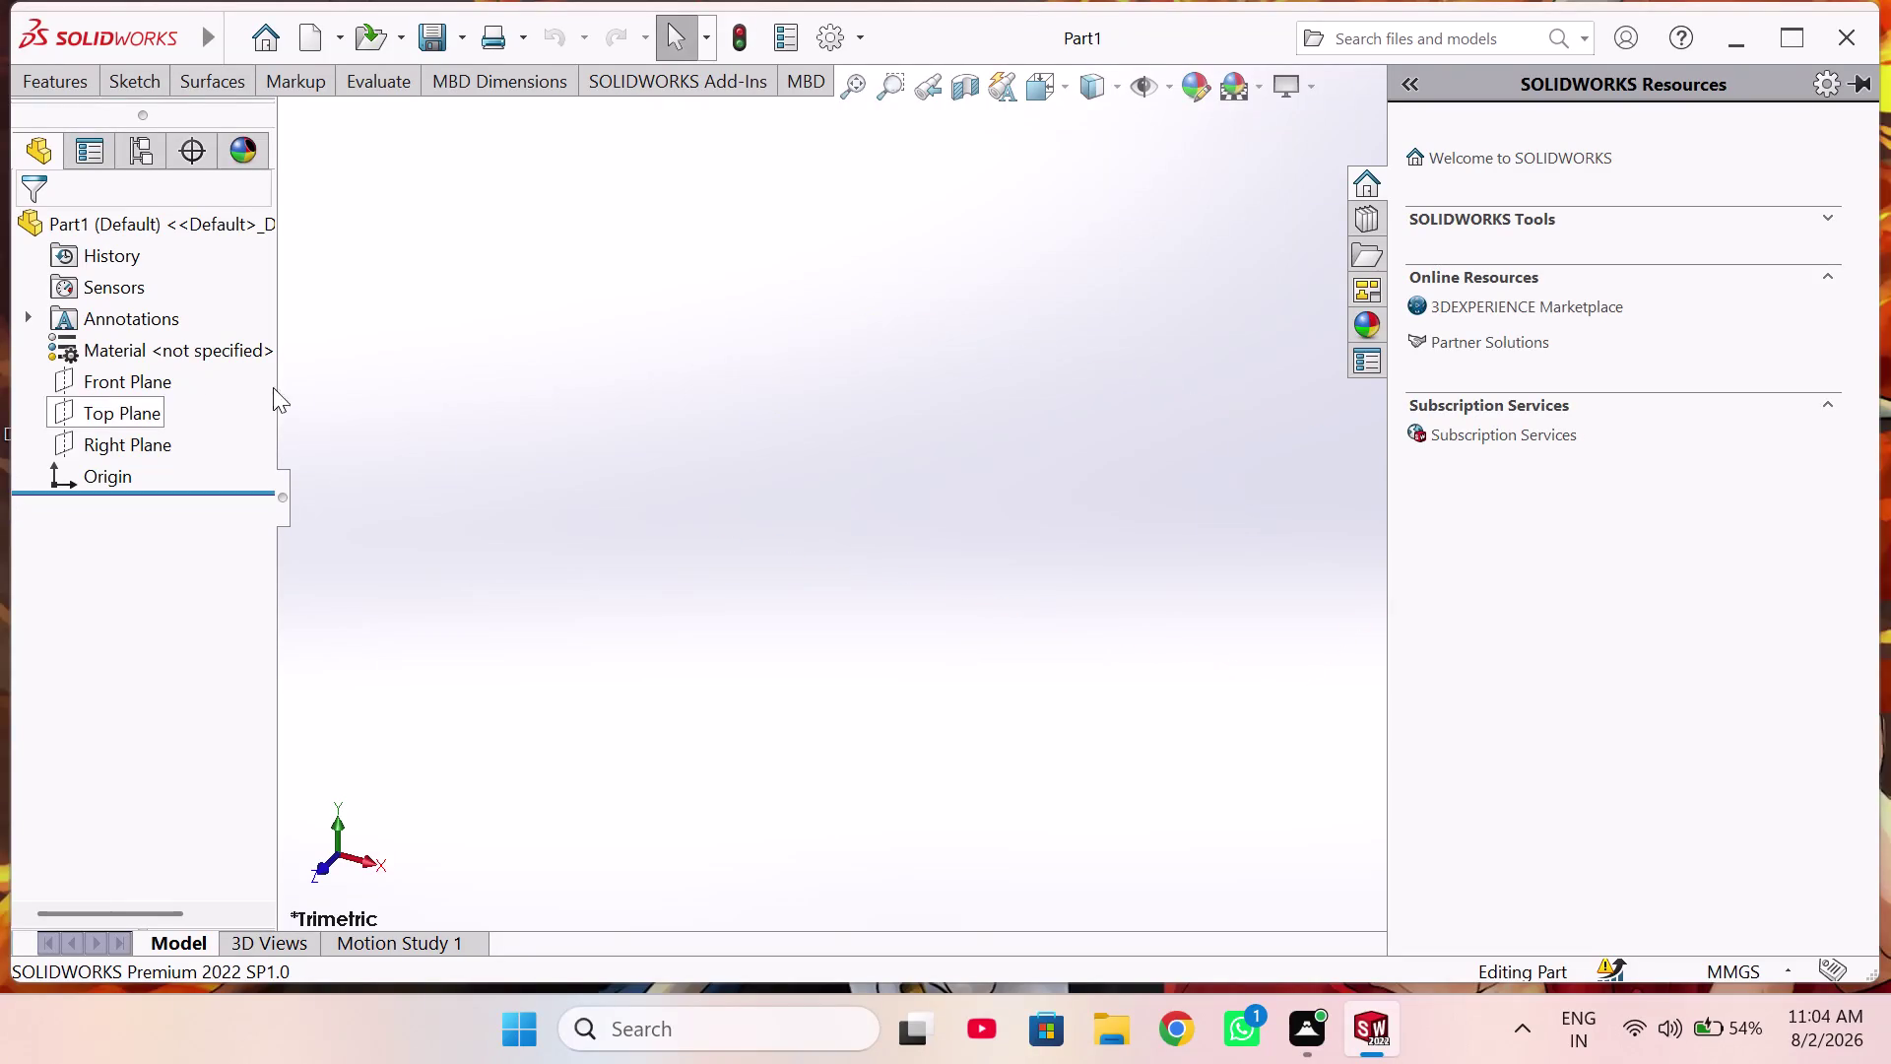
On the Top Plane, sketch a horizontal construction line from the origin and start dimensioning it.
click(133, 406)
click(159, 363)
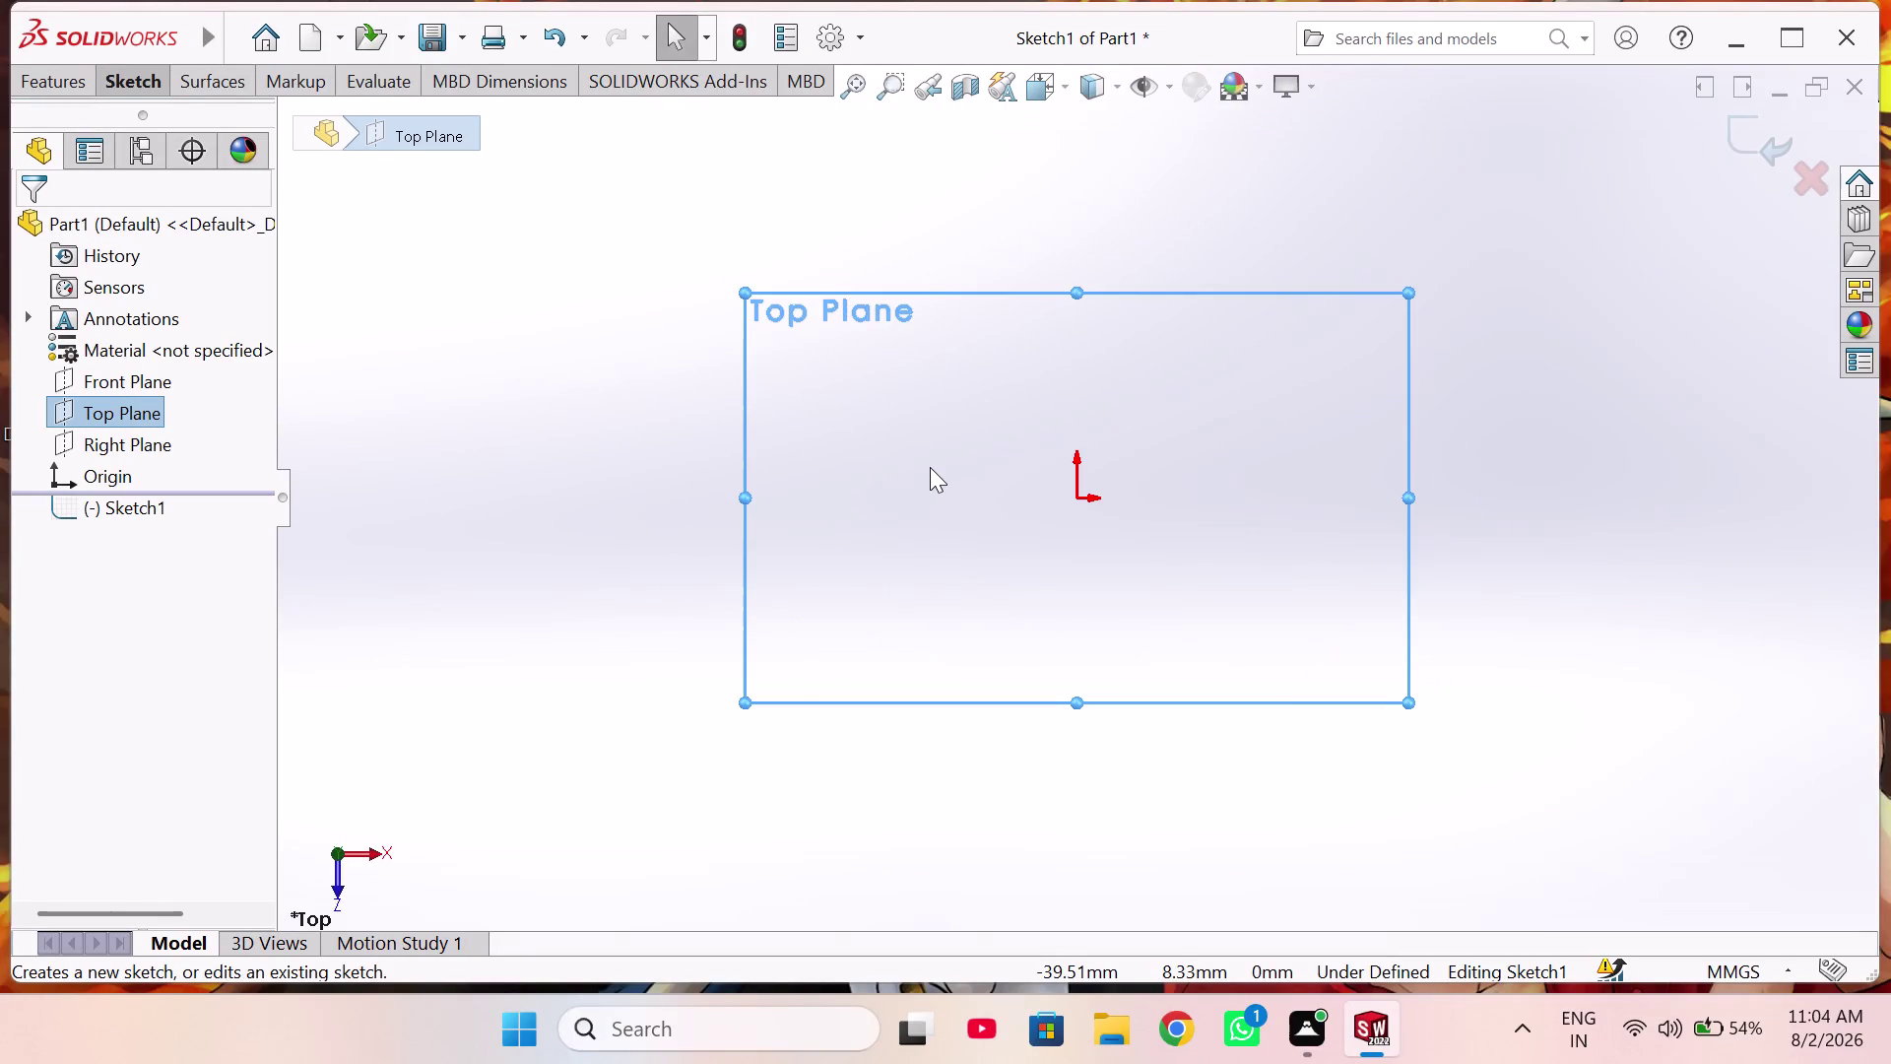
right_drag(912, 475, 881, 466)
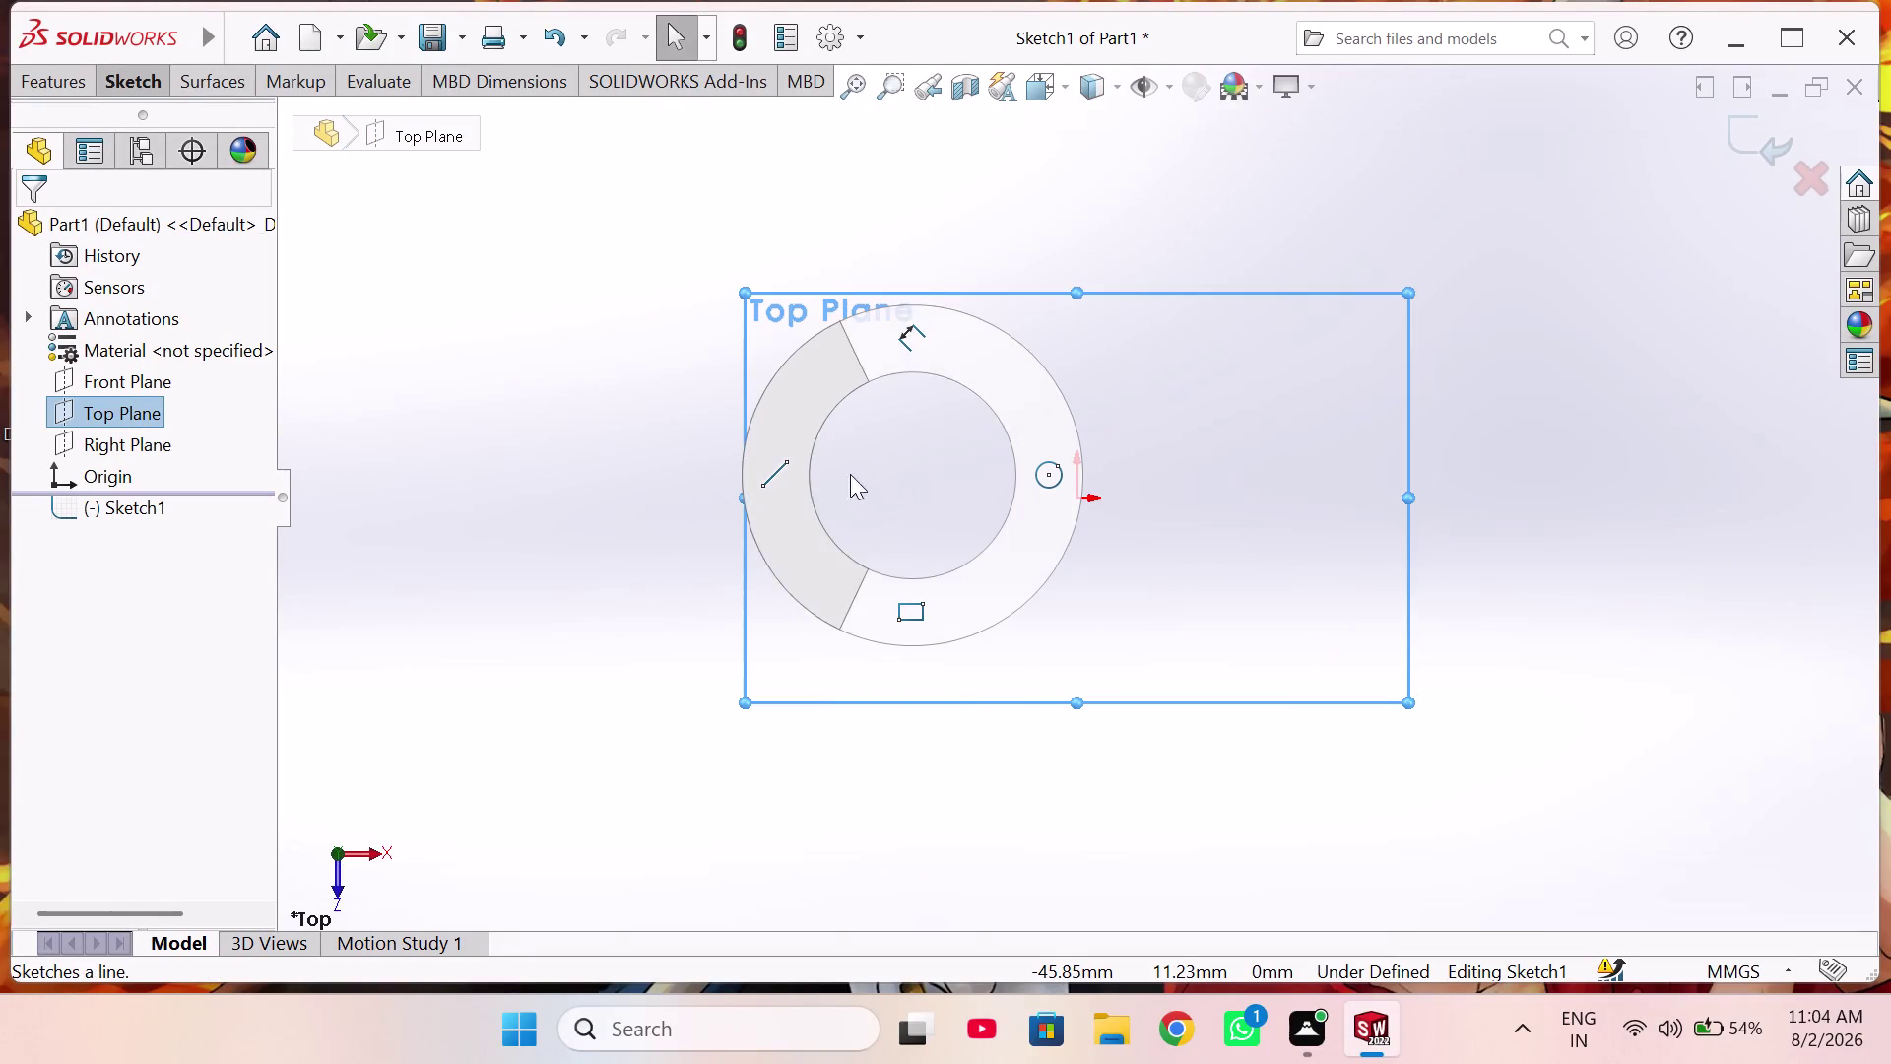
right_drag(881, 466, 370, 495)
click(148, 556)
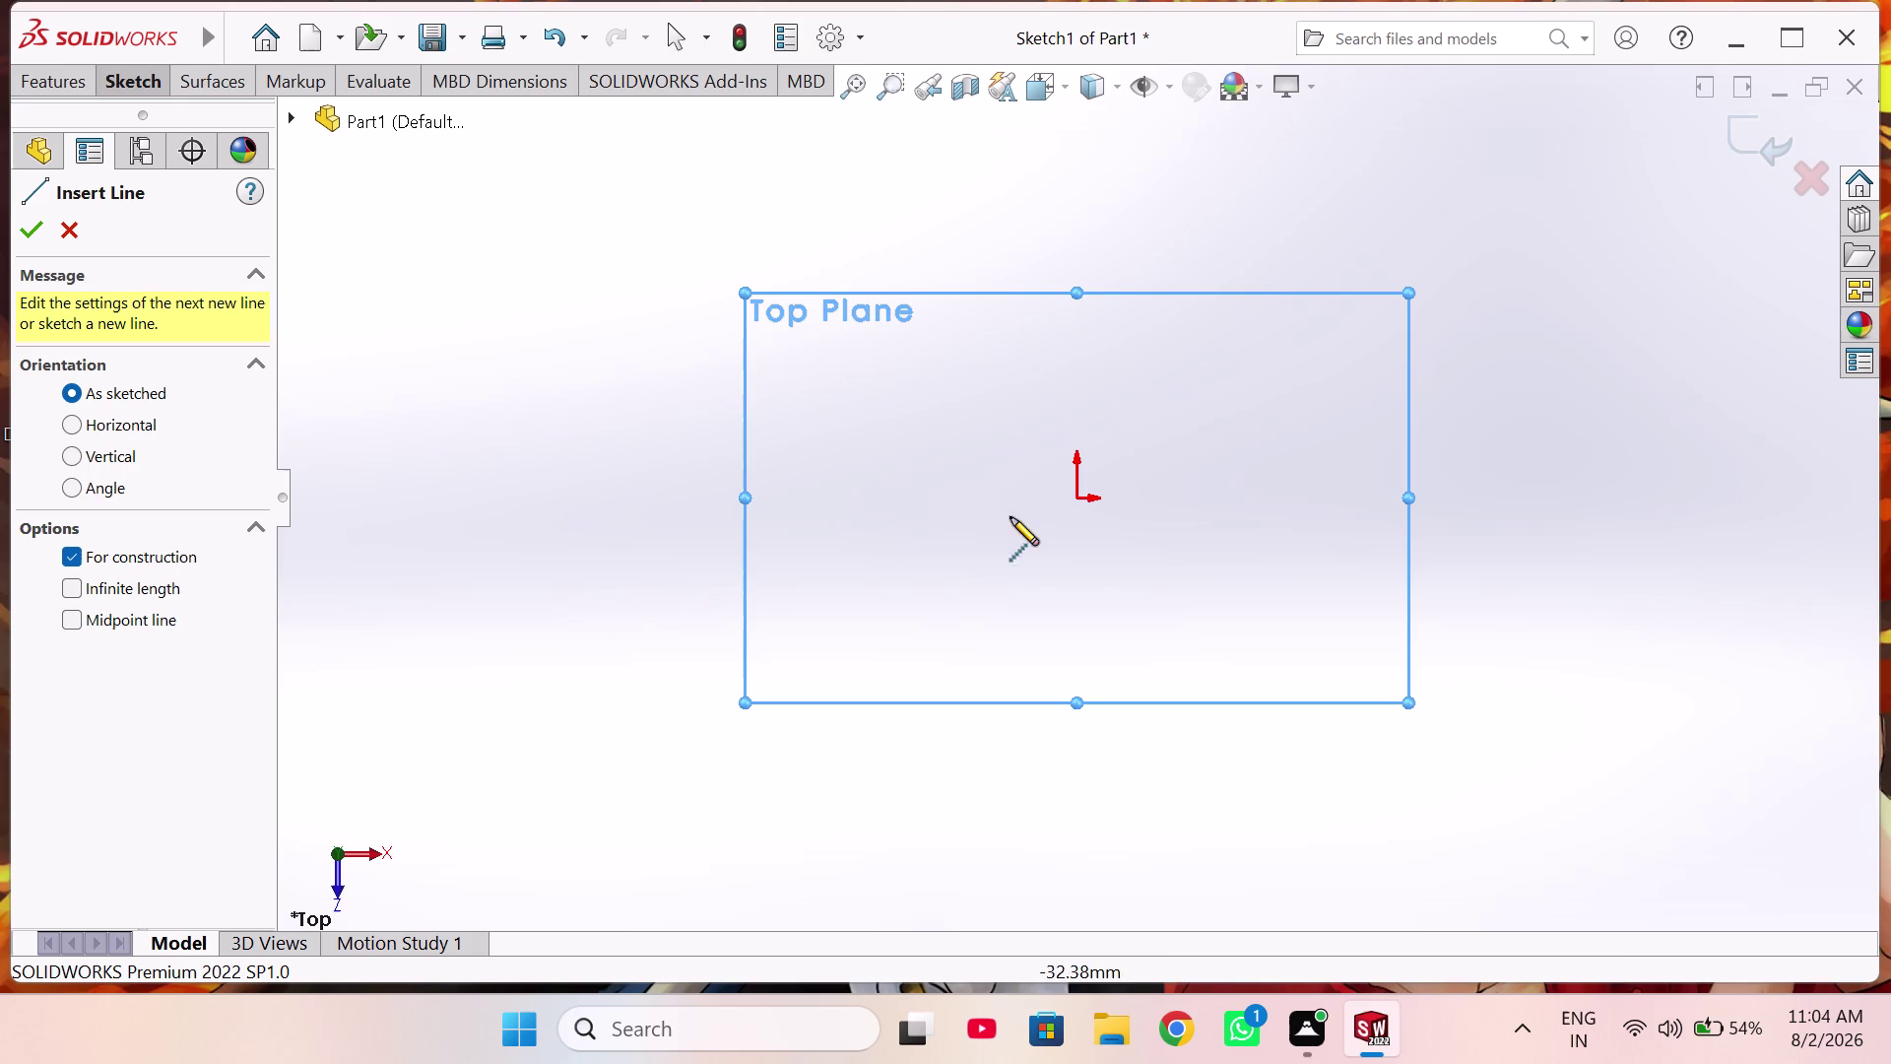
click(1074, 501)
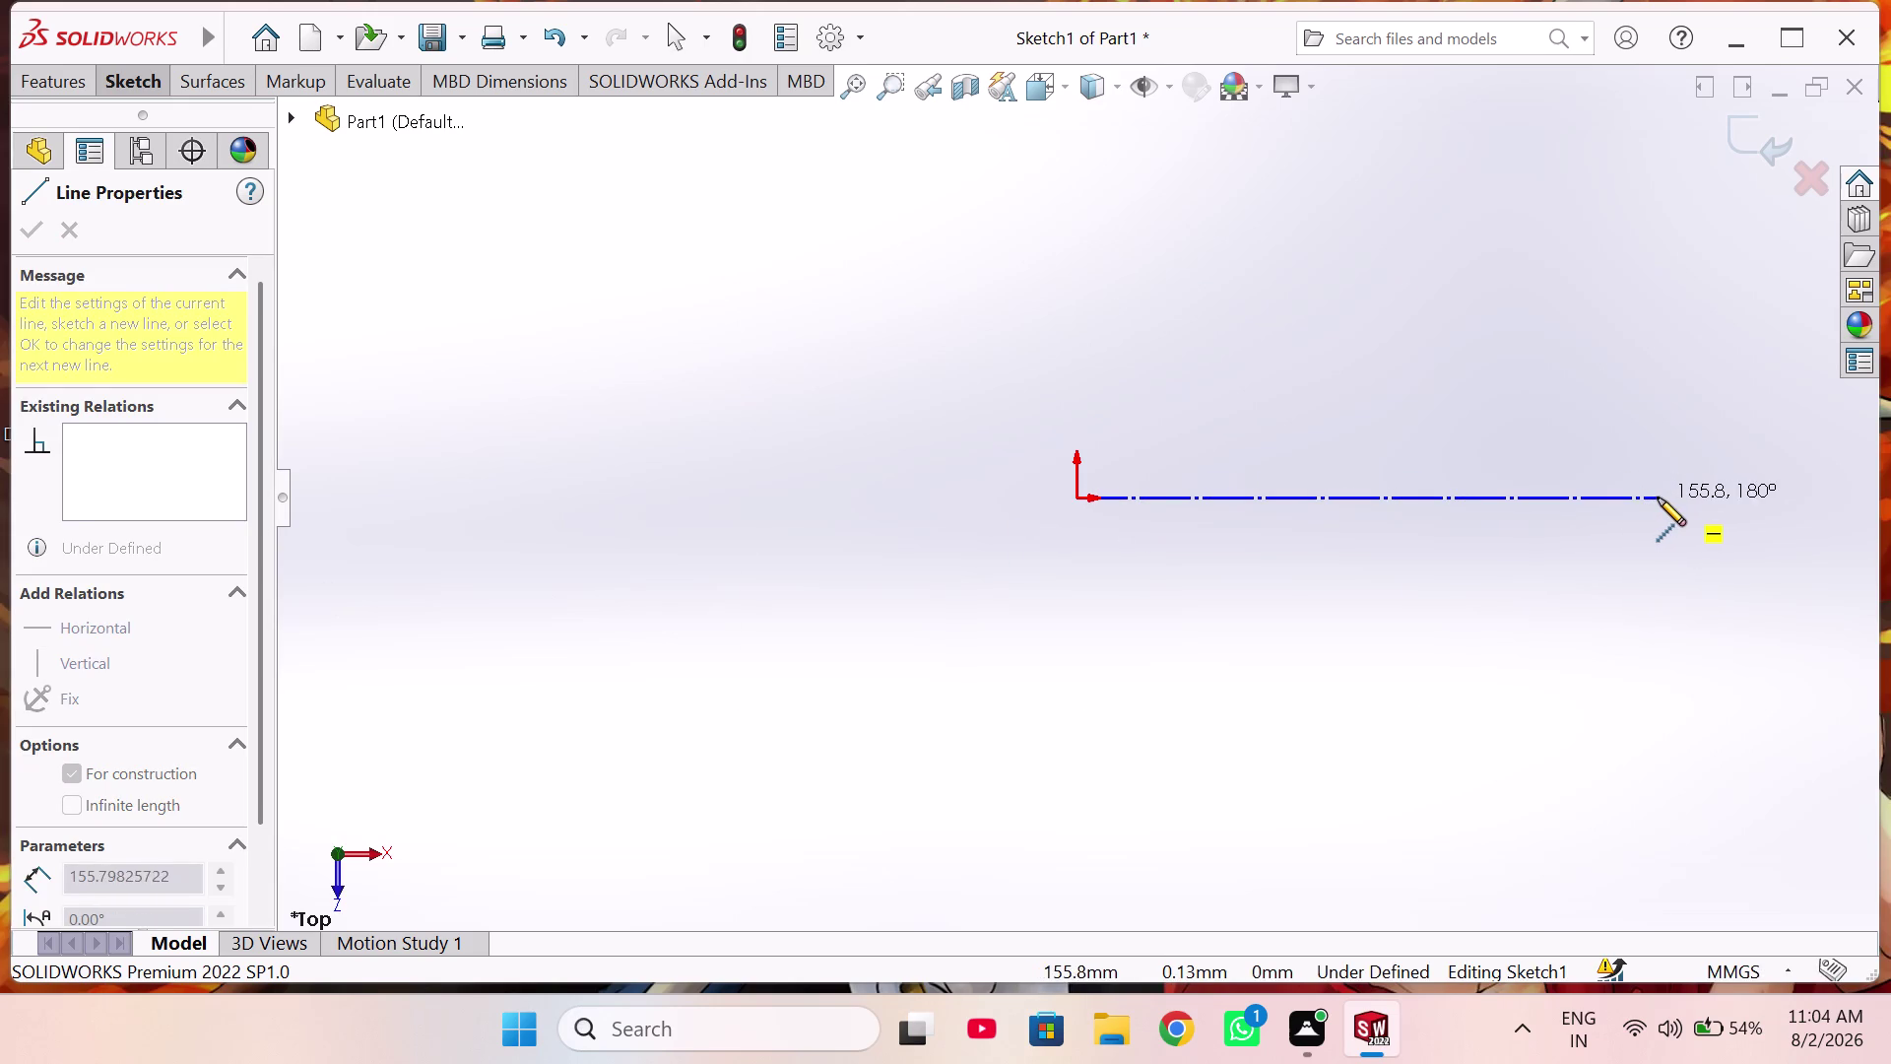
click(1657, 498)
right_drag(1533, 591, 1452, 347)
click(1429, 496)
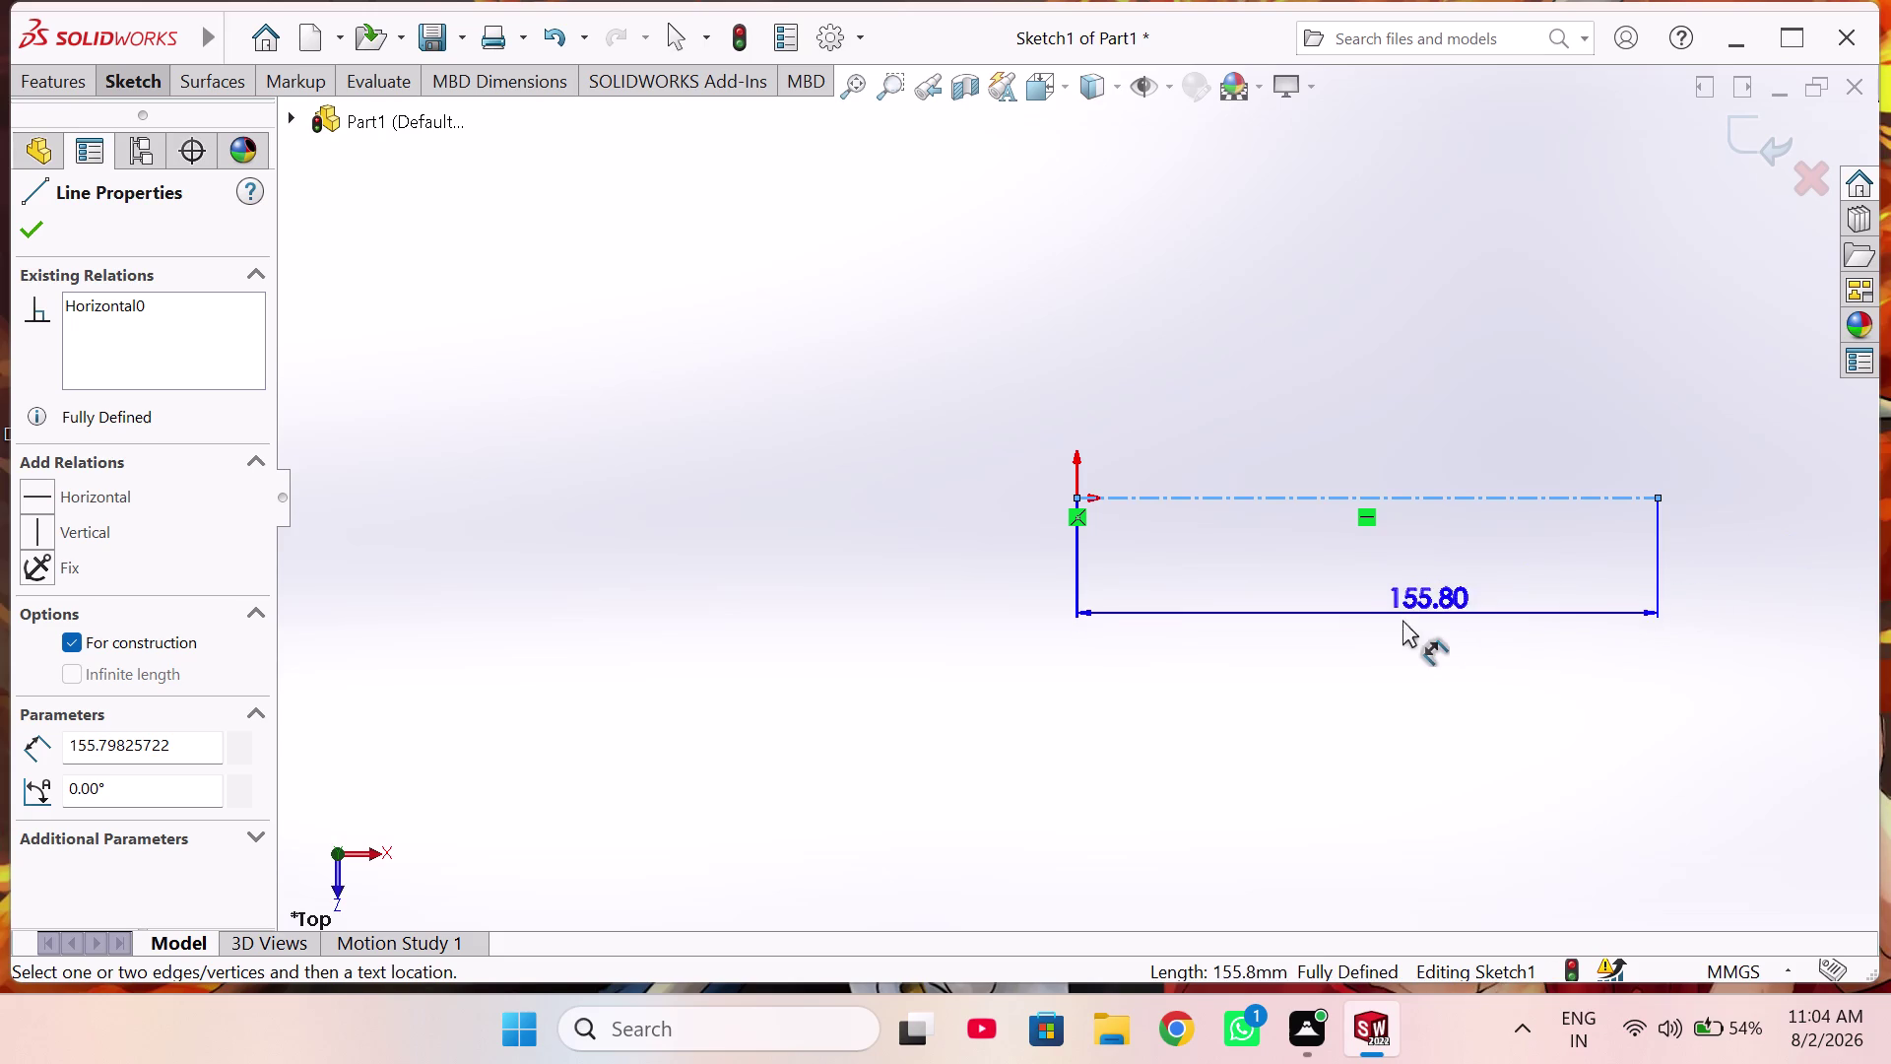
Place the length dimension below the construction line and dismiss the value editor.
click(1389, 637)
click(1393, 637)
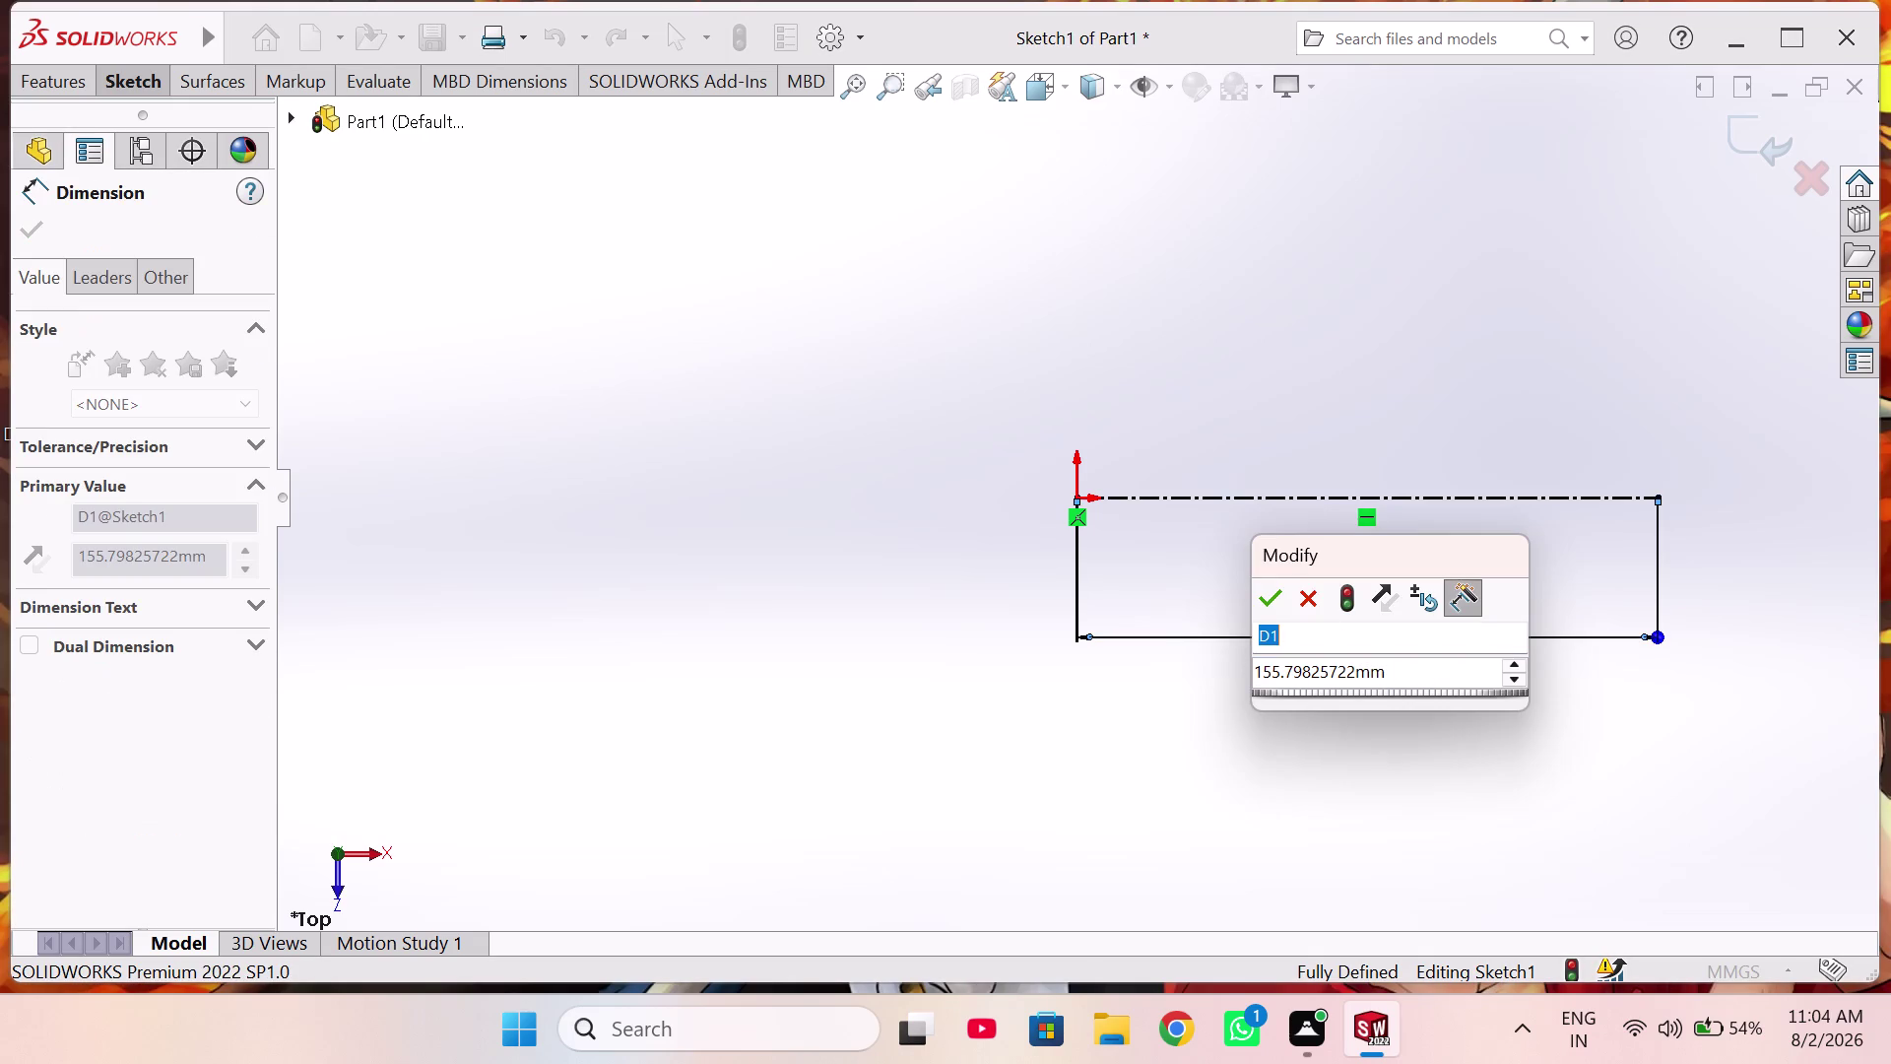
text(25)
text(0)
key(Return)
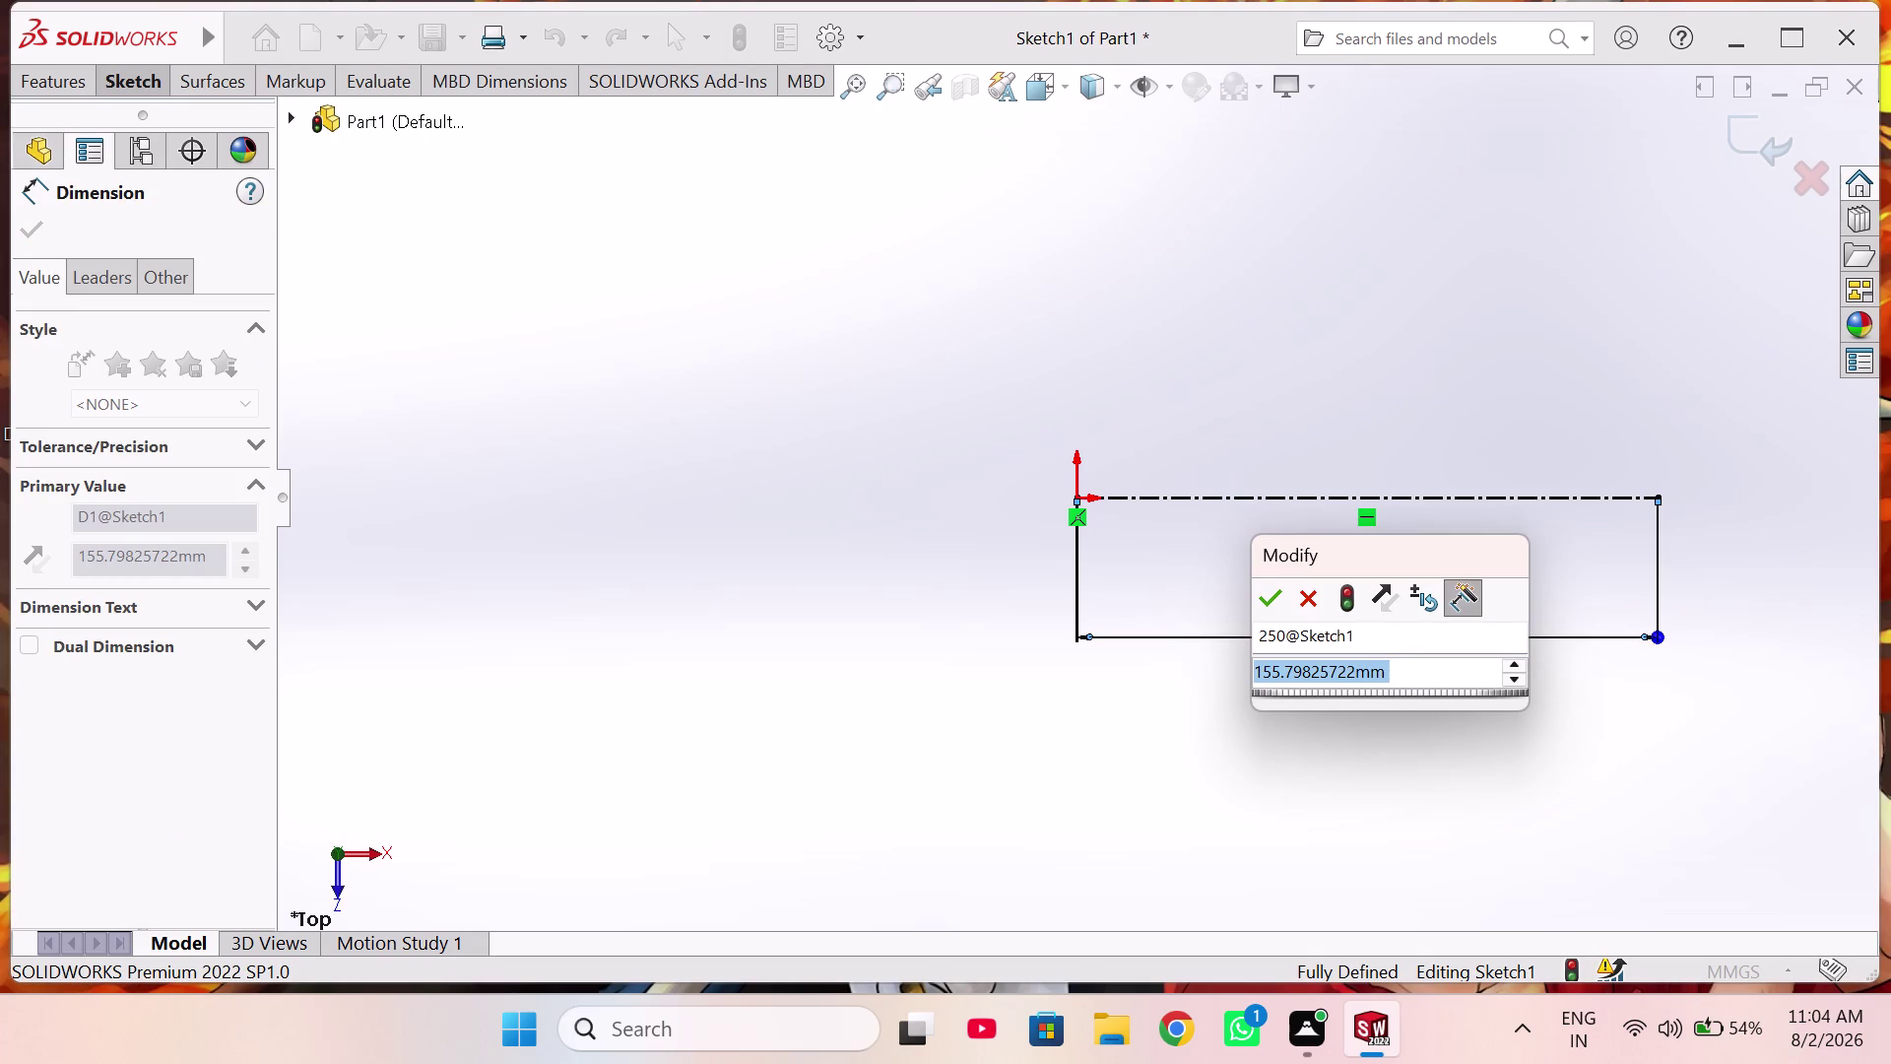
click(1285, 643)
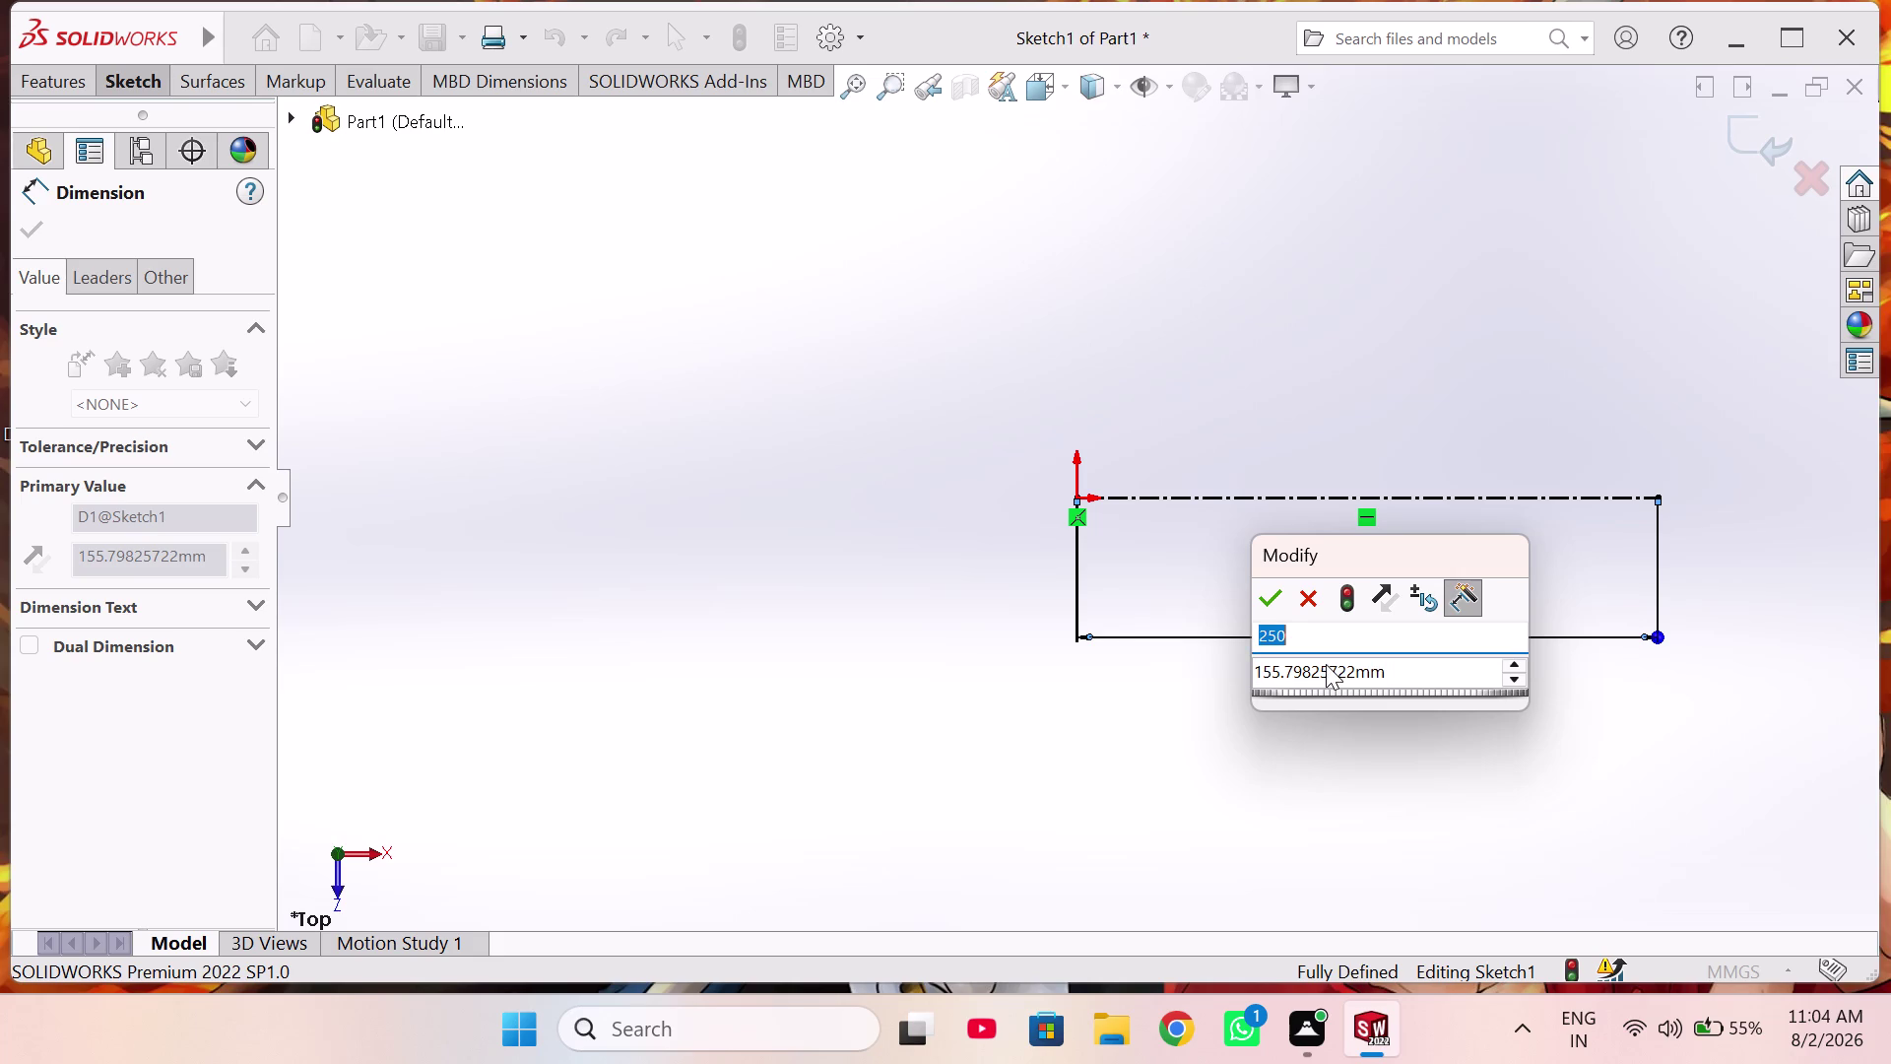
click(1316, 599)
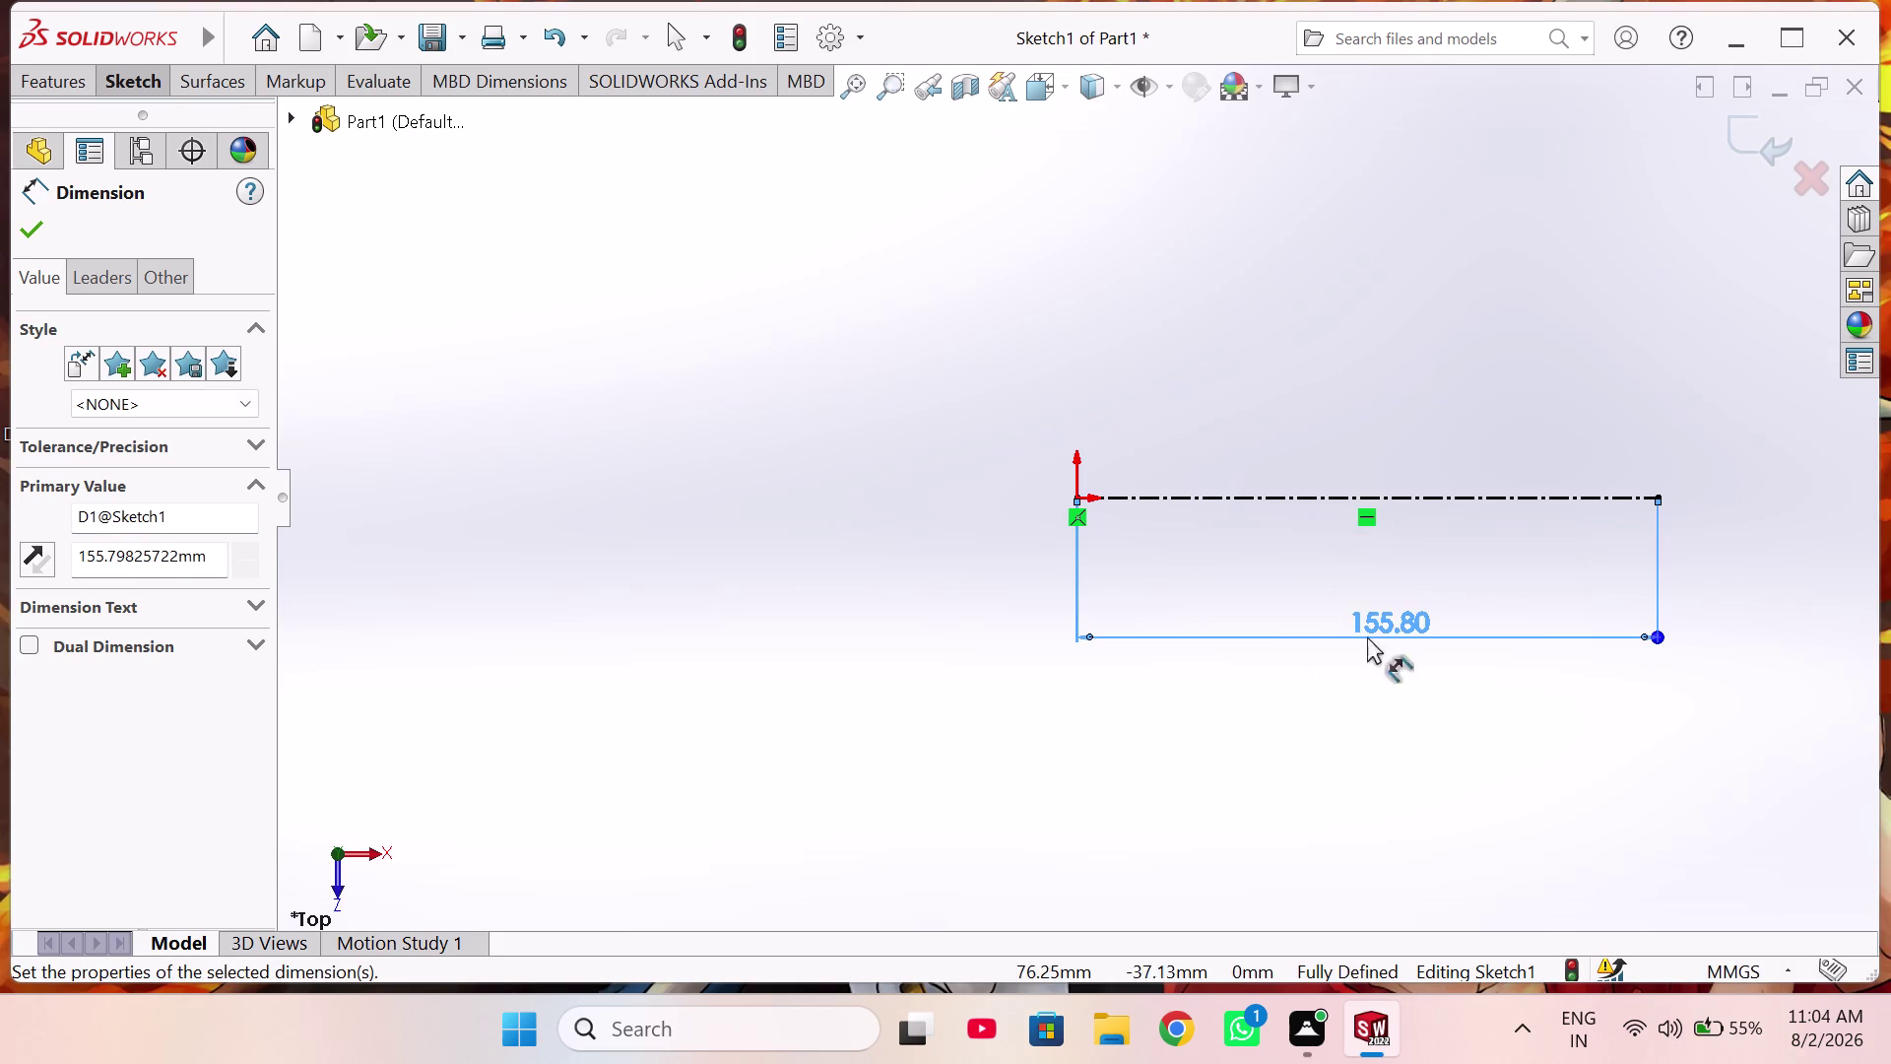
Change the construction line's length dimension to 250 mm.
click(1394, 626)
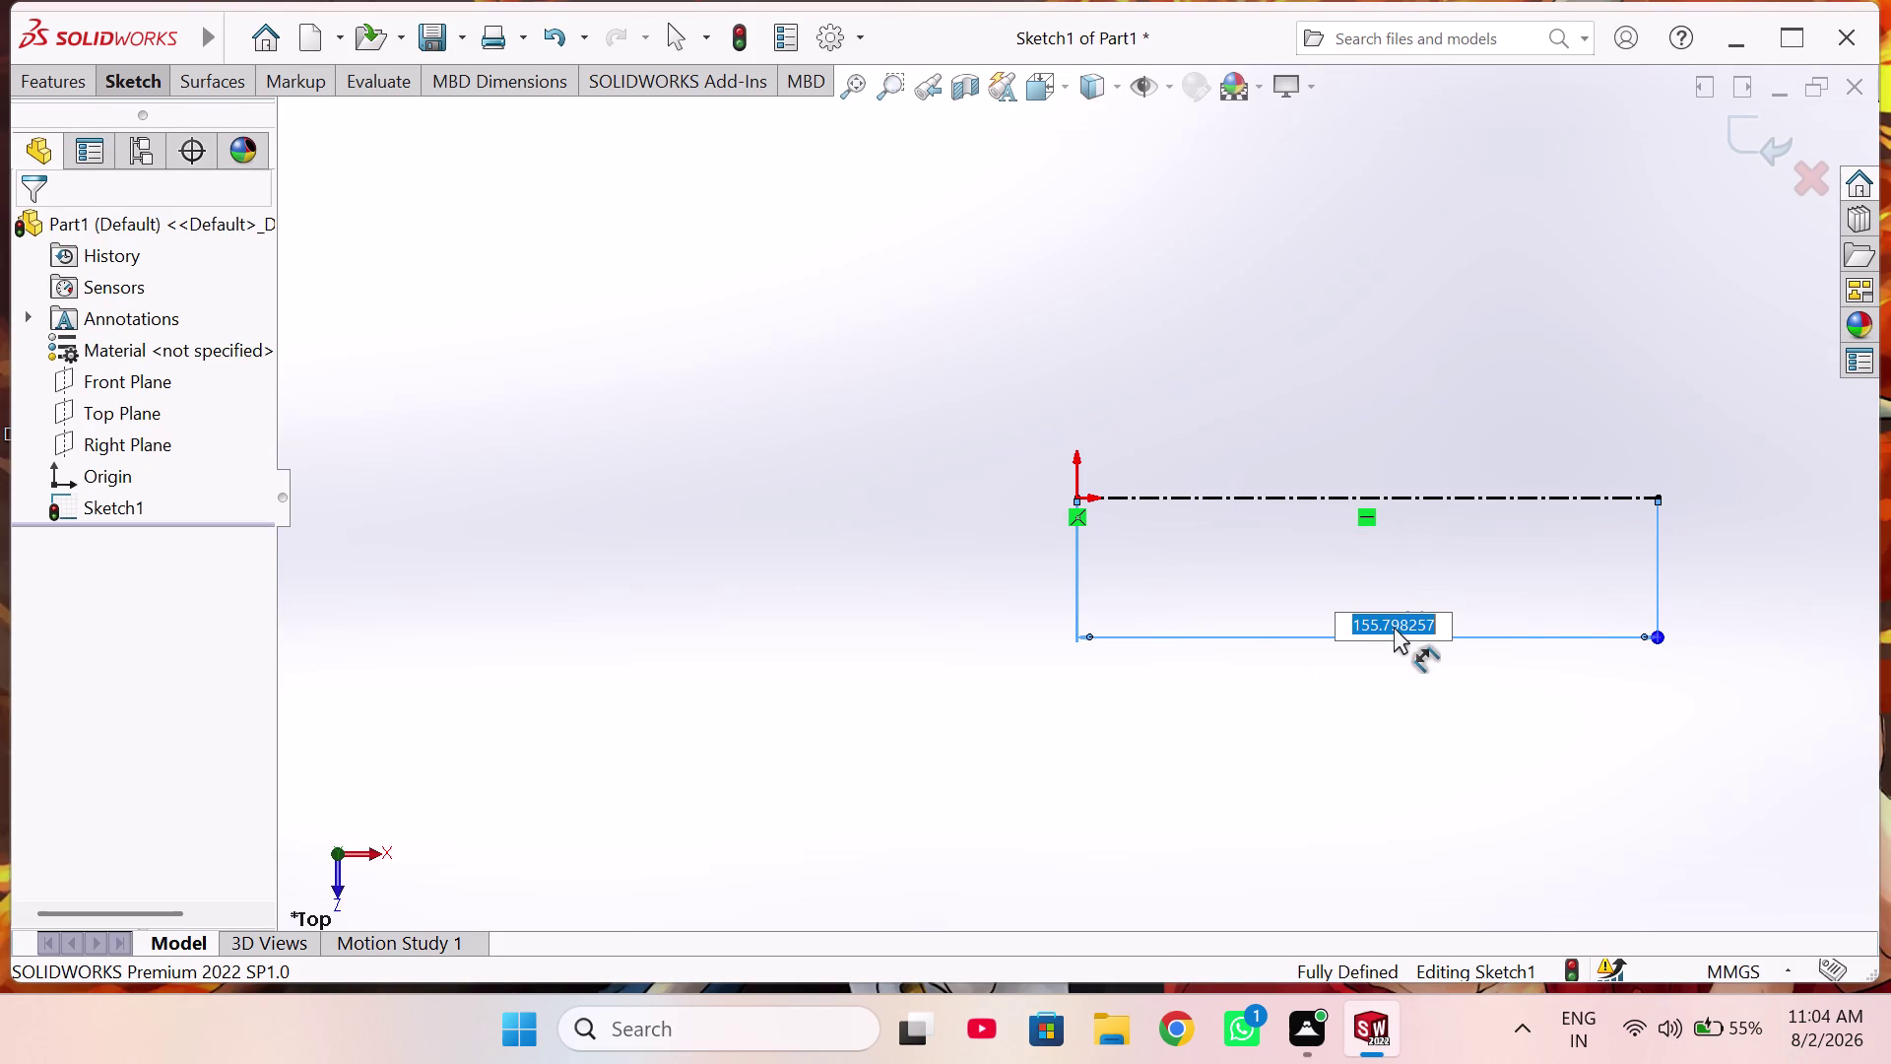
text(250)
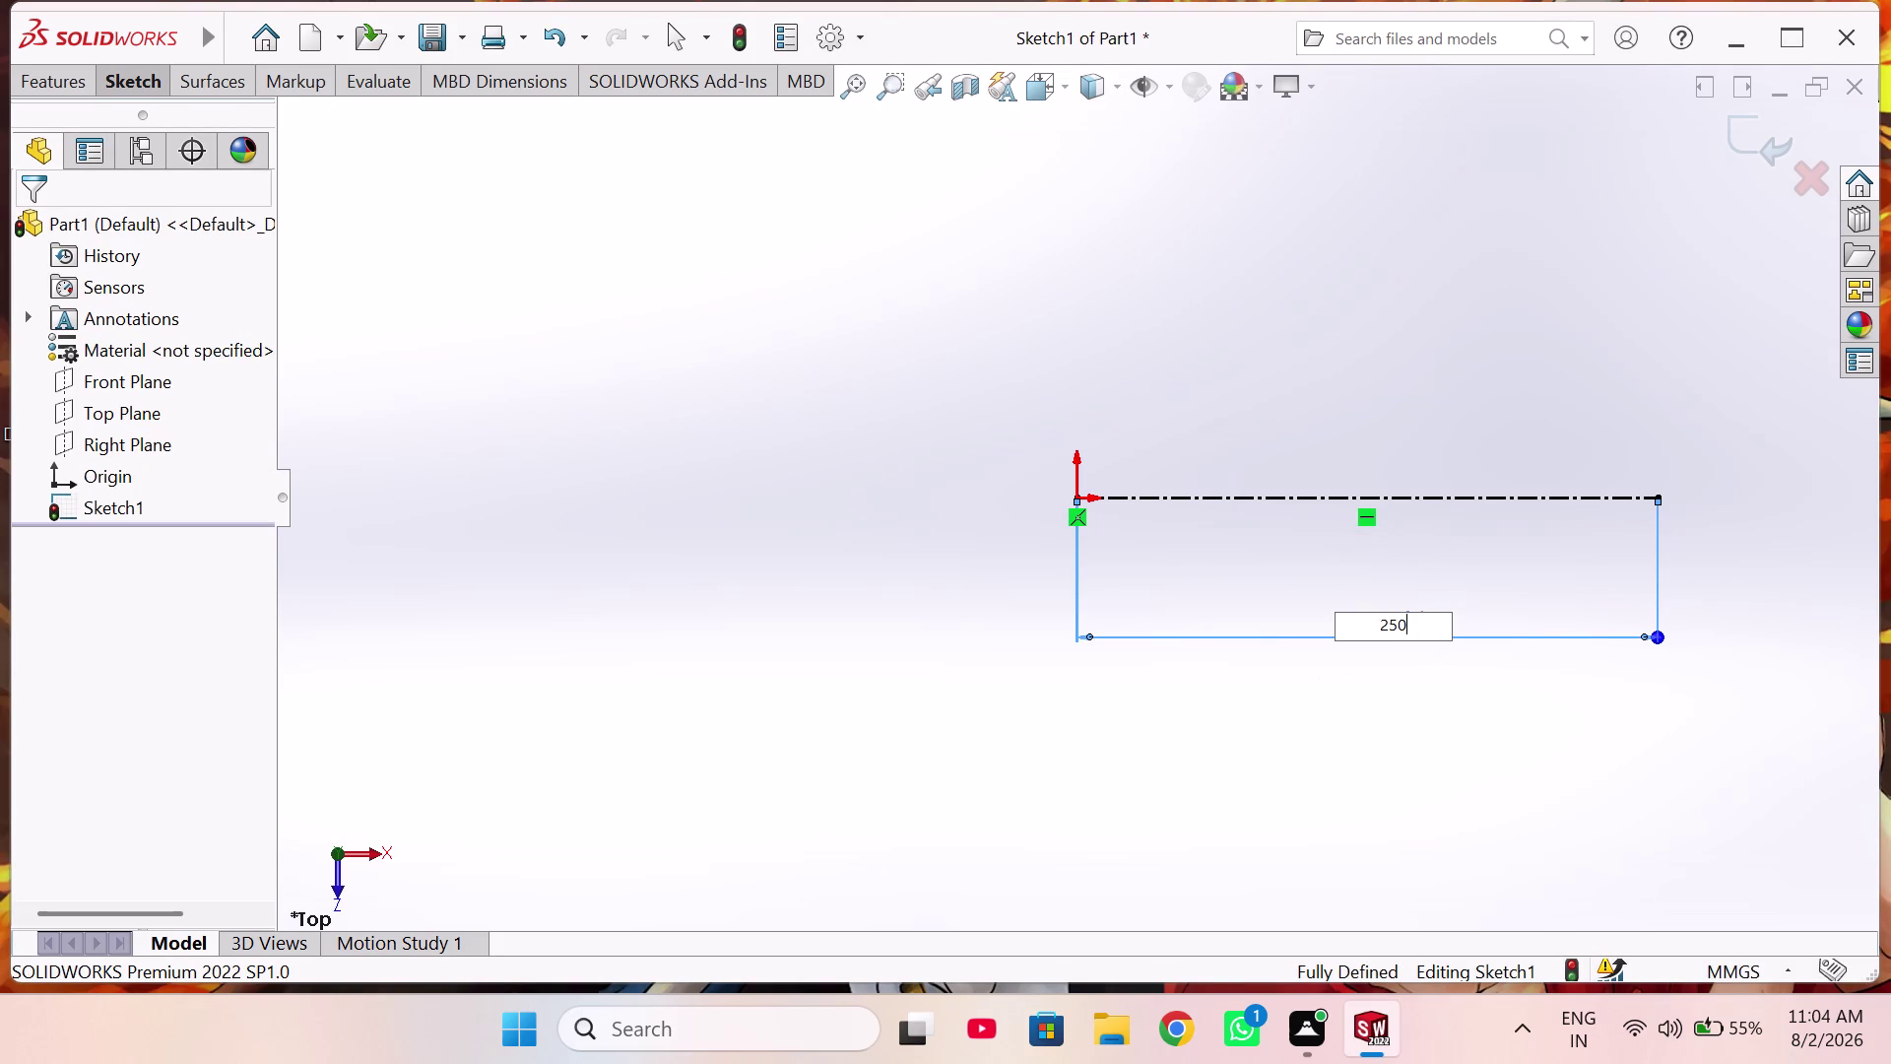
key(Return)
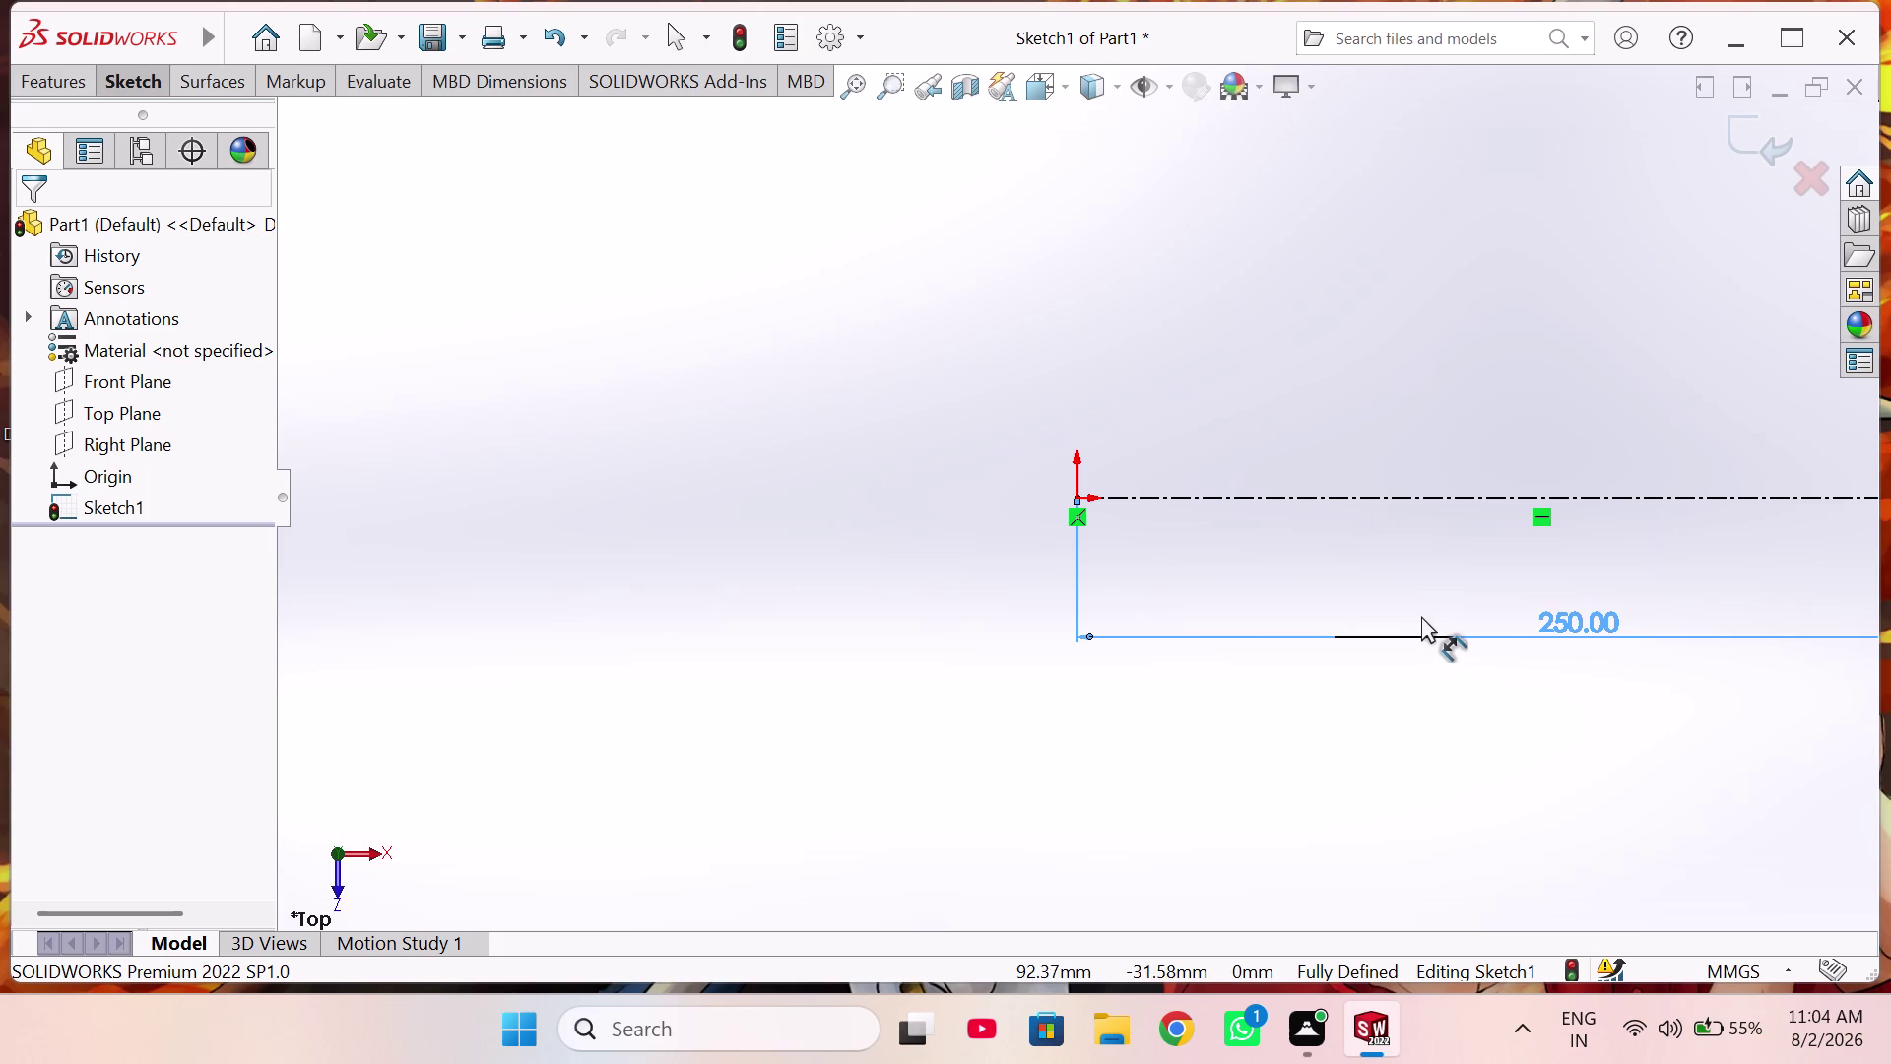
scroll(up, 3)
scroll(up, 3)
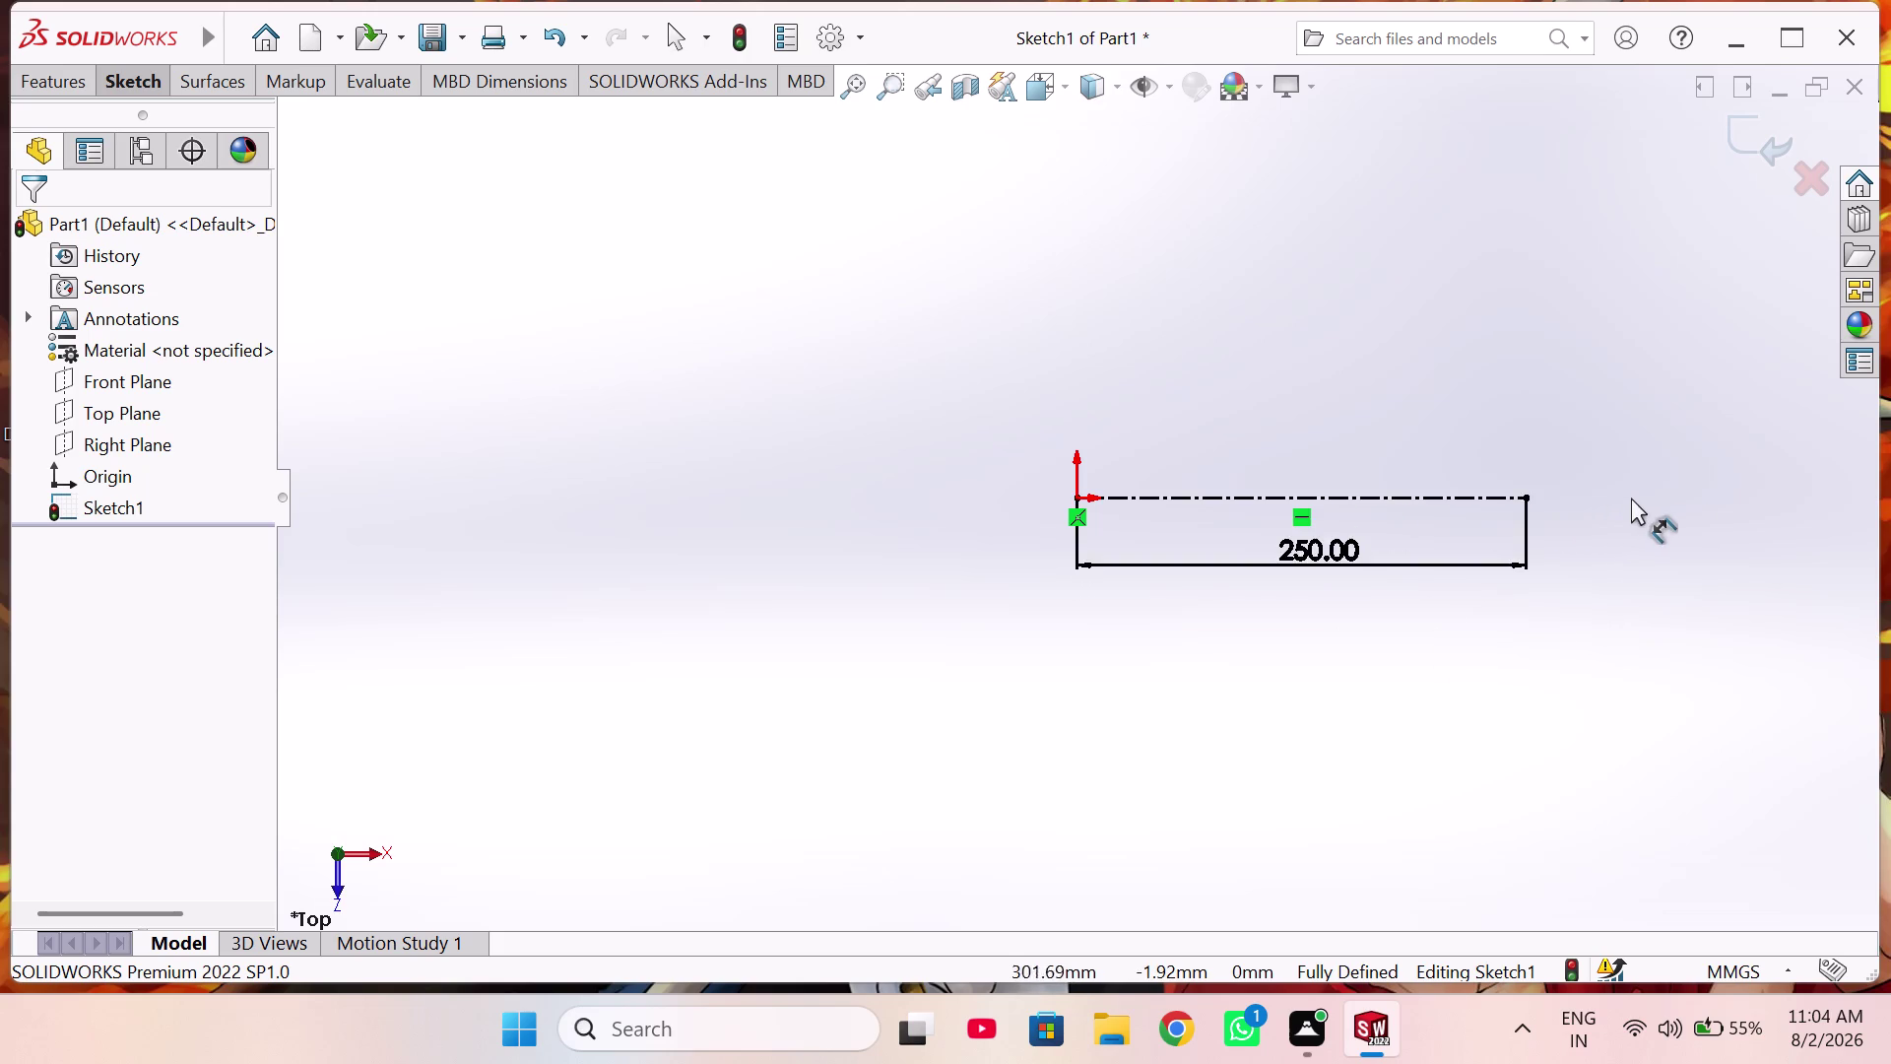
scroll(down, 3)
scroll(down, 3)
scroll(up, 3)
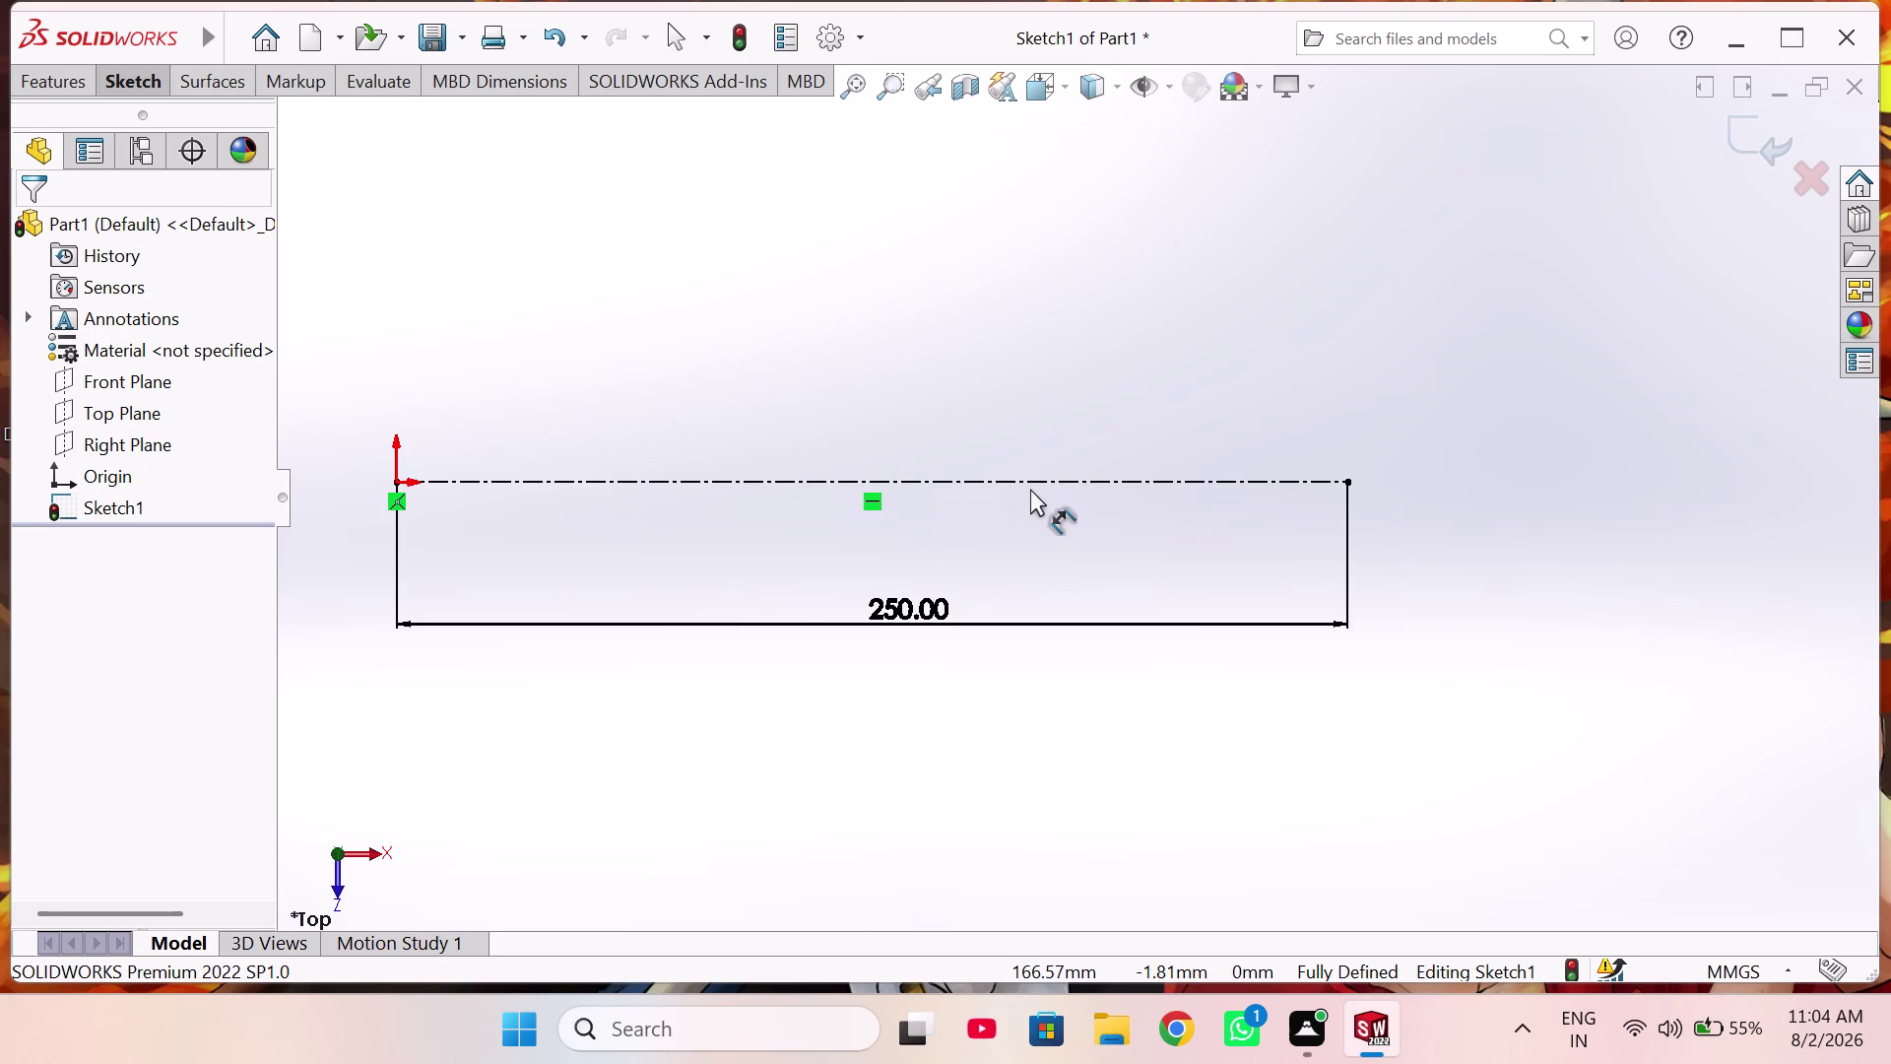
scroll(down, 3)
scroll(up, 3)
scroll(down, 3)
scroll(up, 3)
scroll(down, 3)
scroll(up, 3)
scroll(down, 3)
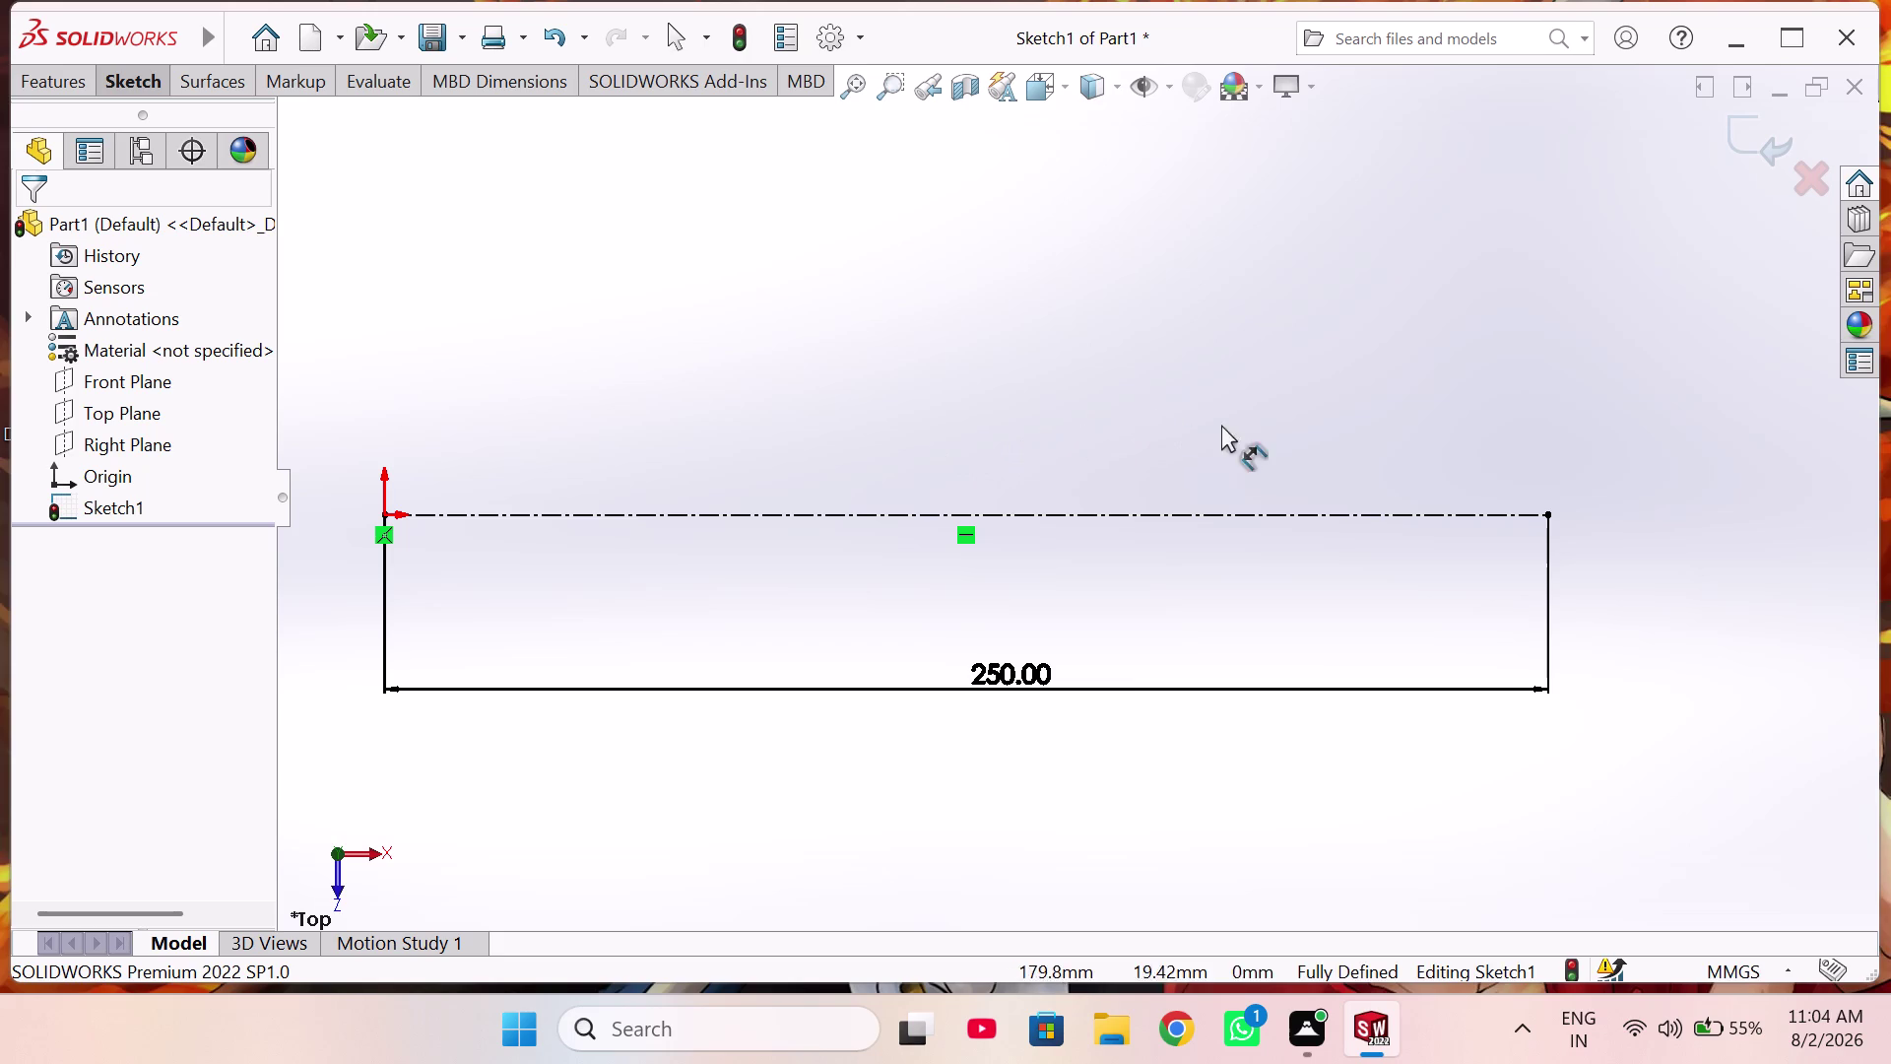
right_drag(1221, 424, 1408, 416)
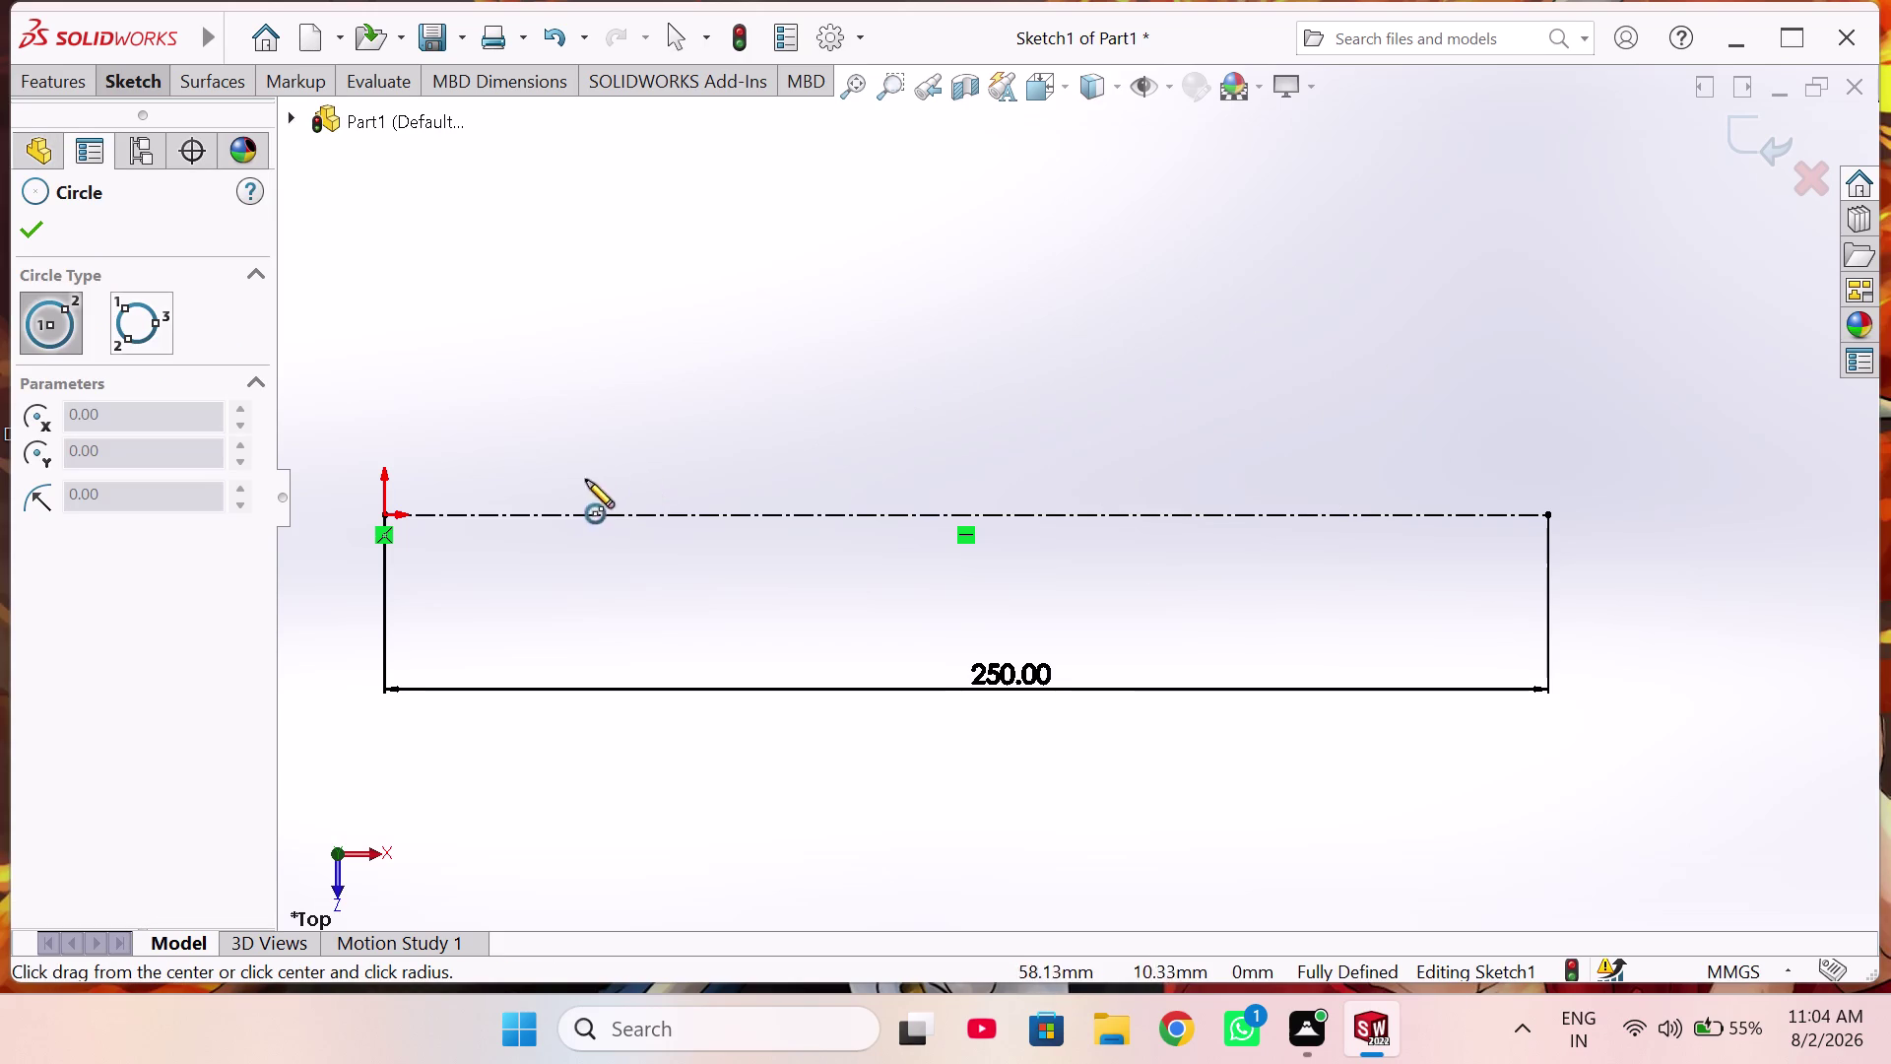
Draw a circle centred on the origin.
scroll(up, 3)
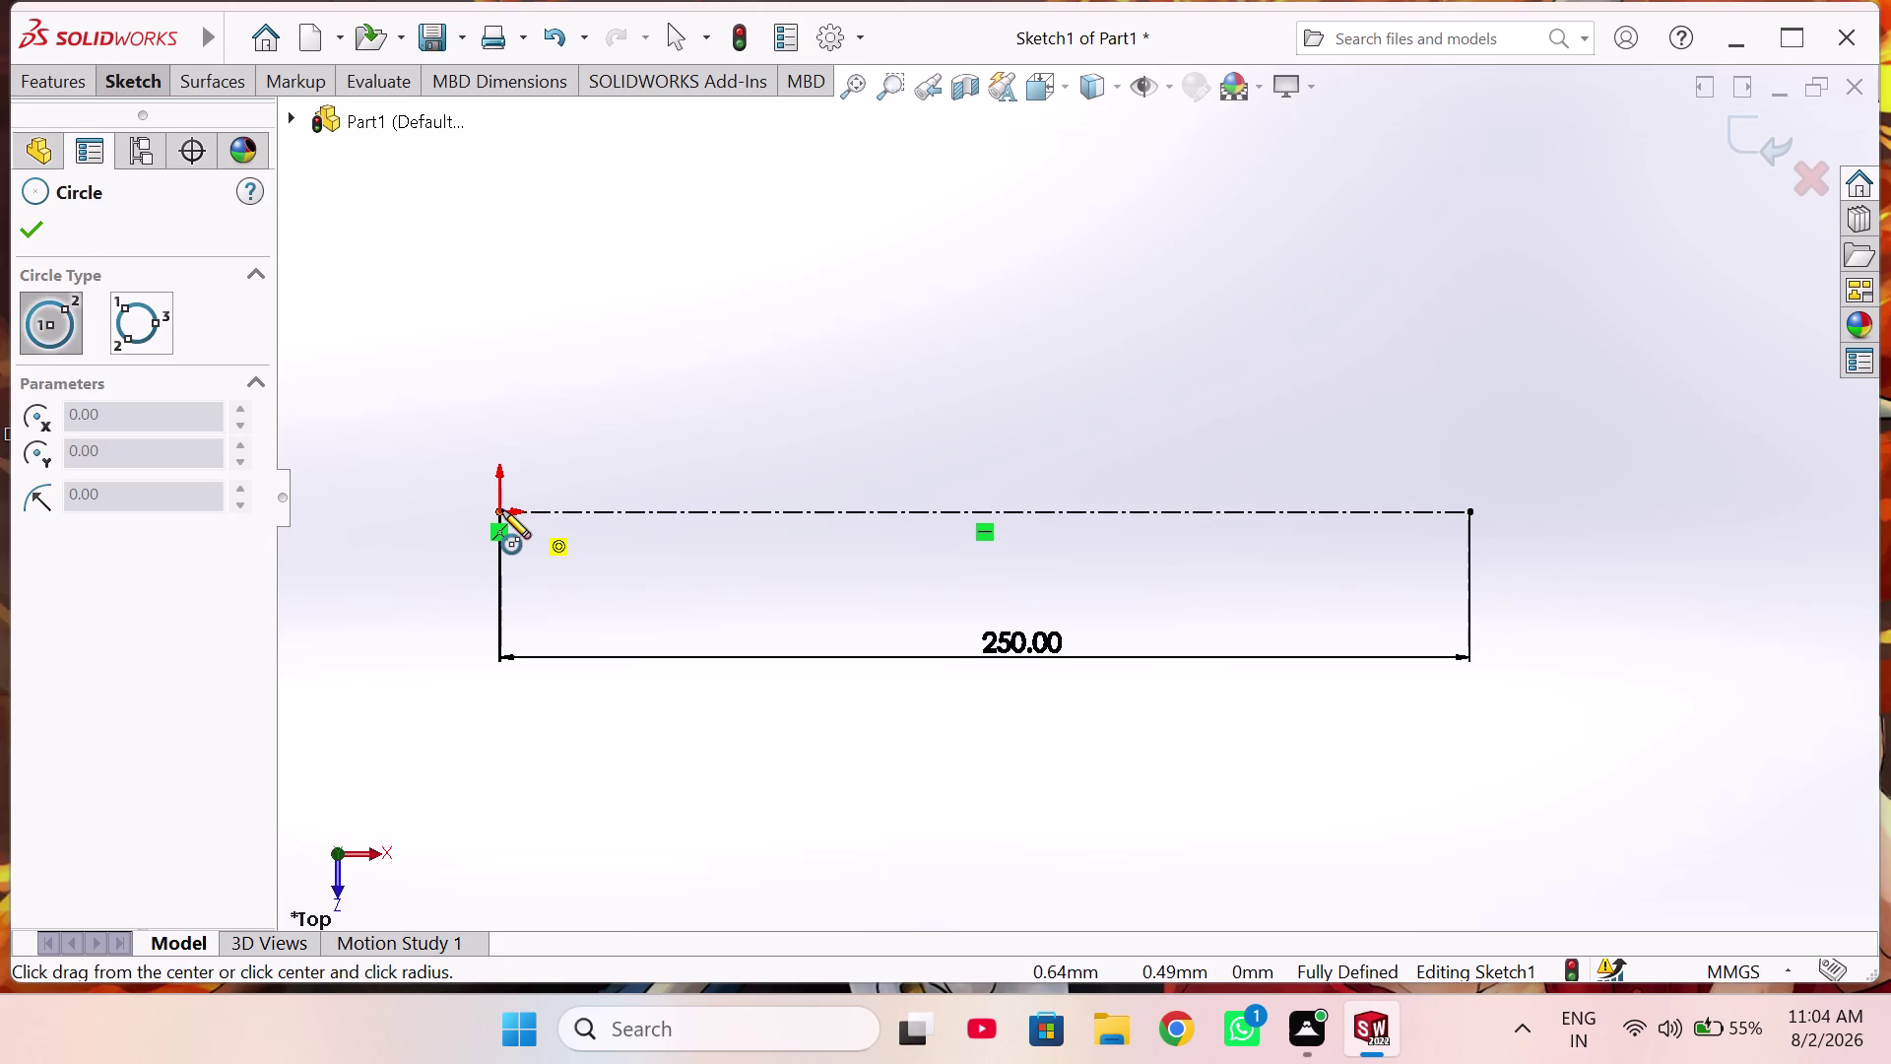
click(501, 512)
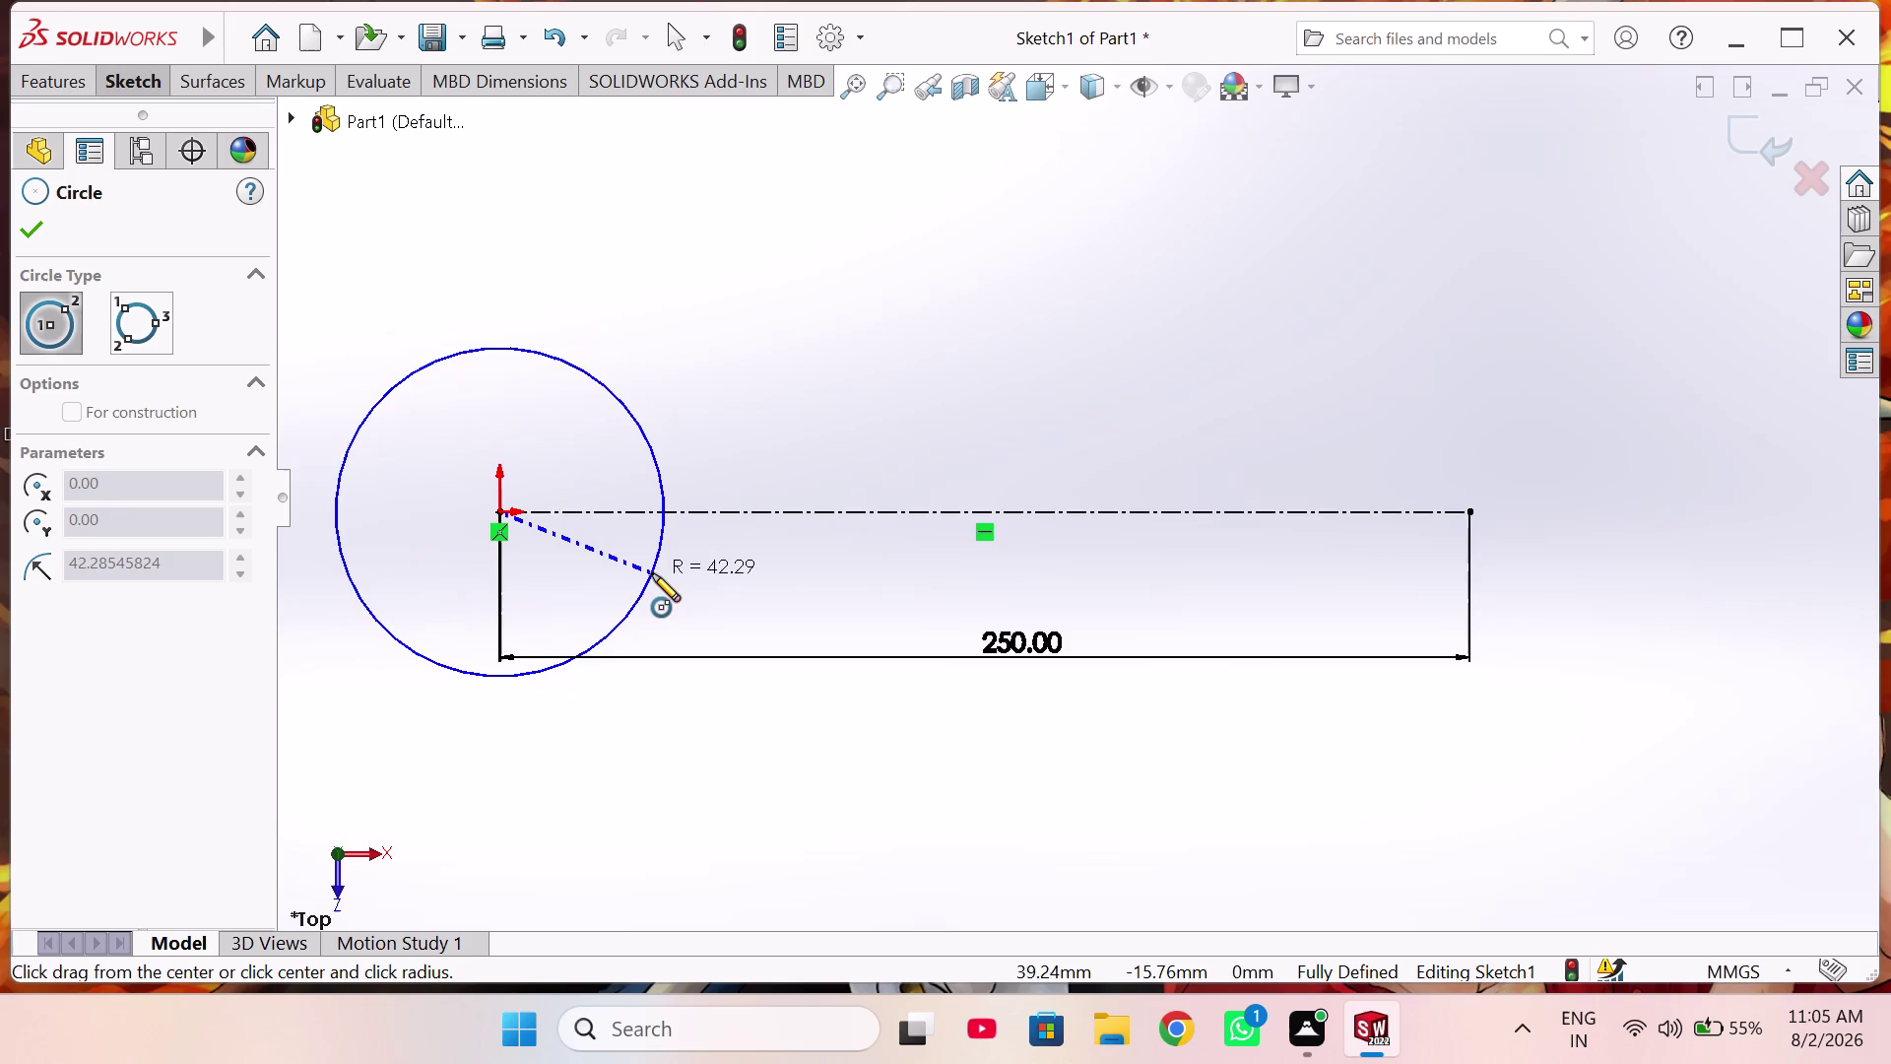
scroll(up, 3)
scroll(down, 3)
scroll(up, 3)
scroll(down, 3)
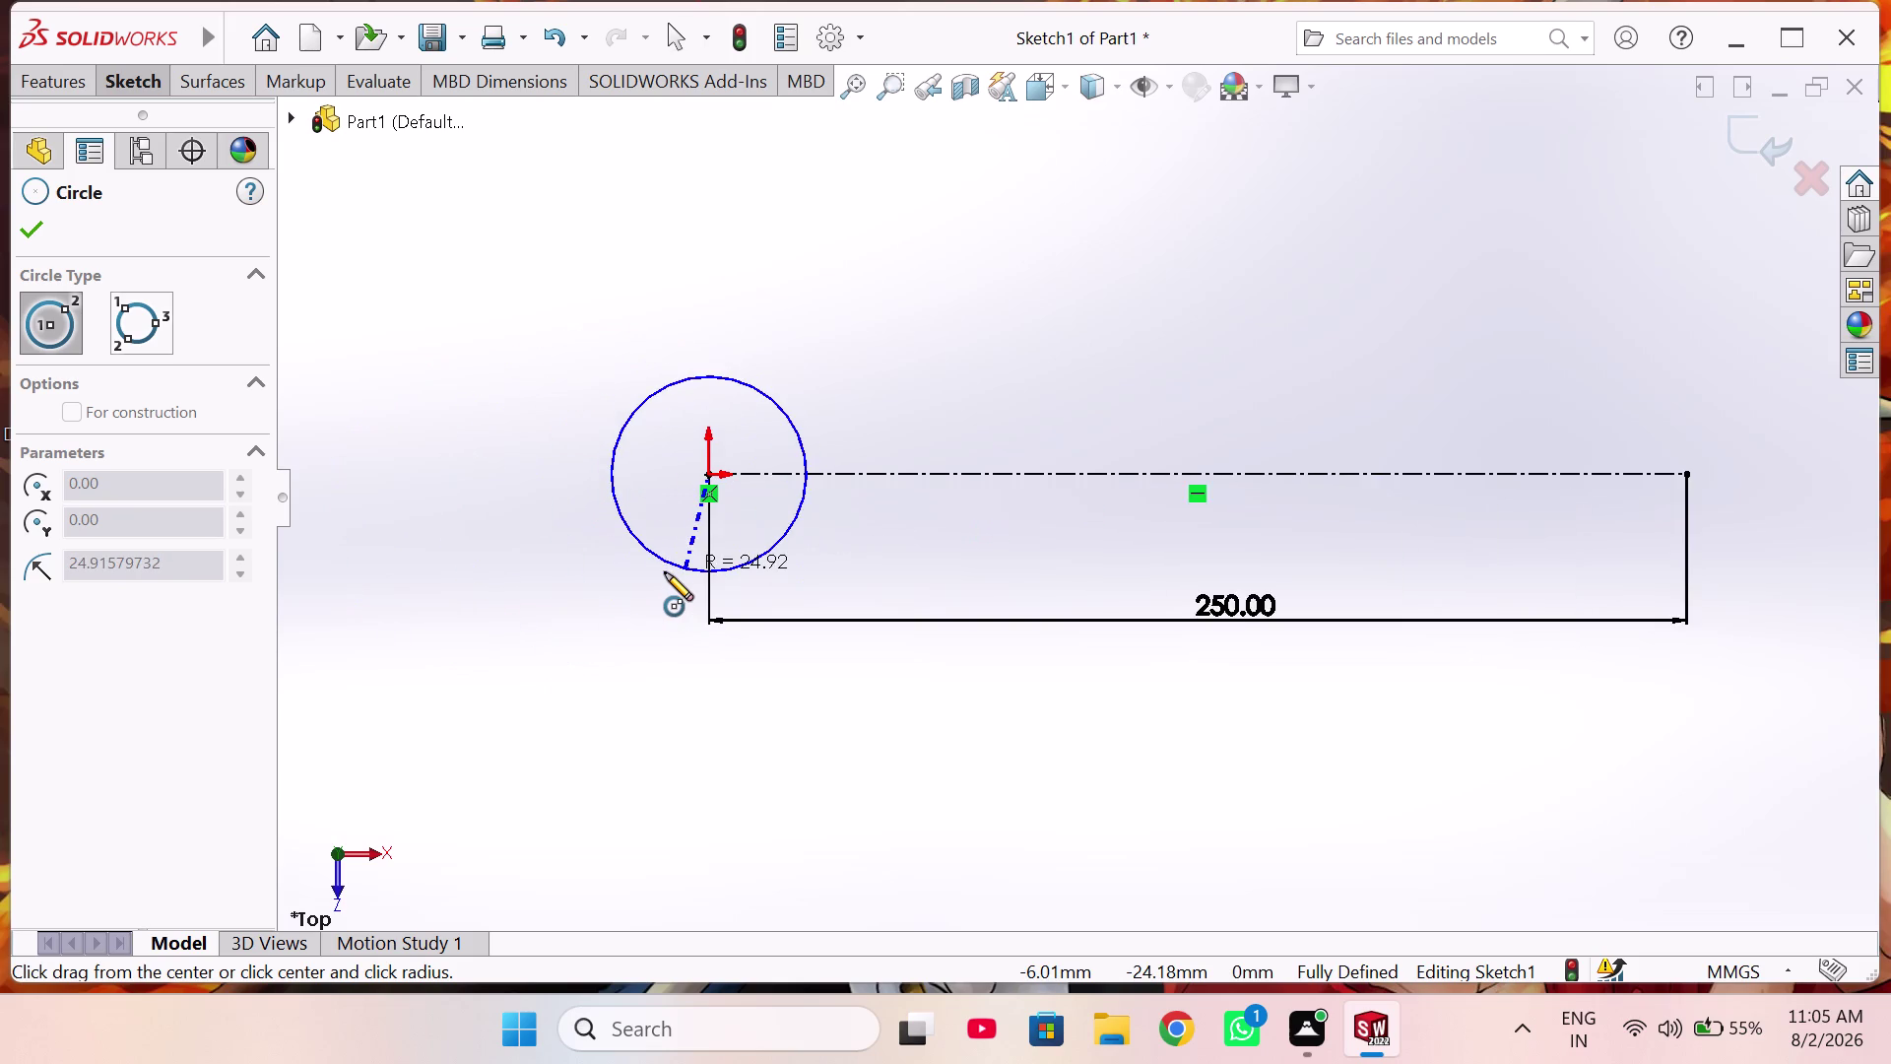
scroll(down, 3)
scroll(up, 3)
scroll(down, 3)
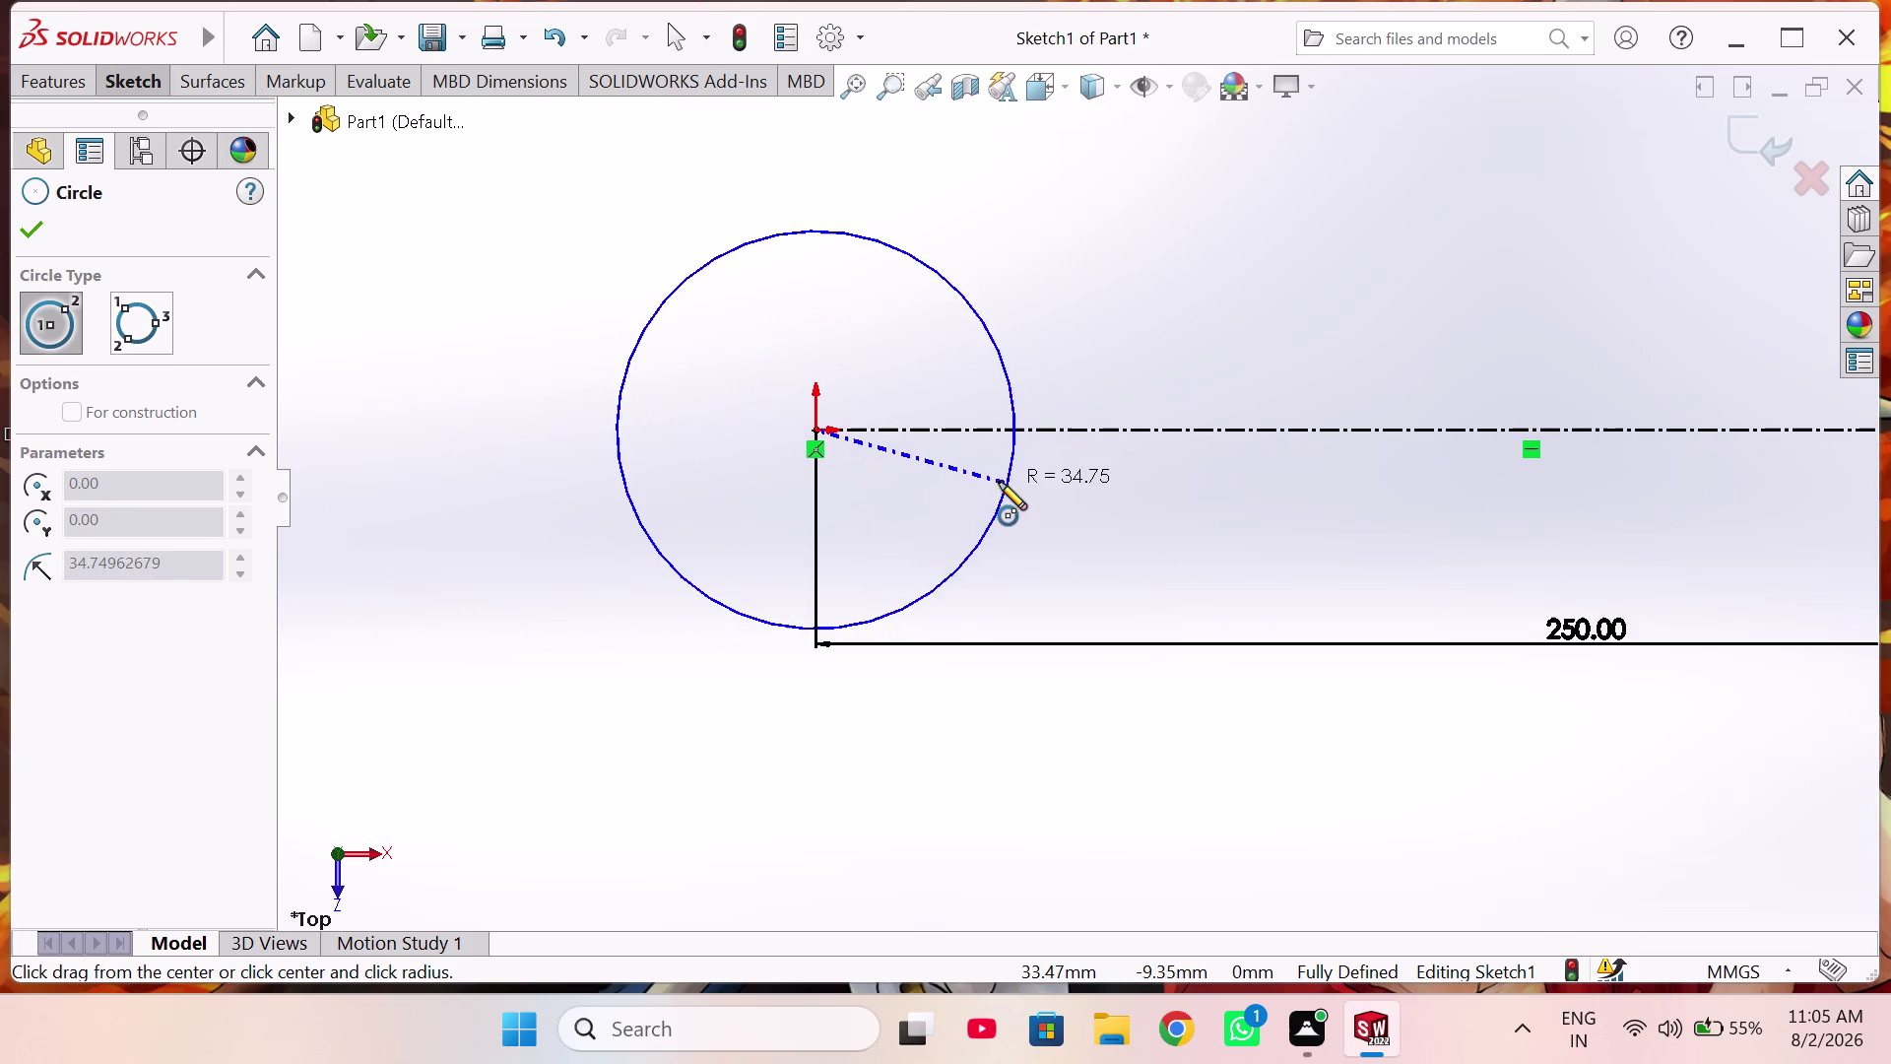
scroll(up, 3)
scroll(down, 3)
scroll(up, 3)
scroll(down, 3)
scroll(down, 3)
scroll(up, 3)
scroll(down, 3)
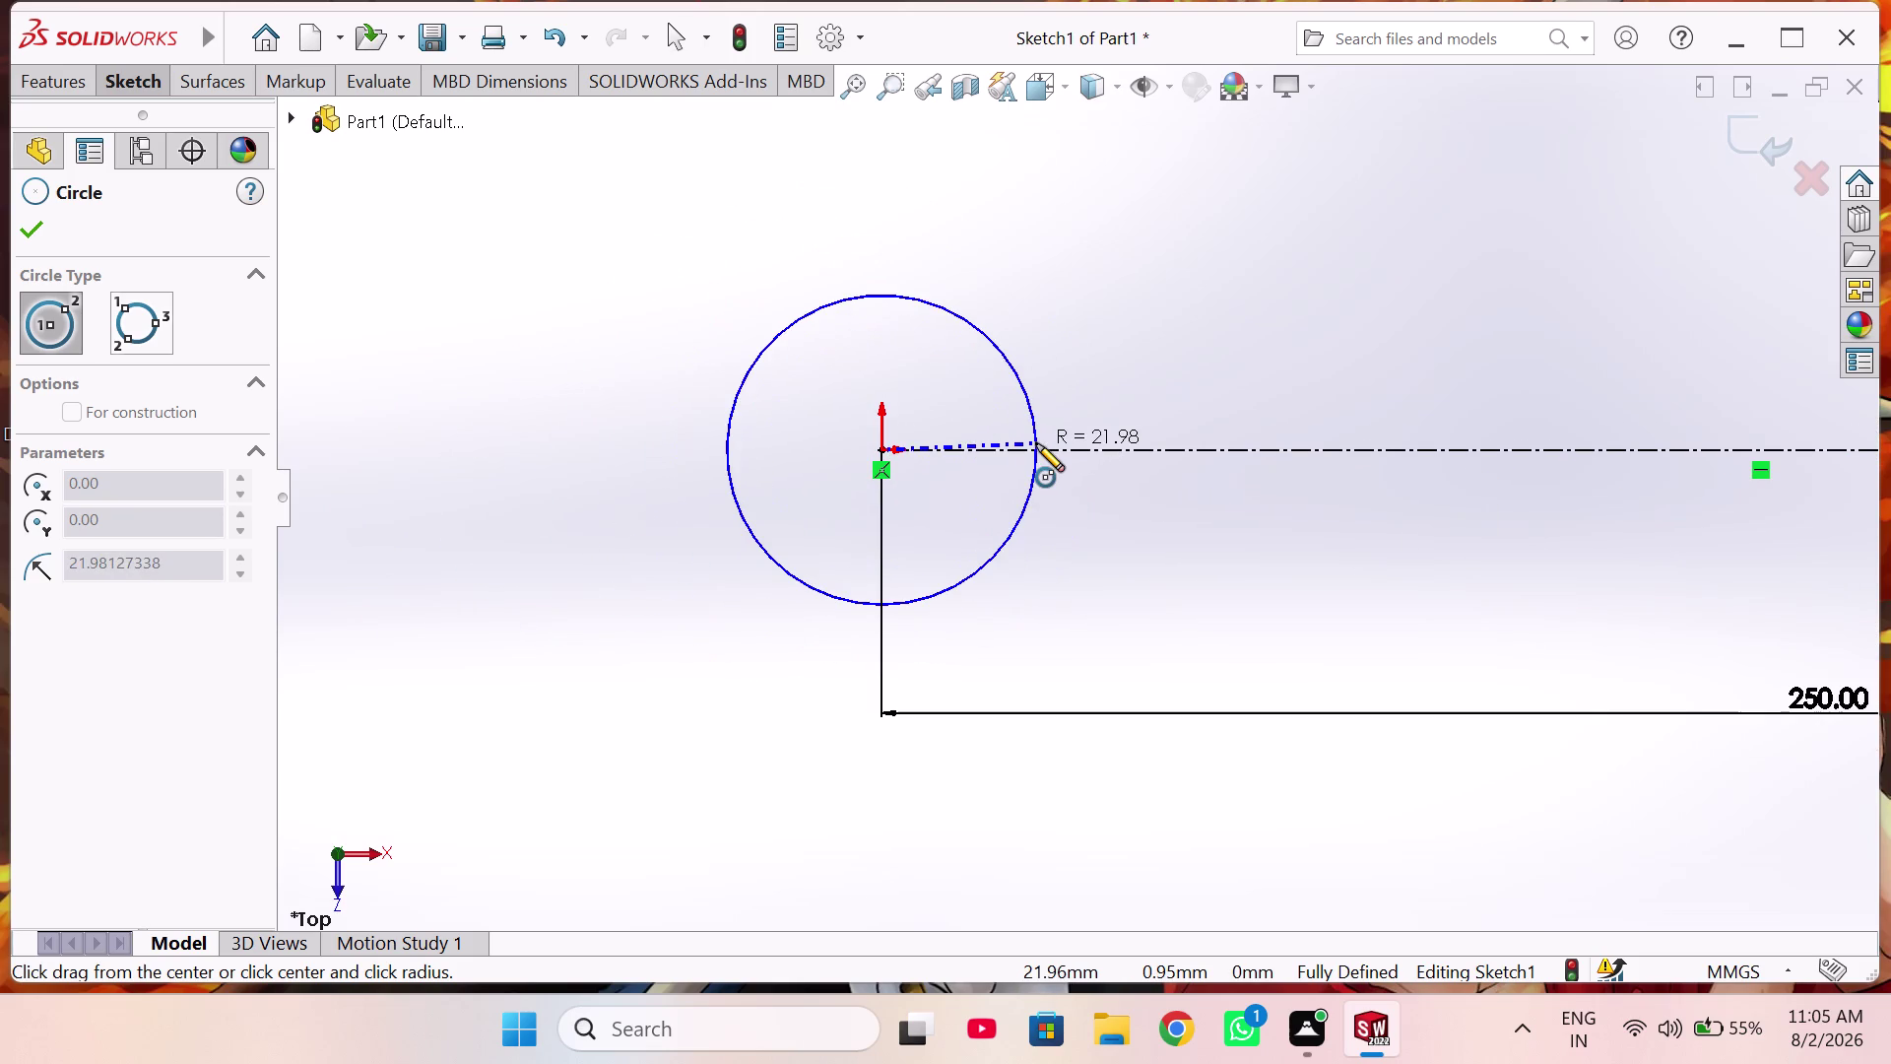
click(1056, 515)
Dimension the circle's diameter at 65 mm.
right_drag(1138, 472, 1127, 309)
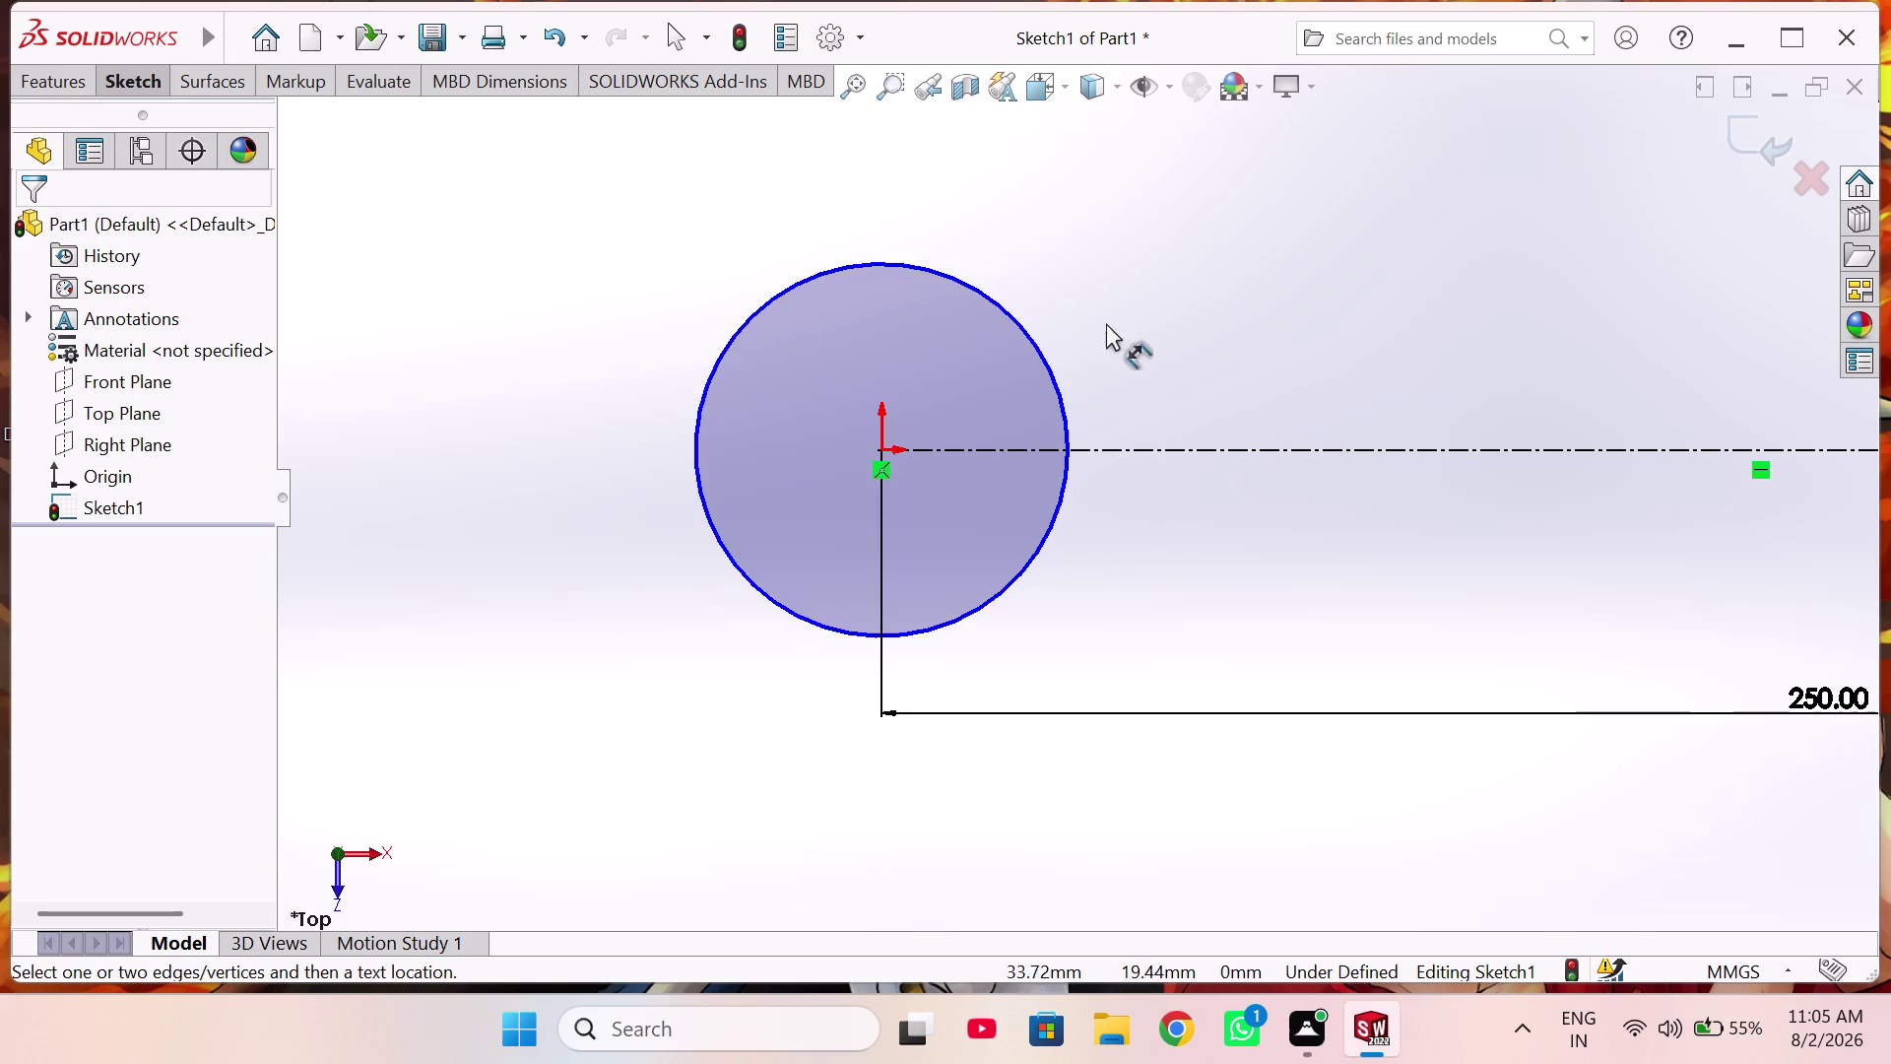
click(1057, 381)
click(1163, 367)
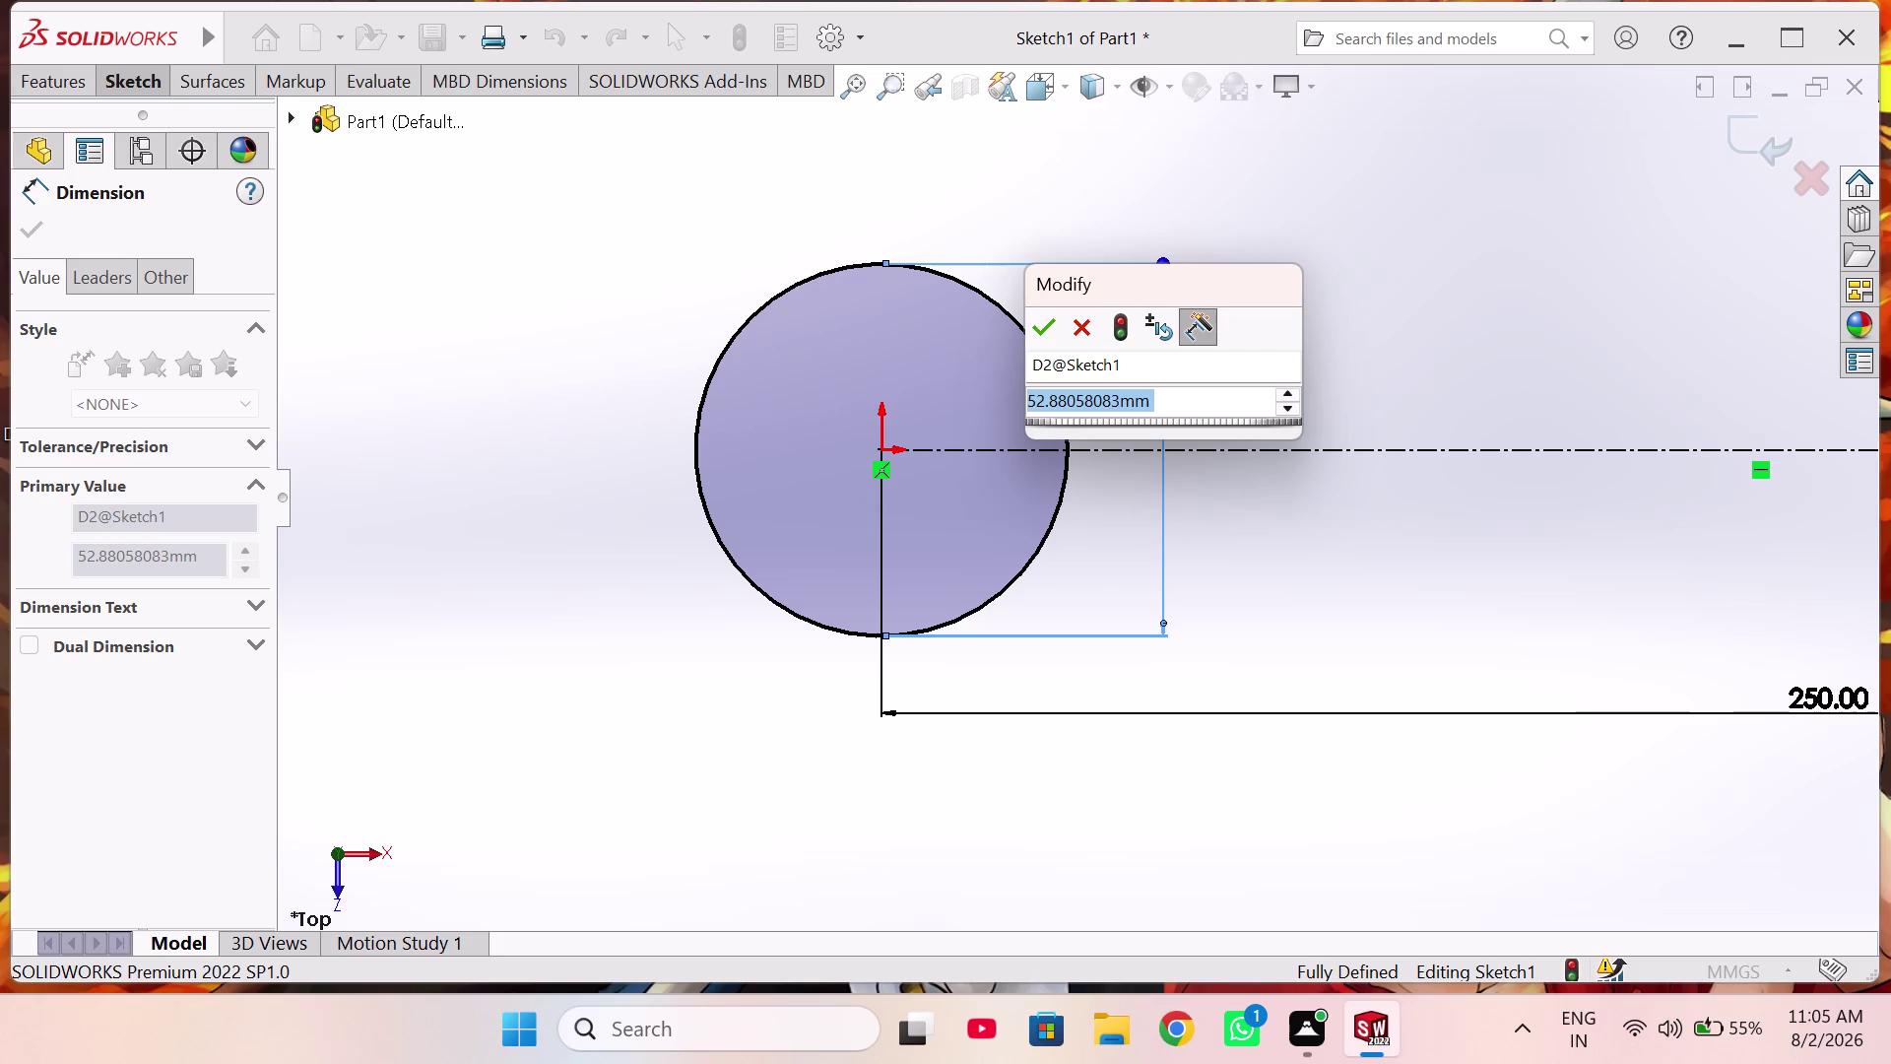
text(65)
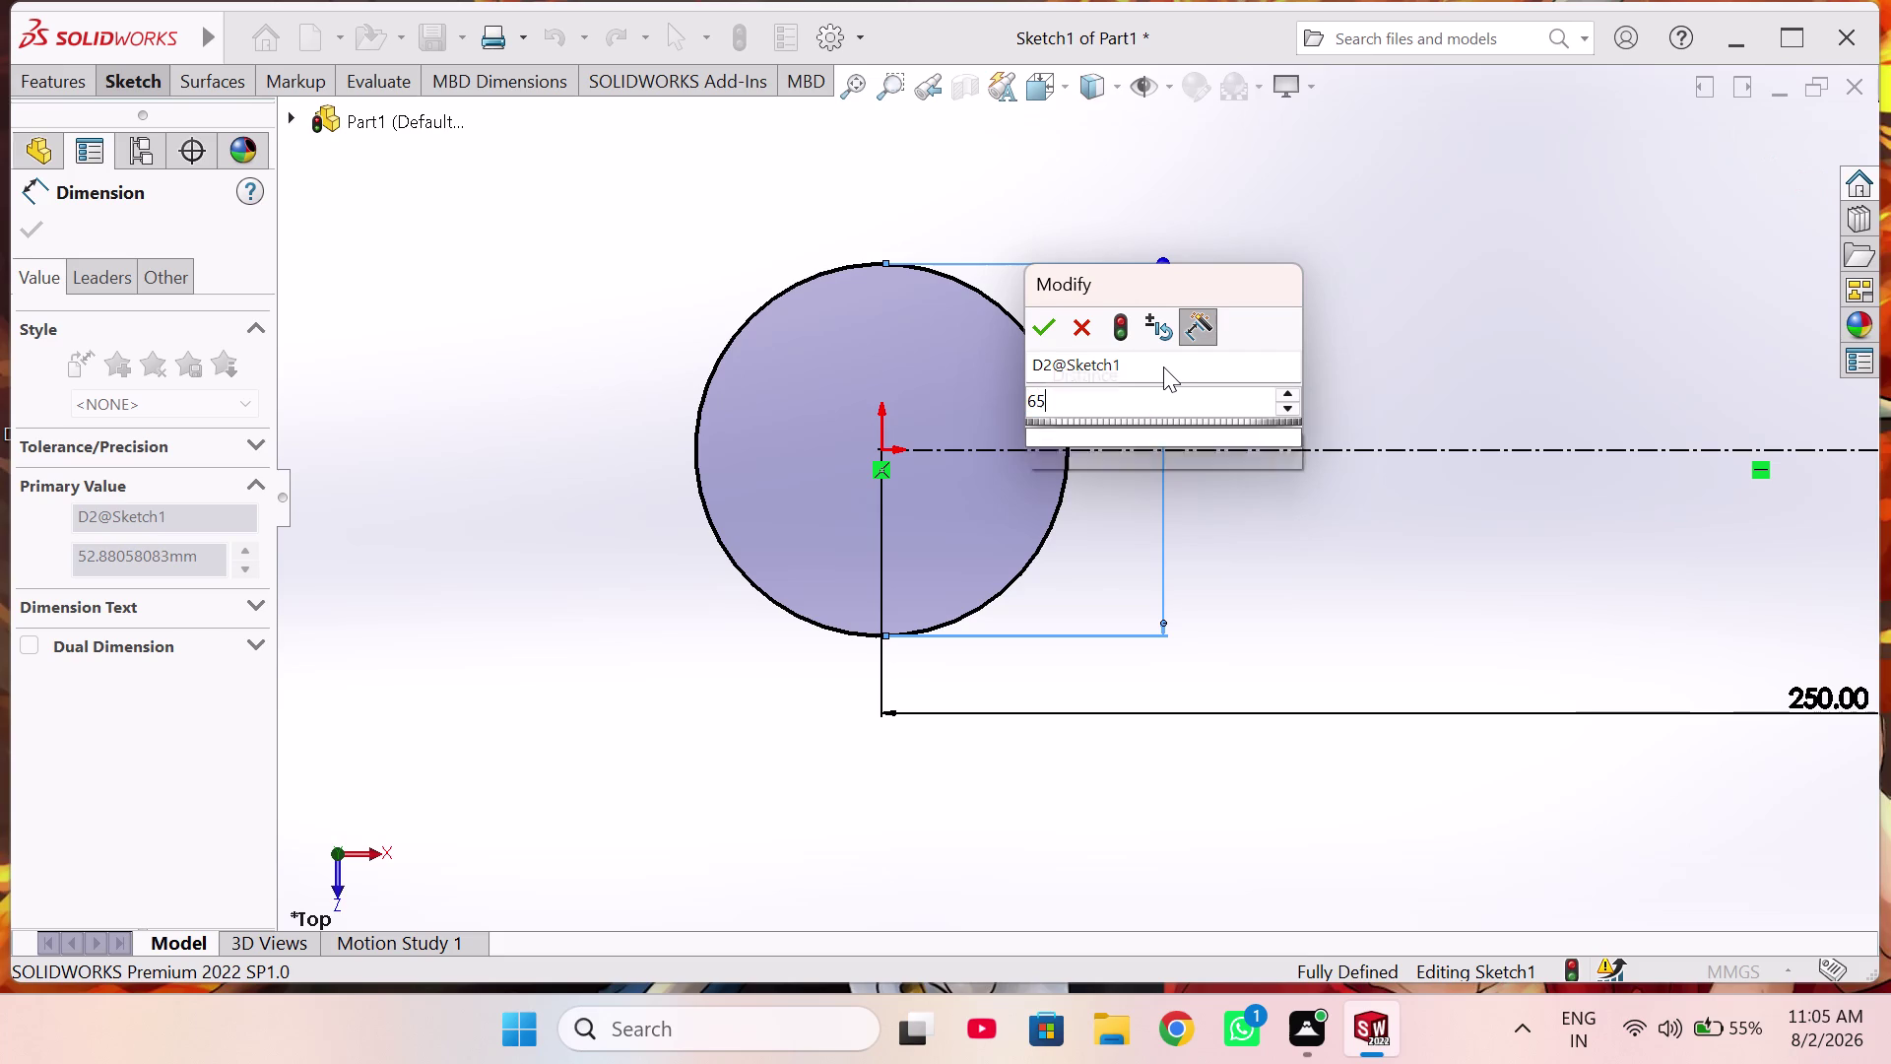
key(Return)
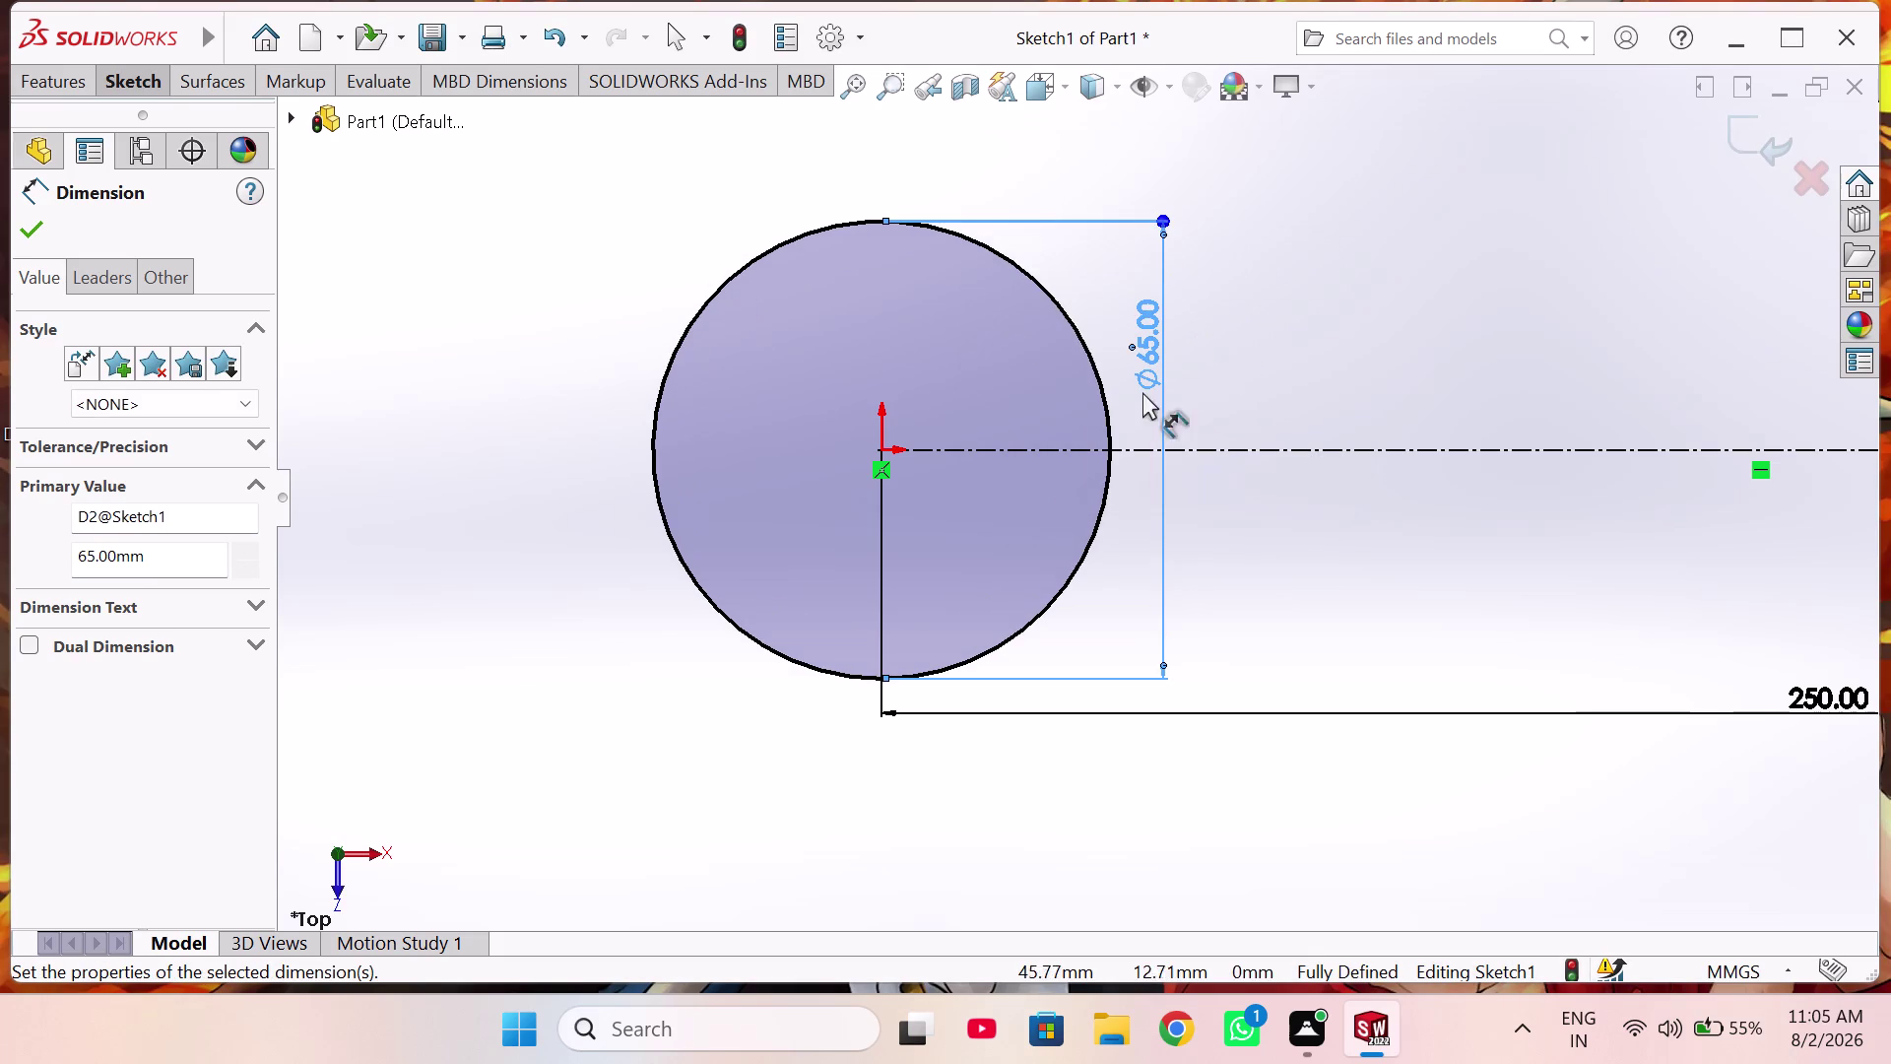
click(882, 446)
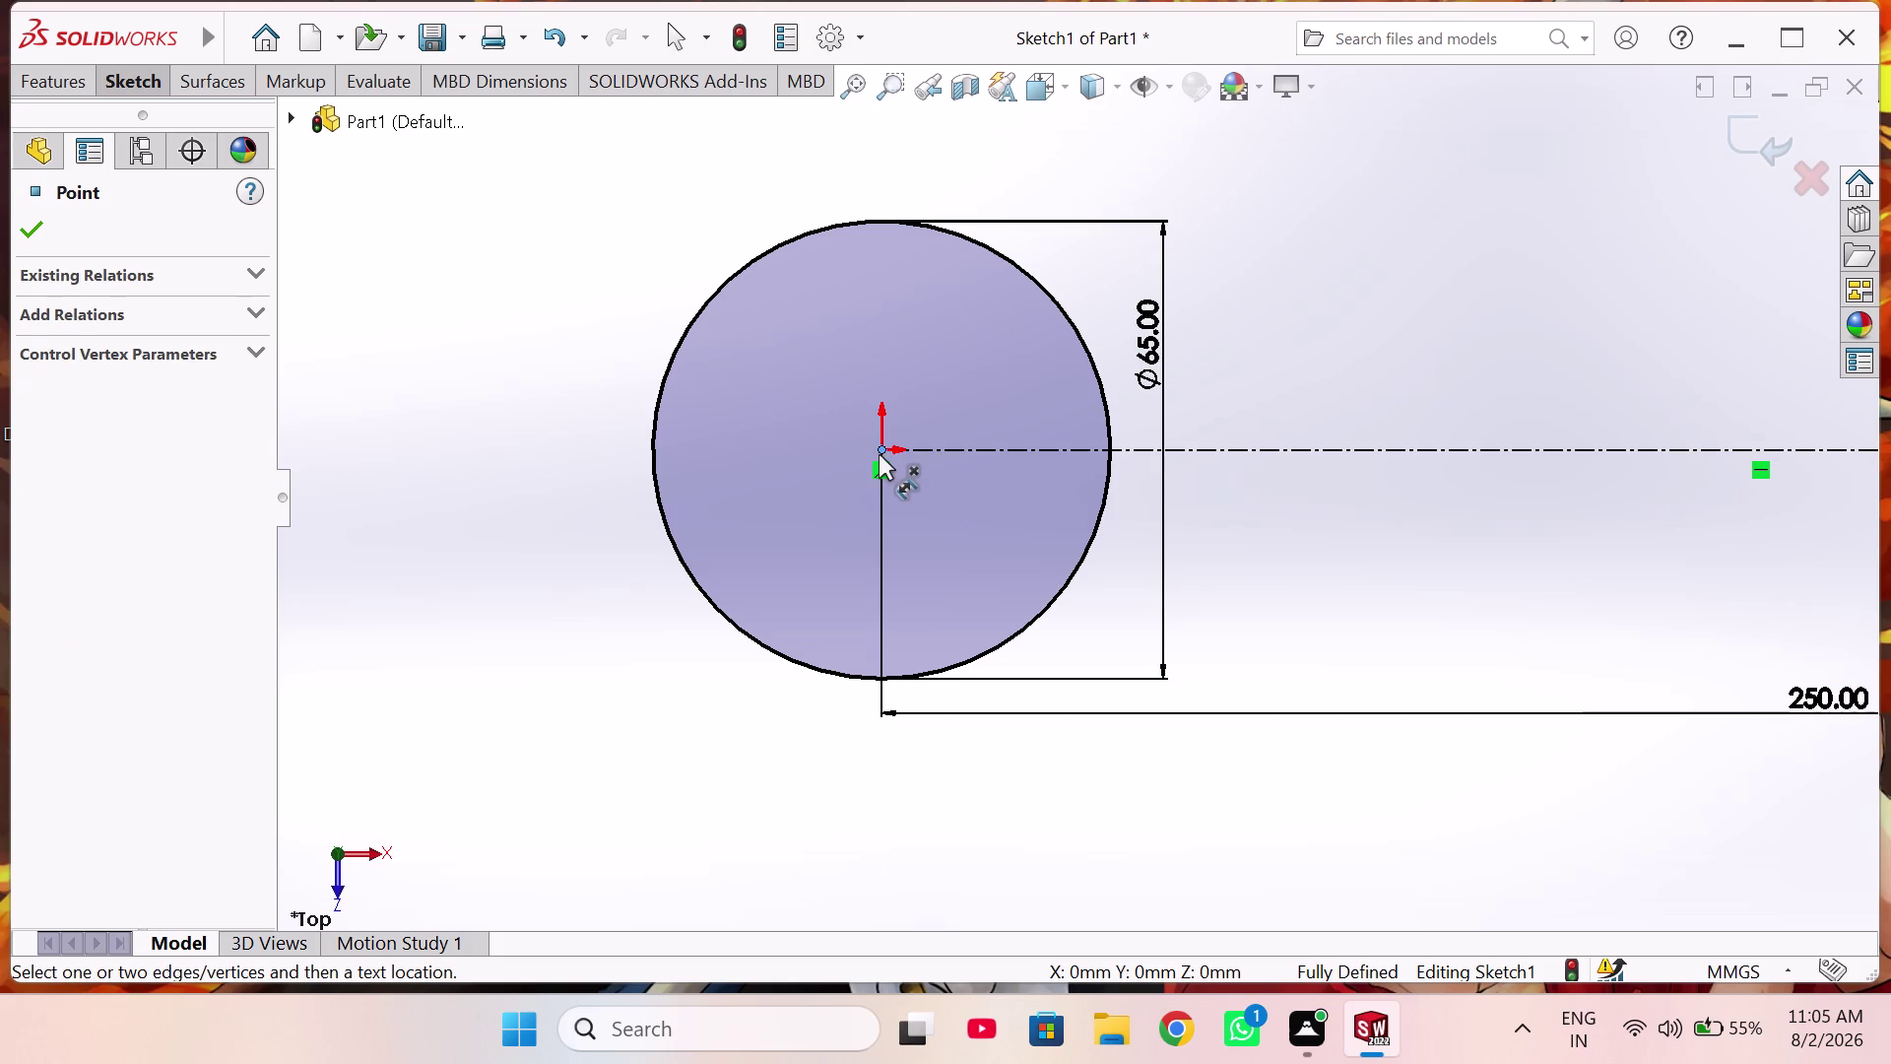
Draw a second, smaller circle centred on the origin.
right_drag(724, 406, 569, 346)
right_drag(536, 356, 575, 213)
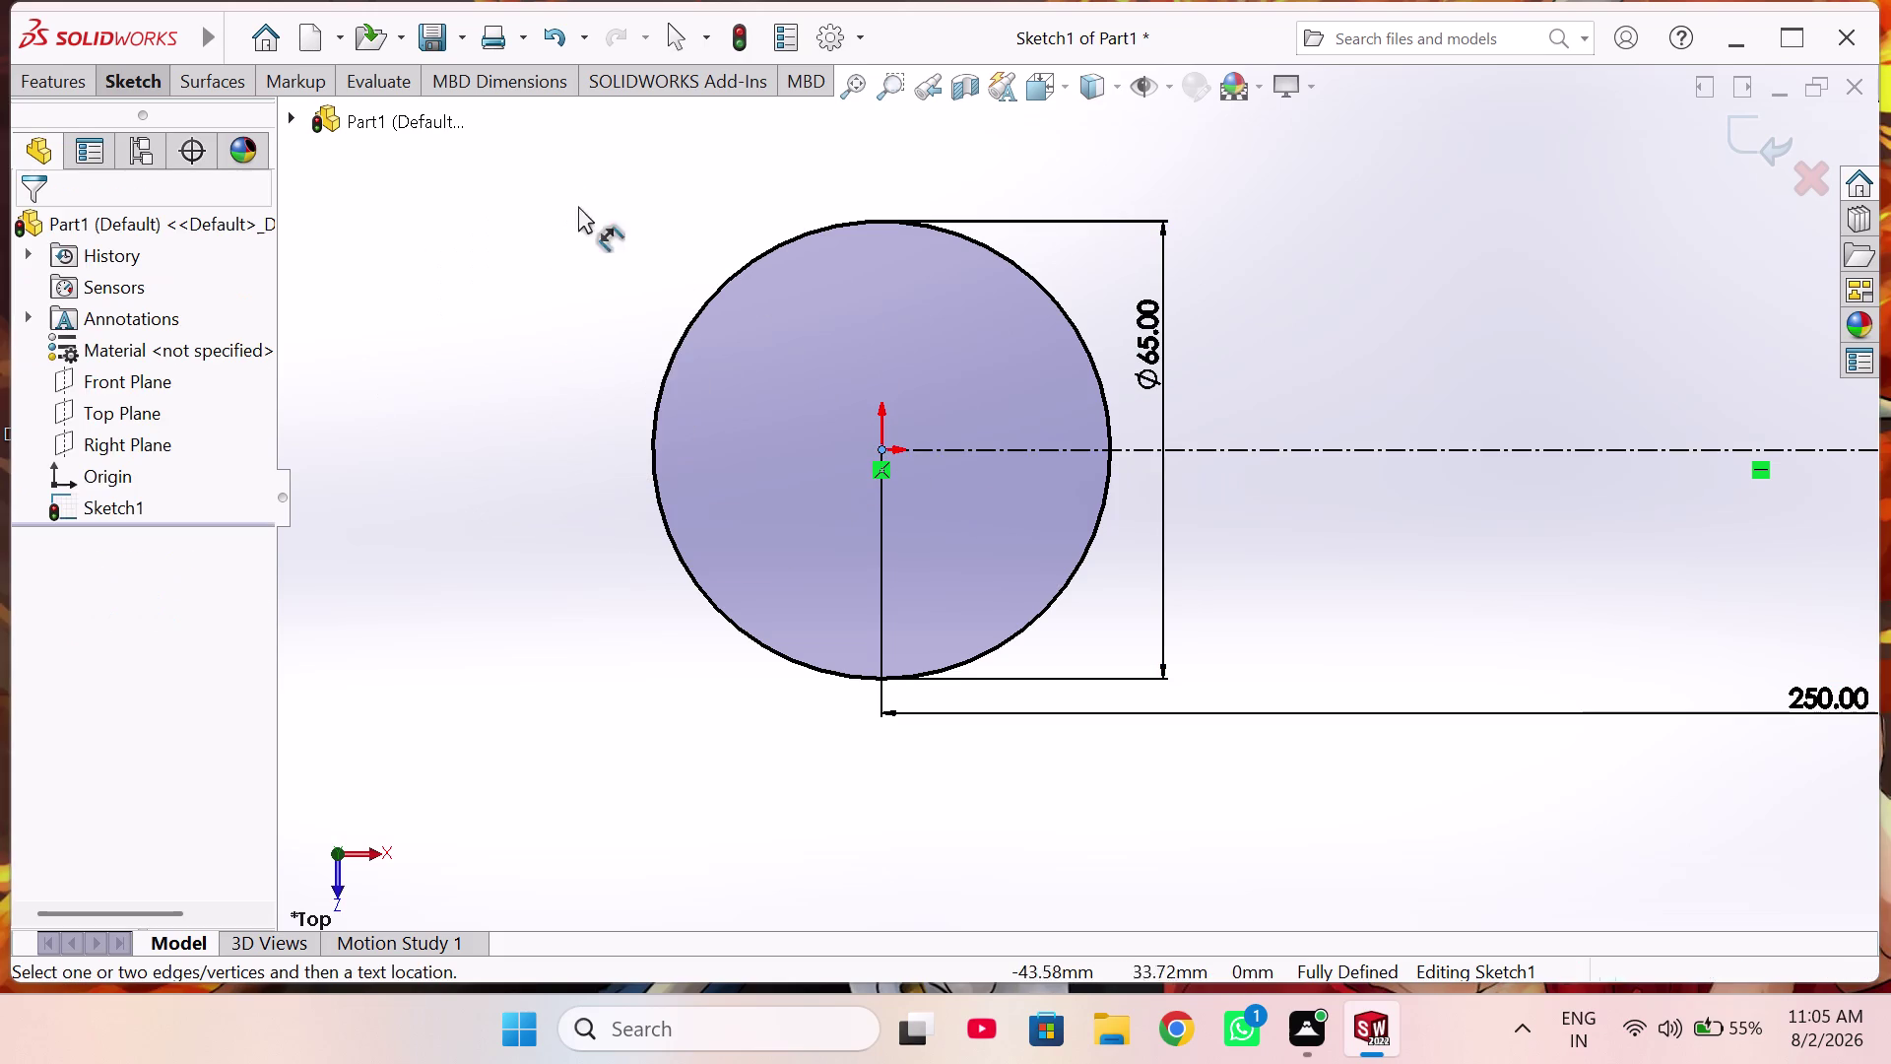
right_drag(575, 213, 595, 242)
right_drag(525, 347, 745, 427)
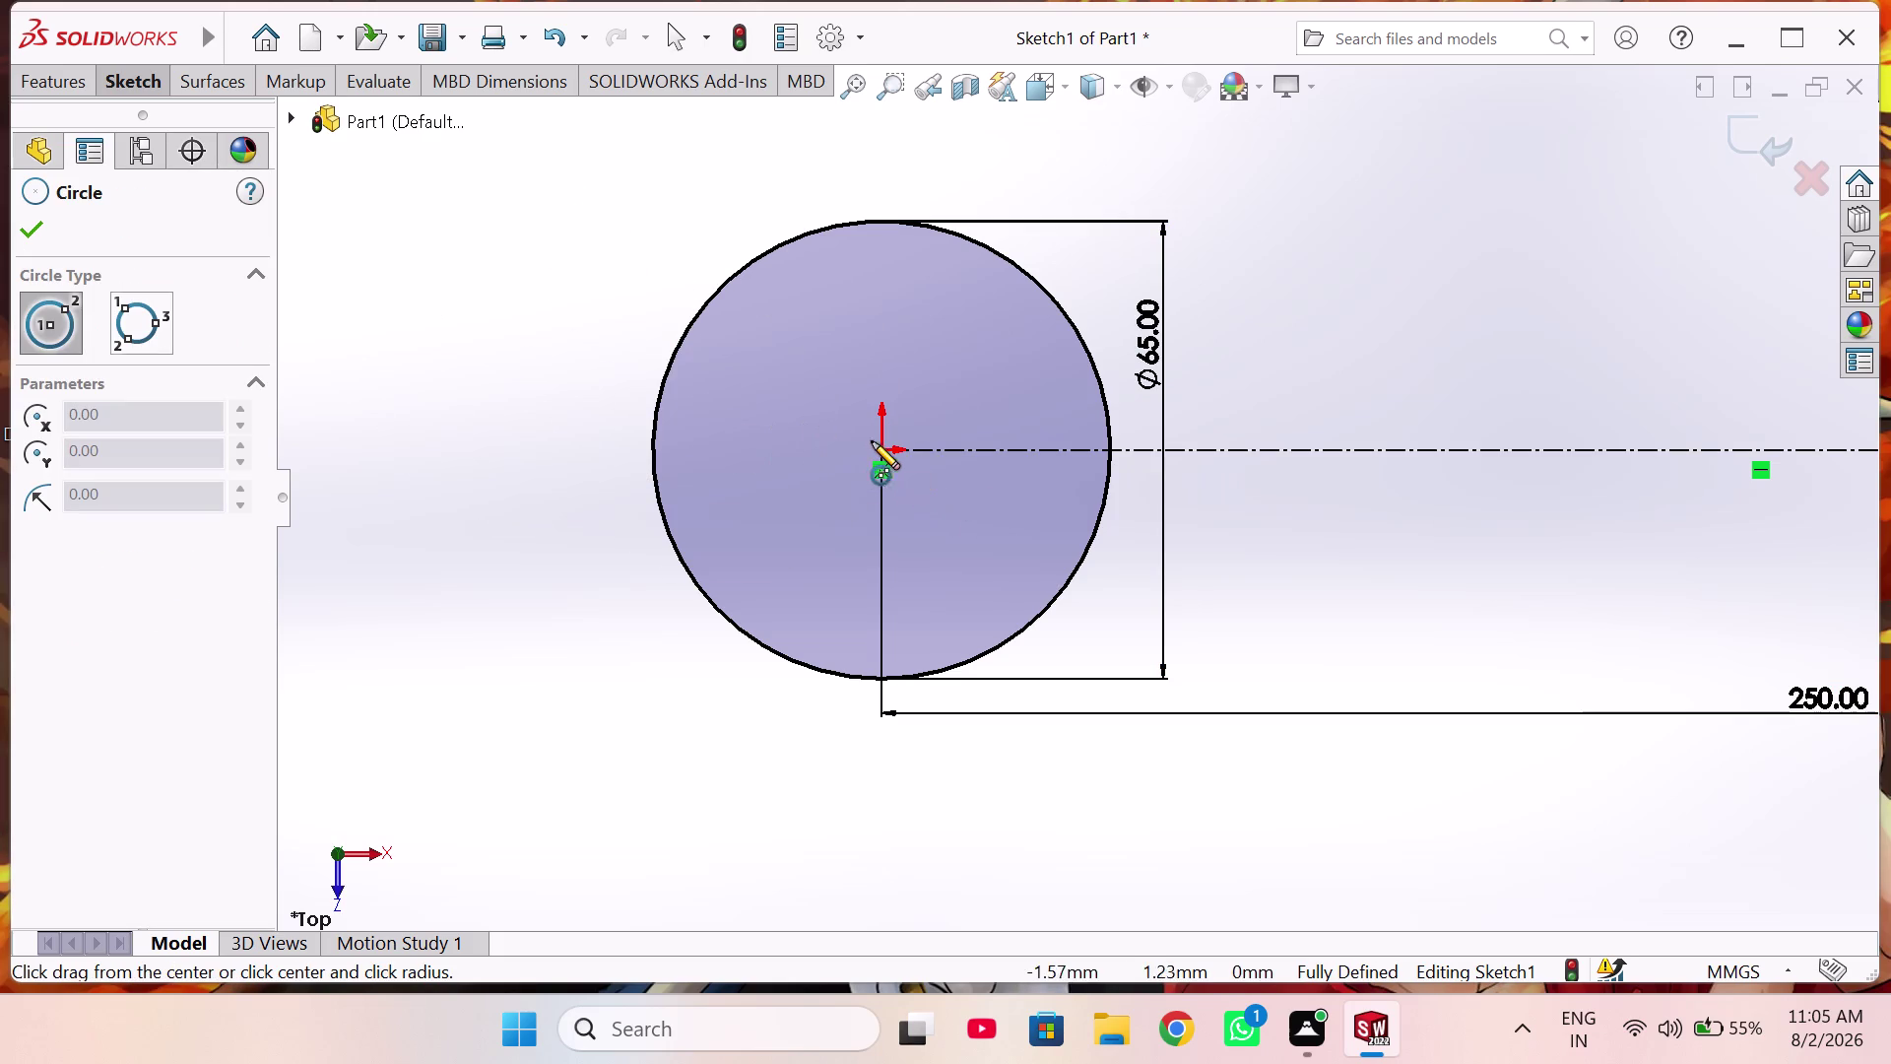
click(882, 452)
click(1034, 526)
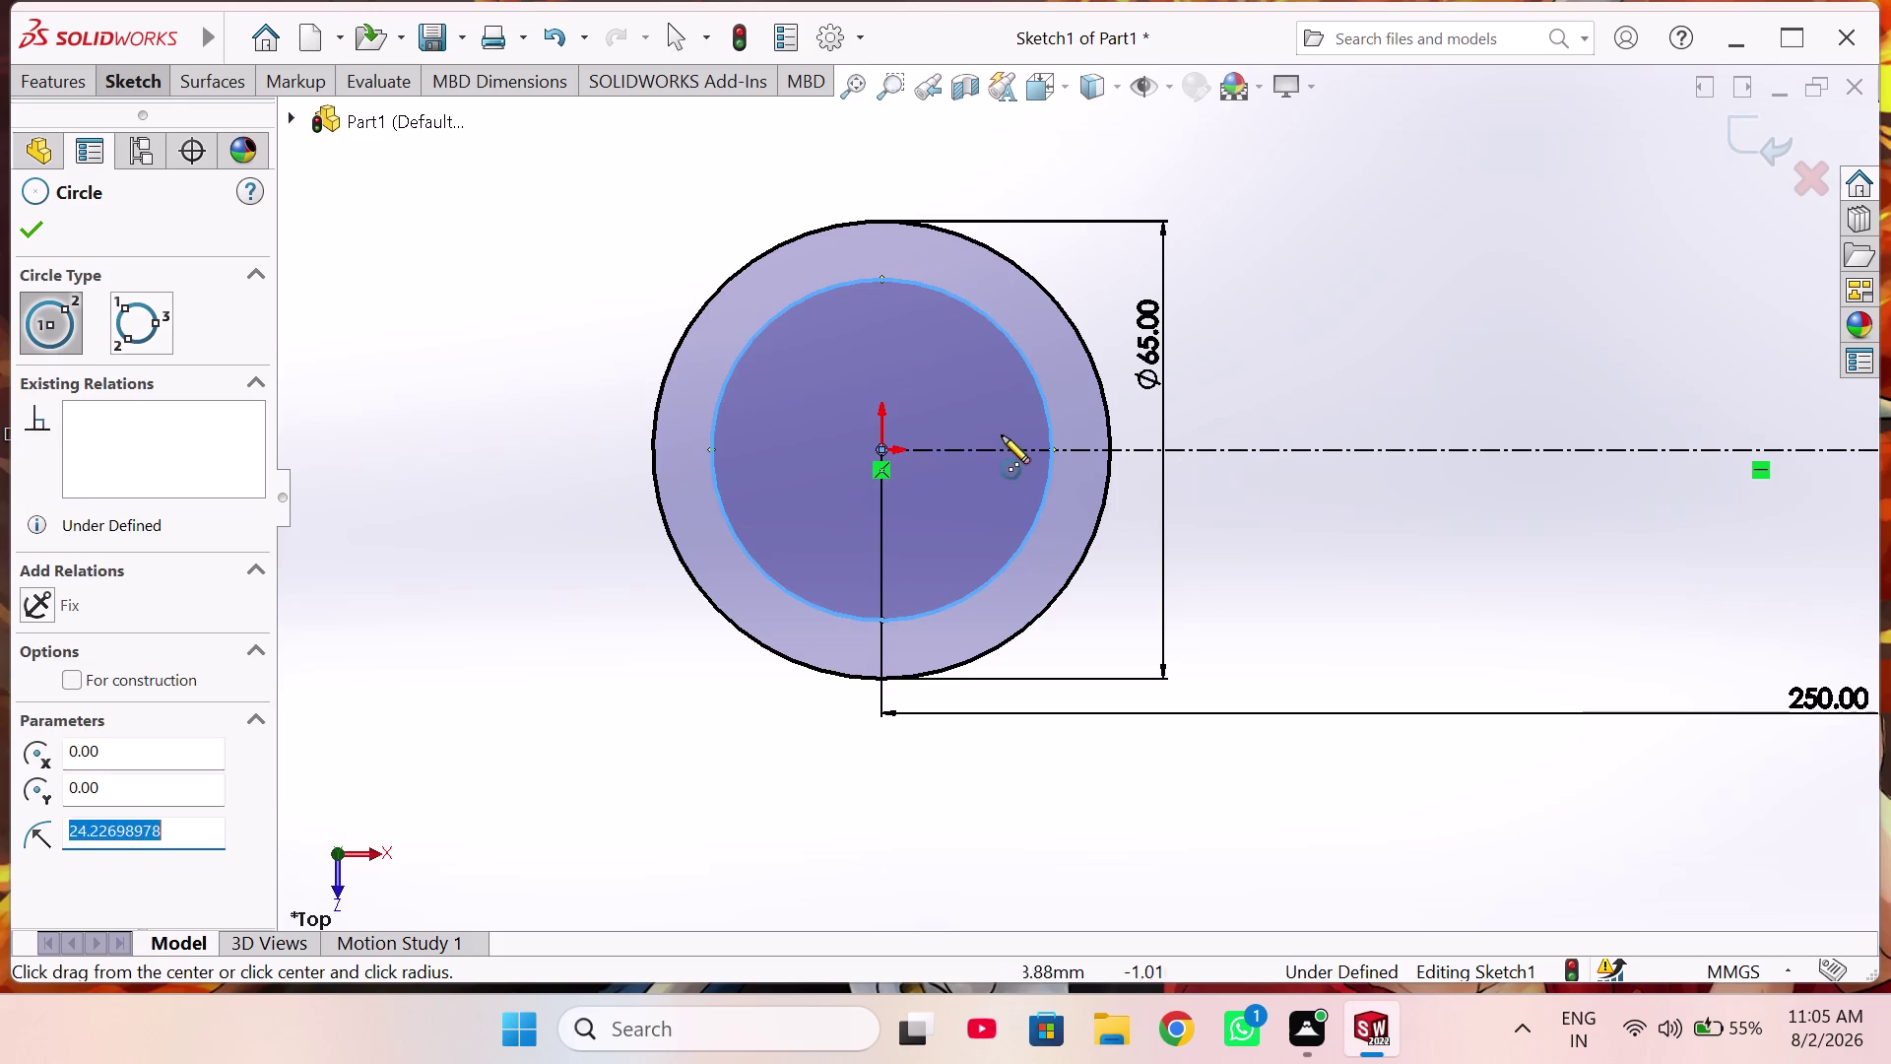
Dimension the inner circle's diameter at 52 mm.
right_drag(995, 415, 960, 286)
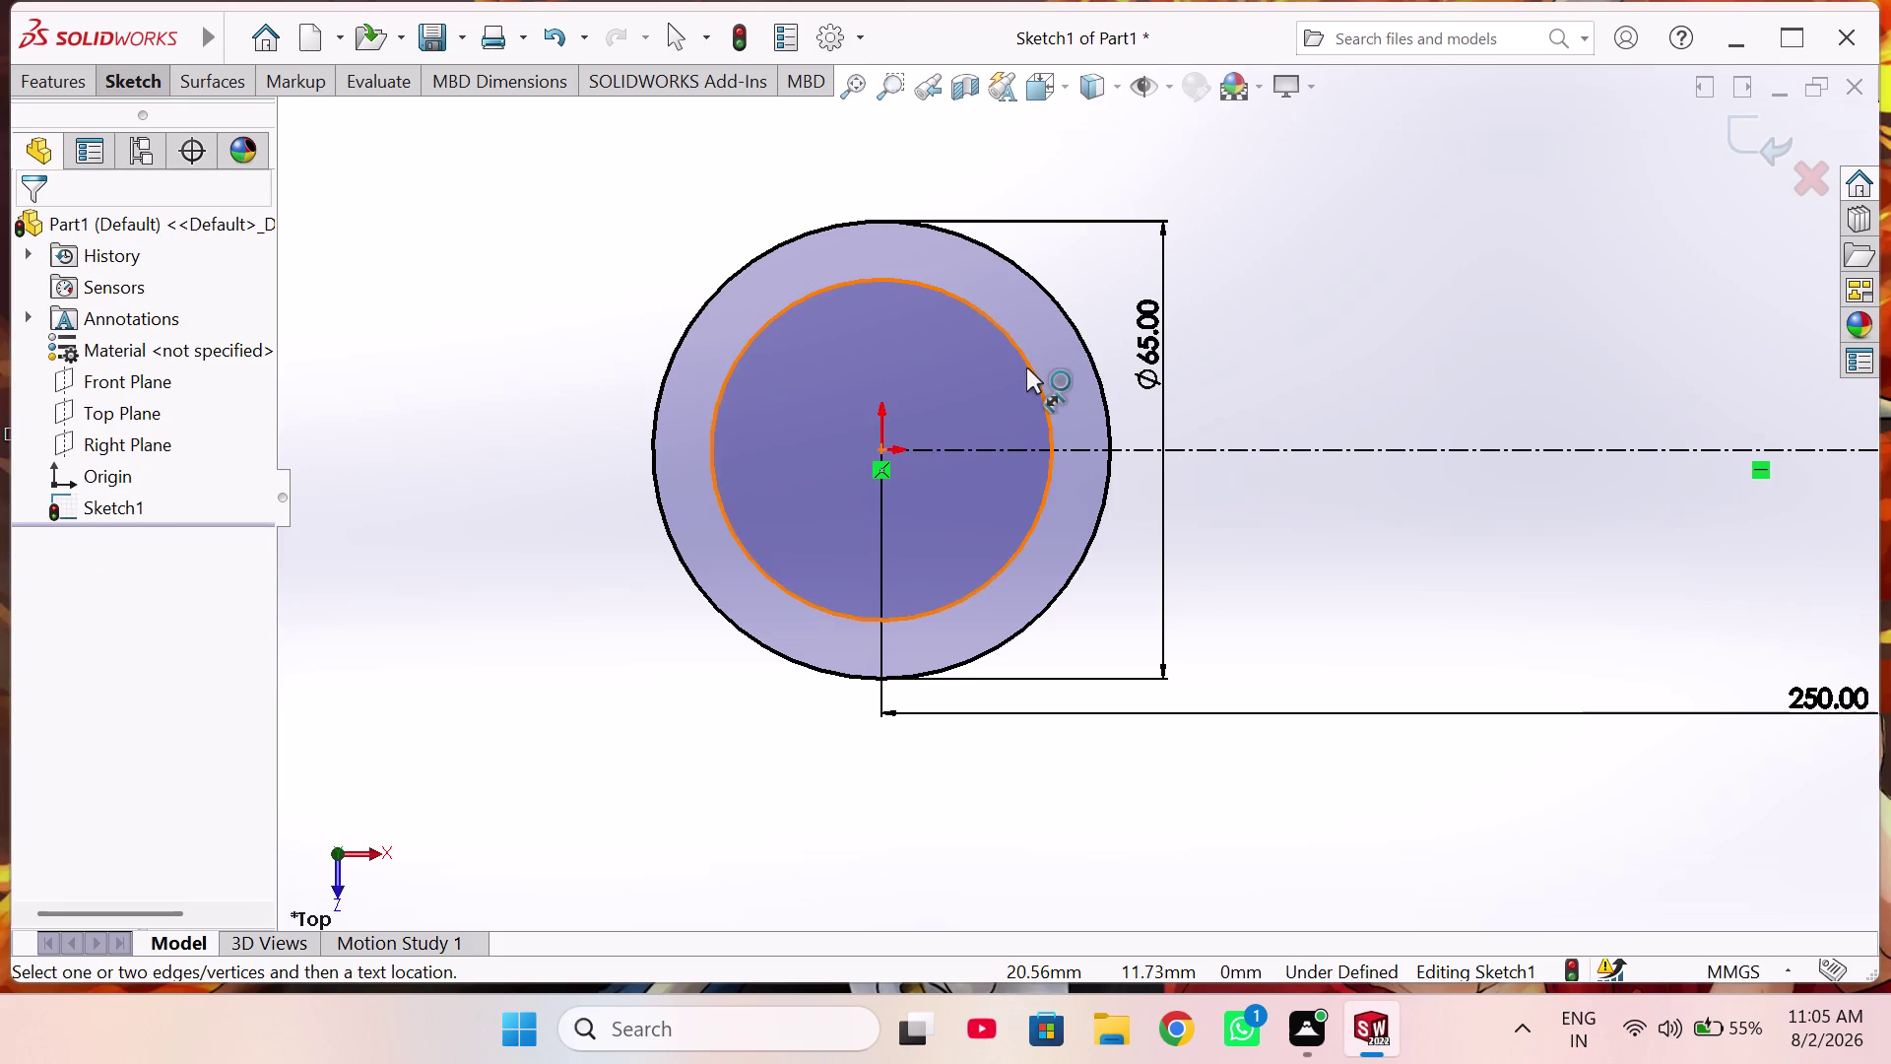
click(1027, 368)
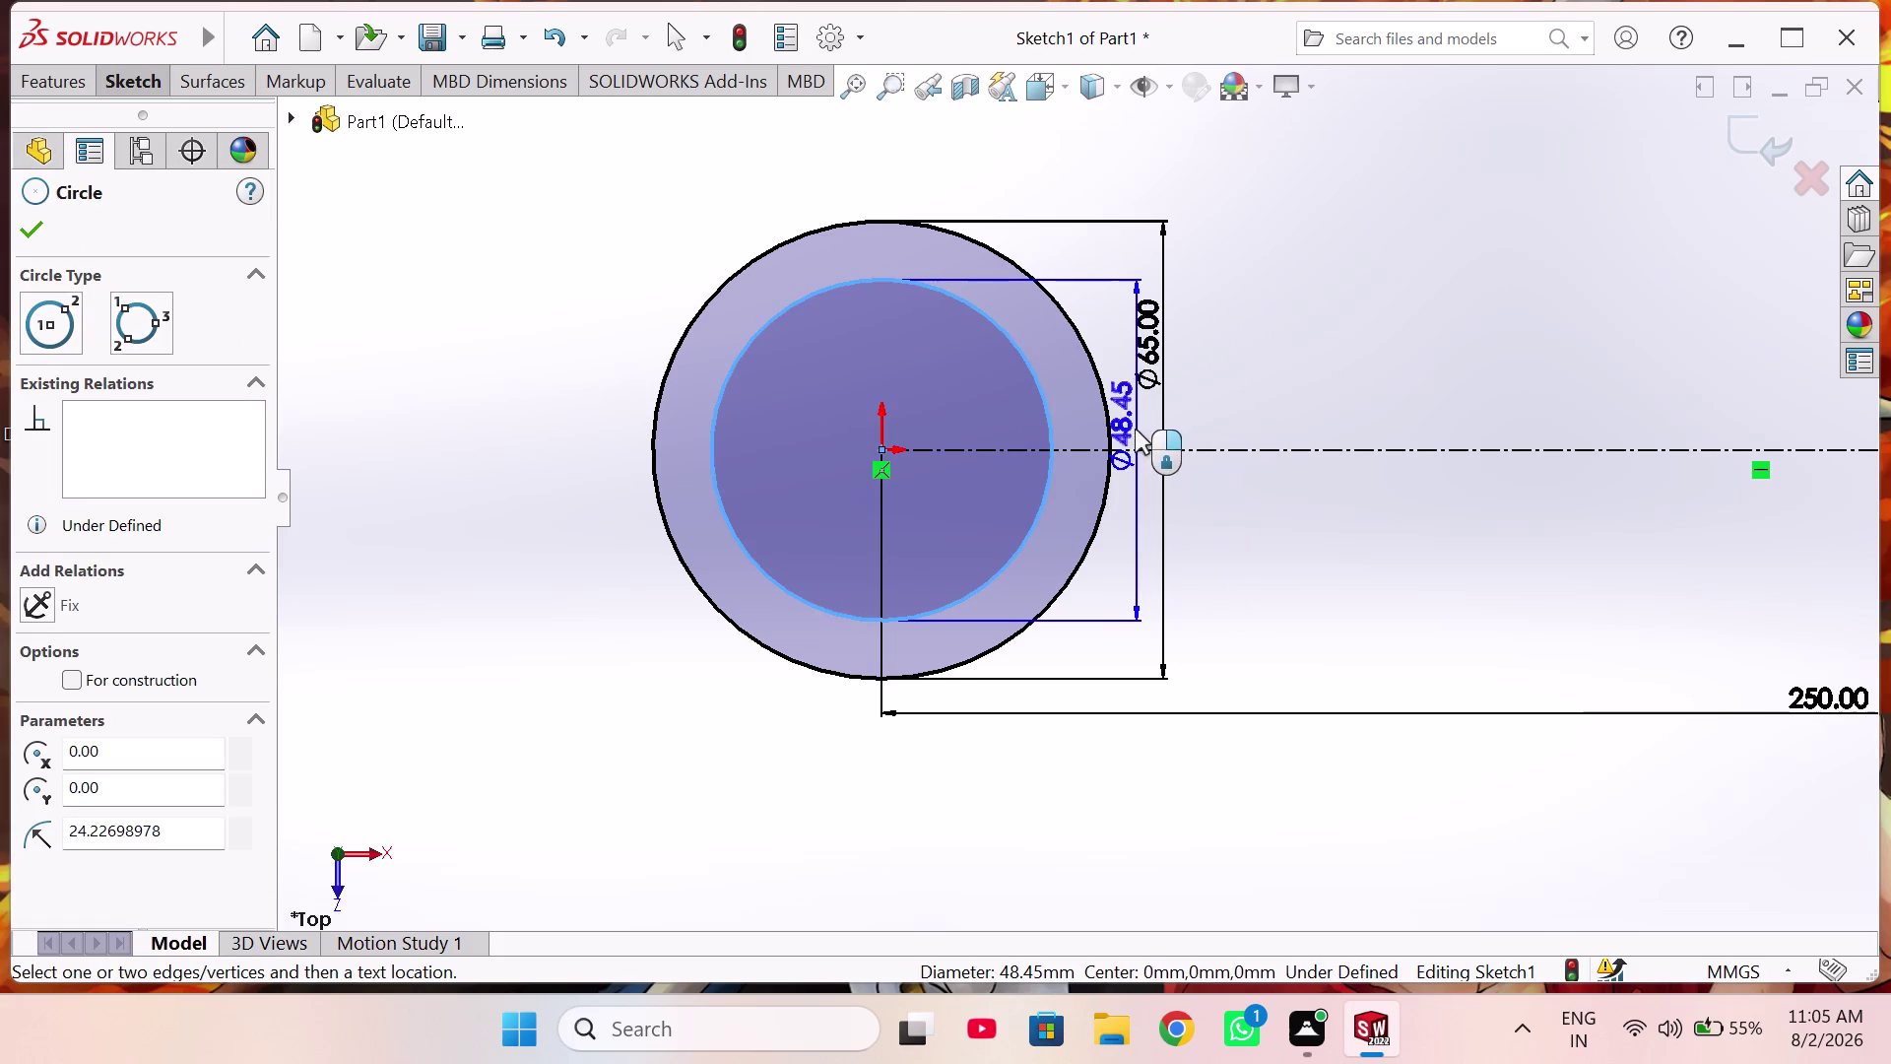
click(1139, 532)
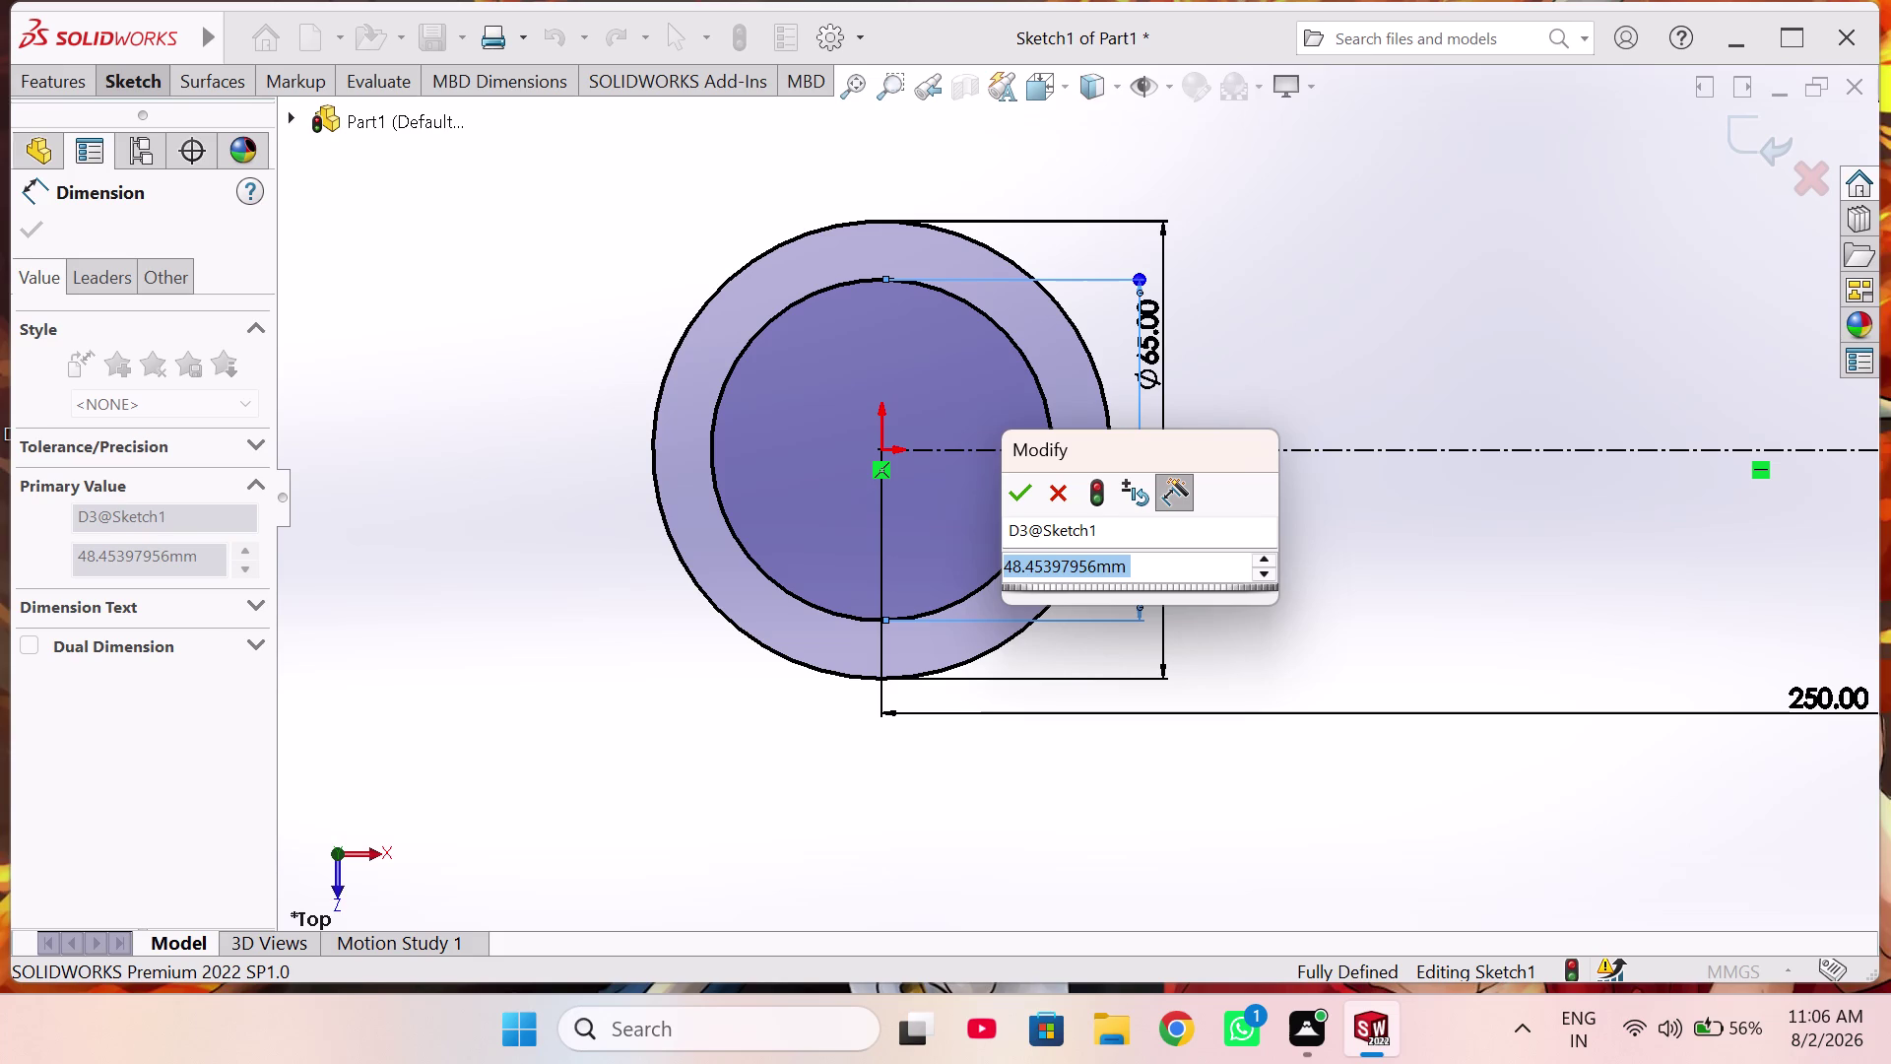
text(52)
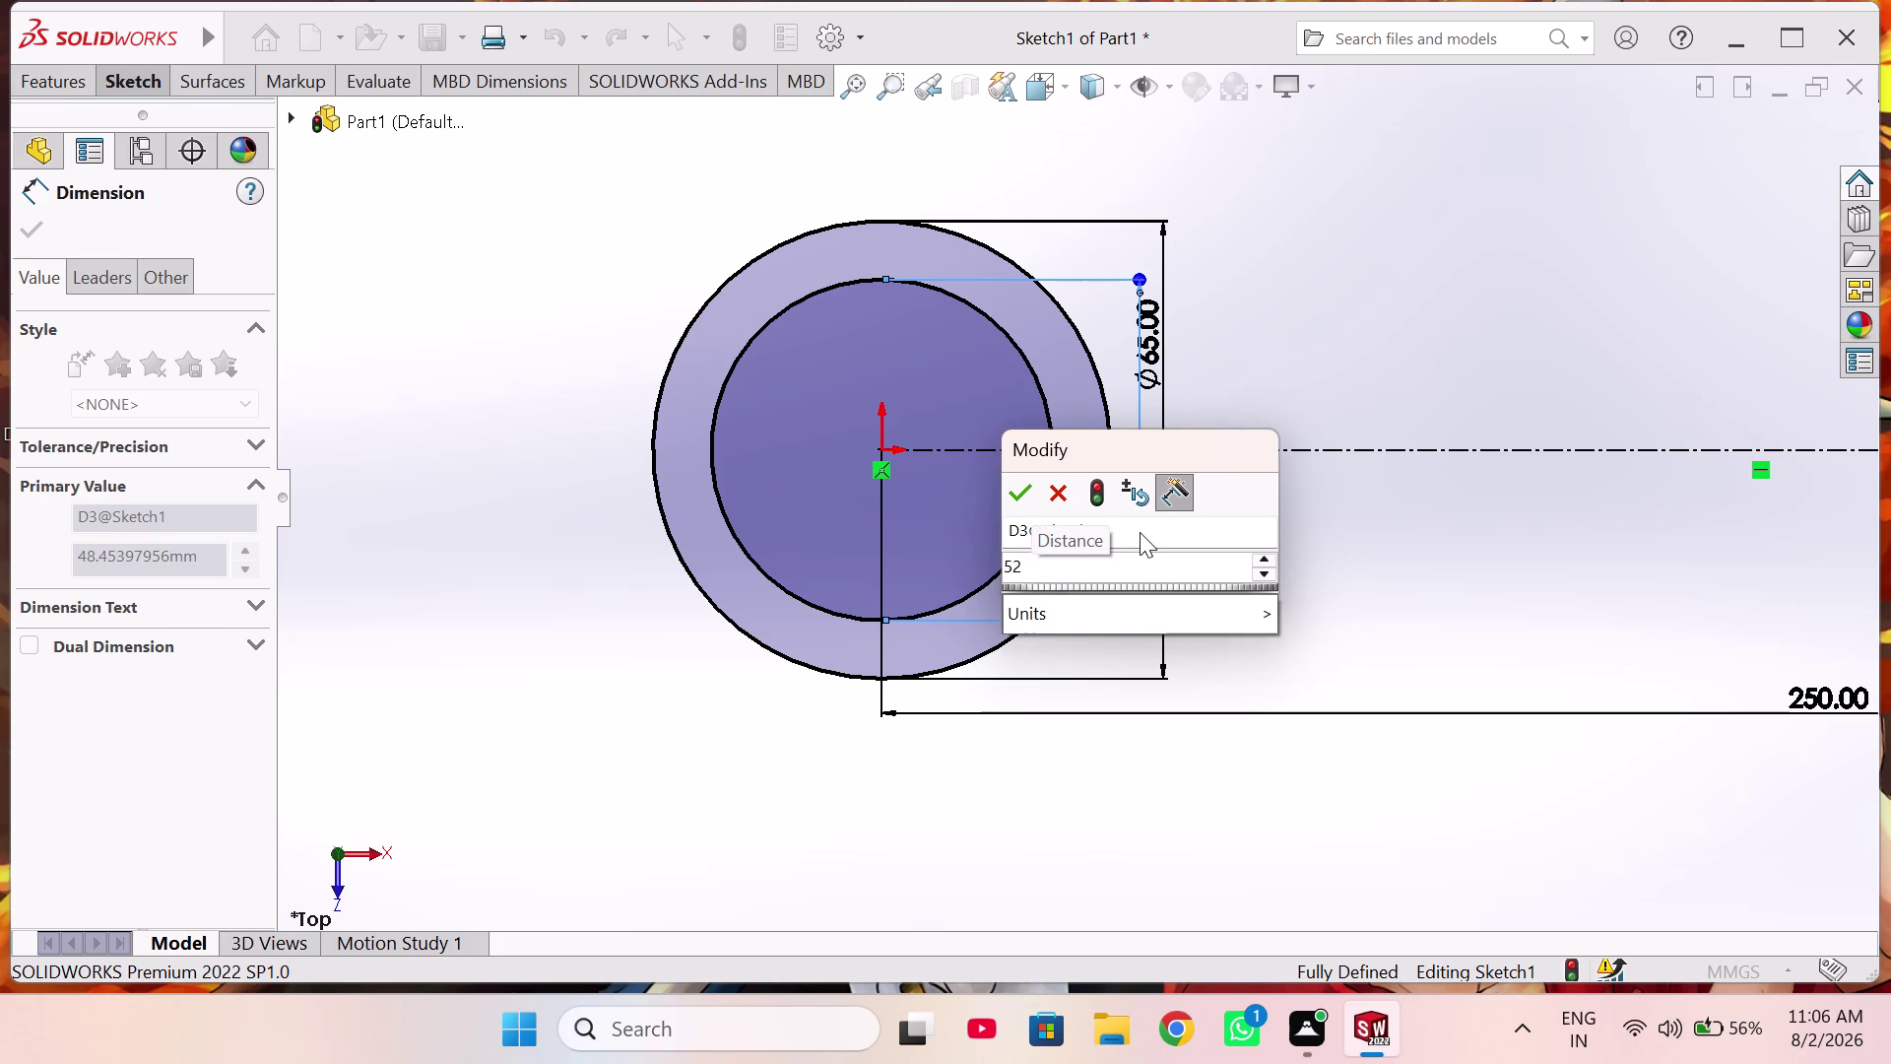
key(Return)
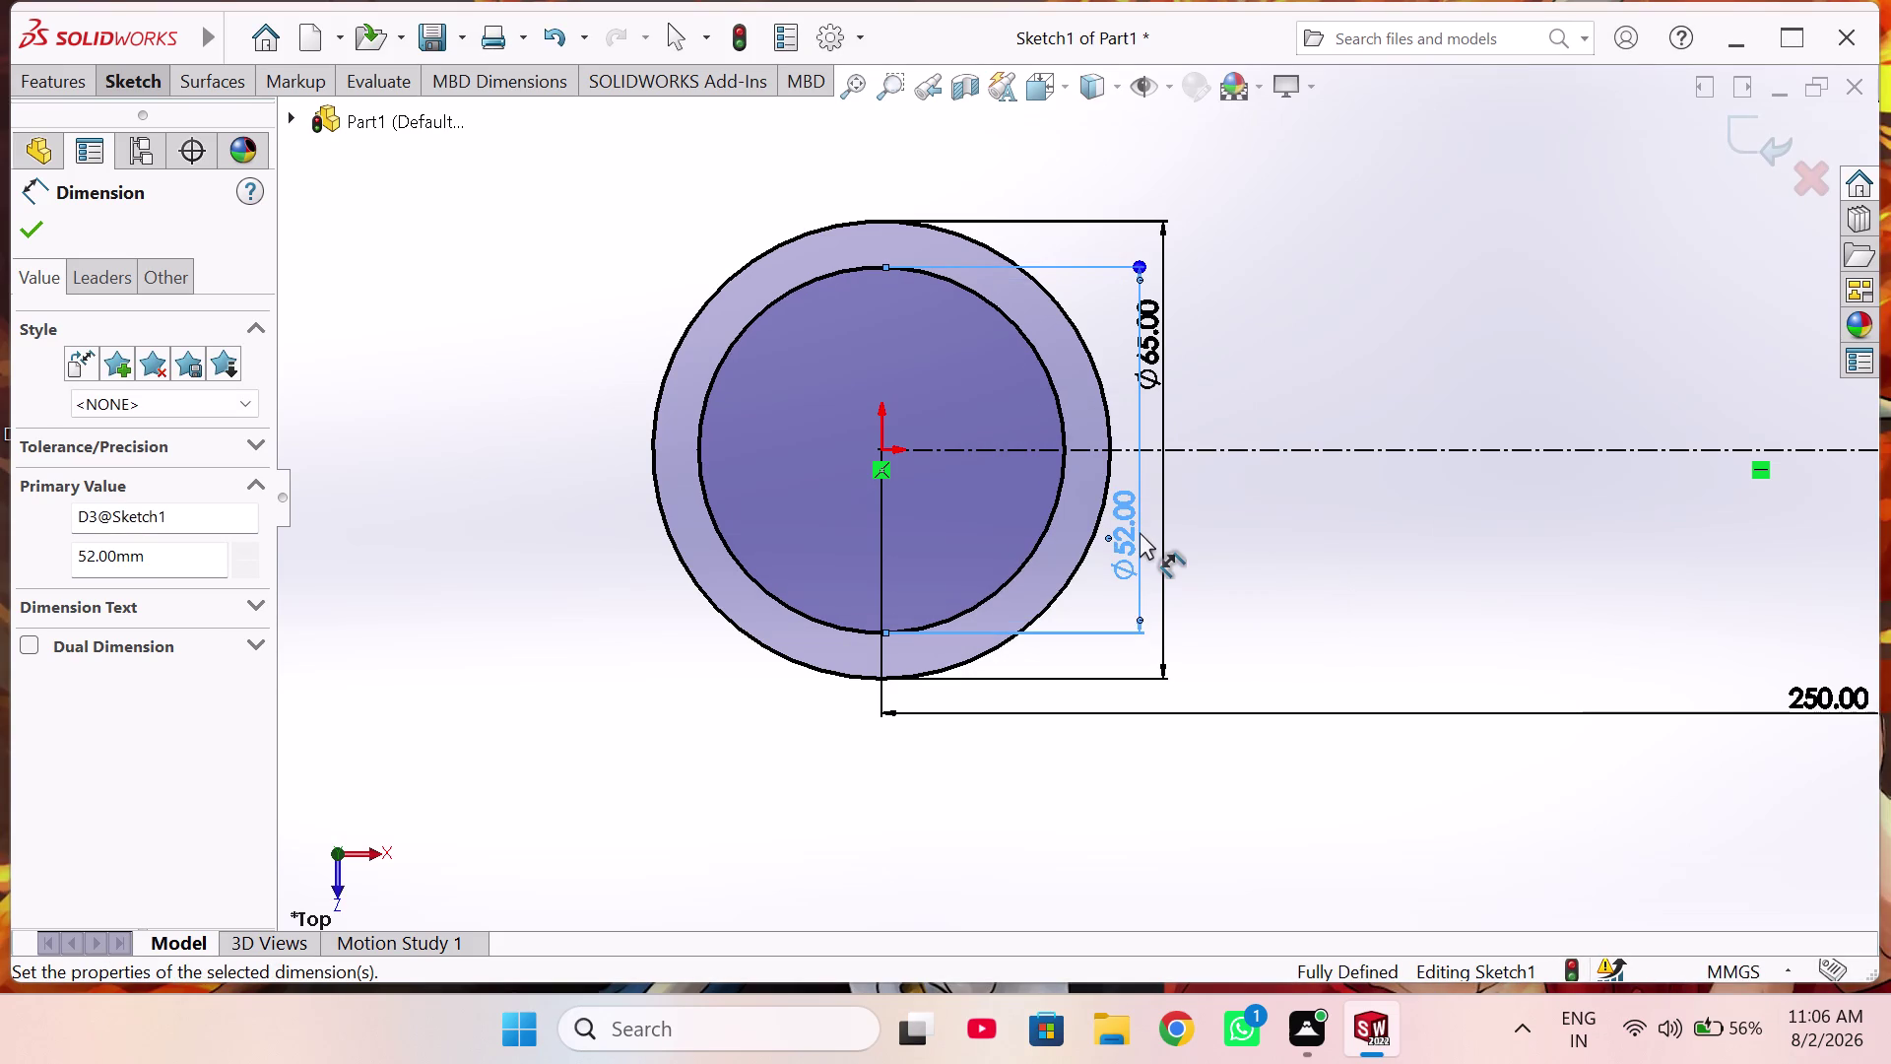
Drag the Ø52 and Ø65 dimensions into tidy positions beside the circles.
drag(1124, 543, 1126, 521)
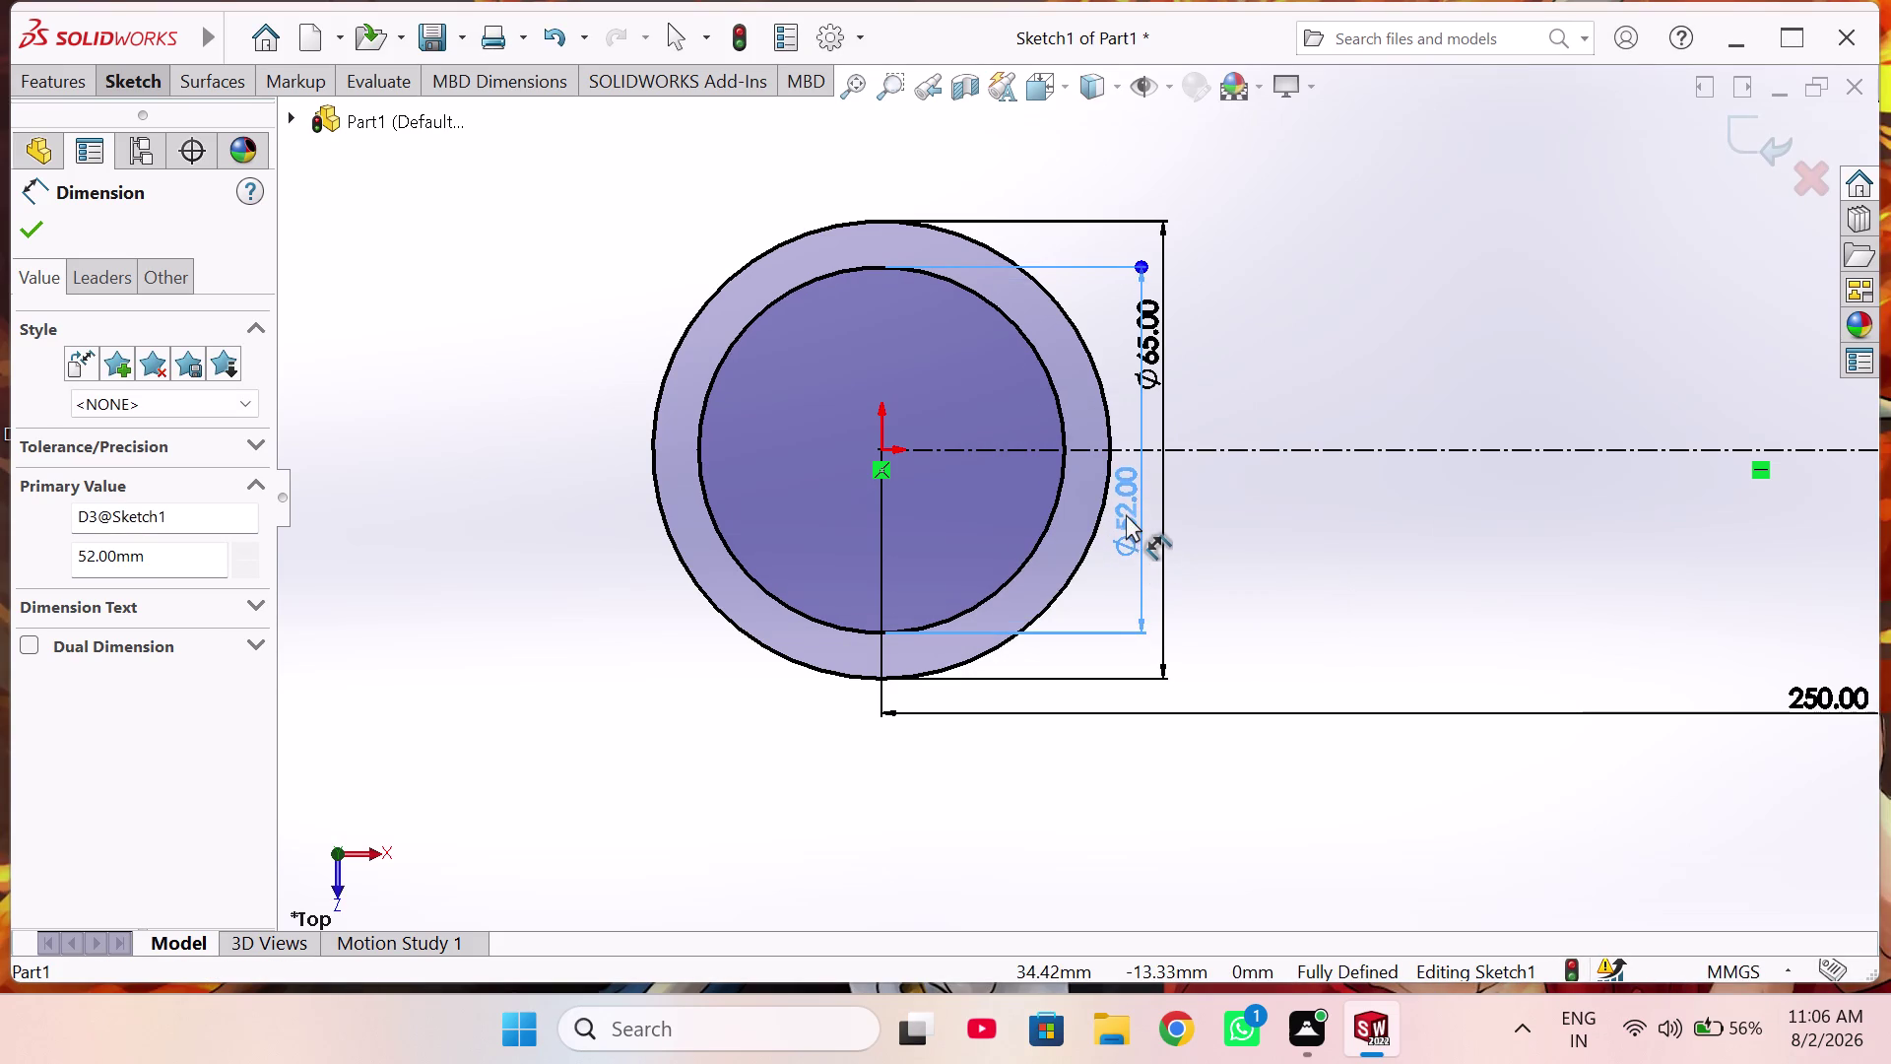
drag(1126, 521, 1135, 460)
drag(1148, 356, 1238, 429)
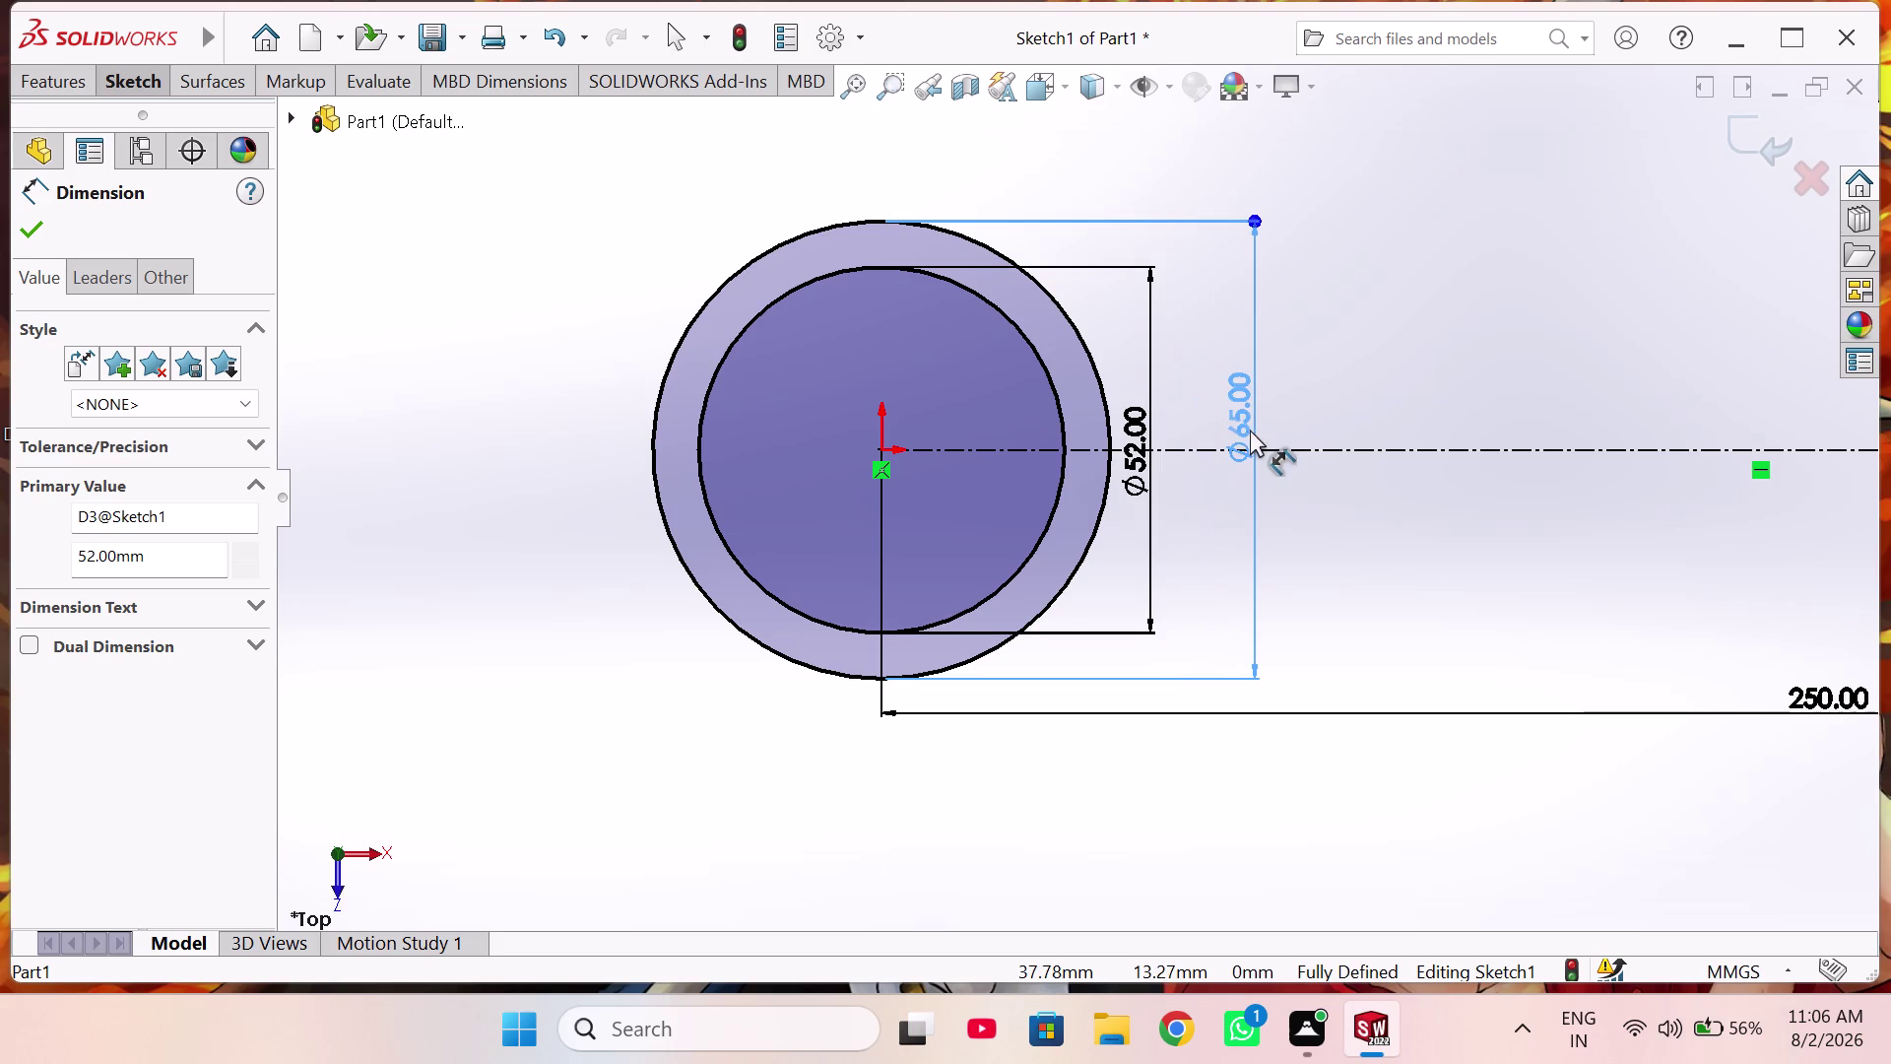
drag(1238, 430, 1254, 430)
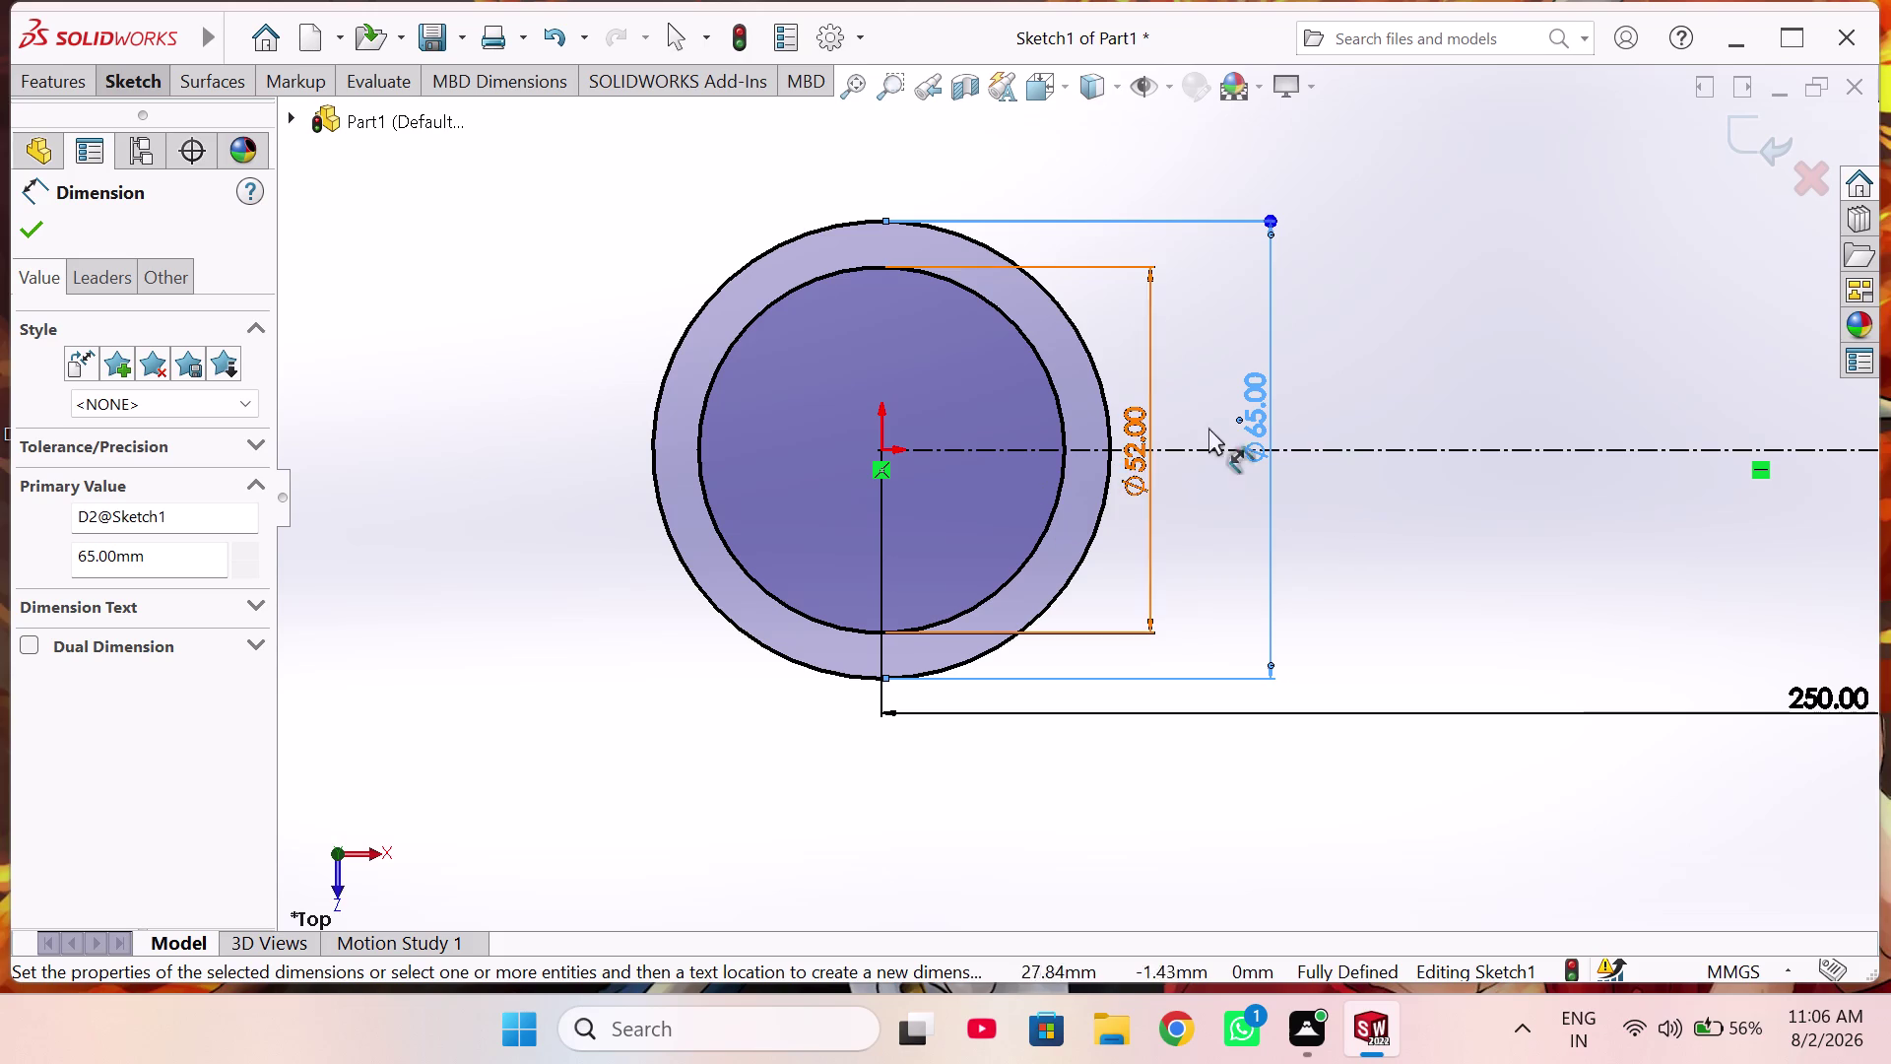
Deselect the dimensions and exit Sketch1 with both circles and the construction line.
click(1750, 141)
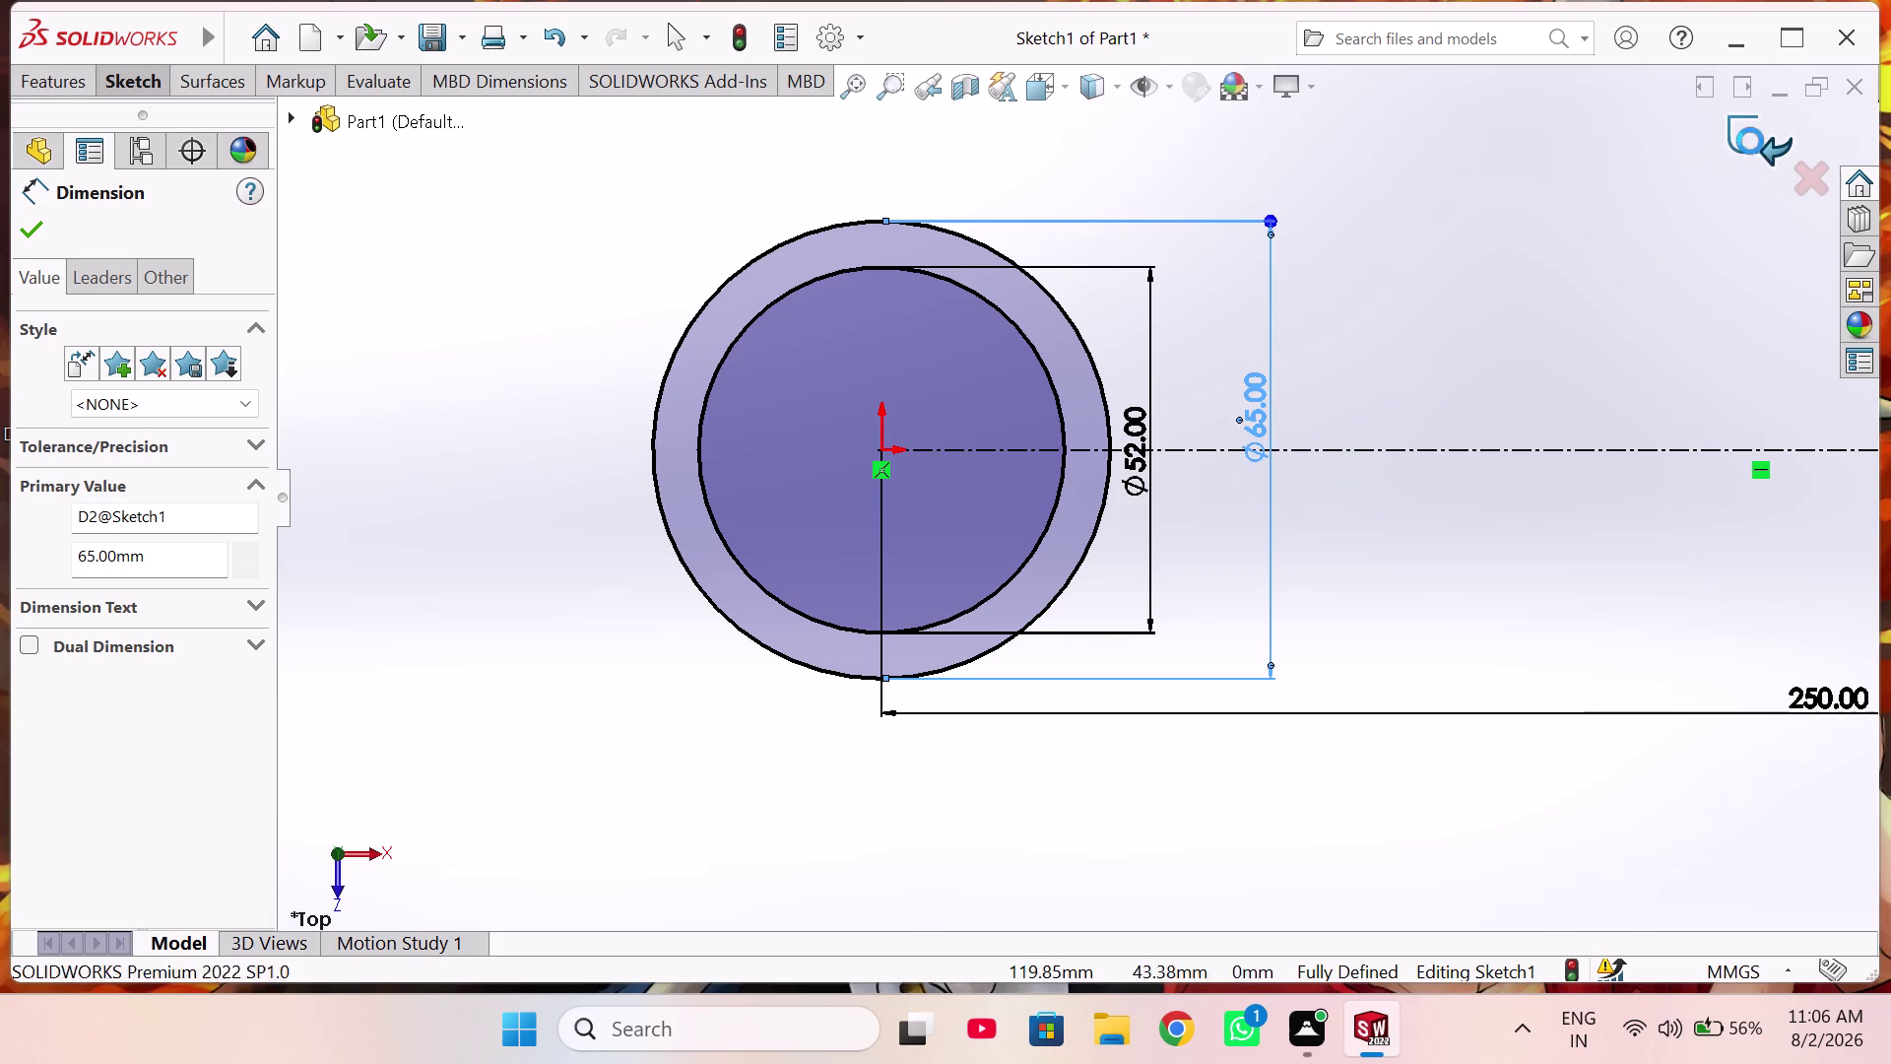
click(91, 74)
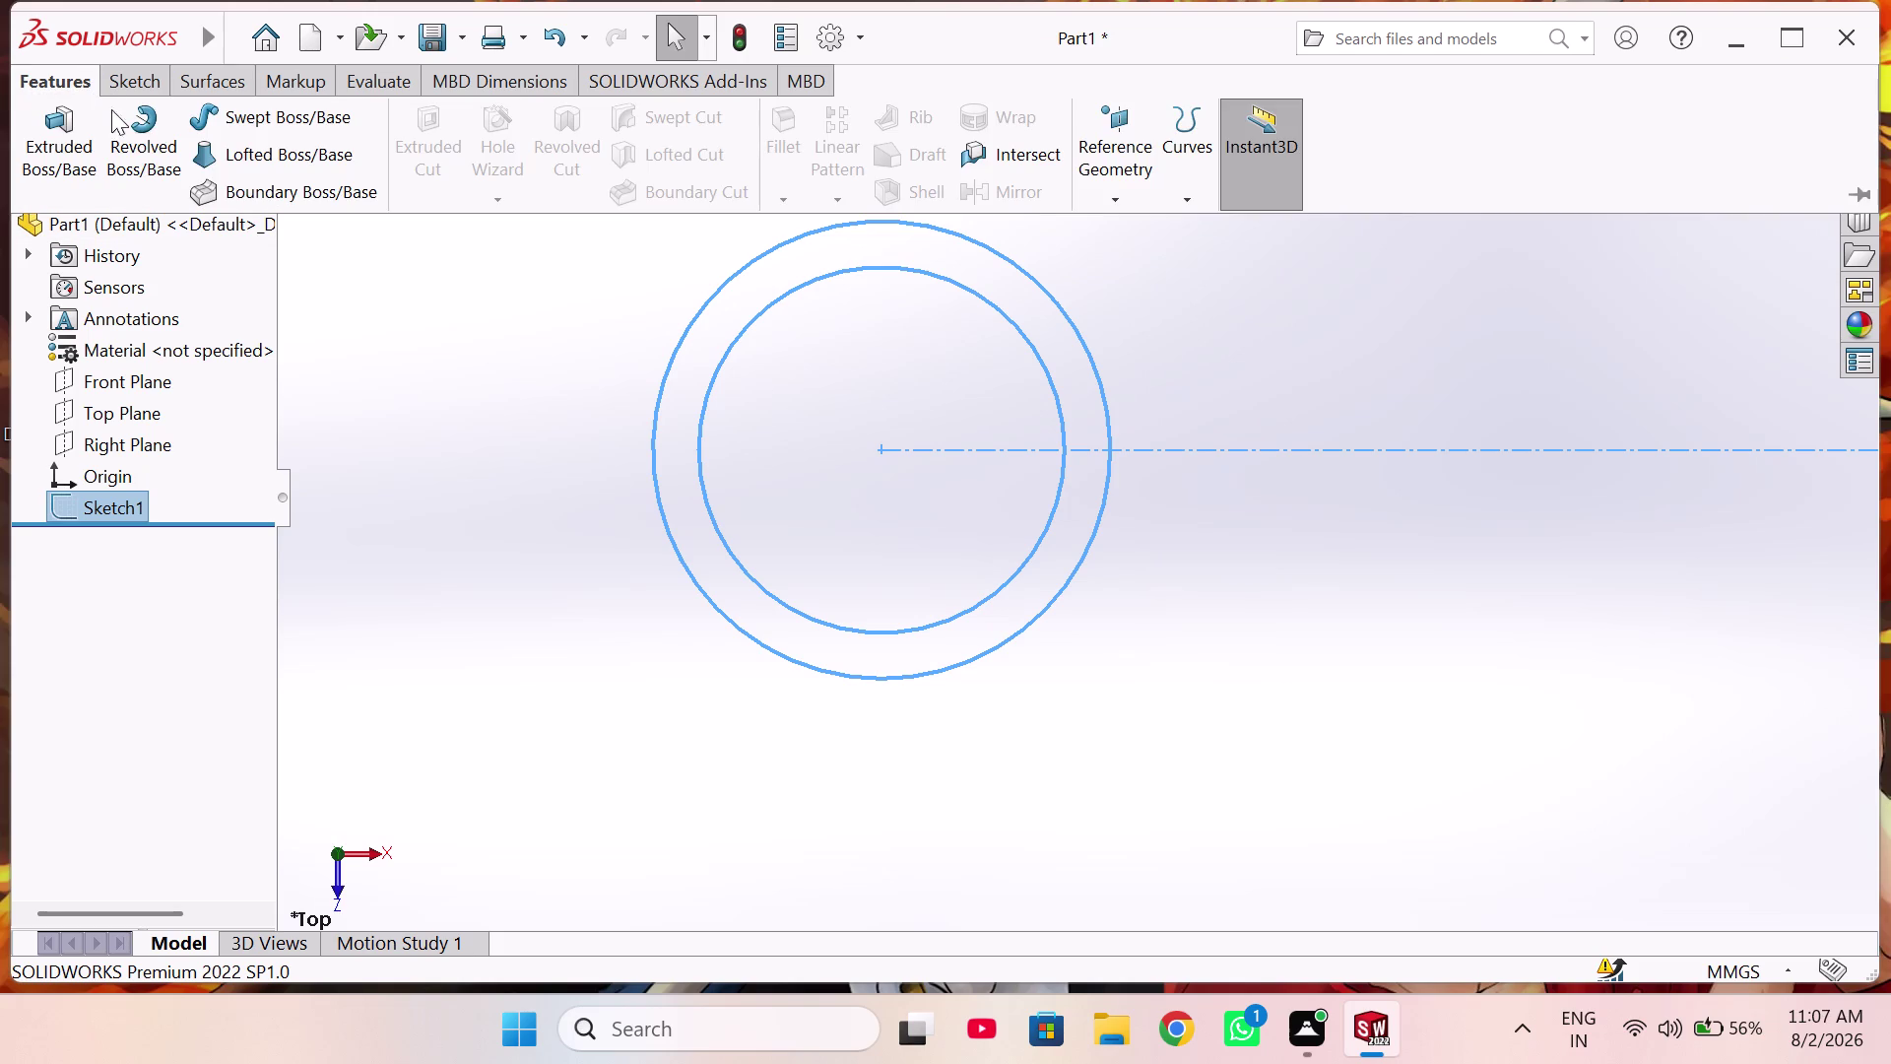
Set up an Extruded Boss/Base on the ring with Mid Plane end condition and 70 mm depth.
click(88, 138)
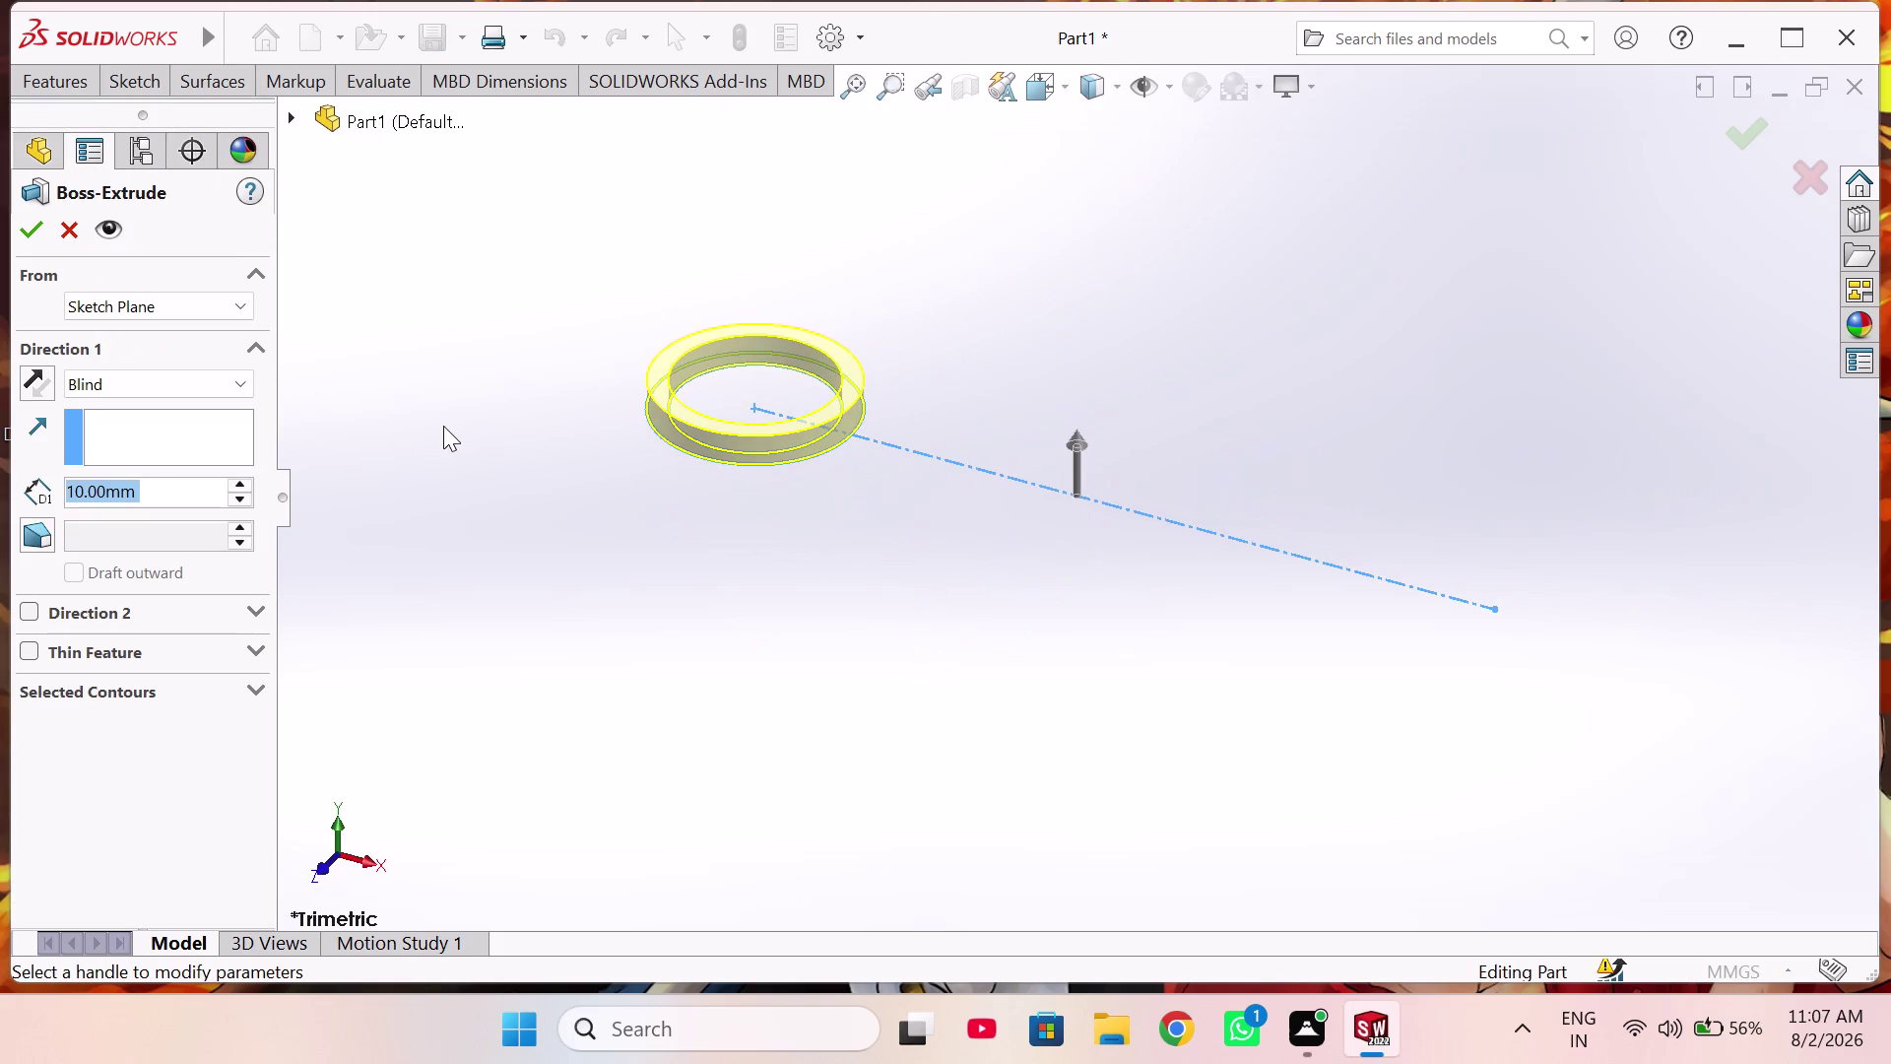
click(214, 368)
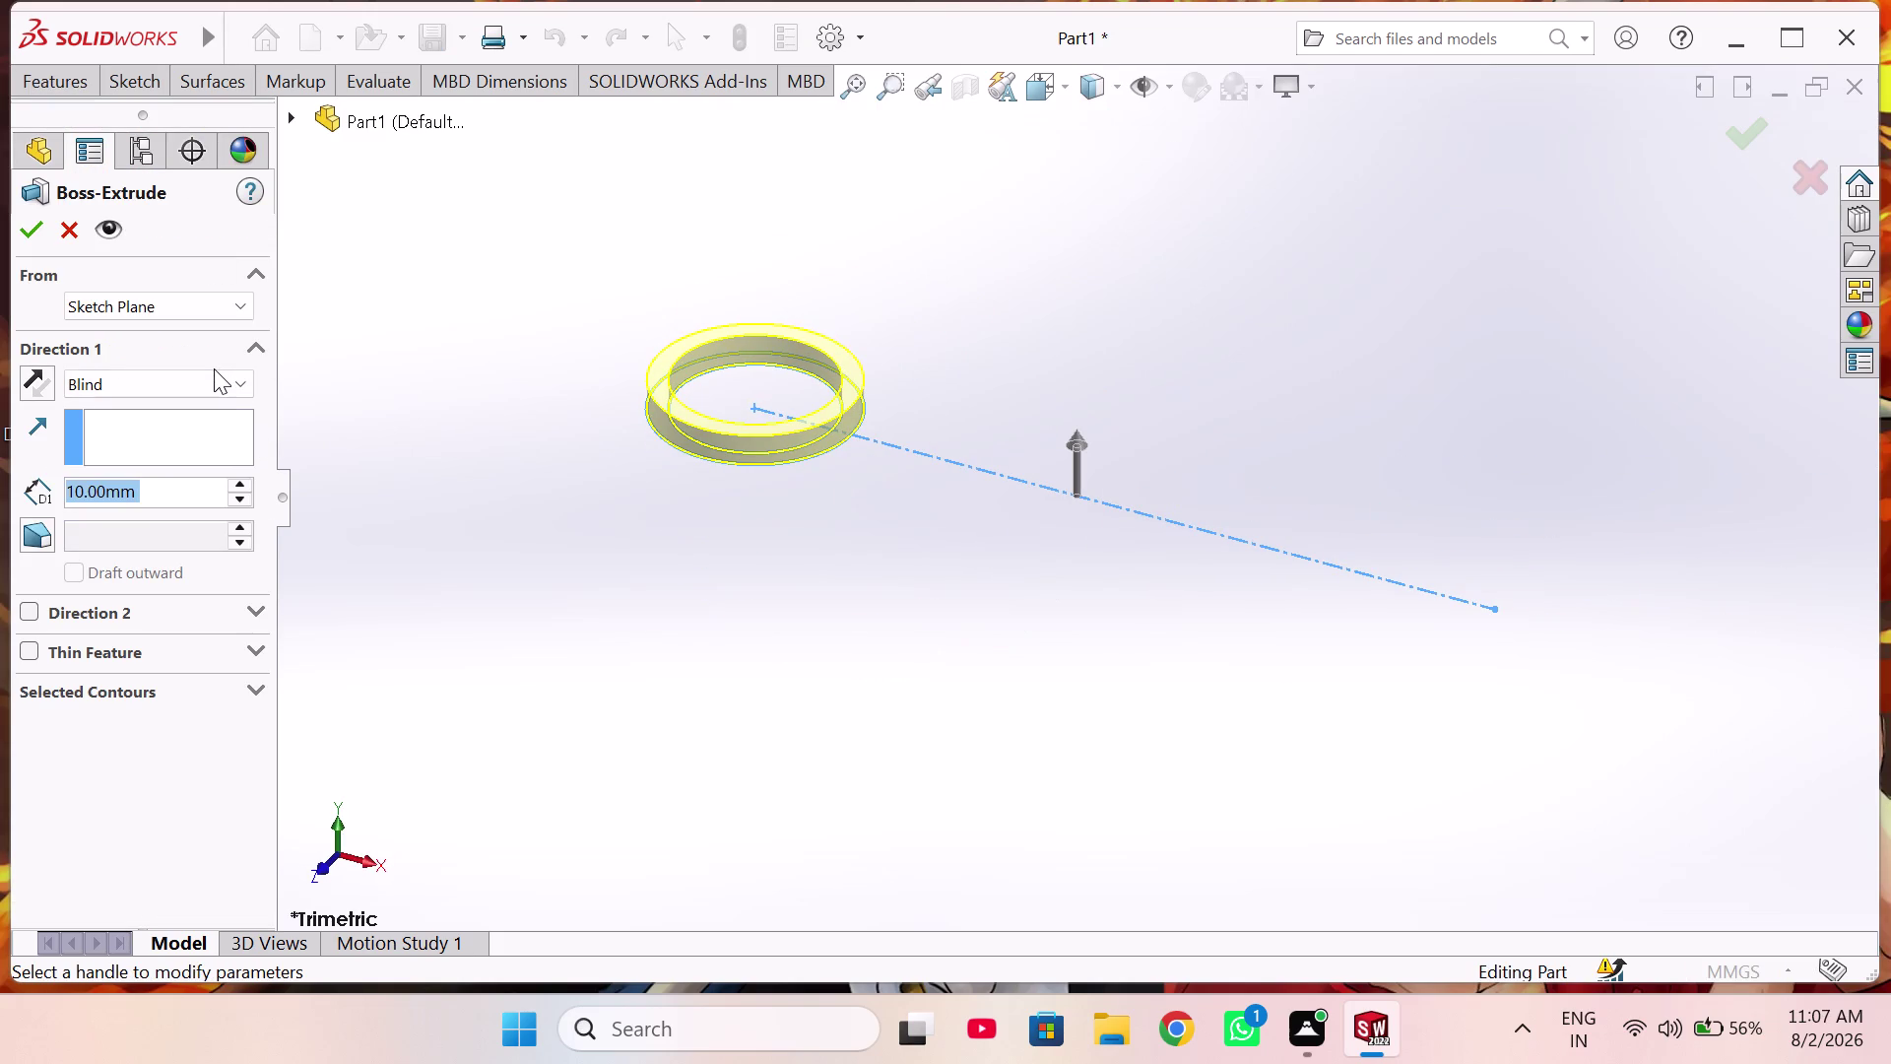
click(214, 374)
click(209, 499)
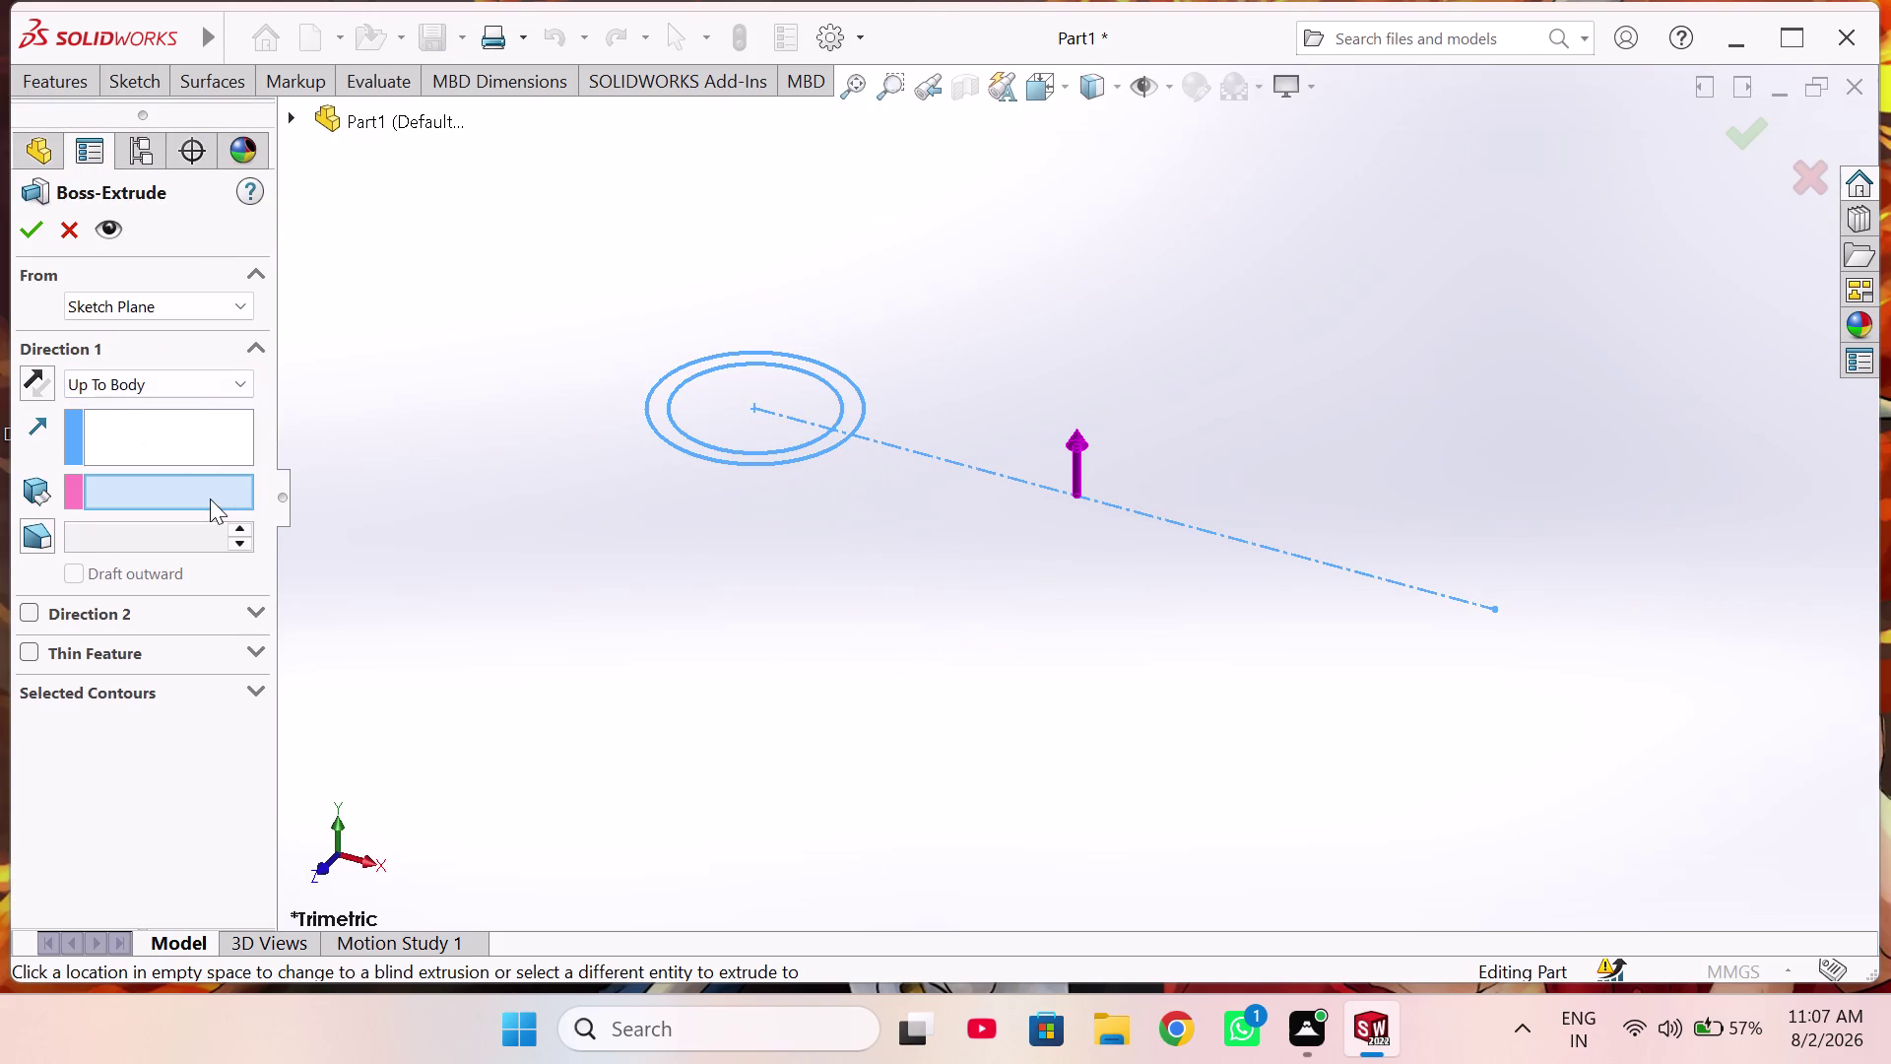
click(212, 391)
click(210, 503)
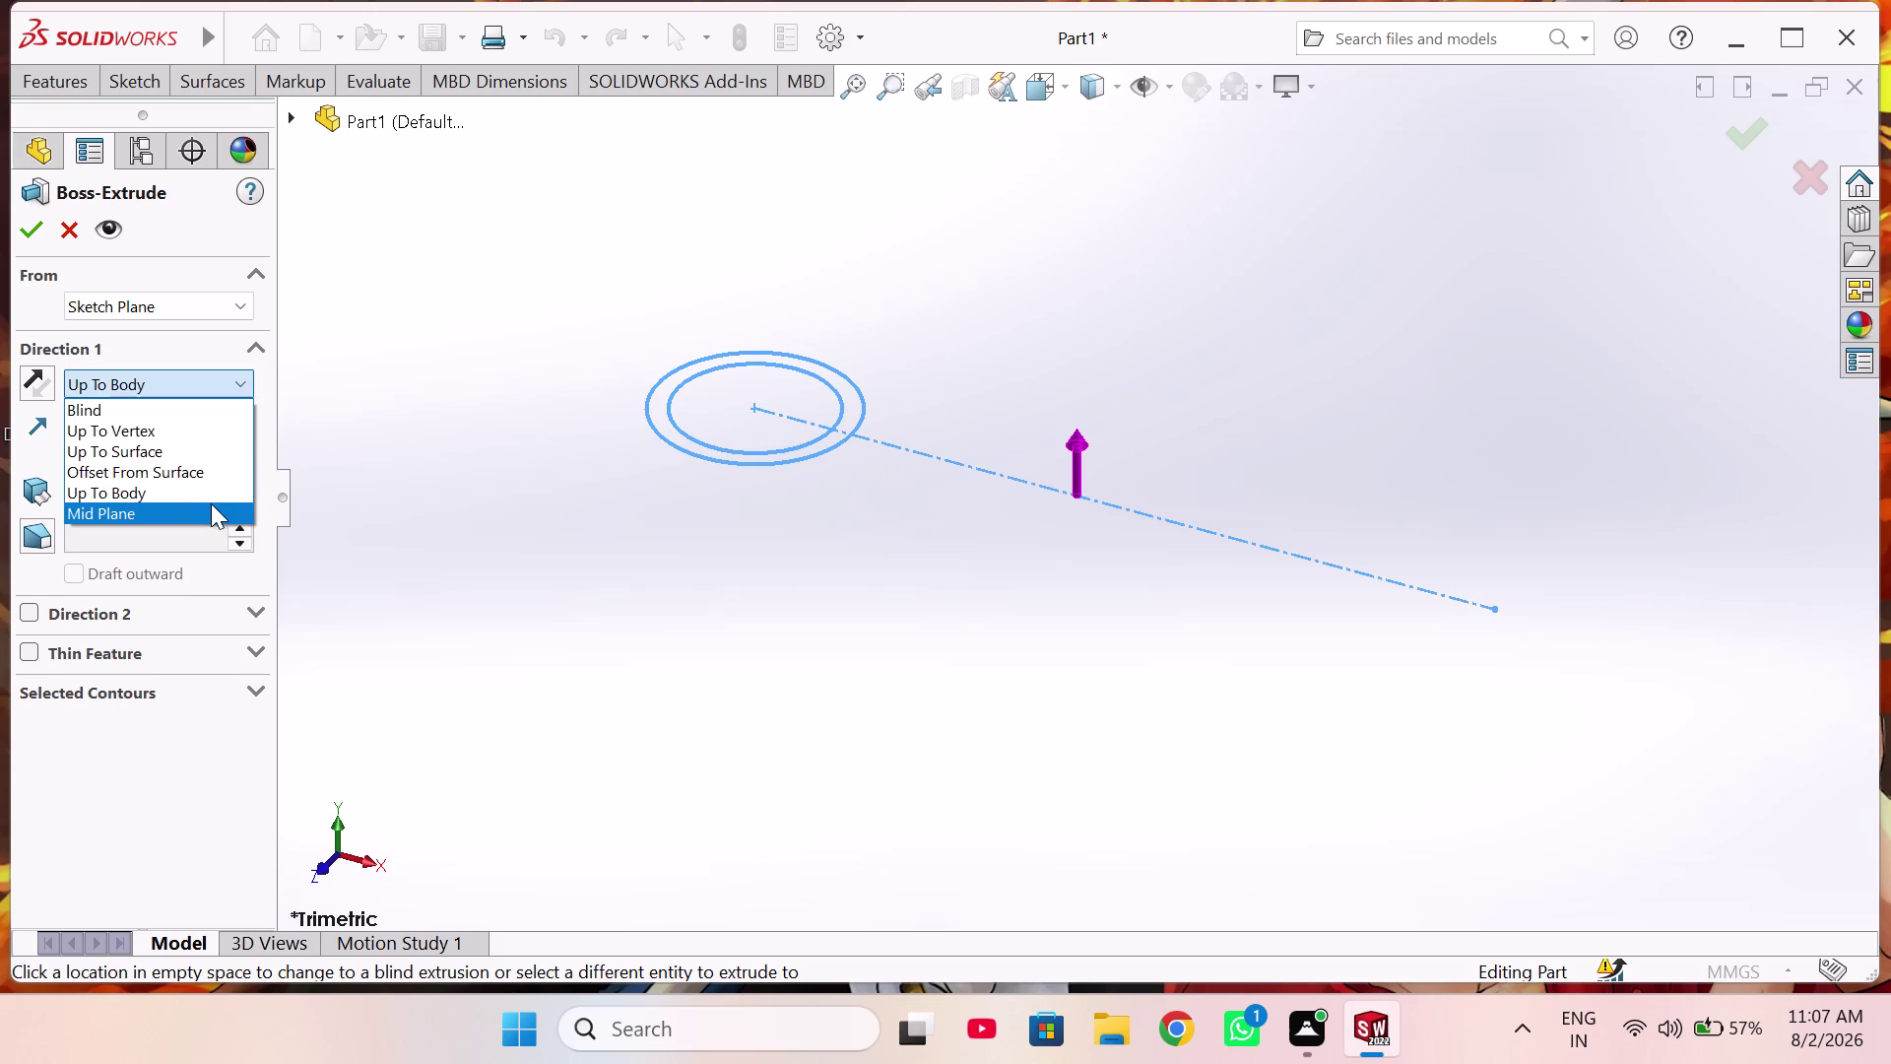
triple_click(236, 478)
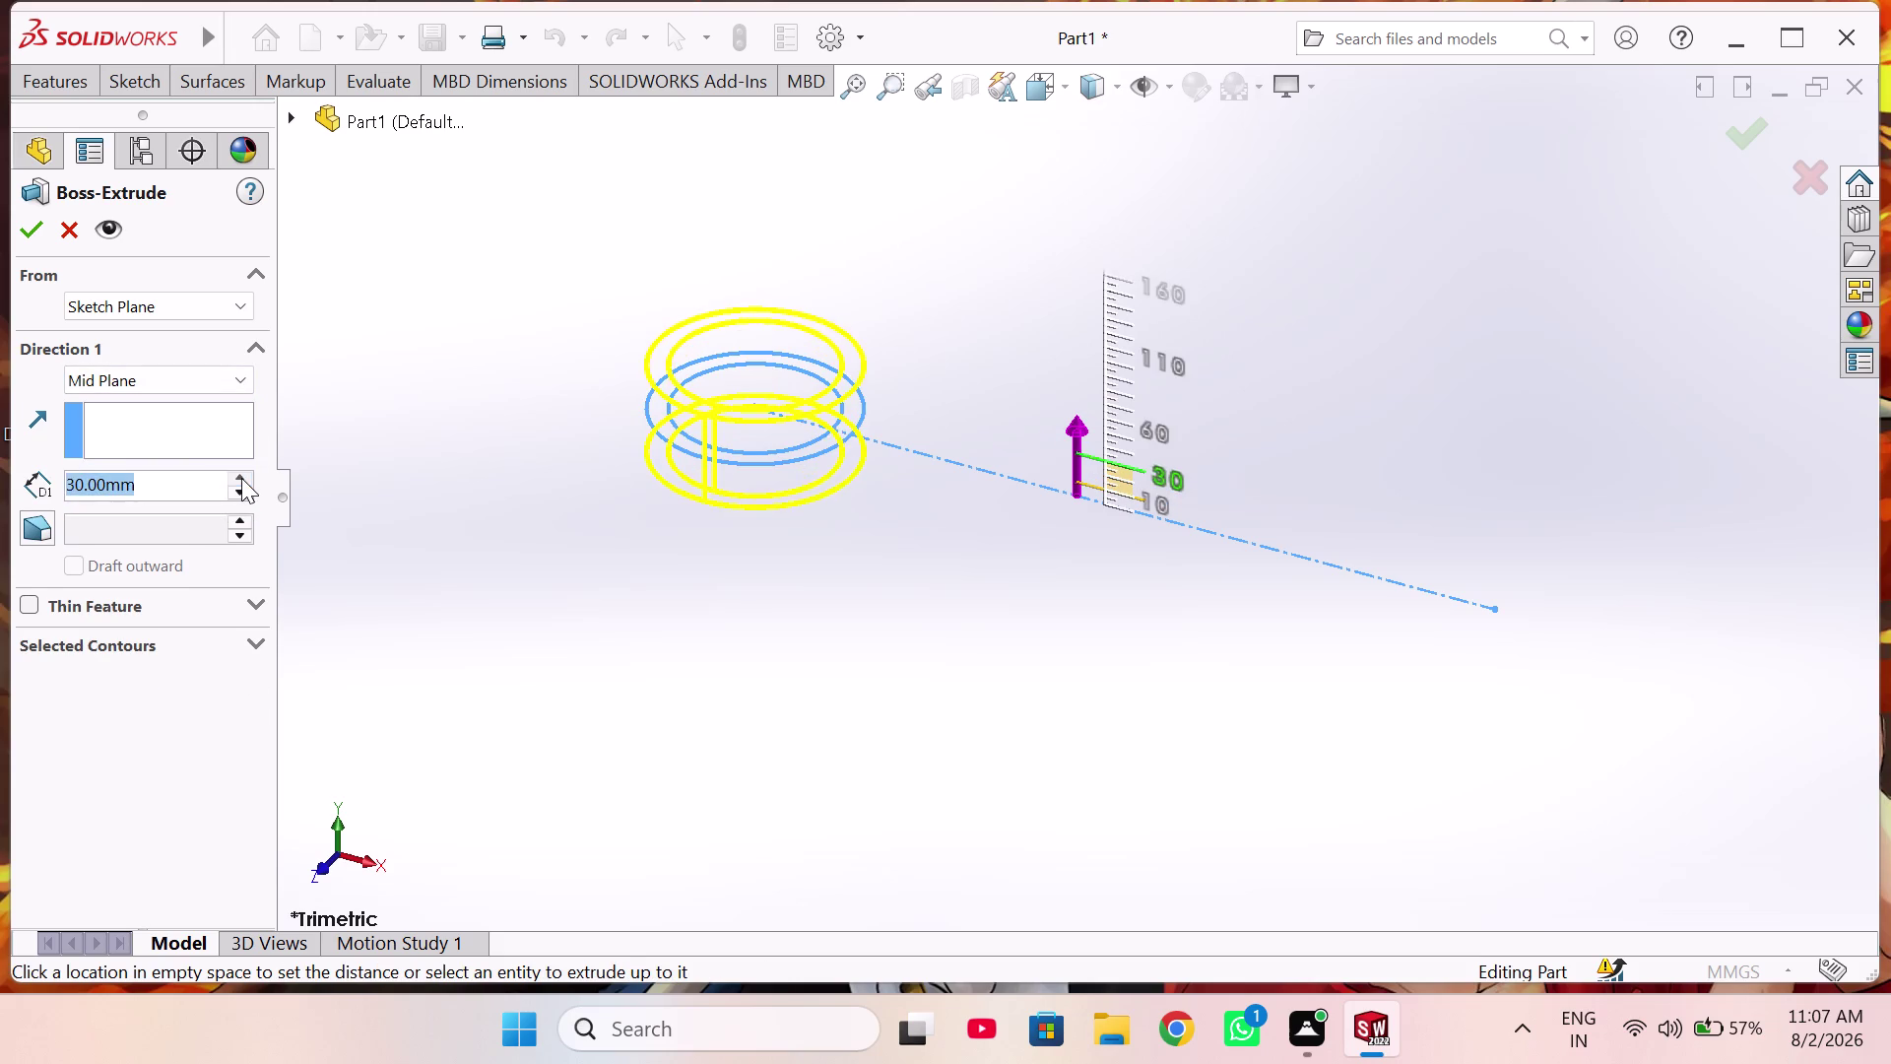
double_click(241, 477)
click(241, 477)
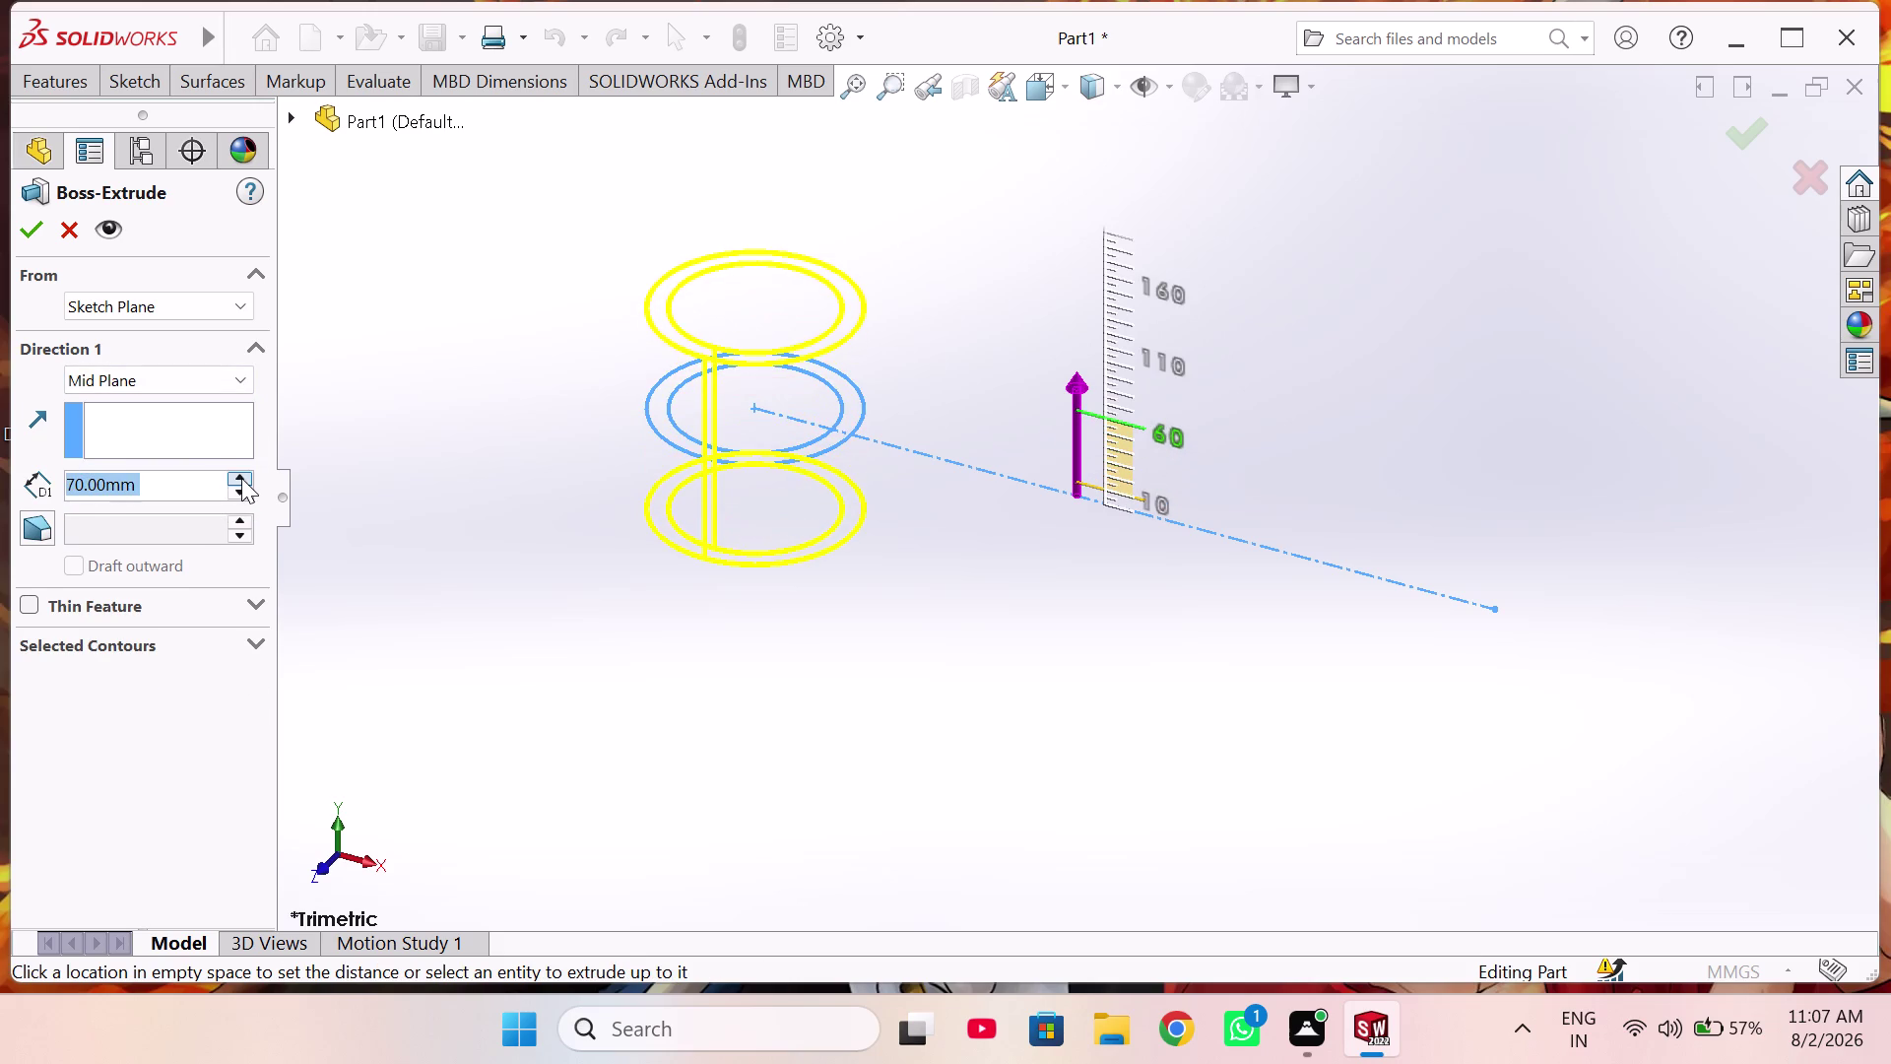
Orbit to inspect the preview and confirm the 70 mm Boss-Extrude1 tube.
middle_drag(610, 550, 595, 533)
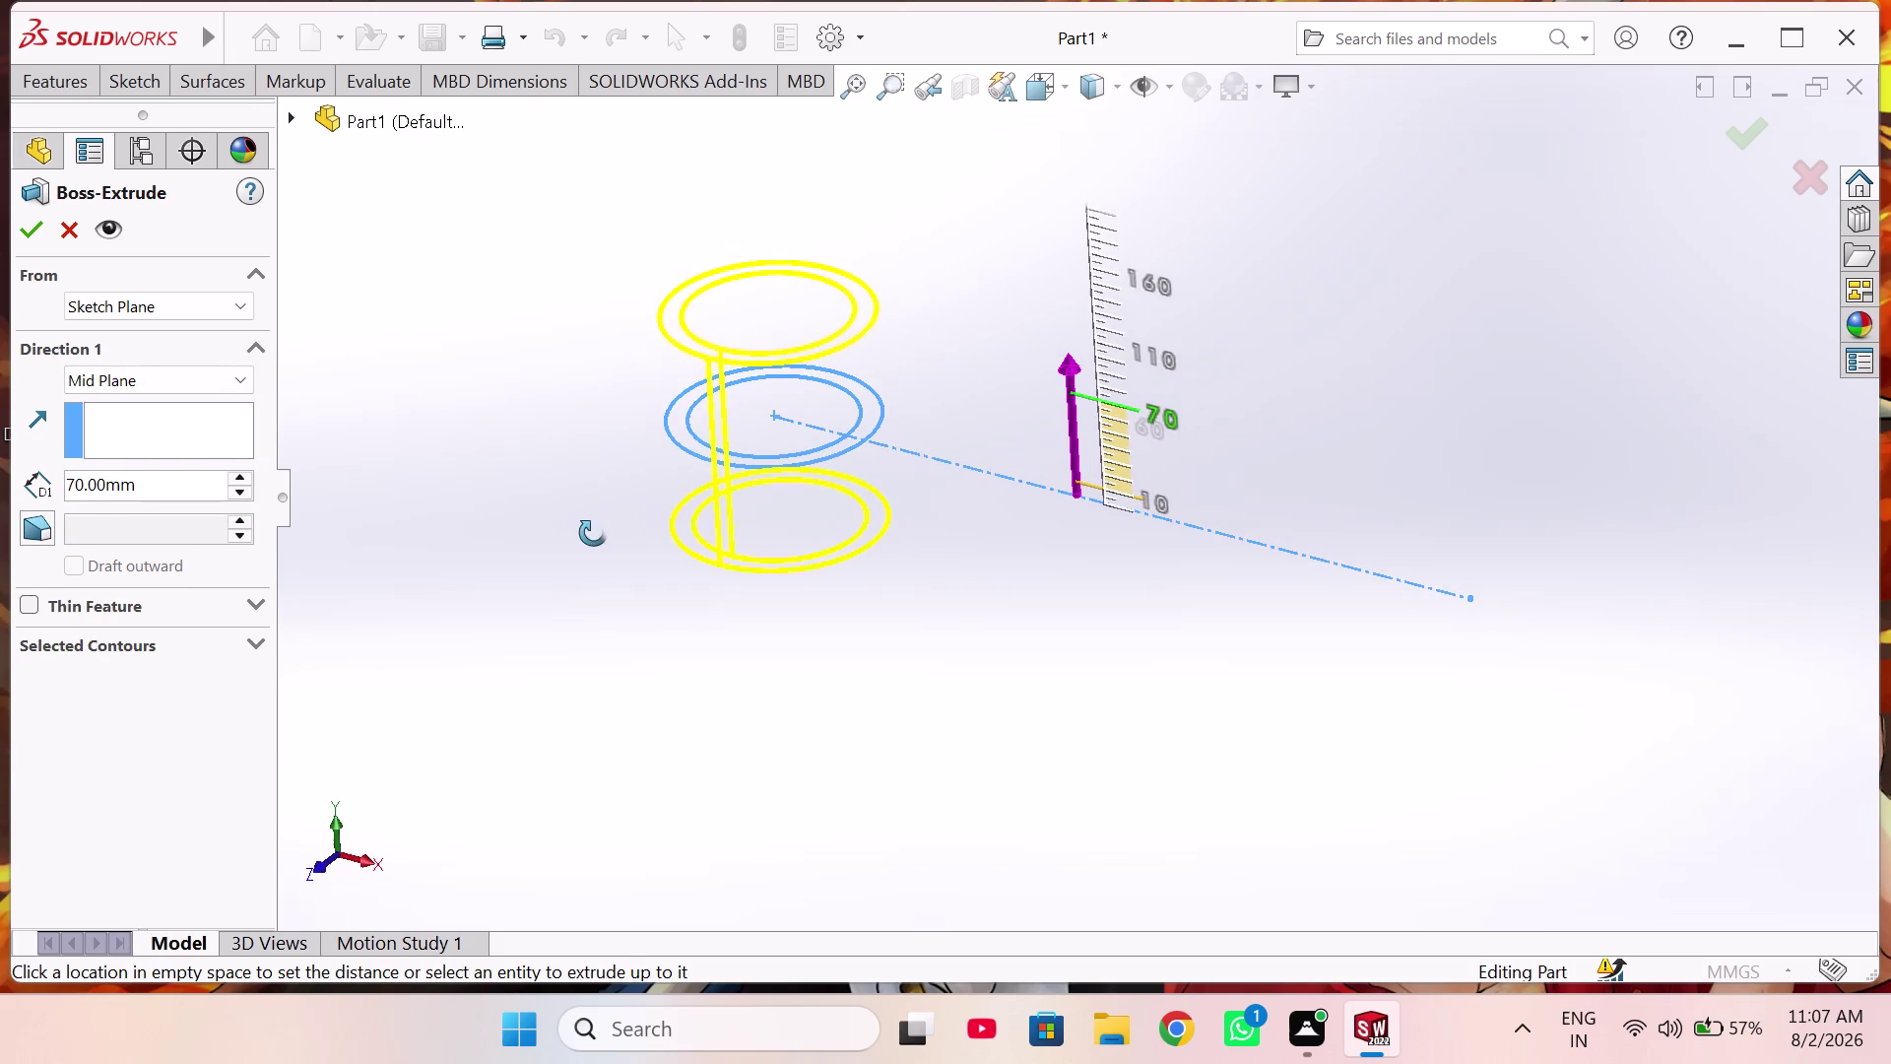
middle_drag(595, 533, 592, 533)
click(260, 644)
click(260, 645)
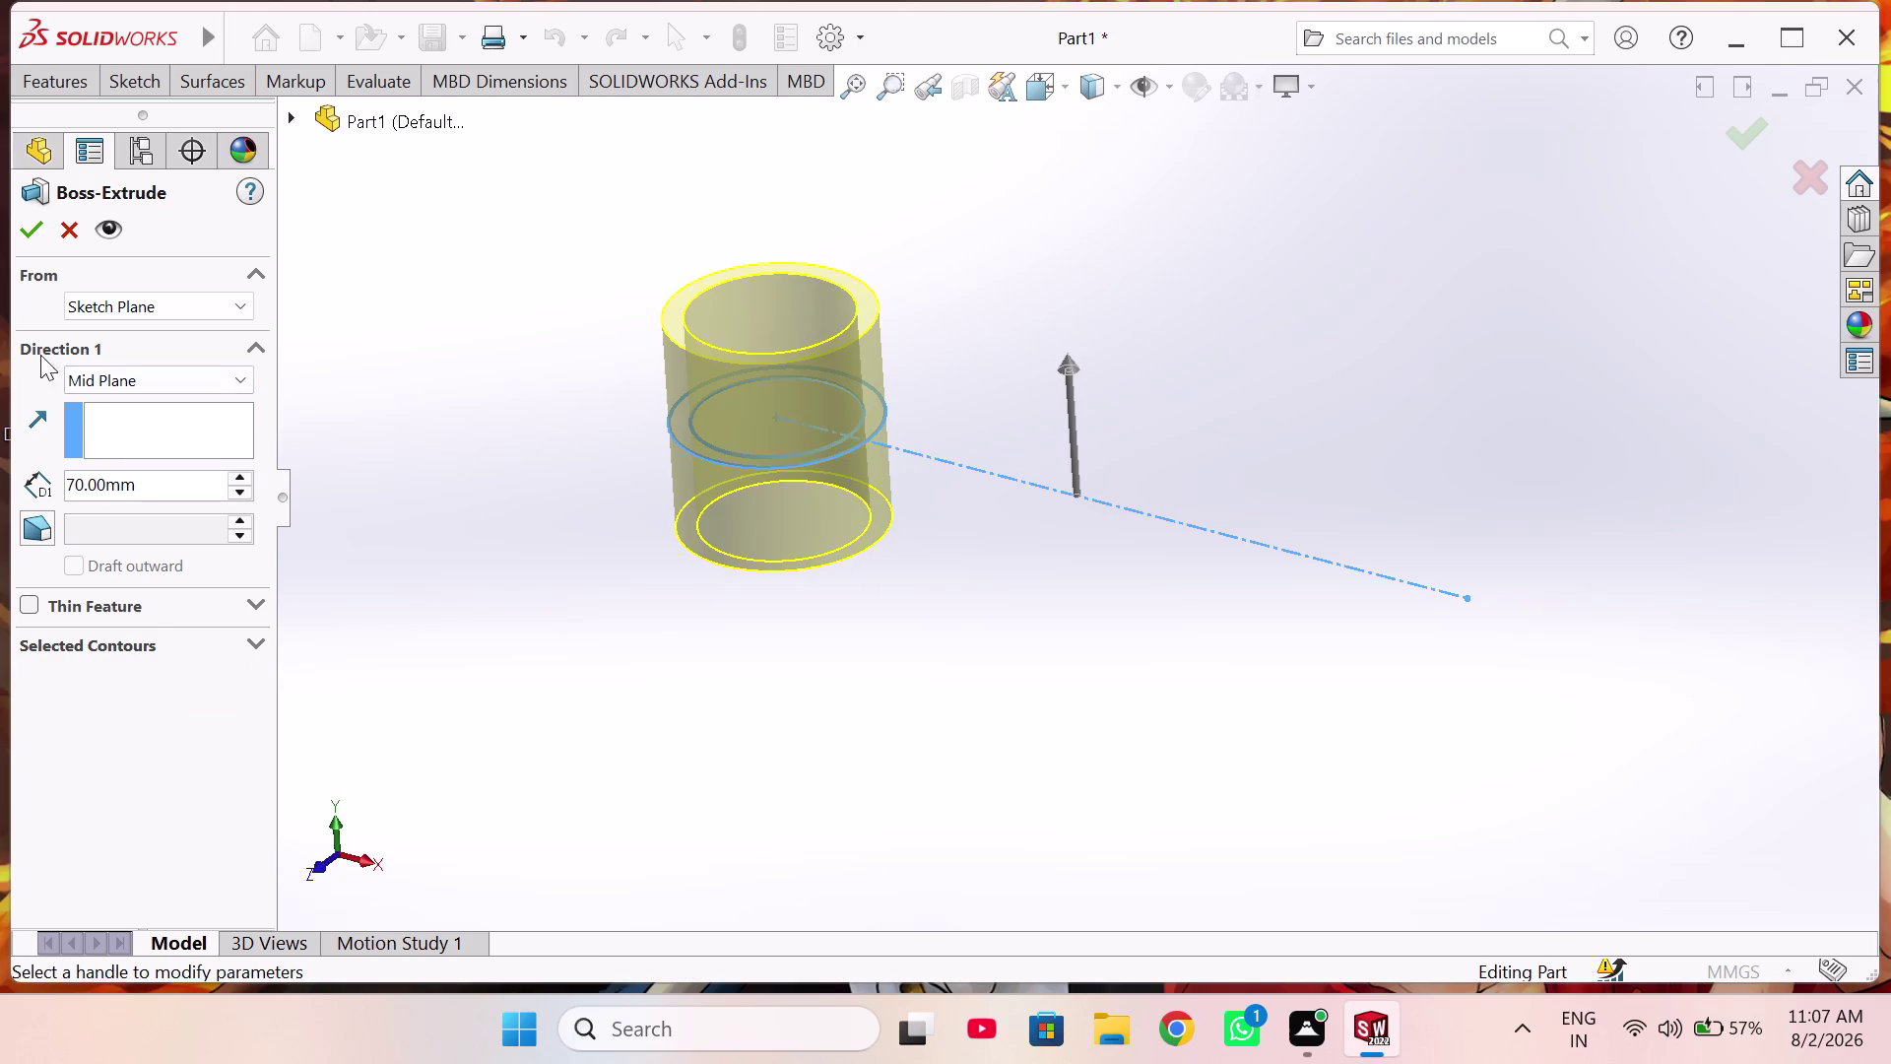
click(32, 243)
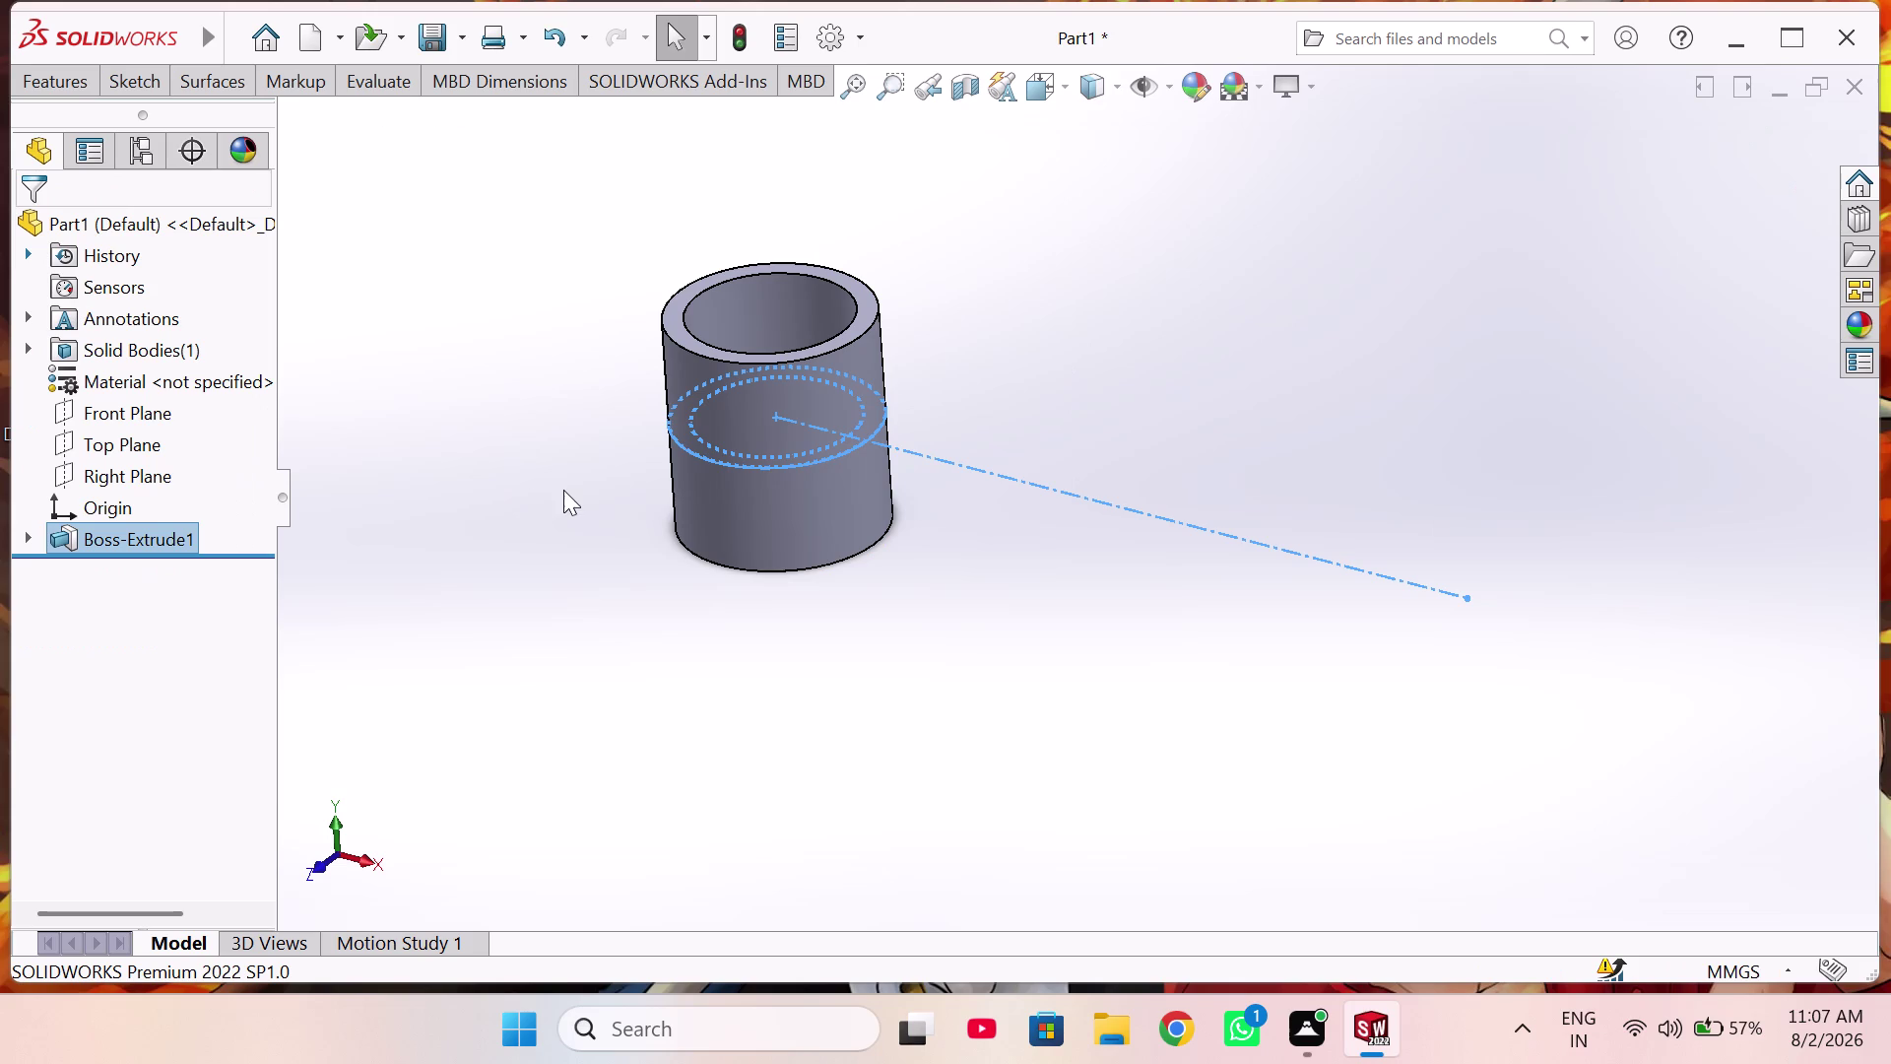
Start Sketch2 on the Top Plane and draw a small circle upper right.
click(121, 443)
click(144, 416)
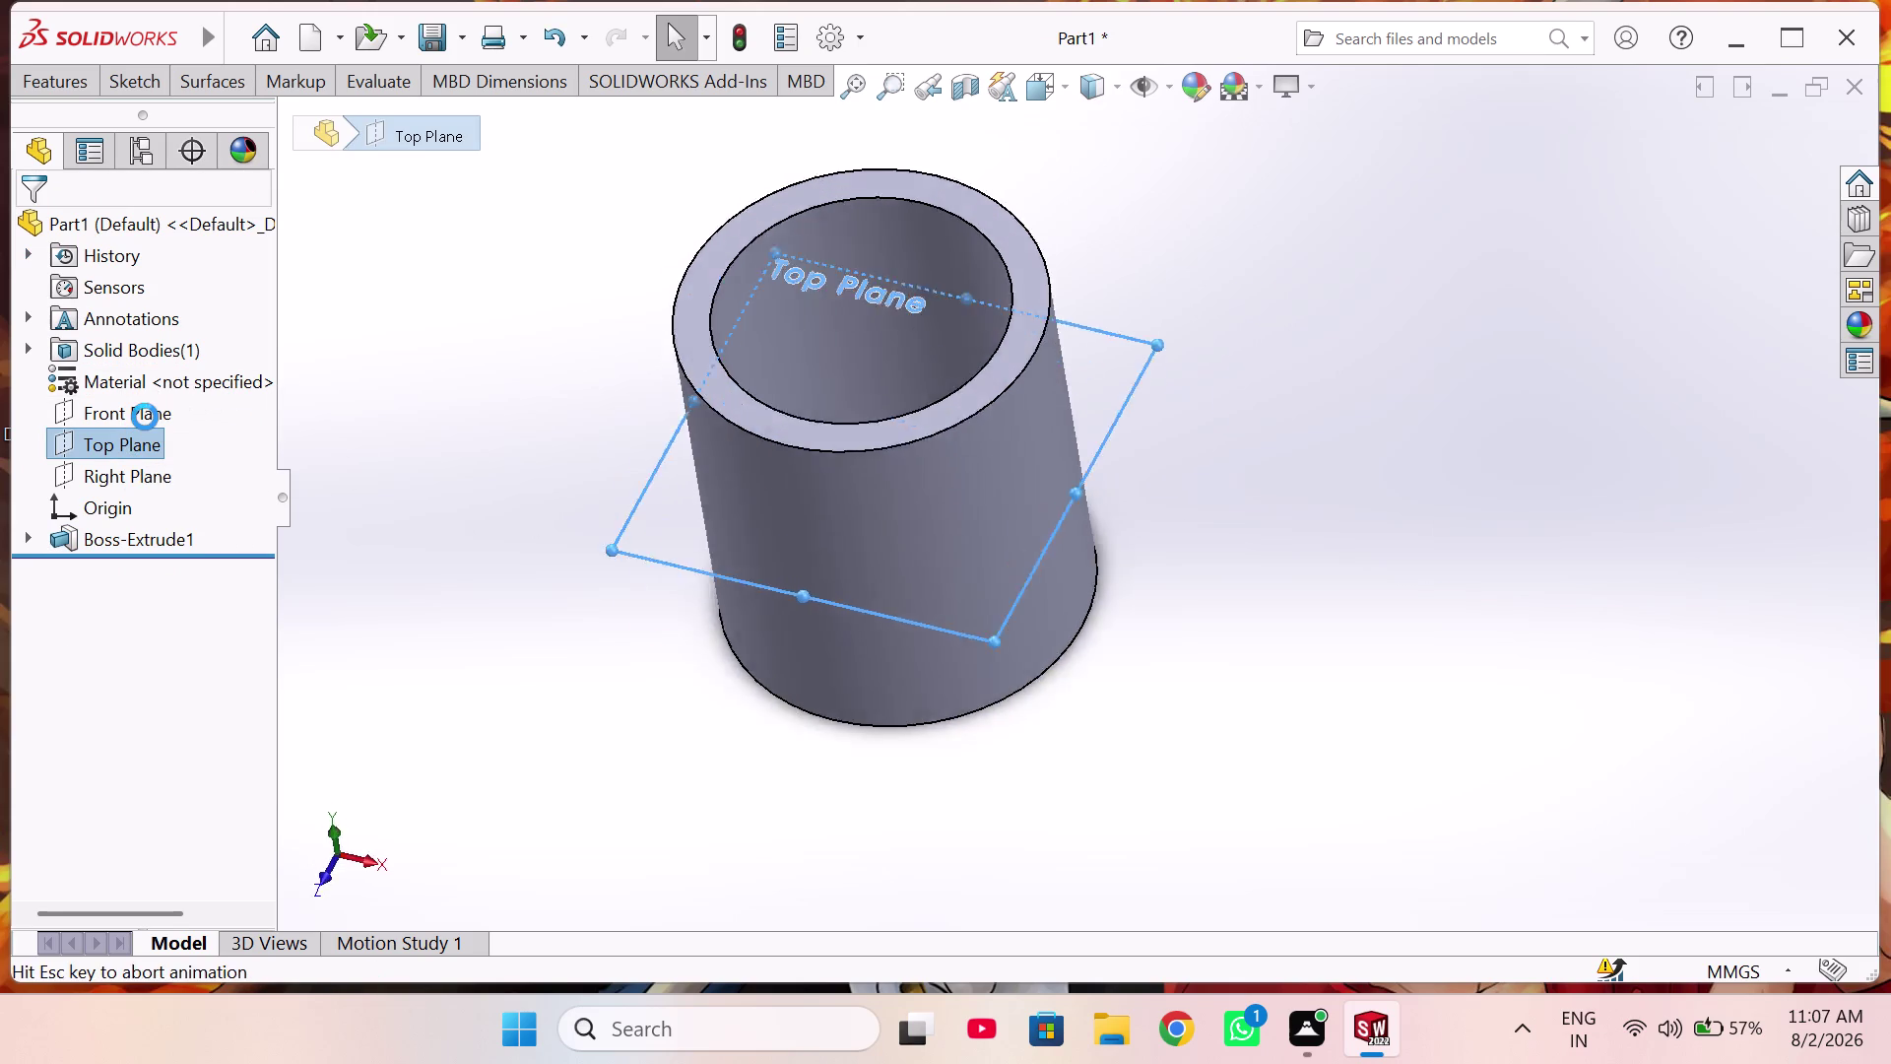
scroll(up, 3)
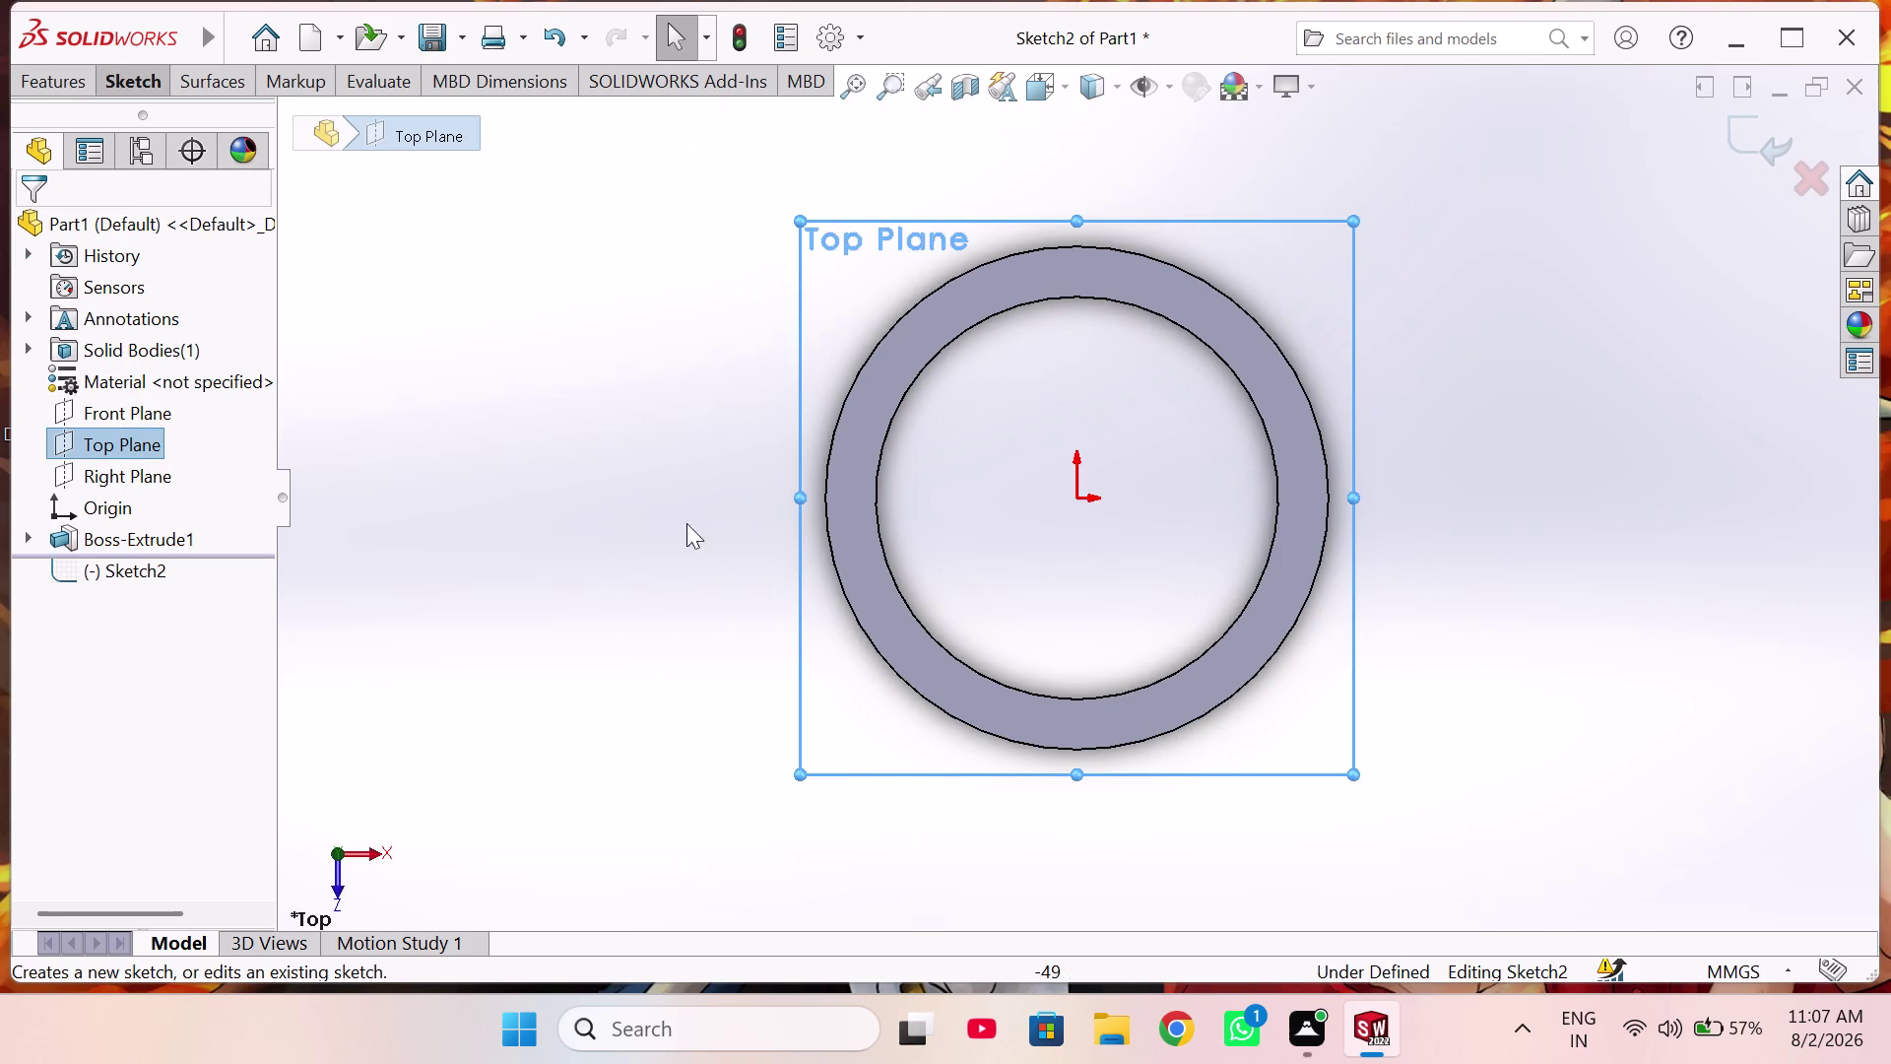
right_drag(647, 390, 646, 336)
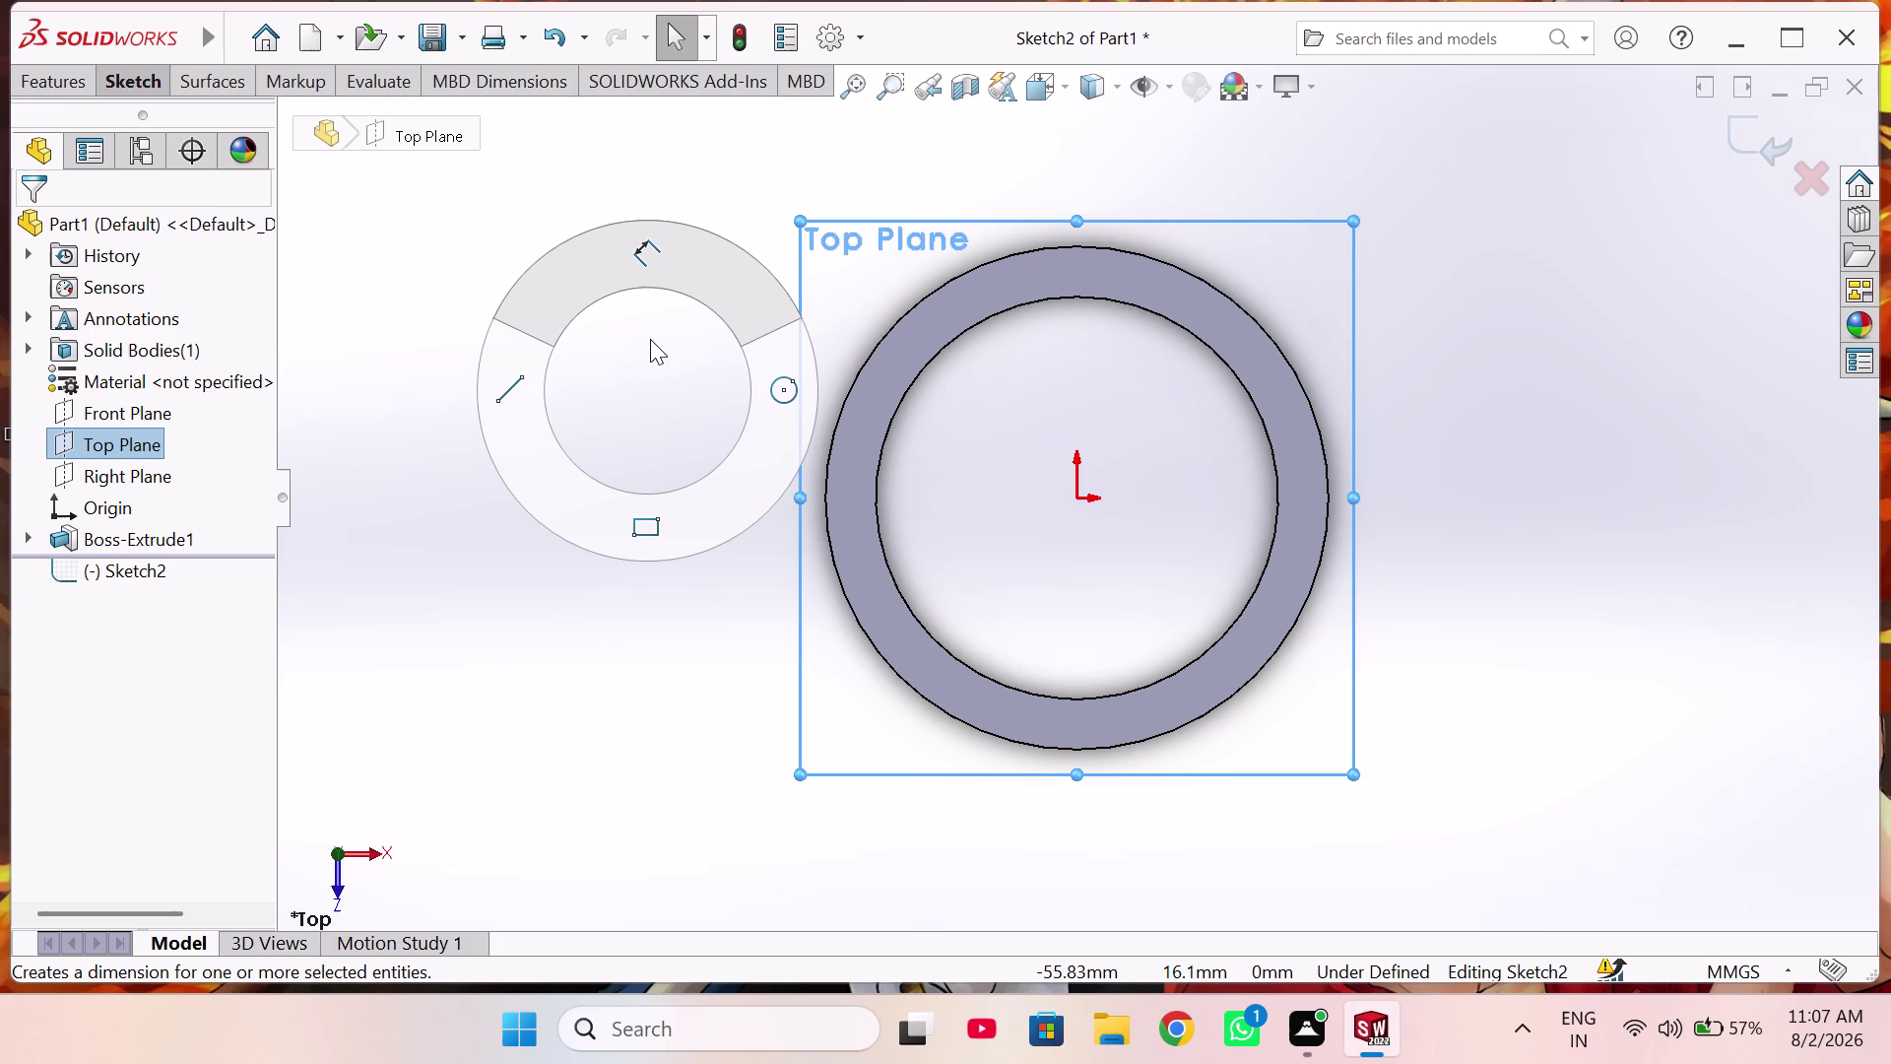
right_drag(646, 336, 919, 384)
scroll(up, 3)
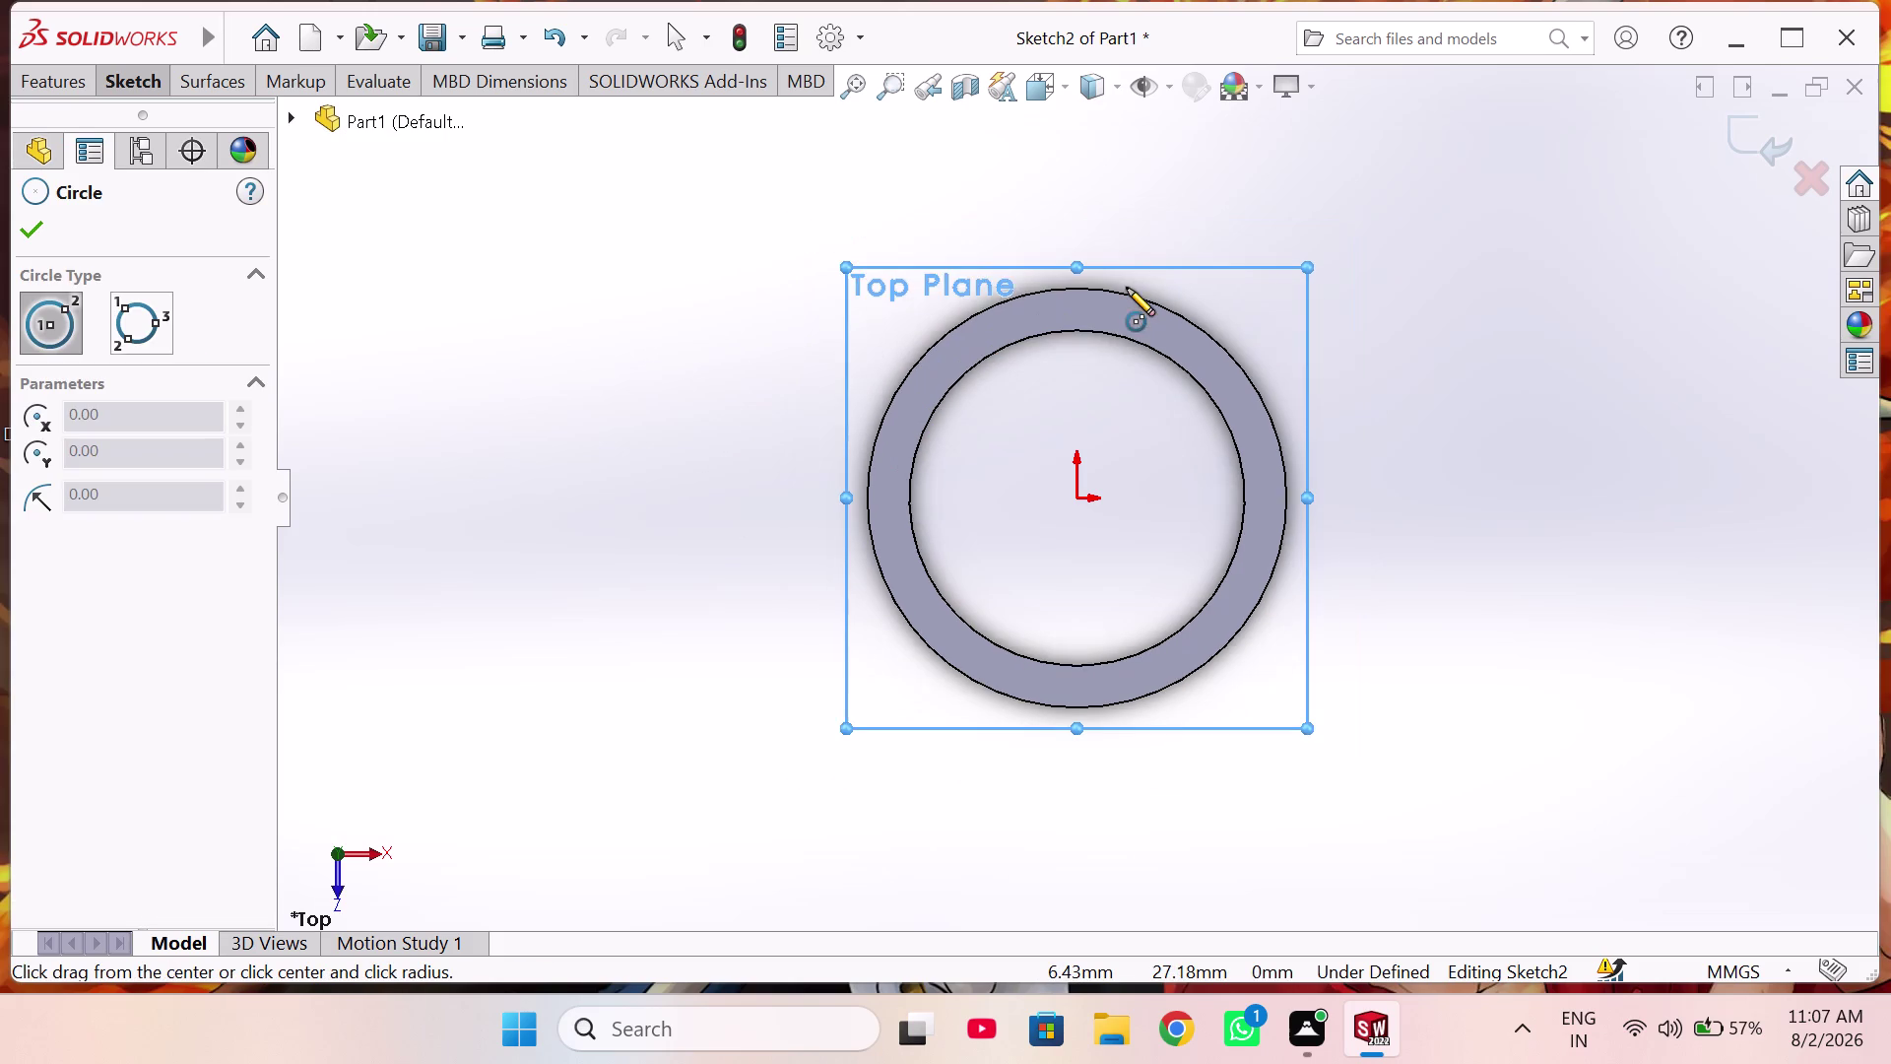
scroll(up, 3)
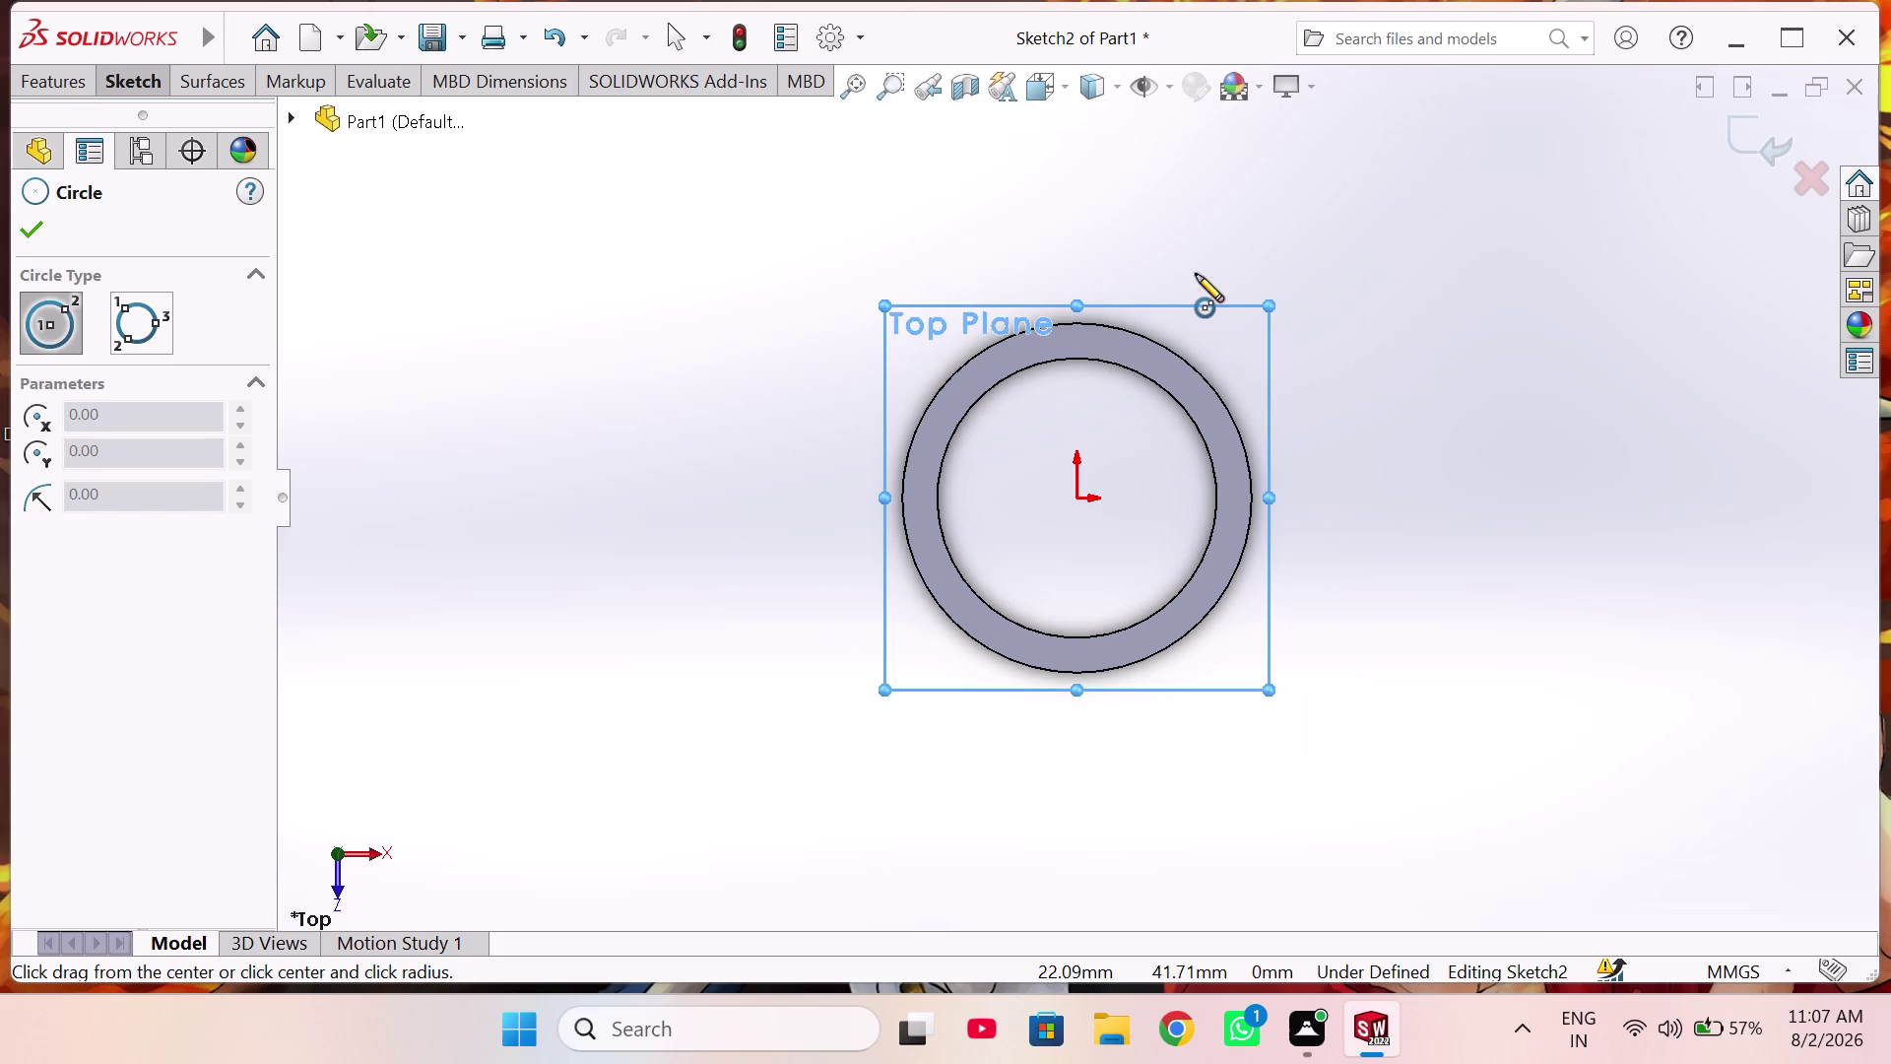
click(1195, 274)
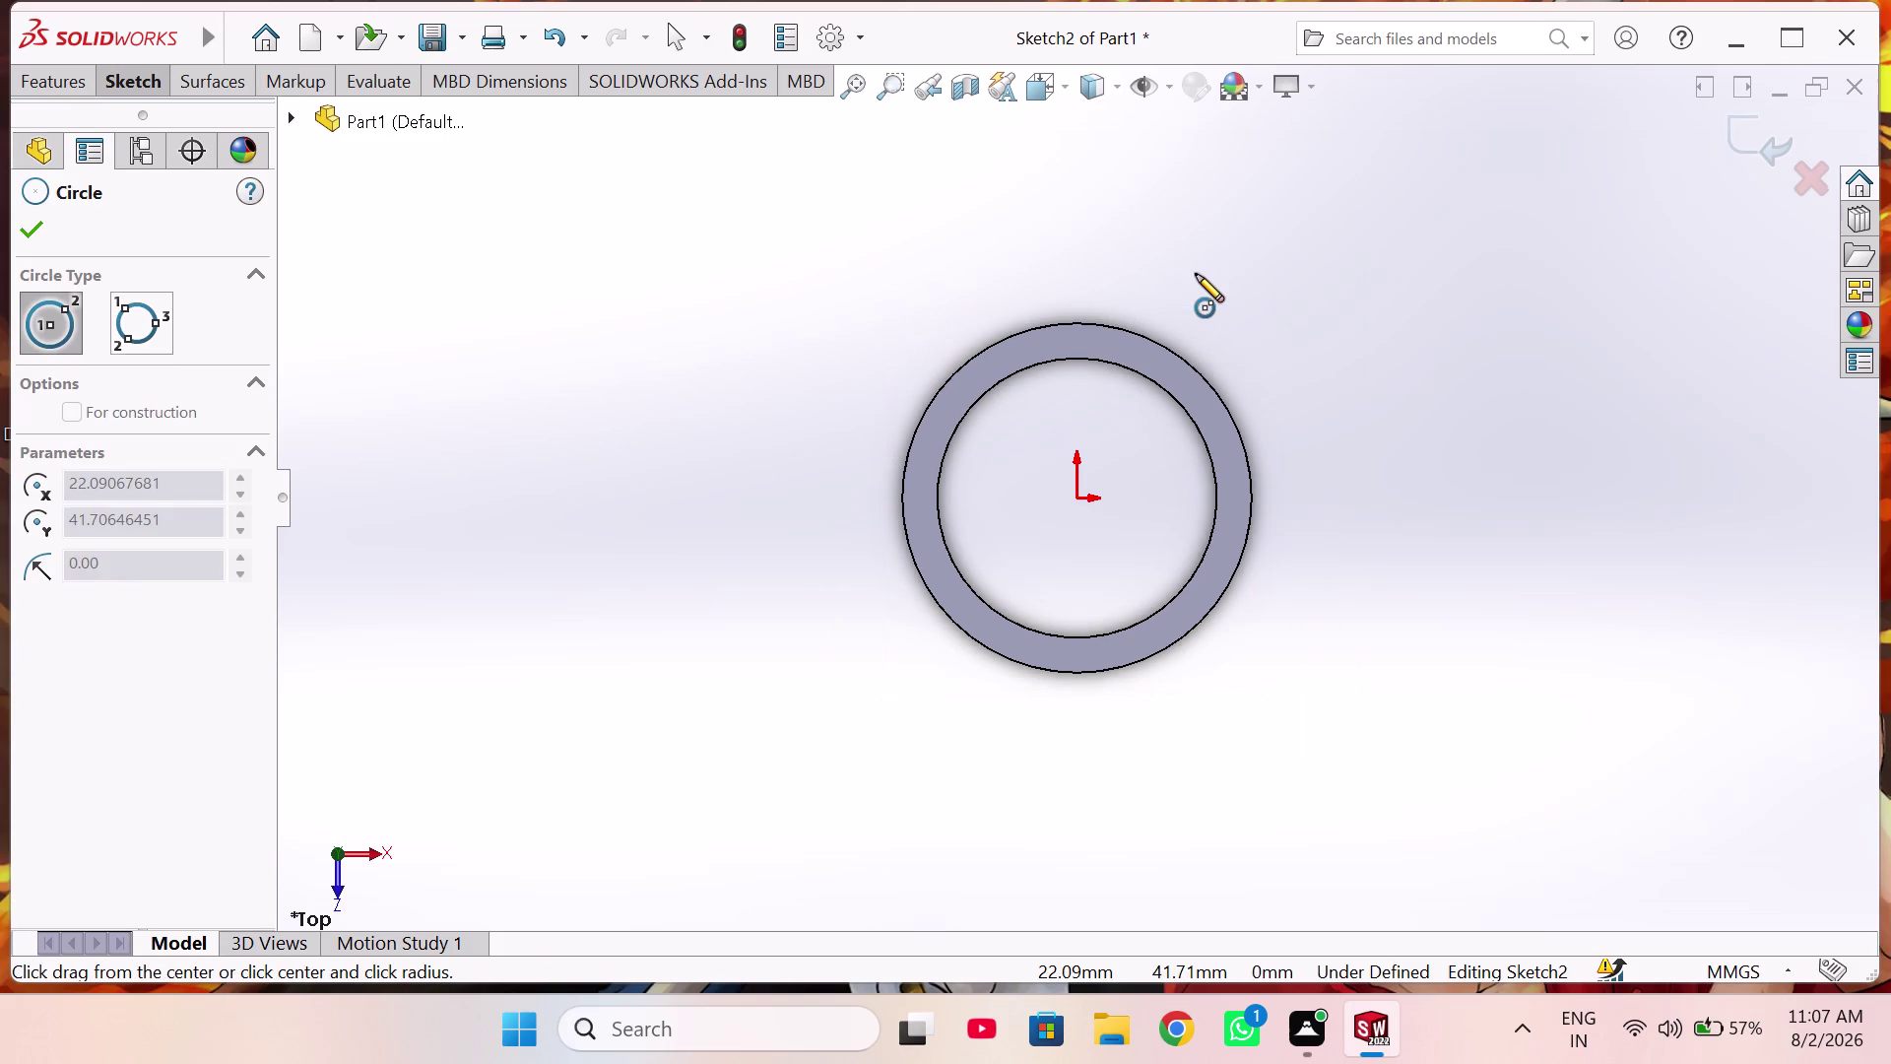
click(1210, 304)
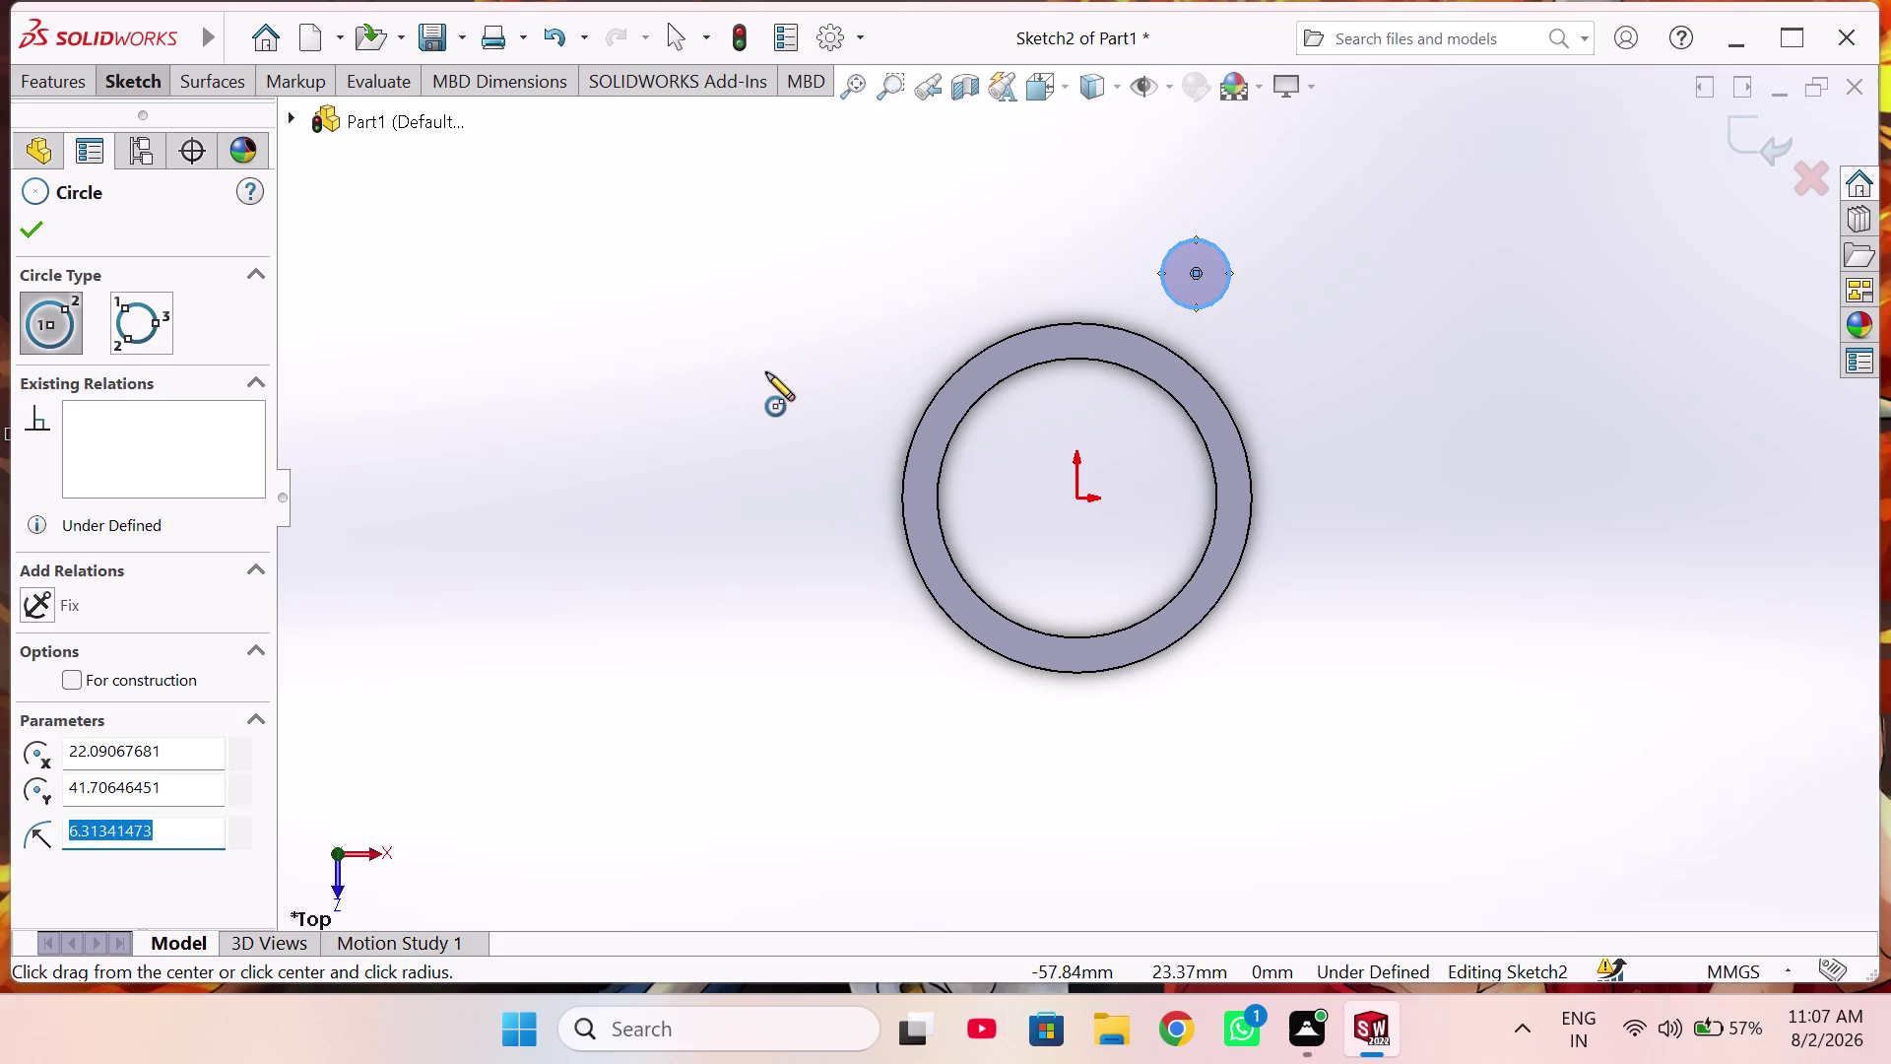
Draw a second small circle left of the ring and end the Circle tool.
click(798, 359)
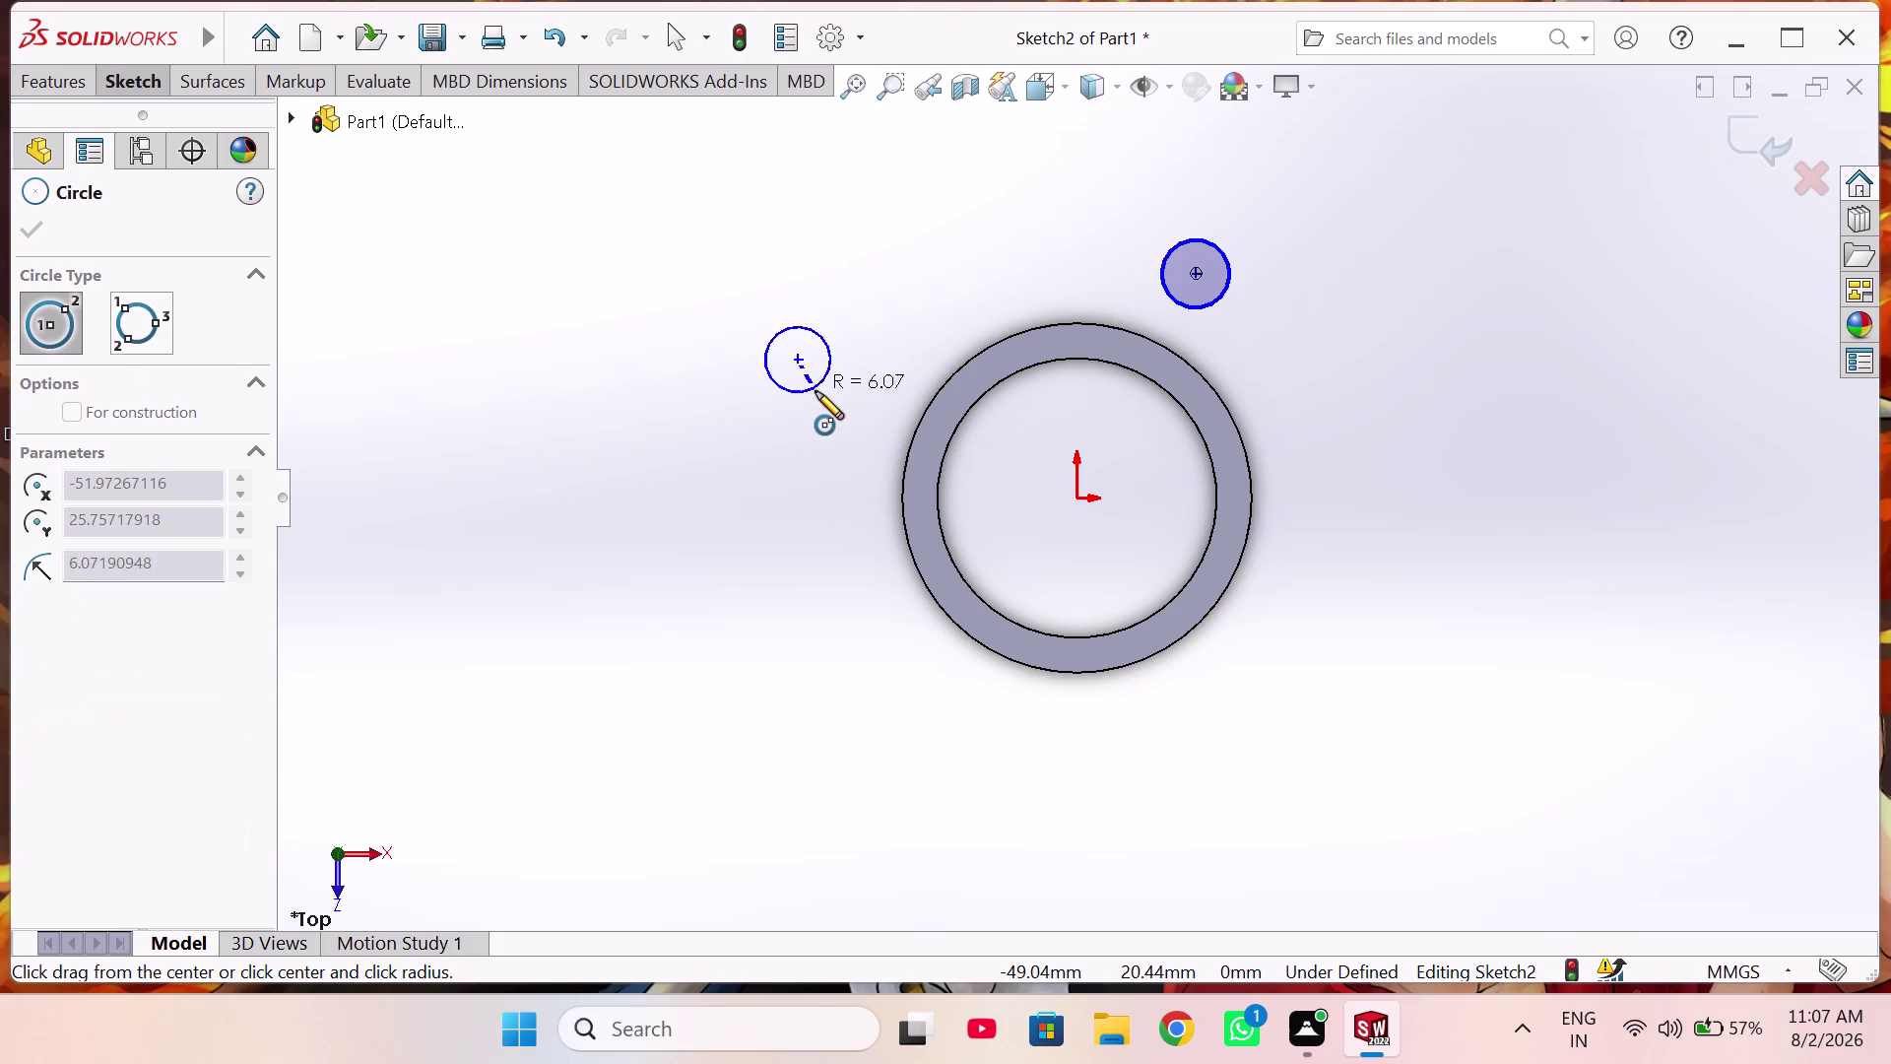
click(817, 393)
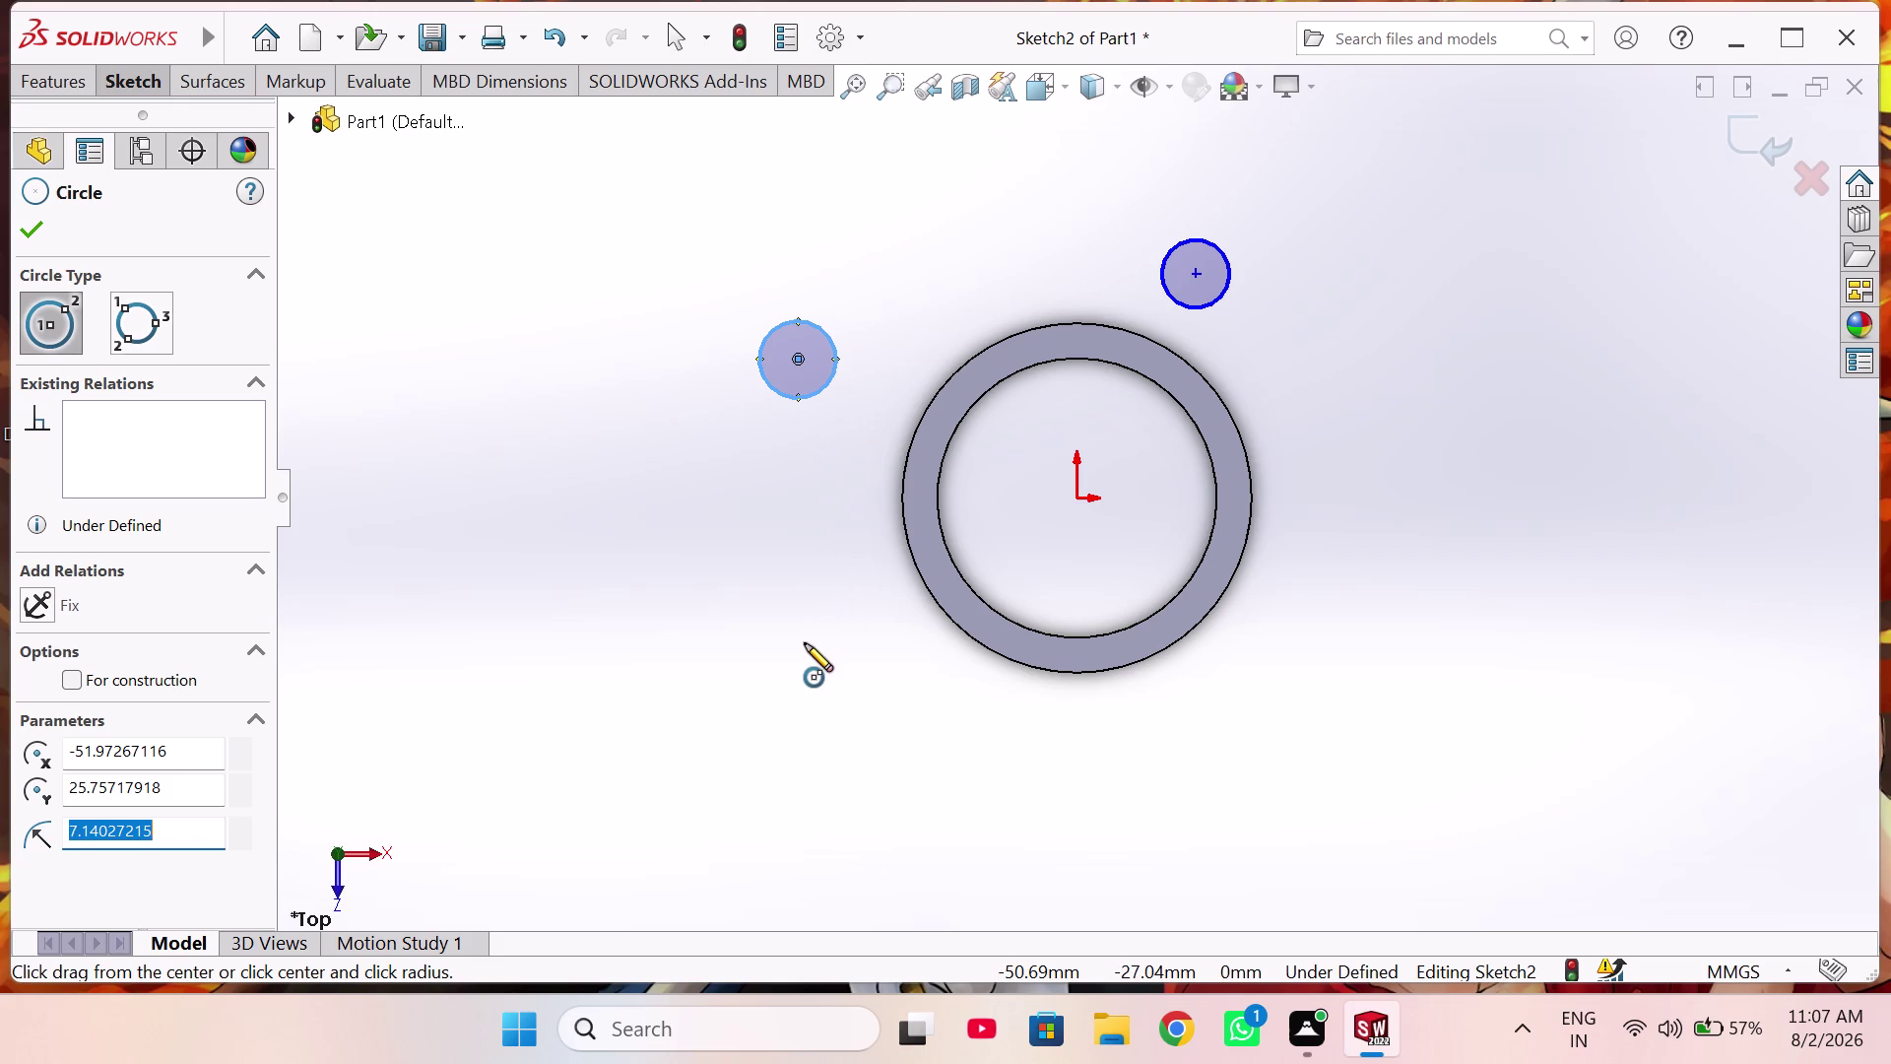
right_click(667, 490)
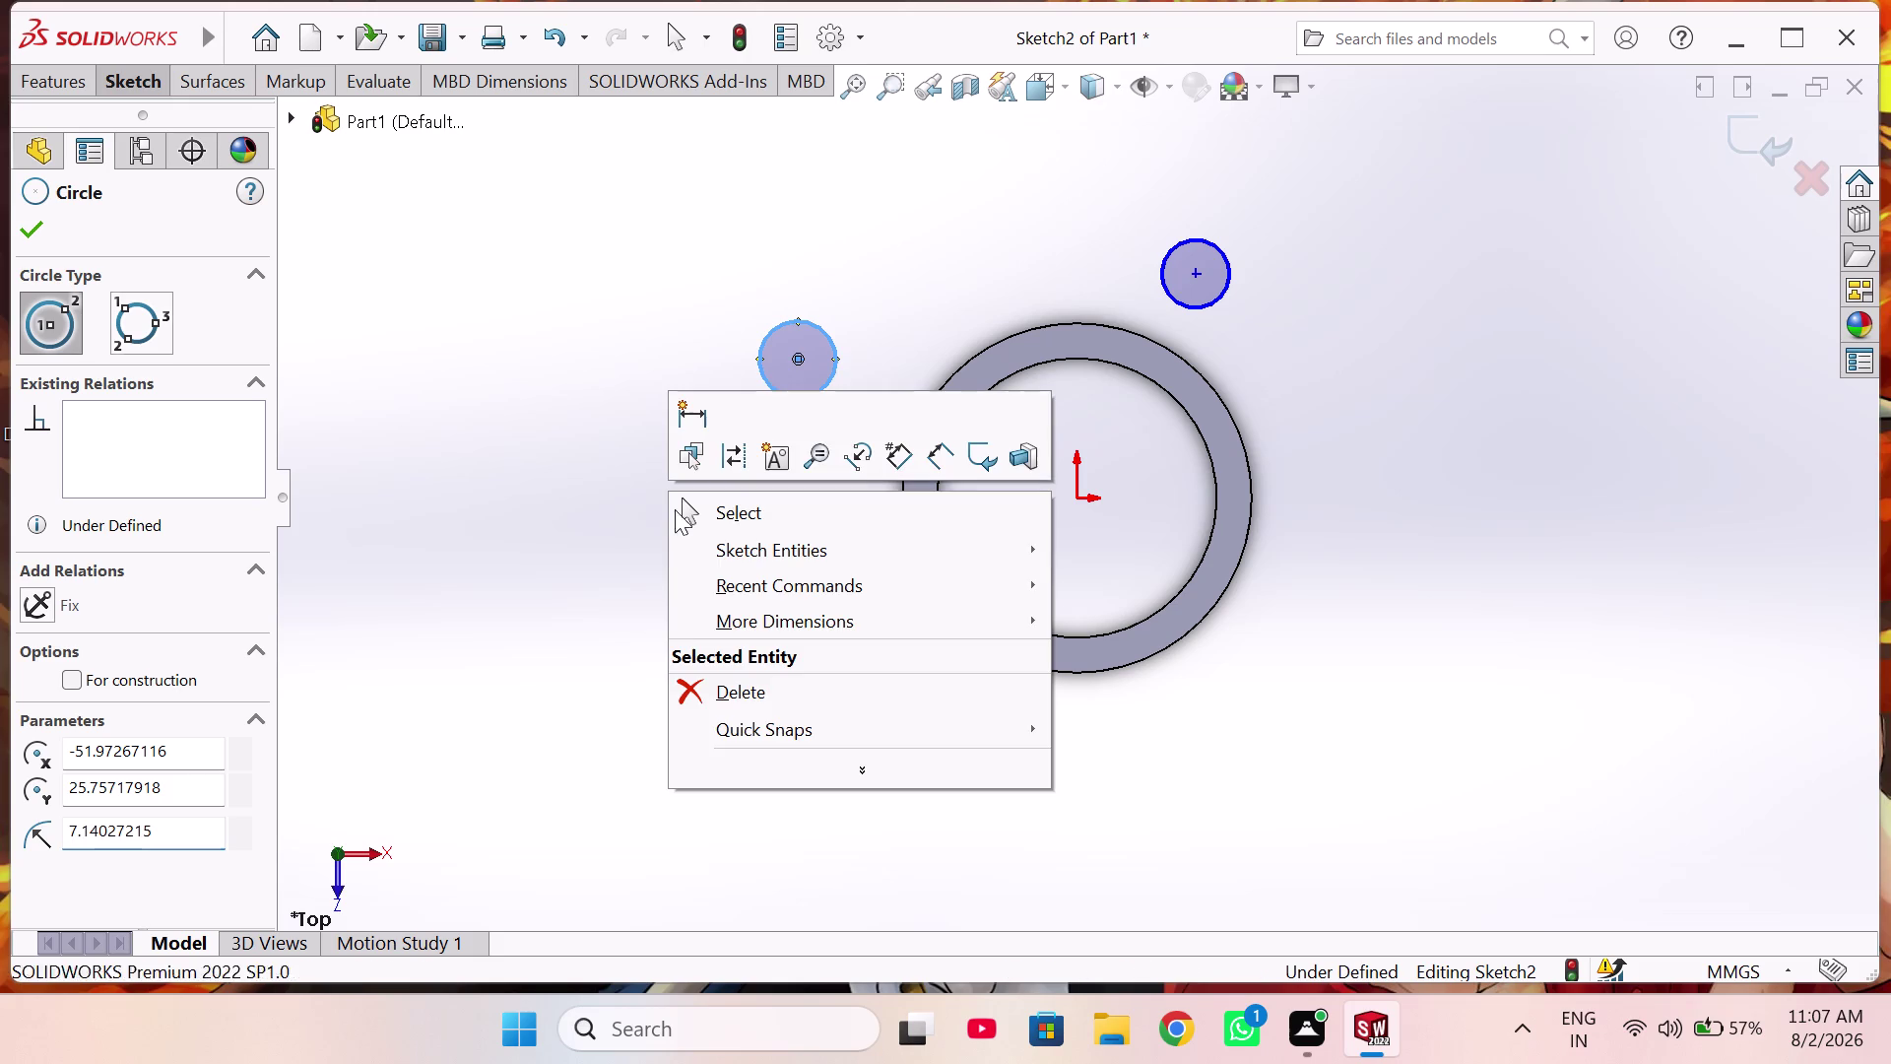
click(695, 506)
right_drag(691, 549, 659, 509)
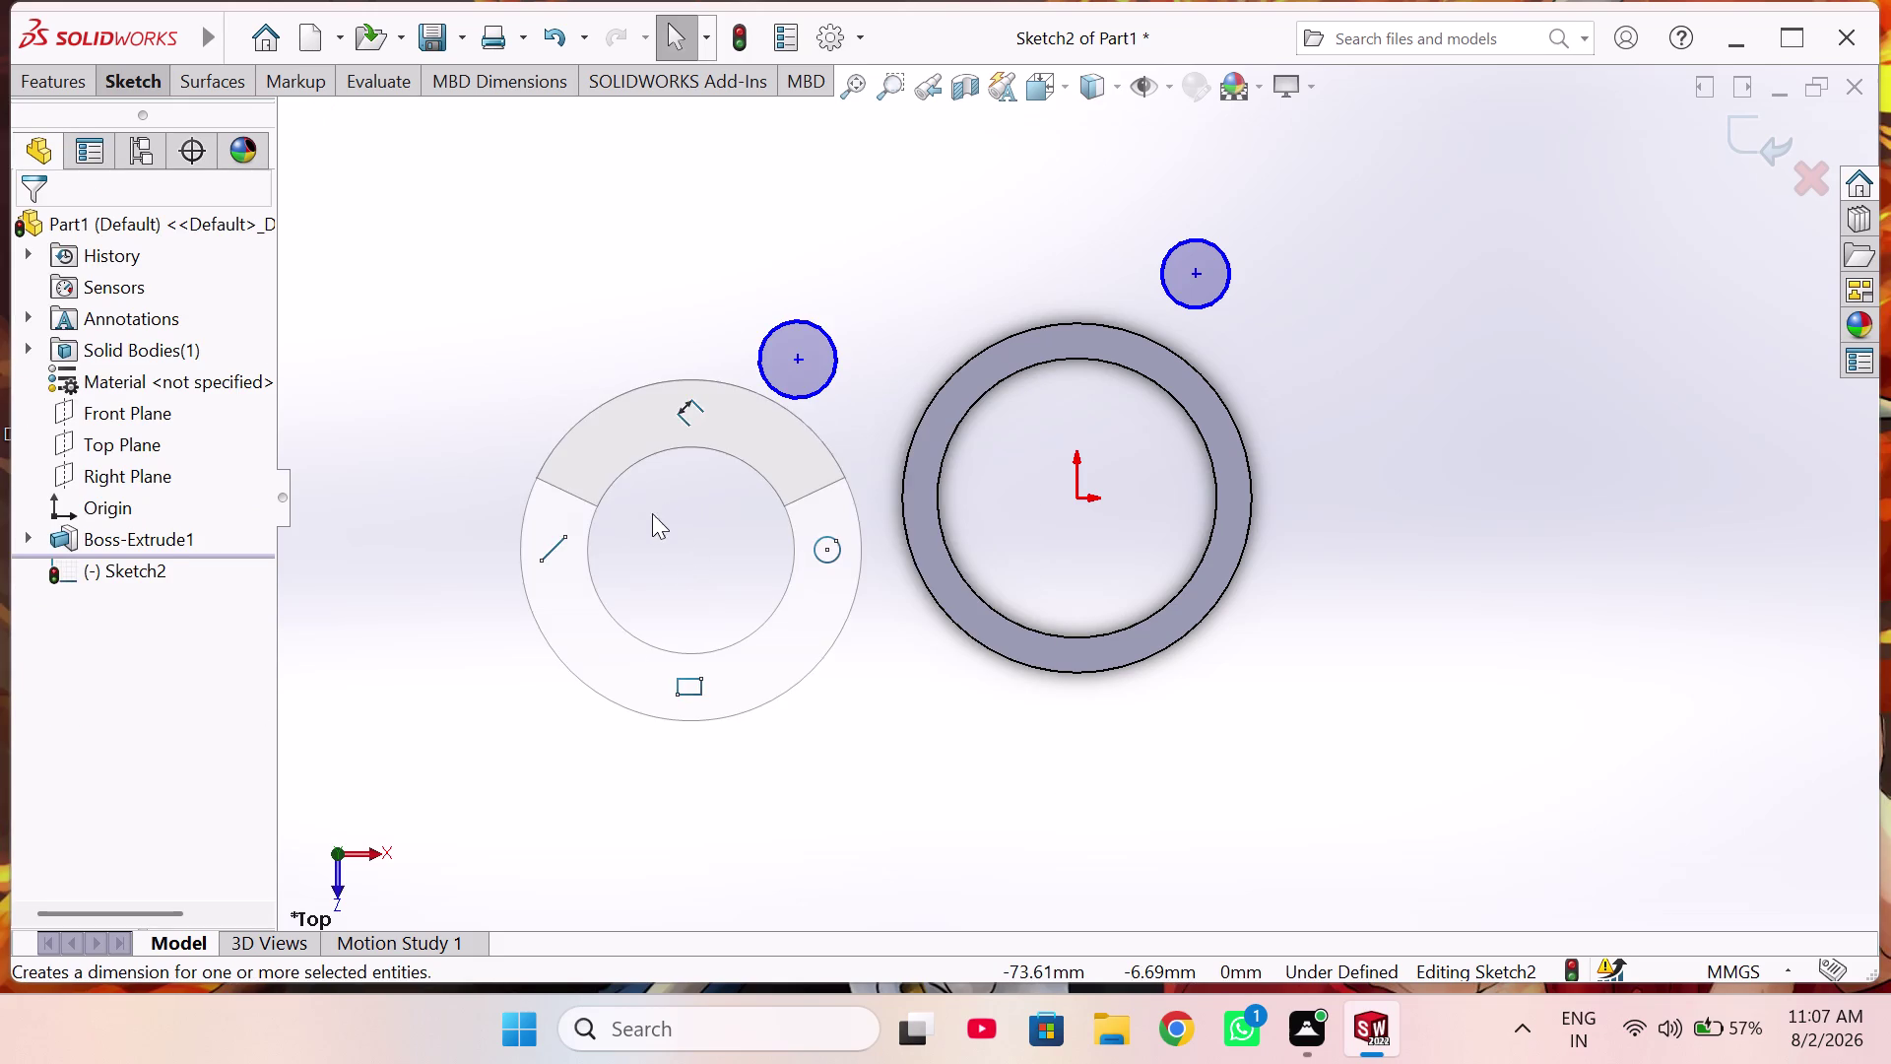
right_drag(658, 508, 456, 576)
Draw a horizontal construction line from the origin about 247 mm to the right.
click(117, 558)
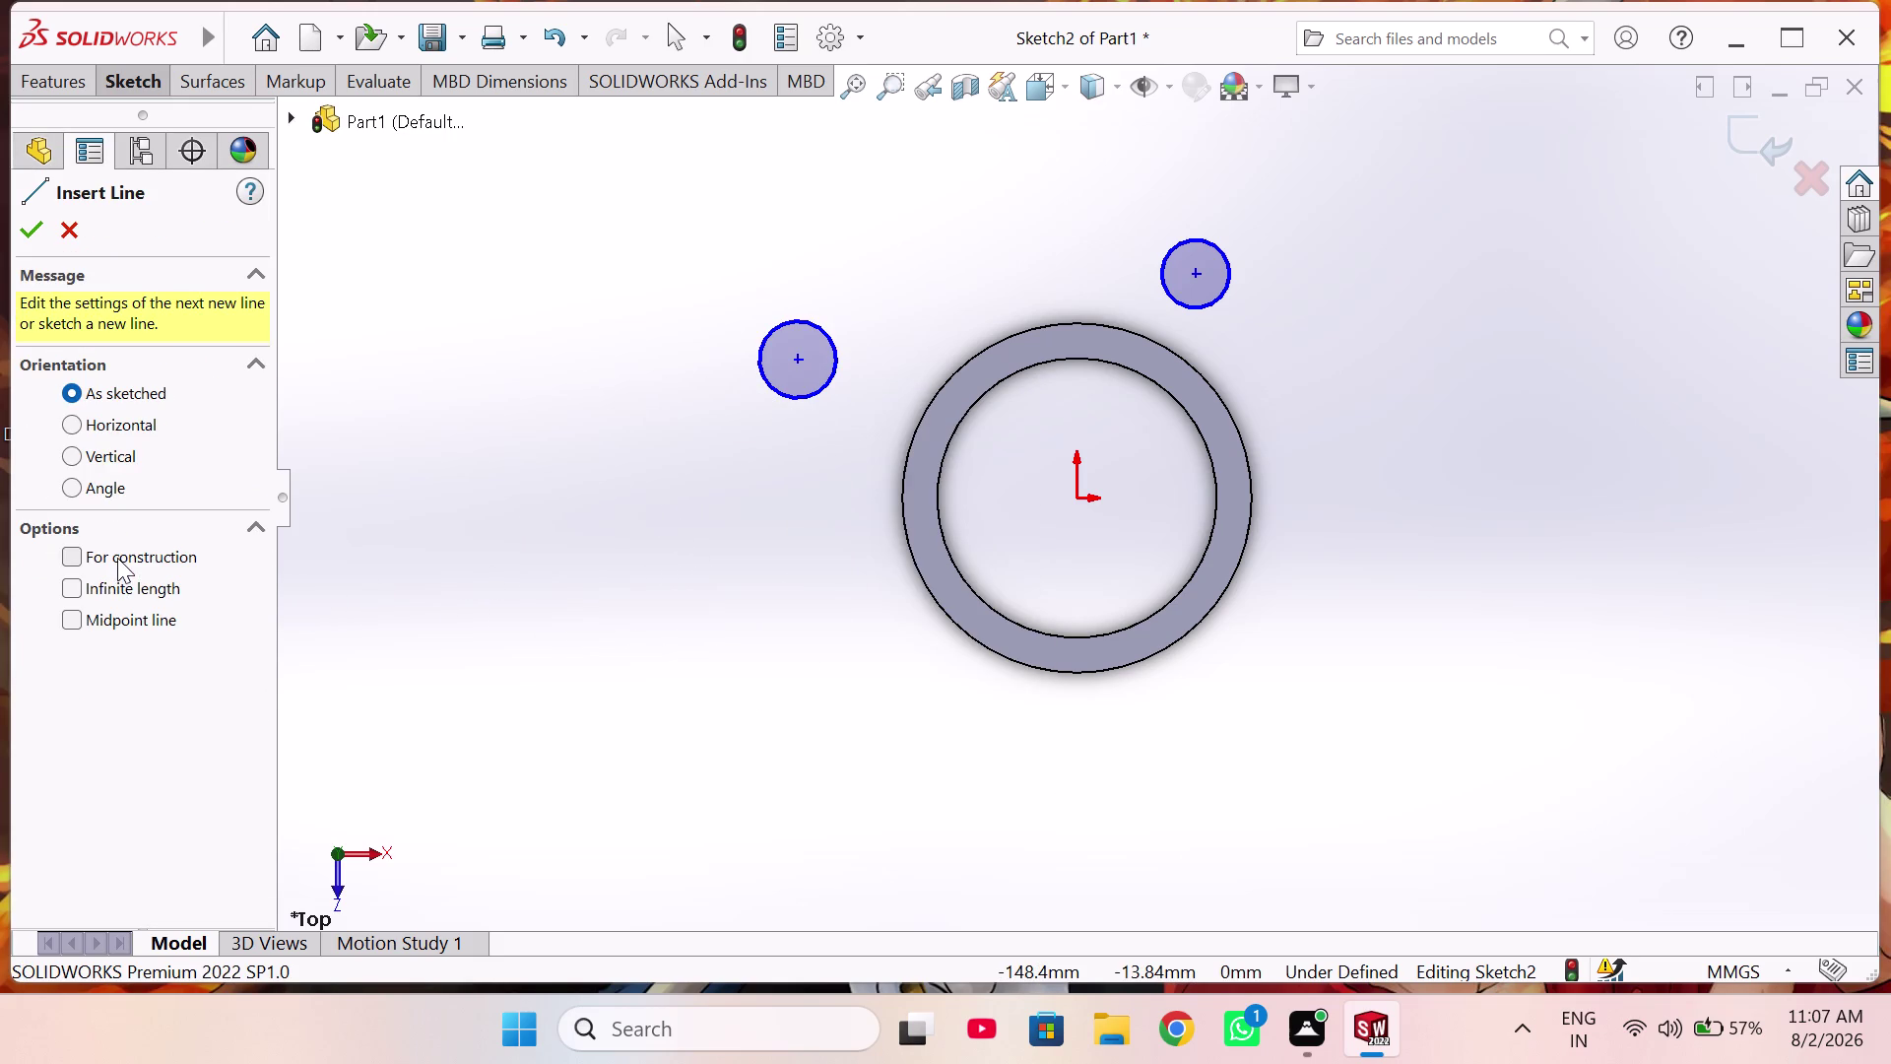
click(771, 500)
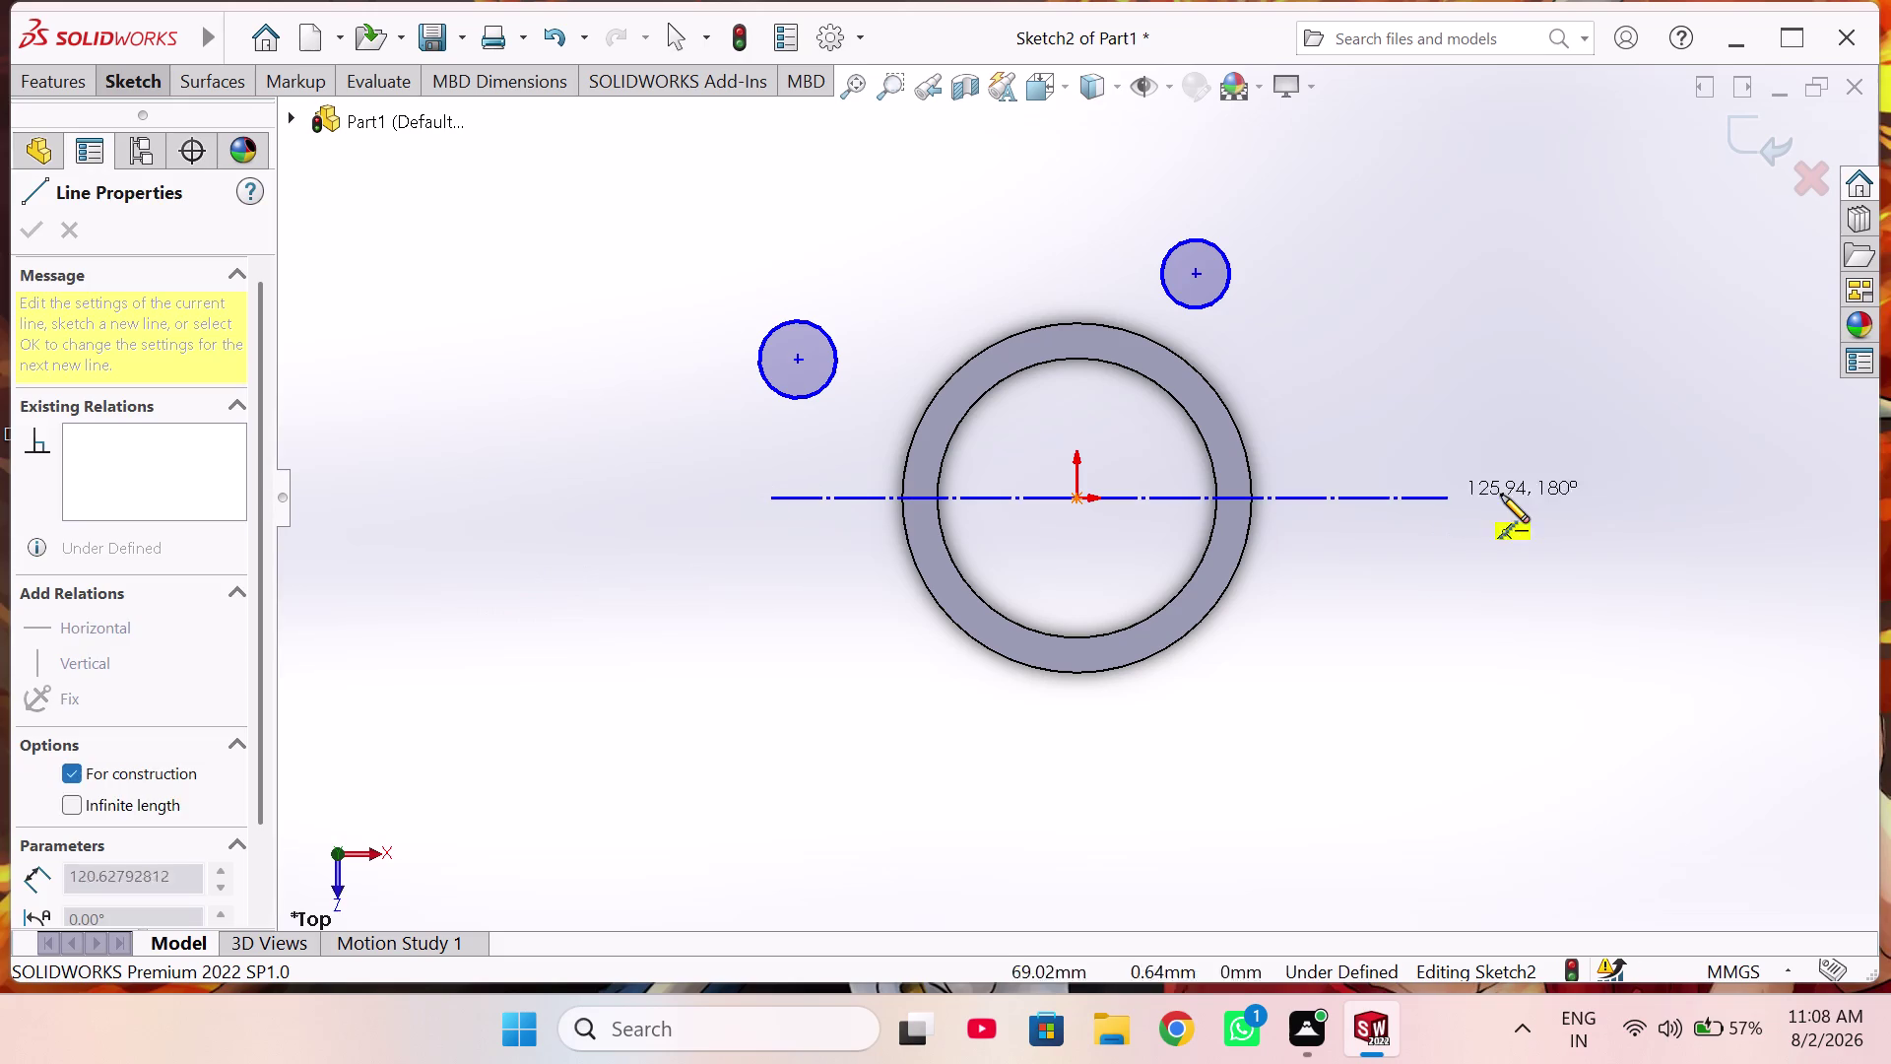
scroll(up, 3)
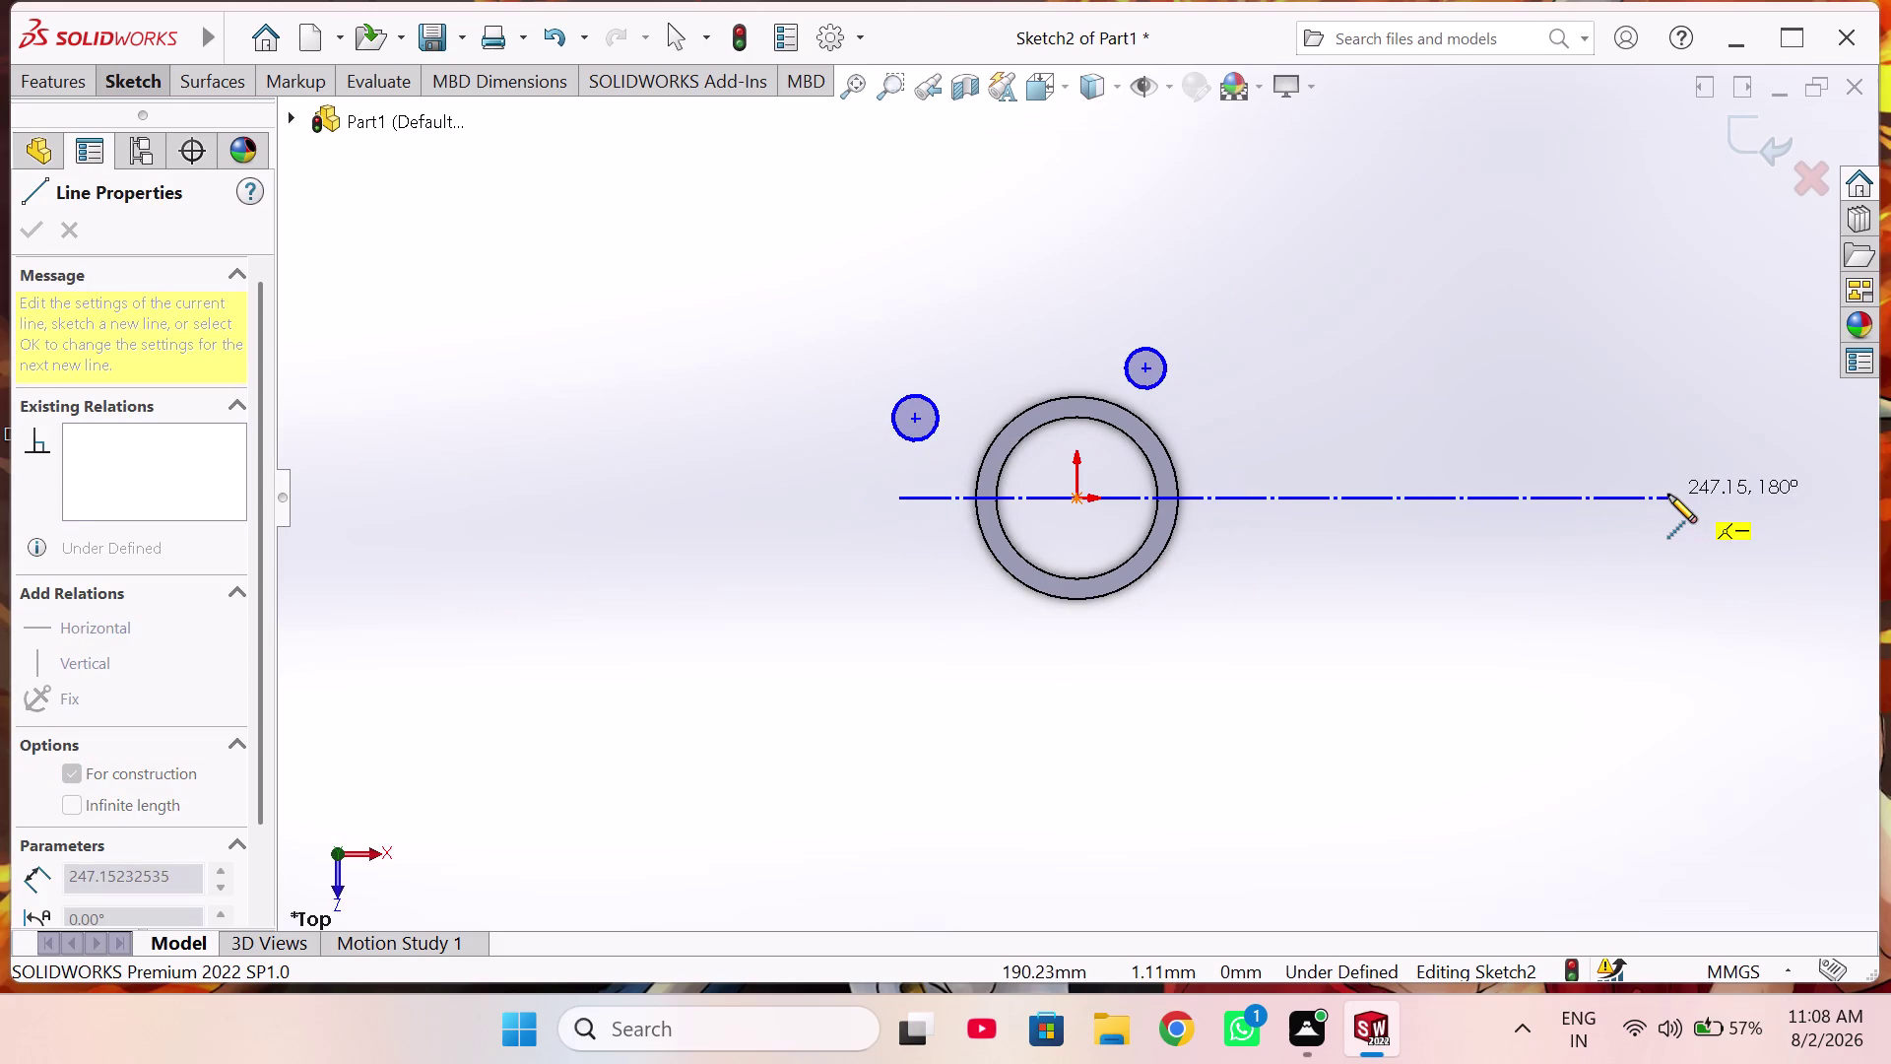
click(1668, 494)
right_click(1651, 534)
click(1657, 561)
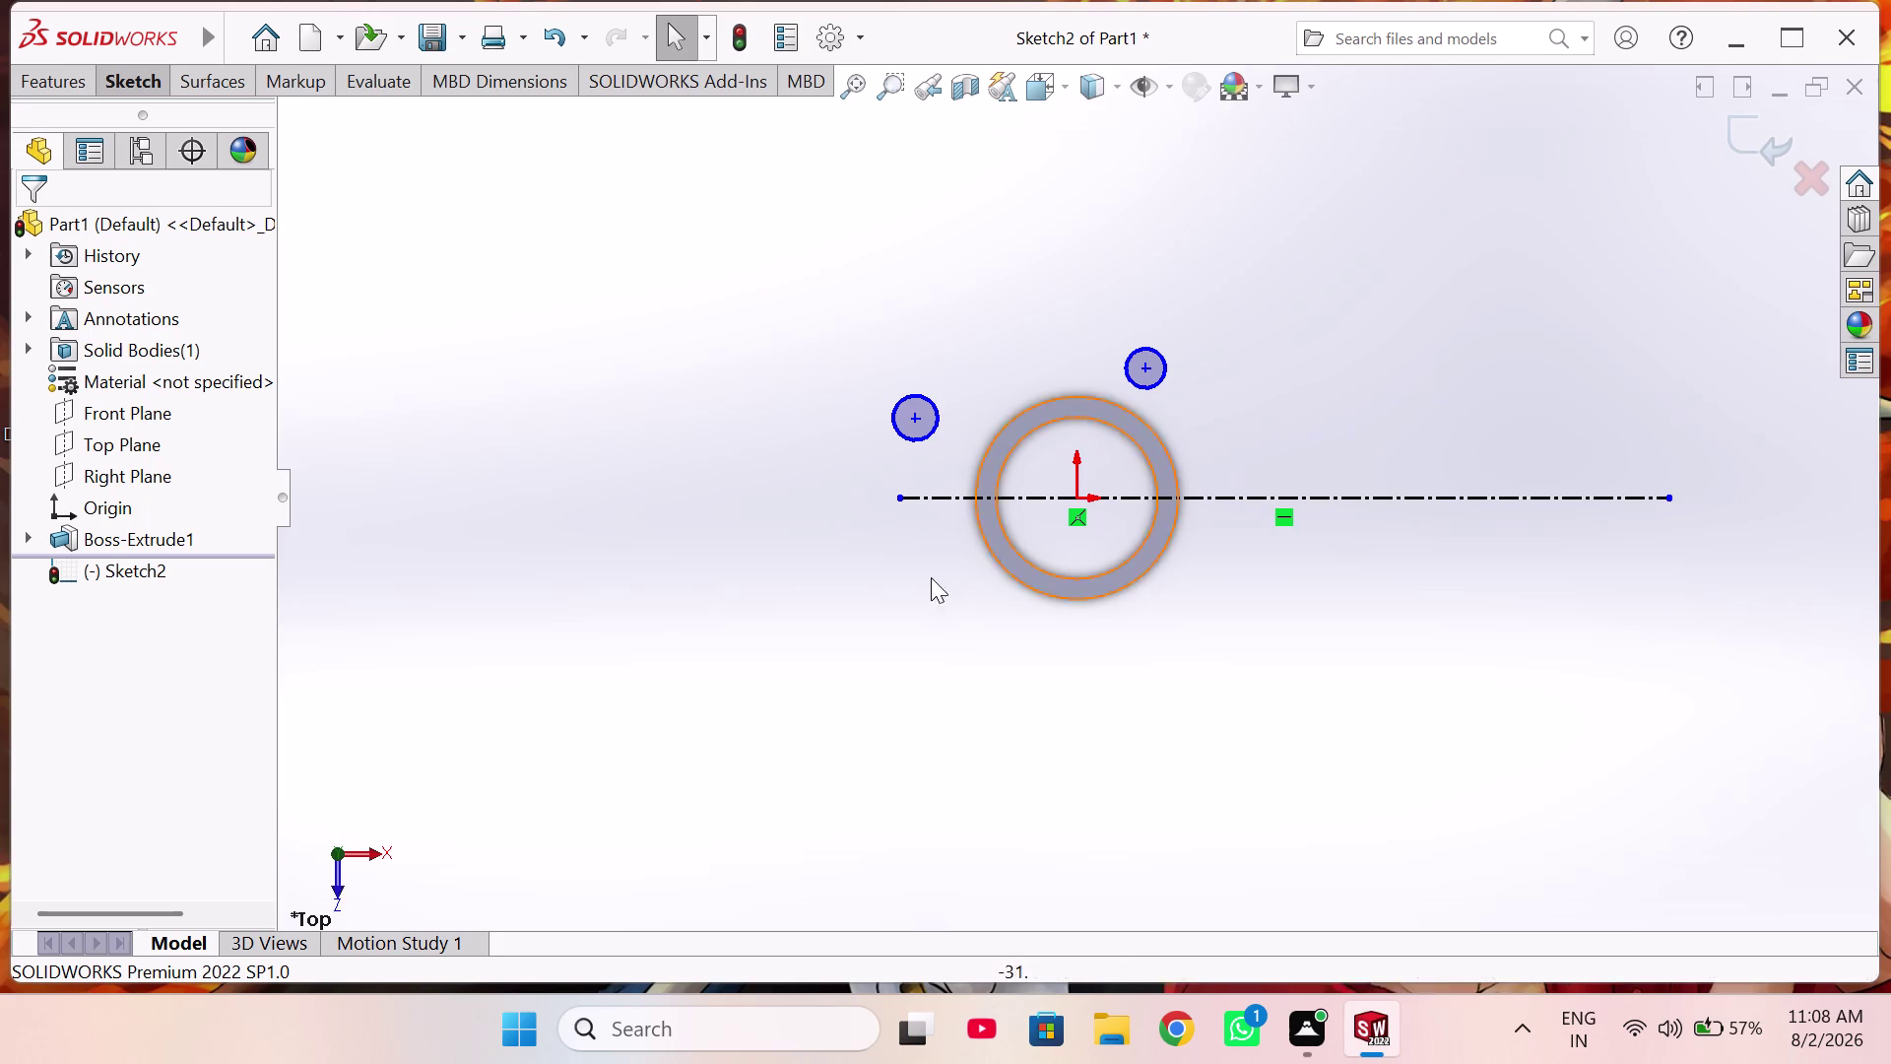
right_drag(814, 585, 797, 440)
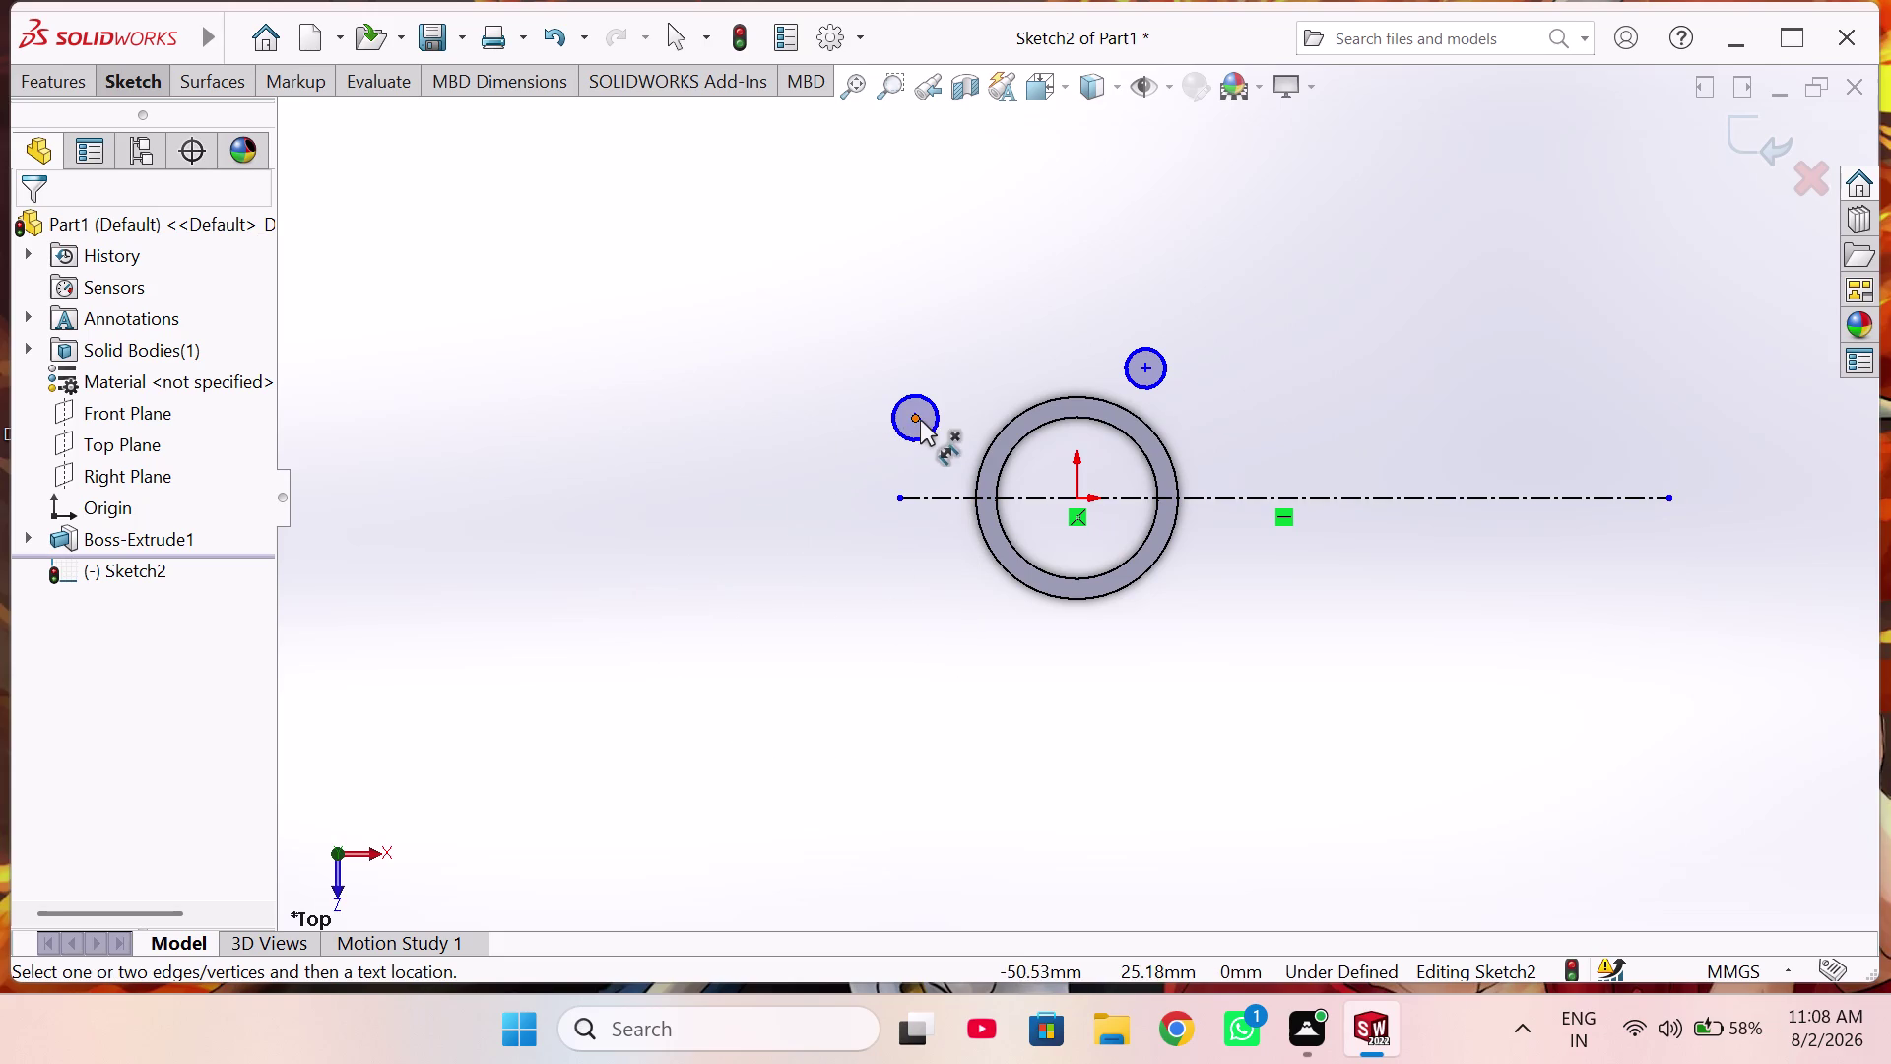
Select the two small circles, then their centre points, and clear the selection.
right_click(916, 293)
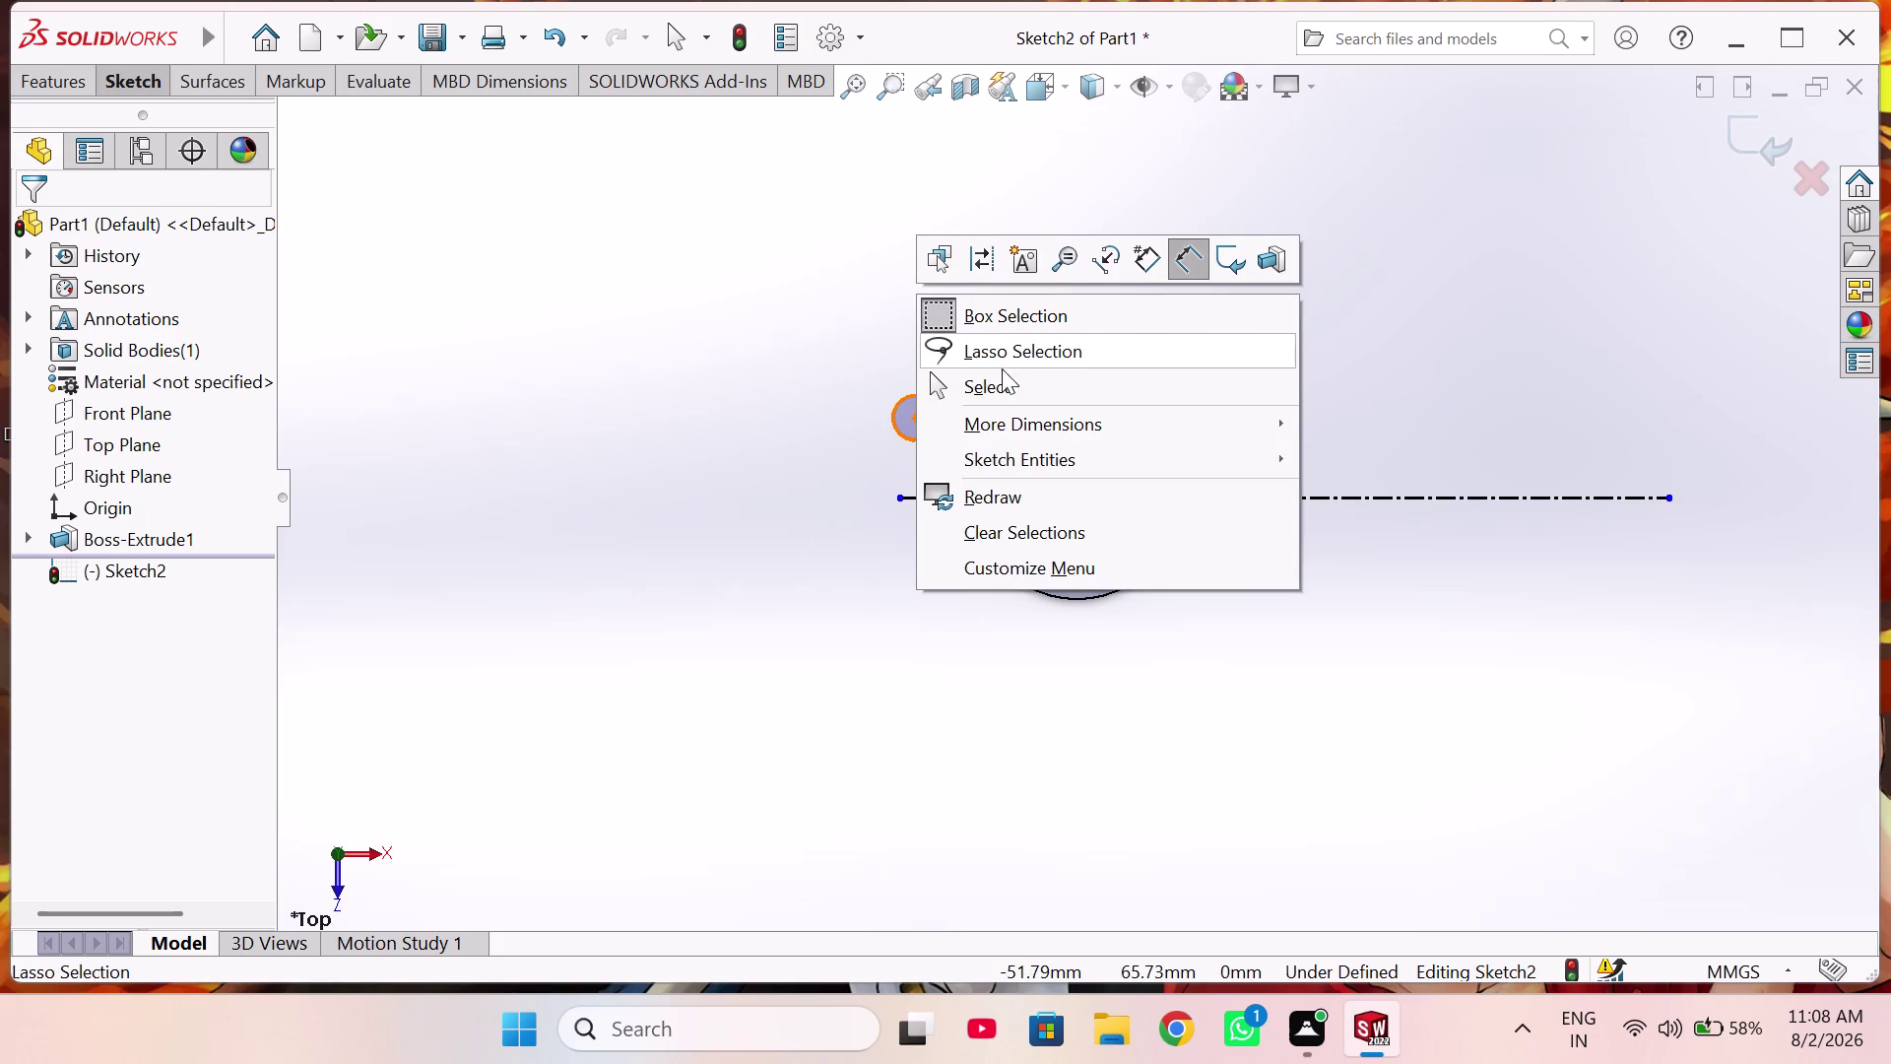
click(1006, 379)
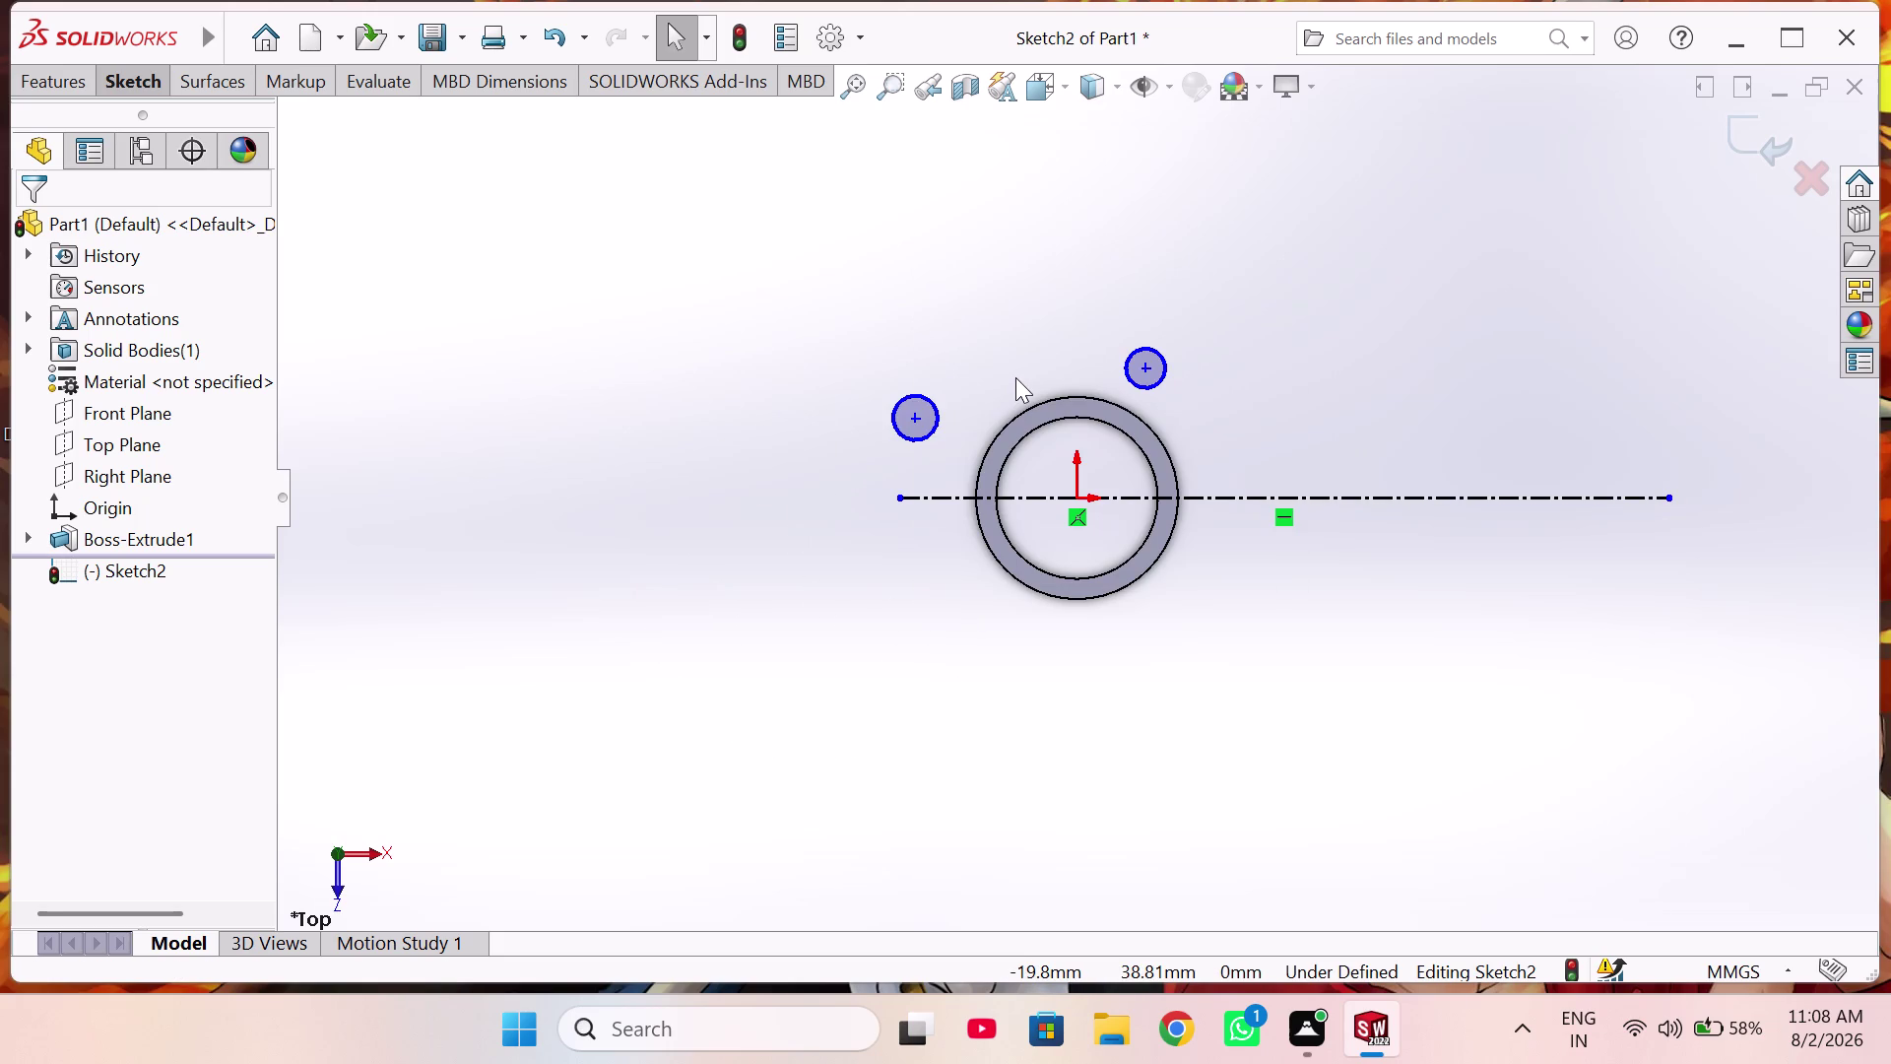
click(929, 404)
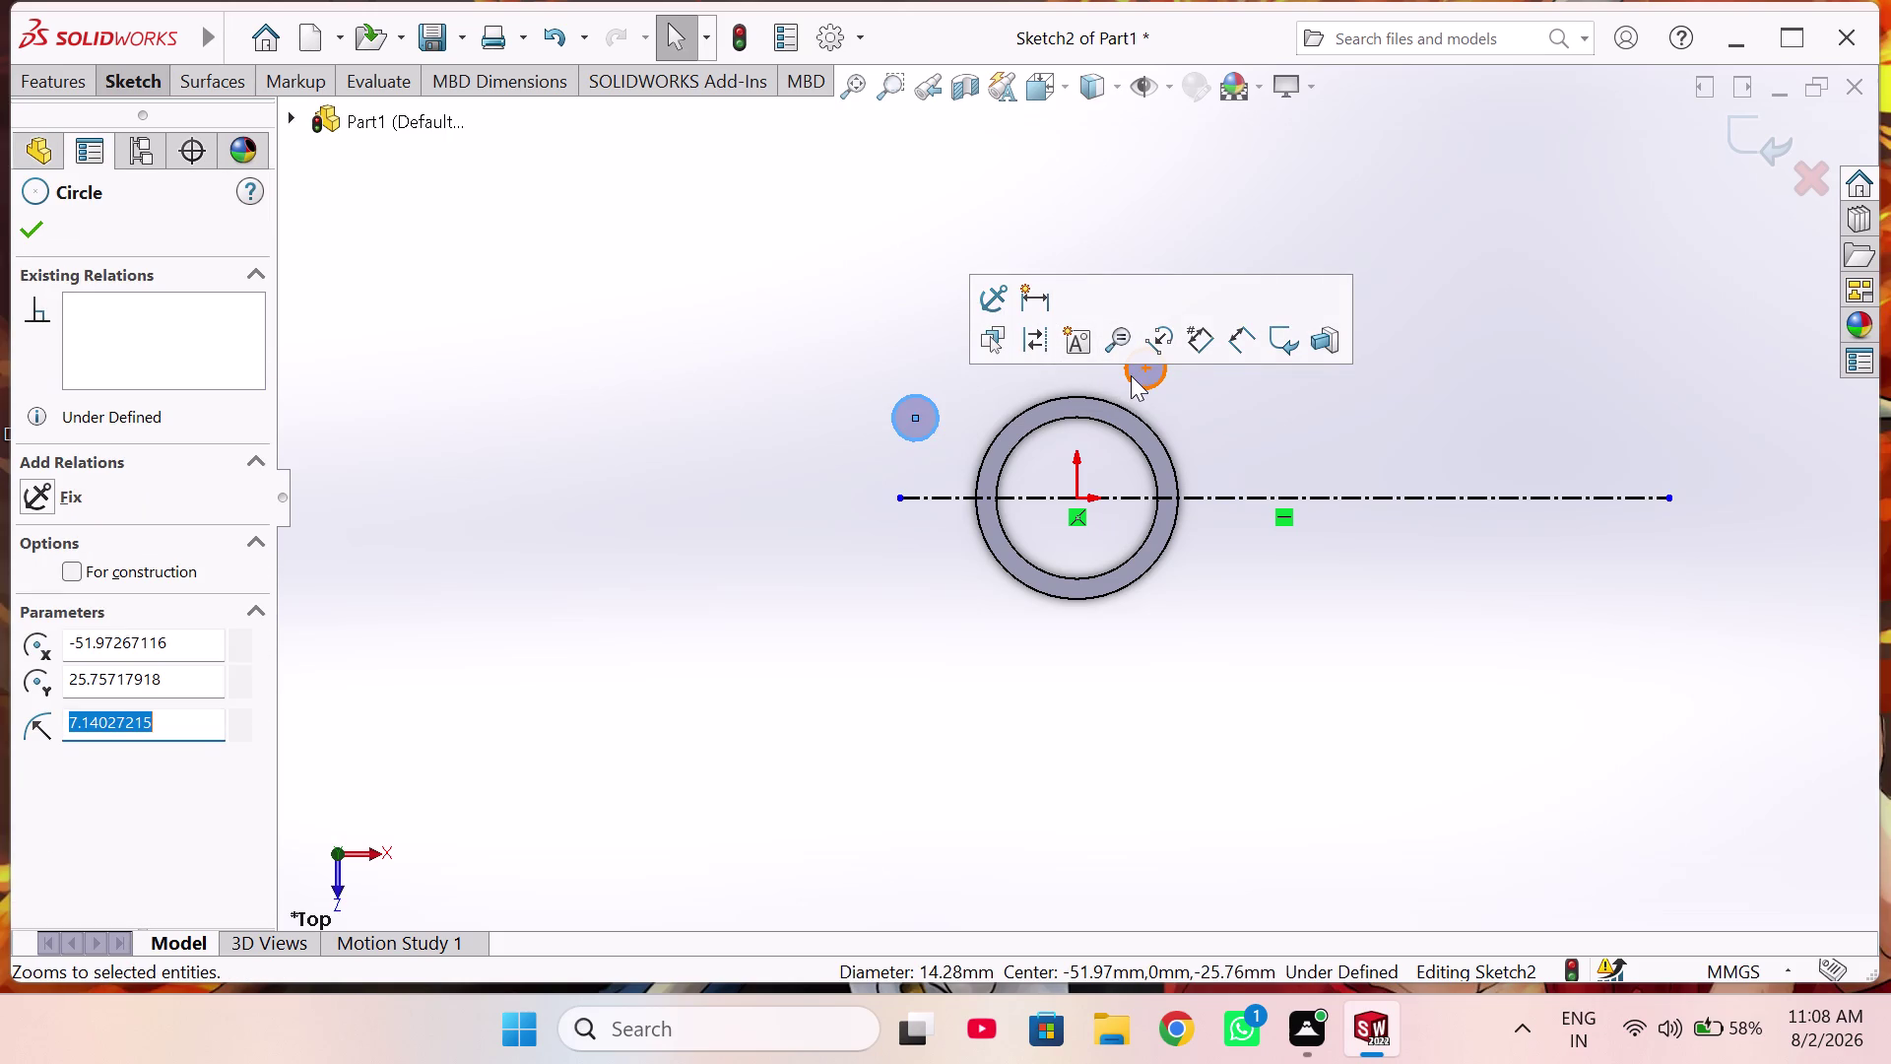
click(1127, 378)
click(877, 319)
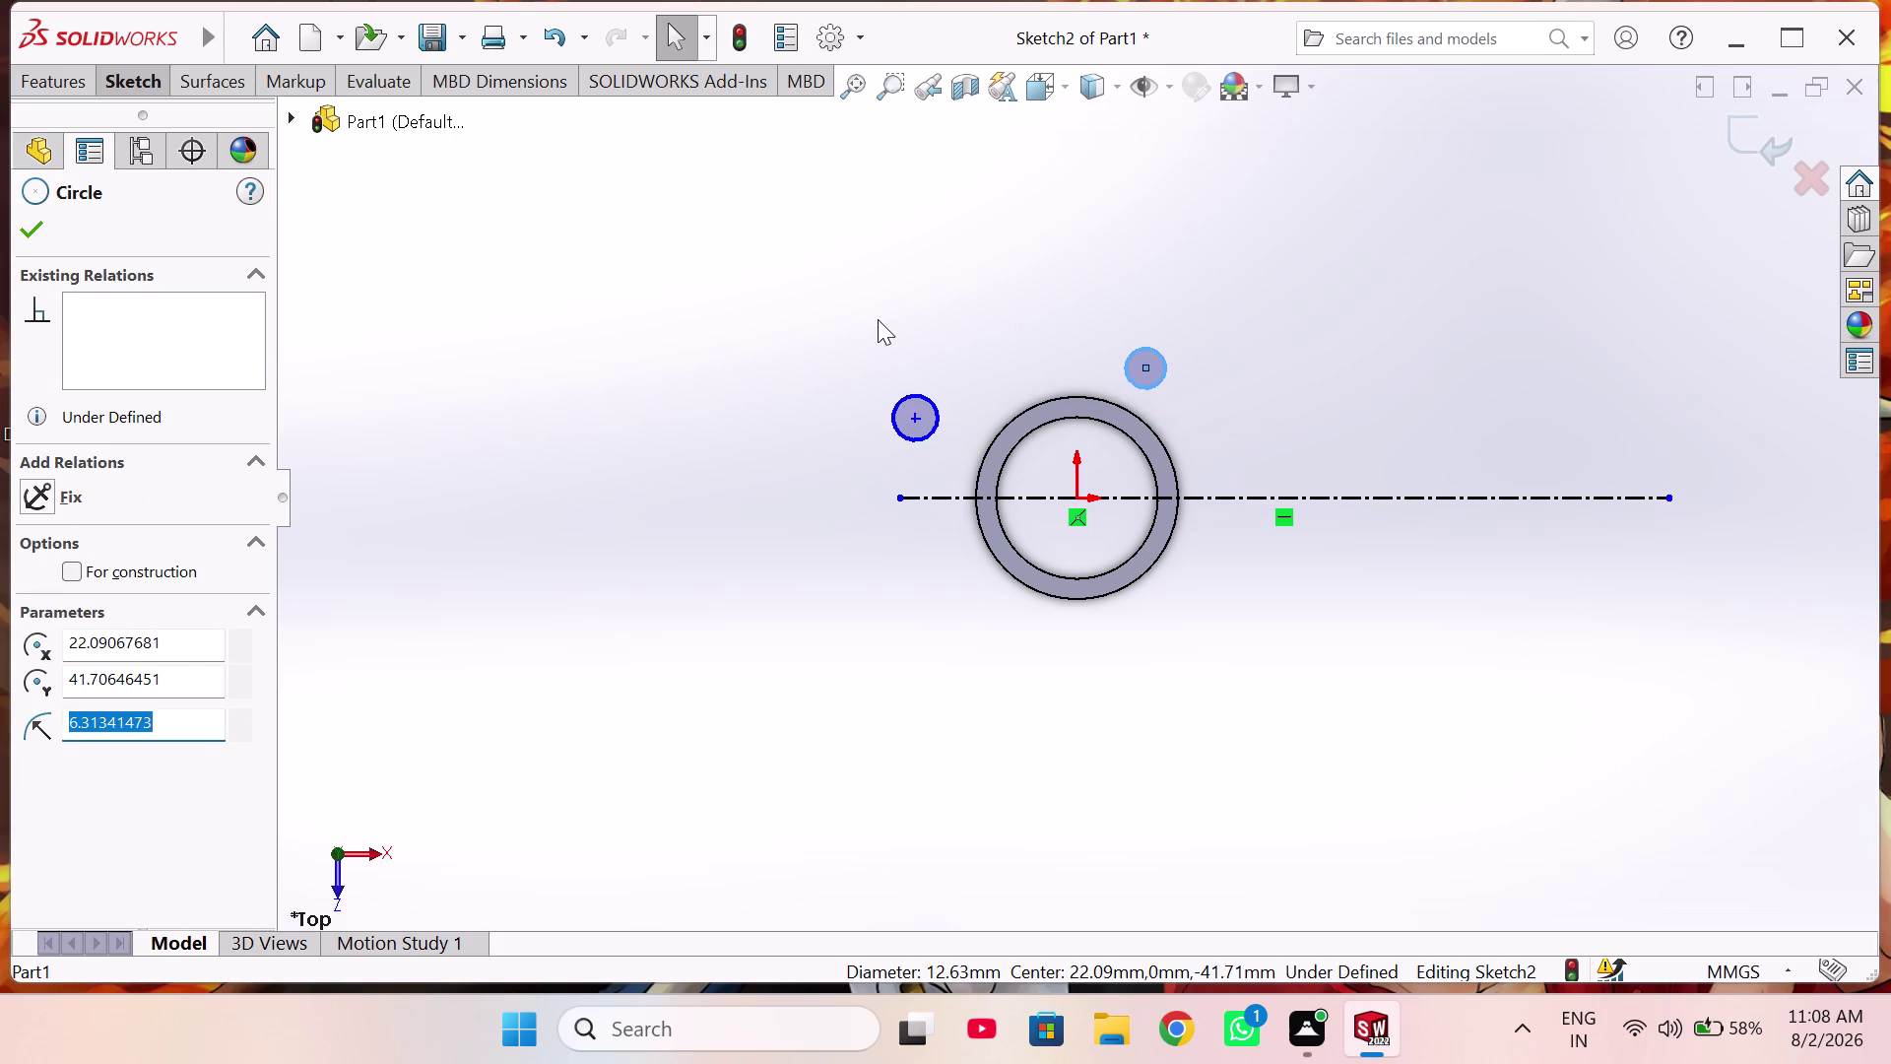
scroll(down, 3)
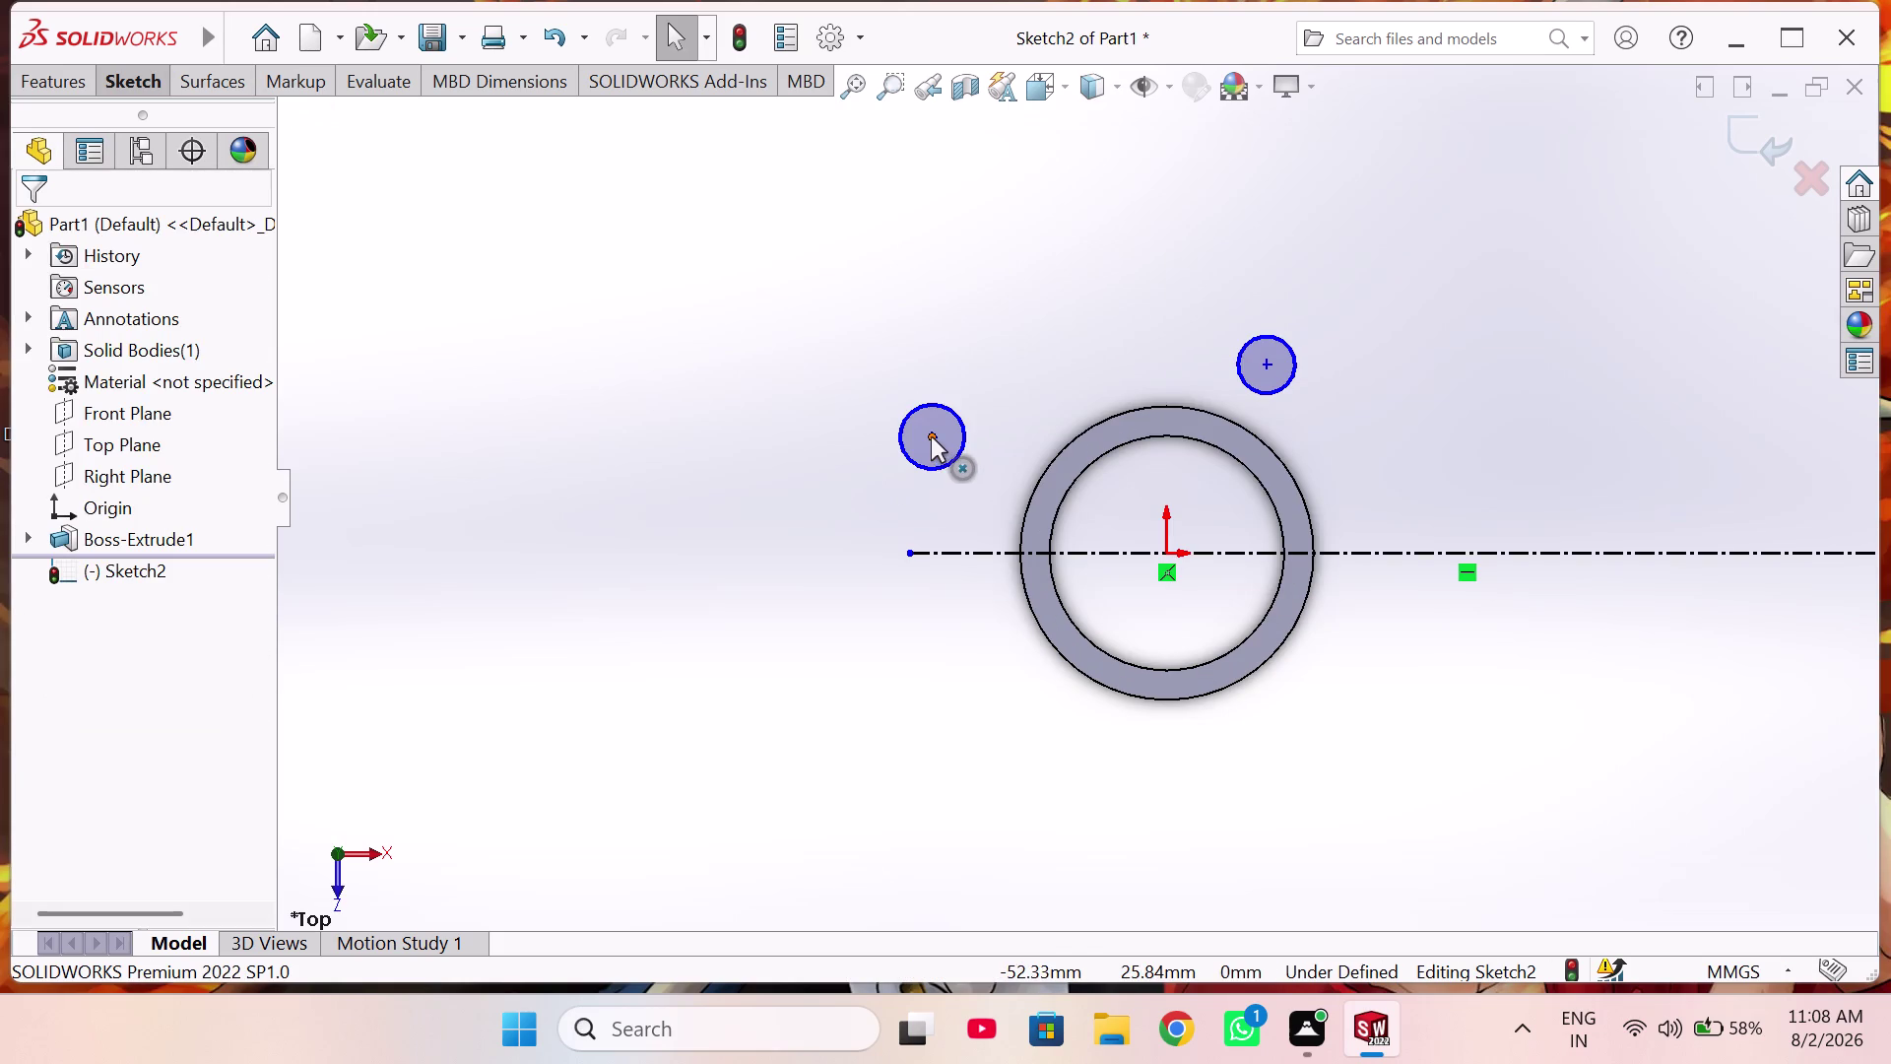
click(930, 436)
click(1269, 363)
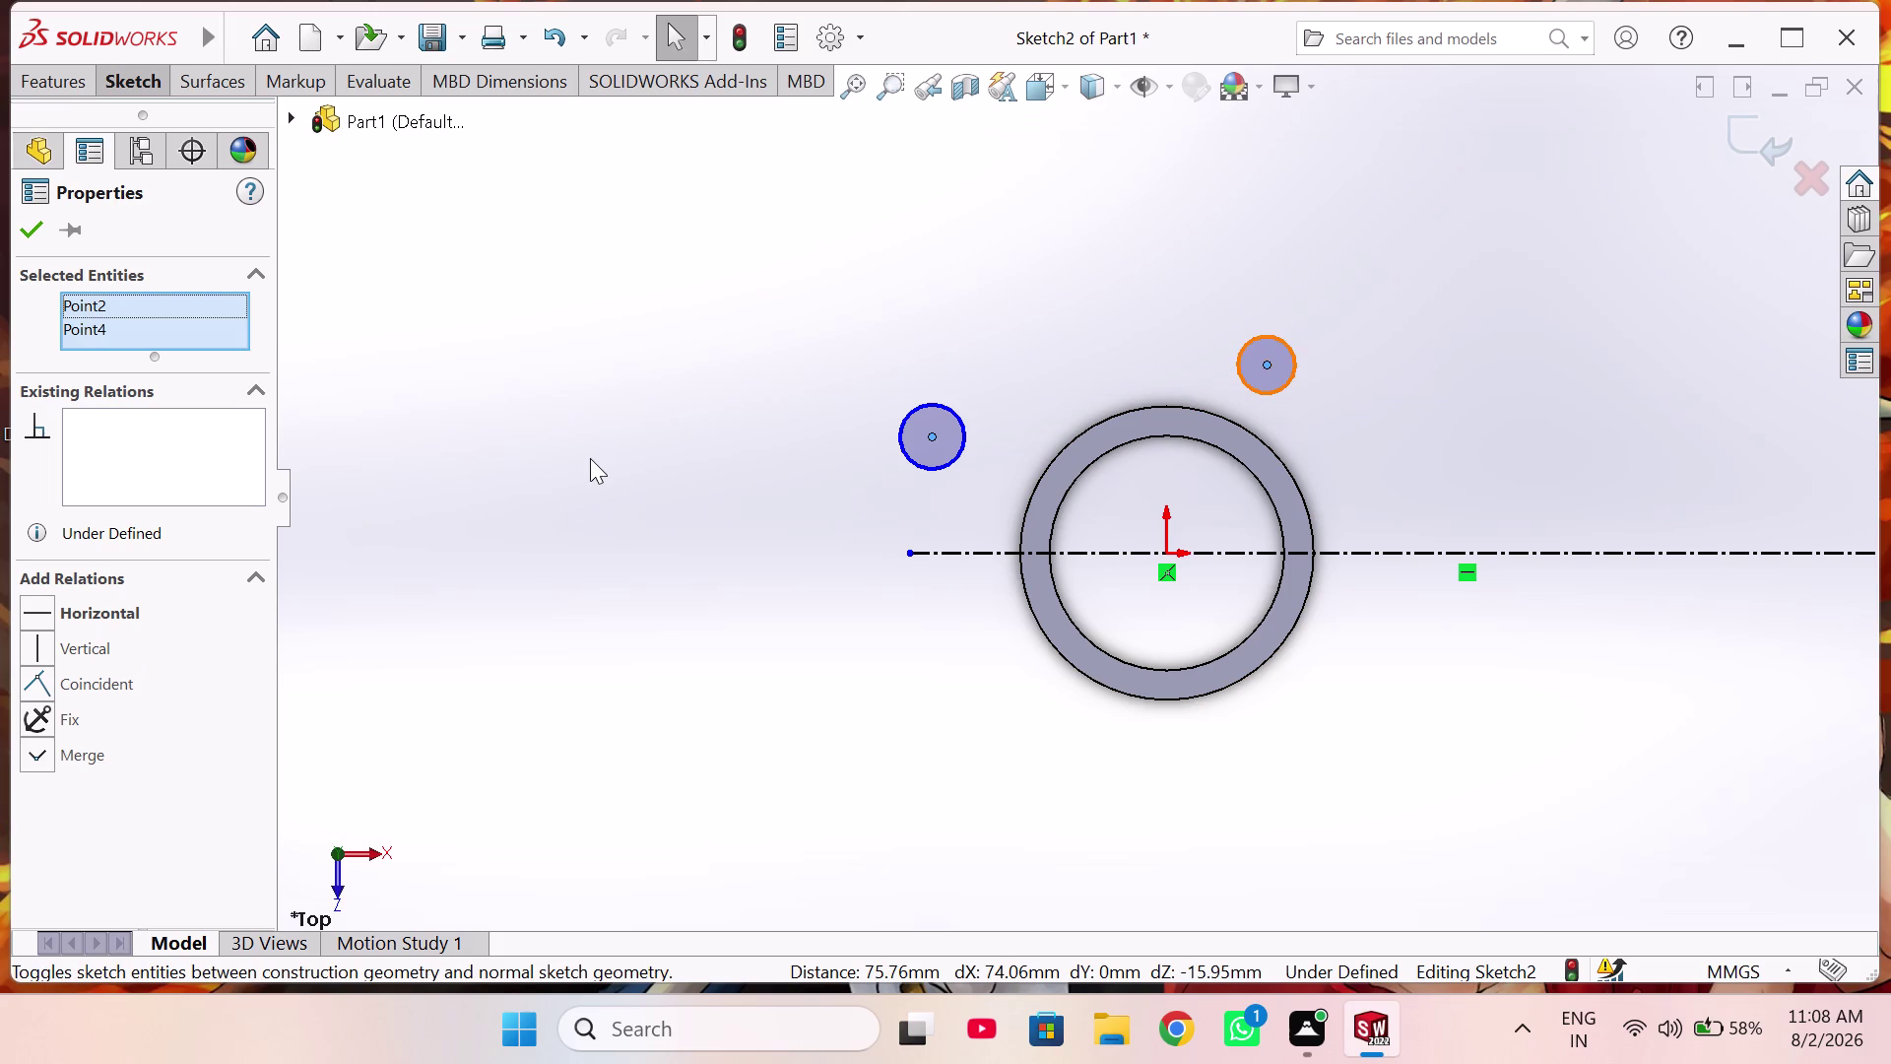
key(Escape)
Select both small circles' outlines and apply an Equal relation.
click(942, 403)
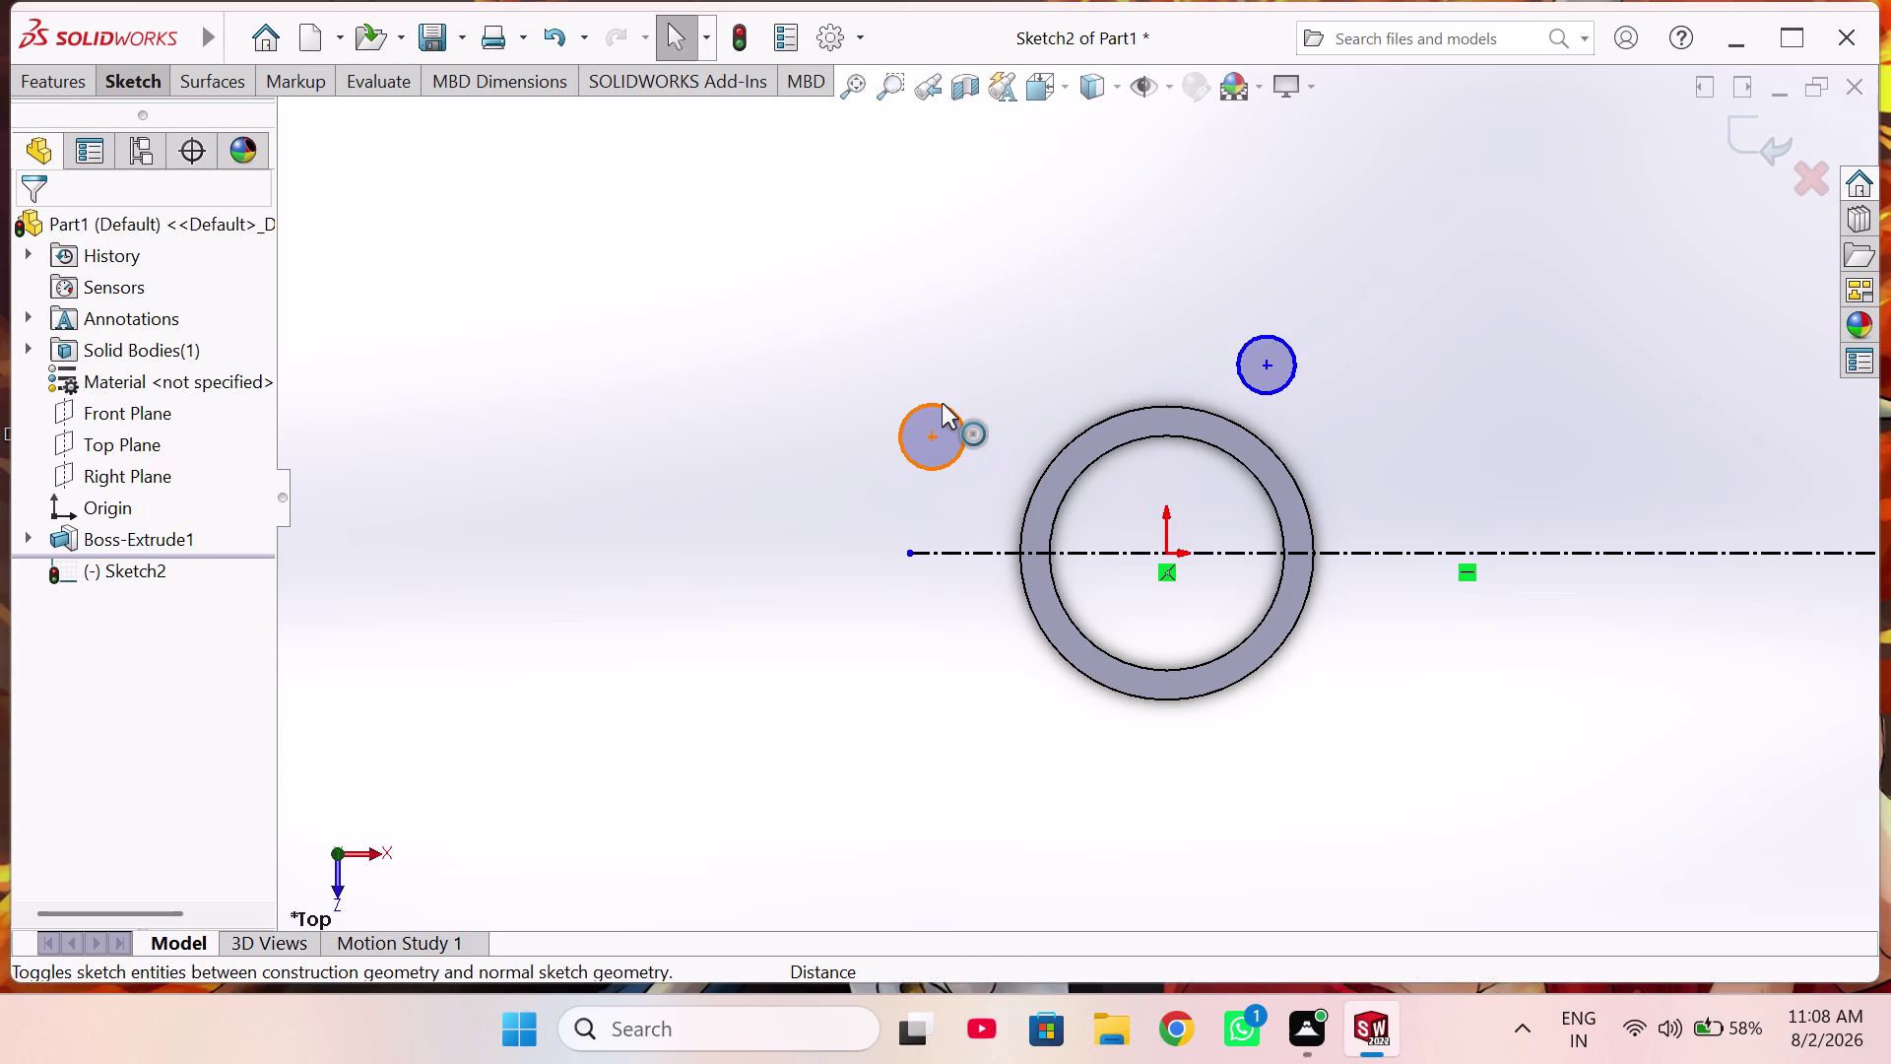
click(1289, 341)
click(79, 720)
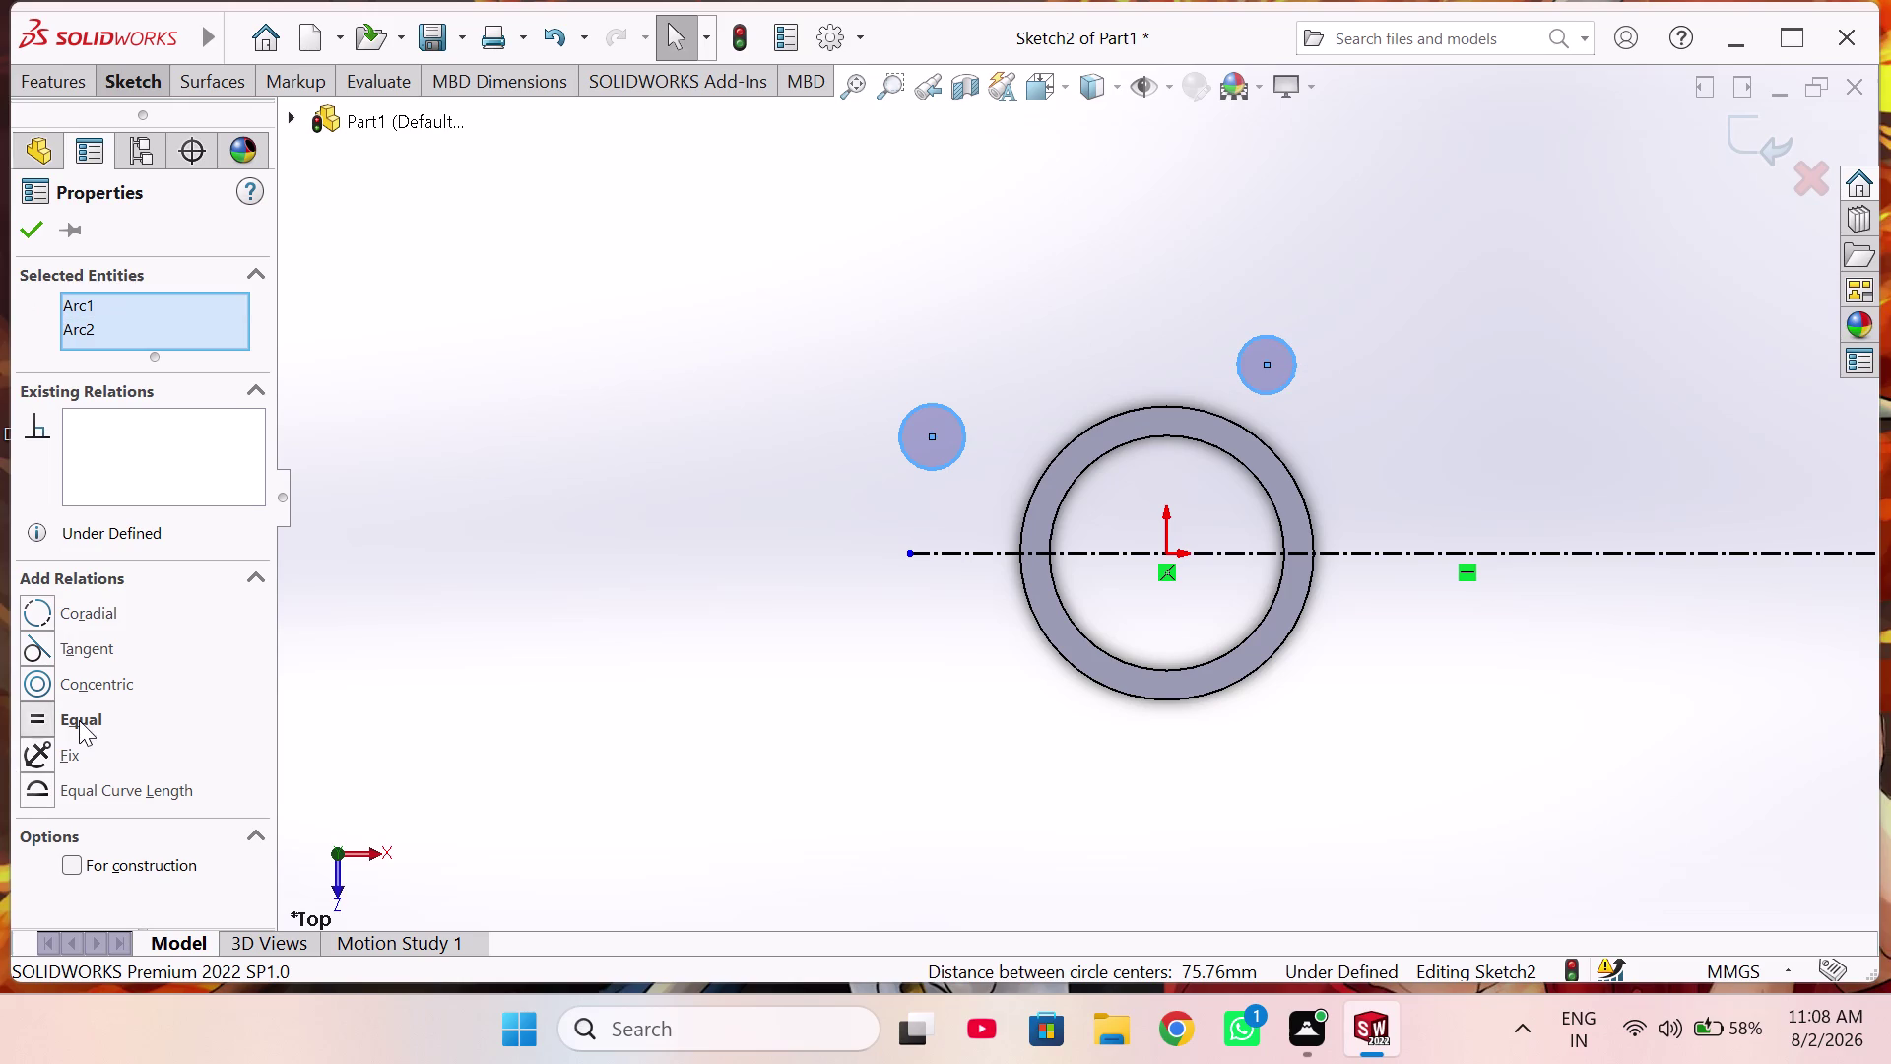
click(38, 228)
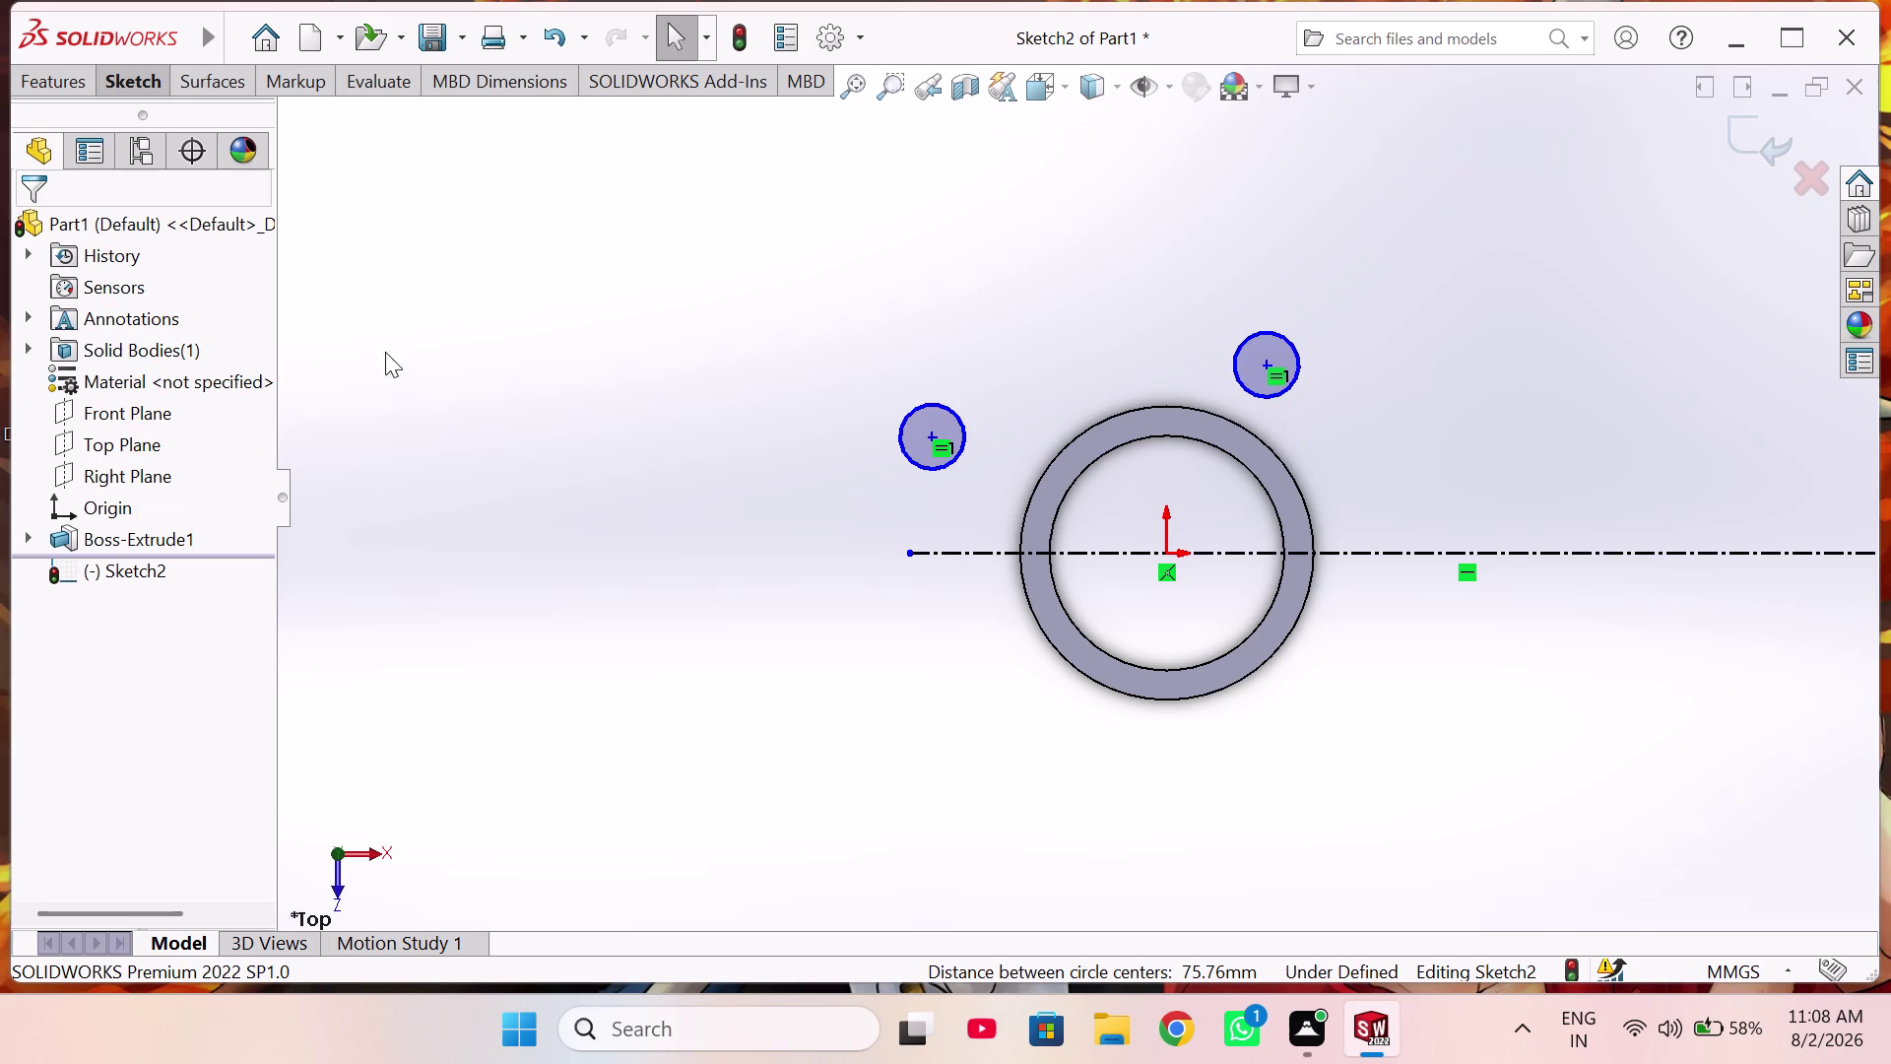
Dimension the left small circle's diameter at 13 mm.
right_drag(533, 379, 597, 215)
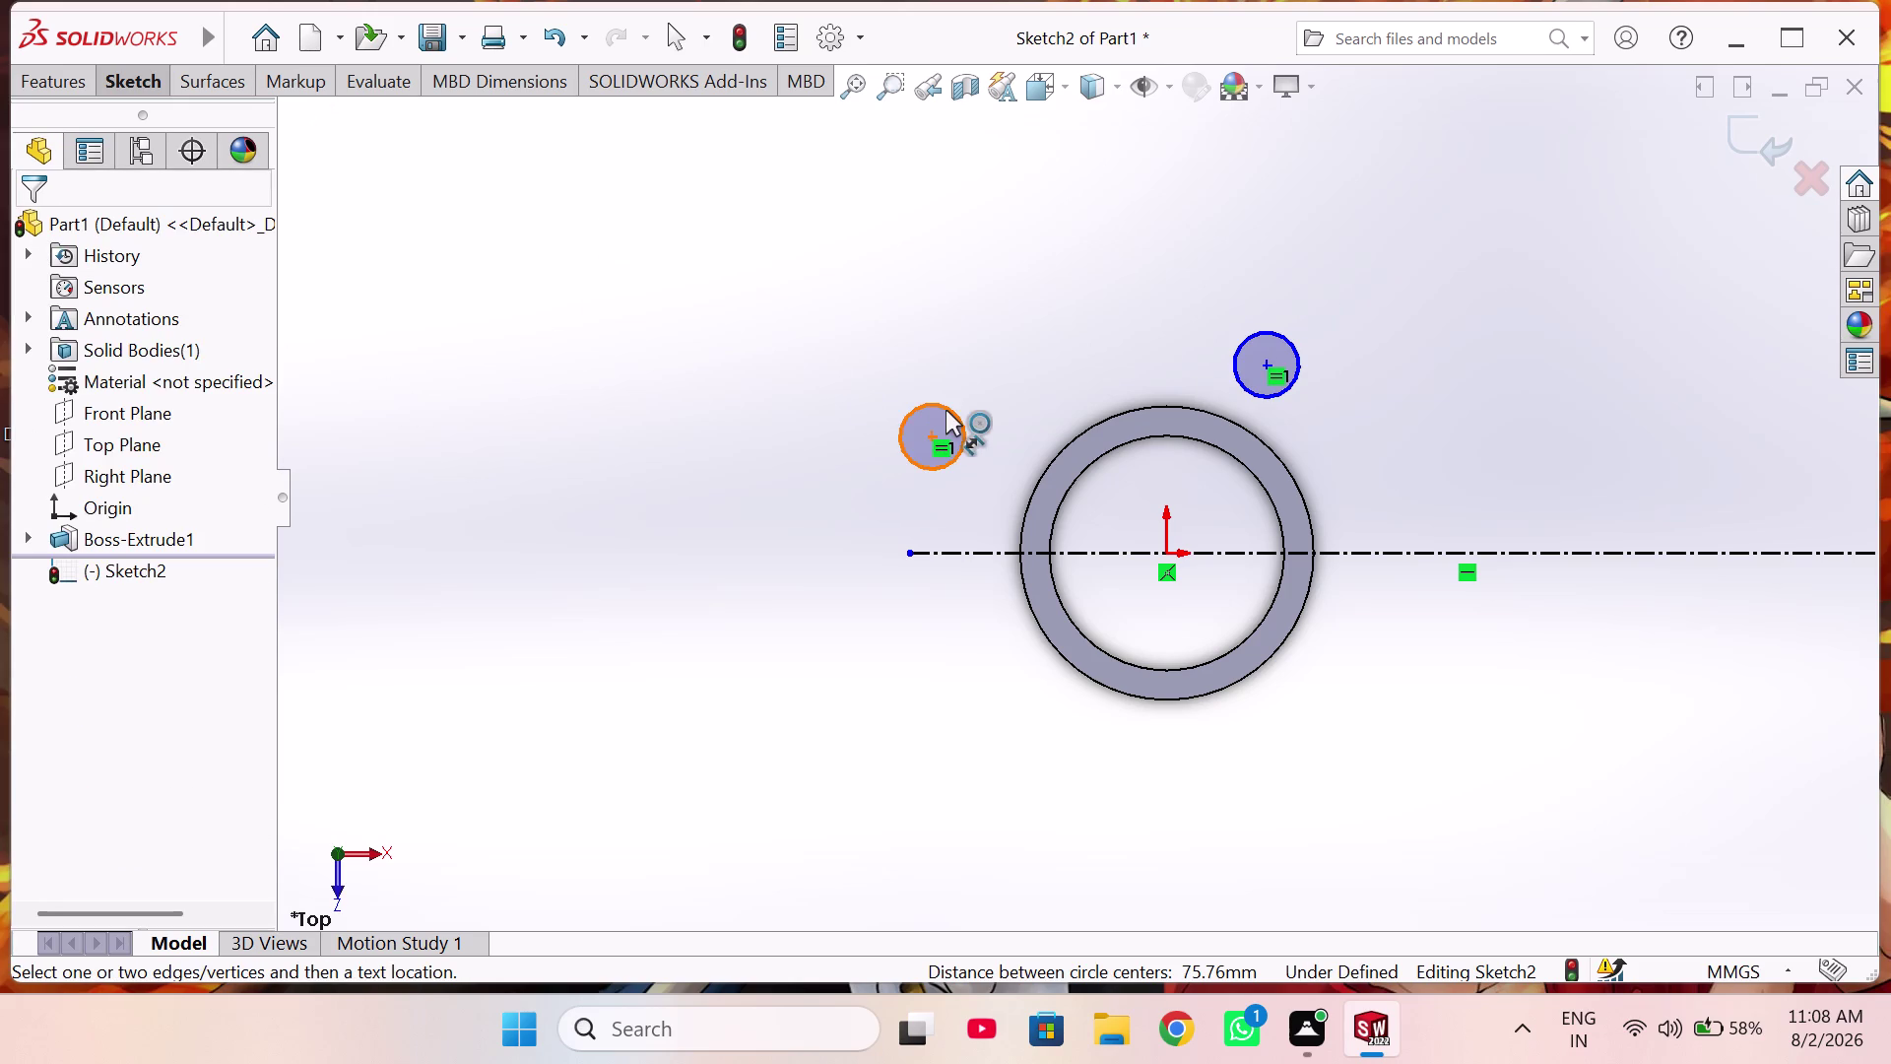
click(945, 410)
click(984, 322)
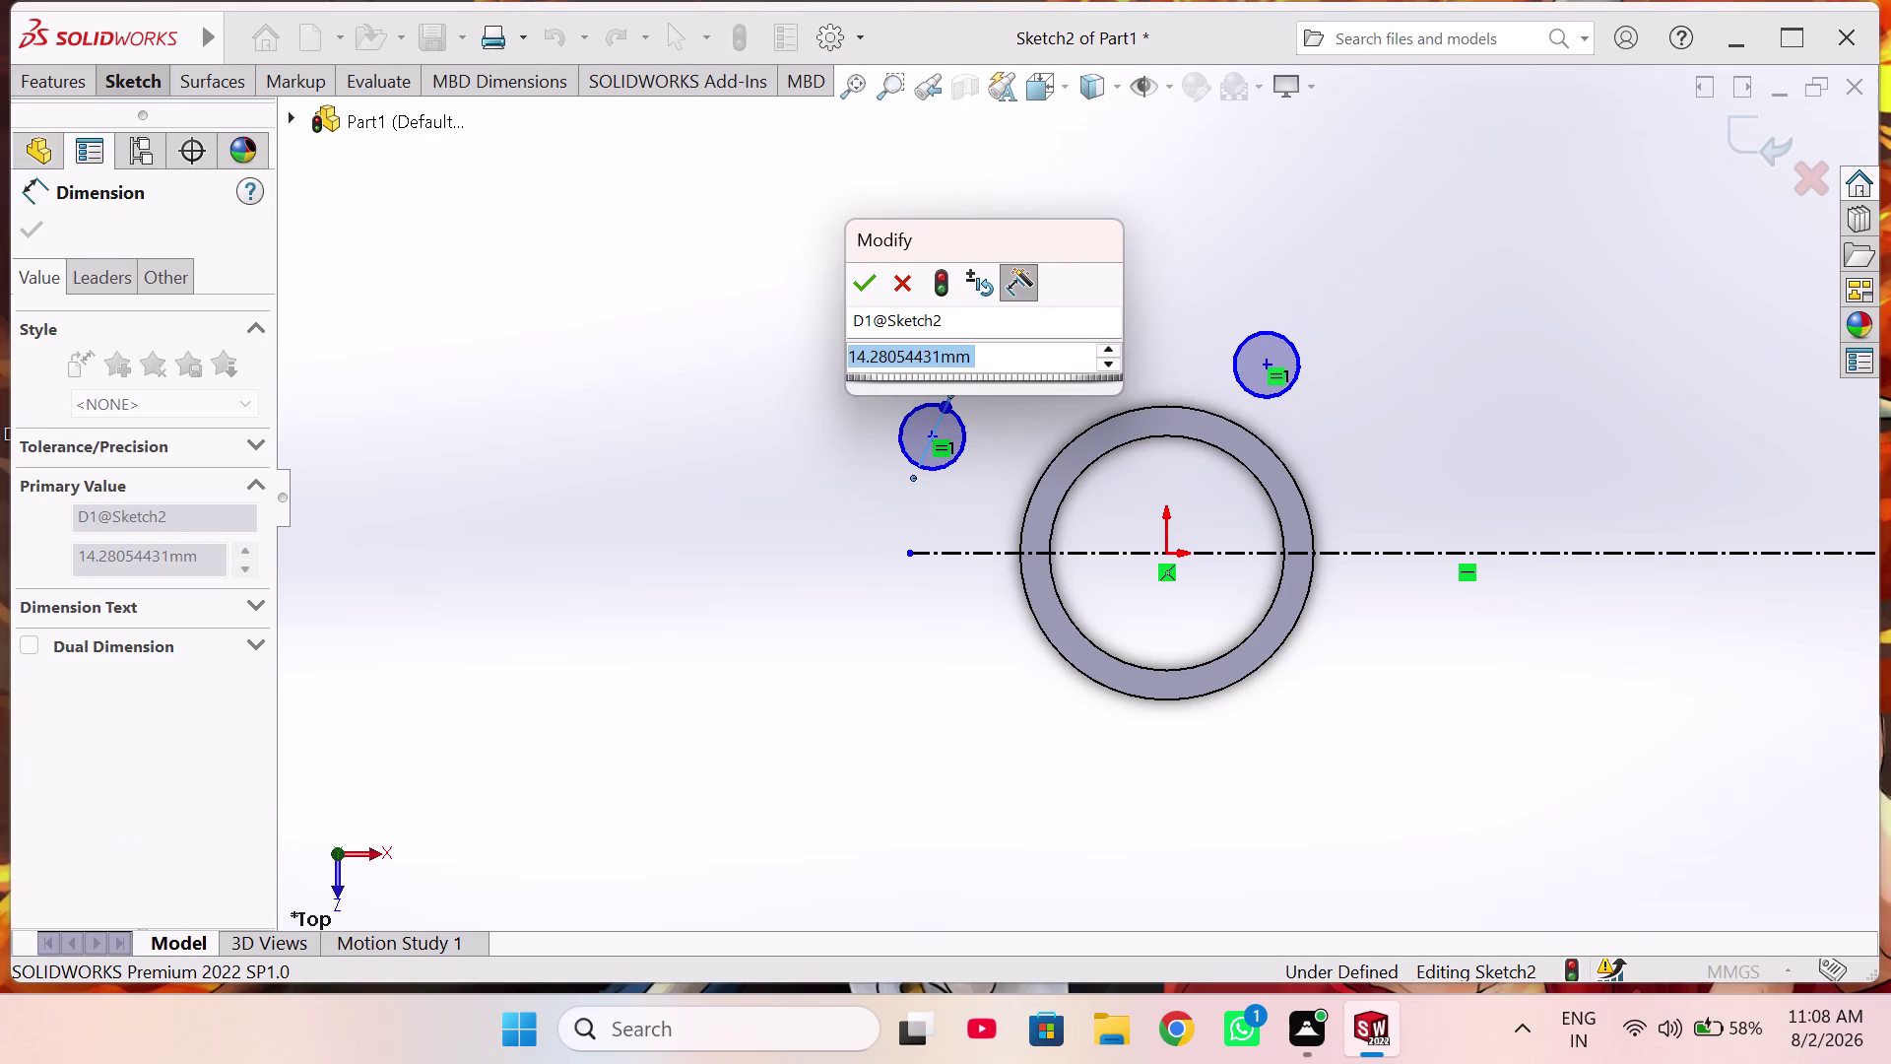
text(13)
key(Return)
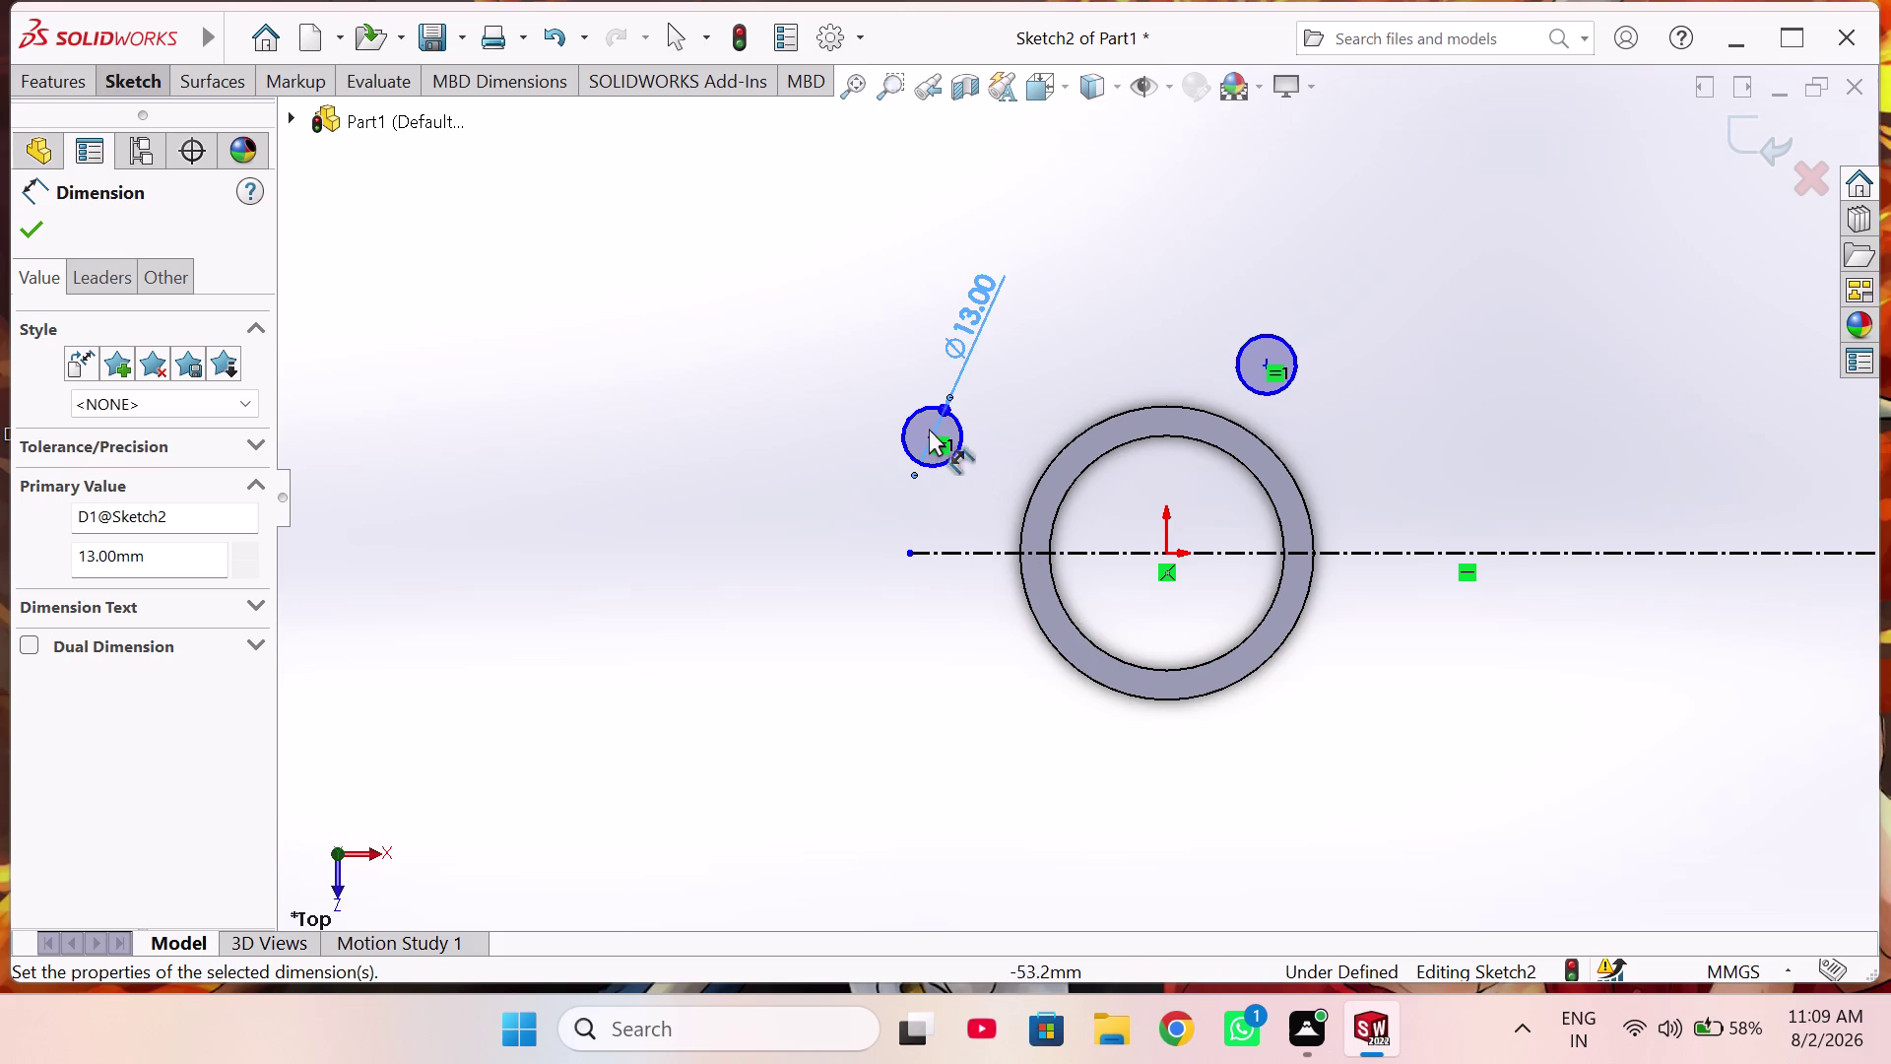
Dimension the left circle's centre 28 mm from the horizontal centreline.
scroll(down, 3)
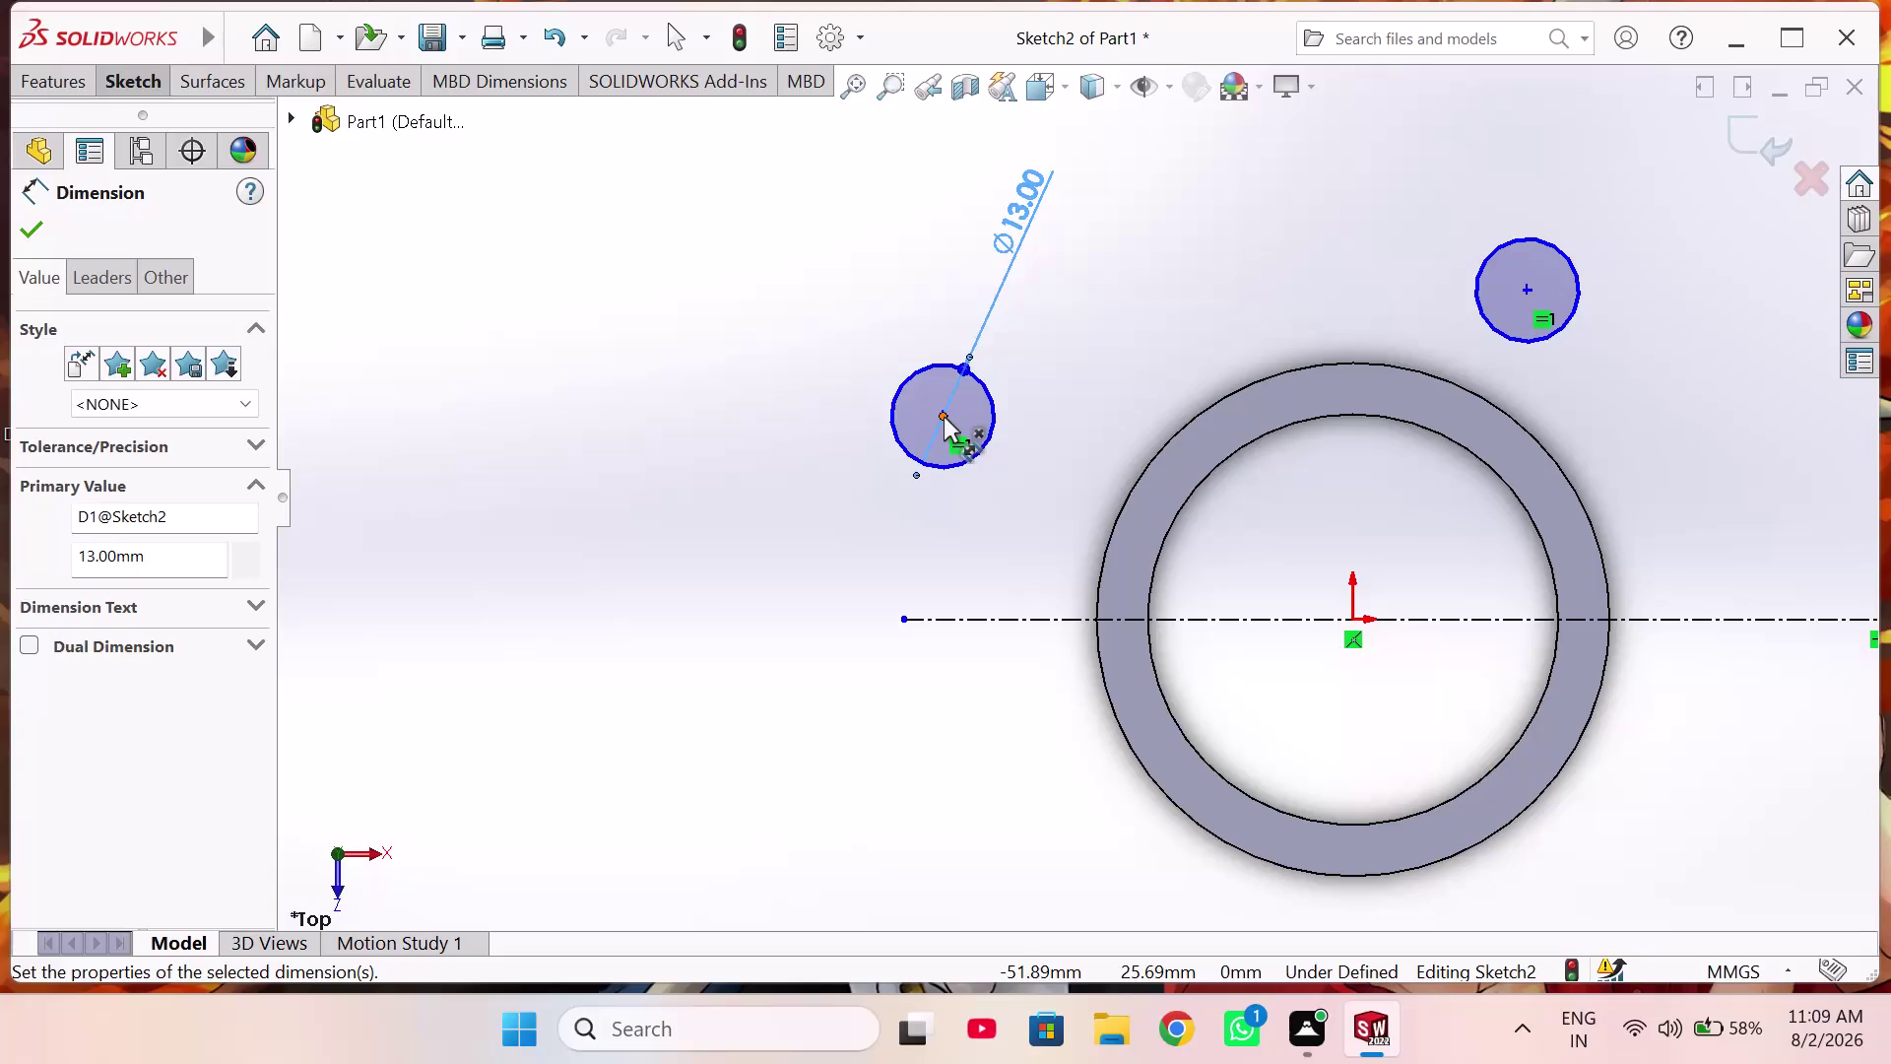
click(944, 416)
click(949, 614)
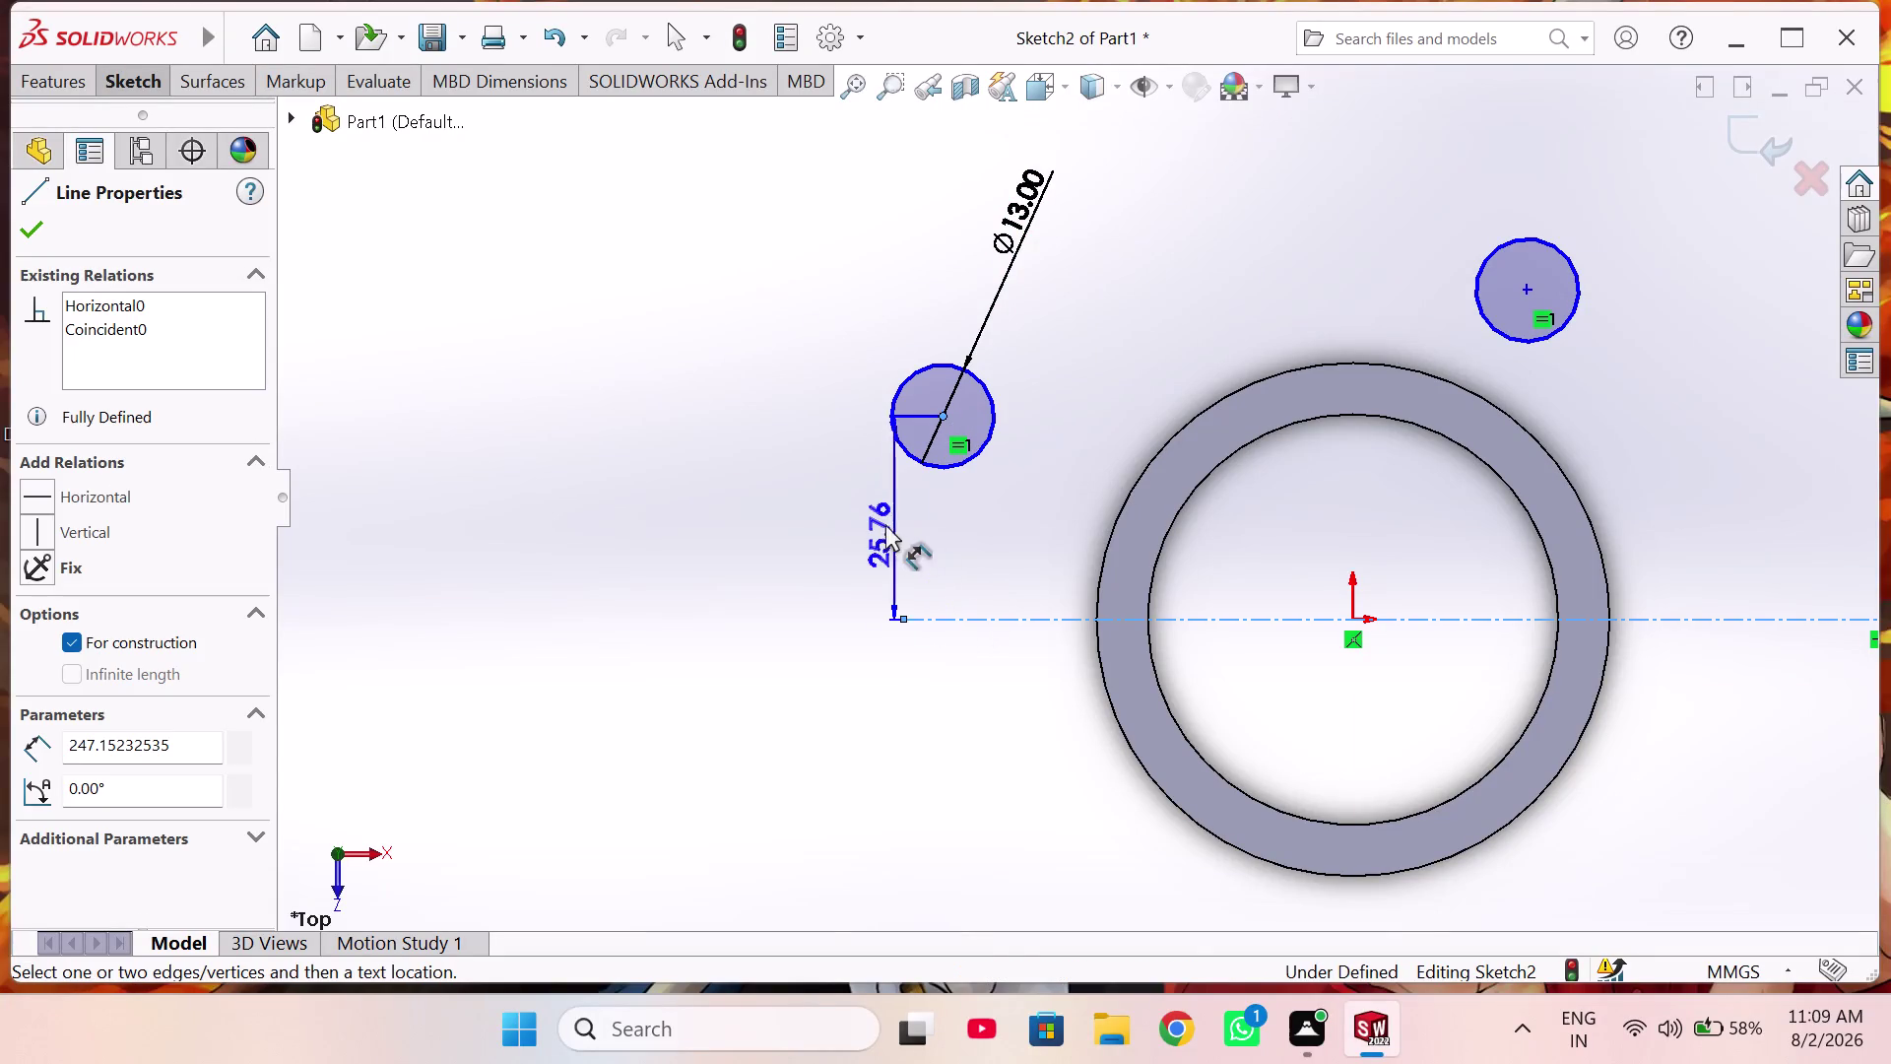
click(860, 501)
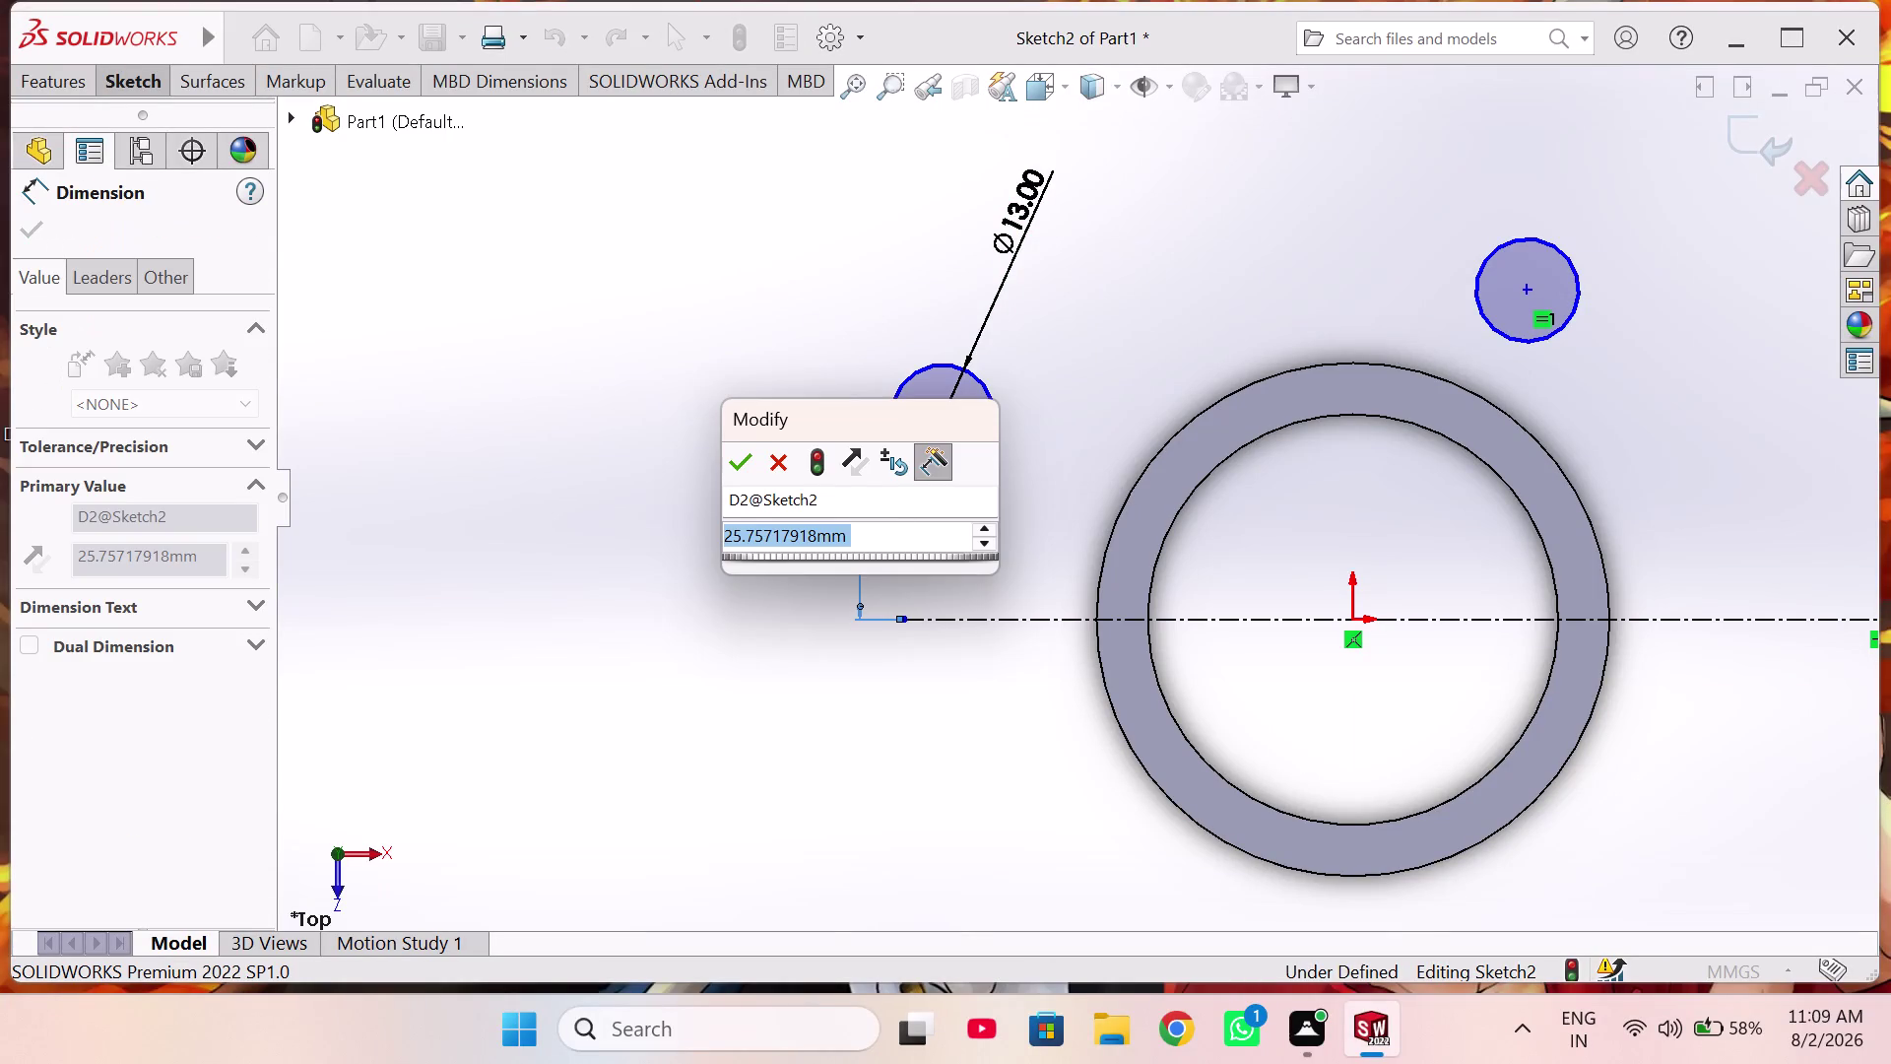
text(2)
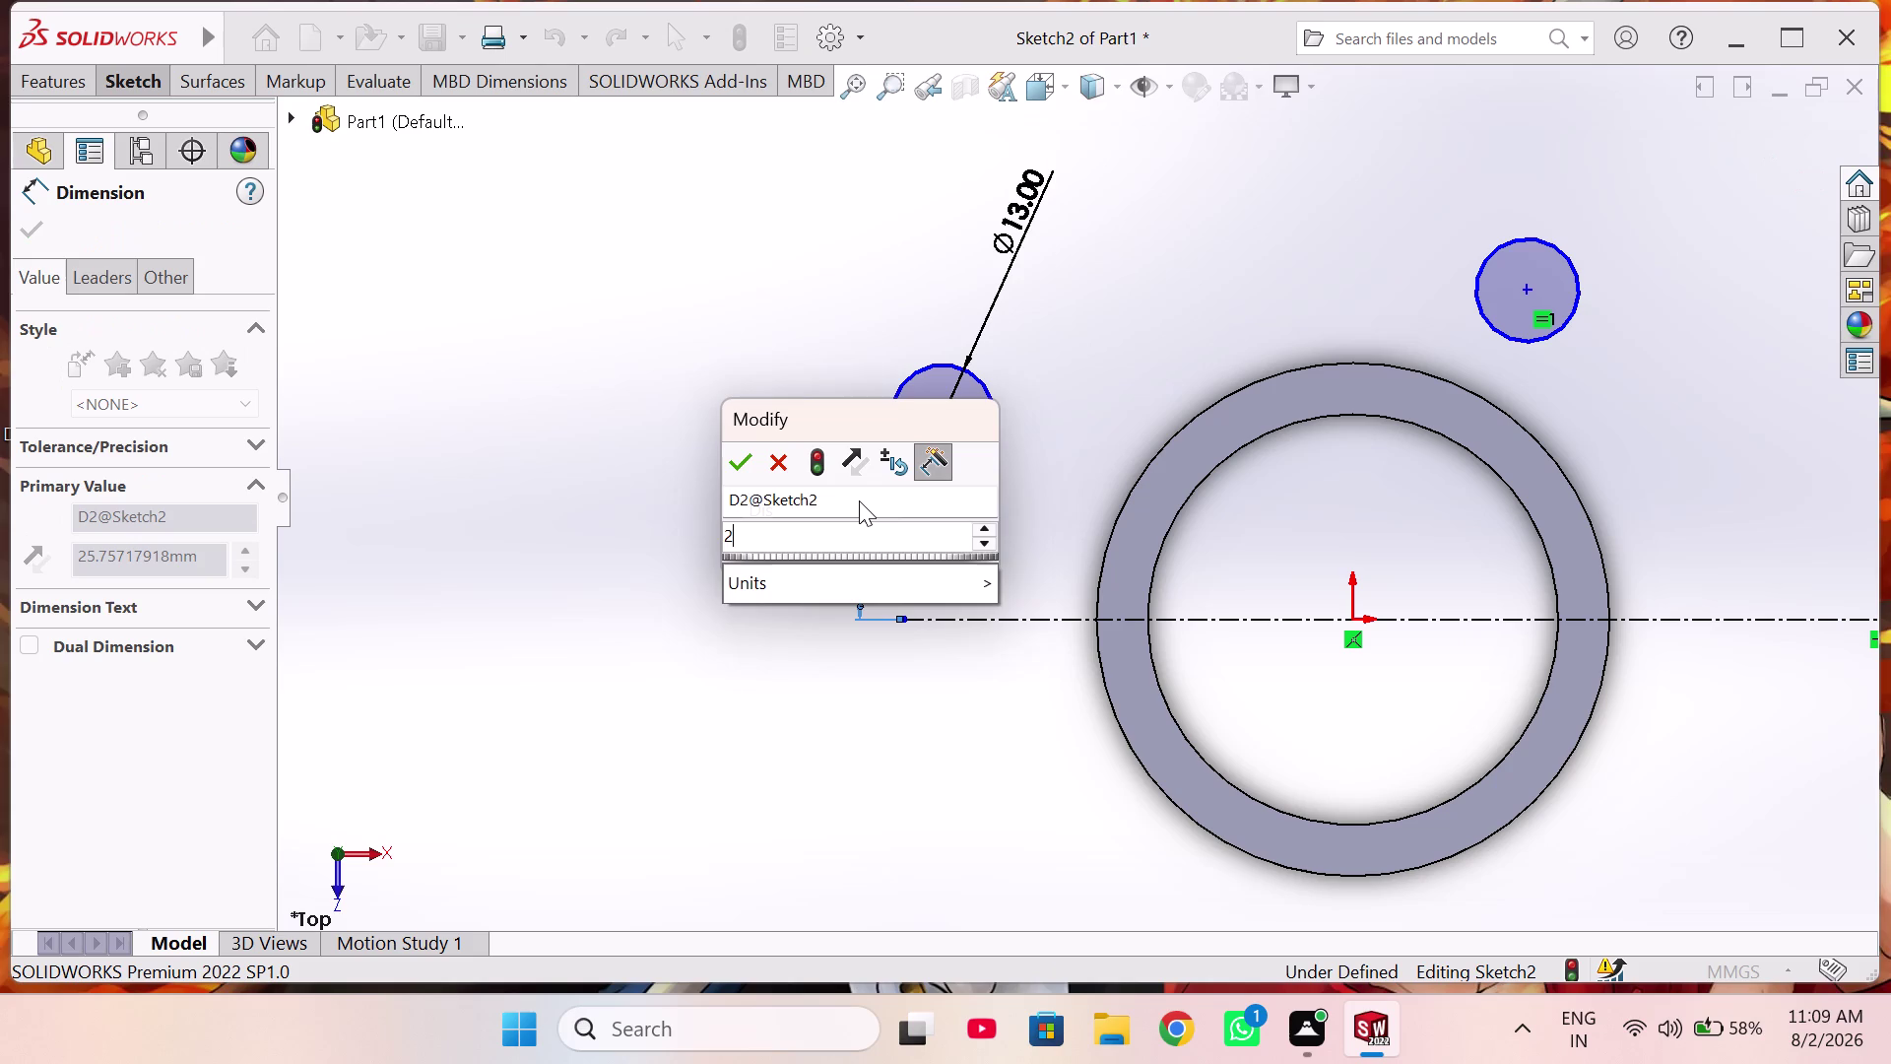
text(8)
key(Return)
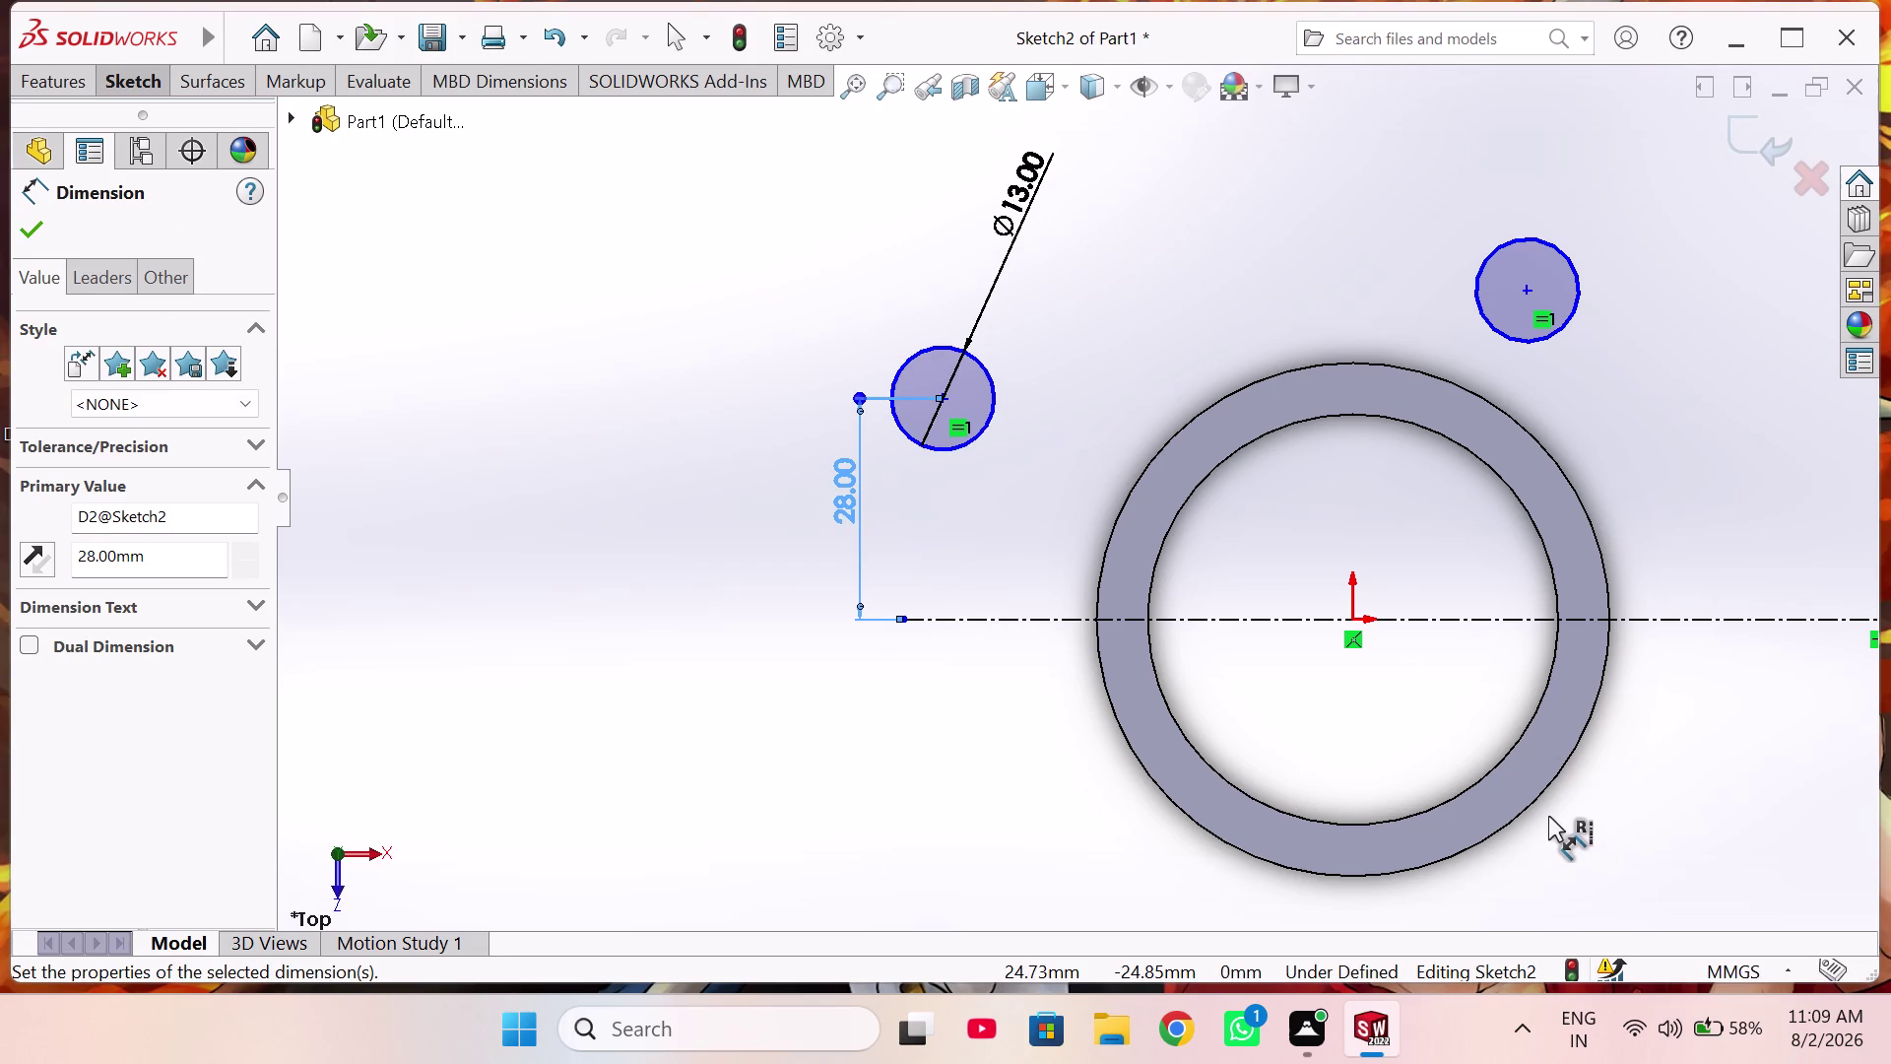
click(944, 396)
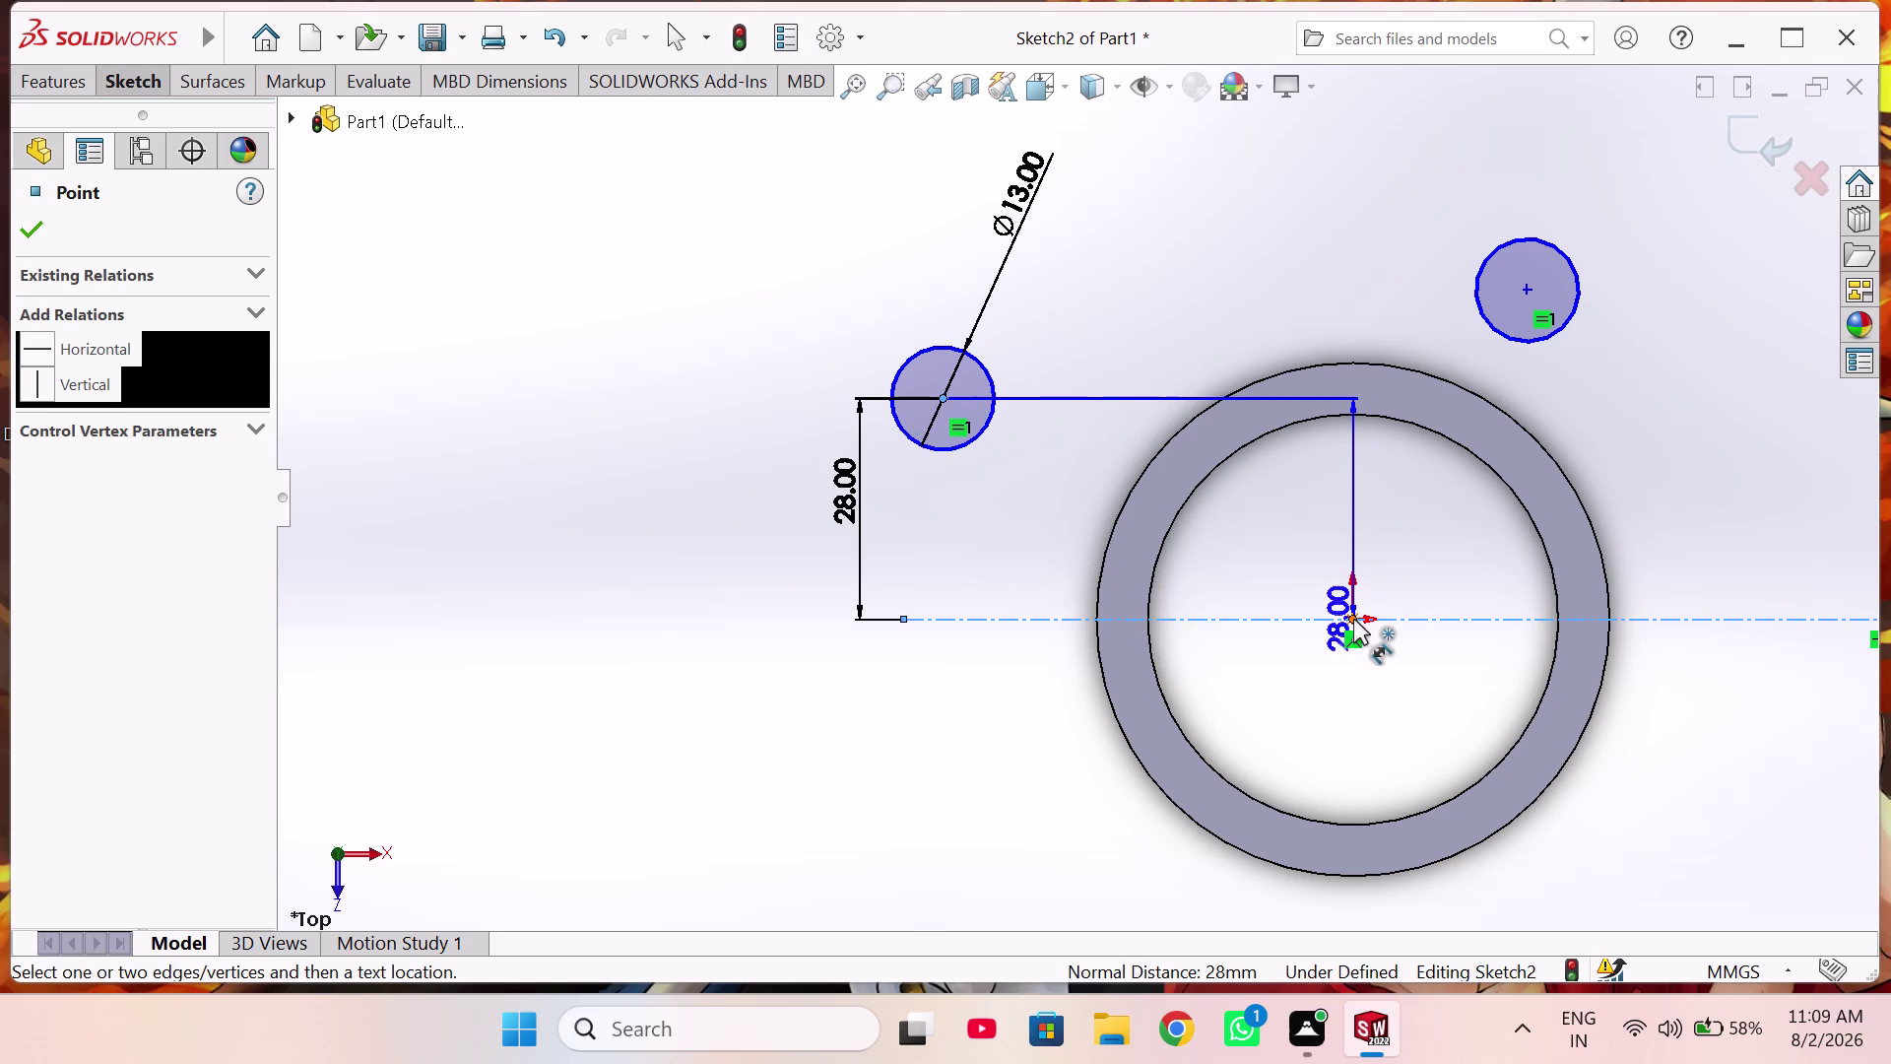
Add a 39 mm horizontal distance dimension from the sketch origin.
click(1353, 619)
click(1175, 300)
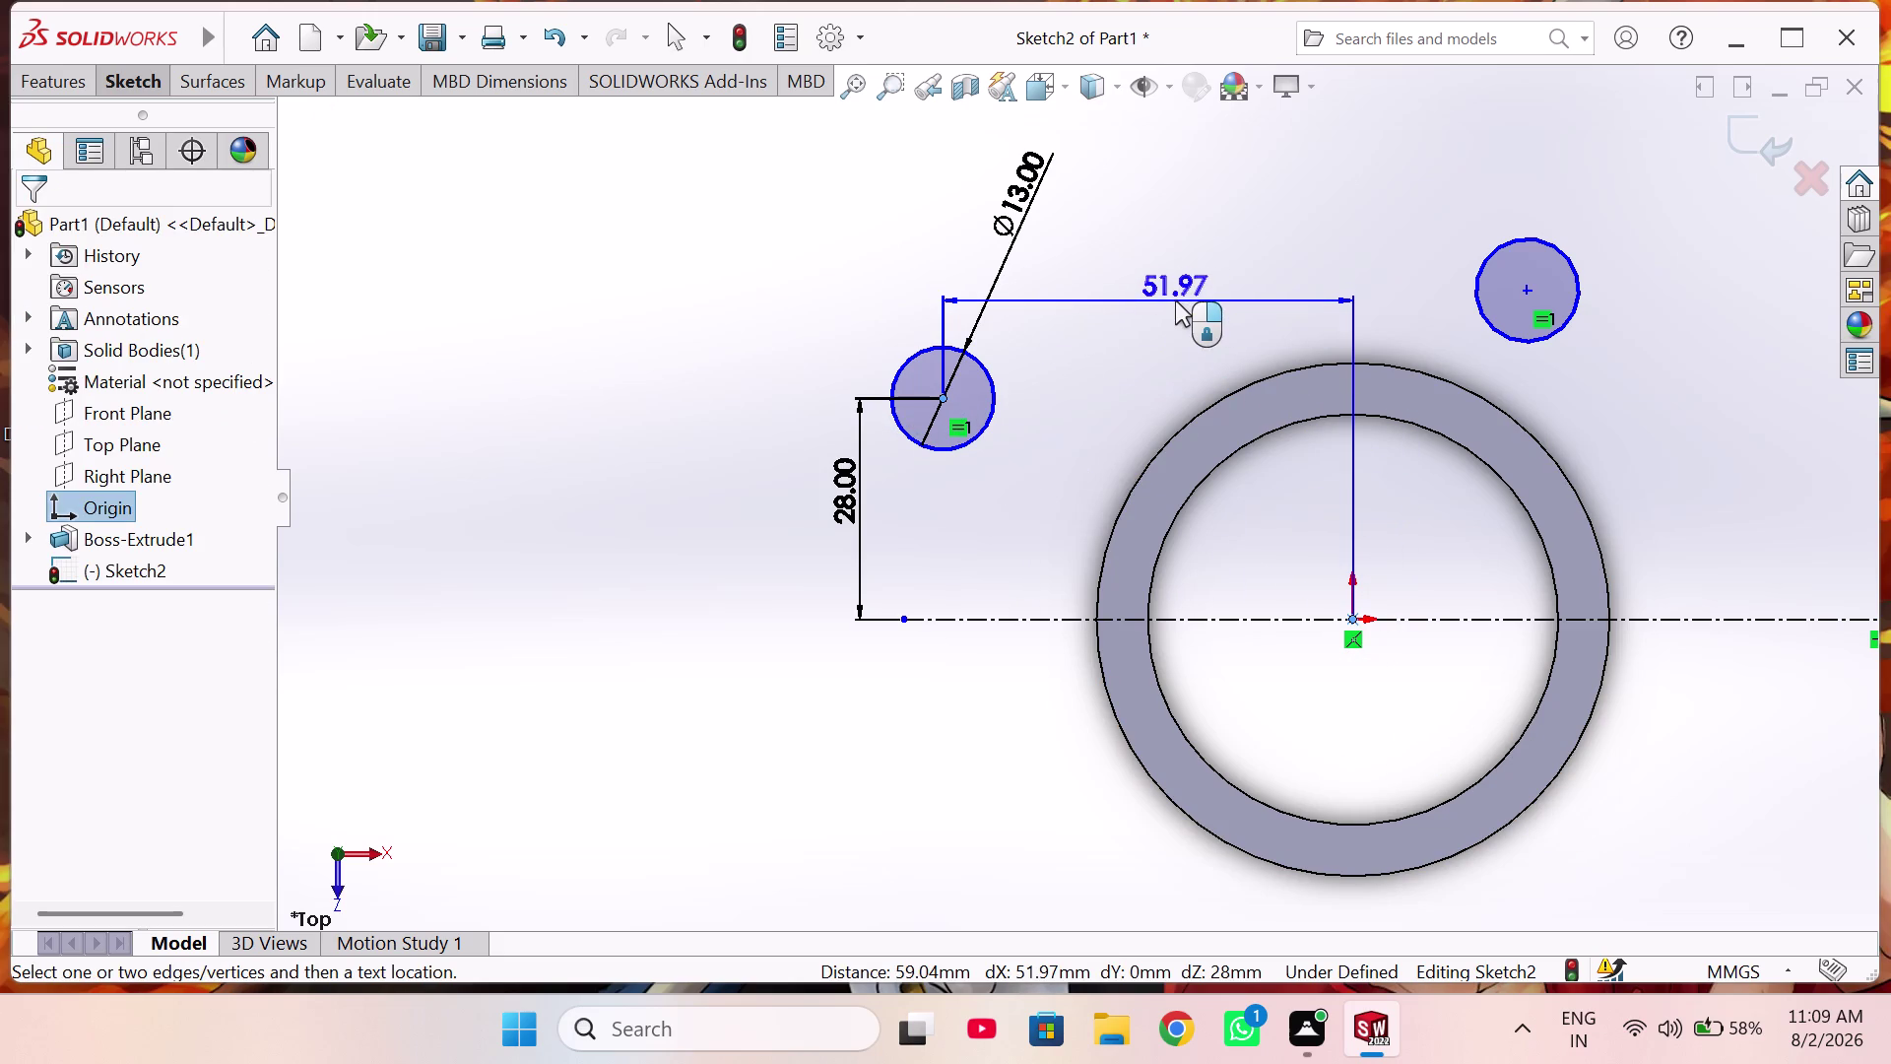
text(3)
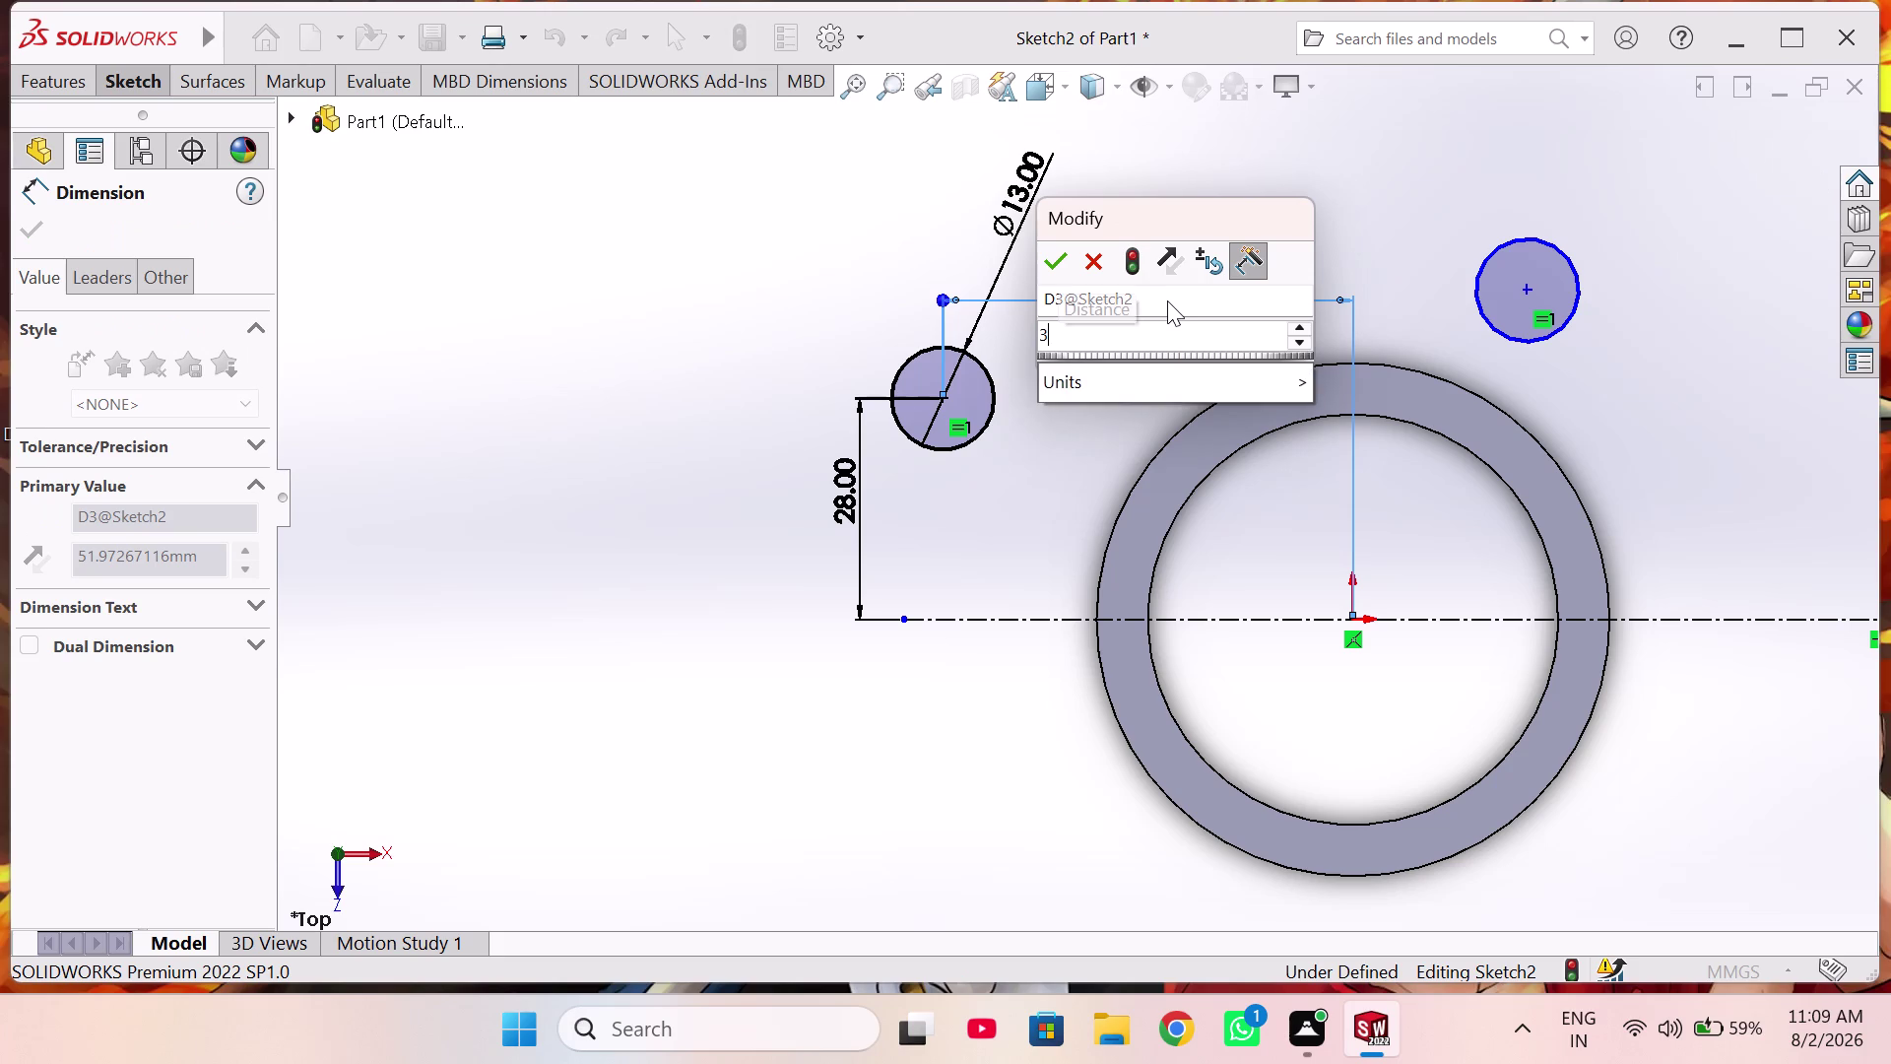
text(9)
key(Return)
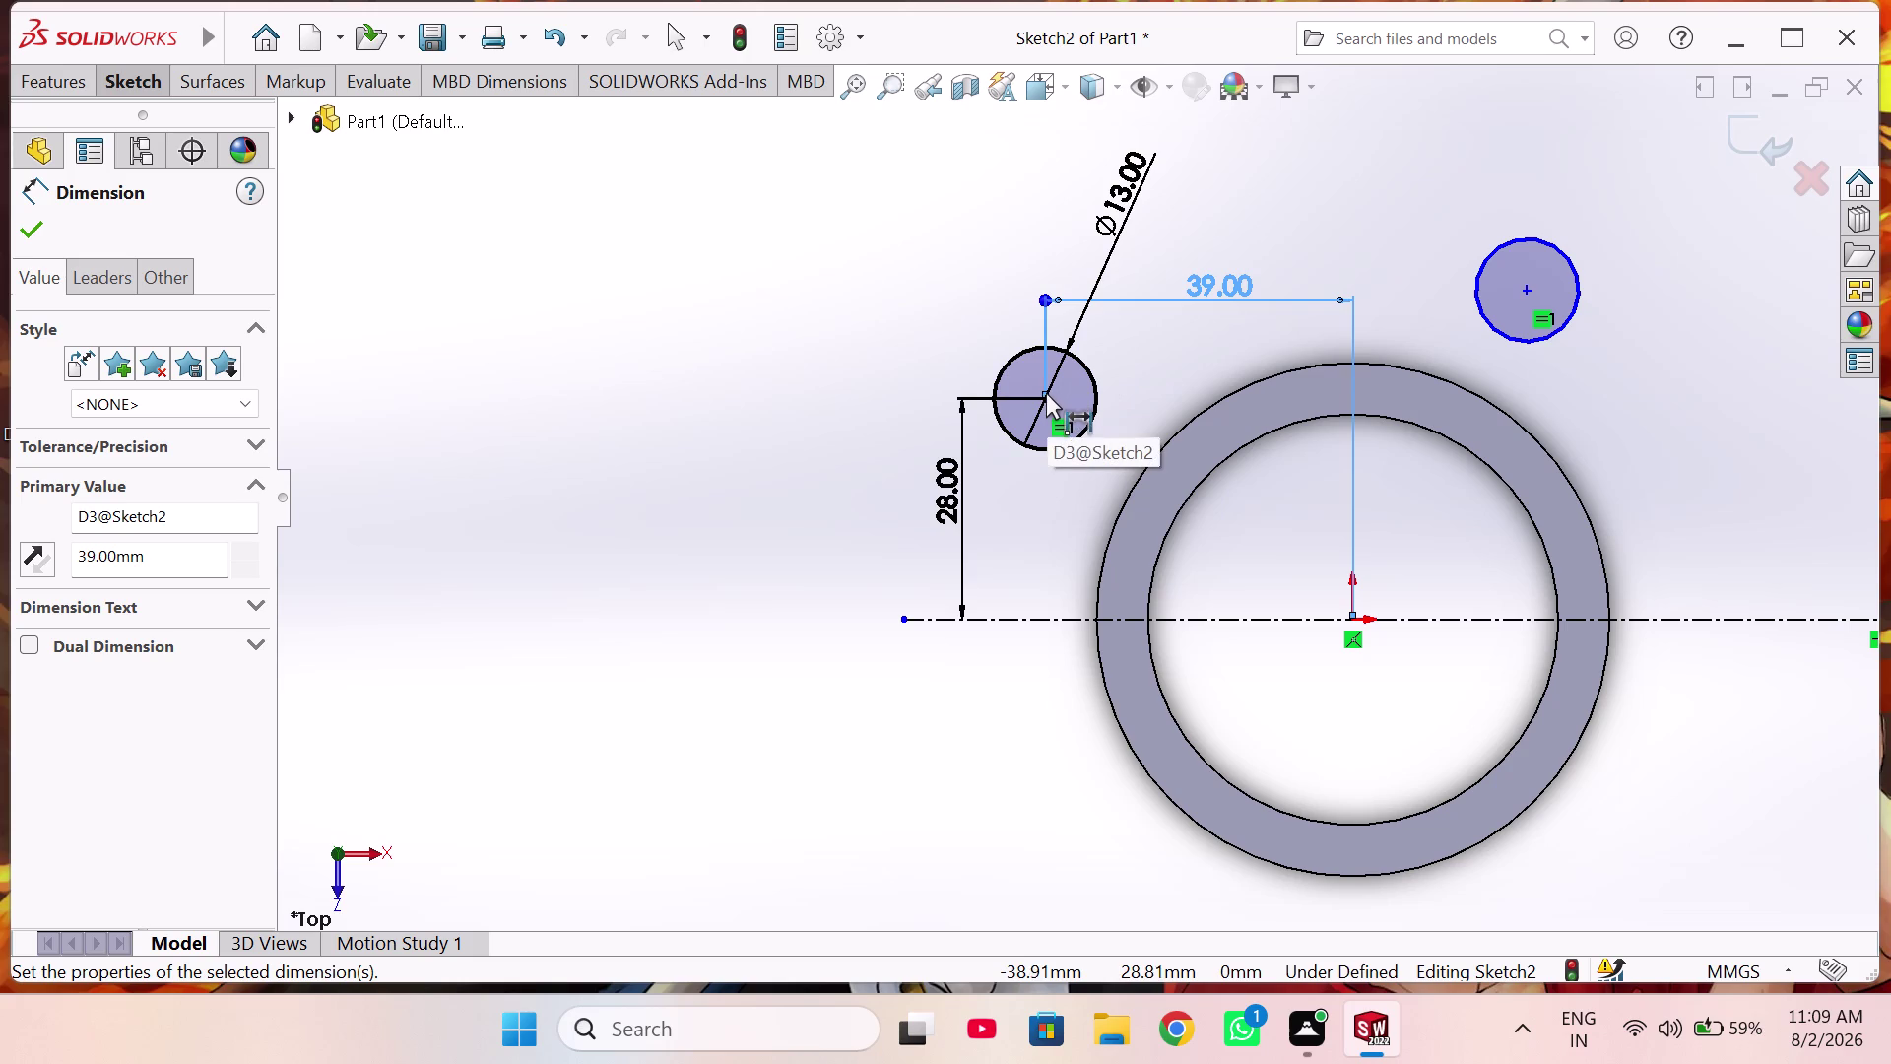
Dimension the vertical spacing between the two small circle centres as 17 mm.
scroll(down, 3)
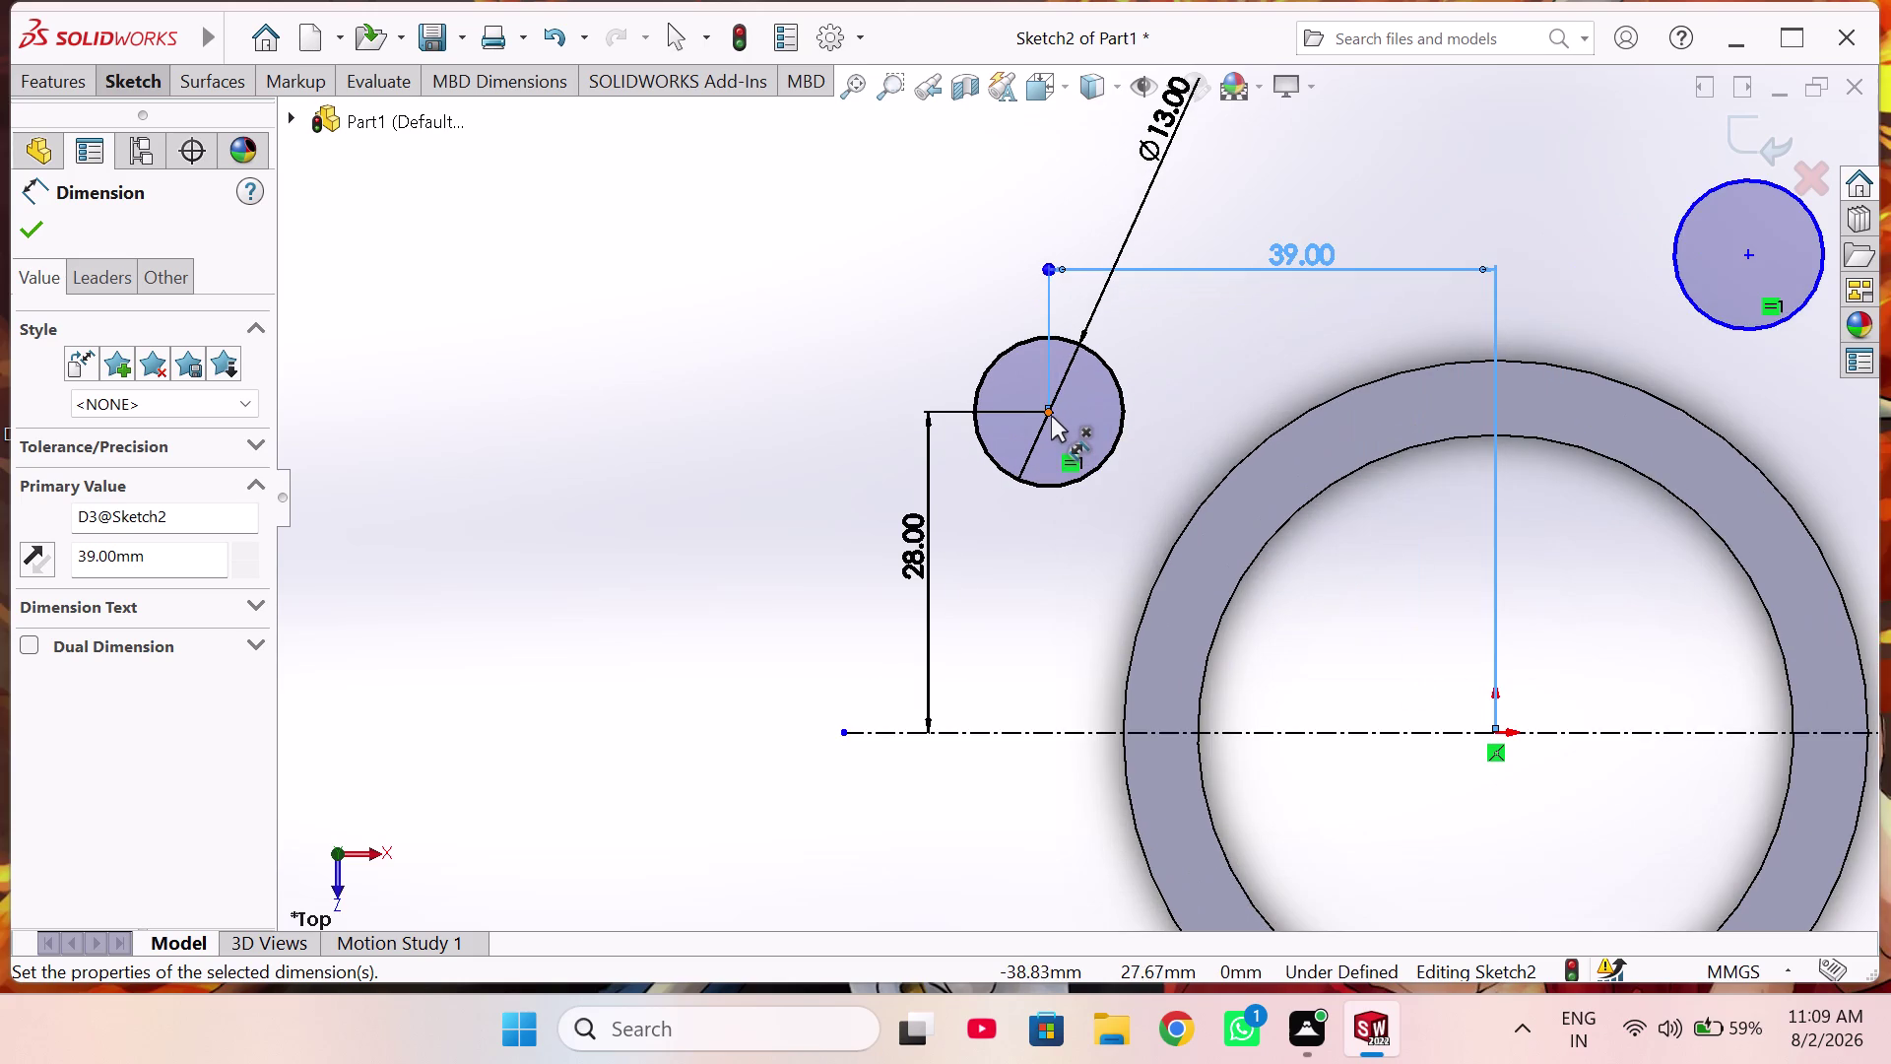
click(1047, 413)
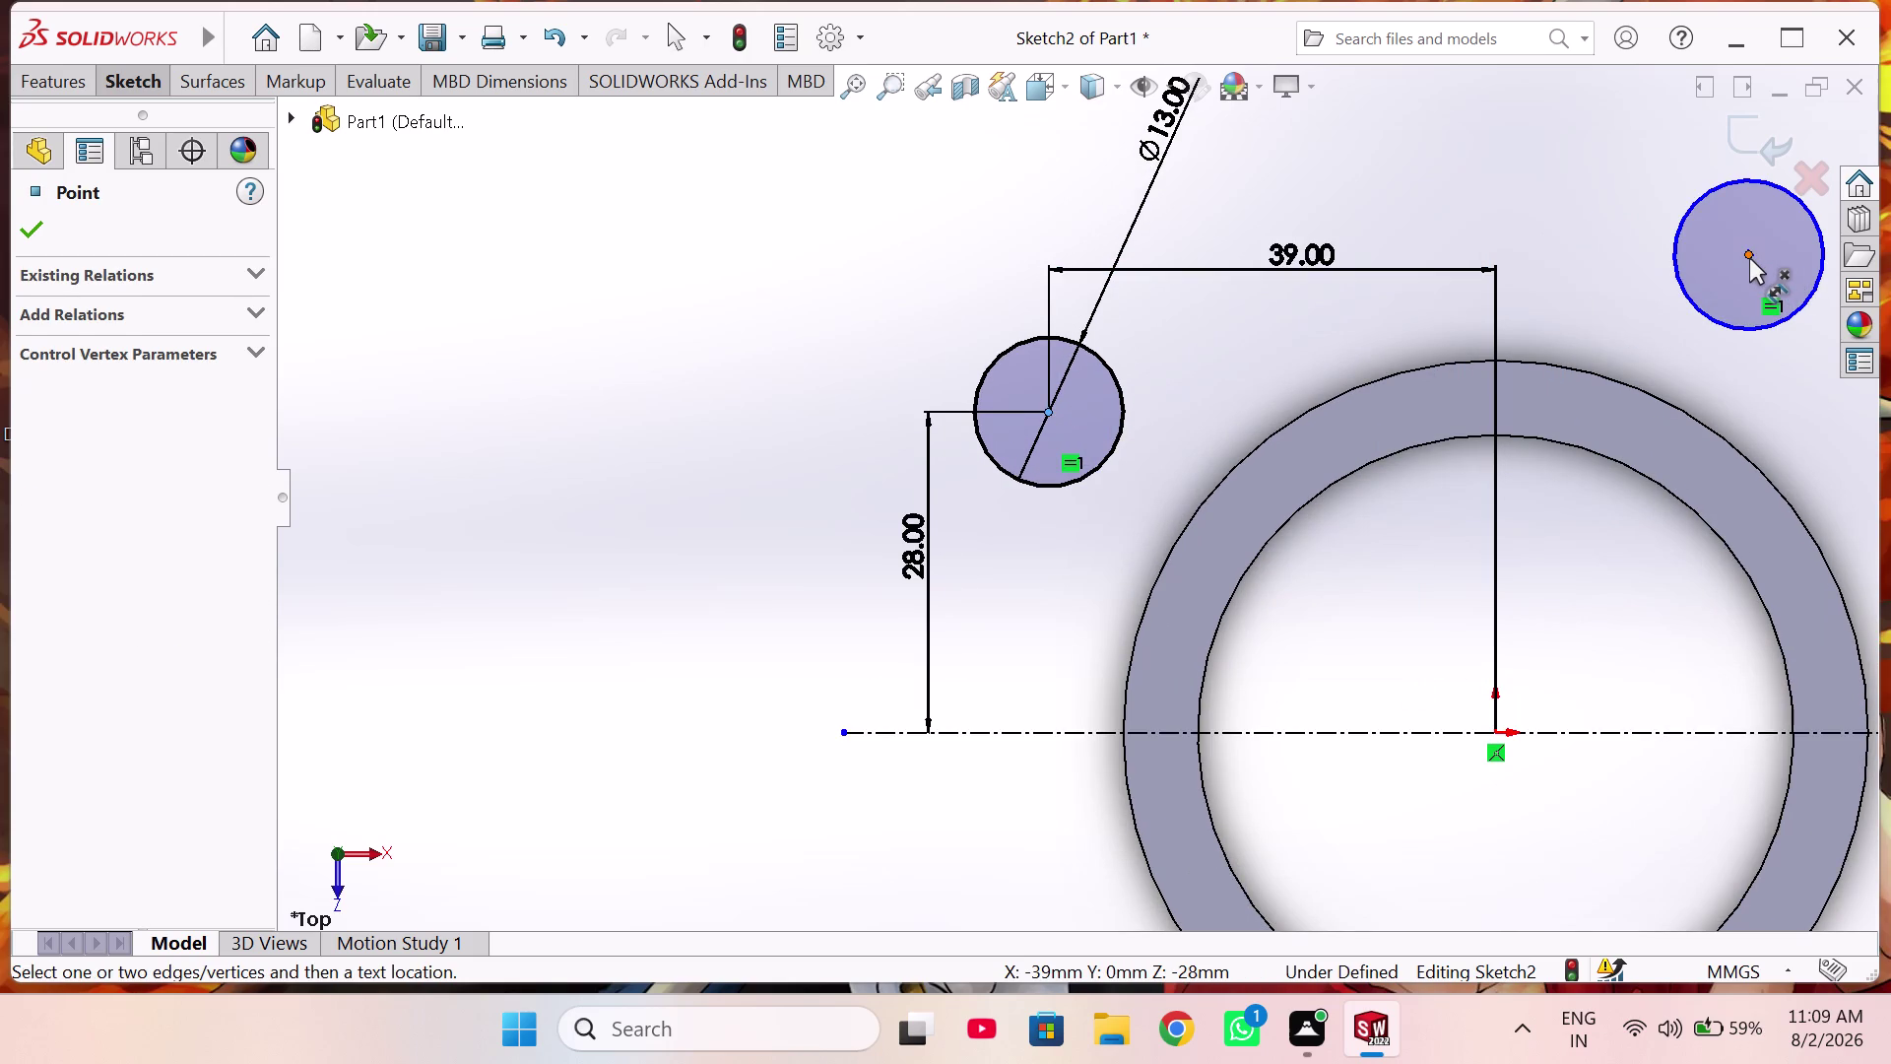
click(1749, 253)
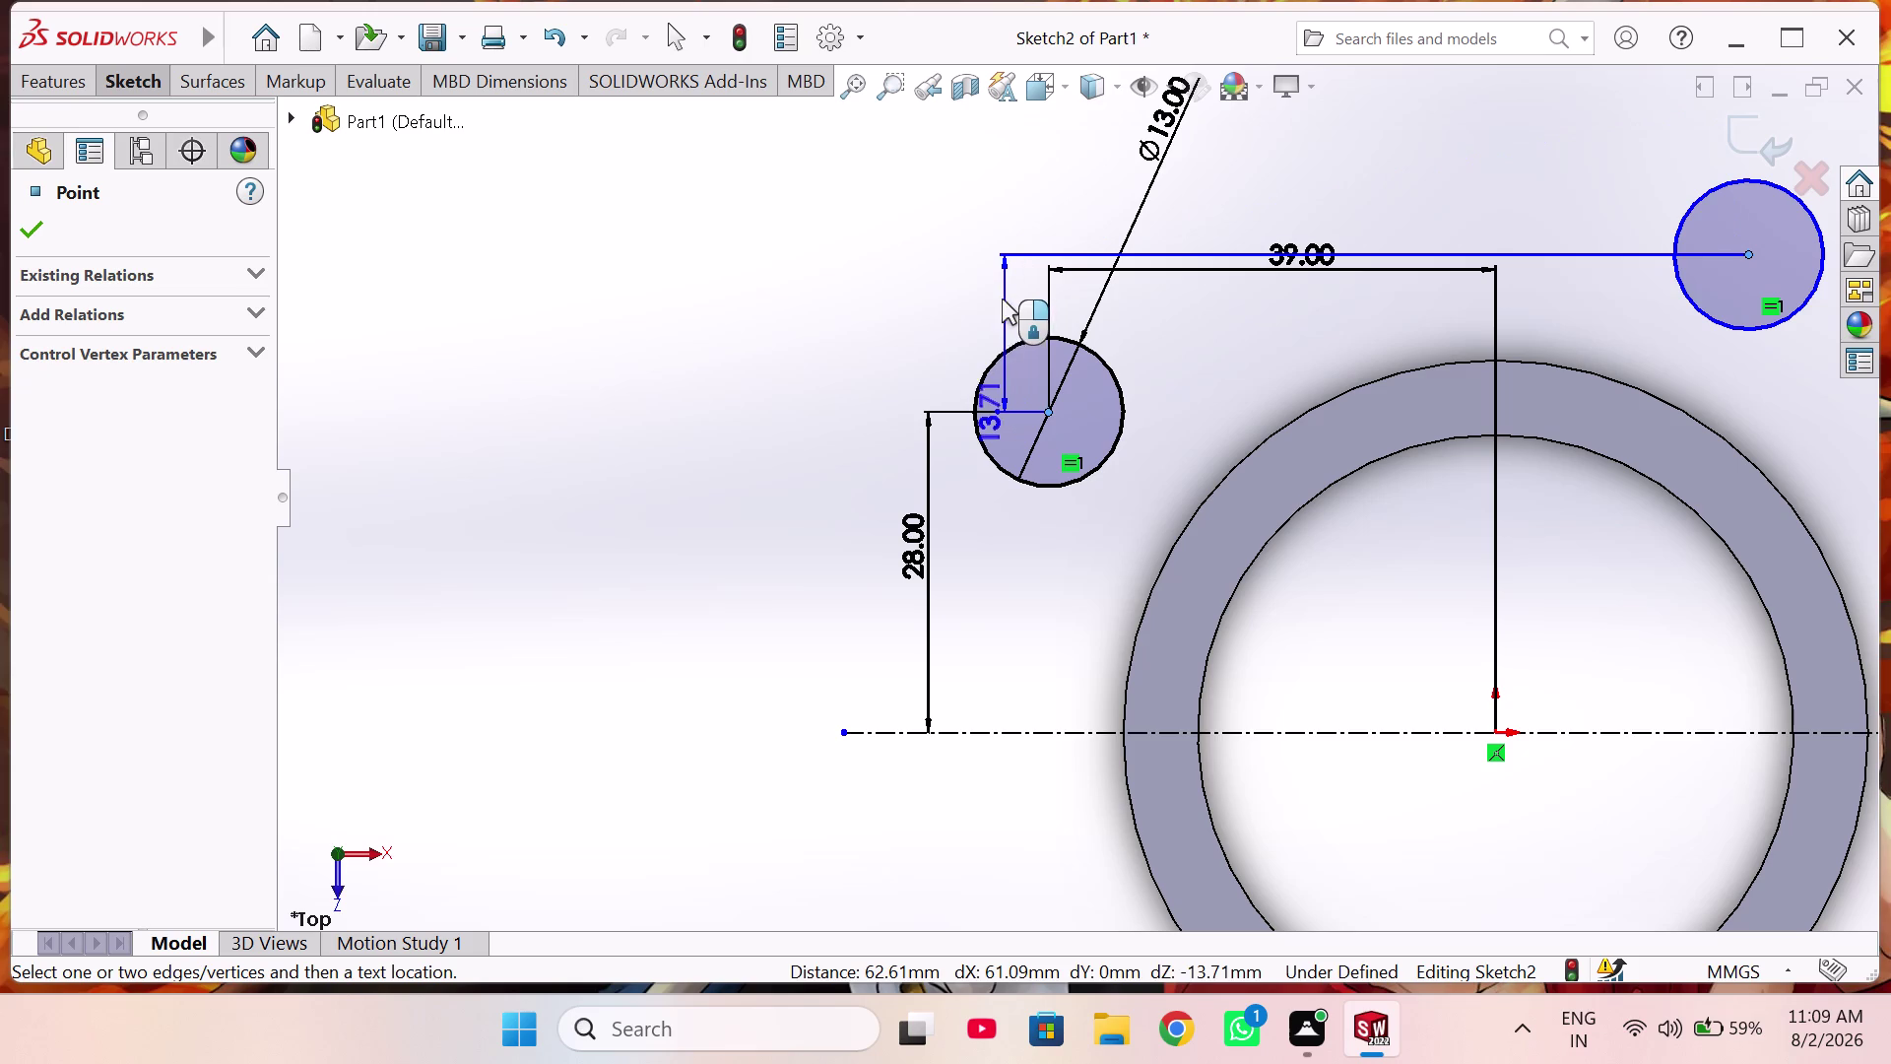
click(952, 291)
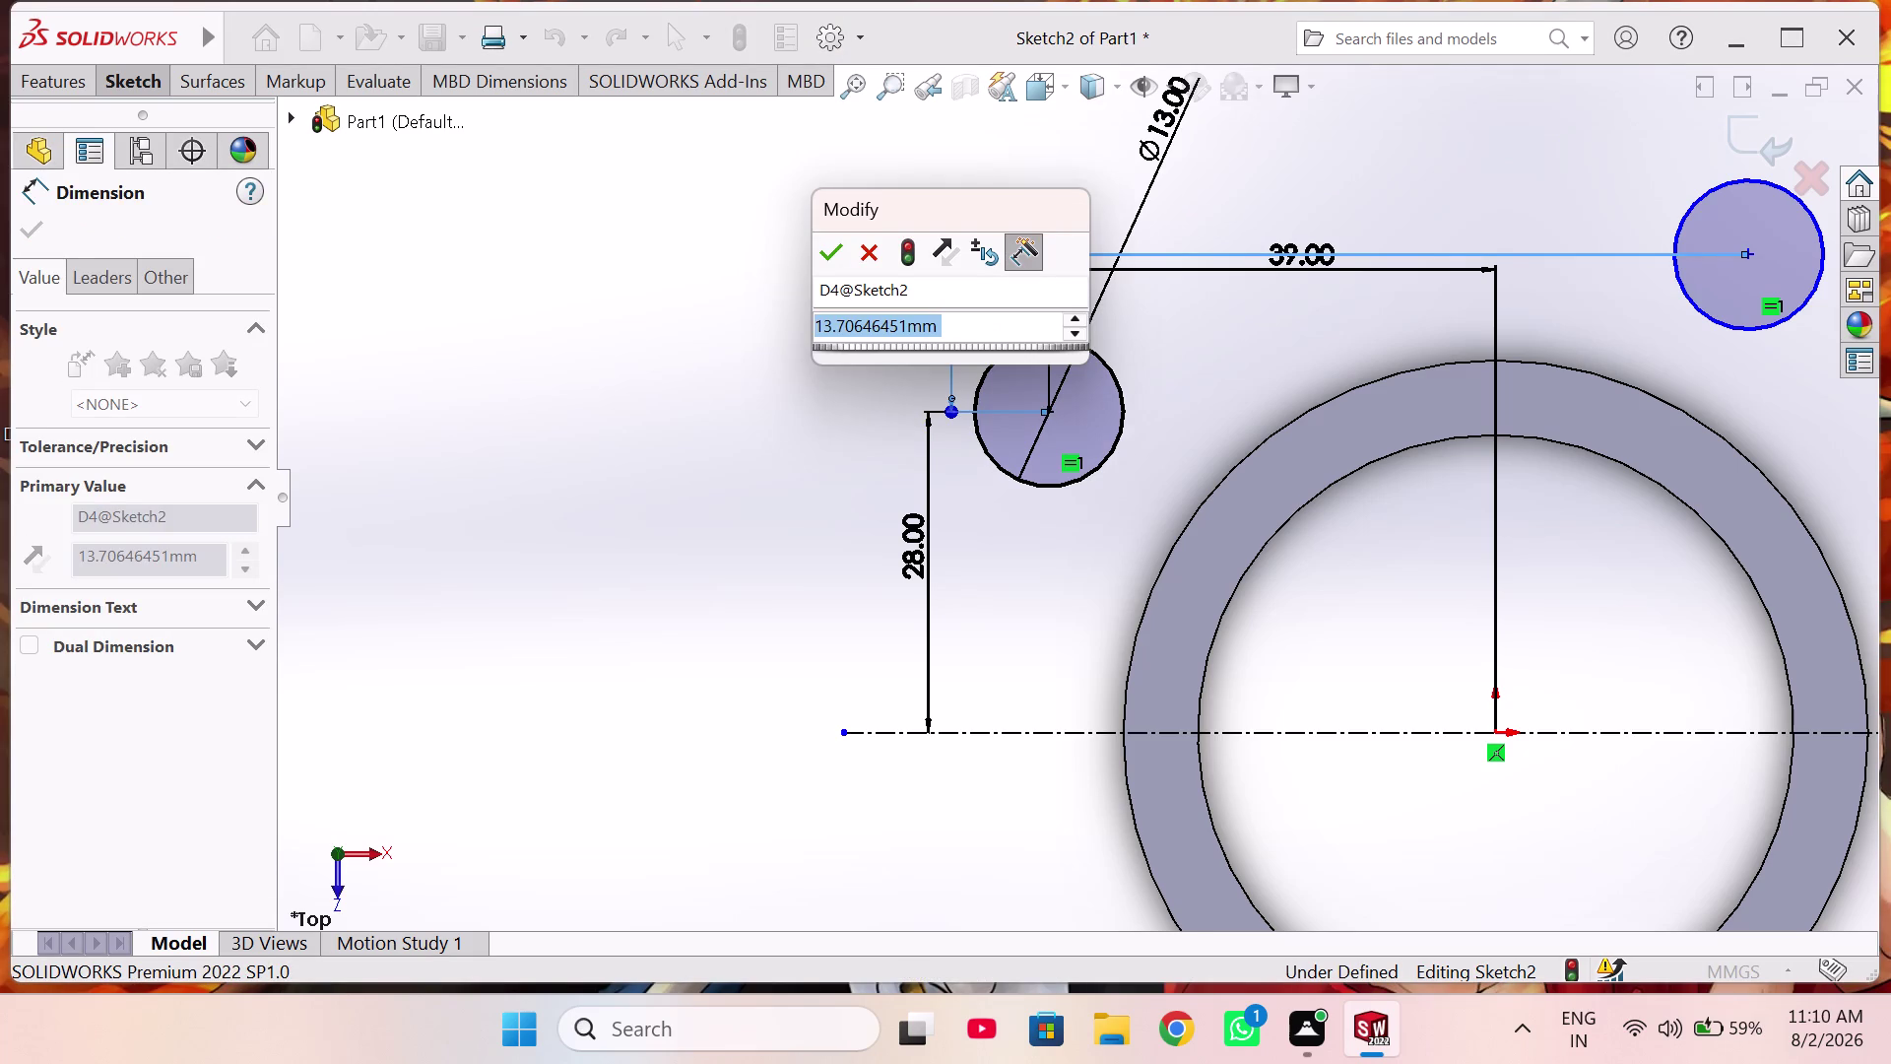
text(17)
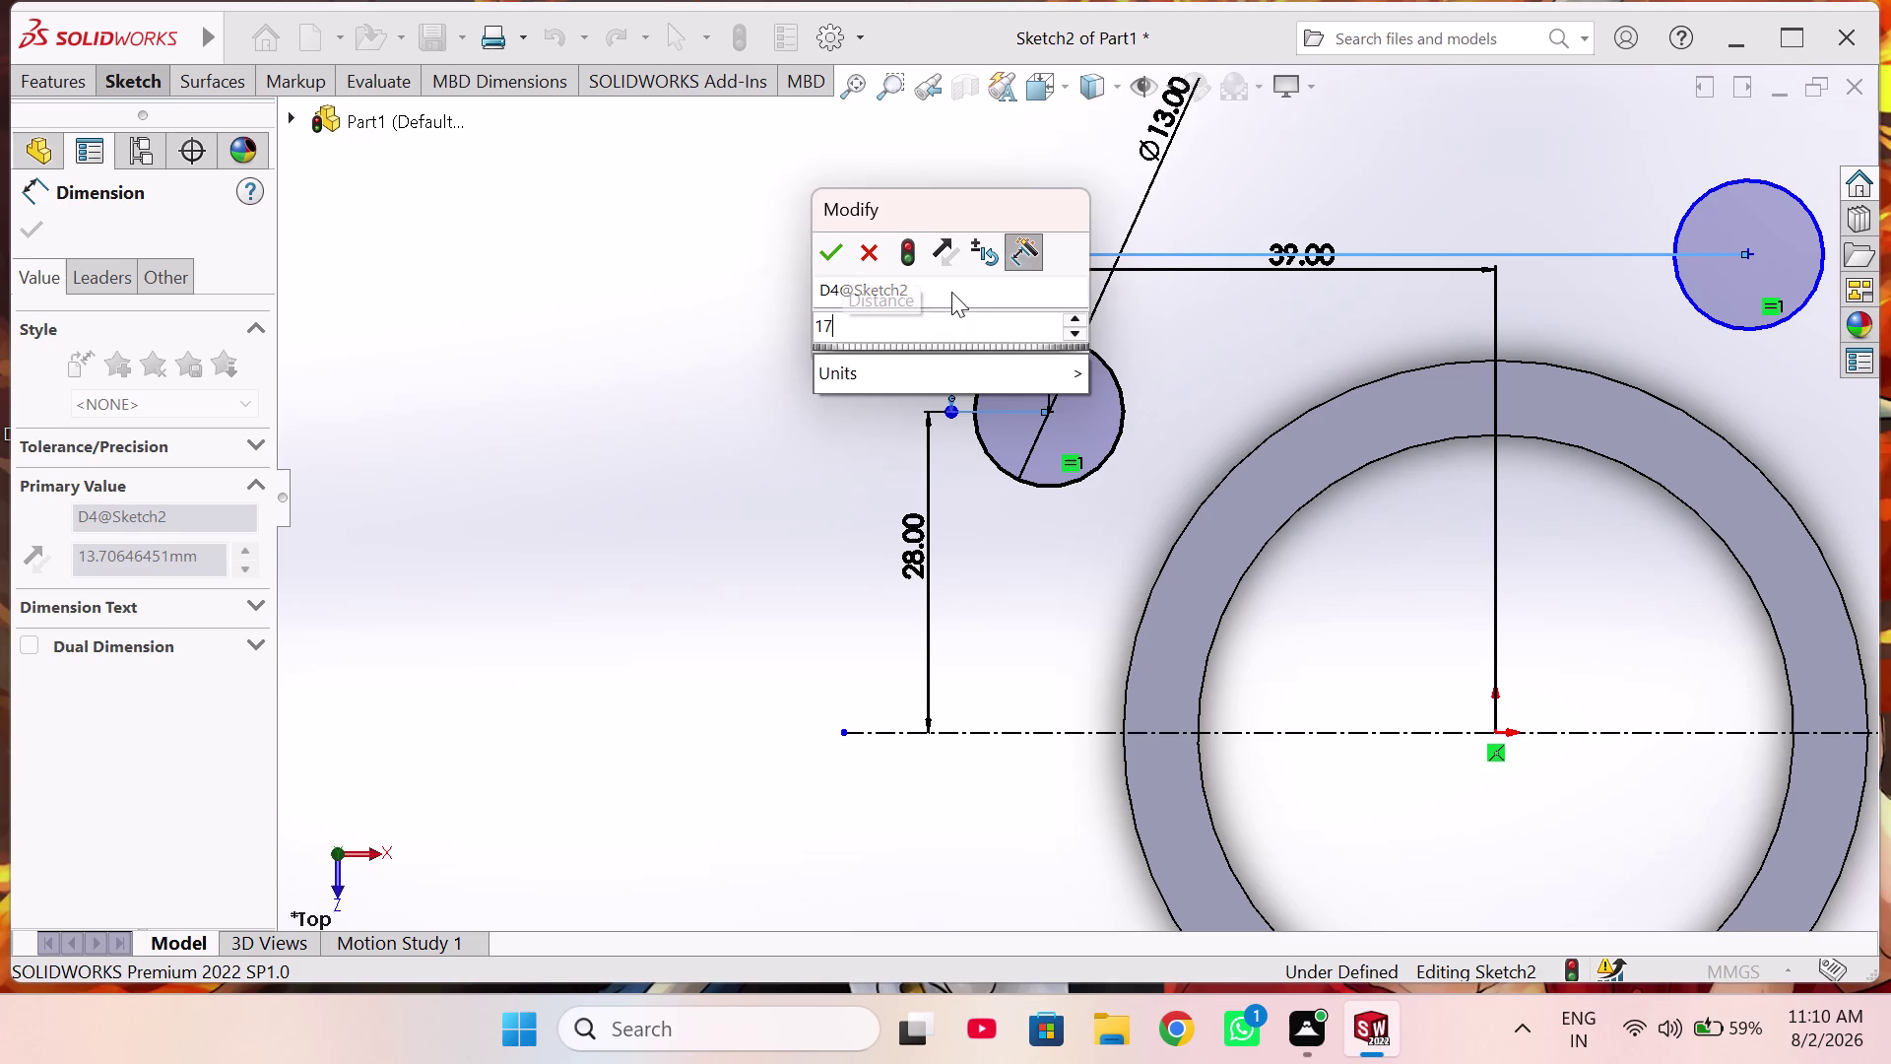
key(Return)
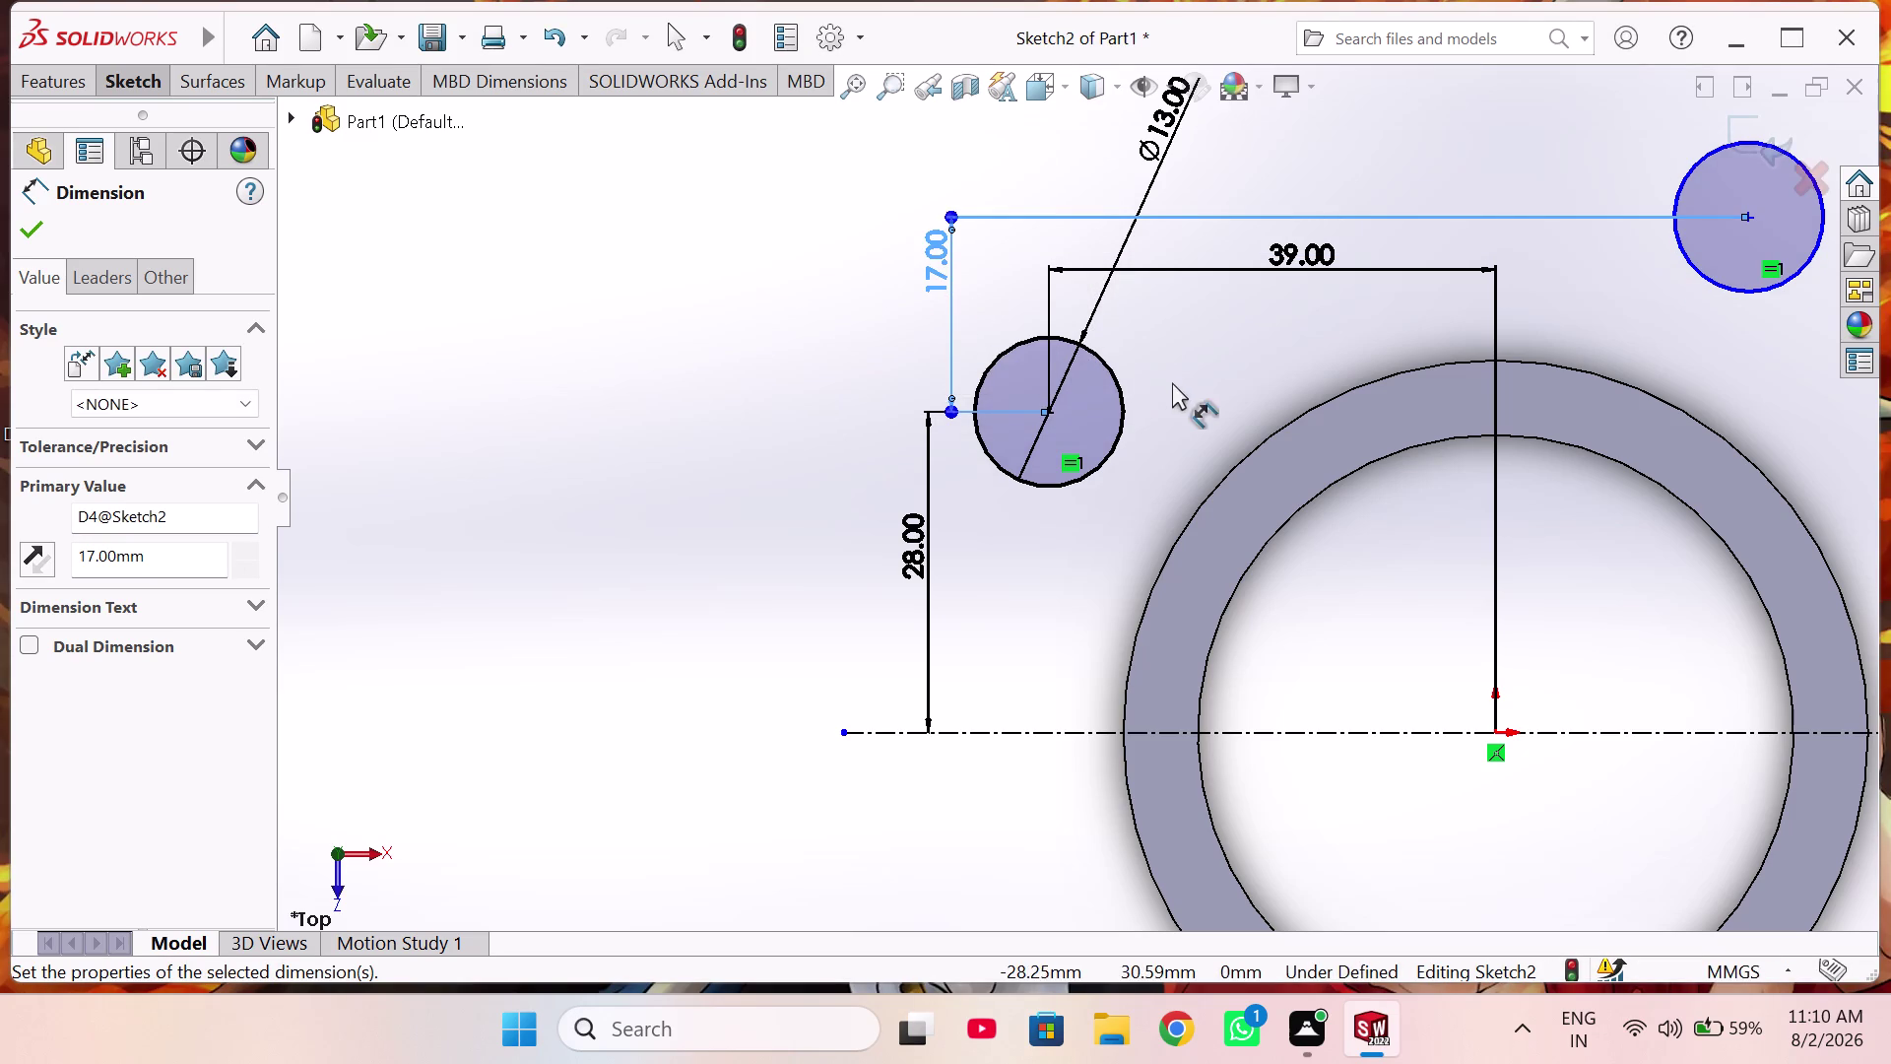
scroll(up, 3)
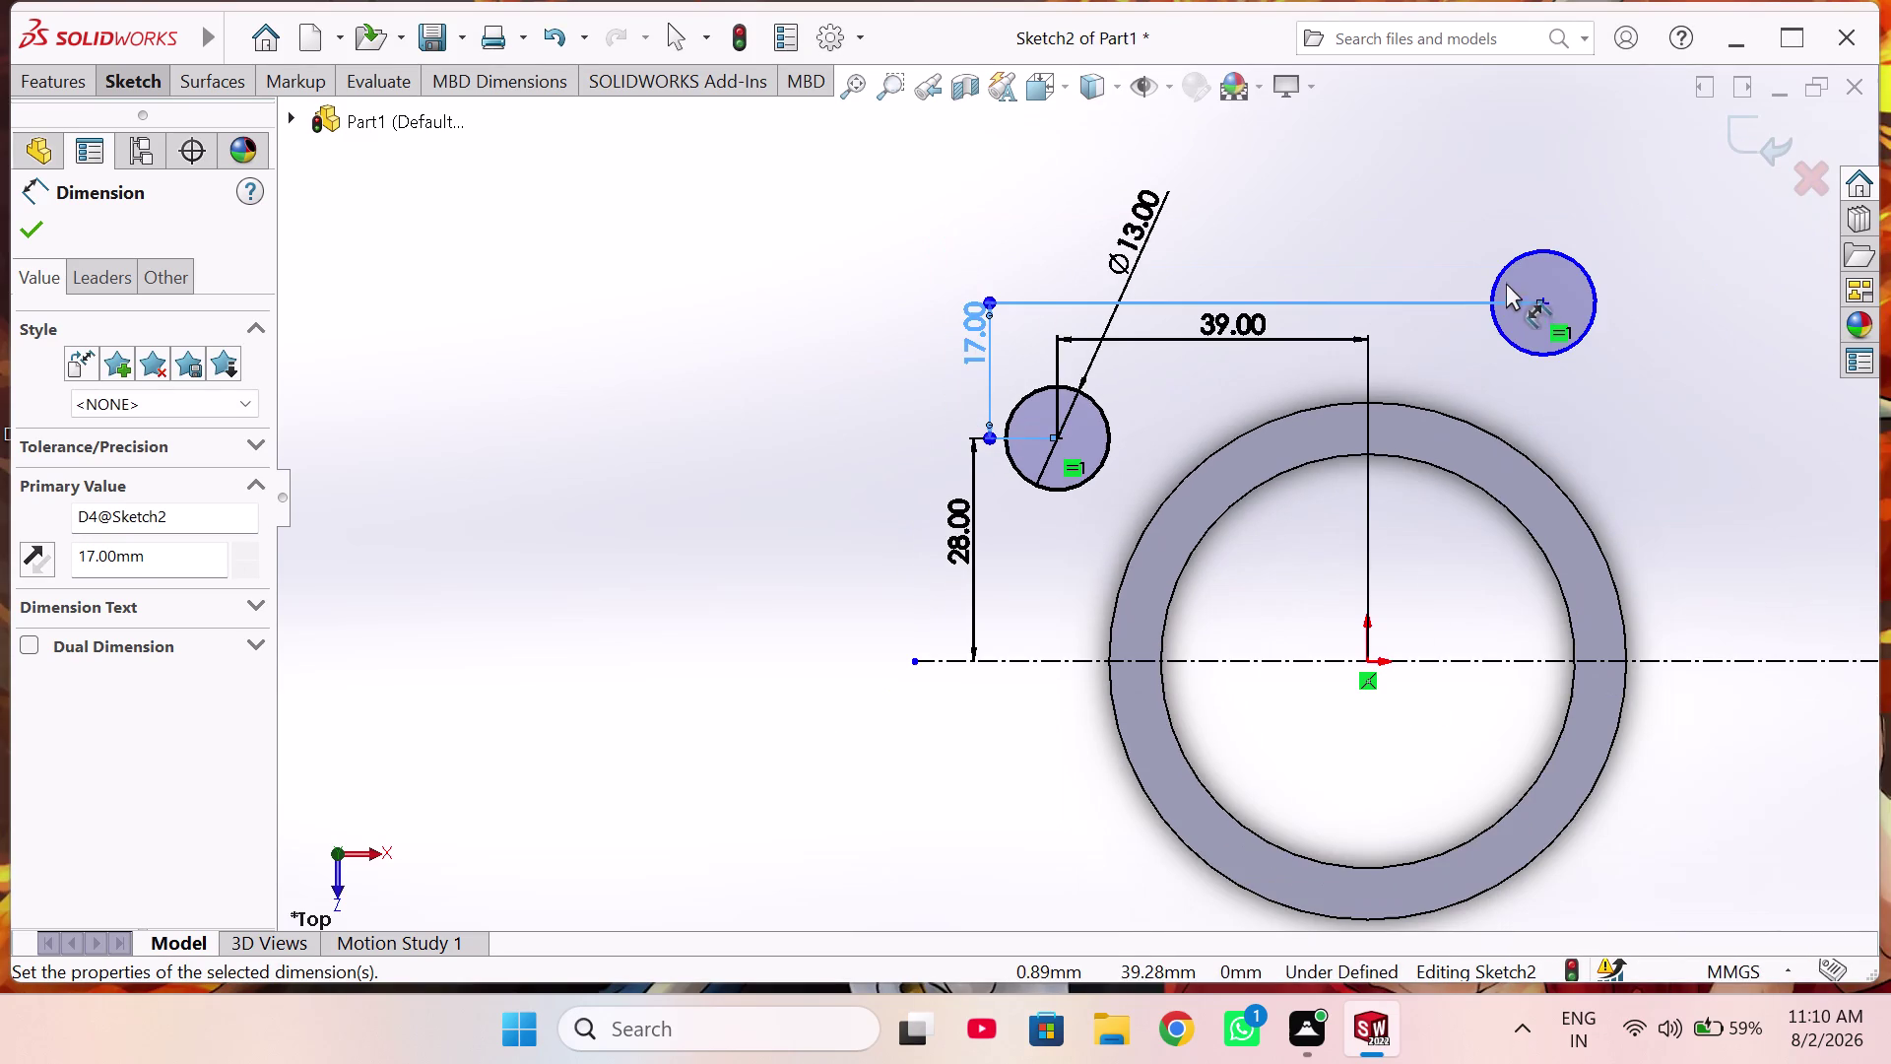
scroll(down, 3)
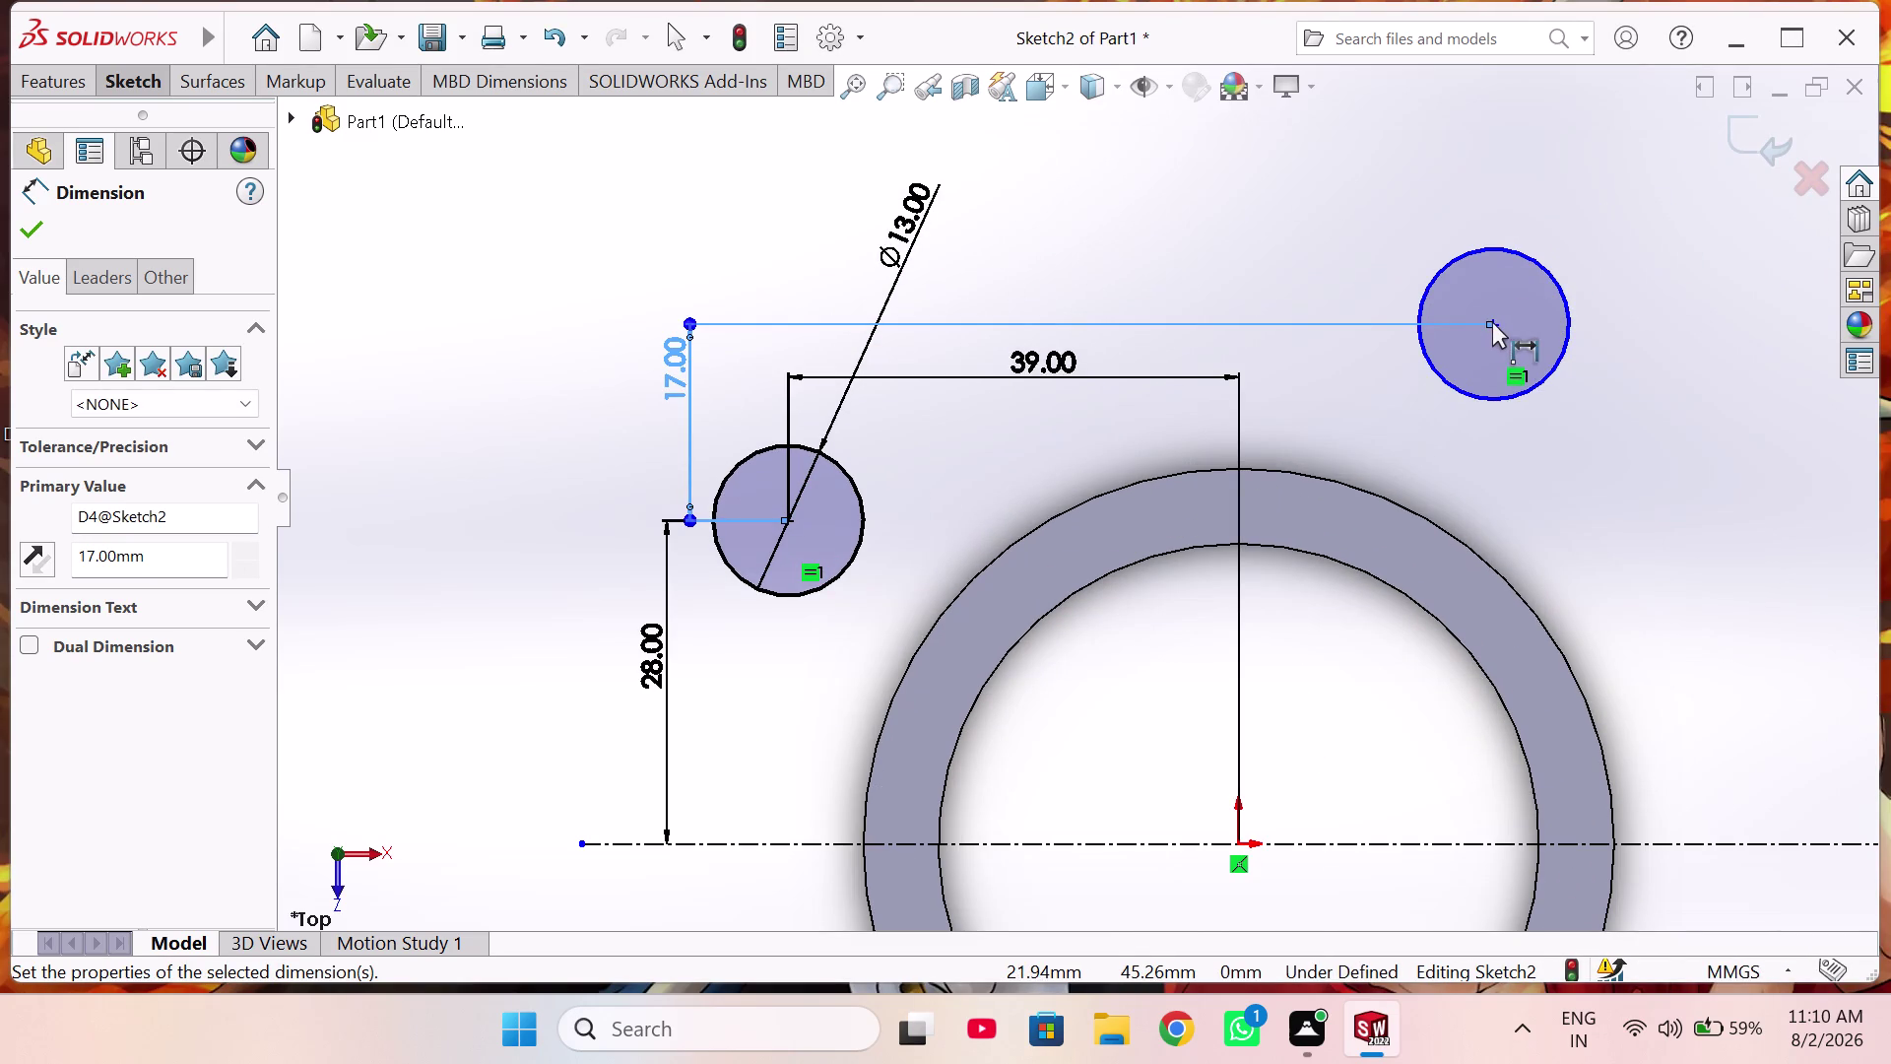
scroll(down, 3)
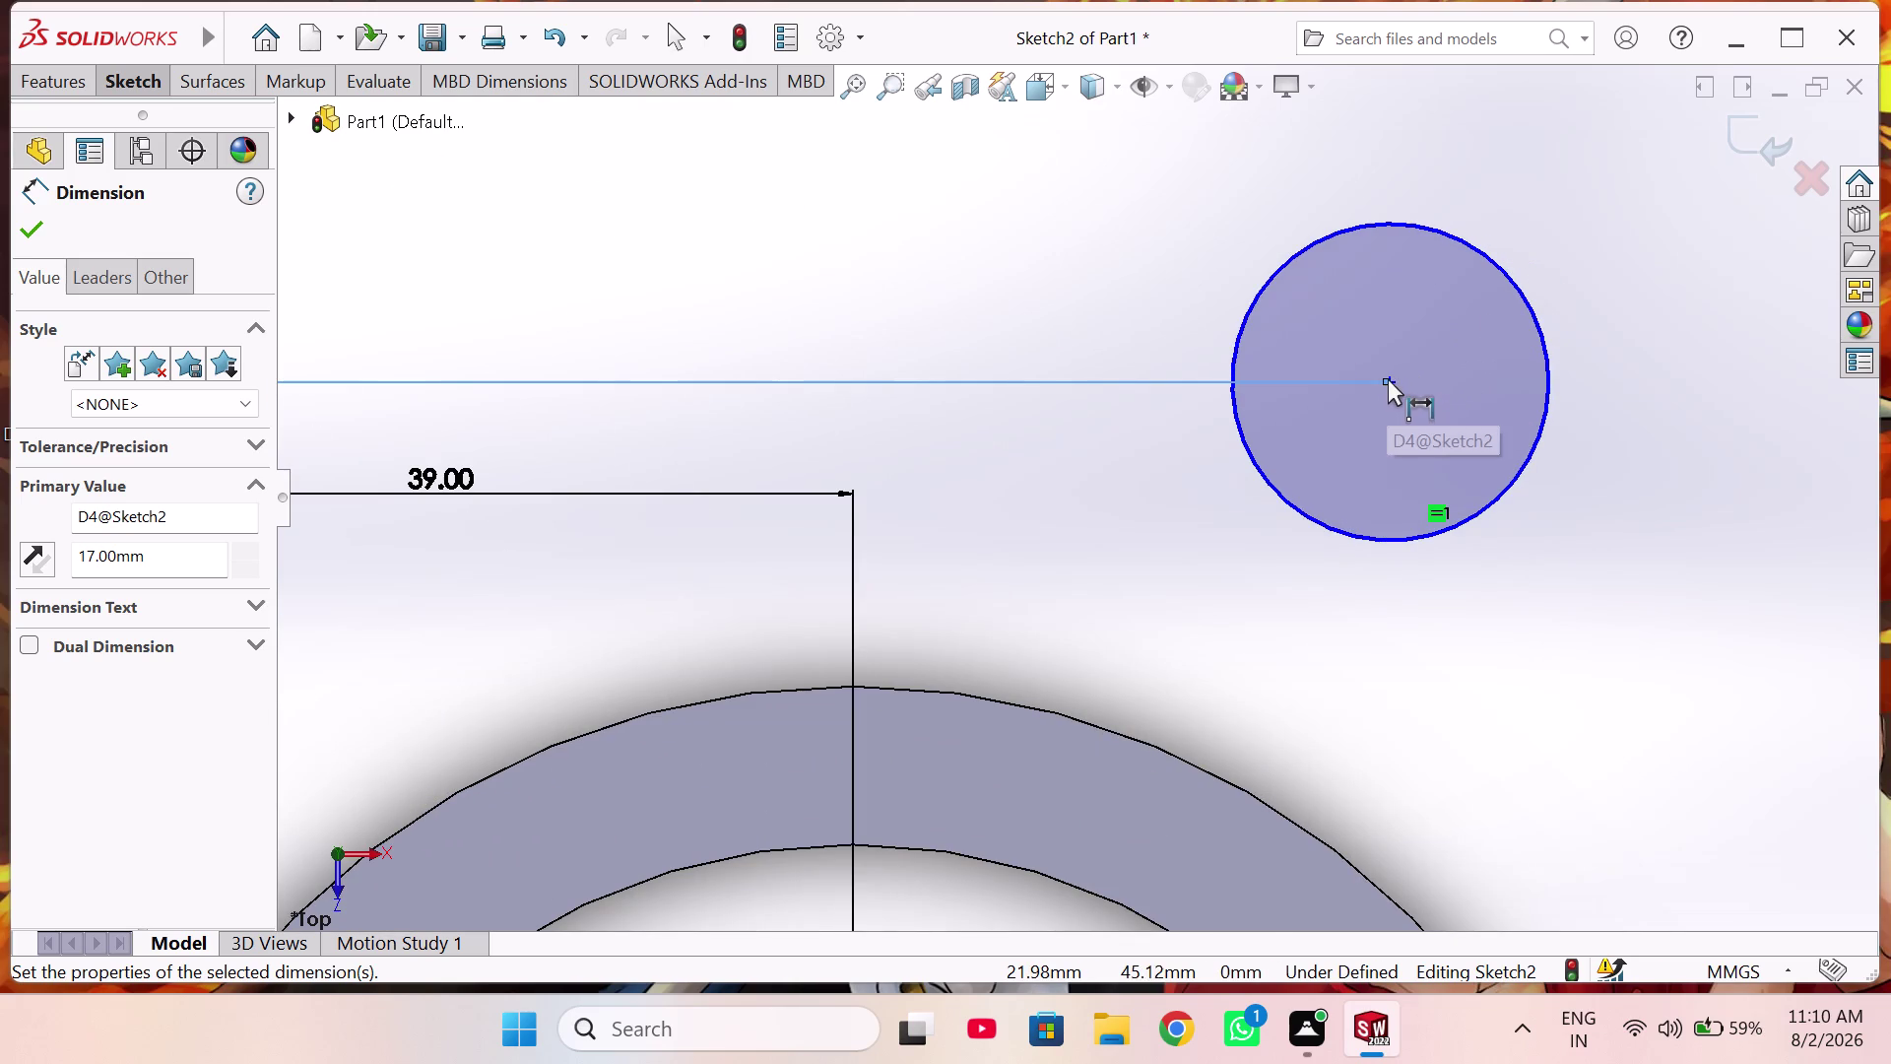
scroll(down, 3)
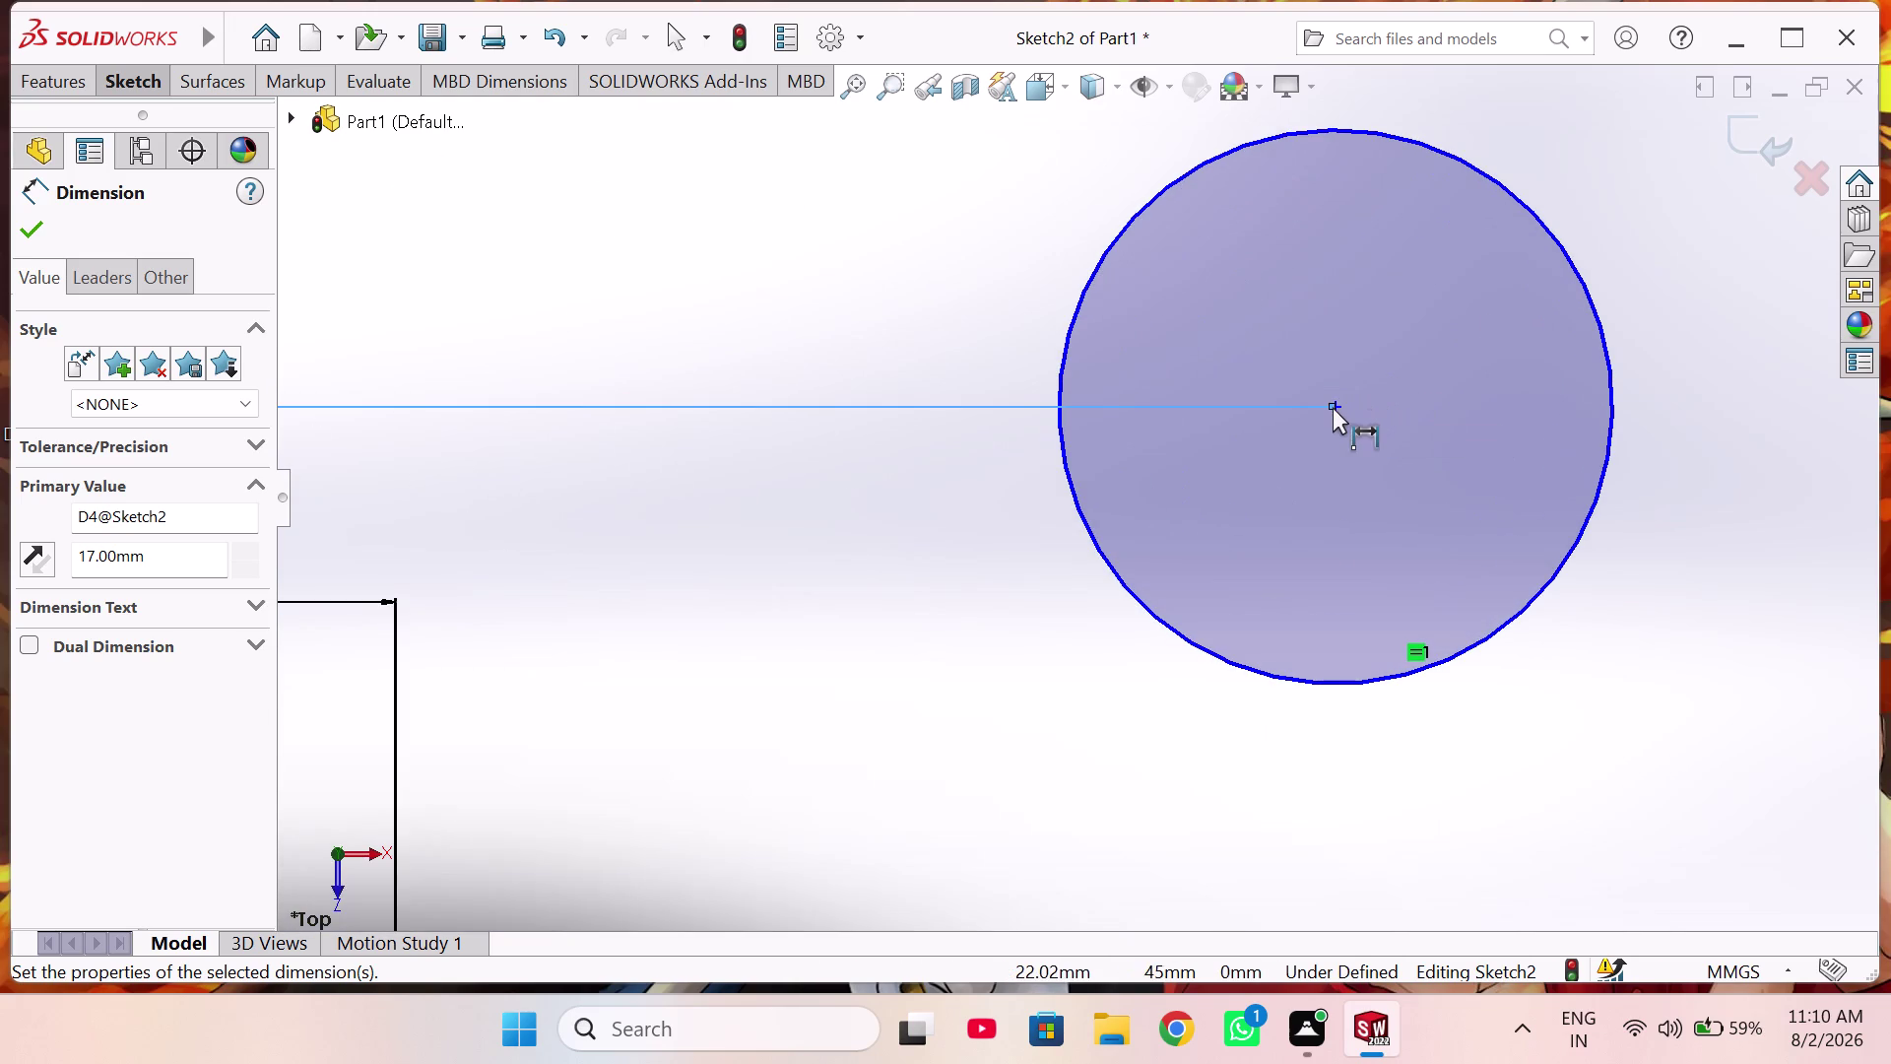
Place the right circle centre 15 mm horizontally from the big ring's centre, then exit dimensioning.
click(1335, 402)
scroll(up, 3)
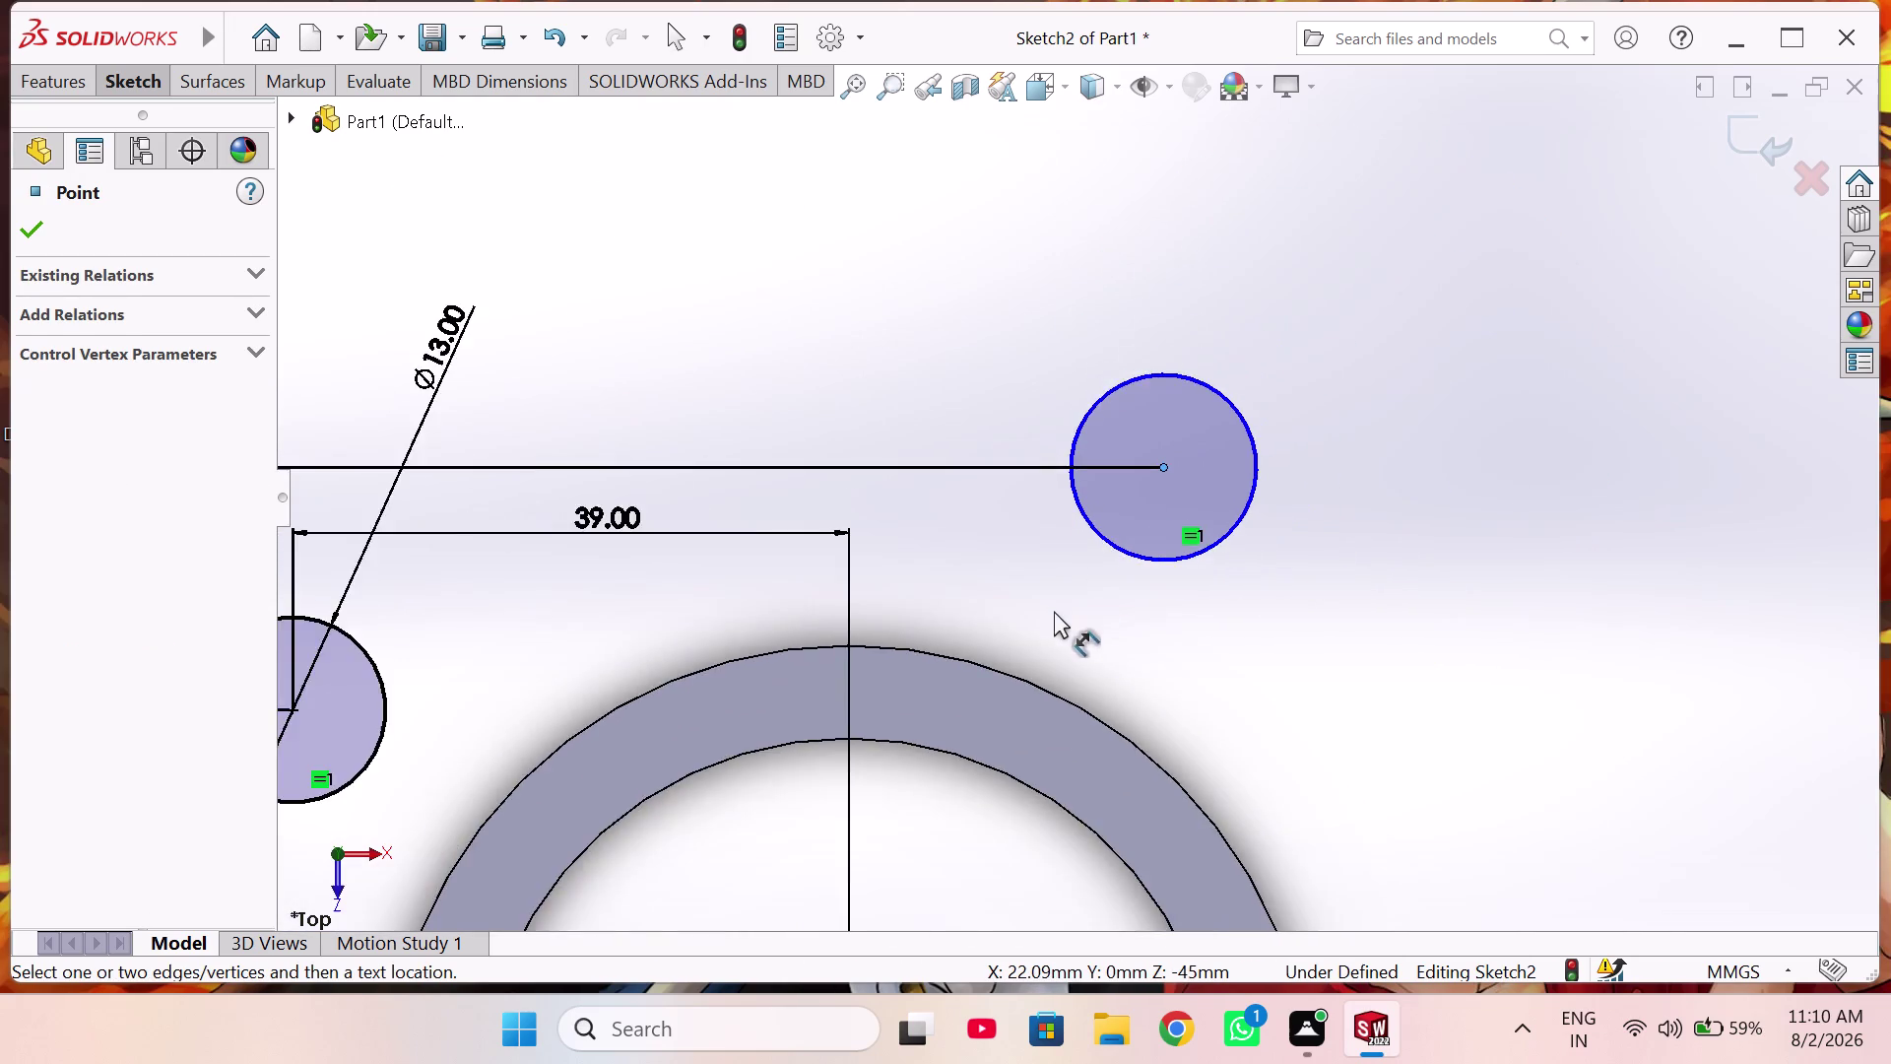
scroll(up, 3)
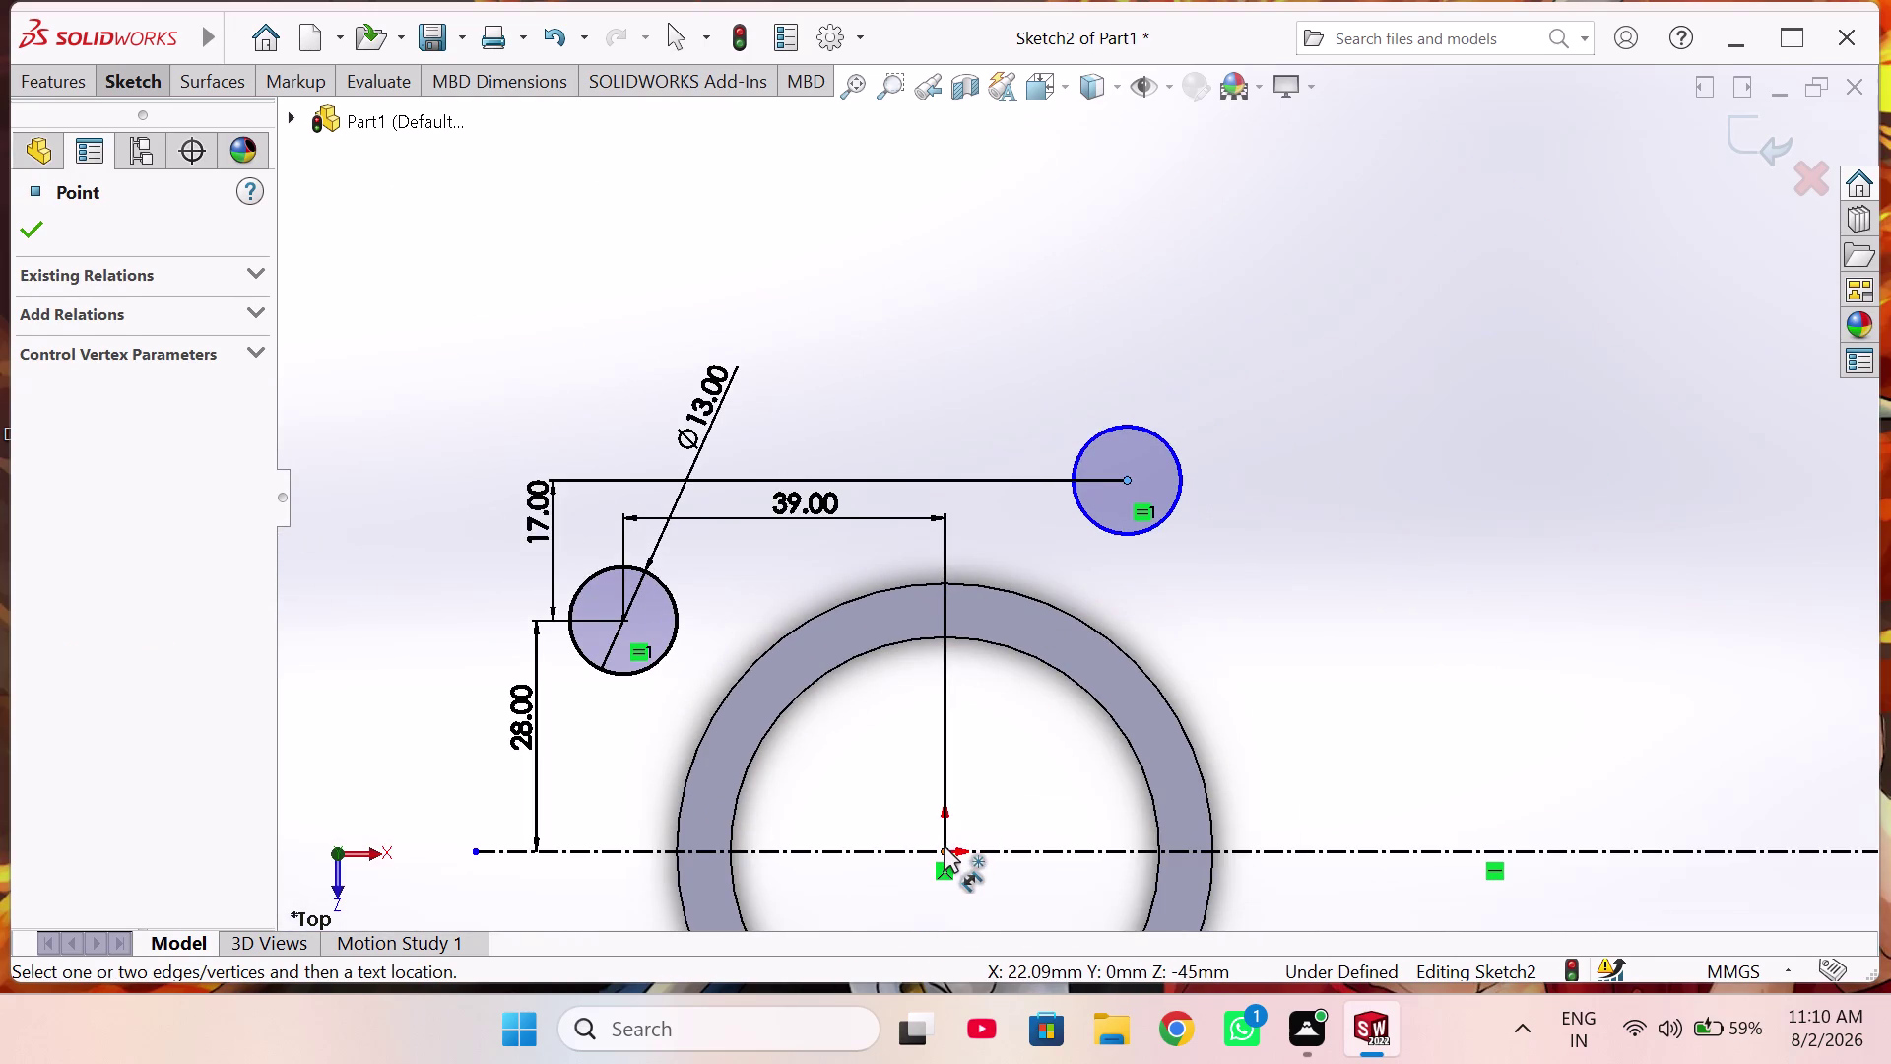
click(944, 850)
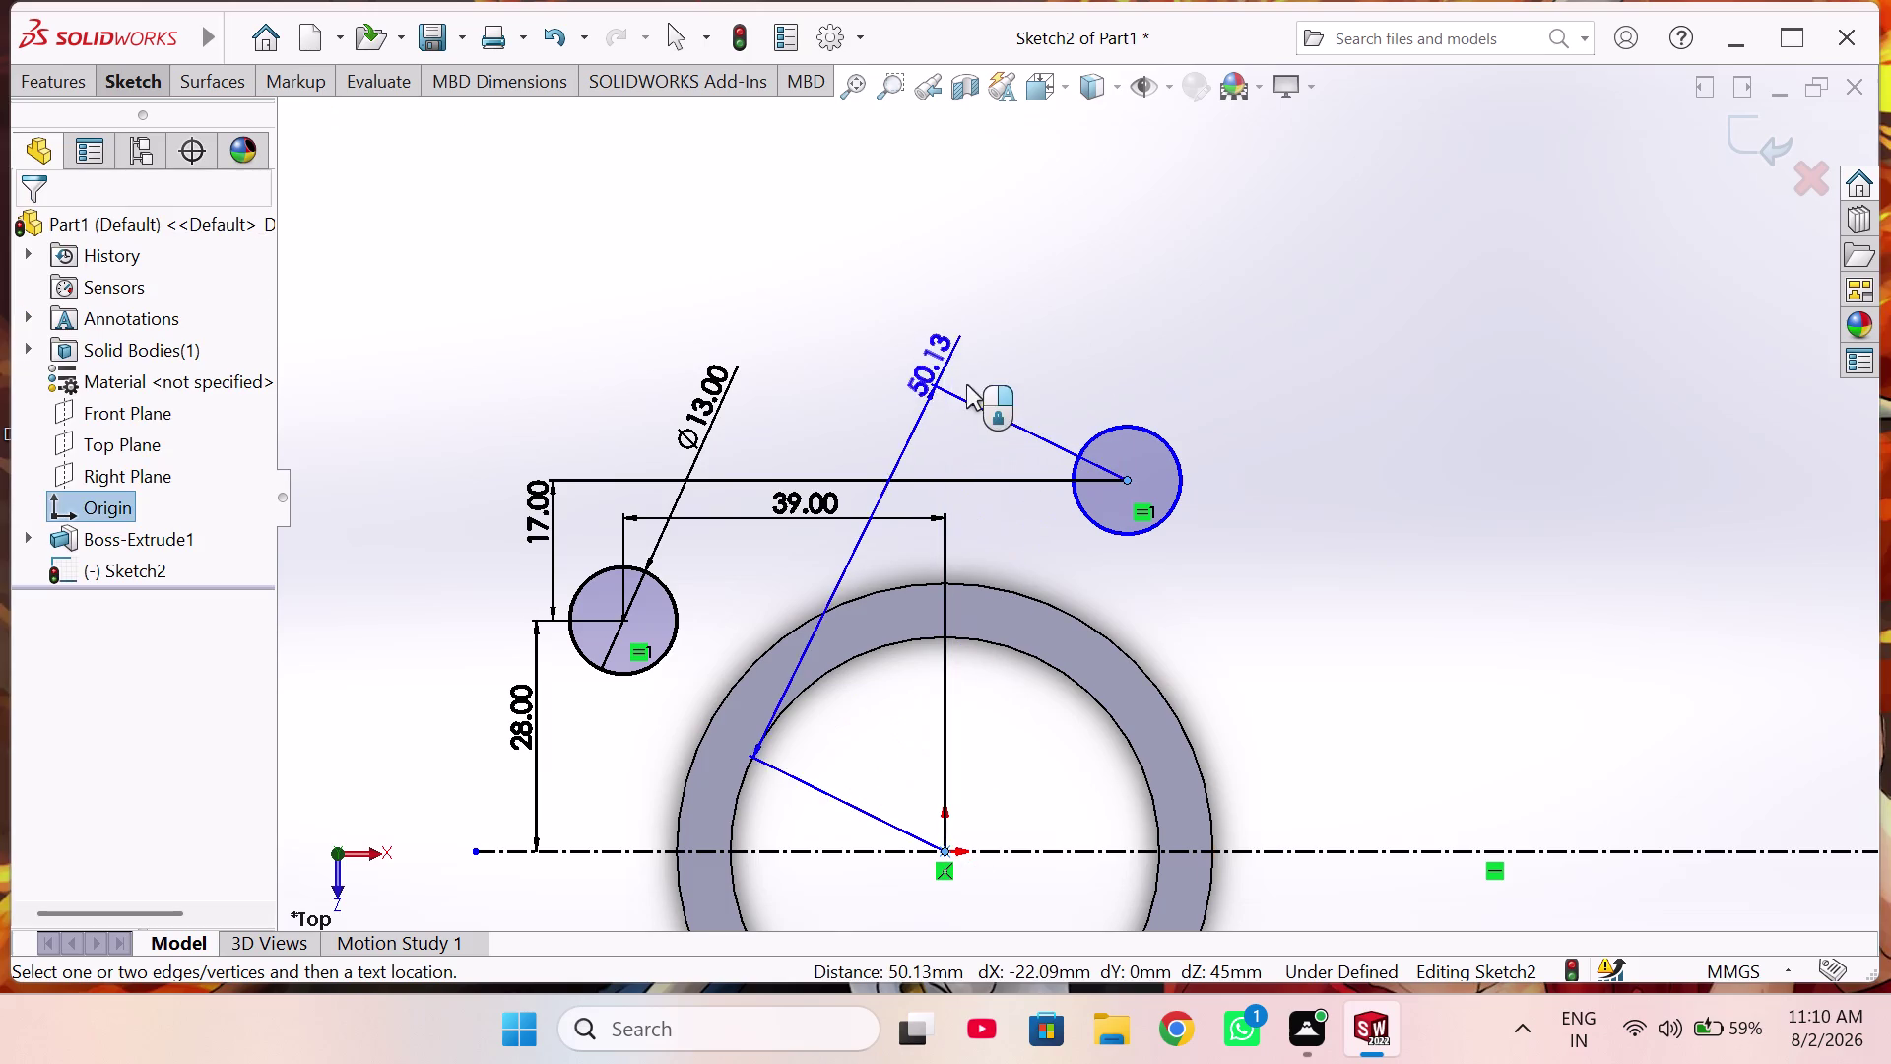
click(1003, 428)
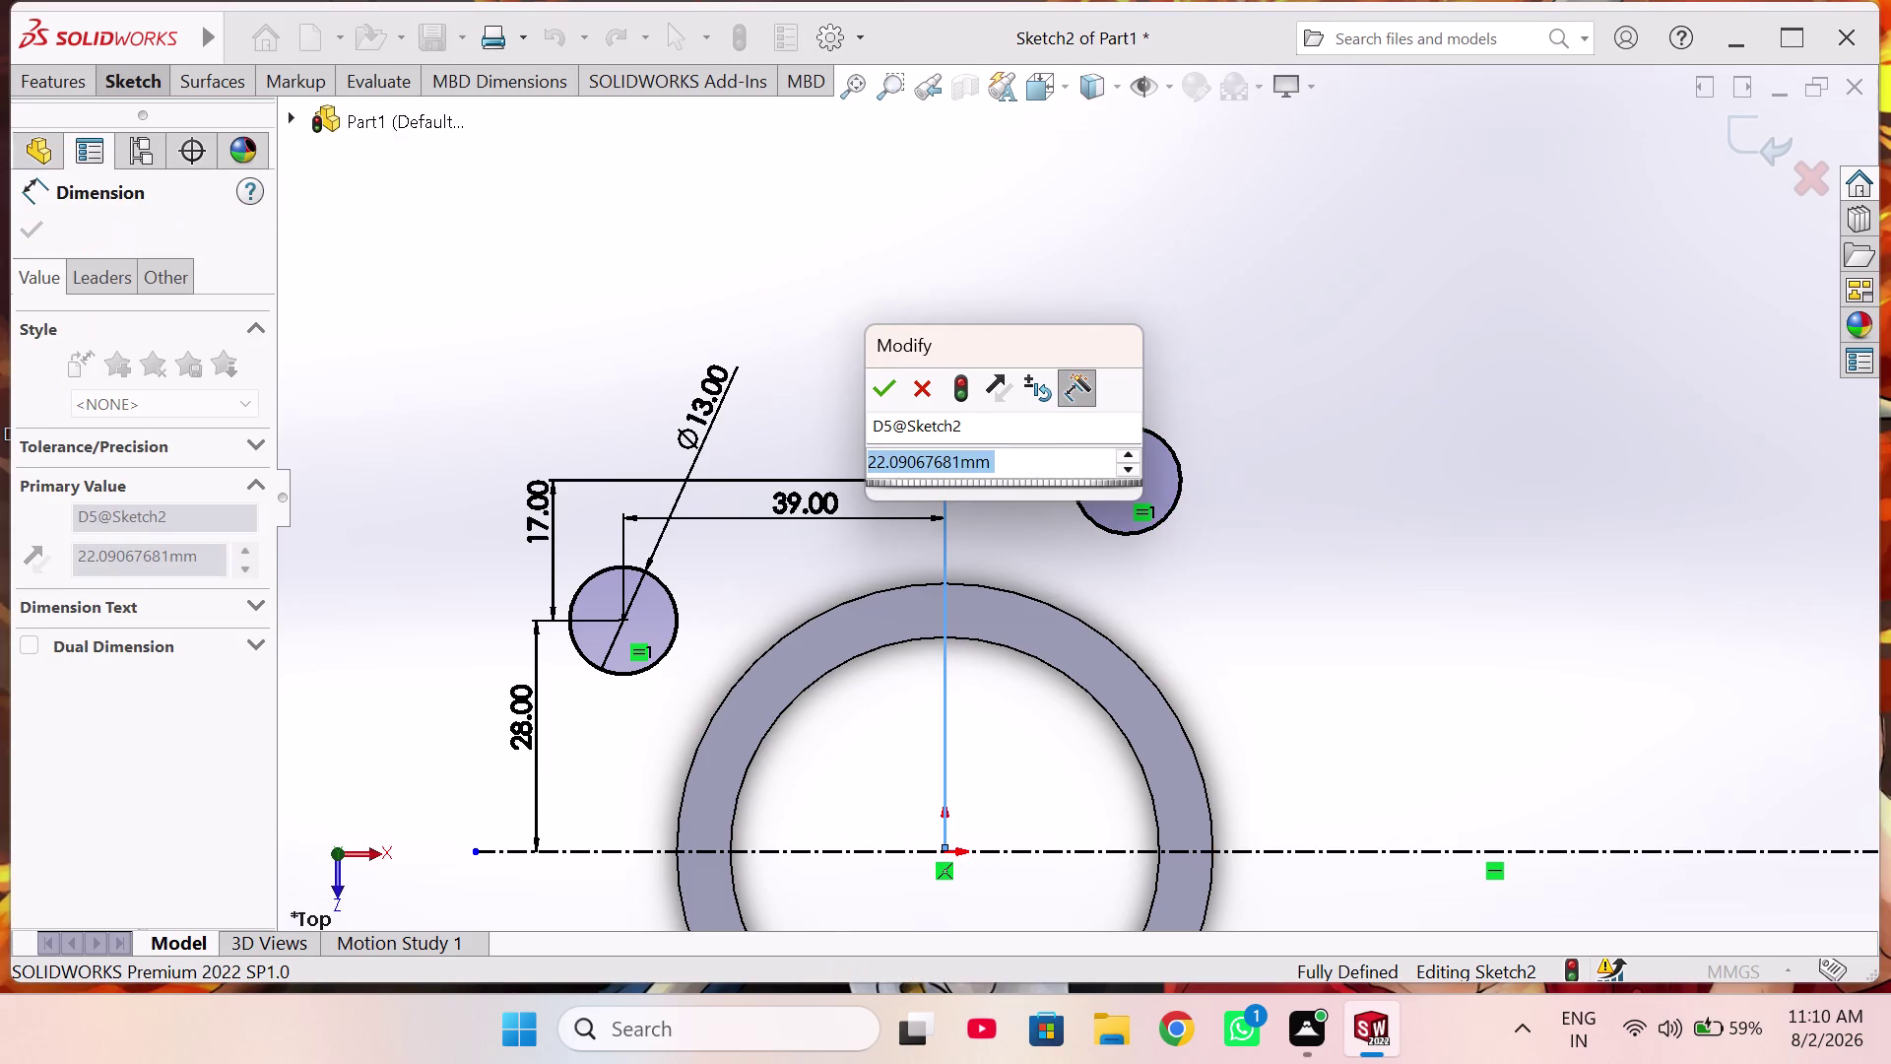
text(15)
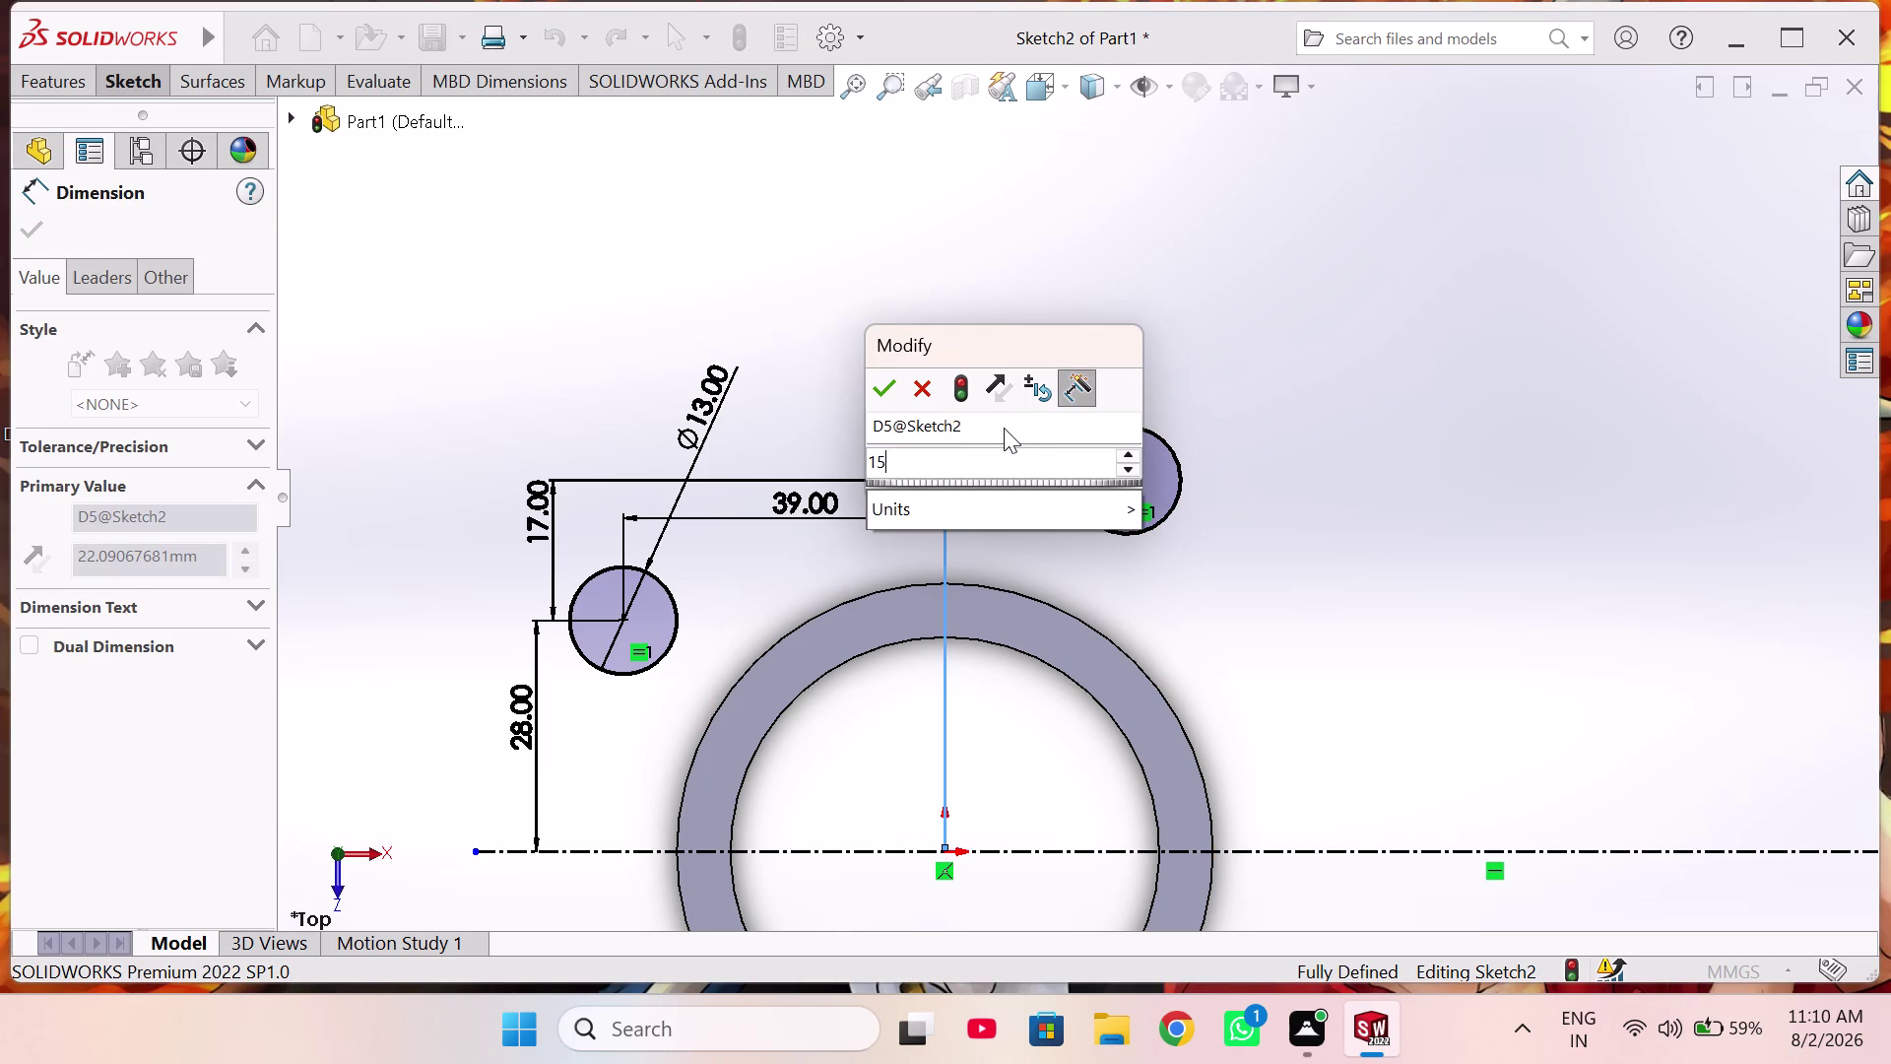
key(Return)
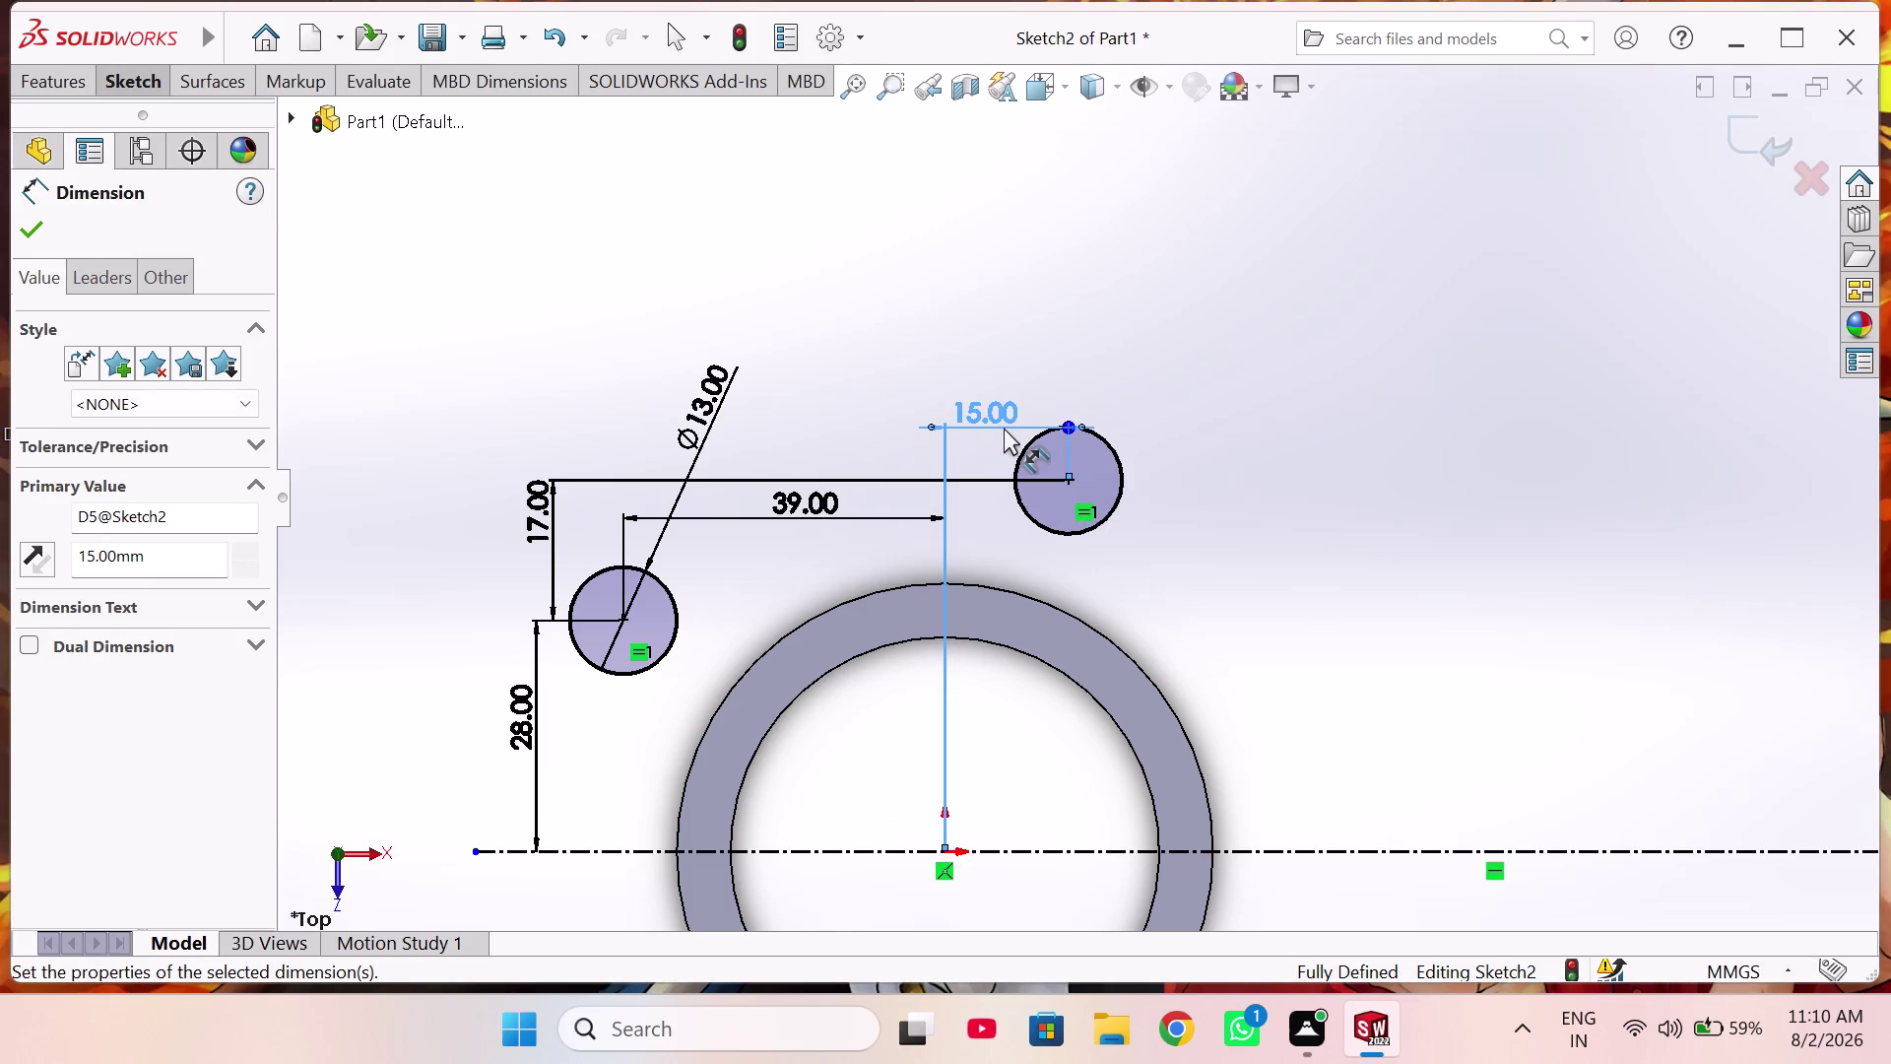
right_click(1312, 486)
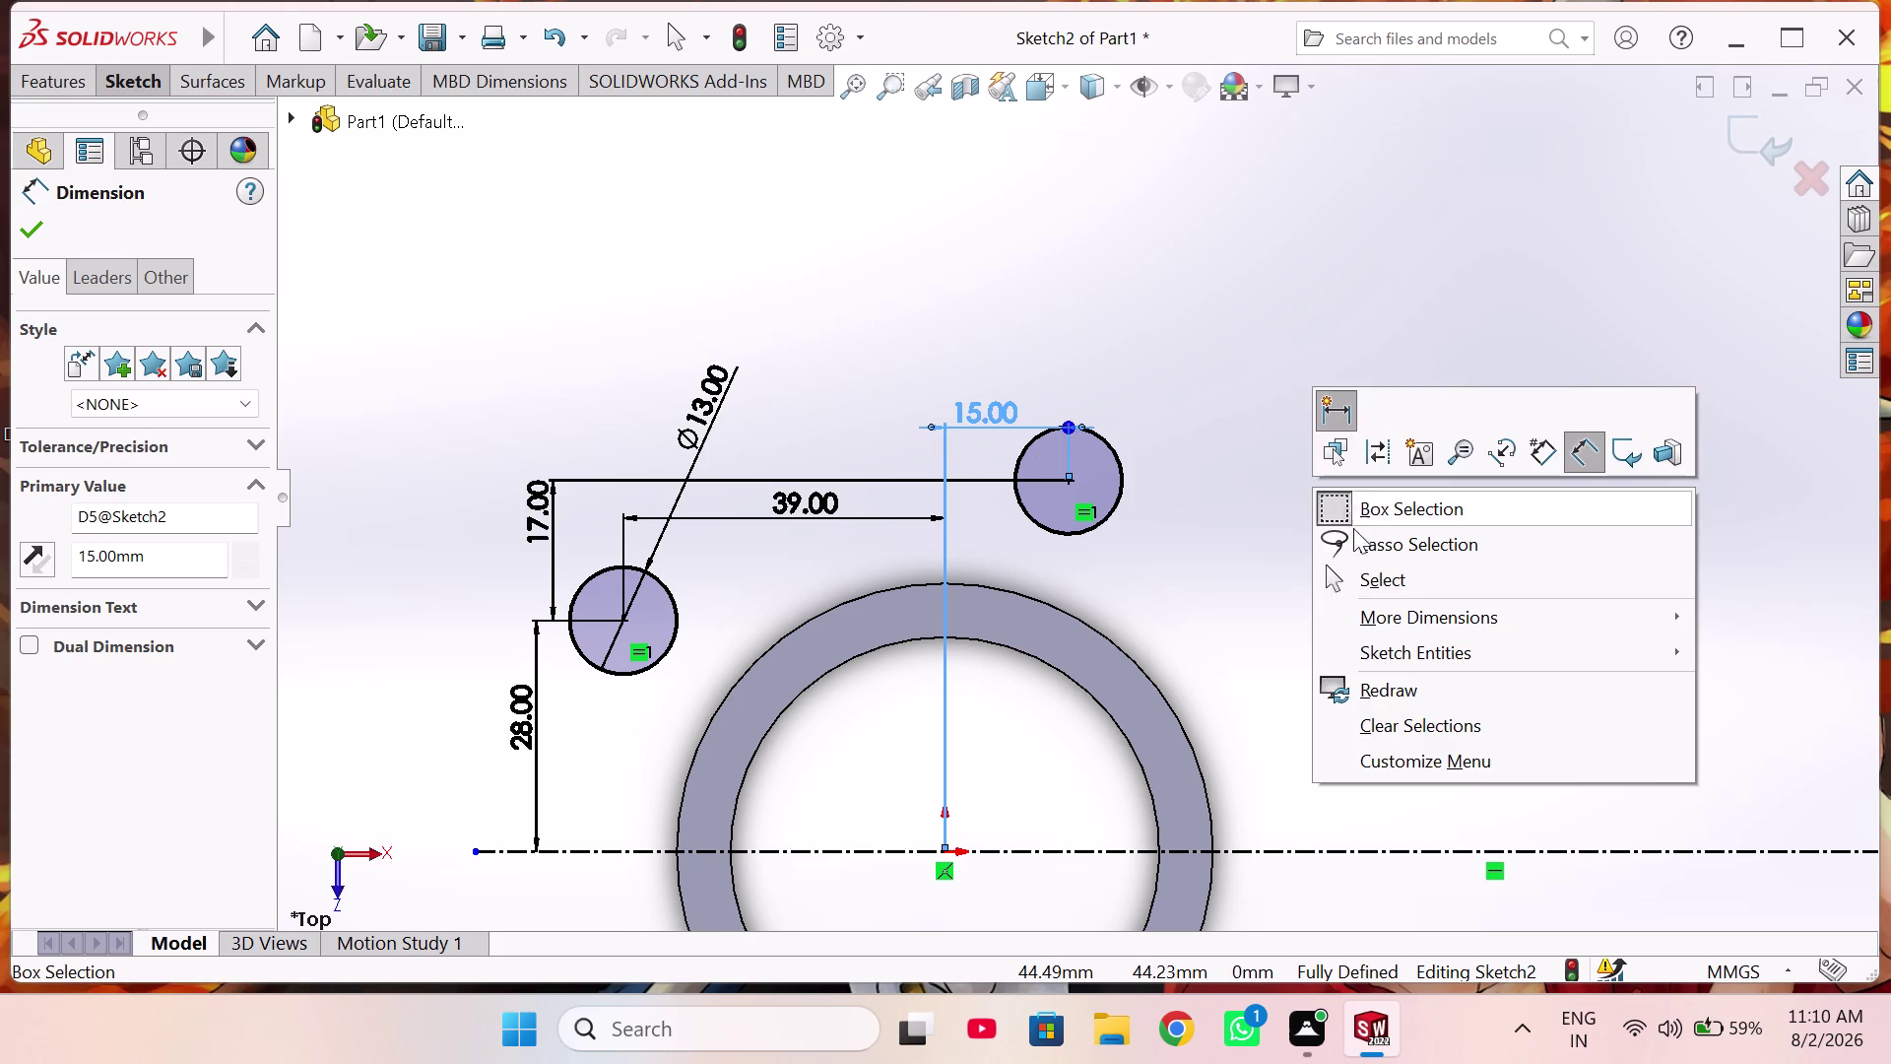
click(1360, 569)
Draw outer circles concentric with the right and left small holes.
scroll(up, 3)
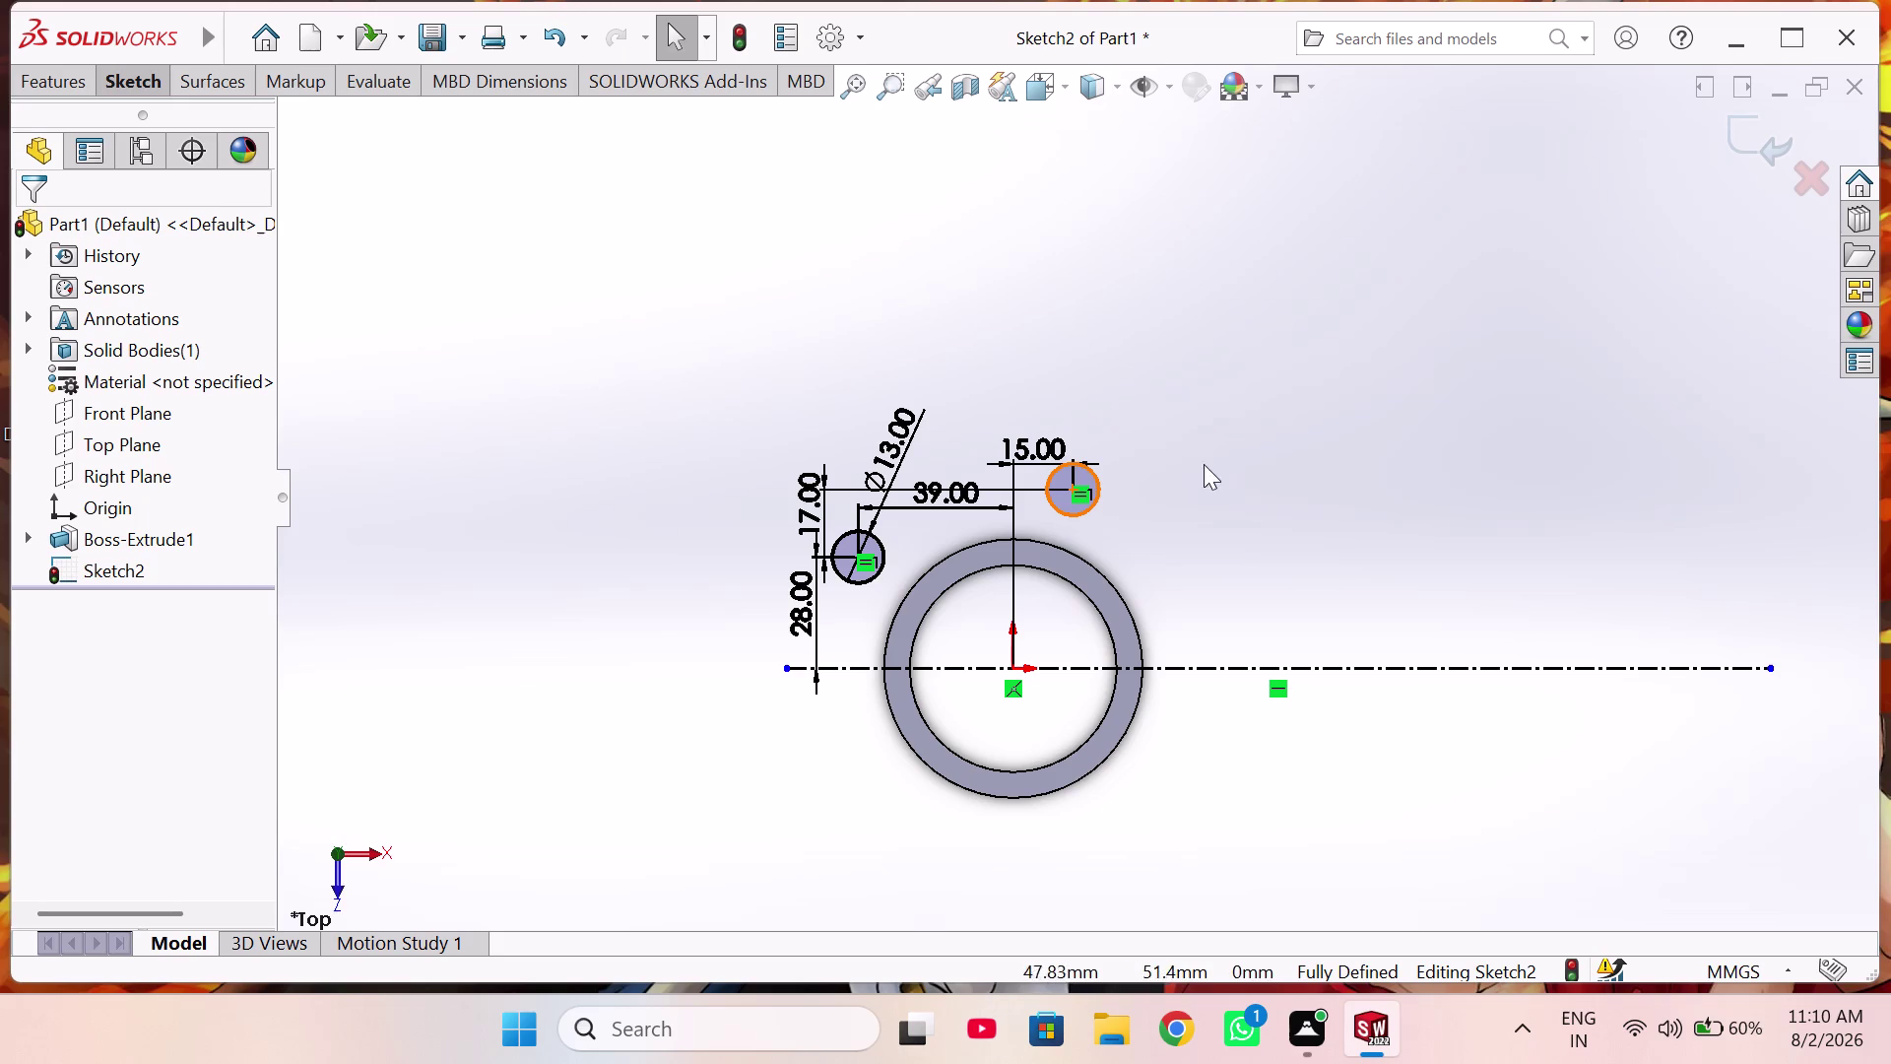
right_drag(1295, 475, 1419, 476)
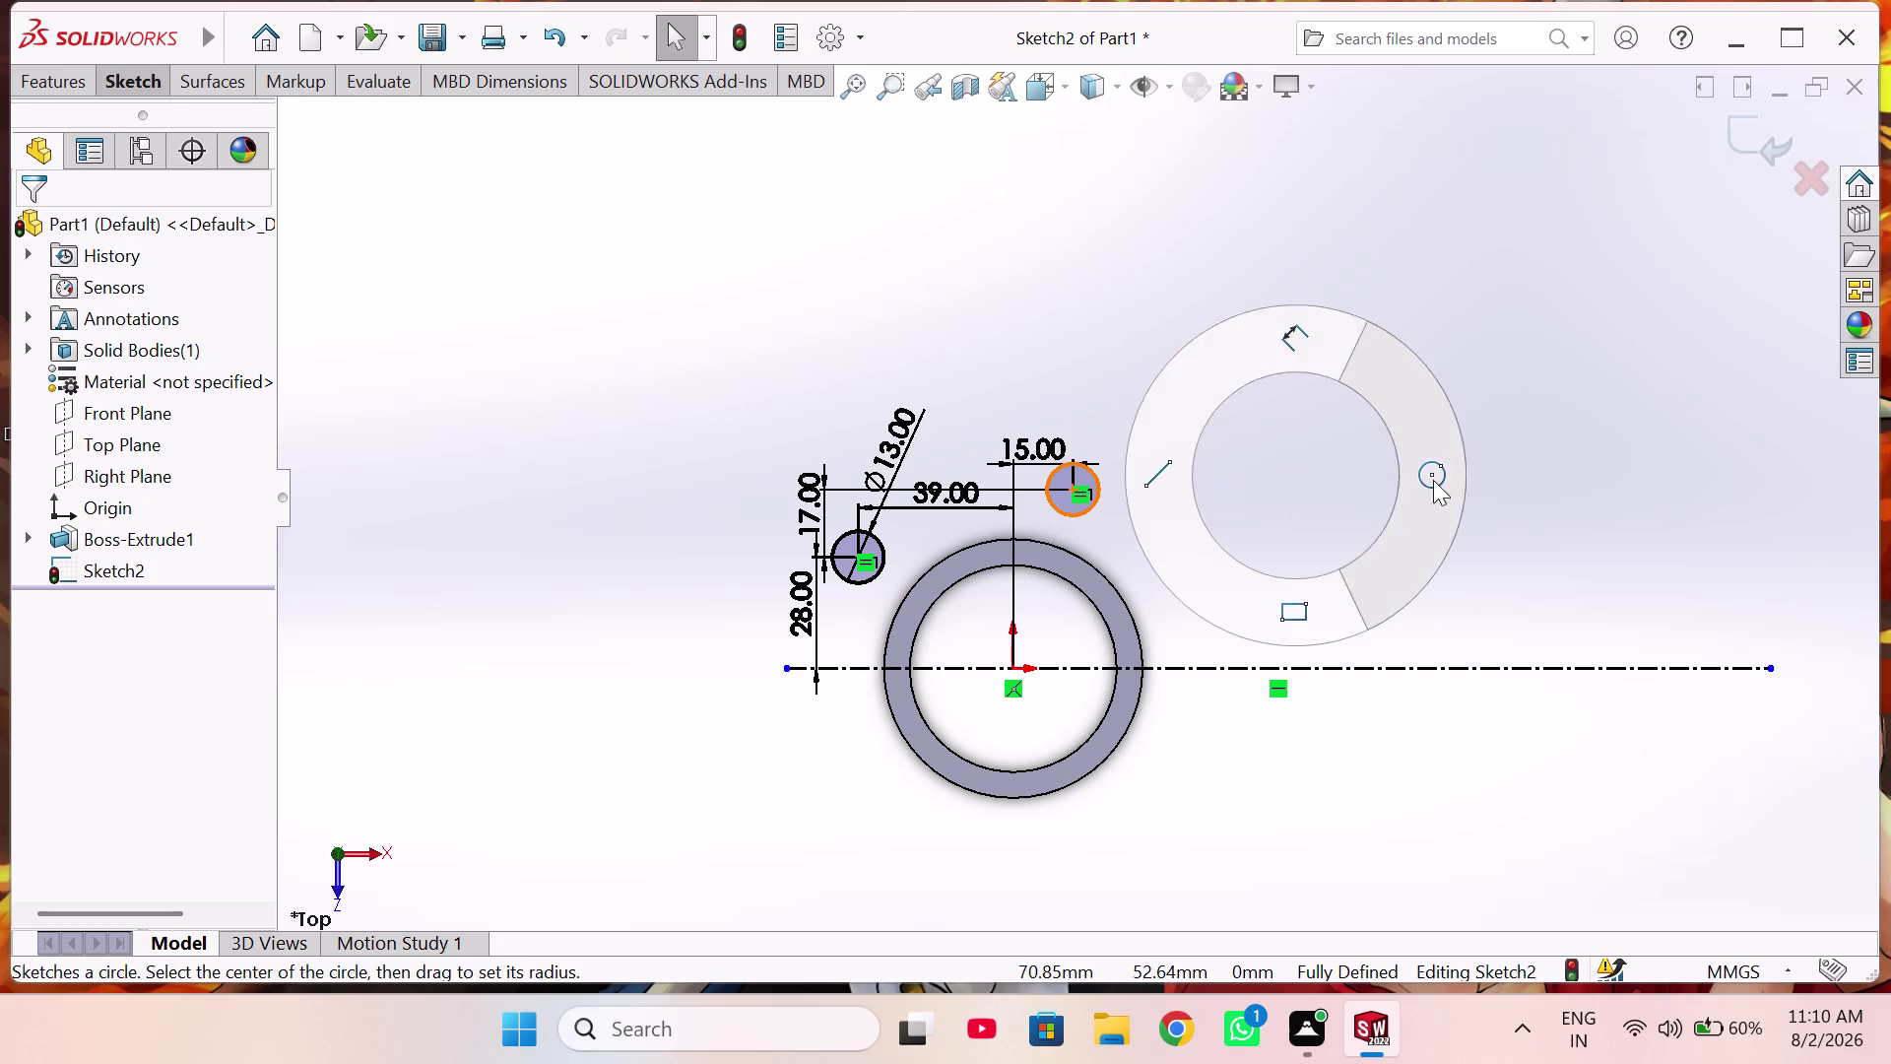
right_drag(1419, 476, 1485, 490)
scroll(down, 3)
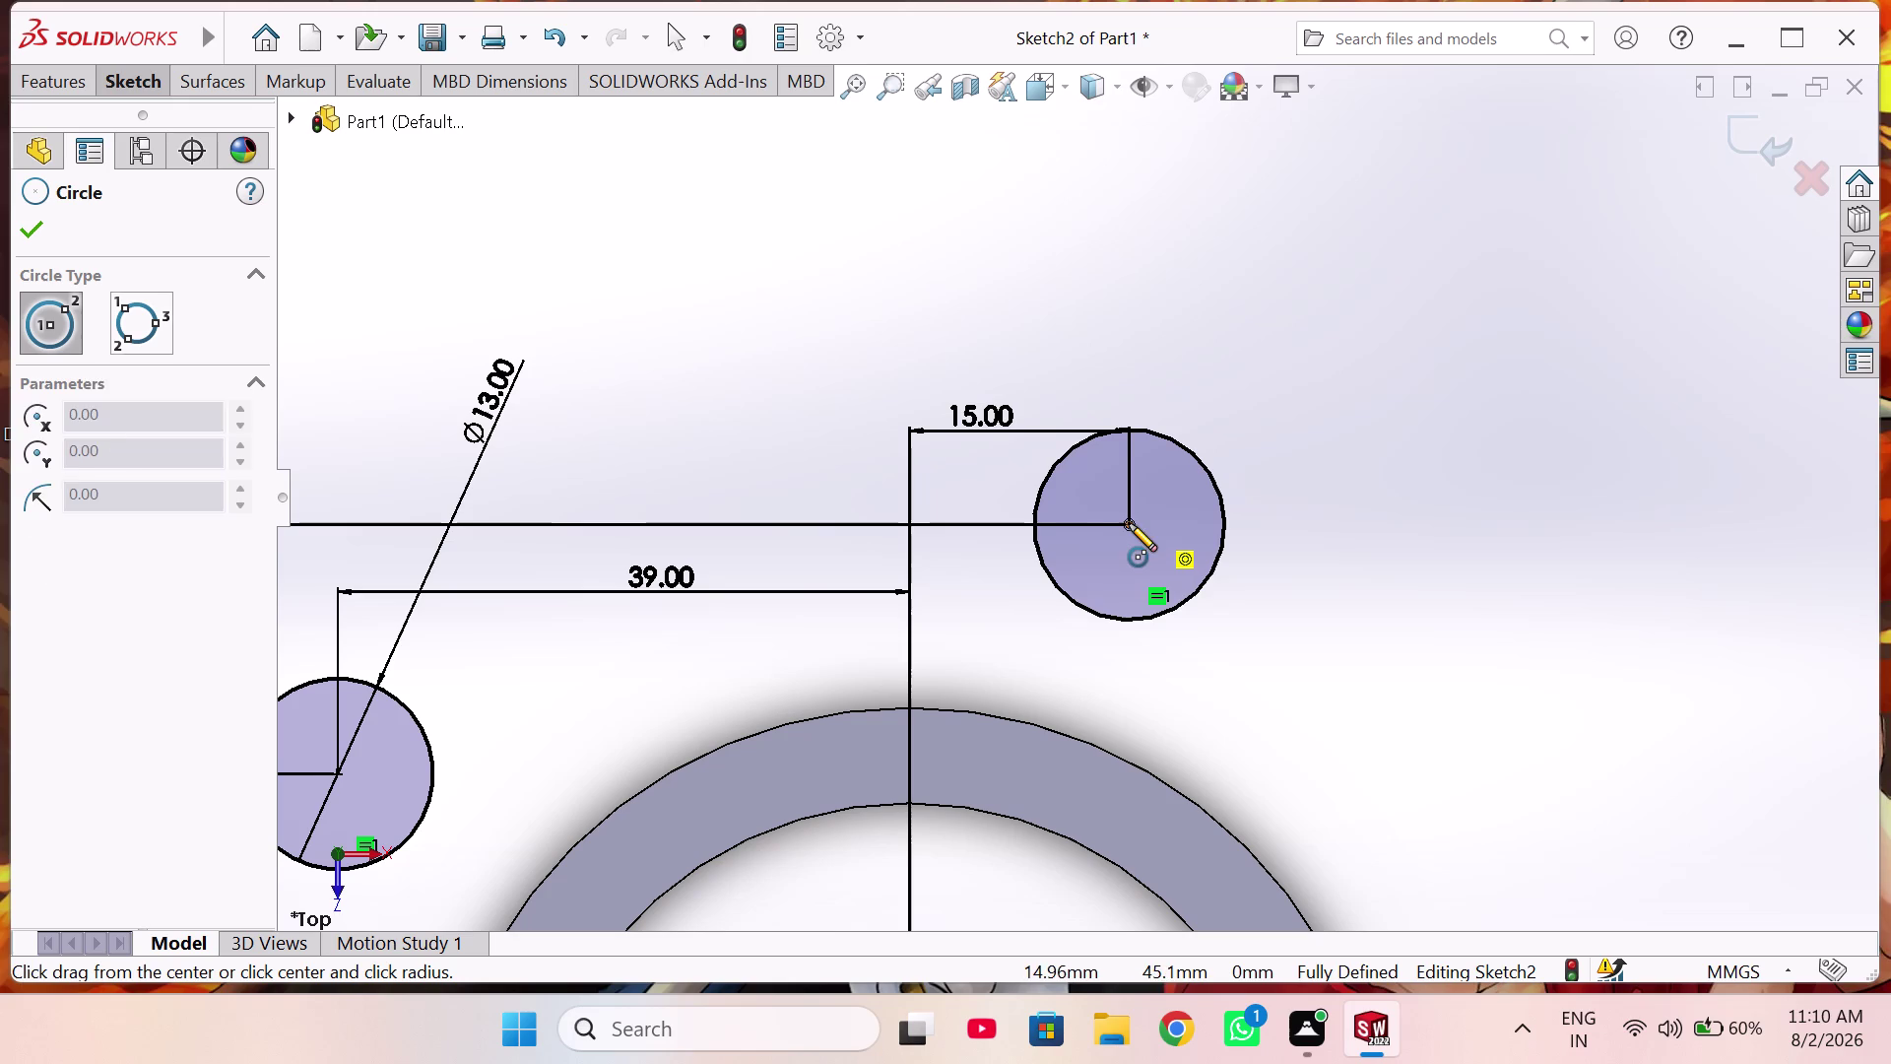
click(1129, 523)
click(1243, 599)
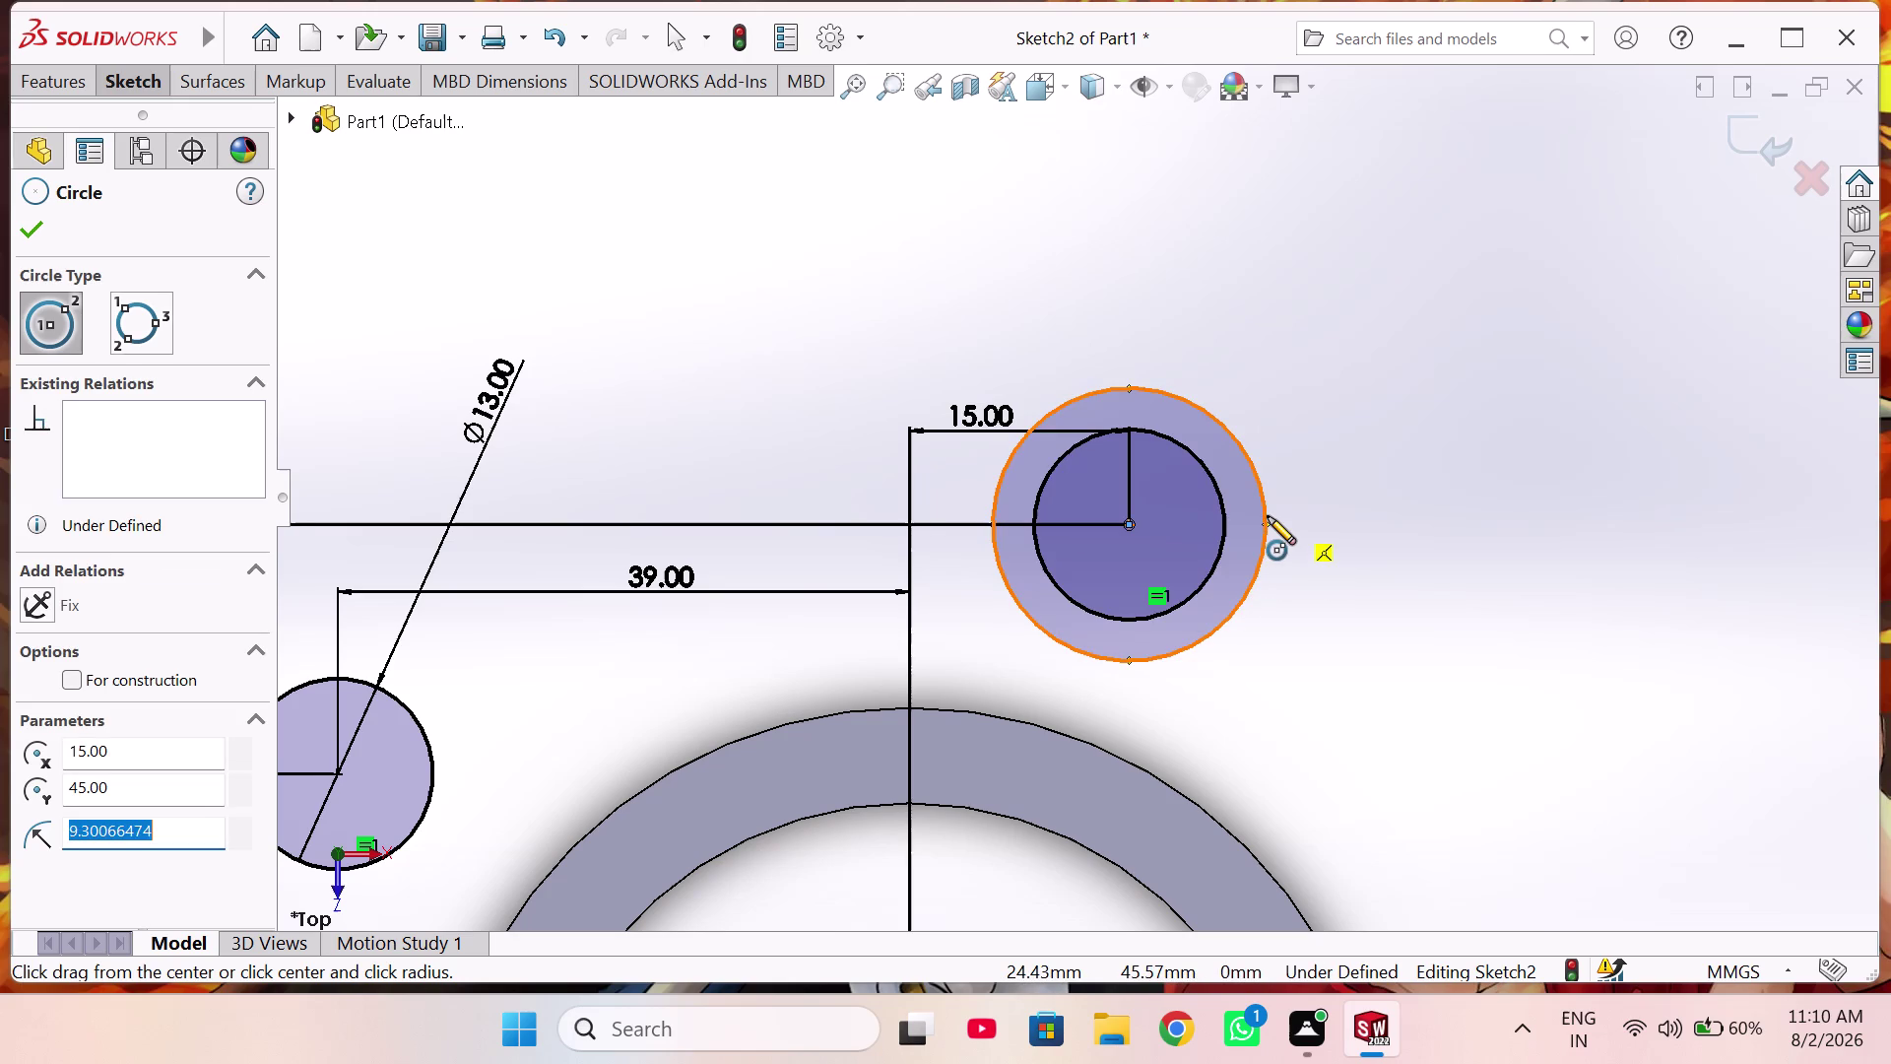
scroll(up, 3)
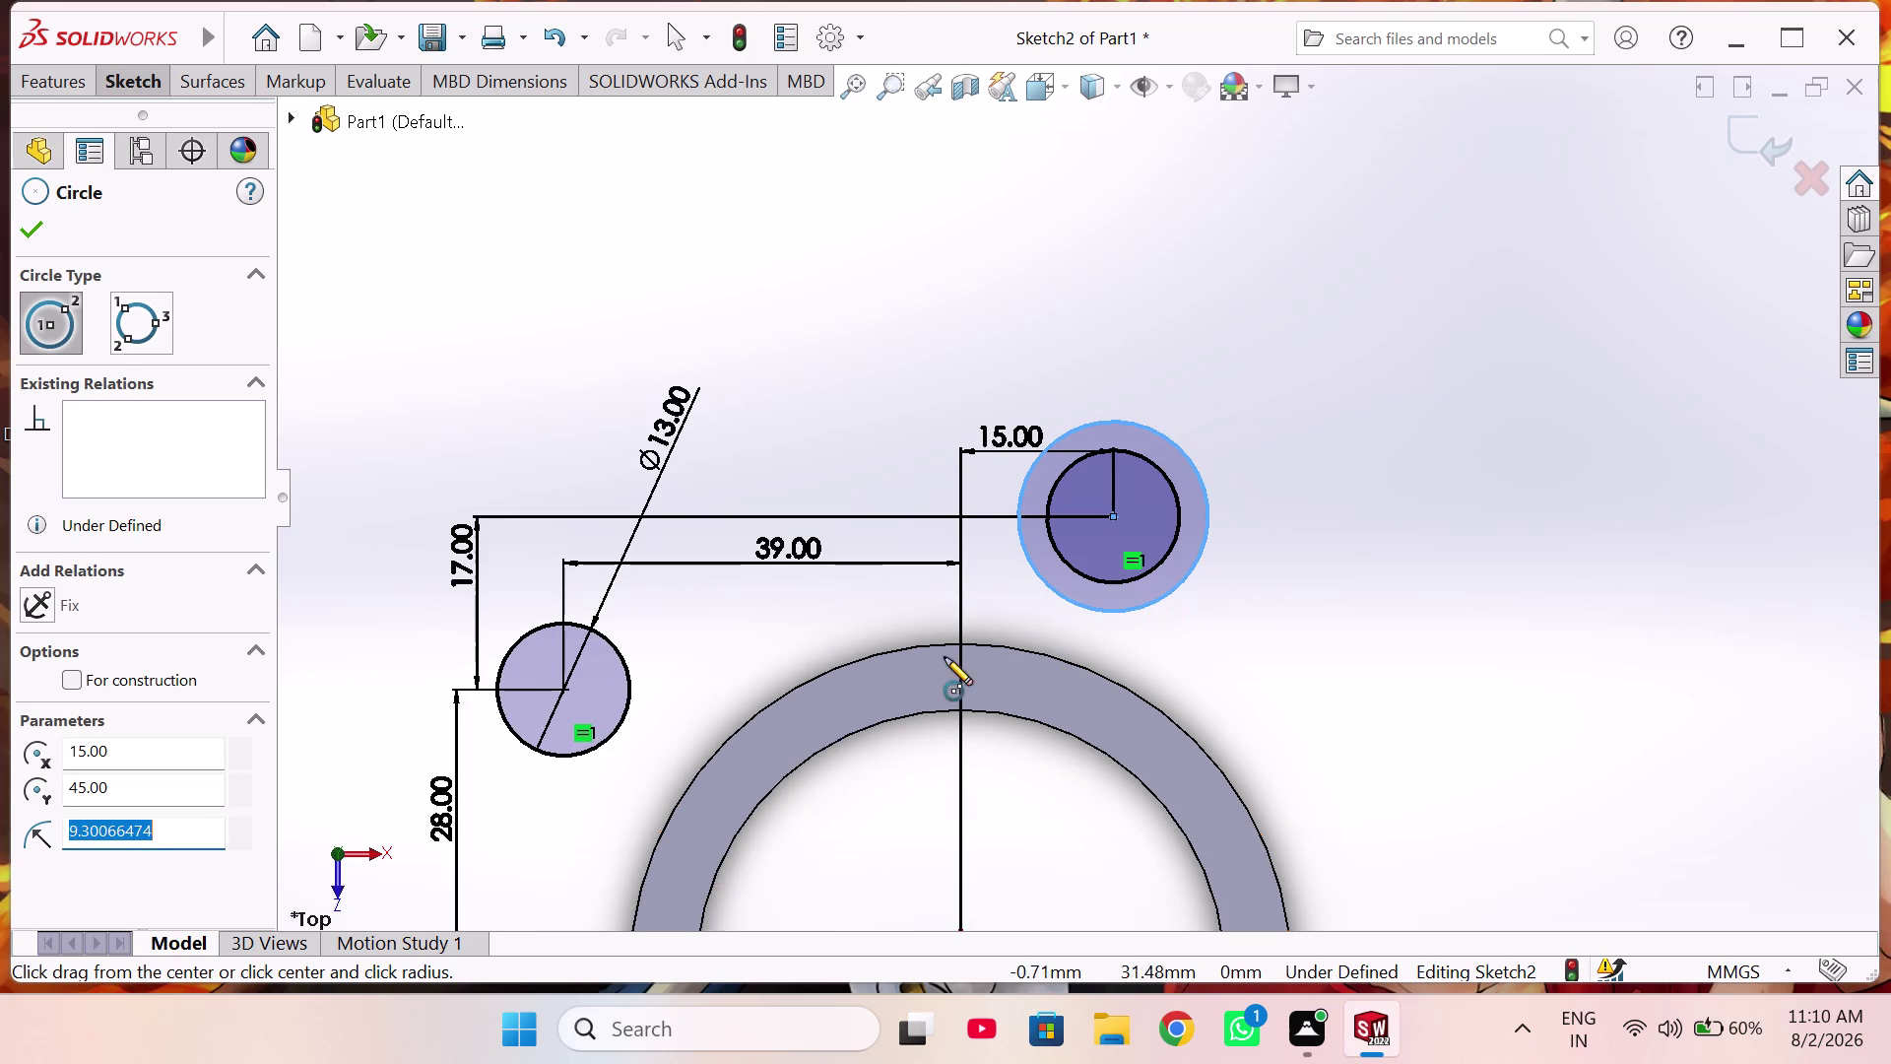
click(563, 687)
click(627, 757)
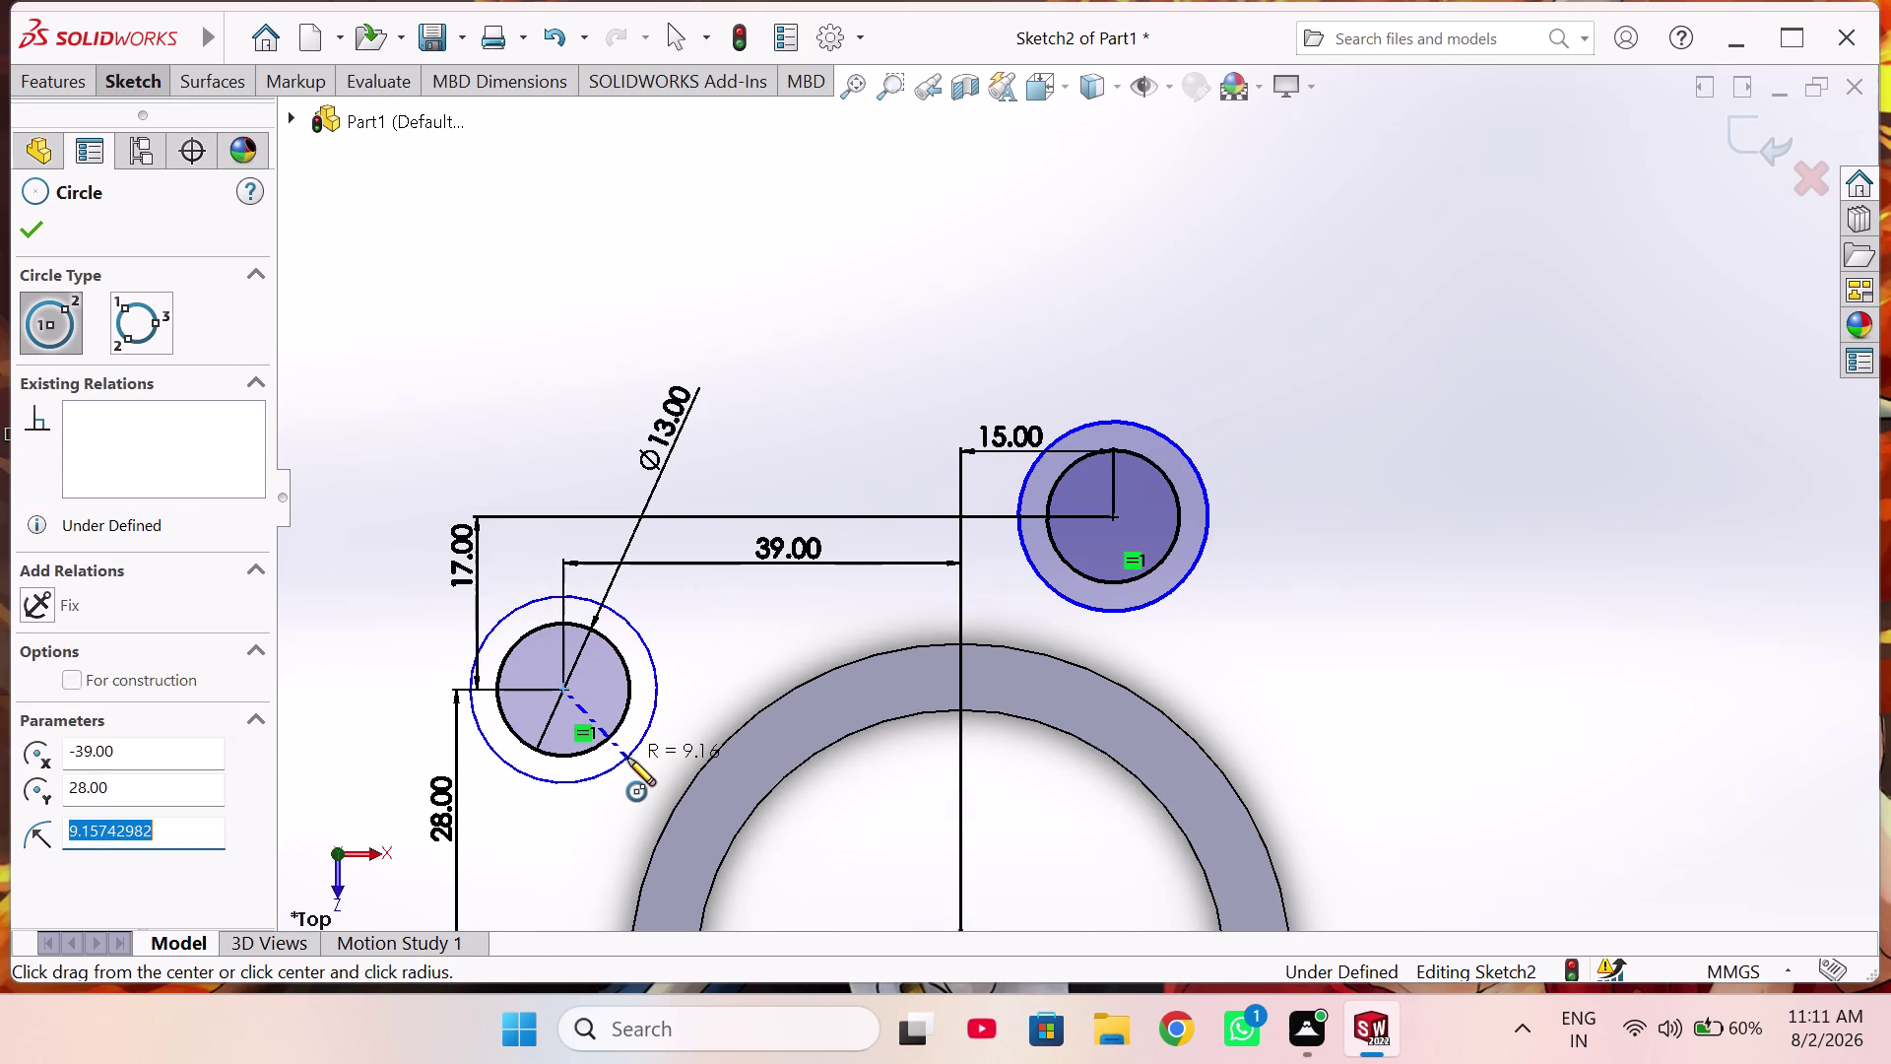
Add an Equal relation between the two outer circles.
right_drag(1306, 653, 1307, 604)
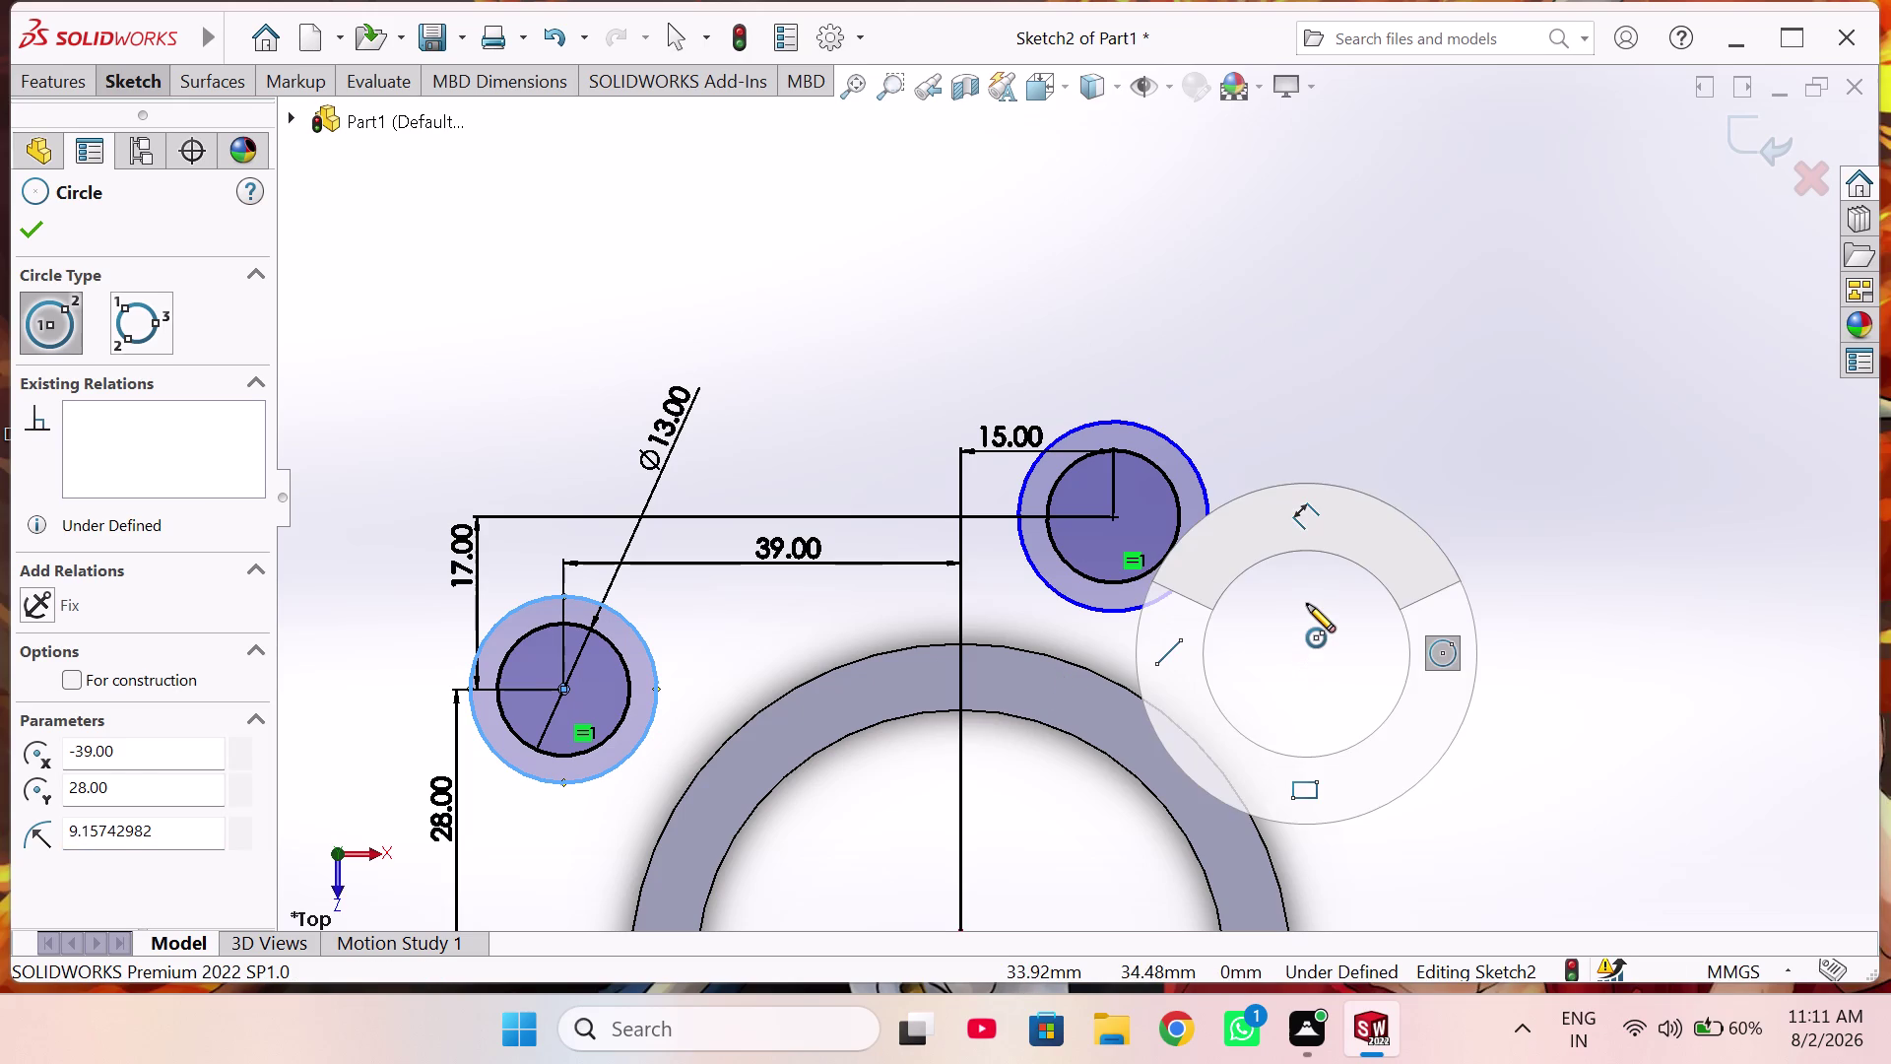
right_drag(1306, 604, 1312, 599)
right_drag(1310, 599, 1348, 406)
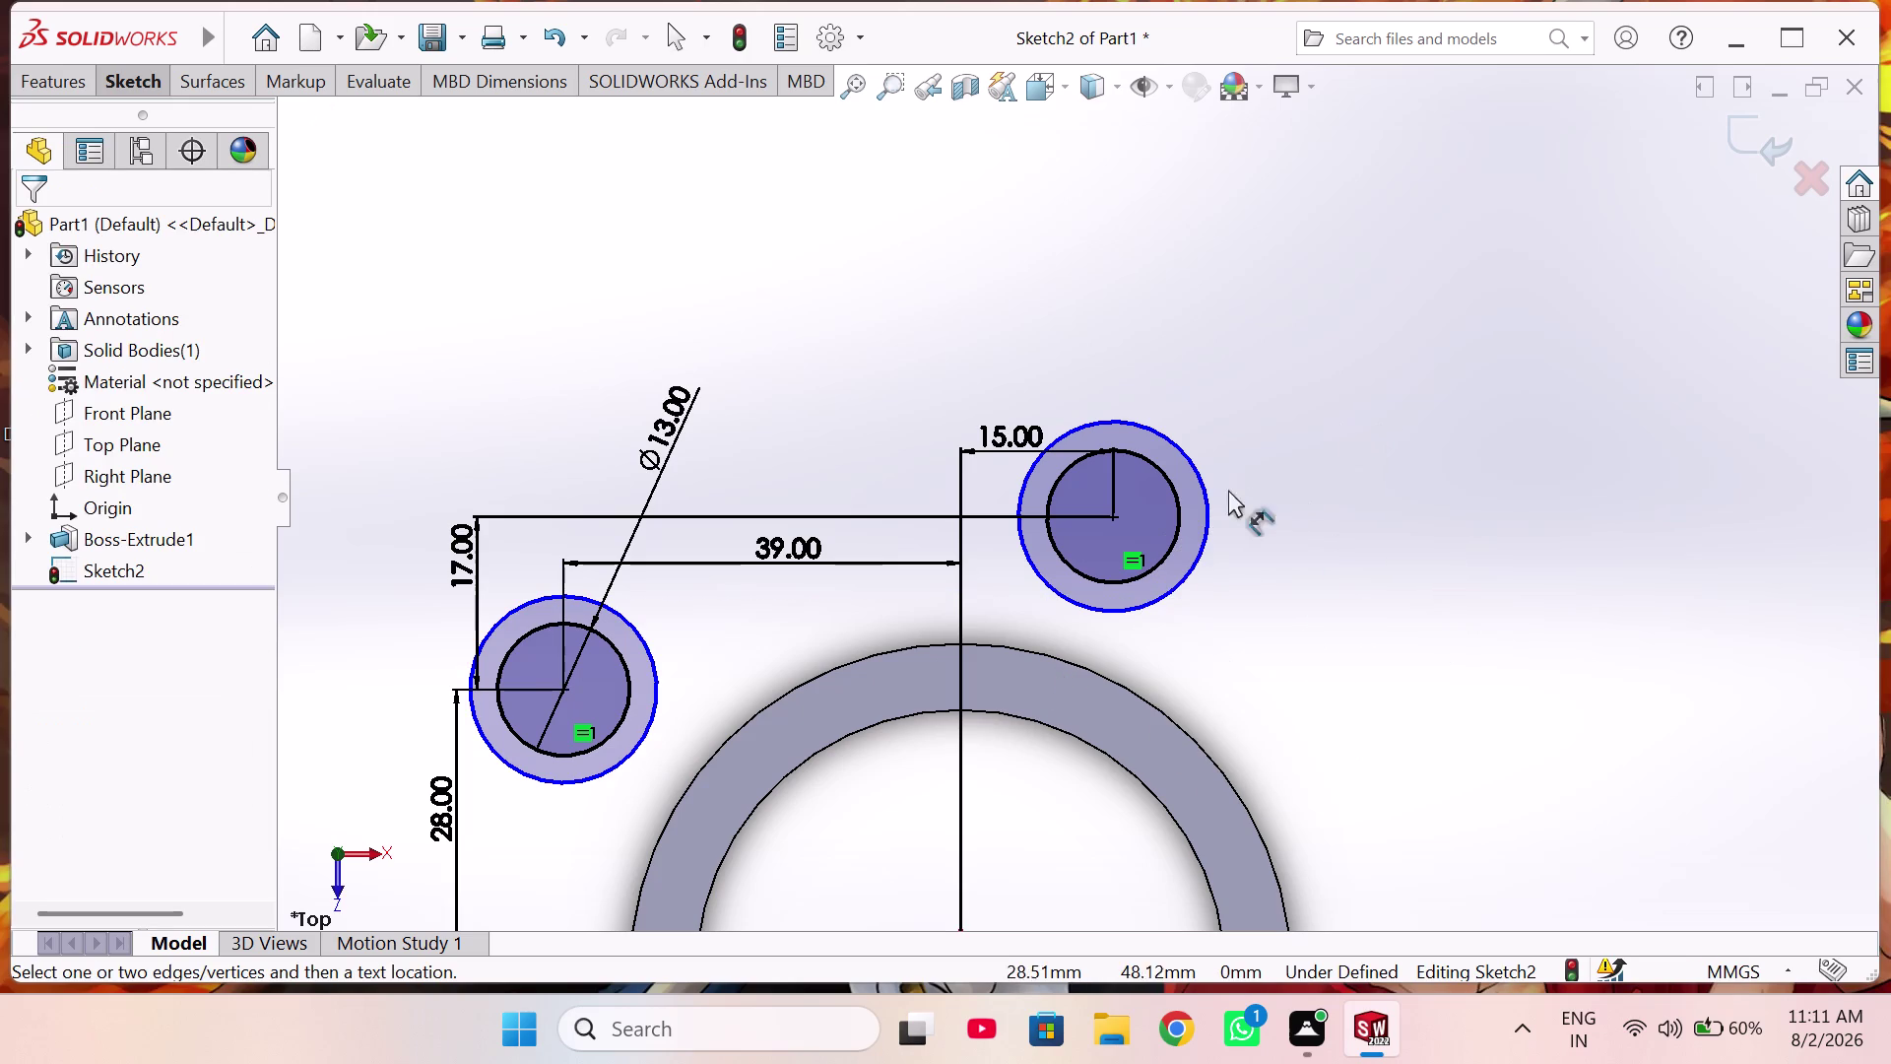
right_drag(1255, 491, 1281, 312)
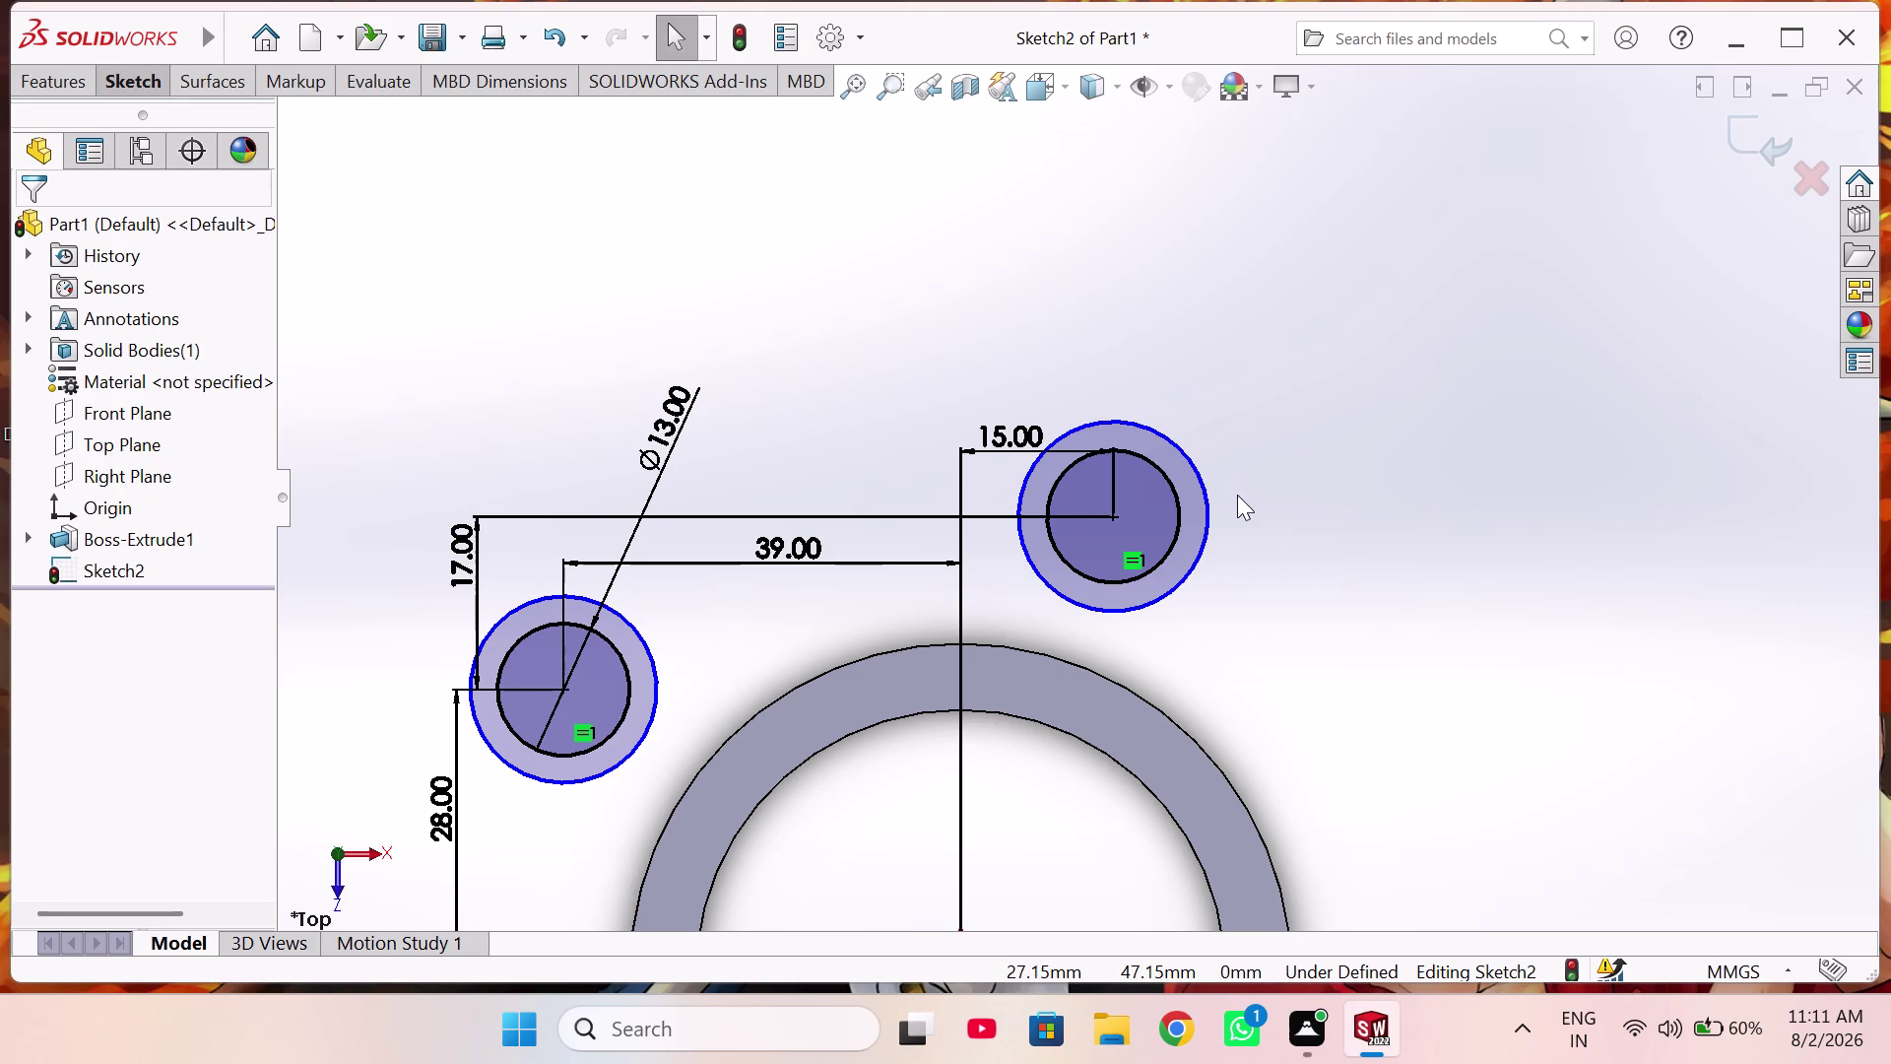
click(1207, 499)
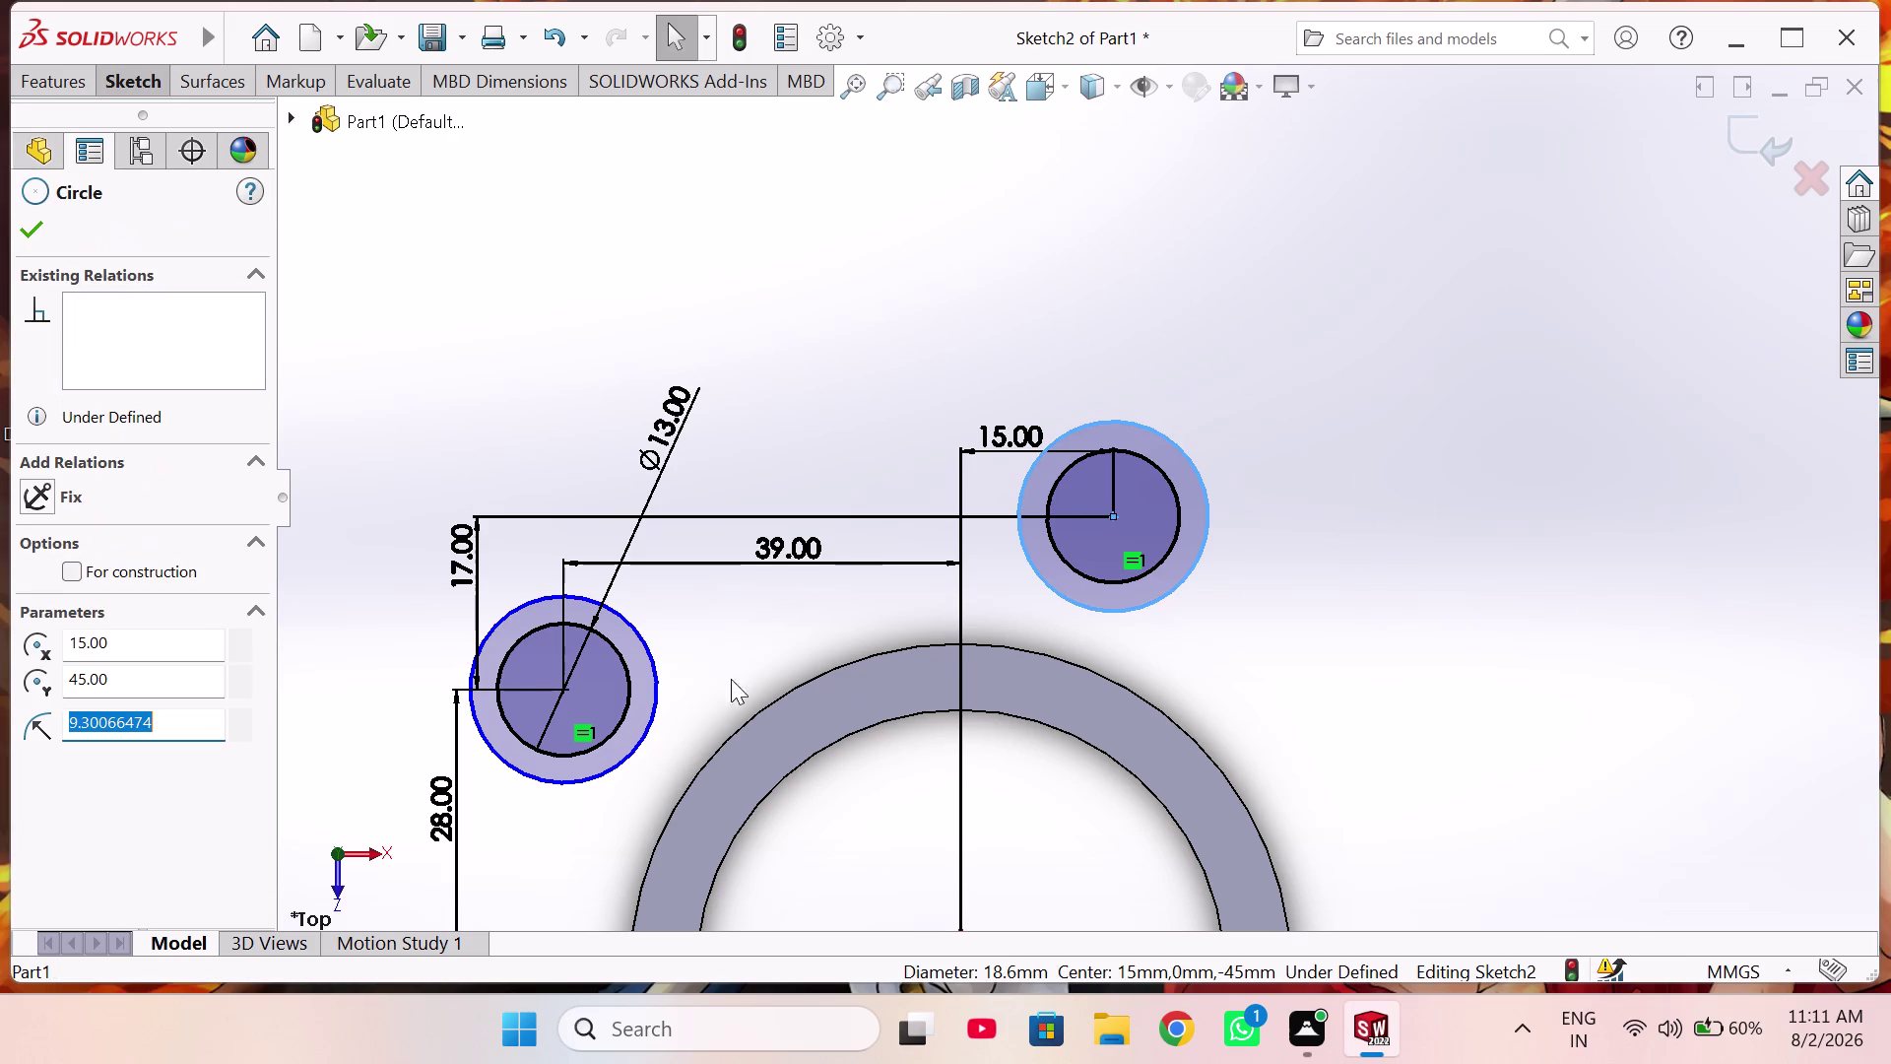
click(646, 654)
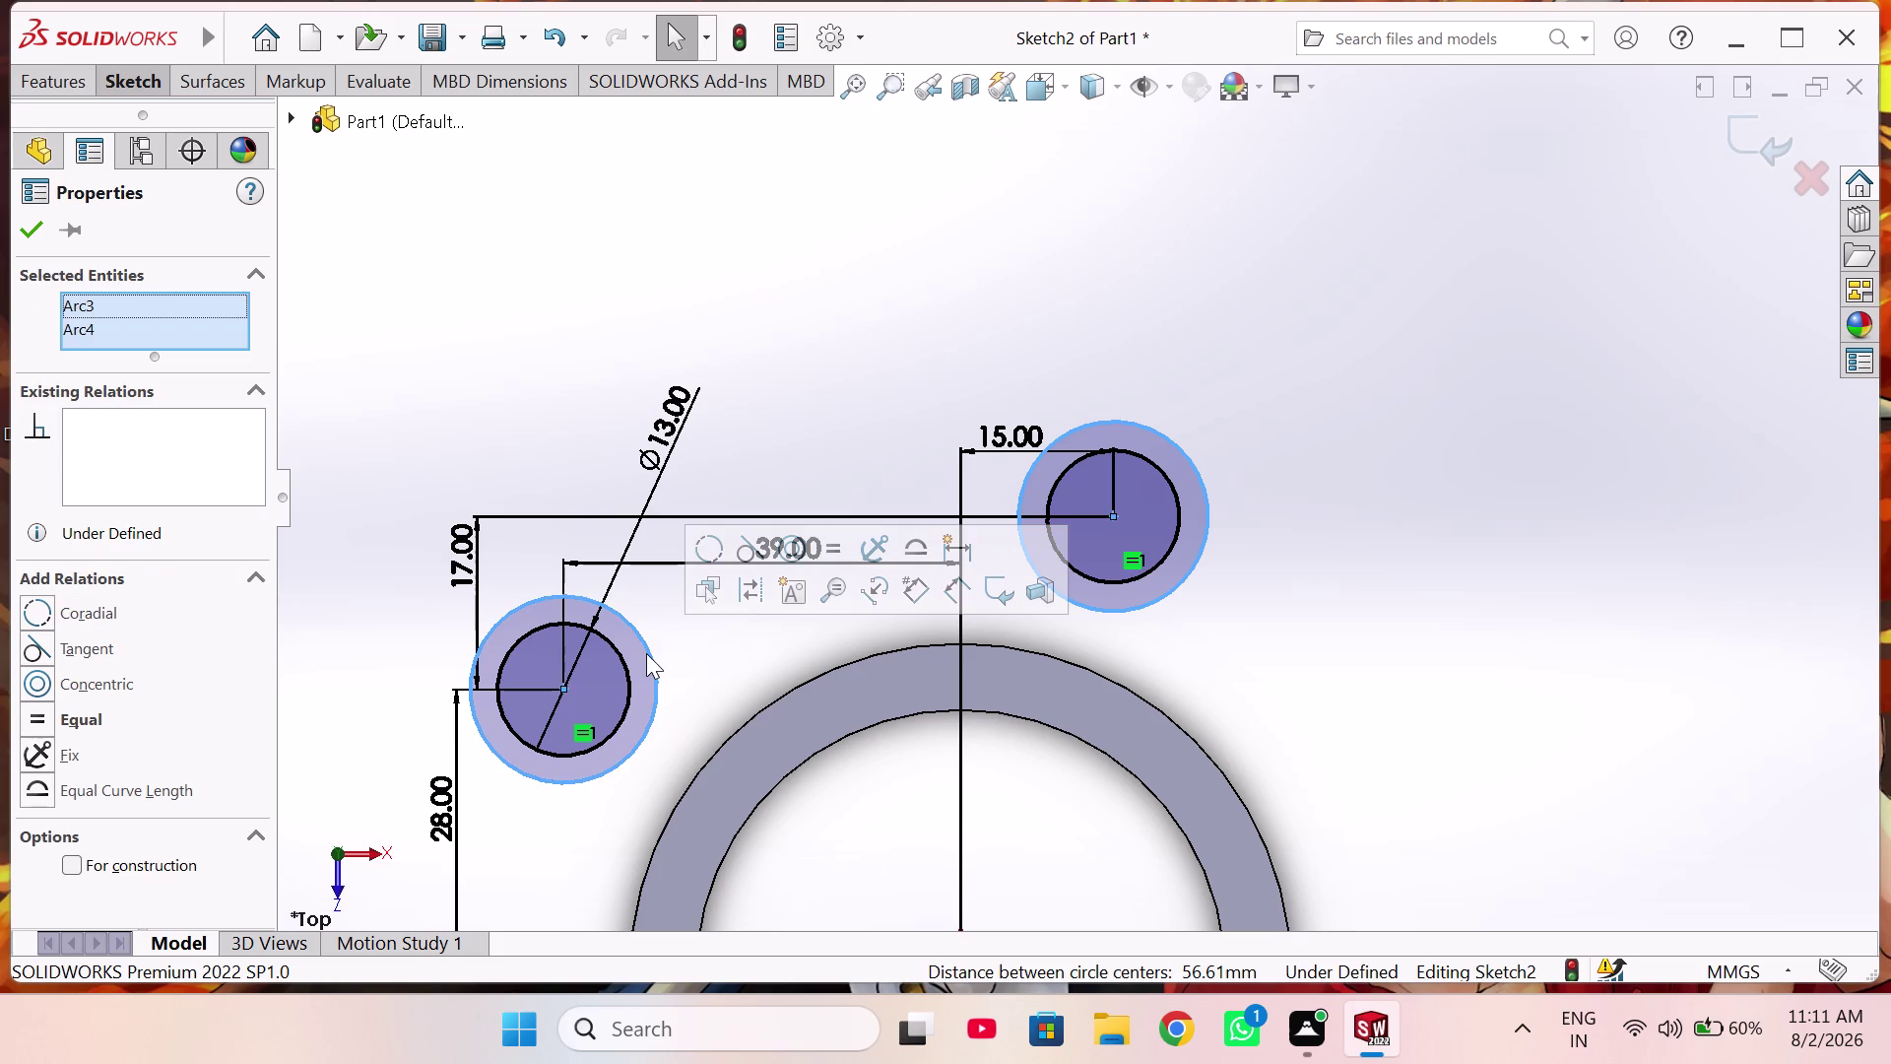
click(840, 551)
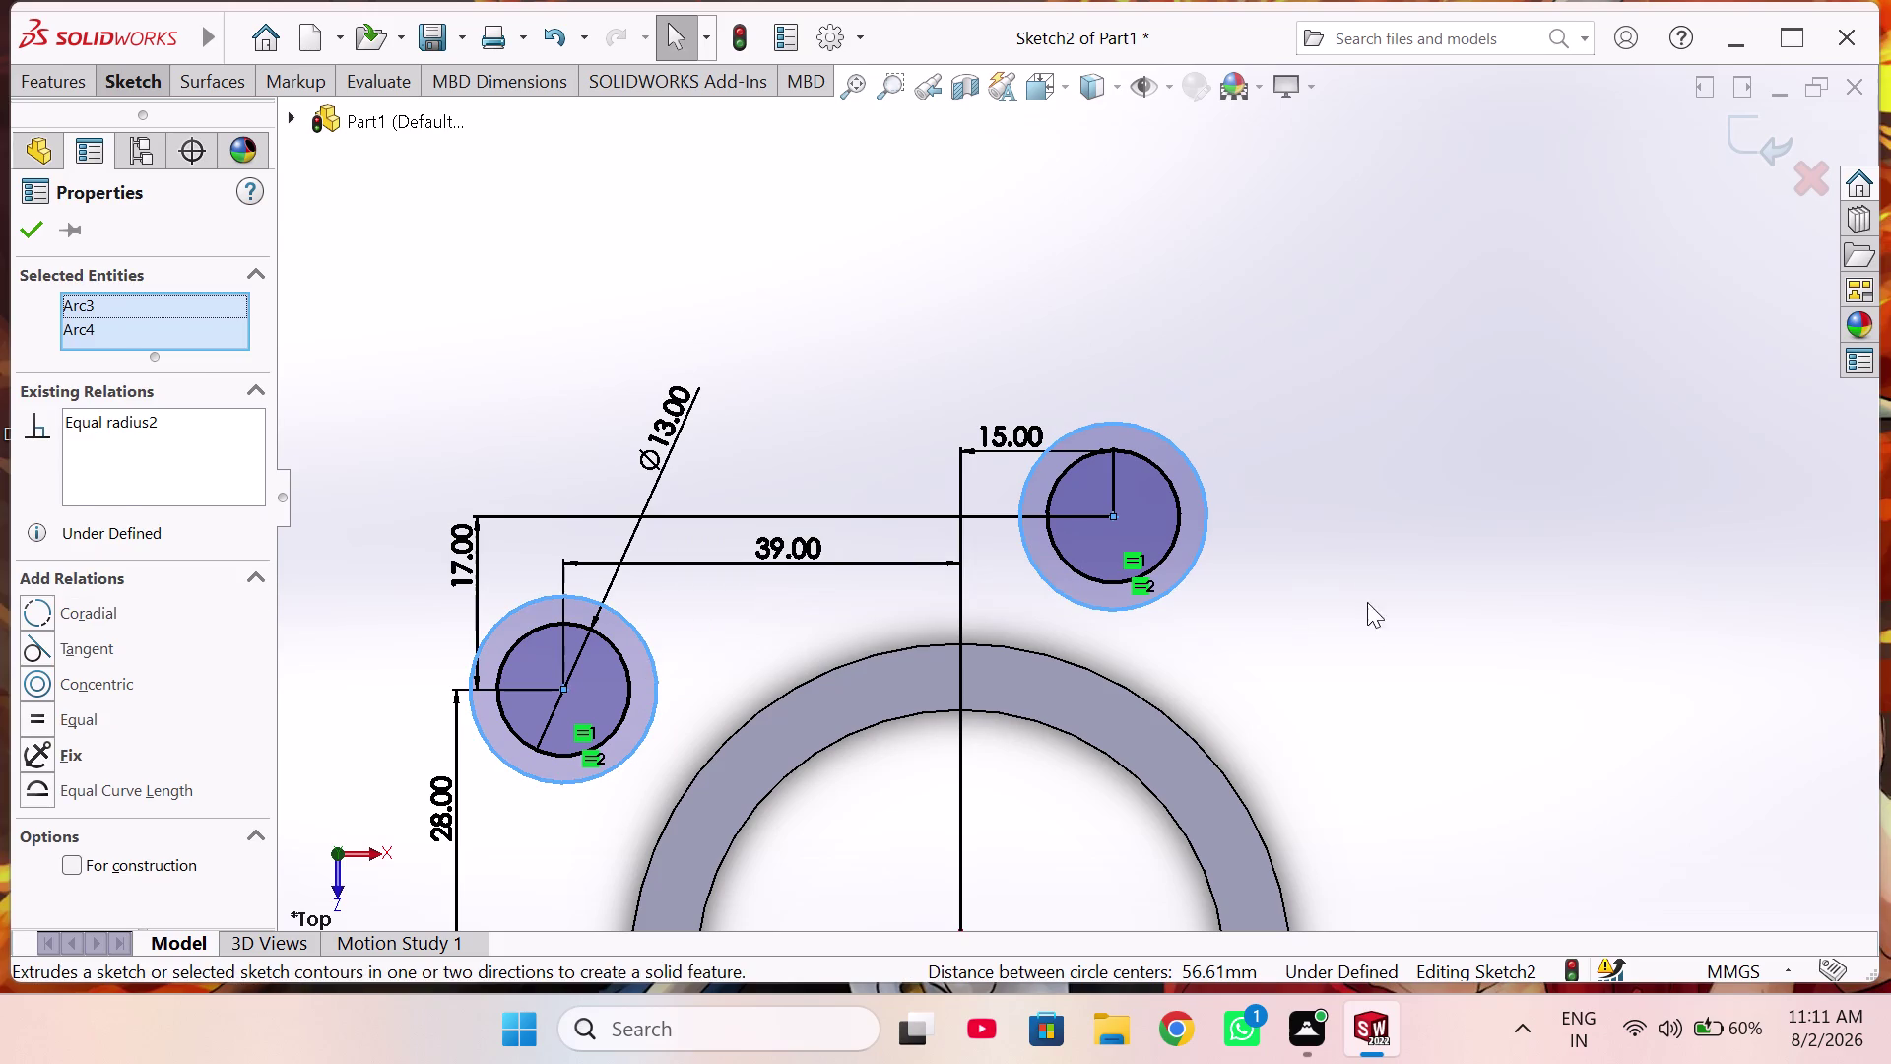
Dimension the right outer circle to Ø26 mm and return to Select.
right_drag(1360, 591, 1314, 422)
click(1199, 473)
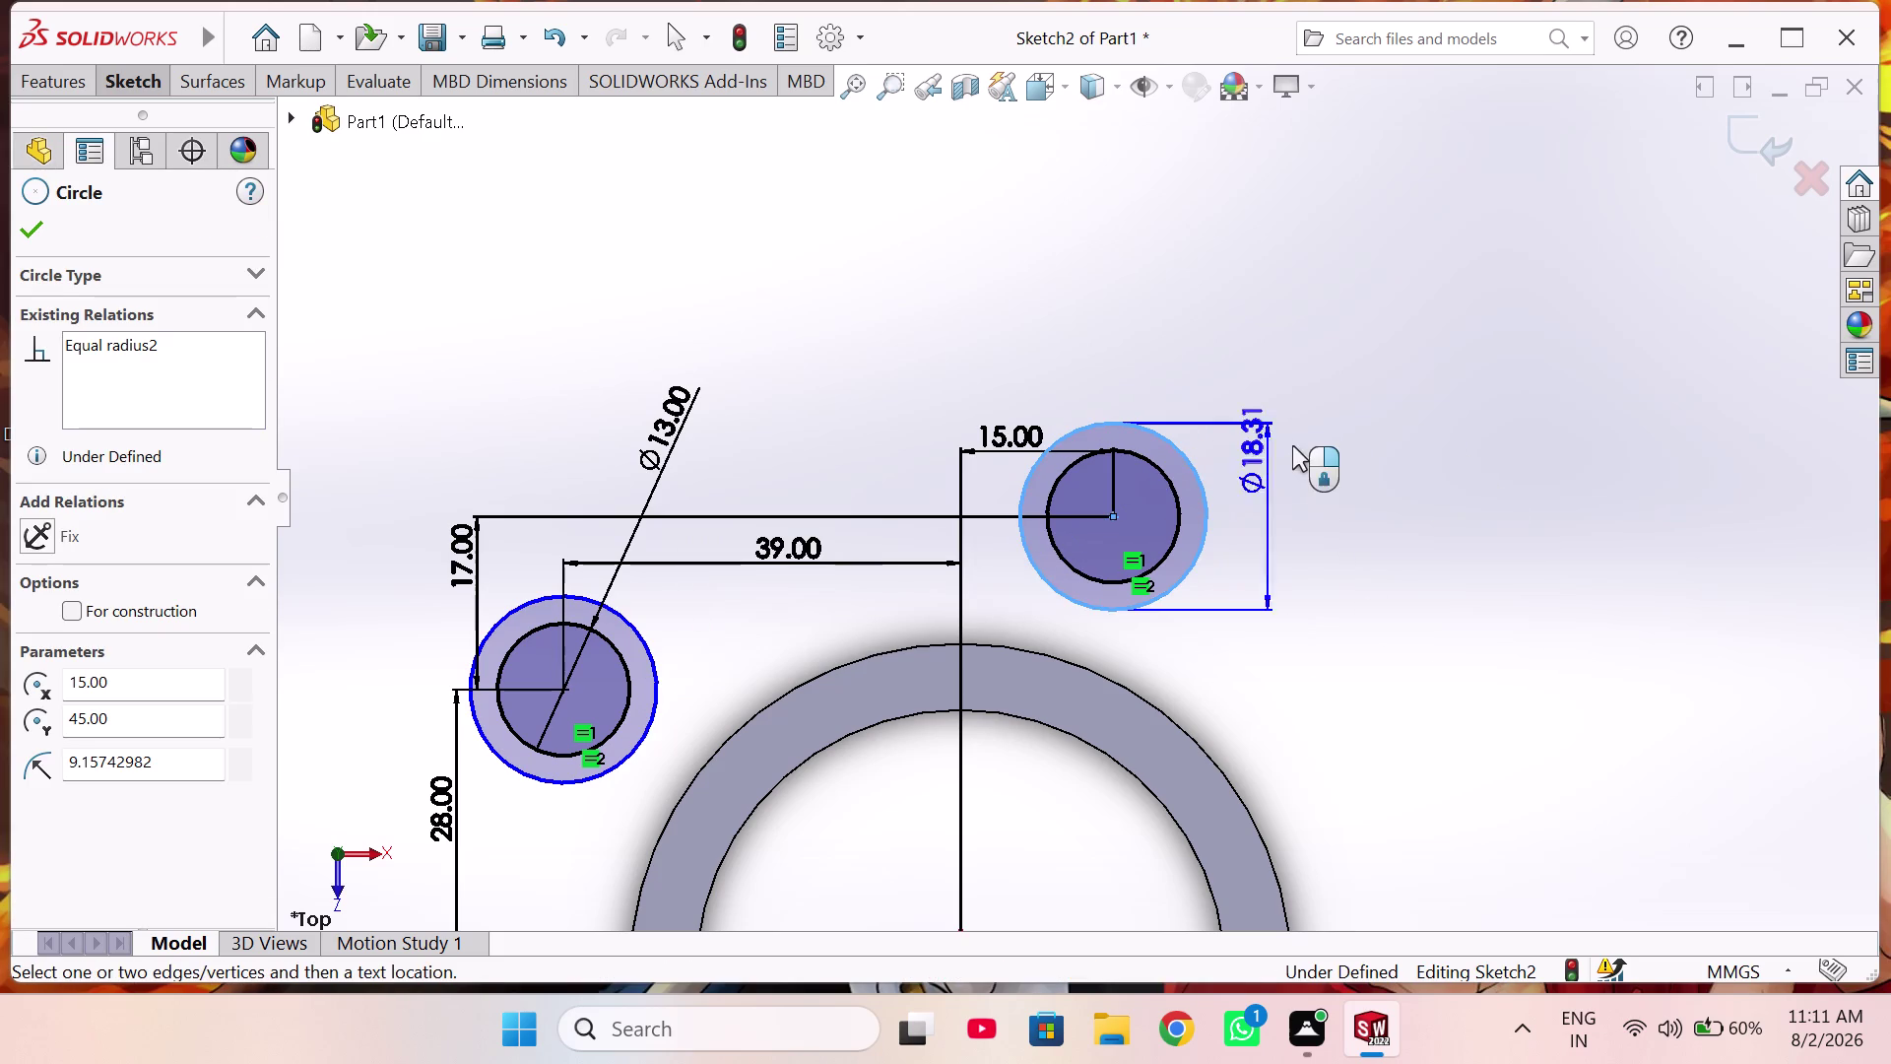
click(1446, 476)
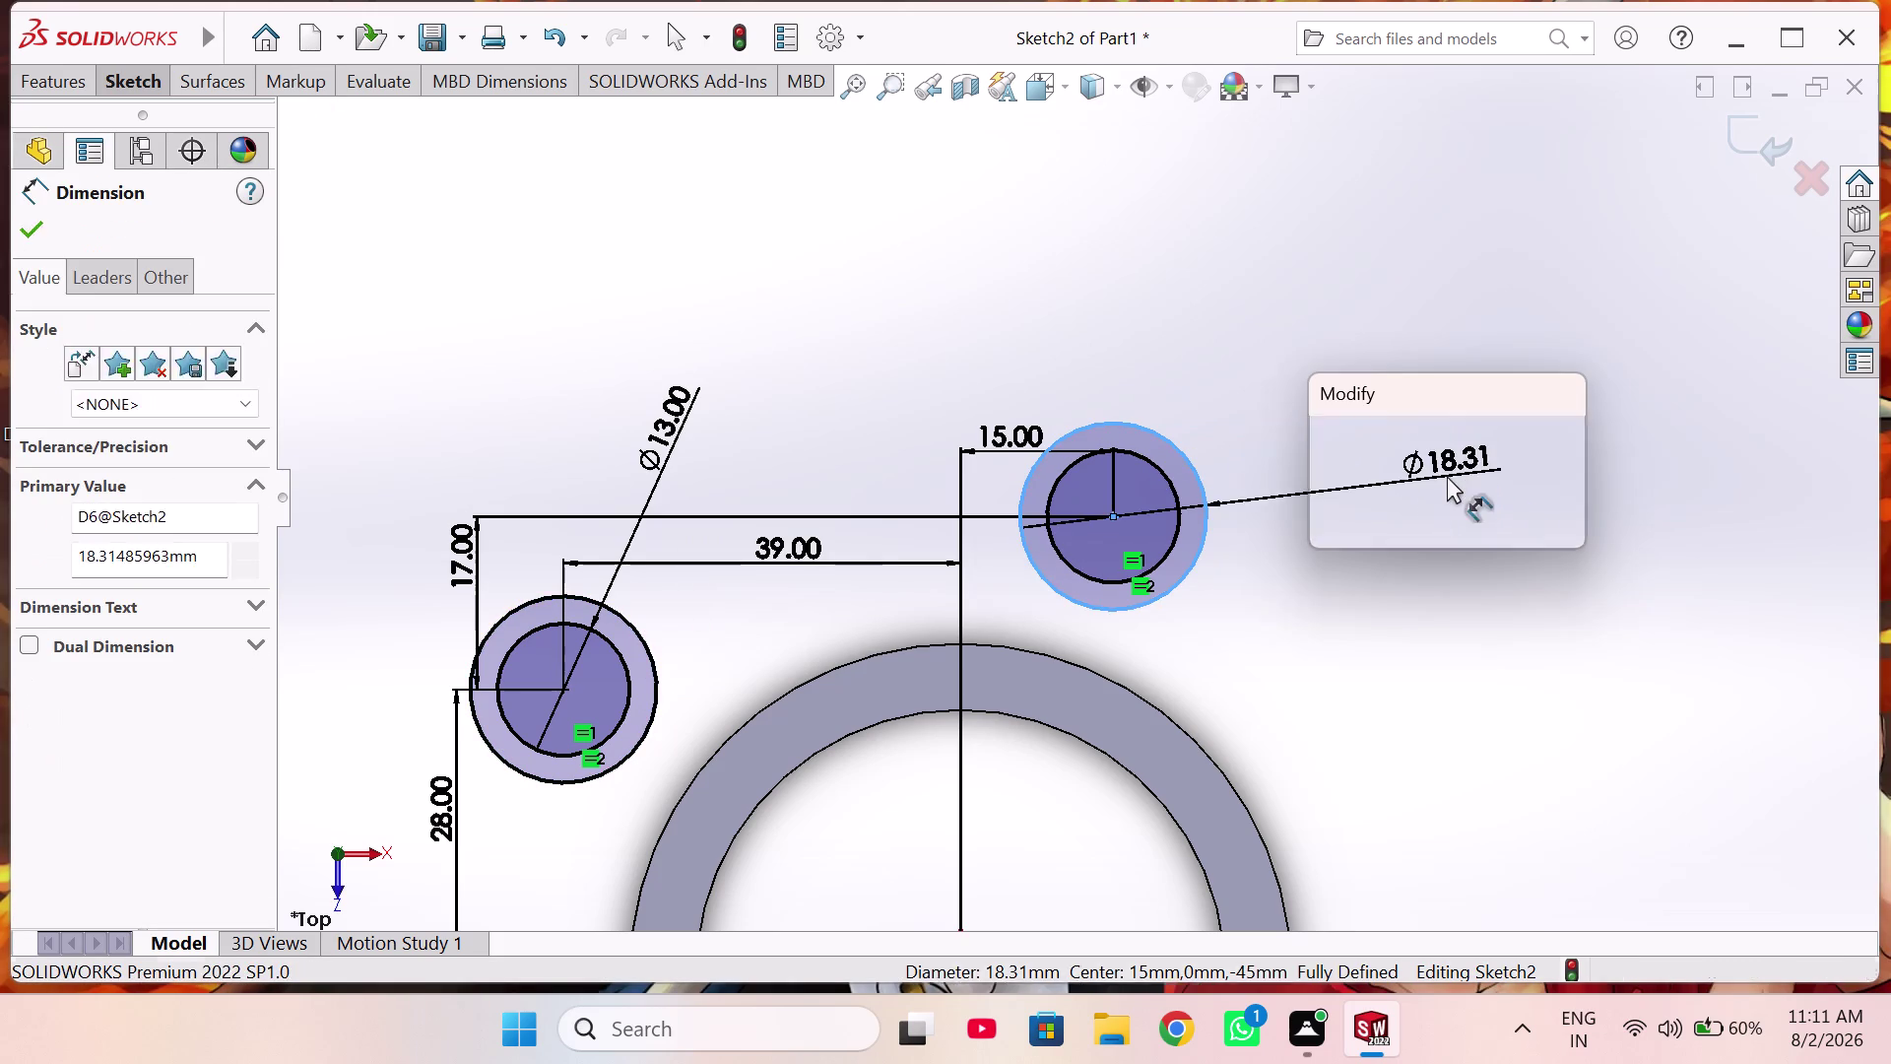
text(26)
key(Return)
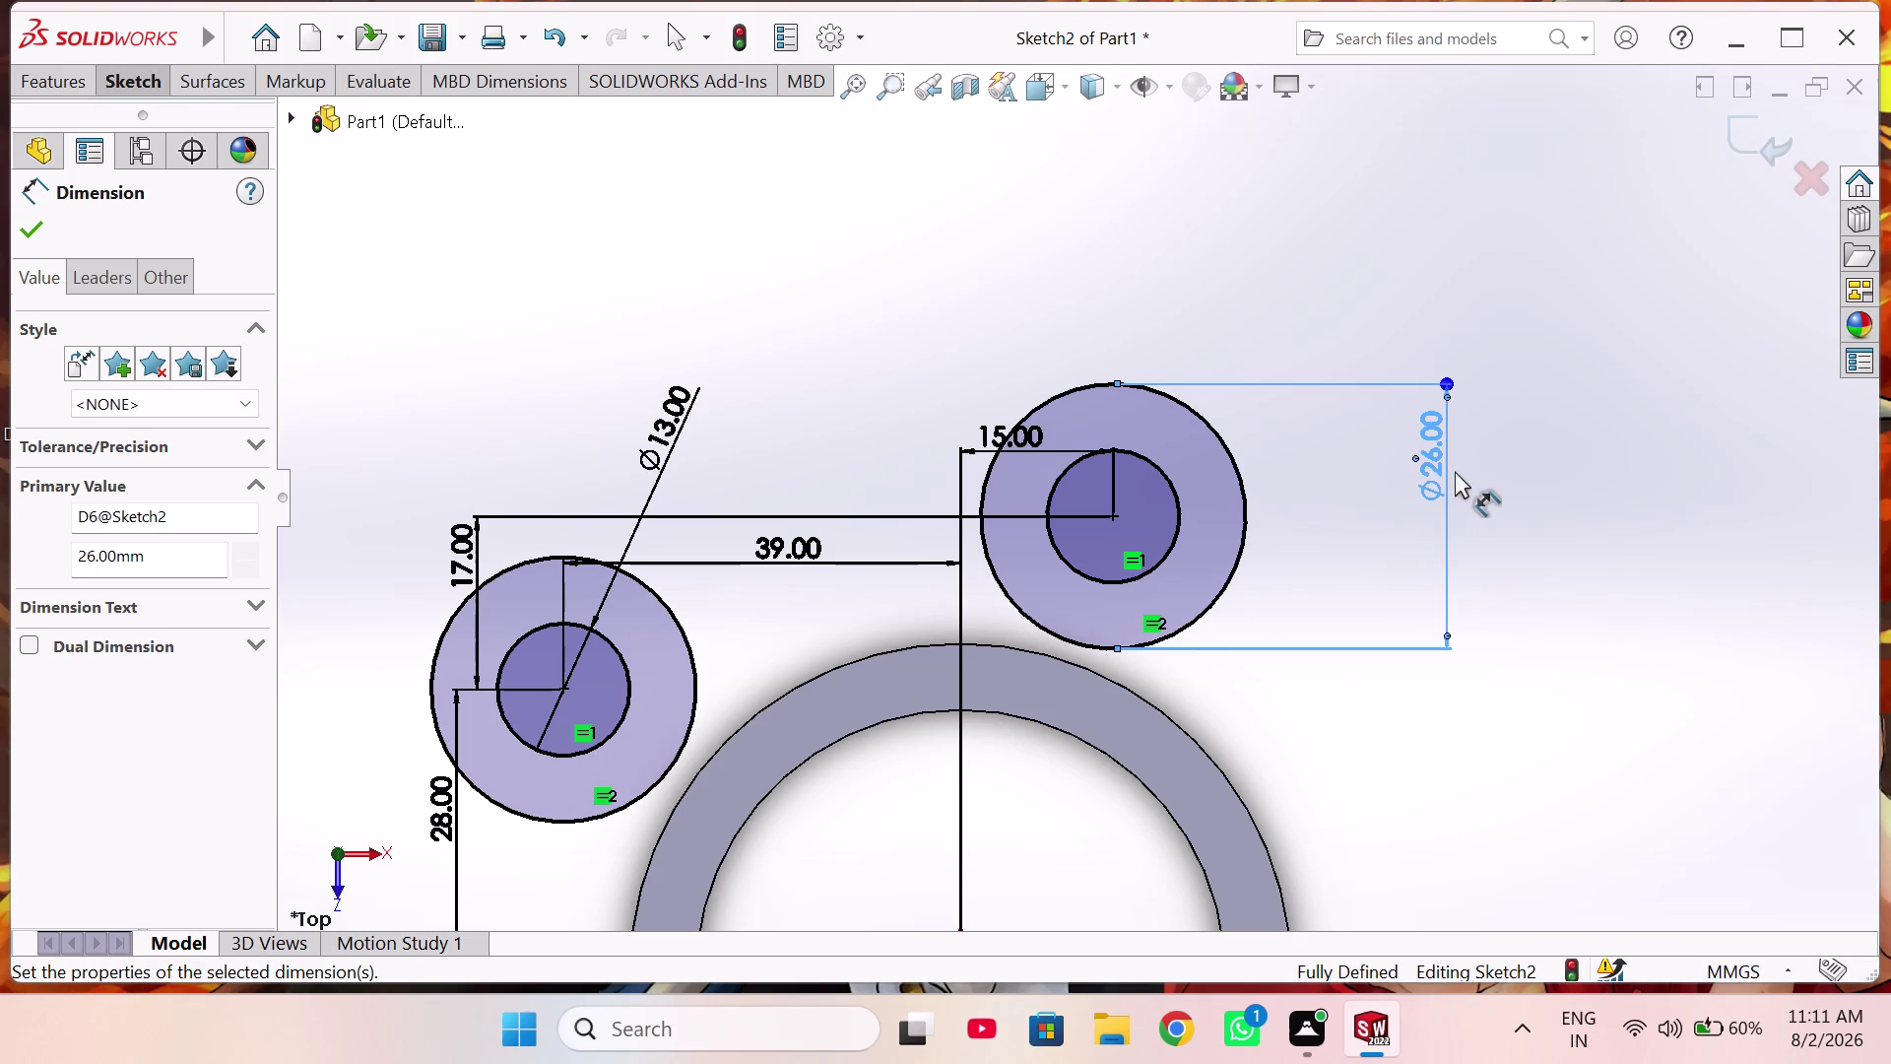
right_drag(1488, 422, 1510, 422)
right_click(1595, 427)
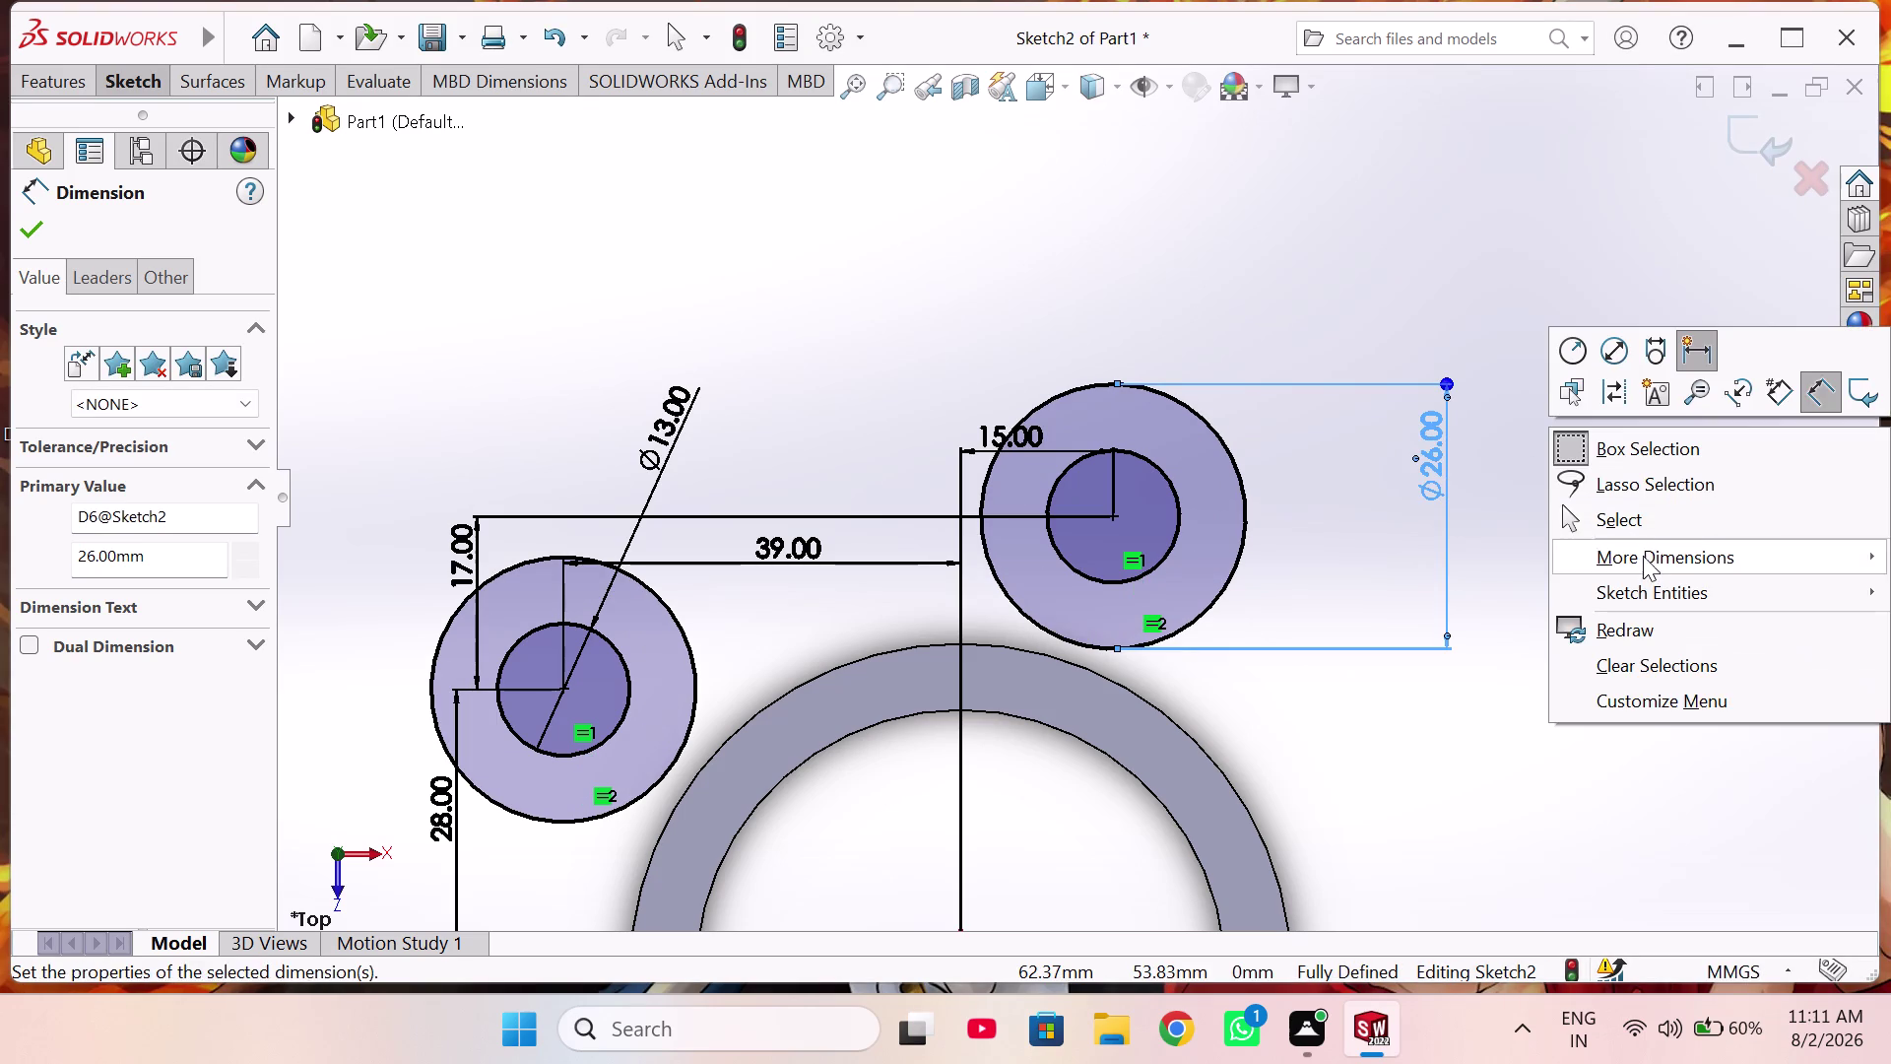
click(1643, 510)
scroll(up, 3)
scroll(up, 3)
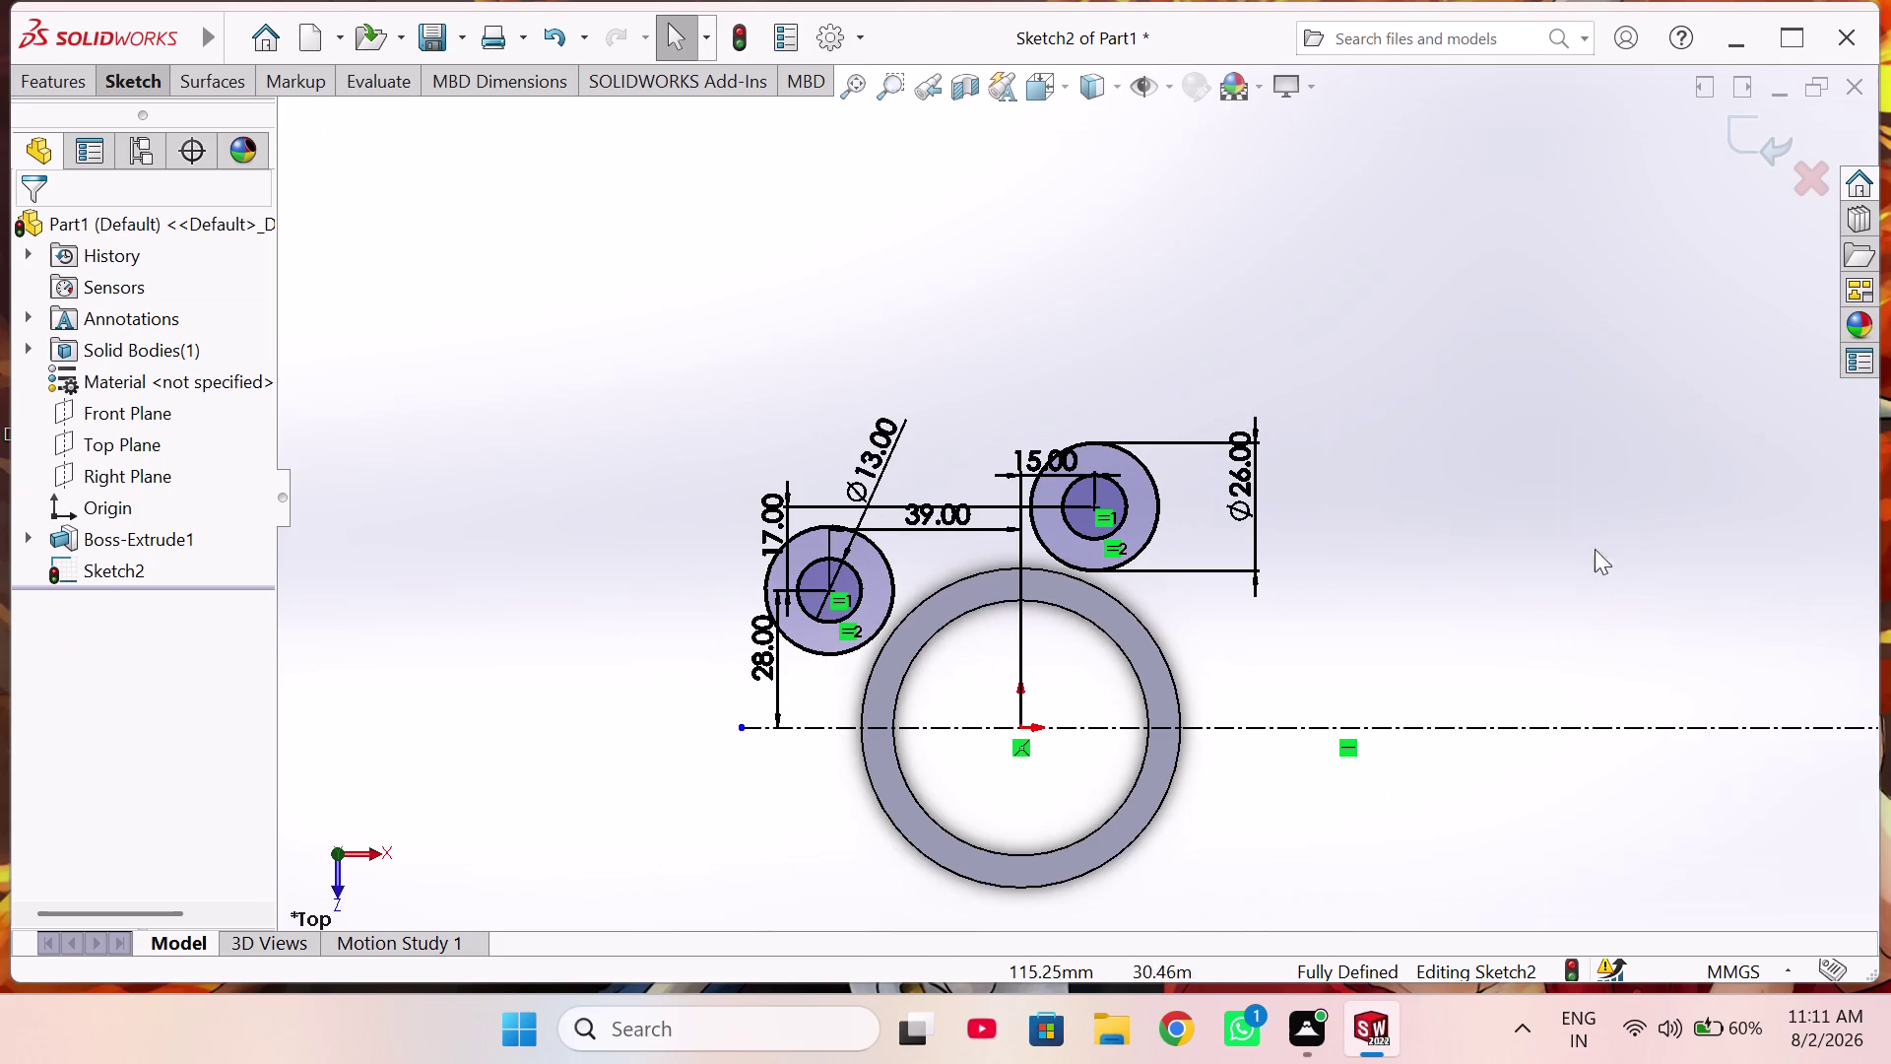
click(109, 85)
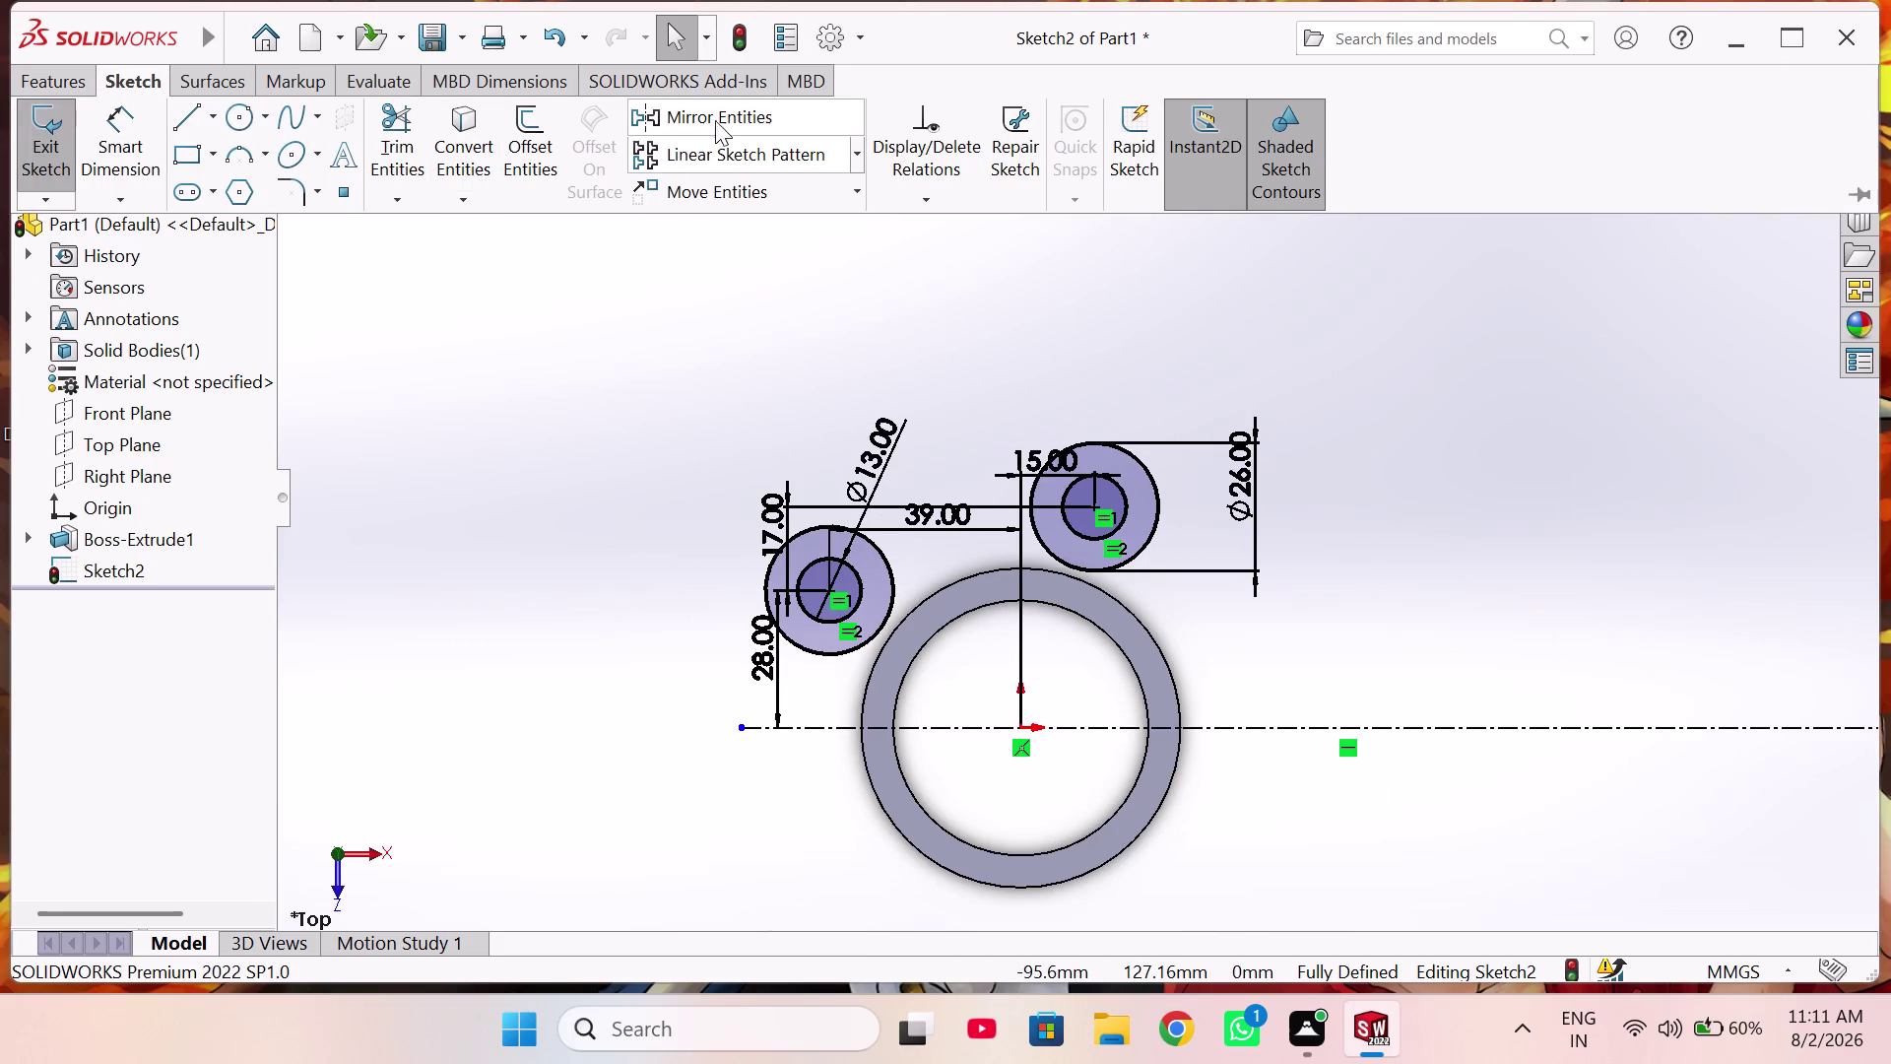
Mirror both inner and outer circle pairs about the horizontal centreline.
click(720, 114)
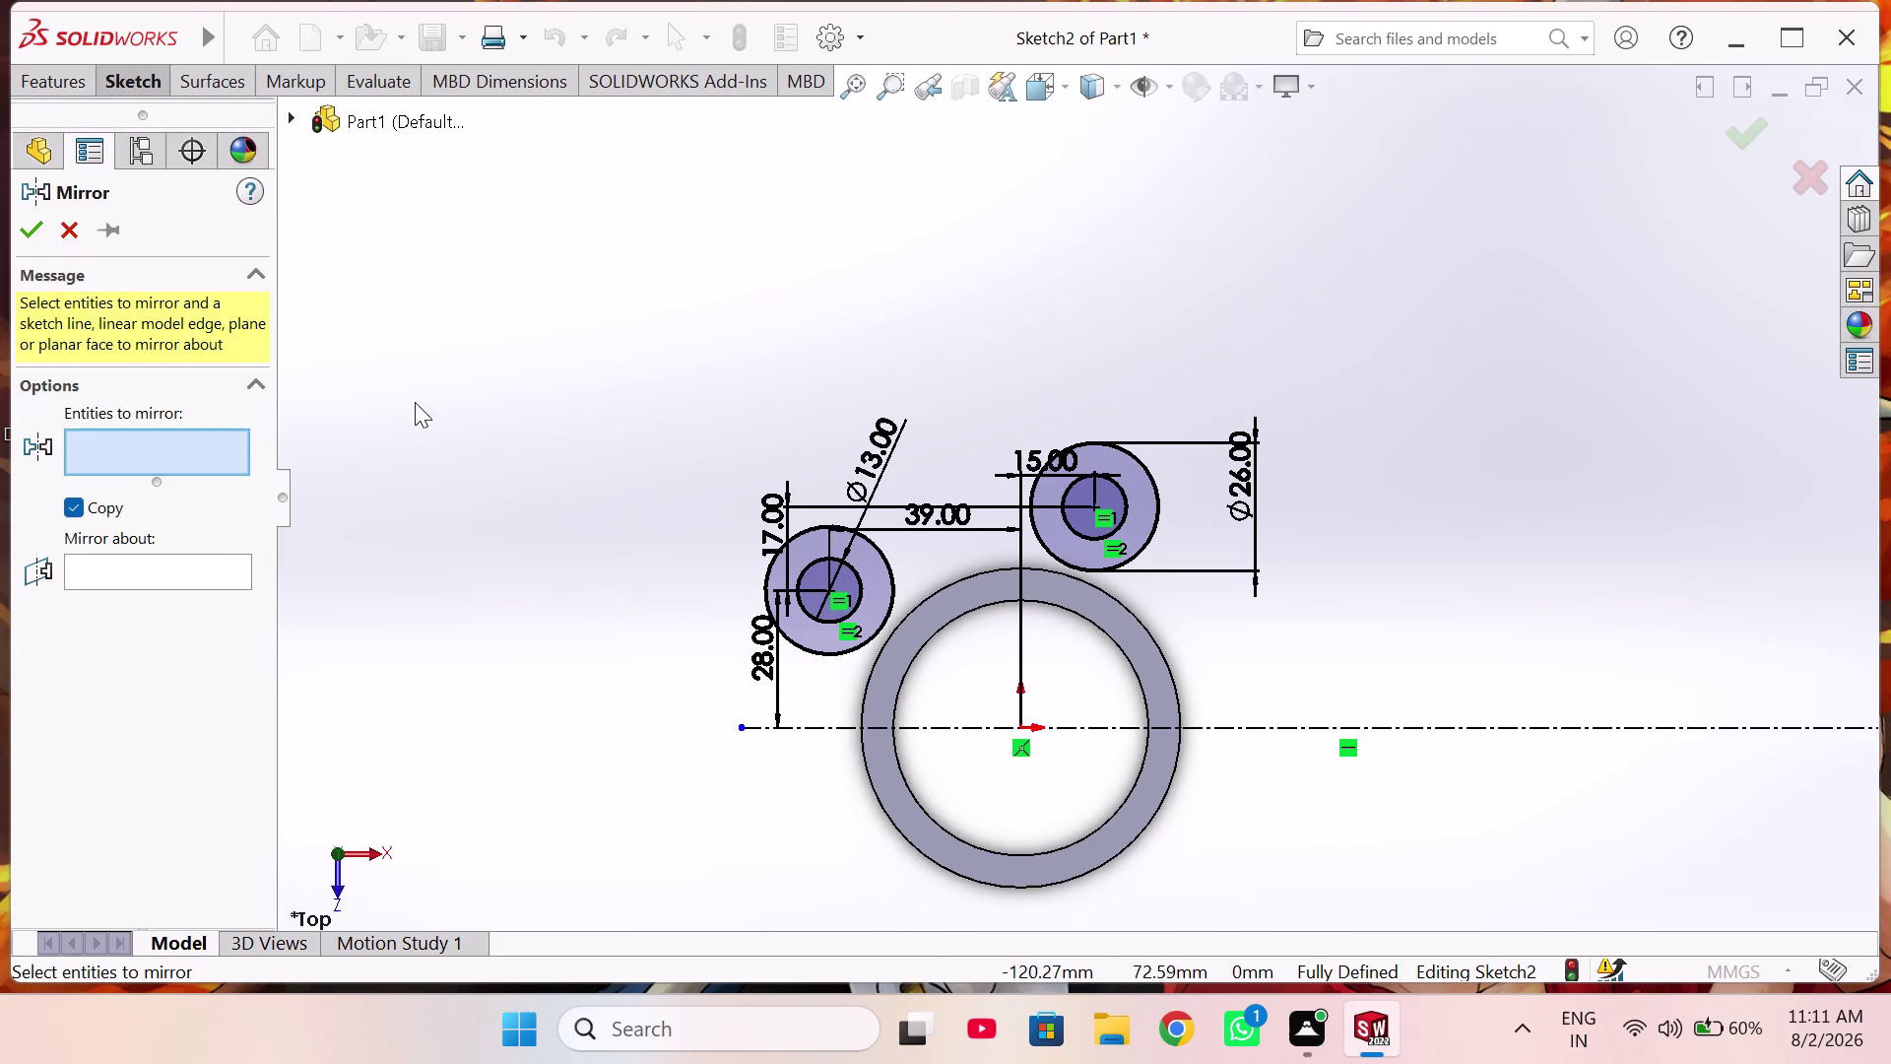
click(888, 562)
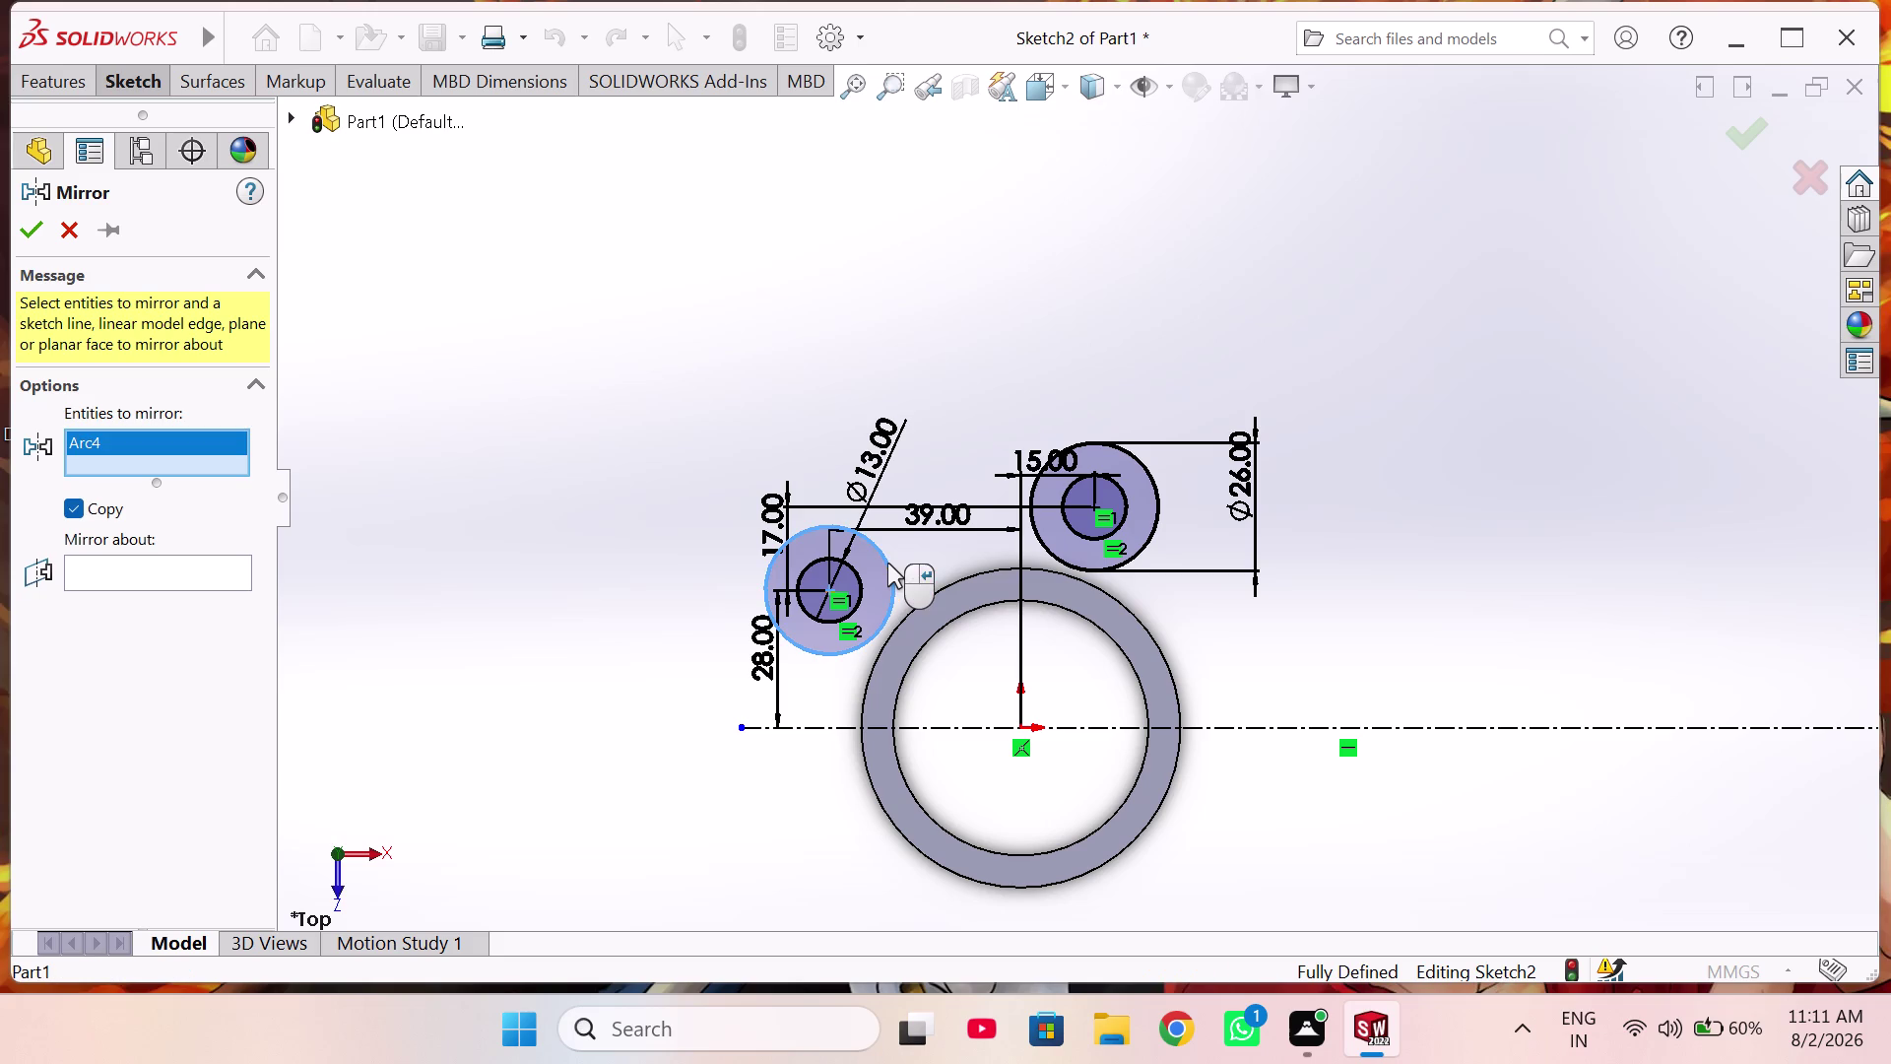
click(1037, 533)
click(1068, 523)
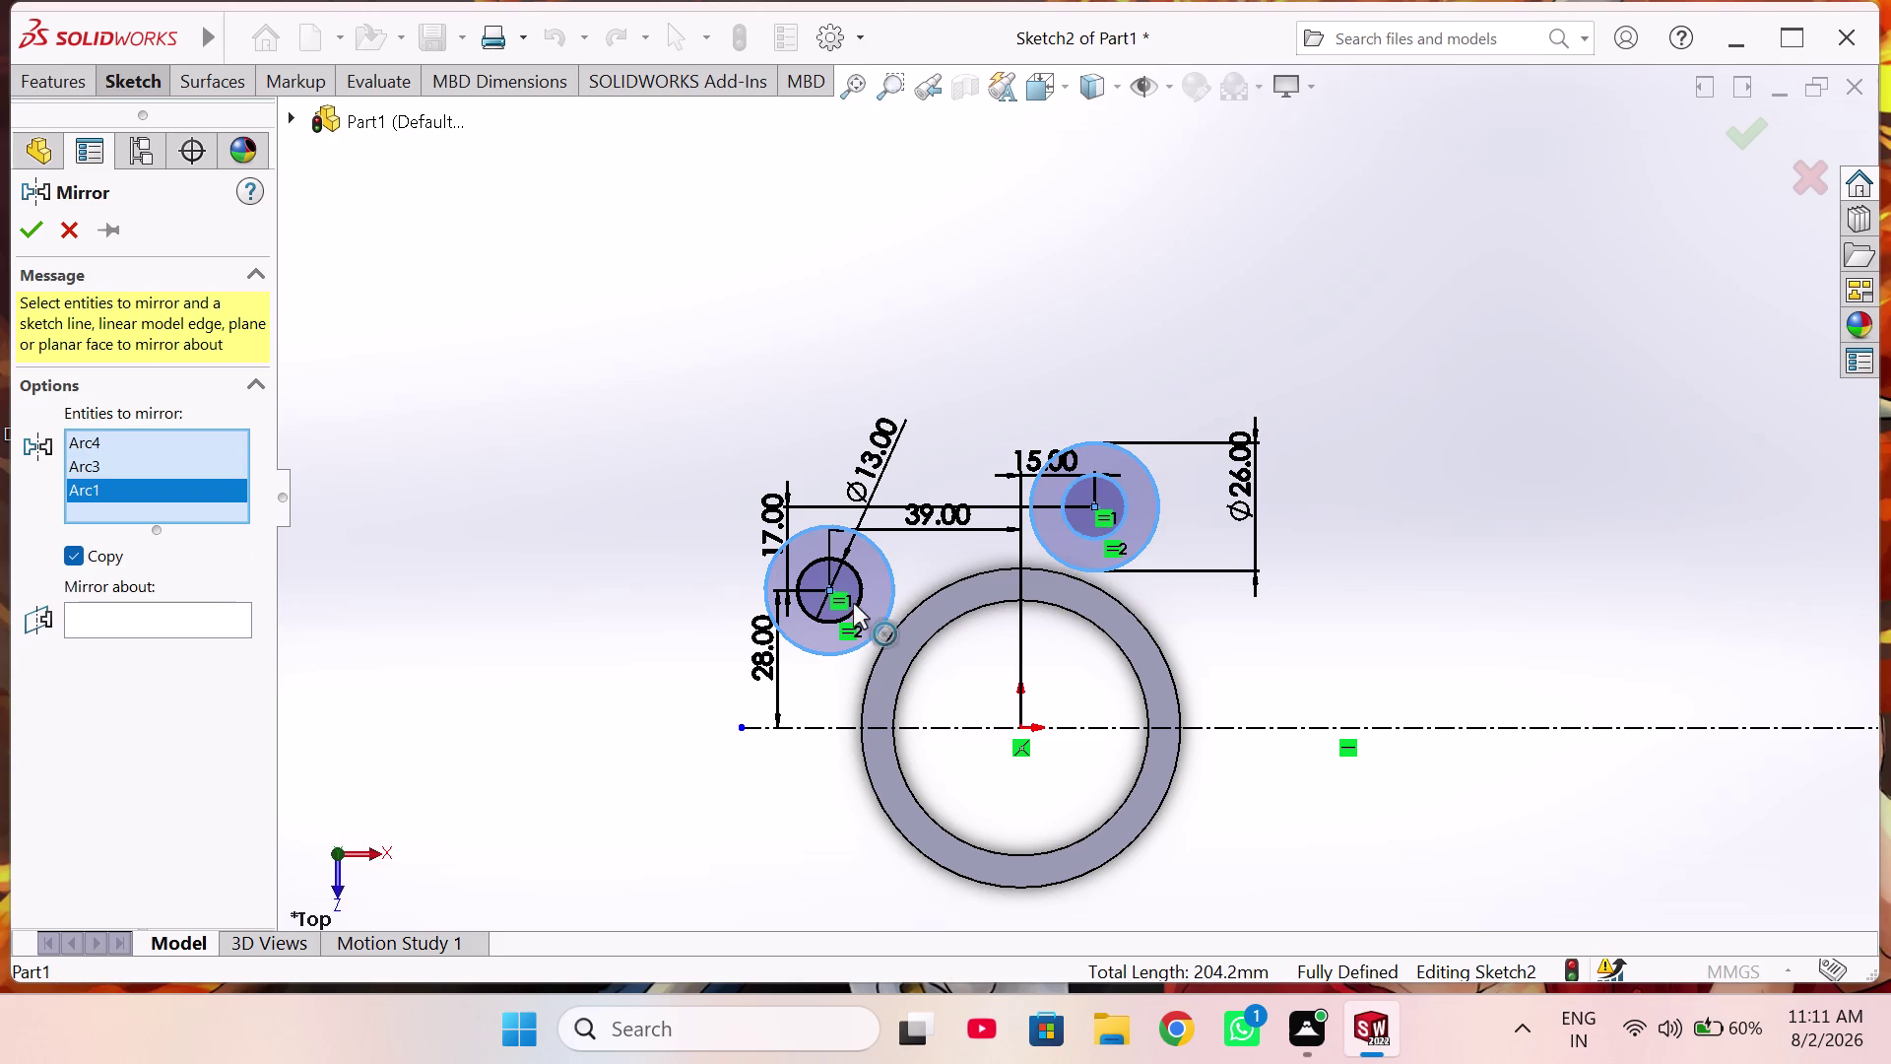
click(857, 601)
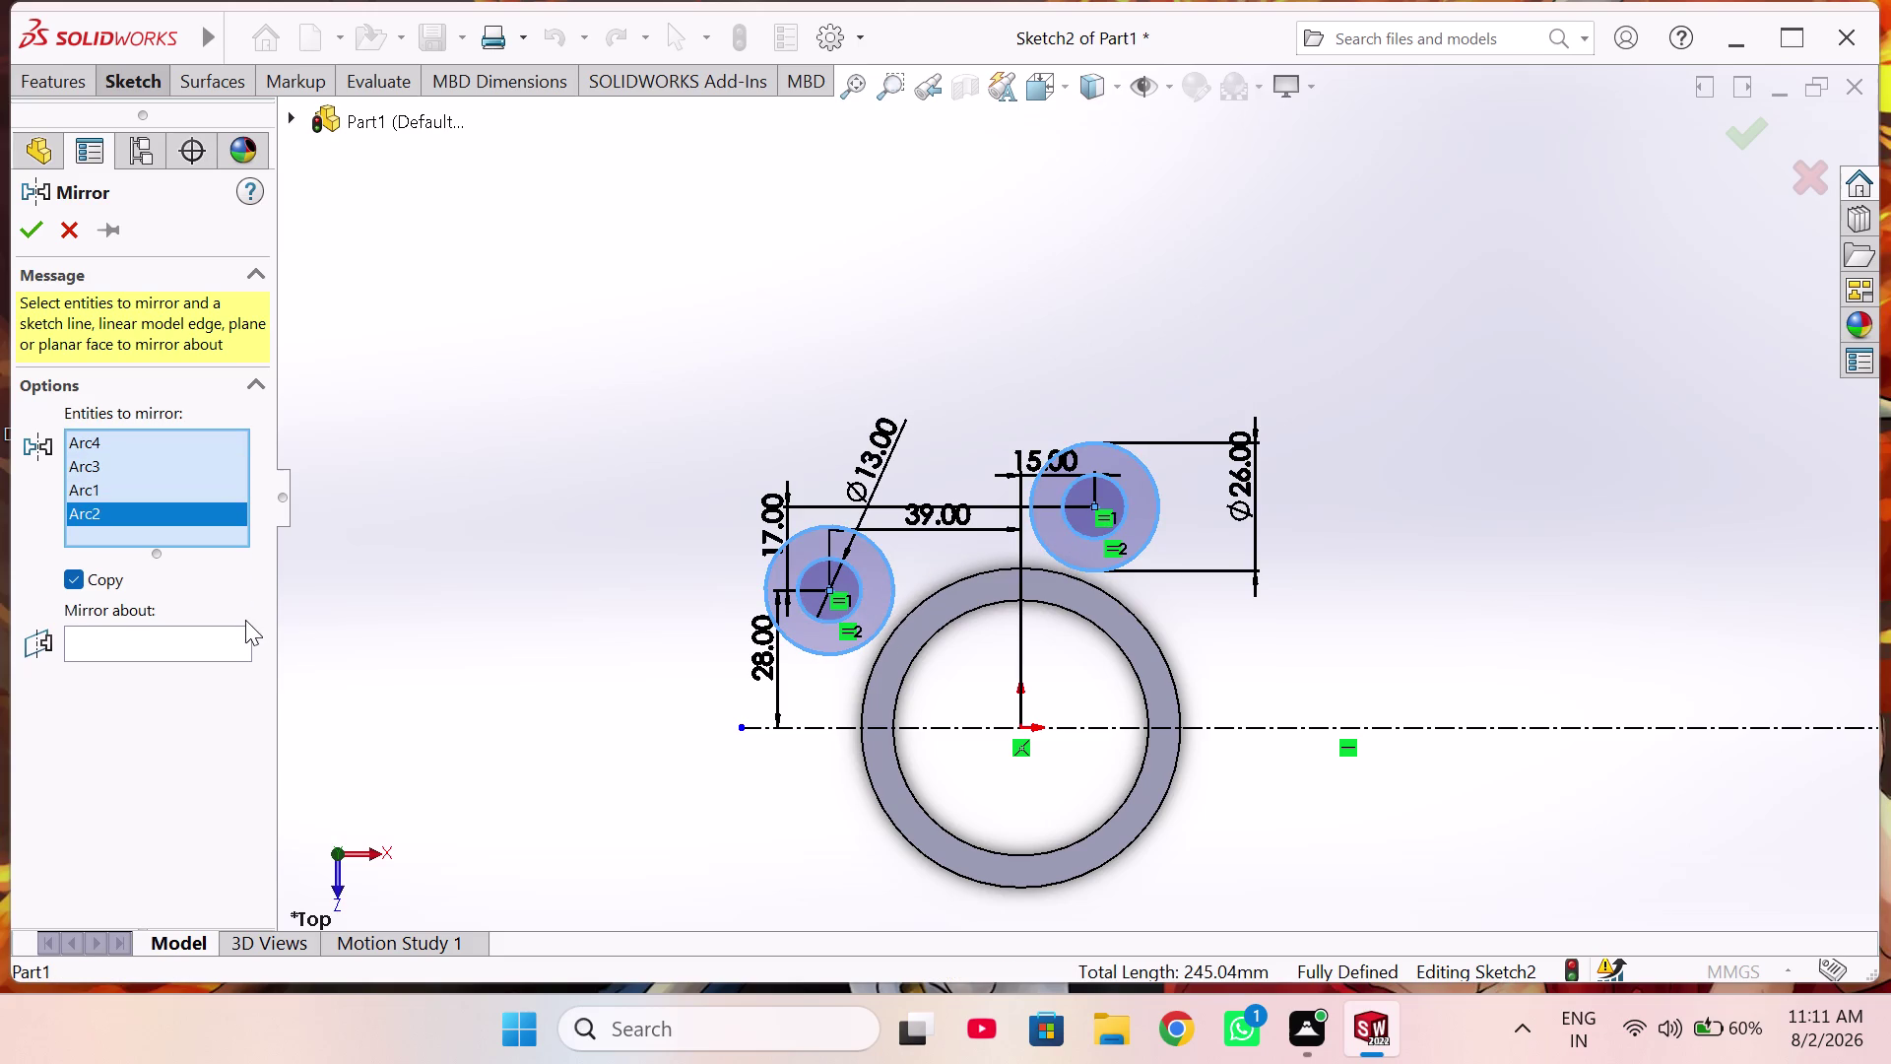
click(225, 635)
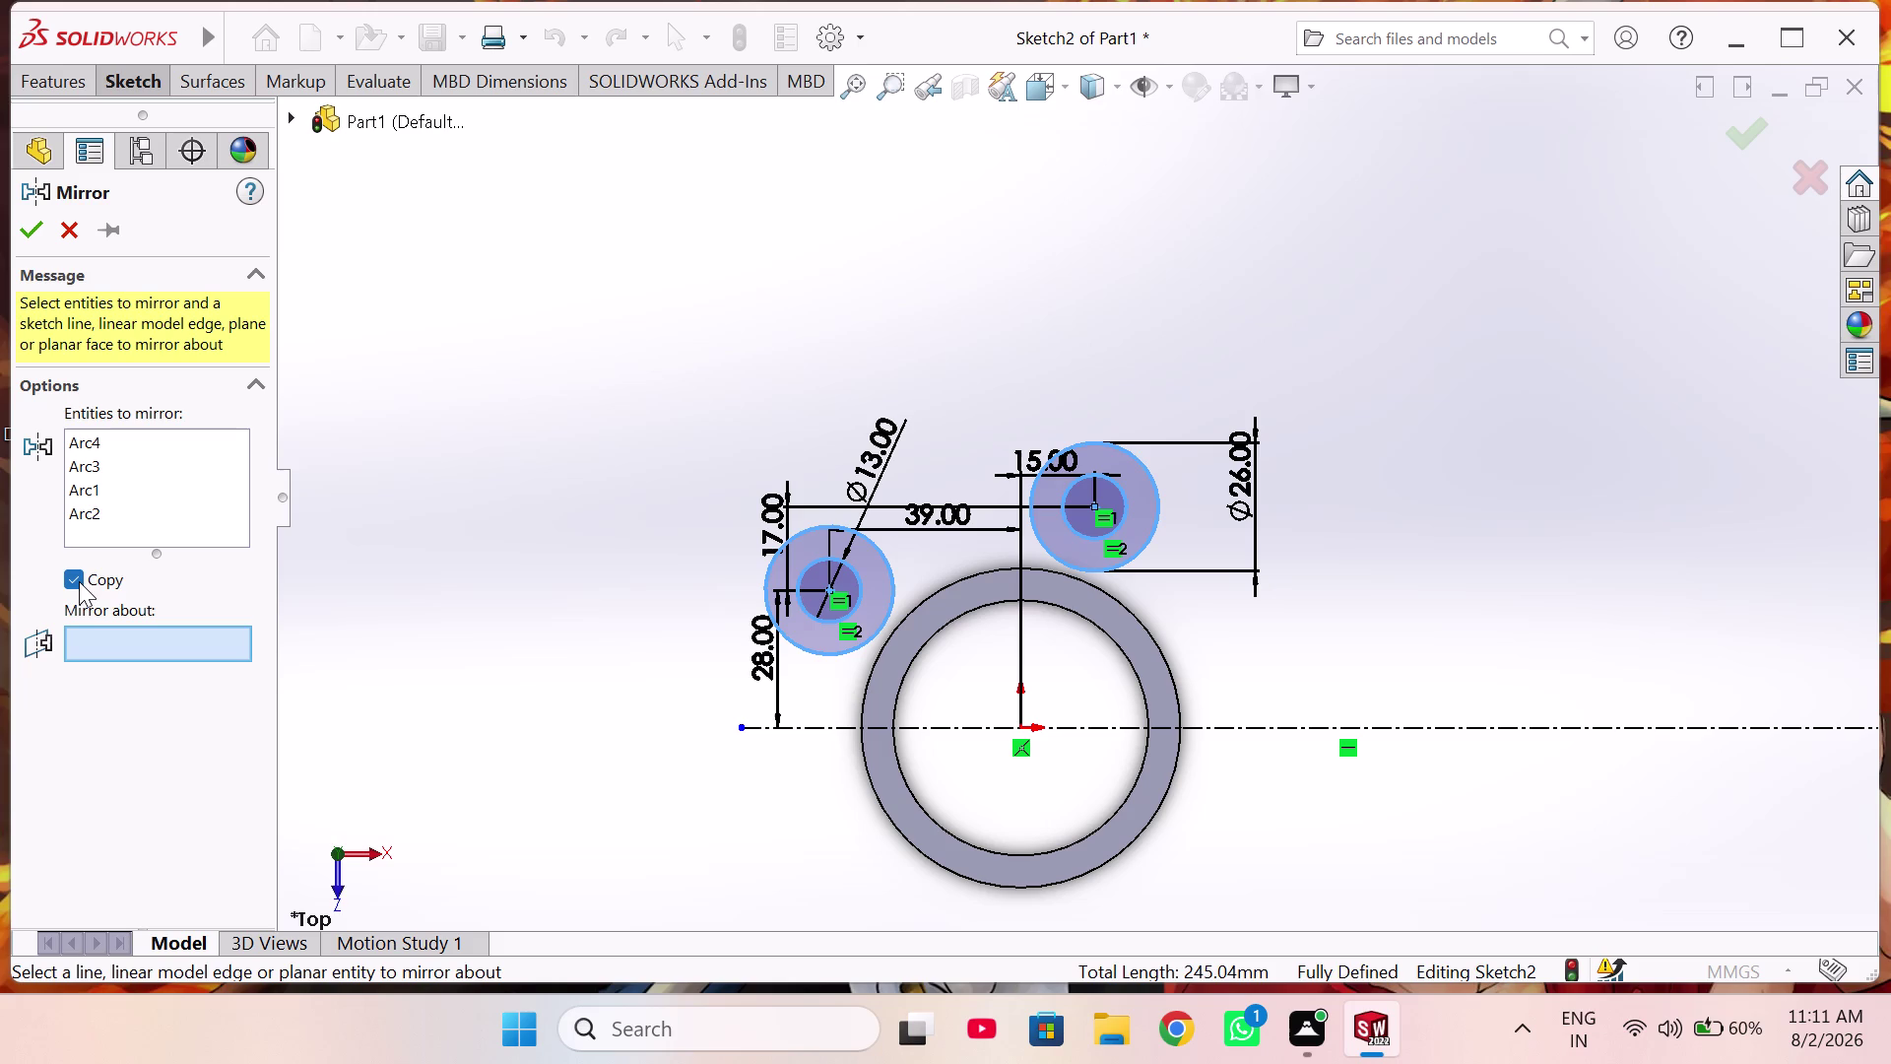
click(805, 729)
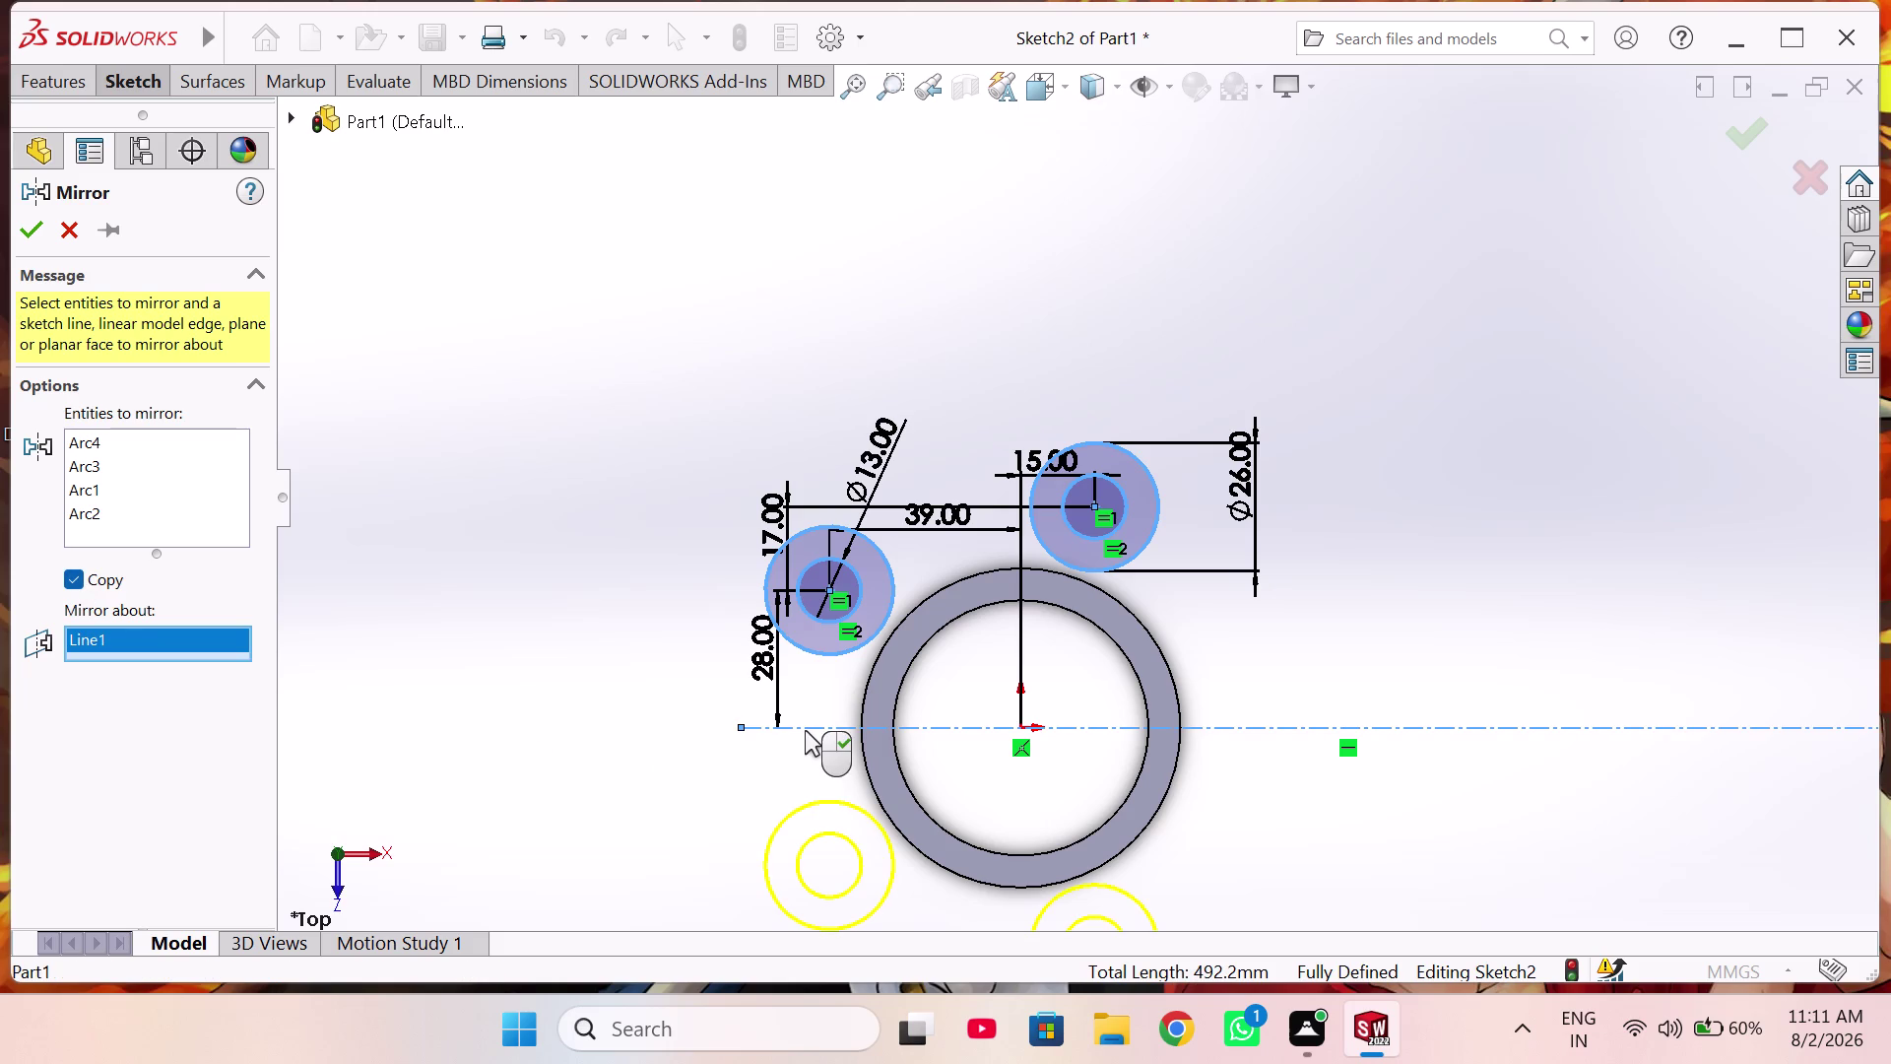
scroll(up, 3)
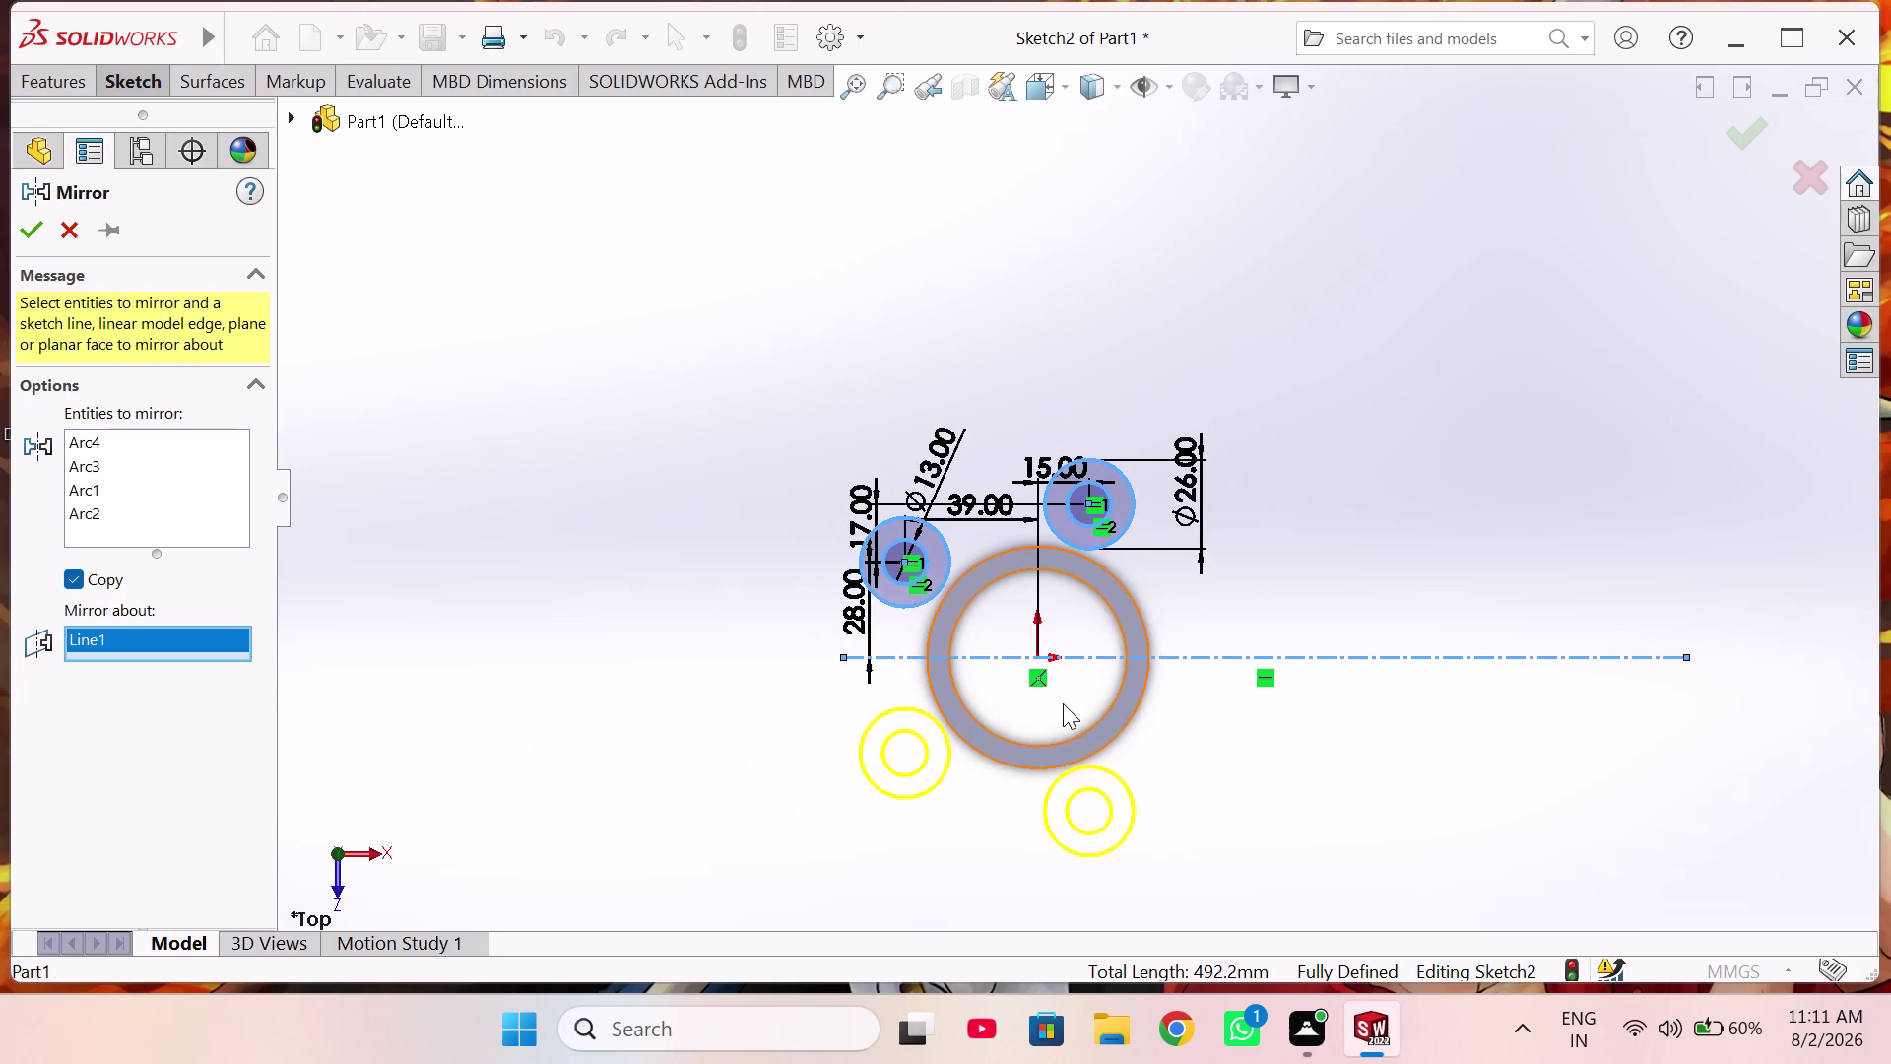
click(46, 237)
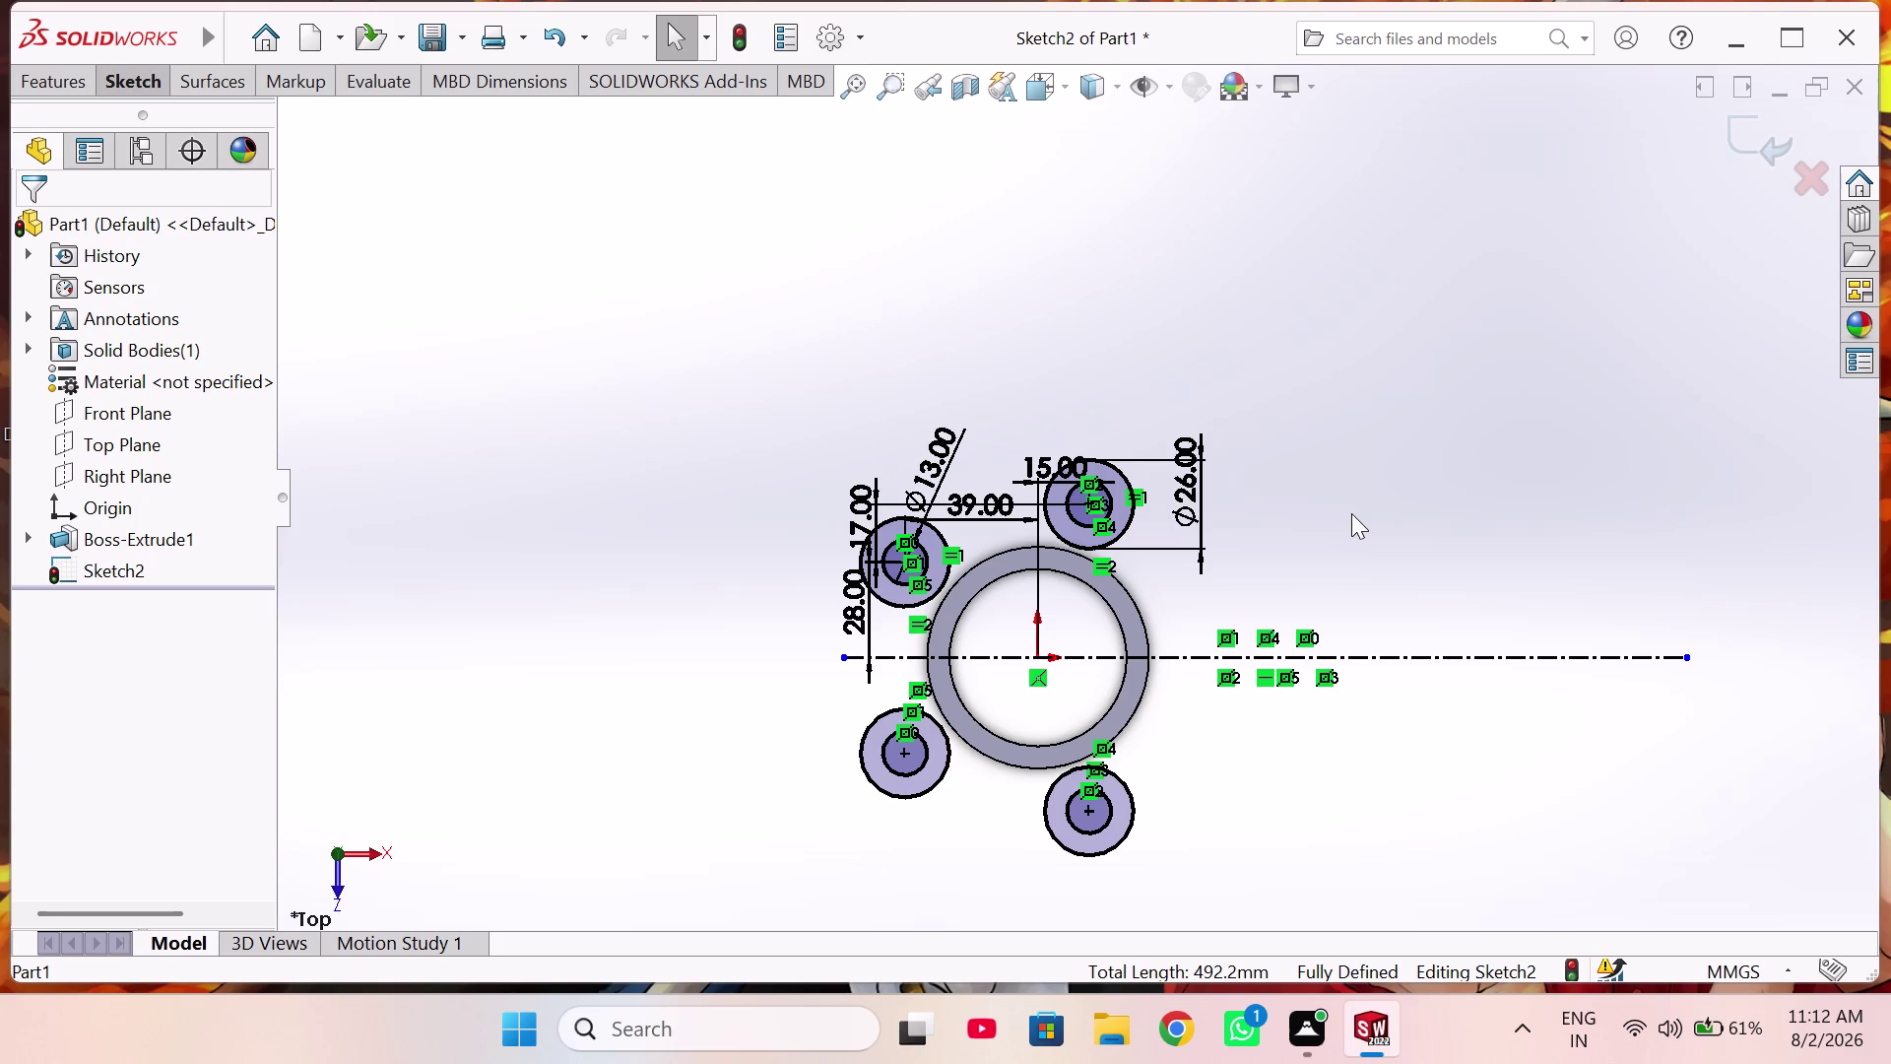
Show the Sketch tab's drawing commands.
scroll(down, 3)
scroll(down, 3)
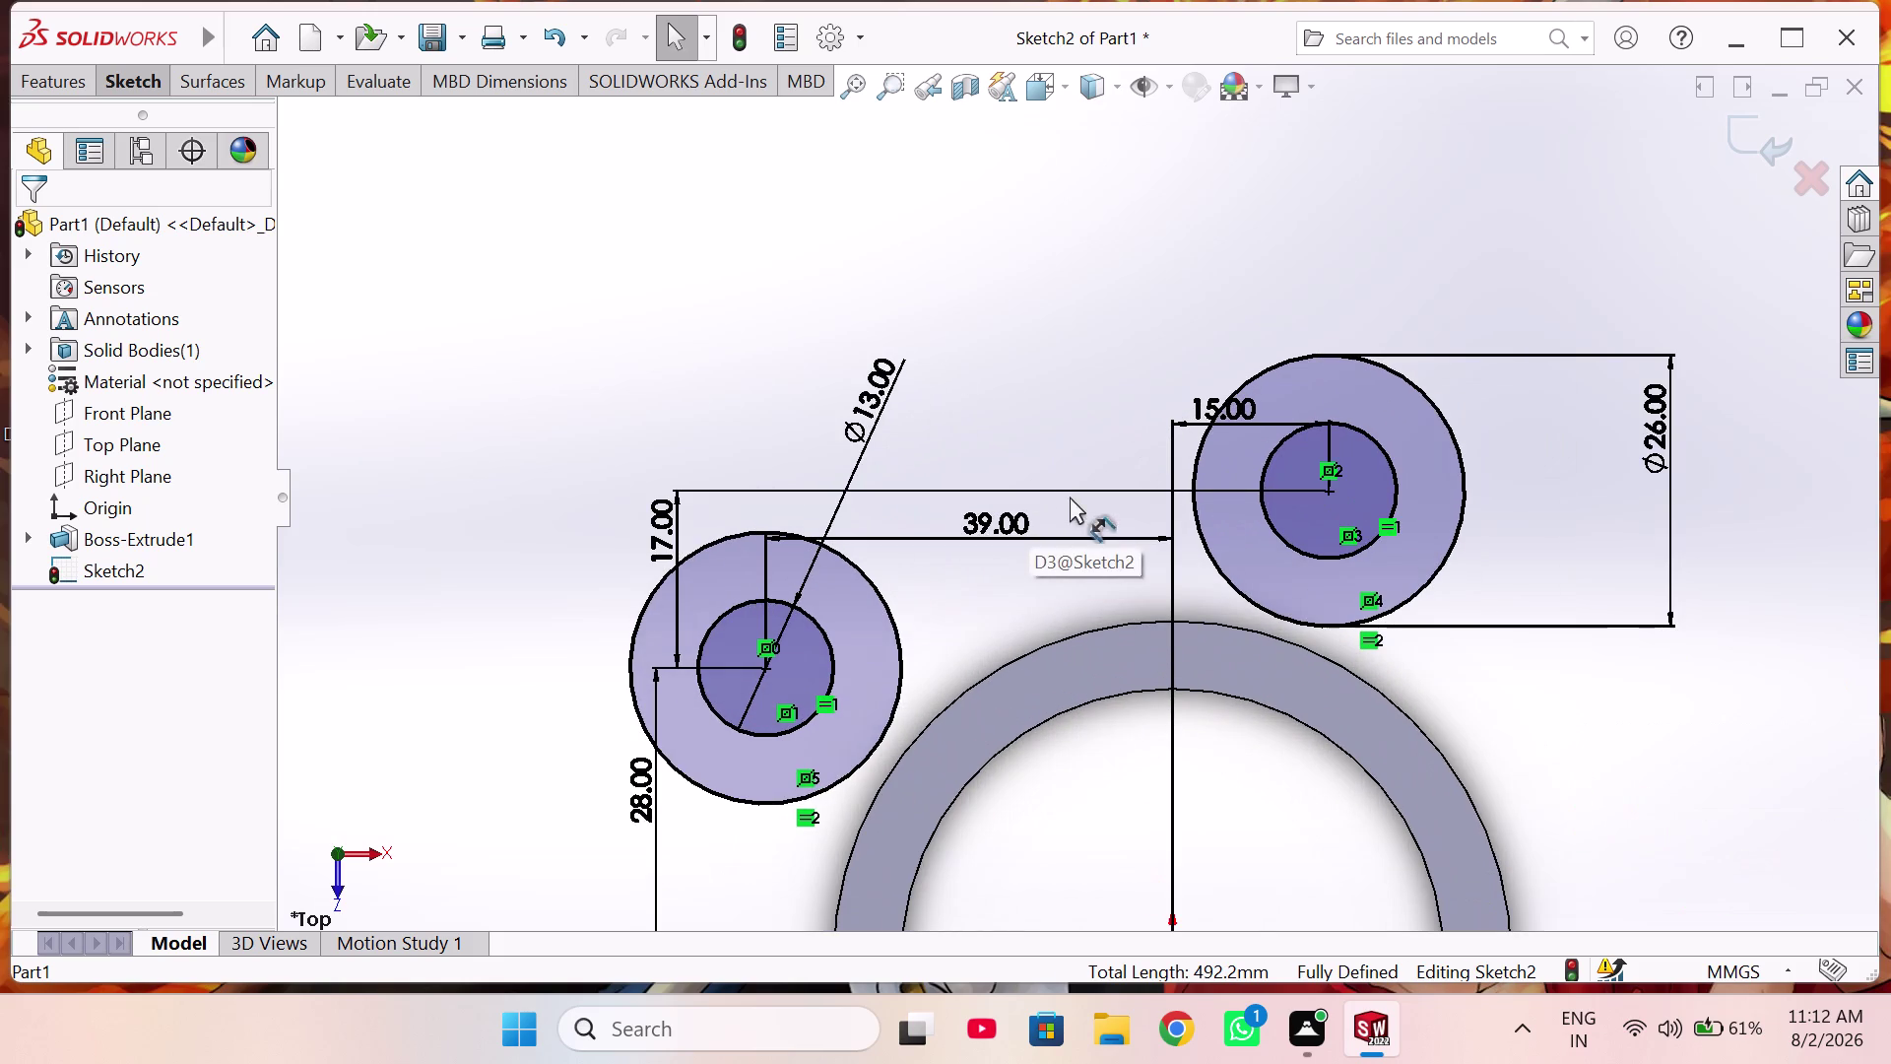
scroll(up, 3)
scroll(up, 3)
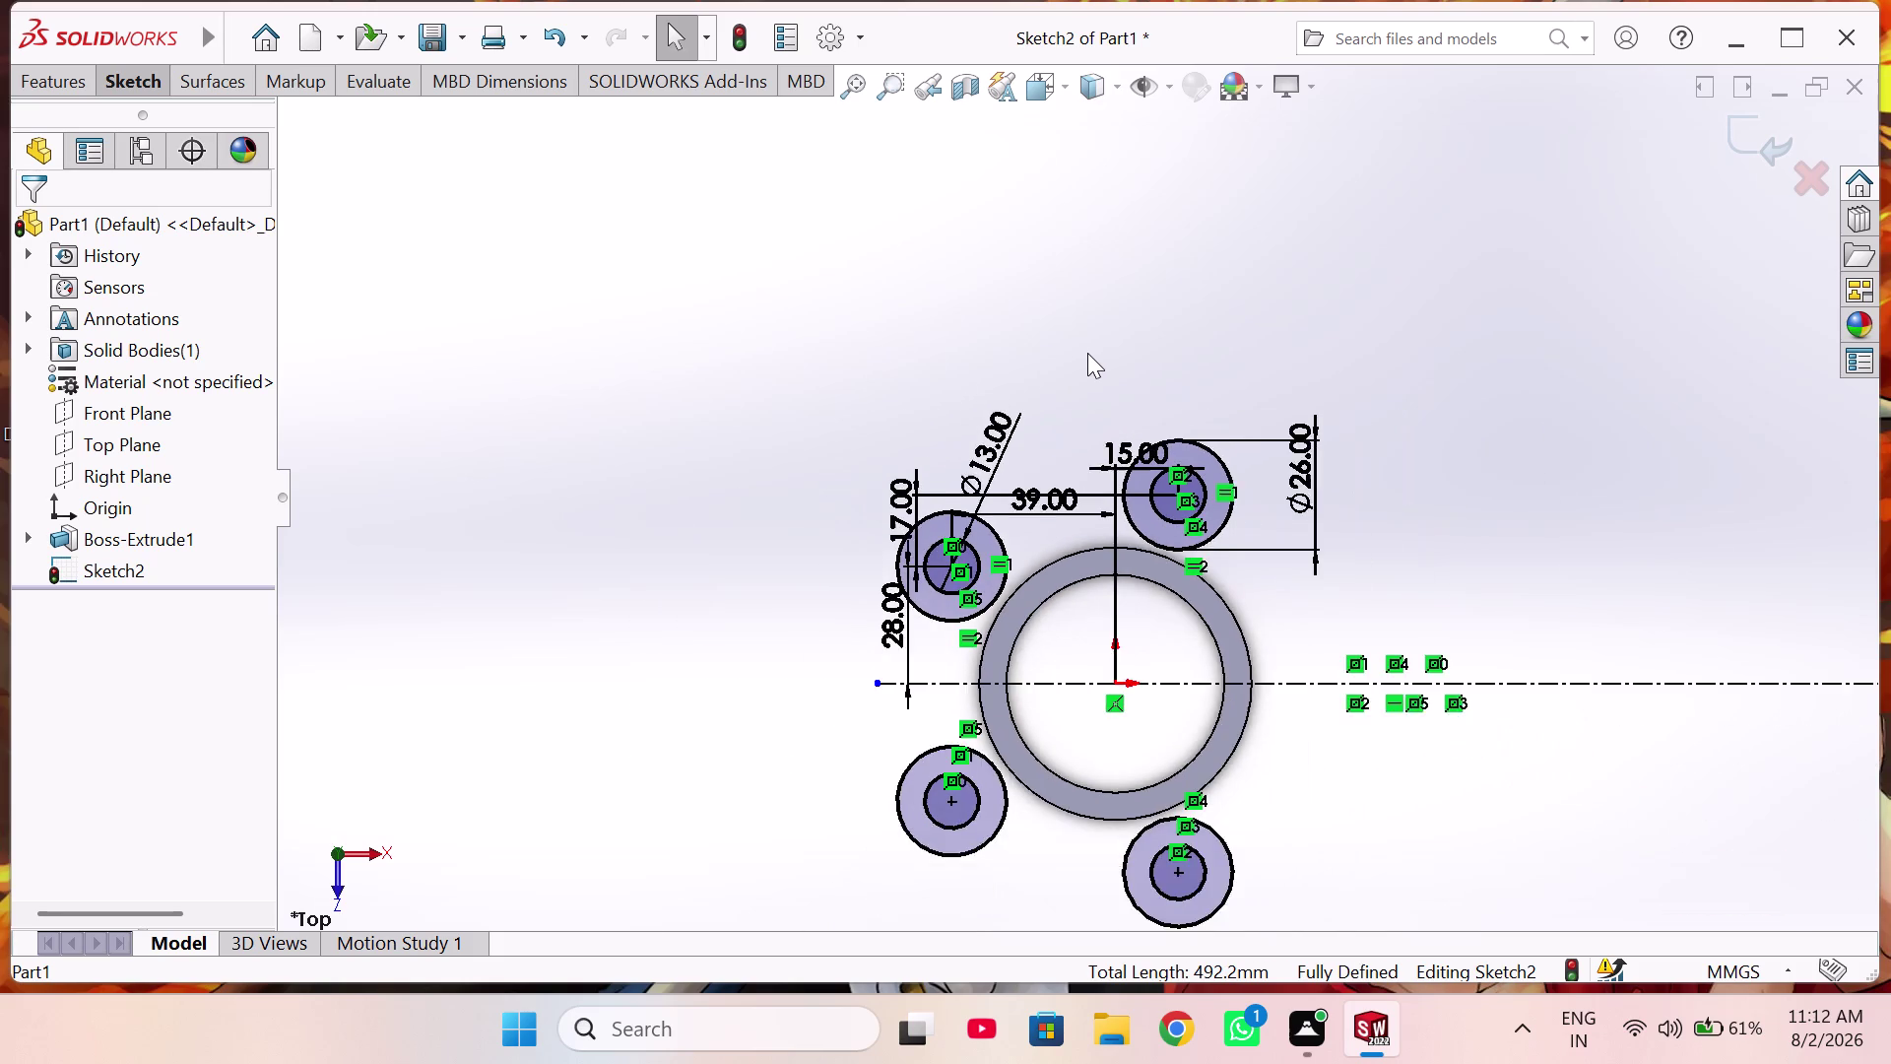
scroll(up, 3)
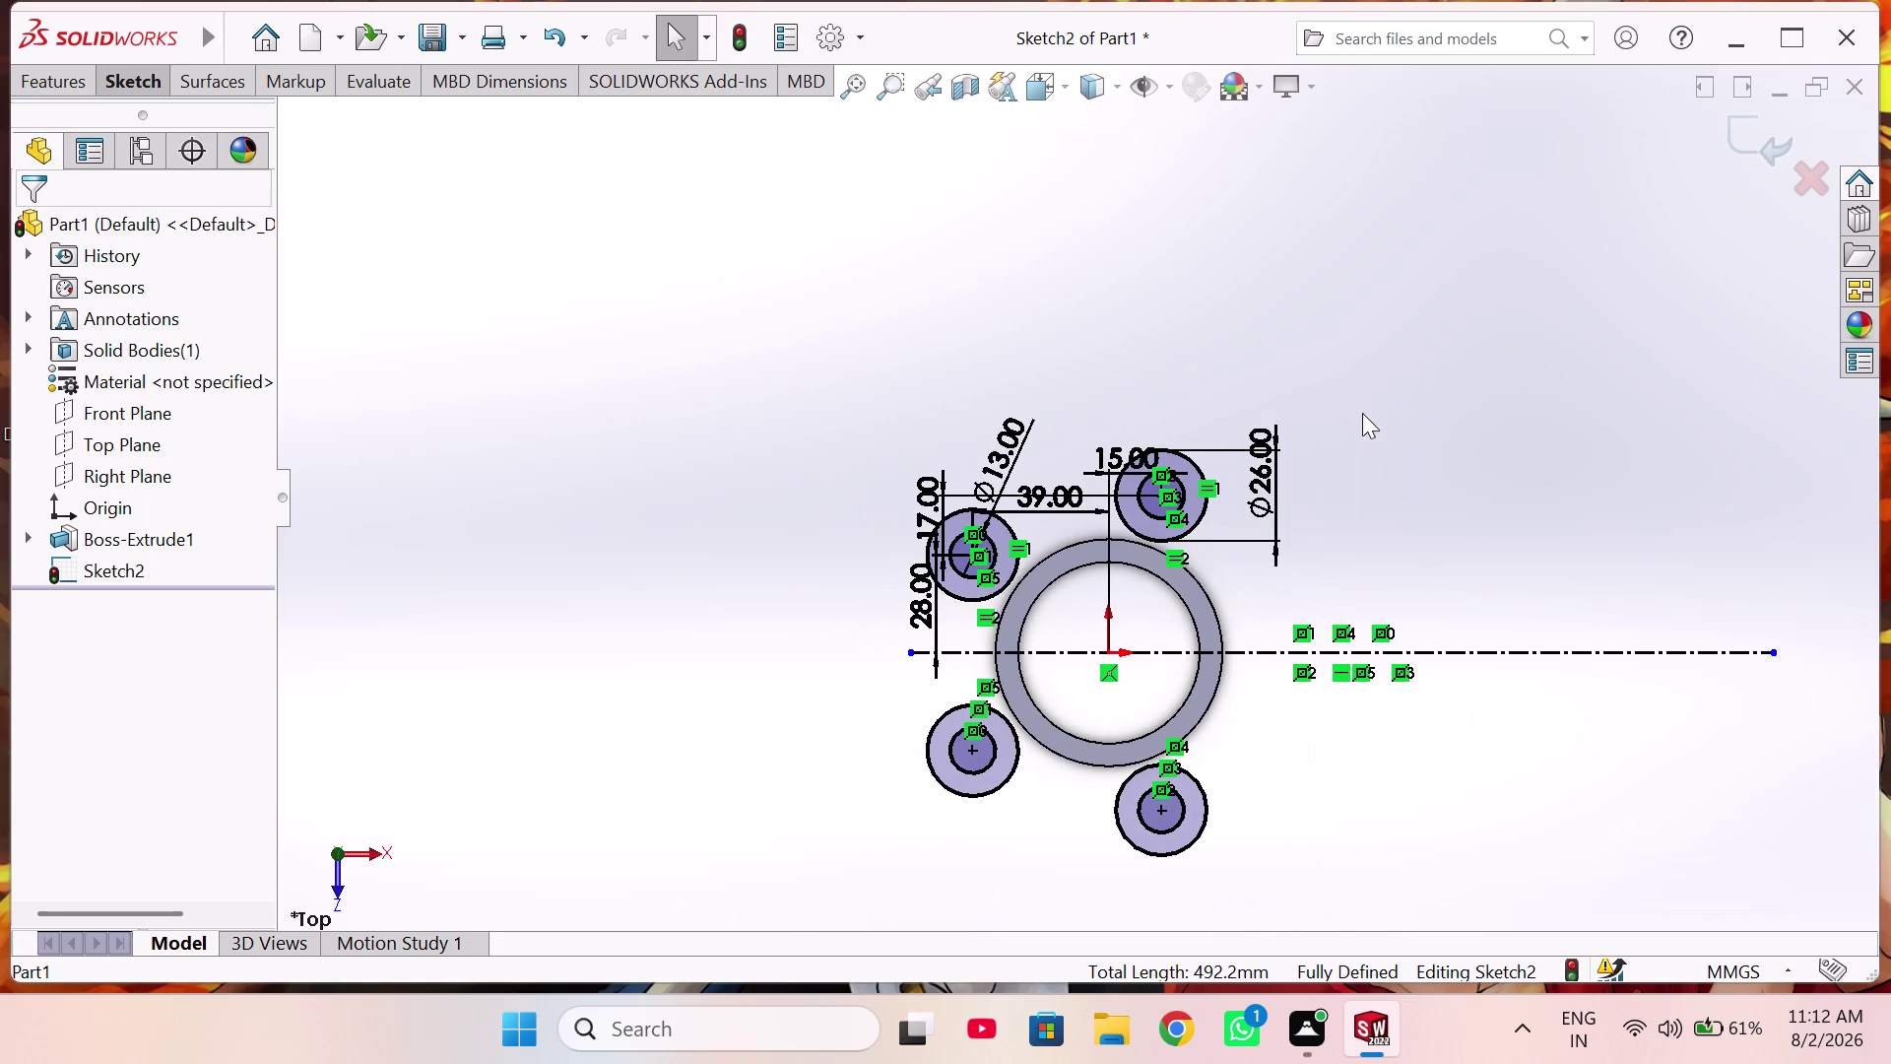
right_drag(1460, 466, 1451, 426)
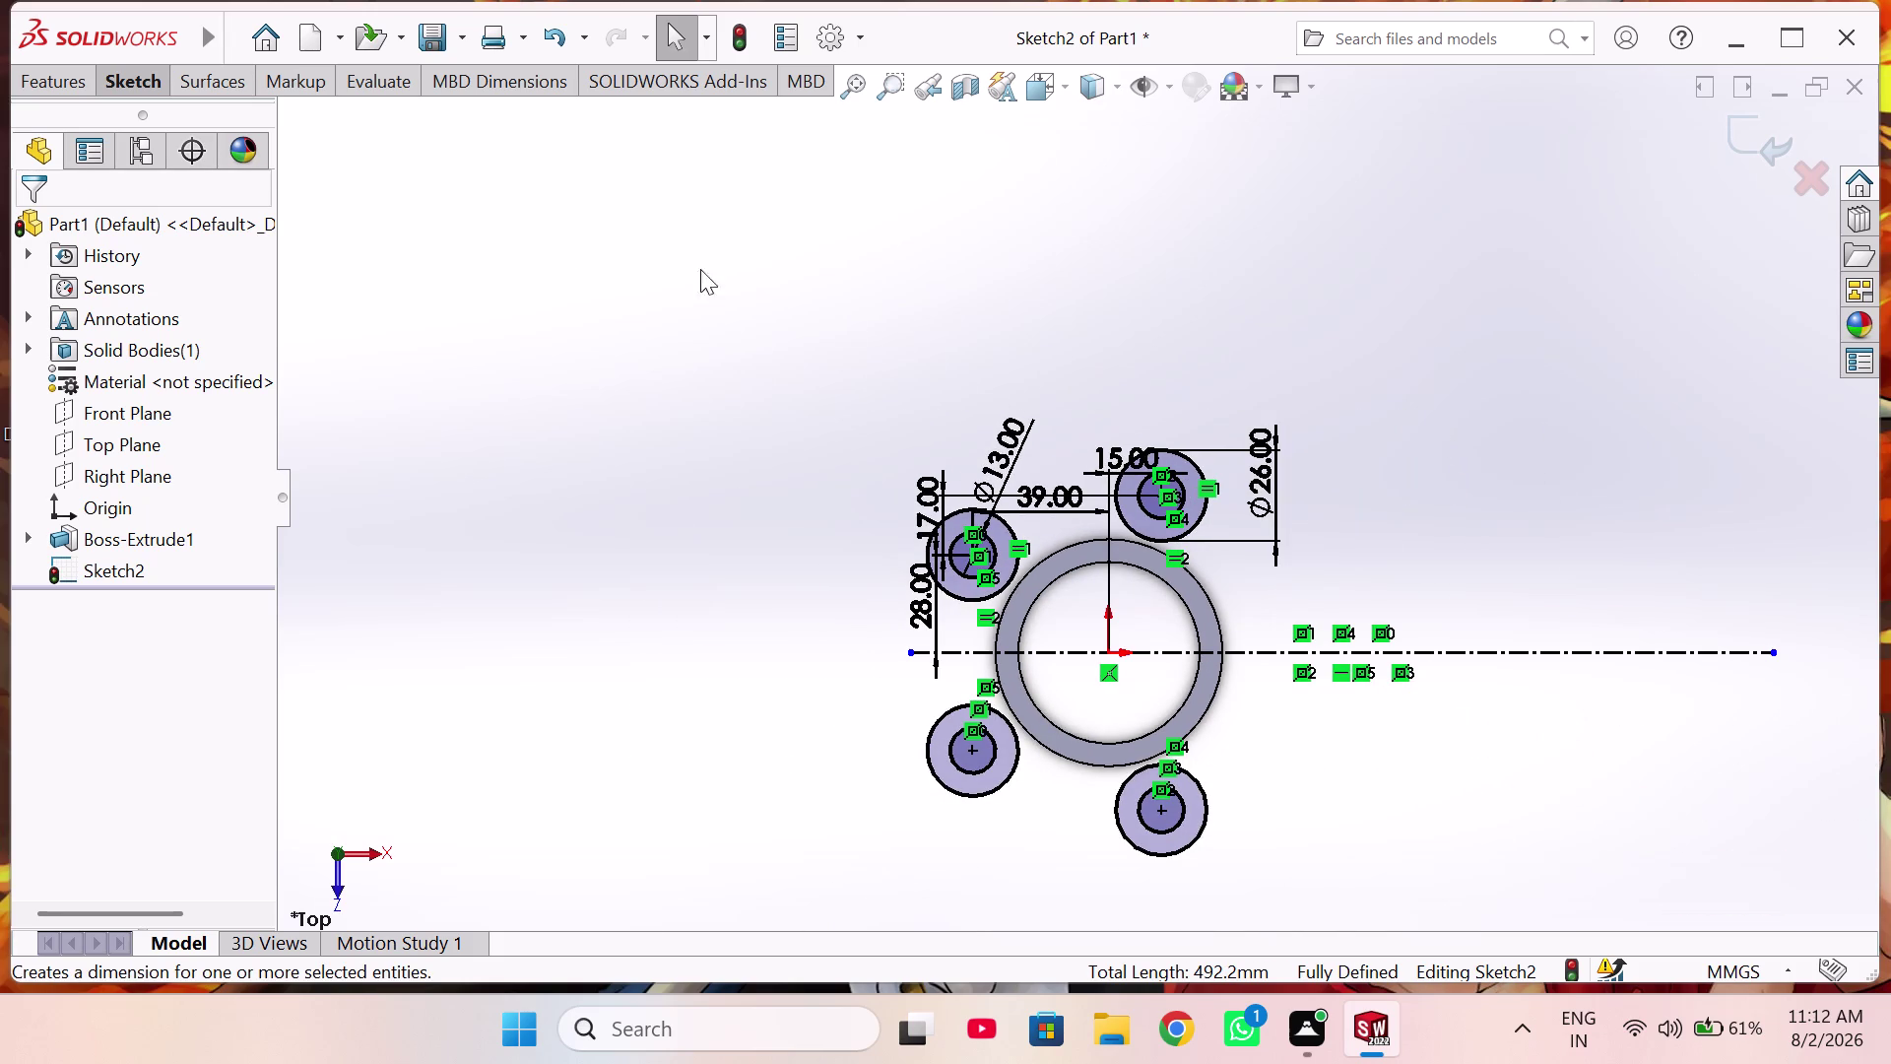
click(119, 76)
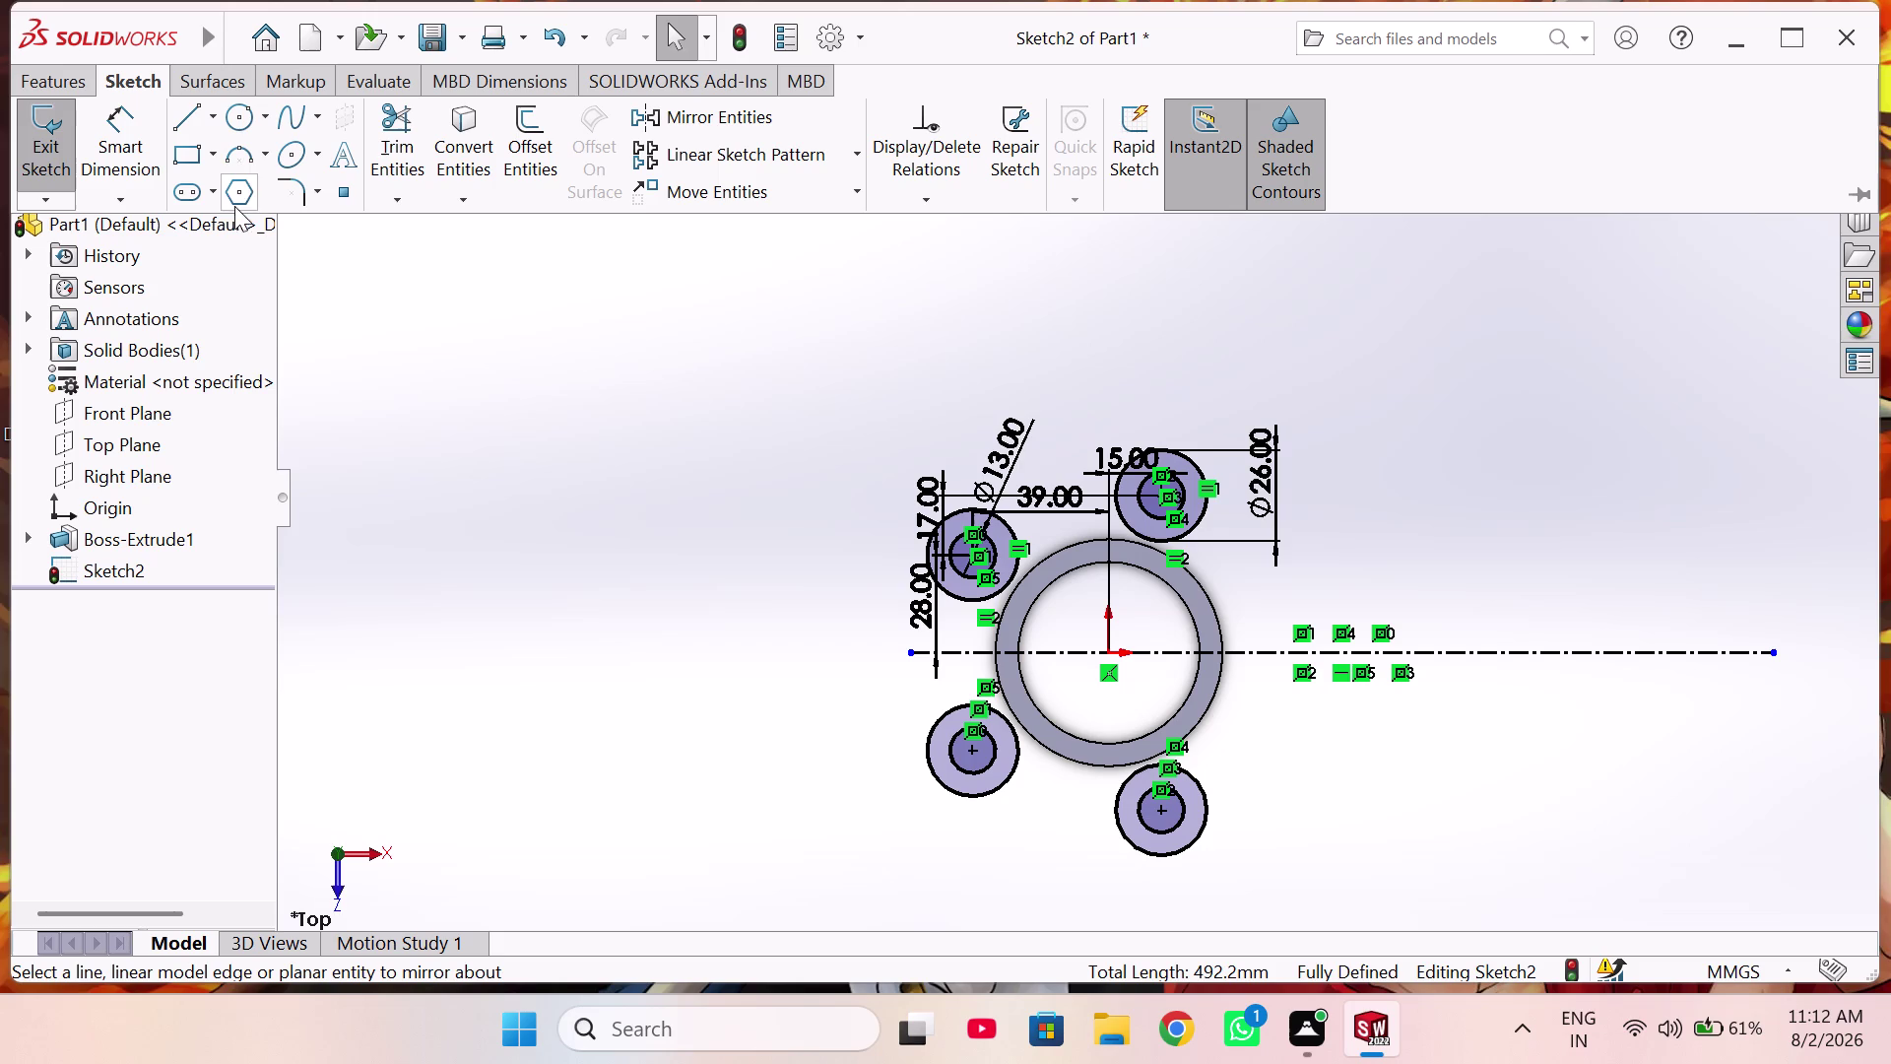
Draw a 3 Point Arc across the top joining the upper-right and upper-left circles.
click(245, 146)
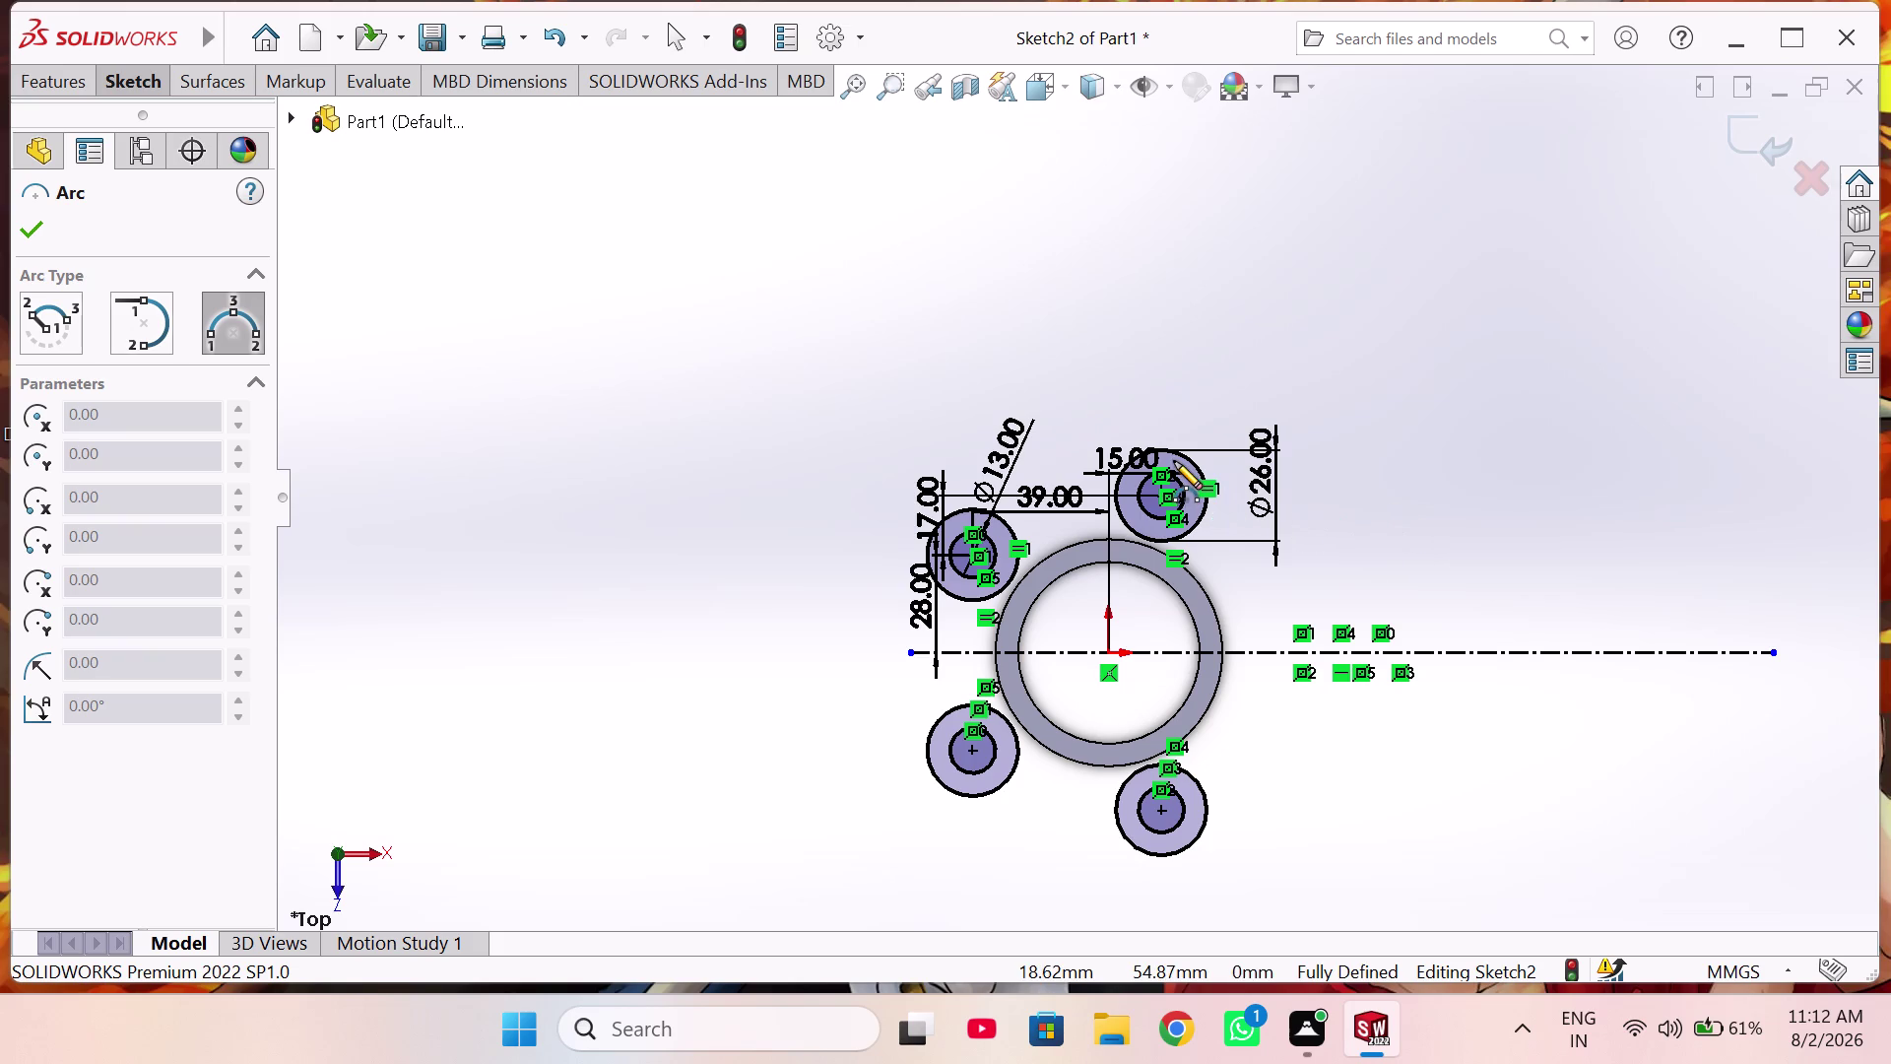
scroll(down, 3)
click(1071, 459)
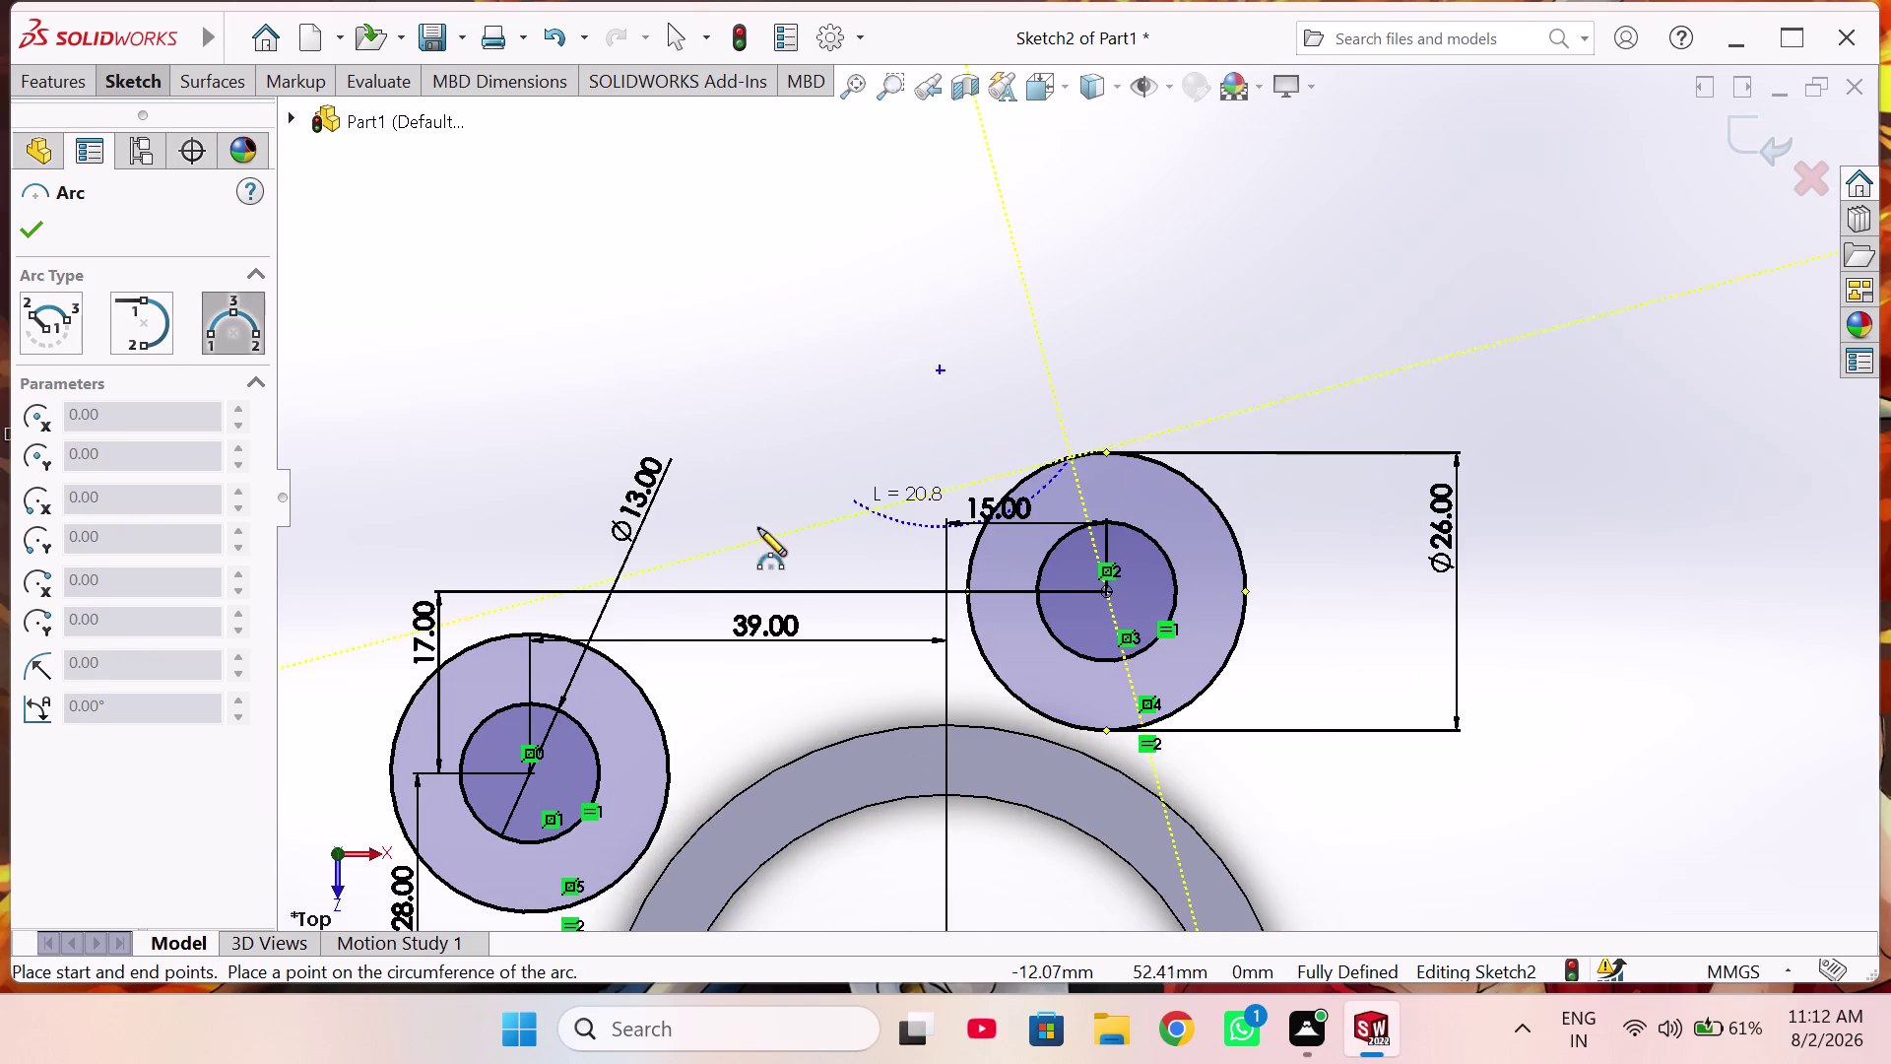
click(546, 634)
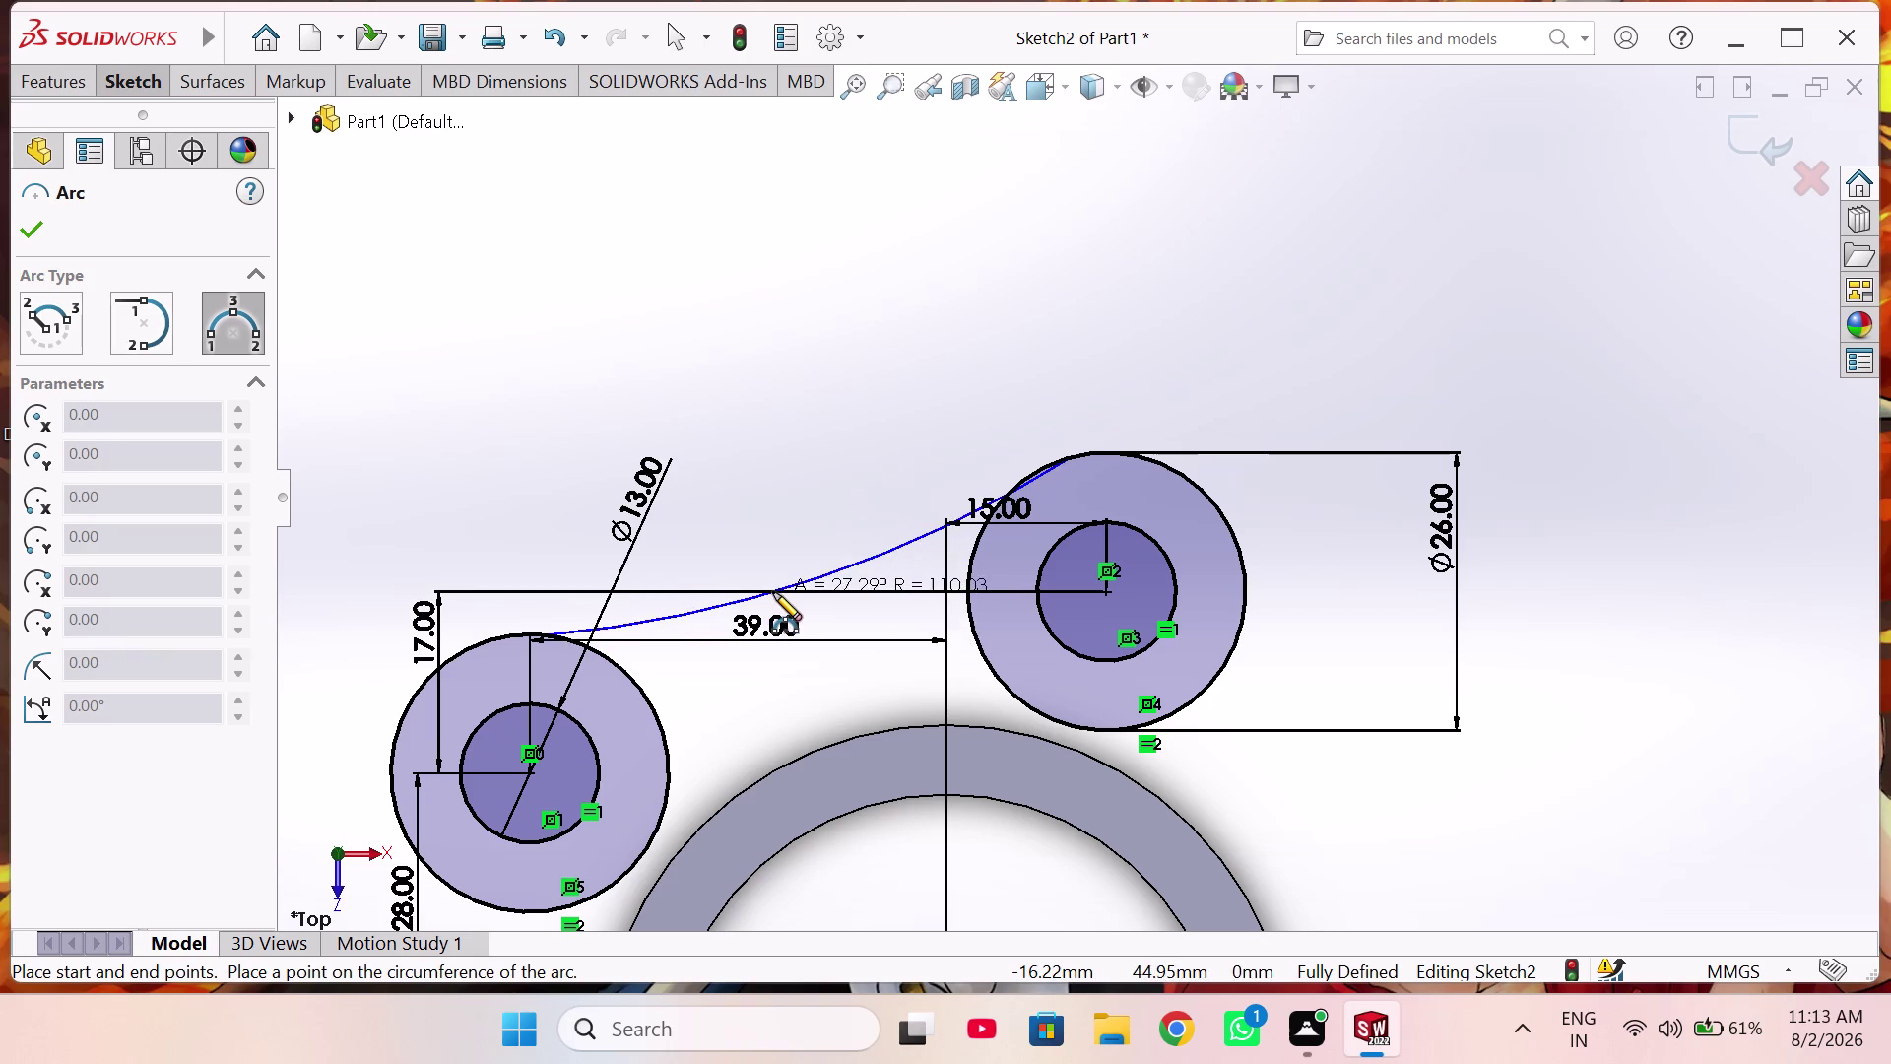
click(779, 608)
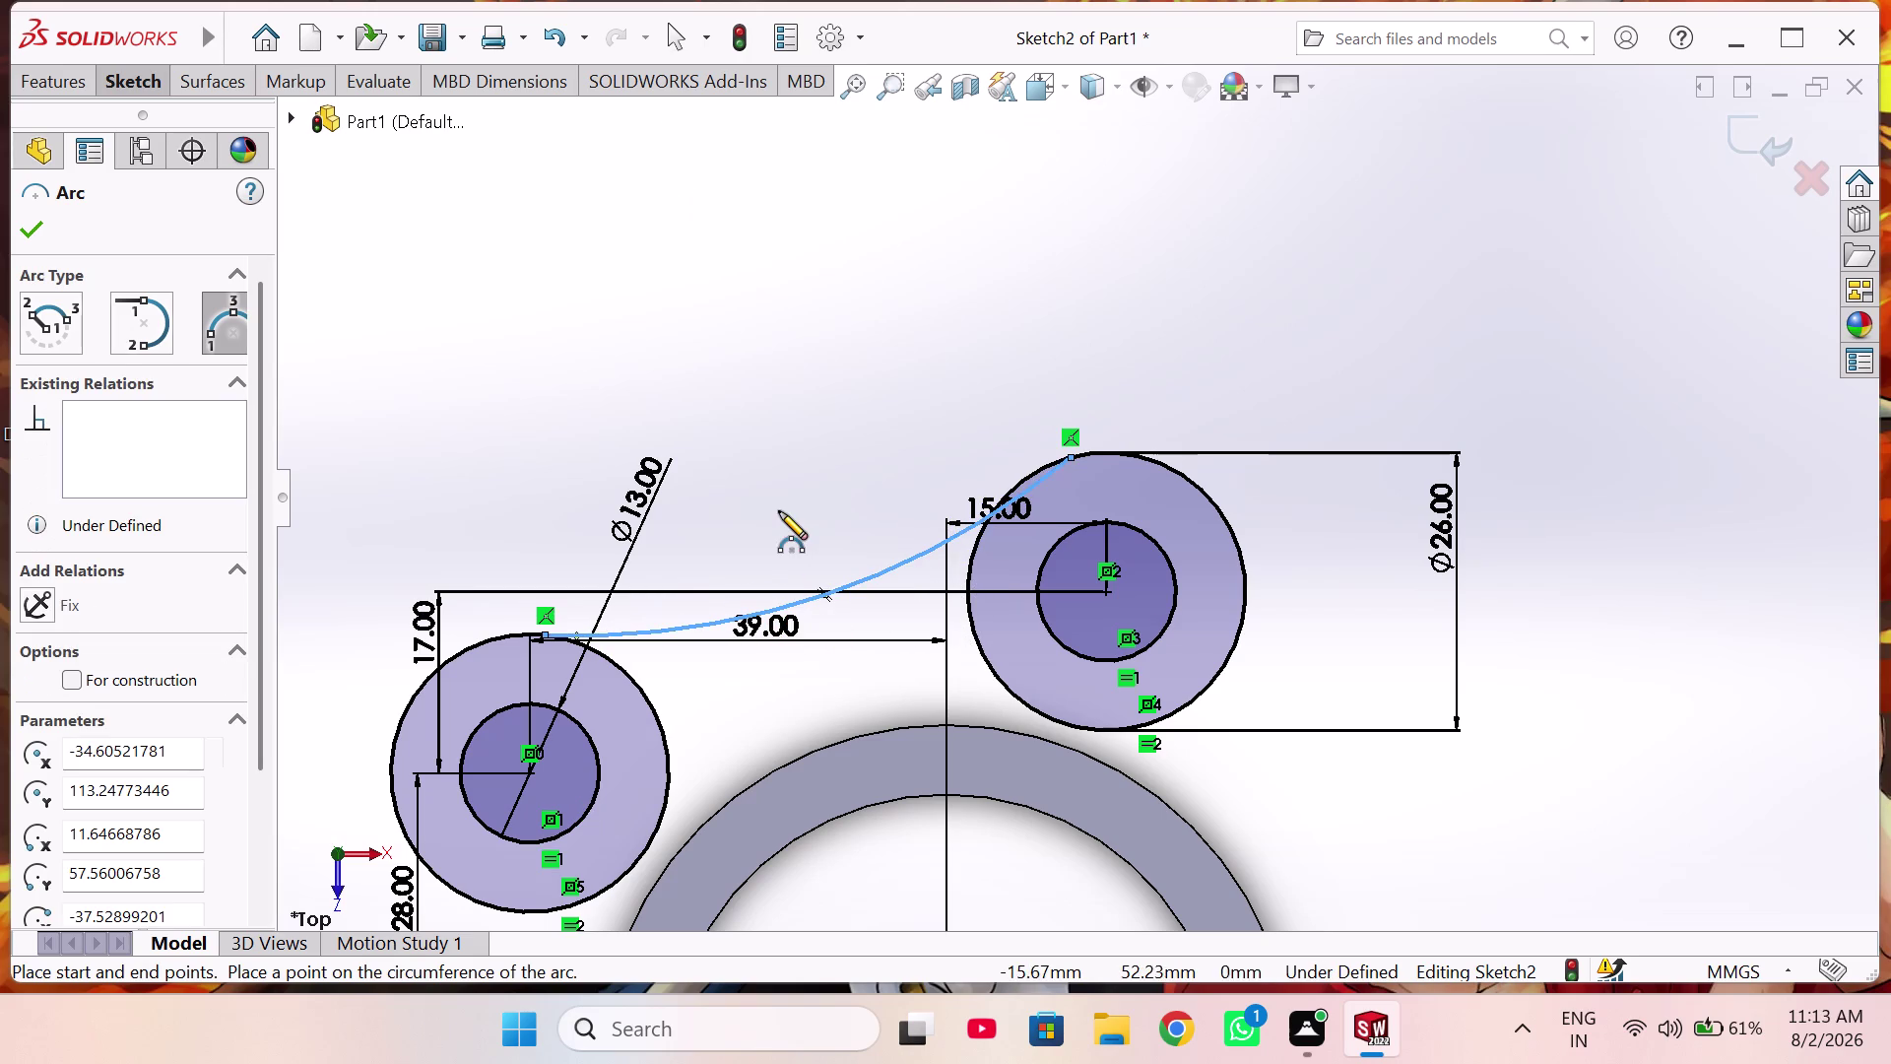
scroll(up, 3)
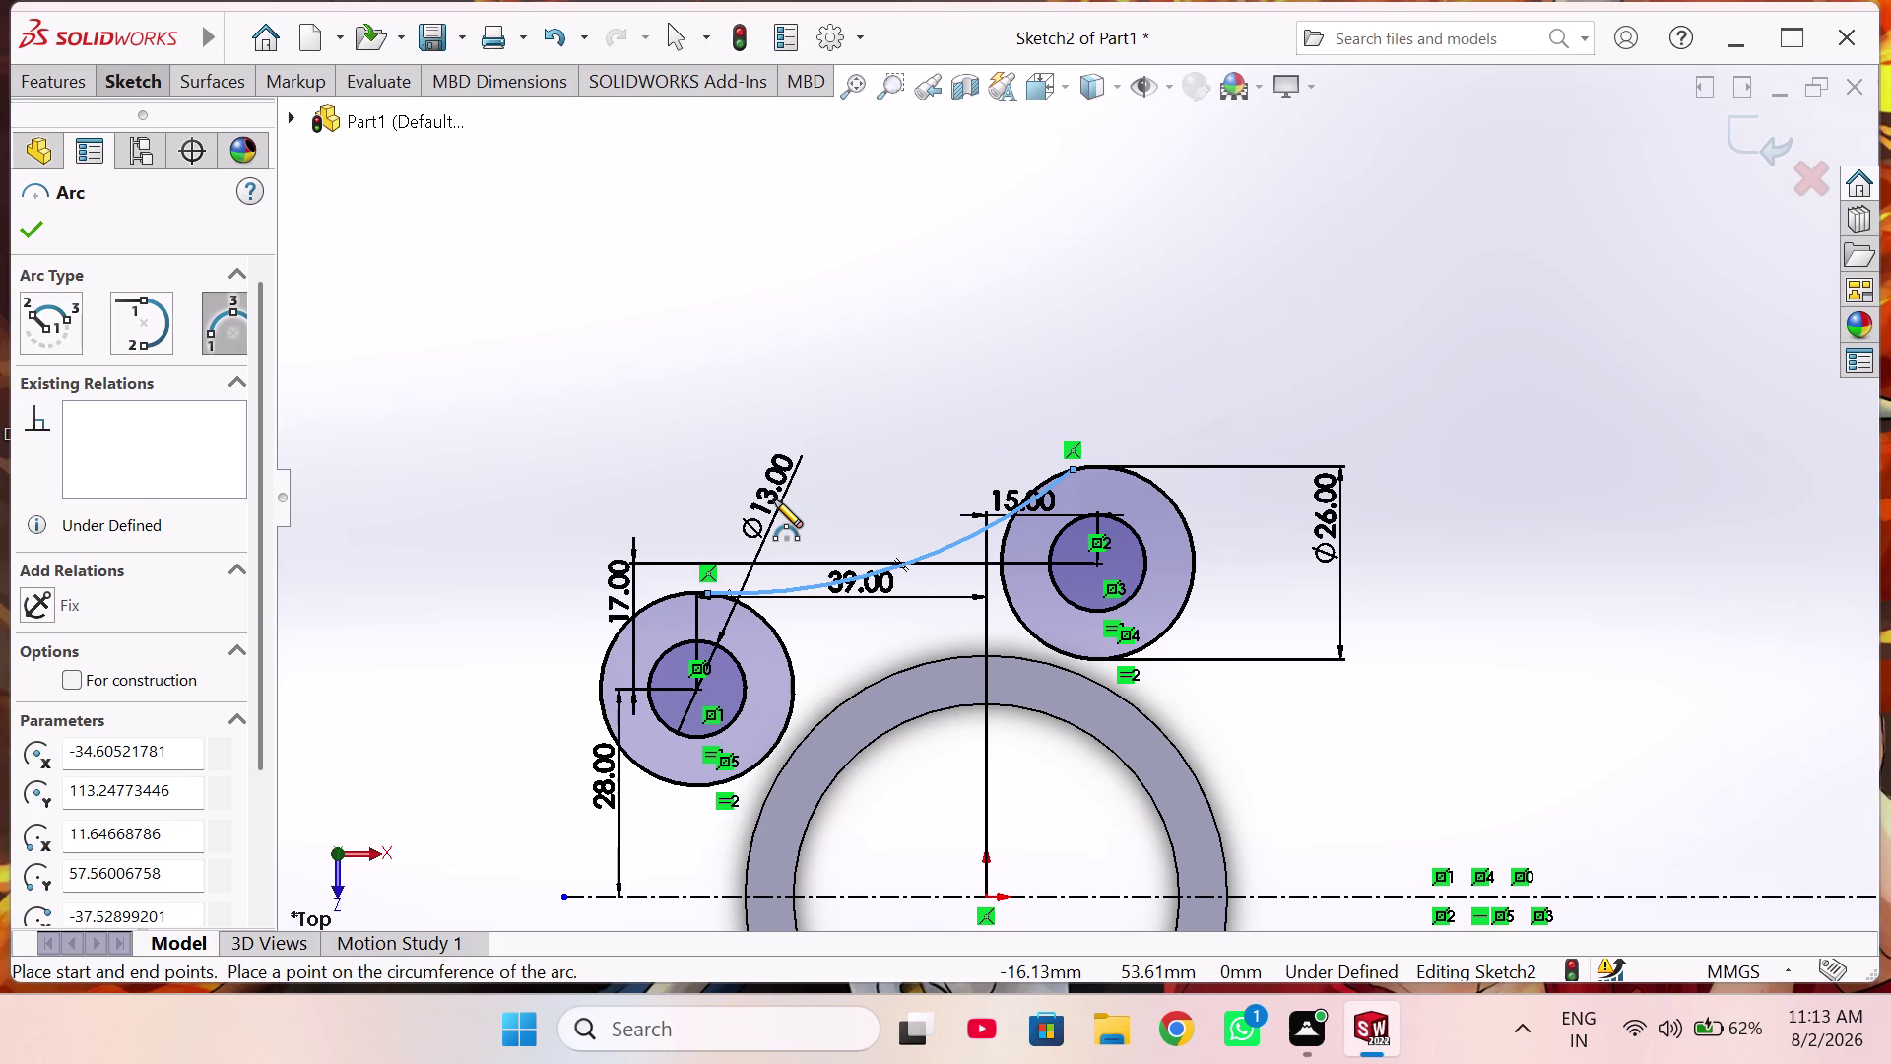
scroll(up, 3)
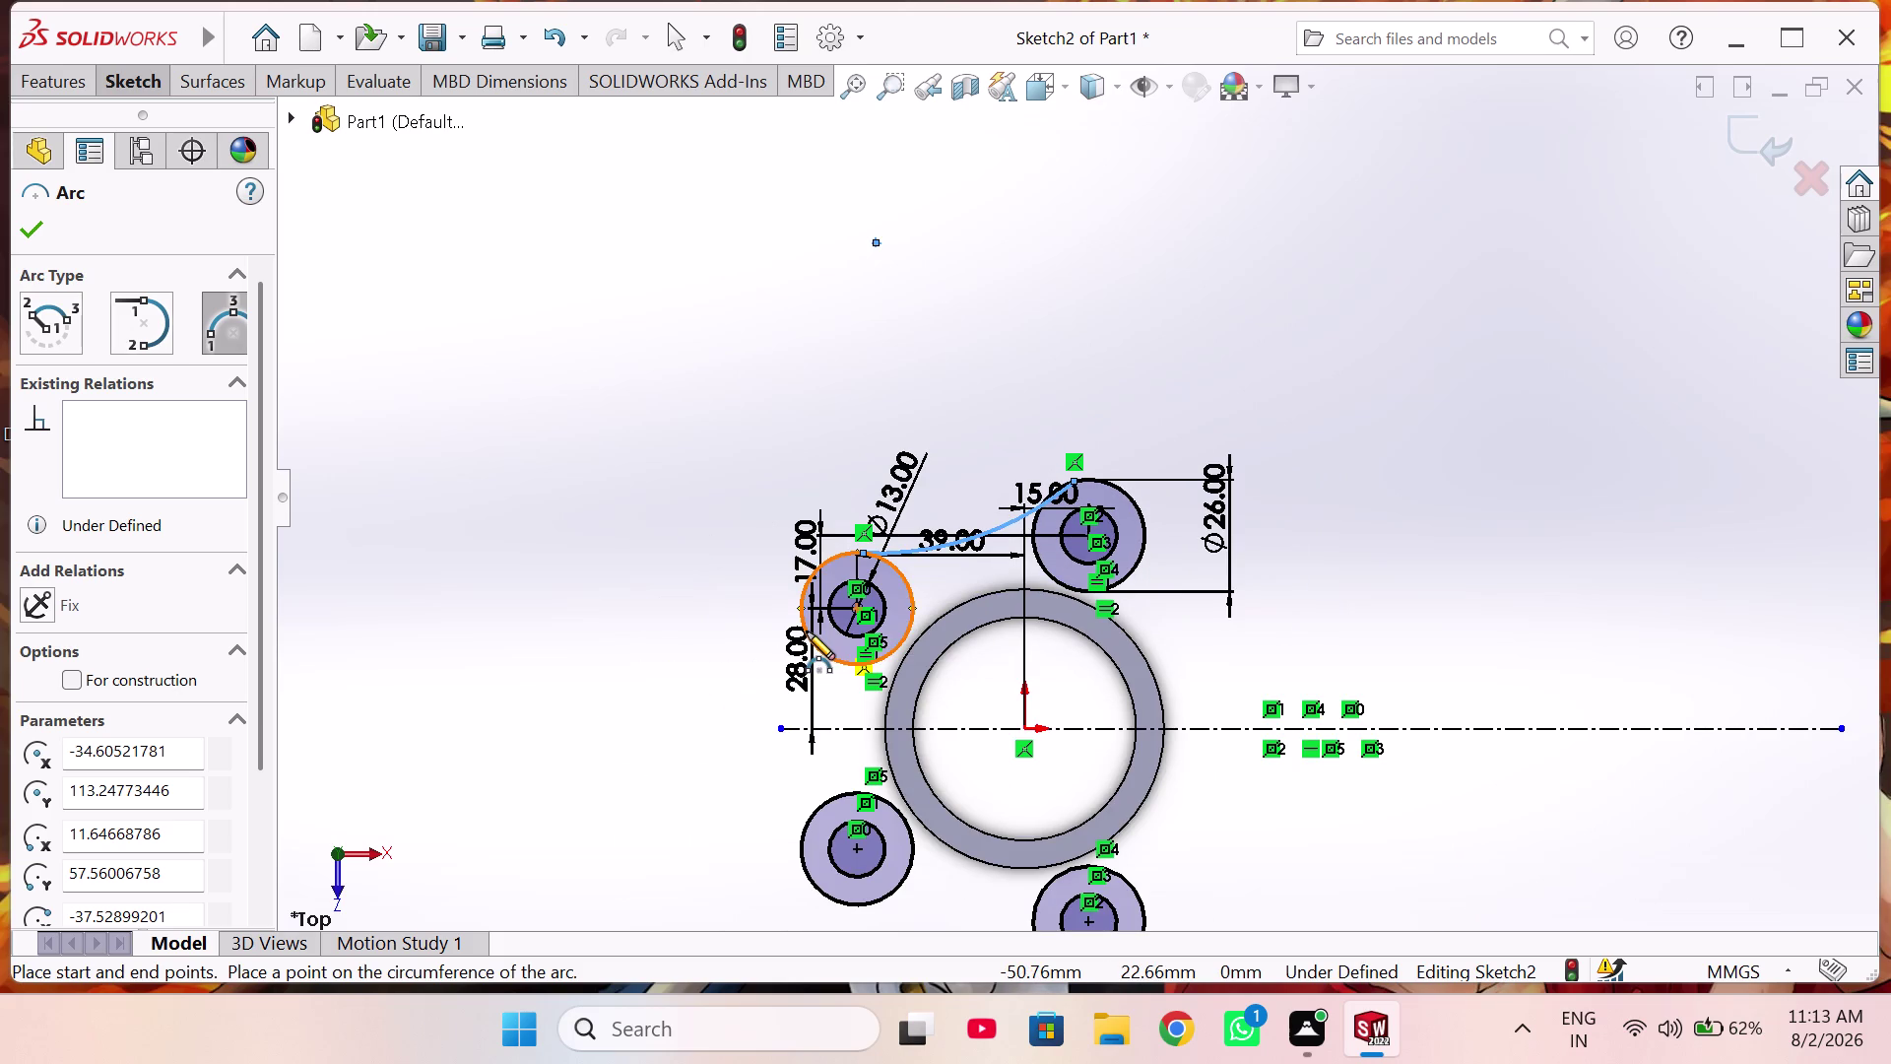
Draw arcs down the left side and along the bottom, then stop the arc tool.
click(806, 631)
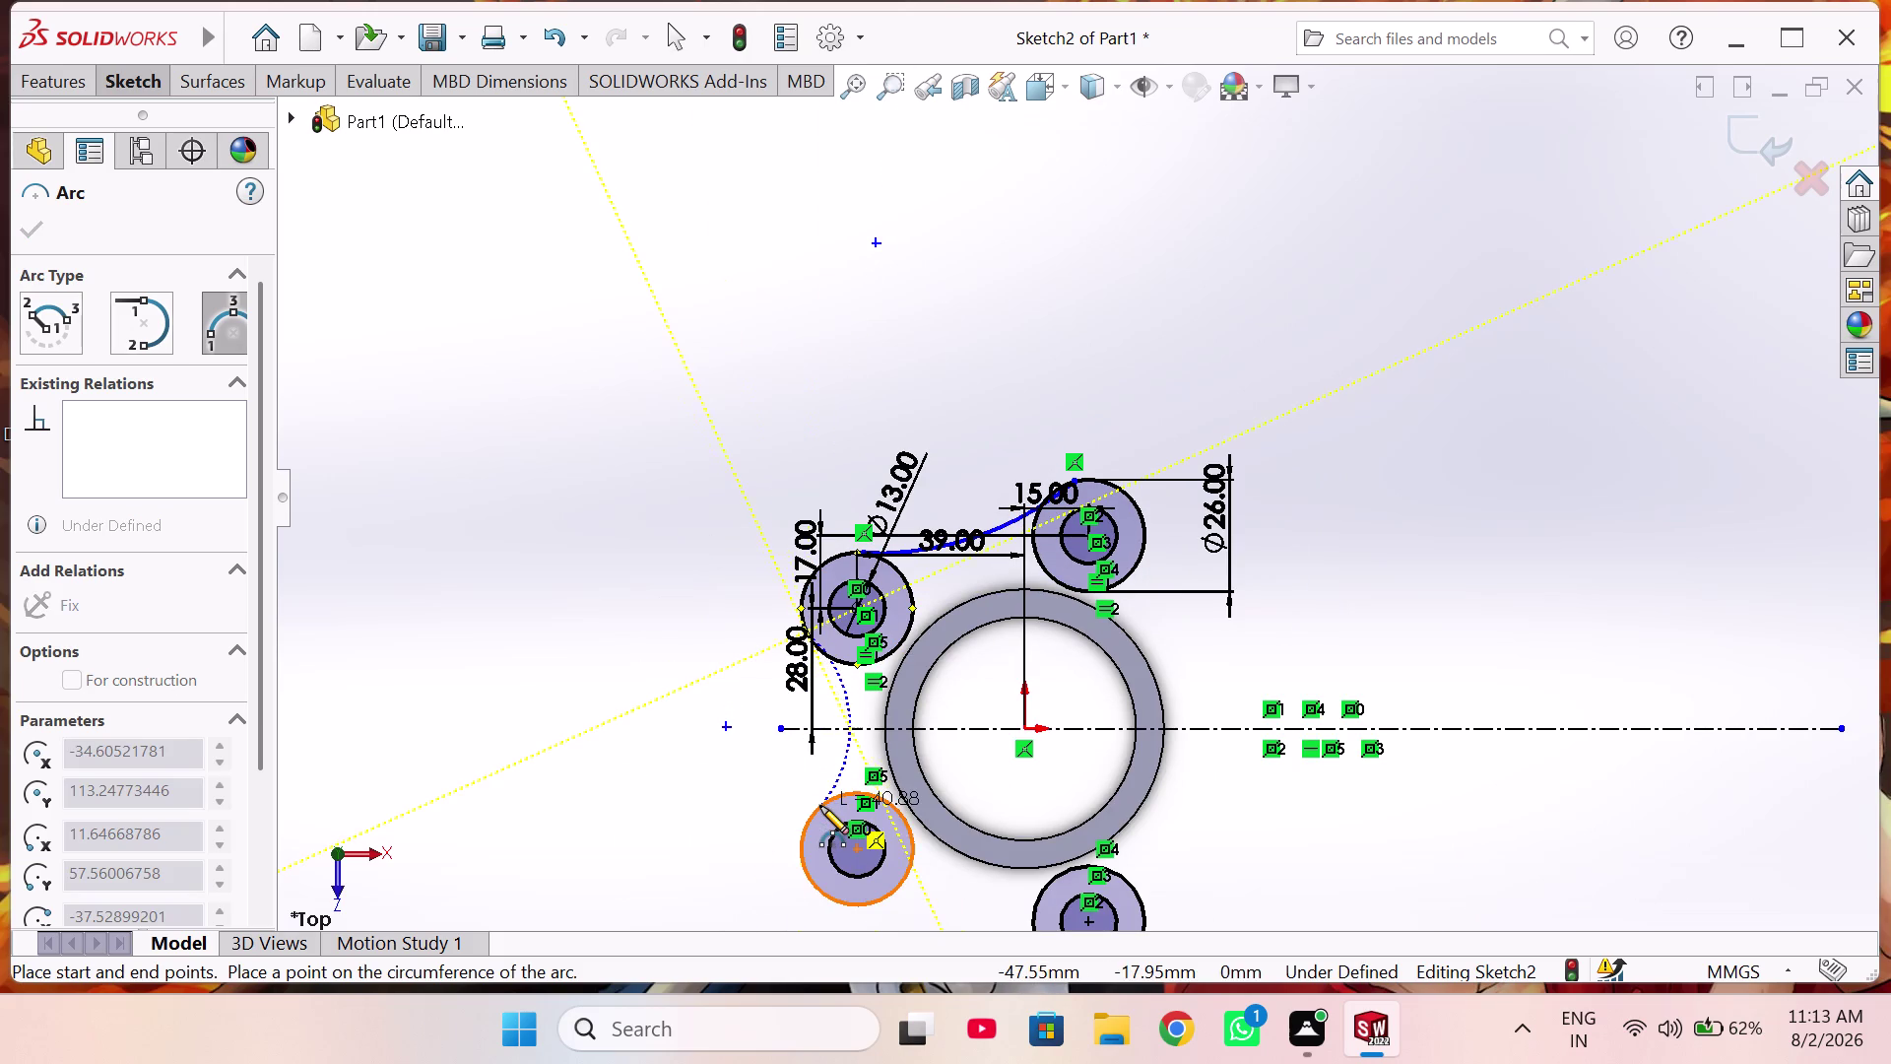
click(820, 805)
click(837, 735)
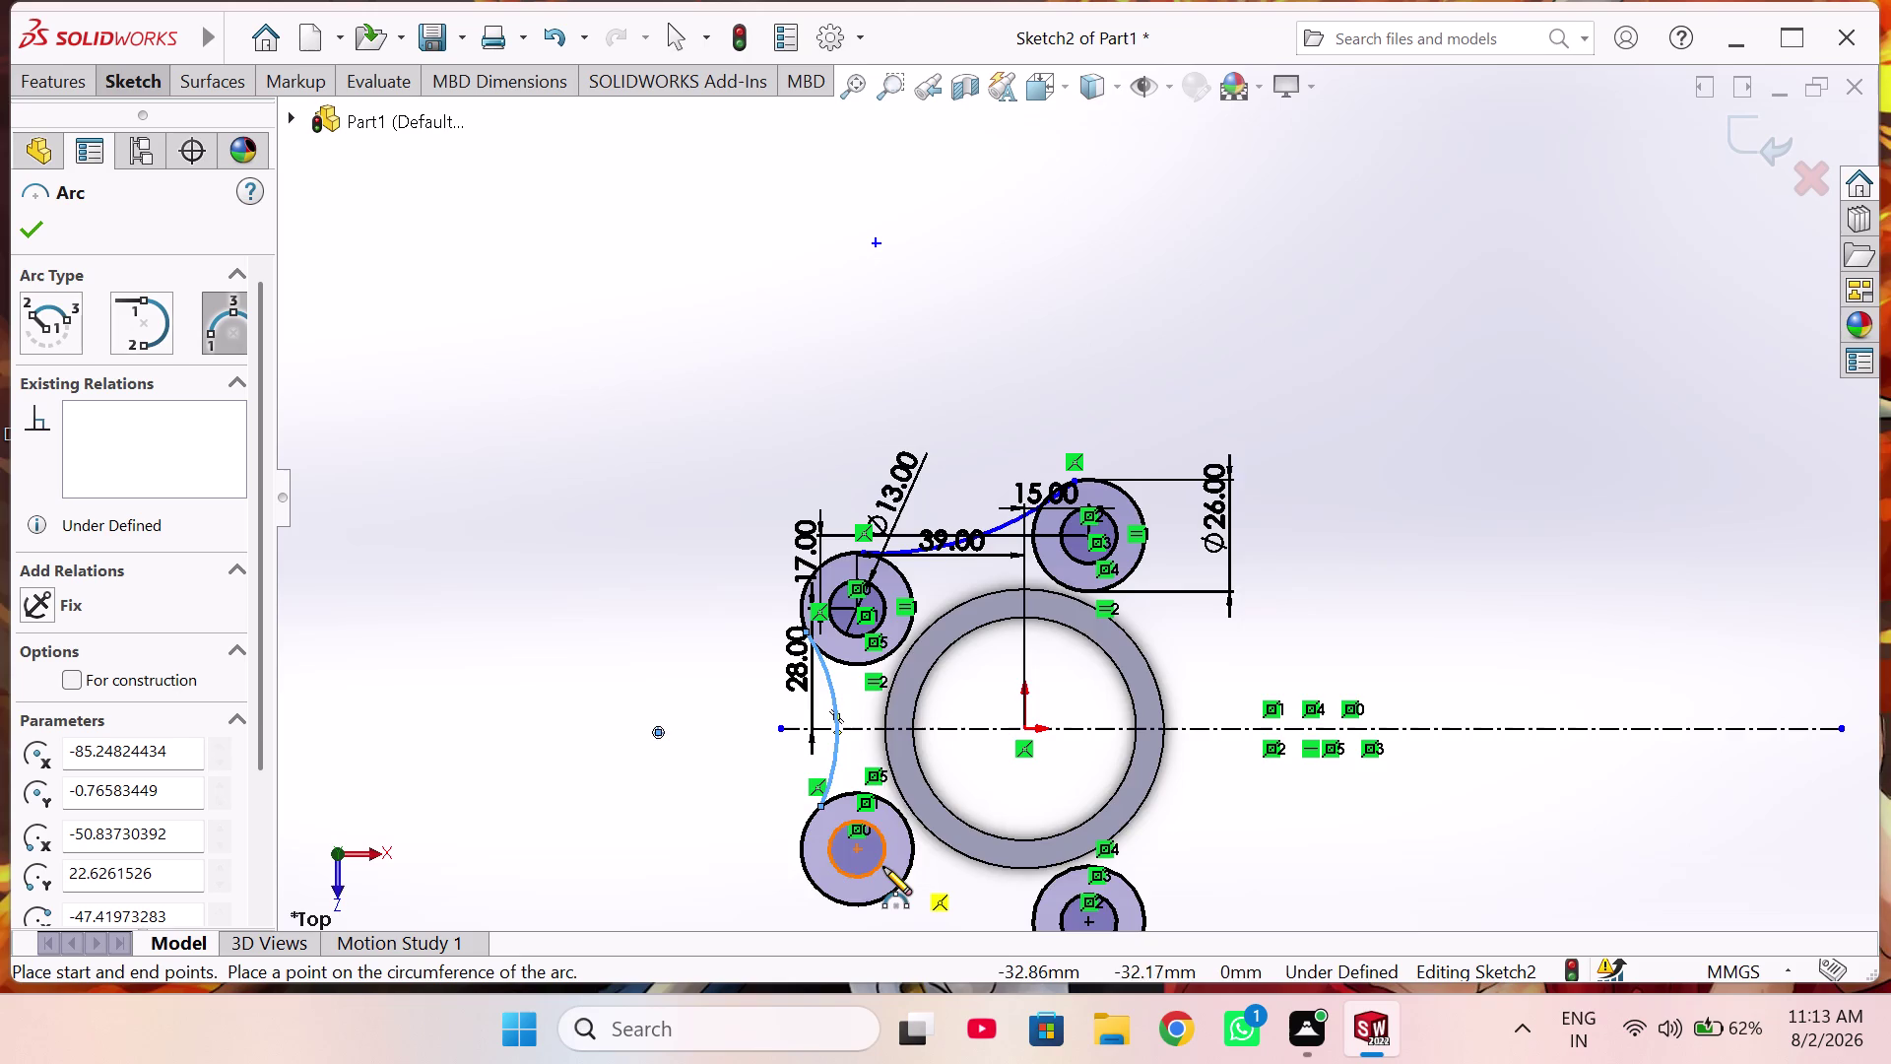
scroll(up, 3)
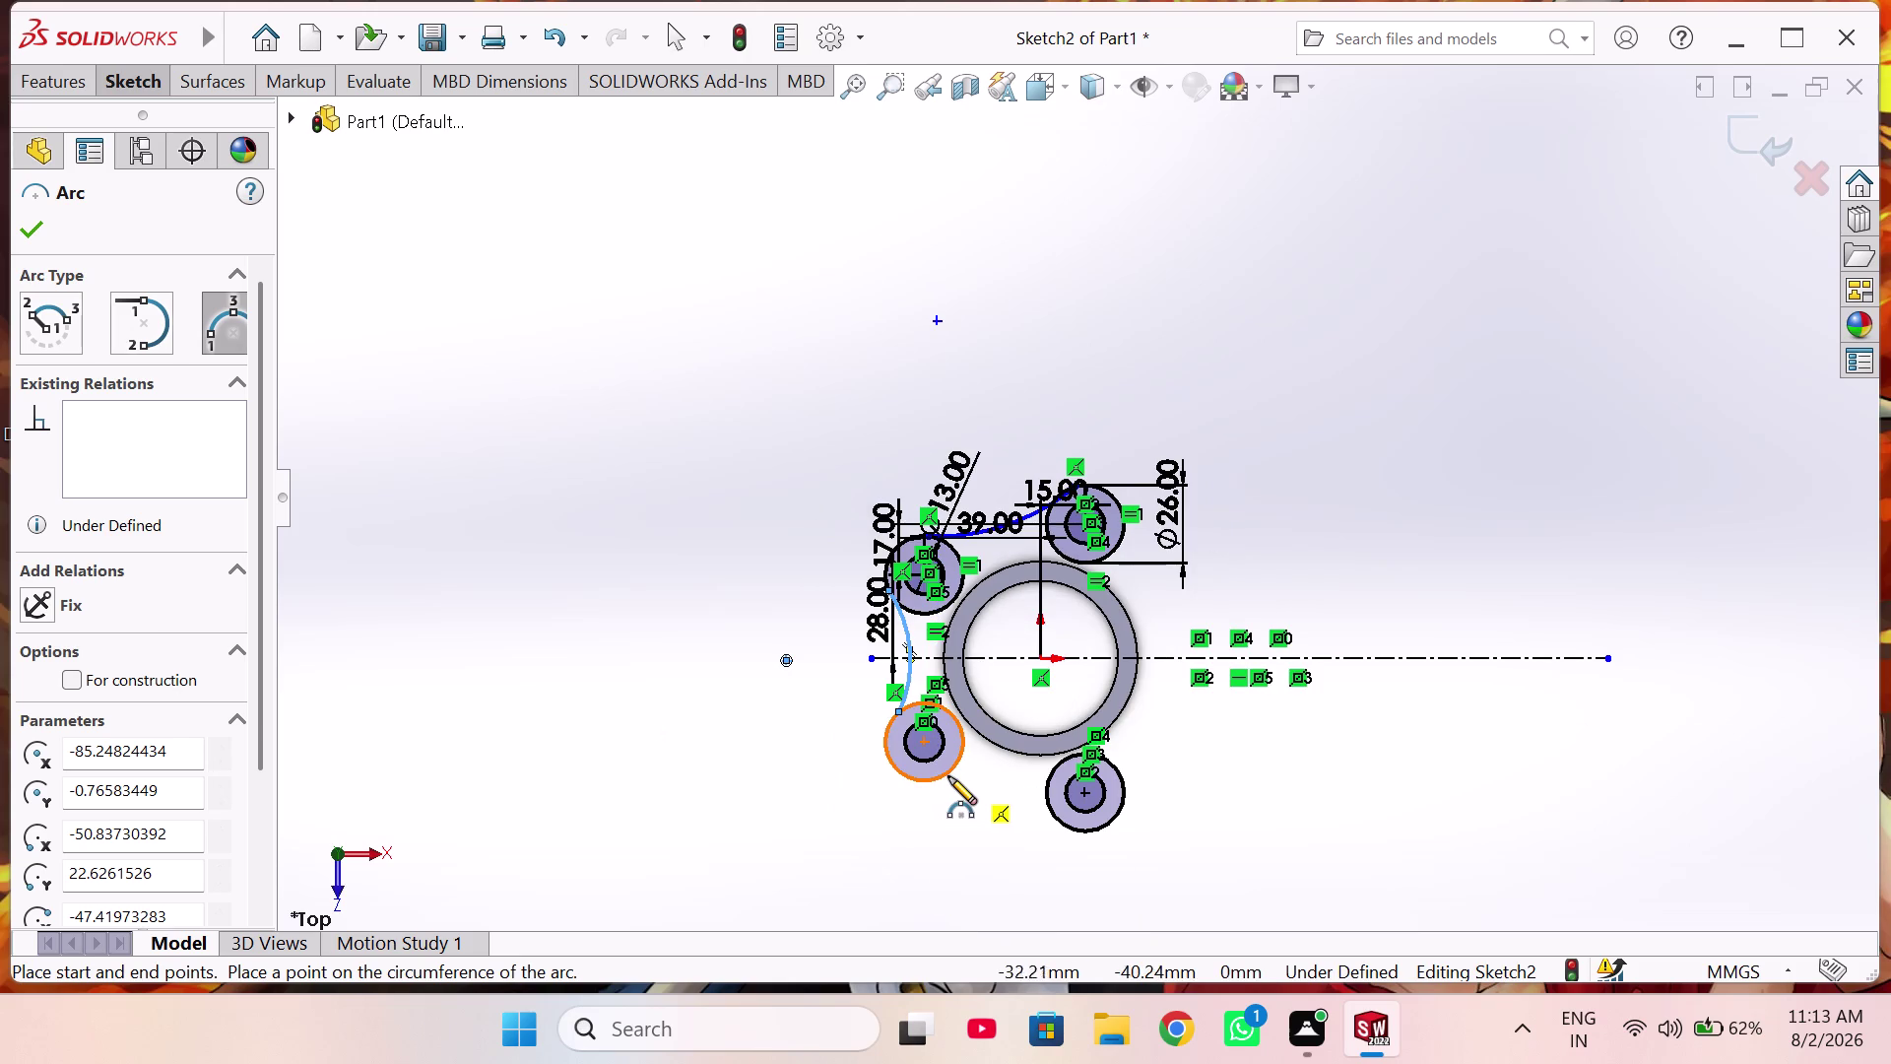
click(946, 776)
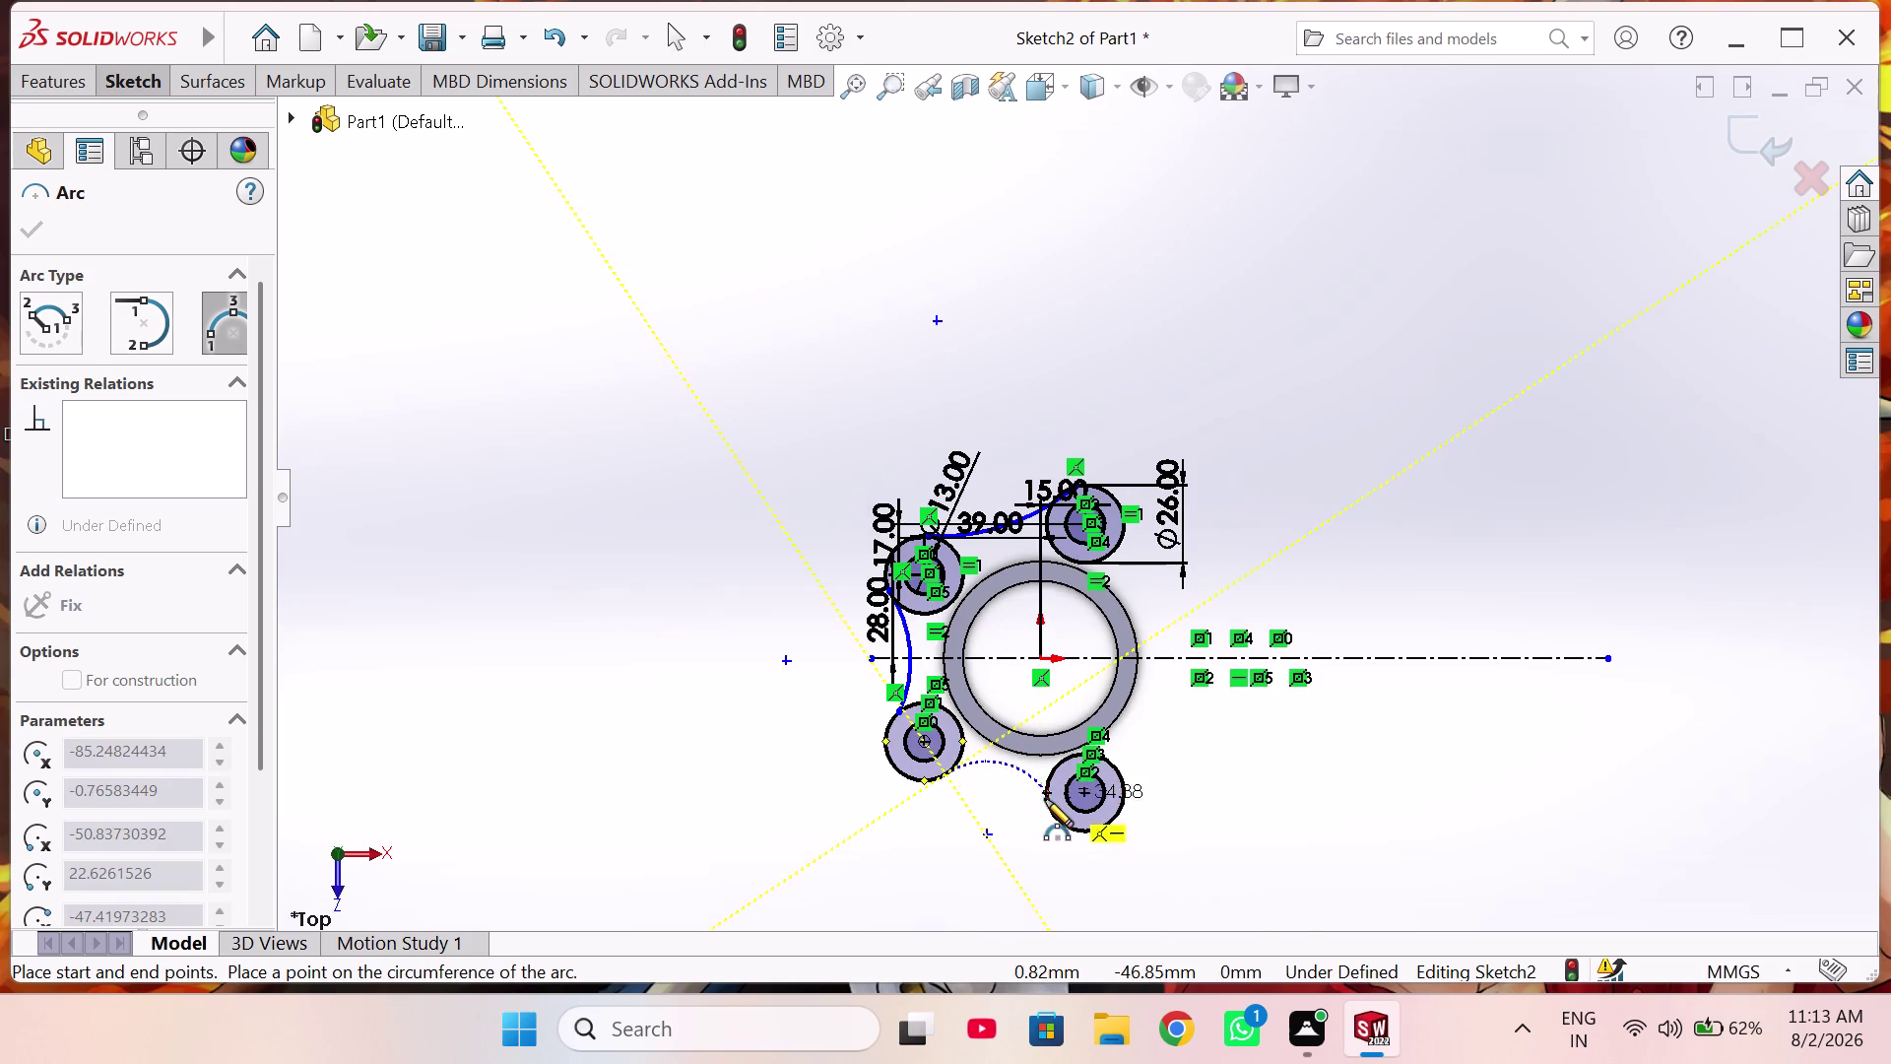
click(1045, 799)
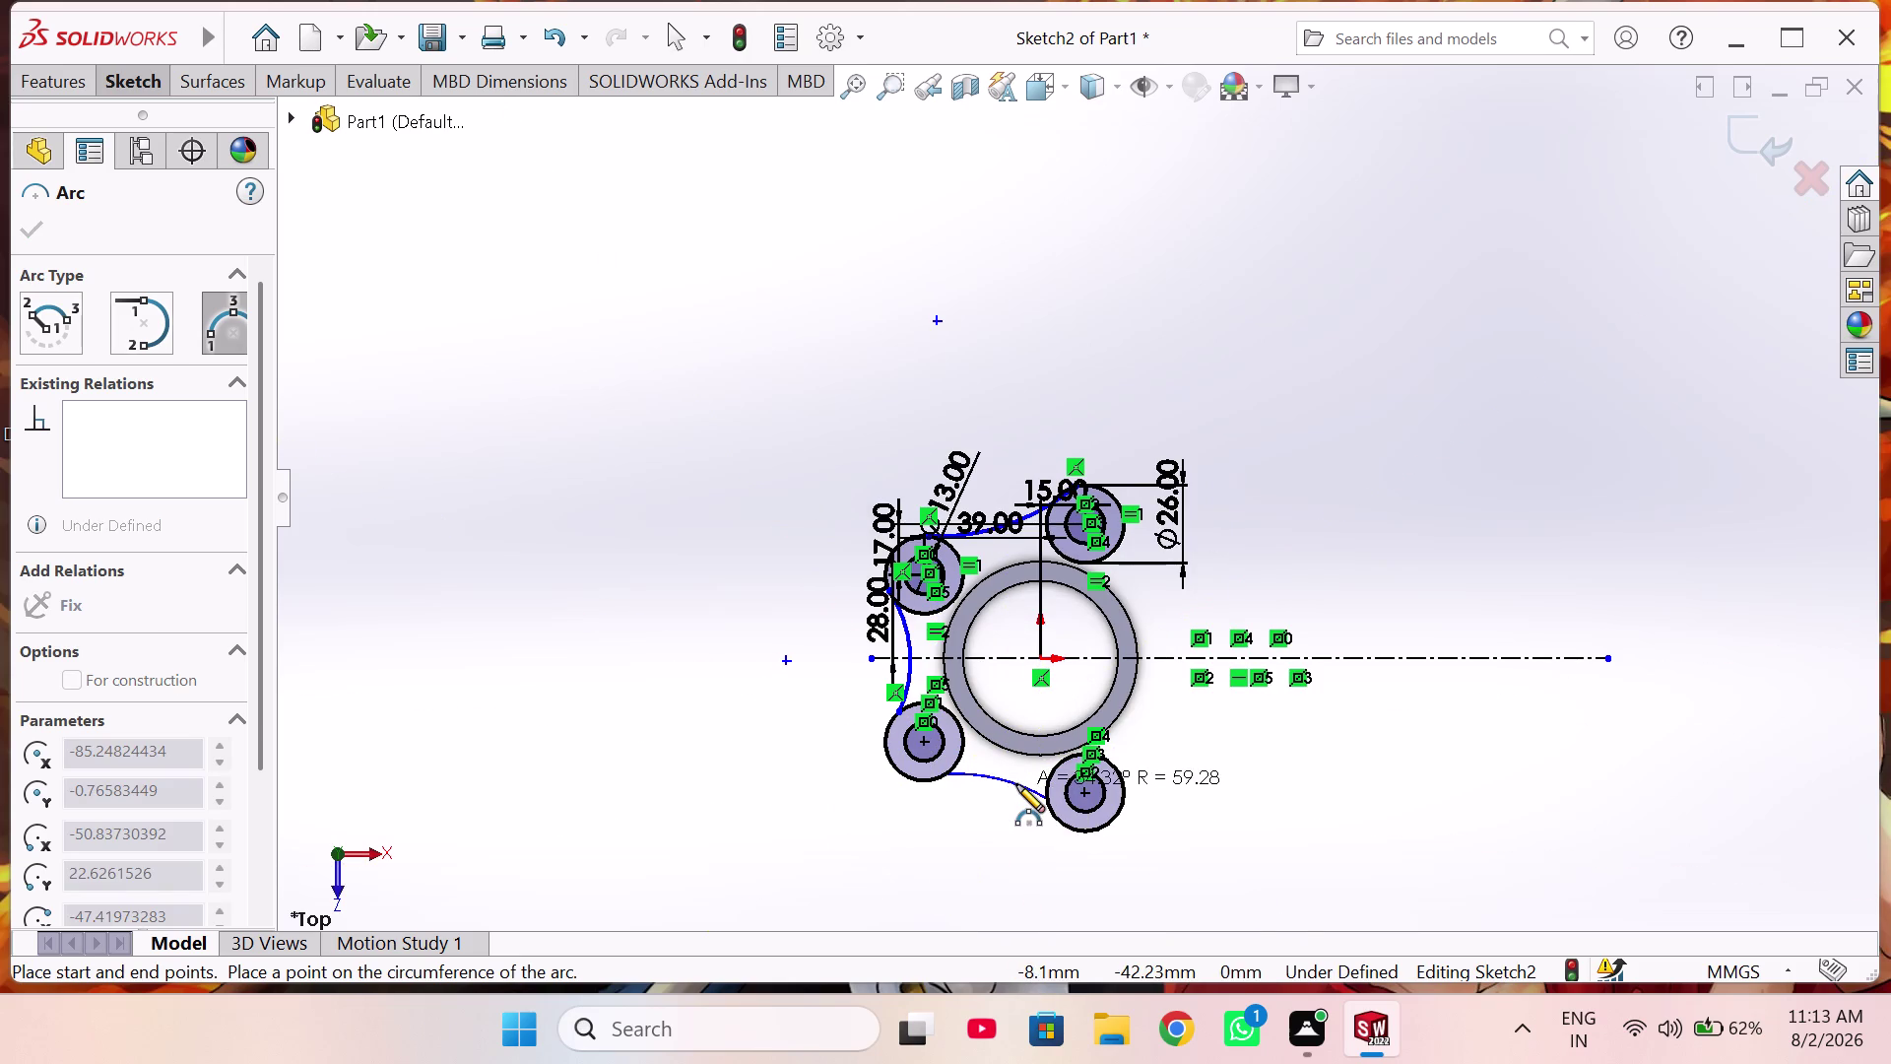
click(1016, 784)
right_click(625, 661)
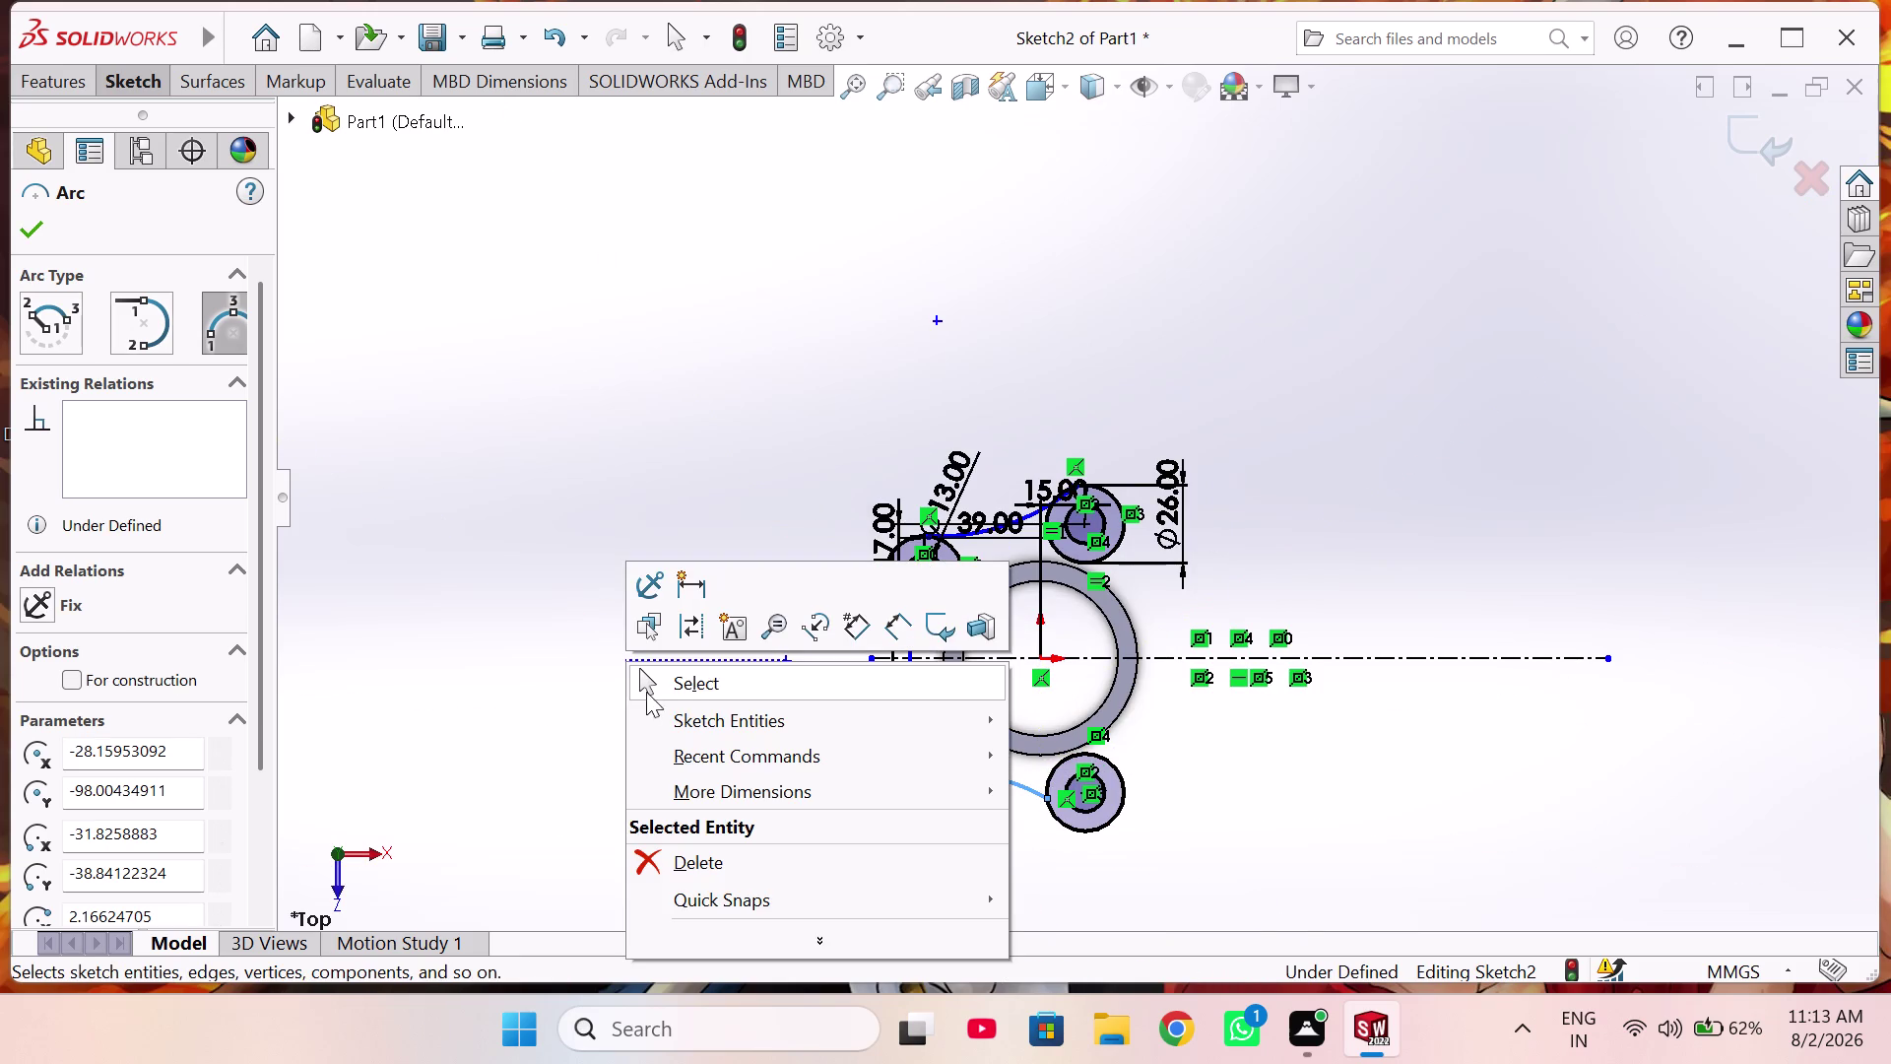
click(677, 692)
scroll(down, 3)
Give the top connecting arc an R72 mm radius dimension and leave Smart Dimension.
scroll(down, 3)
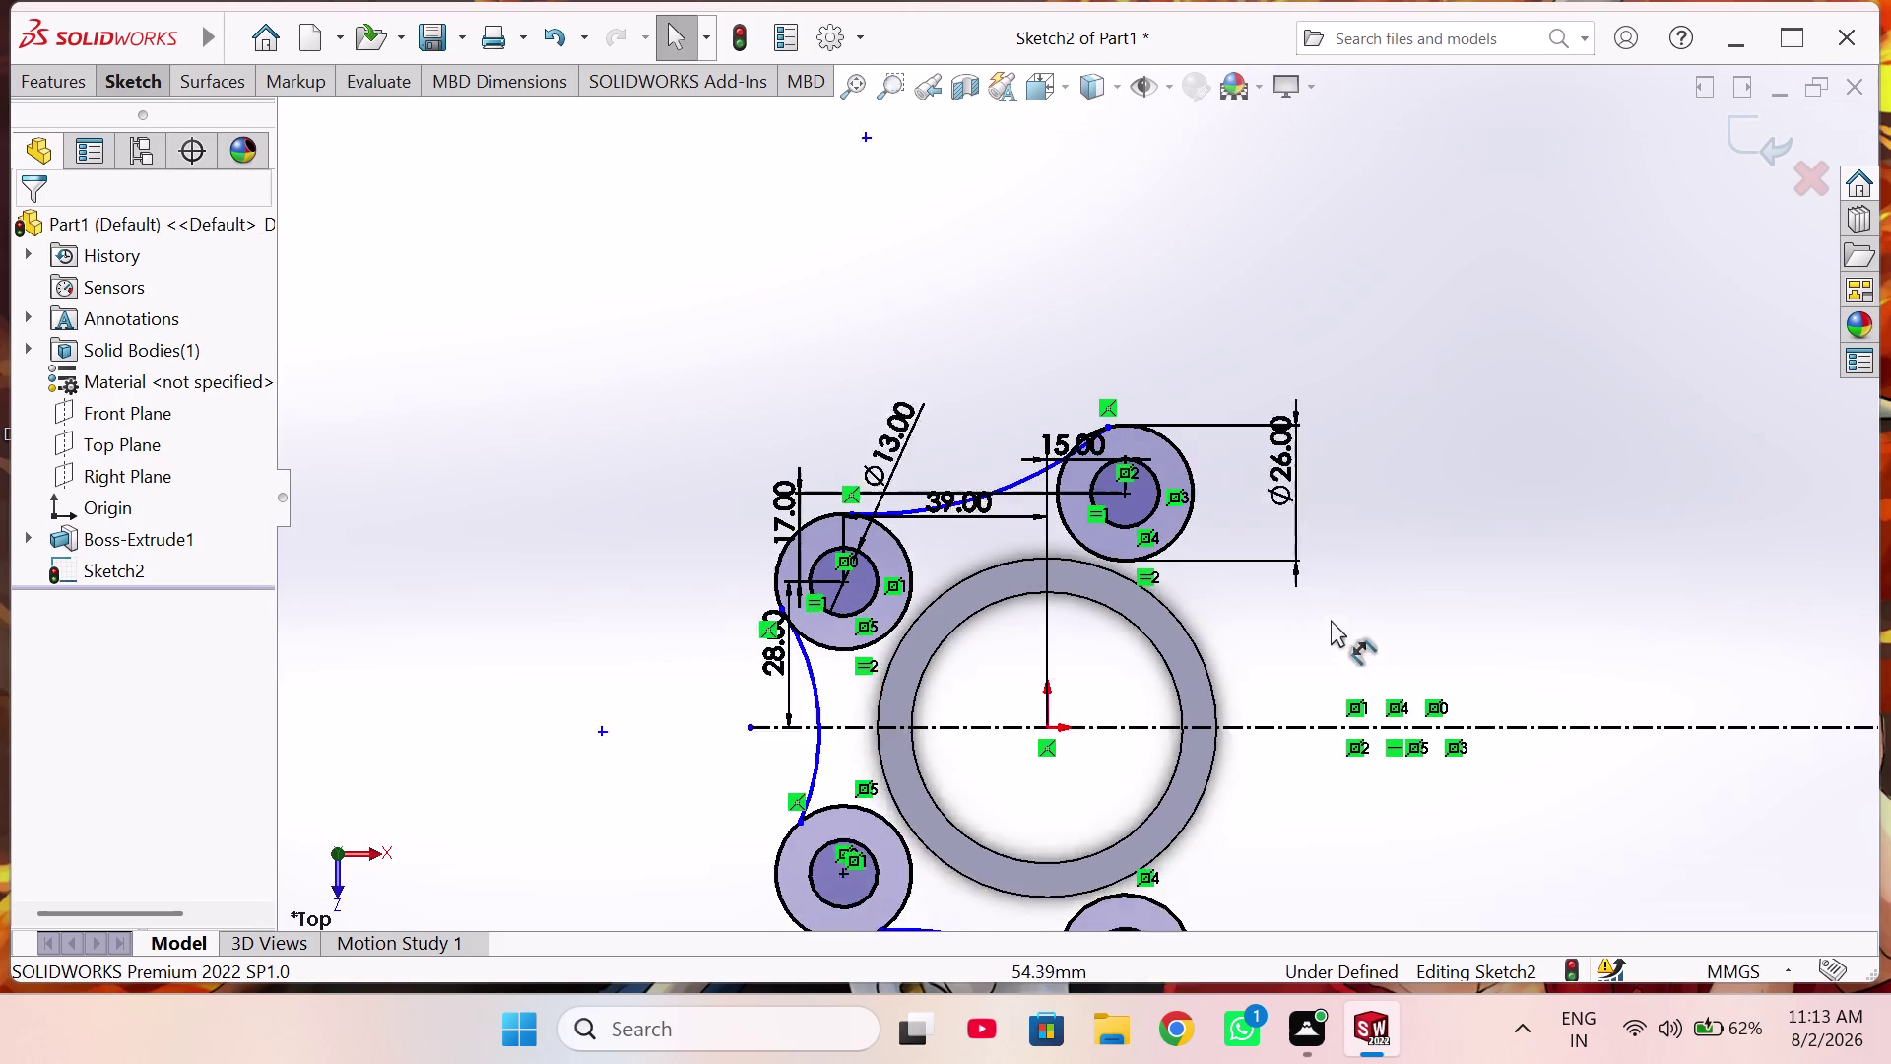
scroll(down, 3)
scroll(up, 3)
right_drag(907, 309, 878, 231)
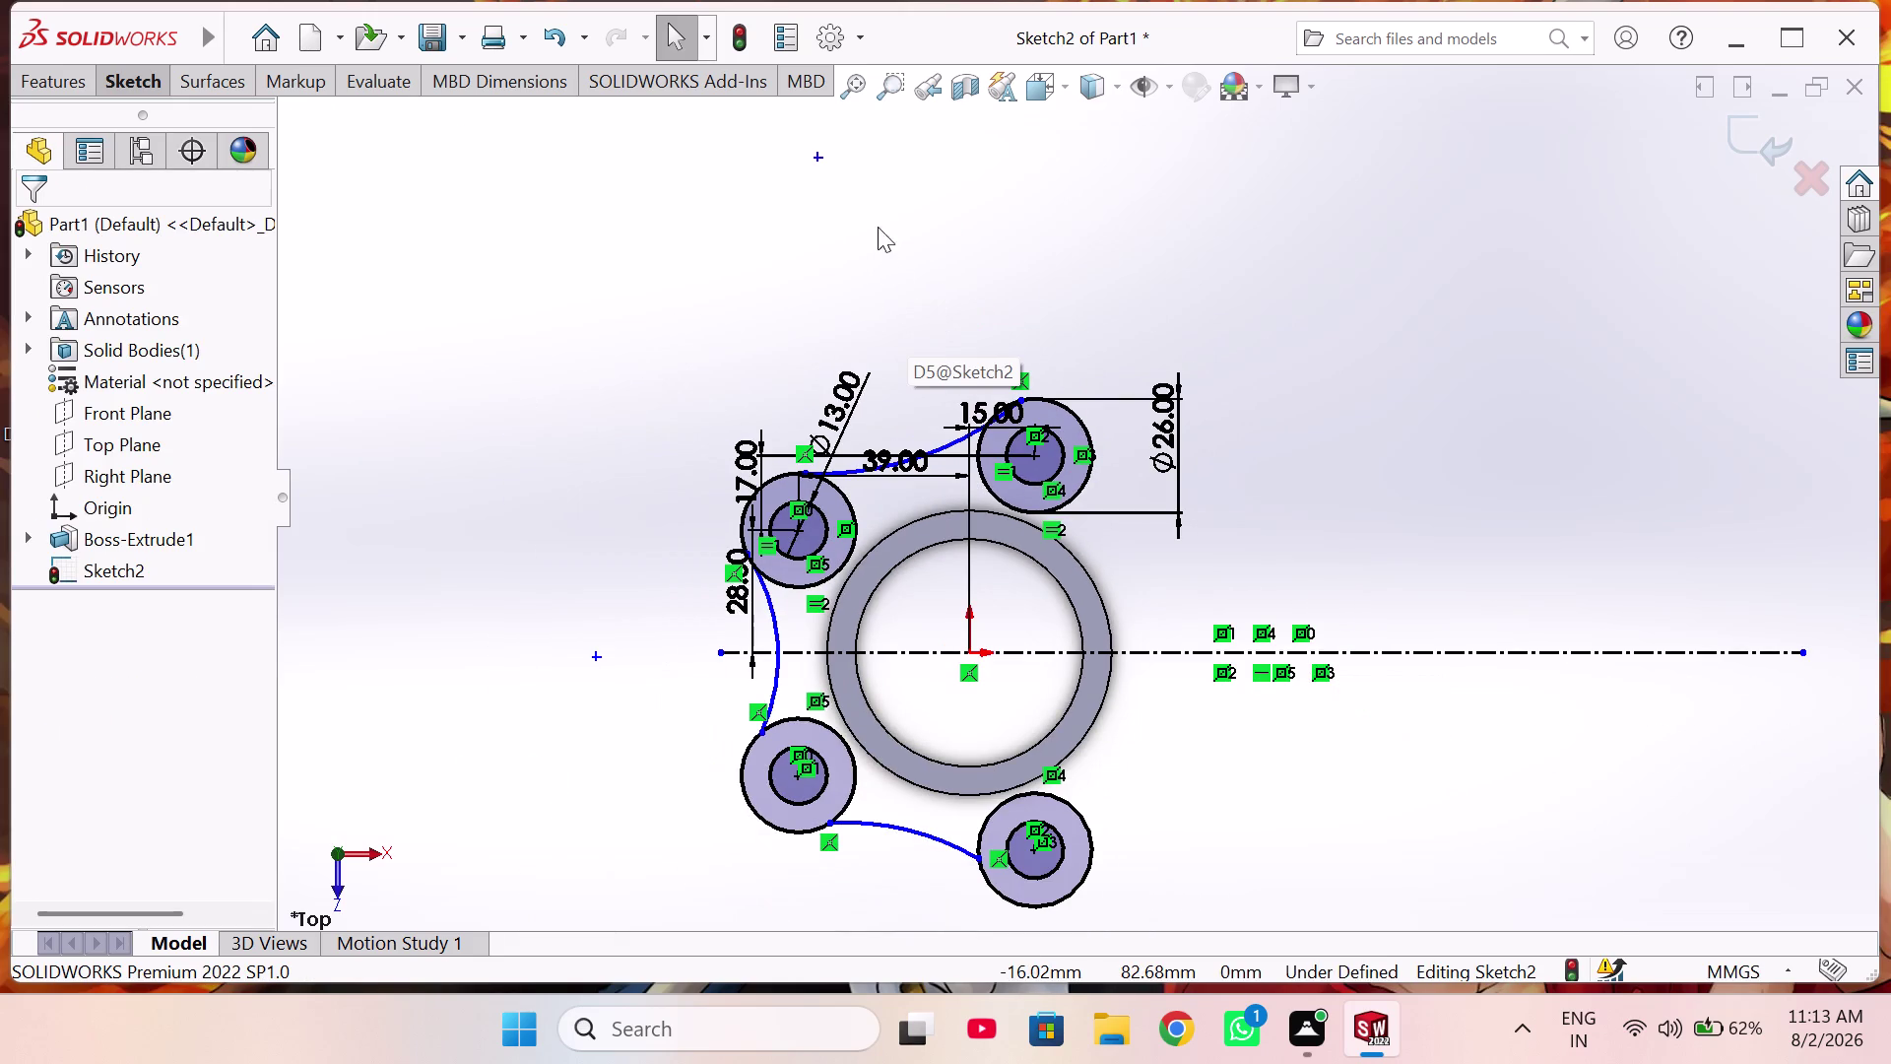
right_drag(877, 232, 869, 157)
scroll(down, 3)
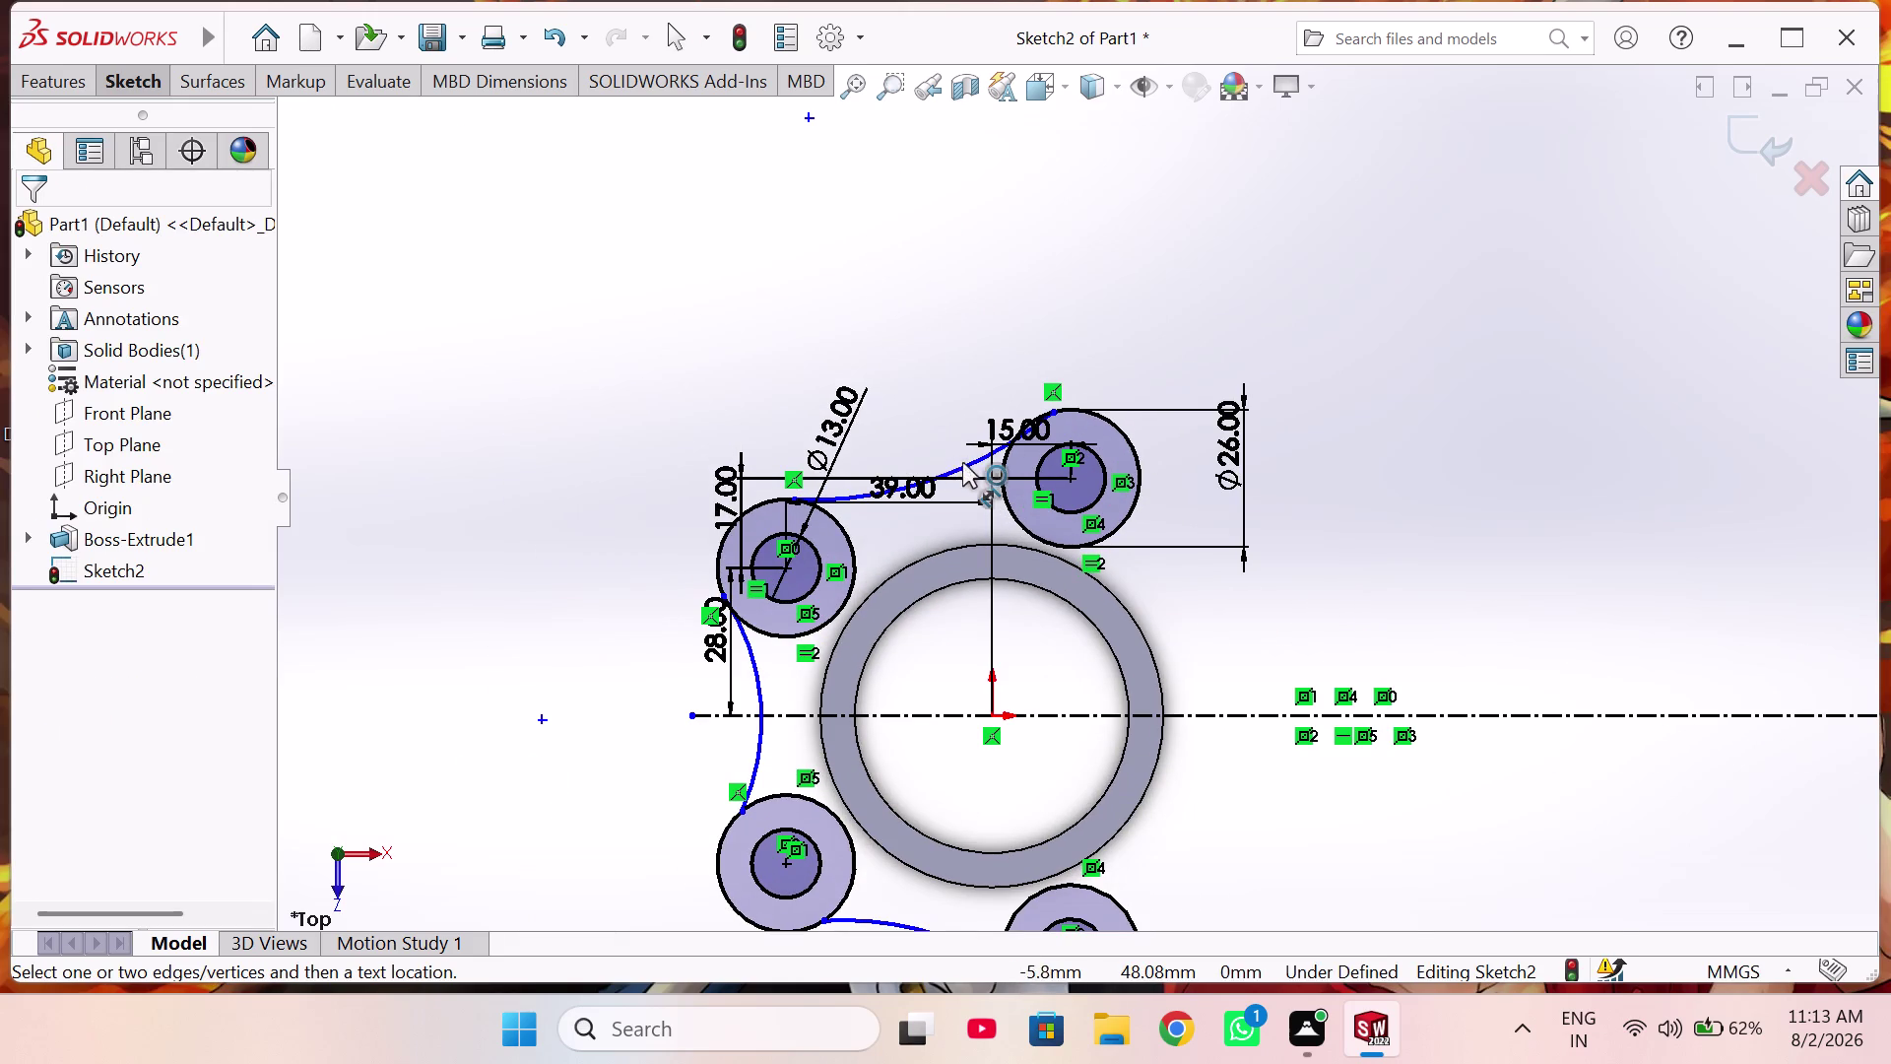
click(963, 463)
click(887, 325)
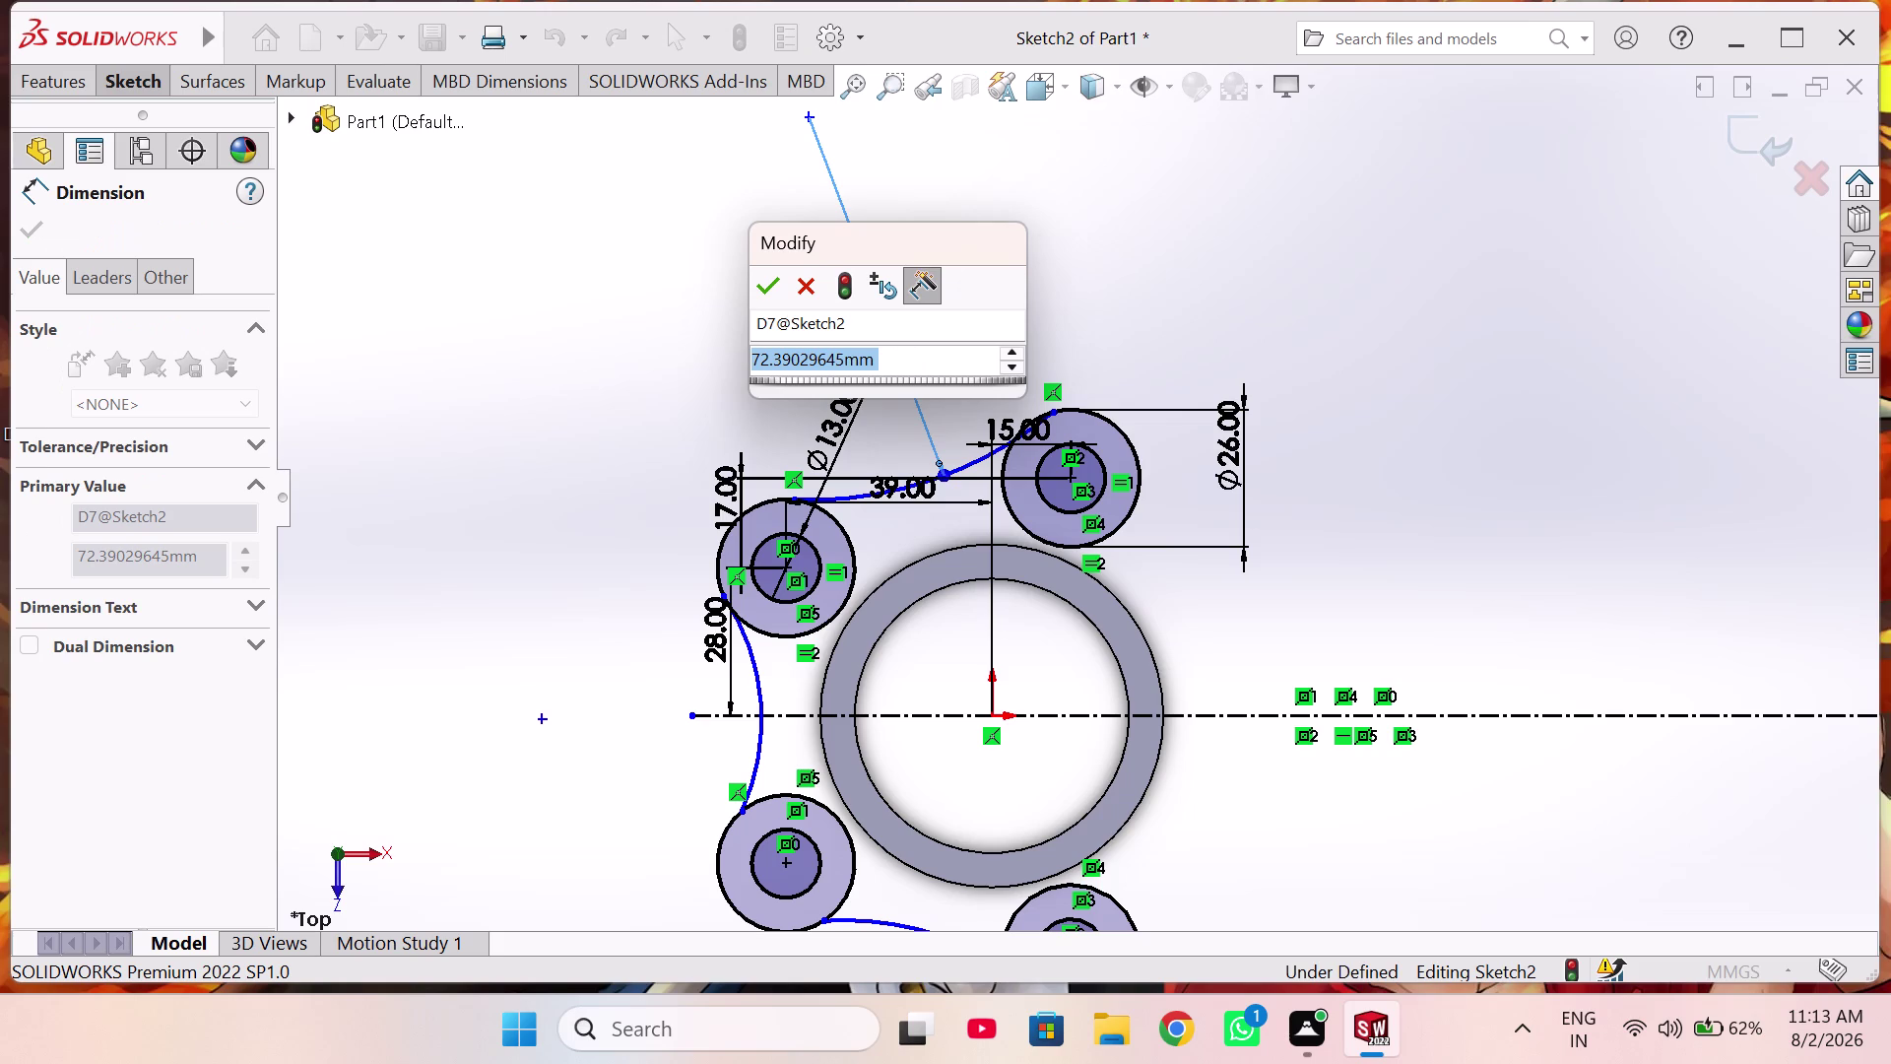
text(72)
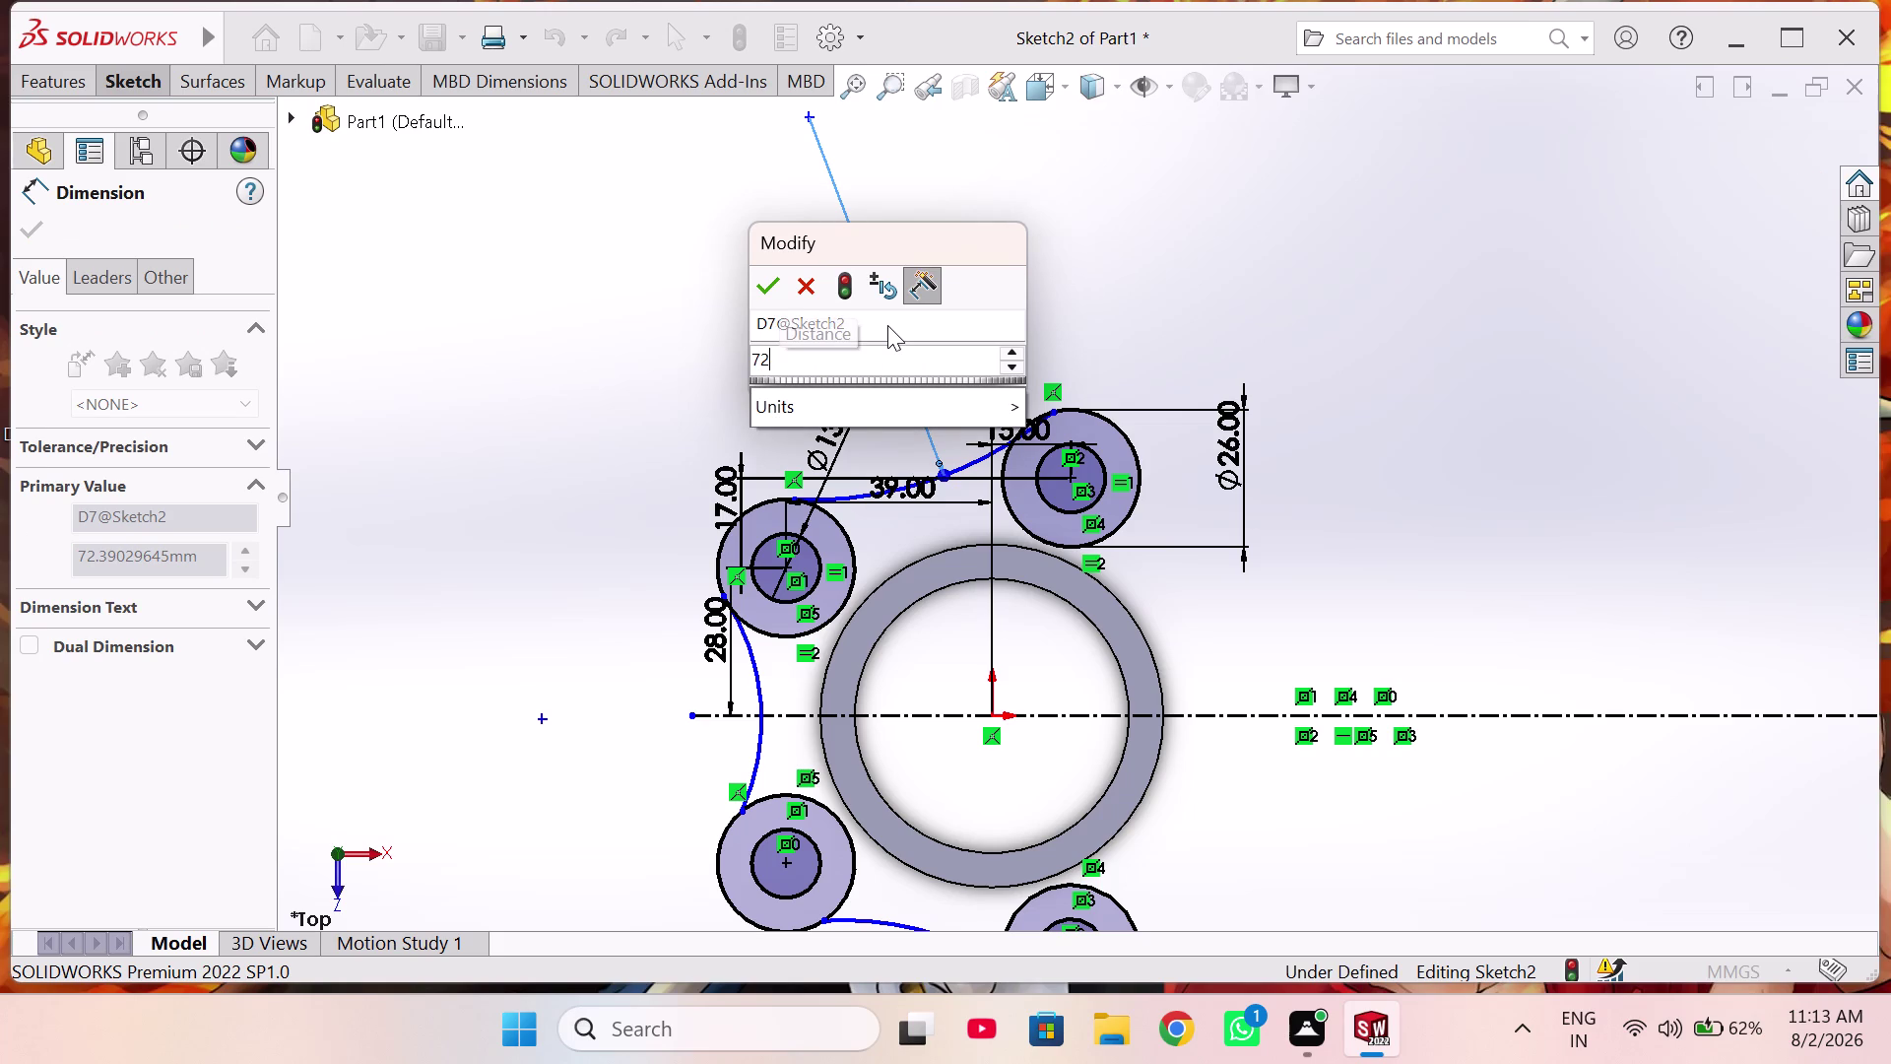
key(Return)
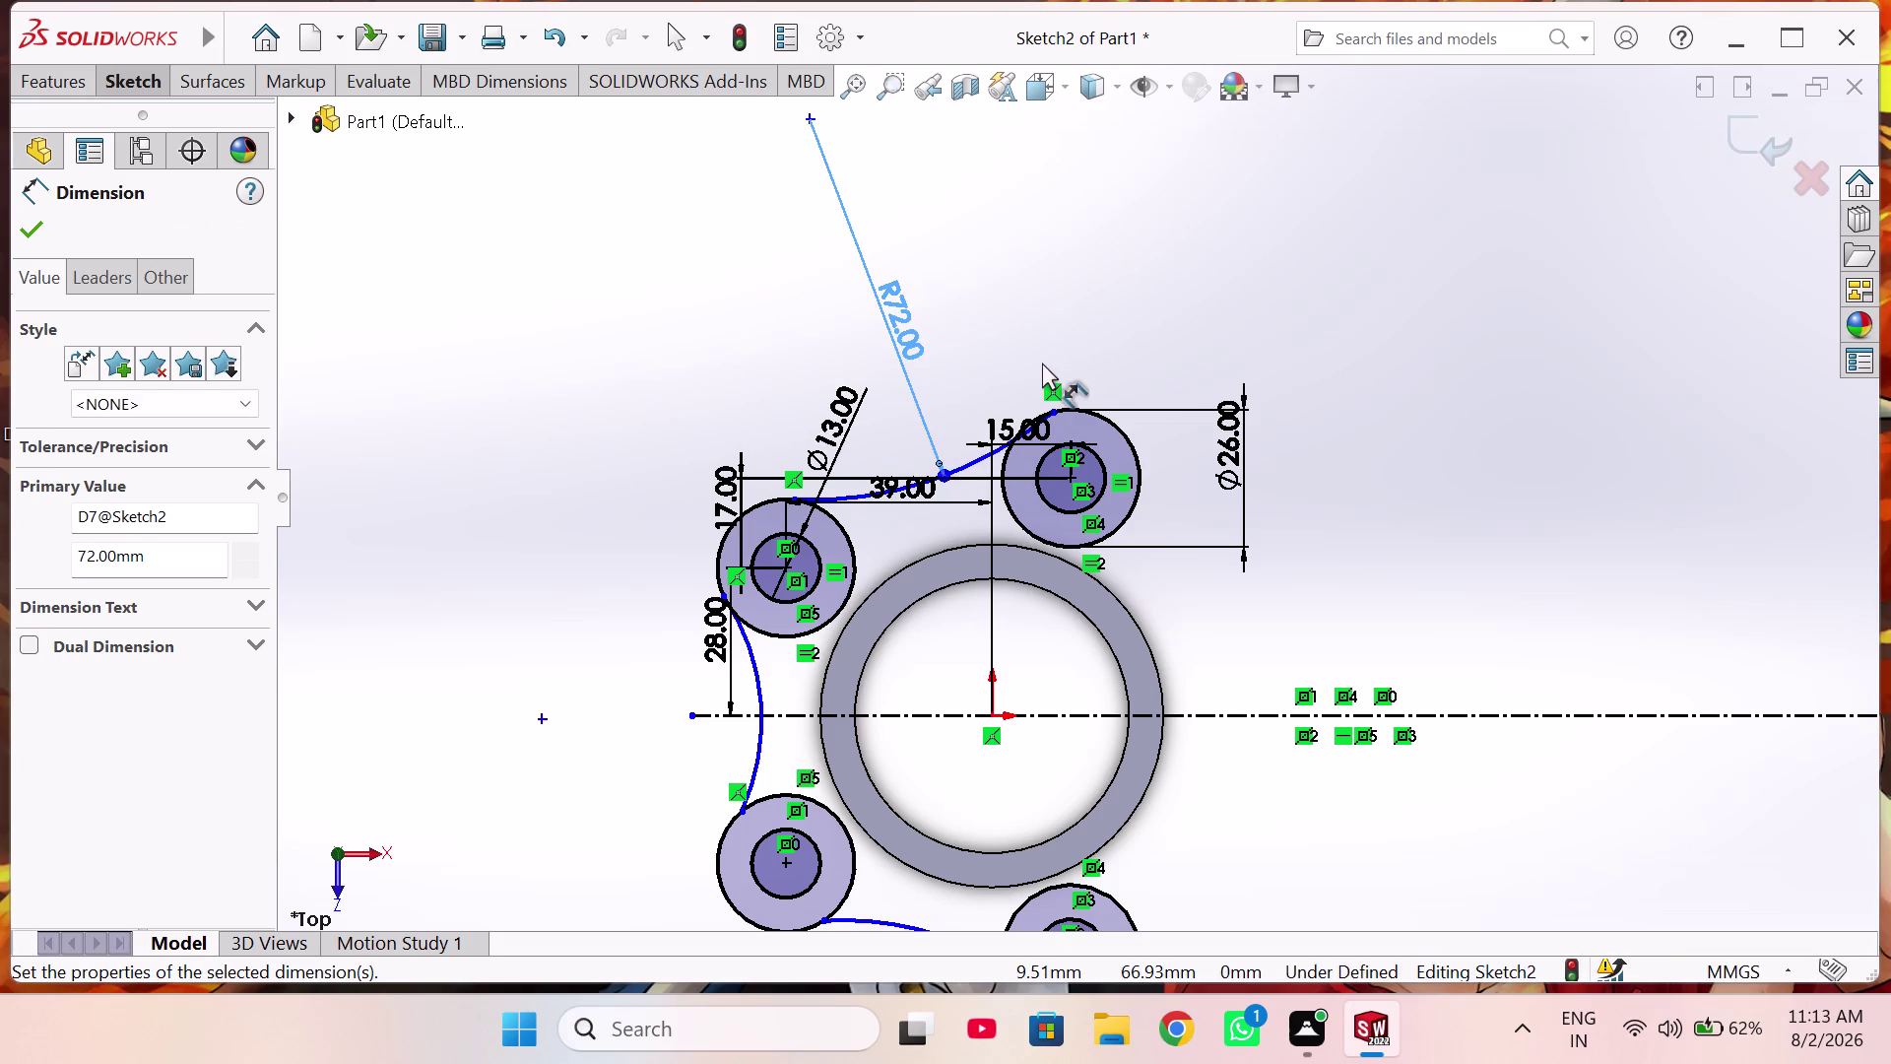
scroll(down, 3)
scroll(down, 3)
scroll(down, 3)
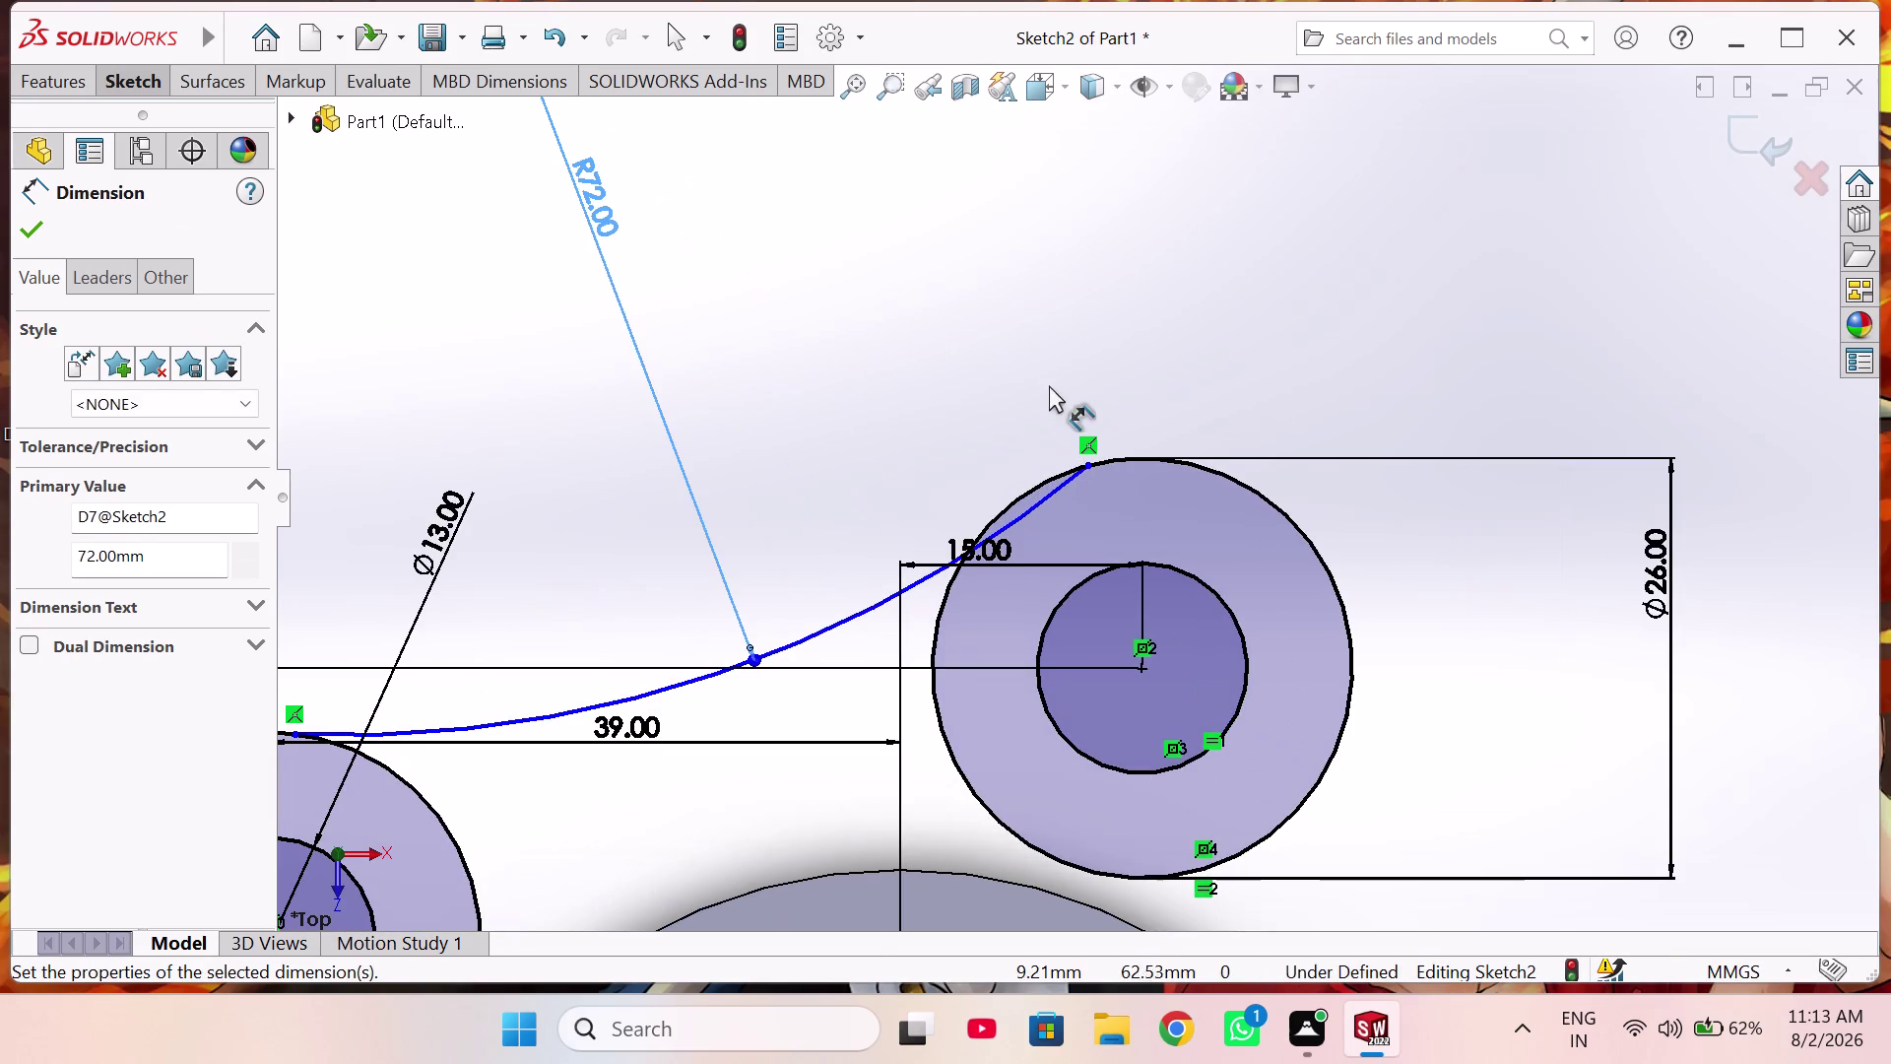
right_click(1003, 277)
click(1072, 367)
Make the R72 top arc tangent to the upper-right outer circle.
scroll(down, 3)
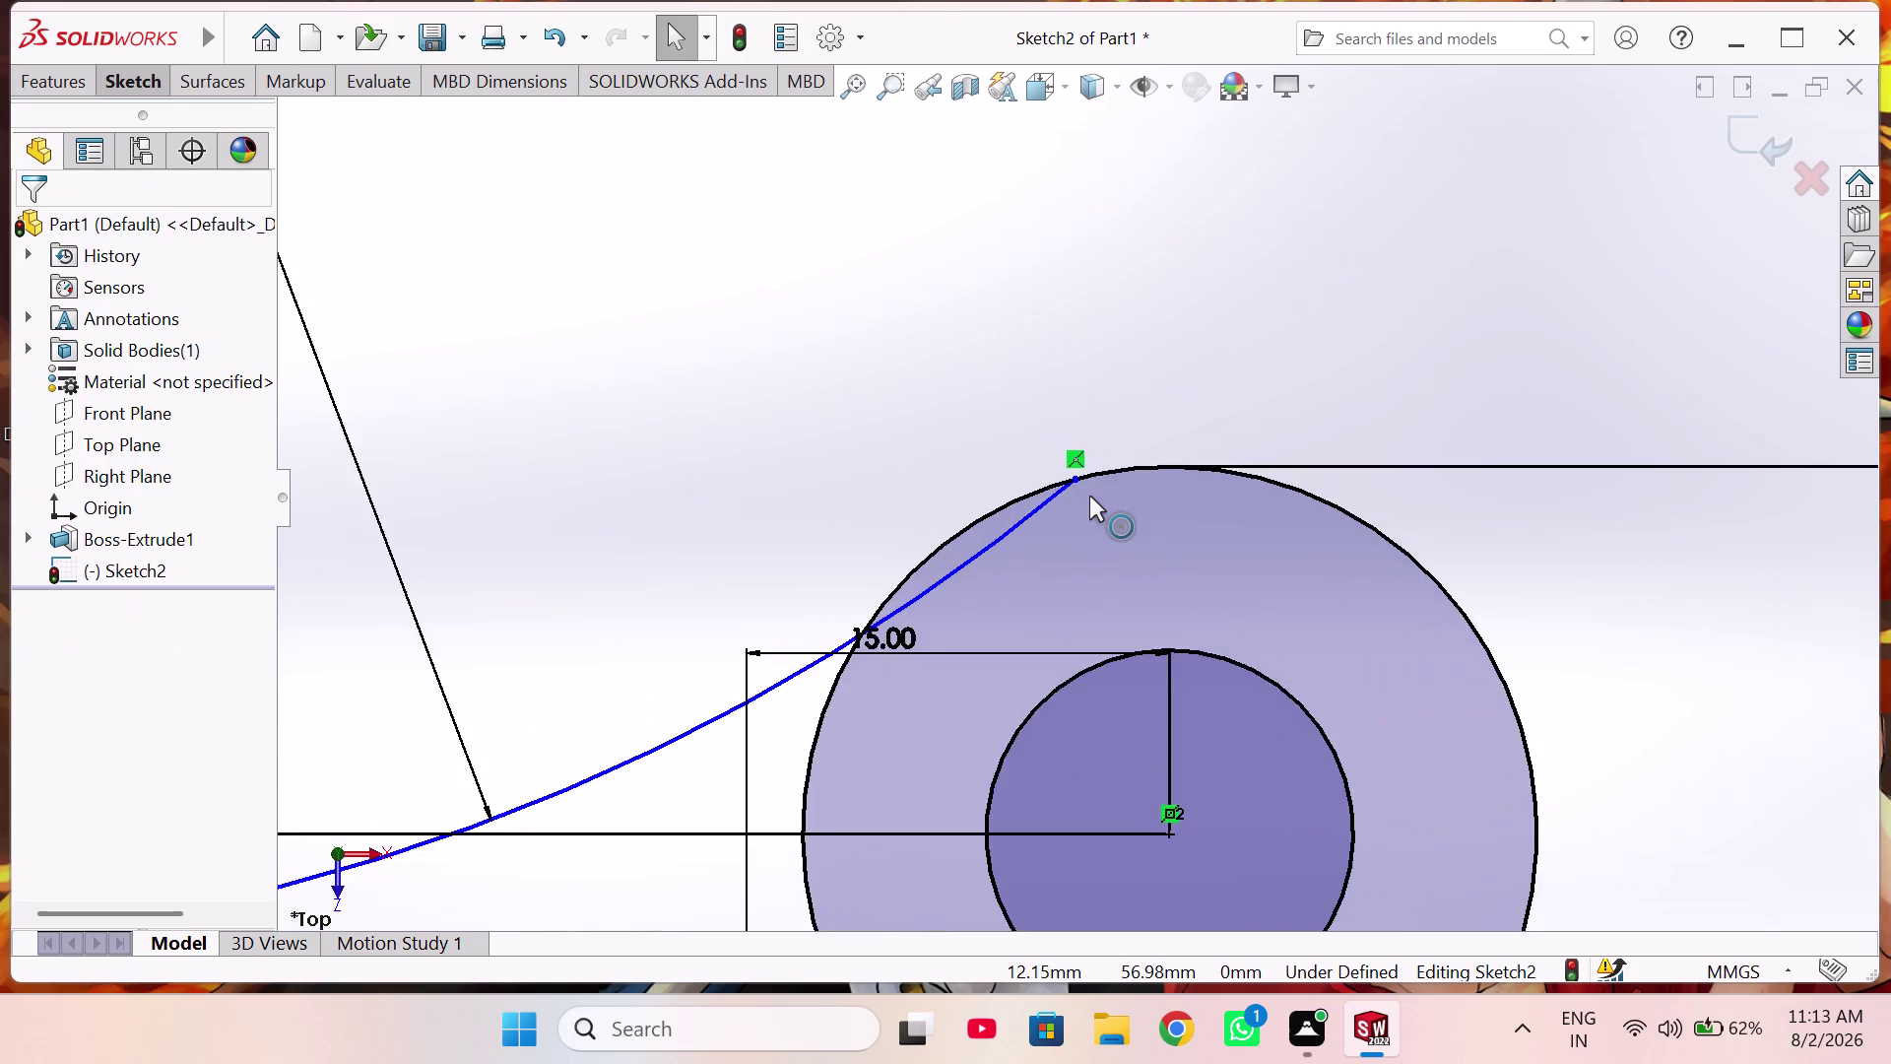
scroll(down, 3)
click(1026, 498)
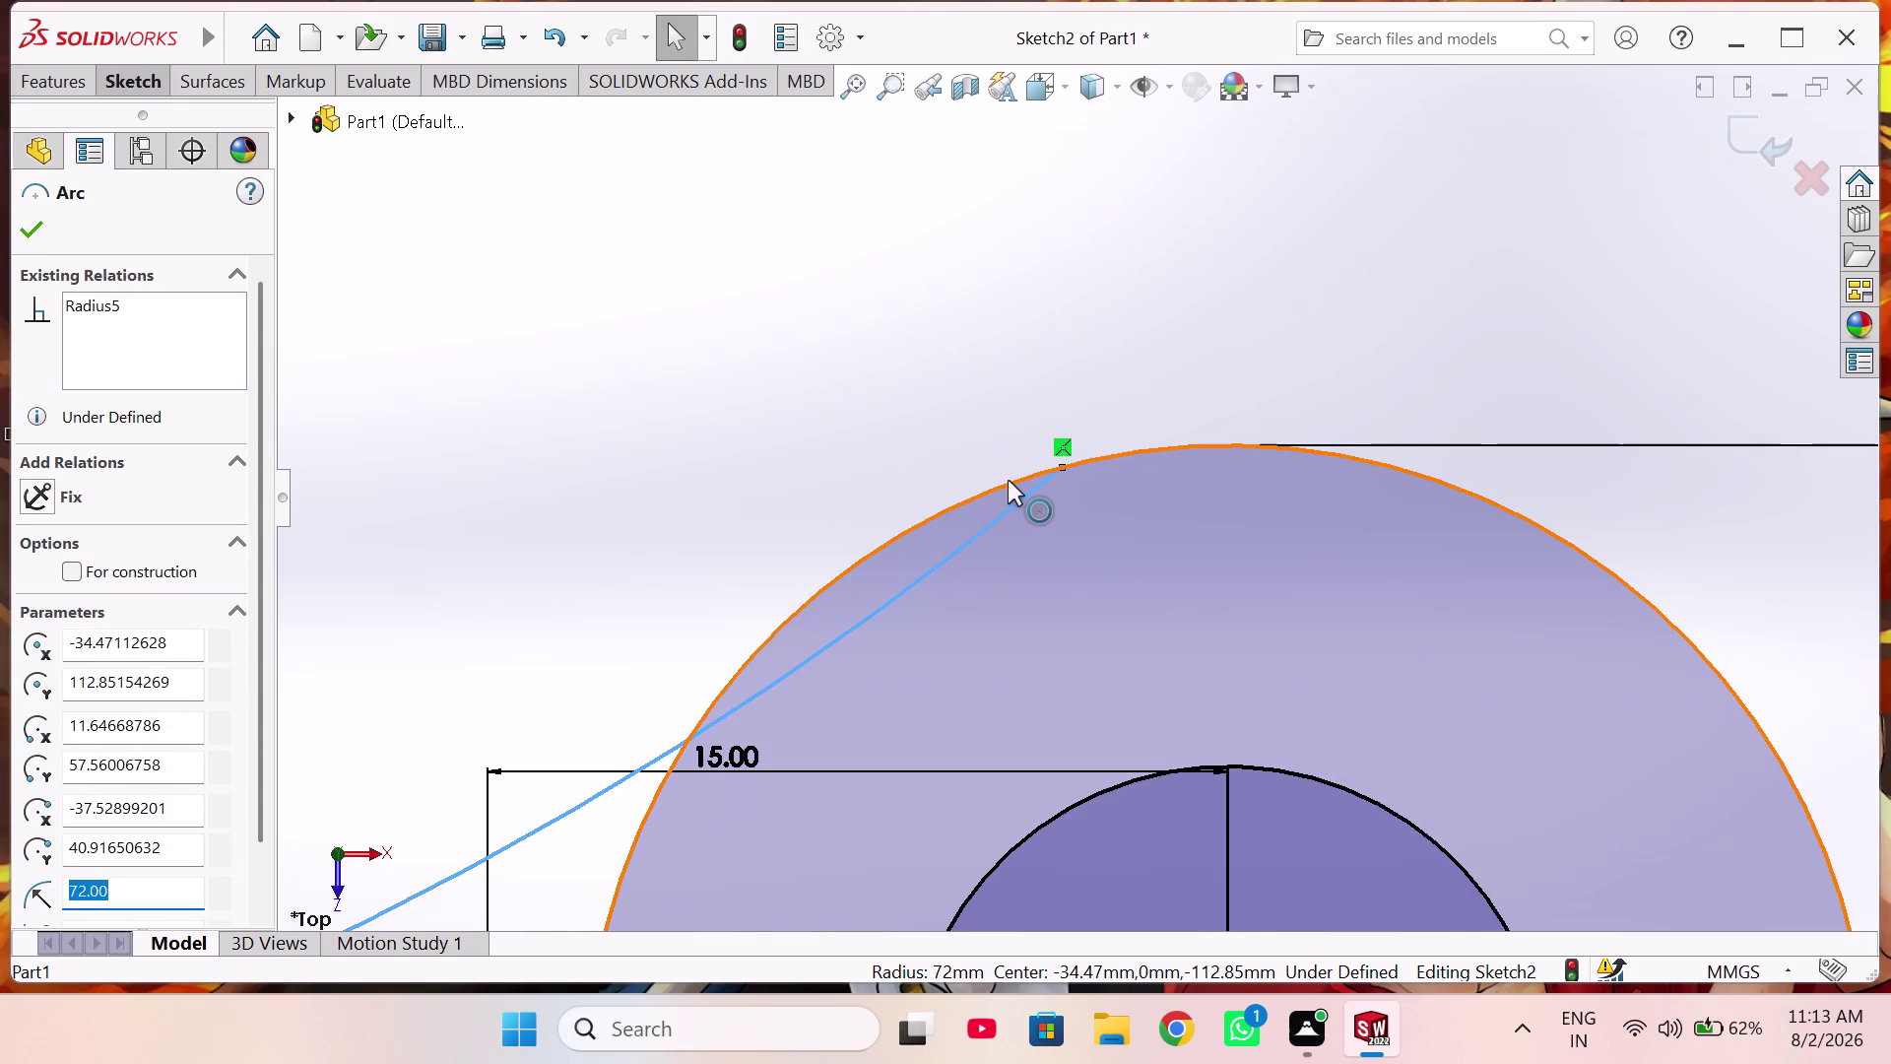
click(1009, 480)
click(1118, 377)
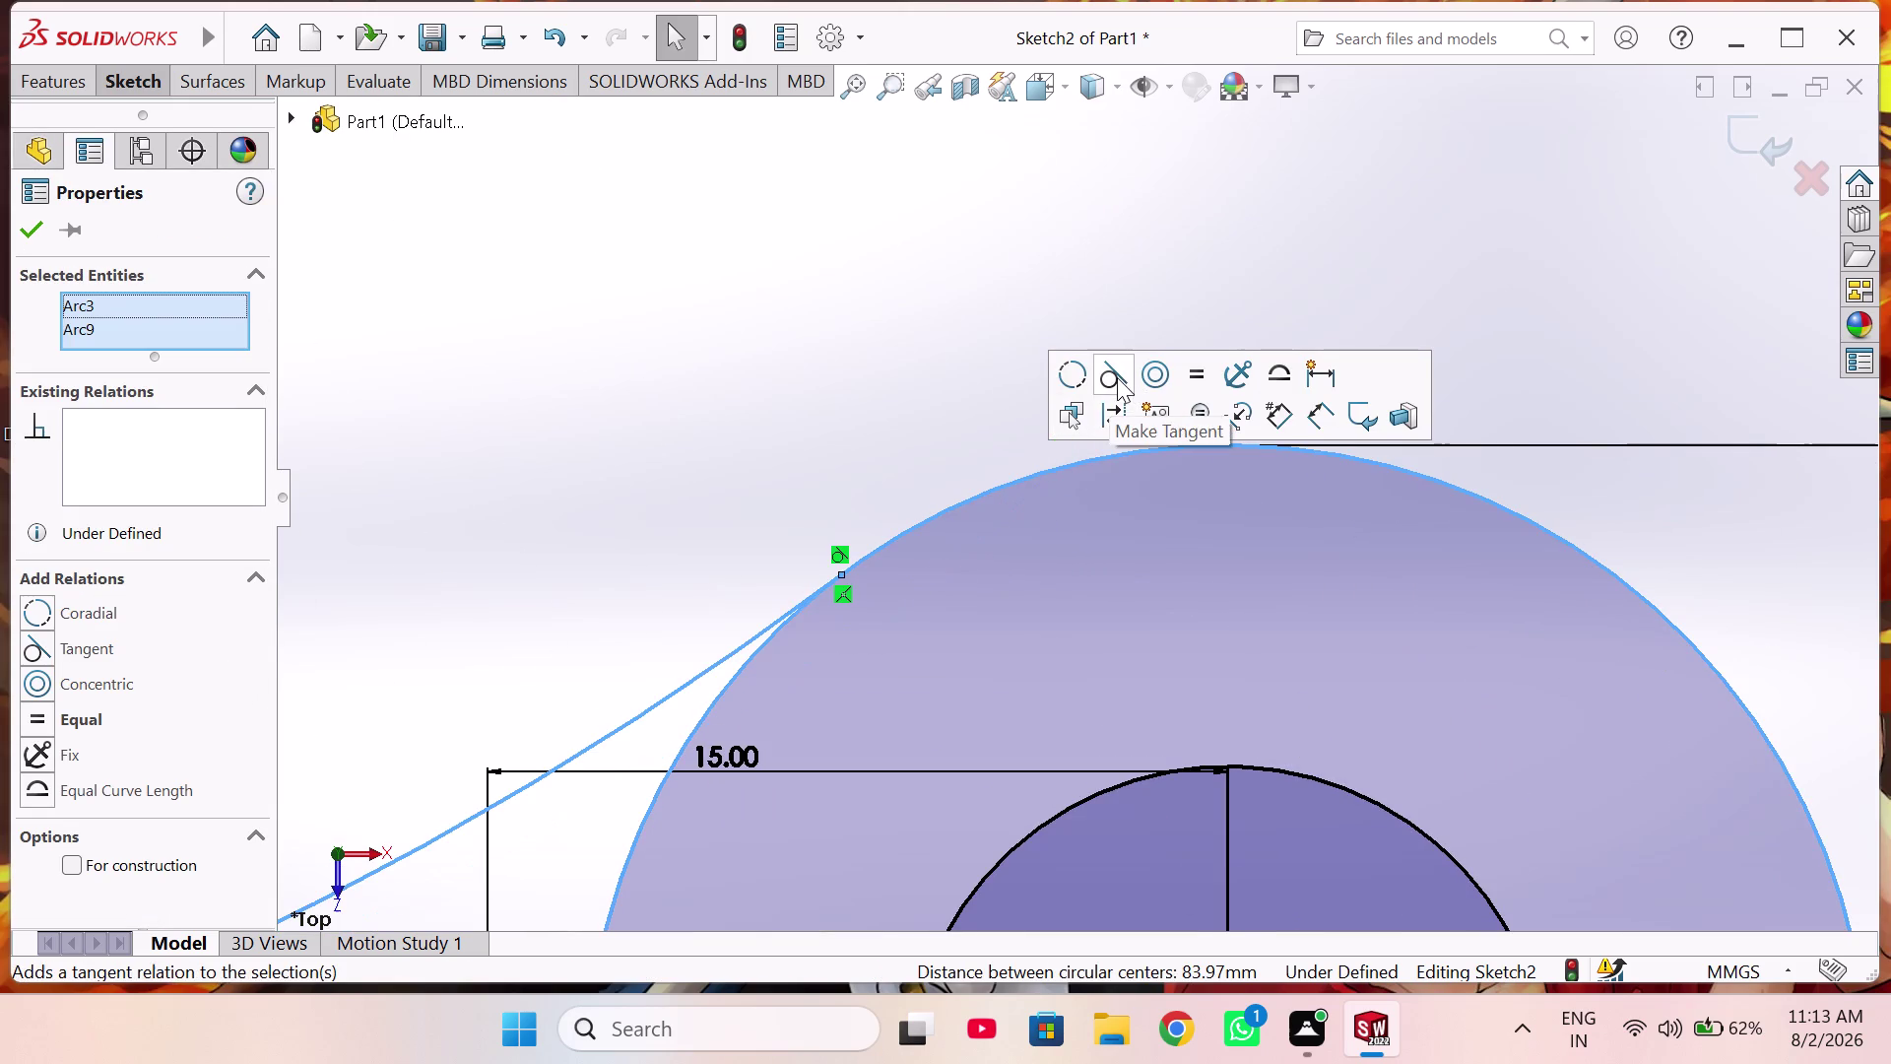
scroll(up, 3)
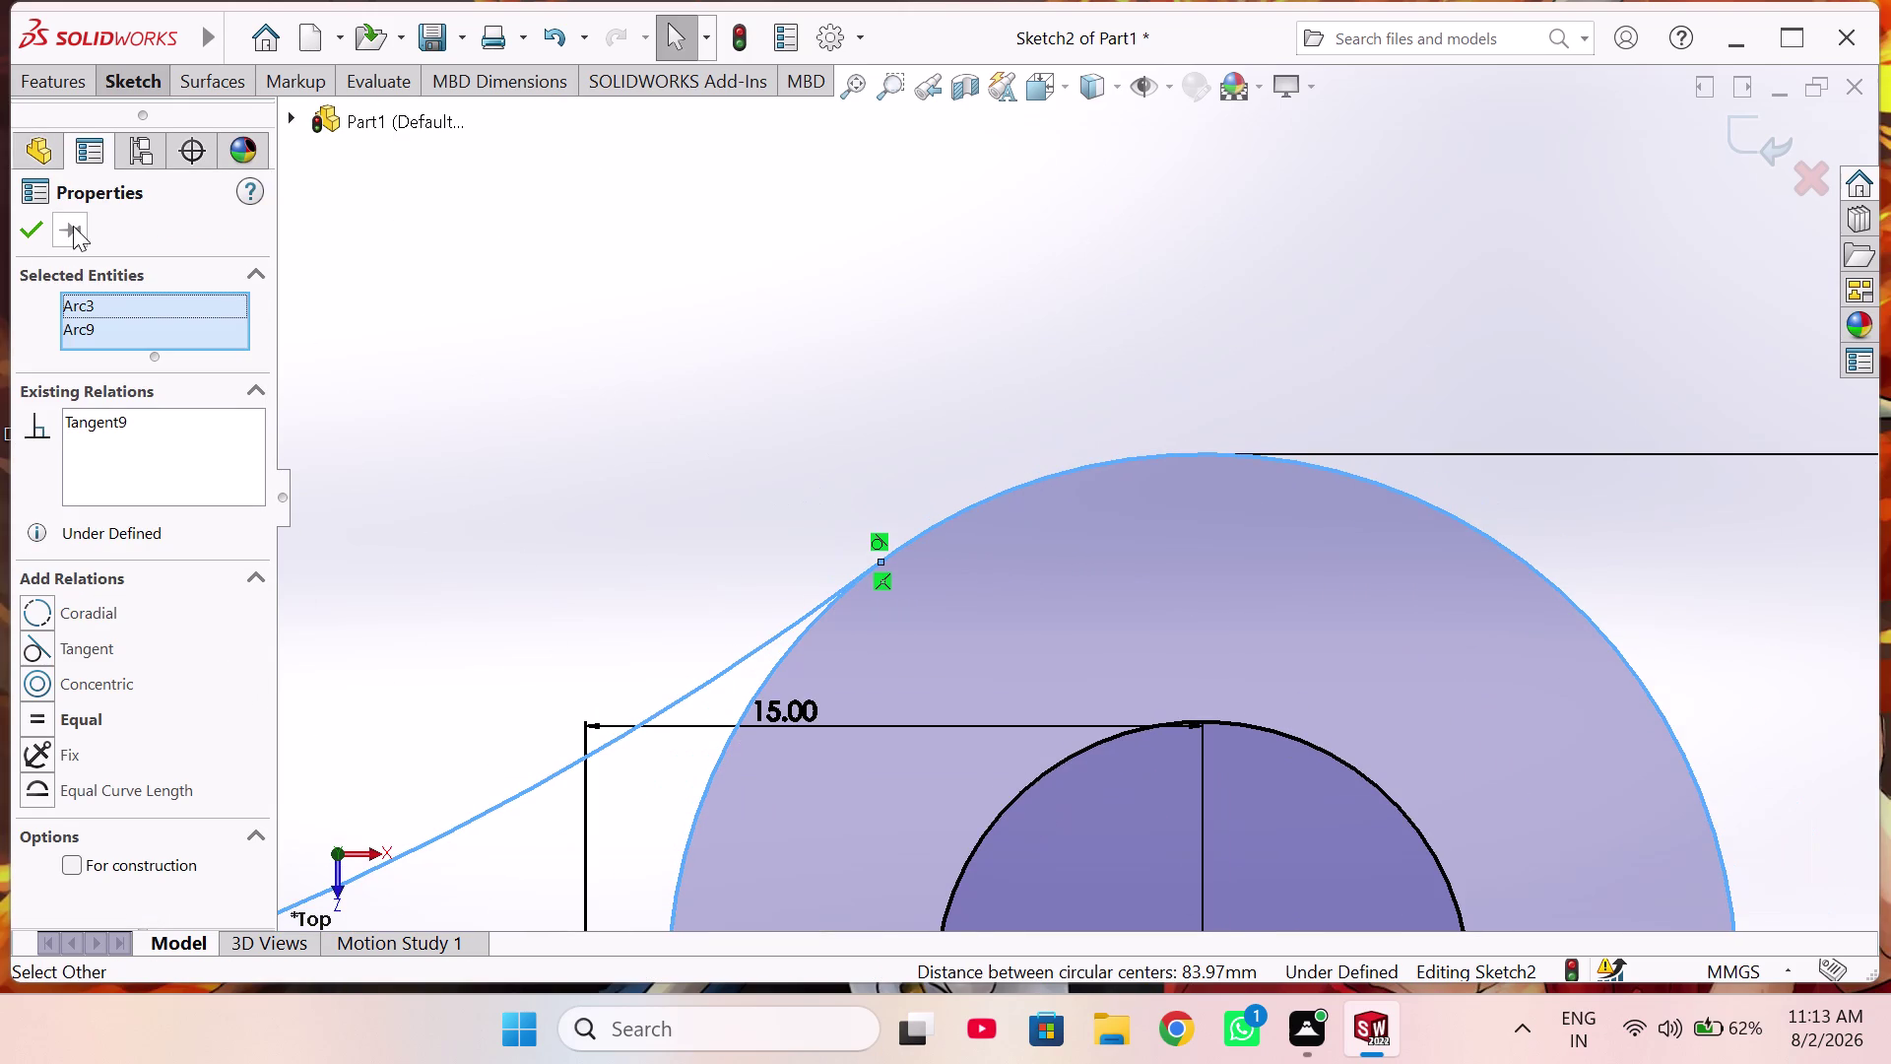
click(37, 232)
Make the top arc tangent to the upper-left boss circle and confirm.
scroll(up, 3)
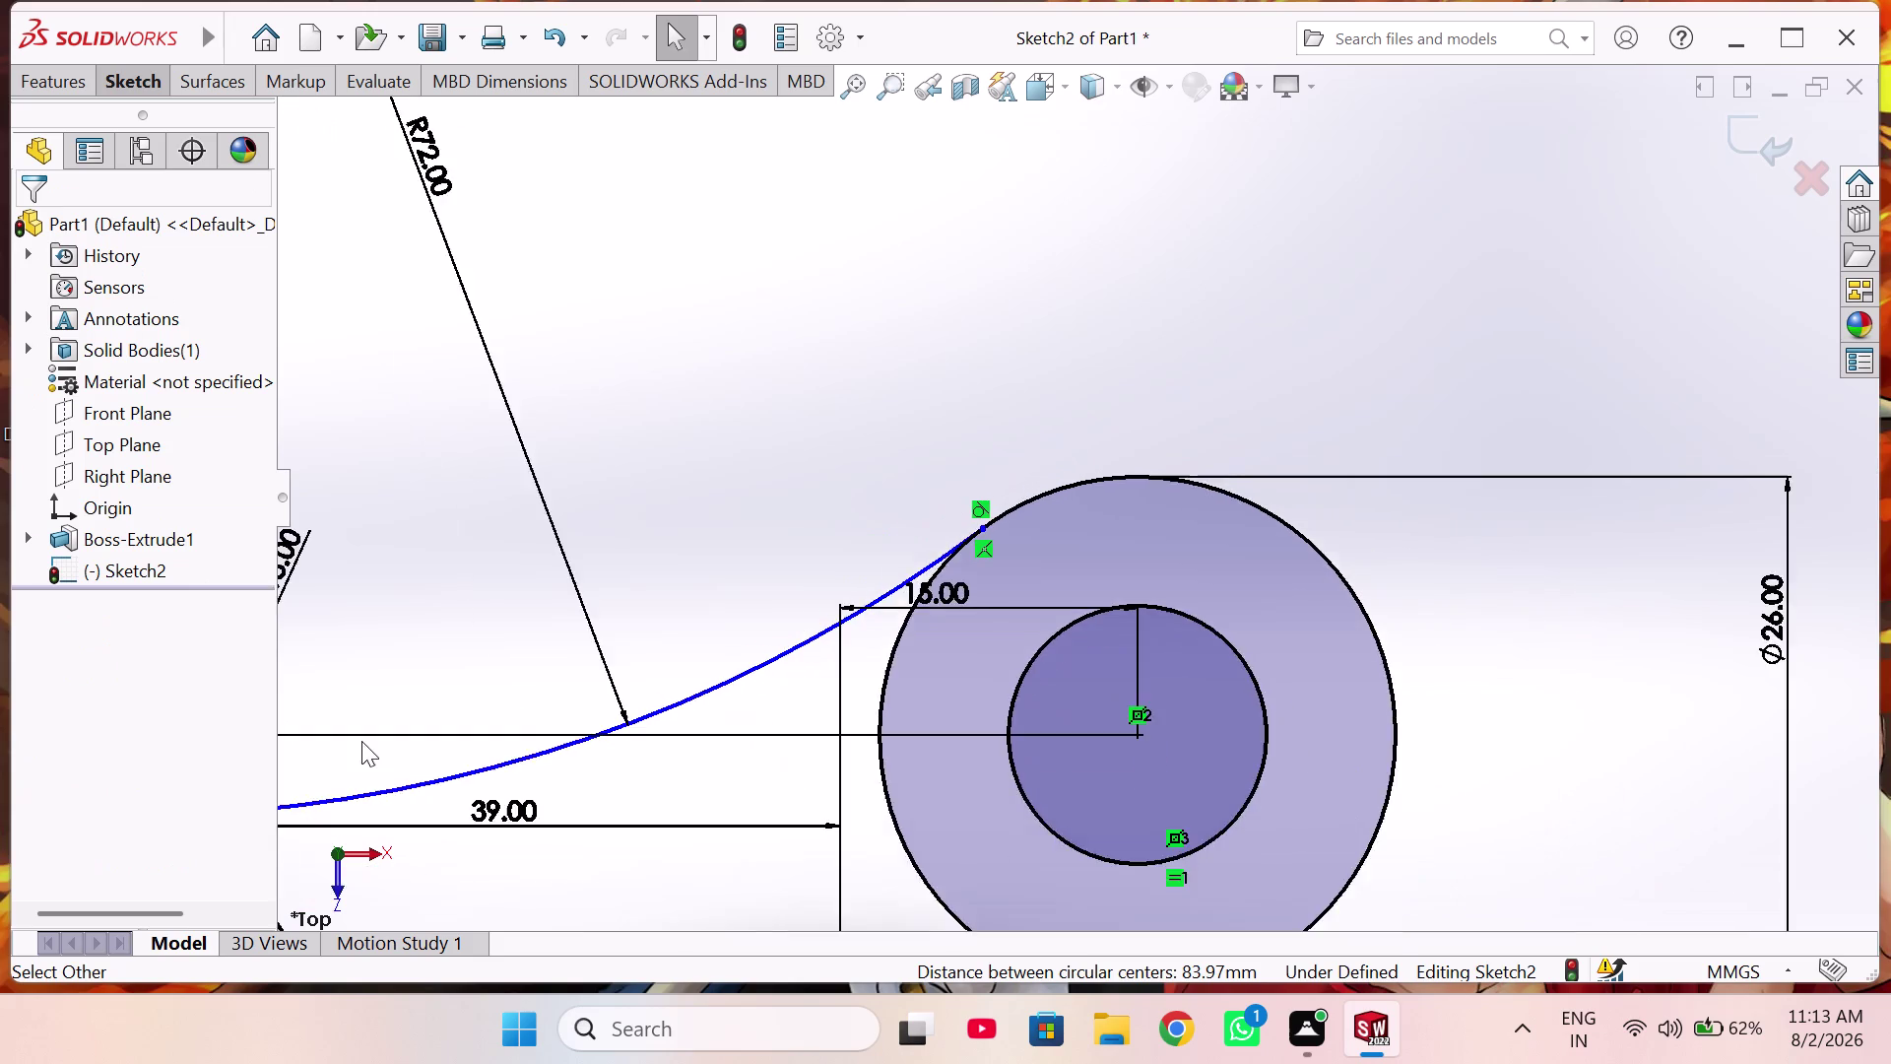
scroll(up, 3)
scroll(down, 3)
scroll(down, 3)
scroll(down, 3)
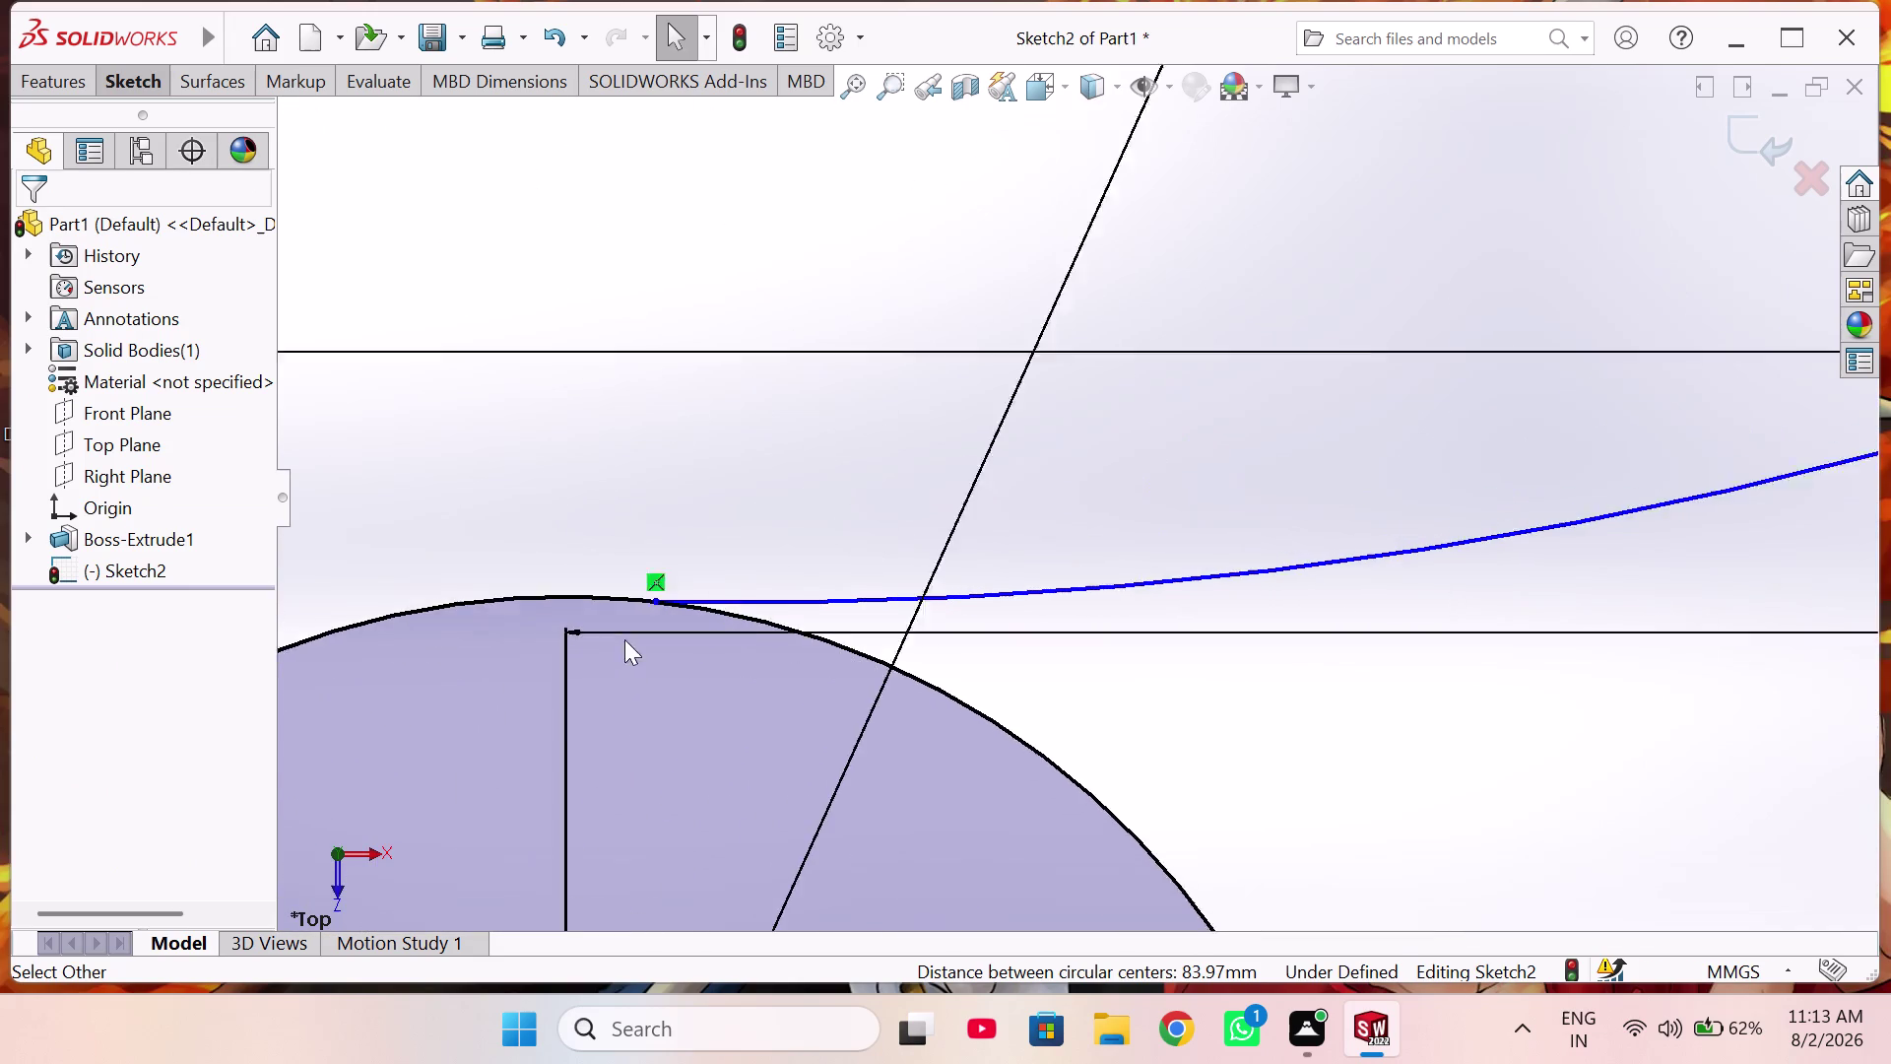
scroll(down, 3)
click(803, 569)
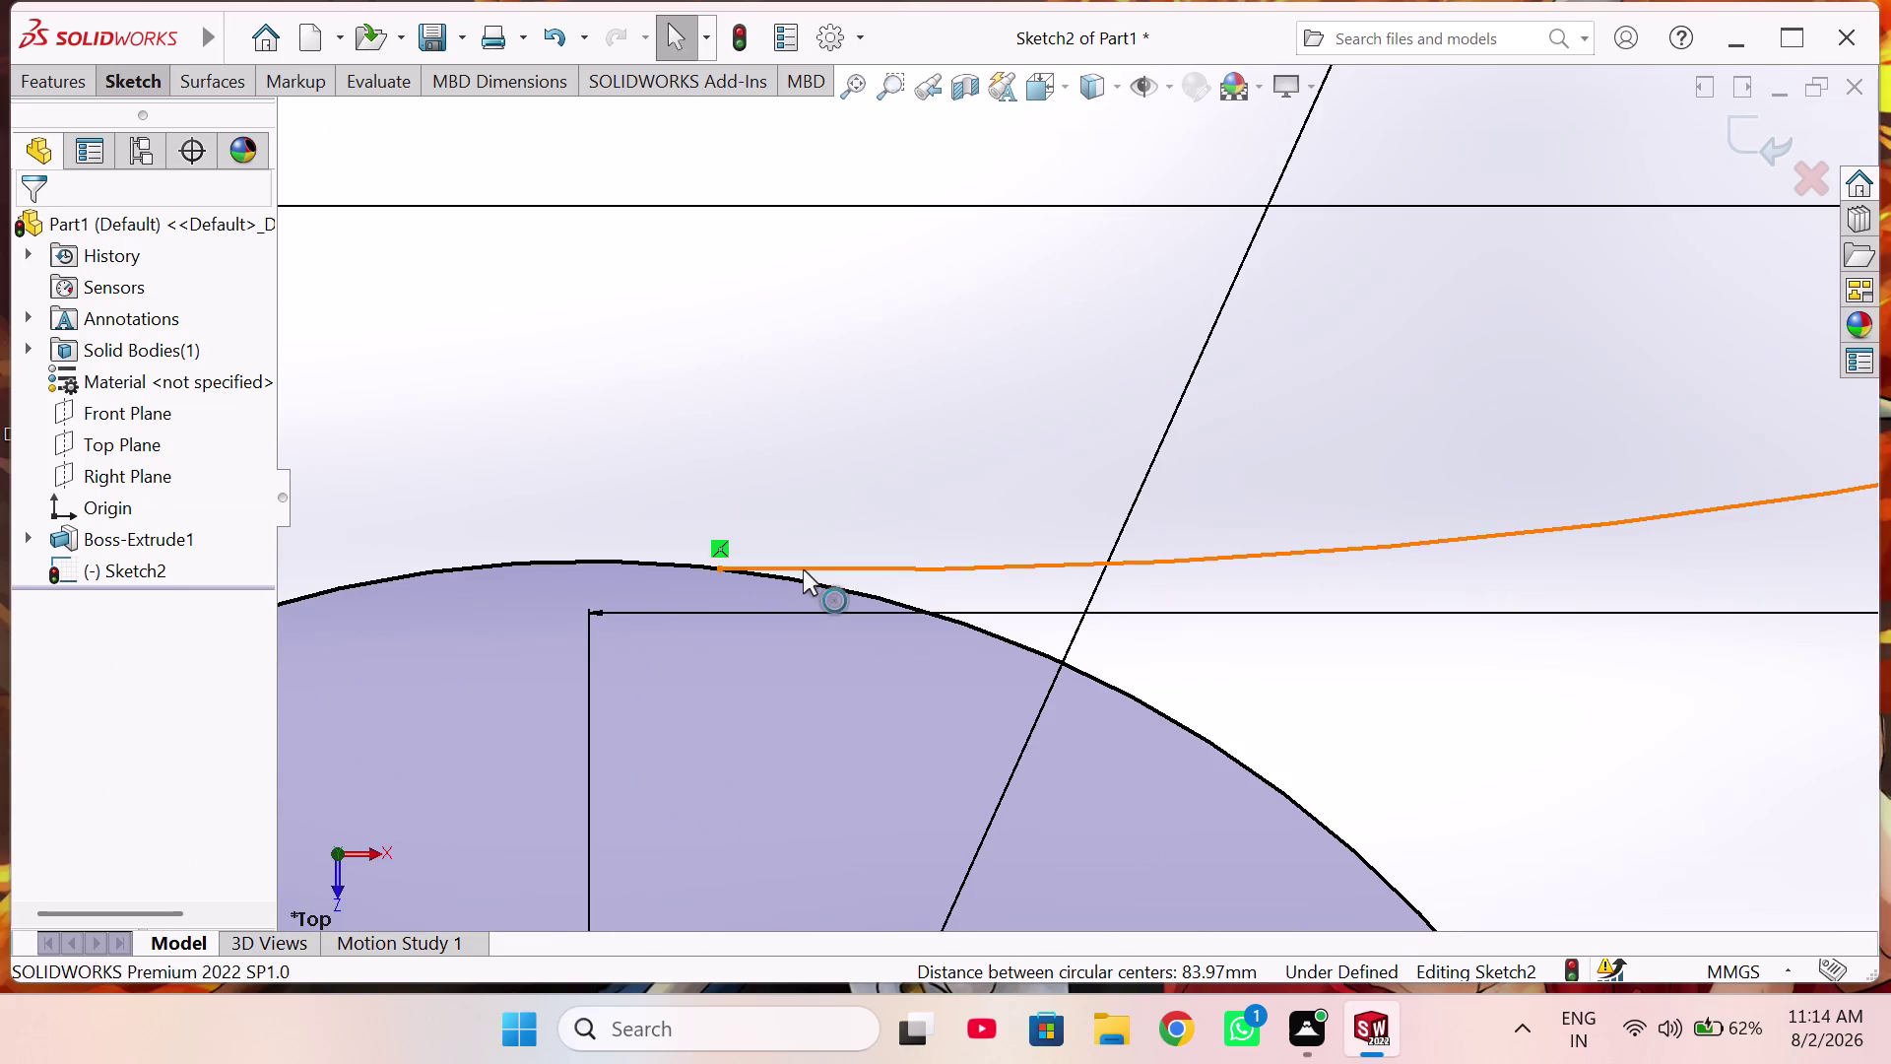
click(803, 584)
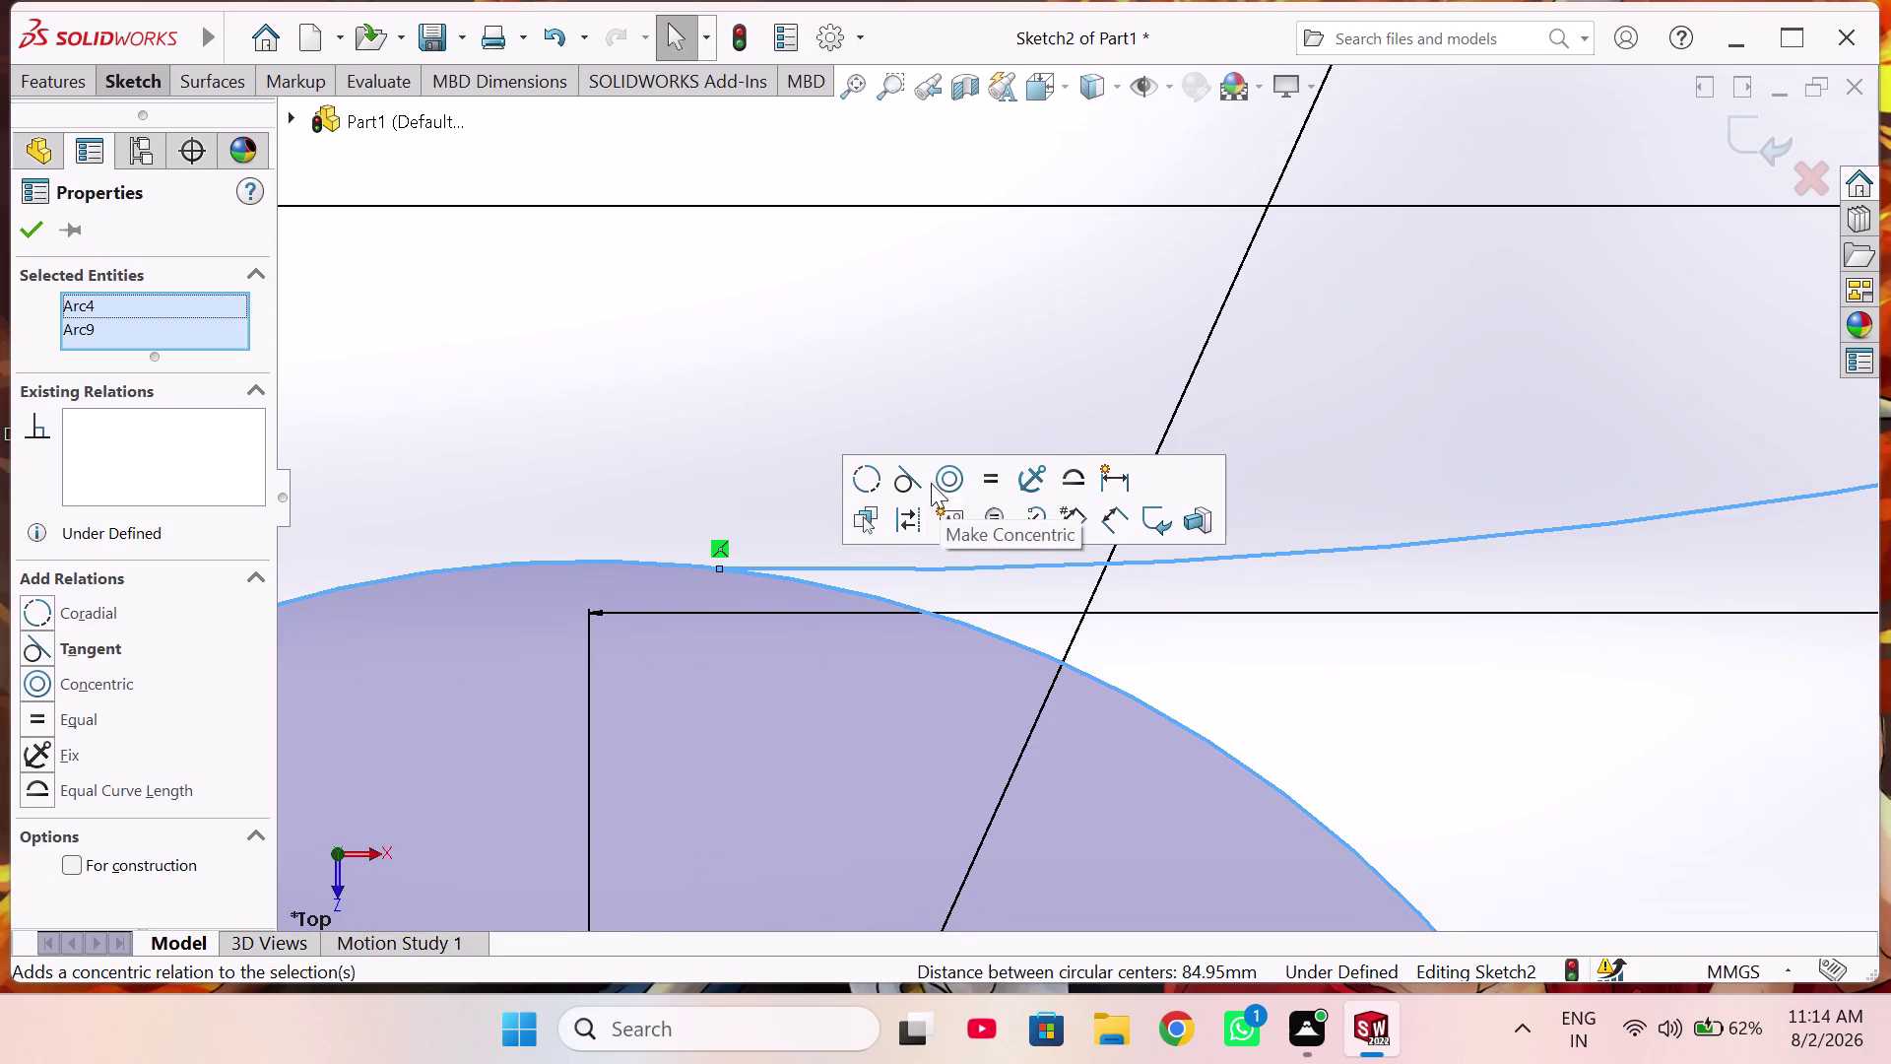
click(905, 486)
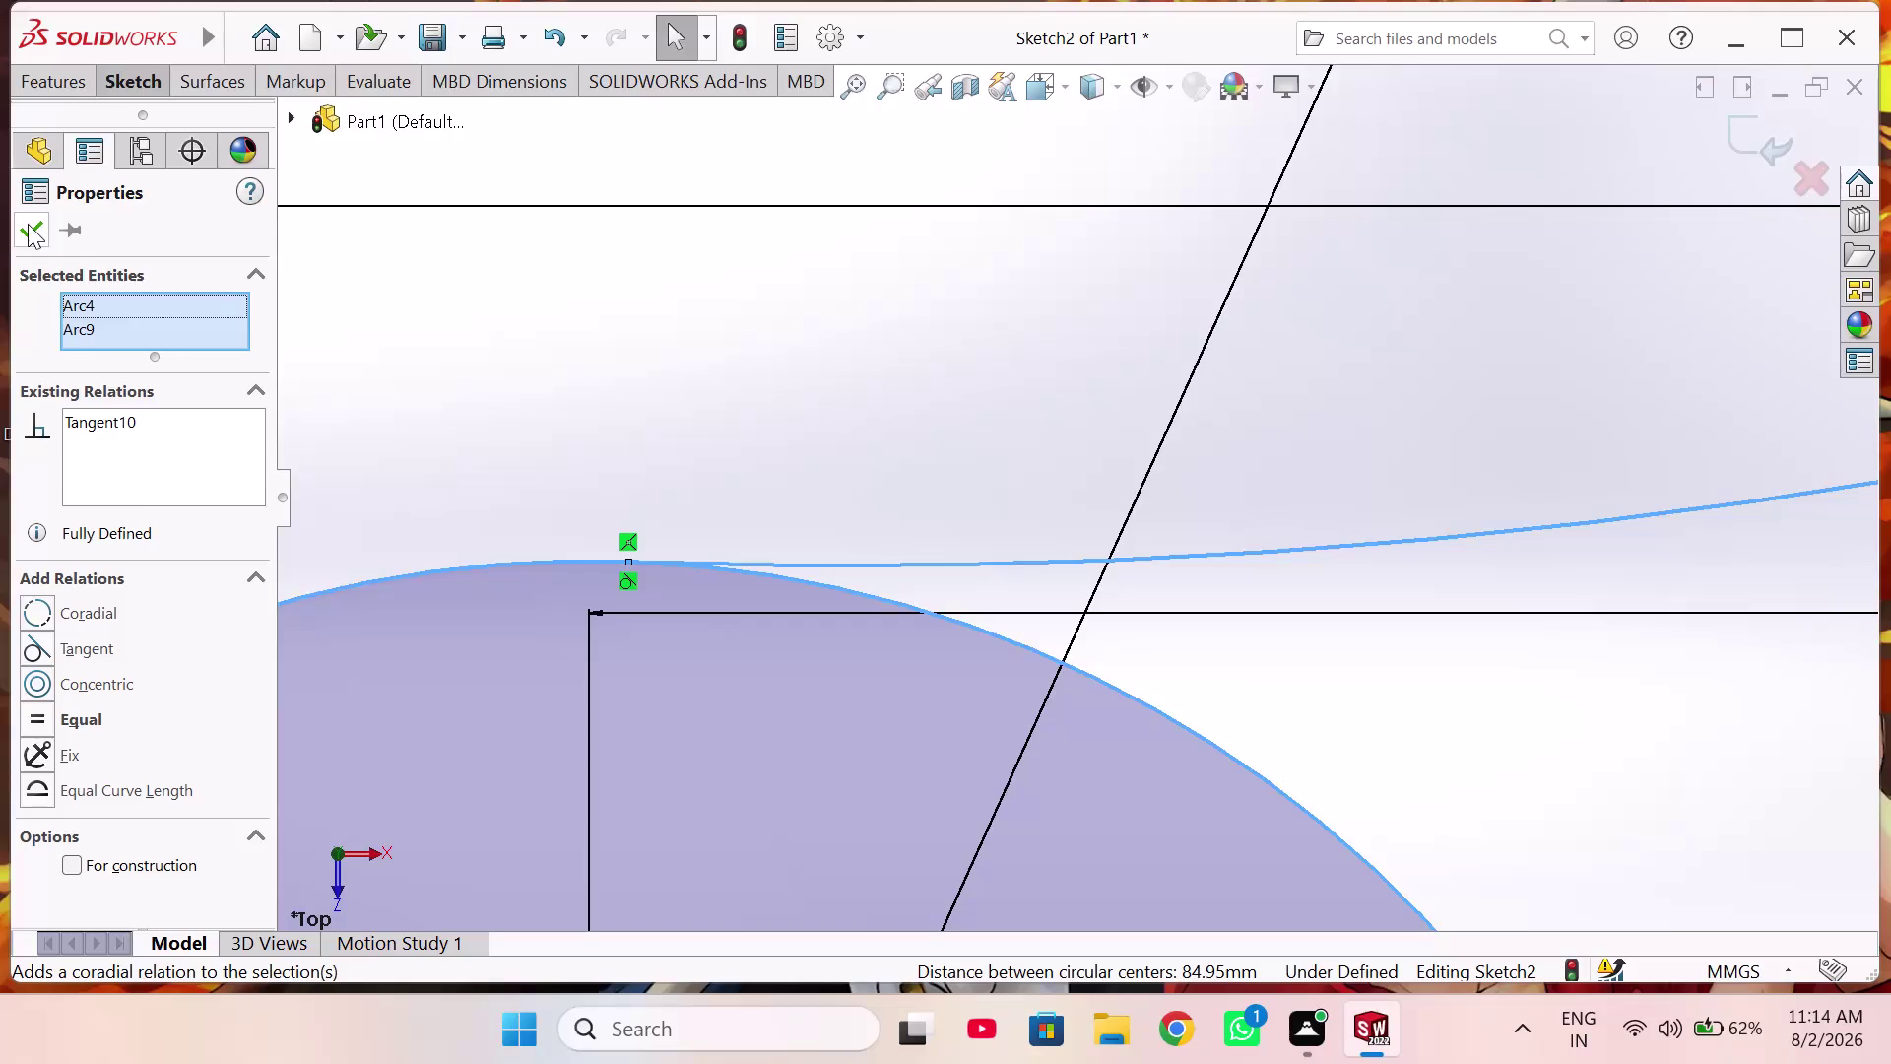
click(28, 224)
scroll(up, 3)
scroll(up, 3)
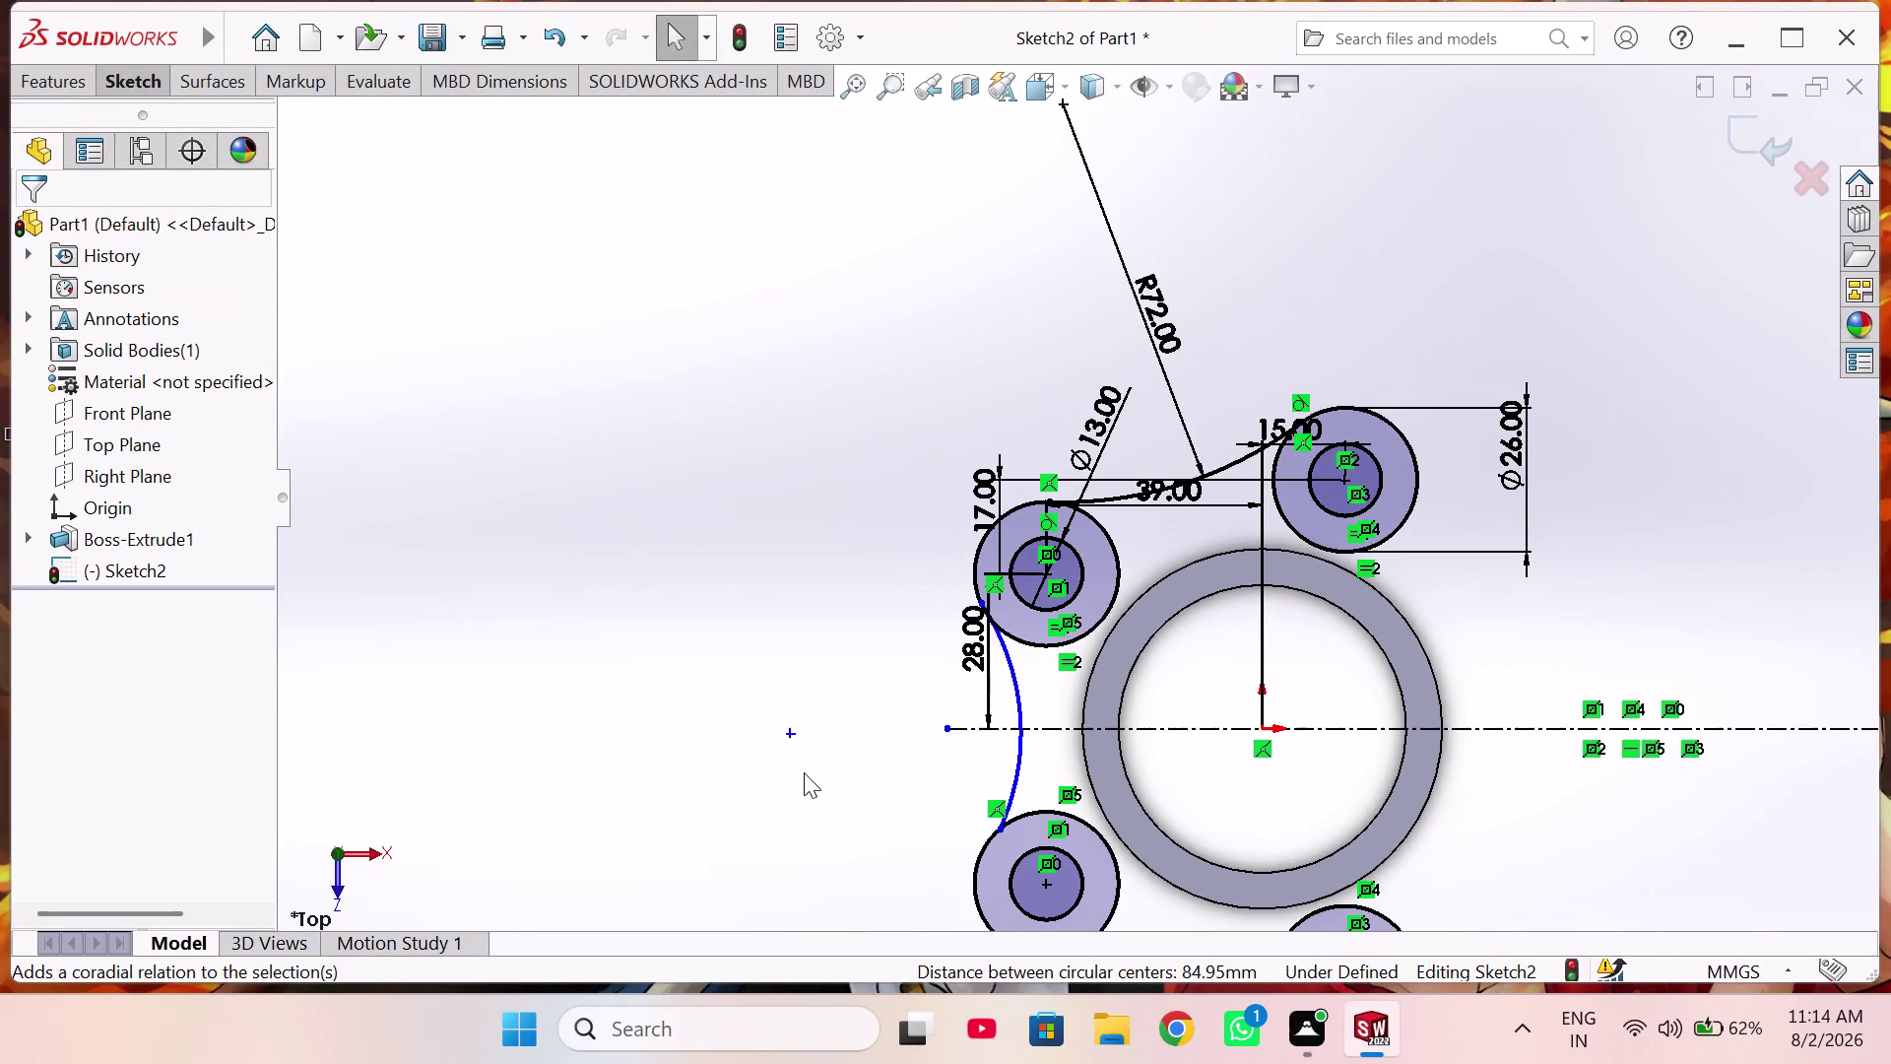
Dimension the left shank arc with a 72 mm radius.
right_drag(798, 722, 776, 557)
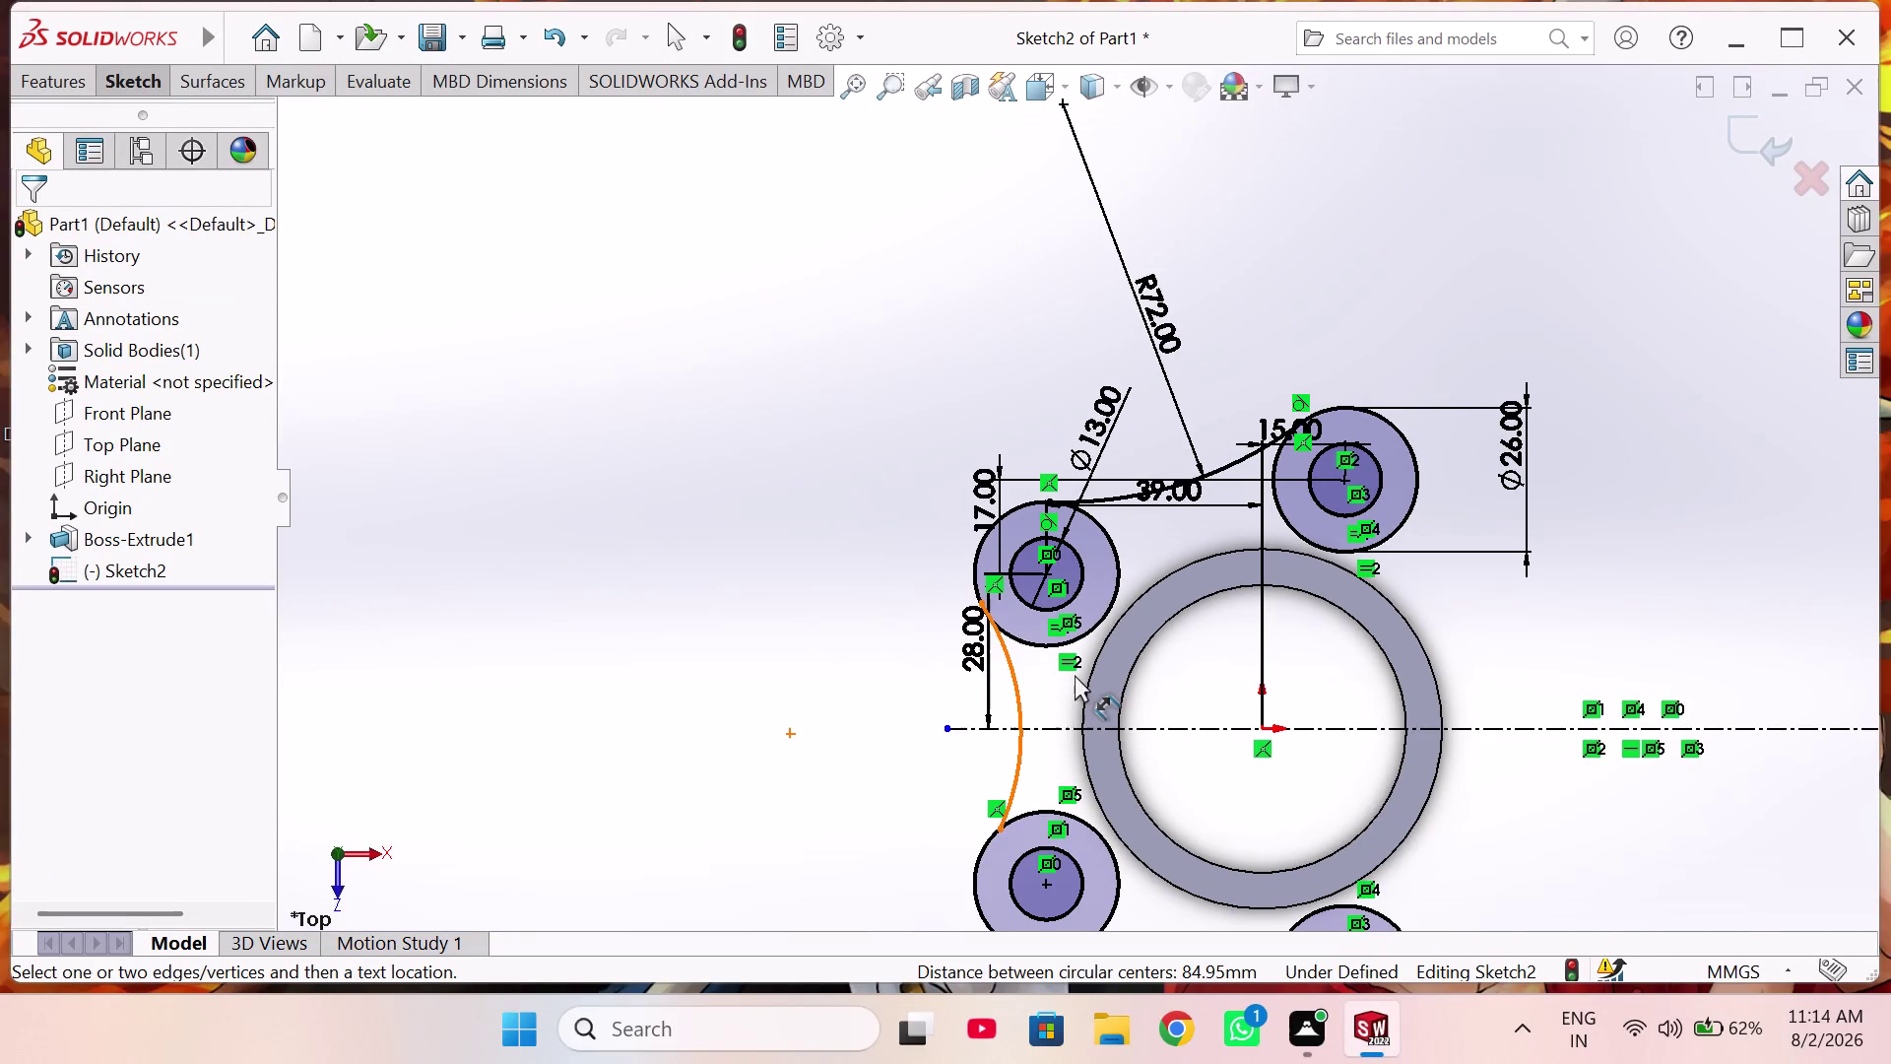
click(1012, 694)
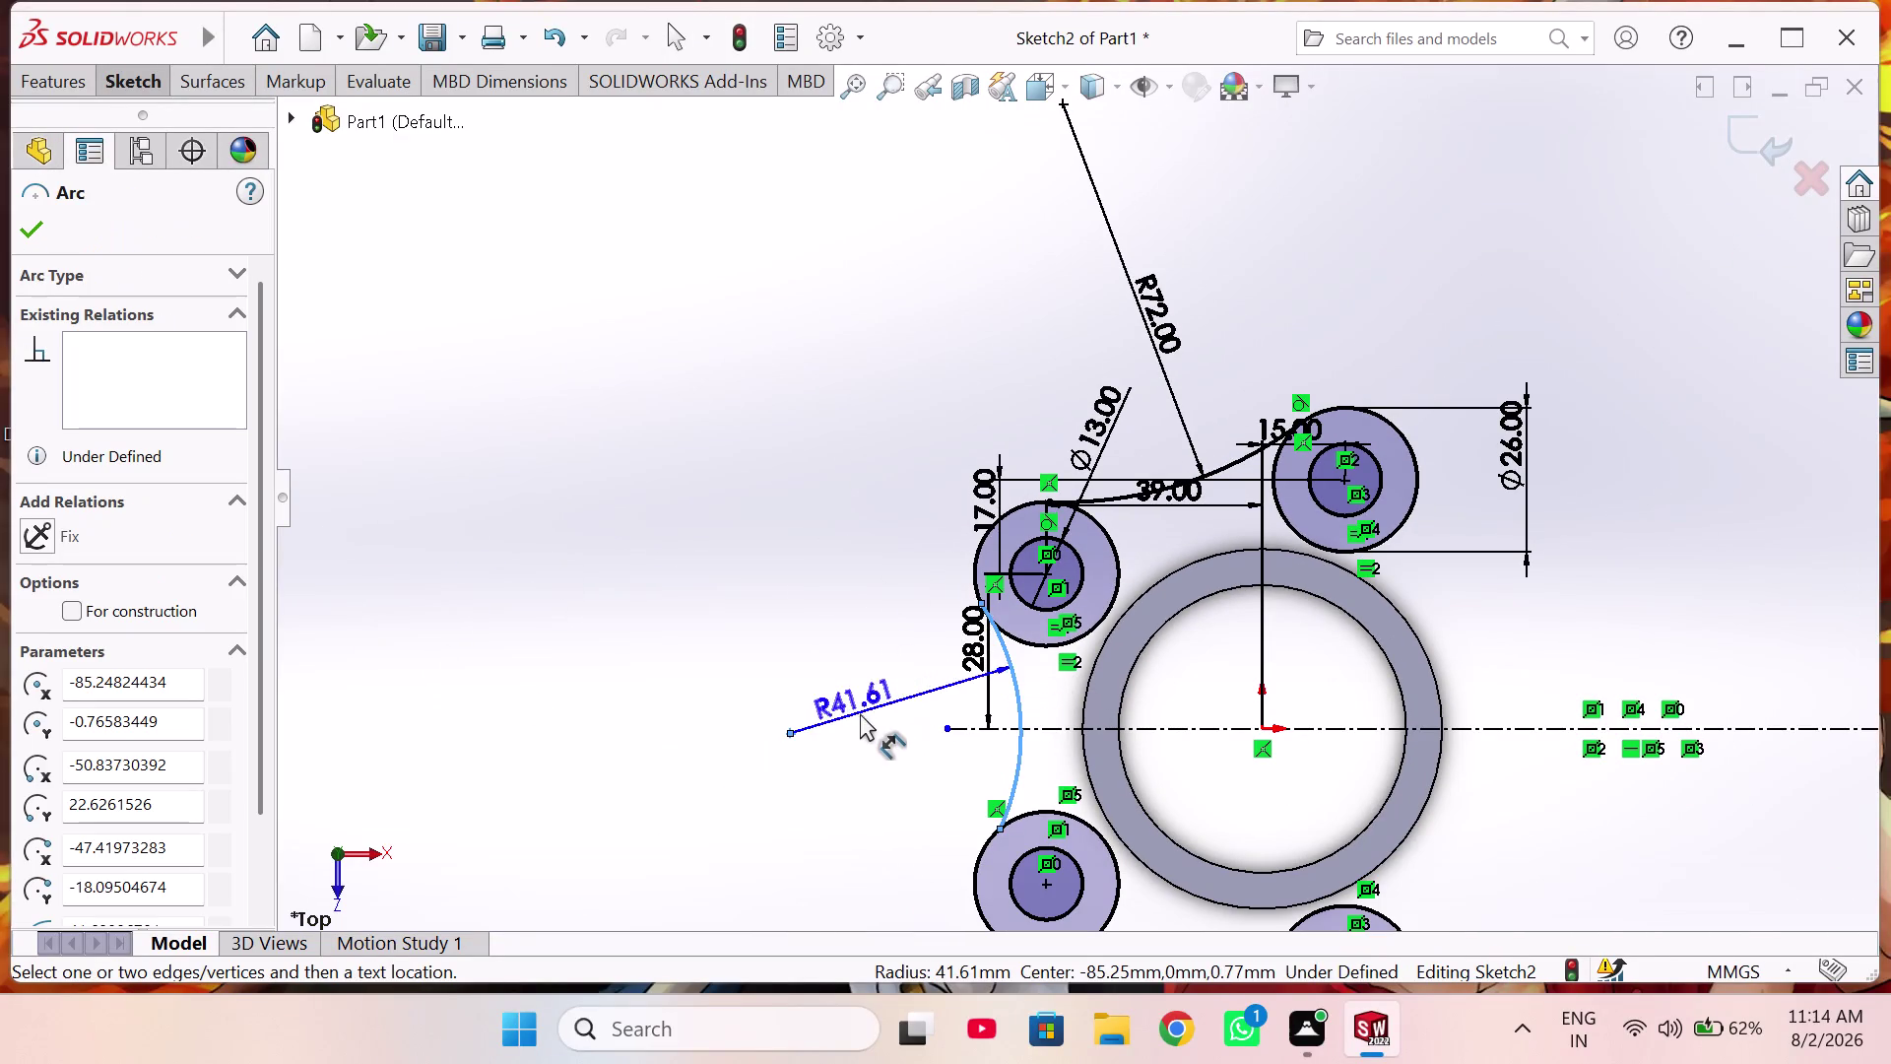
click(881, 717)
text(7)
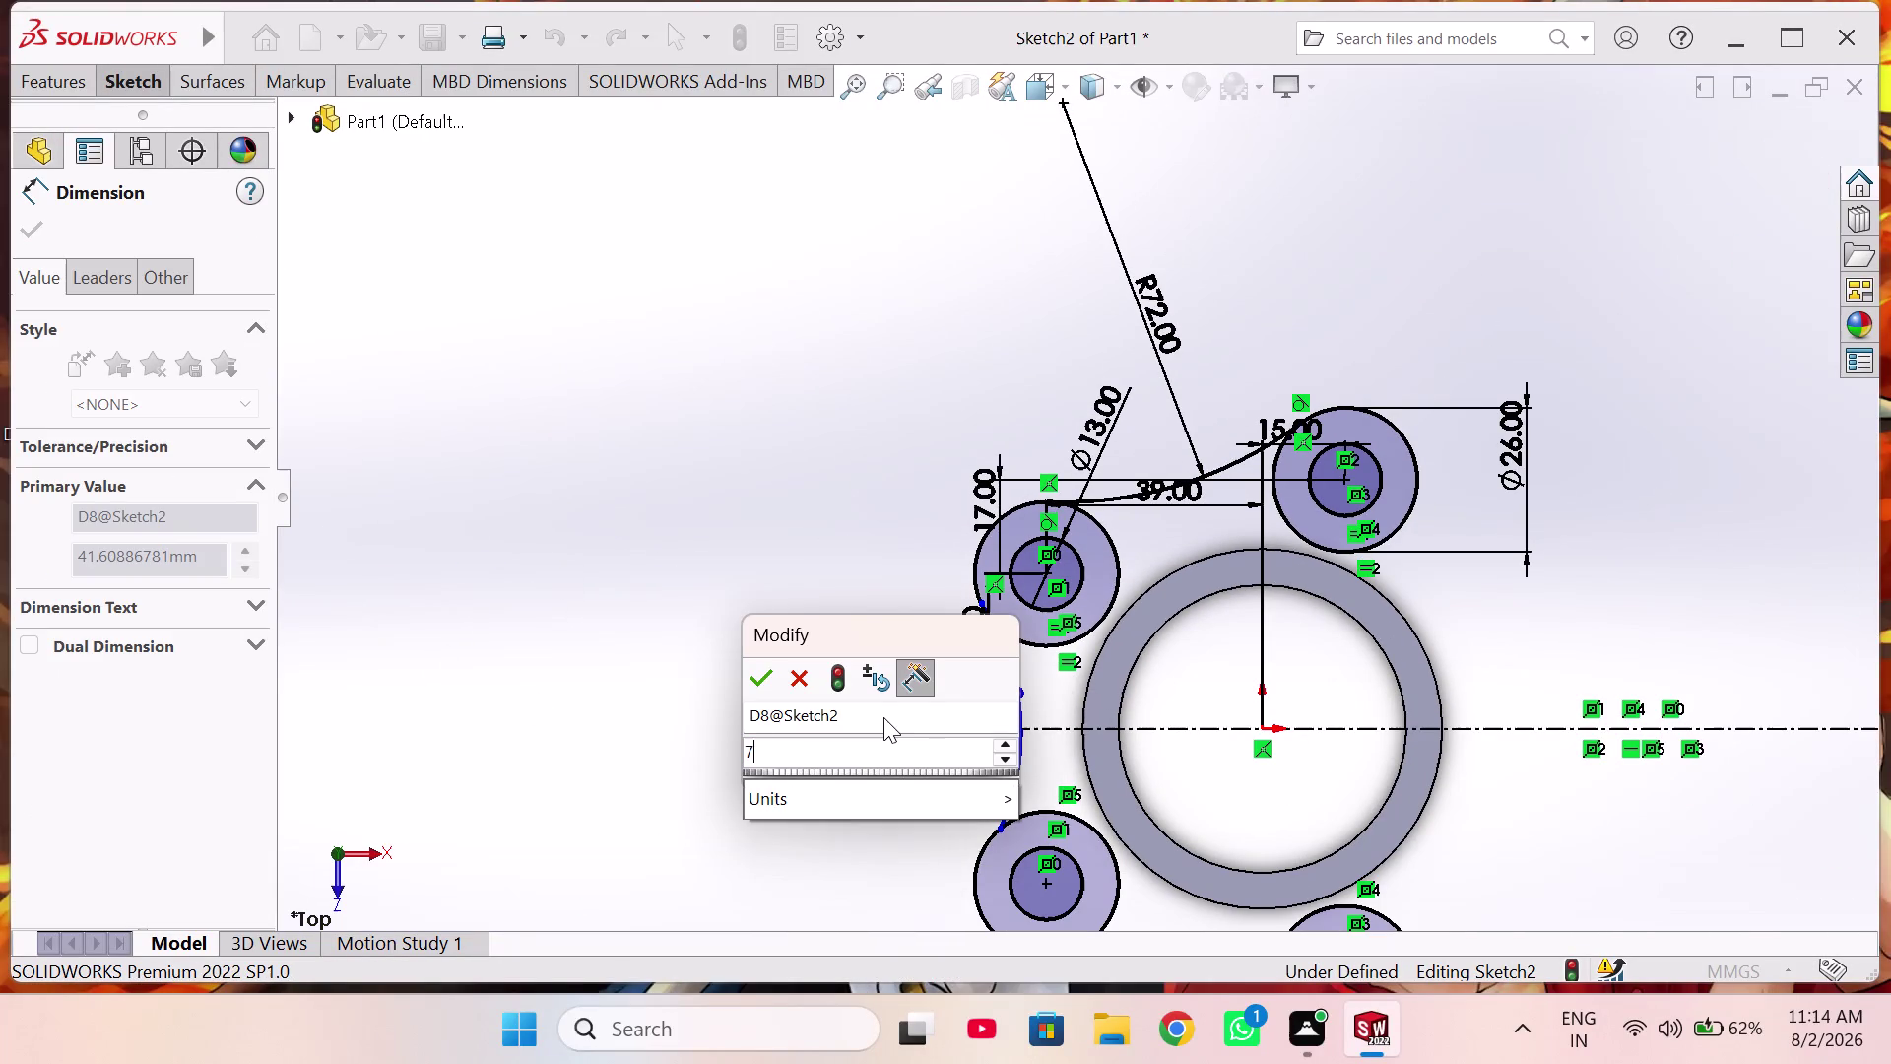
text(2)
key(Return)
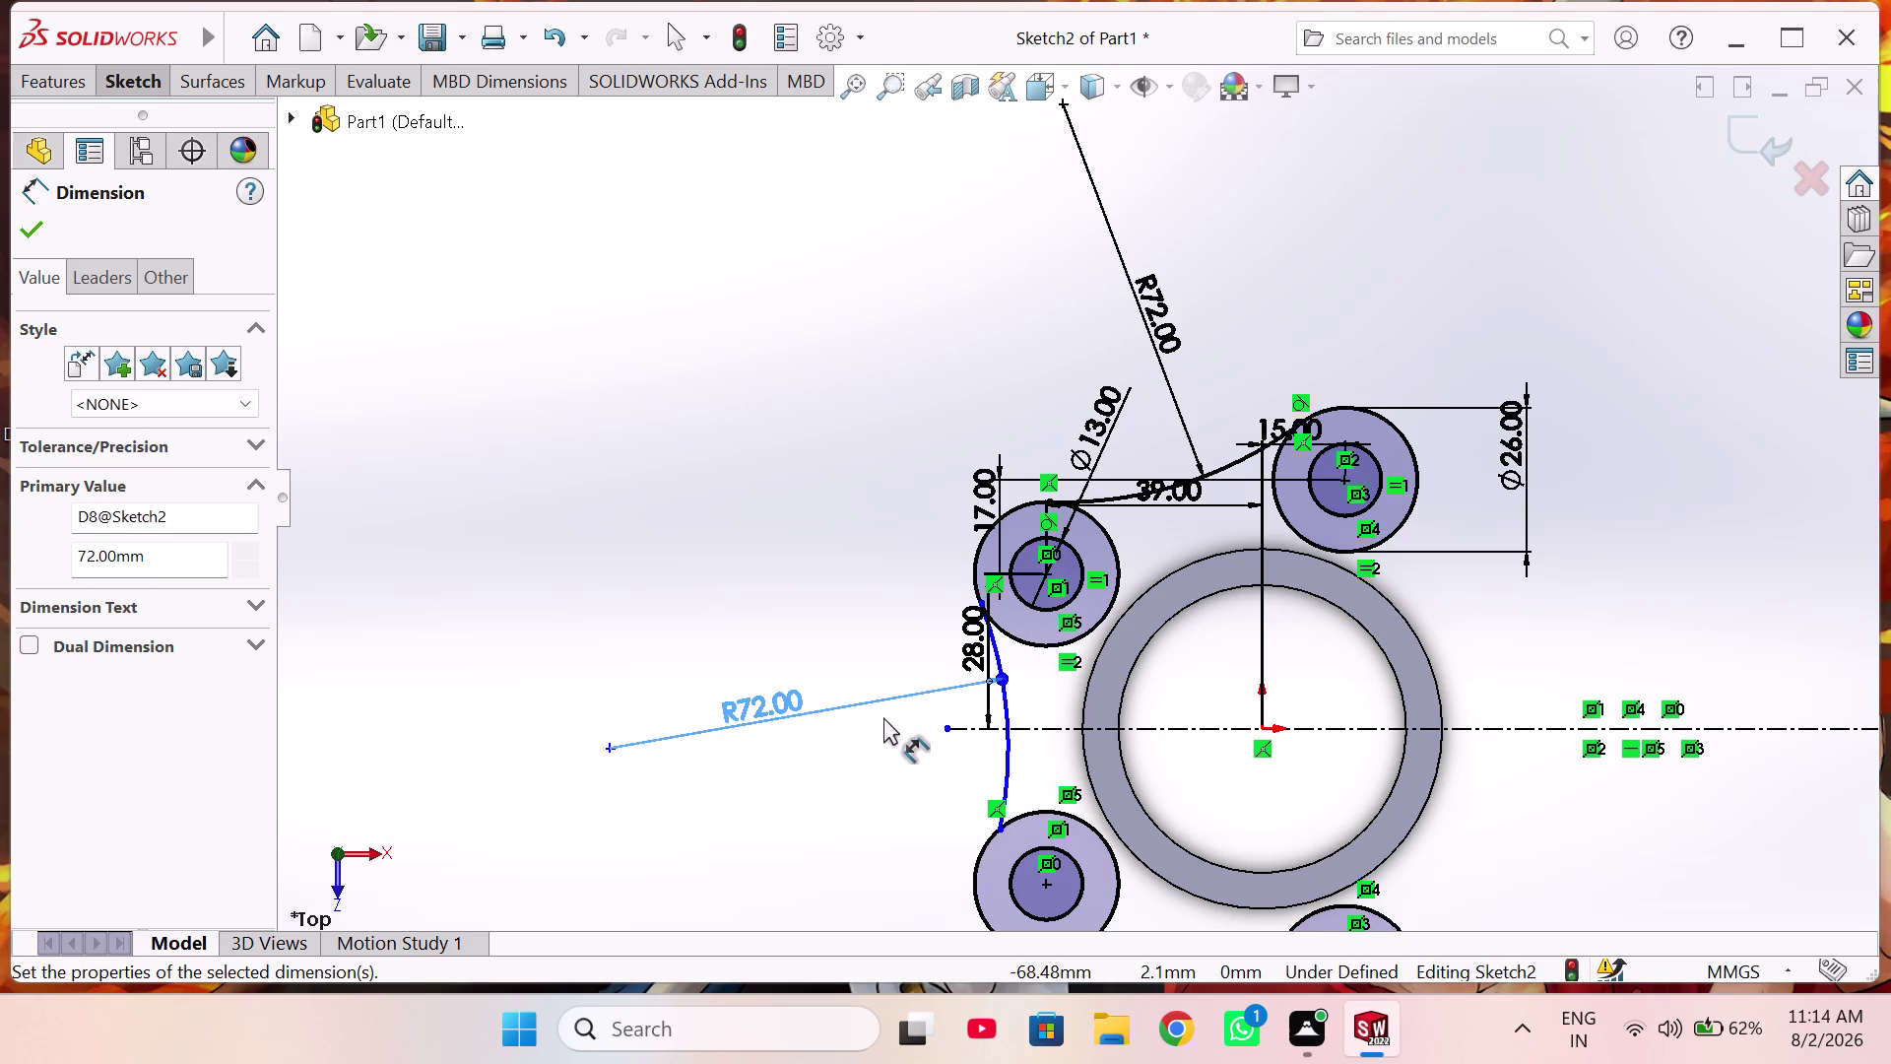
Give the lower arc a 72 mm radius and return to Select.
scroll(up, 3)
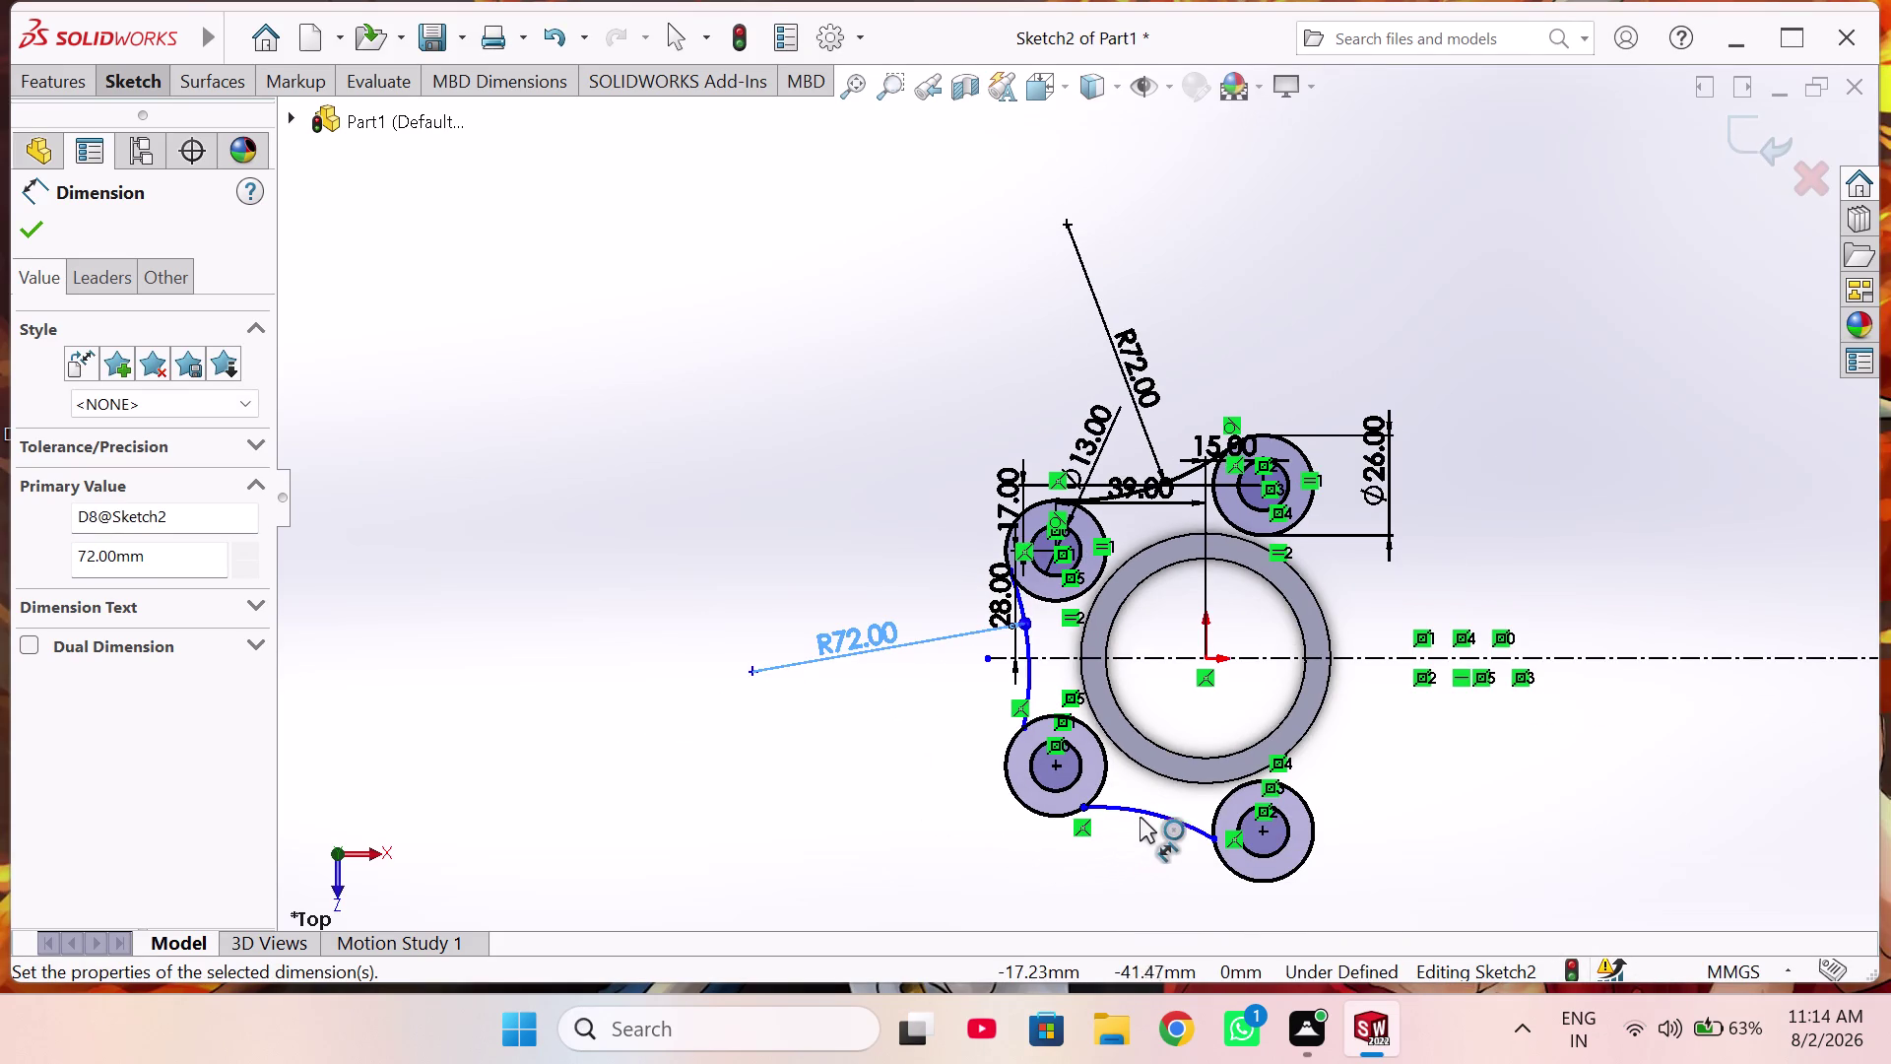
click(1141, 815)
click(1132, 861)
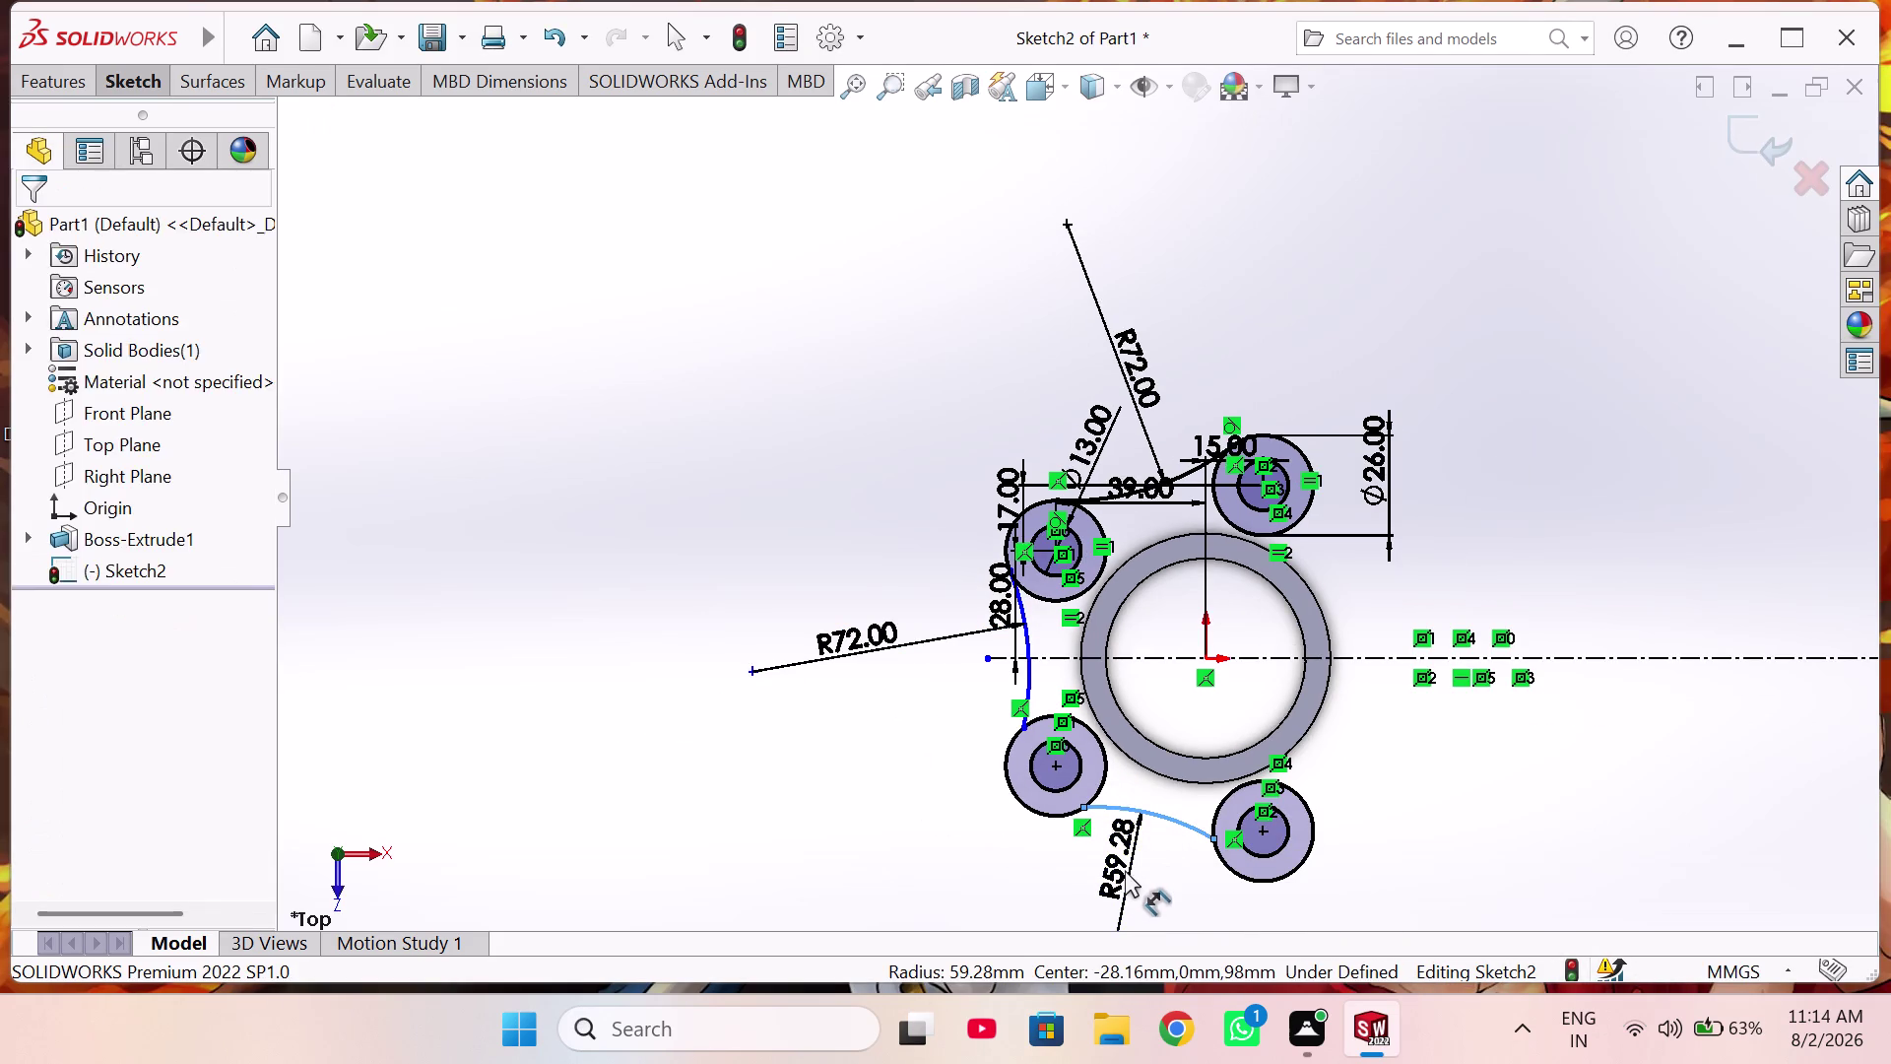
text(72)
key(Return)
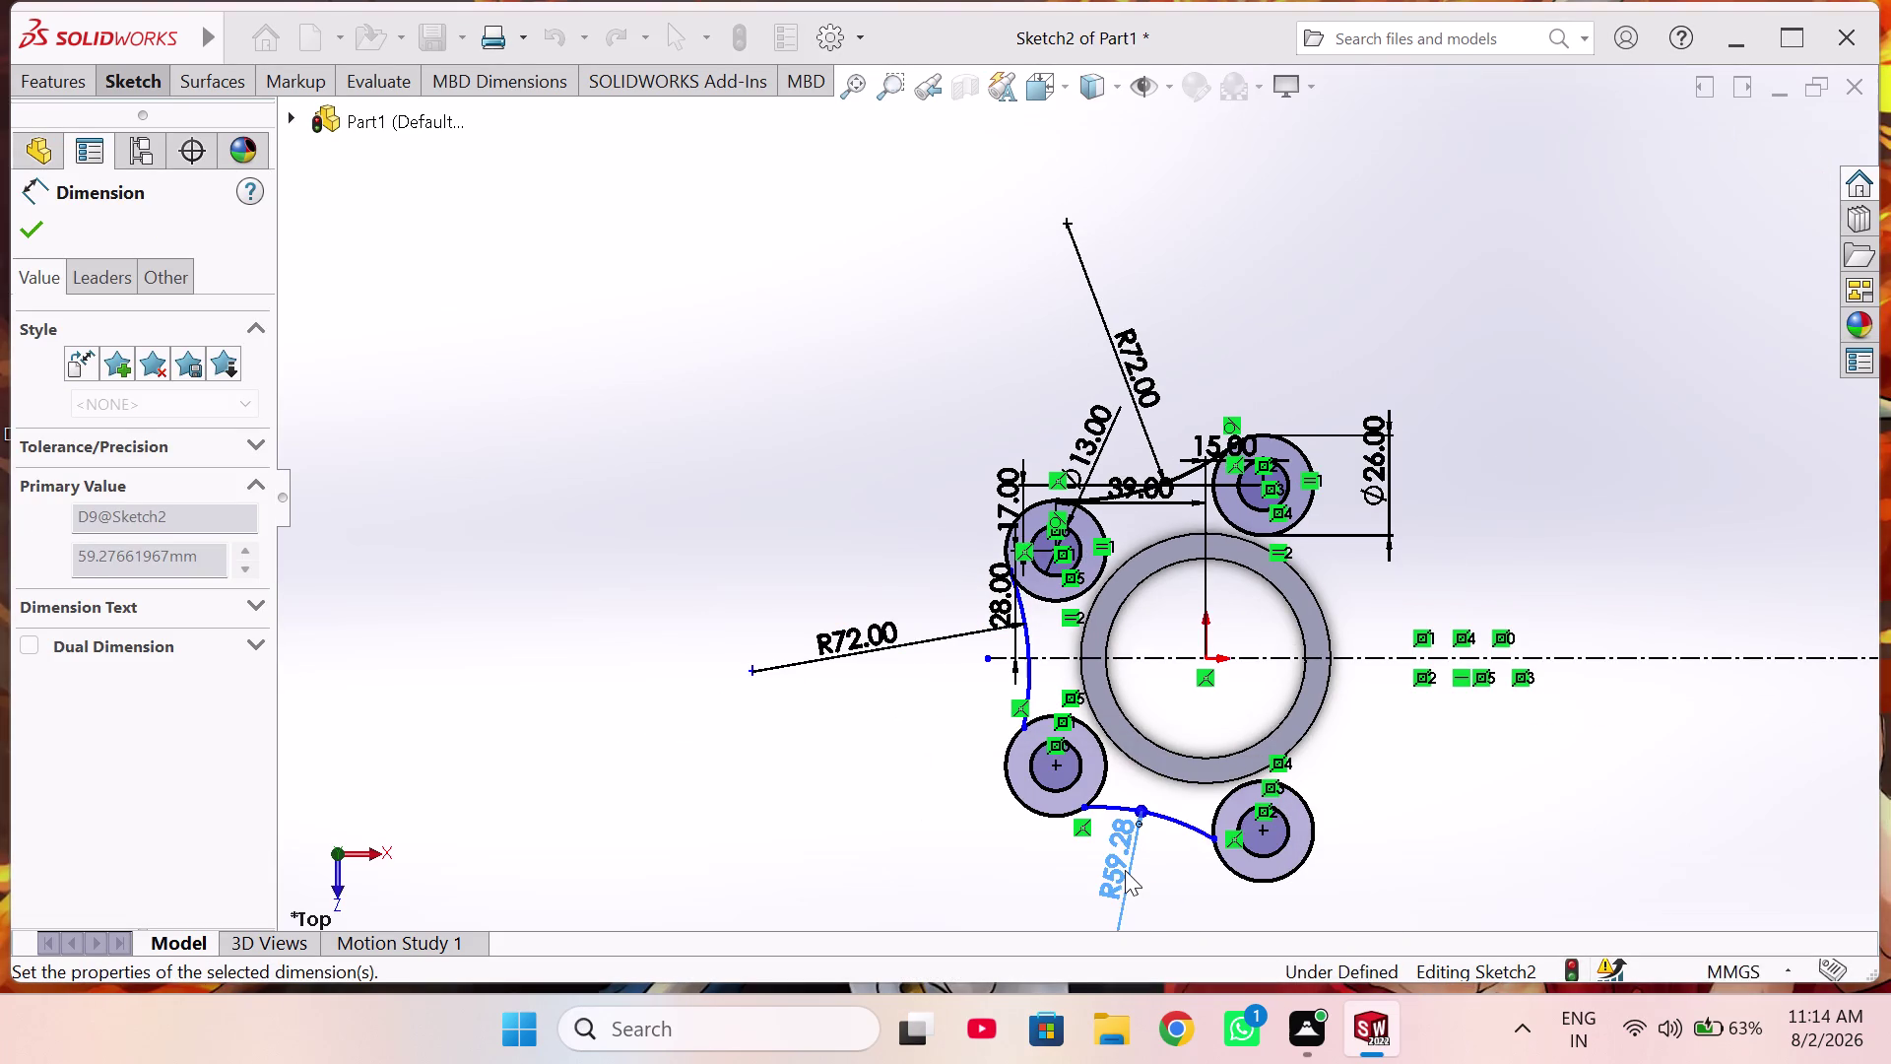
right_click(703, 499)
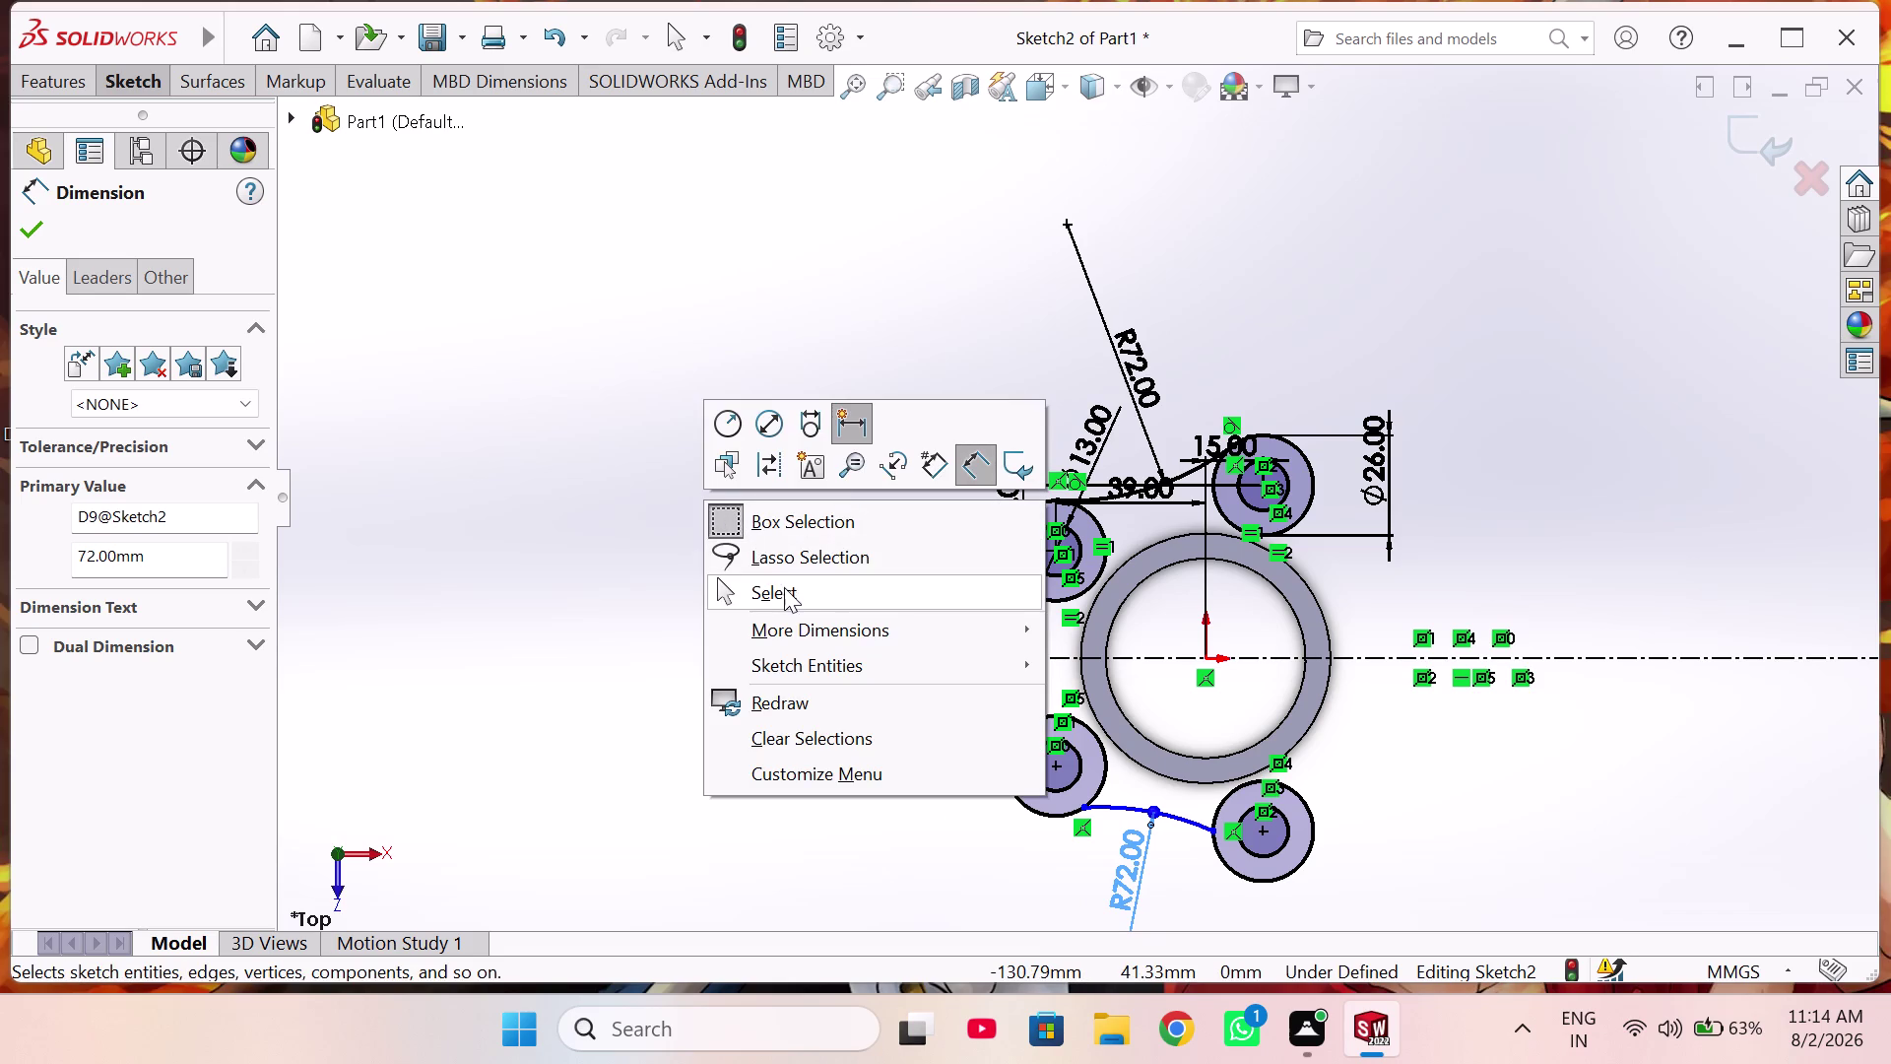
click(784, 587)
scroll(down, 3)
Make the left R72 arc tangent to the upper-left boss circle.
scroll(down, 3)
scroll(down, 3)
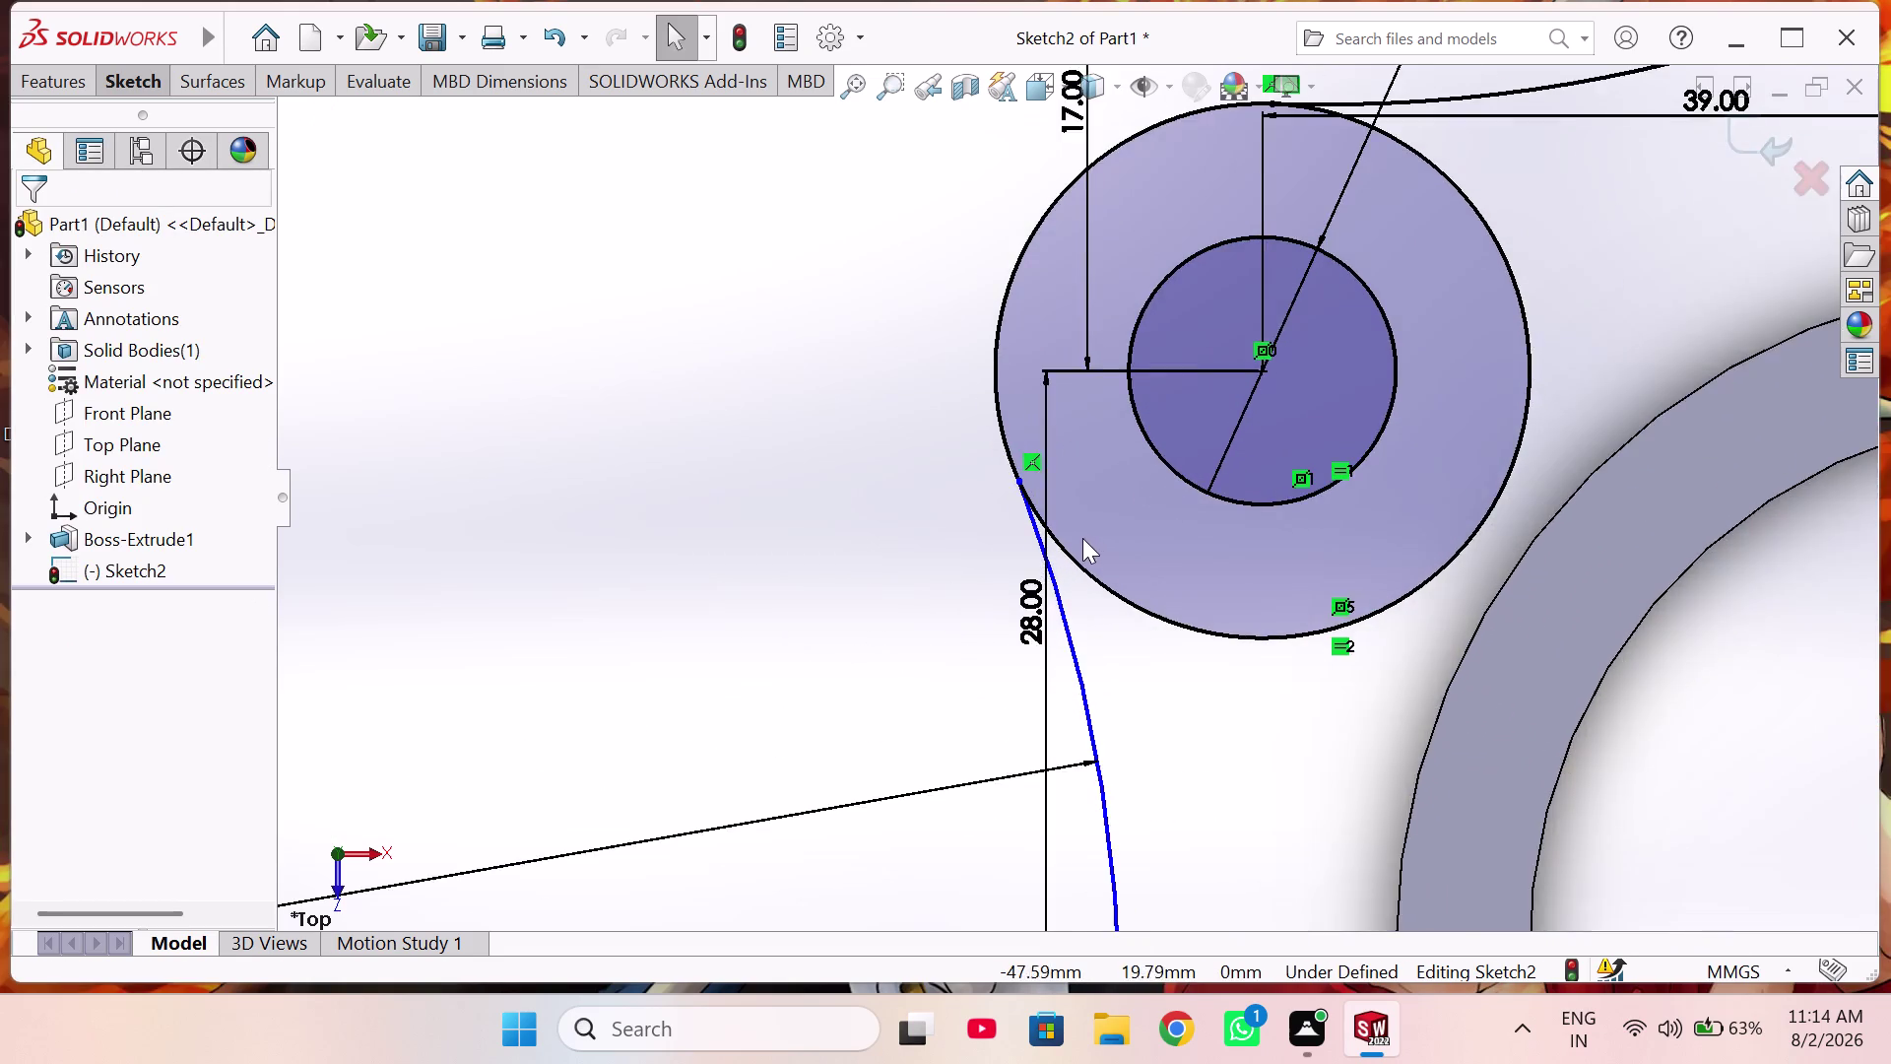
scroll(down, 3)
click(1000, 529)
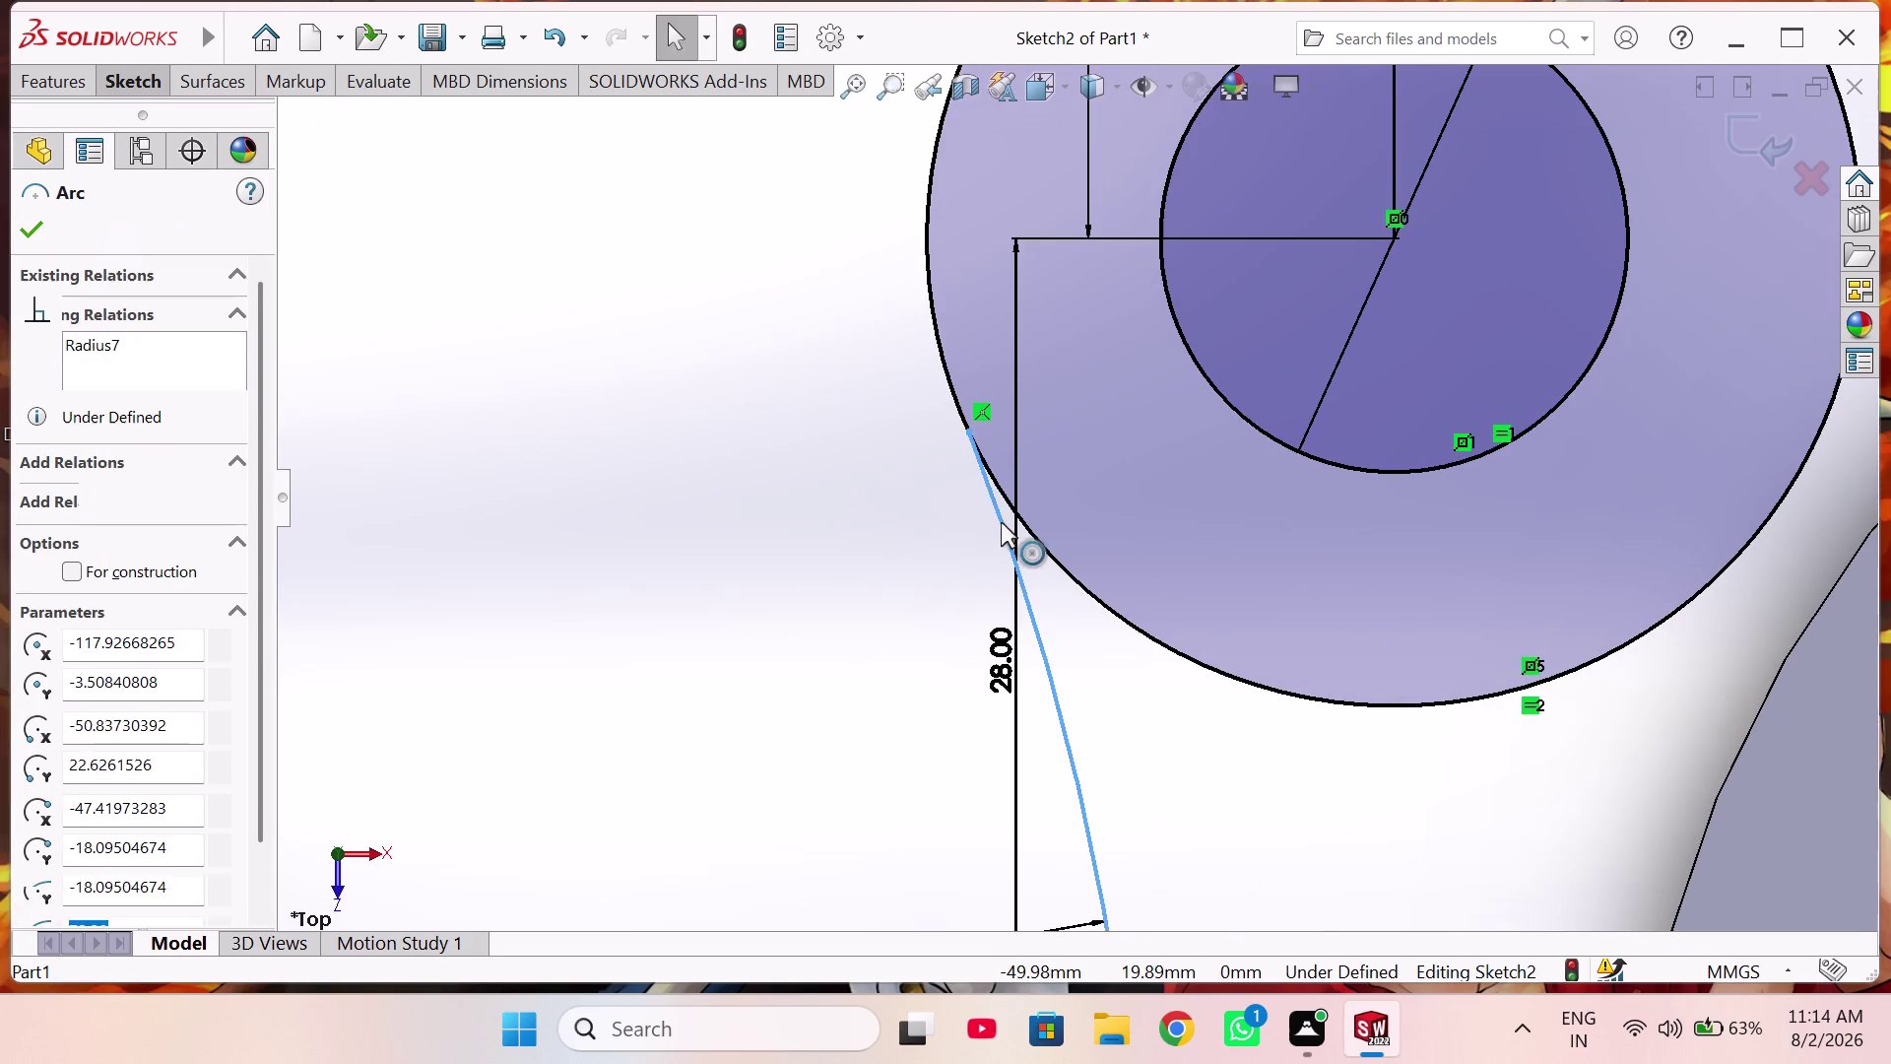
click(1005, 503)
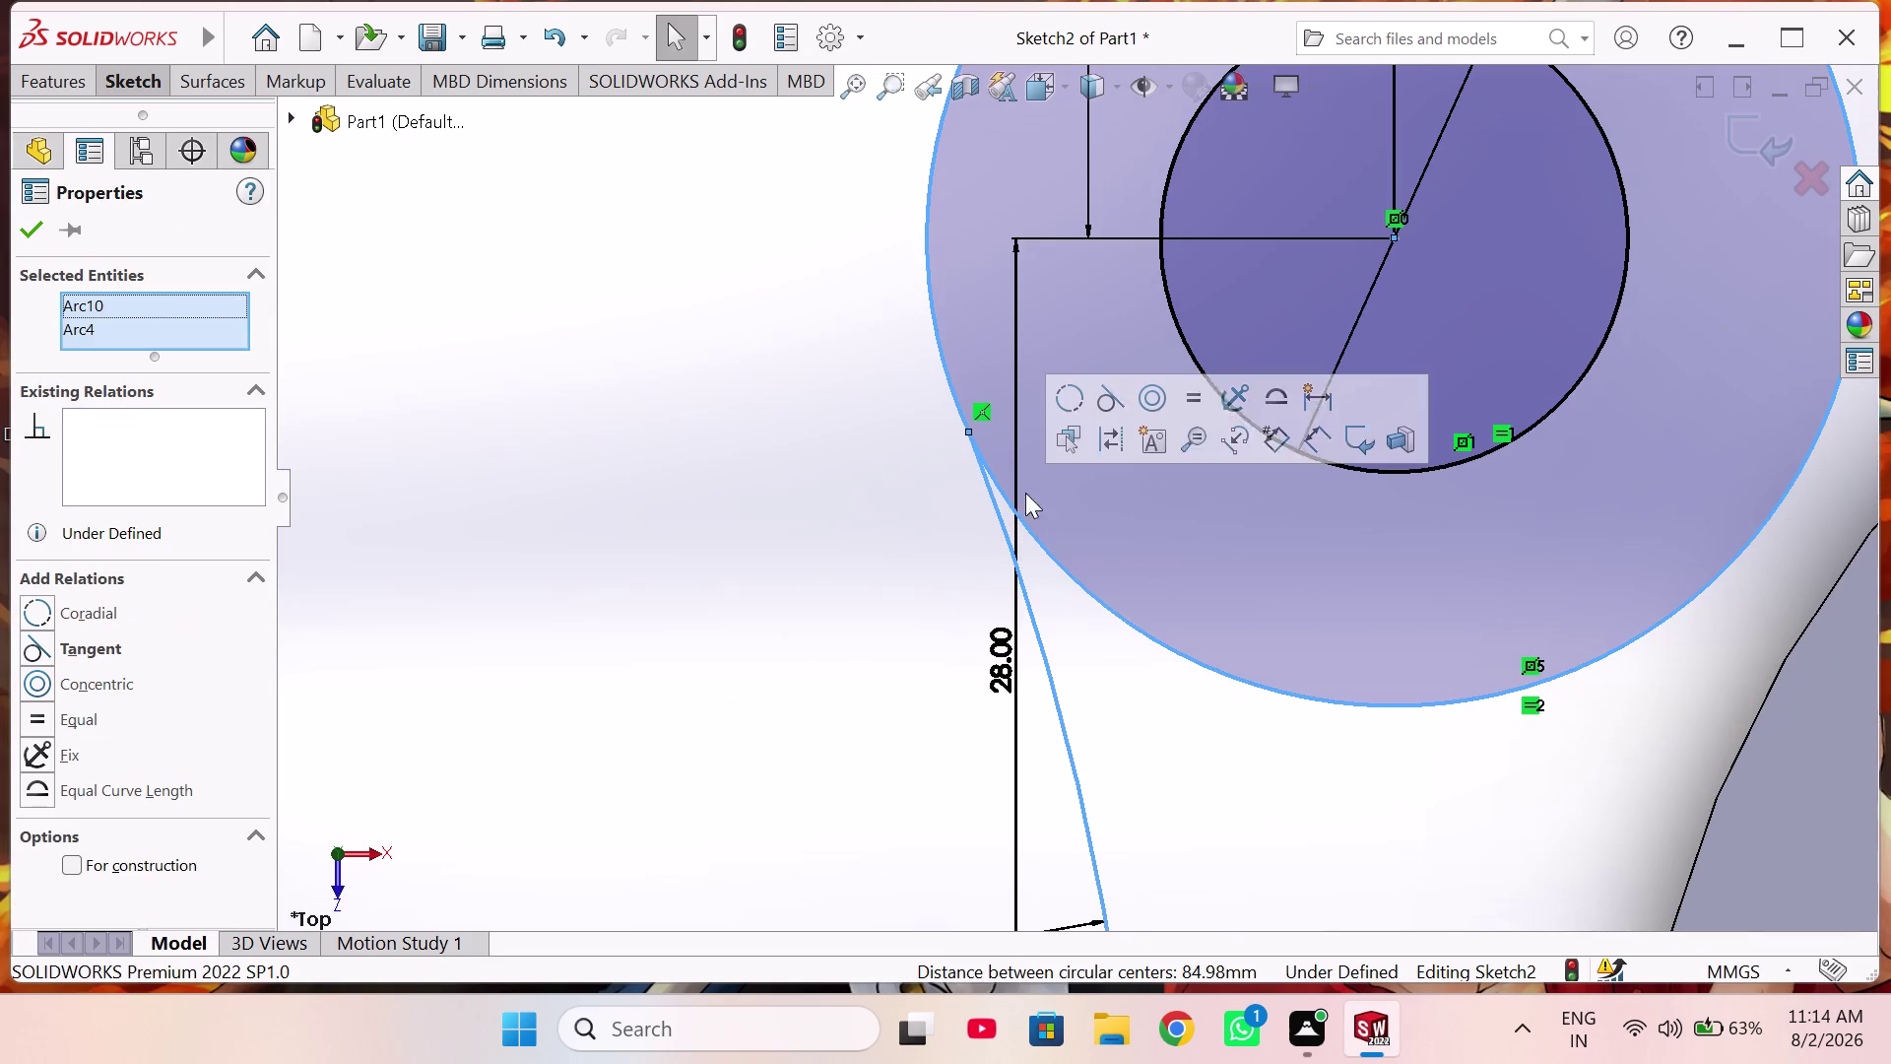
click(1105, 391)
scroll(up, 3)
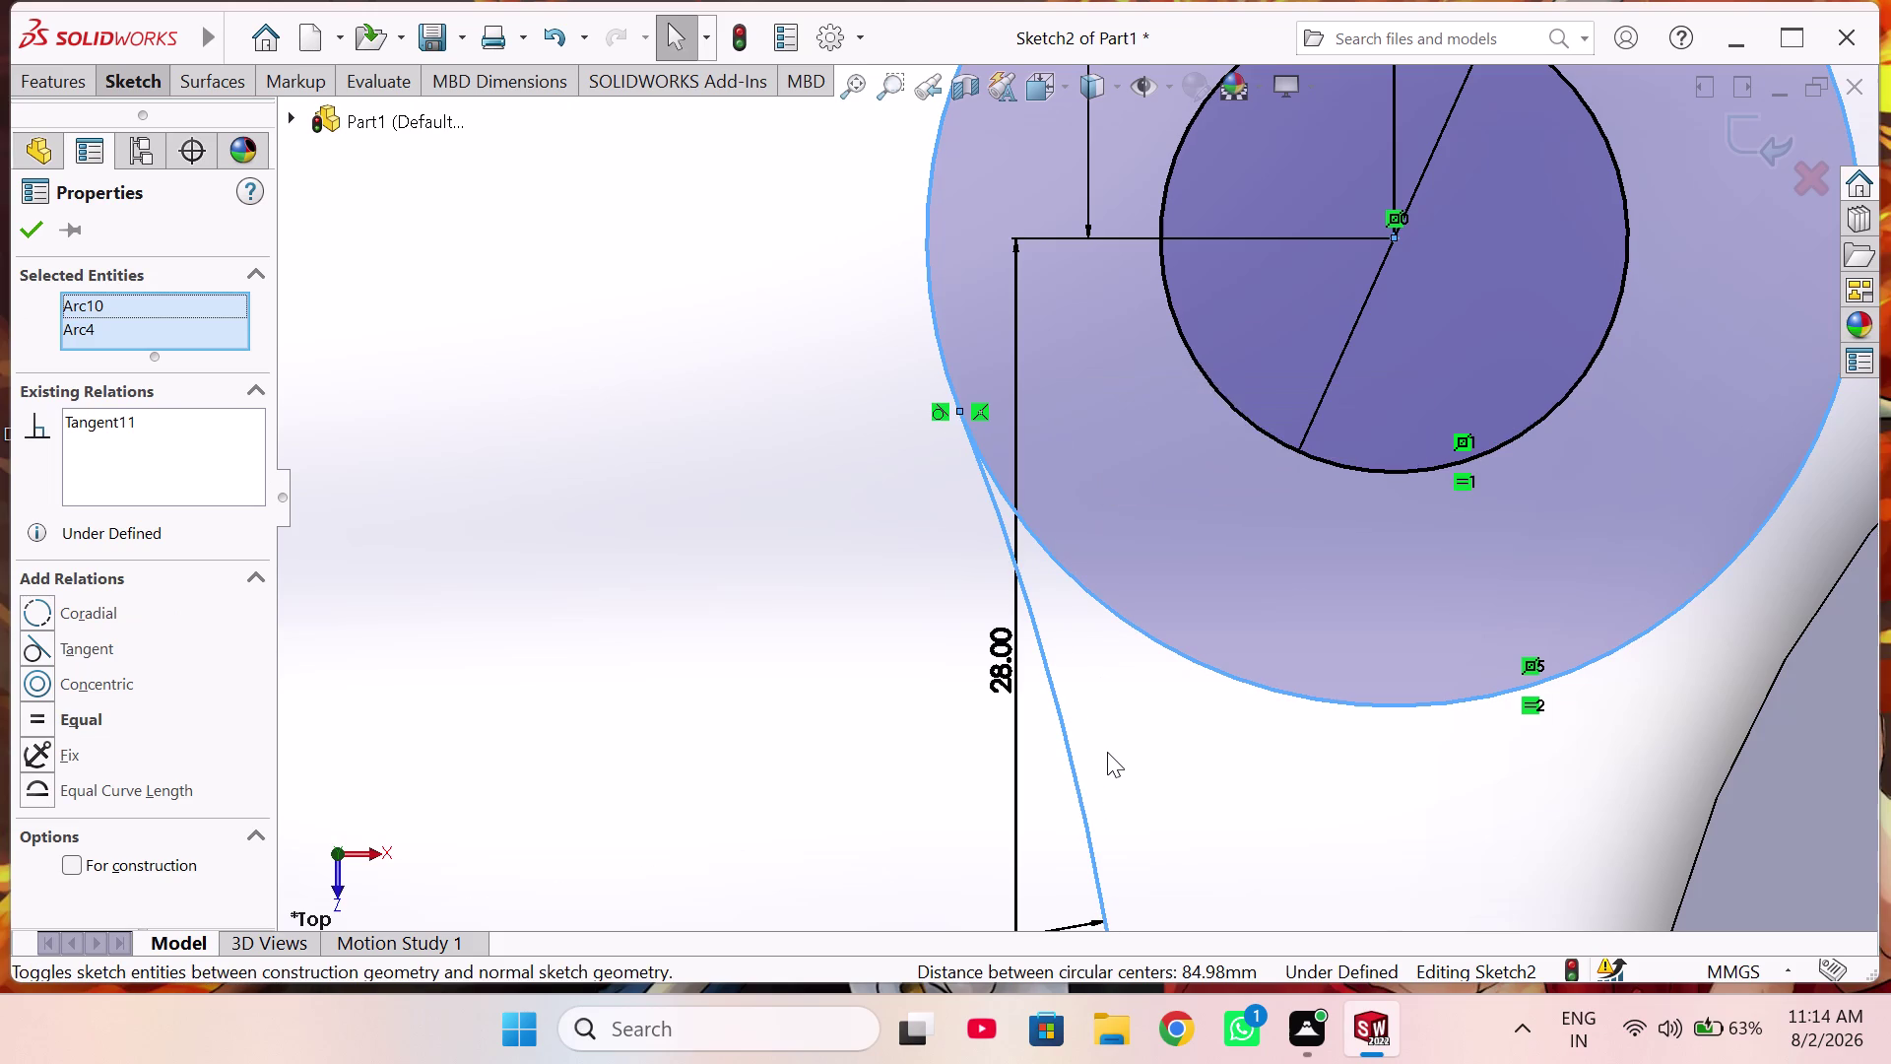
scroll(up, 3)
scroll(up, 3)
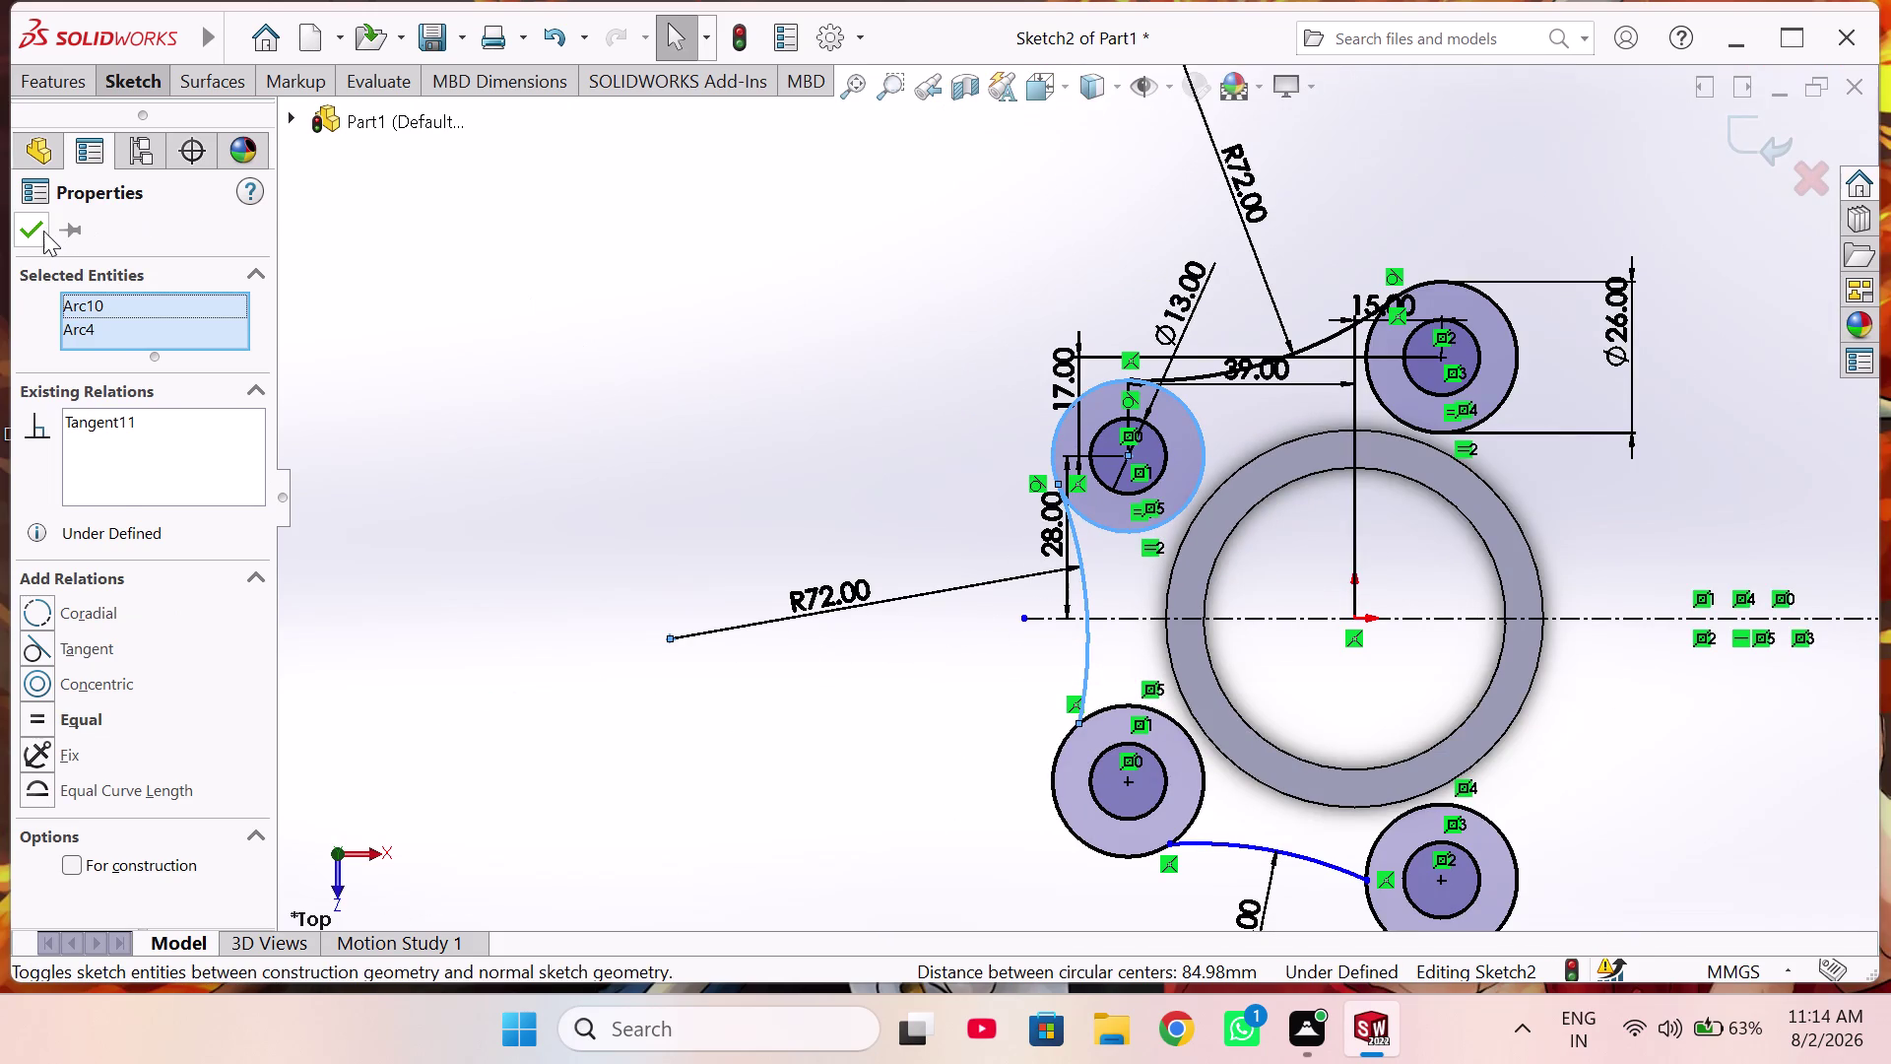
click(43, 230)
Make the left R72 arc tangent to the lower-left boss circle.
scroll(down, 3)
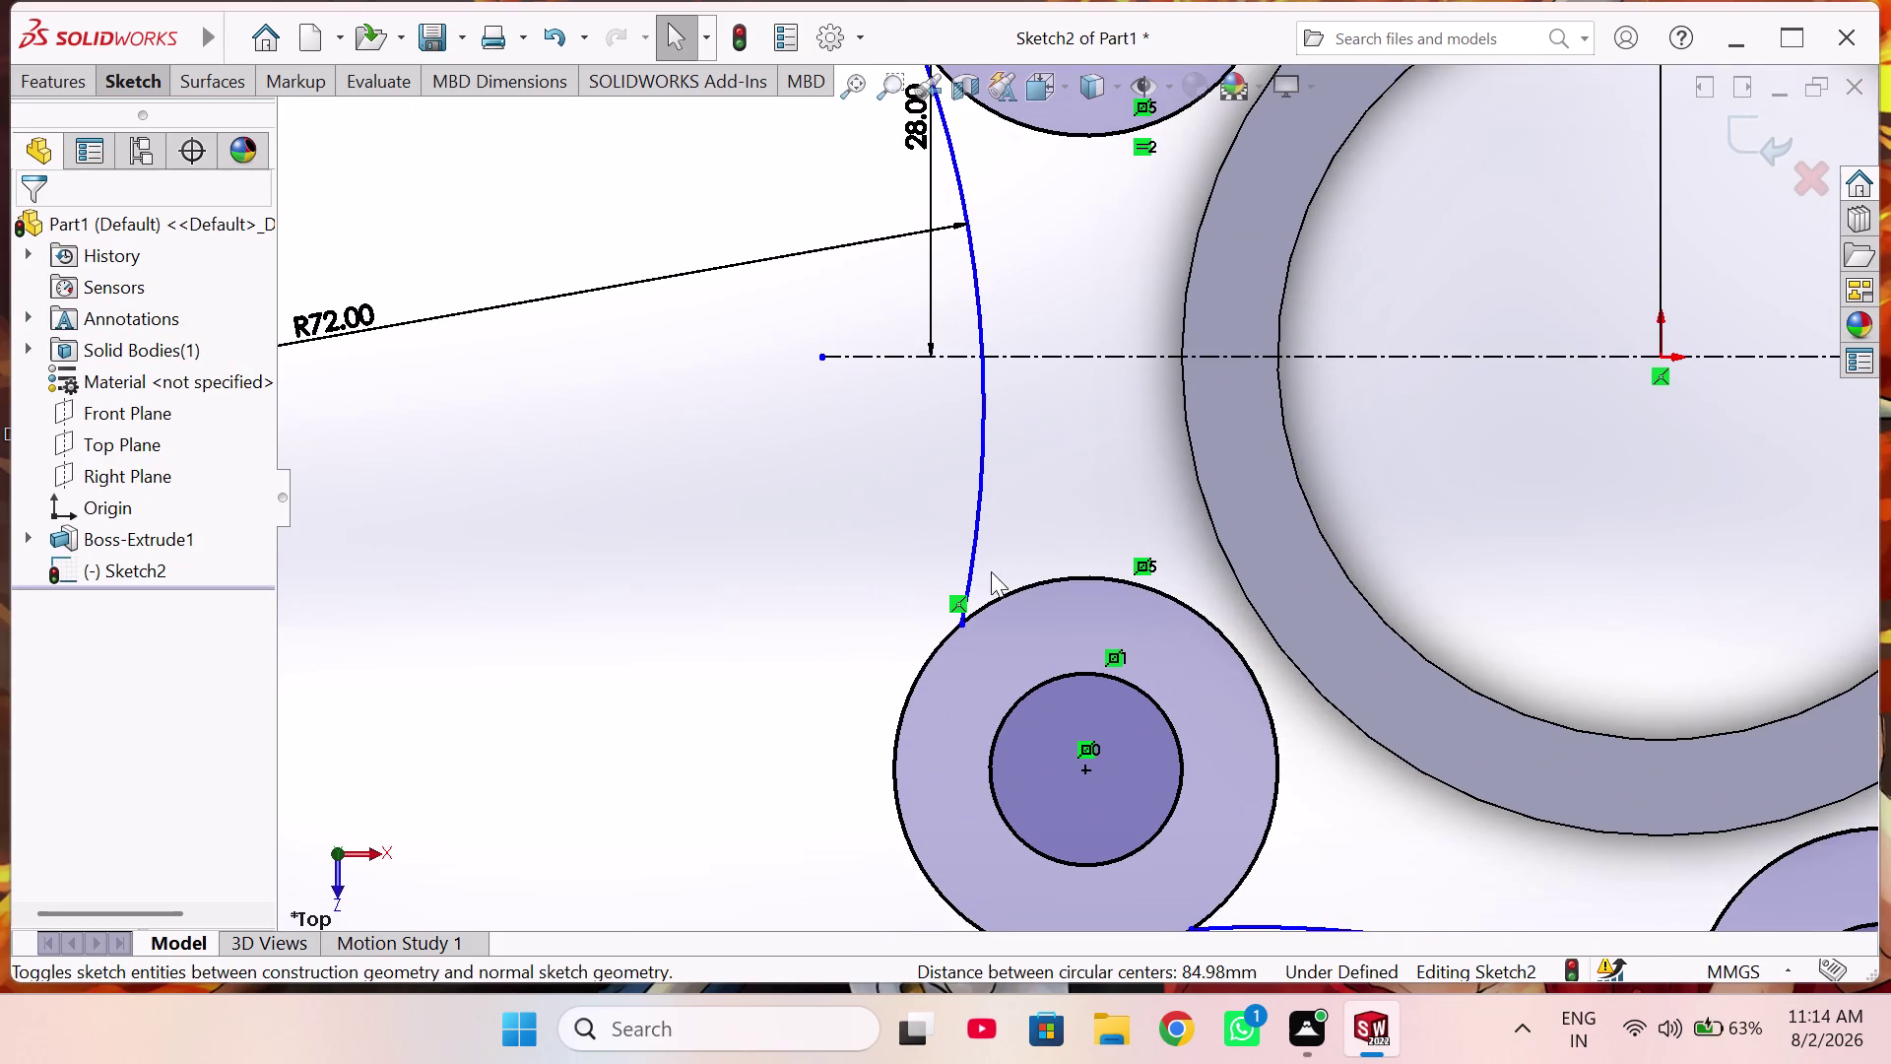
click(1000, 597)
click(969, 579)
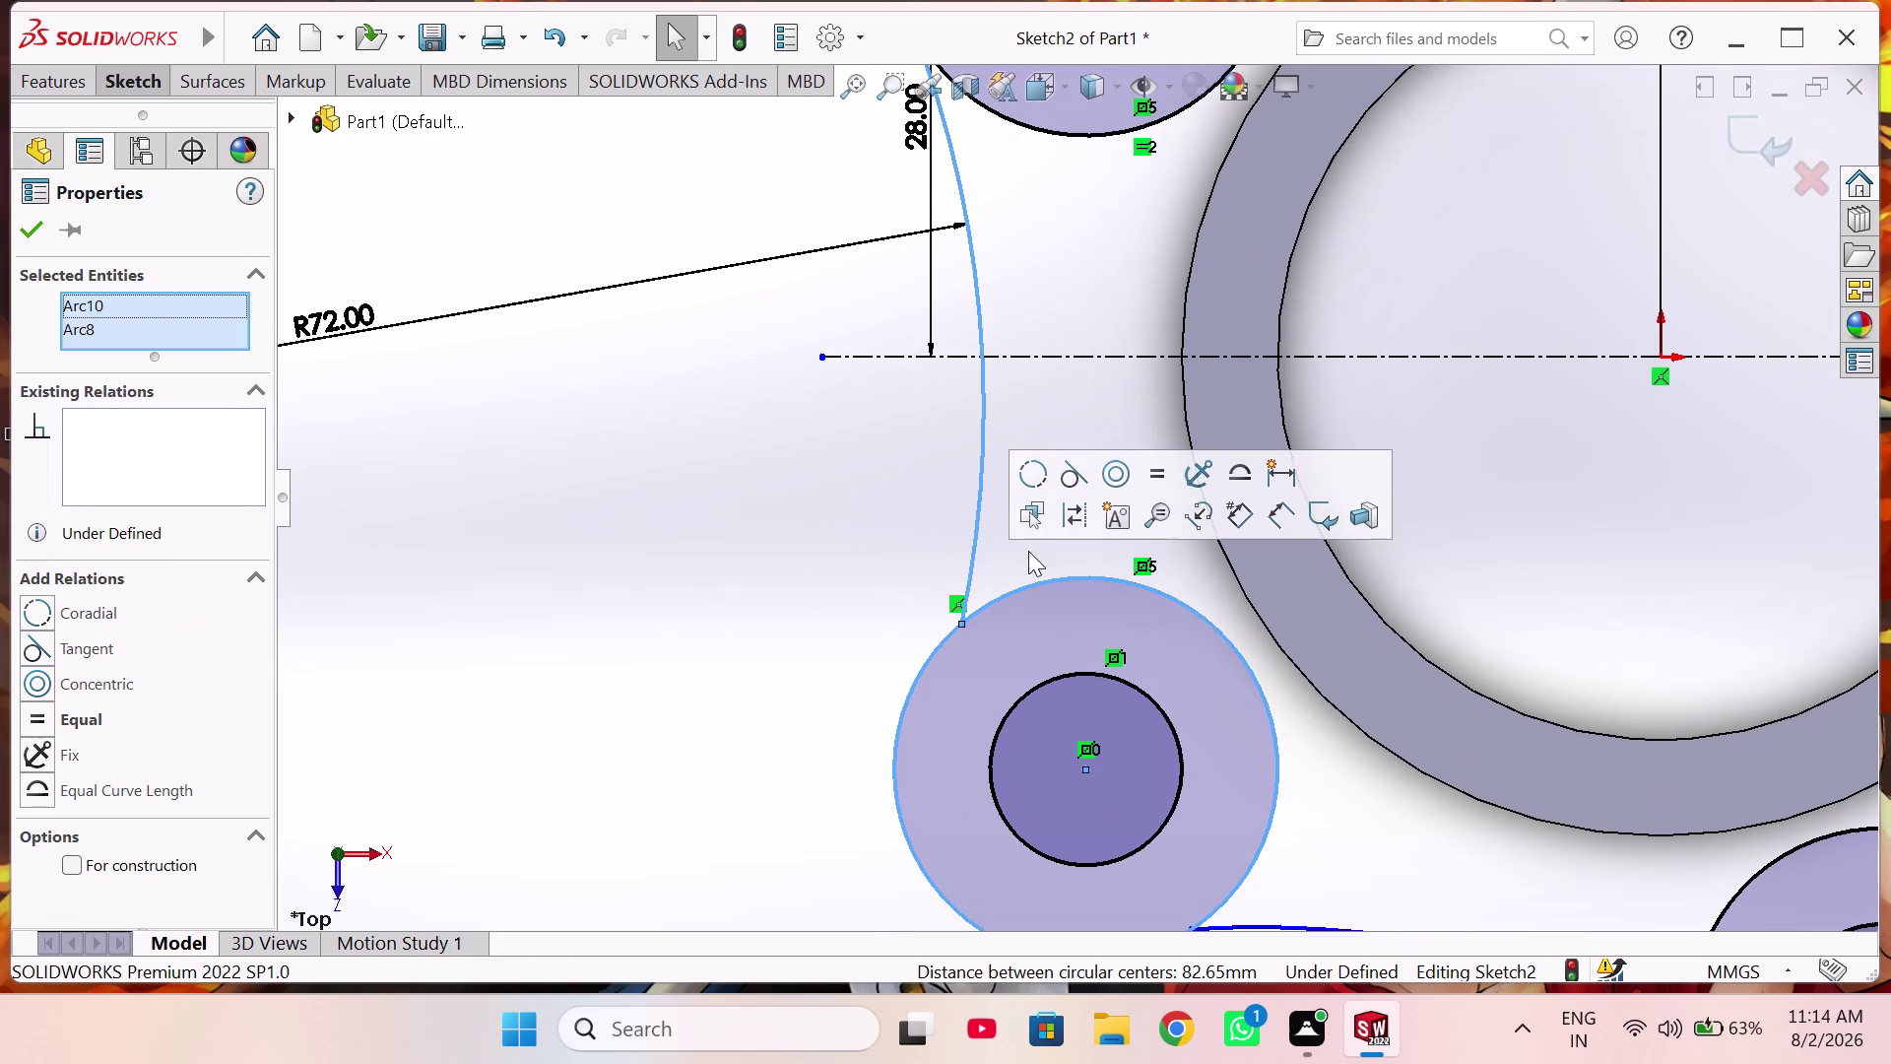
click(1072, 473)
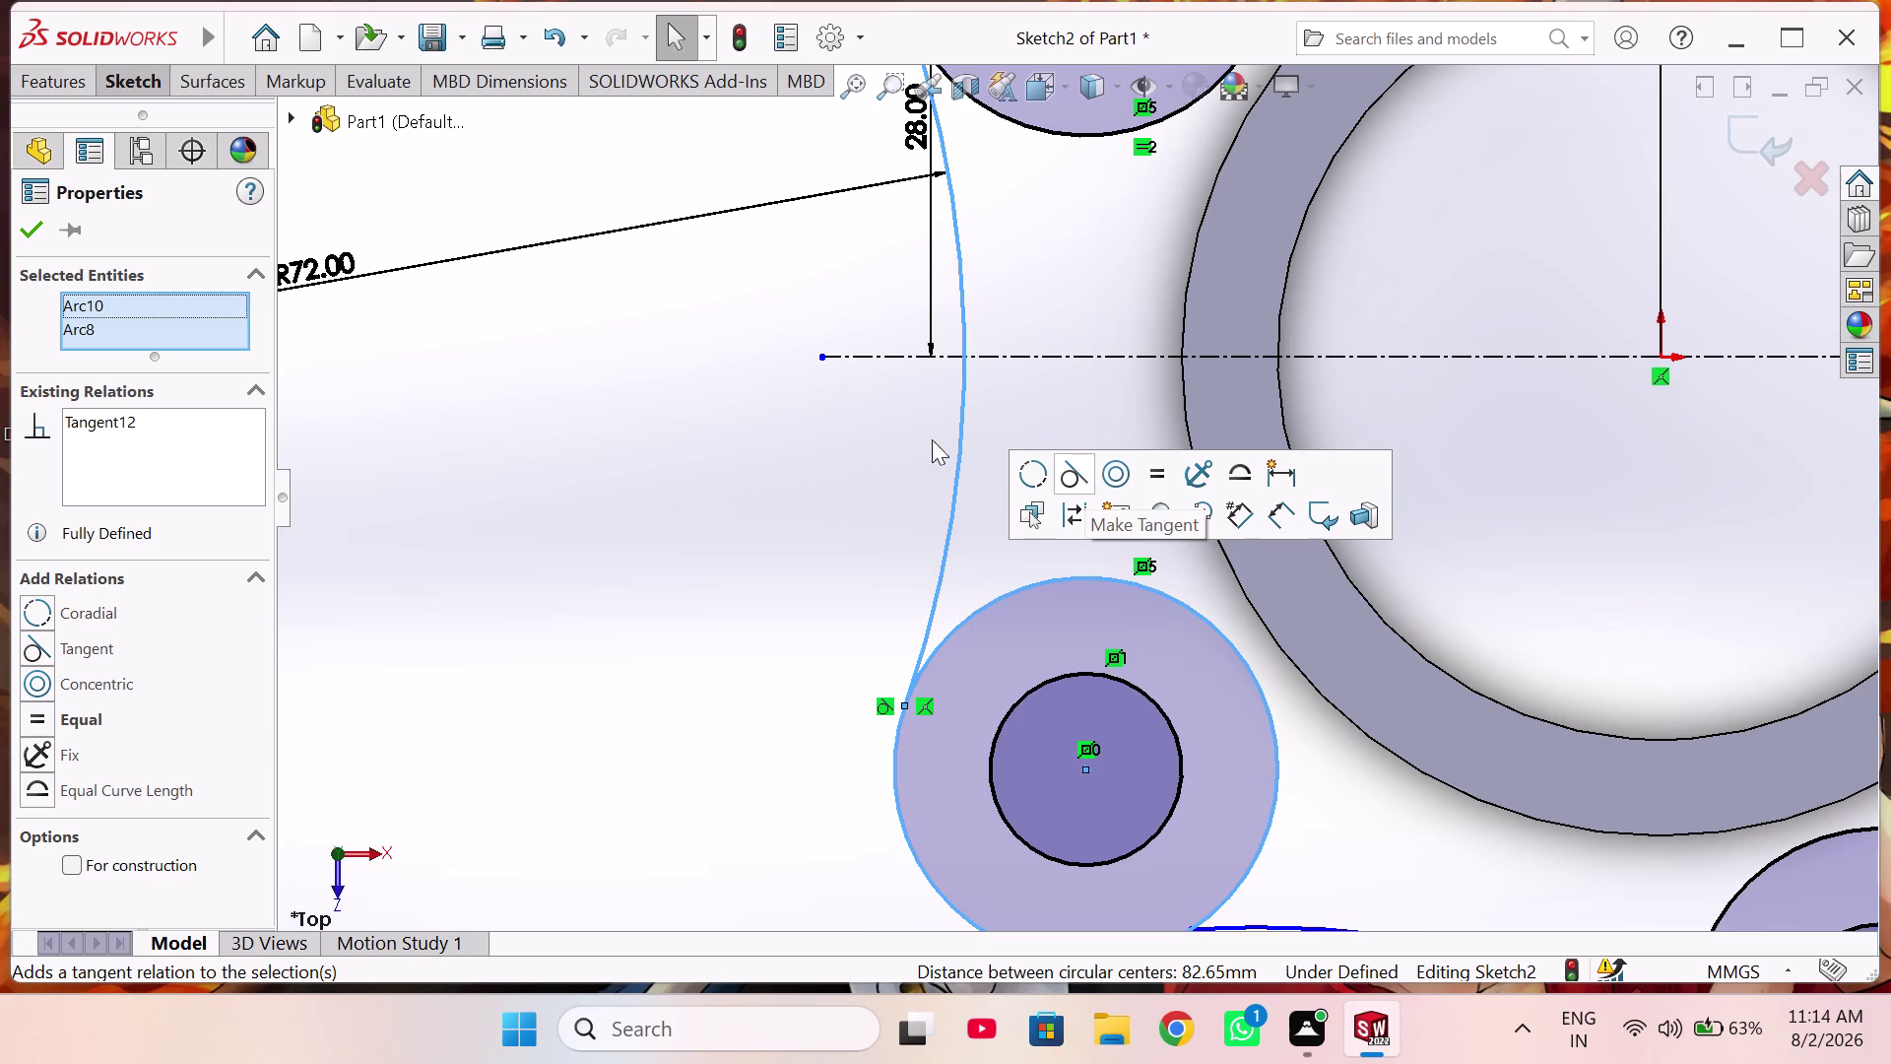
click(24, 239)
Make the lower arc tangent to the lower-left boss, then select it with the lower-right boss.
scroll(up, 3)
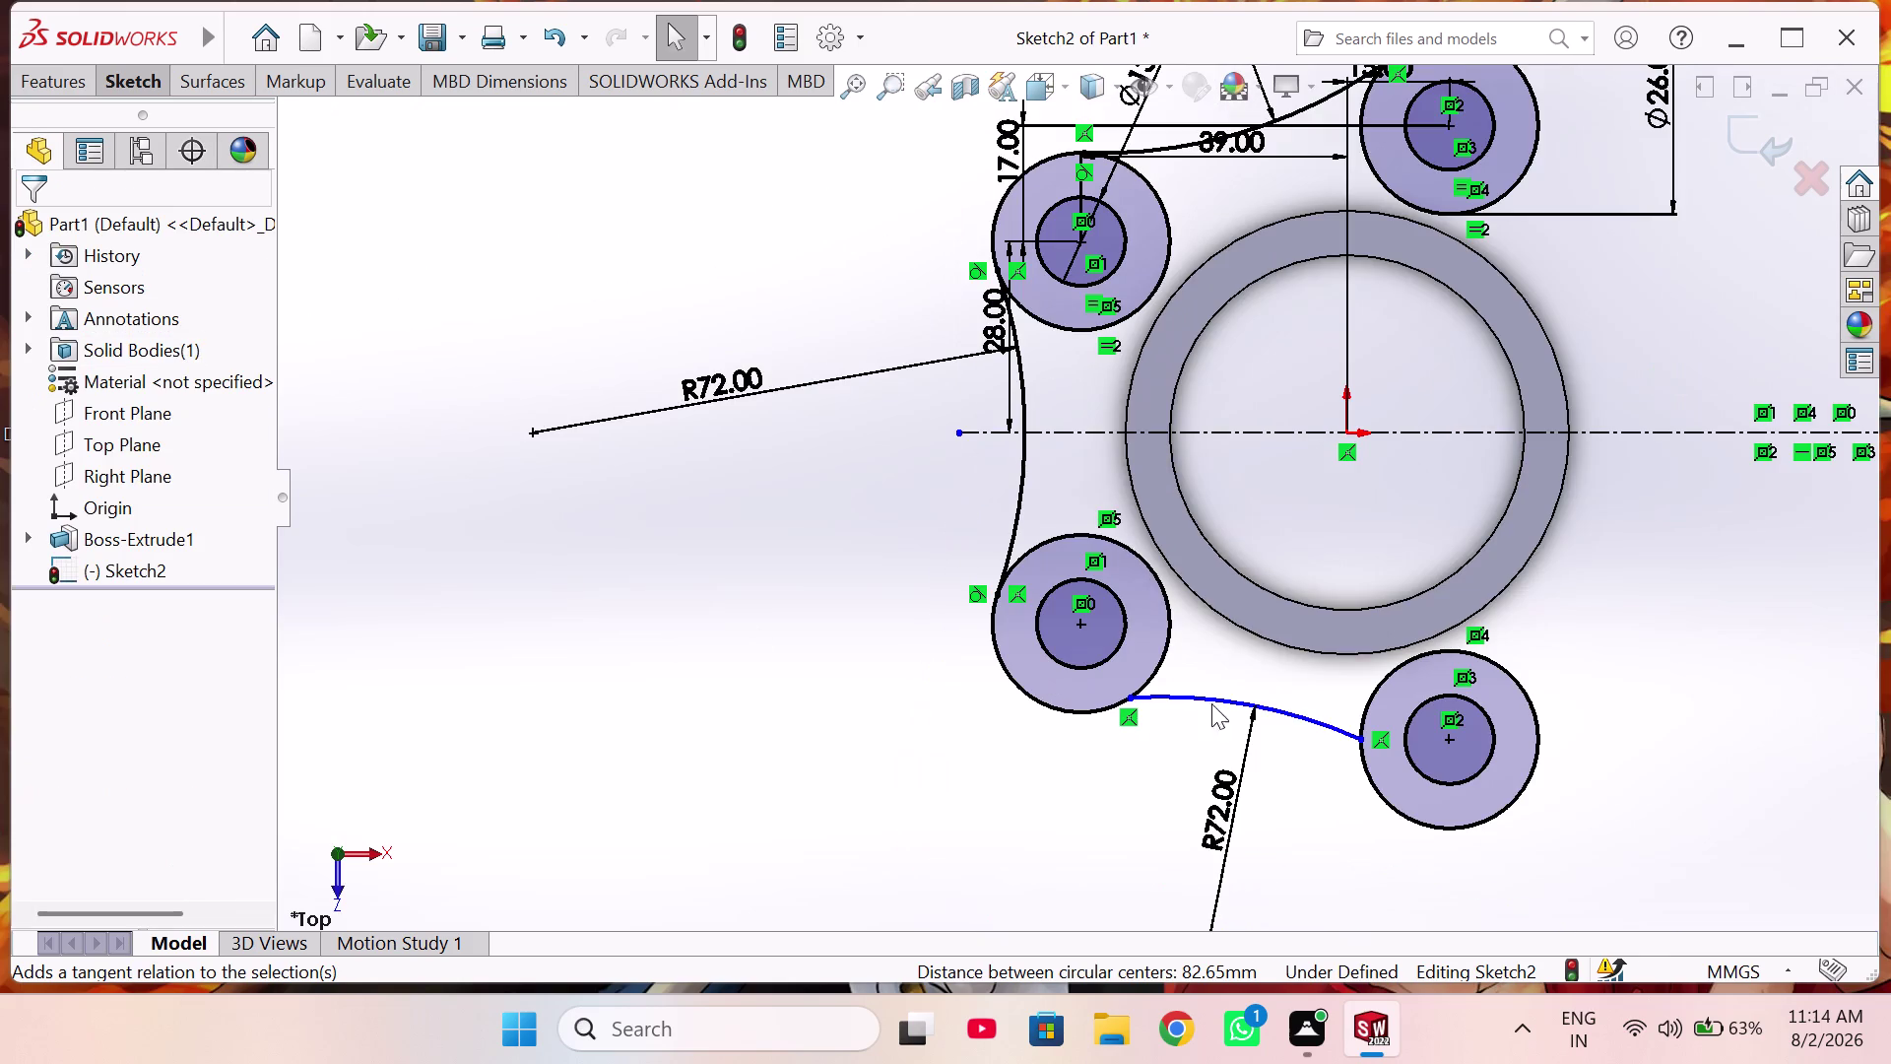
scroll(down, 3)
click(1054, 661)
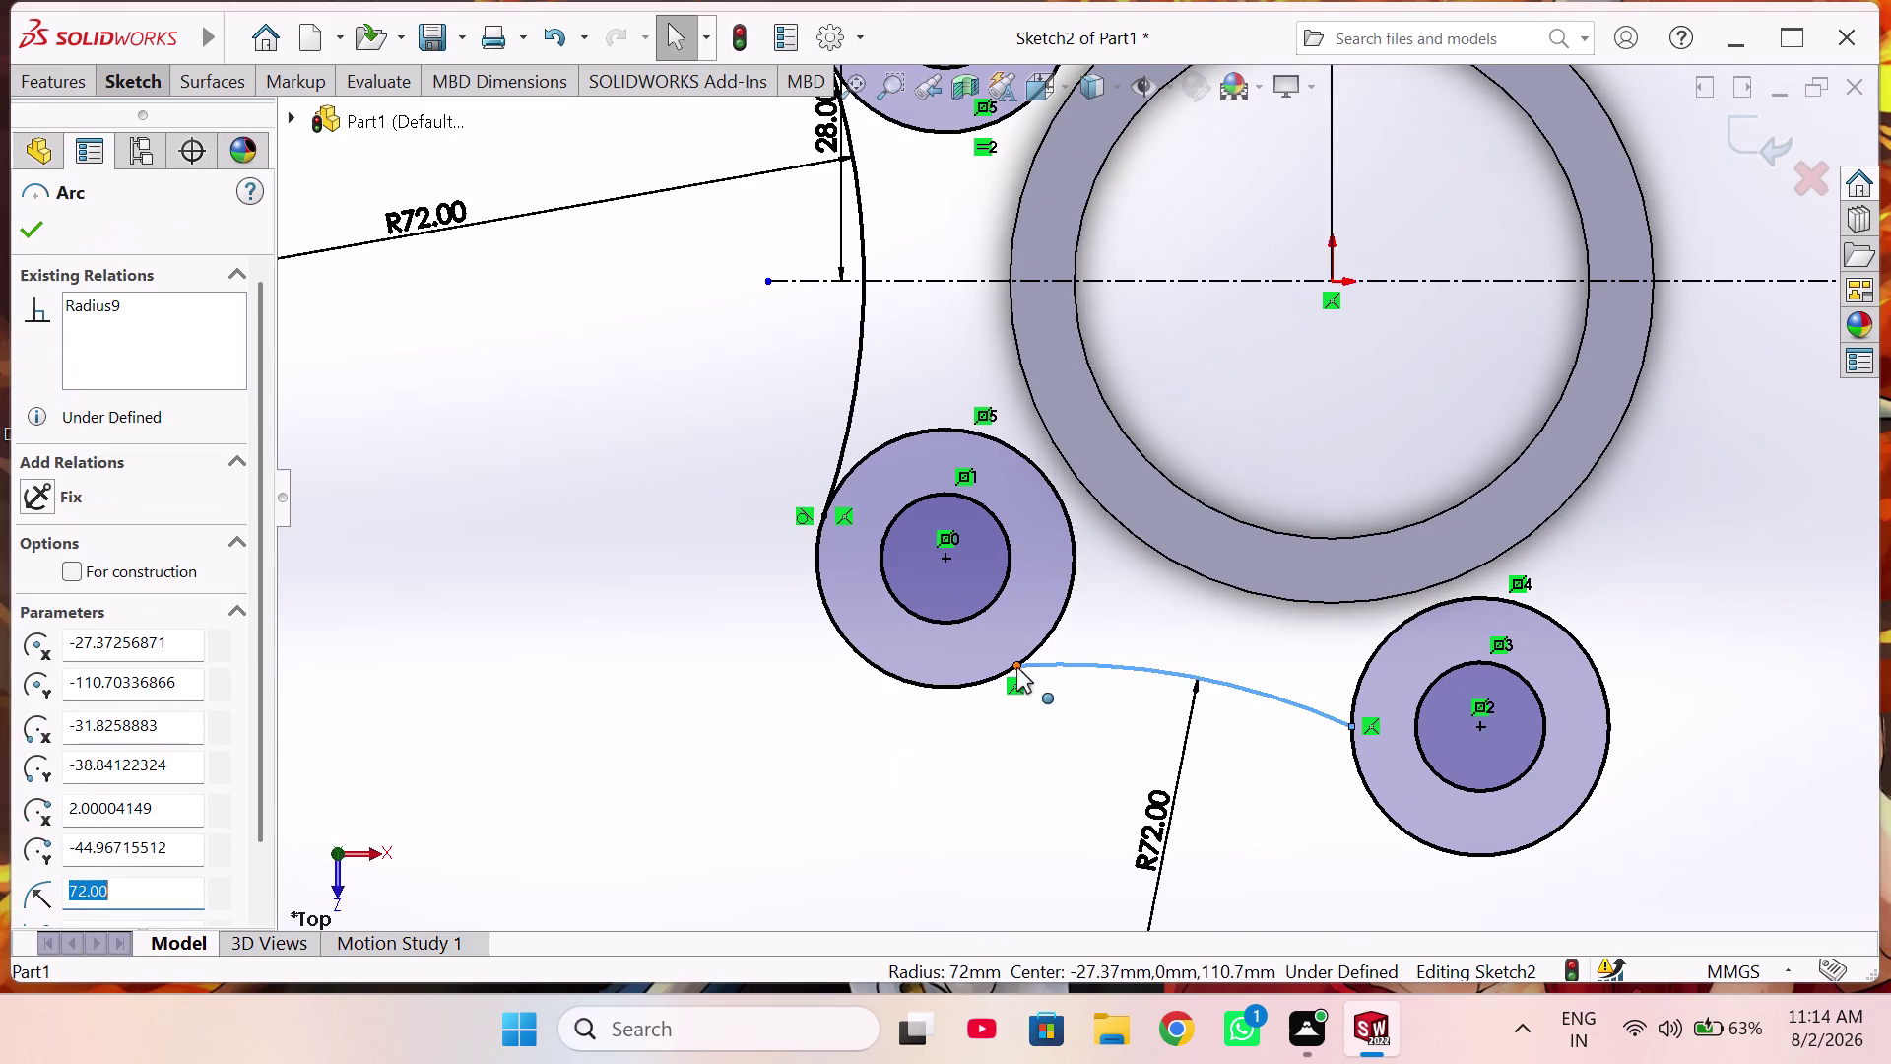
click(1000, 673)
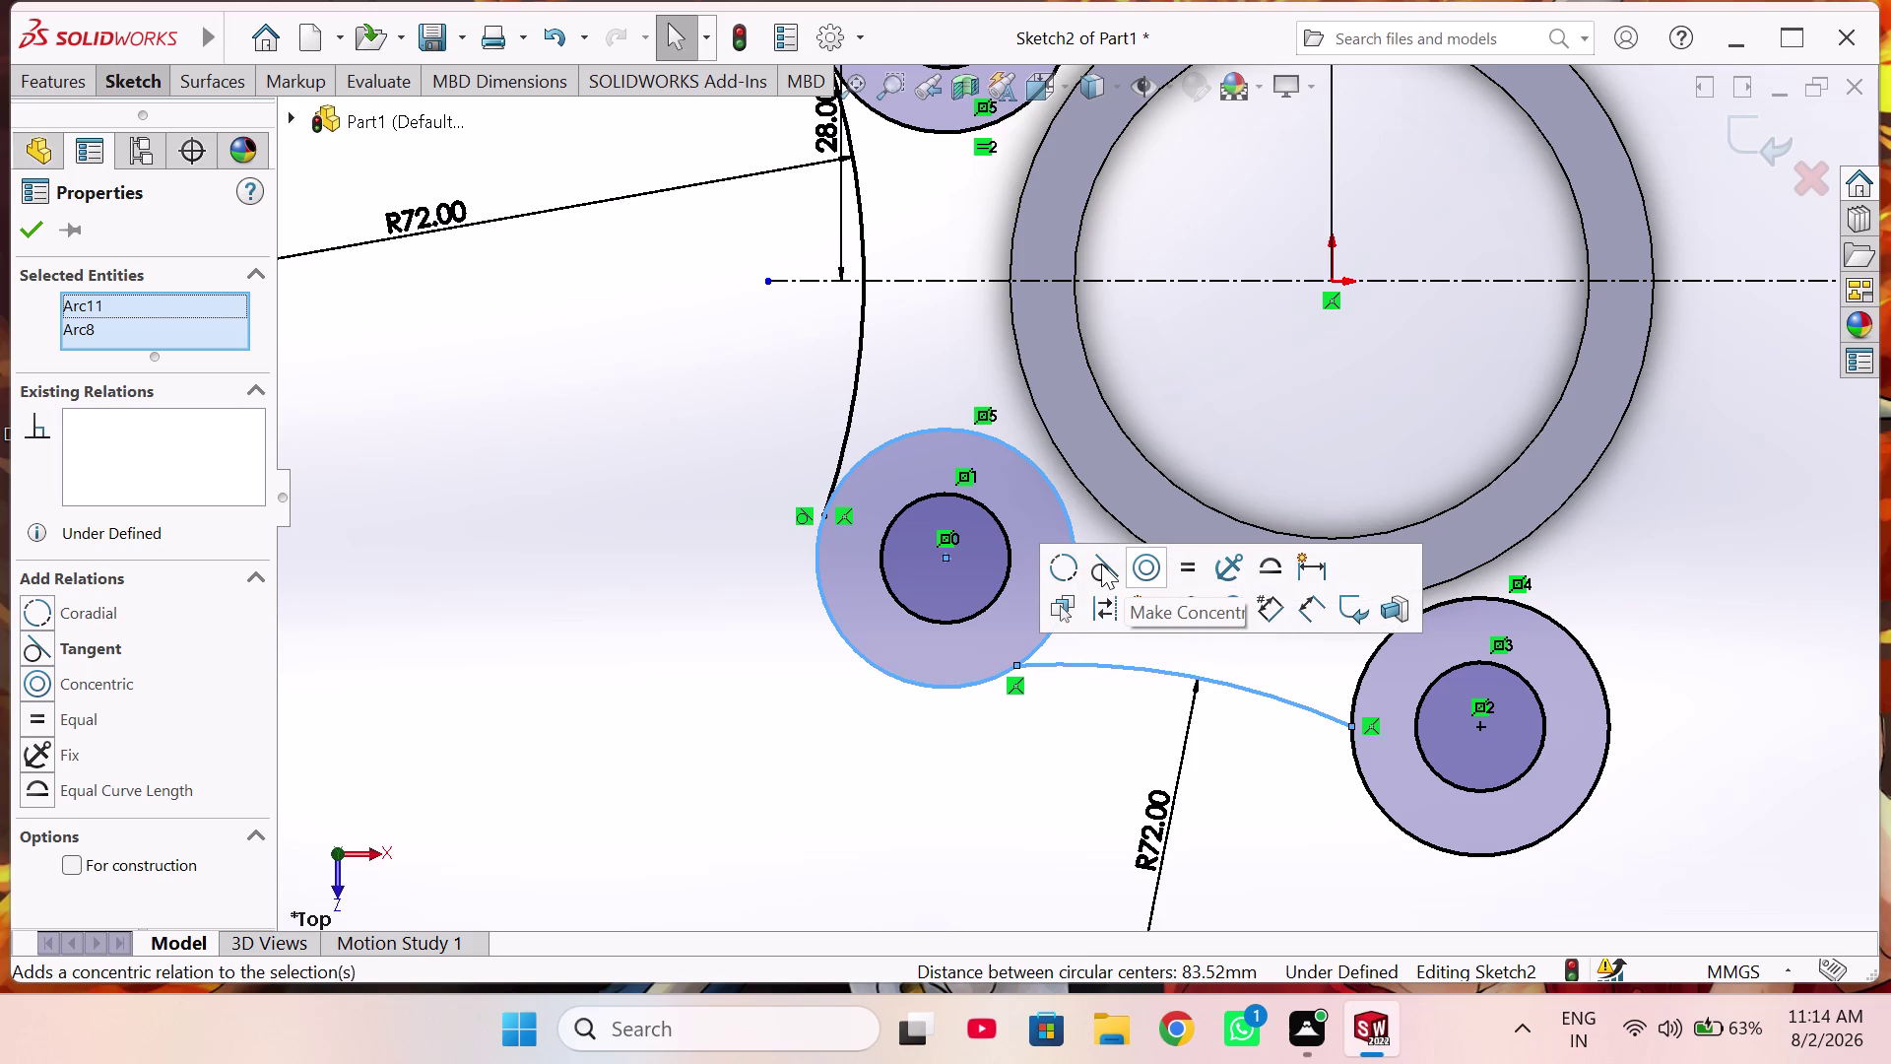
click(1101, 563)
scroll(down, 3)
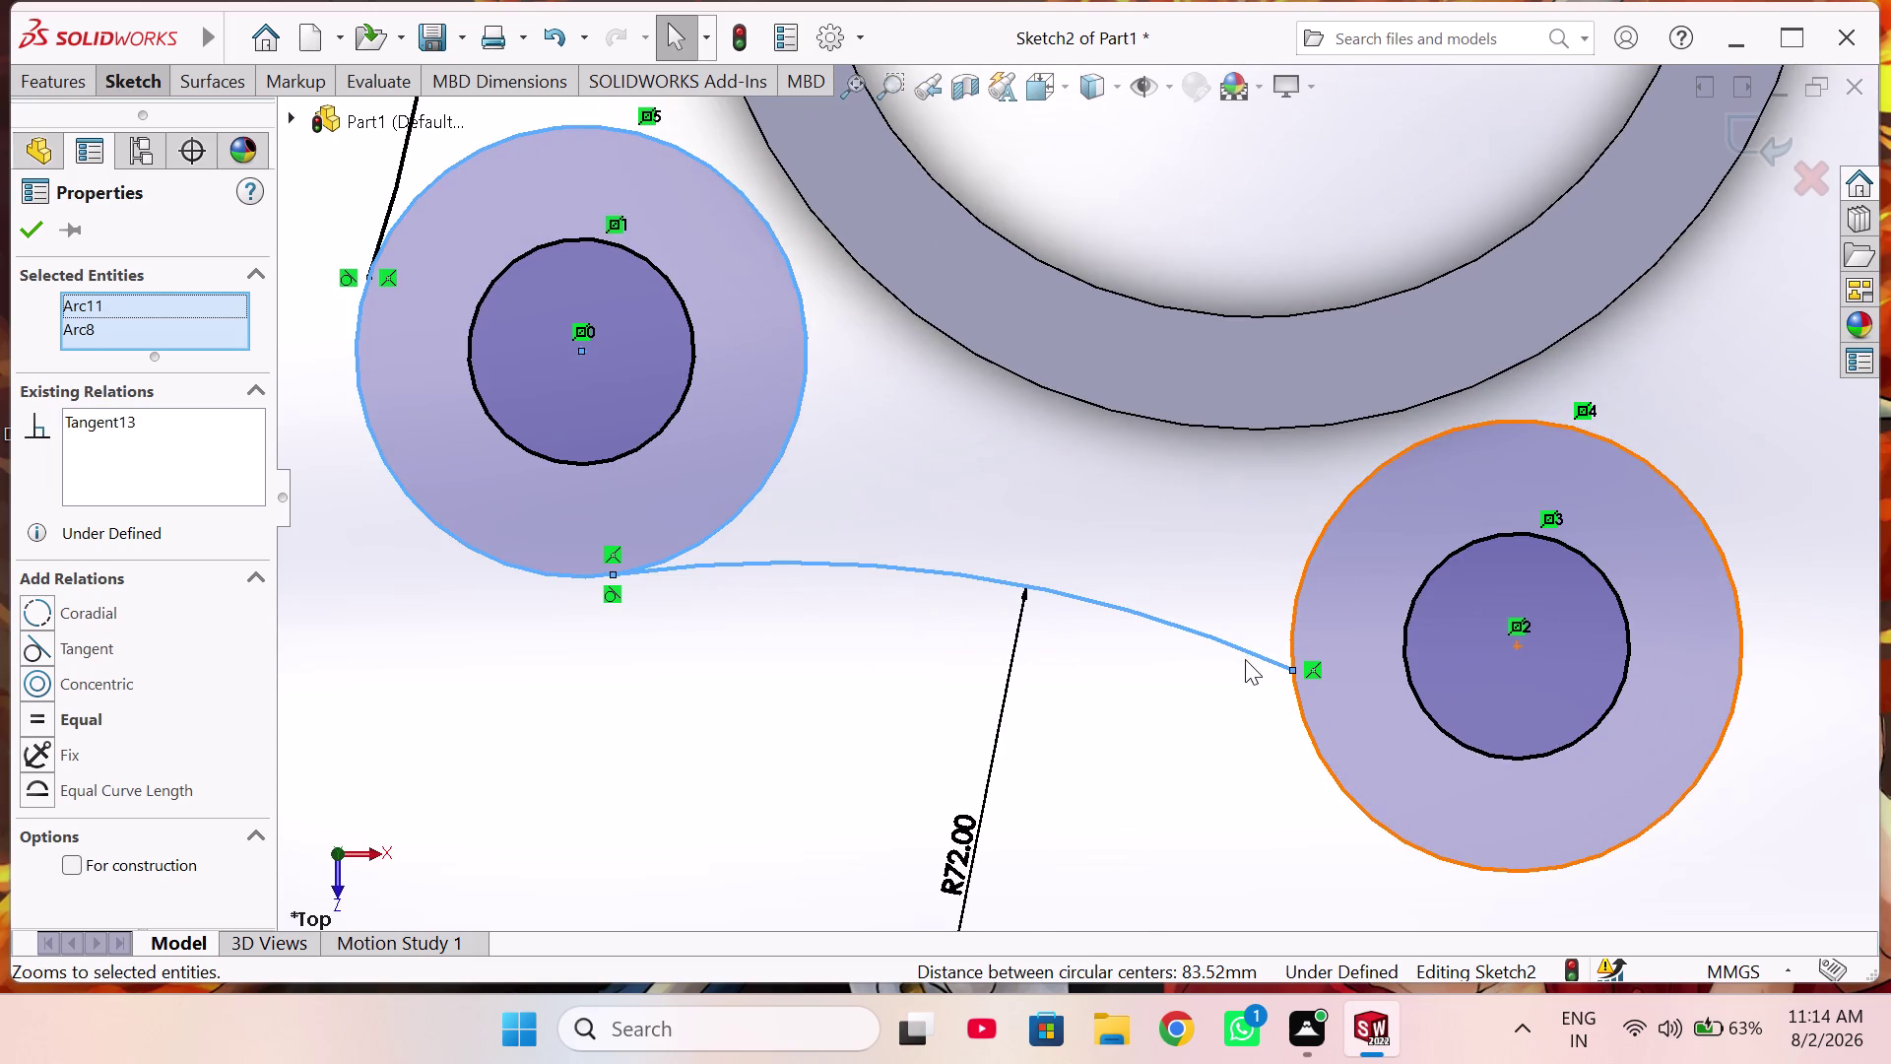
click(25, 238)
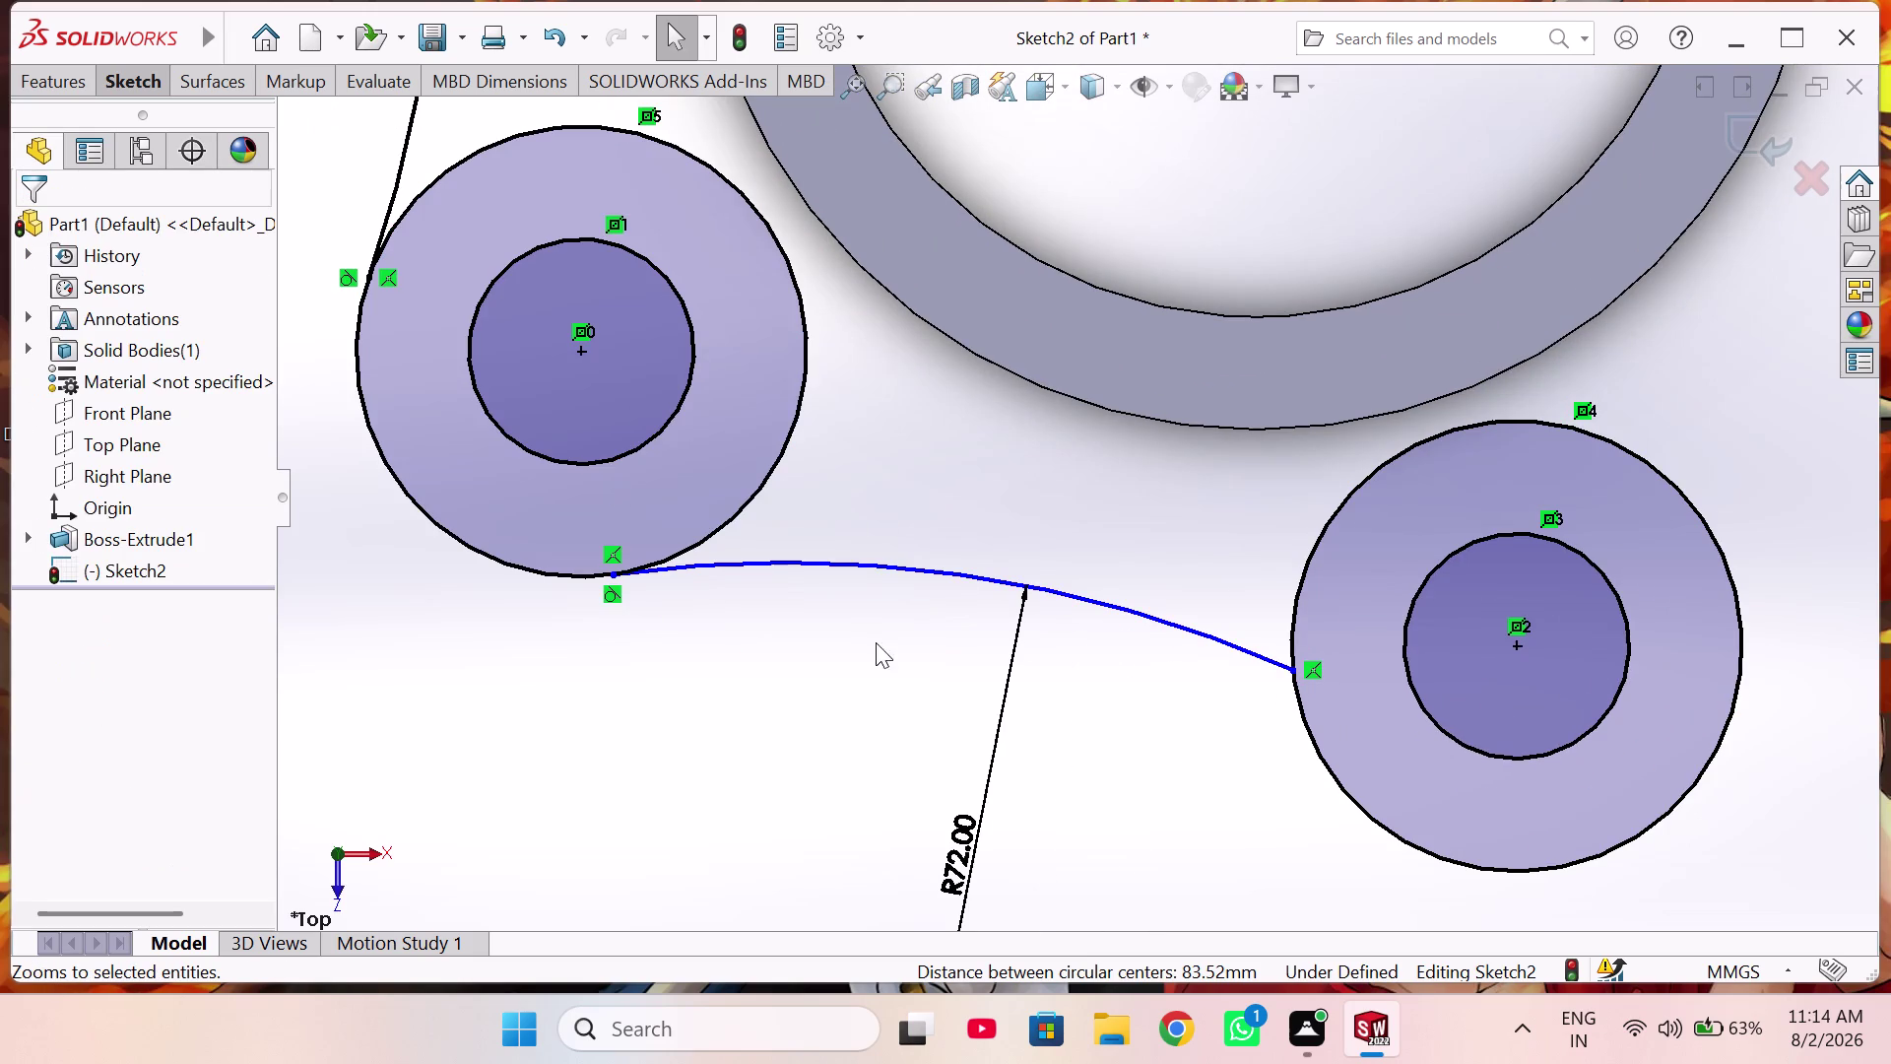
click(1312, 750)
click(1261, 658)
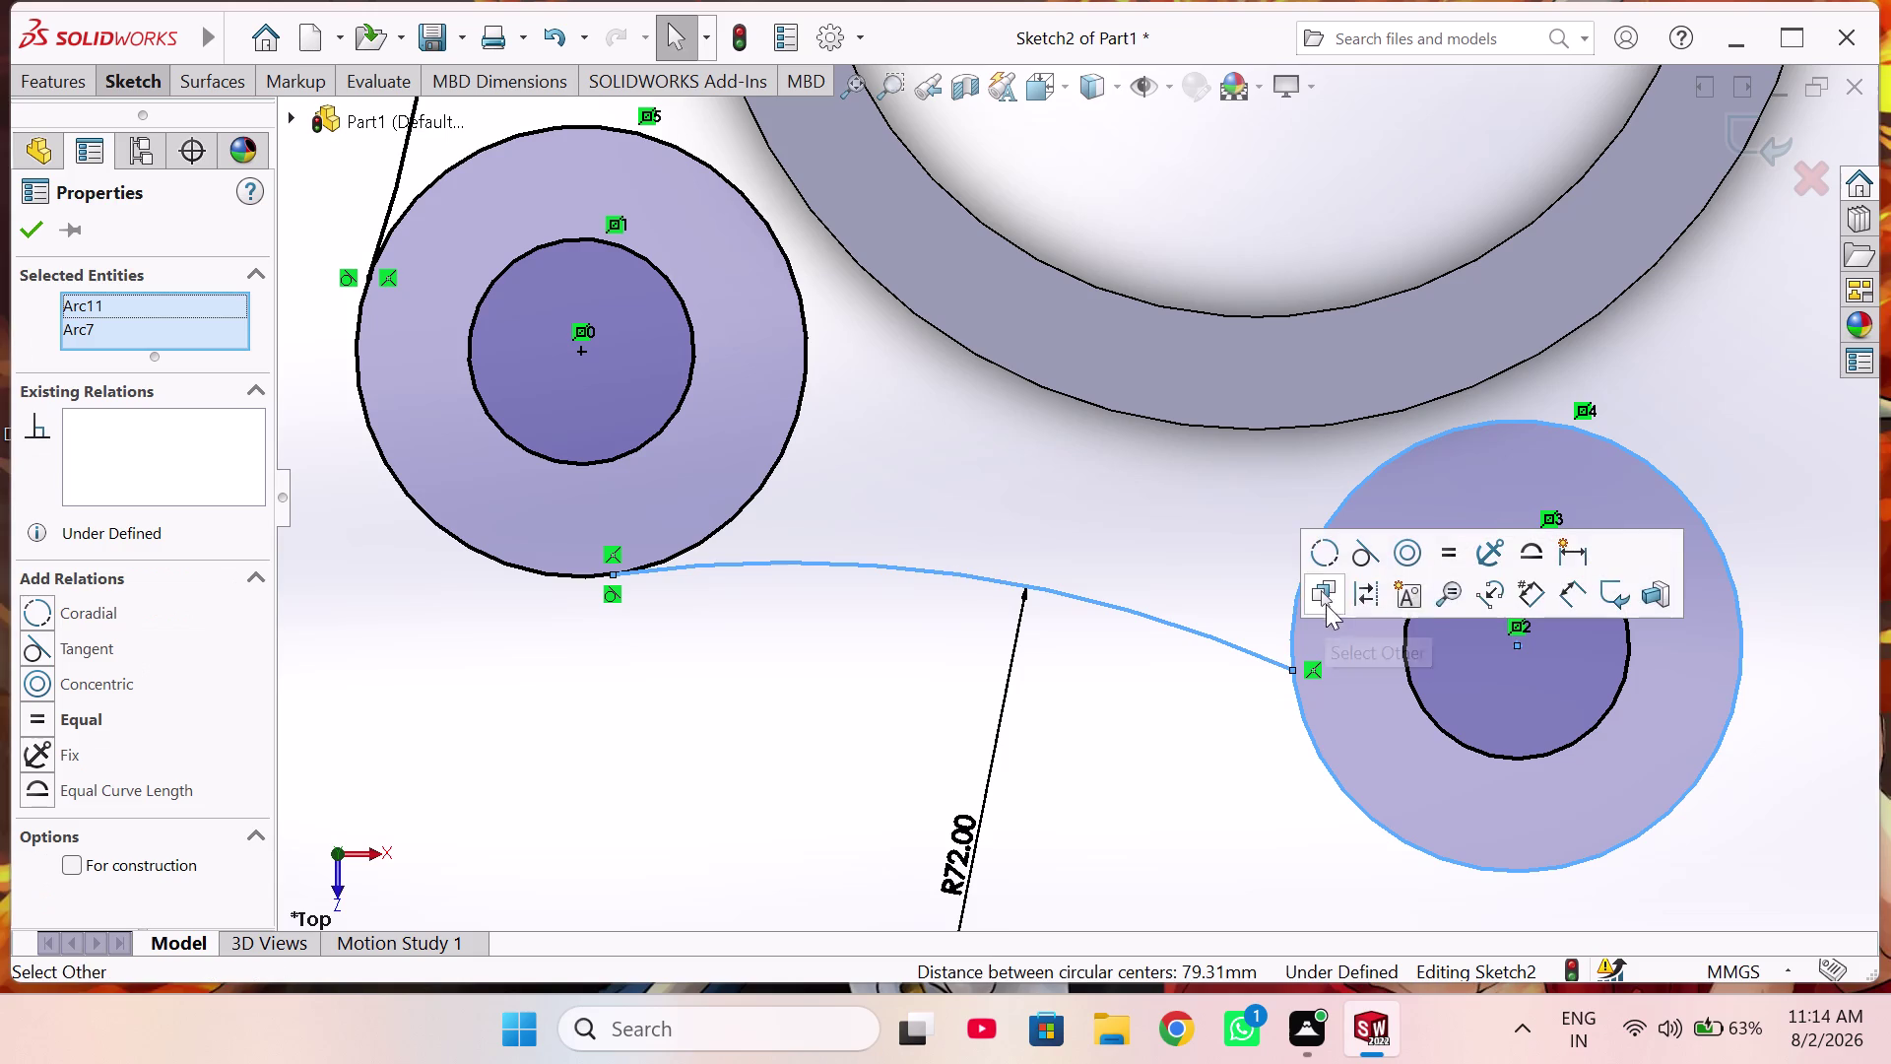
Make the bottom R72 arc tangent to the lower-right boss and zoom out to review.
click(1353, 559)
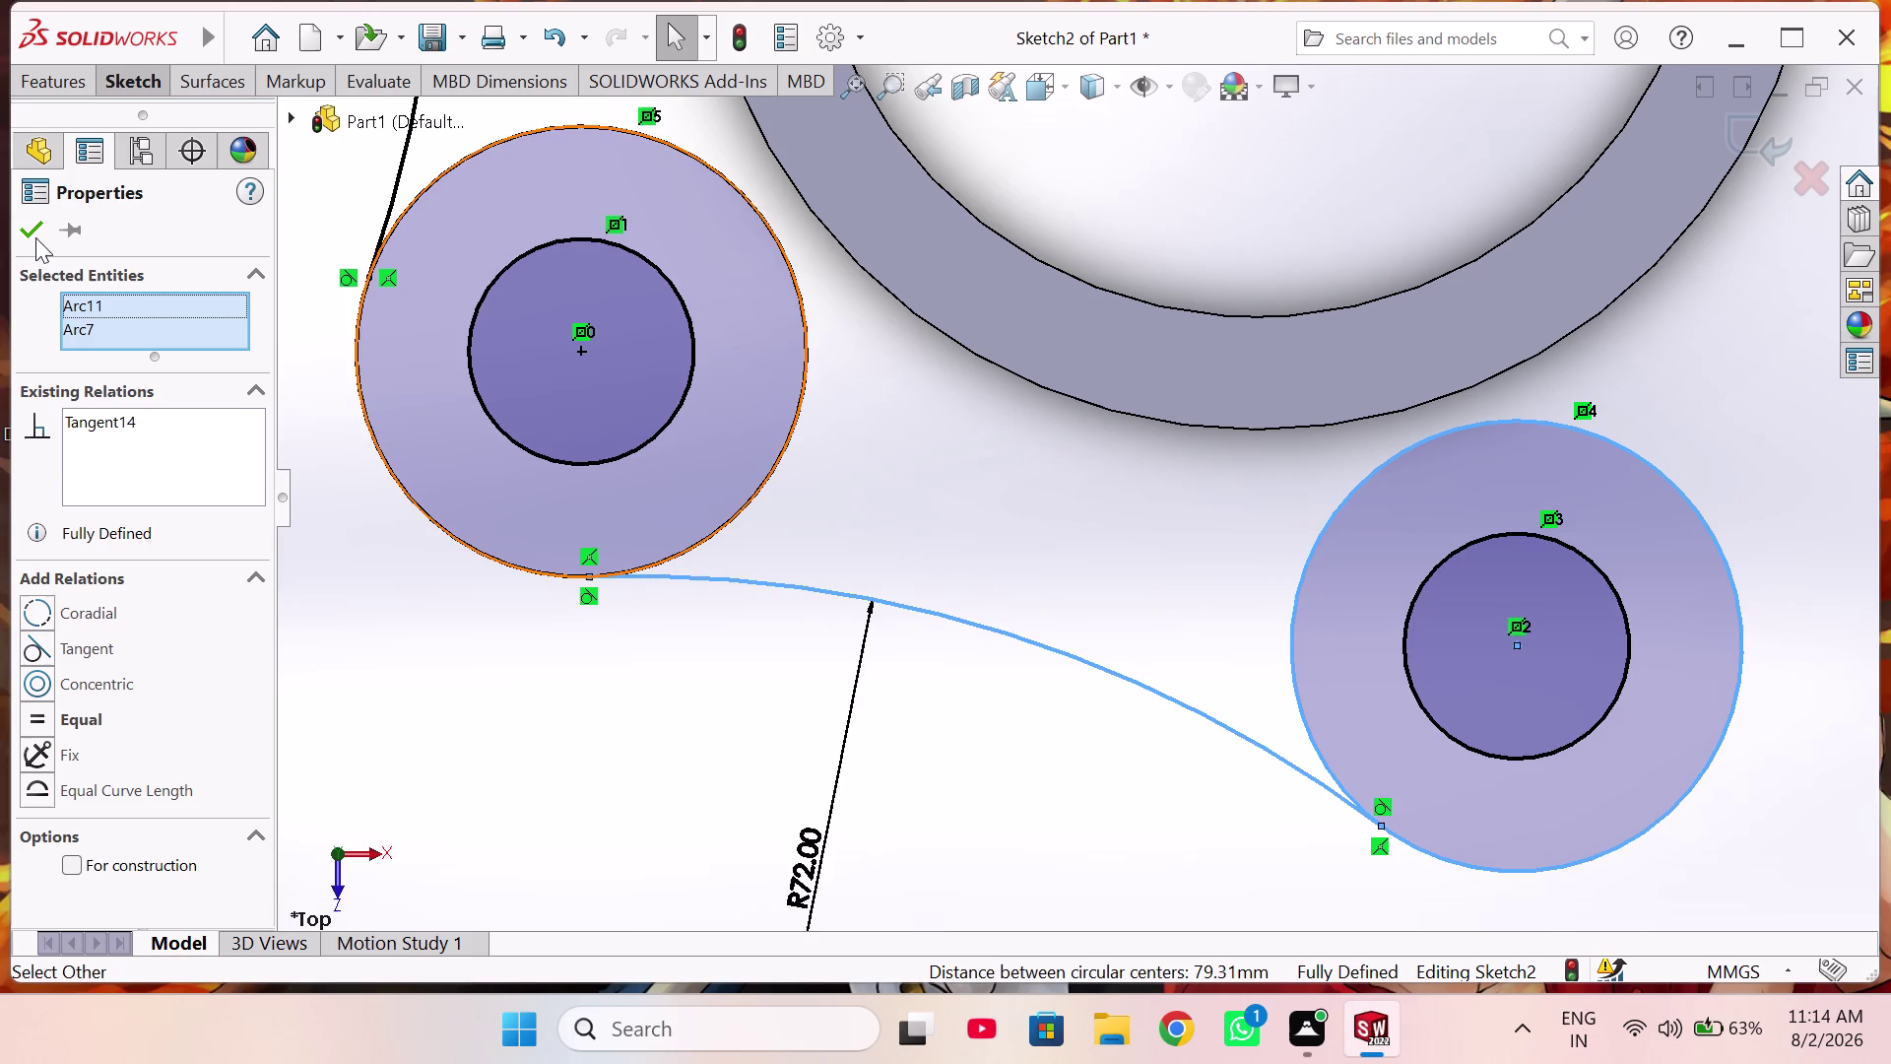
click(29, 237)
scroll(up, 3)
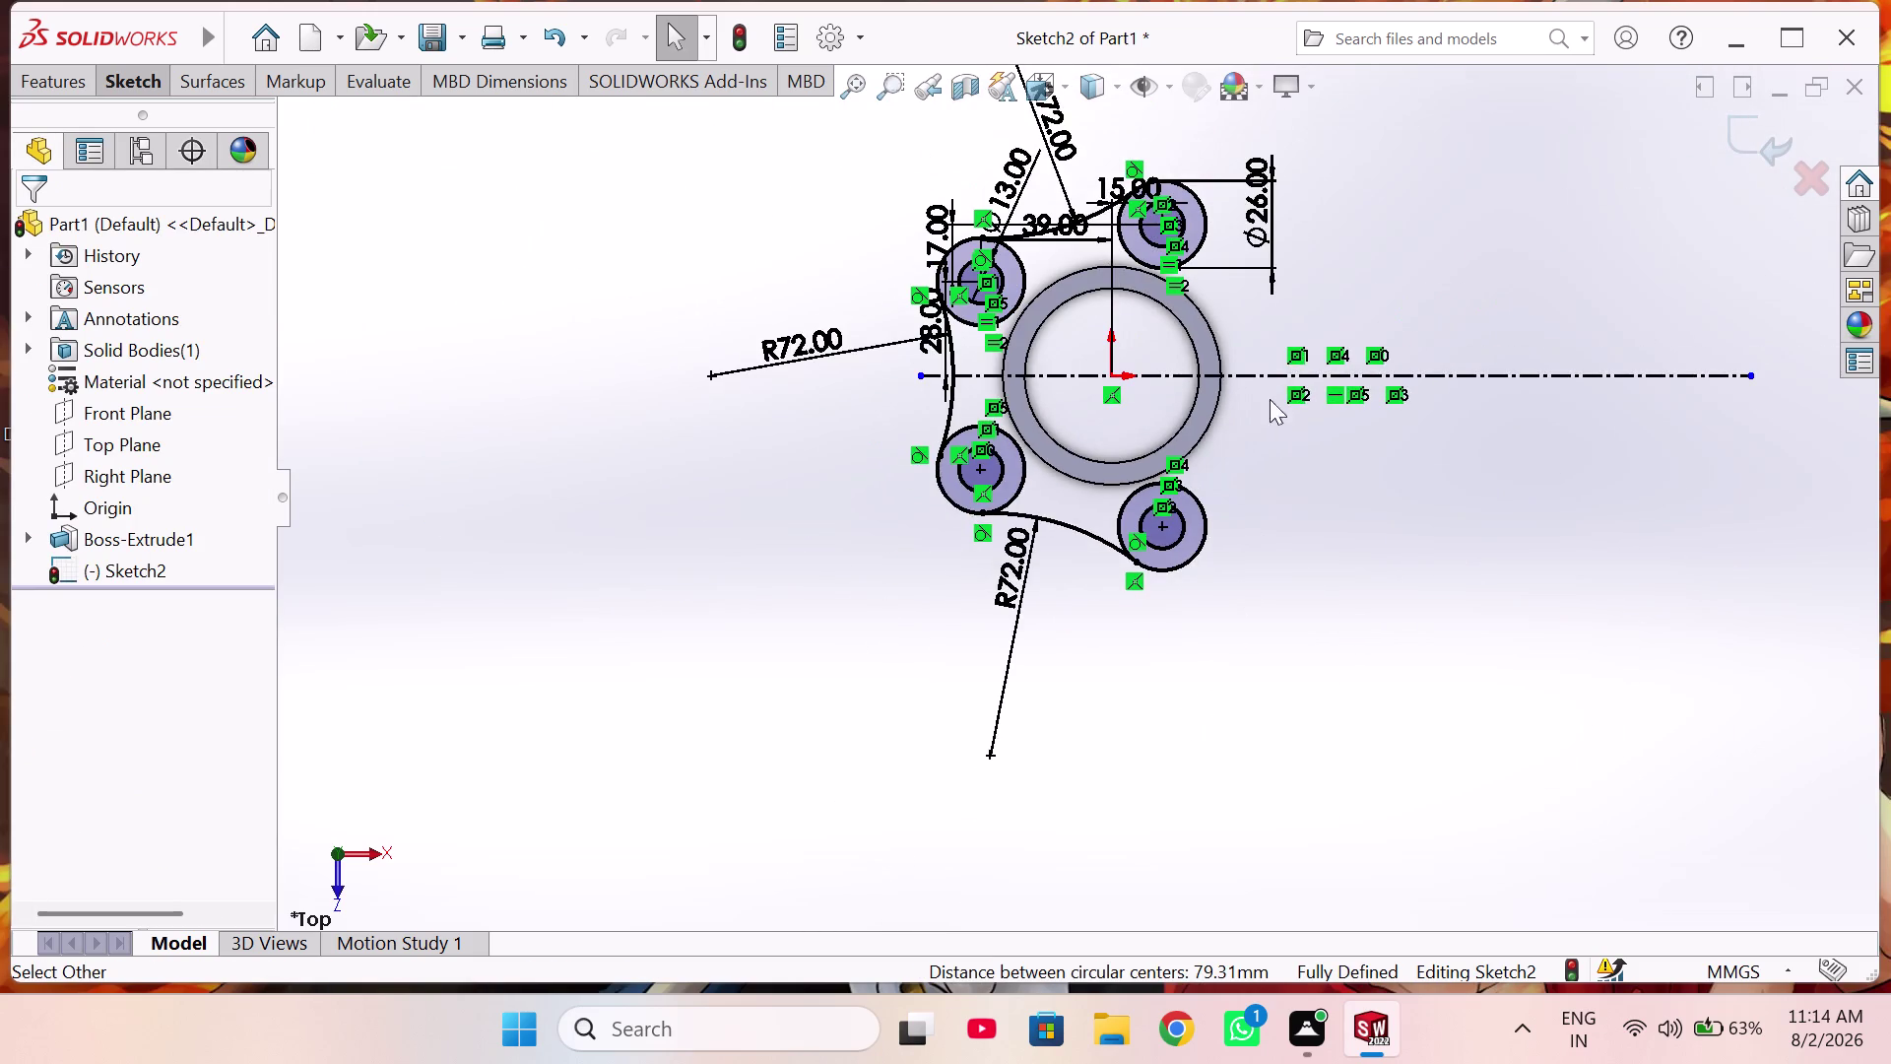
scroll(down, 3)
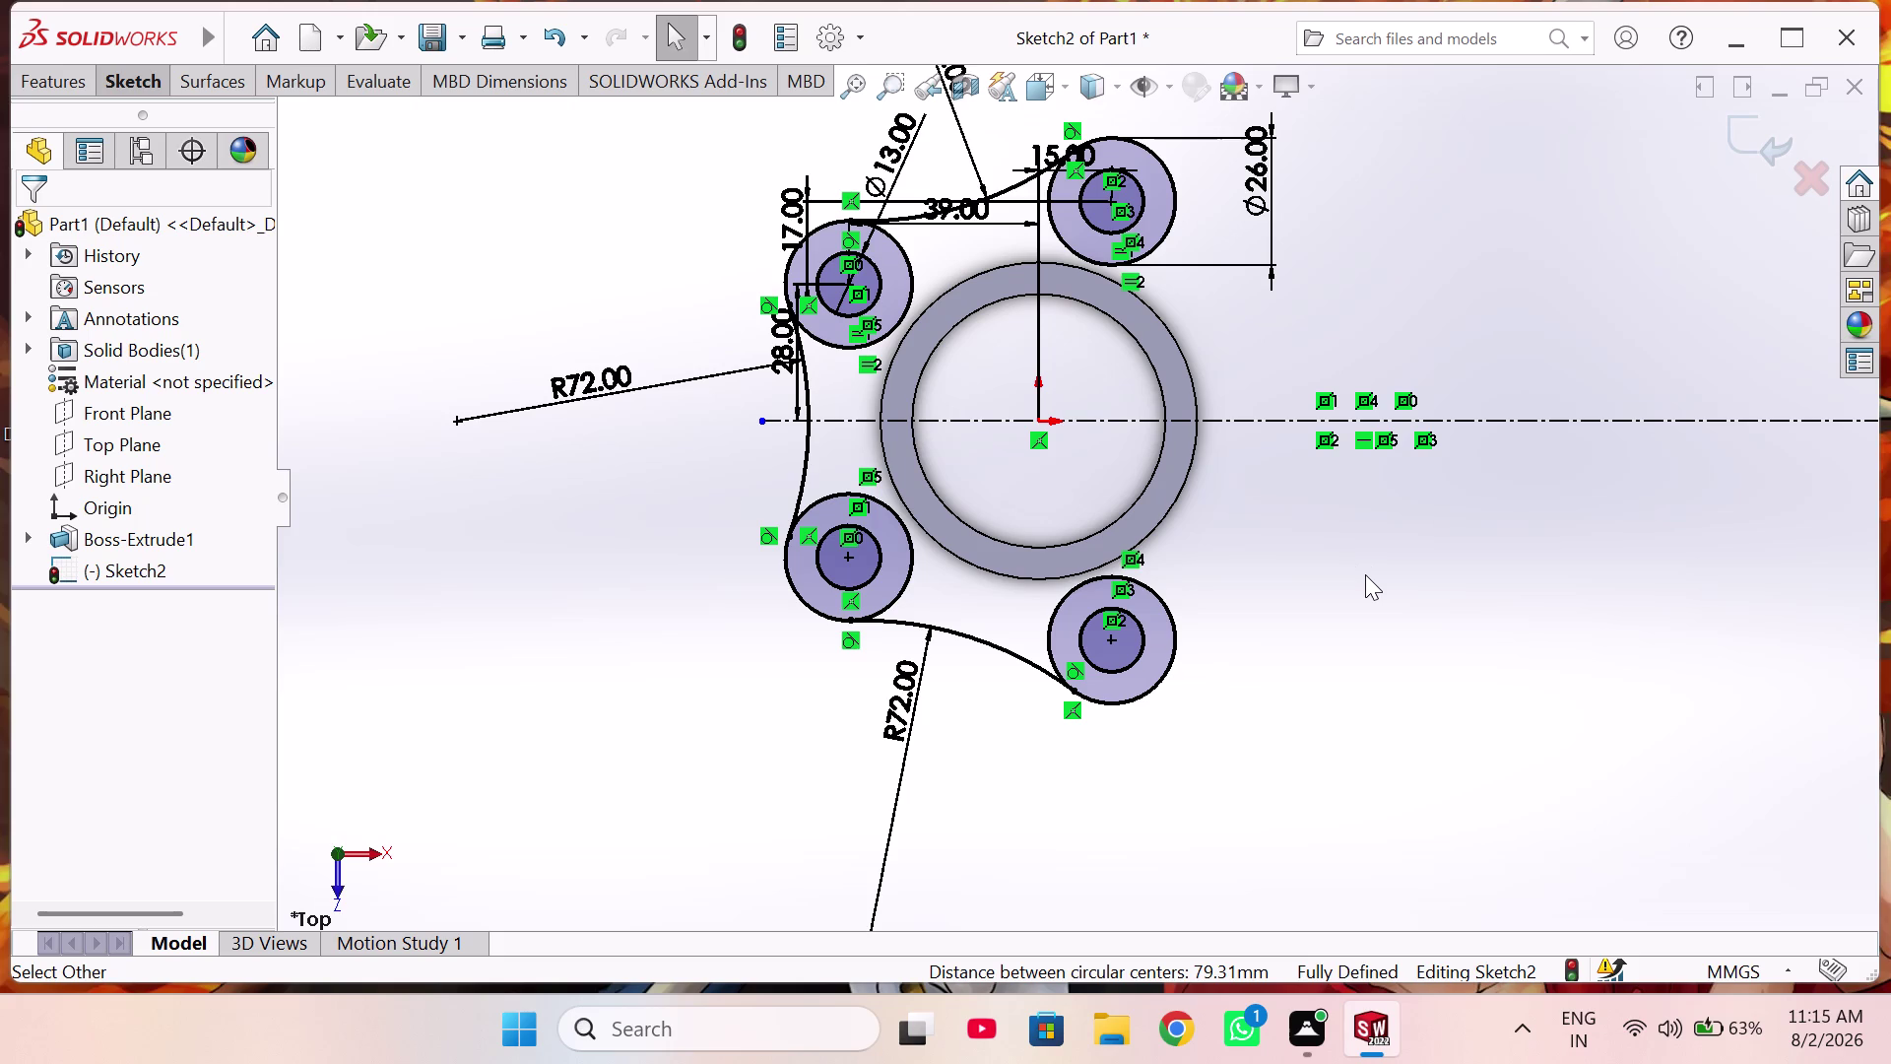
scroll(up, 3)
scroll(up, 3)
right_drag(1415, 690, 1397, 546)
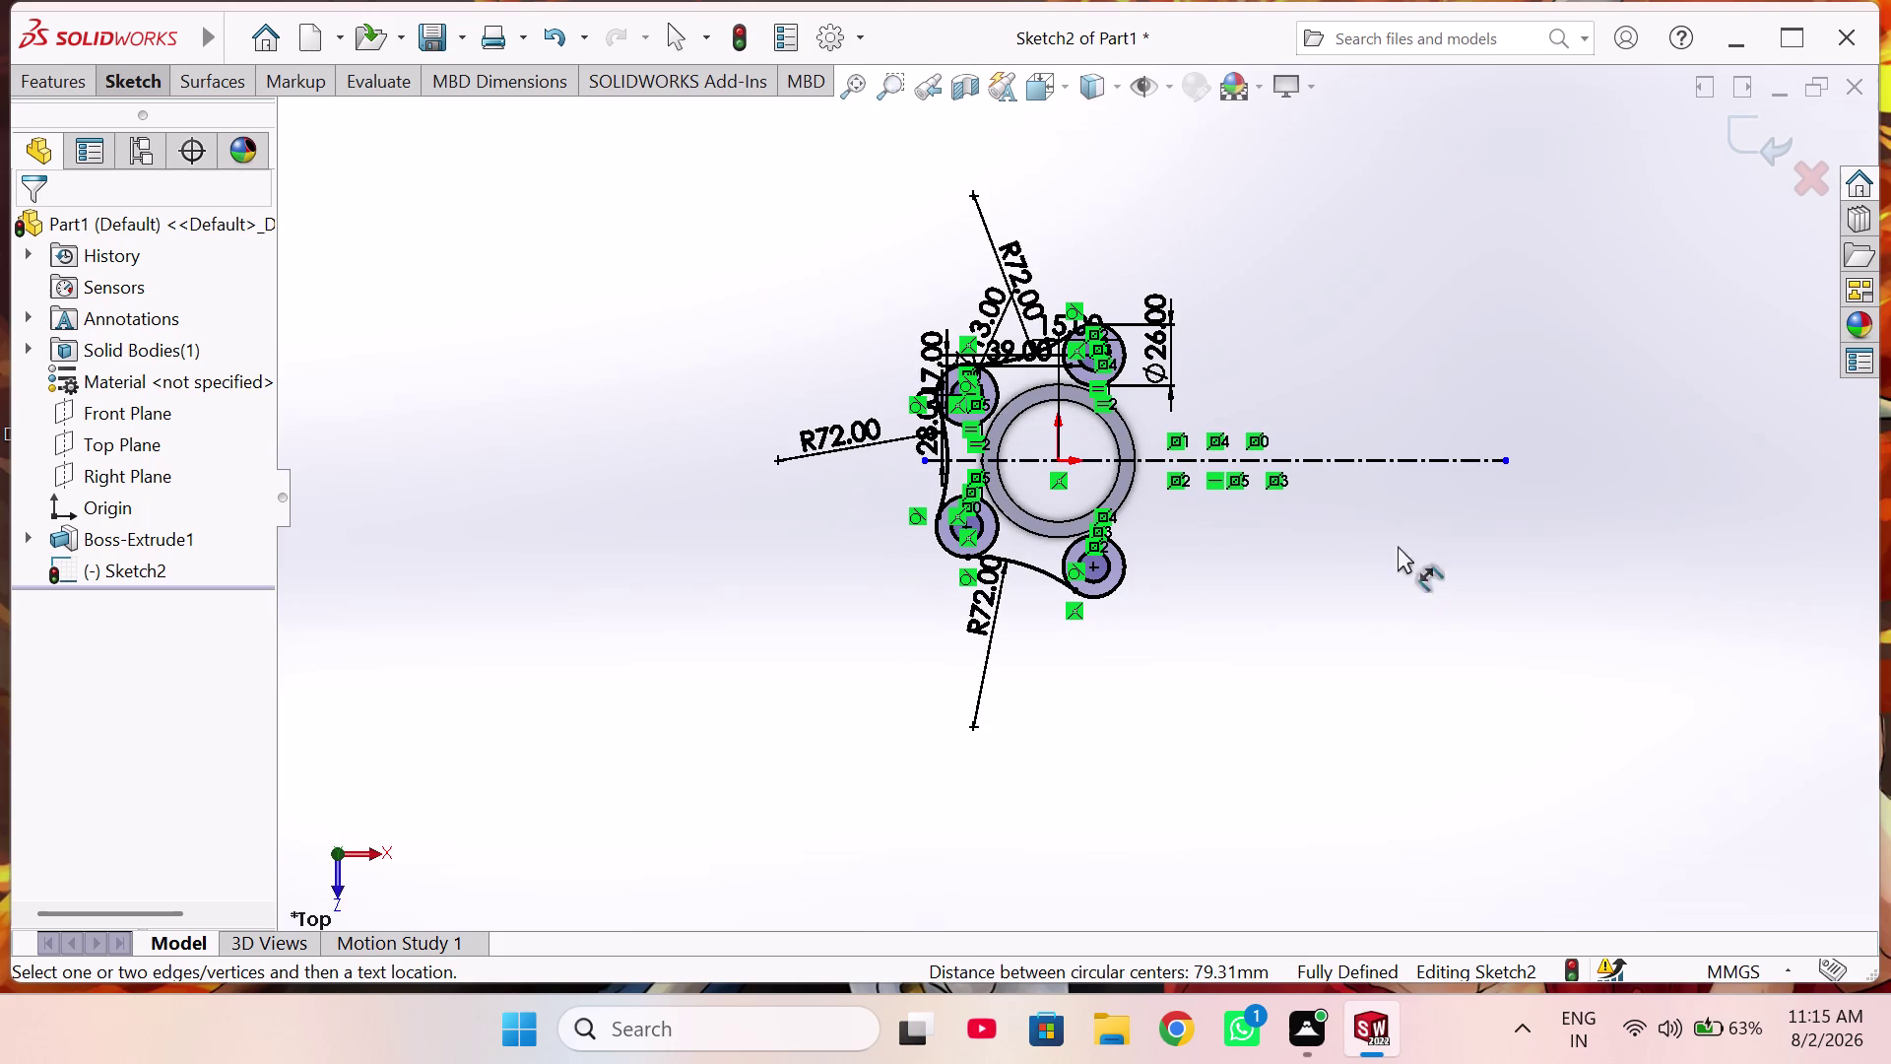
right_drag(1398, 546, 1397, 535)
scroll(down, 3)
scroll(down, 3)
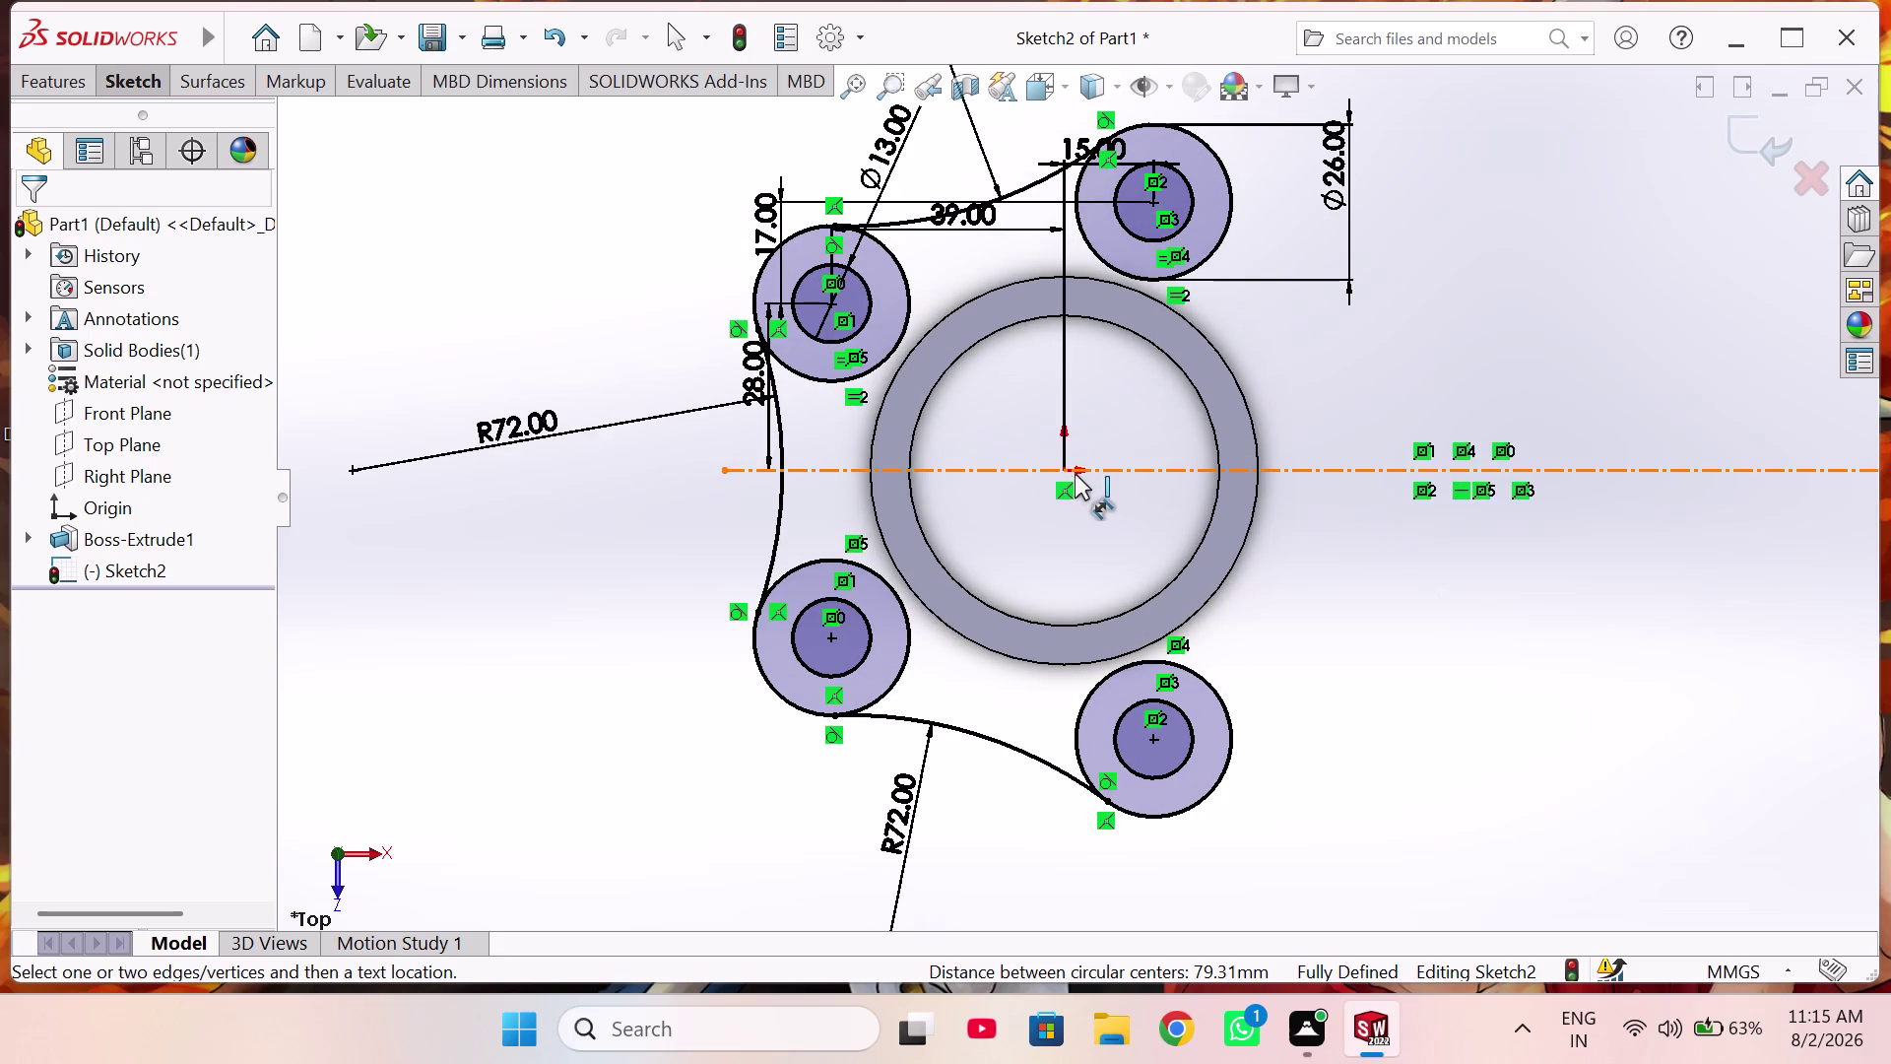
Dimension the centreline end point 250 mm horizontally from the origin.
click(1064, 470)
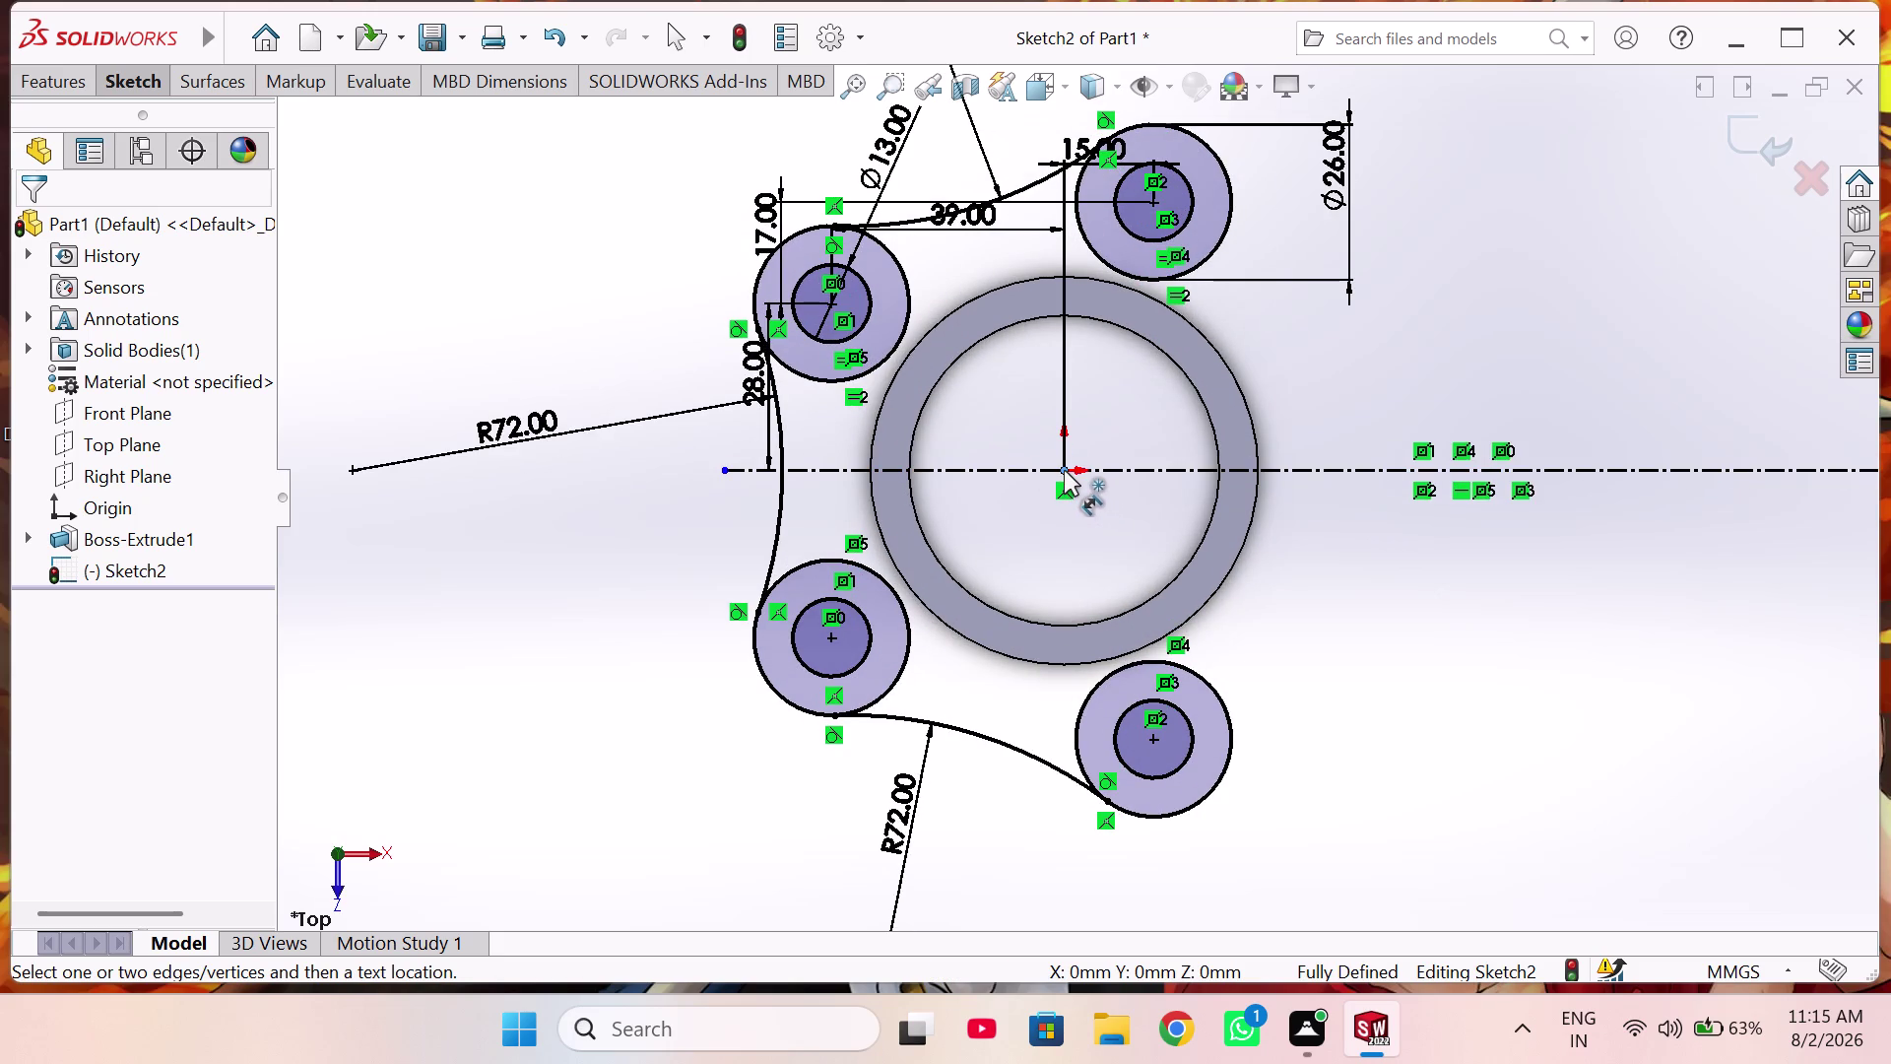
scroll(up, 3)
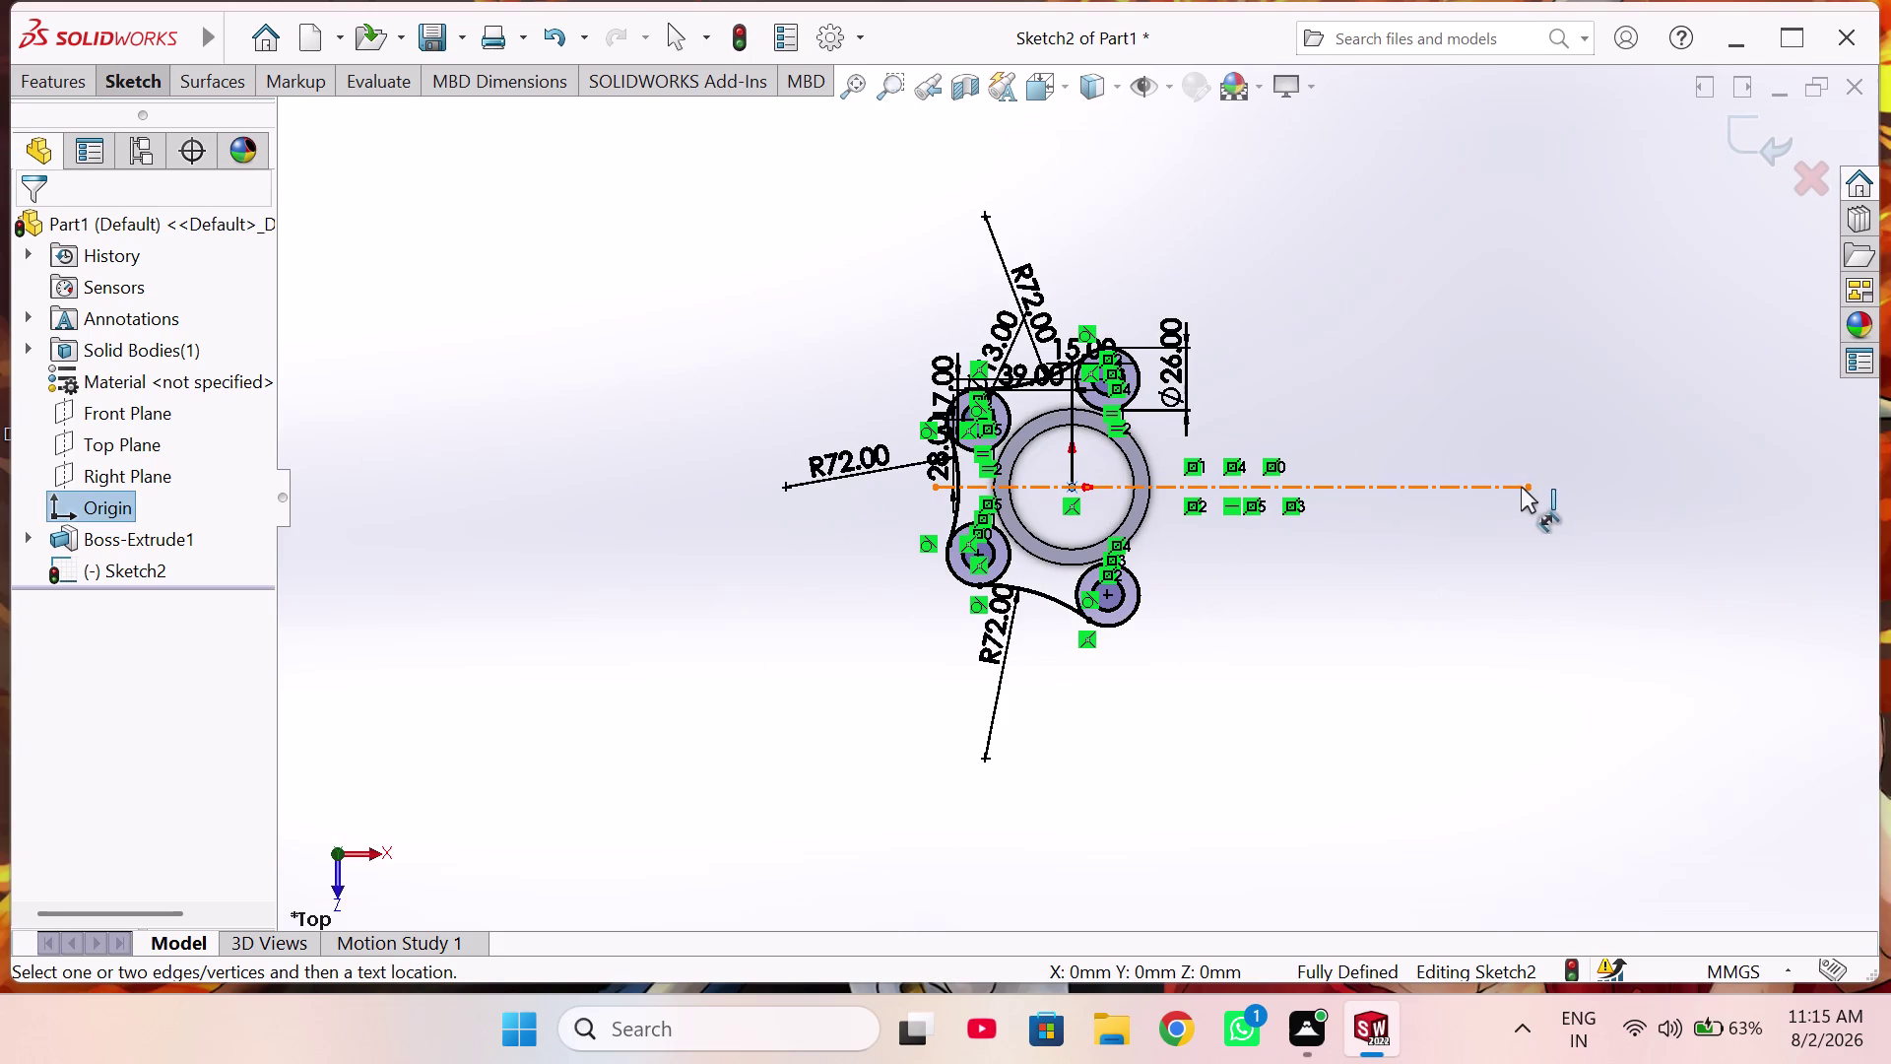
click(1526, 487)
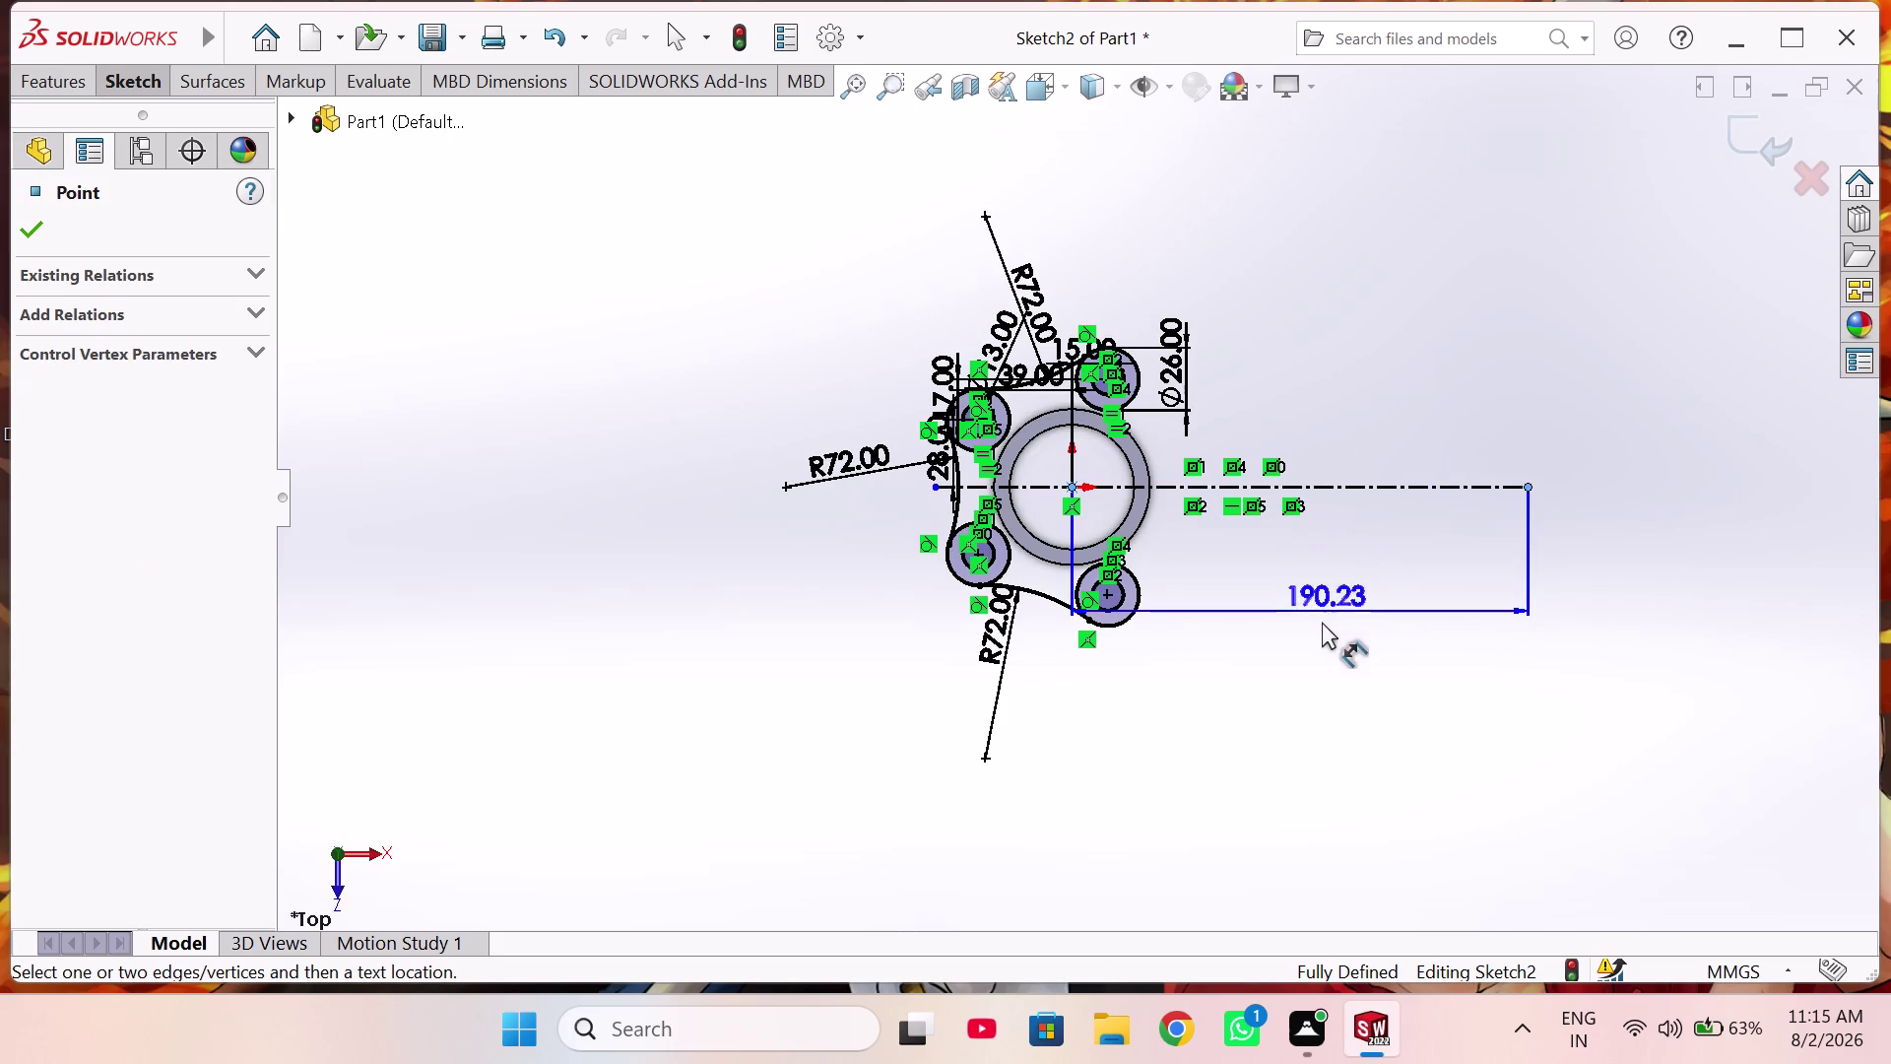
click(1314, 630)
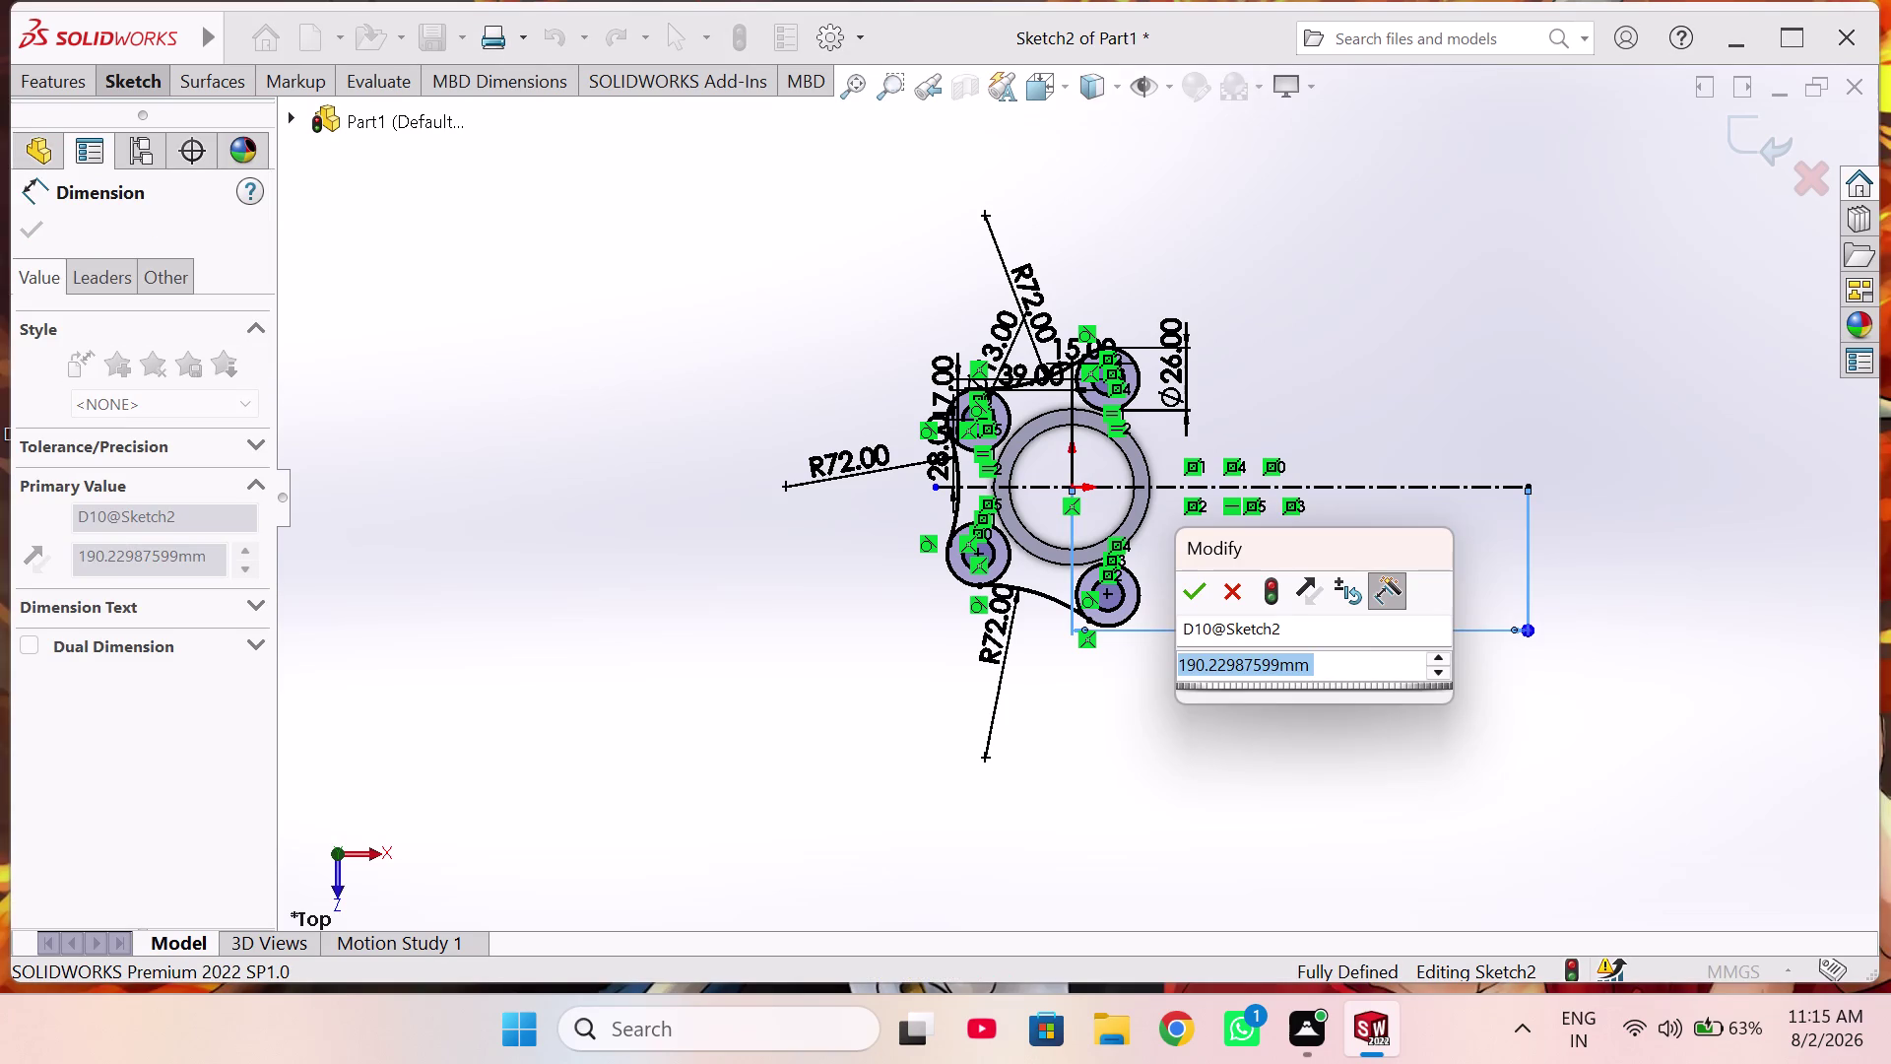
text(25)
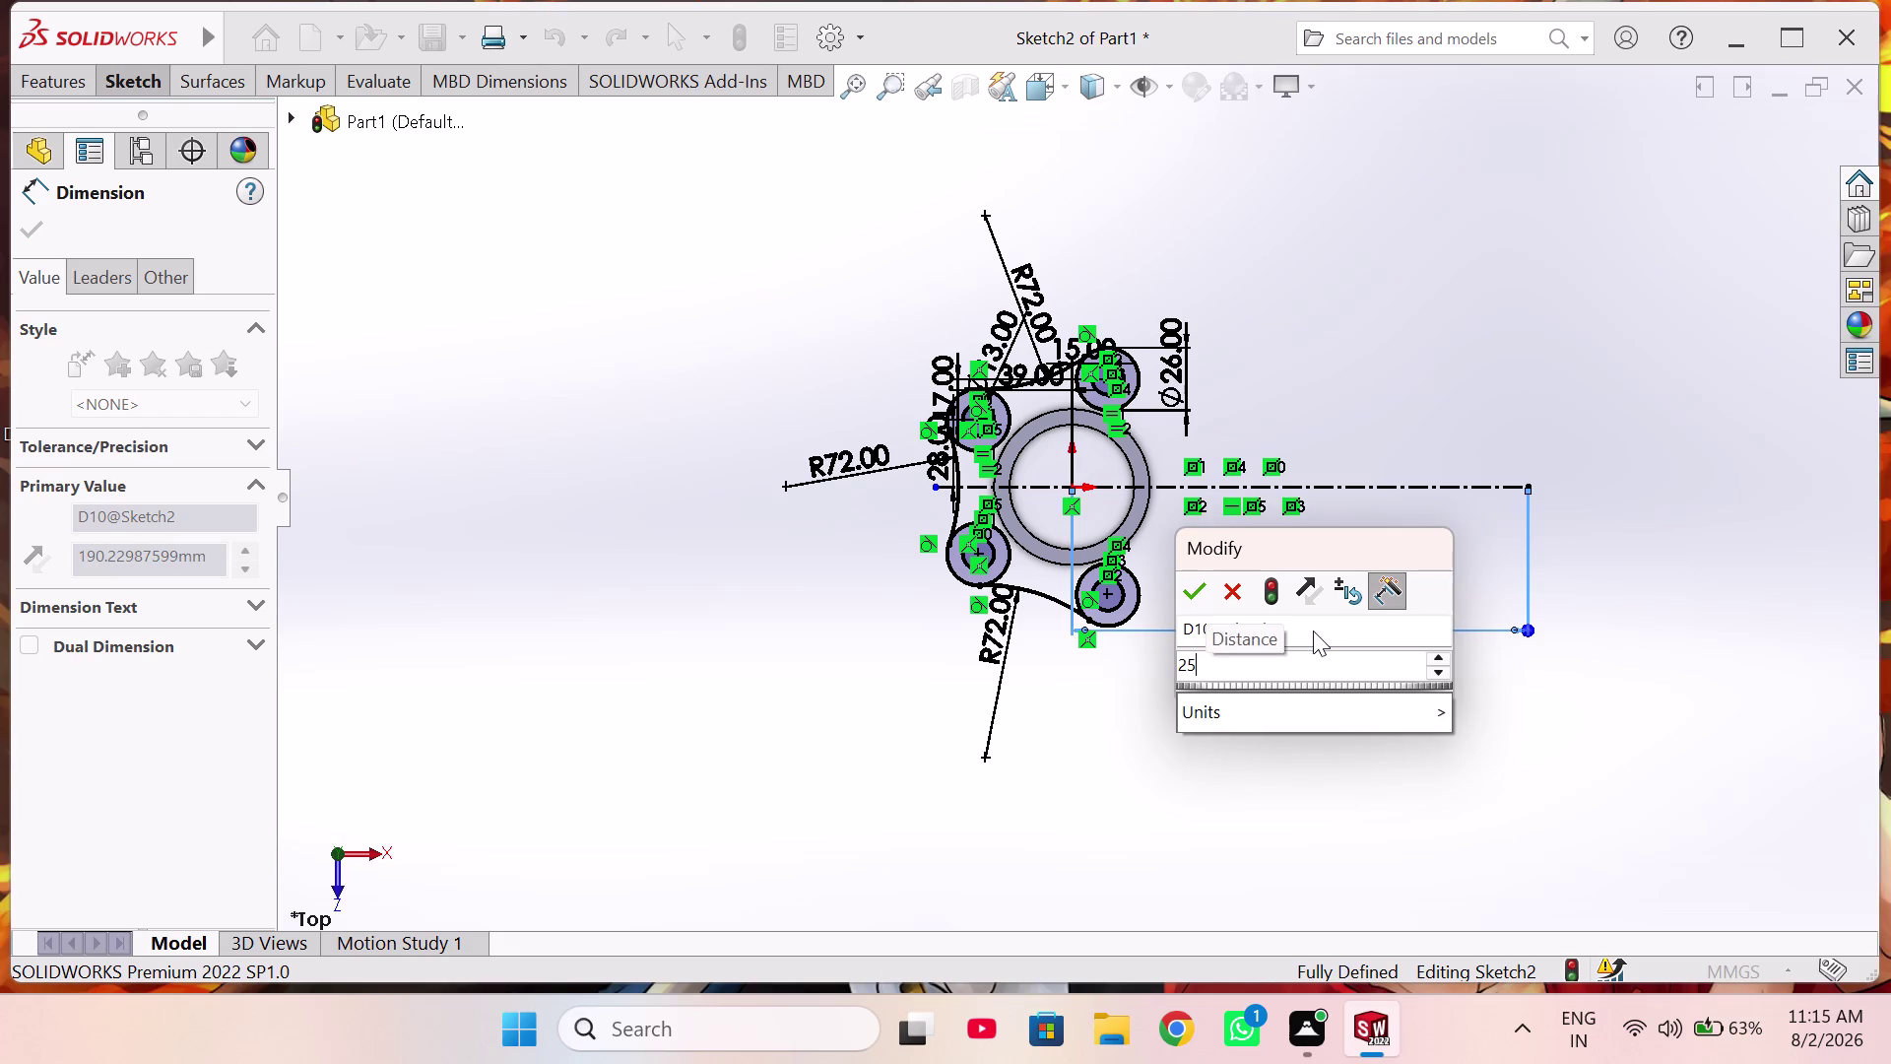
text(0)
key(Return)
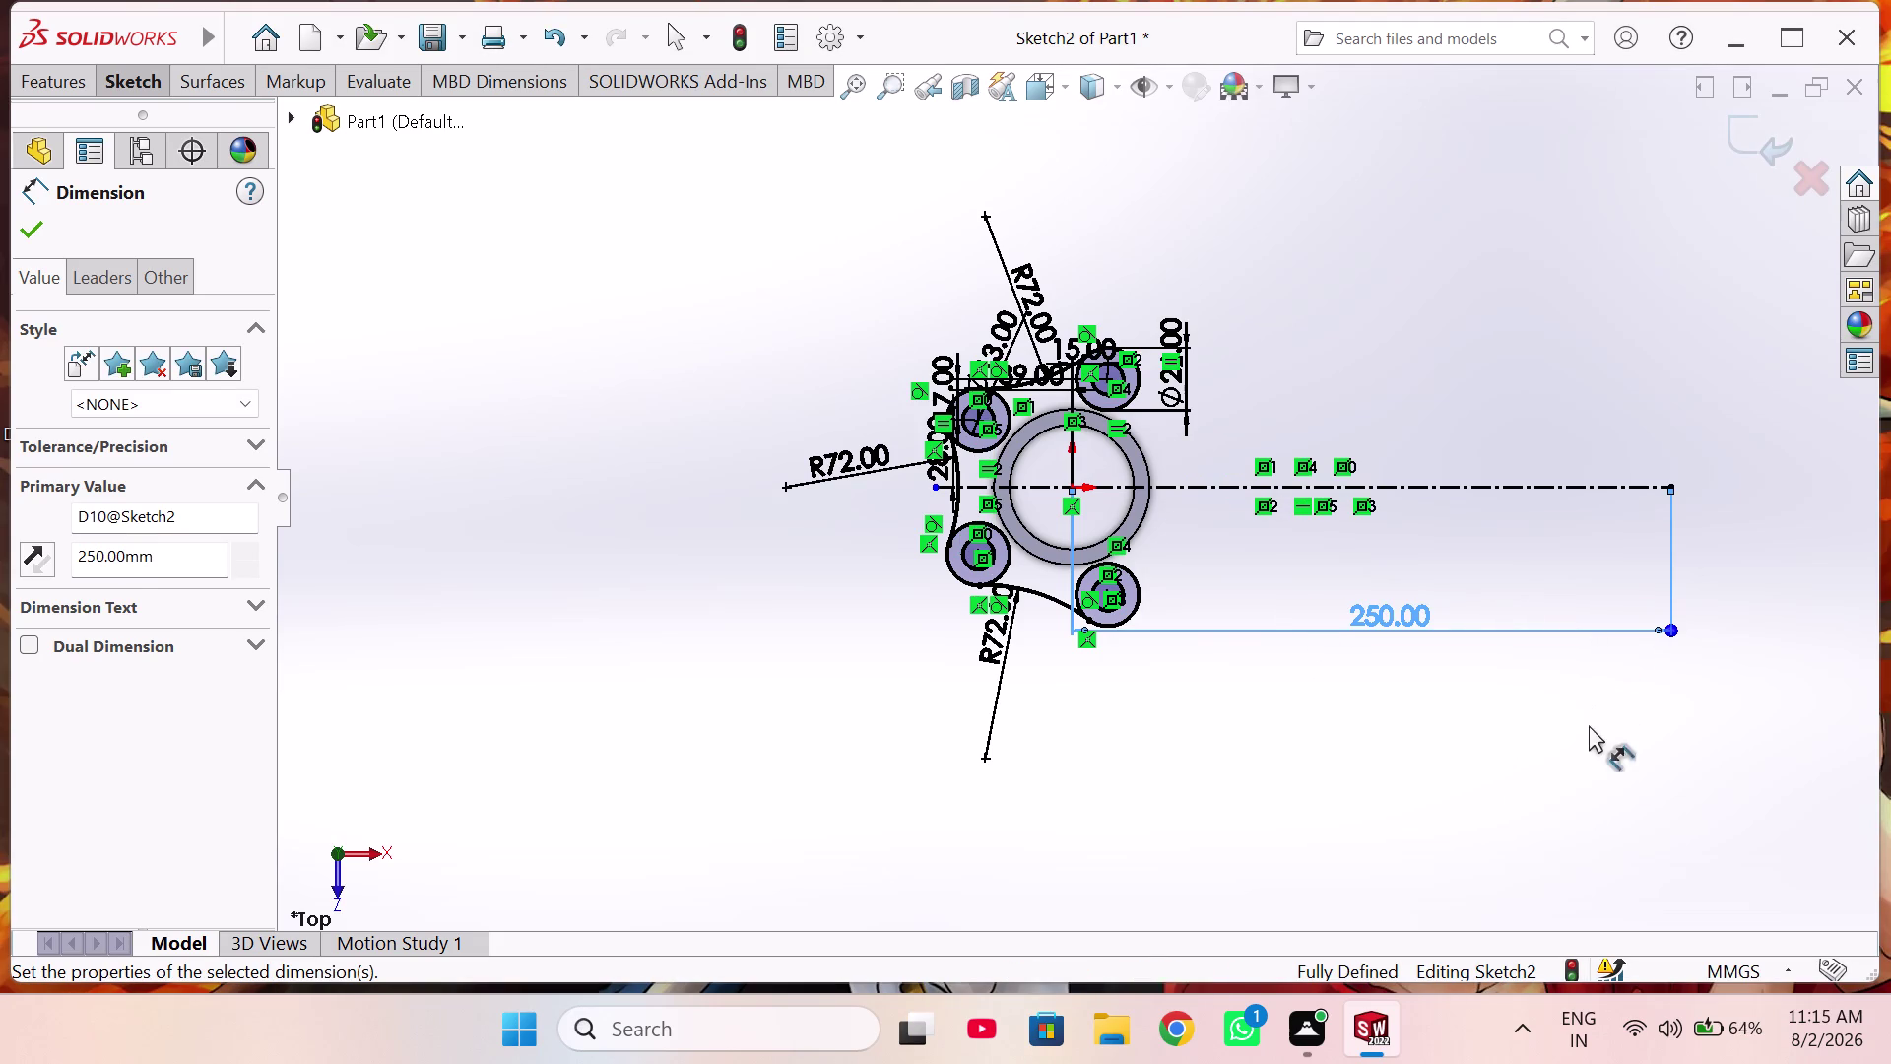
right_drag(1624, 764, 1590, 729)
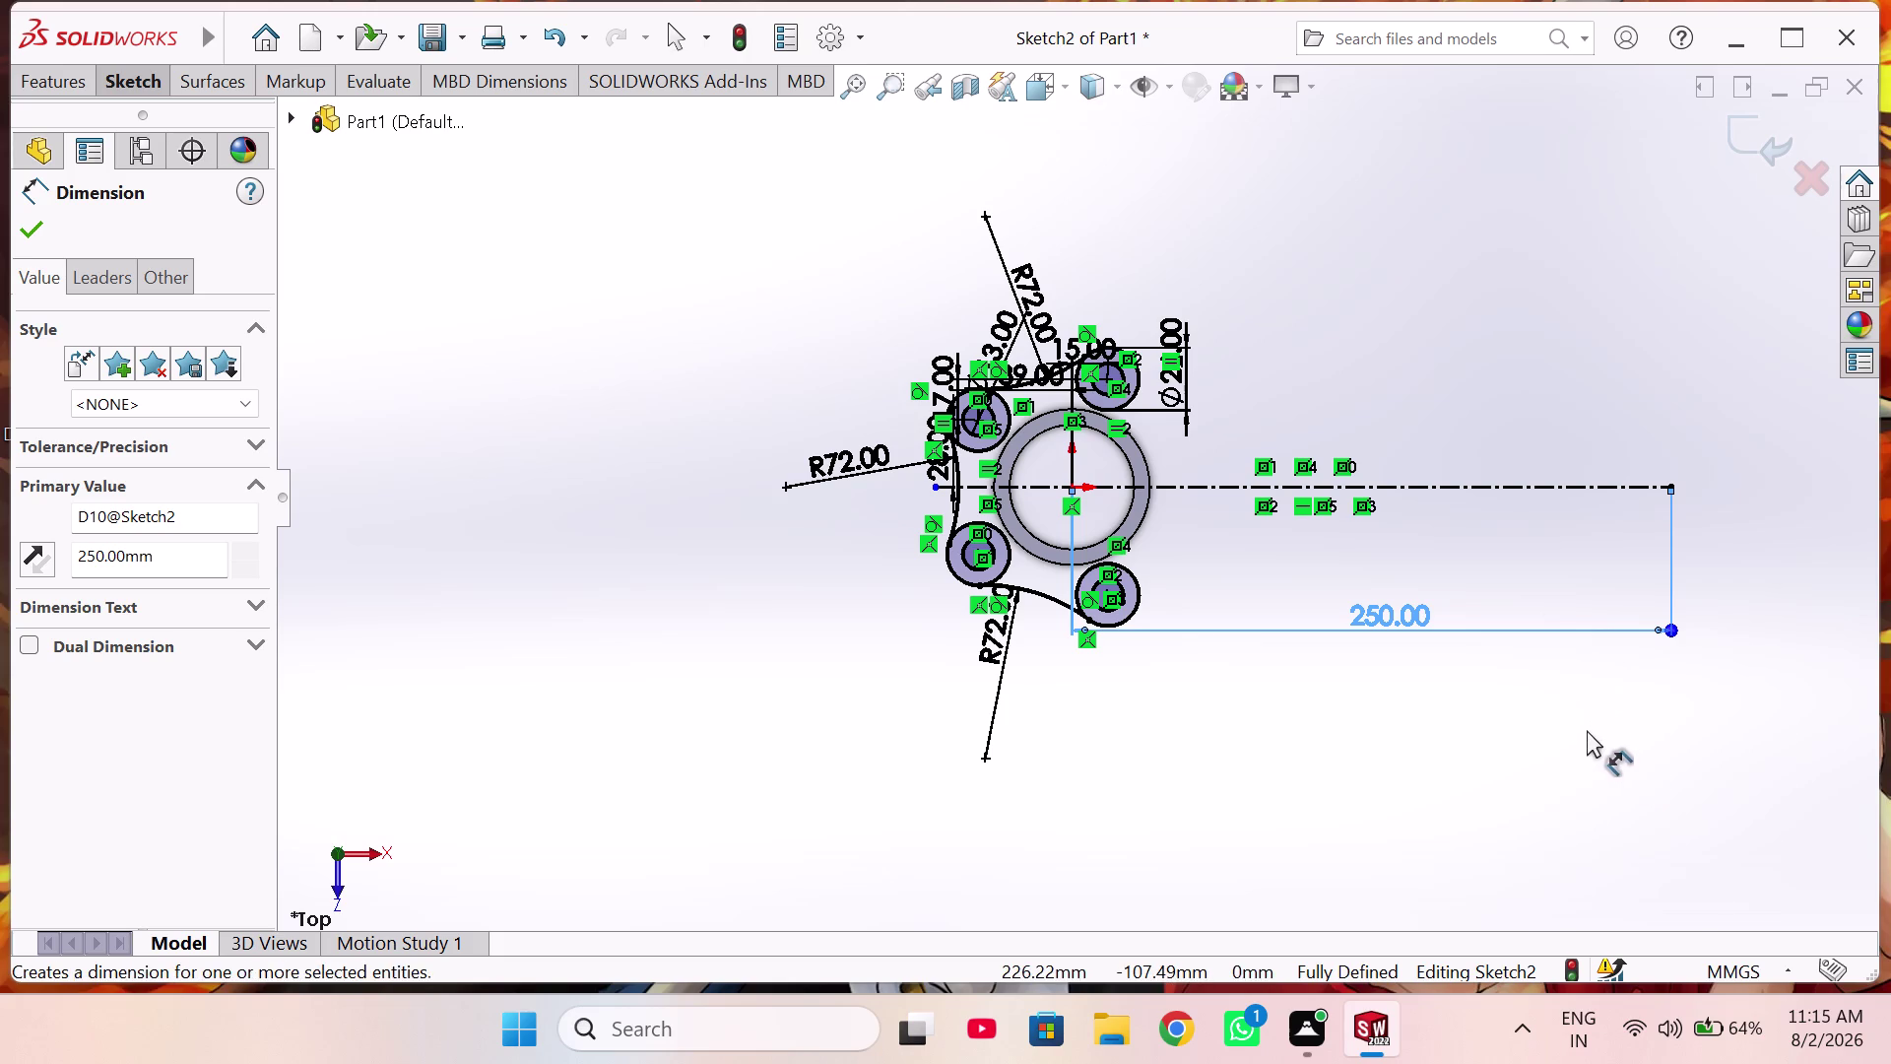
right_drag(1591, 729, 1755, 778)
Draw an outer and an inner circle, both centred on the centreline's far end point.
scroll(down, 3)
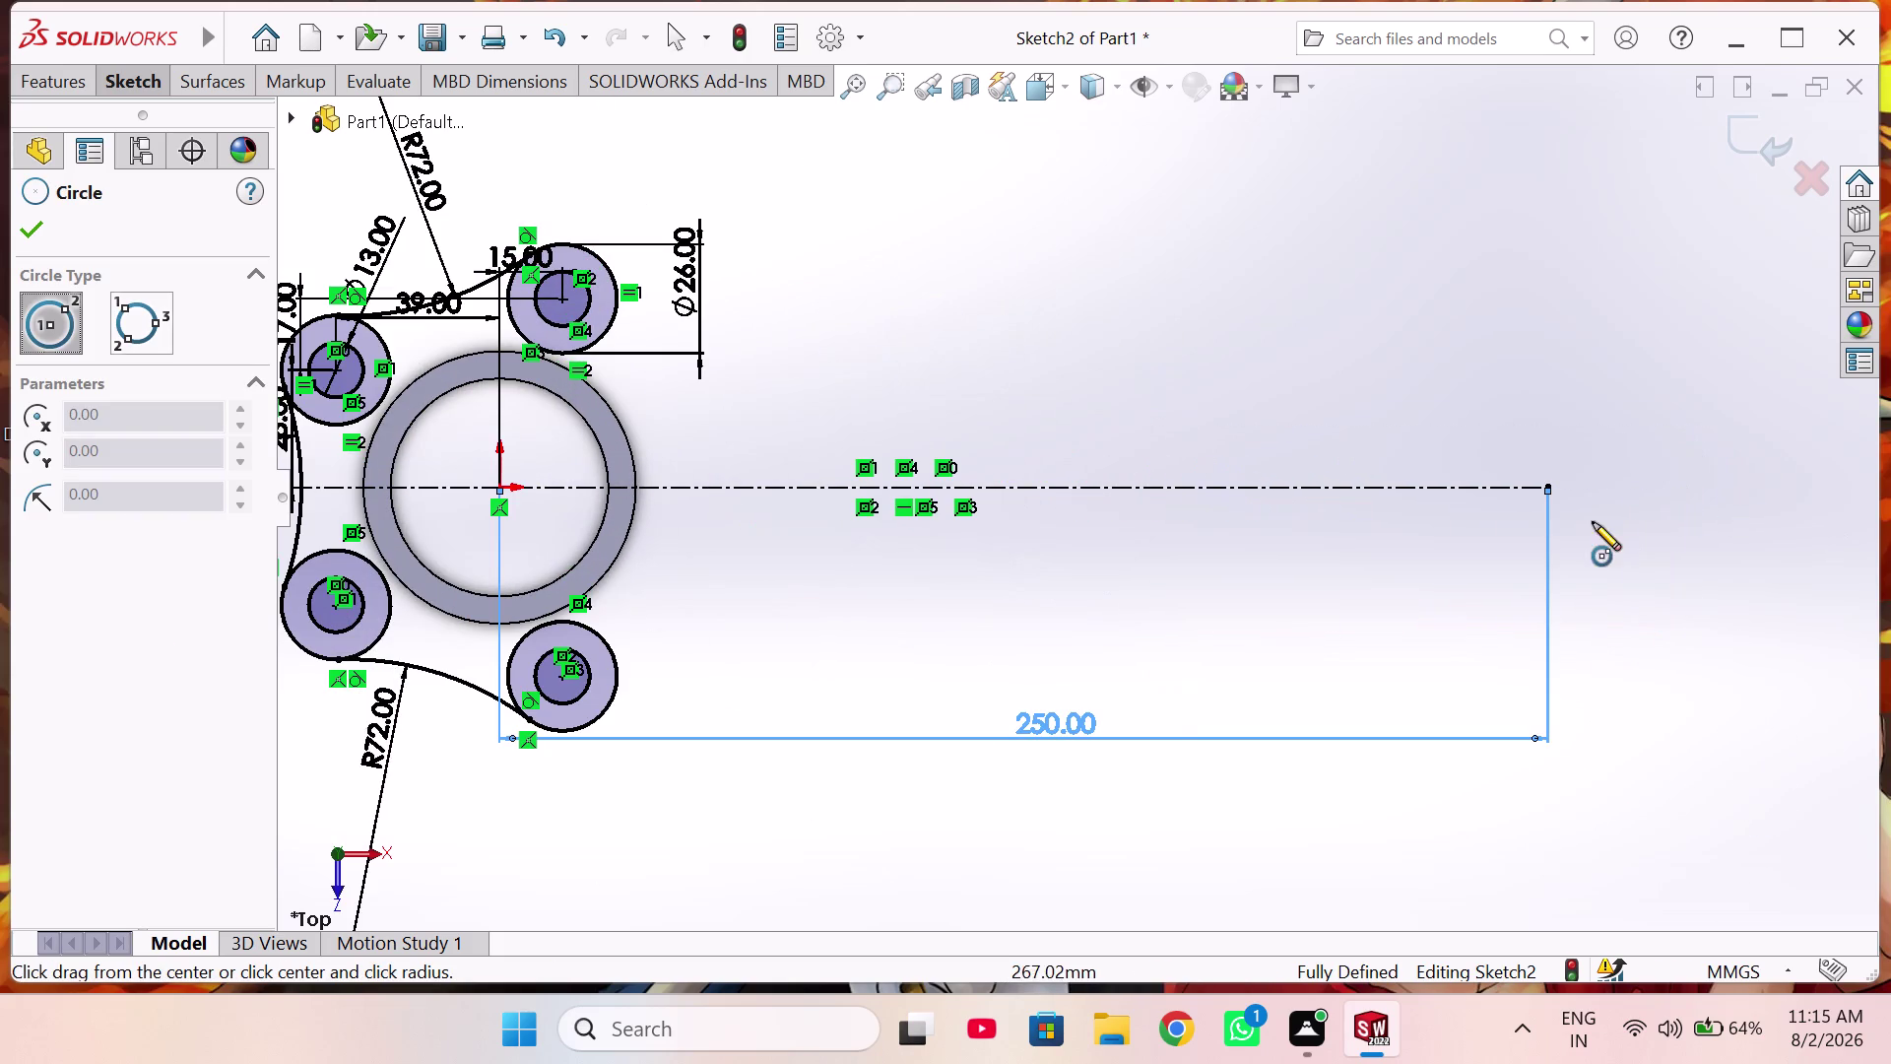
click(1546, 487)
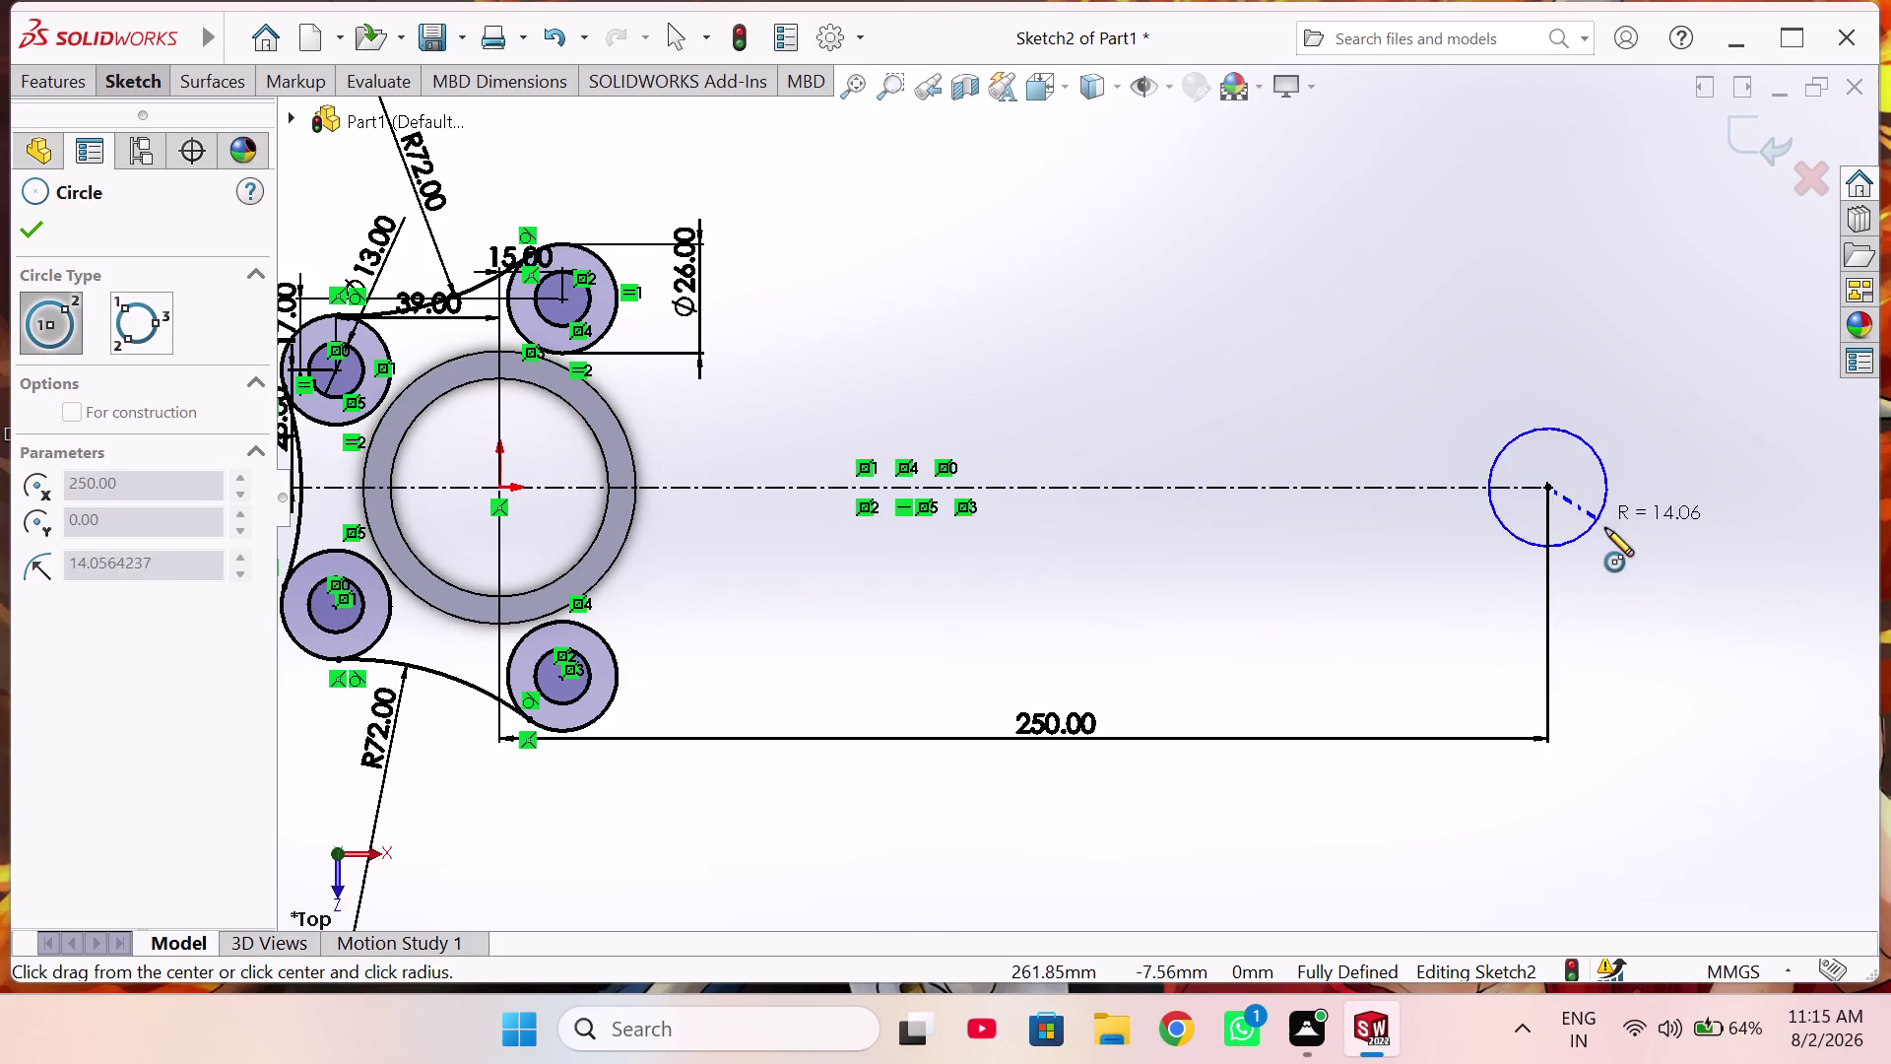
click(1628, 544)
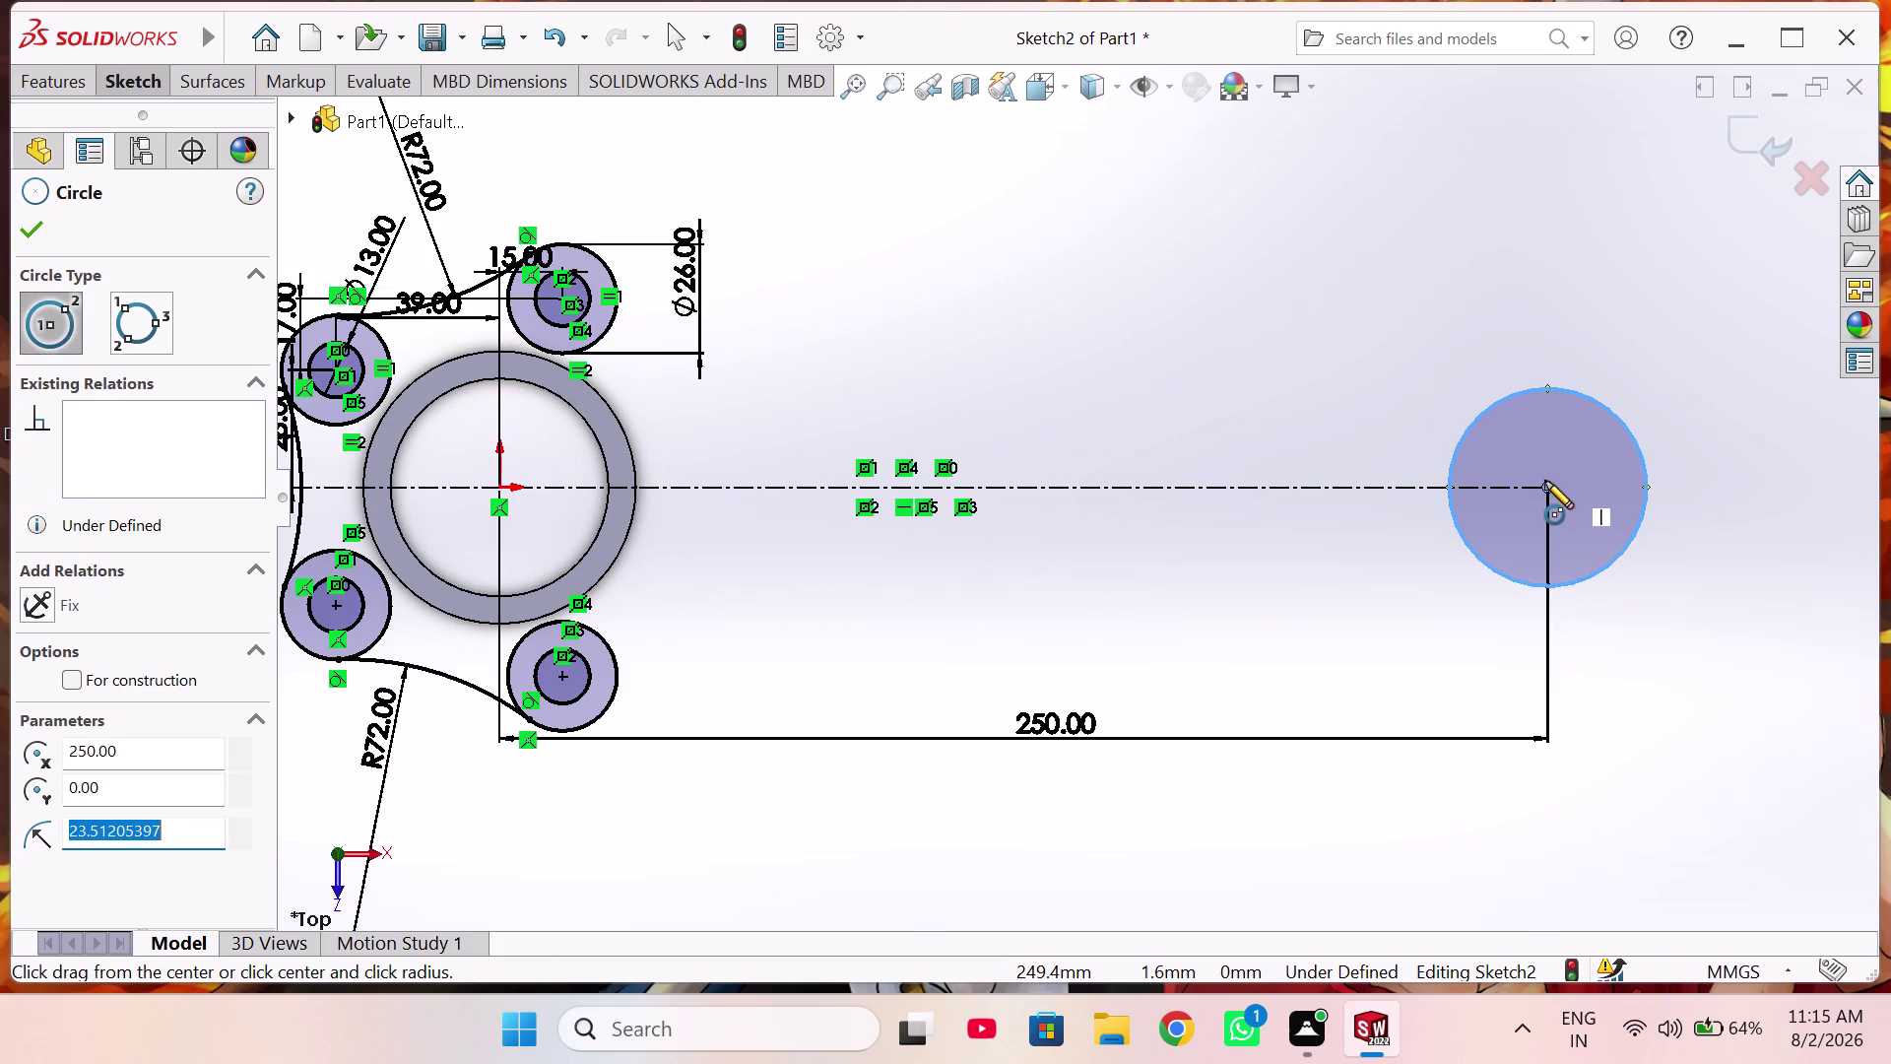
click(1545, 485)
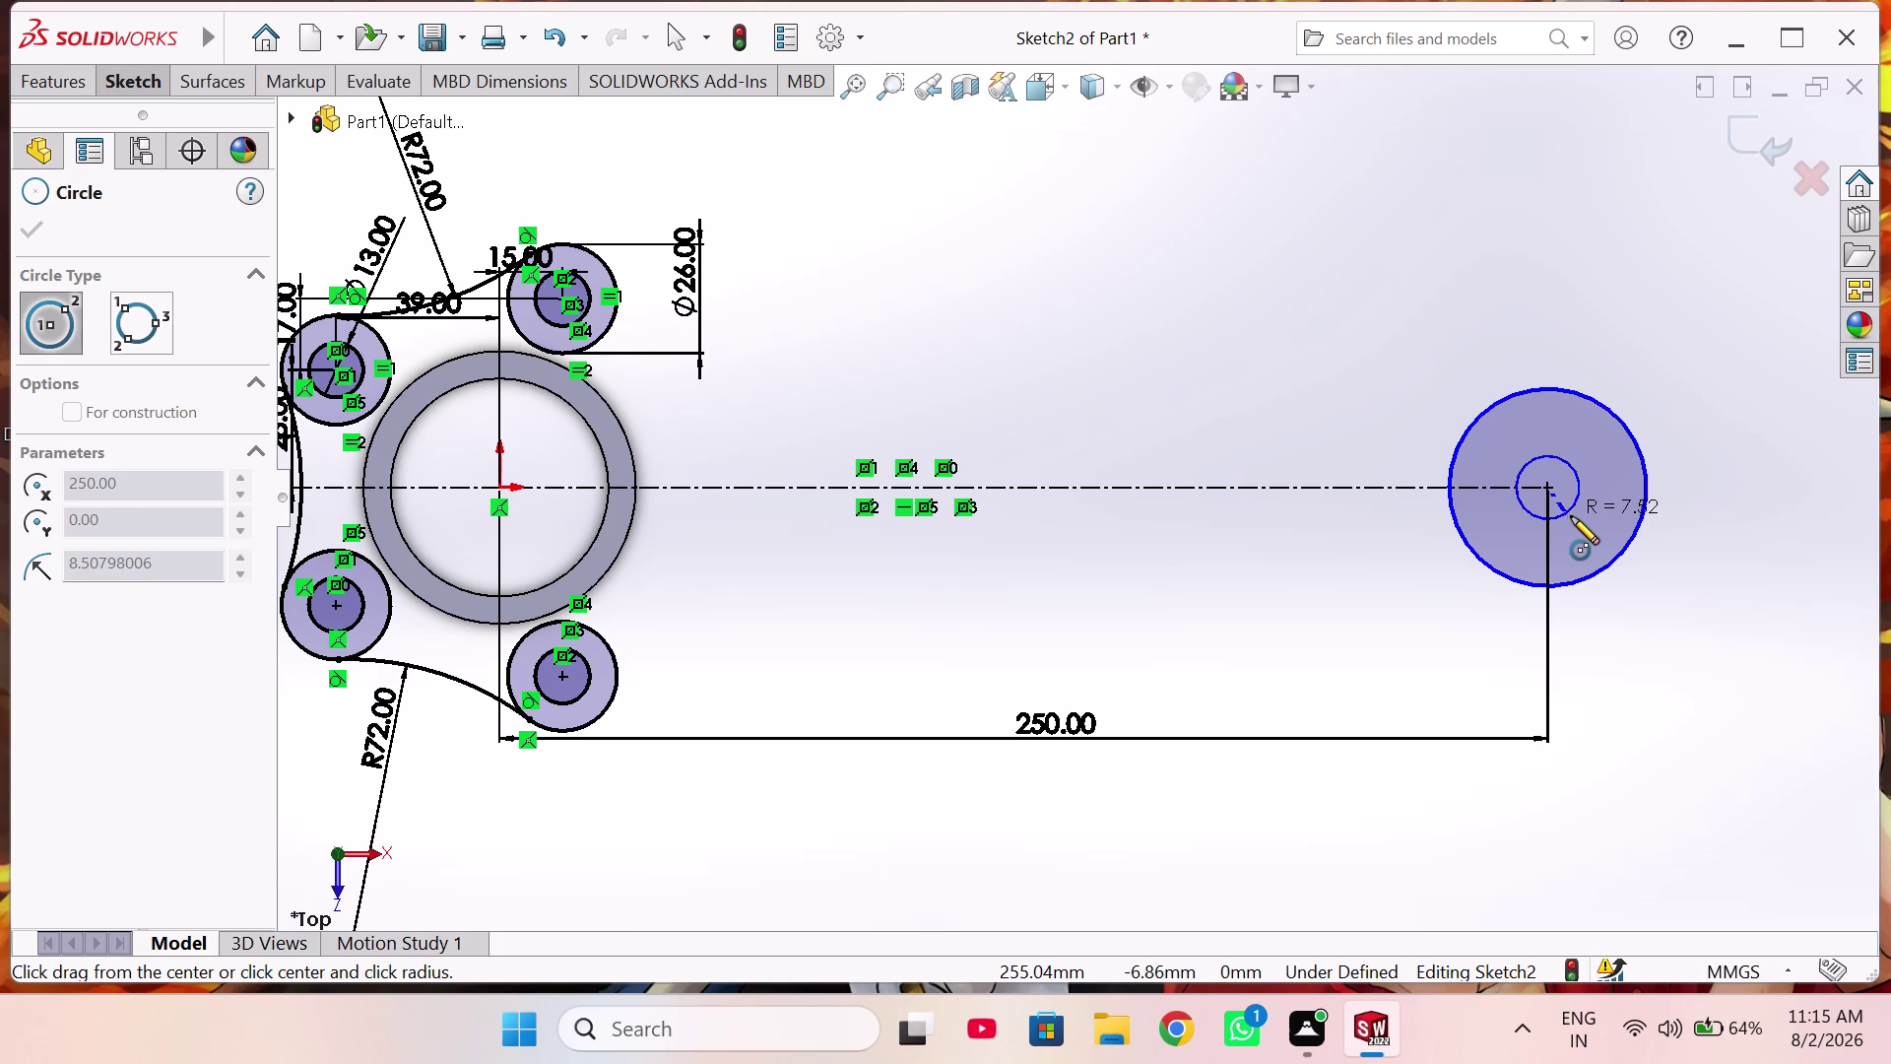
click(1578, 531)
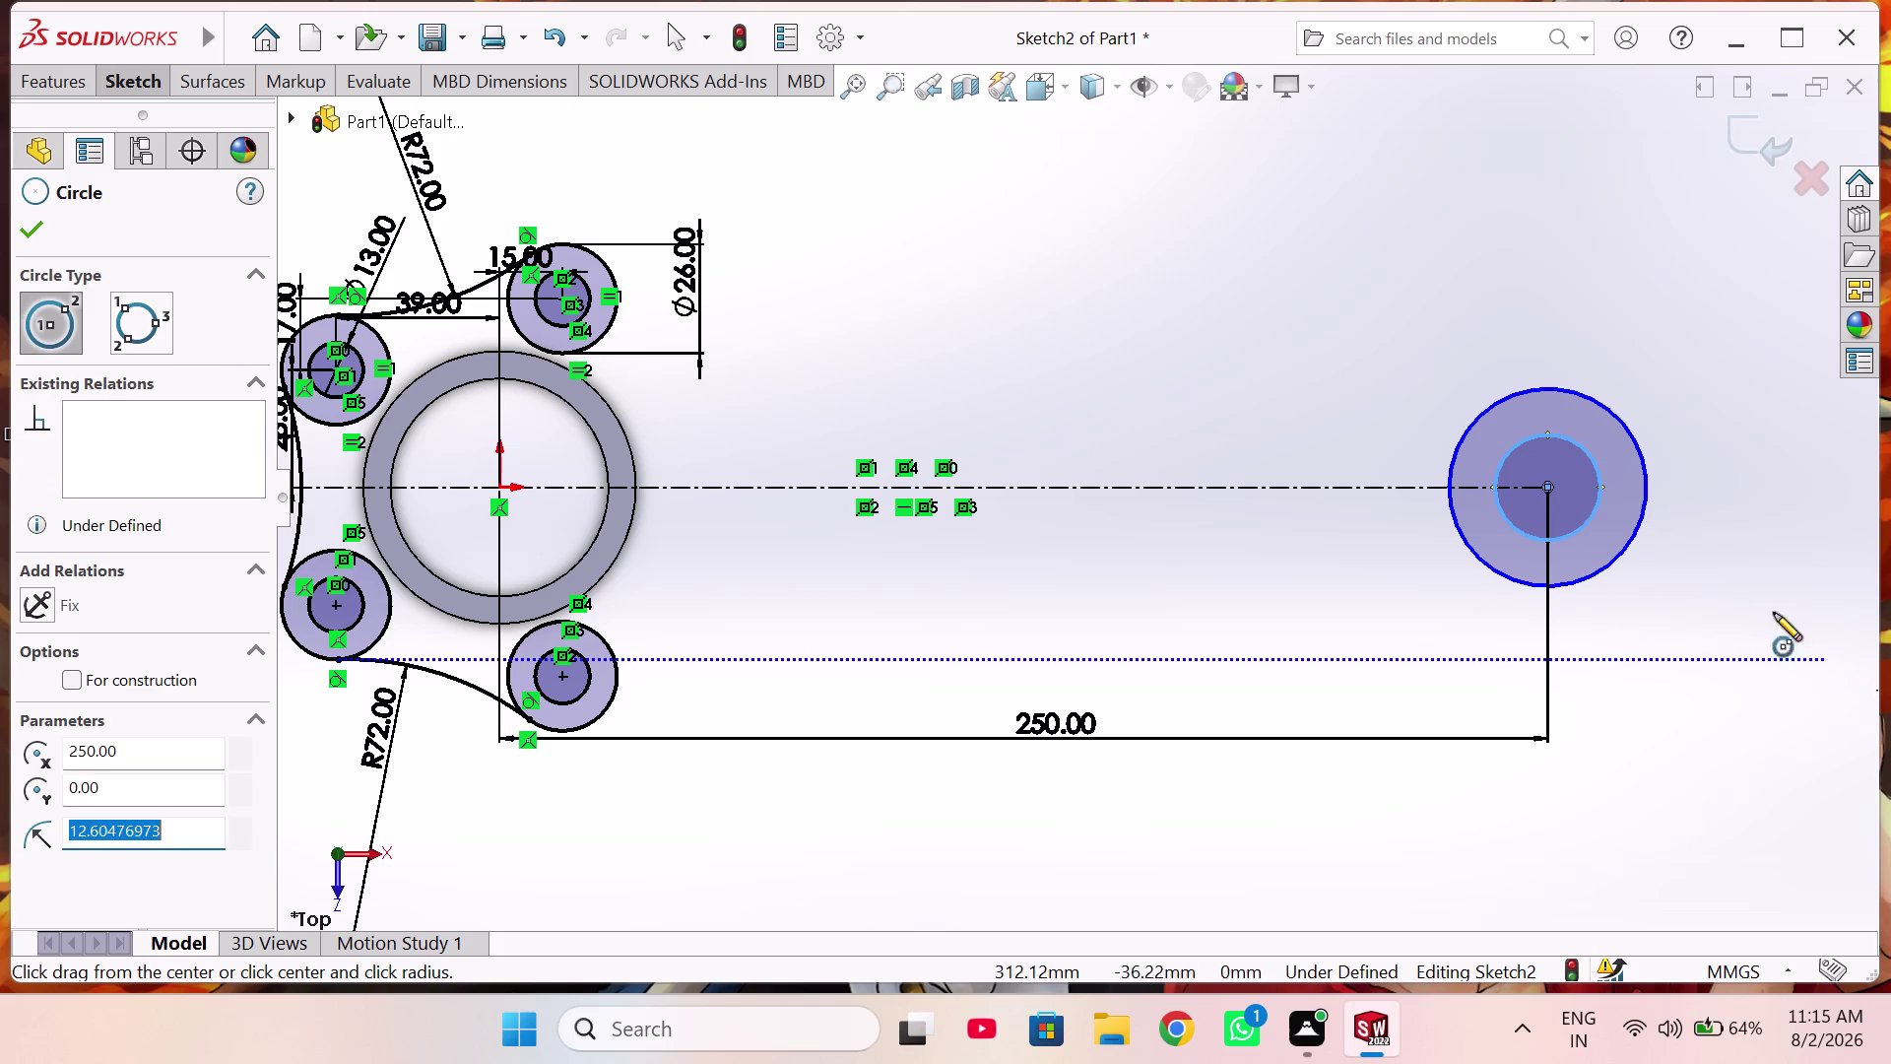
right_drag(1722, 558, 1688, 320)
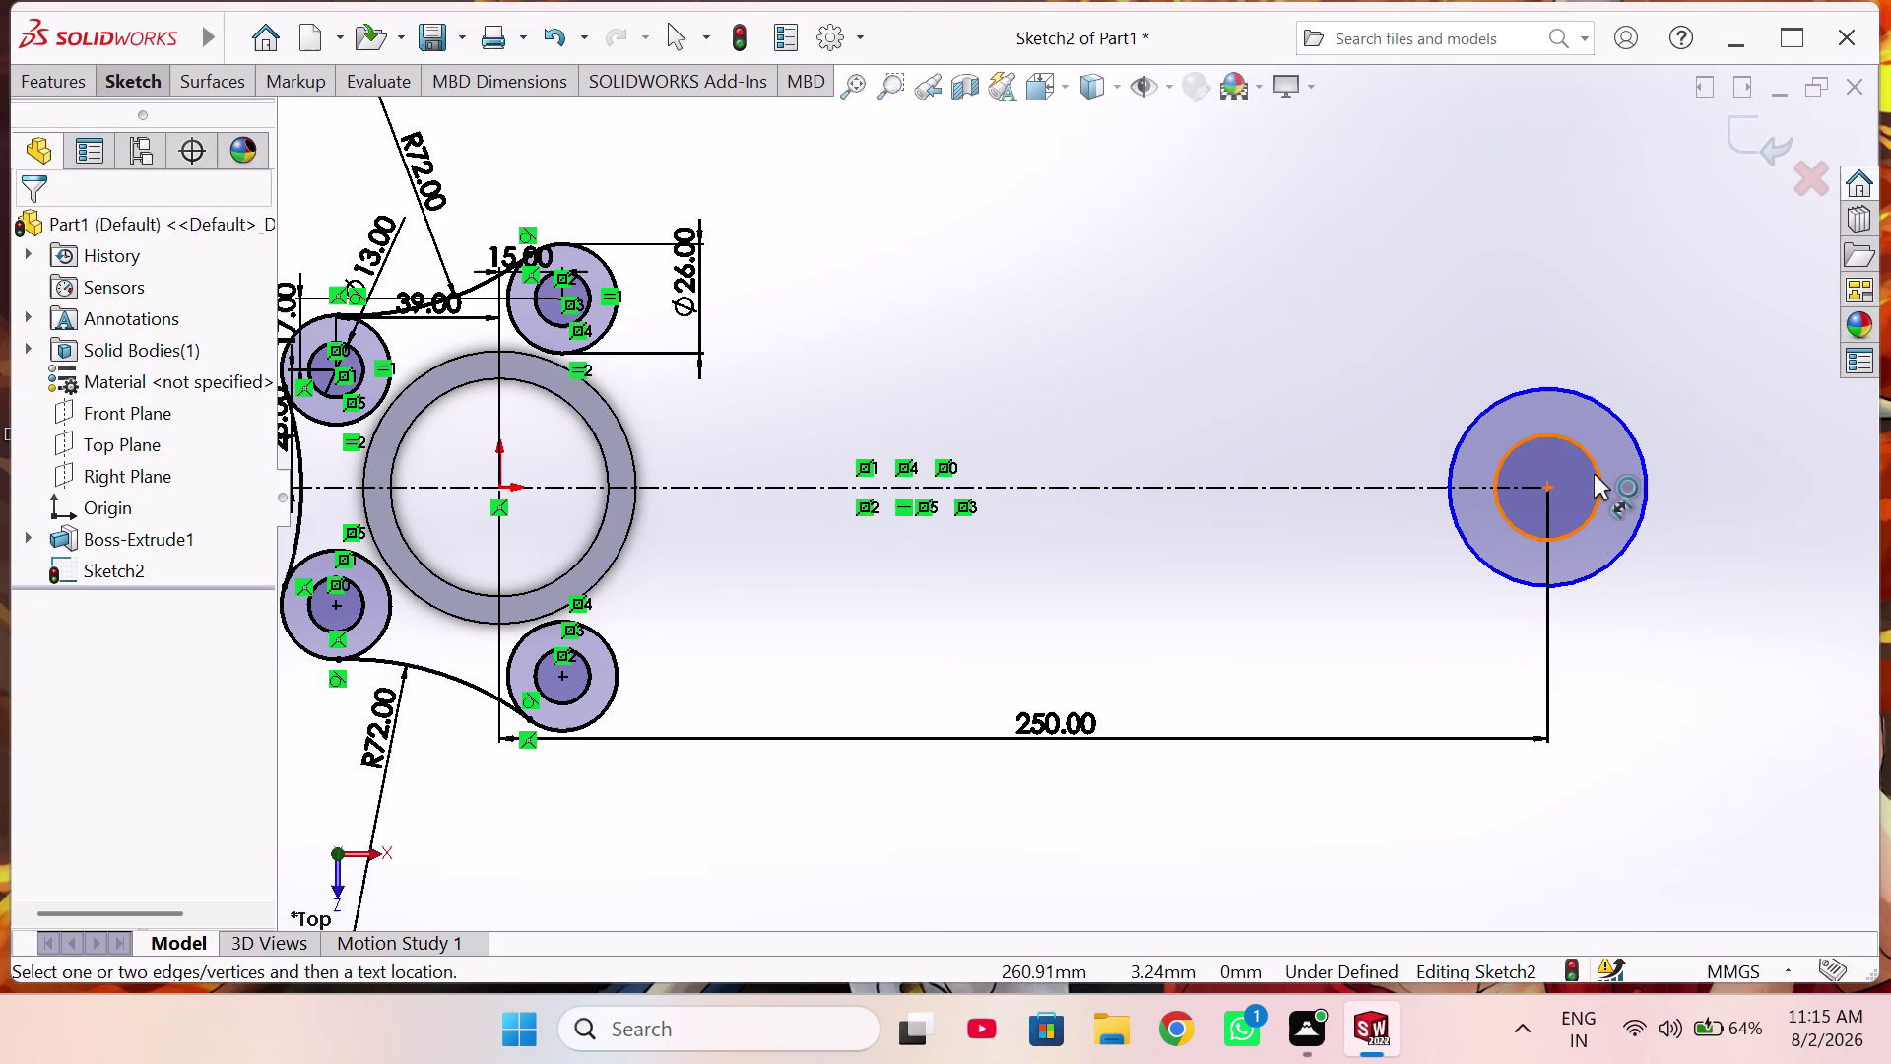
Dimension the inner circle Ø24 and the outer circle Ø35, then return to Select.
click(1594, 473)
click(1722, 464)
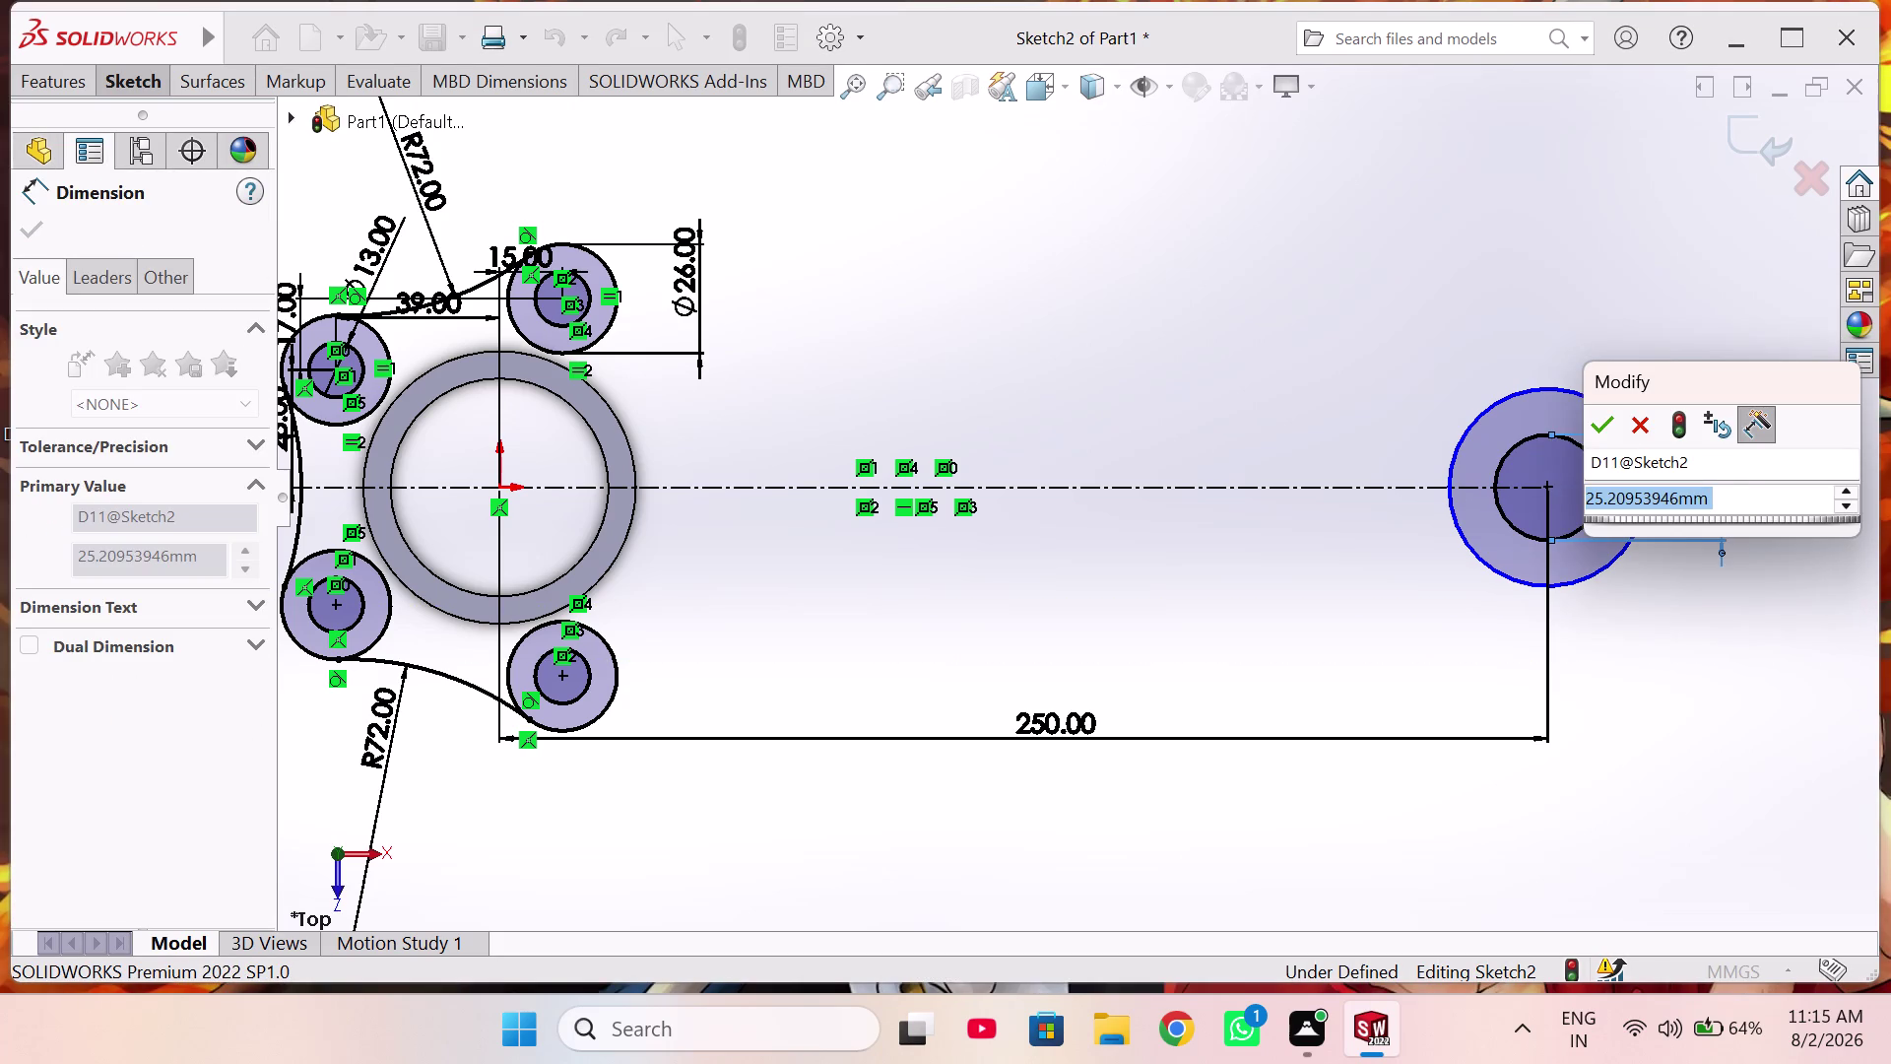
text(24)
key(Return)
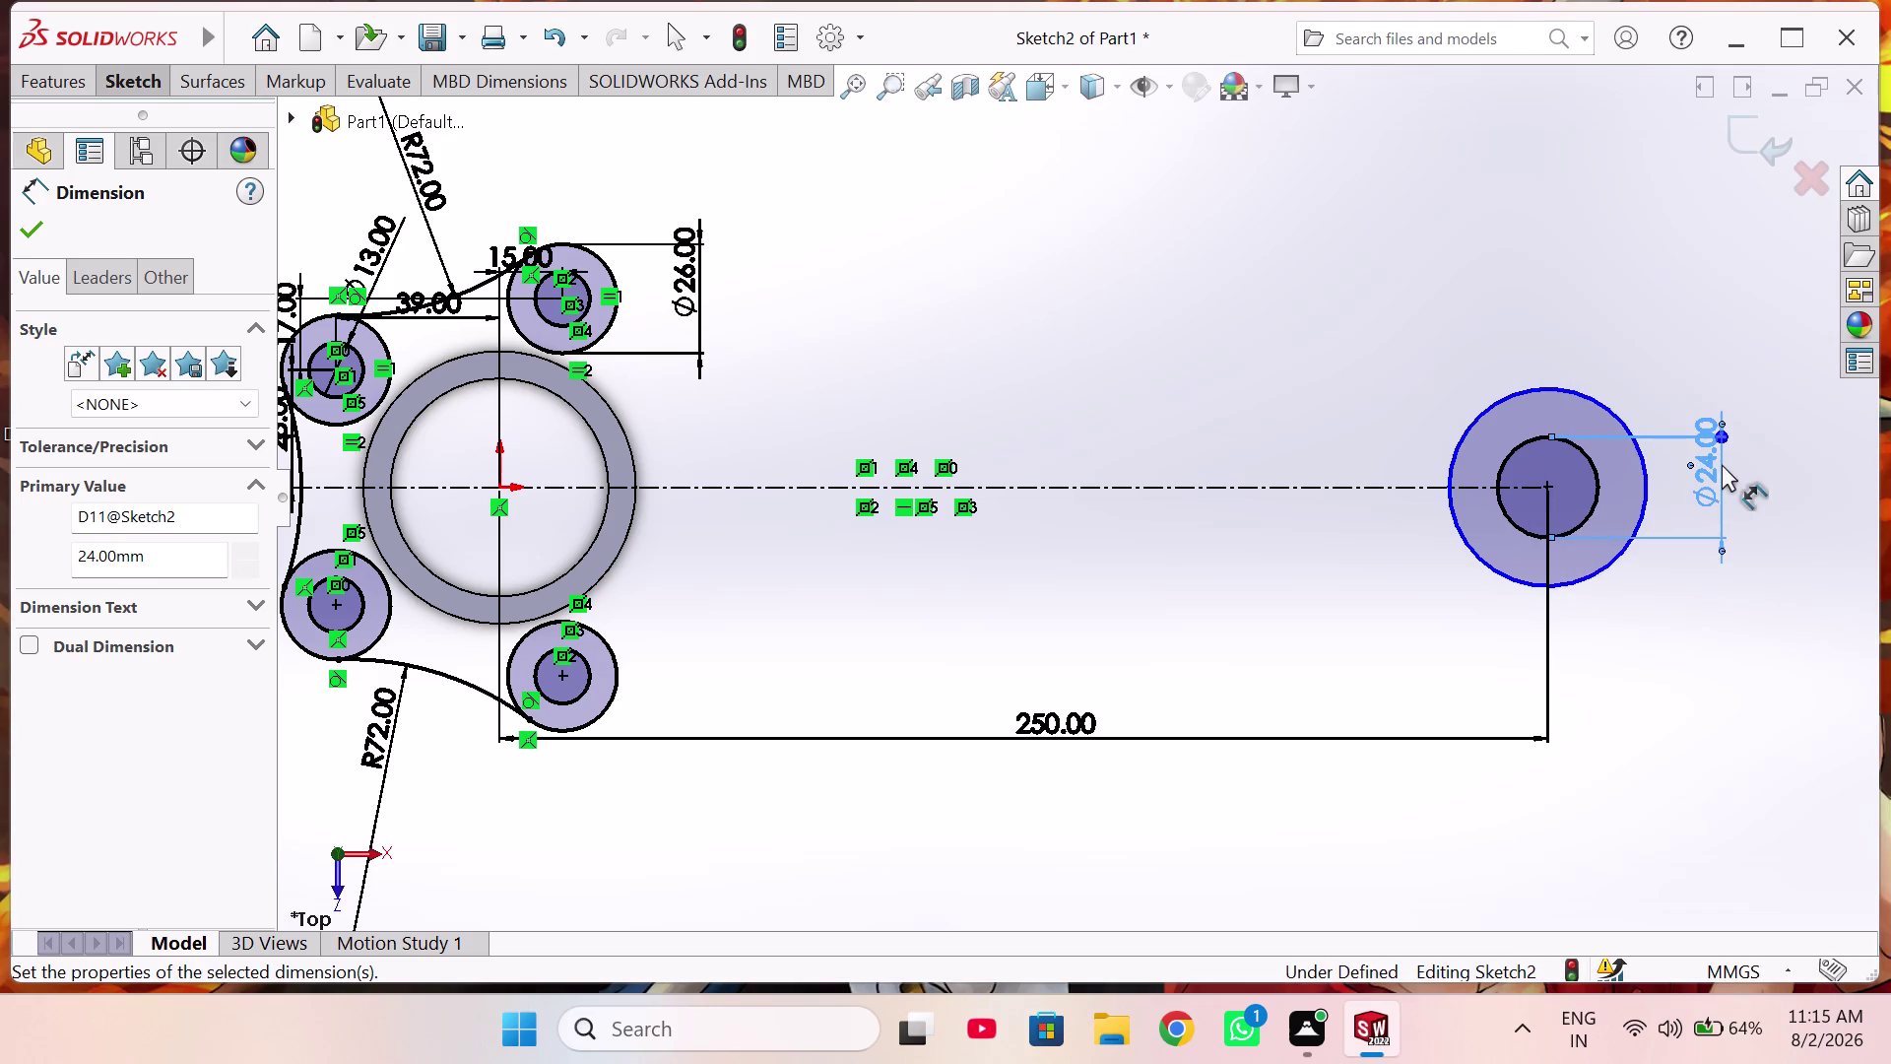
click(1647, 494)
click(1659, 352)
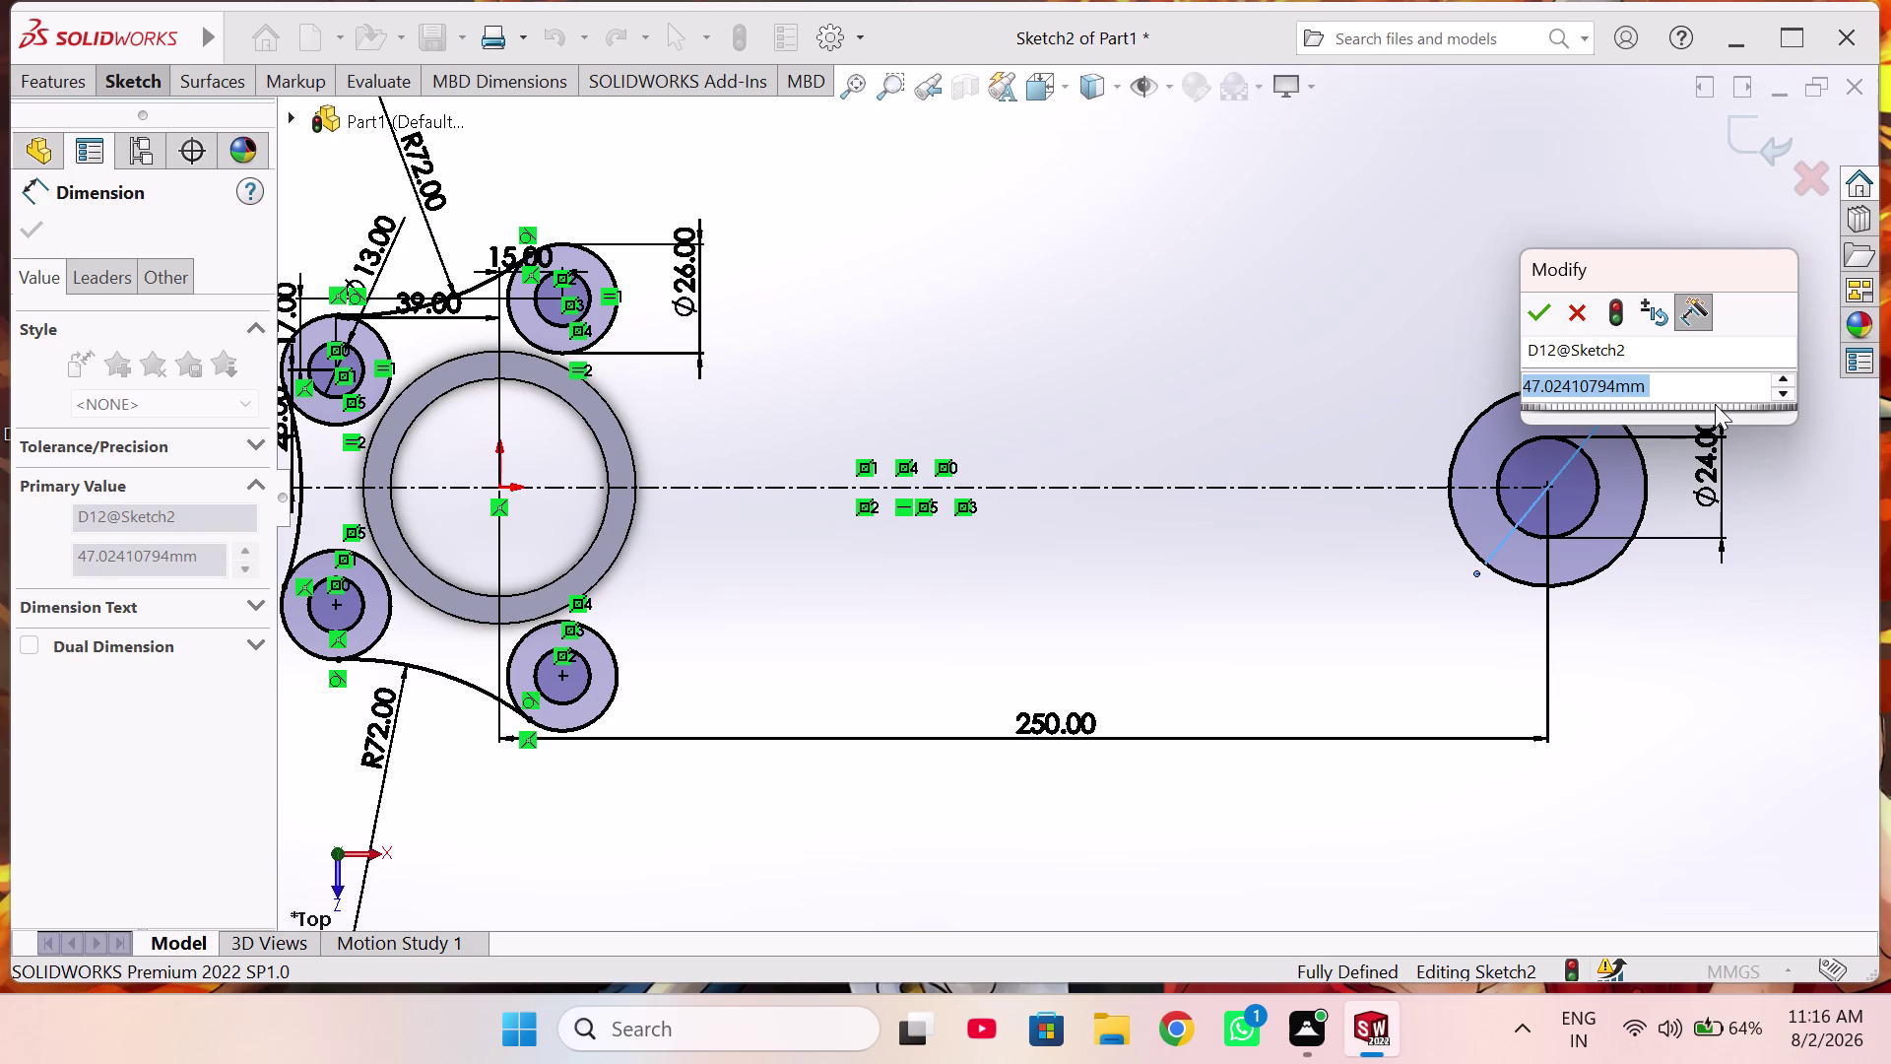
text(35)
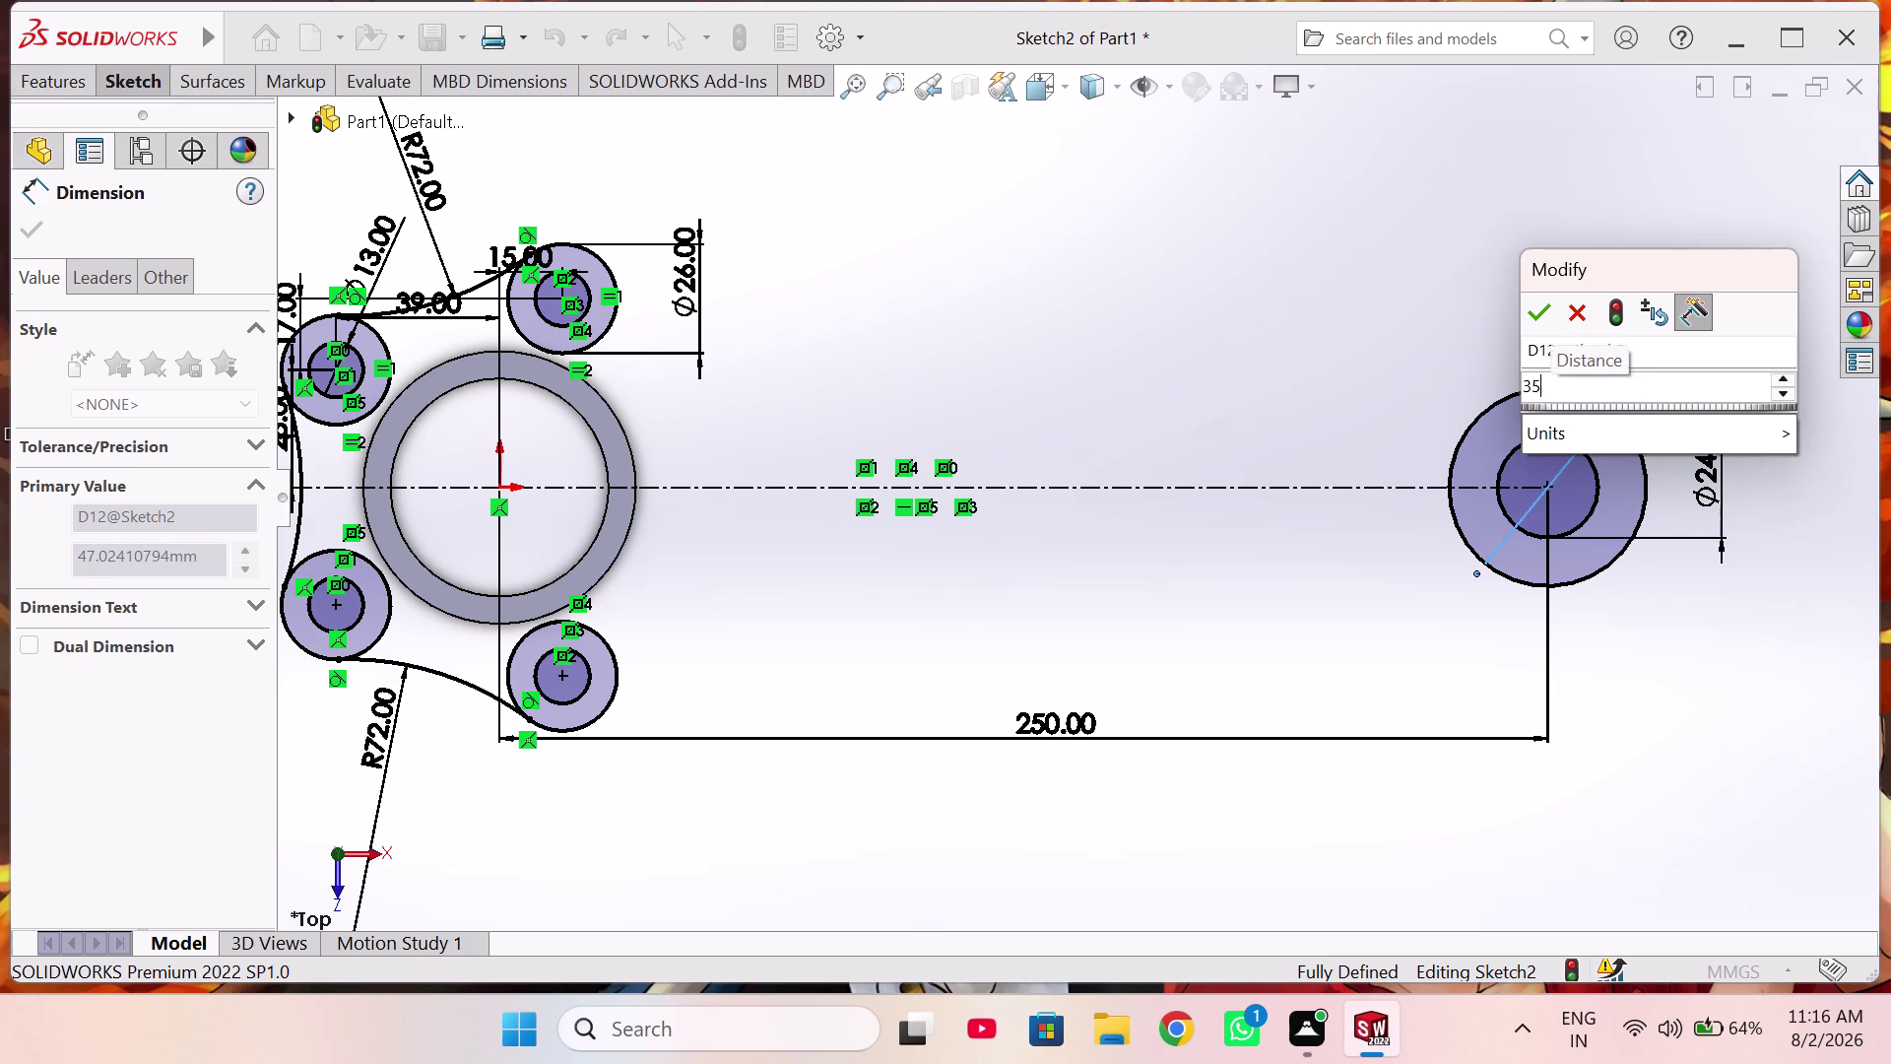
key(Return)
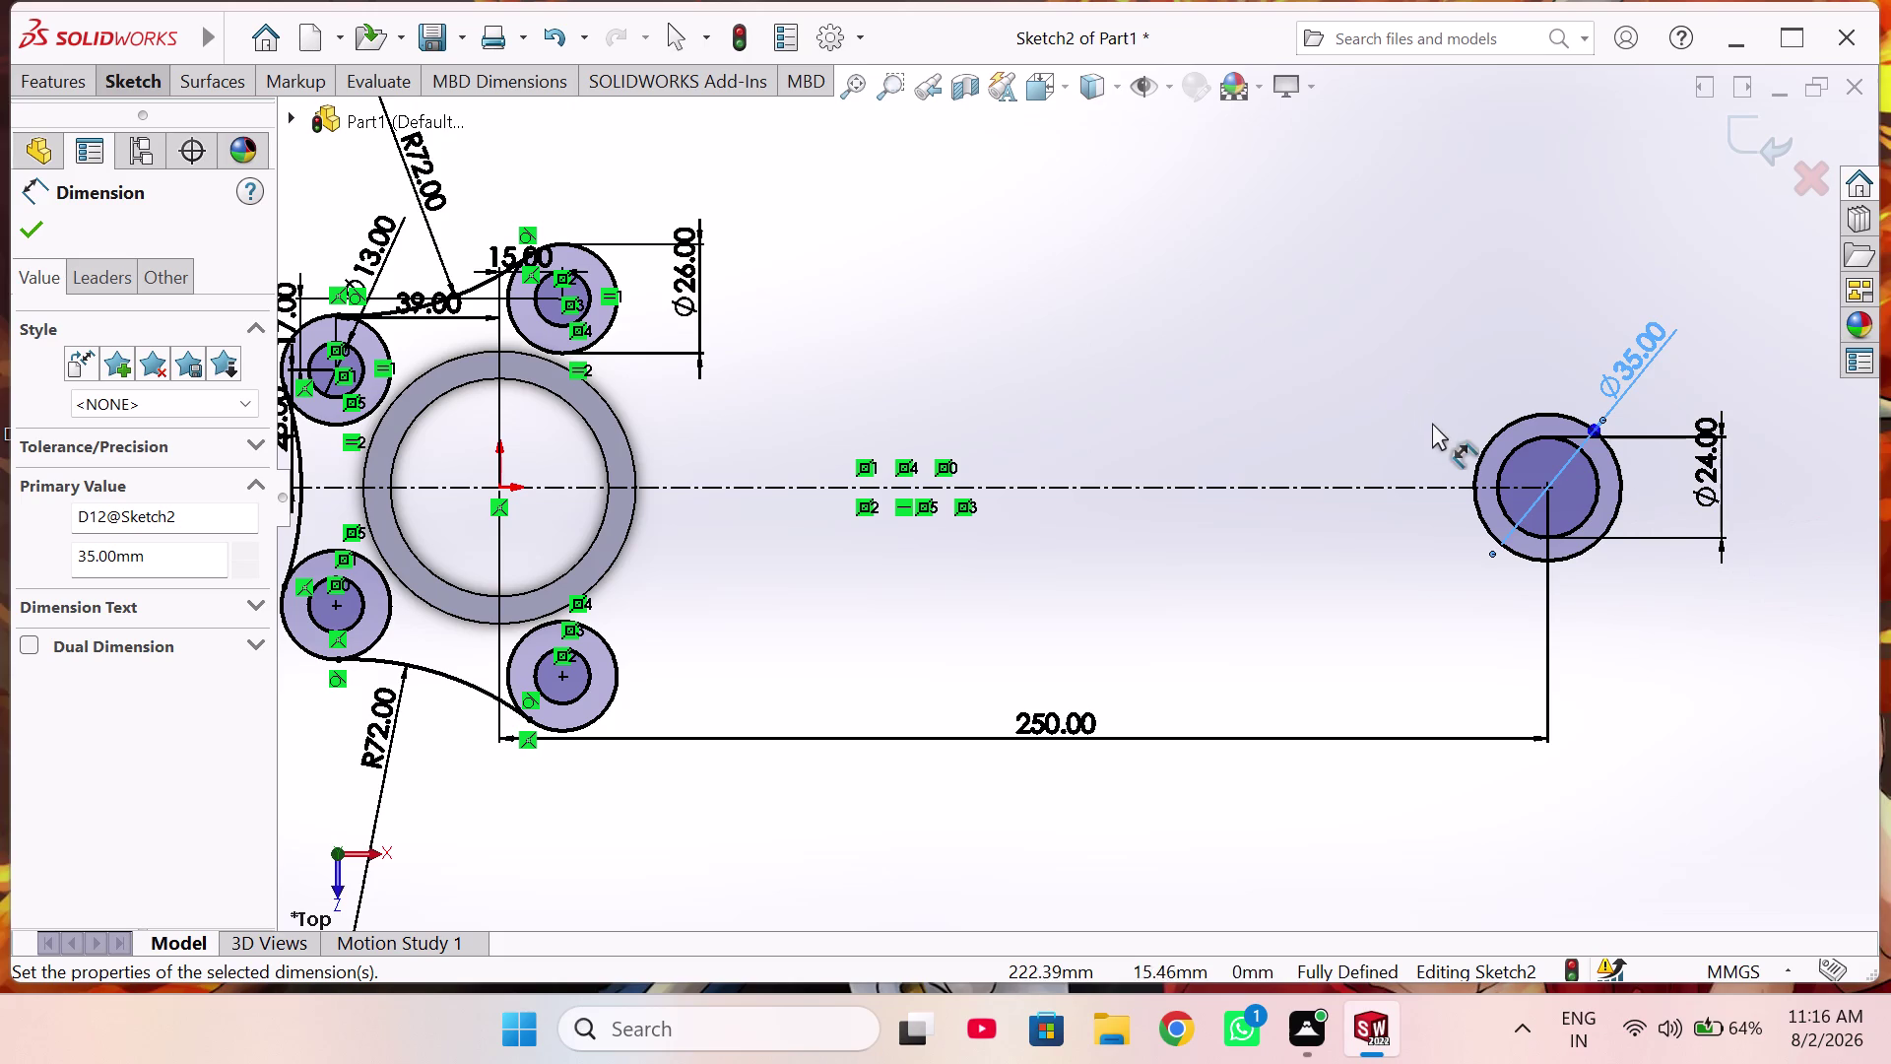
right_click(1304, 320)
click(1325, 397)
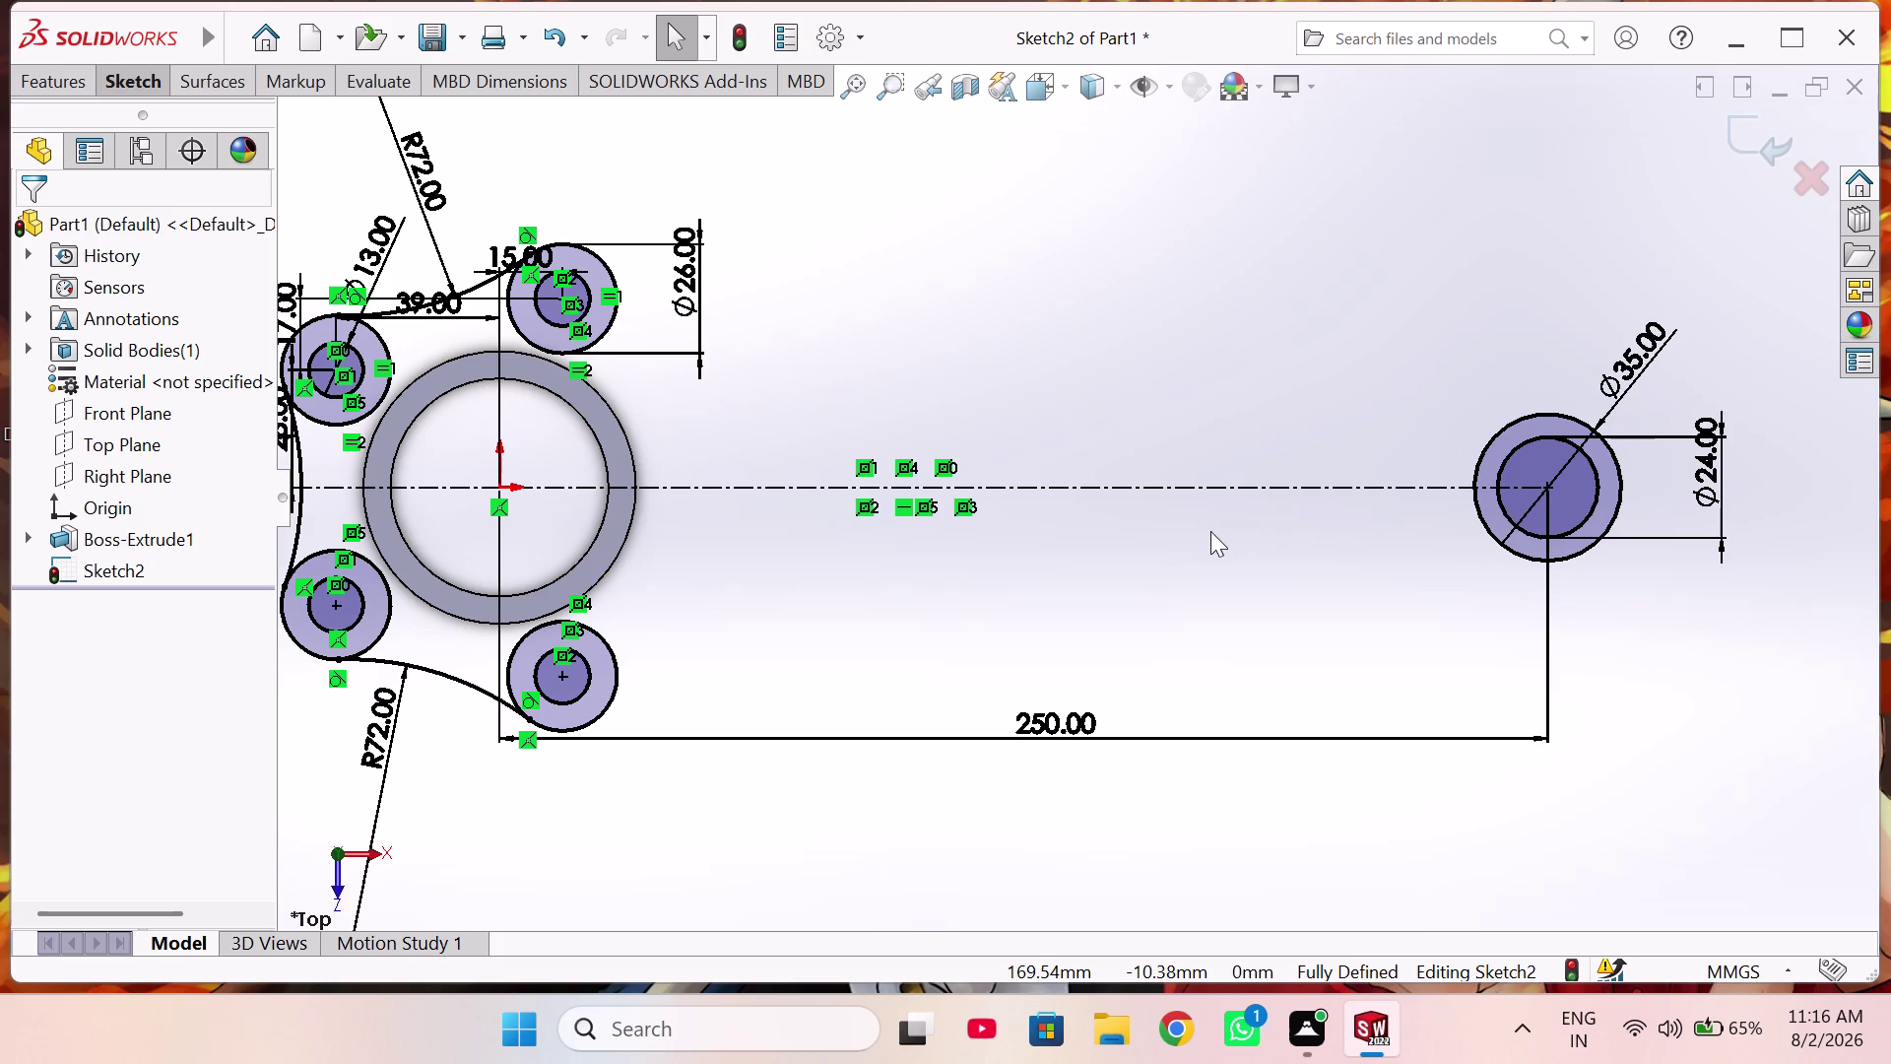
Start a line on the small-end circle, cancelling two false starts.
right_drag(1280, 381, 1278, 379)
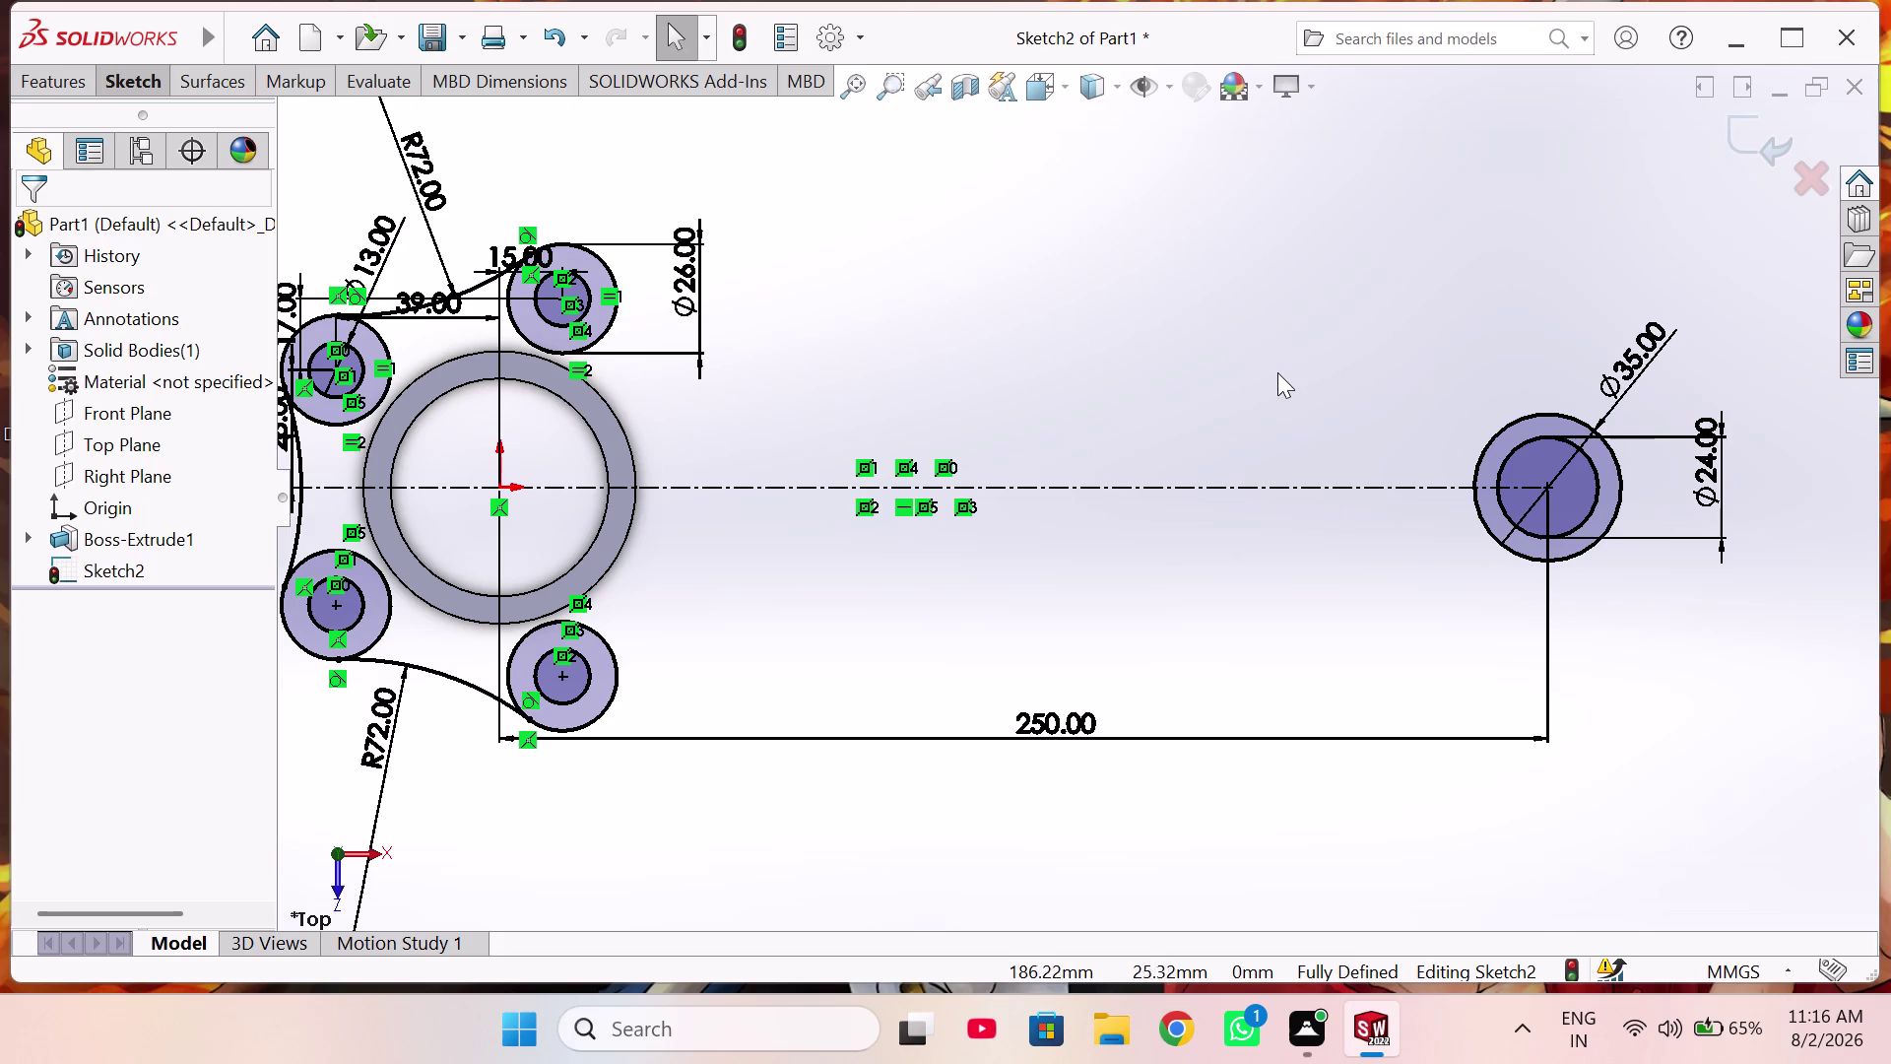
right_drag(1278, 378, 1091, 389)
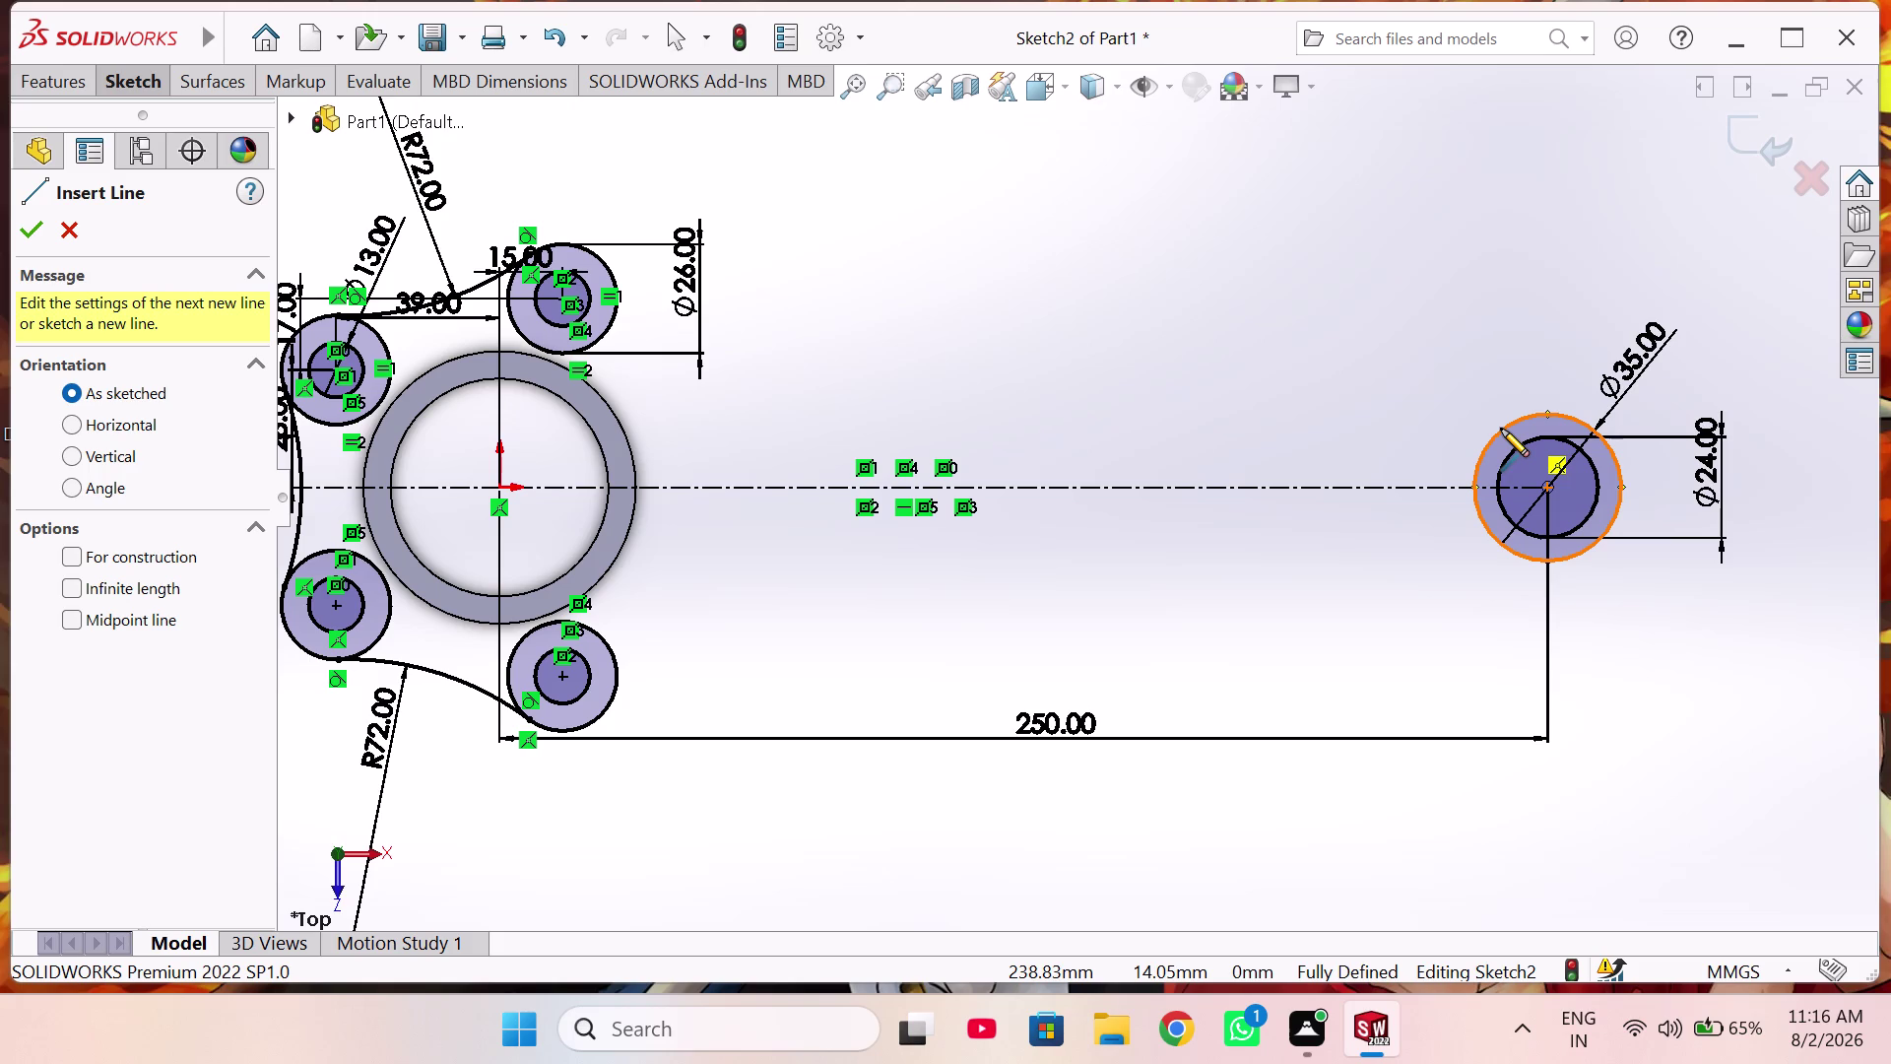
click(1500, 428)
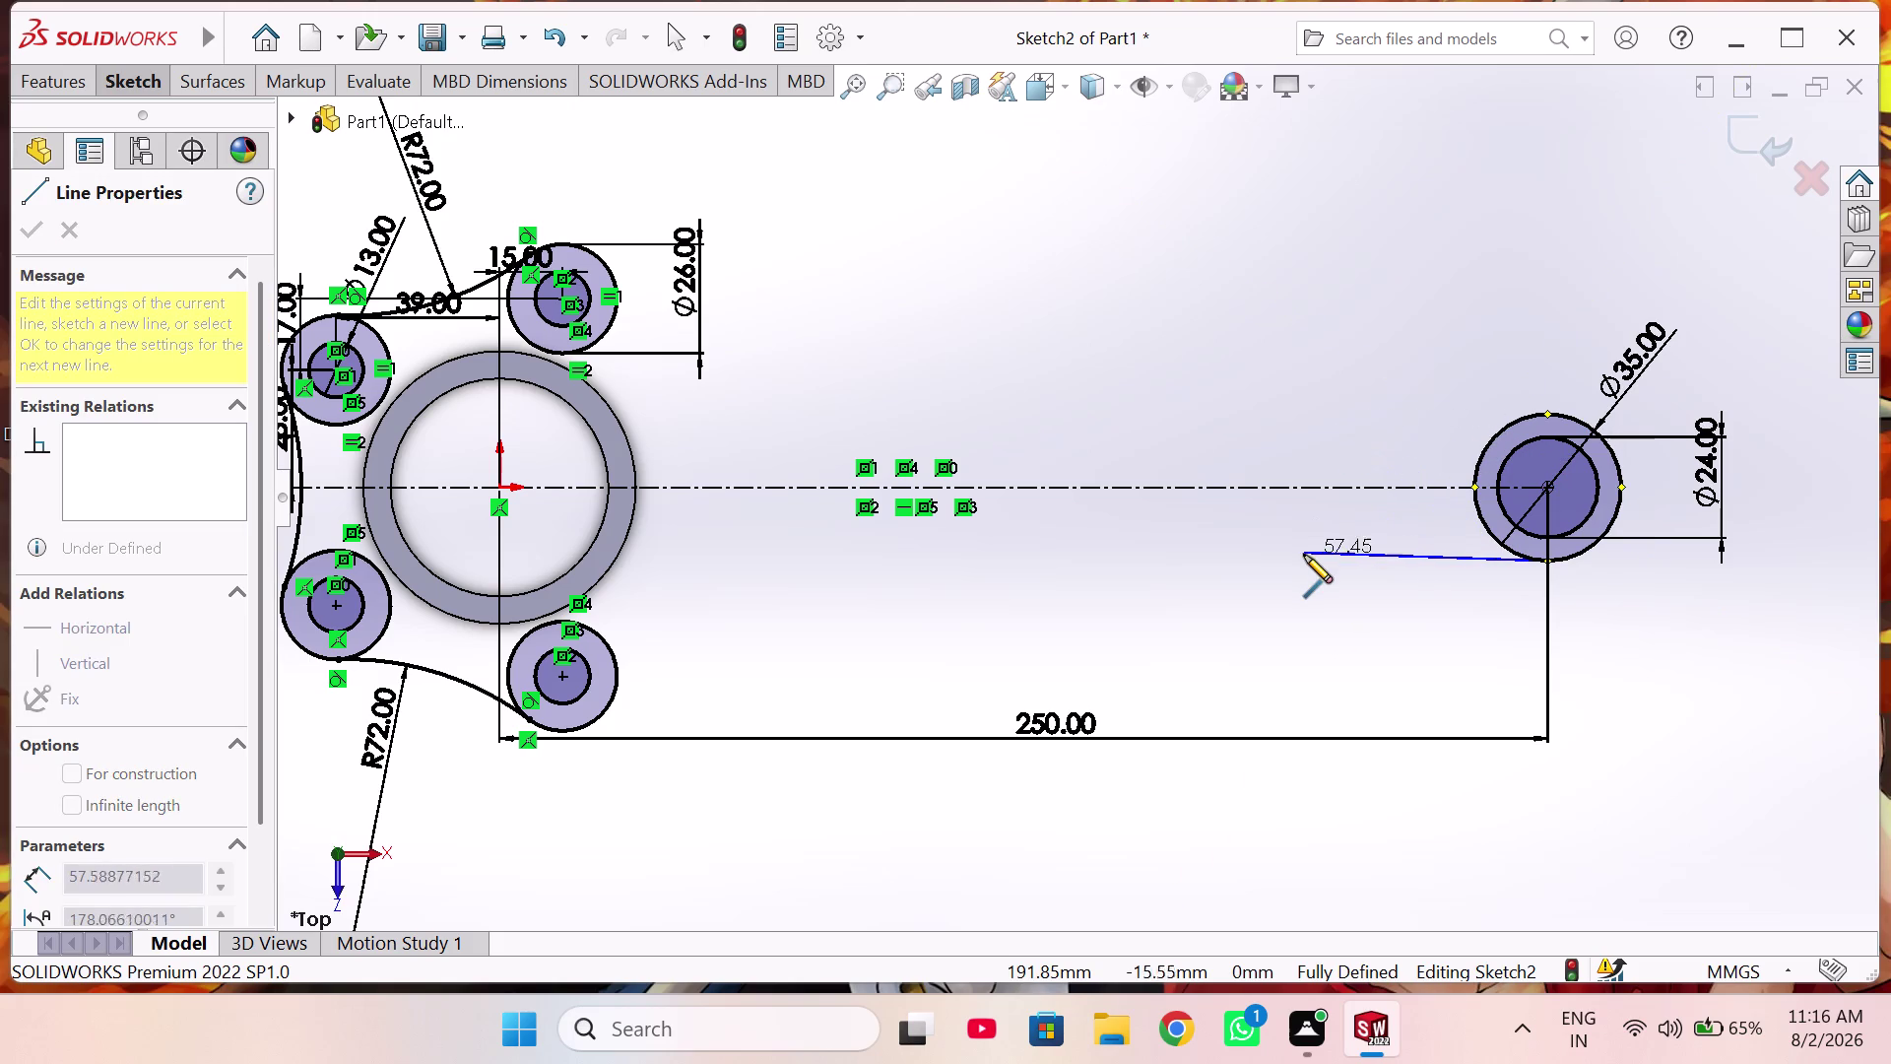
key(Escape)
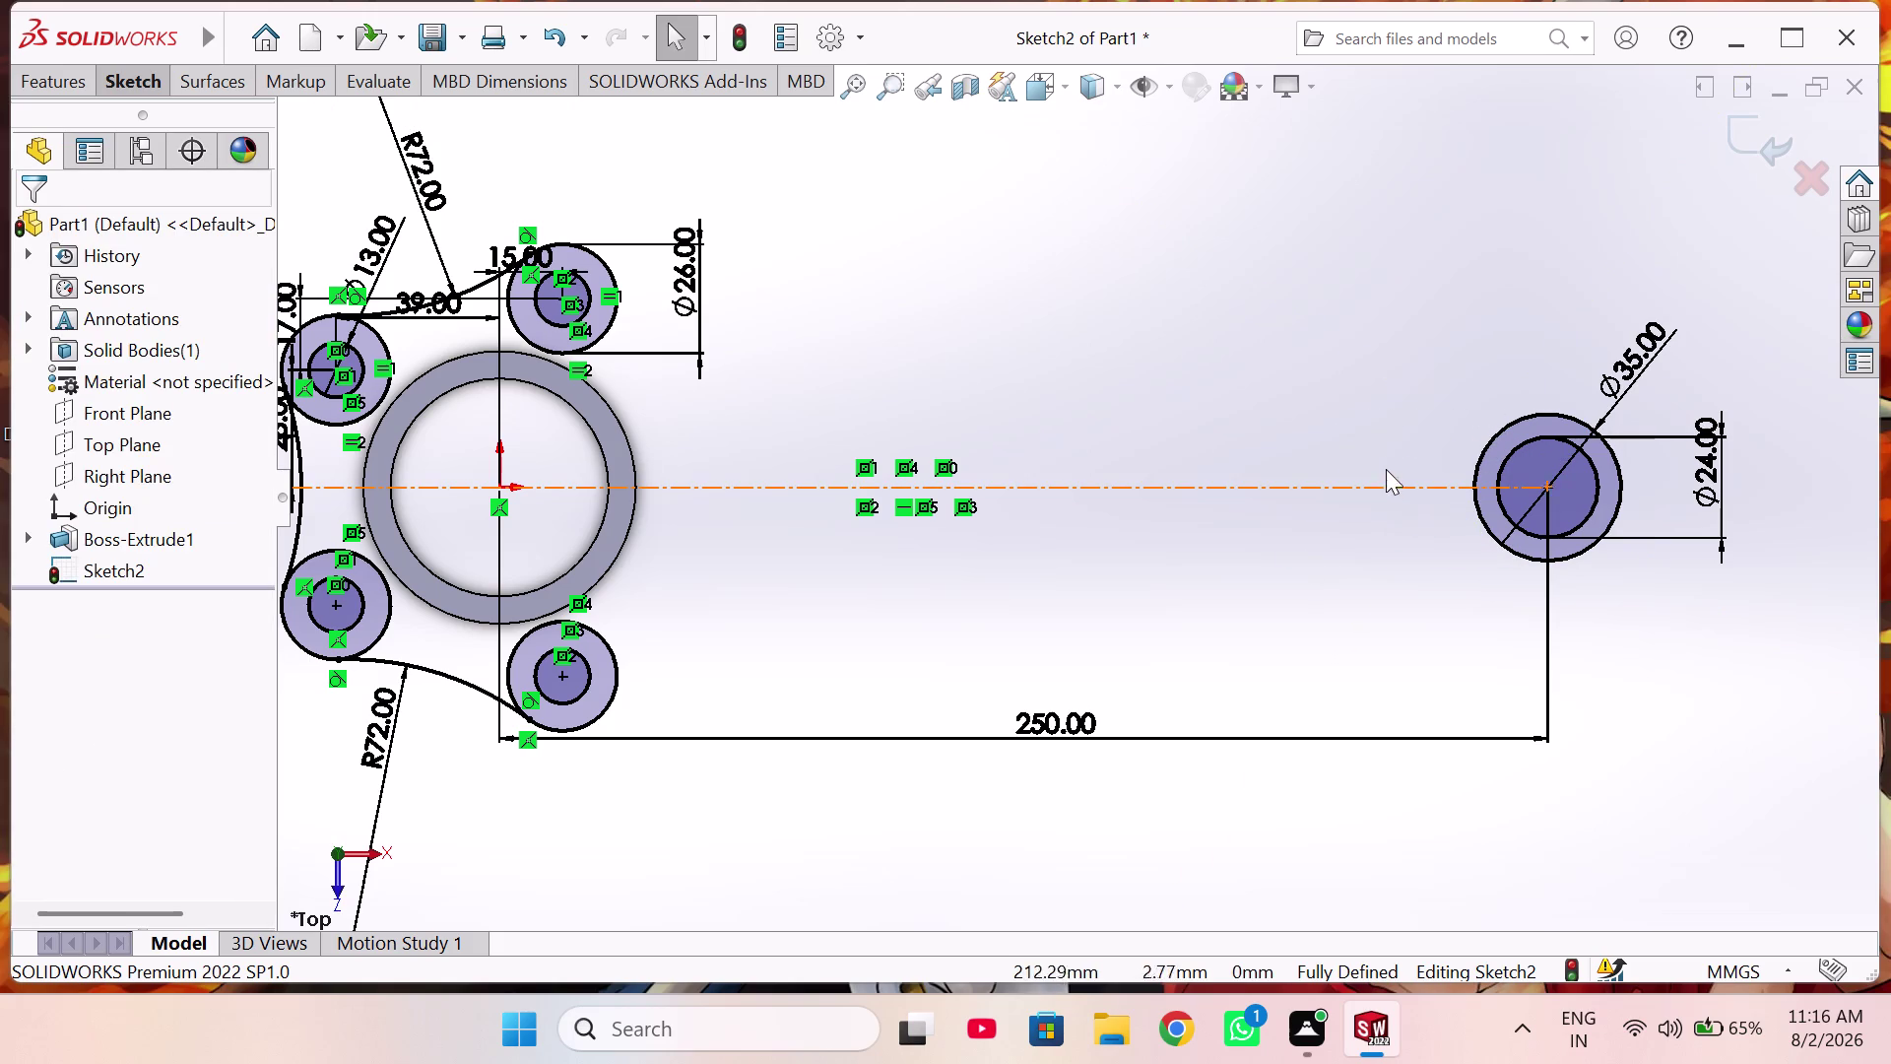
right_drag(1309, 343, 1114, 382)
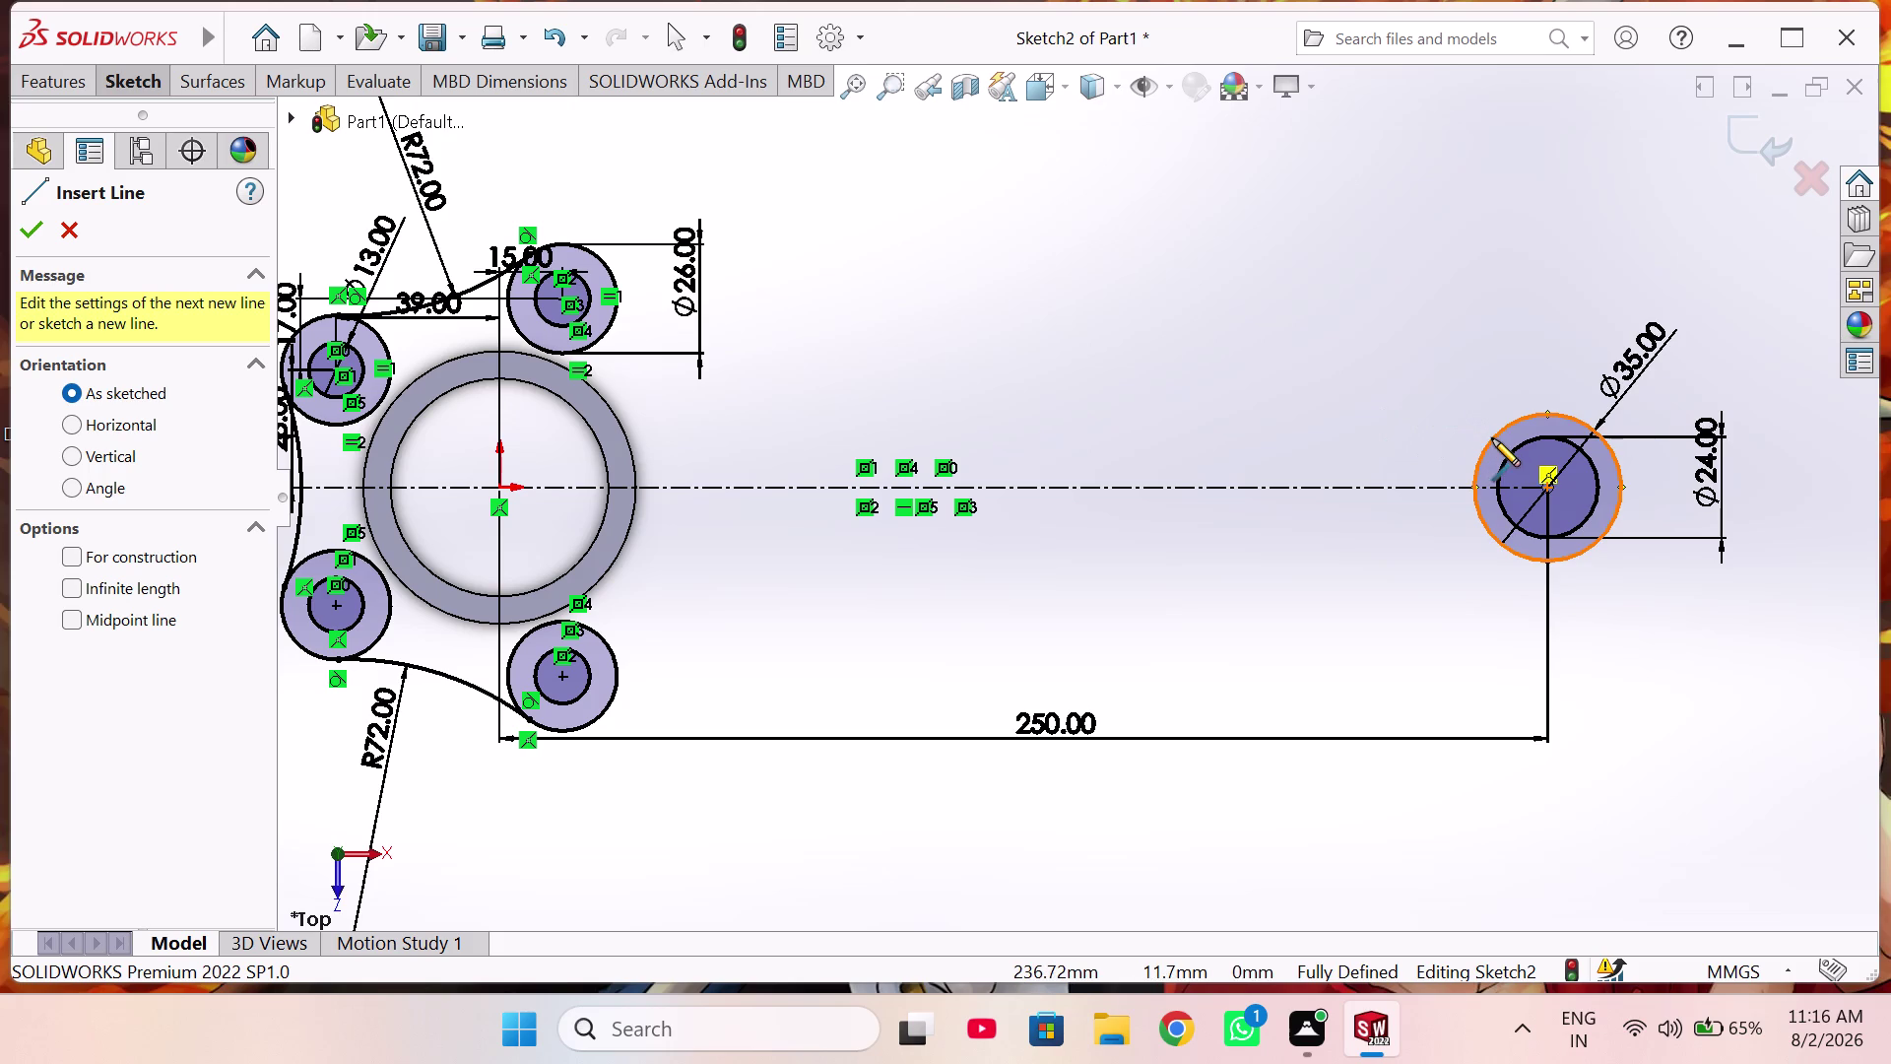
scroll(down, 3)
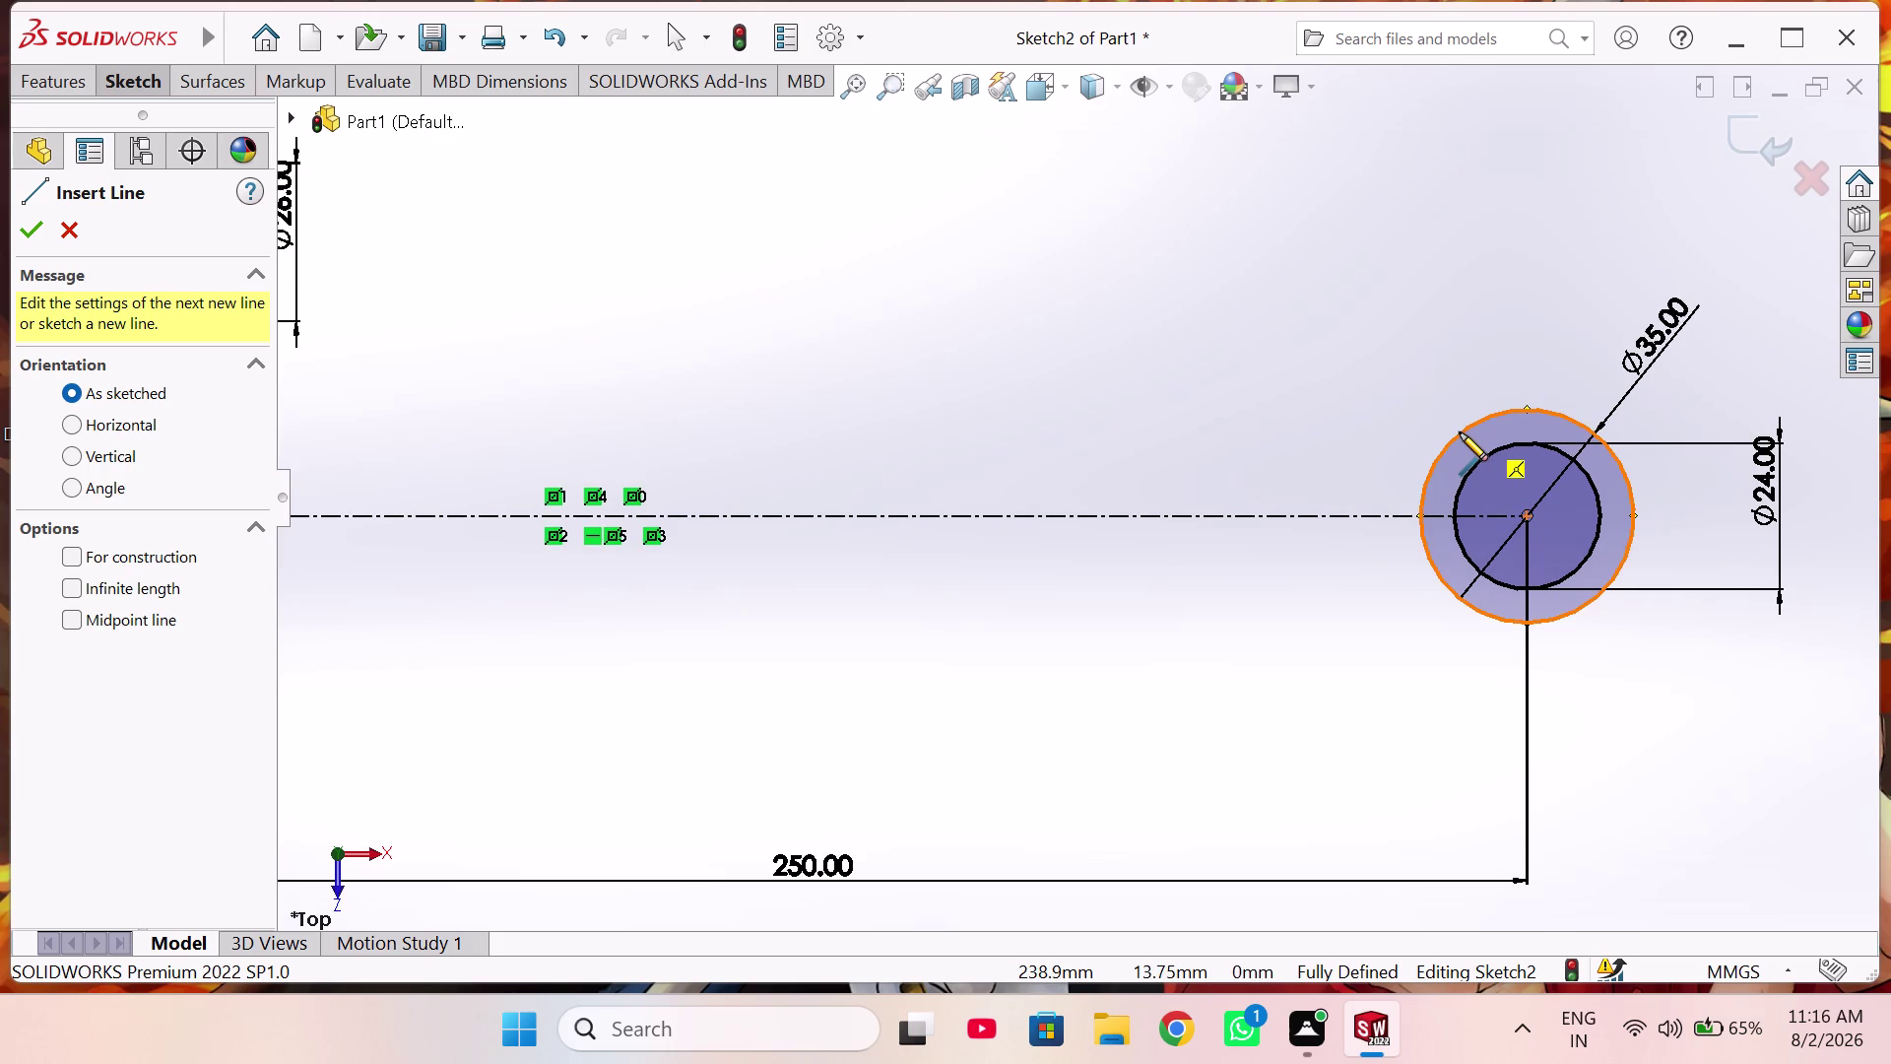
click(1460, 432)
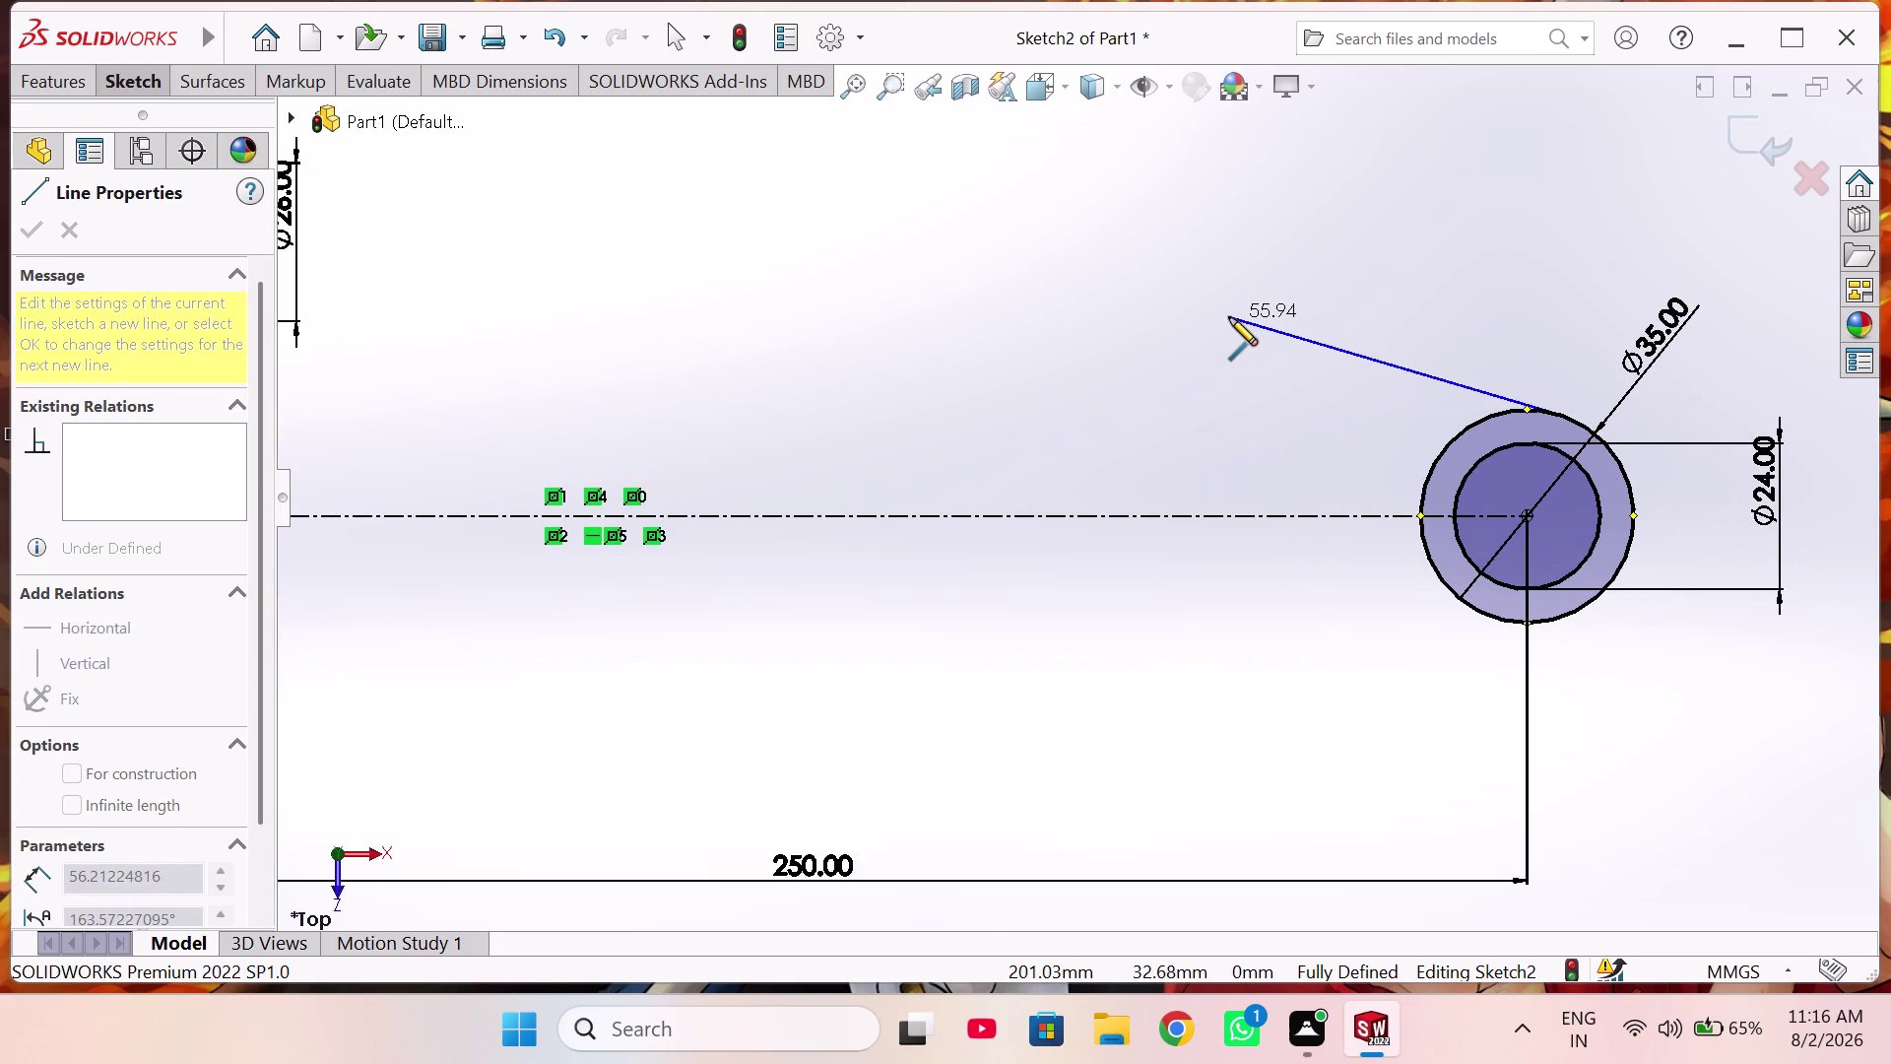
key(Escape)
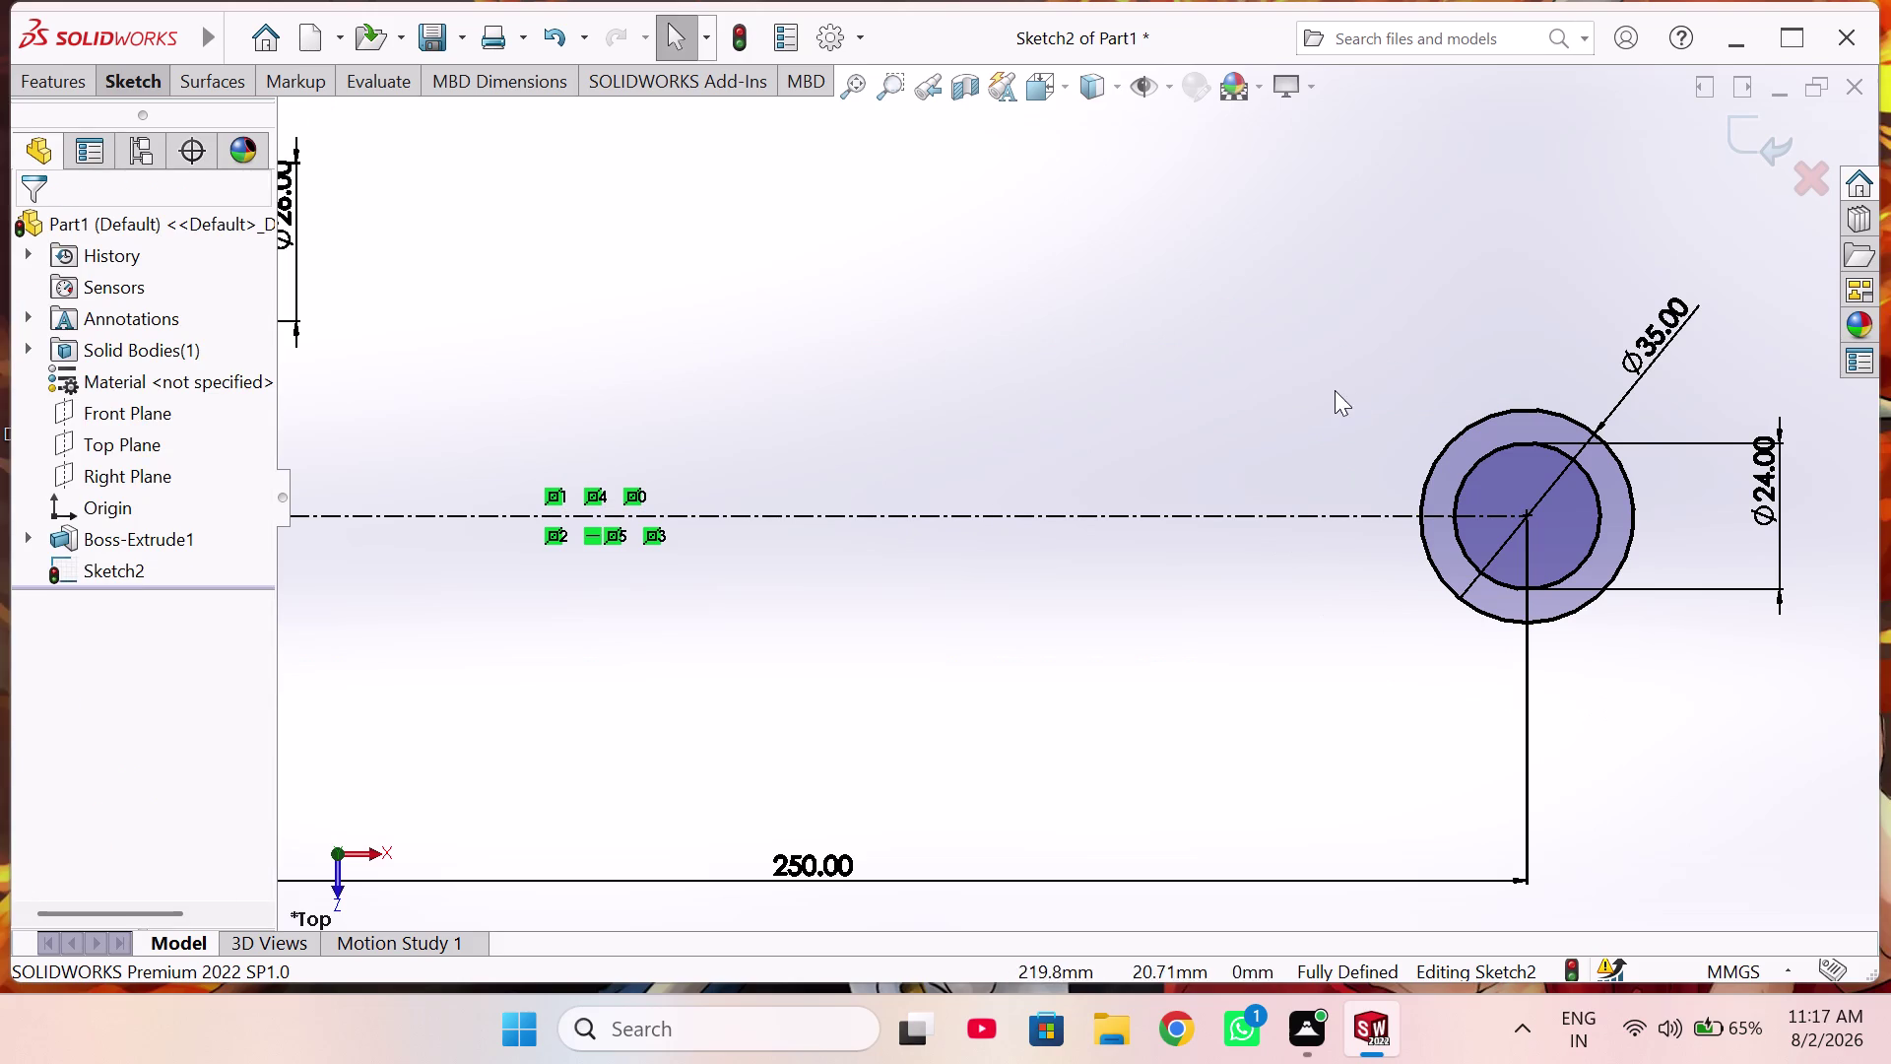
right_drag(1265, 355, 1090, 371)
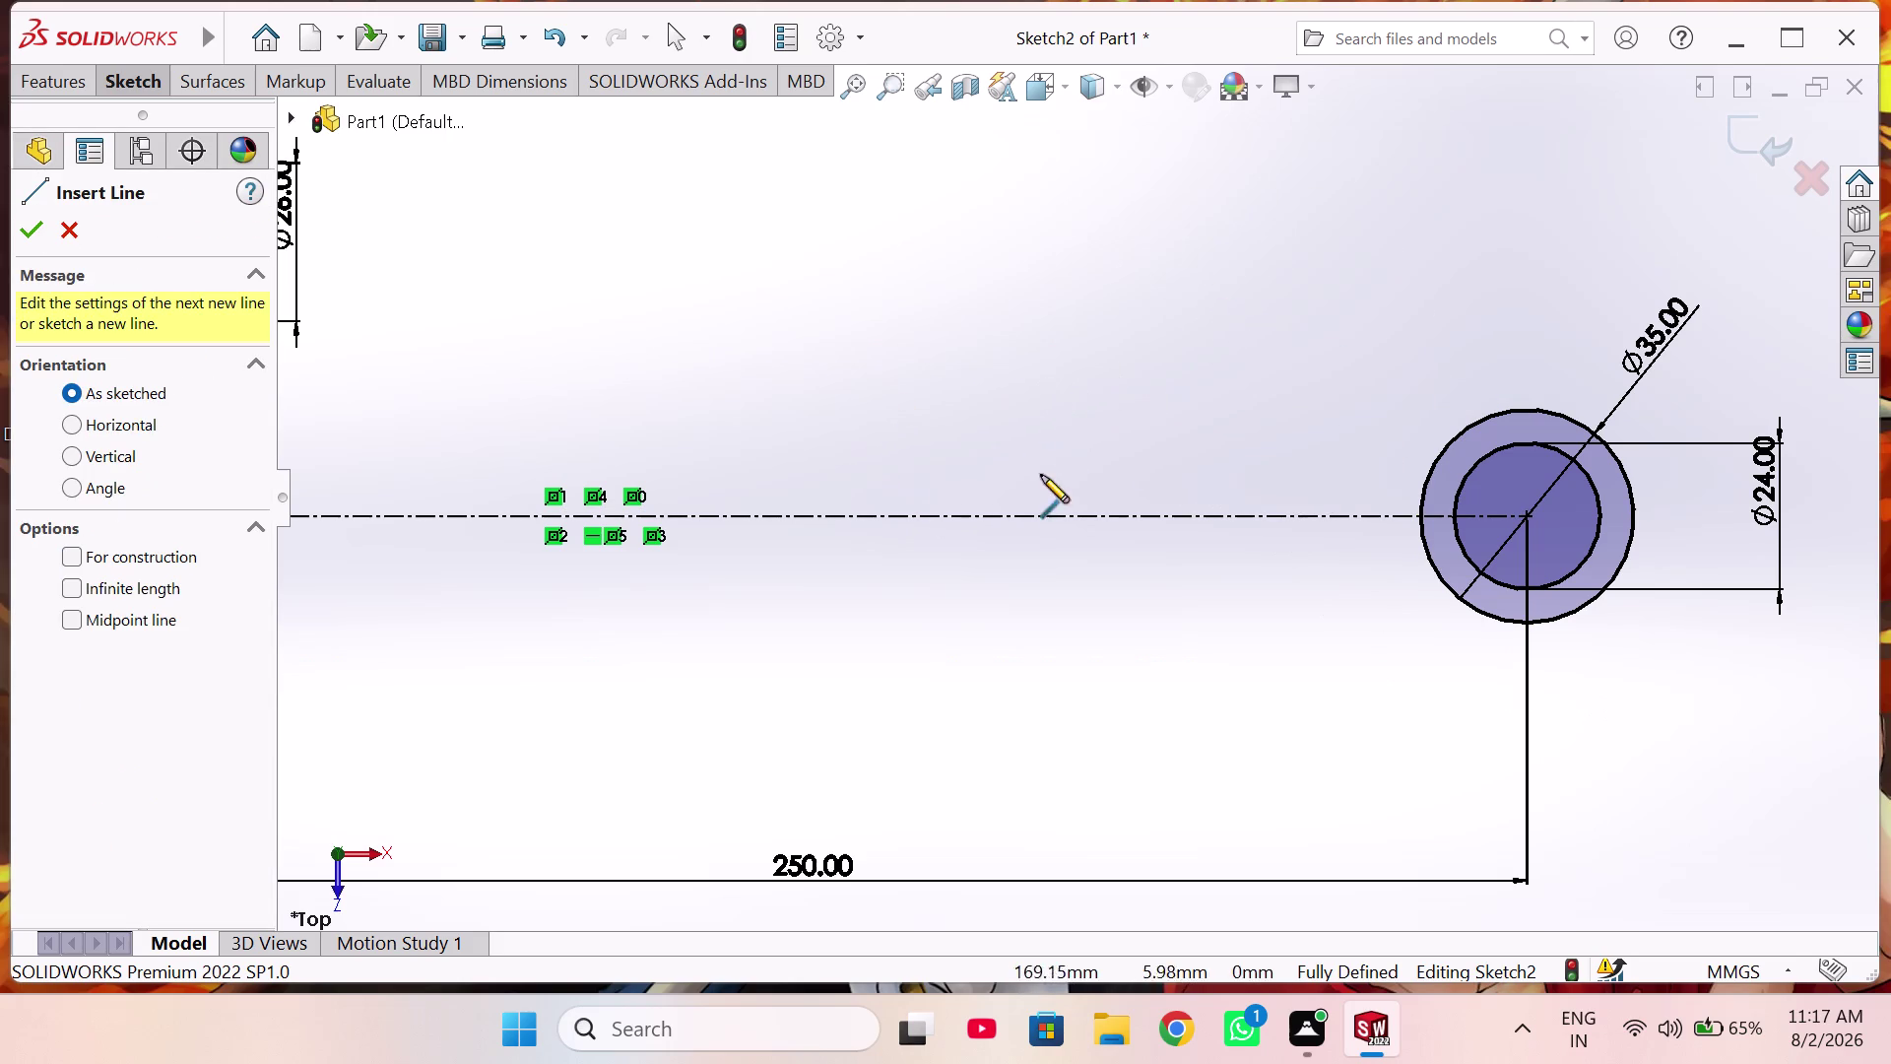
Draw the horizontal shank line leftward from the Ø35 circle and show the sketching tools.
click(1449, 444)
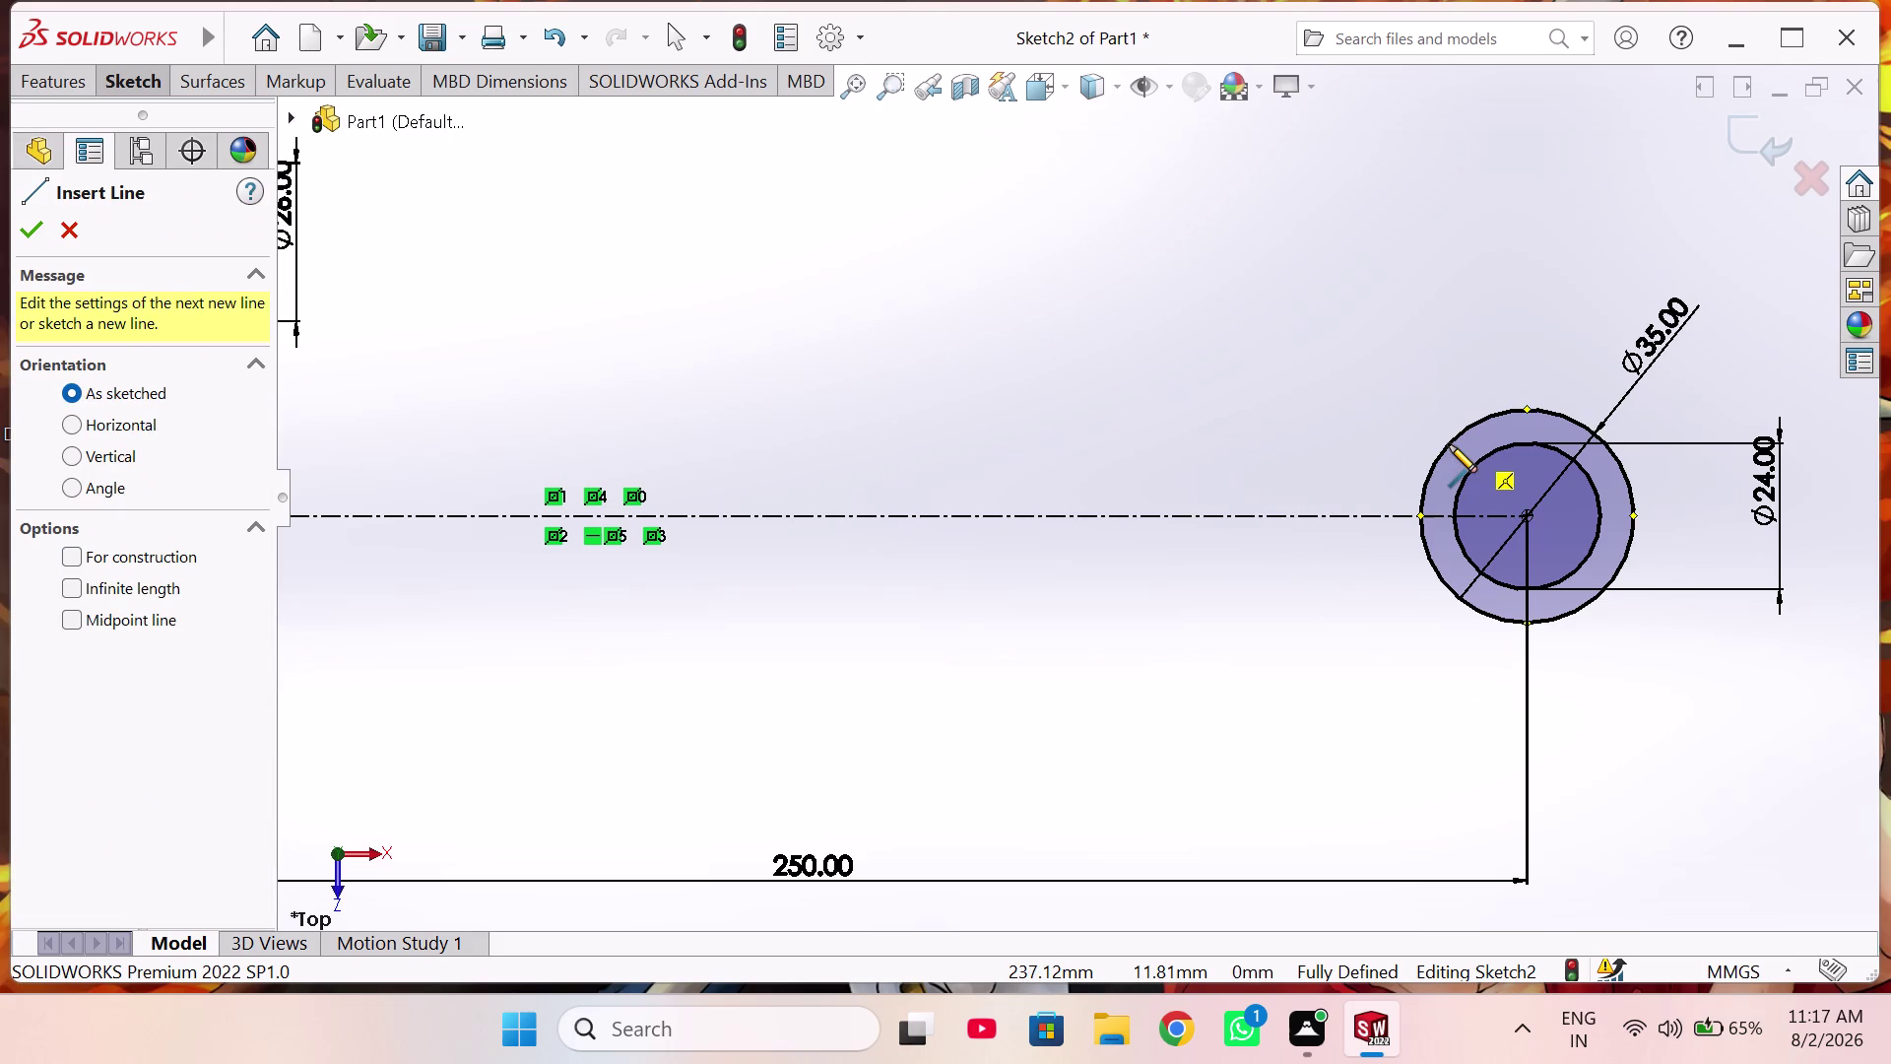
scroll(up, 3)
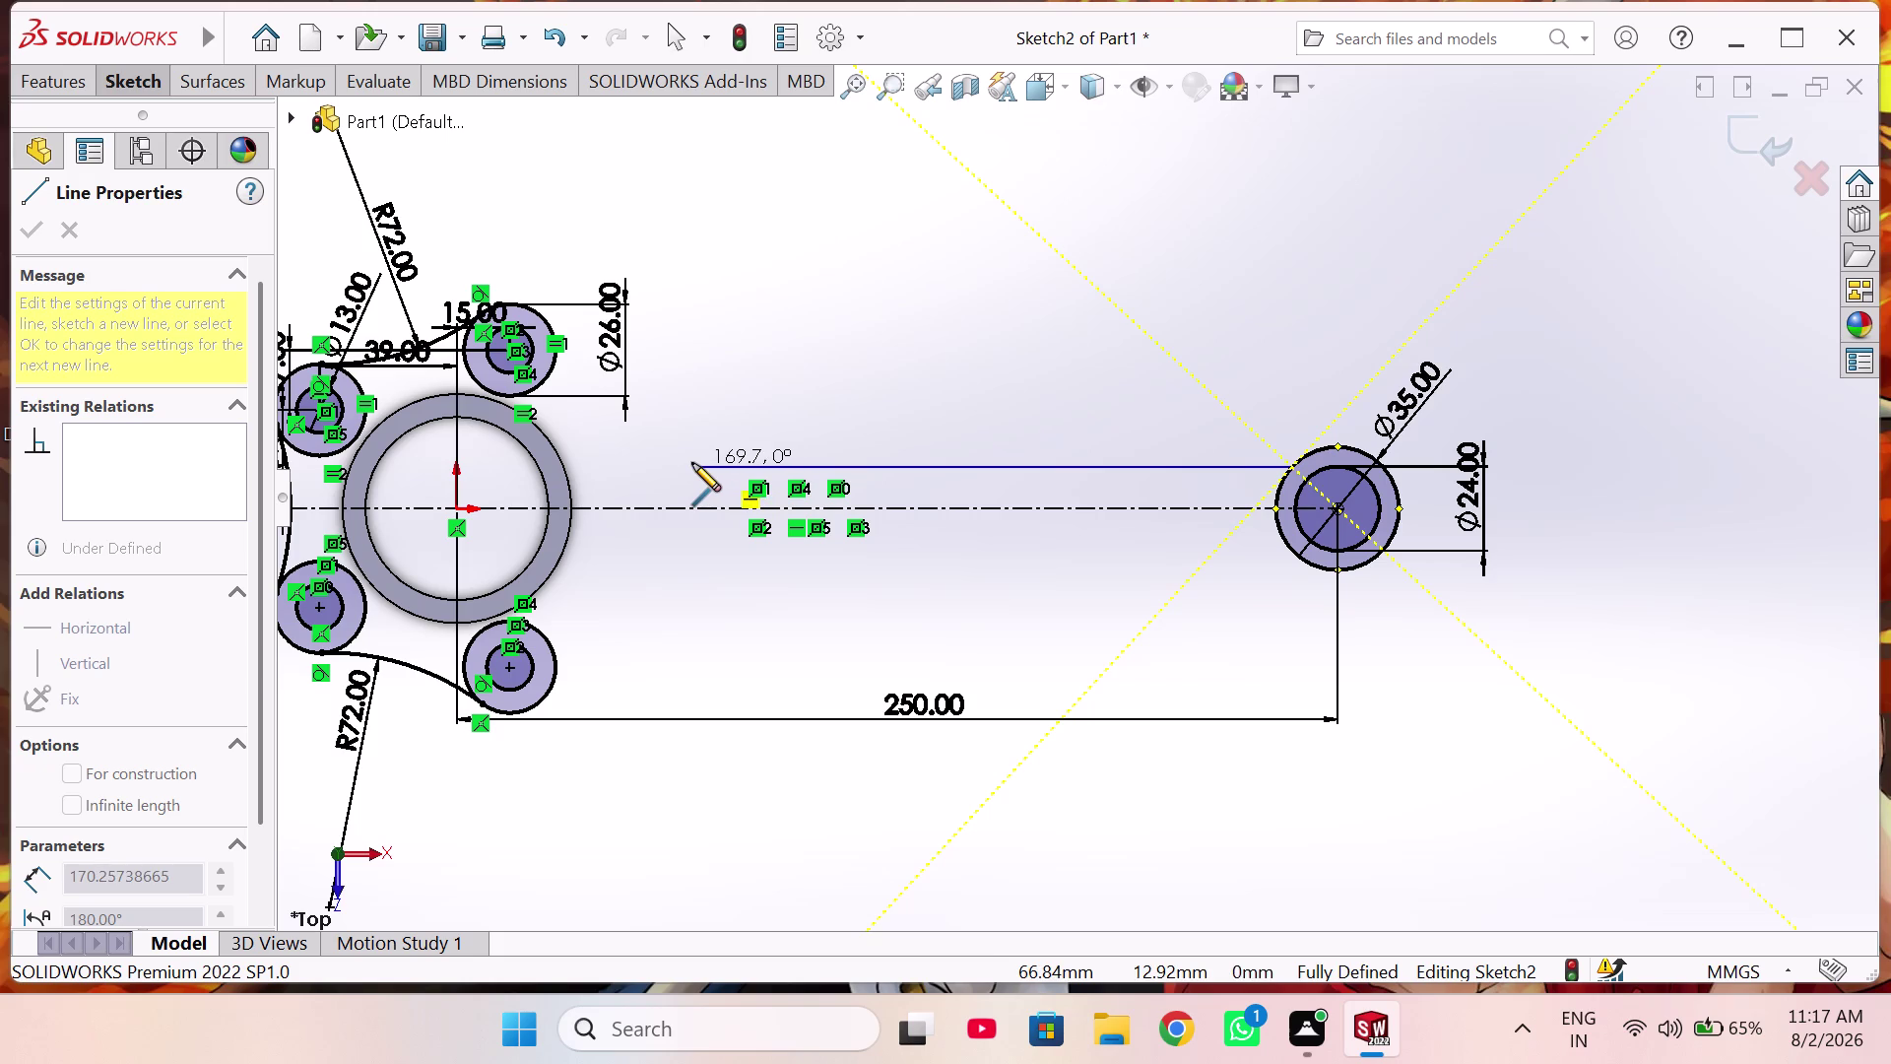
click(692, 463)
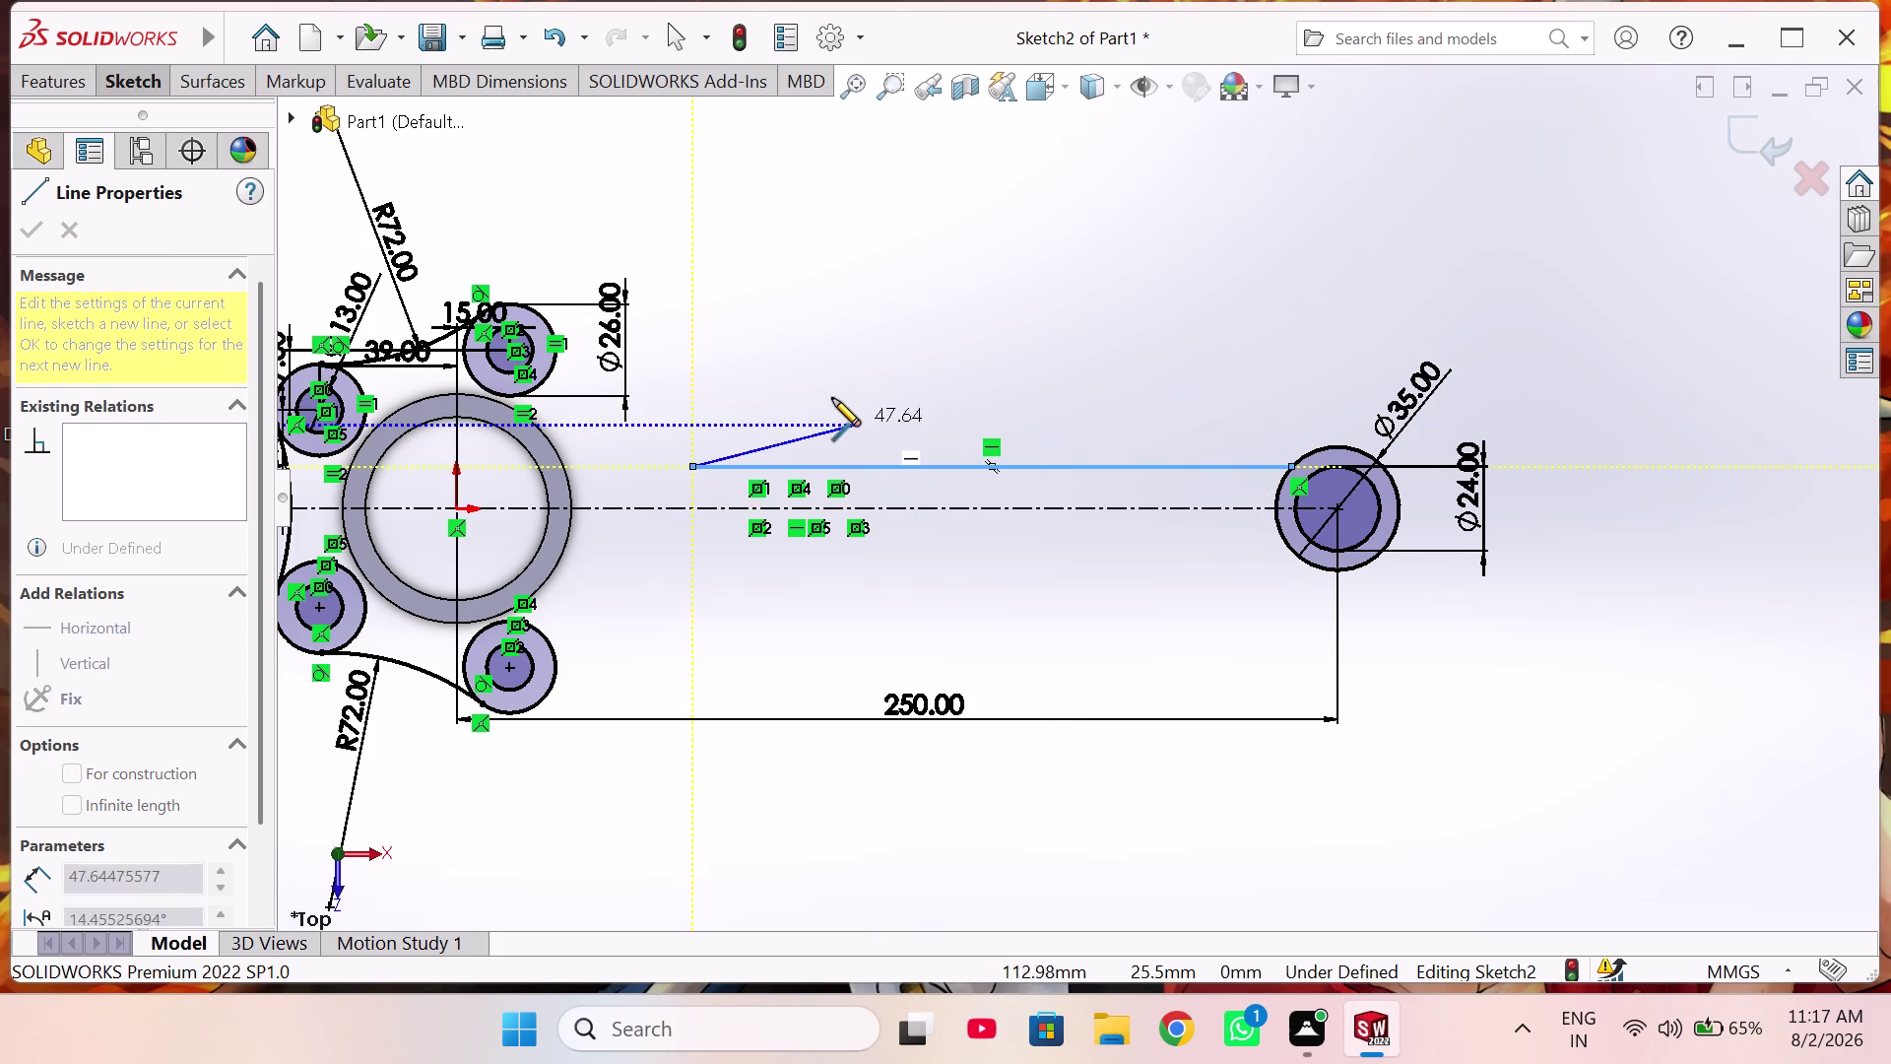
key(Escape)
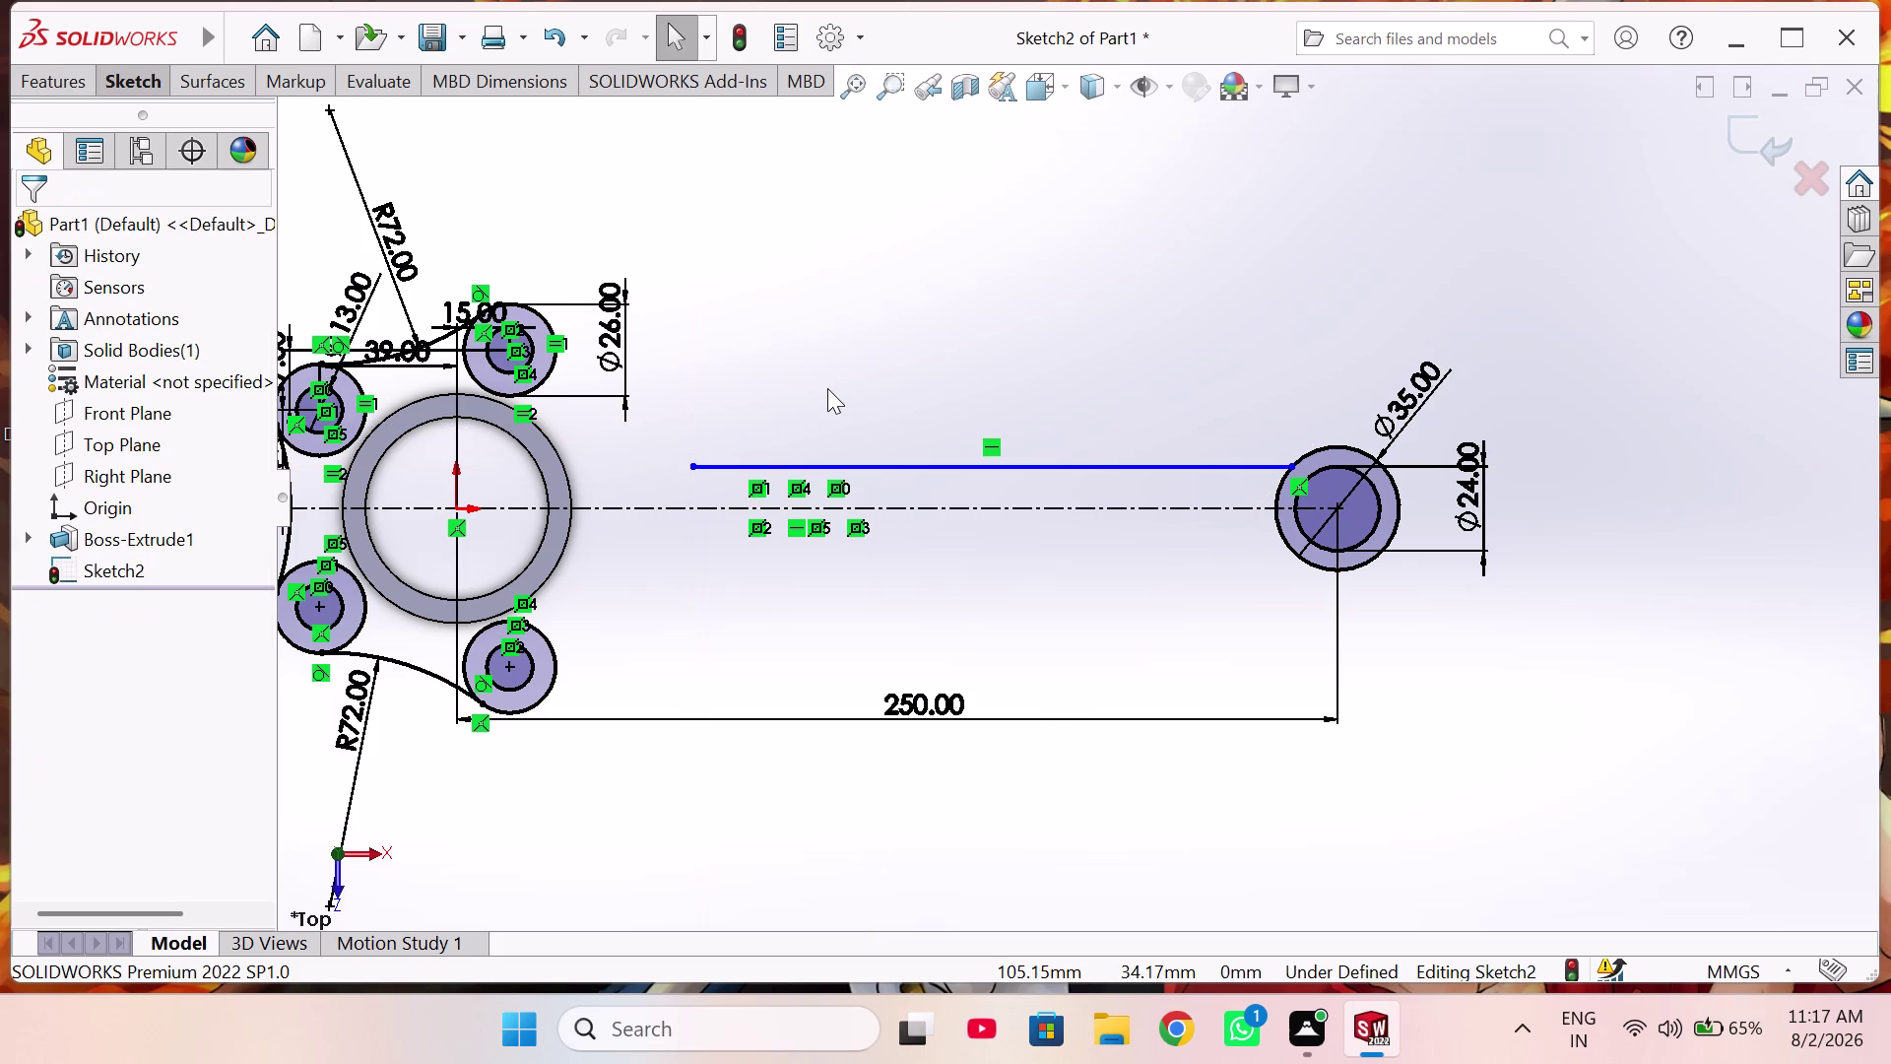
right_drag(827, 378, 835, 336)
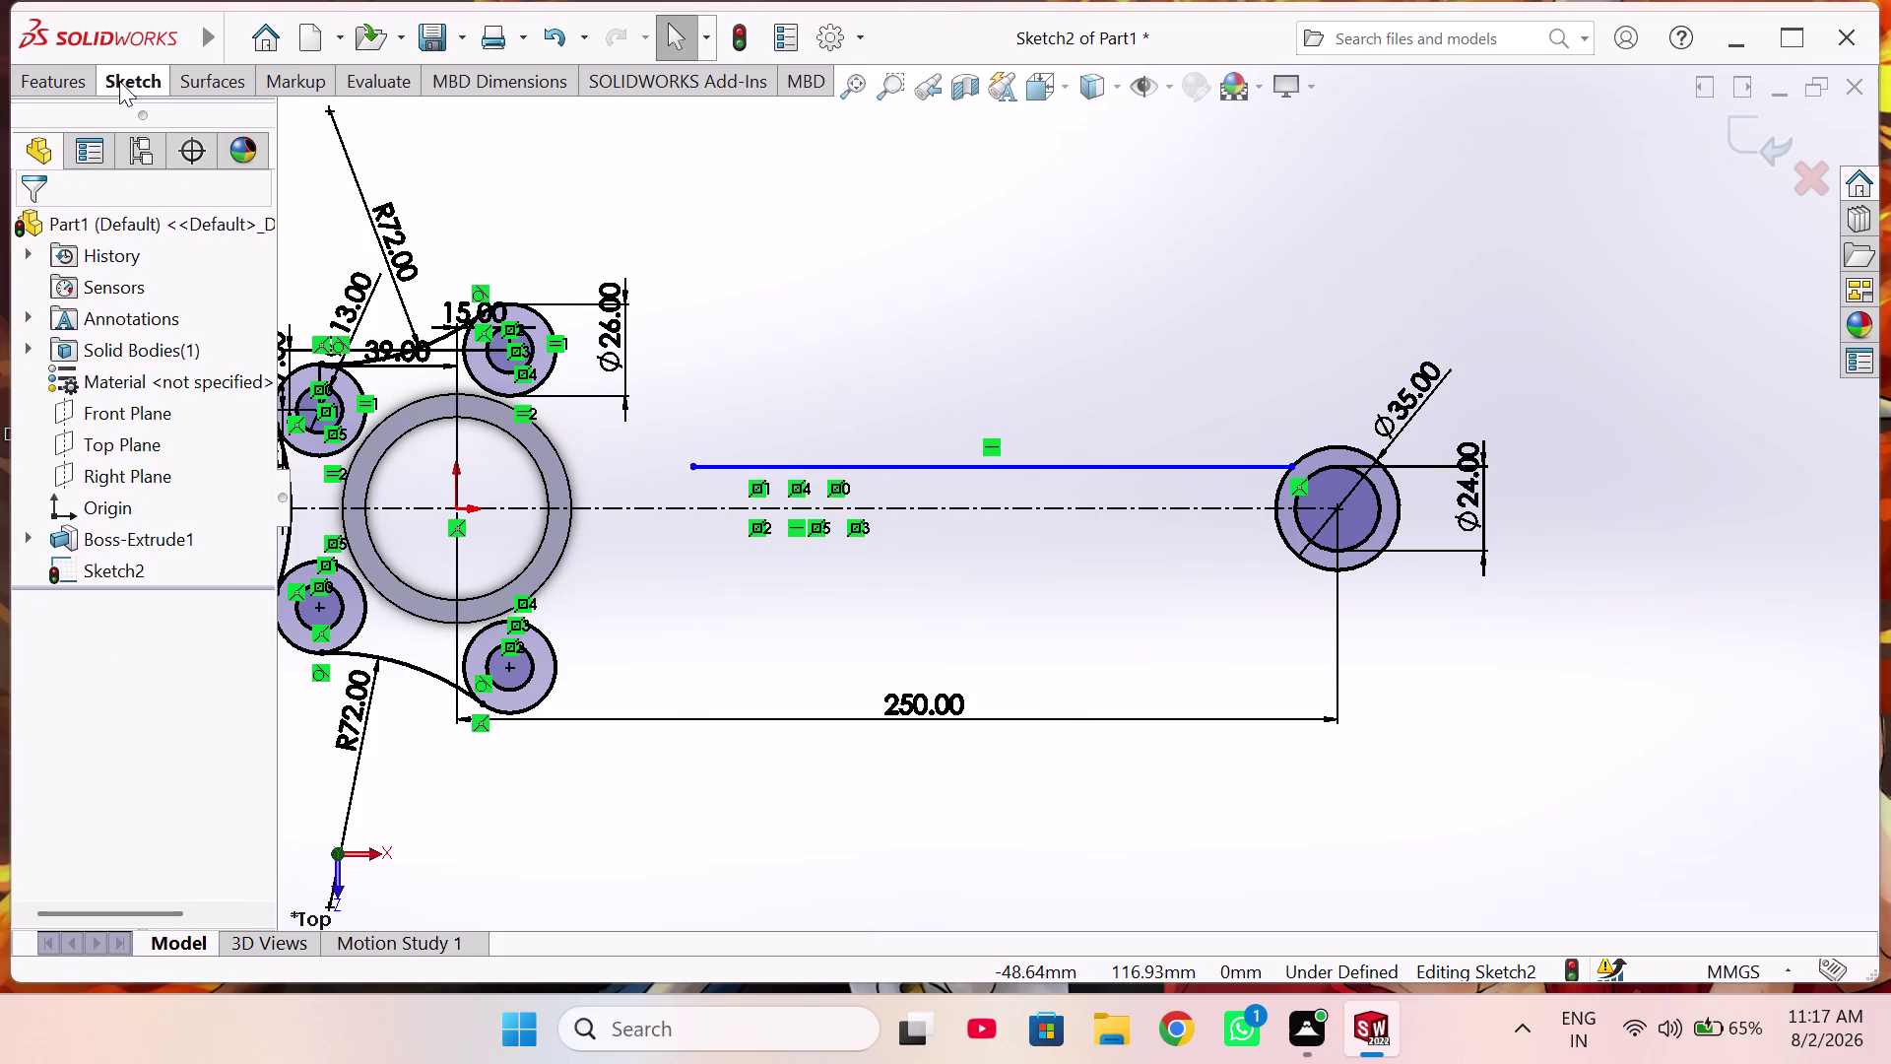
click(119, 80)
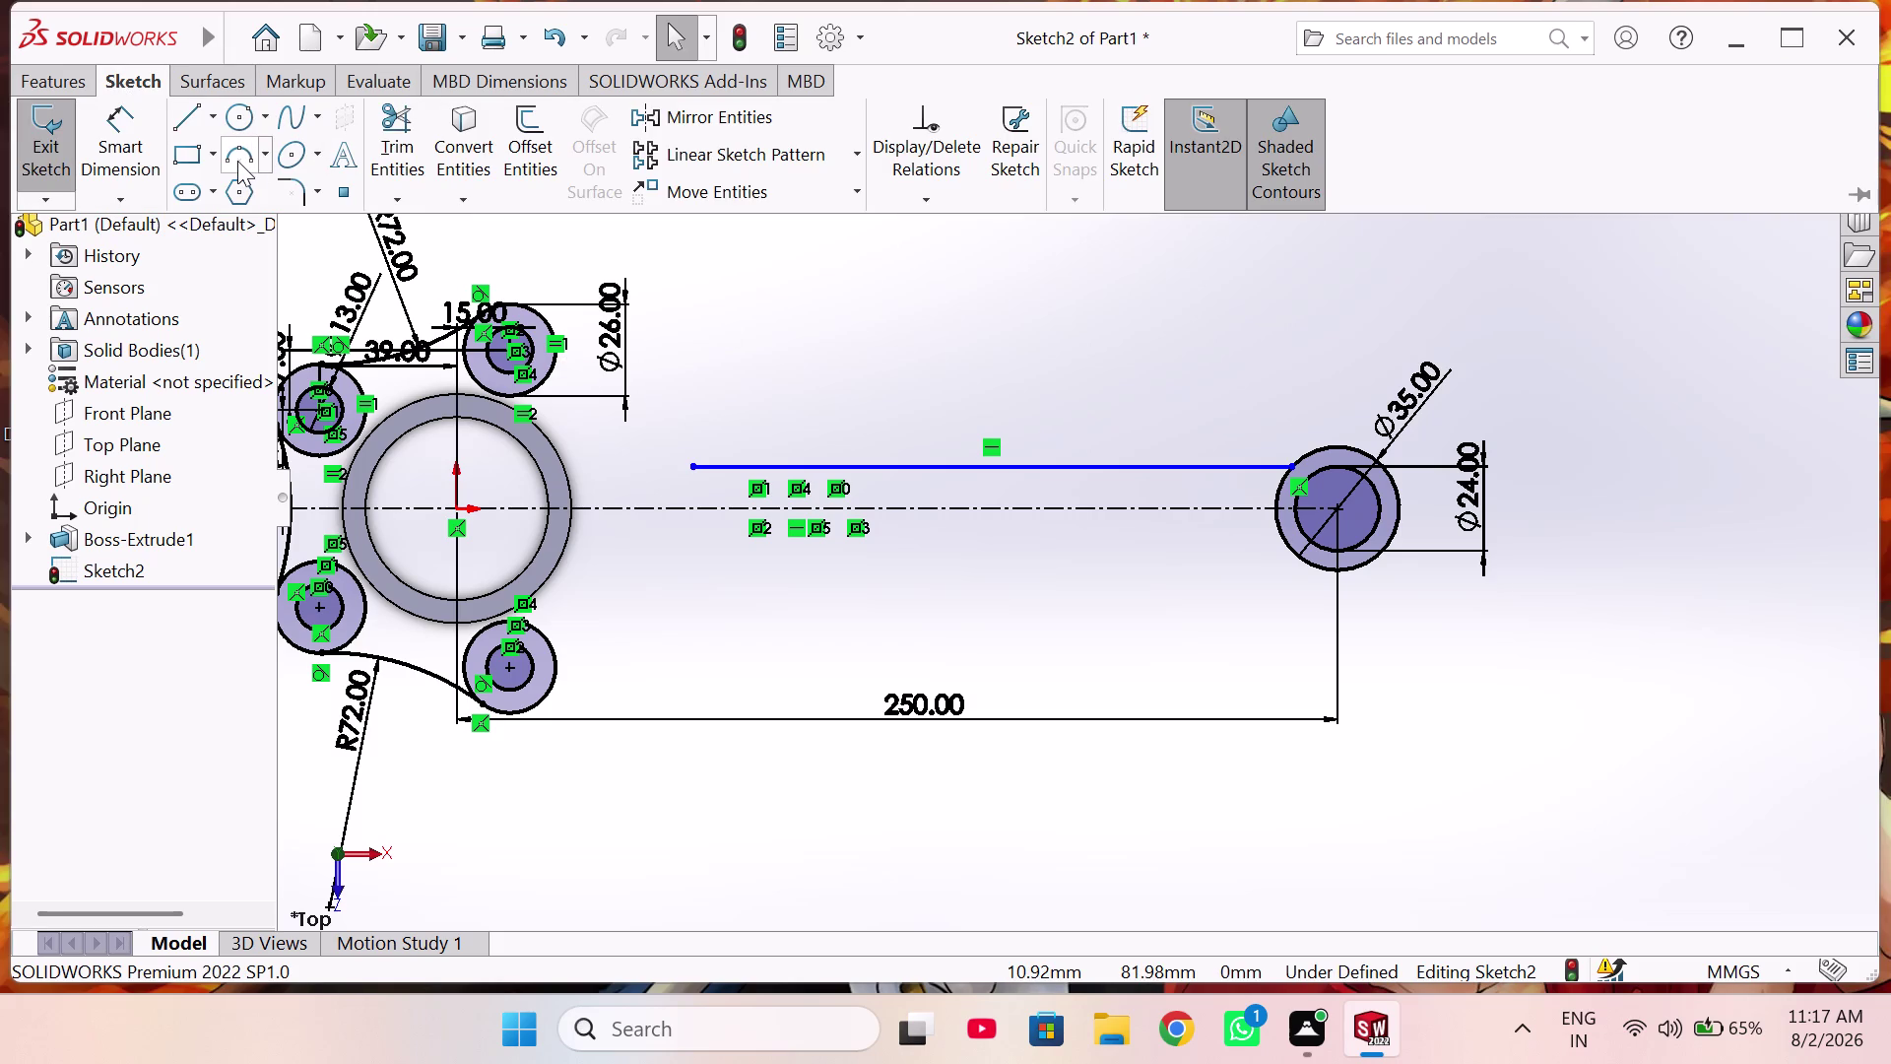
Draw a 3-point arc from the upper small circle's edge to the shank line's left end.
click(237, 160)
scroll(down, 3)
scroll(down, 3)
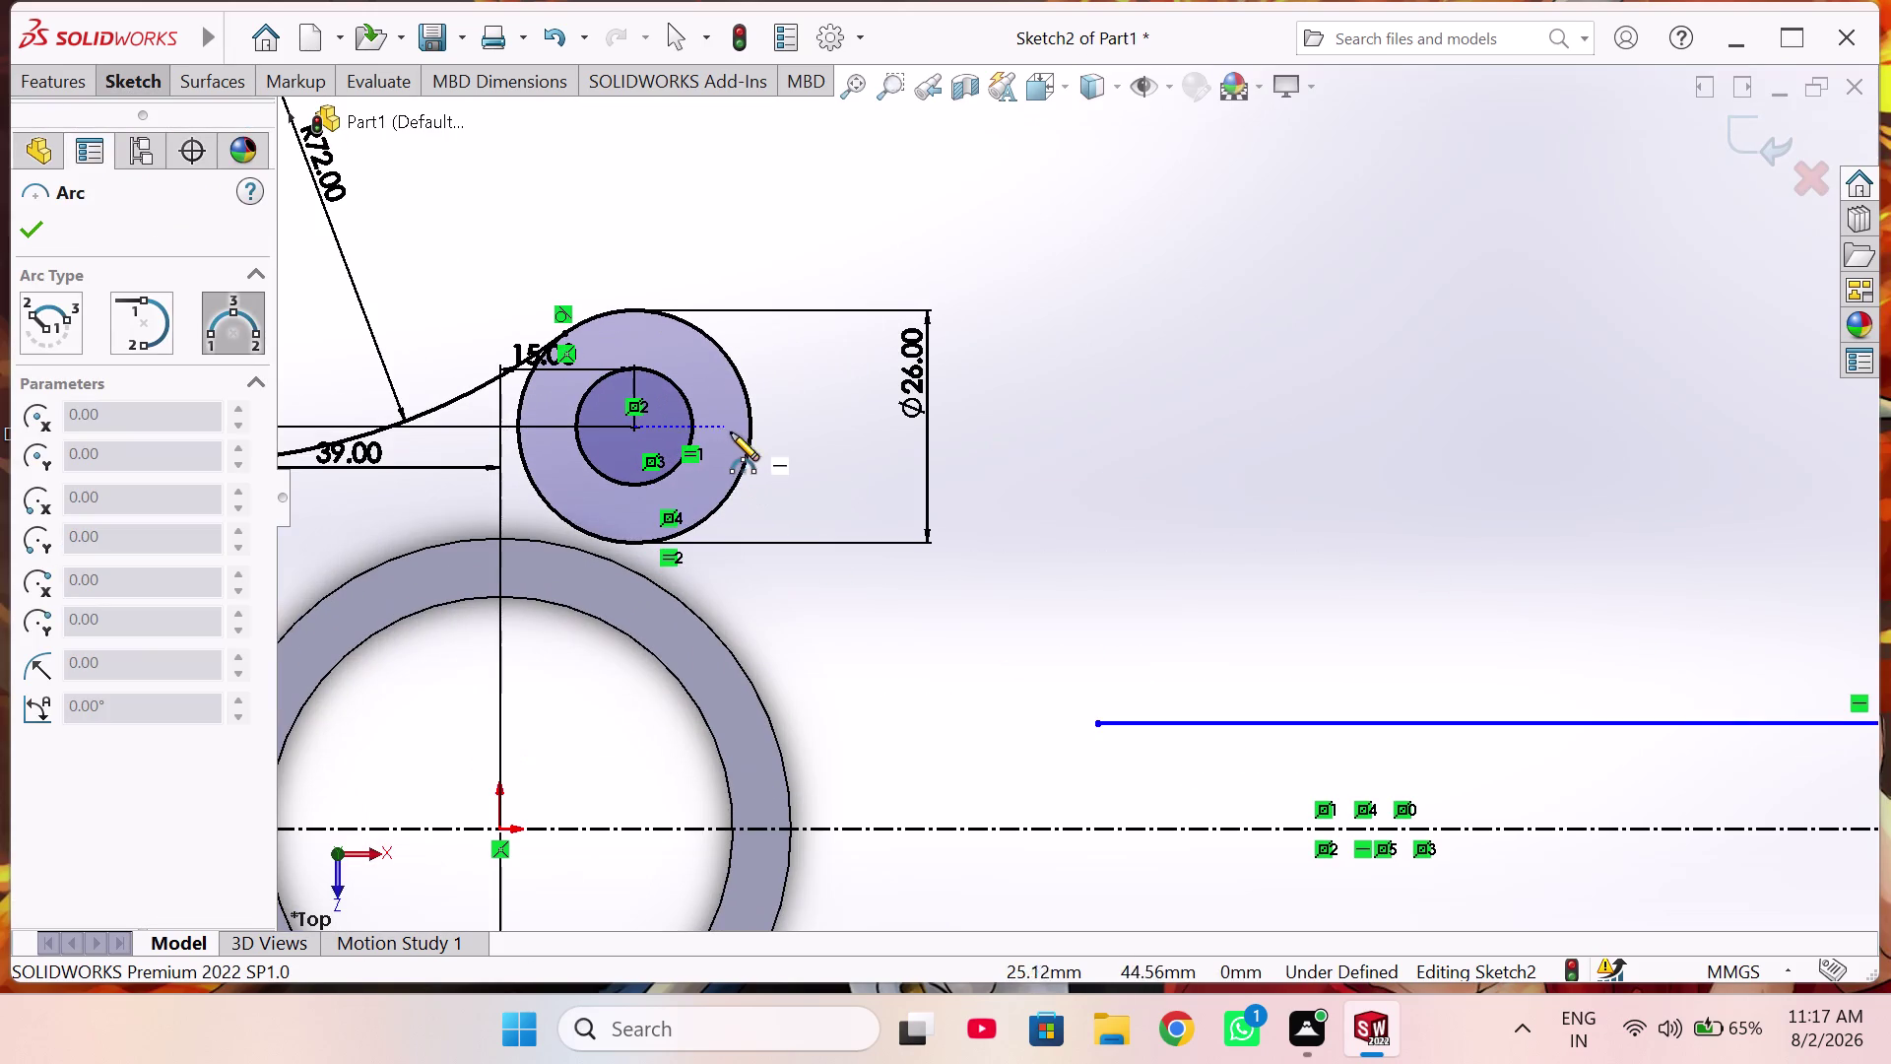
click(749, 441)
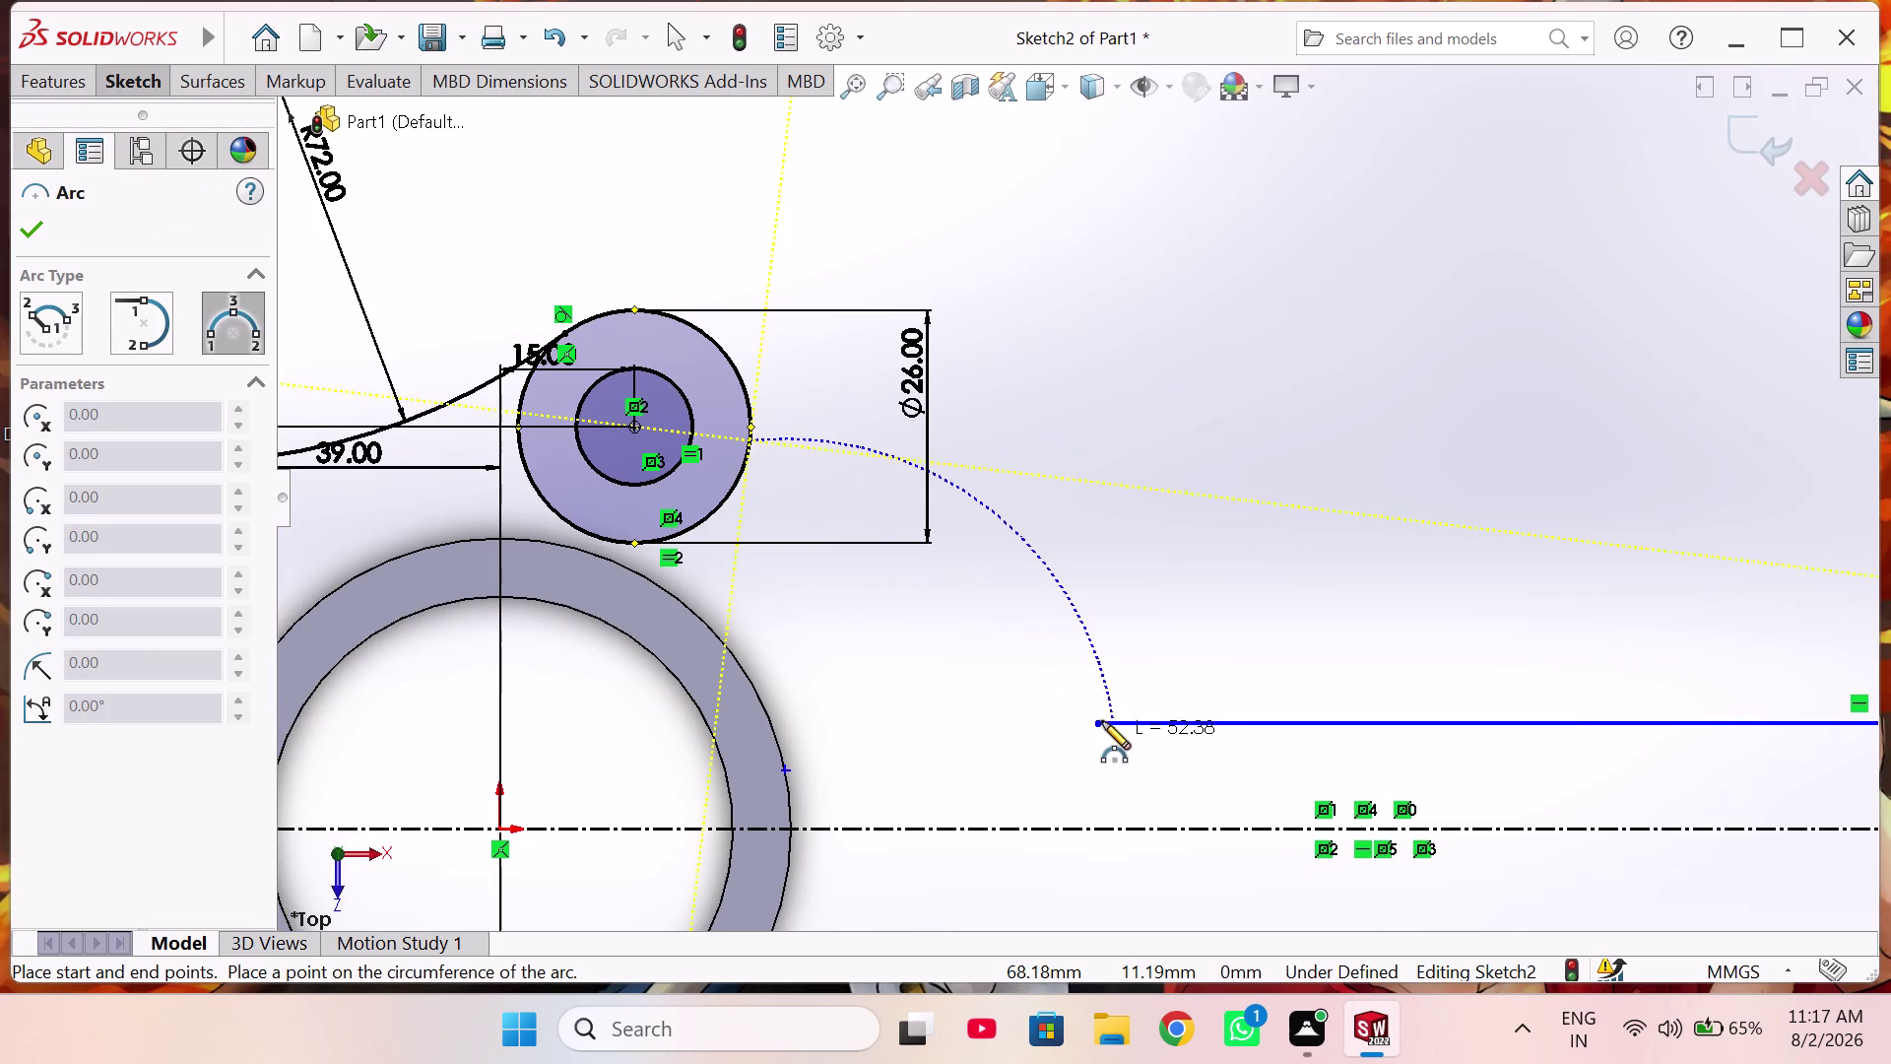
click(1100, 719)
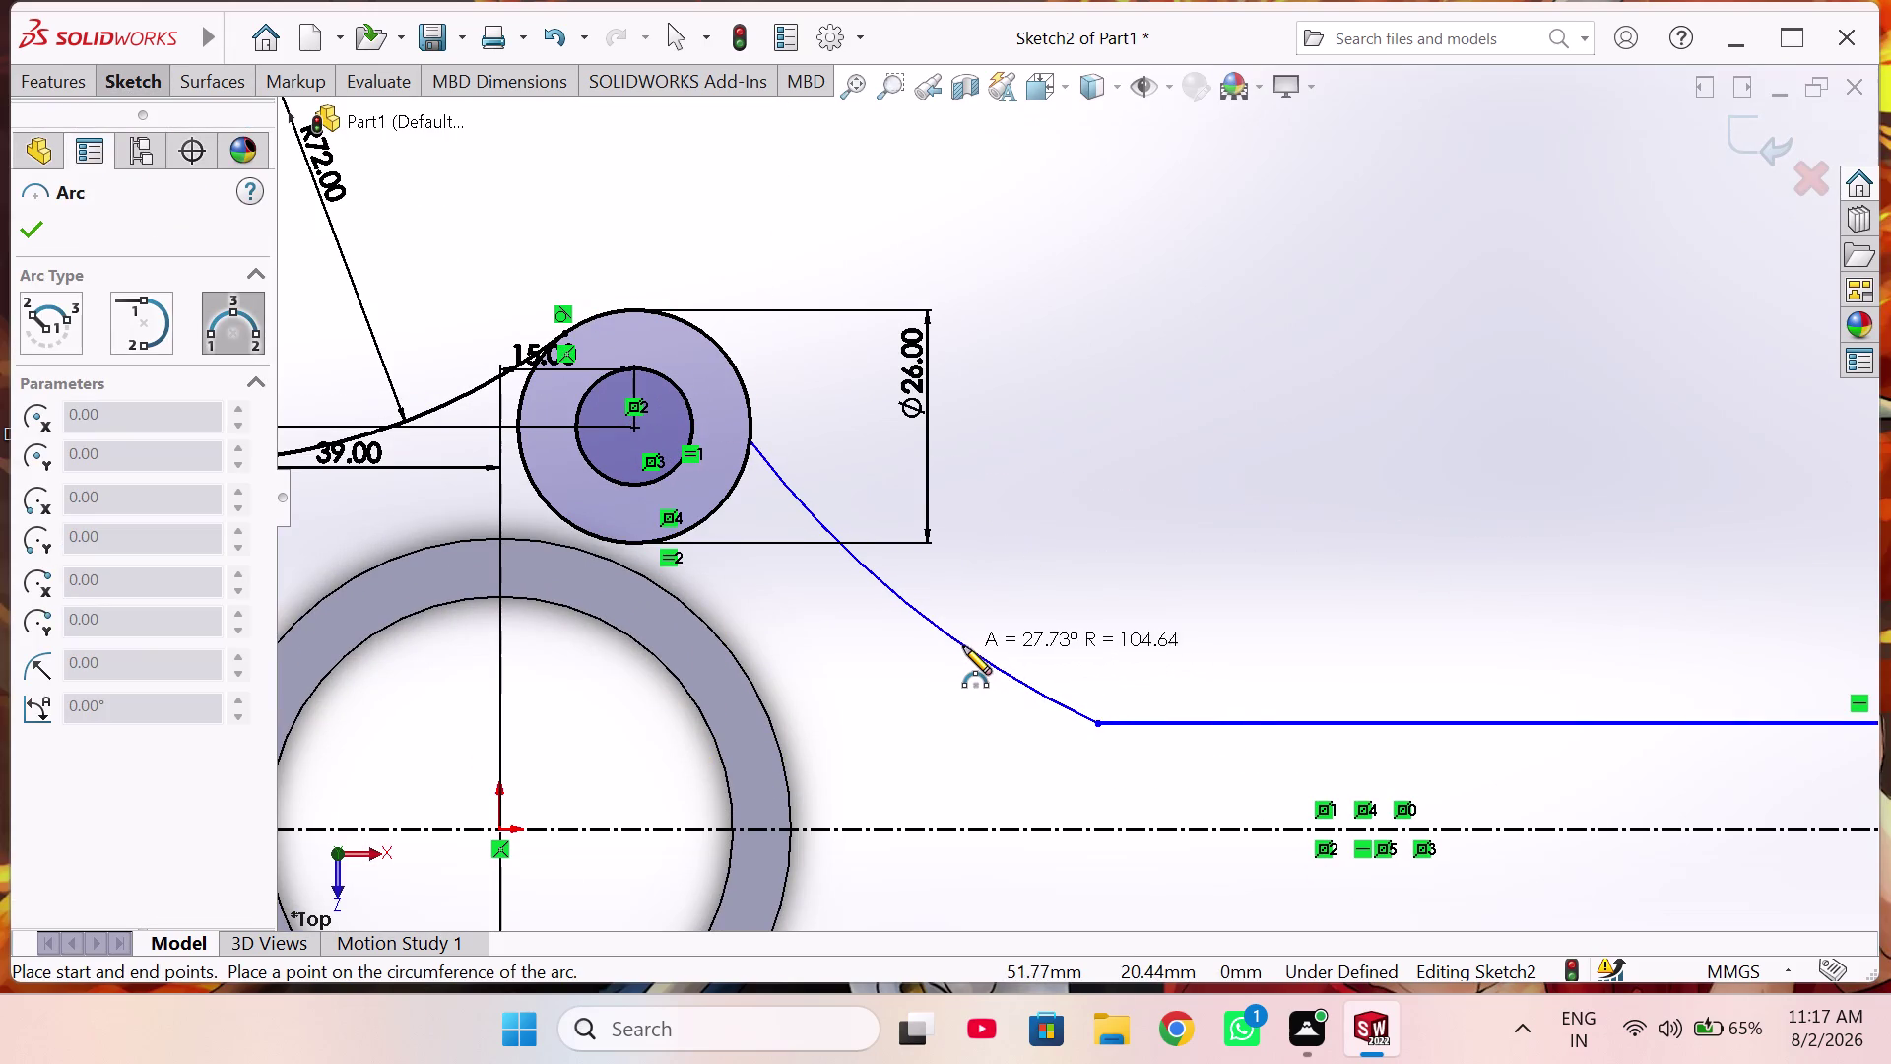
click(959, 646)
right_drag(1079, 528, 1107, 381)
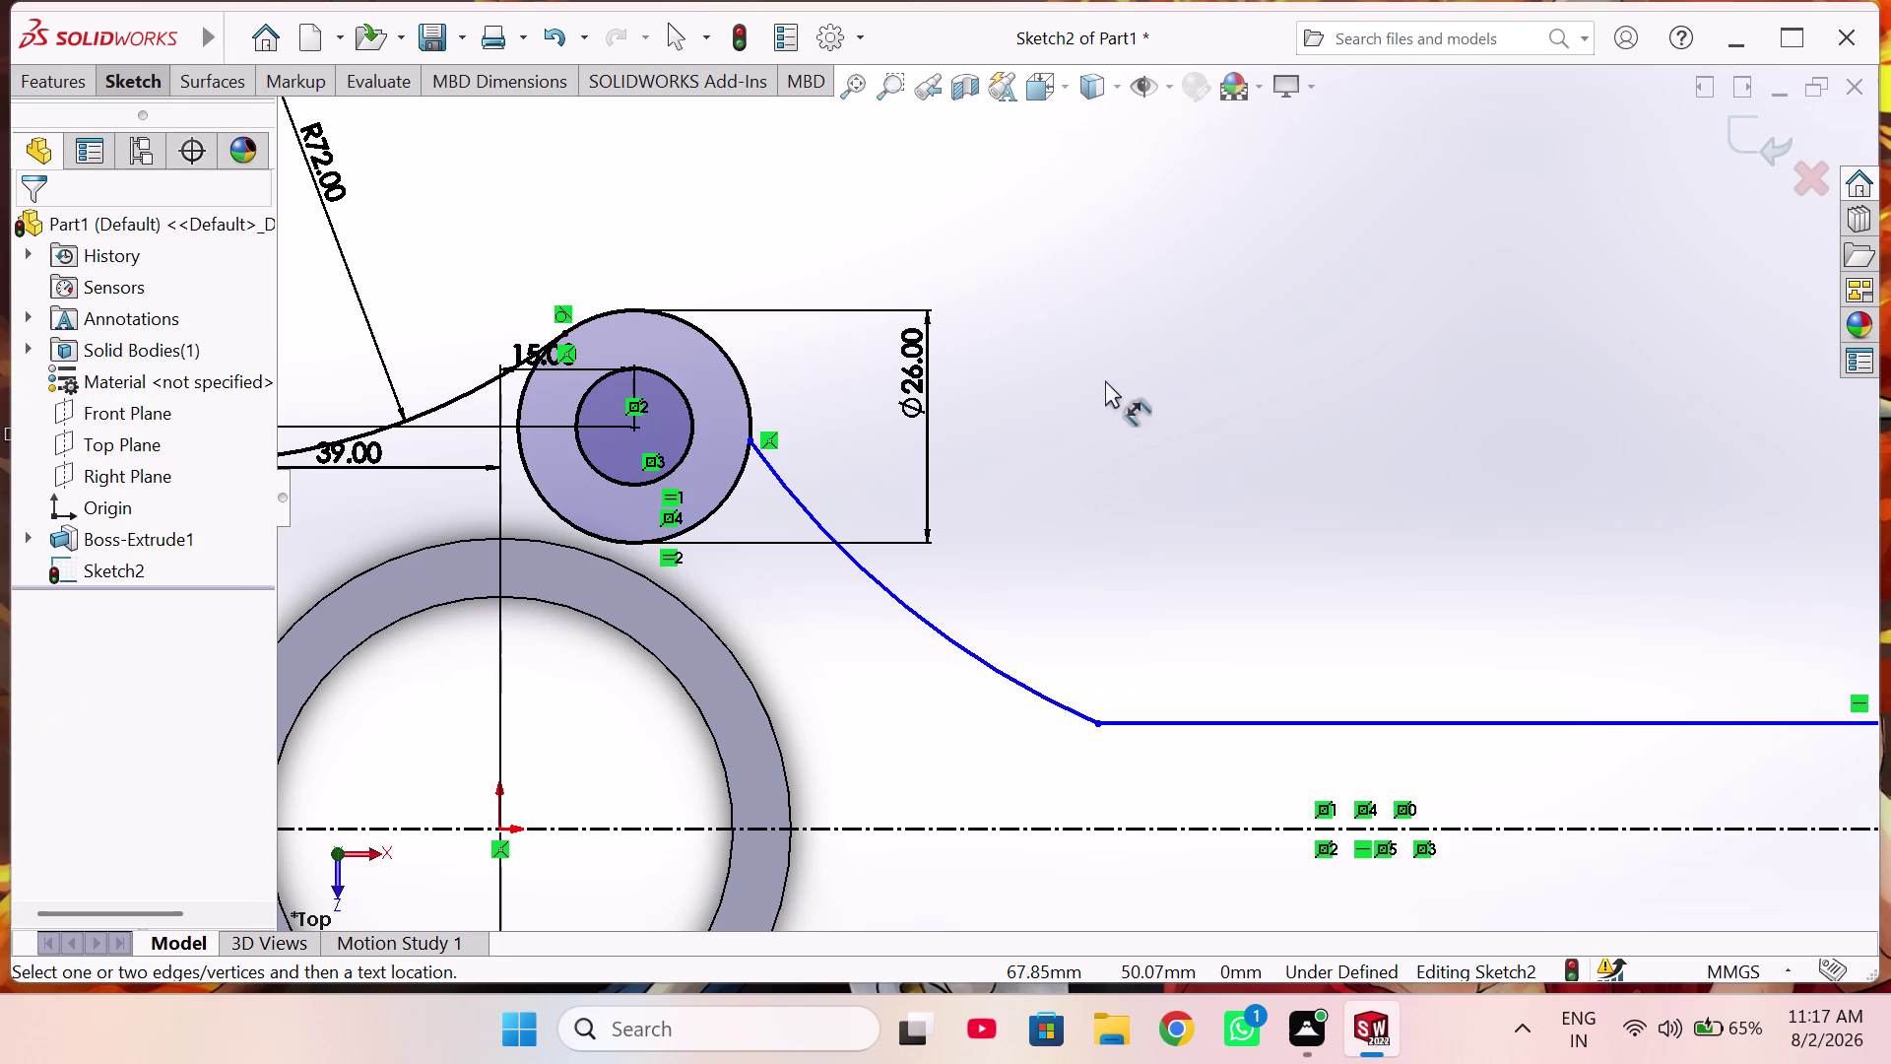
click(922, 615)
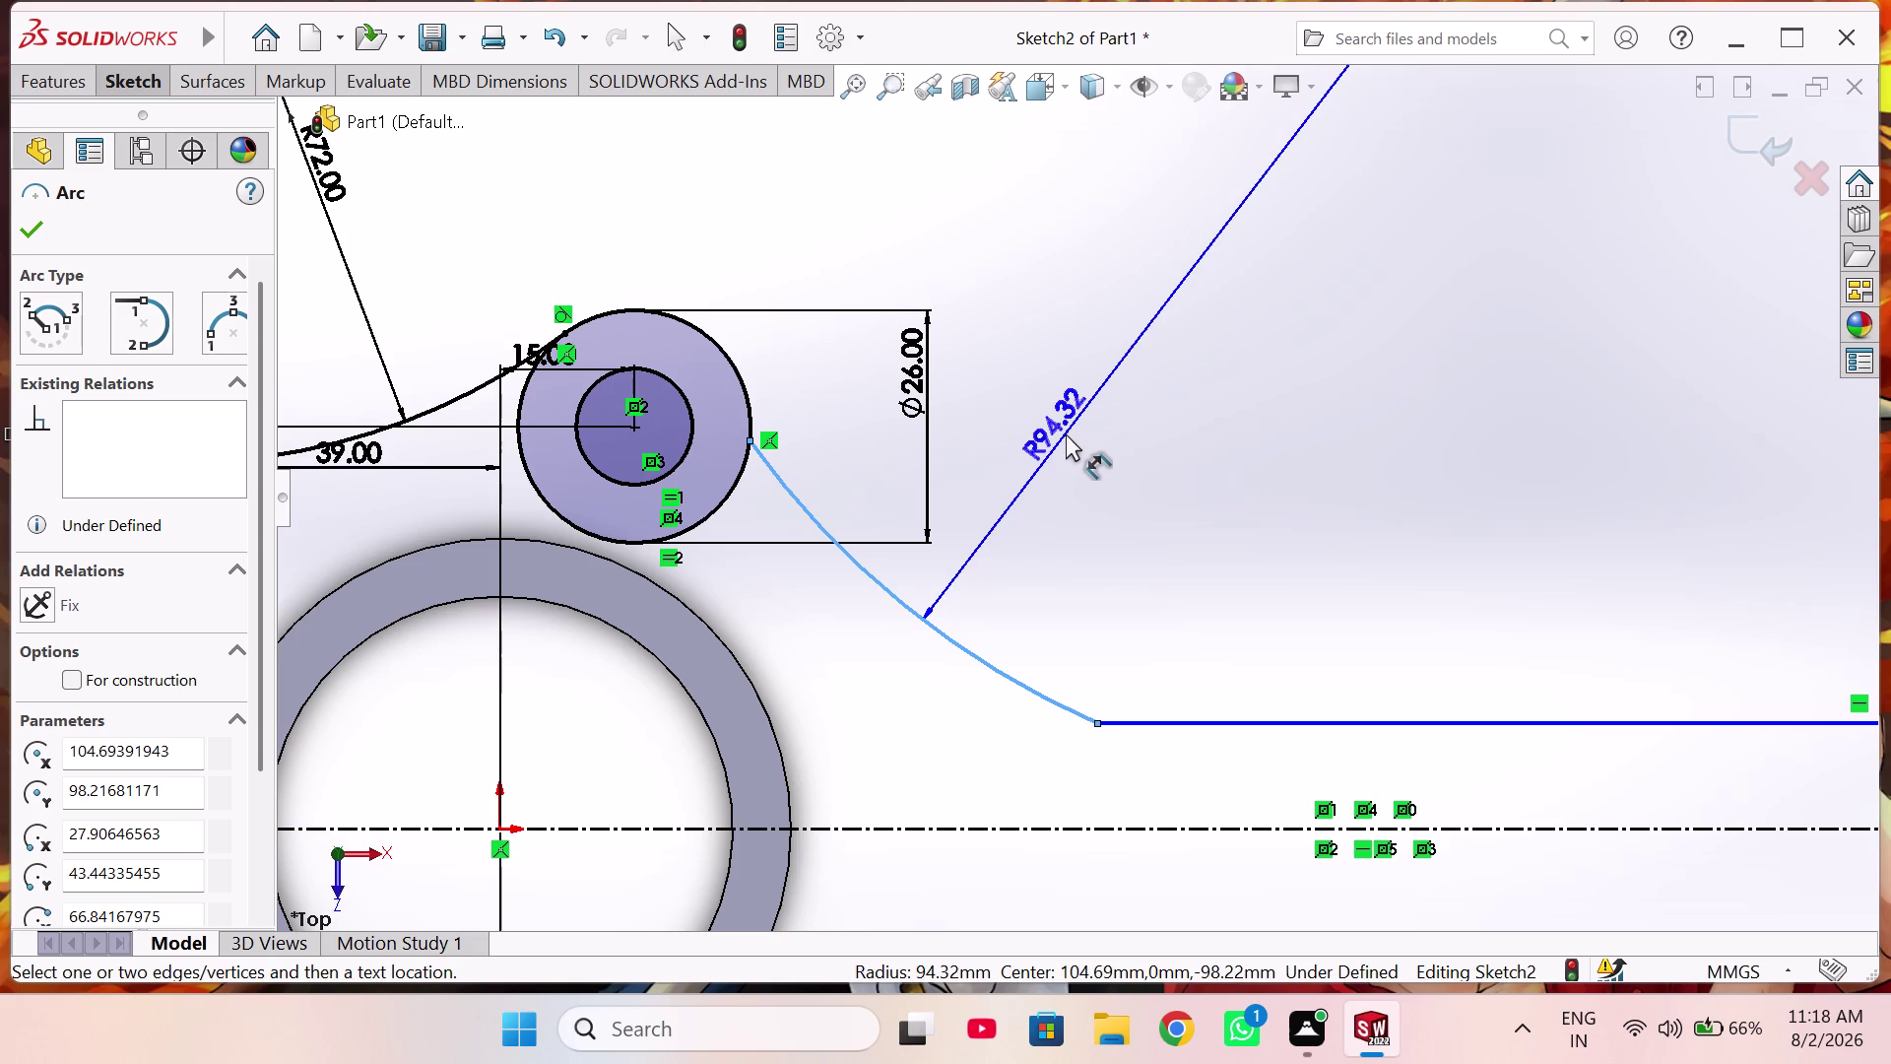
Place the new shank arc's radius dimension, ready to enter 72.
click(1066, 433)
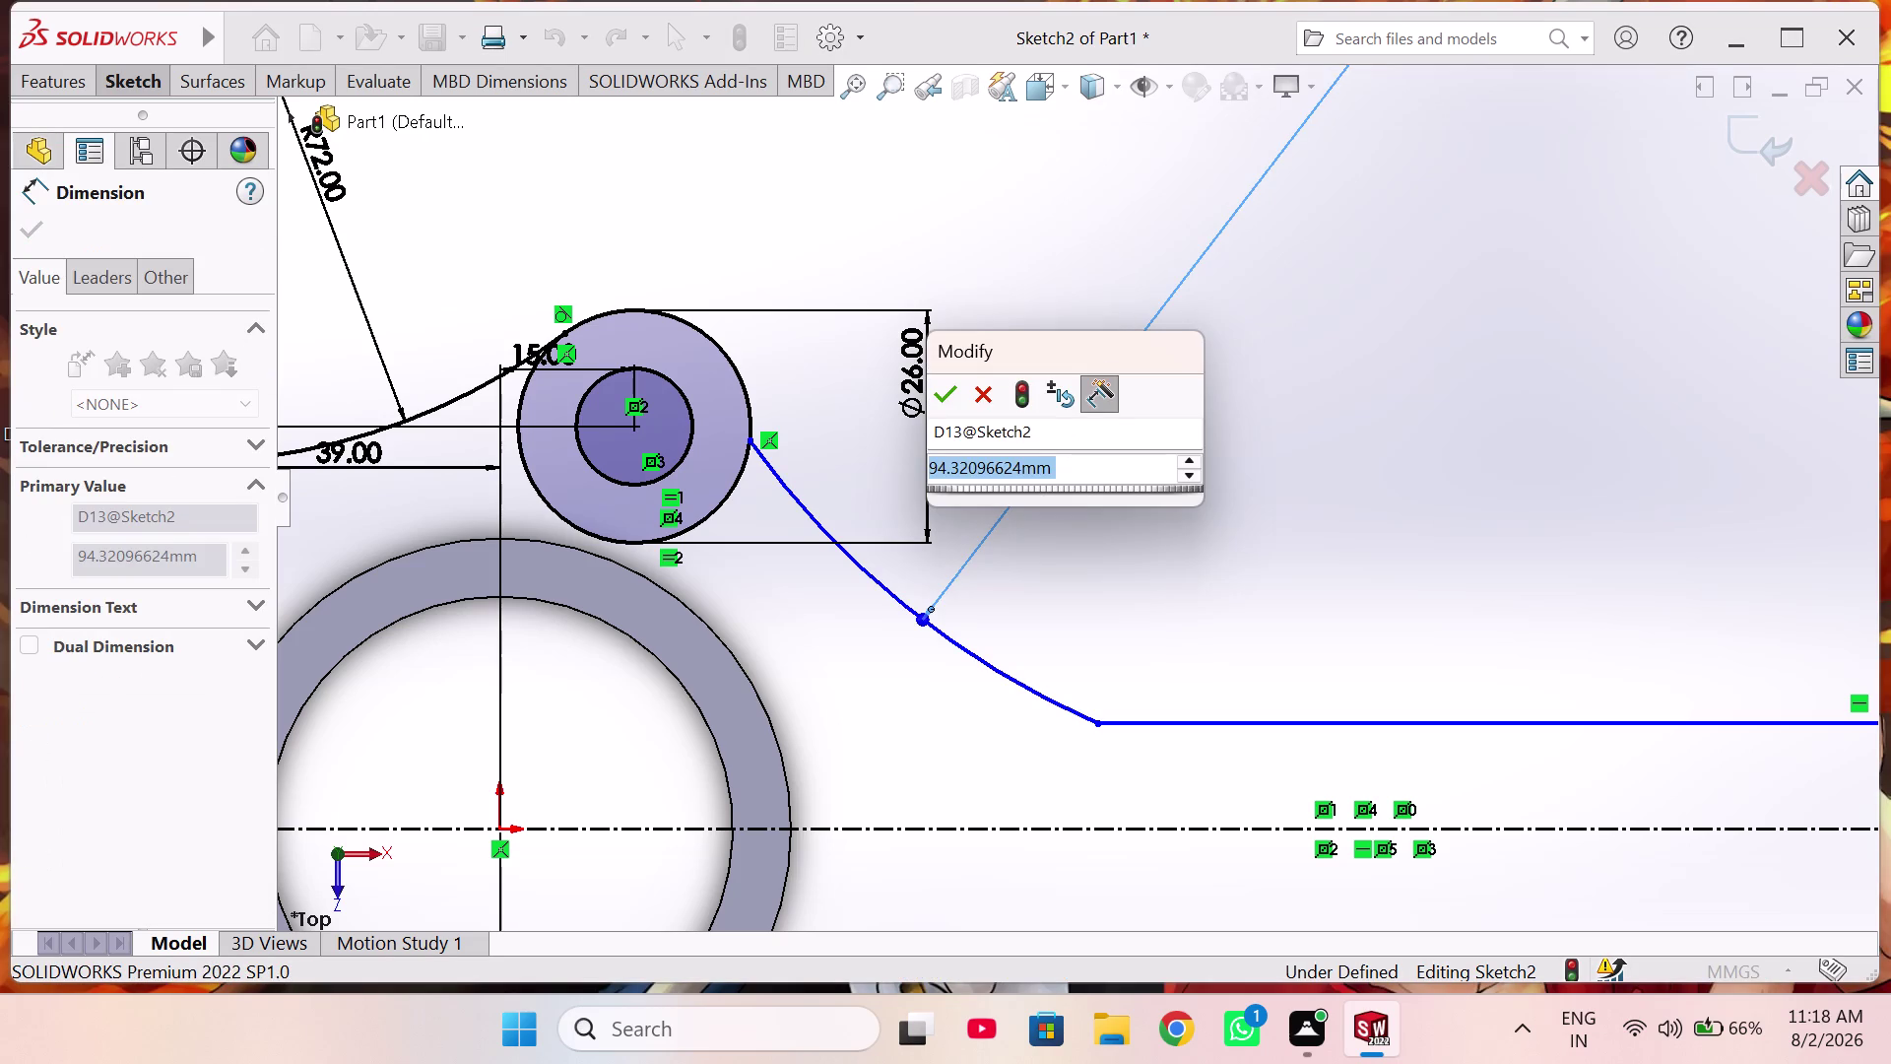
Set the arc radius to 72 and return to selecting.
text(72)
key(Return)
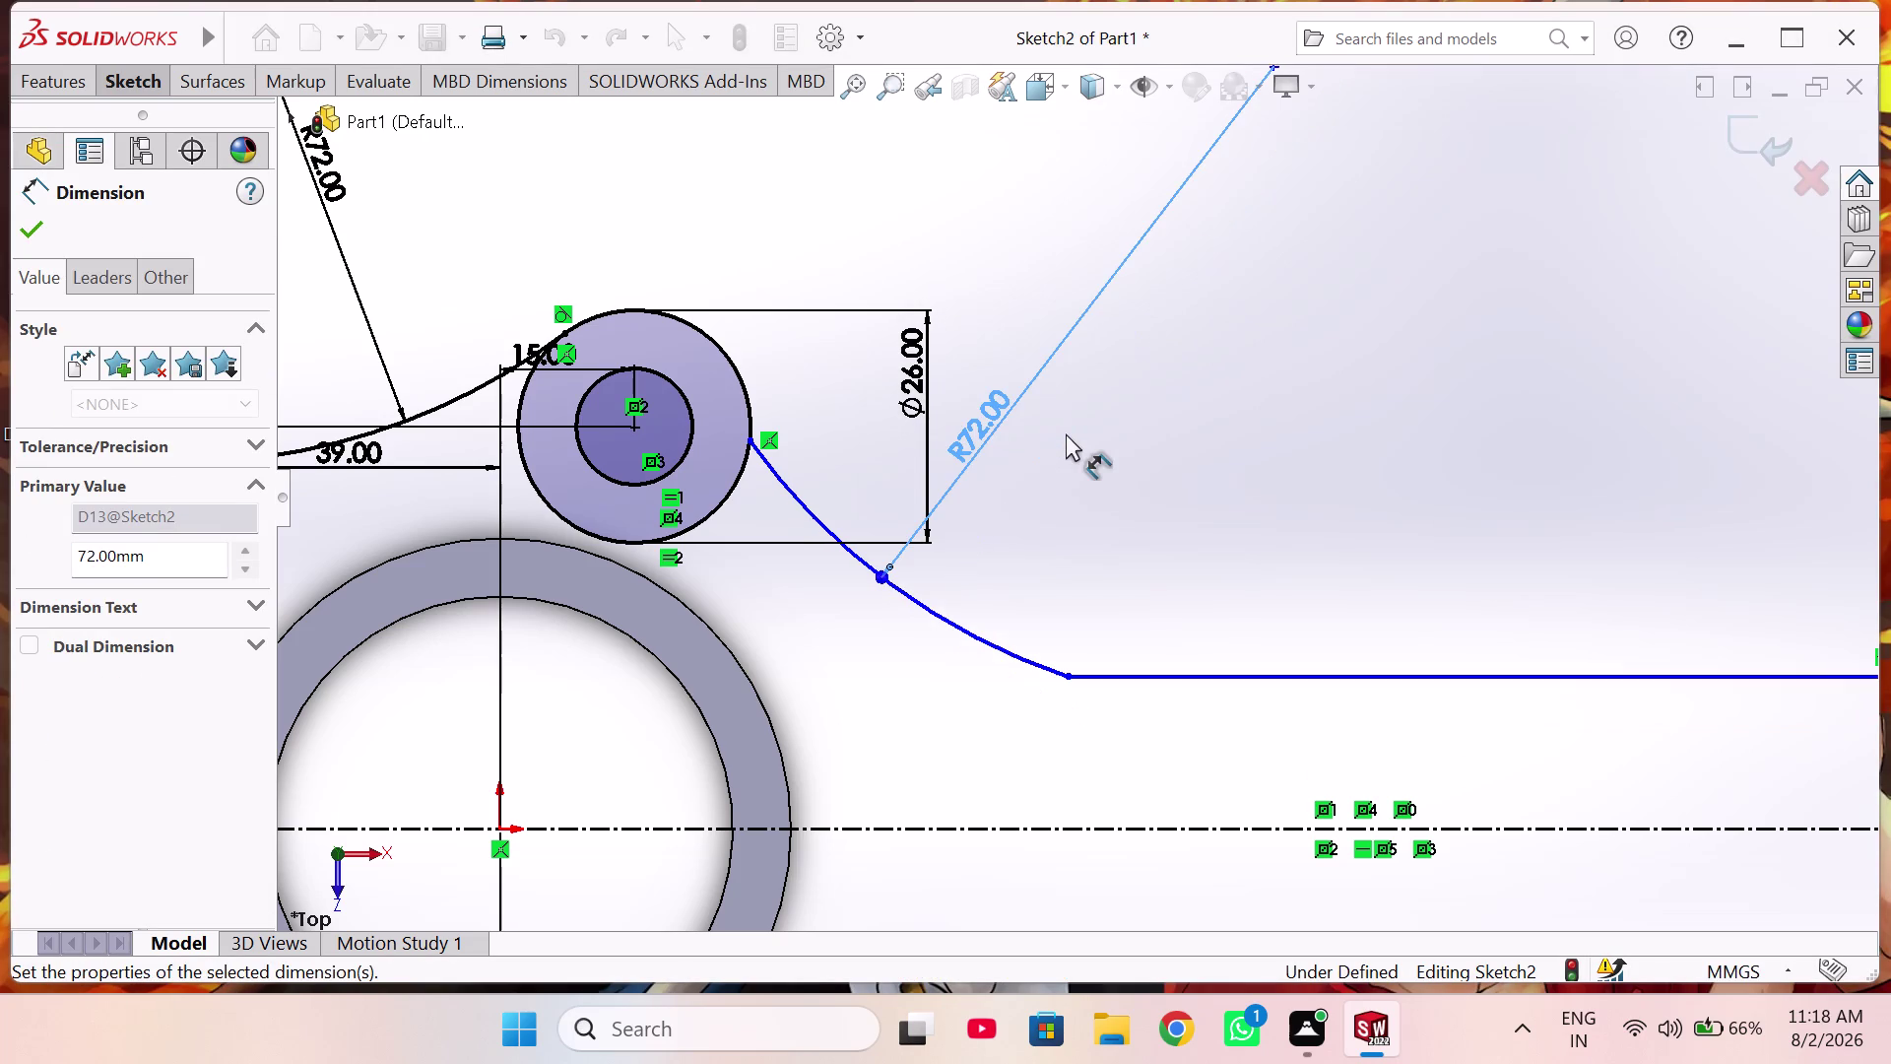
scroll(up, 3)
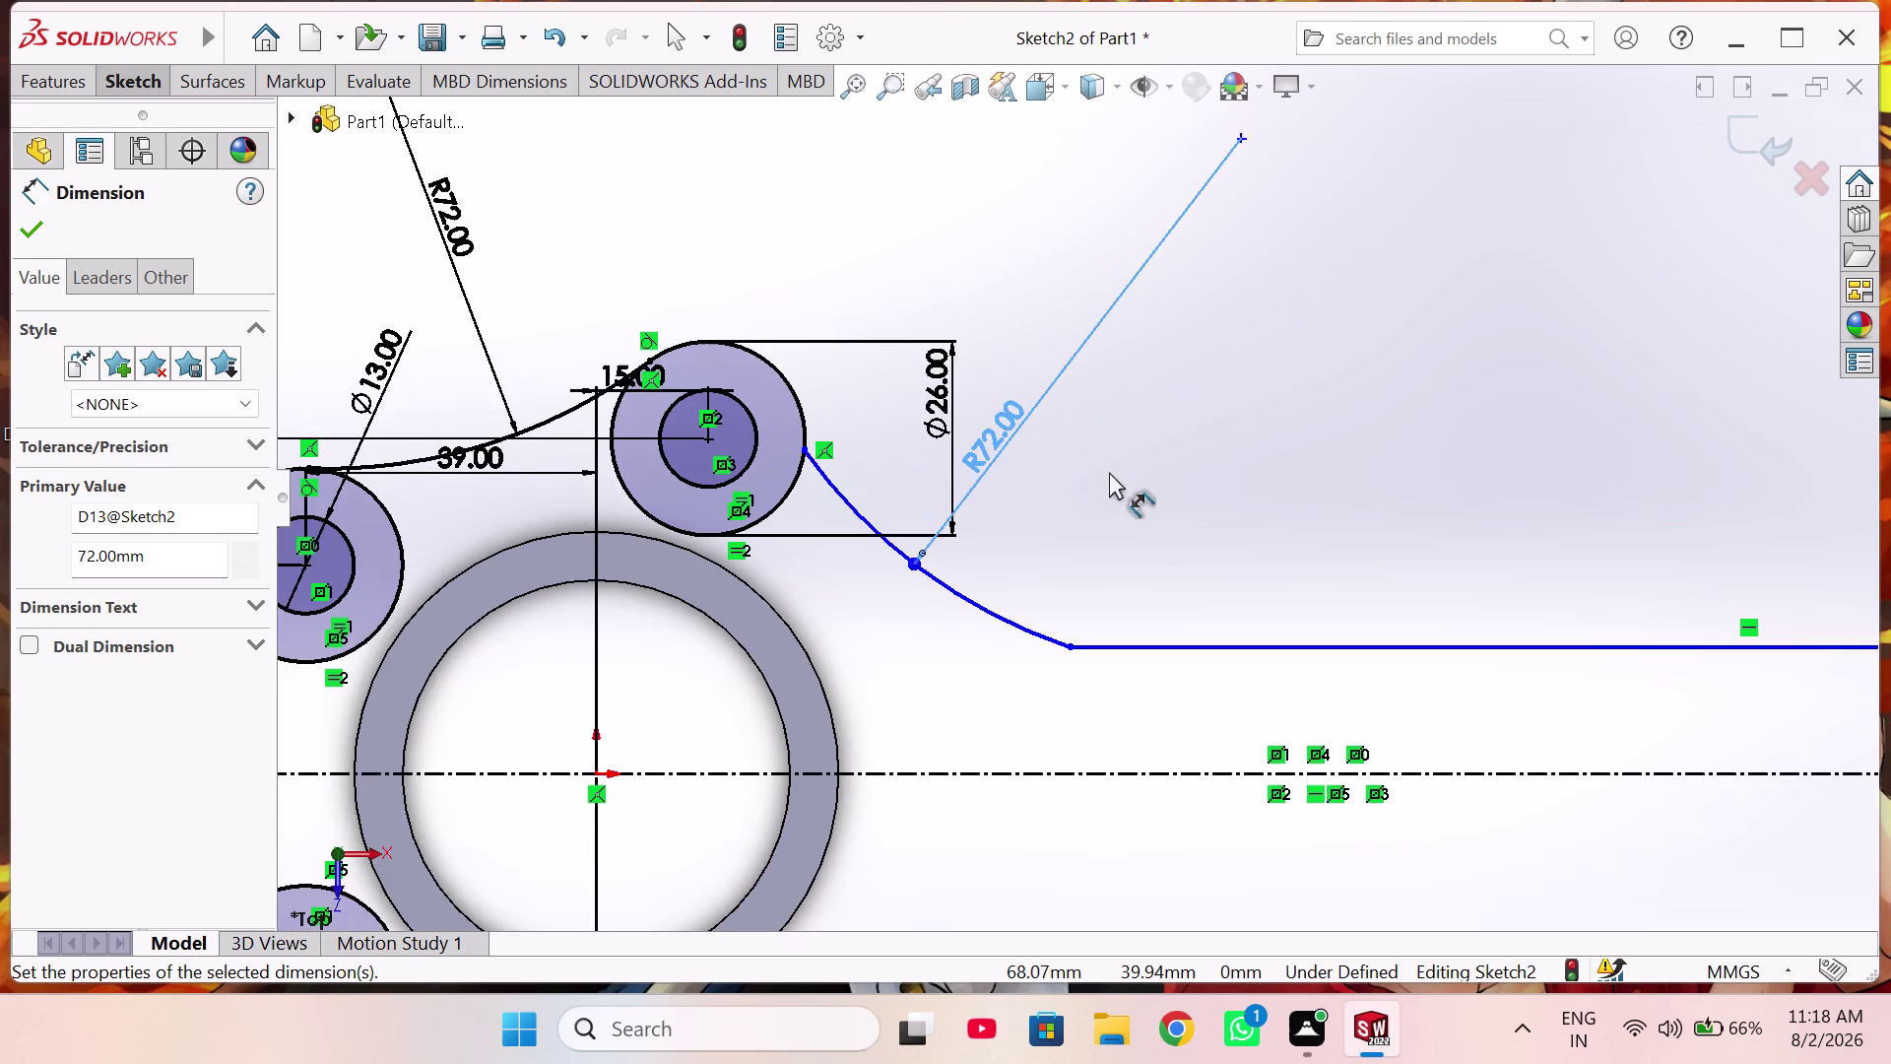
right_click(1293, 421)
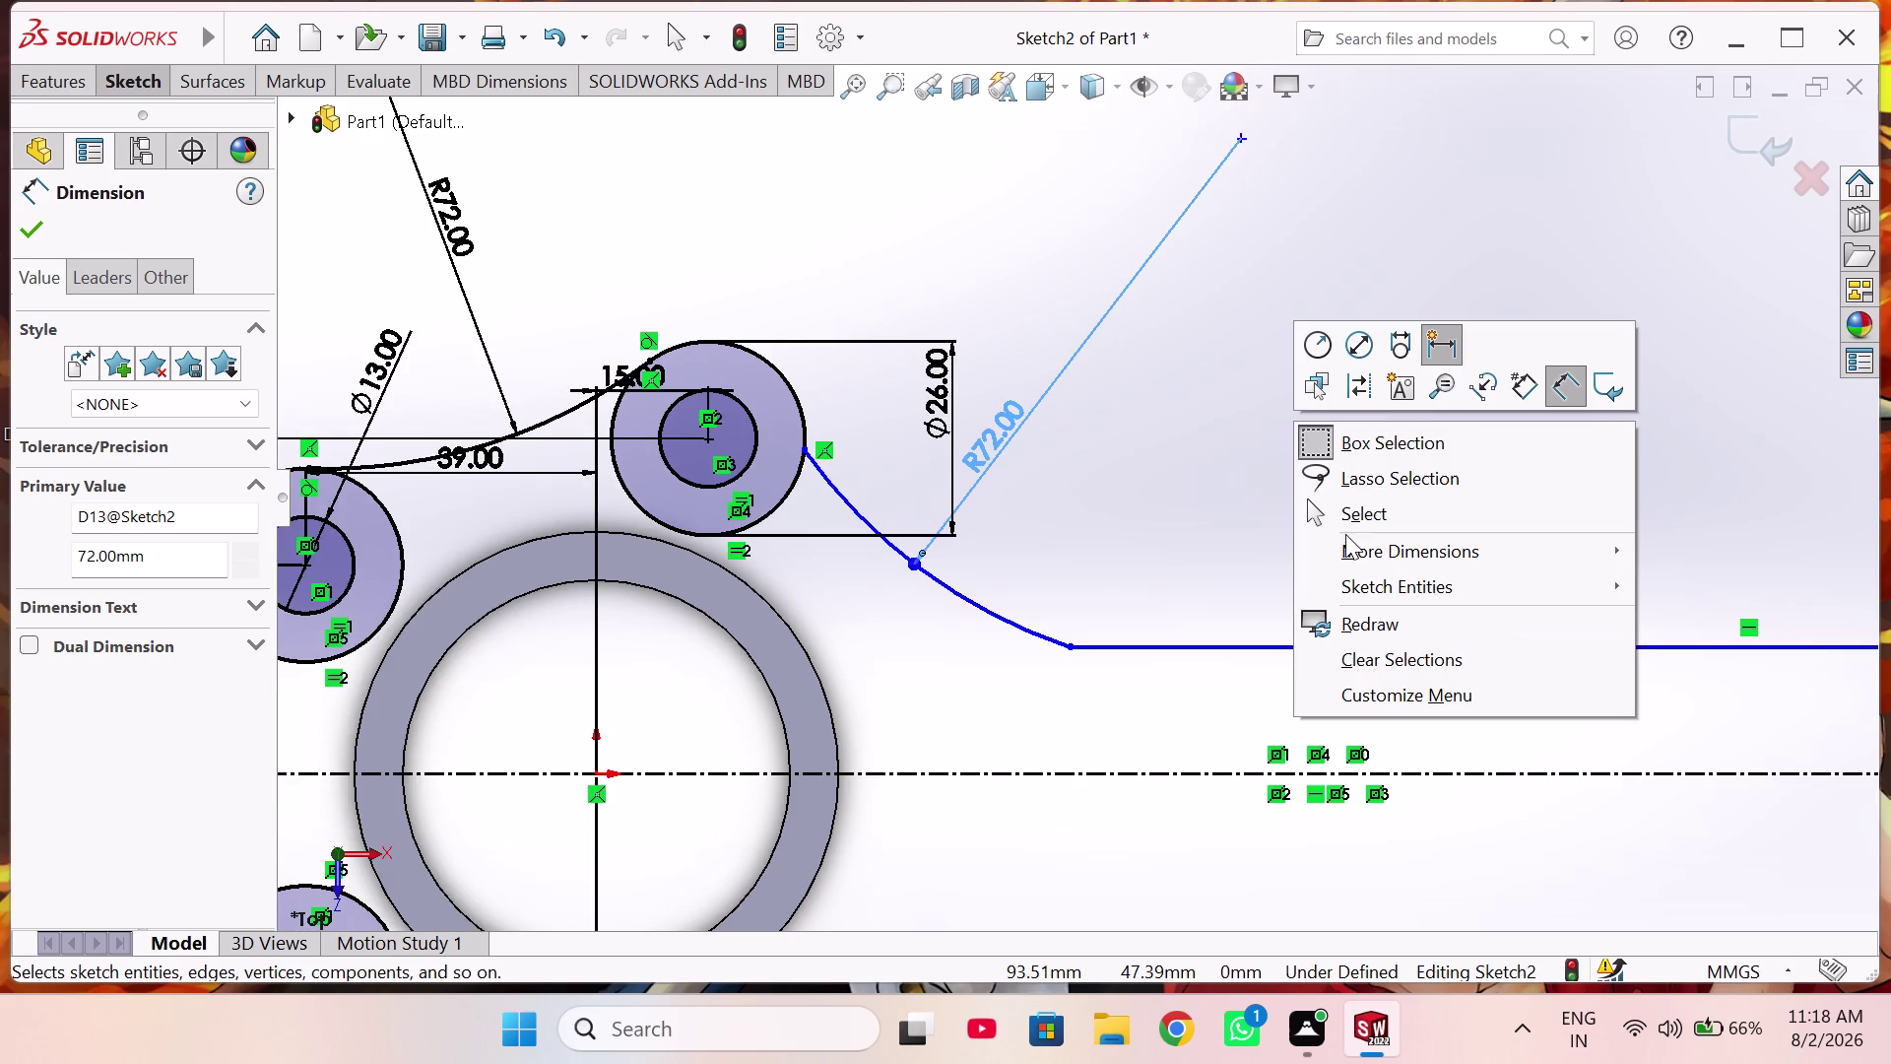
click(1364, 514)
scroll(down, 3)
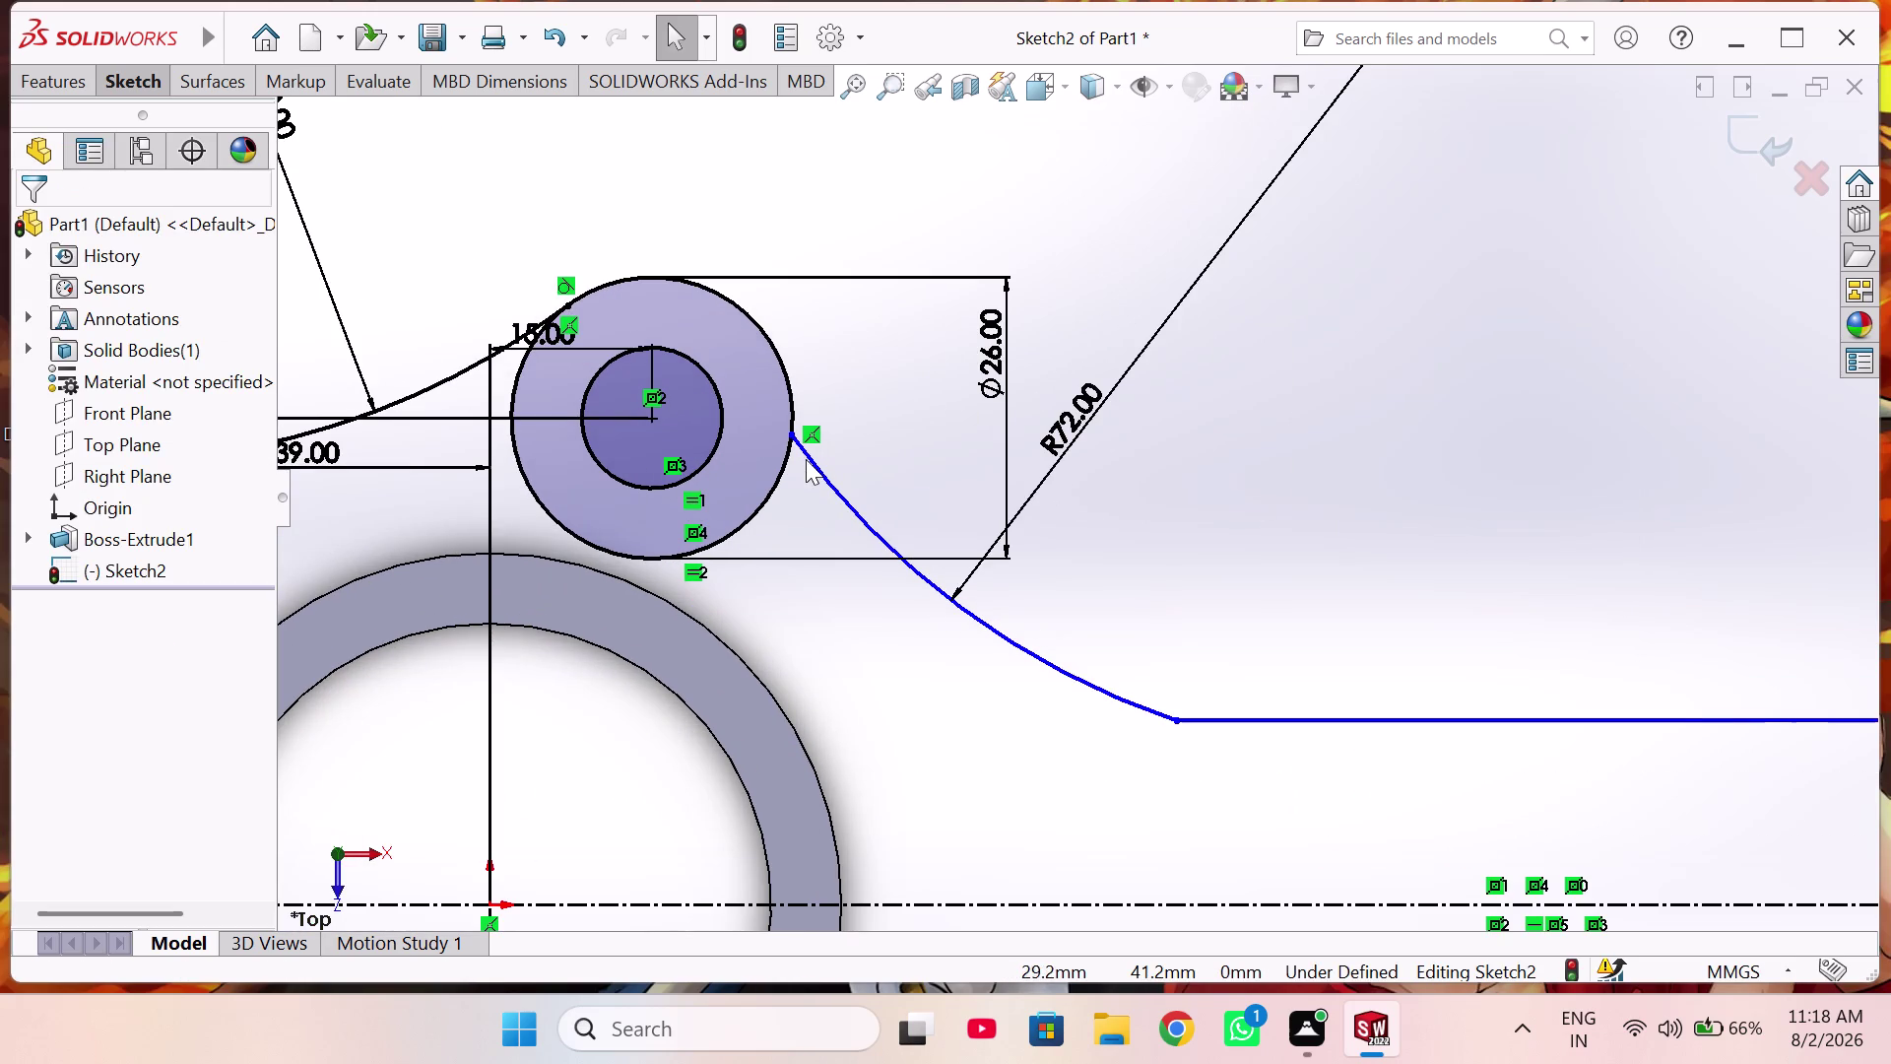
Make the R72 arc tangent to the upper small circle.
click(809, 457)
click(787, 392)
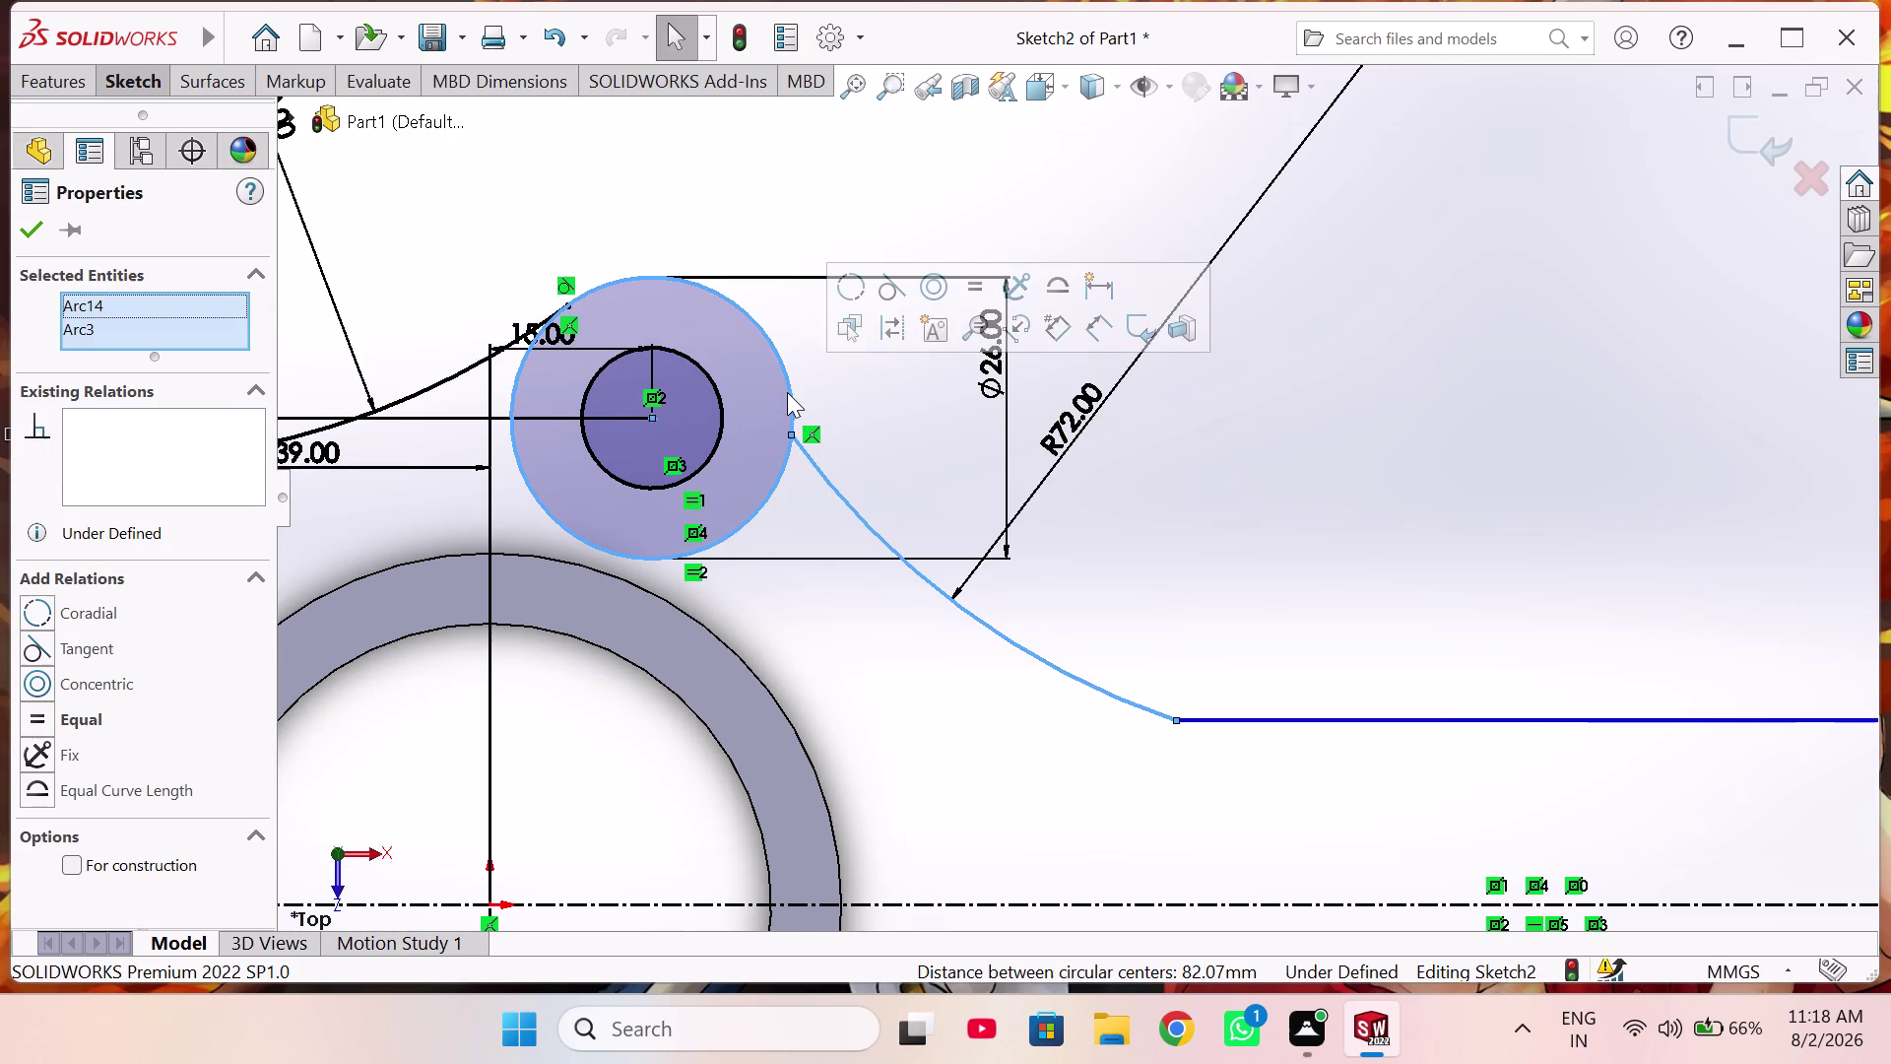
click(897, 300)
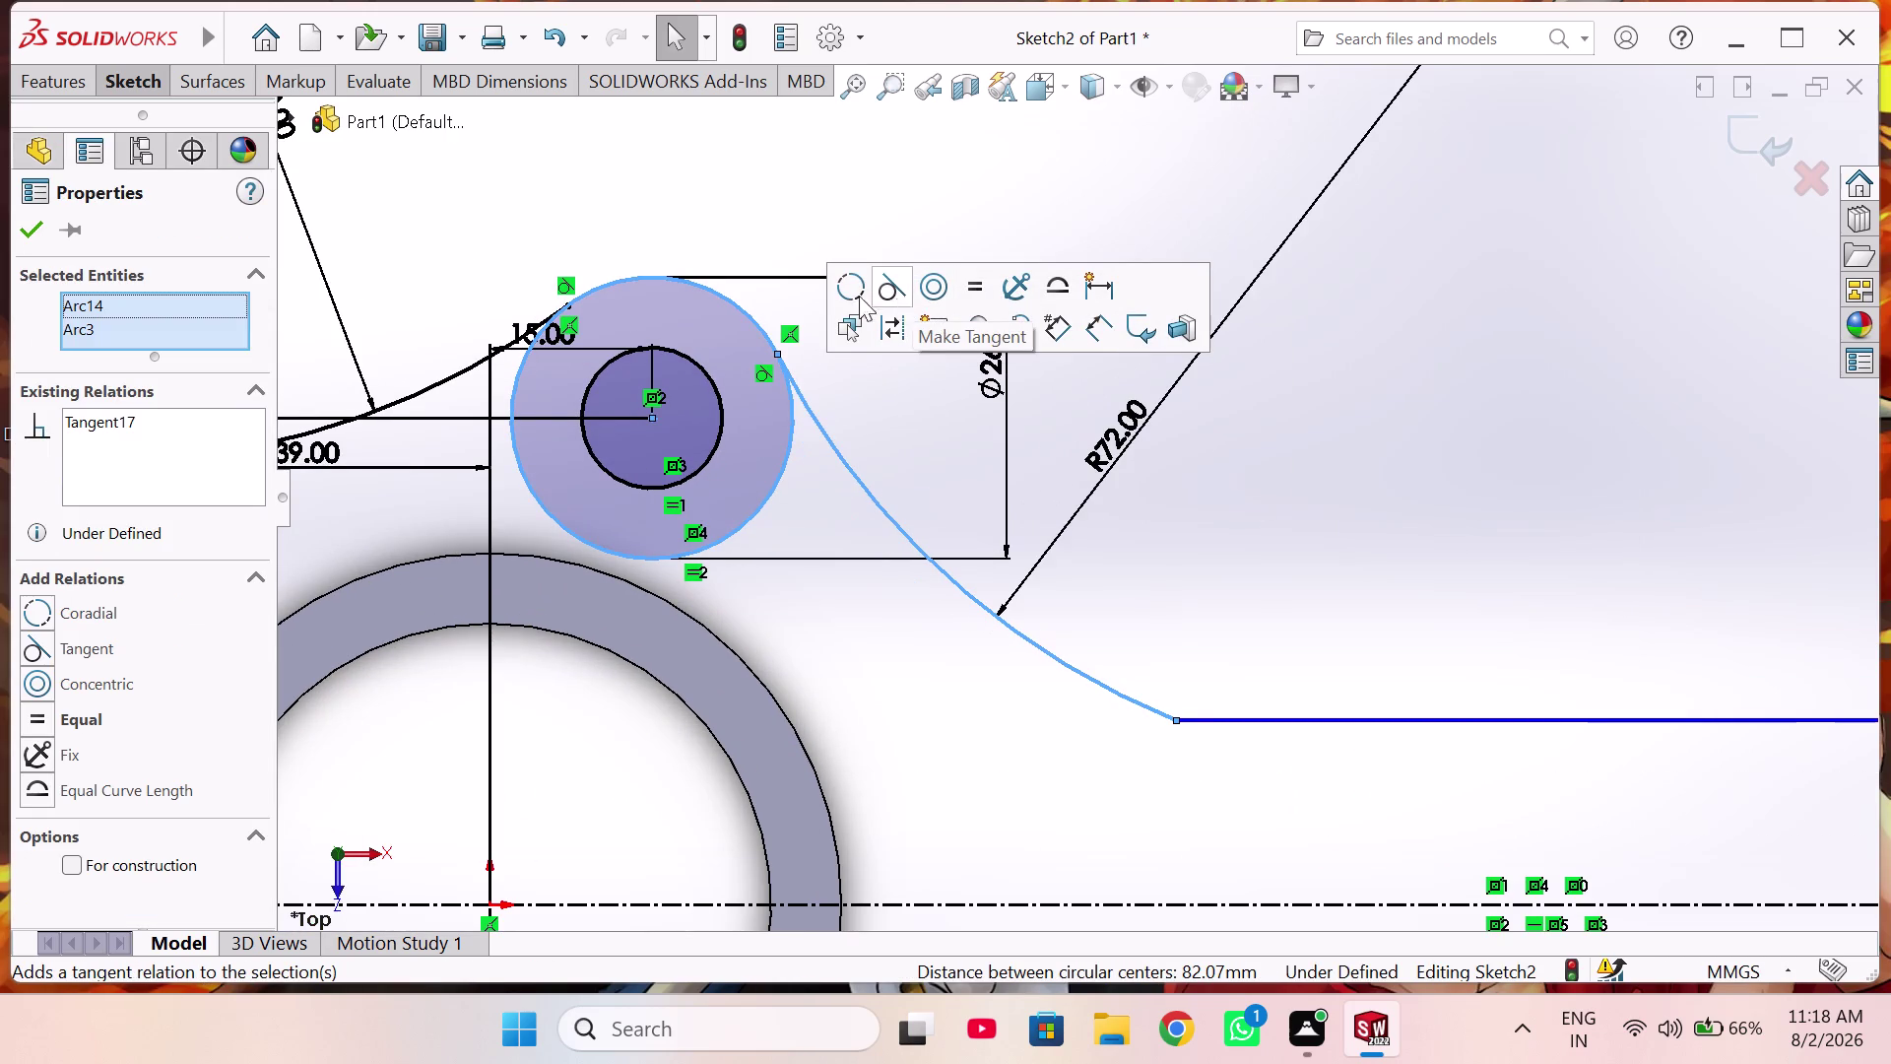
click(27, 223)
Make the R72 arc tangent to the horizontal shank line.
scroll(down, 3)
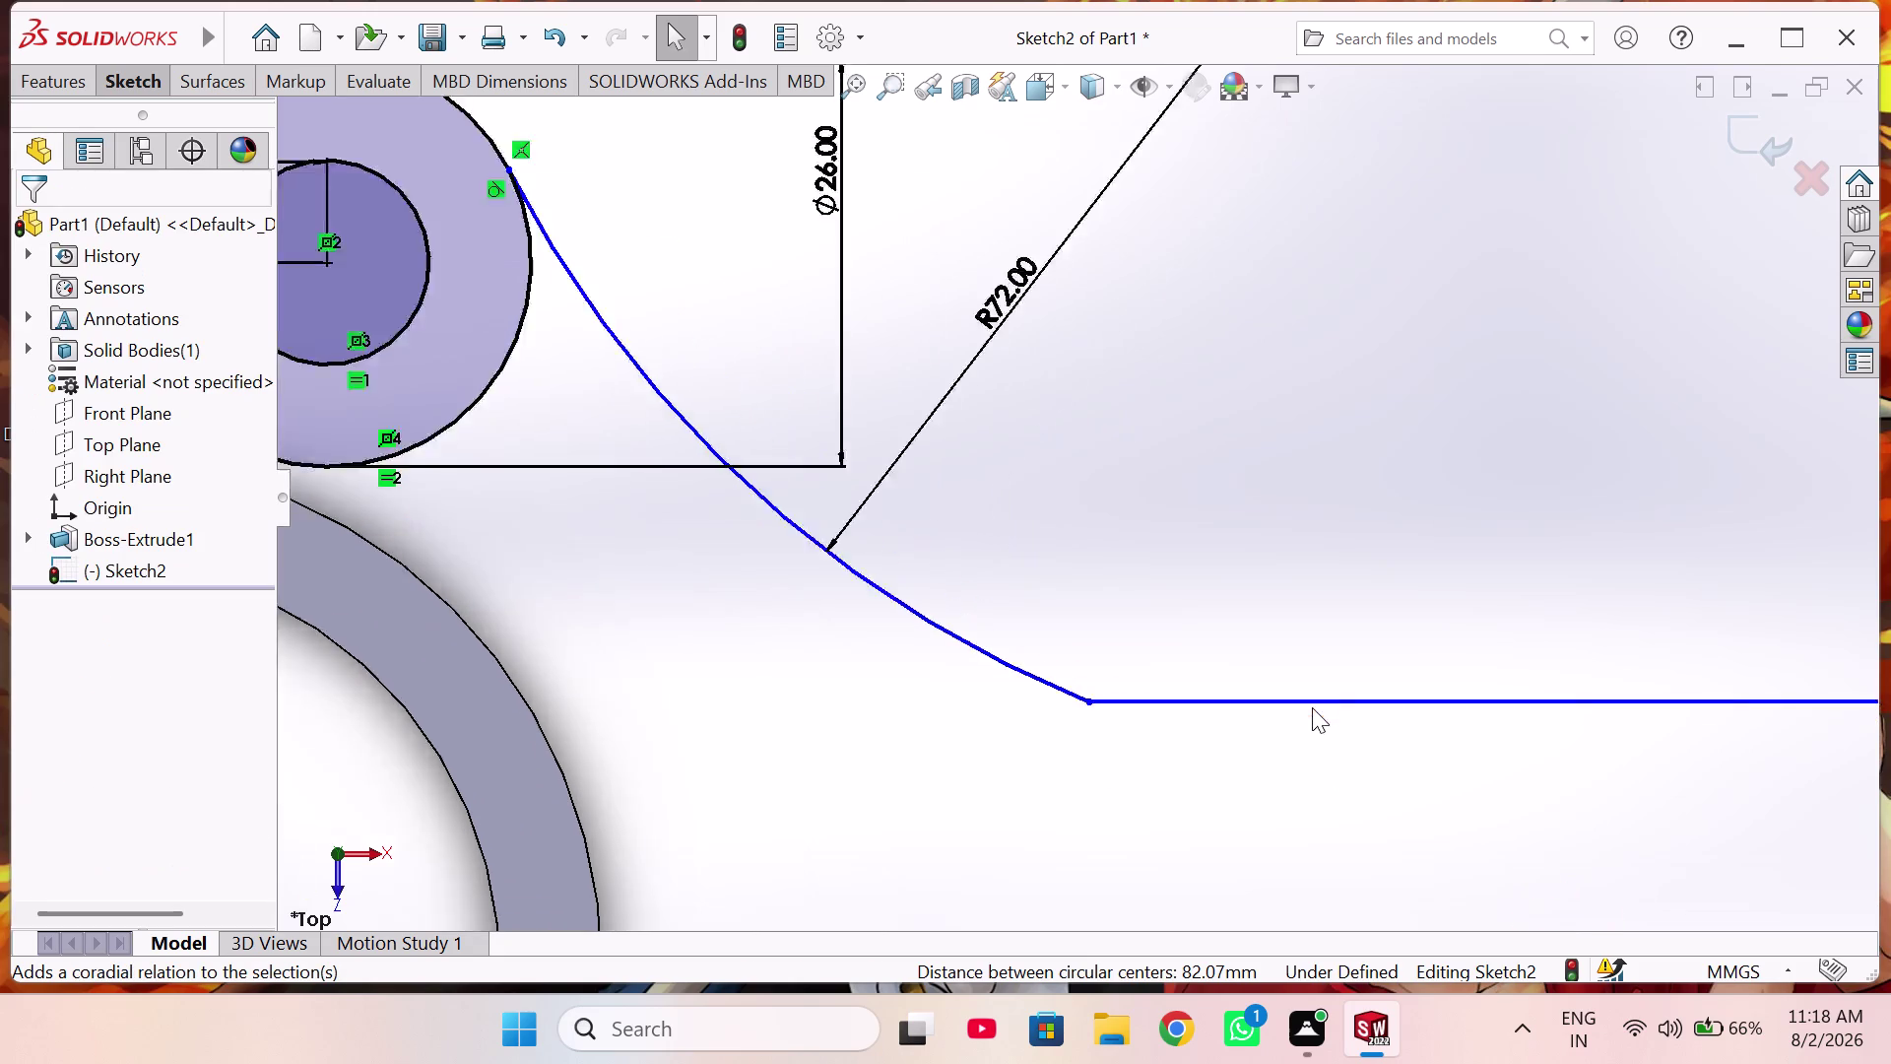
scroll(down, 3)
click(1172, 690)
click(1015, 679)
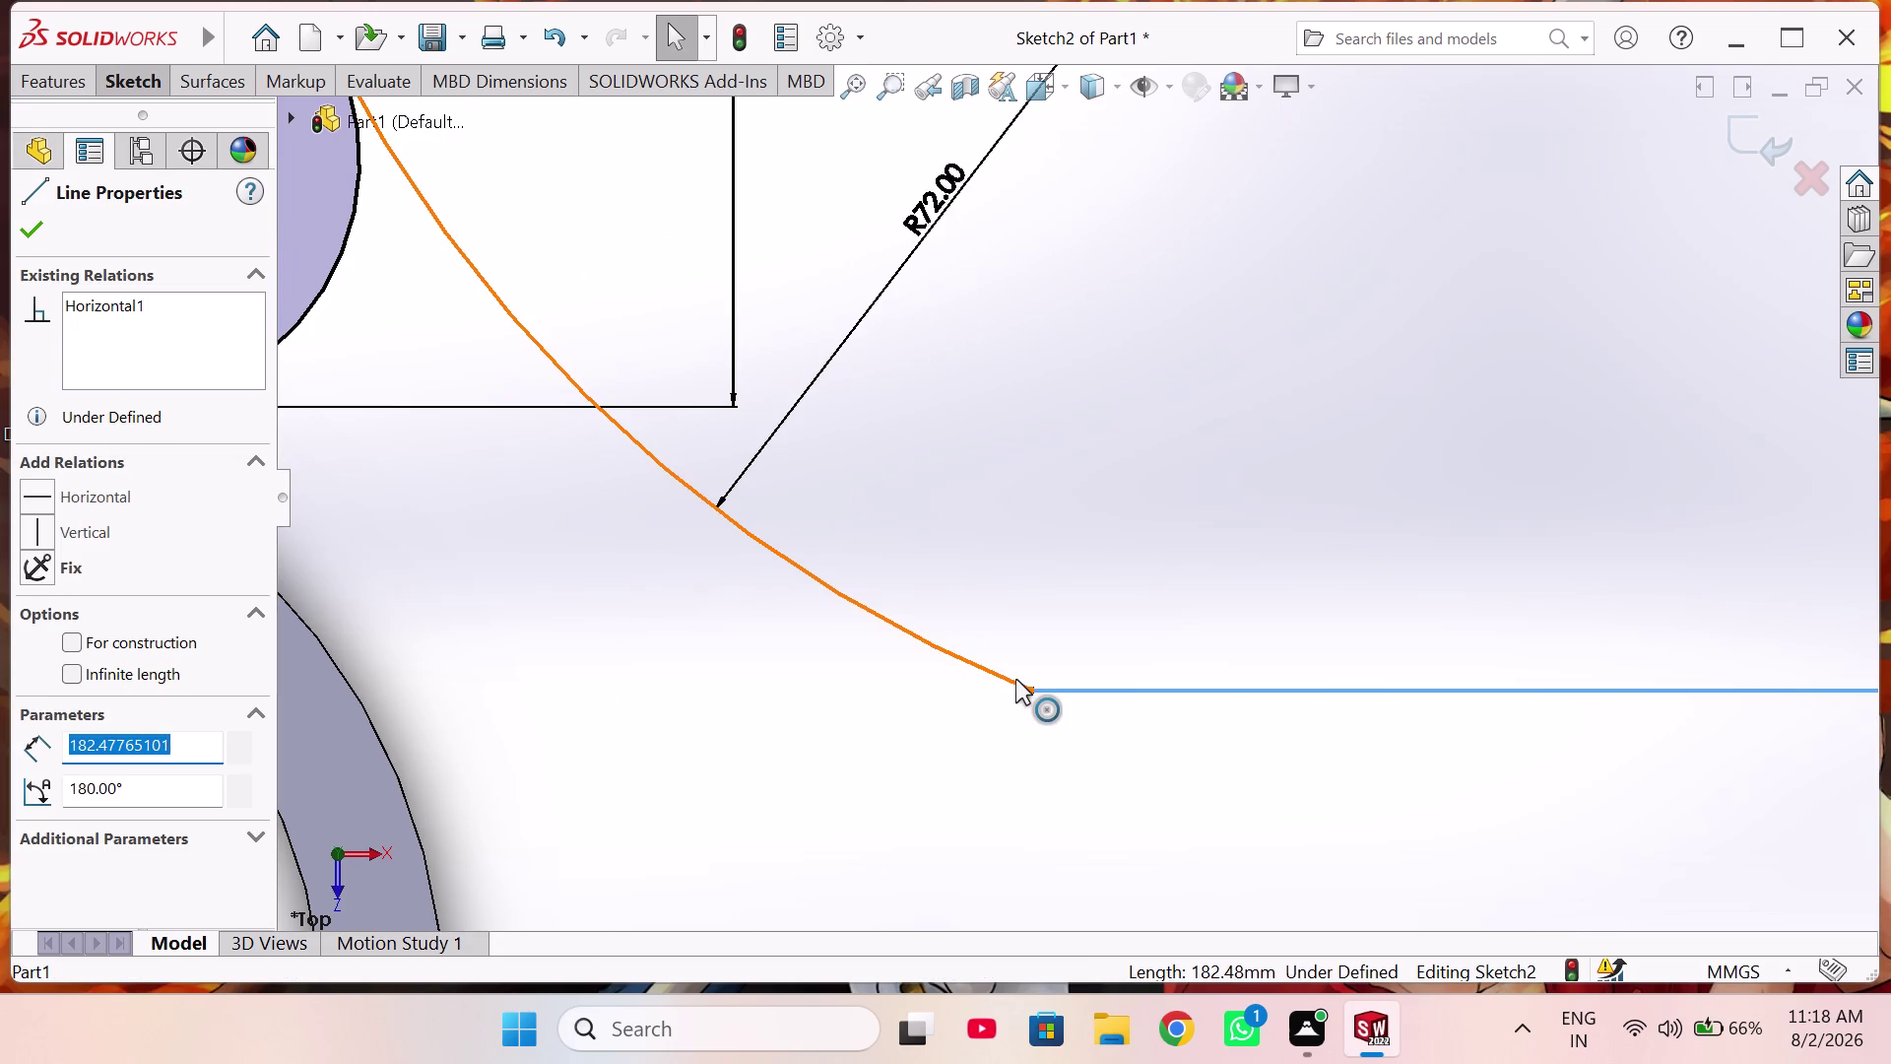
click(1079, 575)
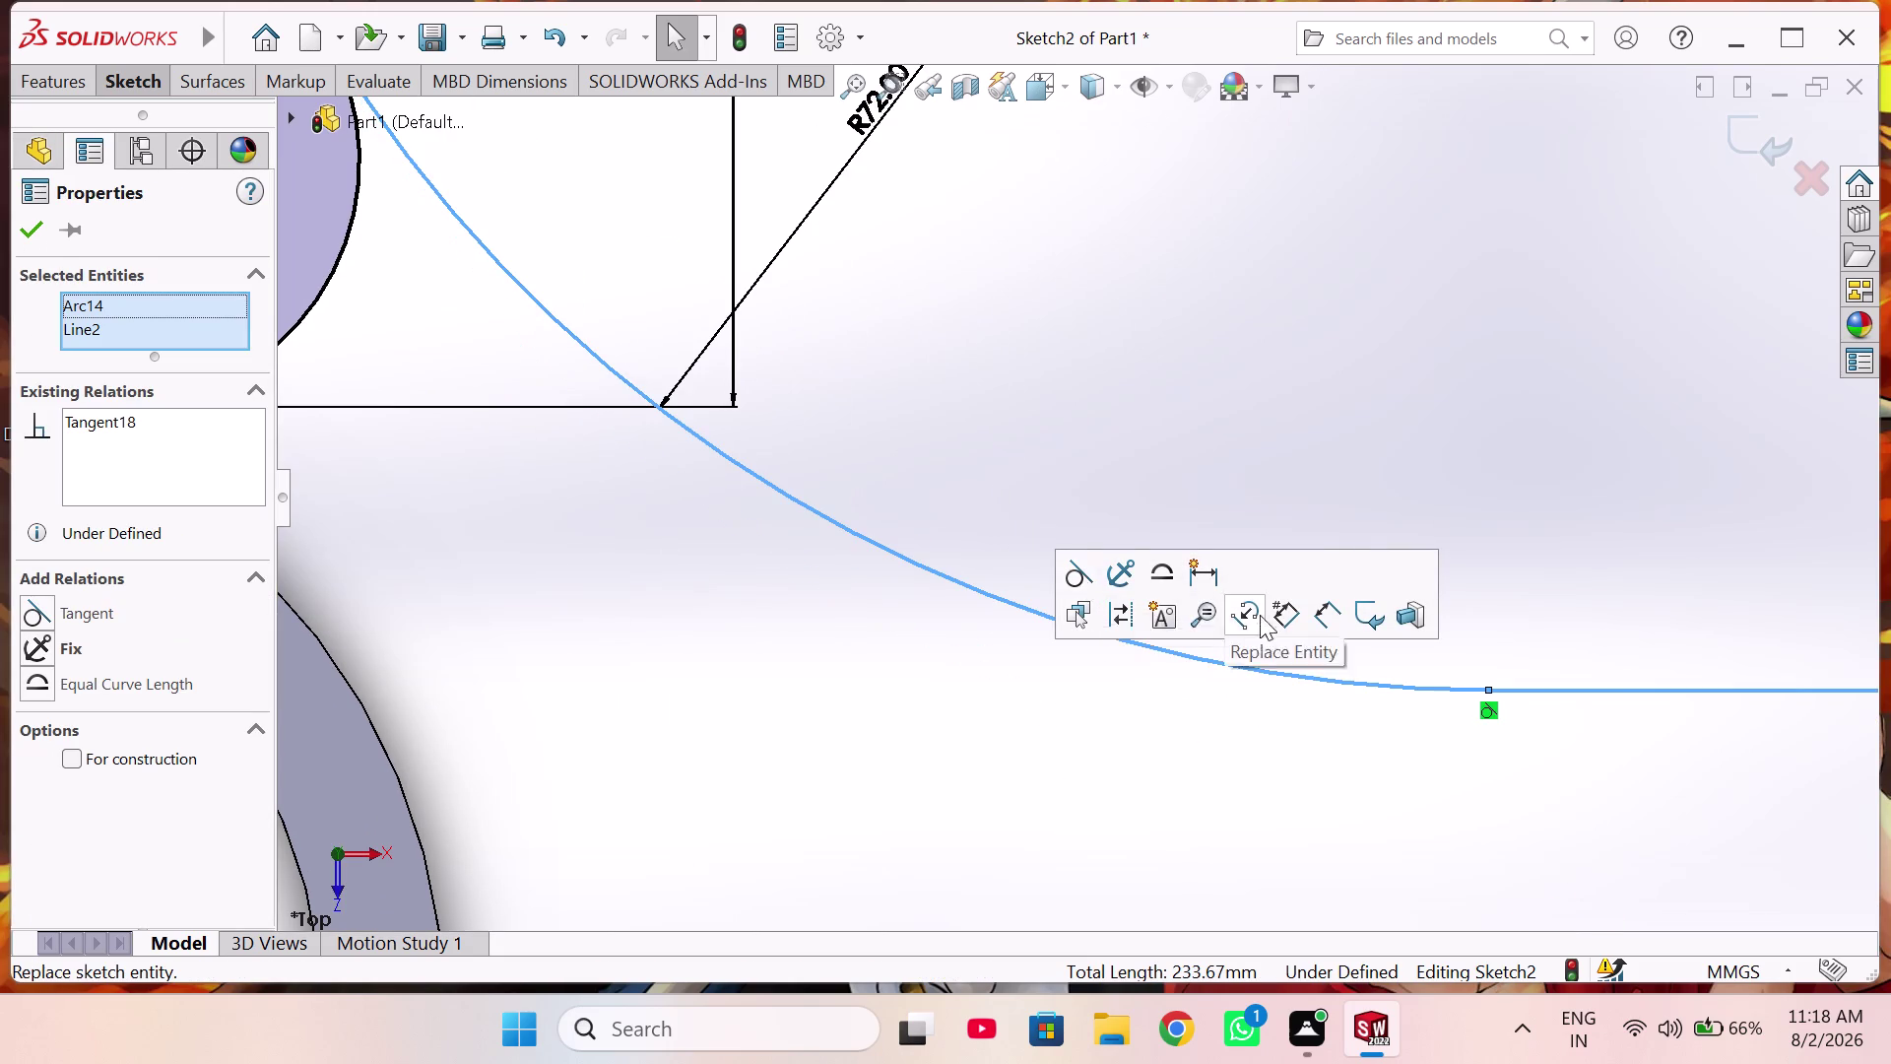
click(19, 232)
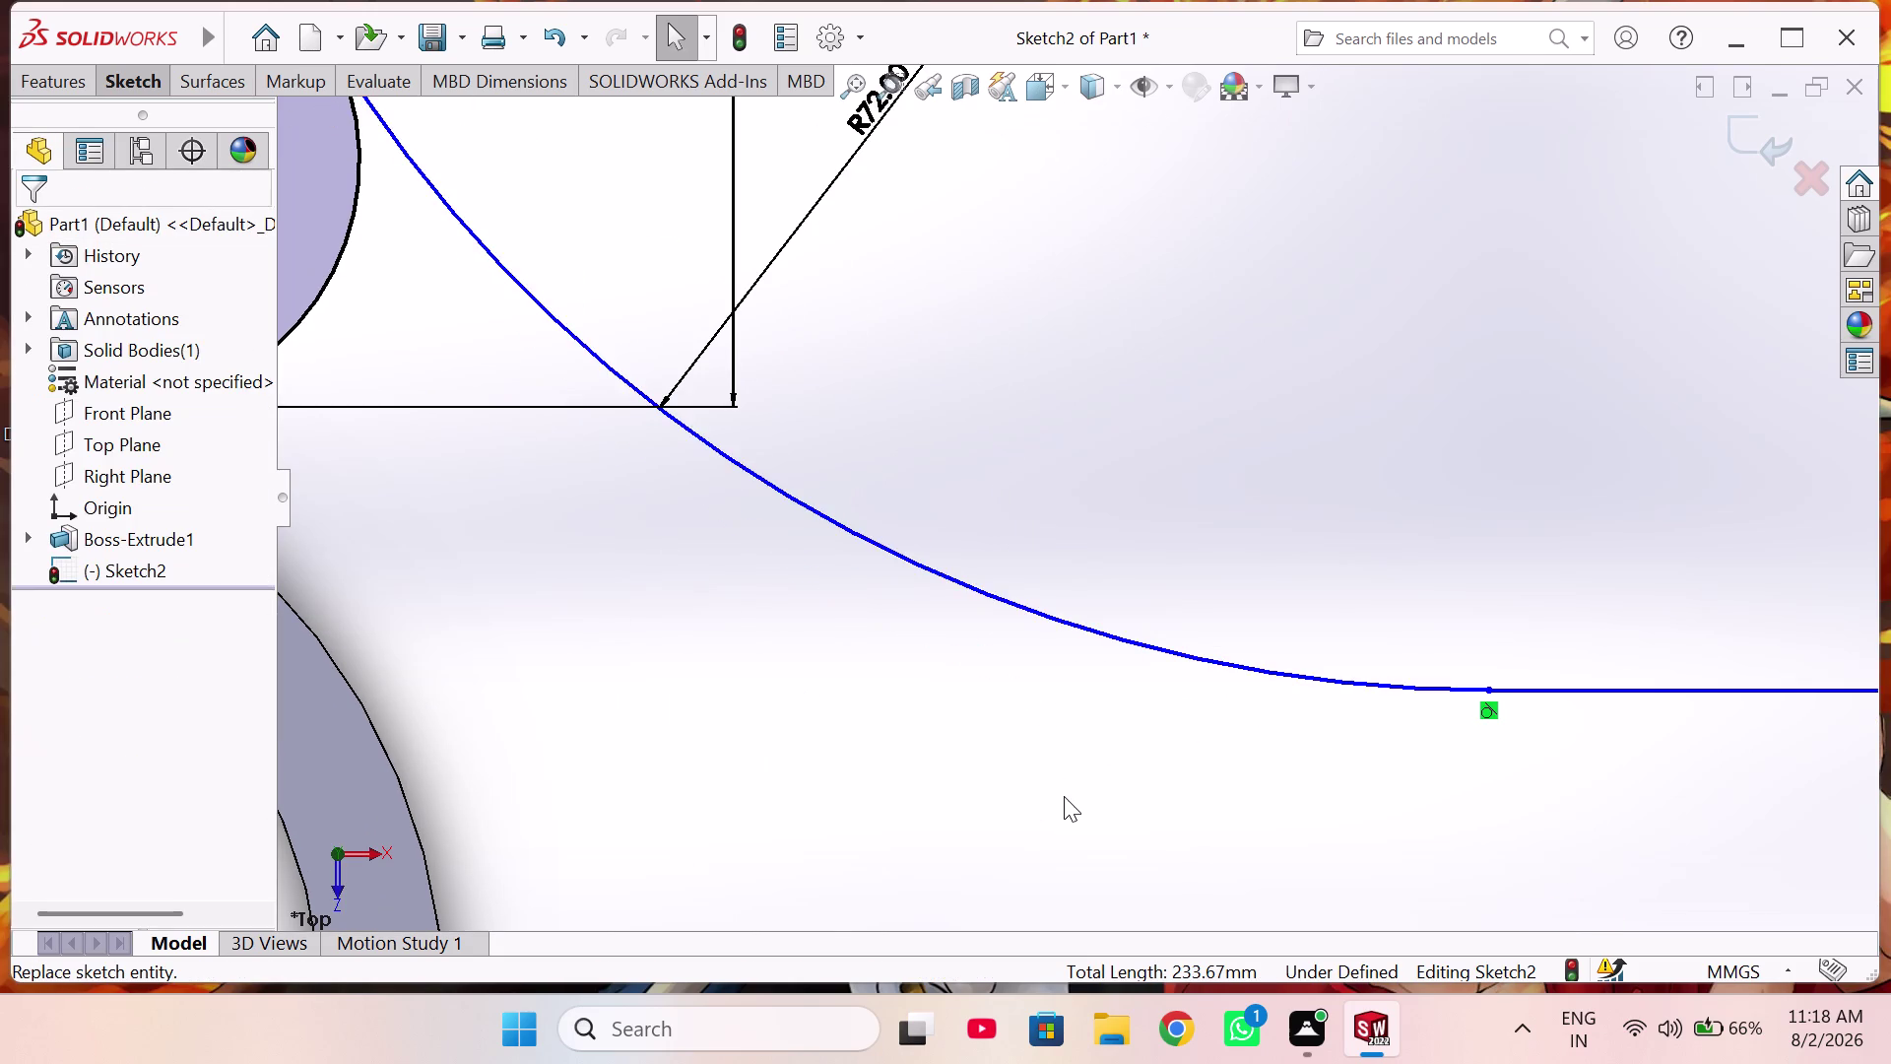
scroll(up, 3)
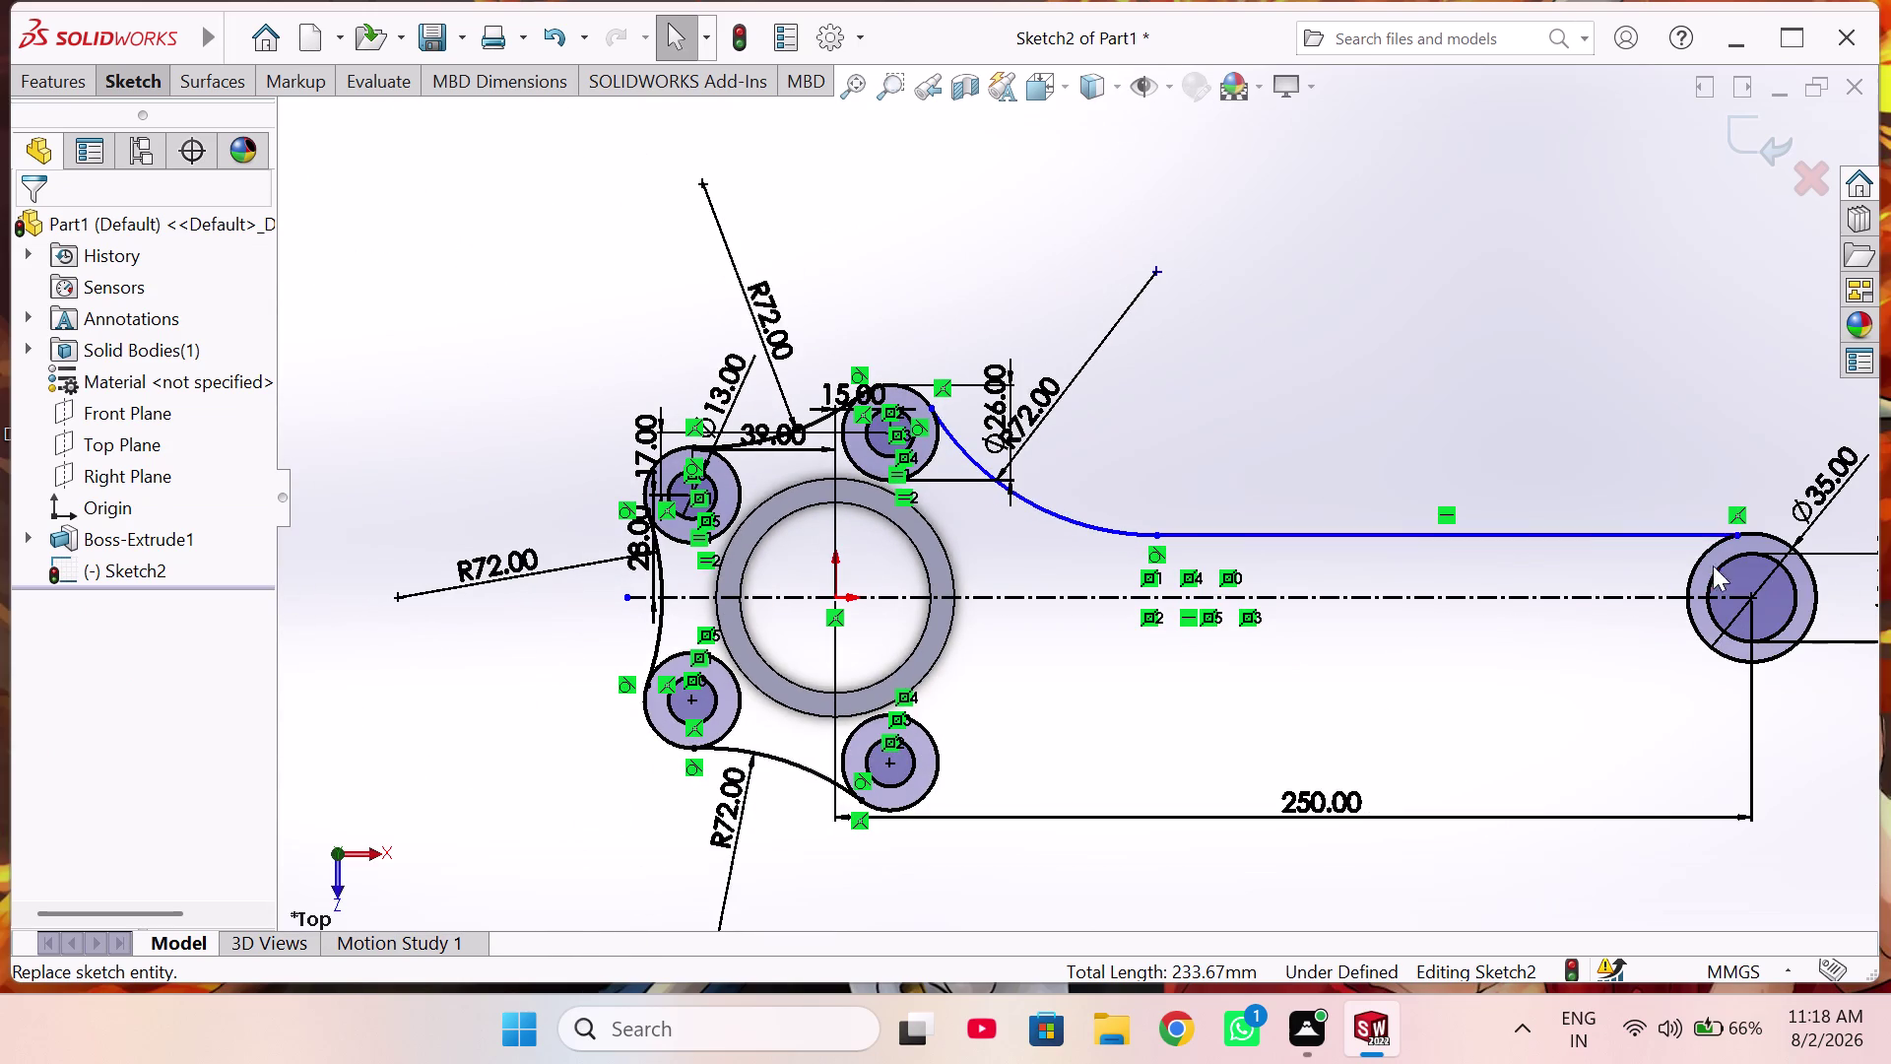
Pick the Ø35 circle with Smart Dimension, then leave dimensioning with Esc.
right_drag(1292, 454, 1278, 229)
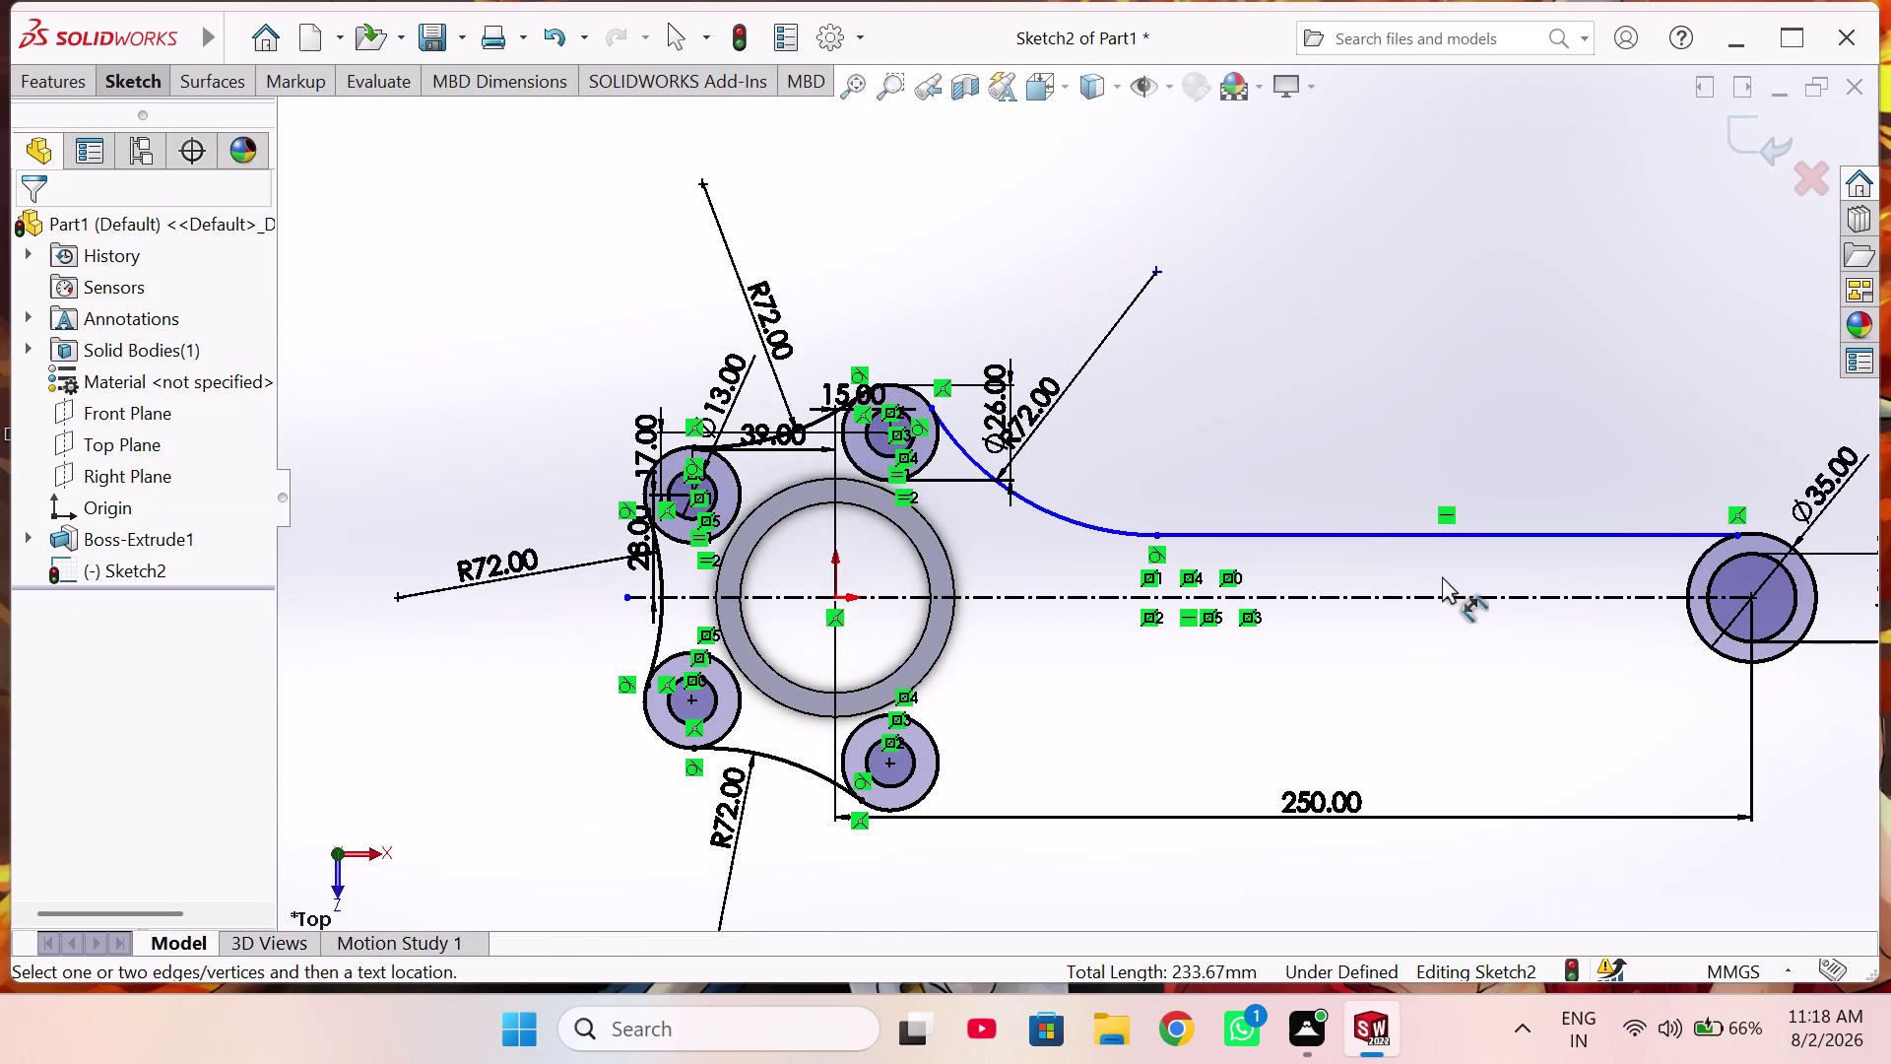
scroll(down, 3)
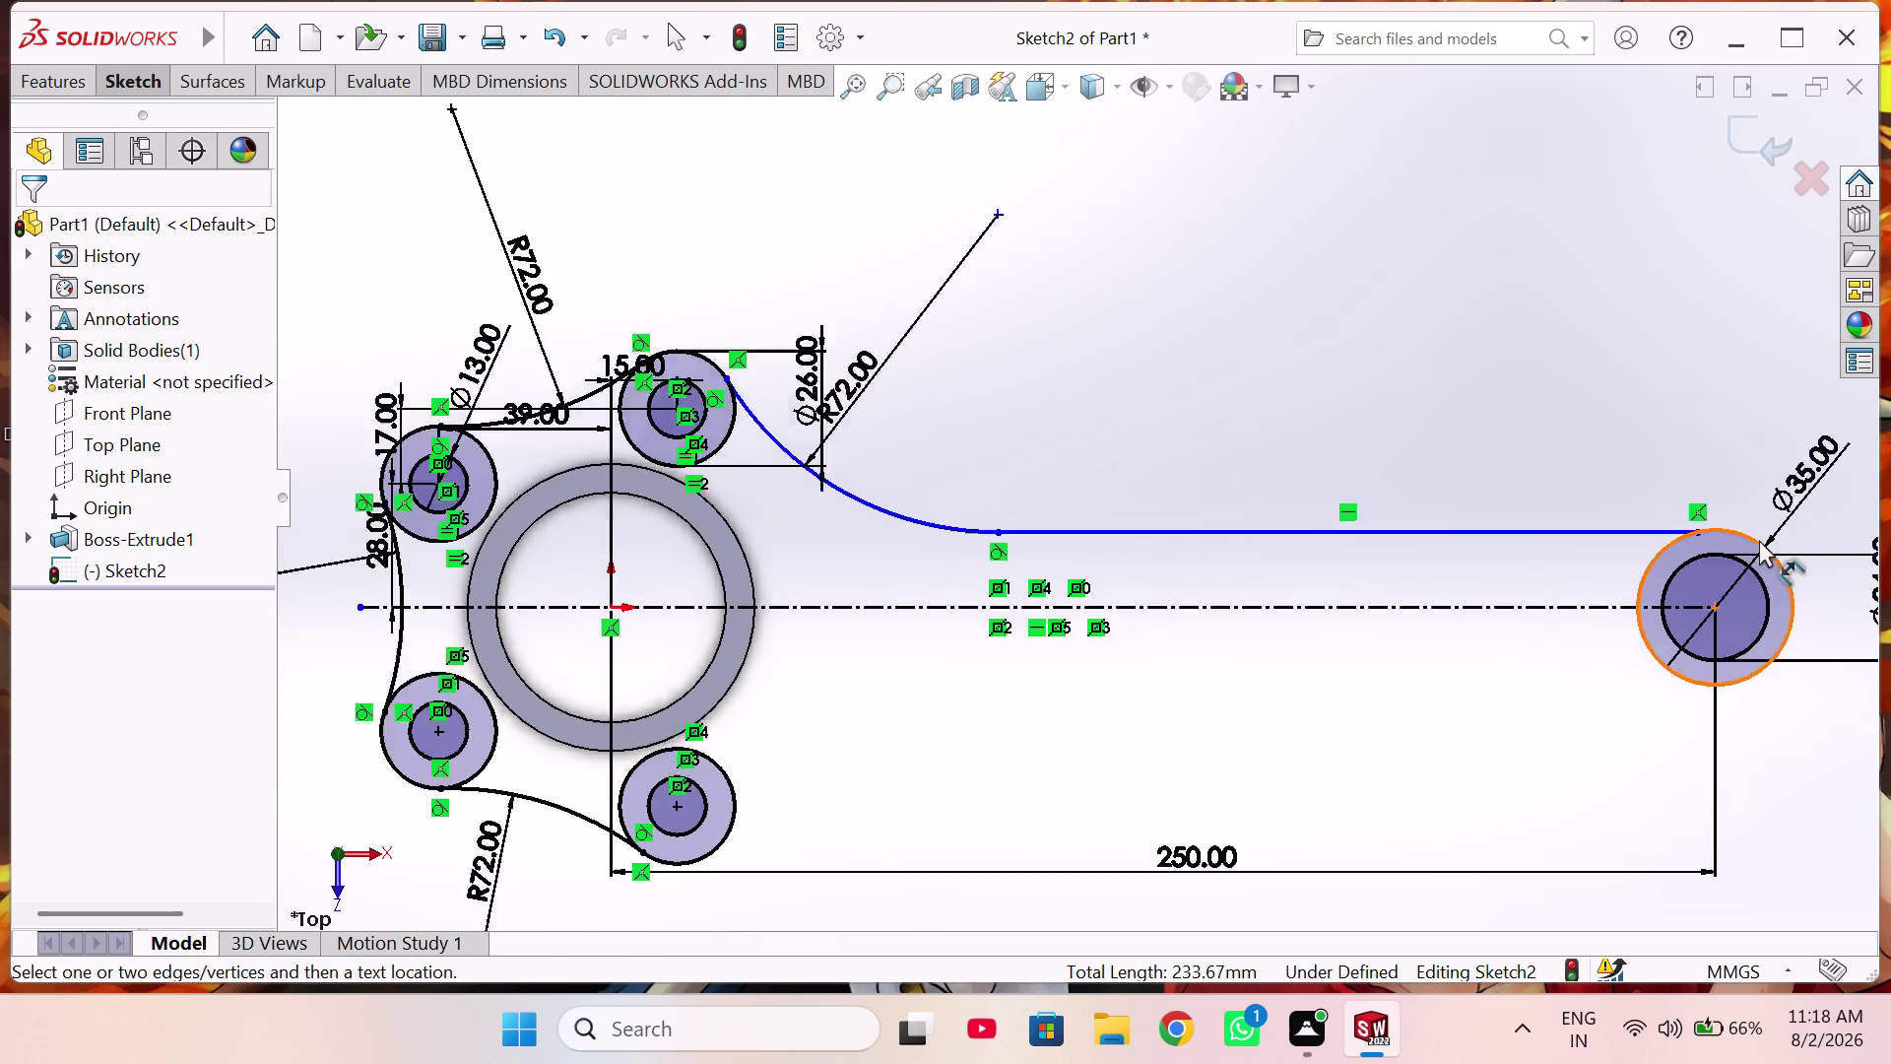
scroll(down, 3)
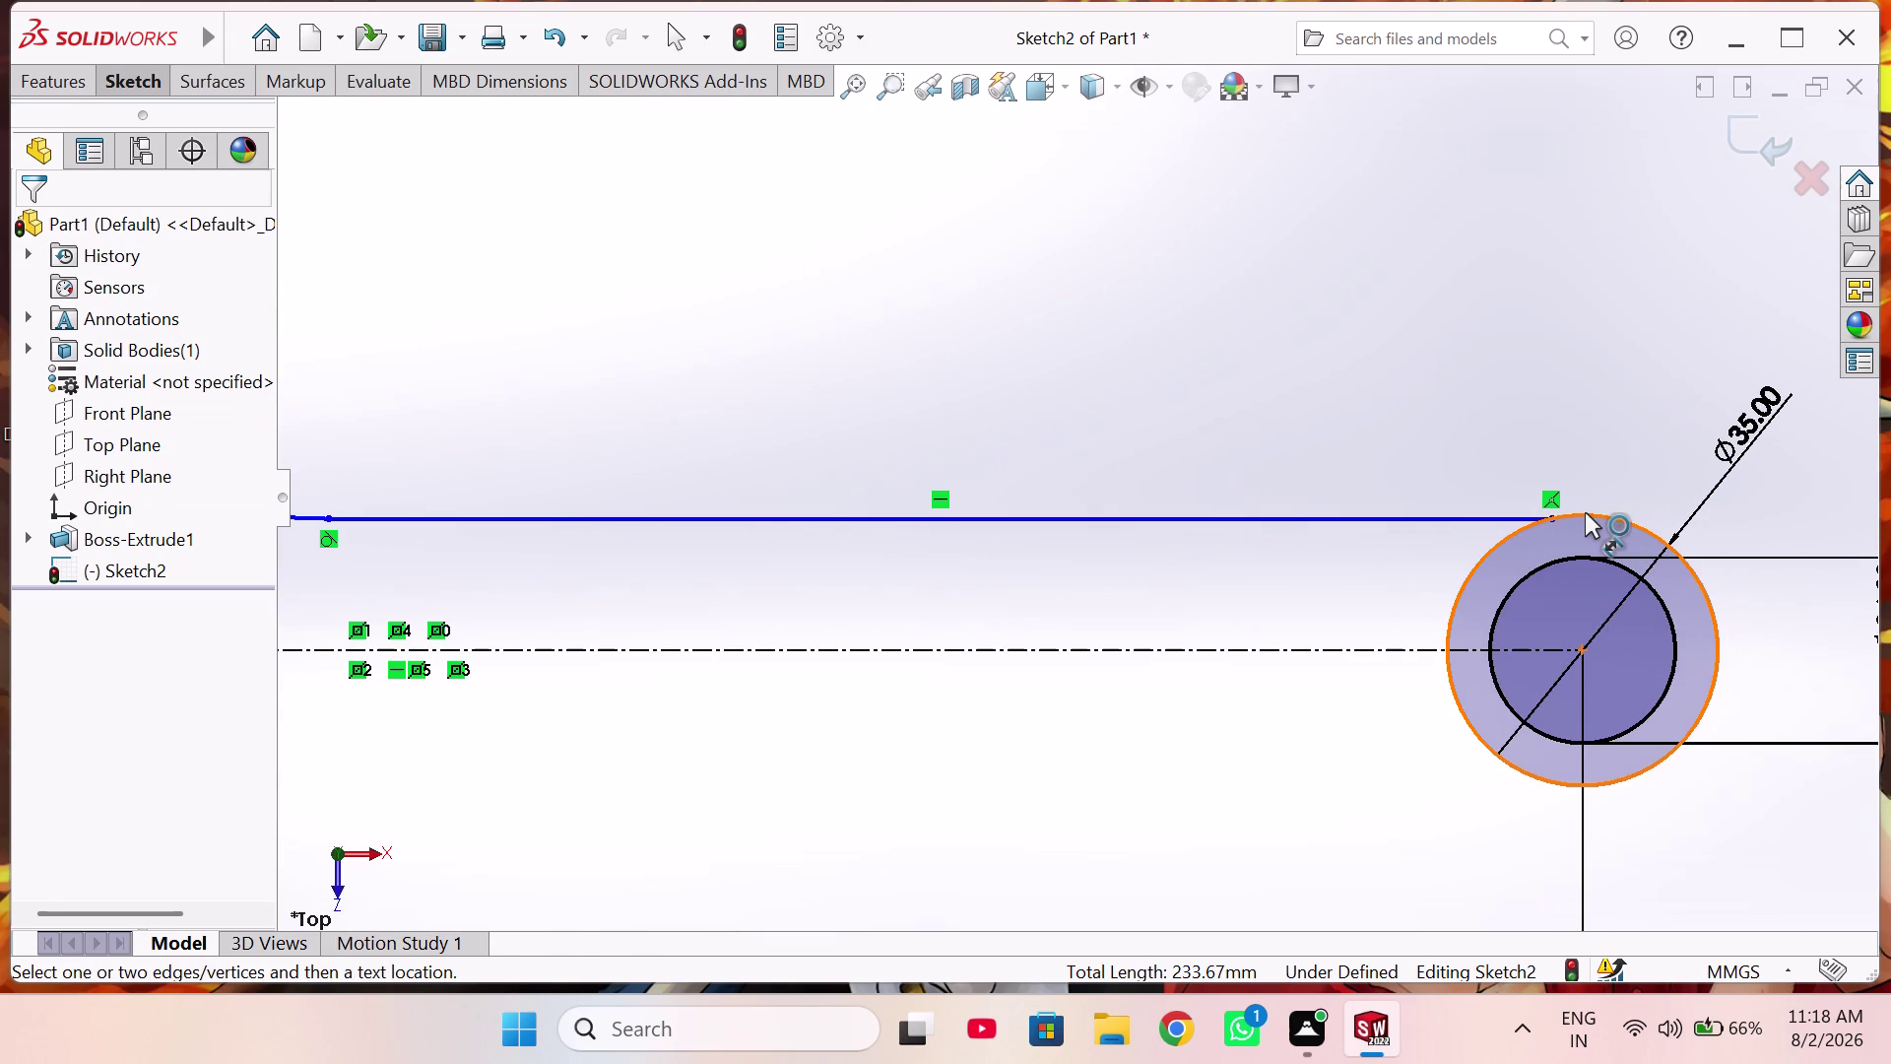
click(1576, 512)
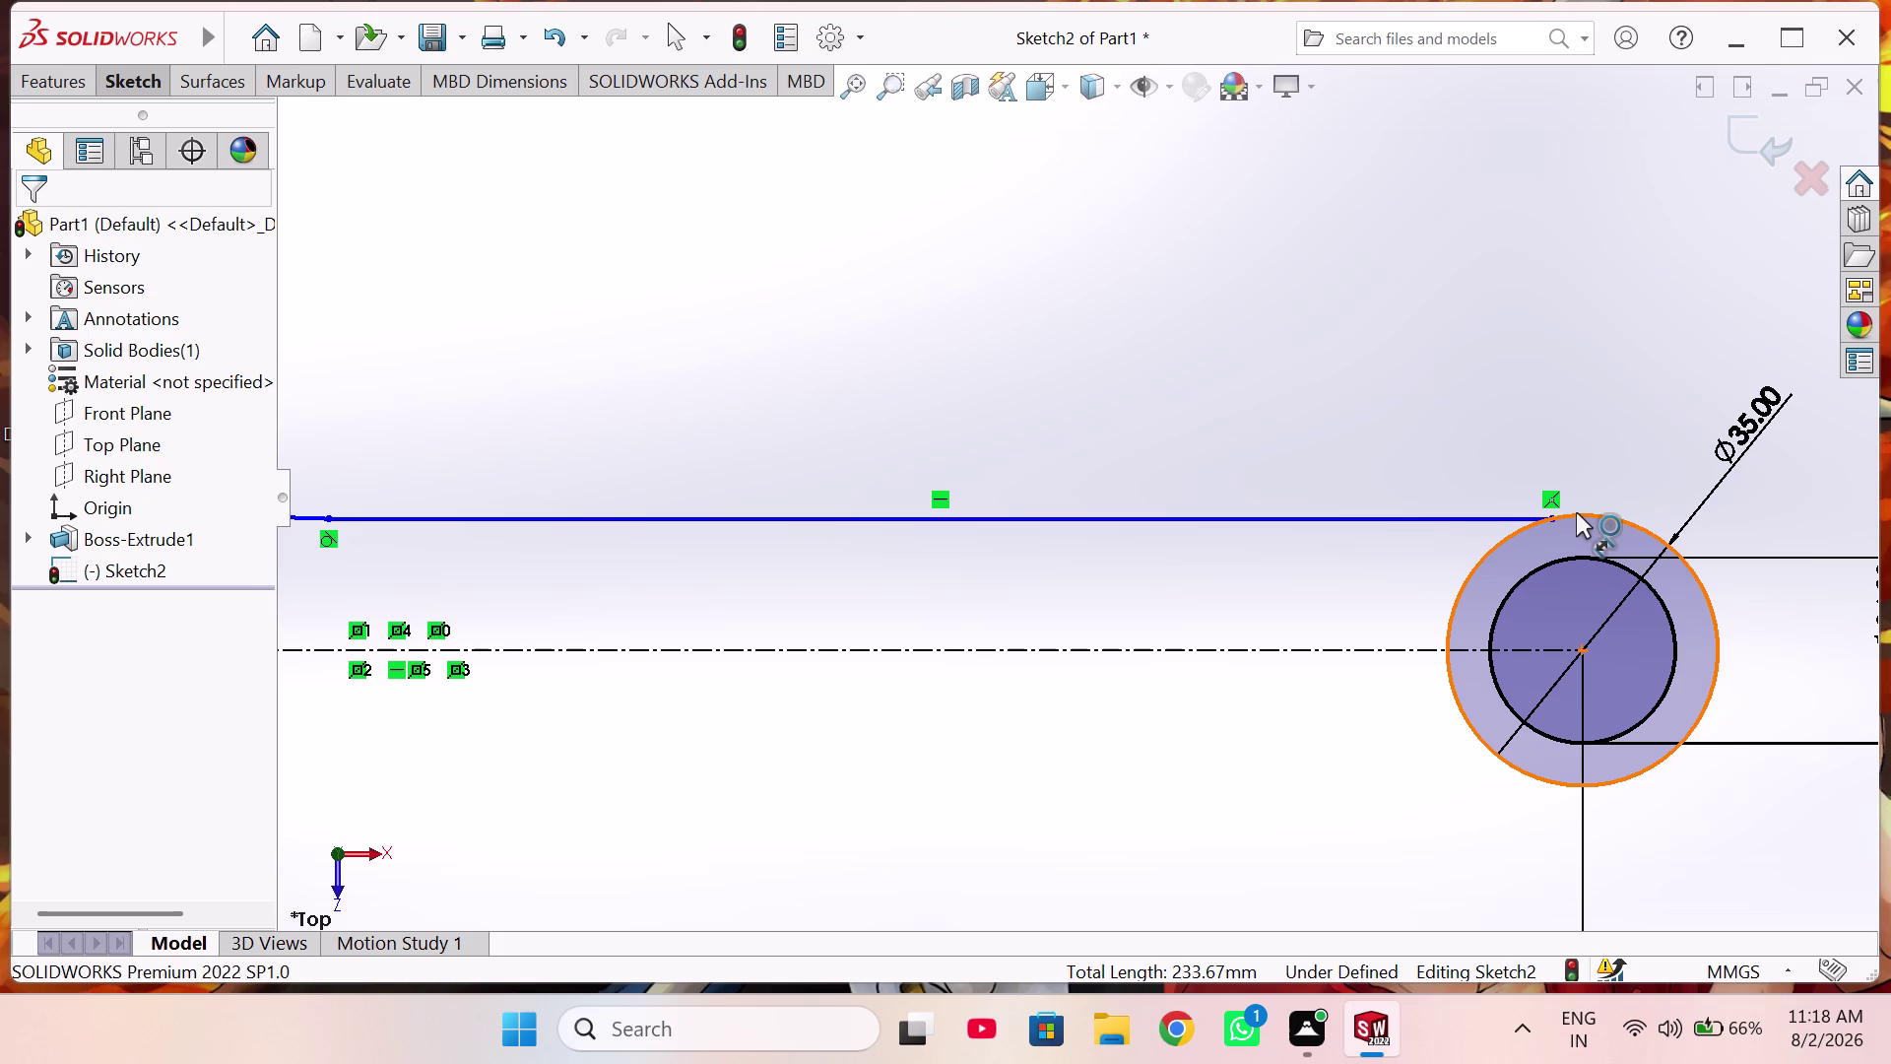
key(Escape)
key(Escape)
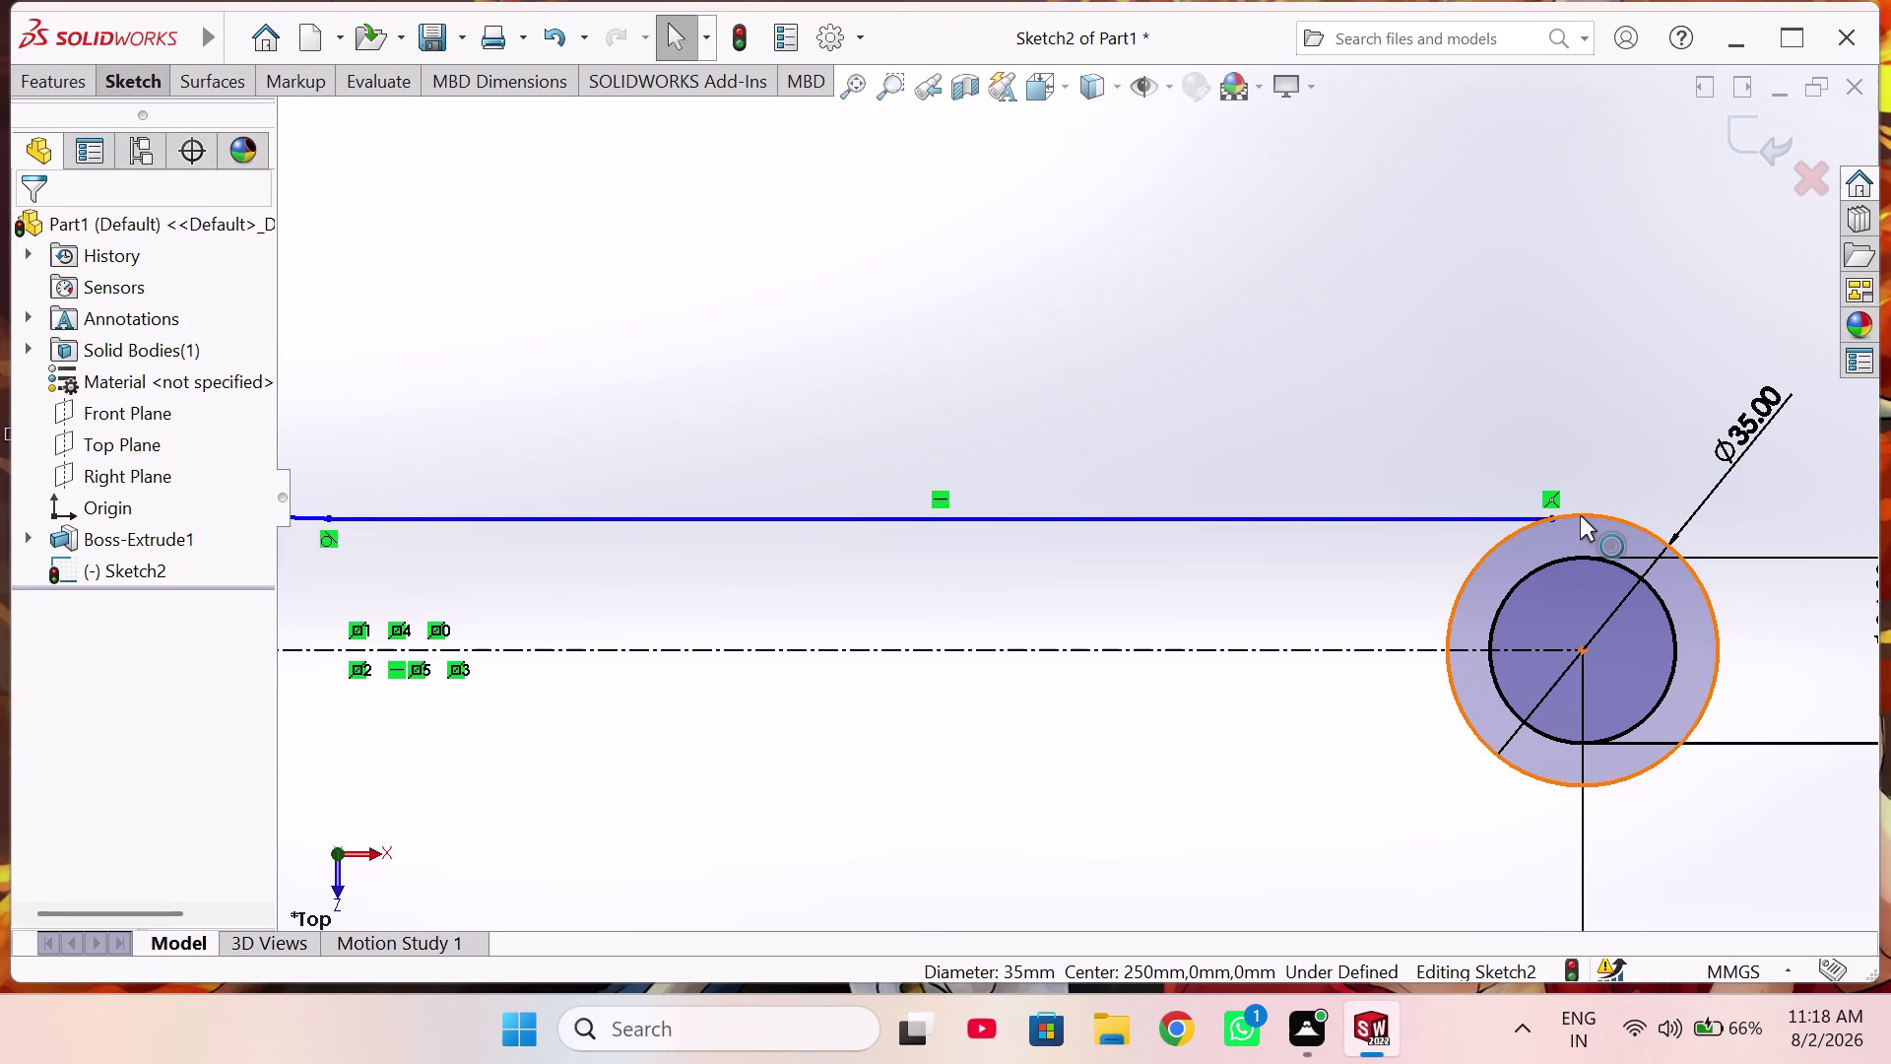
Make the upper shank line tangent to the Ø35 circle and zoom out to the full sketch.
click(1579, 515)
click(1509, 517)
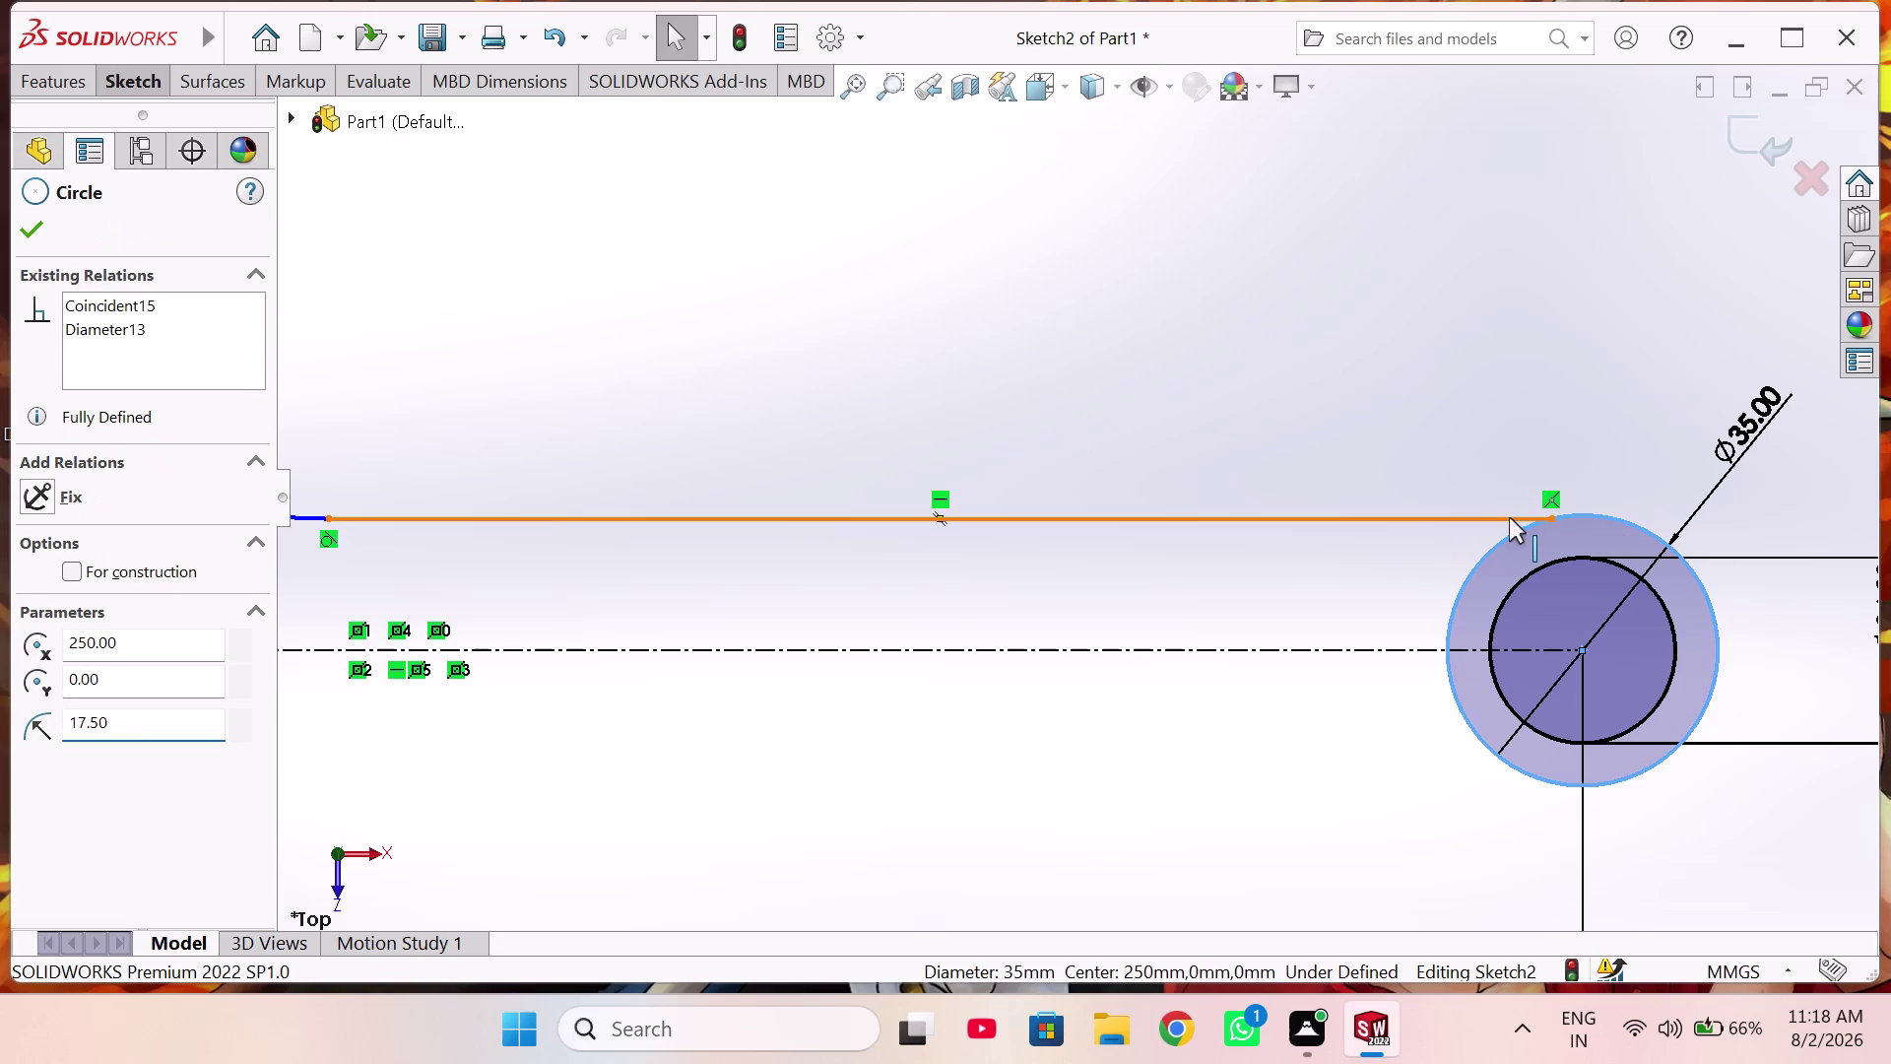
click(1515, 417)
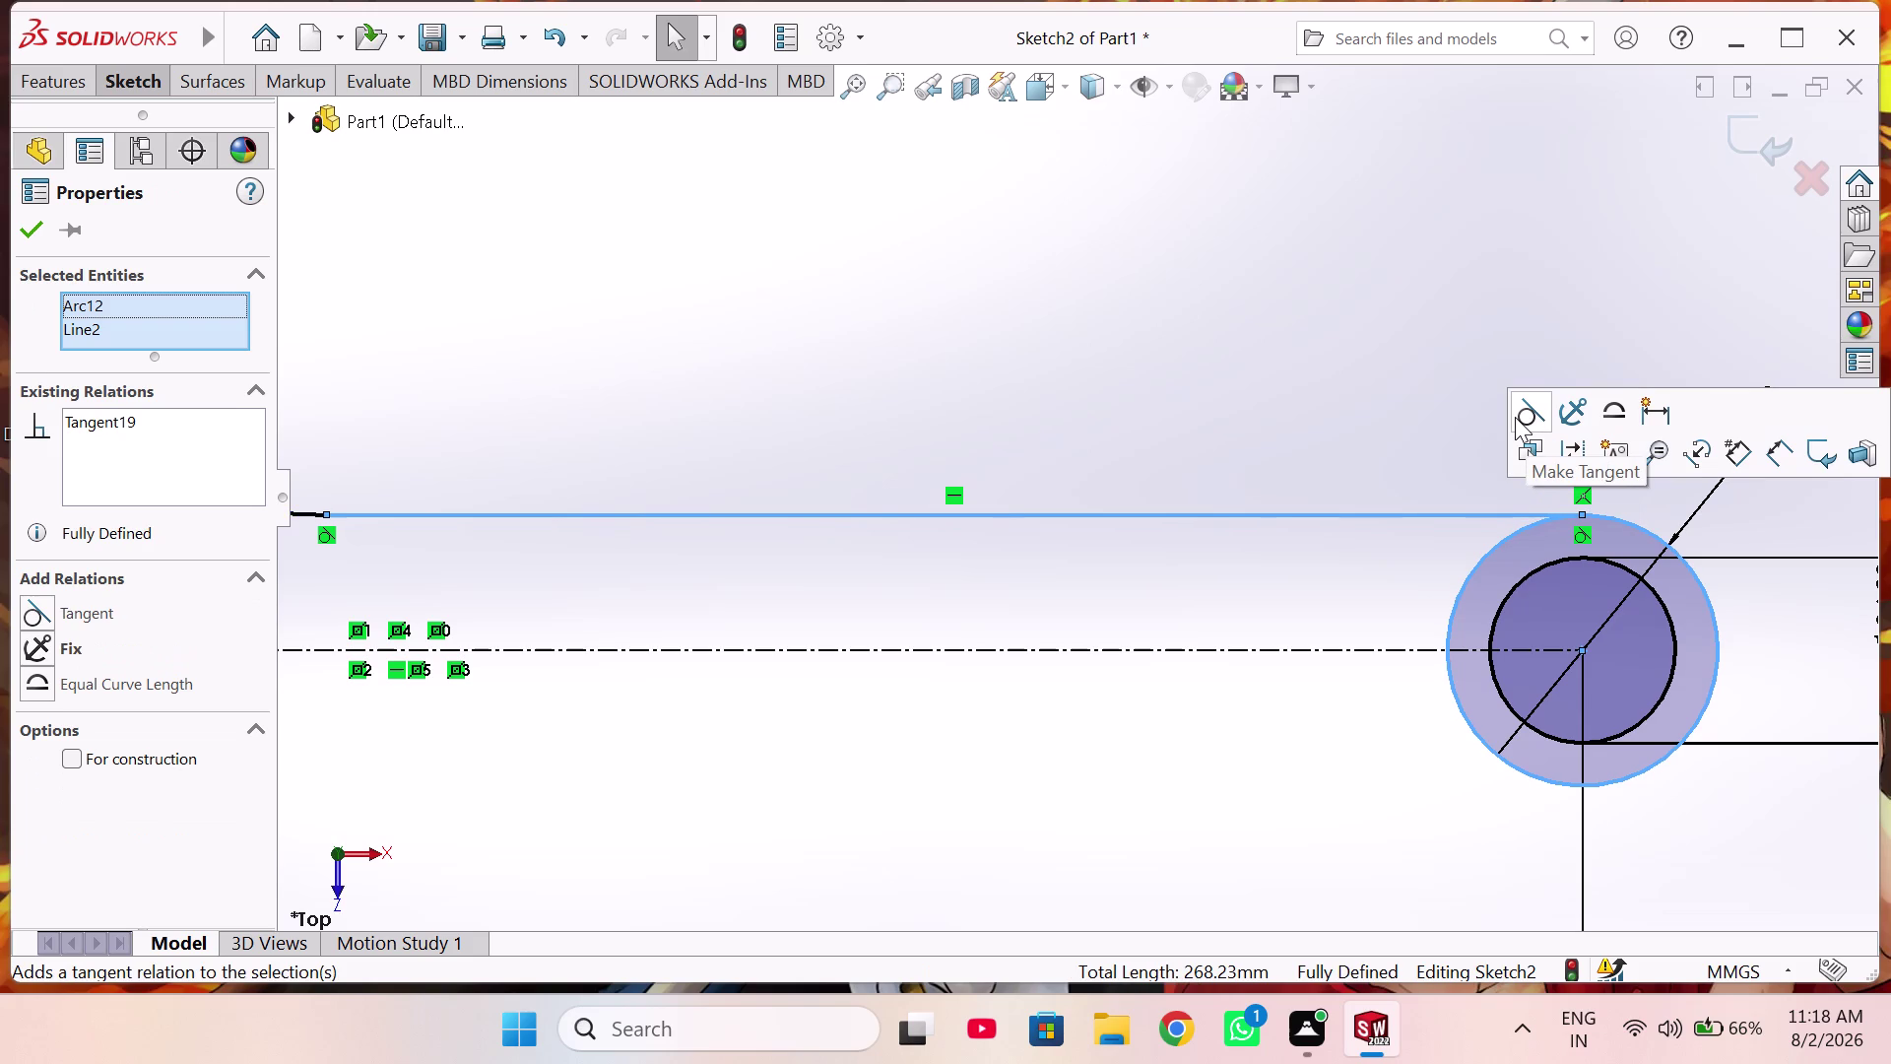
click(17, 240)
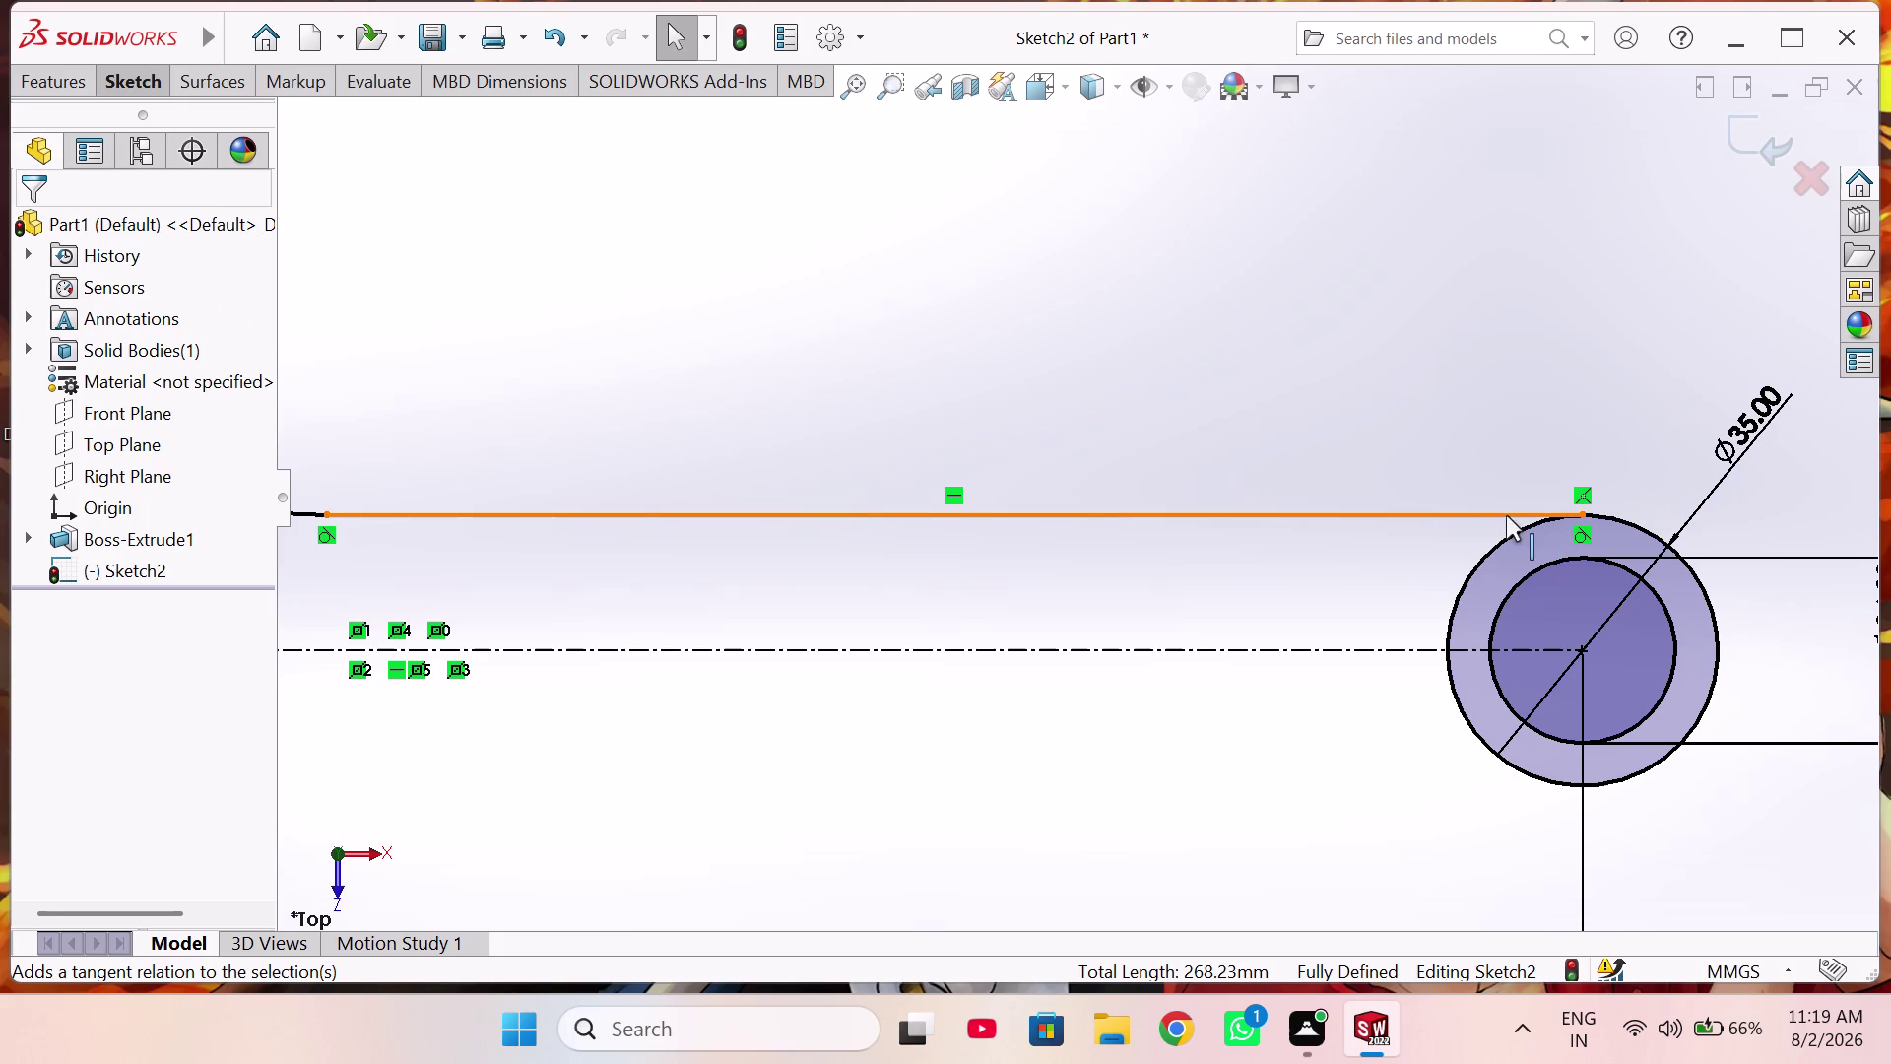
scroll(up, 3)
scroll(up, 3)
scroll(up, 3)
scroll(up, 3)
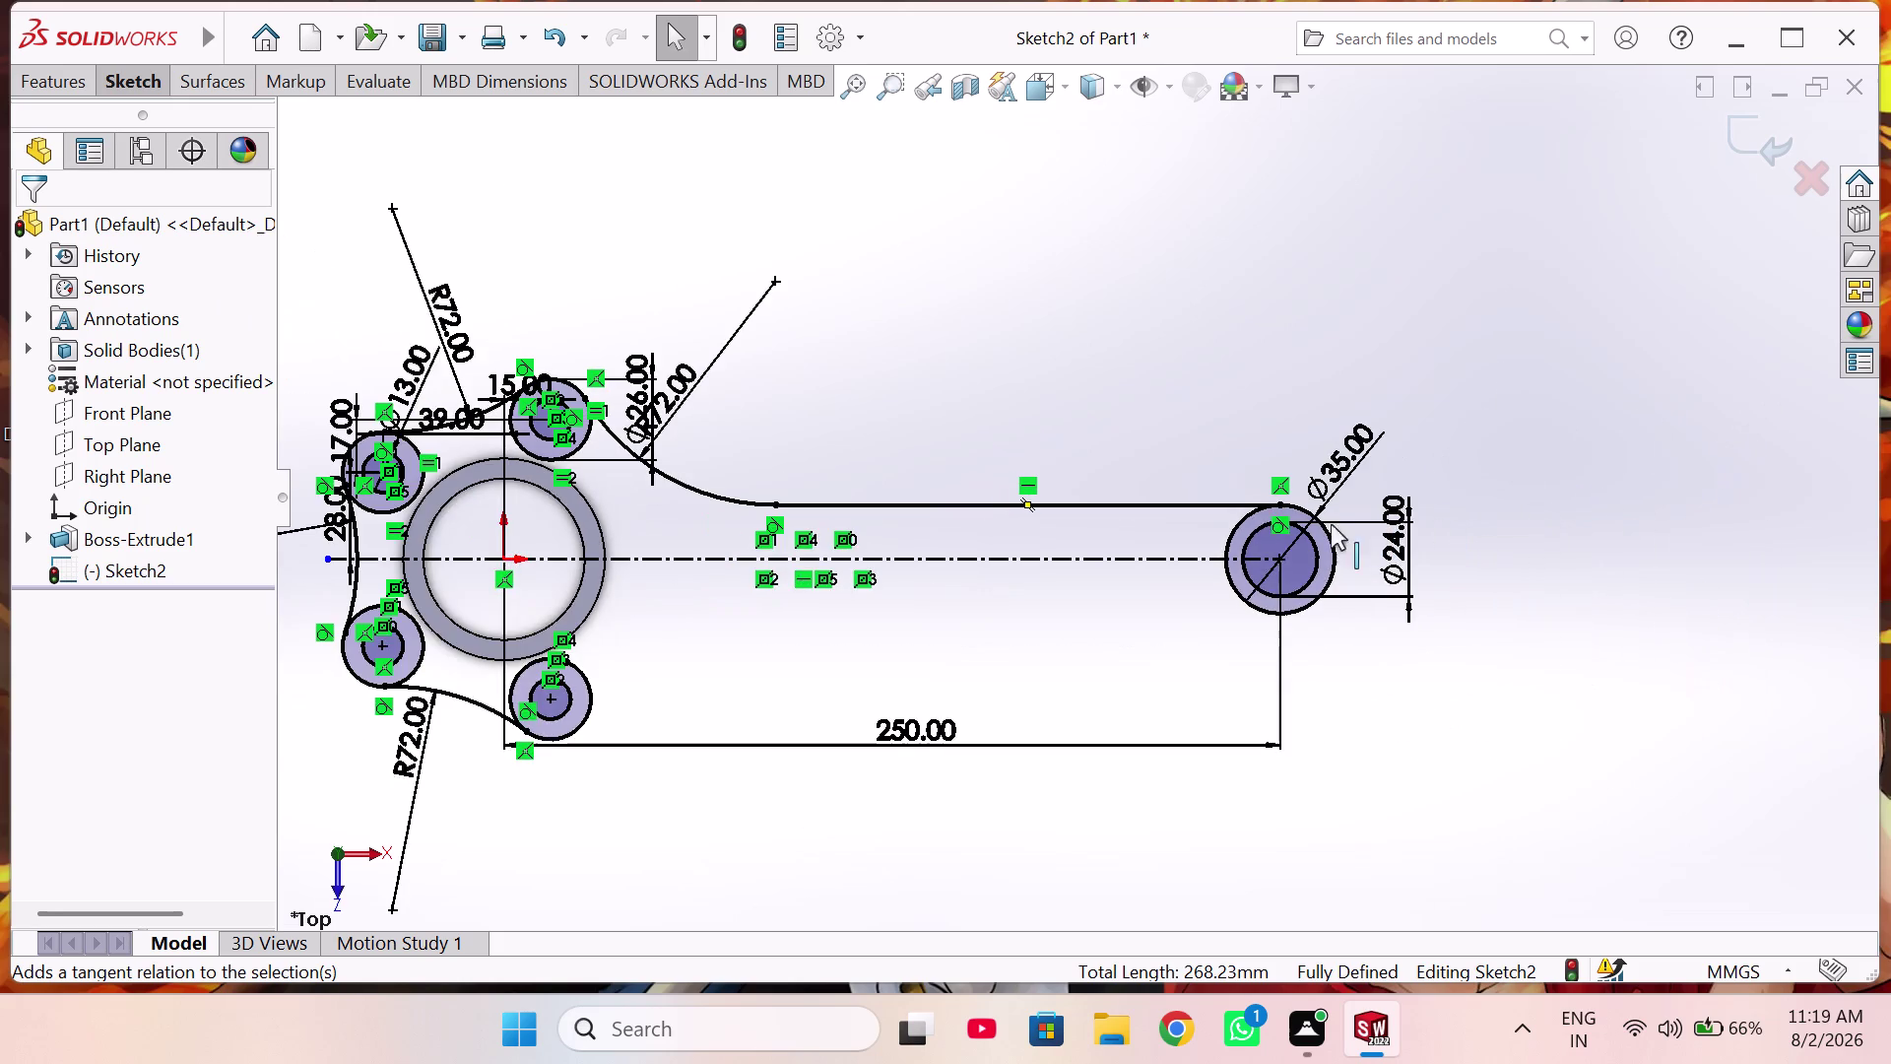
scroll(up, 3)
right_drag(1099, 416, 1093, 376)
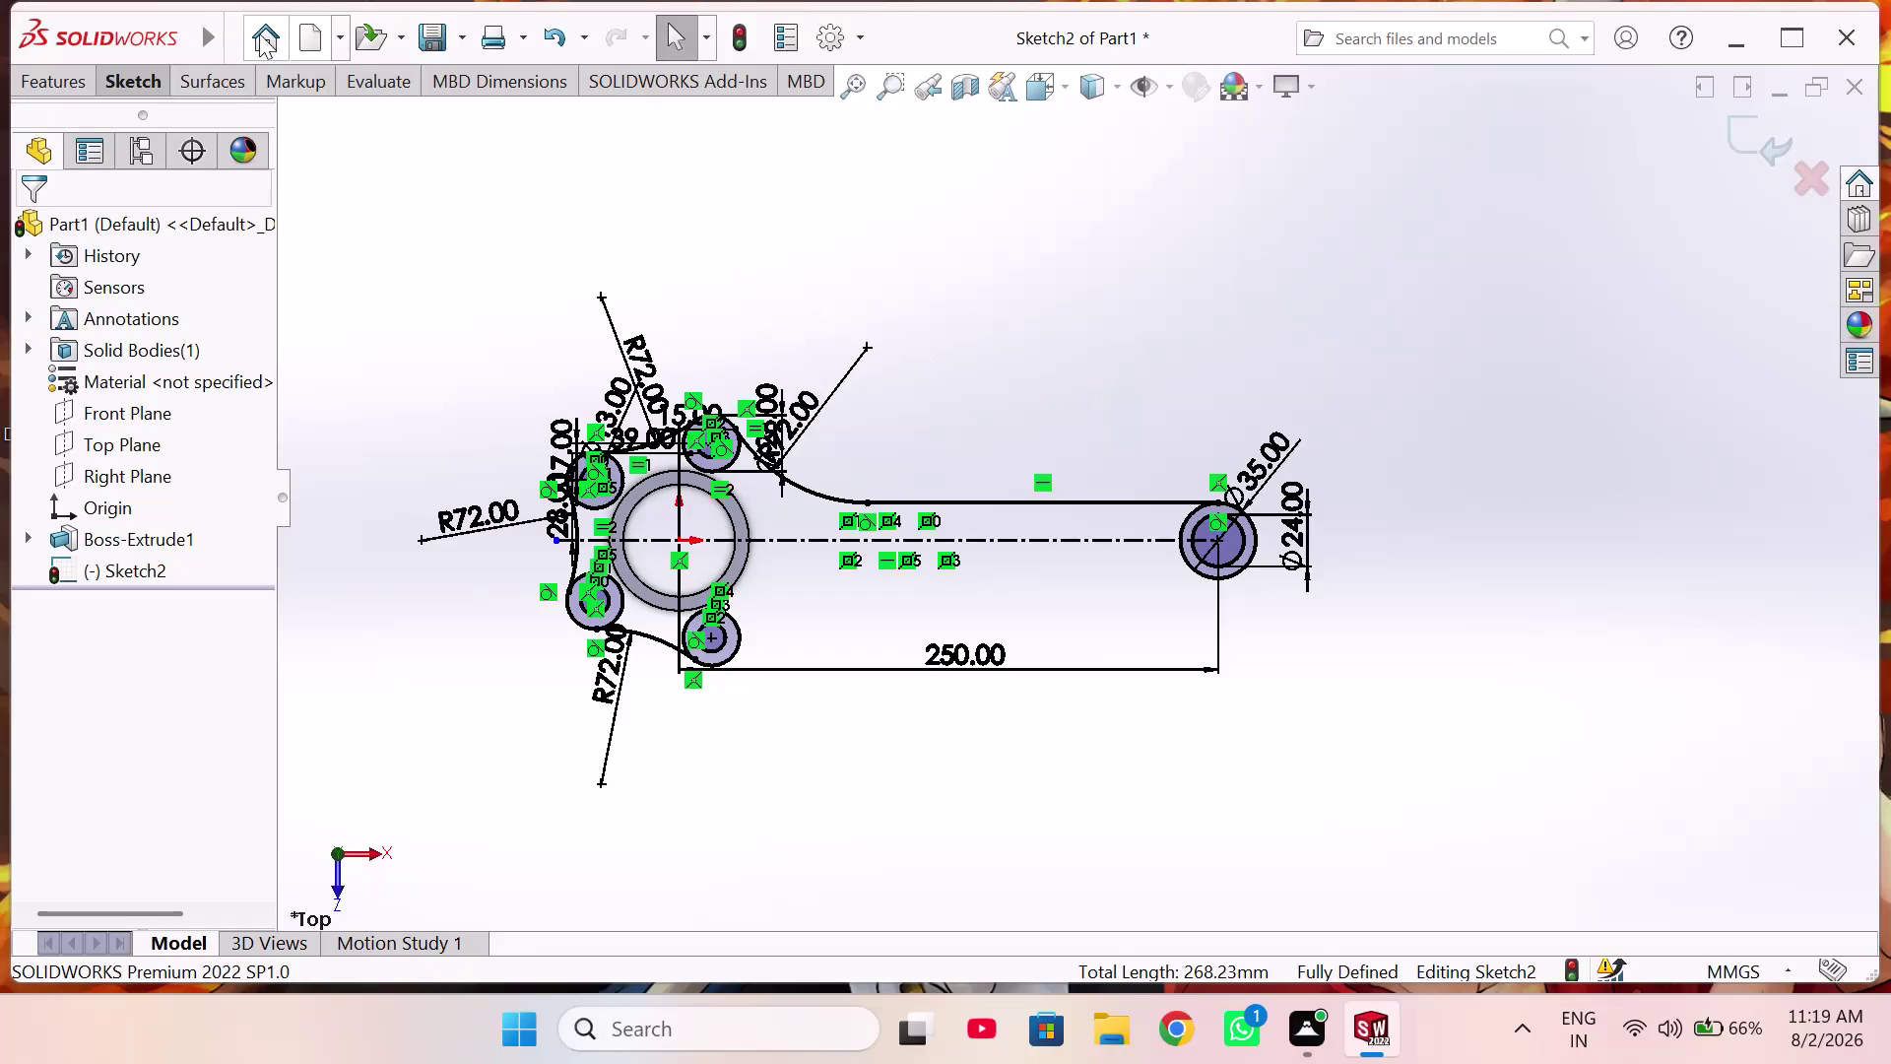
click(160, 80)
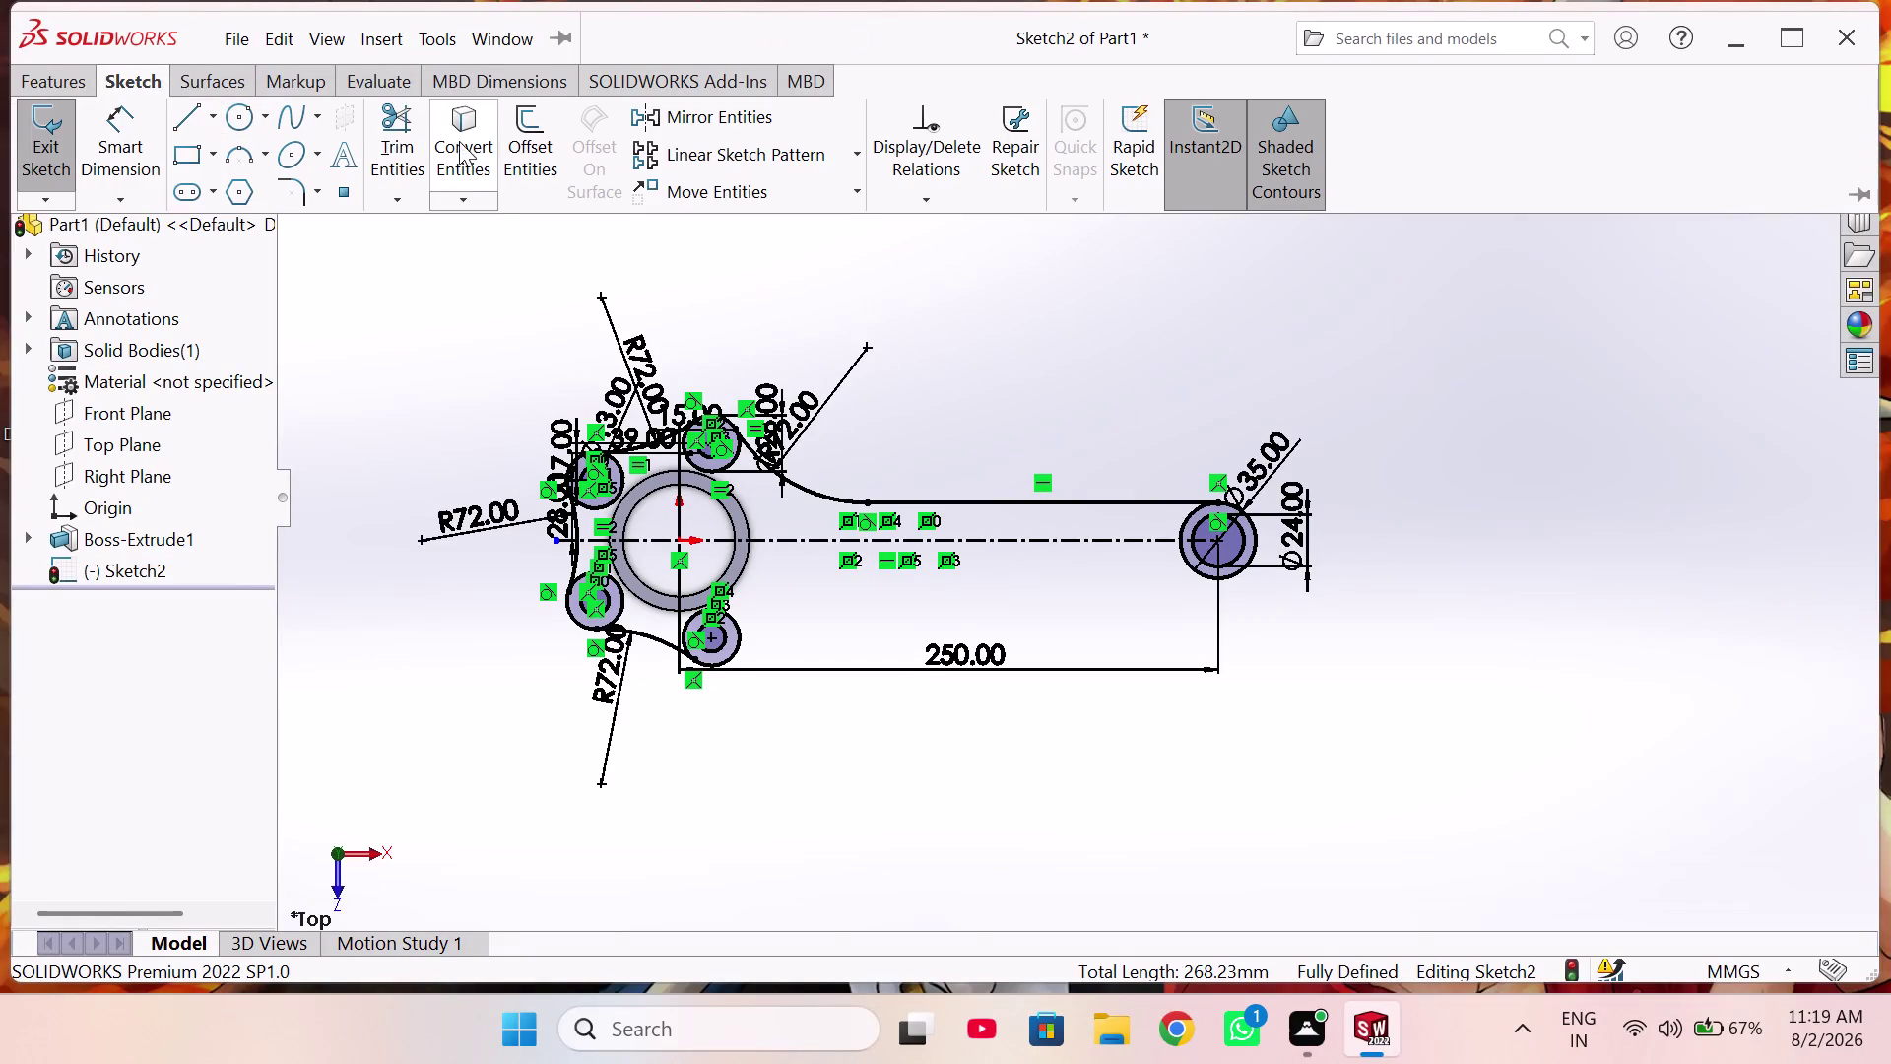
Mirror the R72 shank arc and upper shank line about horizontal centreline Line1.
click(716, 126)
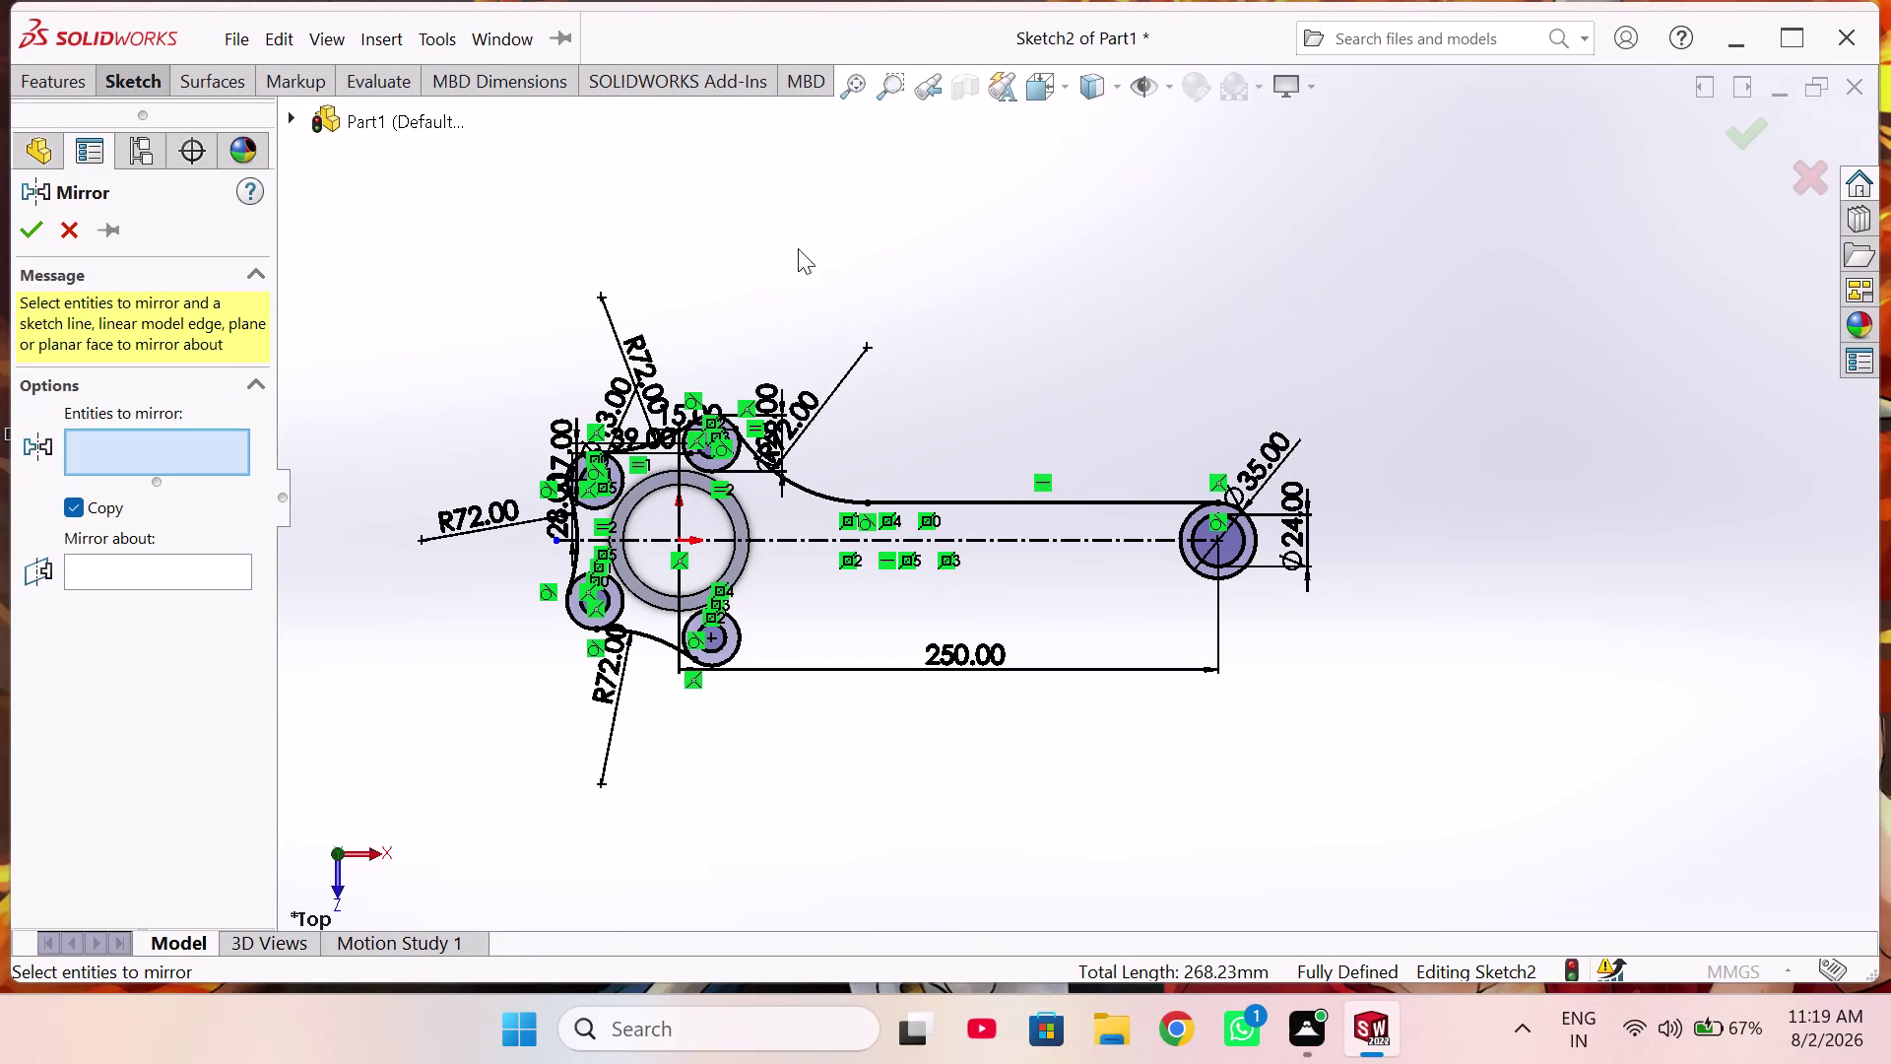
click(999, 495)
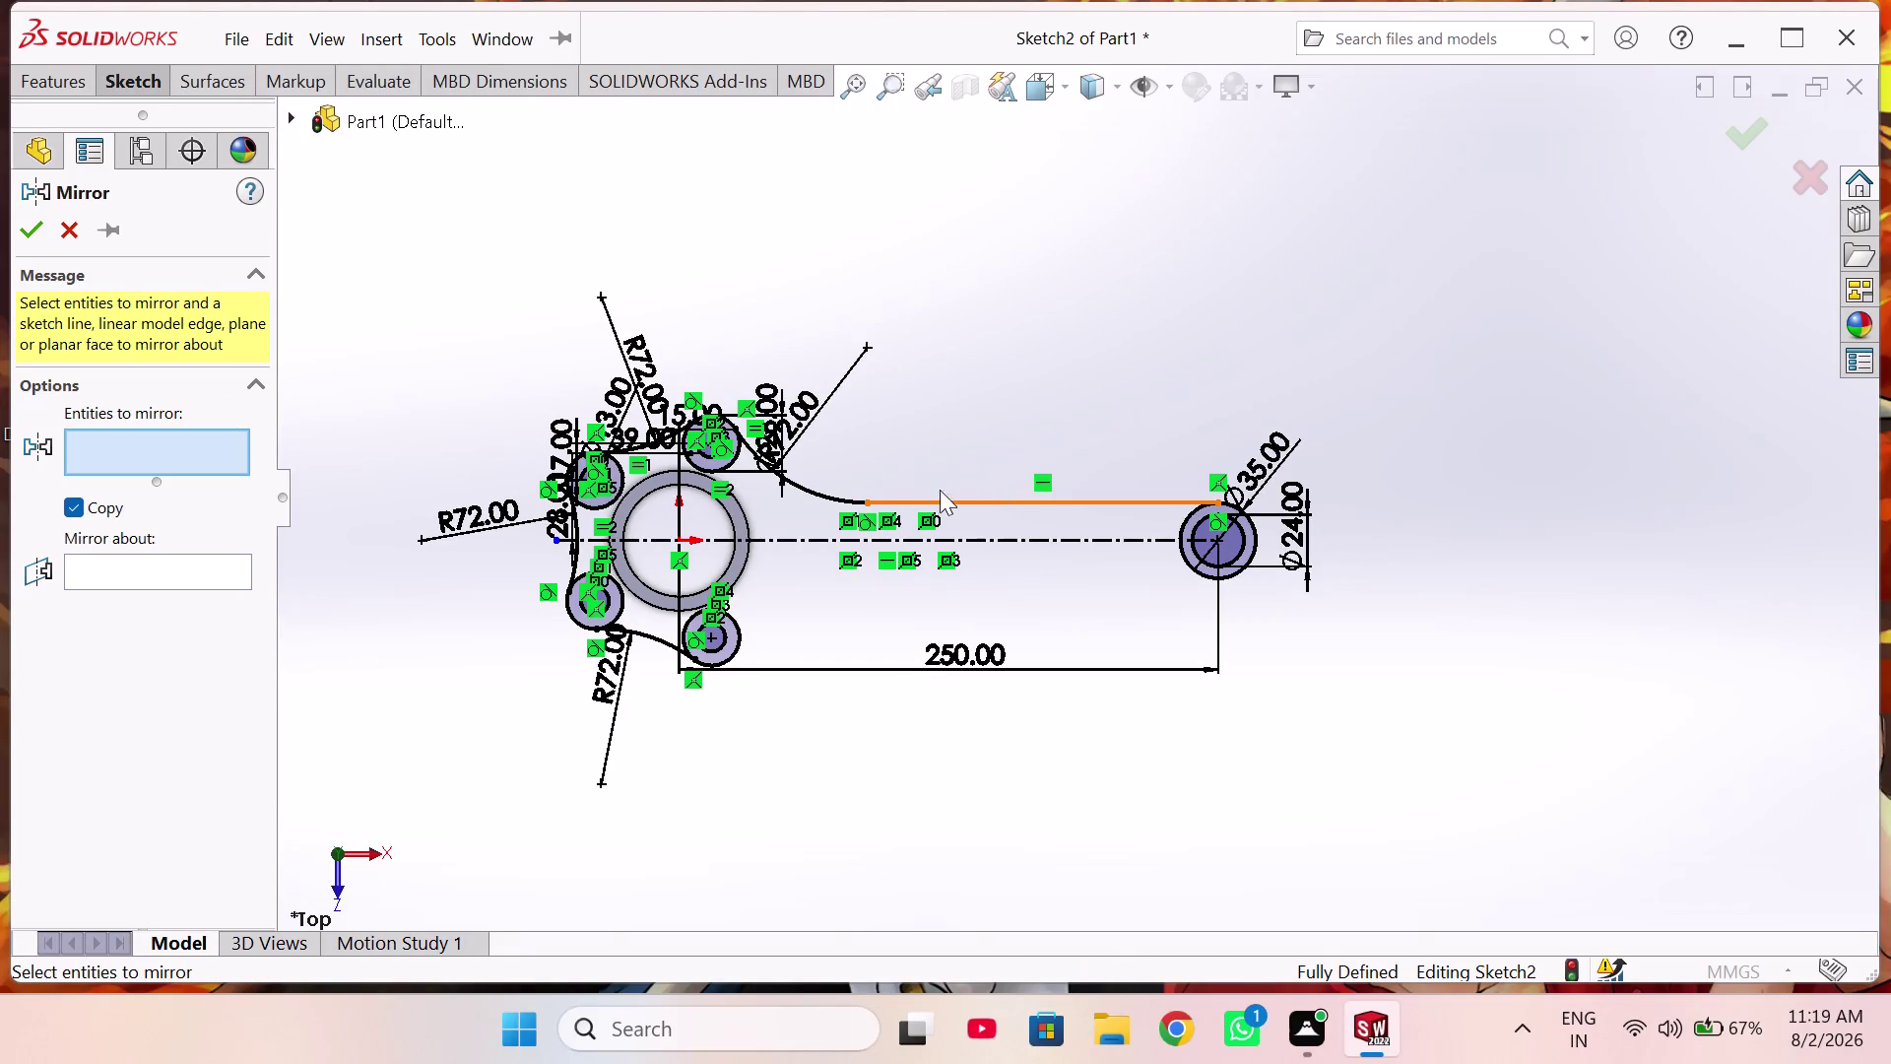
click(796, 481)
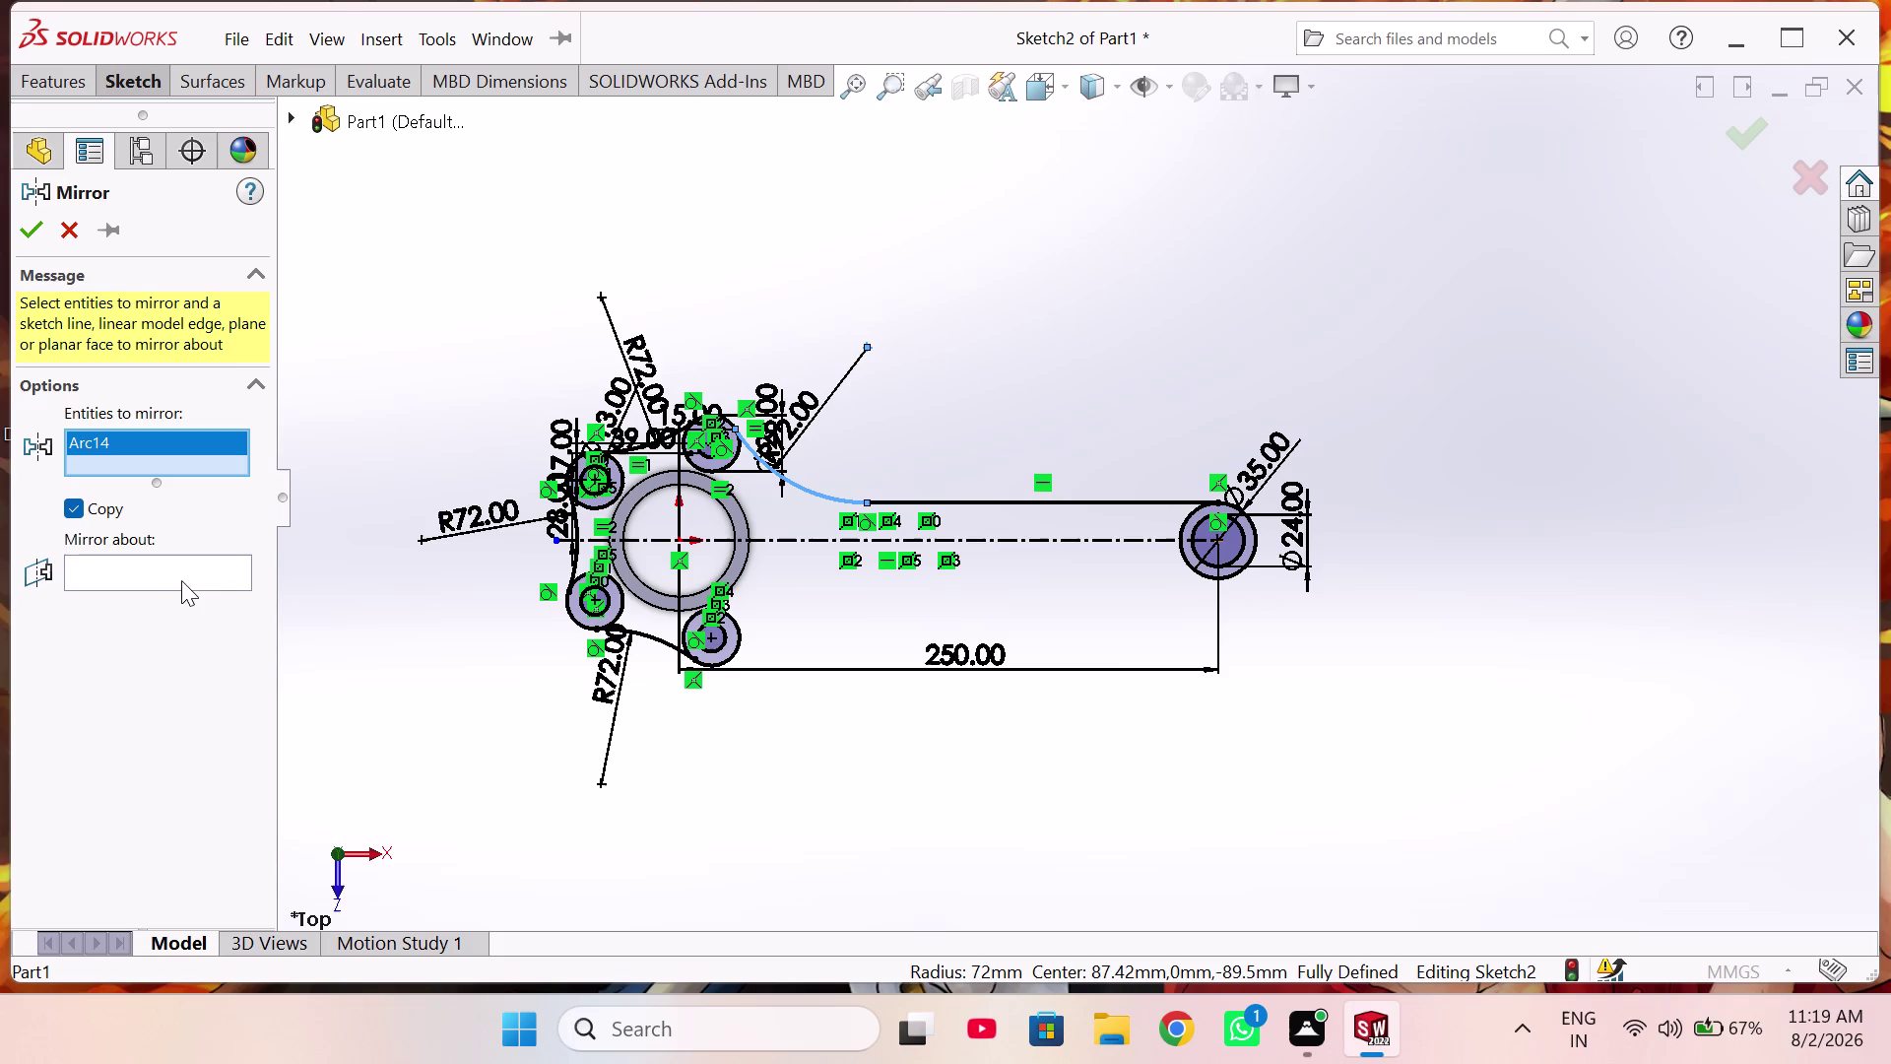
click(181, 580)
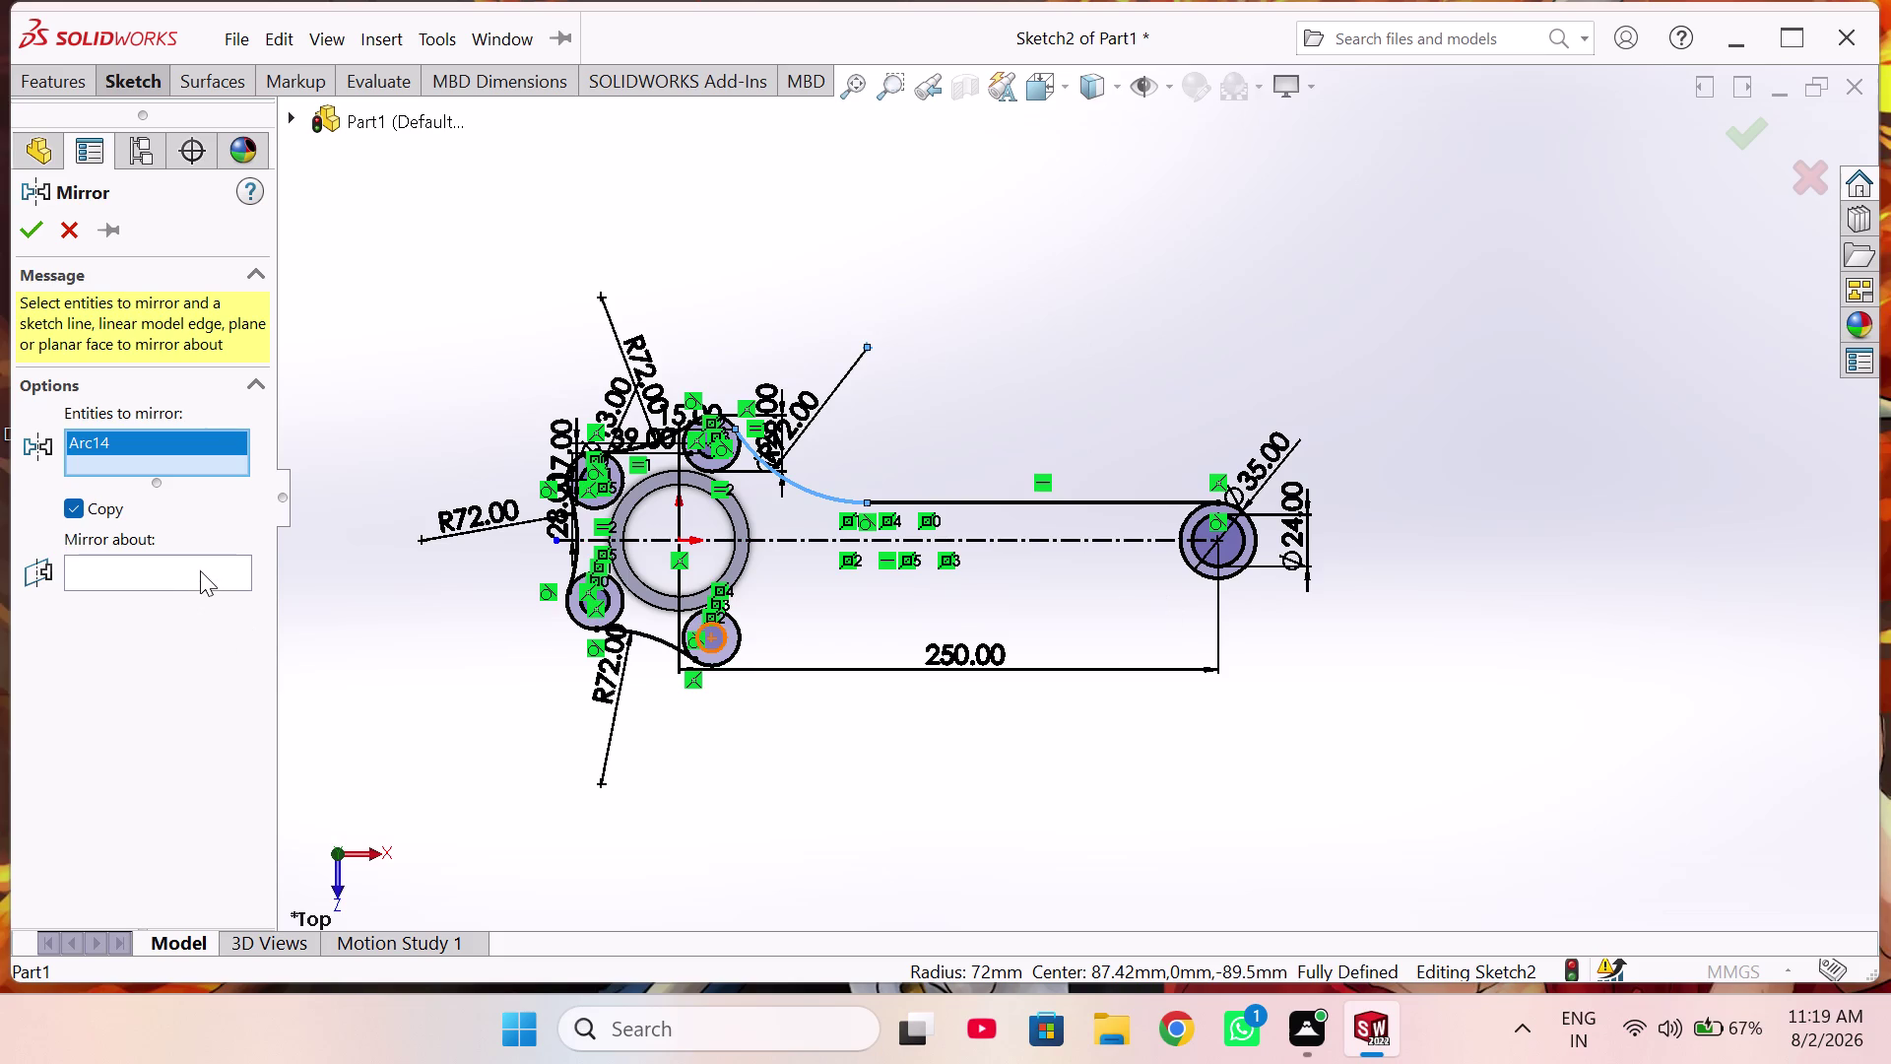
click(200, 570)
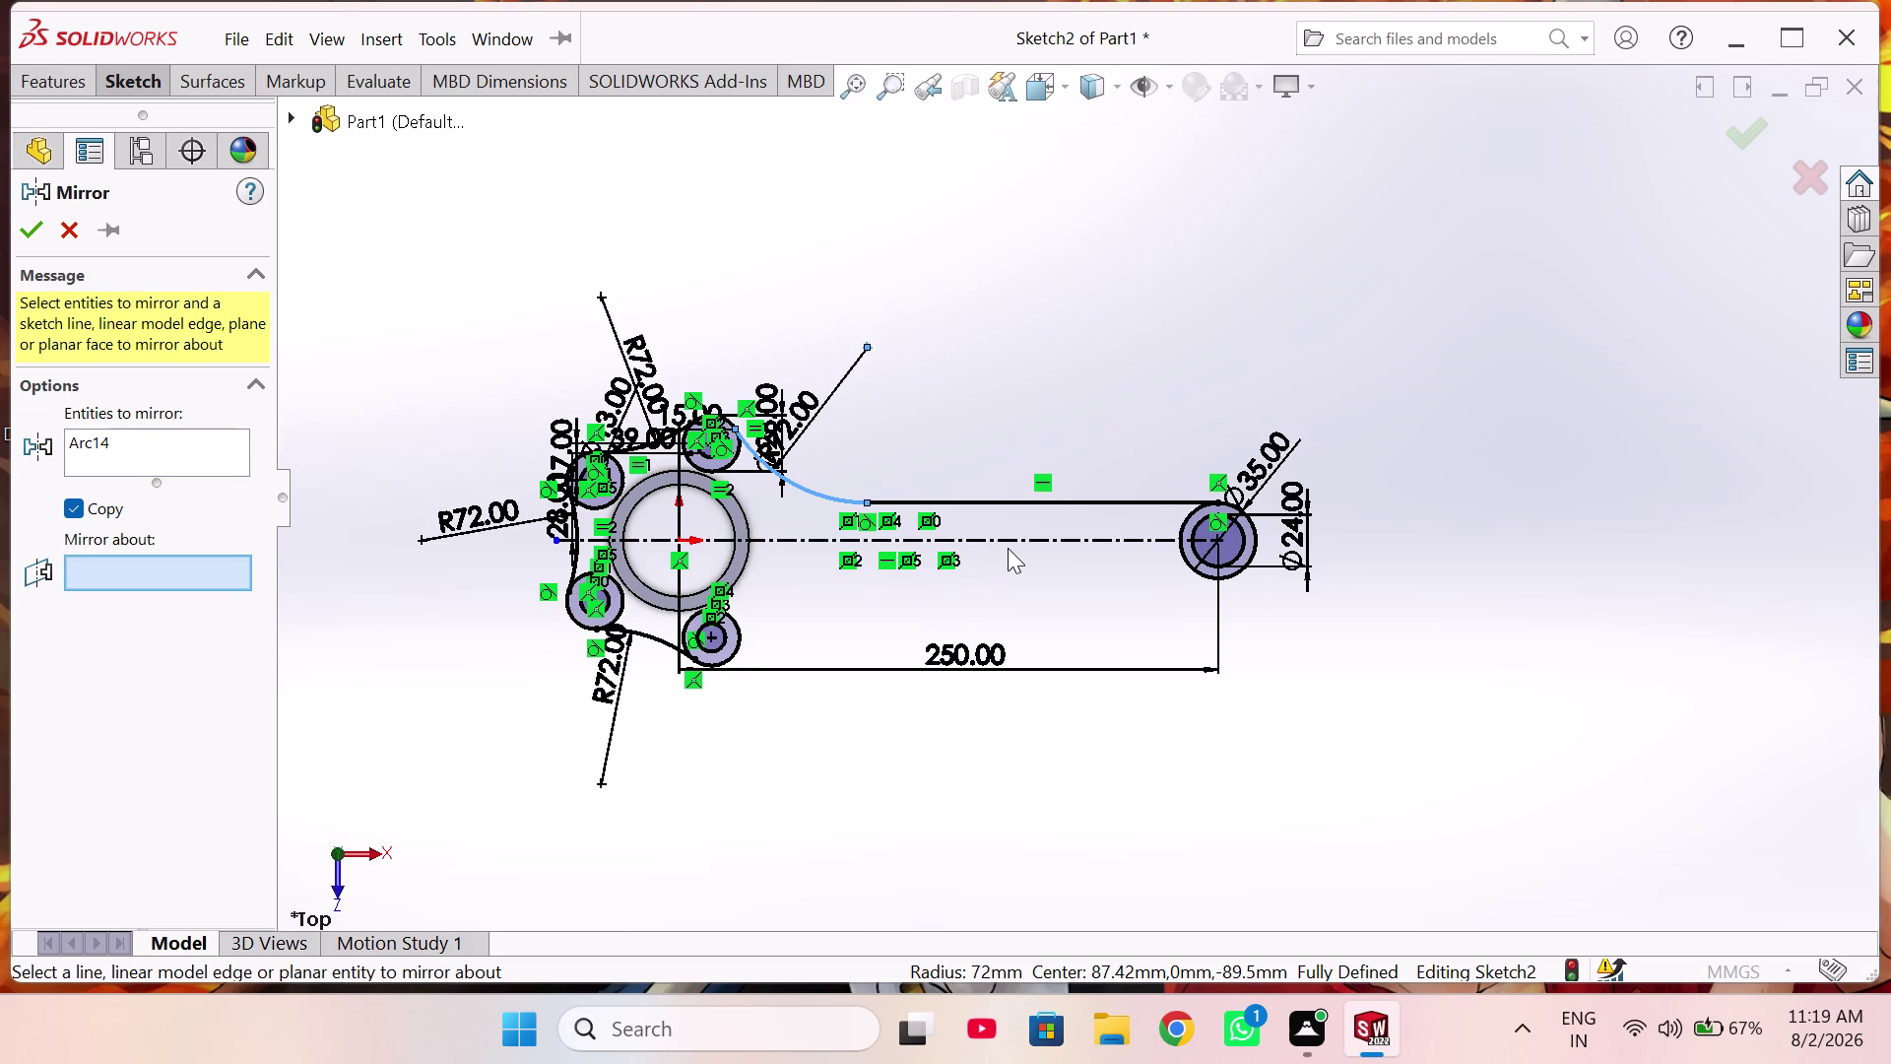
click(1011, 544)
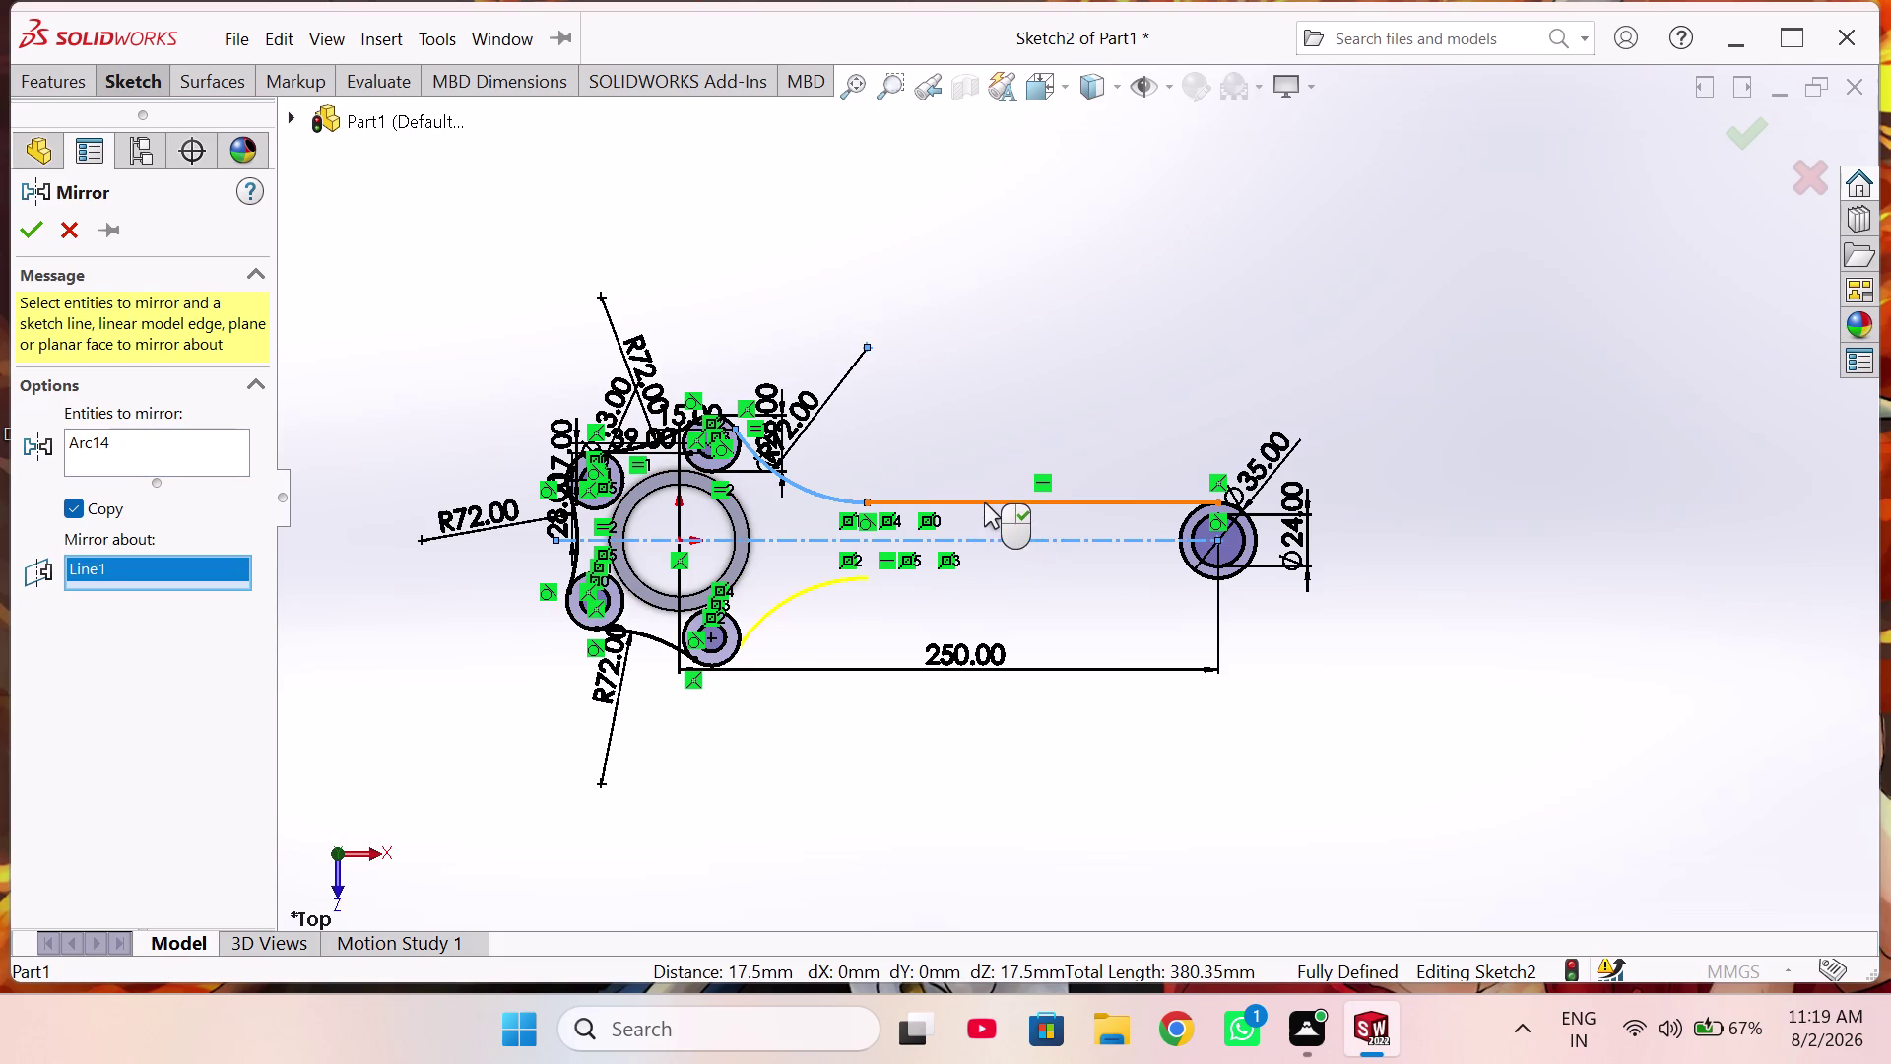
click(129, 469)
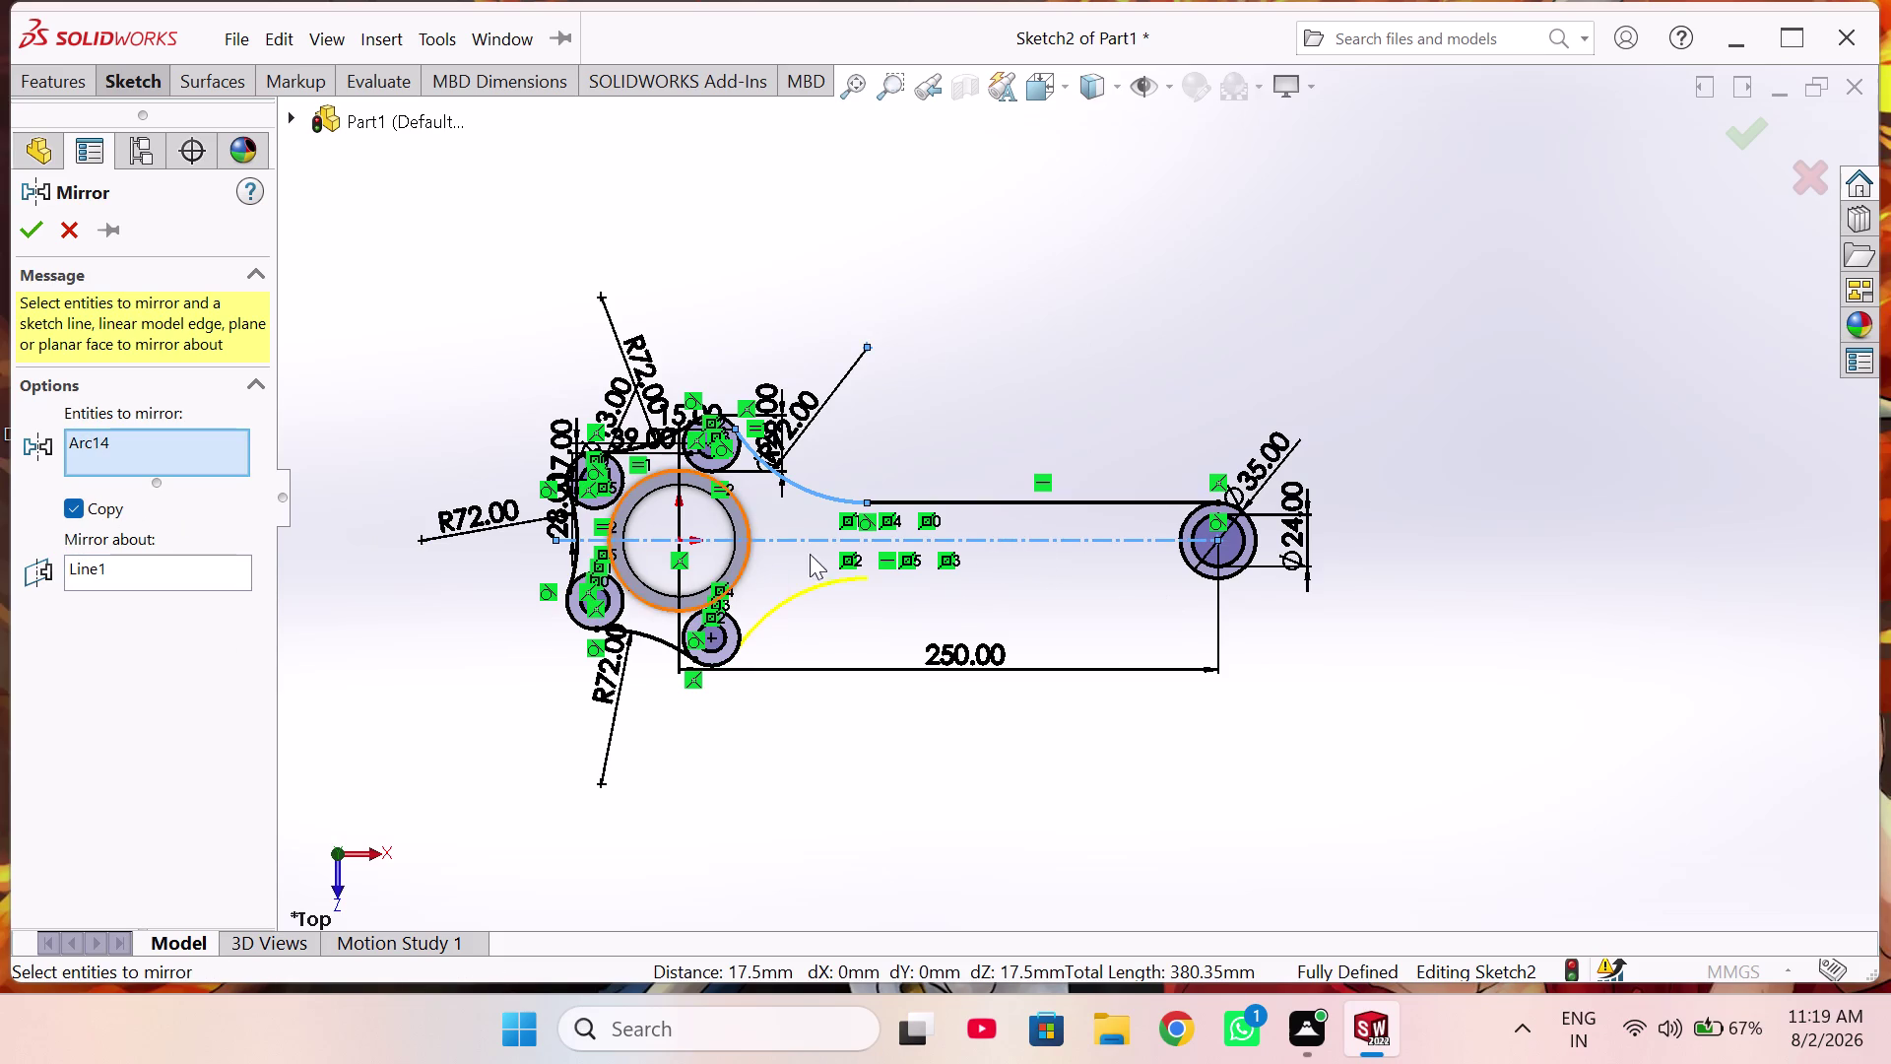
click(992, 504)
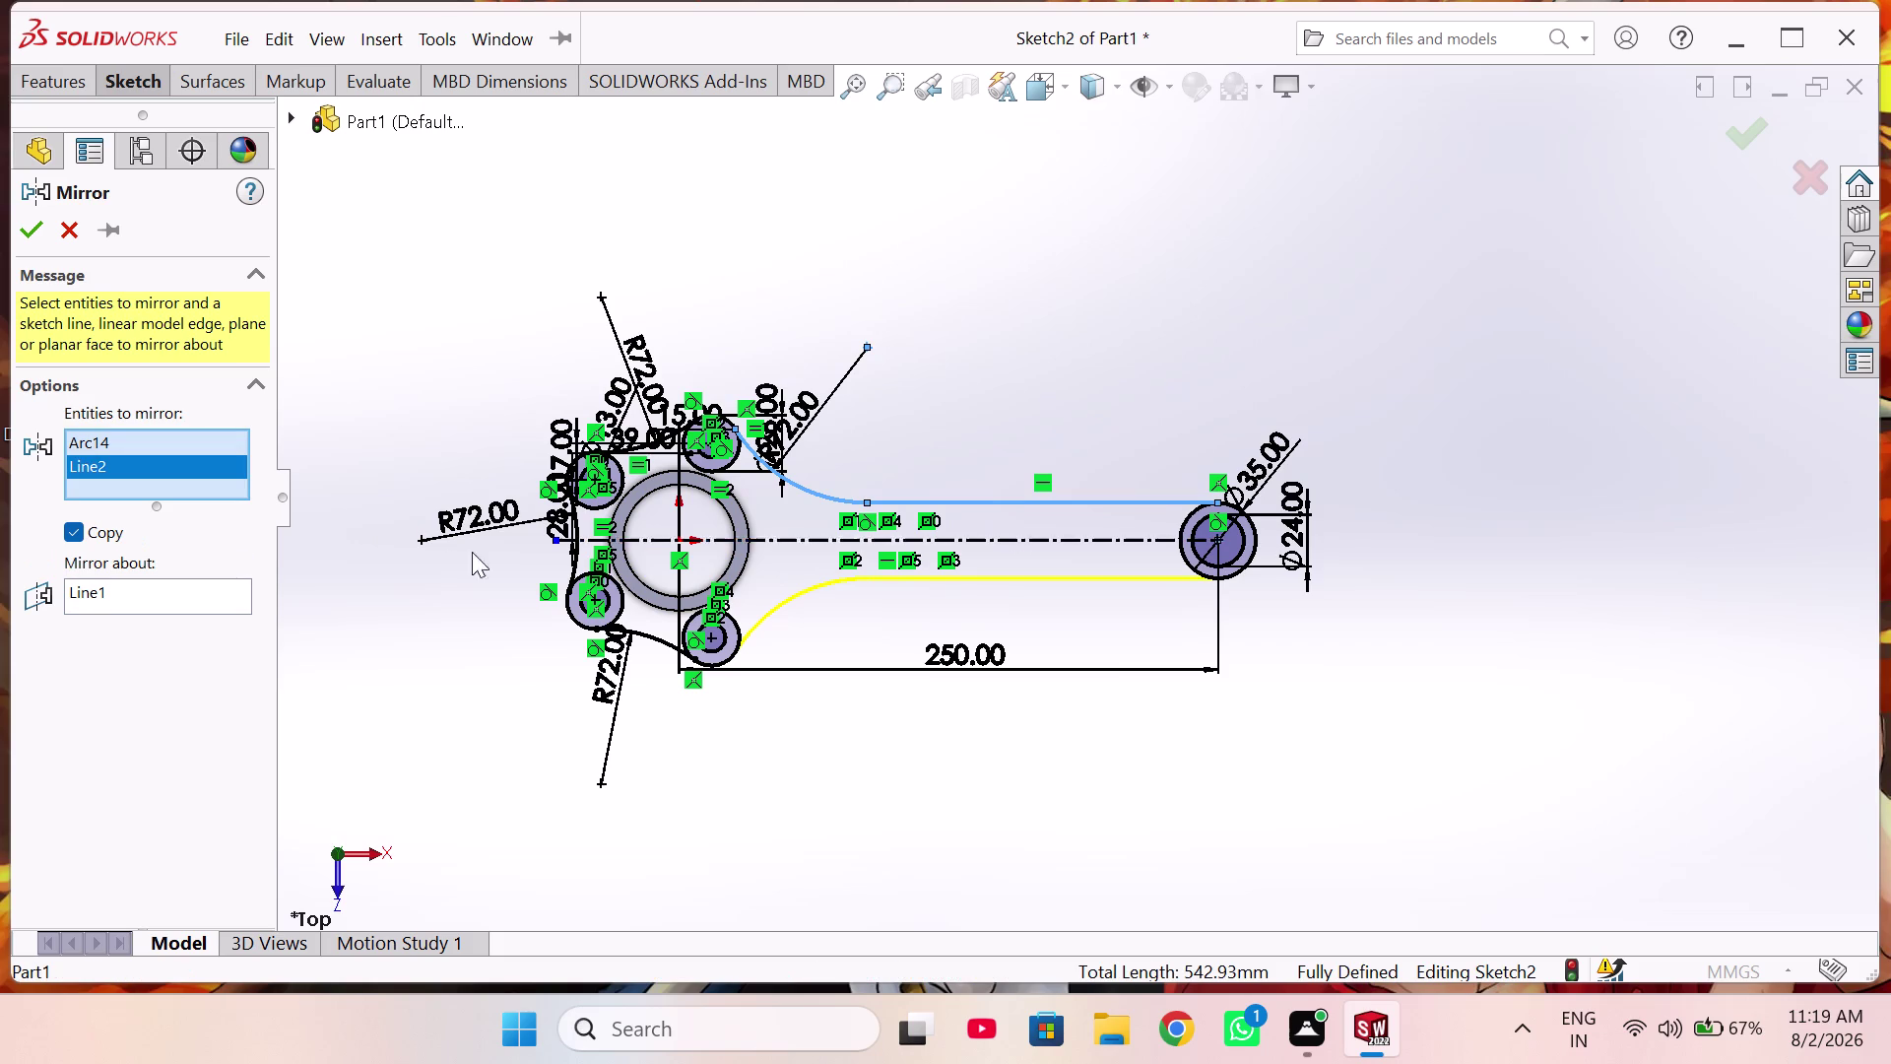
click(42, 232)
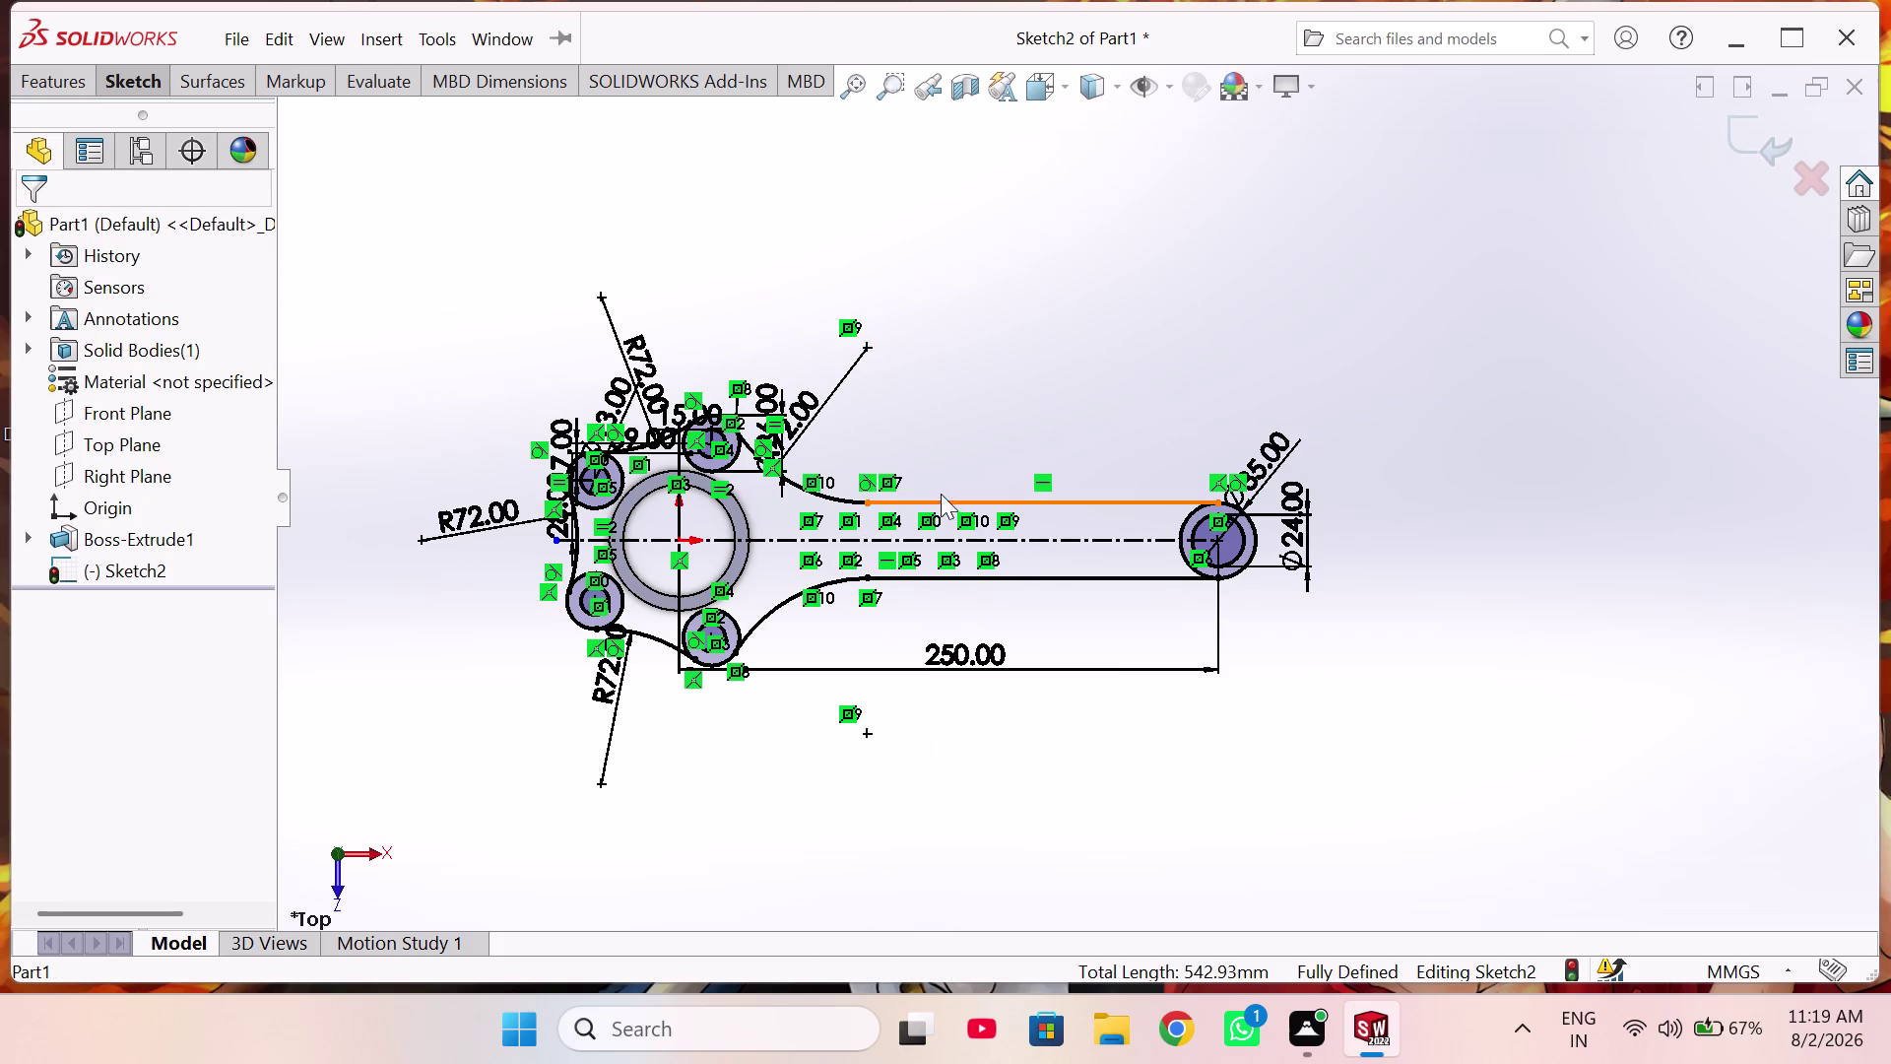
scroll(down, 3)
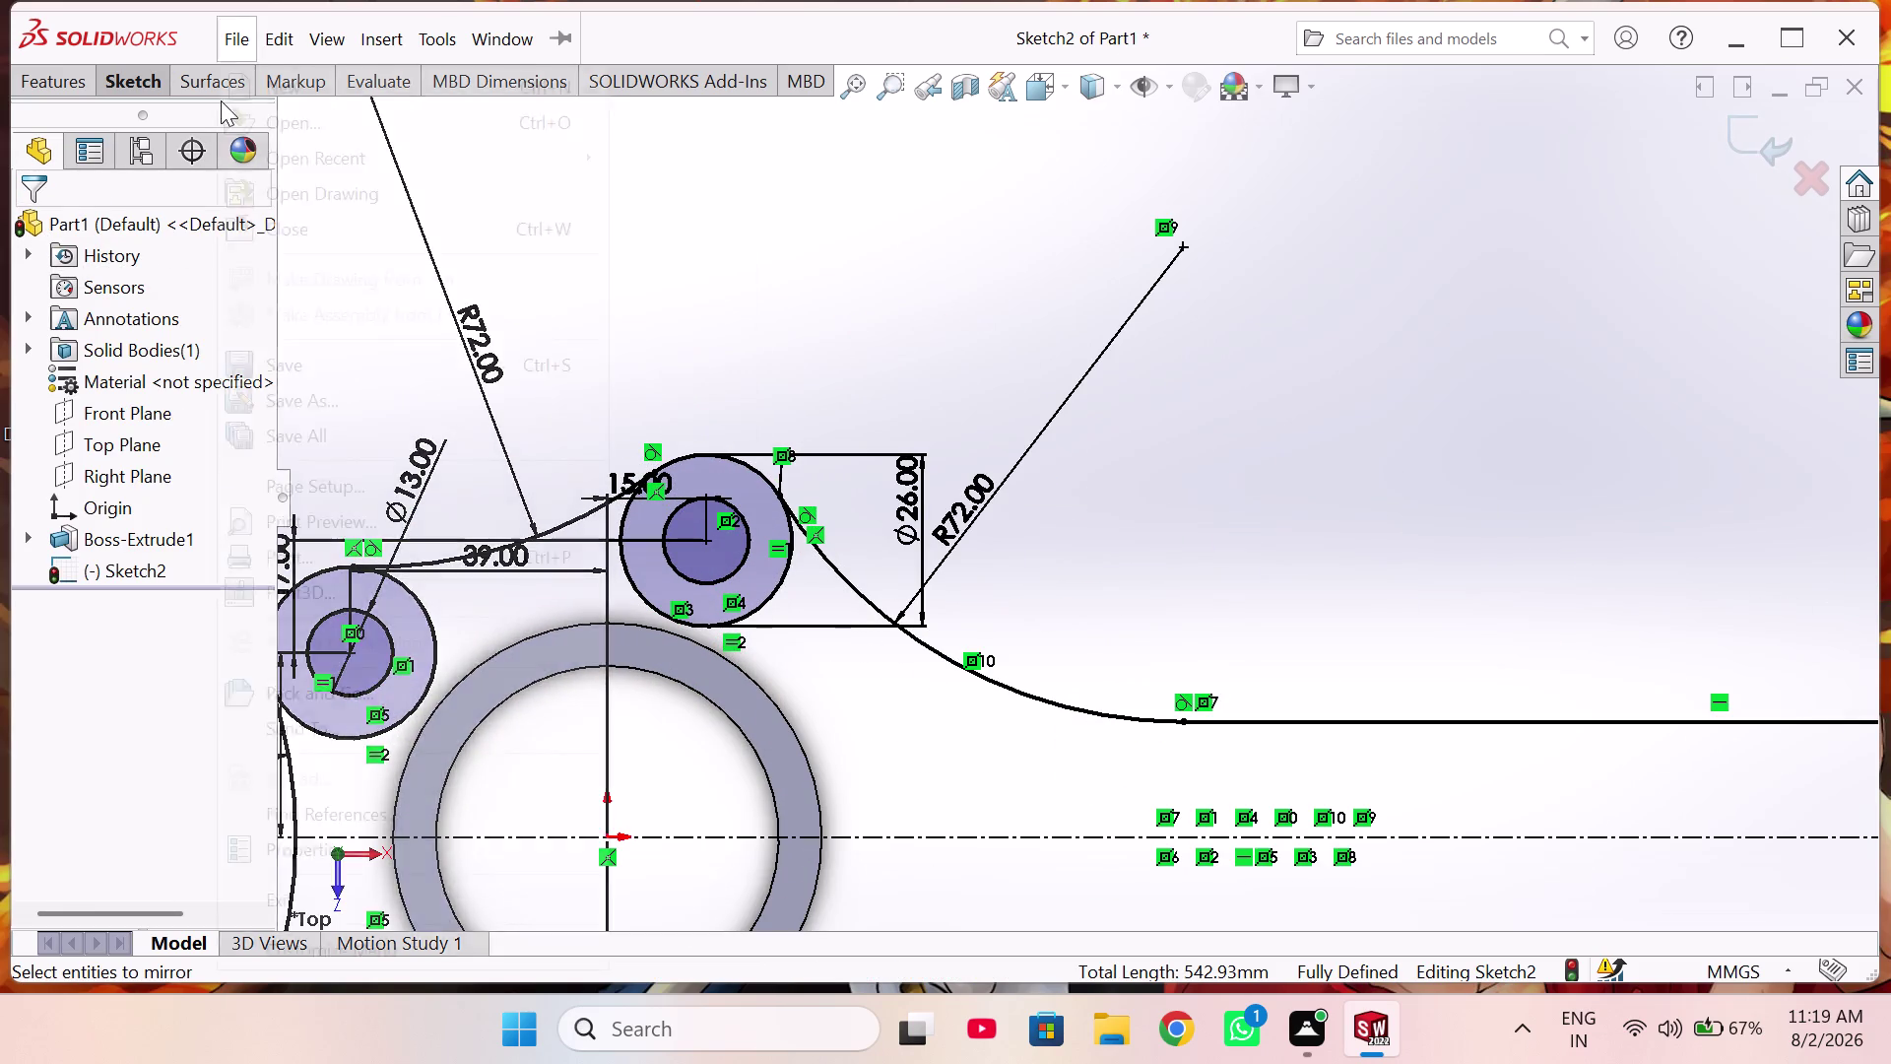
click(150, 74)
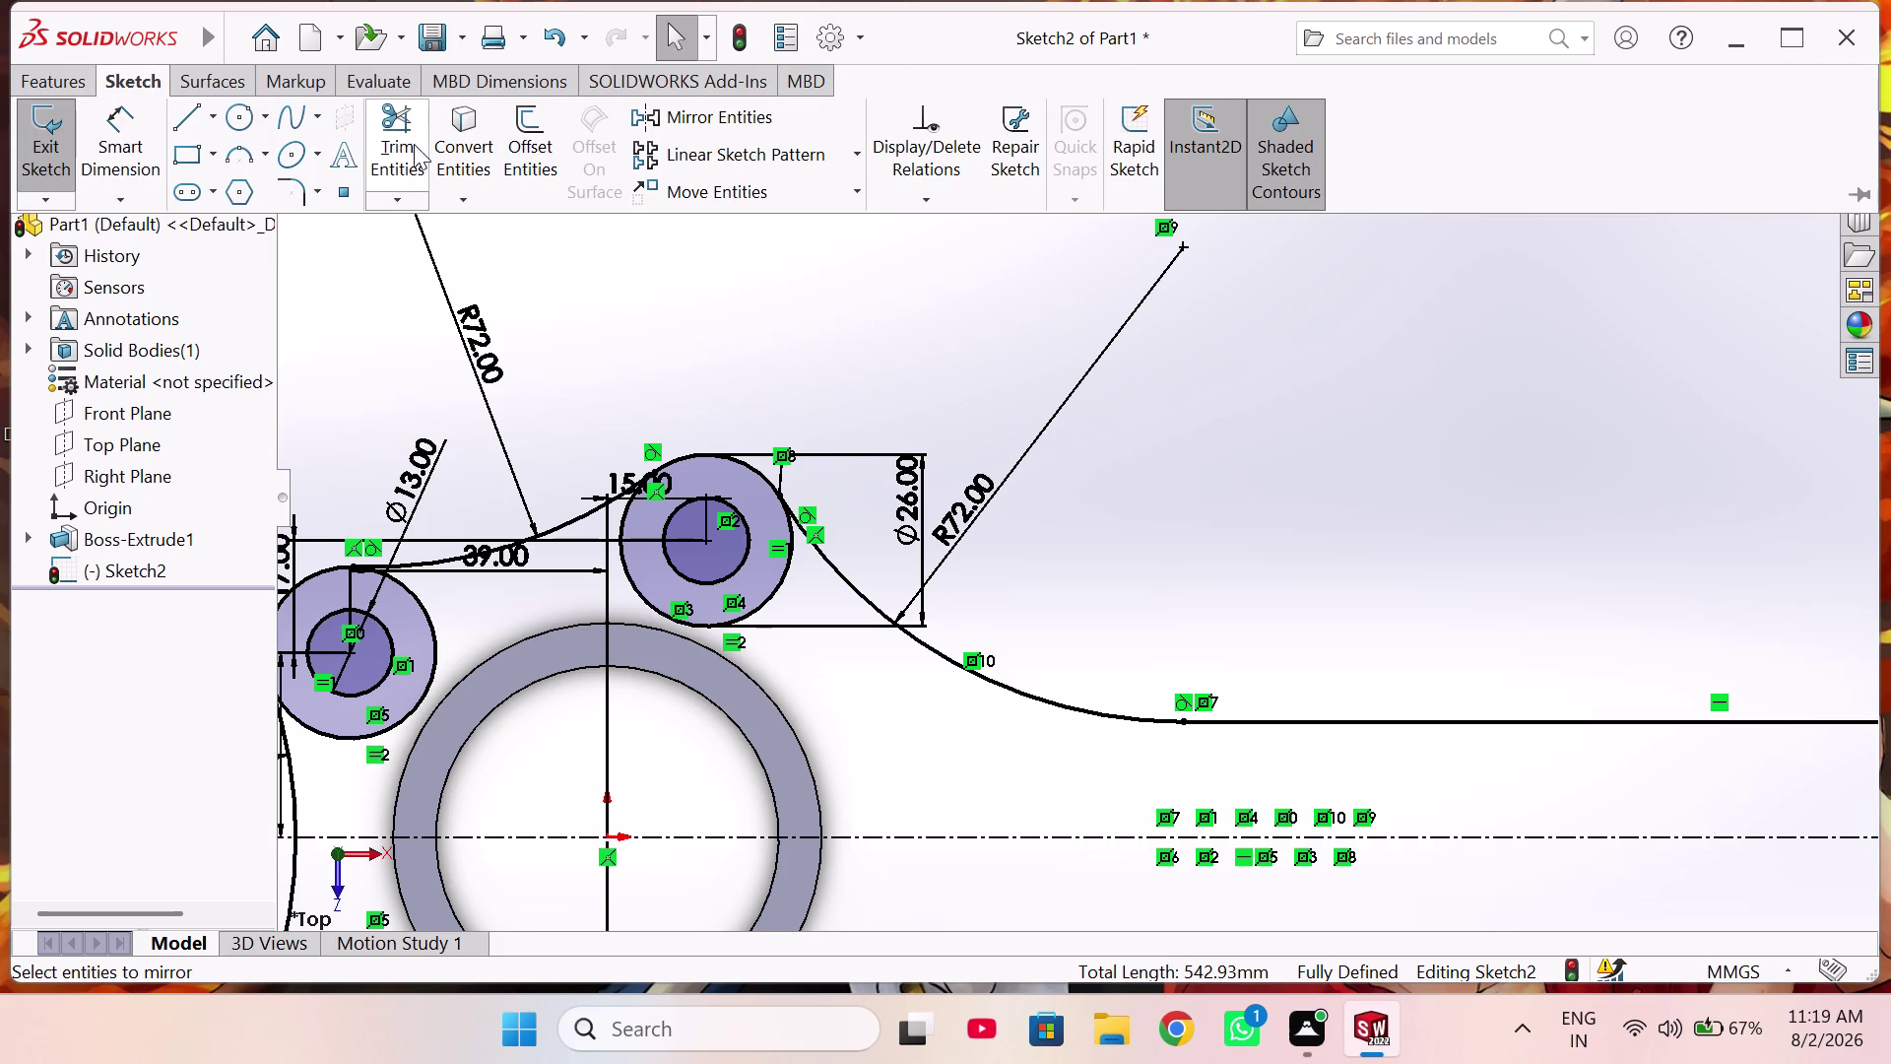
Trim the upper, upper-left, lower-left and lower boss circles into the rod outline.
click(405, 138)
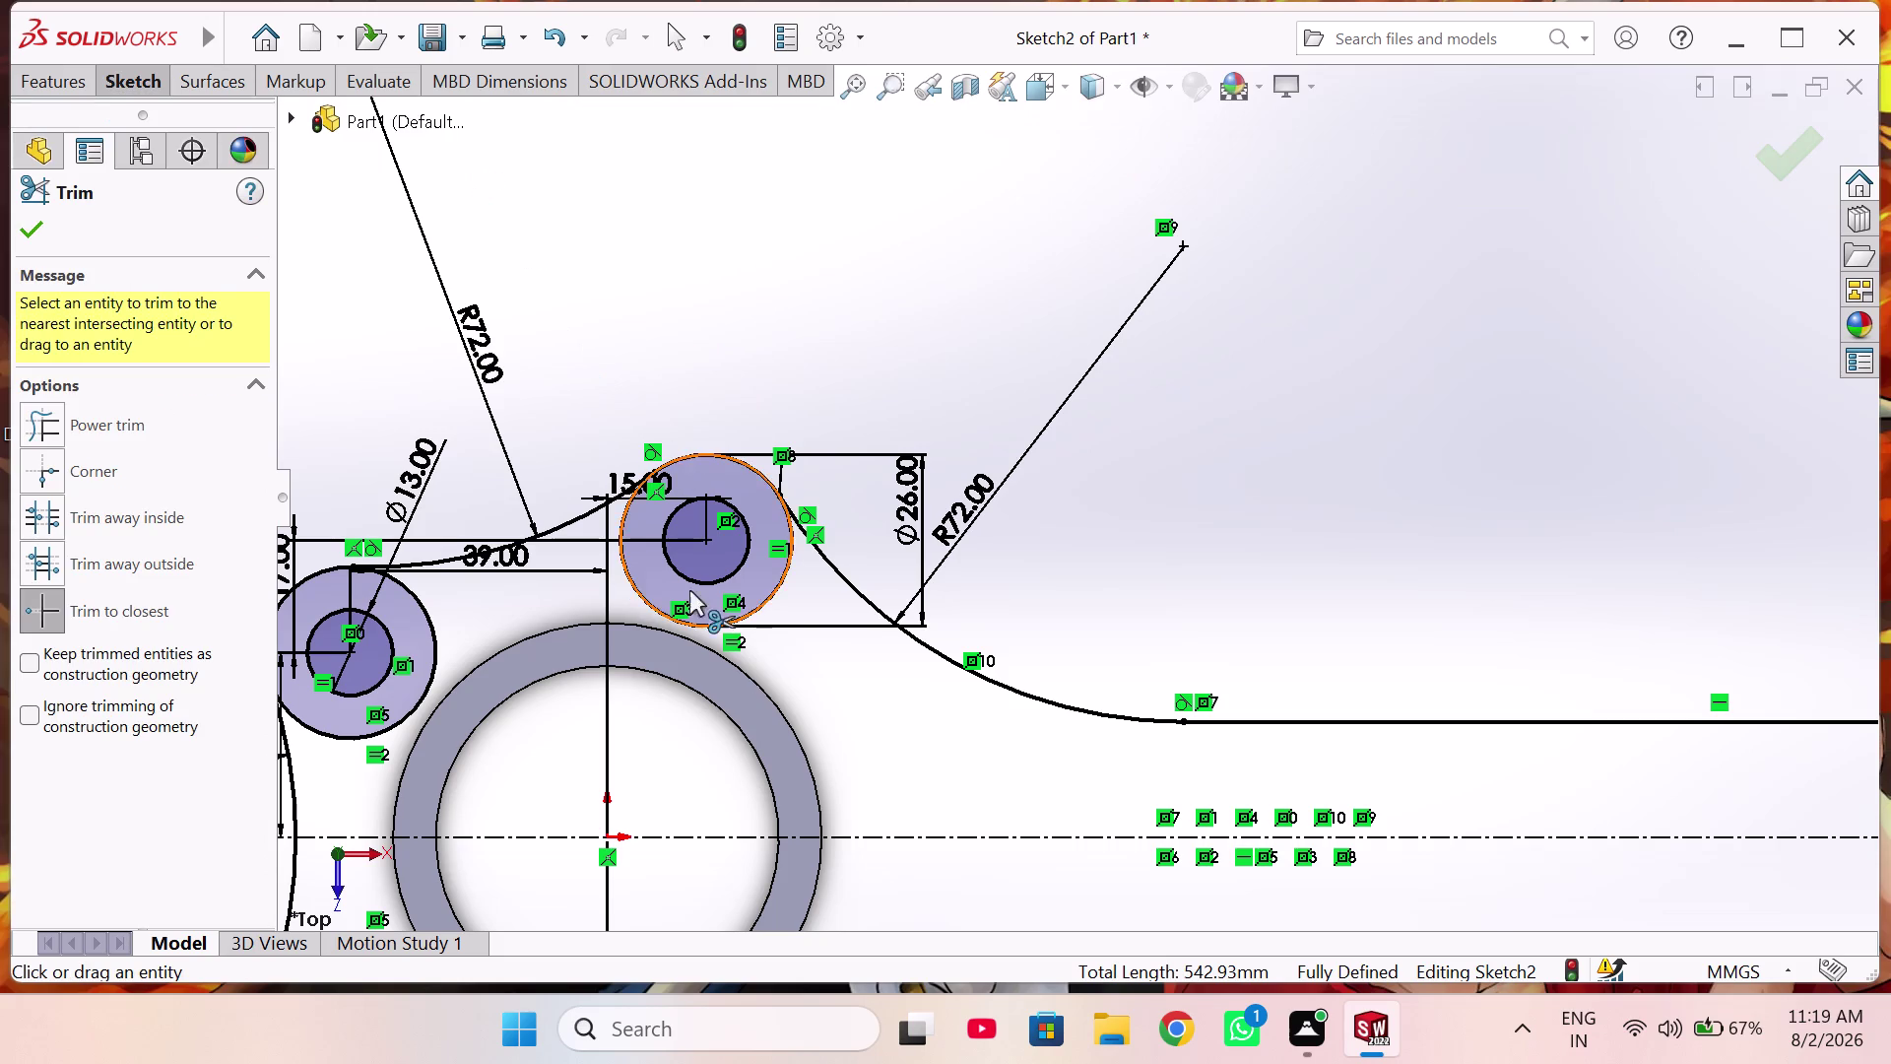
click(786, 579)
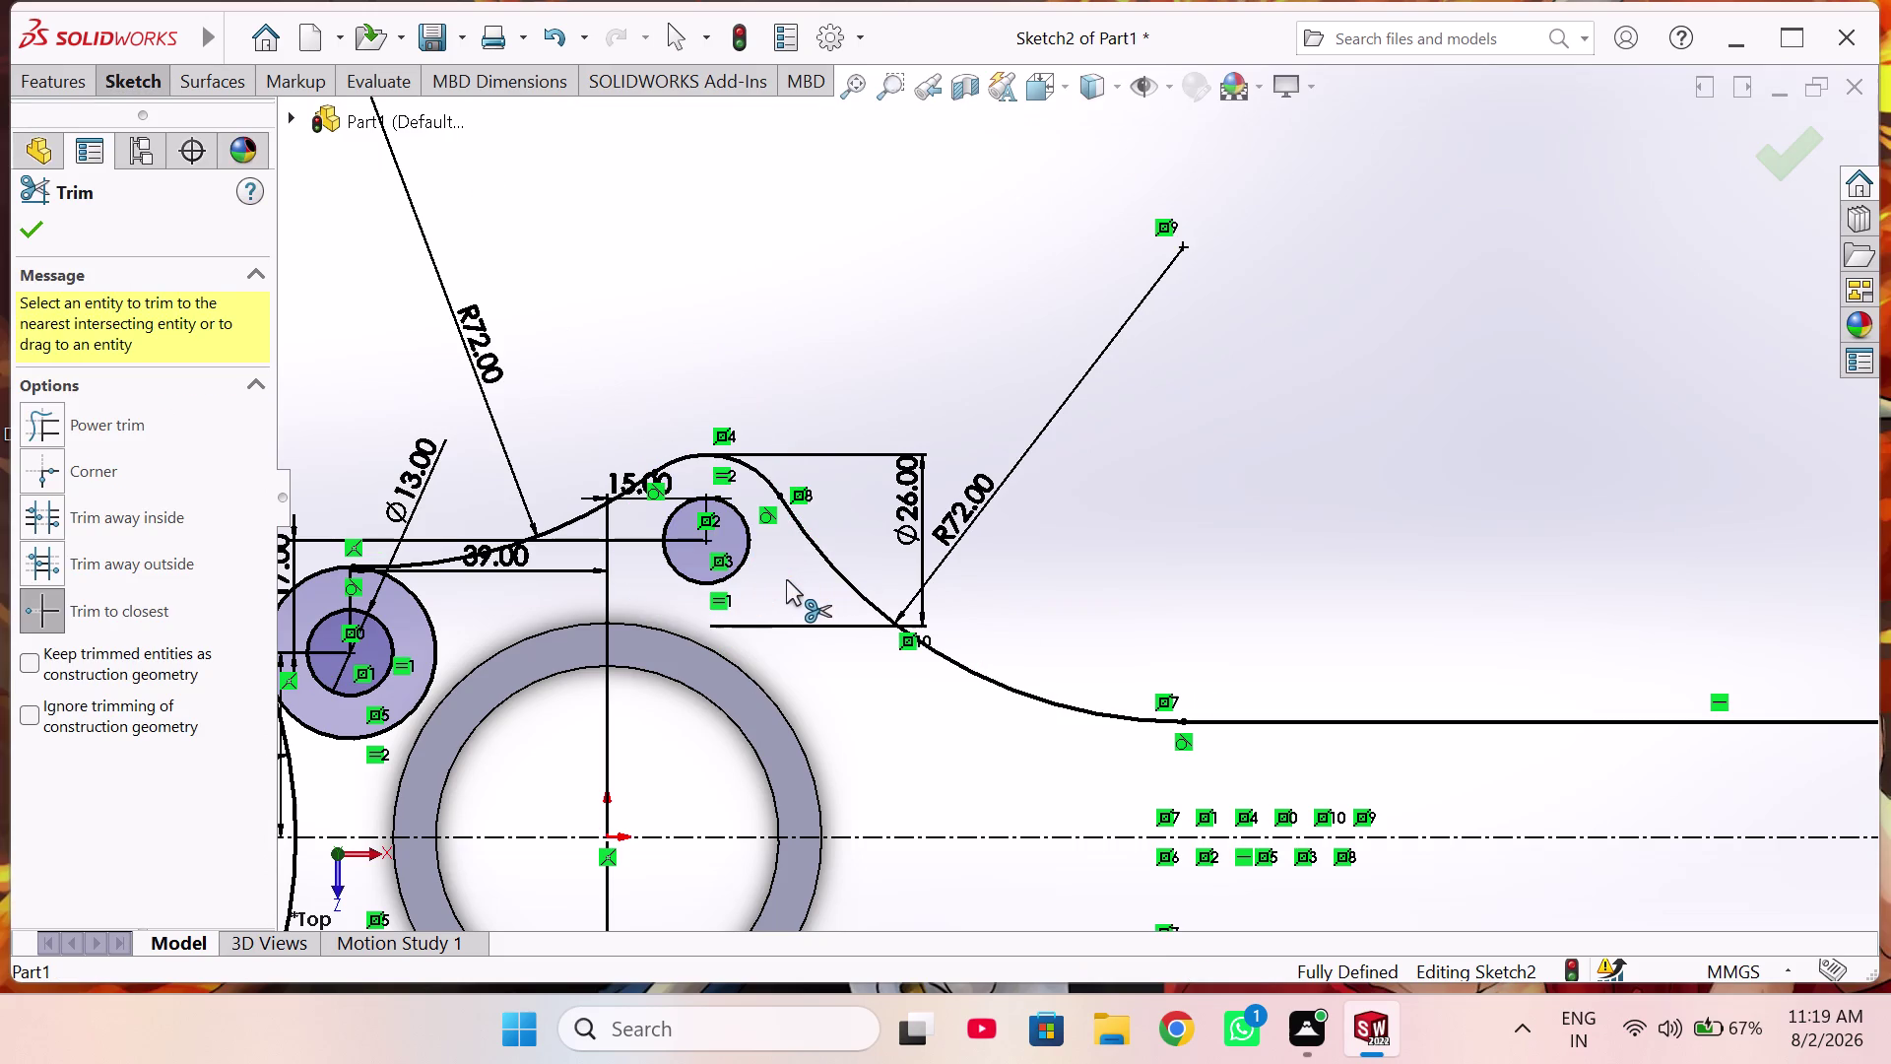
scroll(up, 3)
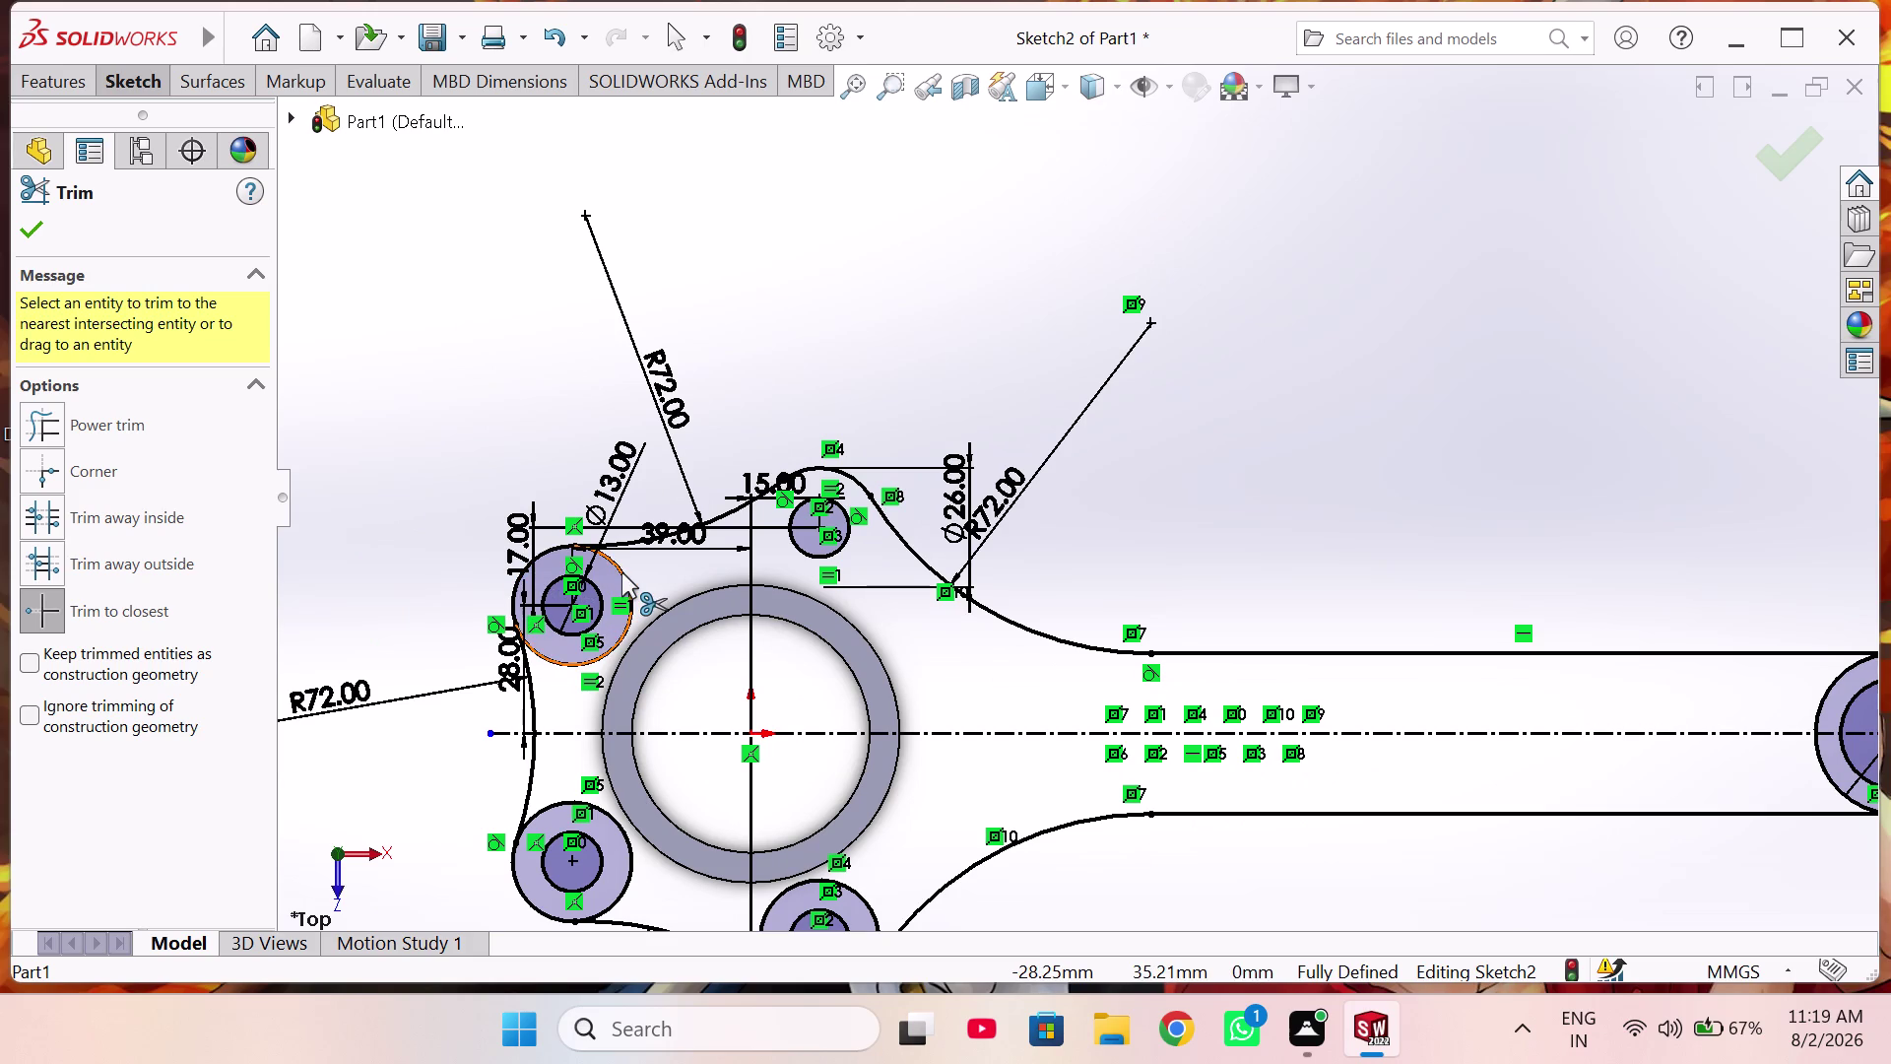
click(622, 573)
scroll(up, 3)
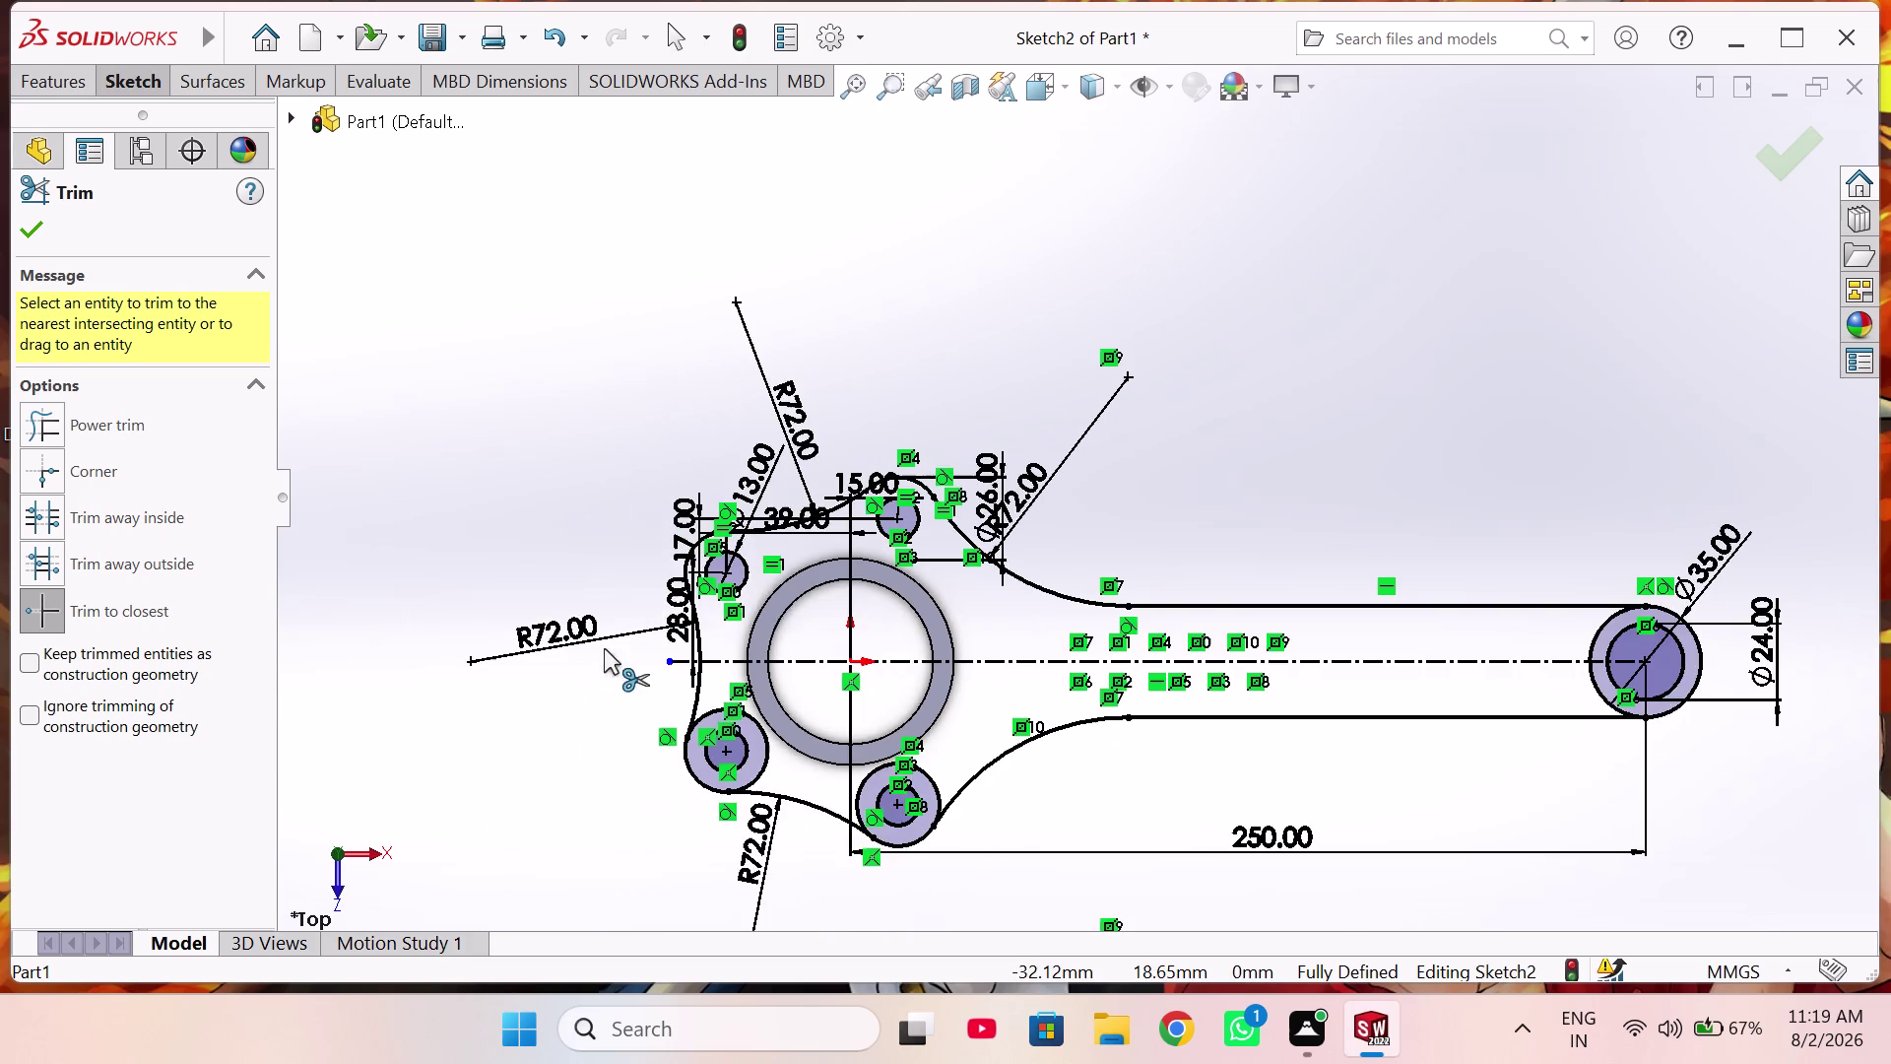
scroll(down, 3)
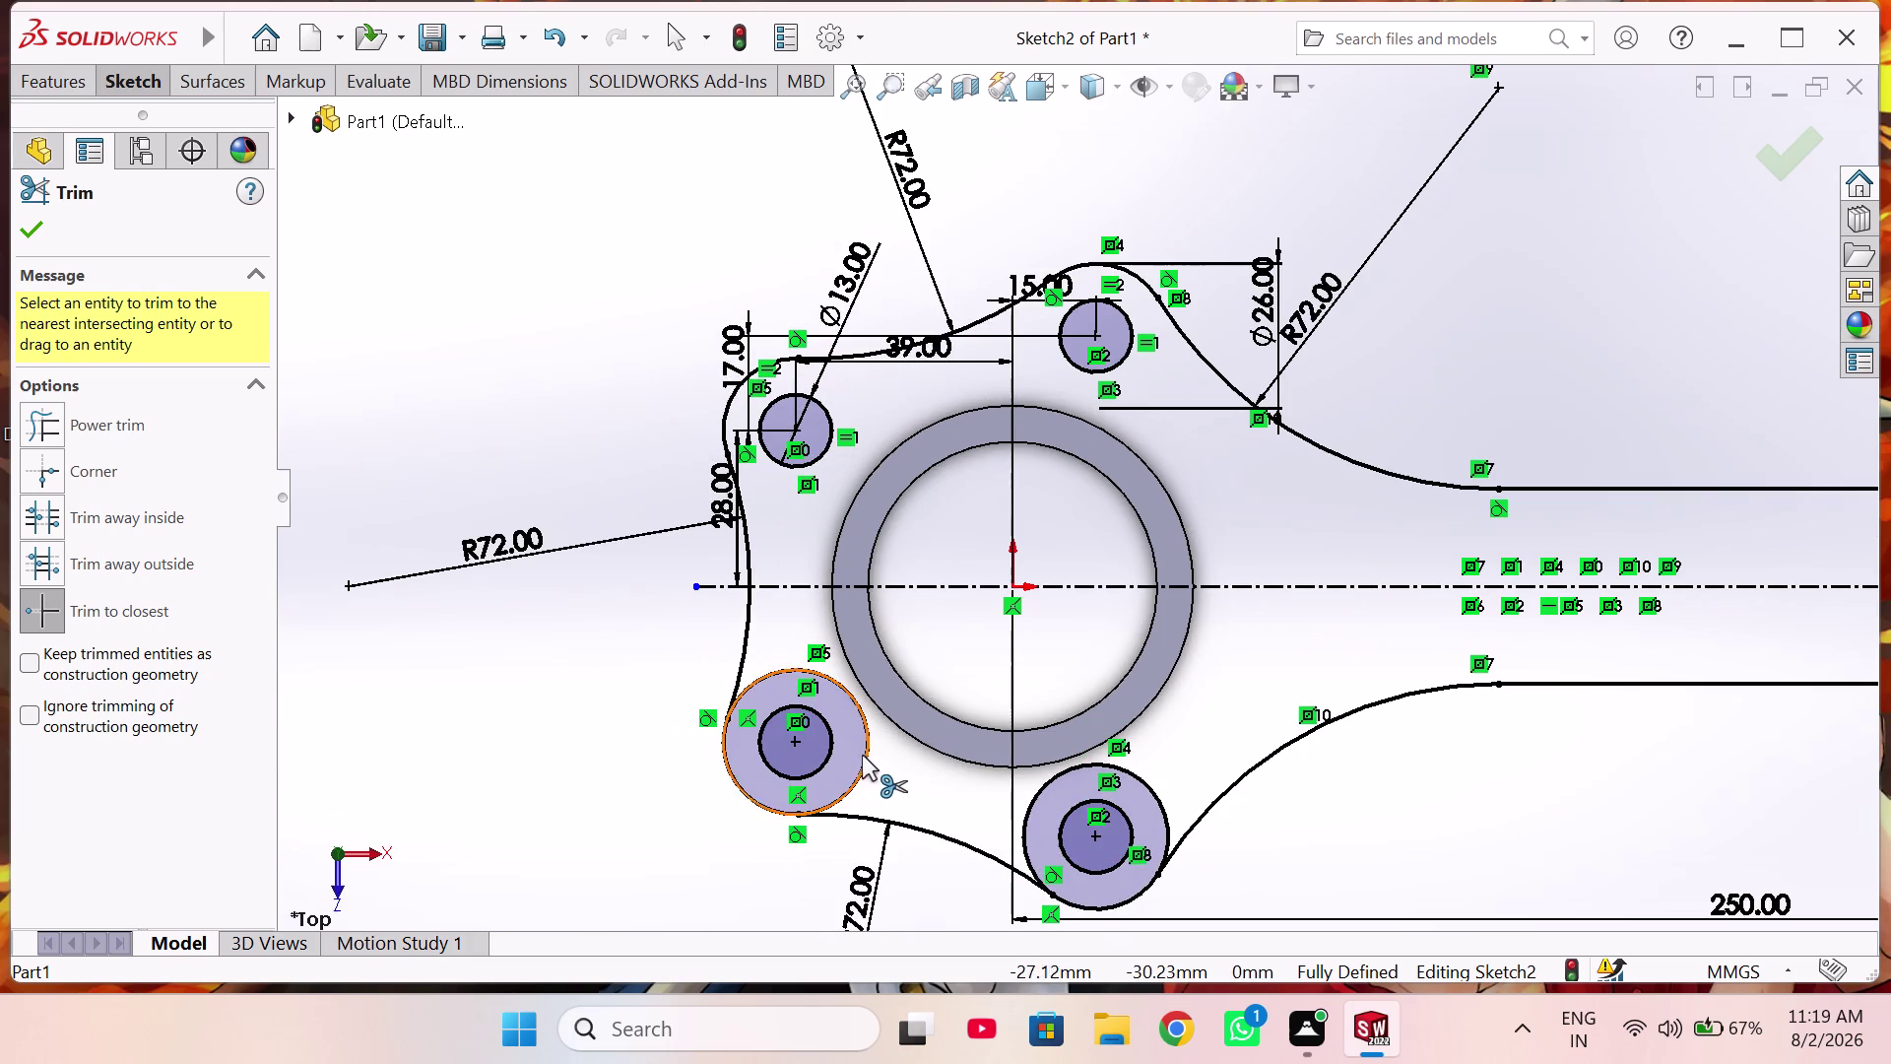
click(867, 754)
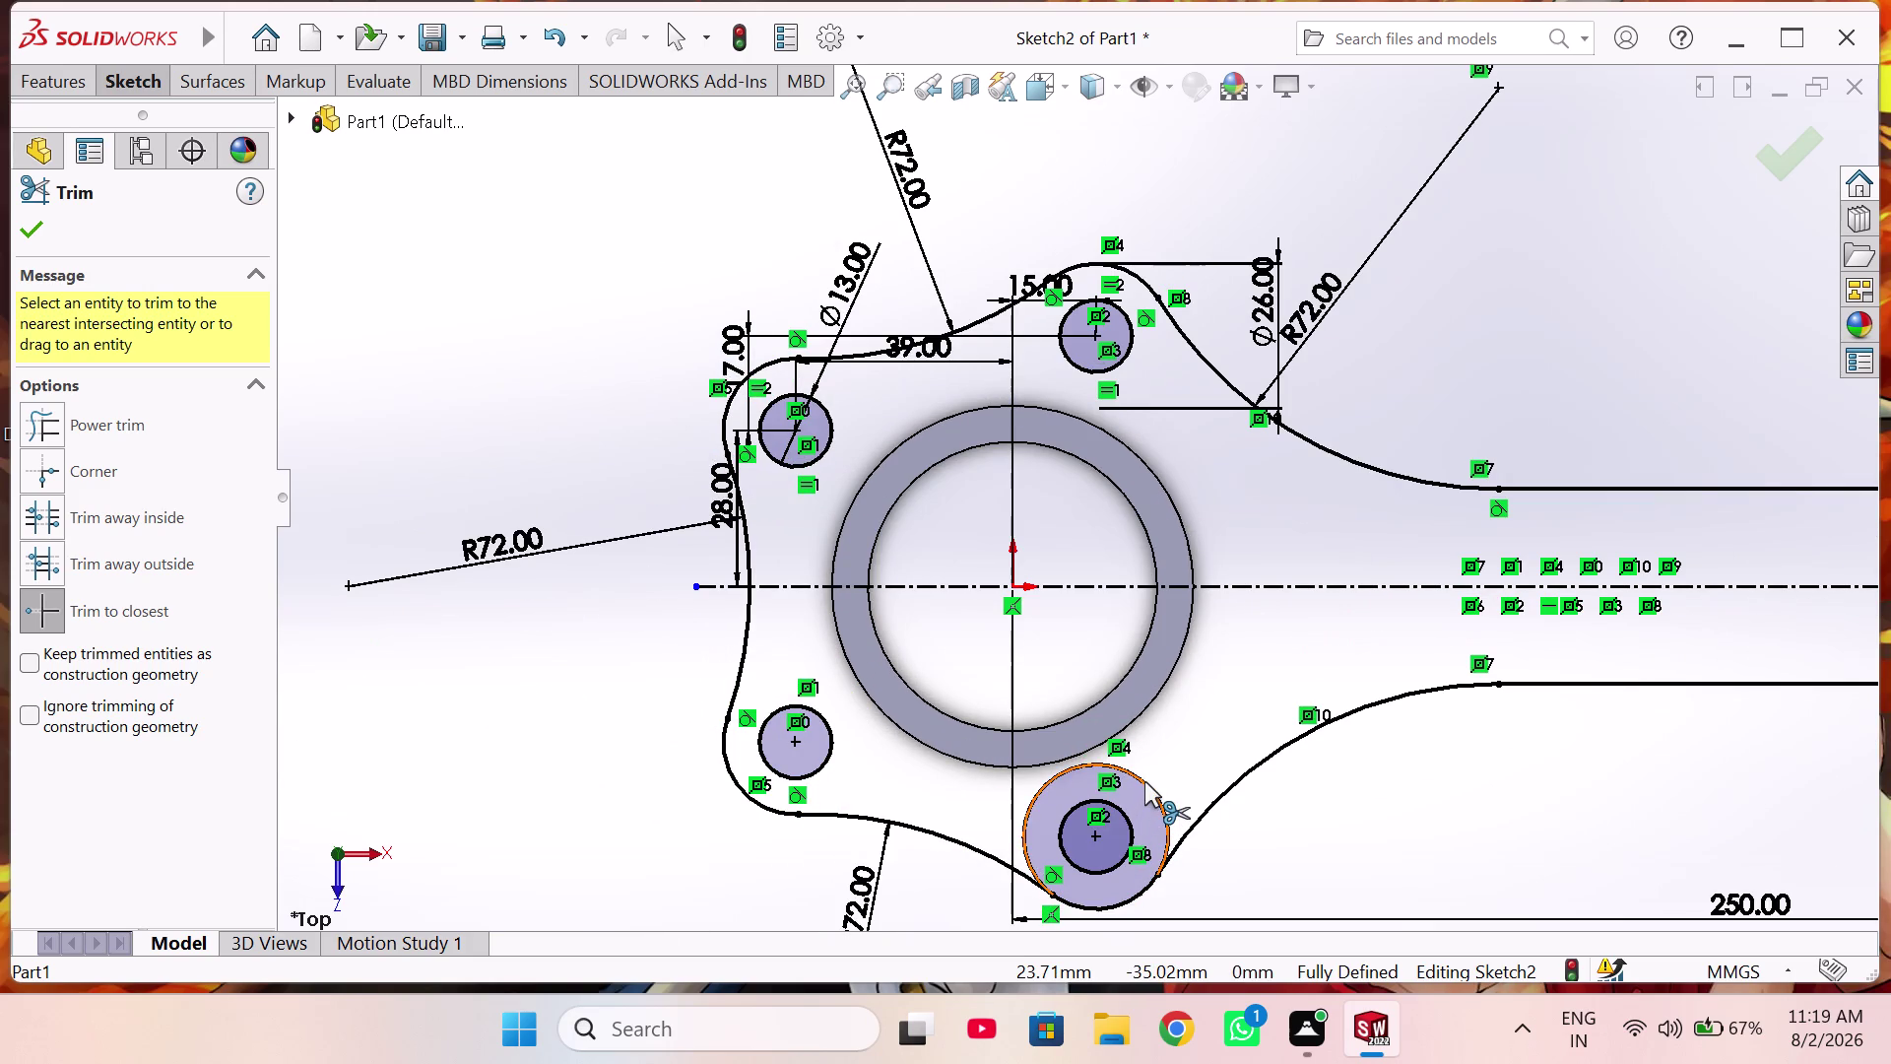
click(1144, 780)
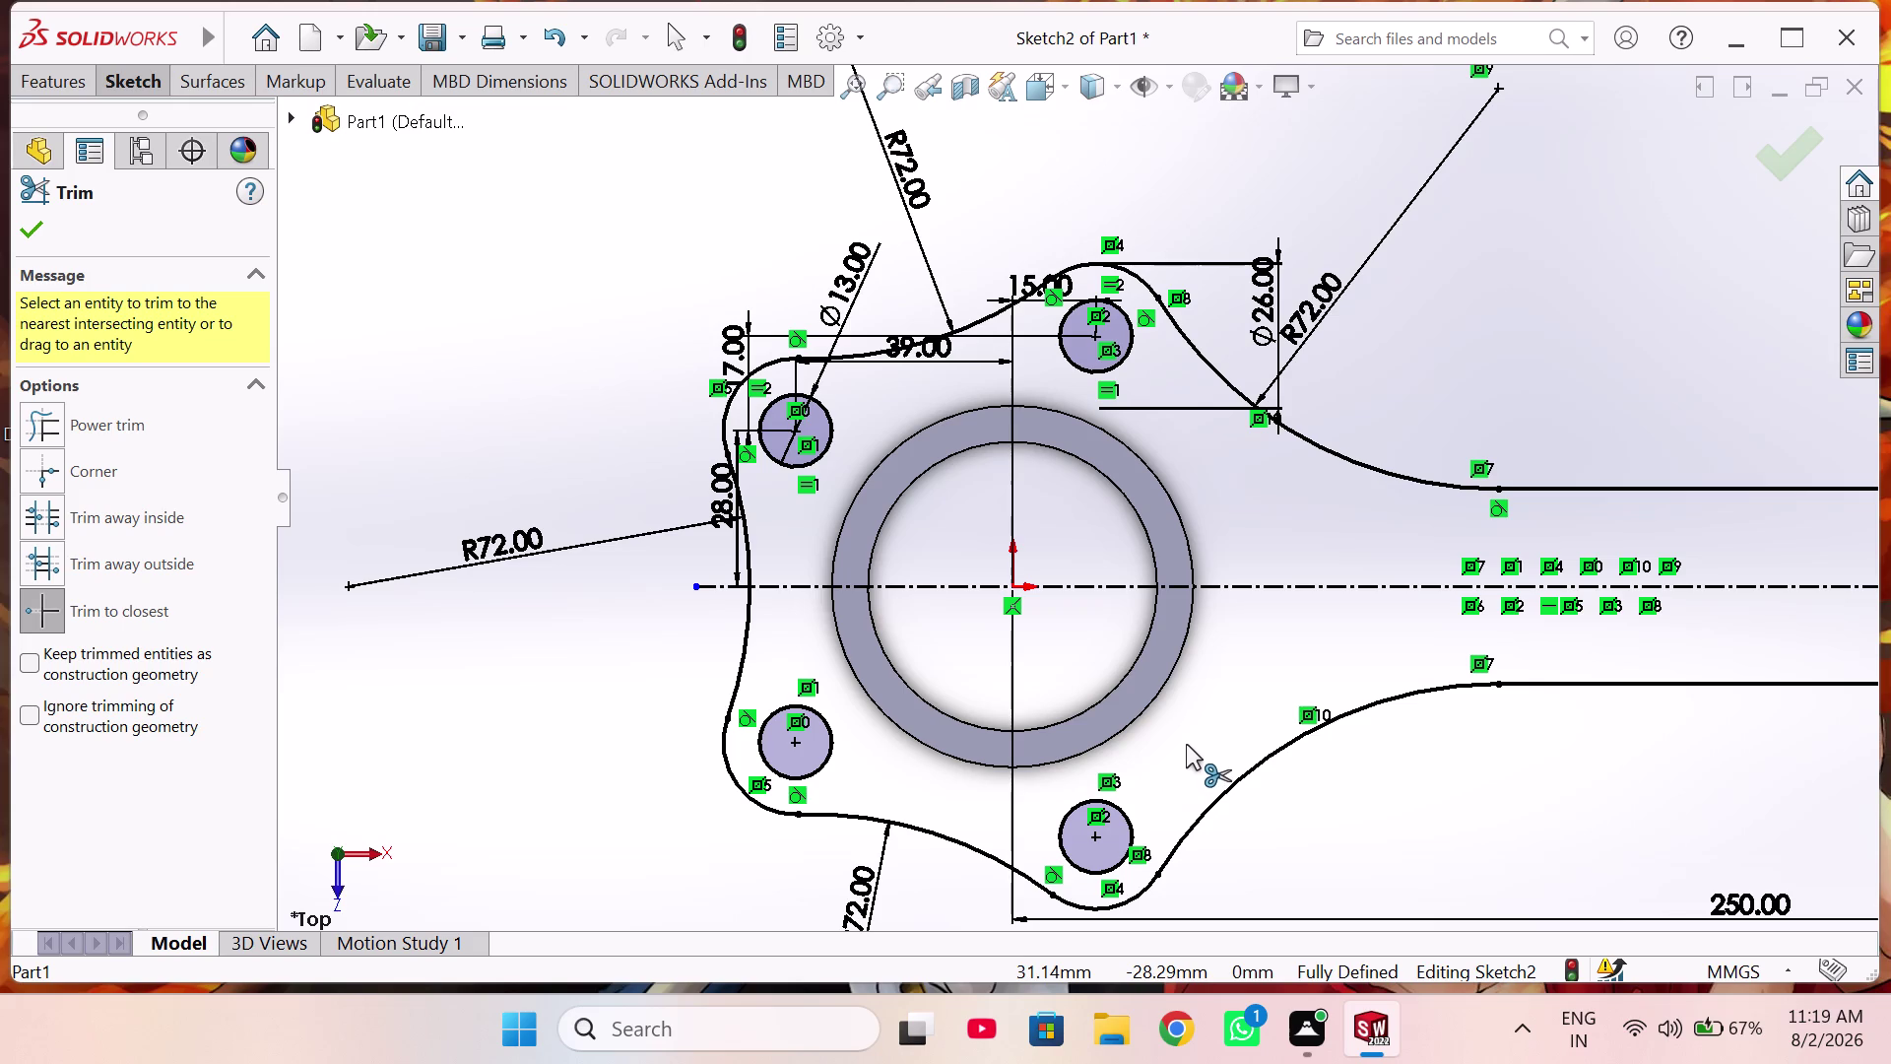
scroll(up, 3)
scroll(up, 3)
scroll(down, 3)
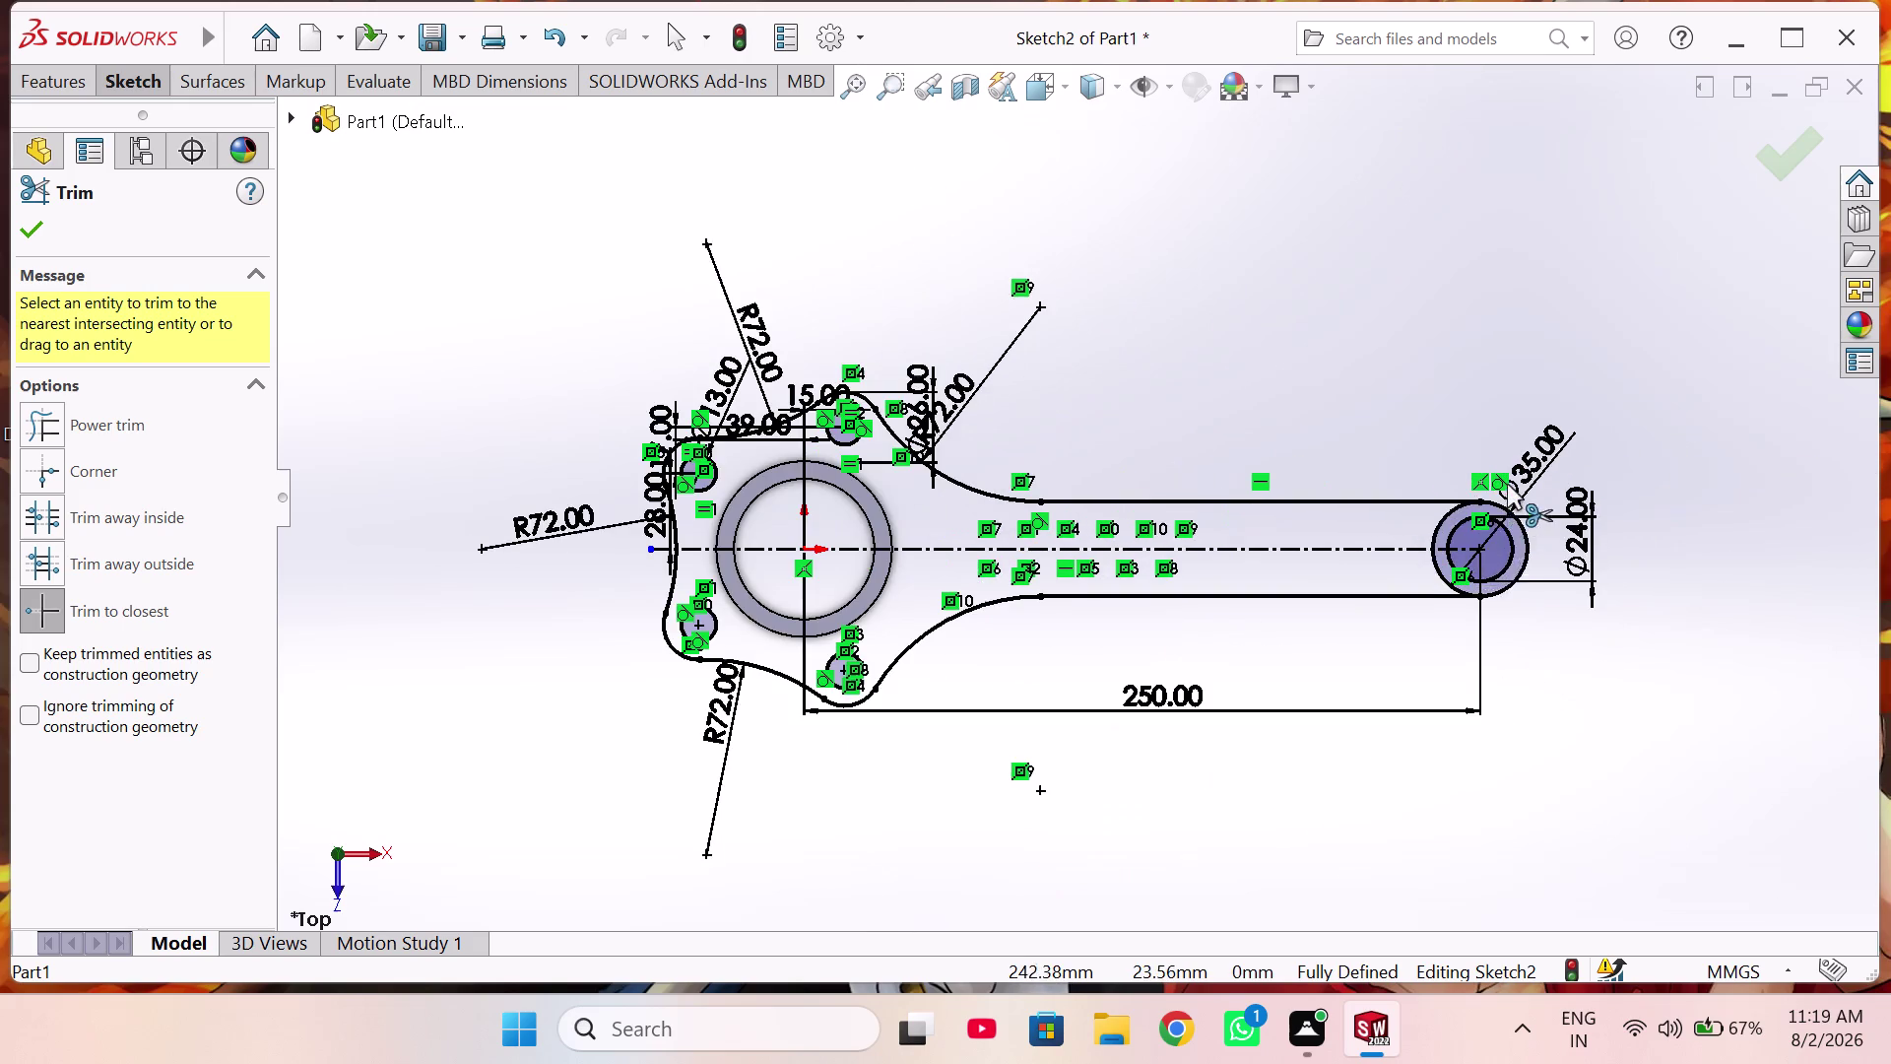
scroll(down, 3)
scroll(down, 3)
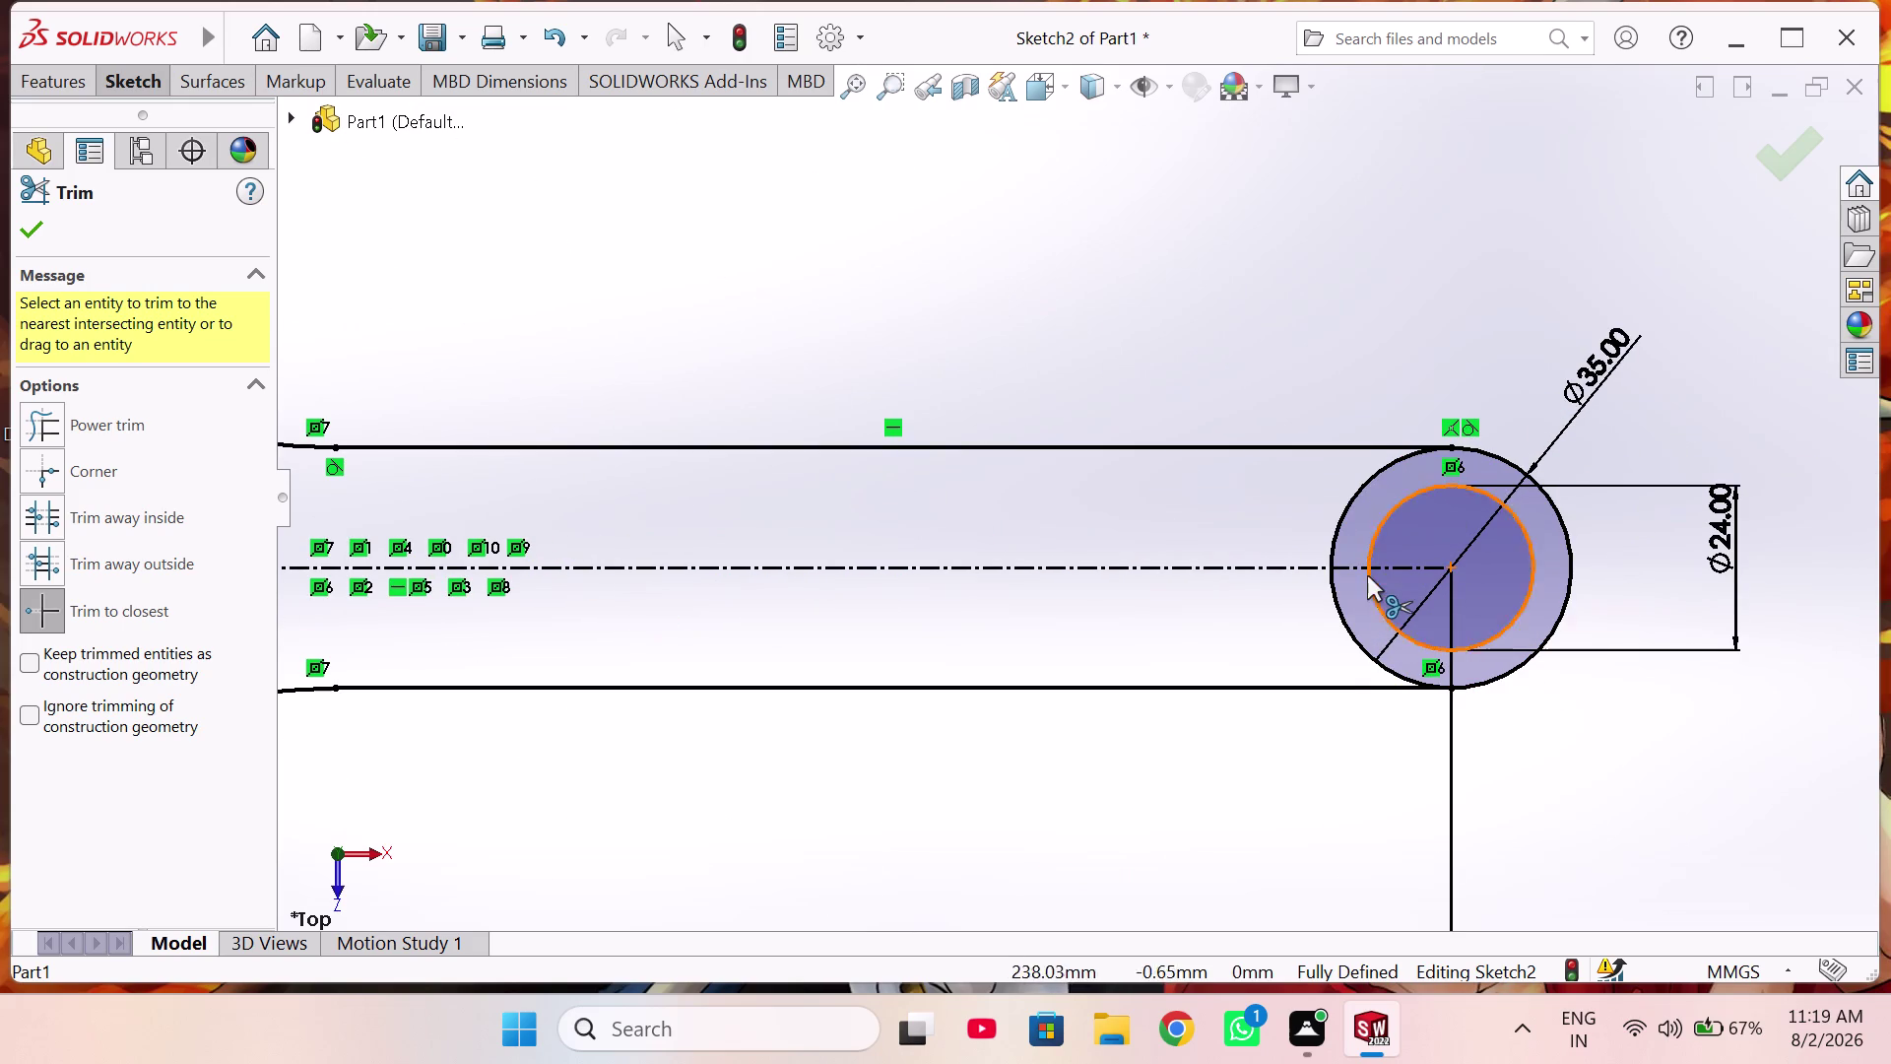
scroll(up, 3)
scroll(up, 3)
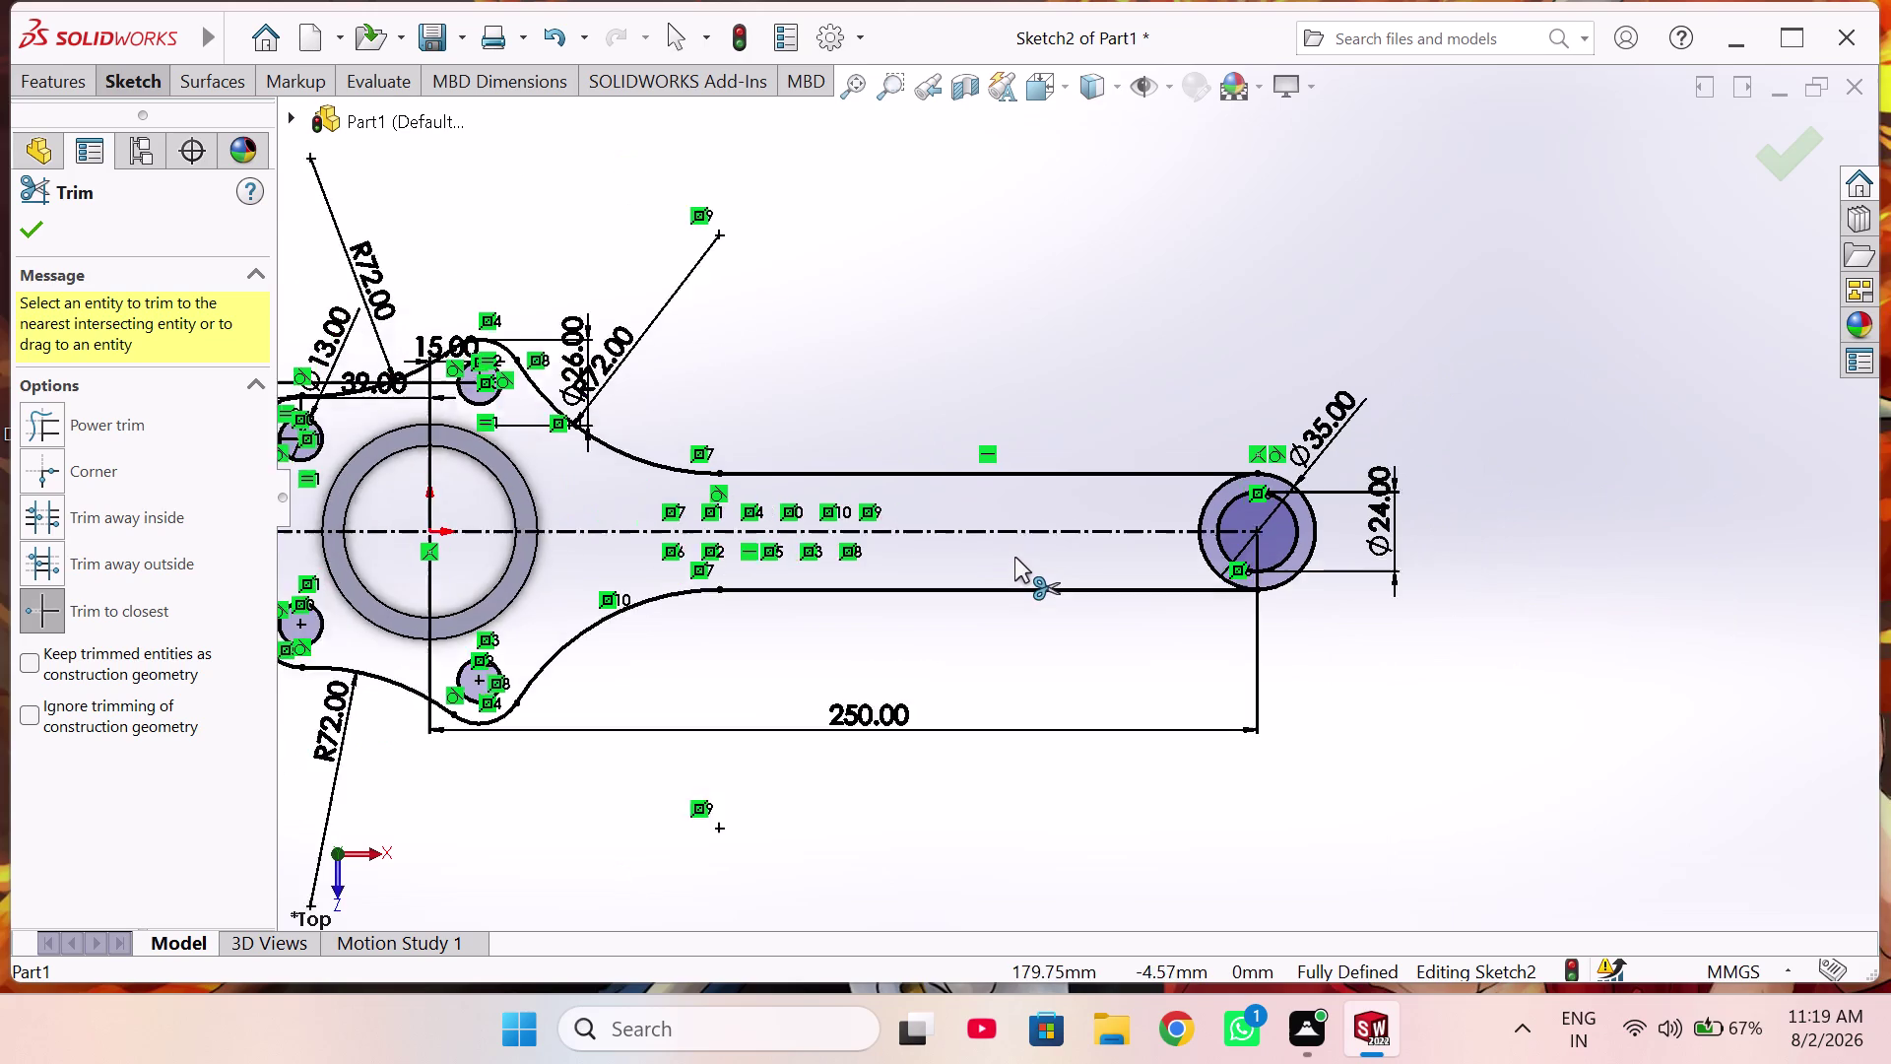
scroll(up, 3)
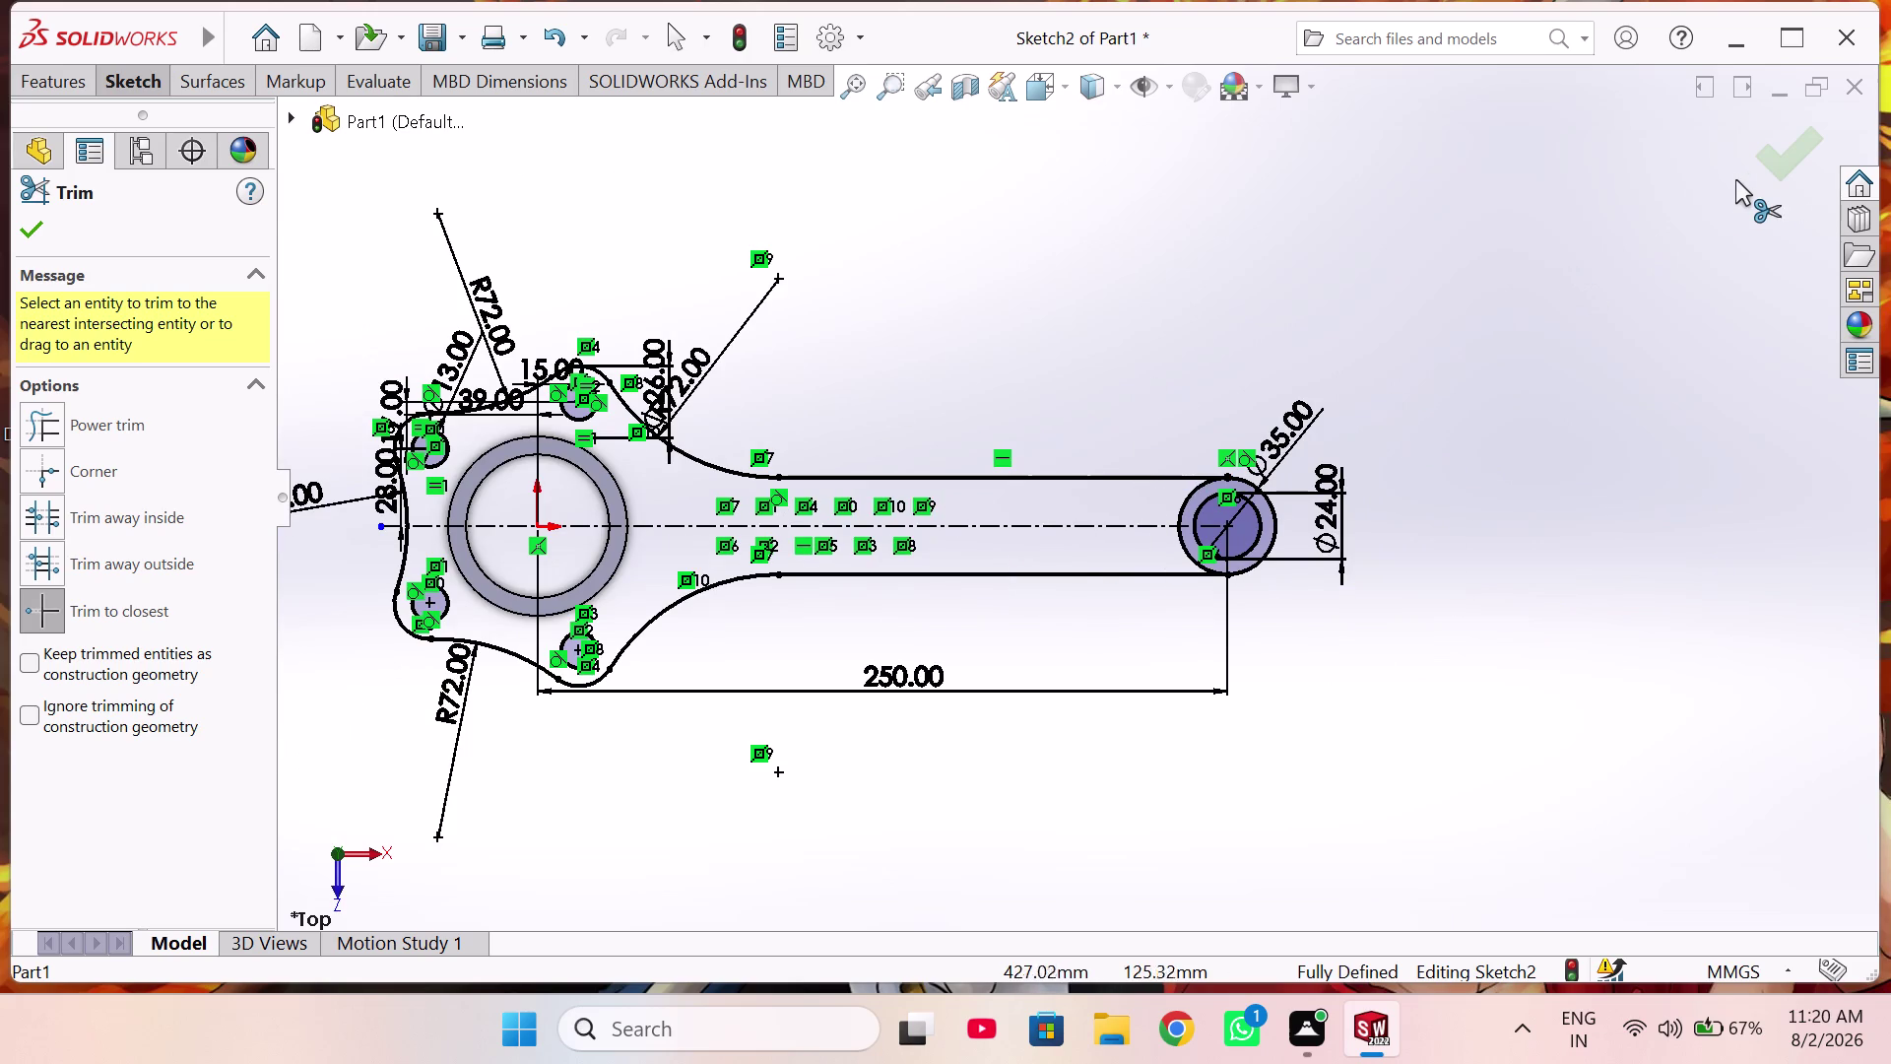
click(1768, 172)
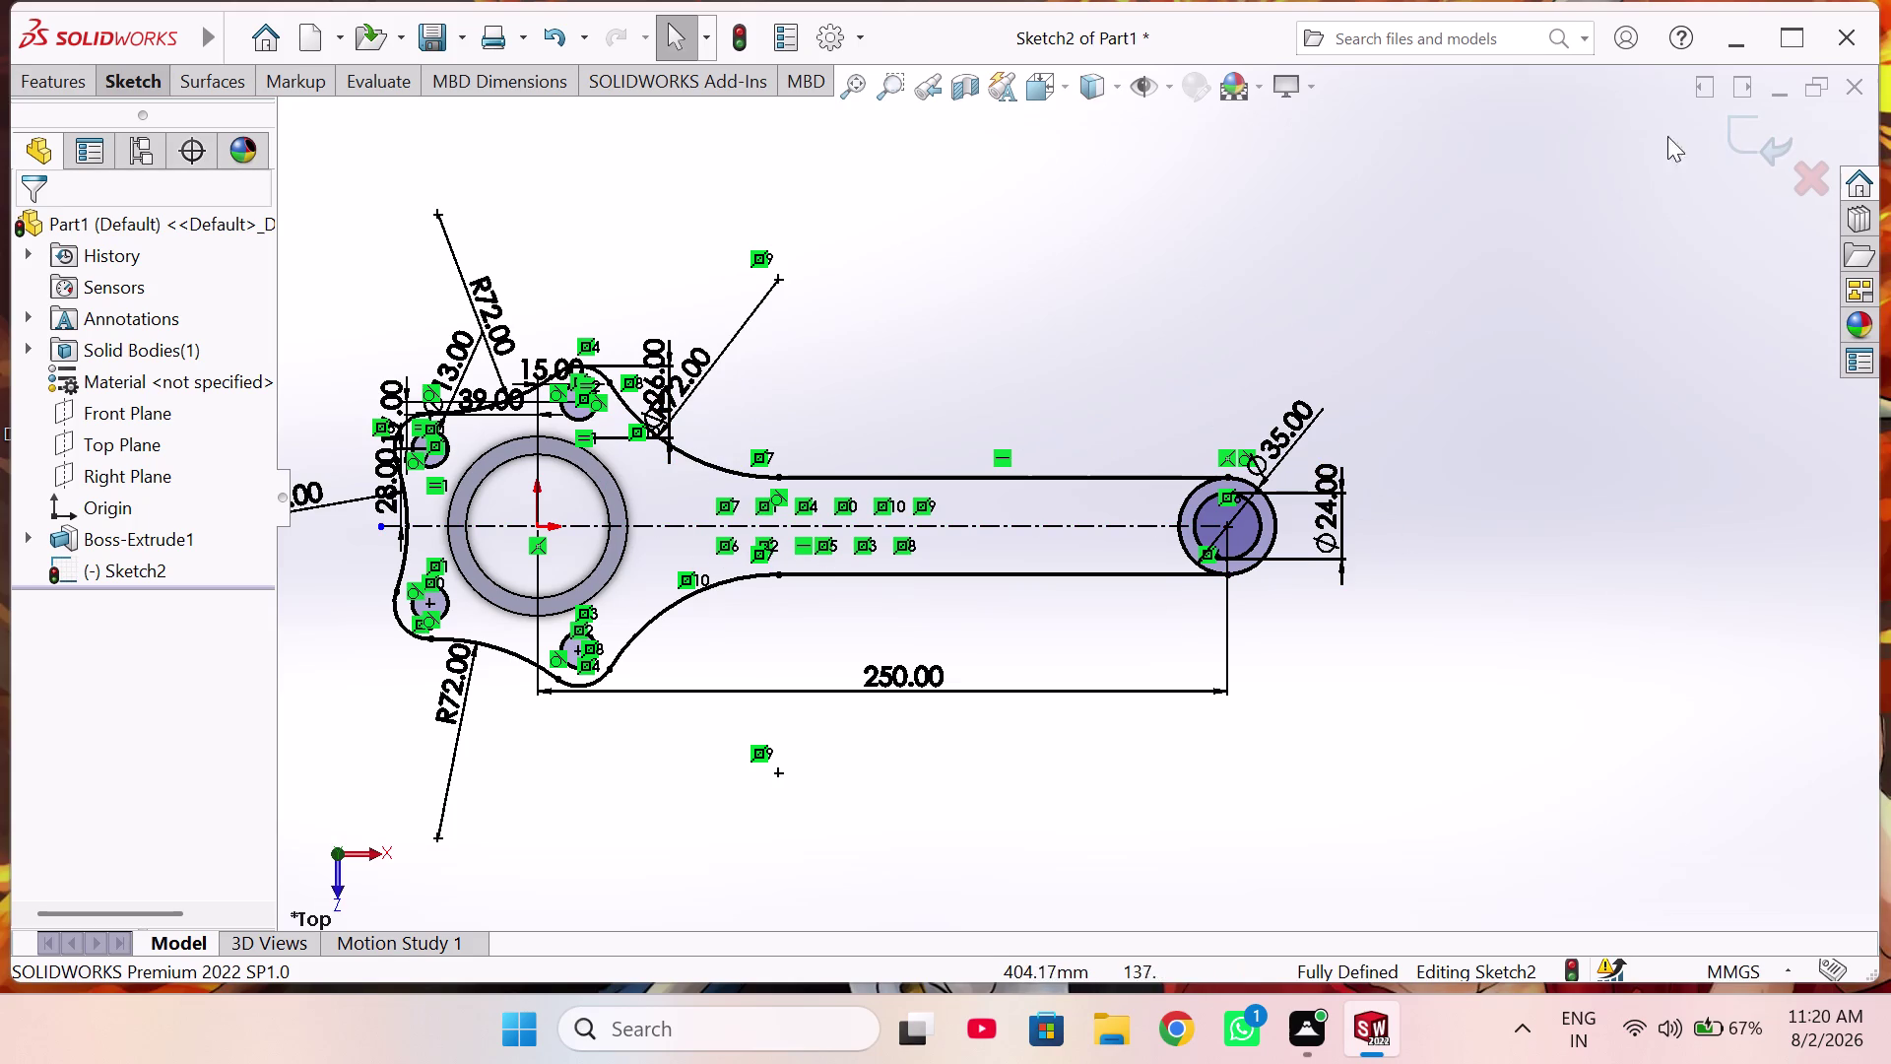
Exit Sketch2 and start an extrusion from the connecting rod sketch.
click(1740, 130)
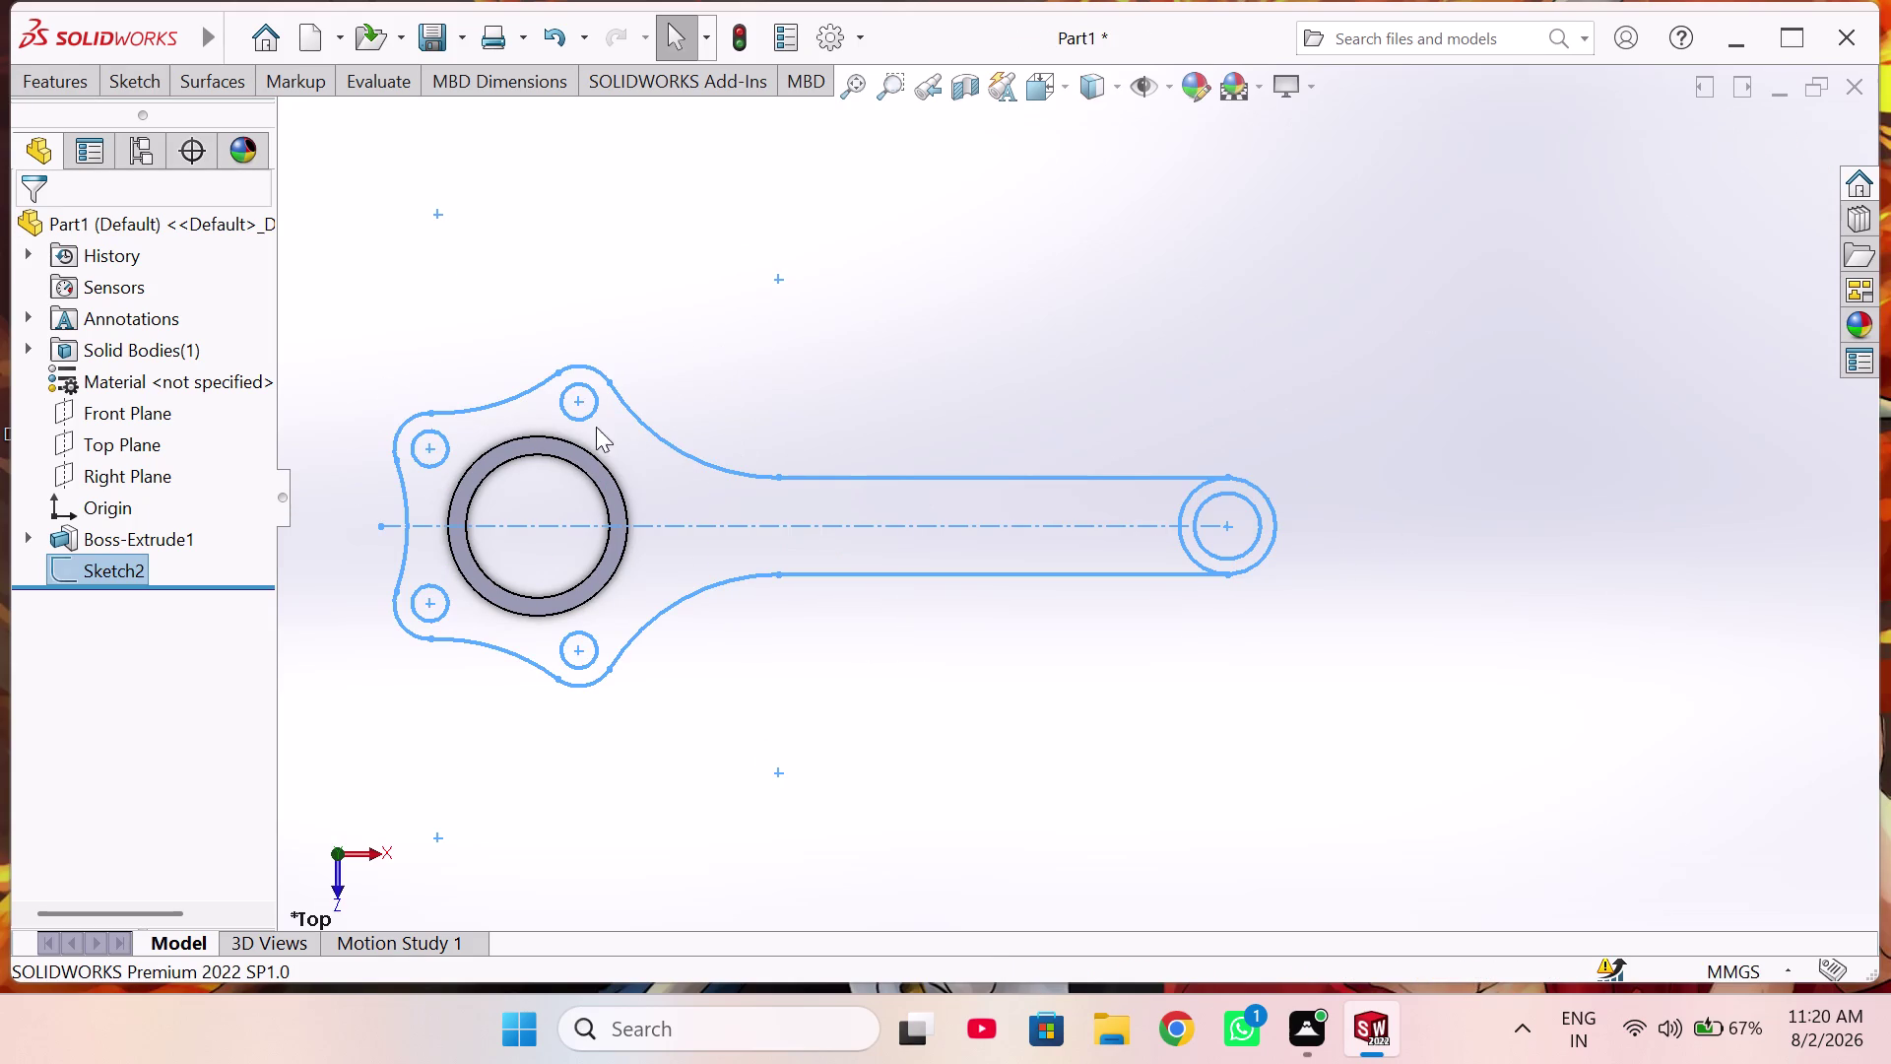
click(64, 71)
click(79, 130)
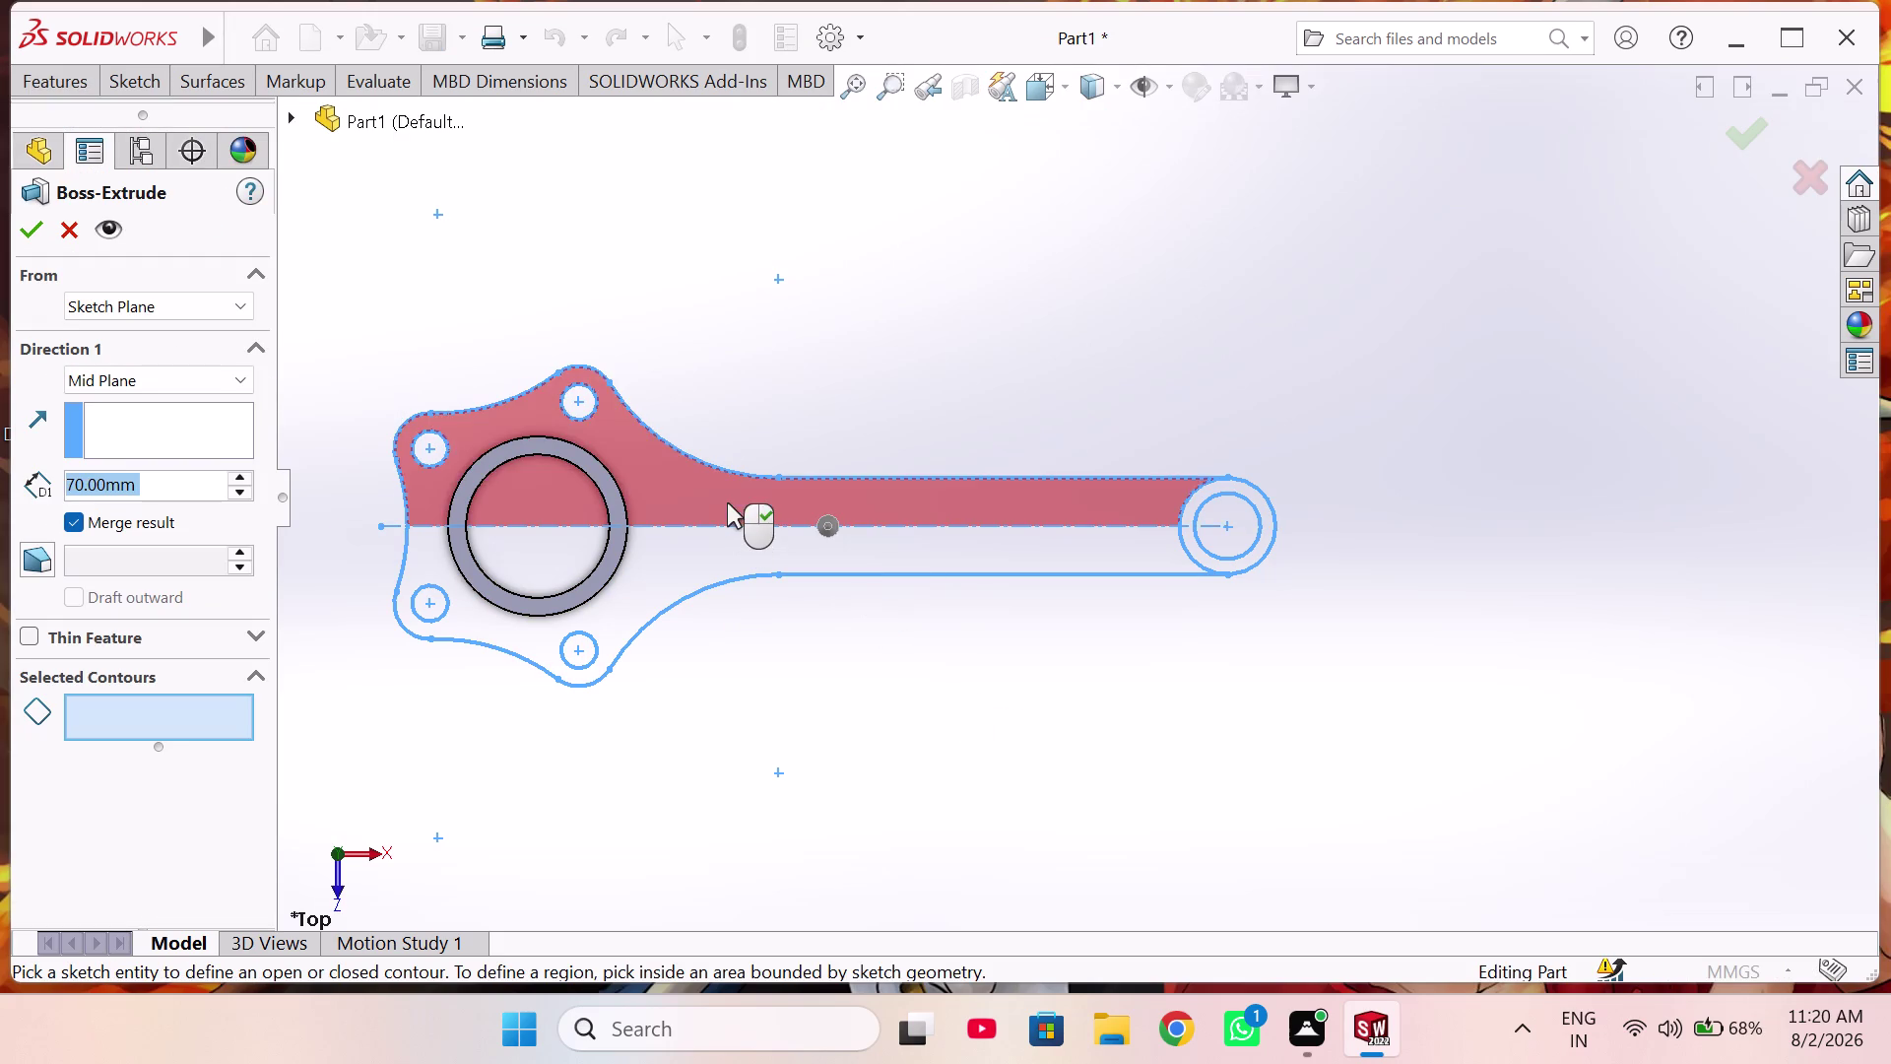
Select the upper and lower Sketch2 regions as the extrusion profile.
click(727, 502)
click(709, 544)
scroll(up, 3)
middle_drag(801, 681, 844, 359)
middle_drag(857, 602, 865, 561)
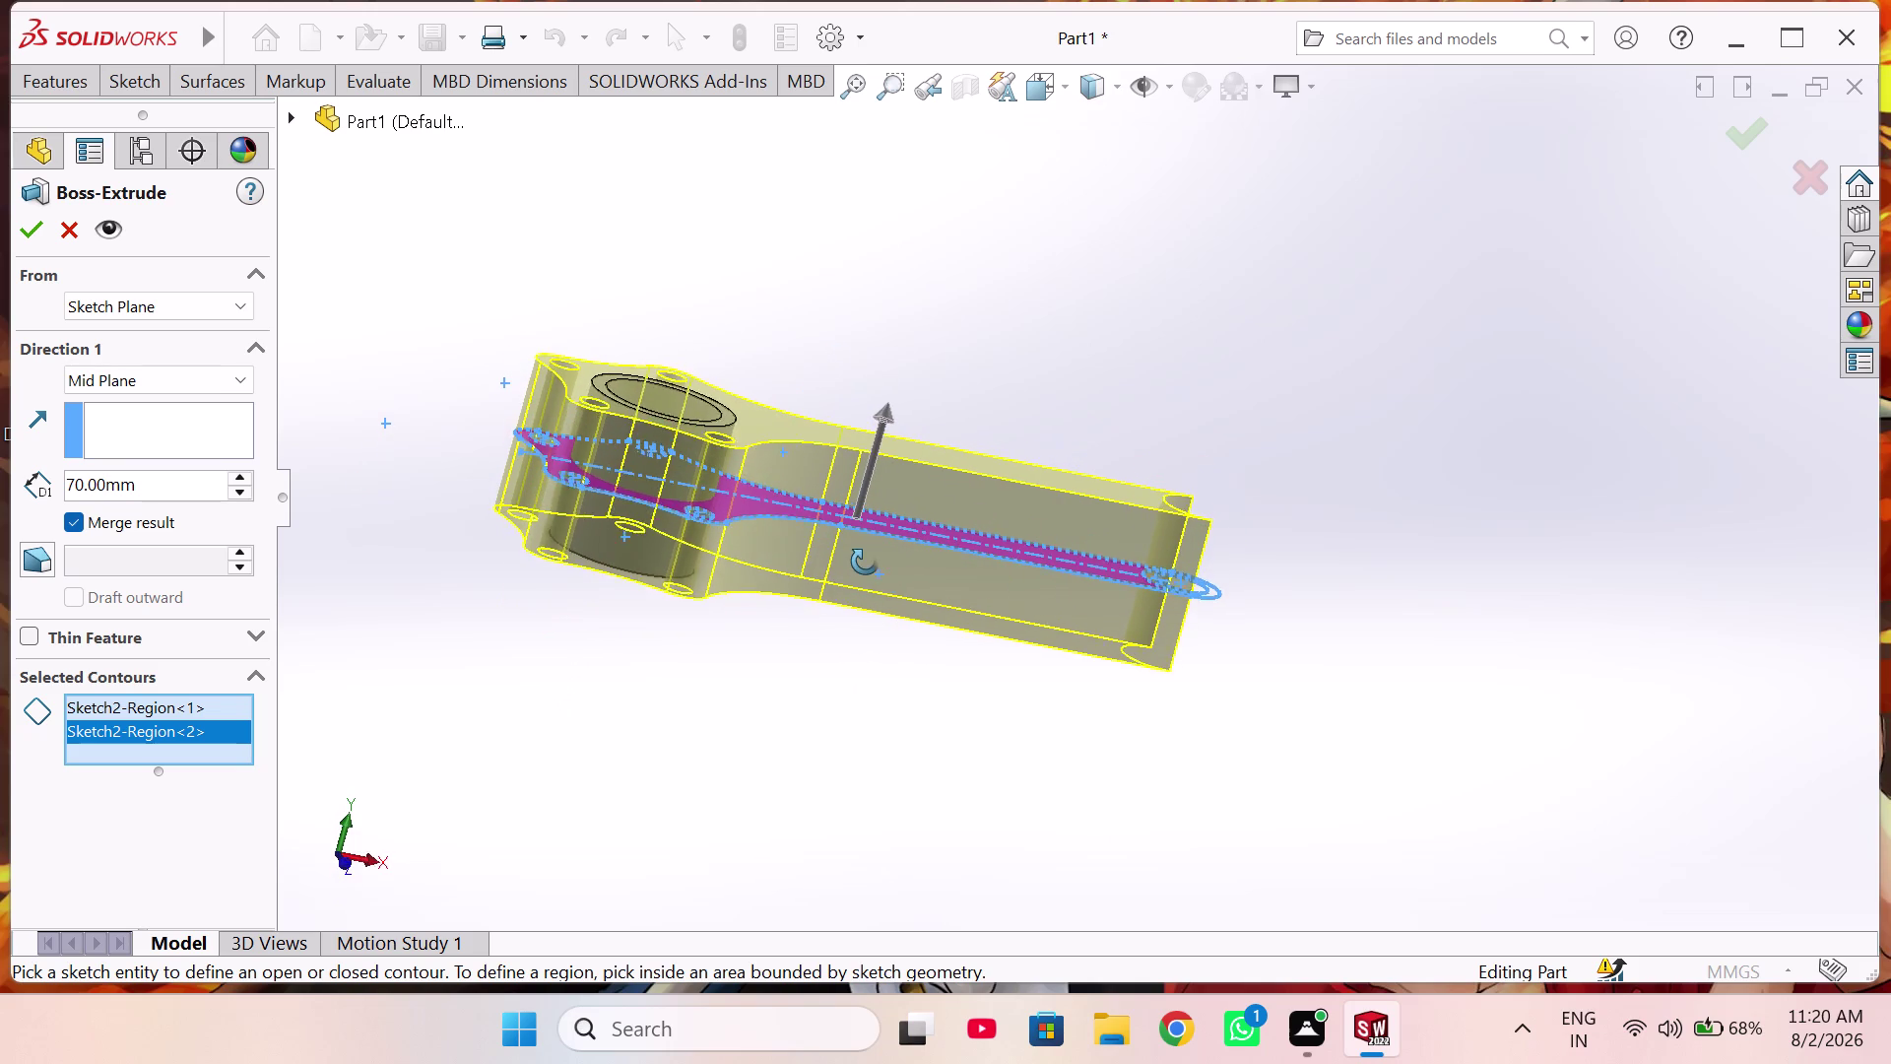
middle_drag(865, 561, 865, 555)
Set the extrusion depth to 42 mm with Merge result kept on.
click(251, 497)
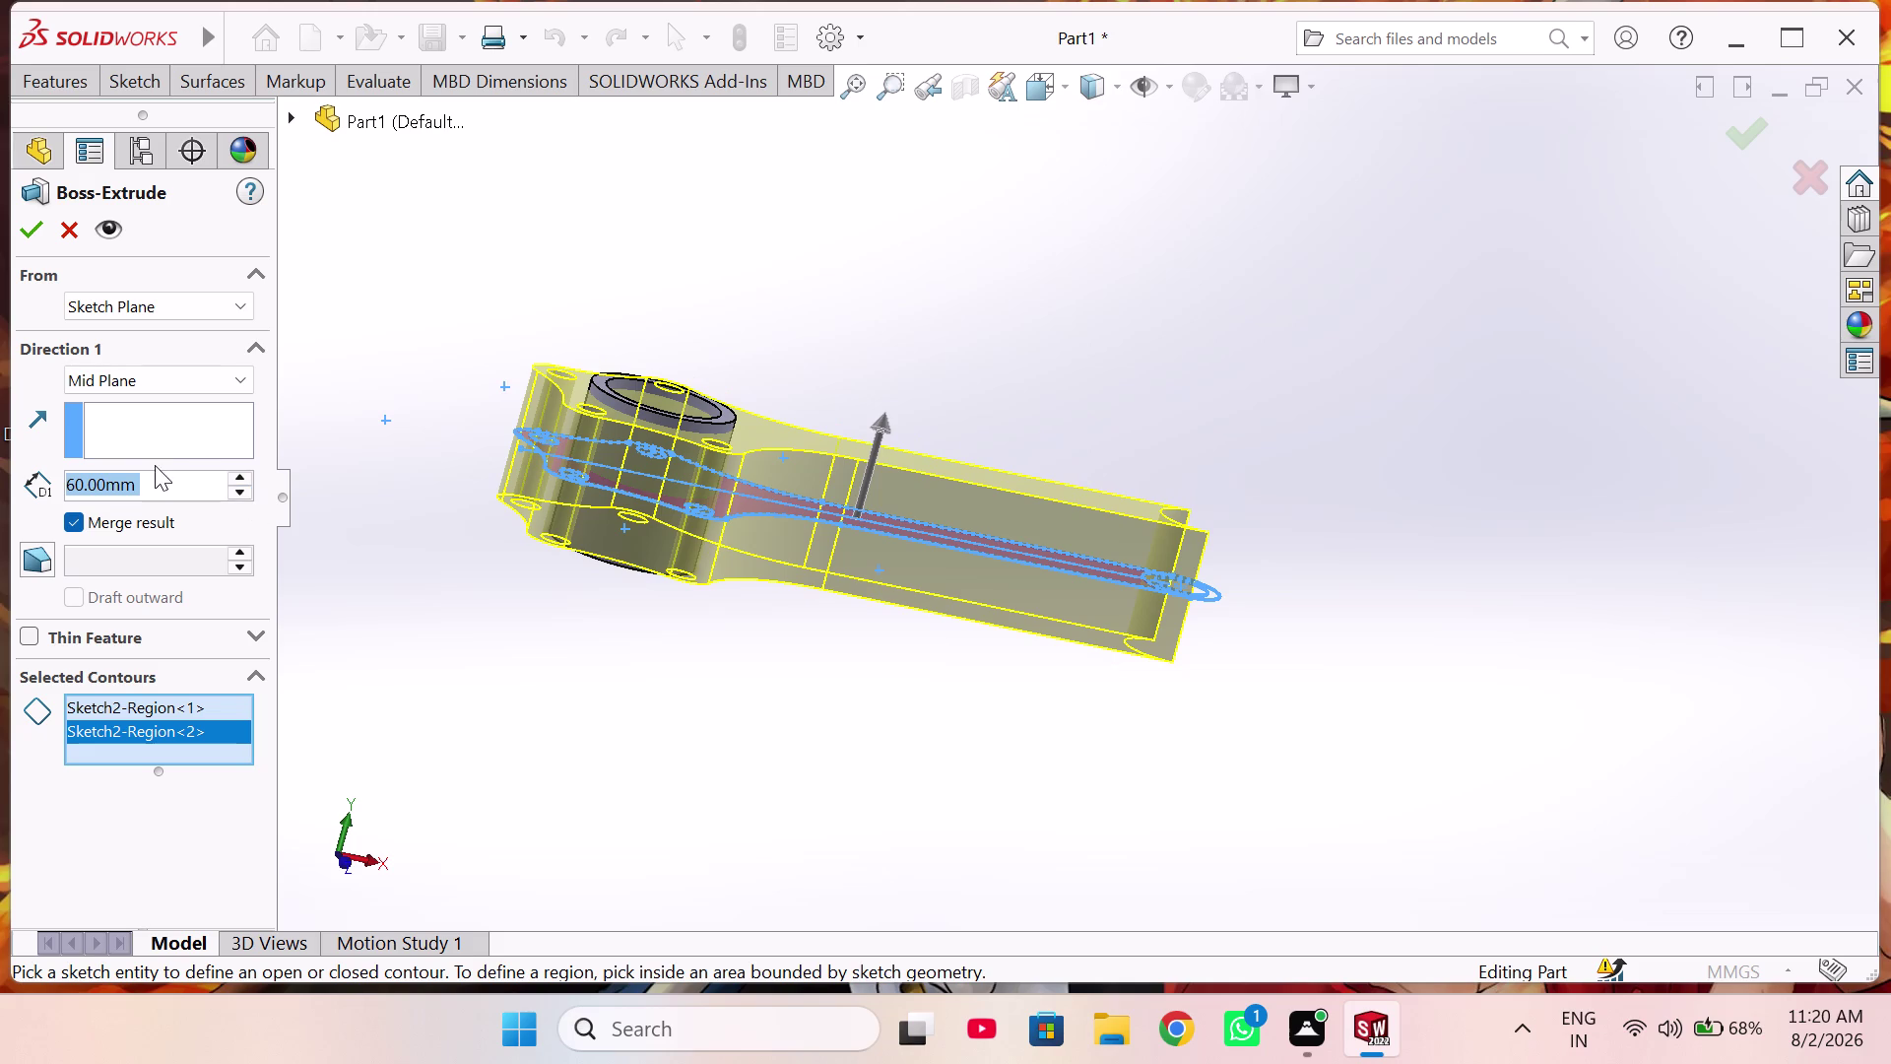
text(4)
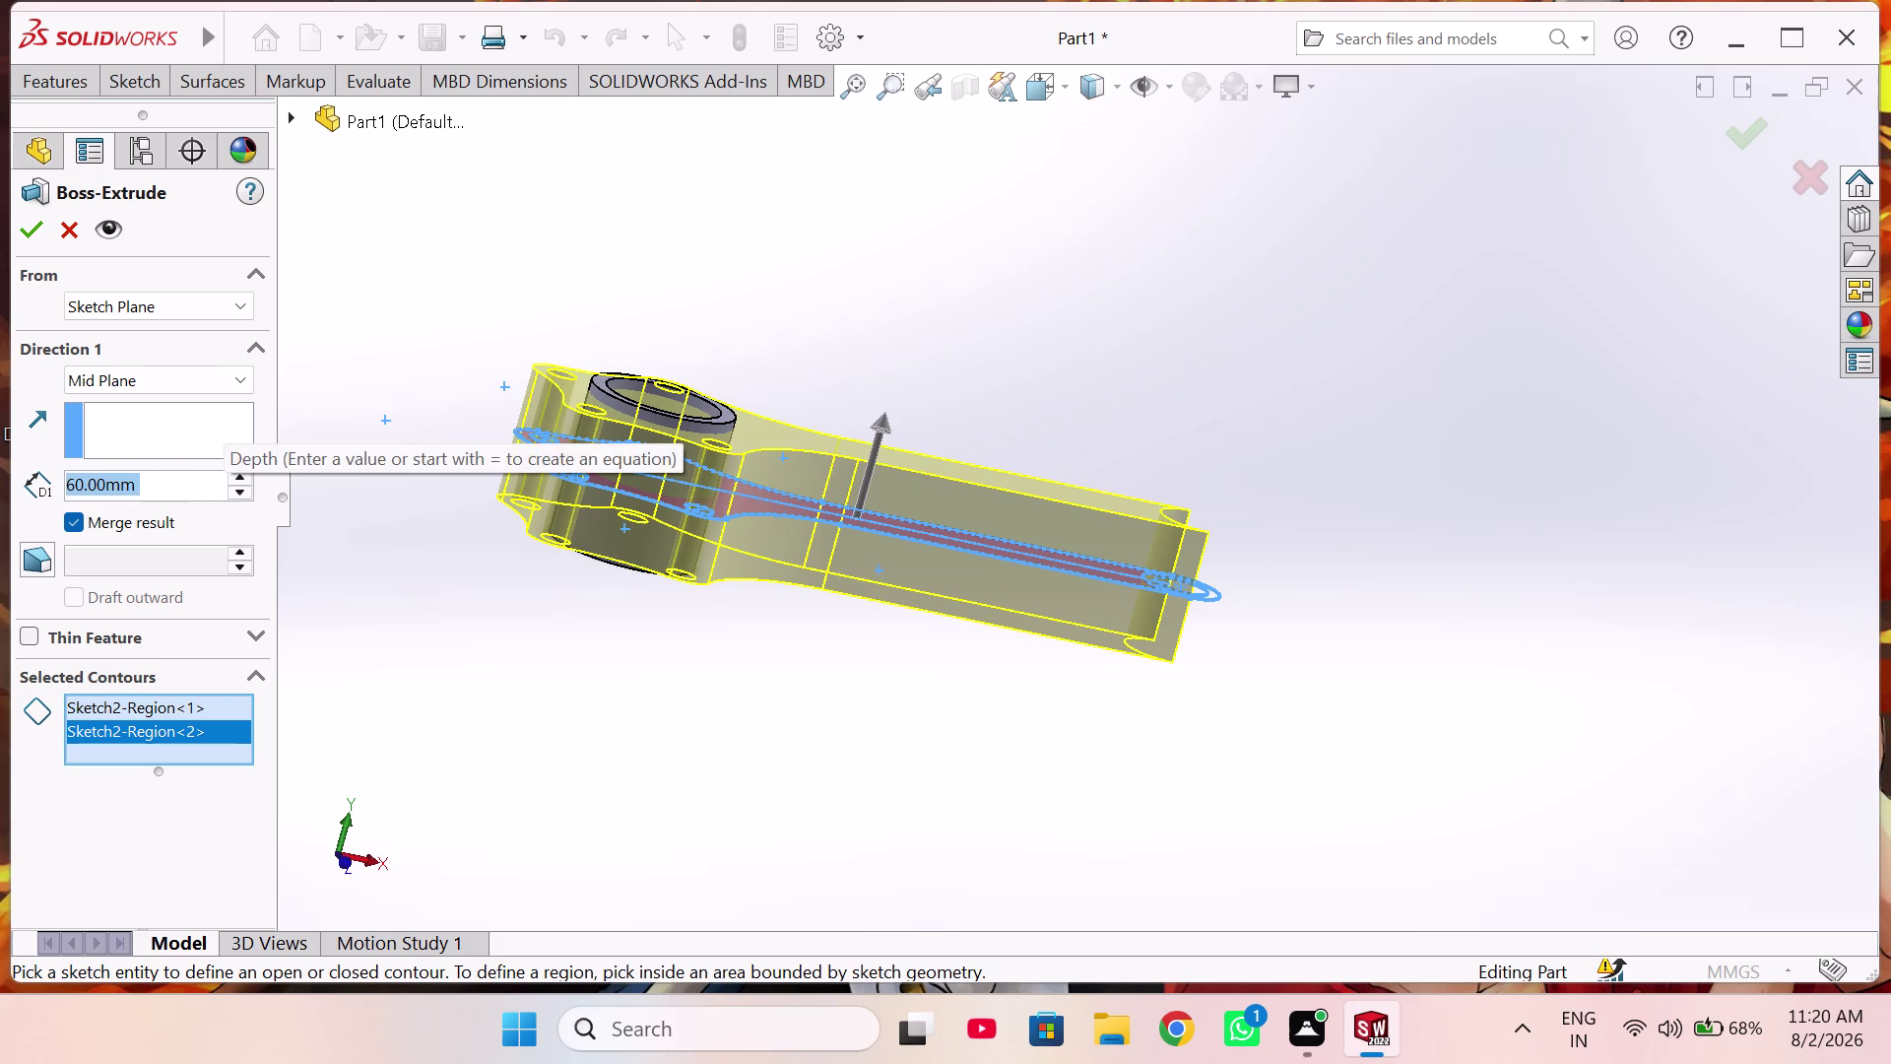
text(2)
key(Return)
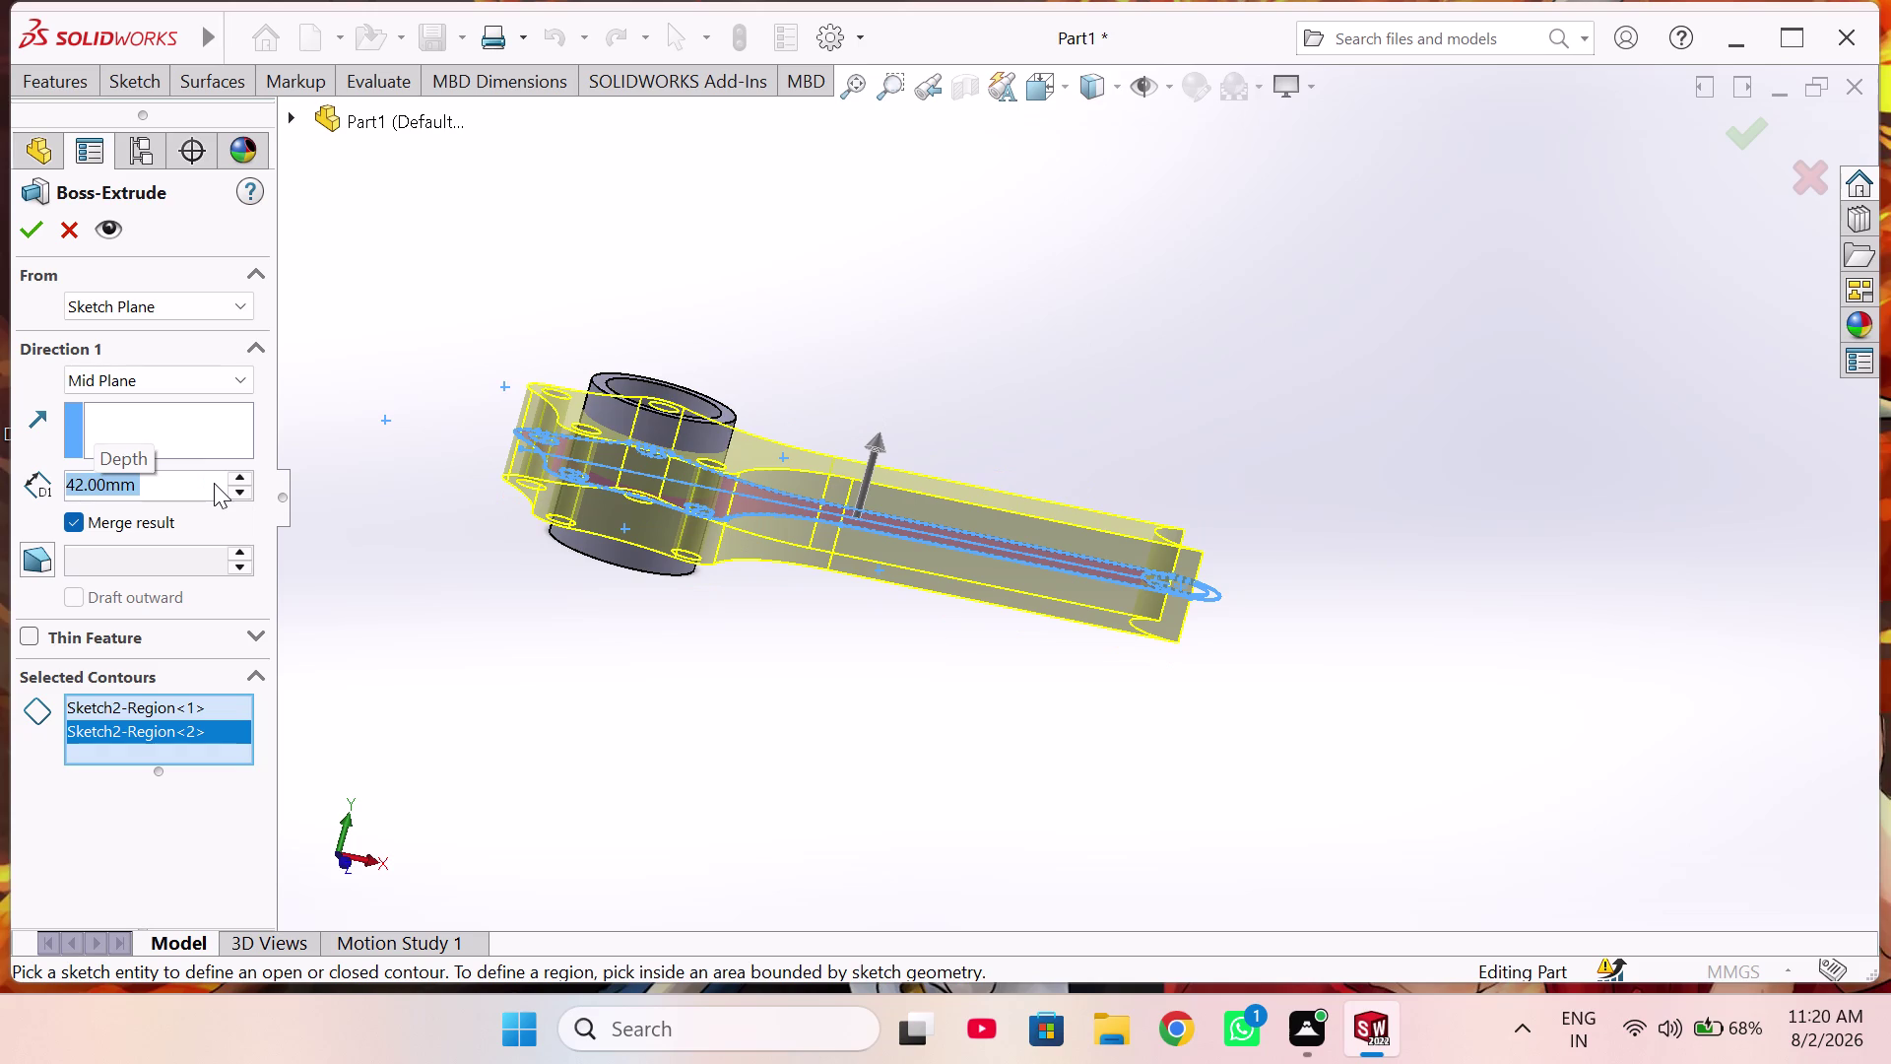
click(68, 525)
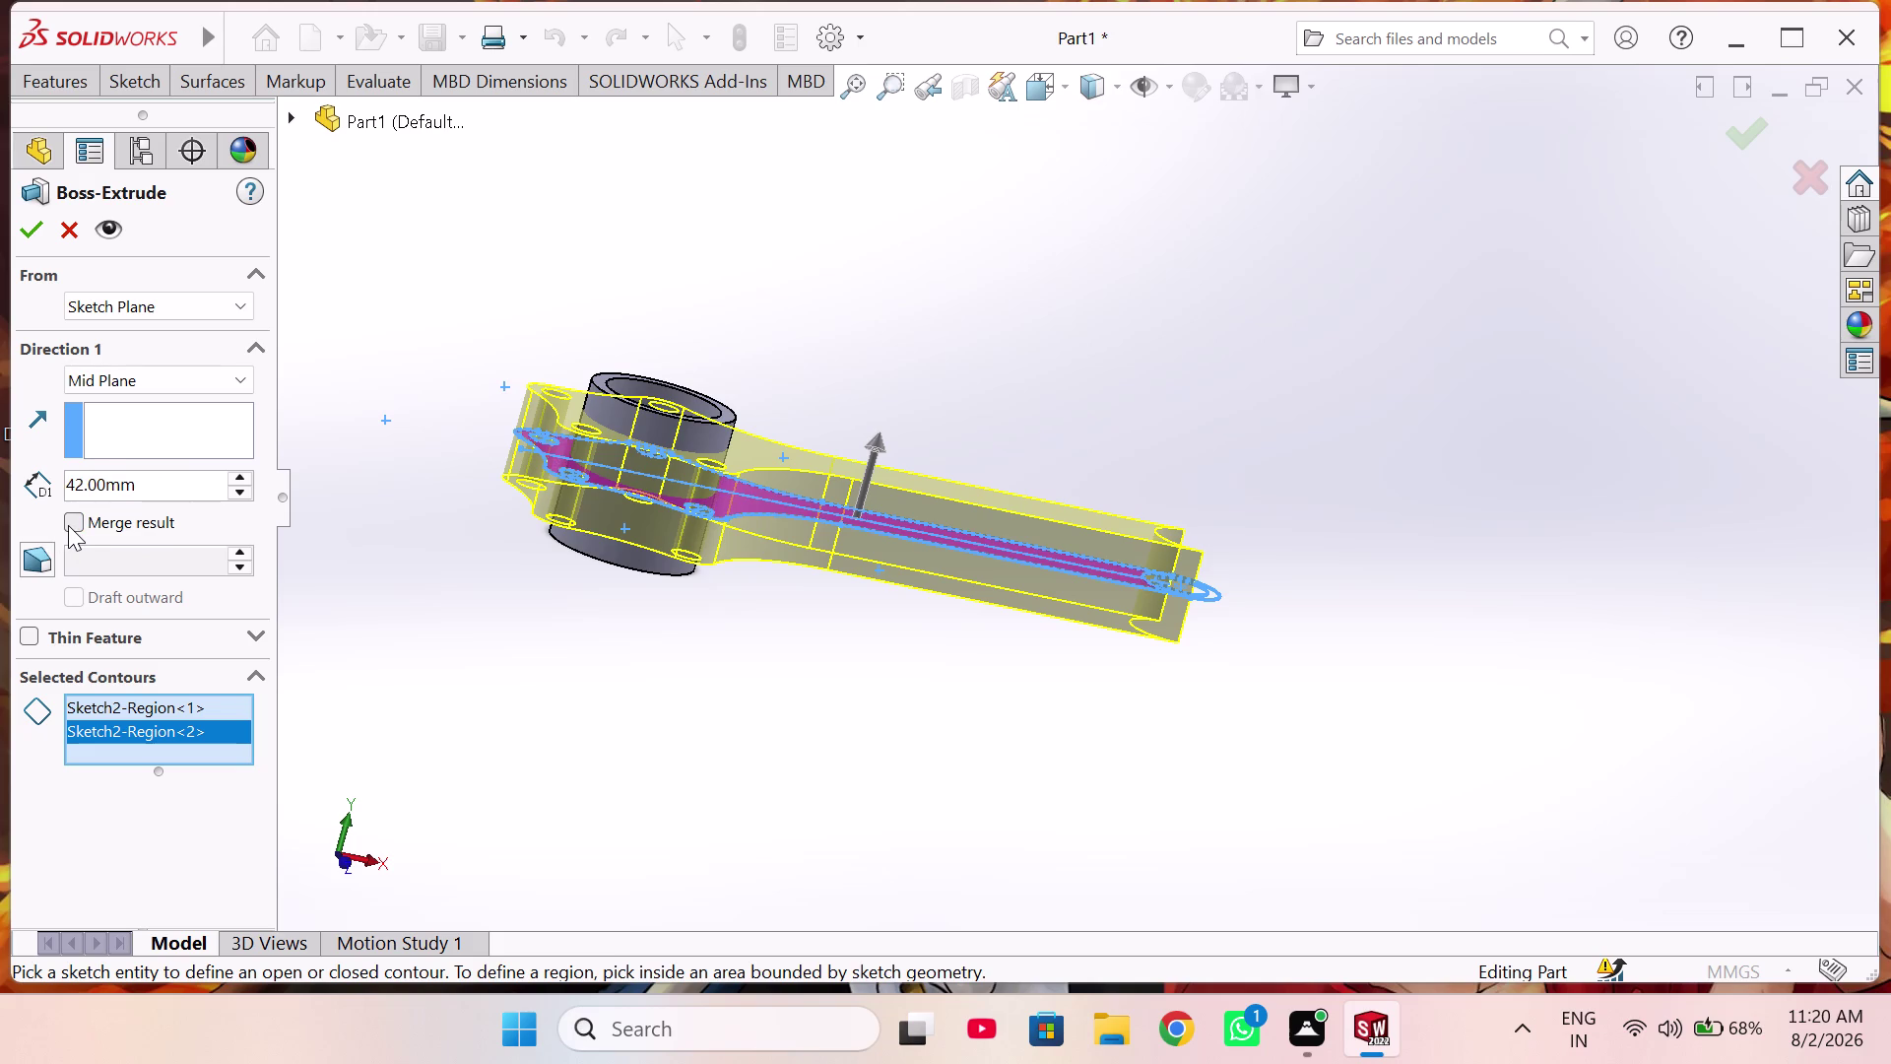
click(73, 523)
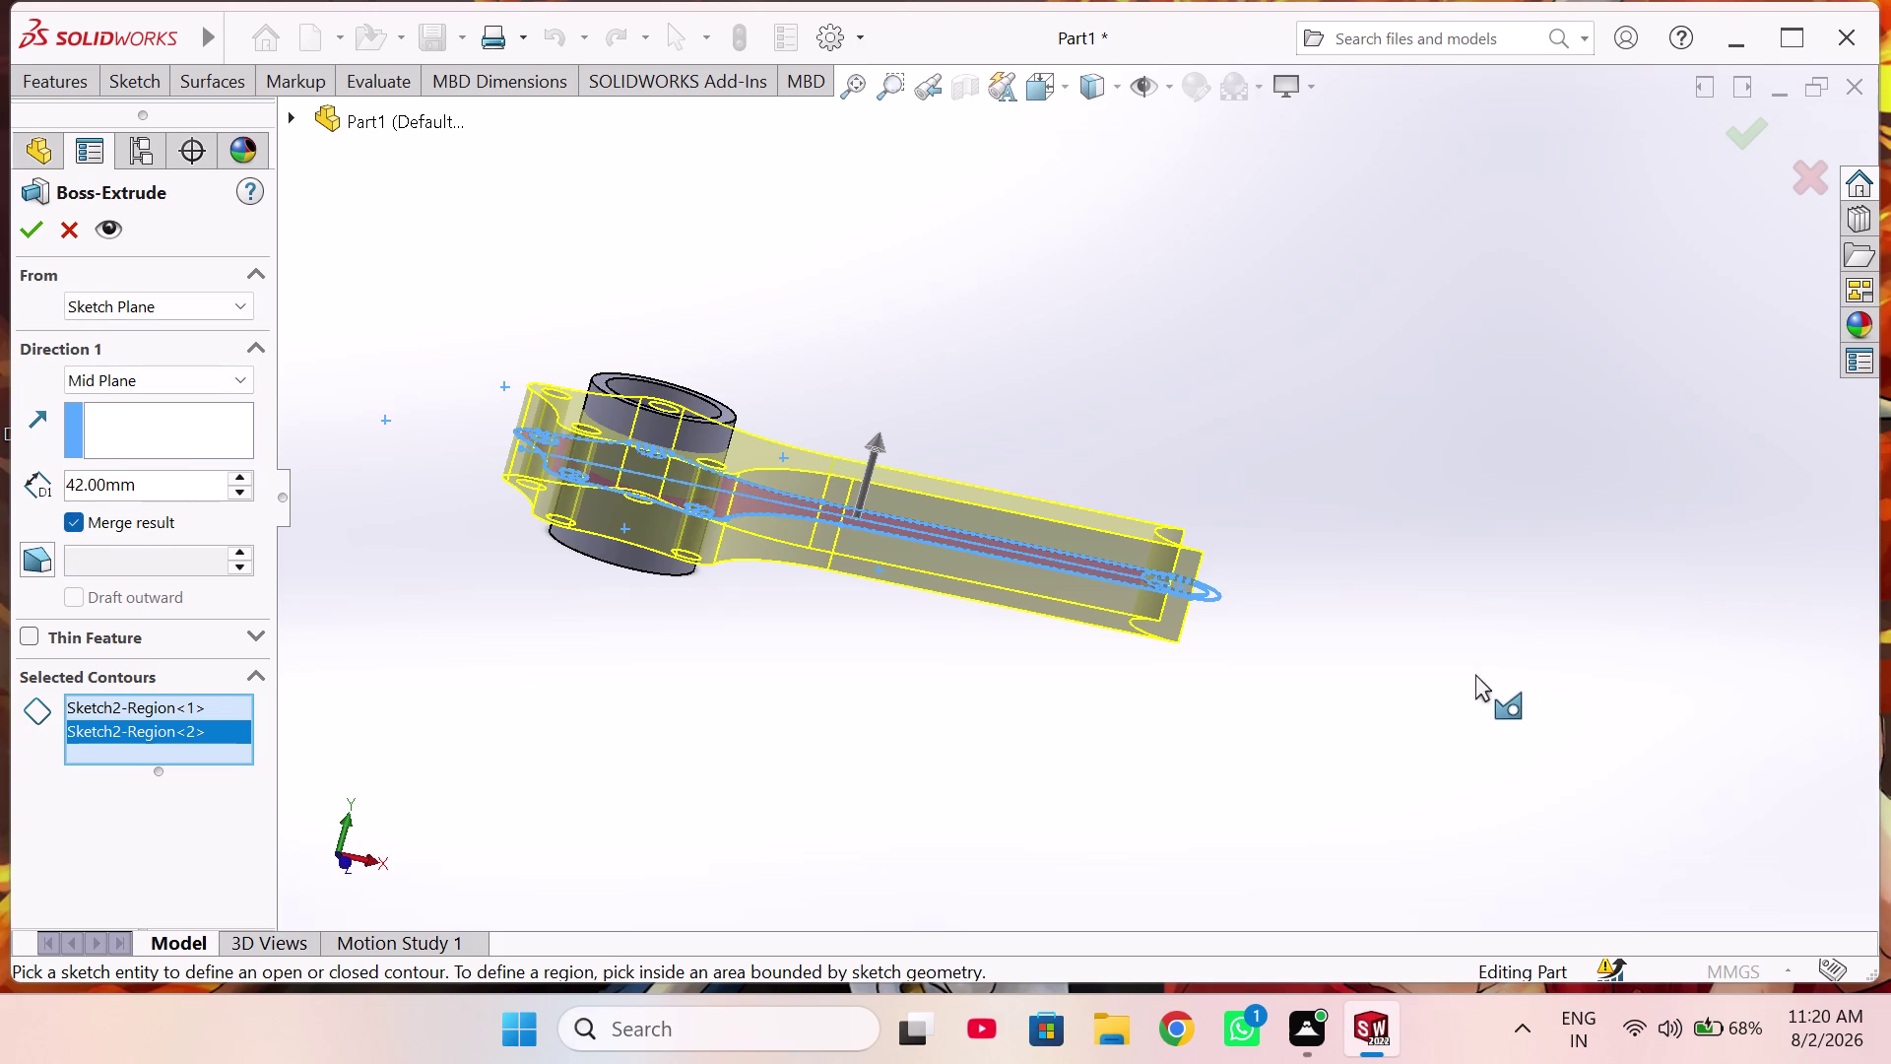
middle_drag(1364, 585, 1258, 732)
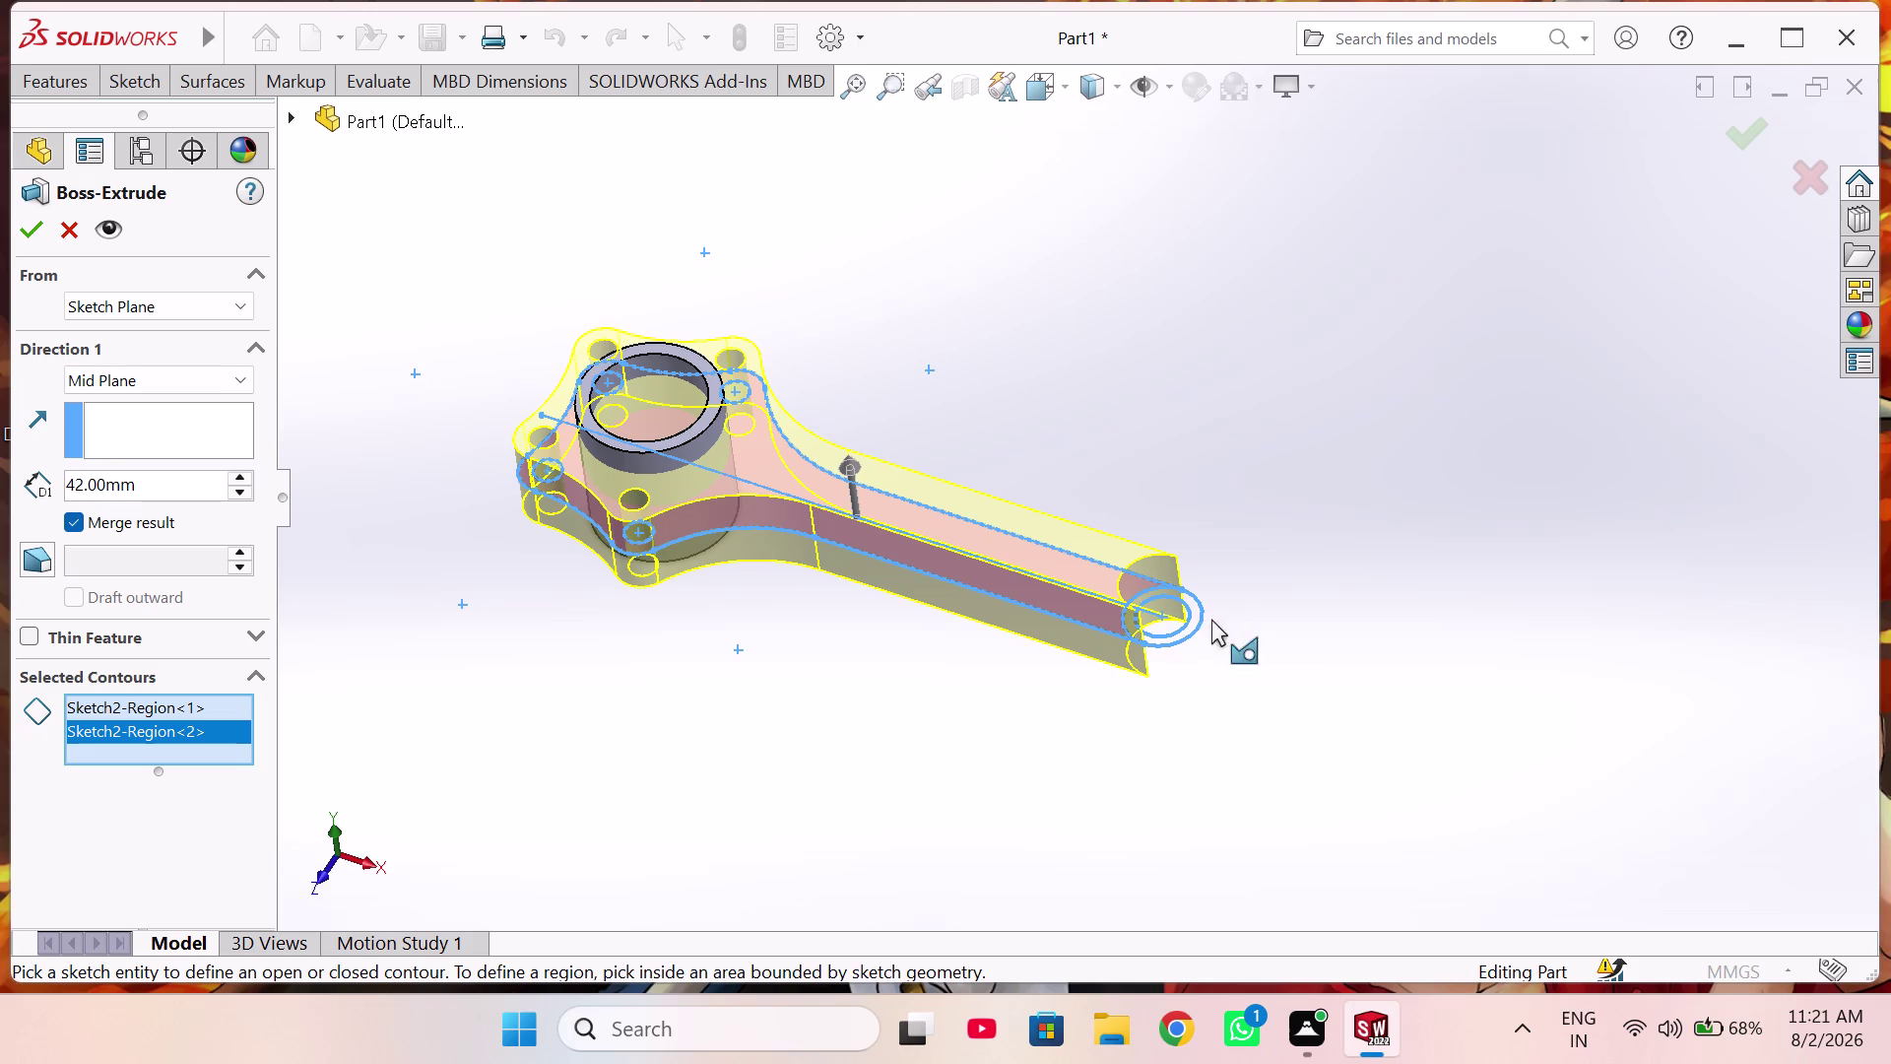
Orbit around the 42 mm rod body and expand Boss-Extrude2 to show Sketch2.
middle_drag(1011, 656, 1005, 653)
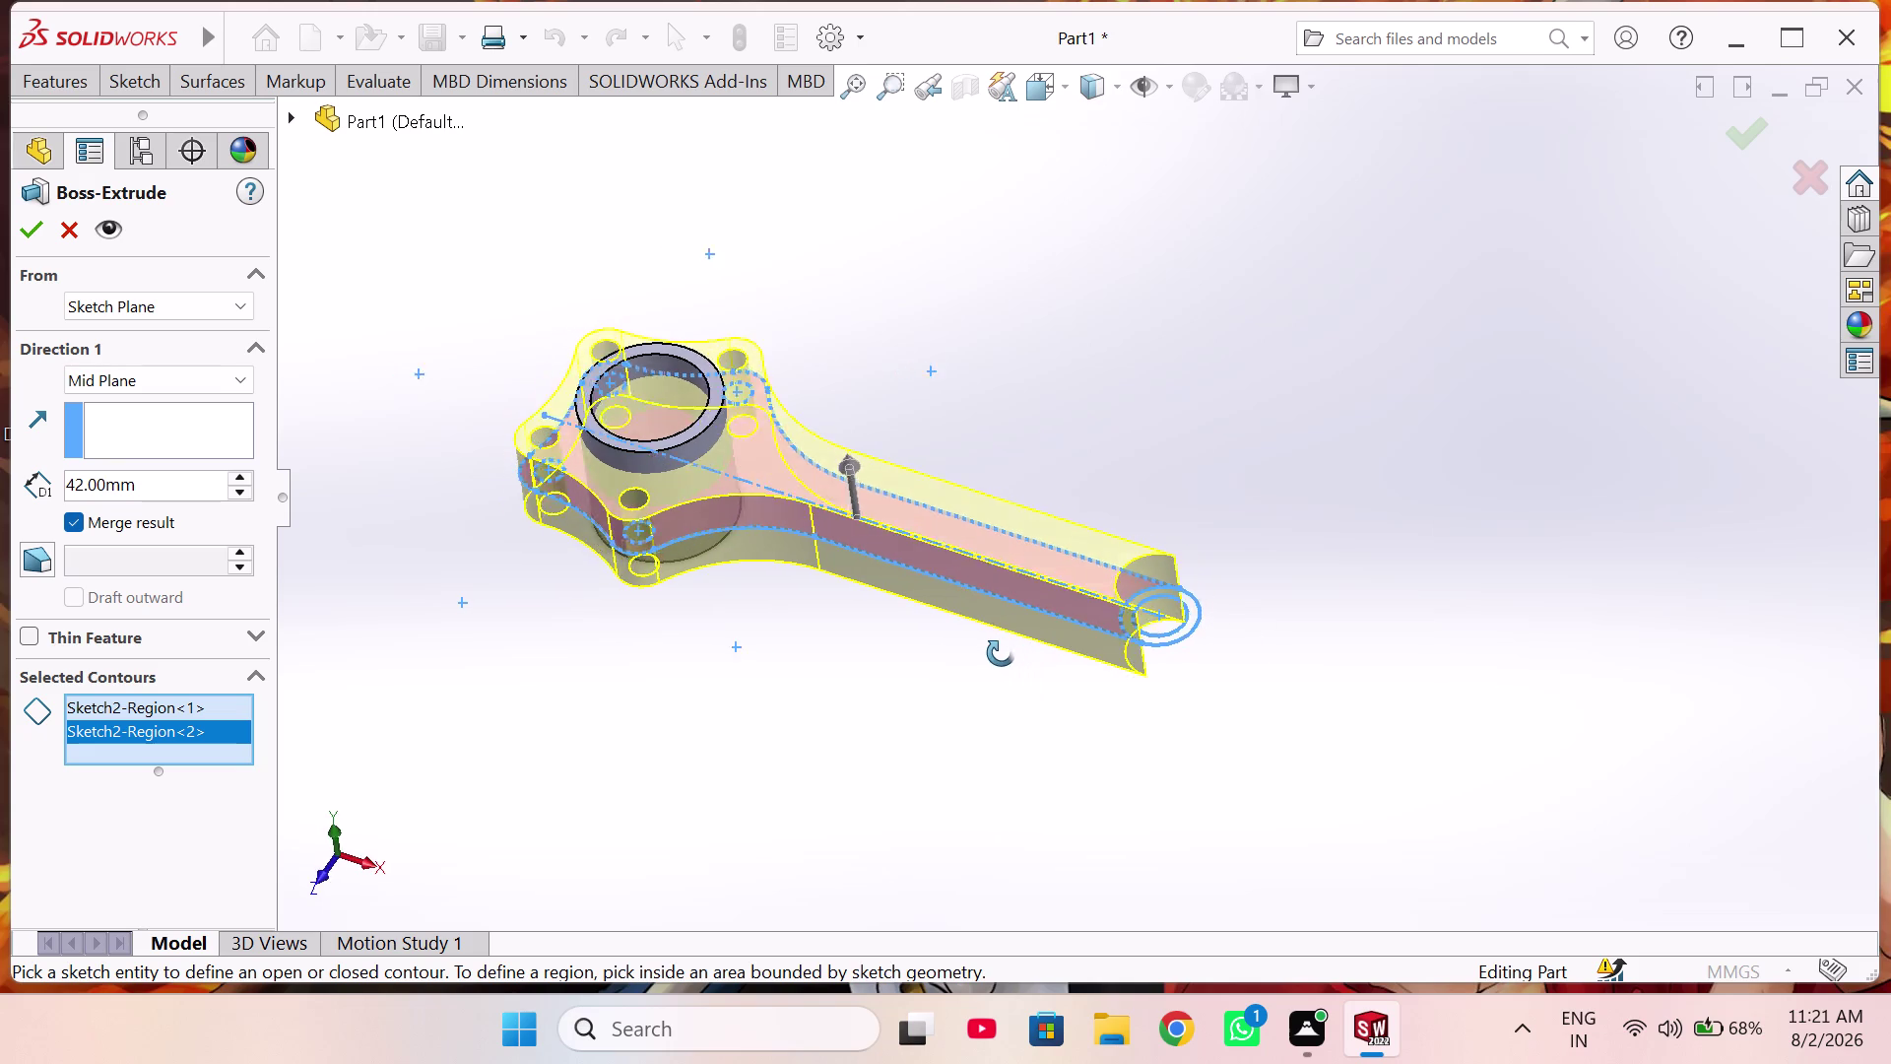
middle_drag(1005, 653, 1107, 688)
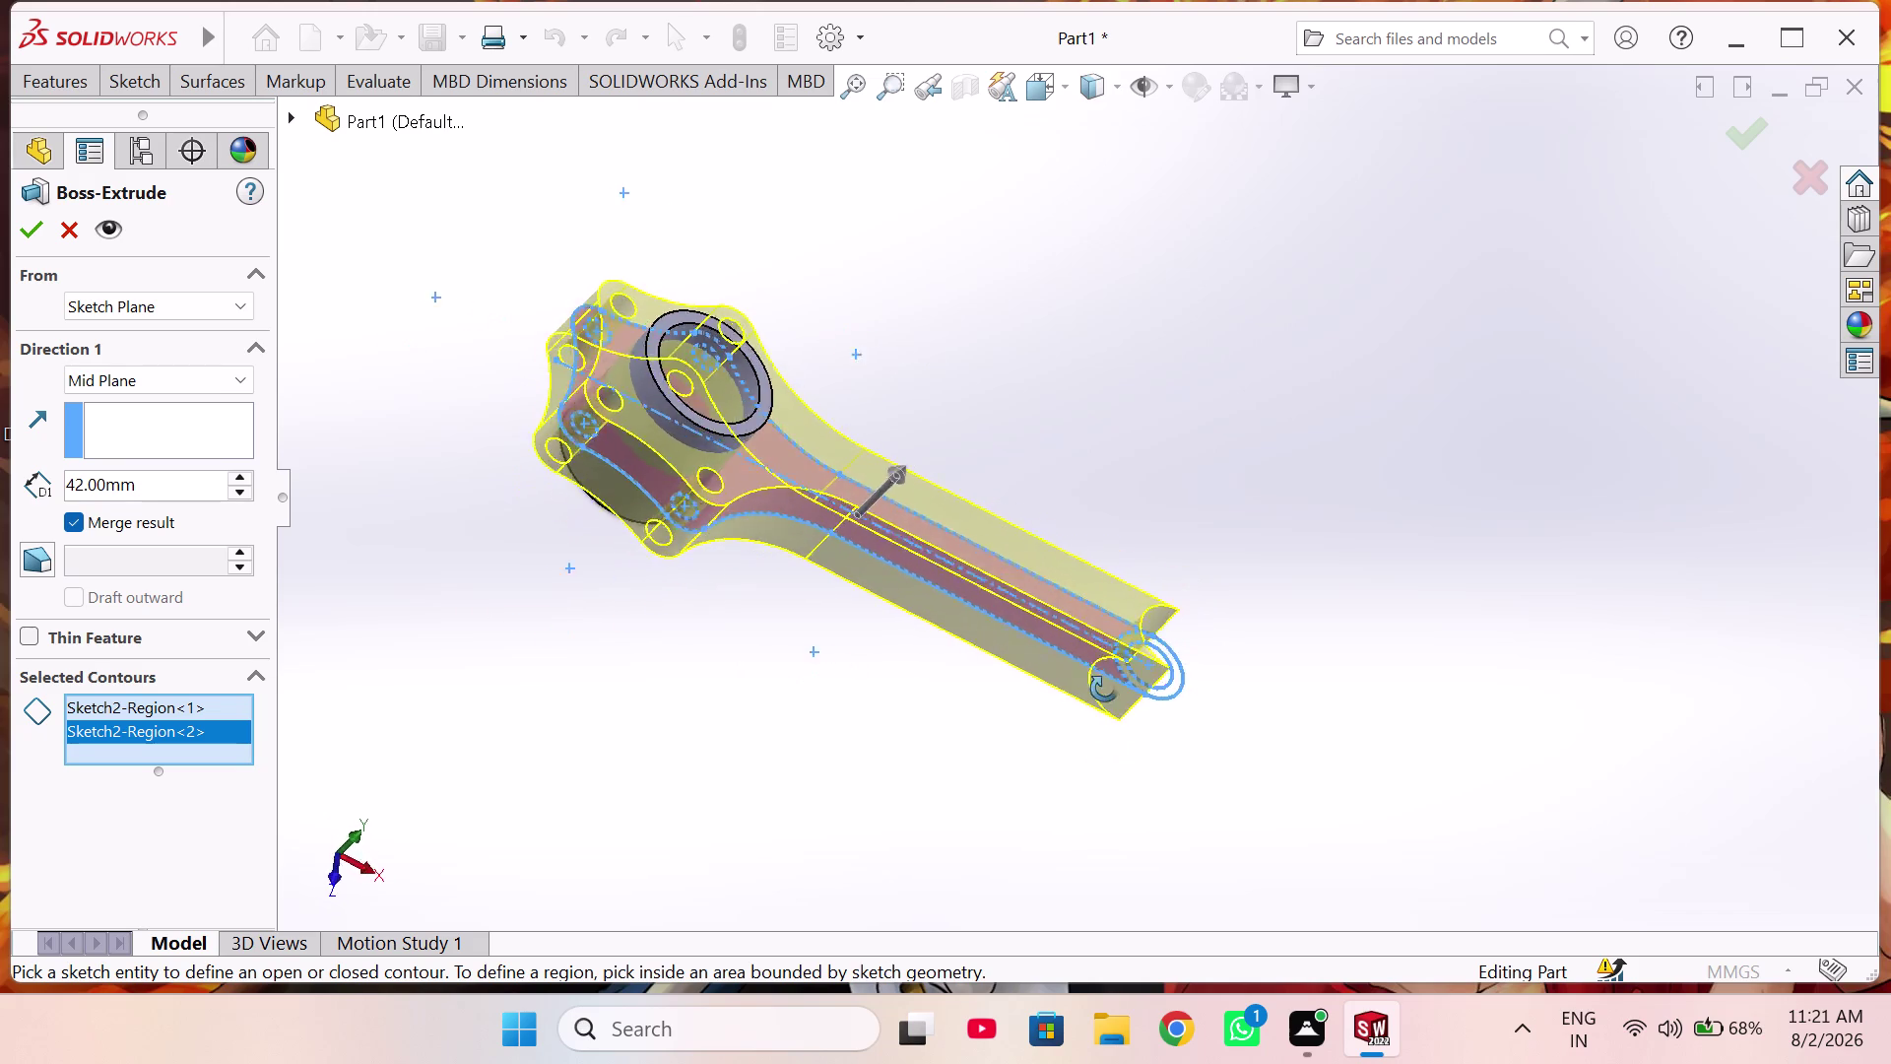
middle_drag(1107, 688, 1133, 621)
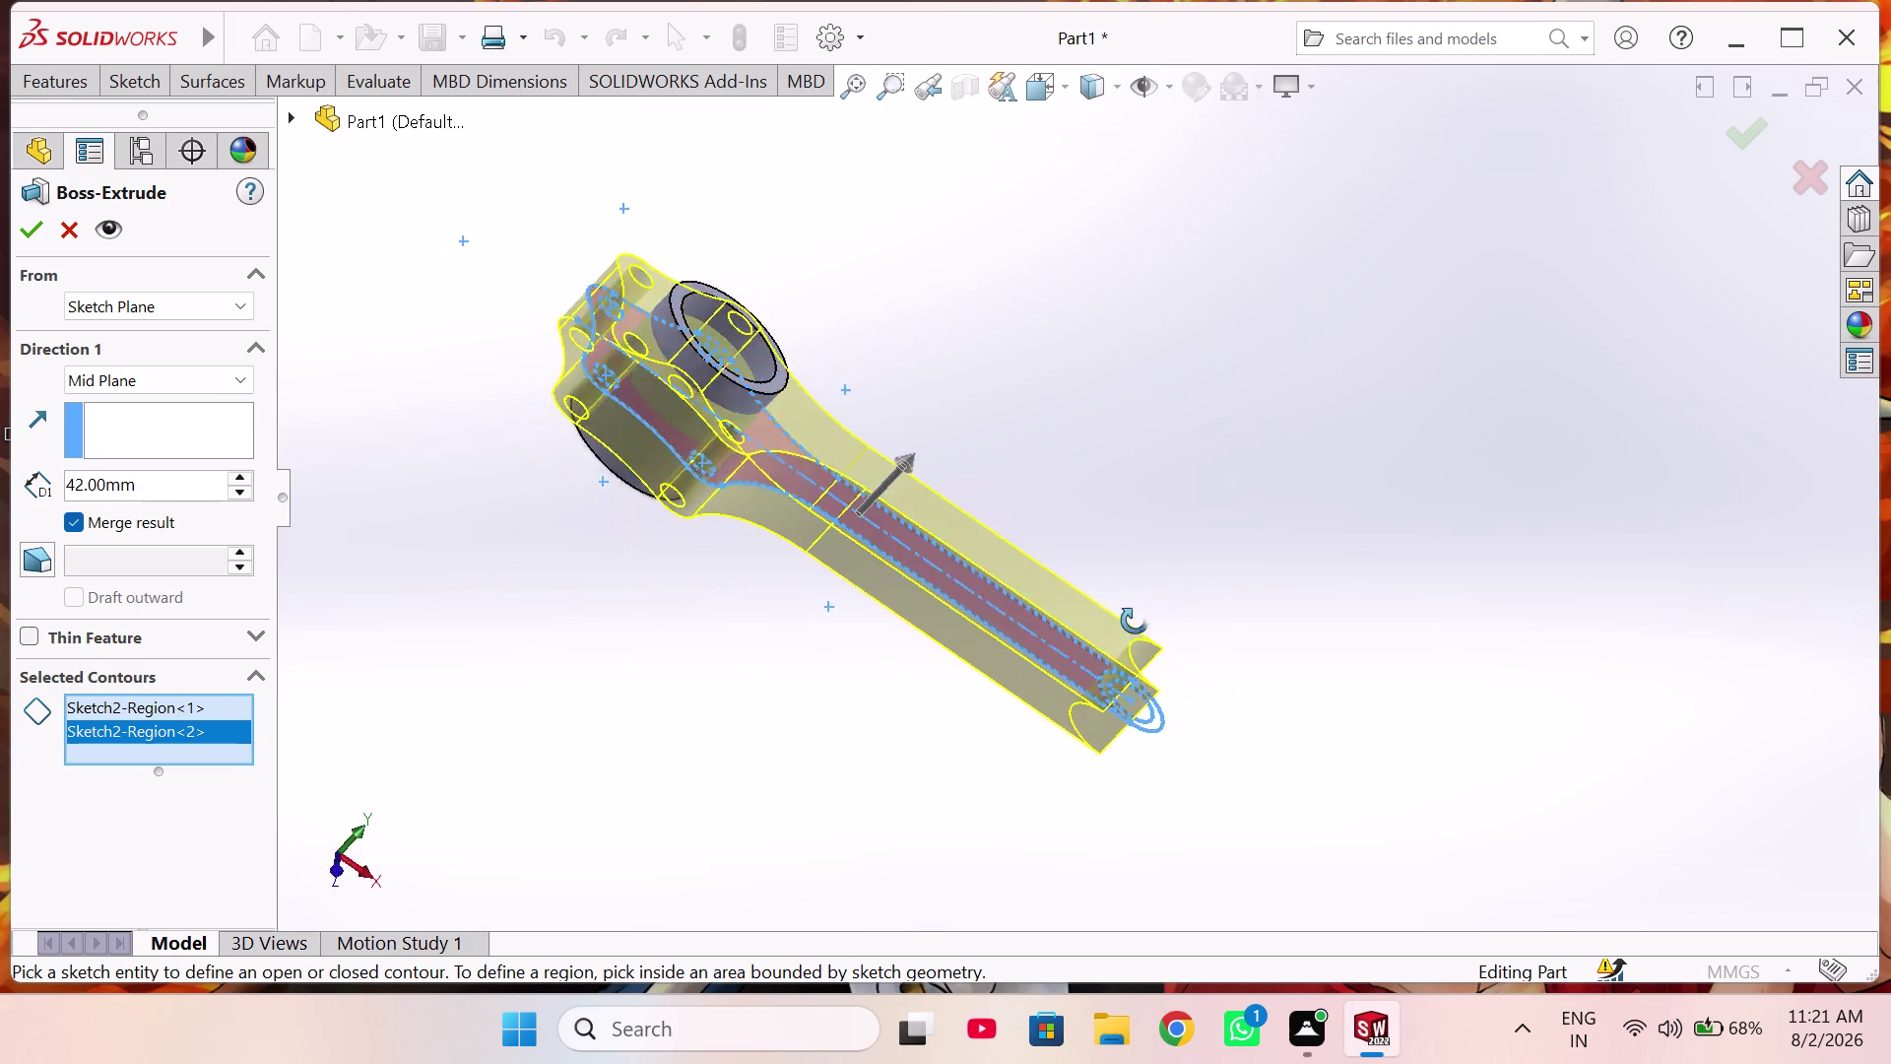
middle_drag(1132, 621, 1169, 571)
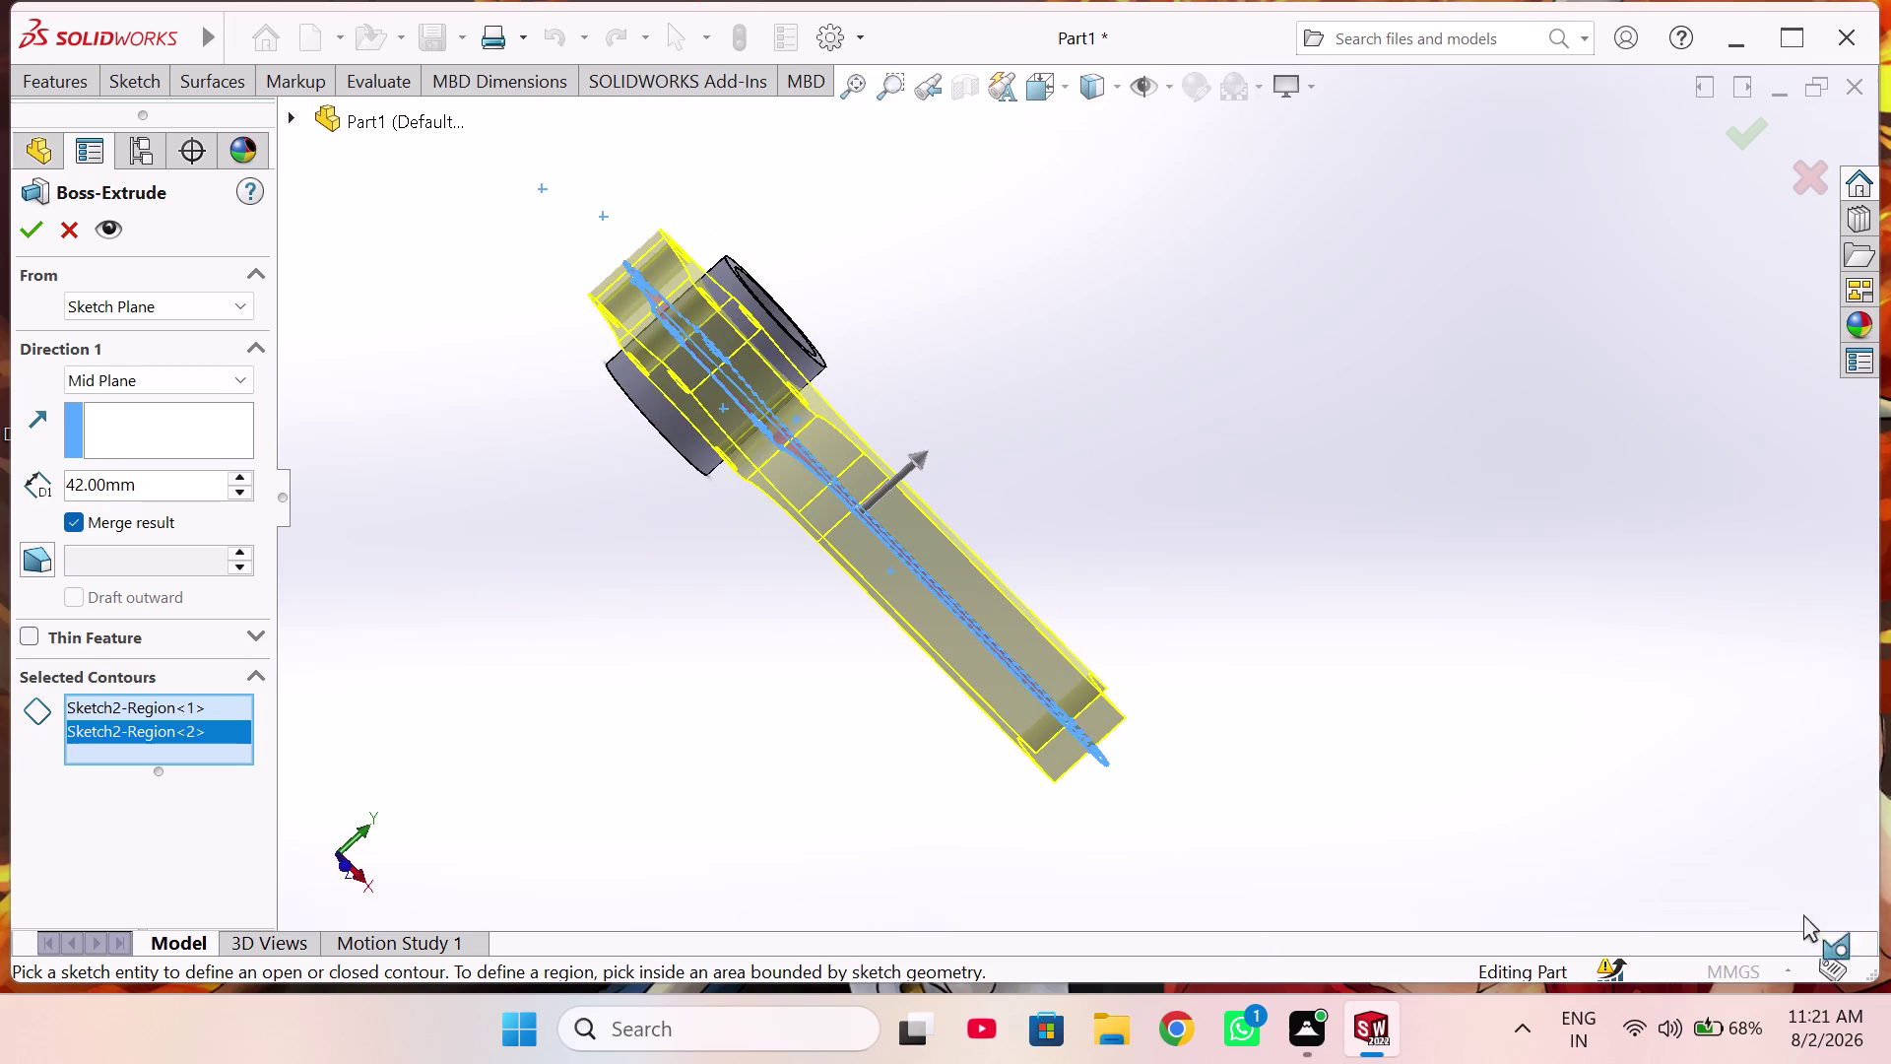
click(31, 223)
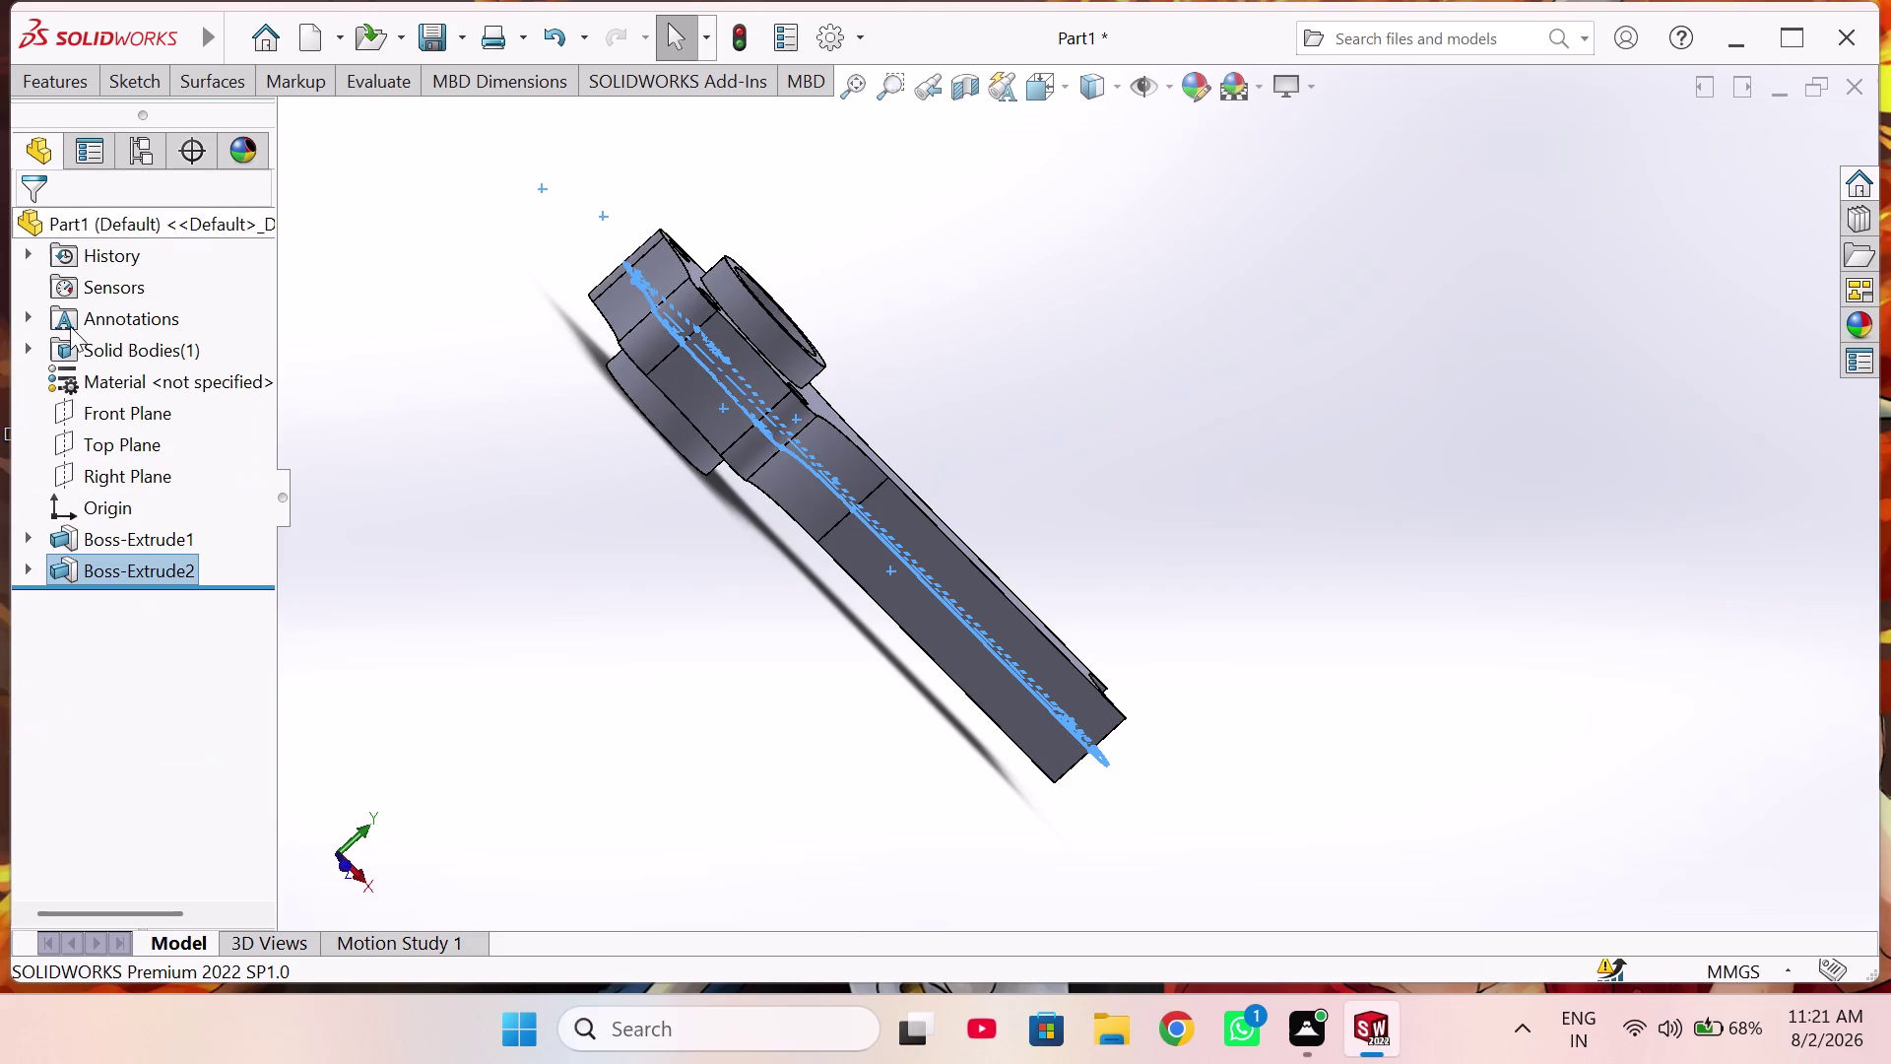
middle_drag(1146, 628, 1082, 645)
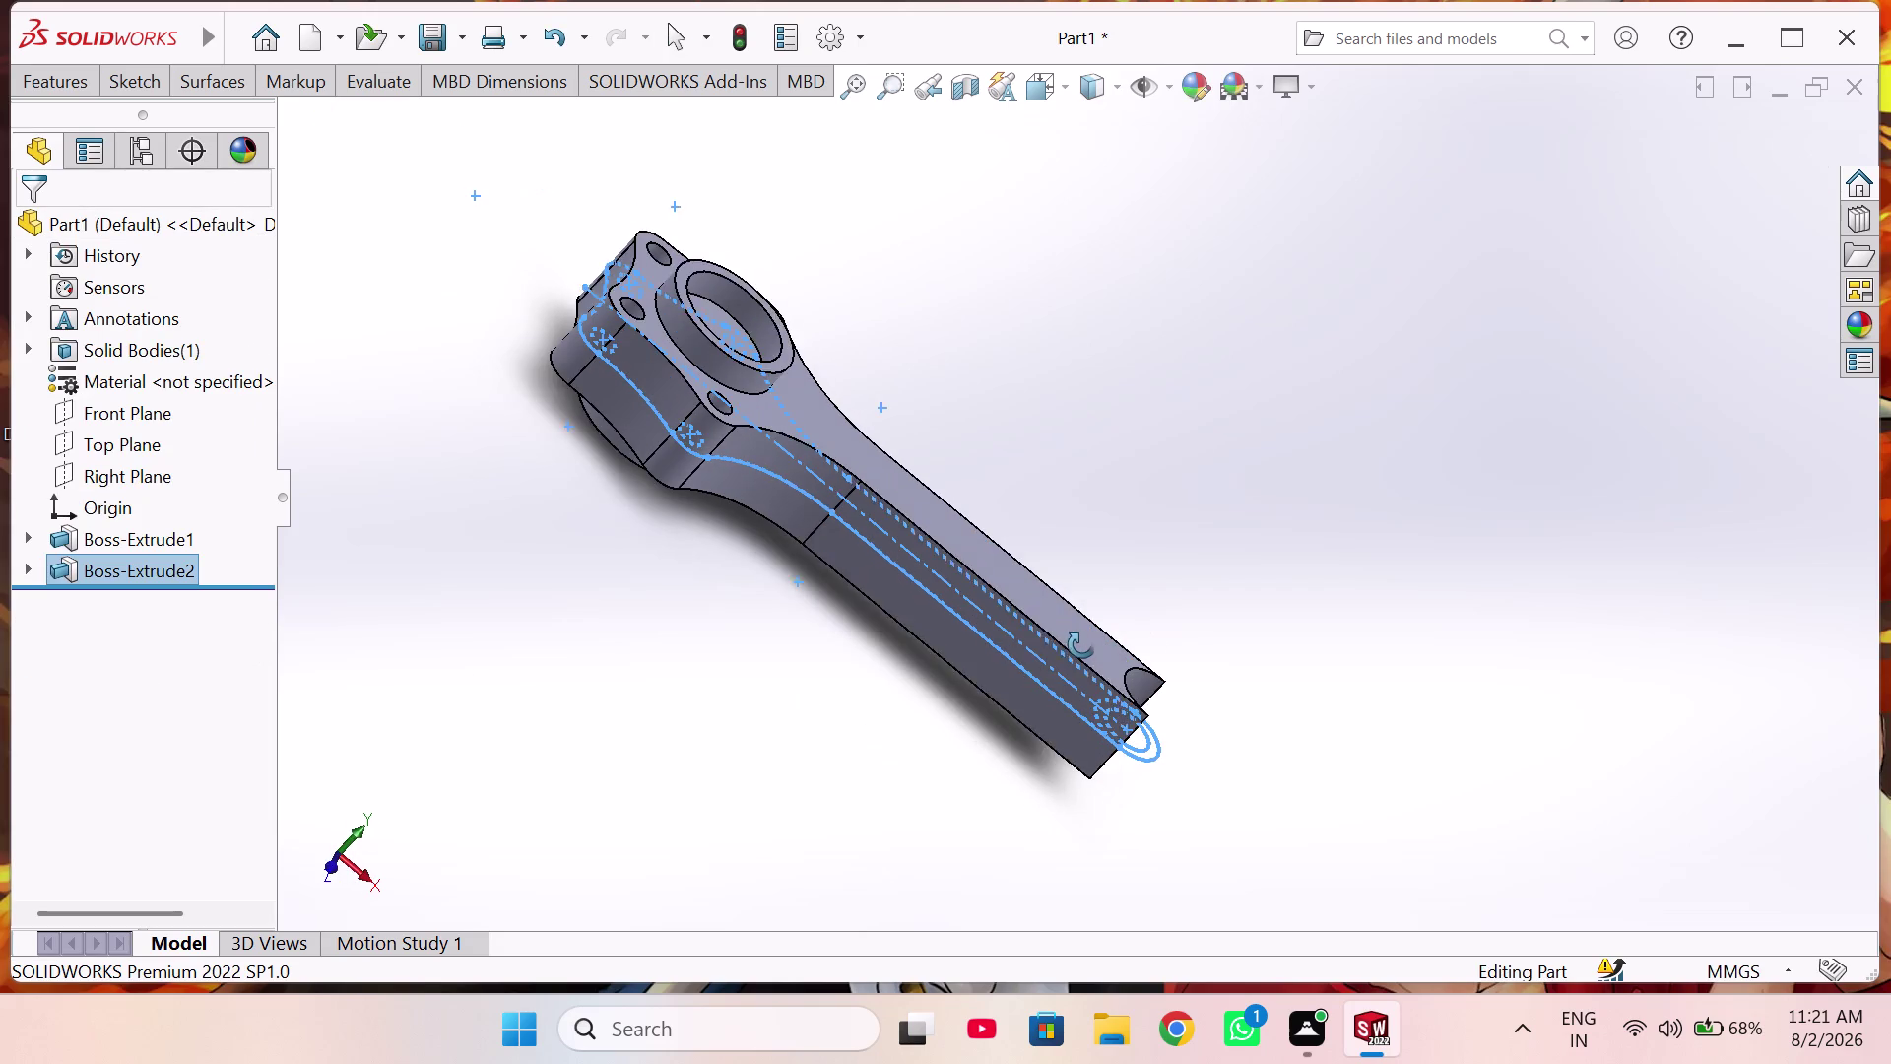
middle_drag(1082, 645, 1076, 648)
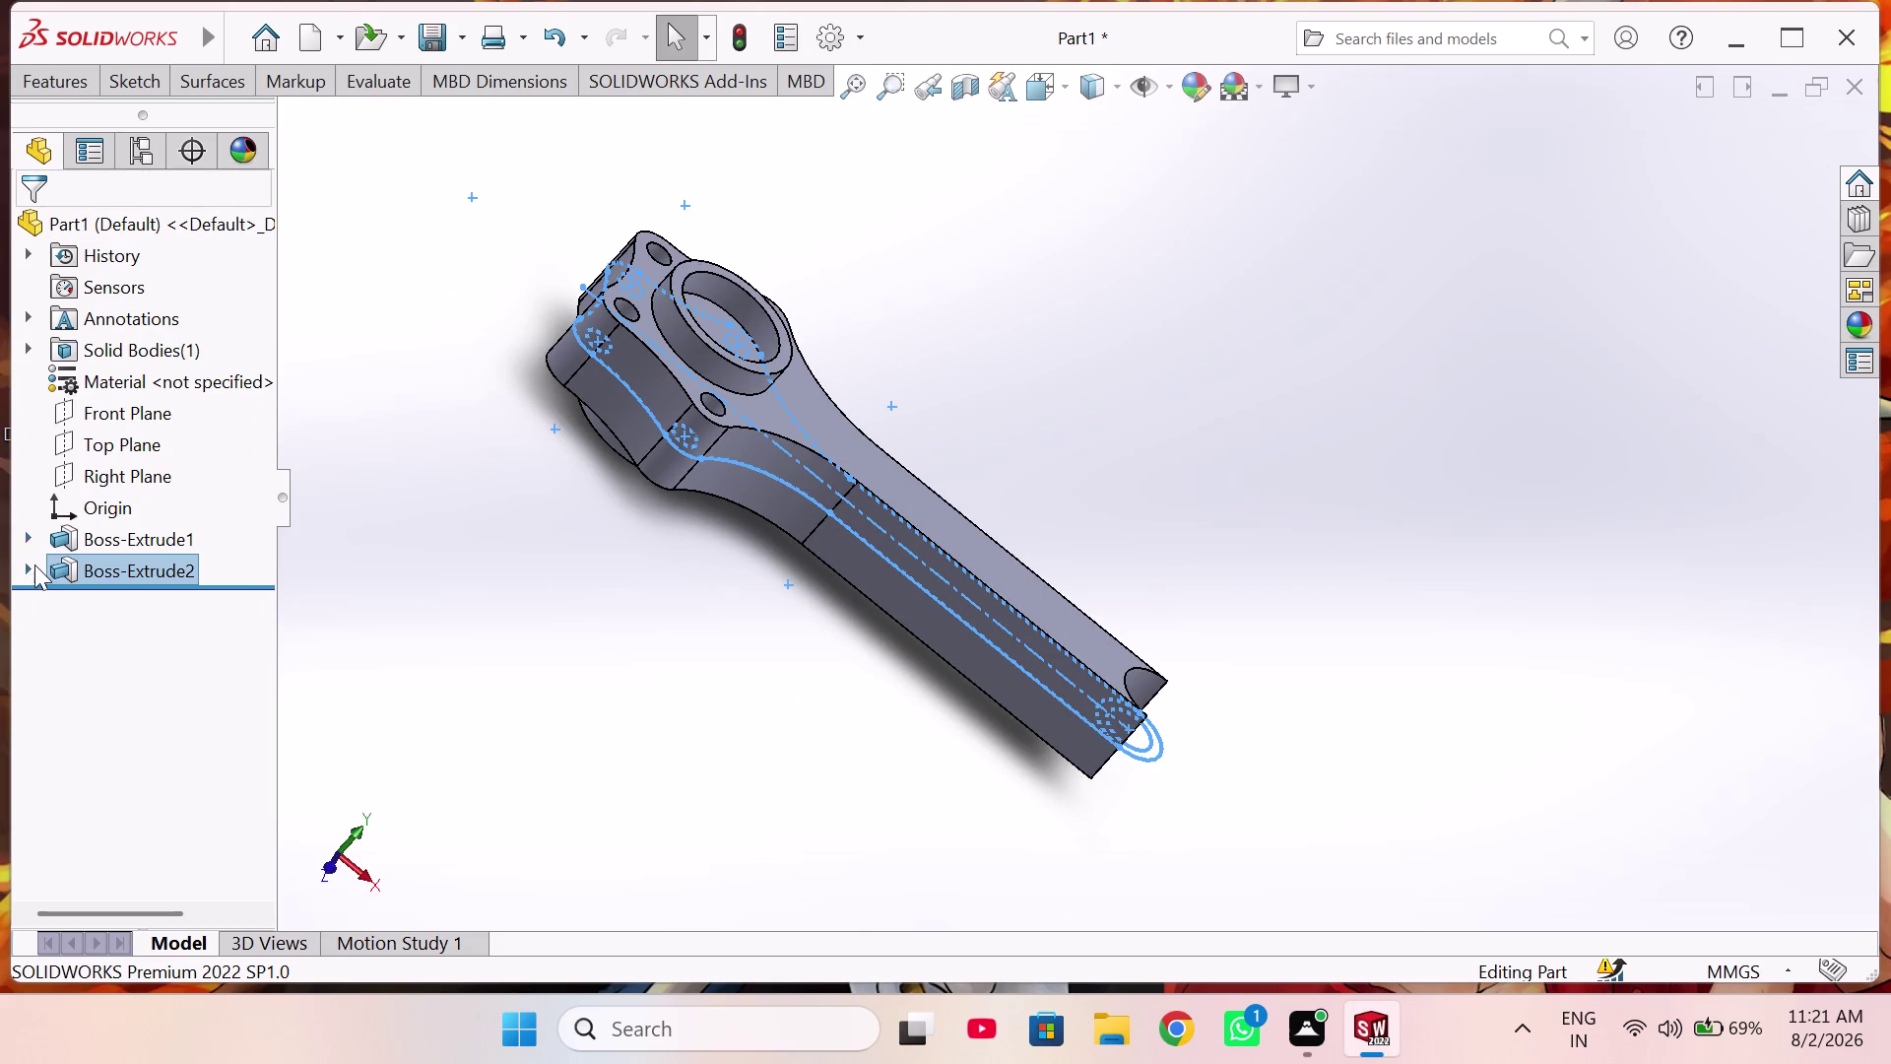
click(33, 568)
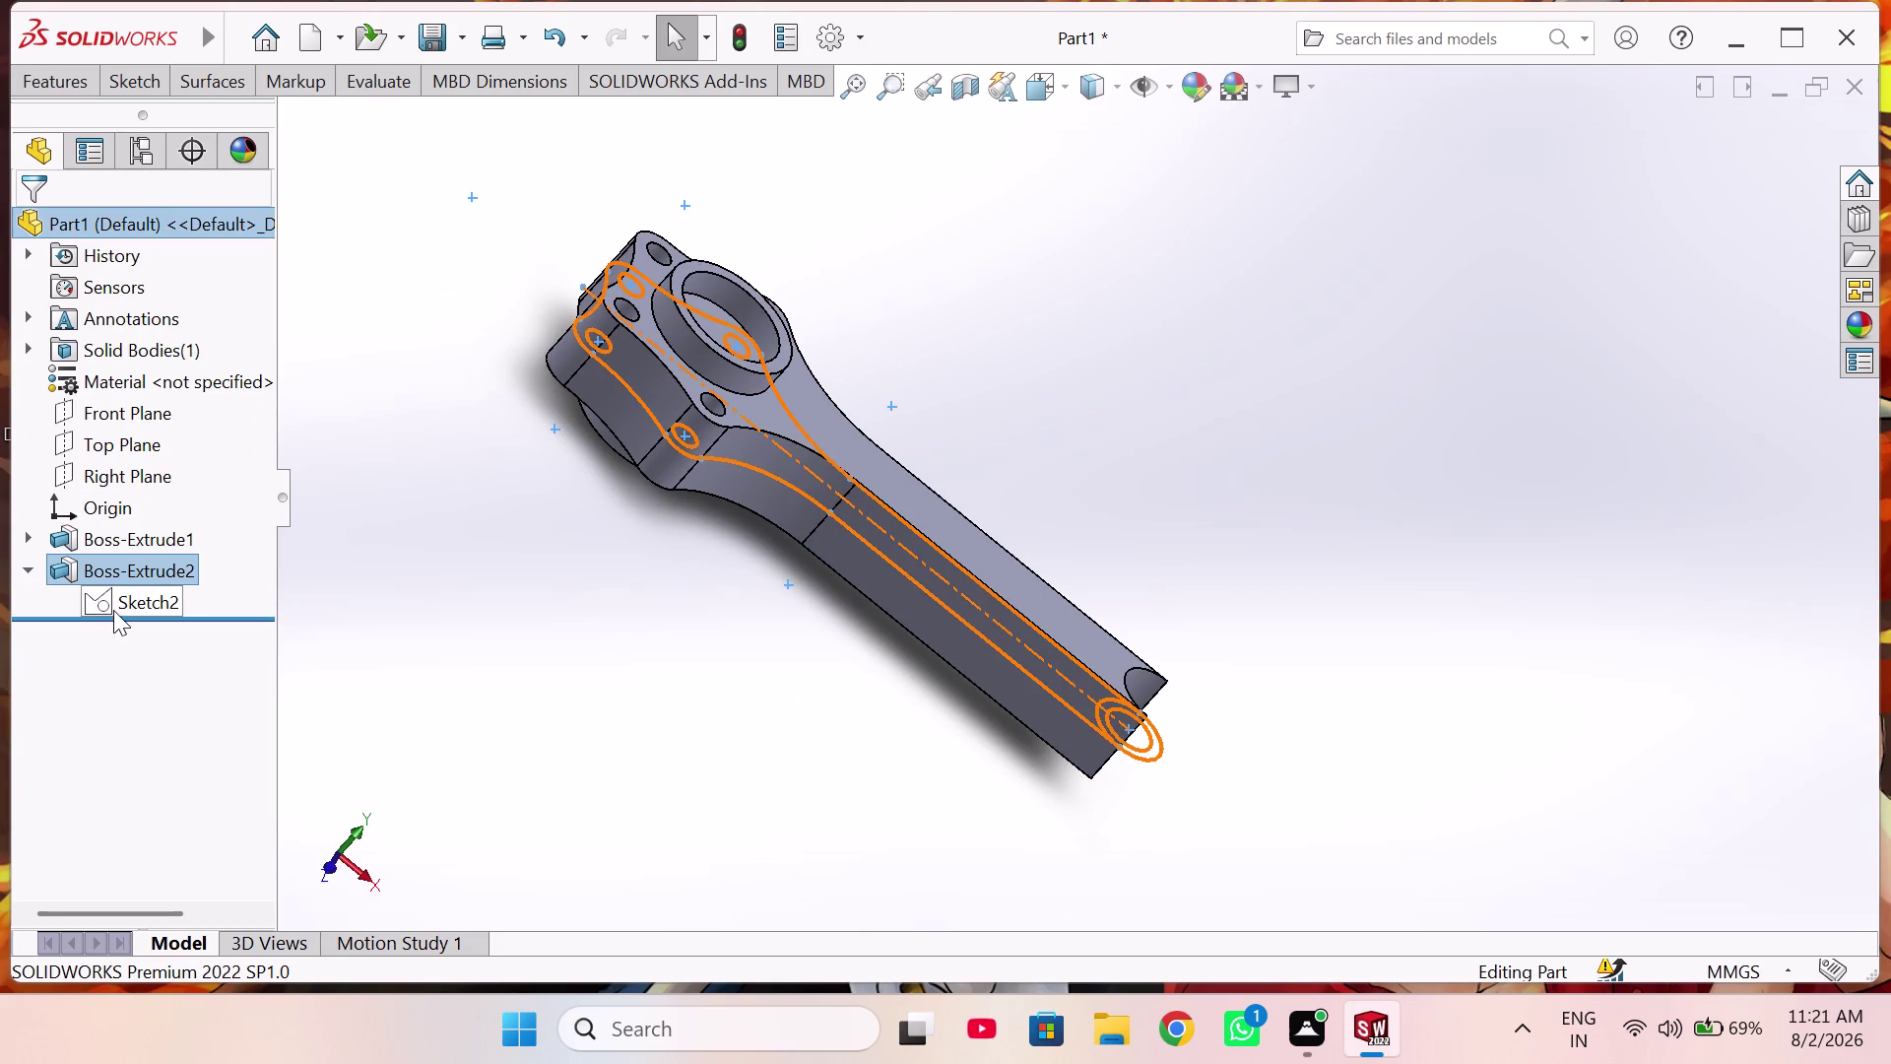
Start an Extruded Boss/Base from Sketch2 and bring the small end into view.
click(119, 603)
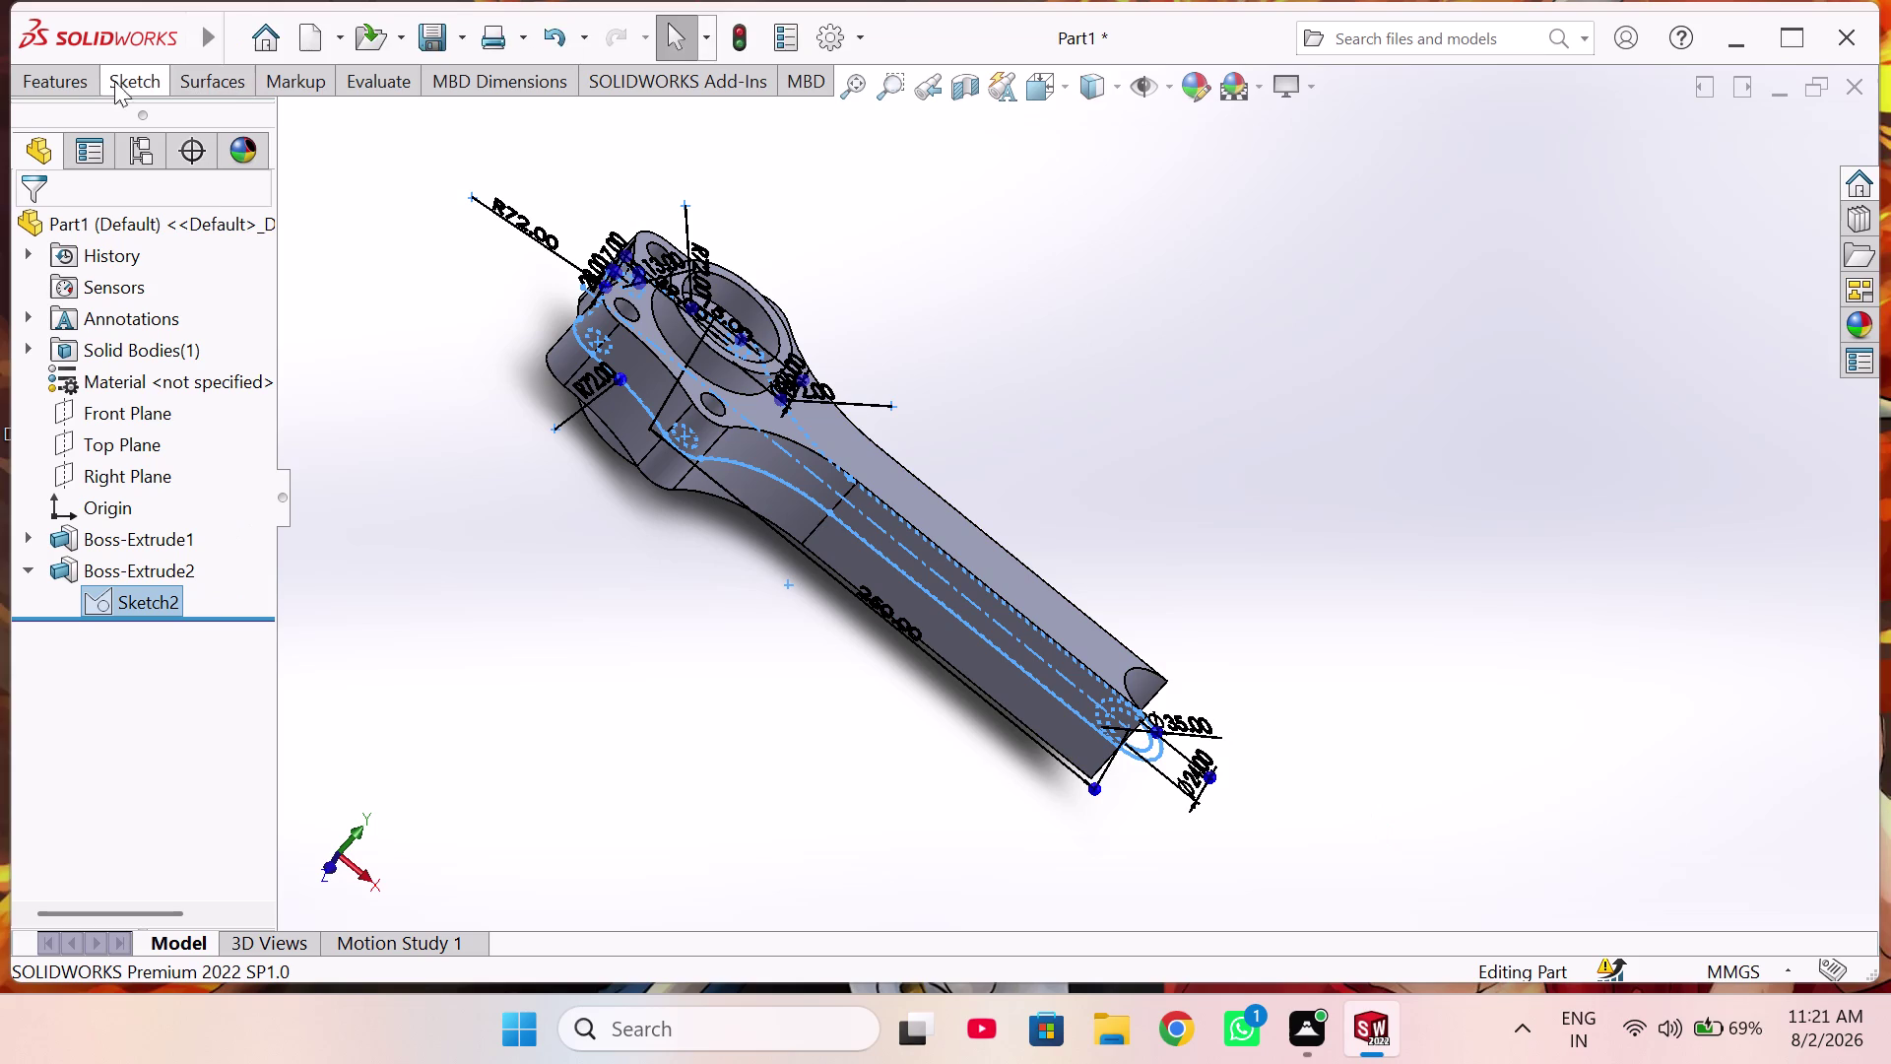
click(72, 76)
click(66, 135)
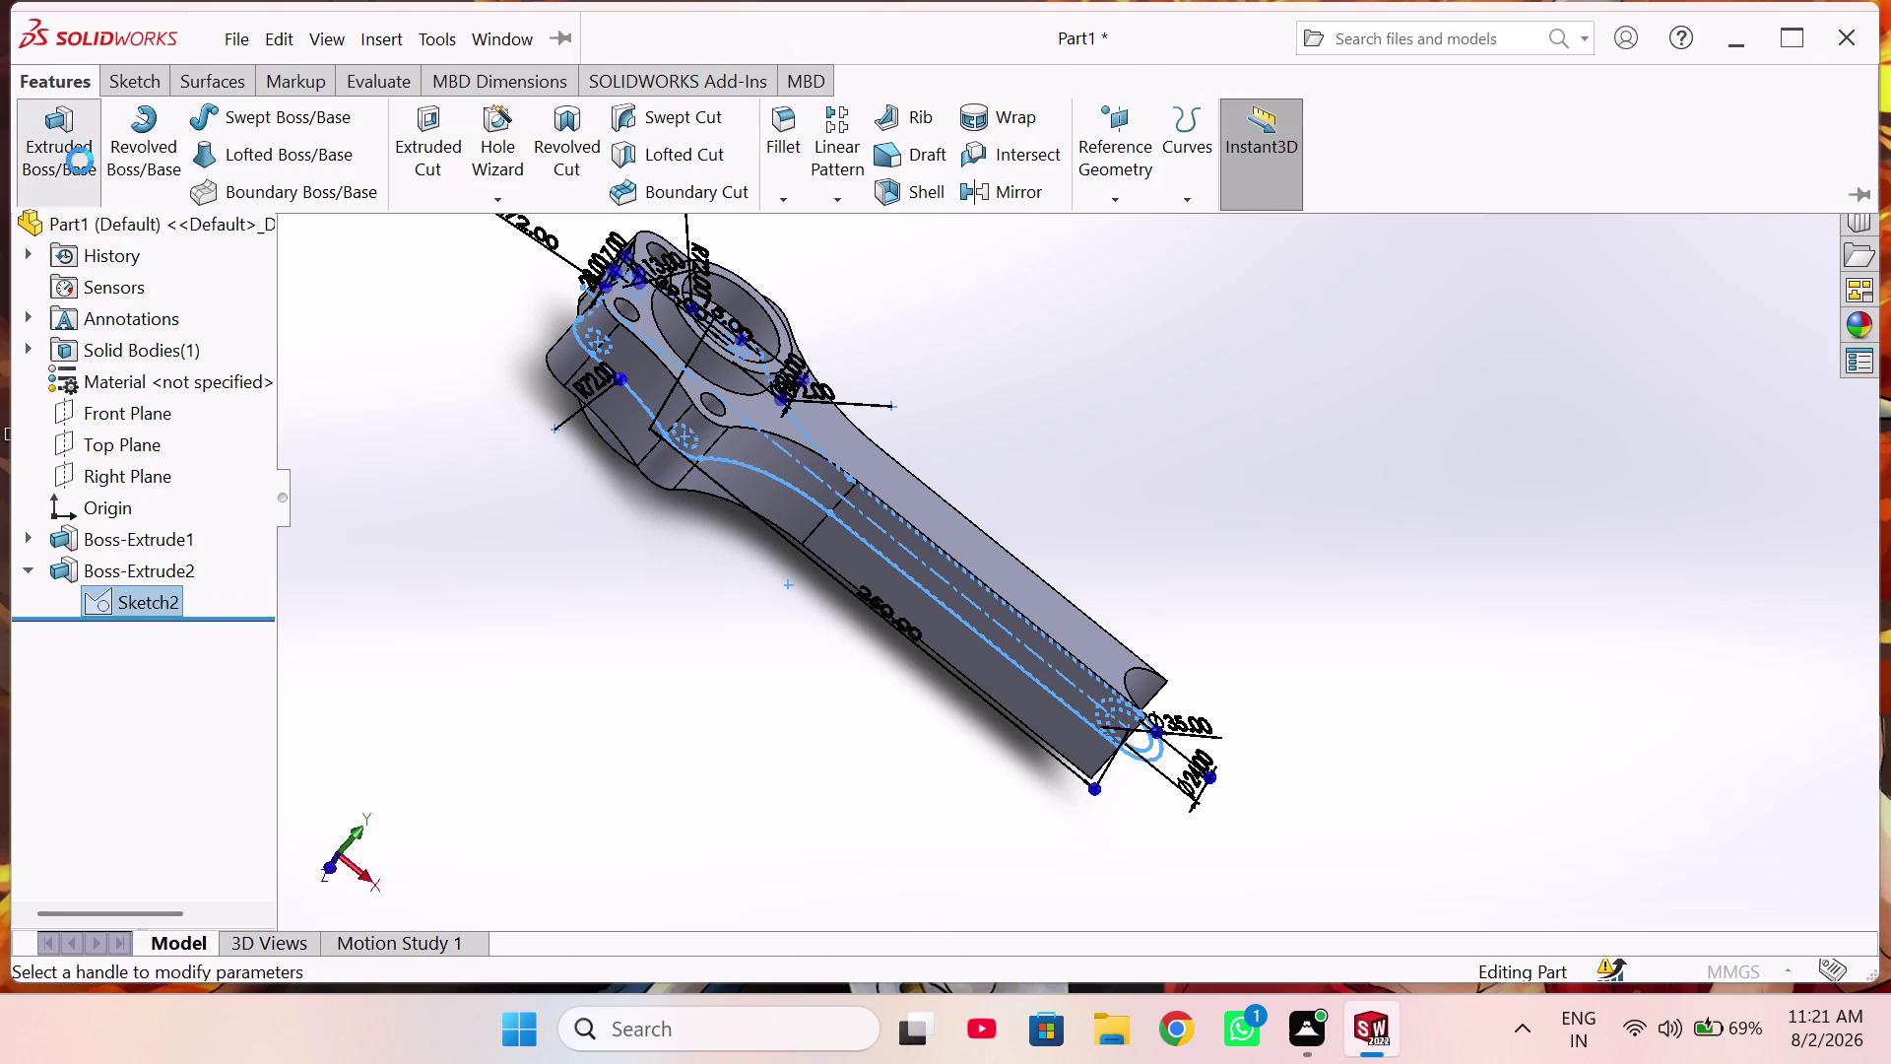
click(132, 710)
middle_drag(1080, 858, 962, 828)
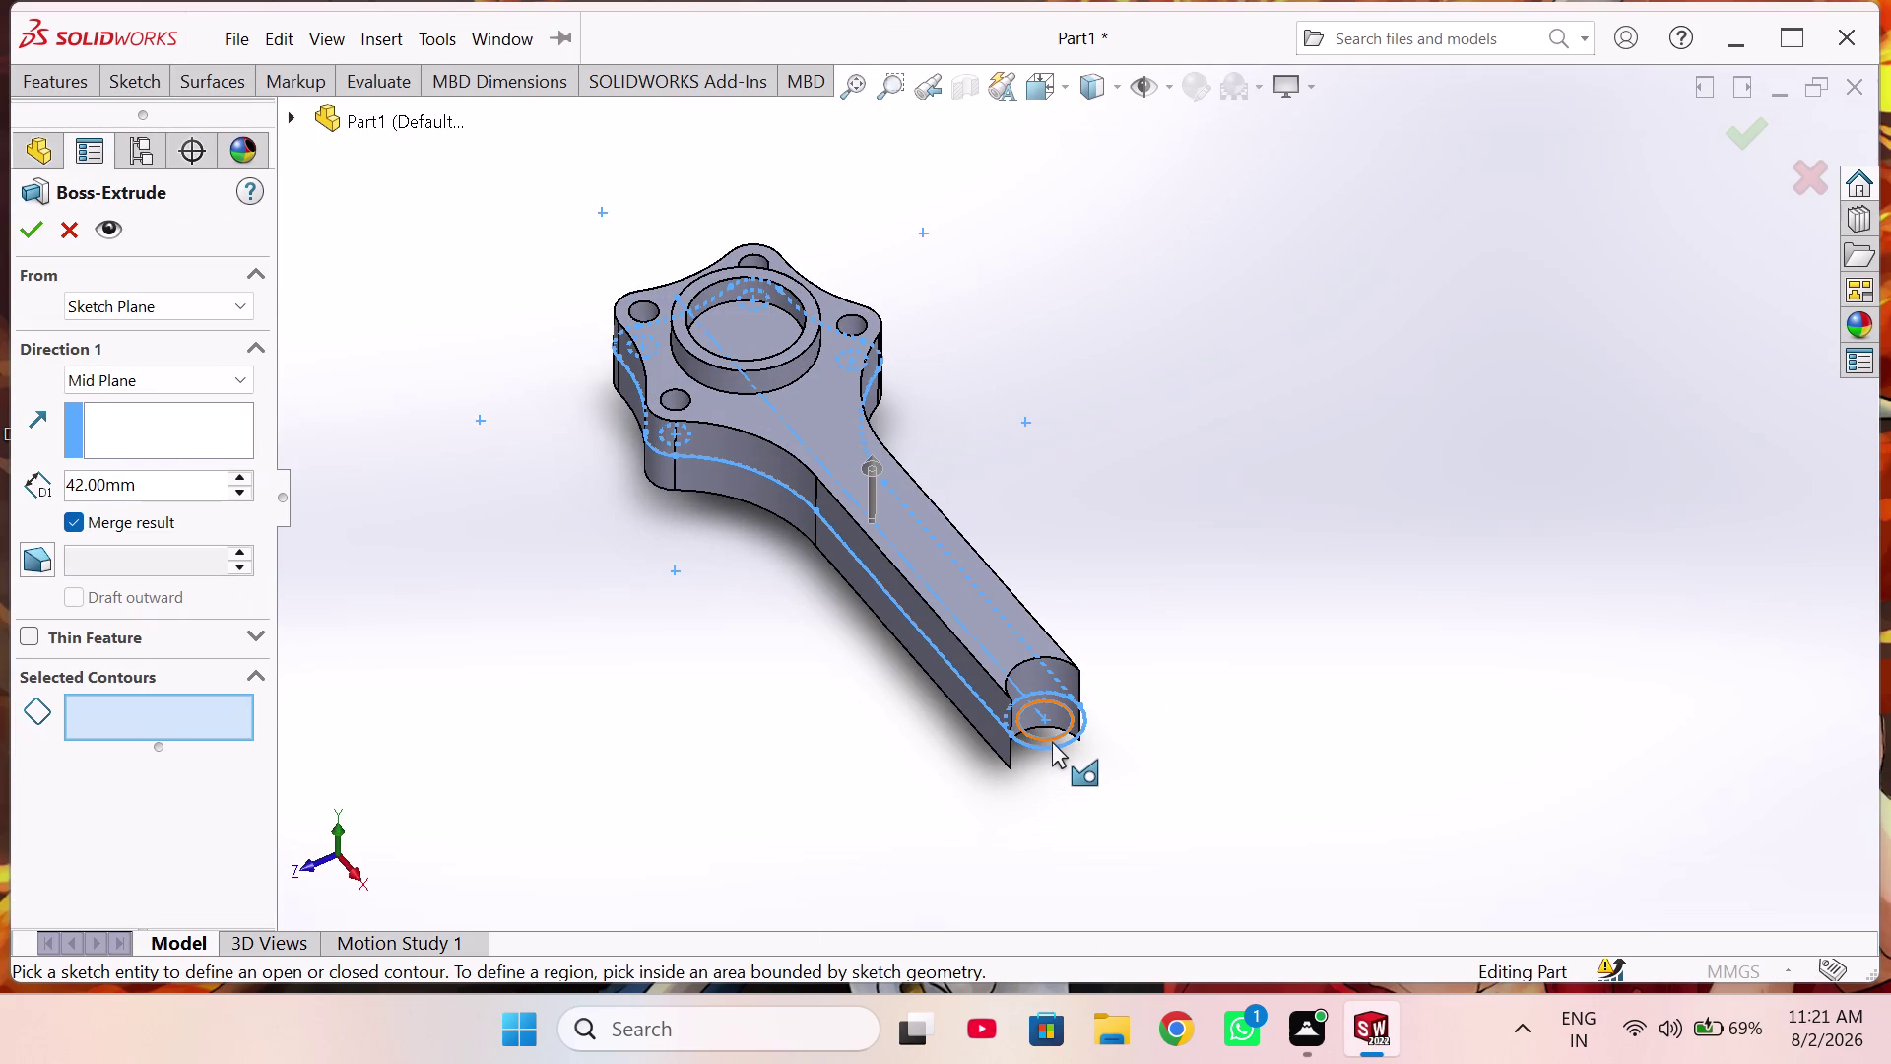
scroll(down, 3)
middle_drag(1061, 728, 1061, 768)
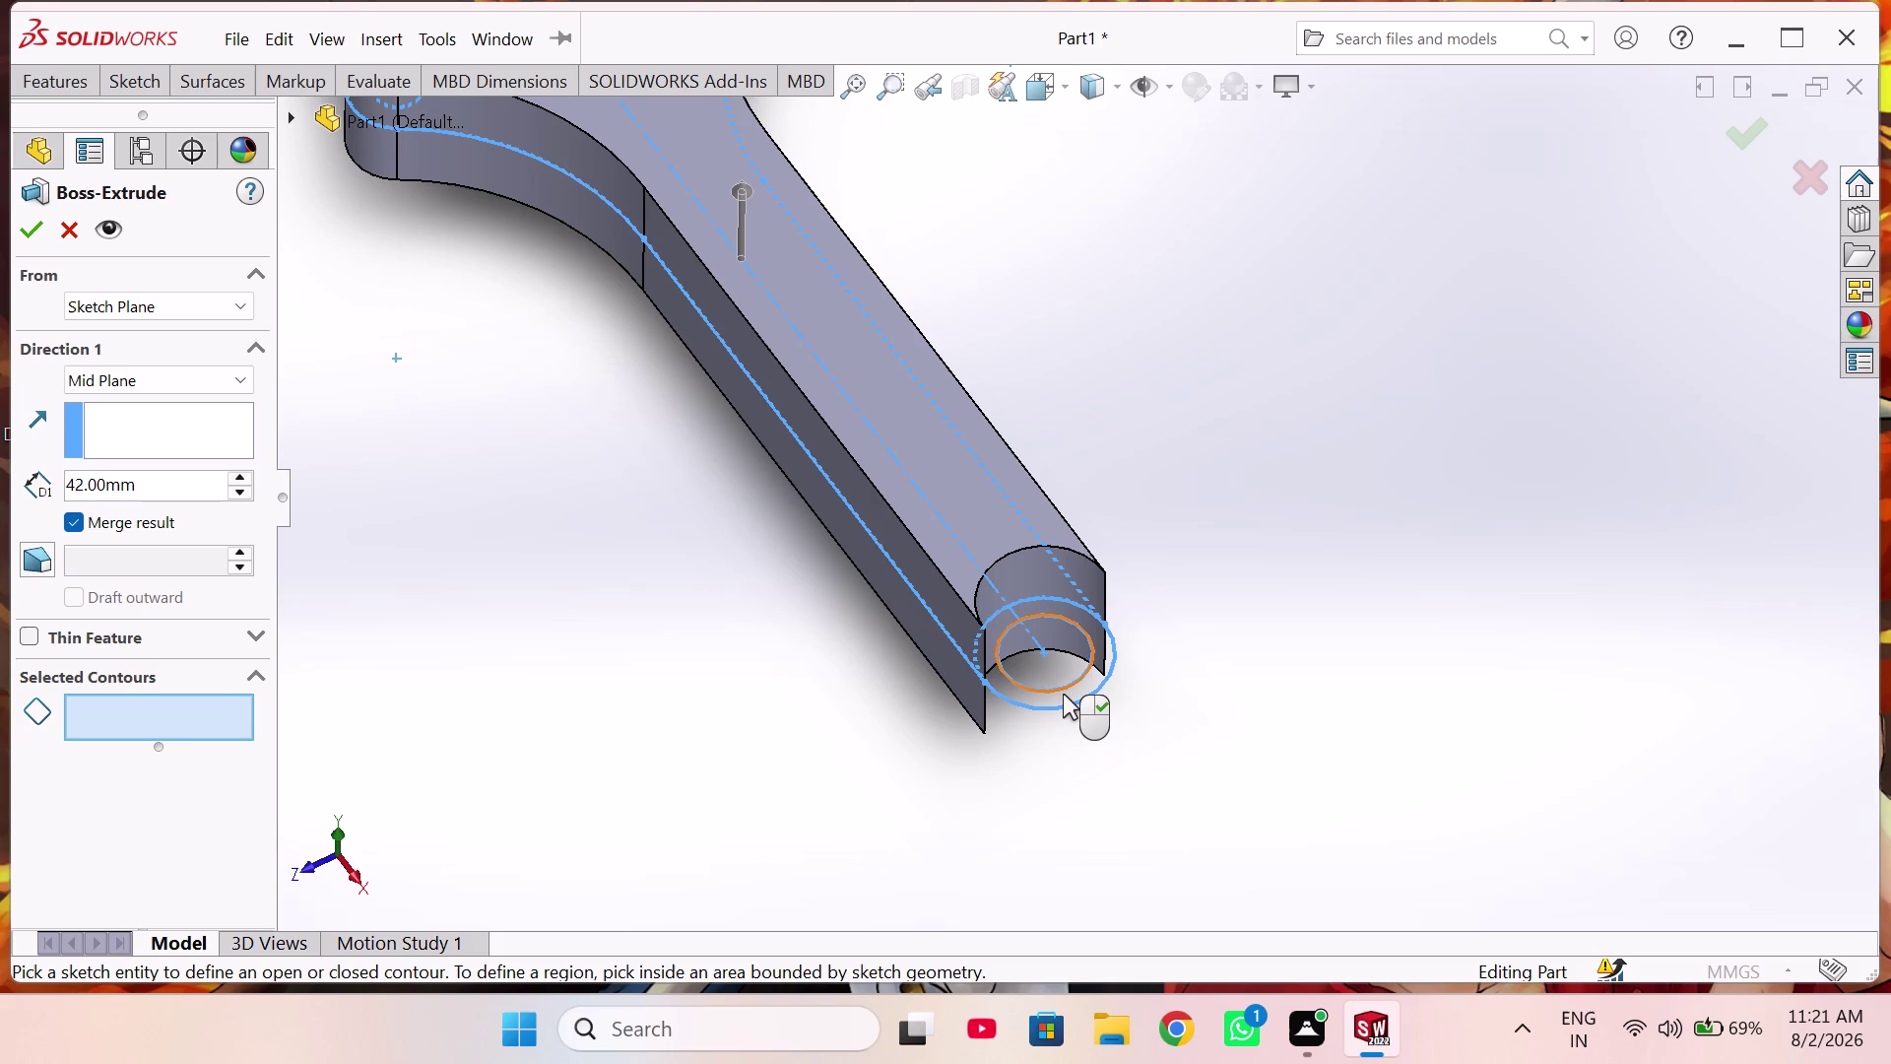
Extrude the small-end ring region unmerged as a separate body, creating Boss-Extrude3.
click(1061, 700)
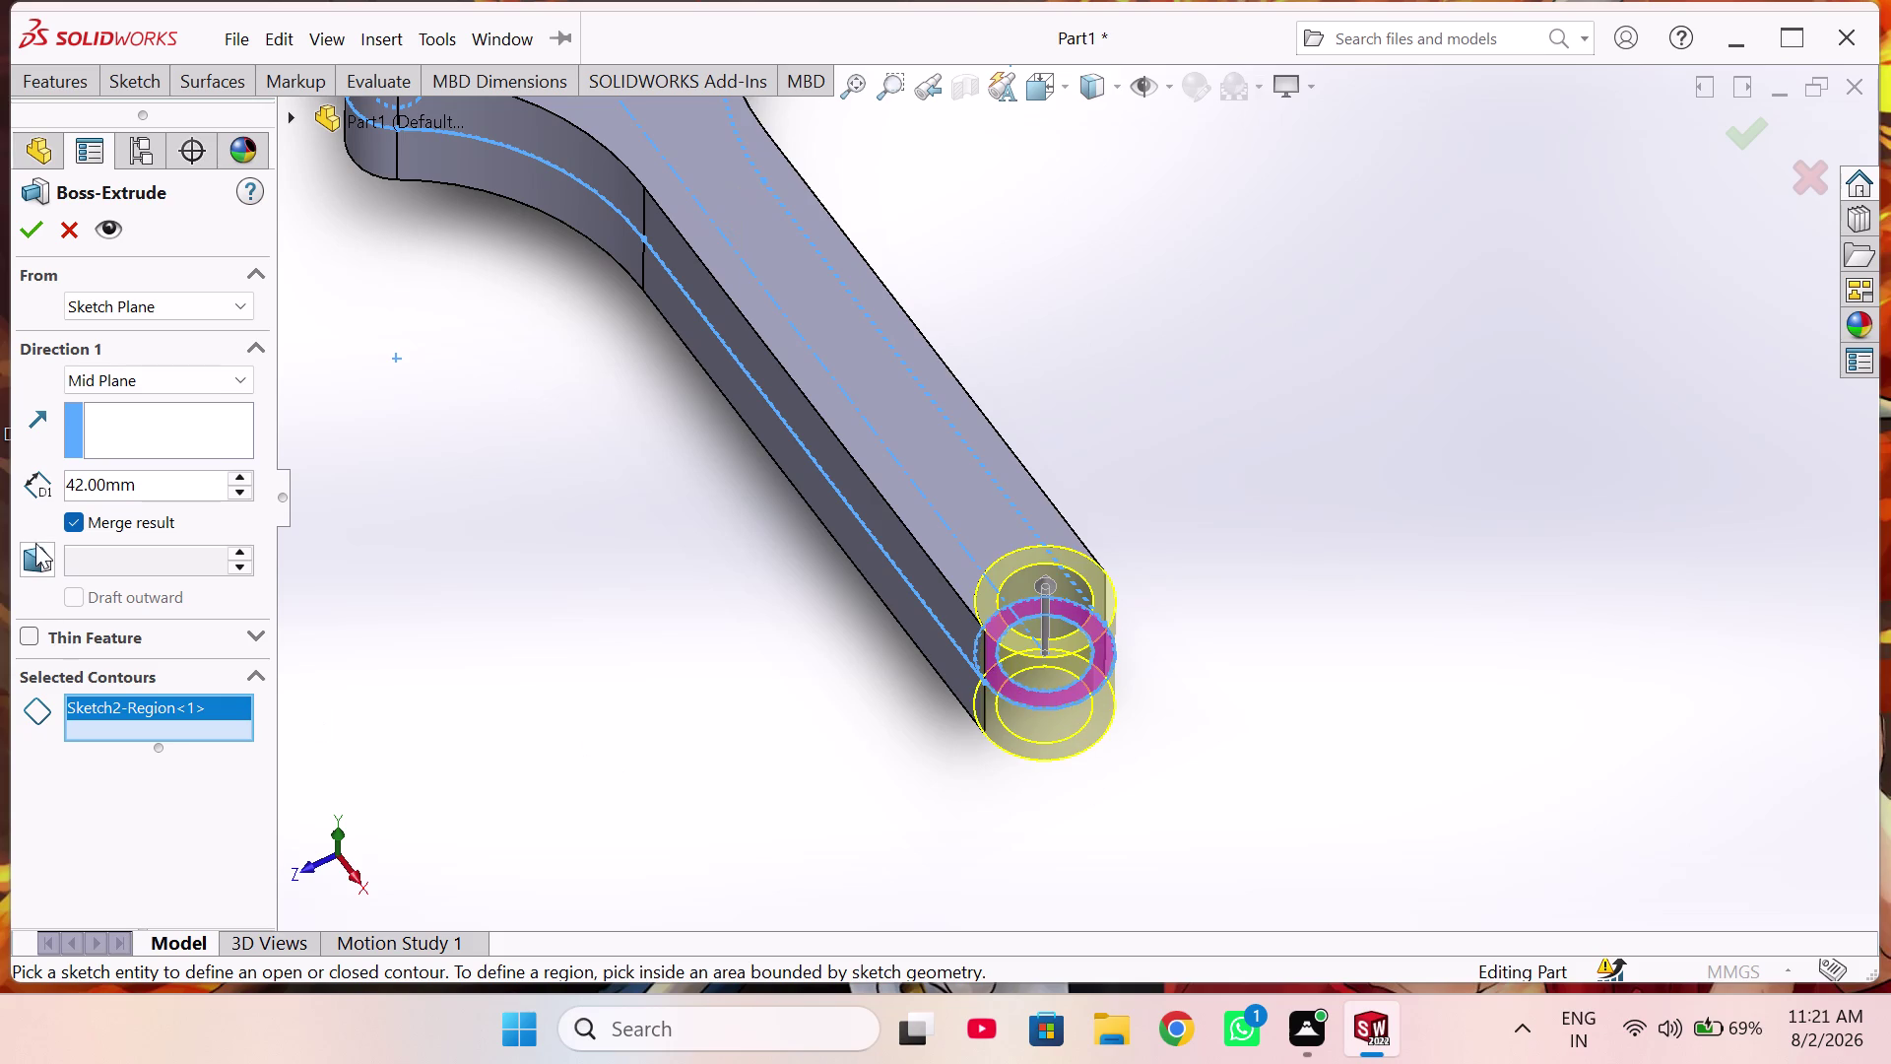
click(75, 521)
middle_drag(477, 663, 640, 644)
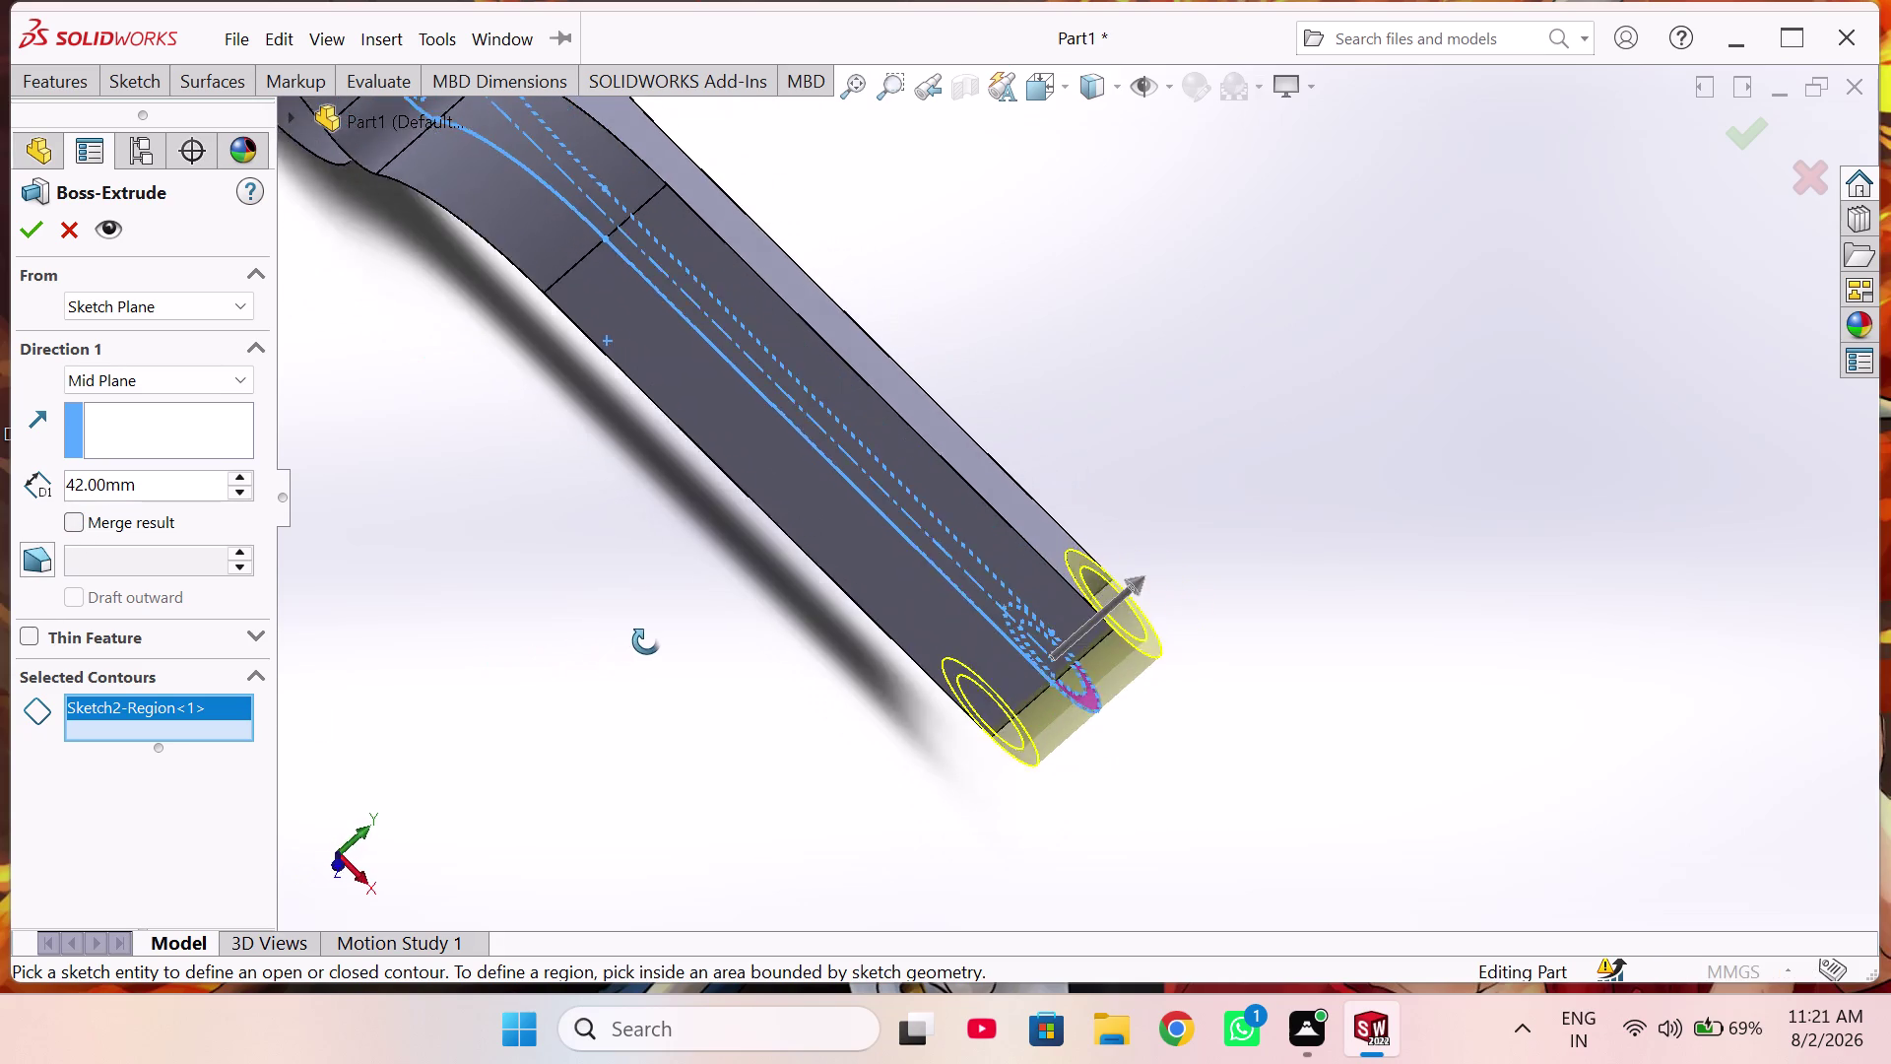
middle_drag(640, 644, 571, 669)
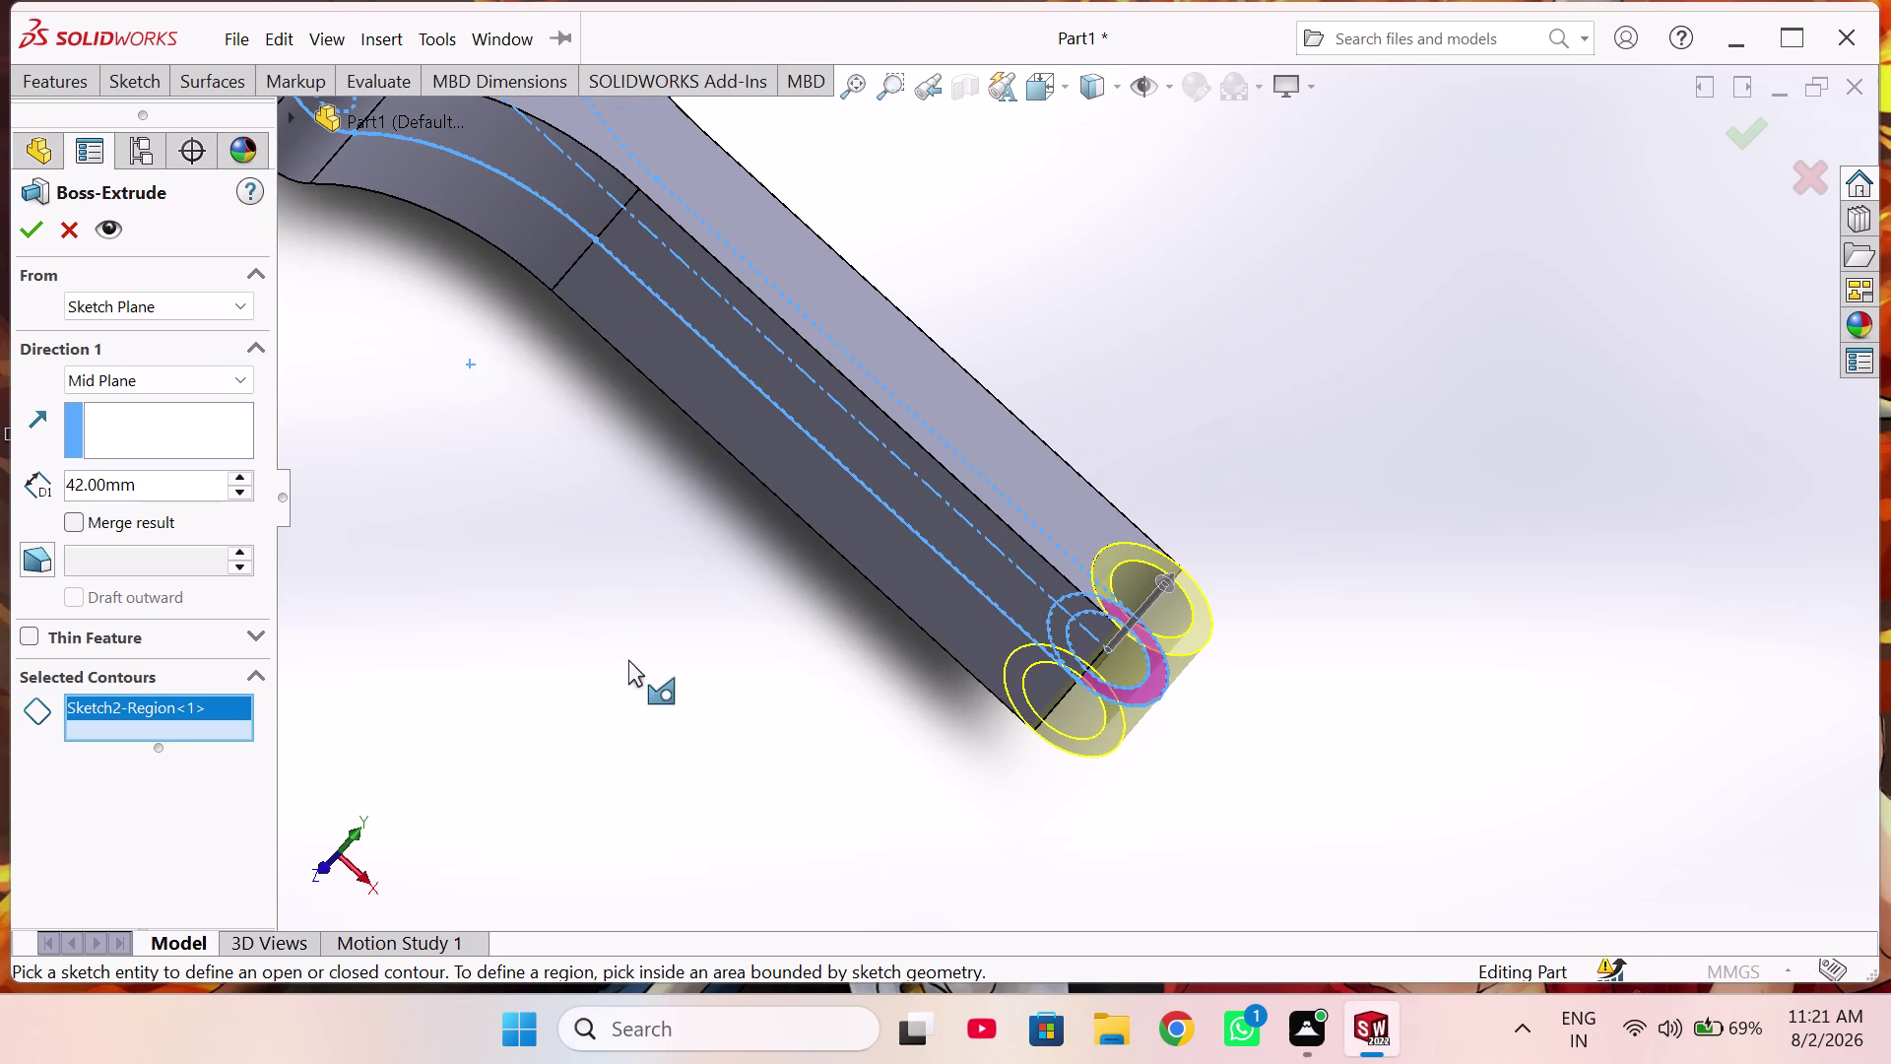
middle_drag(737, 642, 685, 734)
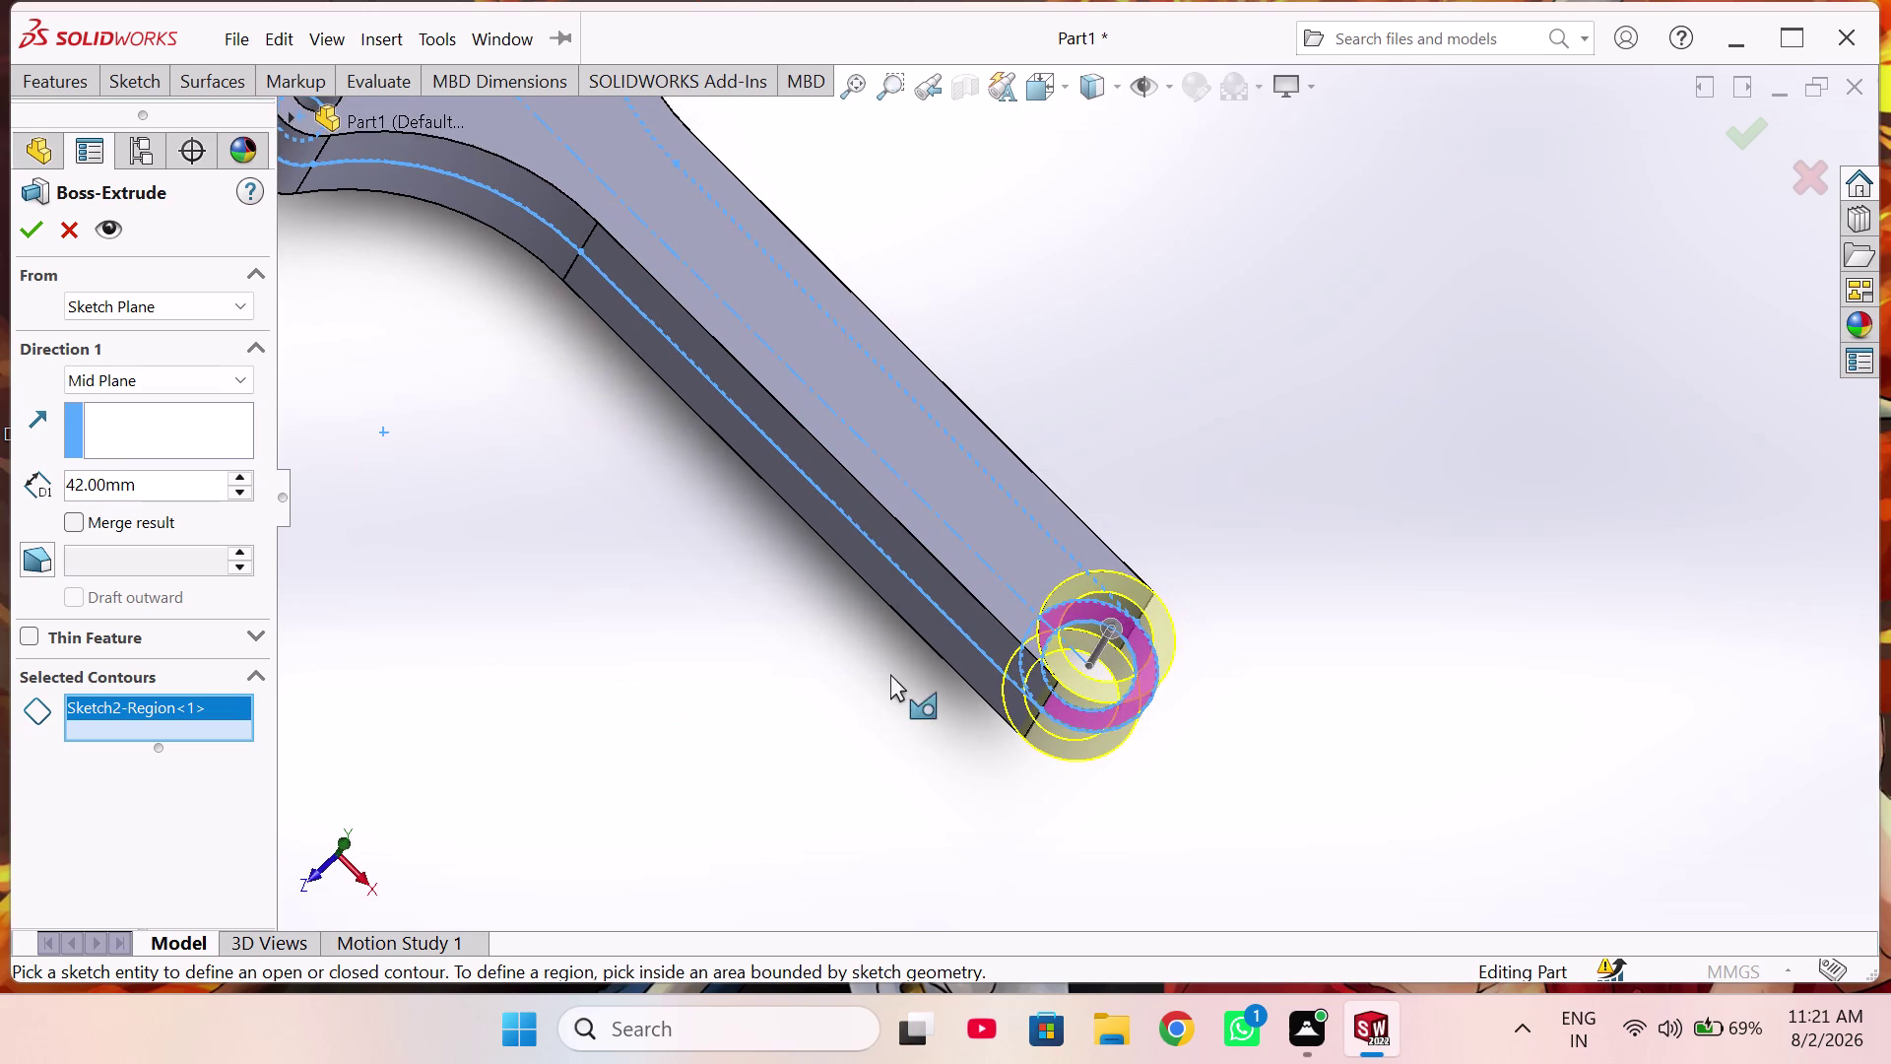
scroll(down, 3)
scroll(up, 3)
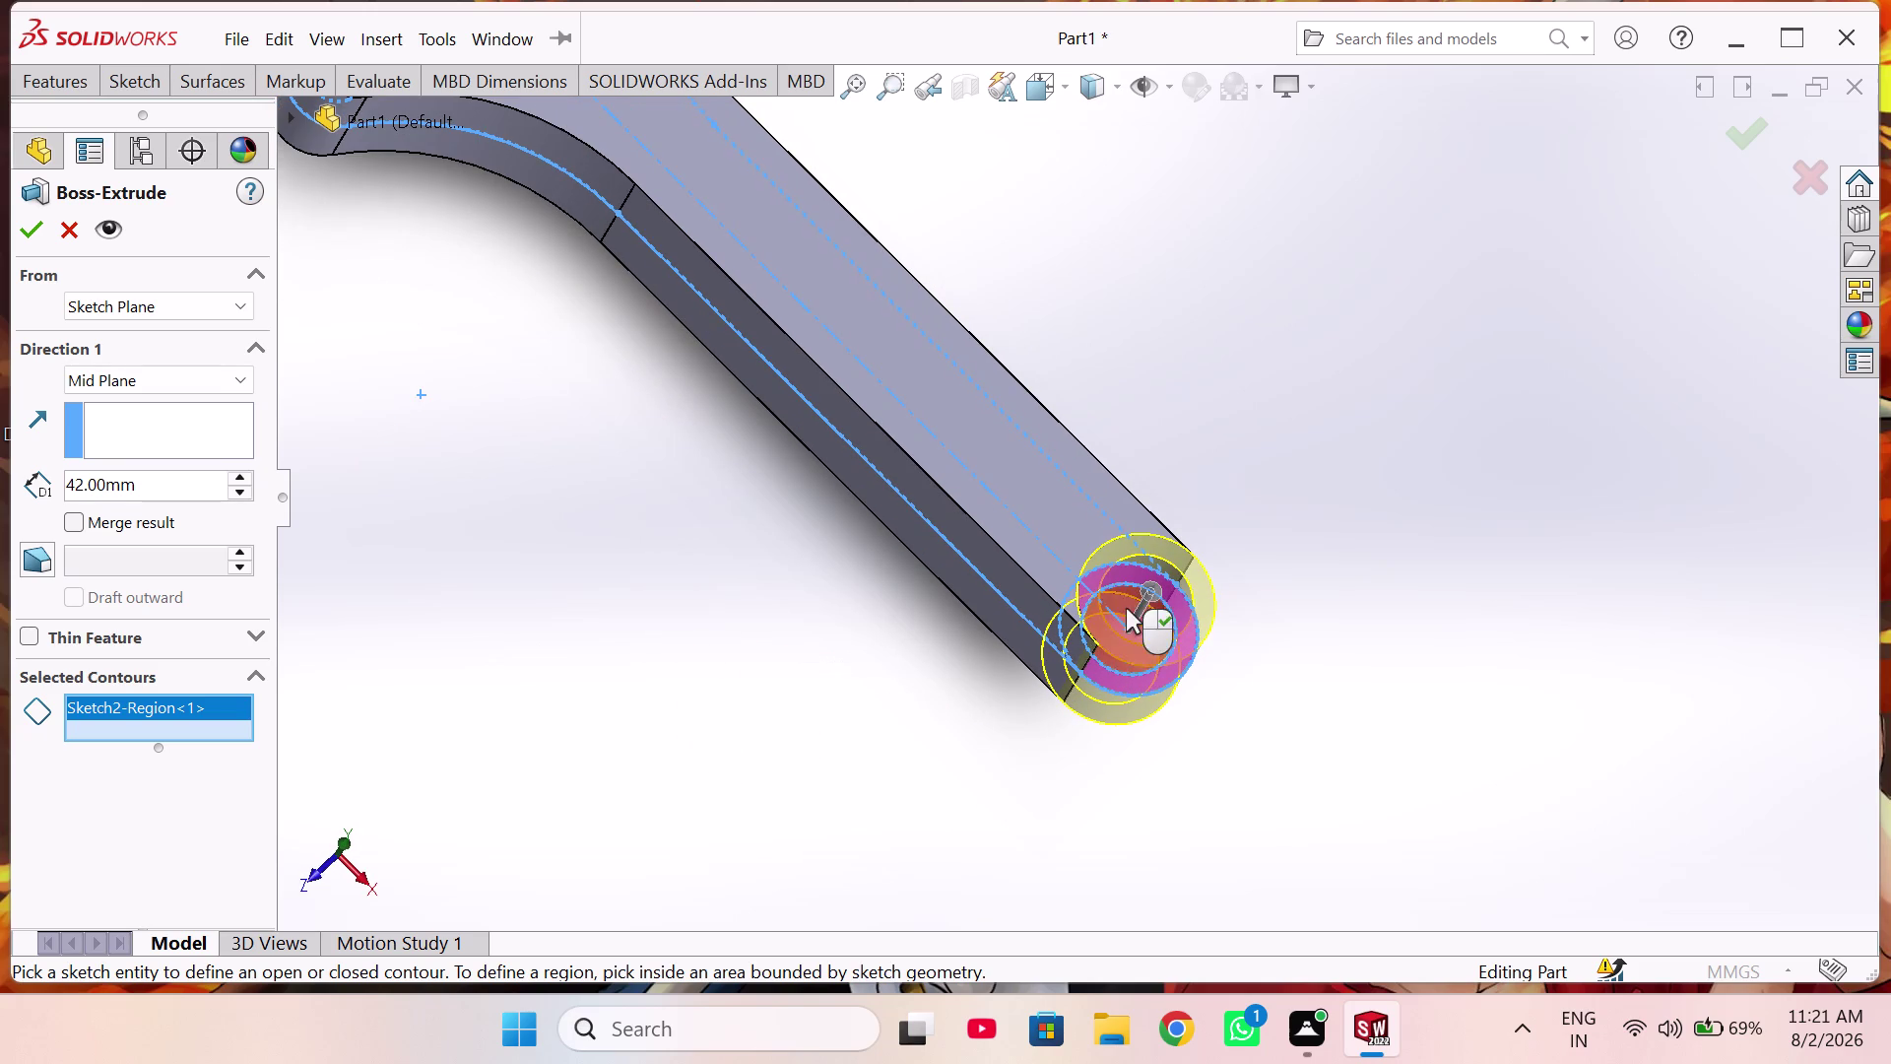
click(28, 237)
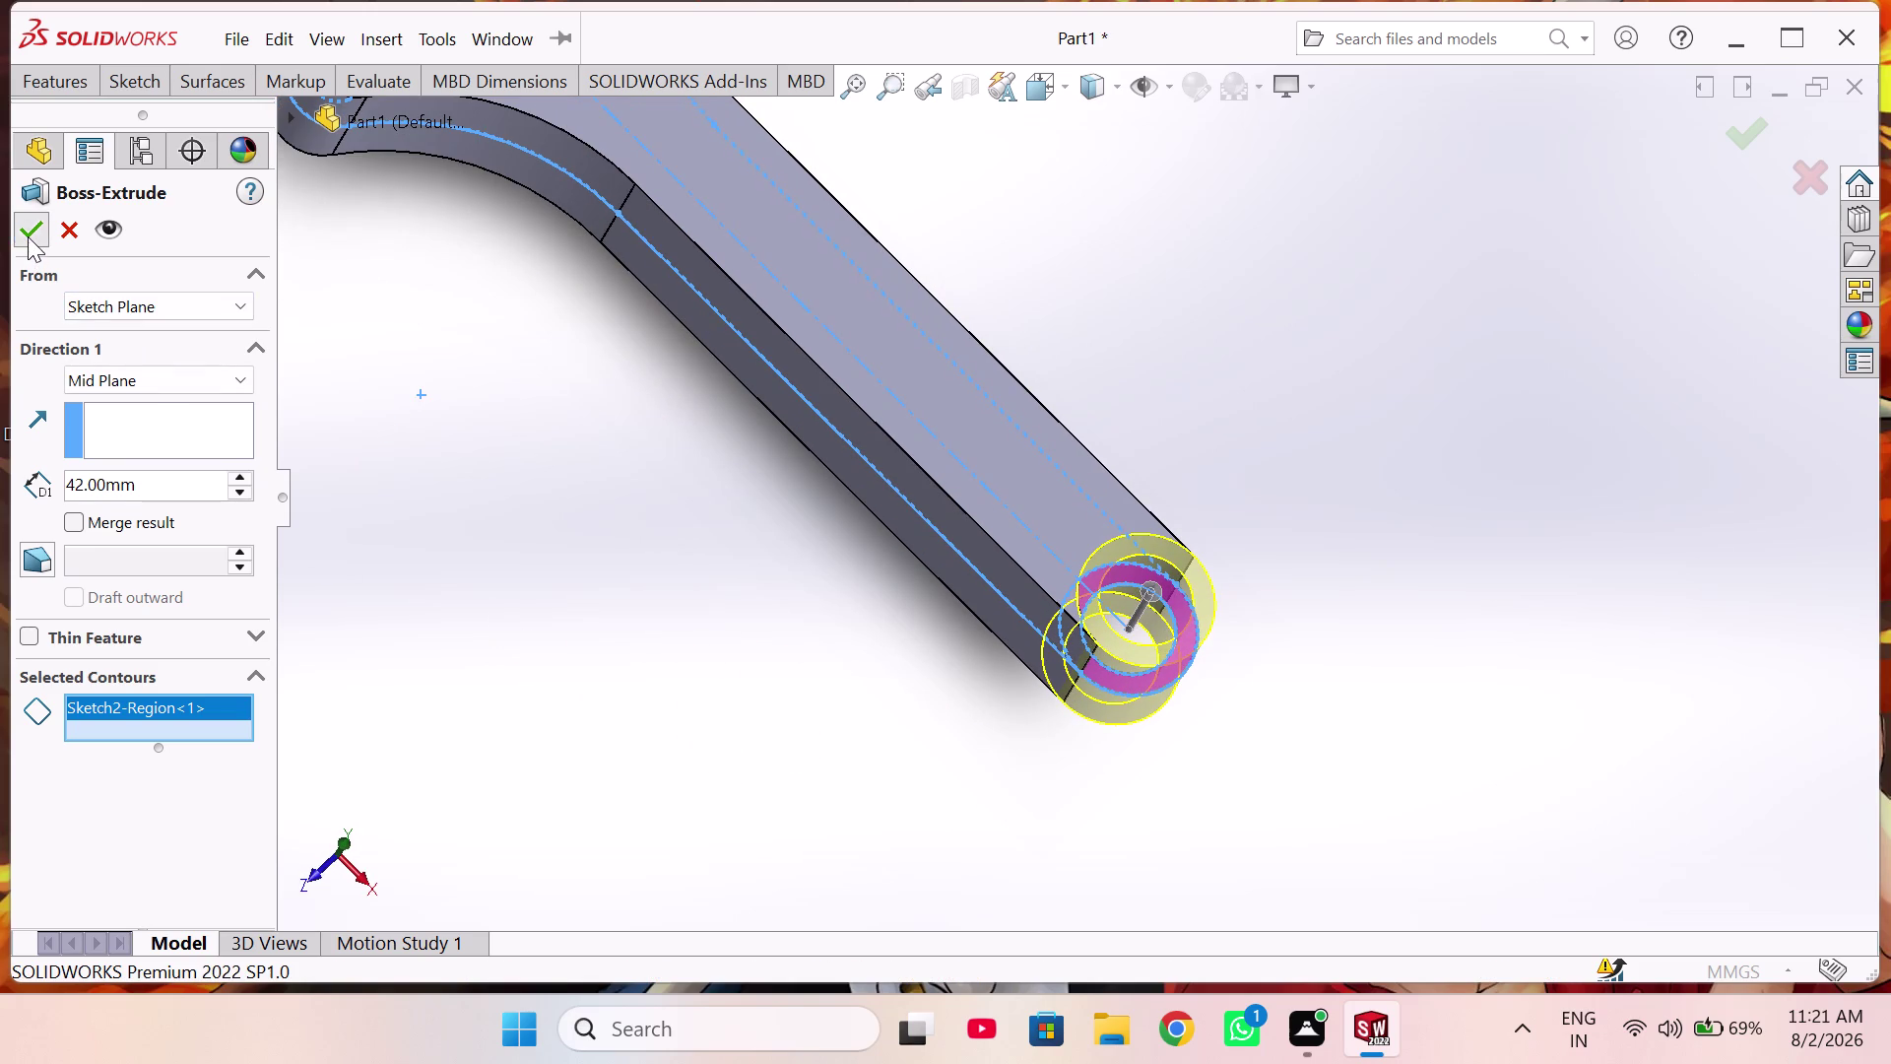
middle_drag(660, 705, 774, 667)
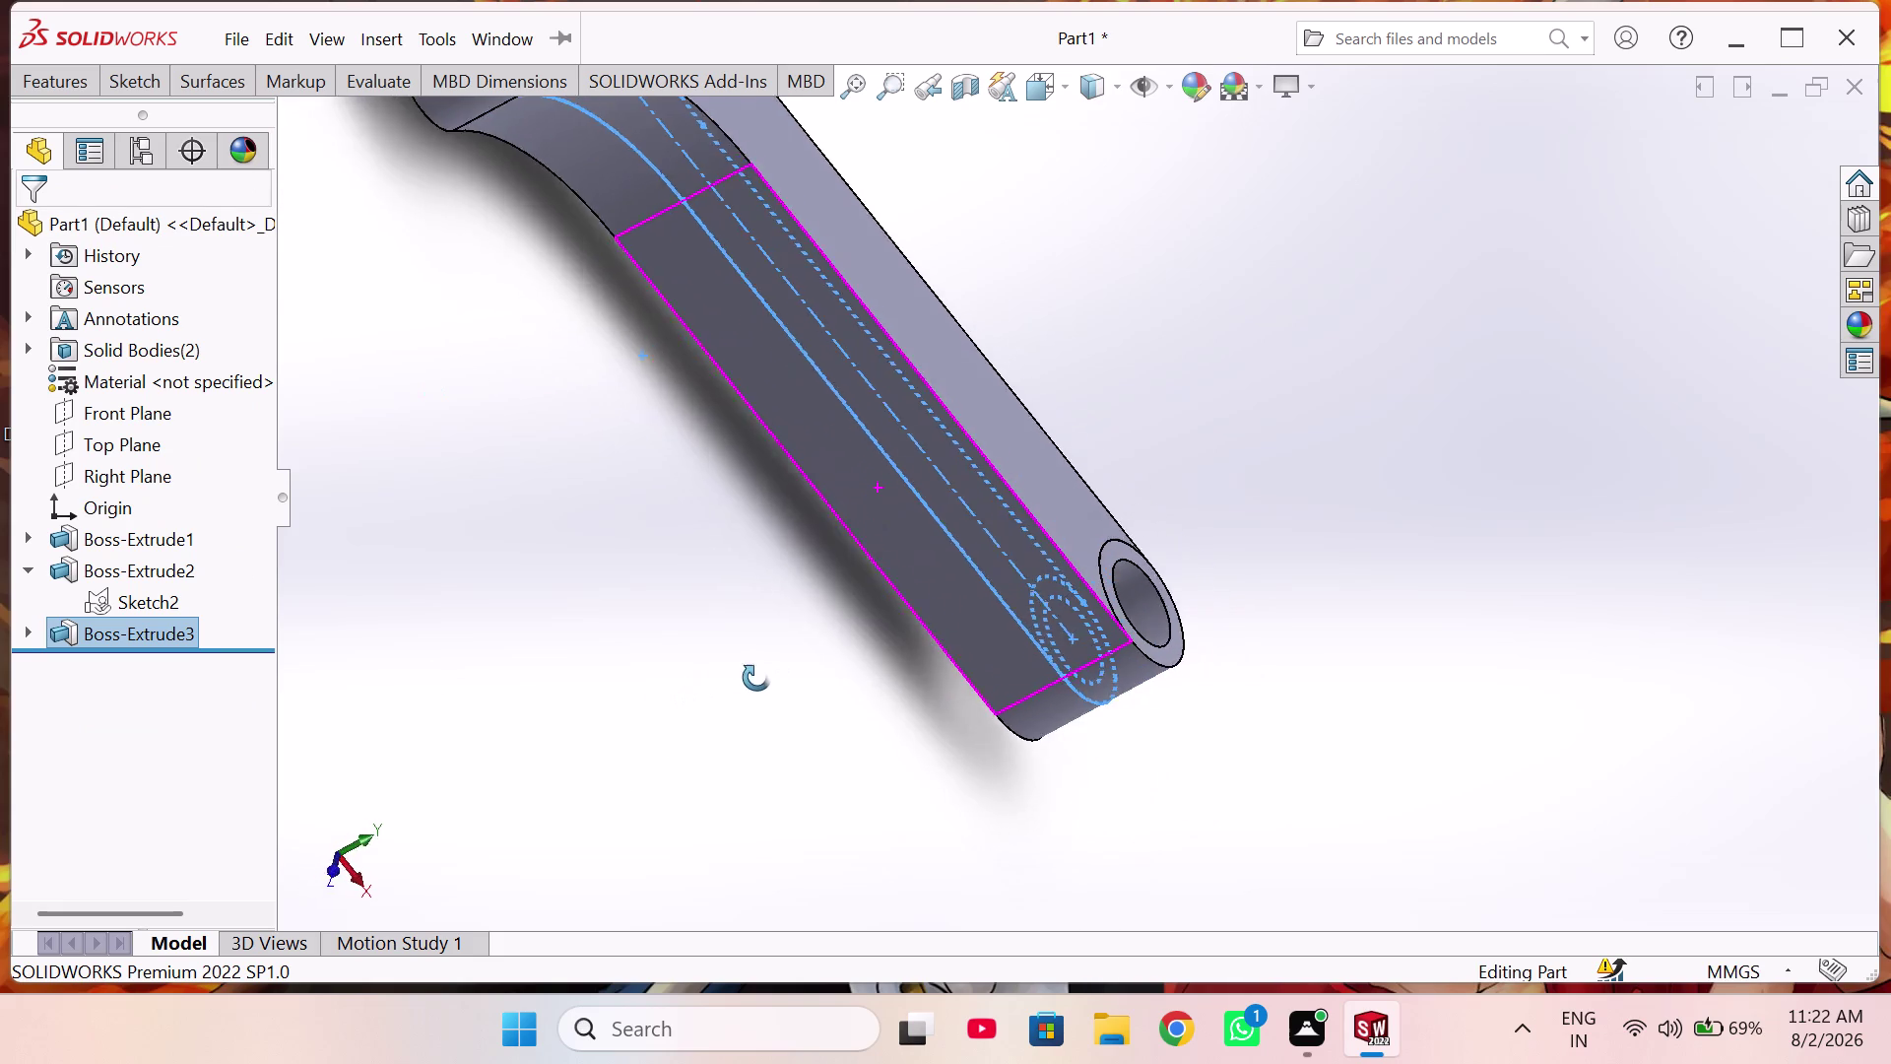
Orbit the view and select Sketch2 in the feature tree to show its actions.
middle_drag(774, 667, 641, 745)
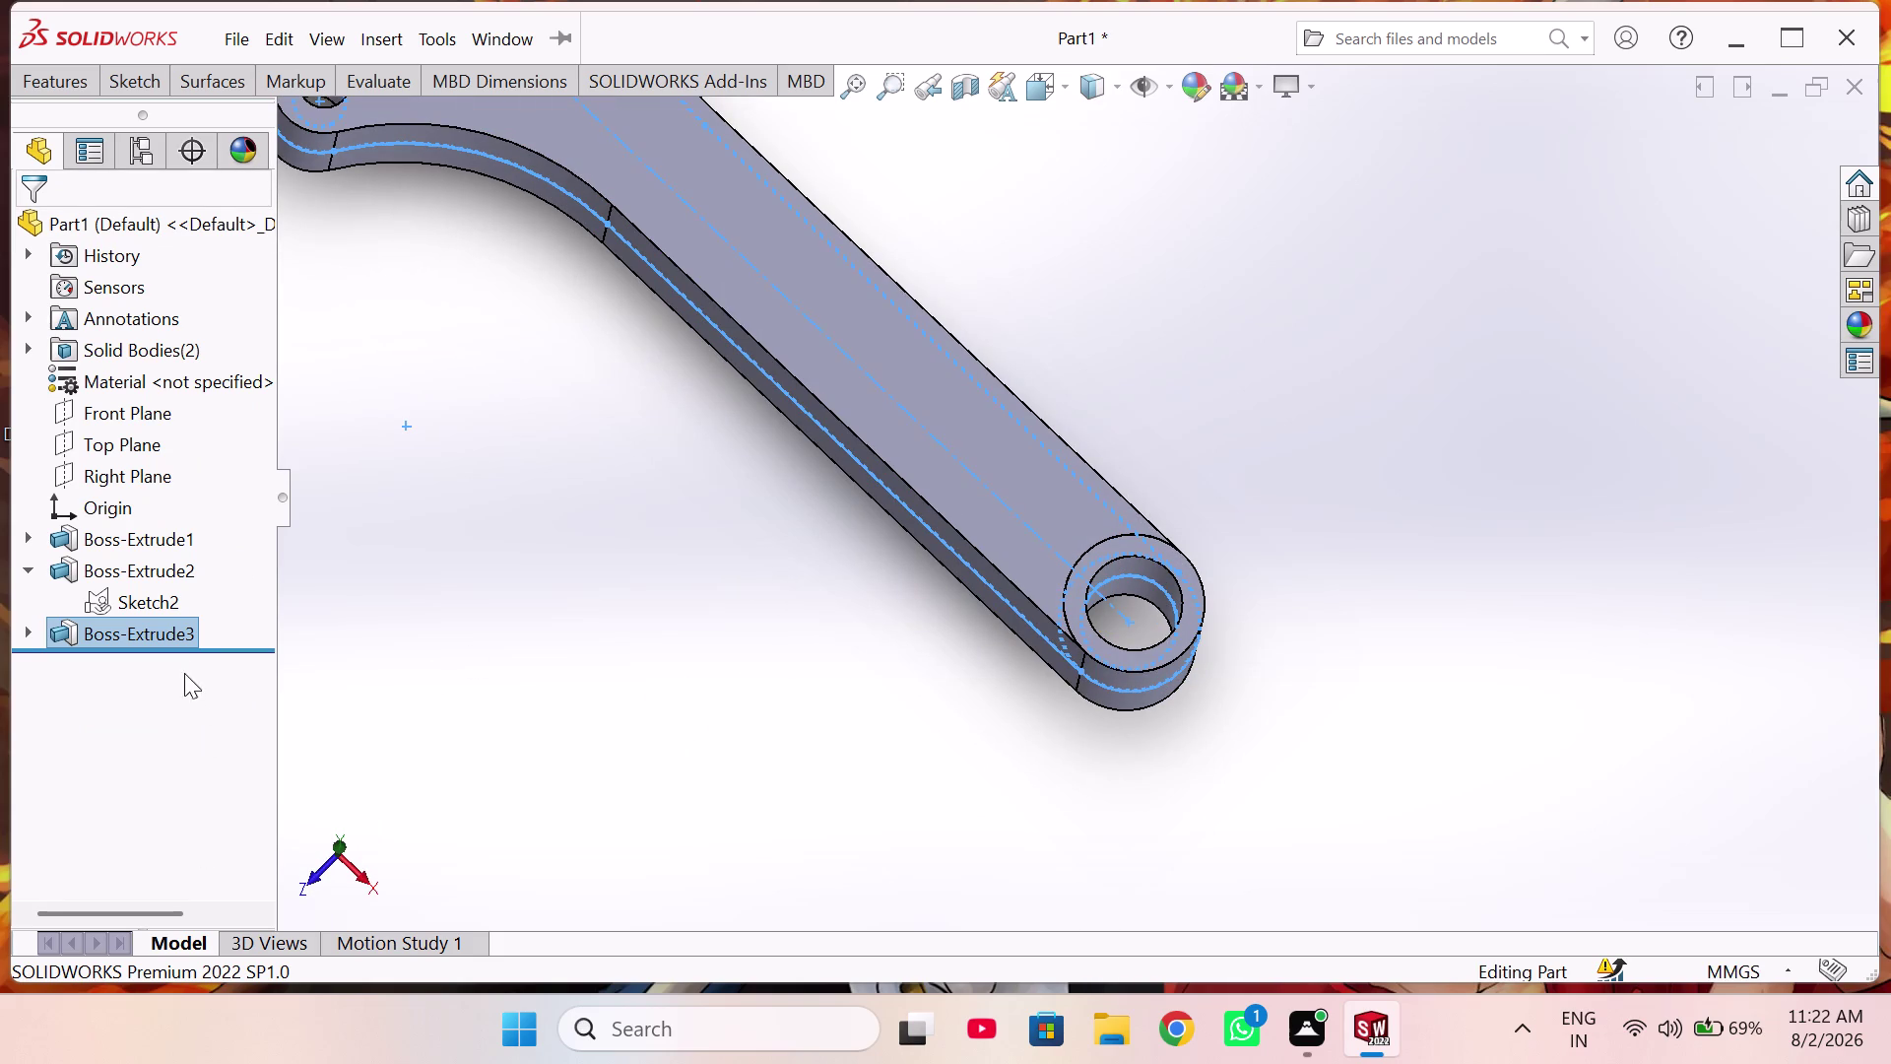
click(152, 599)
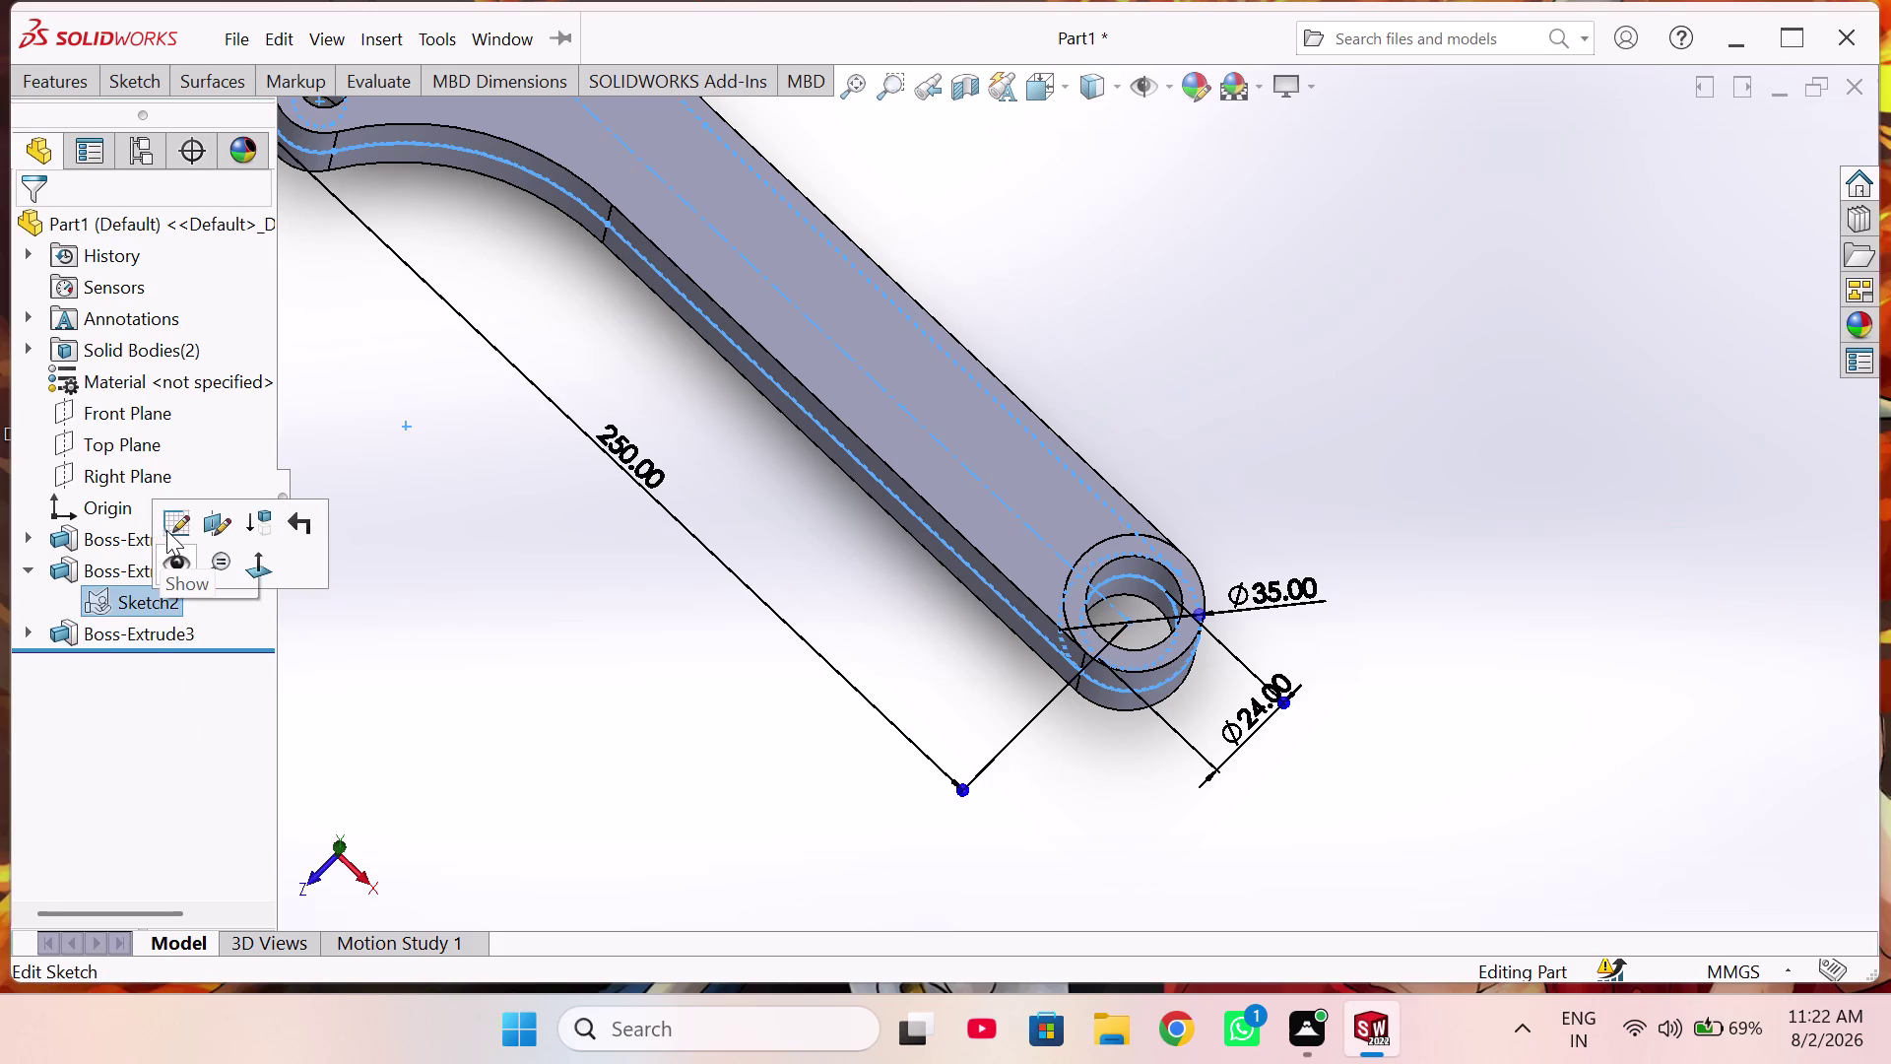
Edit Sketch2 and delete the tangent relation between the shank line and small-end arc.
click(167, 529)
scroll(up, 3)
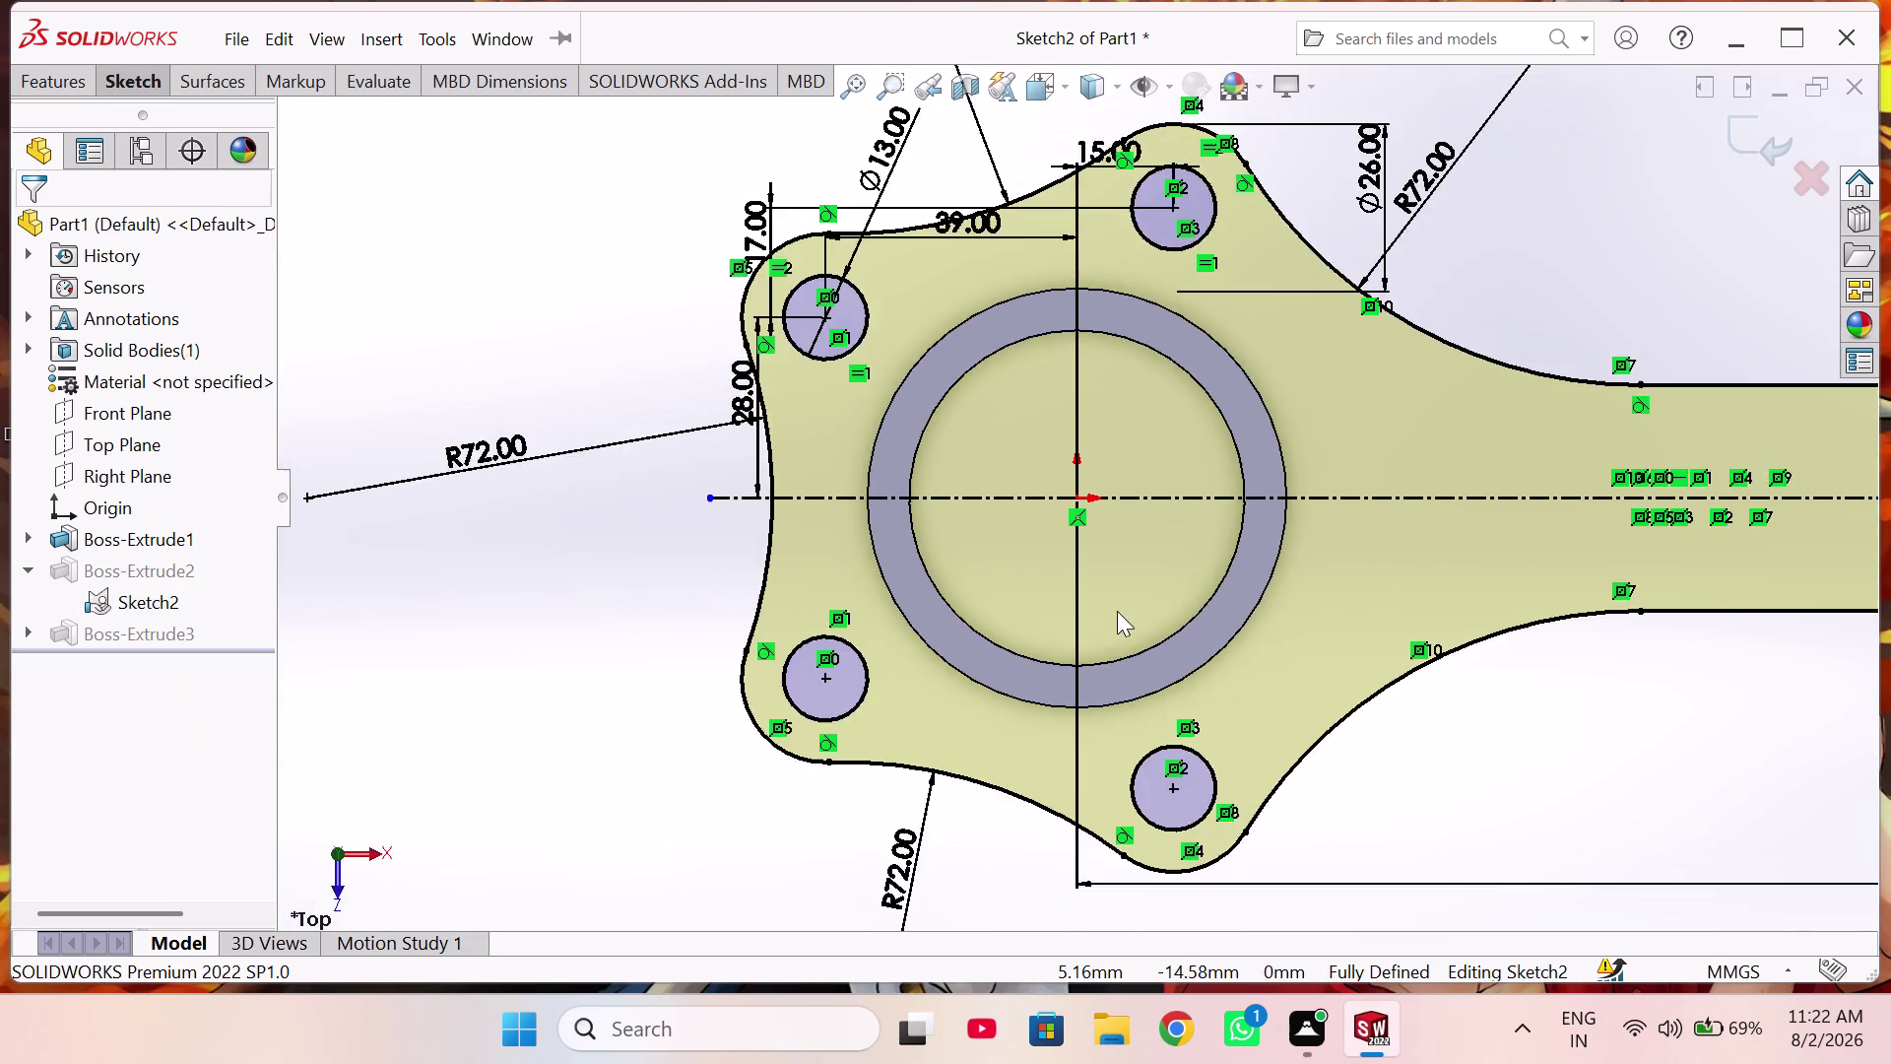
scroll(up, 3)
scroll(up, 3)
scroll(down, 3)
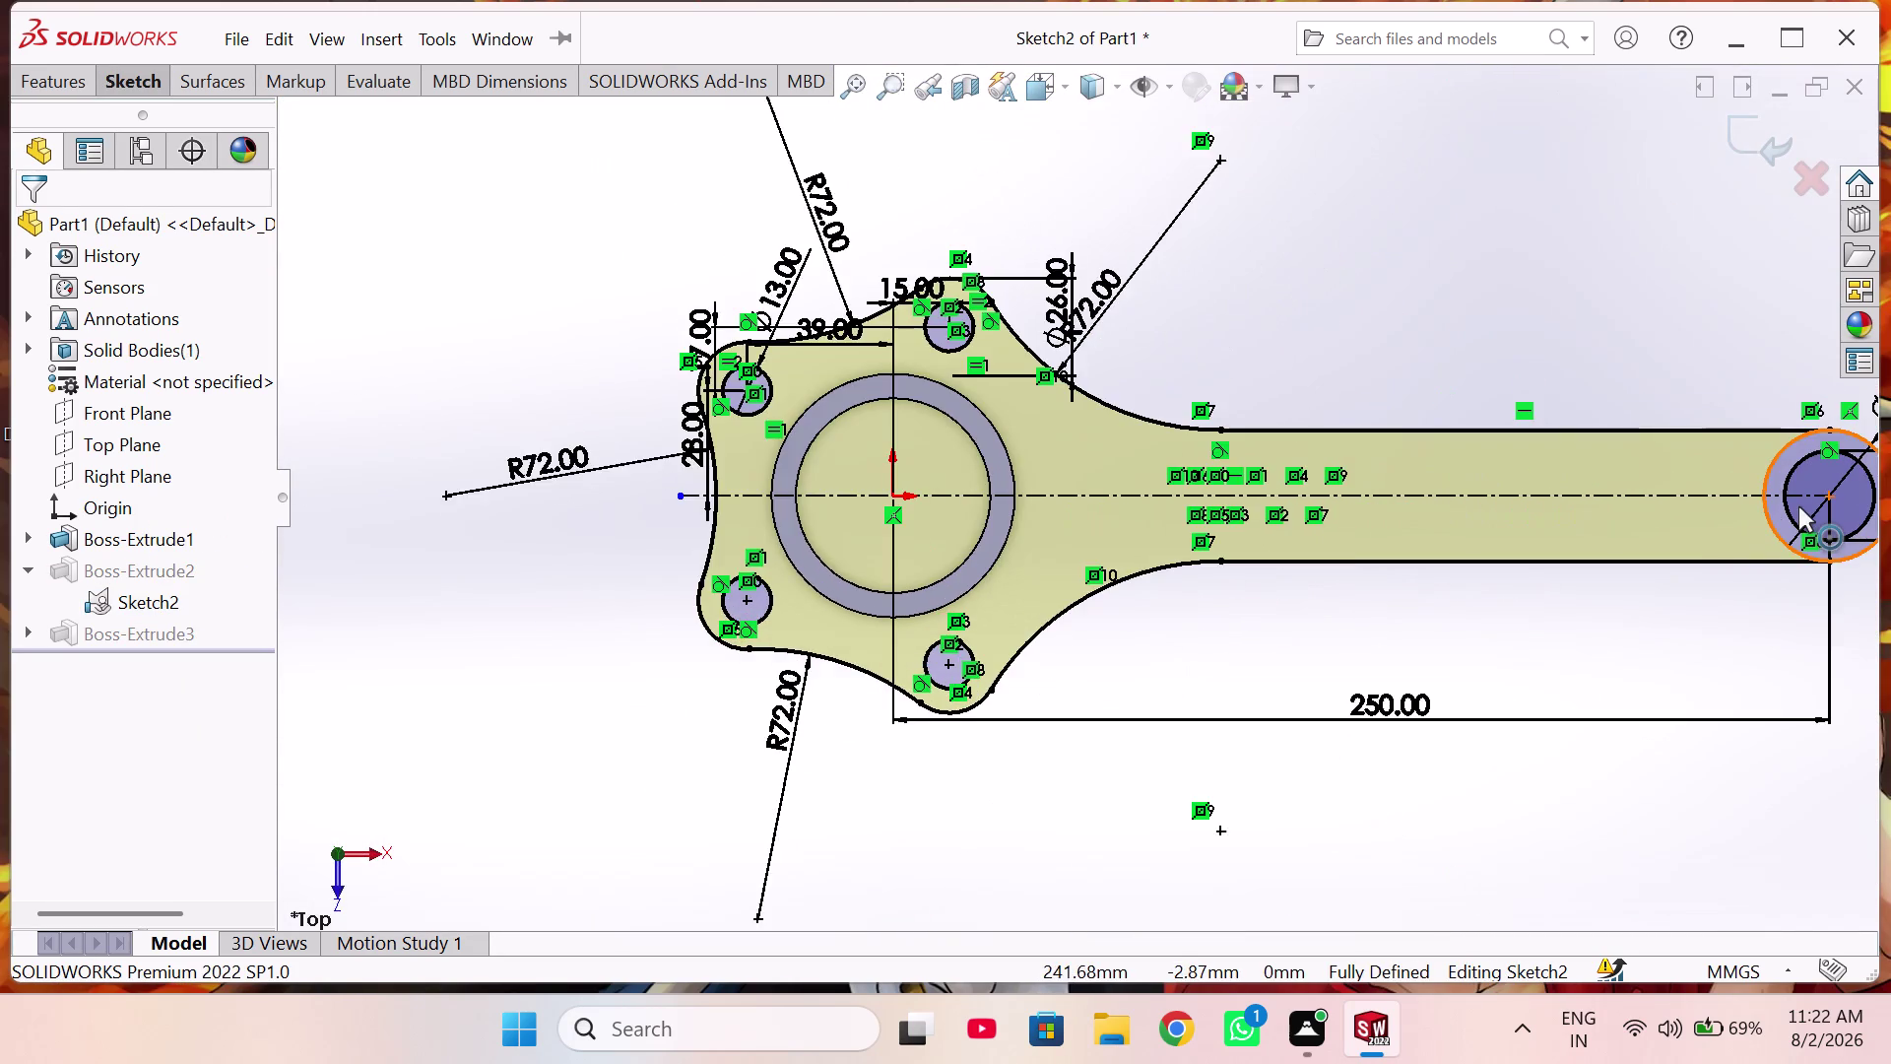
scroll(down, 3)
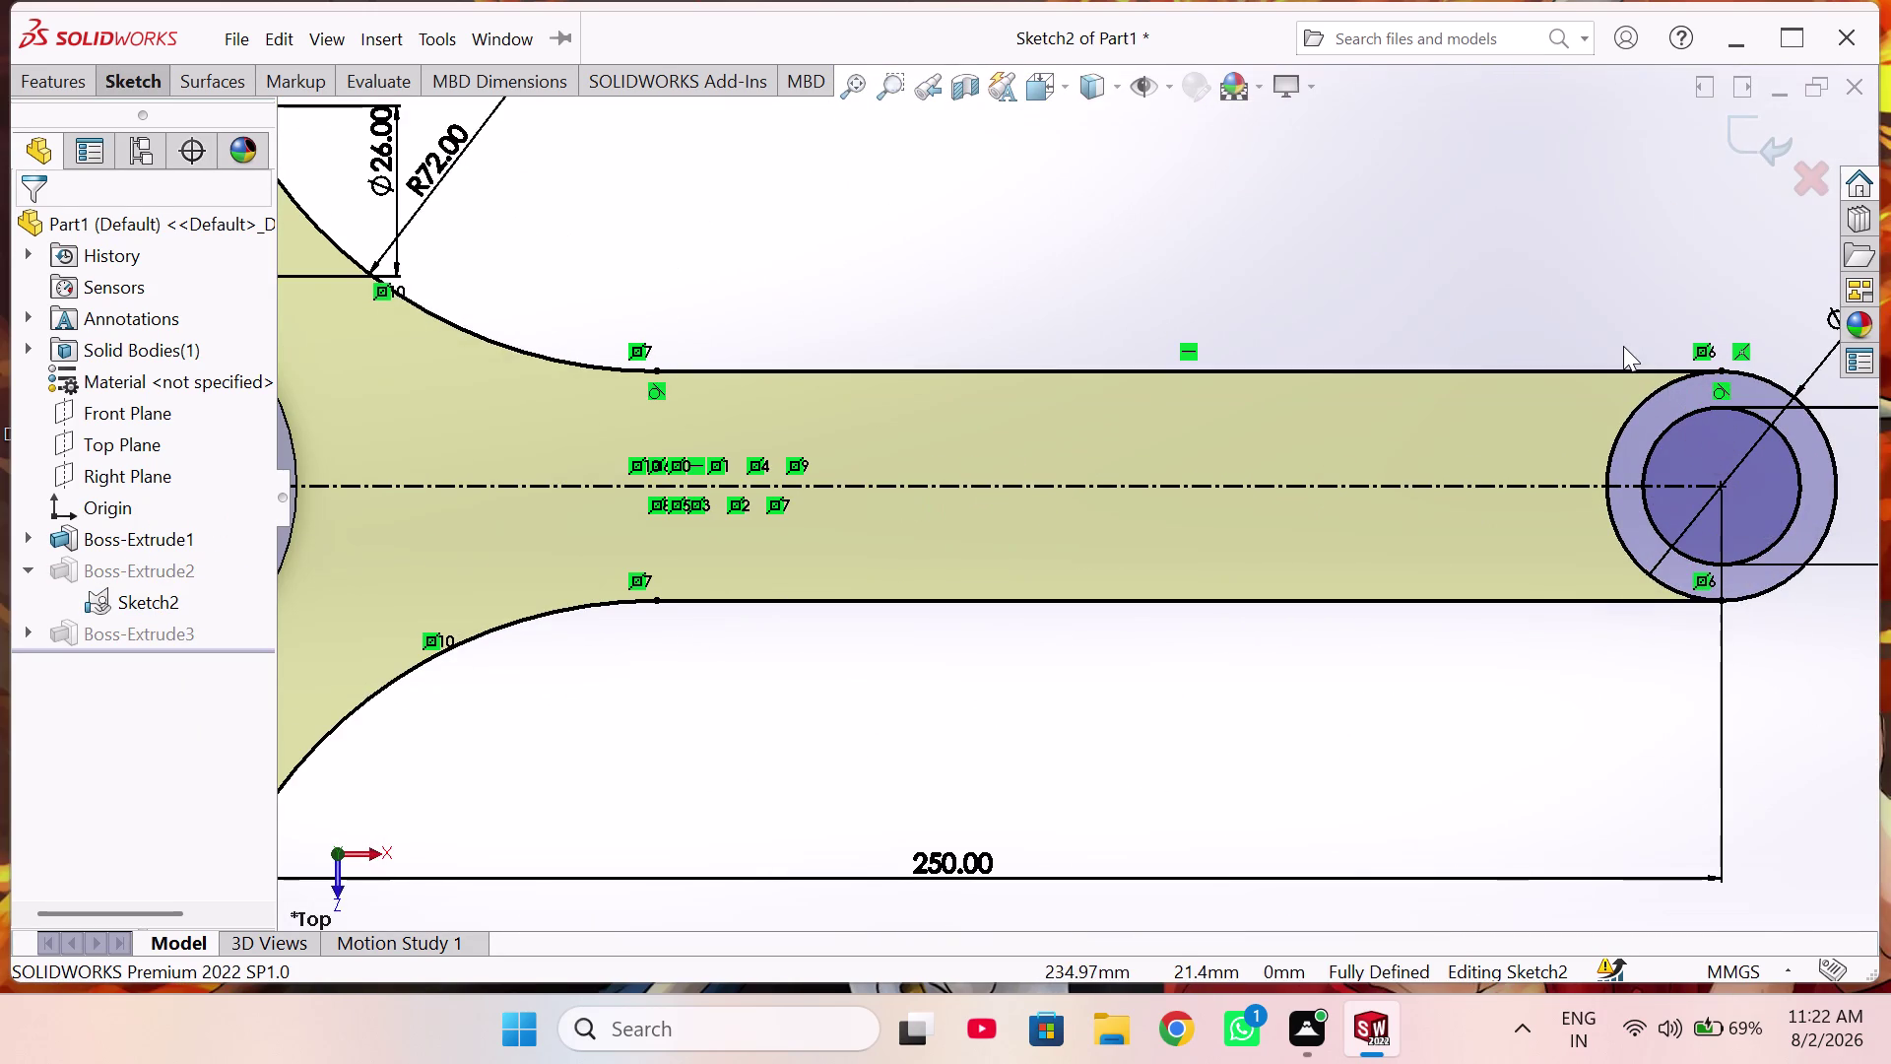
scroll(down, 3)
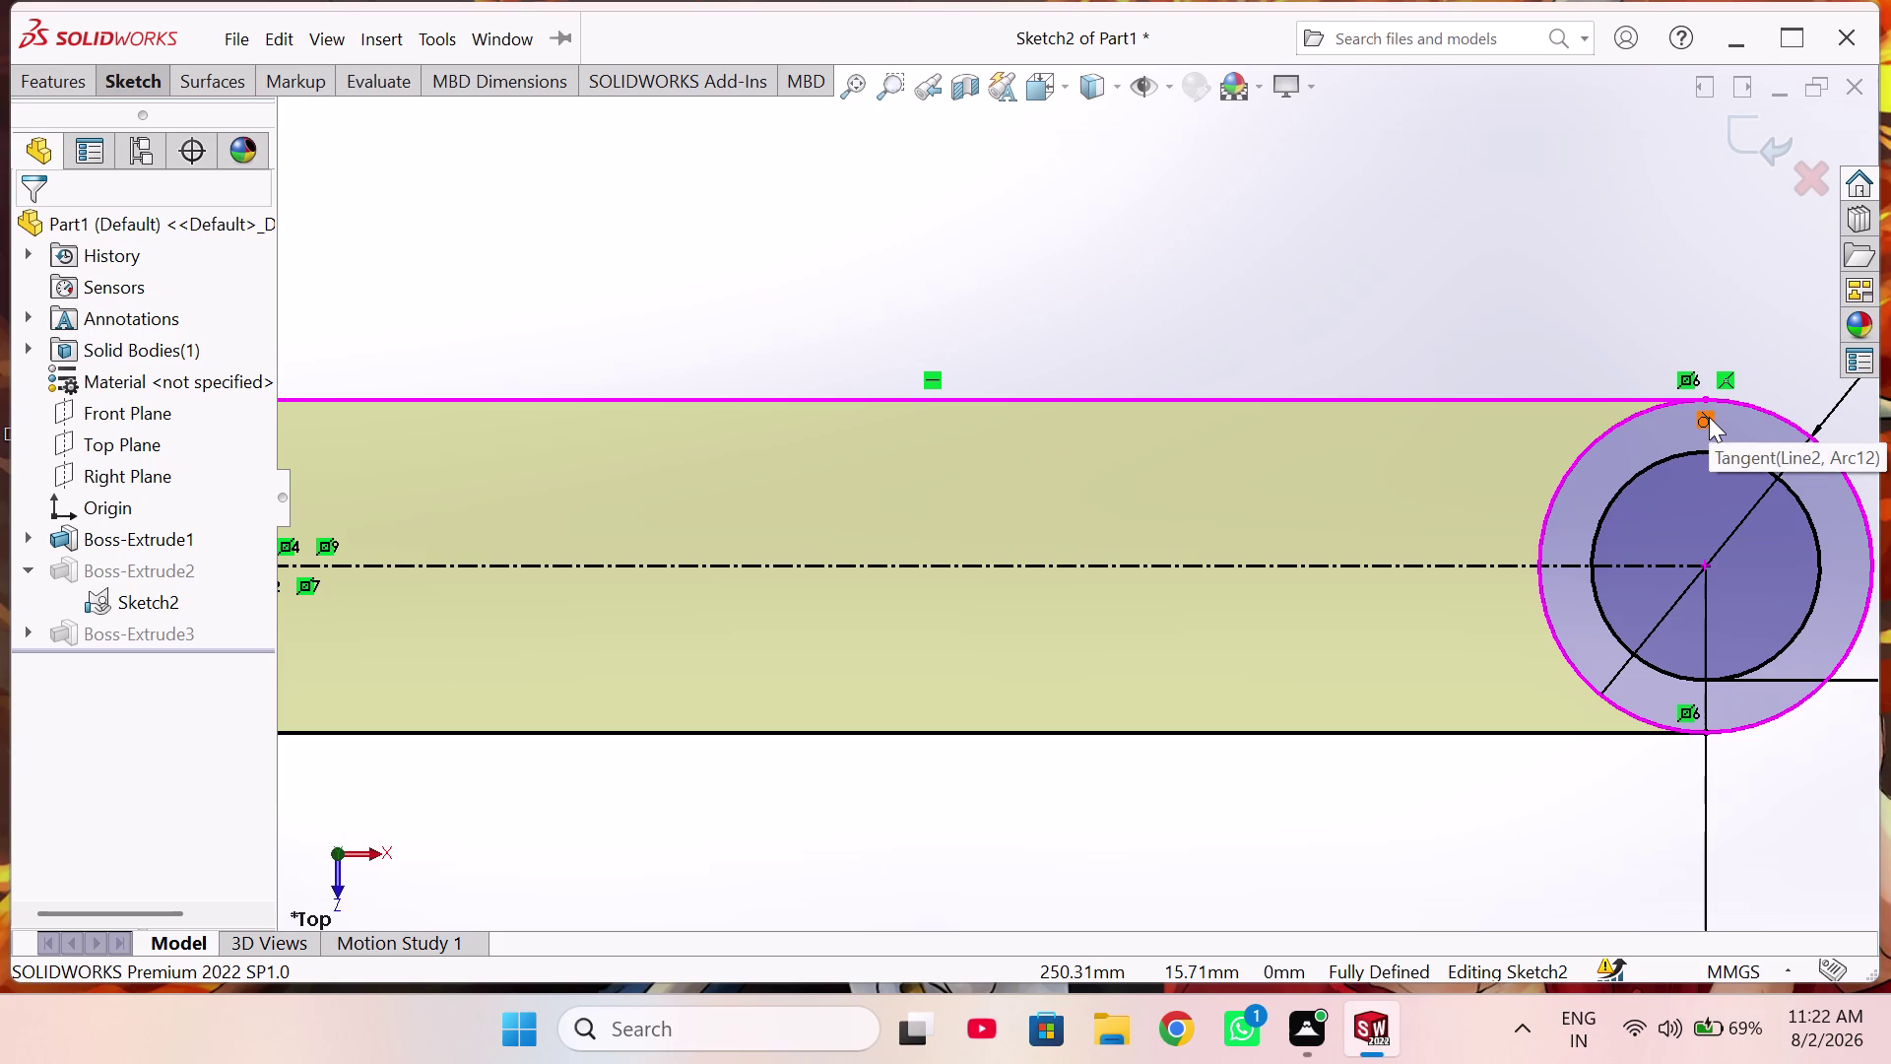
right_click(1709, 416)
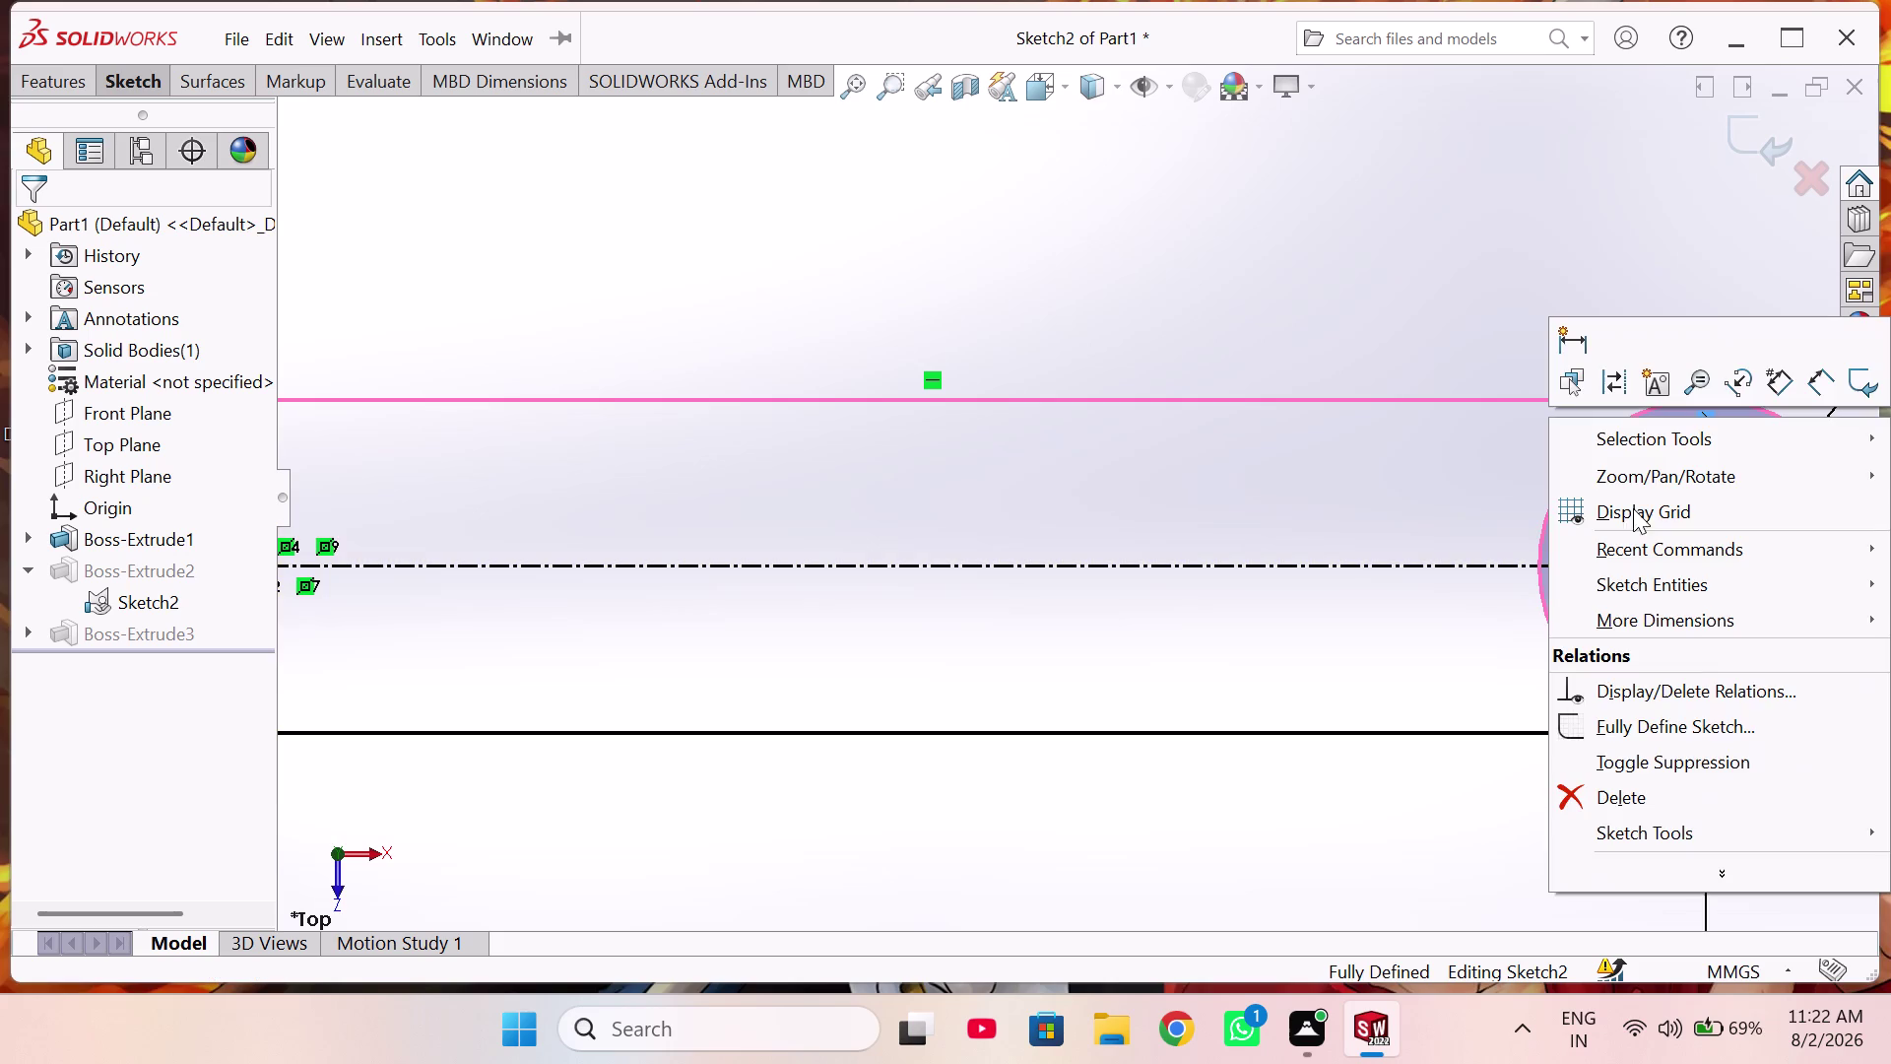
click(1693, 782)
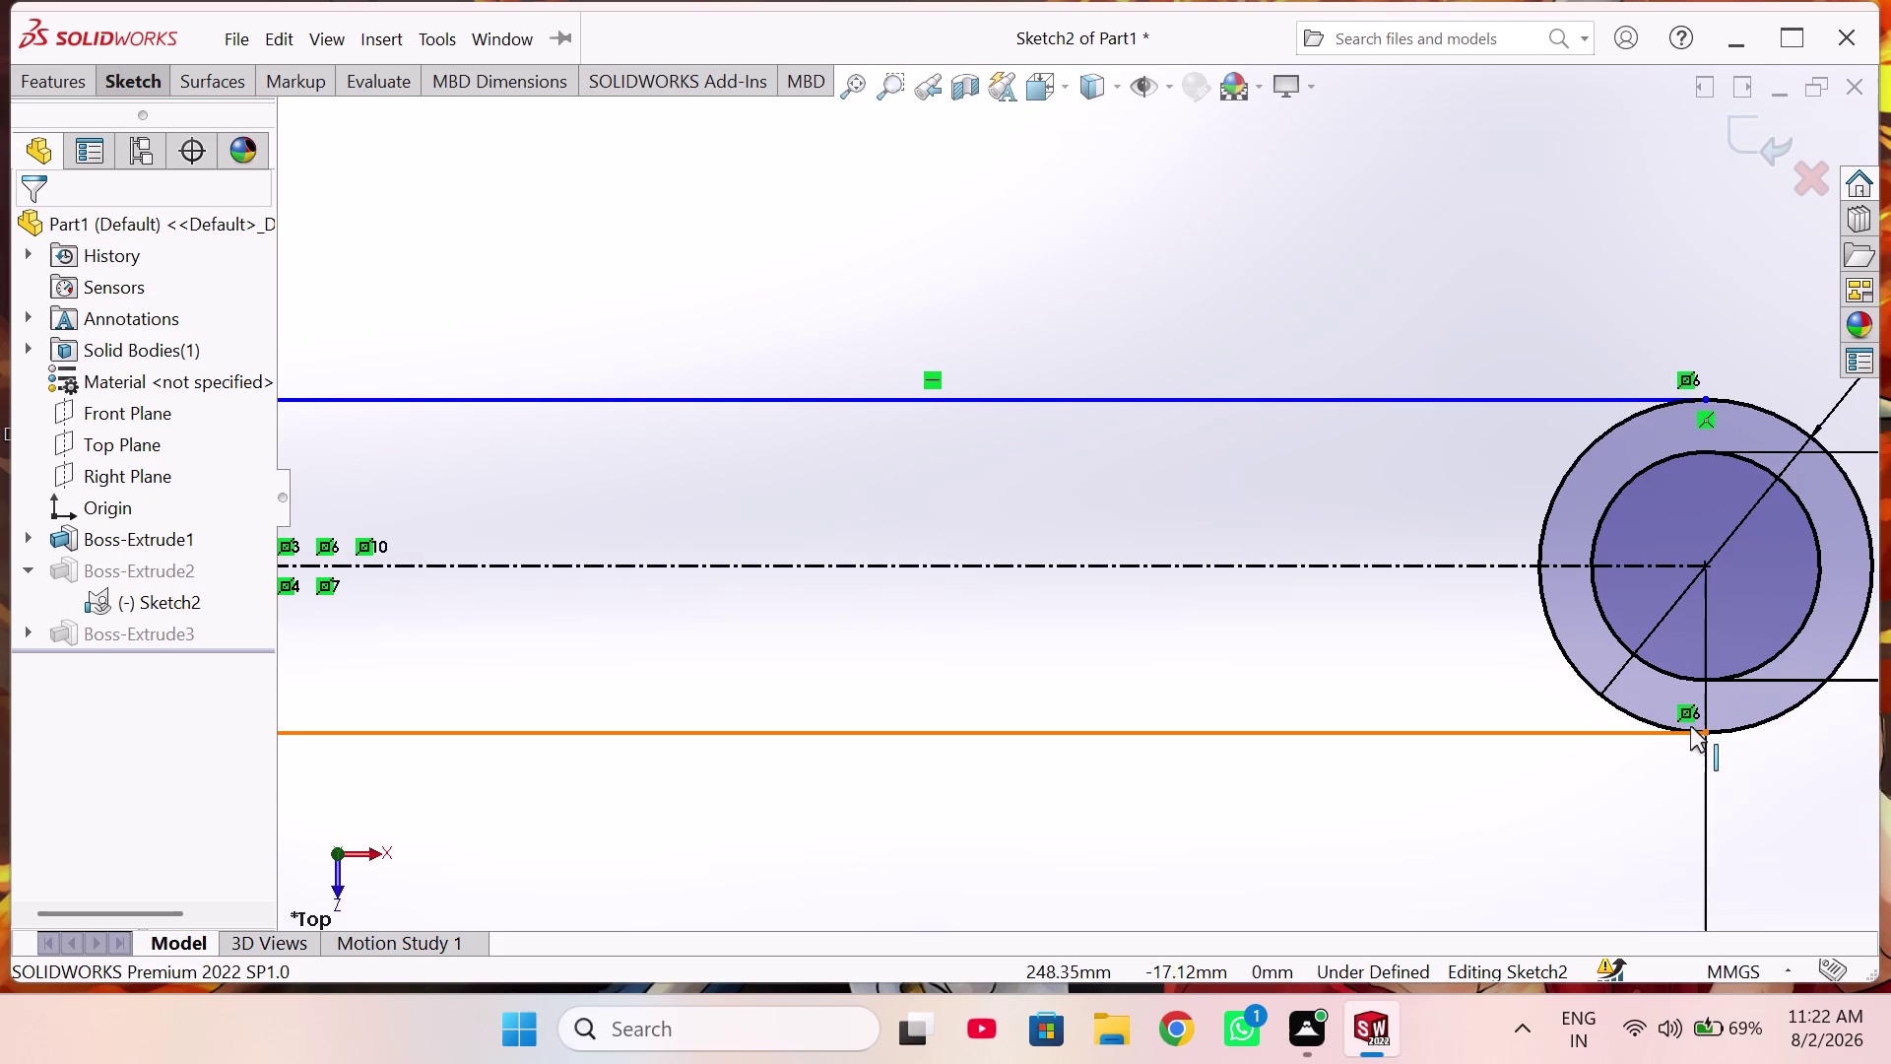
Drag the shank line's endpoint into place, then exit the sketch to rebuild.
scroll(down, 3)
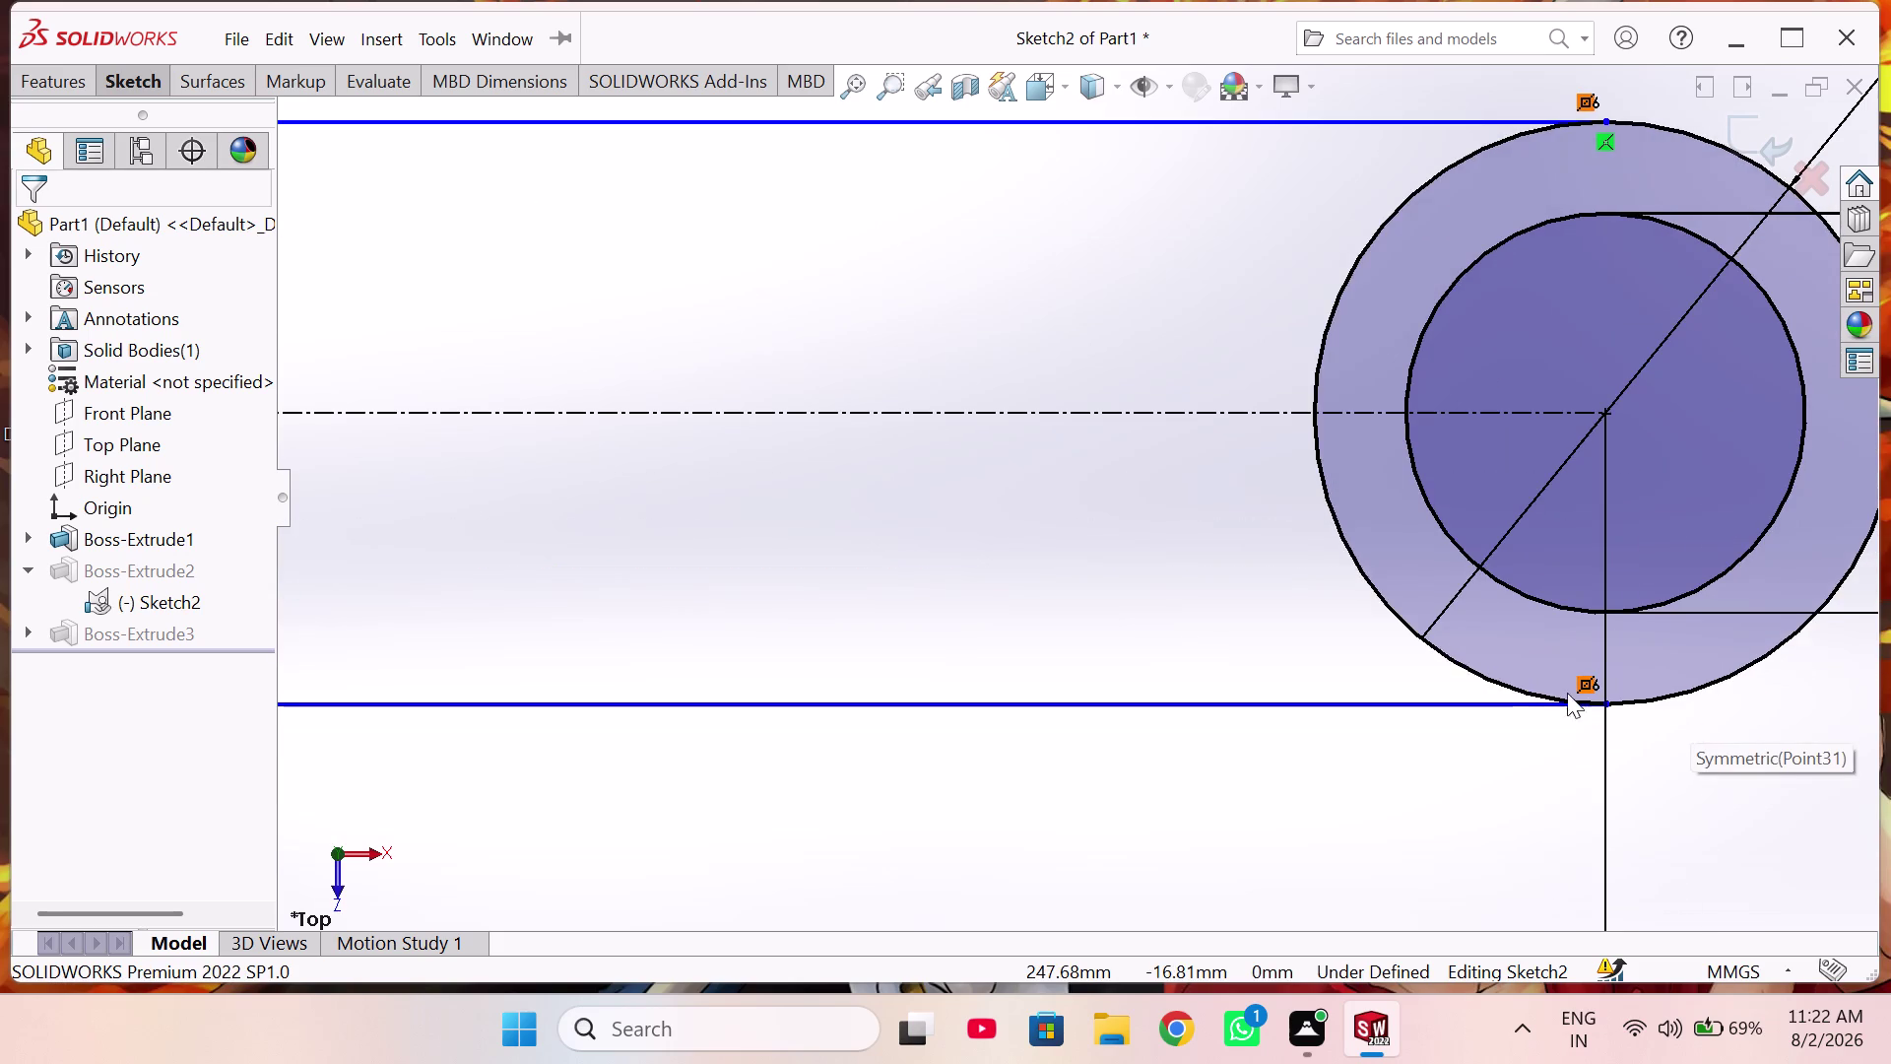
scroll(up, 3)
scroll(up, 3)
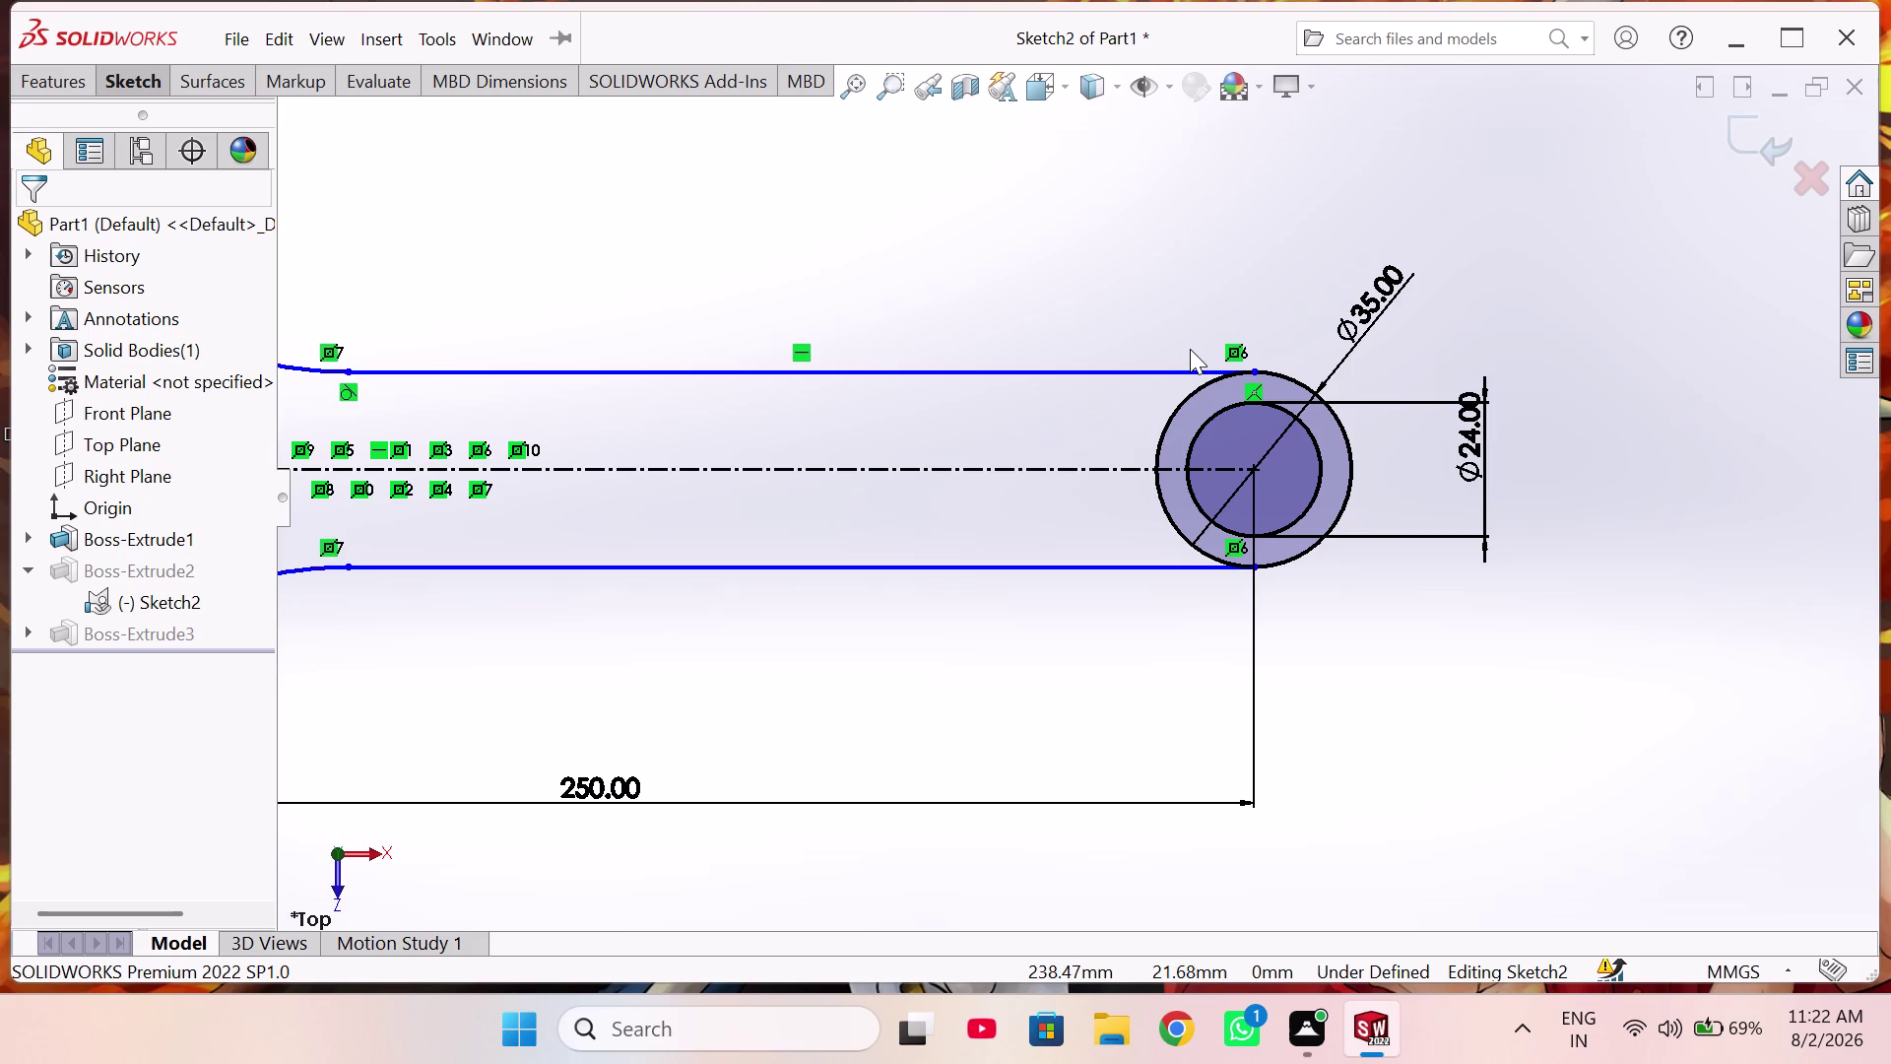
scroll(down, 3)
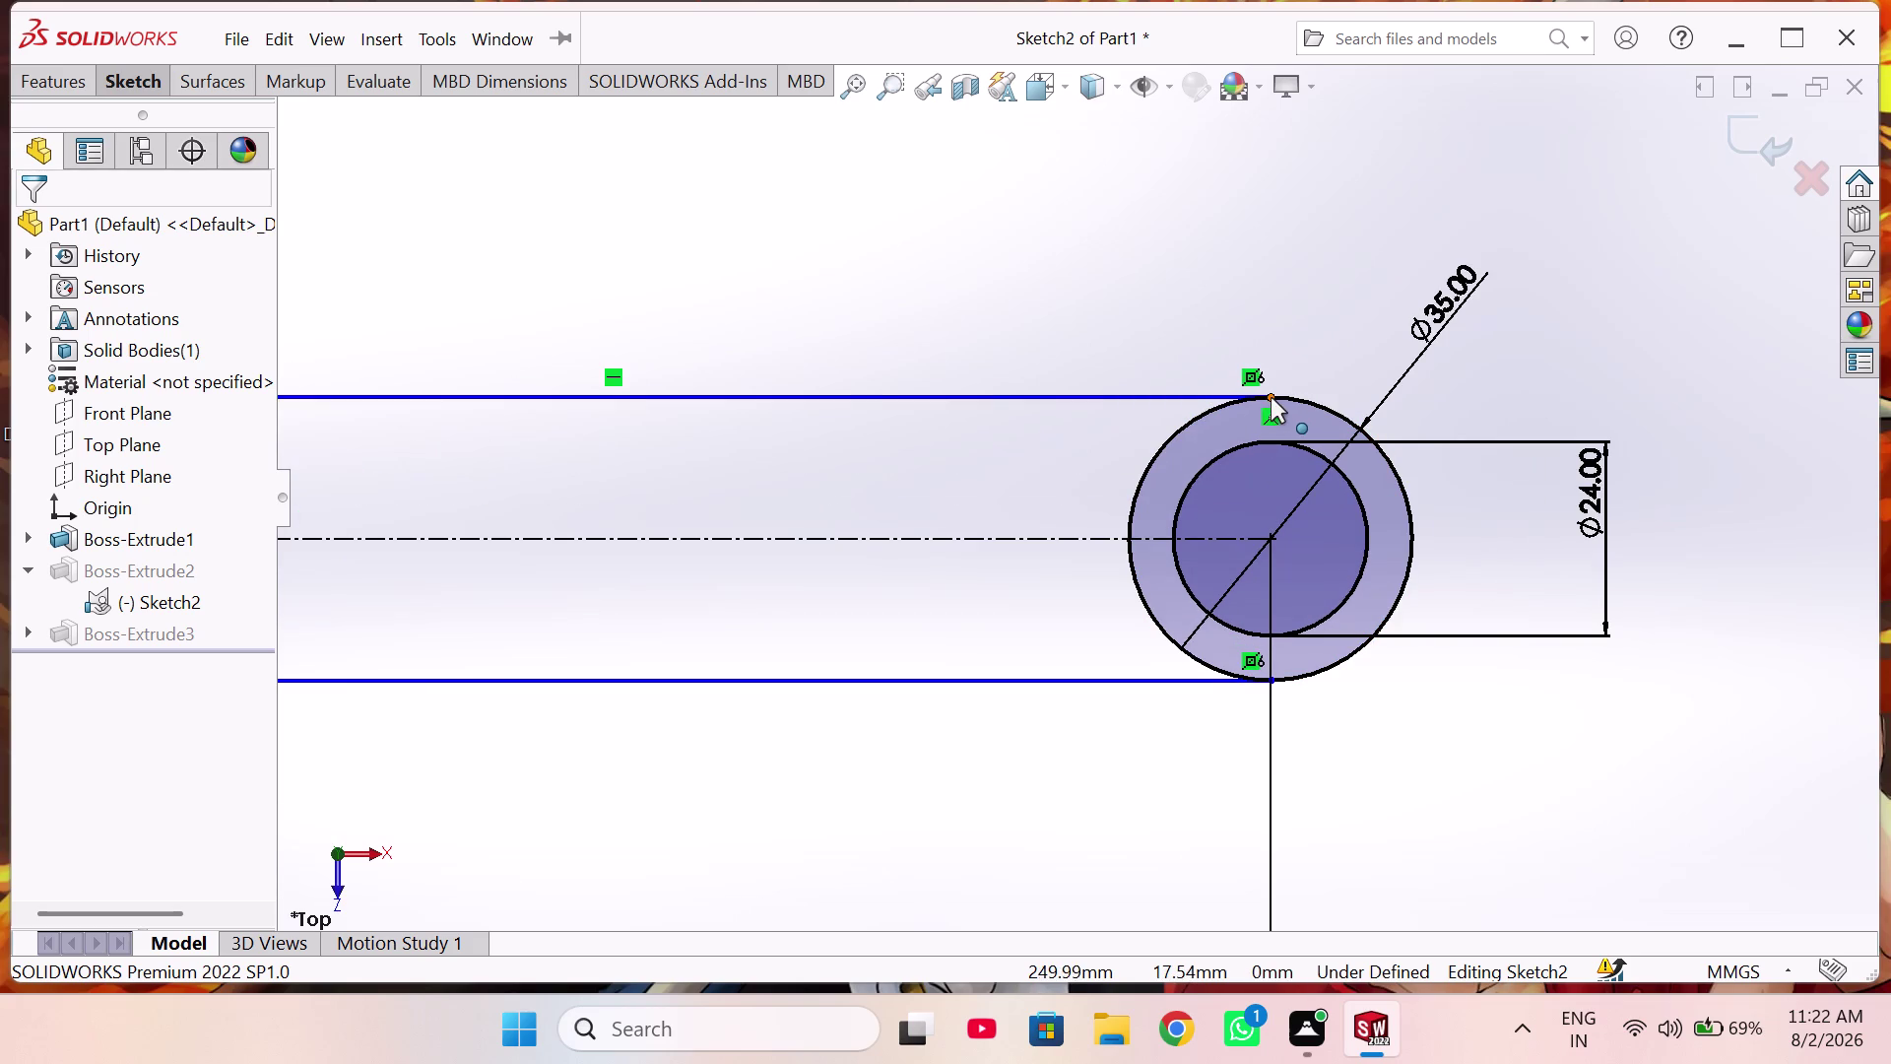
drag(1270, 396, 1211, 401)
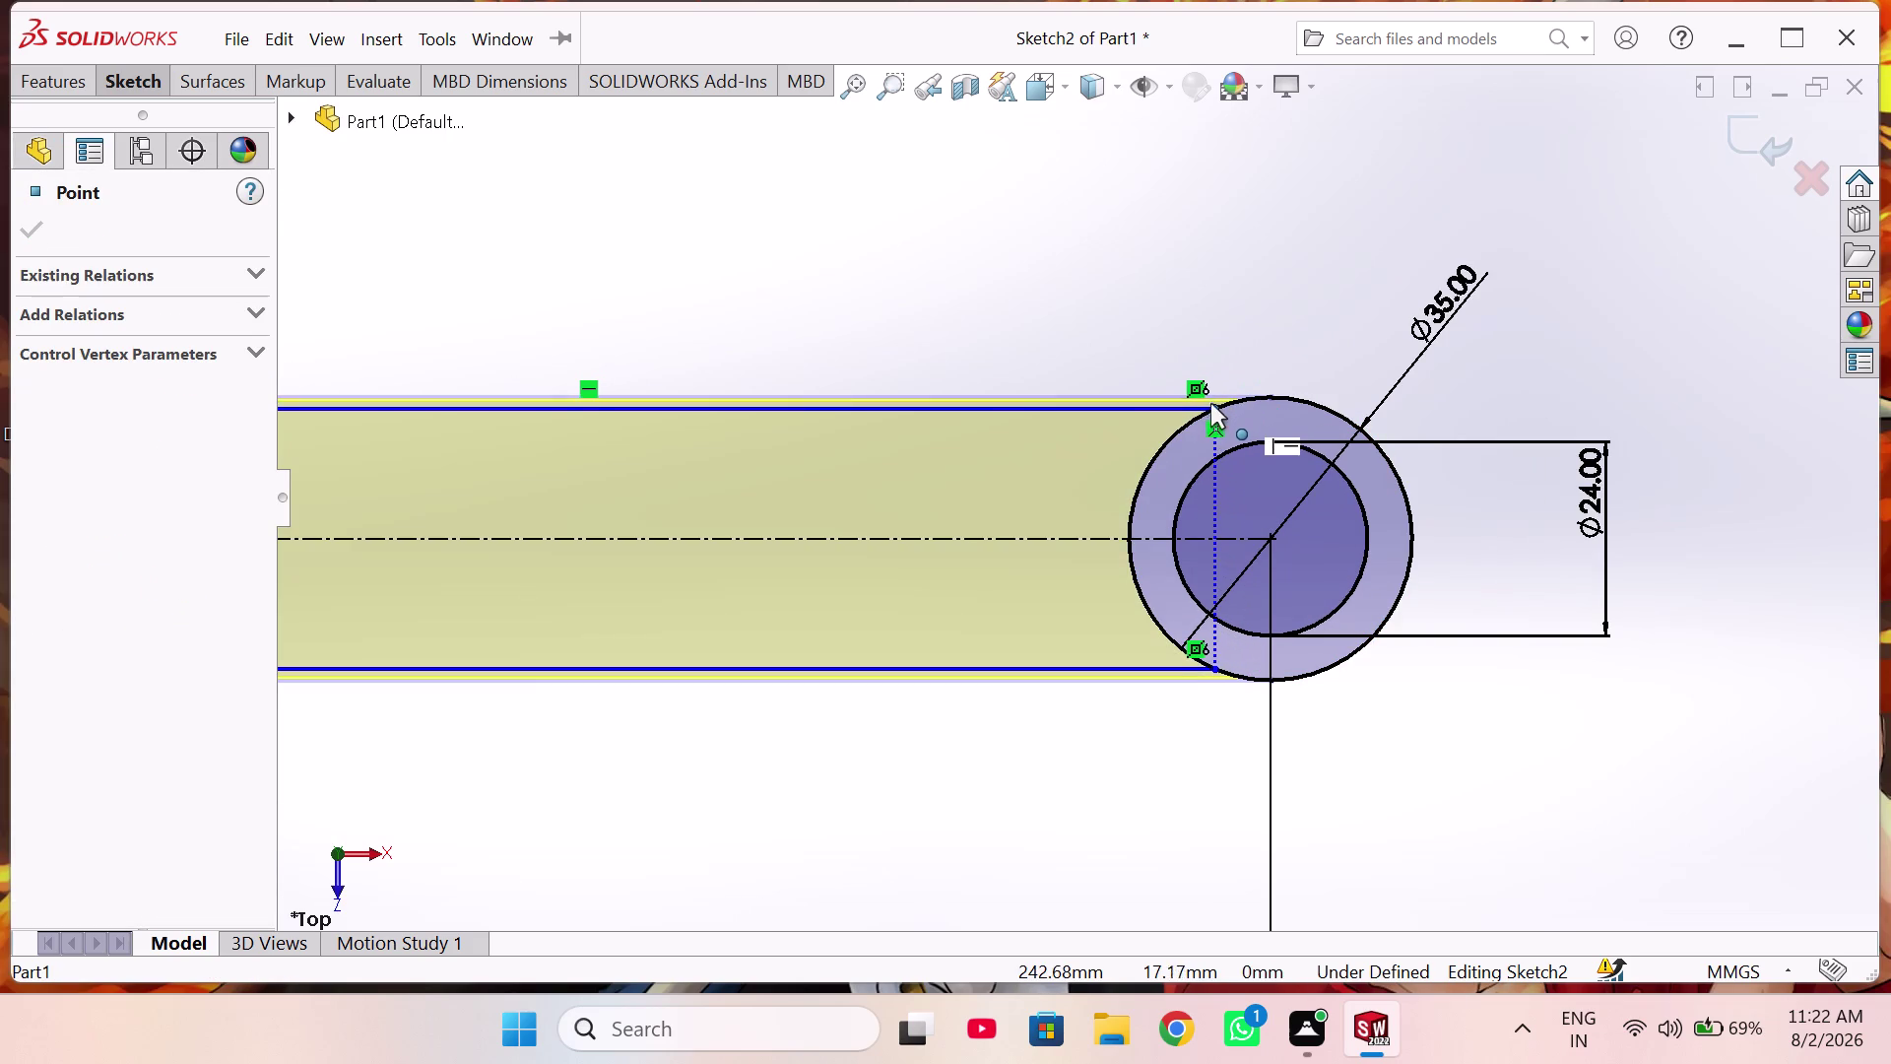
drag(1211, 401, 1209, 406)
click(1176, 261)
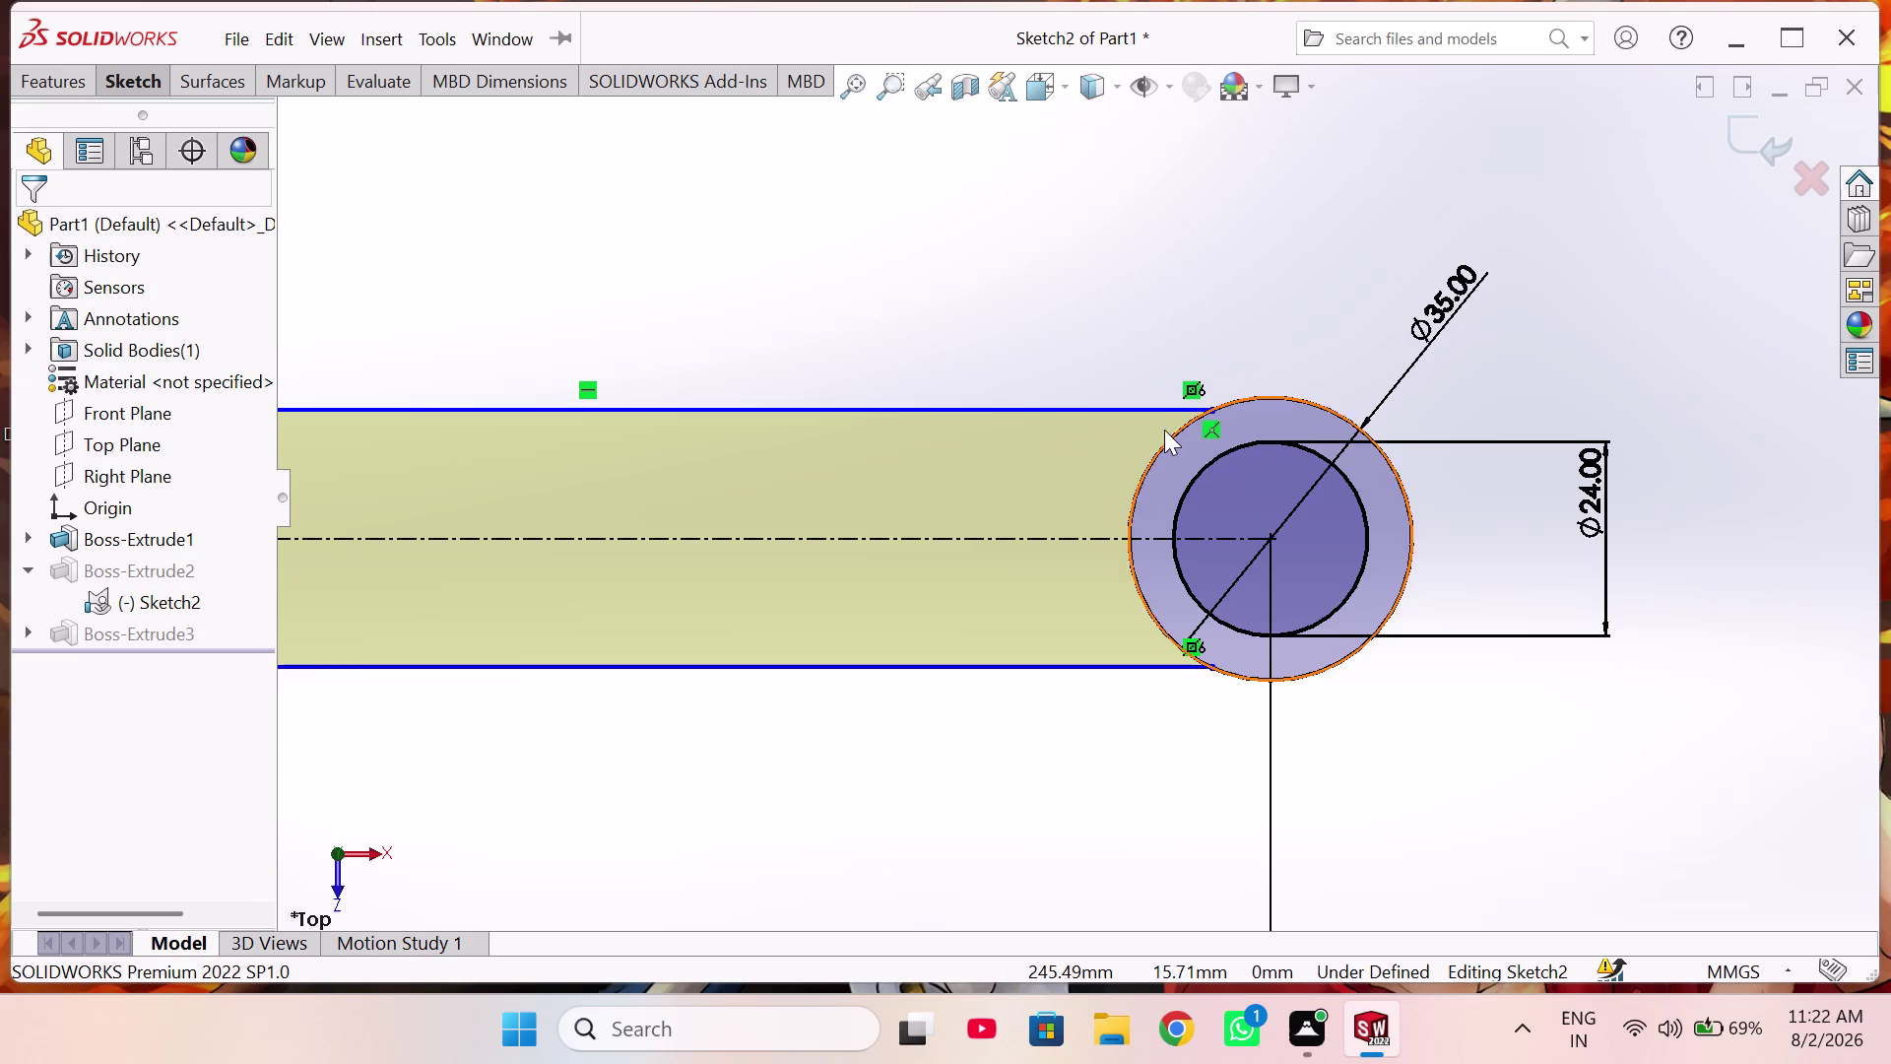
click(1736, 131)
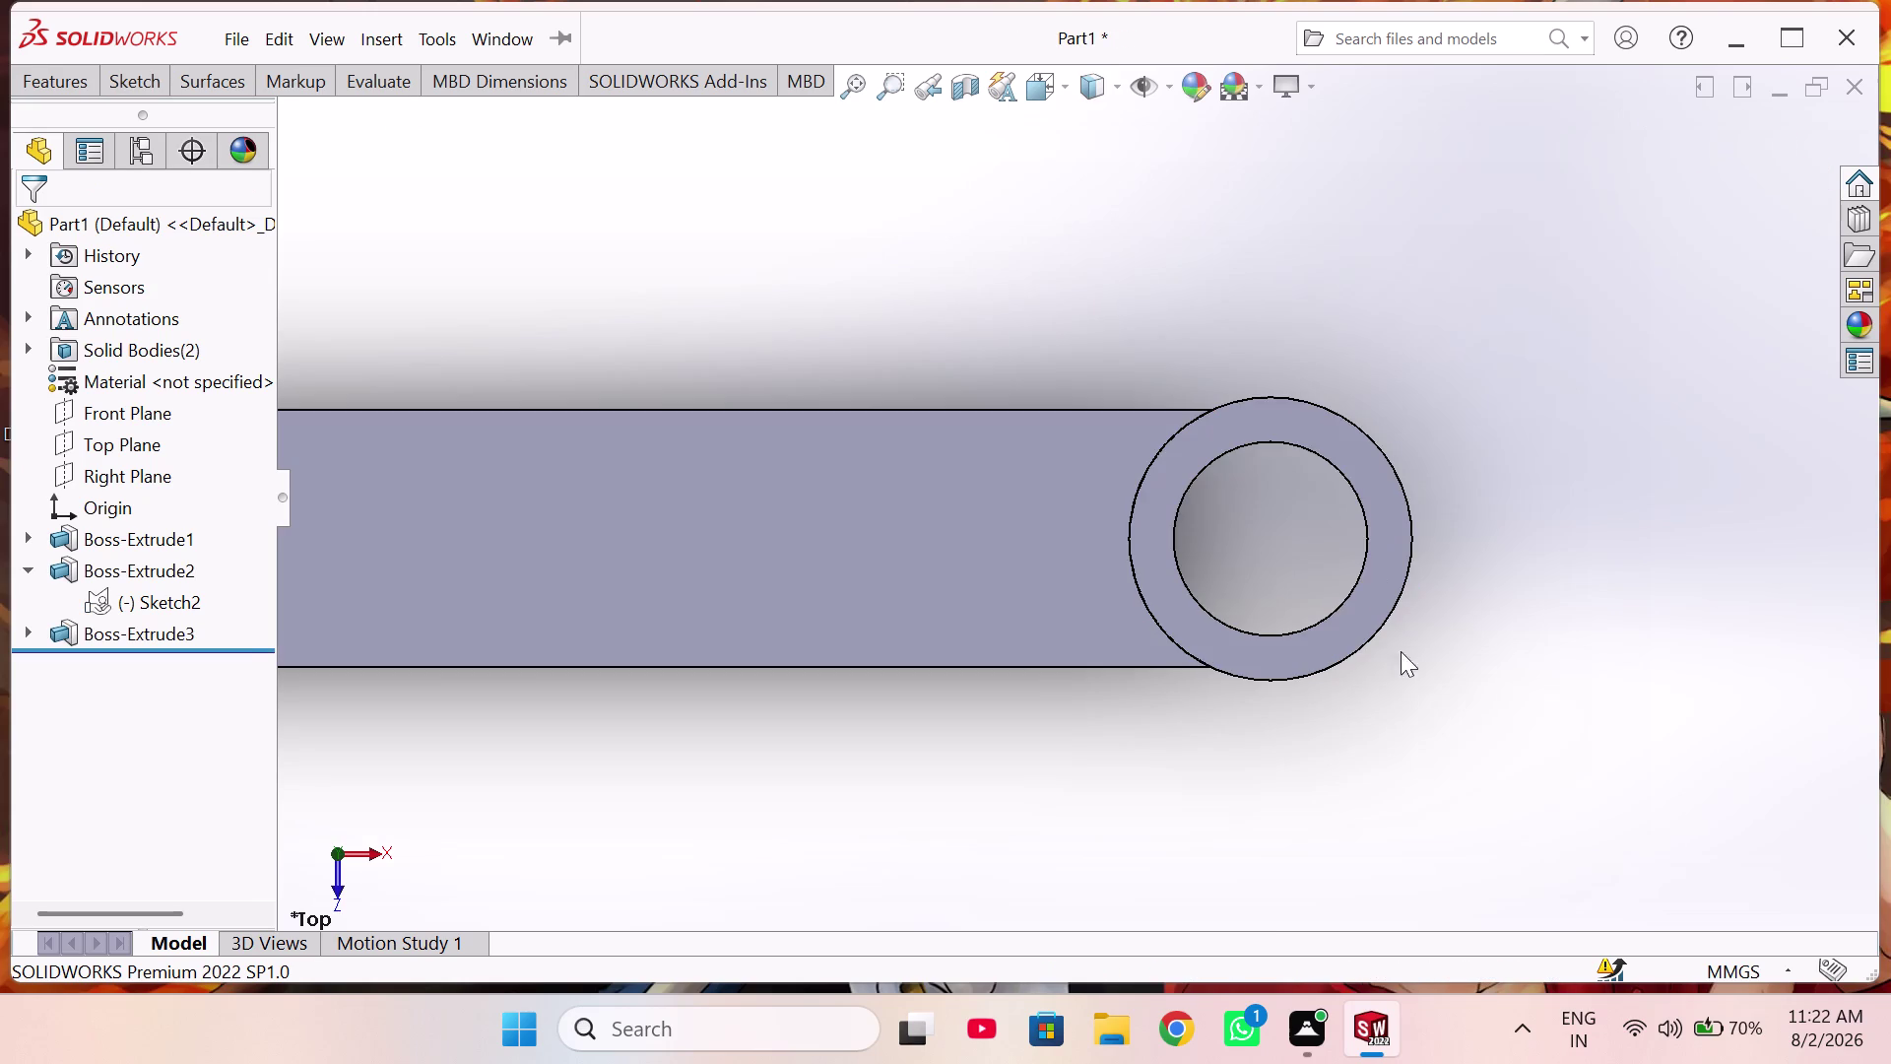
Orbit around the rebuilt rod, select the Boss-Extrude2 shank face, then clear the selection.
middle_drag(1402, 666, 1395, 453)
scroll(up, 3)
middle_drag(1281, 746, 1255, 649)
scroll(up, 3)
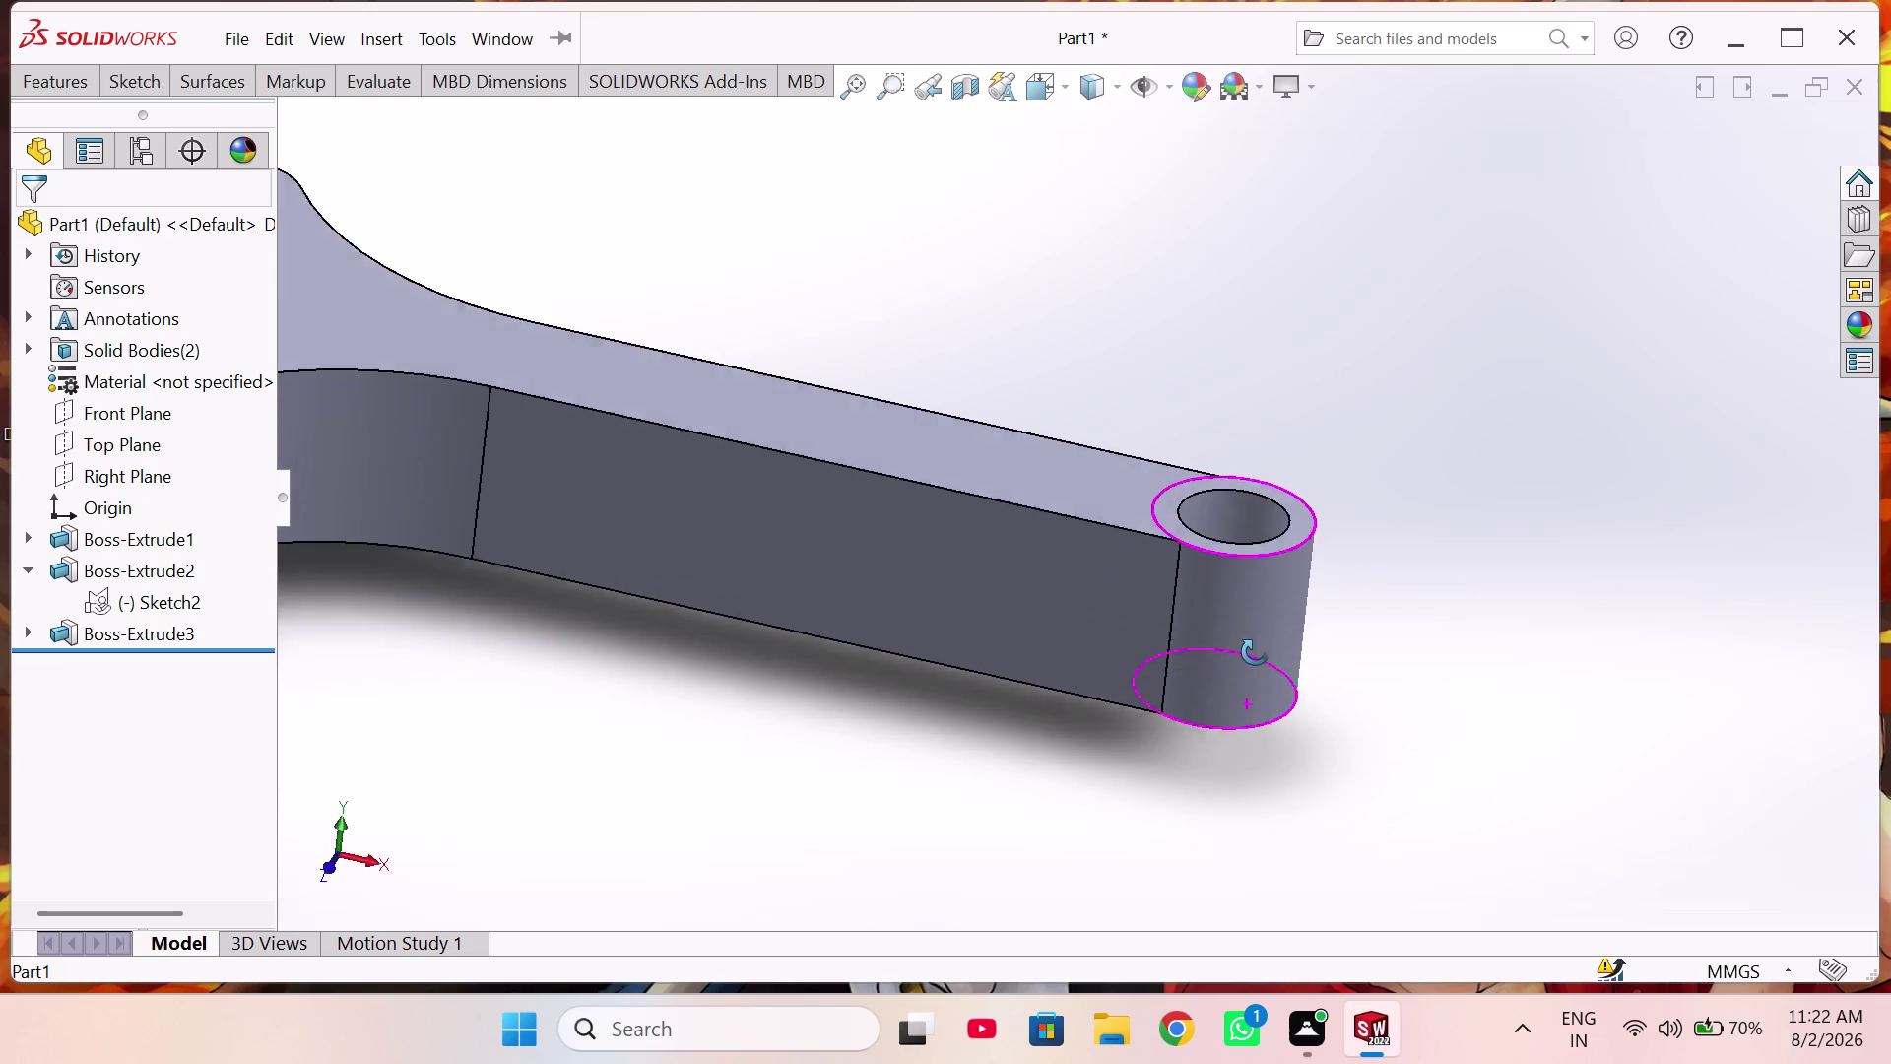
middle_drag(1254, 649, 1279, 693)
scroll(up, 3)
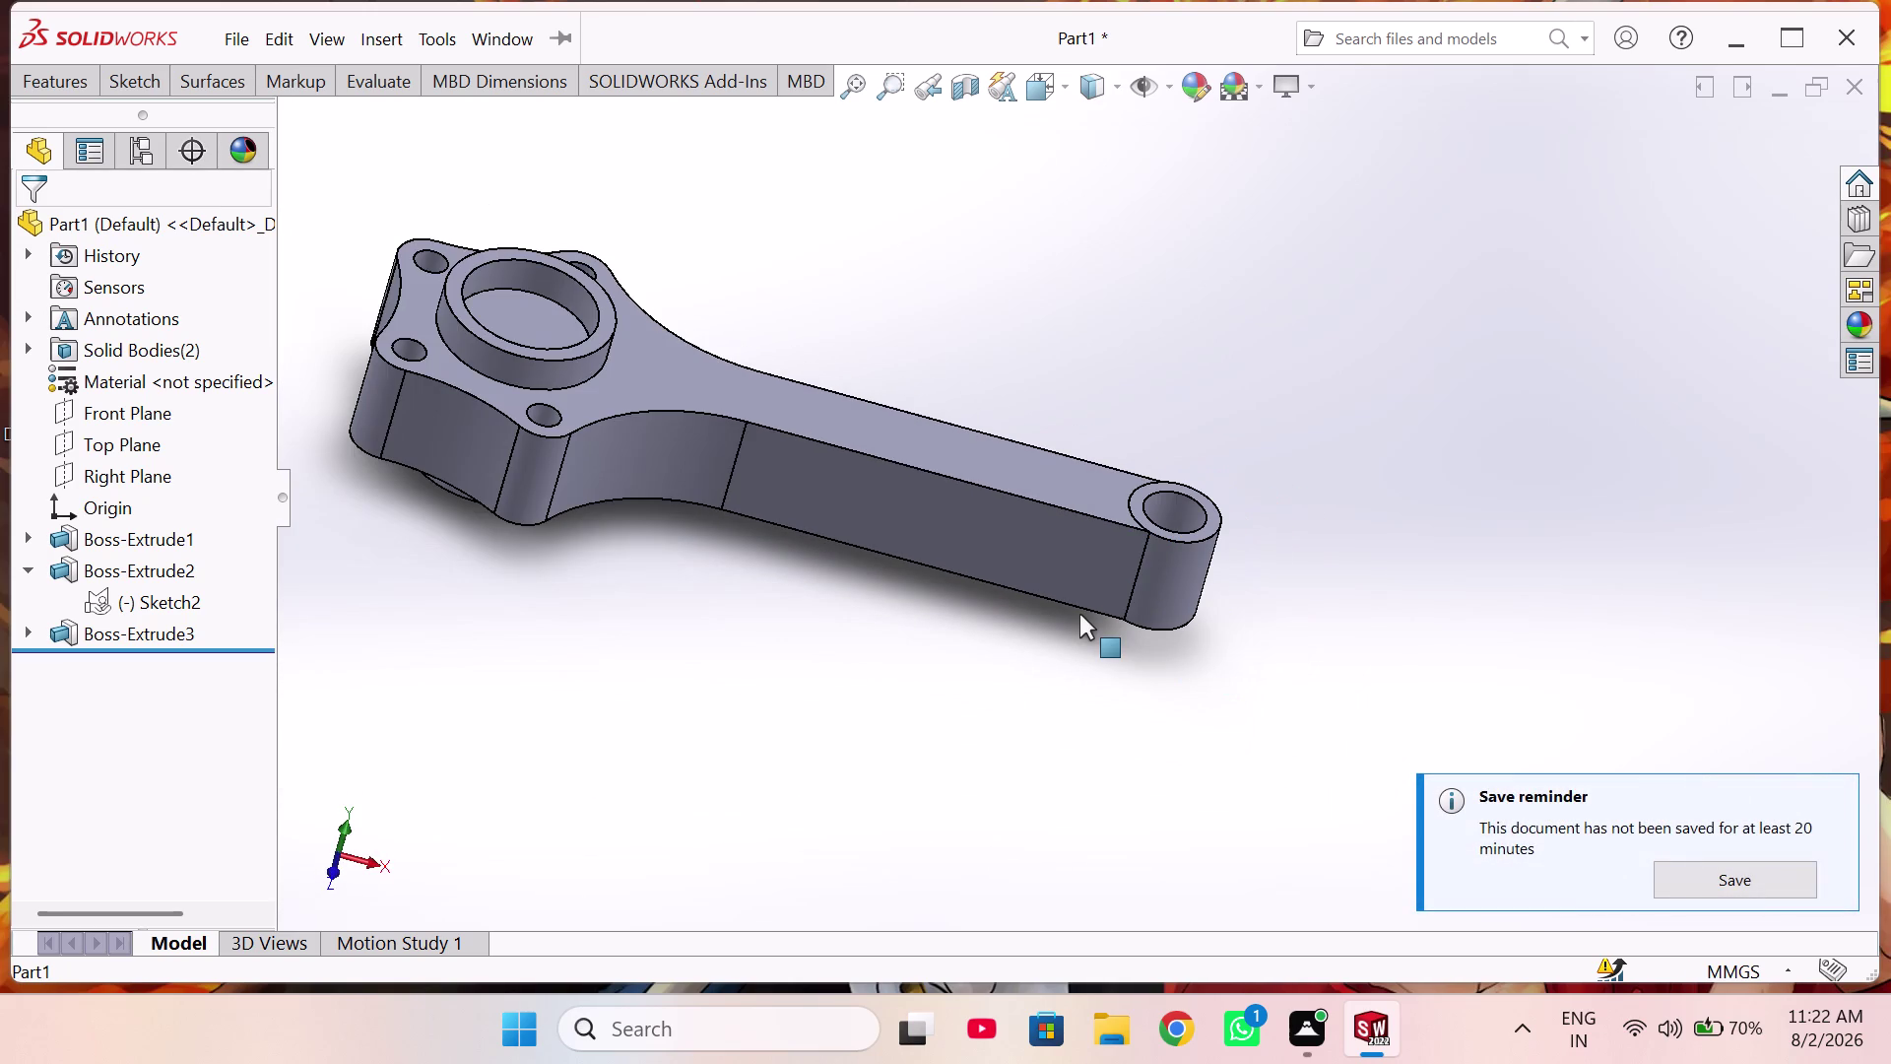
click(1832, 794)
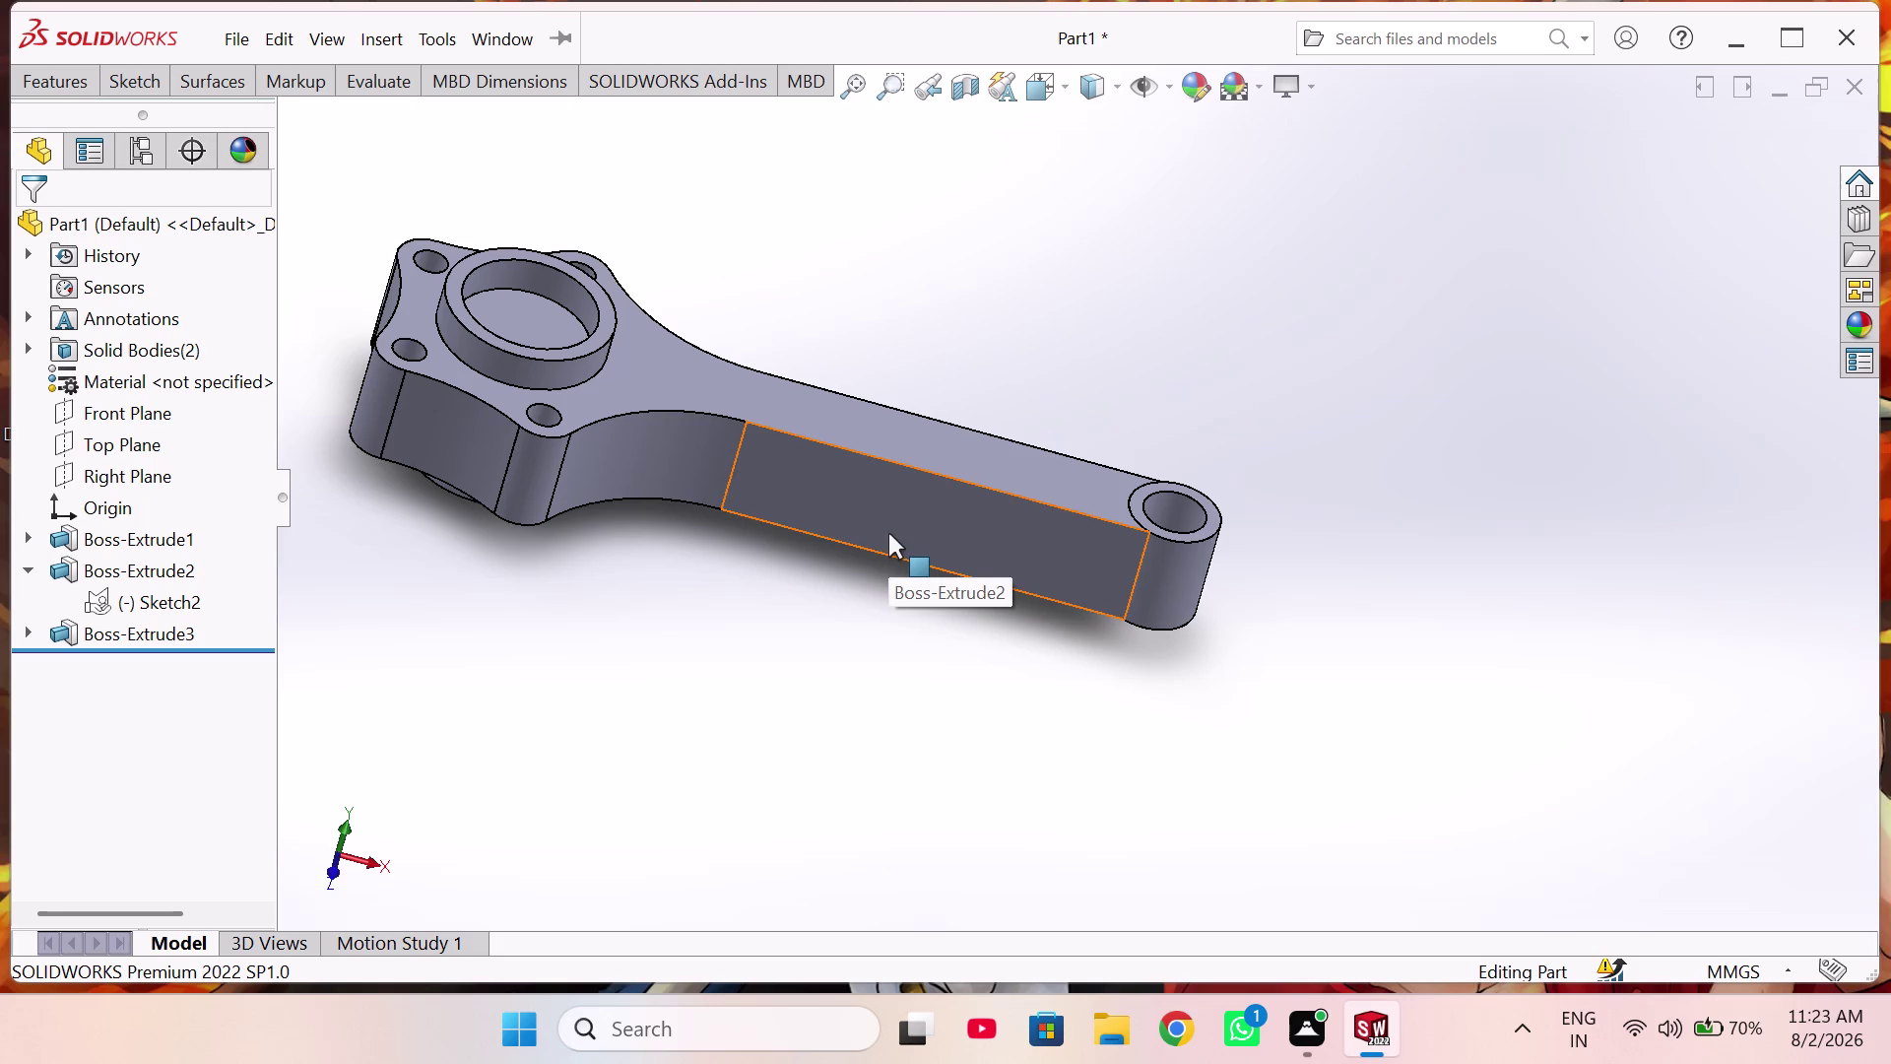
click(456, 434)
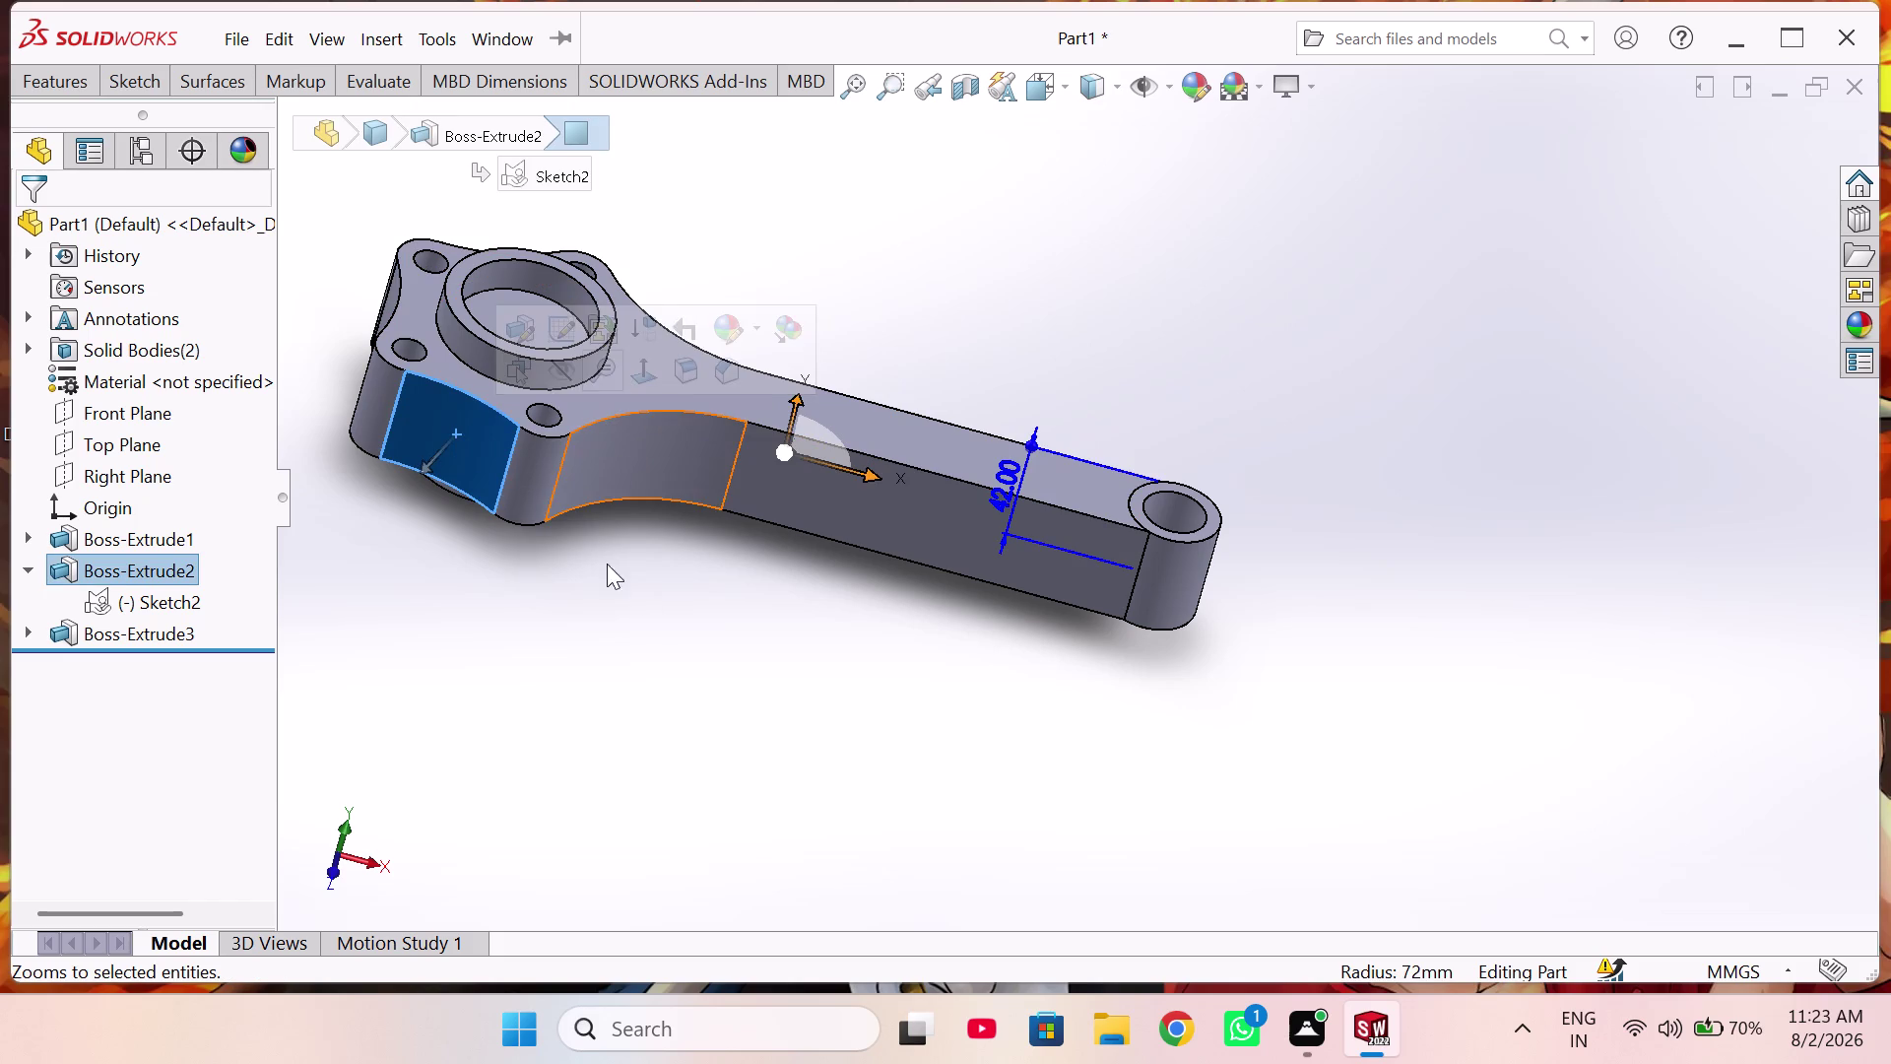
click(606, 600)
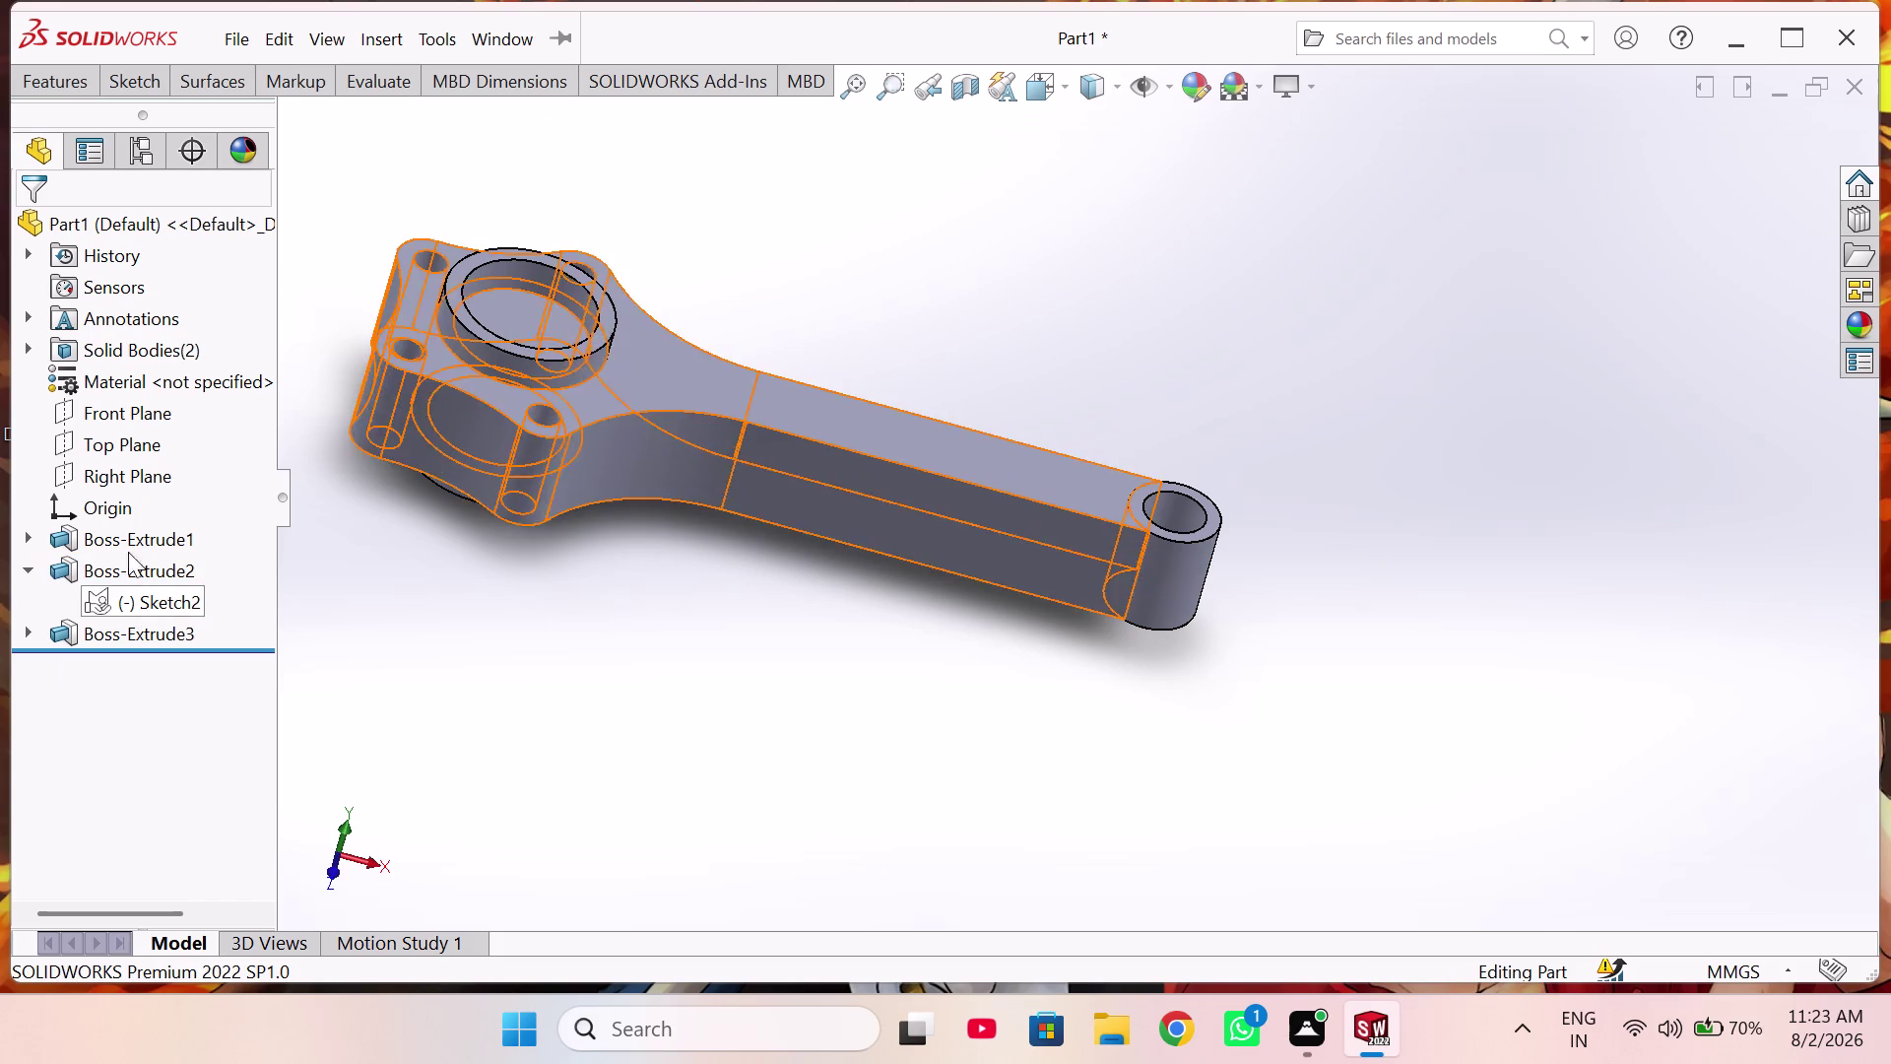
click(114, 438)
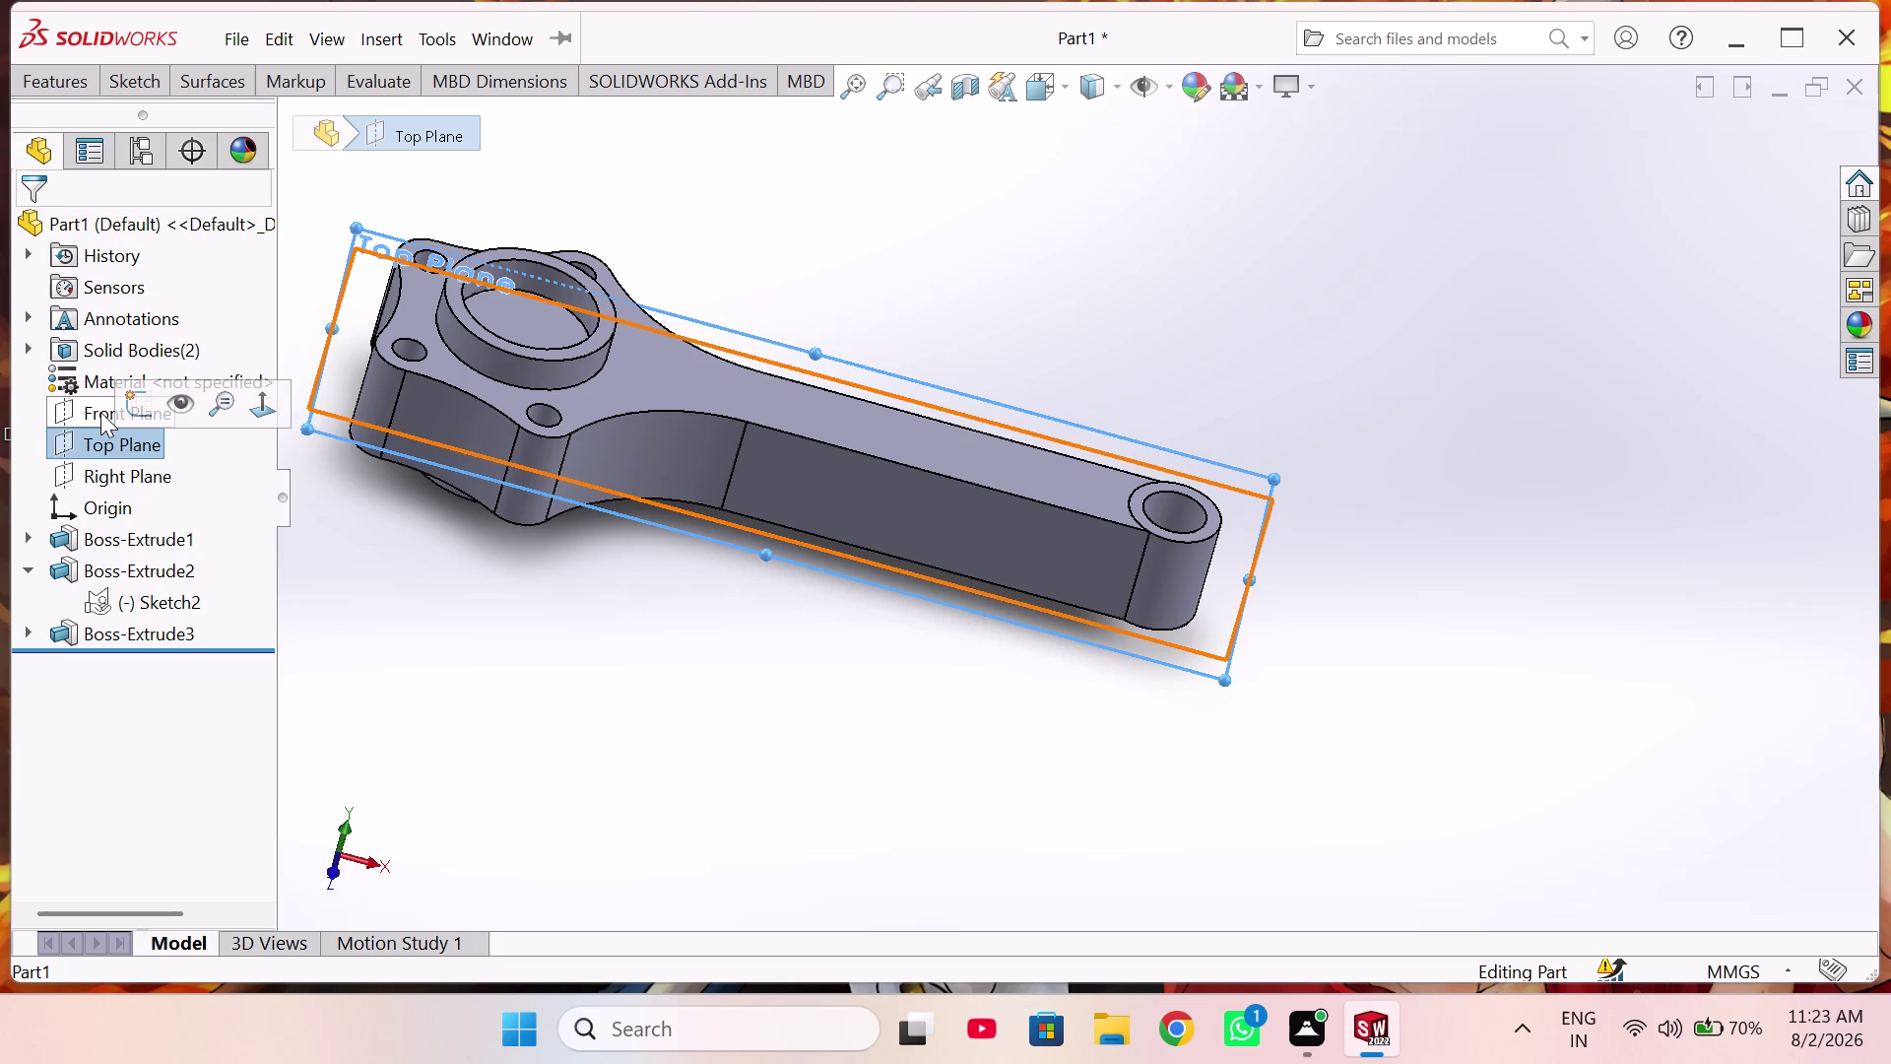
Orbit the rod and select the Front Plane in the feature tree.
middle_drag(470, 729, 417, 752)
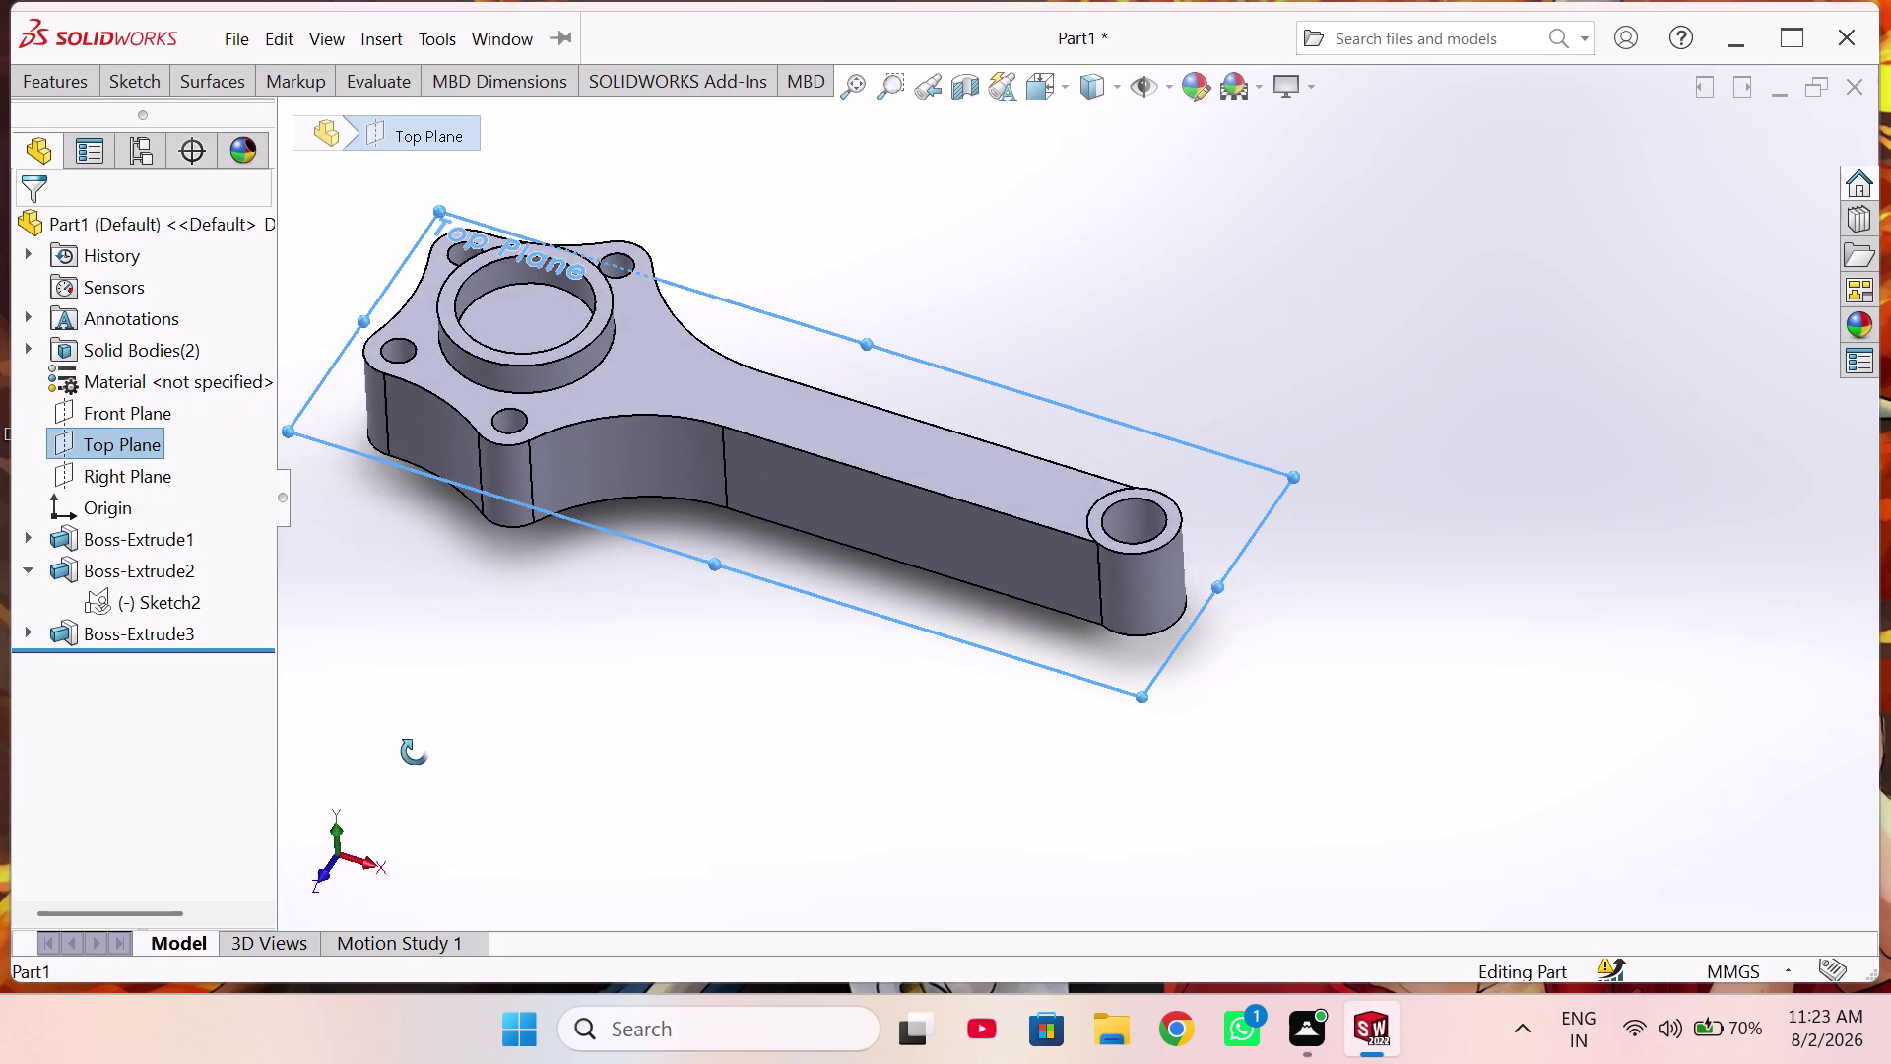
middle_drag(418, 752, 413, 752)
click(116, 415)
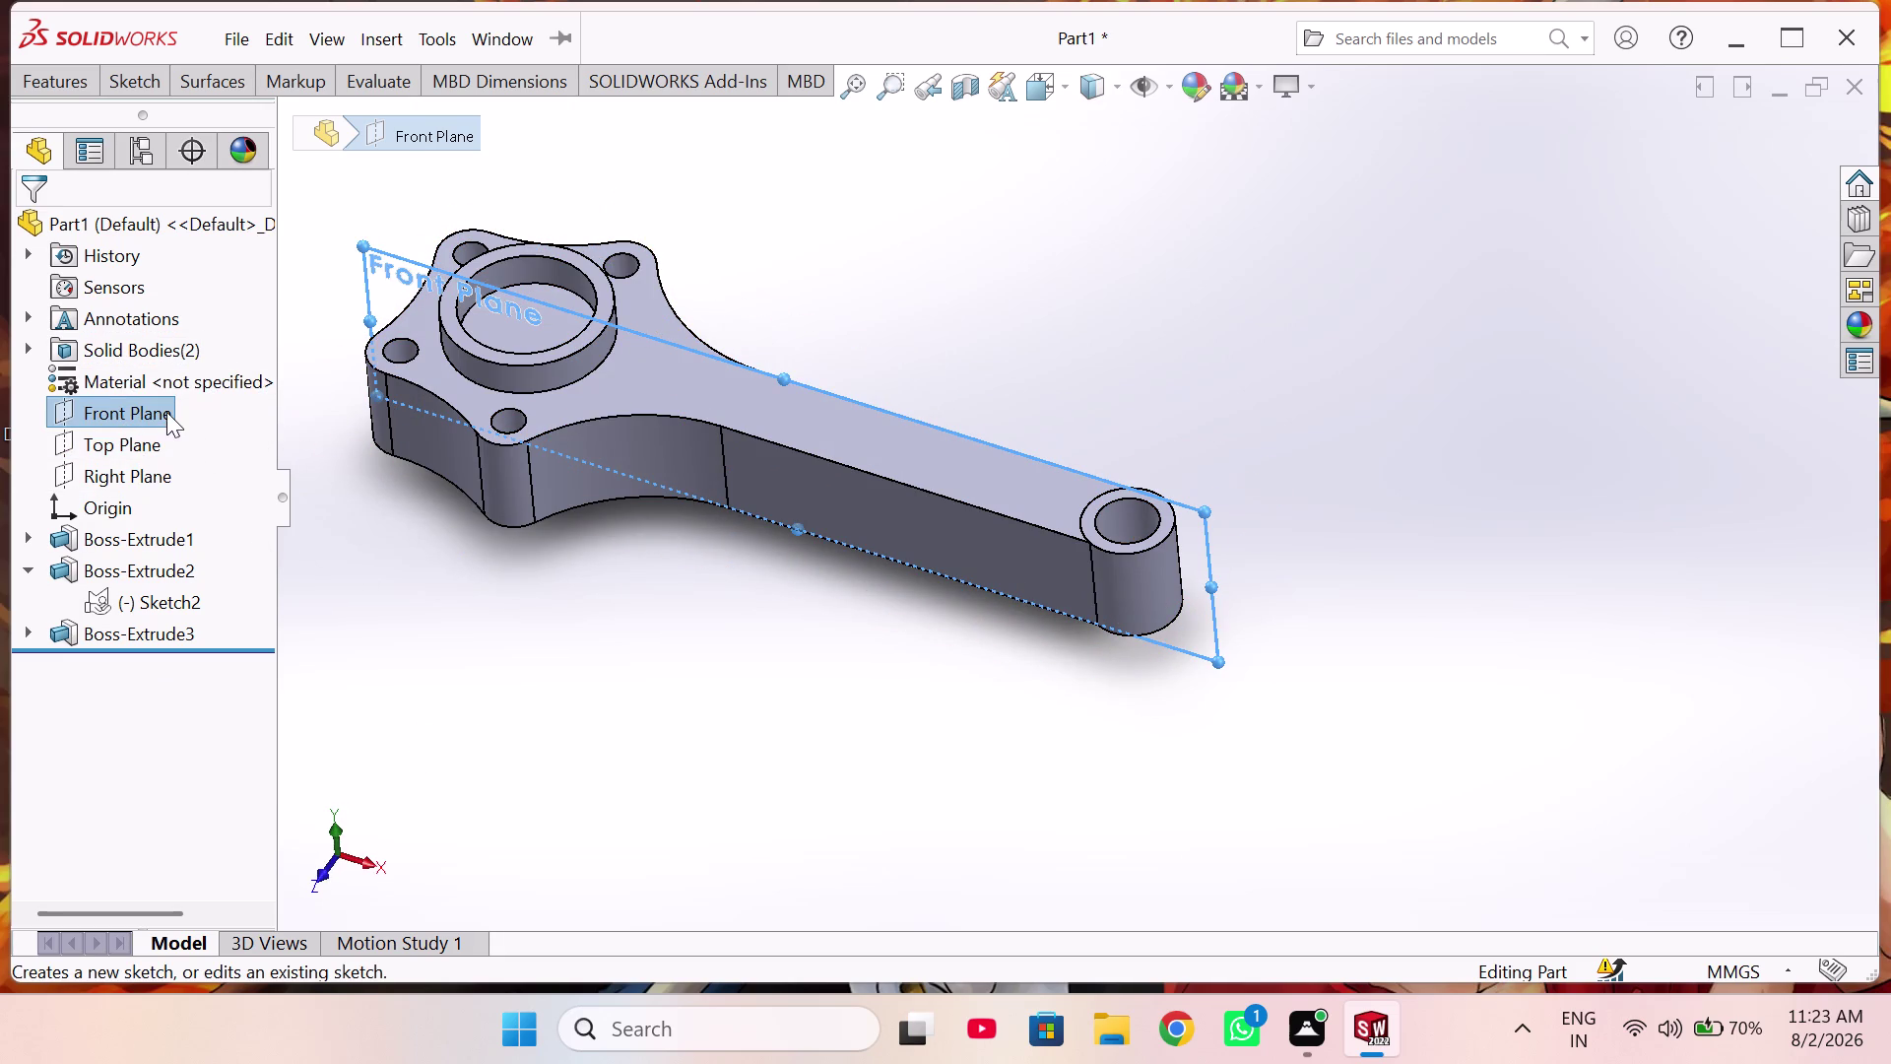
click(163, 409)
Open a Front Plane sketch and start the Line tool, cancelling the first line attempt.
click(185, 377)
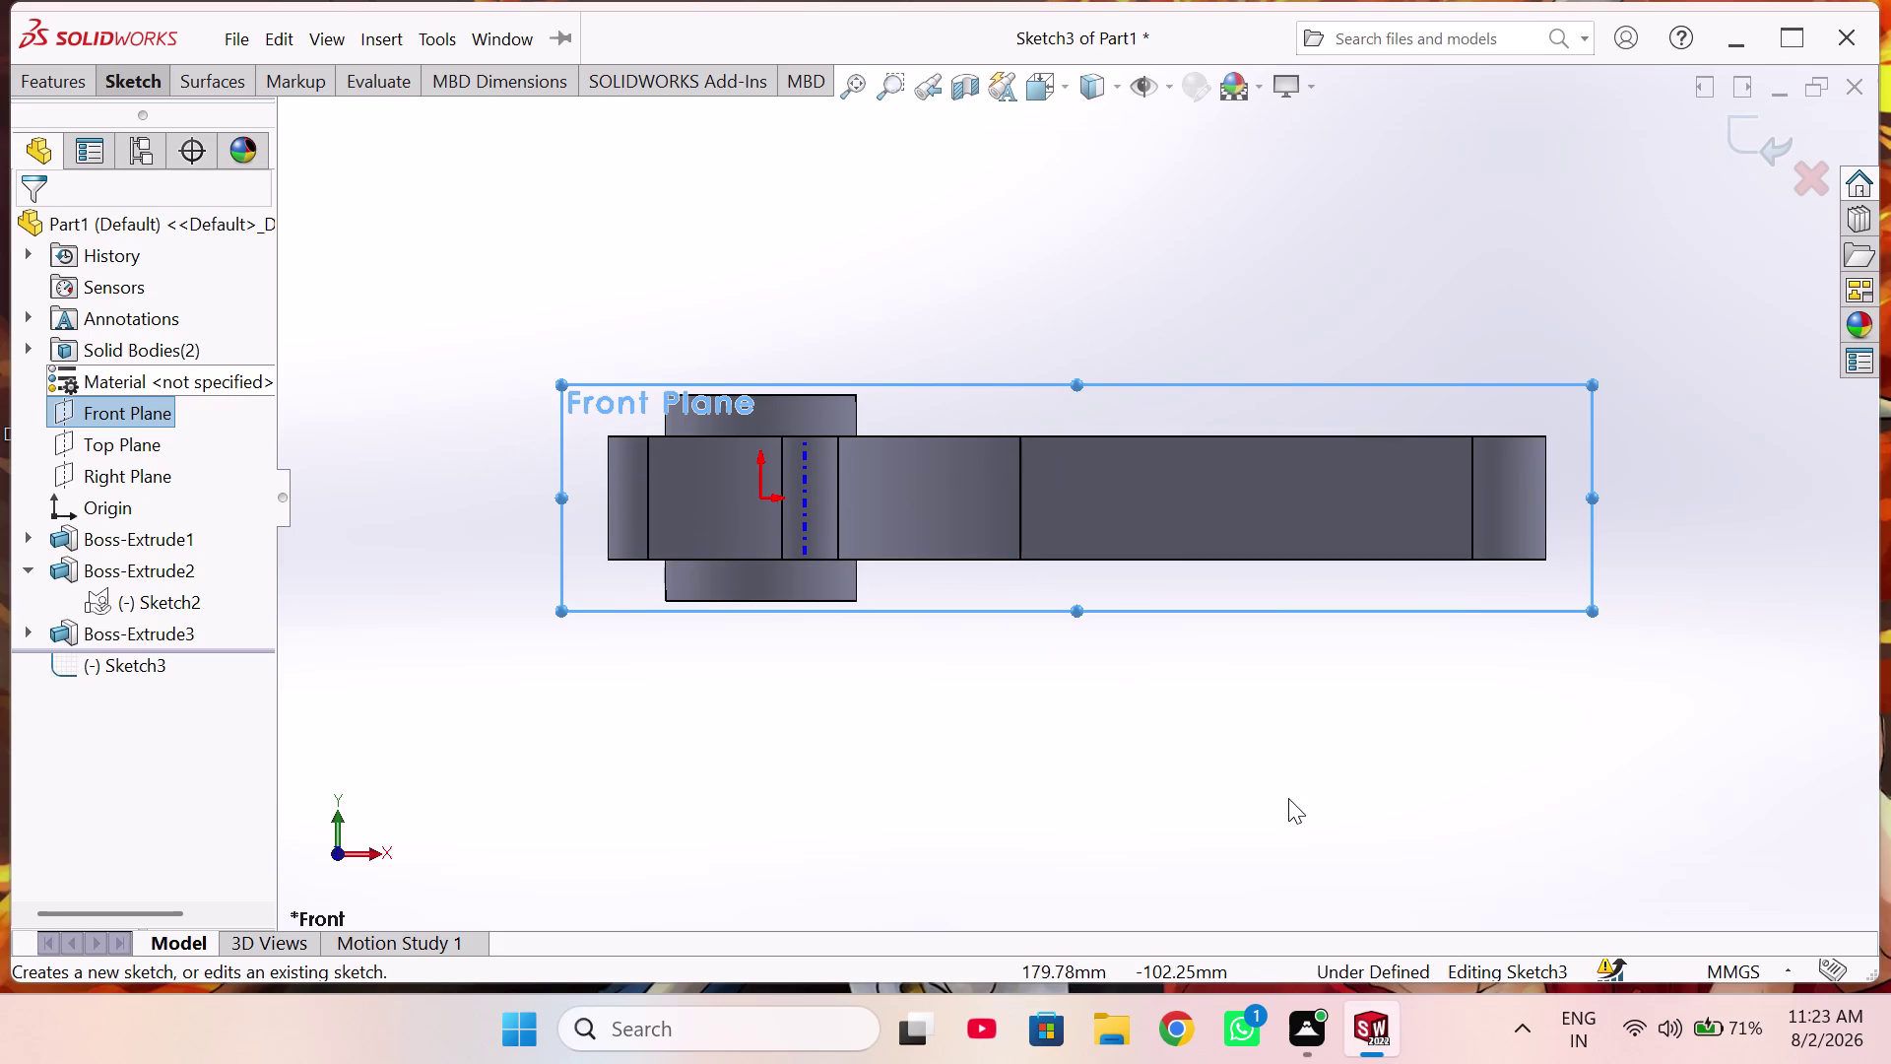
right_drag(1269, 799, 714, 666)
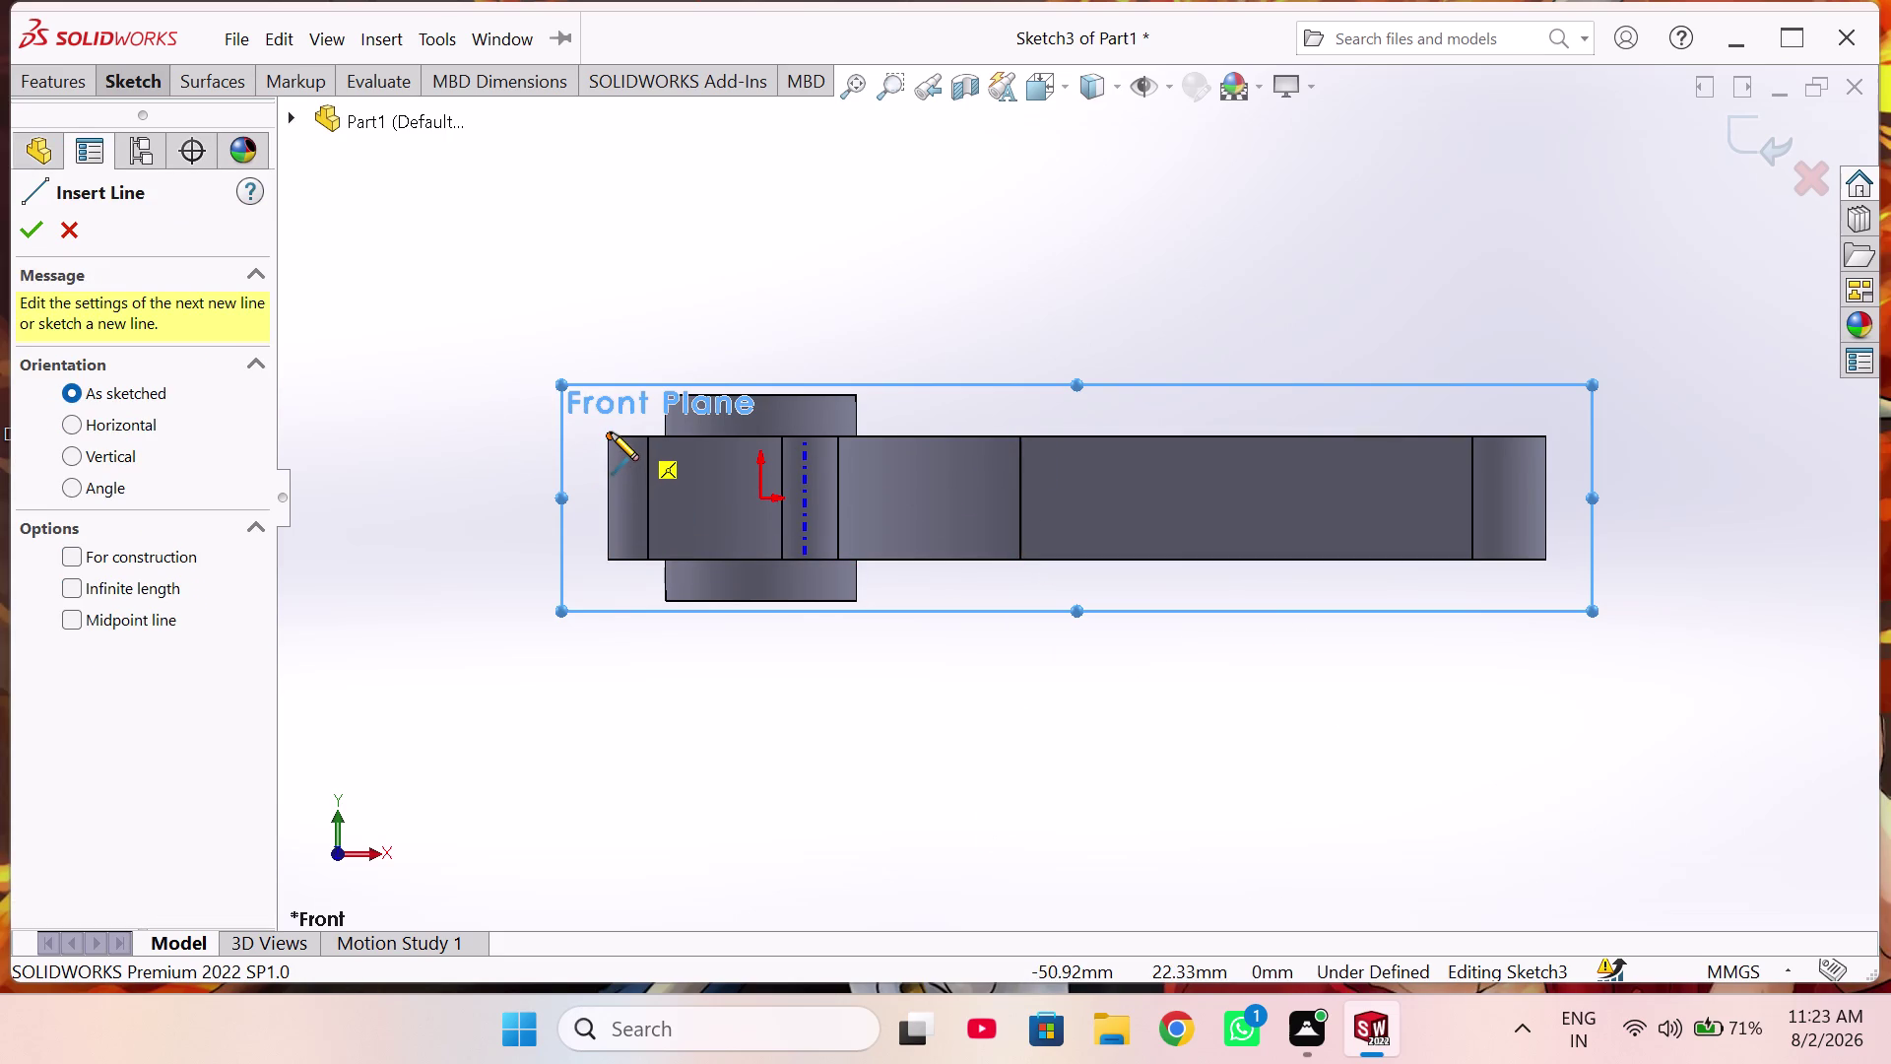
click(611, 432)
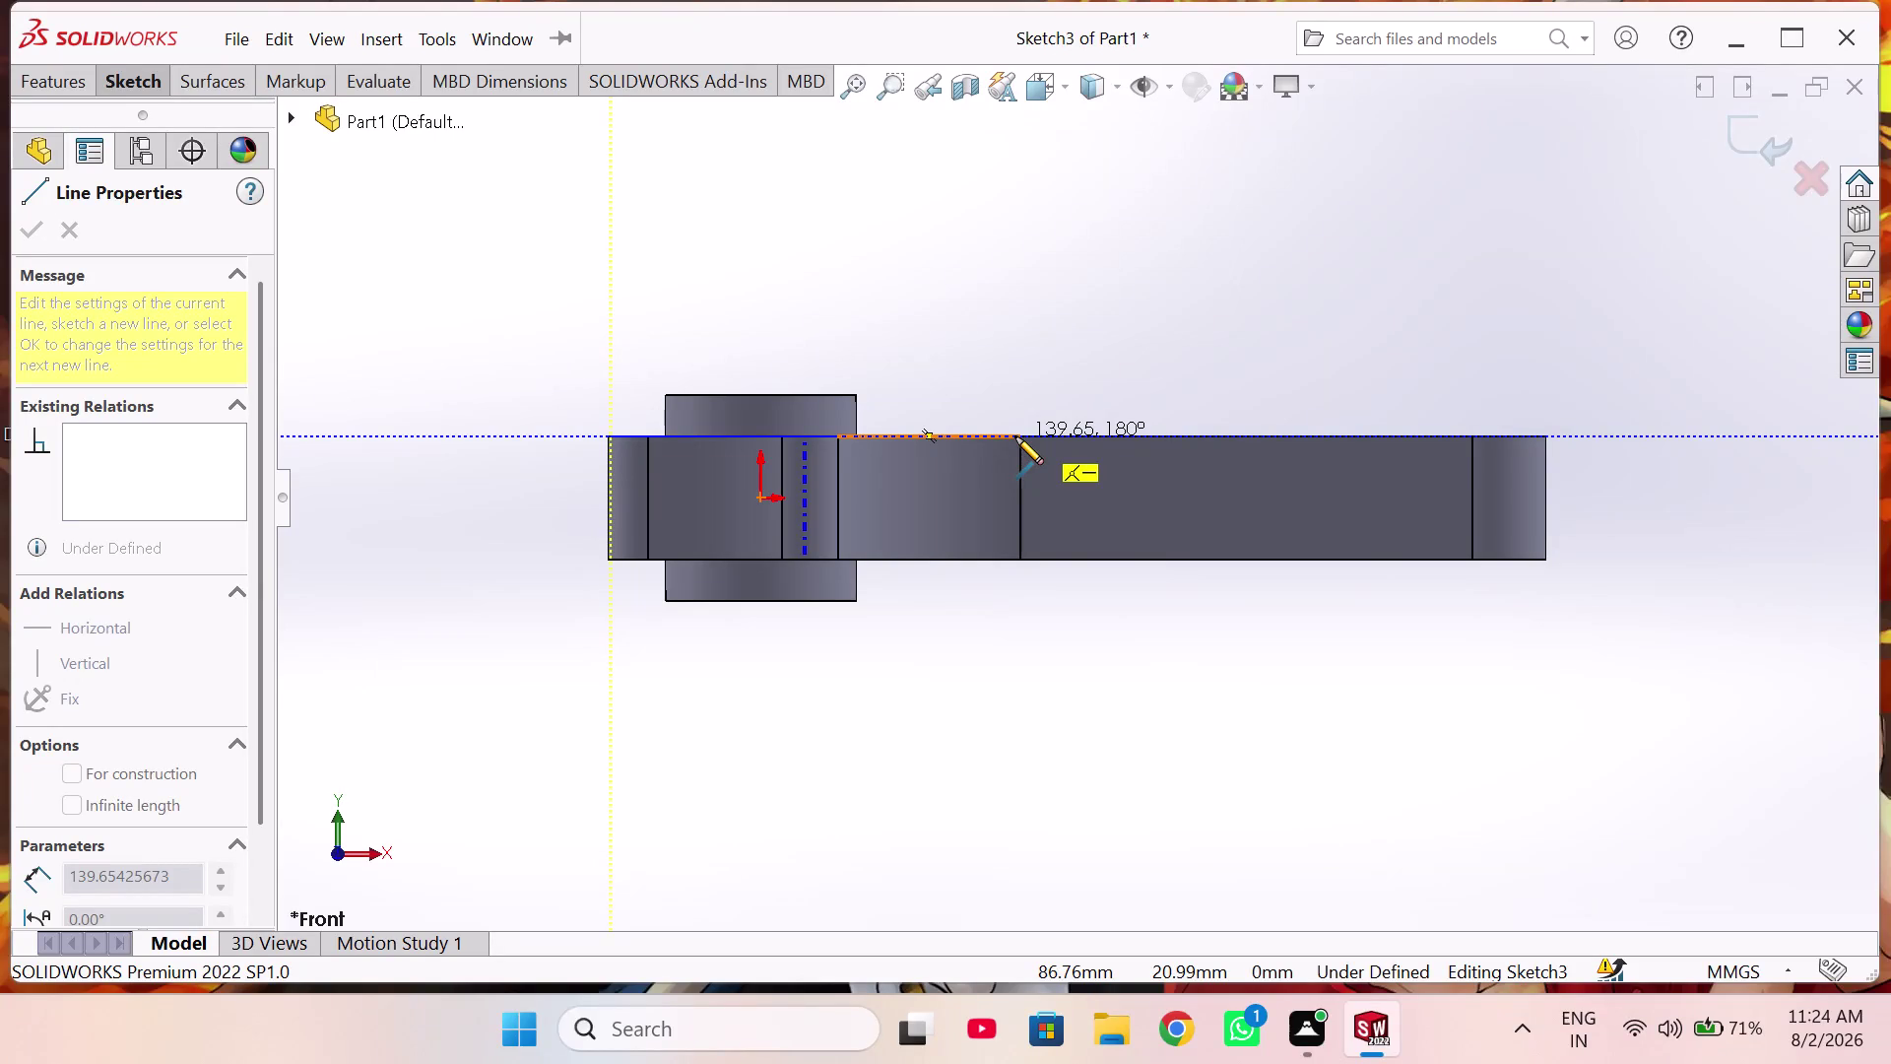
key(Escape)
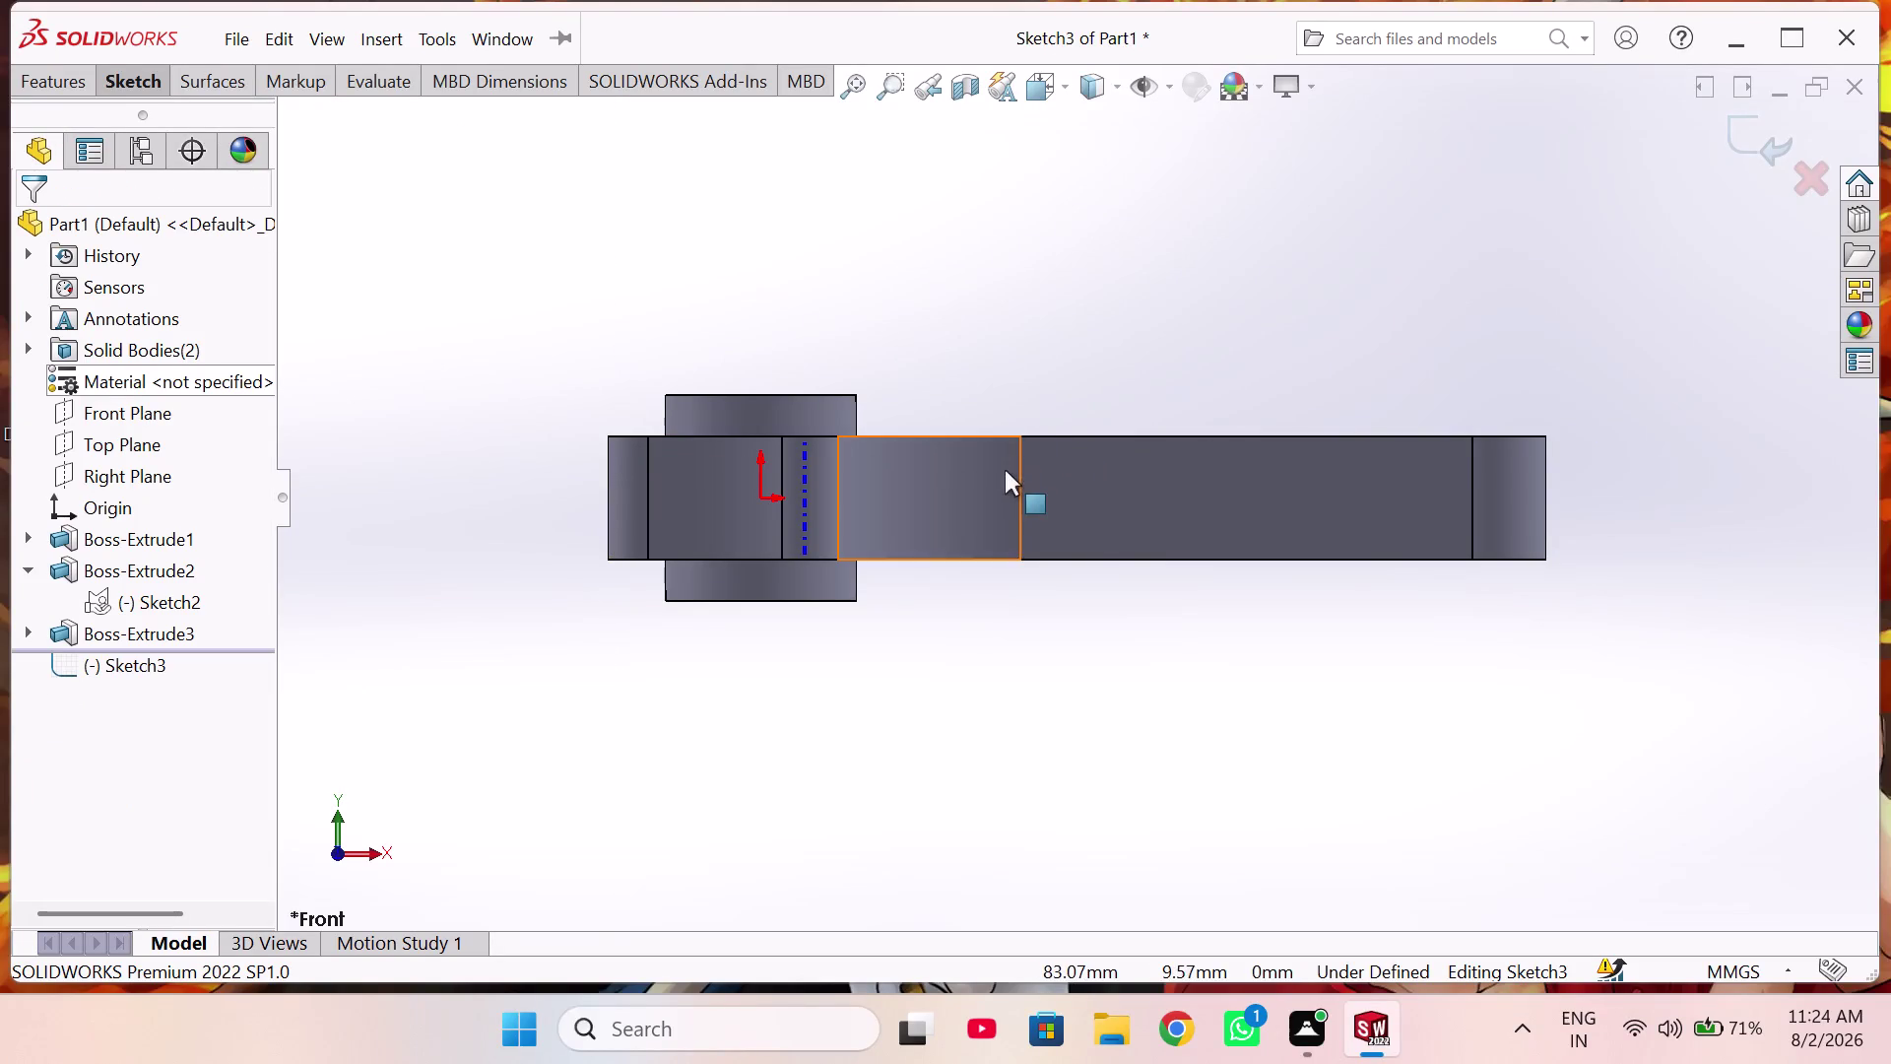
right_drag(1047, 379, 798, 400)
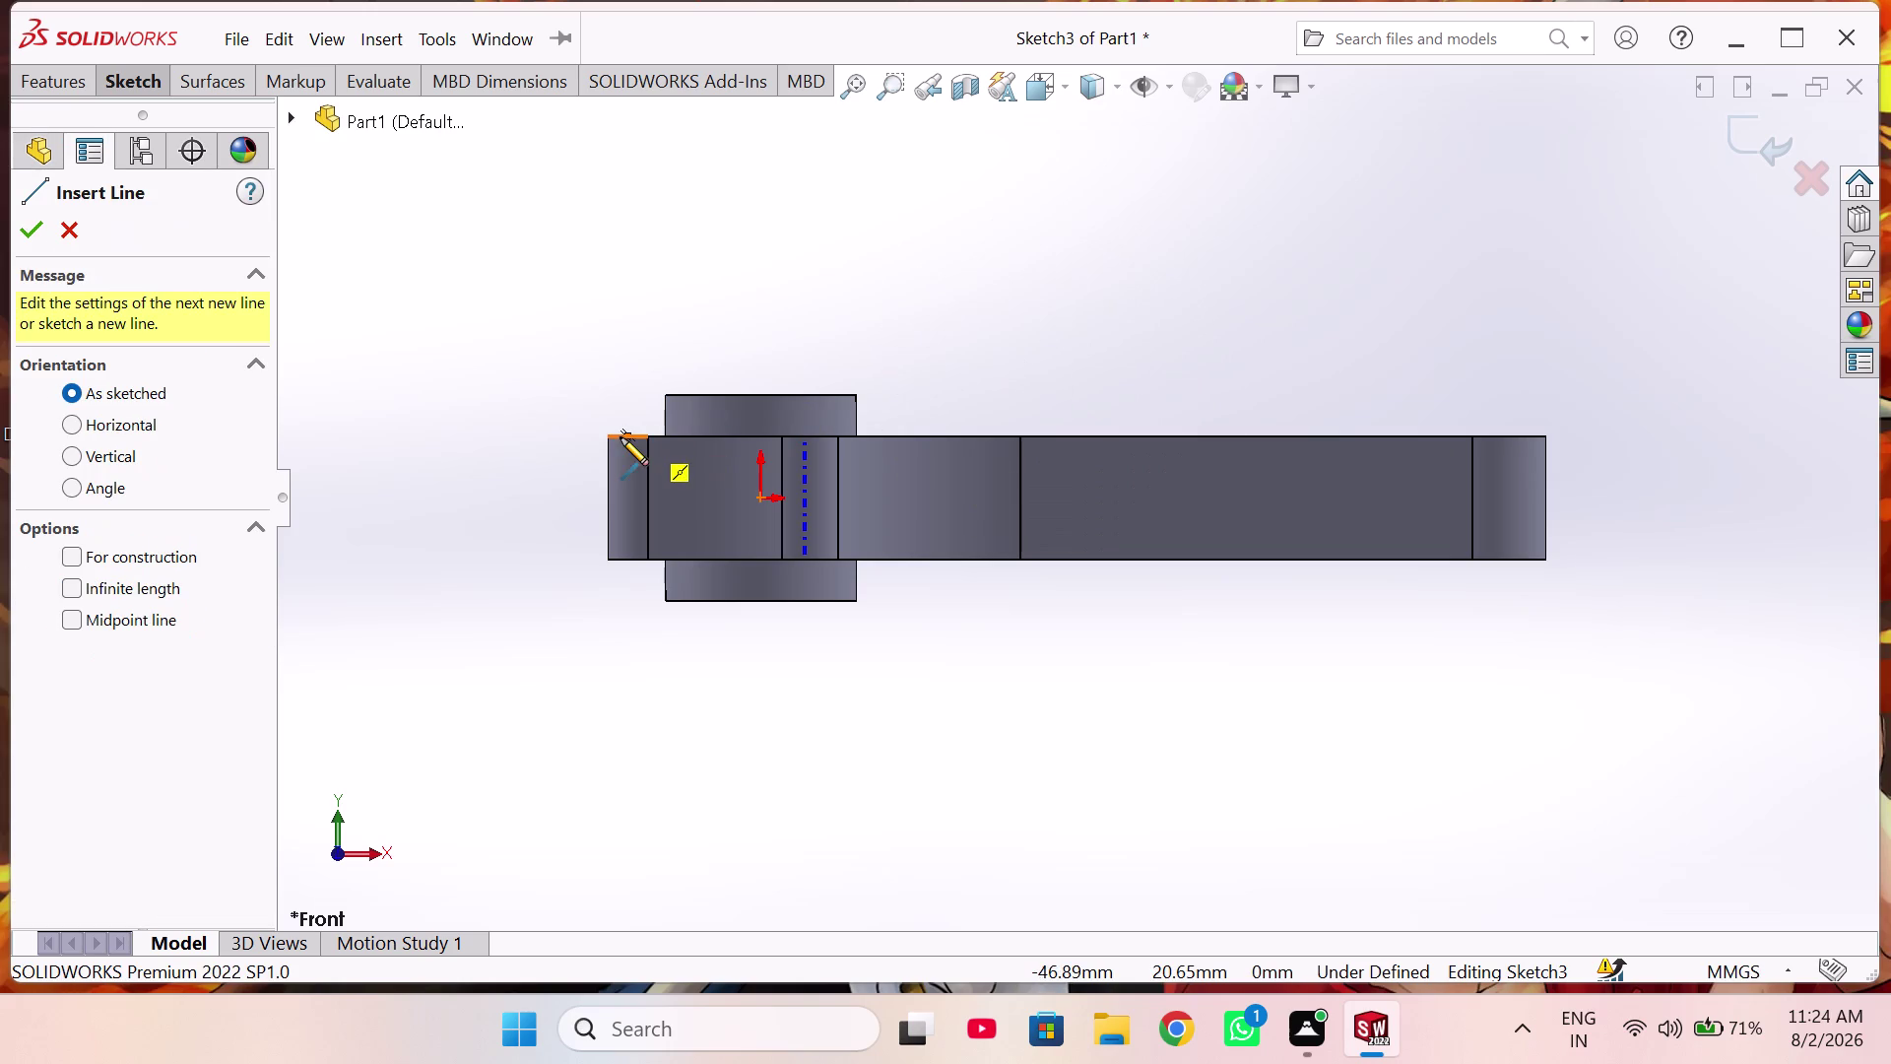
Draw a closed rectangle of lines over the rod's side profile.
scroll(down, 3)
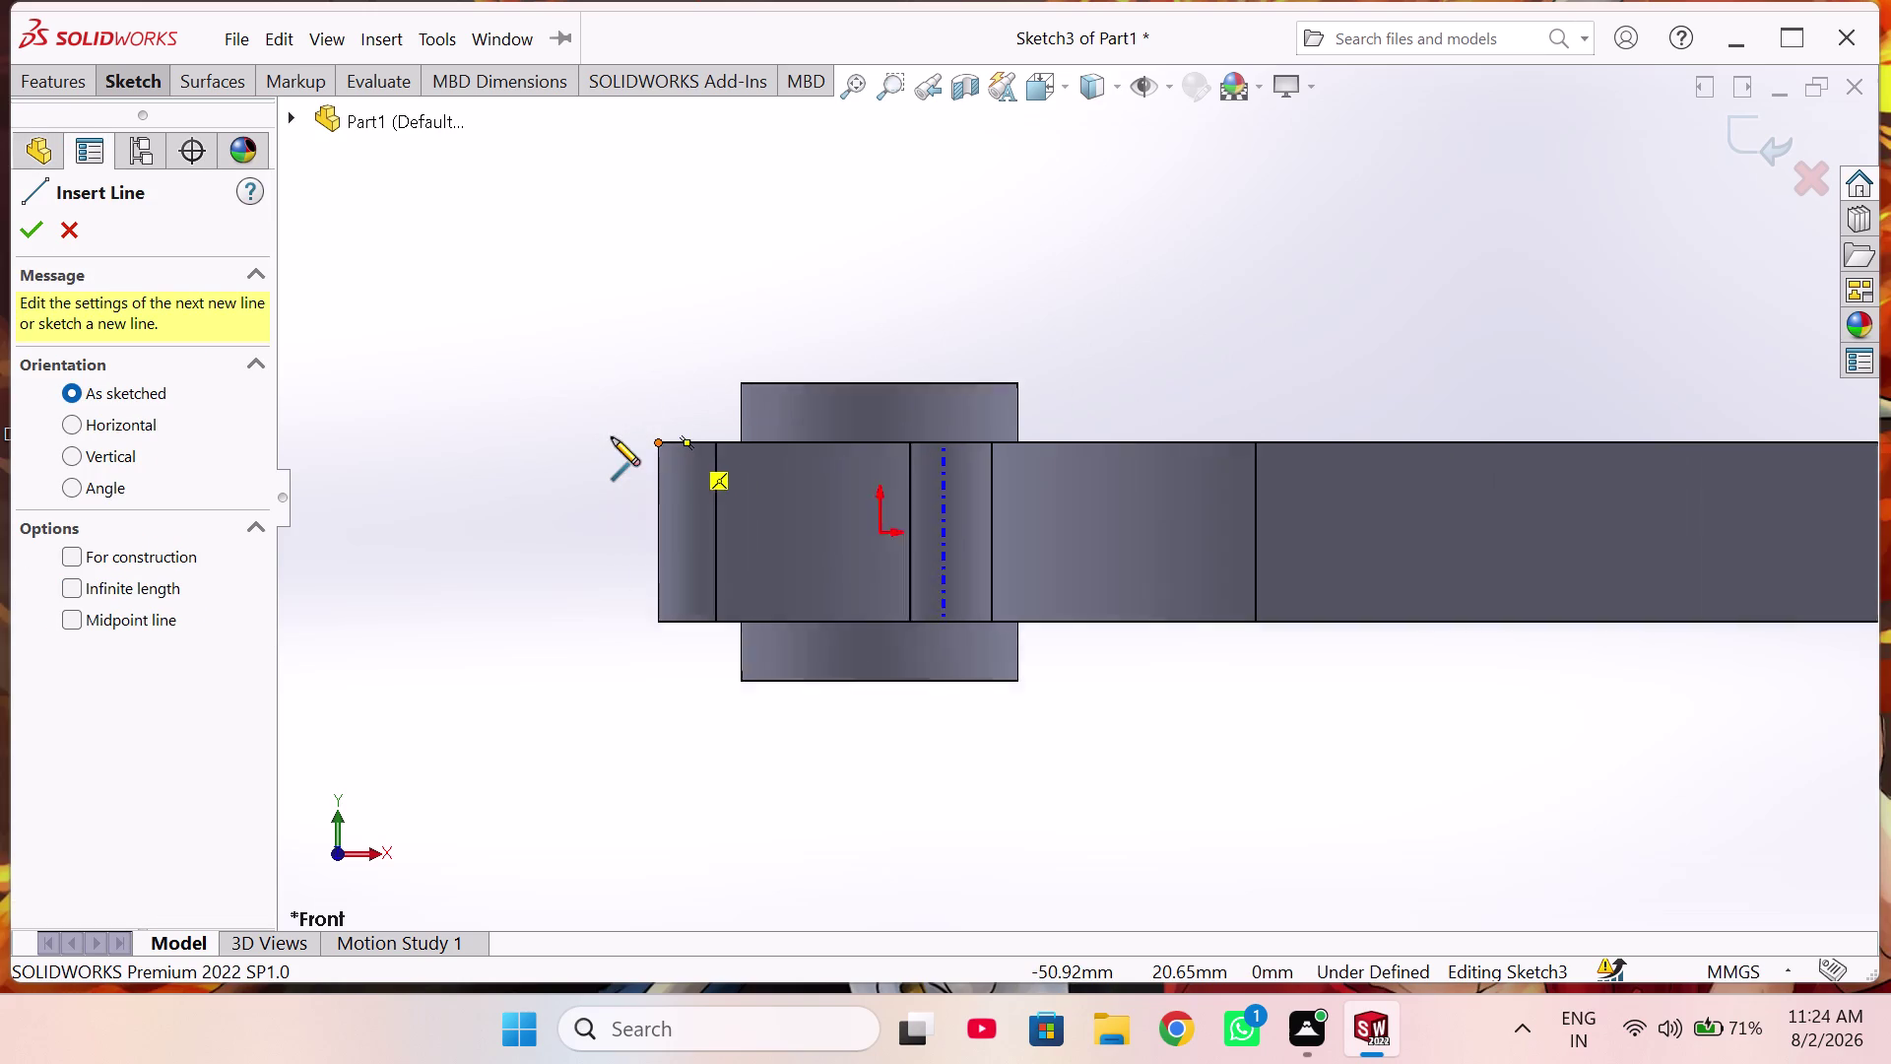
scroll(down, 3)
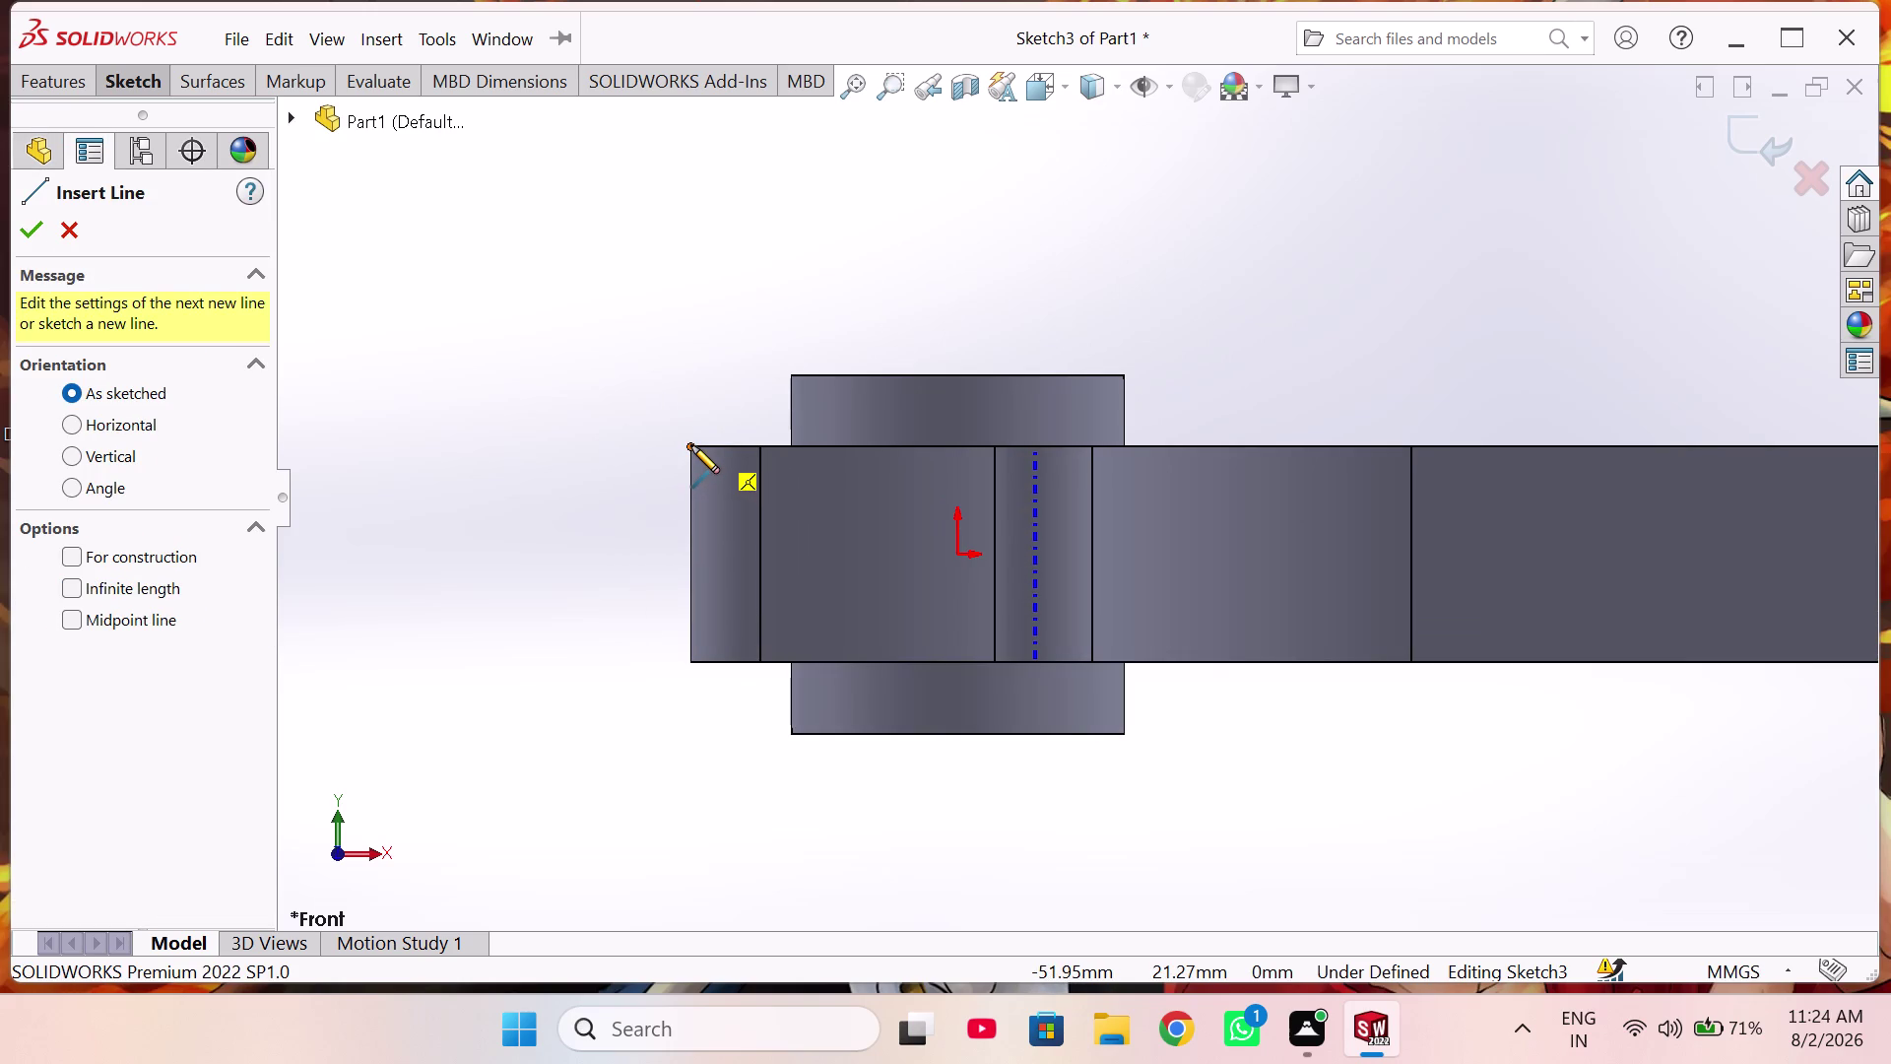
click(692, 446)
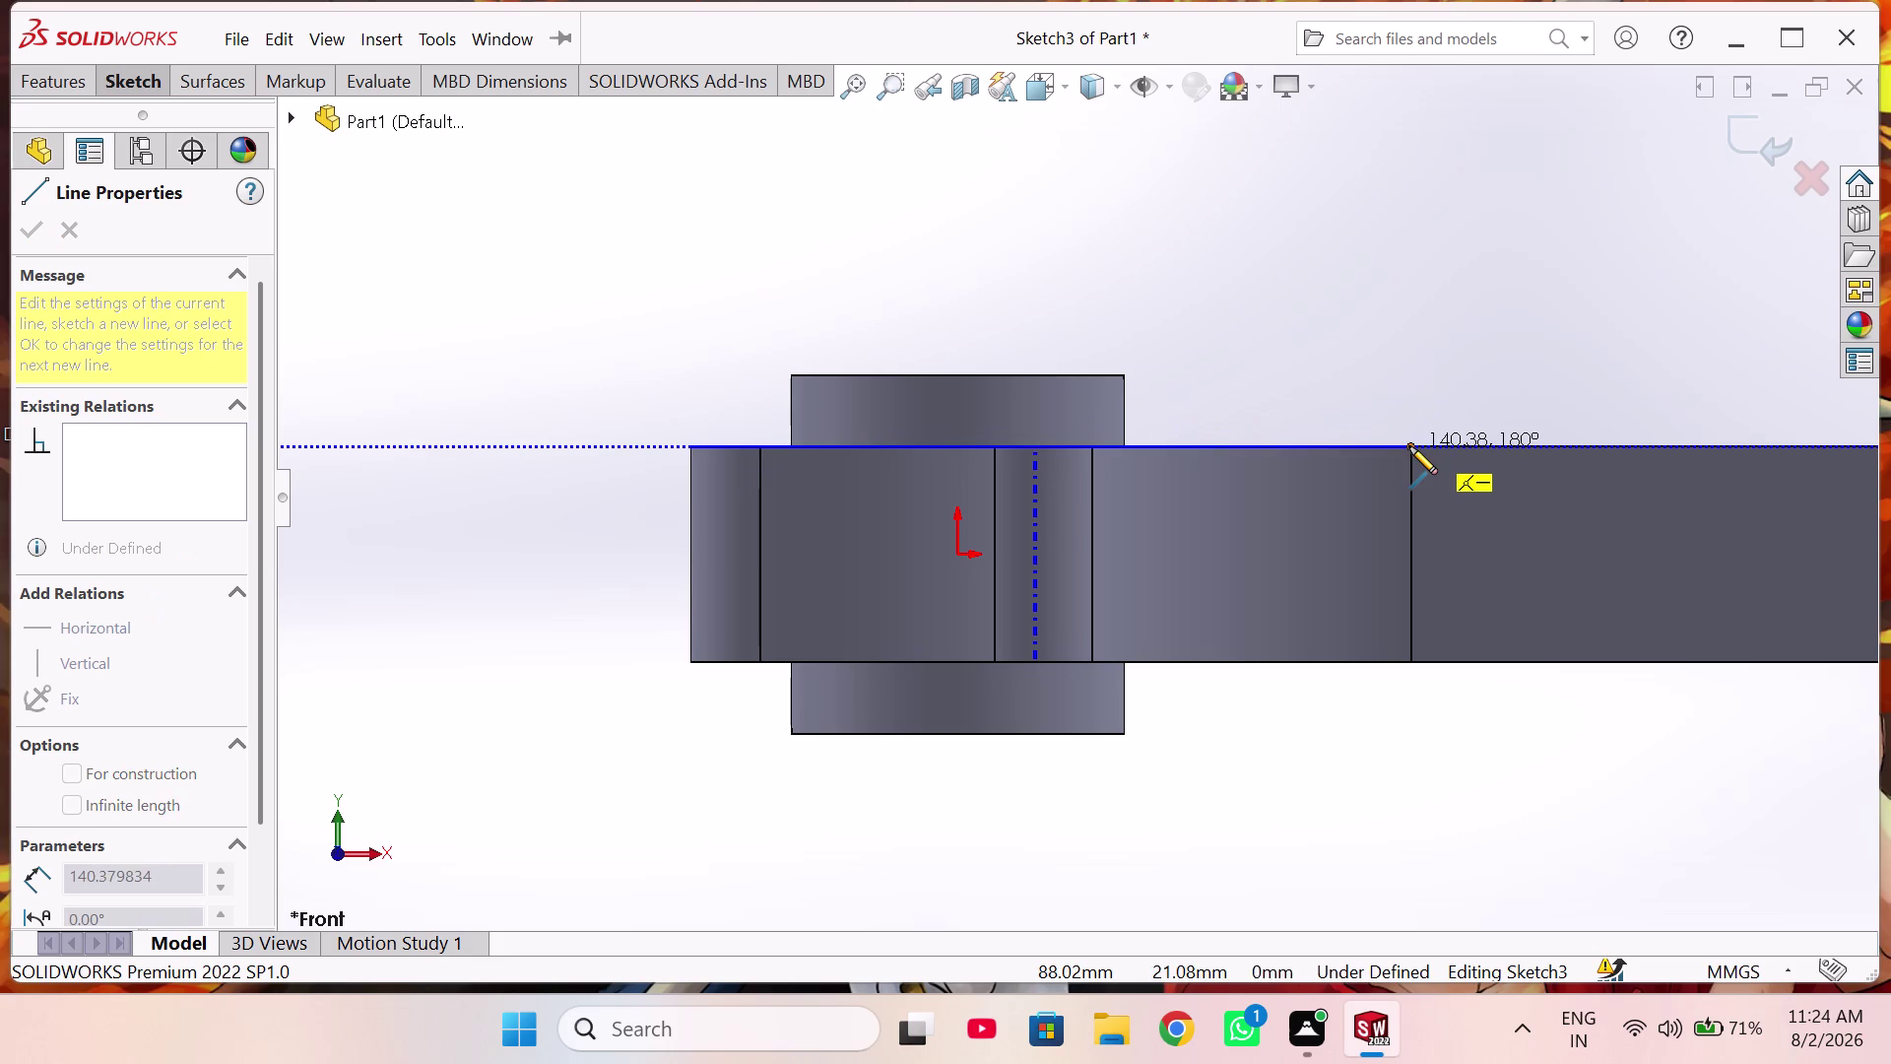
click(1410, 445)
click(1410, 661)
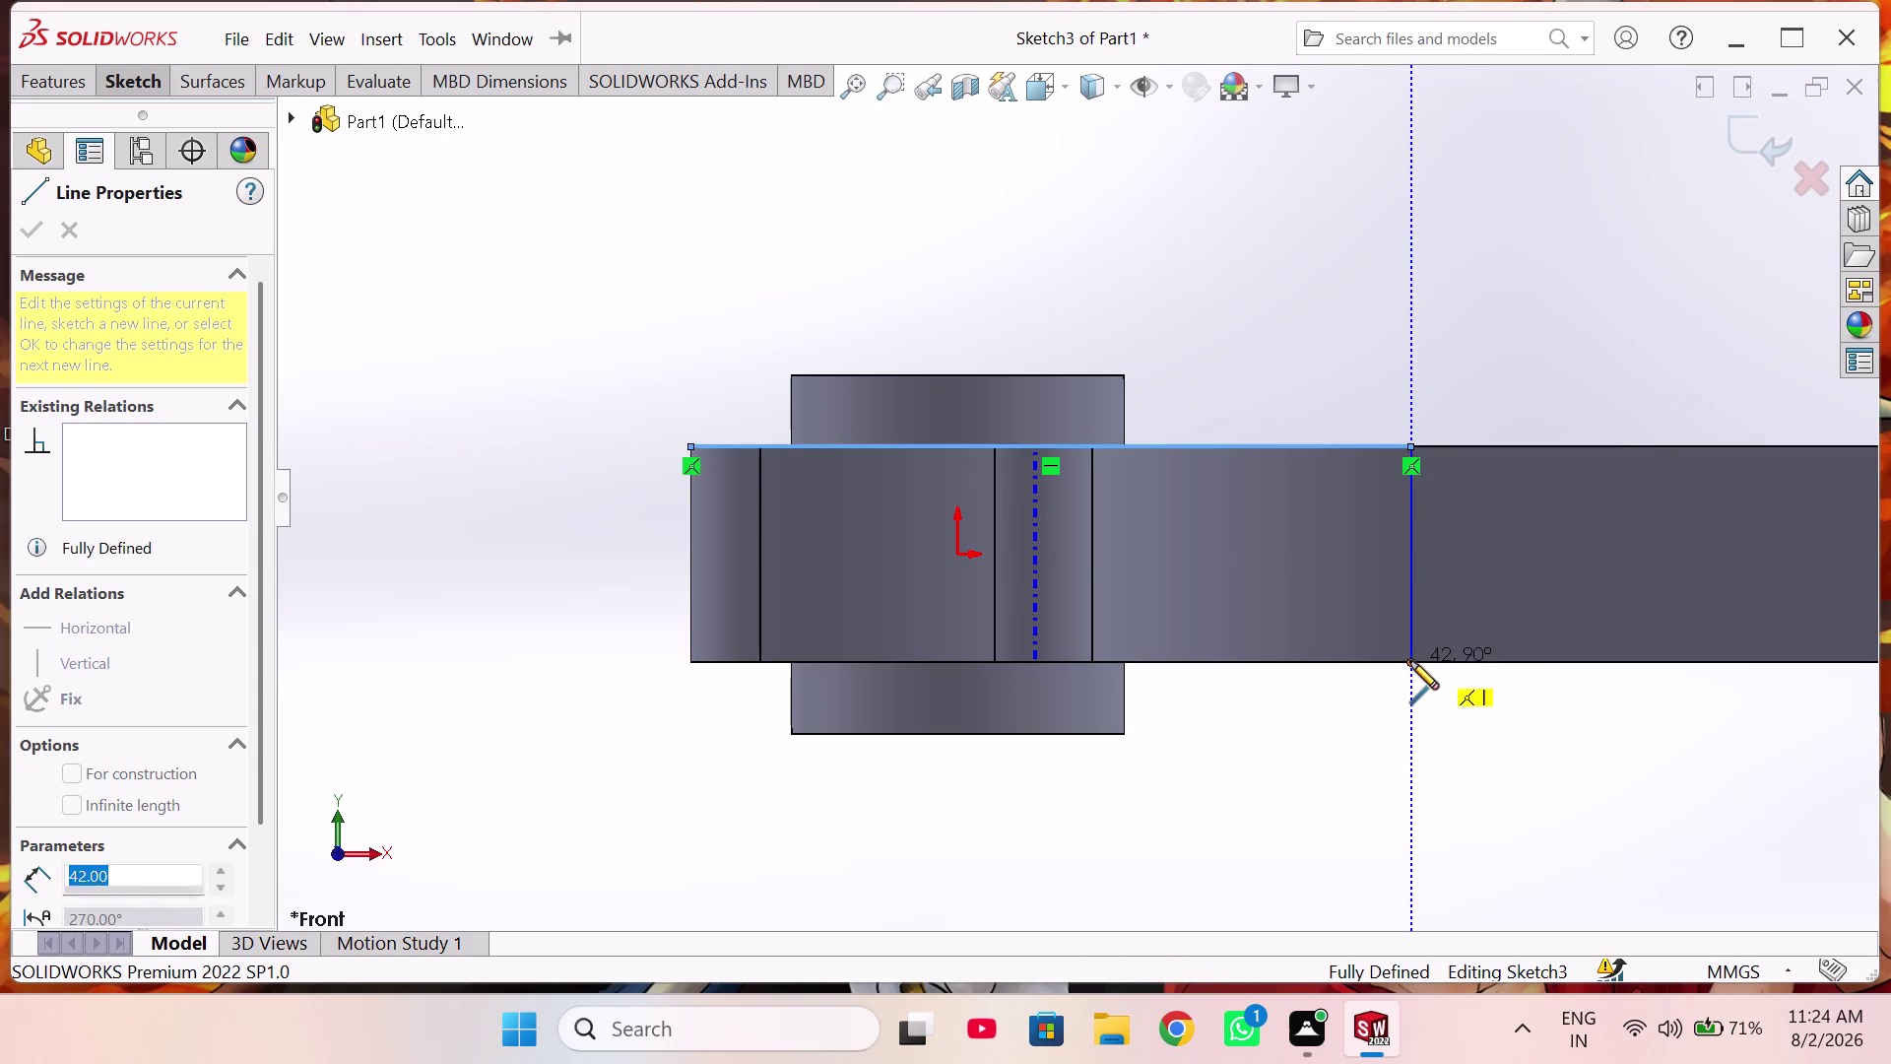
click(691, 663)
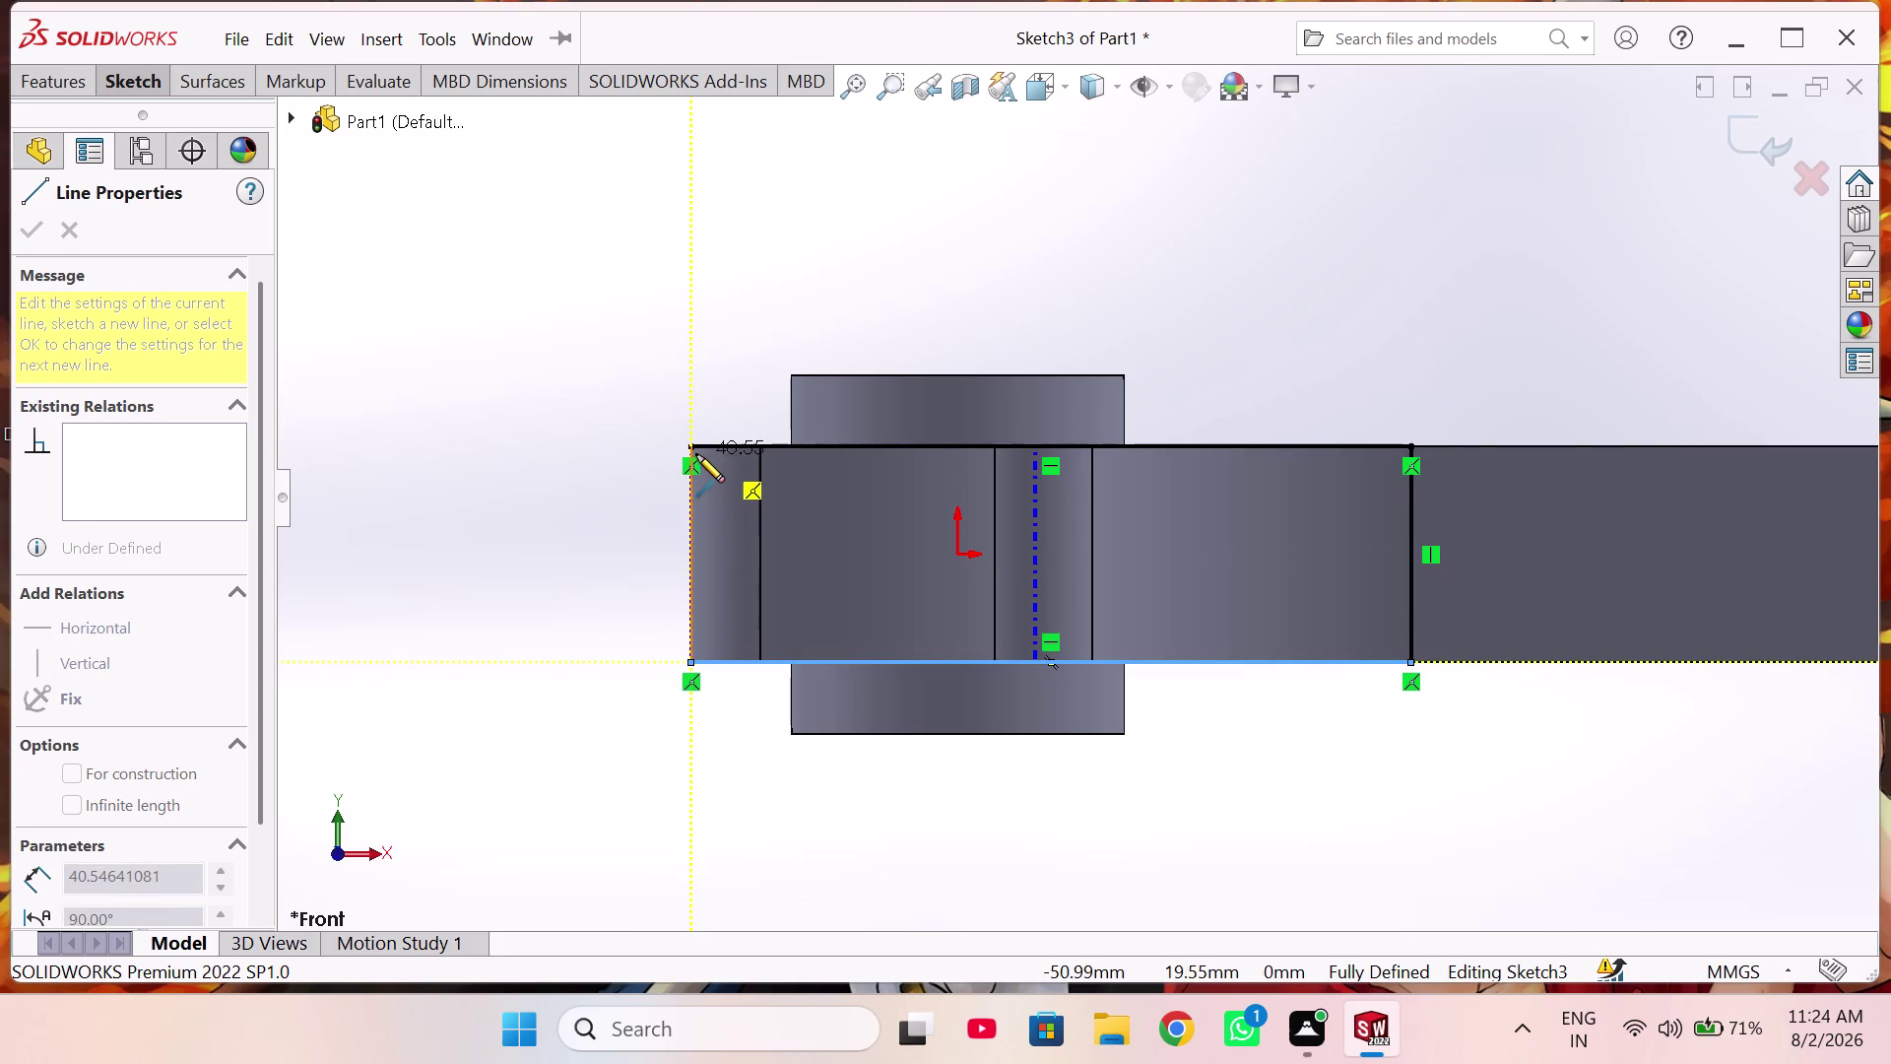
click(692, 448)
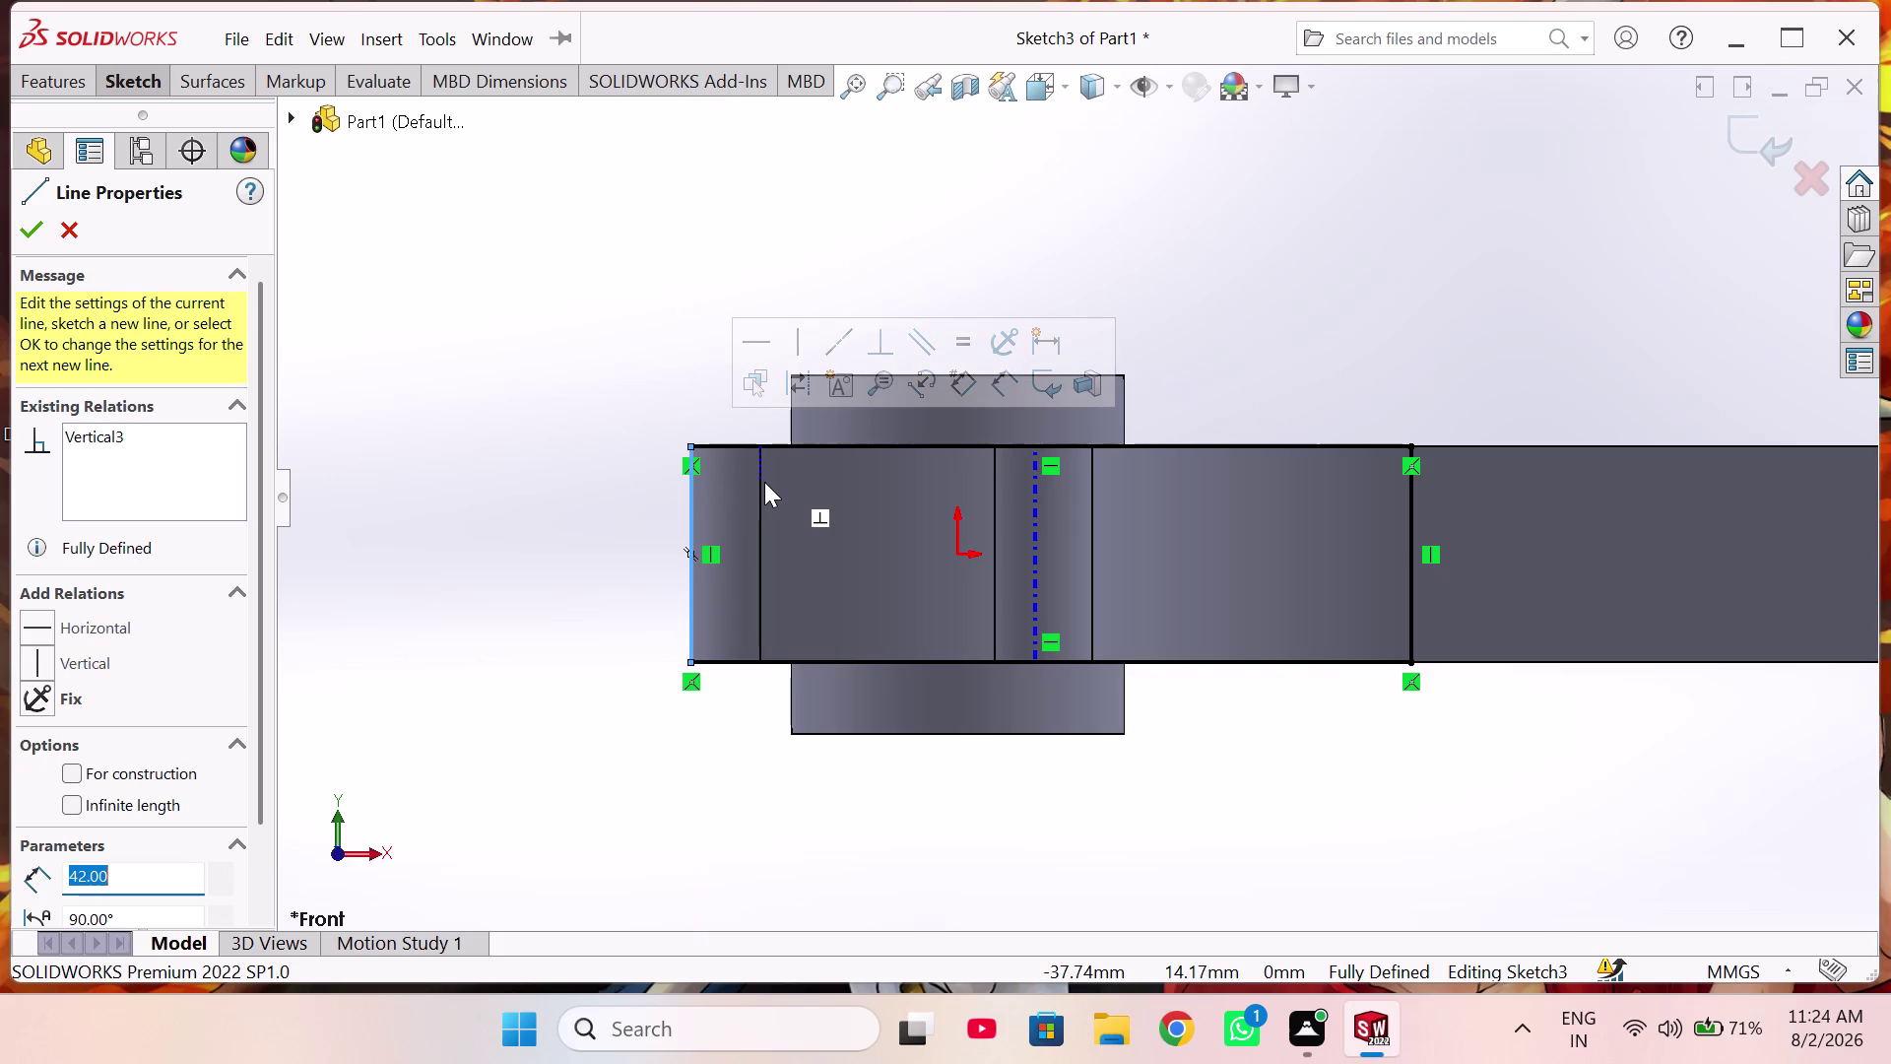
Add a horizontal line just below the rectangle's top edge.
scroll(up, 3)
scroll(up, 3)
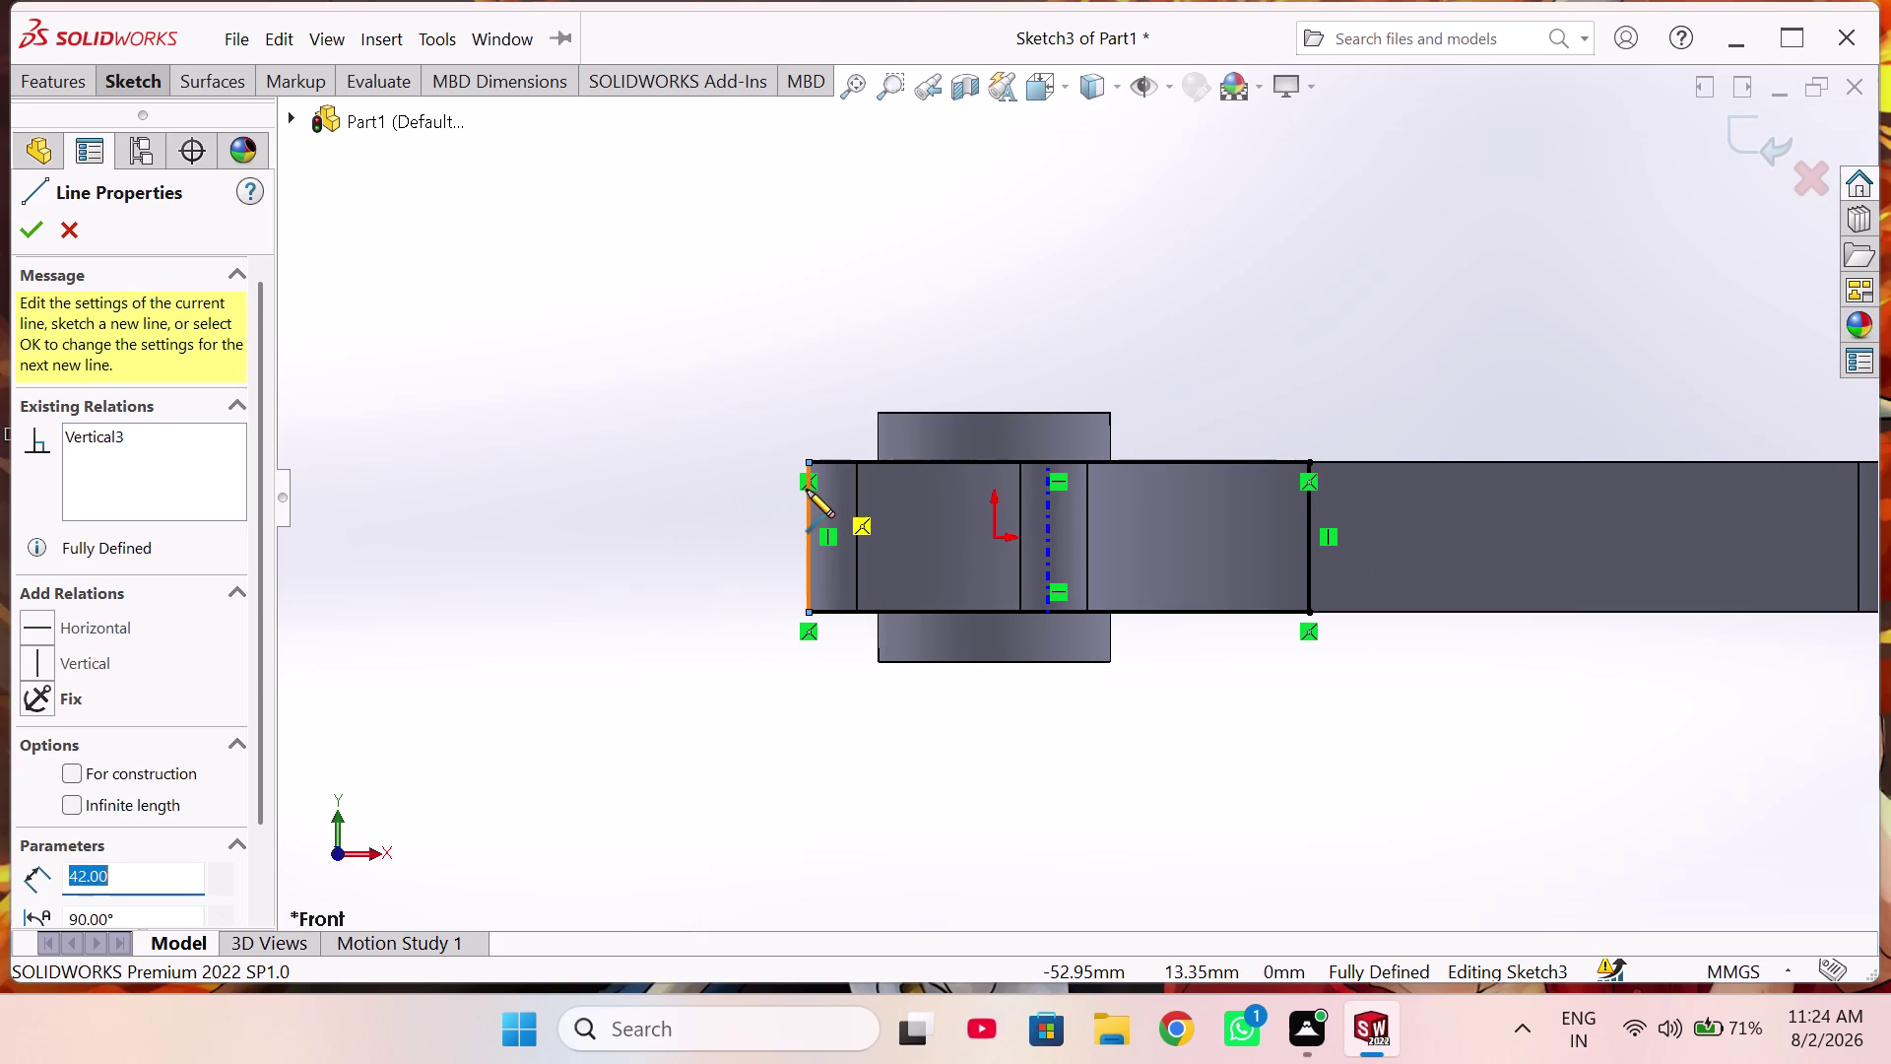
scroll(down, 3)
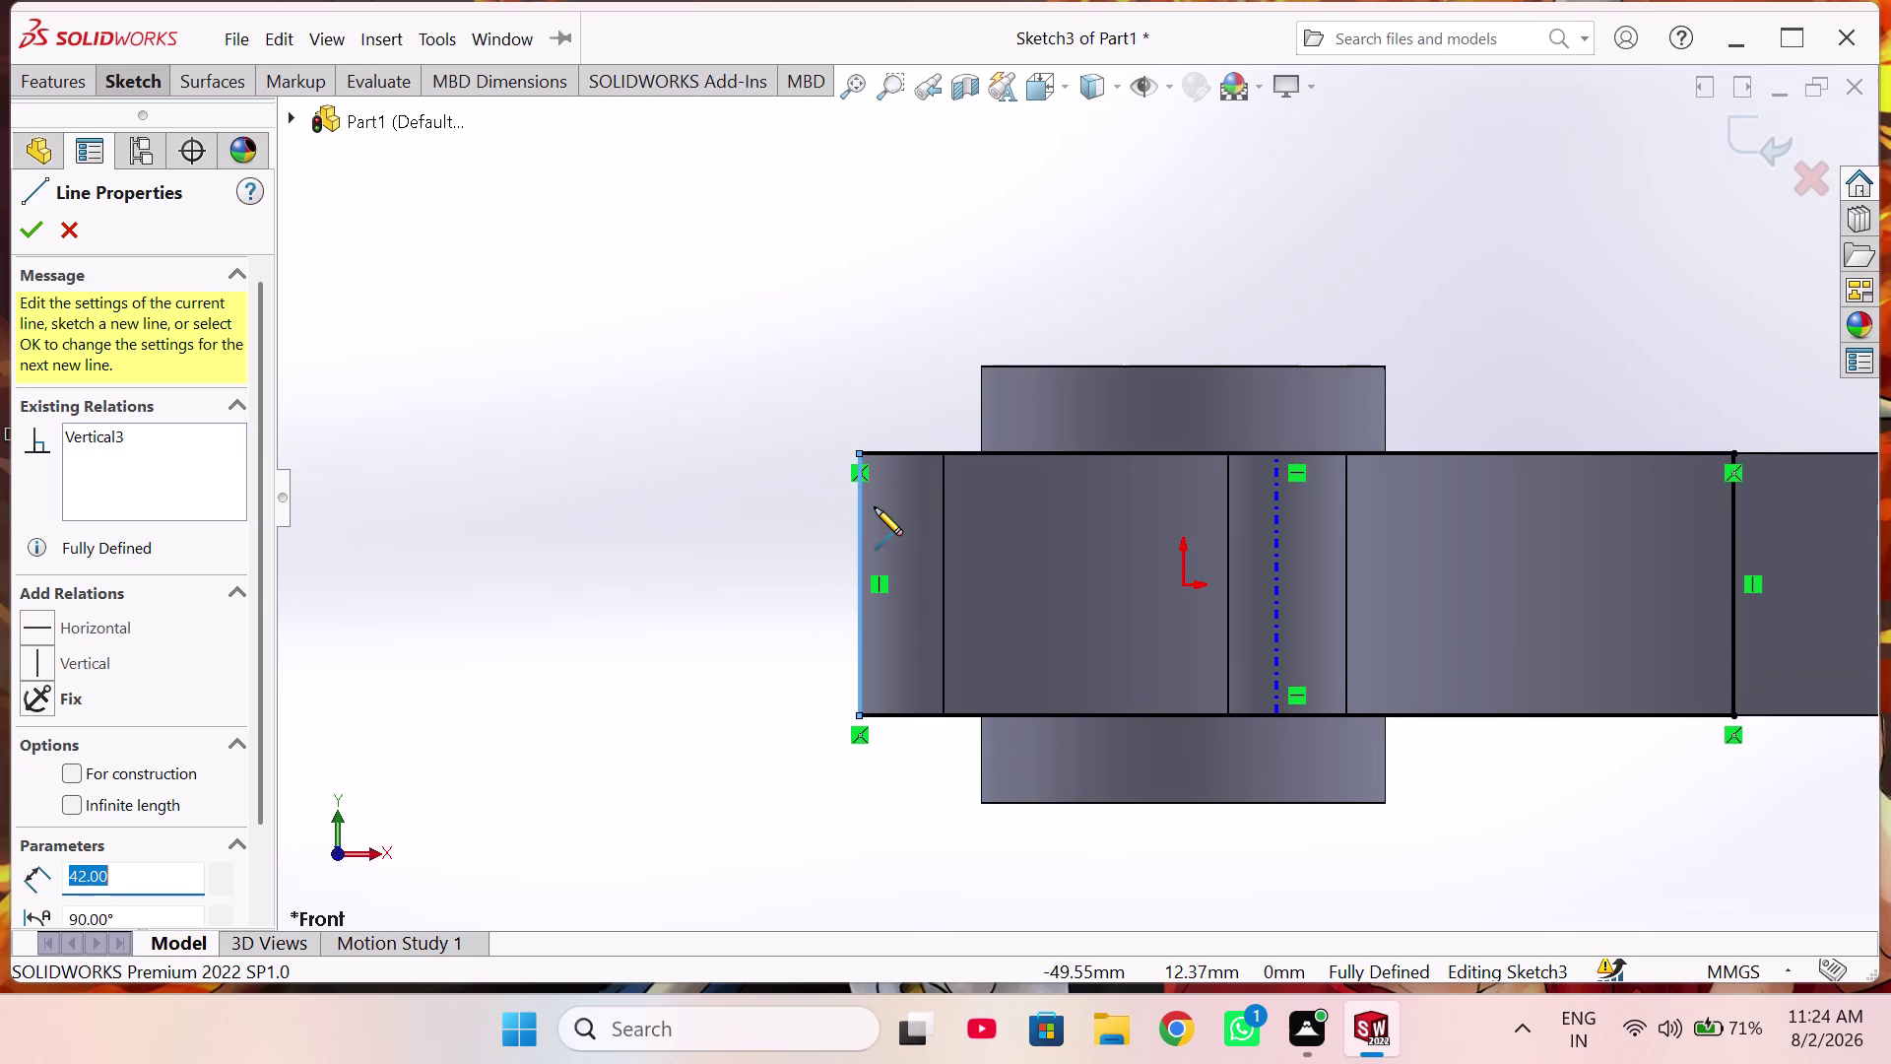
scroll(up, 3)
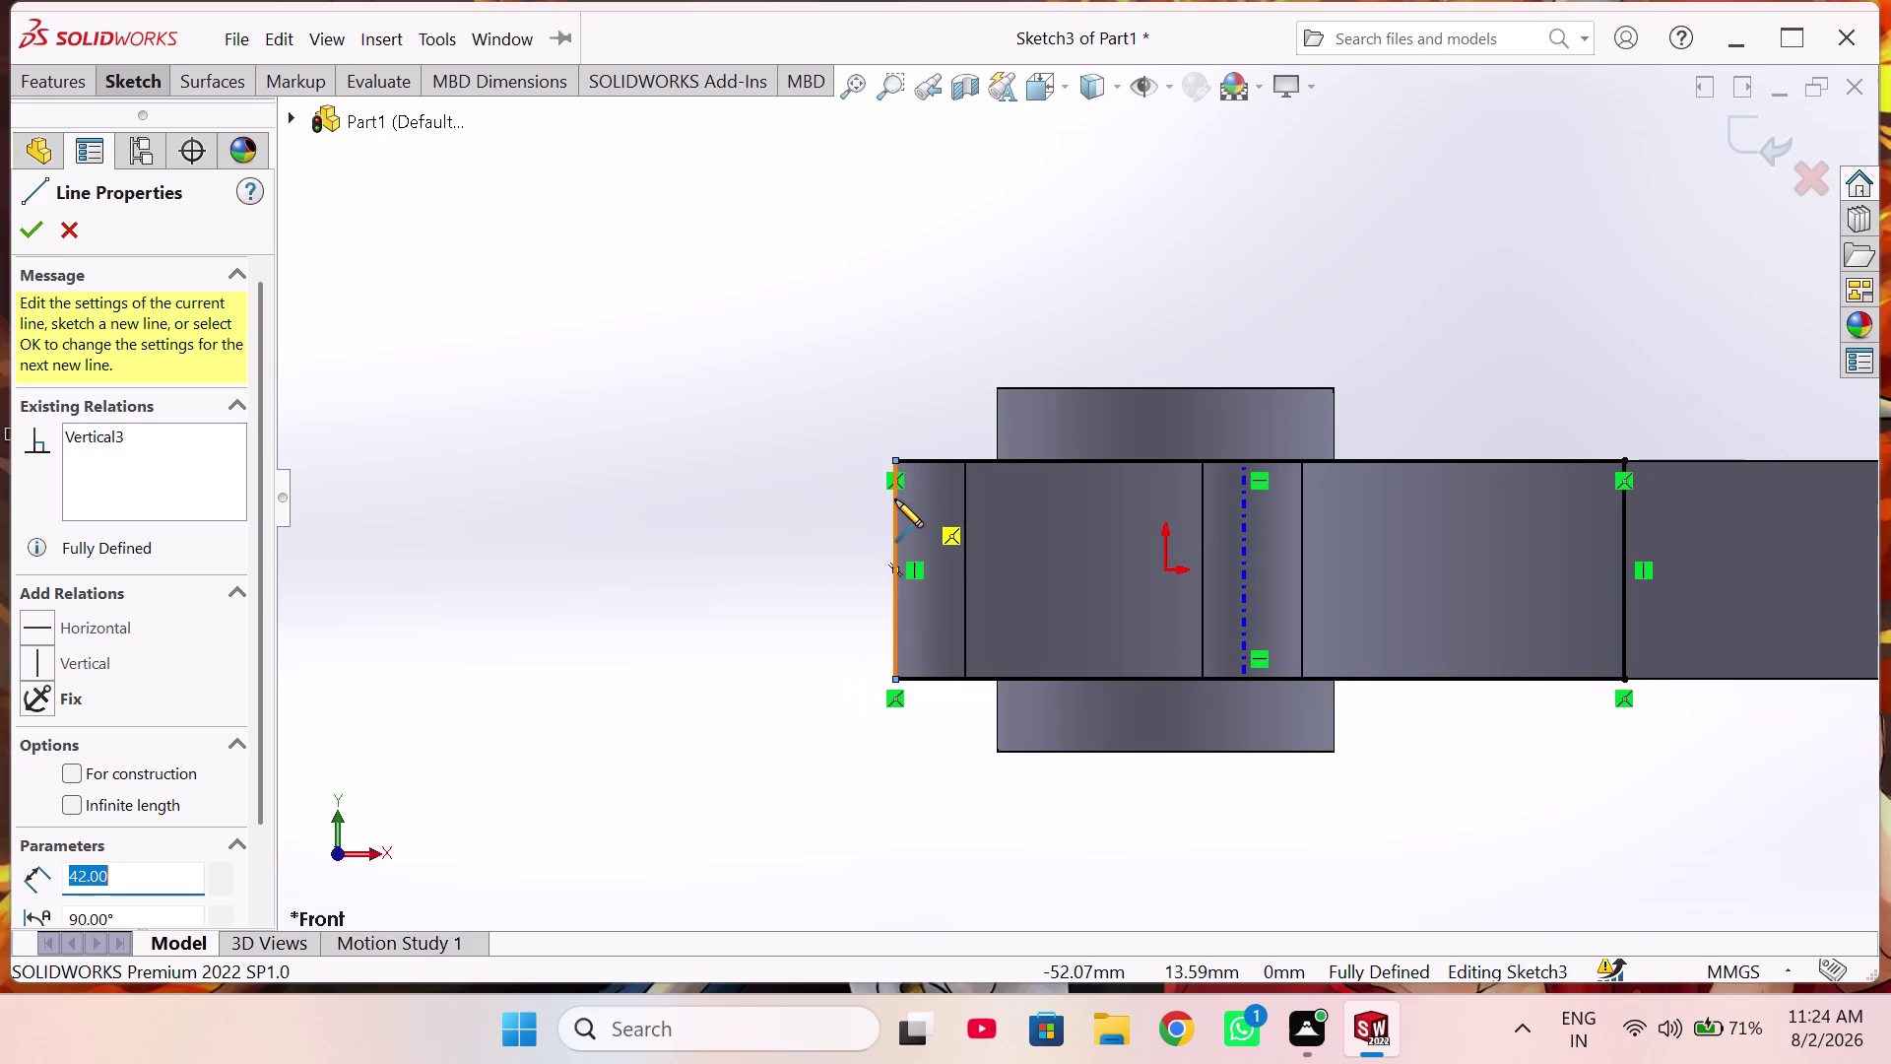
click(896, 499)
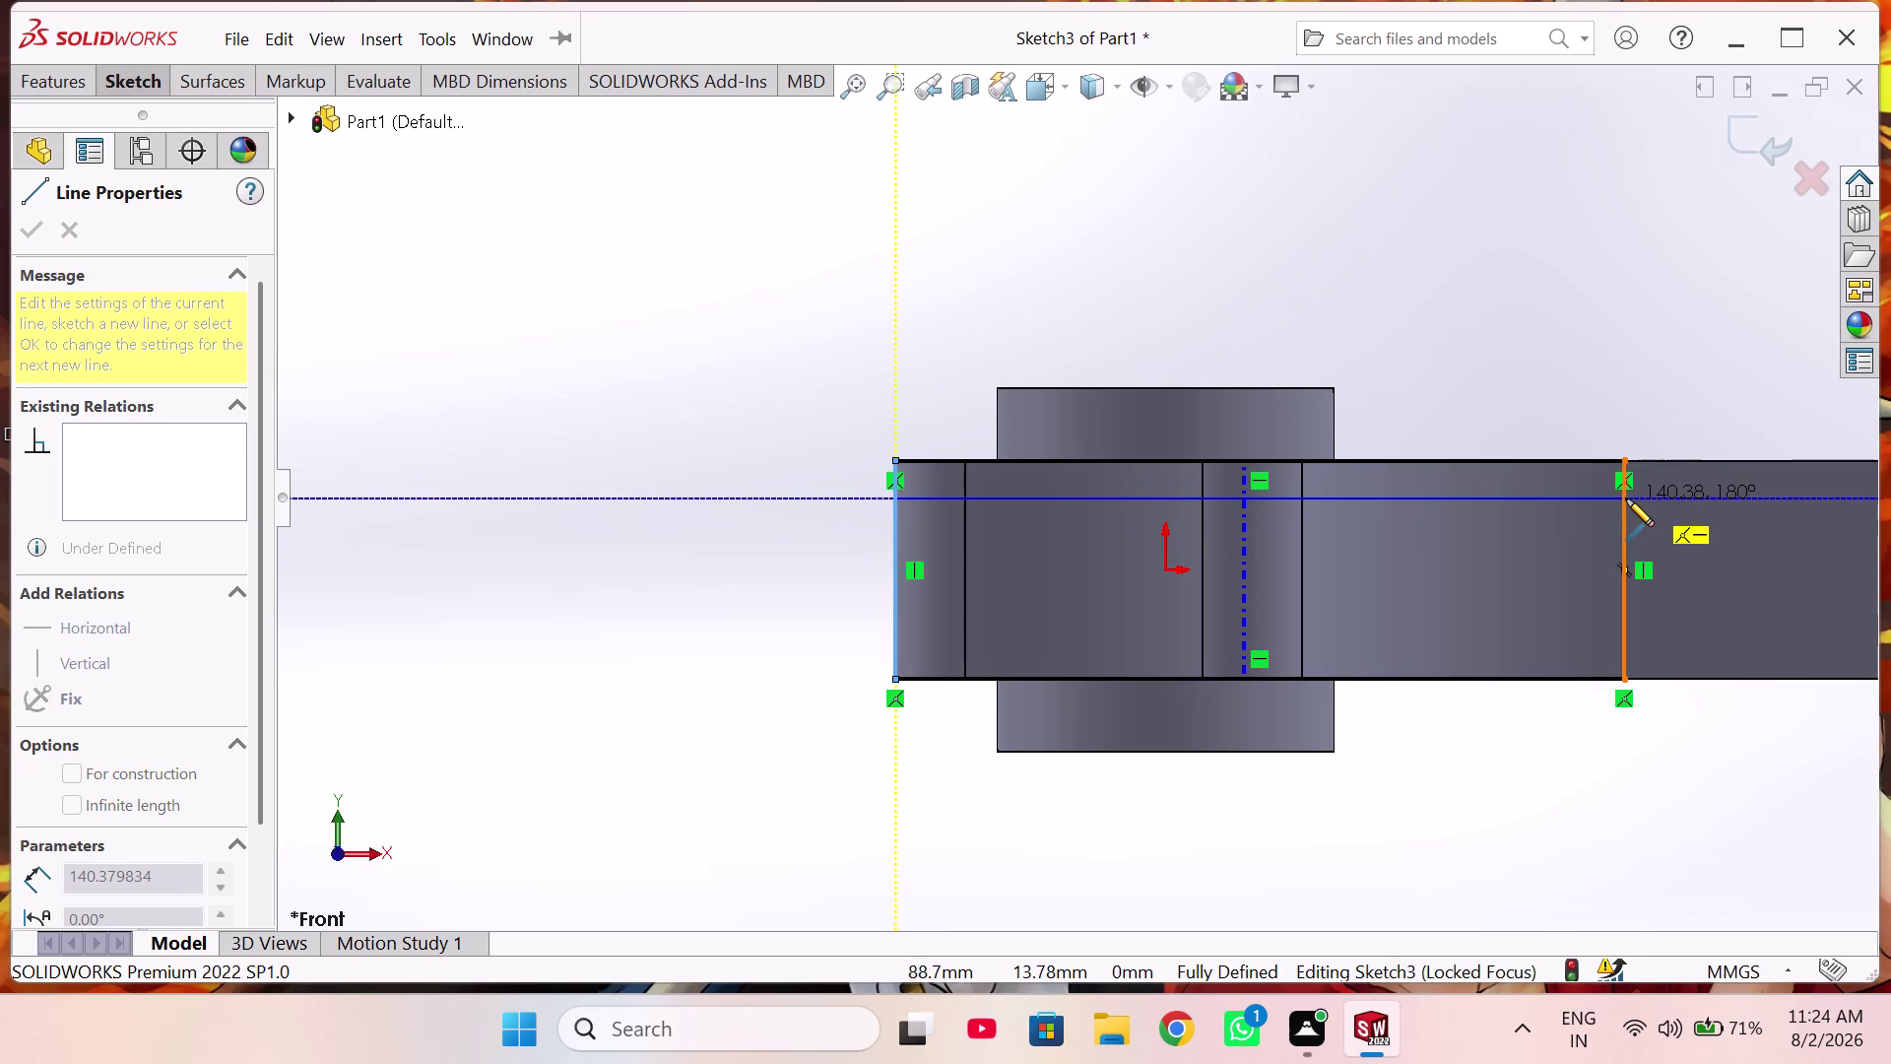
scroll(up, 3)
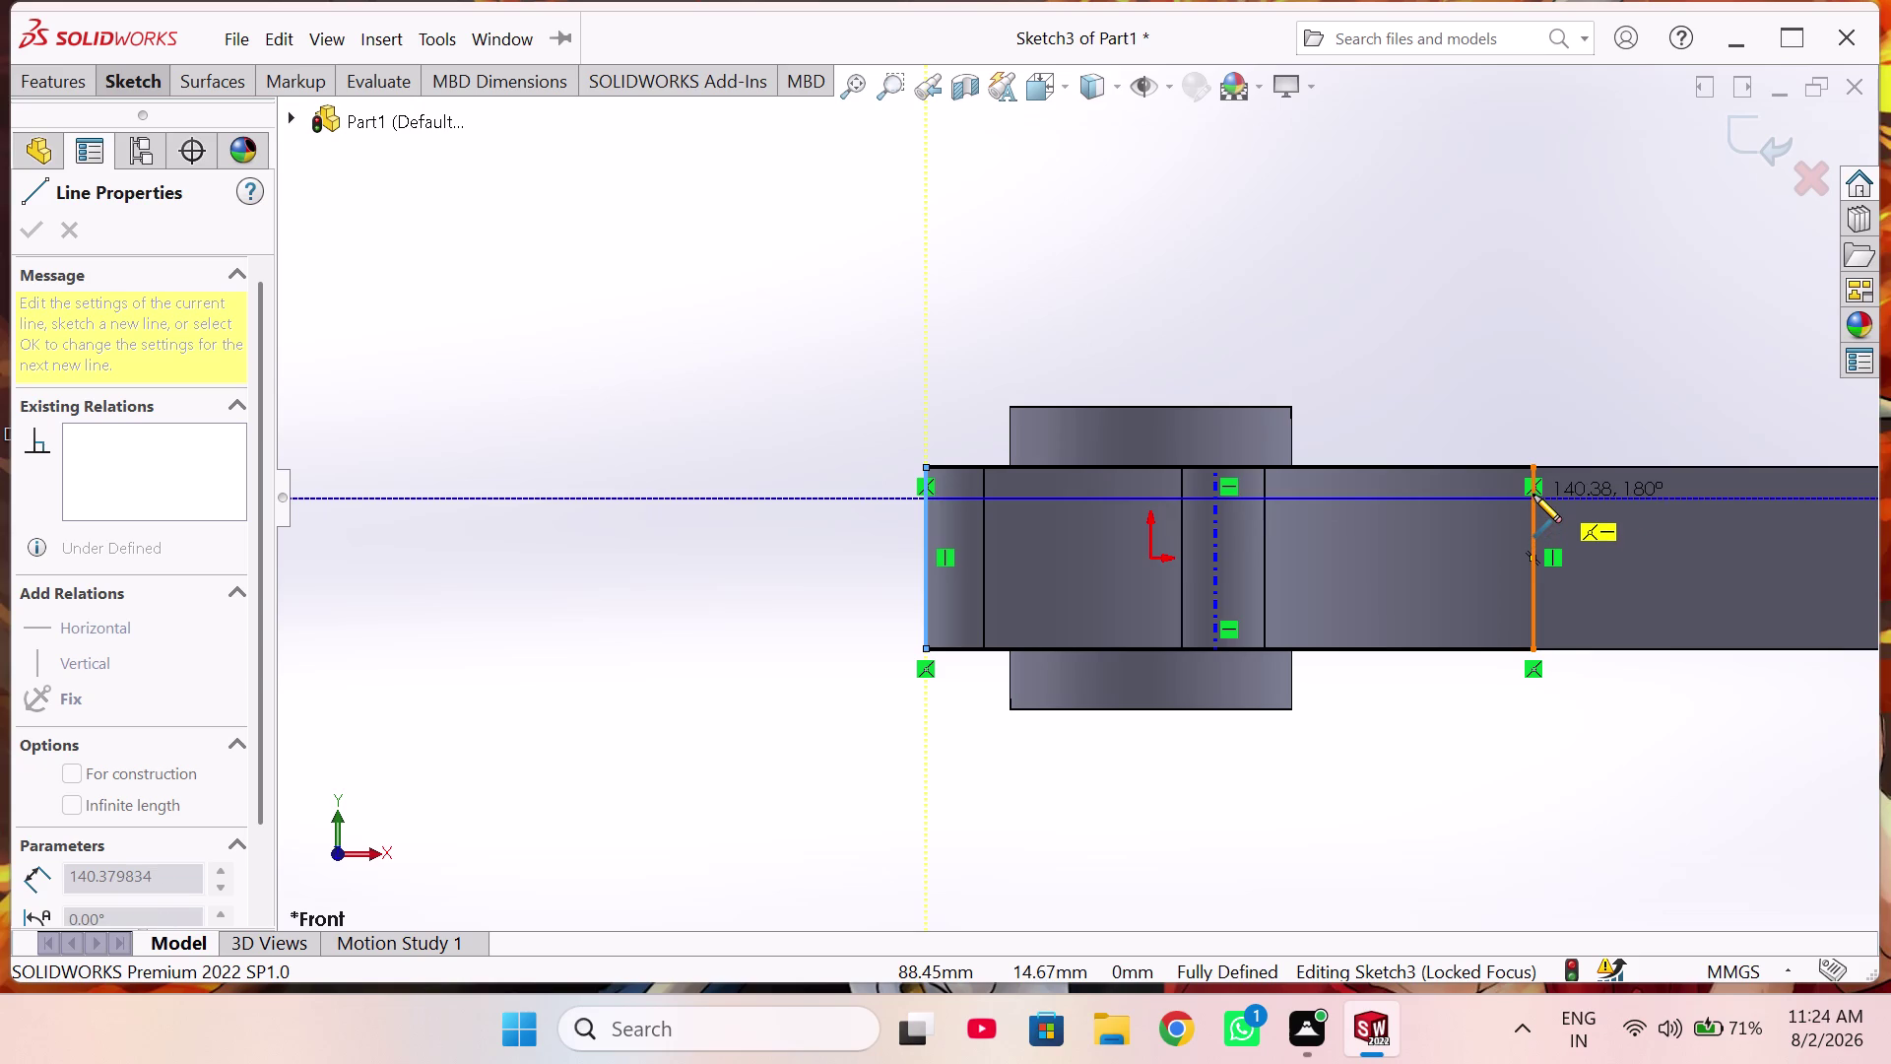
click(1533, 494)
right_drag(1431, 389, 1417, 297)
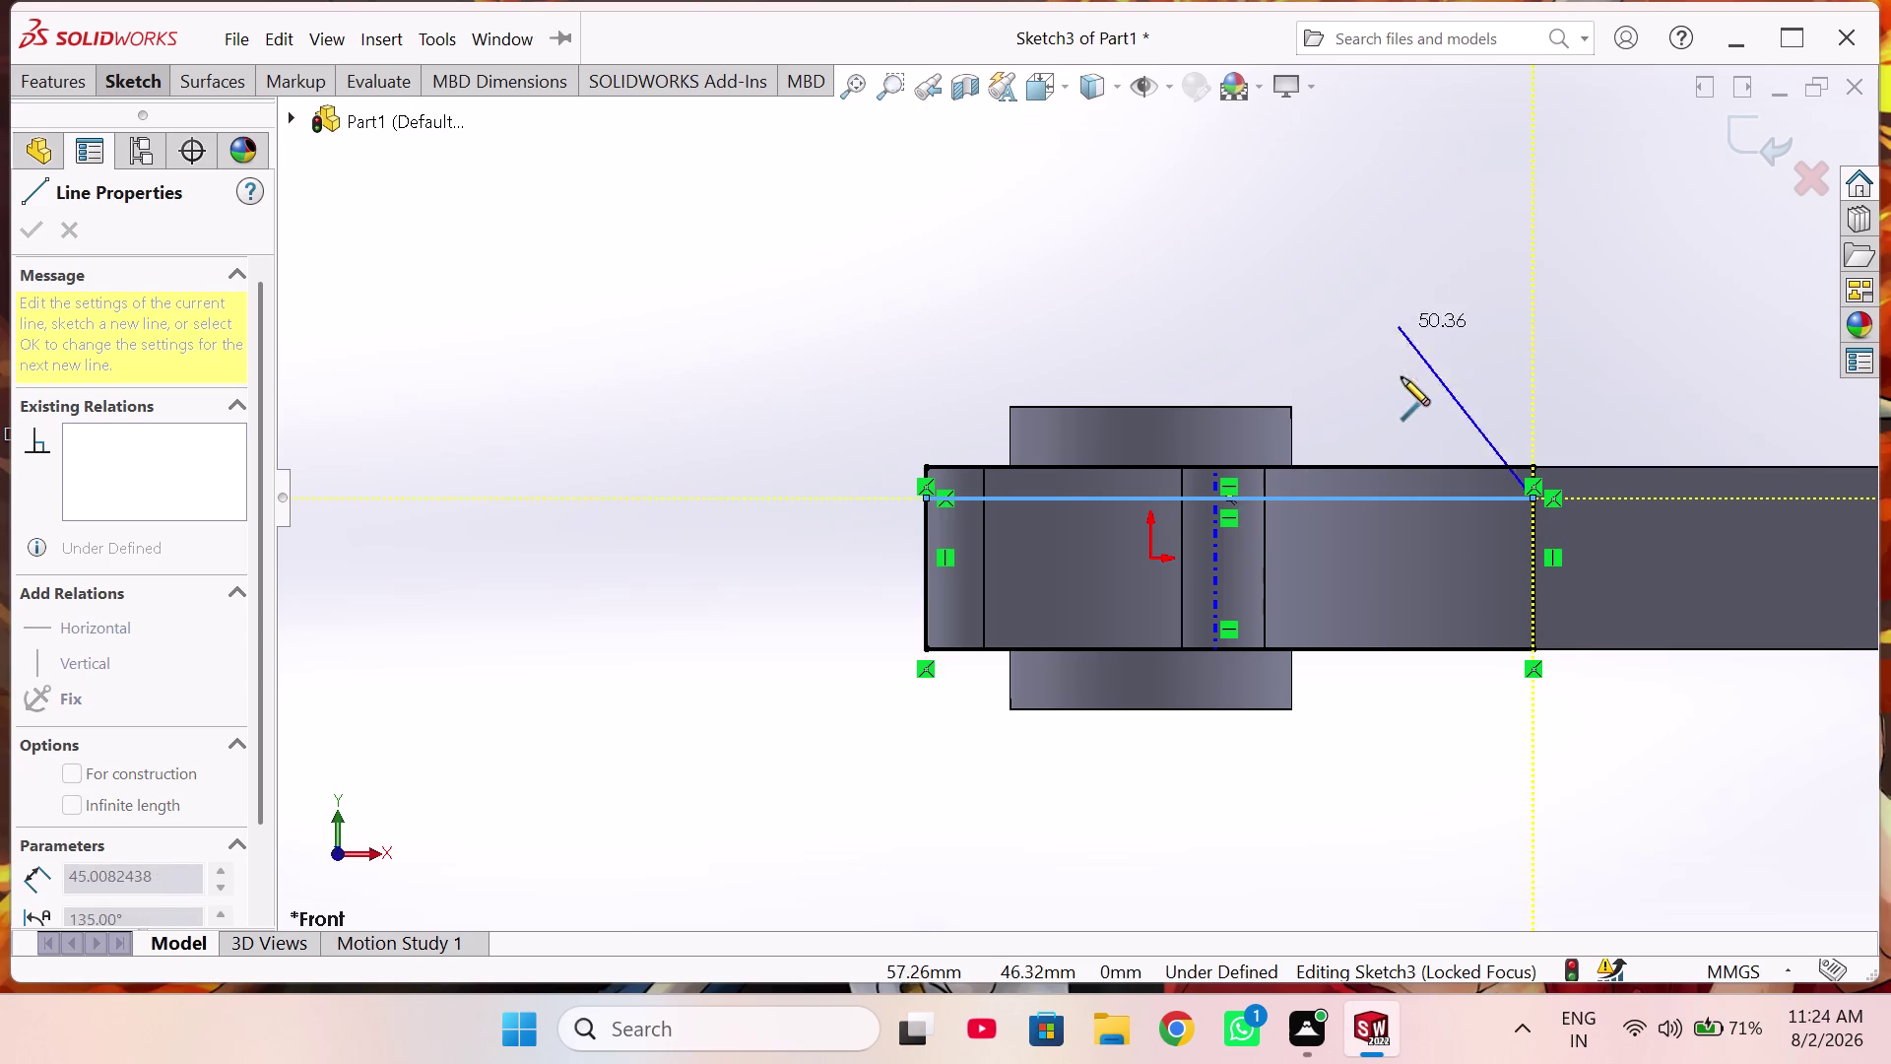
right_drag(1401, 357, 1371, 224)
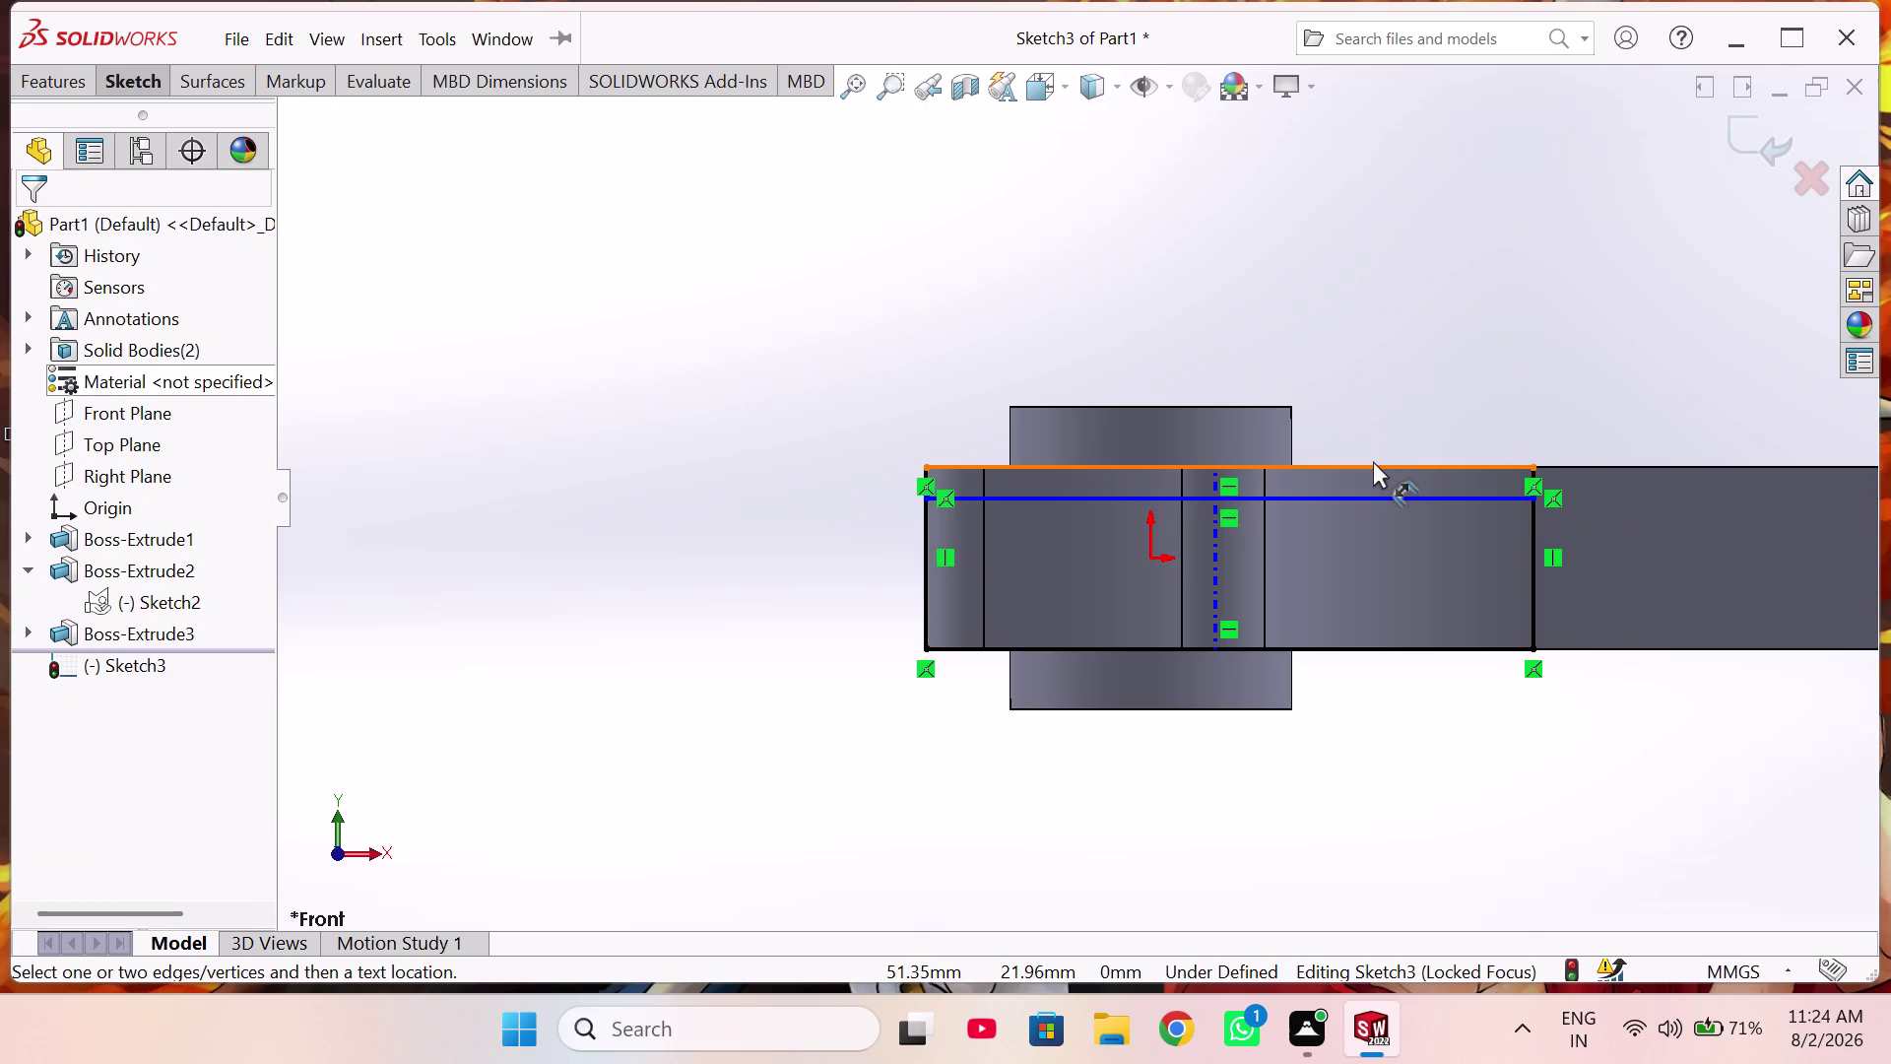
Dimension the inner horizontal line 7 mm below the rectangle's top edge.
click(1374, 464)
click(1382, 498)
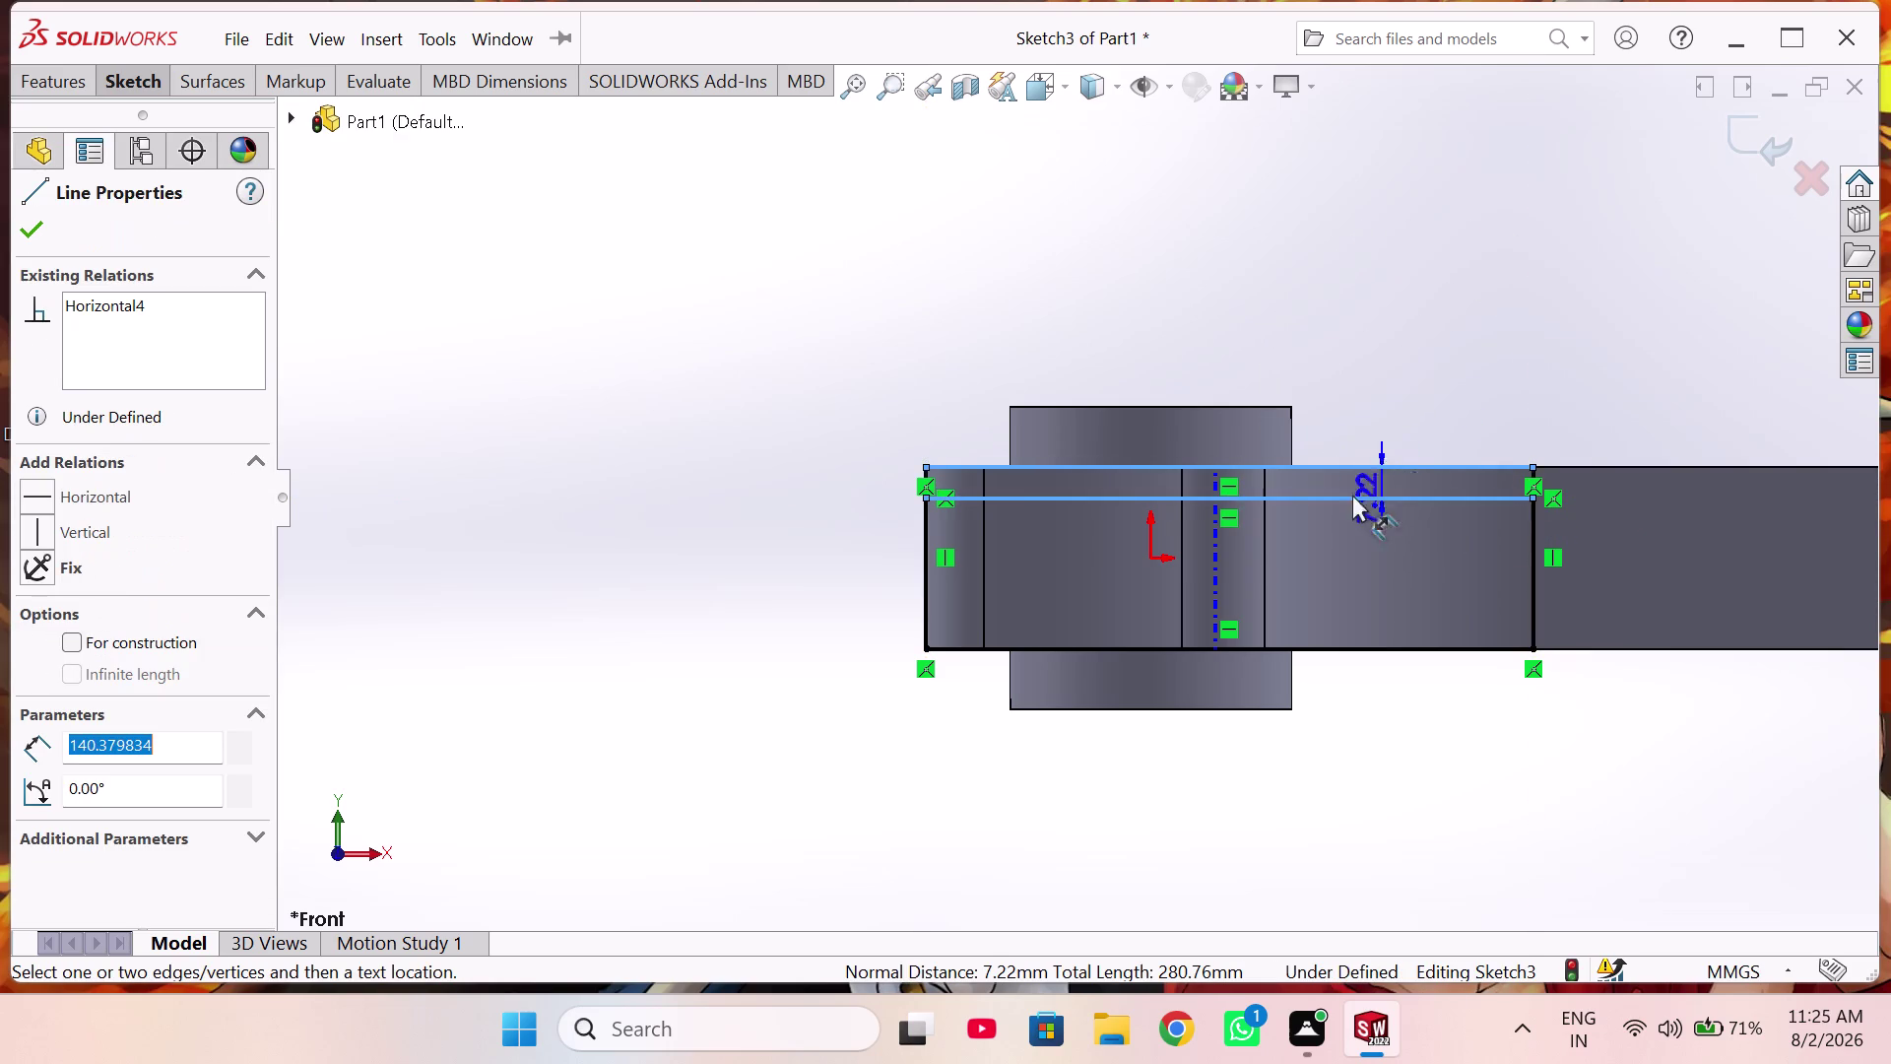
click(819, 484)
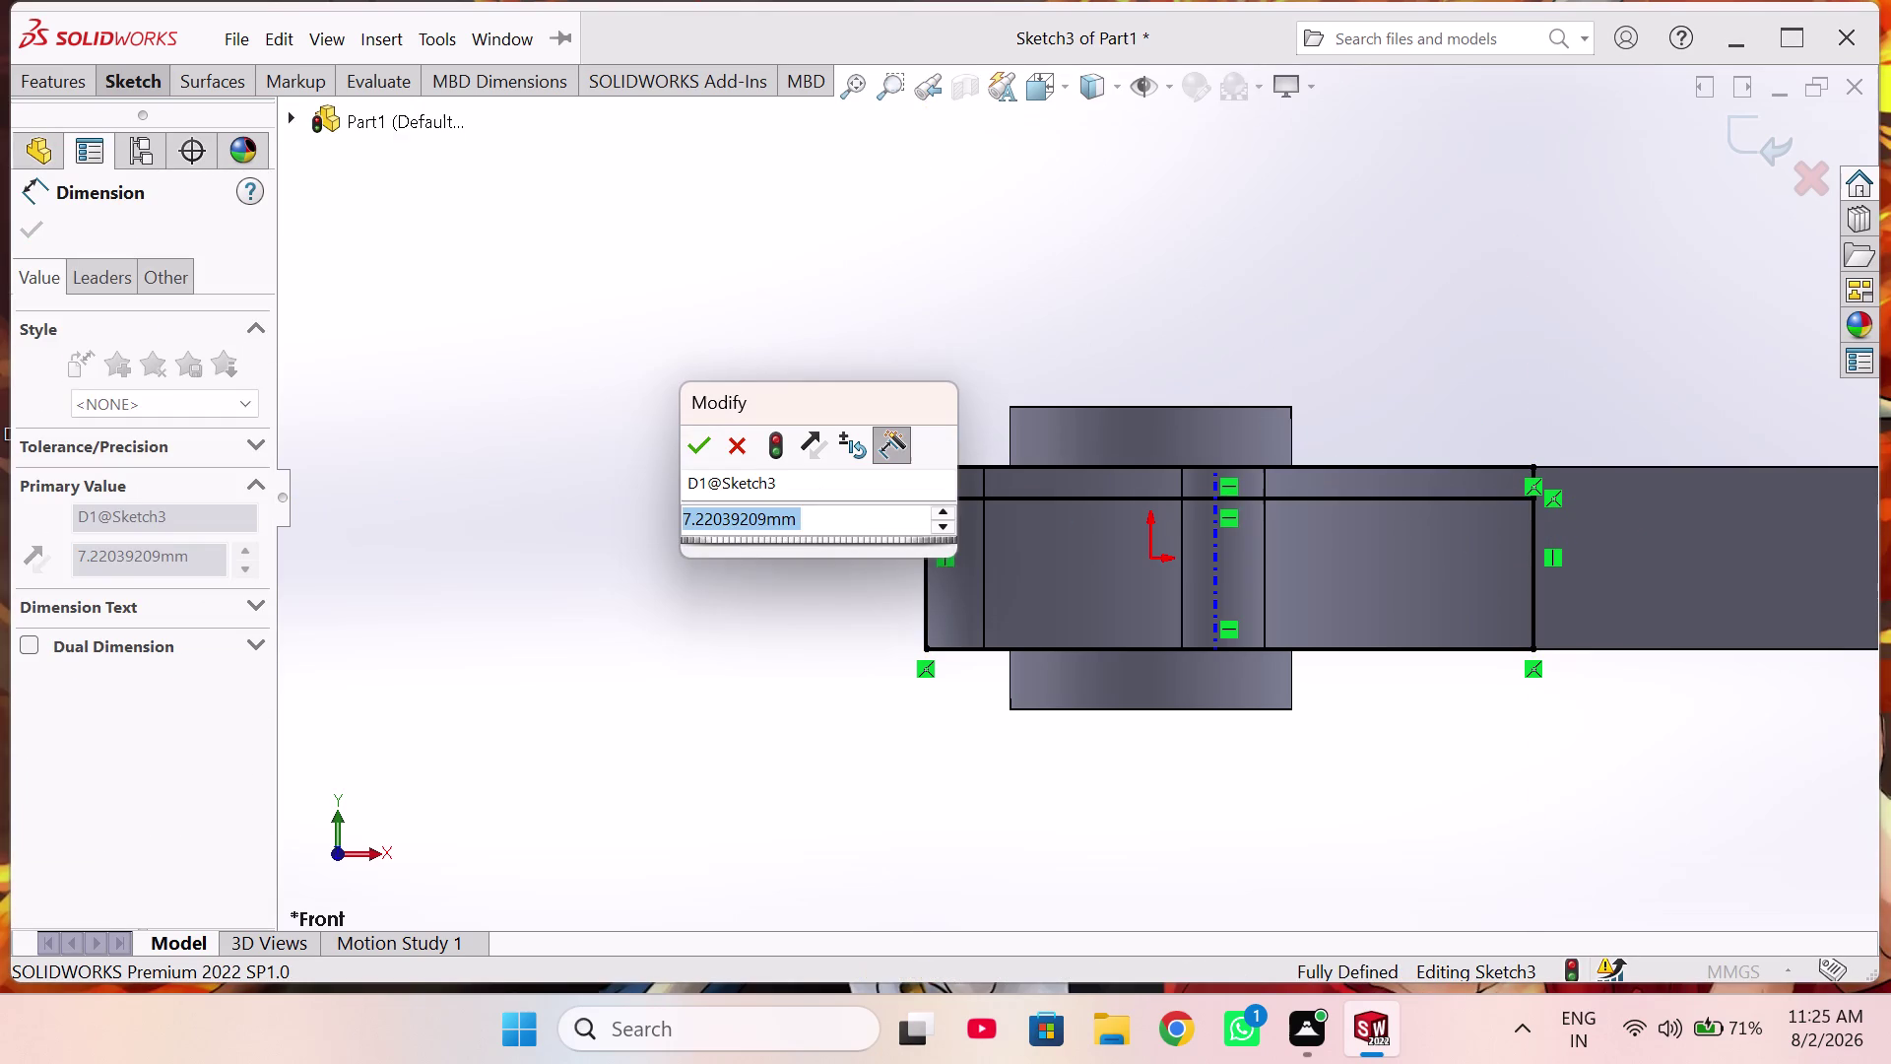
key(7)
key(Return)
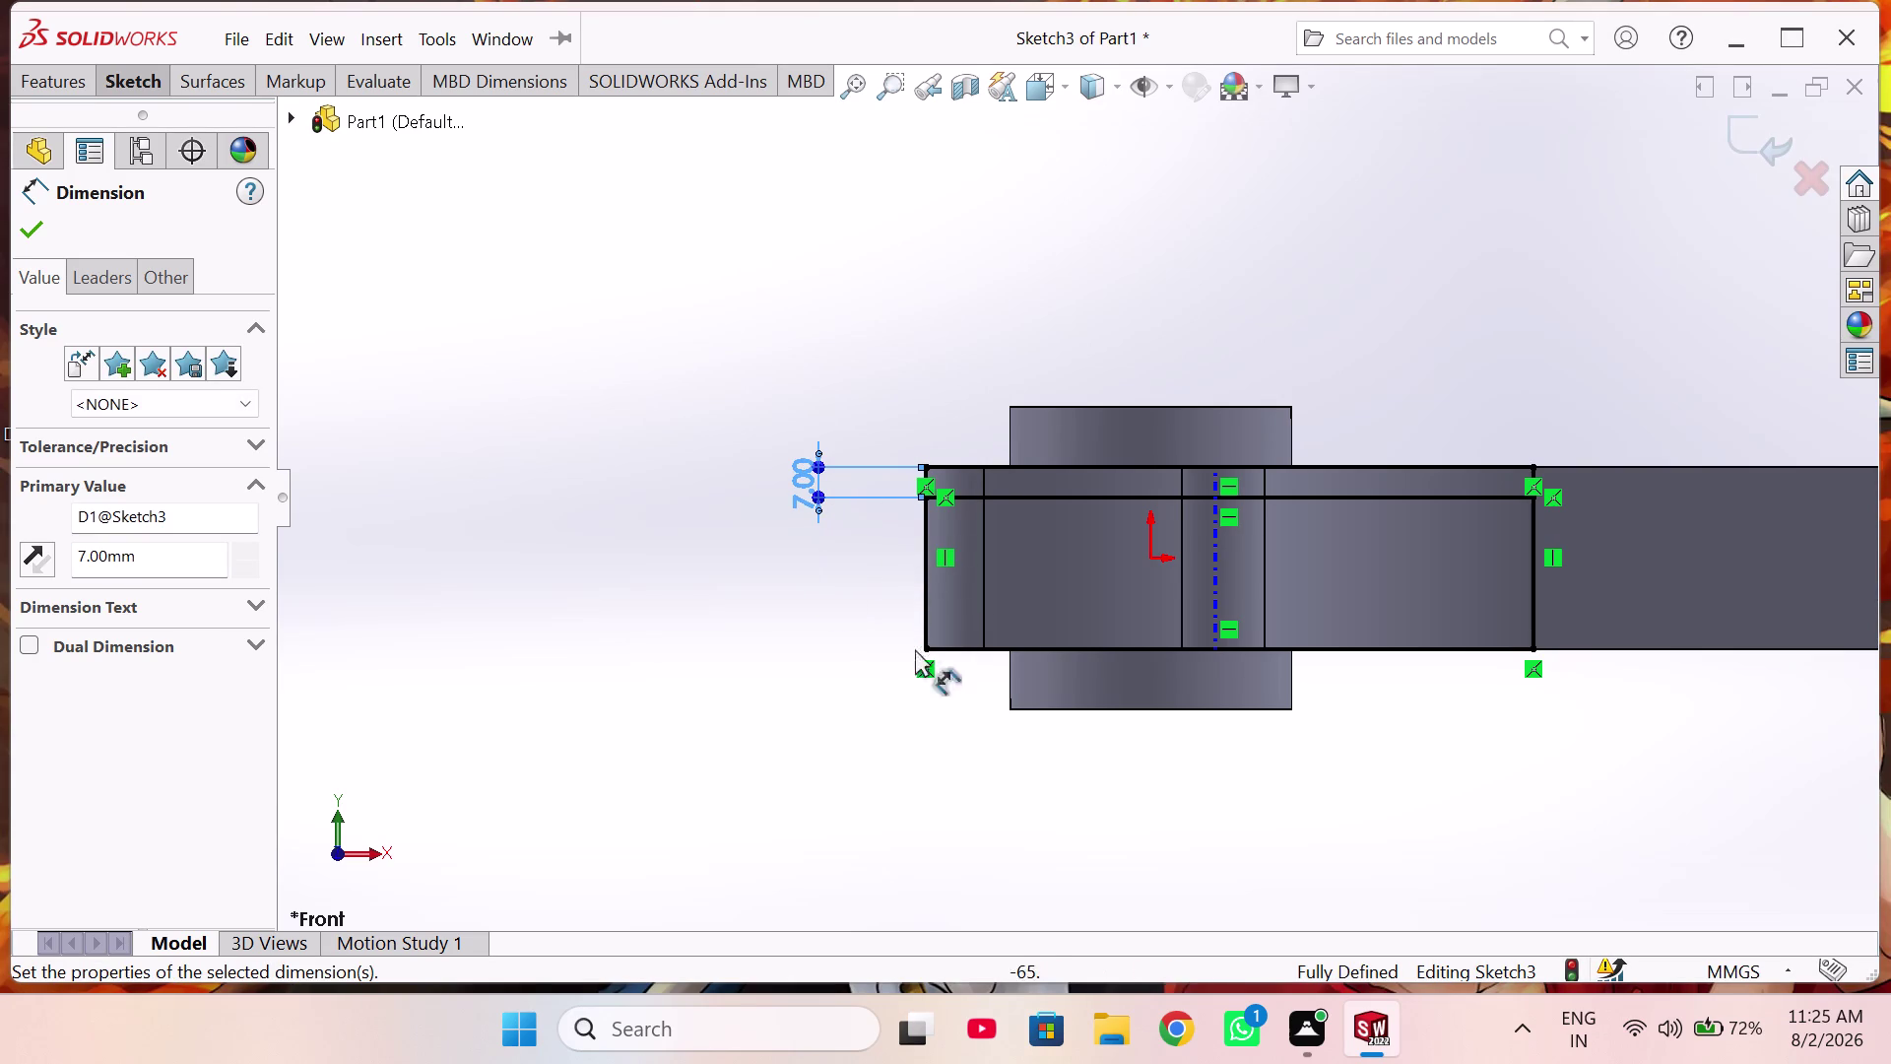
Draw a second horizontal line across the profile near the bottom edge.
right_drag(788, 634, 607, 636)
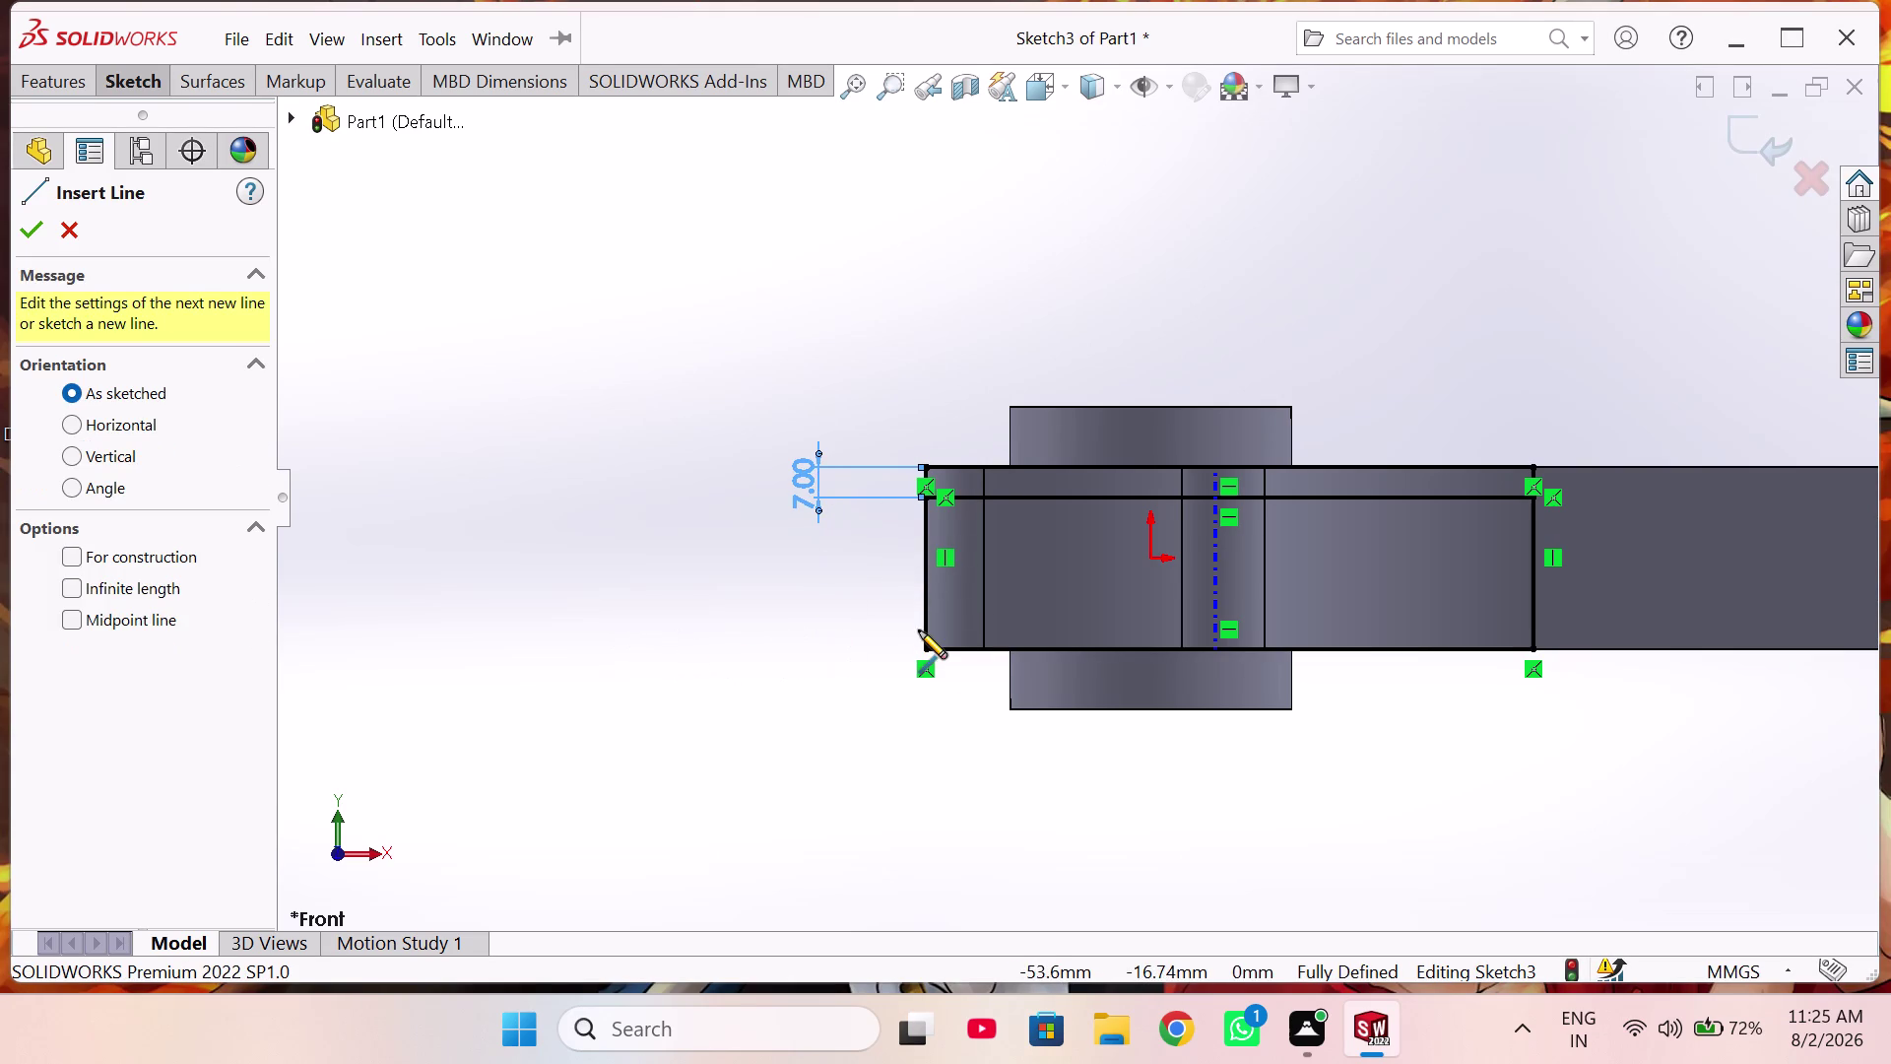
click(924, 628)
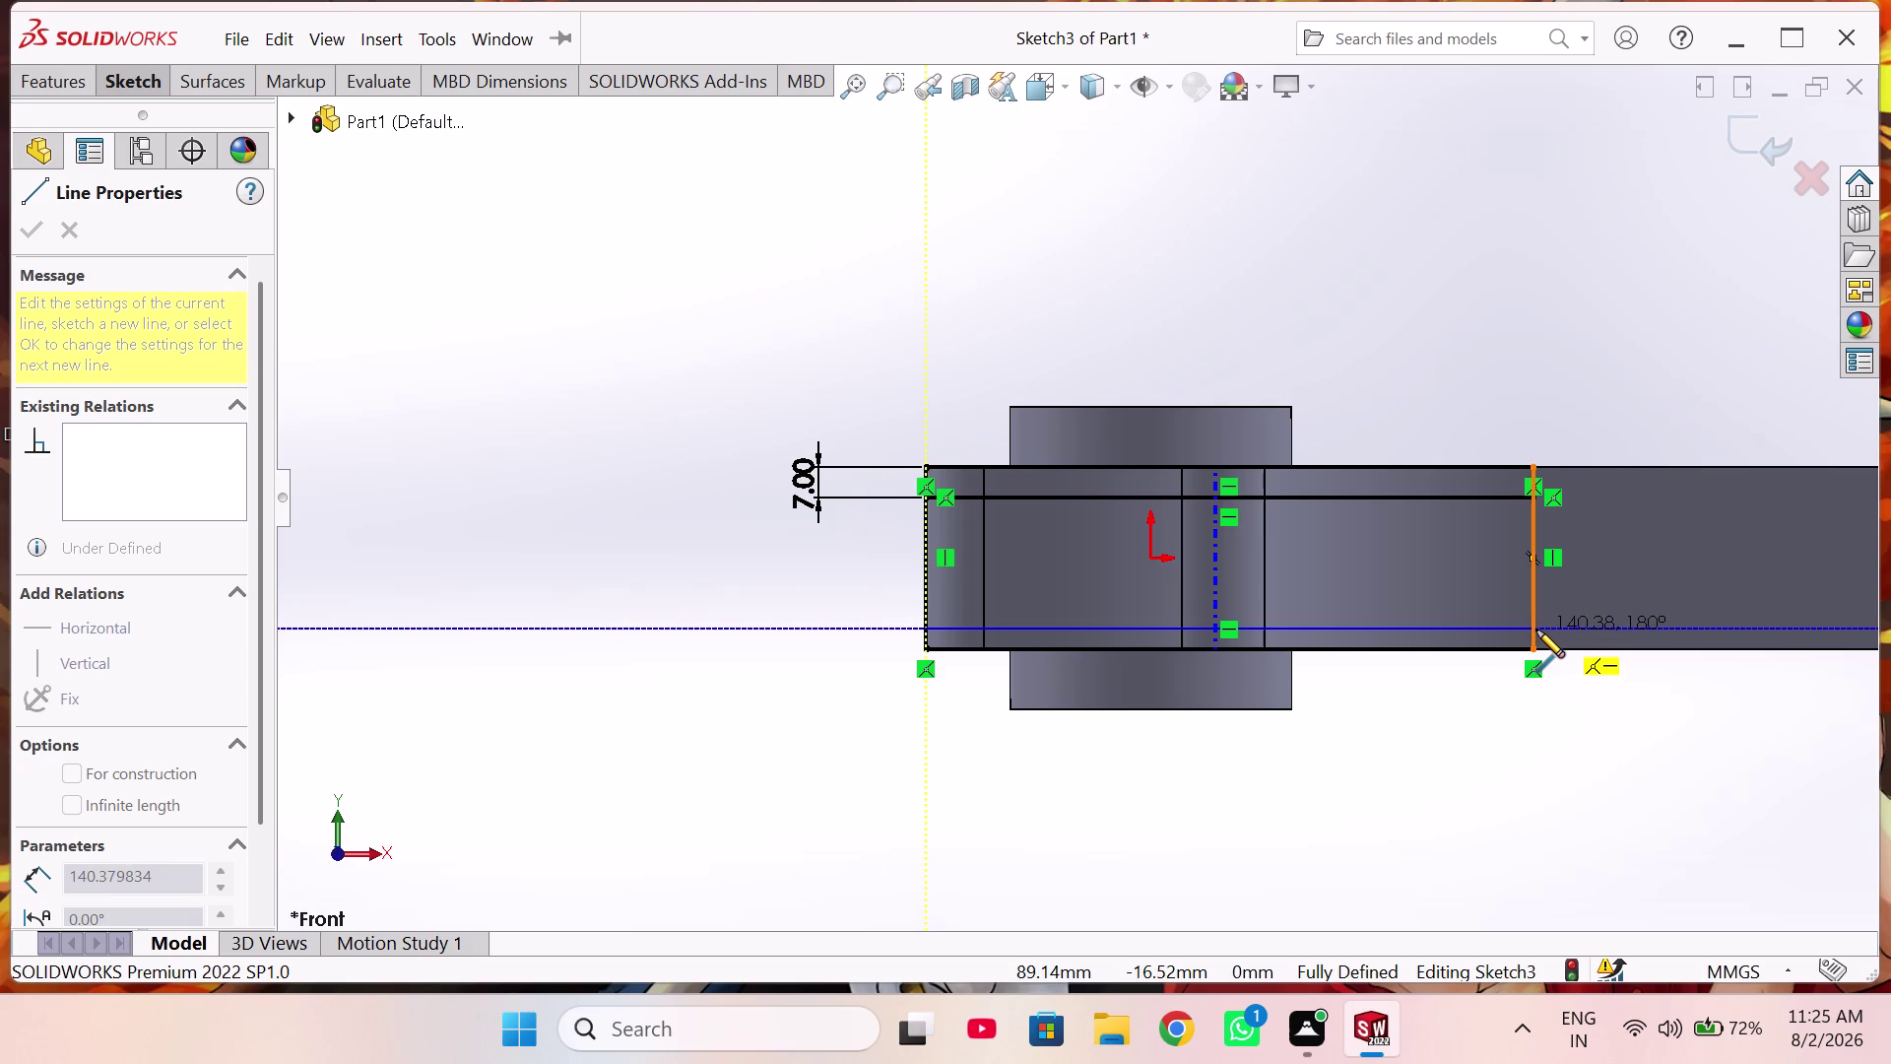
click(1536, 629)
right_drag(1368, 767, 1380, 585)
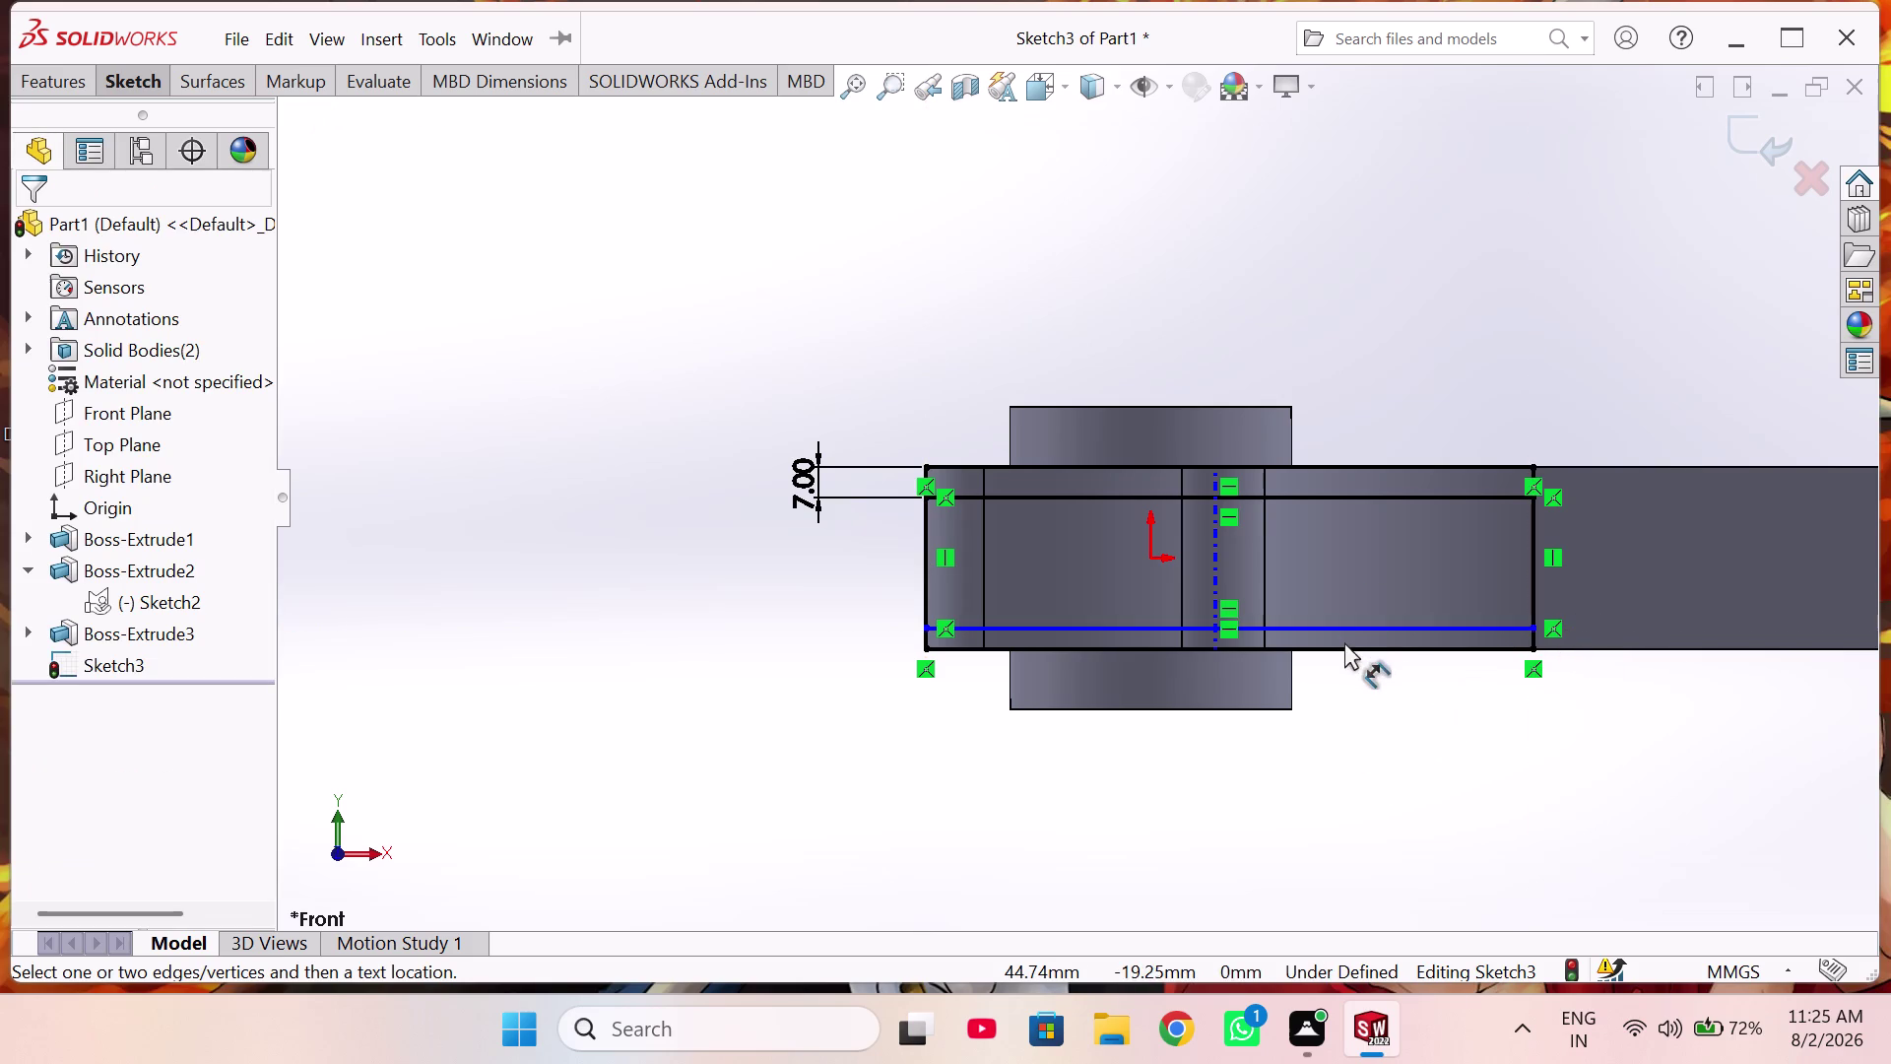
Dimension the lower line 7 mm above the bottom edge and exit Smart Dimension.
click(1344, 627)
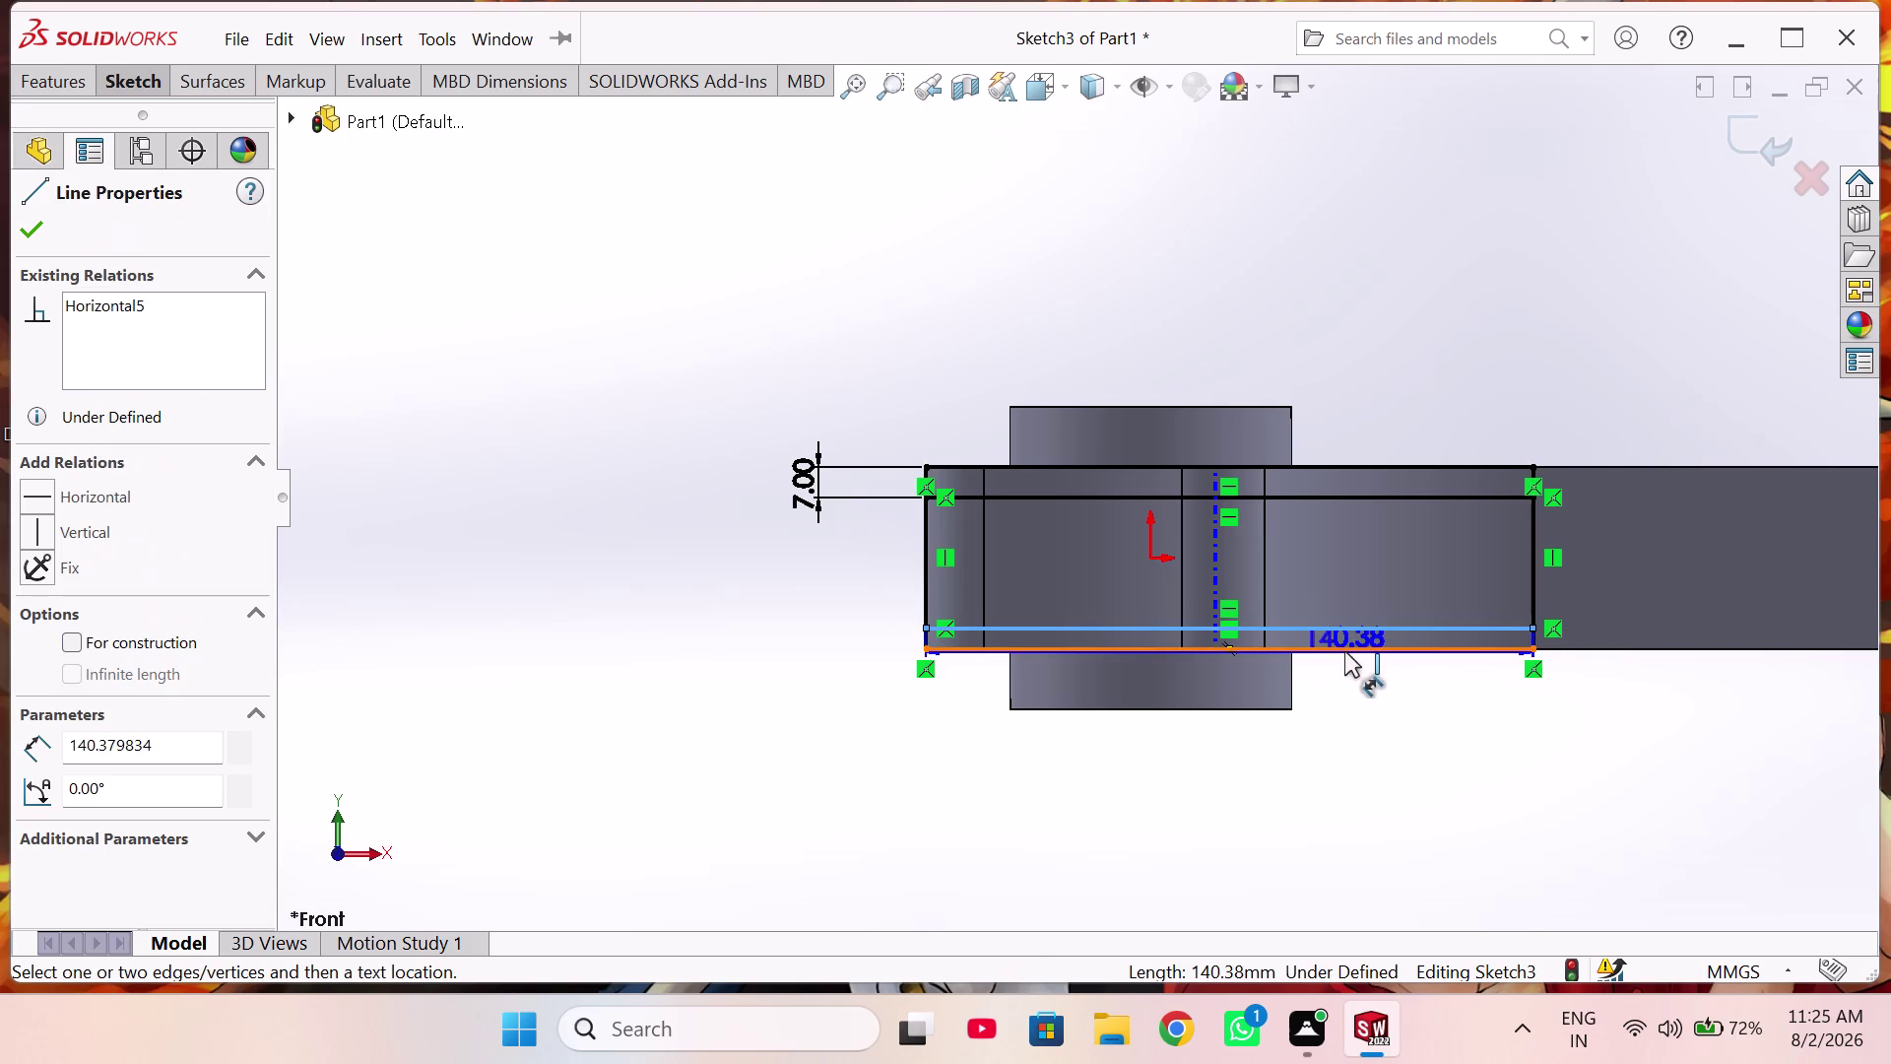
click(1344, 650)
click(813, 629)
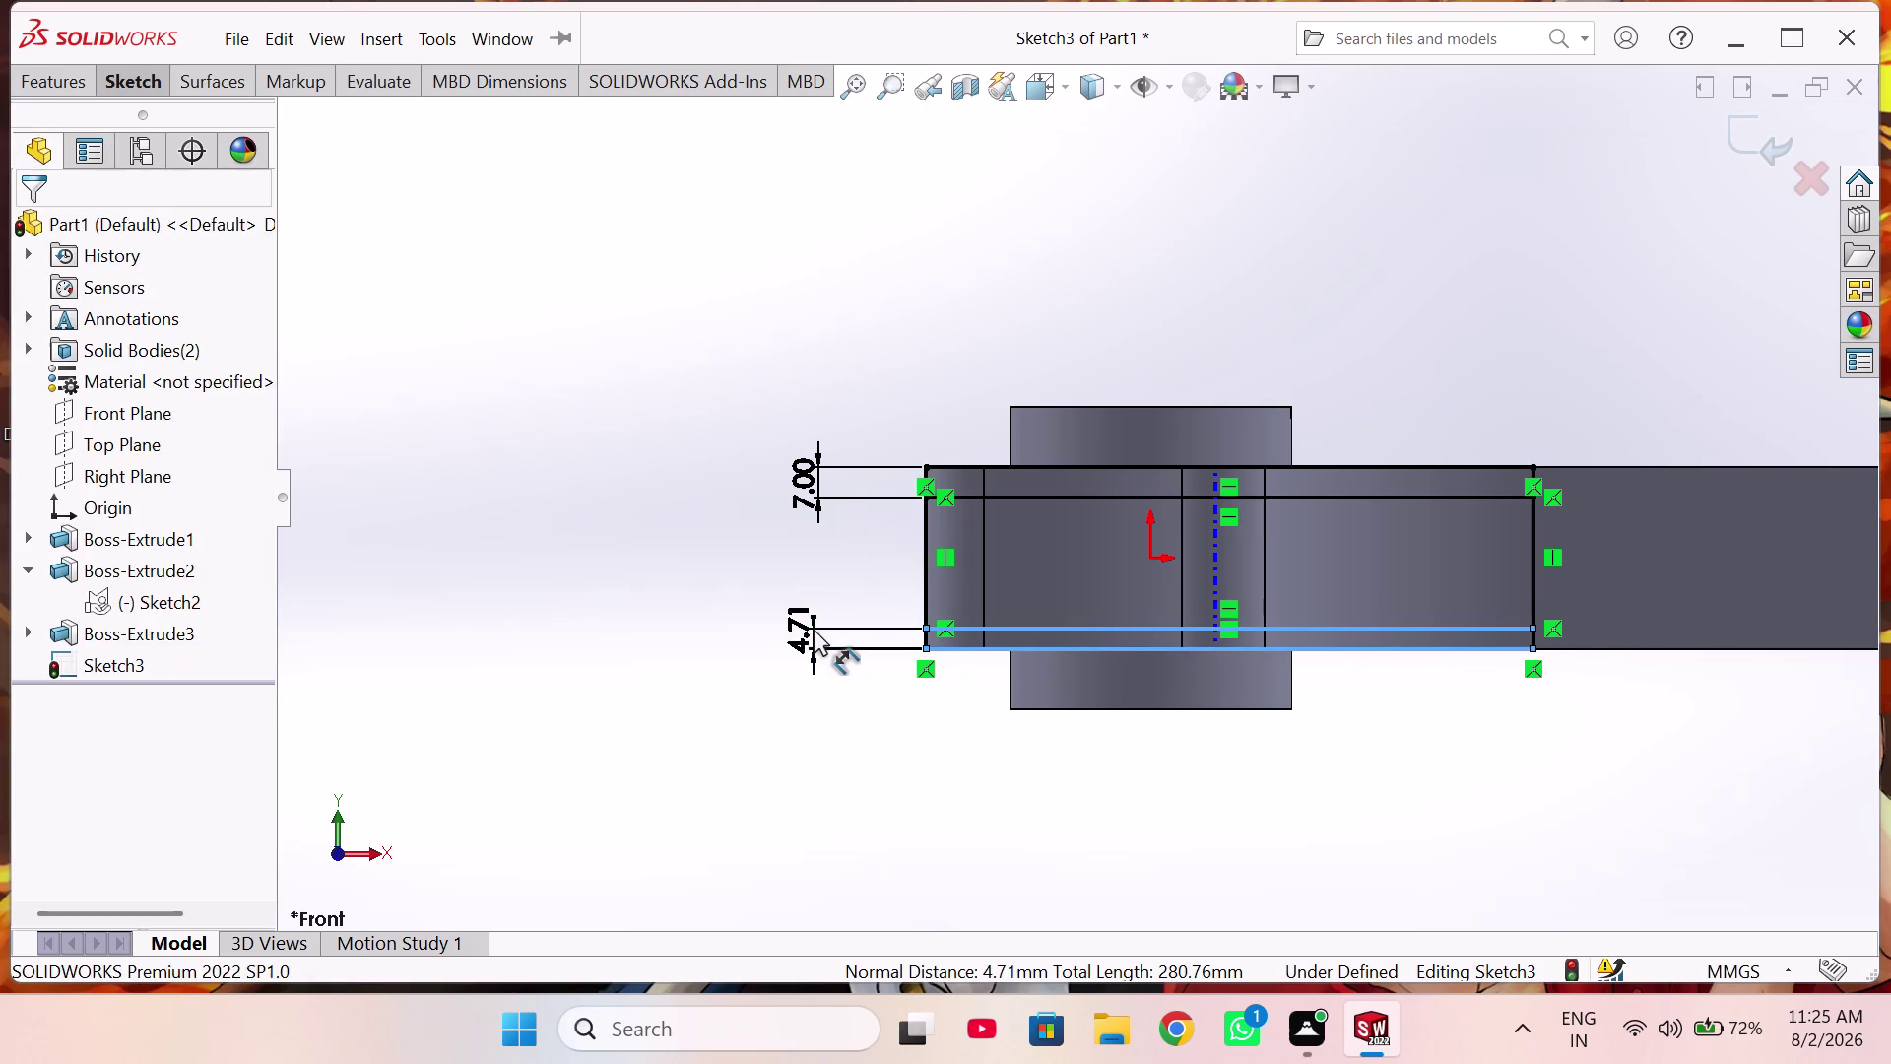
key(7)
key(Return)
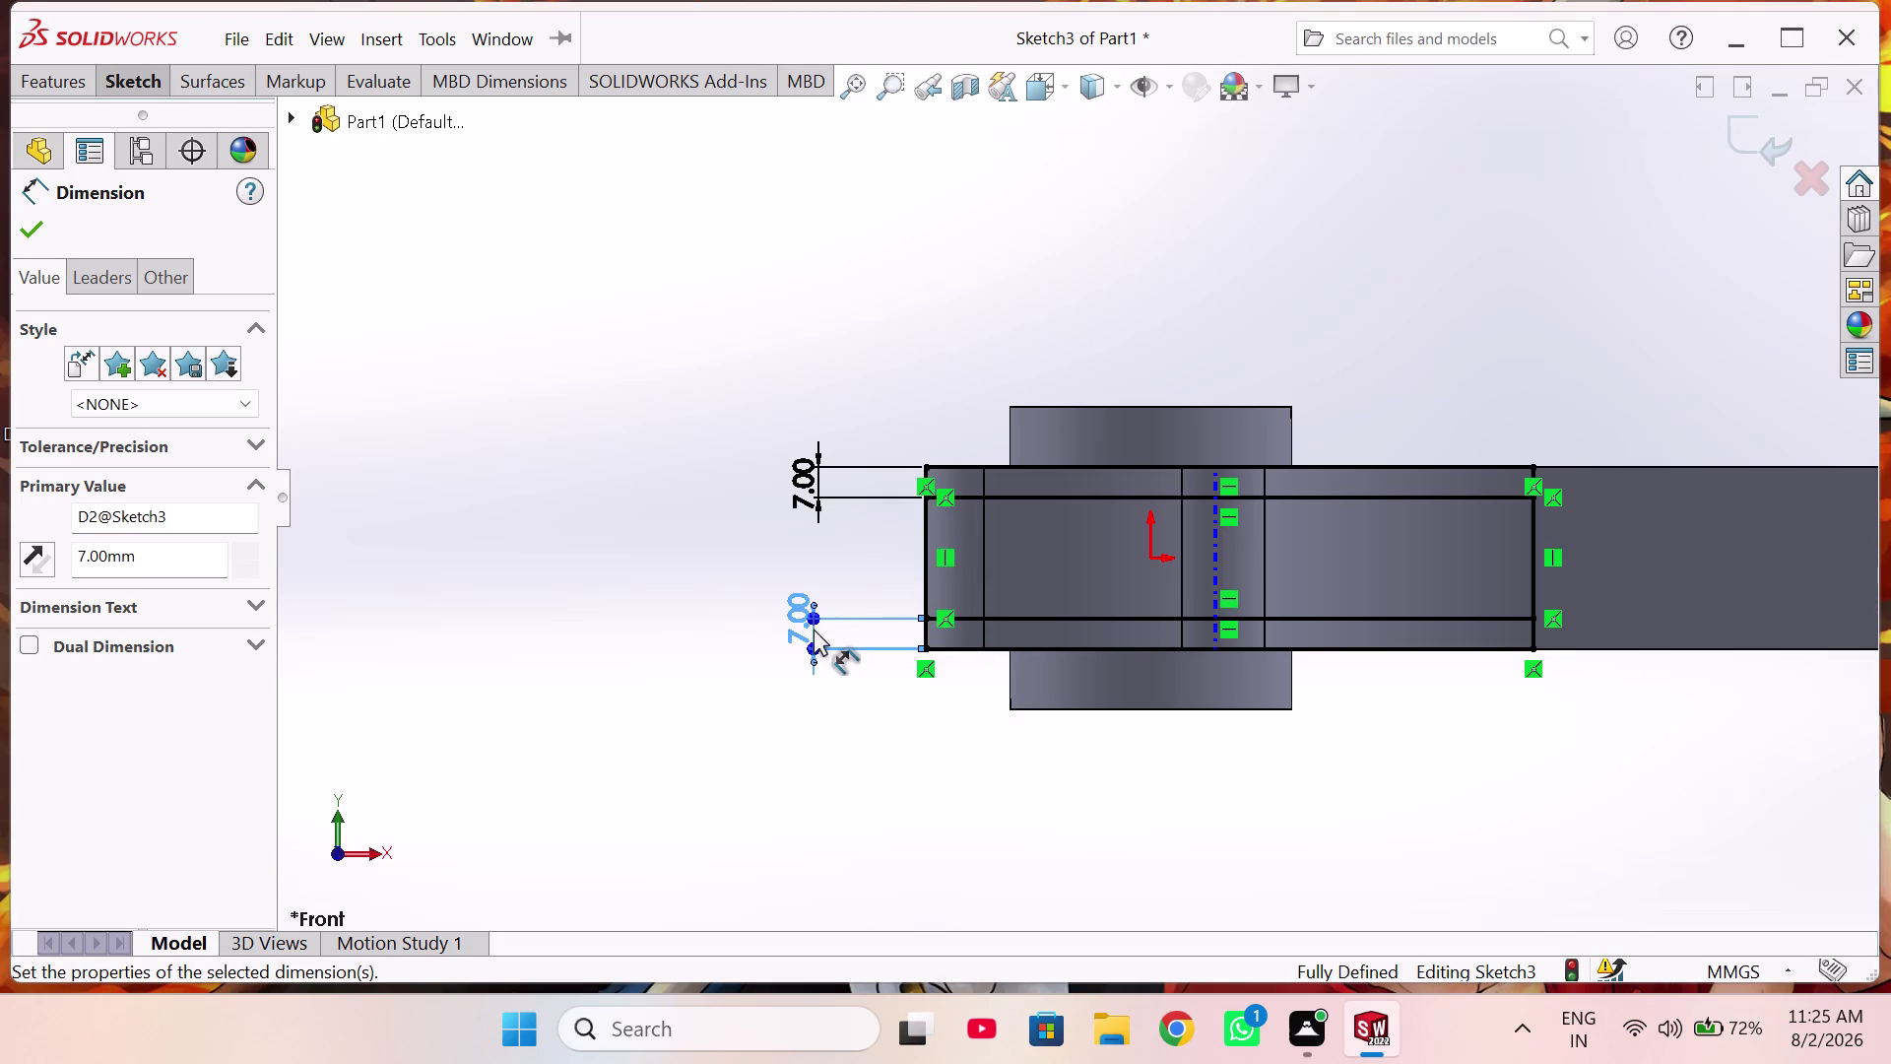
right_click(656, 568)
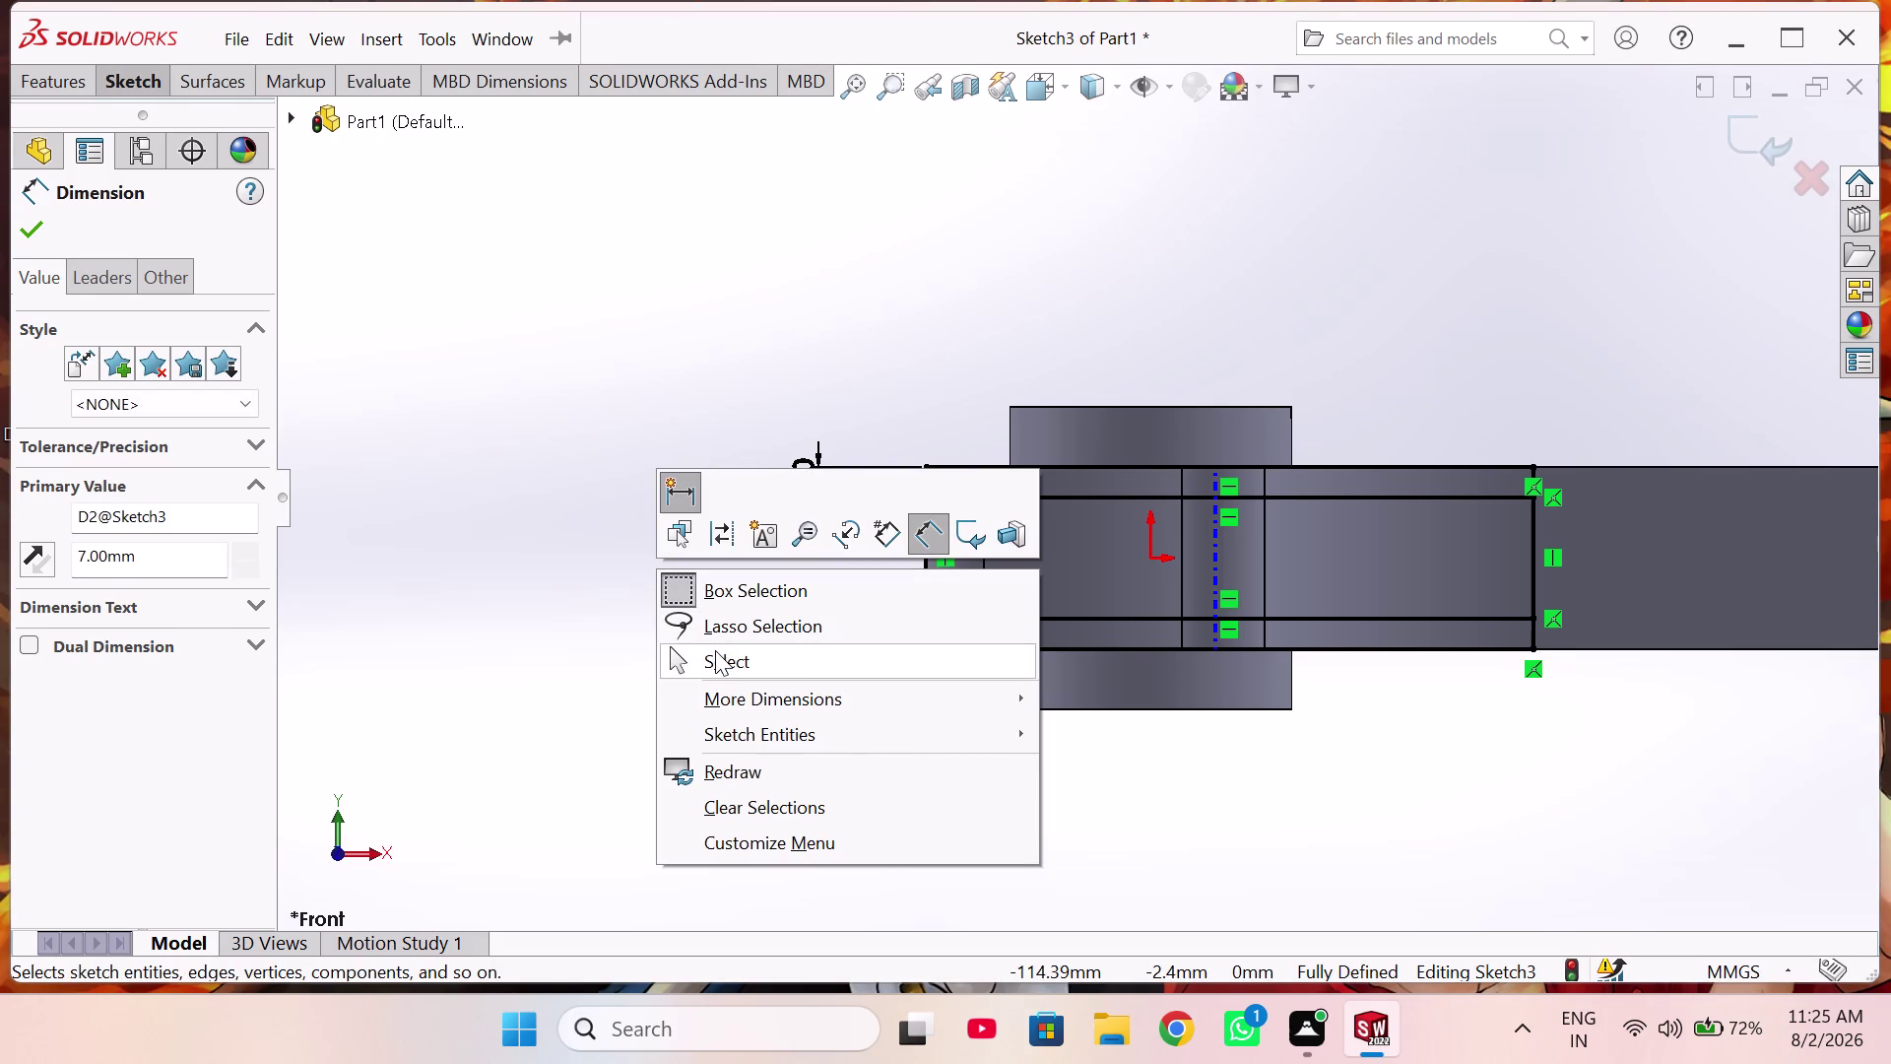
click(715, 650)
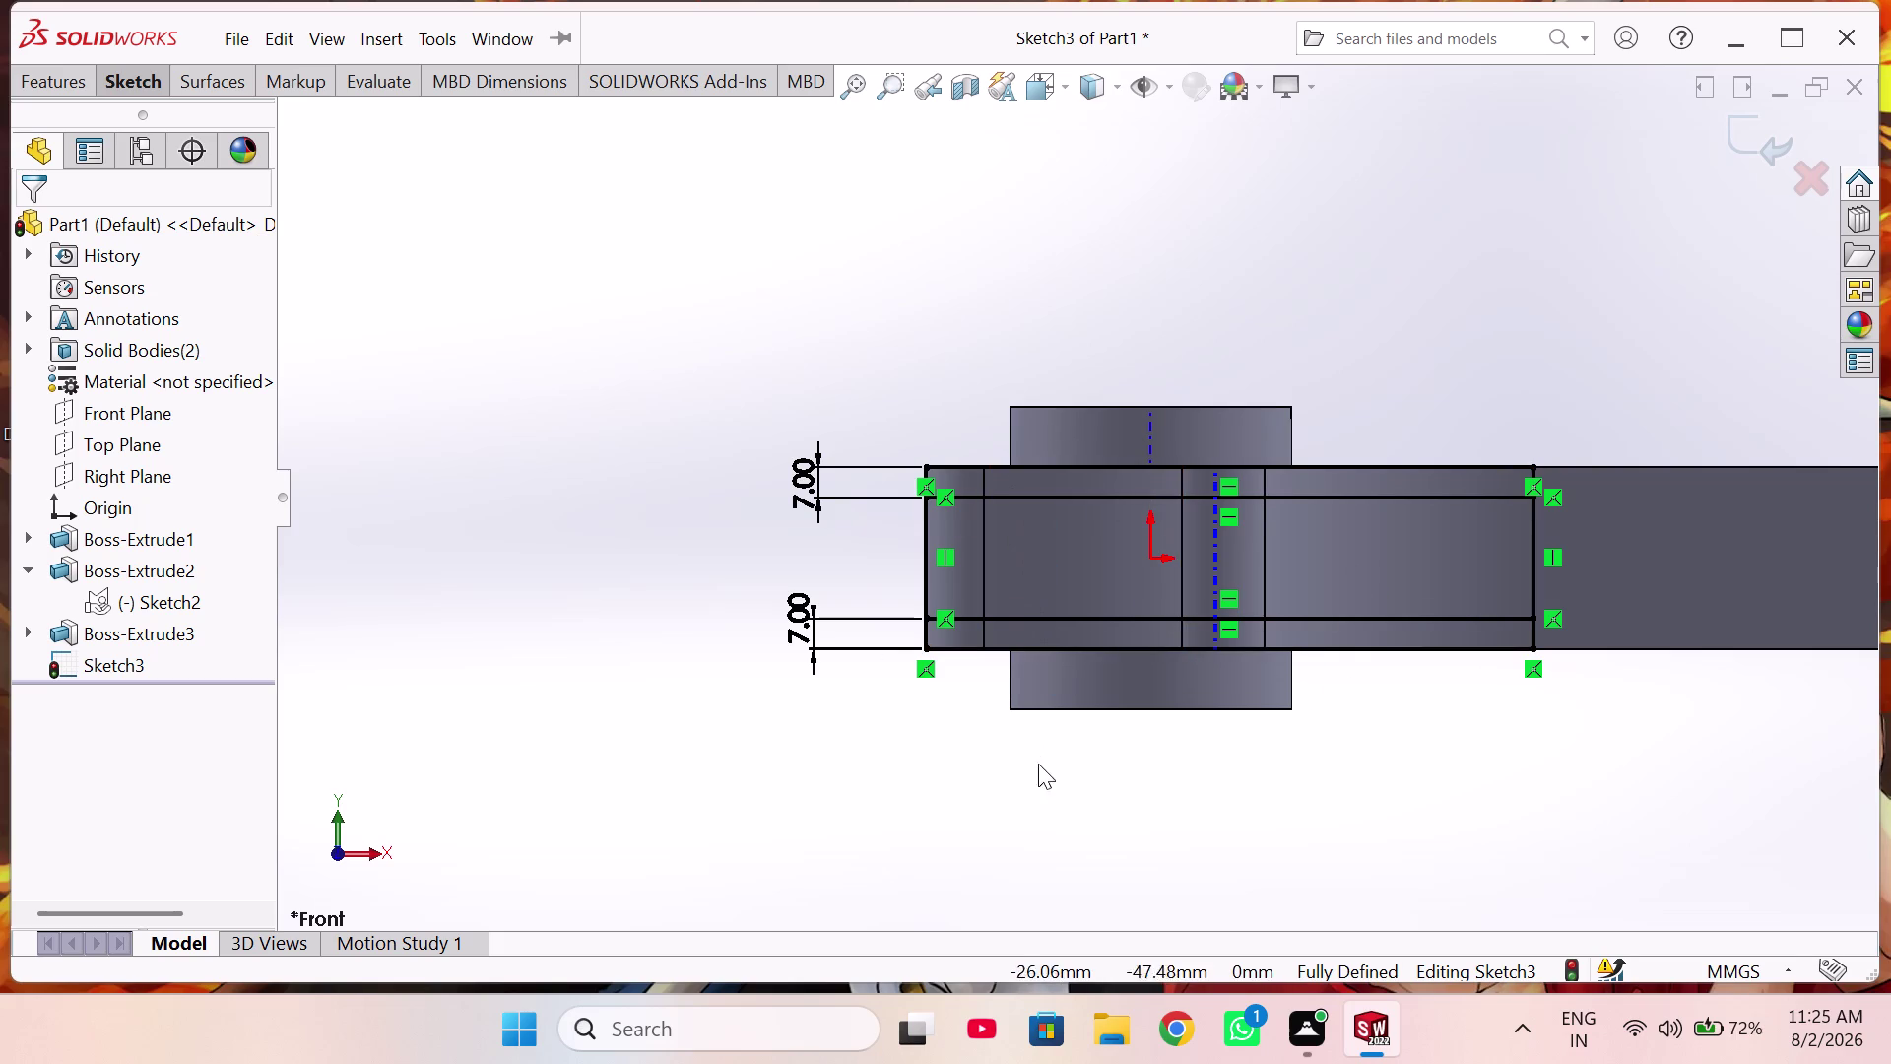
Draw a vertical line from the boss's lower edge to the slot's top edge.
right_drag(588, 568, 423, 602)
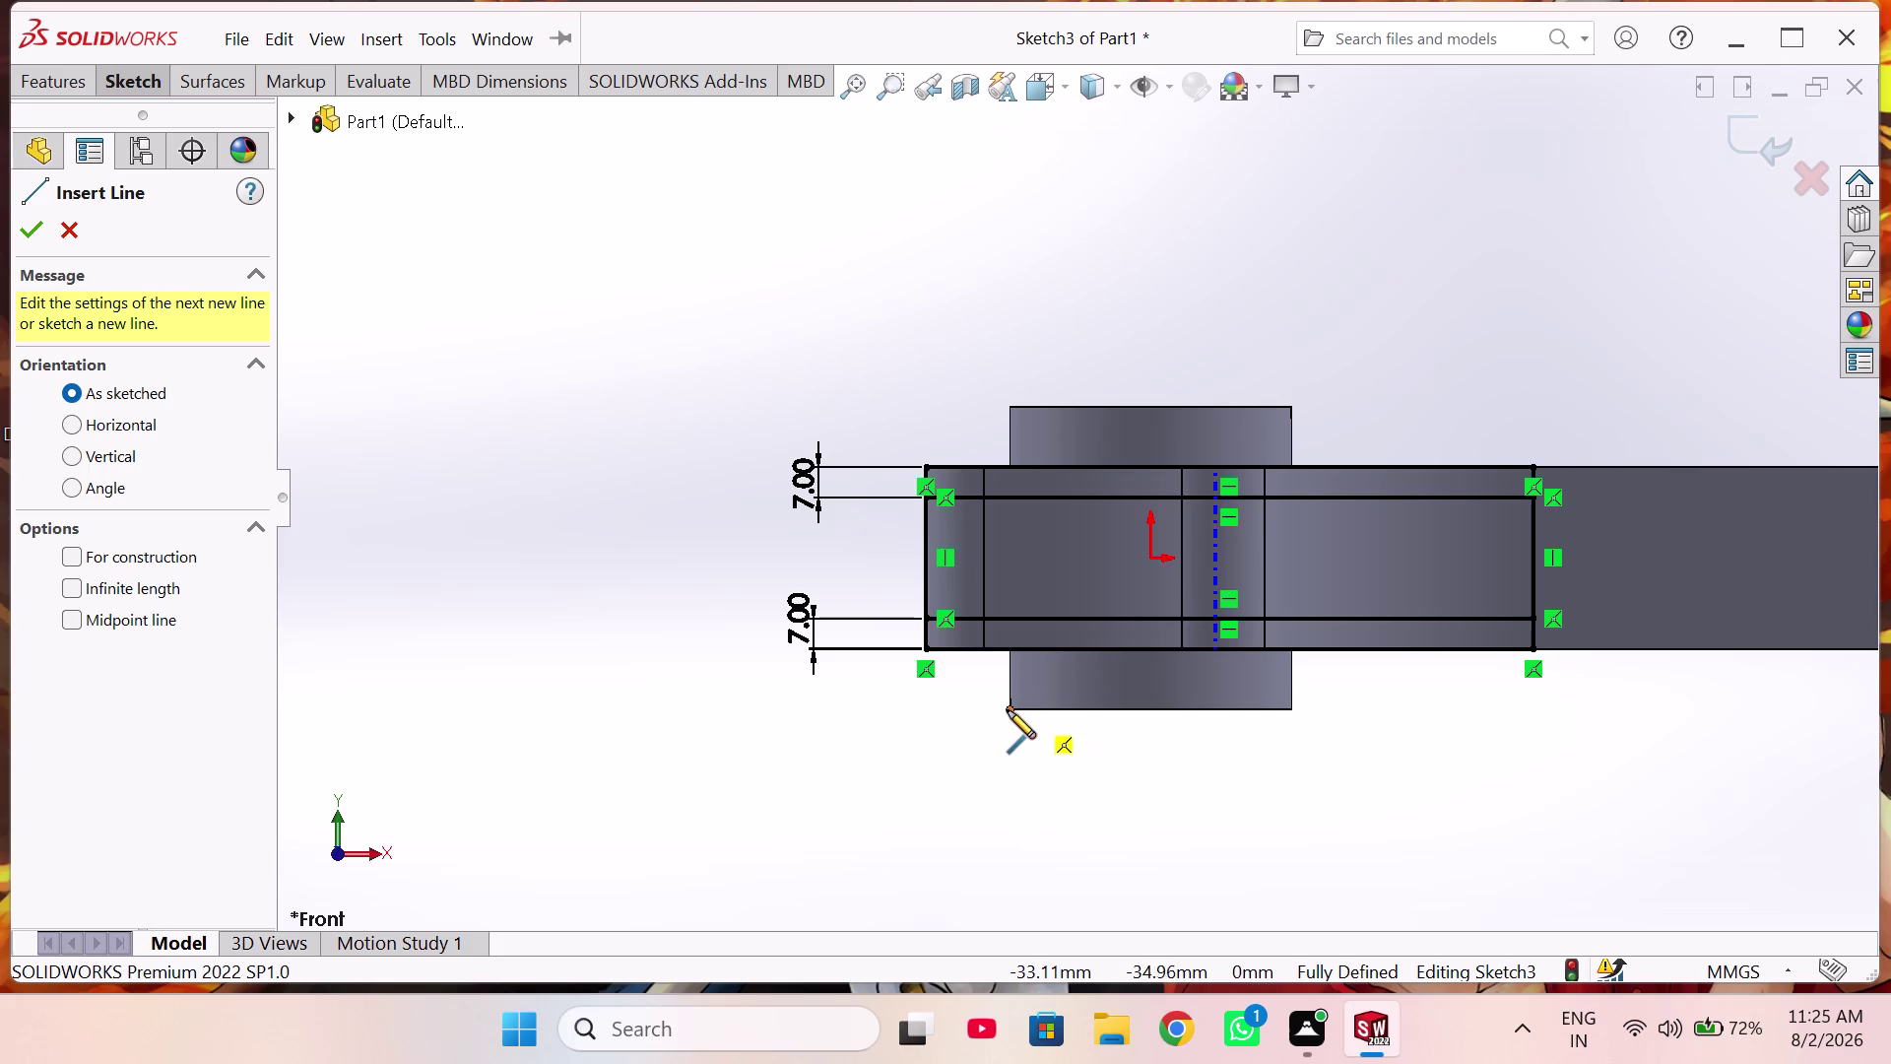
click(1012, 649)
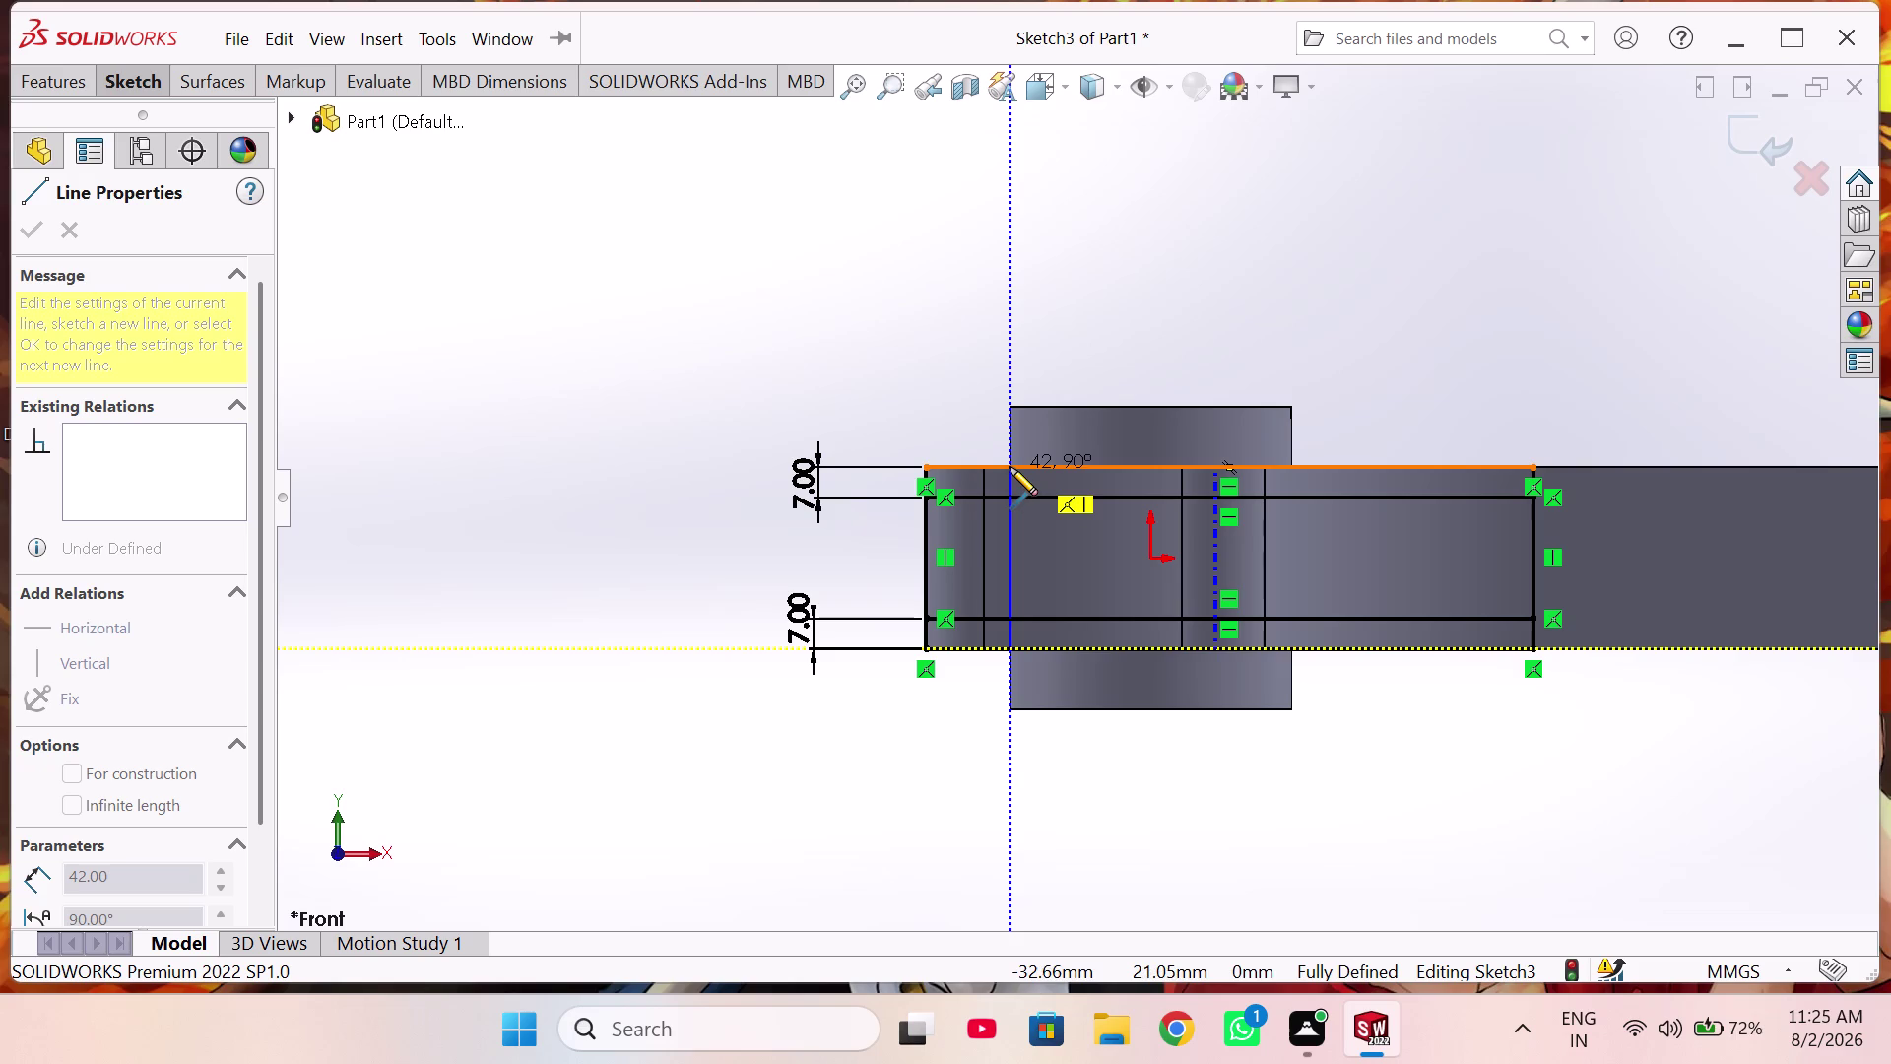
click(1009, 467)
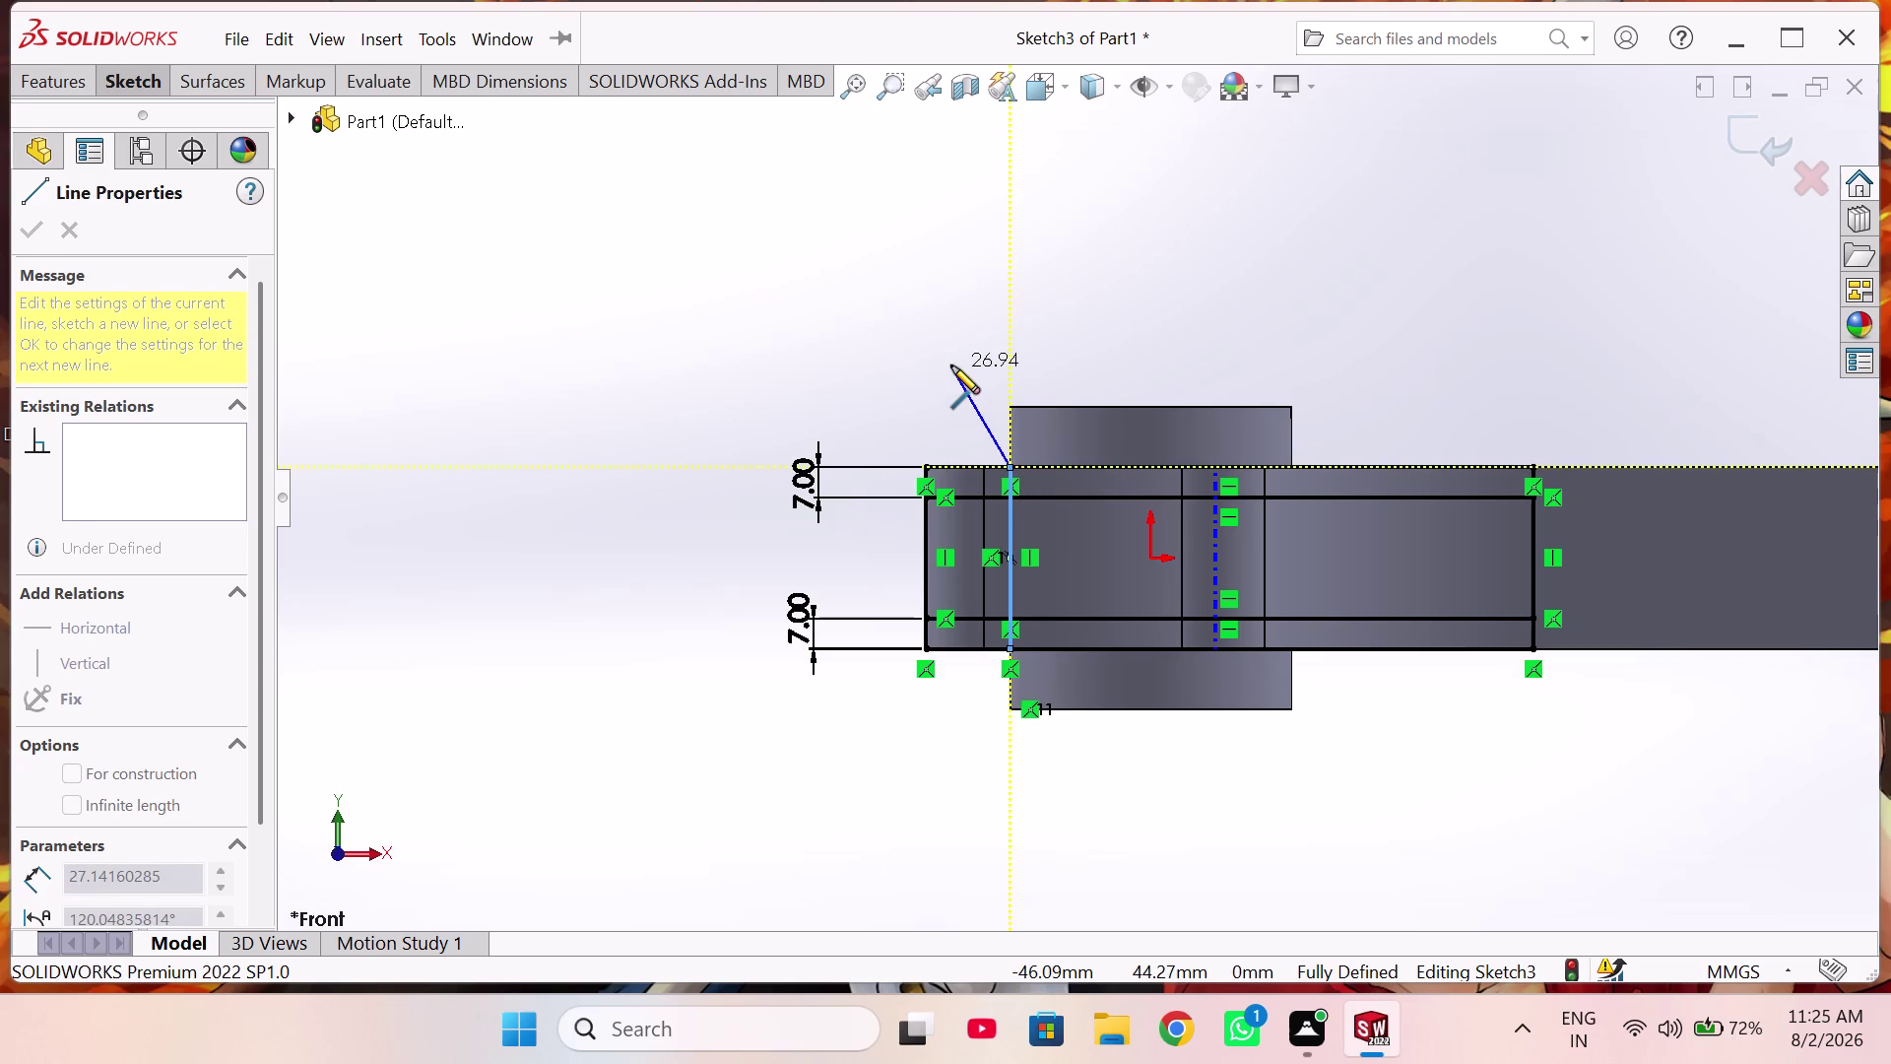
key(F1)
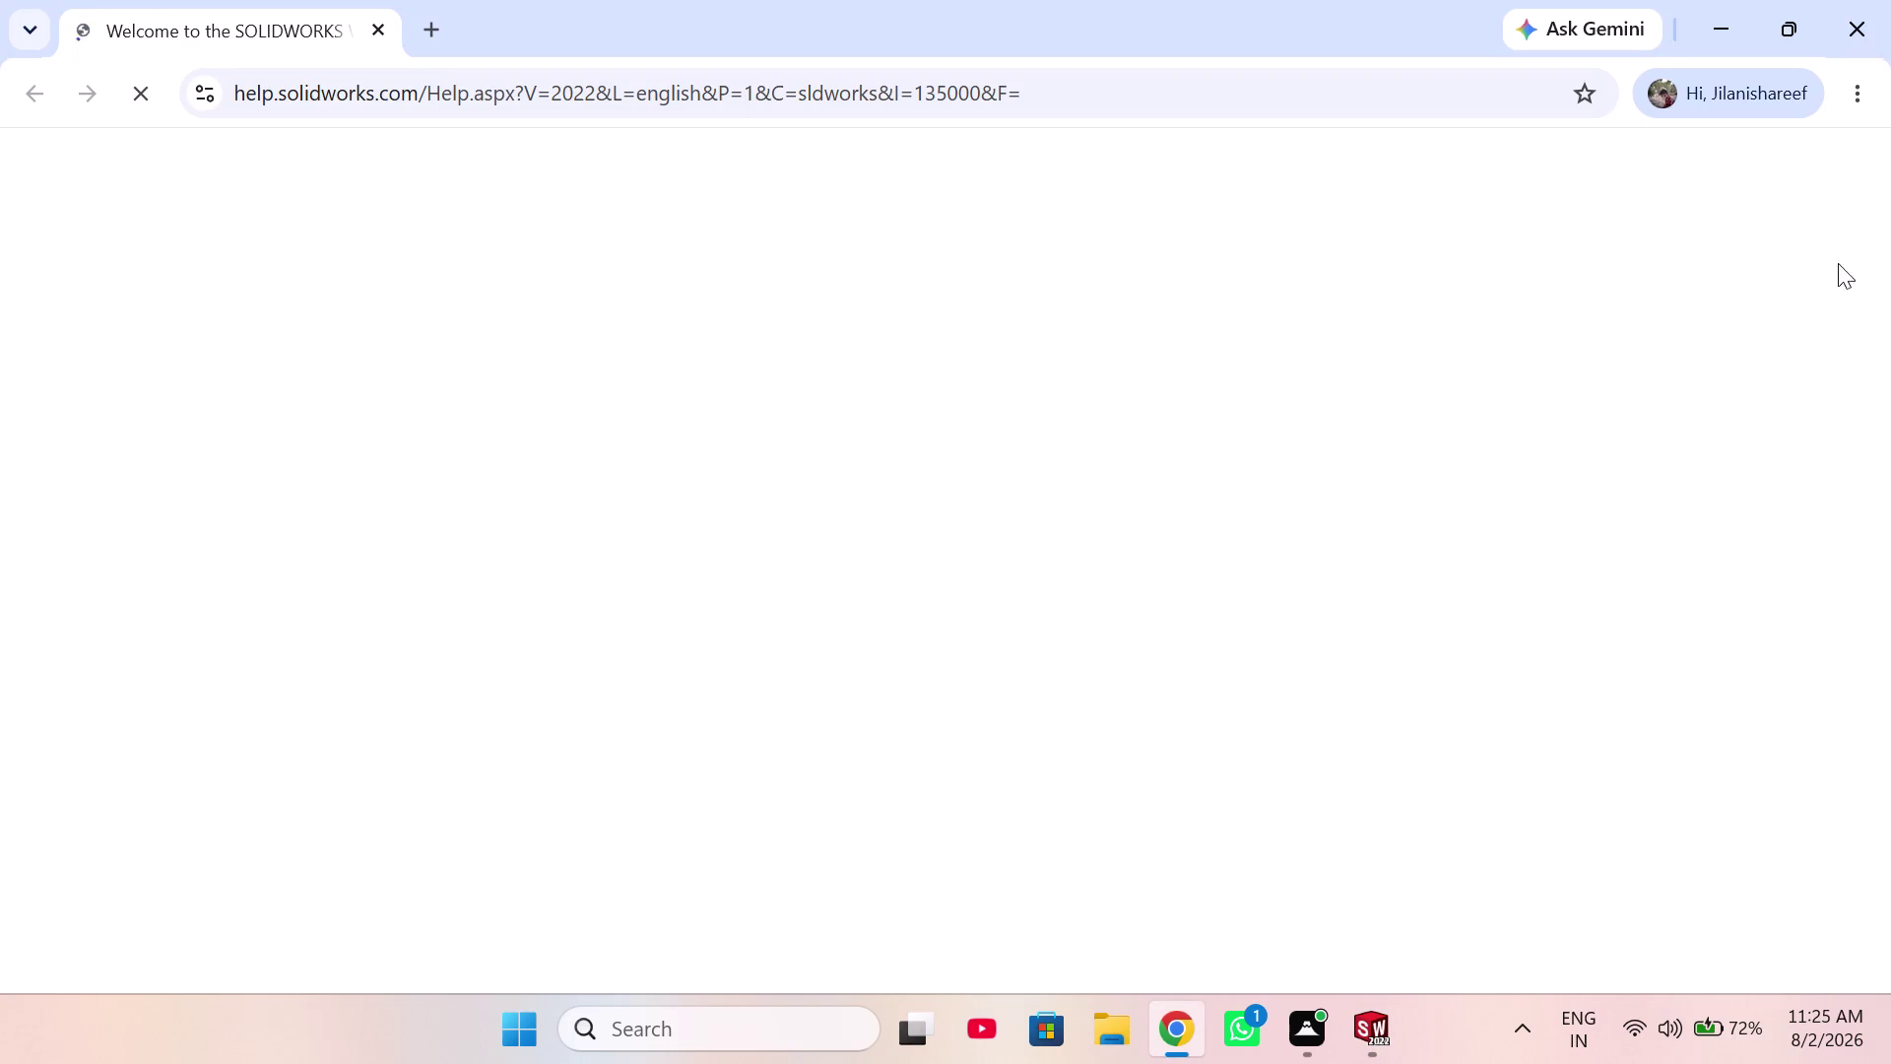
click(1848, 37)
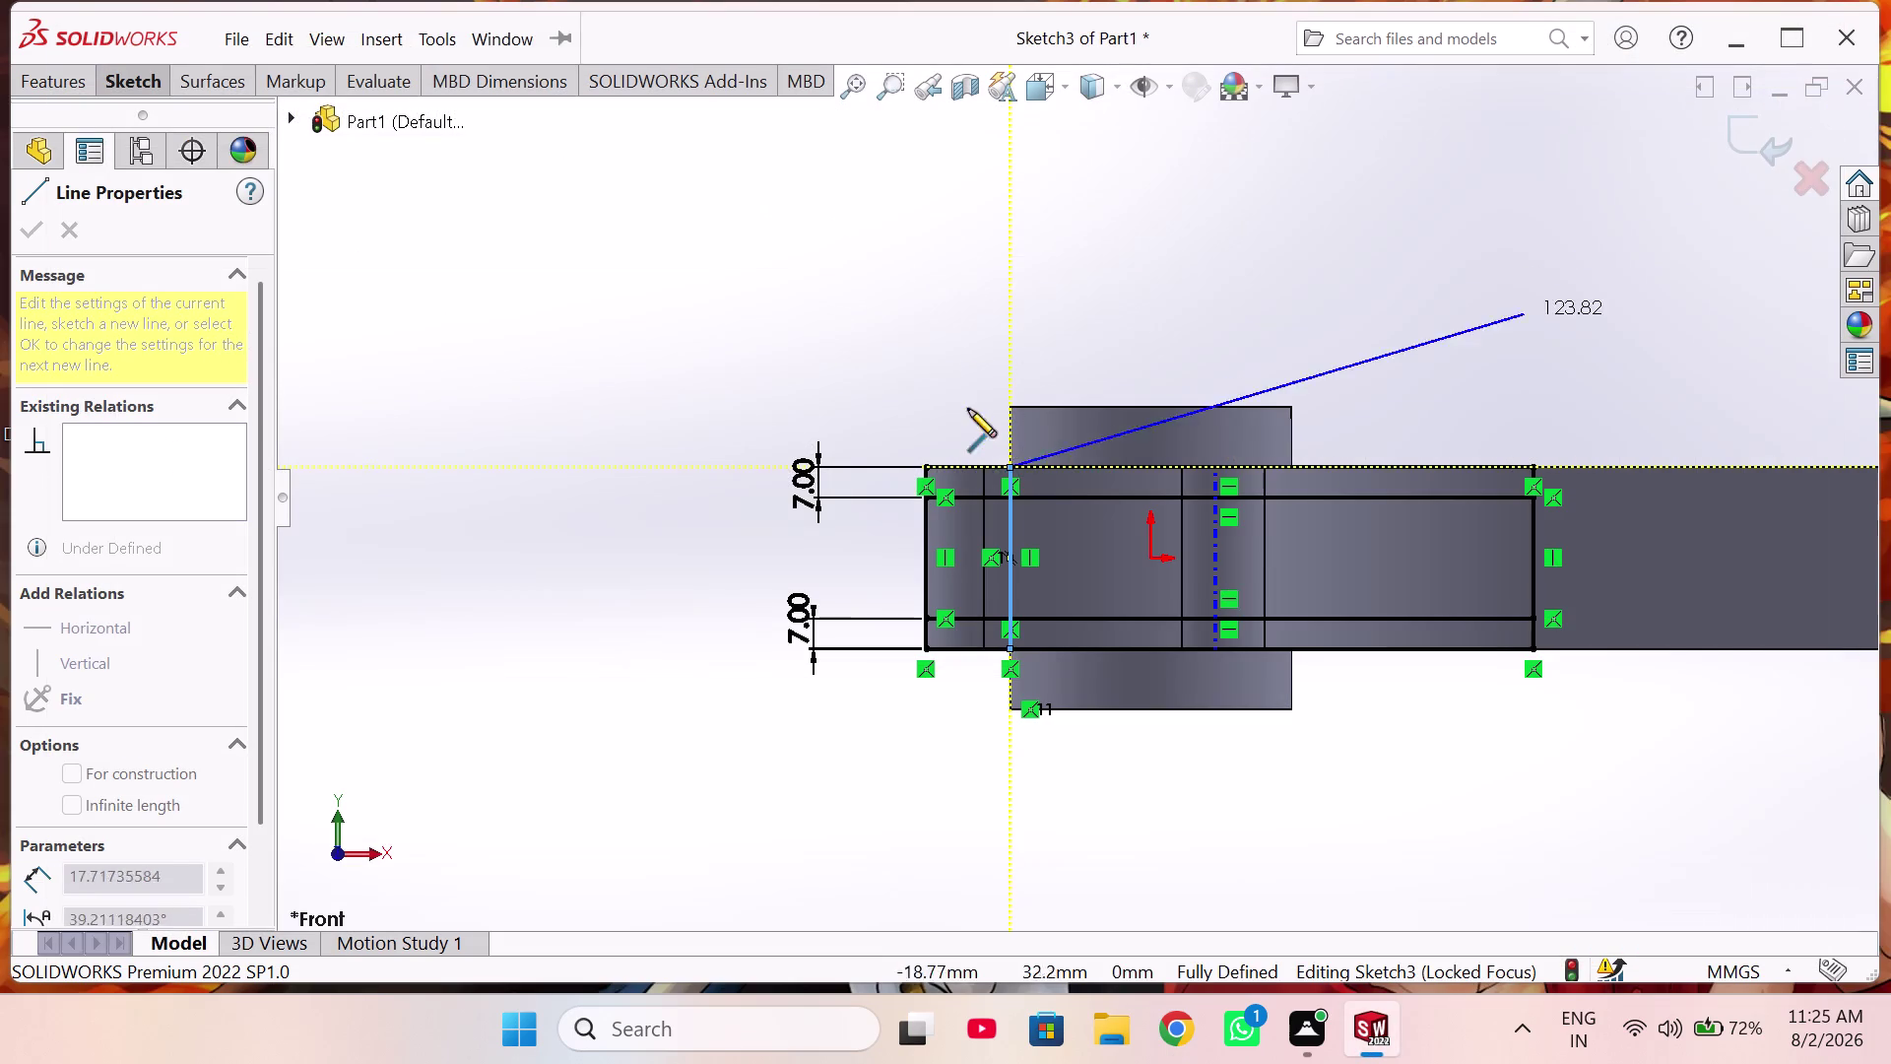
End the Line tool, keeping the single vertical line through the slot.
right_click(910, 291)
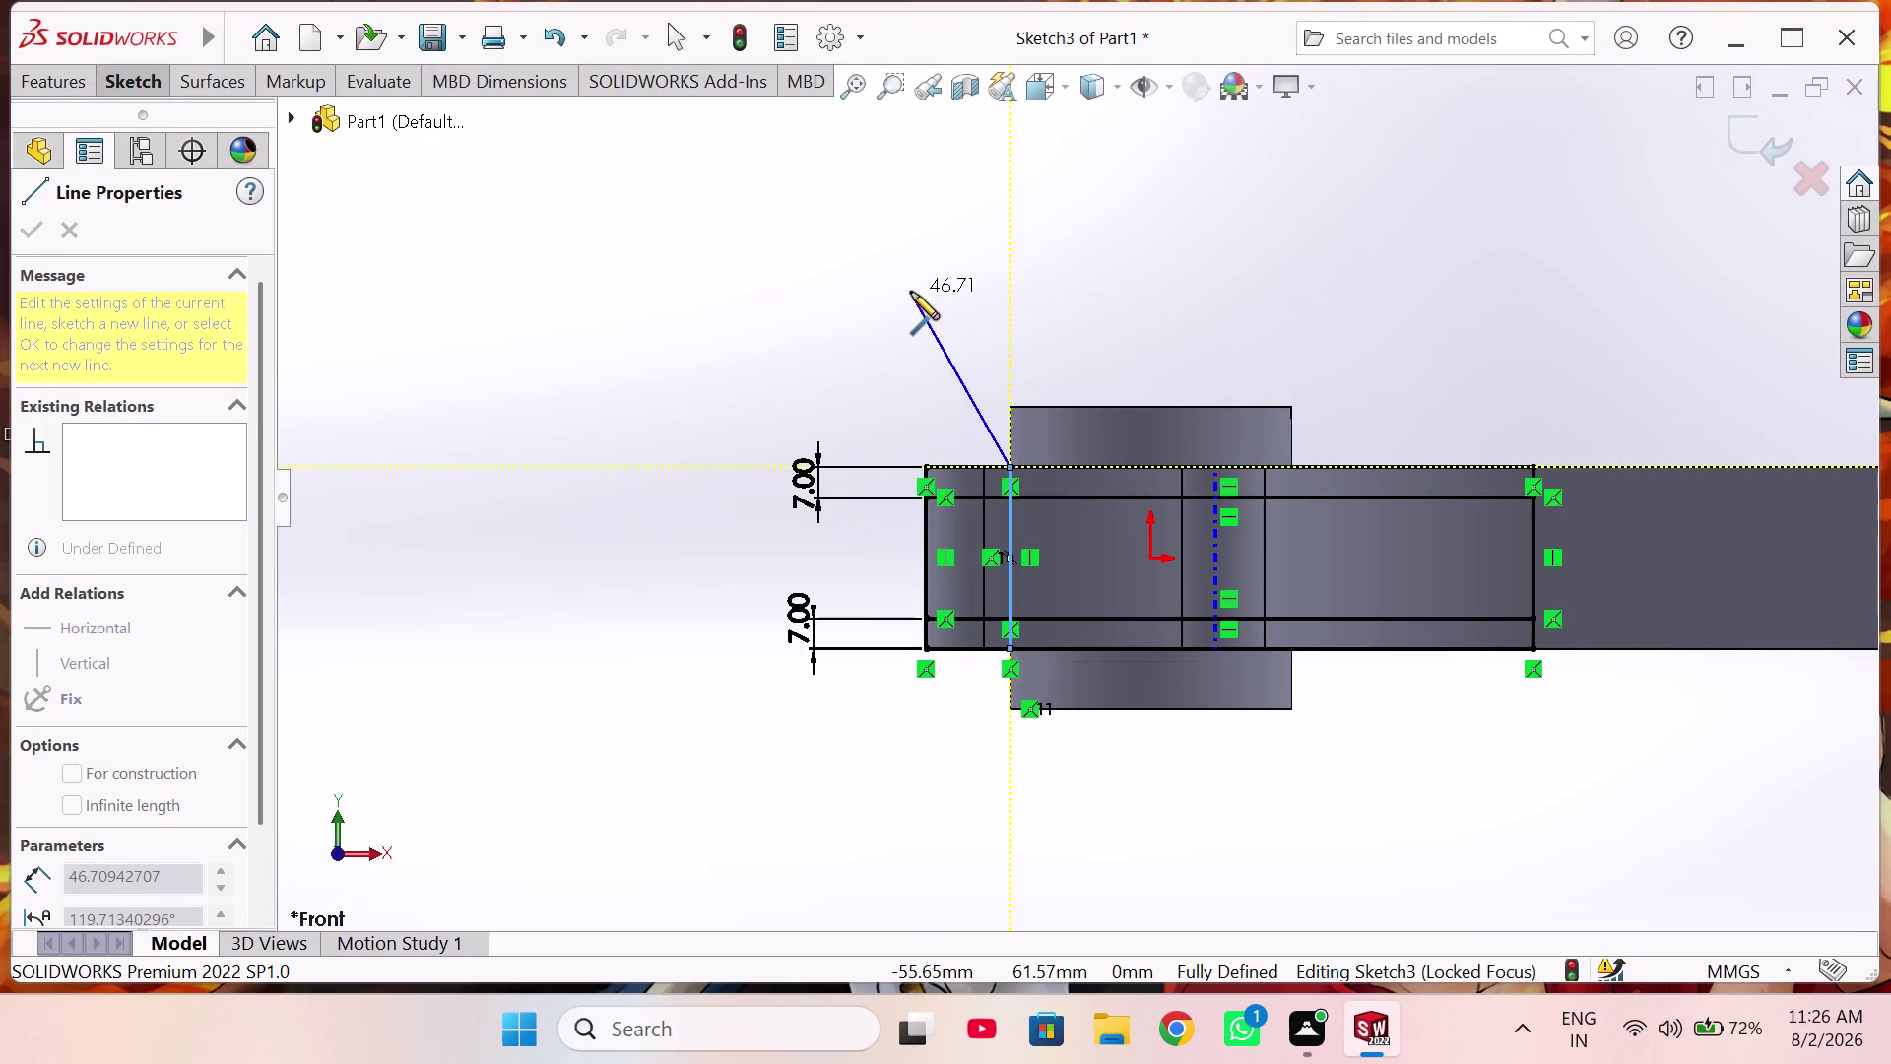
click(994, 319)
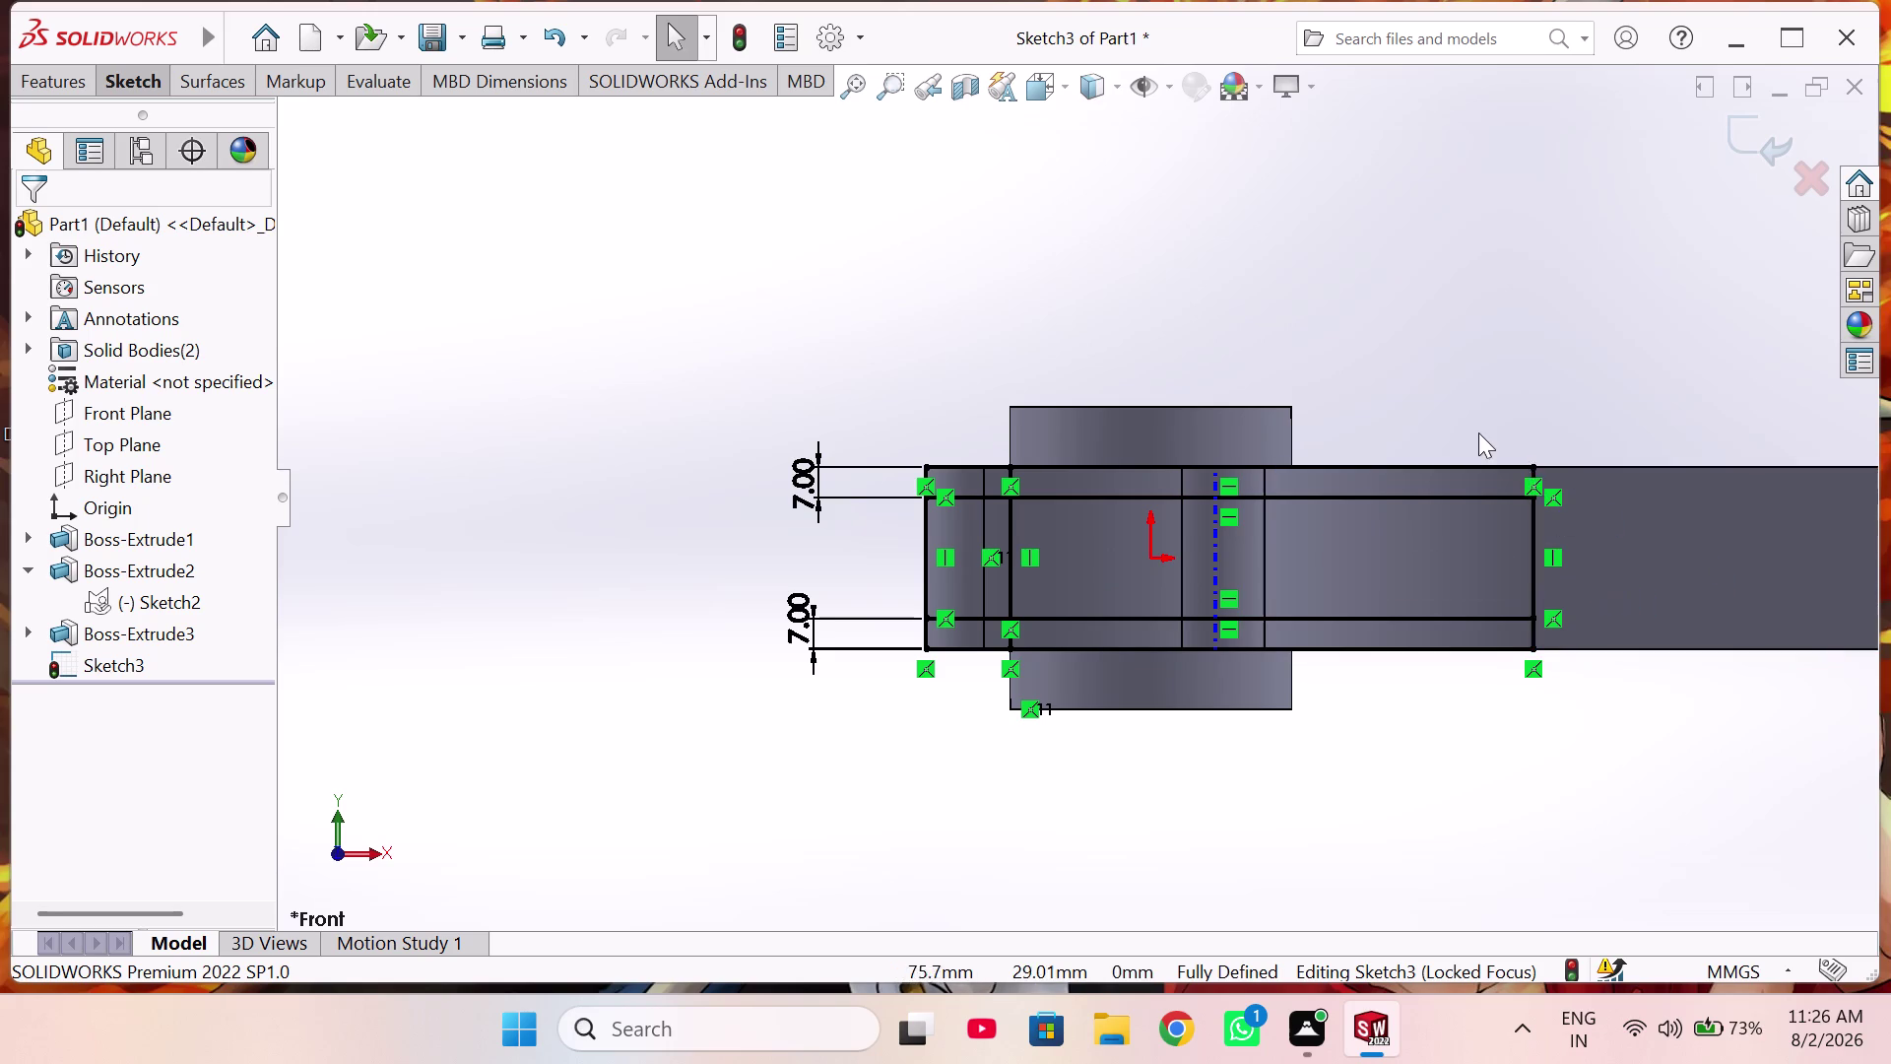
right_drag(1535, 377, 1496, 370)
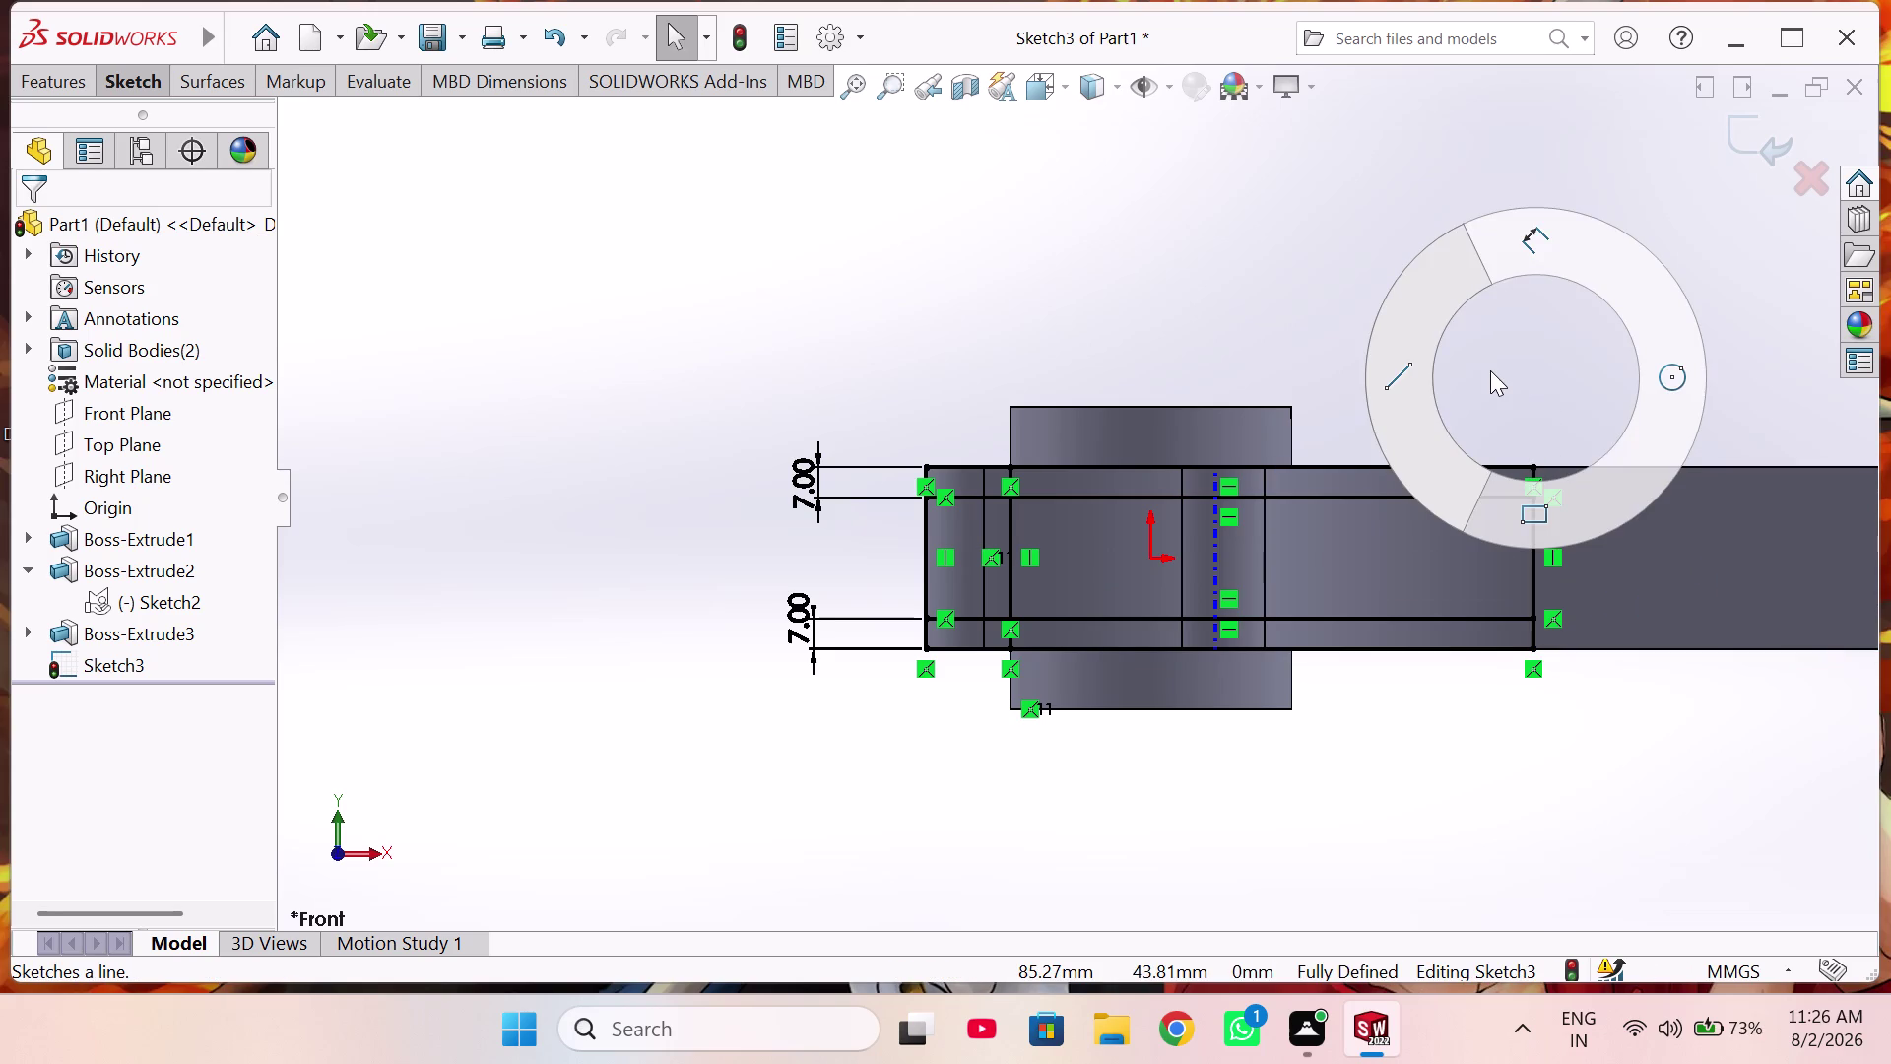
right_drag(1496, 371, 1530, 348)
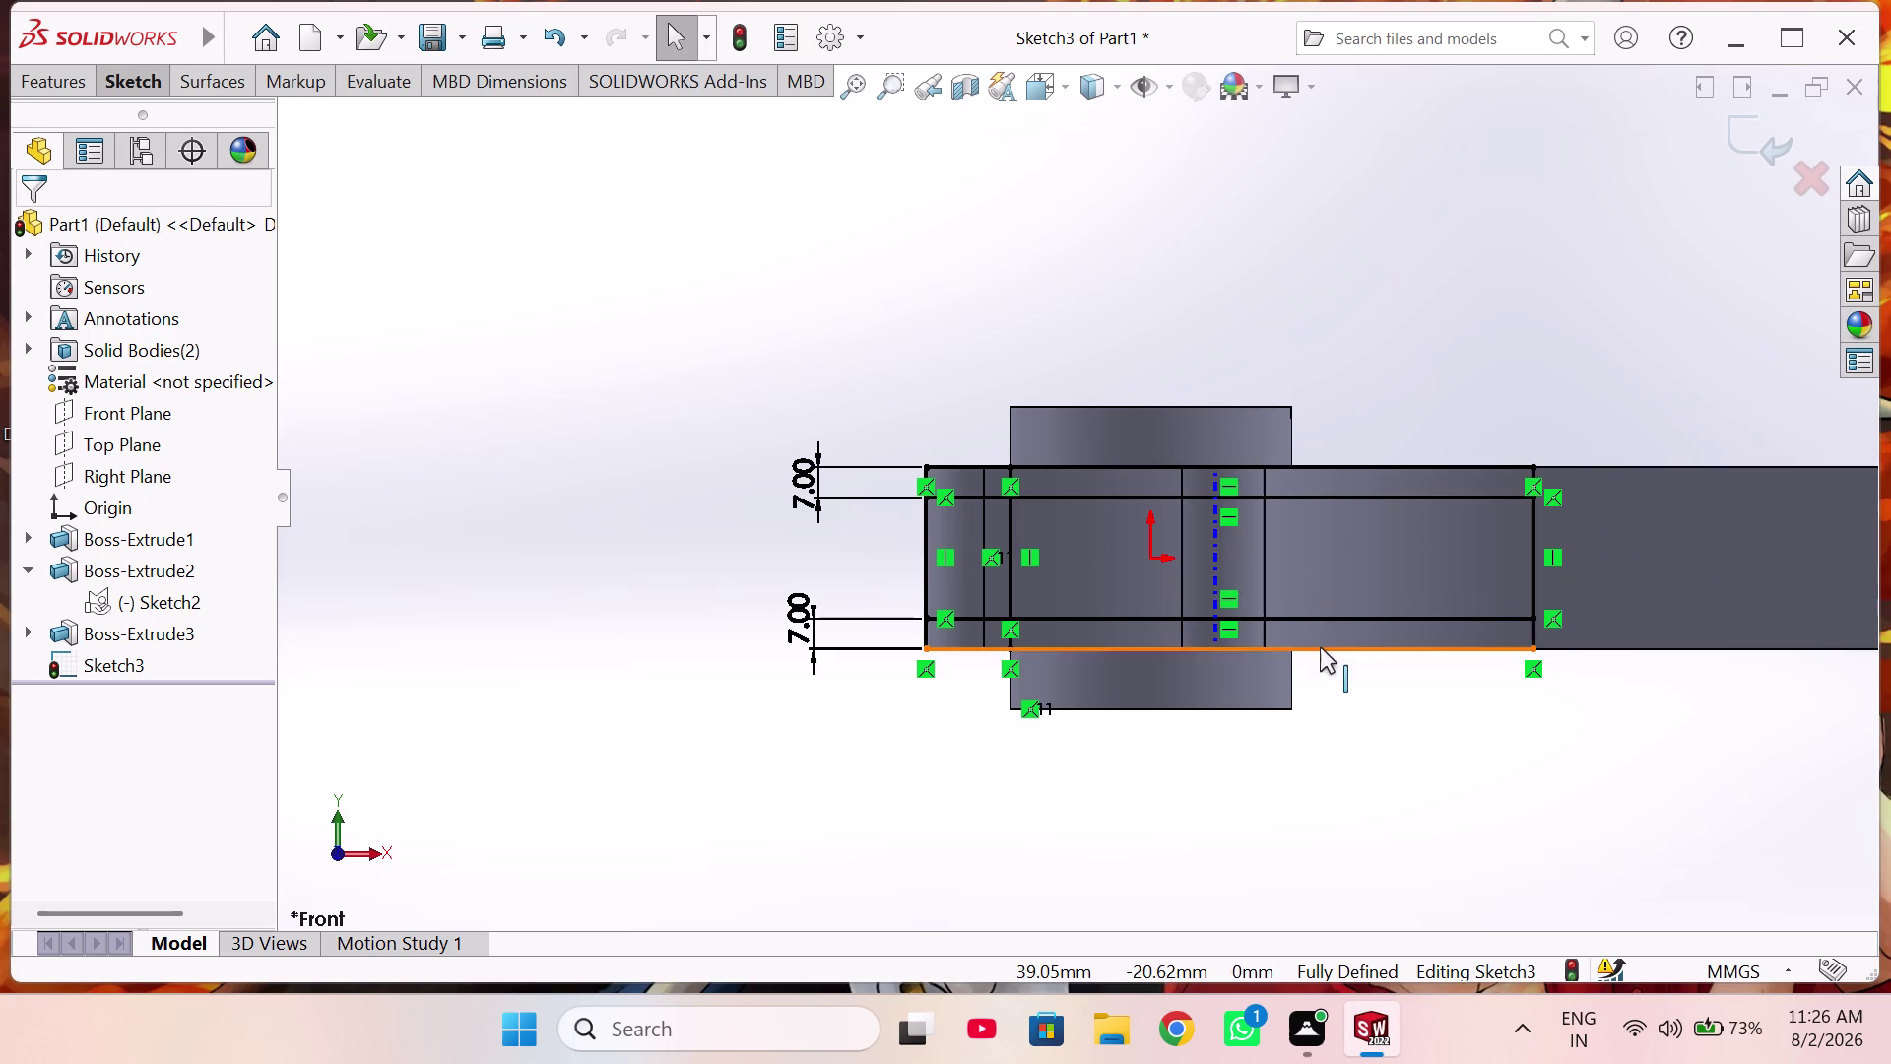
Orbit the part to check the slot sketch, then return to Front view and zoom.
middle_drag(1326, 691, 1401, 799)
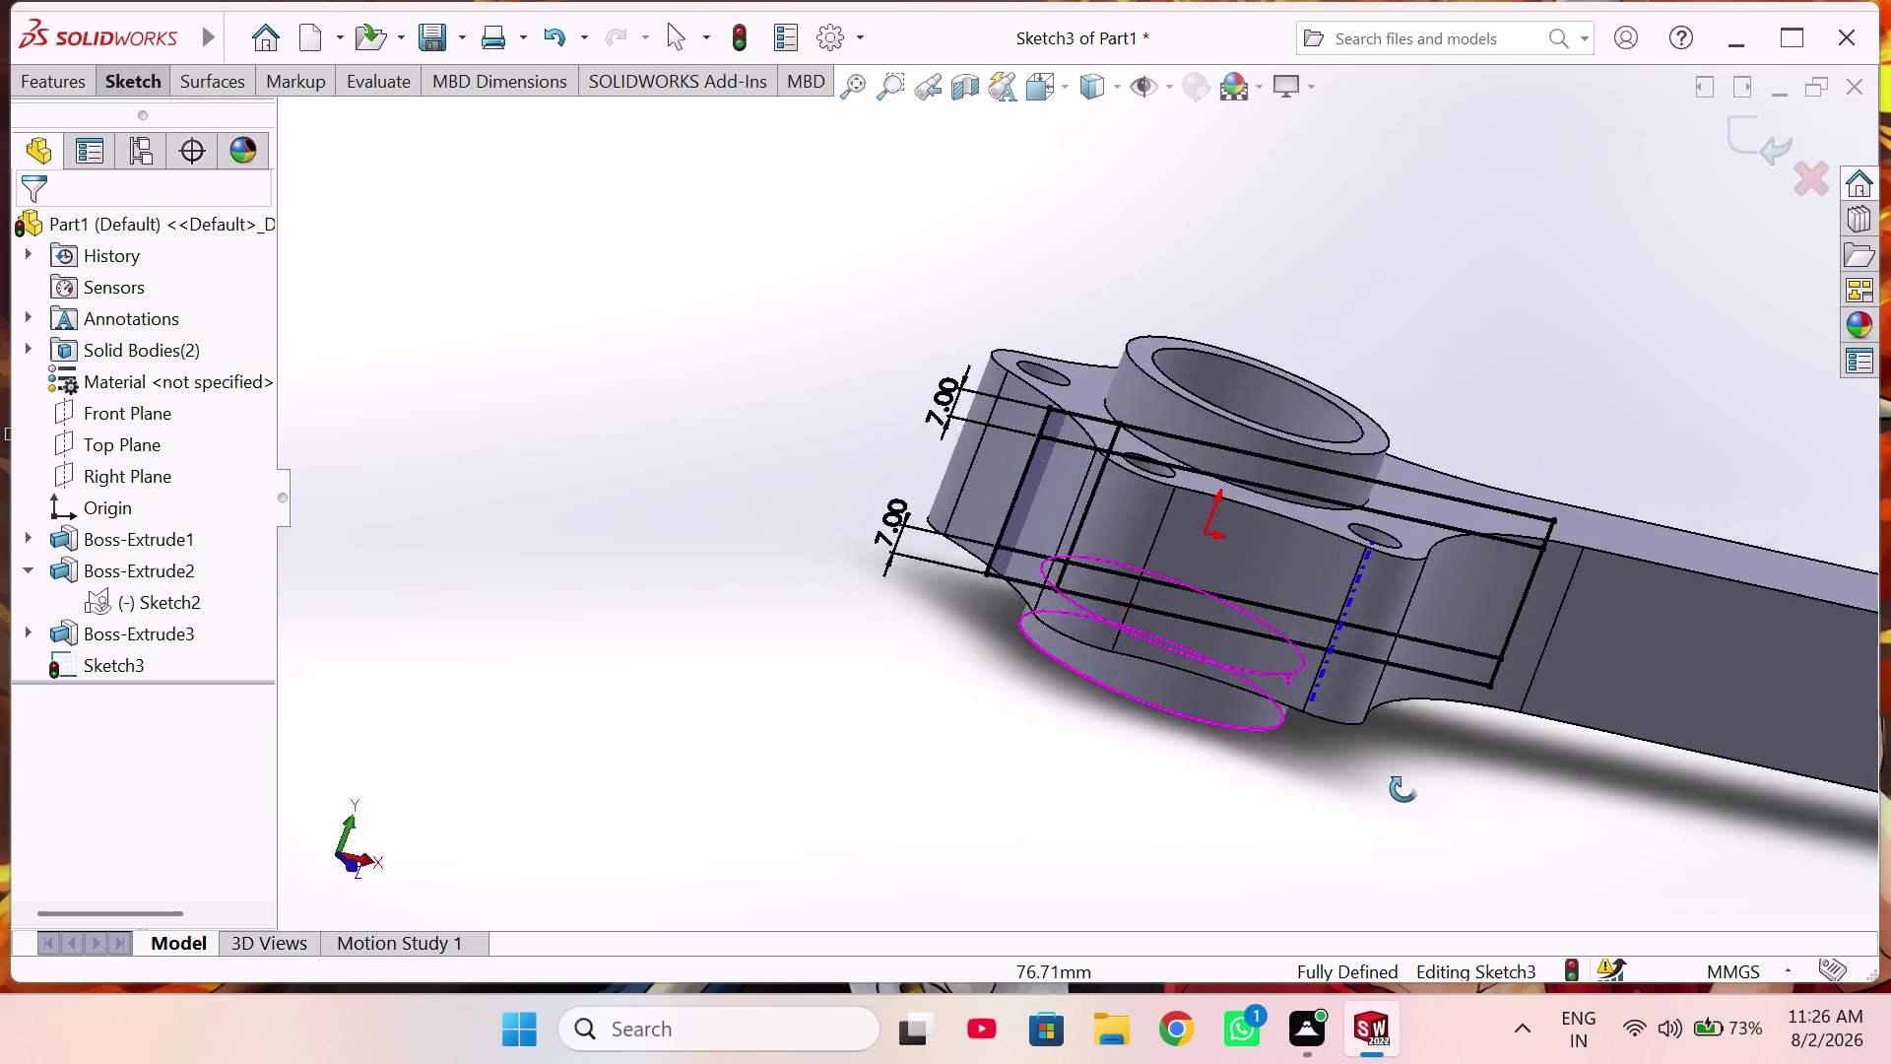
middle_drag(1400, 800, 1375, 737)
click(1344, 822)
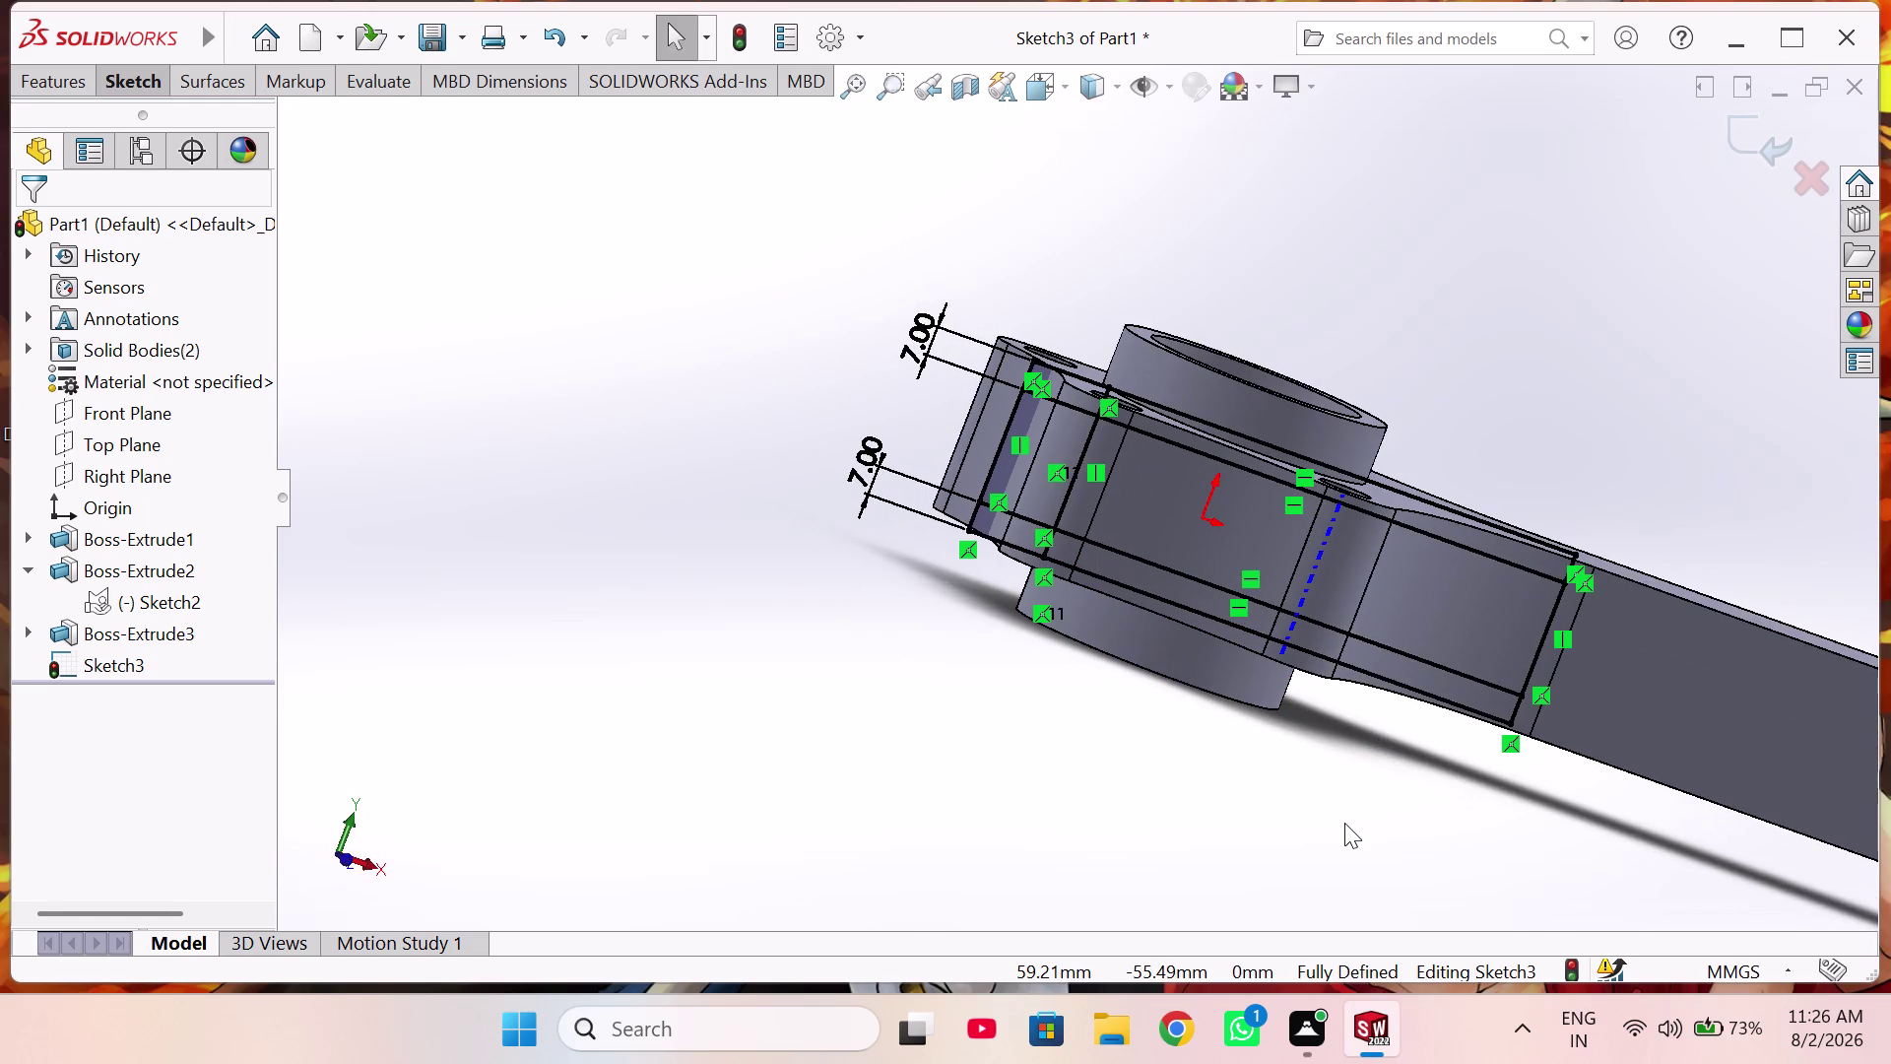
key(ctrl+8)
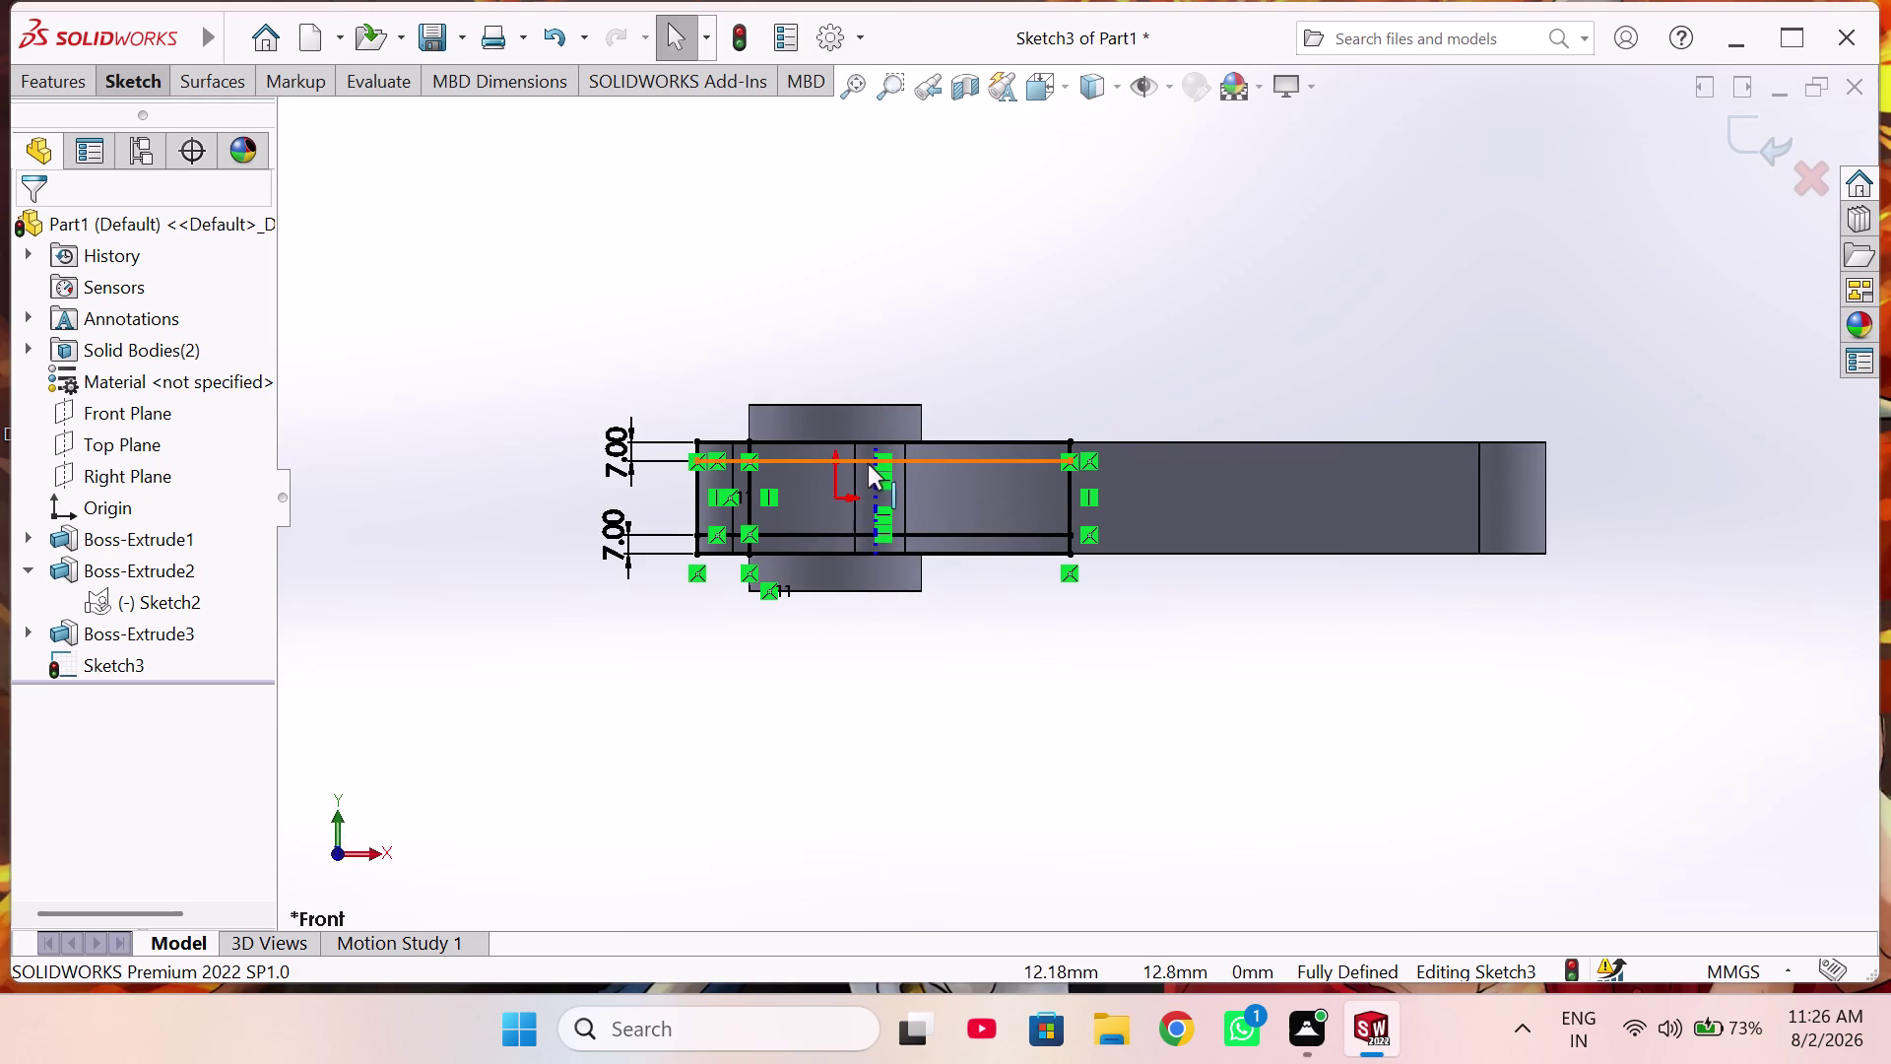
scroll(down, 3)
scroll(down, 3)
scroll(up, 3)
scroll(down, 3)
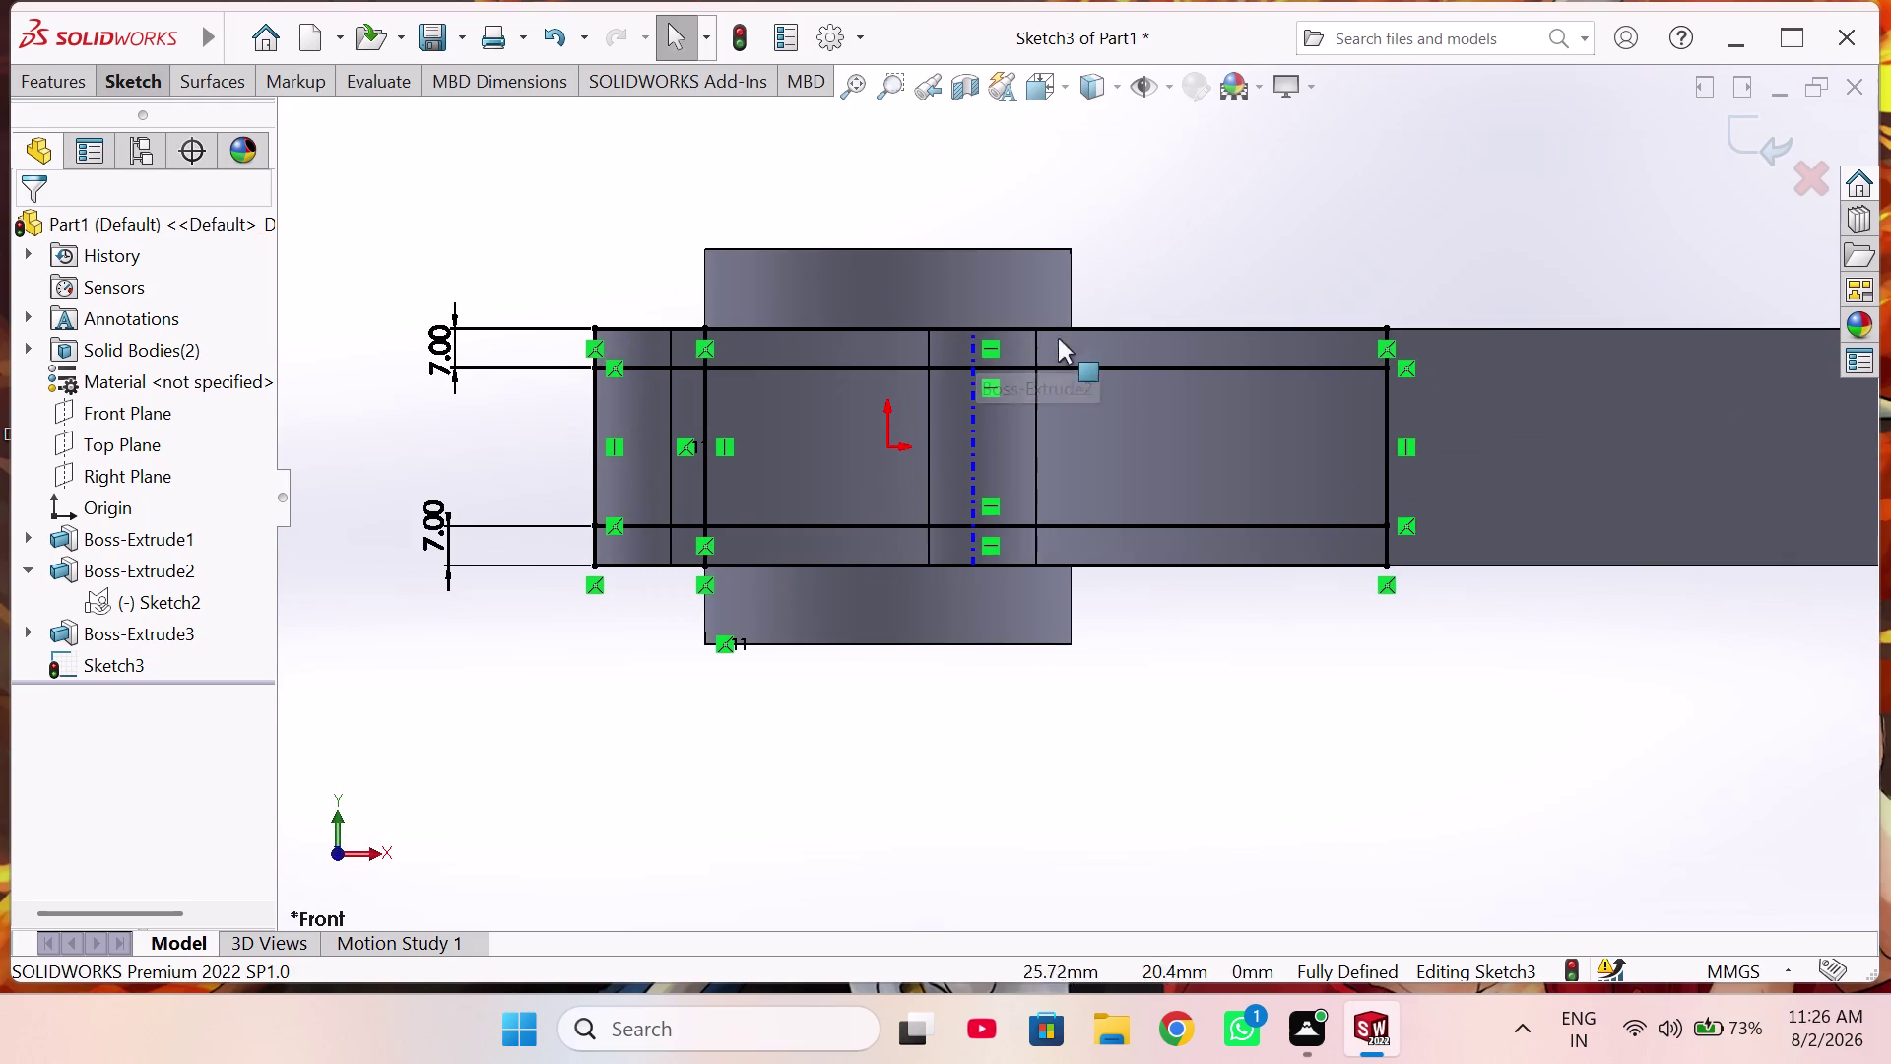
scroll(up, 3)
scroll(up, 3)
scroll(down, 3)
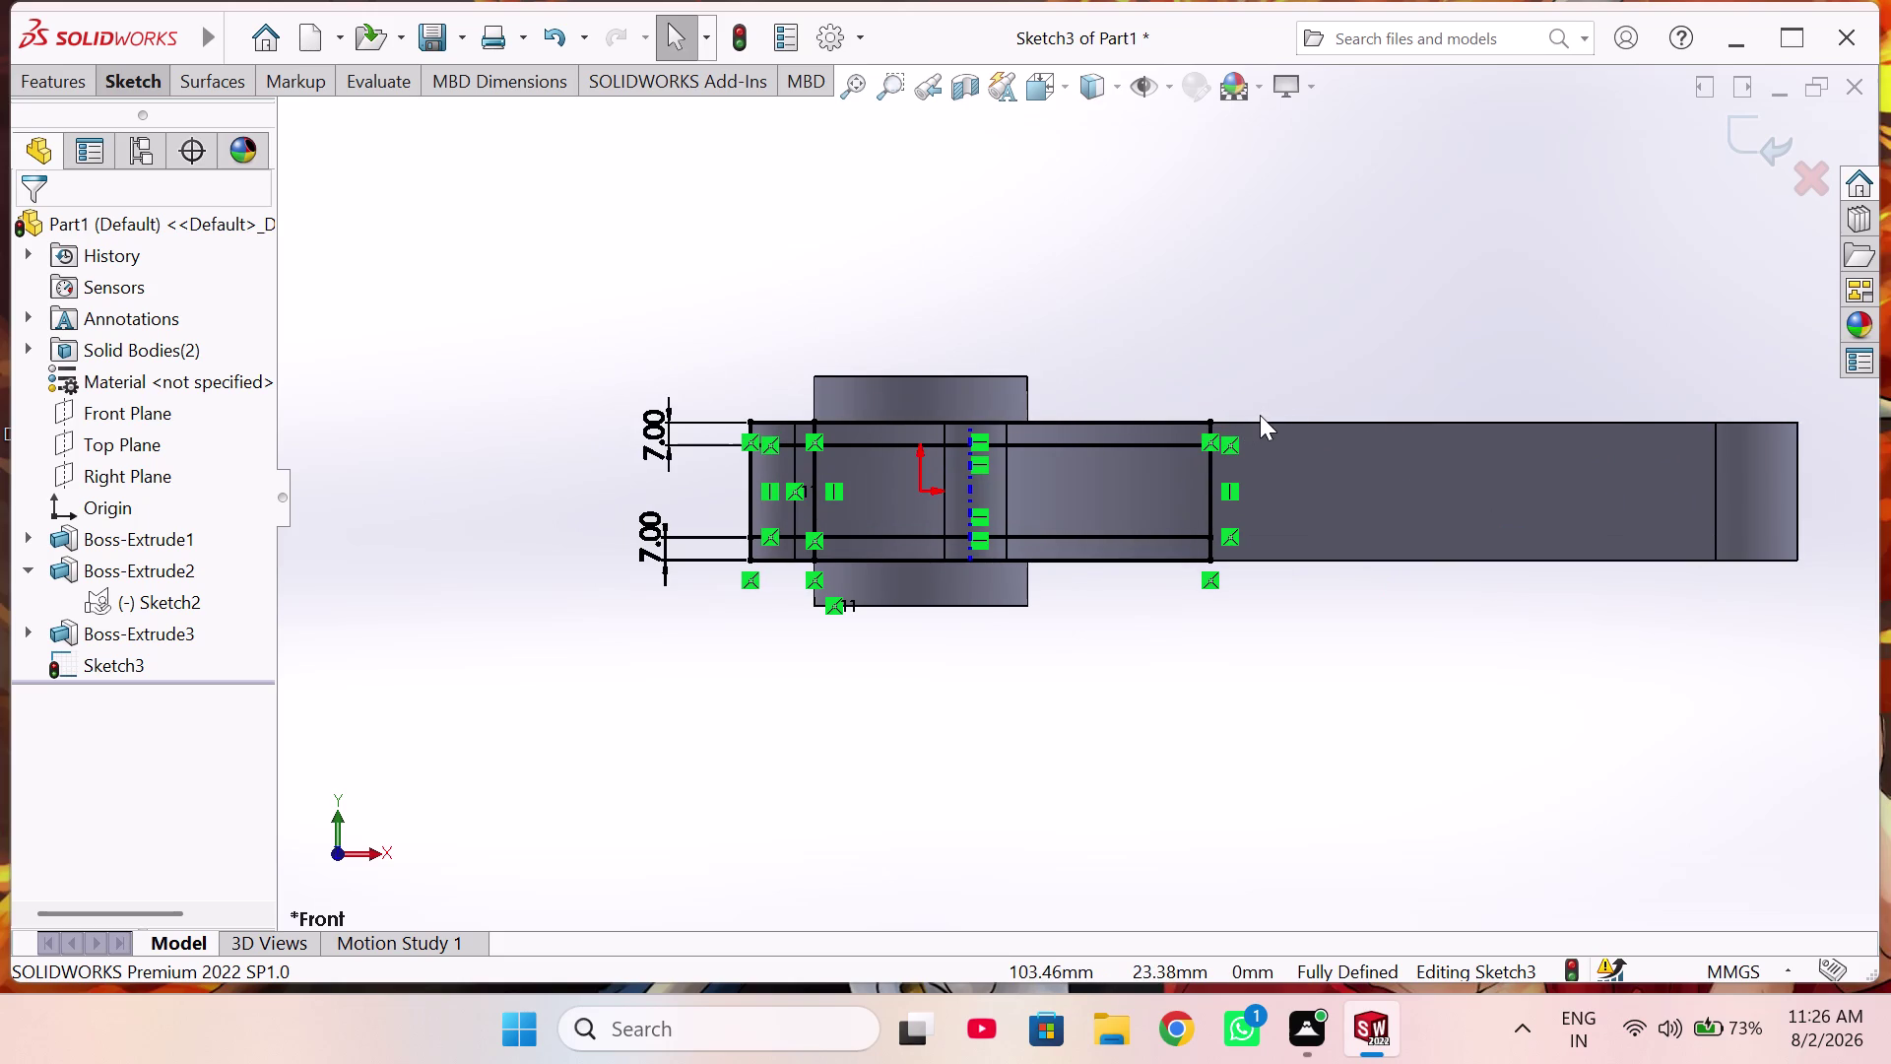
middle_drag(1264, 446, 1290, 764)
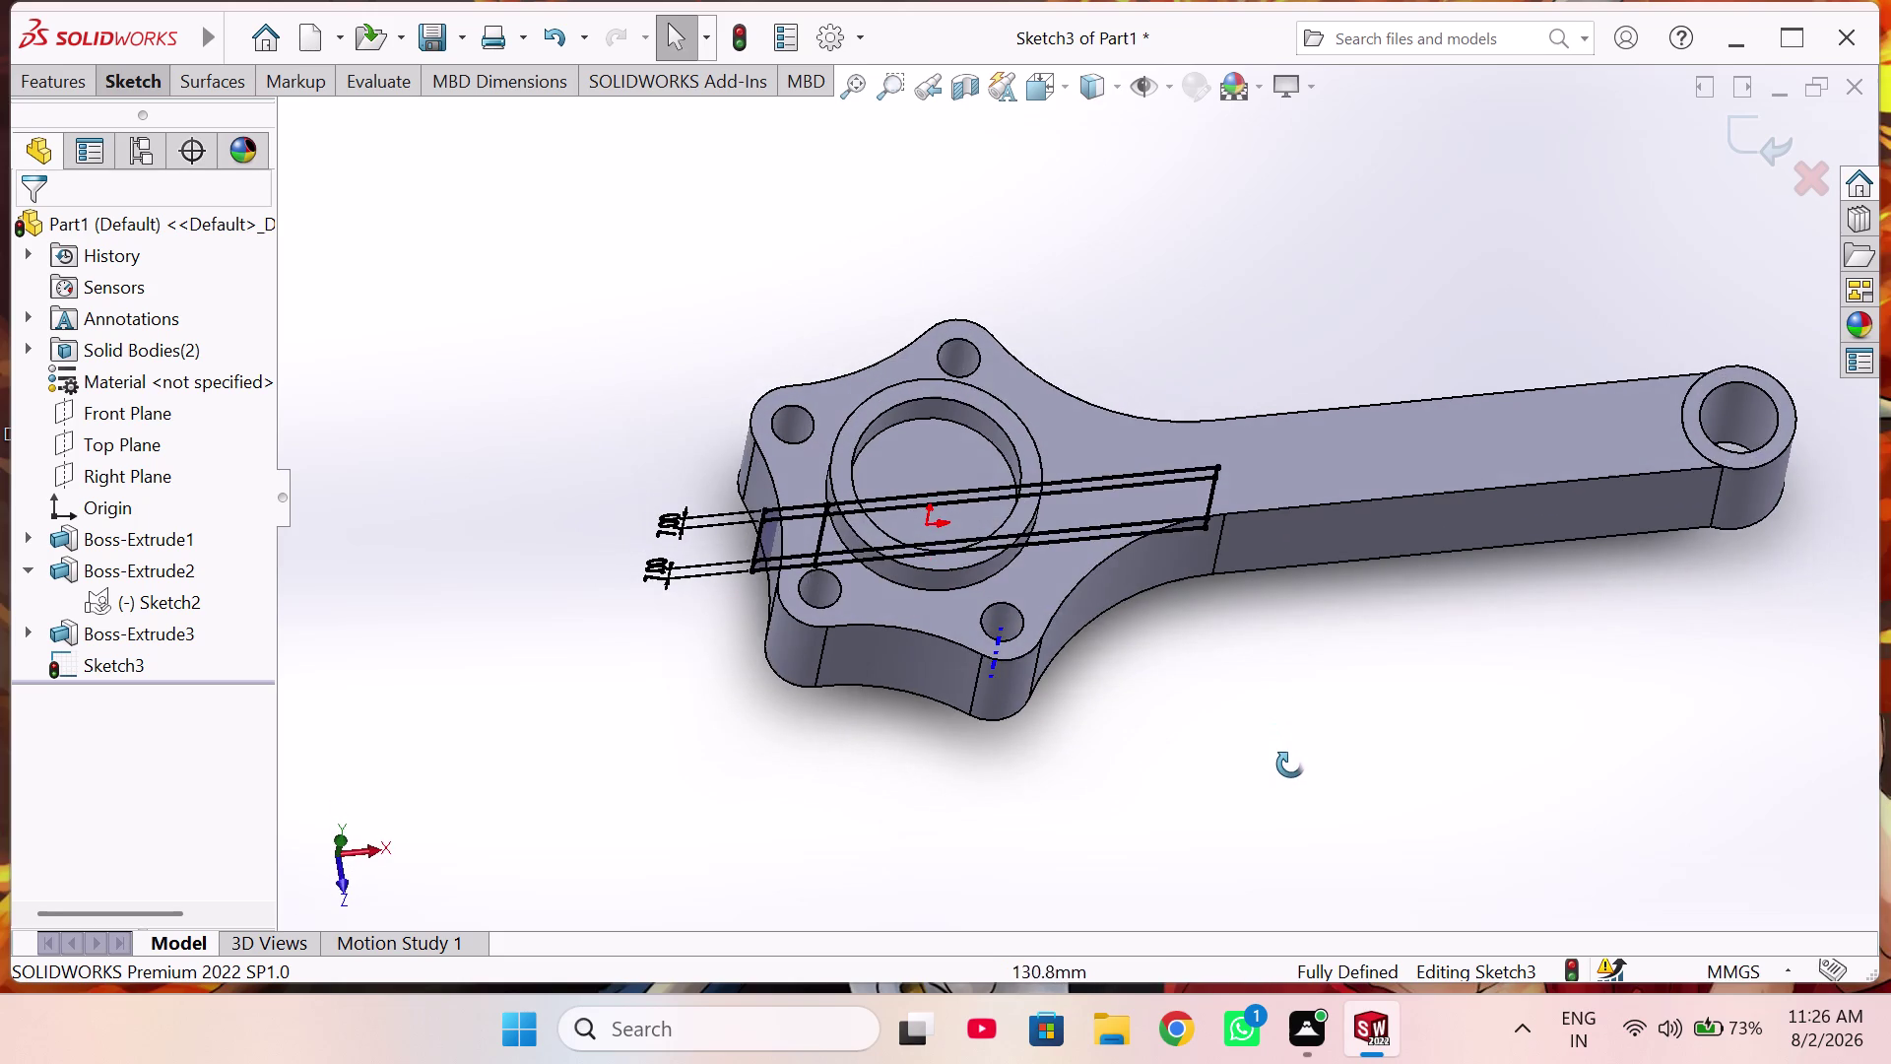
Orbit back to Front view, zoom in, and bring up the Sketch tools.
middle_drag(1290, 764, 1275, 532)
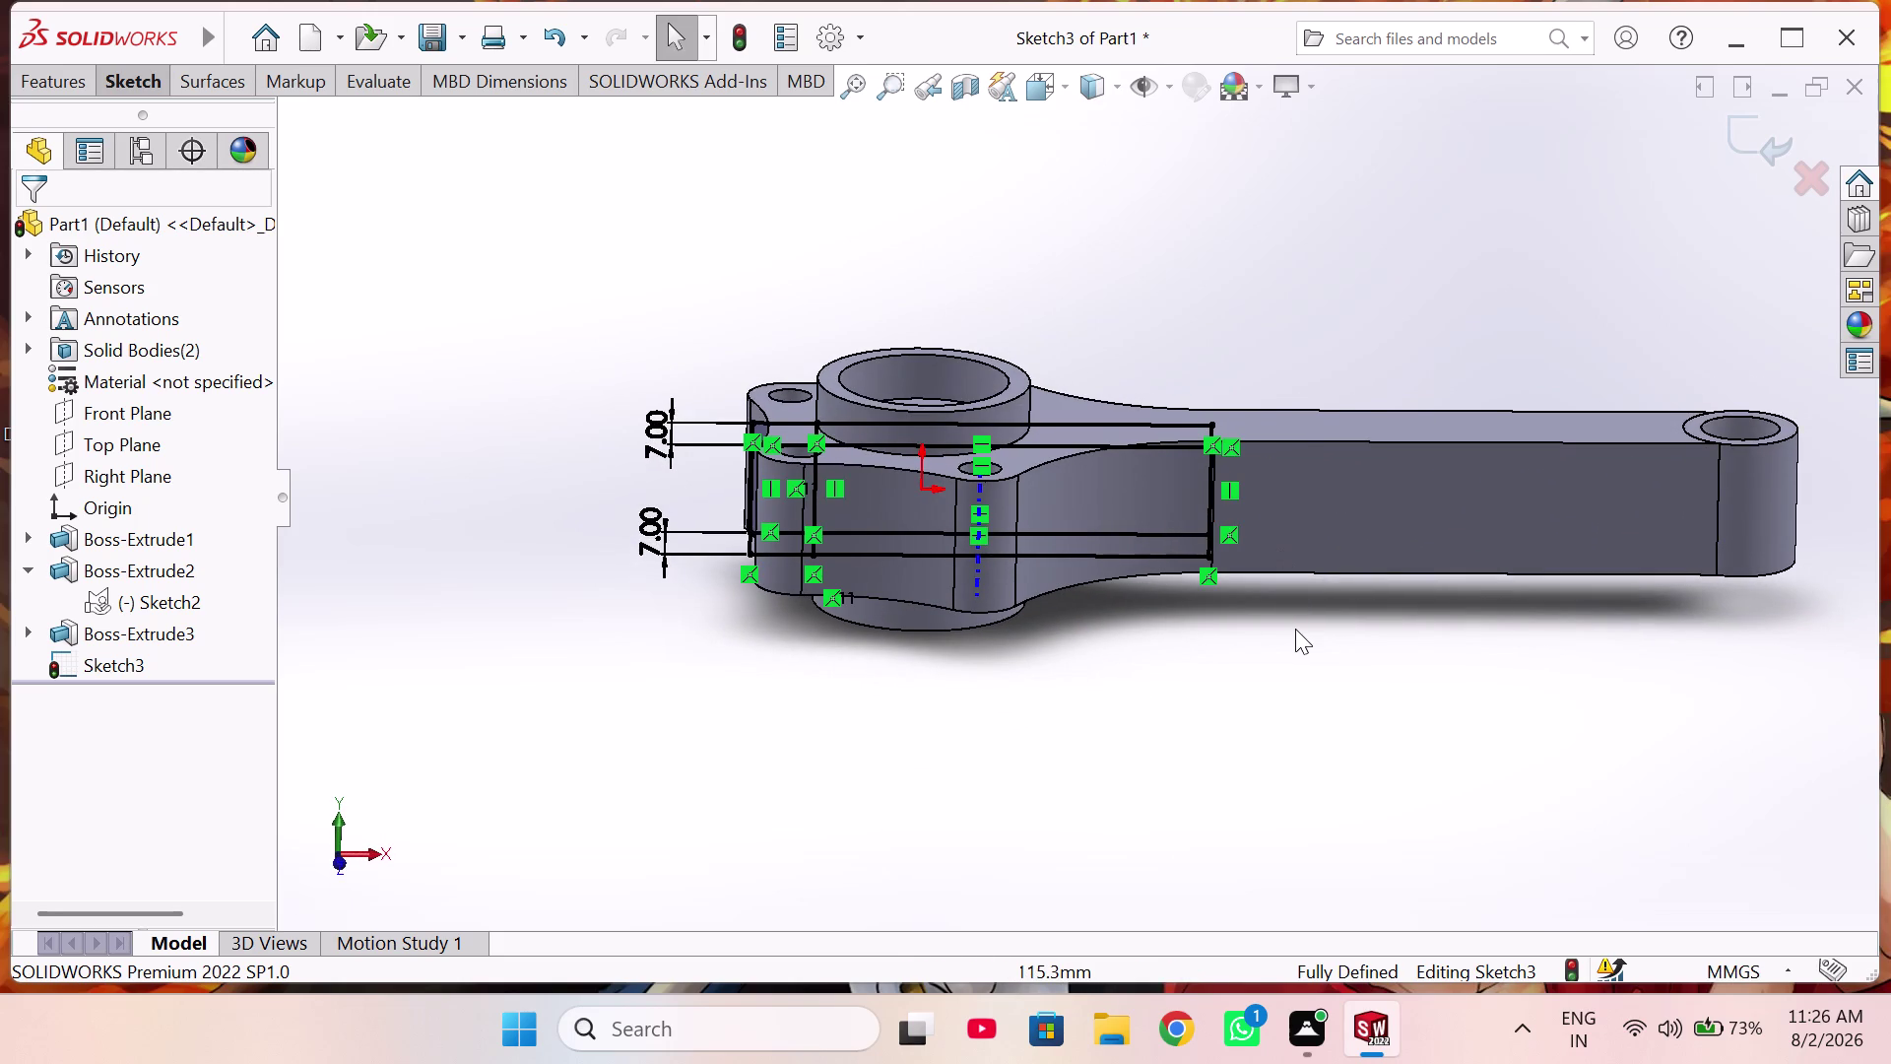
key(ctrl+8)
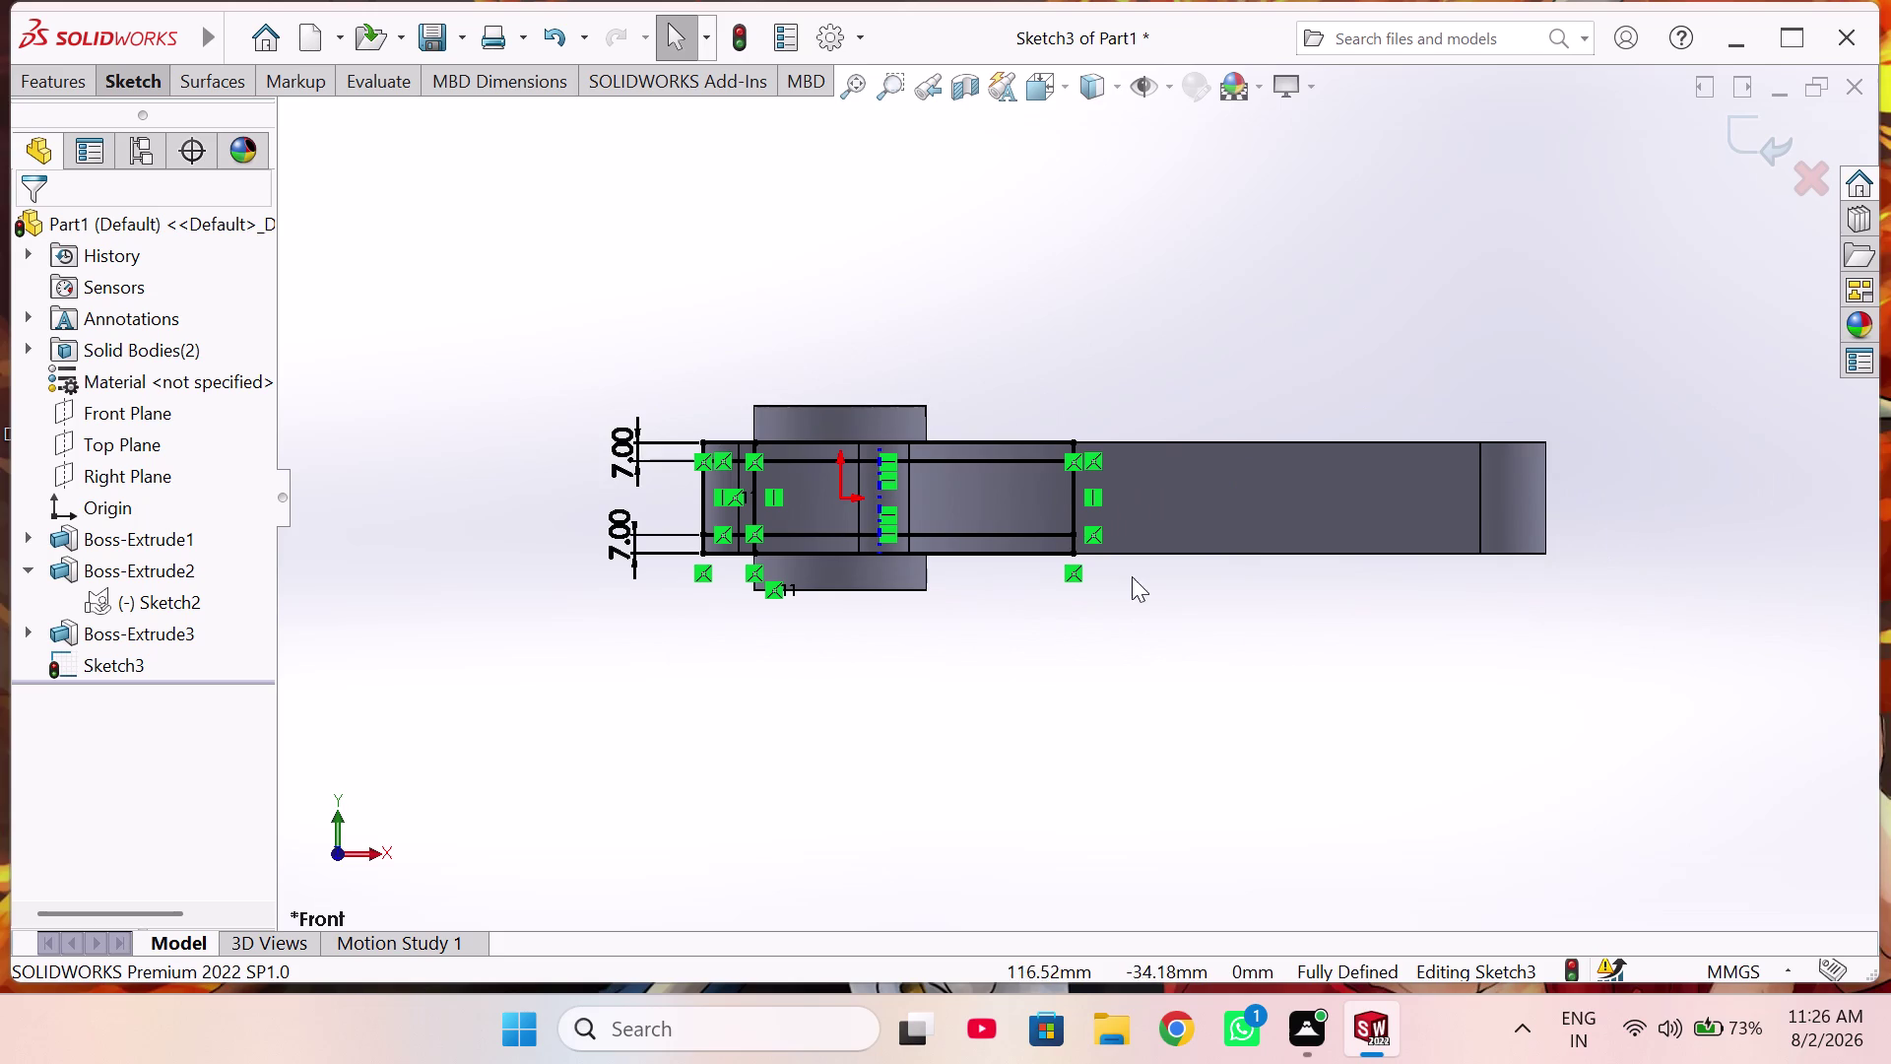
scroll(down, 3)
scroll(down, 3)
scroll(up, 3)
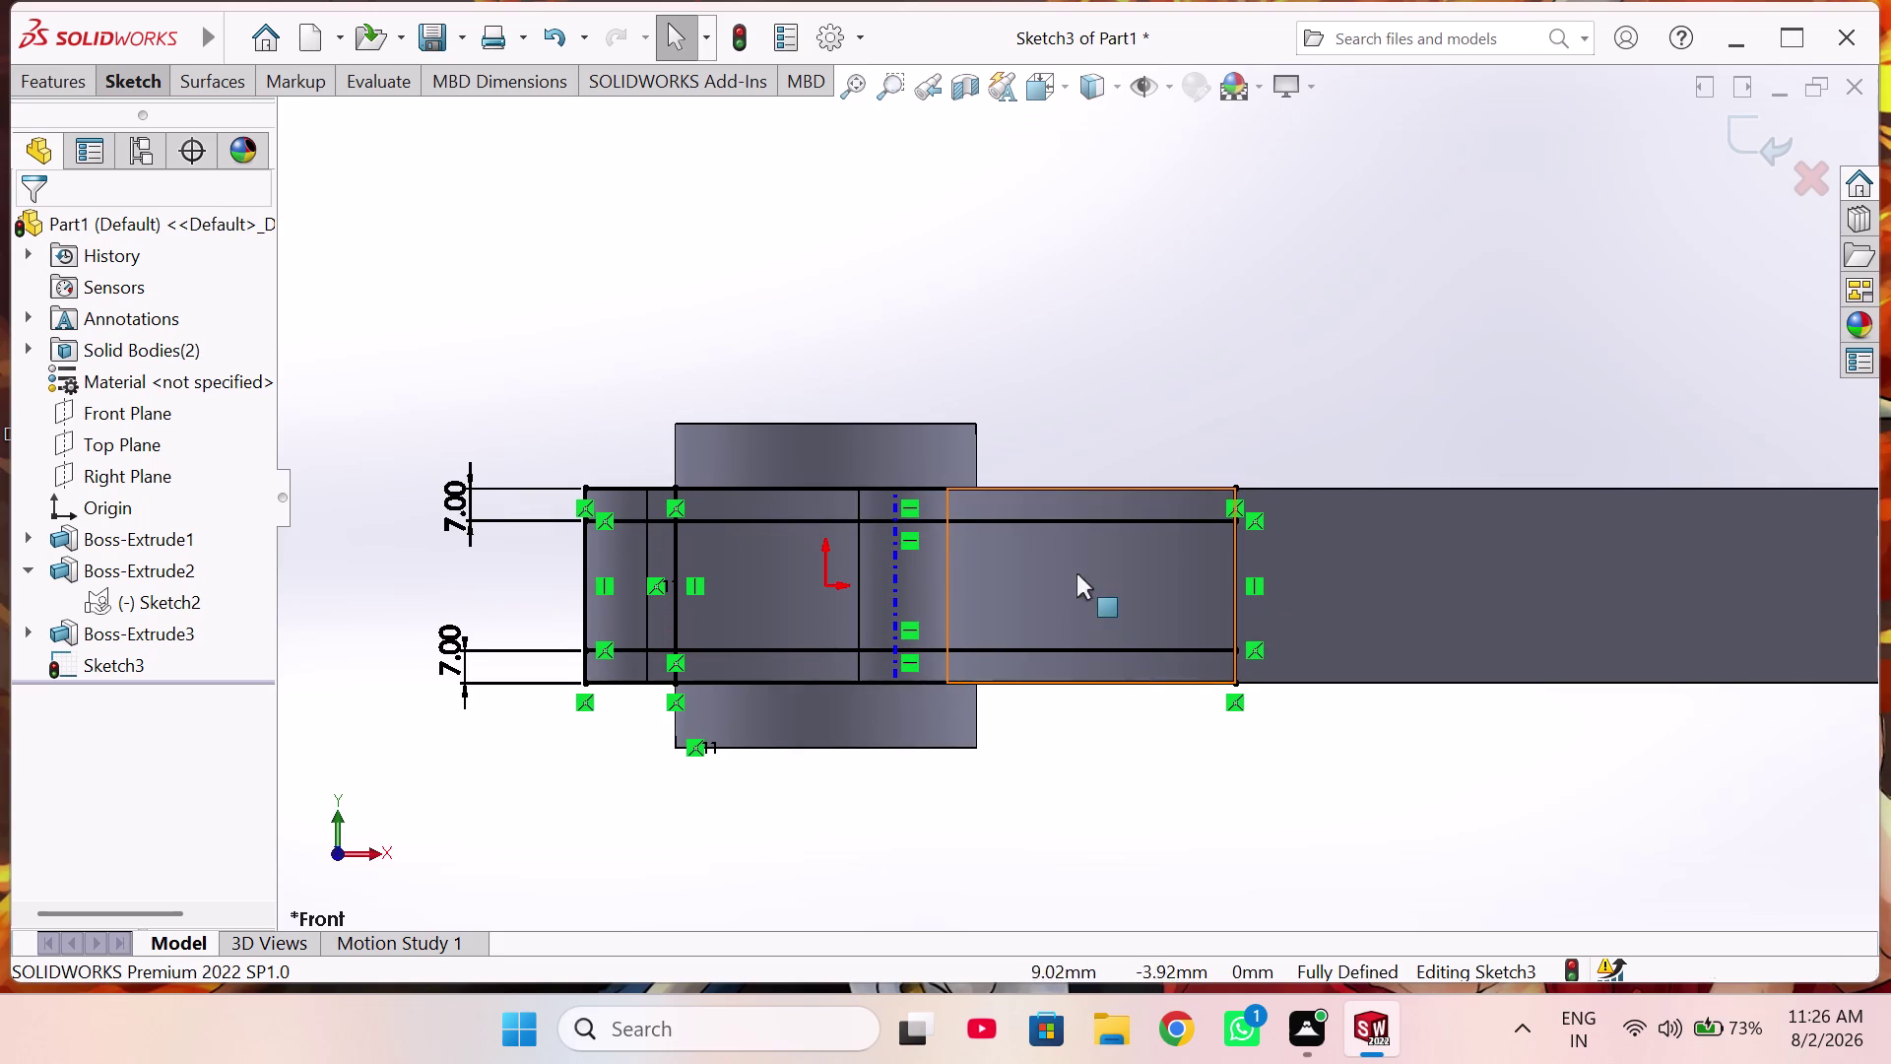
click(1202, 361)
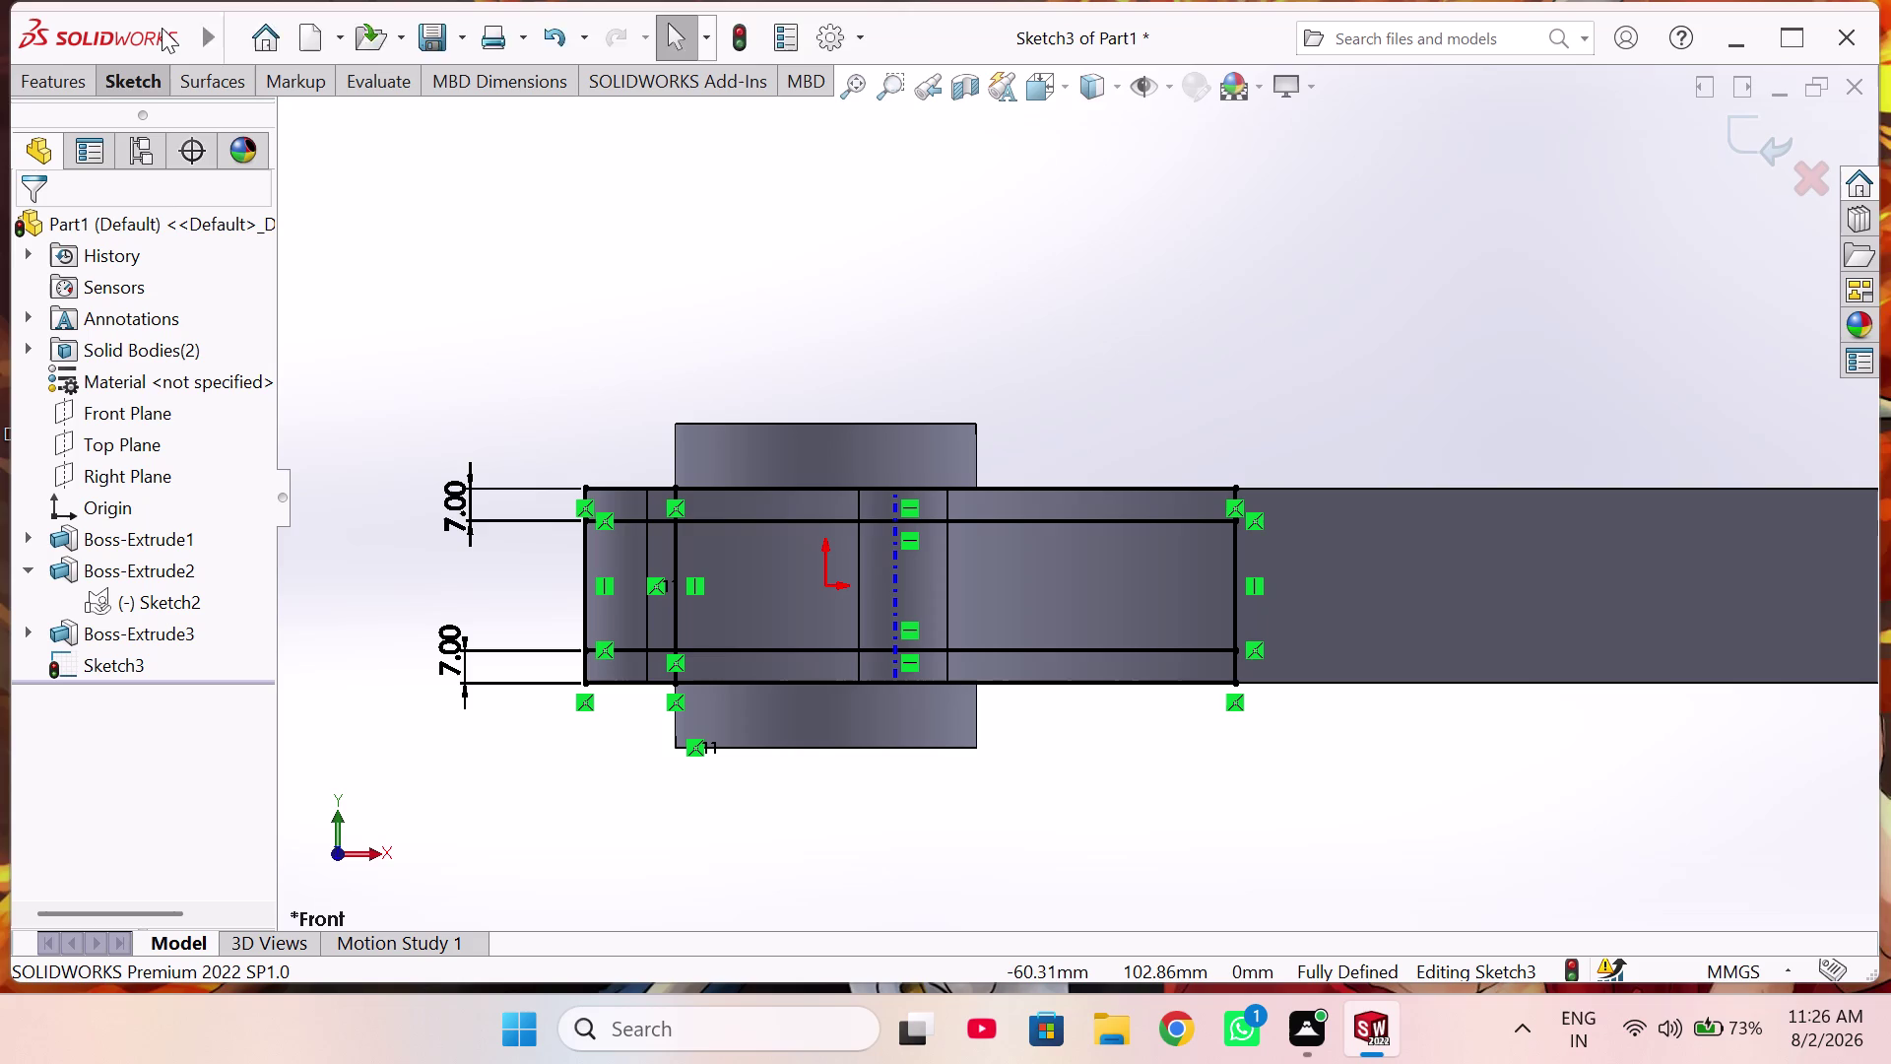
click(143, 72)
click(373, 134)
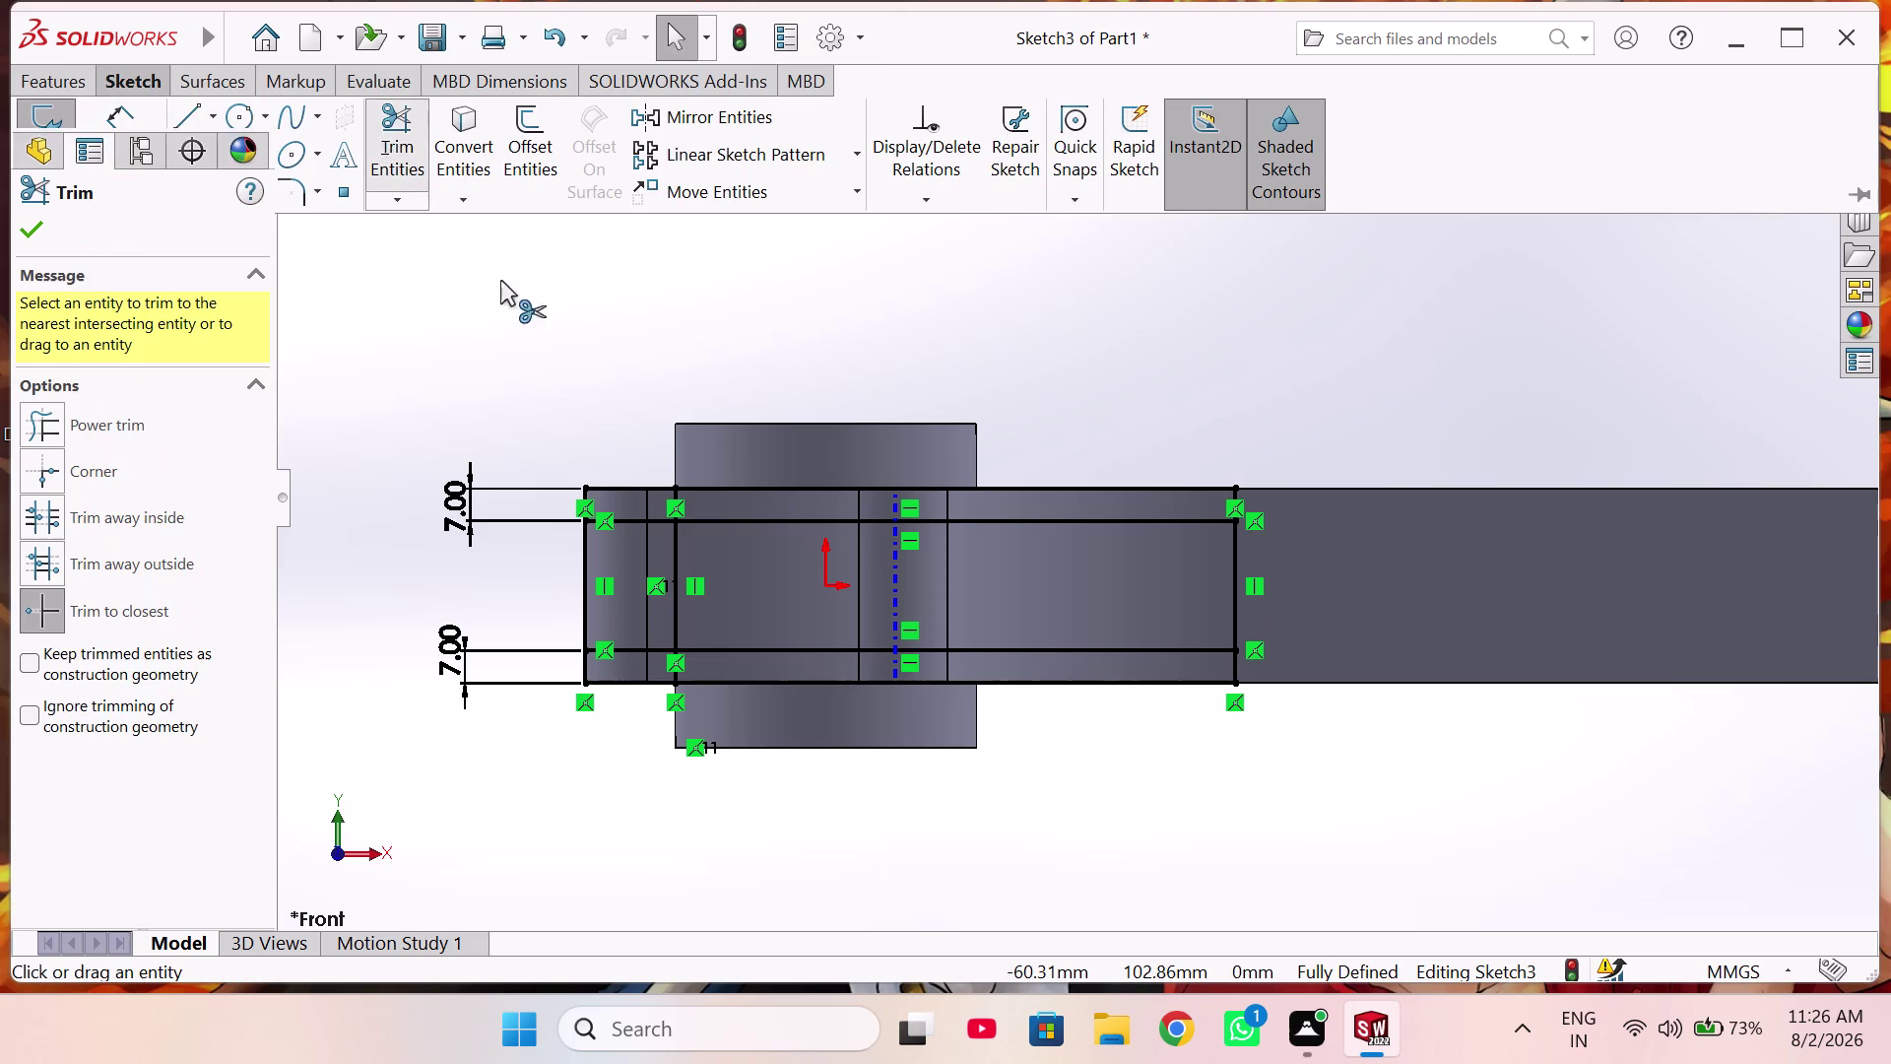
scroll(down, 3)
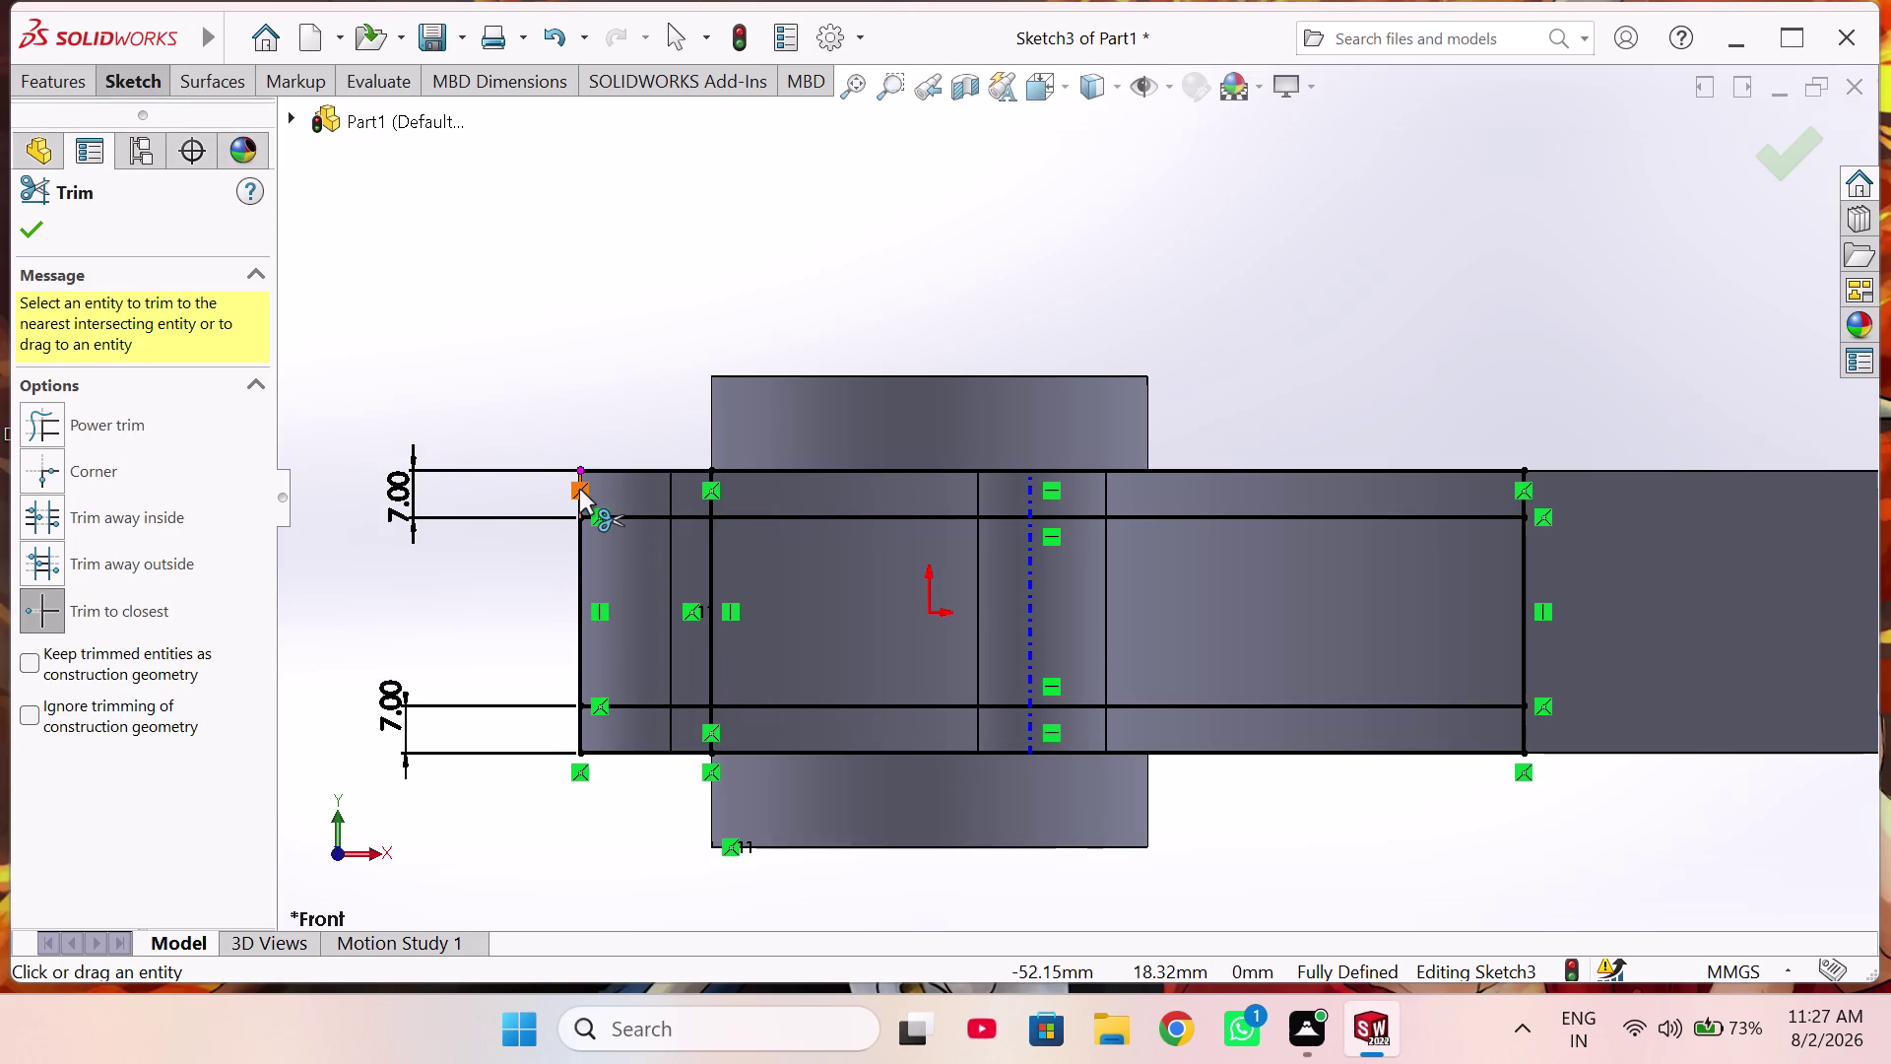
scroll(down, 3)
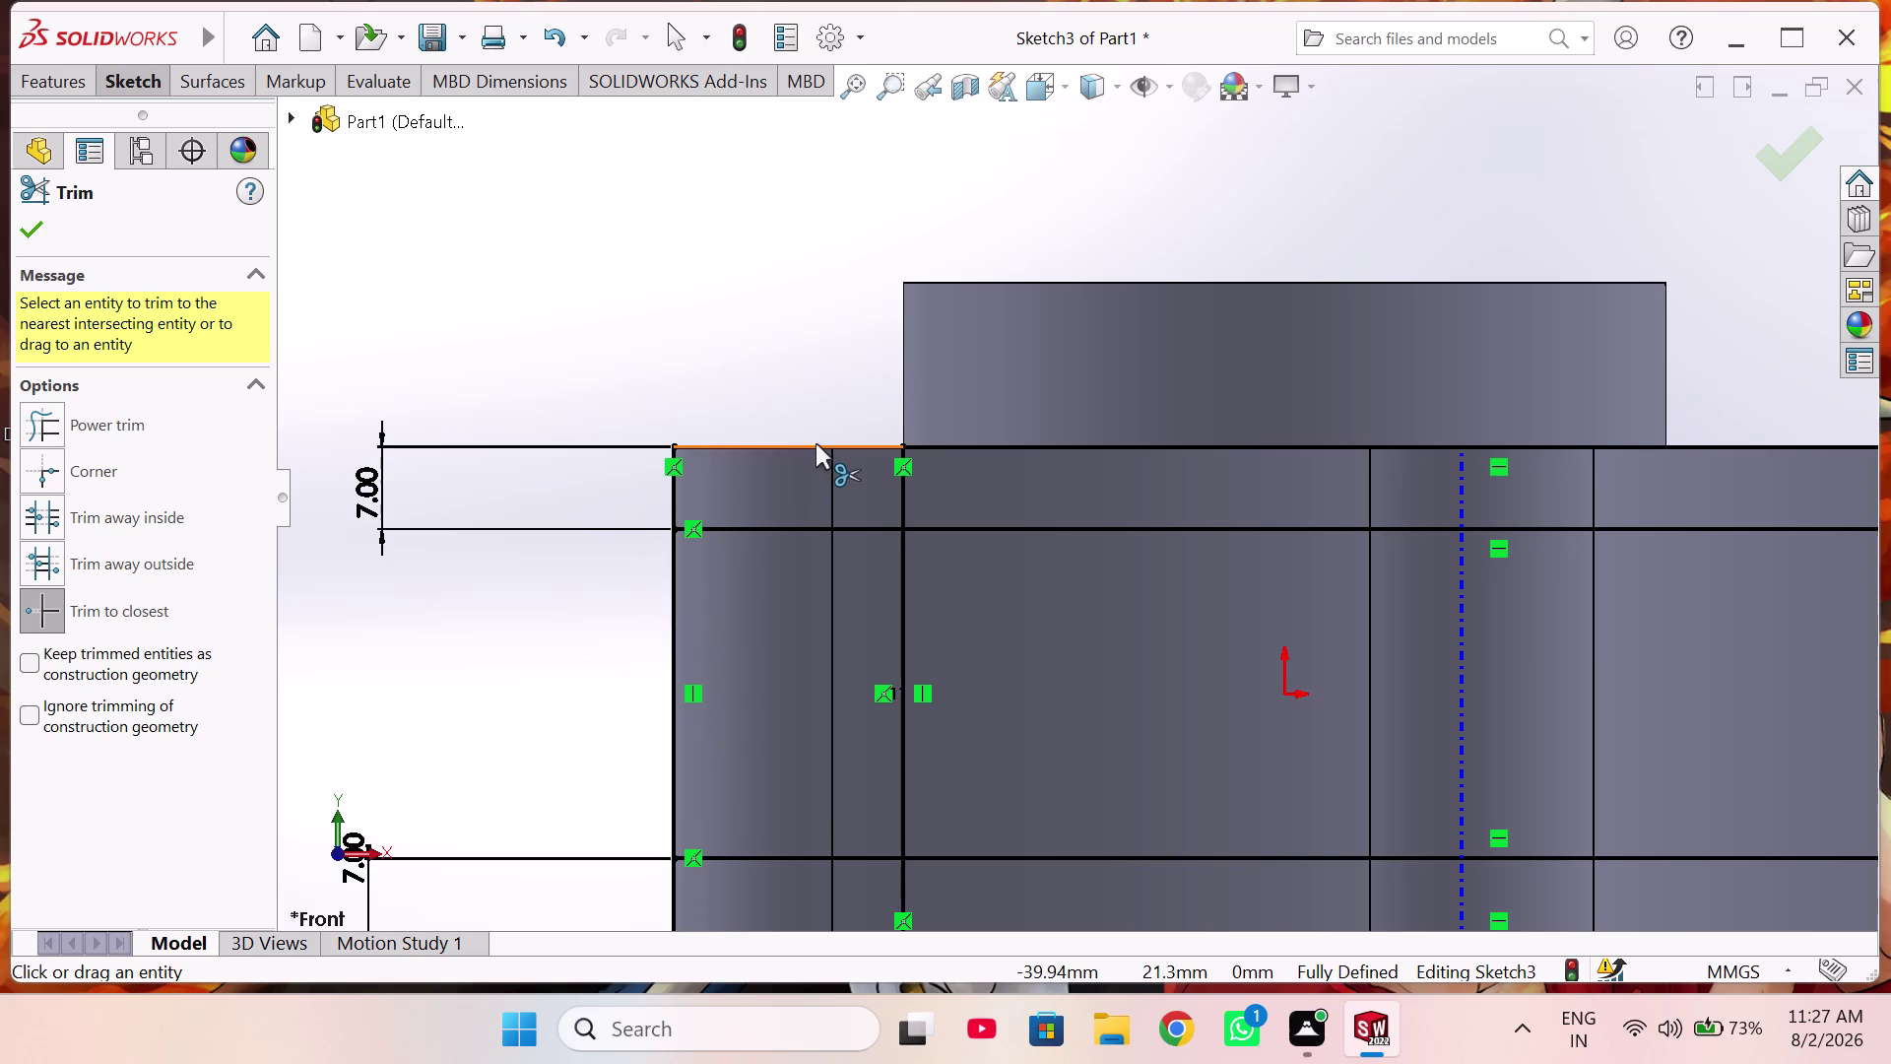
click(816, 443)
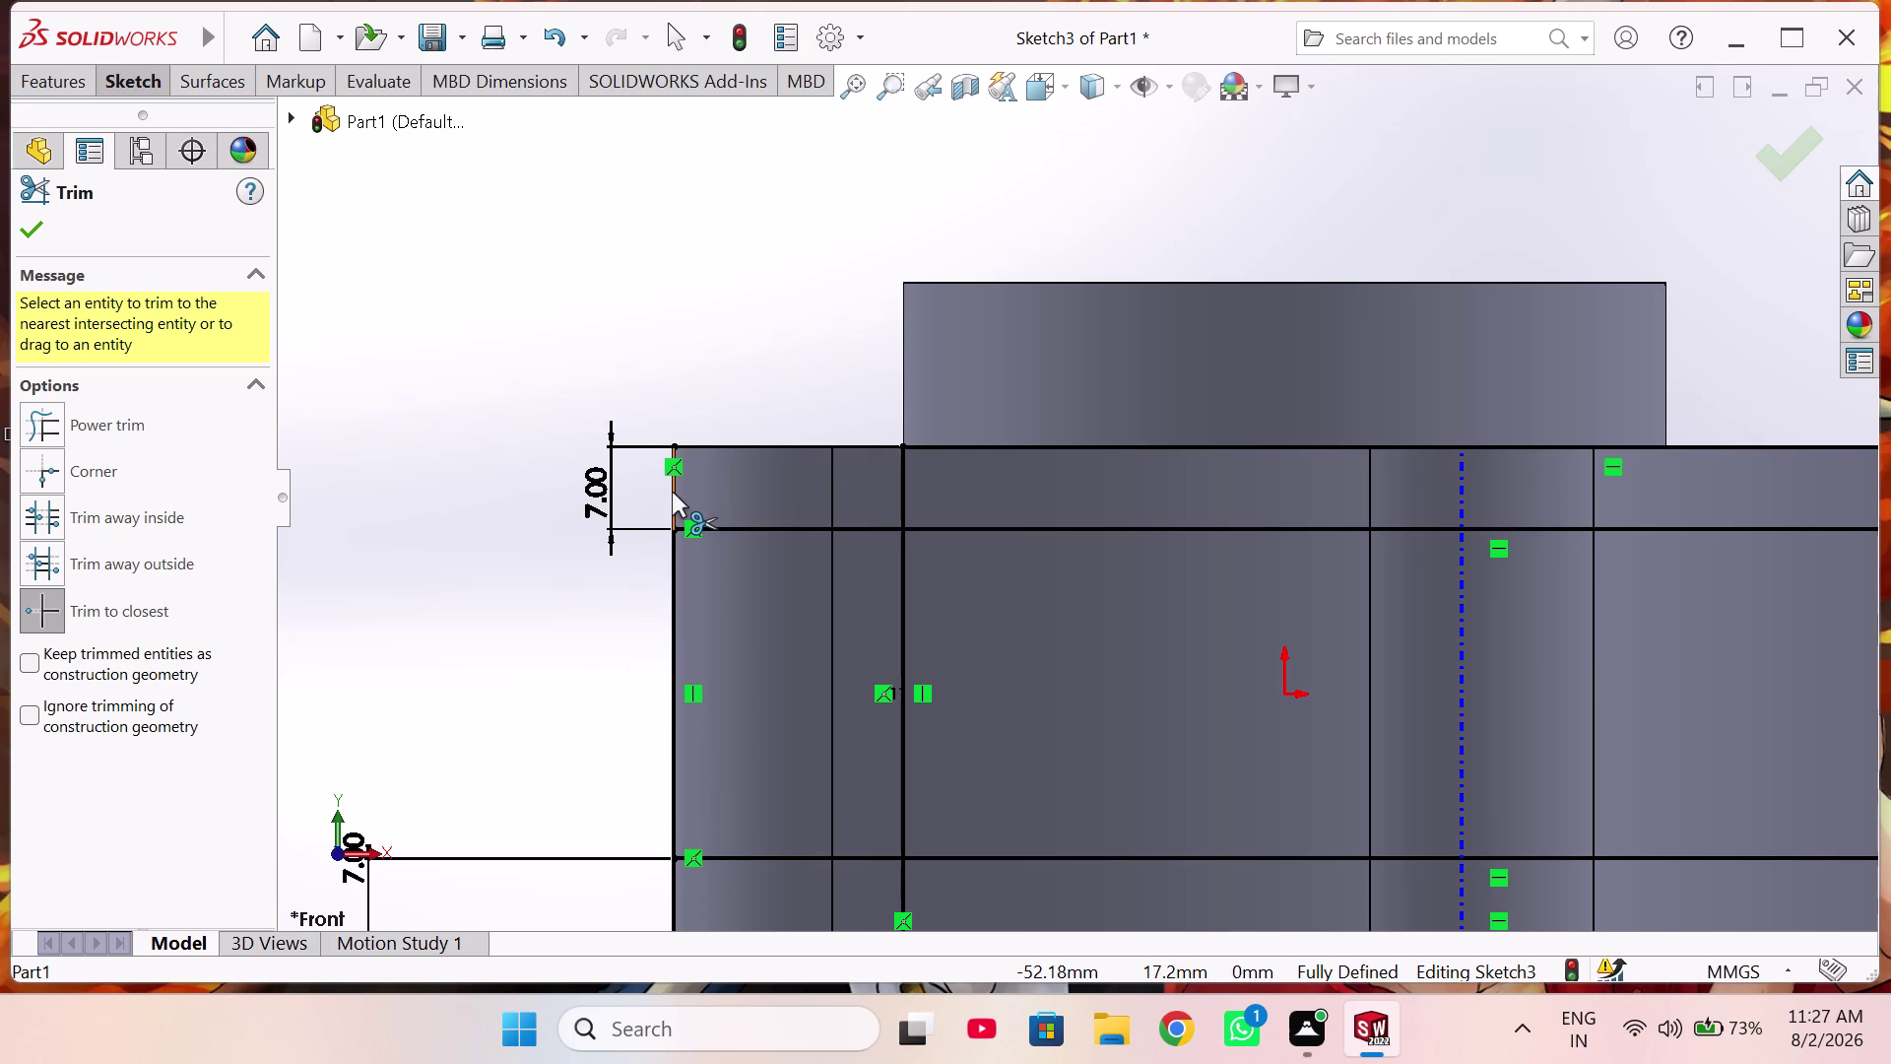
click(672, 491)
scroll(up, 3)
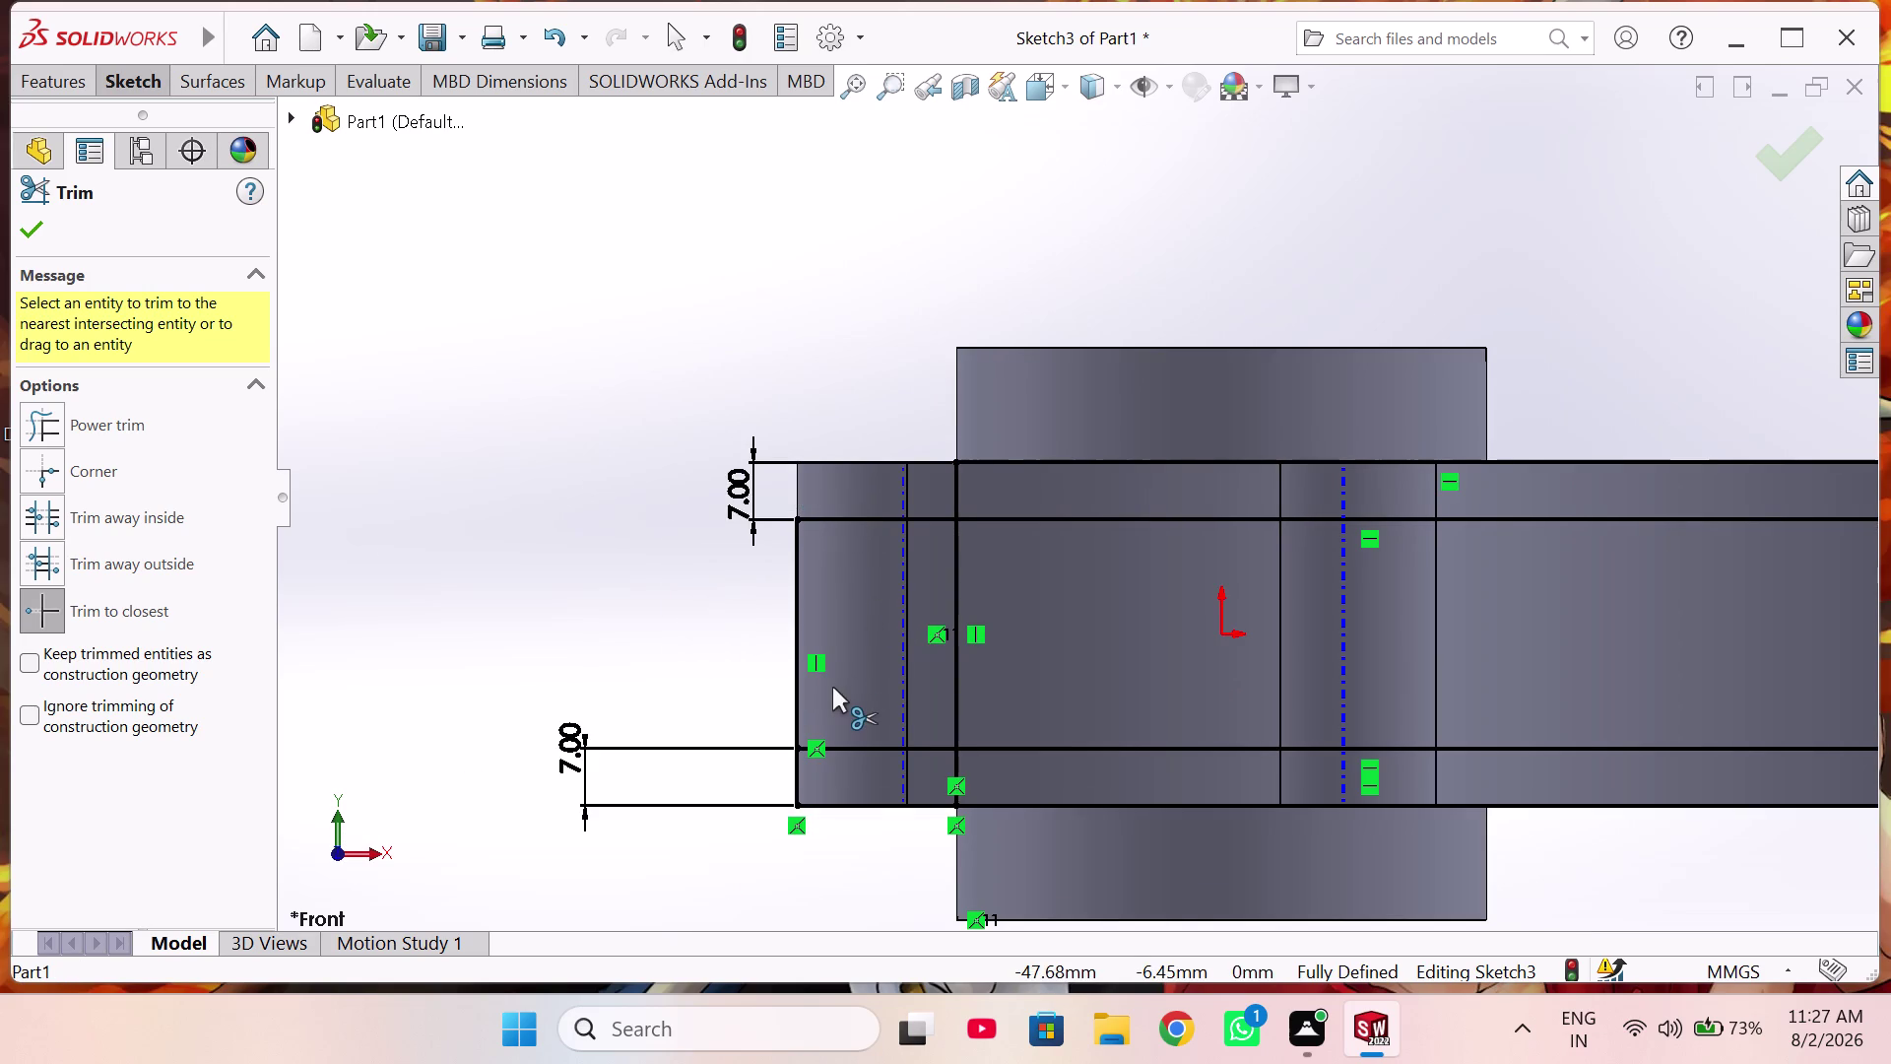
click(855, 805)
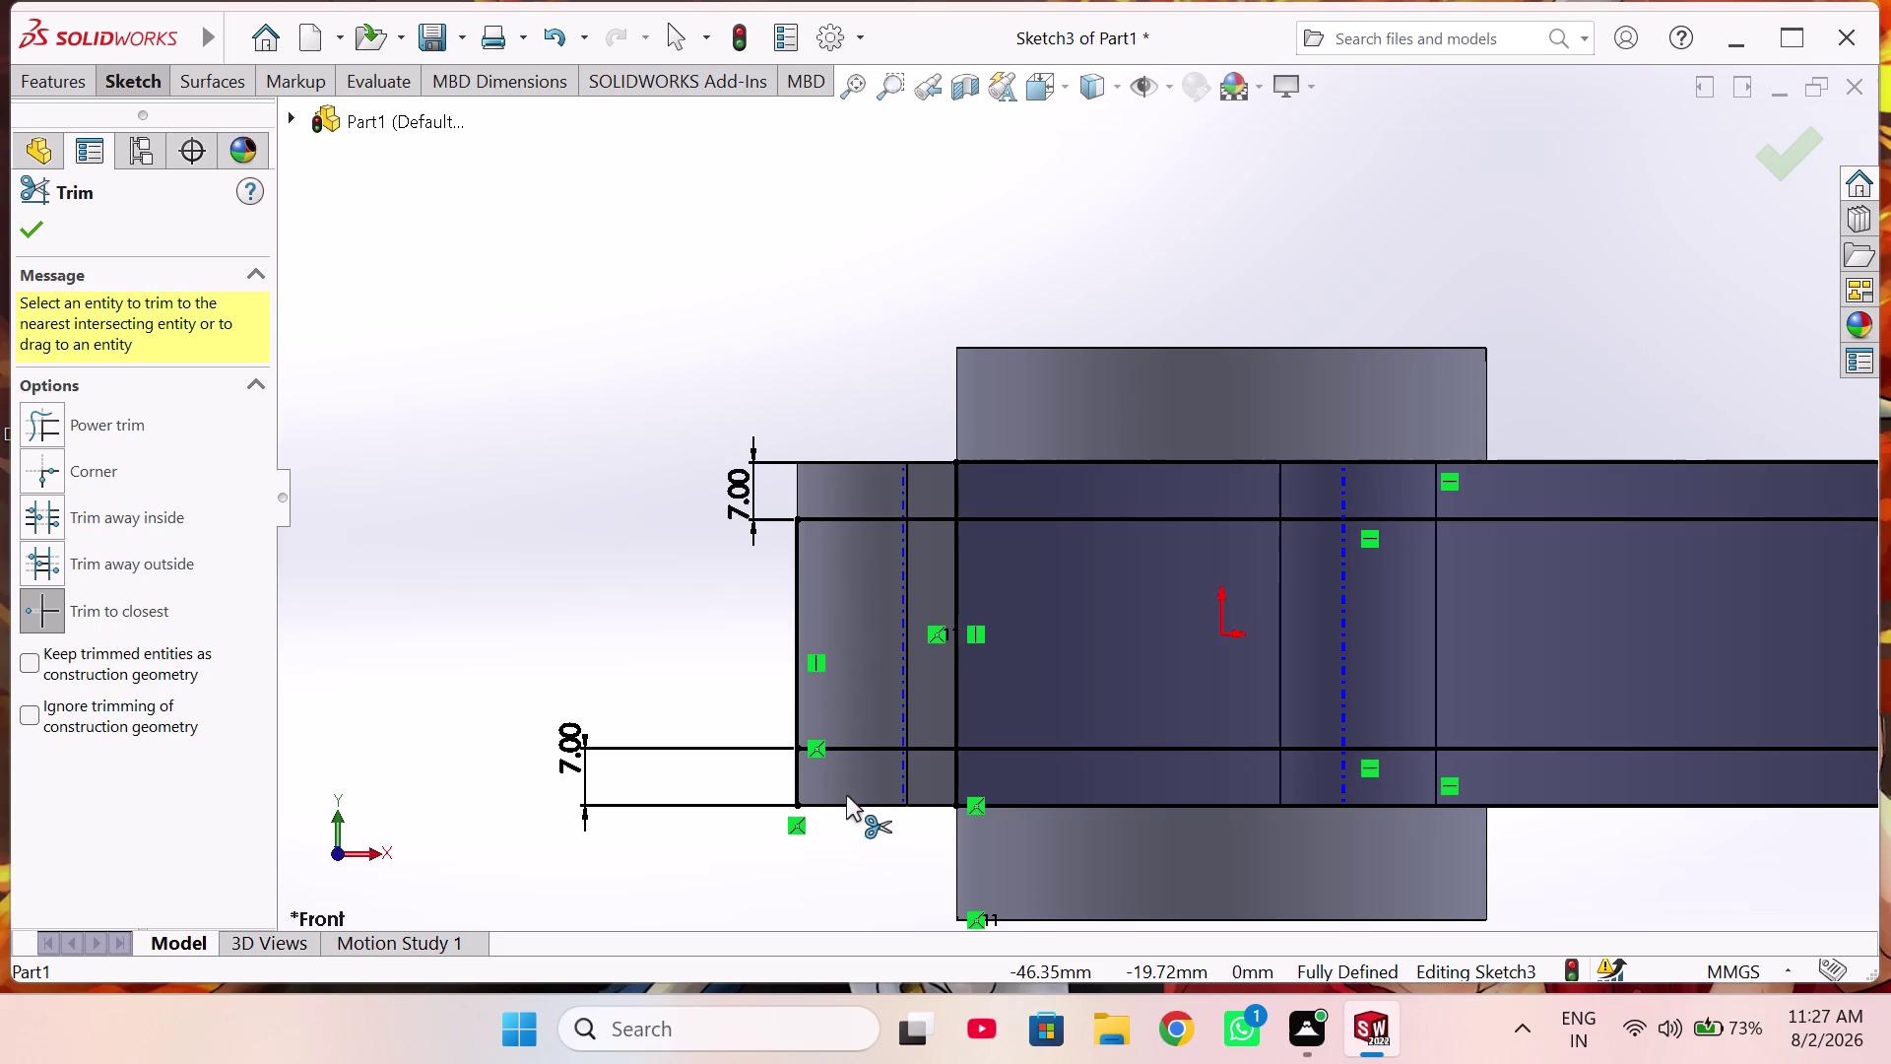
click(792, 782)
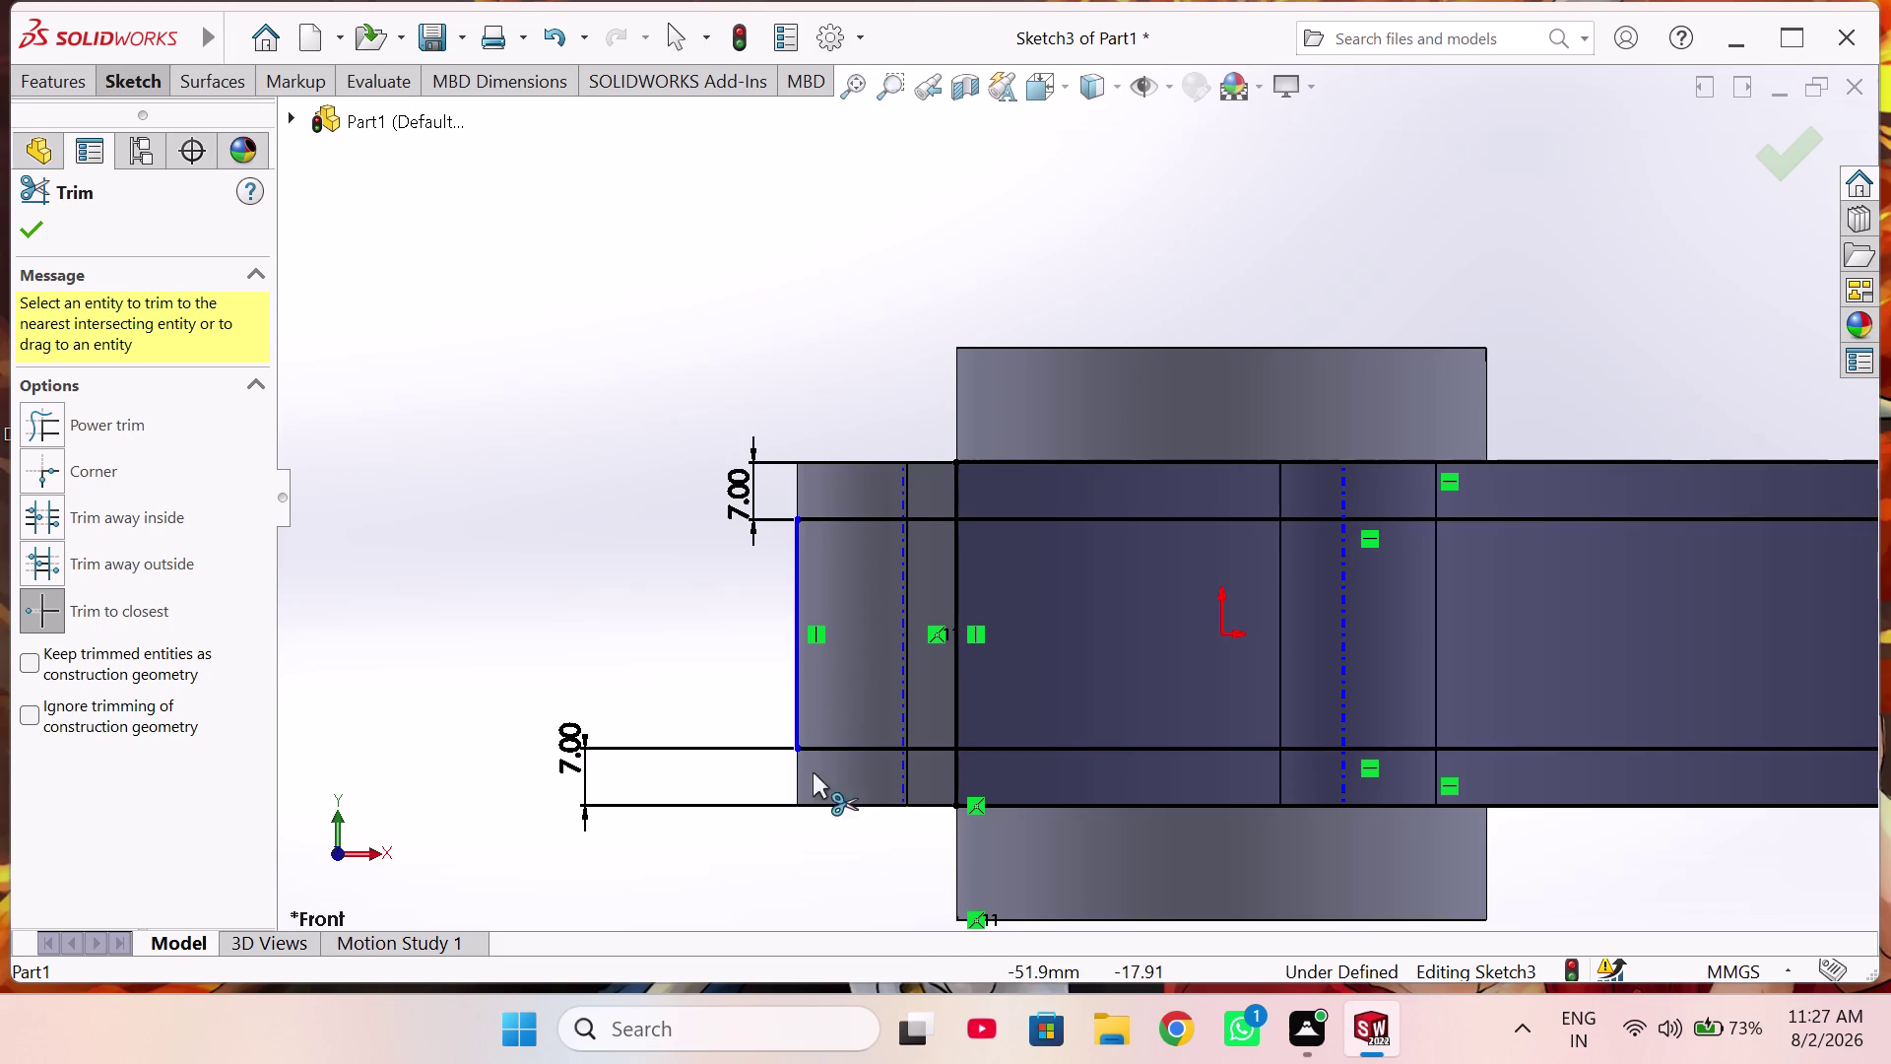
click(955, 672)
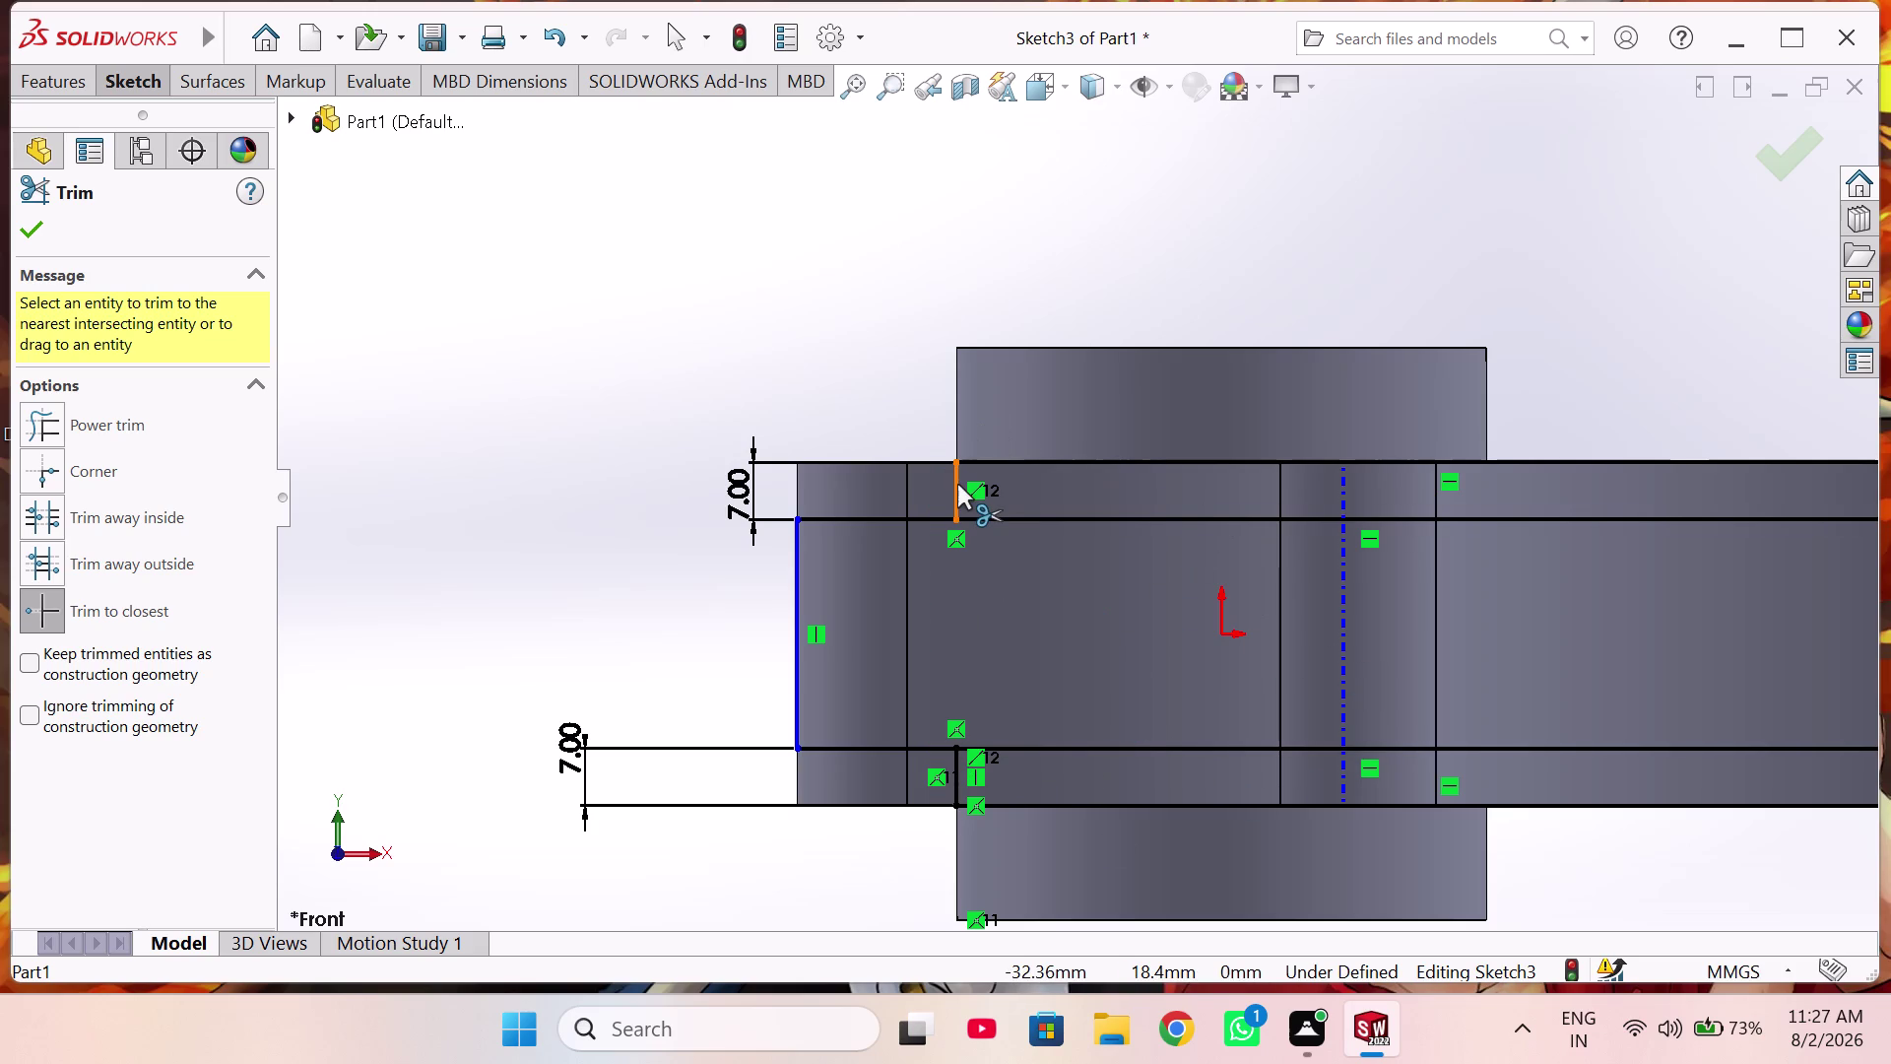
scroll(up, 3)
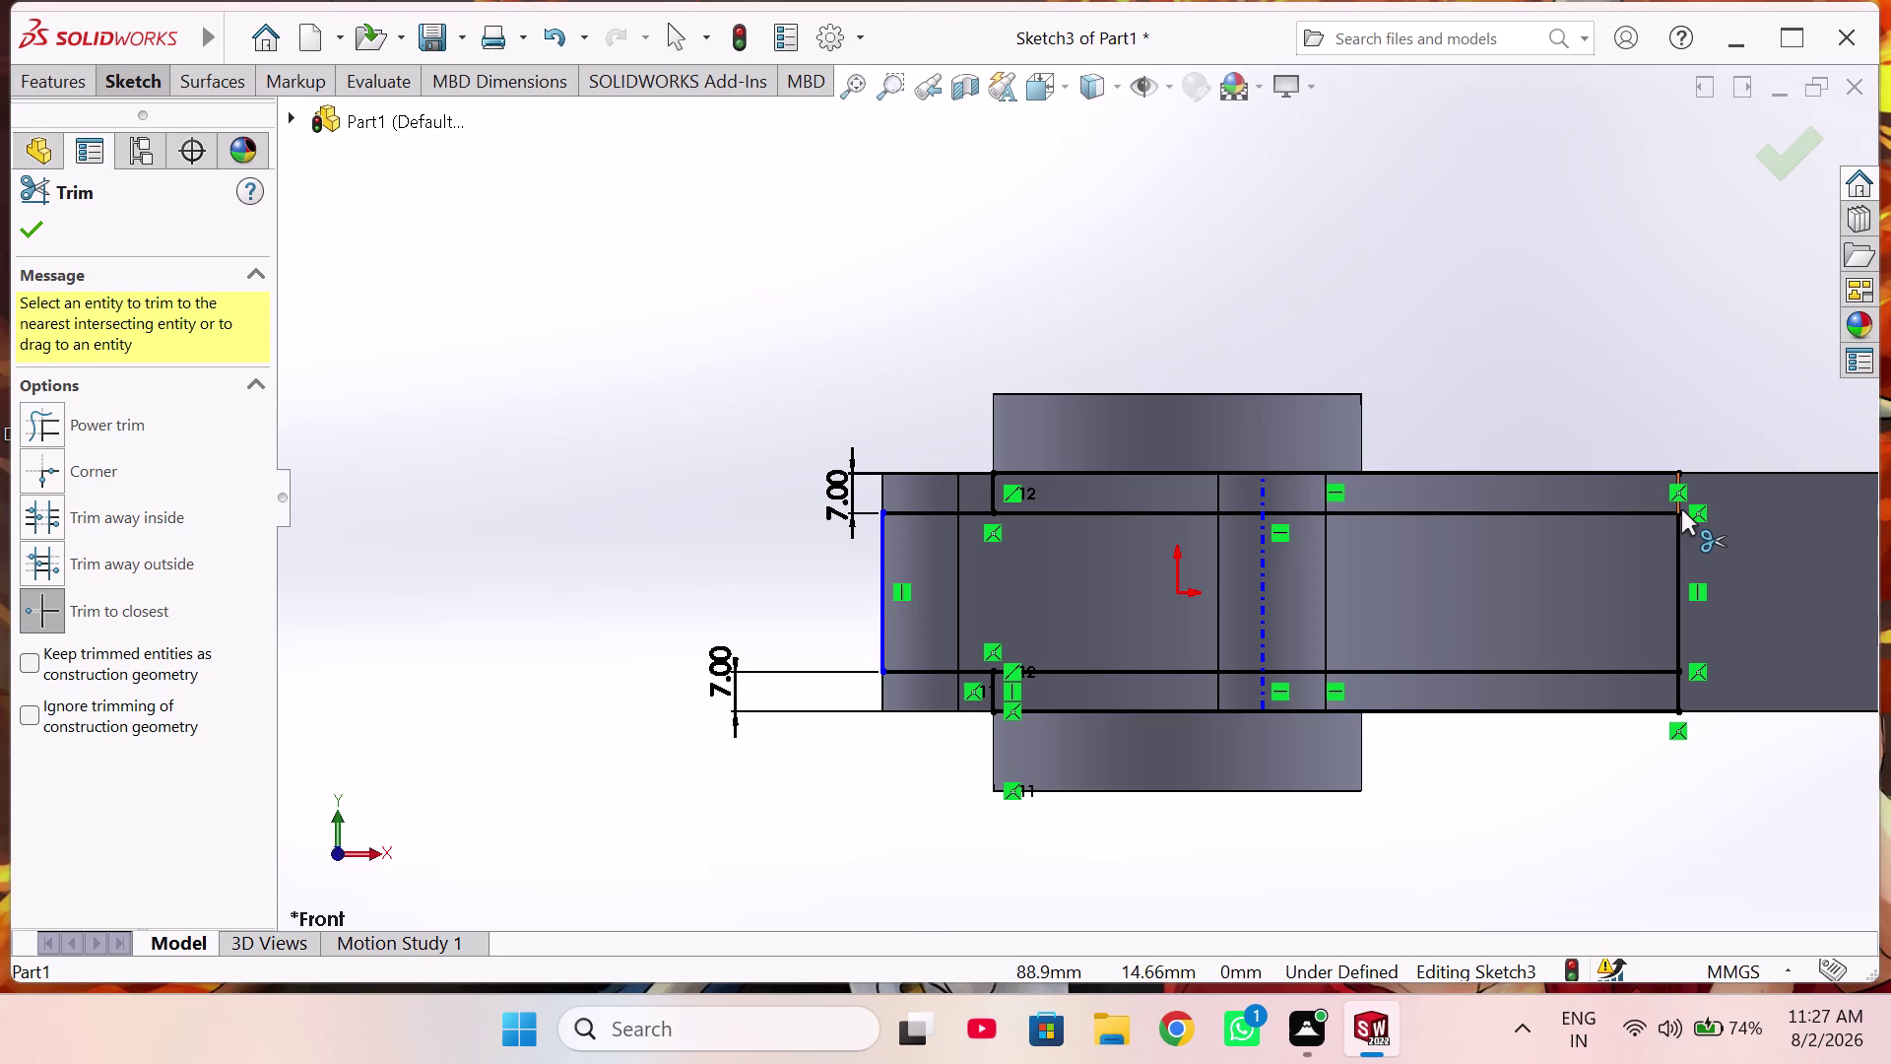
scroll(down, 3)
scroll(up, 3)
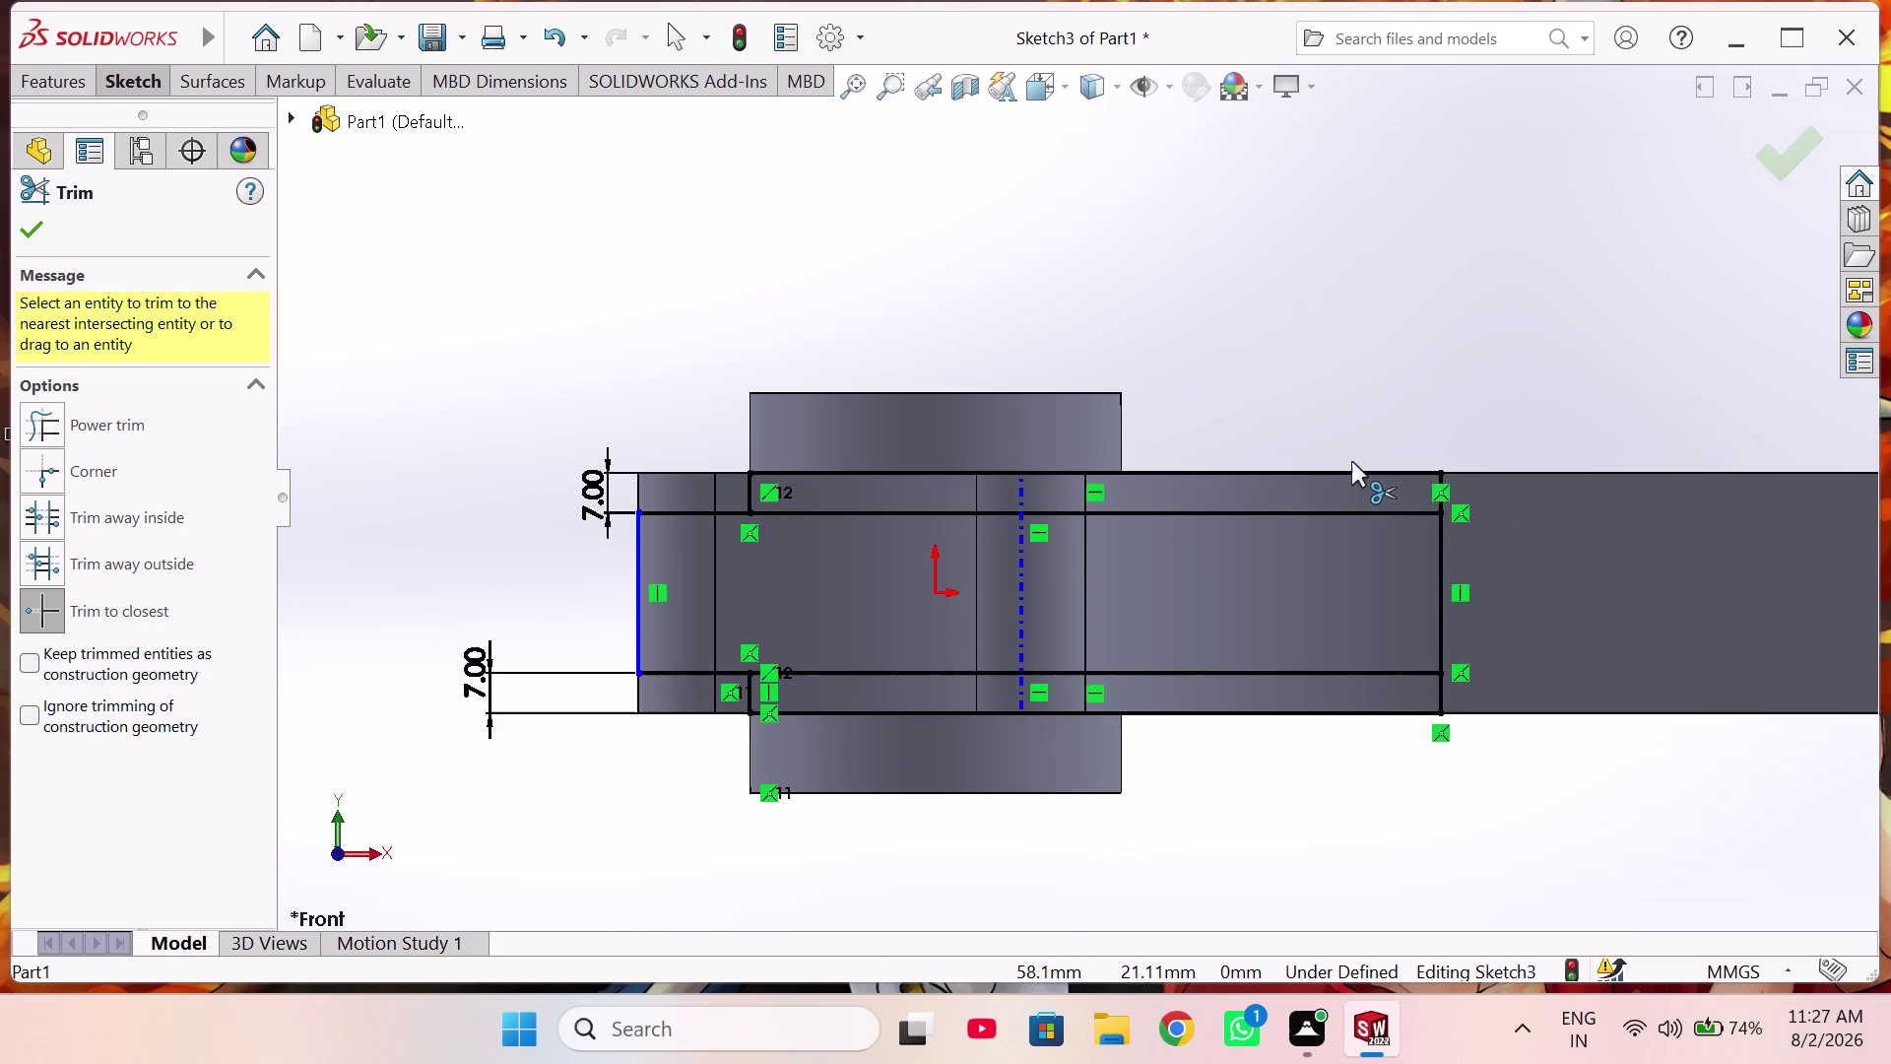
click(1333, 473)
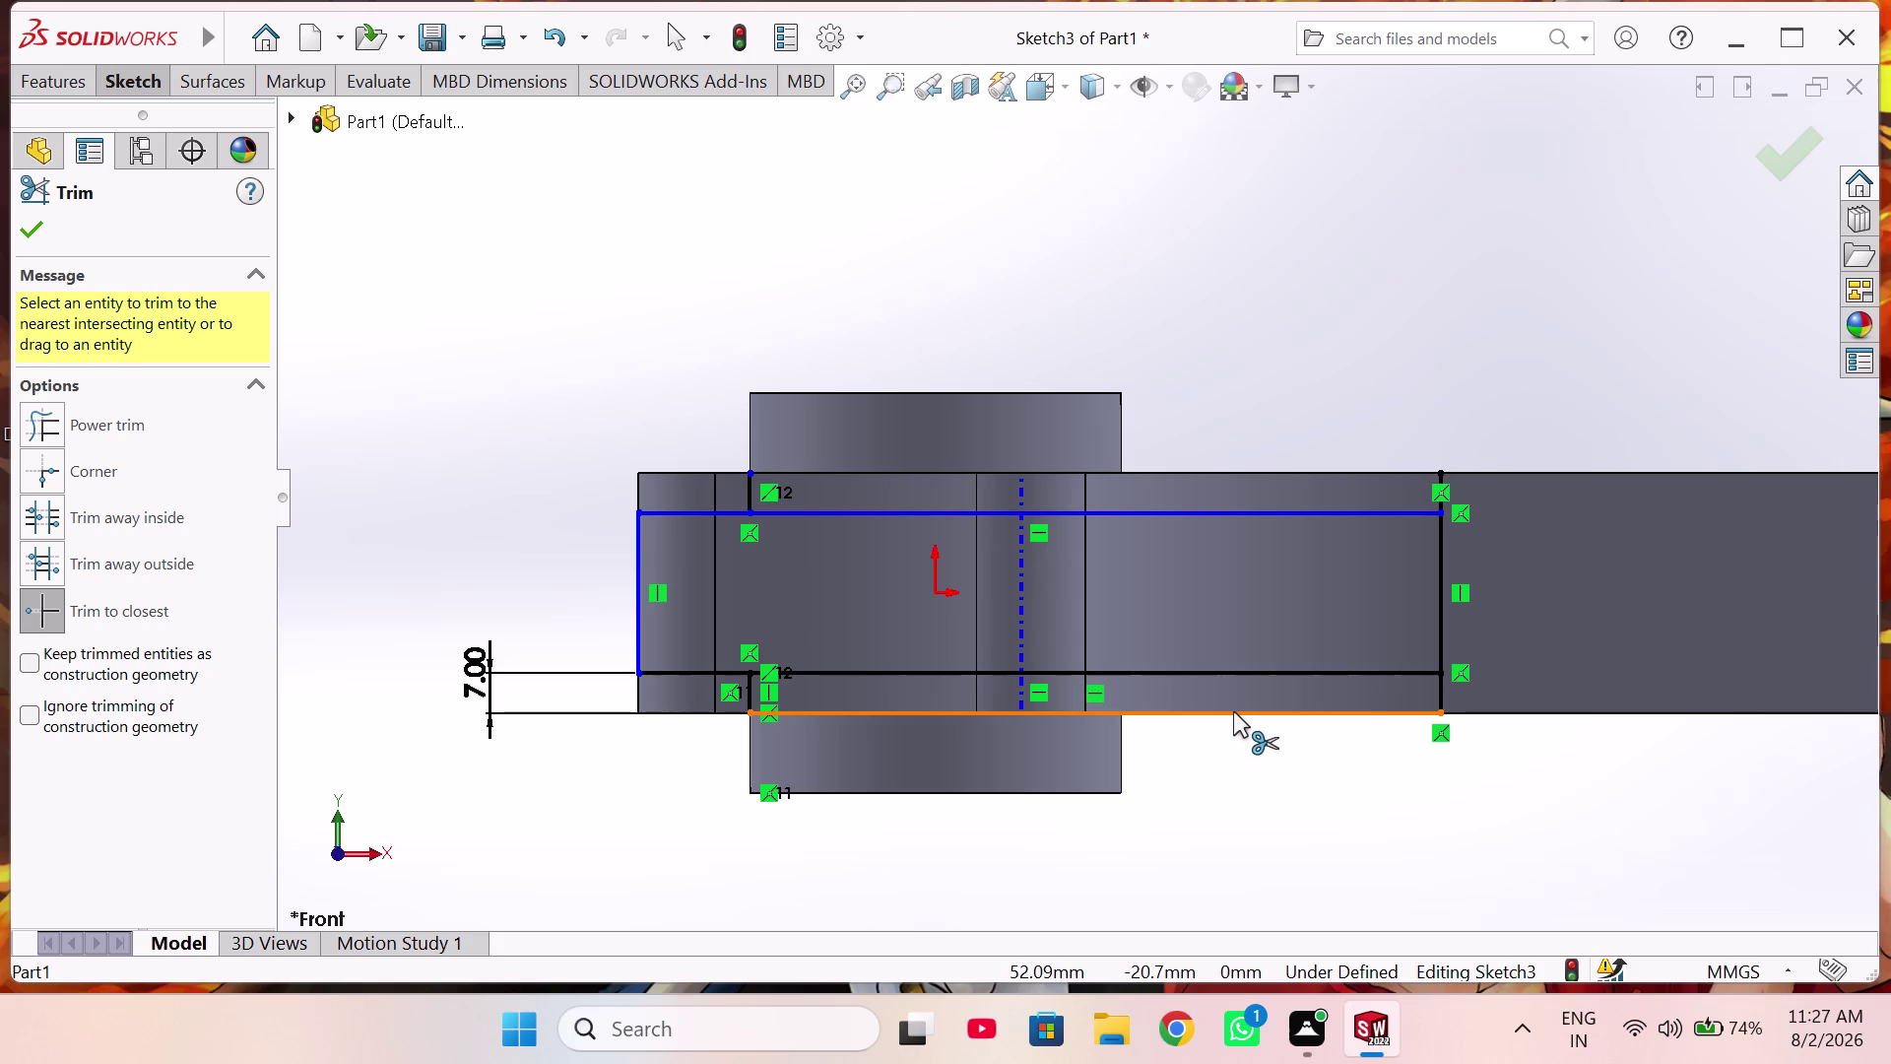
click(1233, 711)
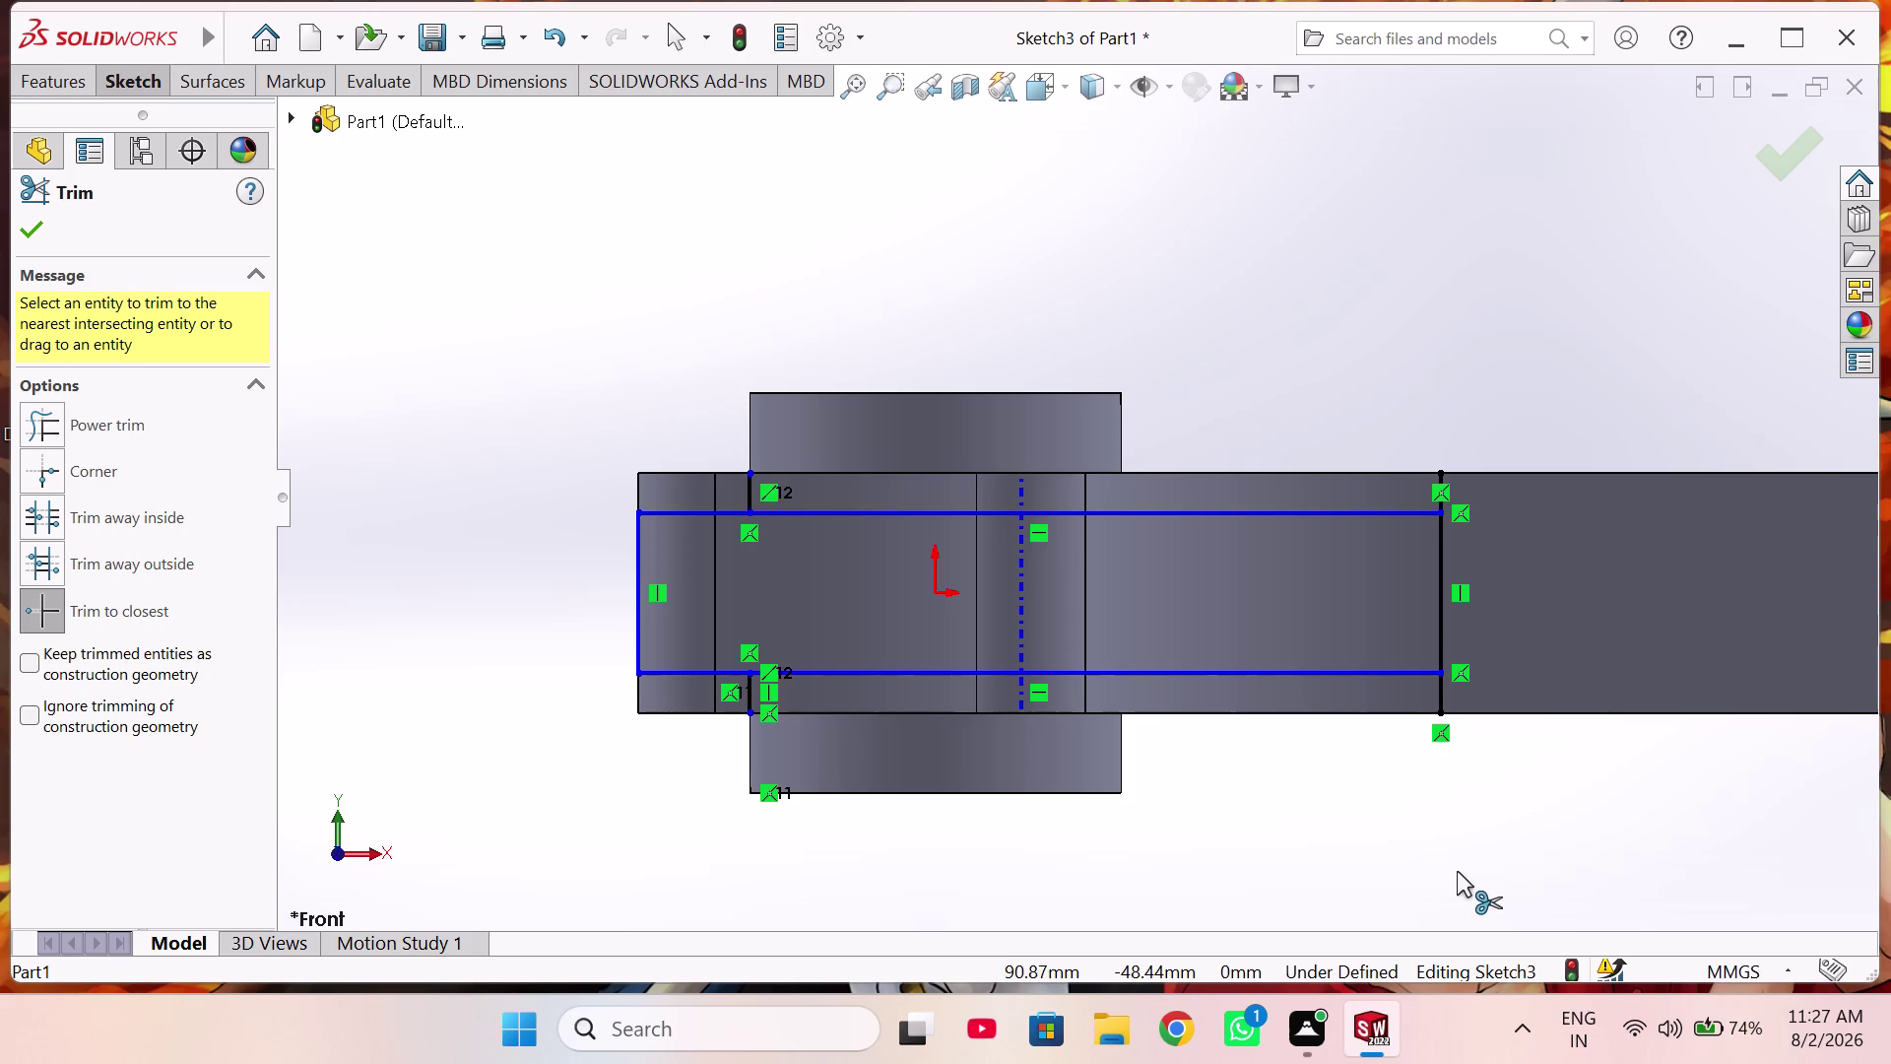
scroll(up, 3)
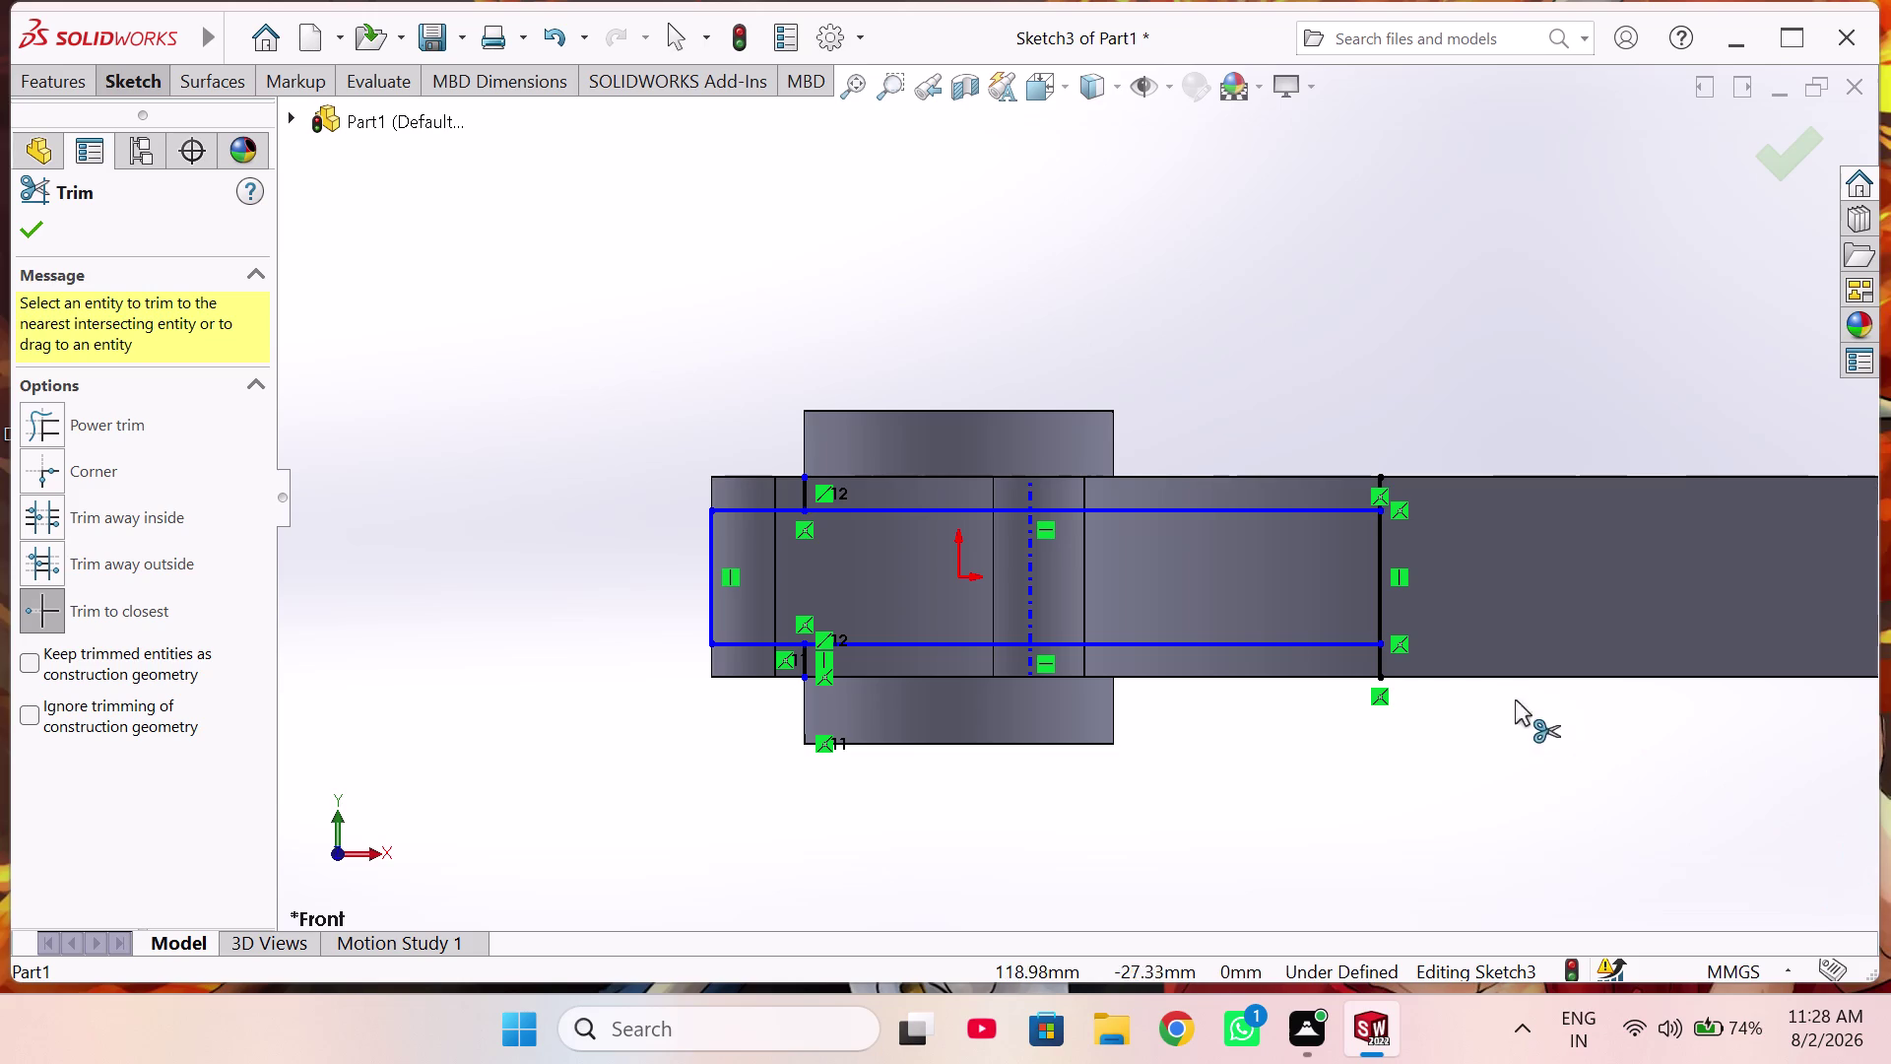
middle_drag(1497, 581, 1480, 727)
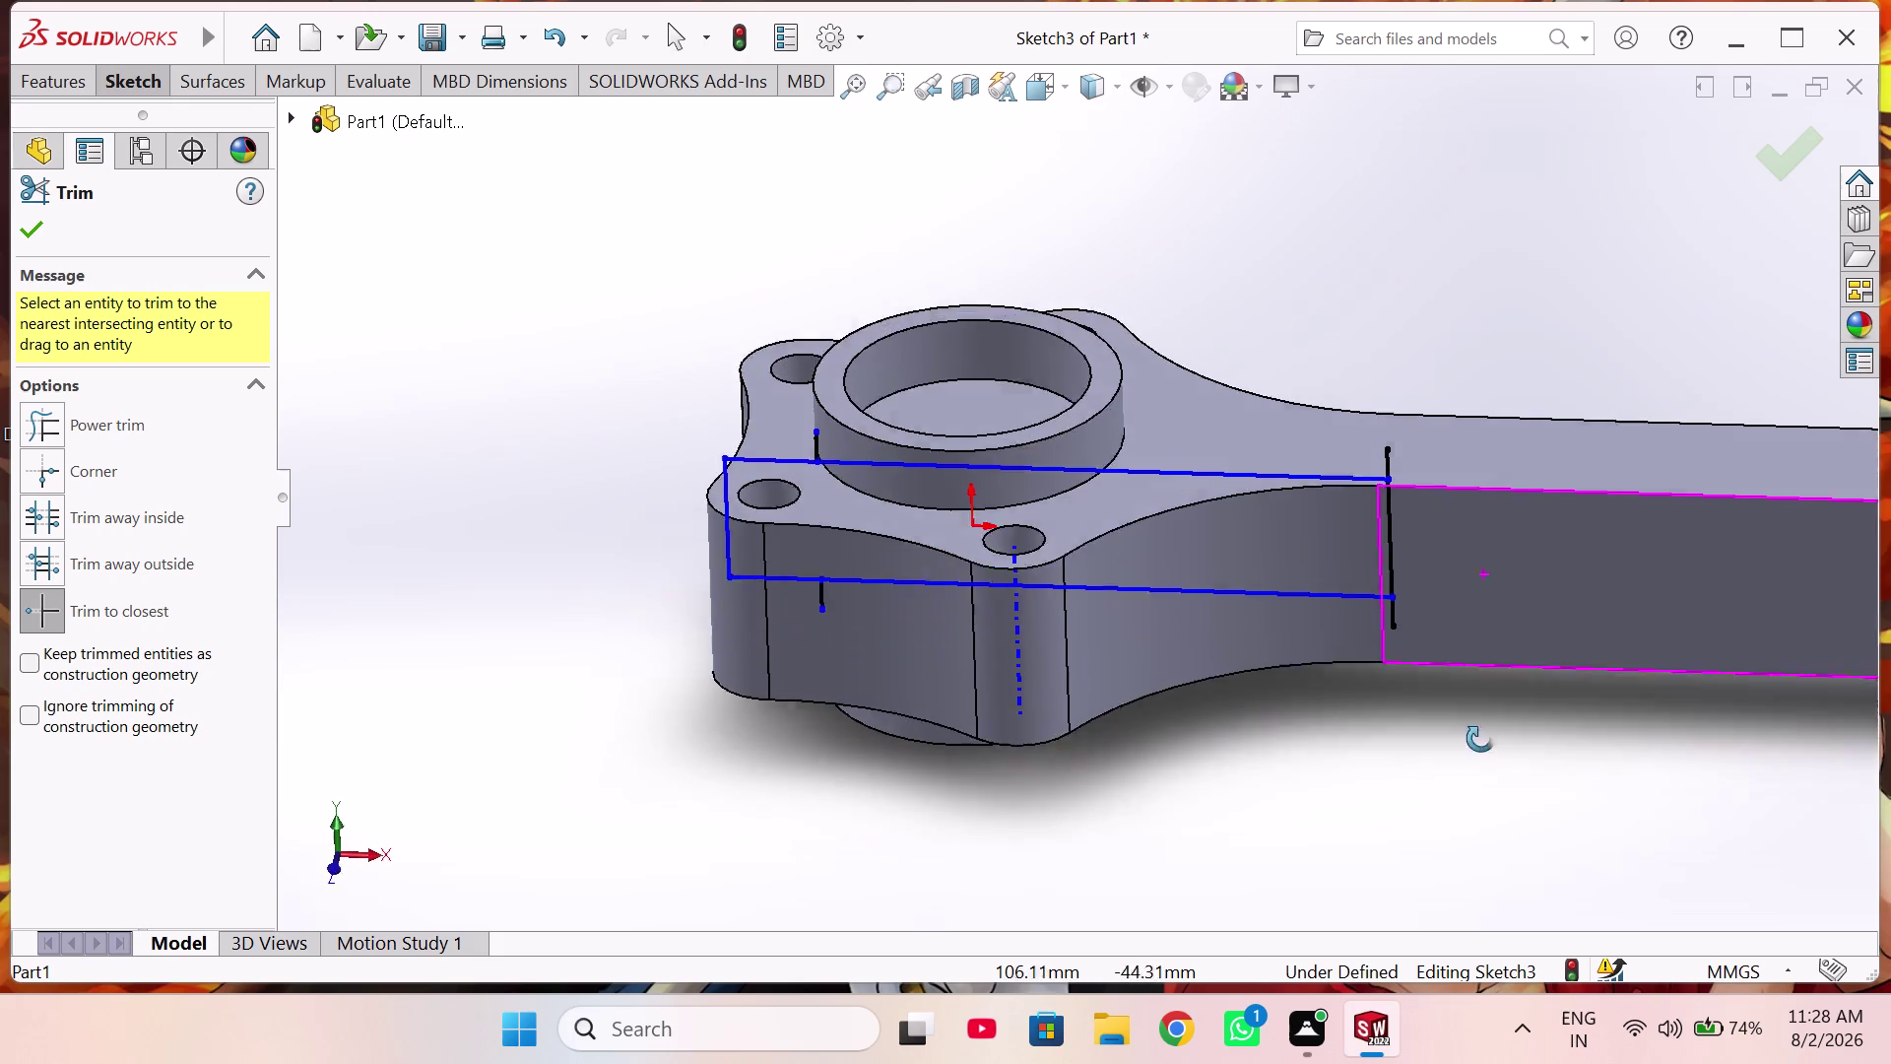
Orbit around the rod, return to the flat Front view, and zoom in.
middle_drag(1480, 727, 1494, 667)
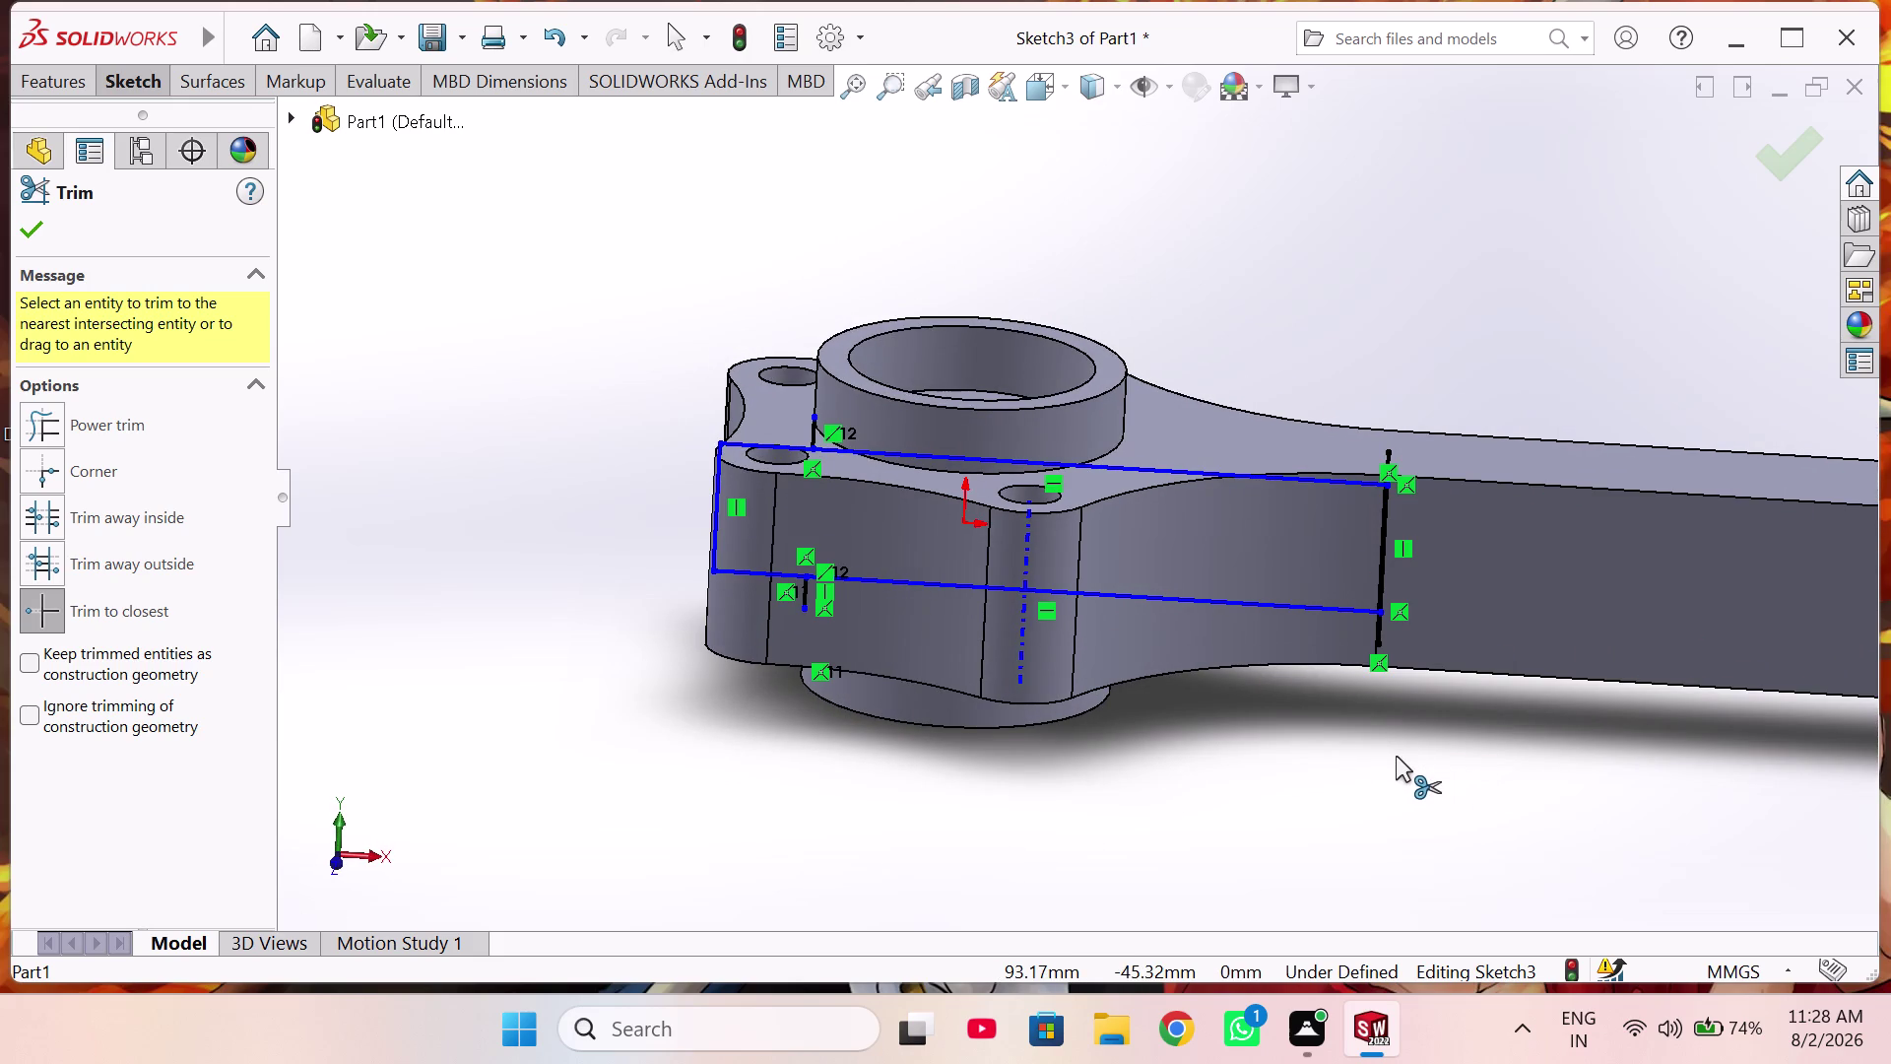
key(ctrl+8)
scroll(down, 3)
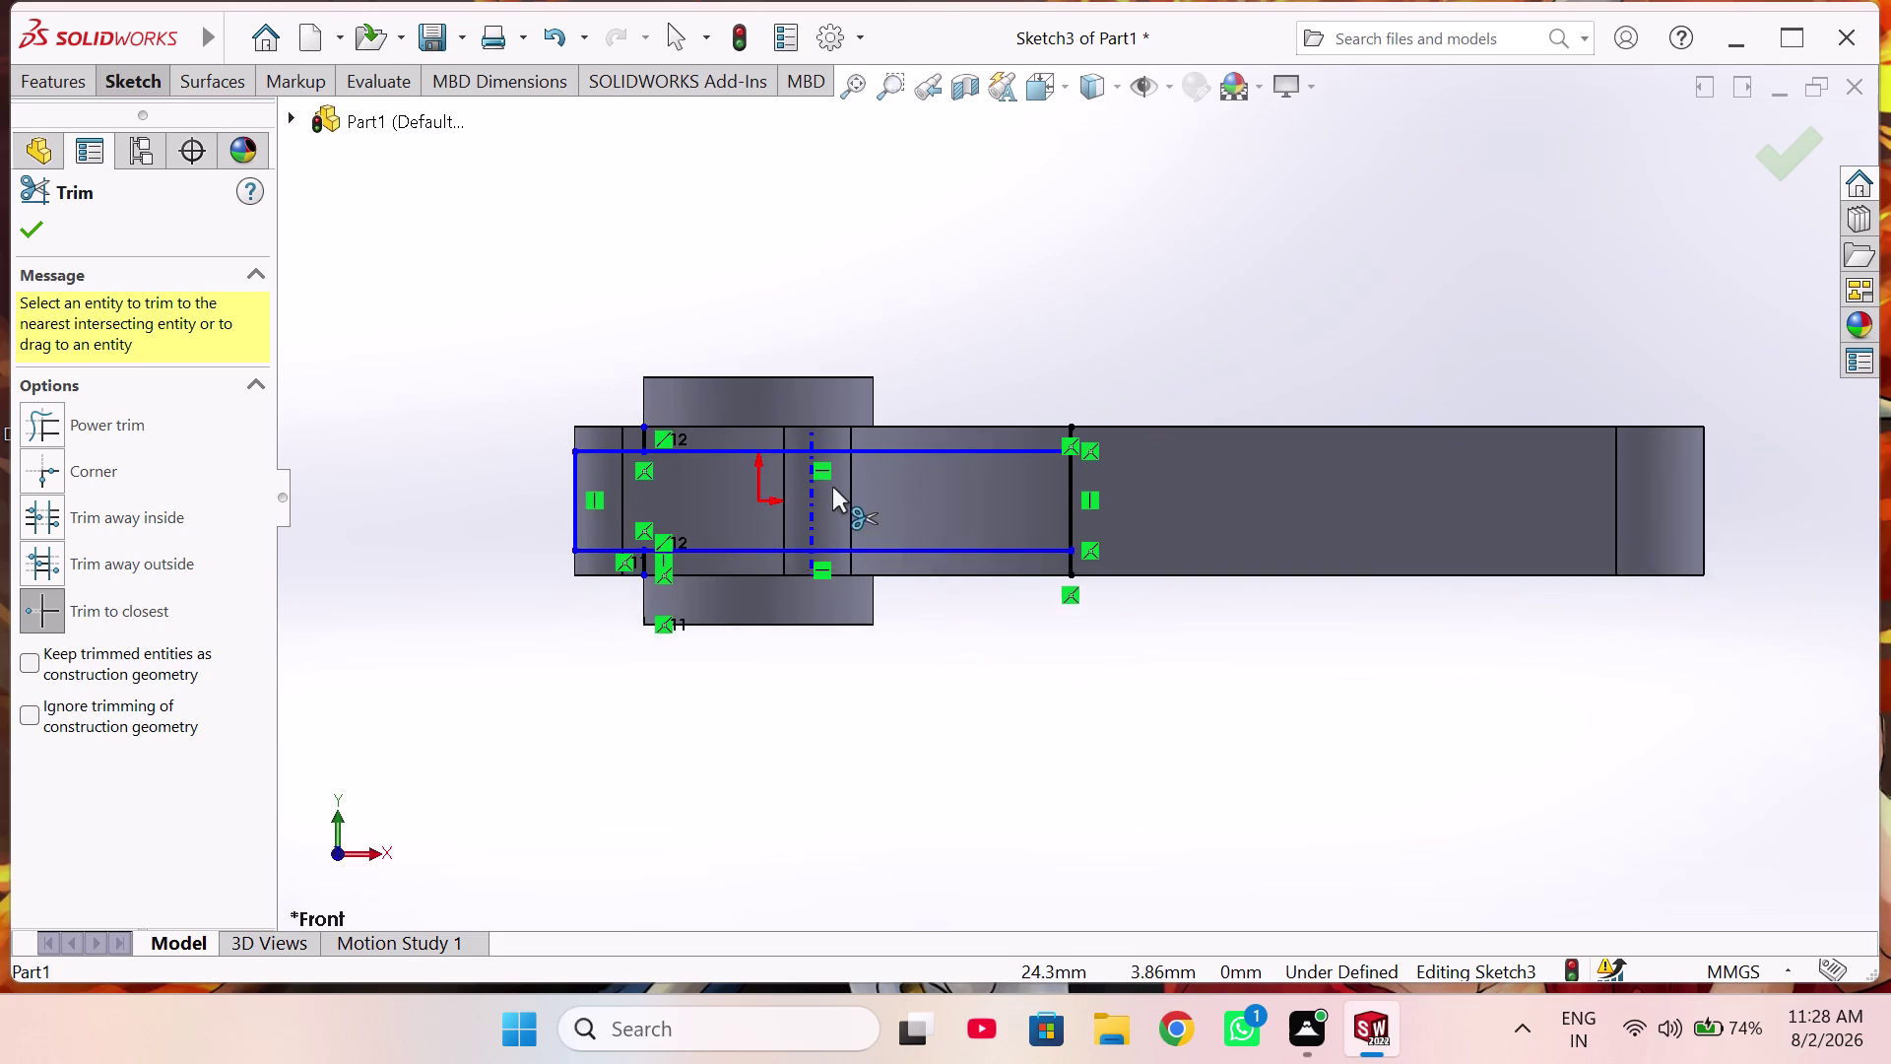
scroll(down, 3)
scroll(down, 3)
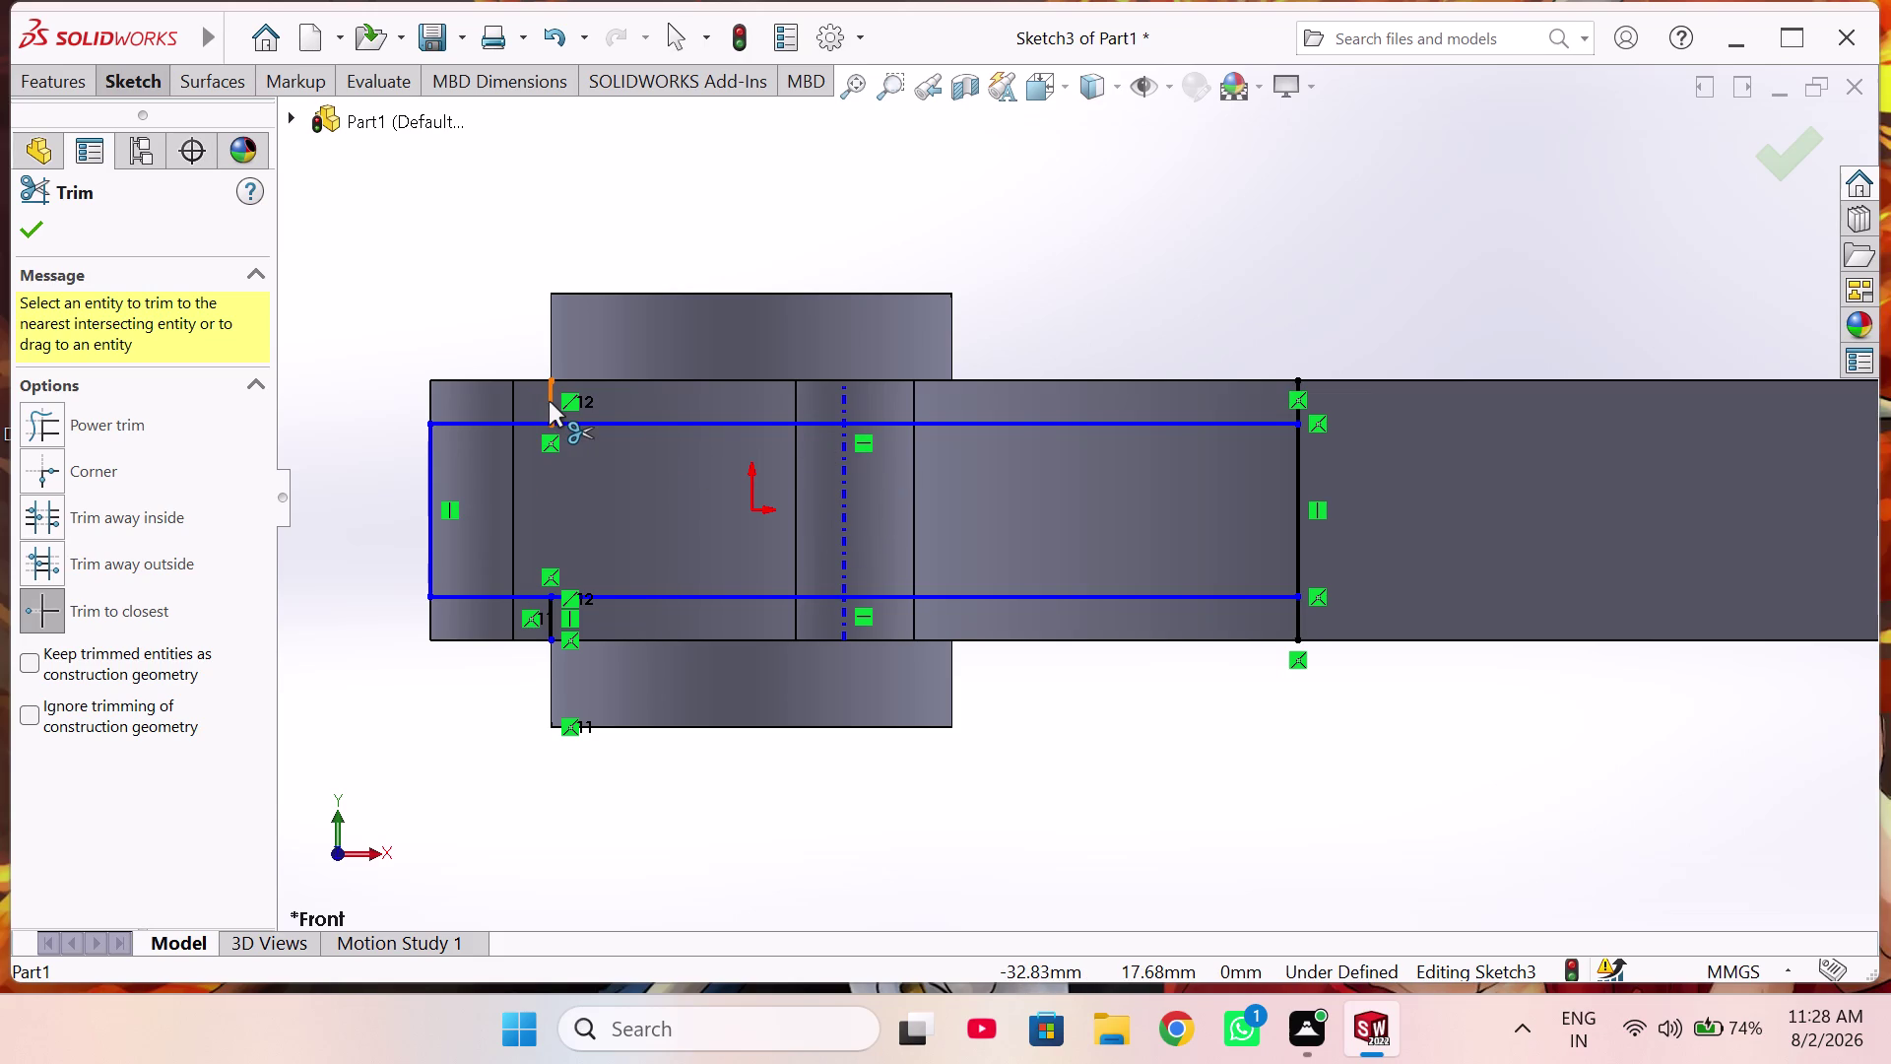
right_drag(1183, 797, 684, 825)
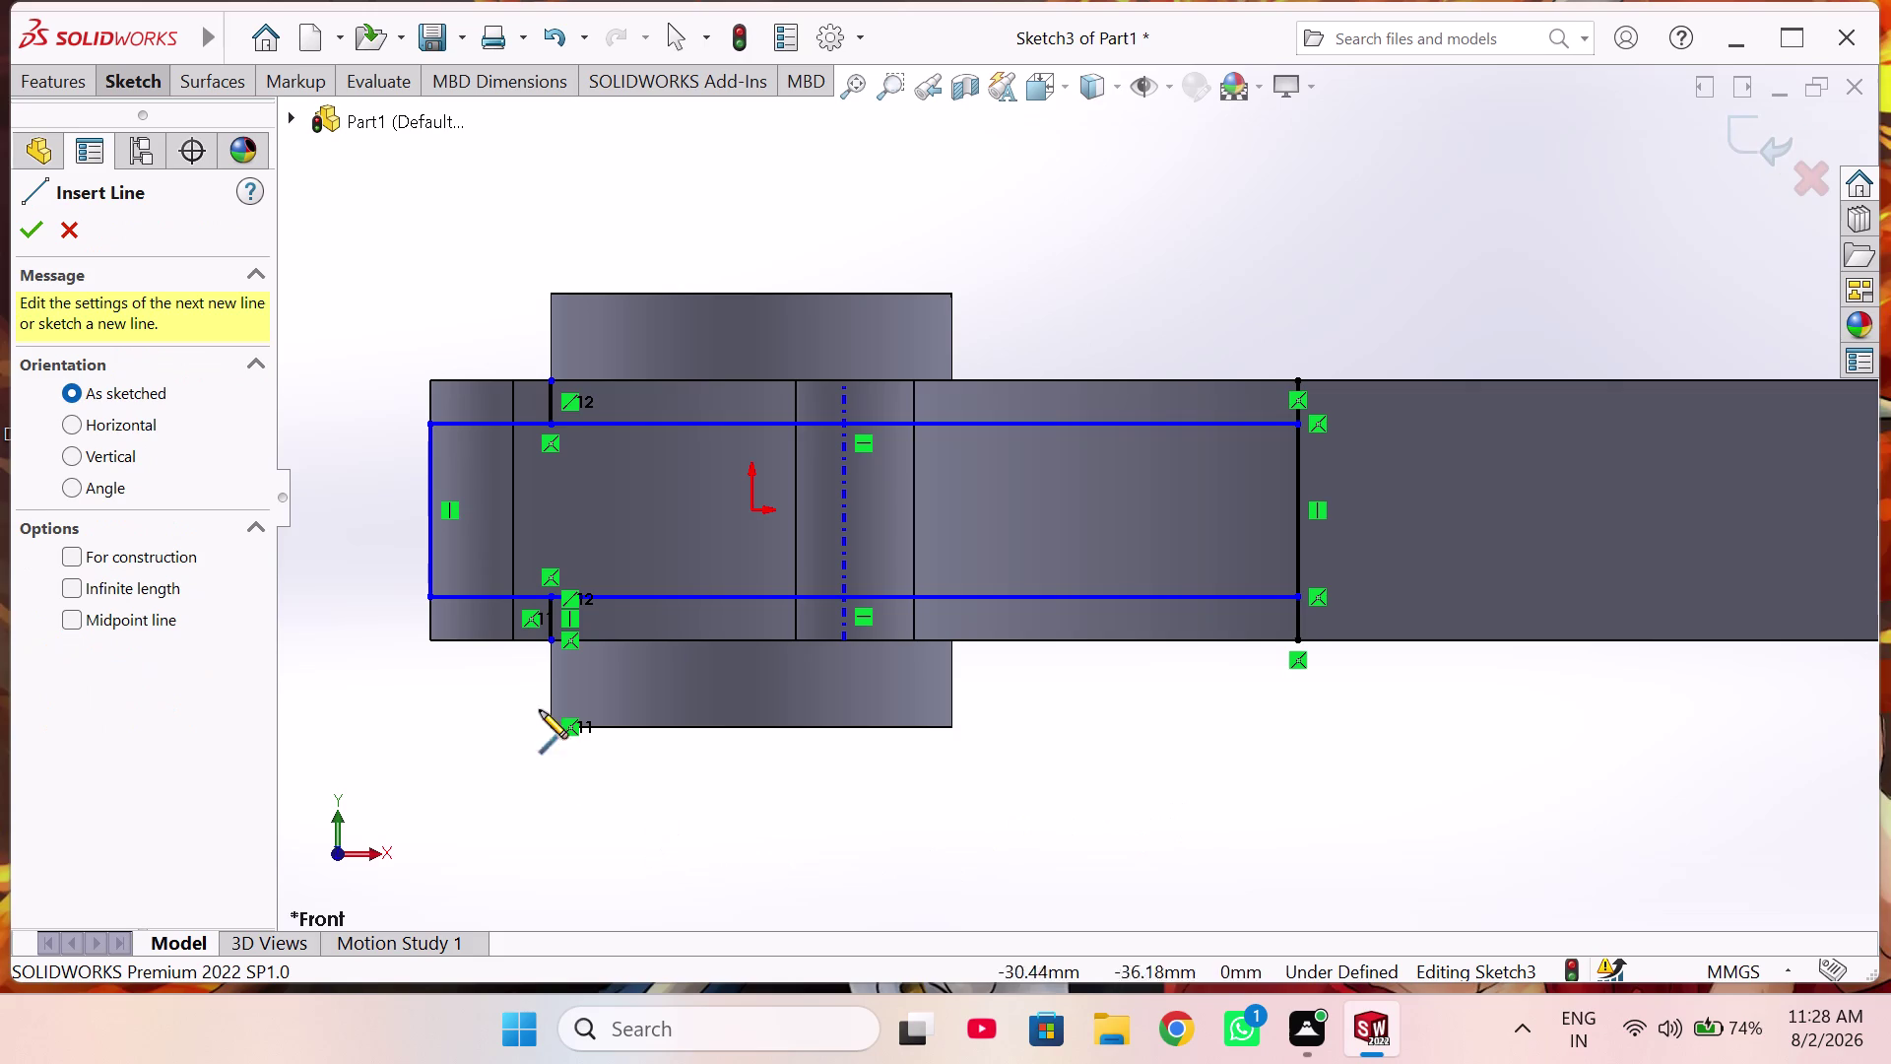
Draw a 28 mm vertical line from the slot's bottom edge to its top edge.
click(552, 598)
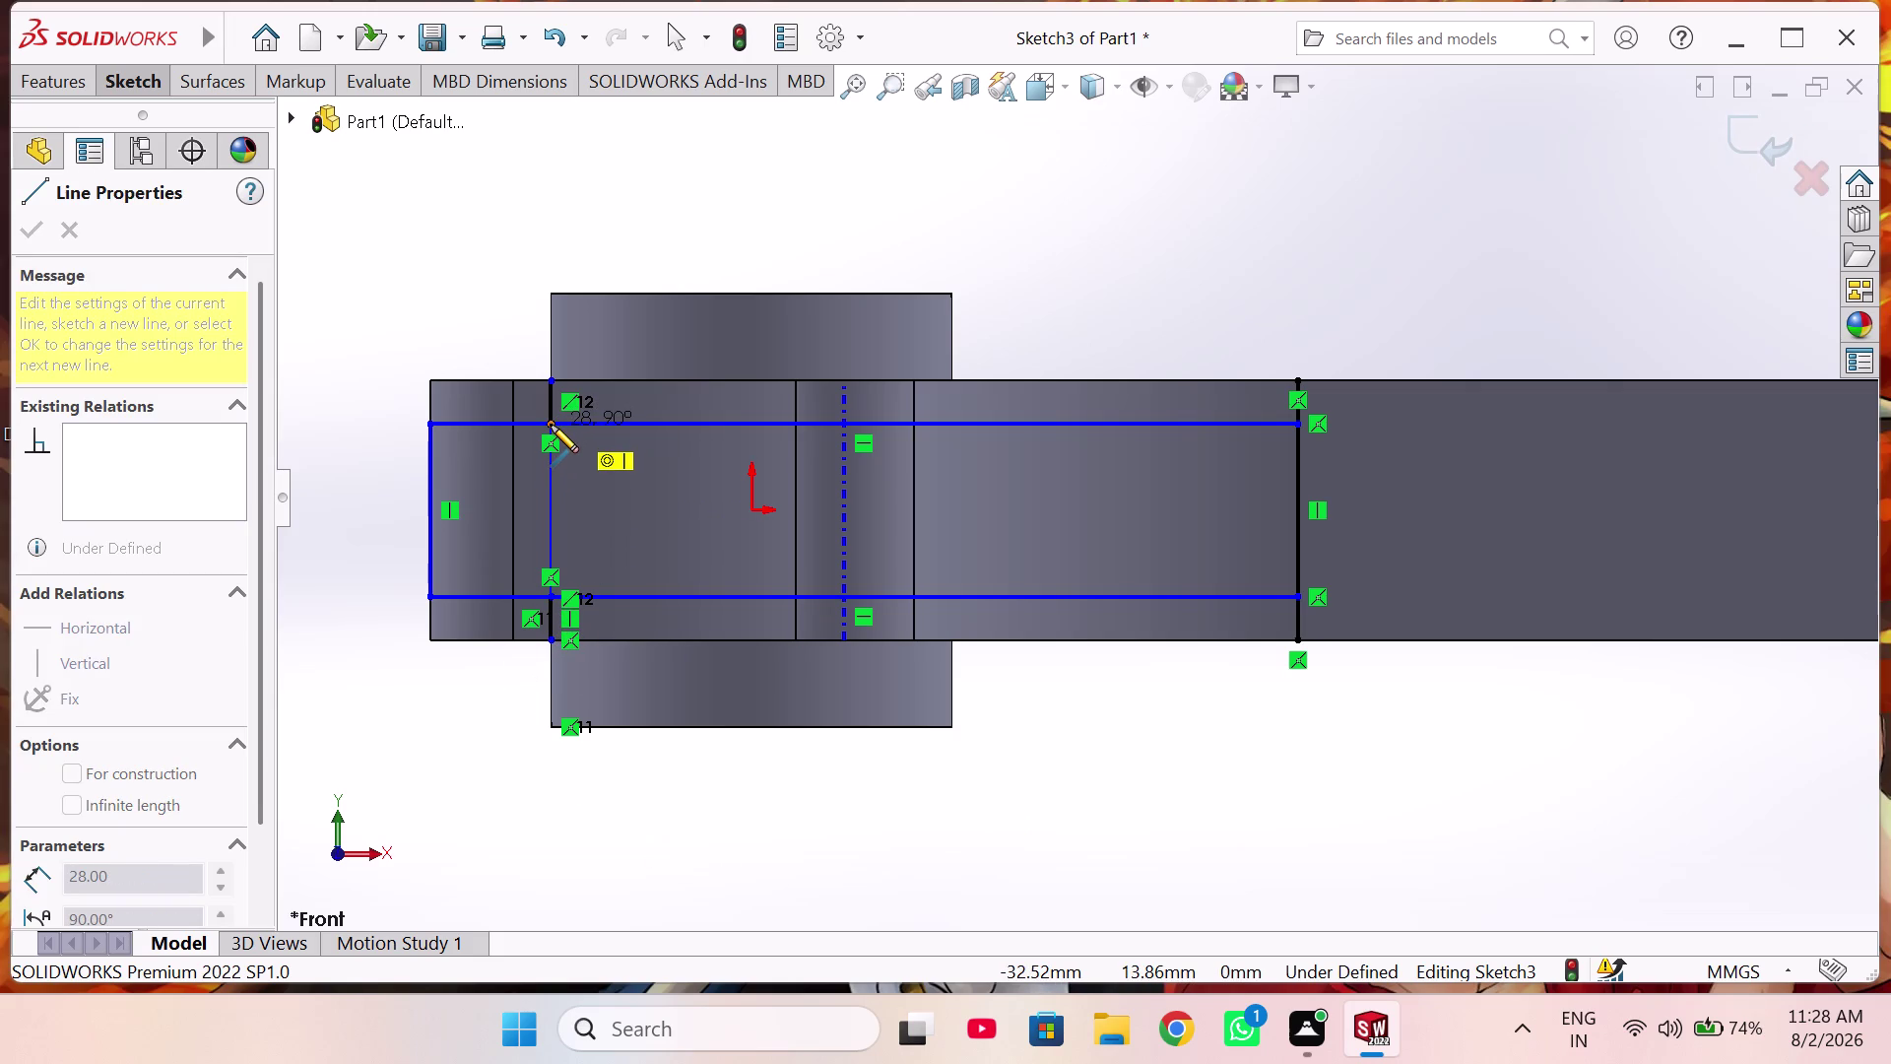
click(551, 424)
right_click(1244, 748)
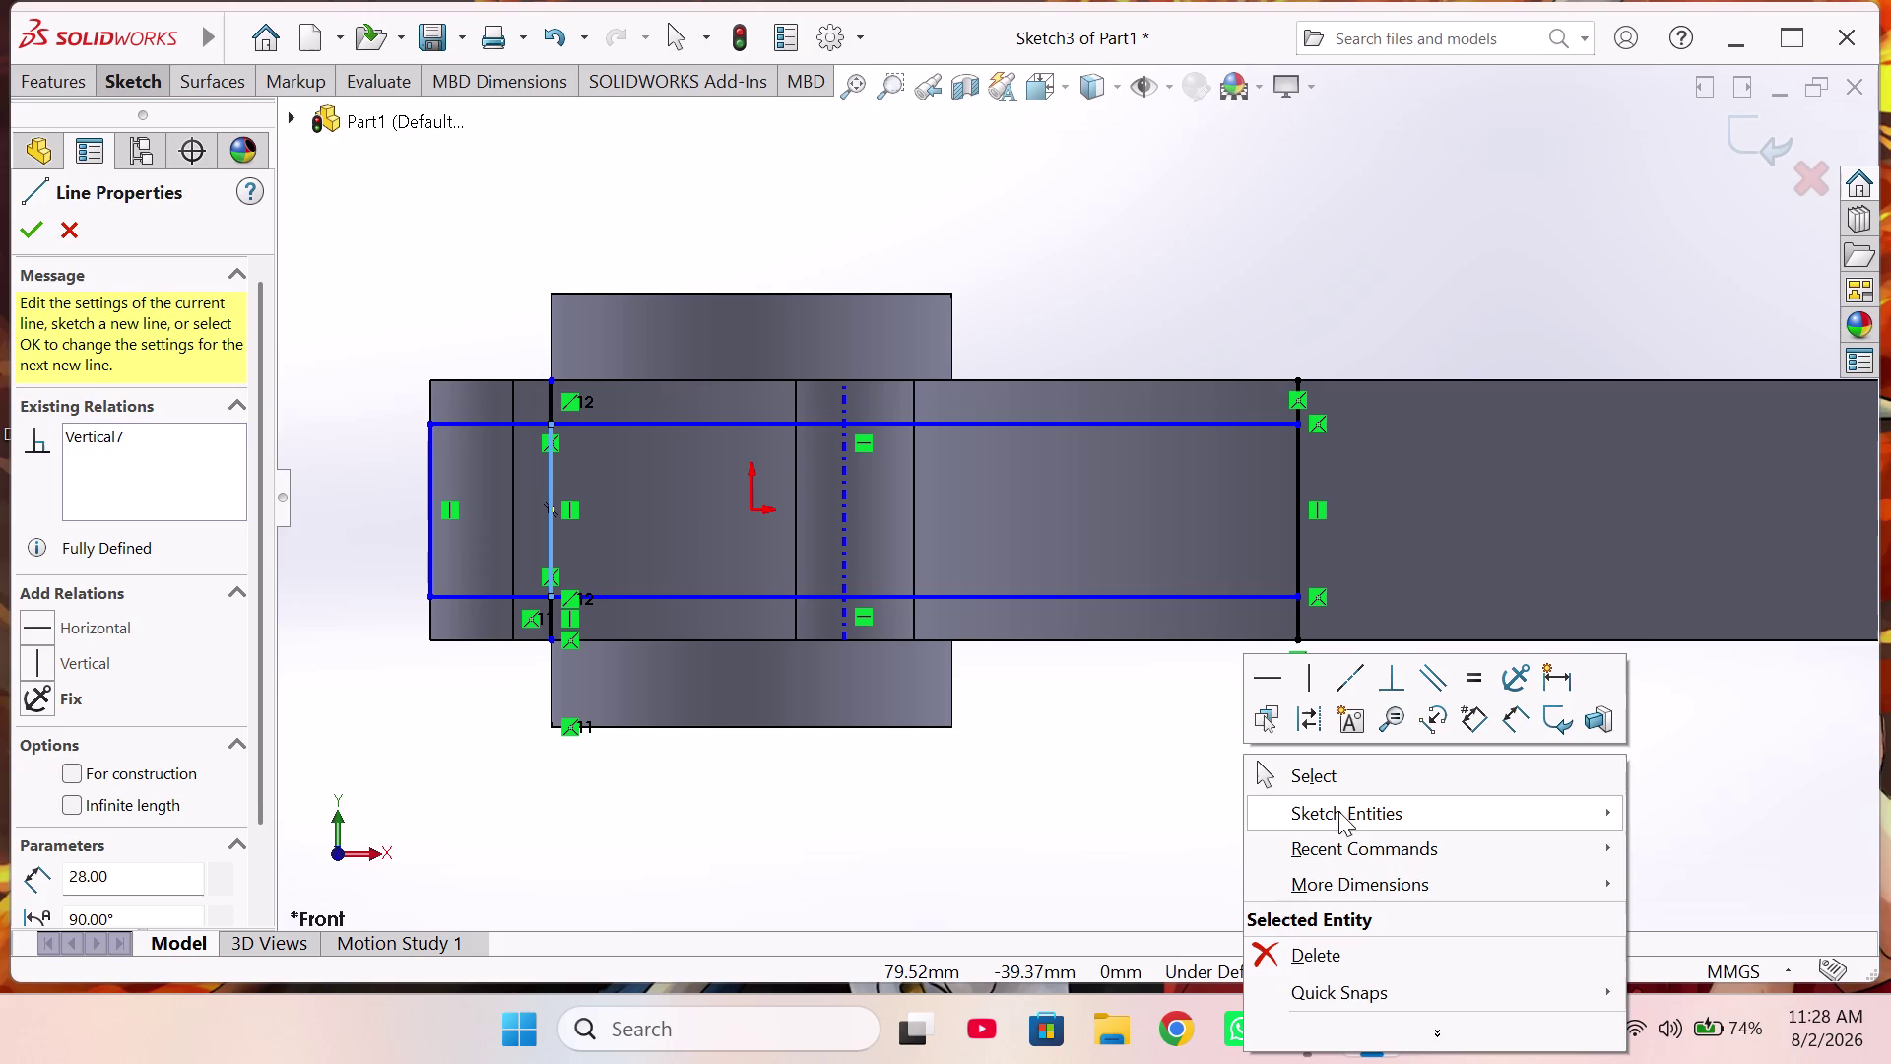
click(1345, 771)
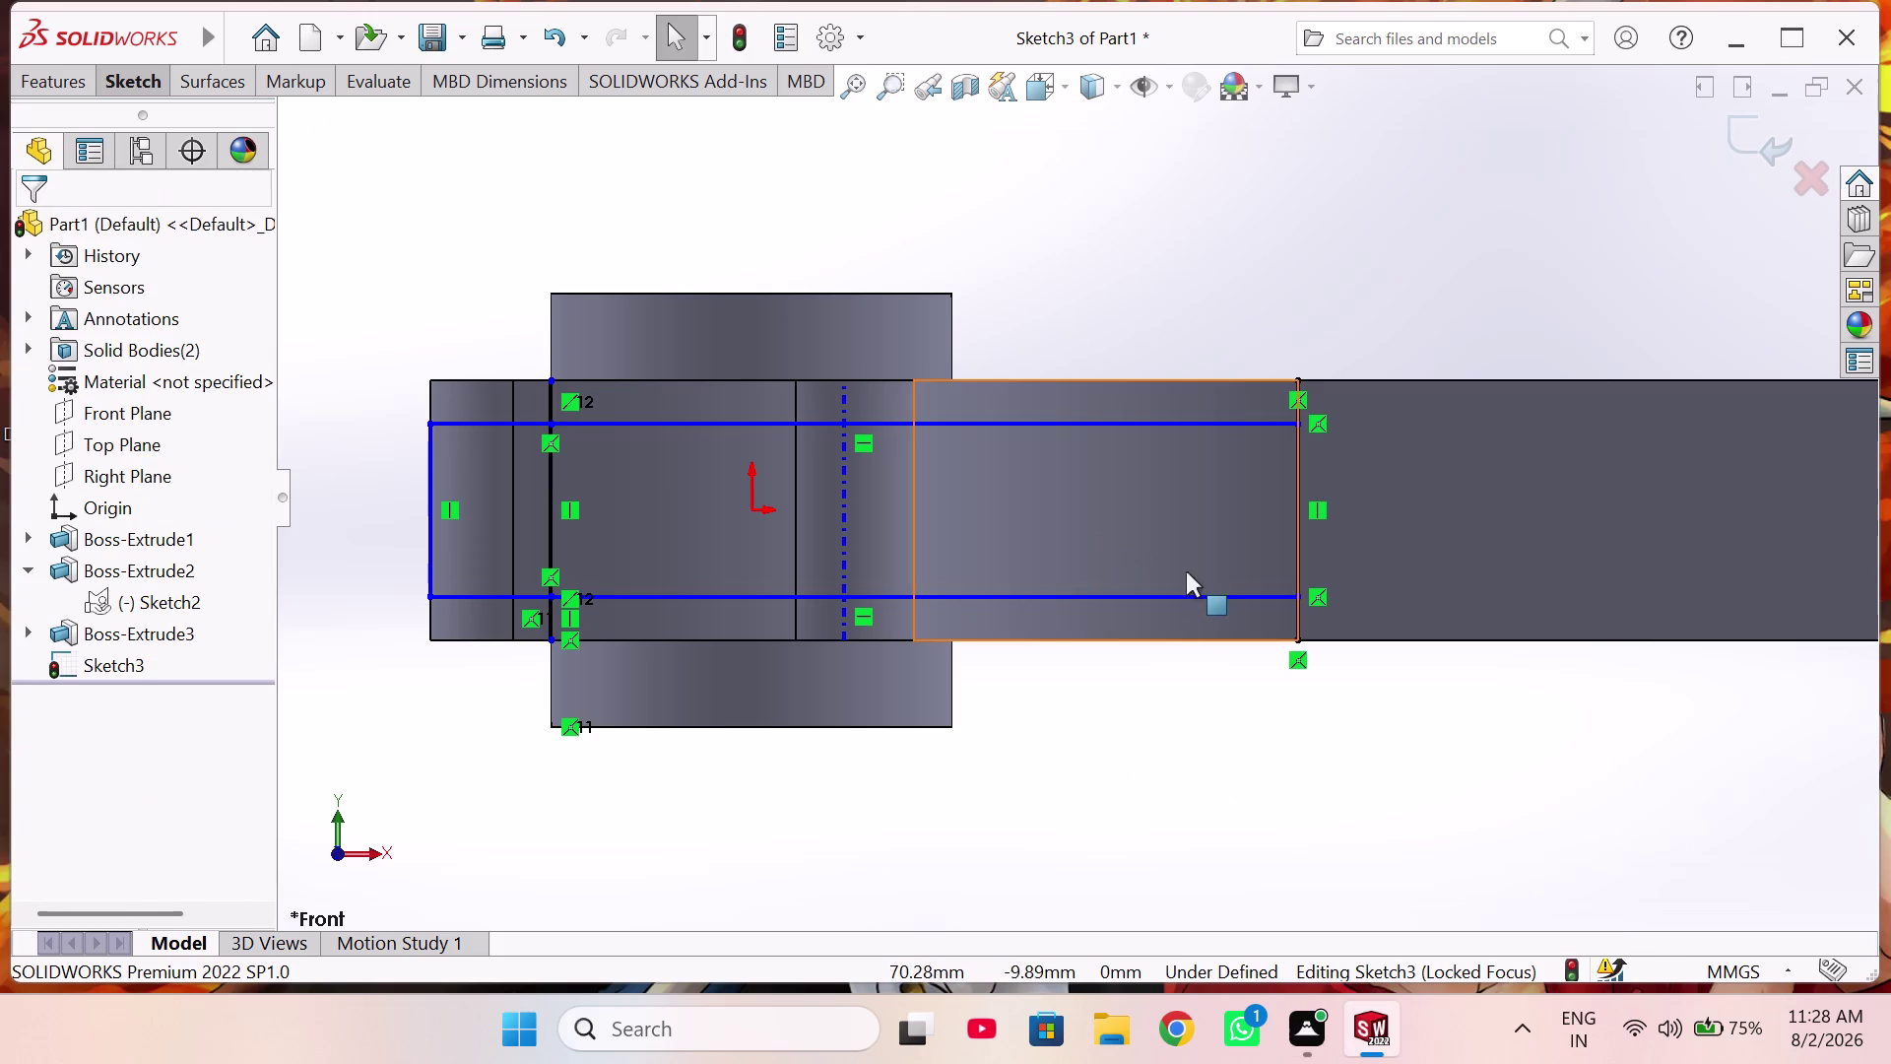
right_drag(1217, 846, 1139, 674)
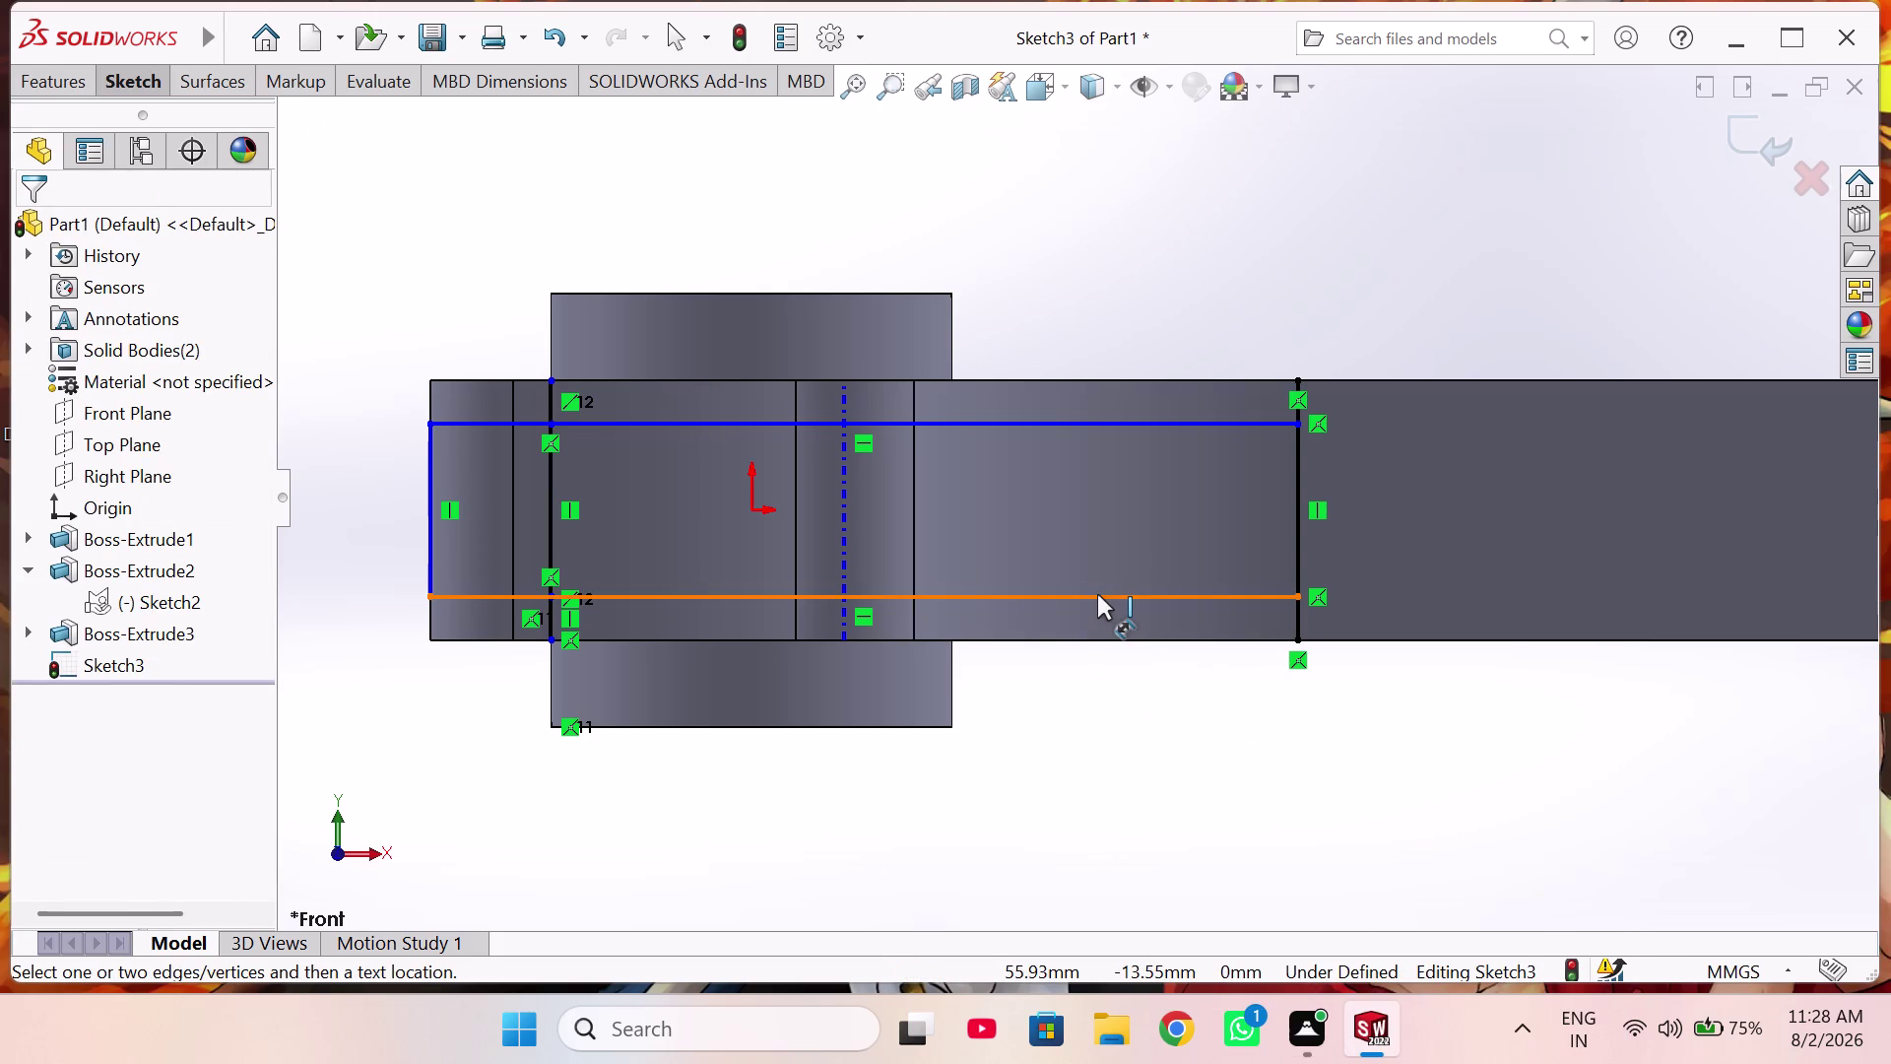
Dimension the slot's bottom line, accepting 140.38 mm.
click(1097, 594)
click(847, 828)
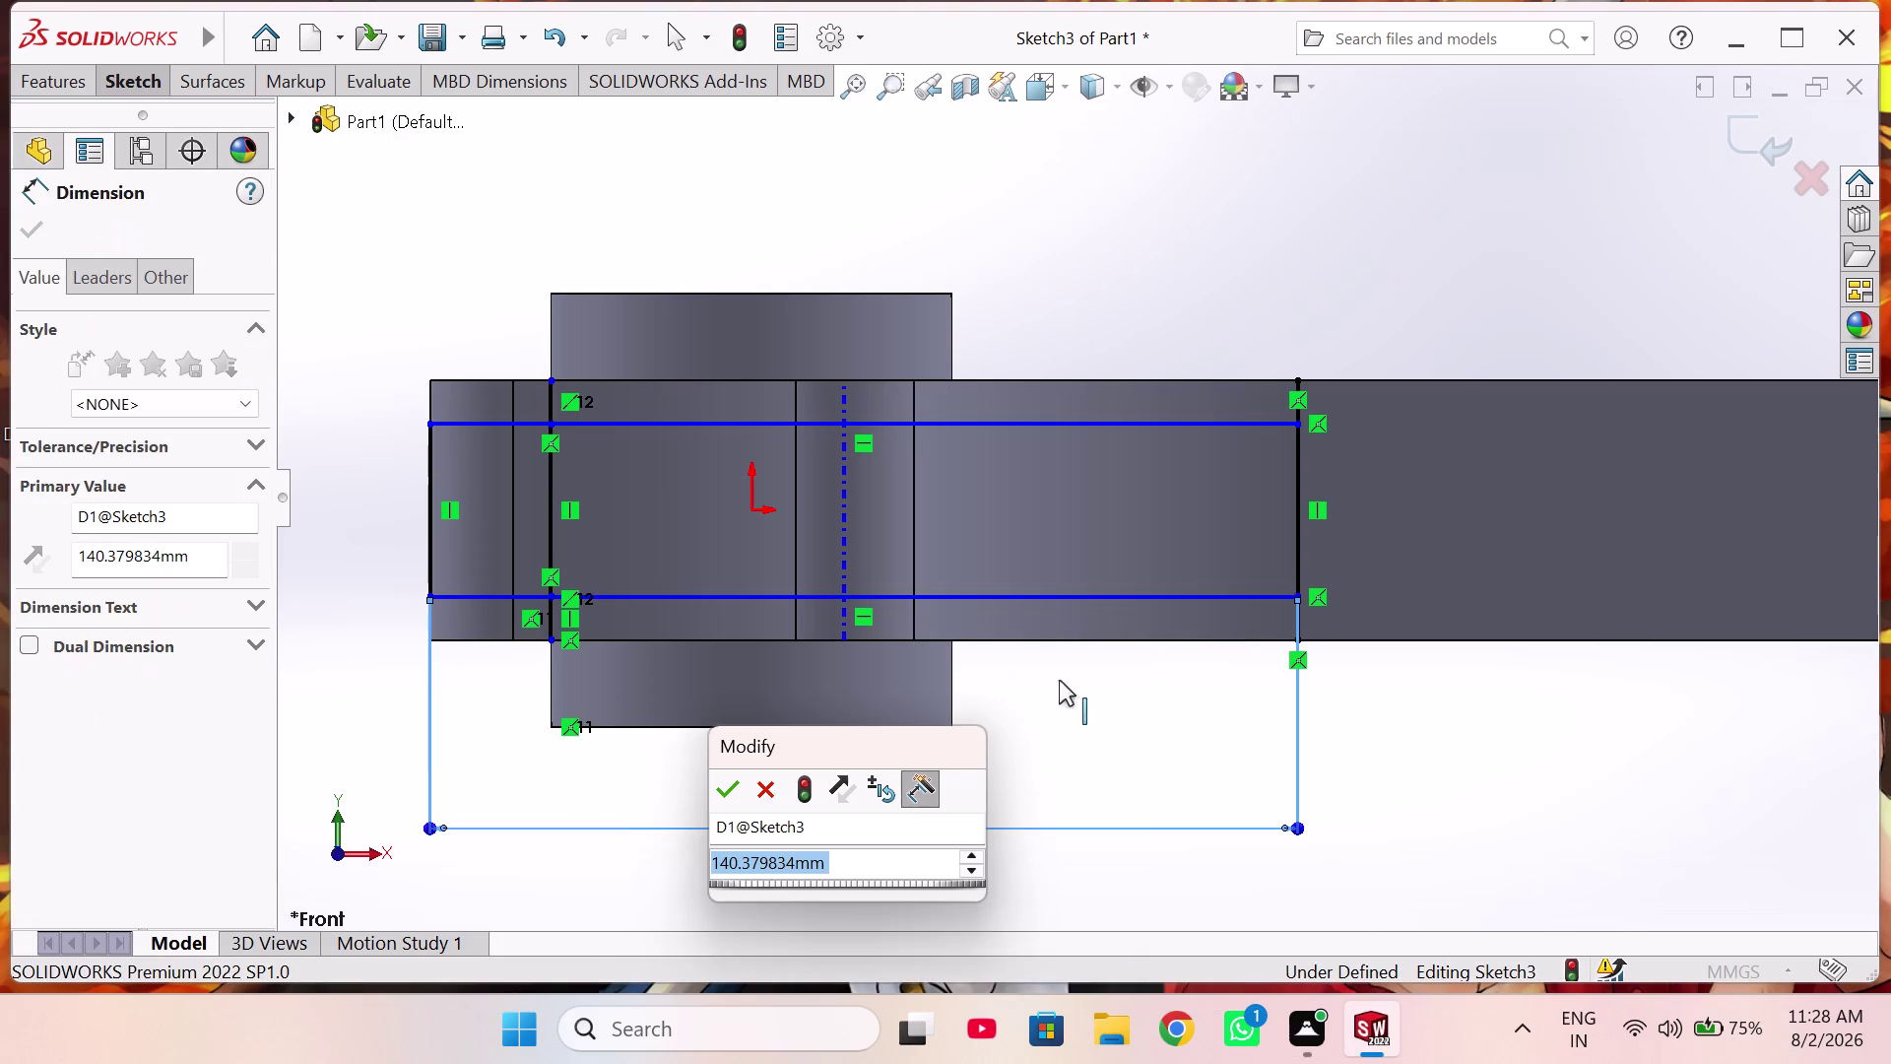
click(716, 786)
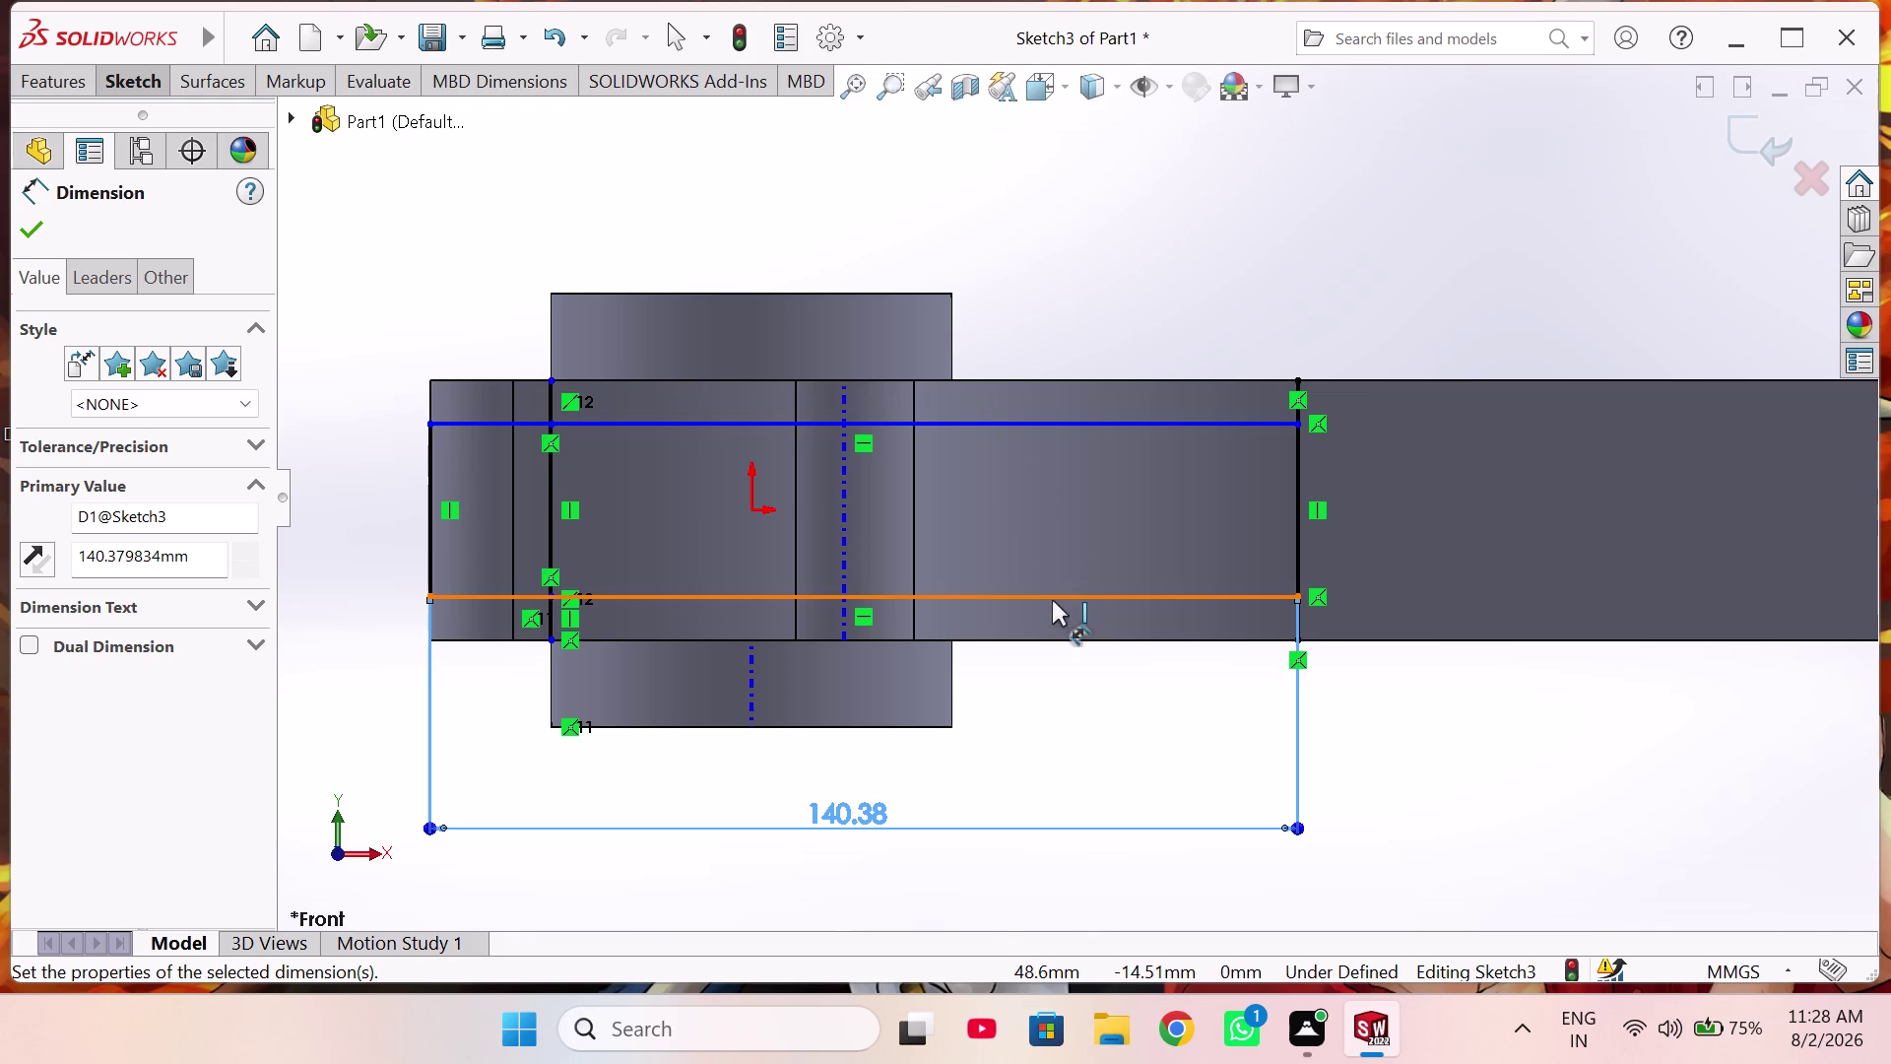
right_click(1097, 733)
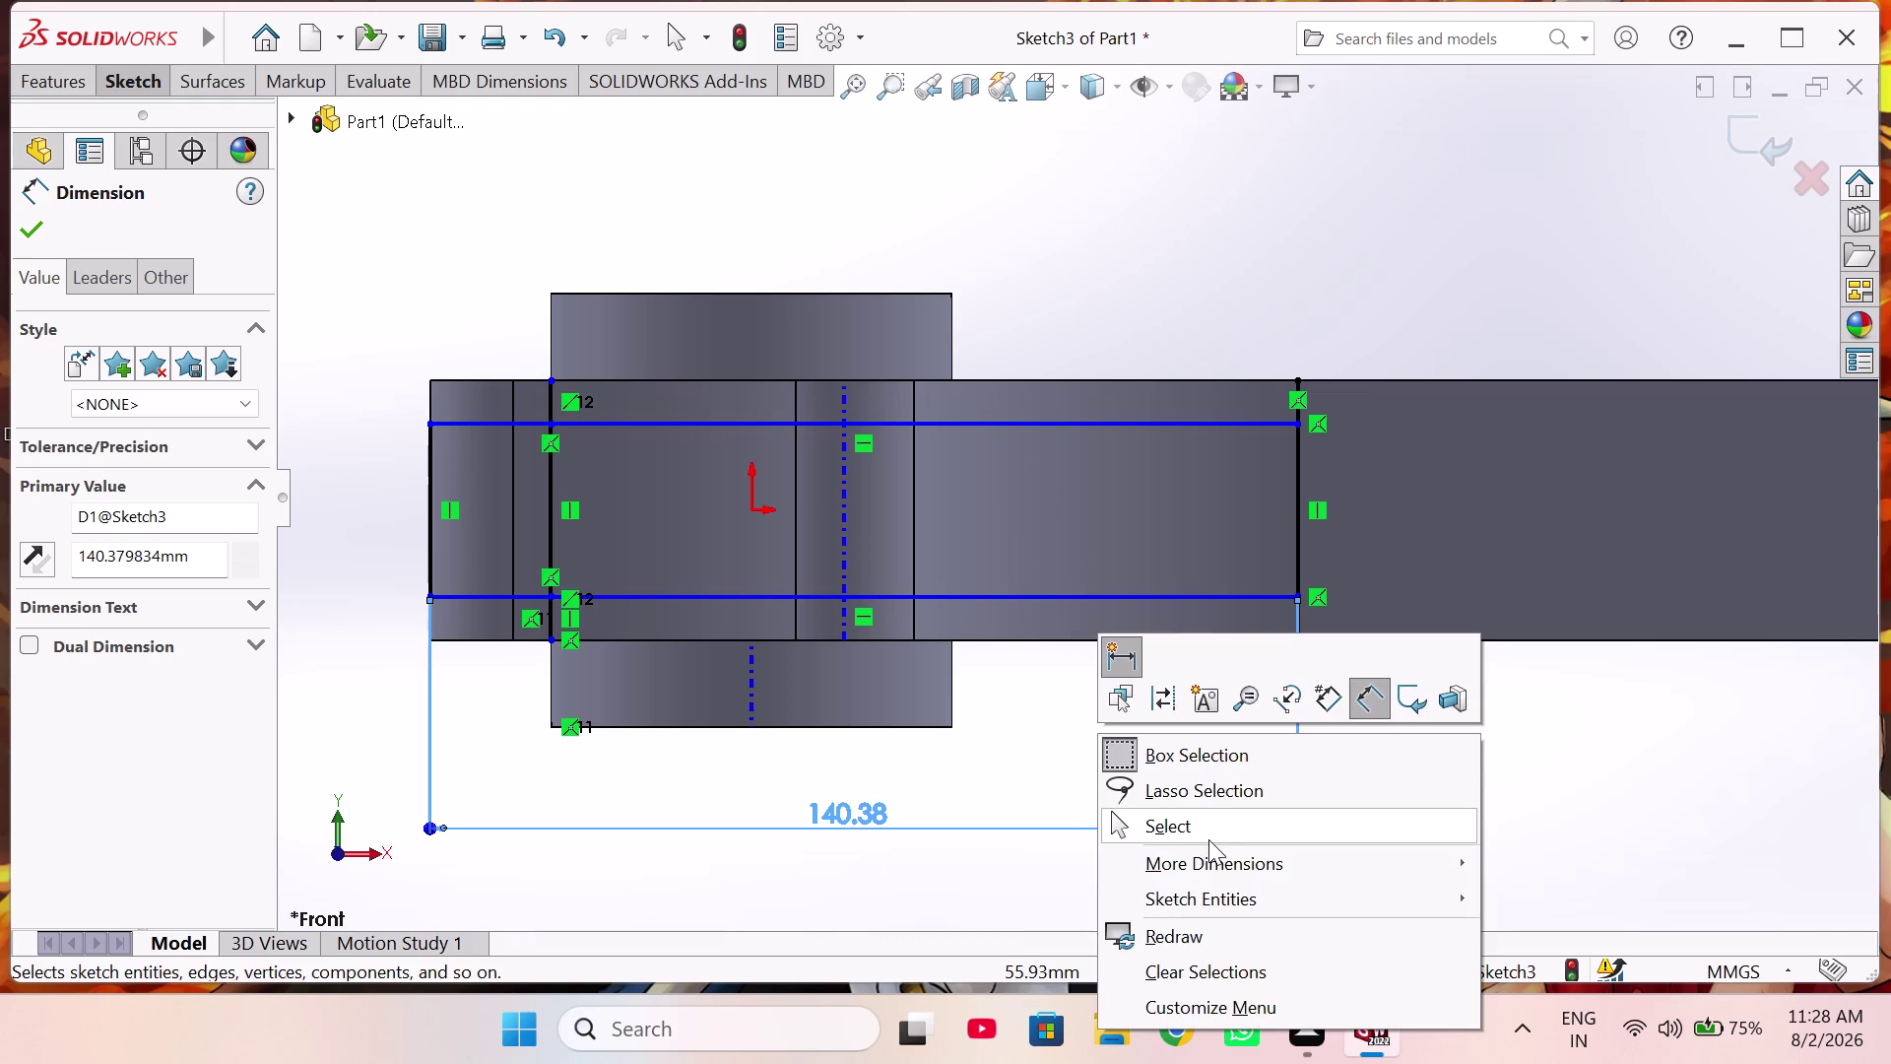
click(1208, 839)
Make the slot's top and bottom lines equal in length.
click(1070, 597)
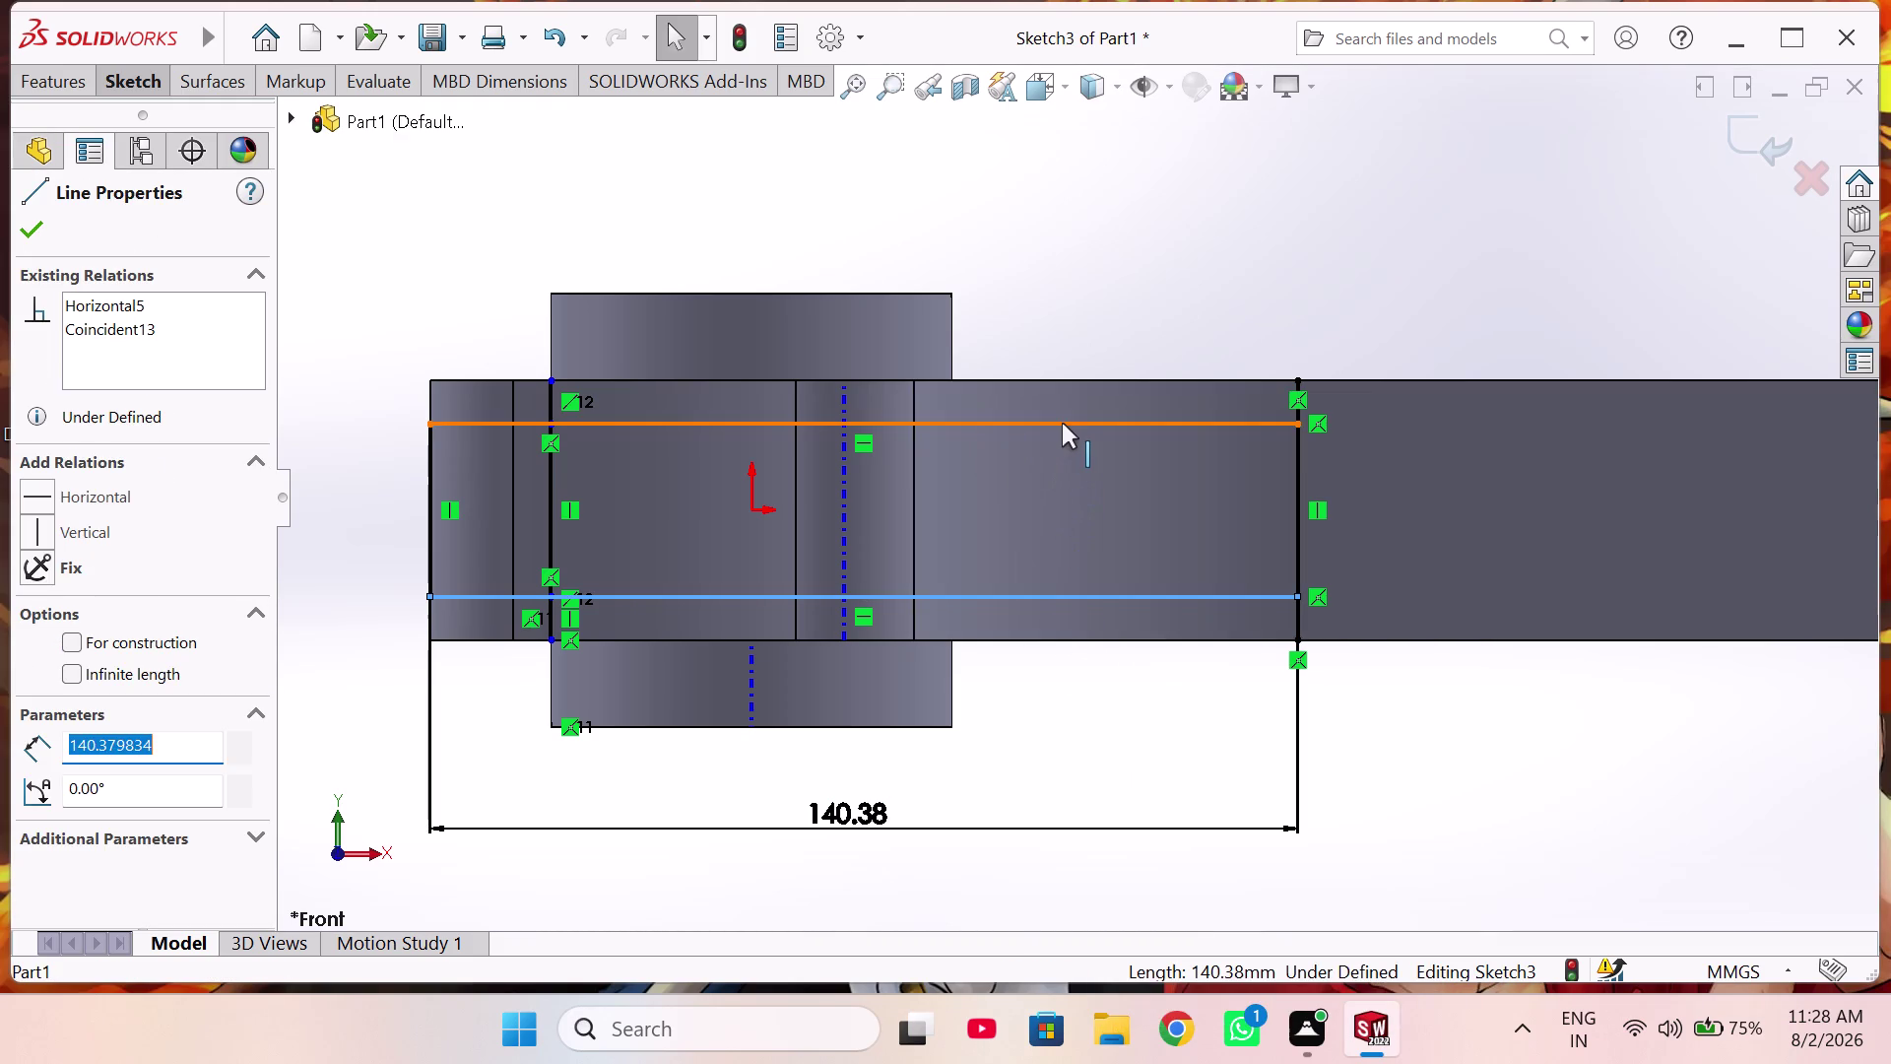
click(1061, 422)
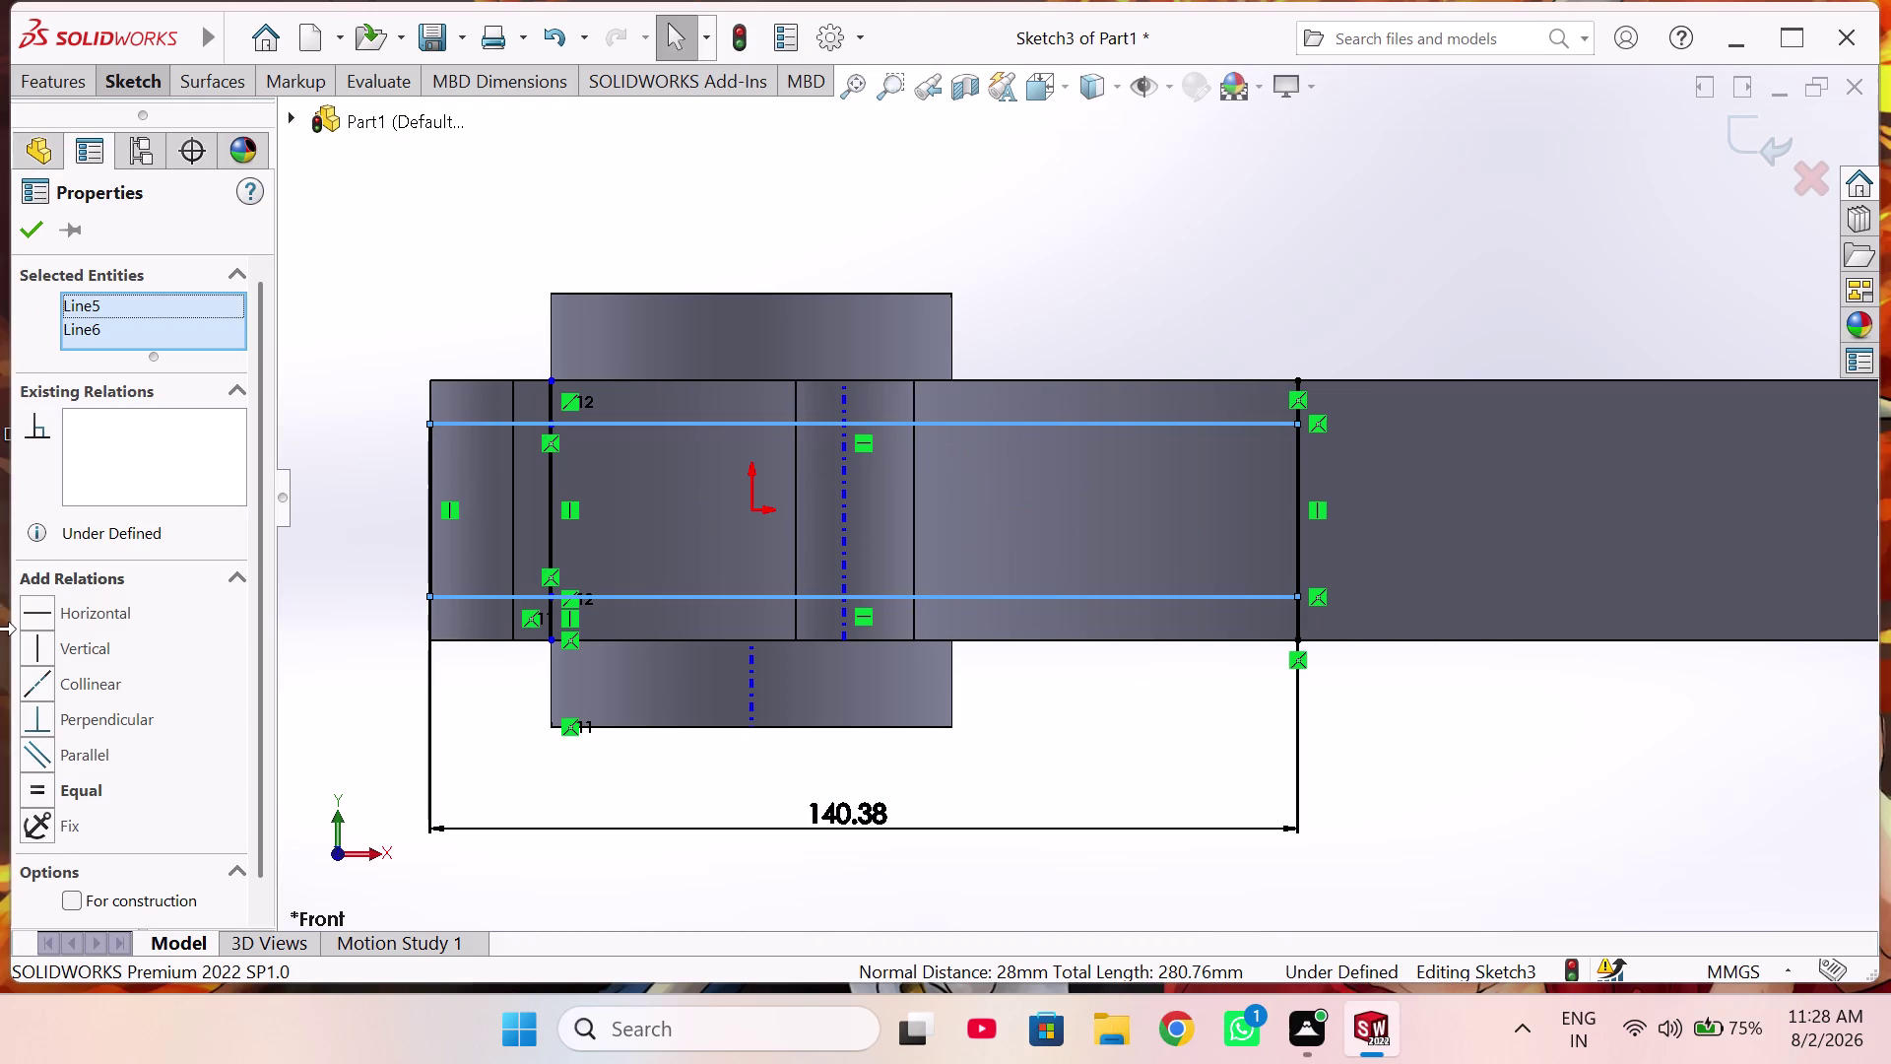
click(90, 797)
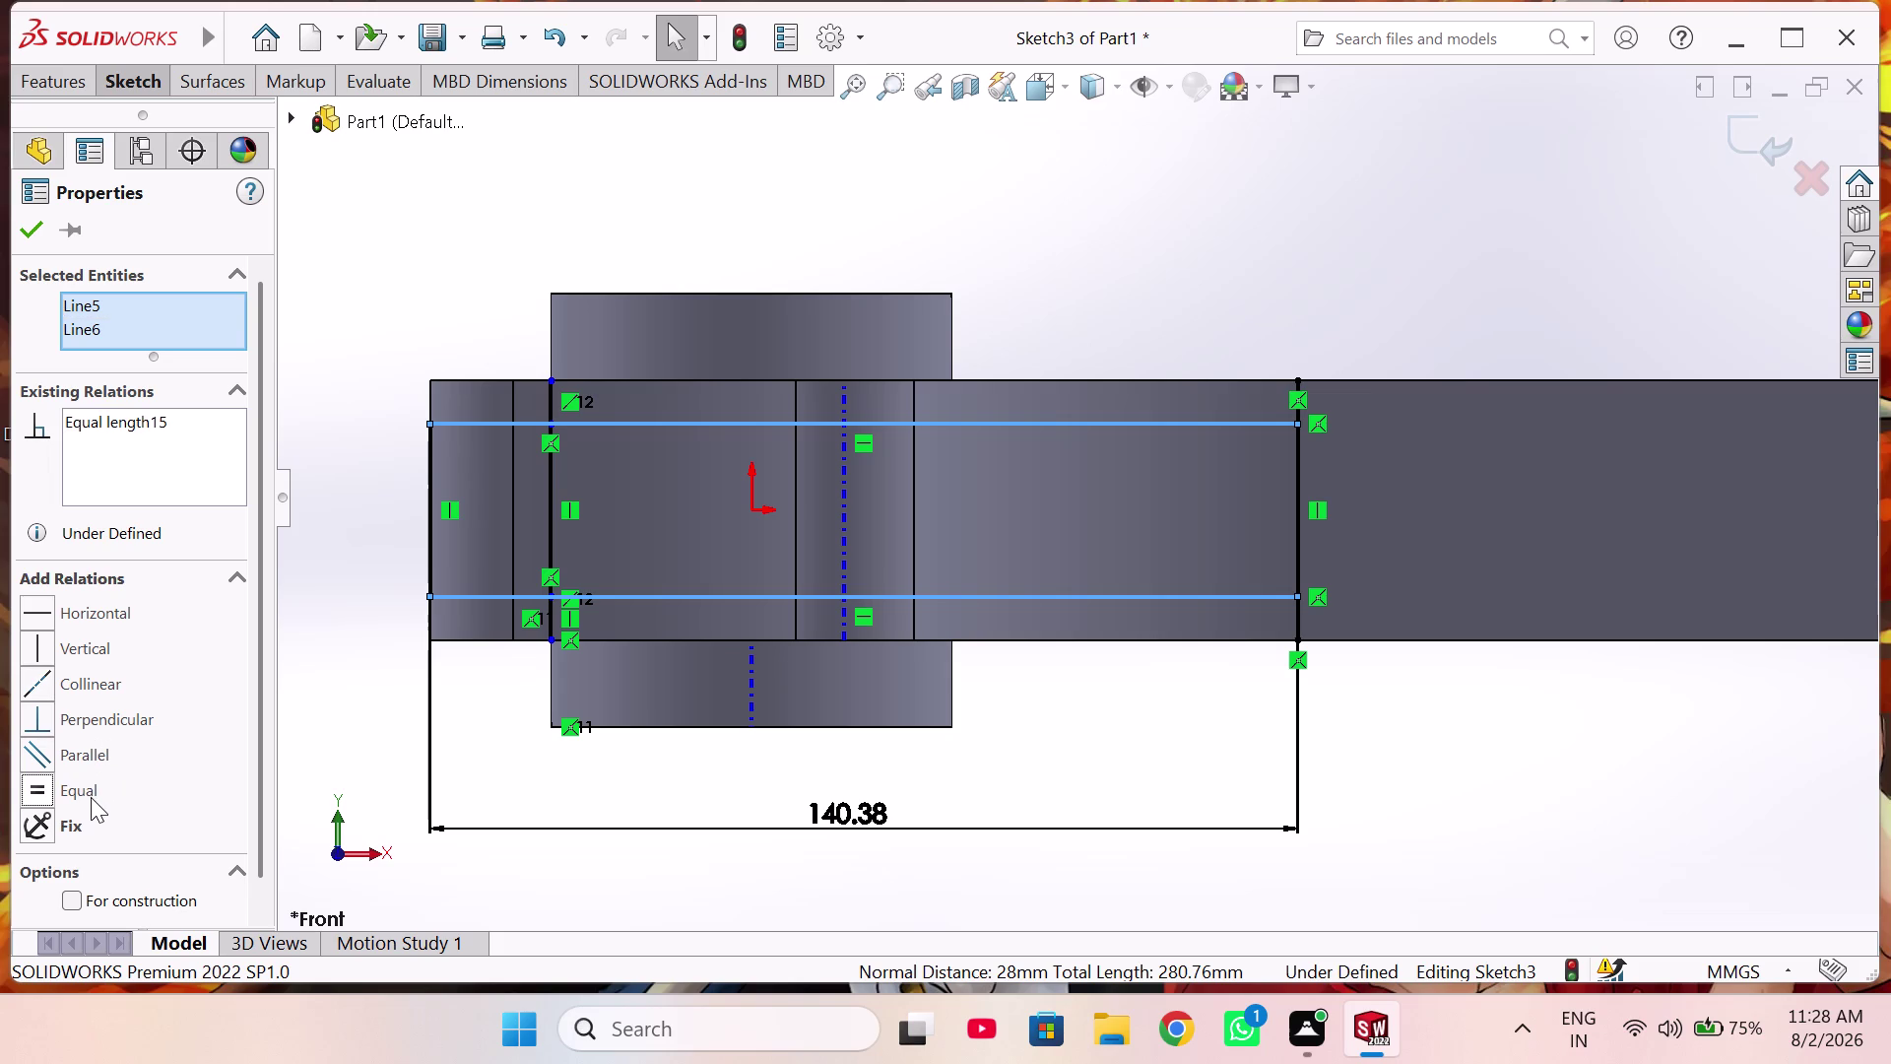
click(35, 232)
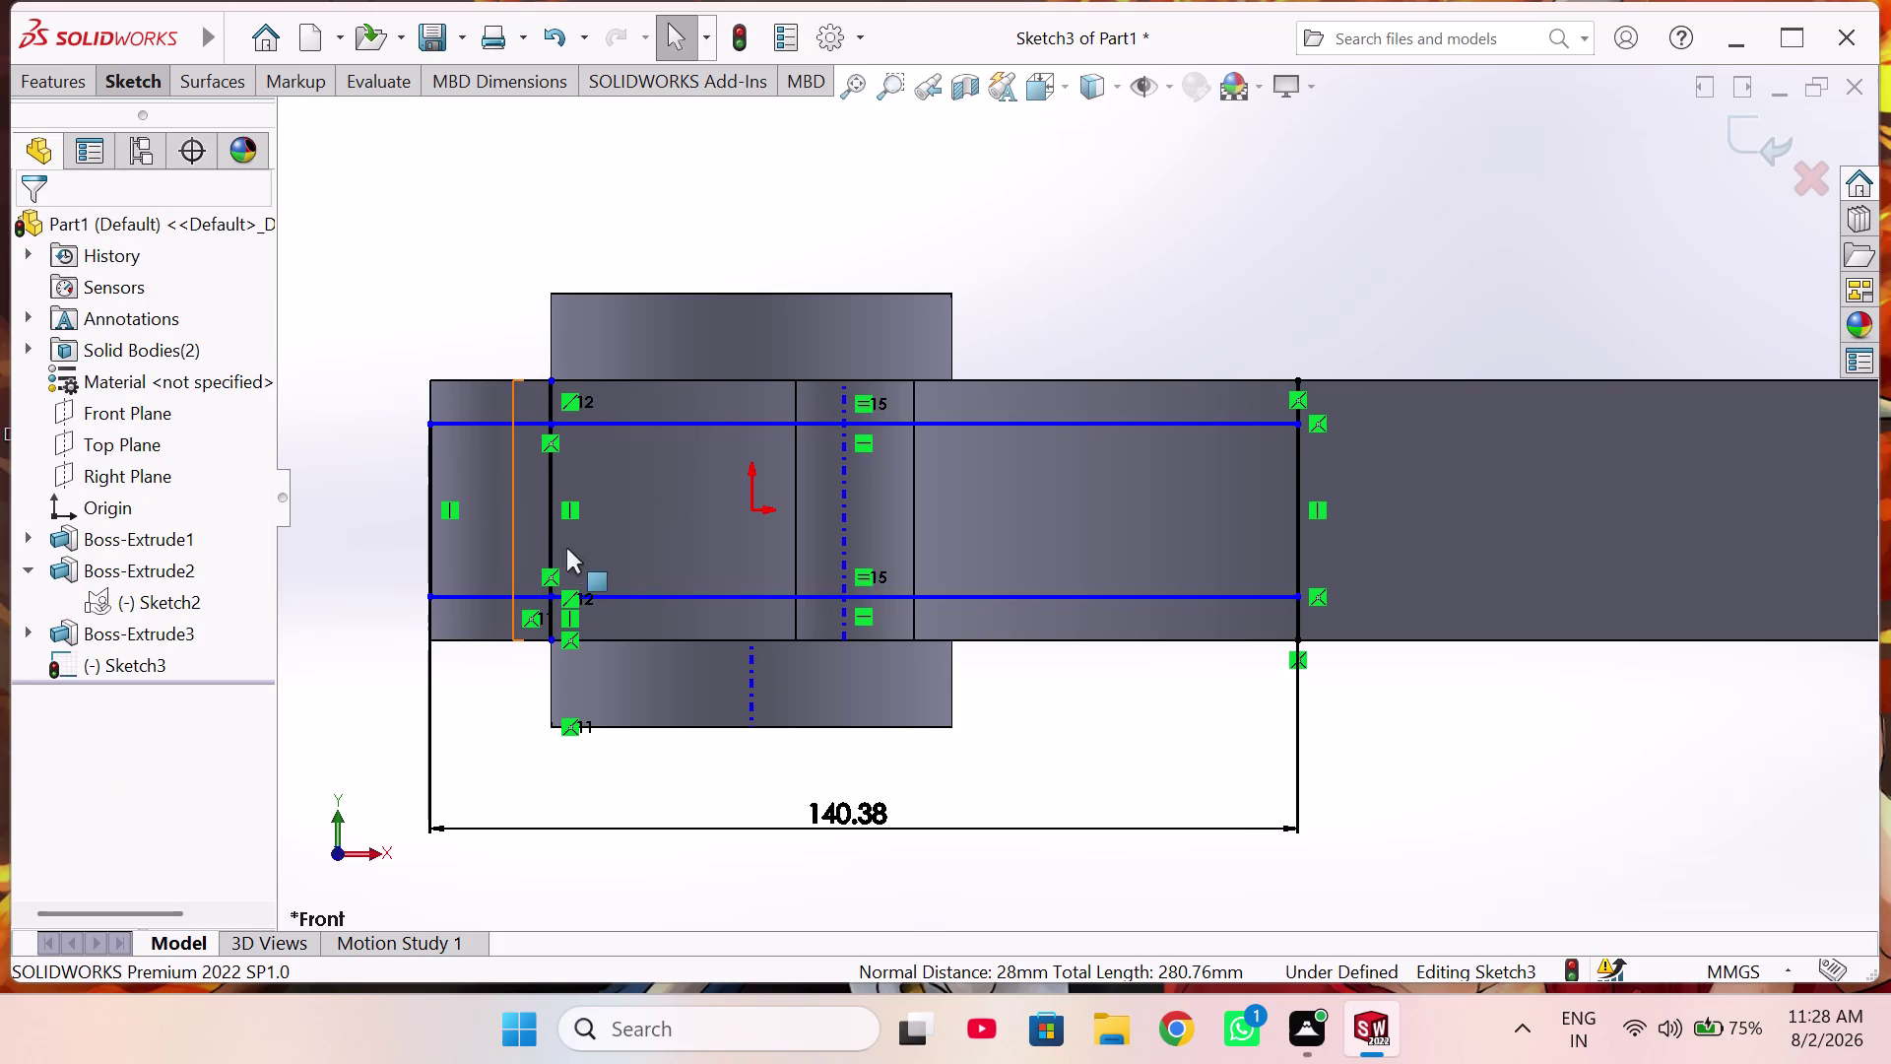
right_drag(1495, 857, 1488, 728)
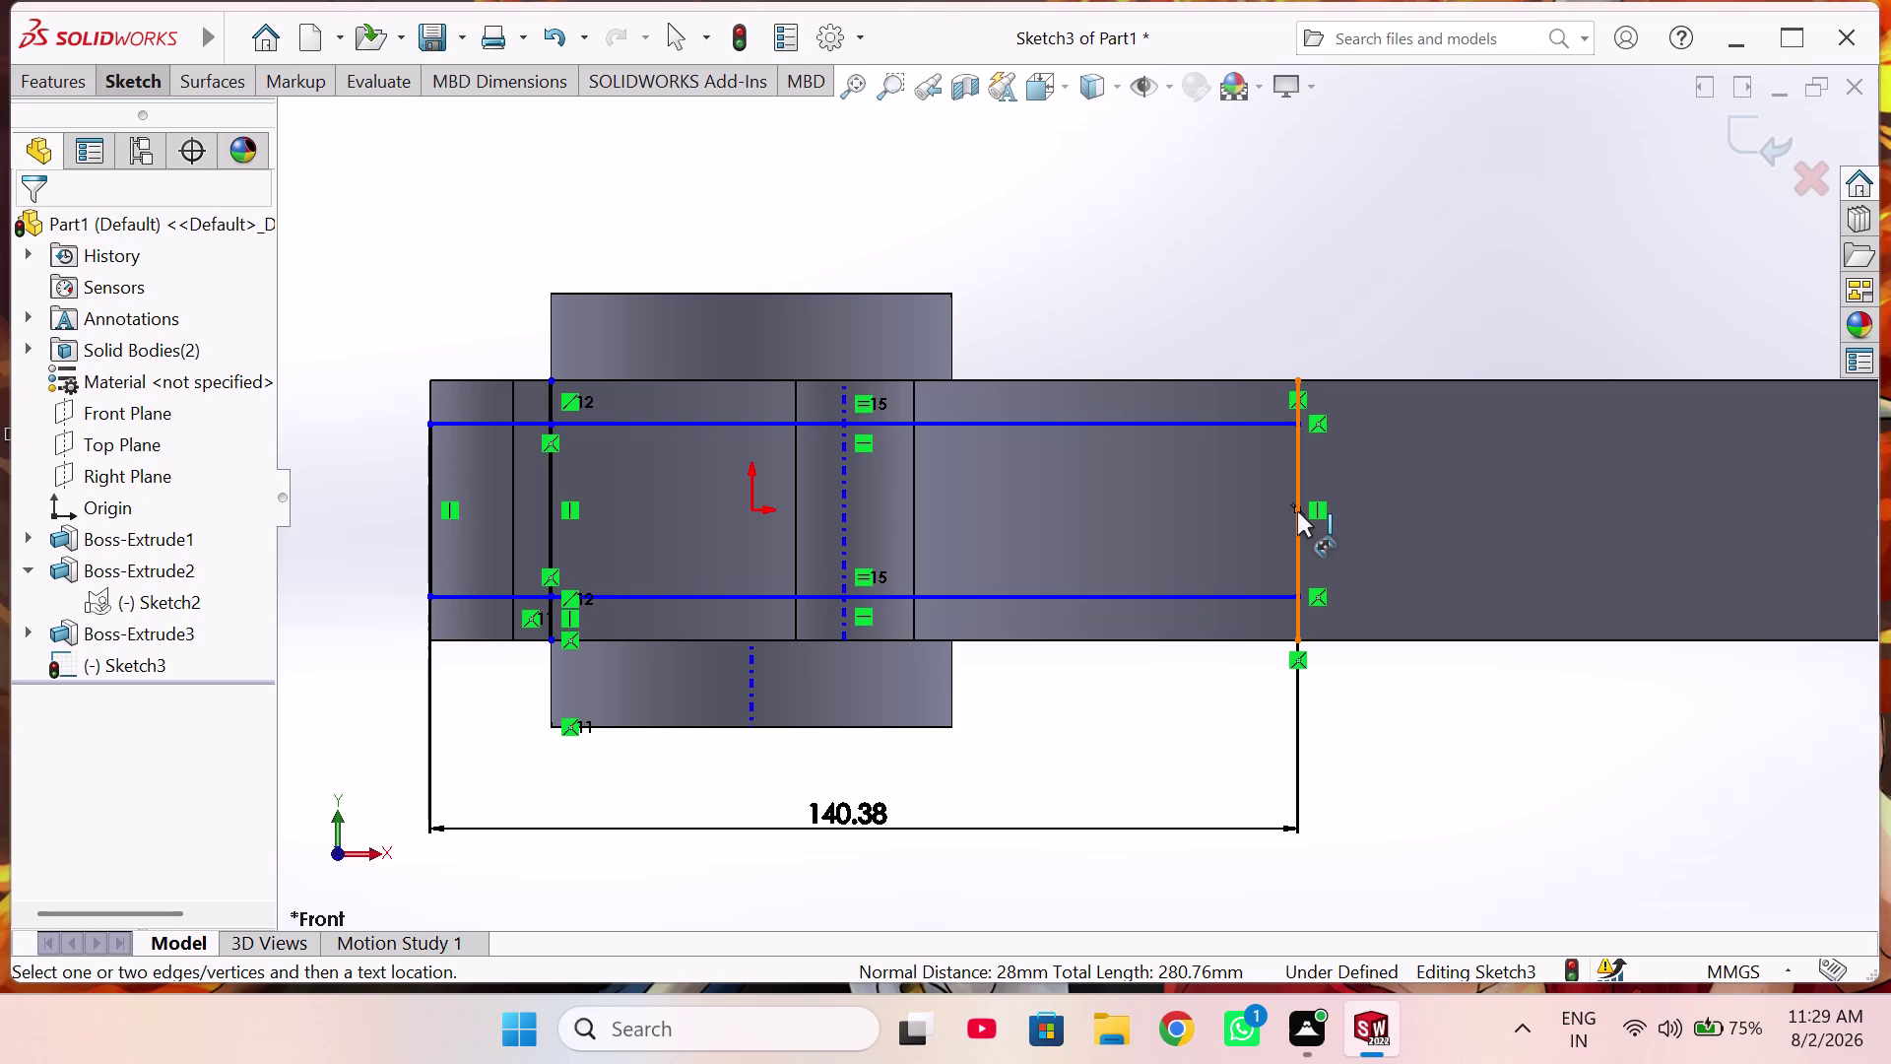
right_drag(1662, 790, 1663, 789)
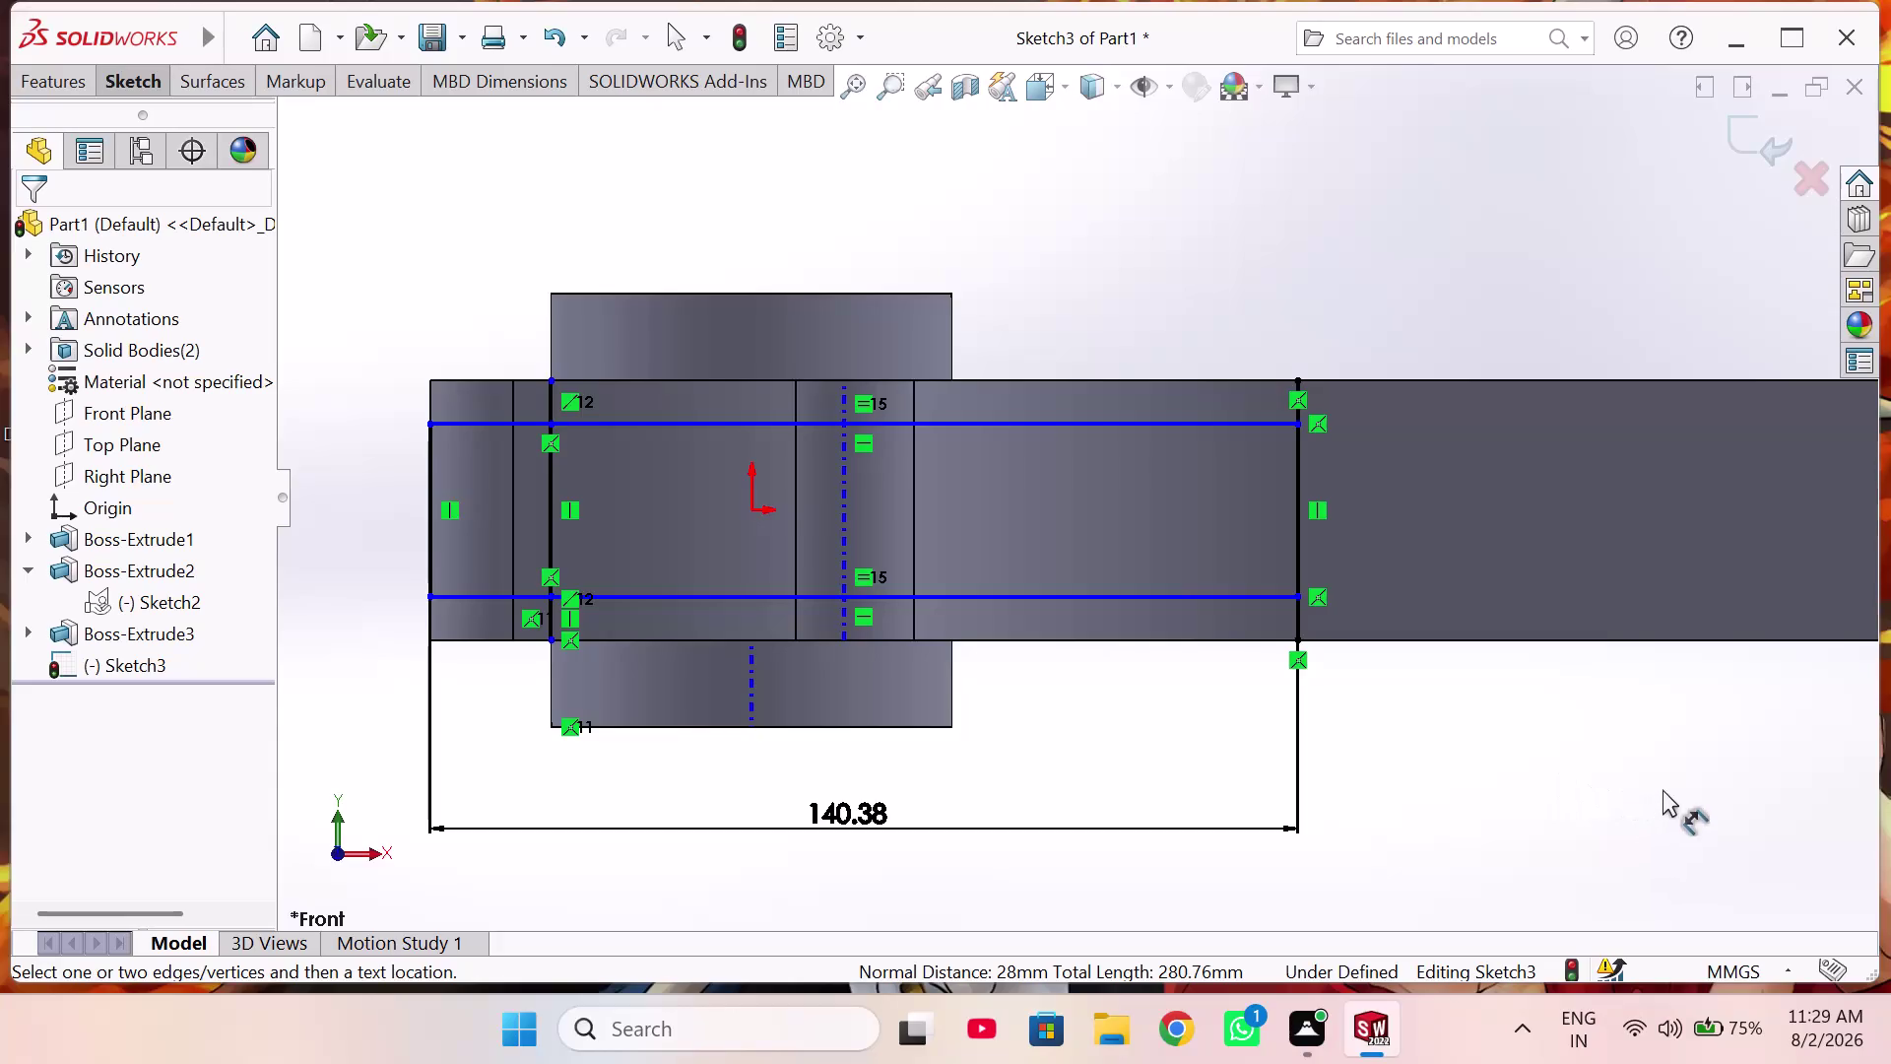
right_drag(1663, 789, 1556, 786)
right_drag(1575, 775, 1606, 493)
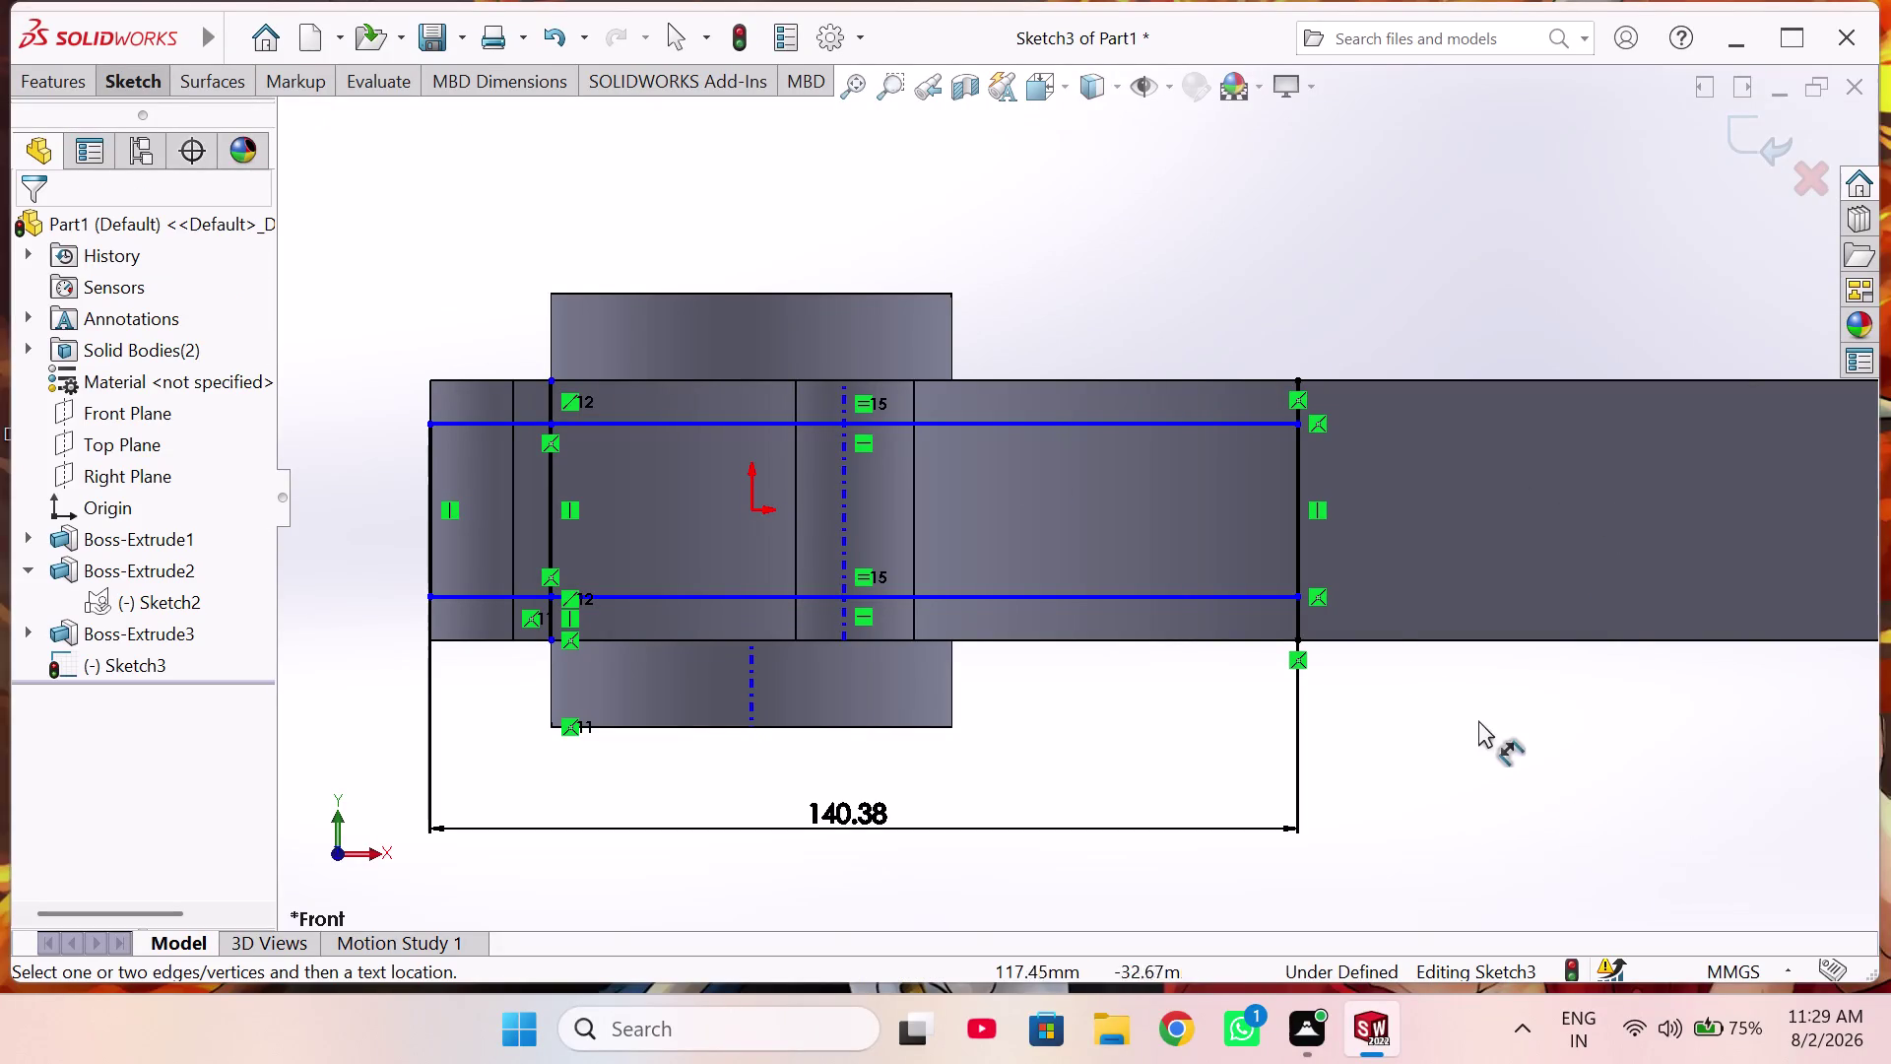
right_drag(1480, 701, 1552, 222)
drag(50, 74, 59, 76)
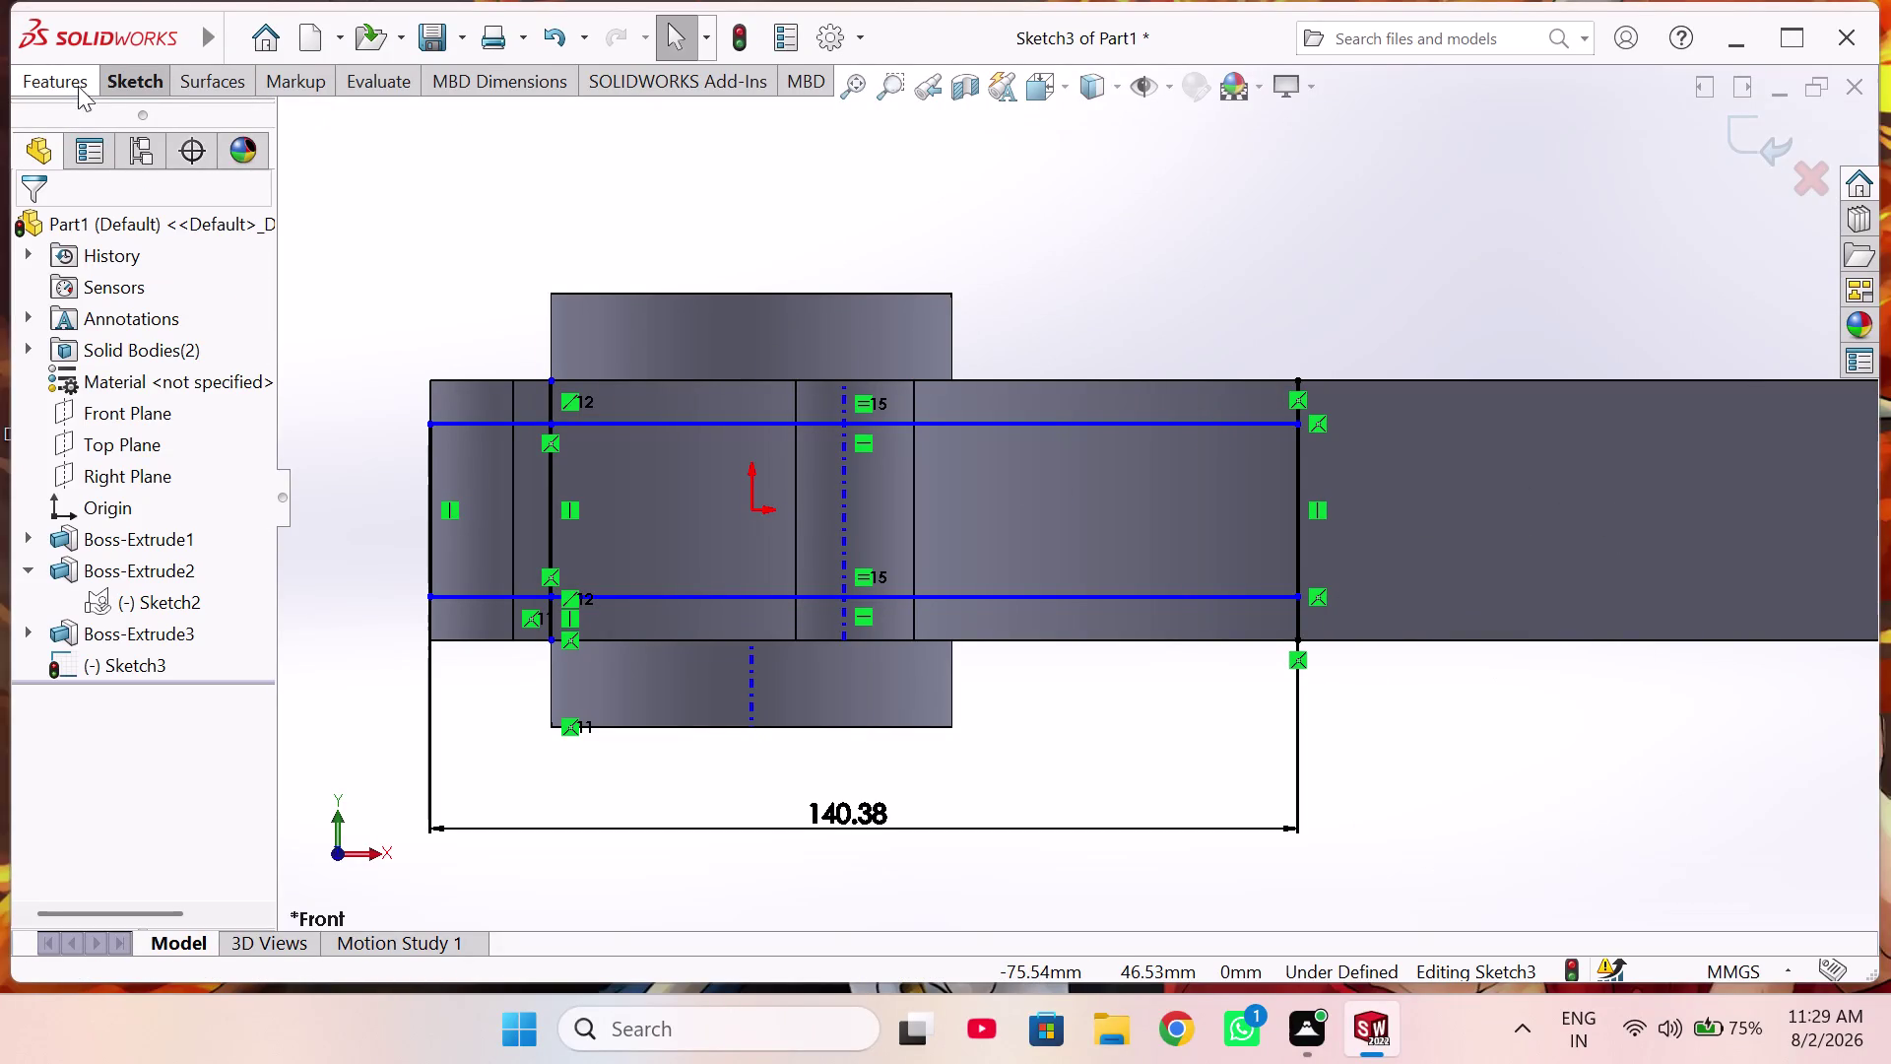
Trim the end line's overhanging pieces outside the slot with Trim Entities.
click(141, 90)
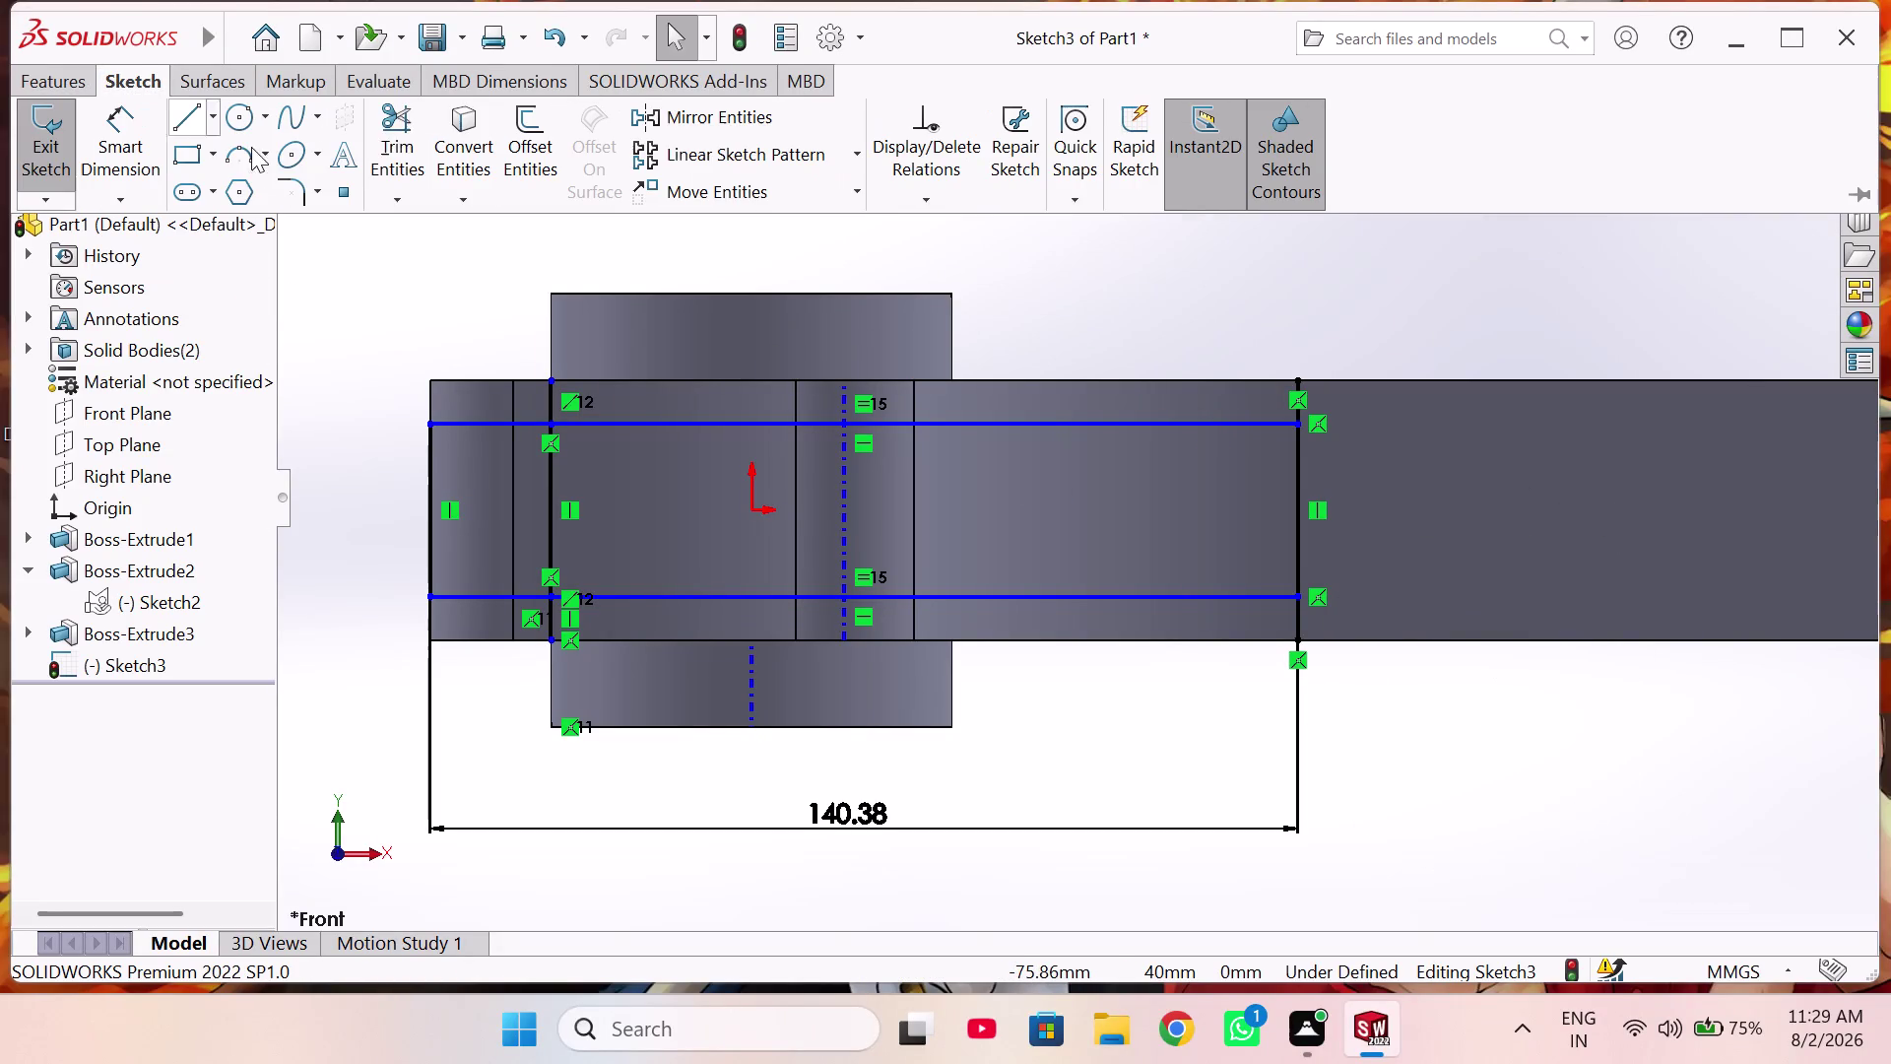
click(408, 115)
scroll(down, 3)
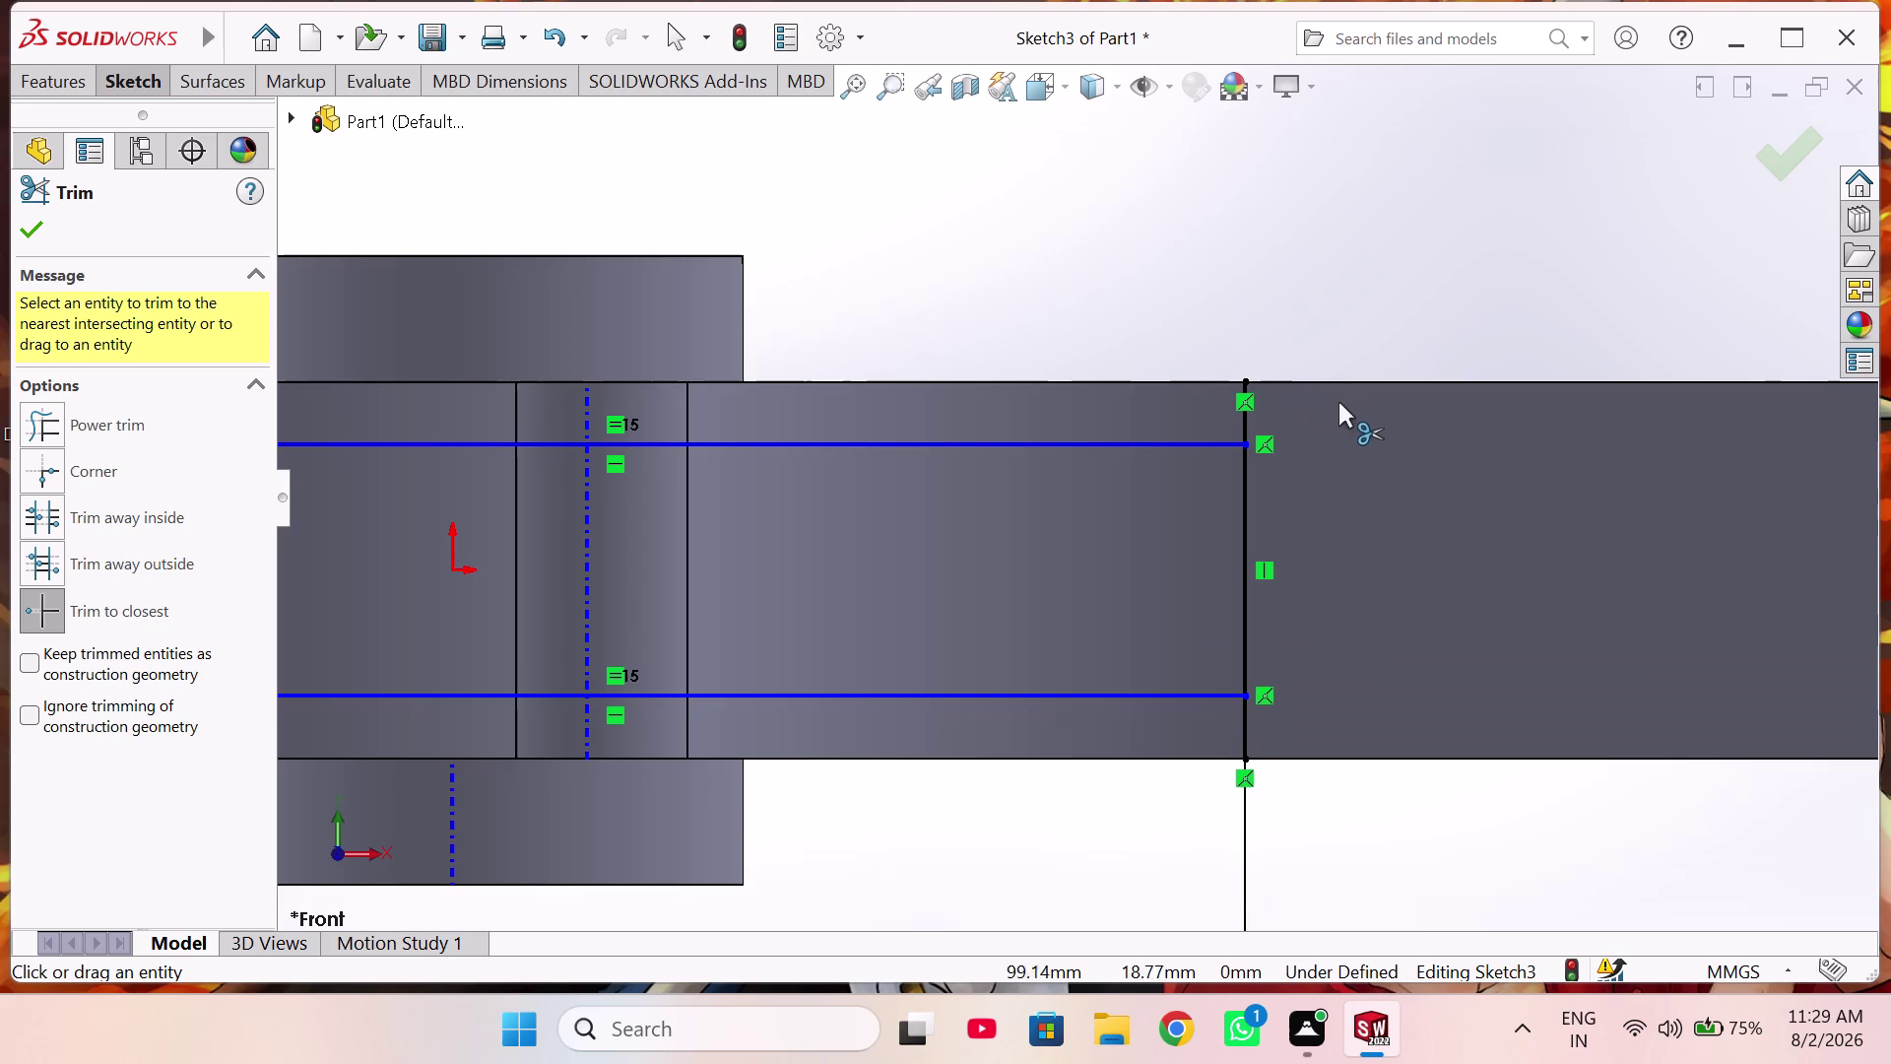
click(1247, 419)
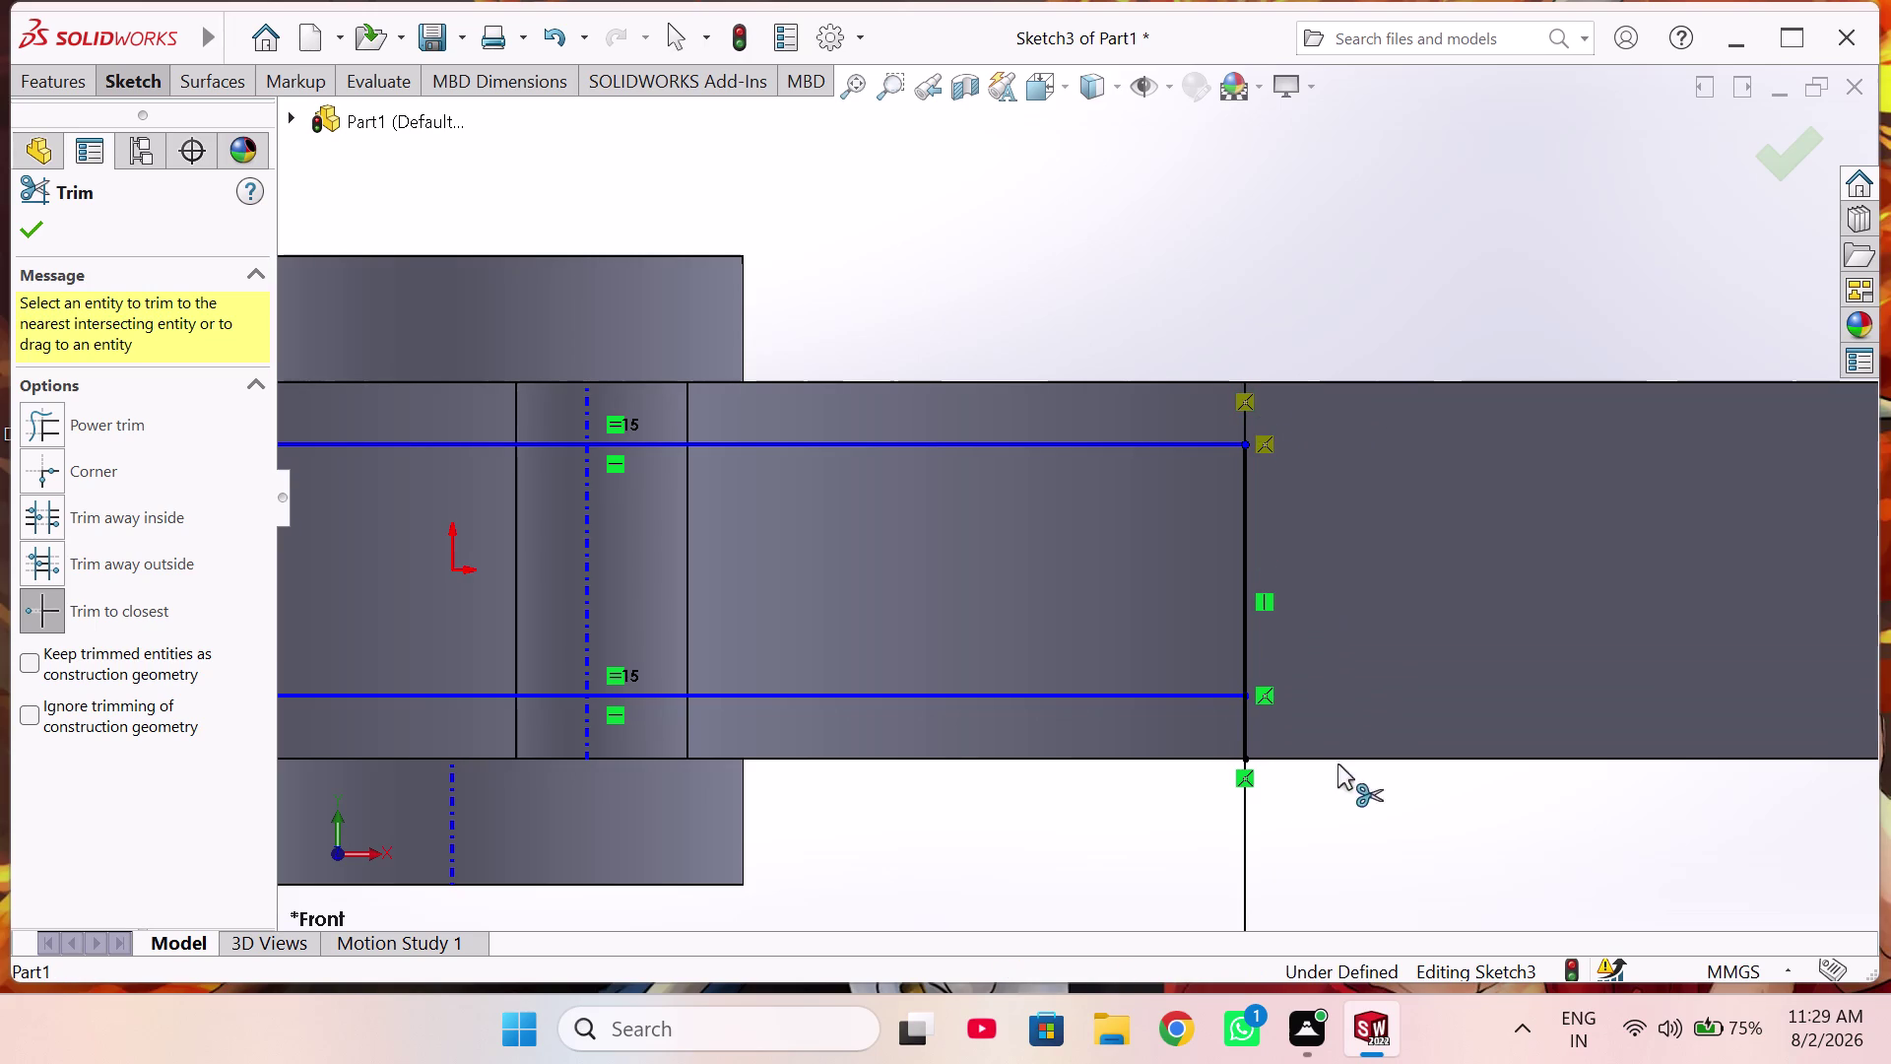
click(1243, 729)
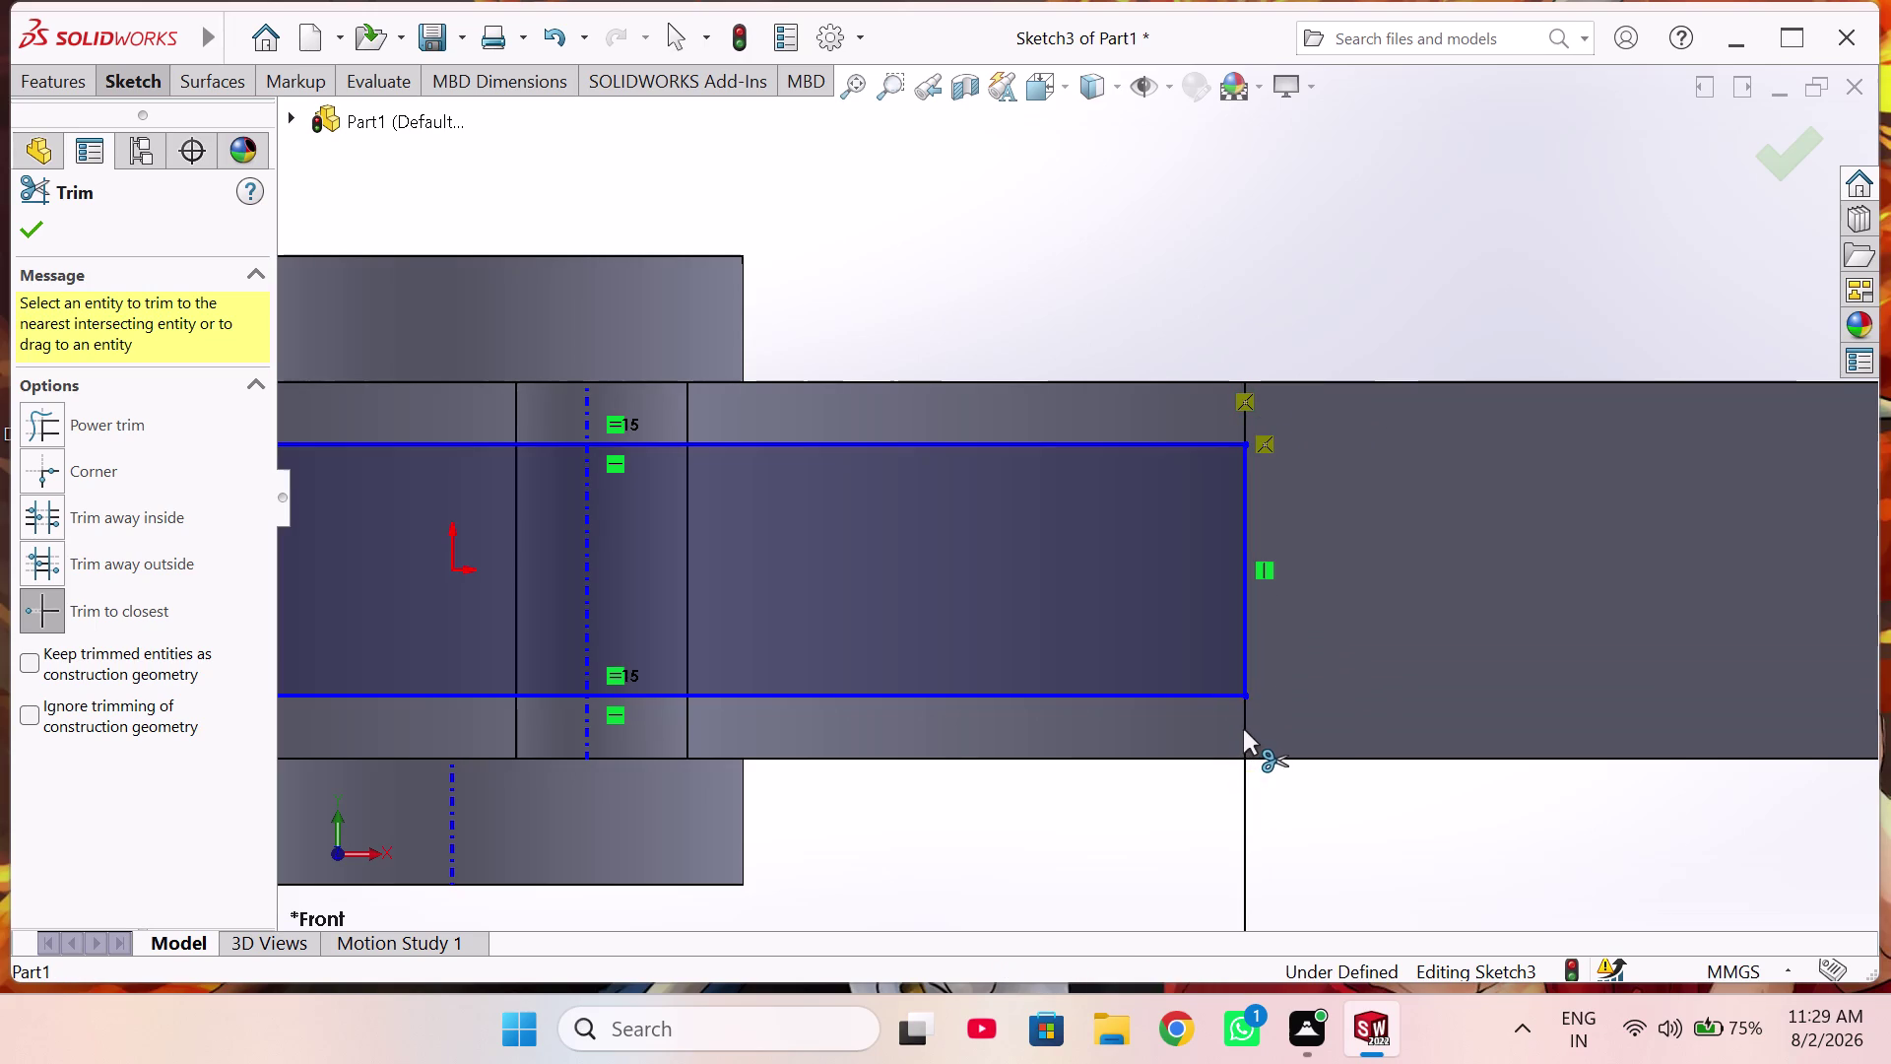
scroll(up, 3)
scroll(up, 3)
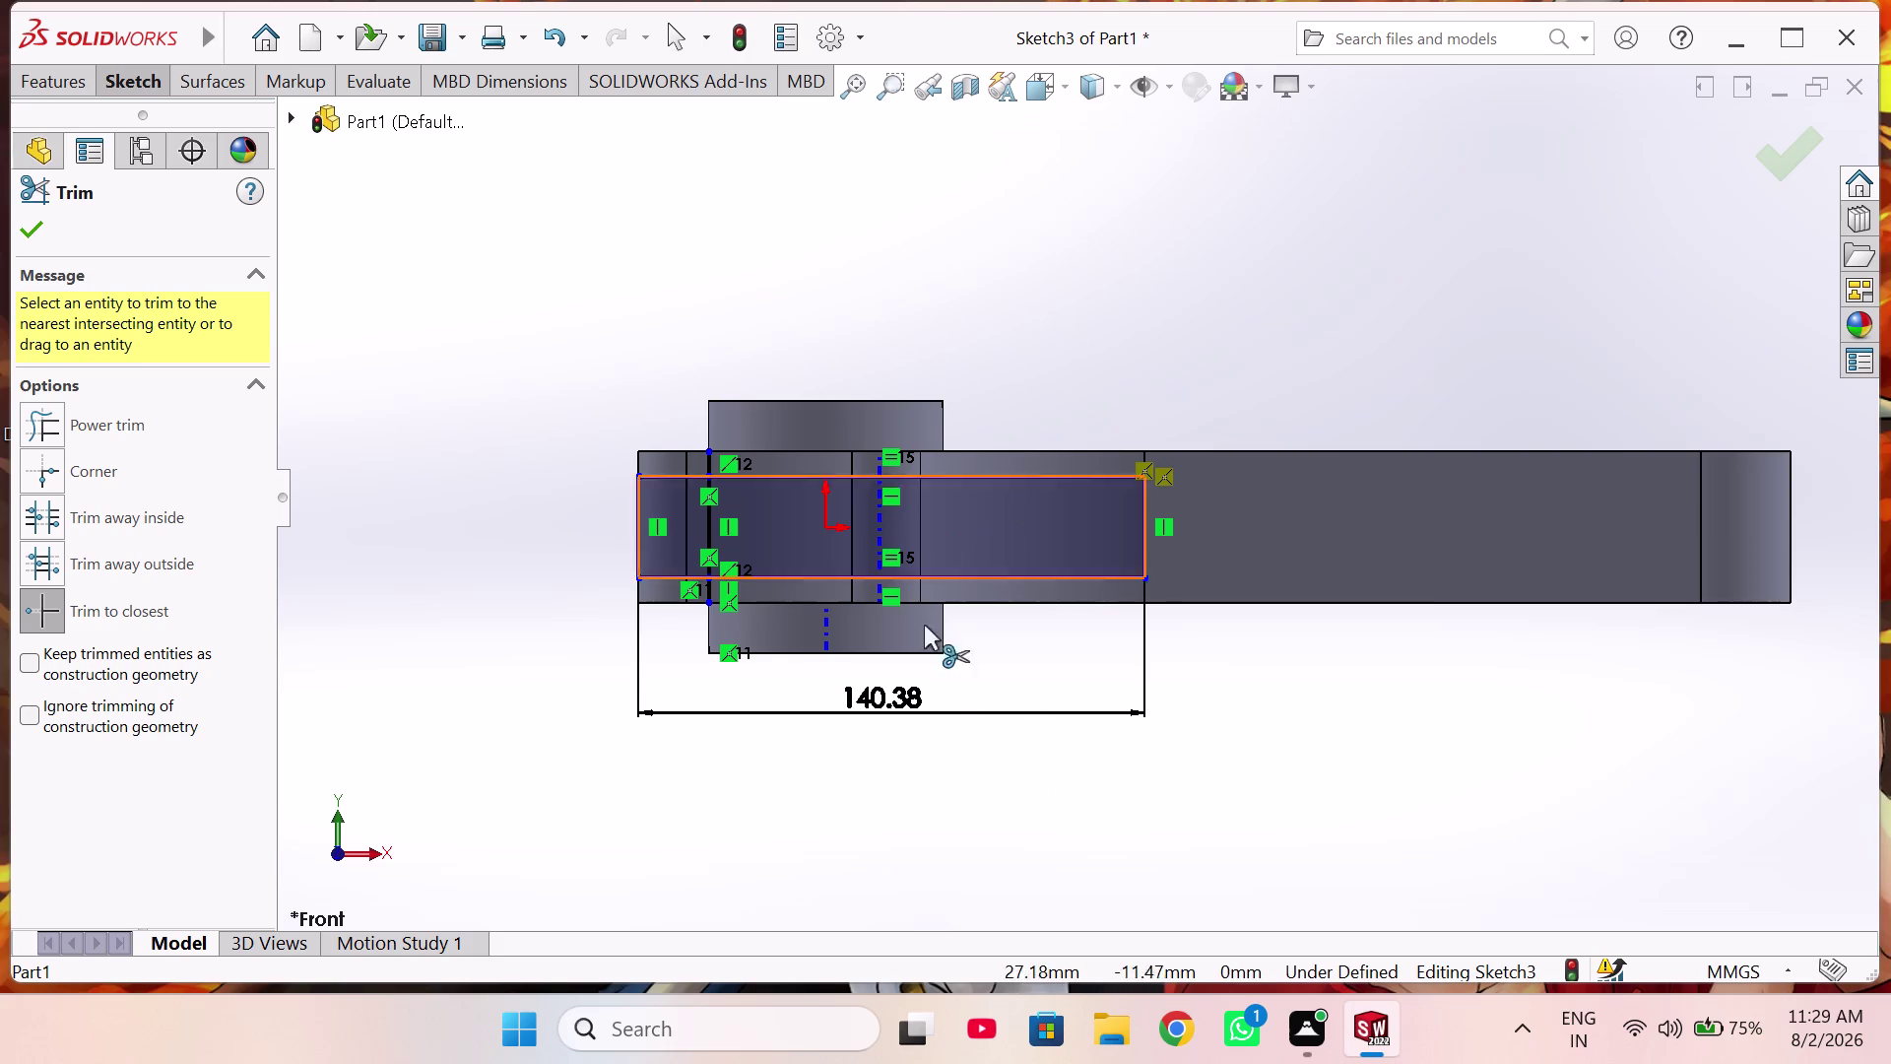
Switch to the Line tool with a mouse gesture.
right_drag(1287, 765, 1299, 764)
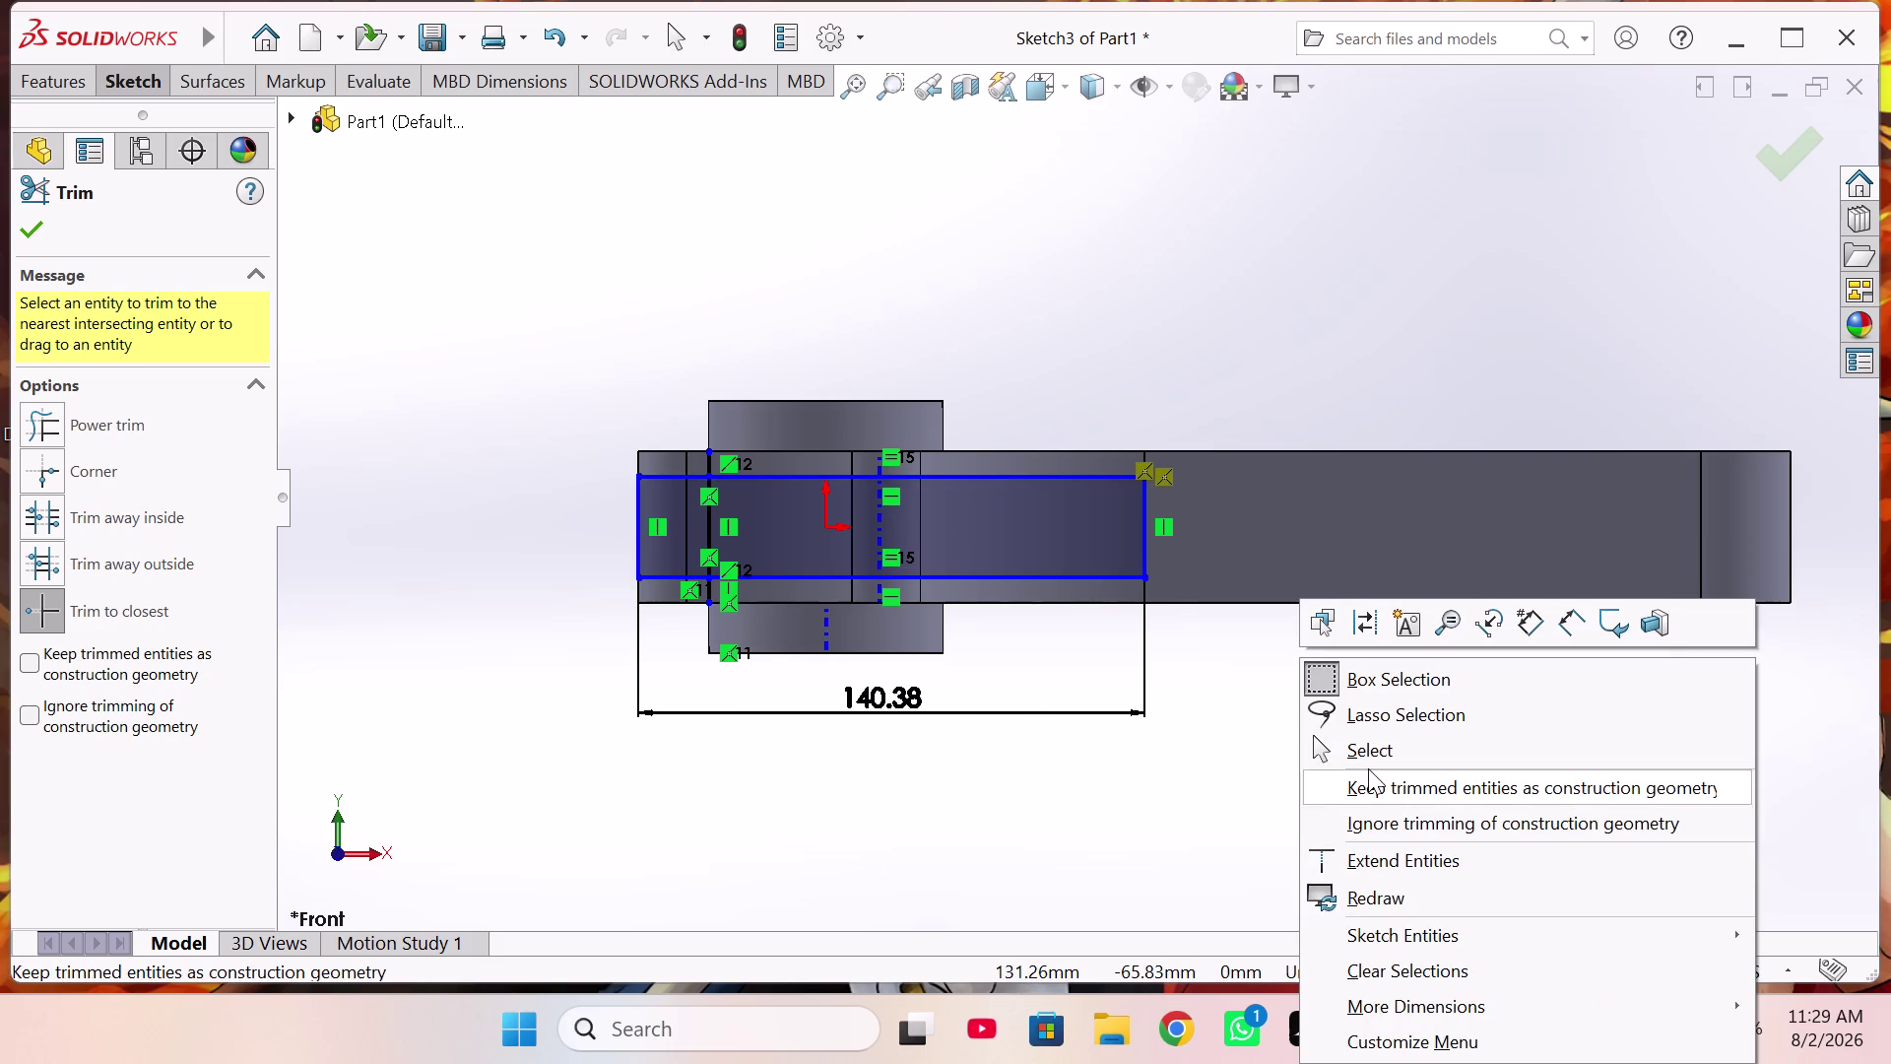
click(1389, 747)
right_drag(1338, 754, 971, 831)
scroll(down, 3)
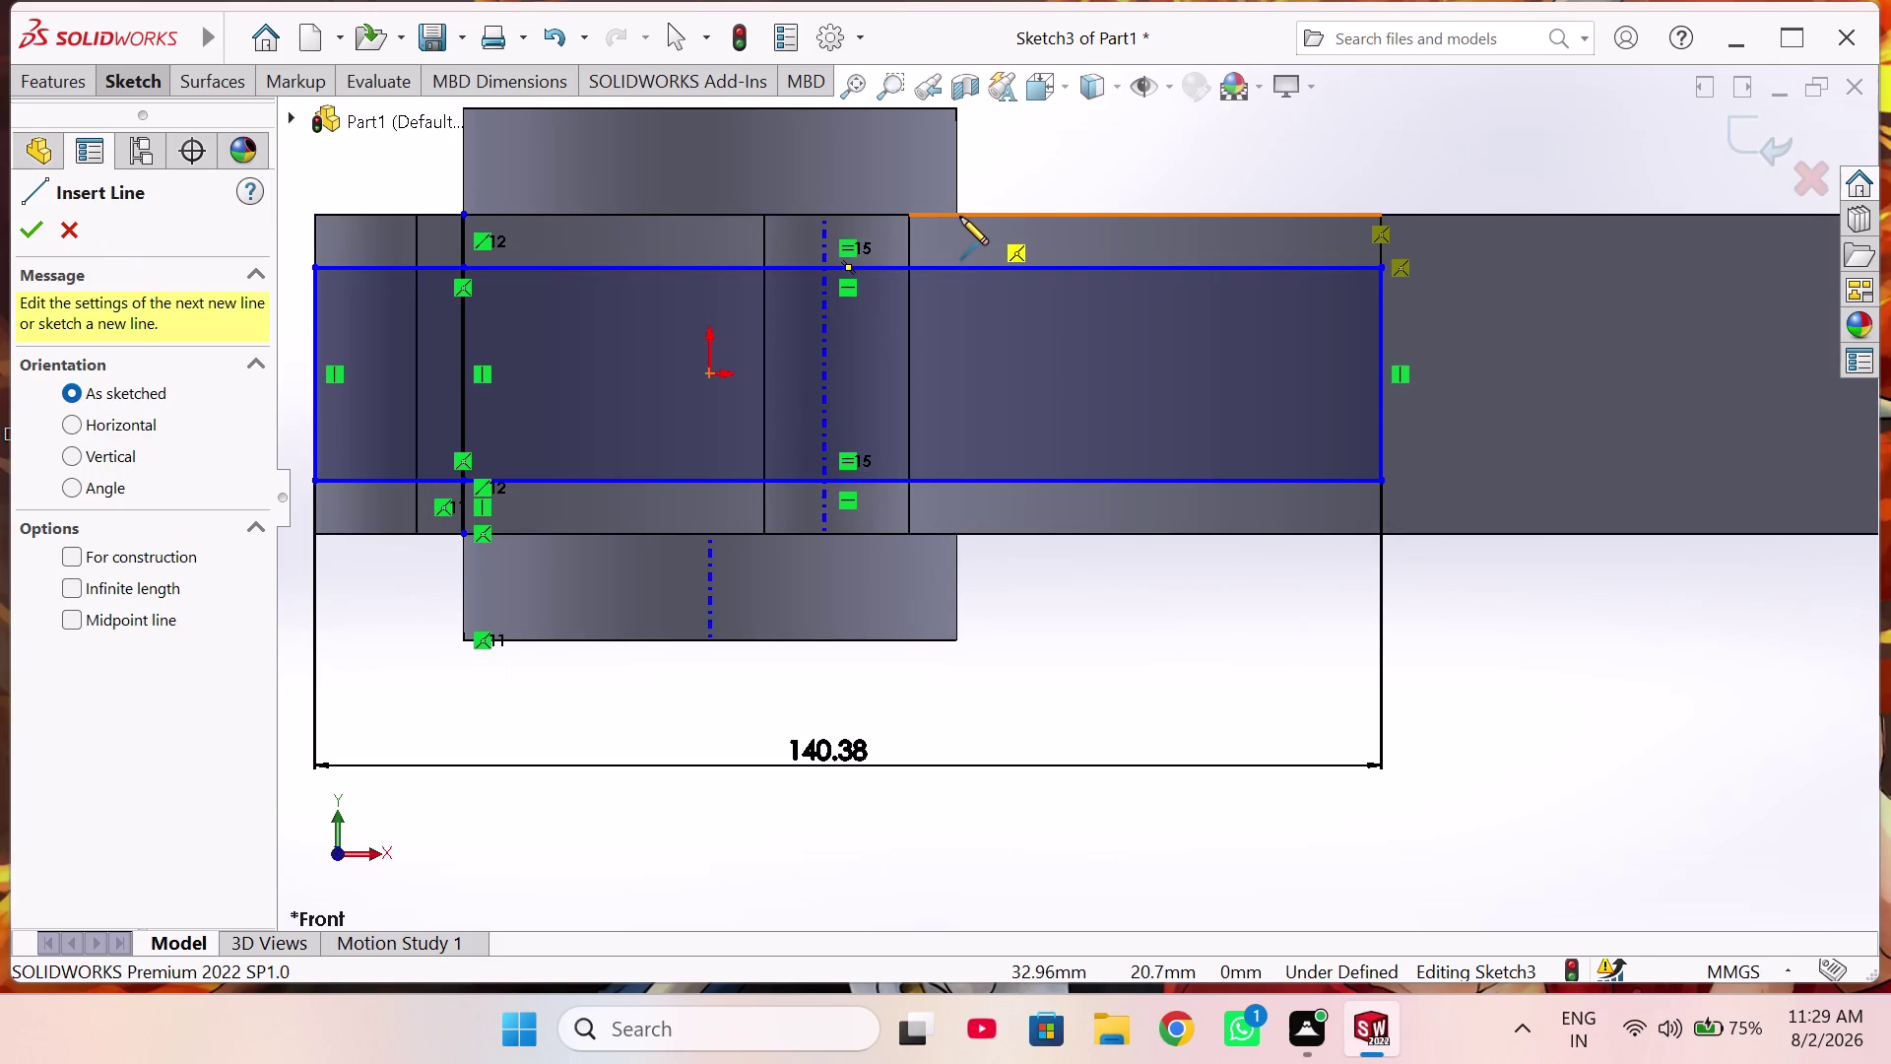
Draw a full-height vertical line at the boss's right edge, then end Line.
scroll(down, 3)
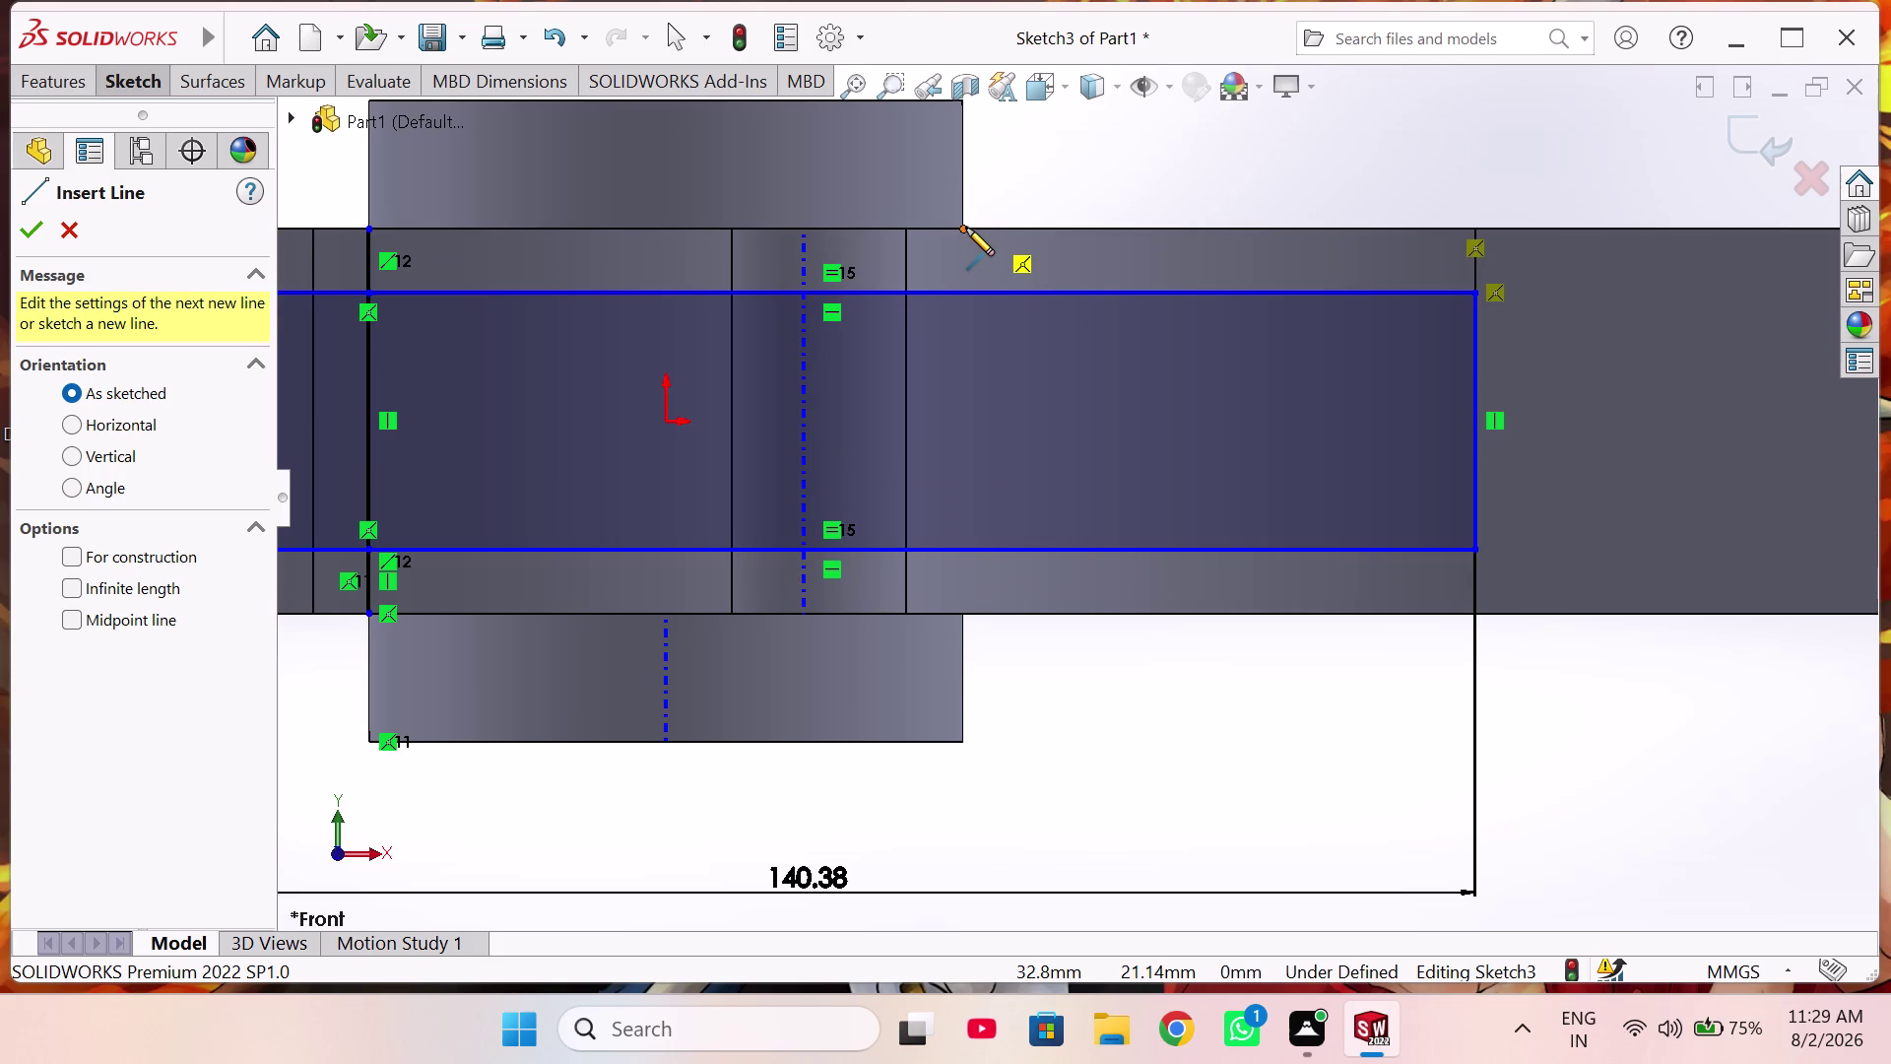
click(966, 227)
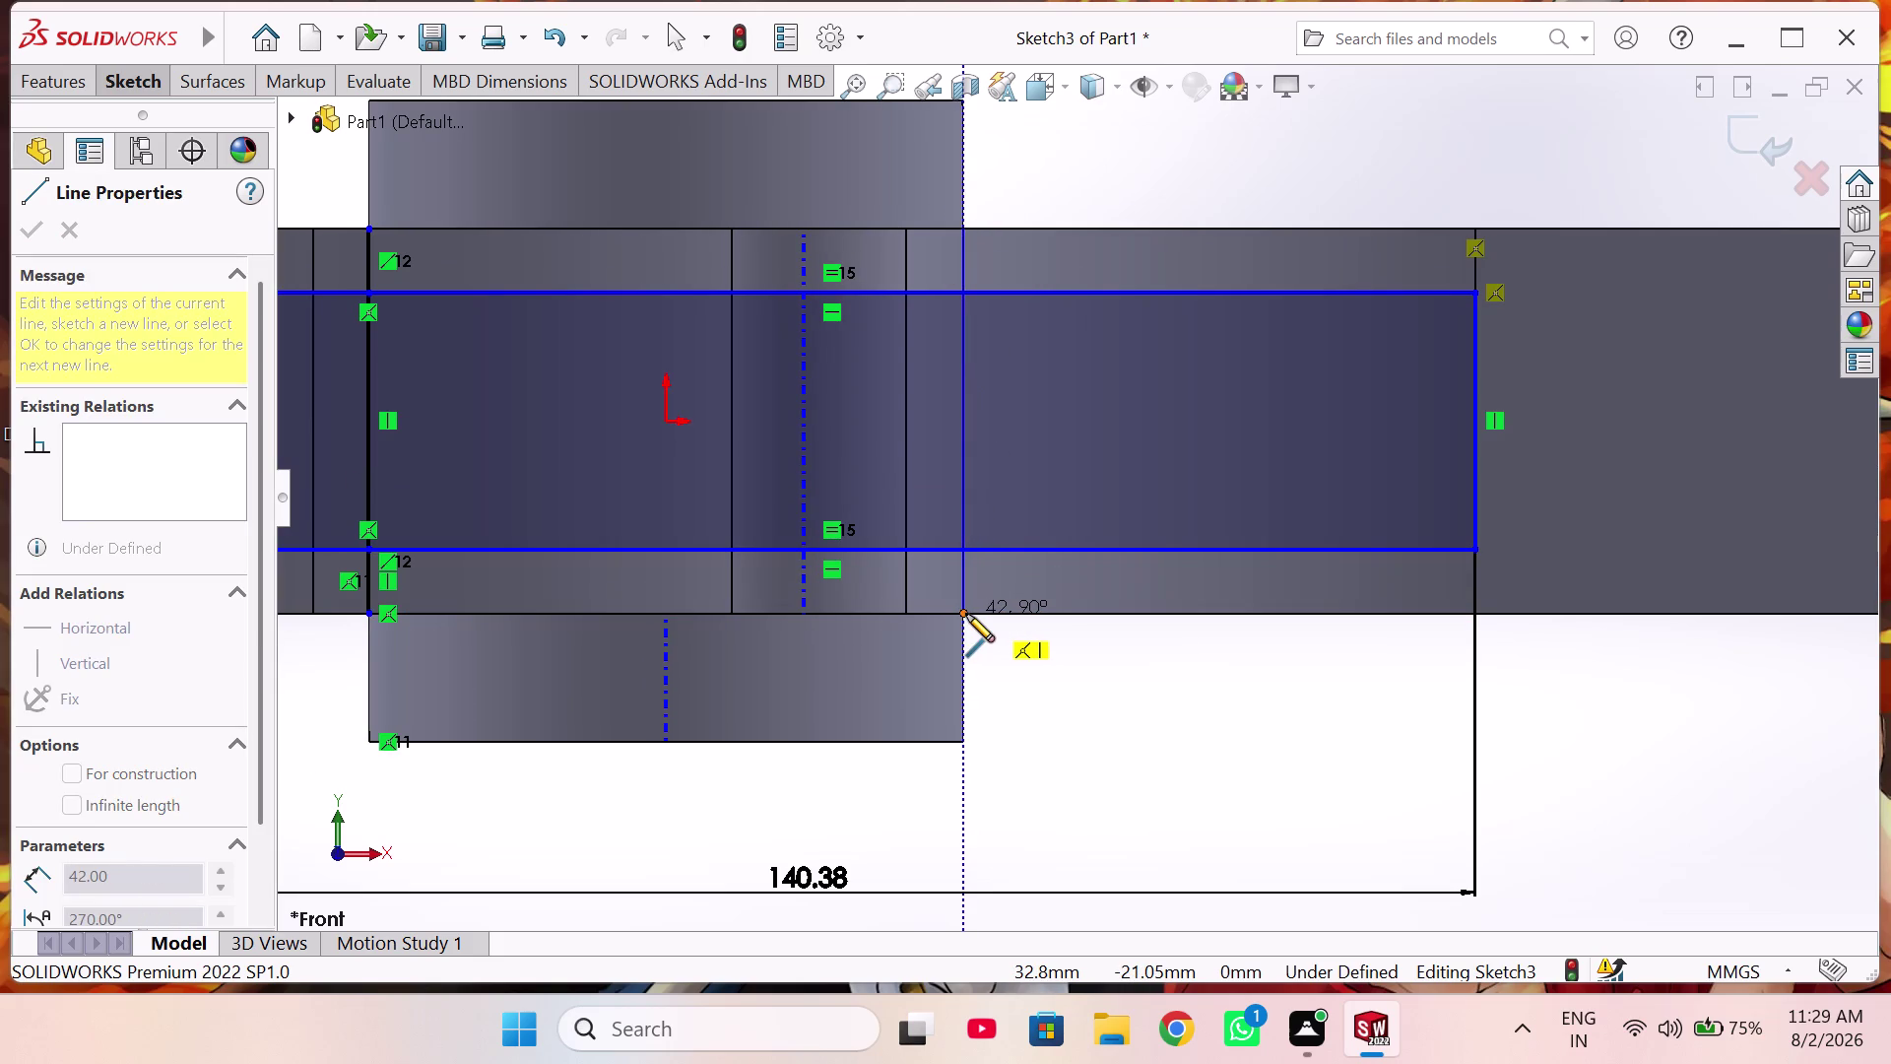
click(966, 614)
right_click(1186, 676)
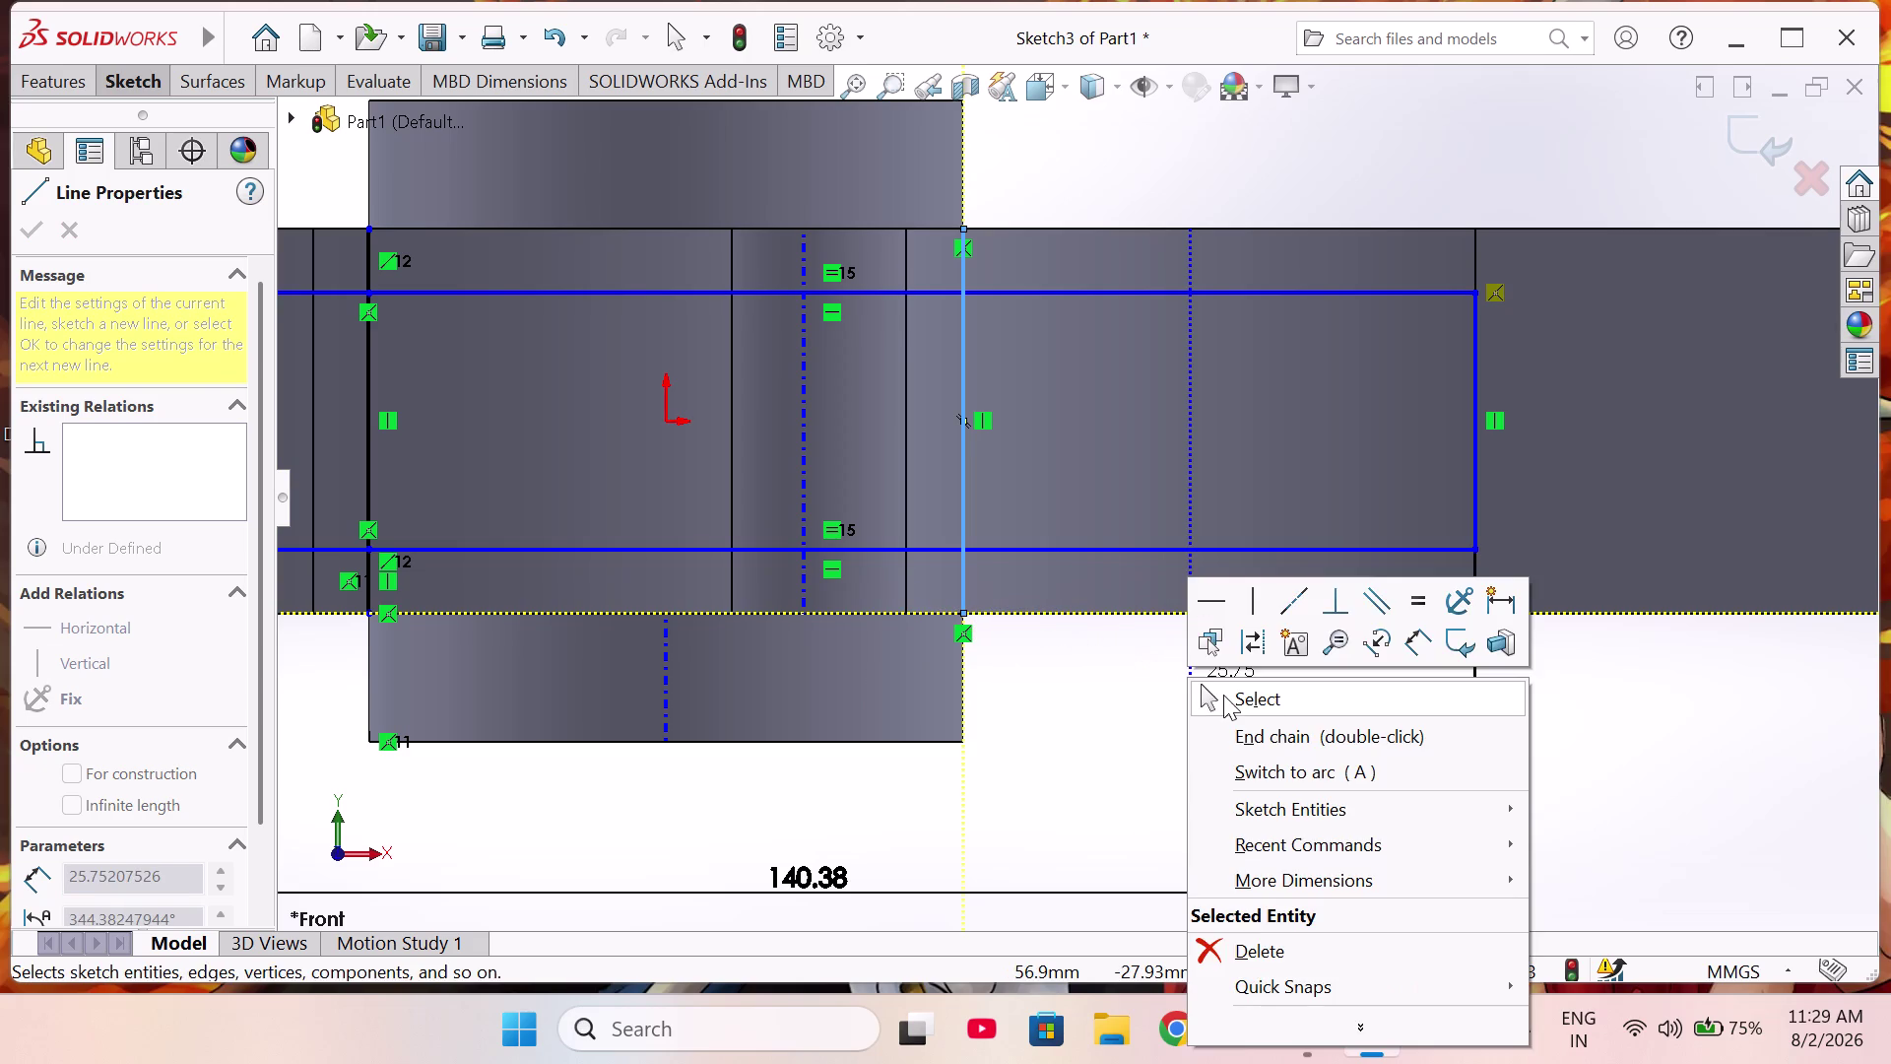
click(1224, 695)
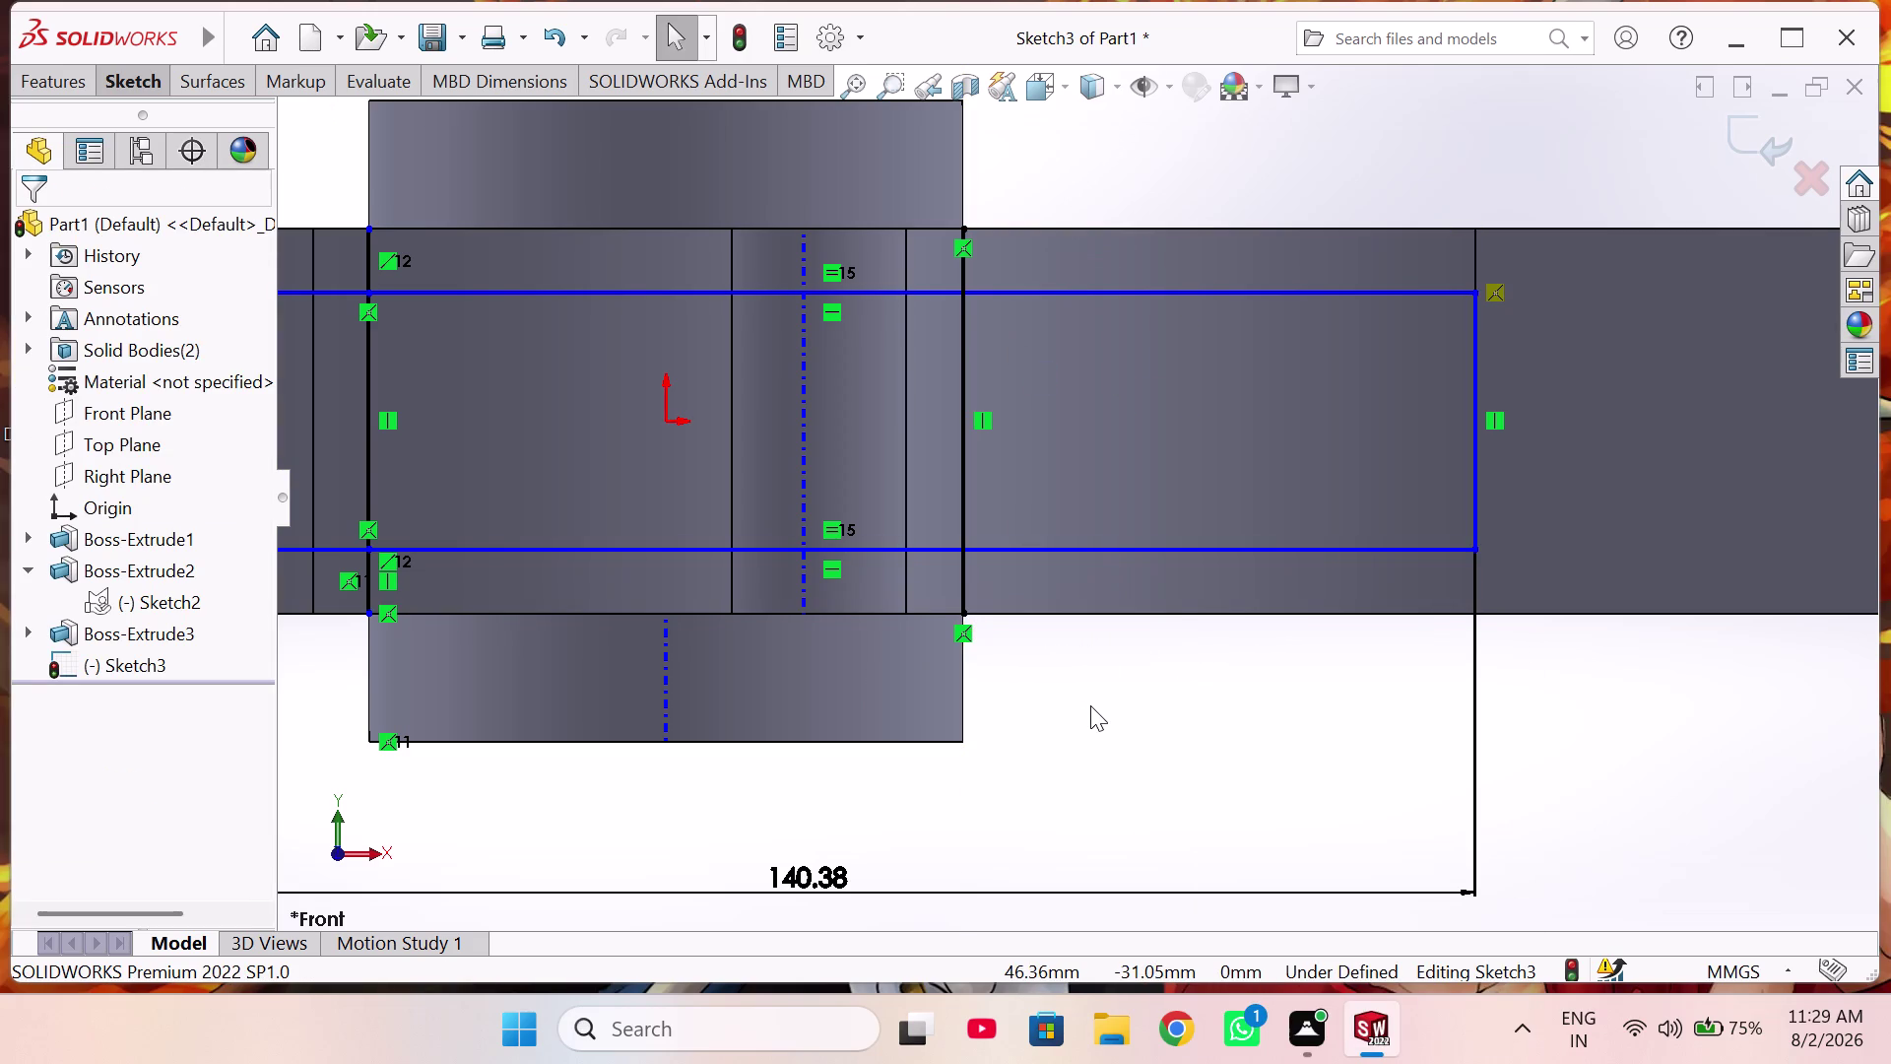
Orbit the connecting rod, then start an extruded cut from the rectangle sketch.
scroll(up, 3)
middle_drag(1111, 400, 1084, 581)
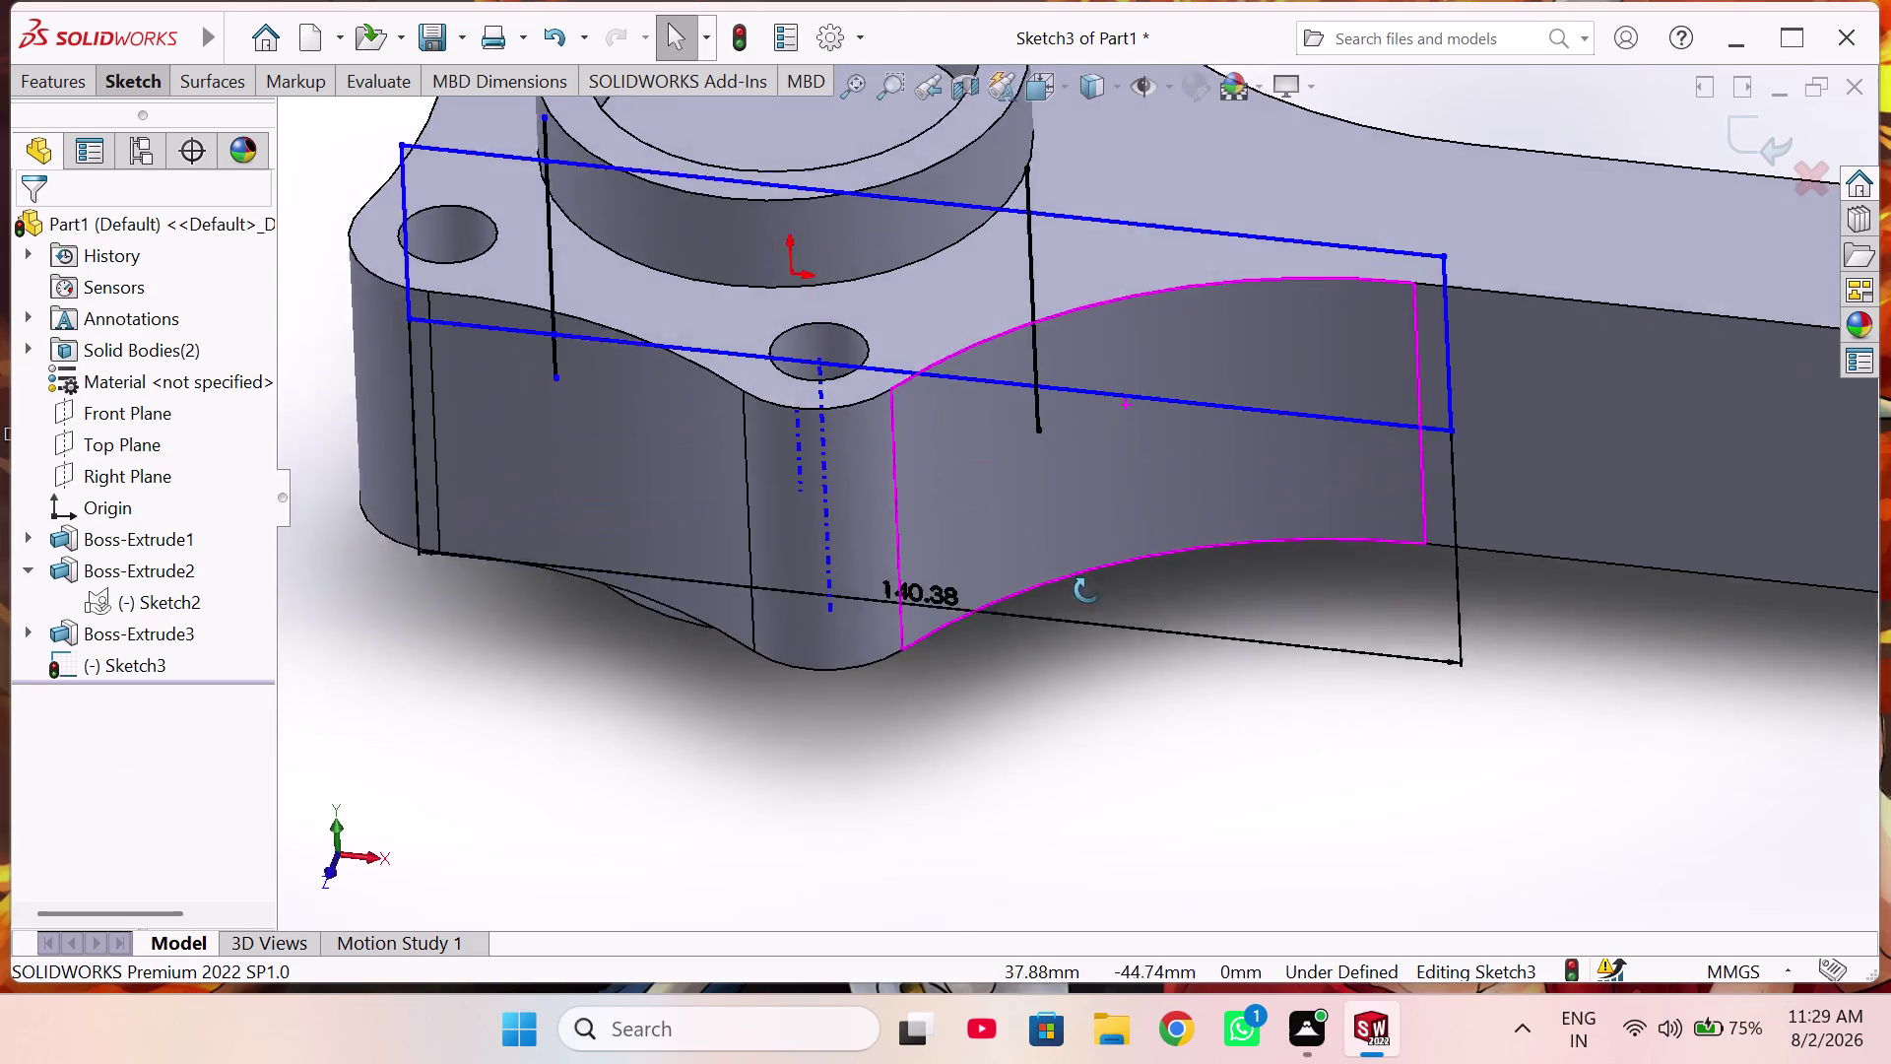
middle_drag(1085, 581, 1096, 599)
scroll(up, 3)
middle_drag(1064, 418, 1060, 483)
scroll(up, 3)
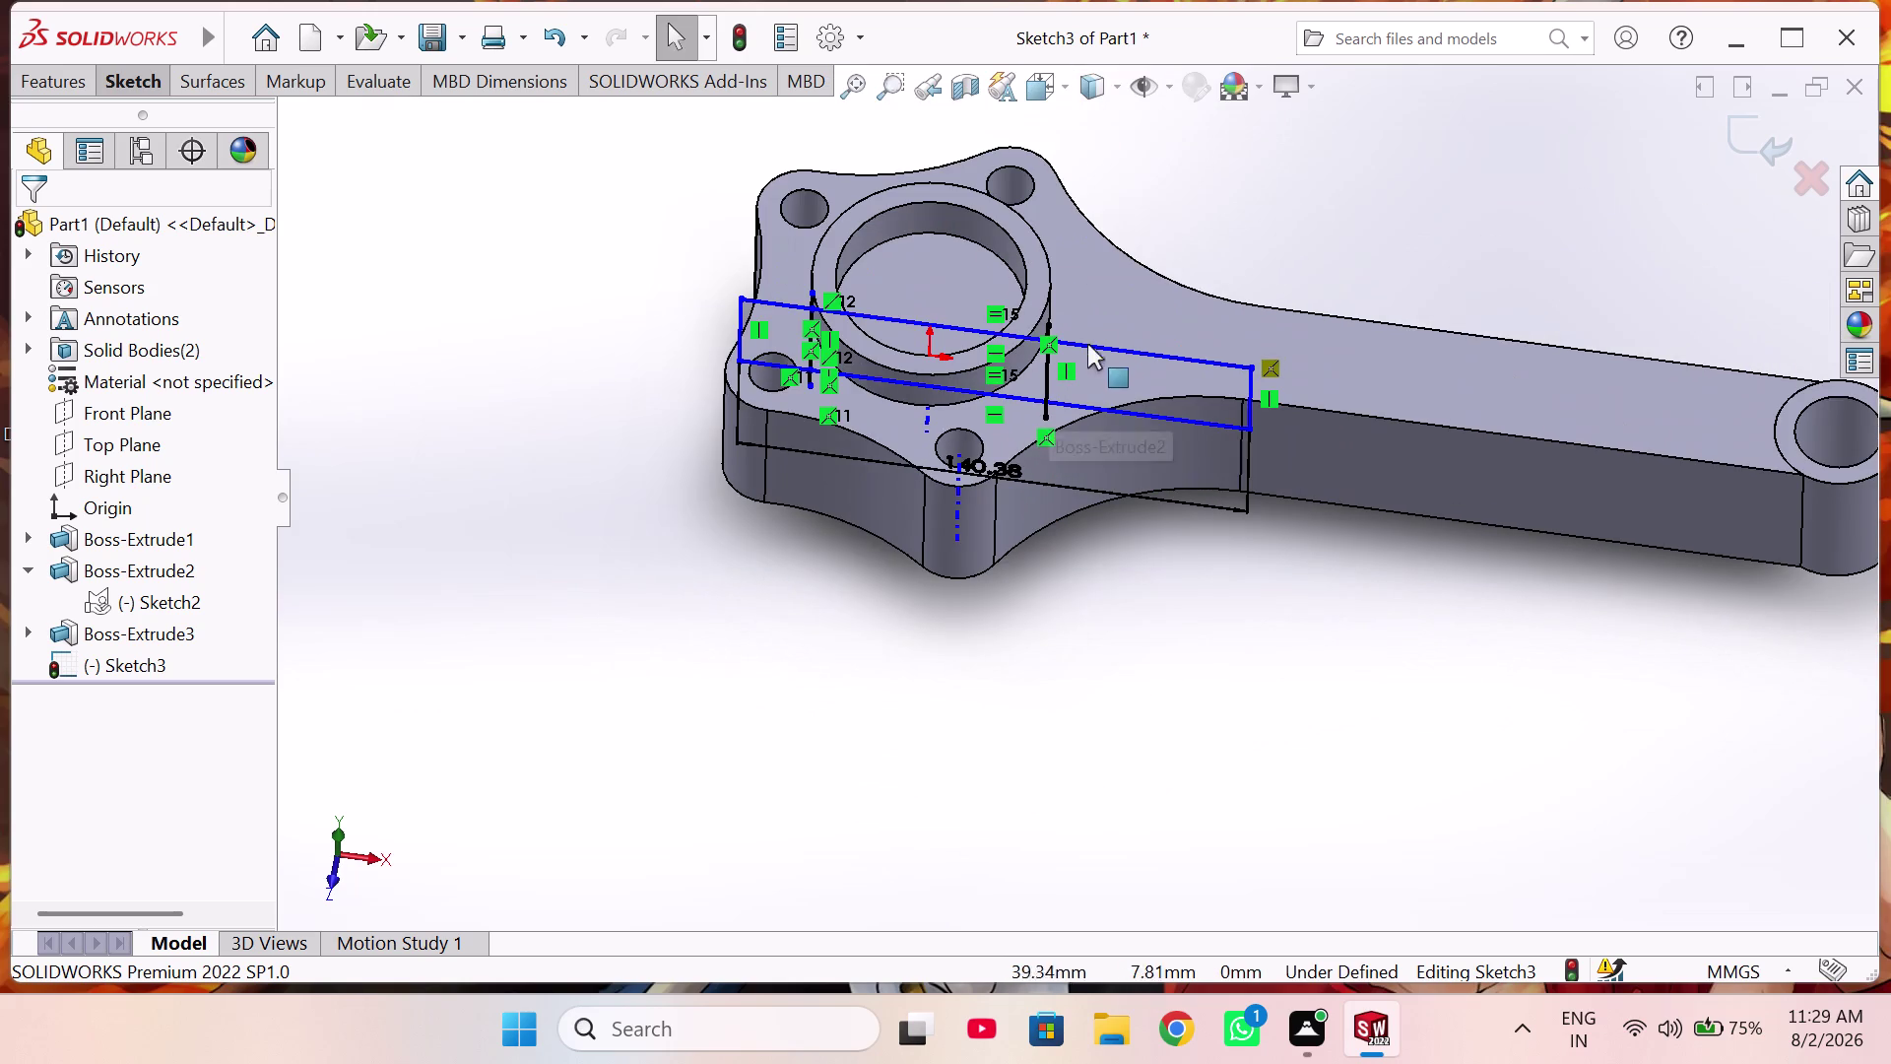
middle_drag(1106, 334, 1106, 488)
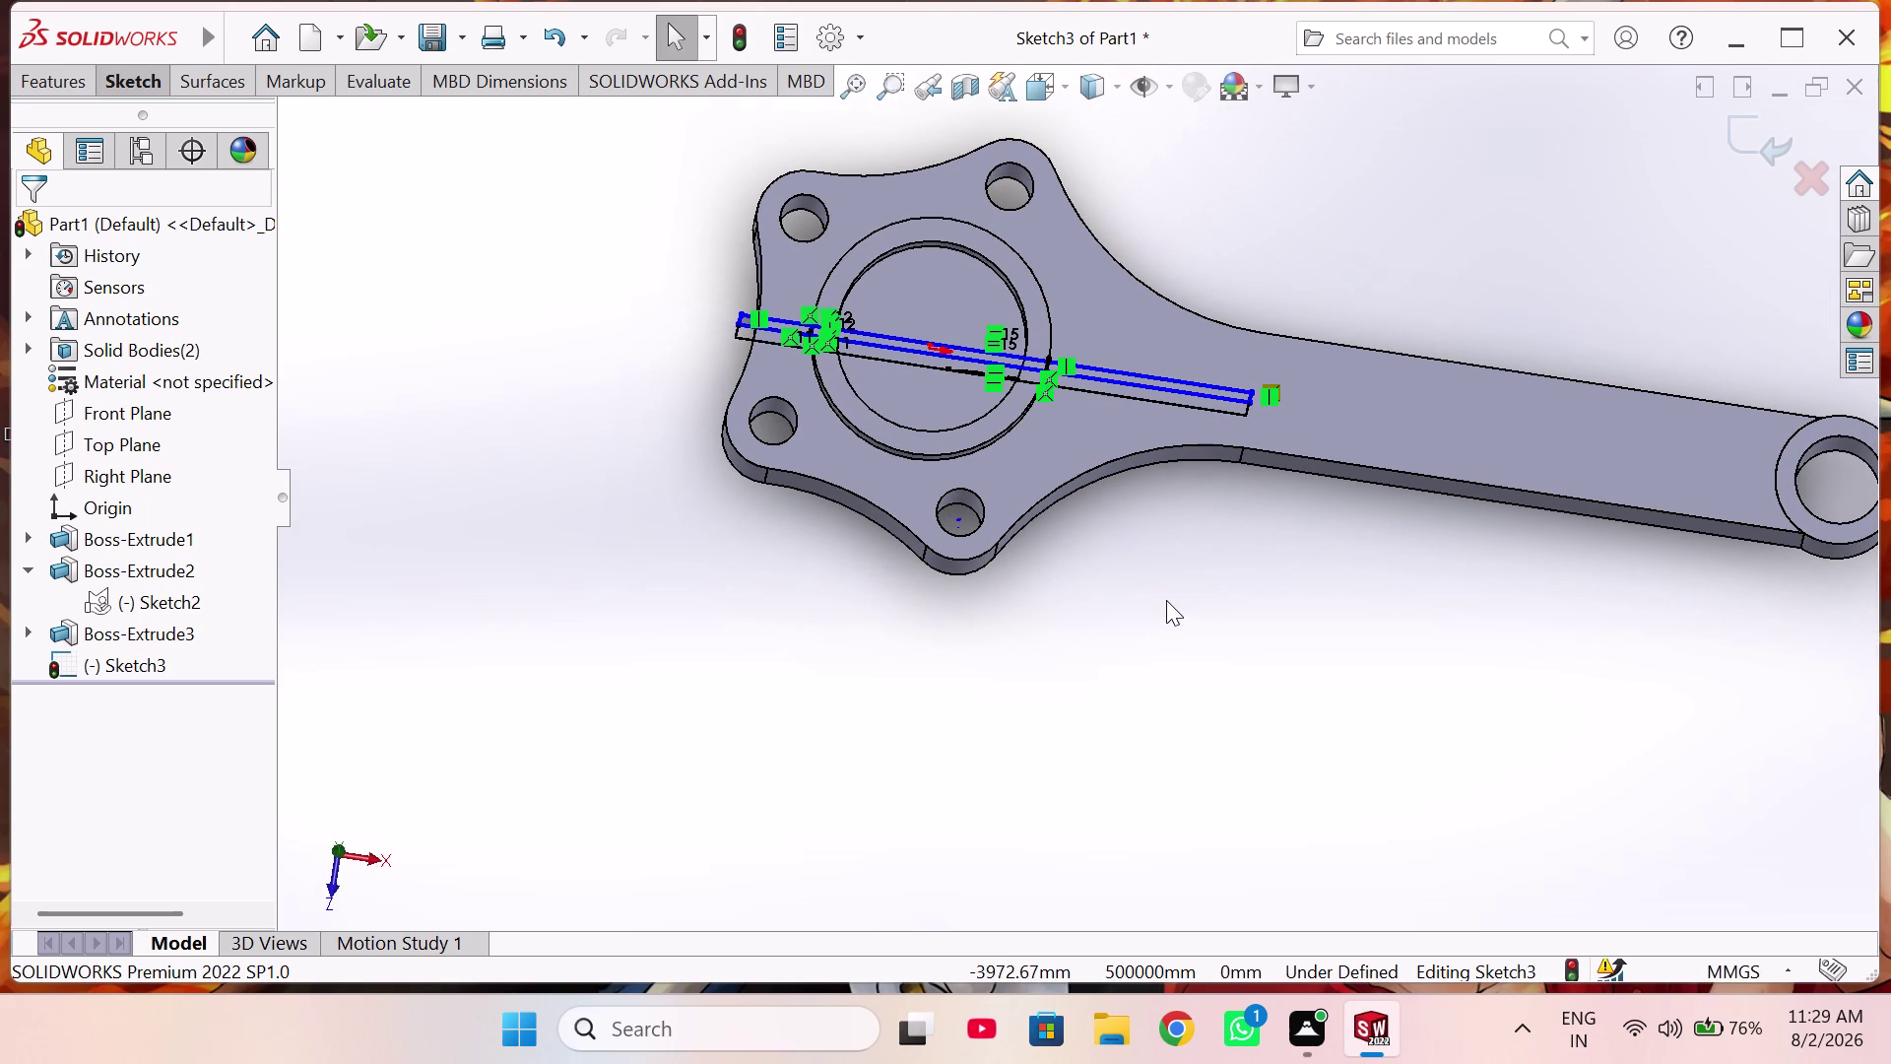
click(57, 86)
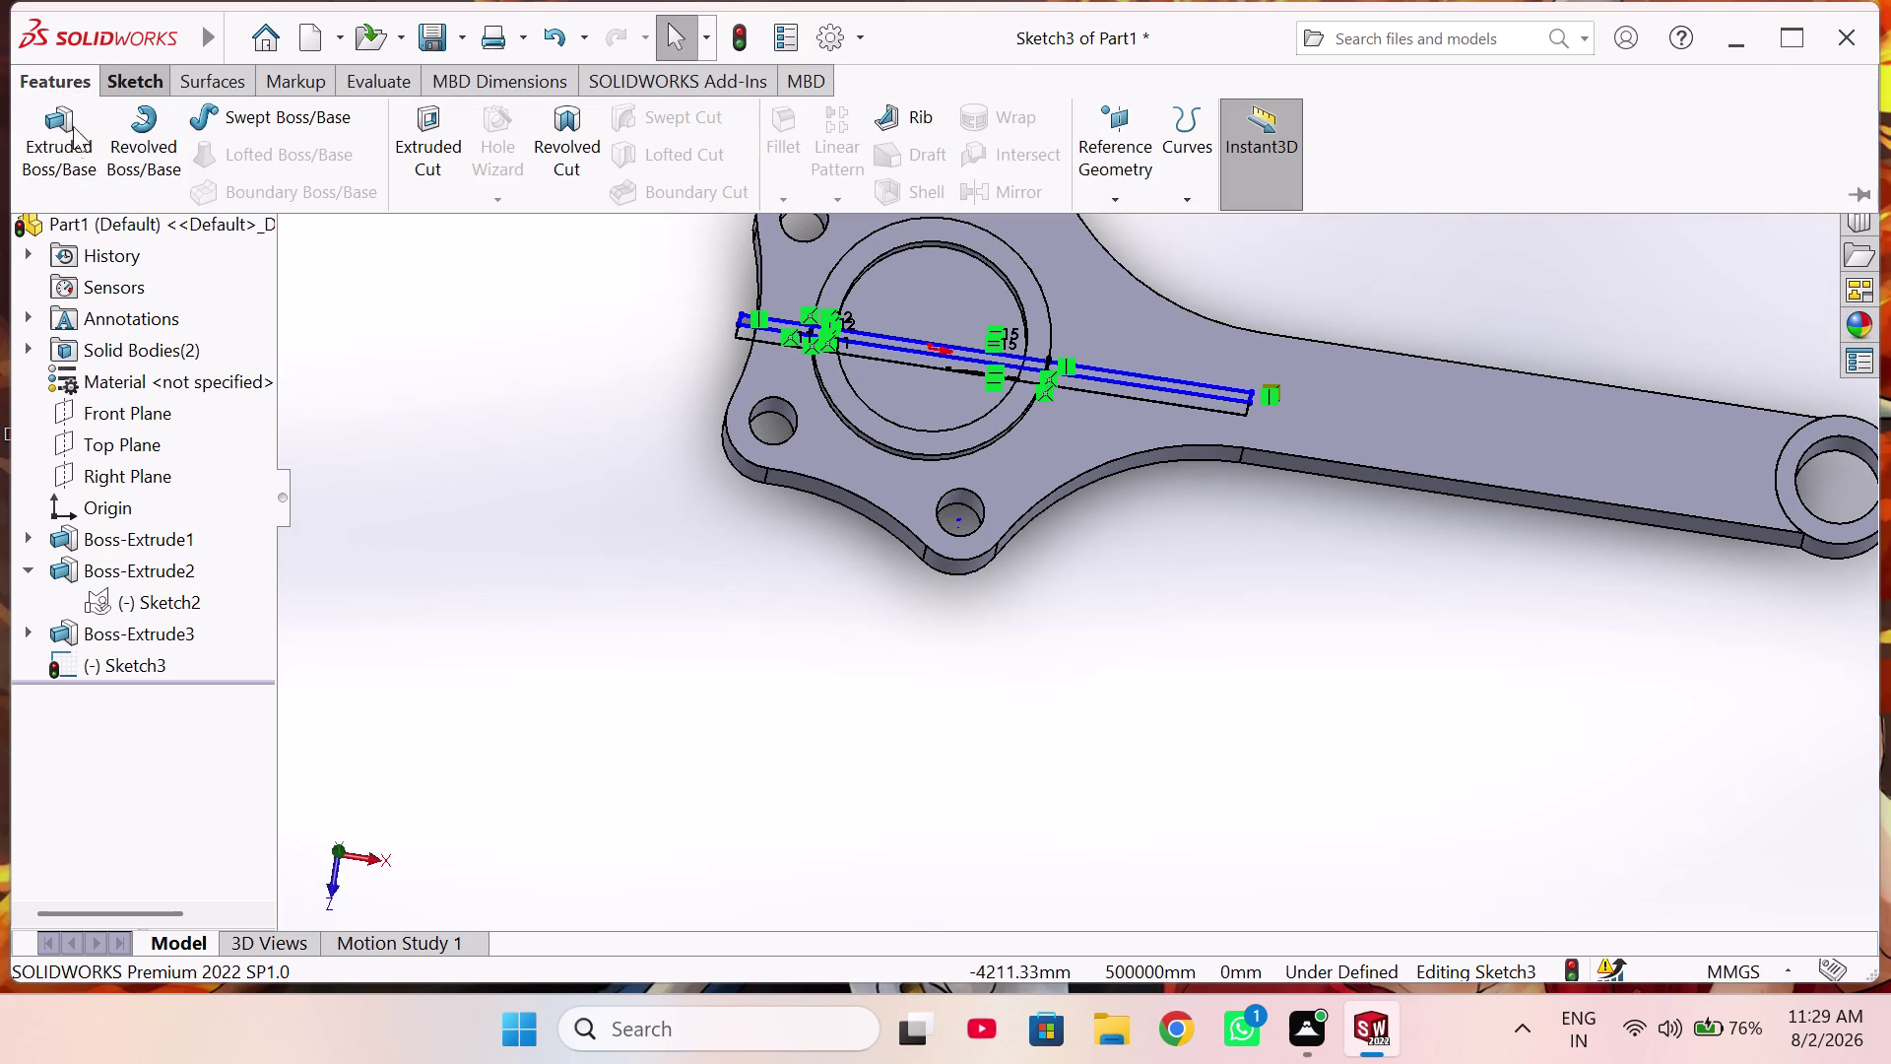
click(424, 158)
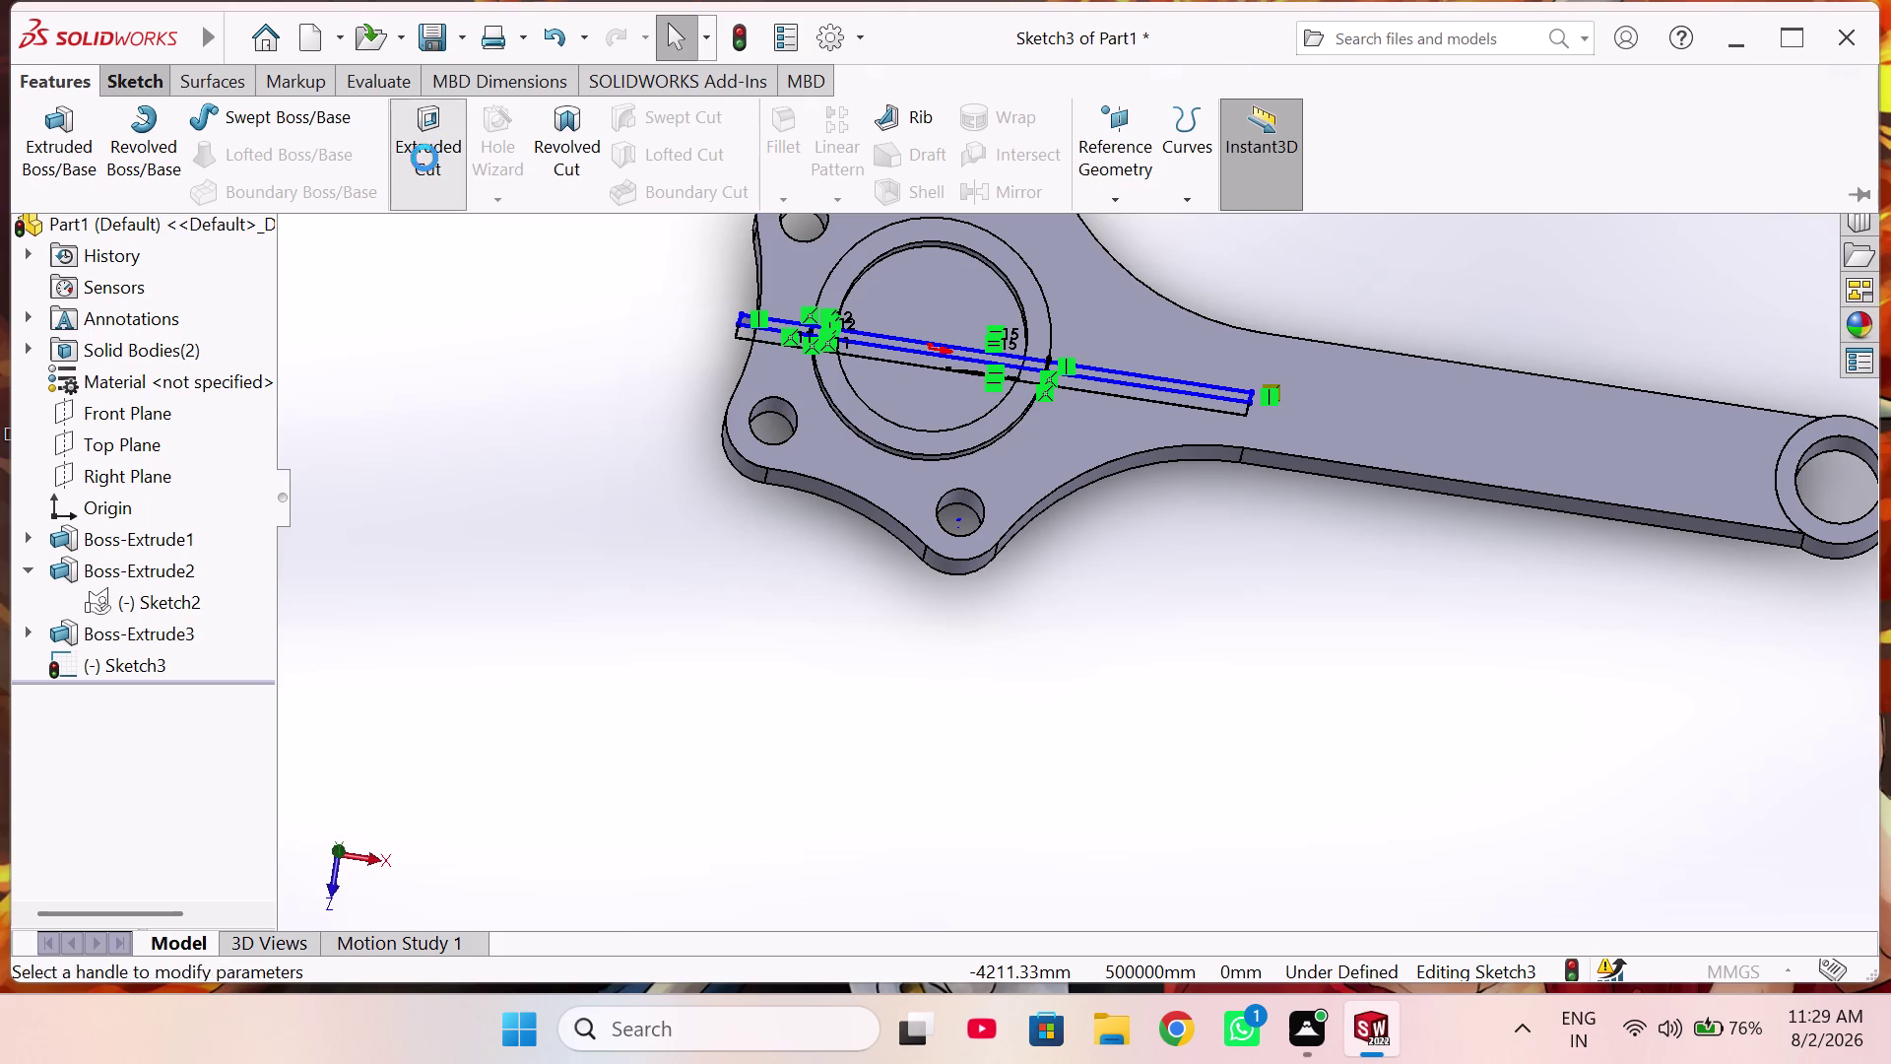
scroll(down, 3)
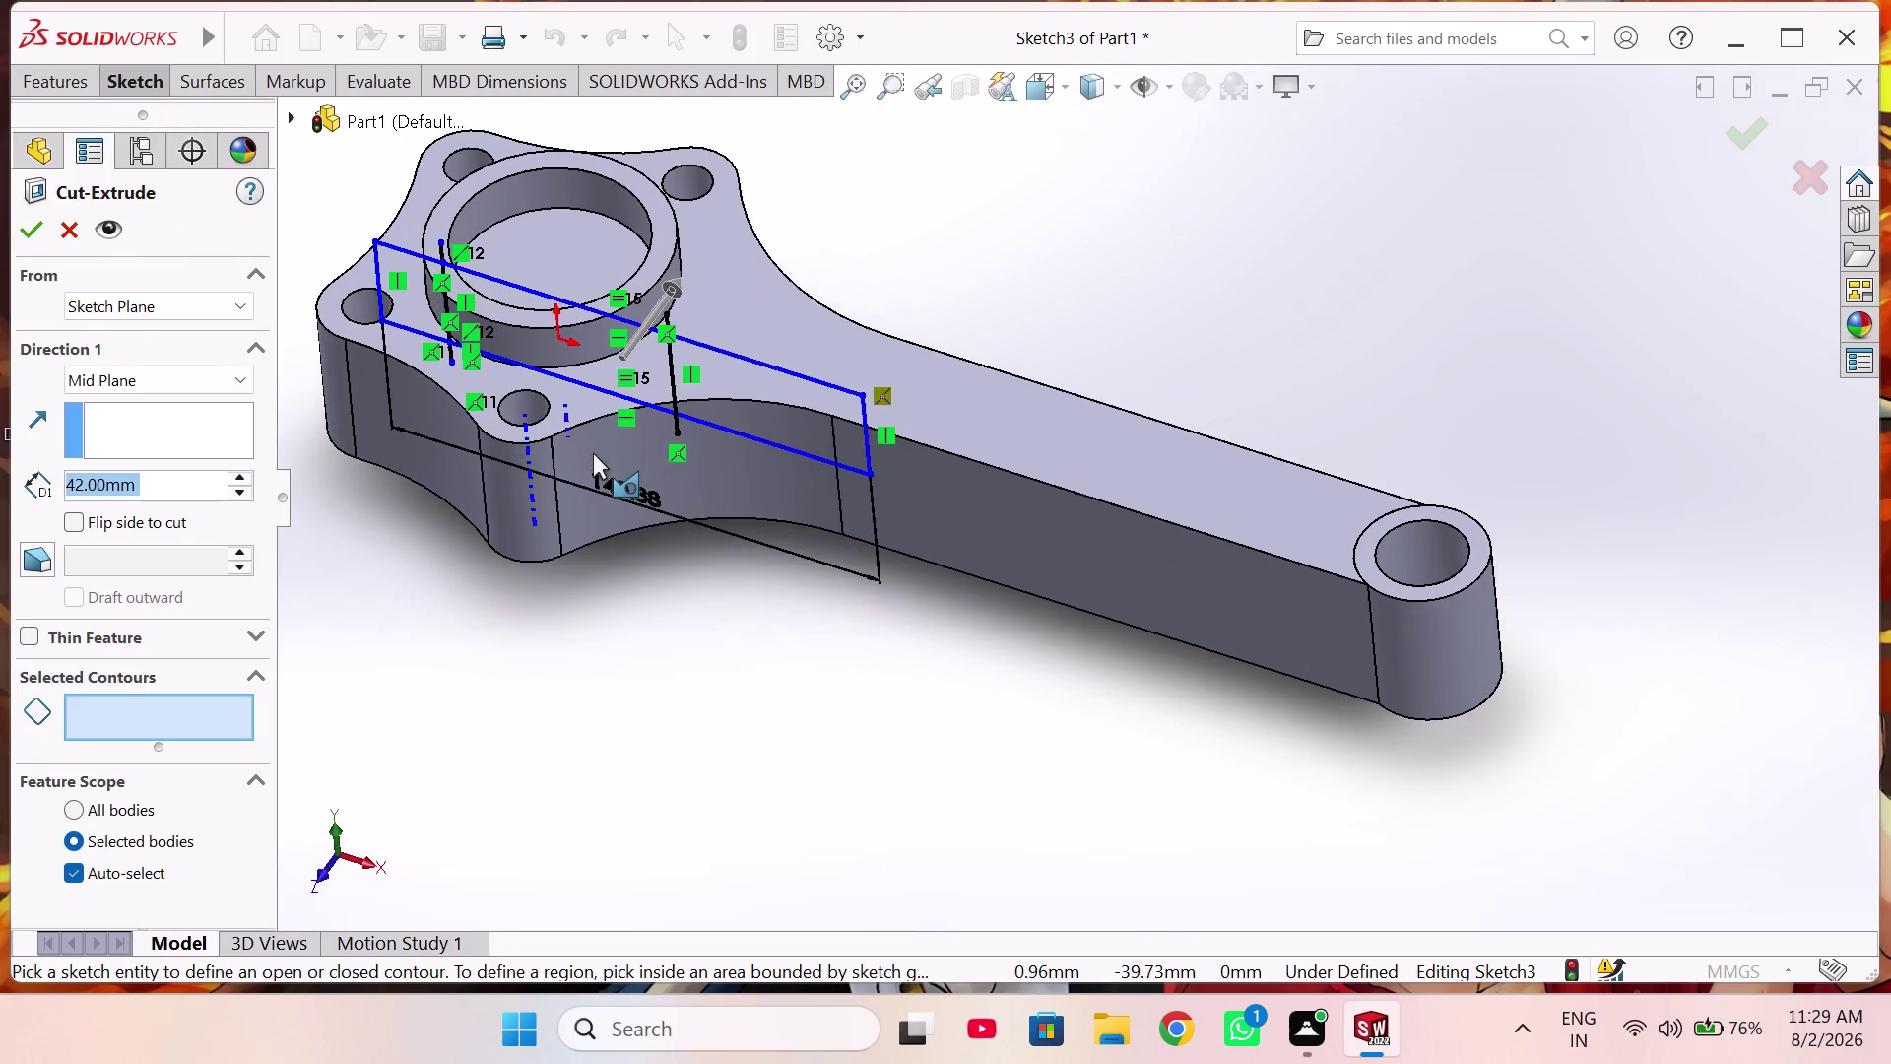
Orbit around the rod to view the Sketch3 rectangle on the small end.
middle_drag(593, 484, 679, 310)
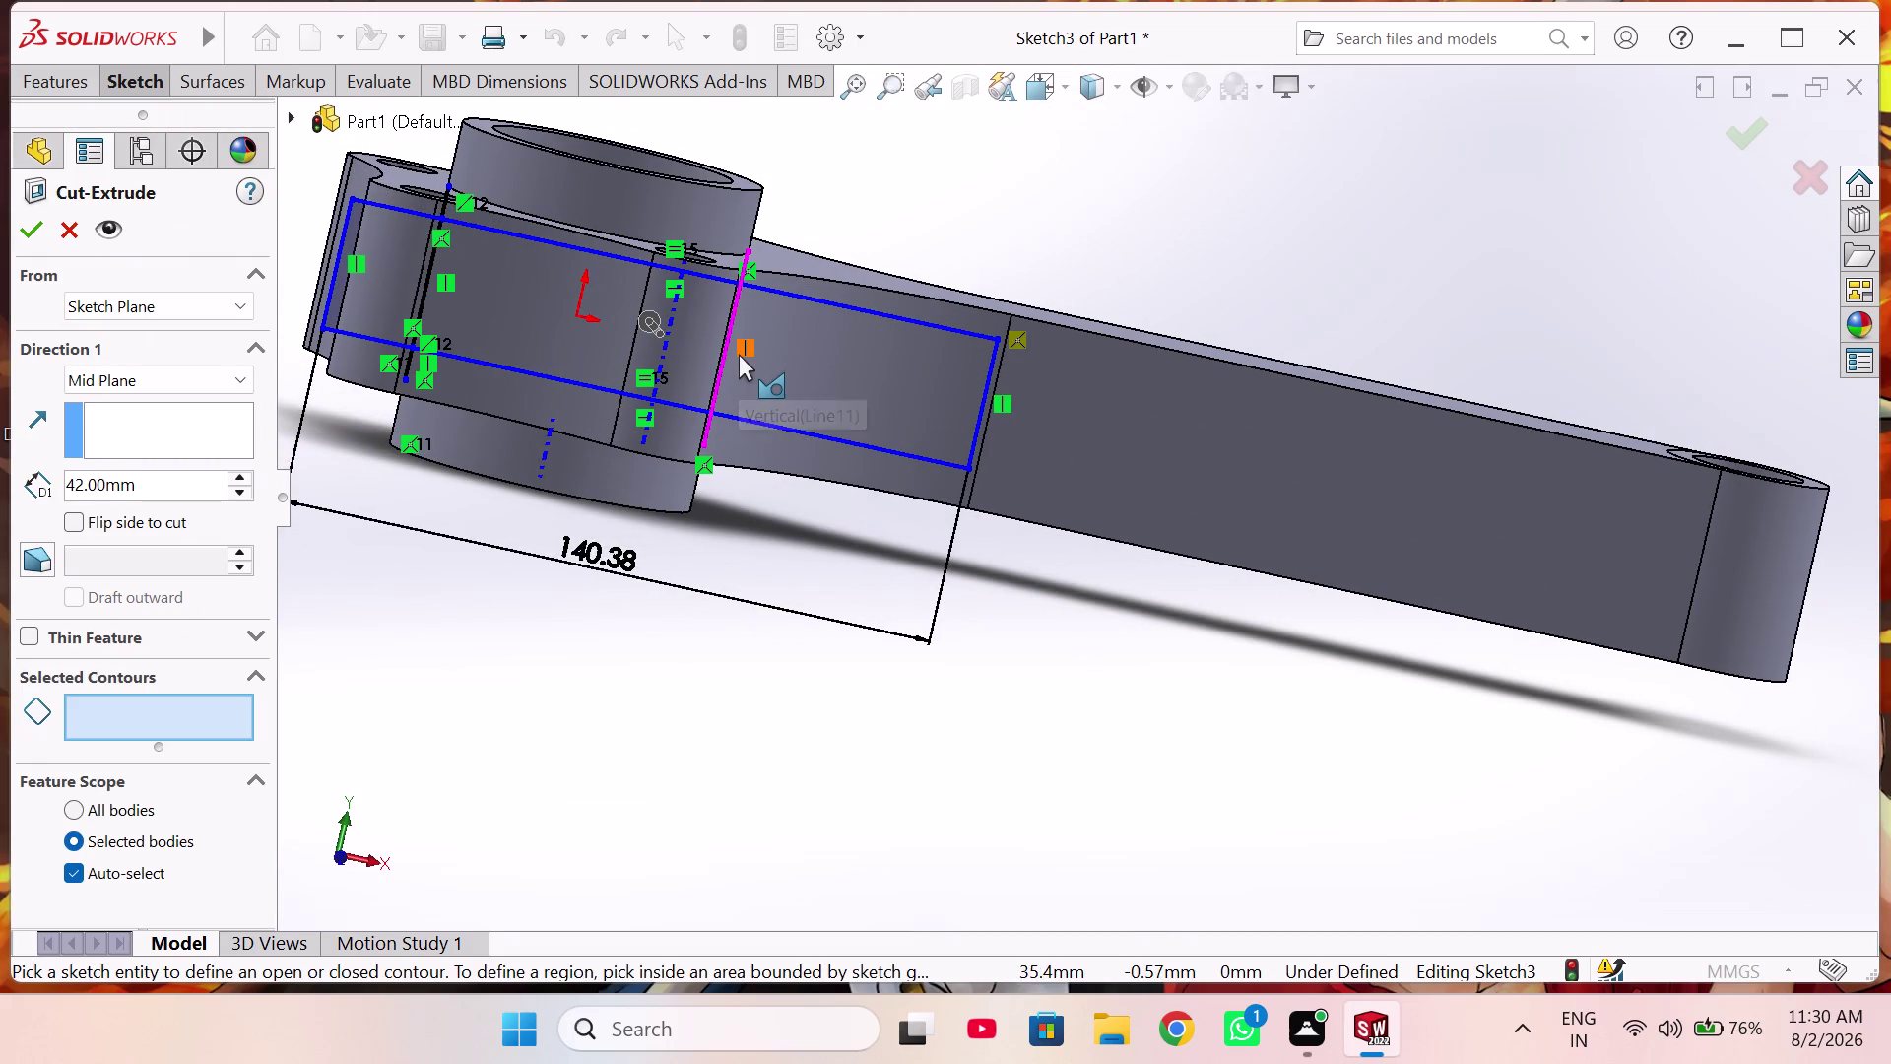
middle_drag(805, 350, 706, 685)
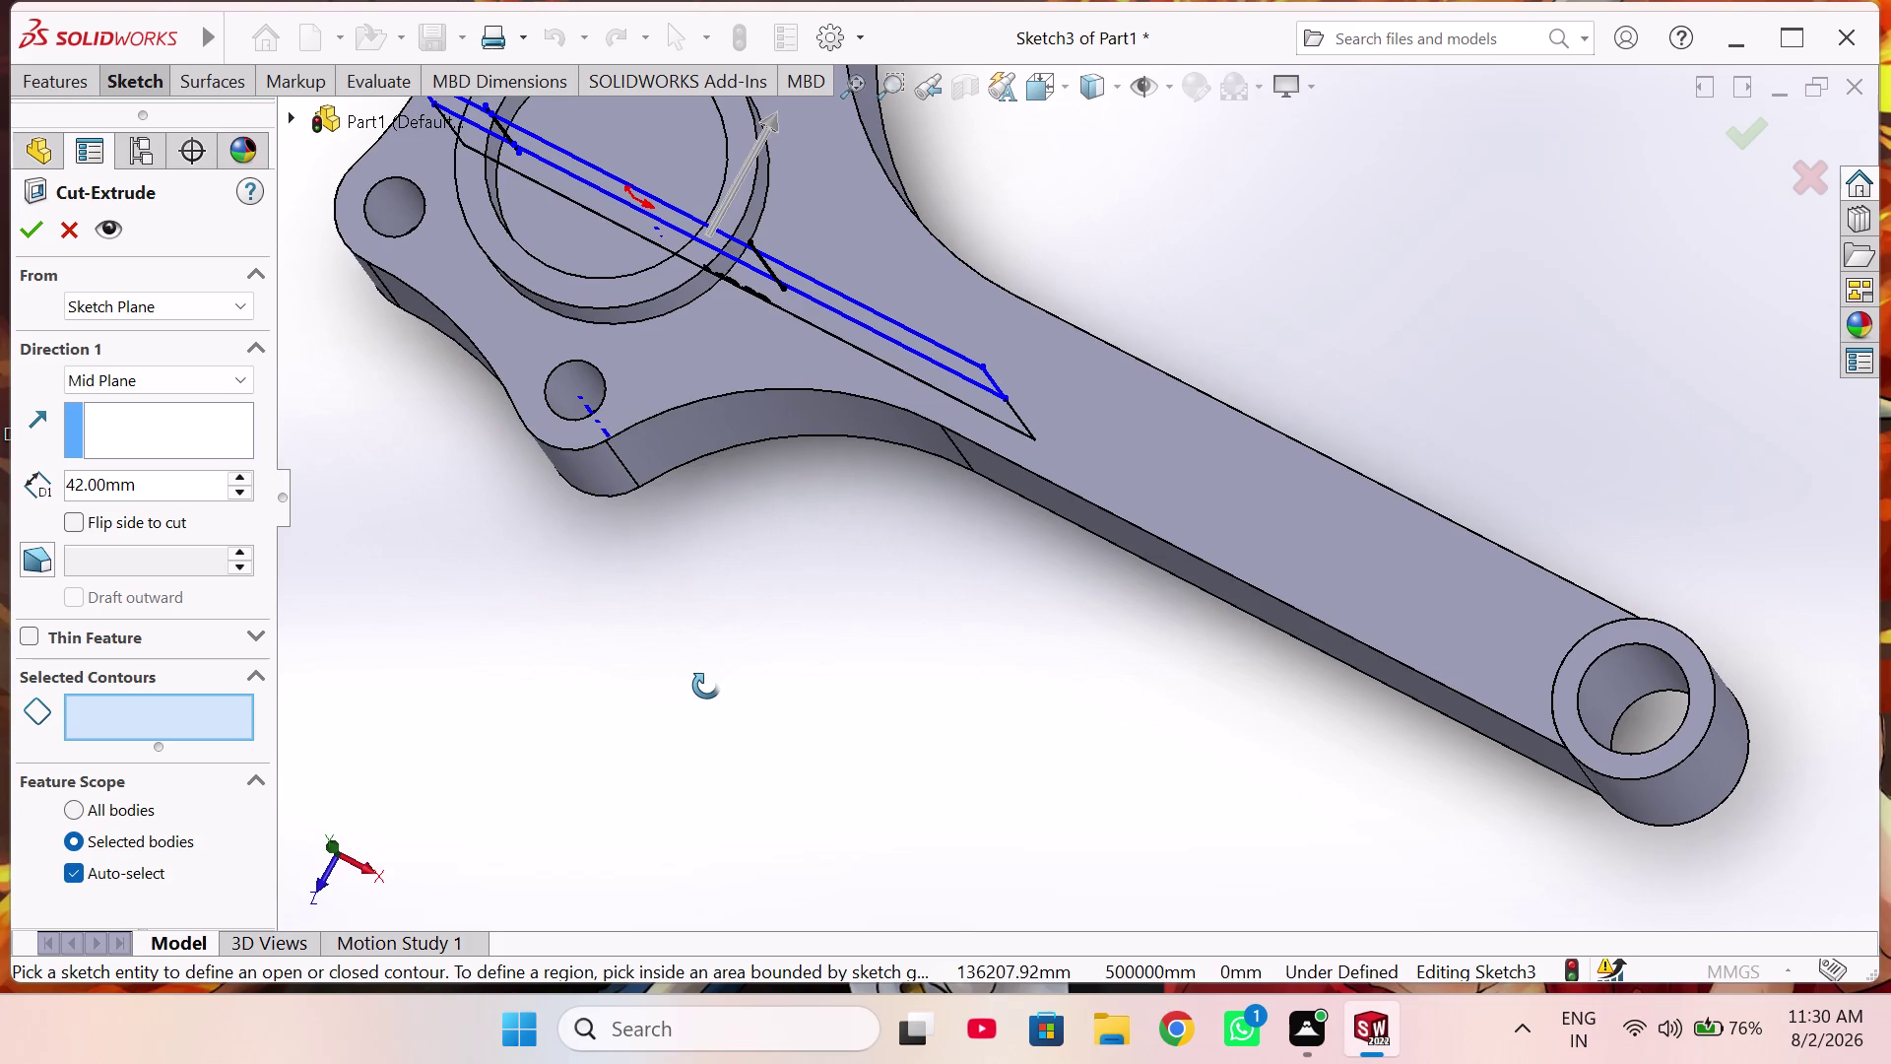
middle_drag(706, 685, 720, 747)
middle_click(808, 491)
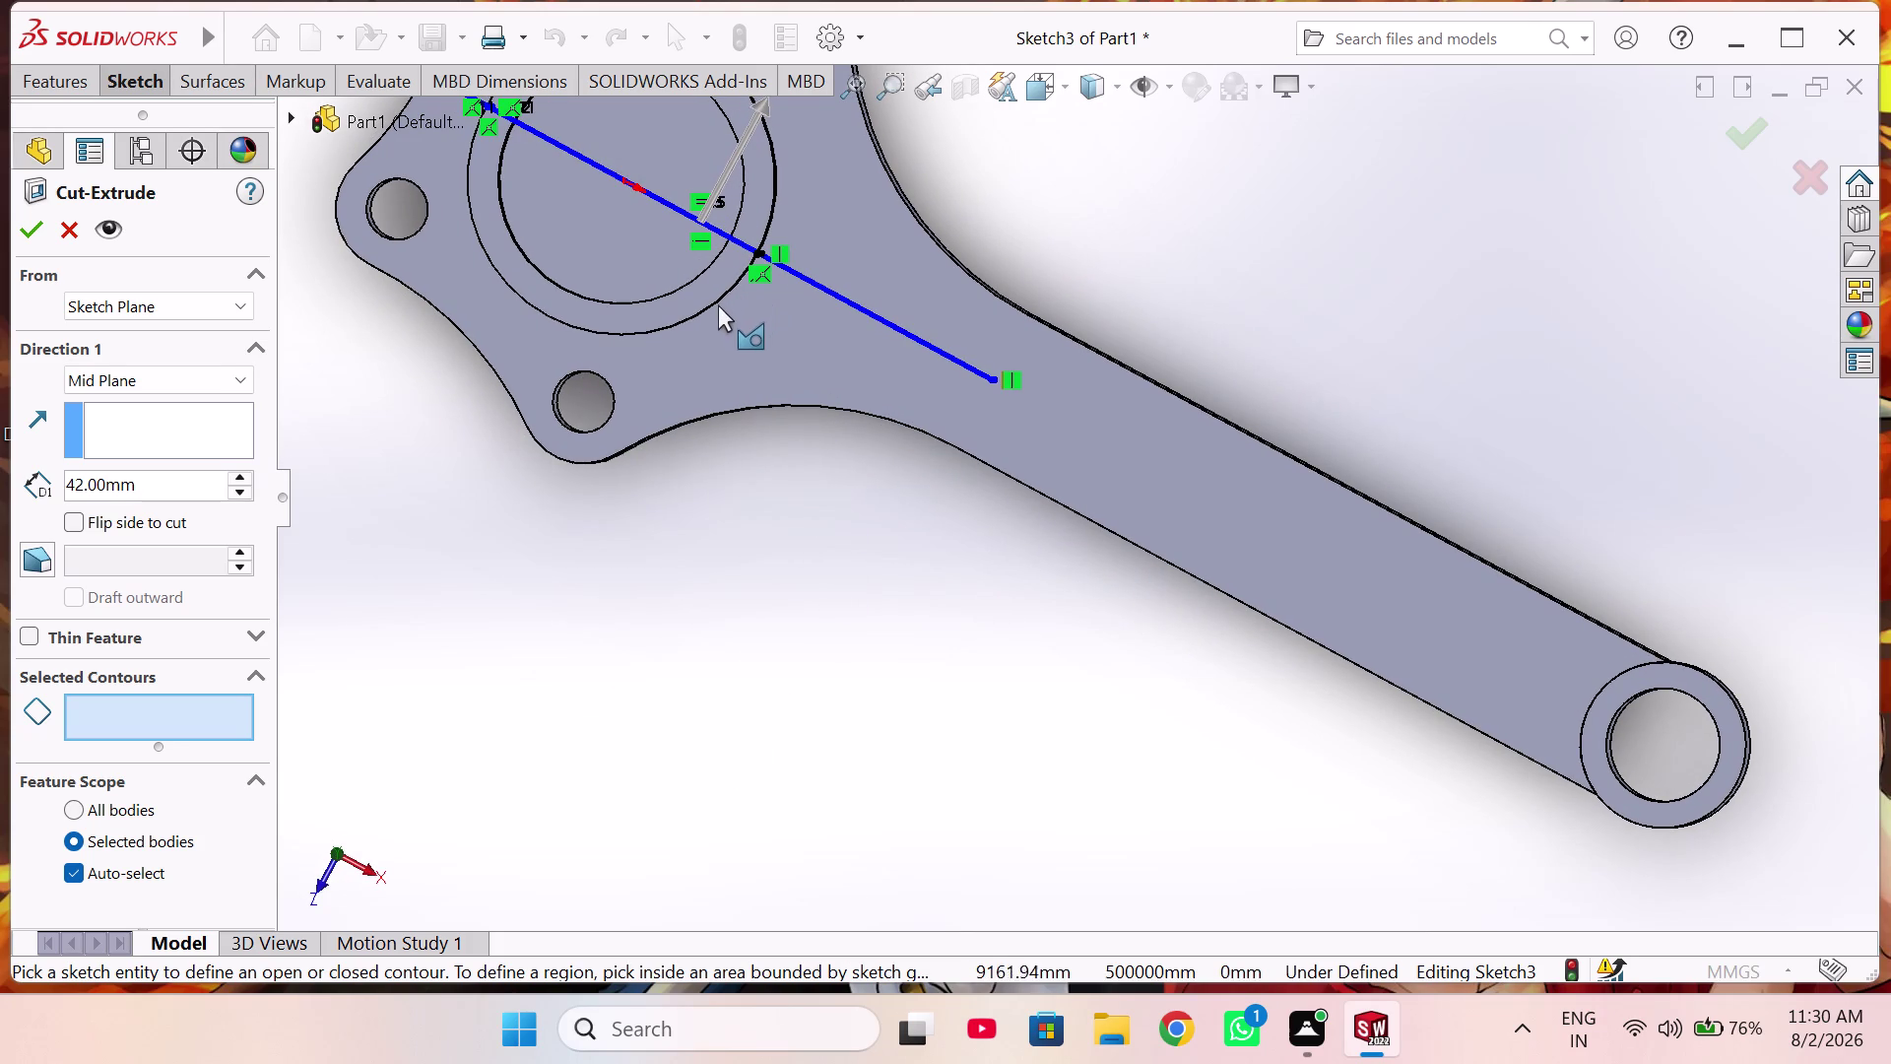
scroll(up, 3)
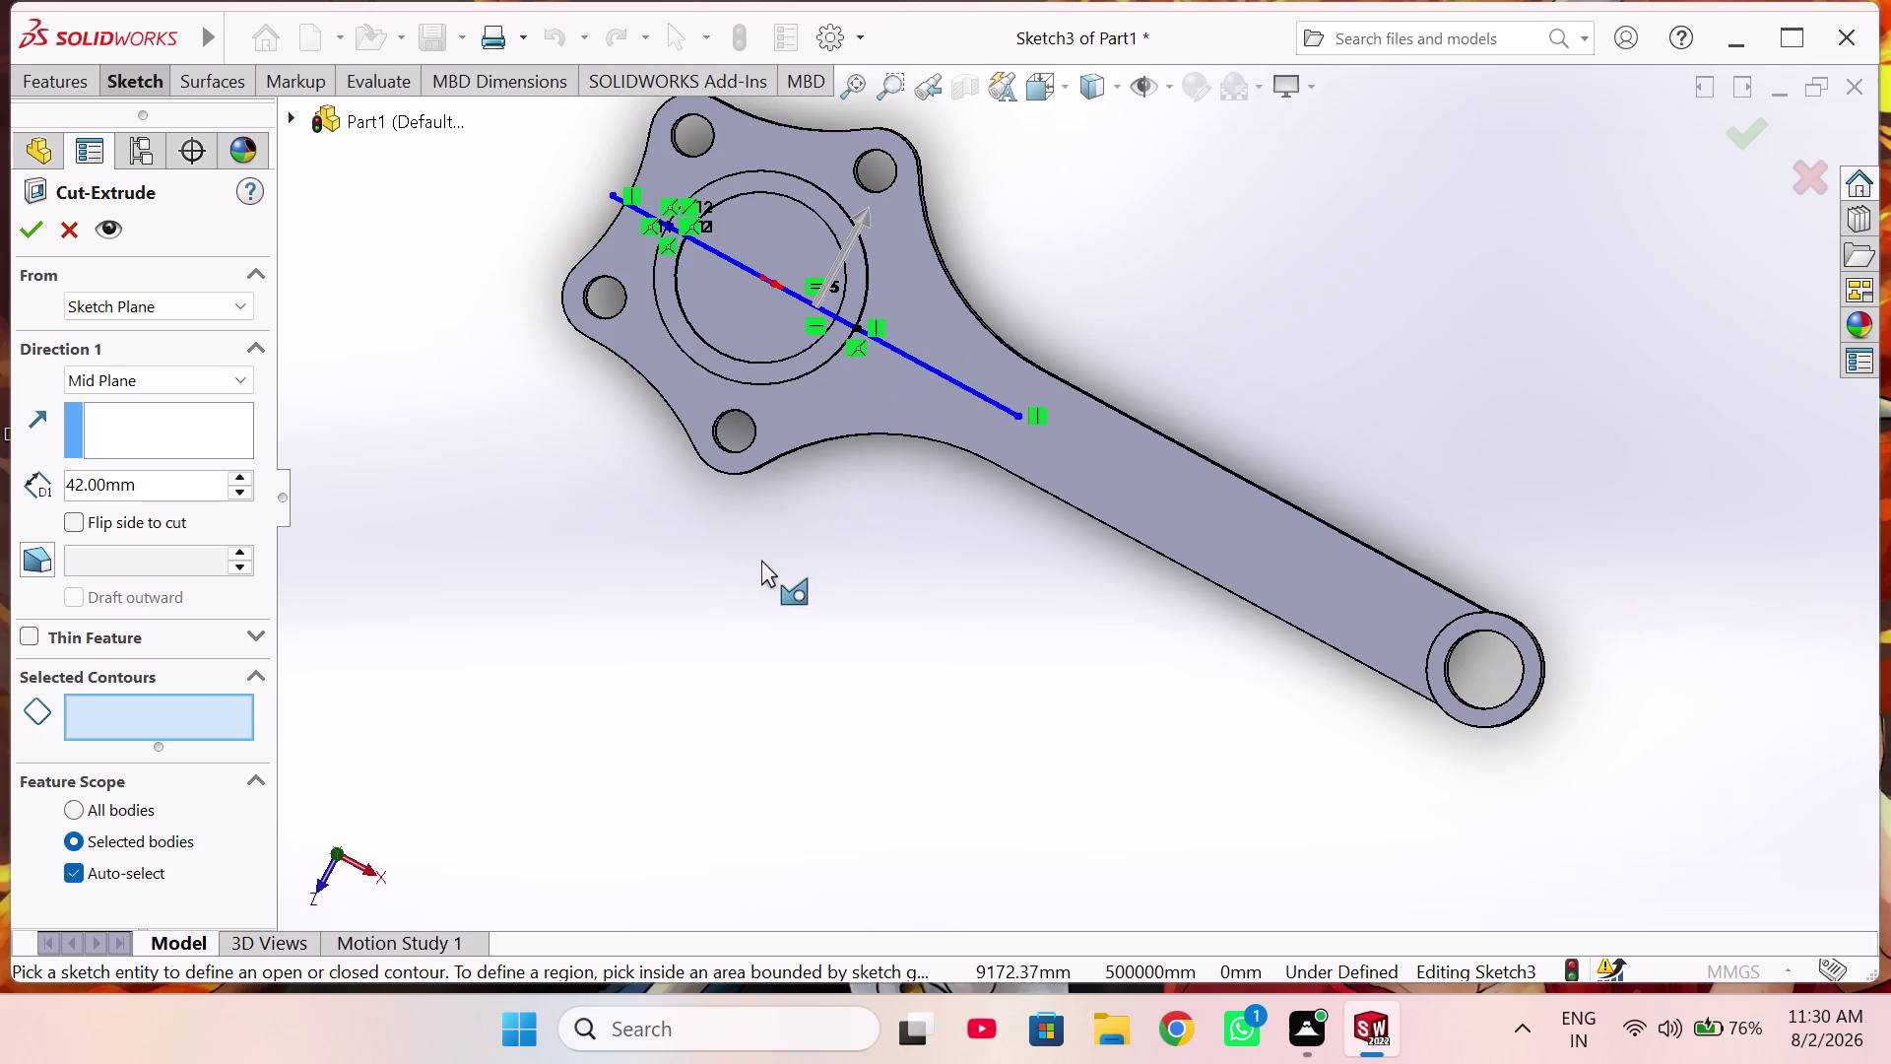
middle_drag(761, 560, 818, 368)
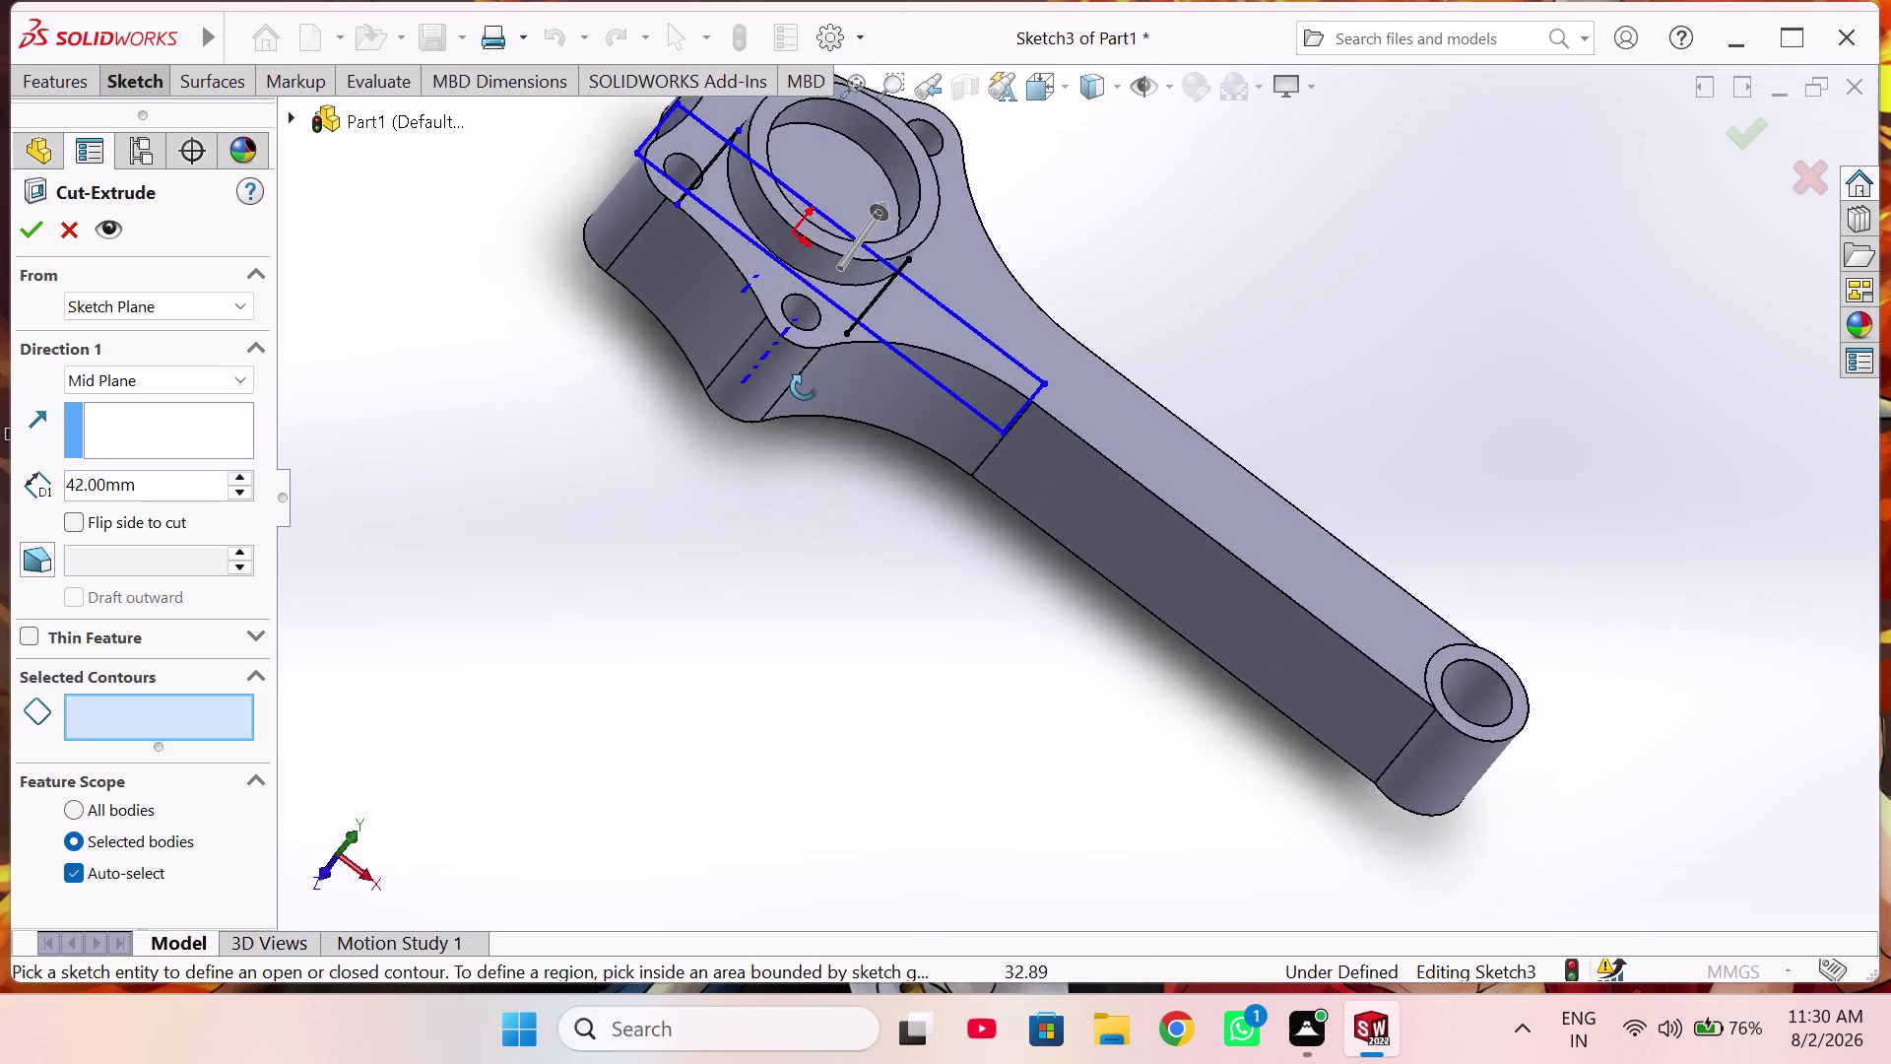
middle_drag(817, 369, 751, 578)
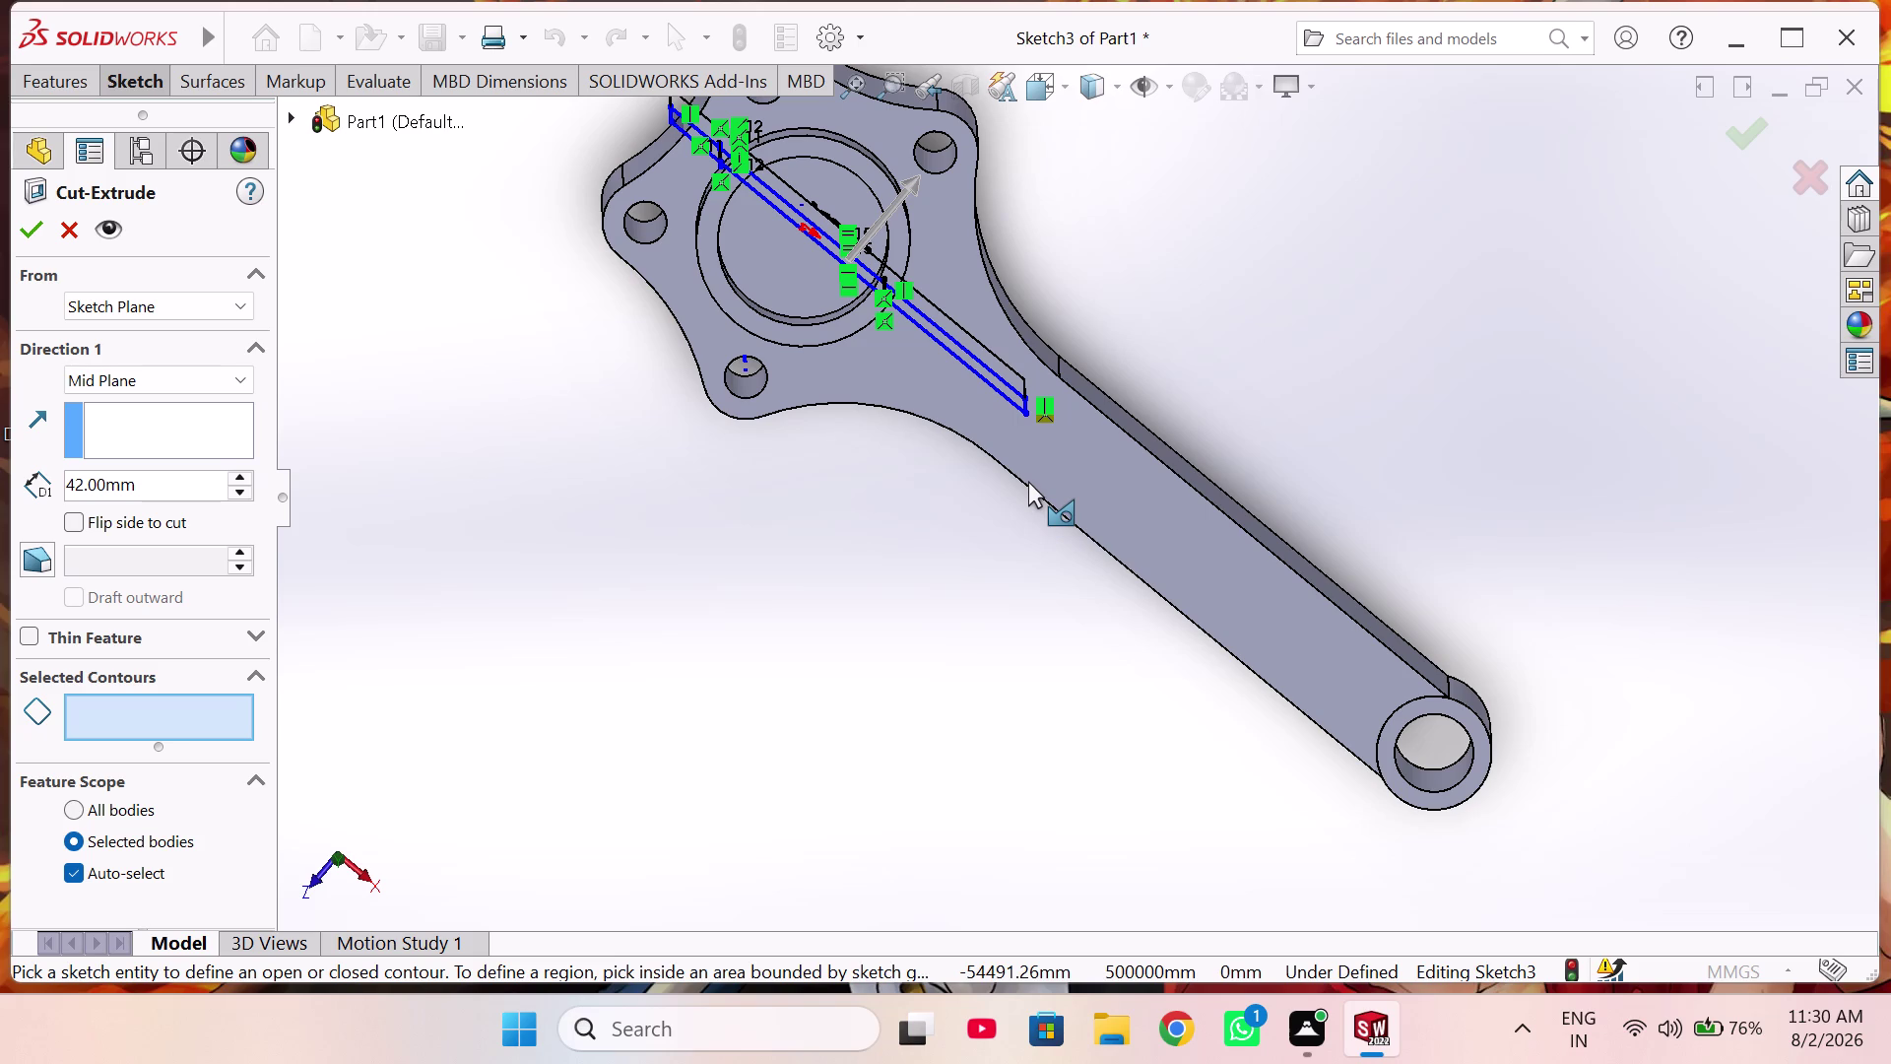
scroll(up, 3)
middle_drag(899, 435, 924, 387)
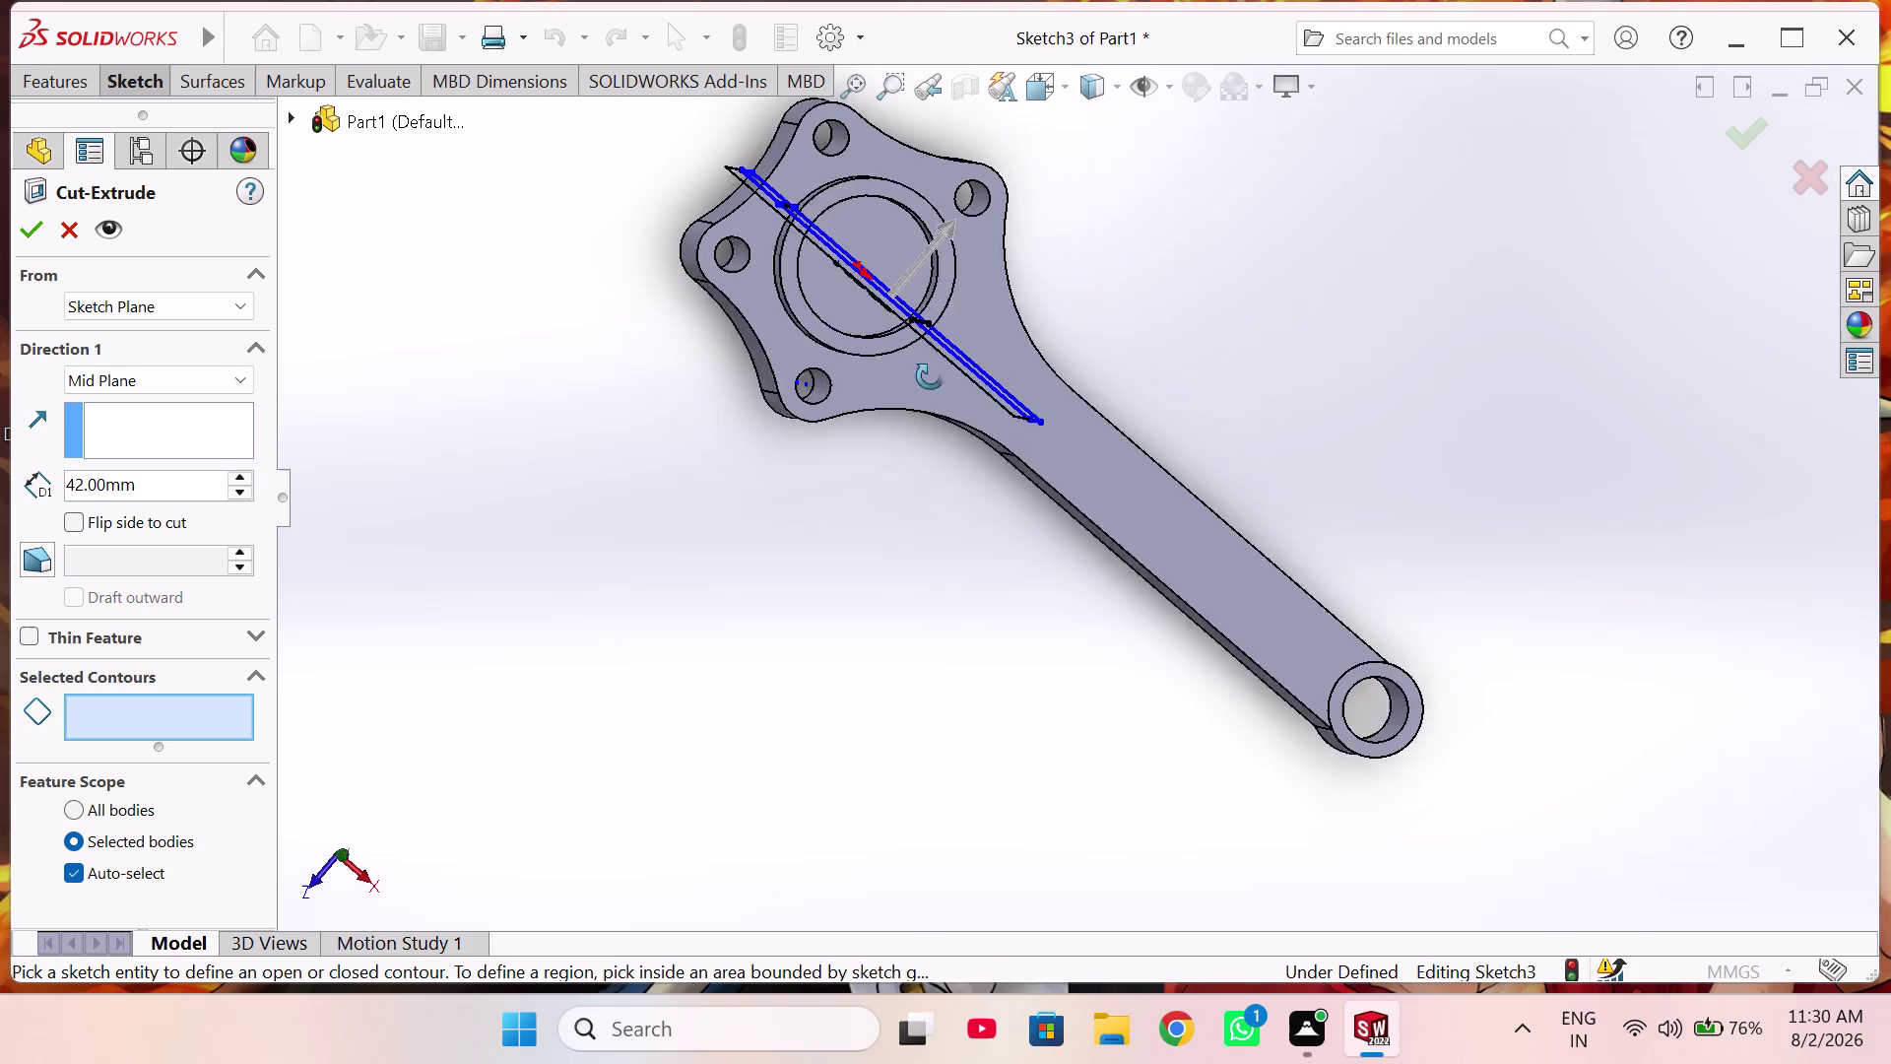
middle_drag(924, 387, 1023, 133)
scroll(down, 3)
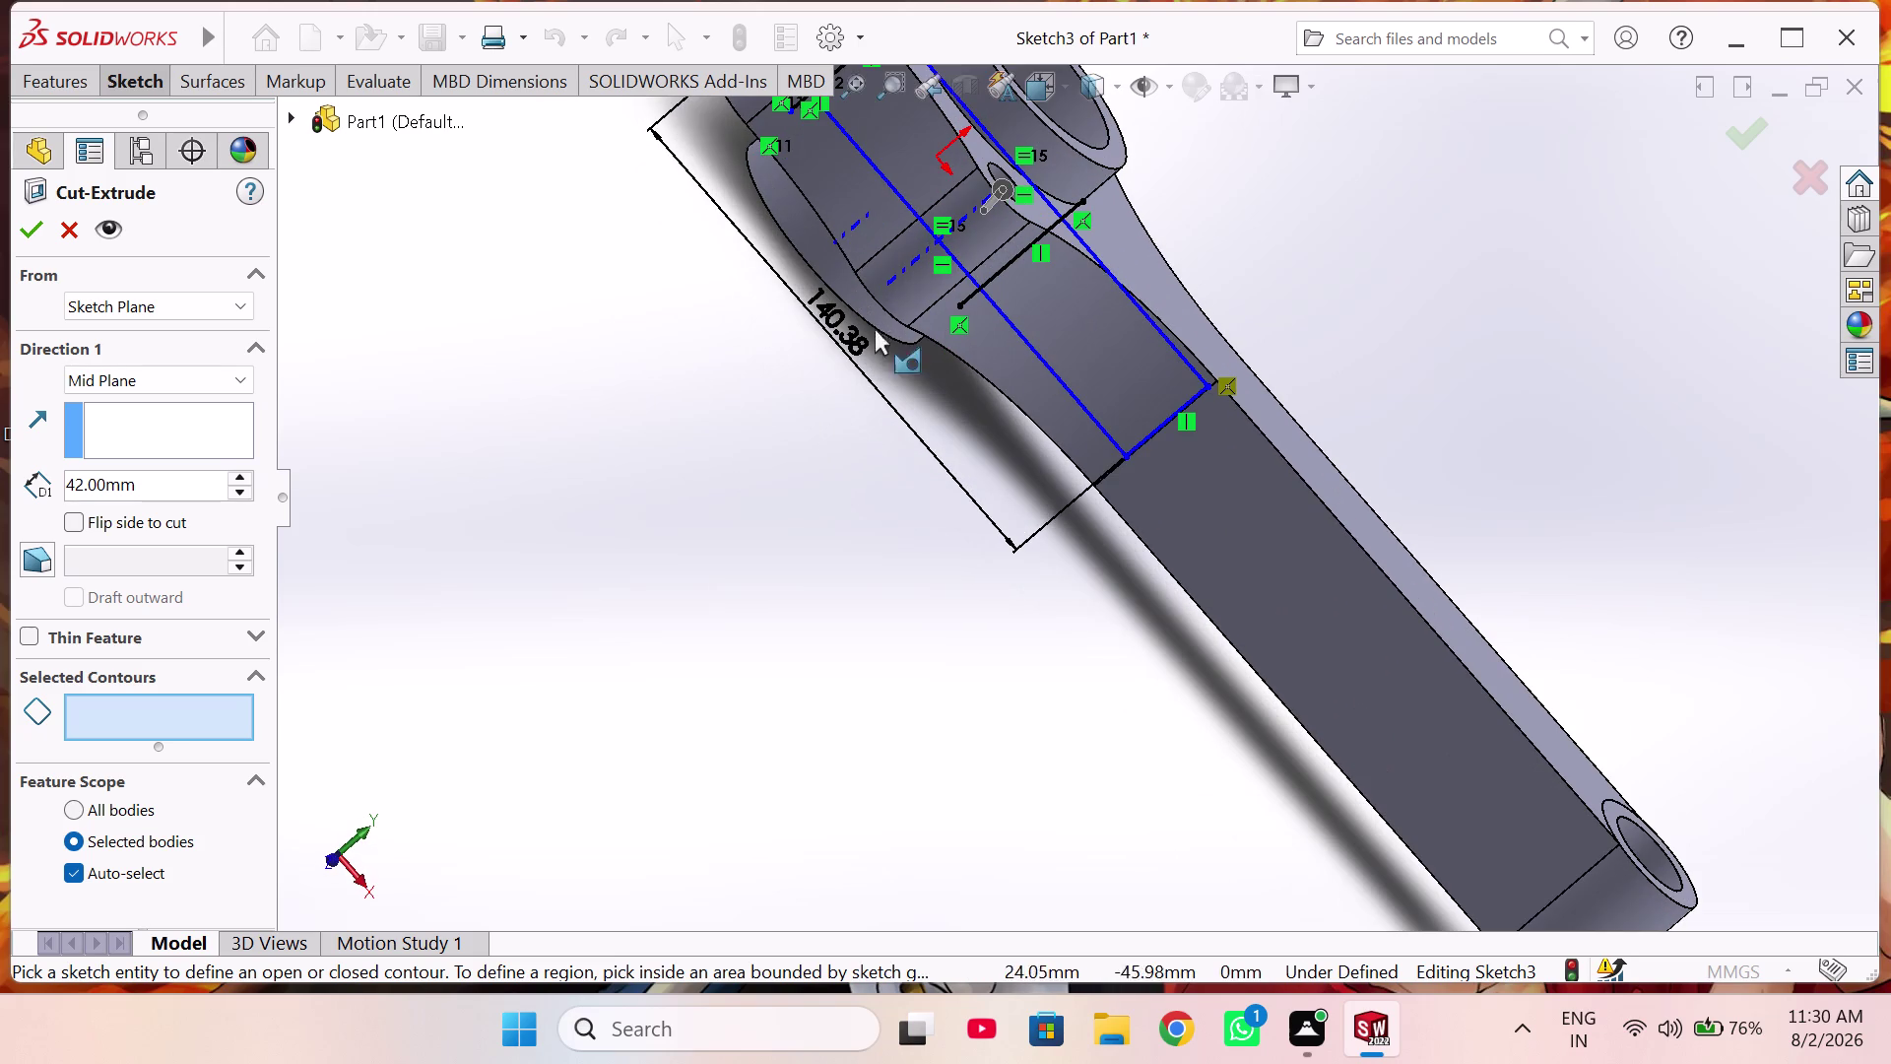
Pick the rectangle contour, inspect the mid-plane preview, then cancel the cut.
click(894, 192)
middle_drag(1070, 308, 964, 405)
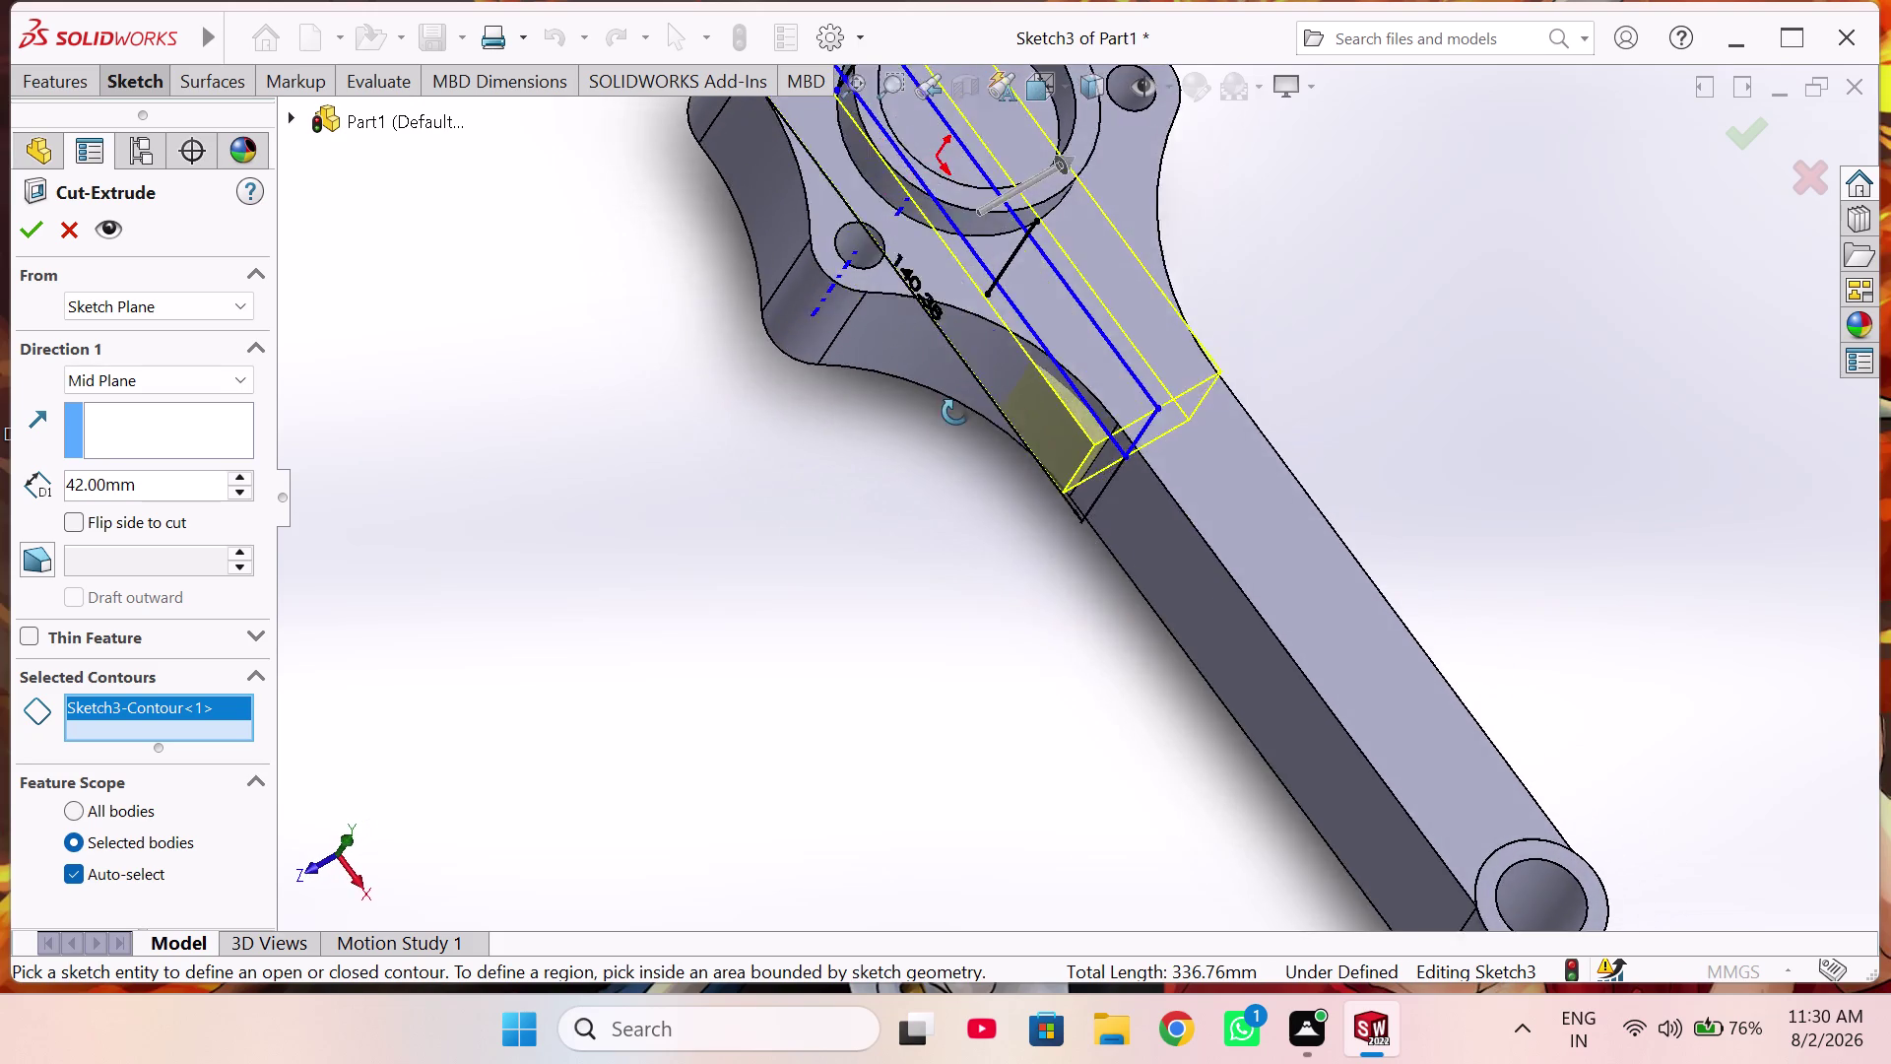
middle_drag(964, 405, 946, 422)
scroll(up, 3)
middle_drag(953, 233, 944, 314)
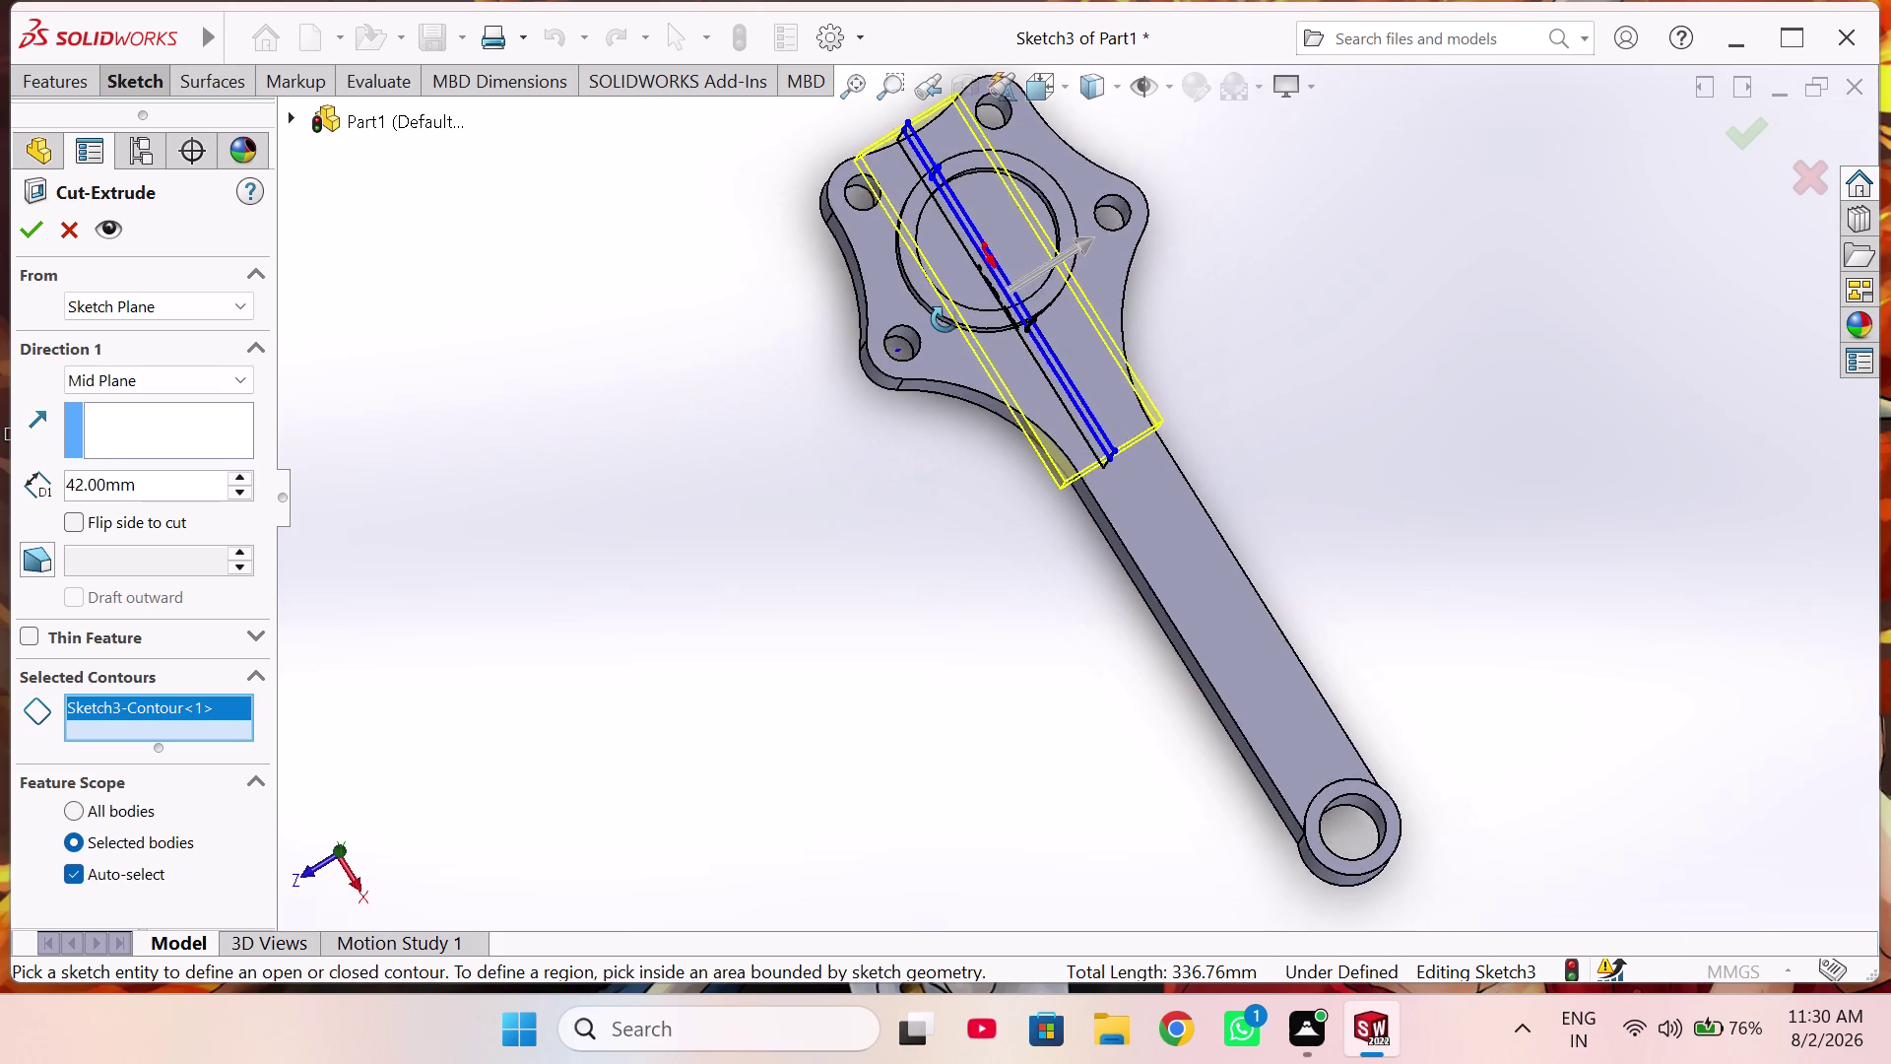
middle_drag(944, 314, 945, 322)
scroll(down, 3)
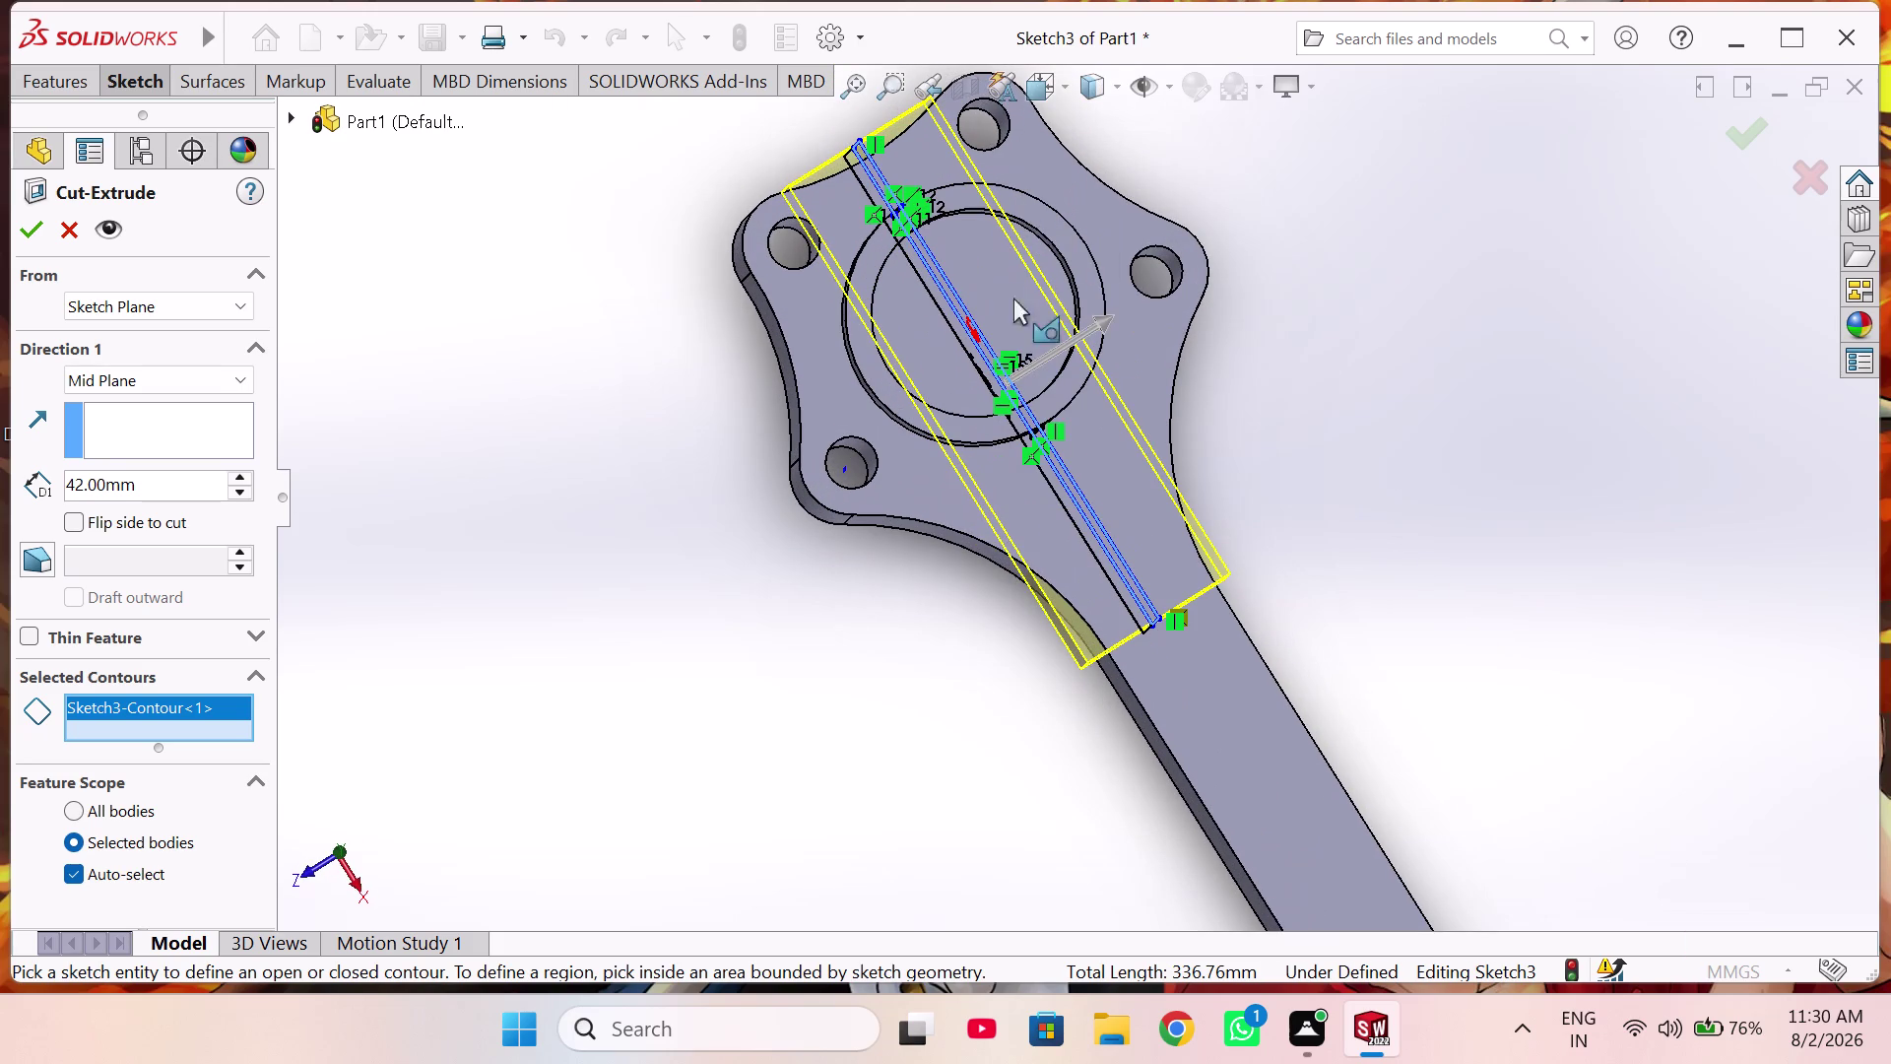
scroll(down, 3)
scroll(down, 3)
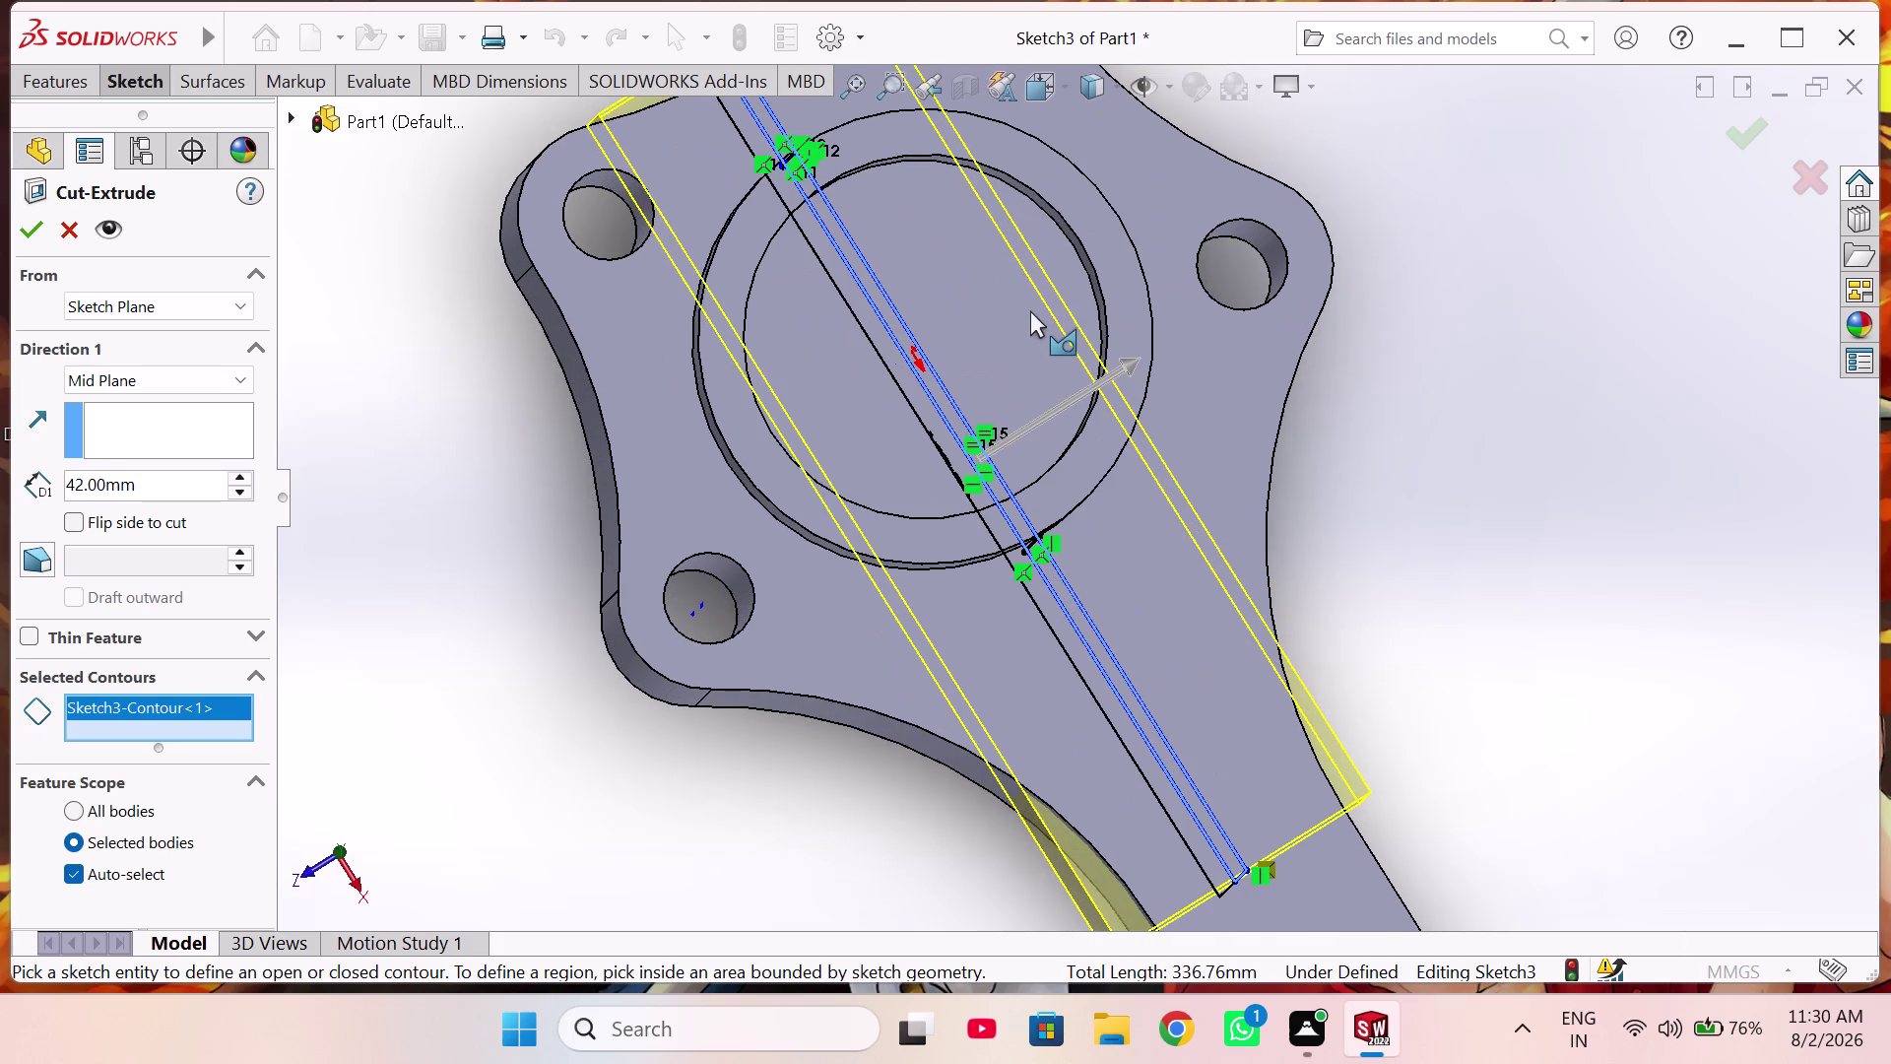
scroll(up, 3)
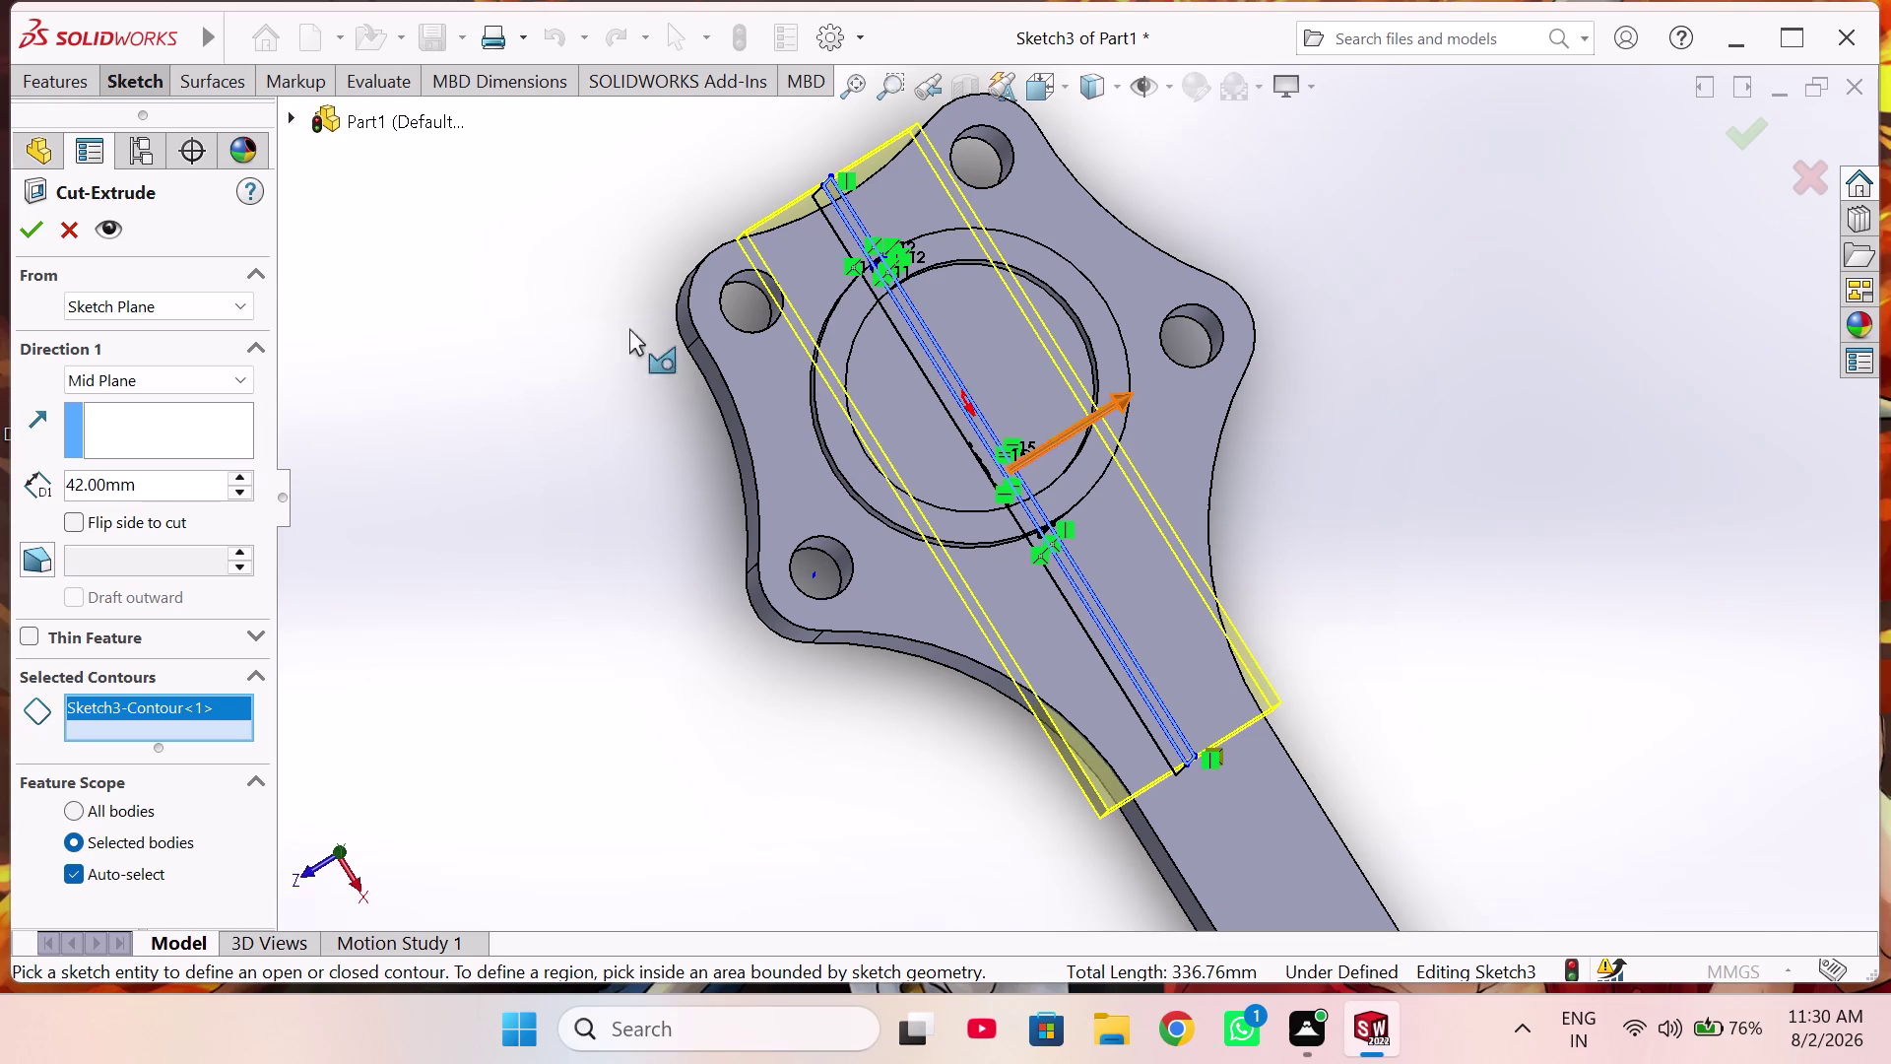
click(57, 230)
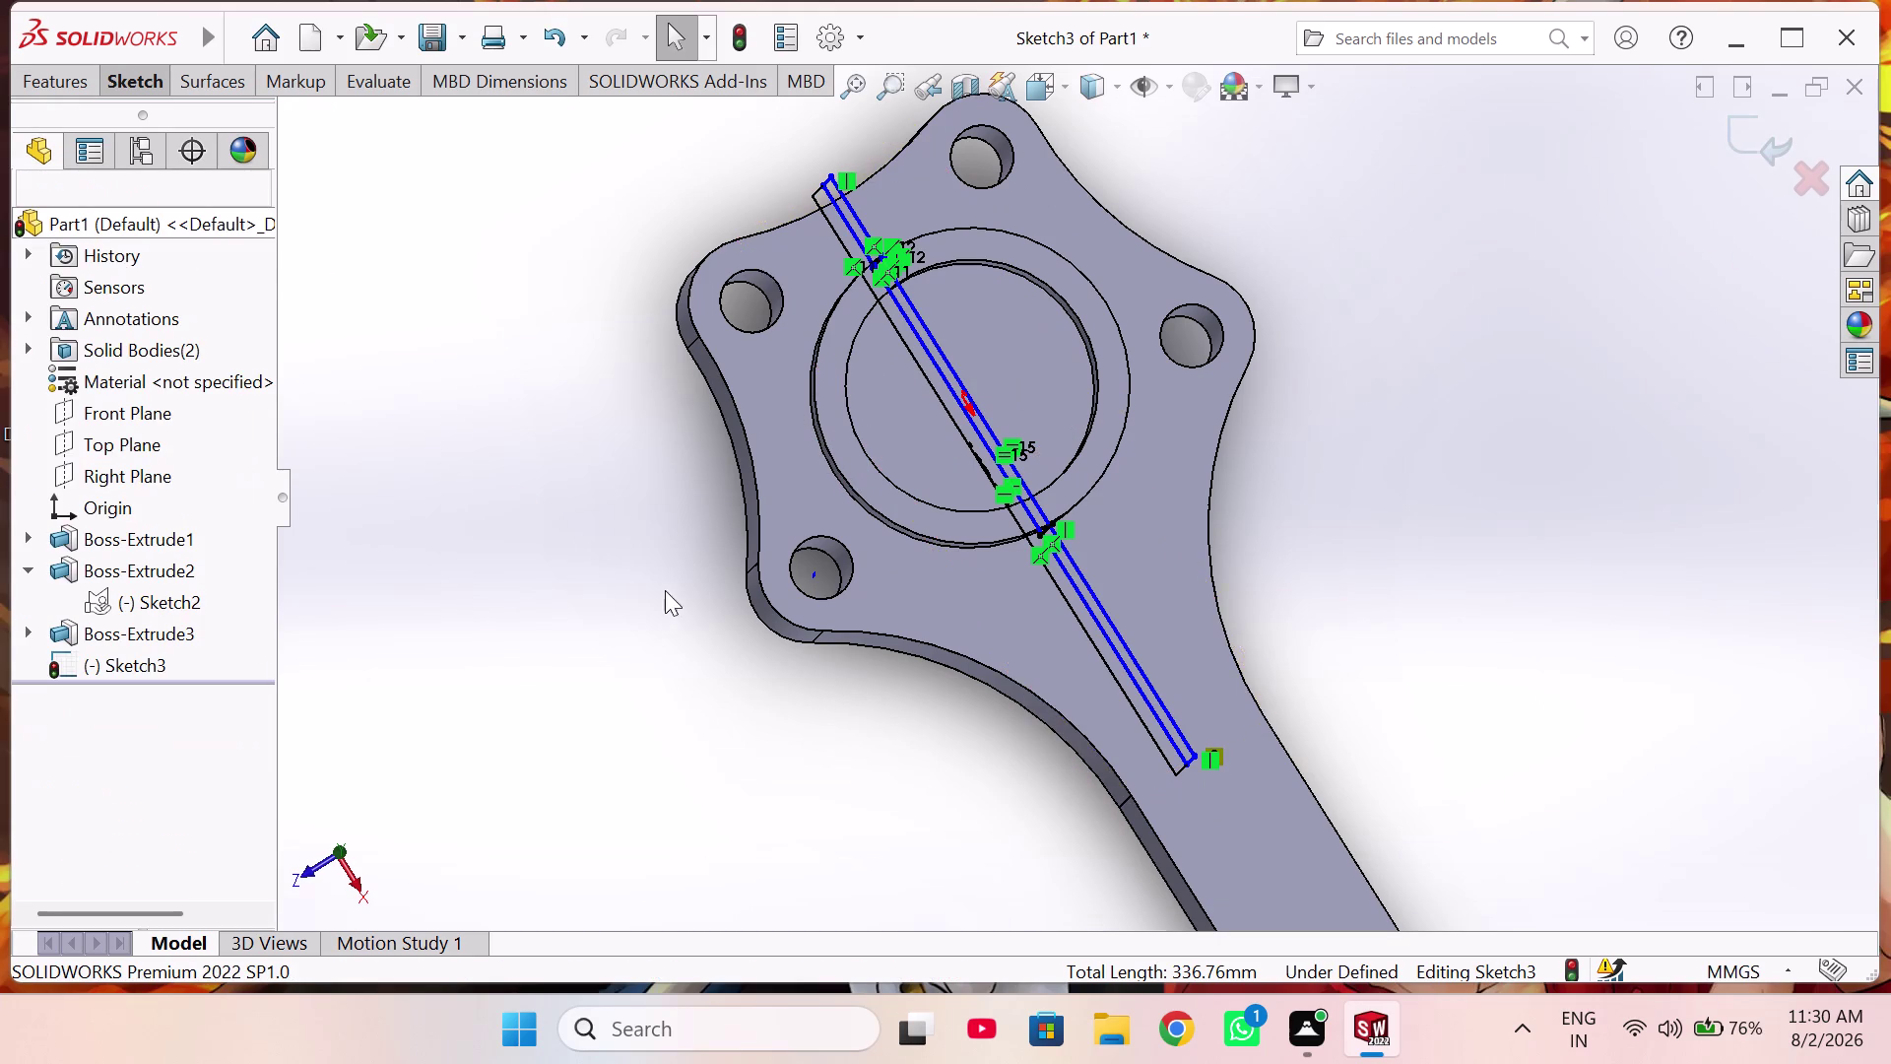
Orbit the rod, then view the 140.38 mm slot rectangle straight on.
middle_drag(1024, 655, 1215, 416)
scroll(up, 3)
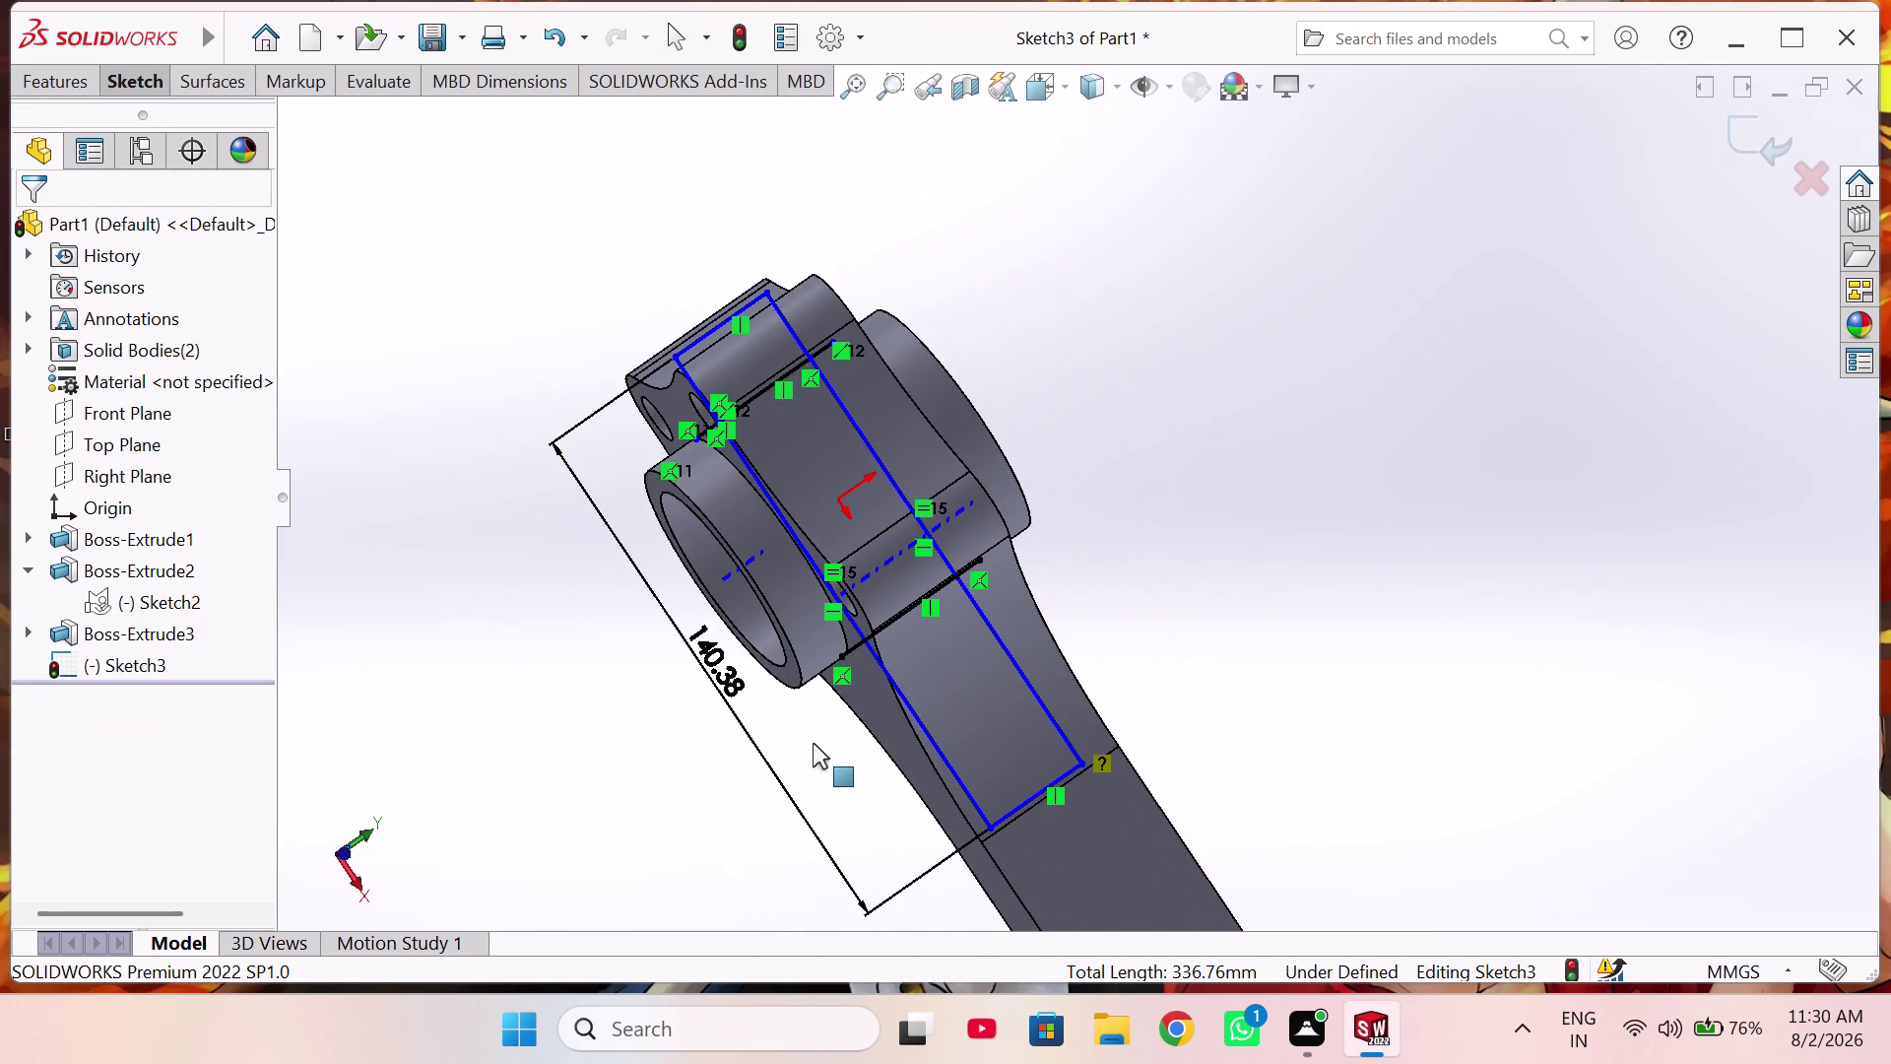
scroll(up, 3)
middle_drag(1012, 643, 980, 660)
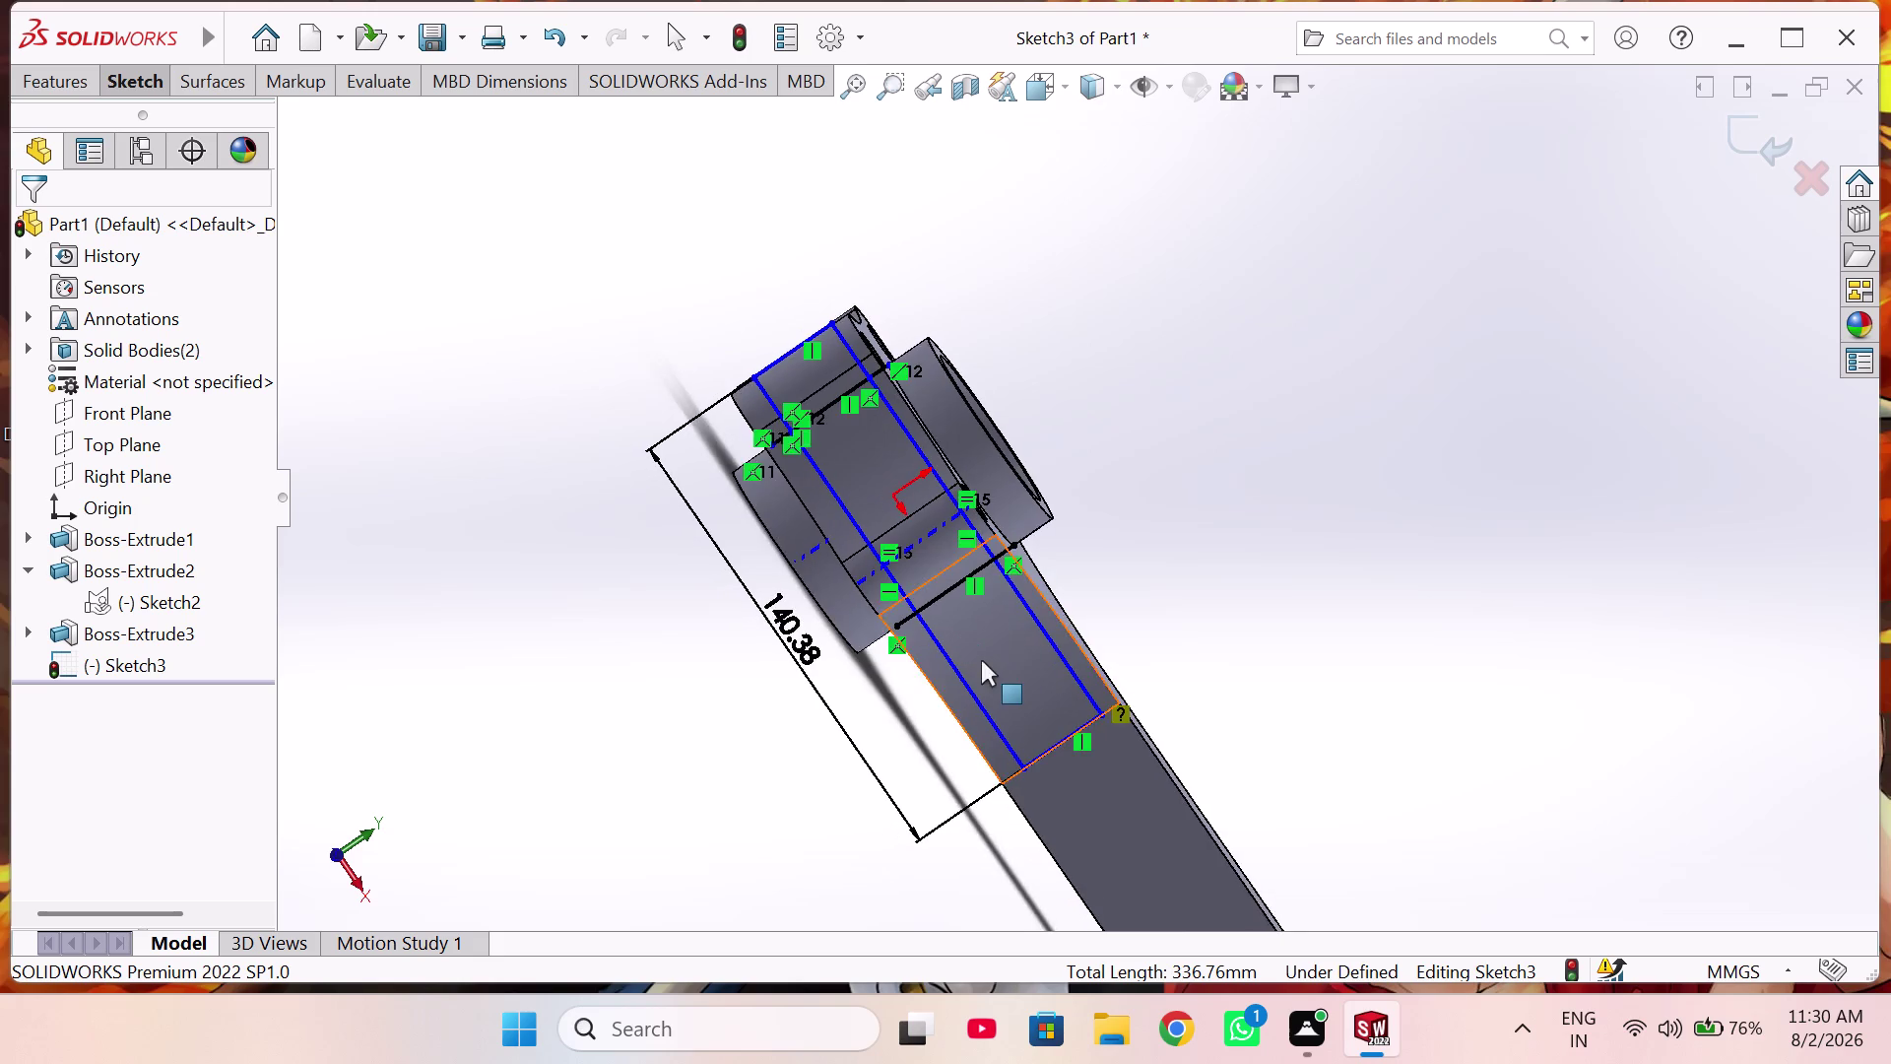
scroll(up, 3)
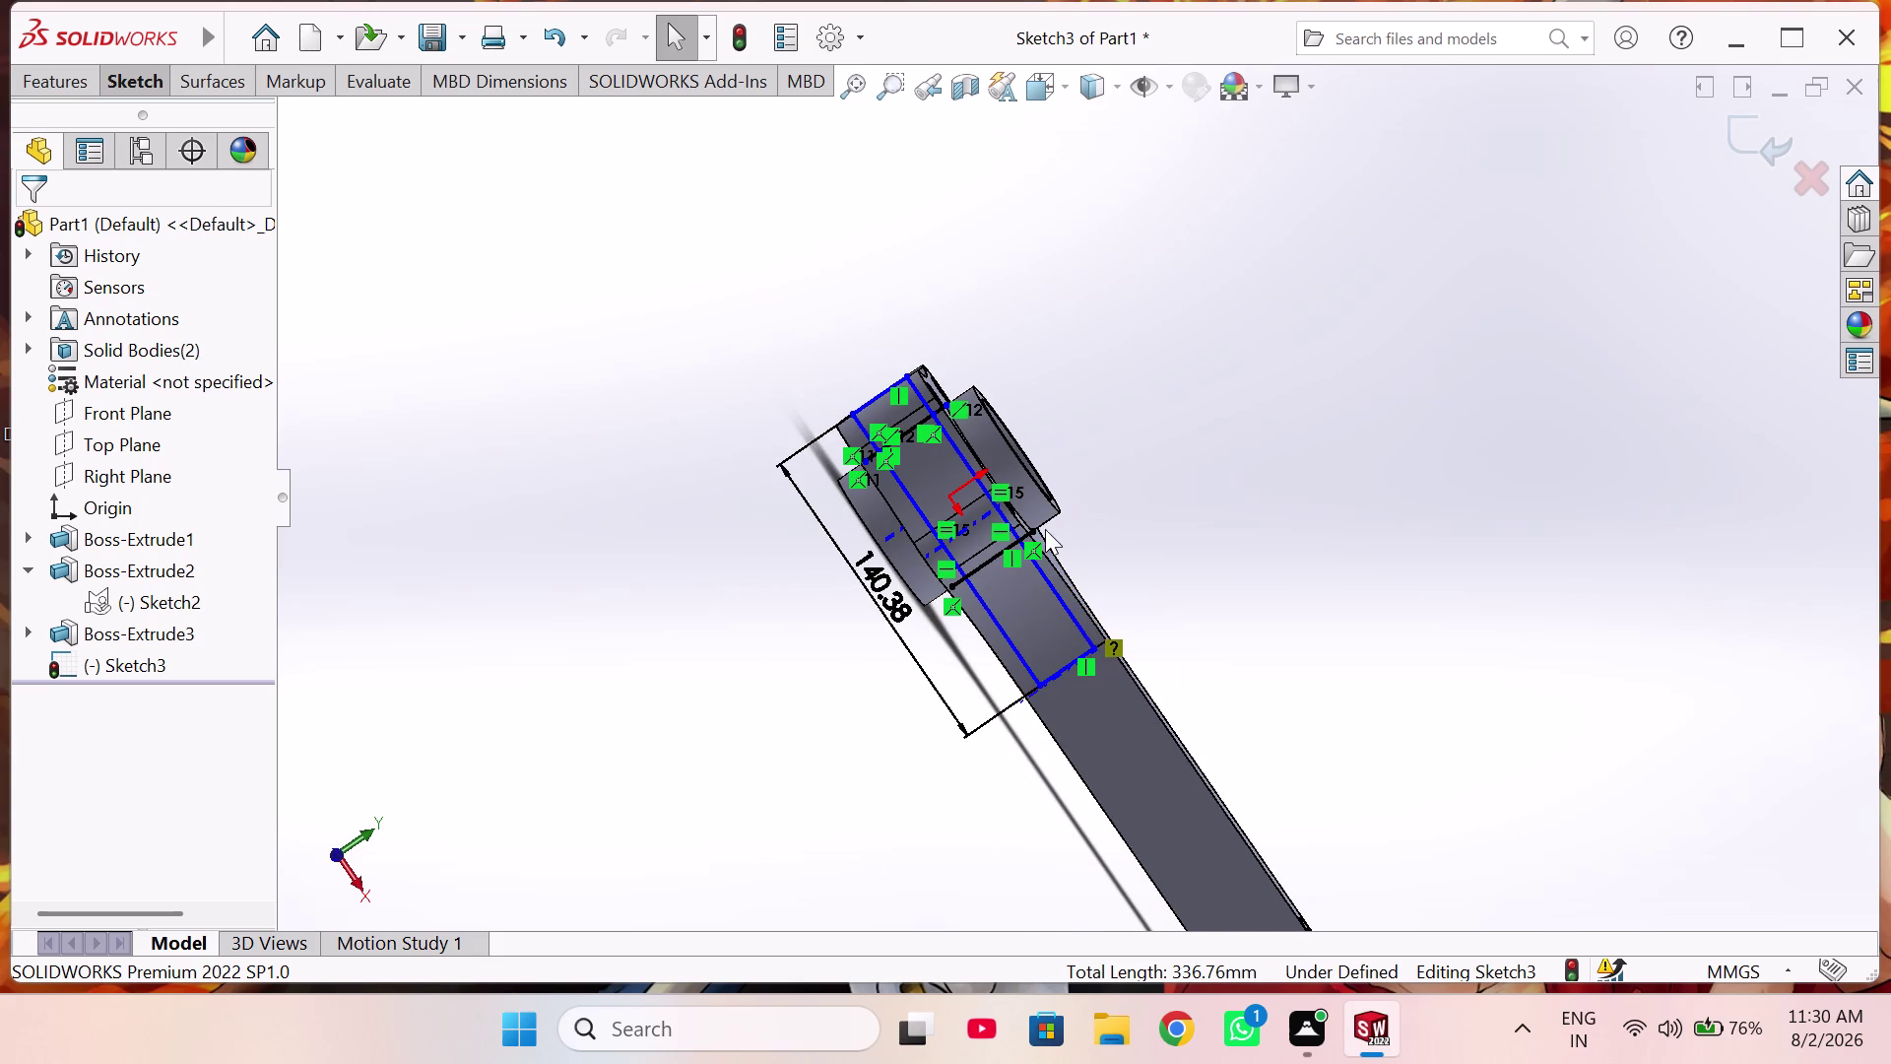
middle_drag(1035, 589, 956, 620)
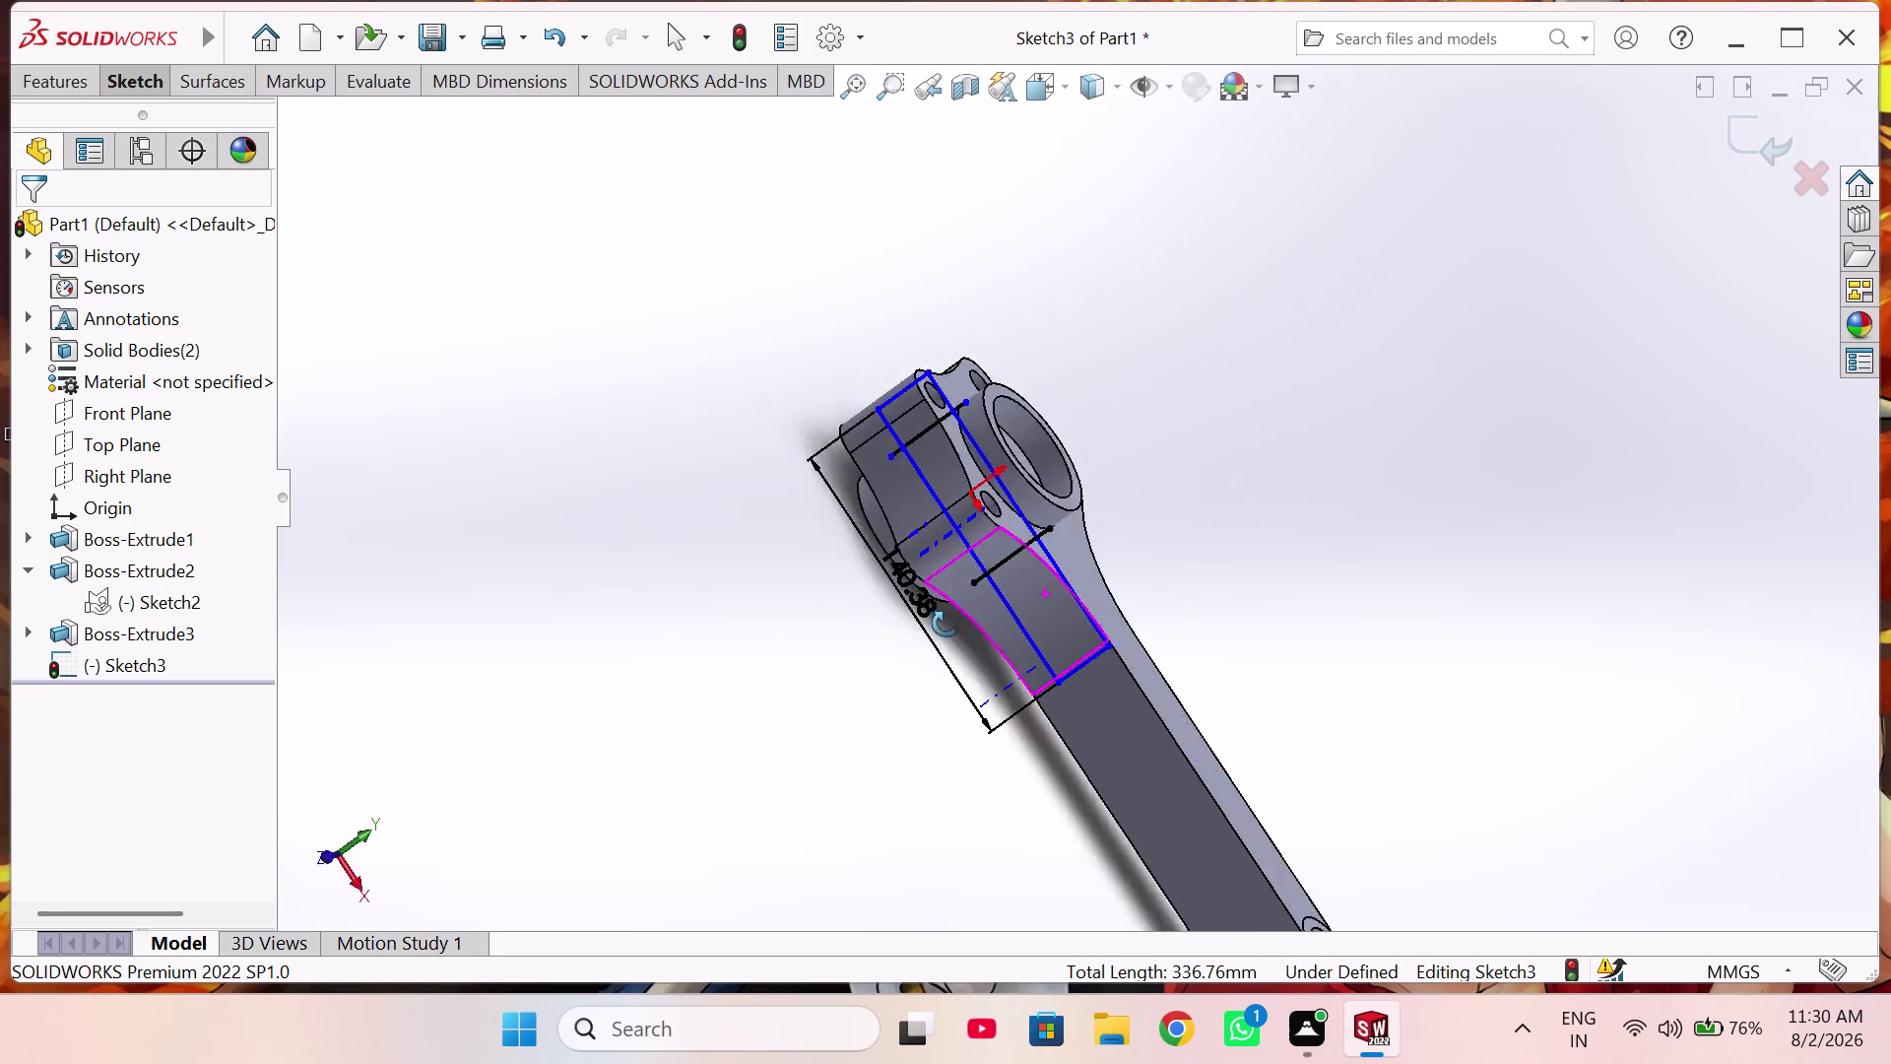
middle_drag(956, 619, 1034, 619)
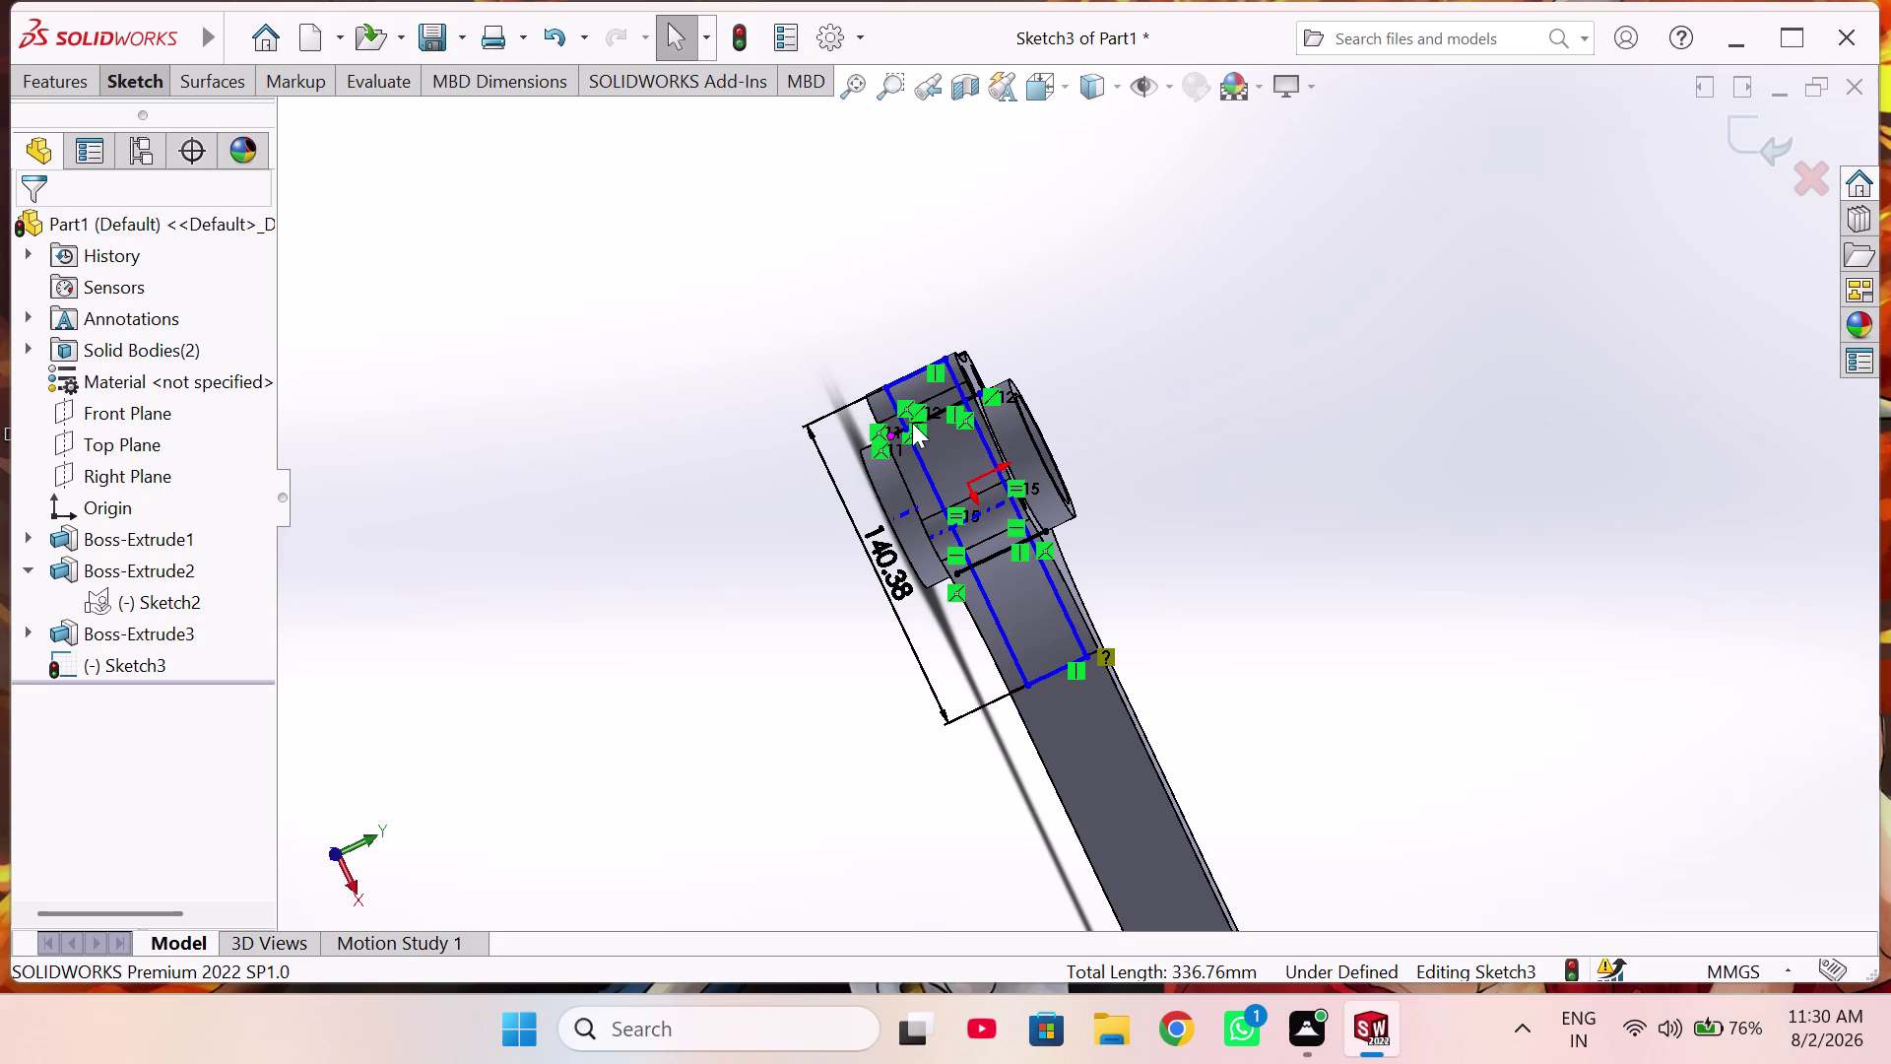
scroll(down, 3)
click(729, 633)
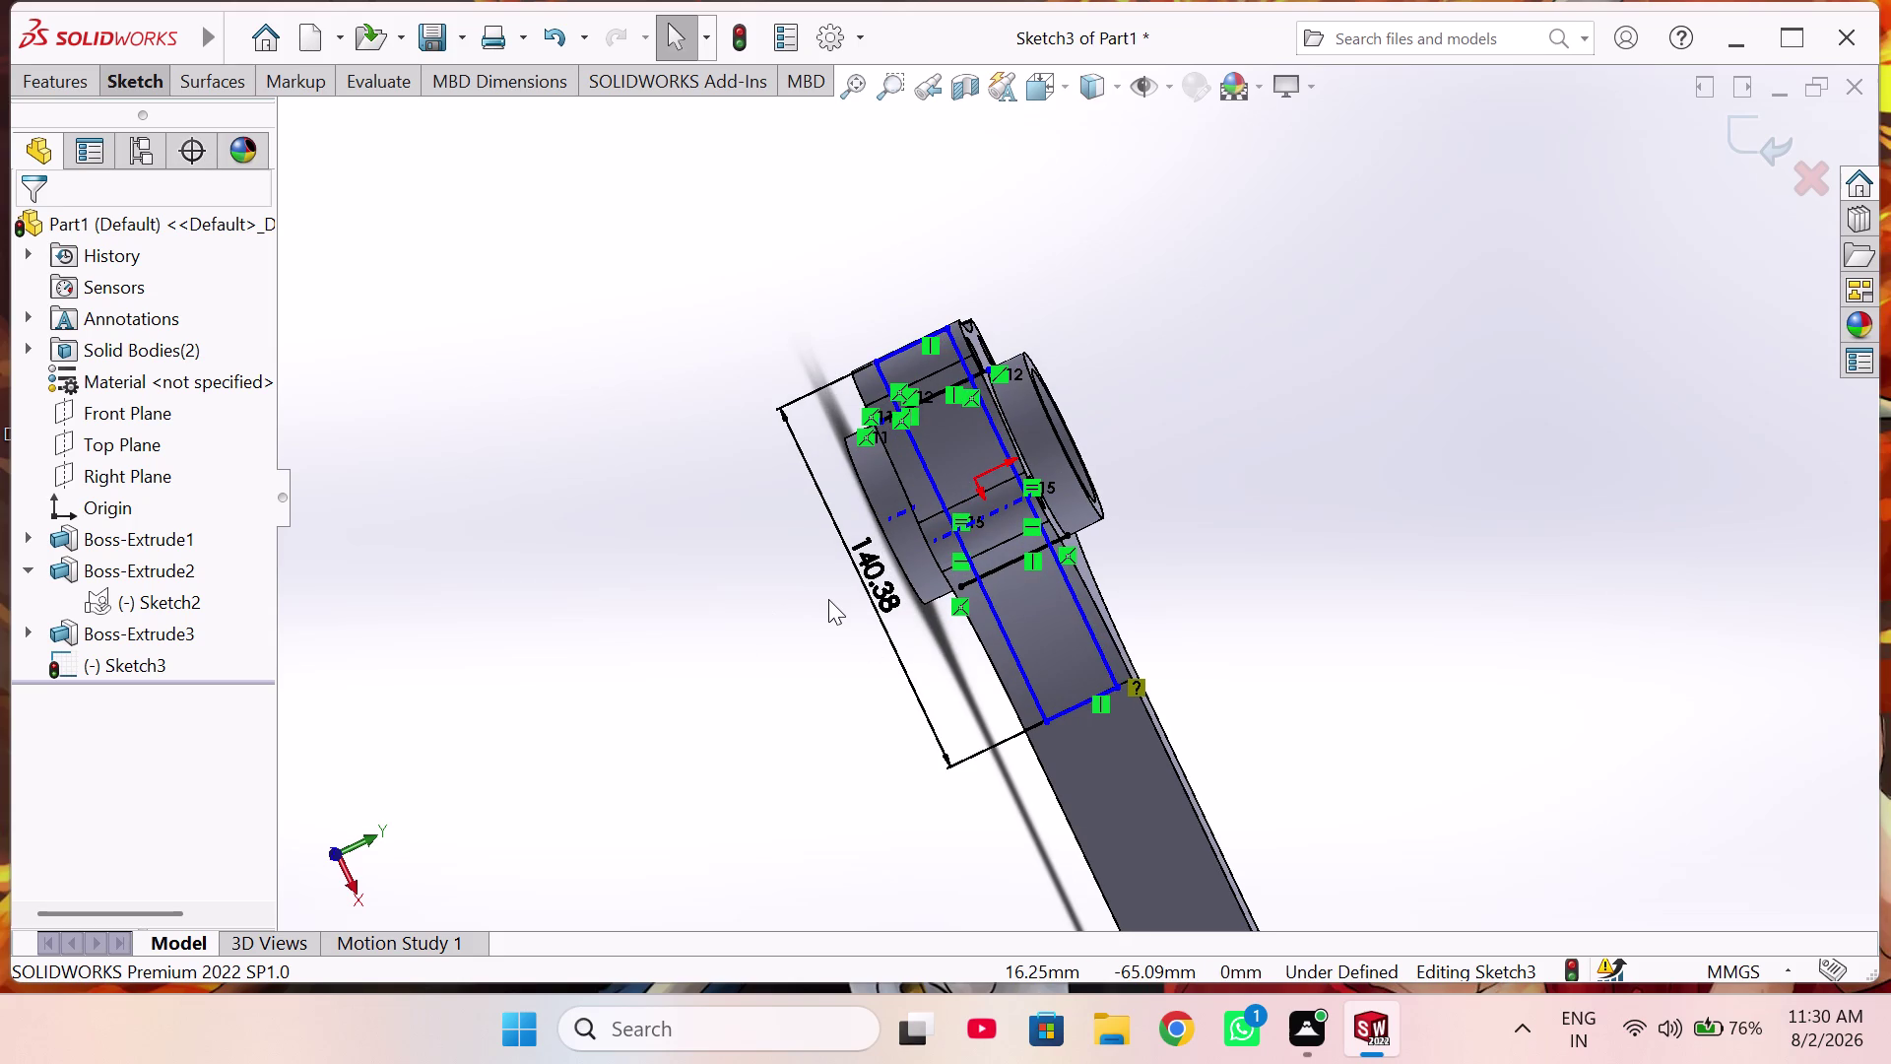
key(ctrl+8)
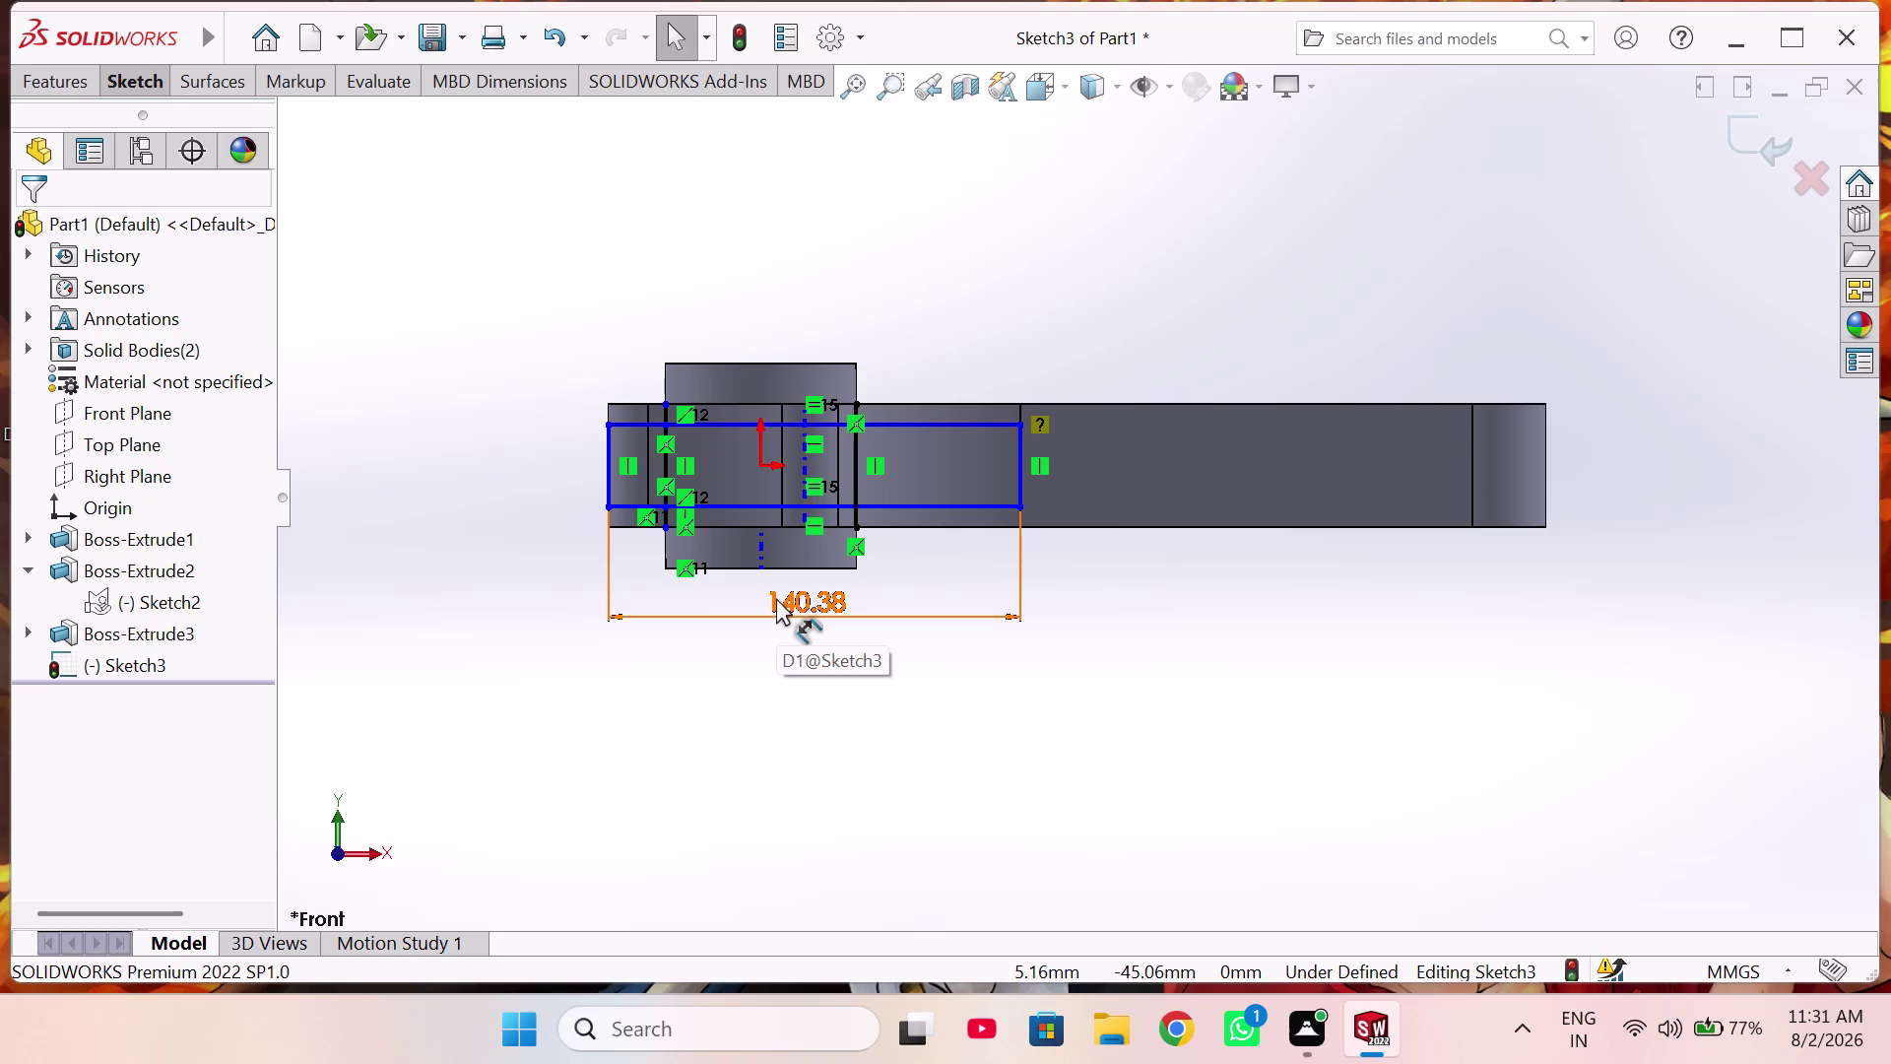
Orbit the part to see the slot's cross lines from the side.
scroll(down, 3)
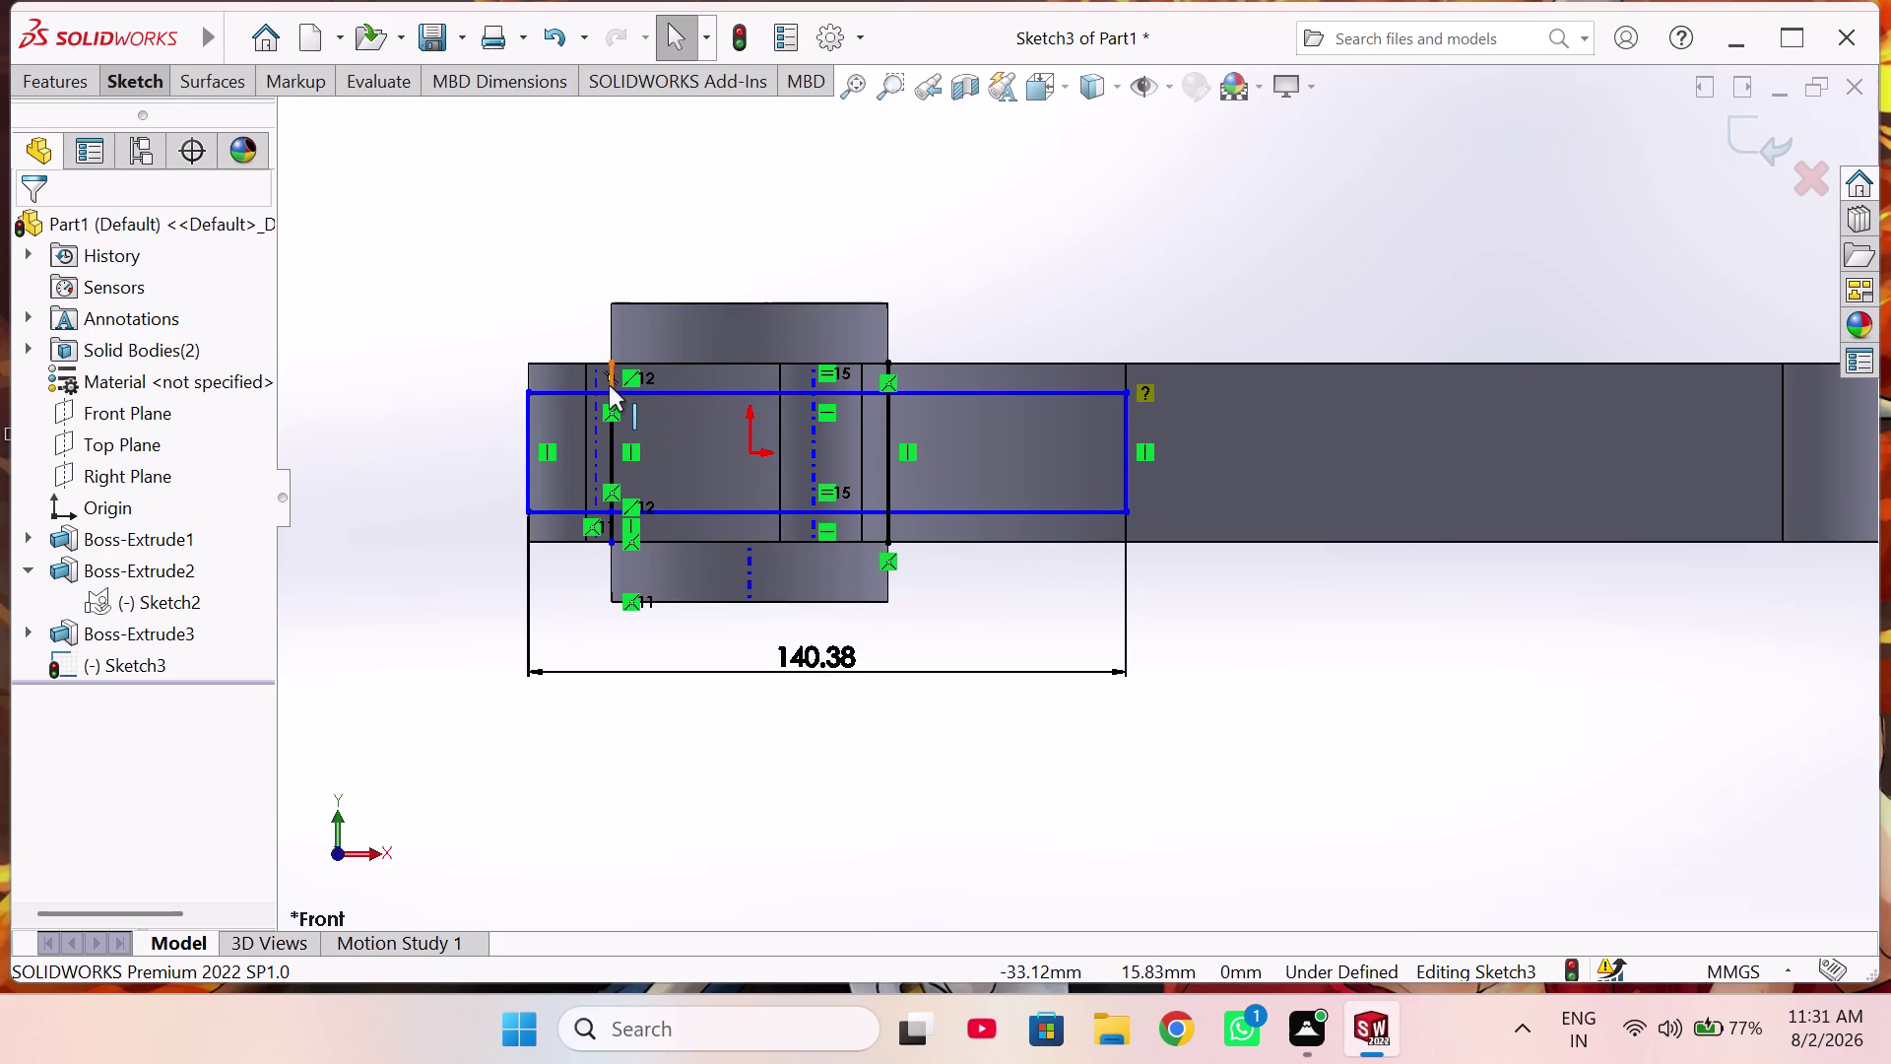
middle_drag(738, 361, 751, 526)
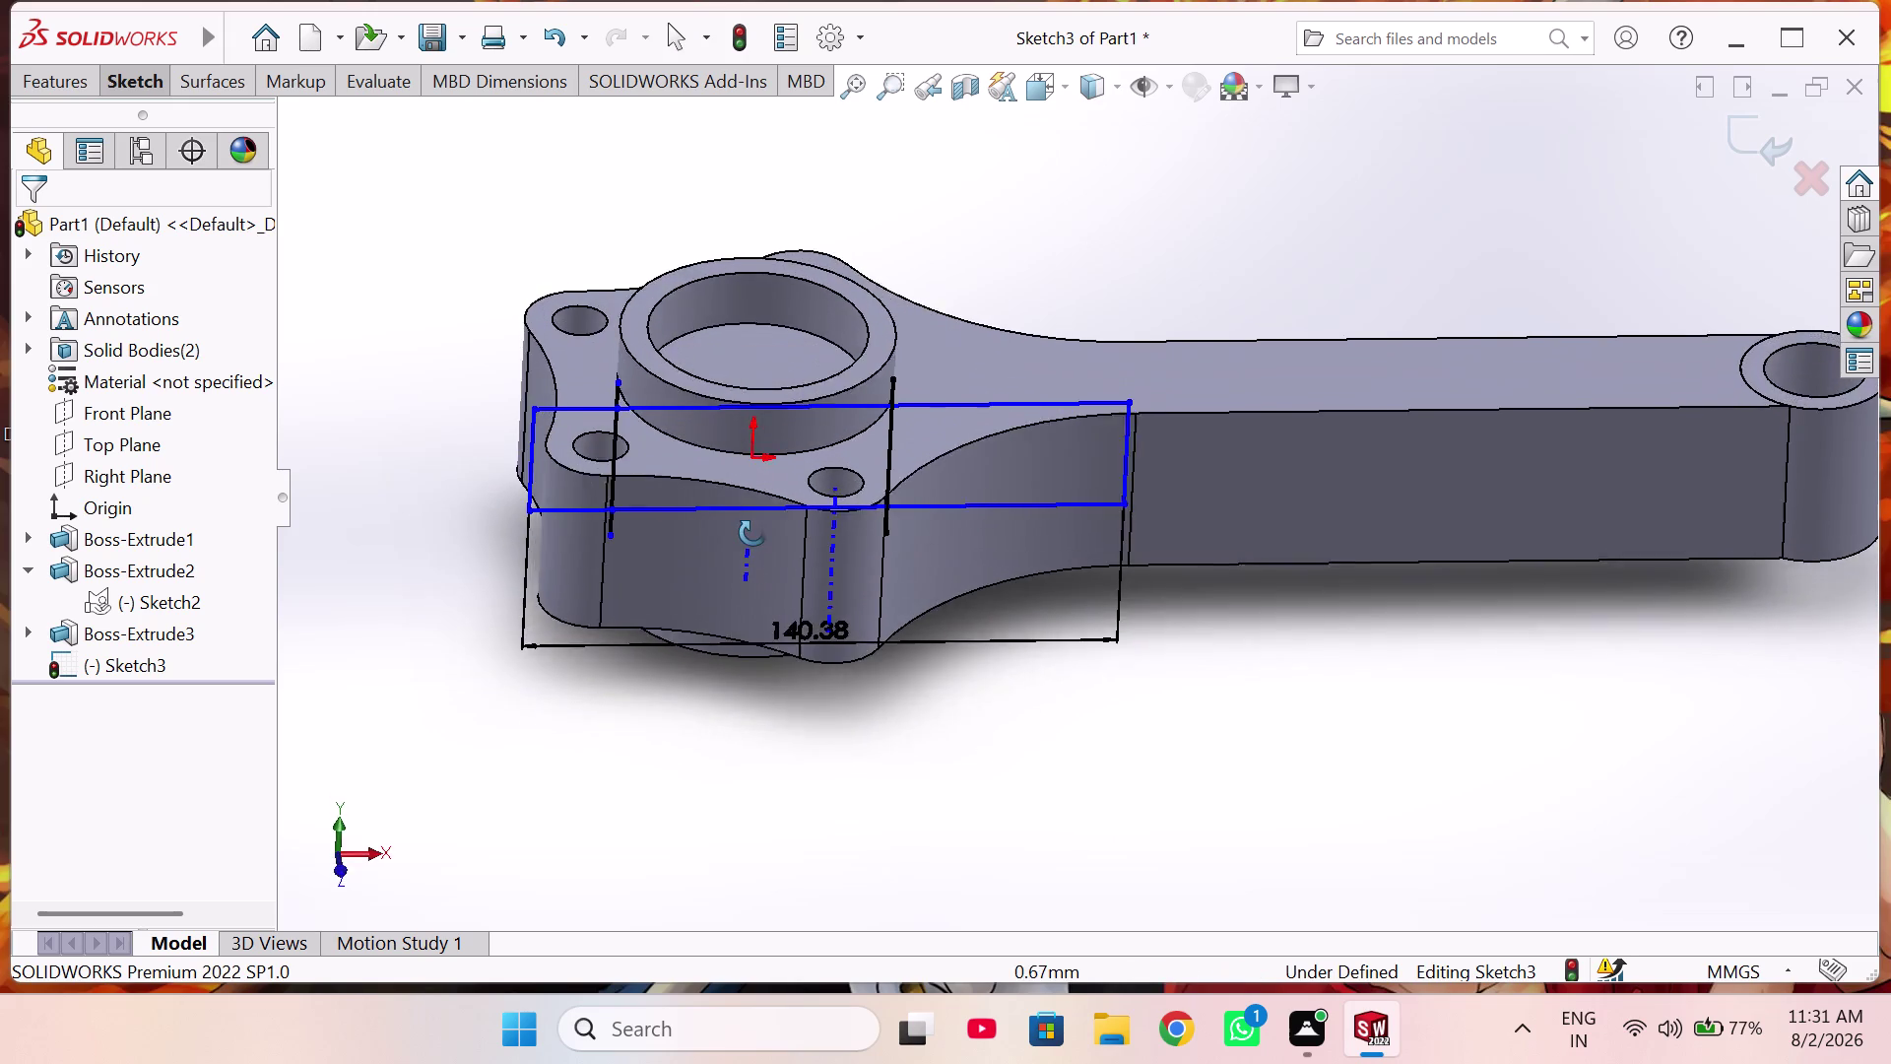
middle_drag(751, 525, 559, 336)
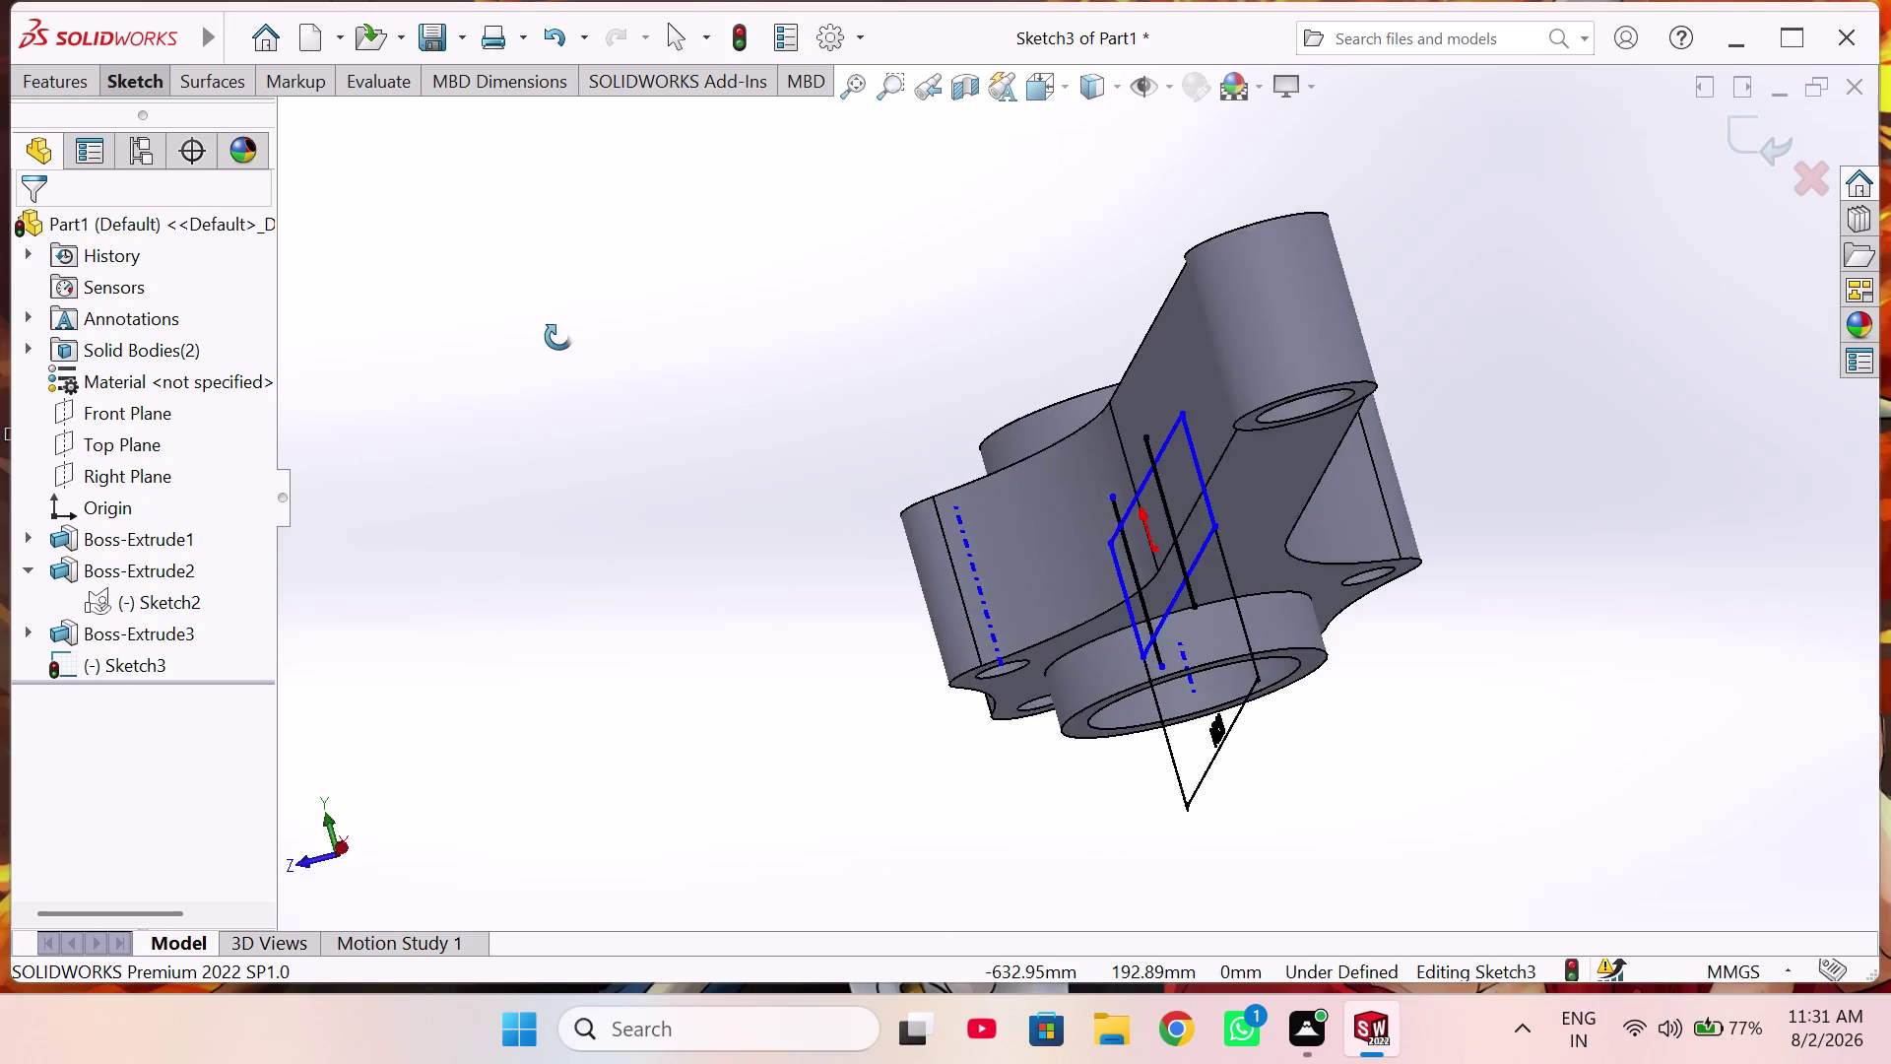
middle_drag(559, 337, 721, 332)
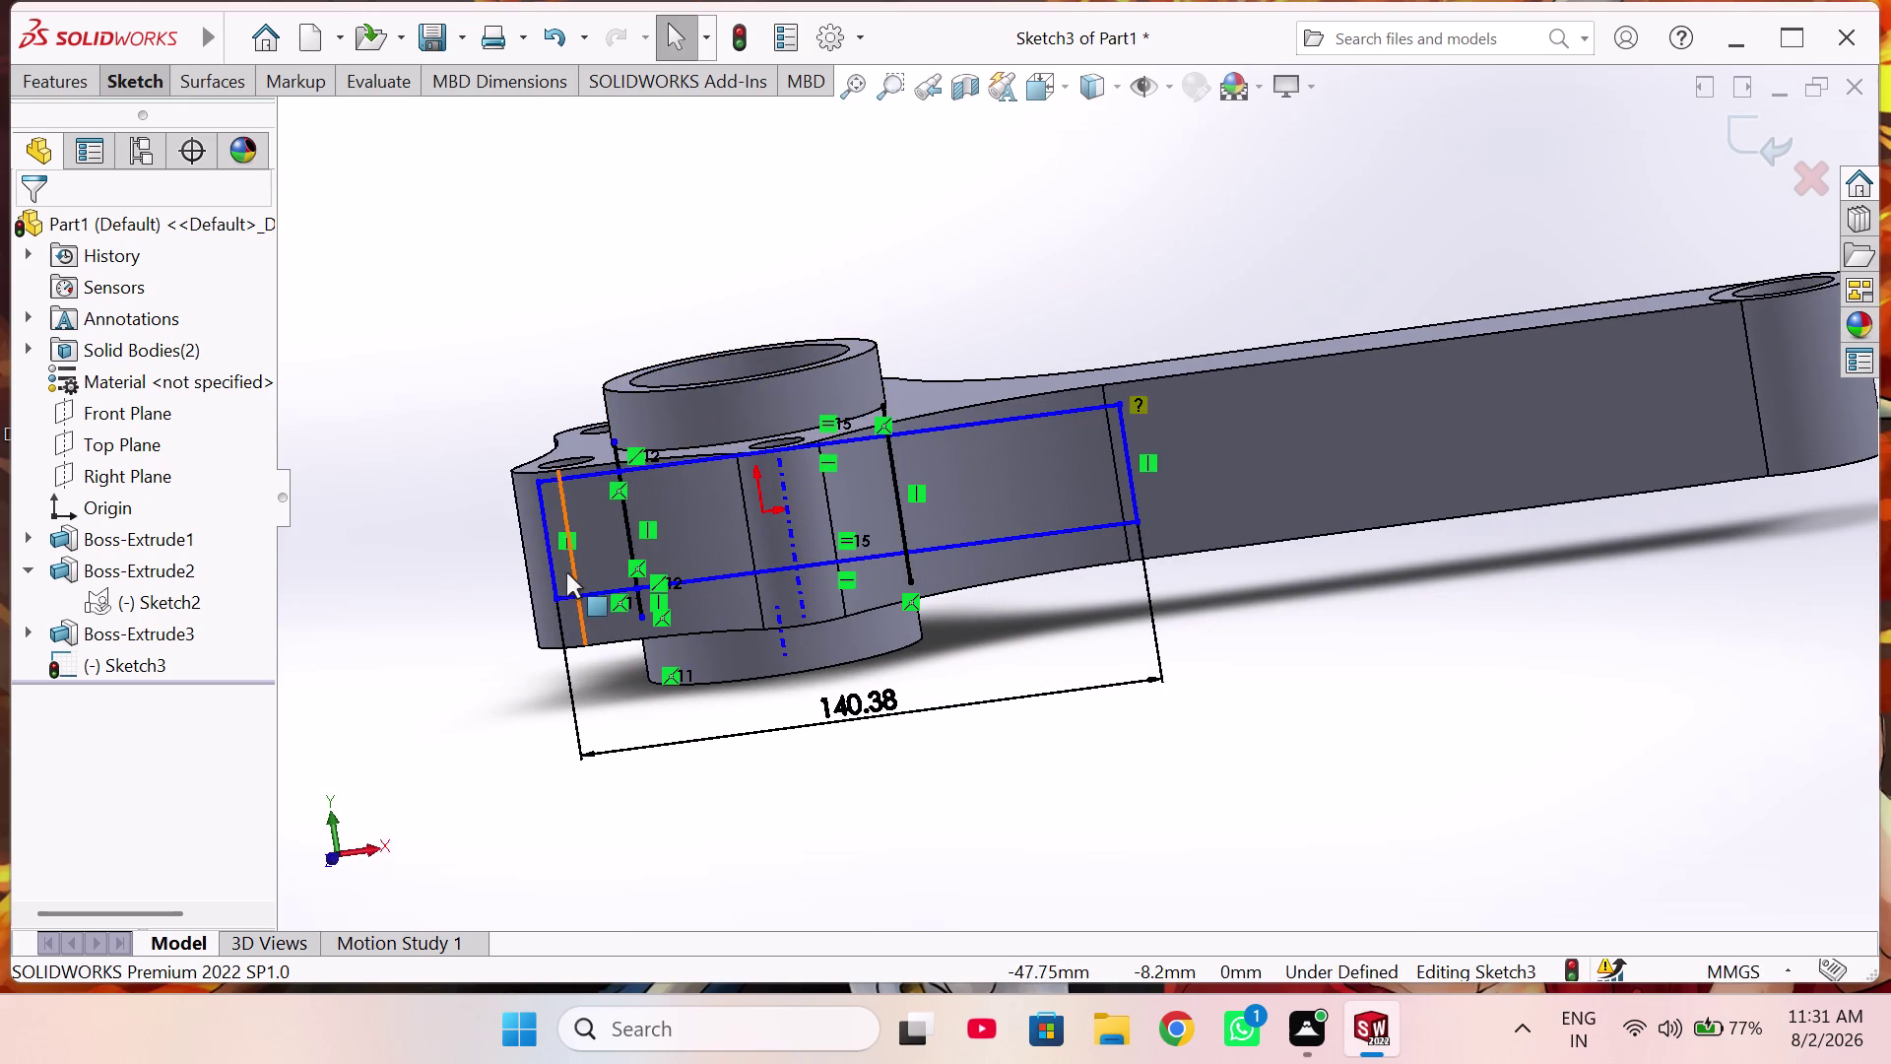
scroll(down, 3)
scroll(down, 3)
middle_drag(762, 658, 749, 645)
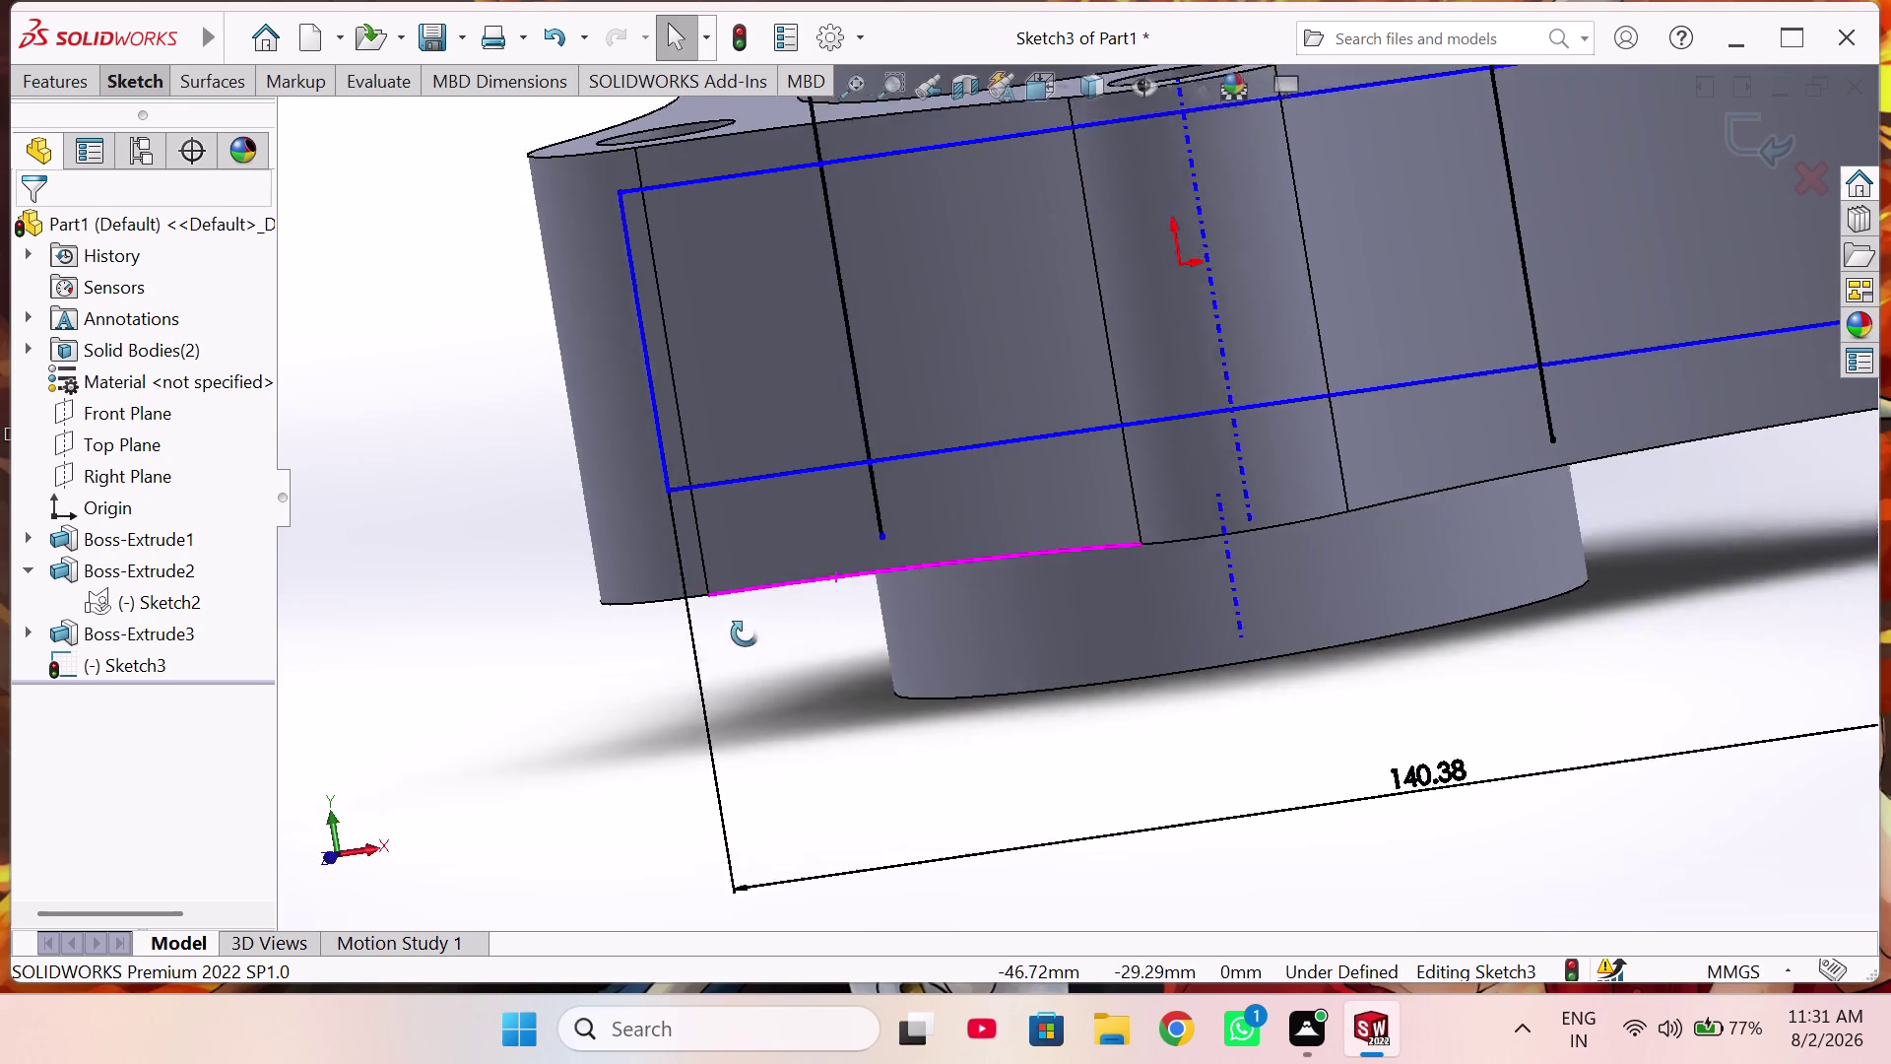
middle_drag(749, 645, 733, 646)
middle_drag(733, 643, 732, 615)
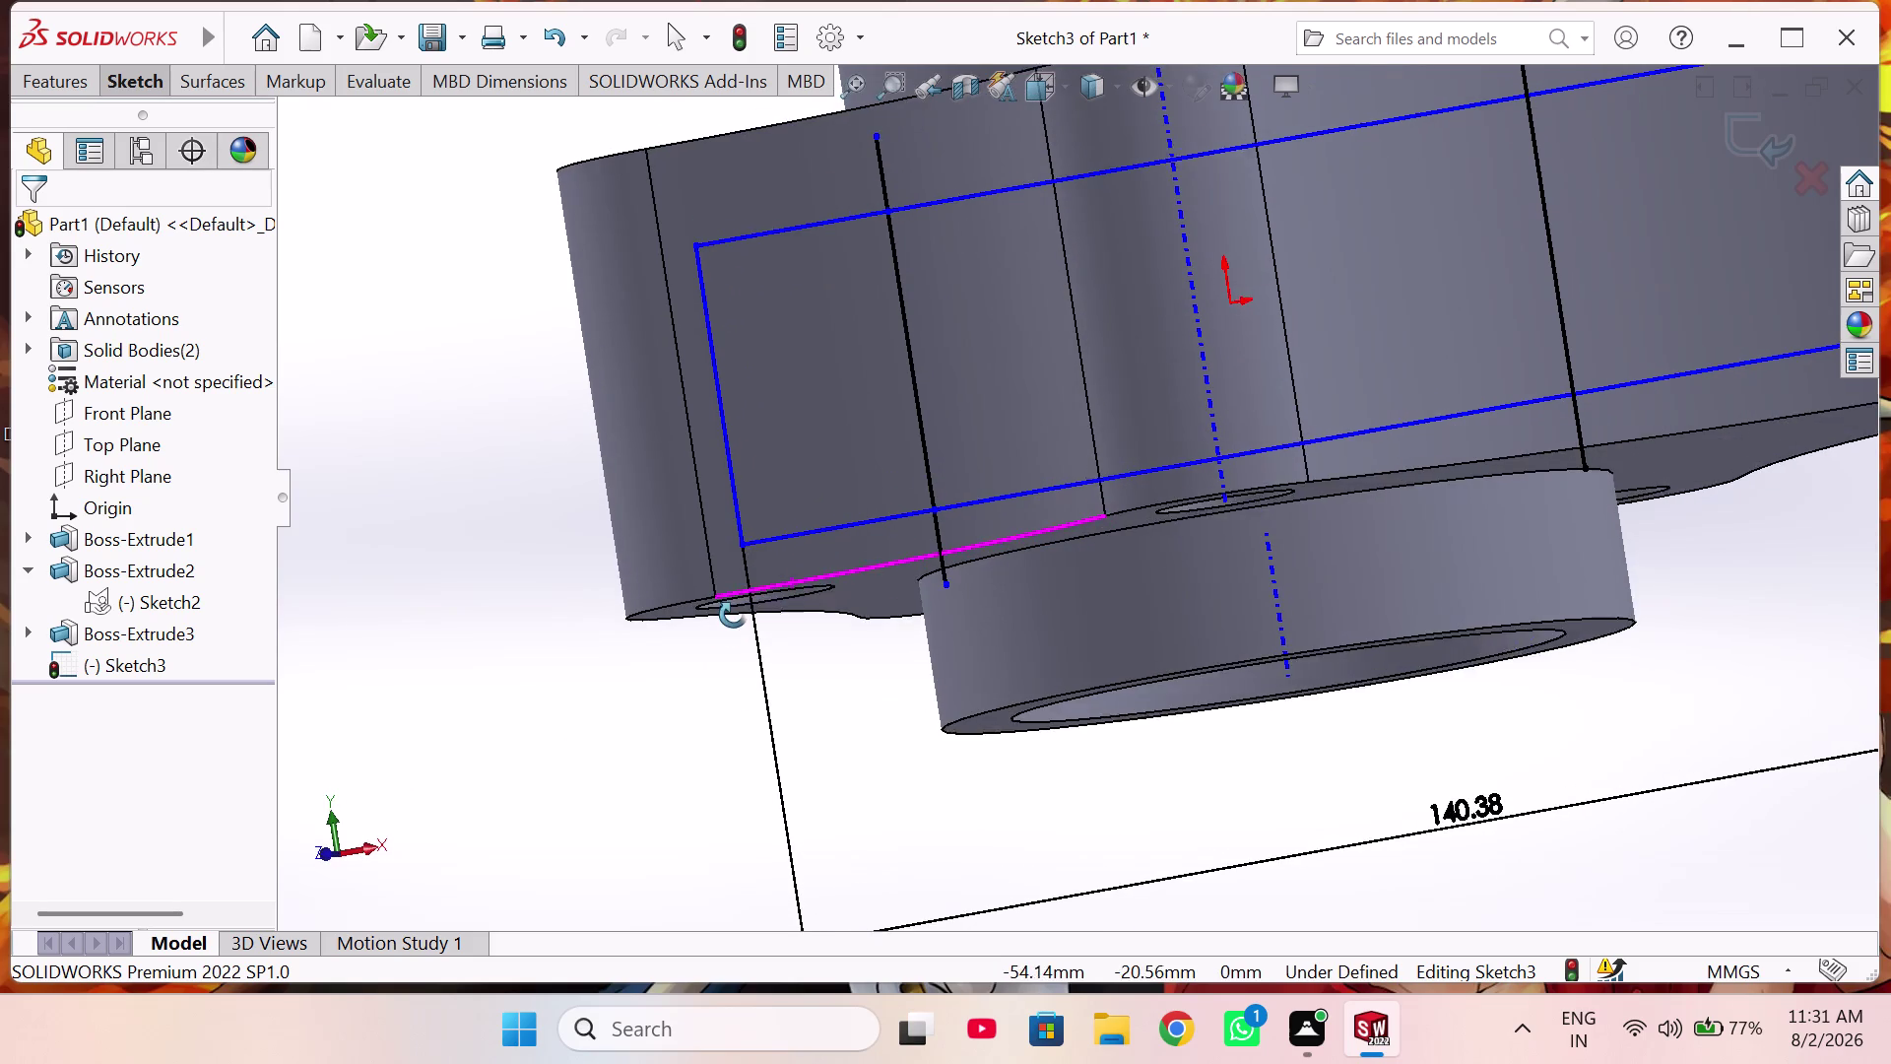
middle_drag(733, 615, 754, 643)
scroll(up, 3)
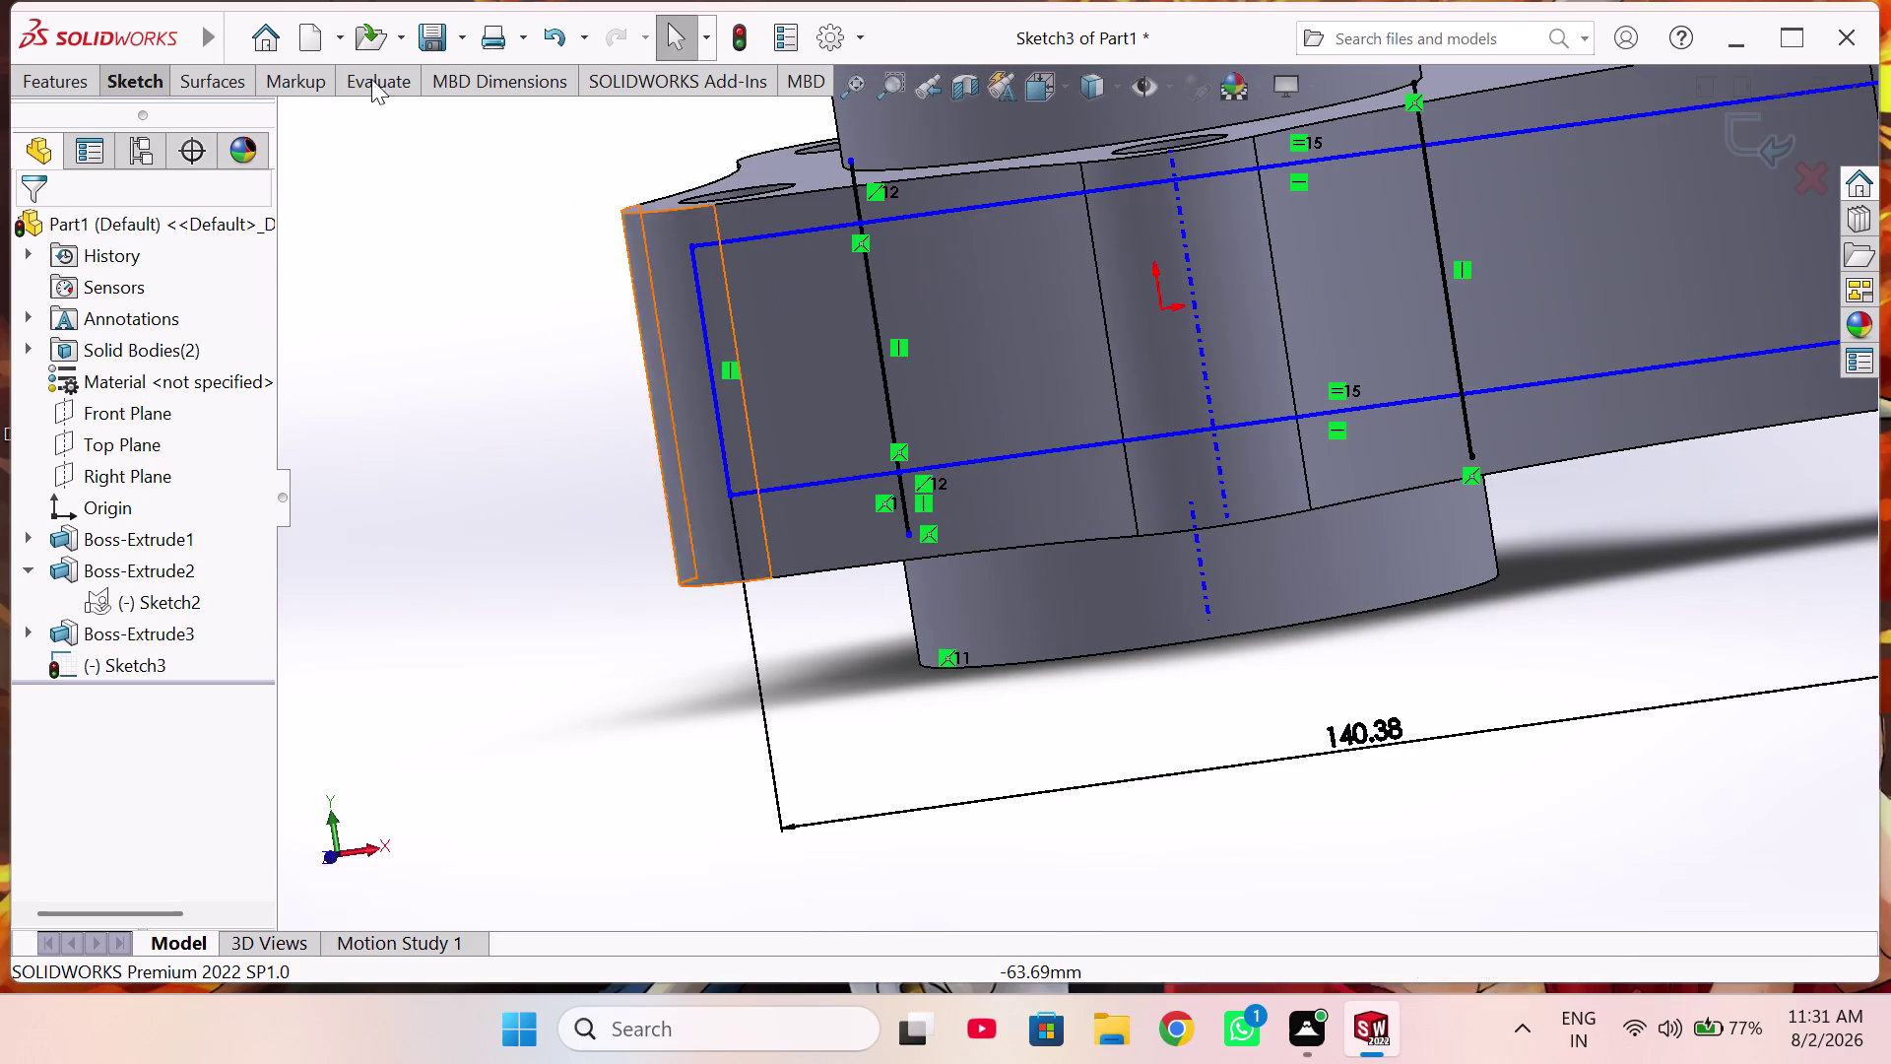
Activate Trim Entities from the Sketch commands.
click(80, 76)
click(139, 80)
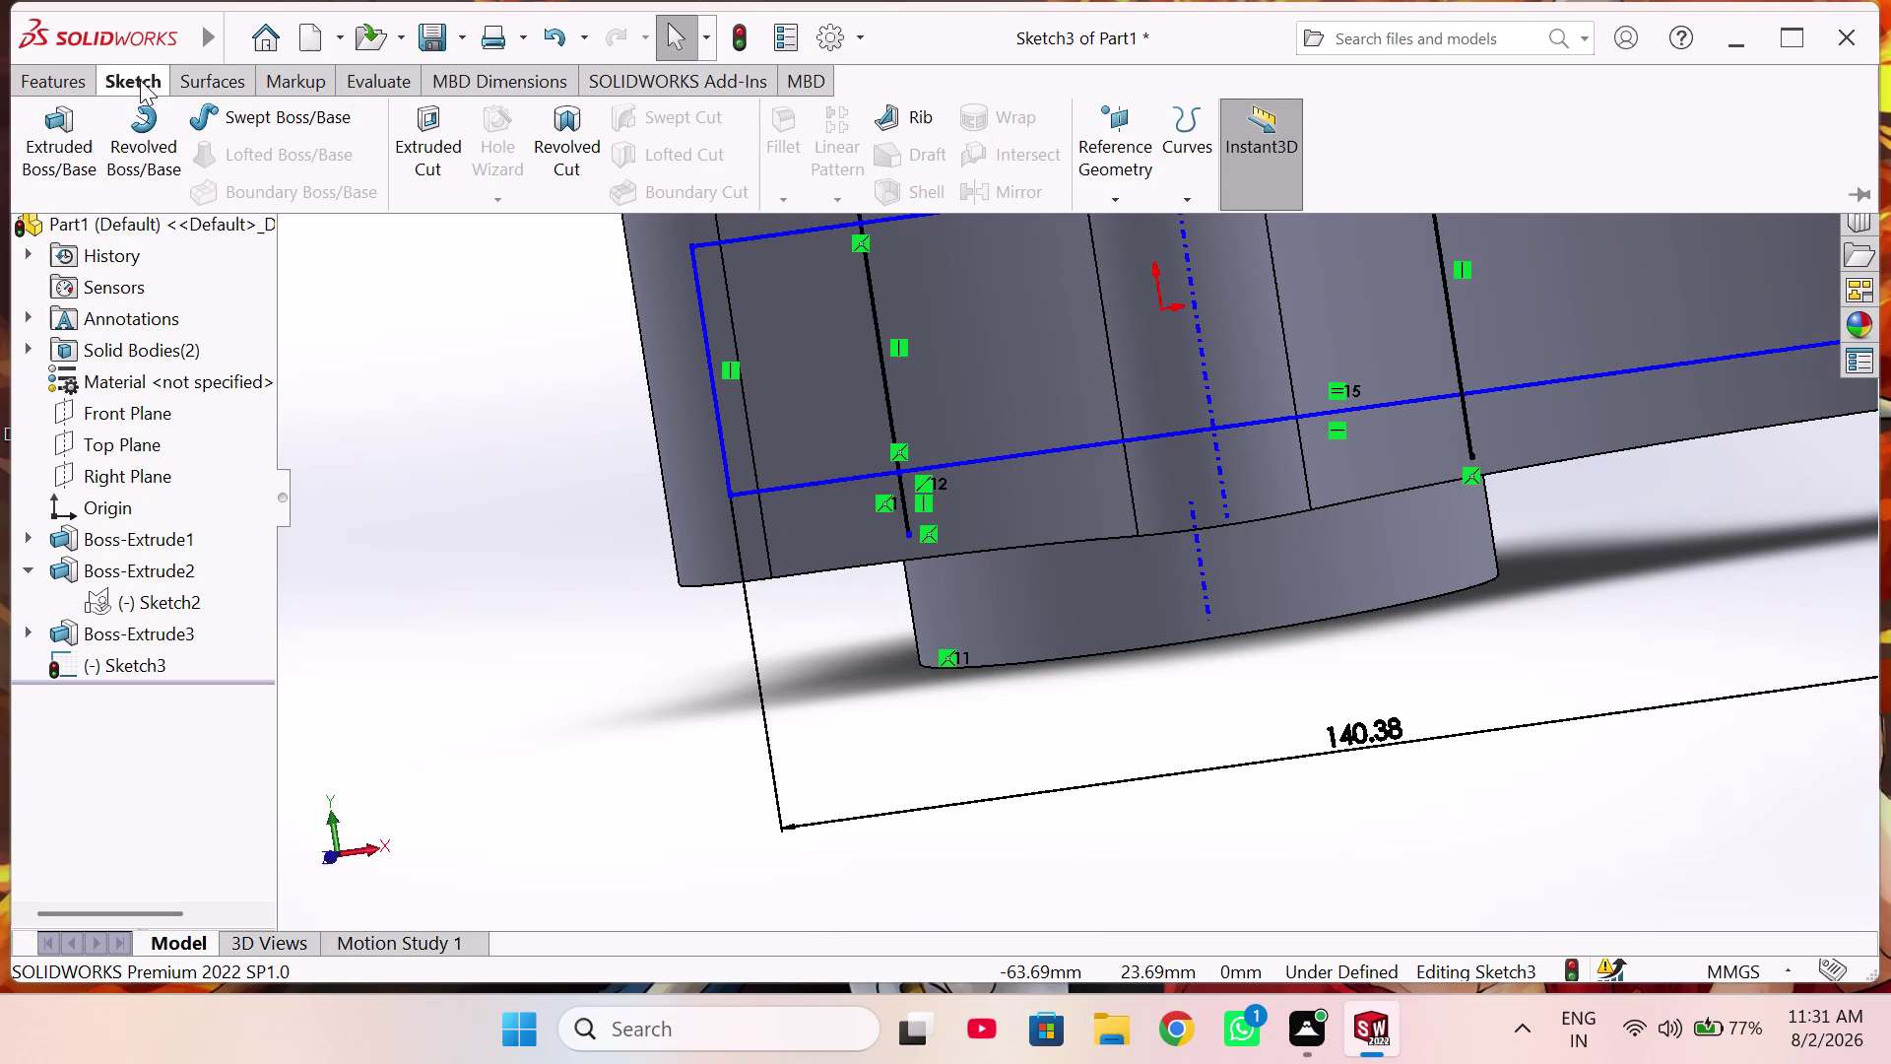
click(391, 134)
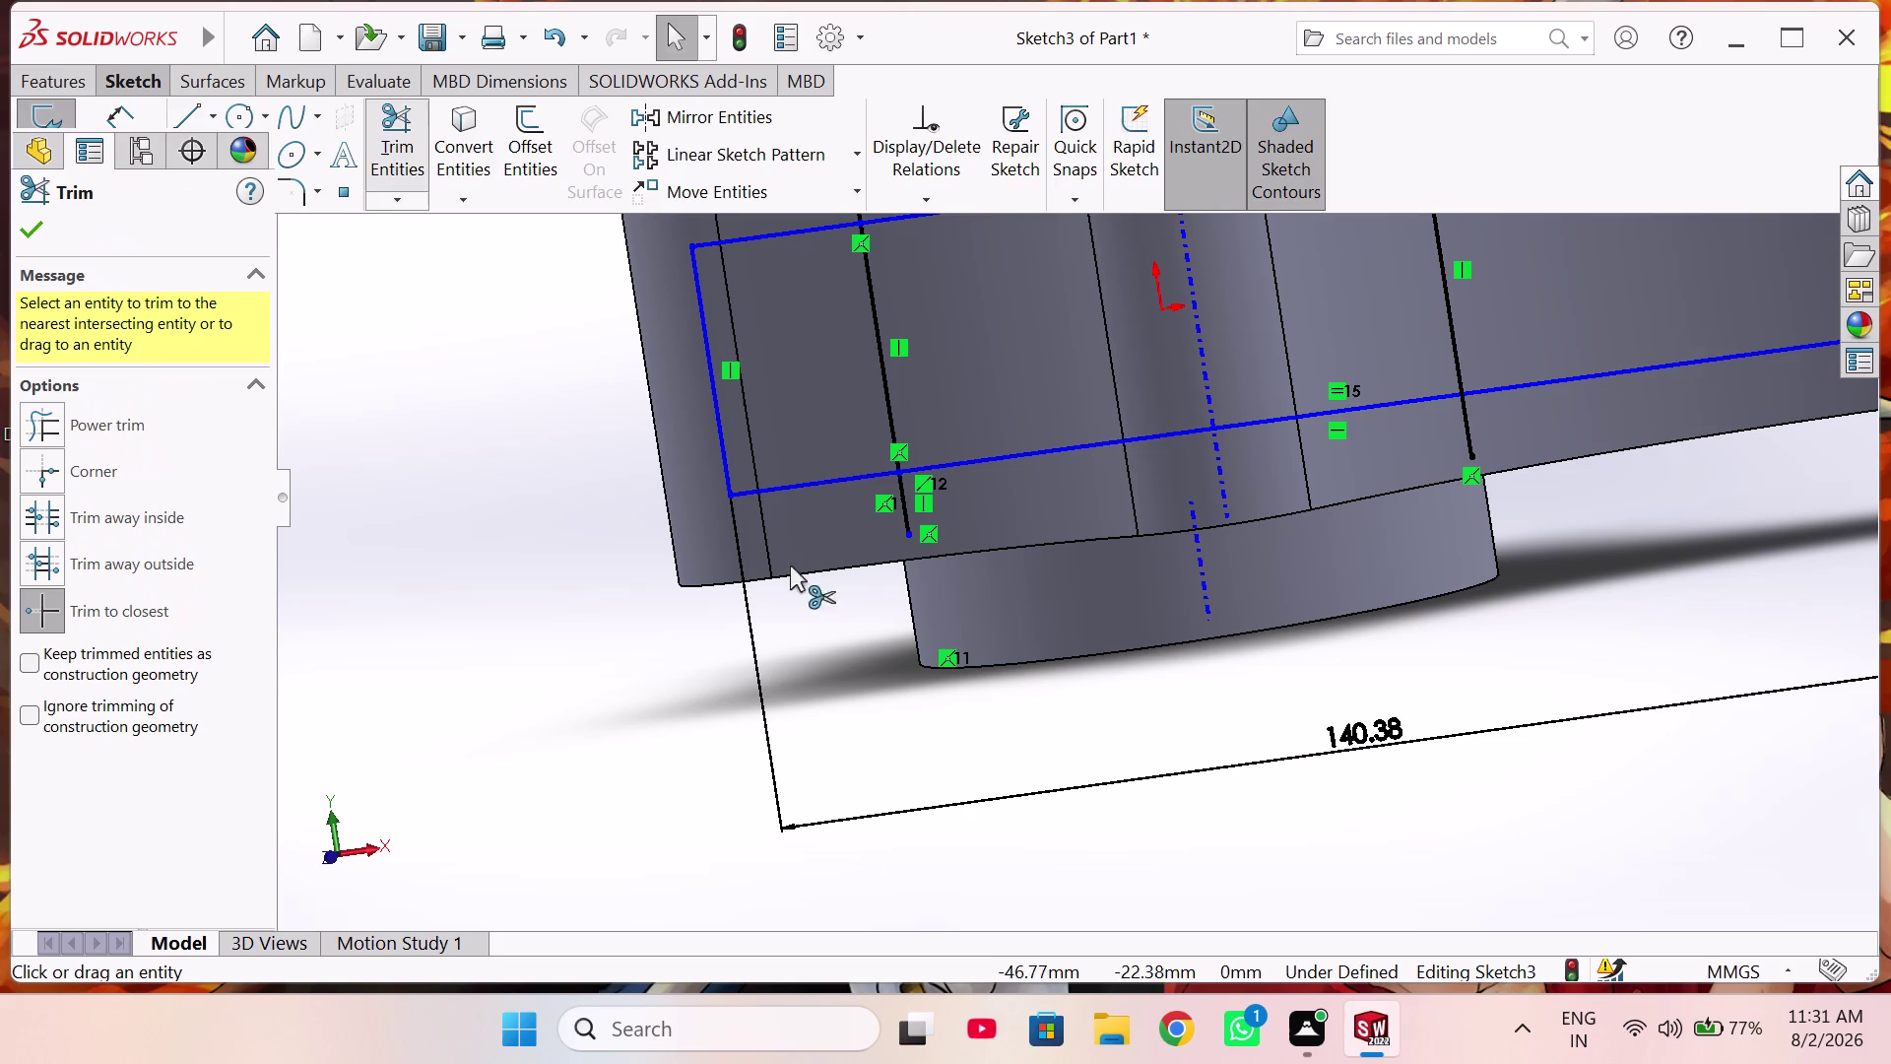
Trim the left cross line's stubs back to the slot edges.
click(901, 516)
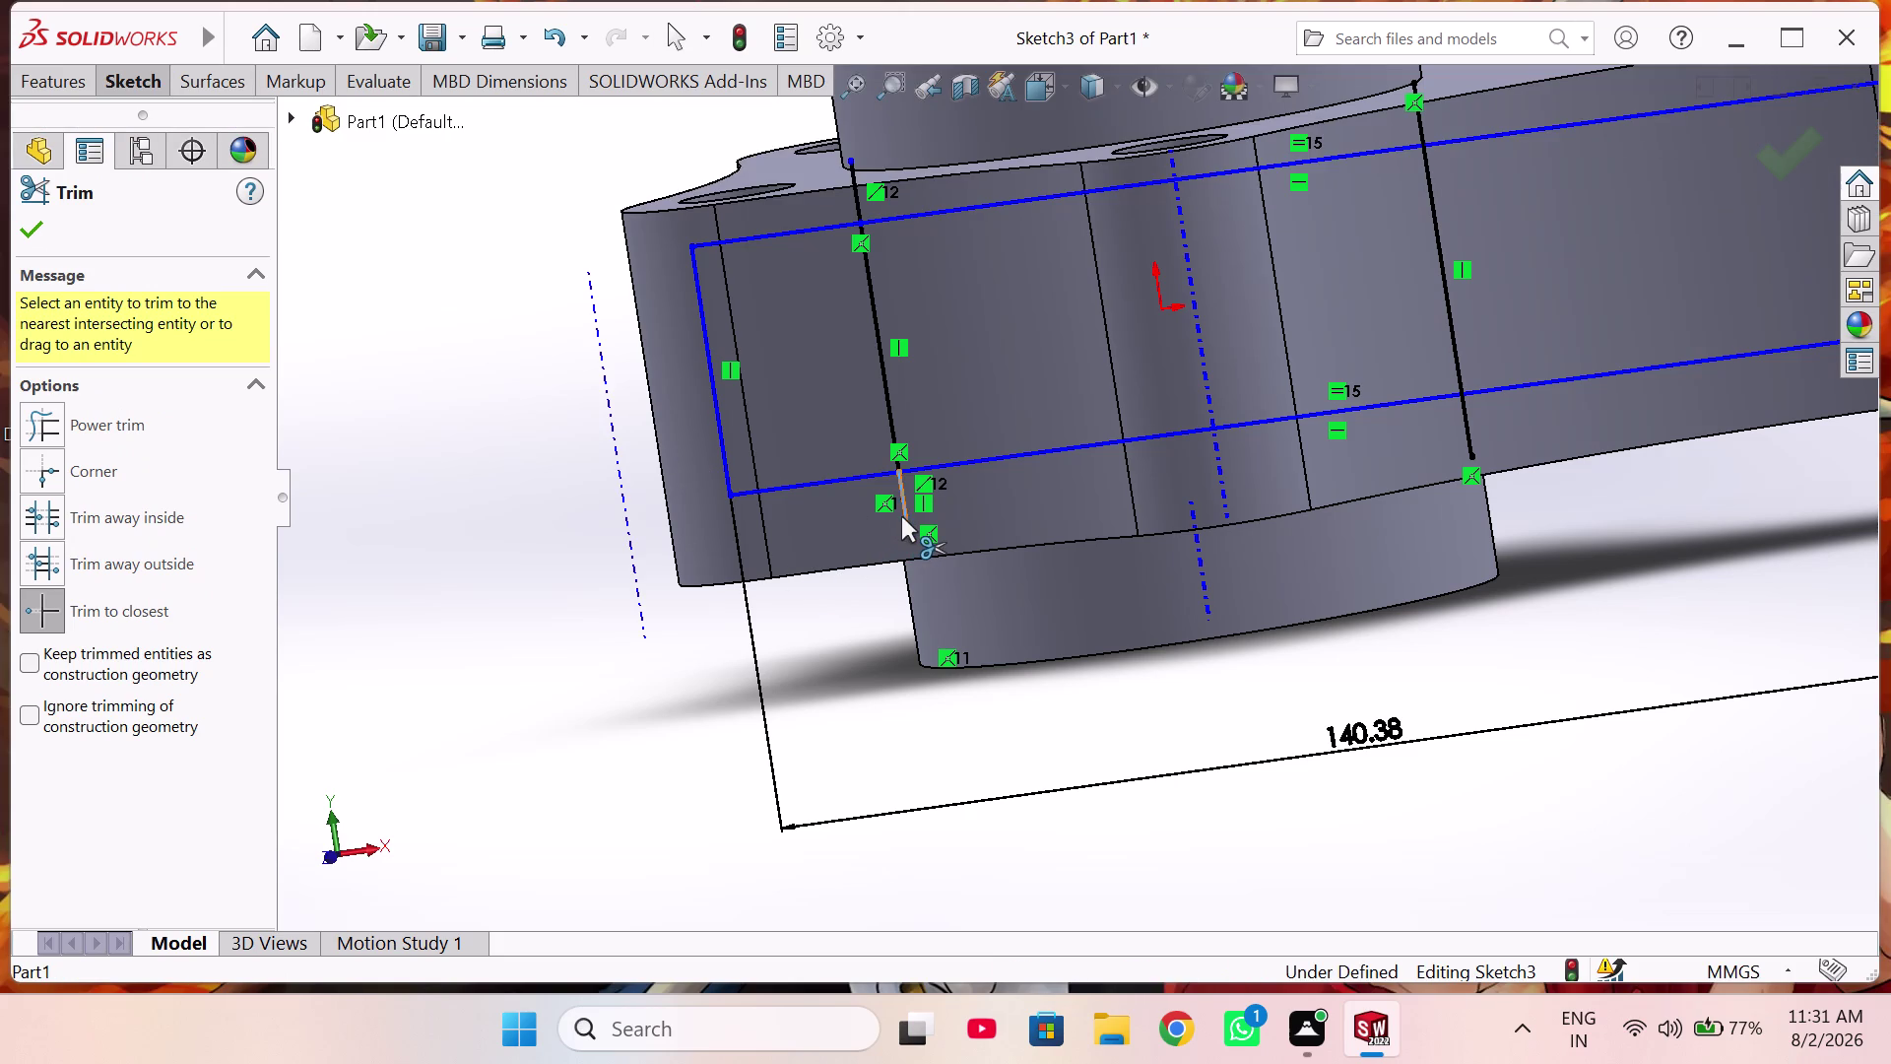
click(855, 191)
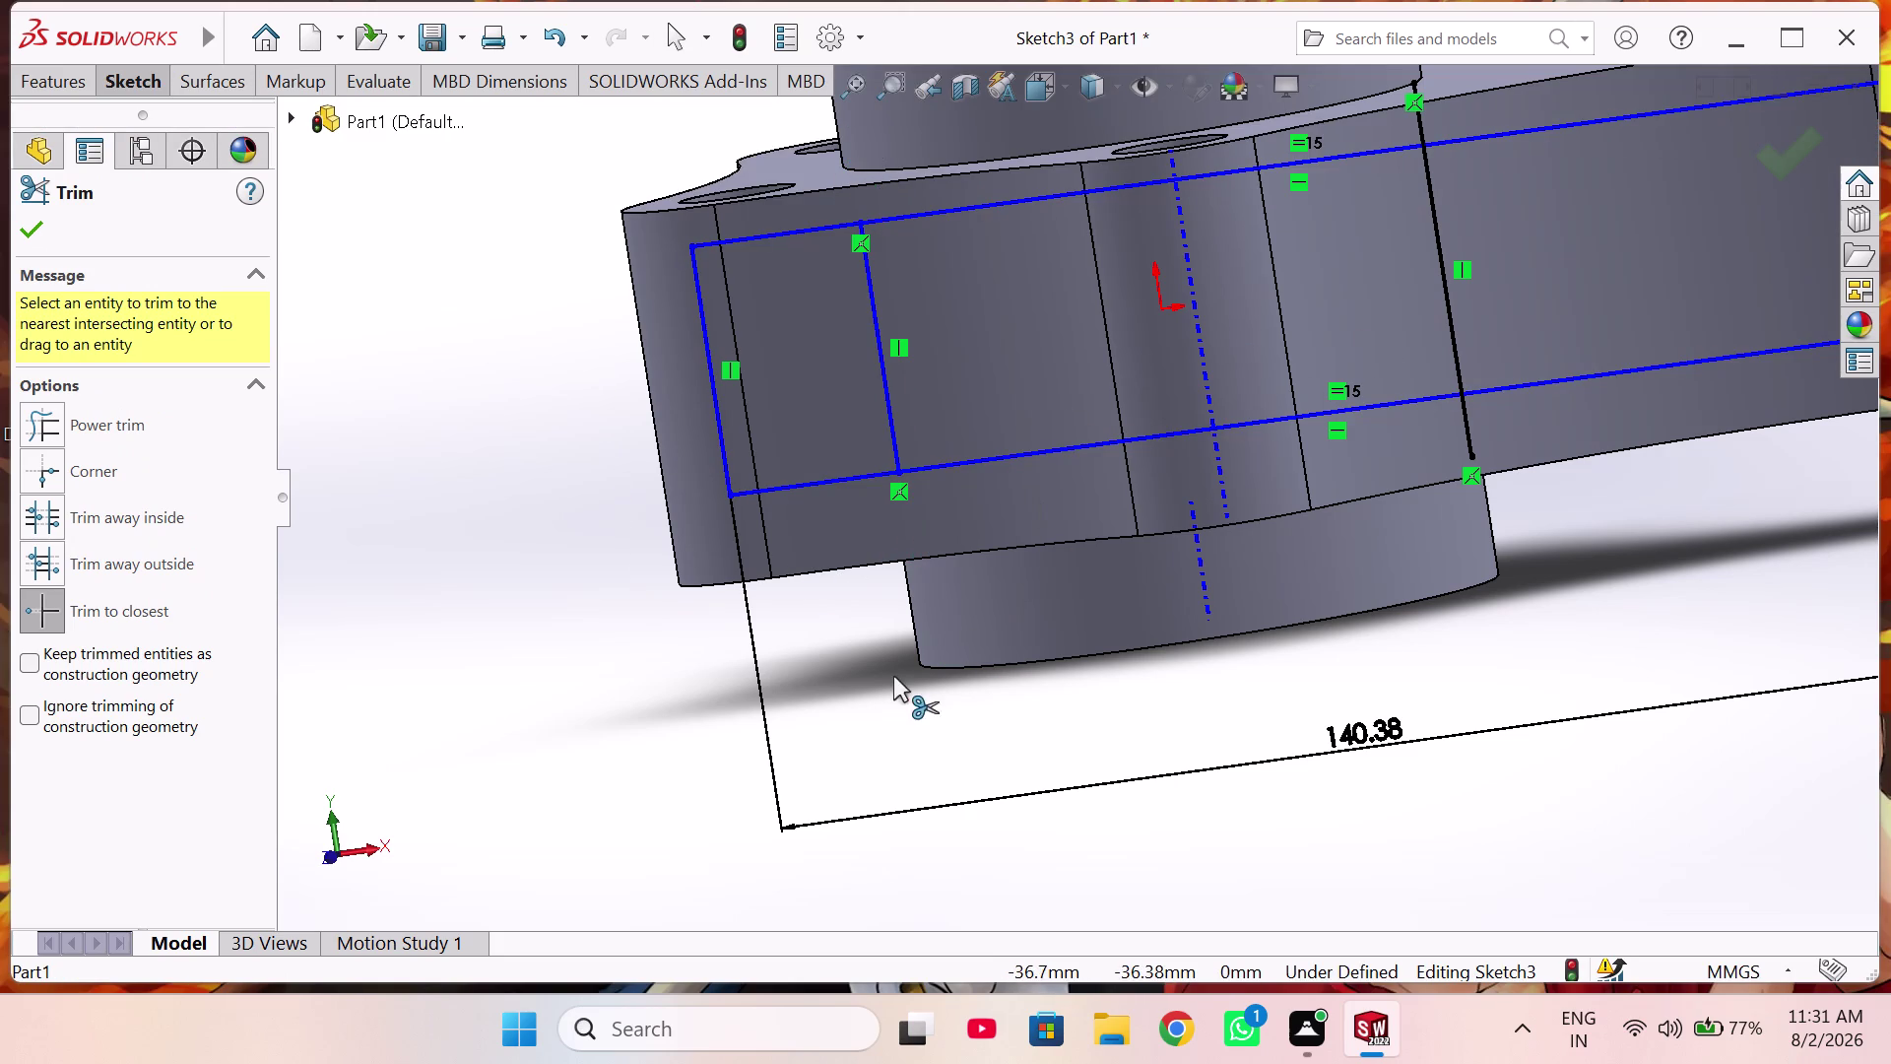
middle_drag(1180, 691, 1183, 649)
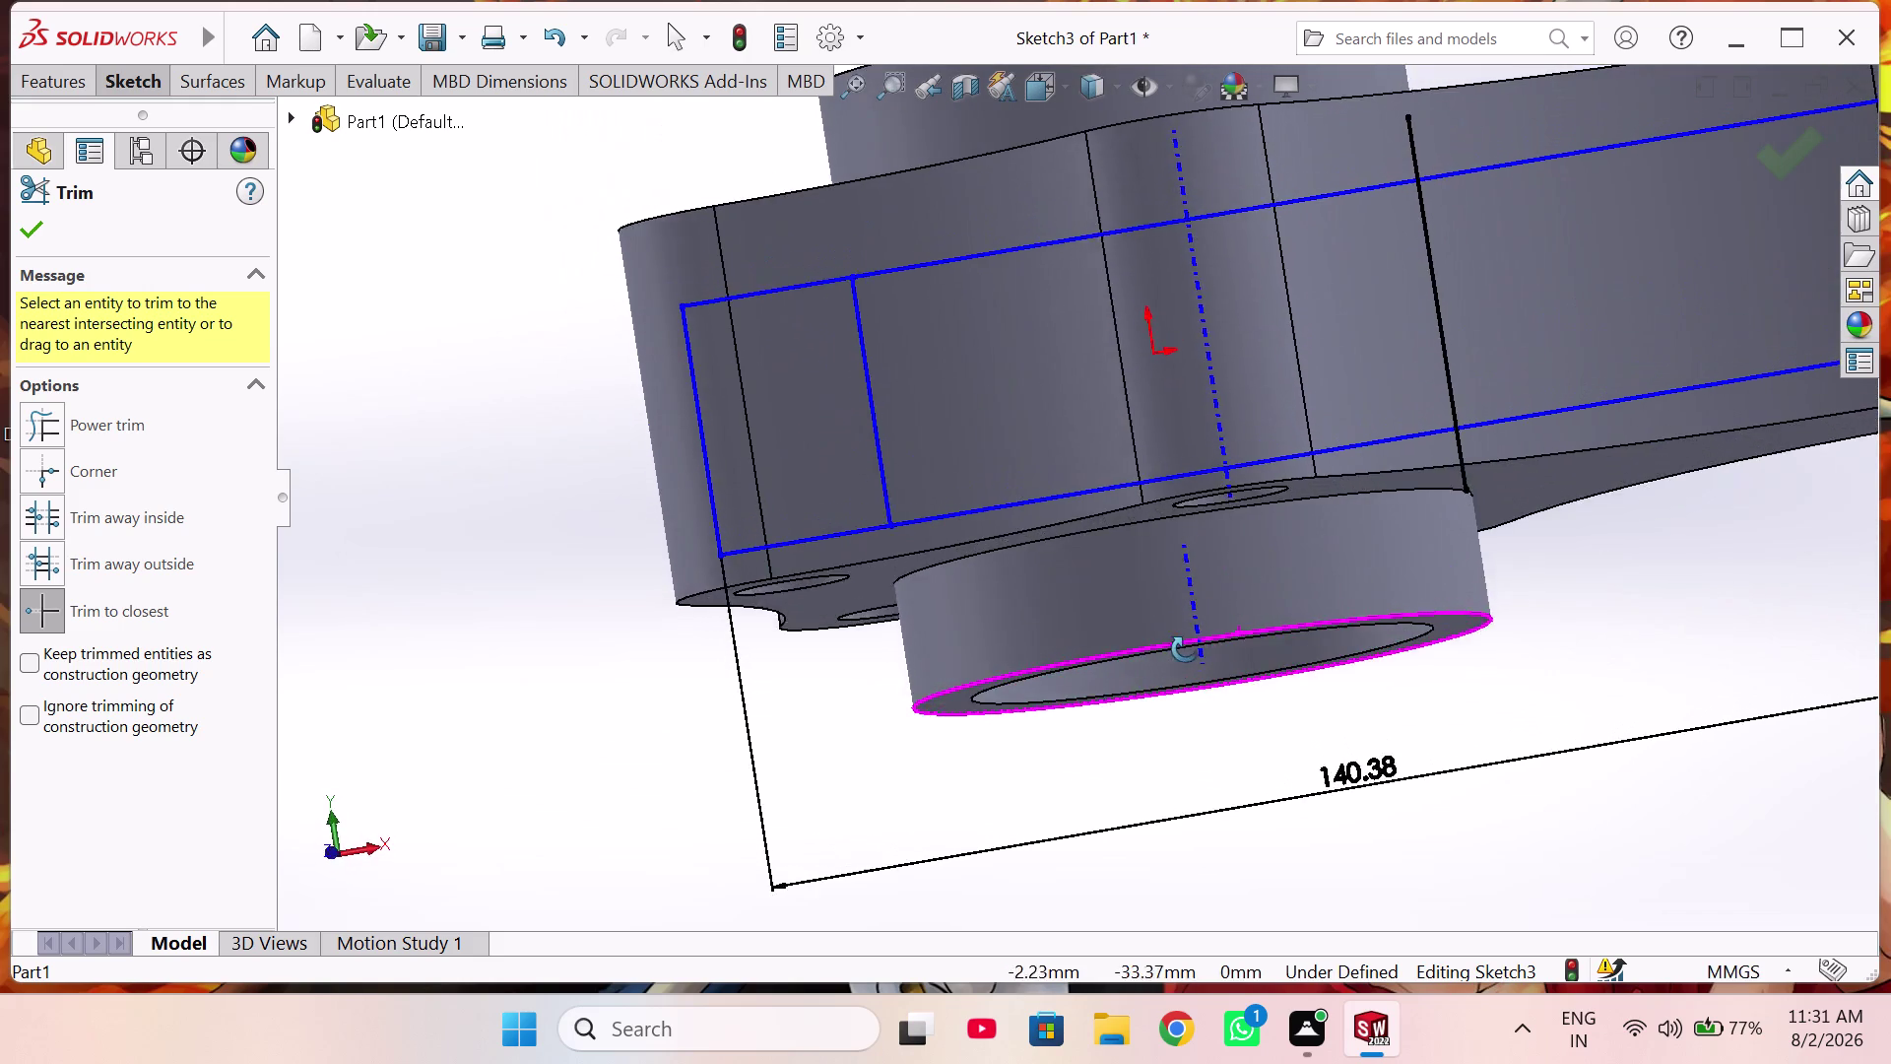
middle_drag(1183, 649, 1213, 775)
scroll(up, 3)
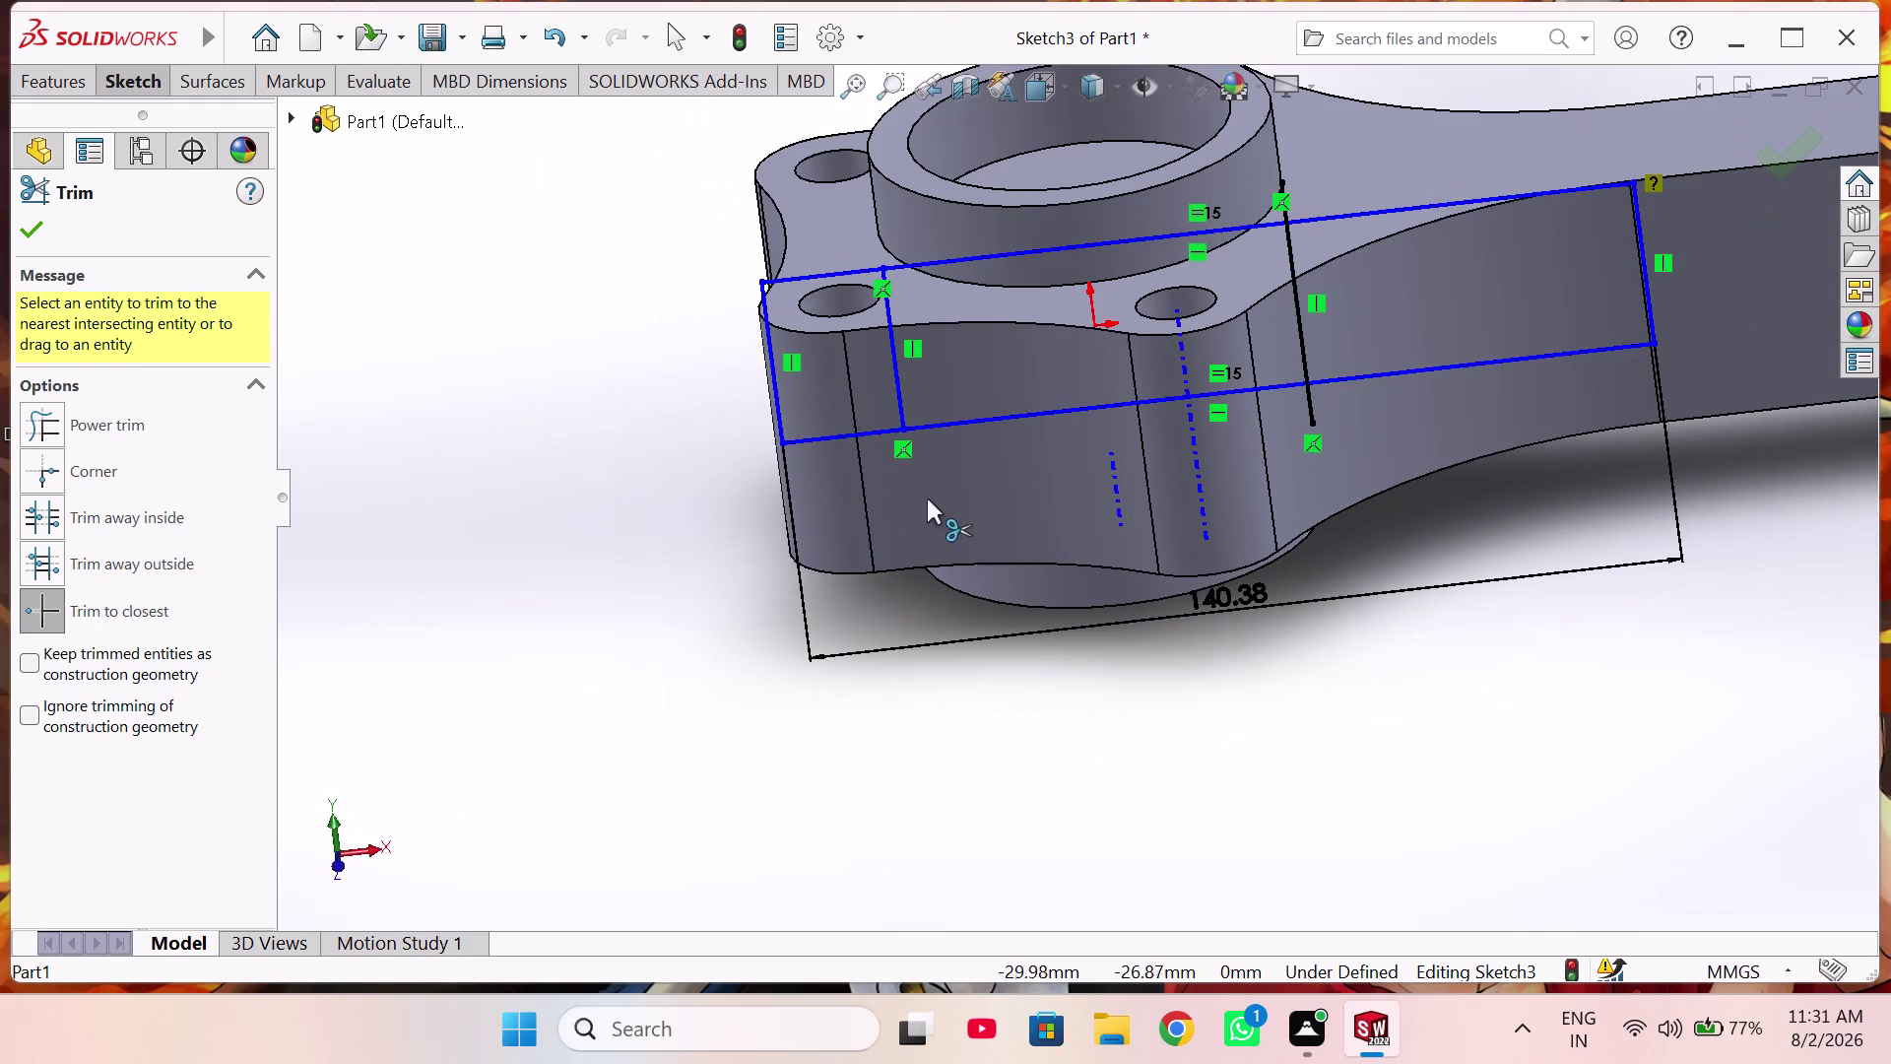
scroll(down, 3)
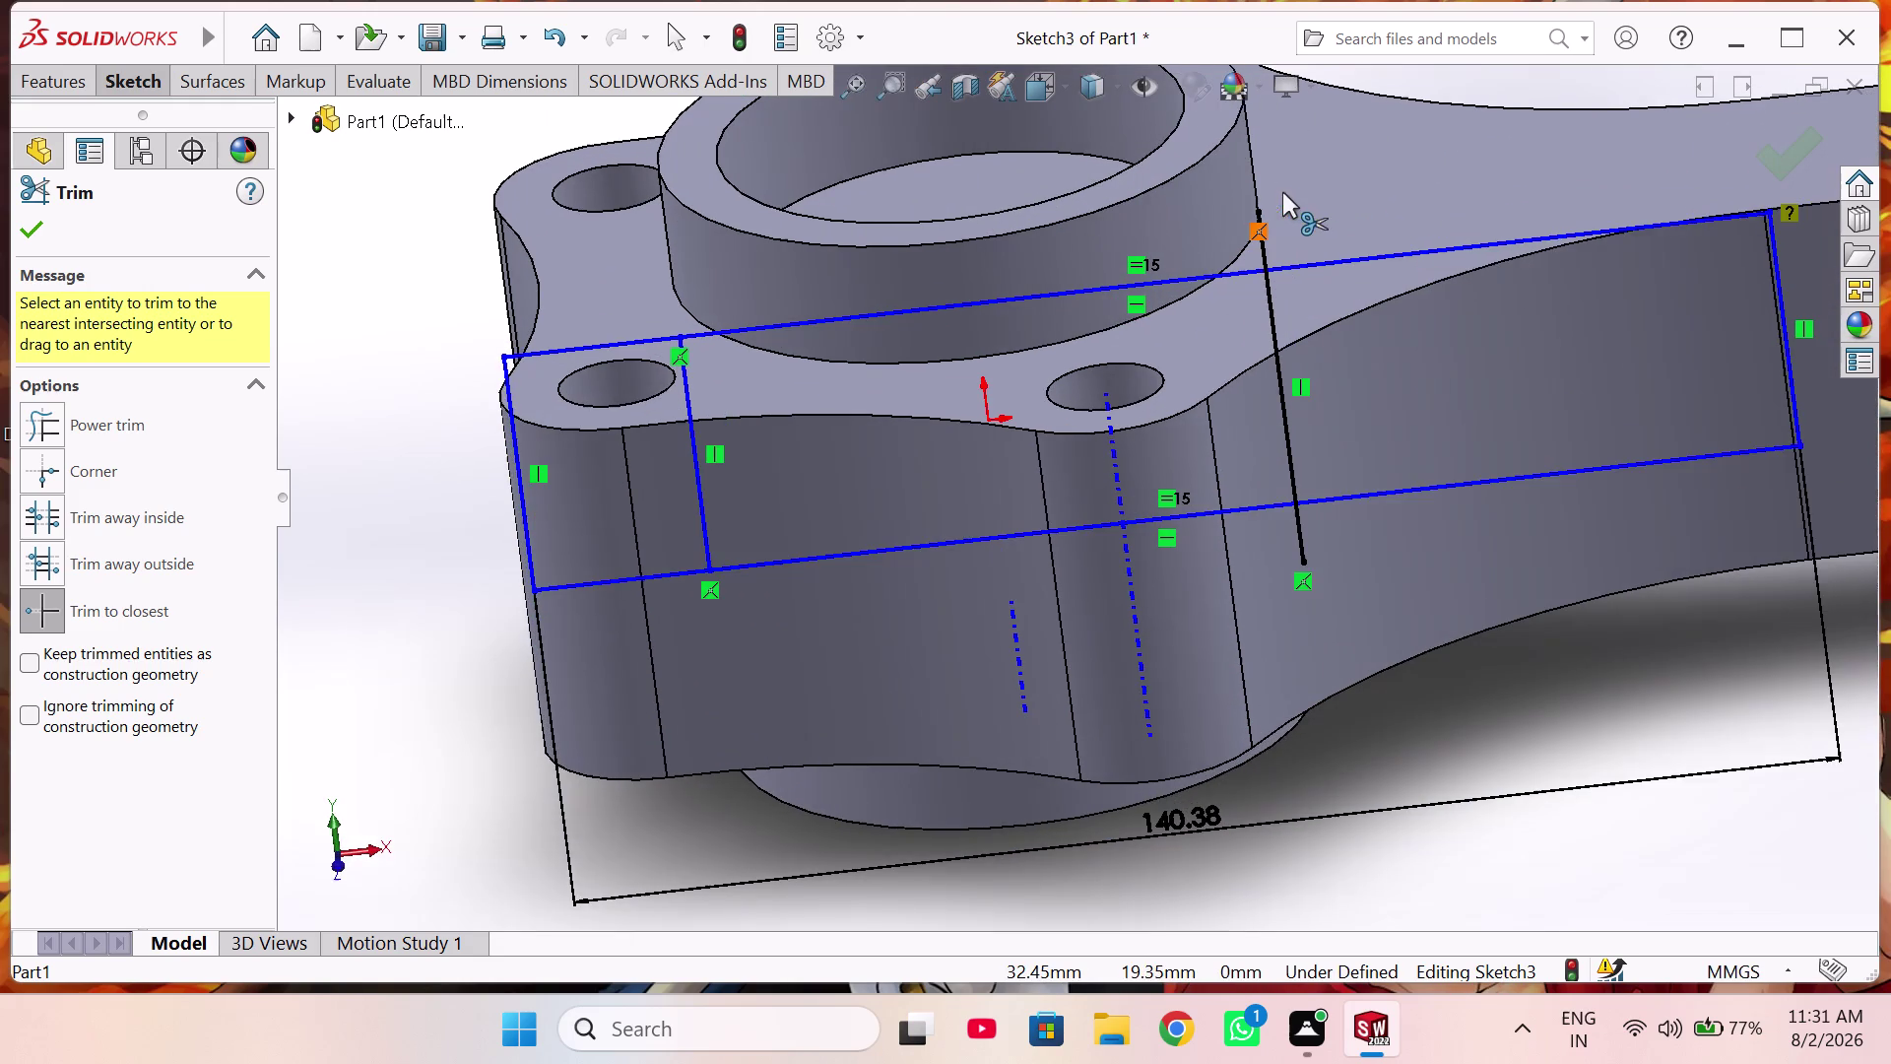
scroll(down, 3)
Trim the right cross line above and below the slot, then start an extruded cut.
click(1245, 270)
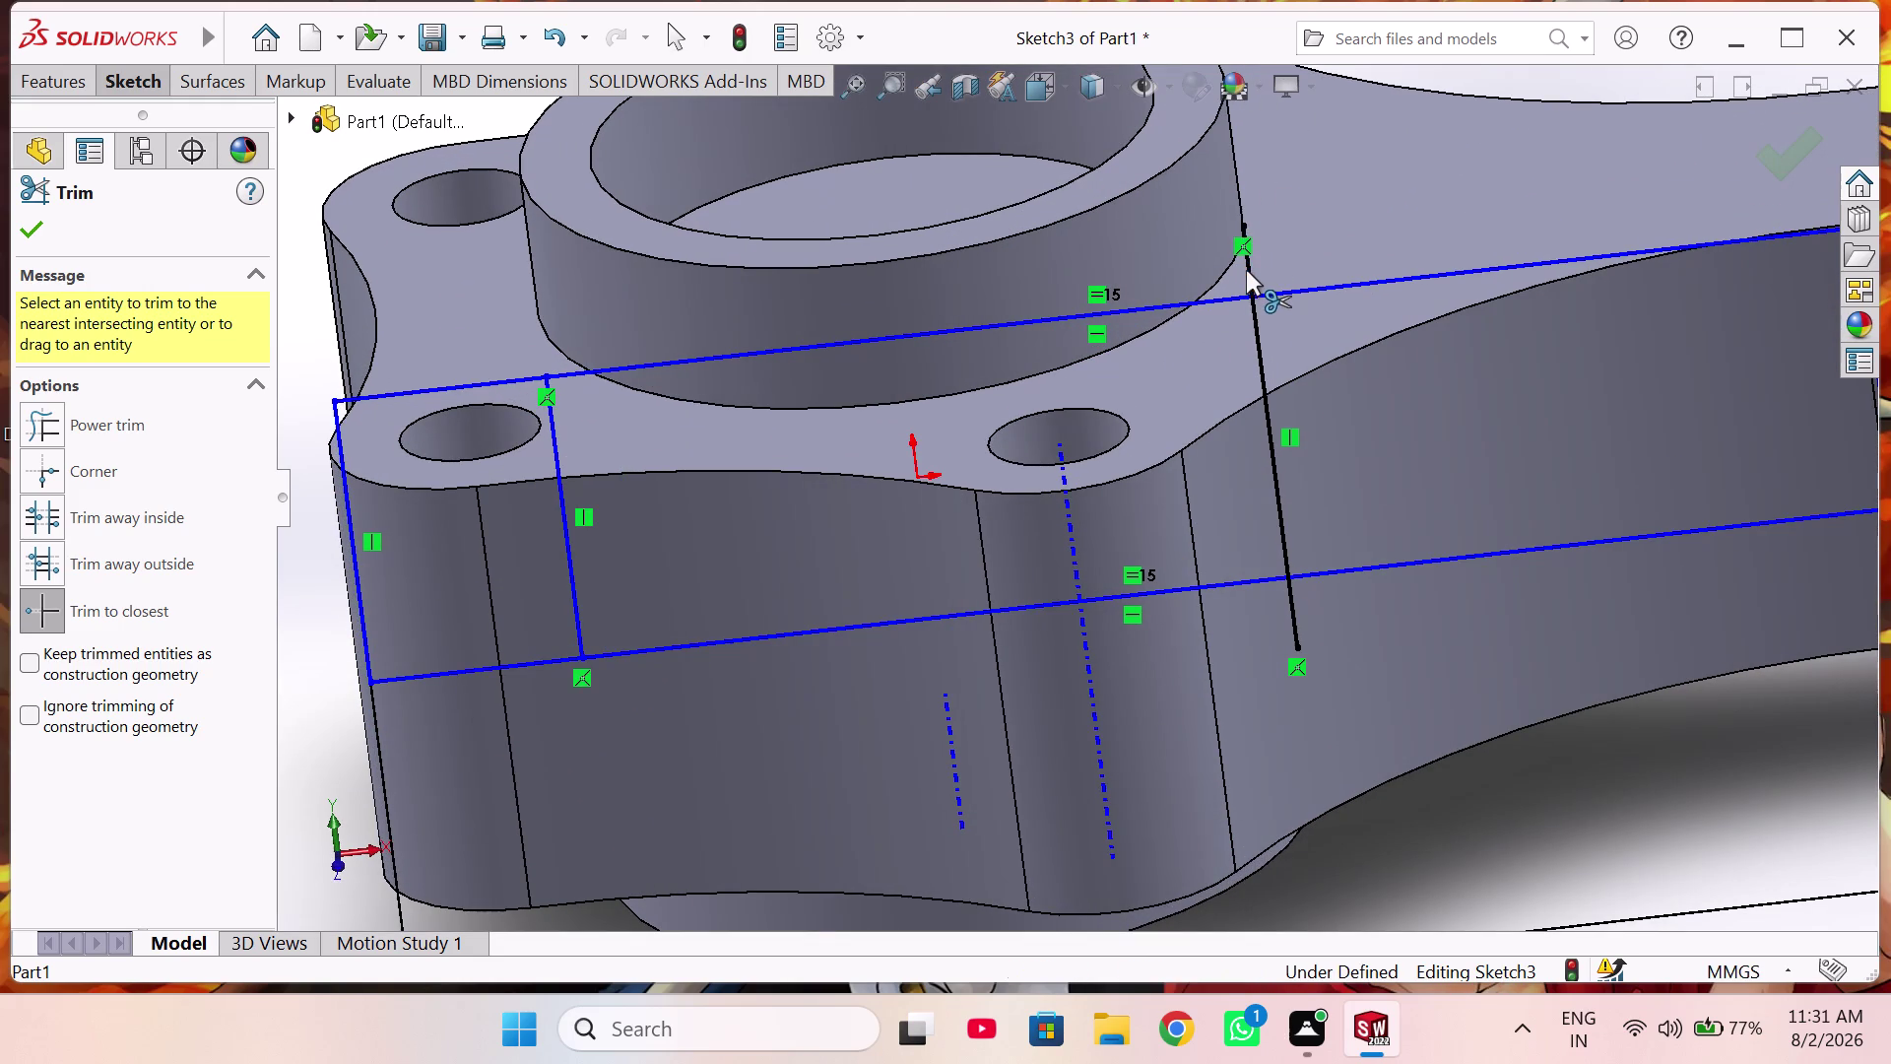
click(1296, 621)
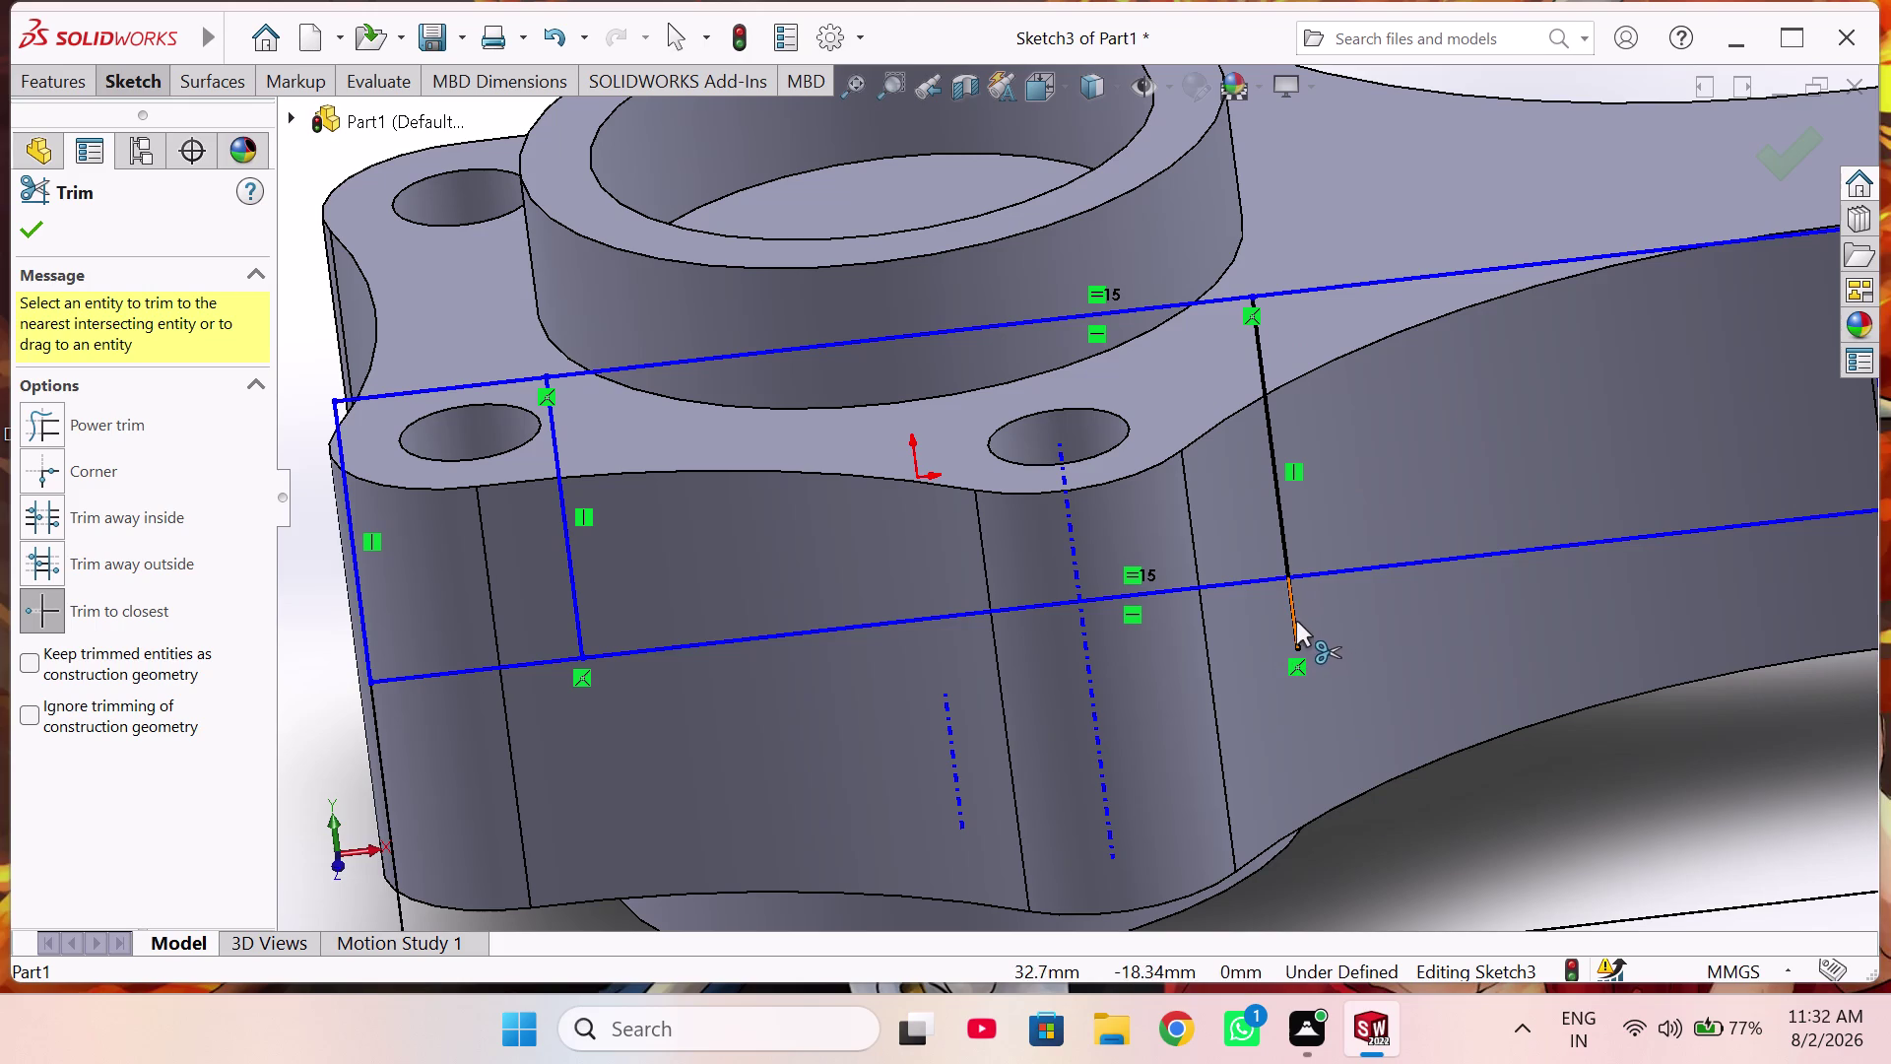
click(1782, 161)
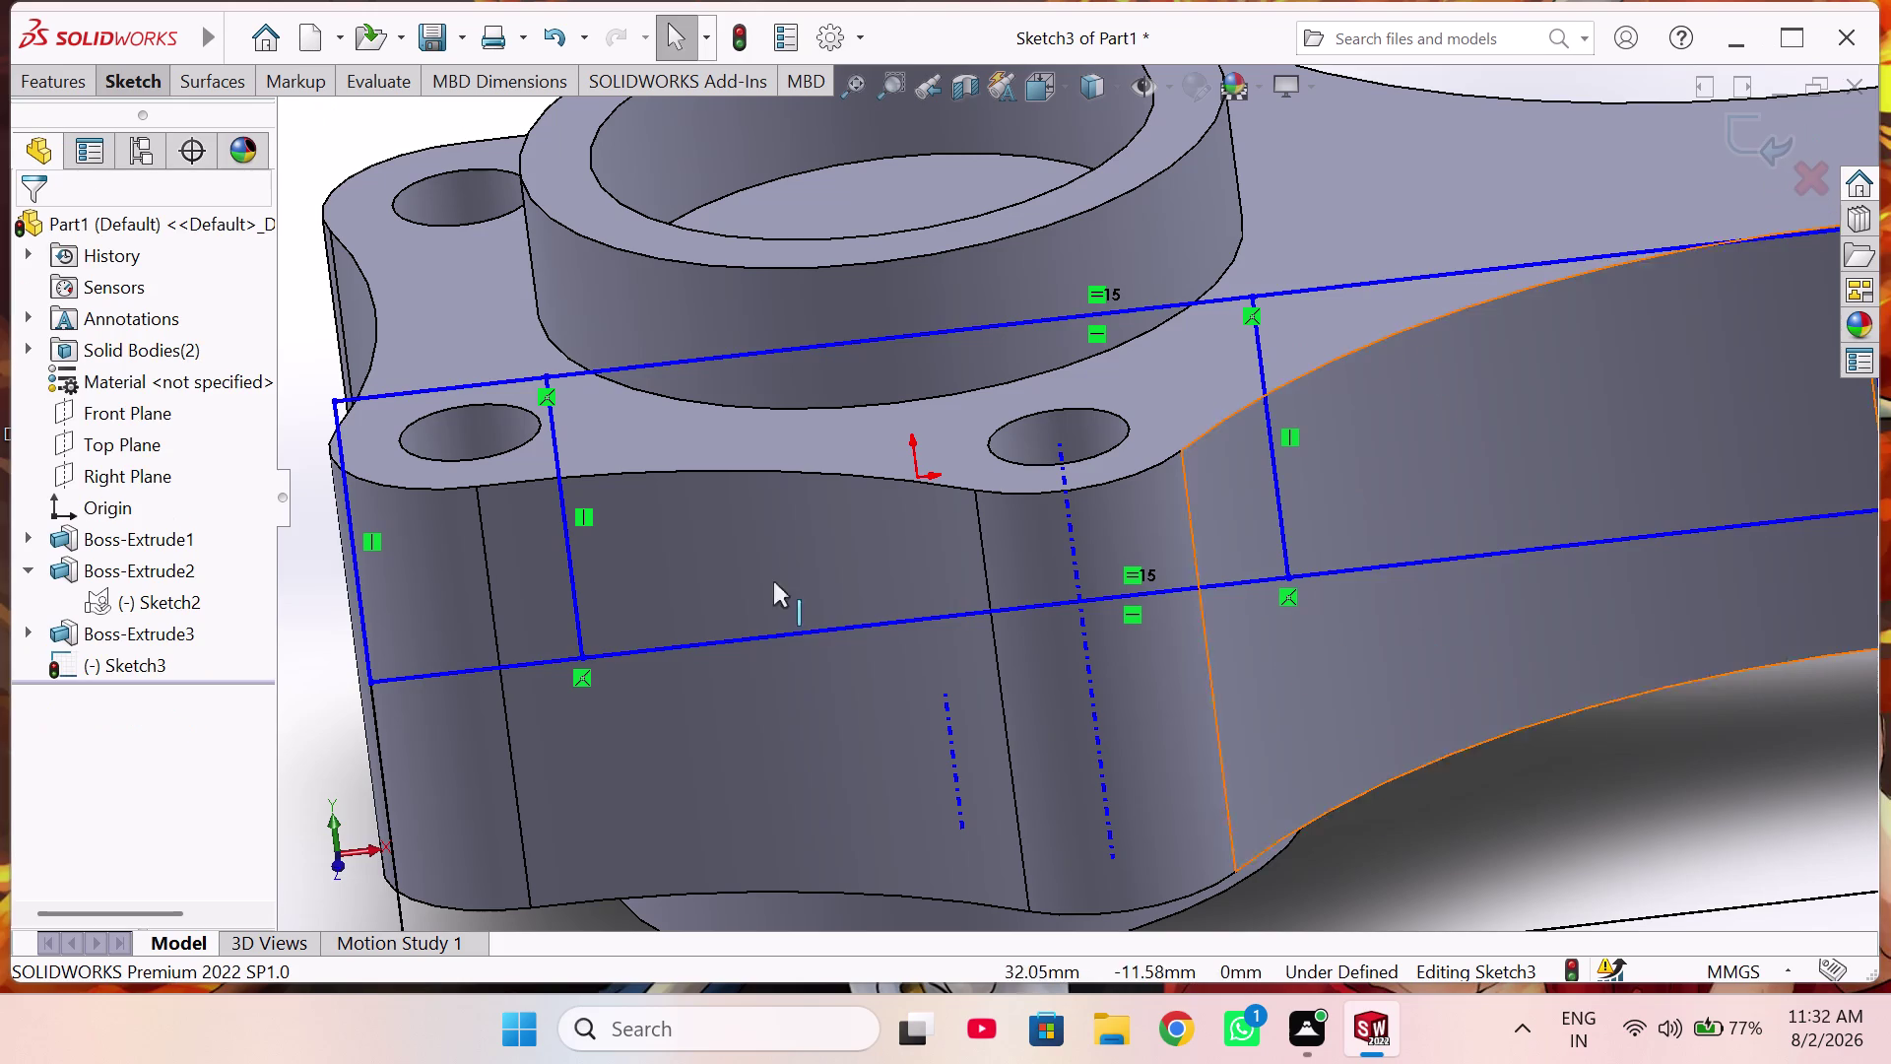
click(71, 87)
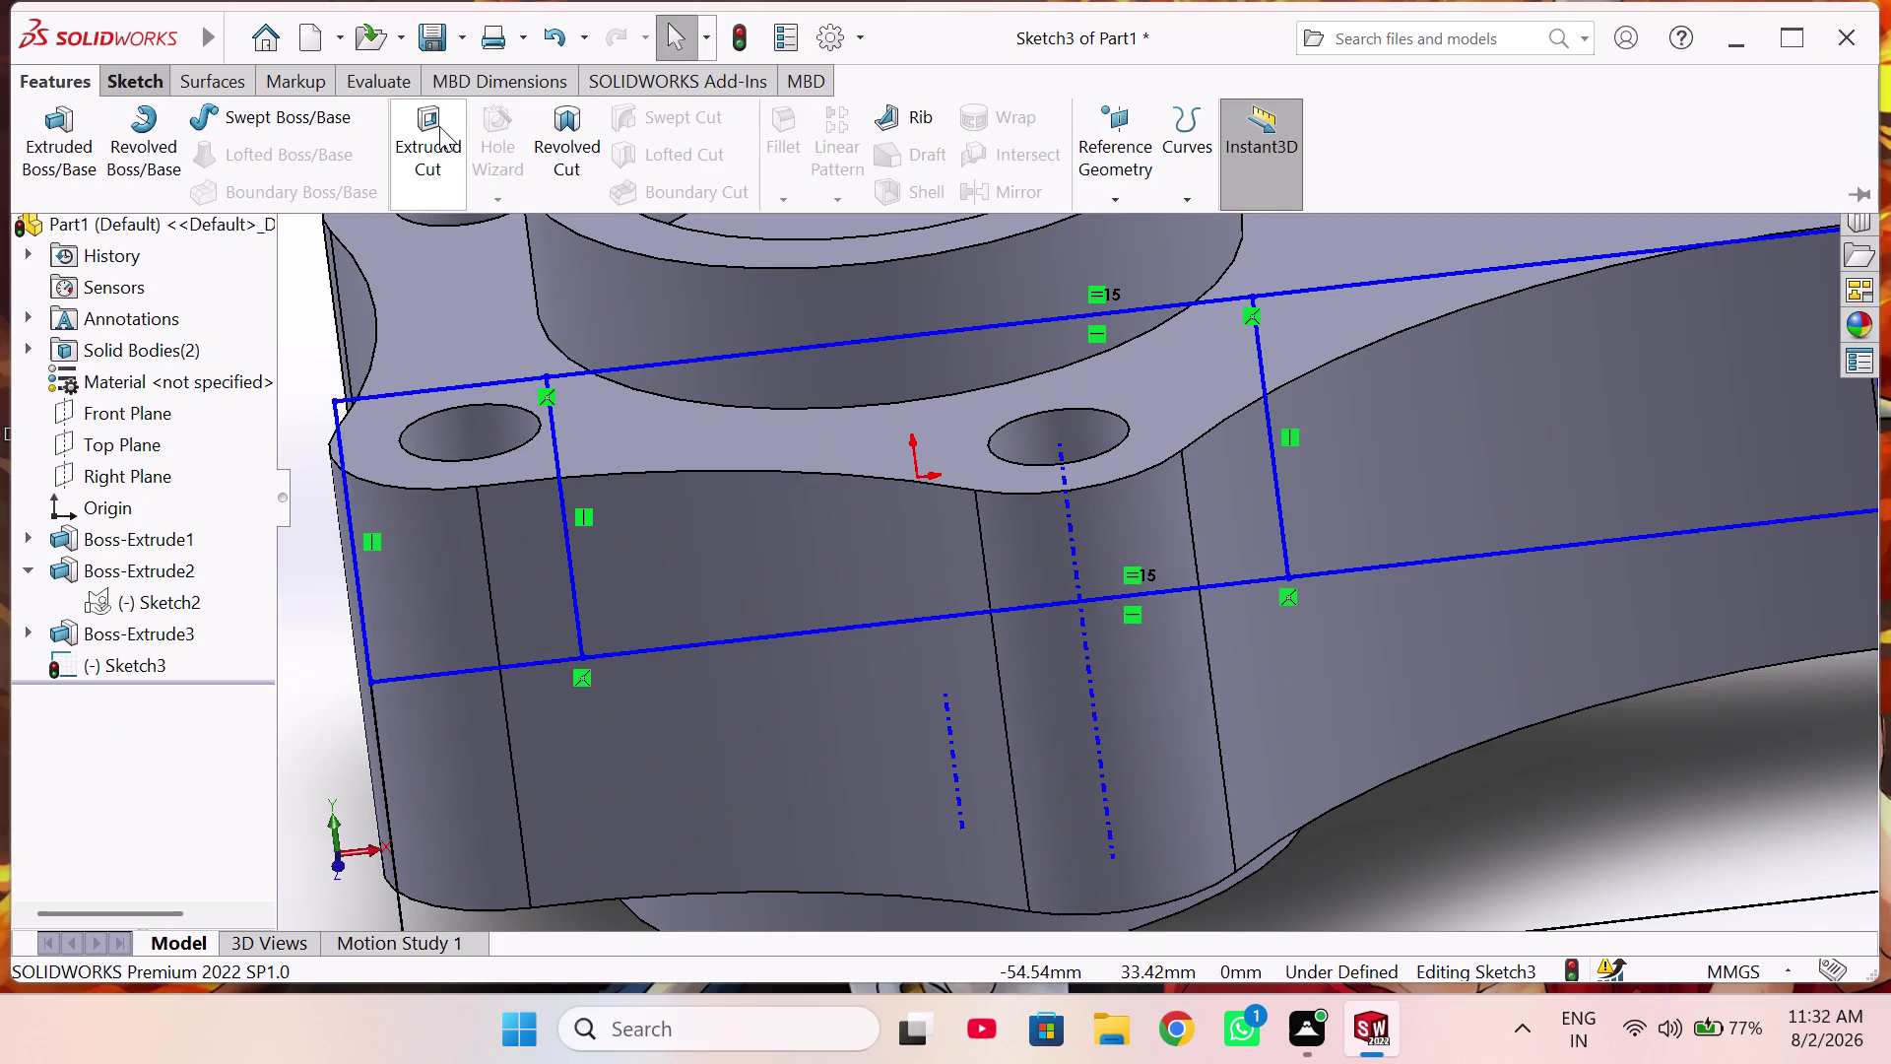
click(439, 126)
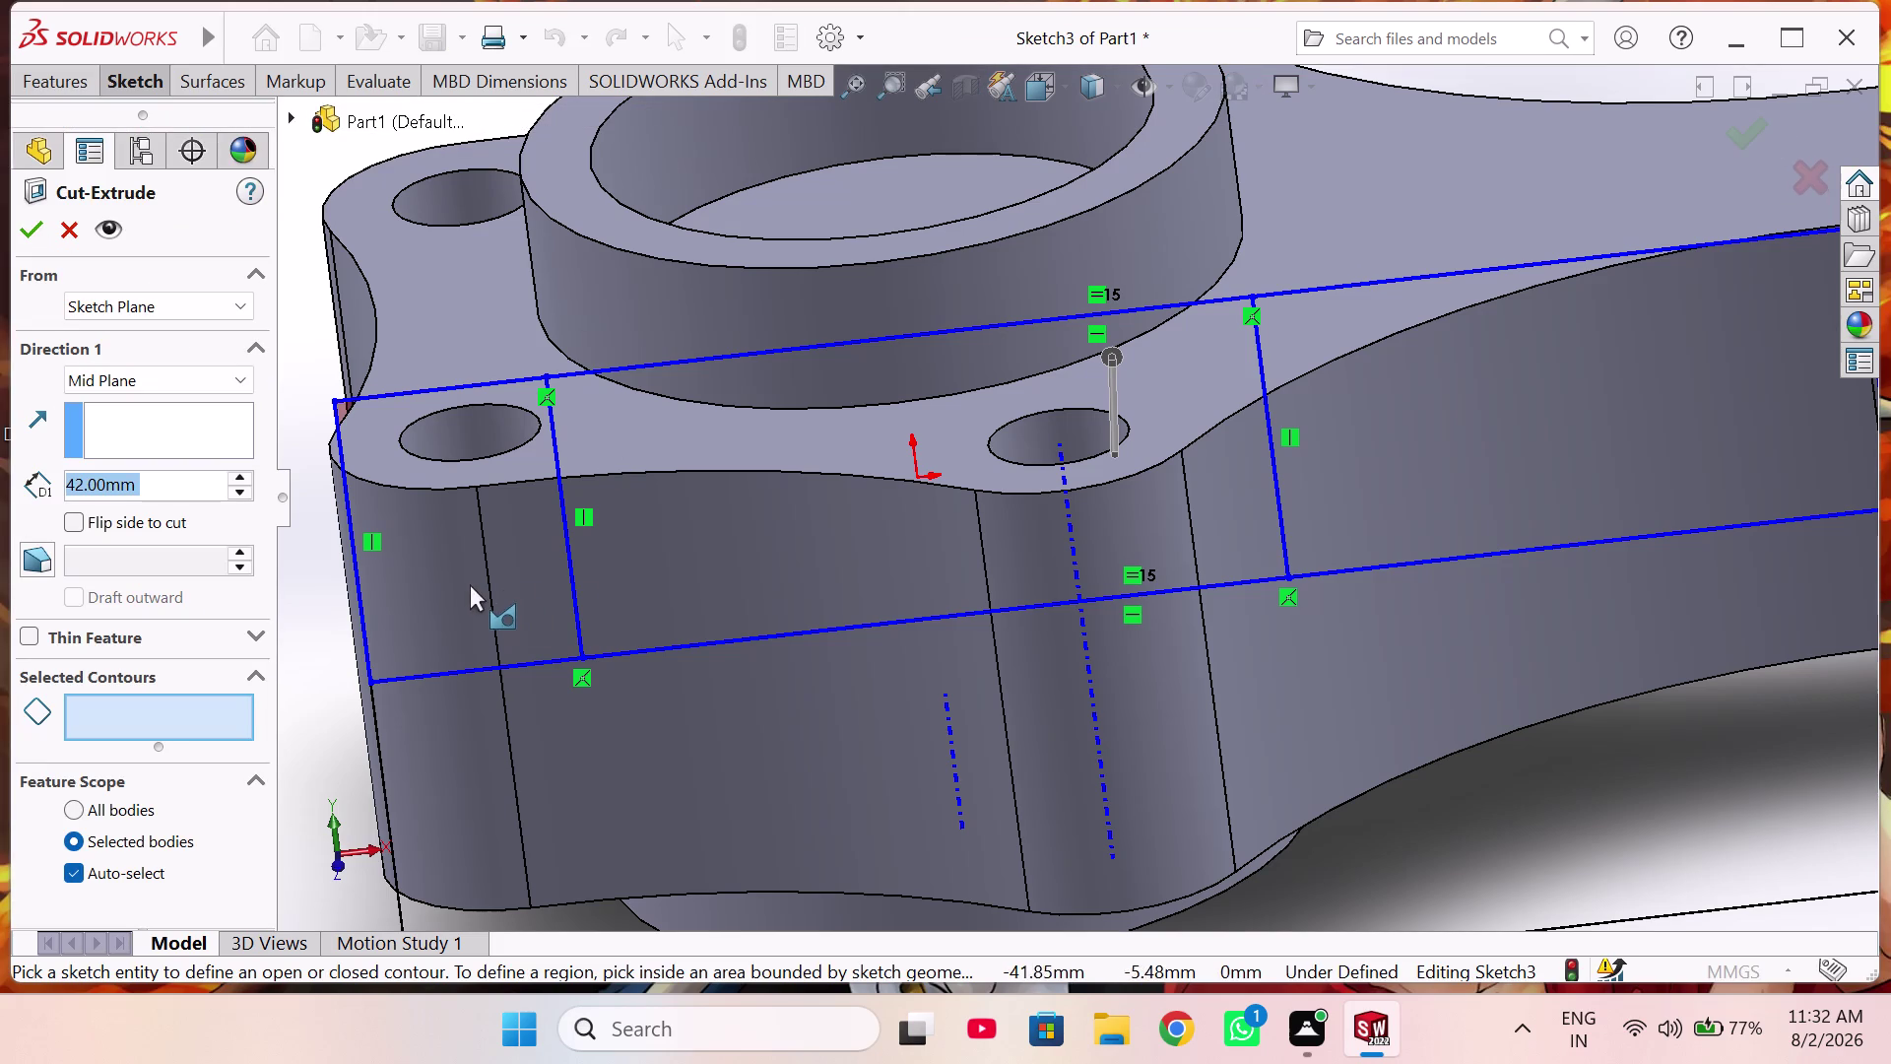
Pick the small-end sketch region as the cut contour.
scroll(down, 3)
scroll(down, 3)
click(188, 707)
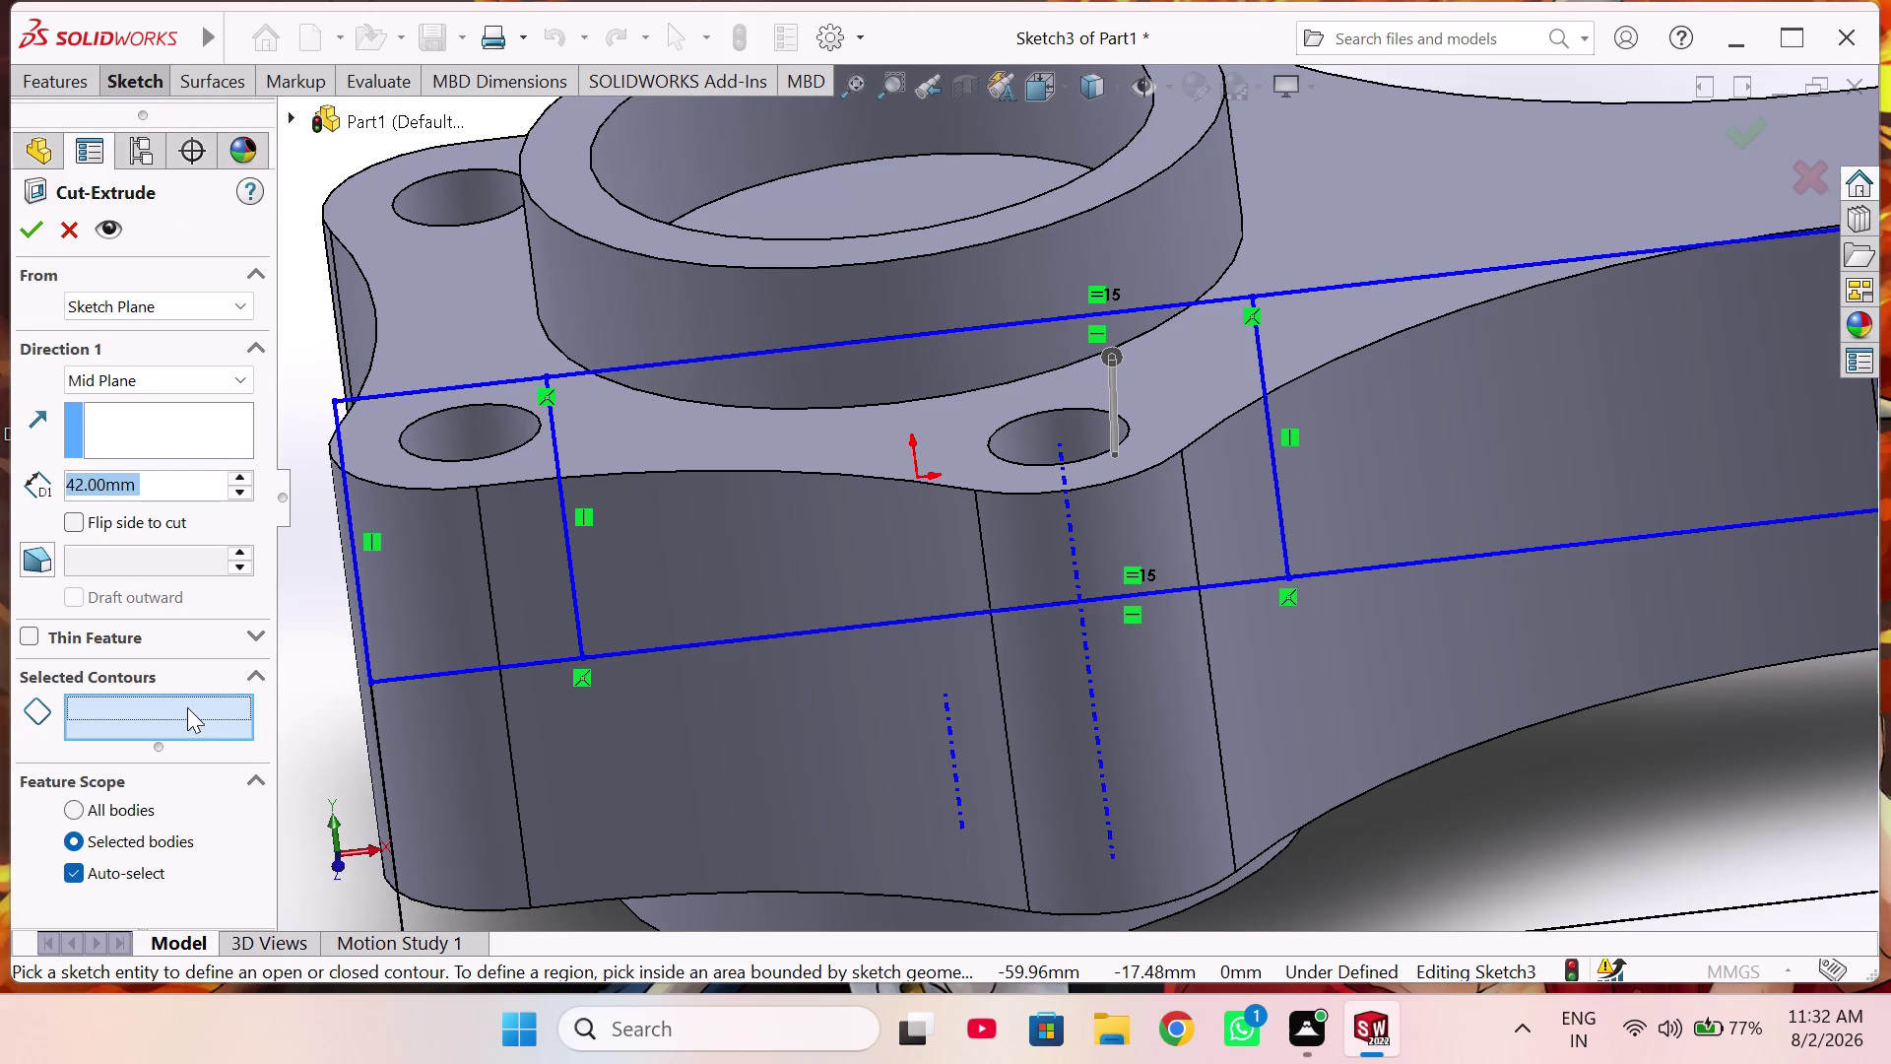
scroll(up, 3)
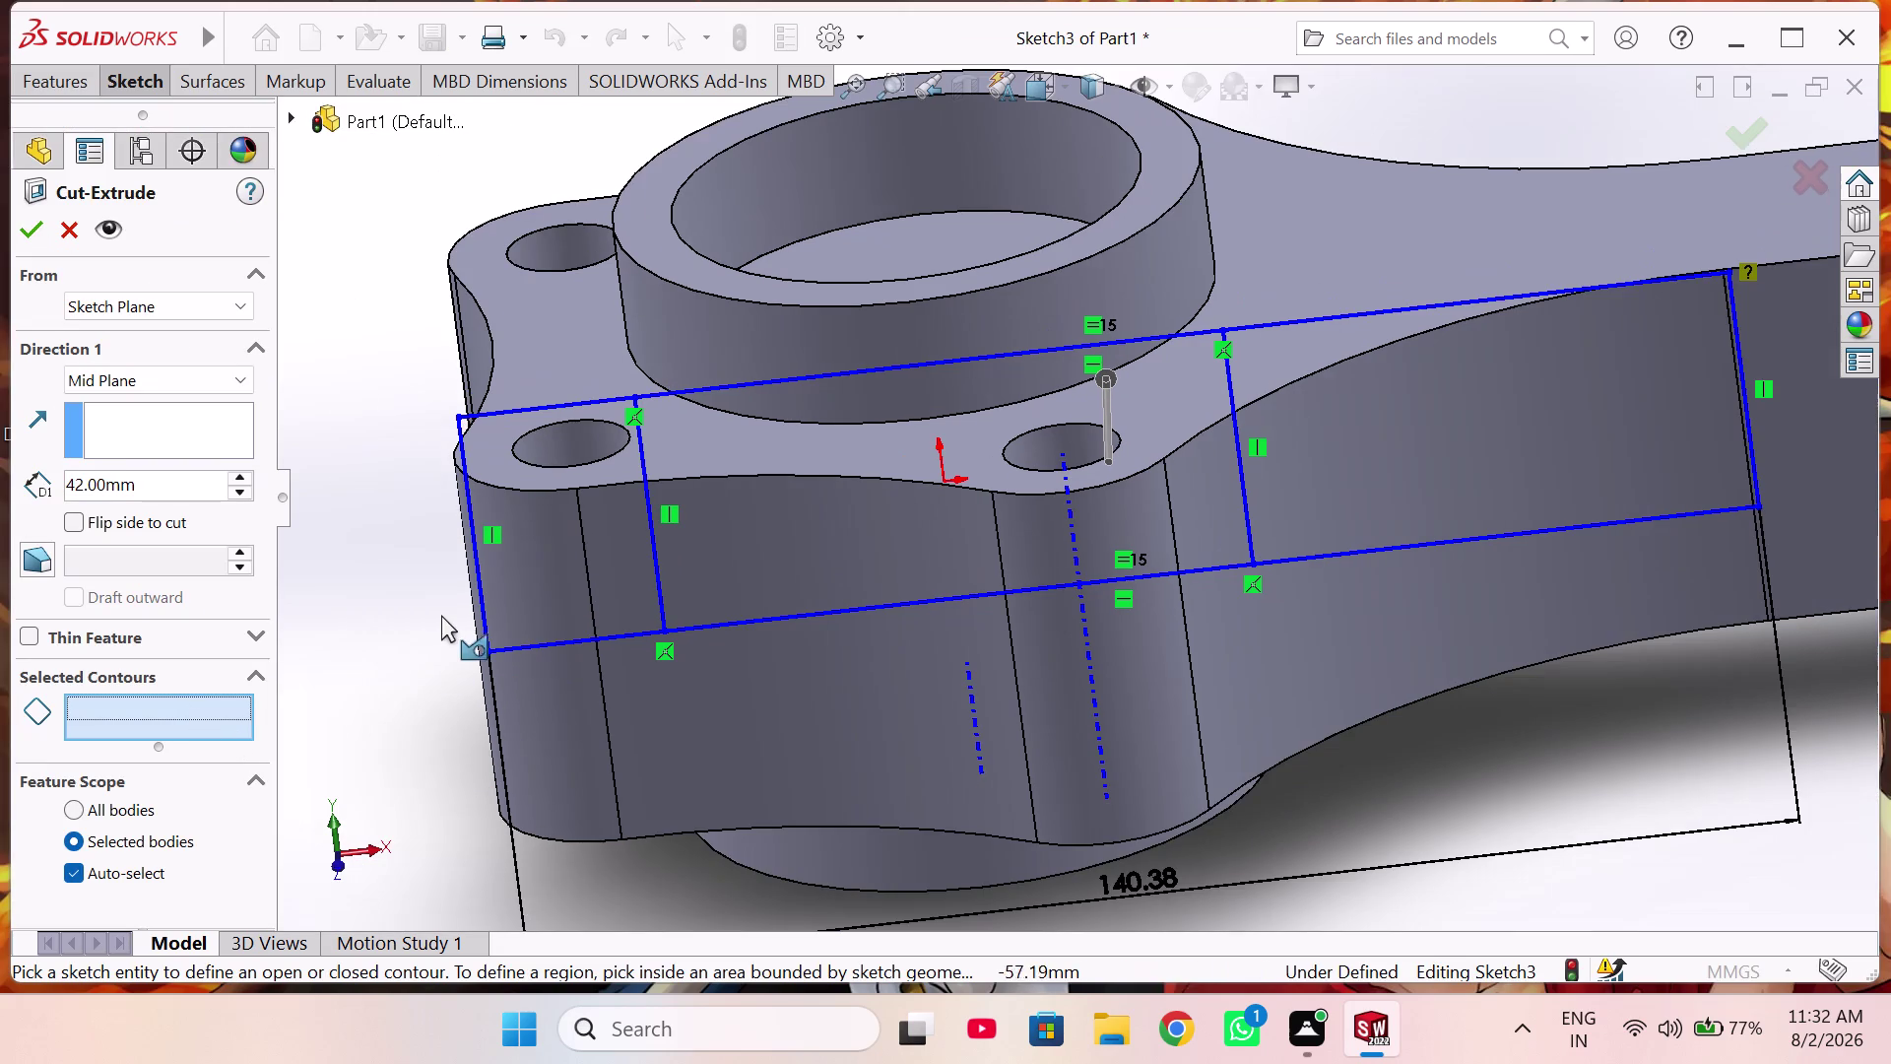
middle_drag(505, 594, 560, 566)
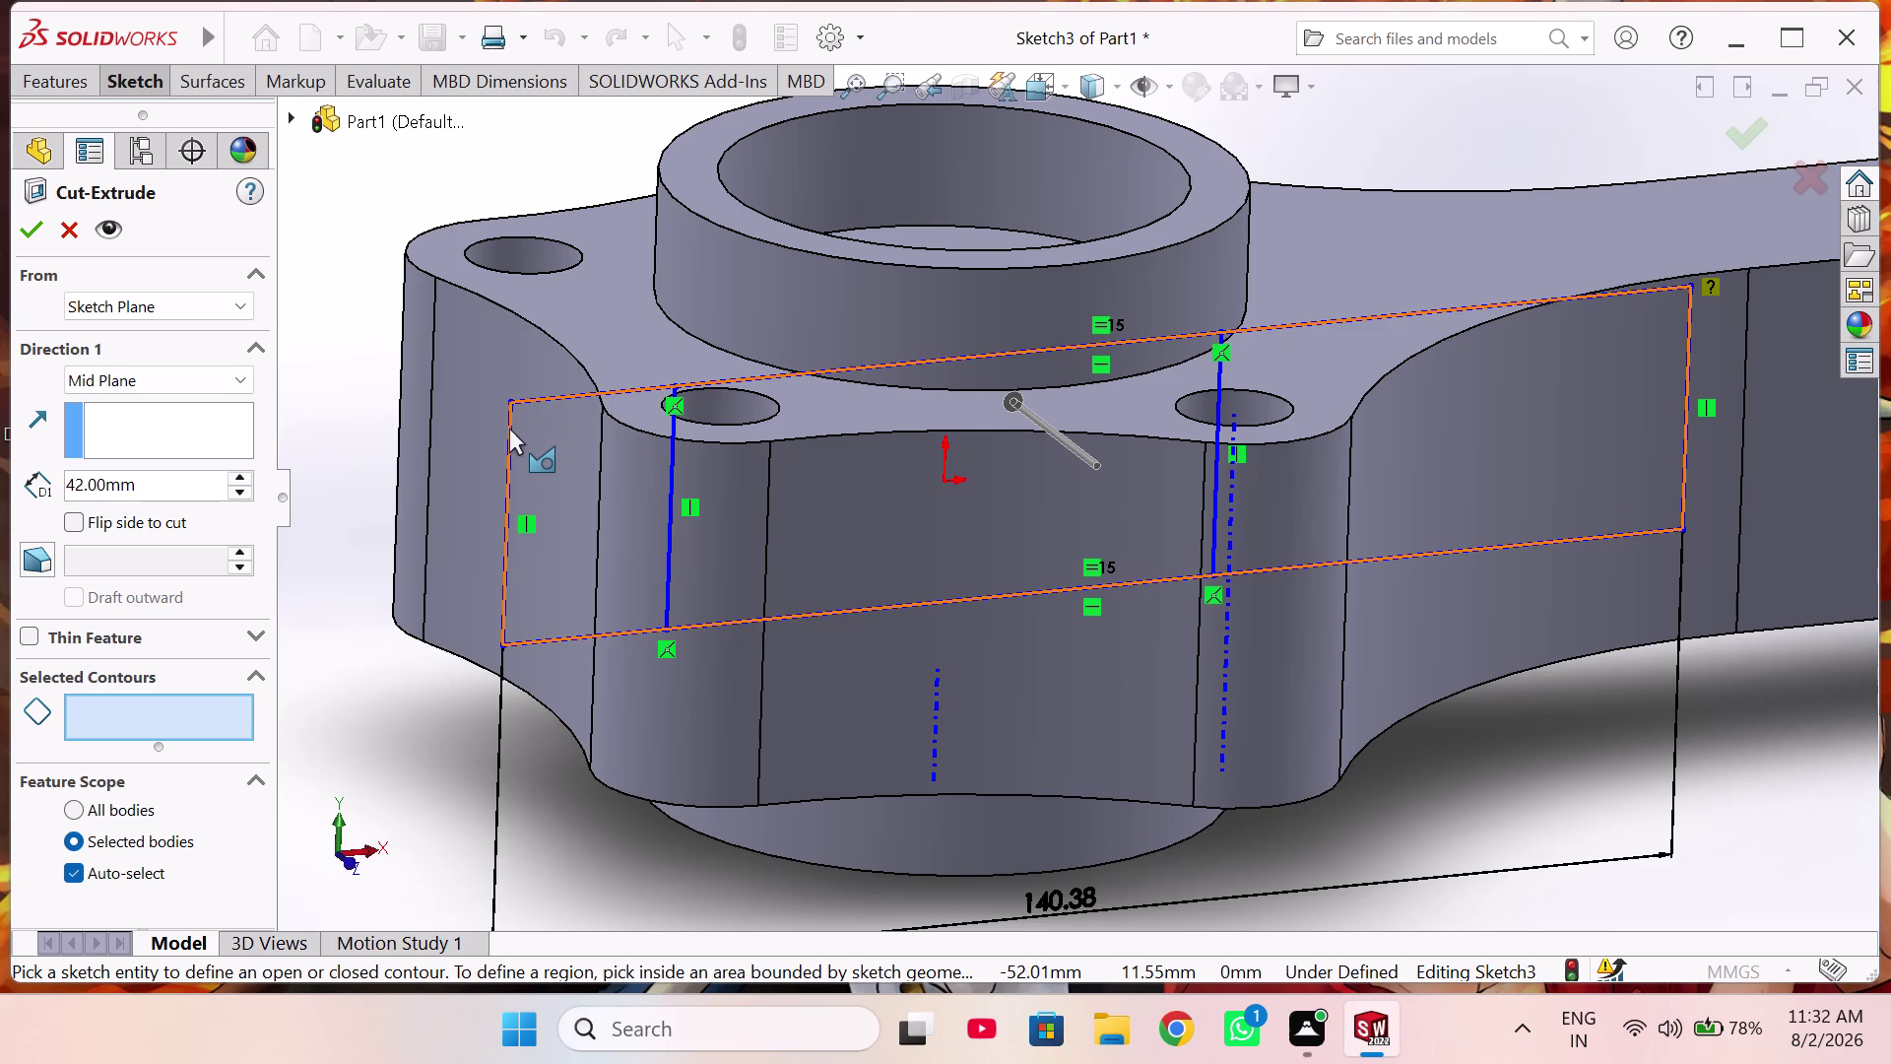
click(537, 469)
scroll(up, 3)
middle_drag(639, 512, 632, 514)
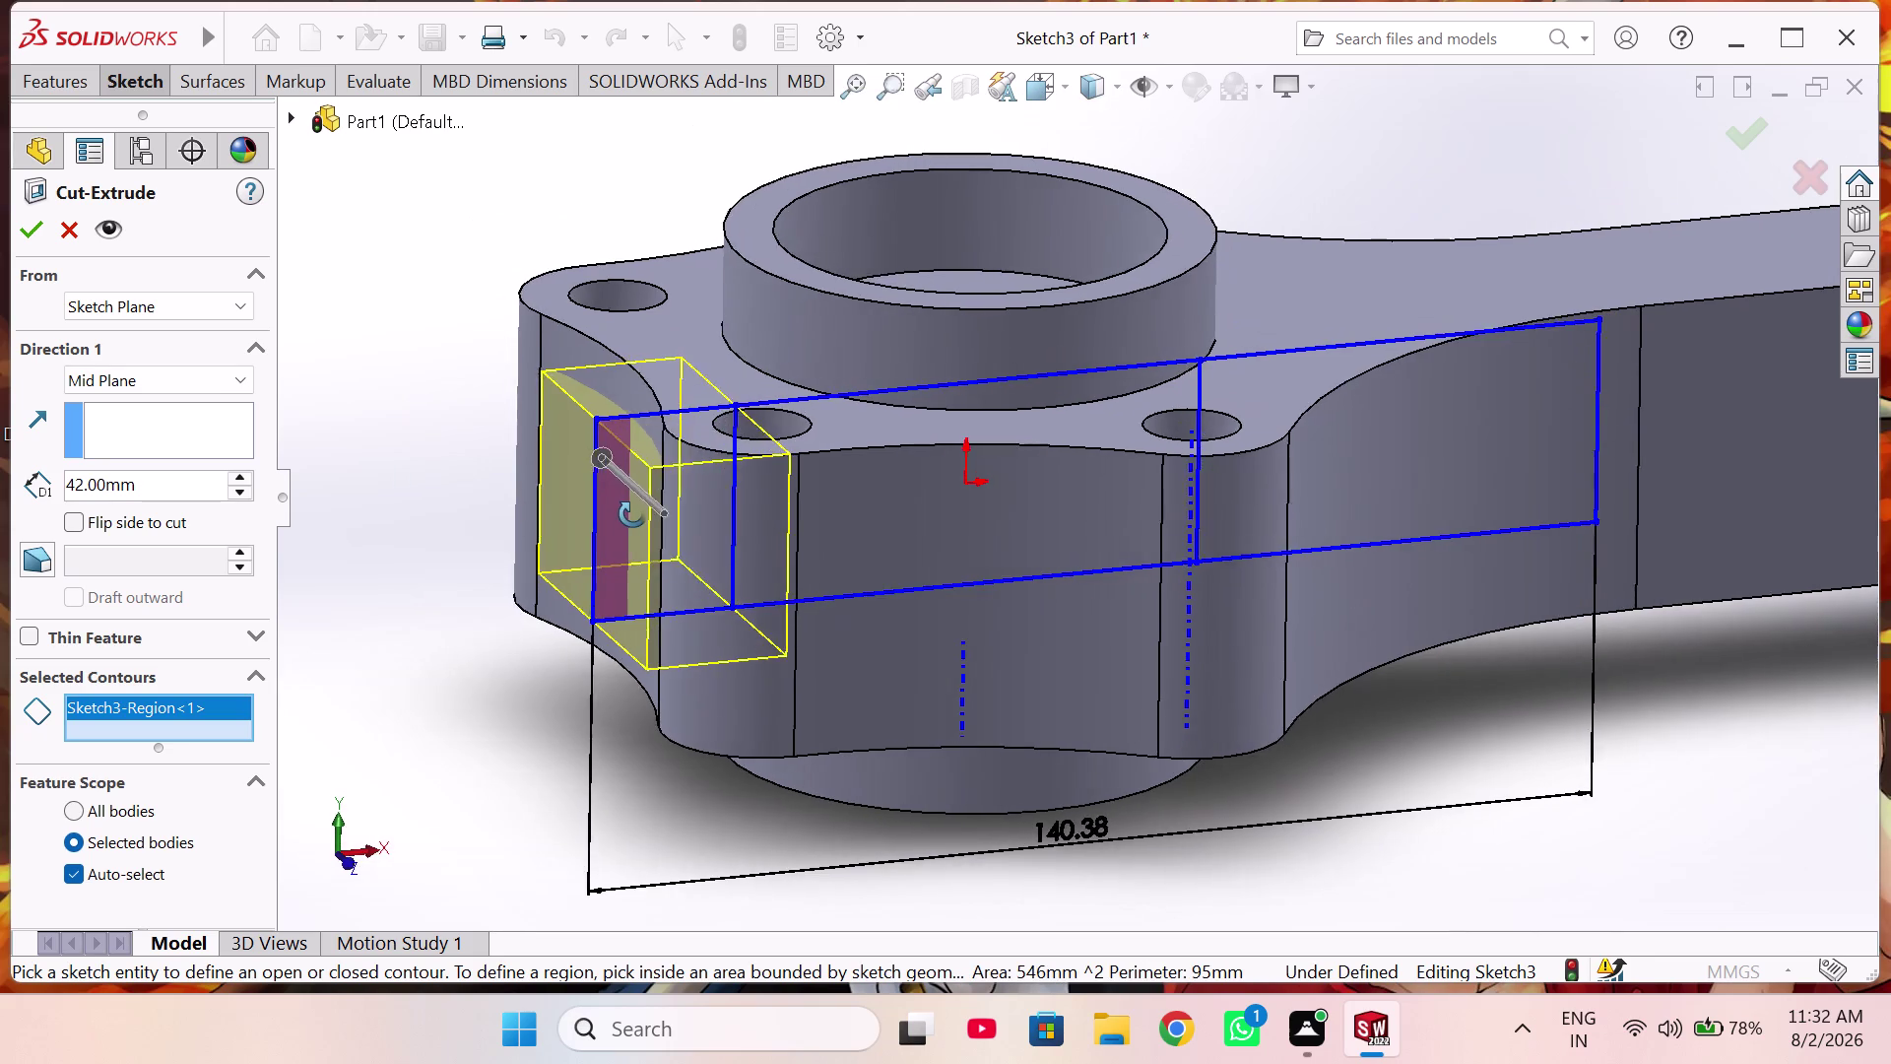
middle_drag(633, 514, 647, 606)
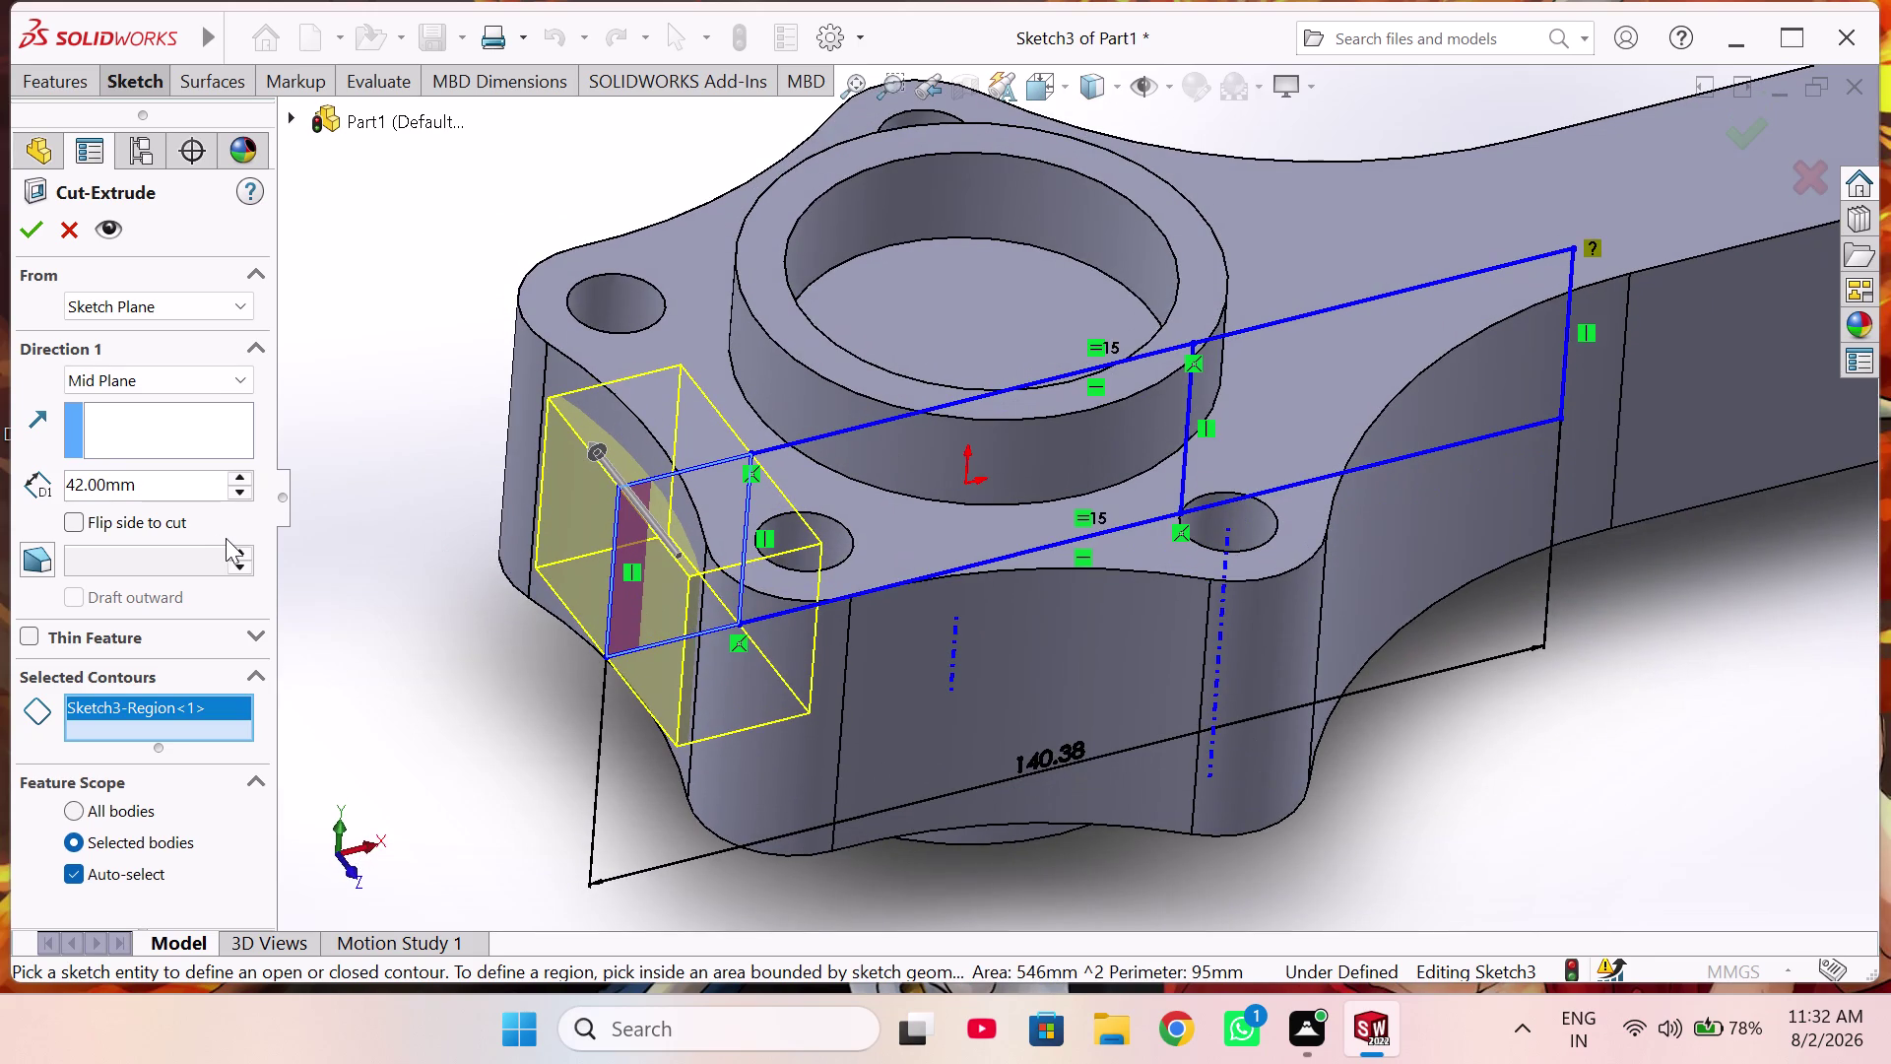
Set the mid-plane cut depth to 112 mm and confirm Cut-Extrude1.
triple_click(246, 474)
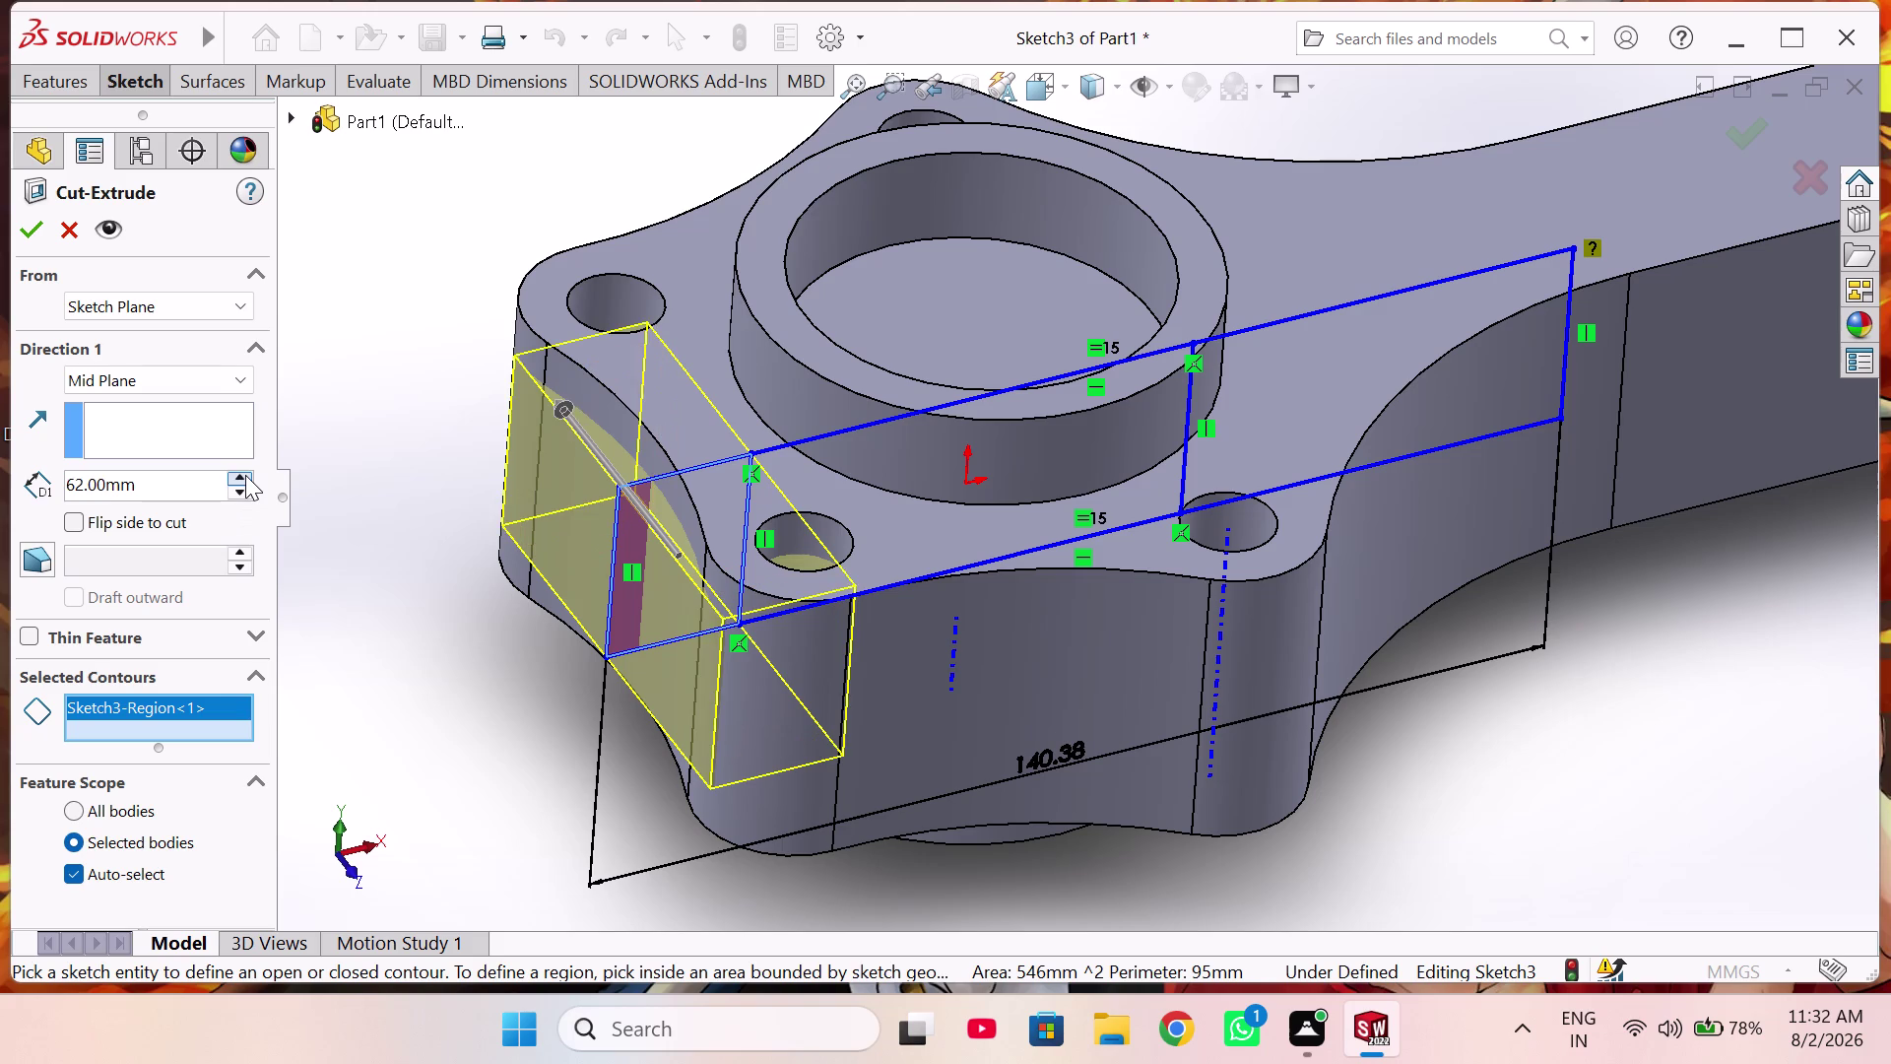
triple_click(246, 474)
click(245, 475)
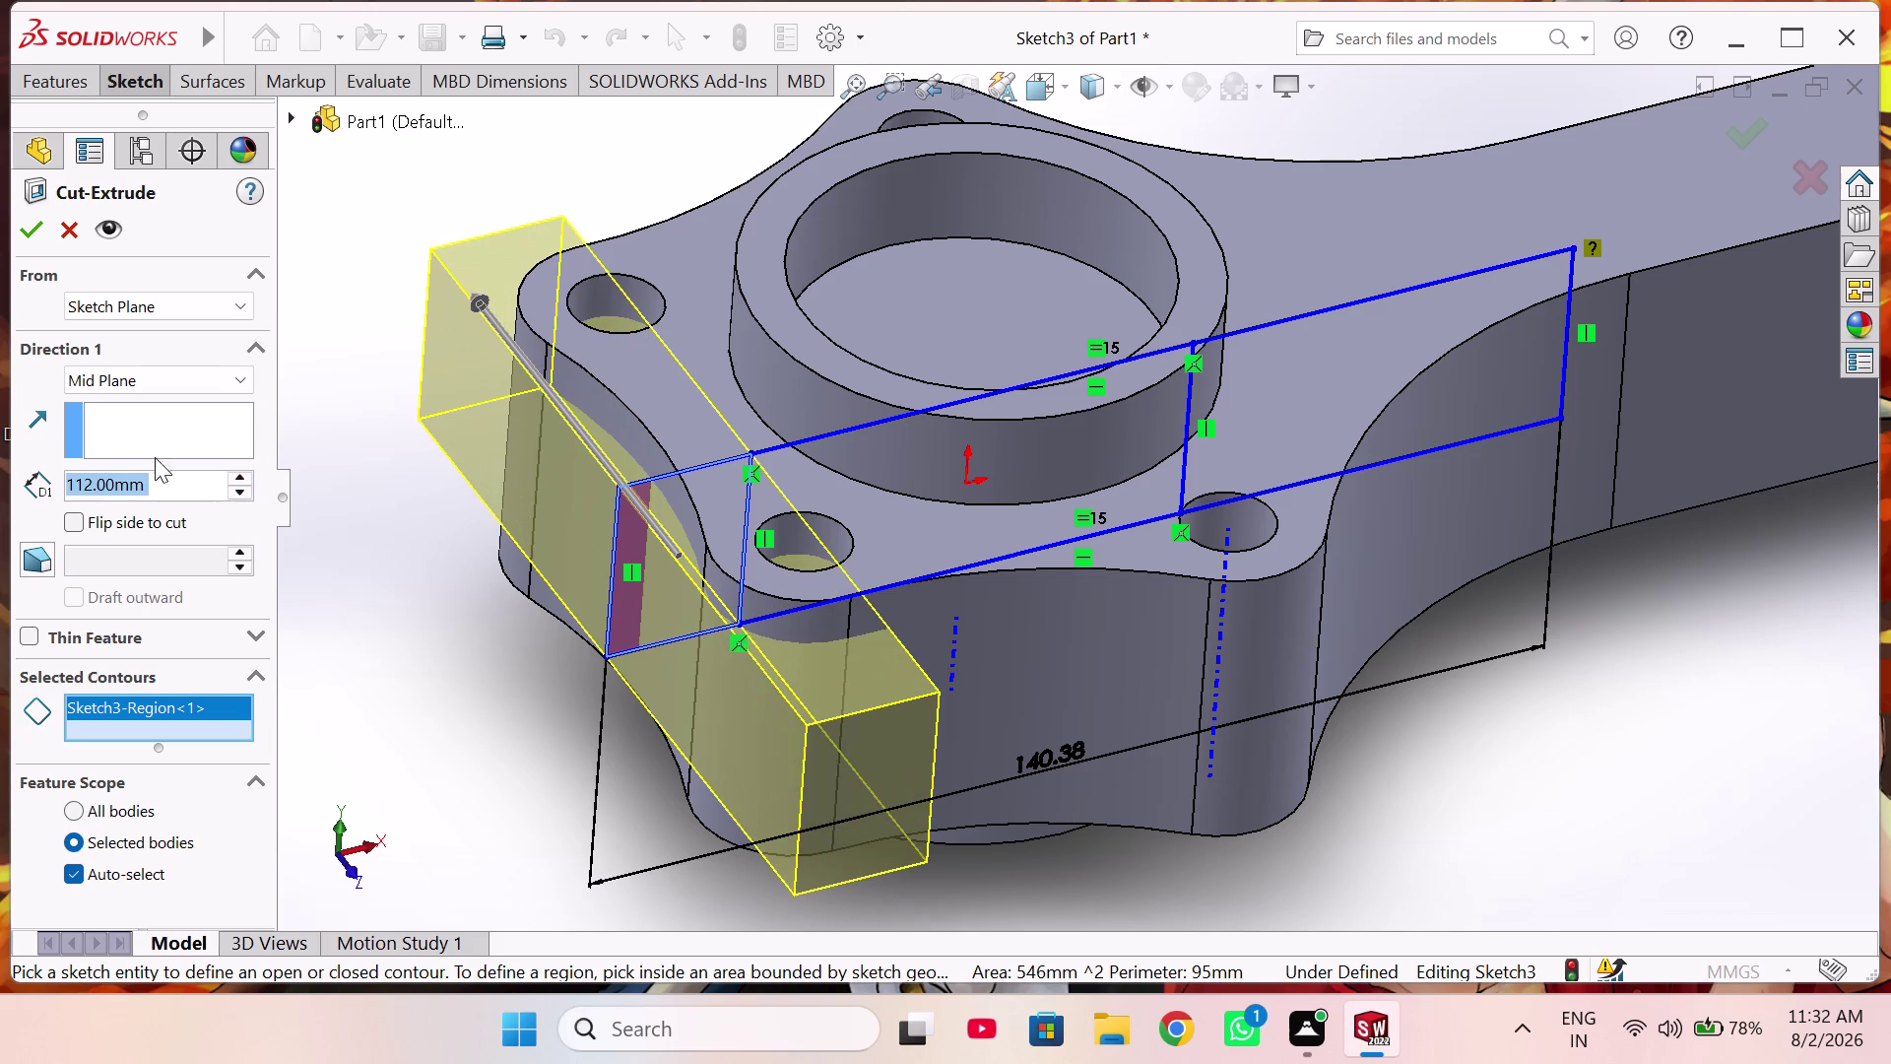
click(28, 232)
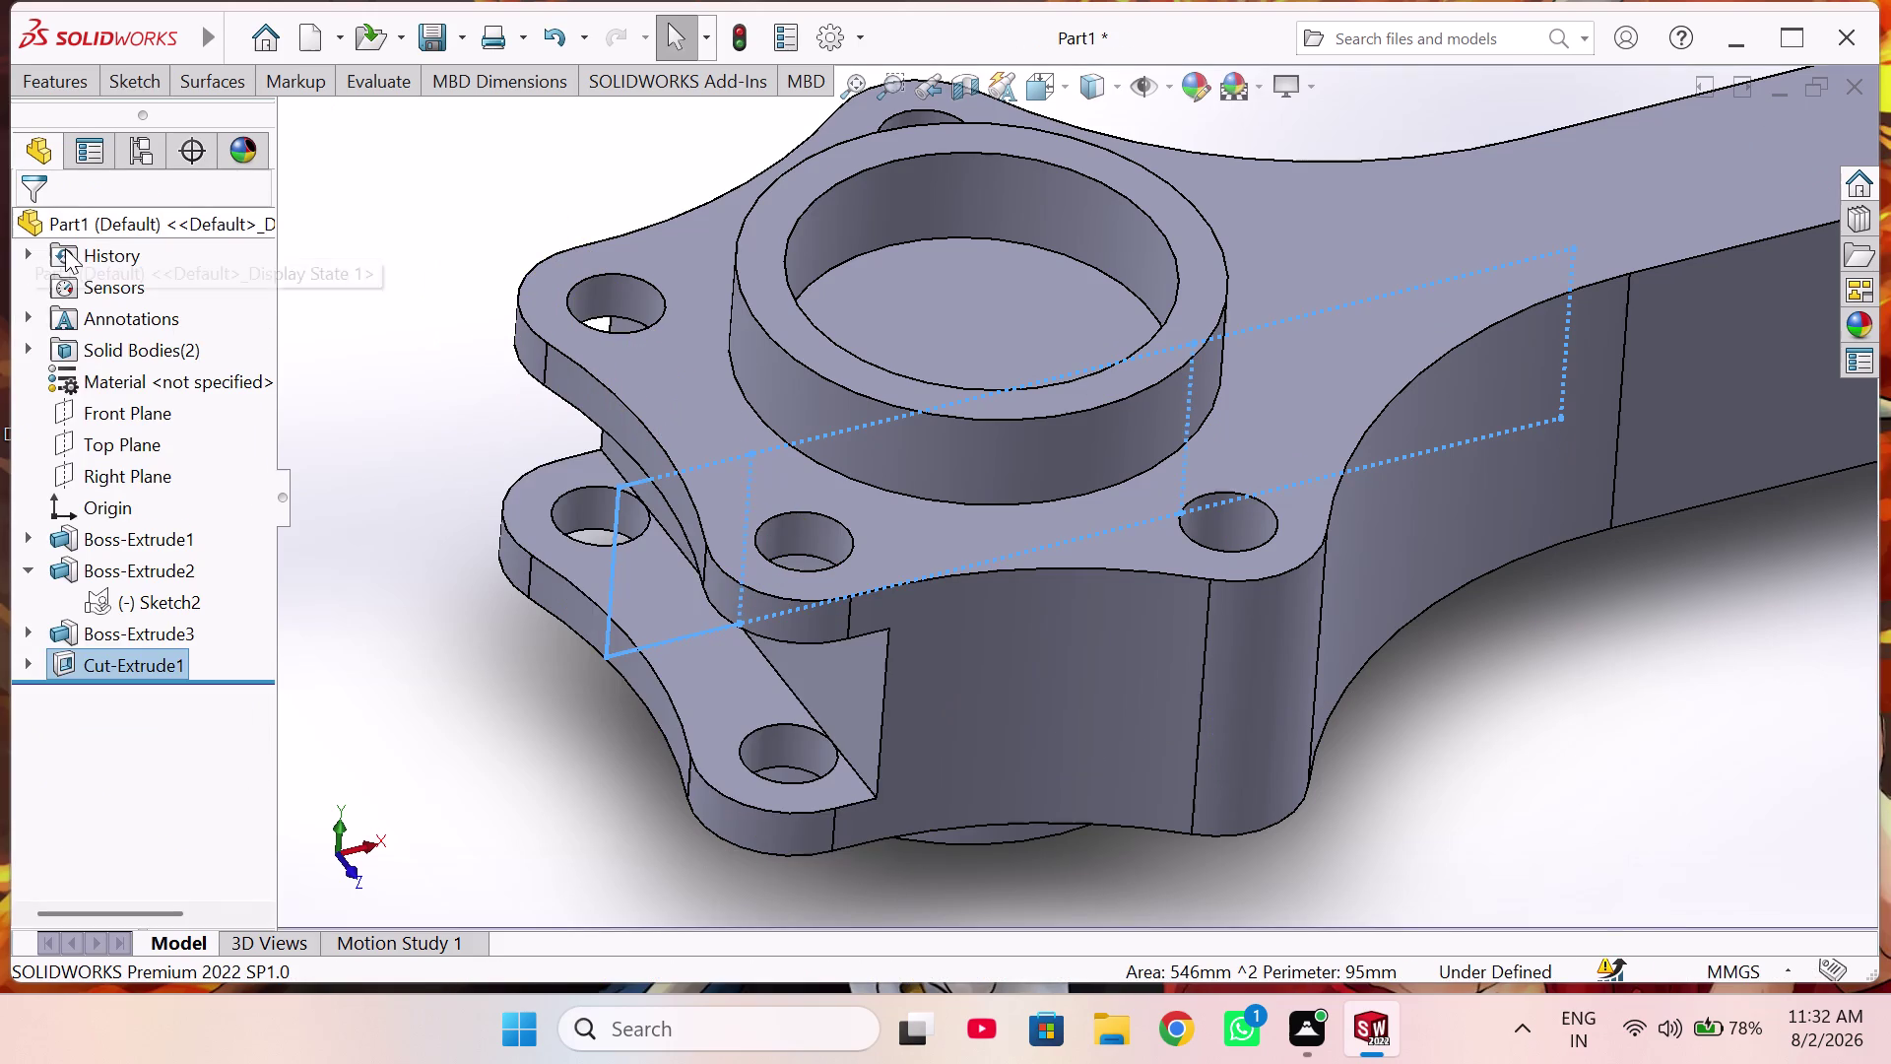
Select Sketch3 under Cut-Extrude1 and start another extruded cut.
middle_drag(892, 766, 852, 791)
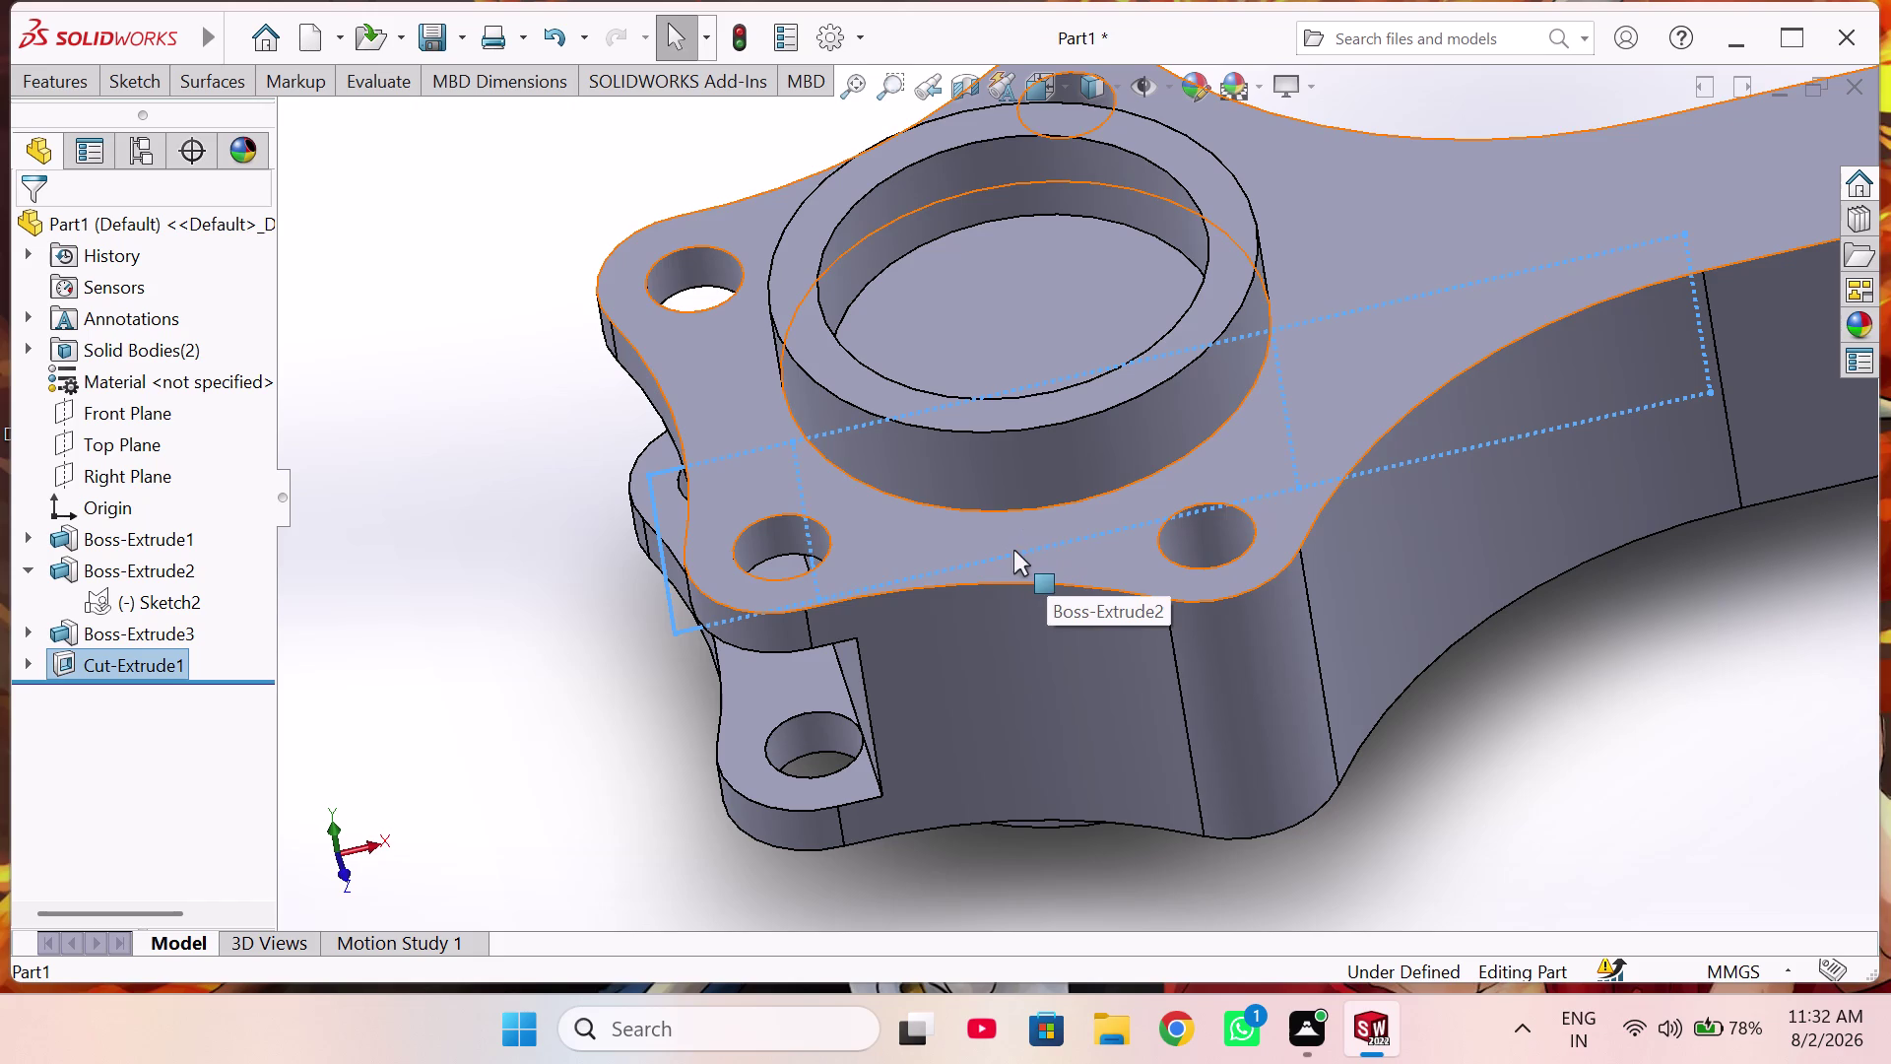
click(28, 661)
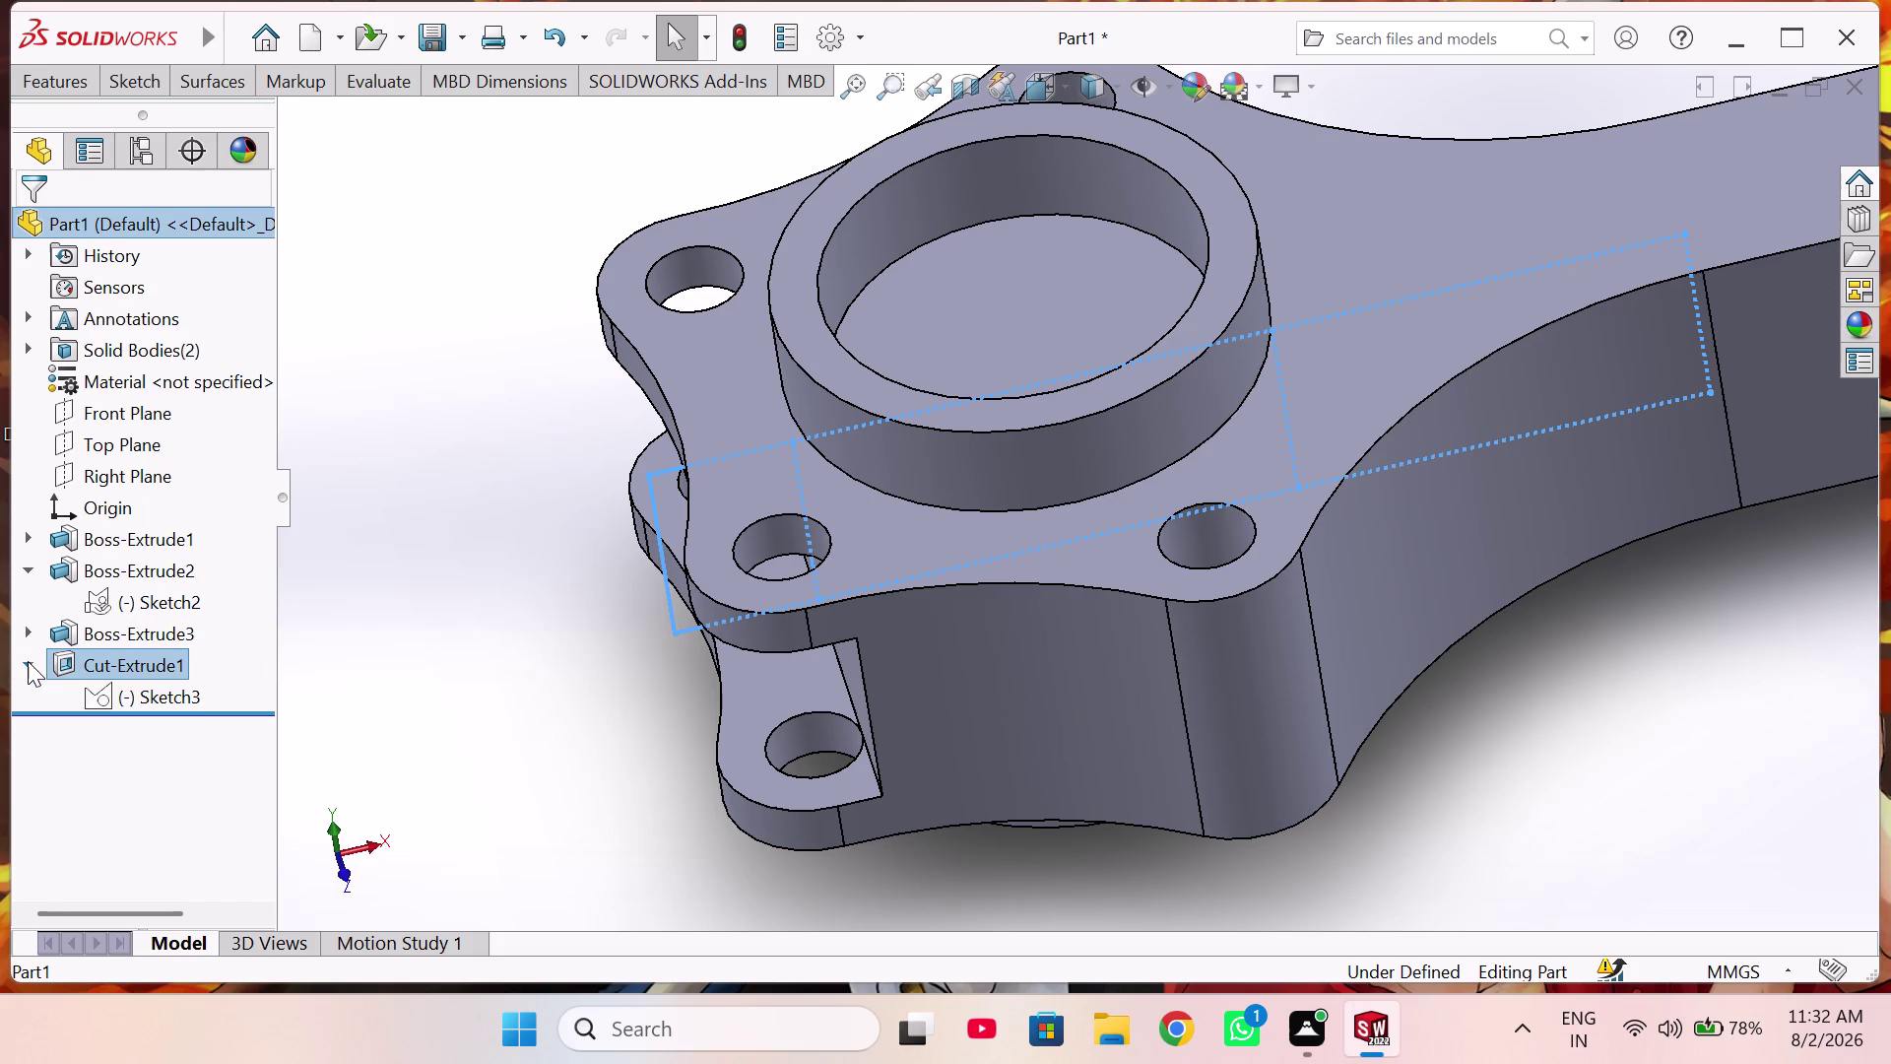
click(92, 701)
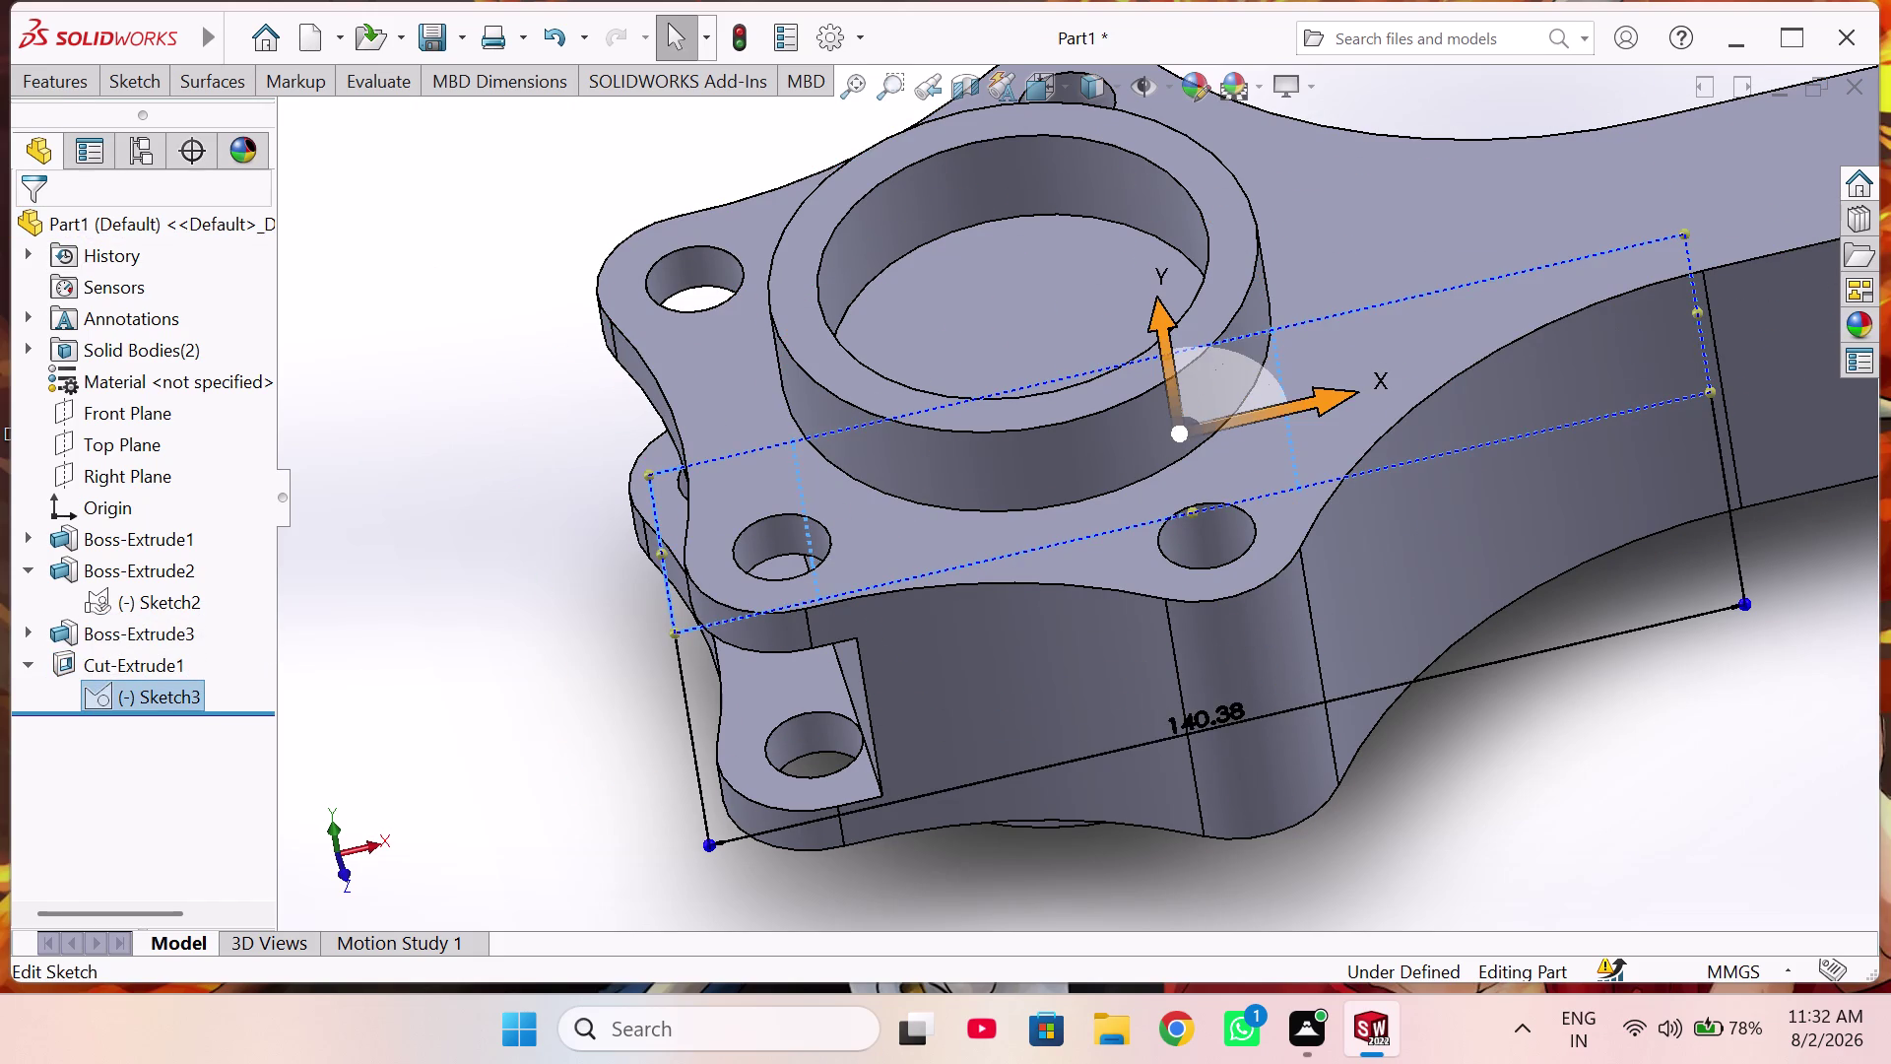
click(64, 95)
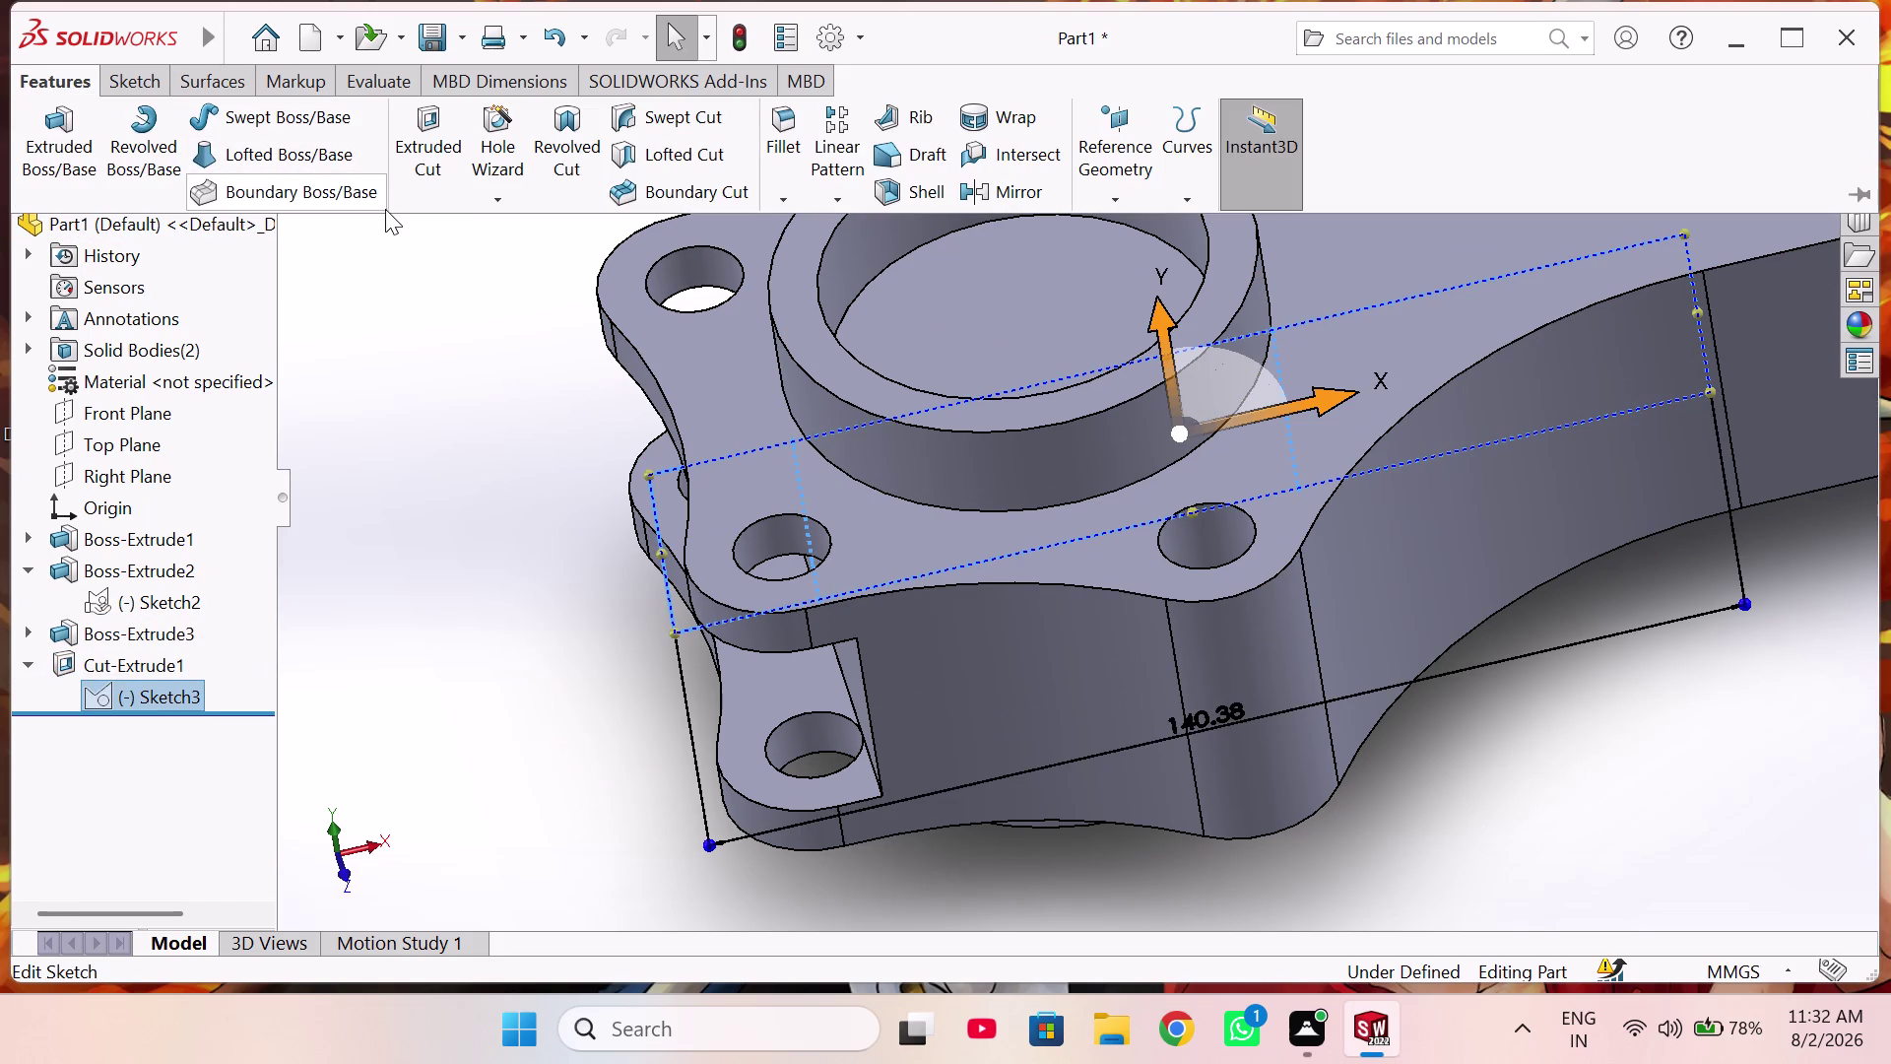
click(447, 156)
Flip the cut side, pick the slot outline, and confirm the 112 mm mid-plane cut.
middle_drag(822, 530, 842, 554)
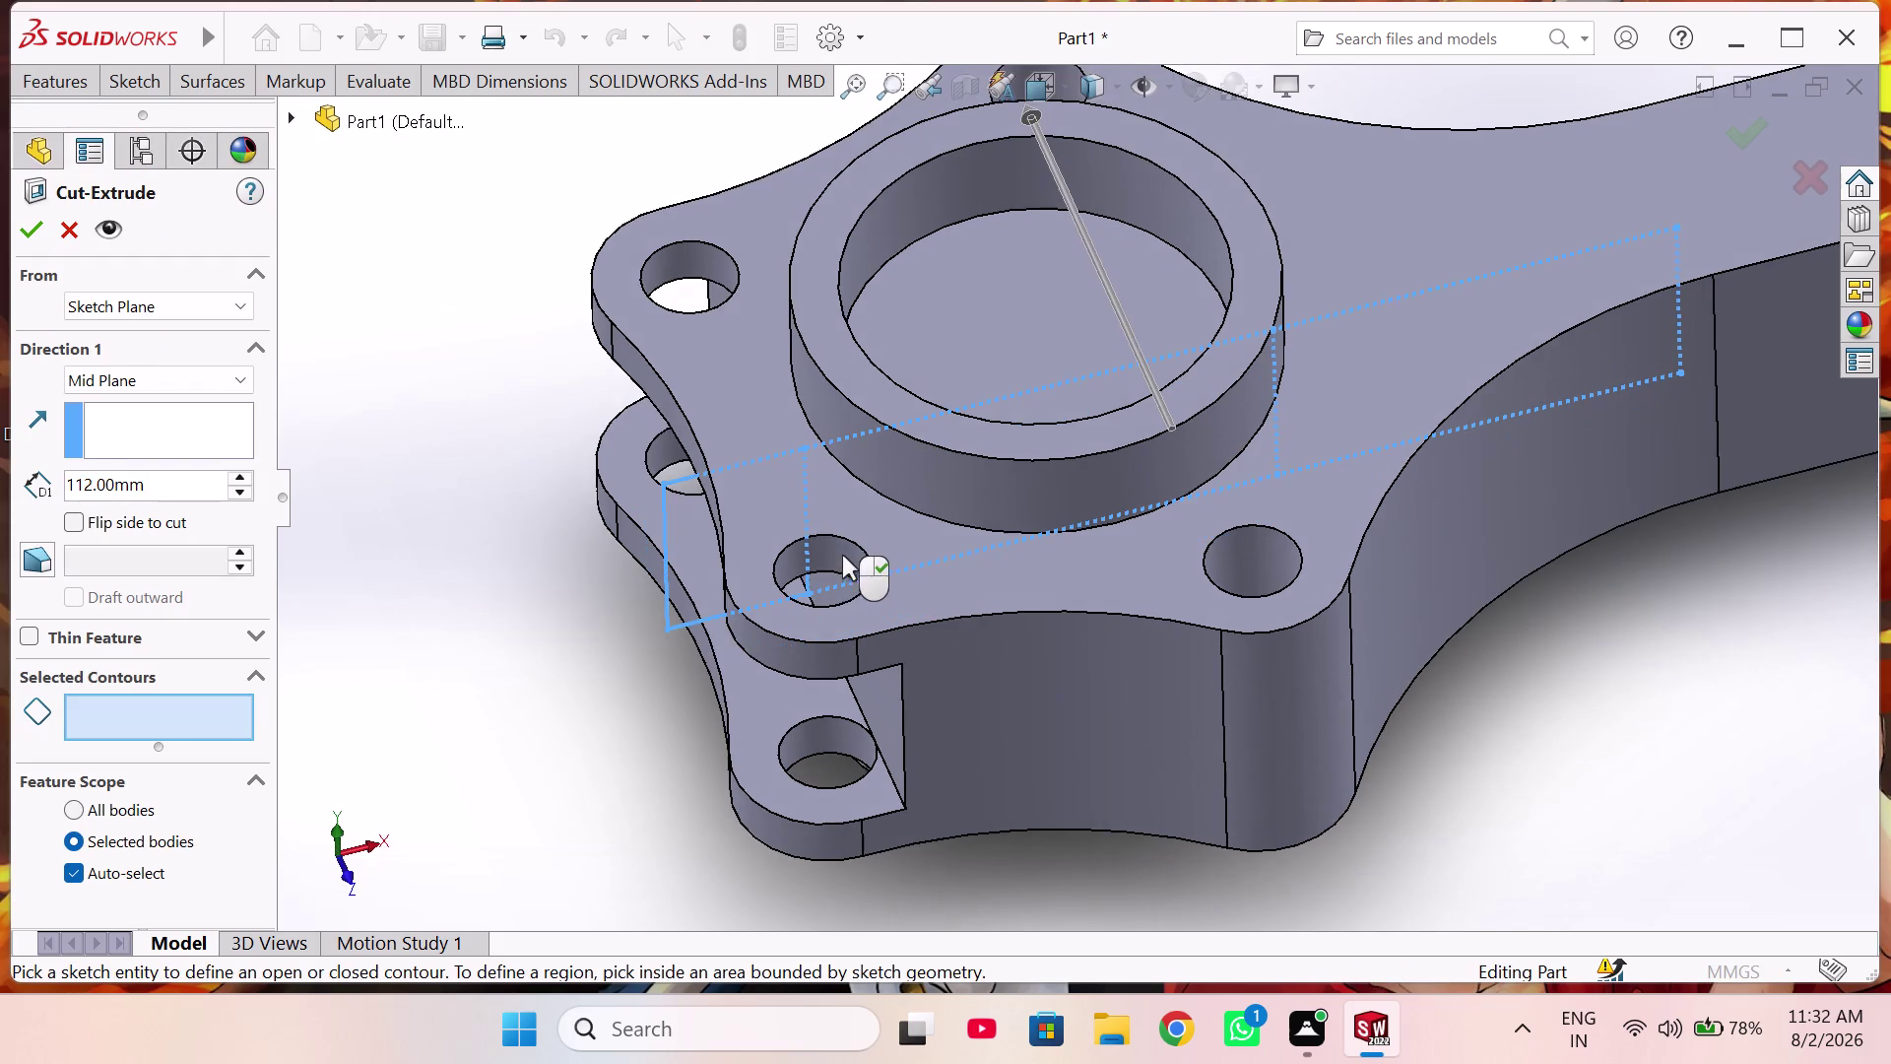
scroll(up, 3)
click(72, 518)
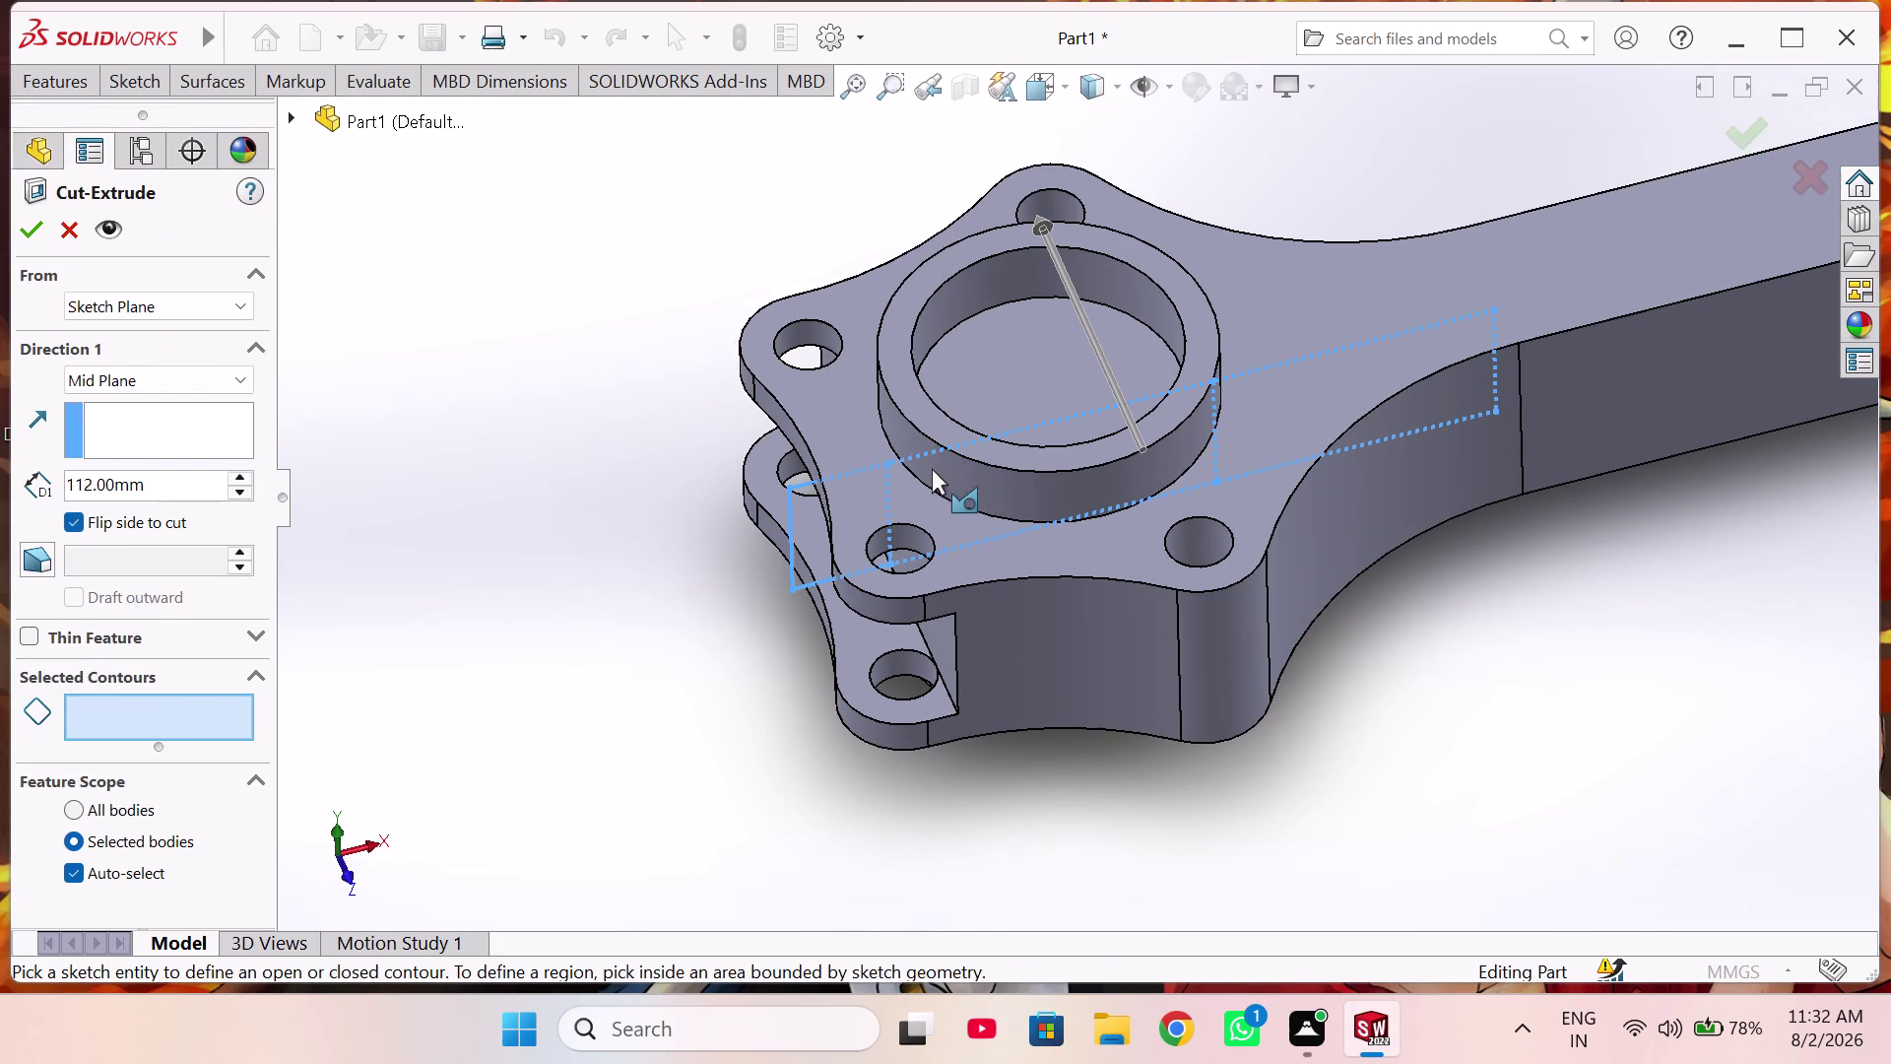
click(901, 463)
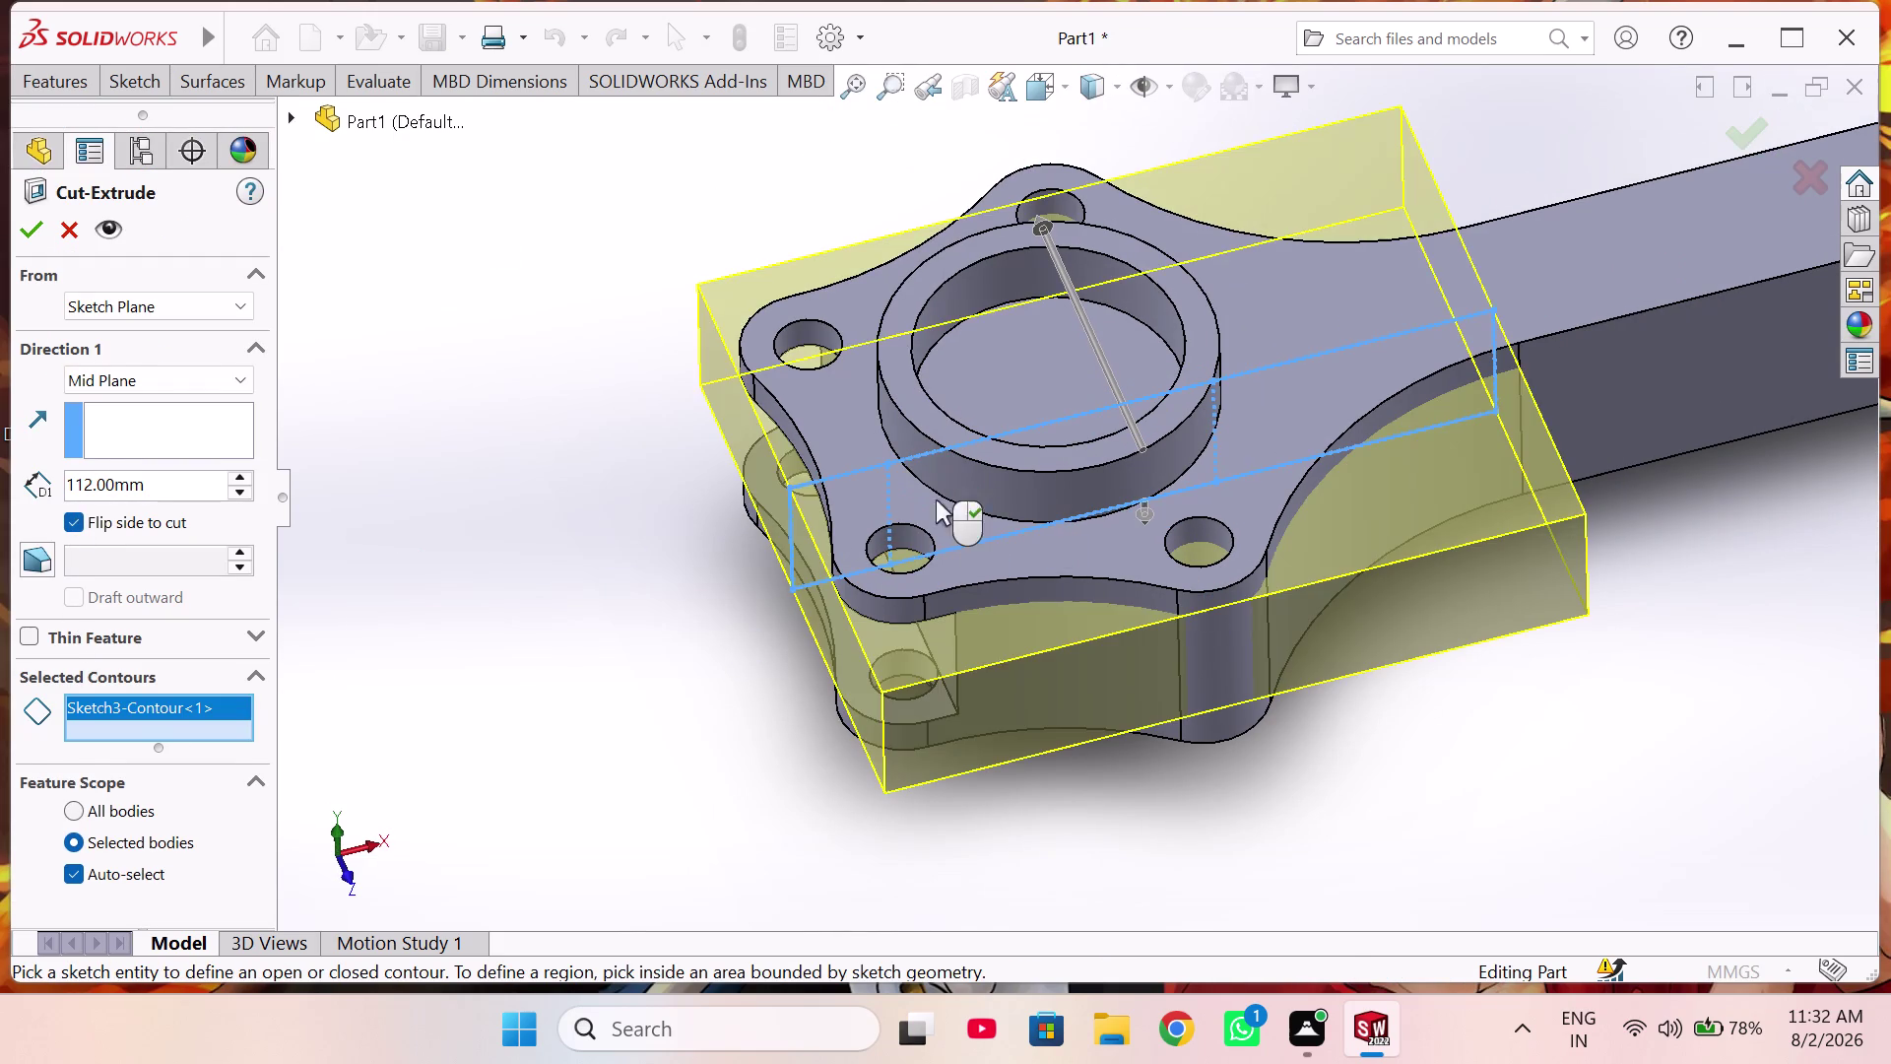
middle_drag(993, 639, 934, 490)
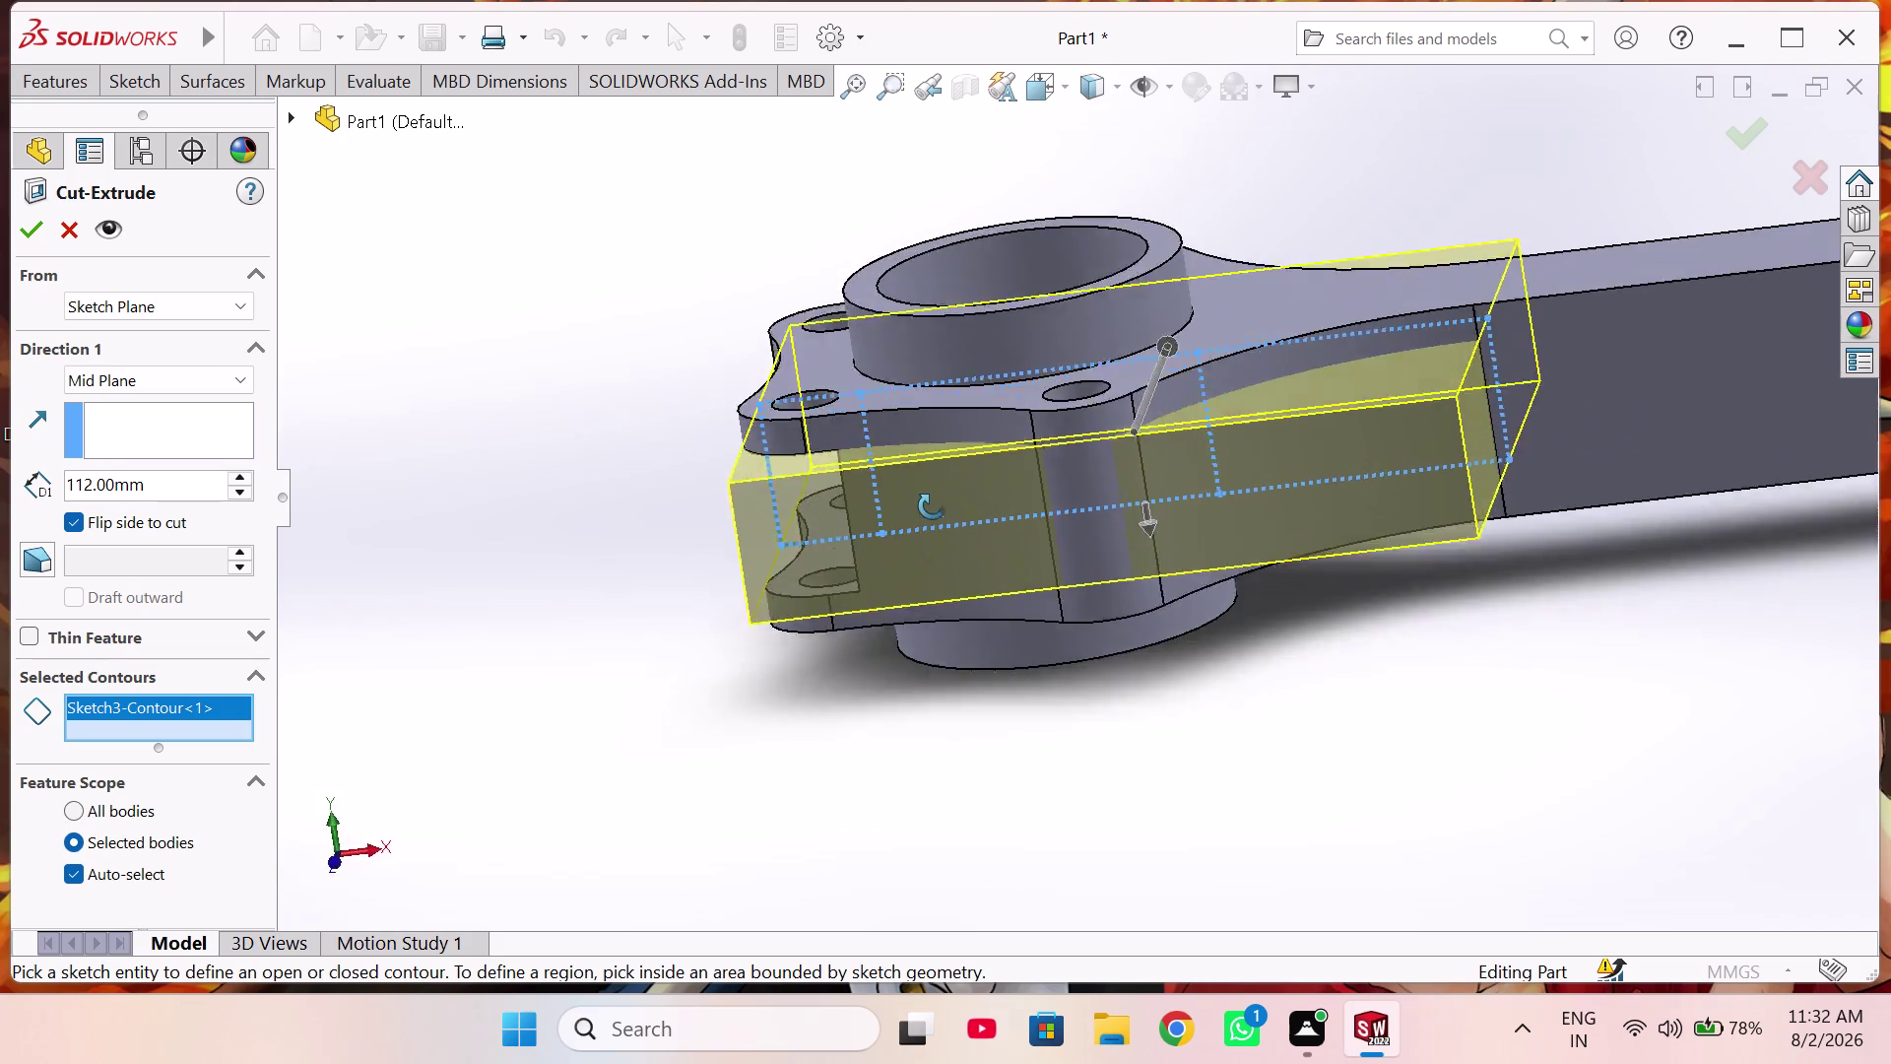
middle_drag(934, 489, 964, 461)
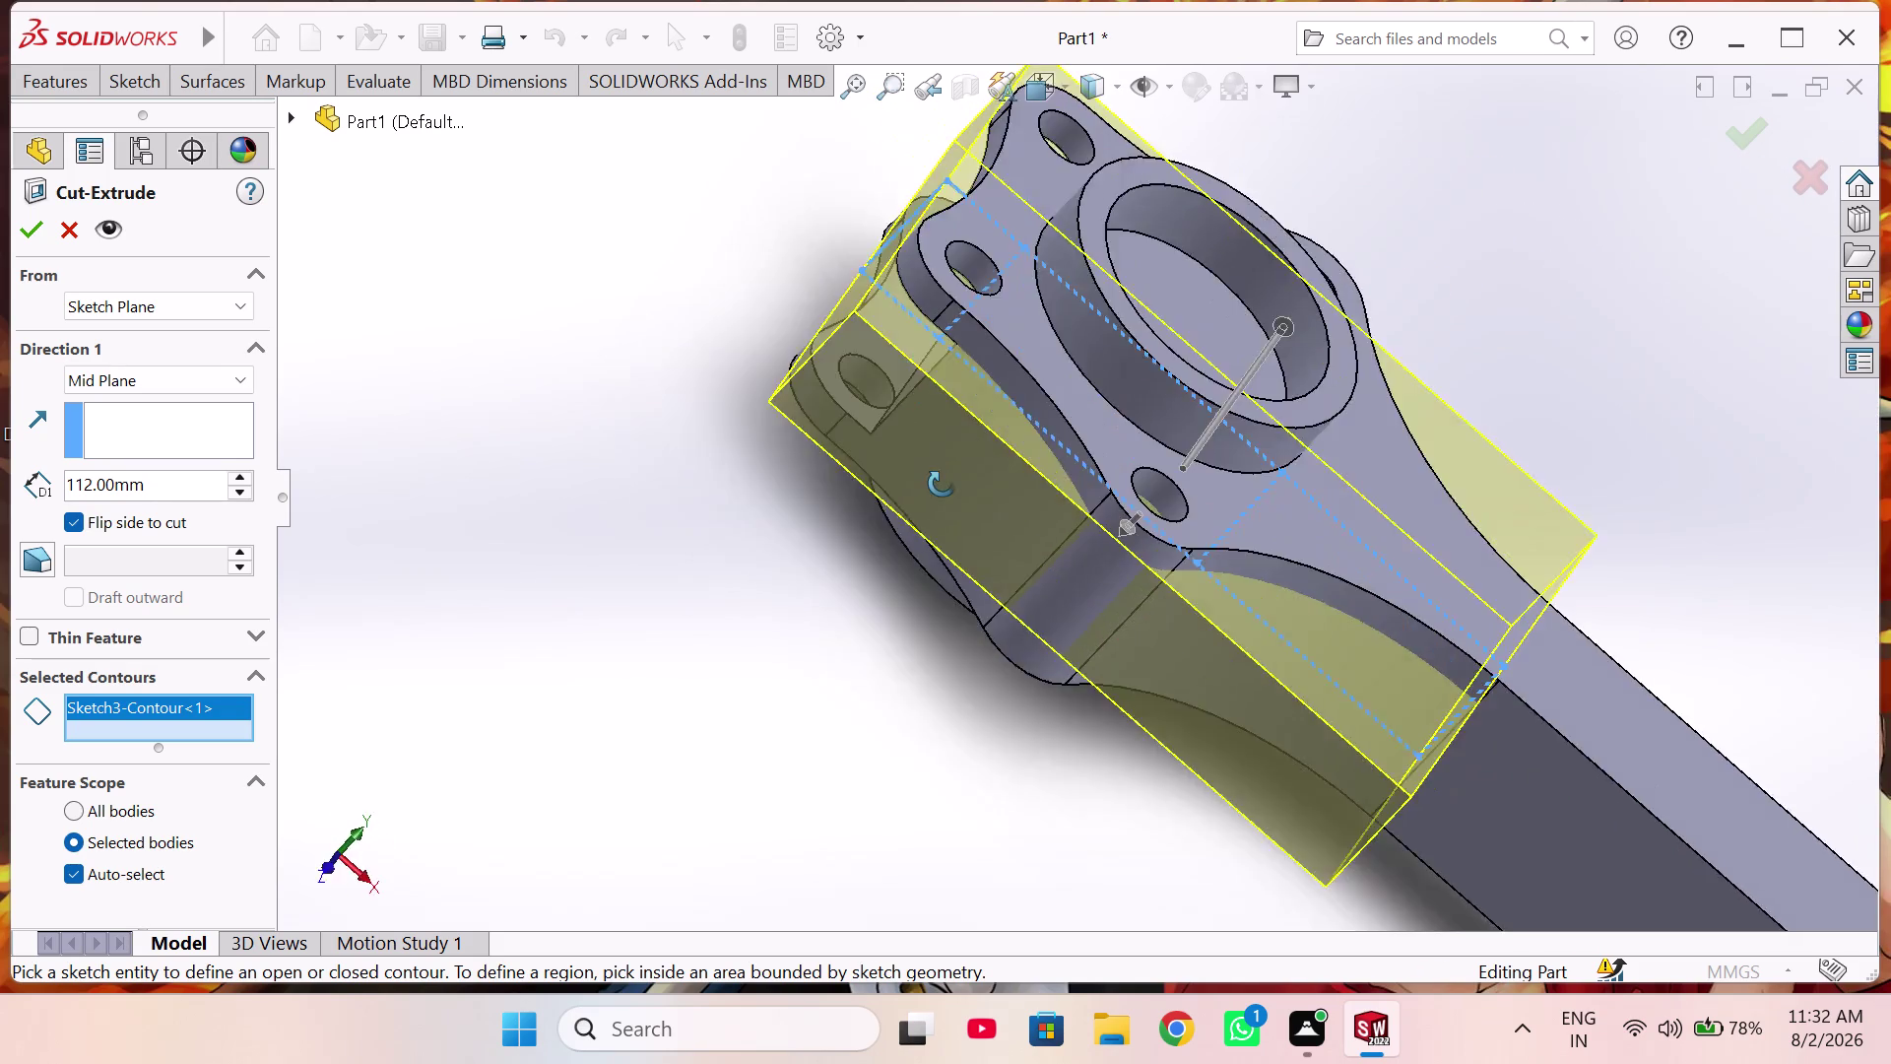
middle_drag(964, 460, 1027, 335)
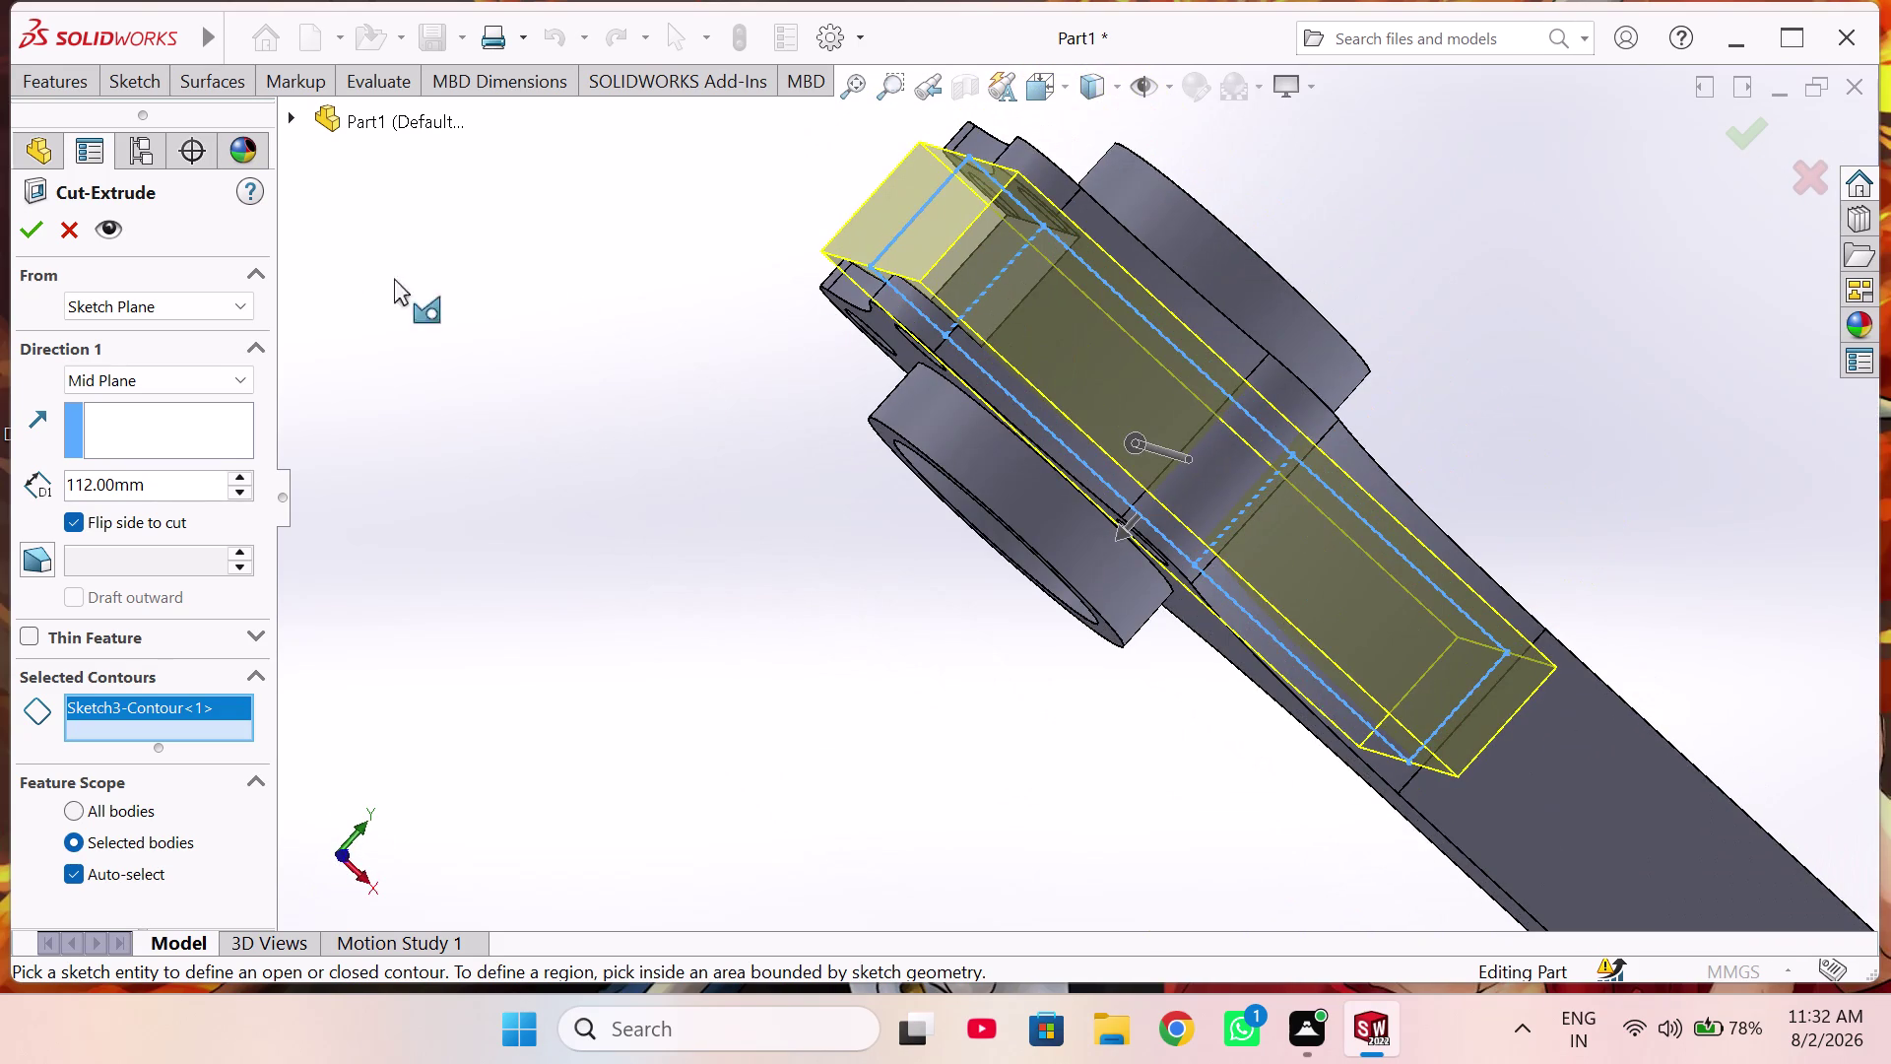
click(29, 231)
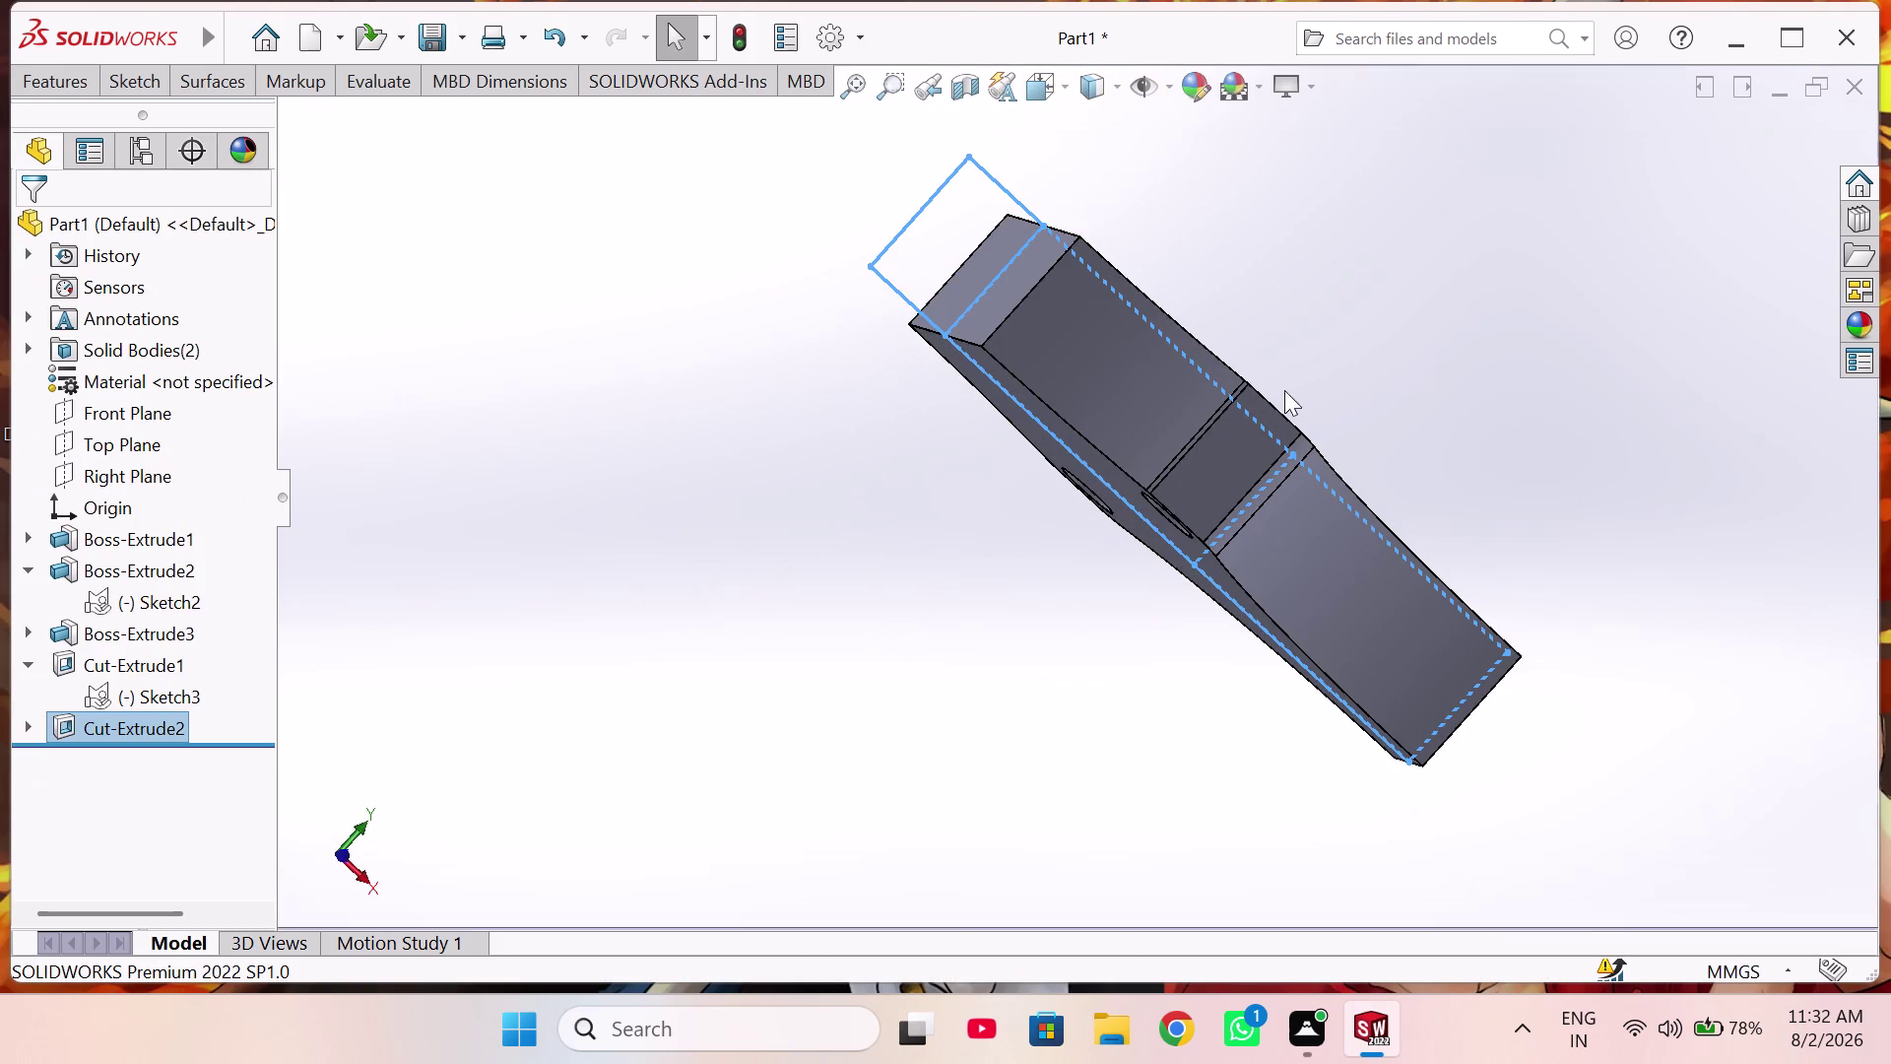
Open Sketch3 under Cut-Extrude2 for editing, then exit the sketch.
middle_drag(1220, 398, 1136, 566)
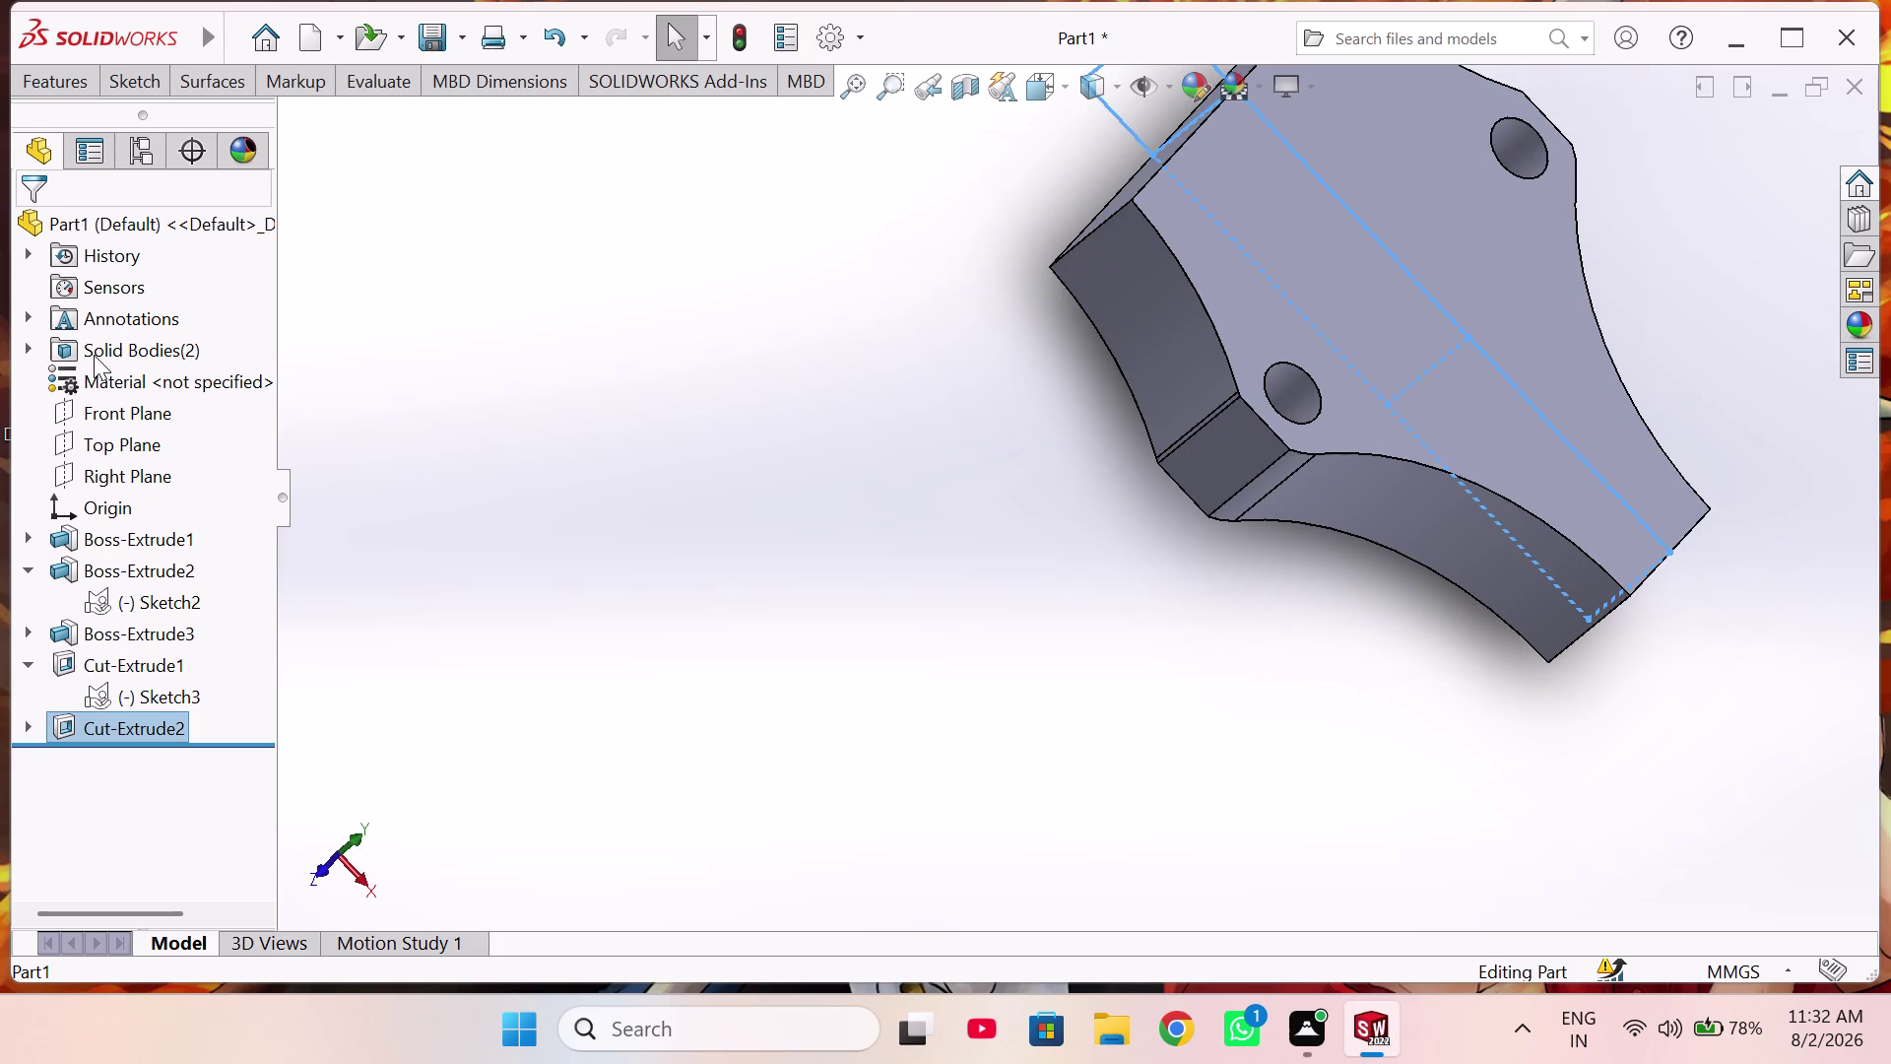
click(20, 727)
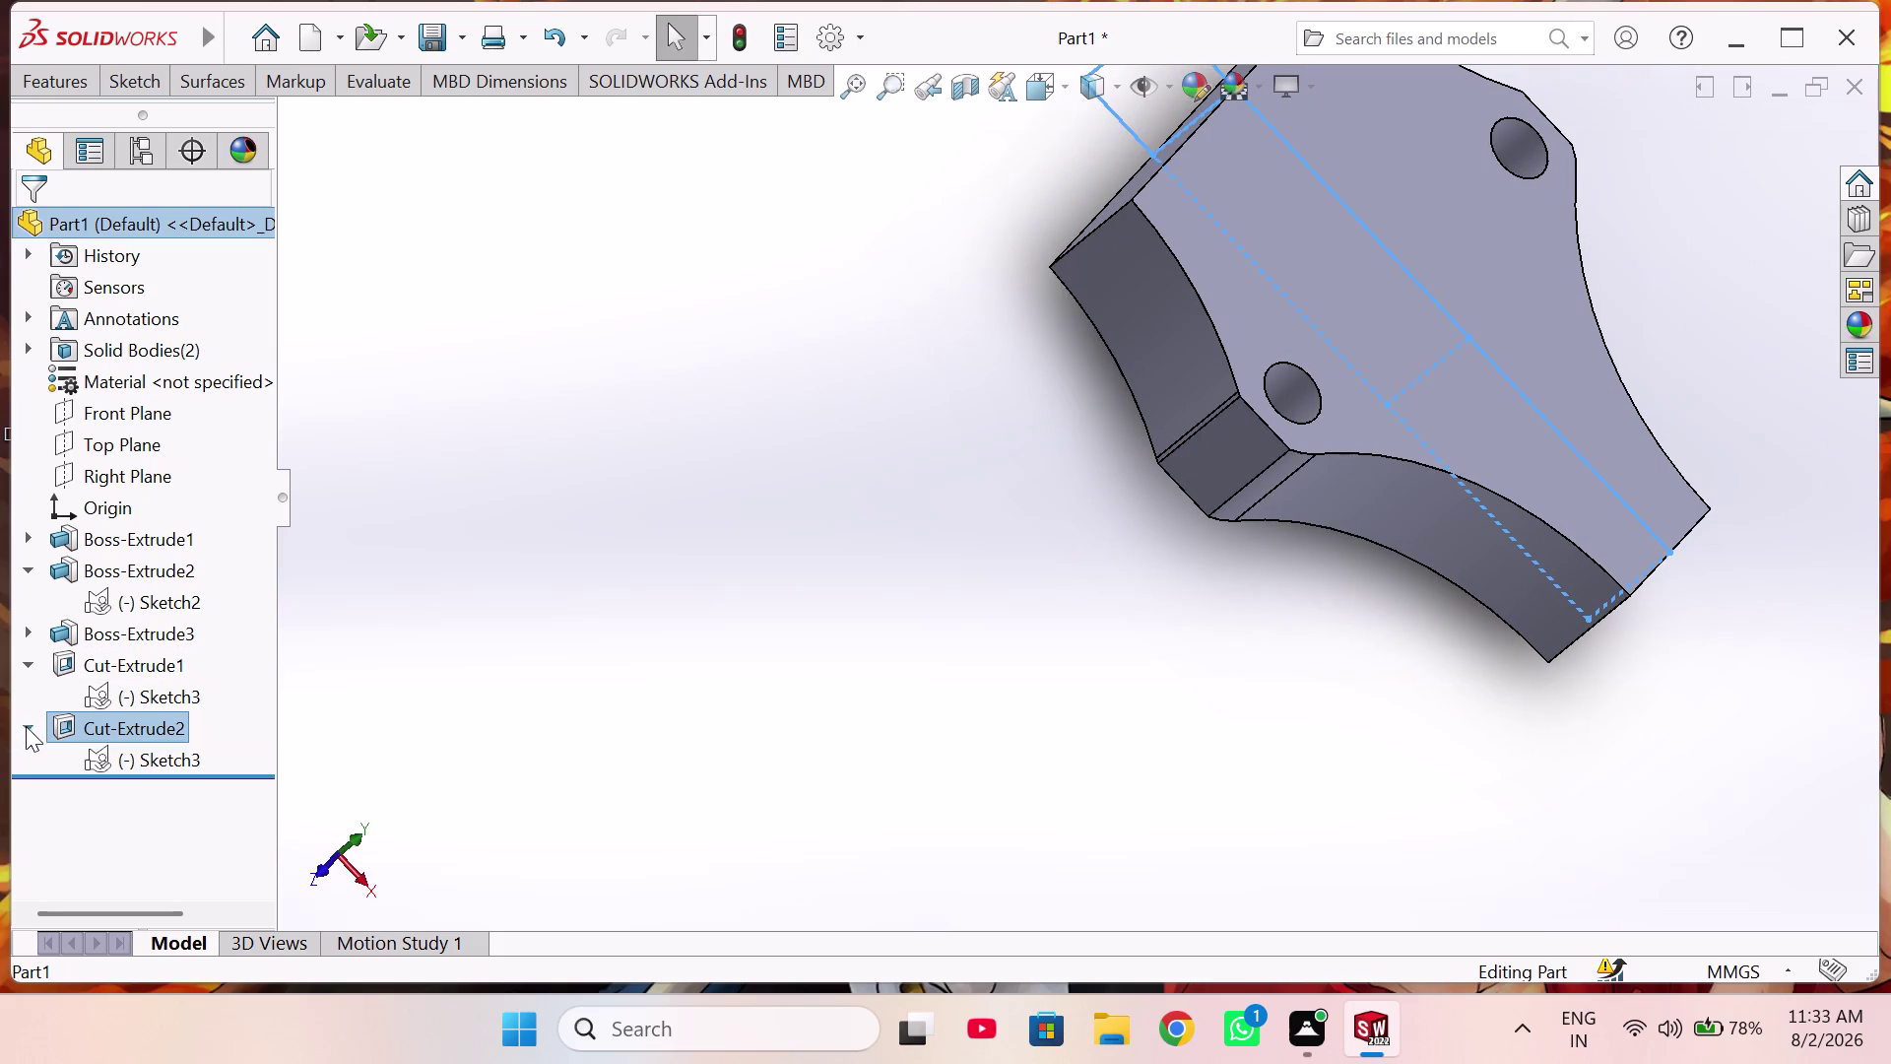
click(106, 754)
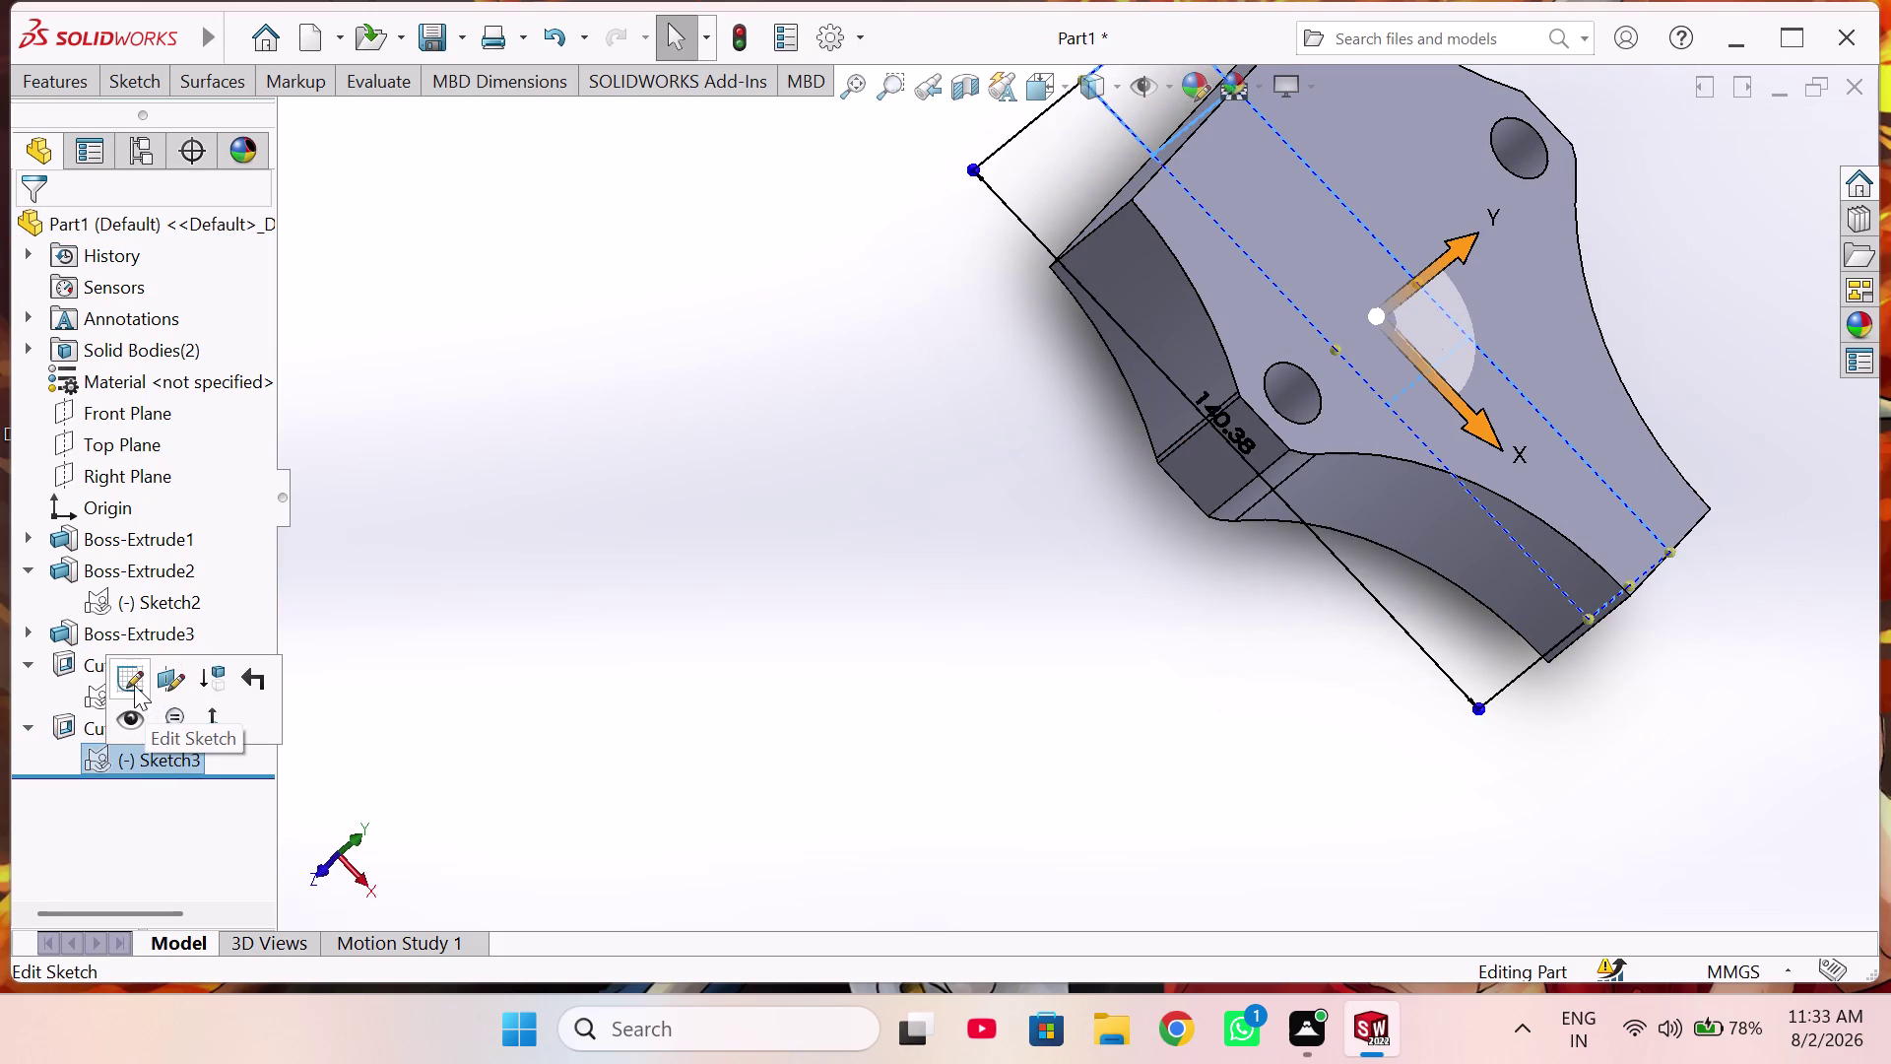
click(134, 685)
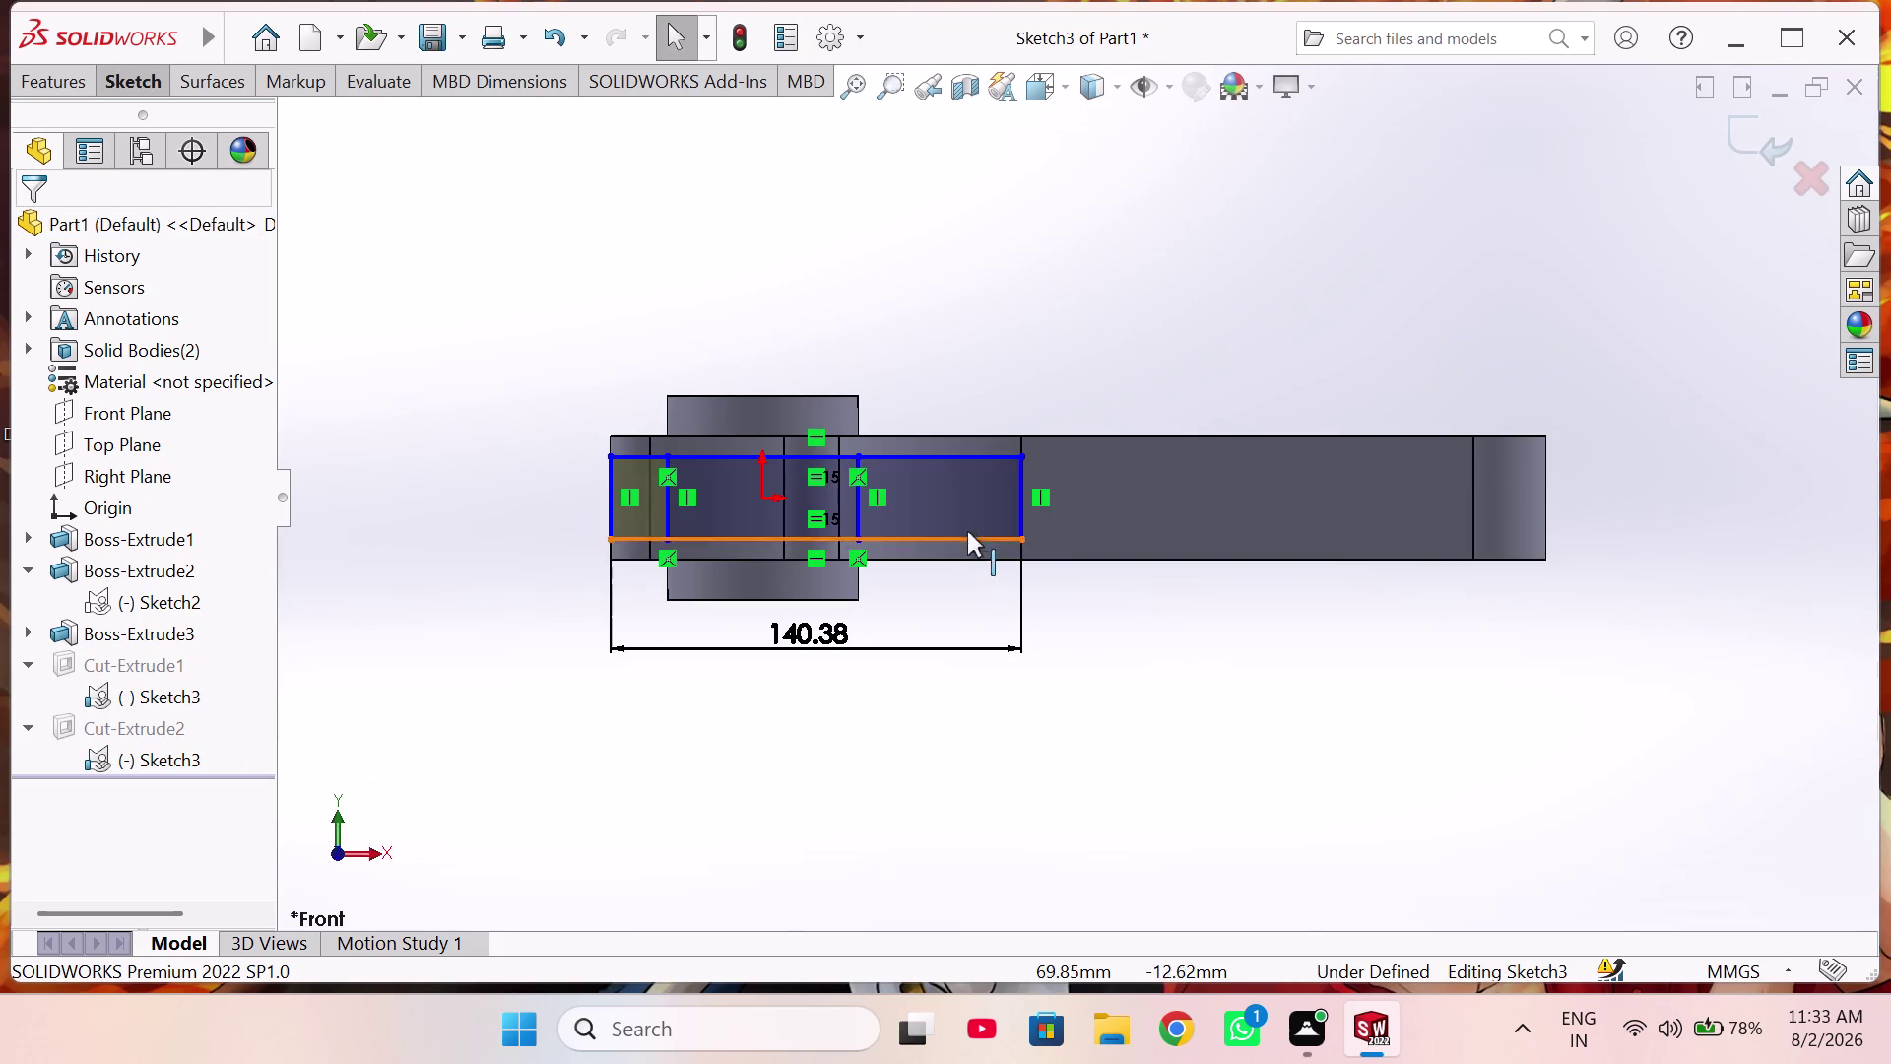
middle_drag(921, 464, 934, 608)
scroll(down, 3)
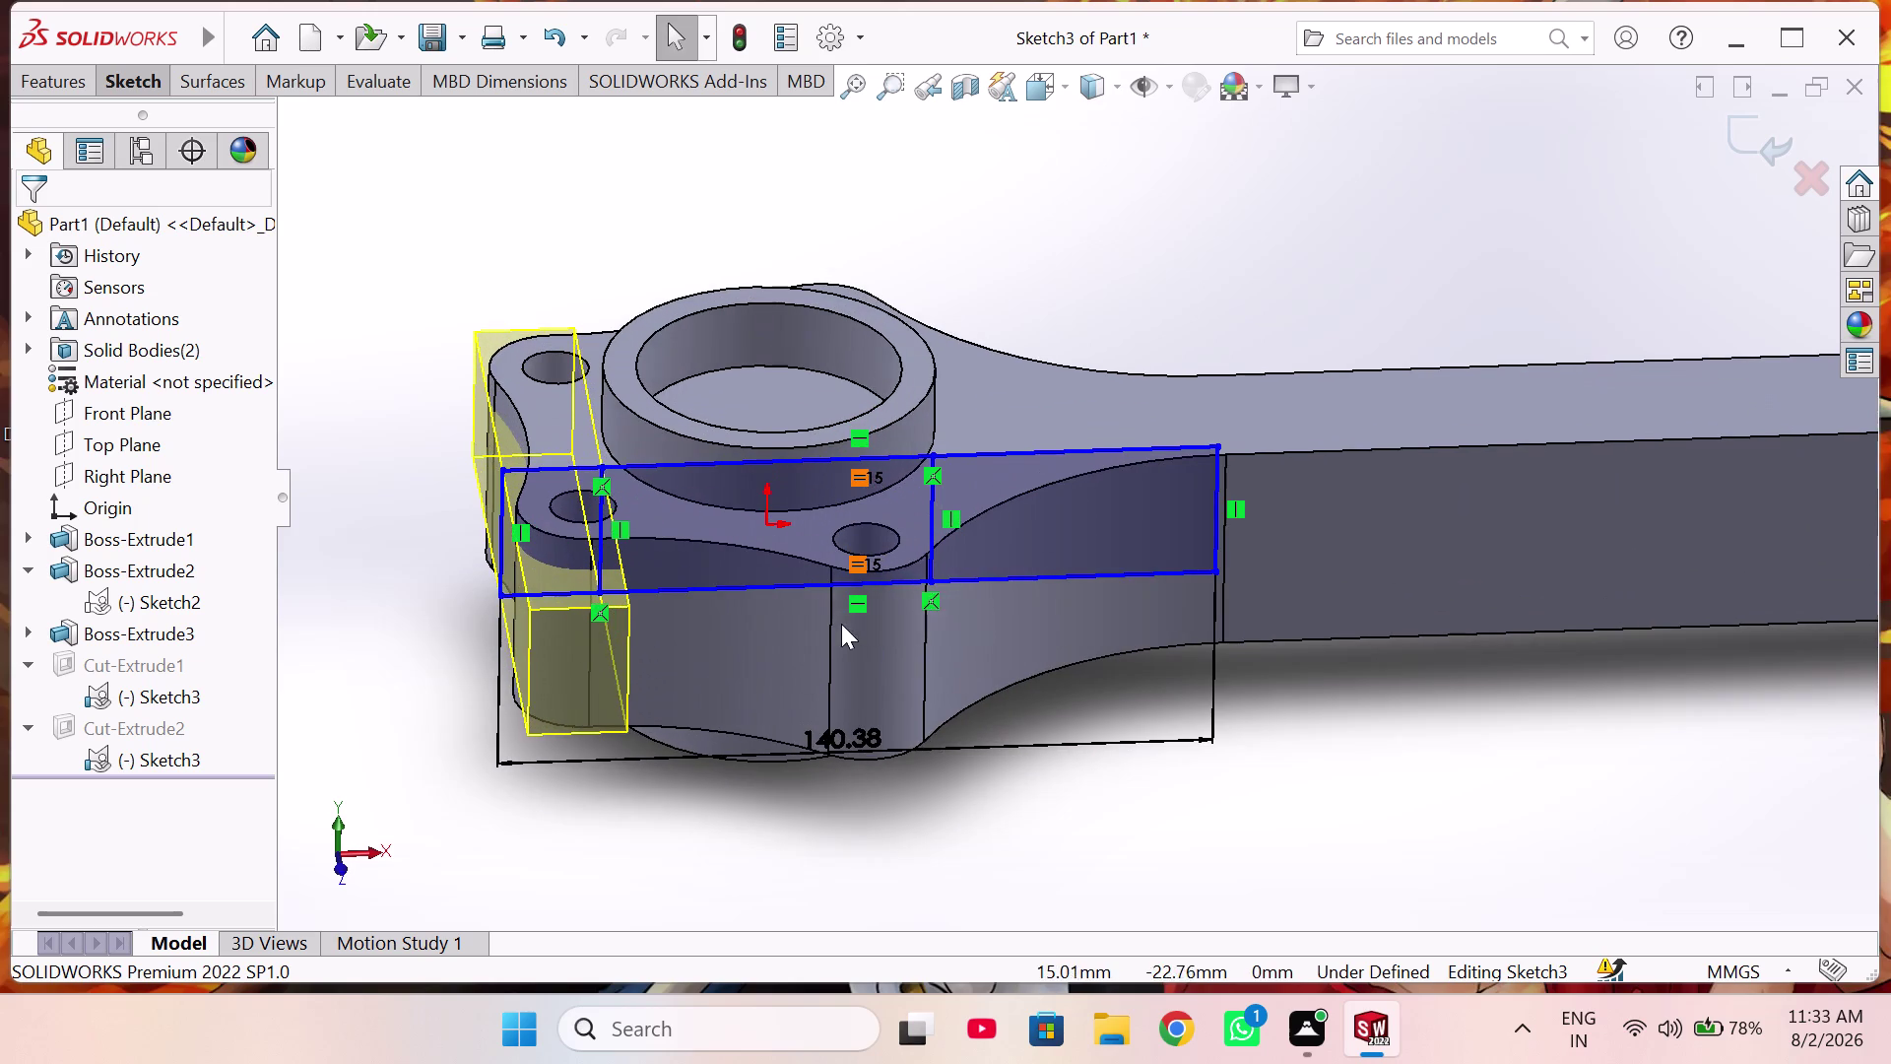
scroll(up, 3)
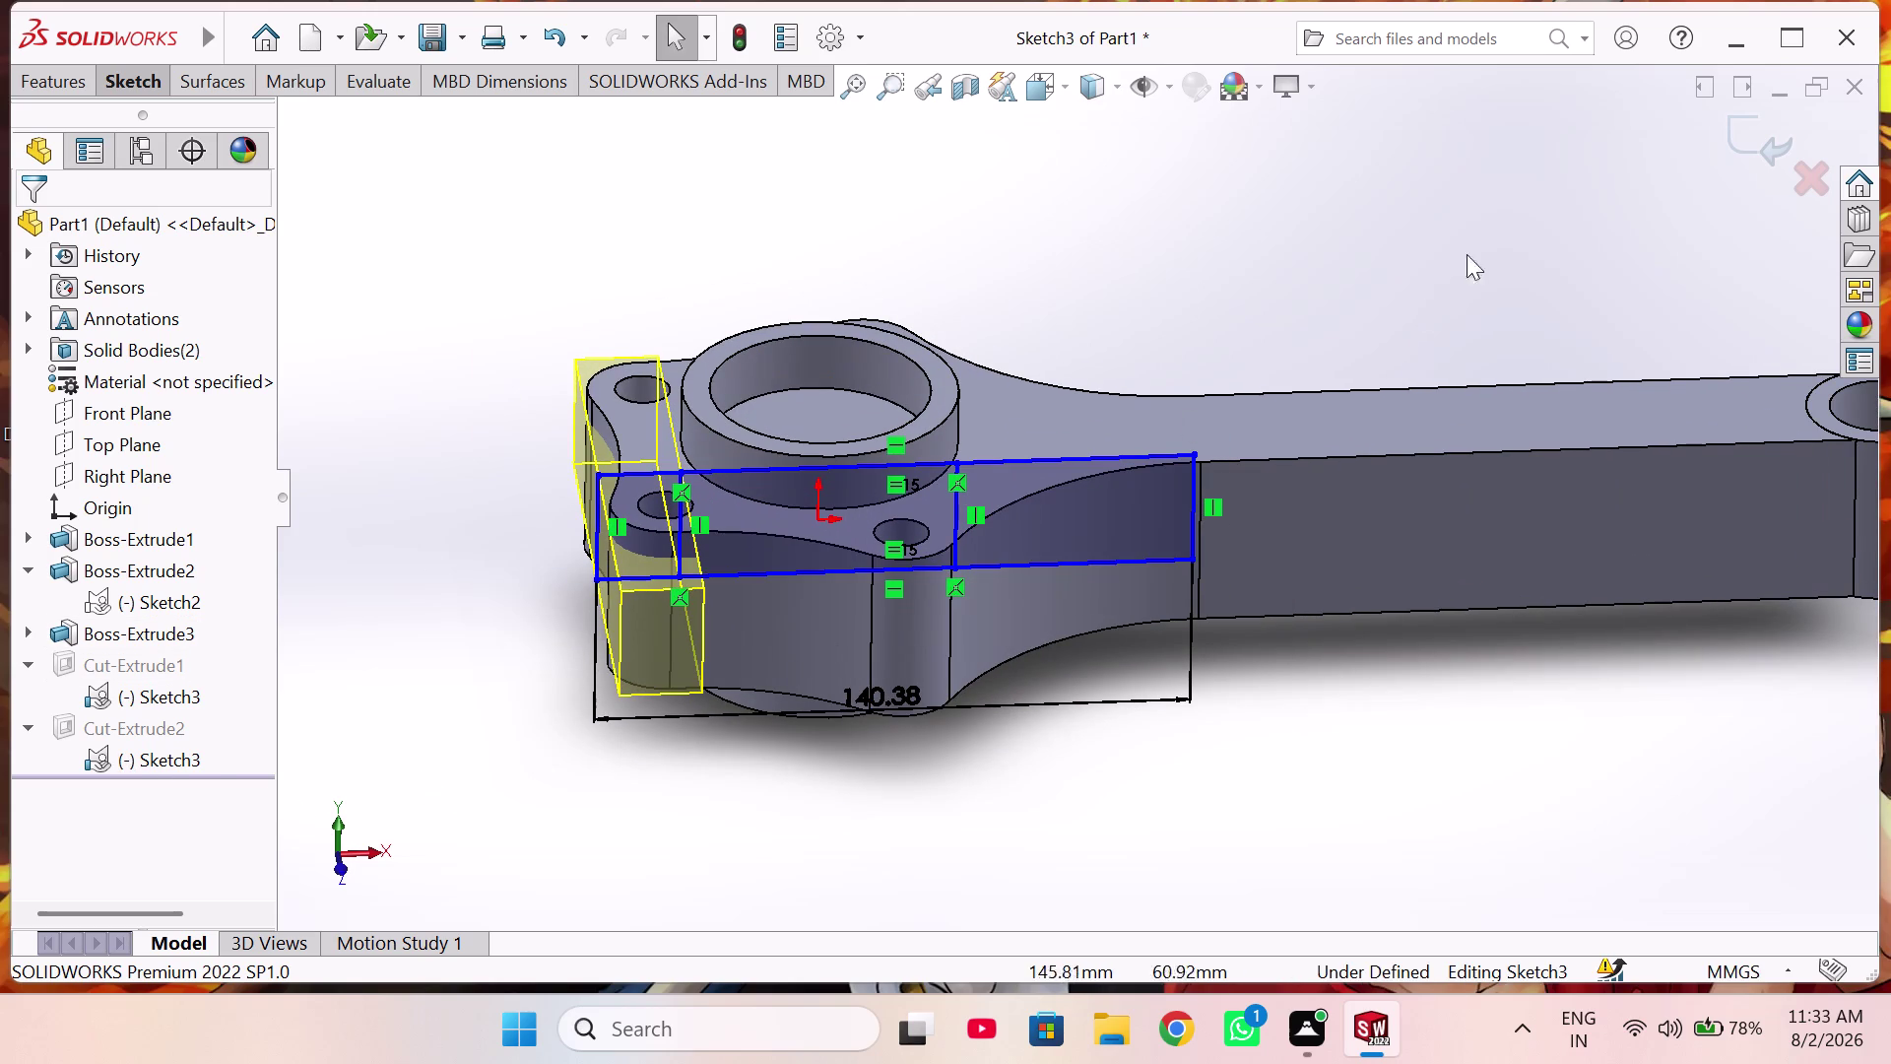
click(1735, 133)
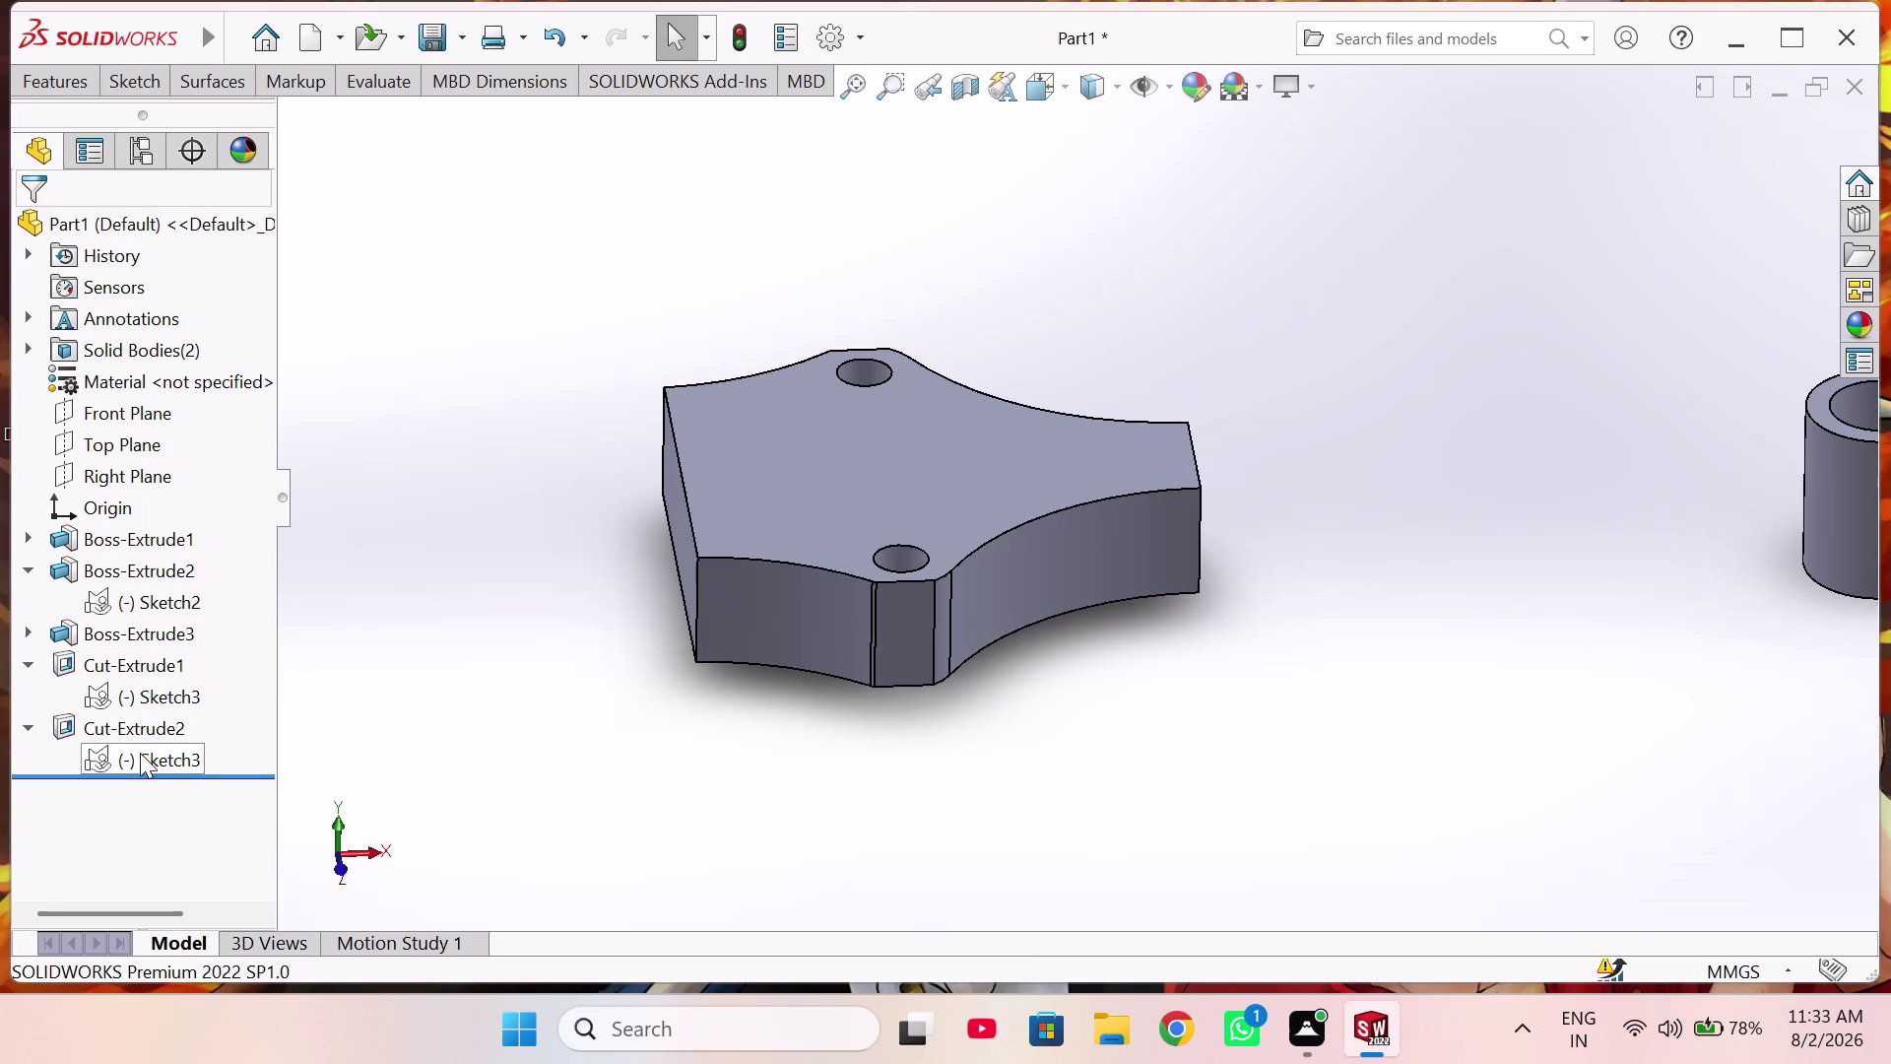
Undo to remove Cut-Extrude2 and restore the full rod.
scroll(up, 3)
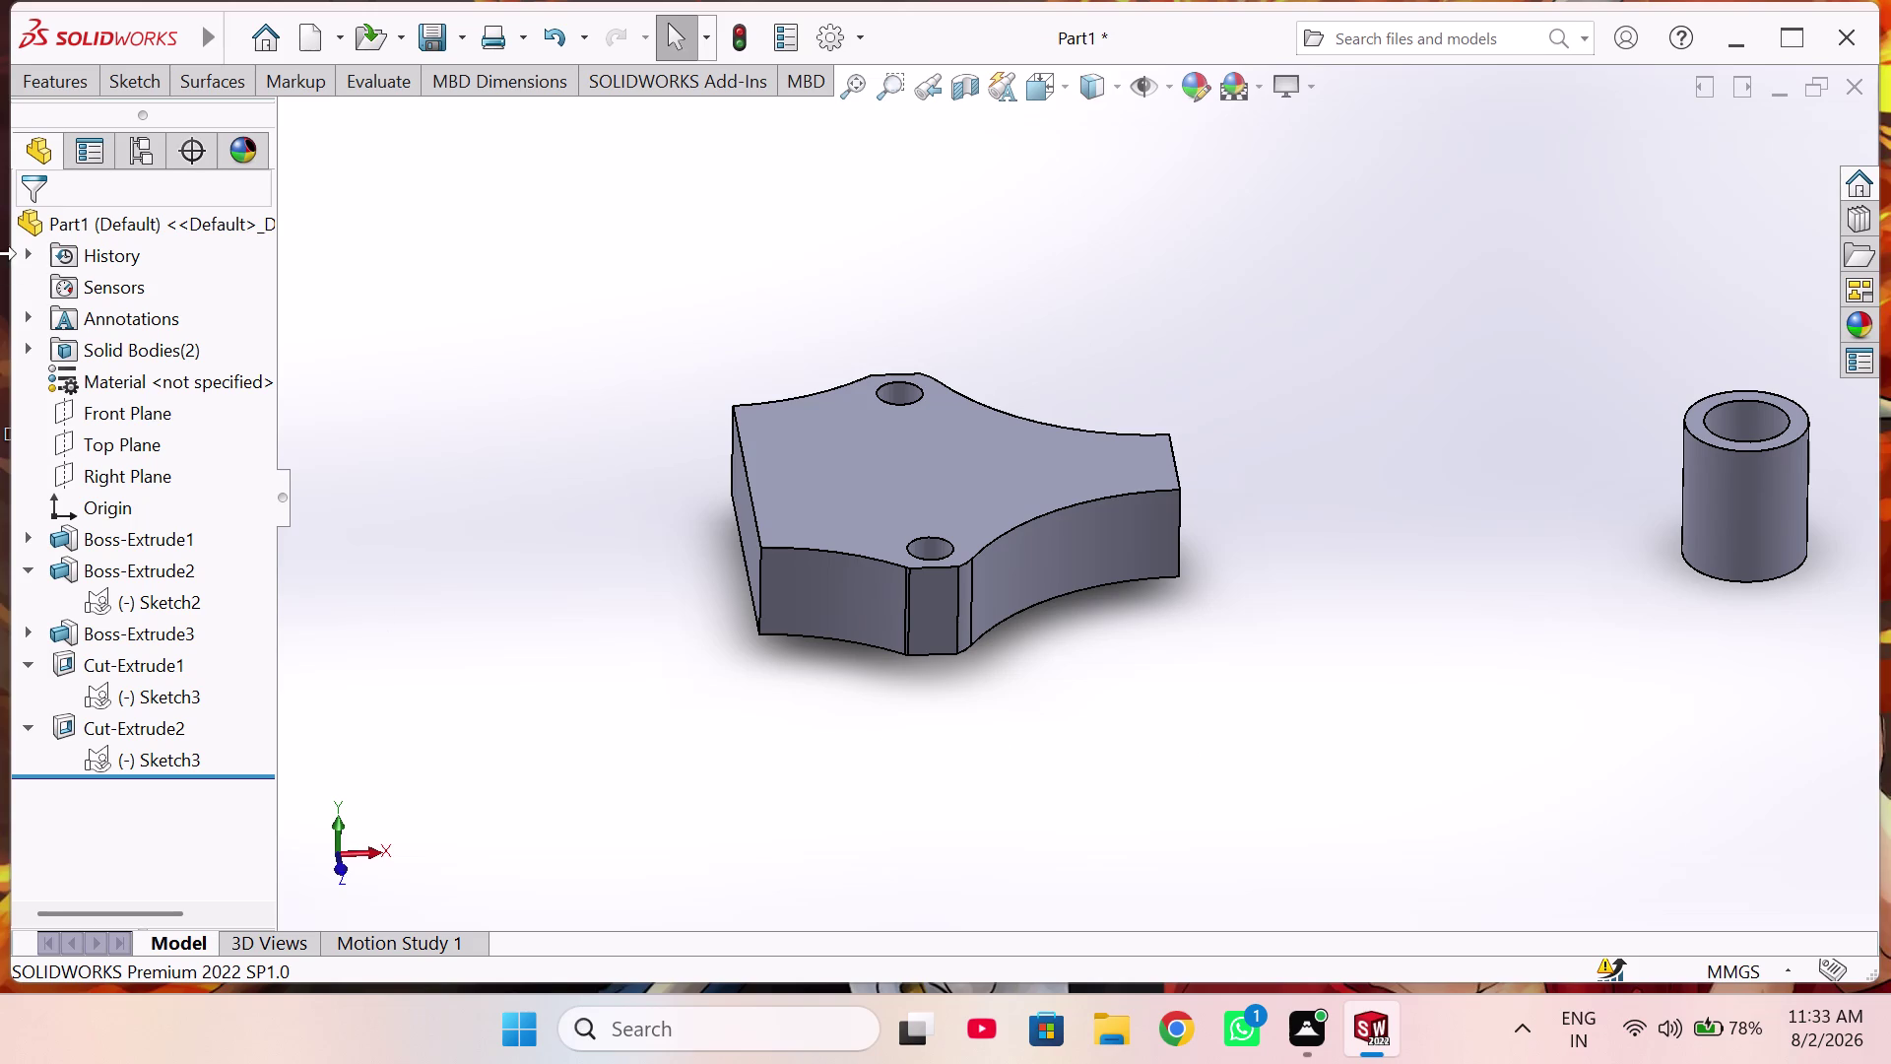
click(537, 41)
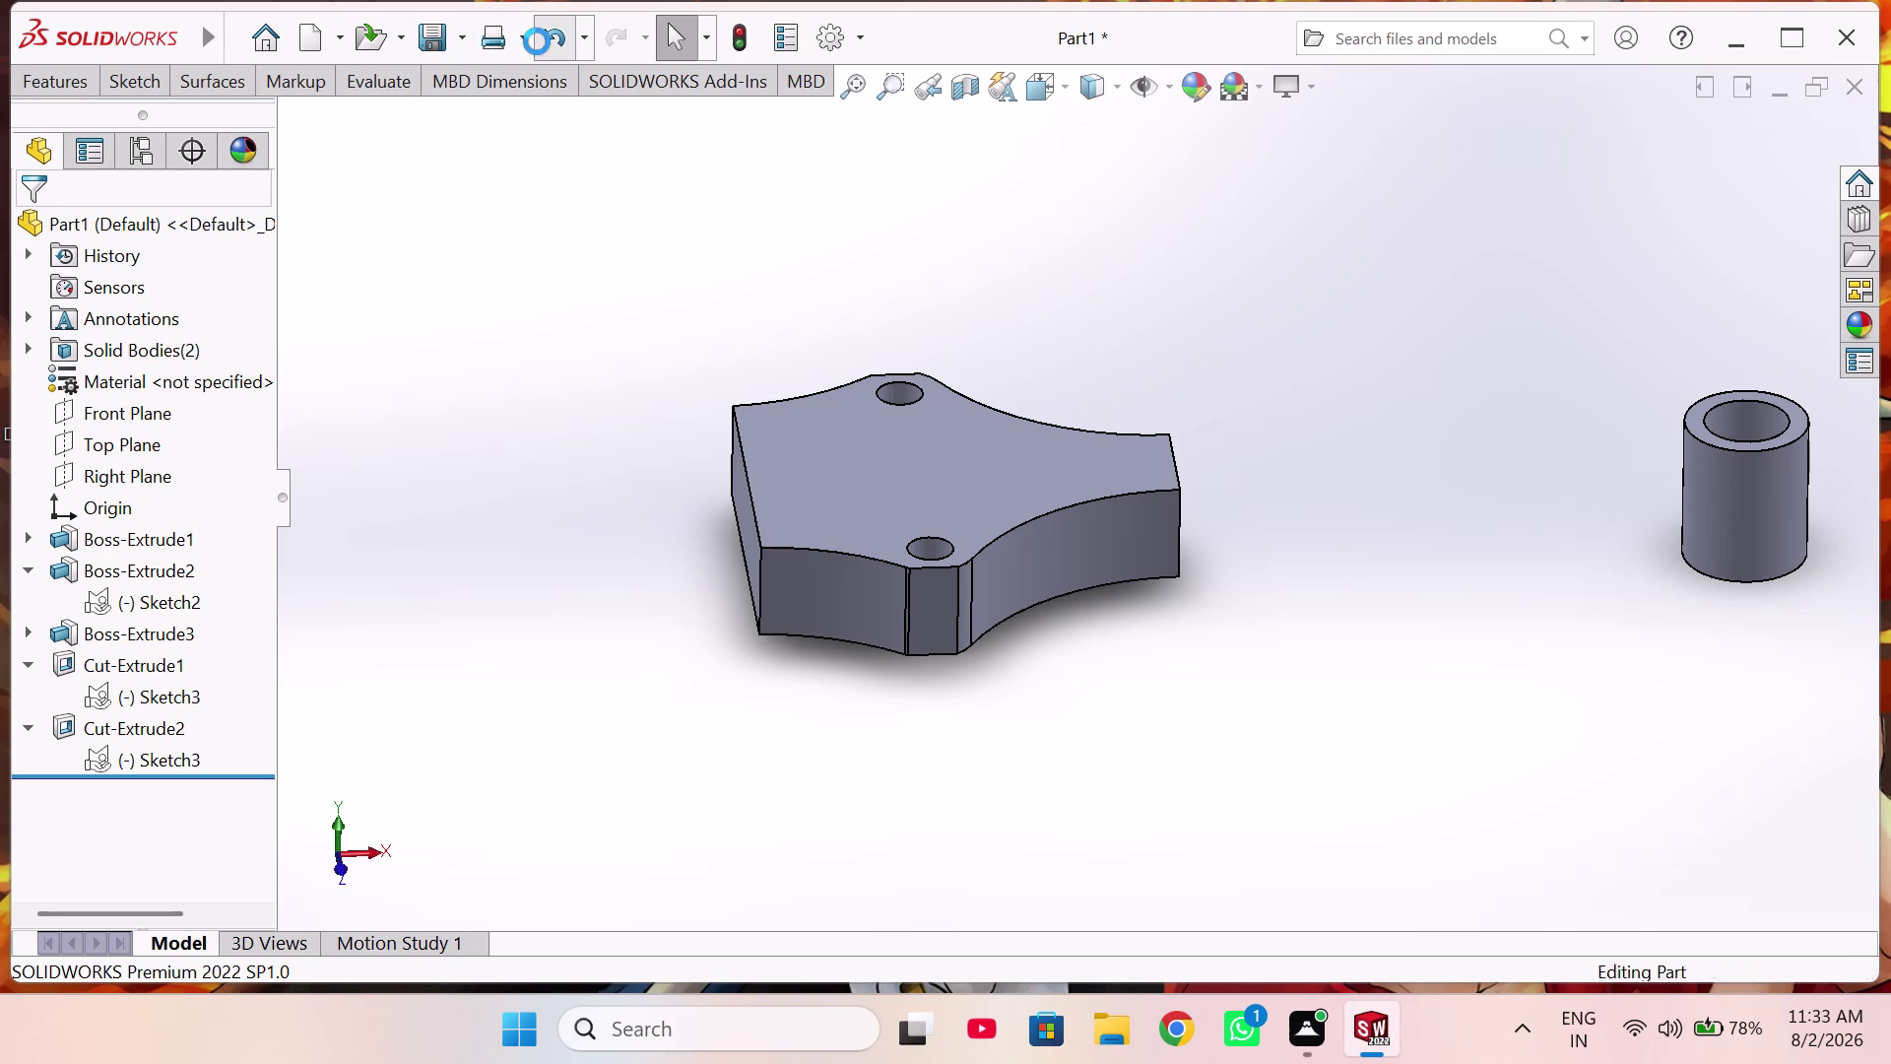
click(542, 41)
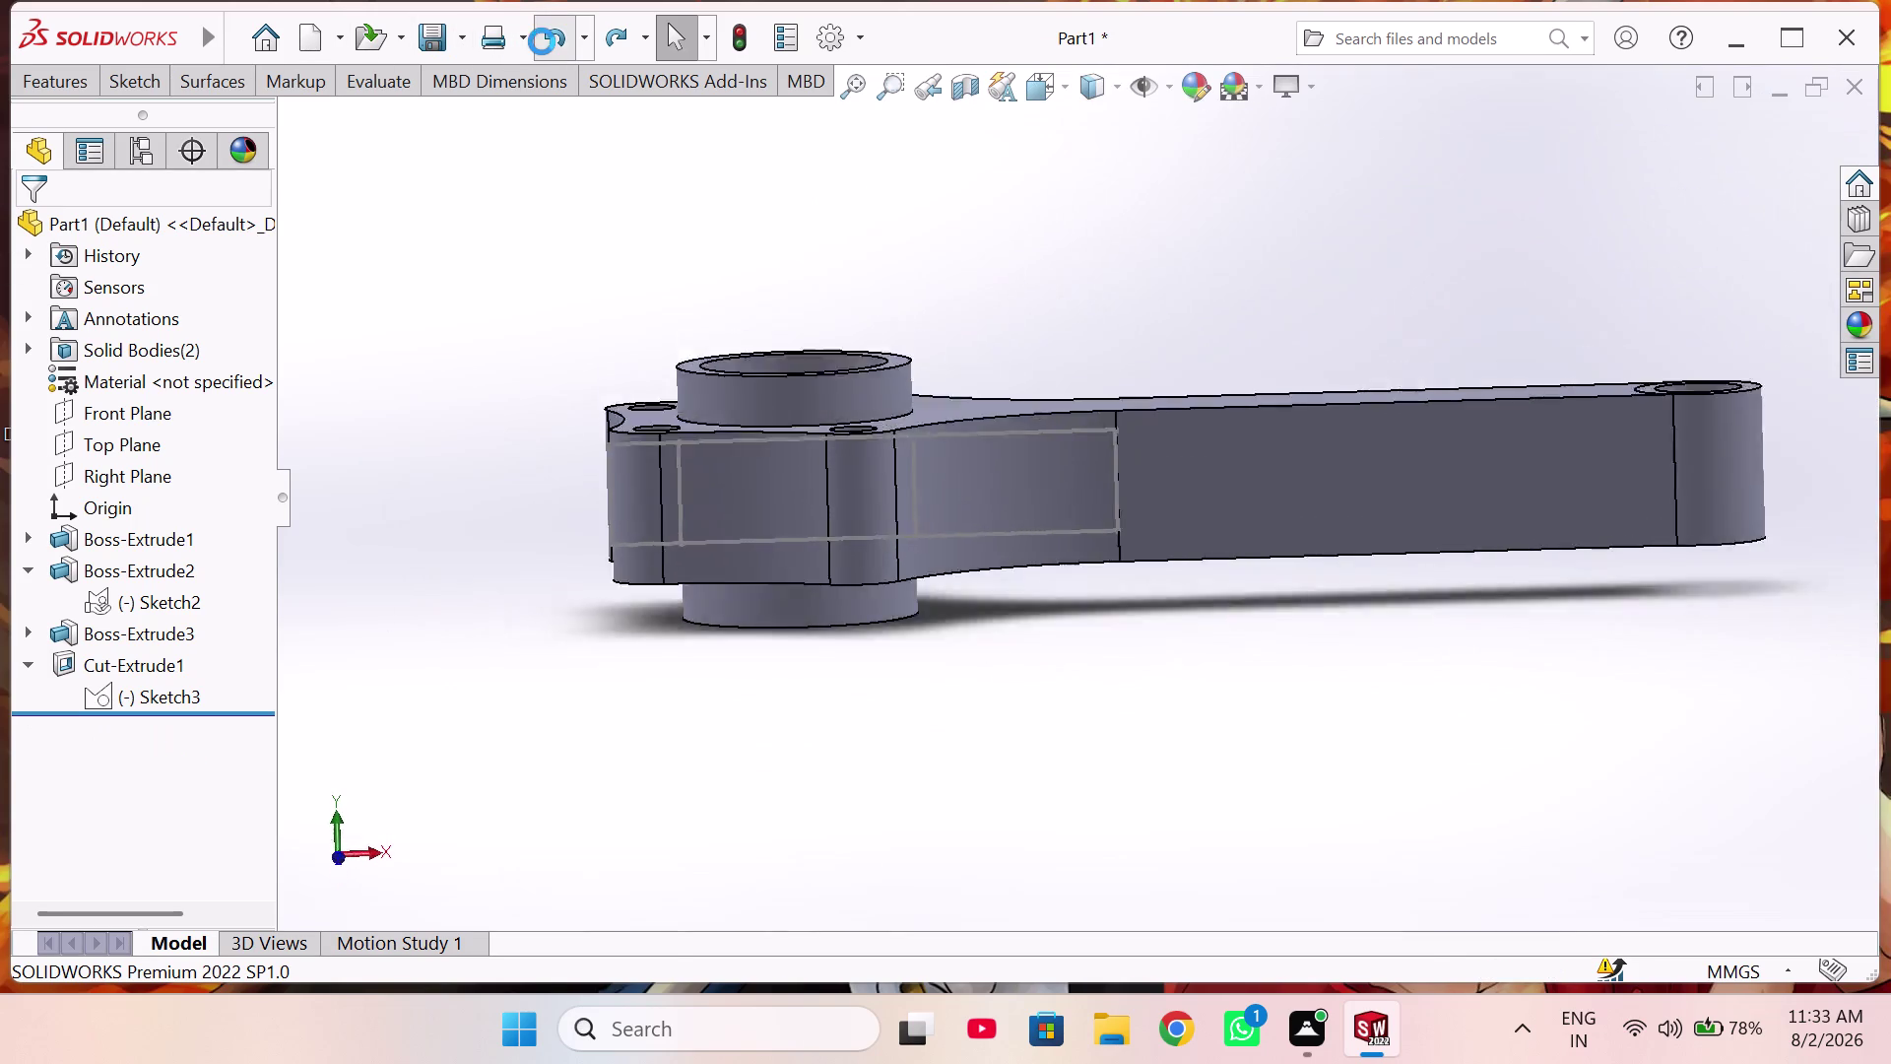
Undo Cut-Extrude1, then relaunch Extruded Cut after cancelling a first attempt.
scroll(up, 3)
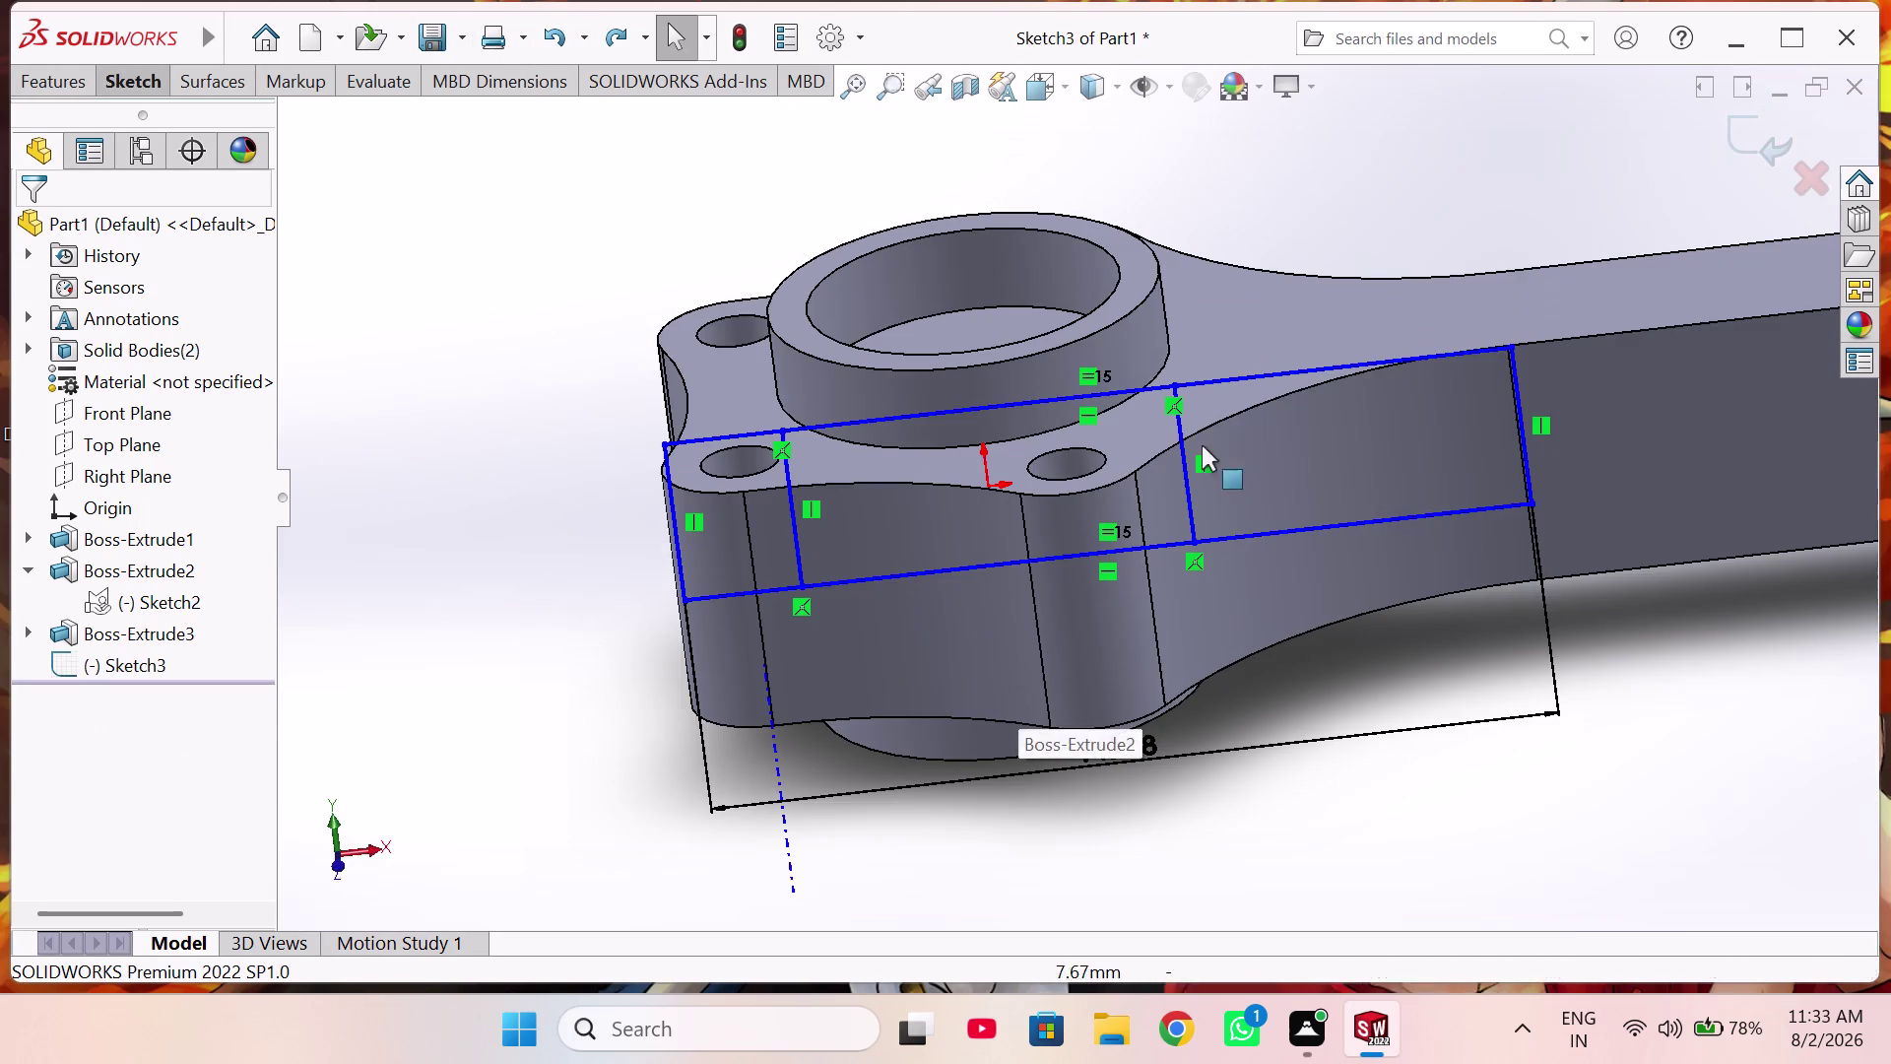
click(1743, 119)
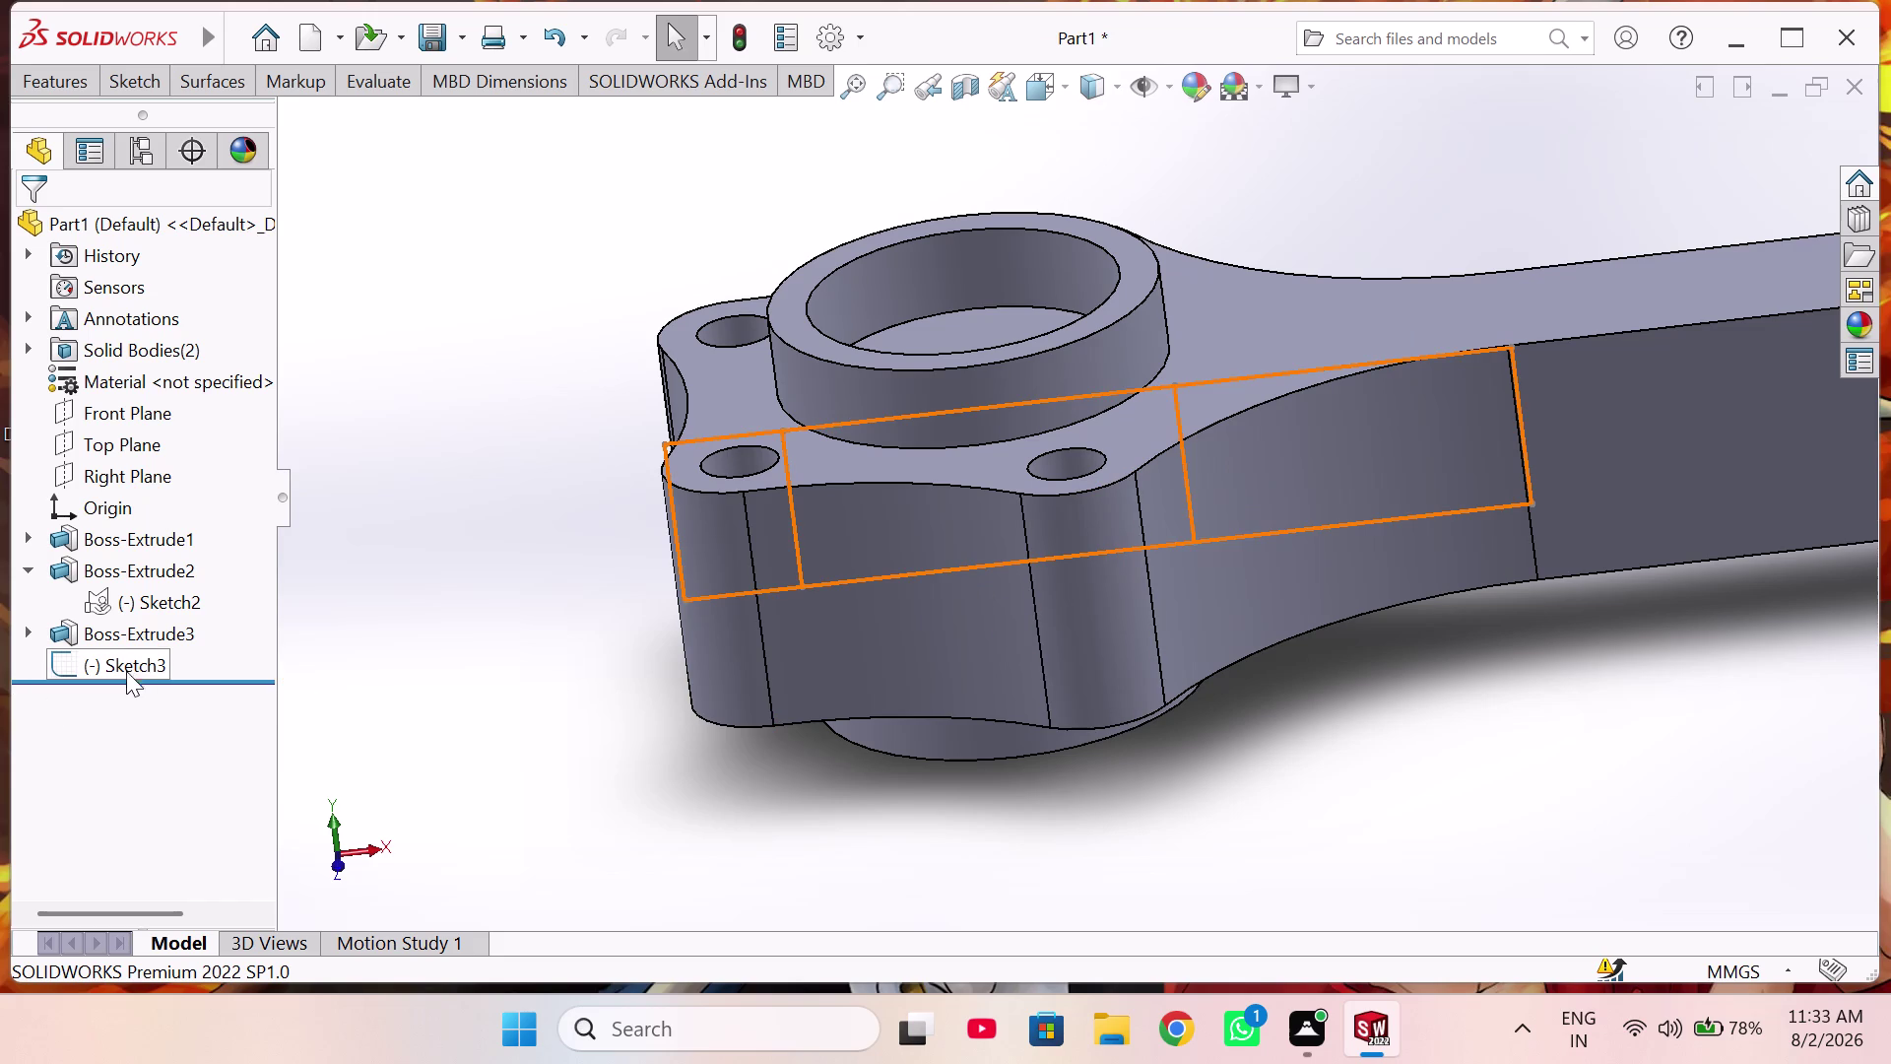
click(58, 85)
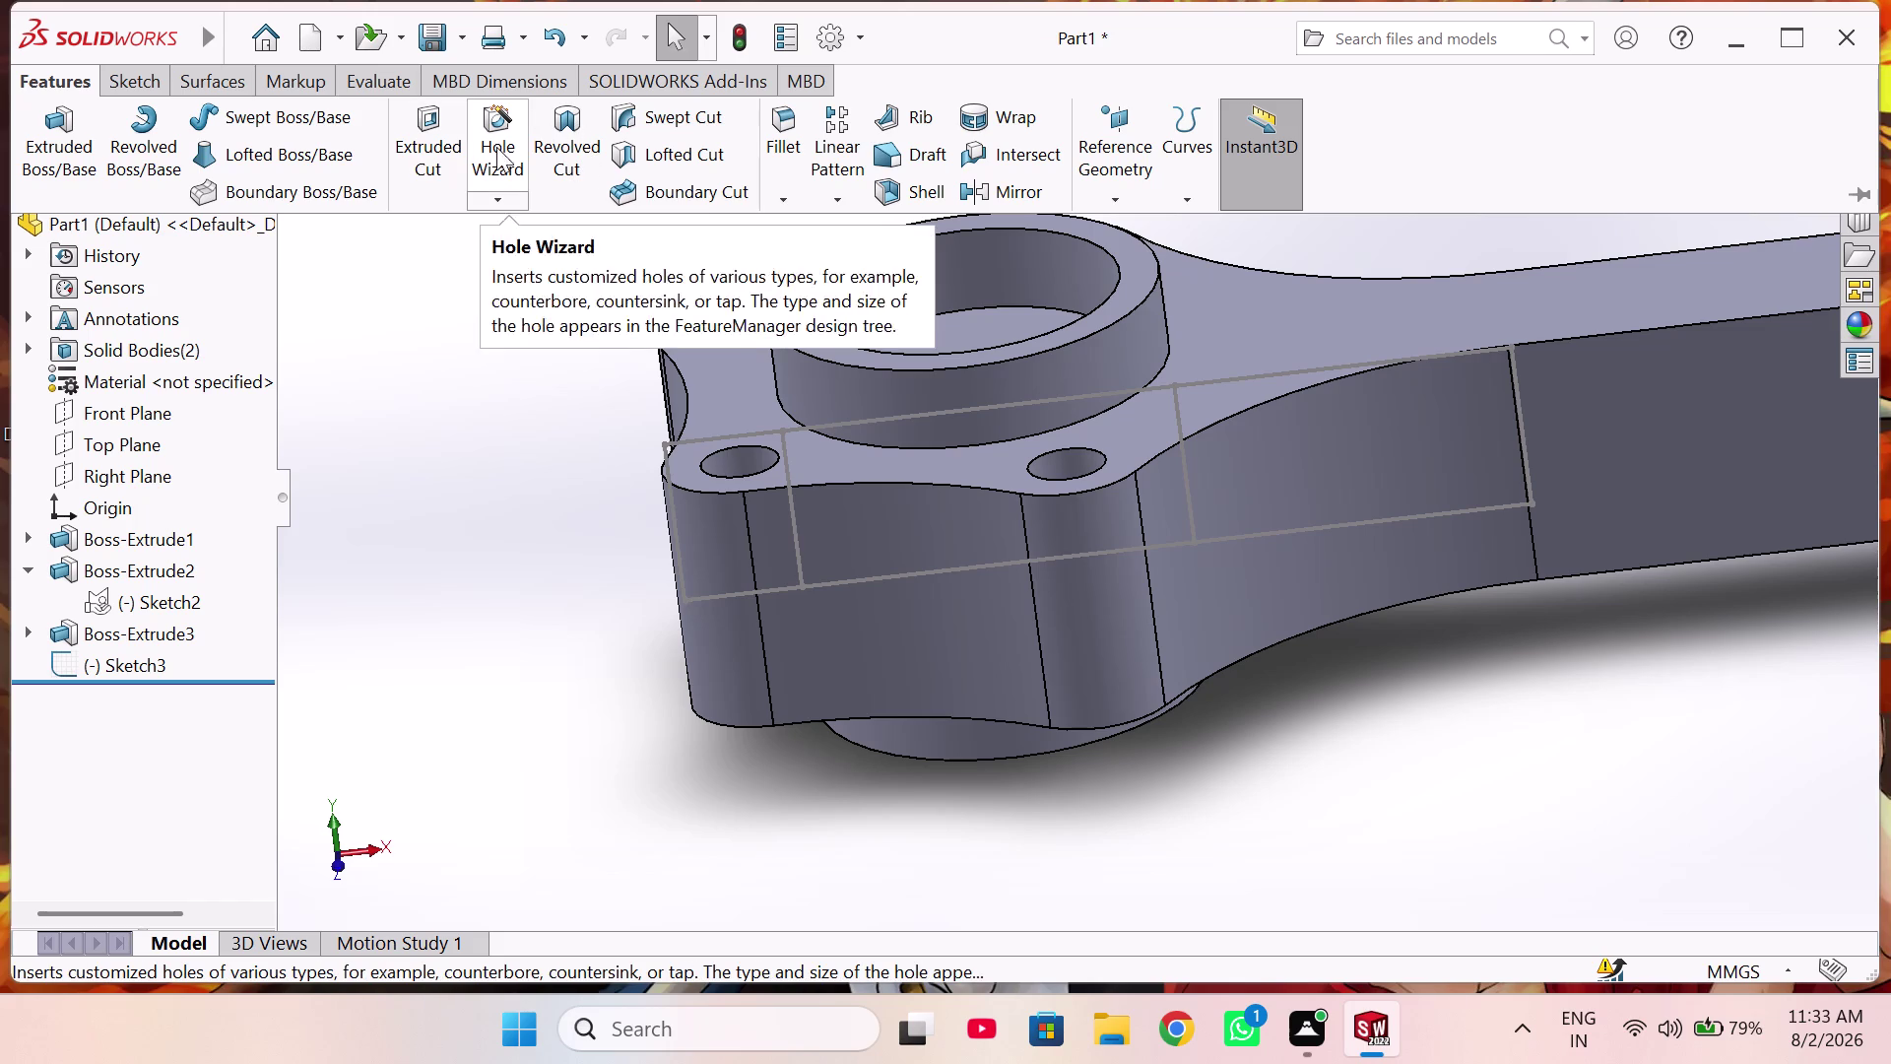
click(439, 150)
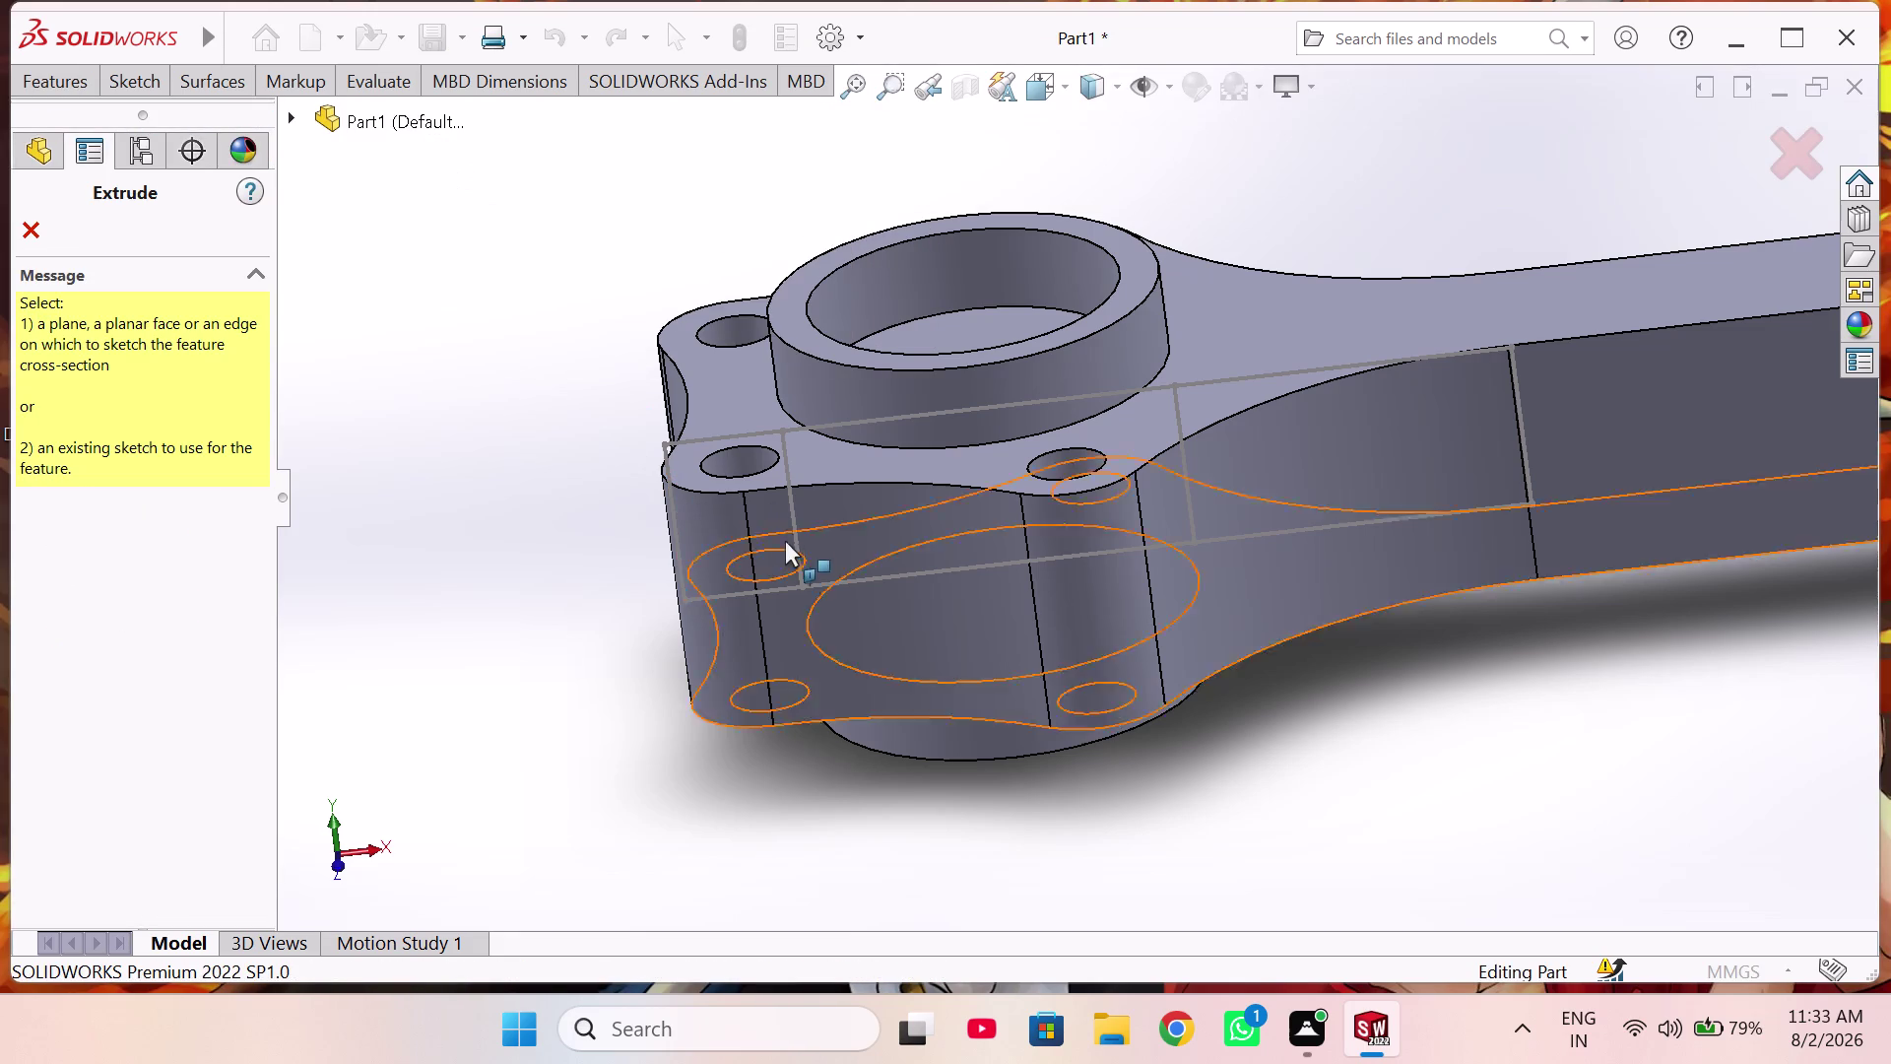
click(36, 232)
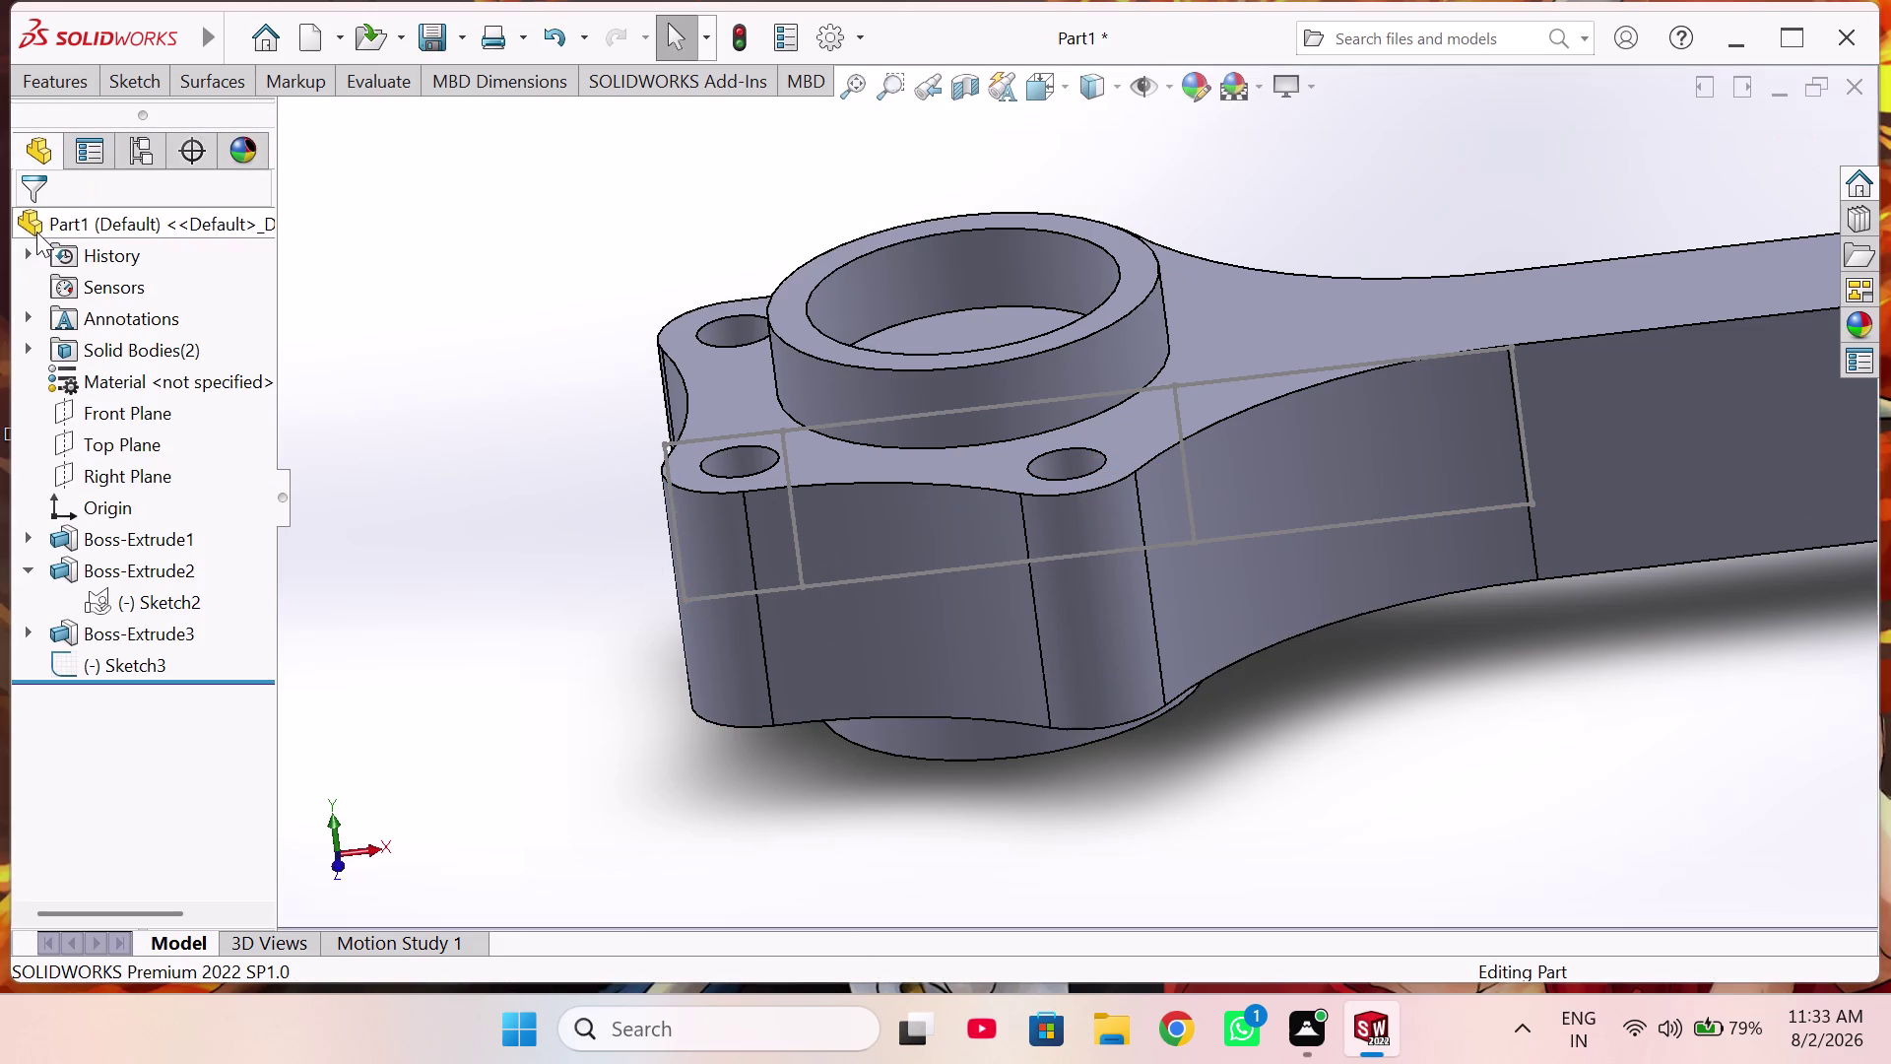
click(93, 80)
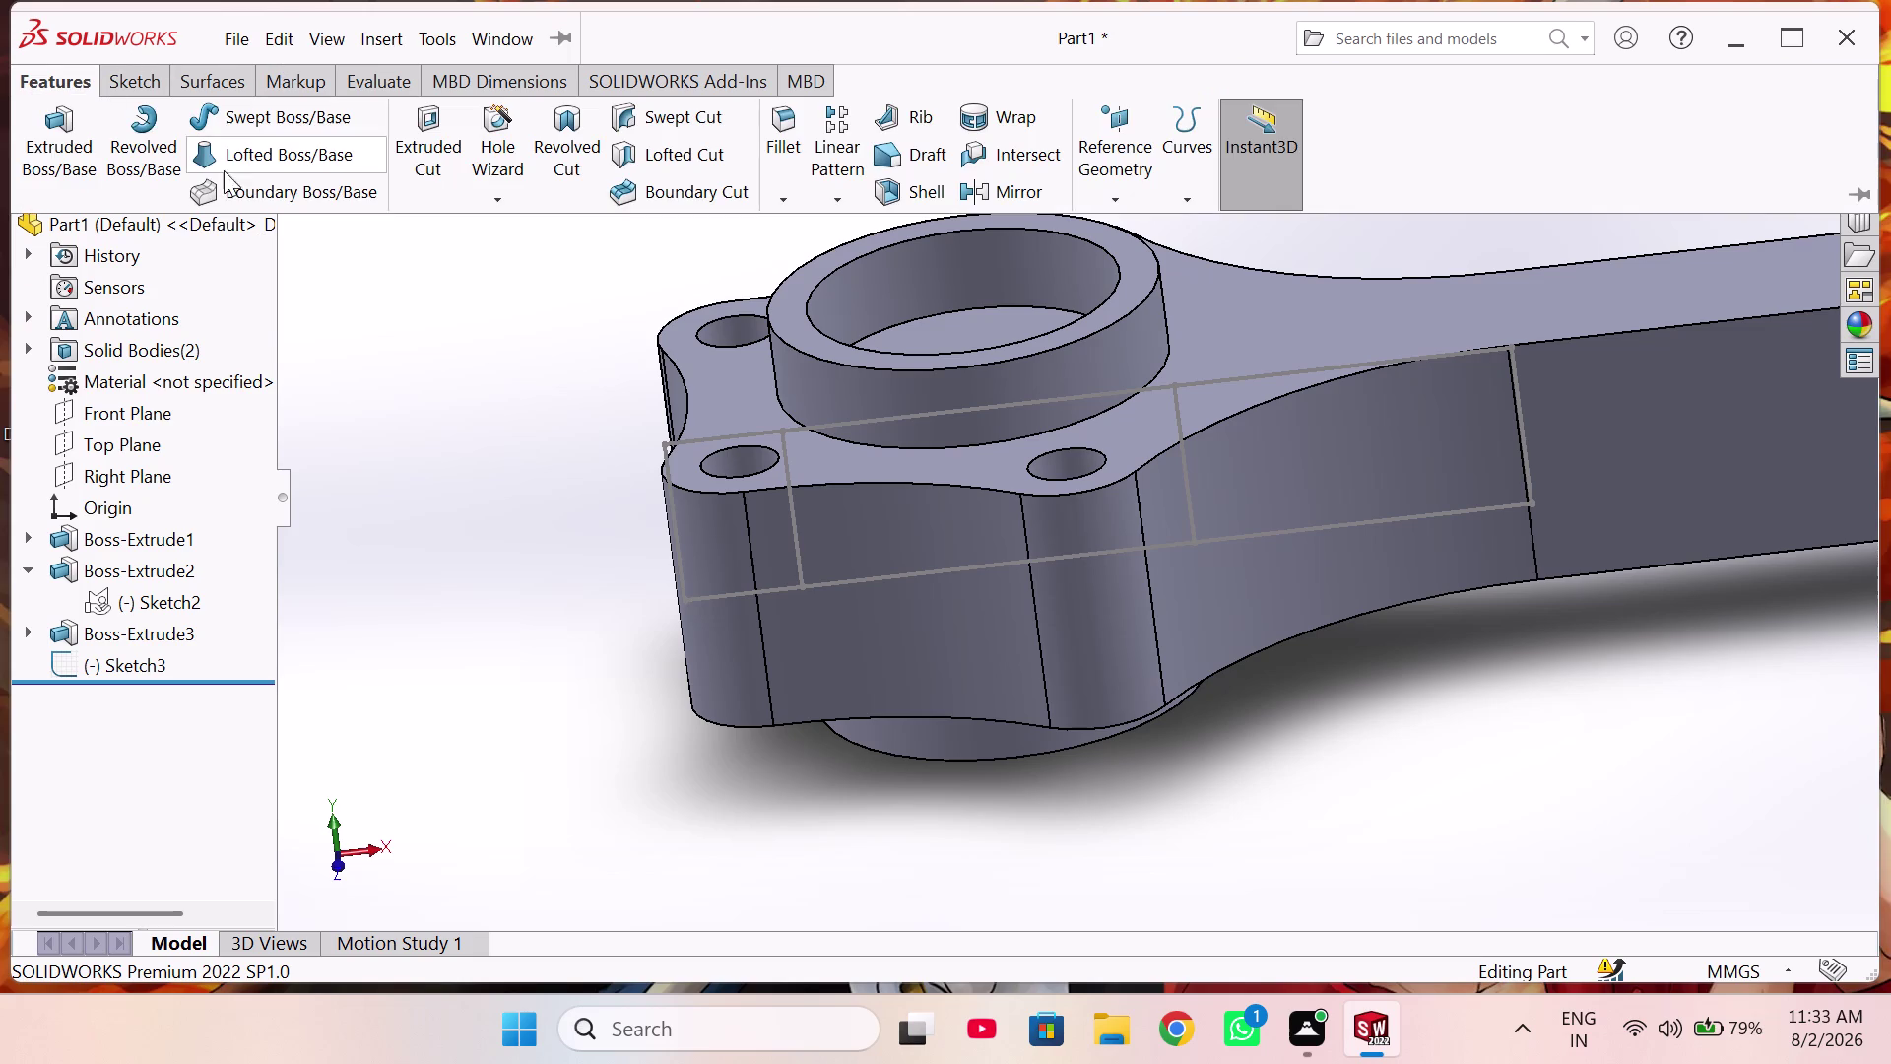
click(419, 171)
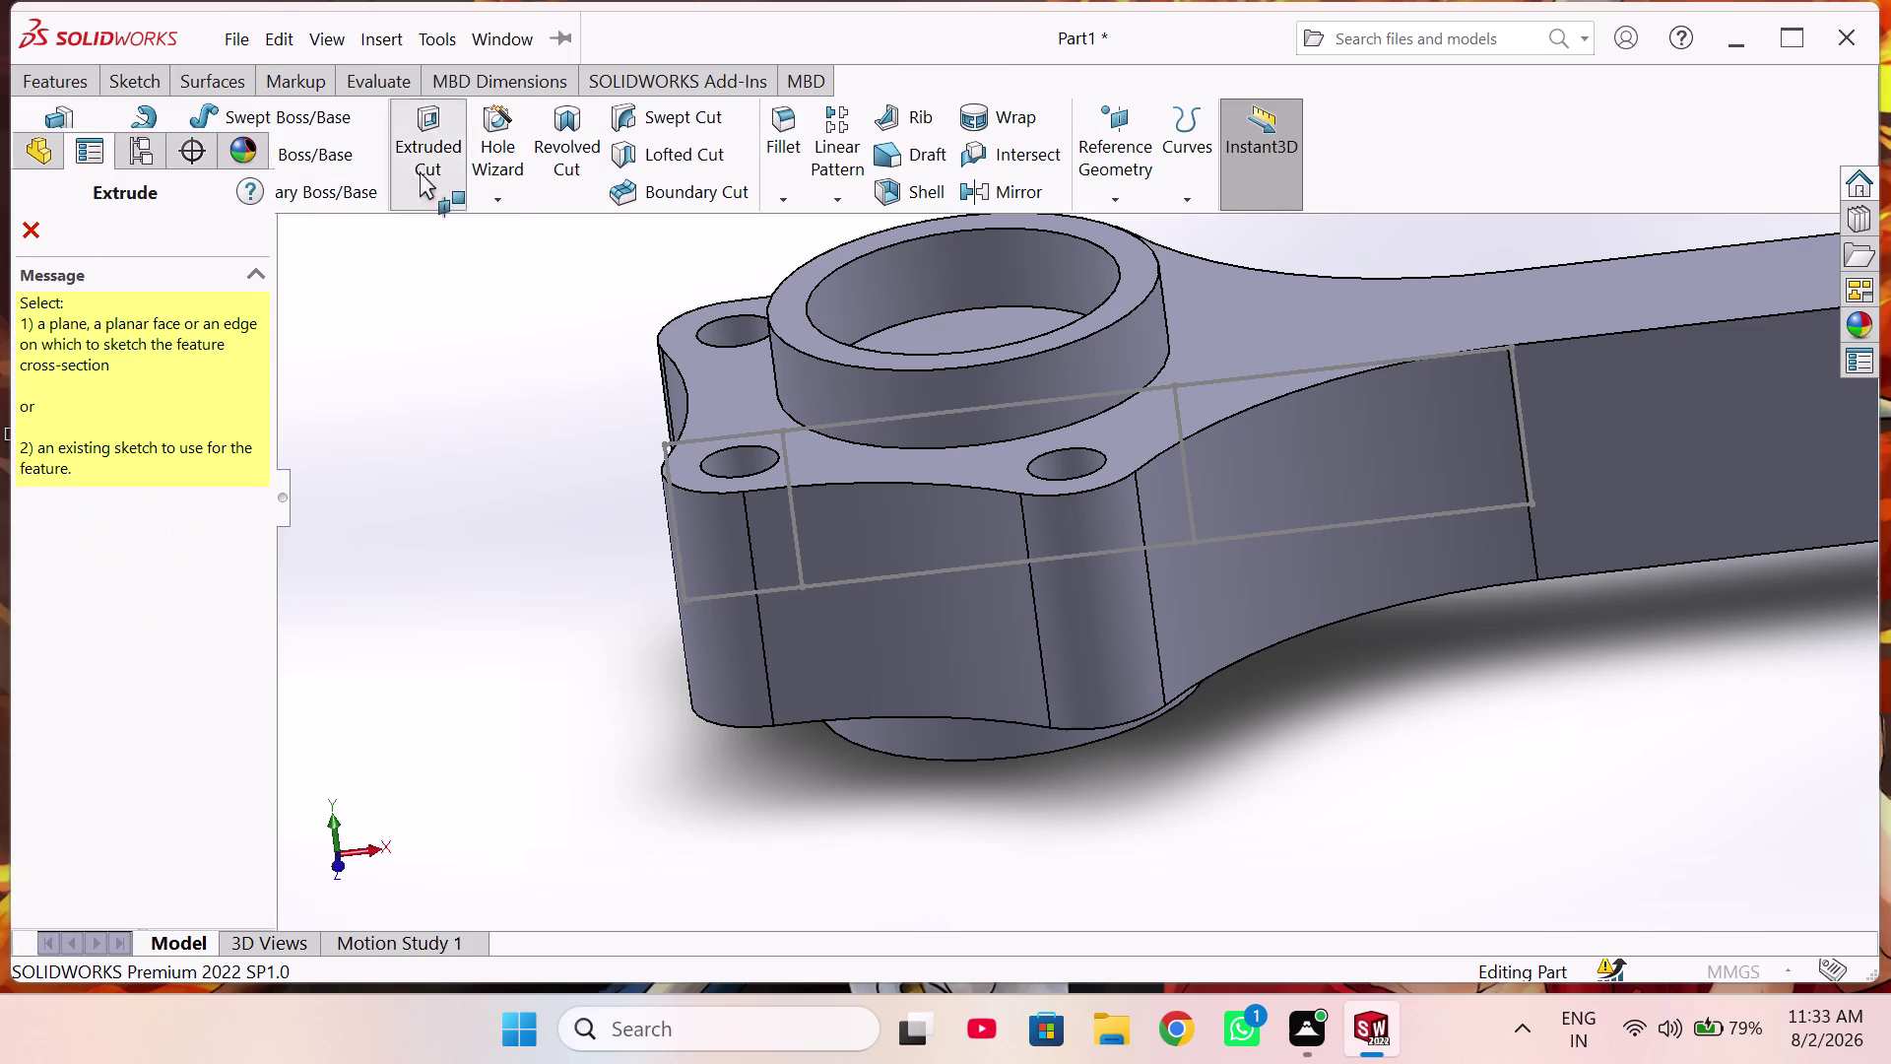
Start the extruded cut from Sketch3 and flip the side being cut.
click(726, 590)
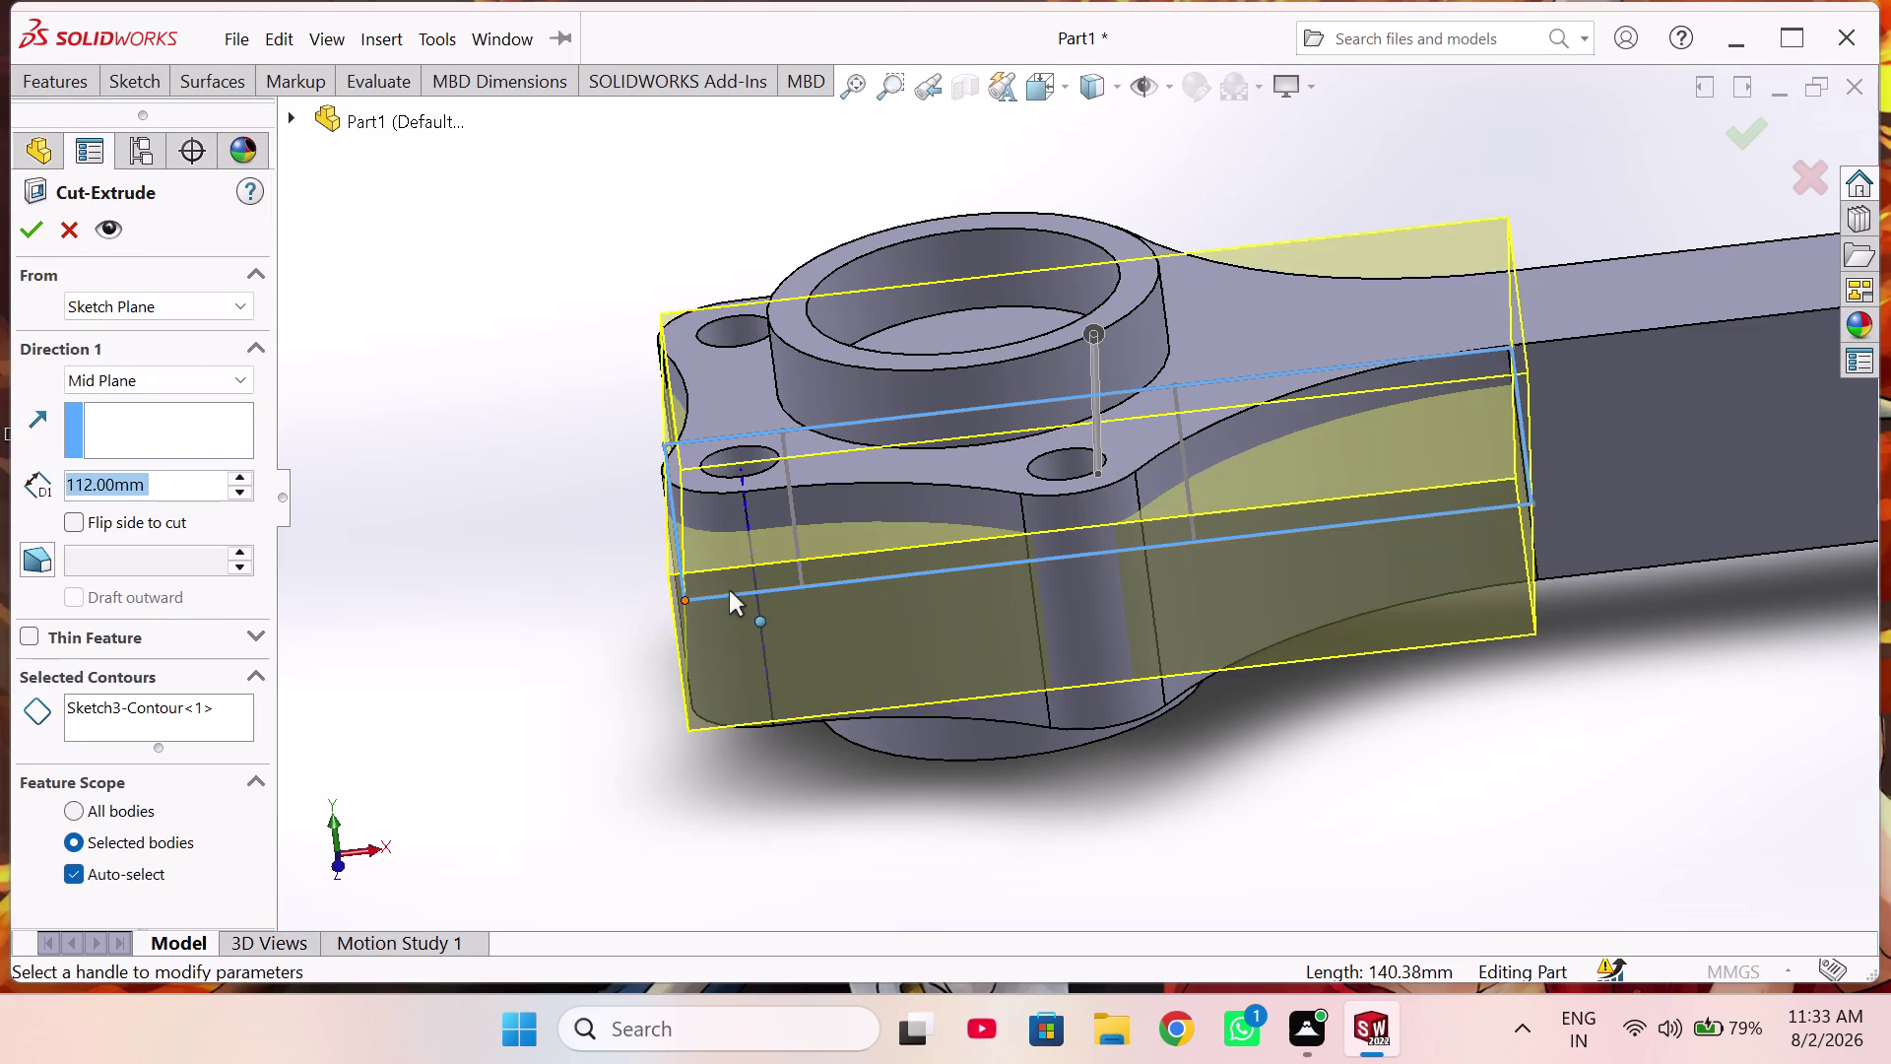
middle_drag(1215, 490, 1236, 631)
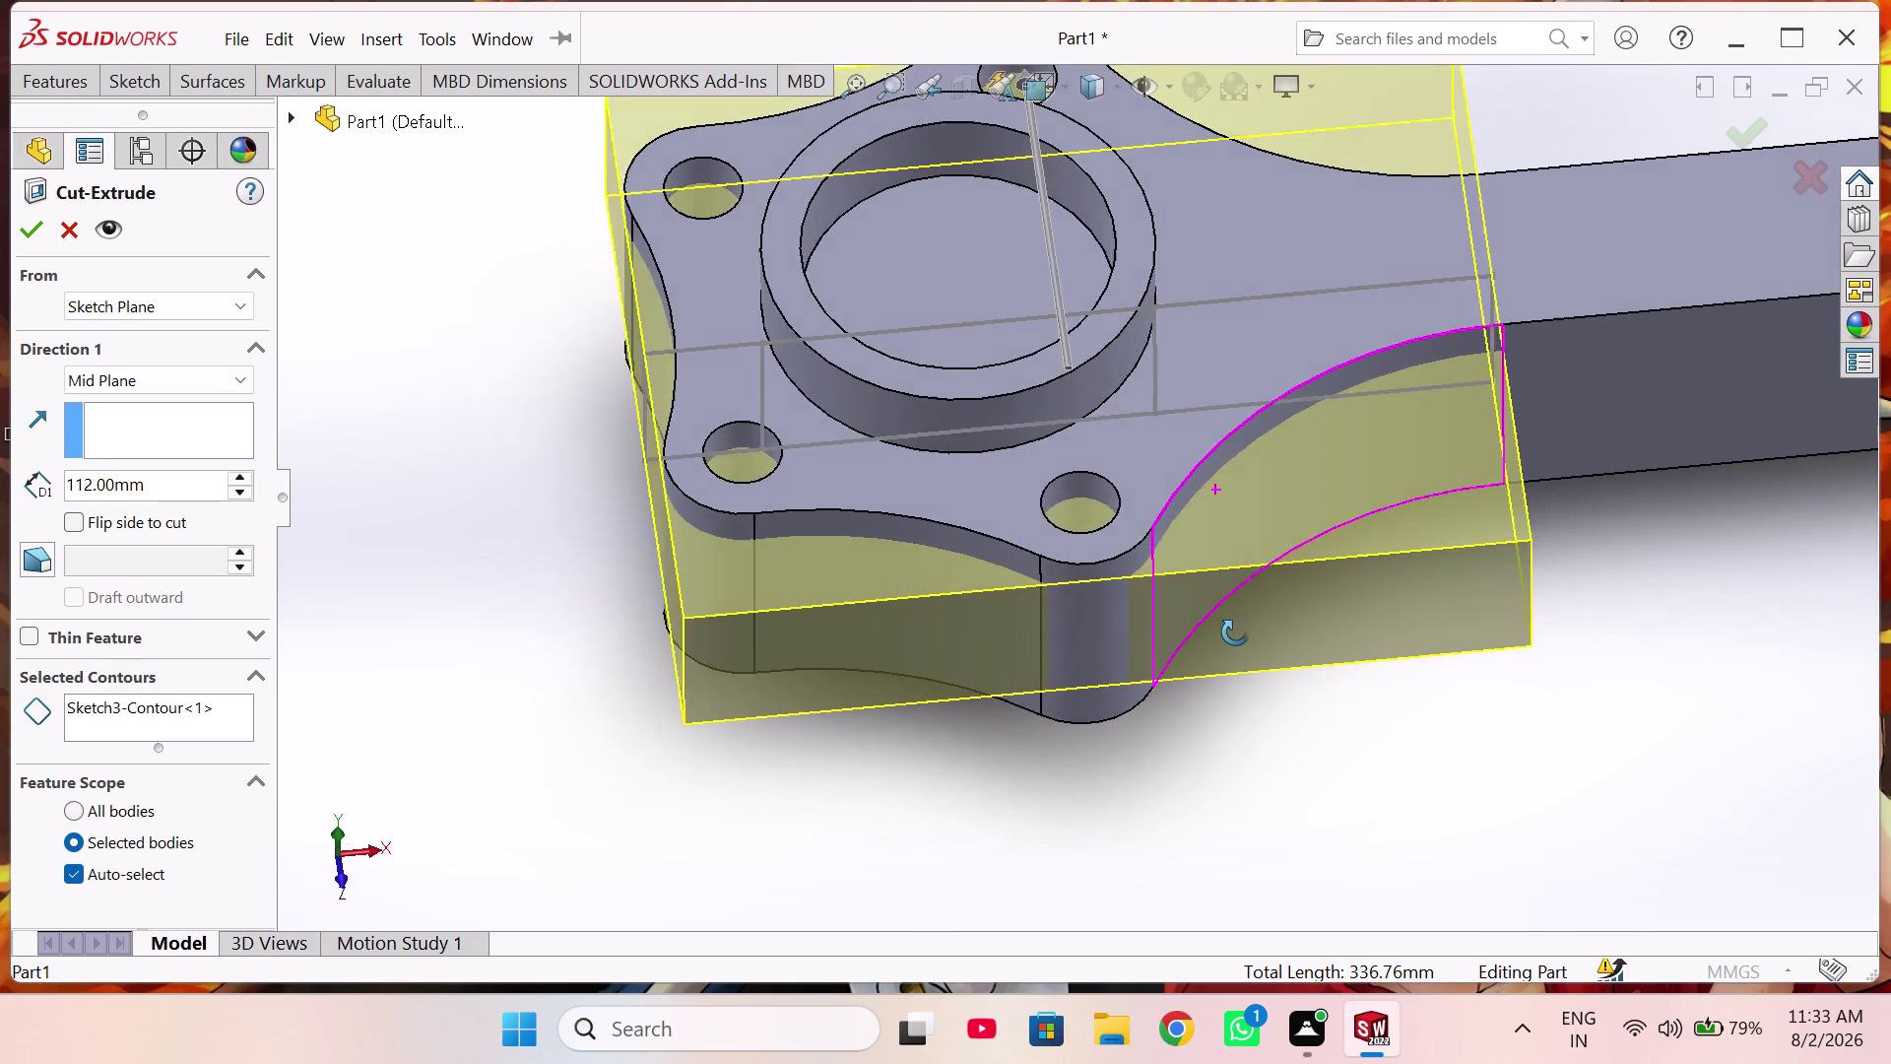
middle_drag(1236, 631, 1254, 643)
scroll(up, 3)
middle_drag(1173, 410, 1175, 447)
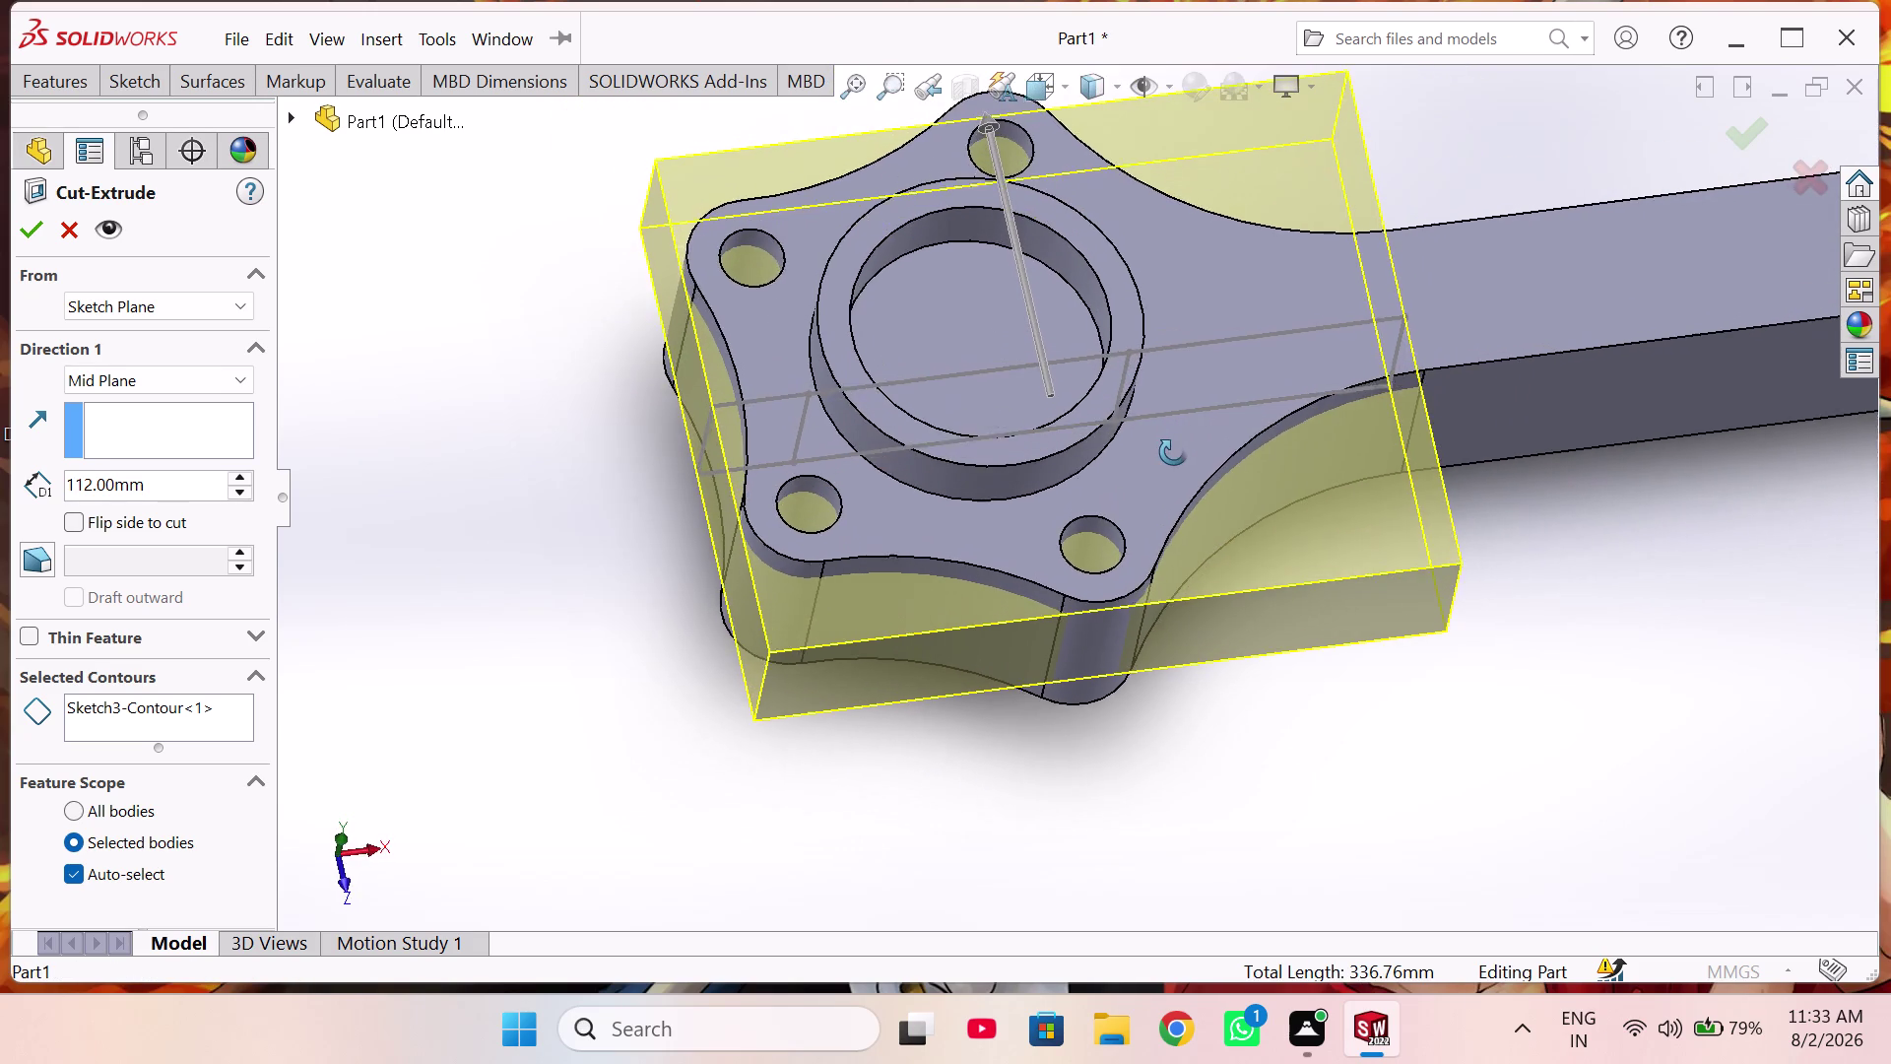
middle_drag(1175, 447, 1166, 482)
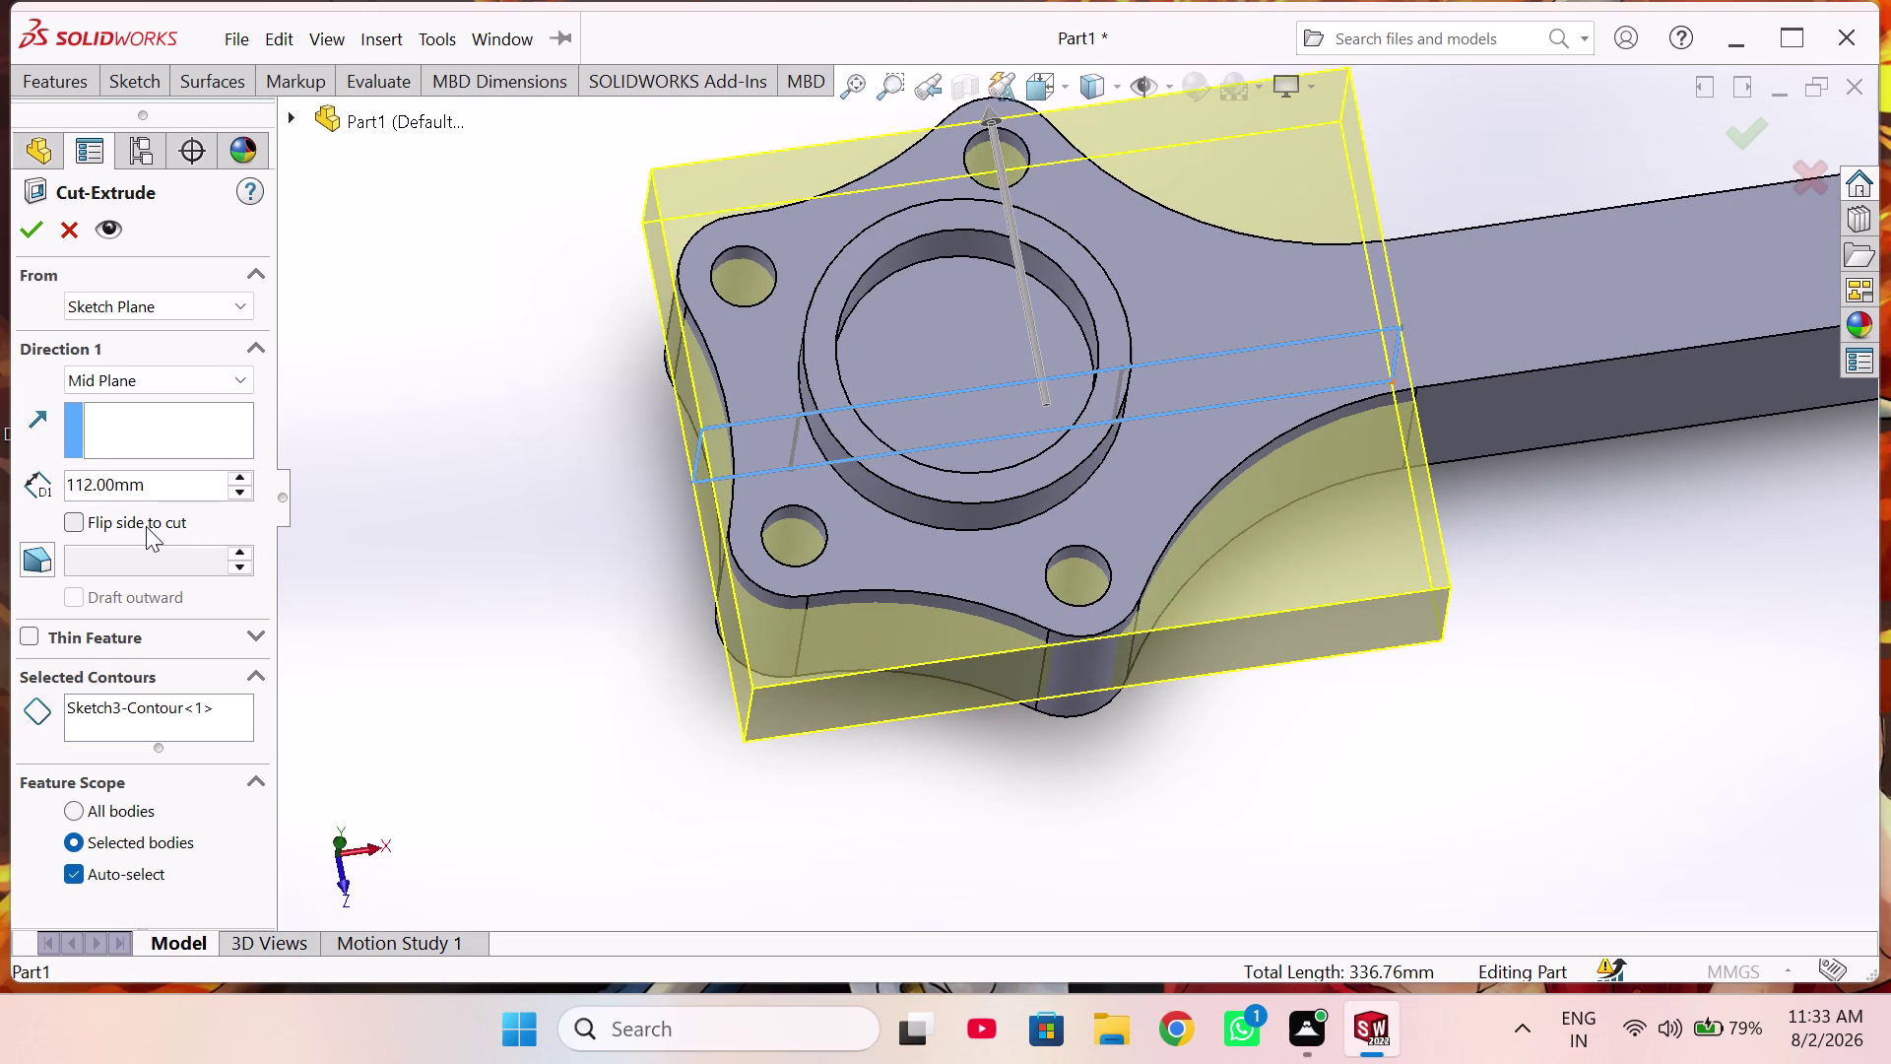
click(67, 515)
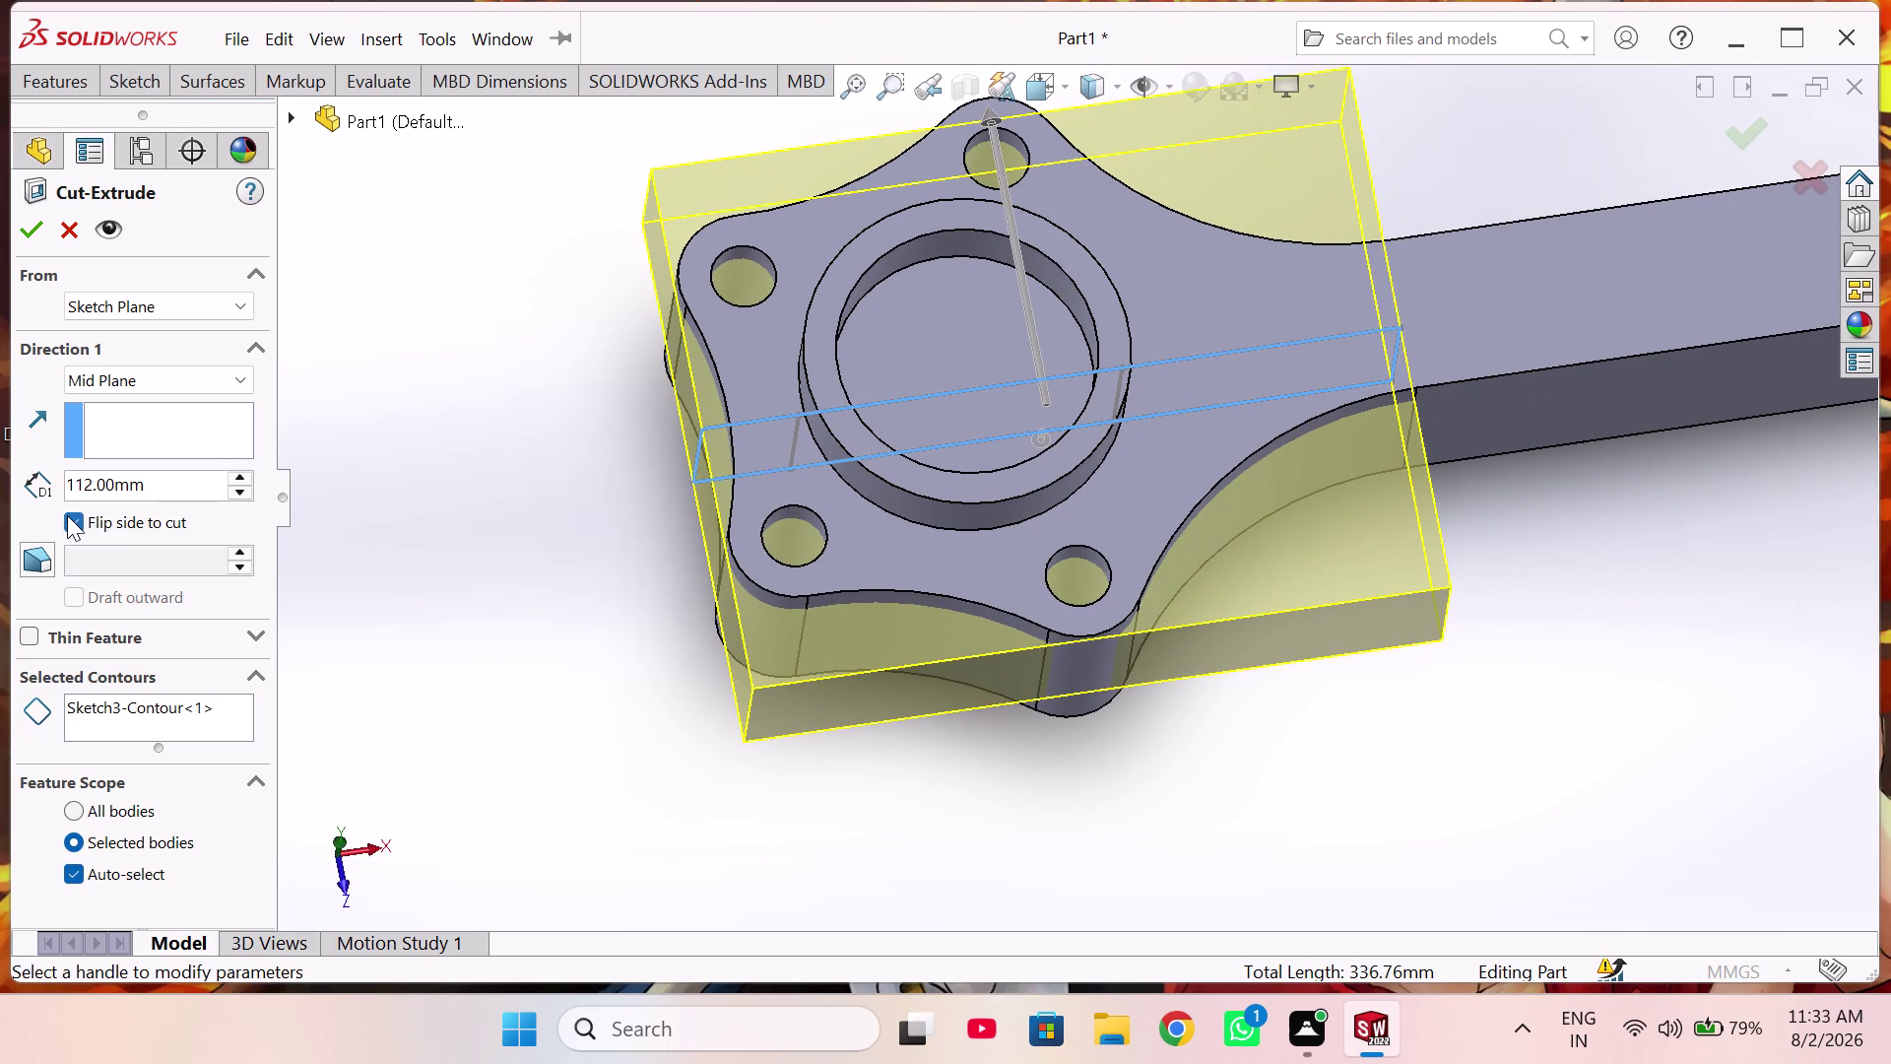
Orbit along the shank and look down on the flipped 112 mm preview.
middle_drag(503, 608, 514, 537)
scroll(up, 3)
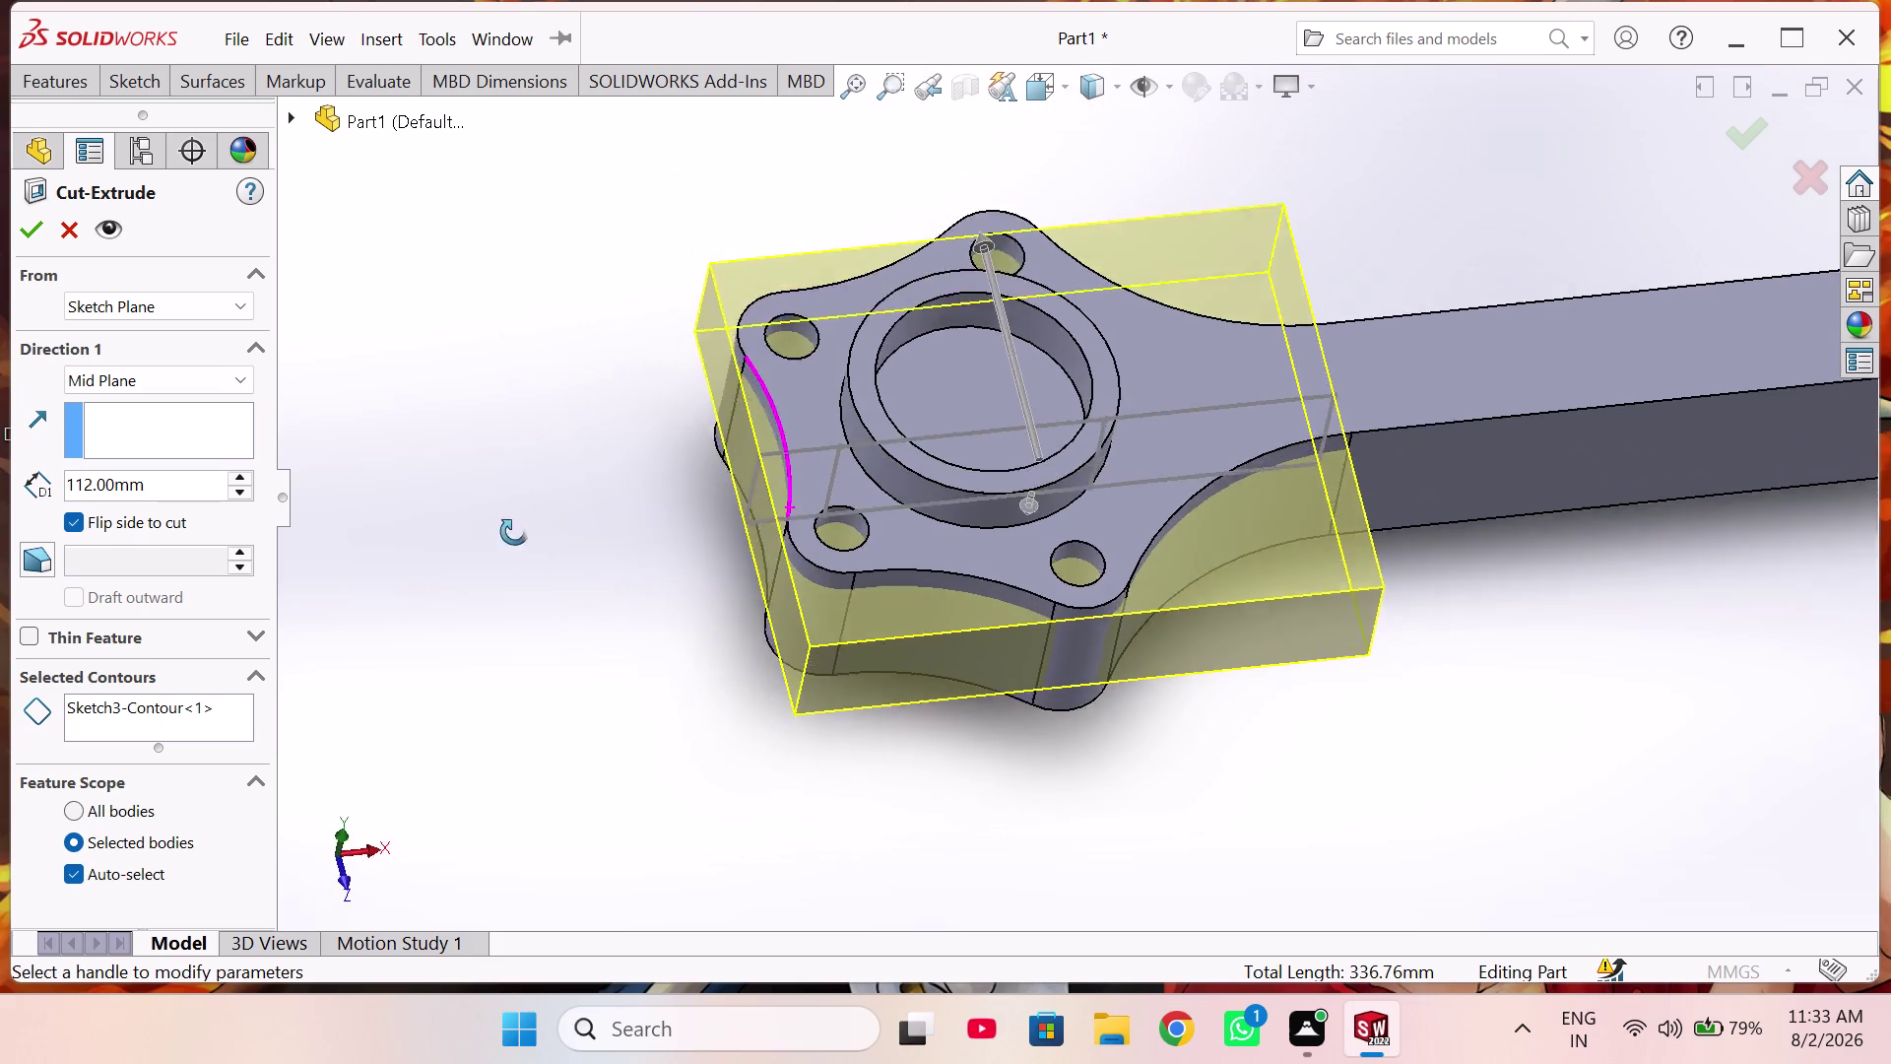
middle_drag(514, 537, 551, 405)
middle_drag(1475, 743, 1367, 689)
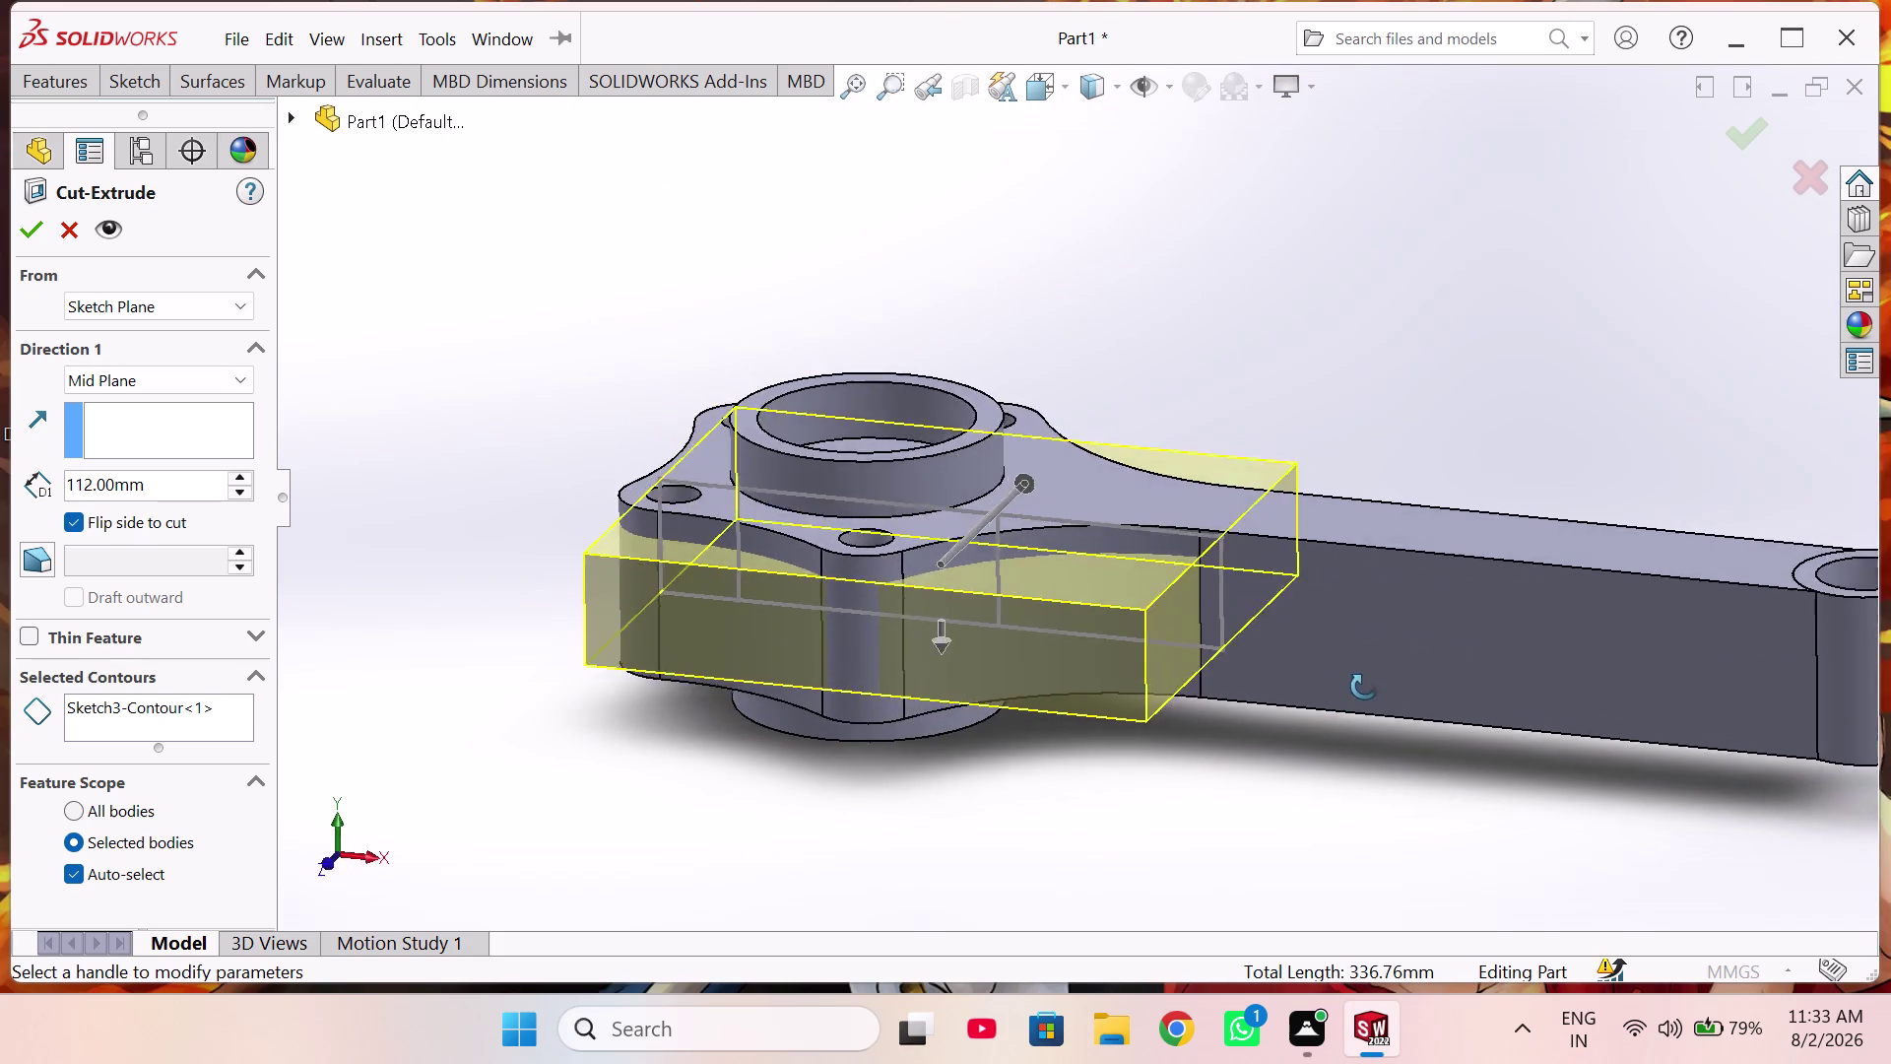
middle_drag(1367, 690, 1140, 792)
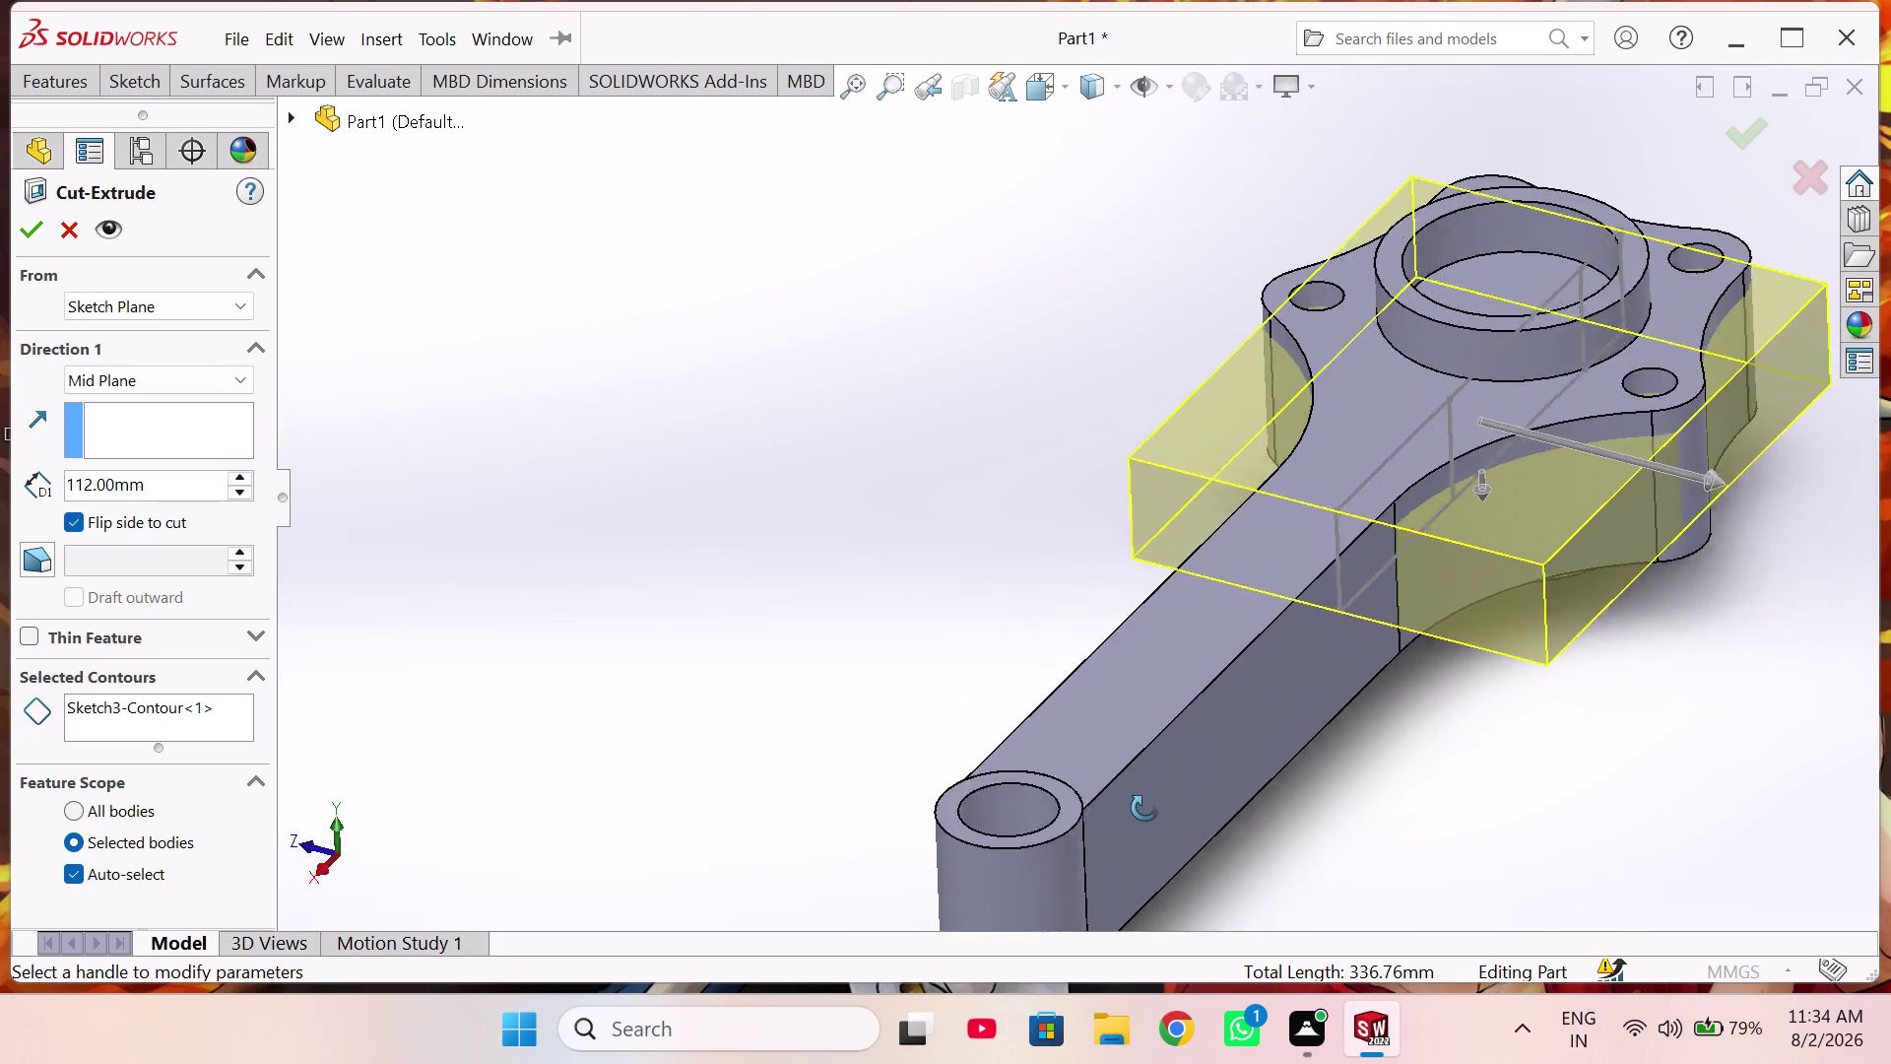
middle_drag(1140, 793, 1160, 885)
scroll(up, 3)
middle_drag(1338, 449, 1338, 479)
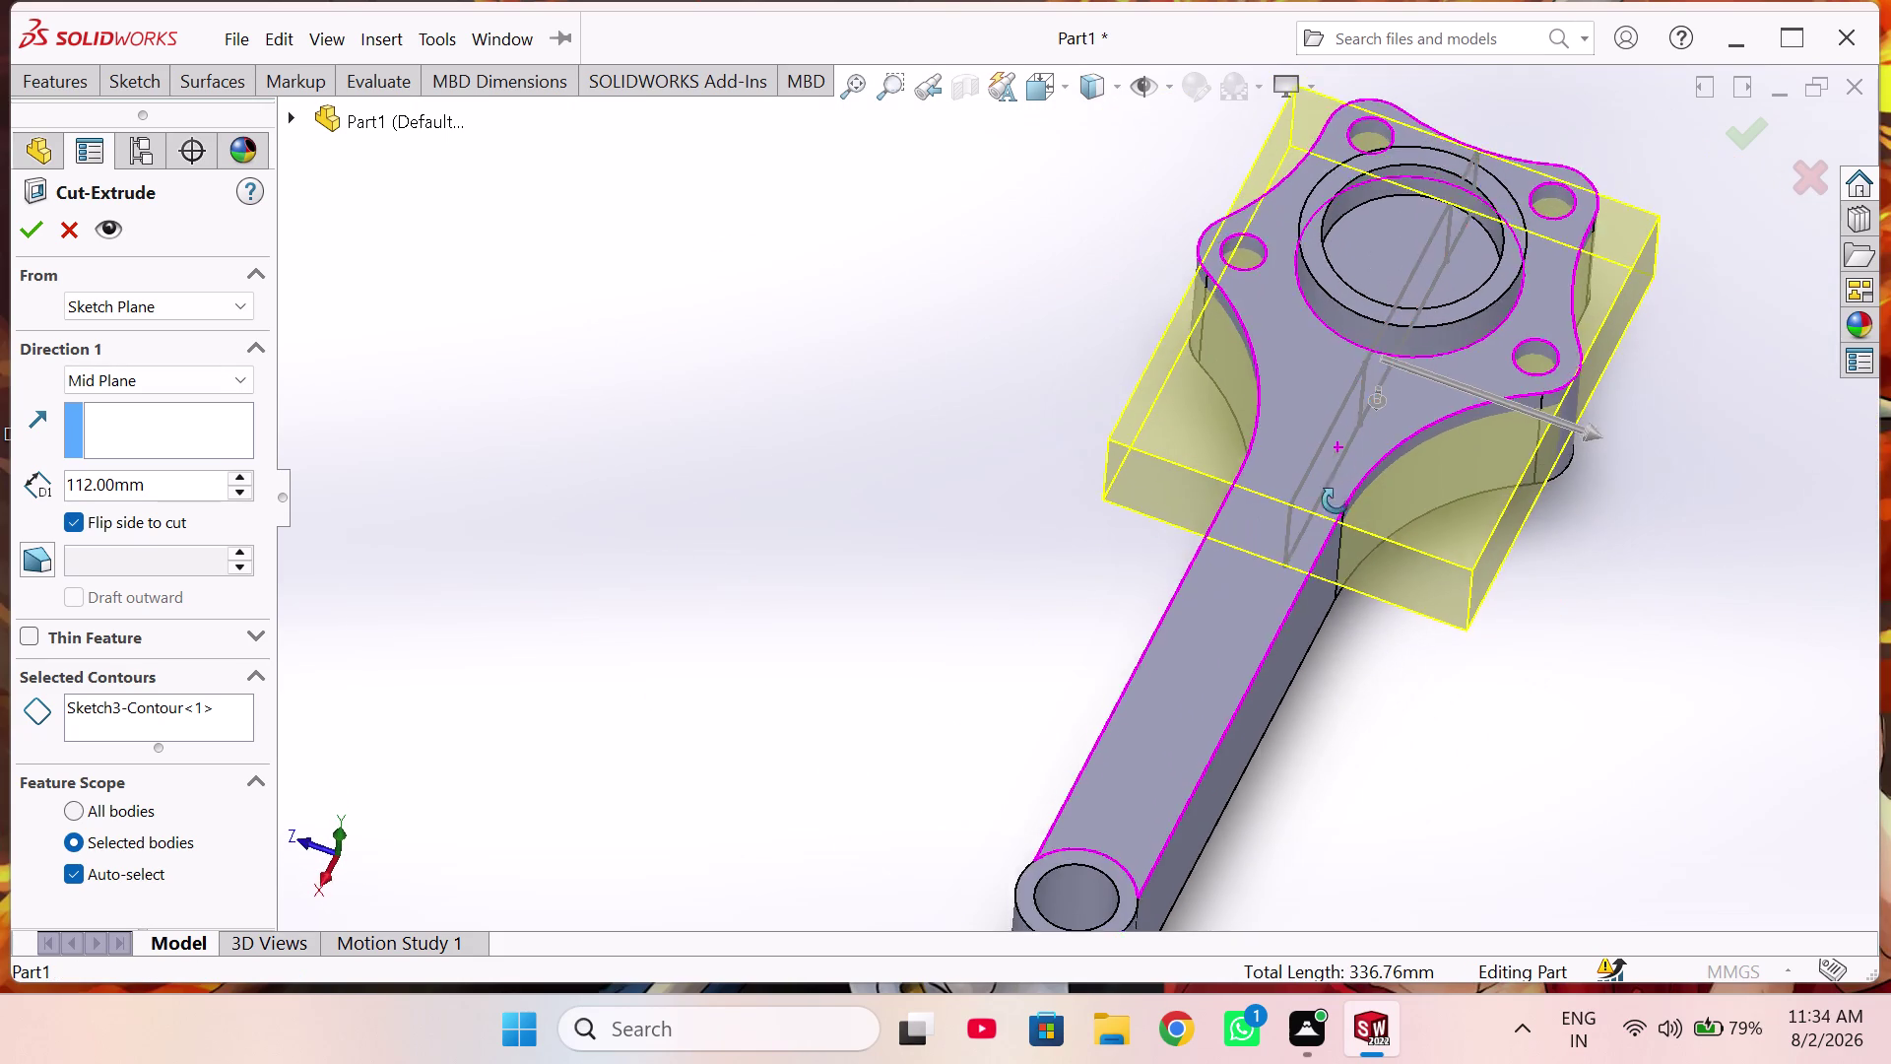
middle_drag(1338, 480, 1320, 600)
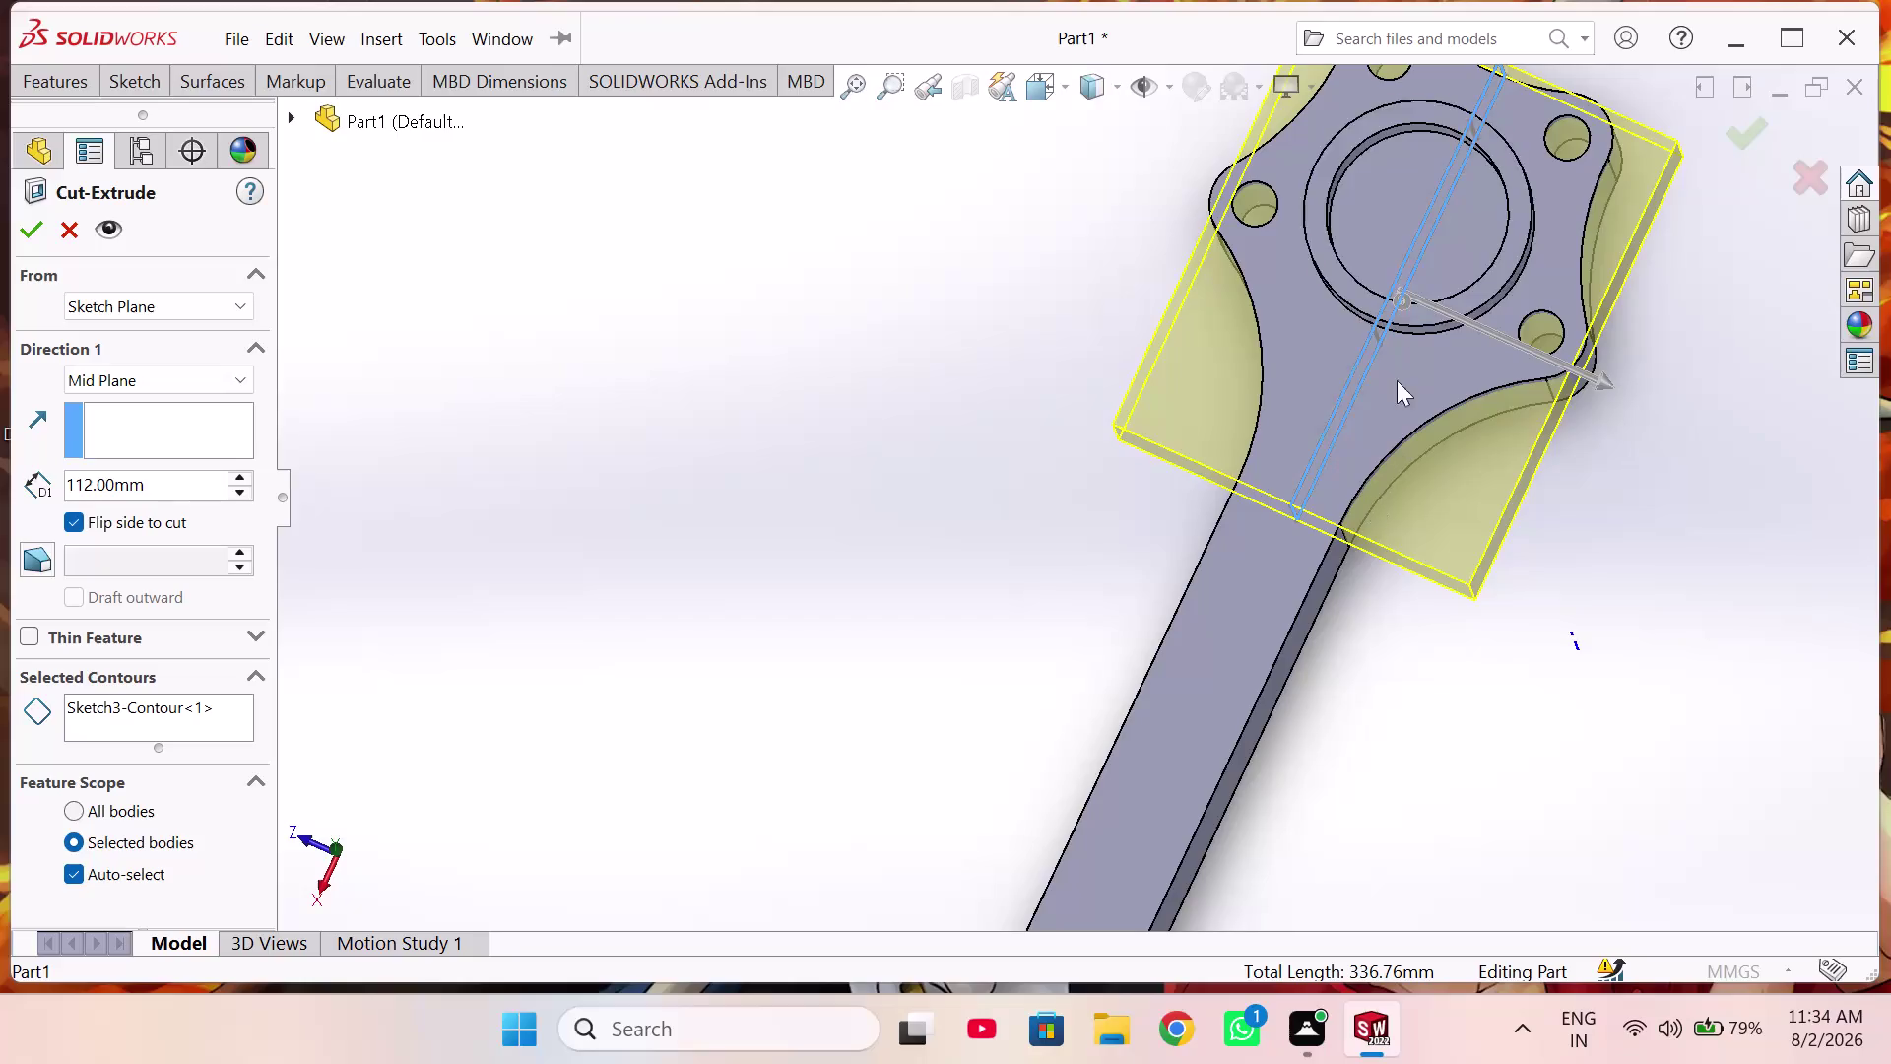
scroll(up, 3)
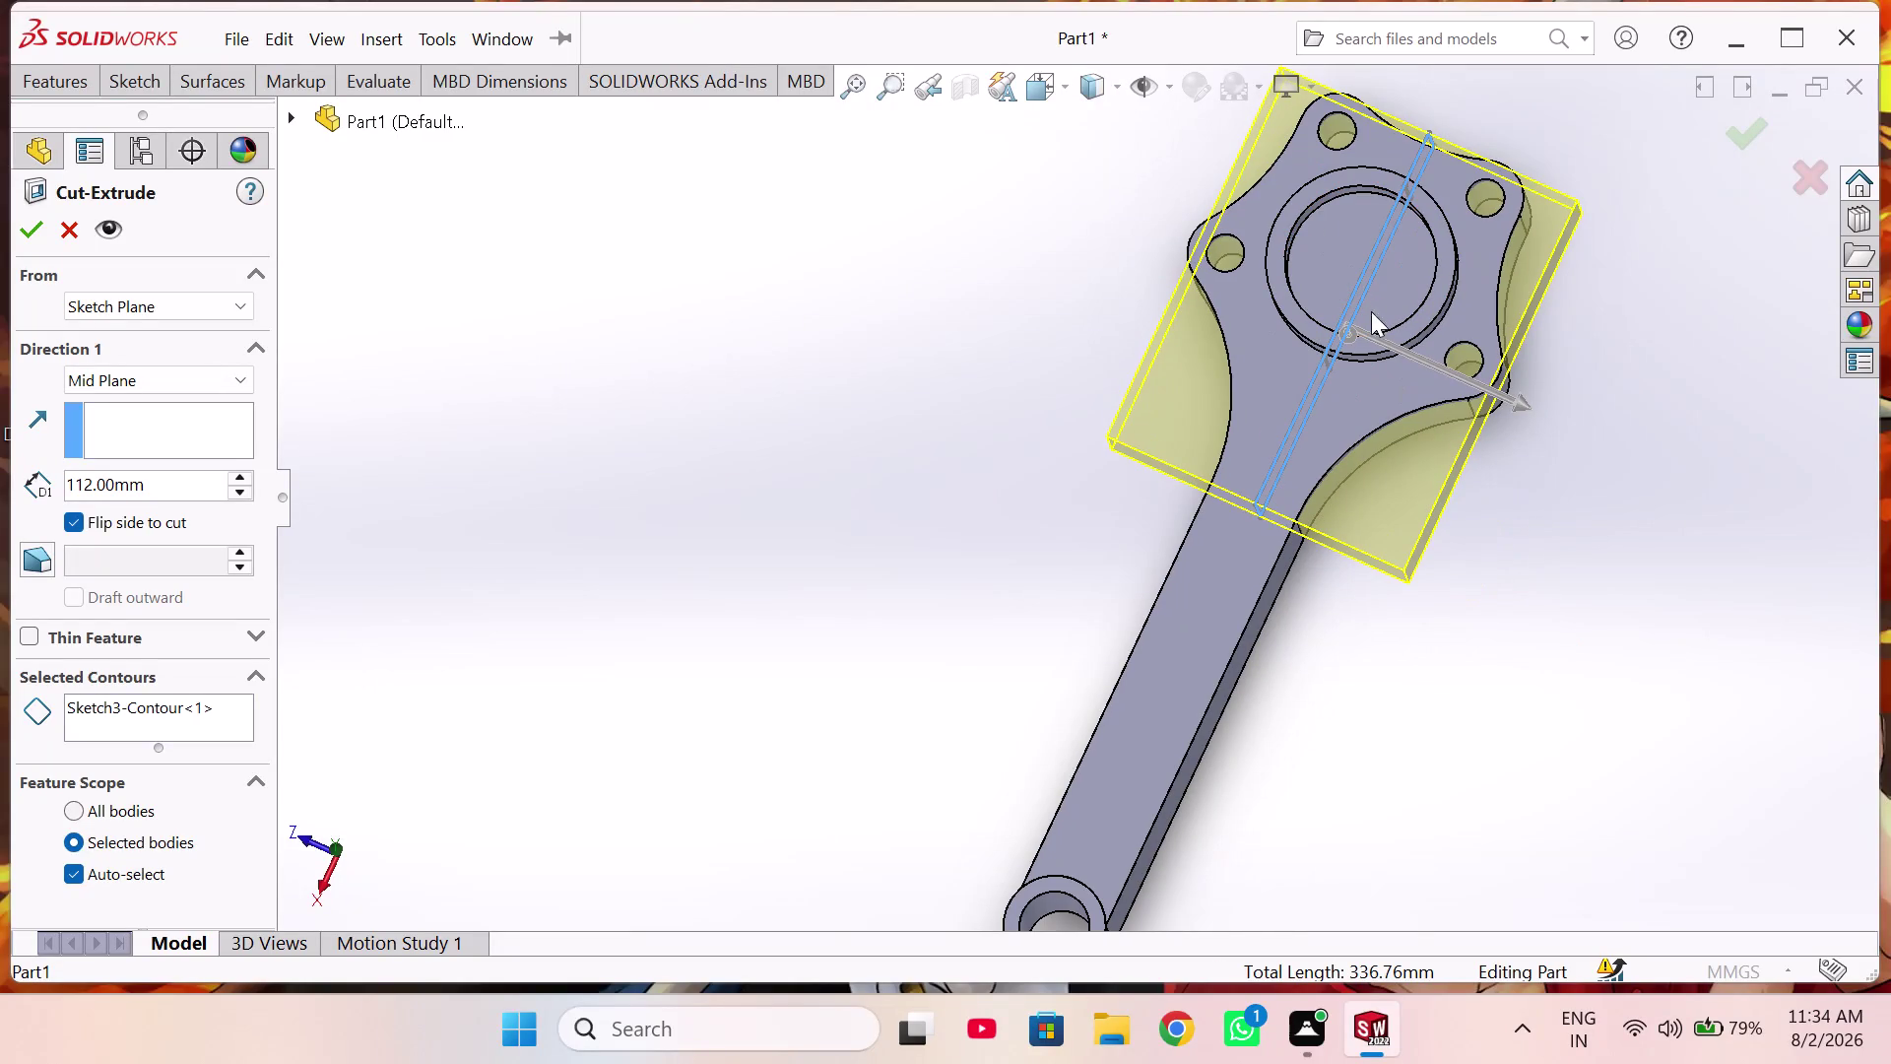
middle_drag(1288, 388, 1296, 427)
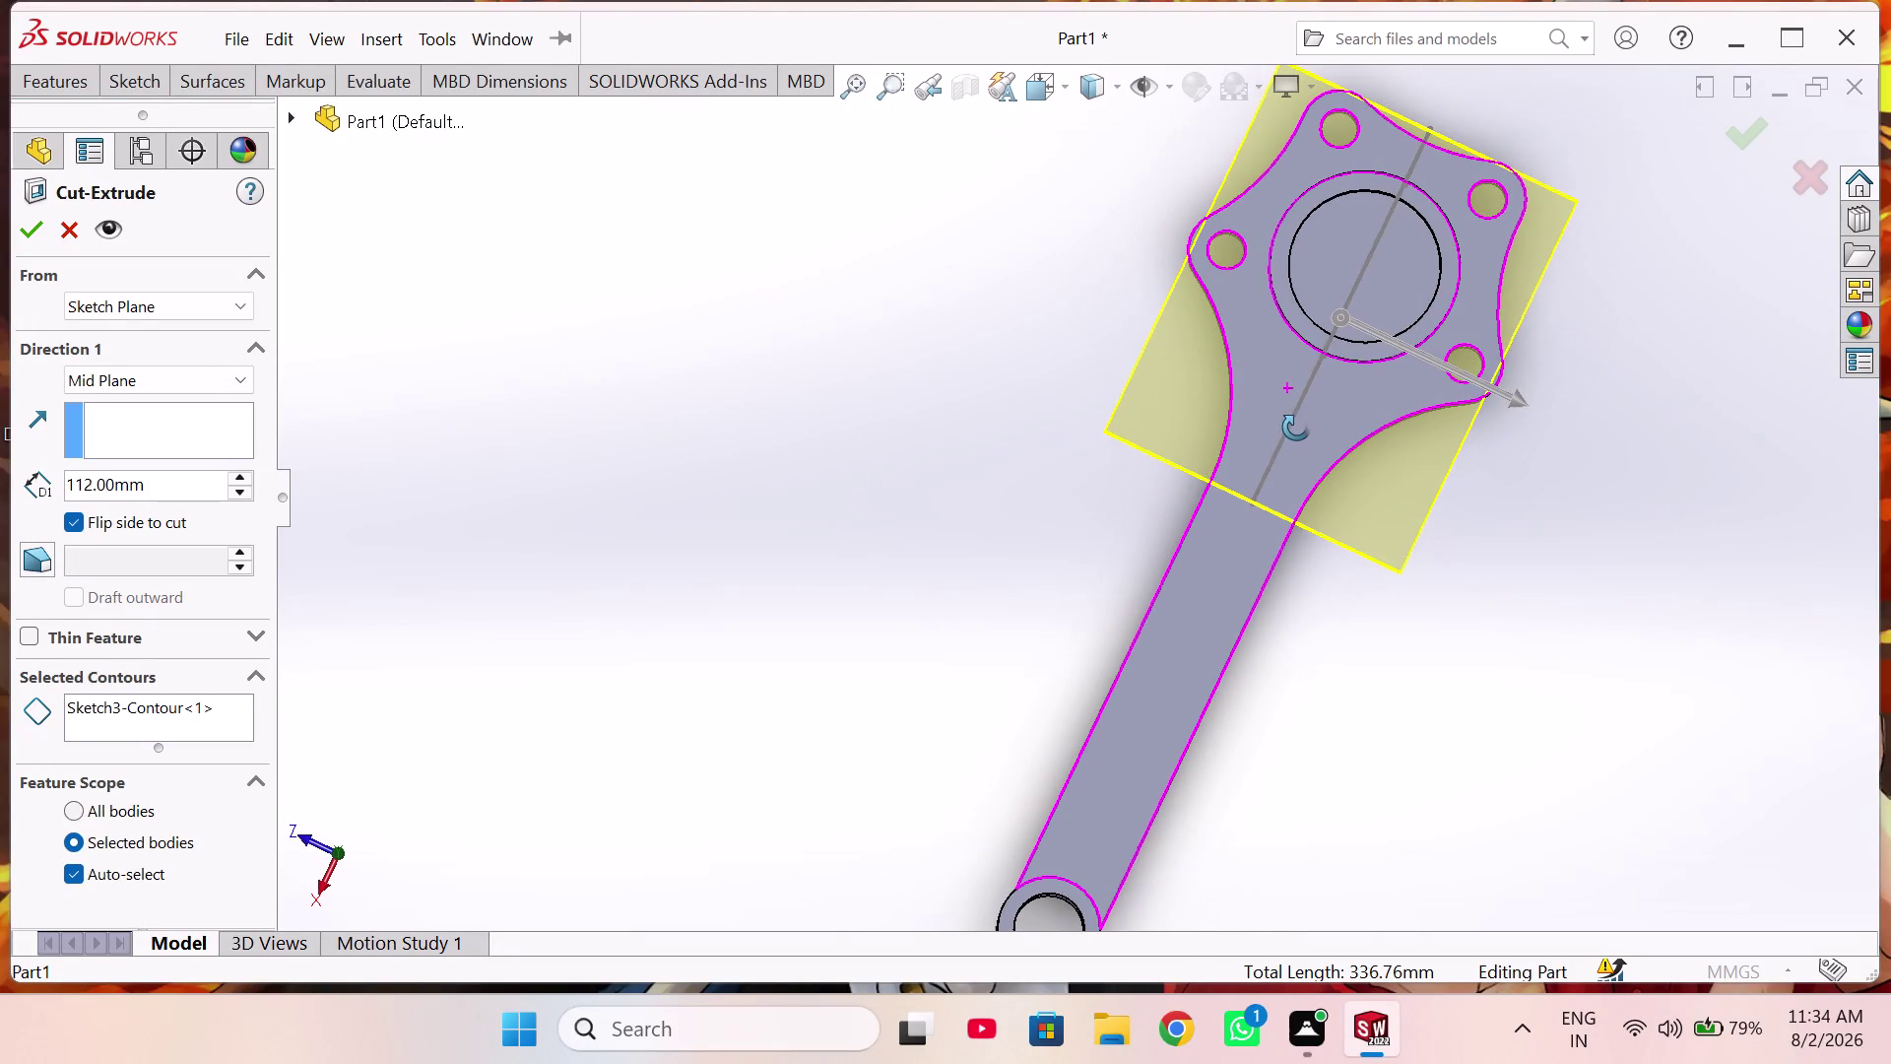
middle_drag(1296, 427, 1295, 428)
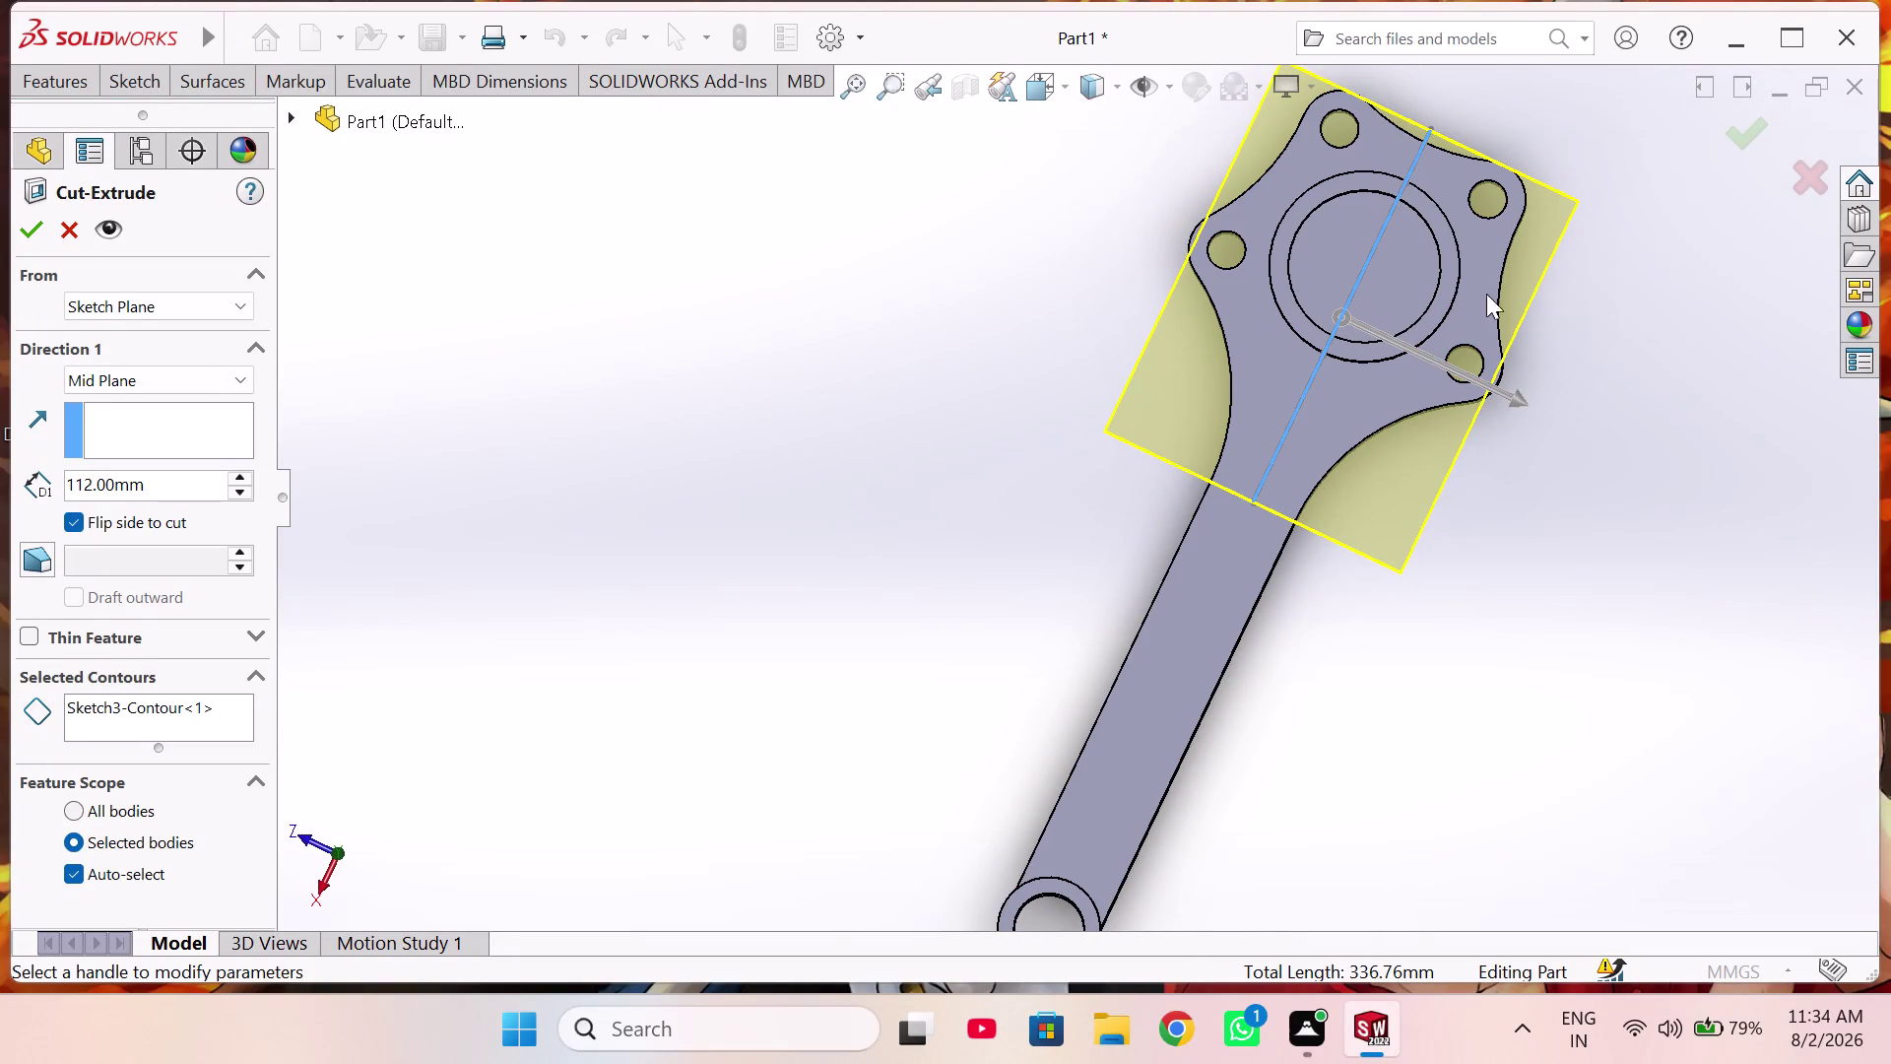
Inspect the preview around the big end, then cancel without cutting.
middle_drag(1287, 494, 1473, 517)
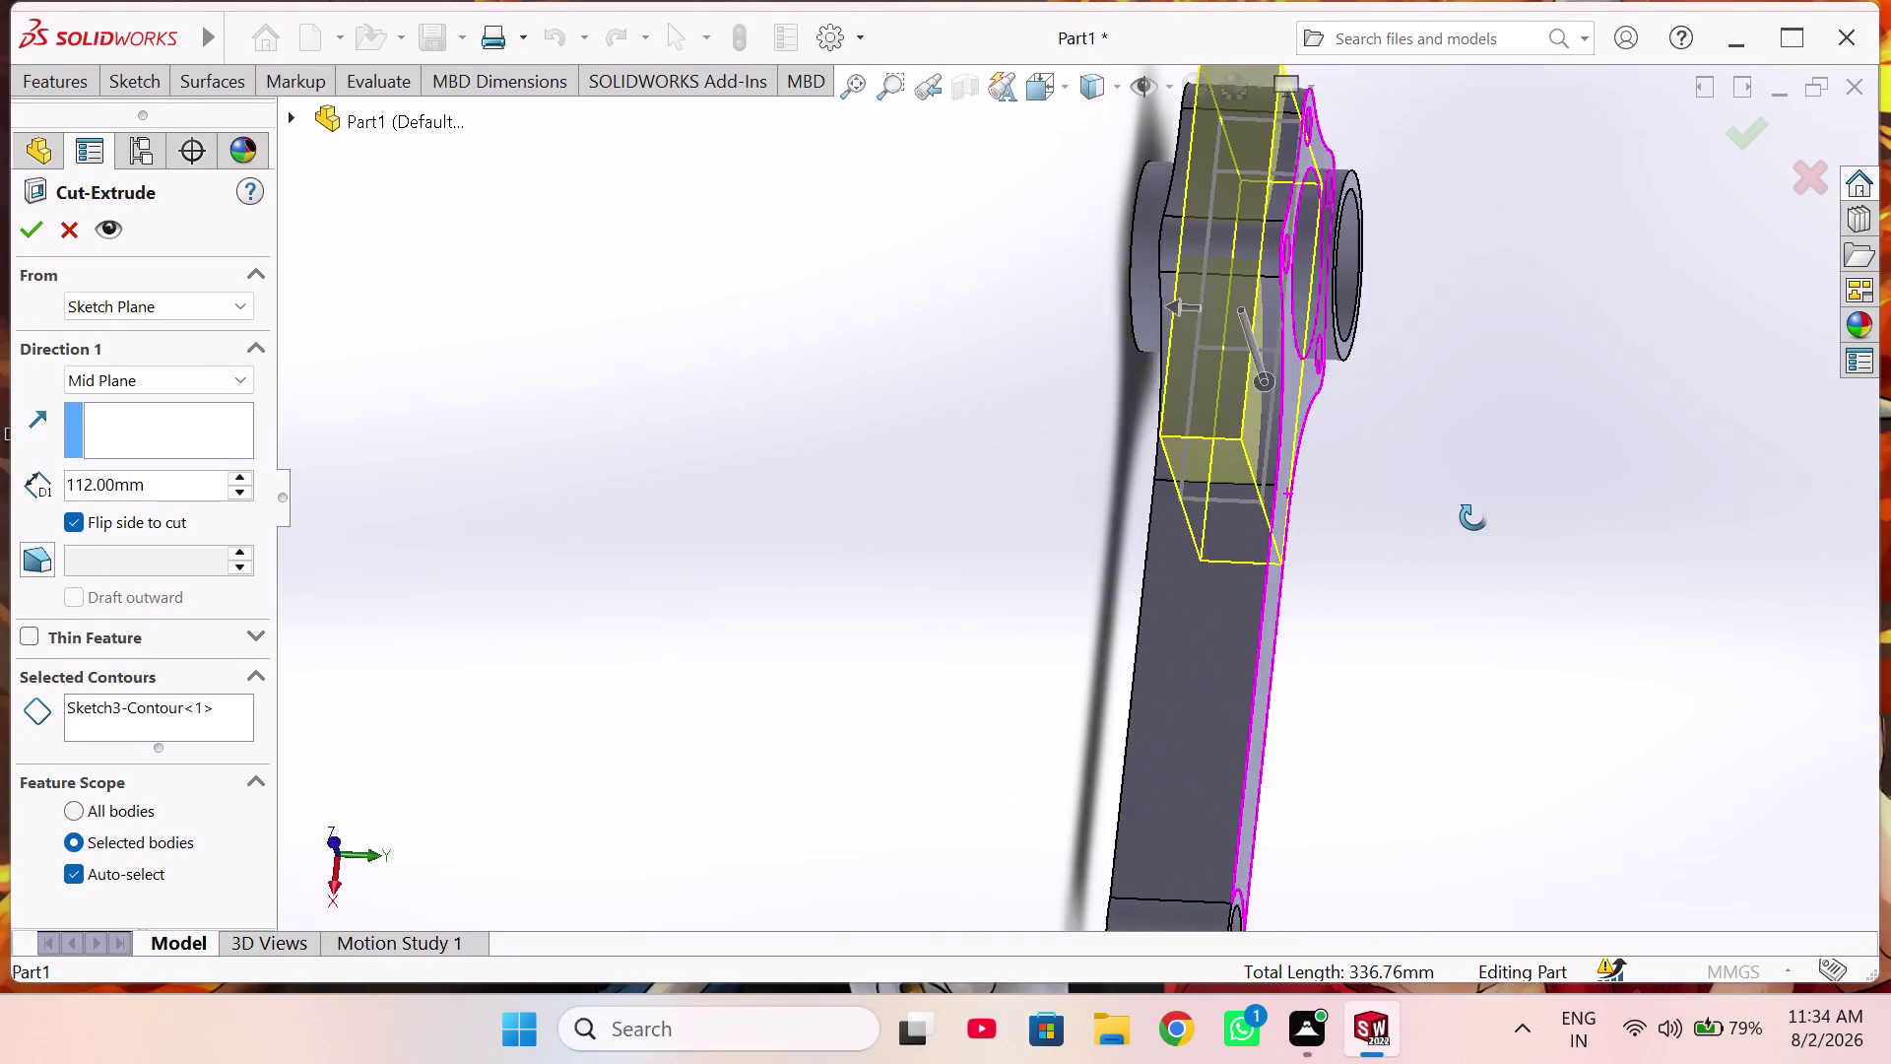
middle_drag(1474, 517, 1296, 574)
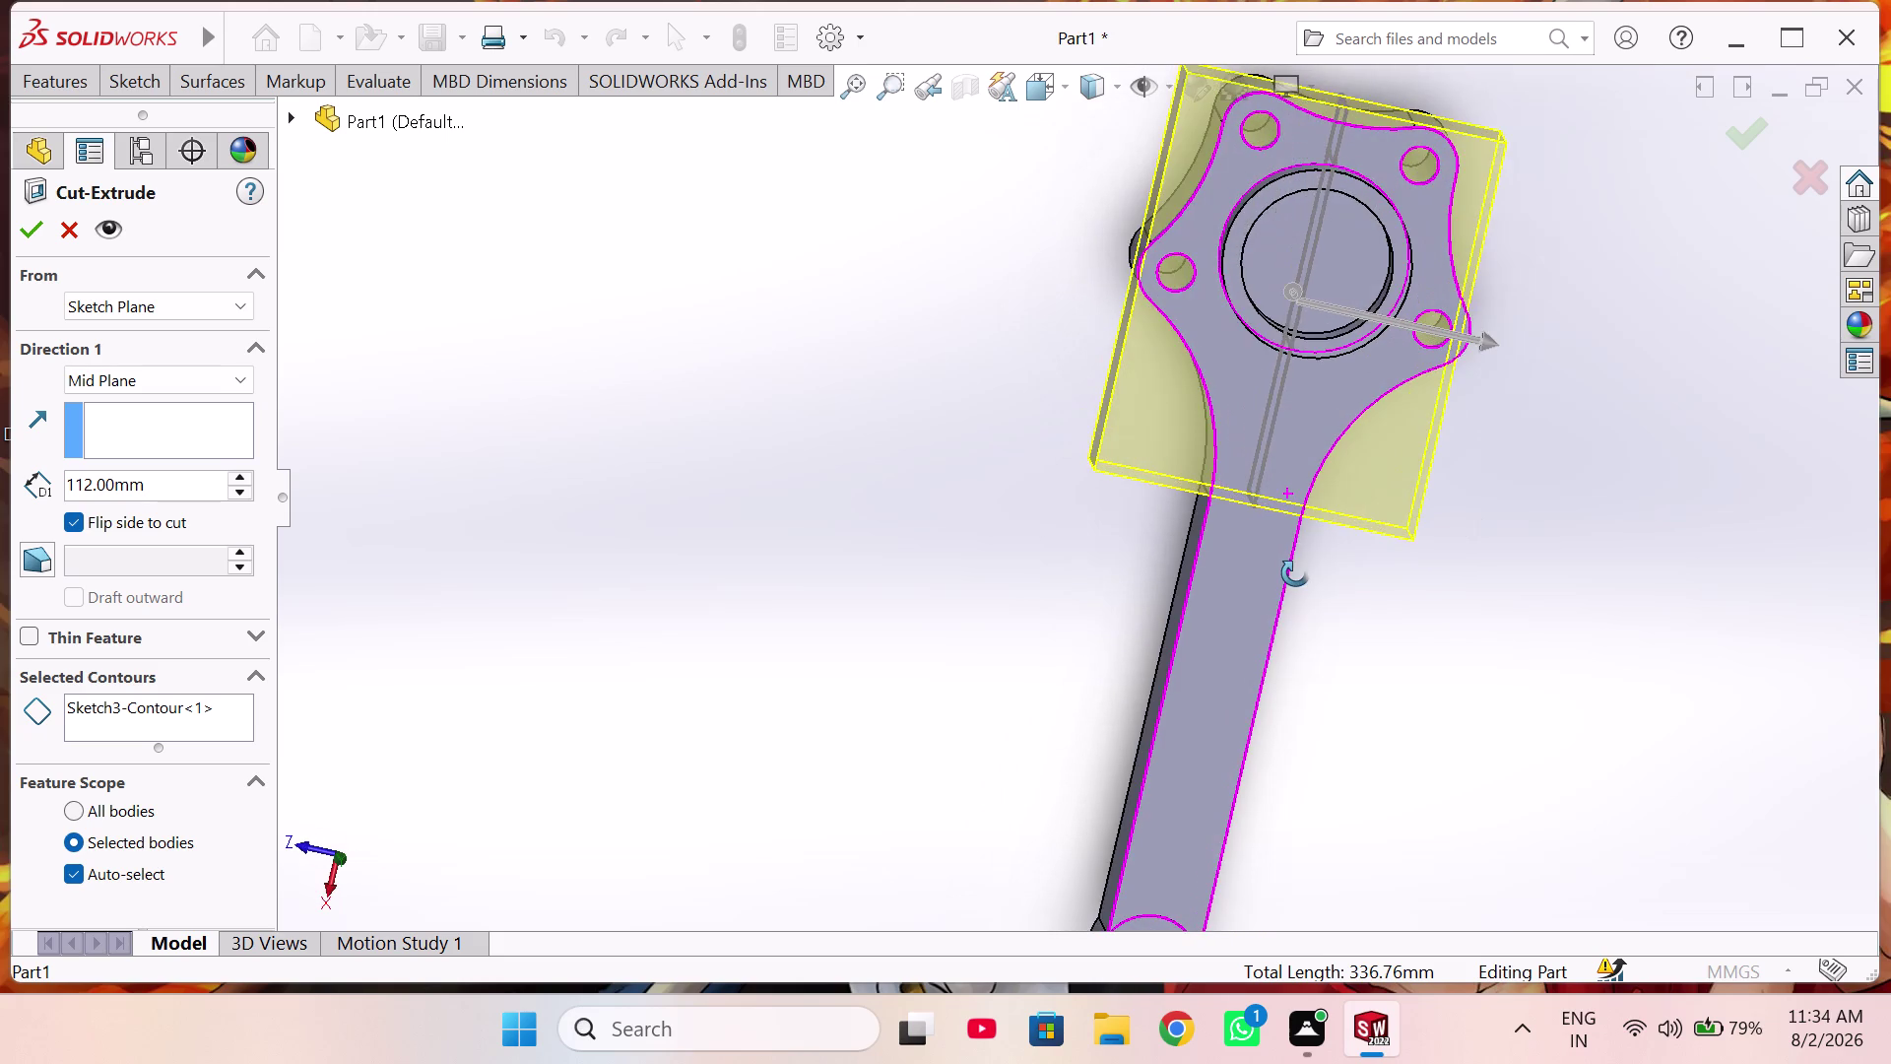
middle_drag(1296, 575, 1289, 566)
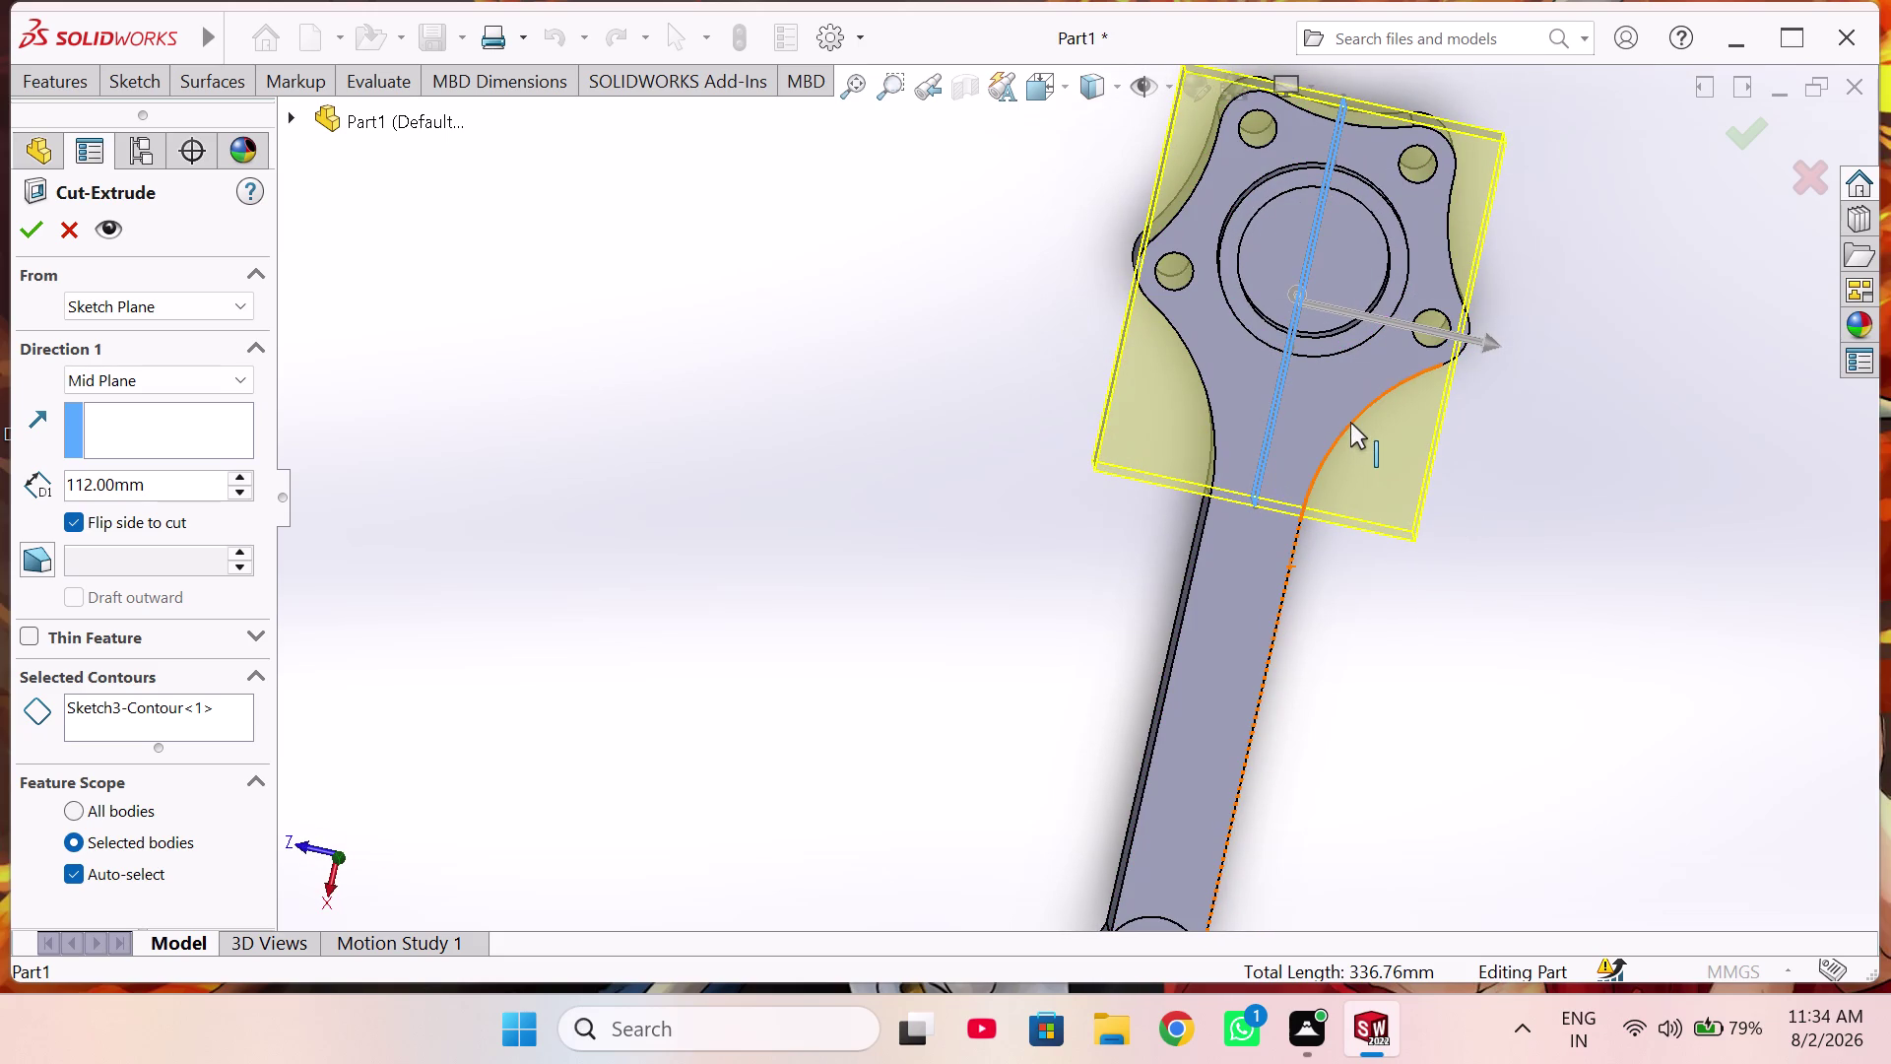
middle_drag(1278, 406, 1278, 375)
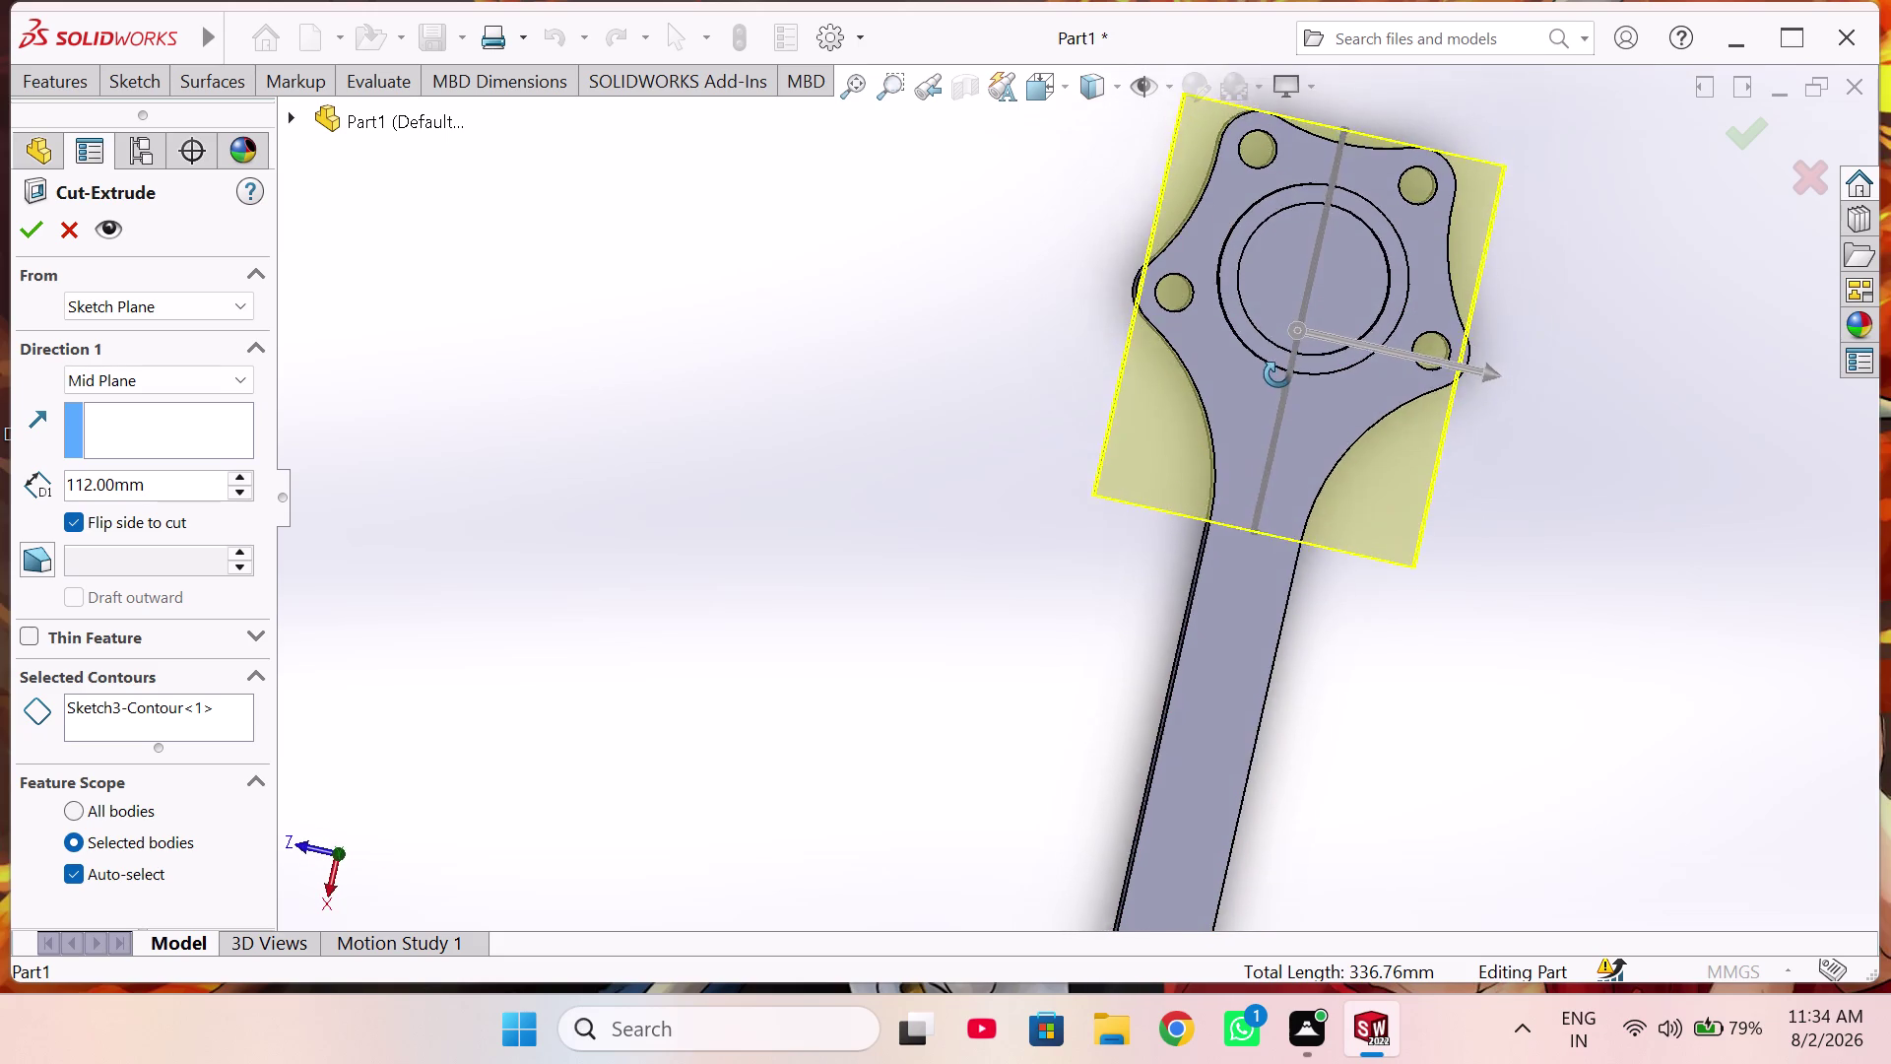
middle_drag(1277, 374, 1268, 328)
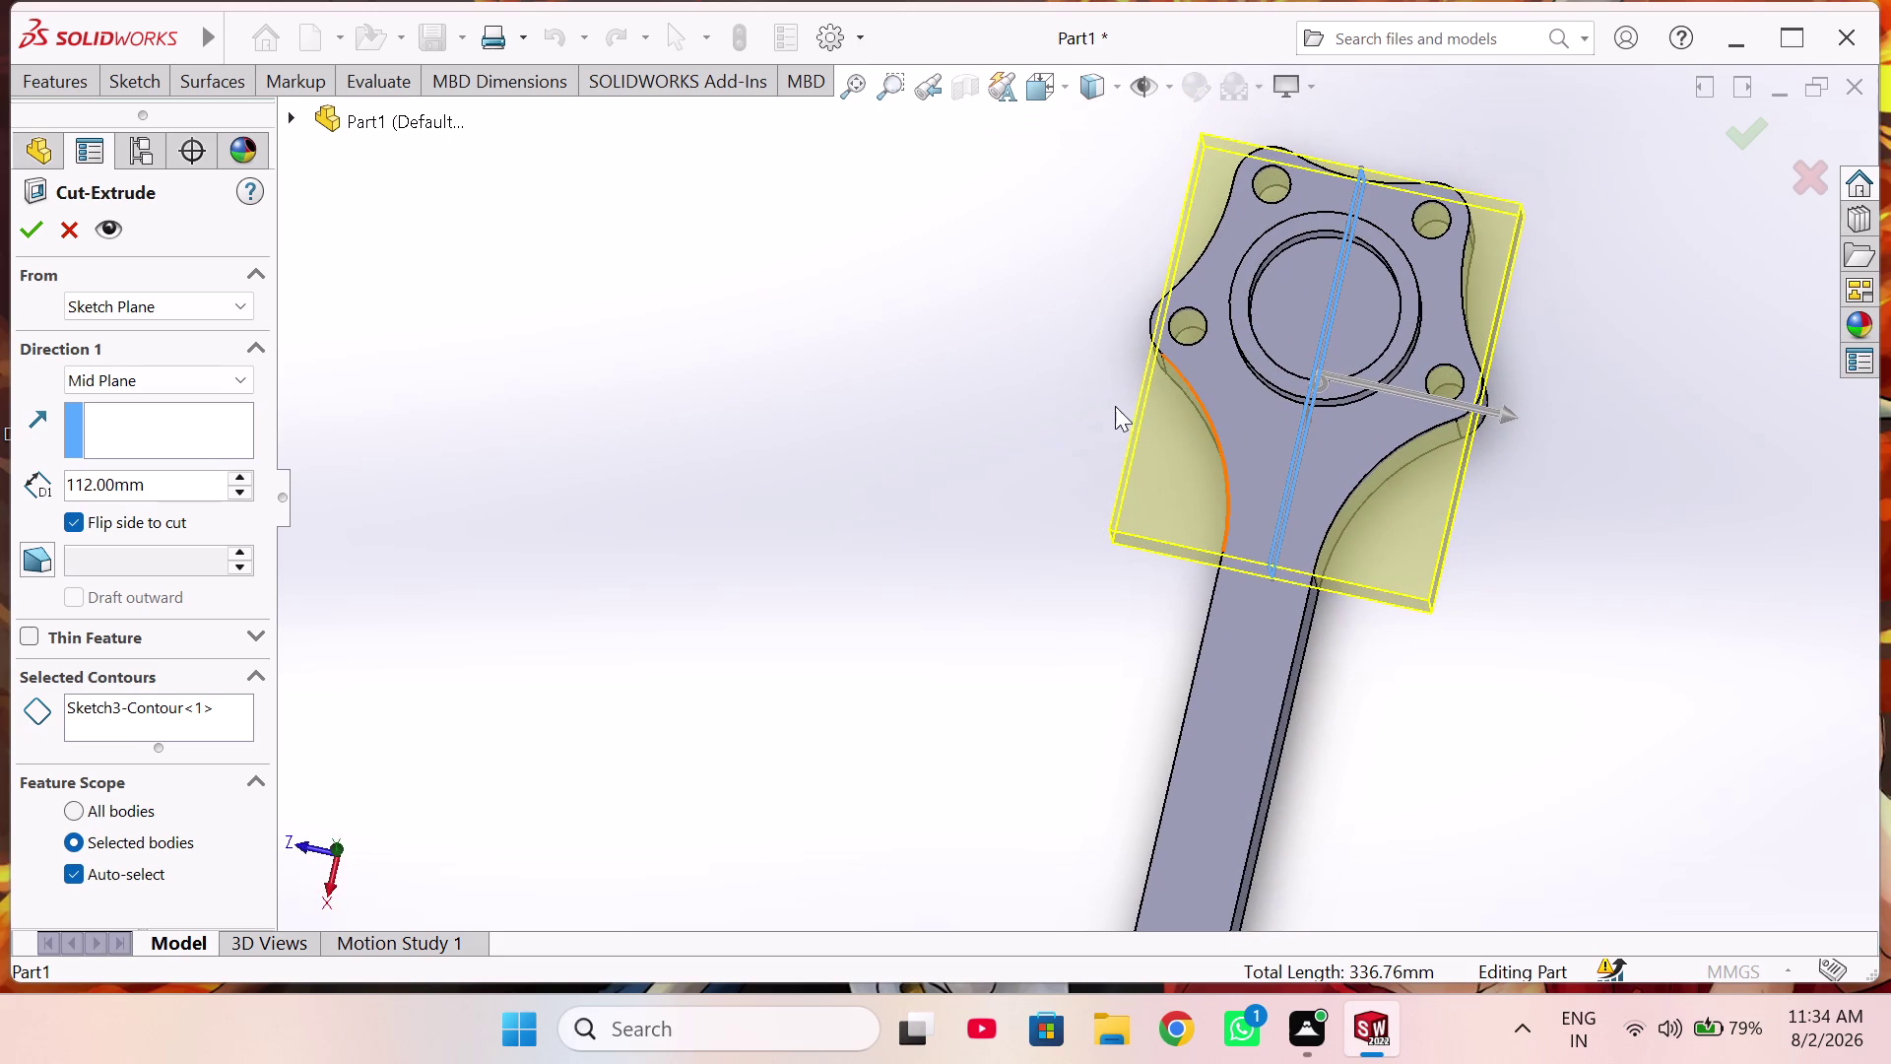
click(134, 76)
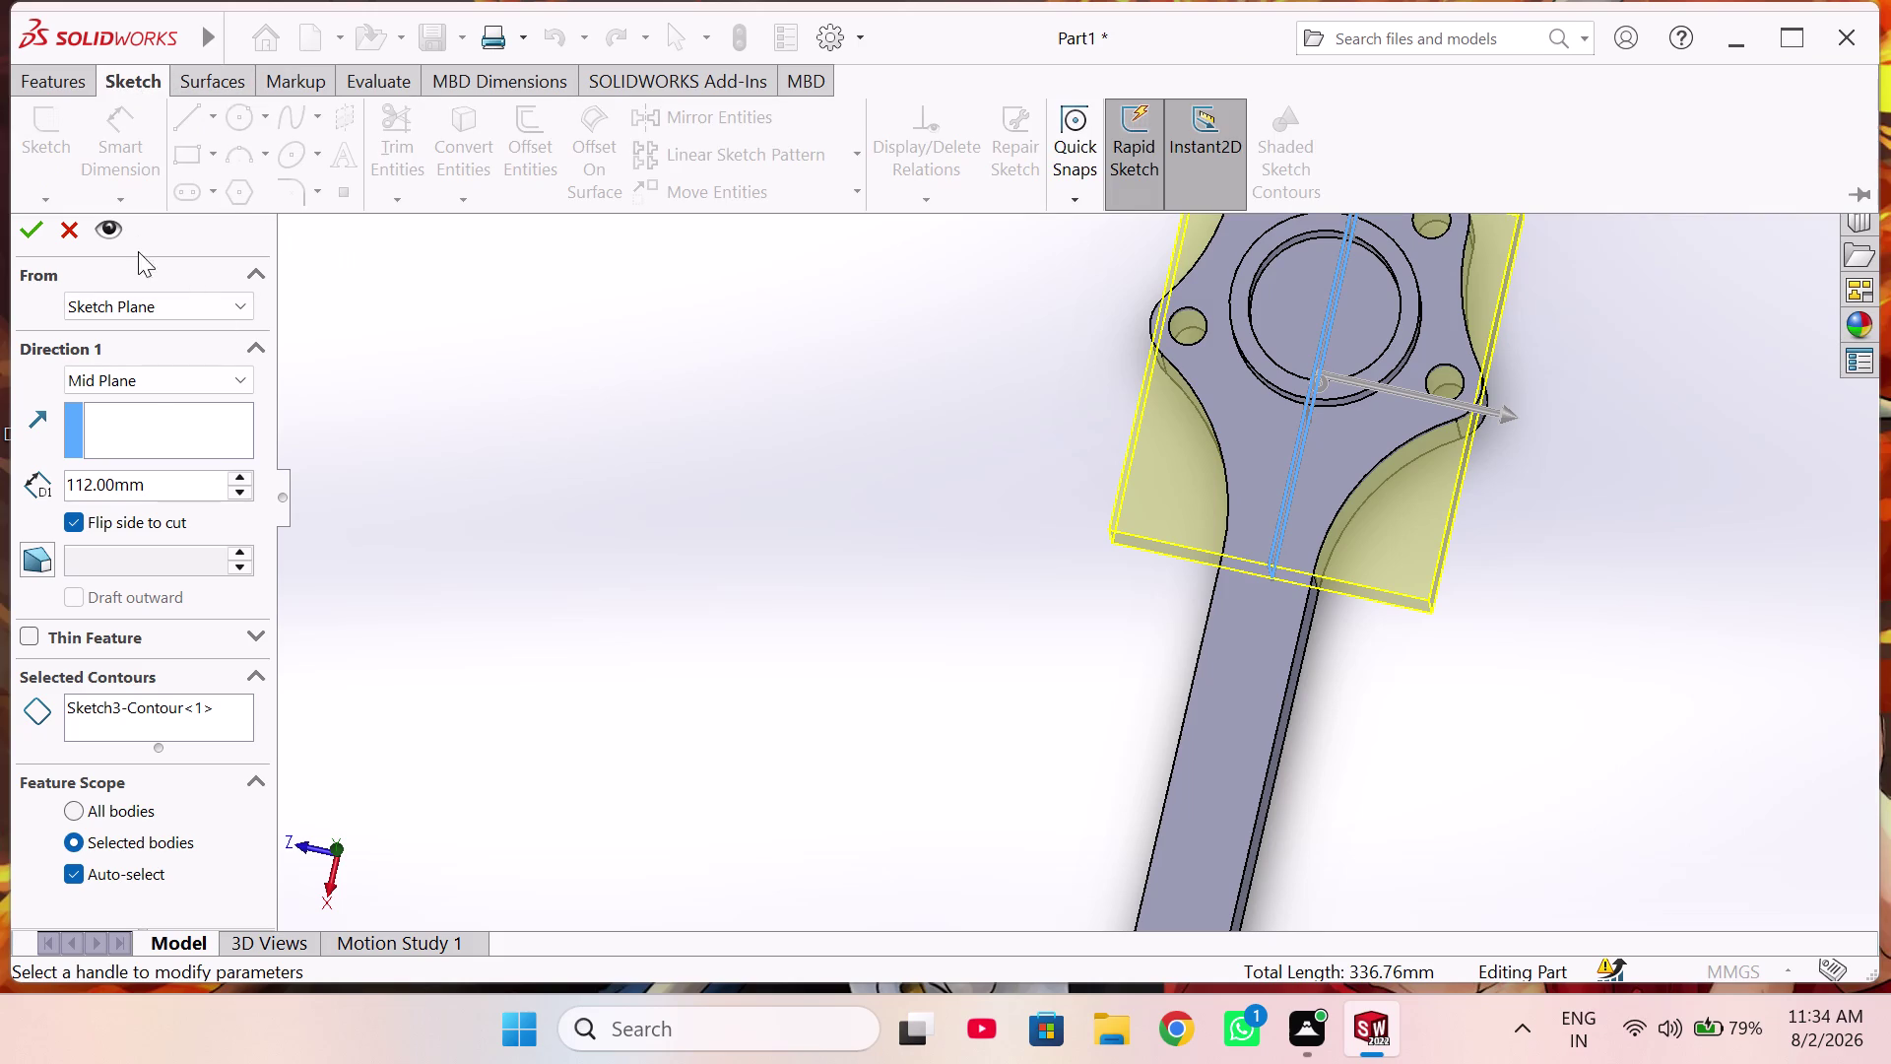
click(65, 243)
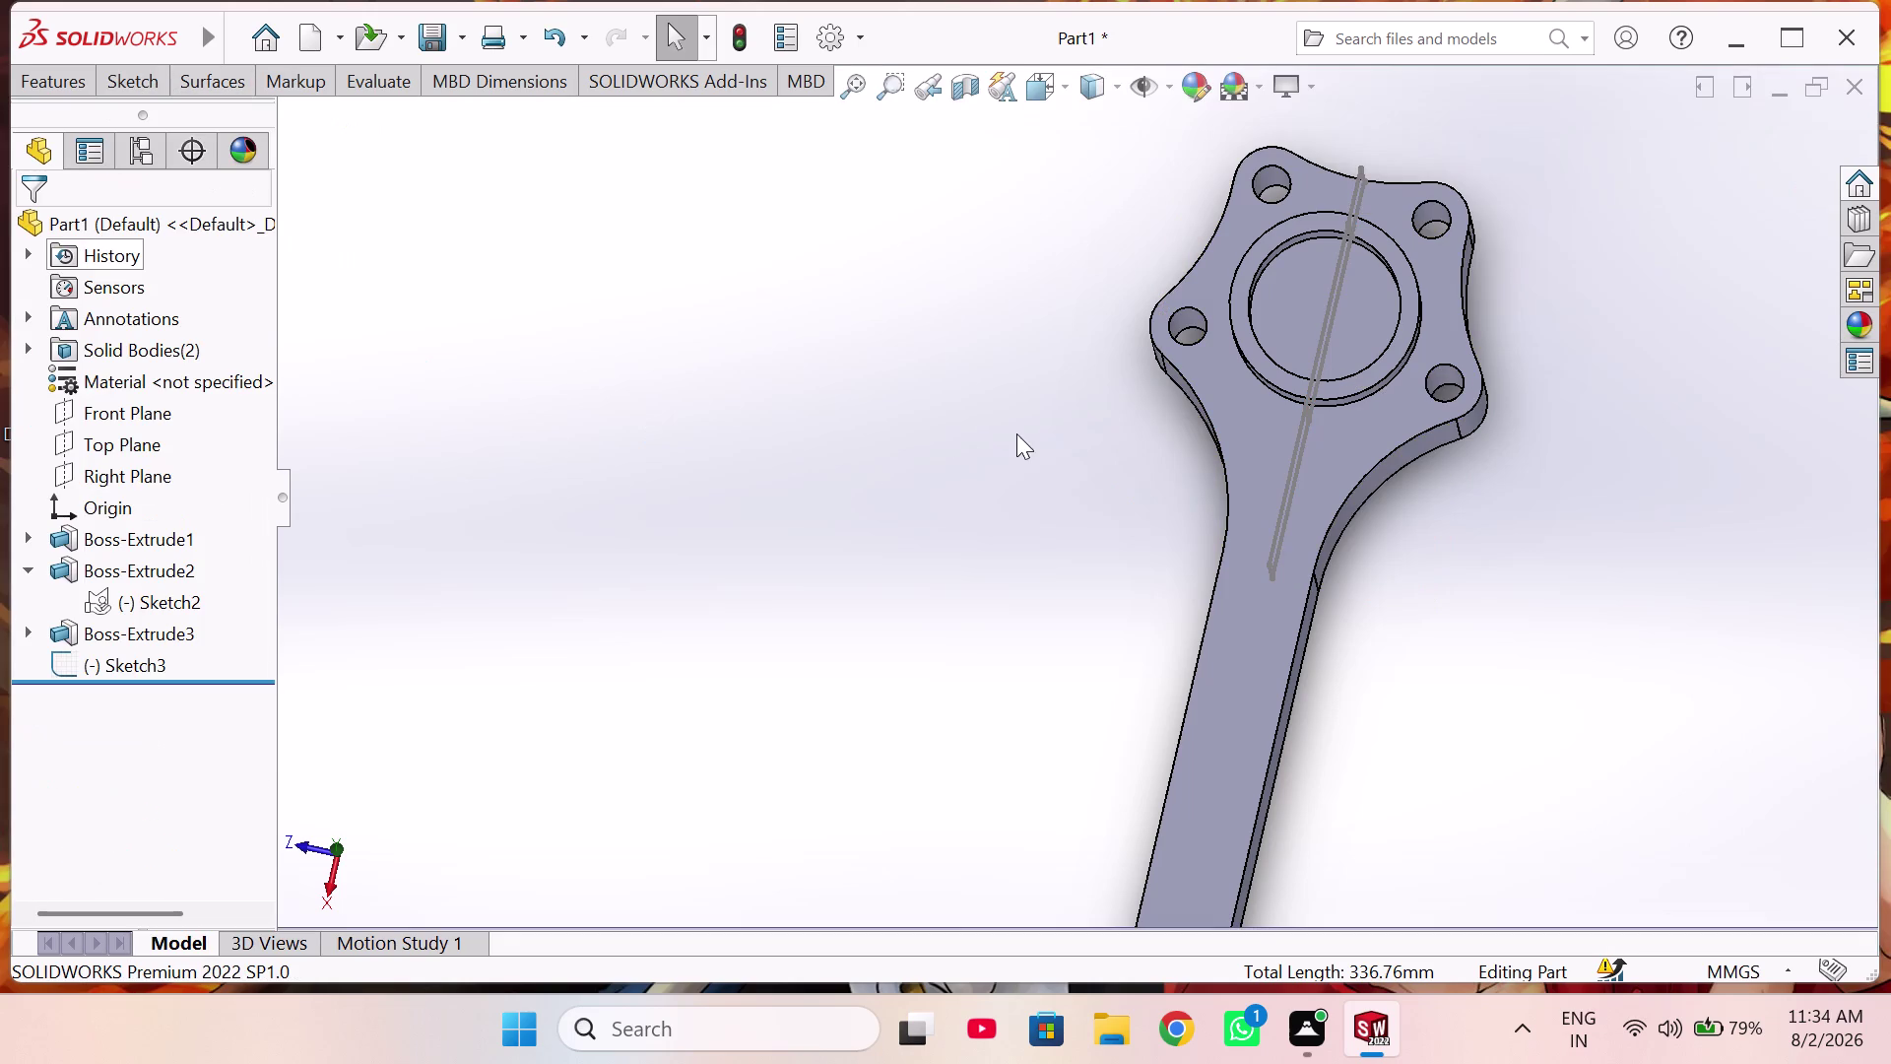
Orbit the connecting rod and start a new sketch on the Top Plane.
middle_drag(913, 412, 943, 427)
scroll(up, 3)
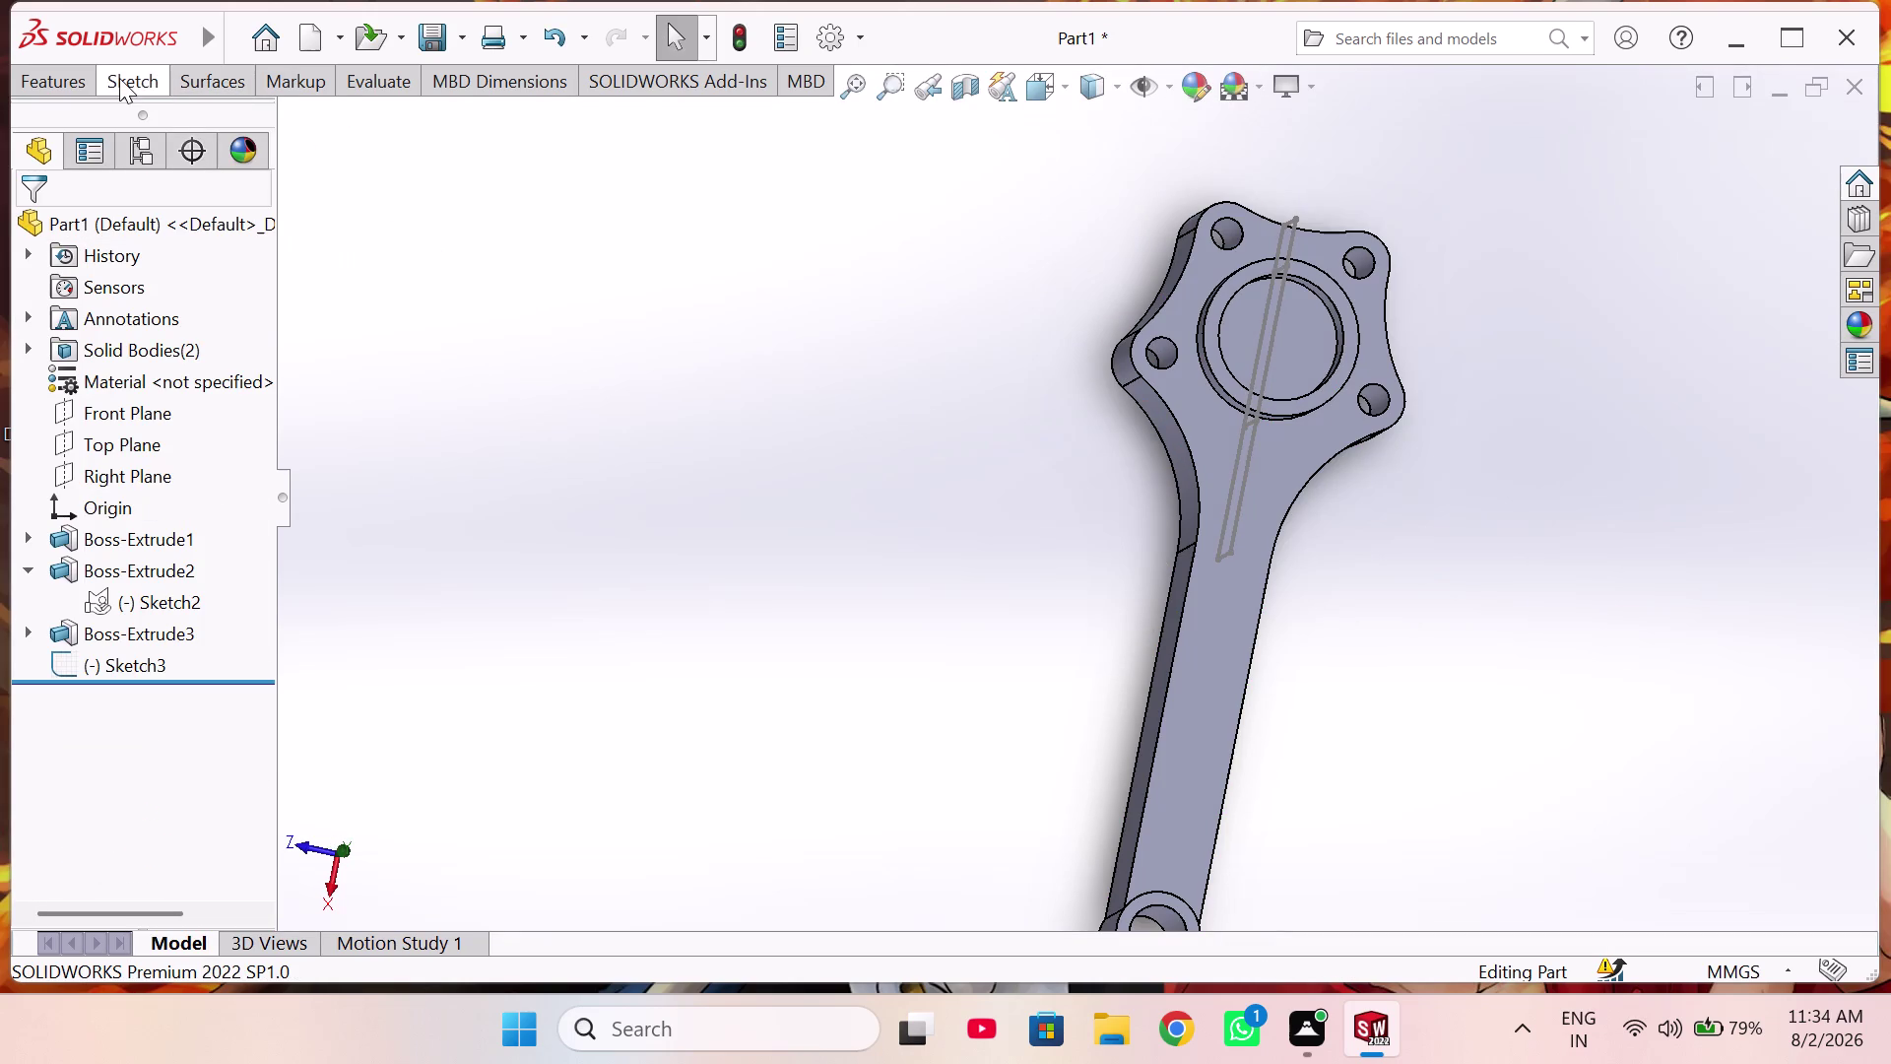
click(119, 78)
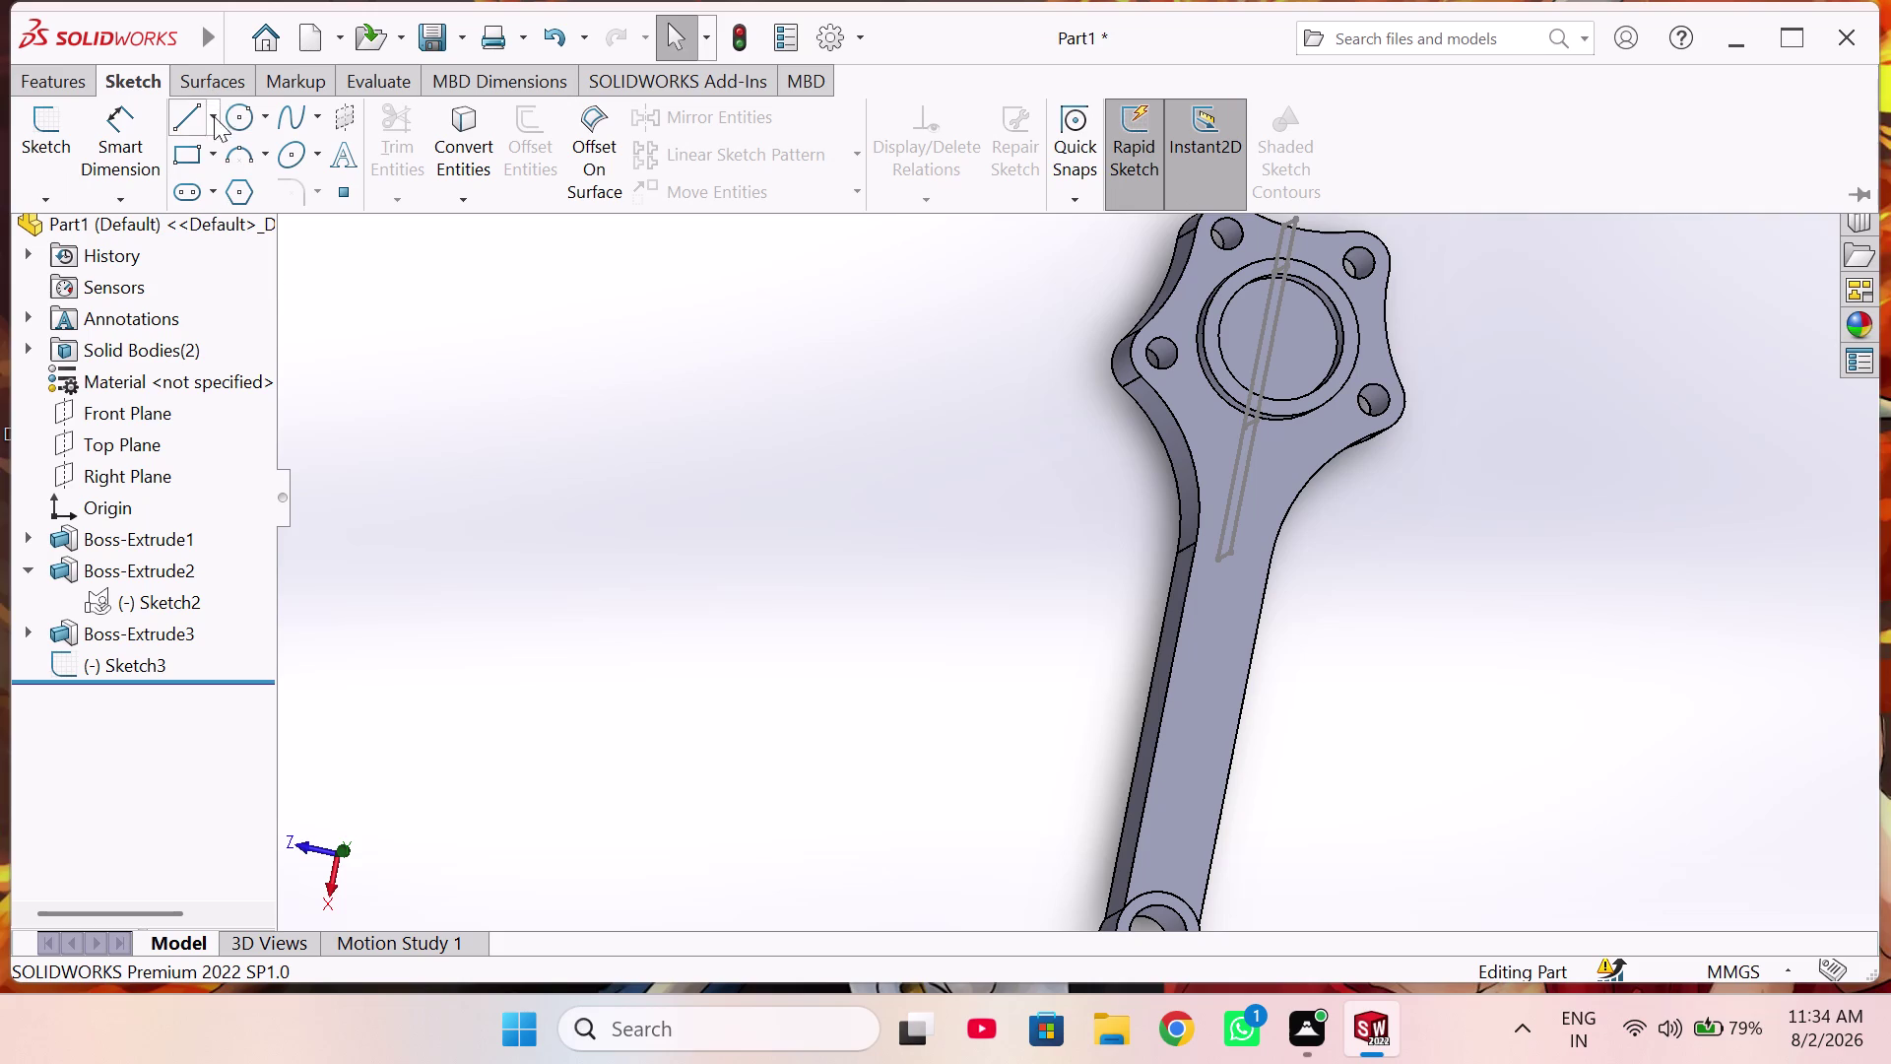
click(137, 444)
click(153, 414)
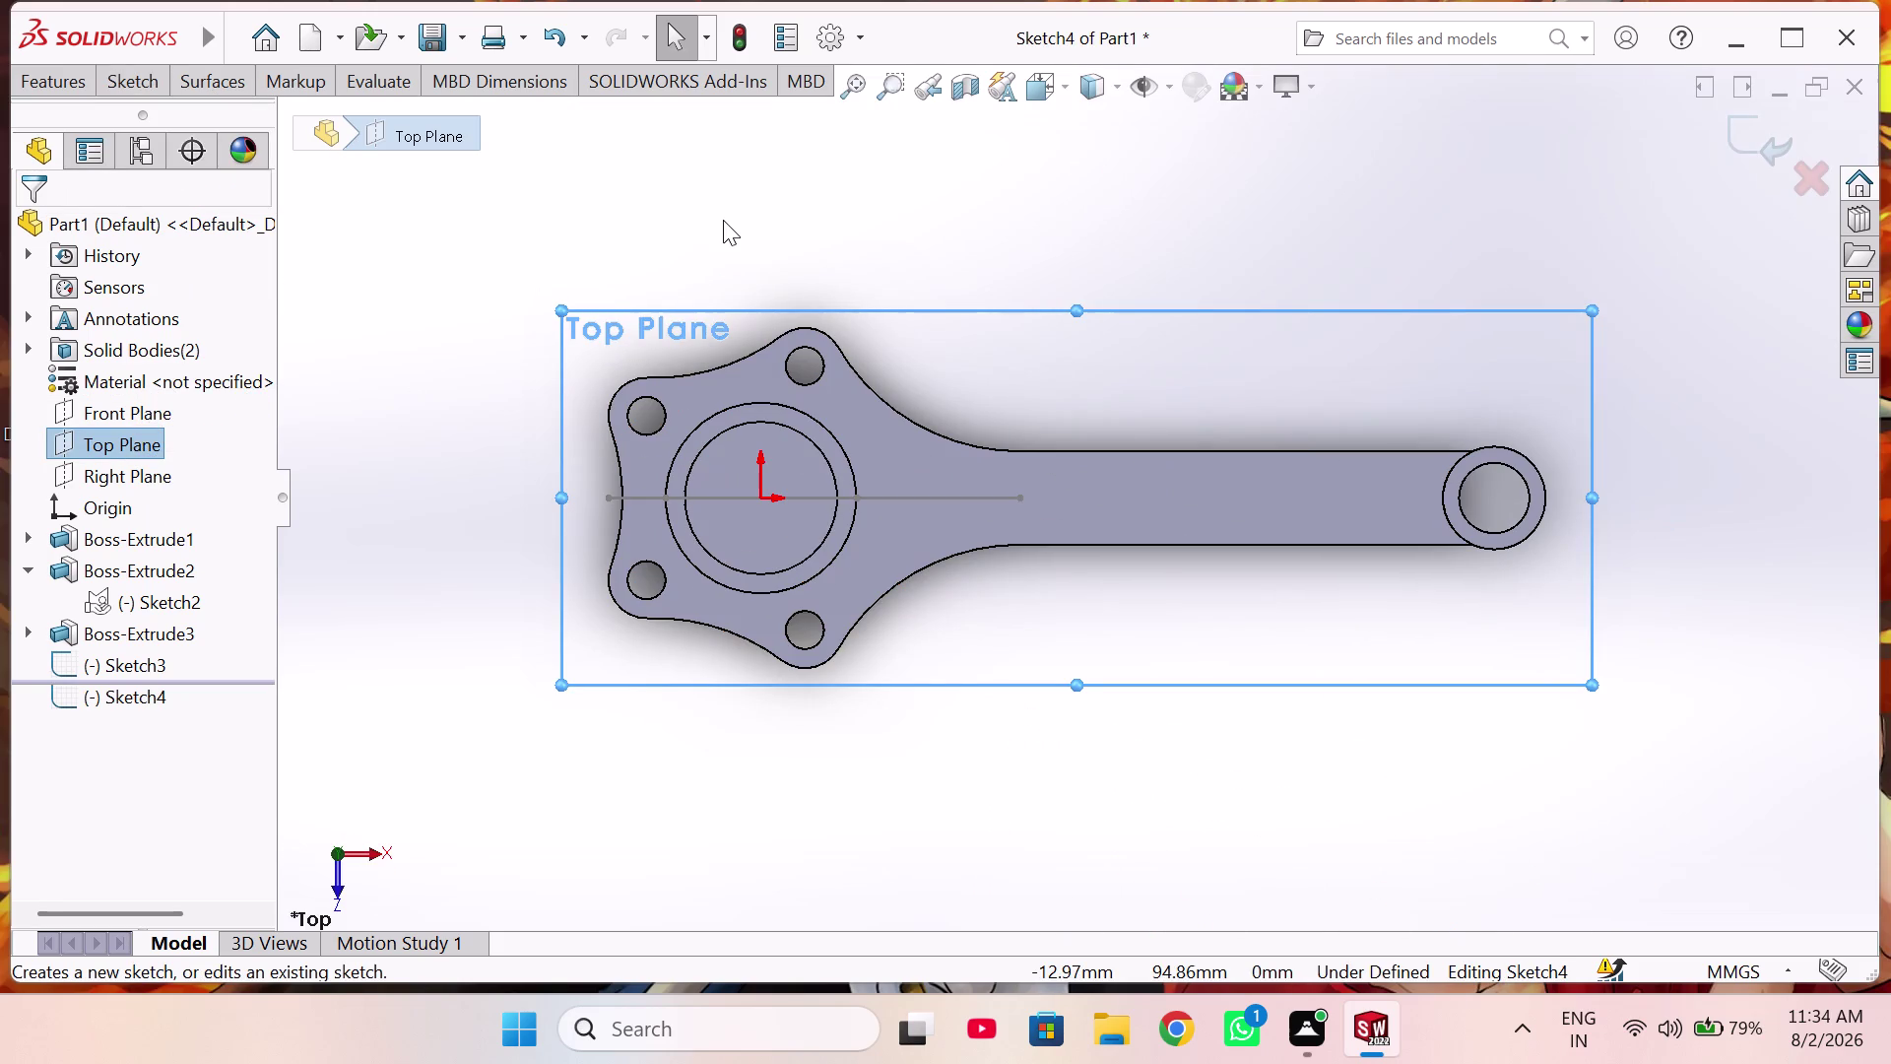
Clear the plane selection in Sketch4 and launch Convert Entities.
click(151, 89)
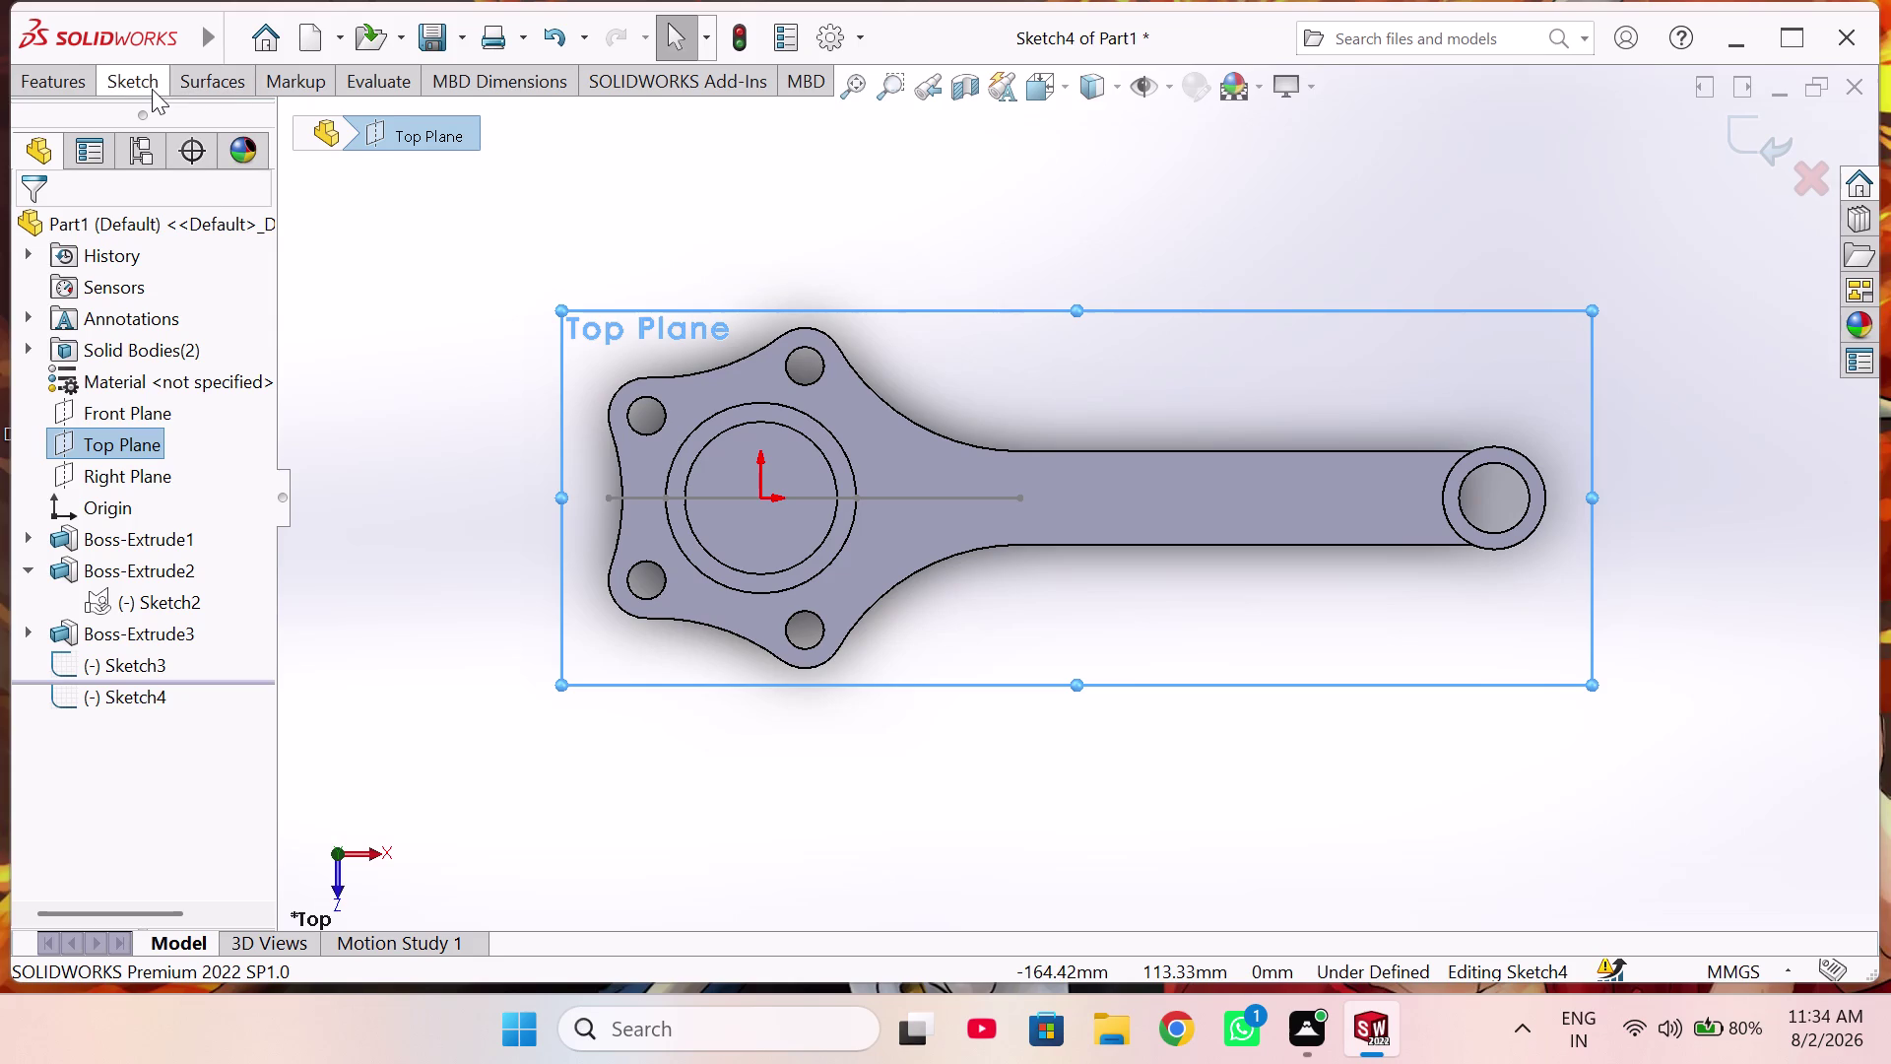
click(339, 274)
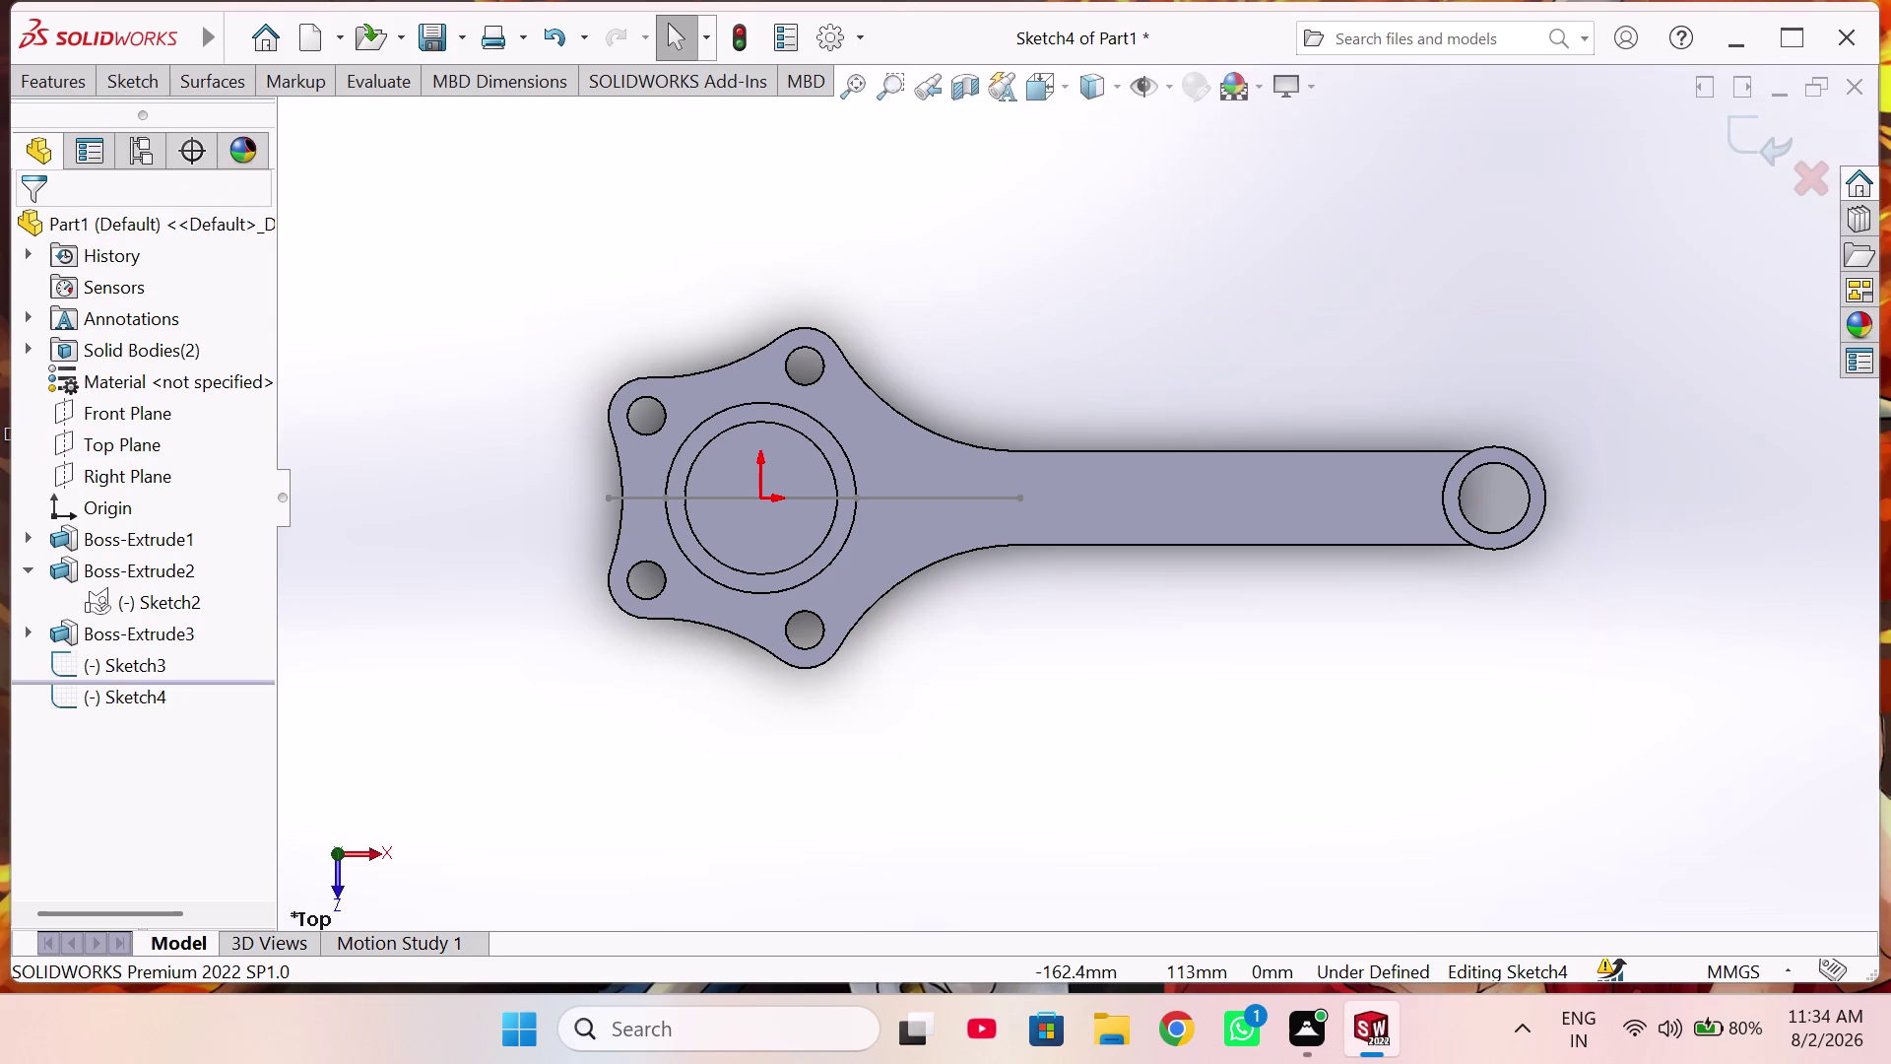
click(154, 76)
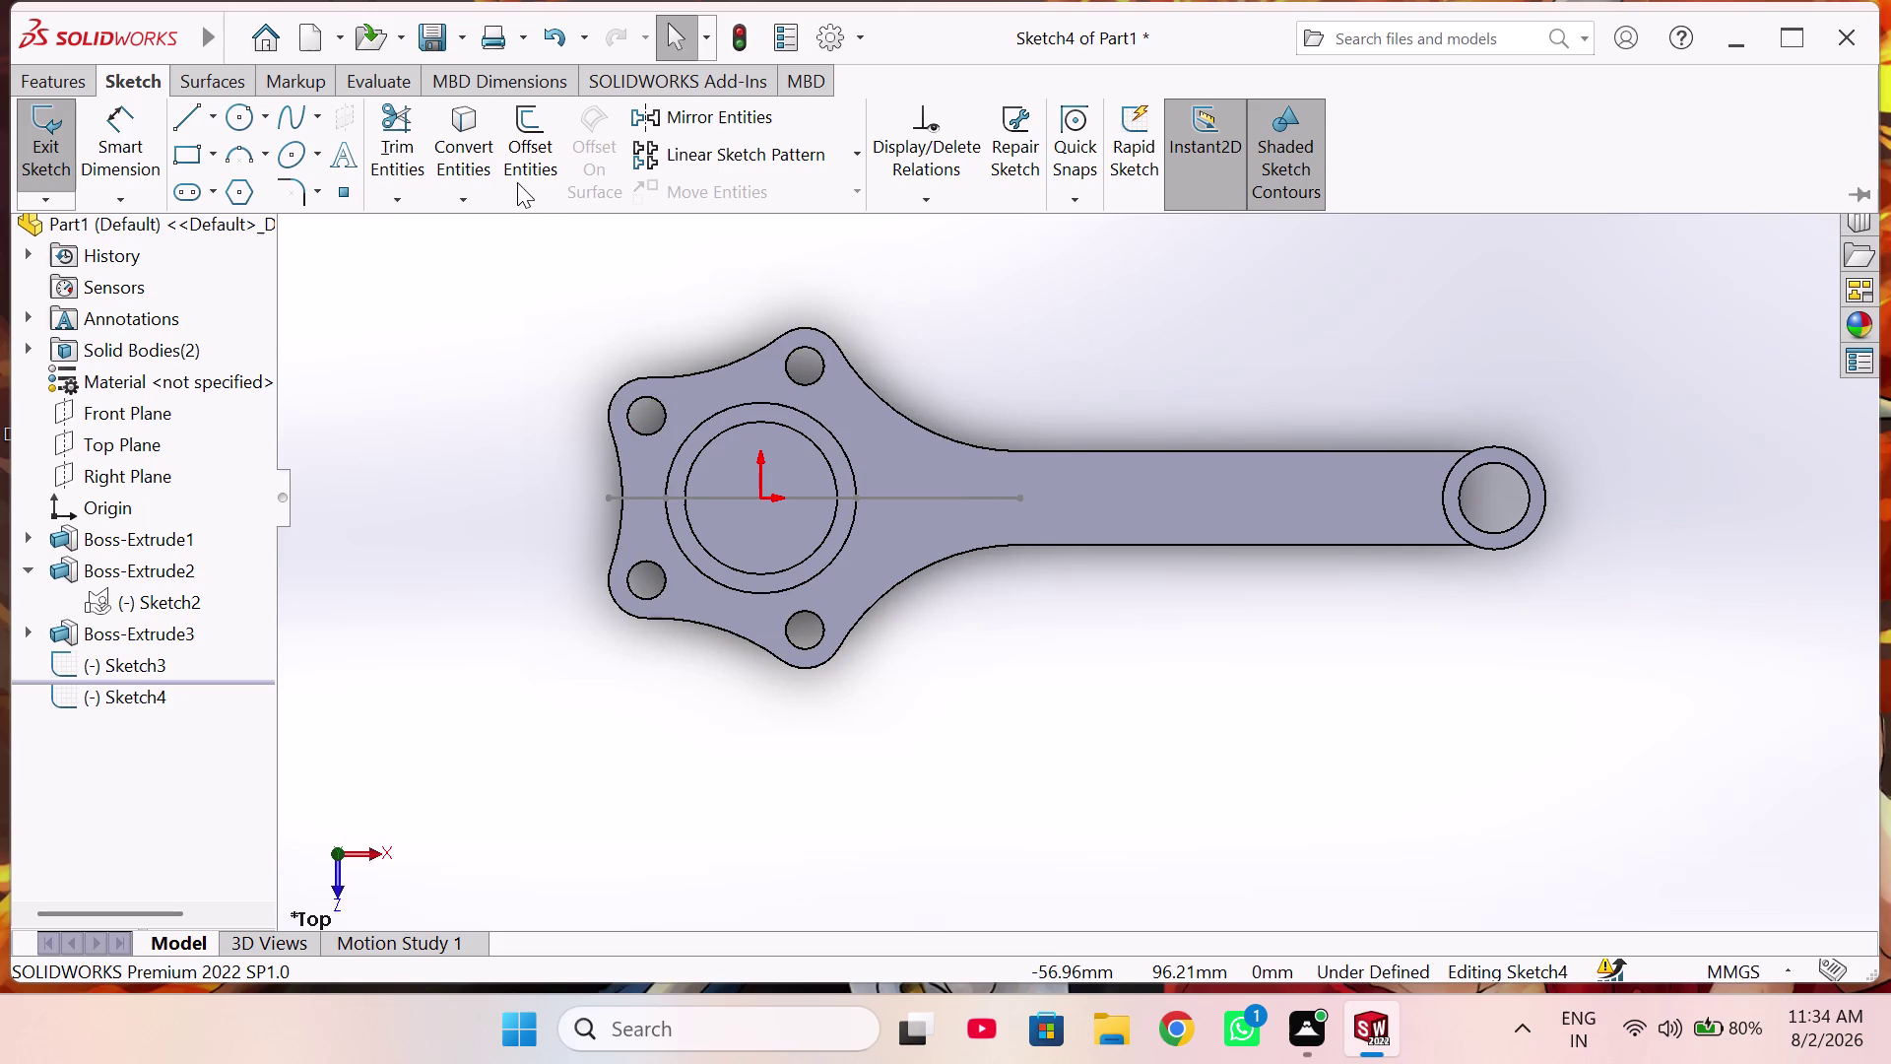
click(474, 146)
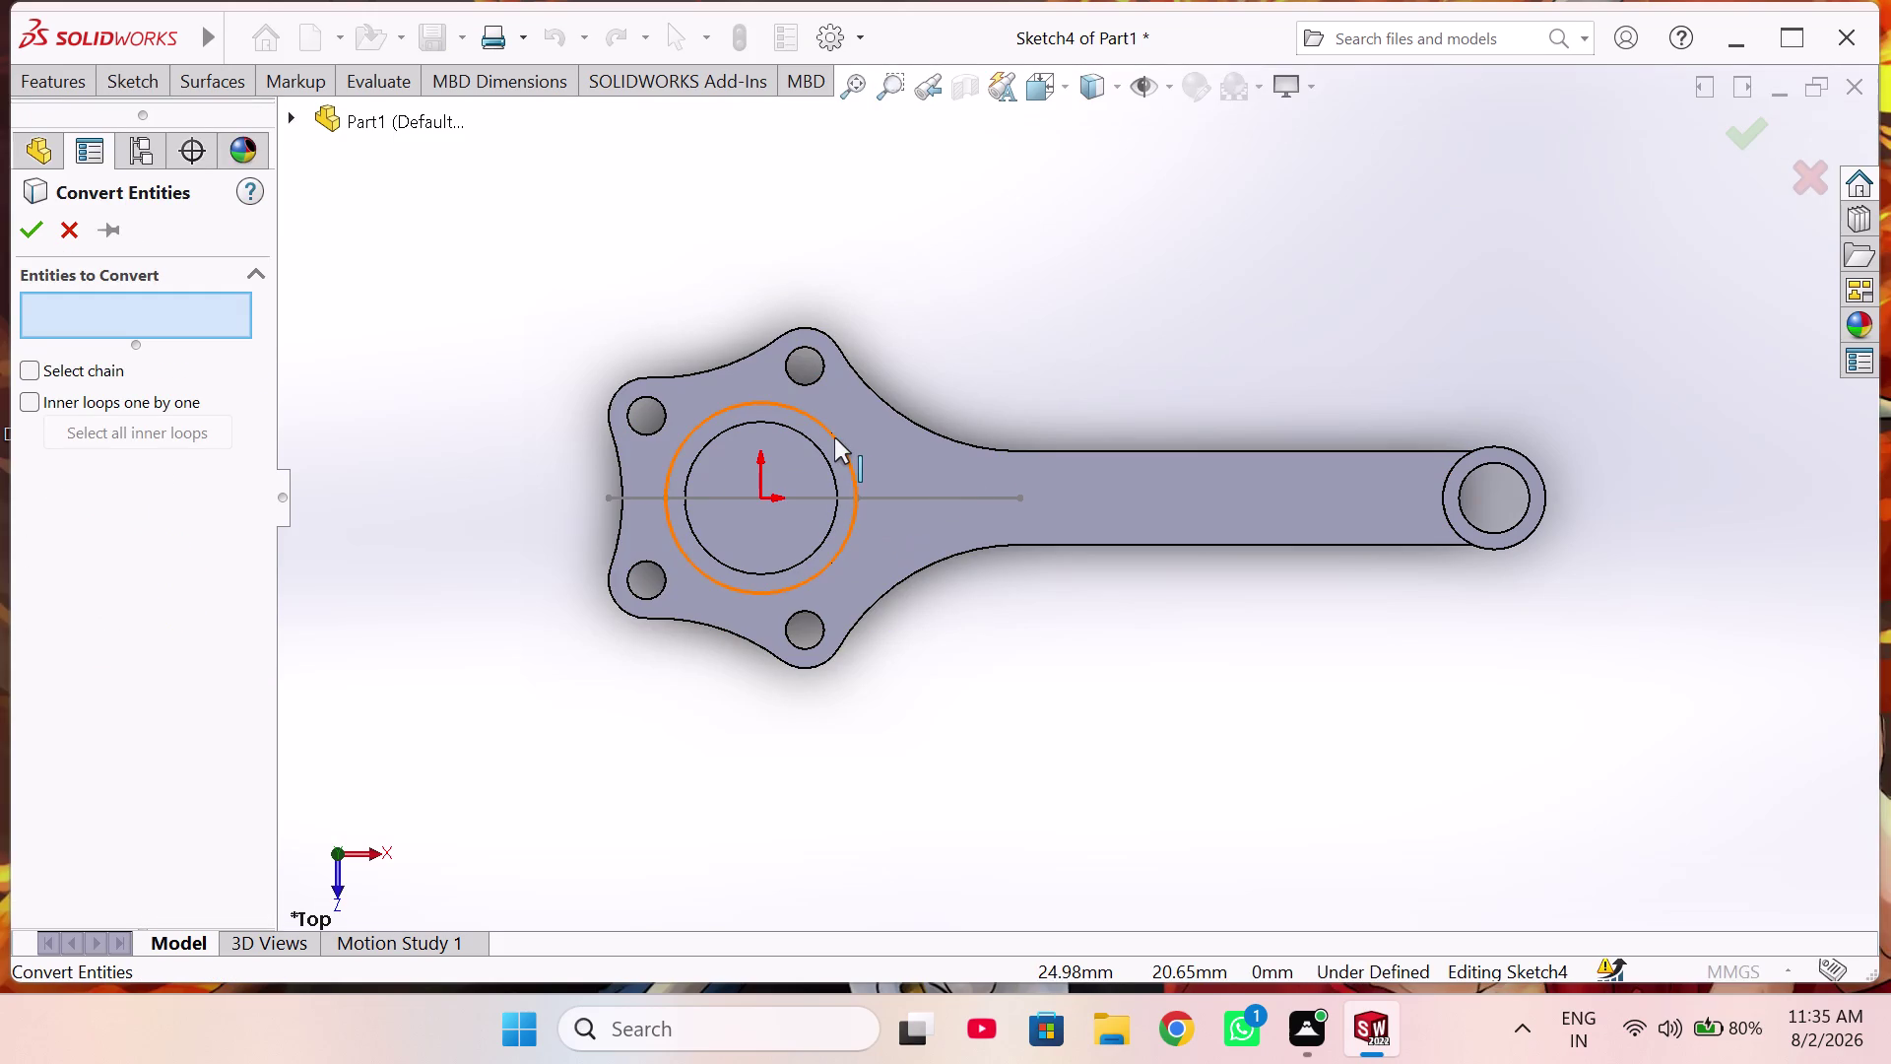
Convert the Ø65 big-end circular edge into Sketch4.
click(834, 437)
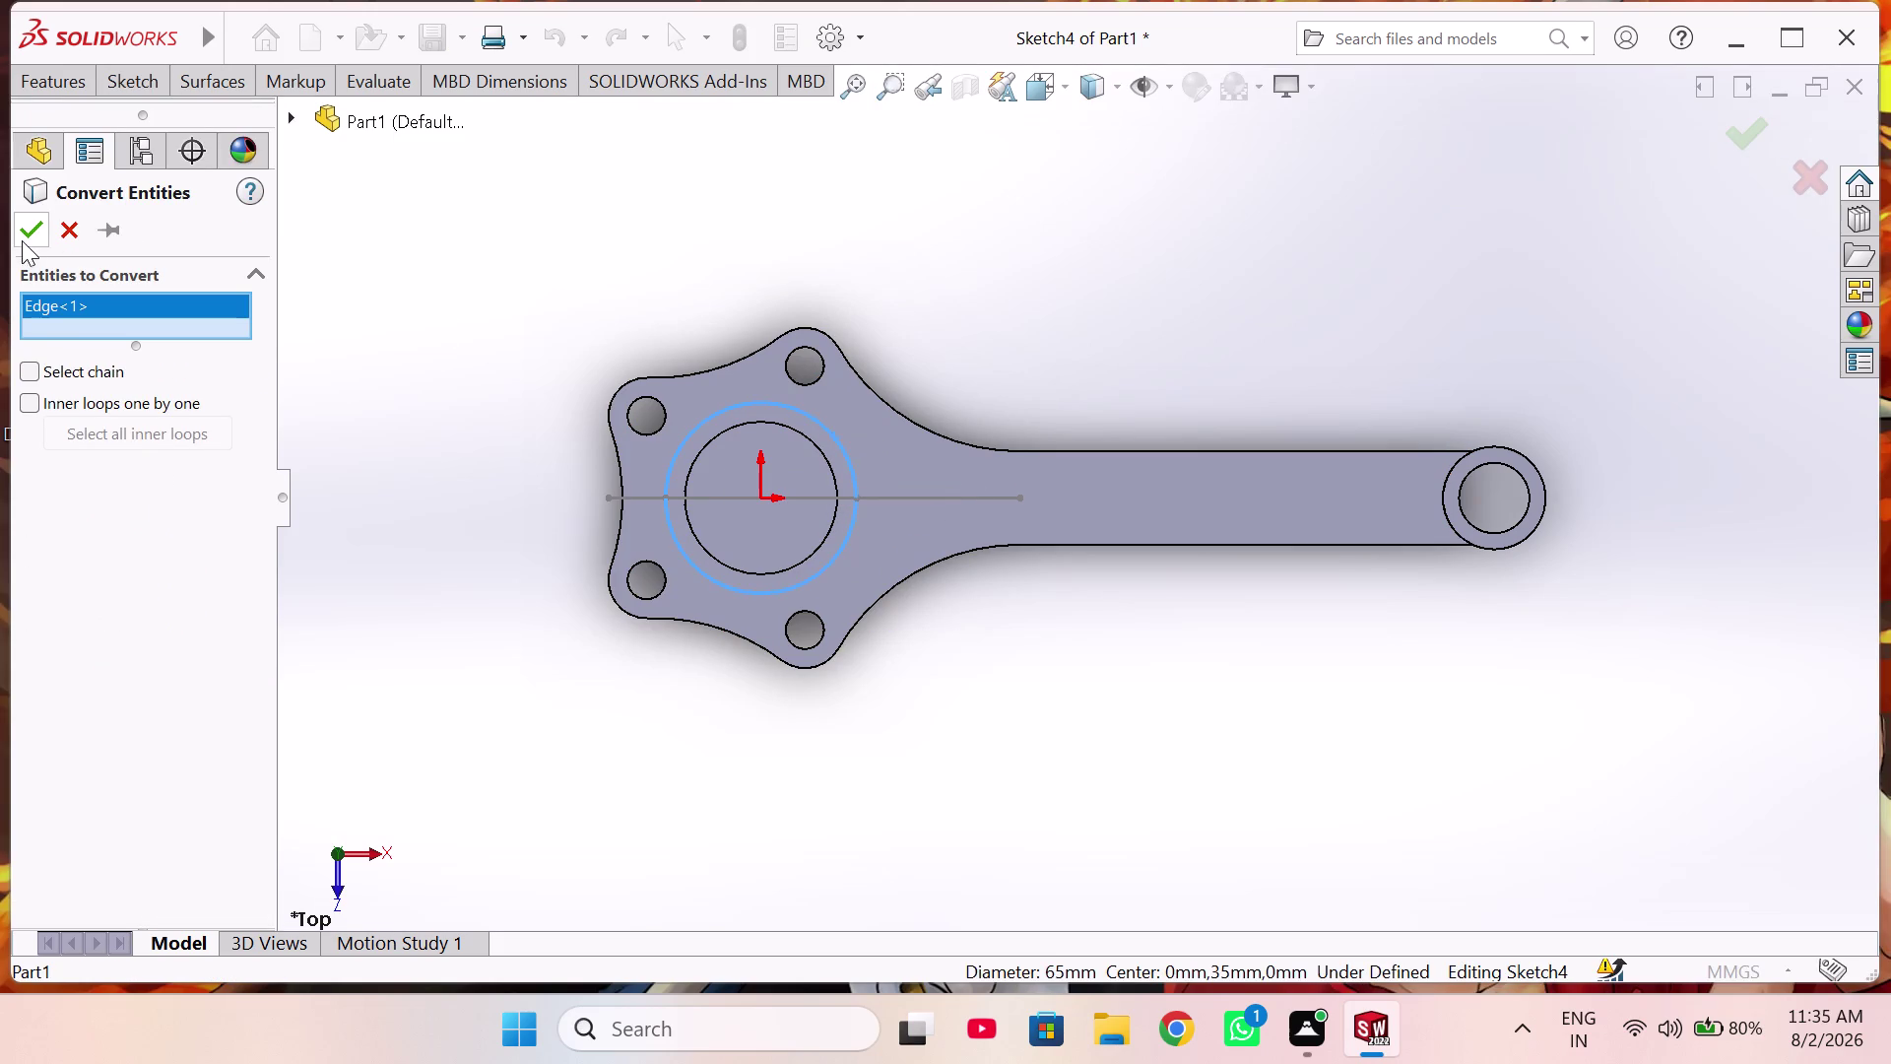
click(22, 232)
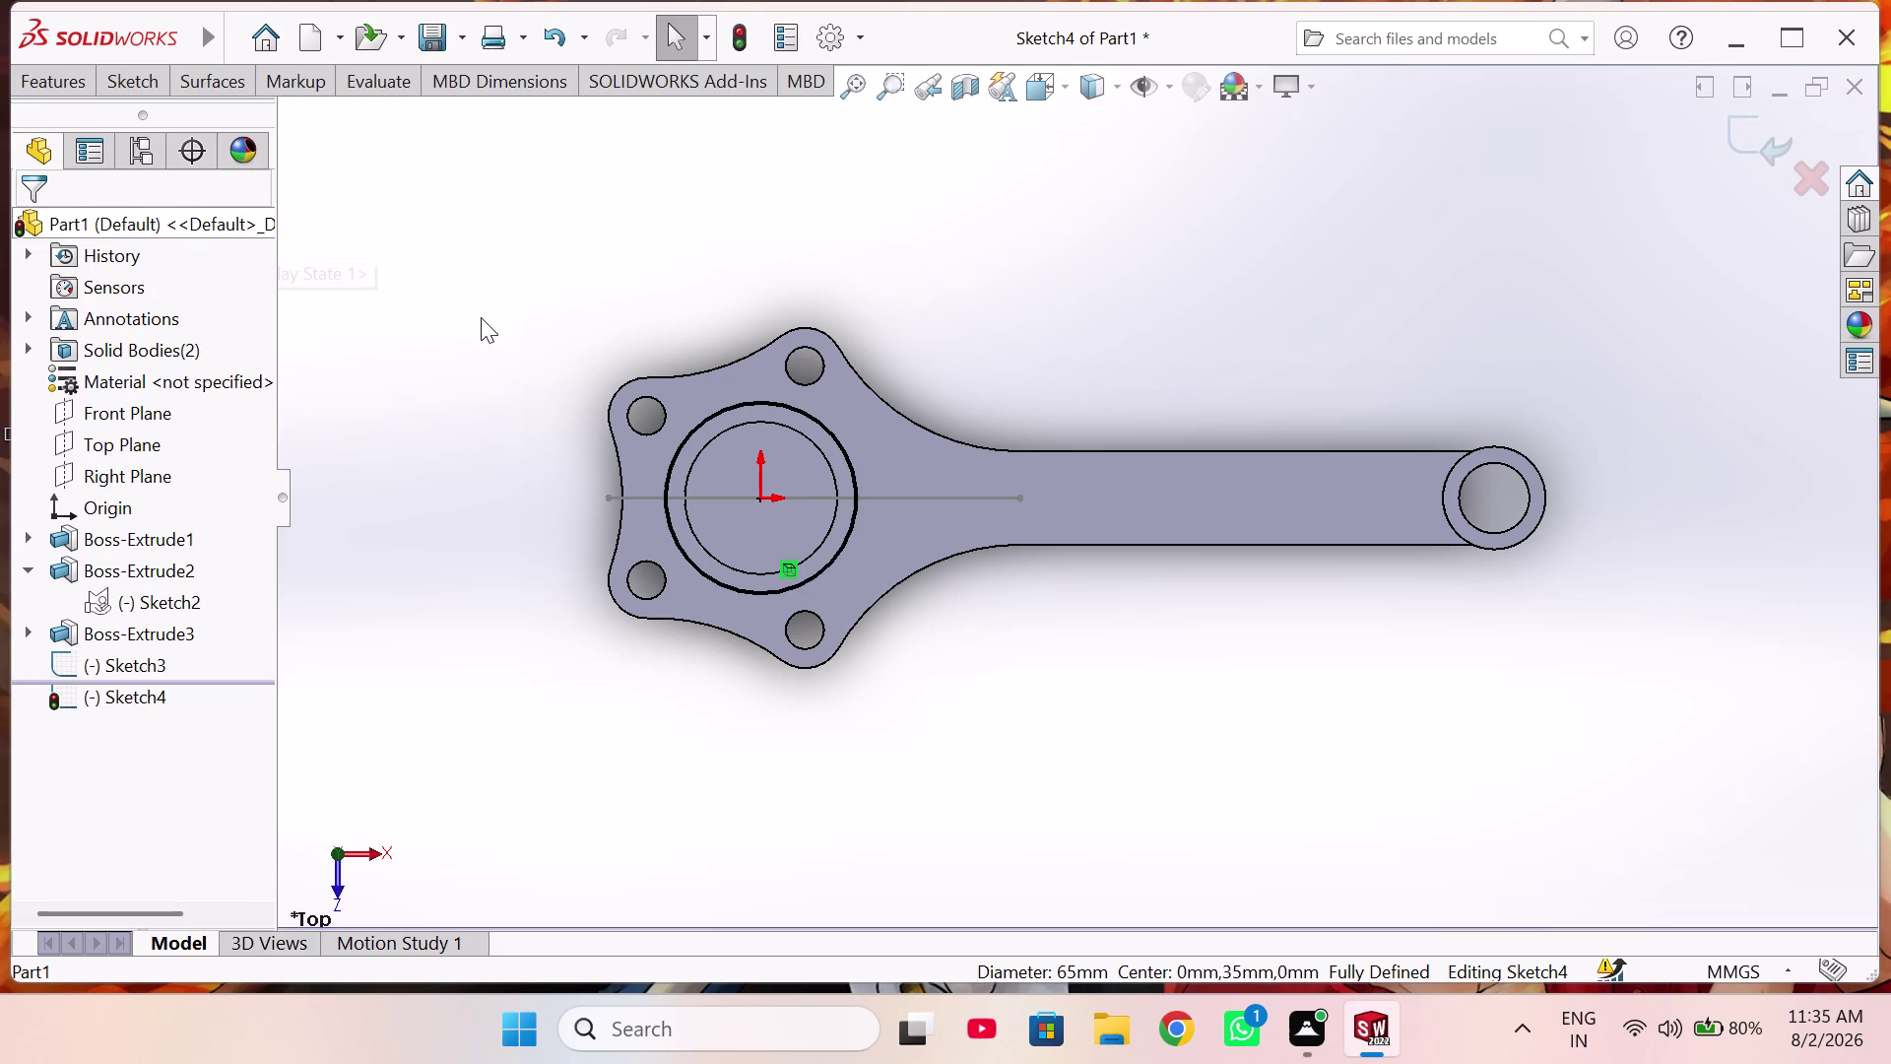
right_drag(544, 318, 545, 282)
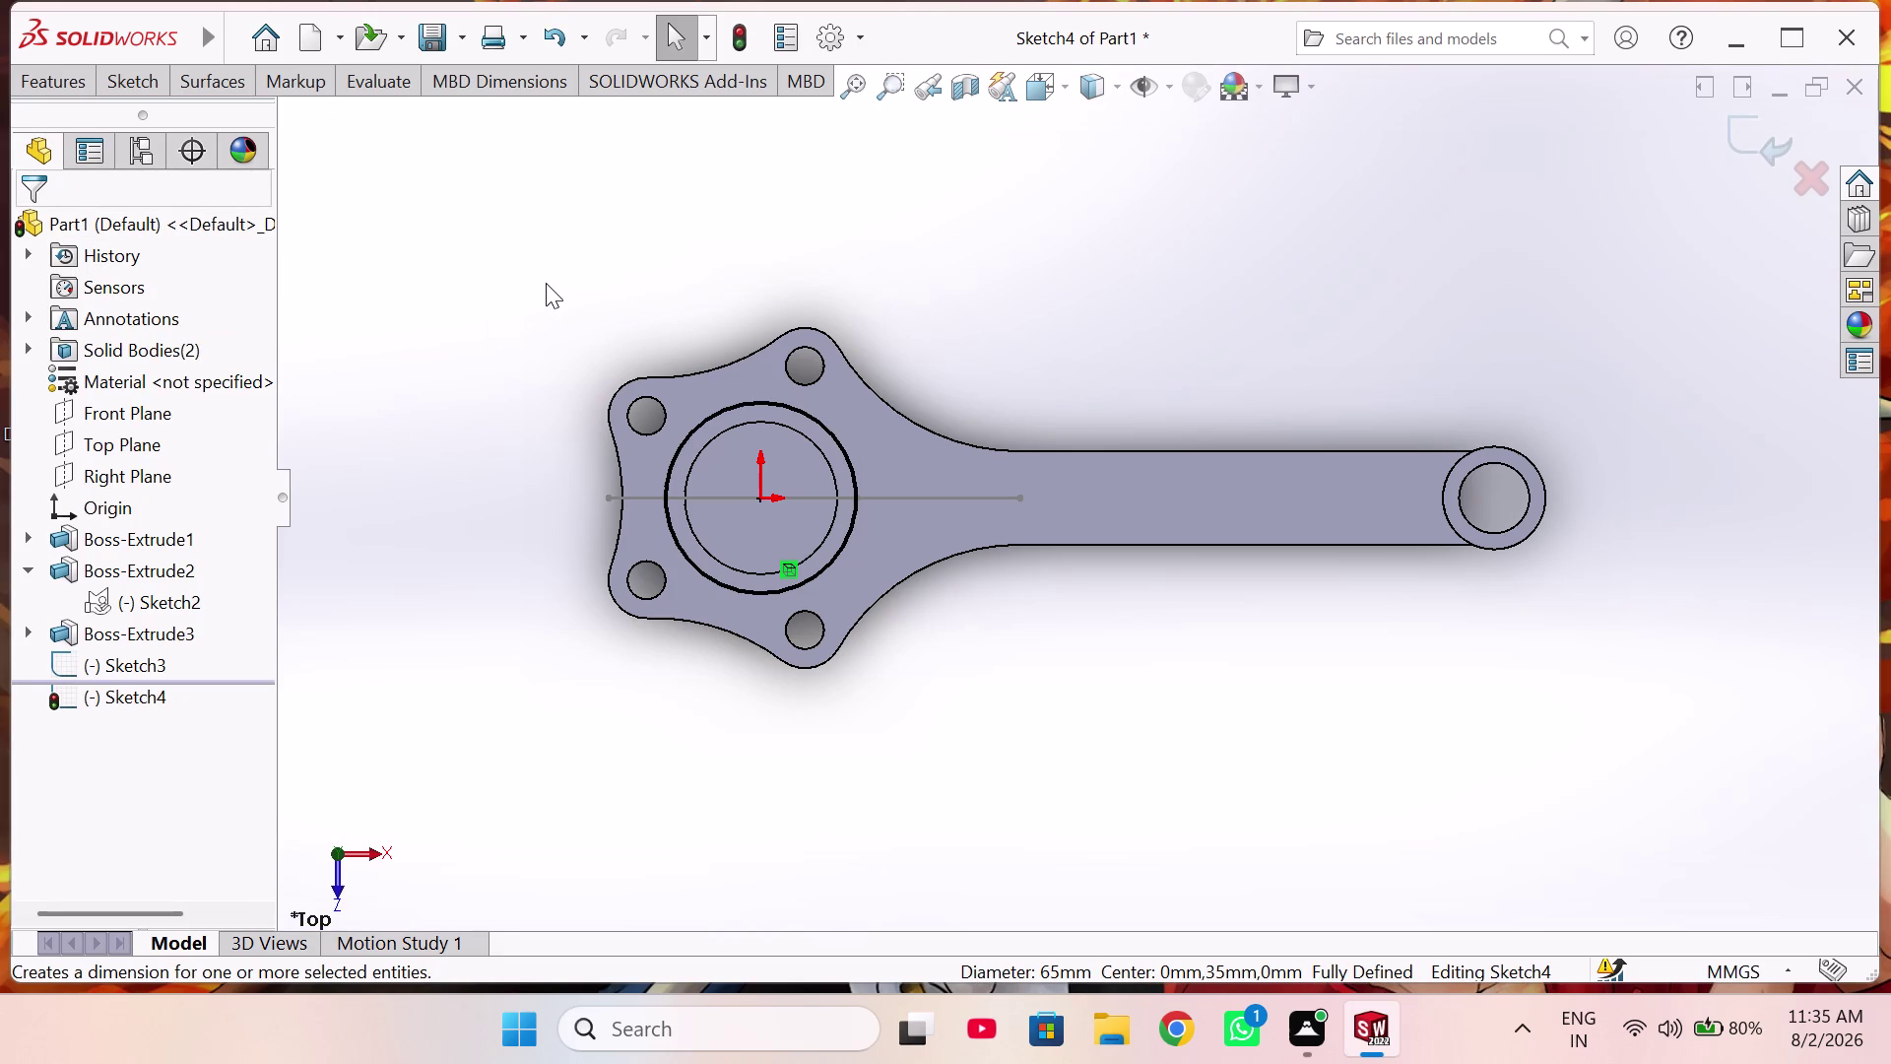
right_drag(545, 283, 462, 300)
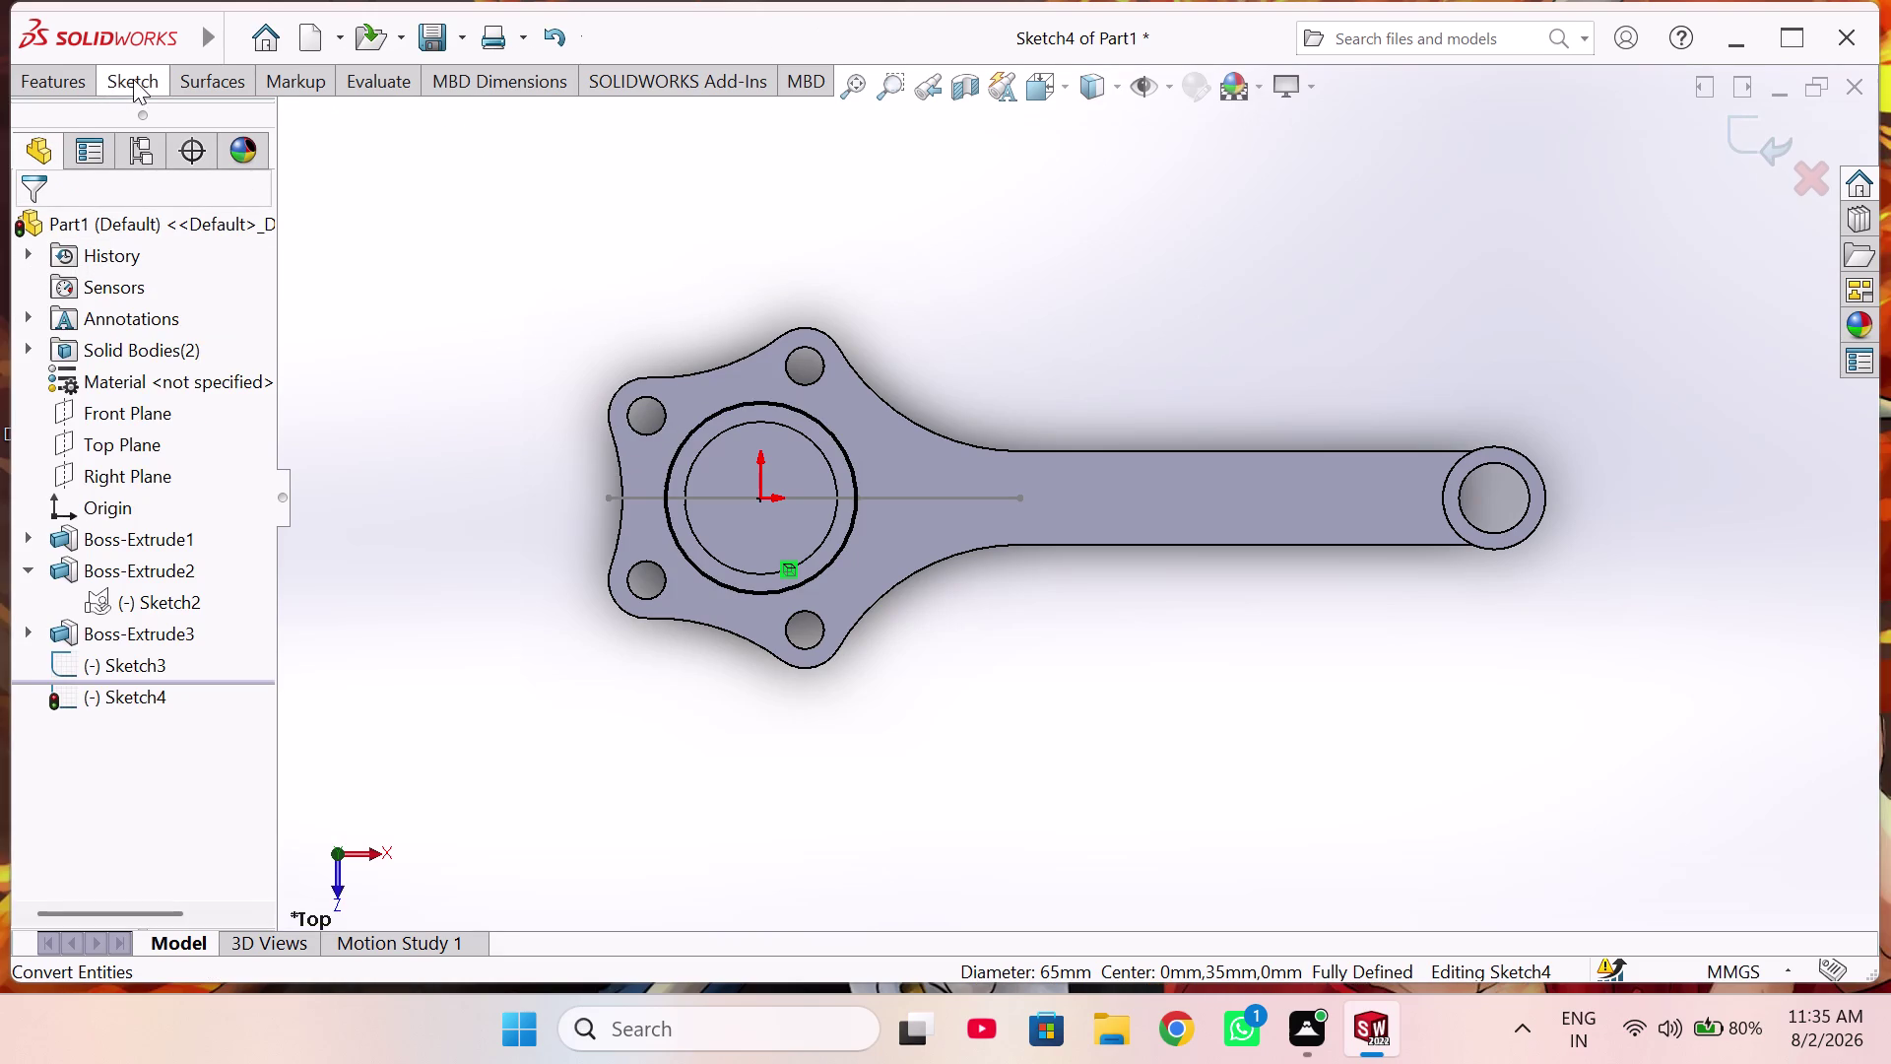
Try a tangent arc from the converted circle, then abandon it.
click(133, 79)
click(246, 150)
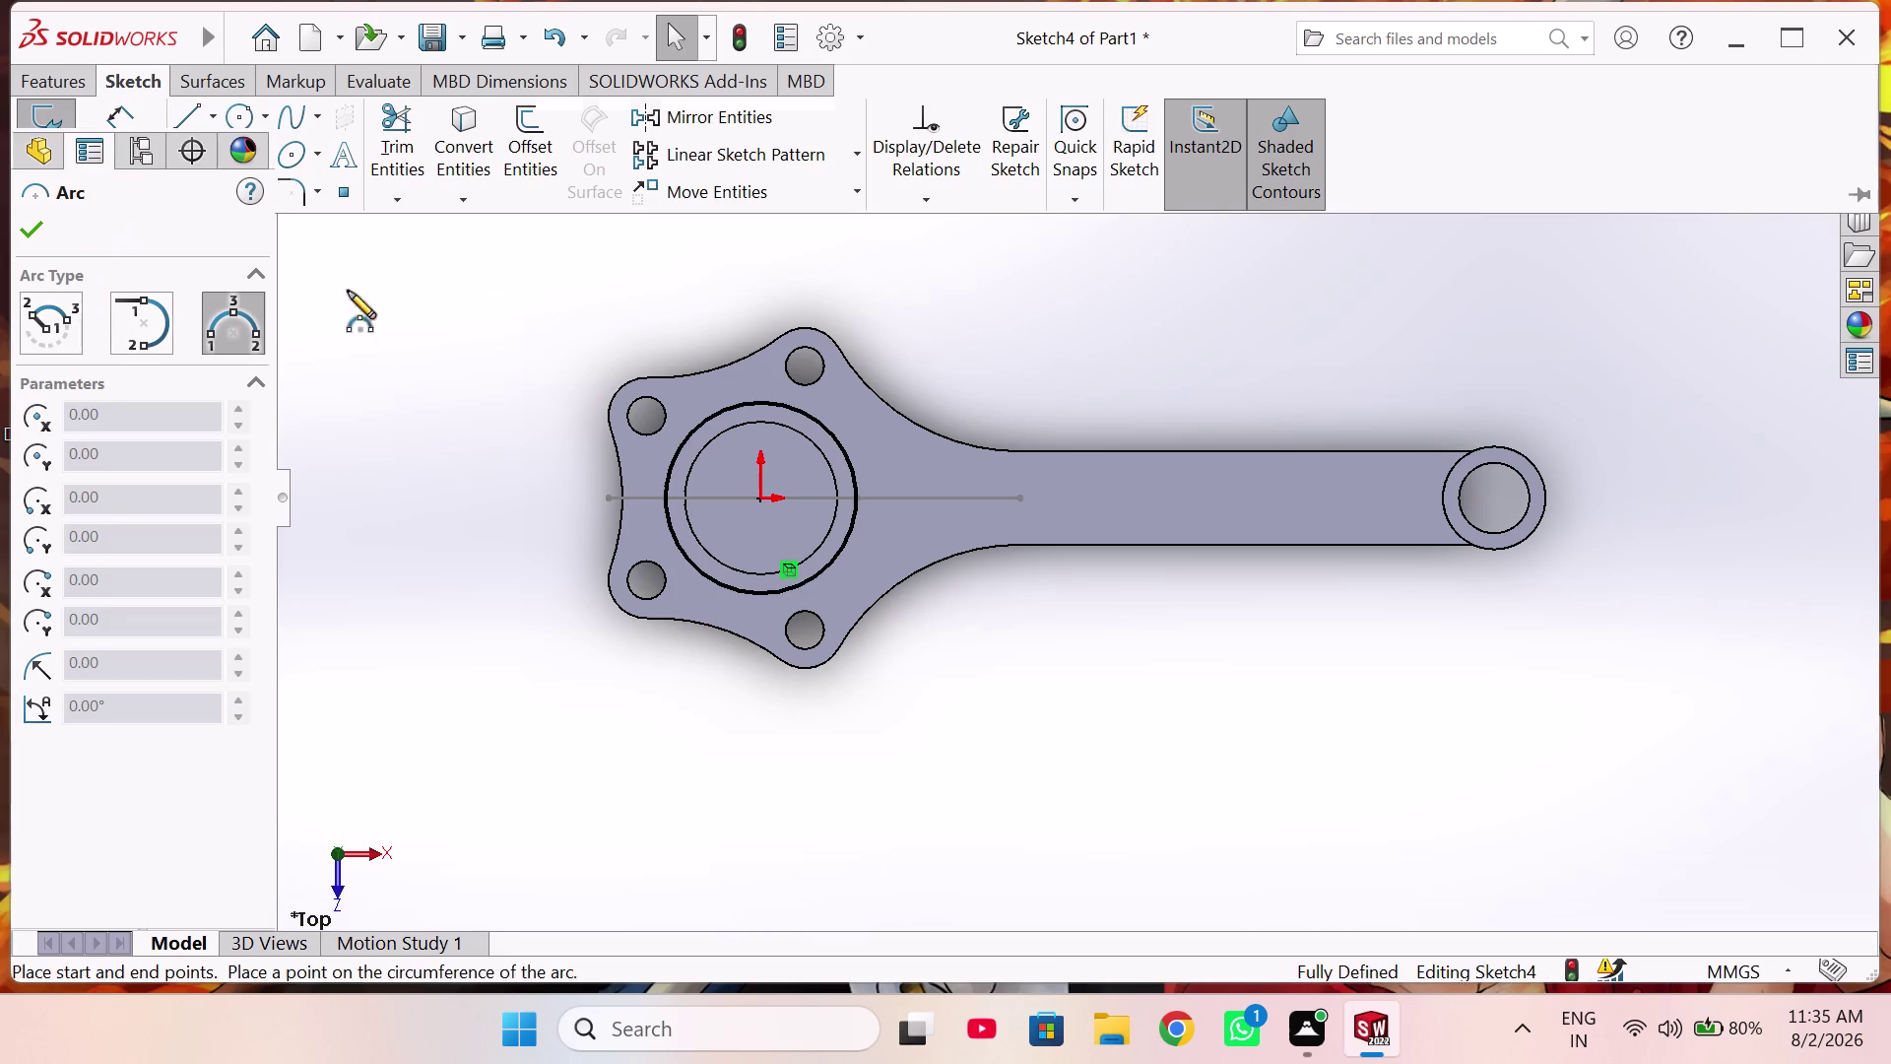
click(825, 426)
click(1018, 498)
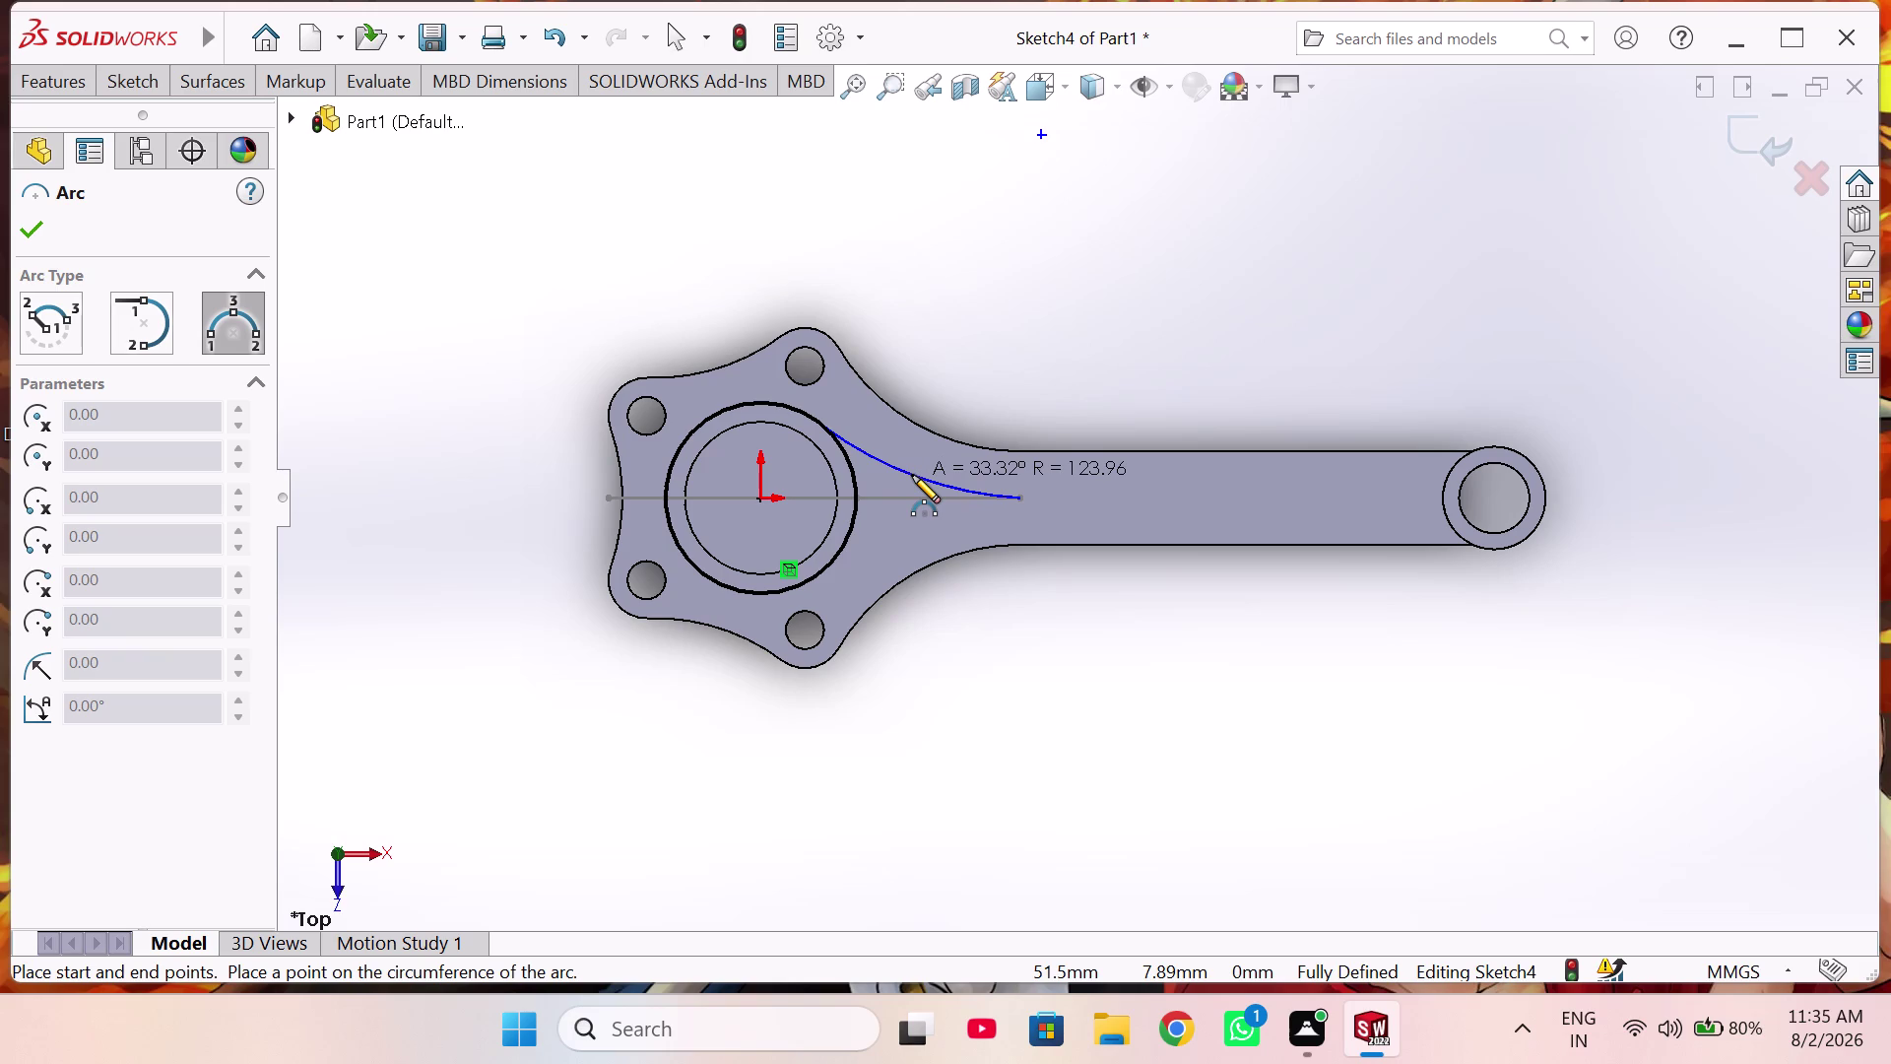
key(Escape)
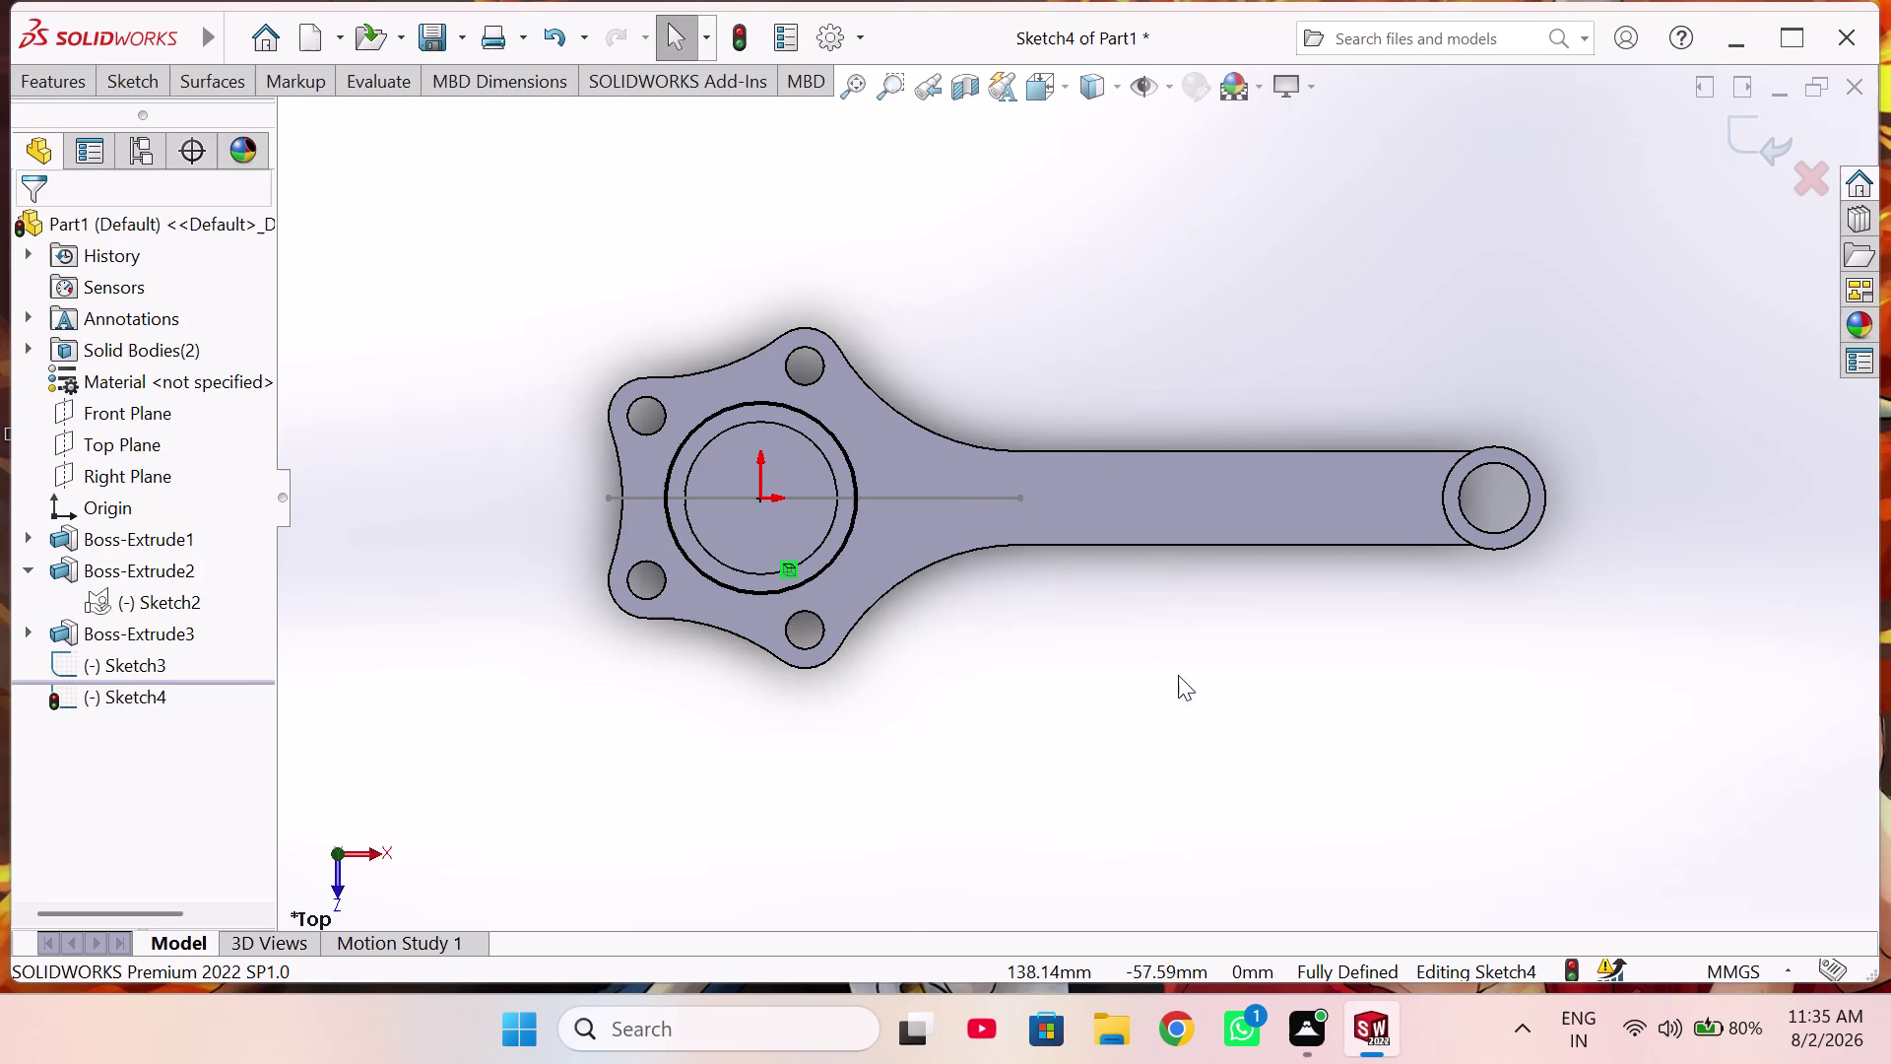
Activate the Line tool with a right-mouse gesture.
right_drag(1360, 725, 1246, 712)
right_drag(1119, 664, 1181, 664)
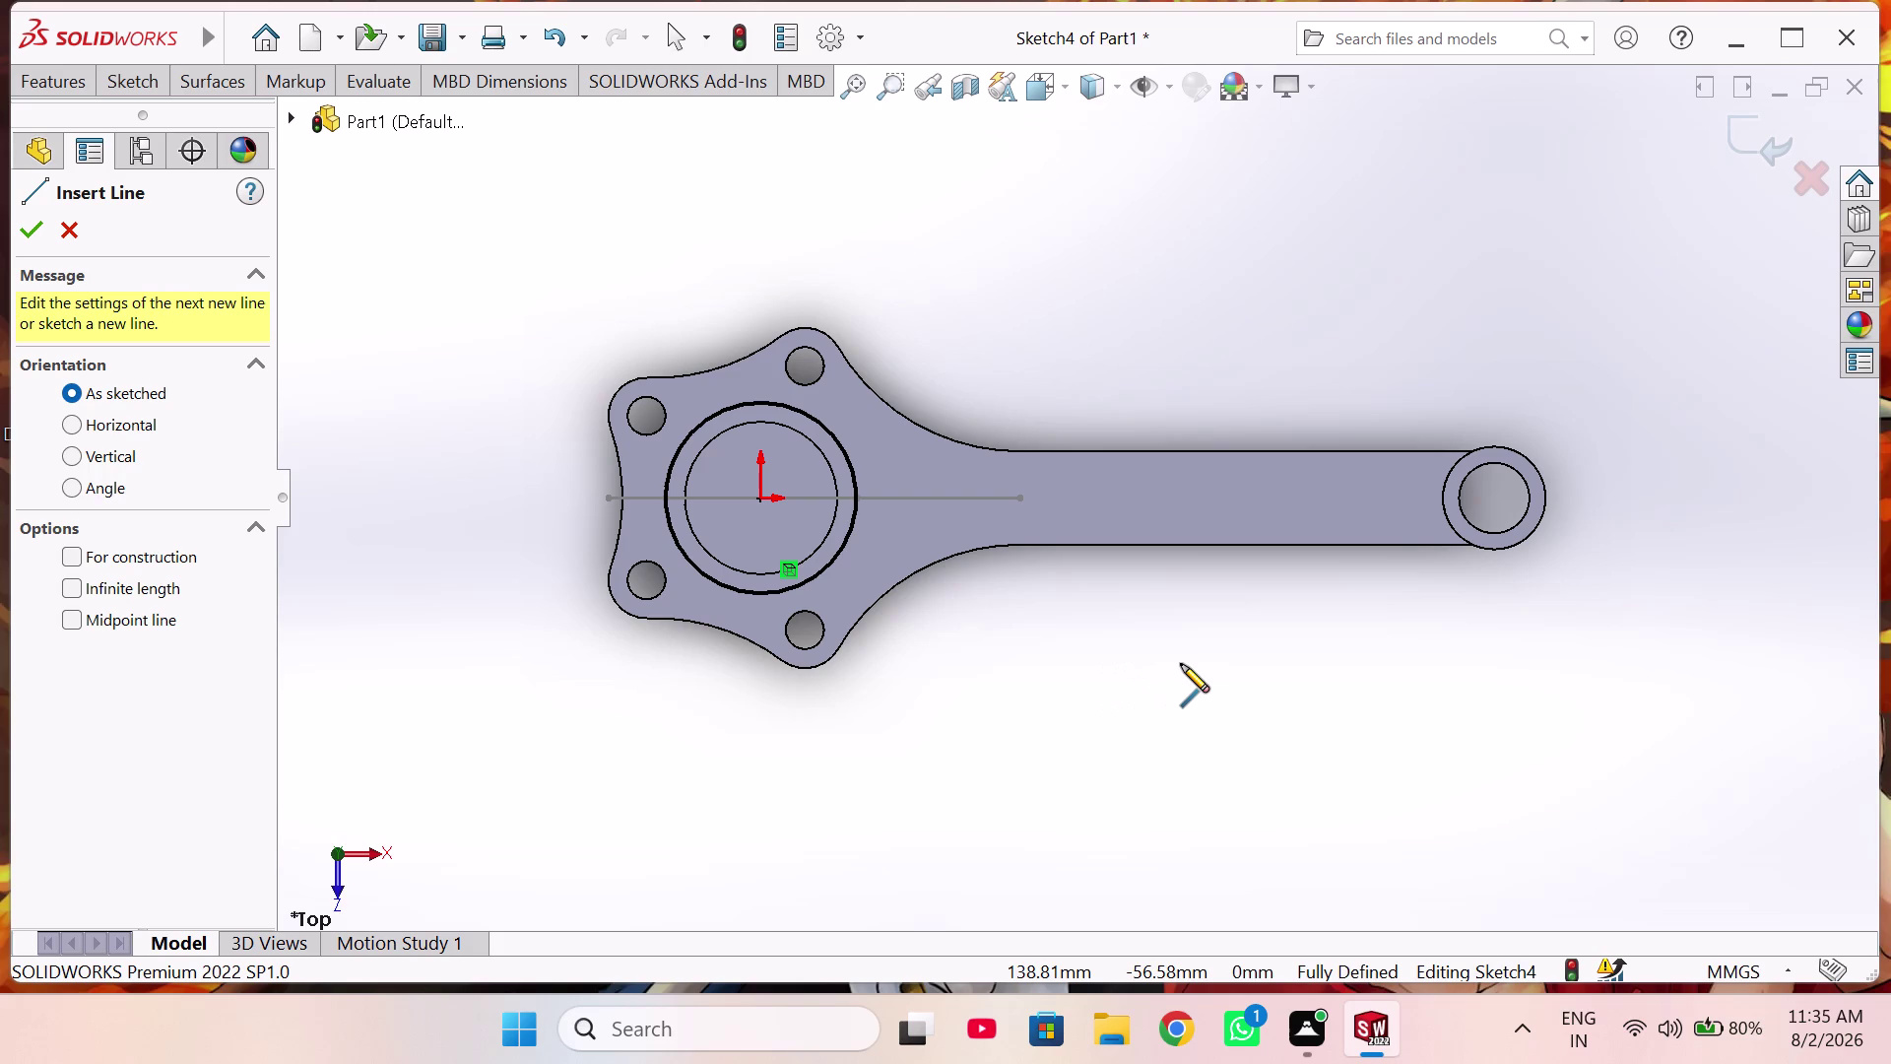
right_drag(1180, 664, 1167, 671)
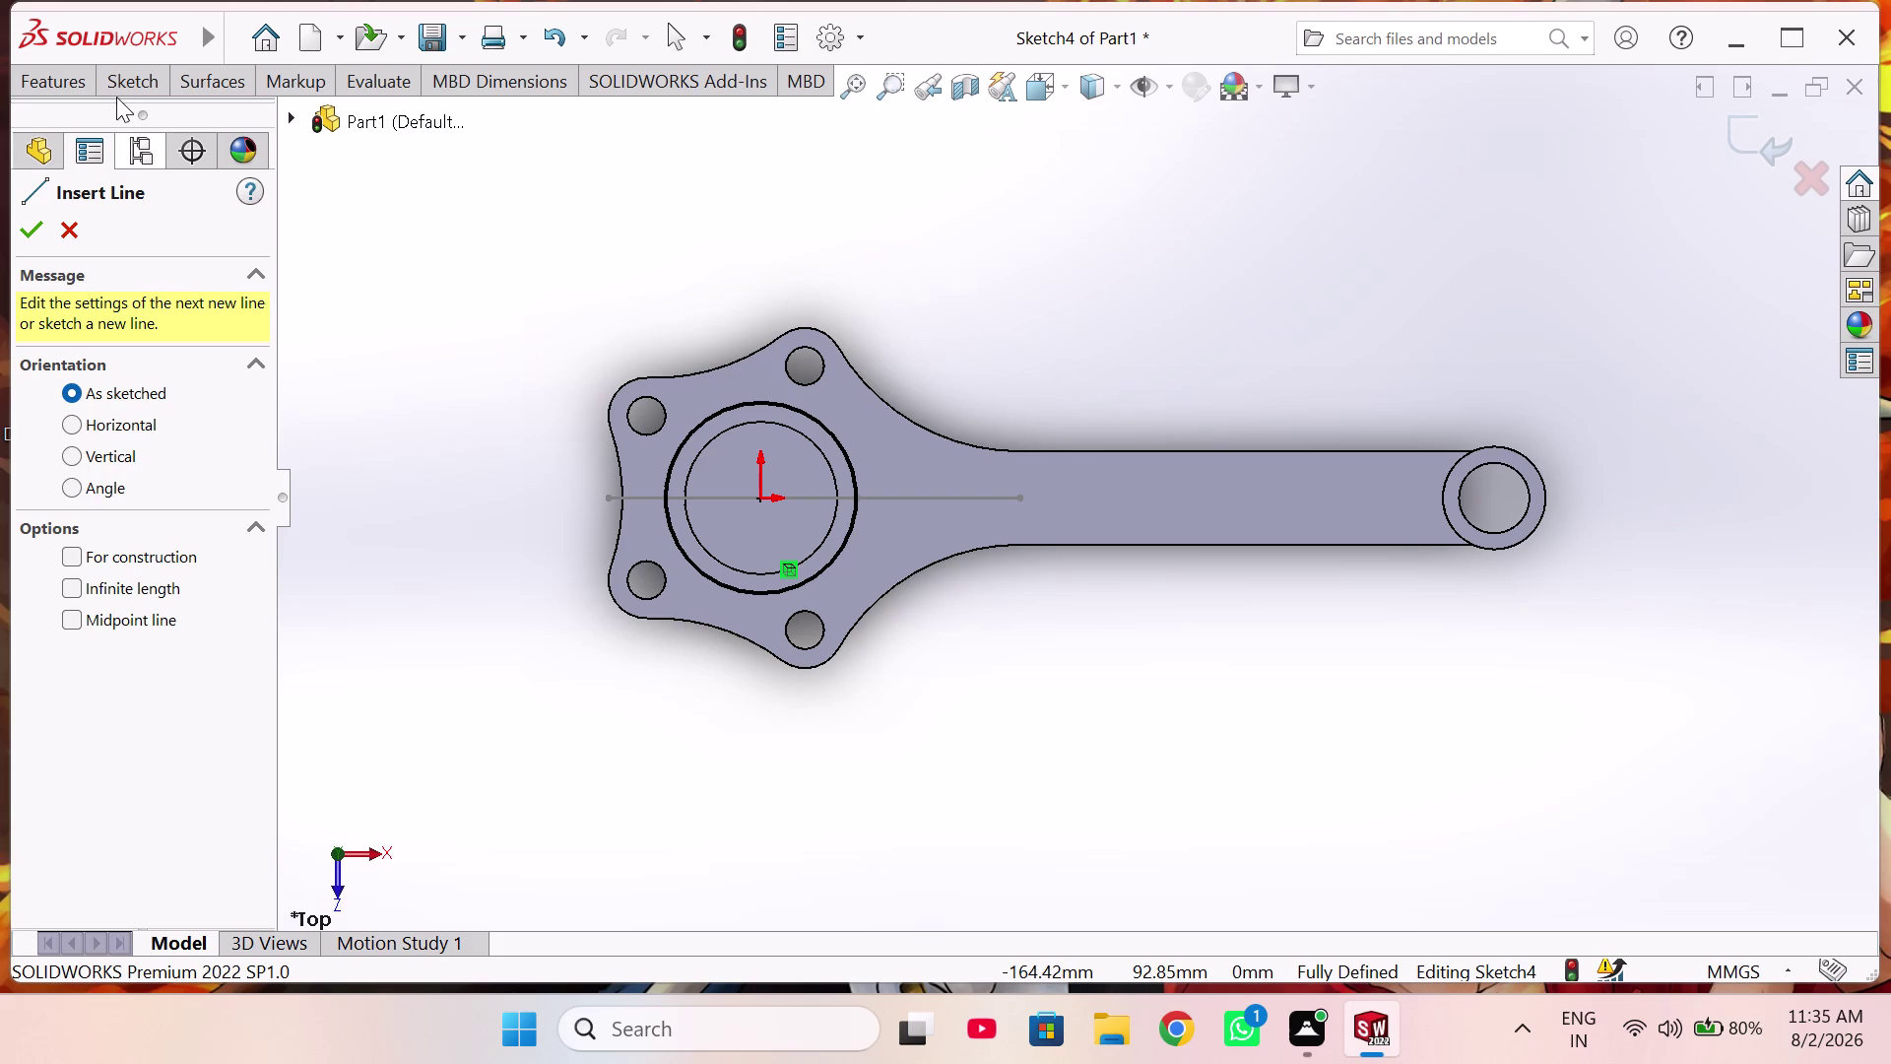
click(116, 86)
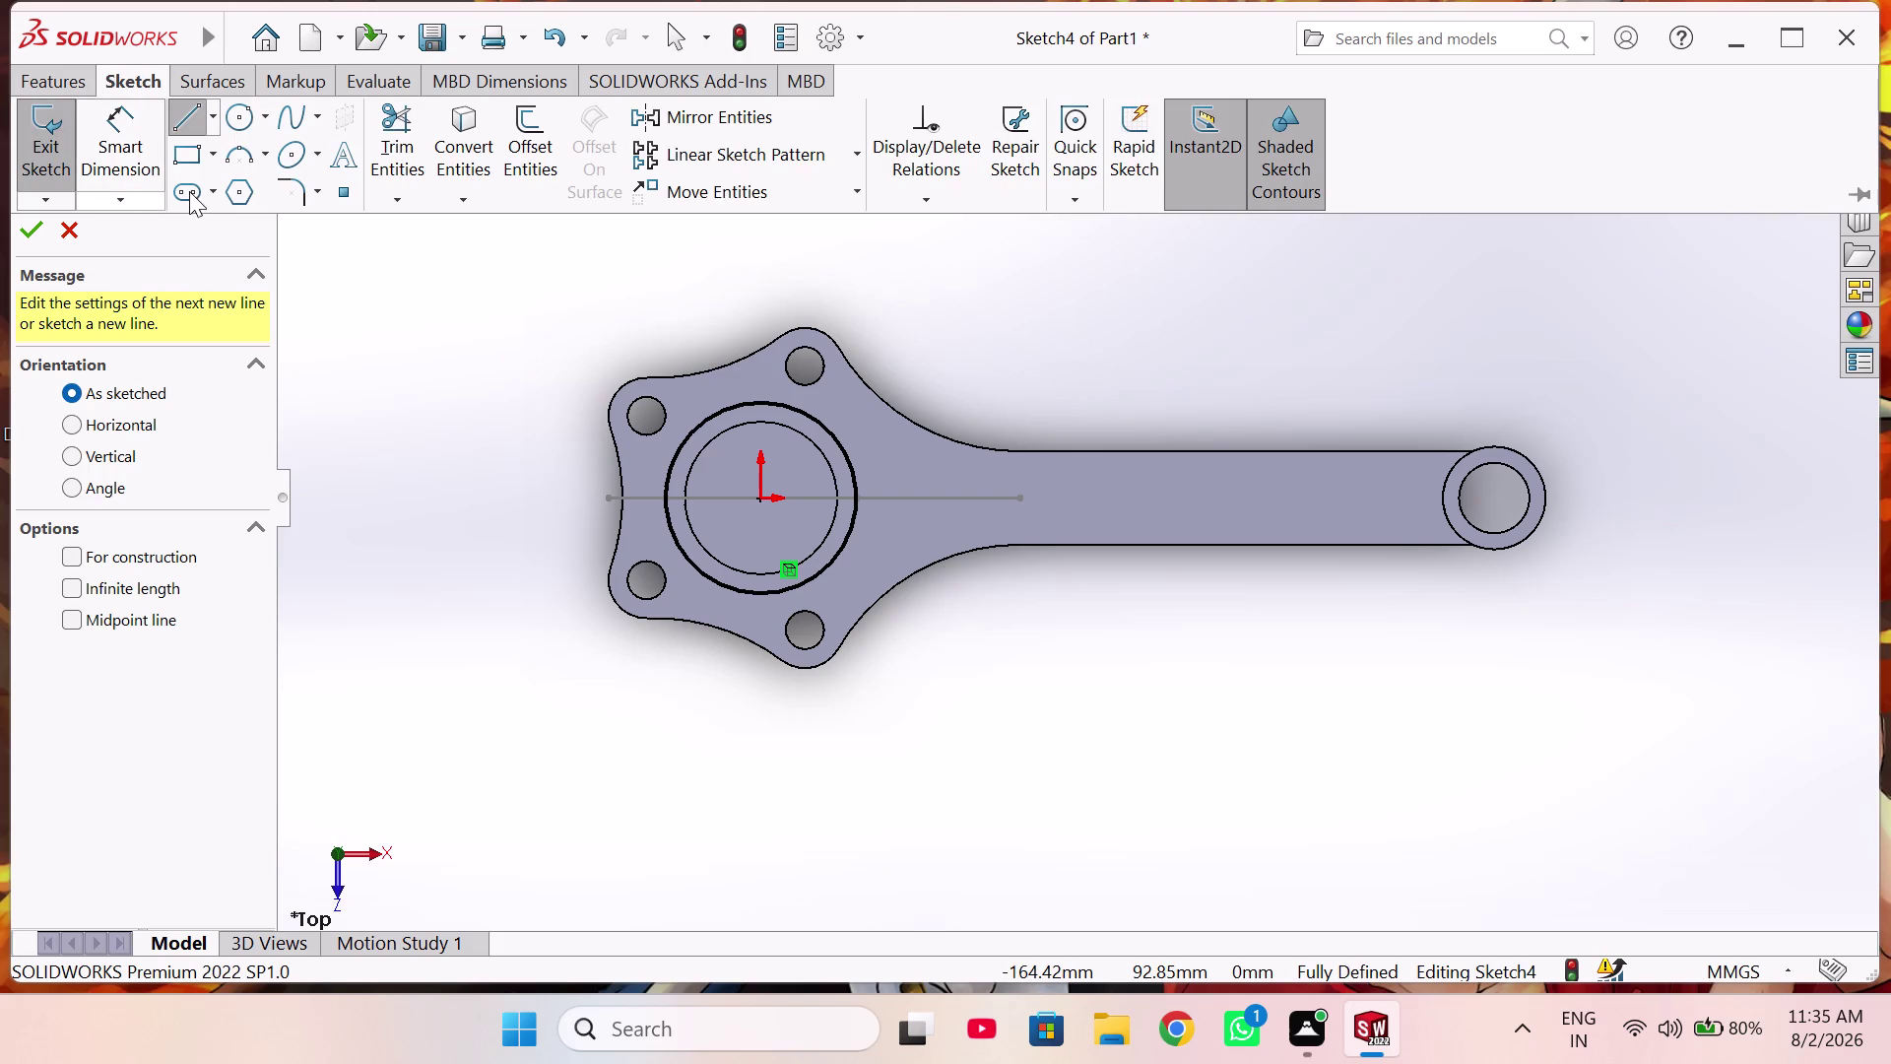
Draw a centrepoint straight slot from the big-end centre along the shank, 150.44 mm long.
click(209, 189)
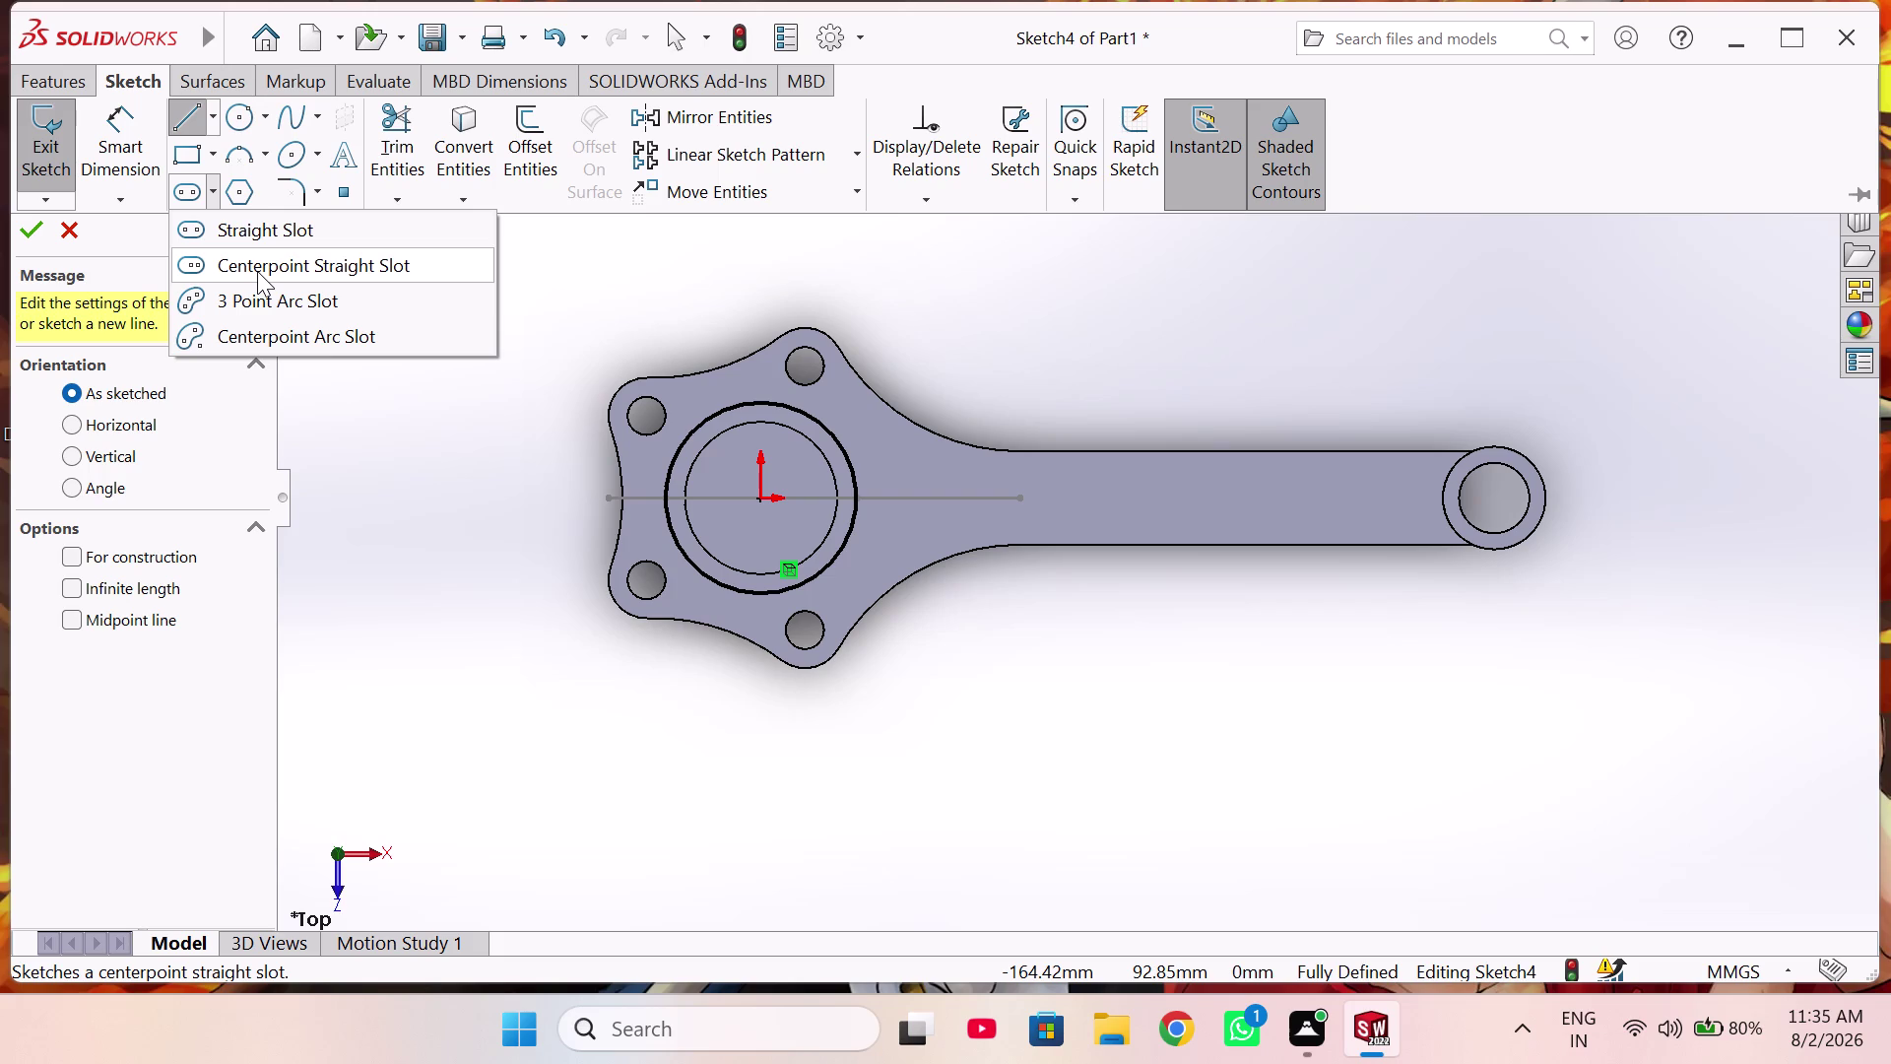
click(257, 271)
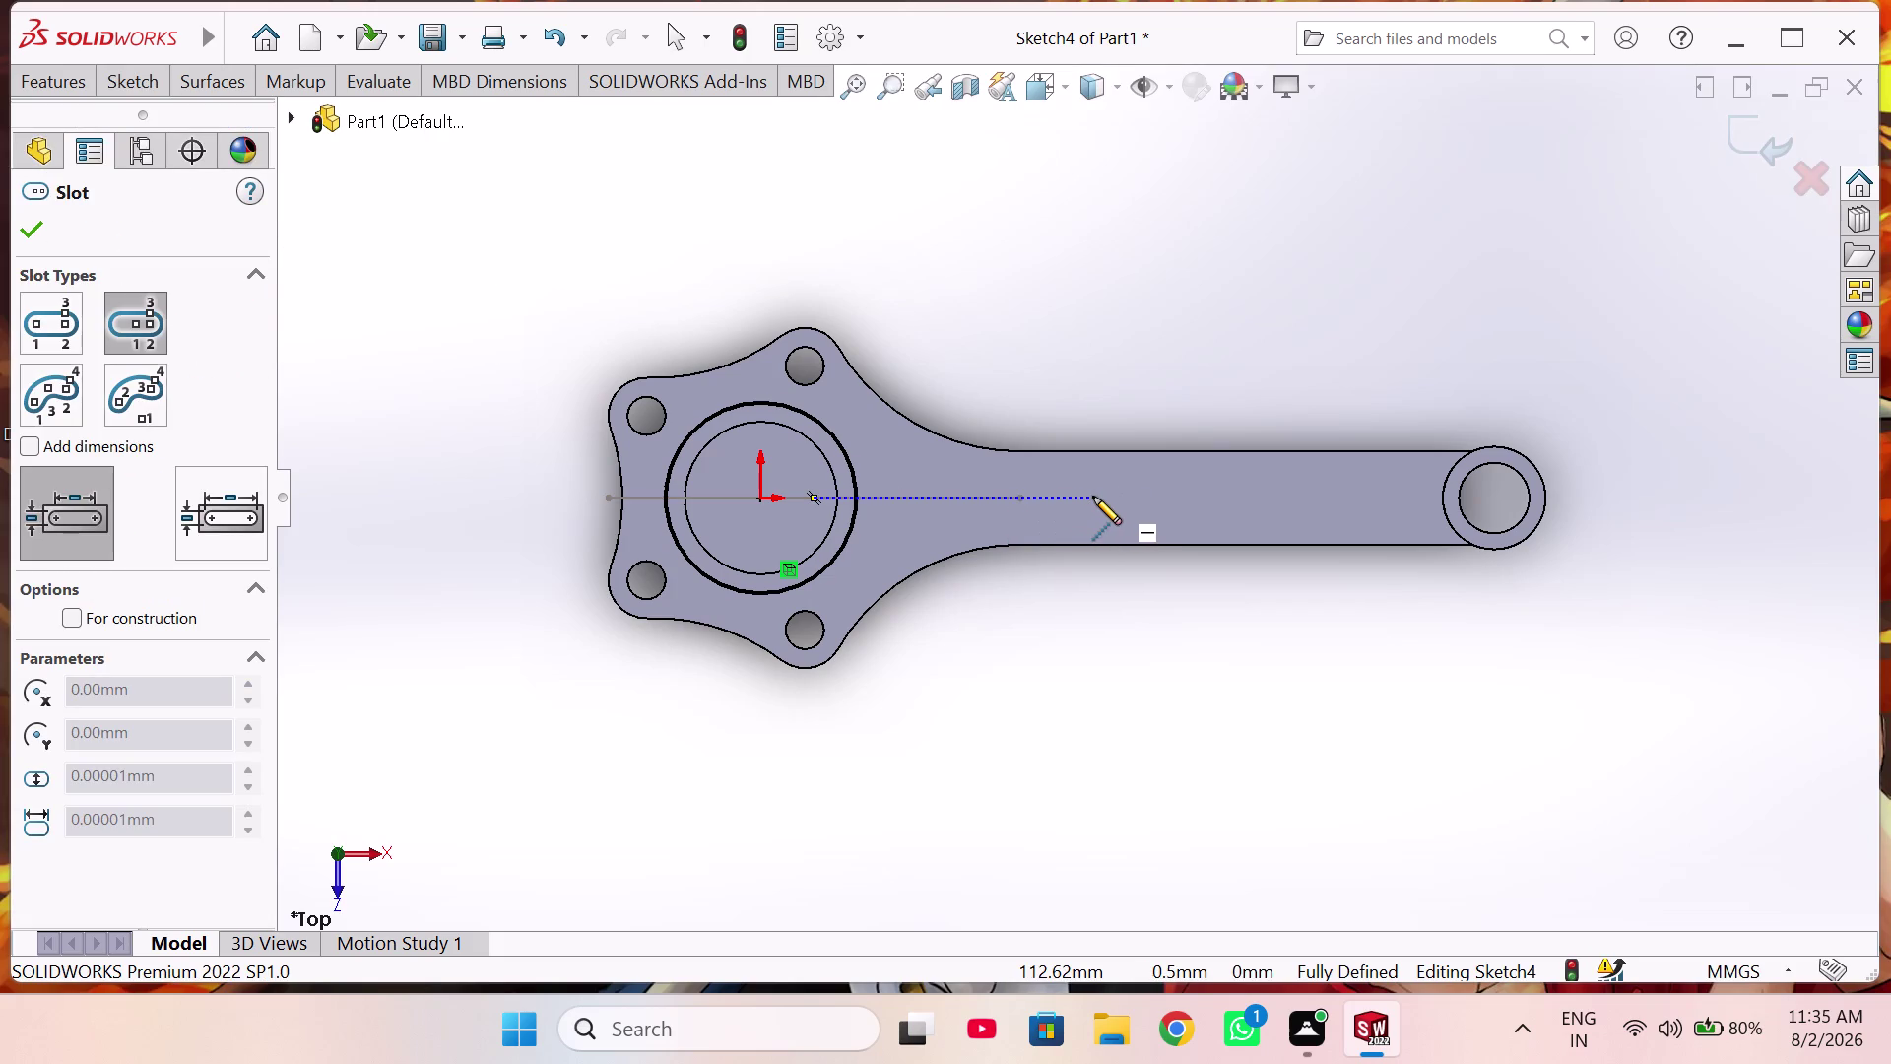
click(1118, 496)
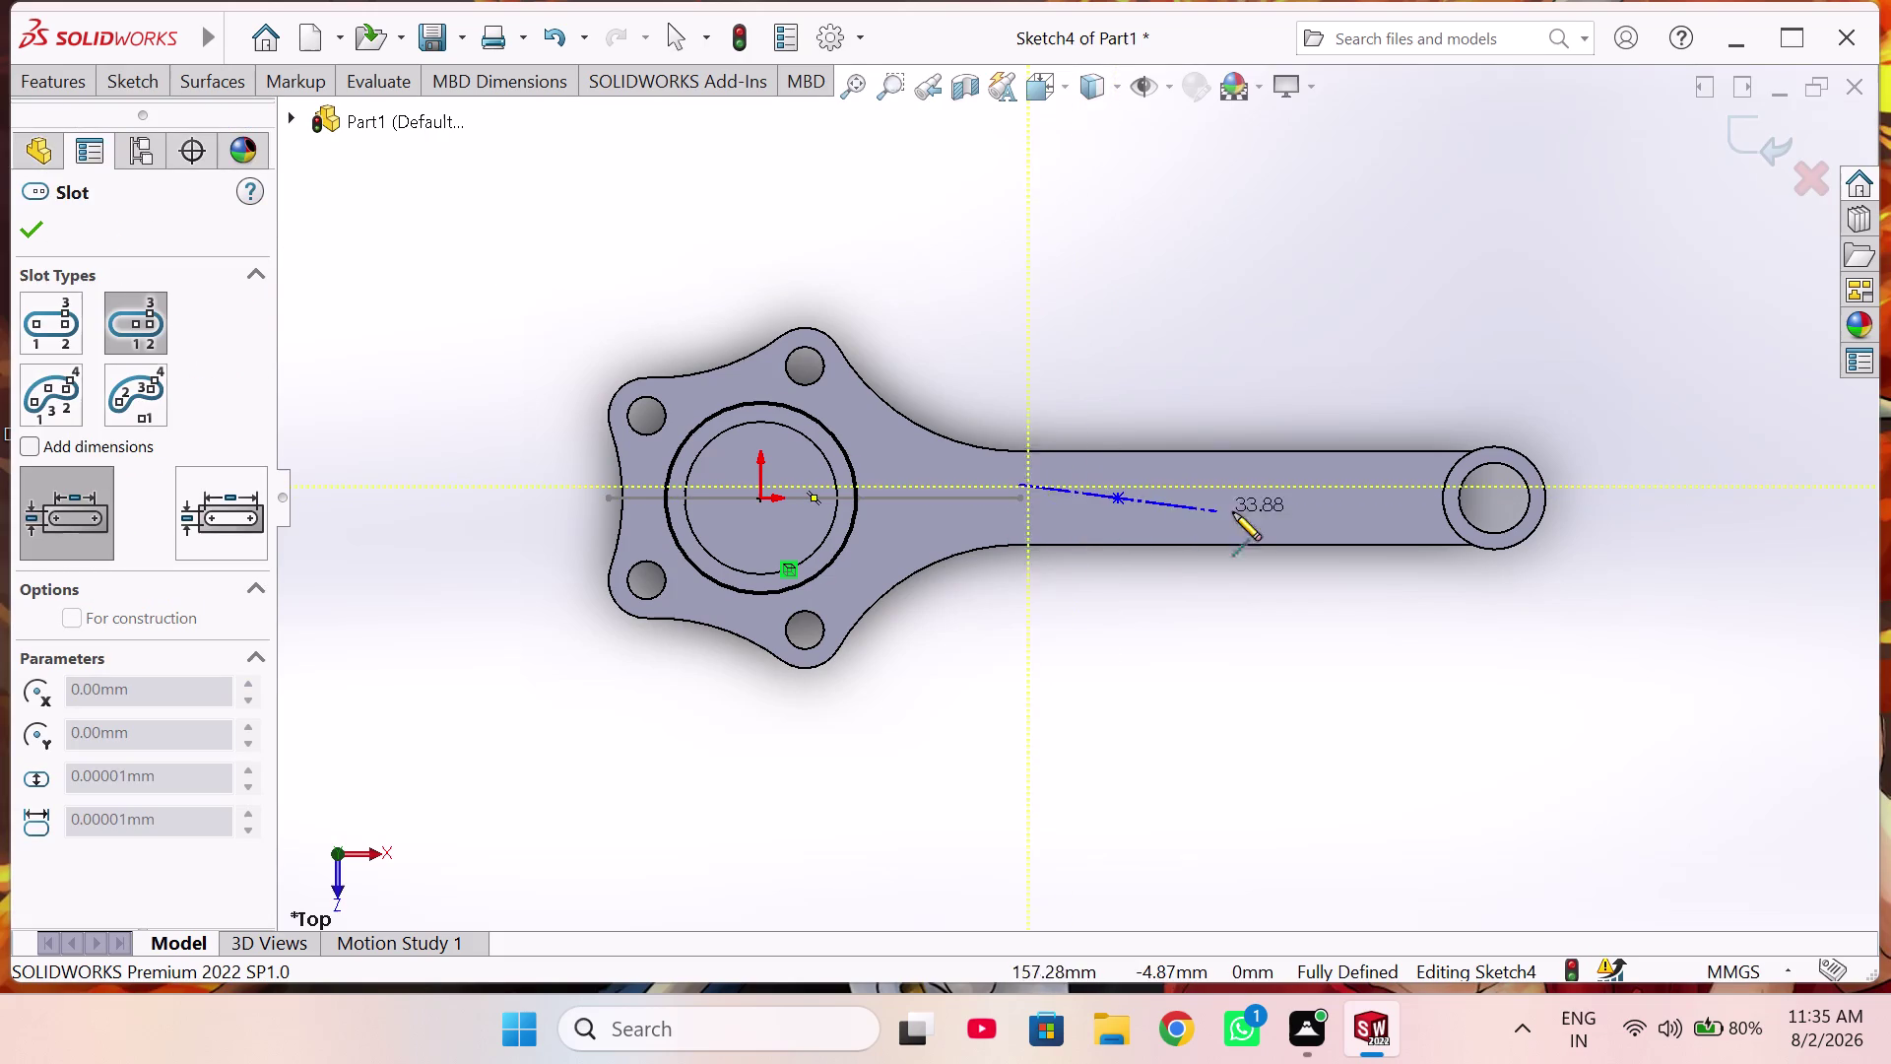
click(1338, 500)
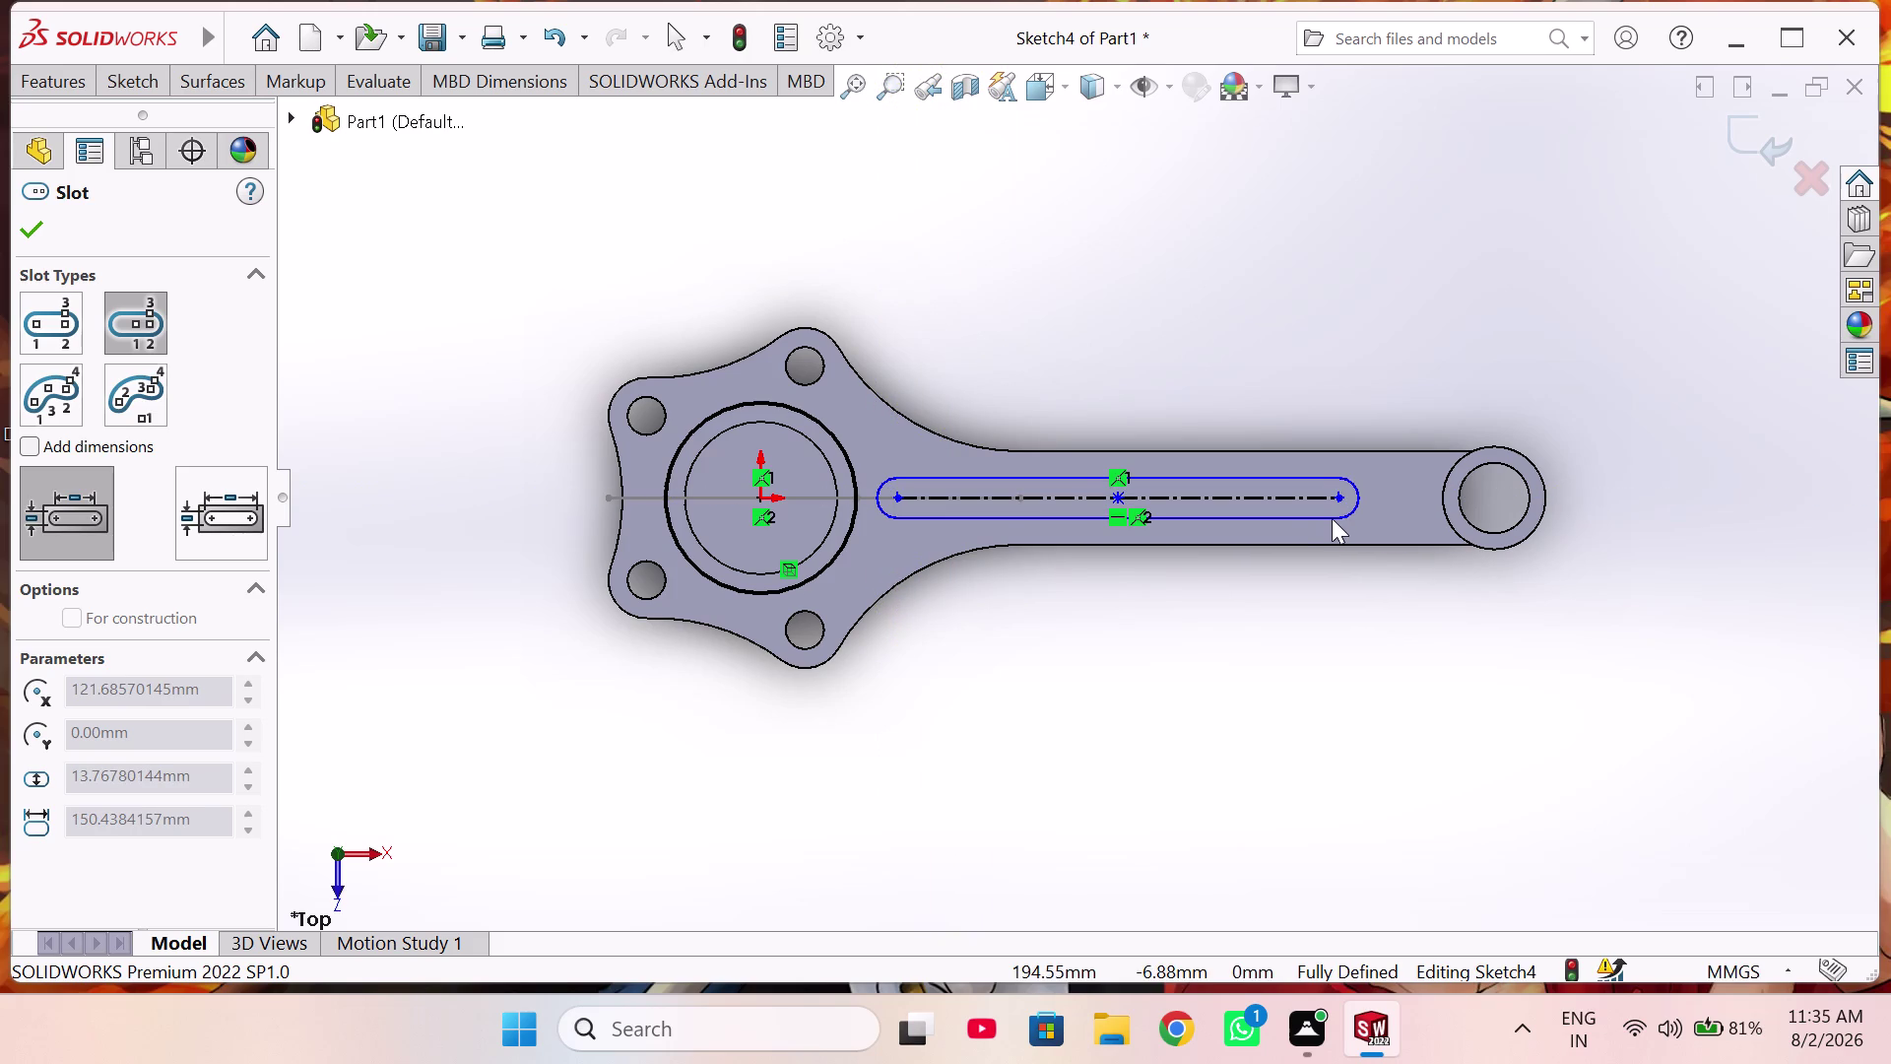
click(1332, 524)
right_drag(1305, 783, 1302, 724)
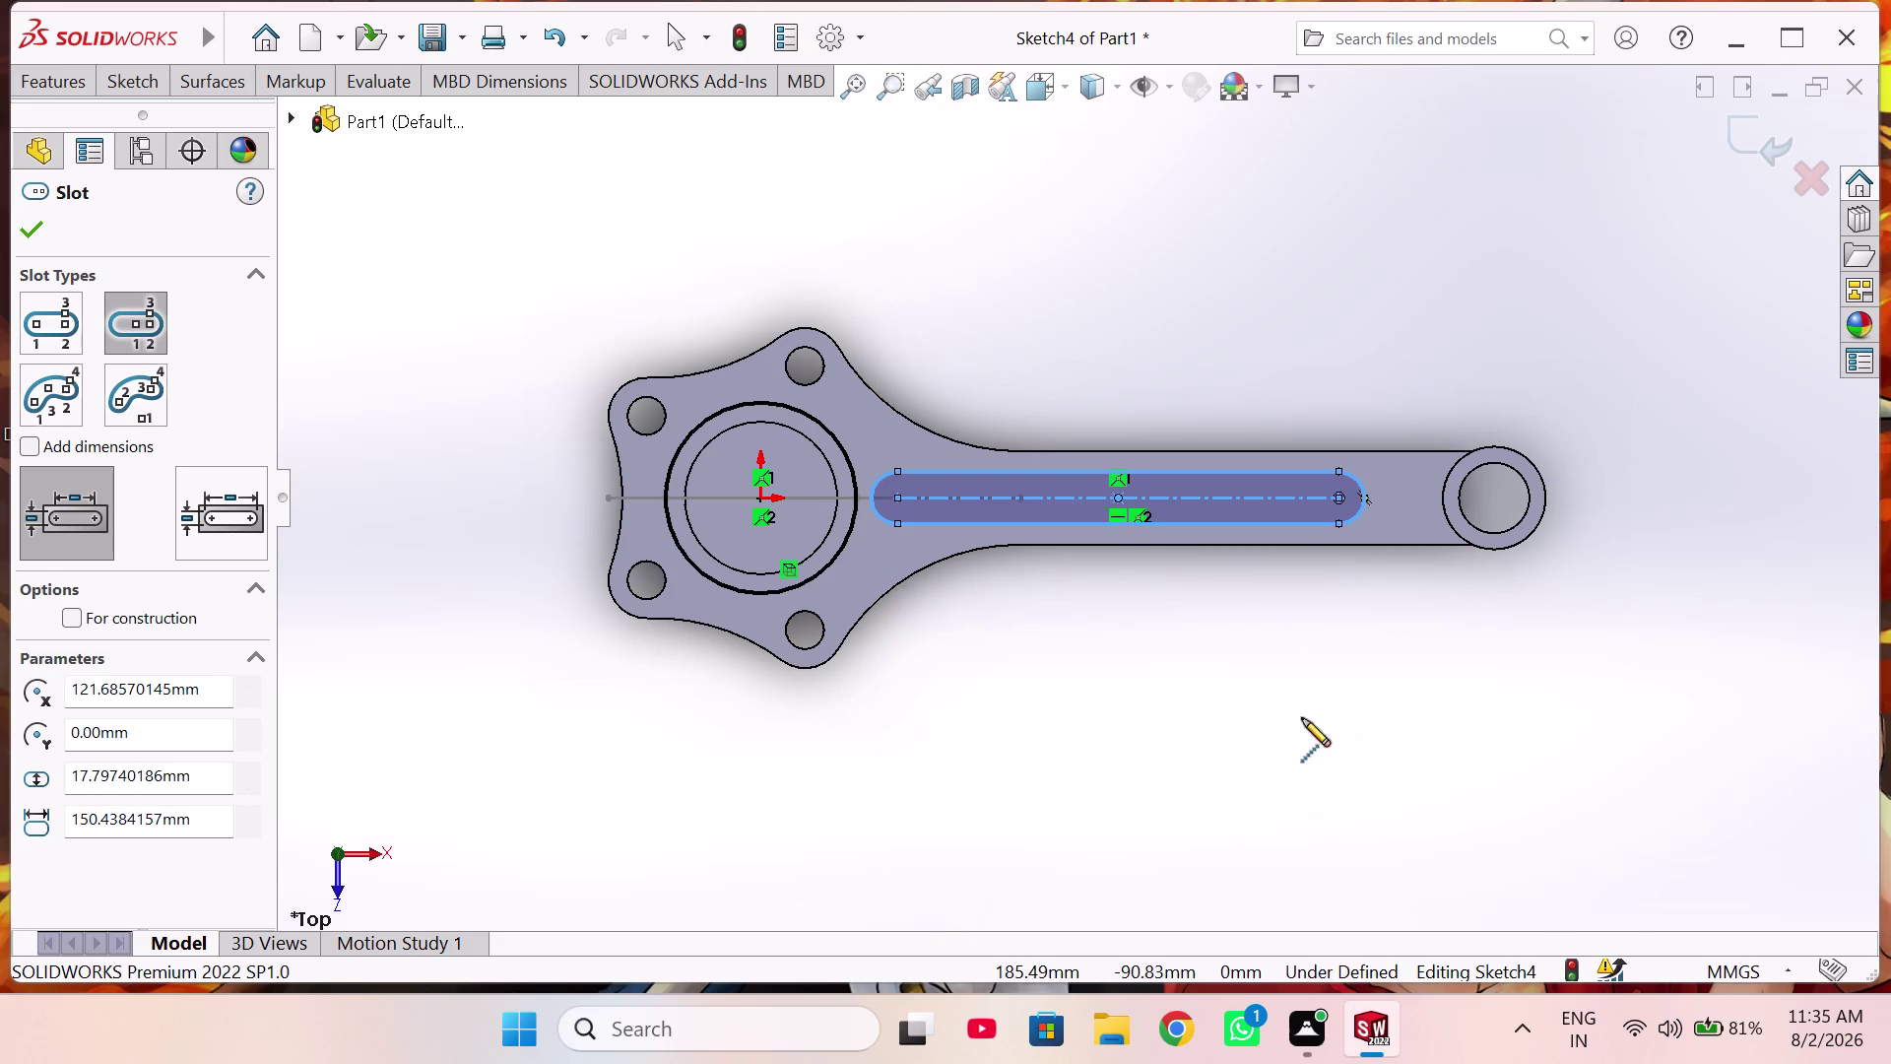
right_drag(1302, 724, 1290, 587)
Dimension the slot length to 150 mm.
click(1189, 496)
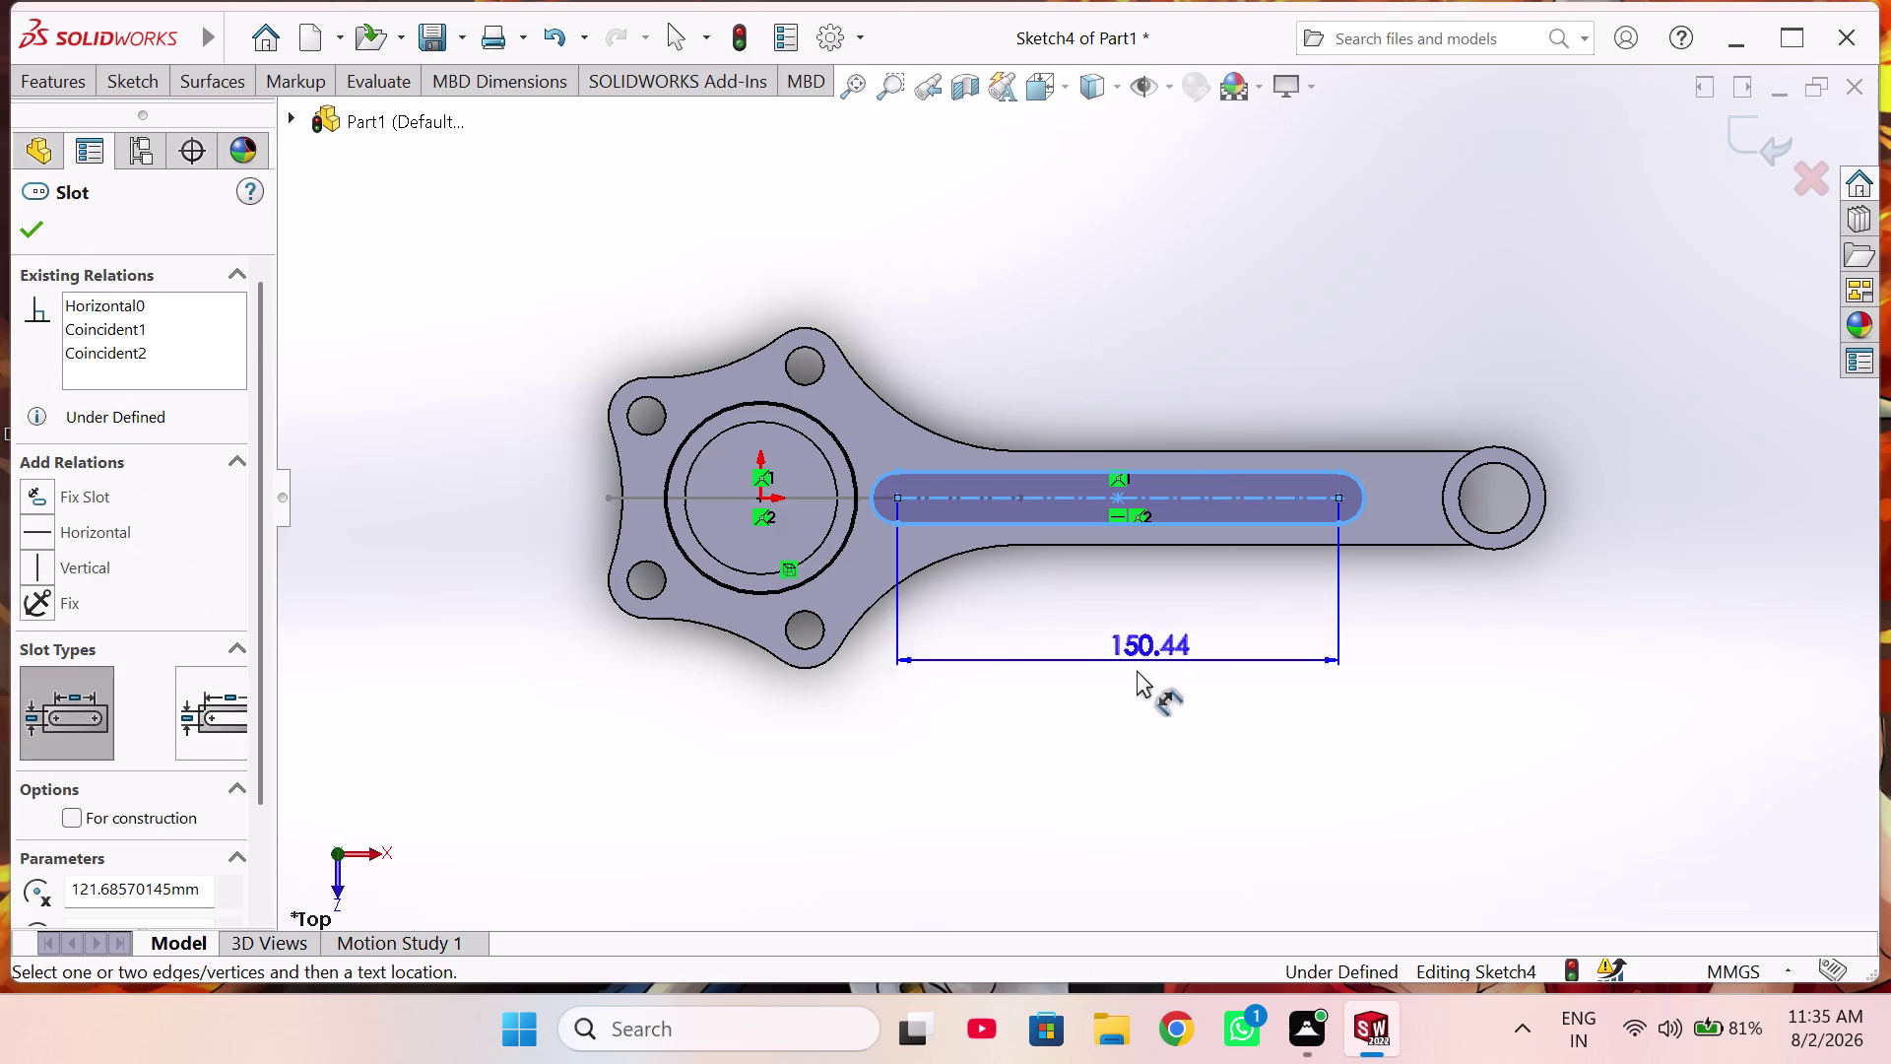
click(1119, 682)
text(150)
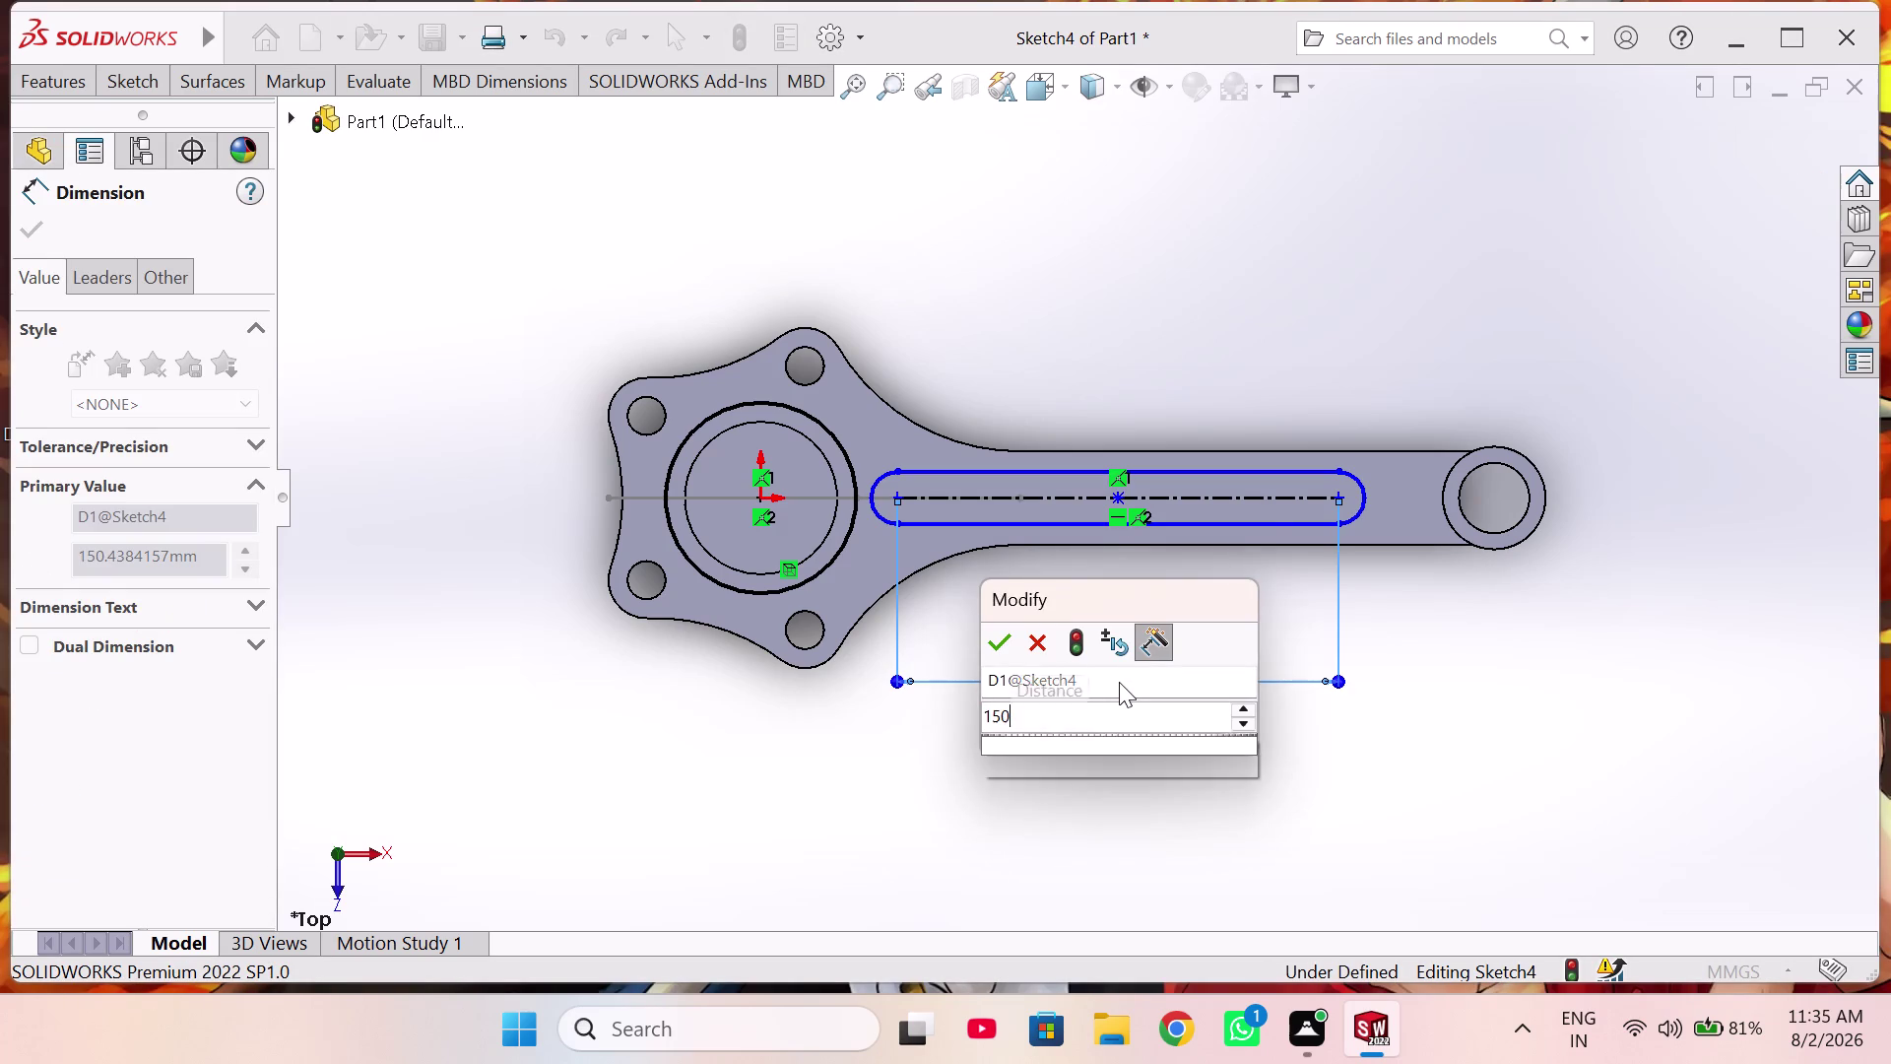
key(Return)
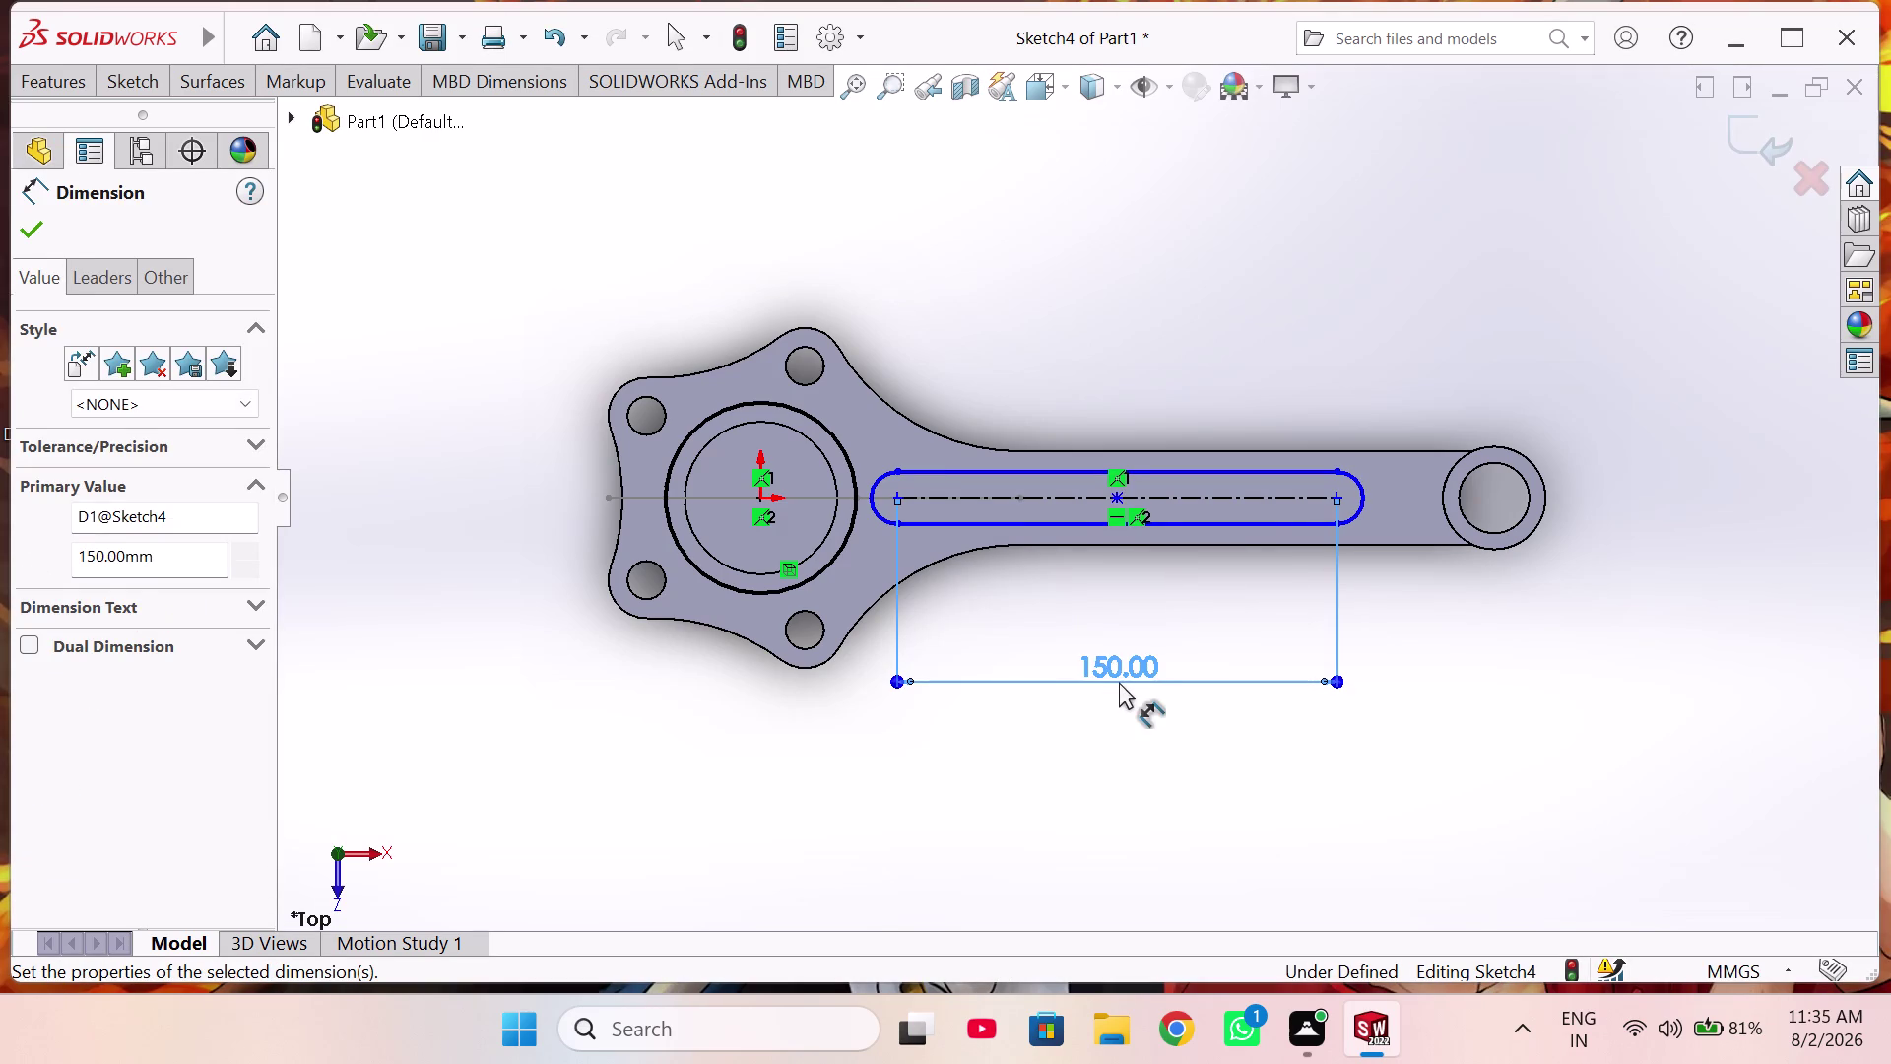
Set the slot end radius to R8 mm.
click(1367, 493)
click(1384, 393)
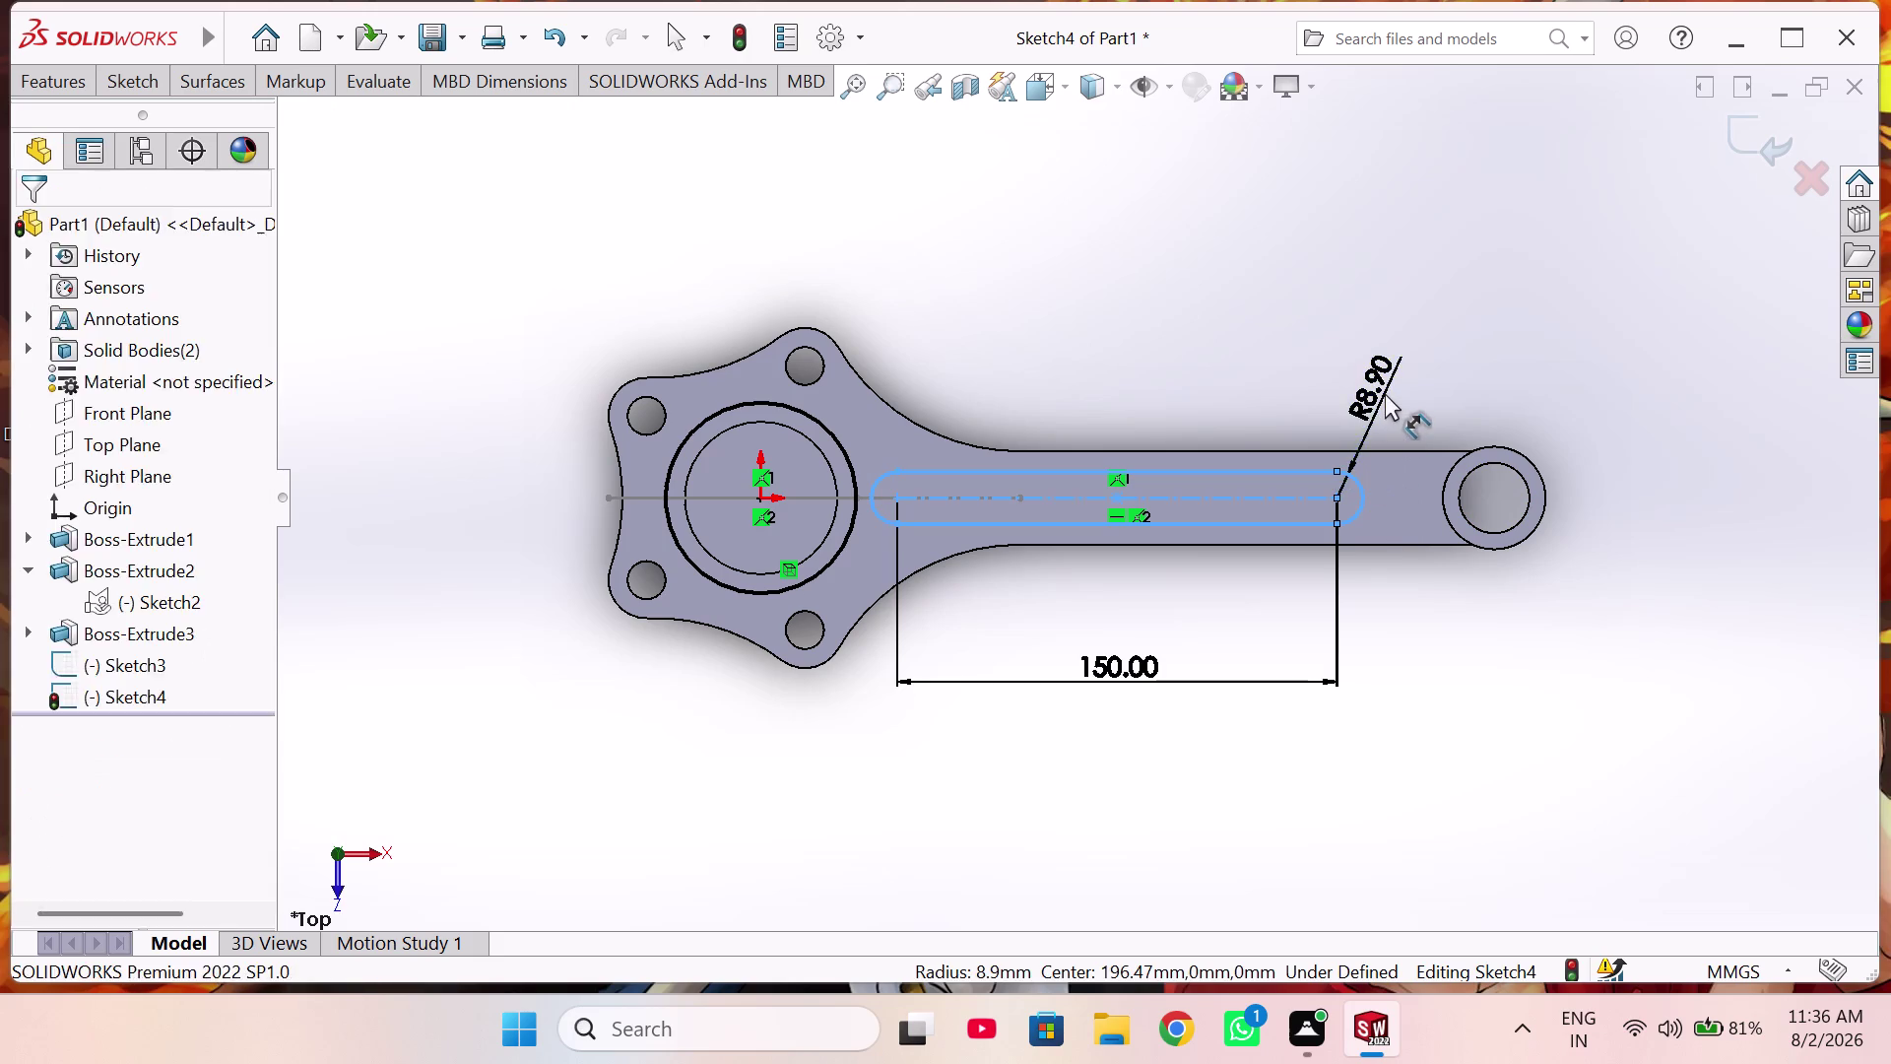
key(8)
key(Return)
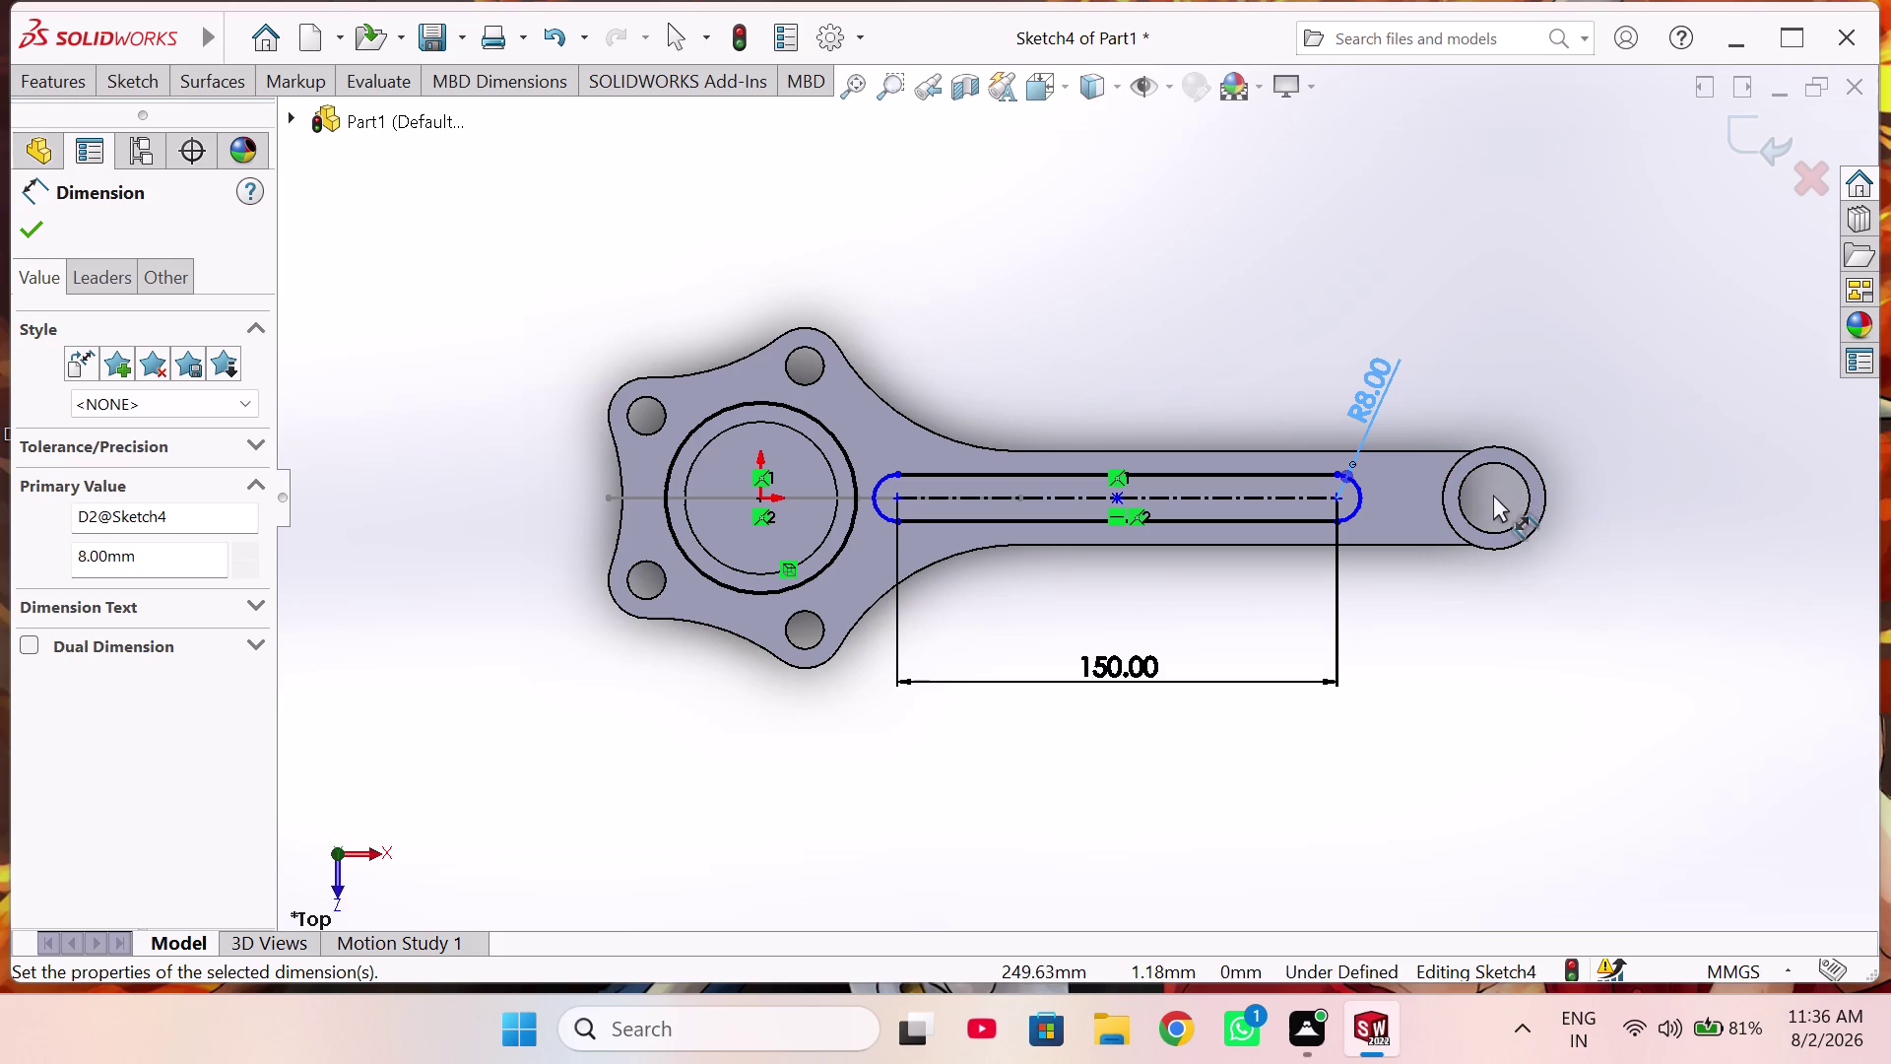
right_drag(1623, 593, 1049, 746)
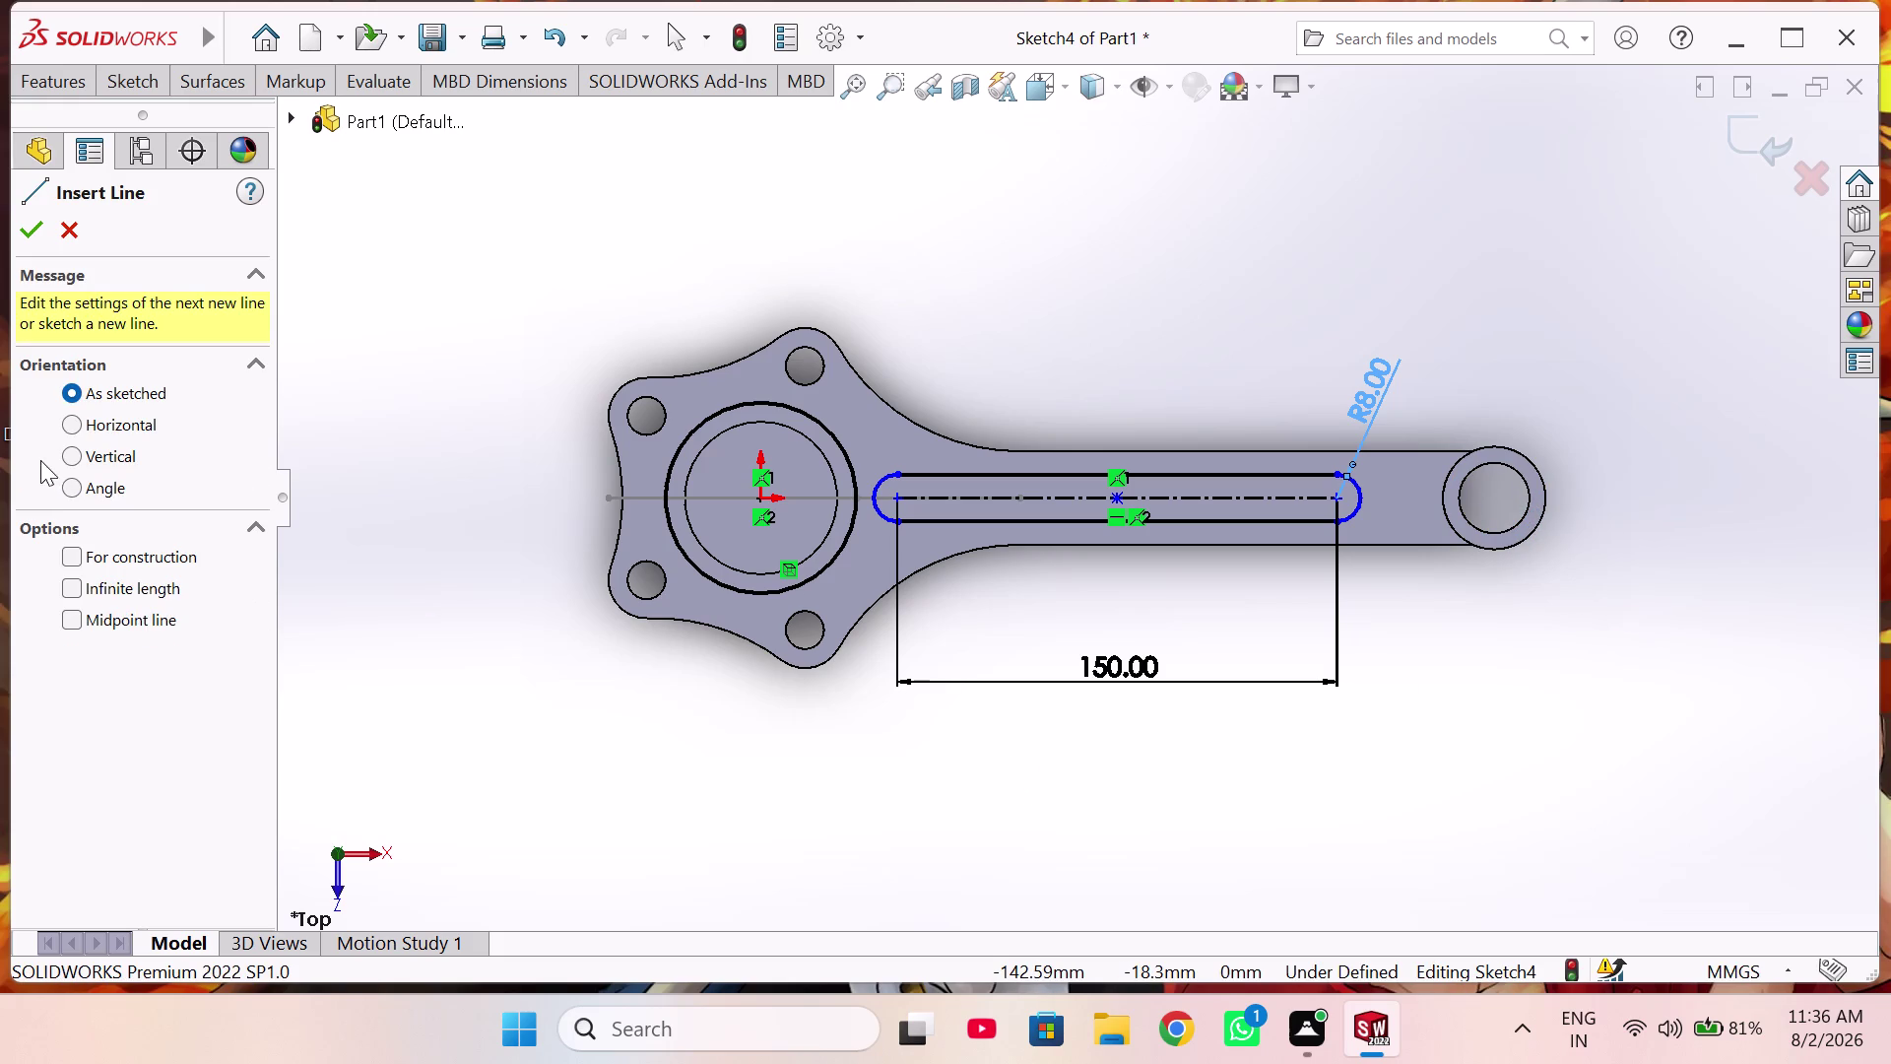
Draw a vertical construction line through the small-end hole centre and begin dimensioning it.
click(70, 553)
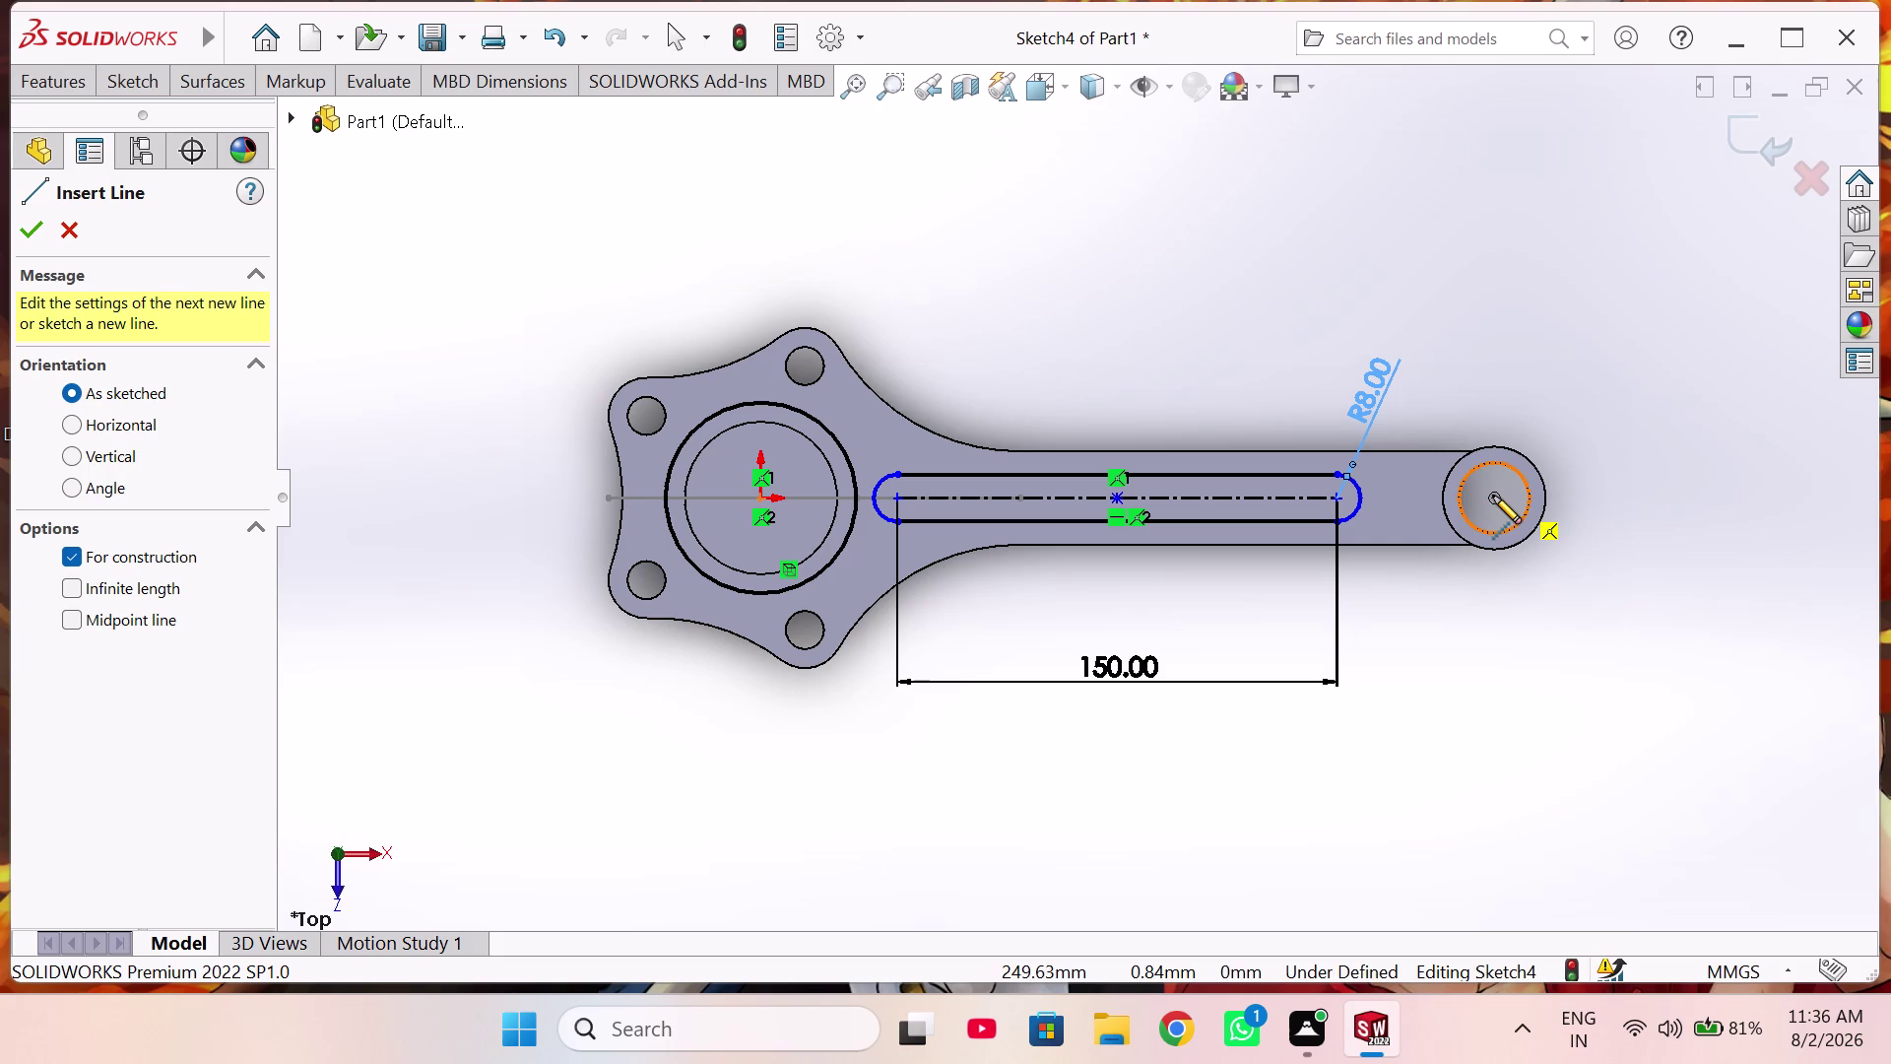
click(1493, 495)
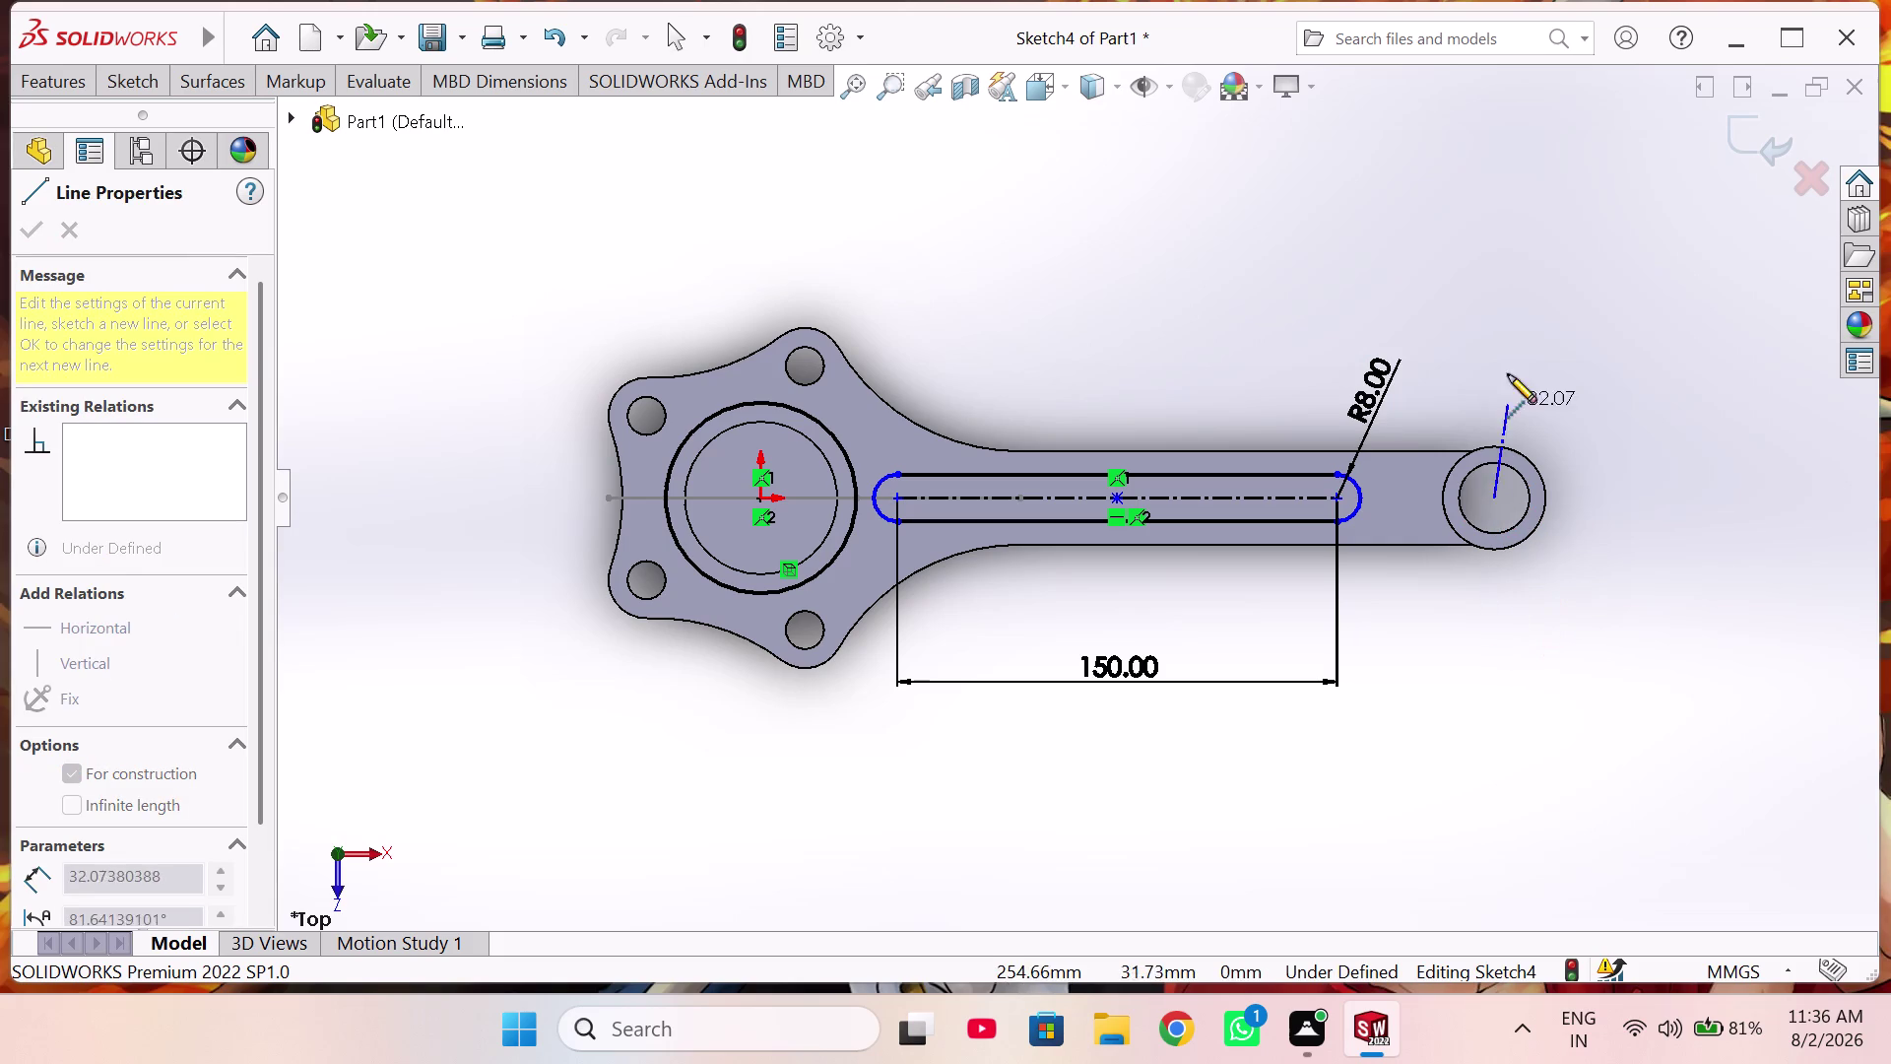
click(1493, 318)
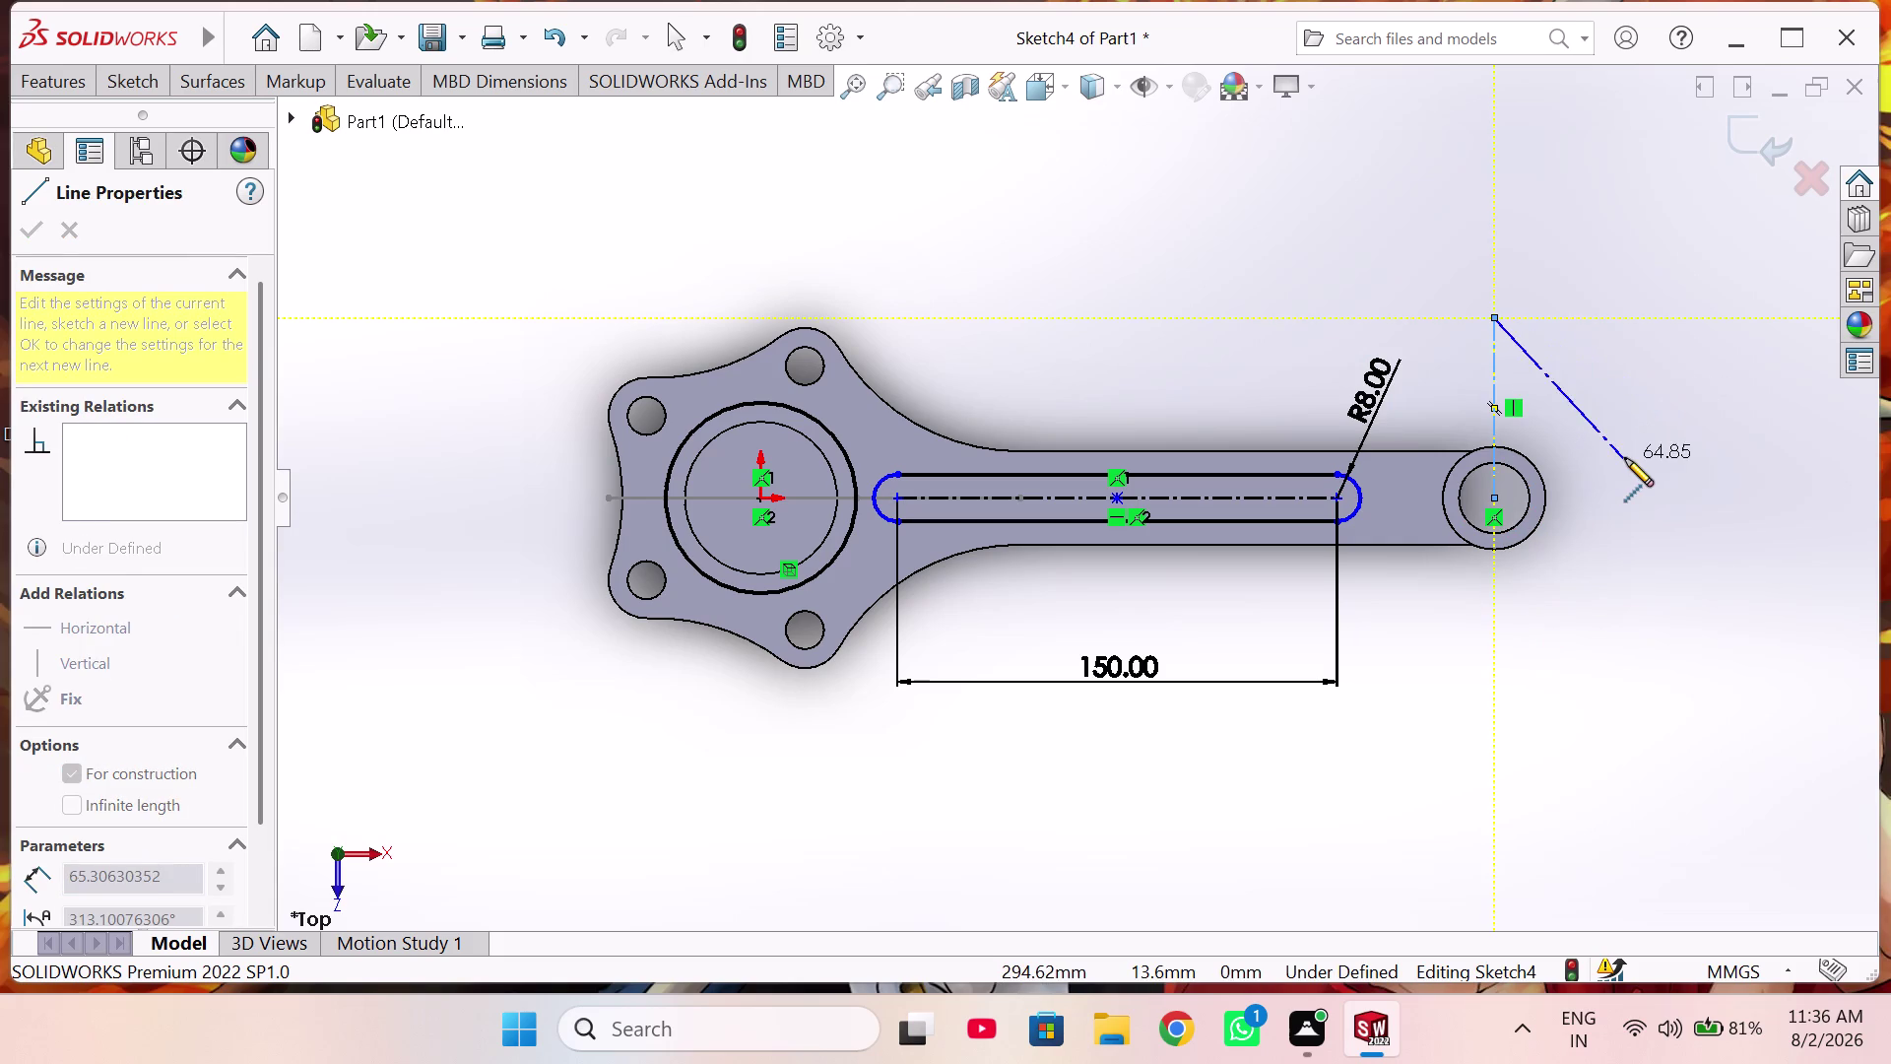
right_click(1625, 458)
click(1686, 490)
right_drag(1652, 640, 1496, 620)
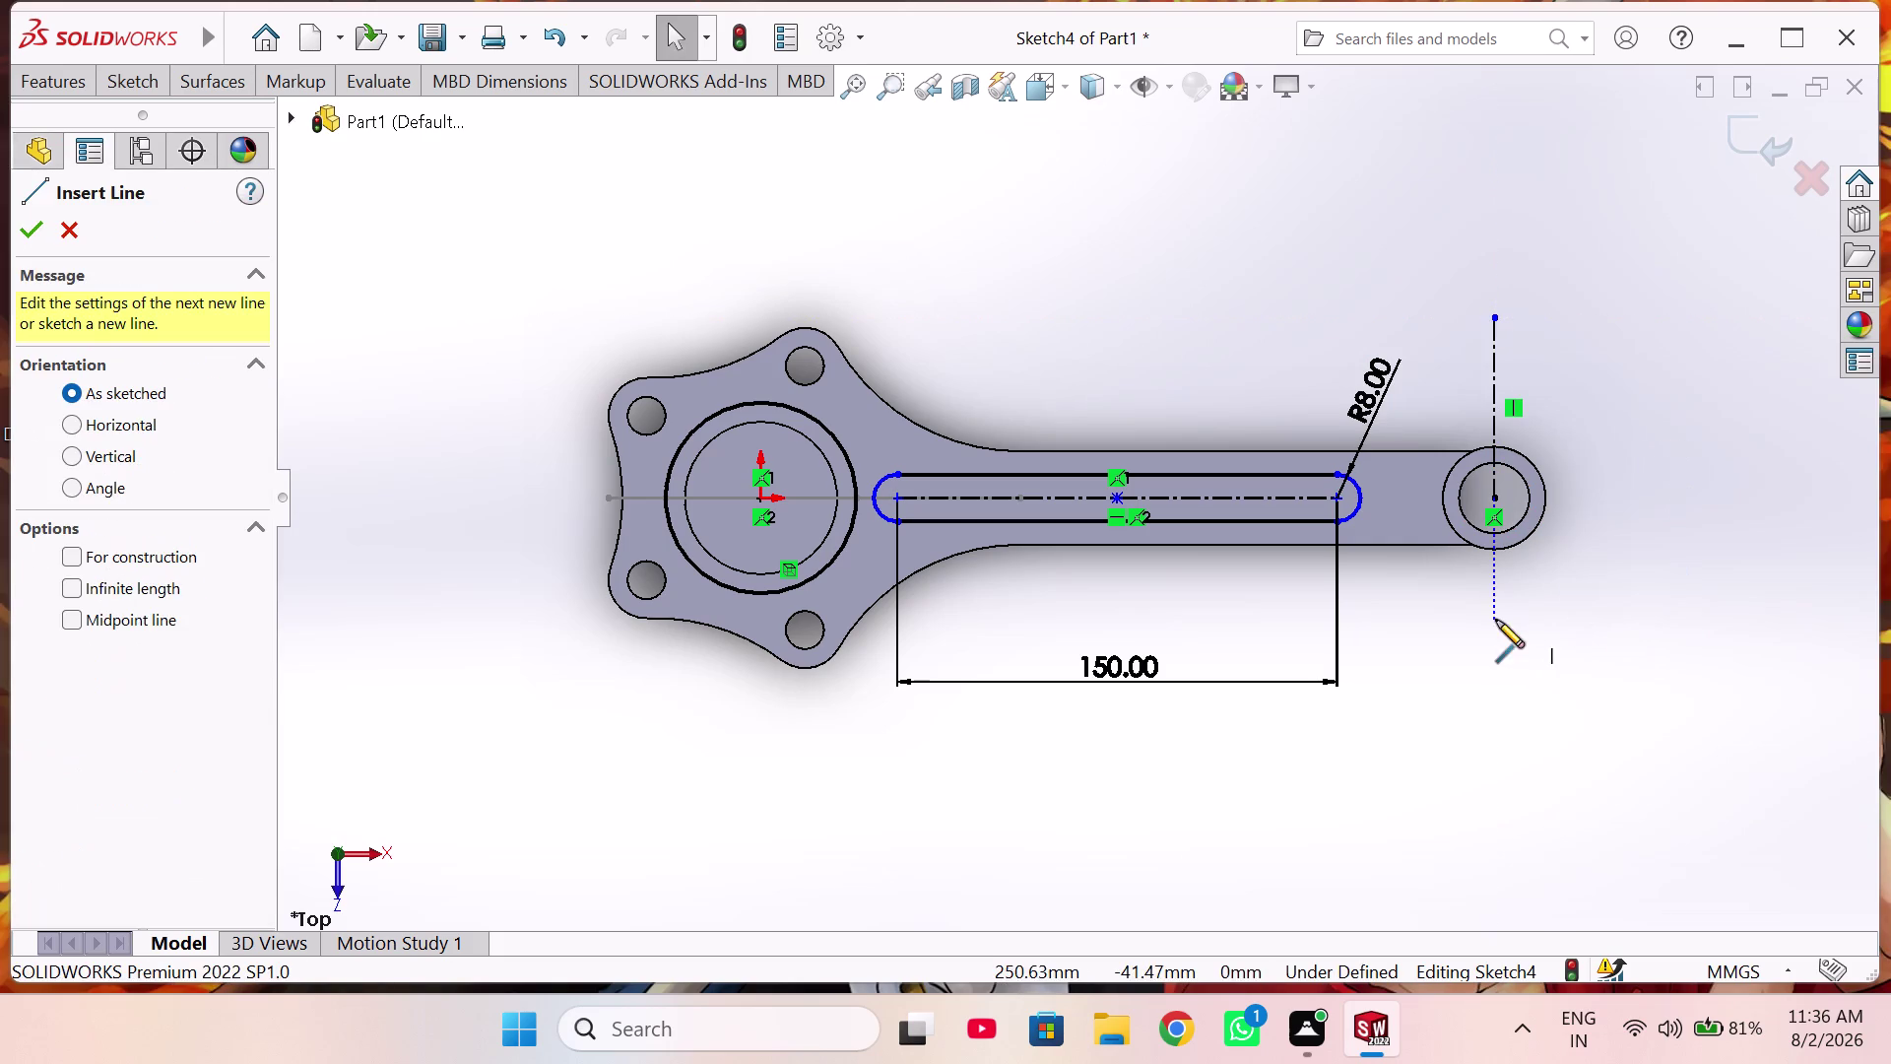
right_drag(1495, 619, 1501, 620)
right_drag(1591, 604, 1703, 244)
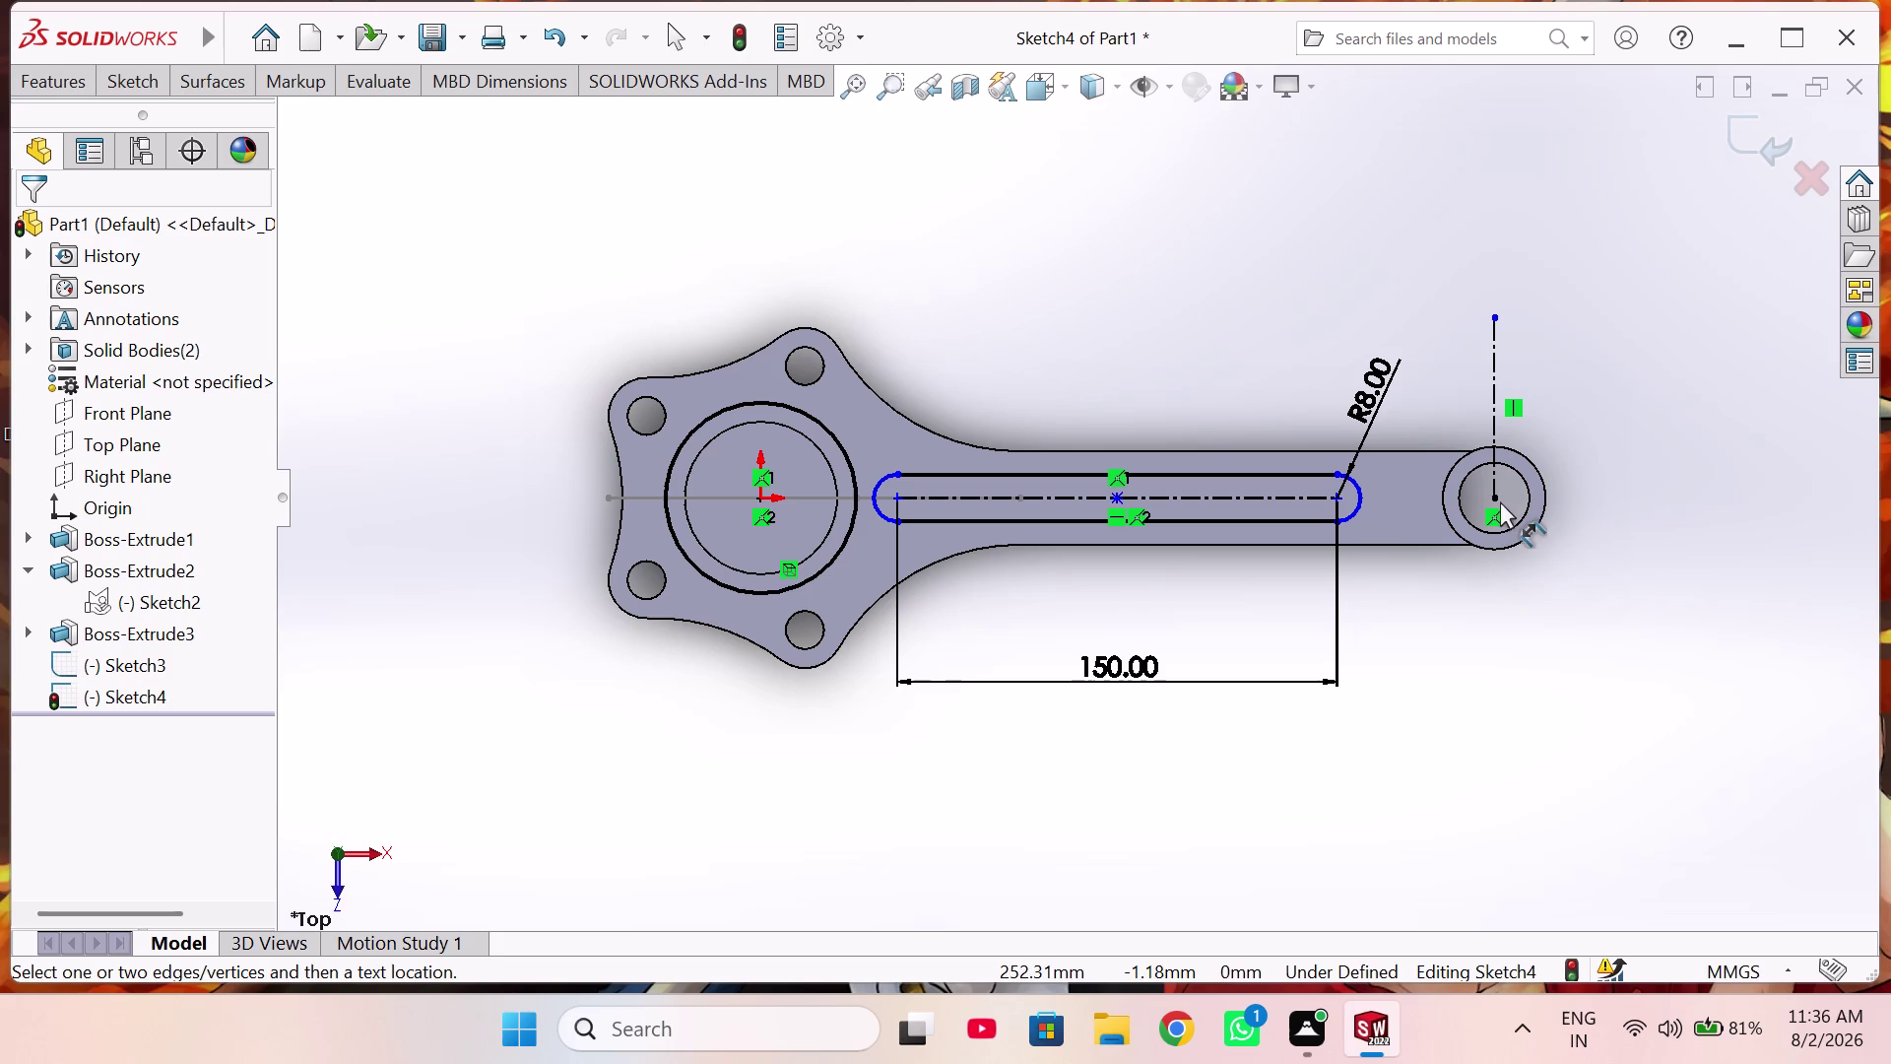
click(1497, 499)
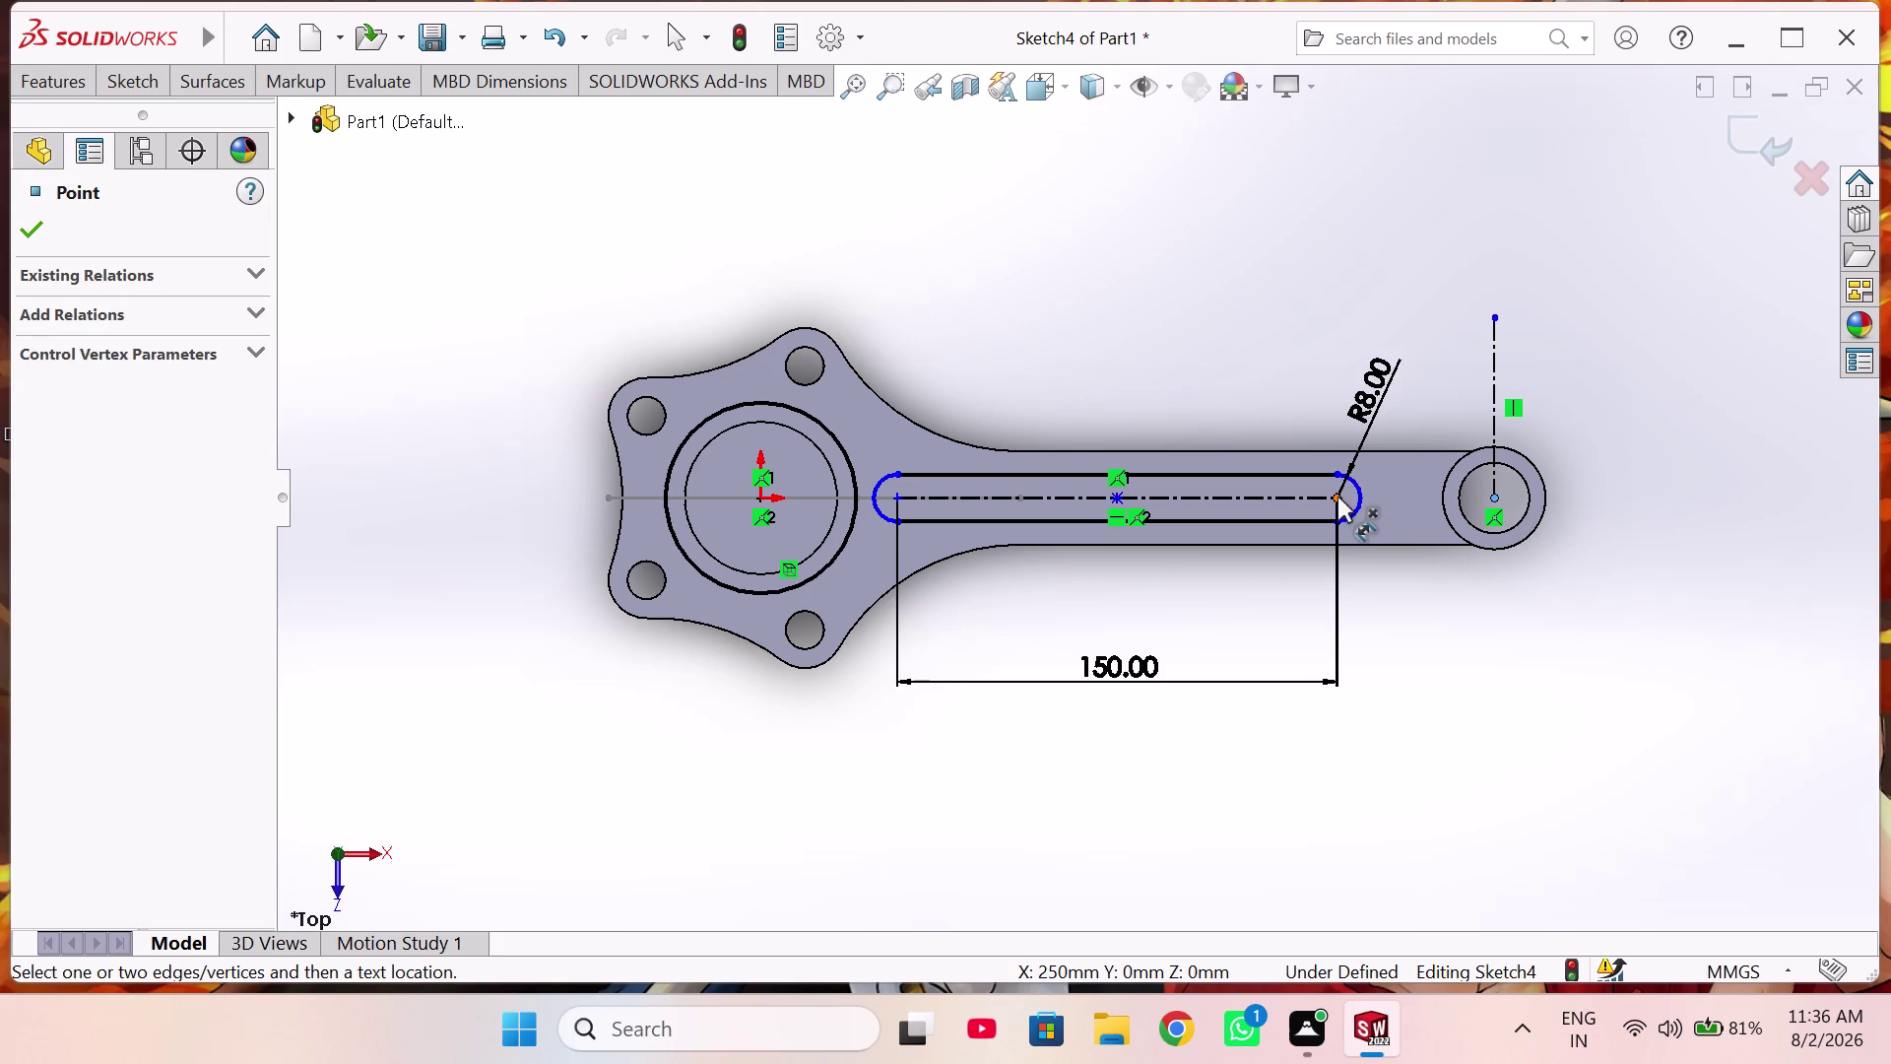
Dimension the slot's right end centre 30 mm from the small-end centreline.
click(1335, 506)
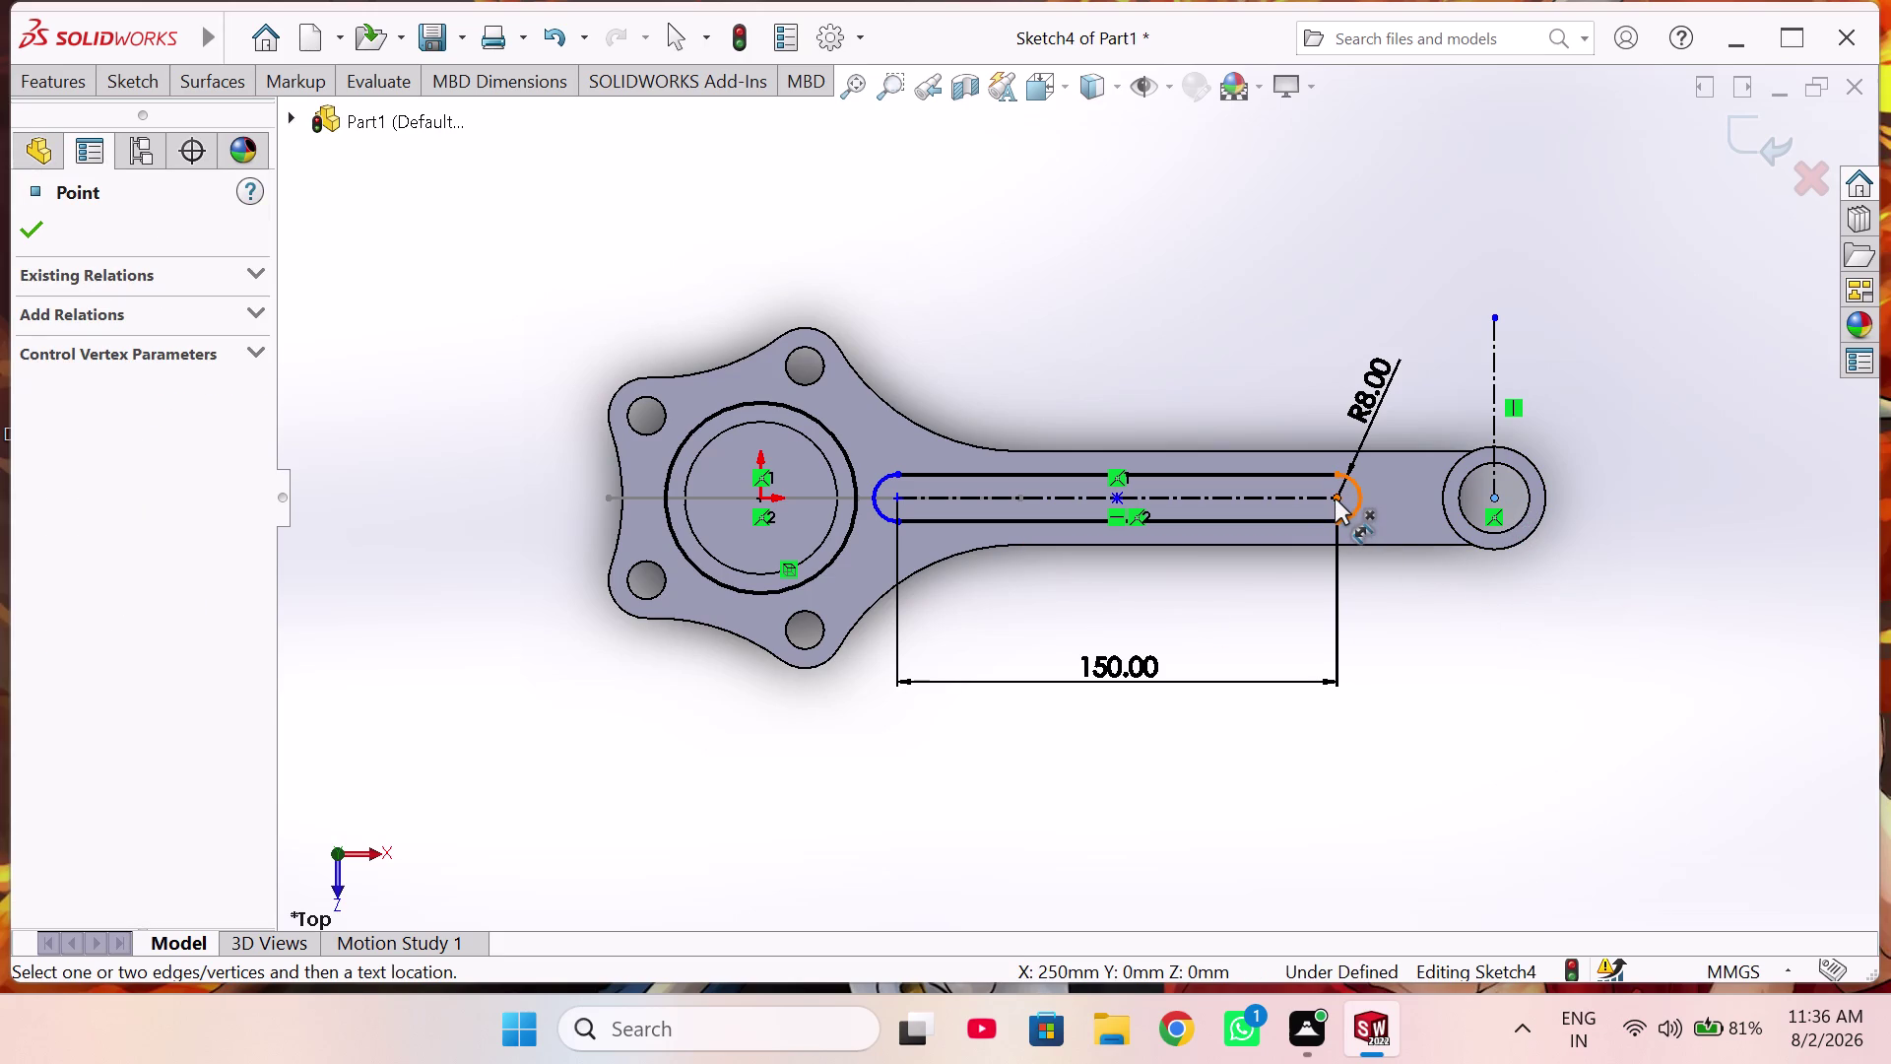
click(1335, 497)
click(1414, 630)
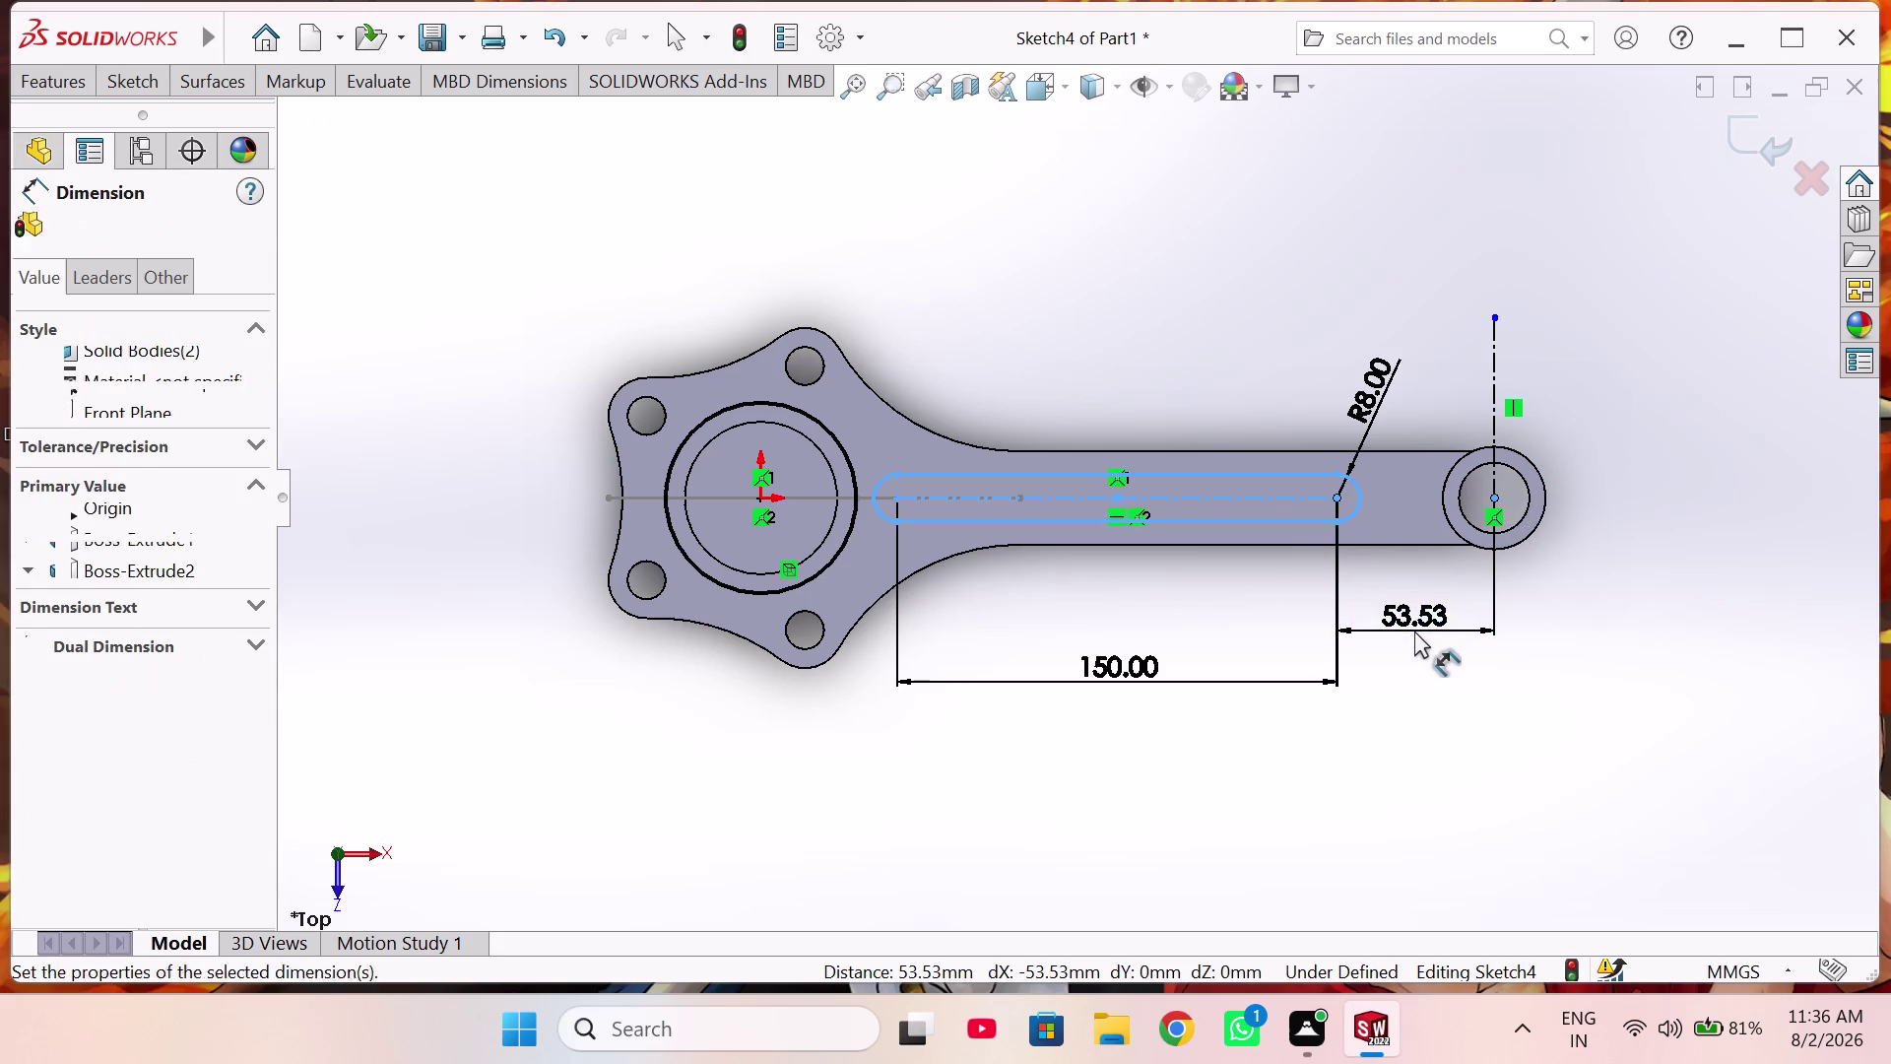
key(3)
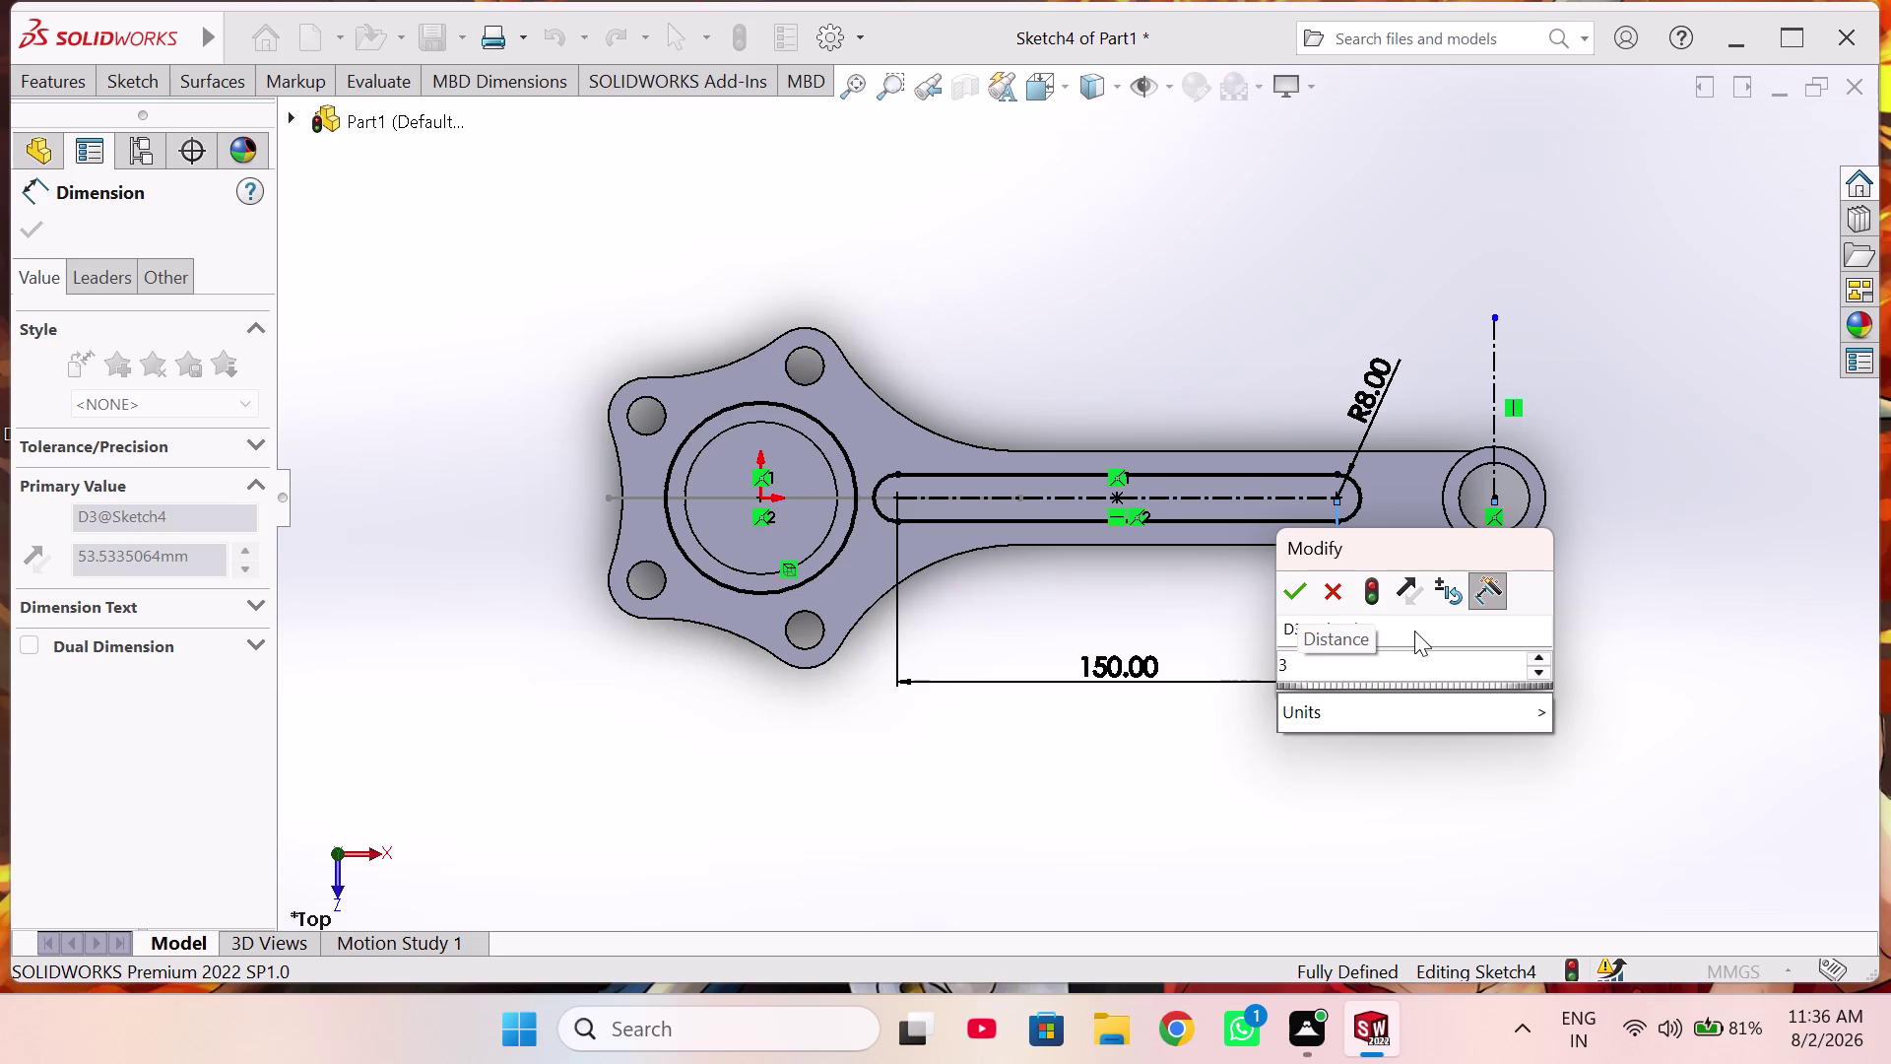
key(0)
key(Return)
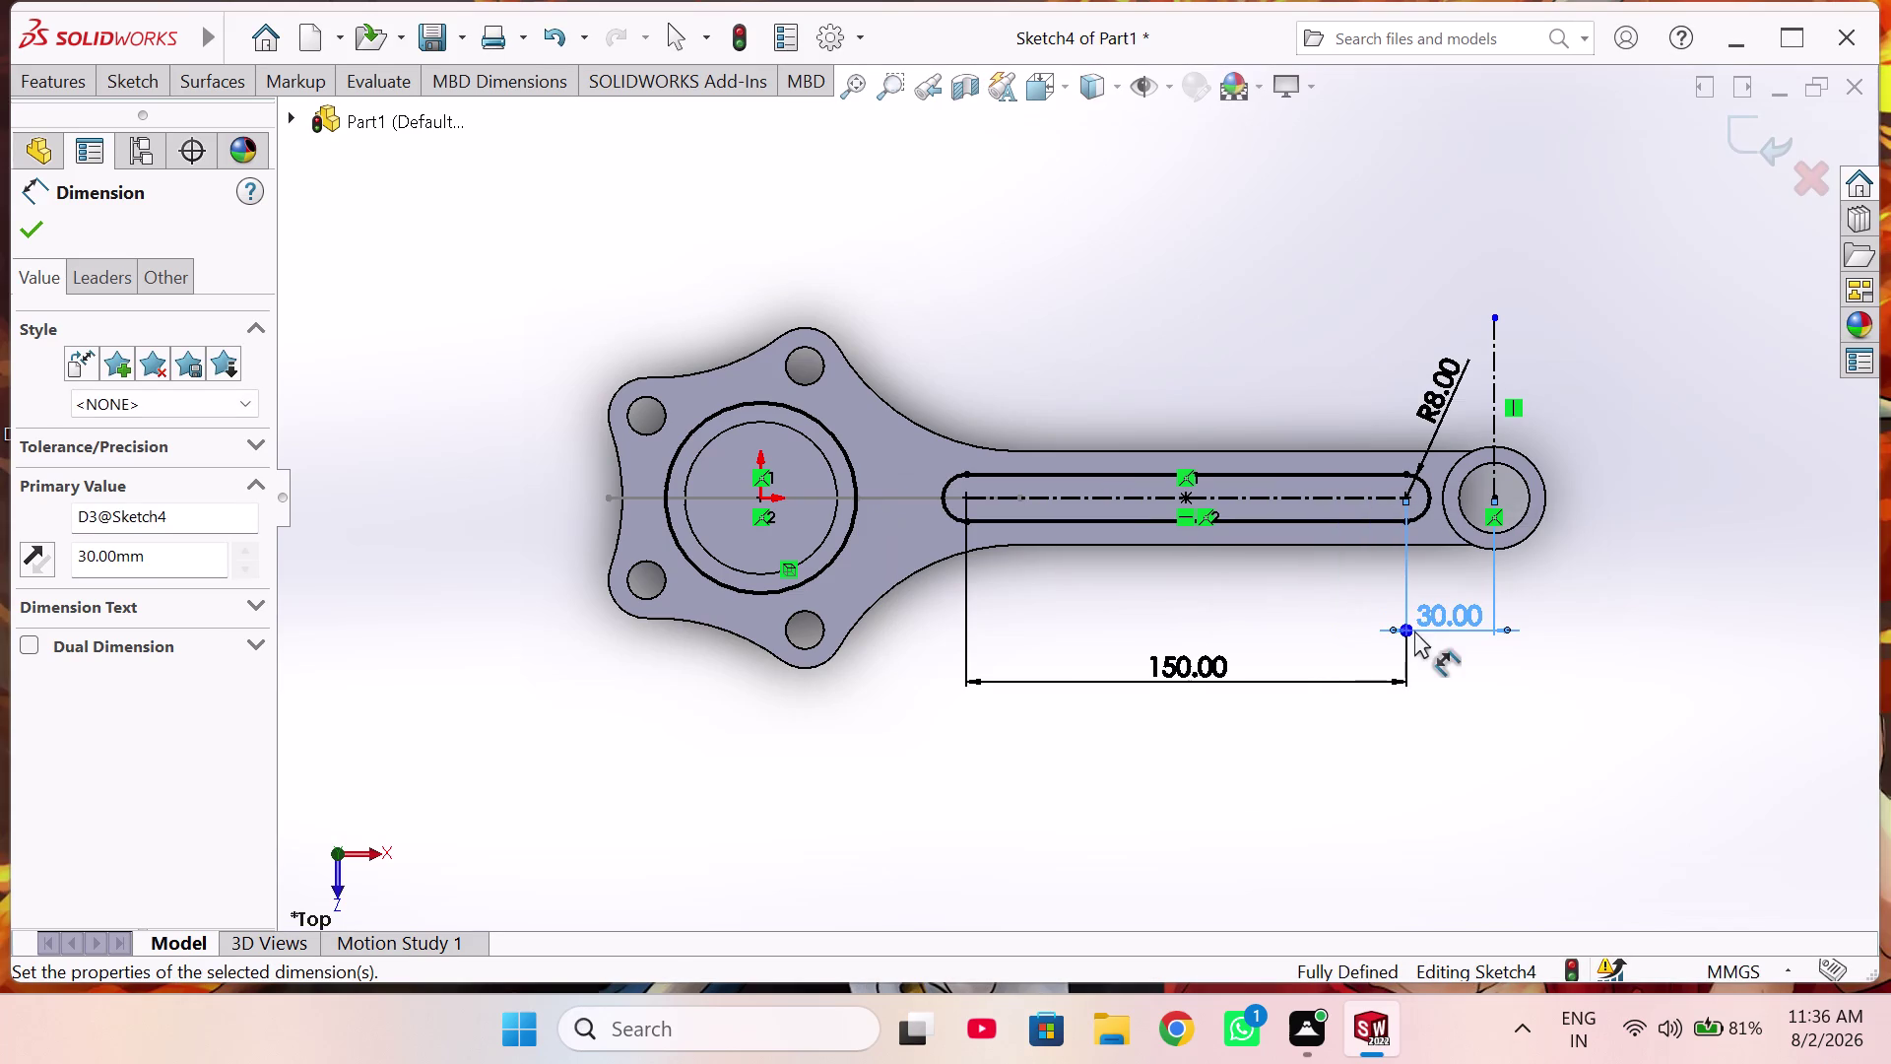
right_click(1620, 578)
click(1720, 676)
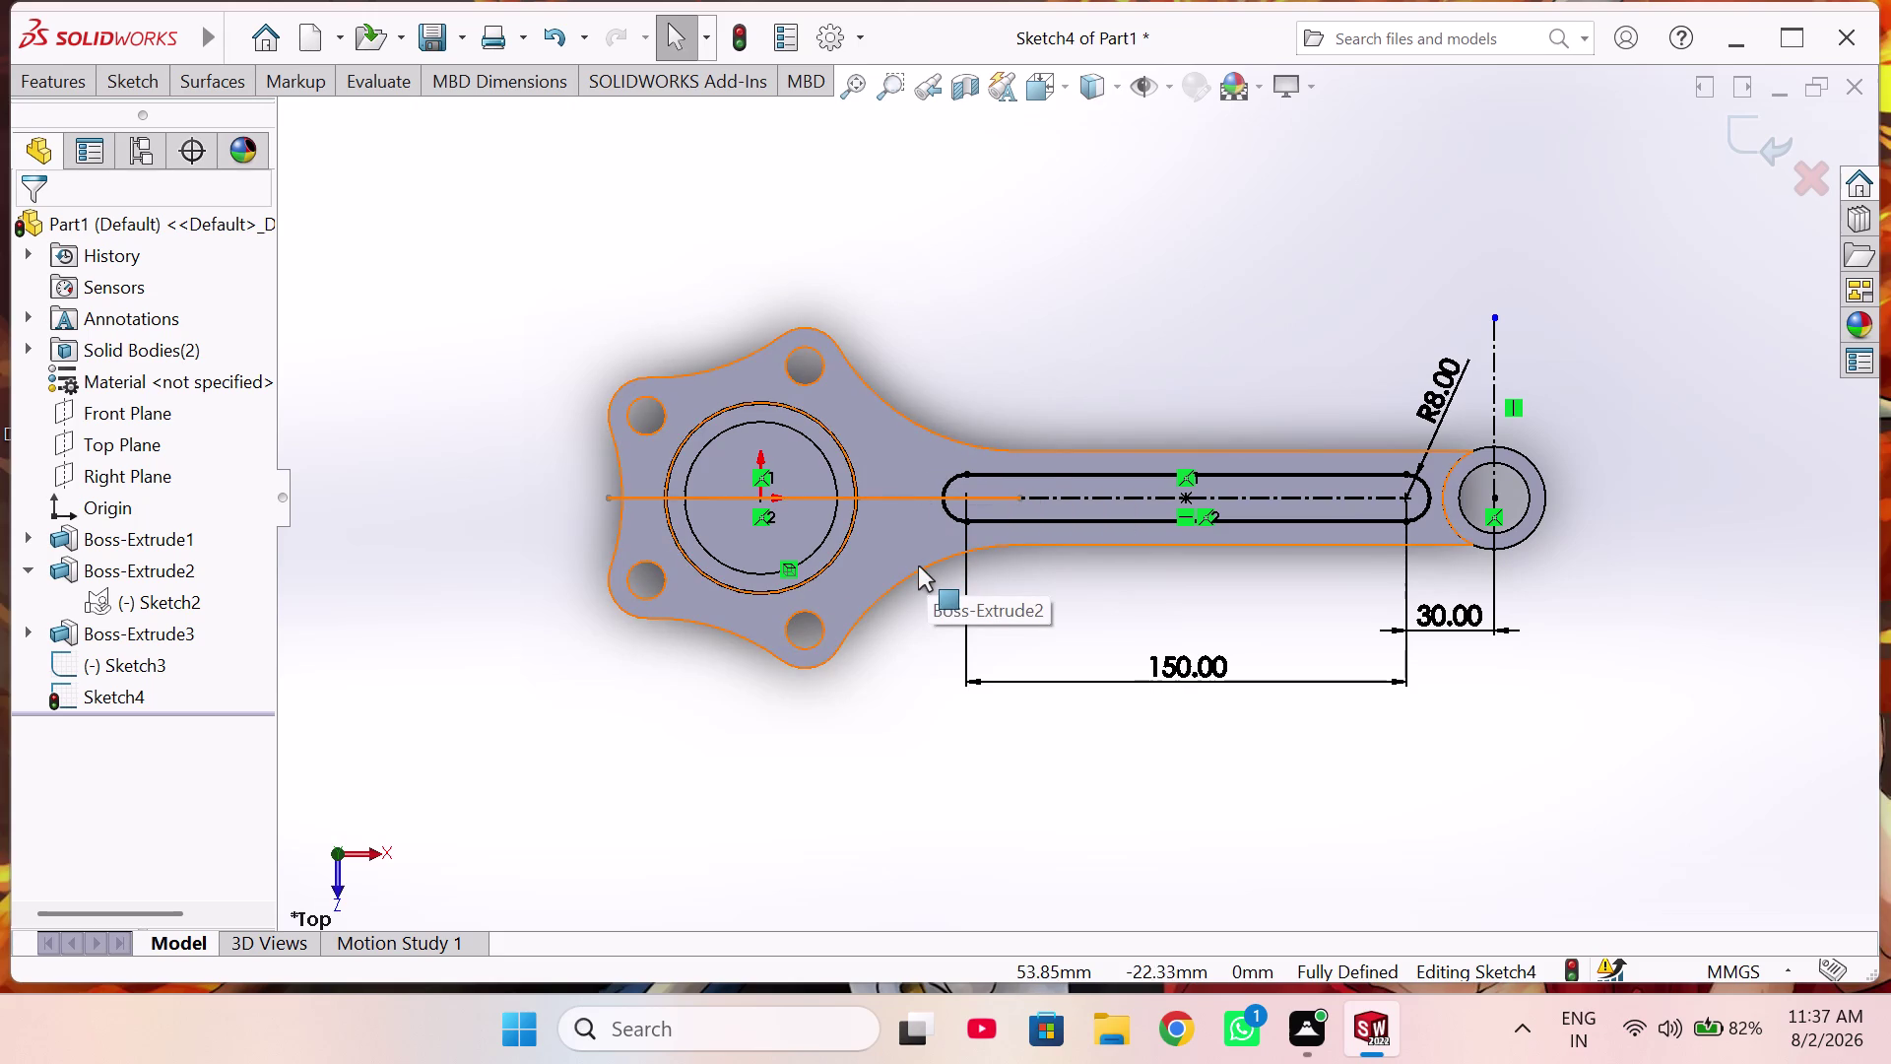
Start the Line tool by right-mouse gesture near the shank's lower curved edge.
right_drag(1563, 738, 1635, 655)
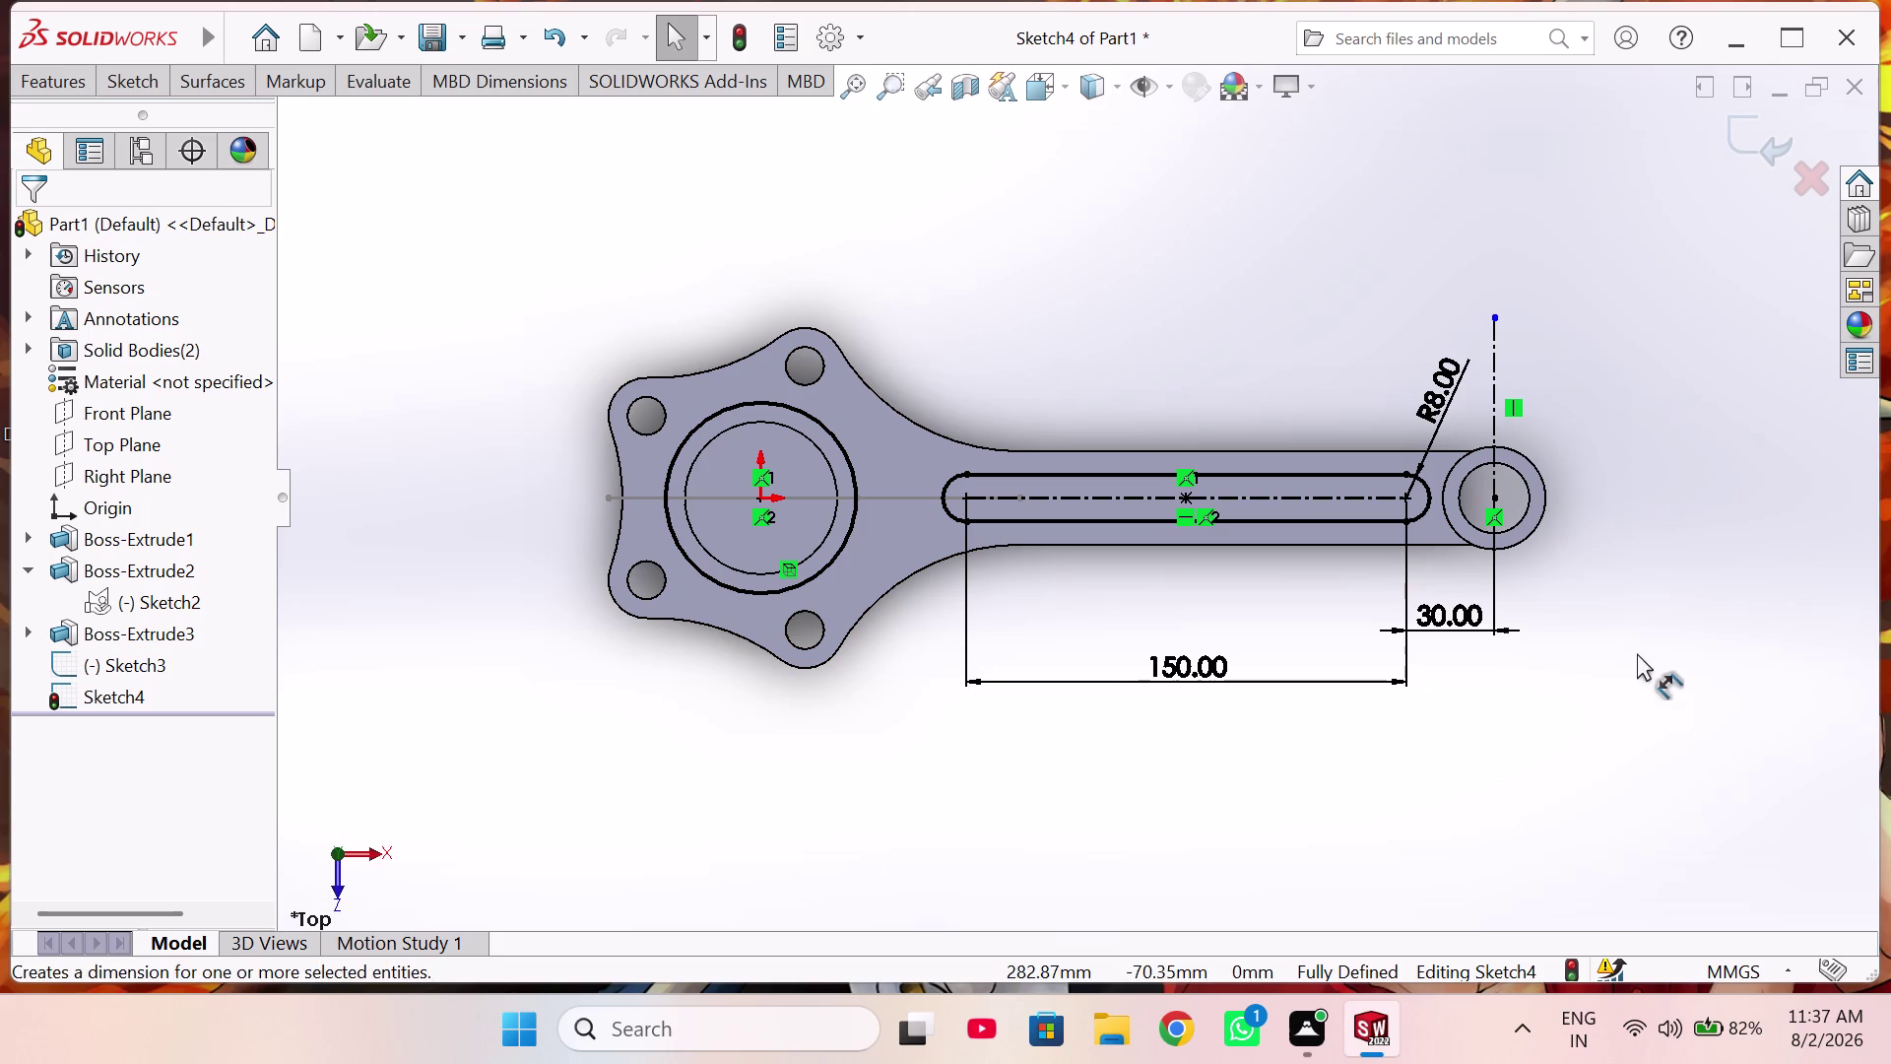
right_drag(1635, 655, 1514, 802)
right_drag(1460, 820, 1069, 802)
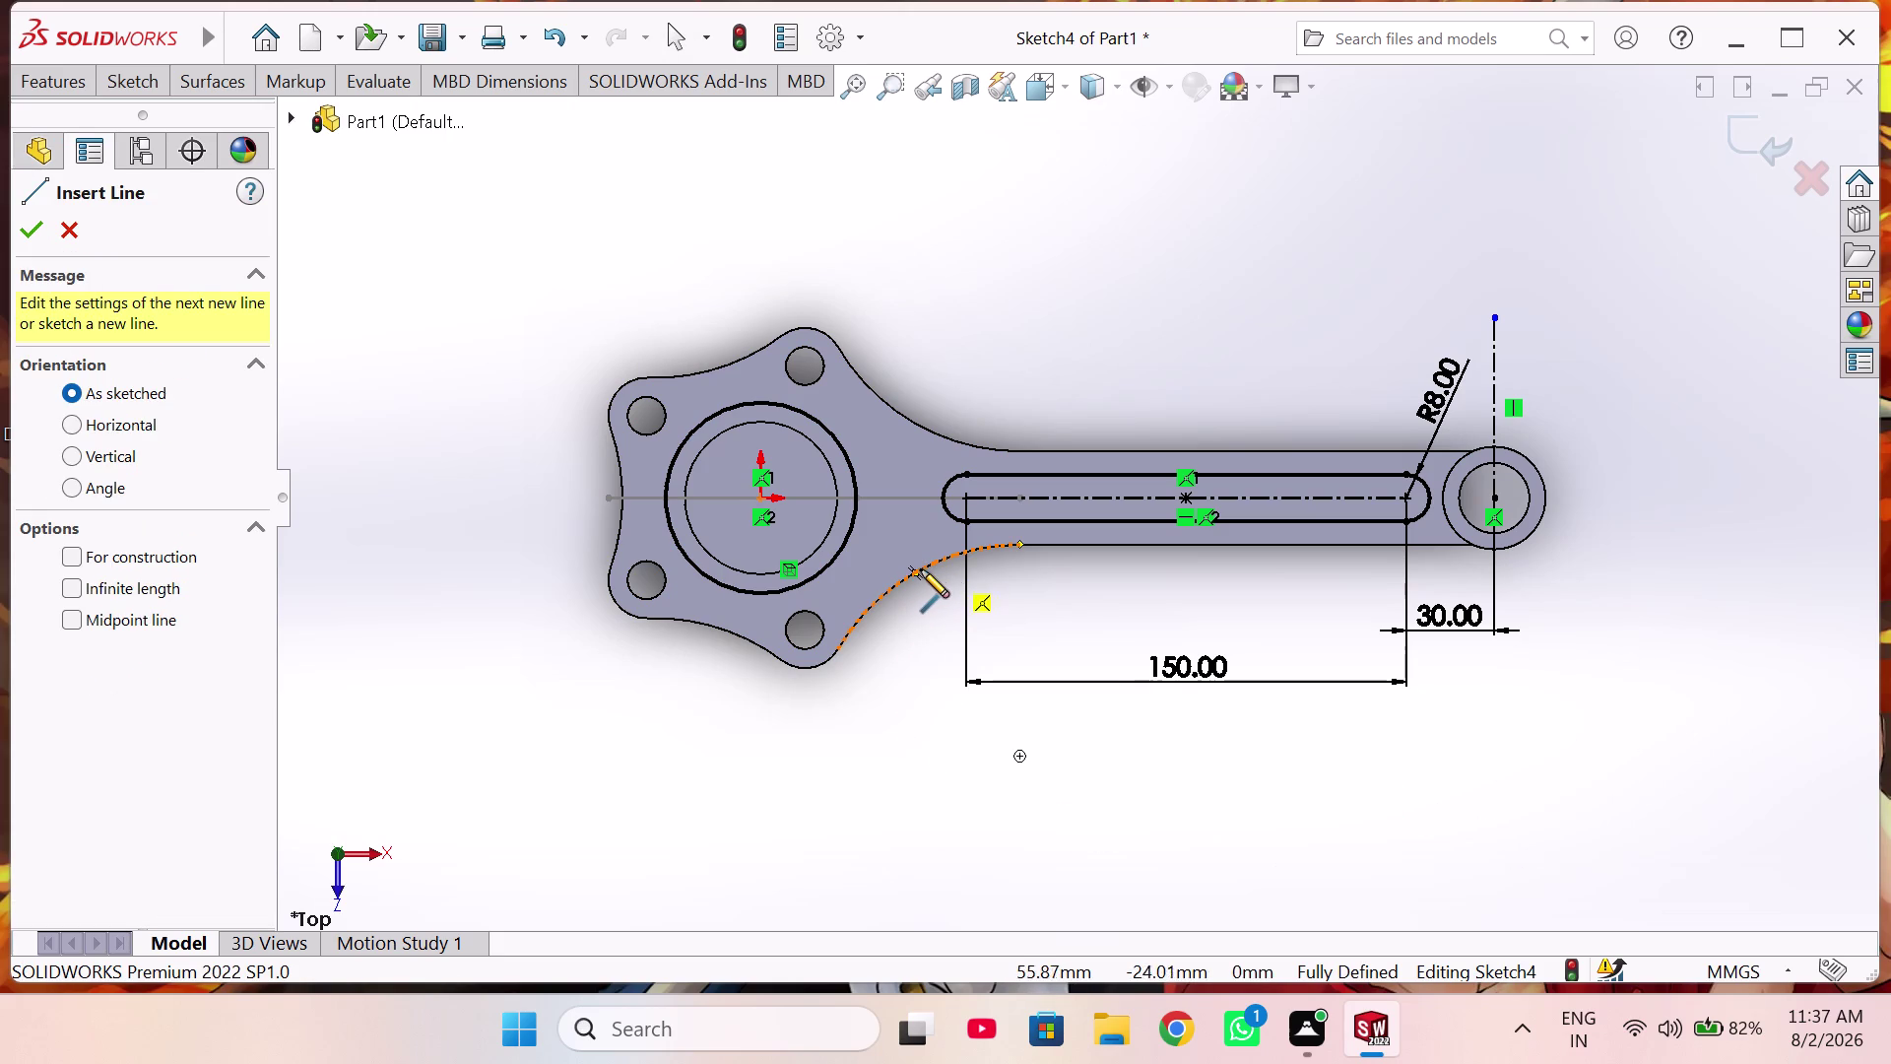
Draw a vertical line across the shank beside the big-end ring.
click(916, 572)
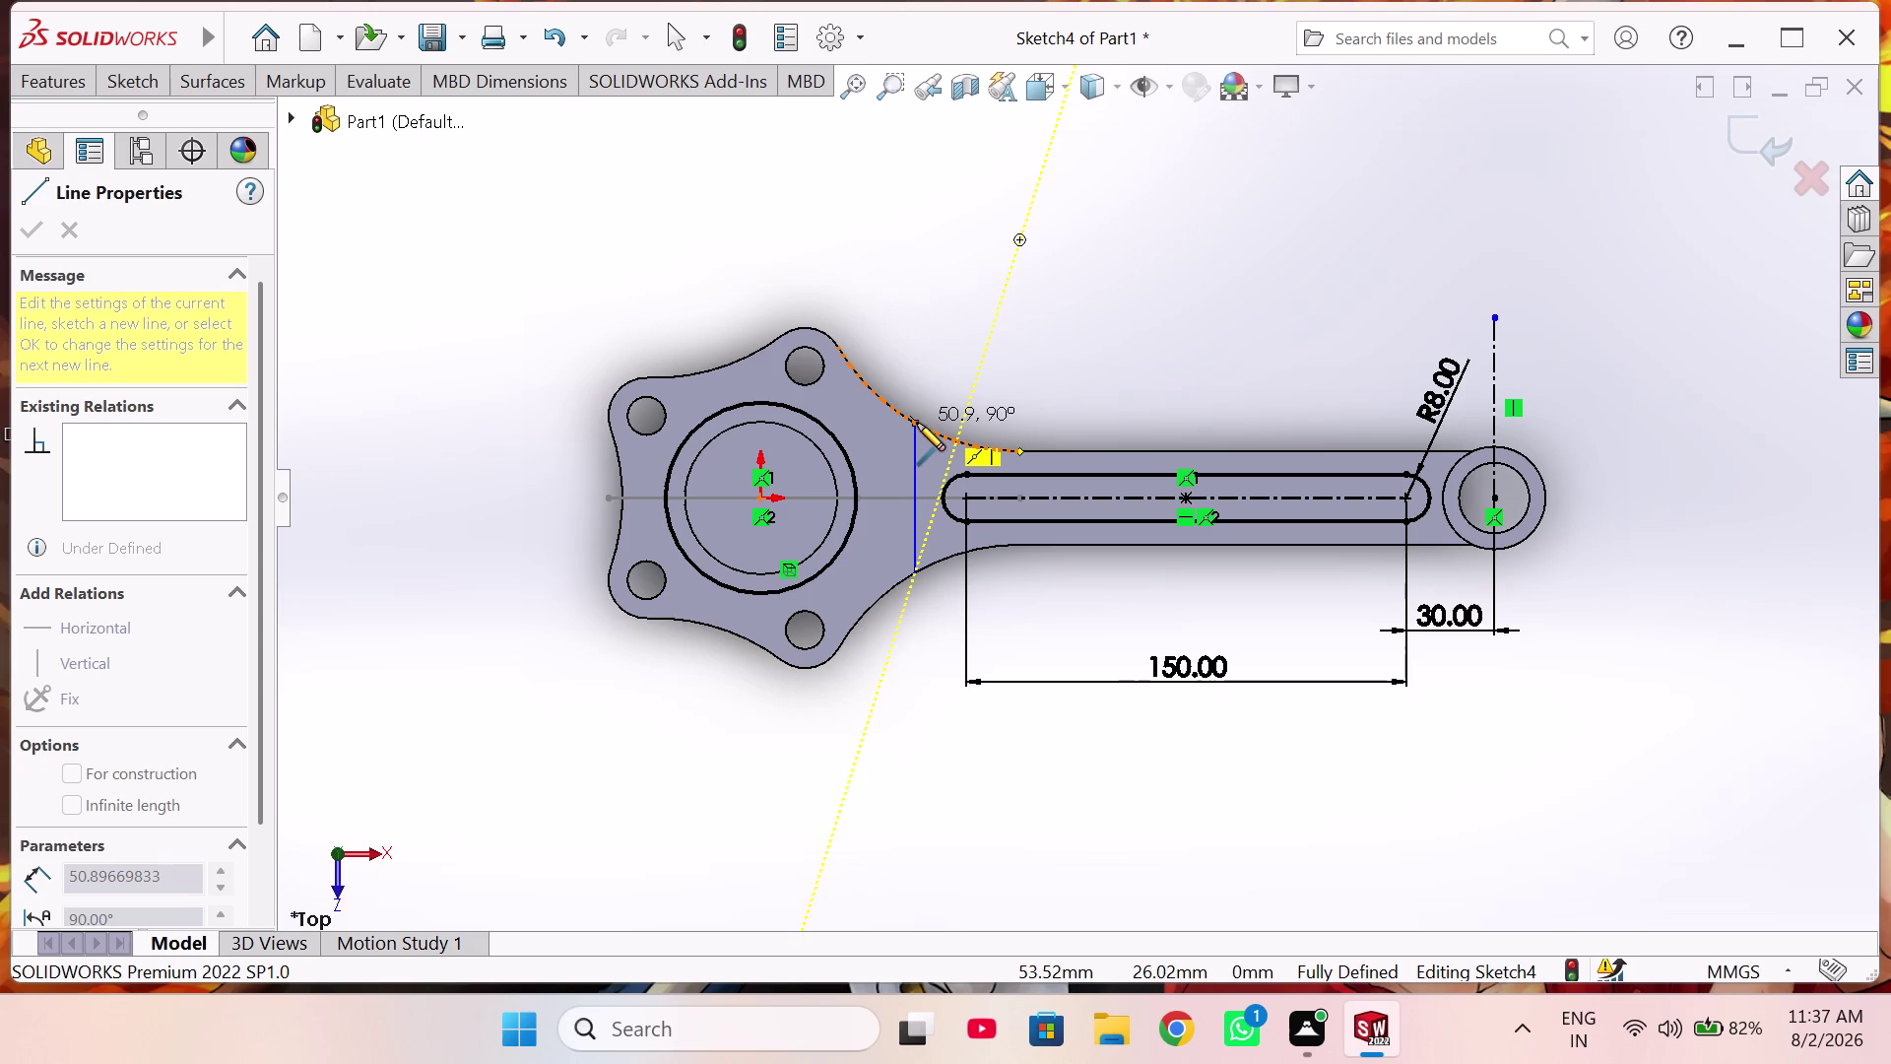
click(917, 422)
right_click(1000, 329)
click(1075, 347)
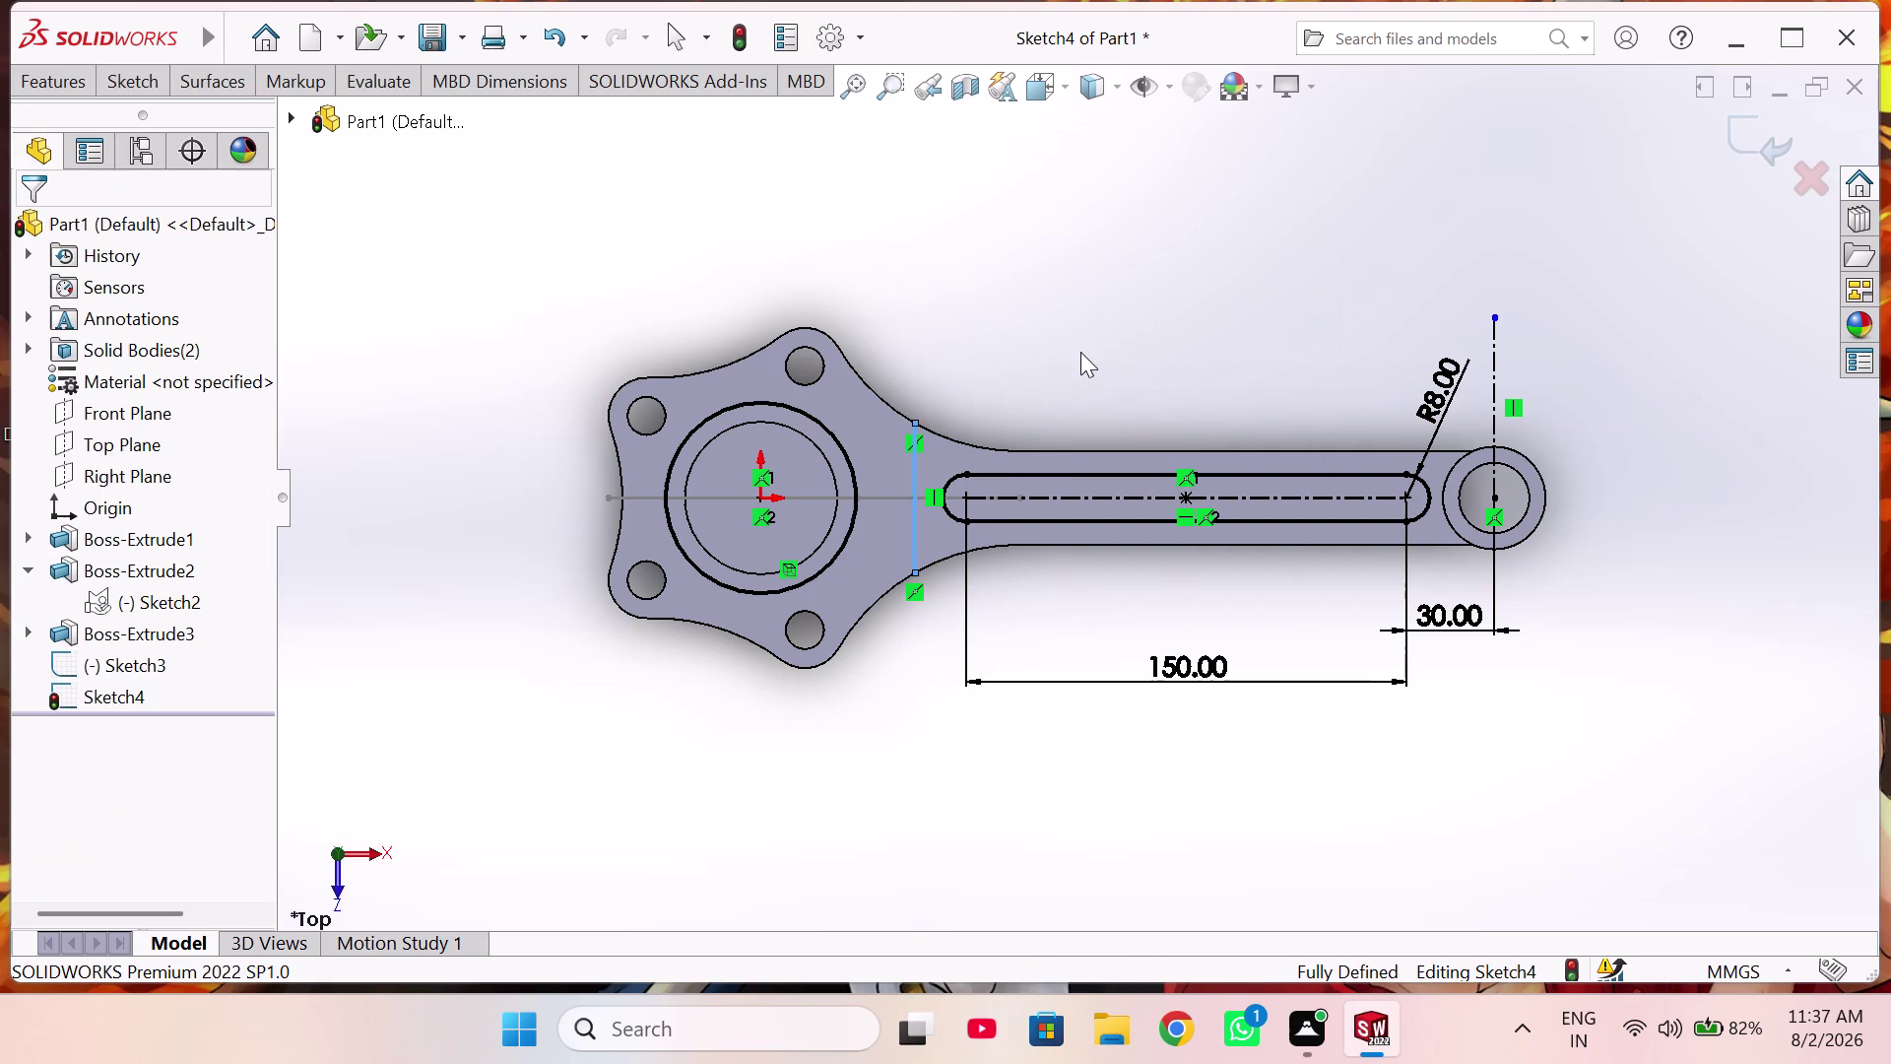
right_drag(1077, 355, 1054, 310)
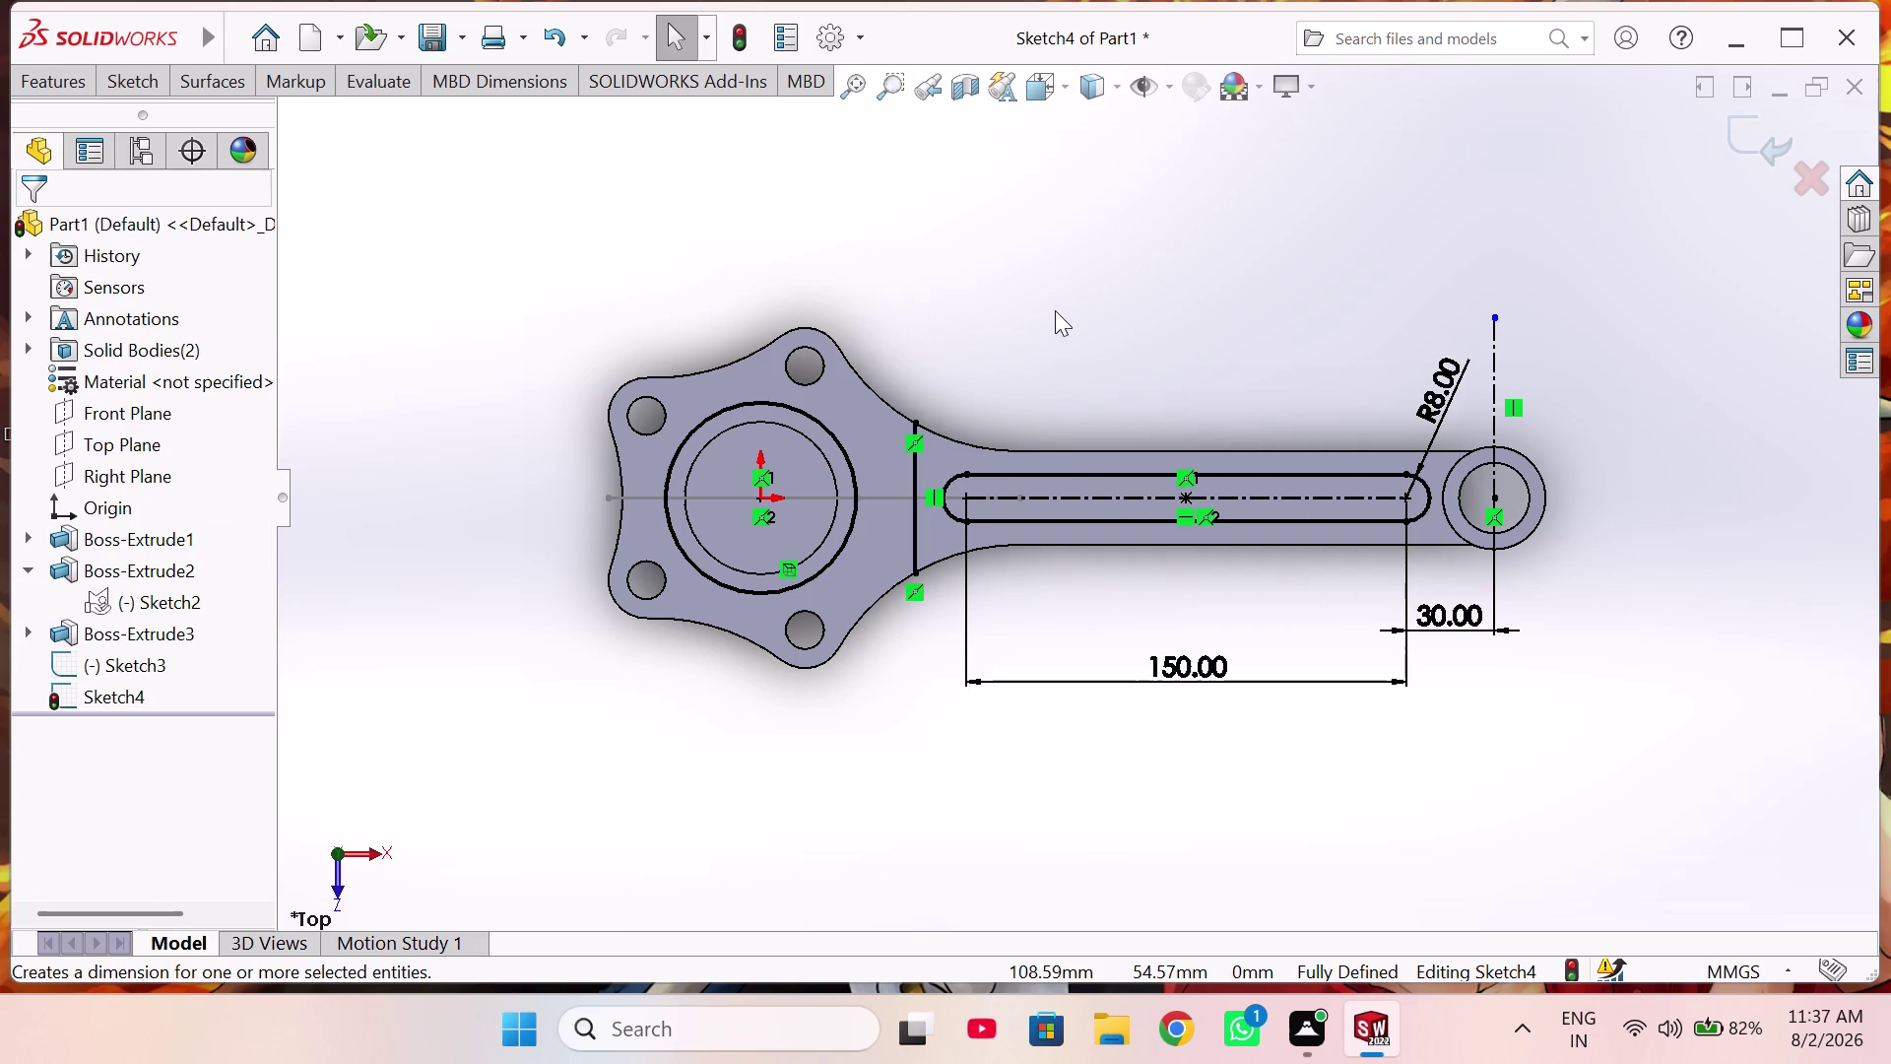
right_drag(1055, 310, 1056, 310)
Place a three-point arc from the big-end boss to the vertical line's top.
click(147, 67)
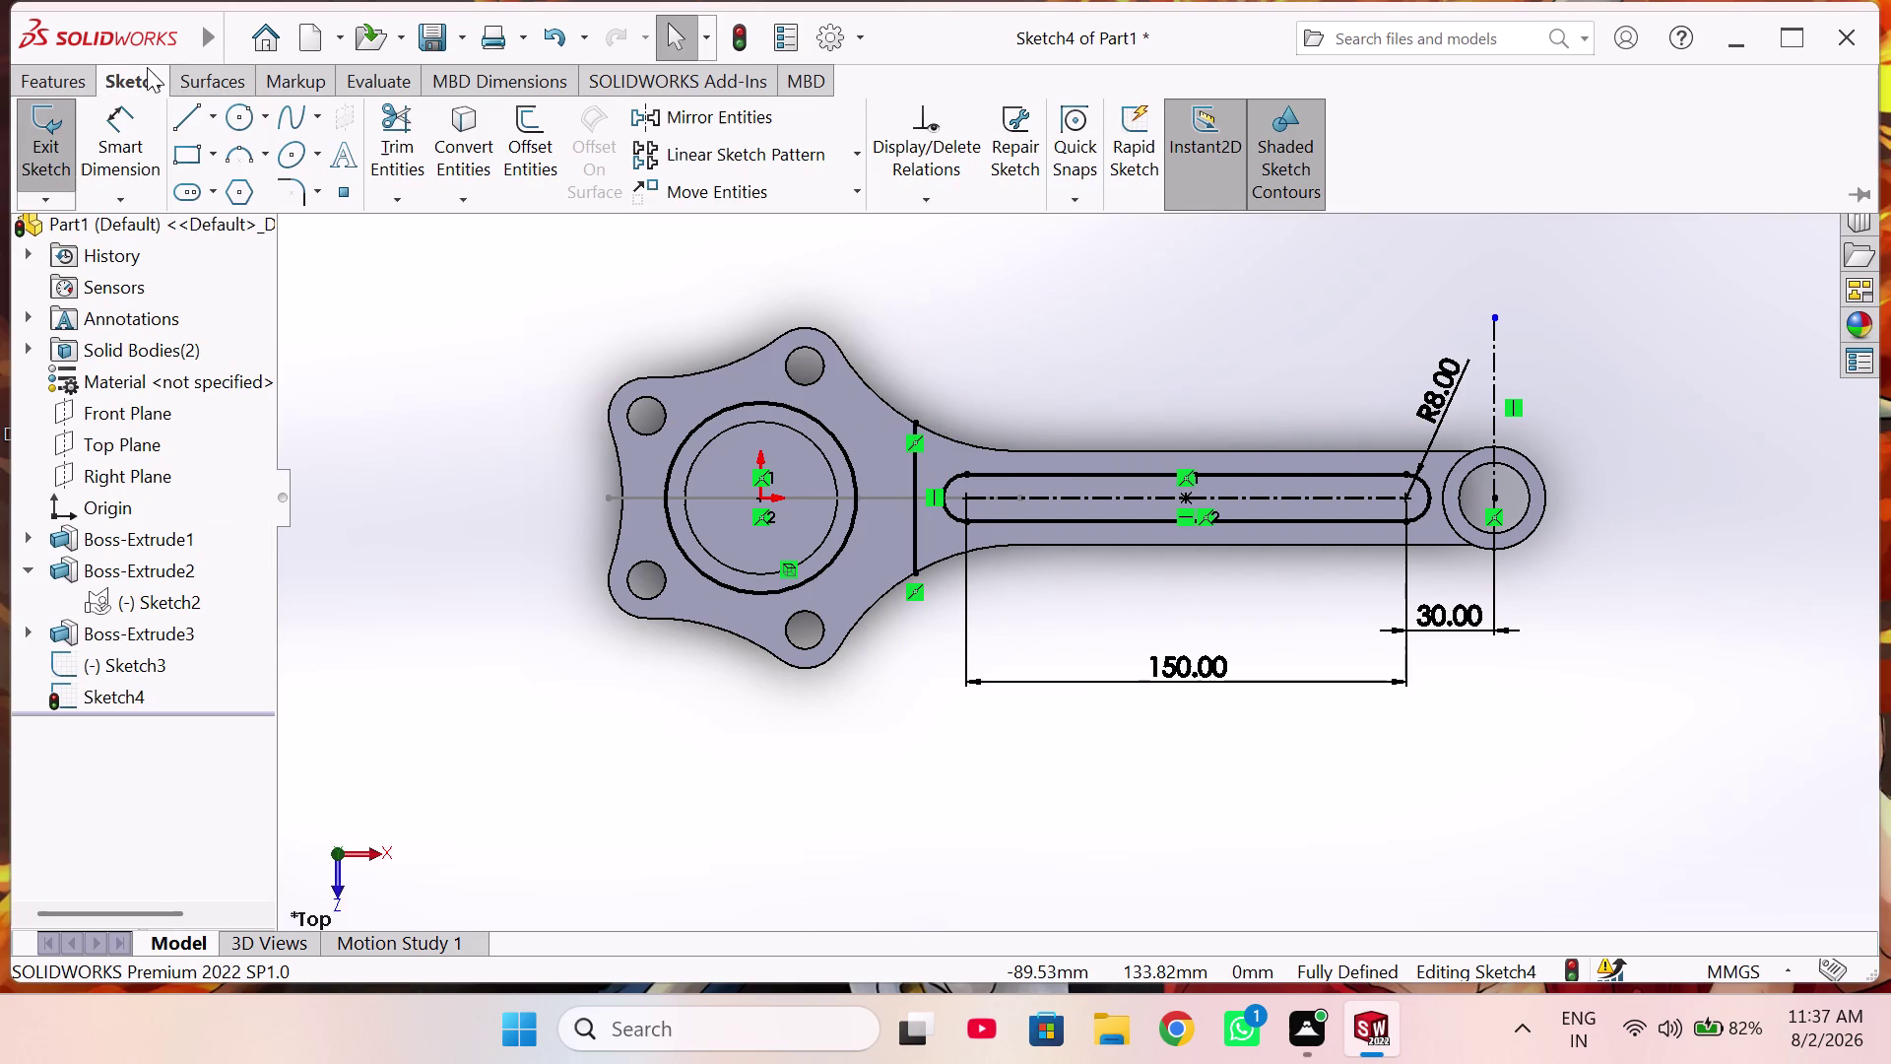
click(247, 147)
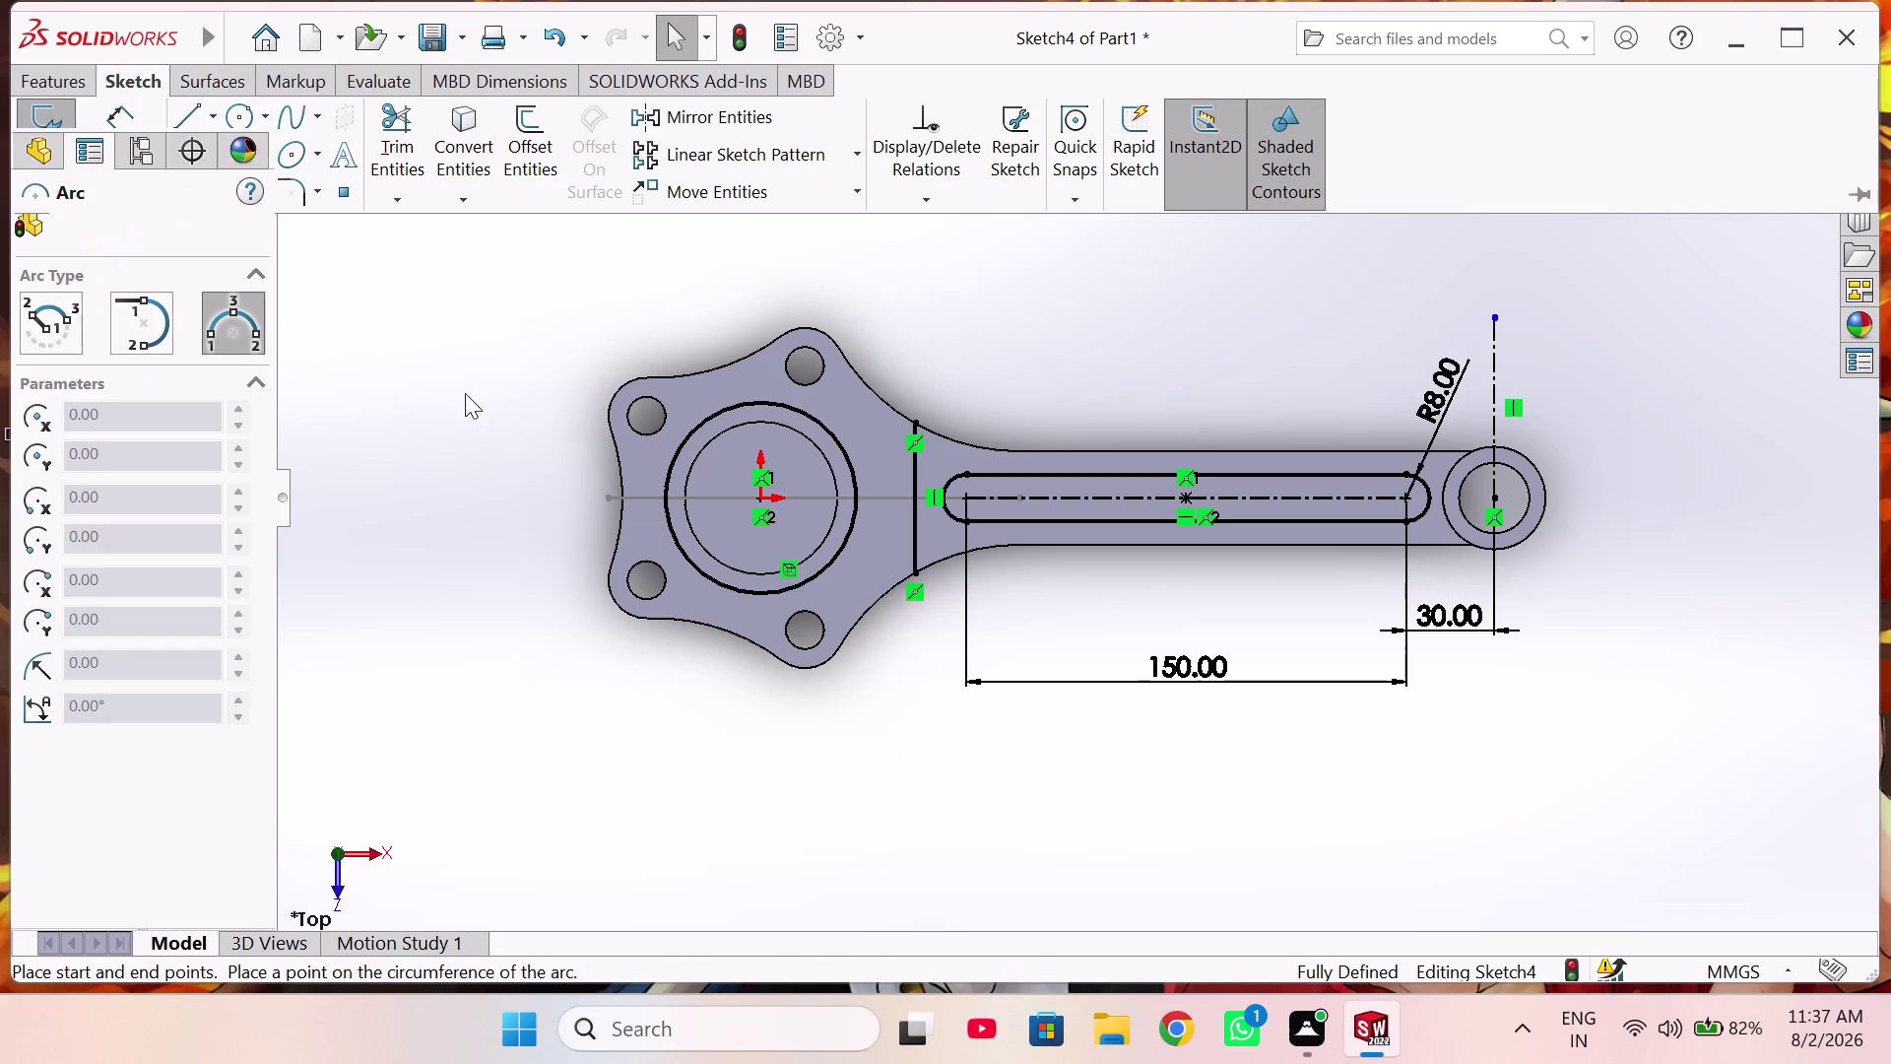
click(825, 429)
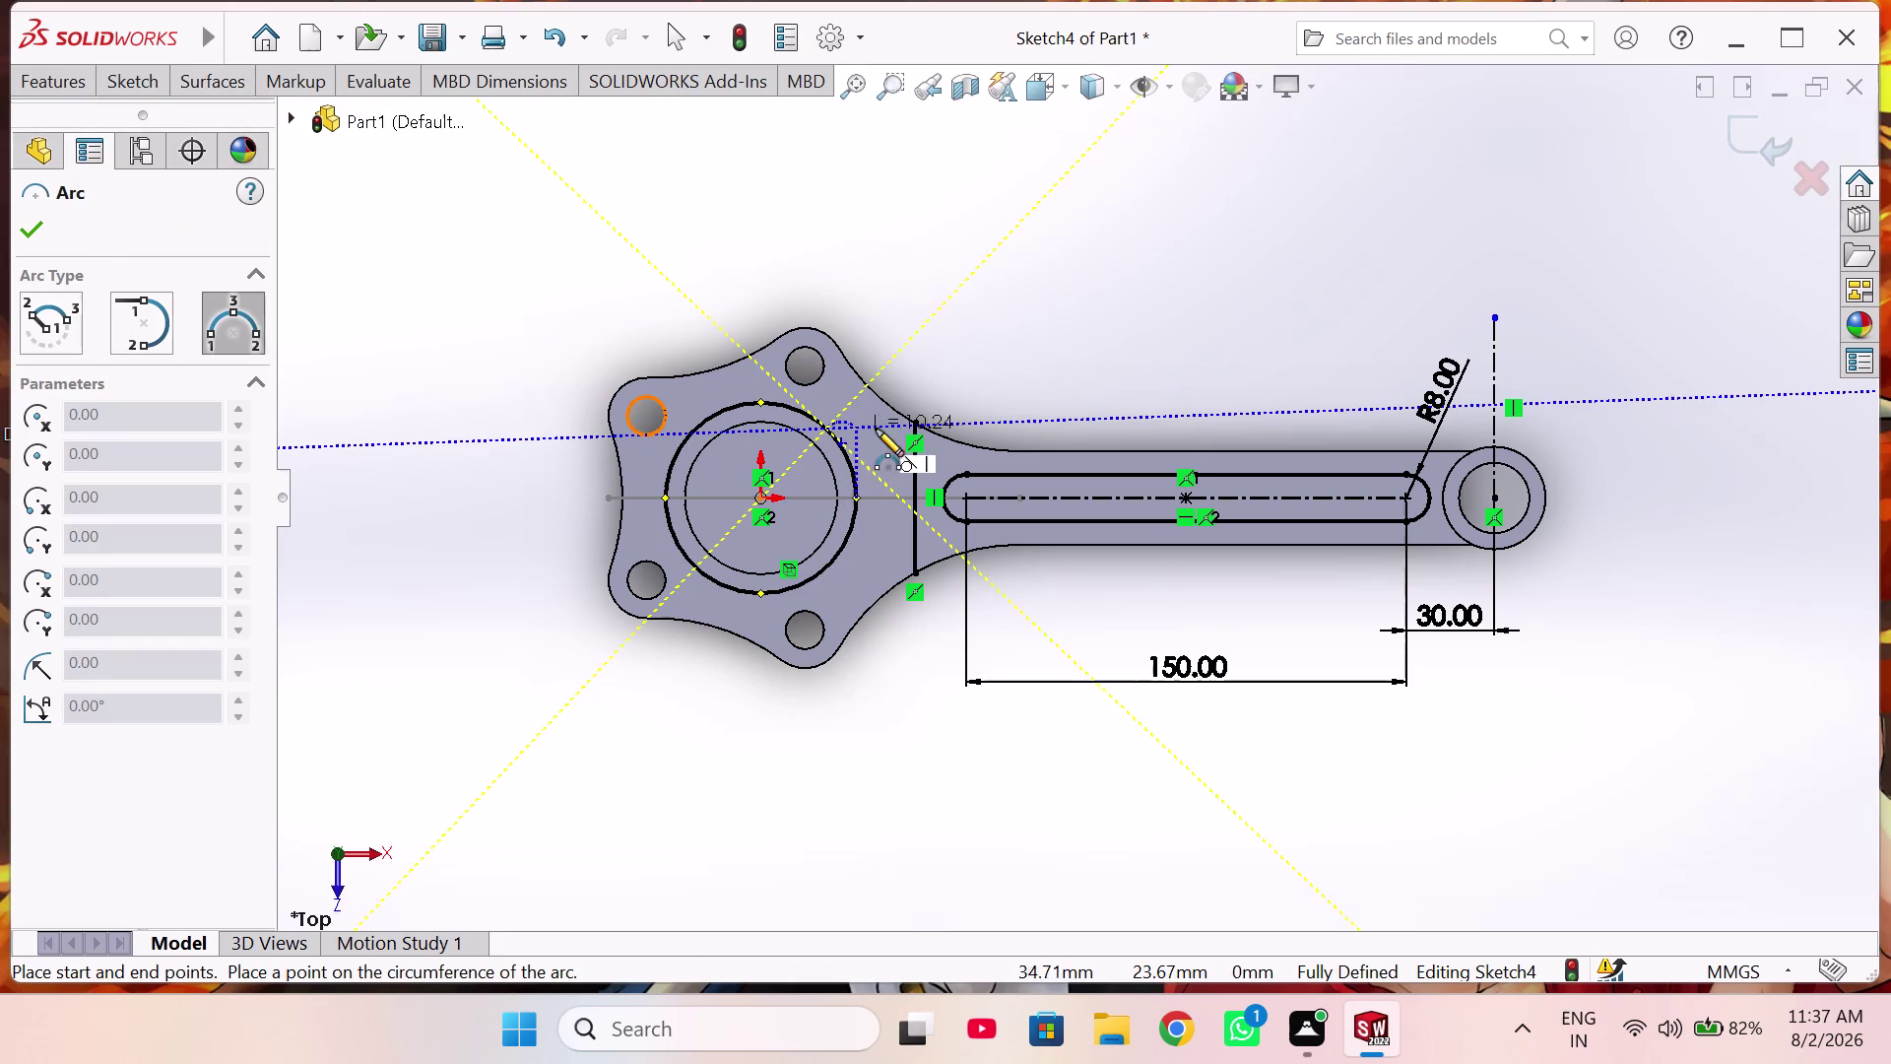
click(918, 423)
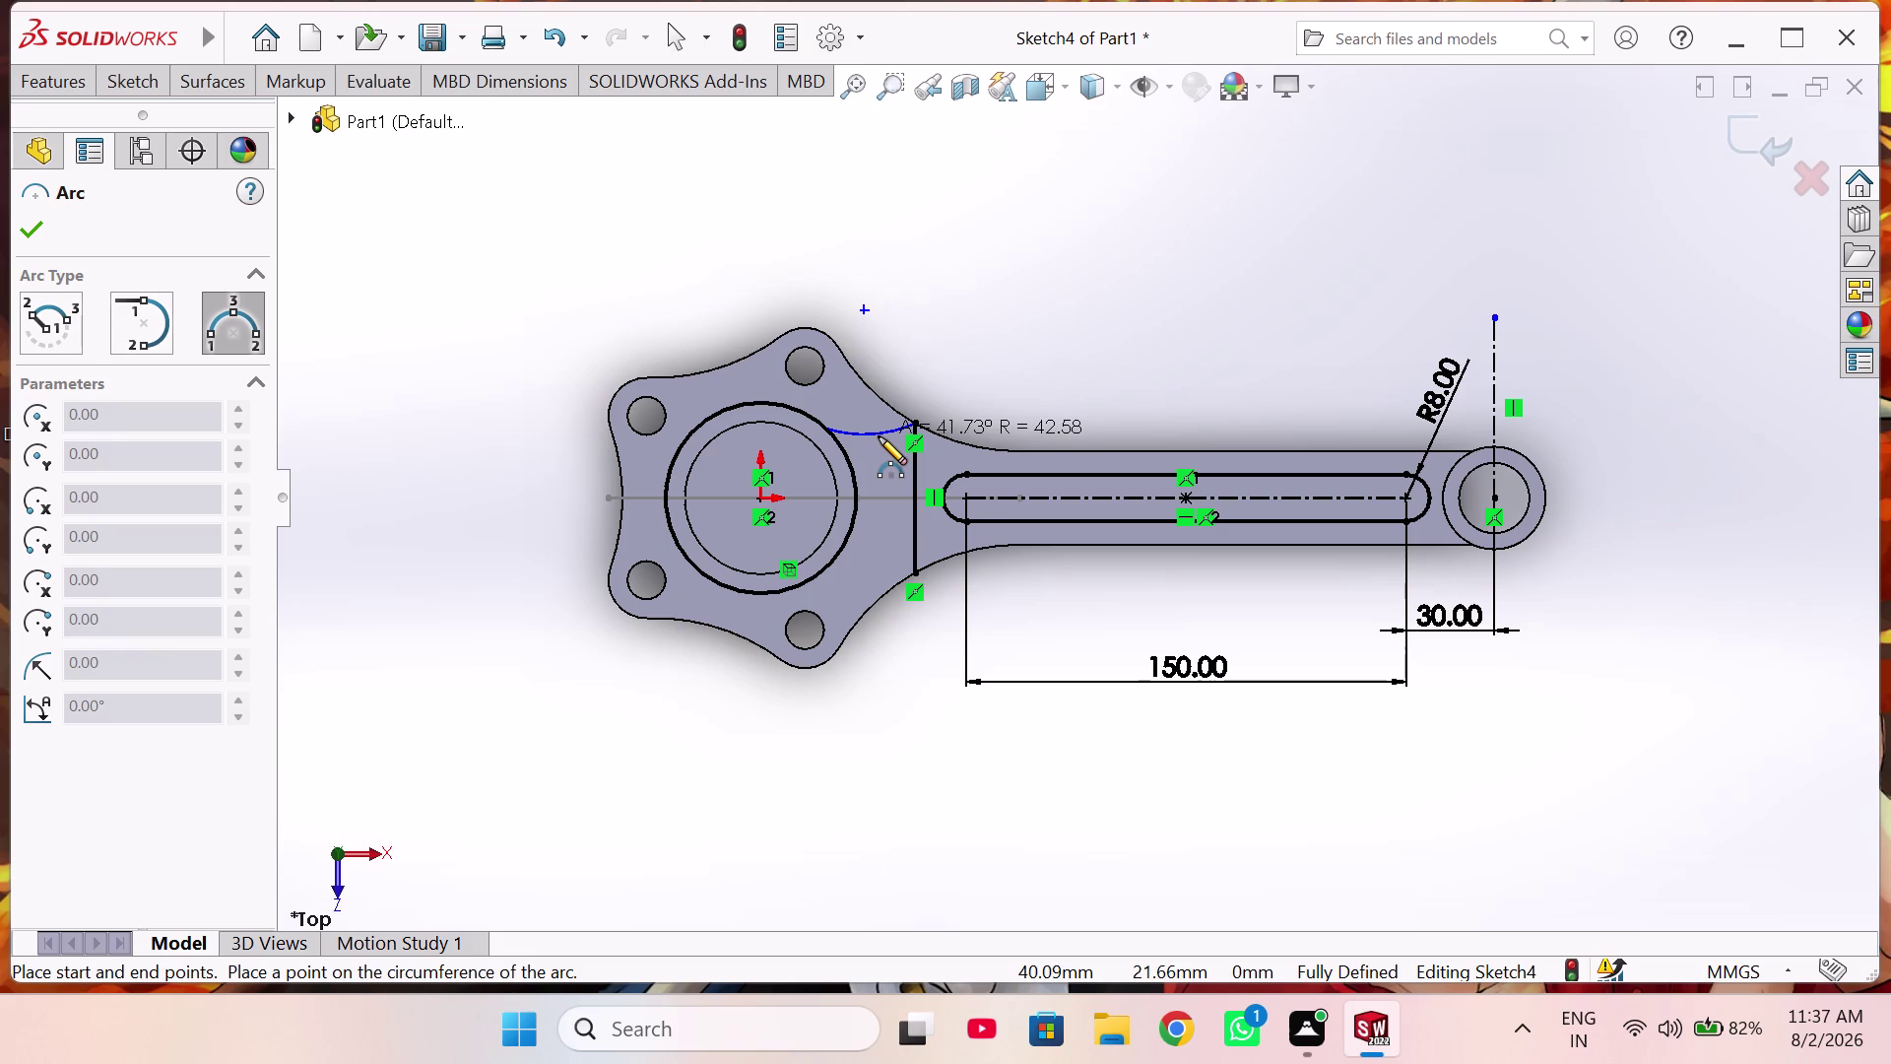
key(Escape)
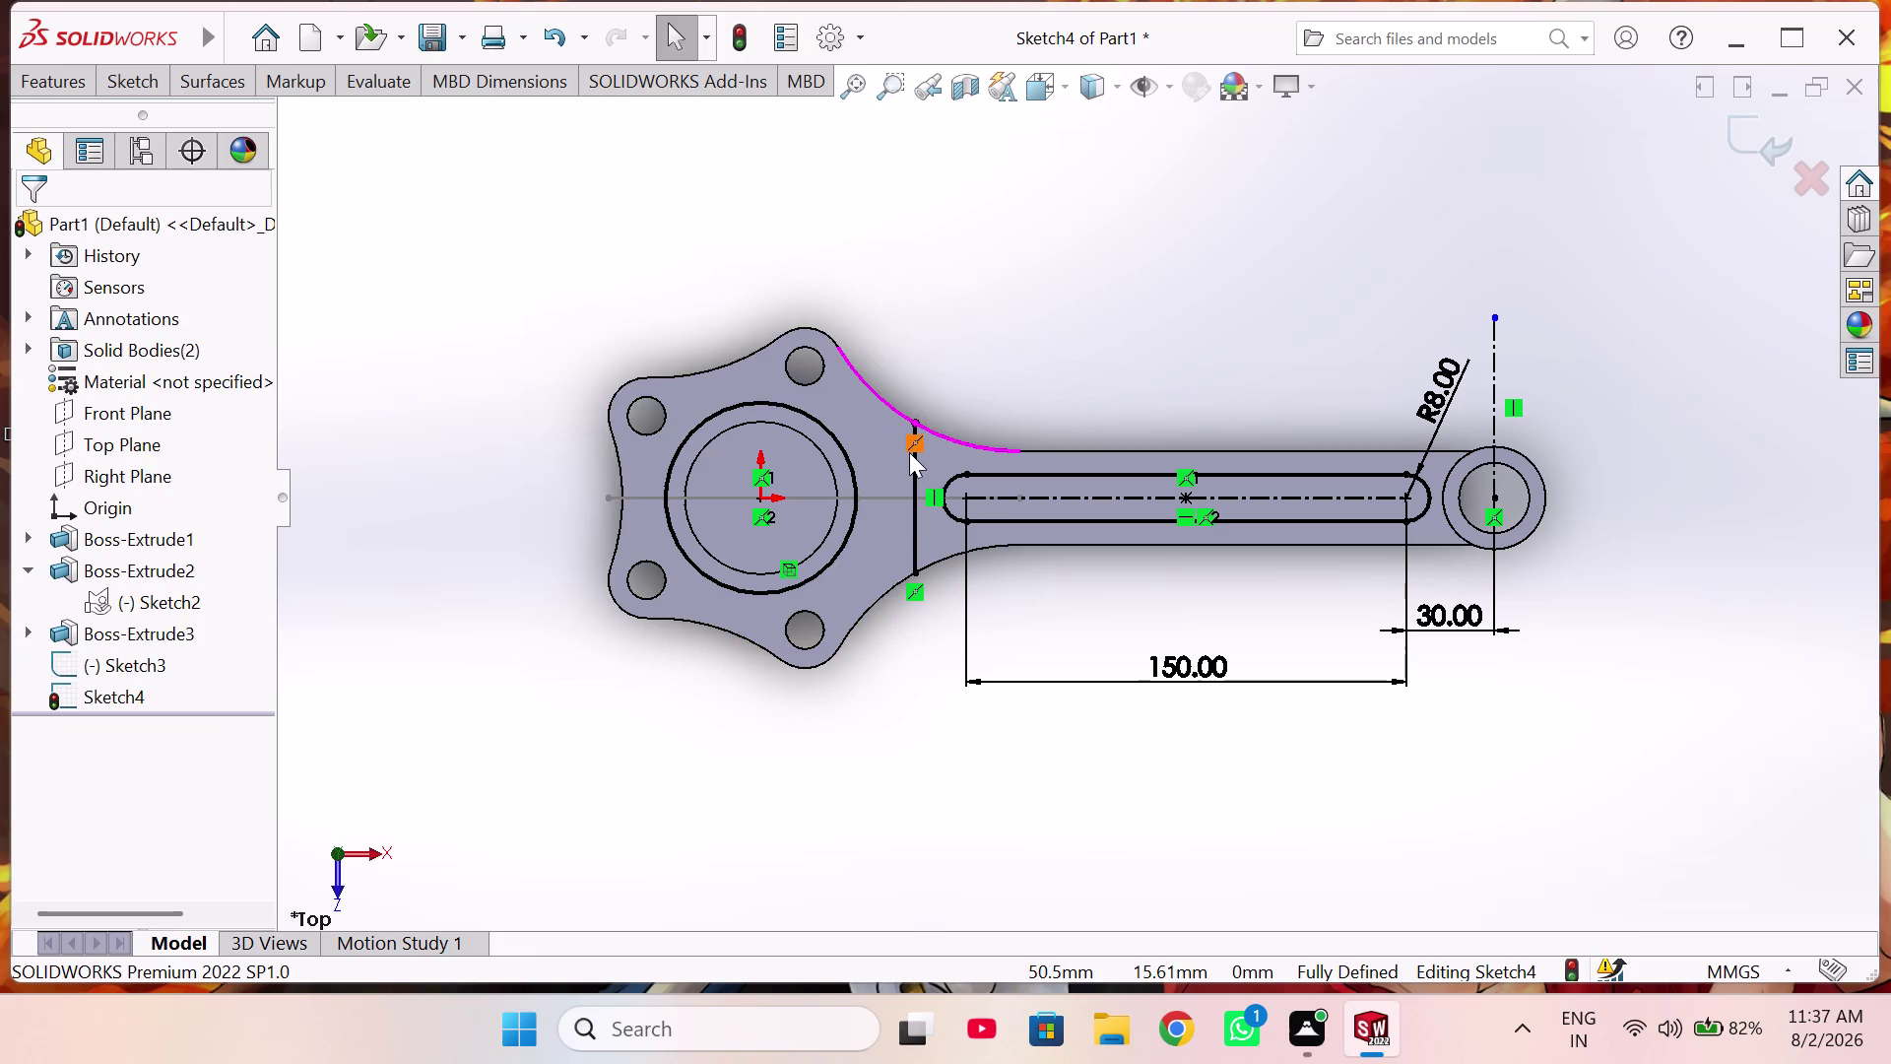
right_click(913, 470)
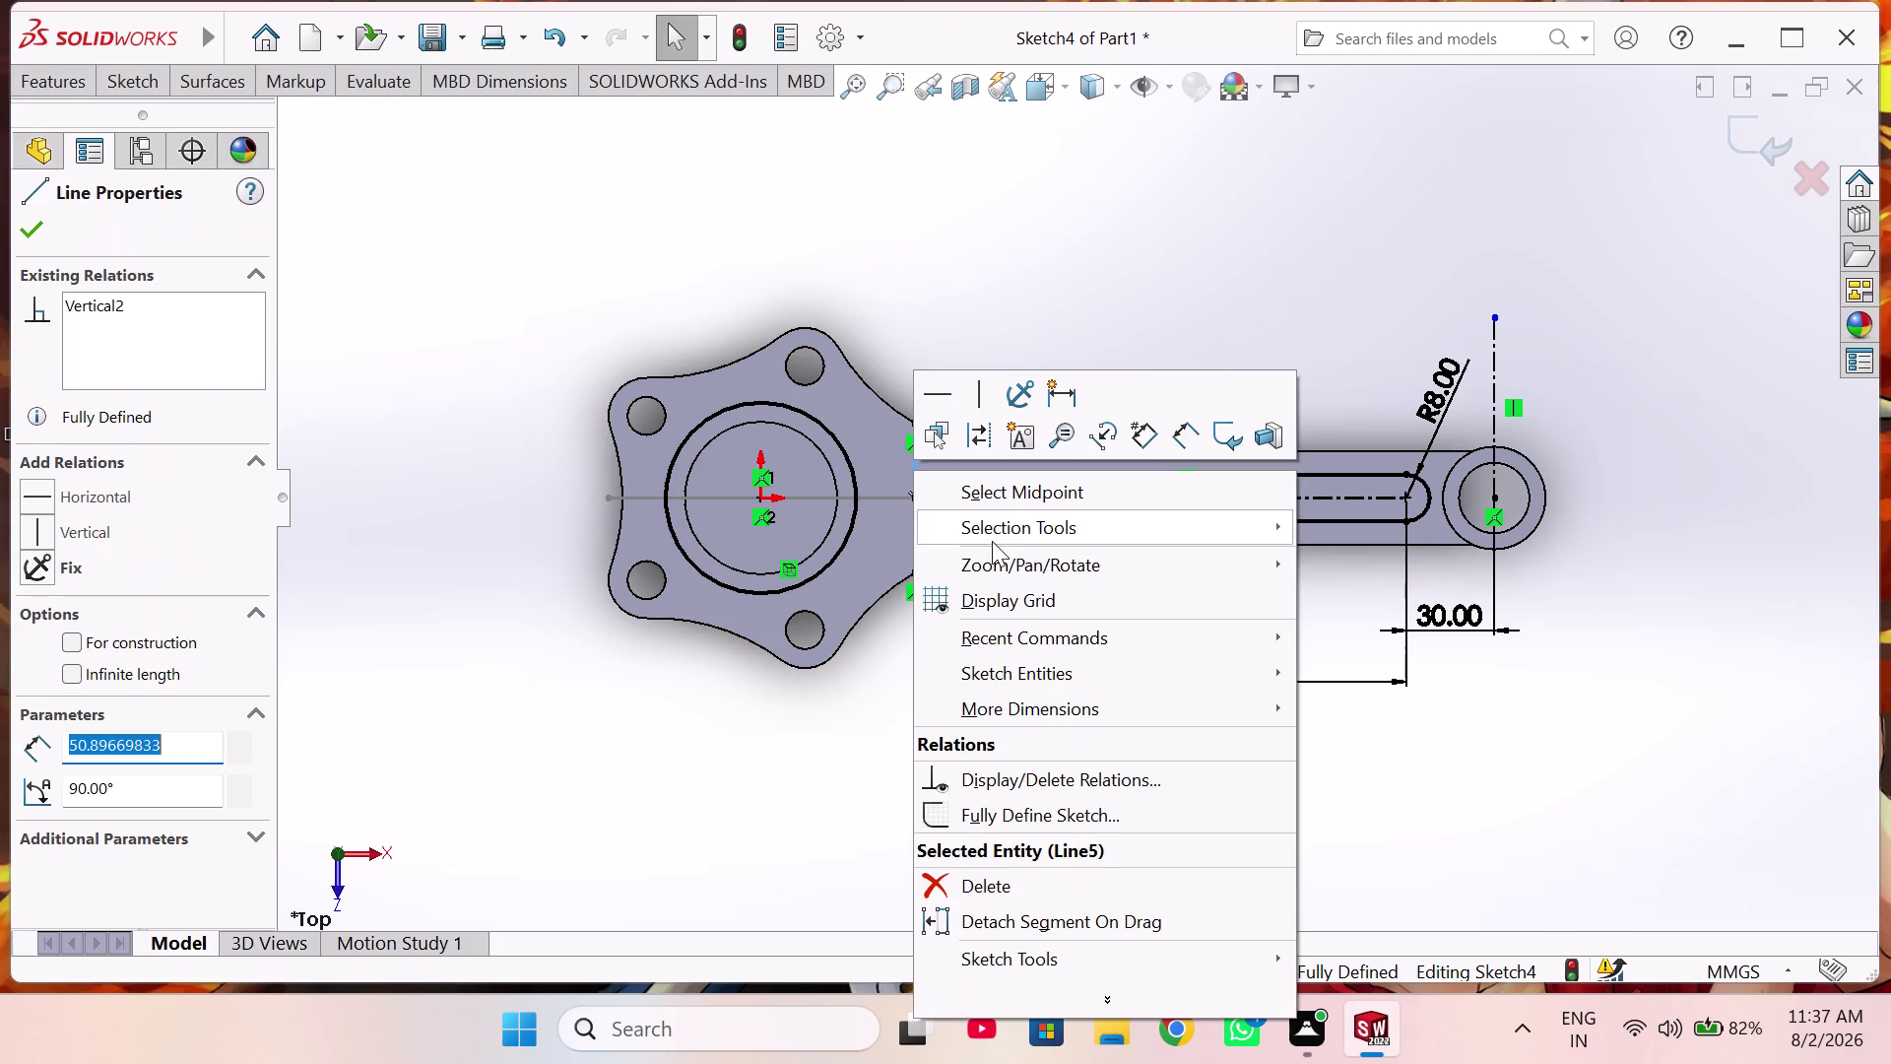
Delete the vertical line and arc, orbit to check, and return to Top view.
click(1084, 878)
middle_drag(1005, 815, 1004, 809)
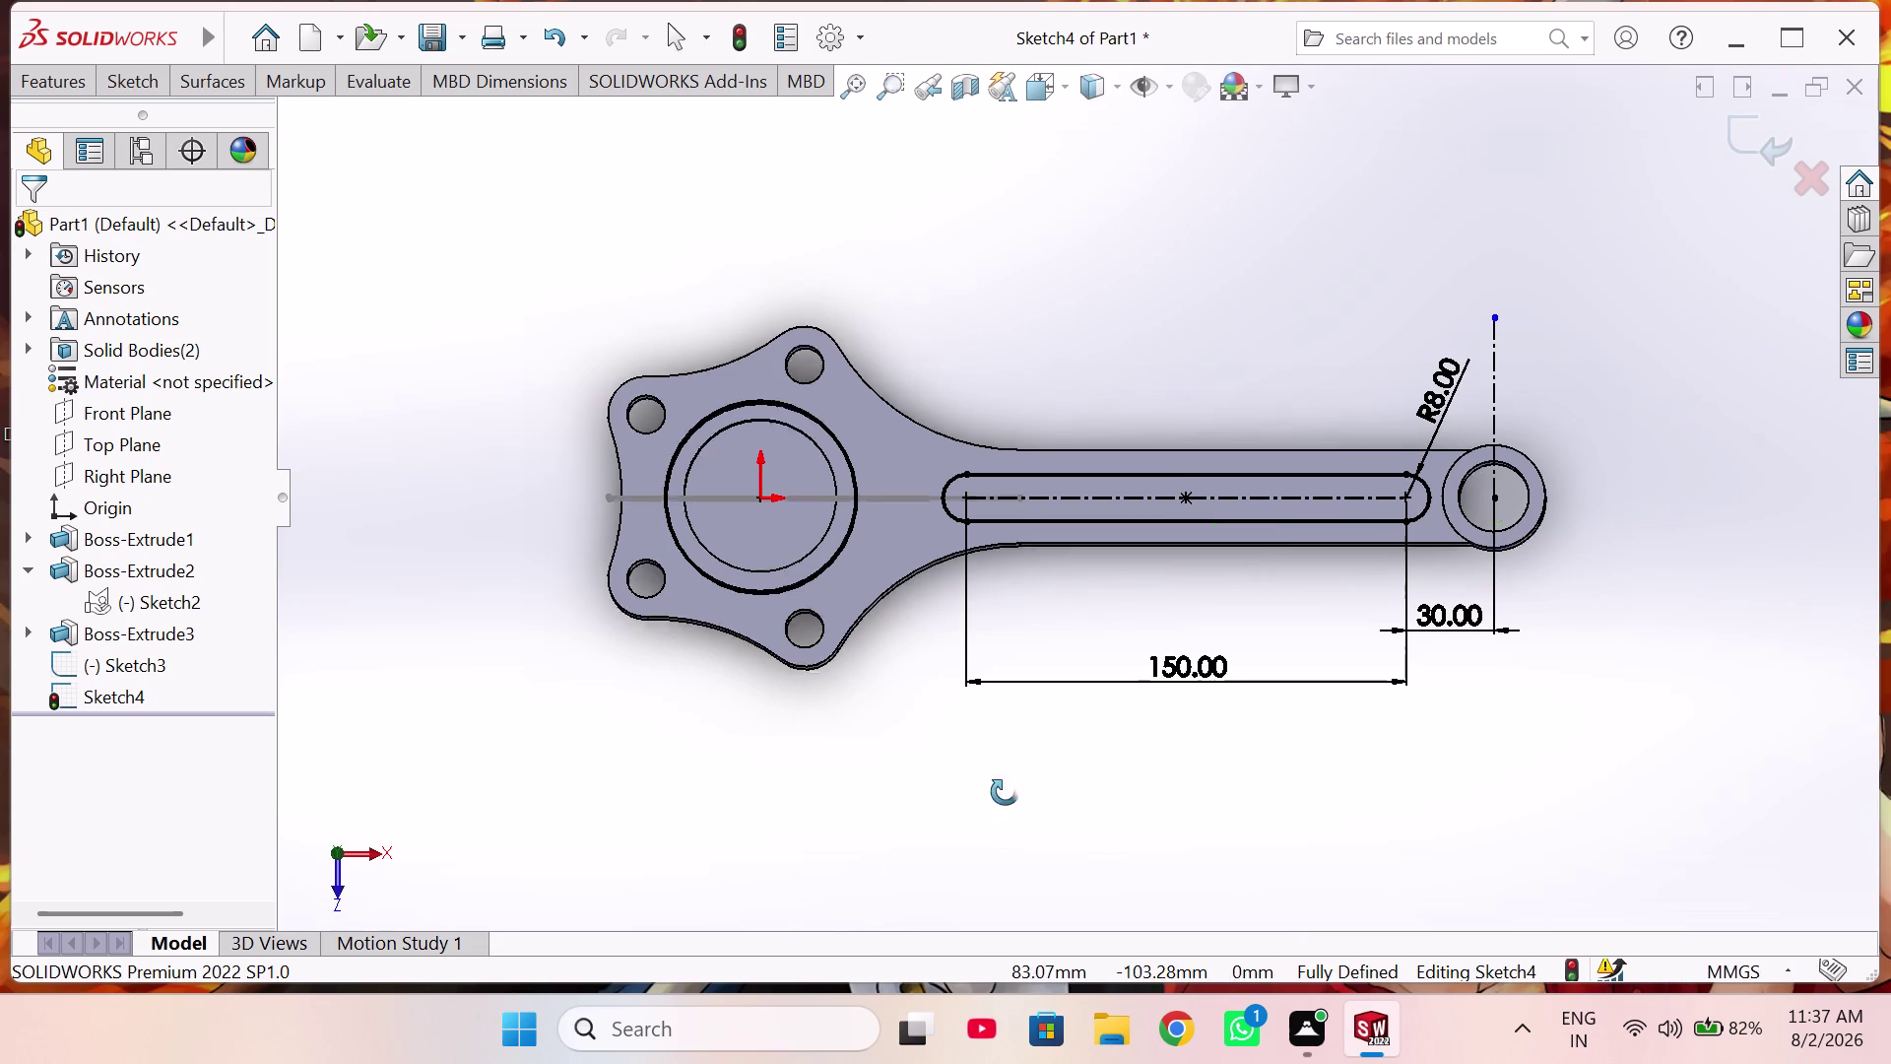
middle_drag(1005, 808, 993, 557)
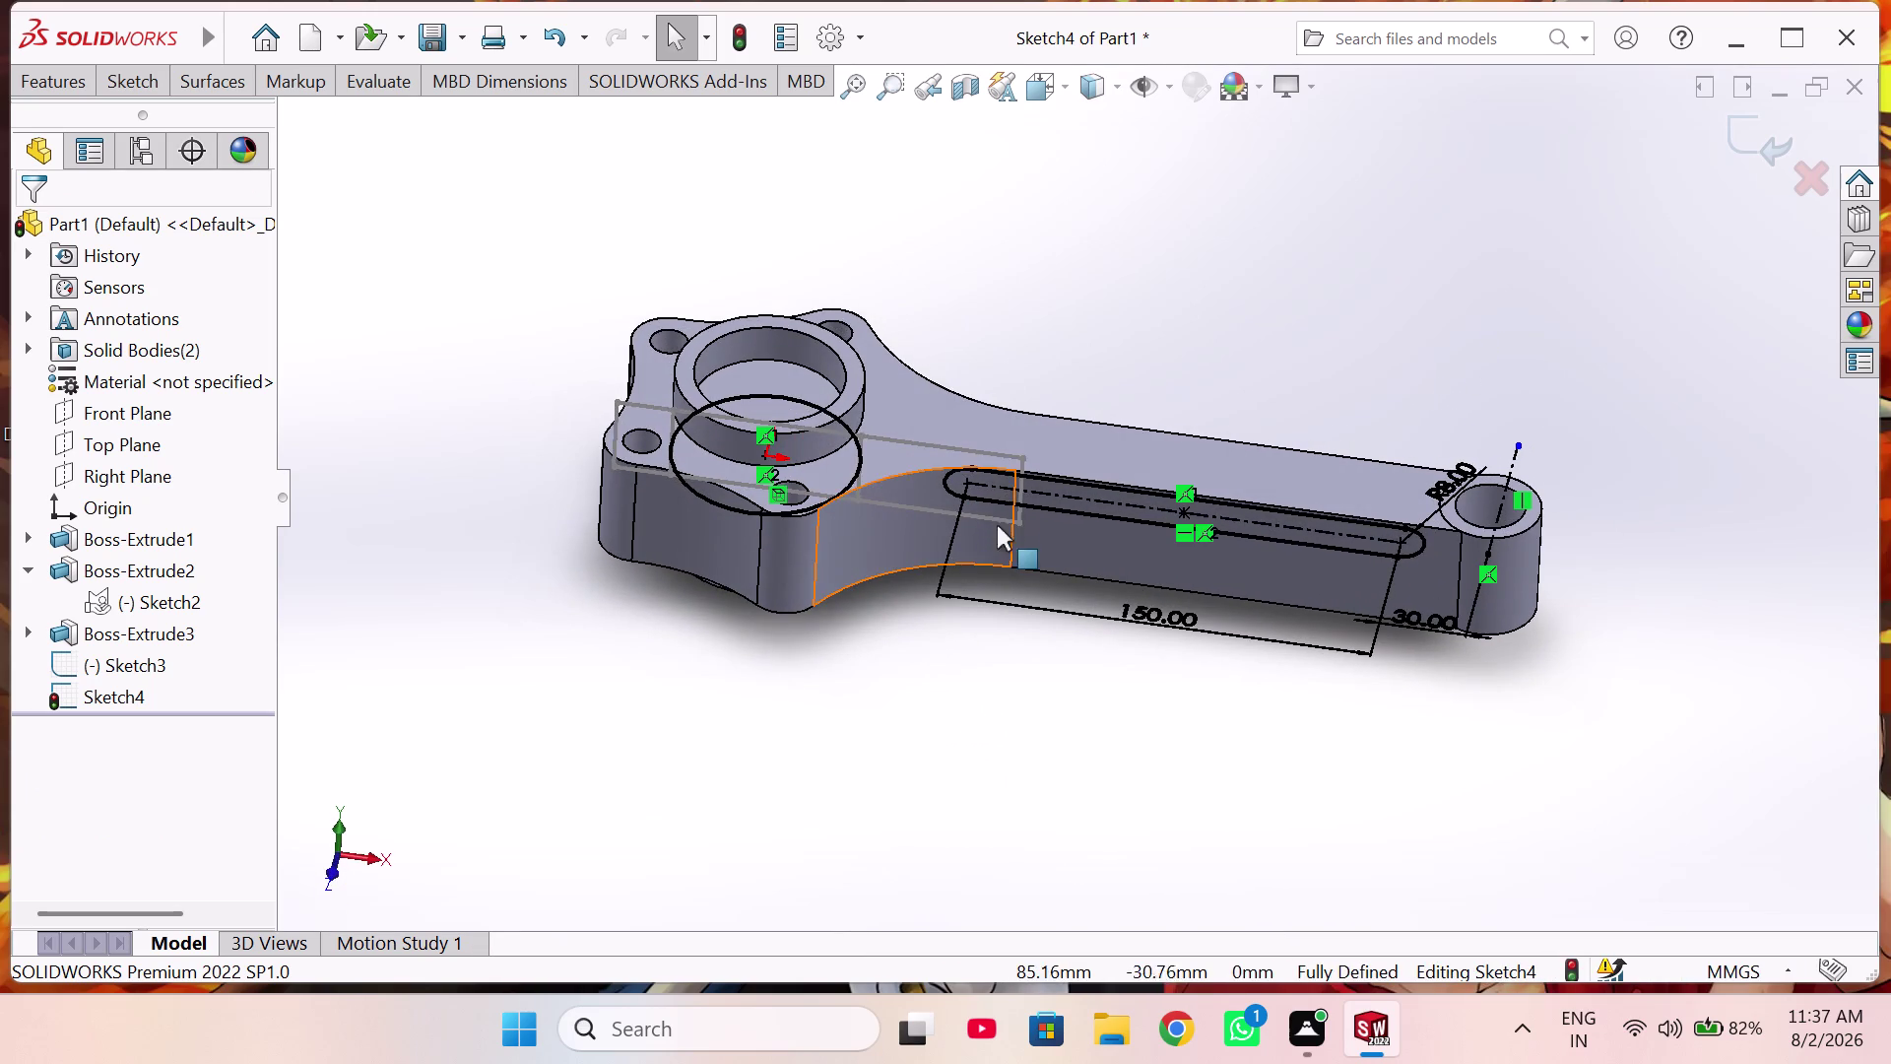
middle_drag(1059, 407, 1068, 632)
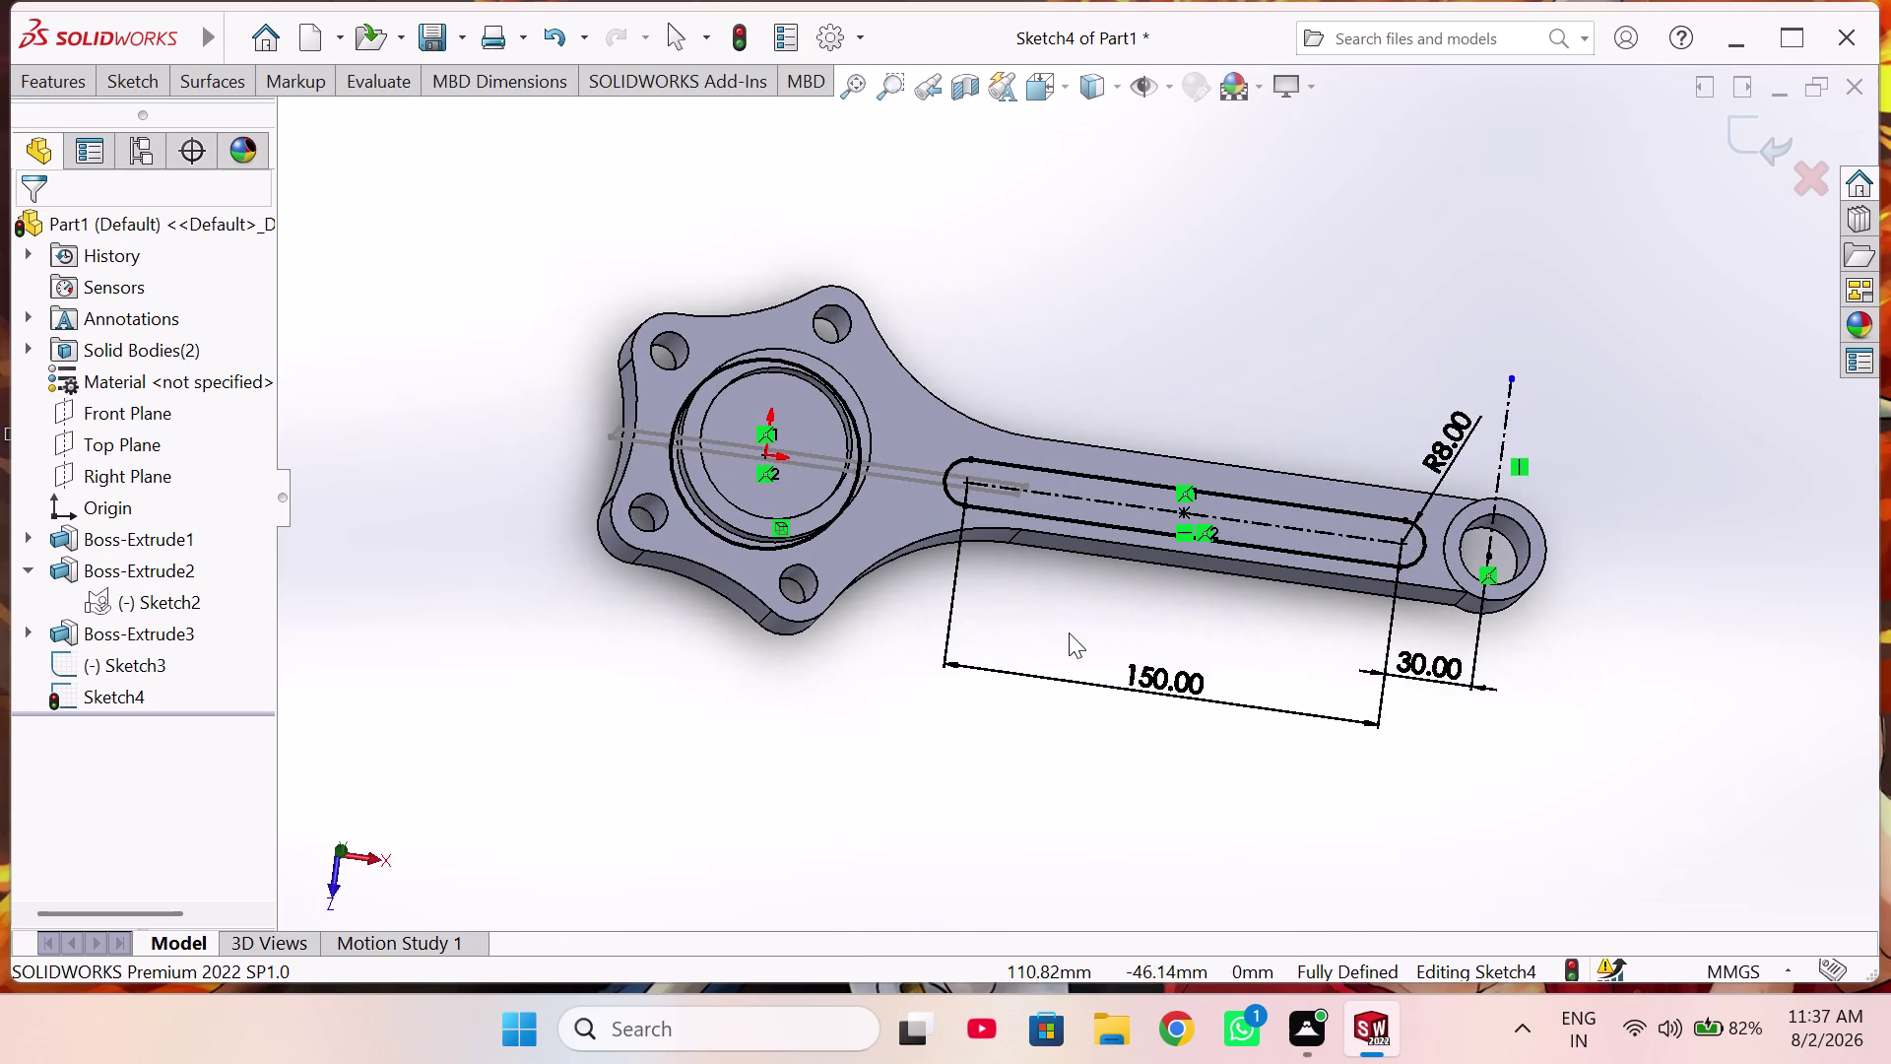
right_drag(1180, 317, 1166, 279)
key(ctrl+8)
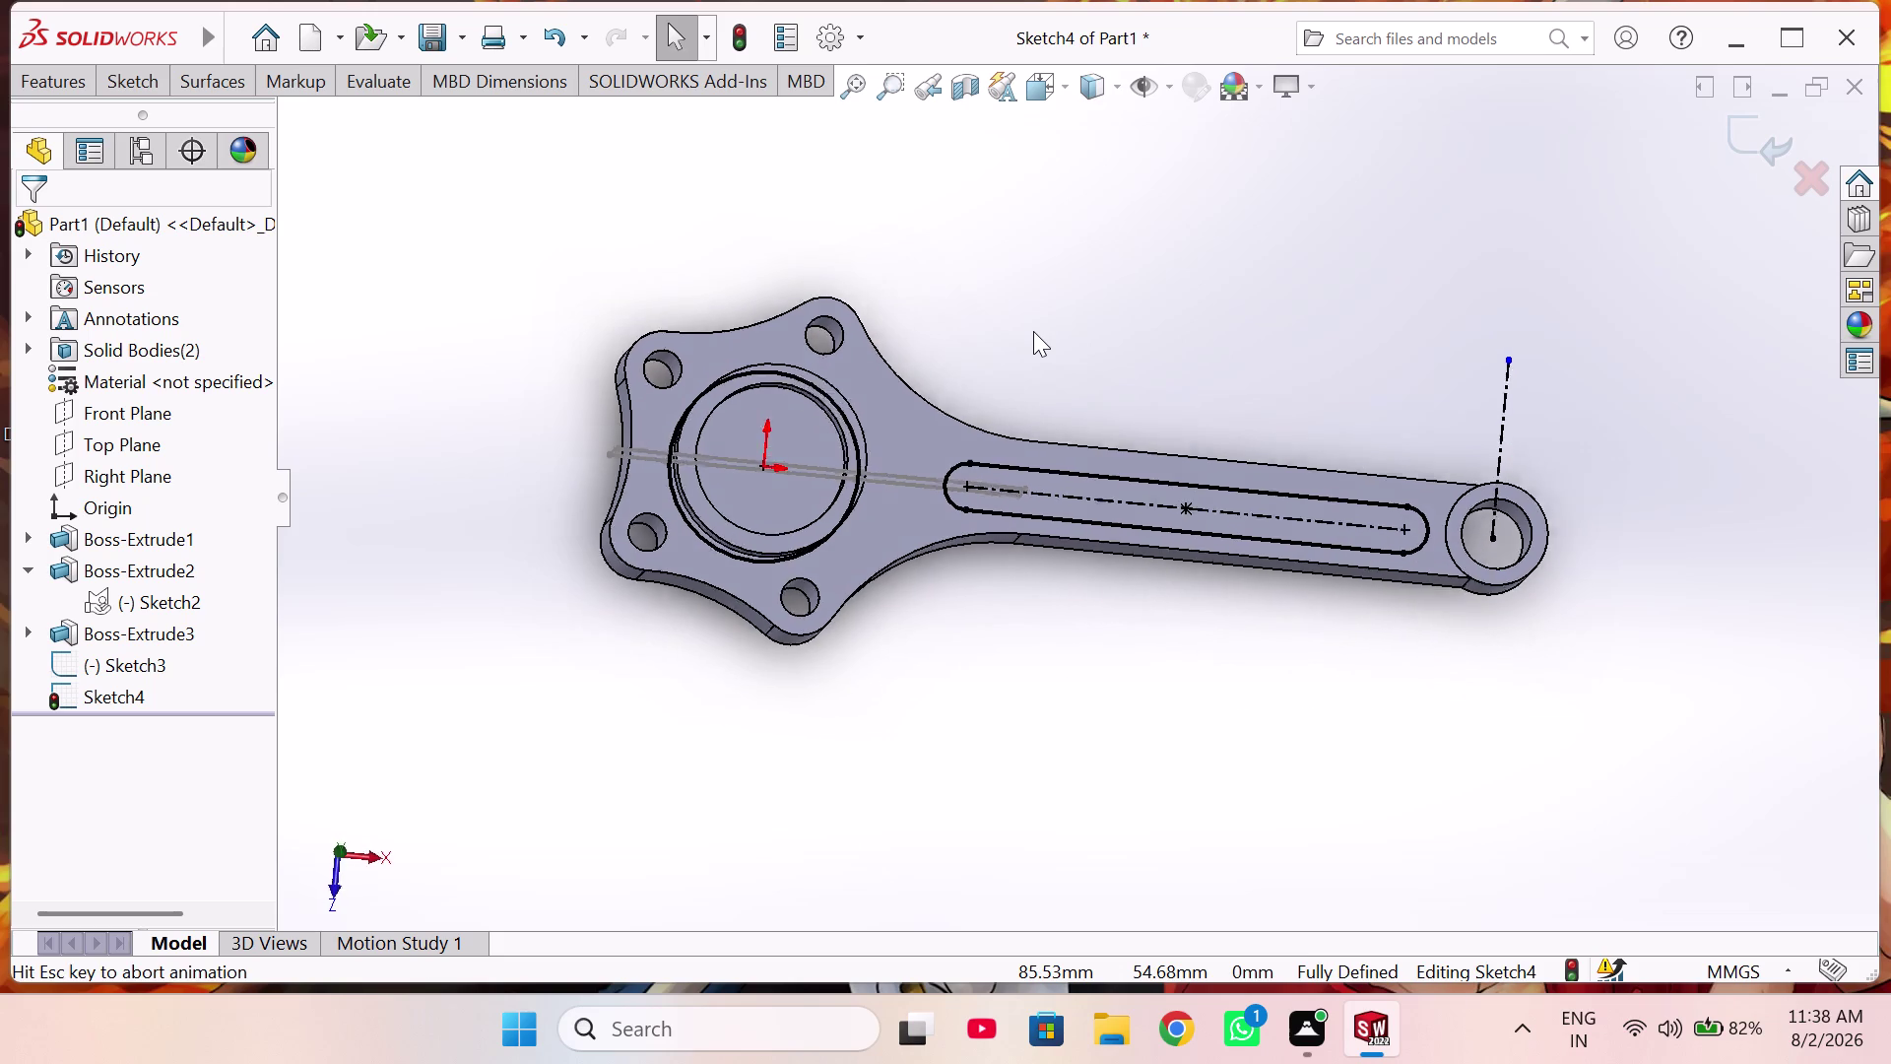
click(123, 75)
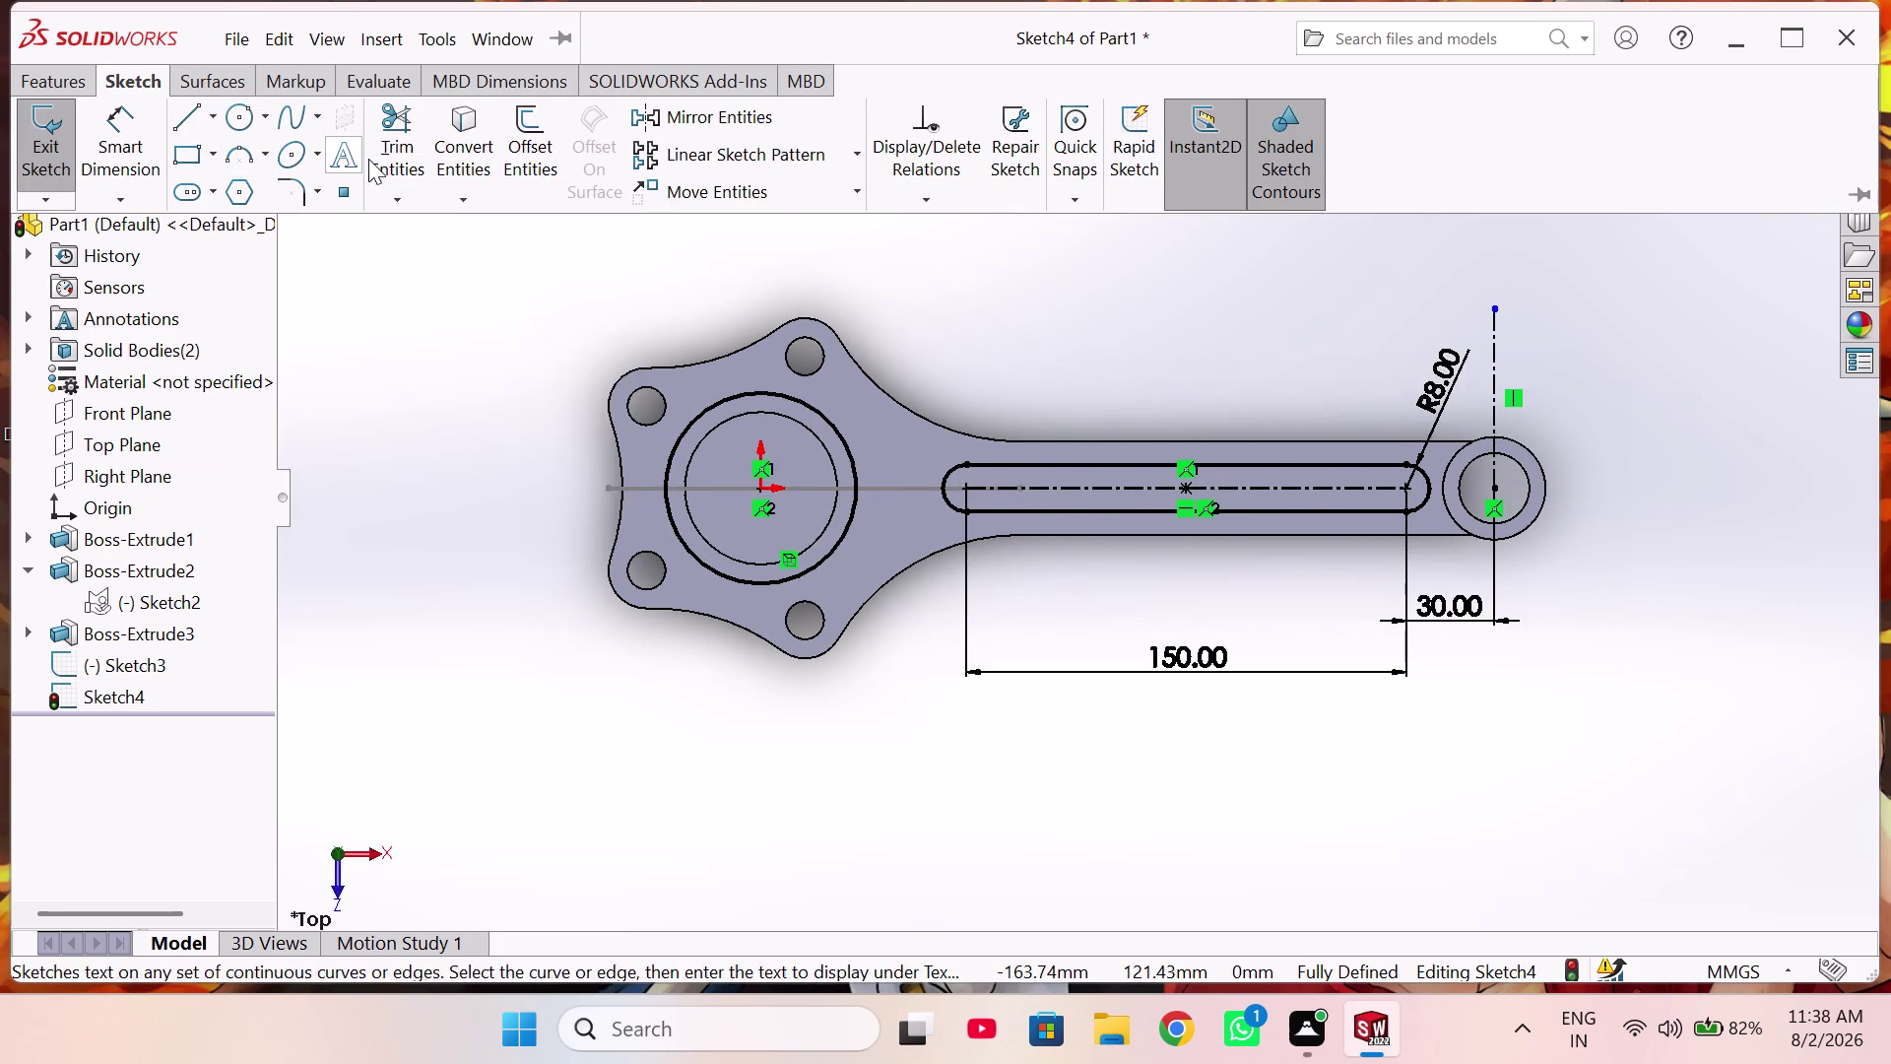
Draw a three-point arc from the big-end ring to the shank edge.
click(231, 147)
click(827, 420)
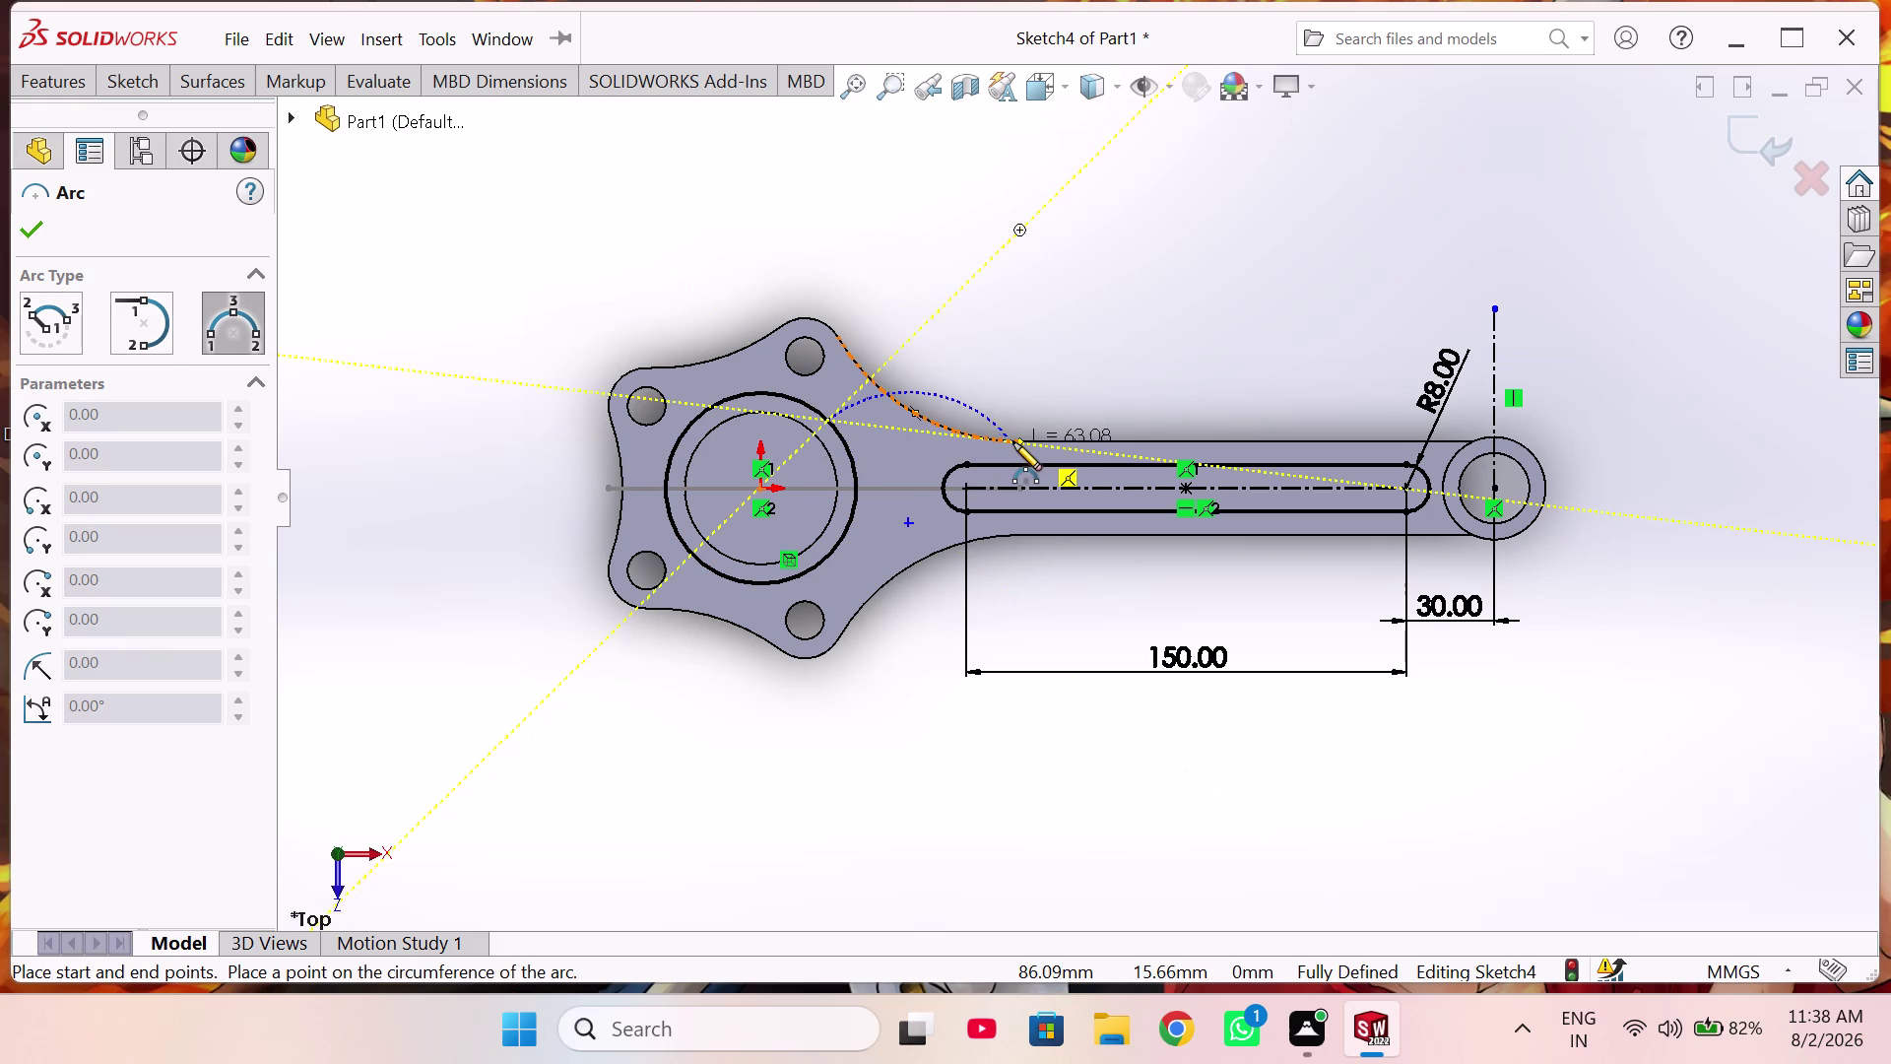
click(1017, 443)
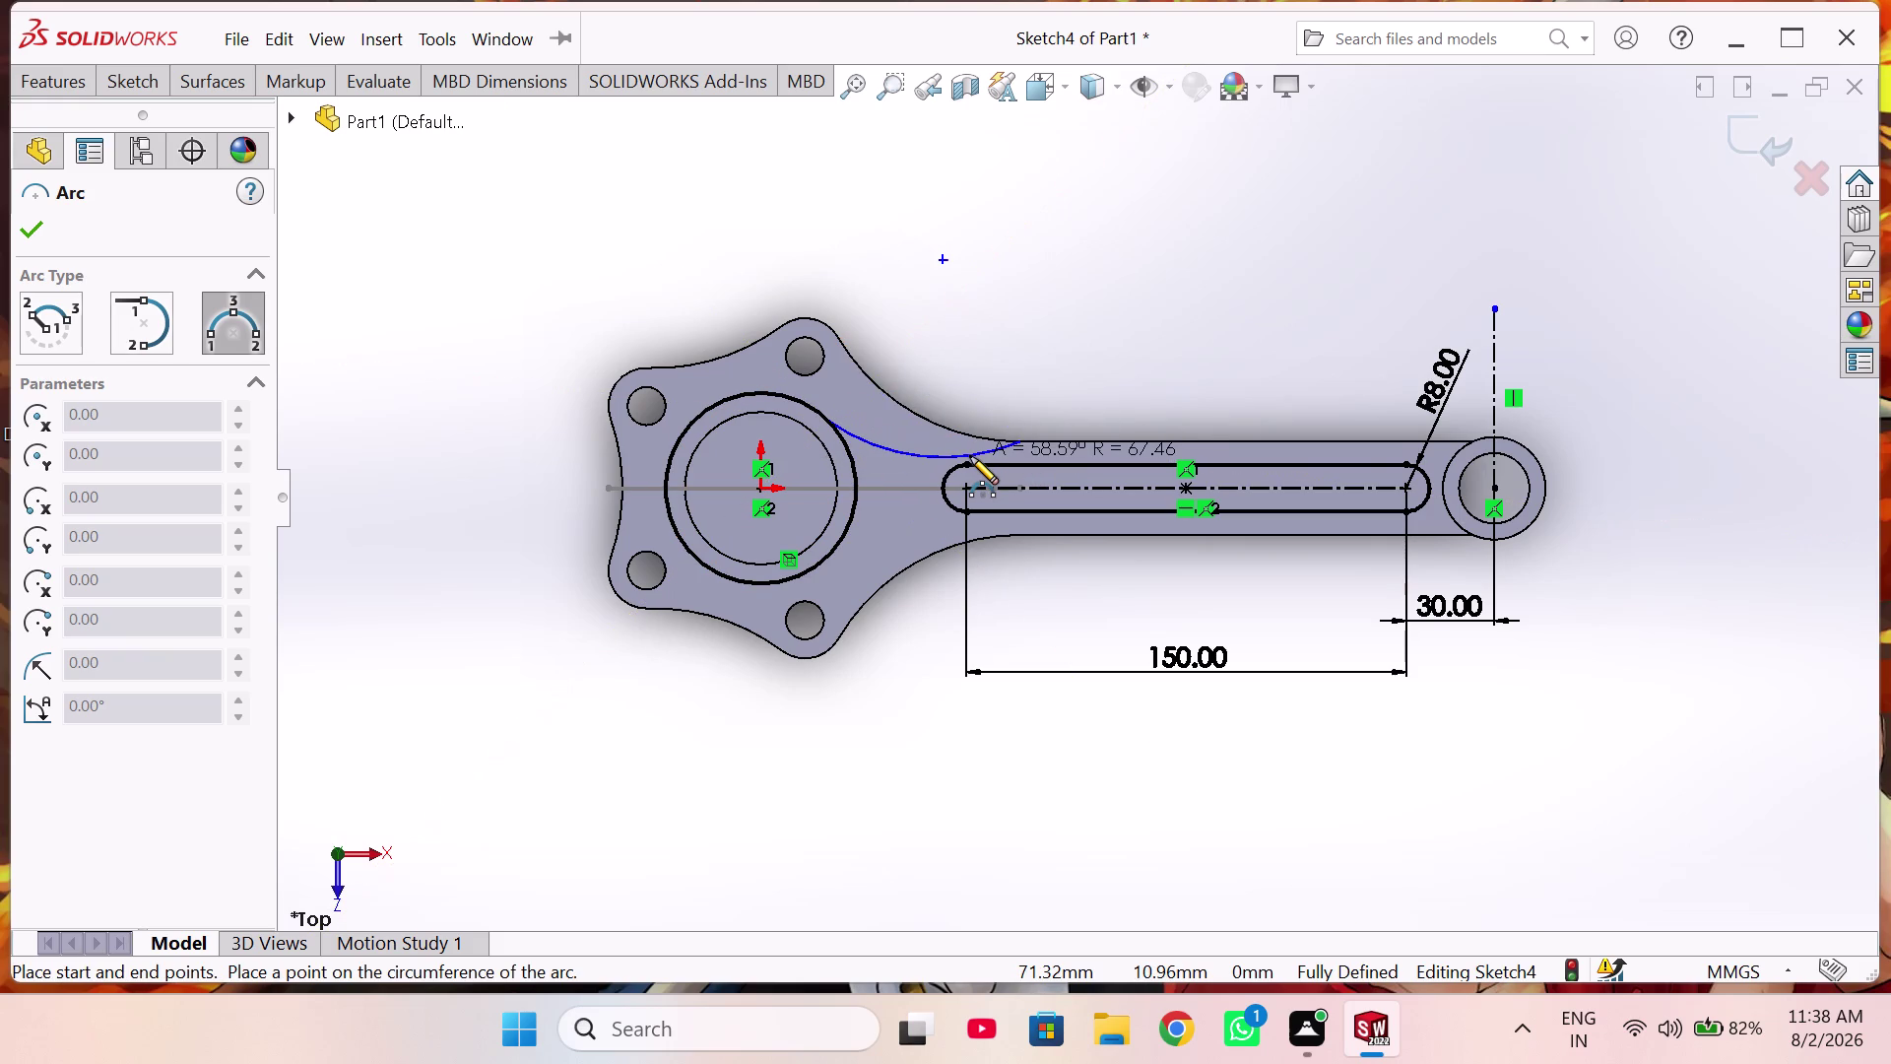
click(964, 452)
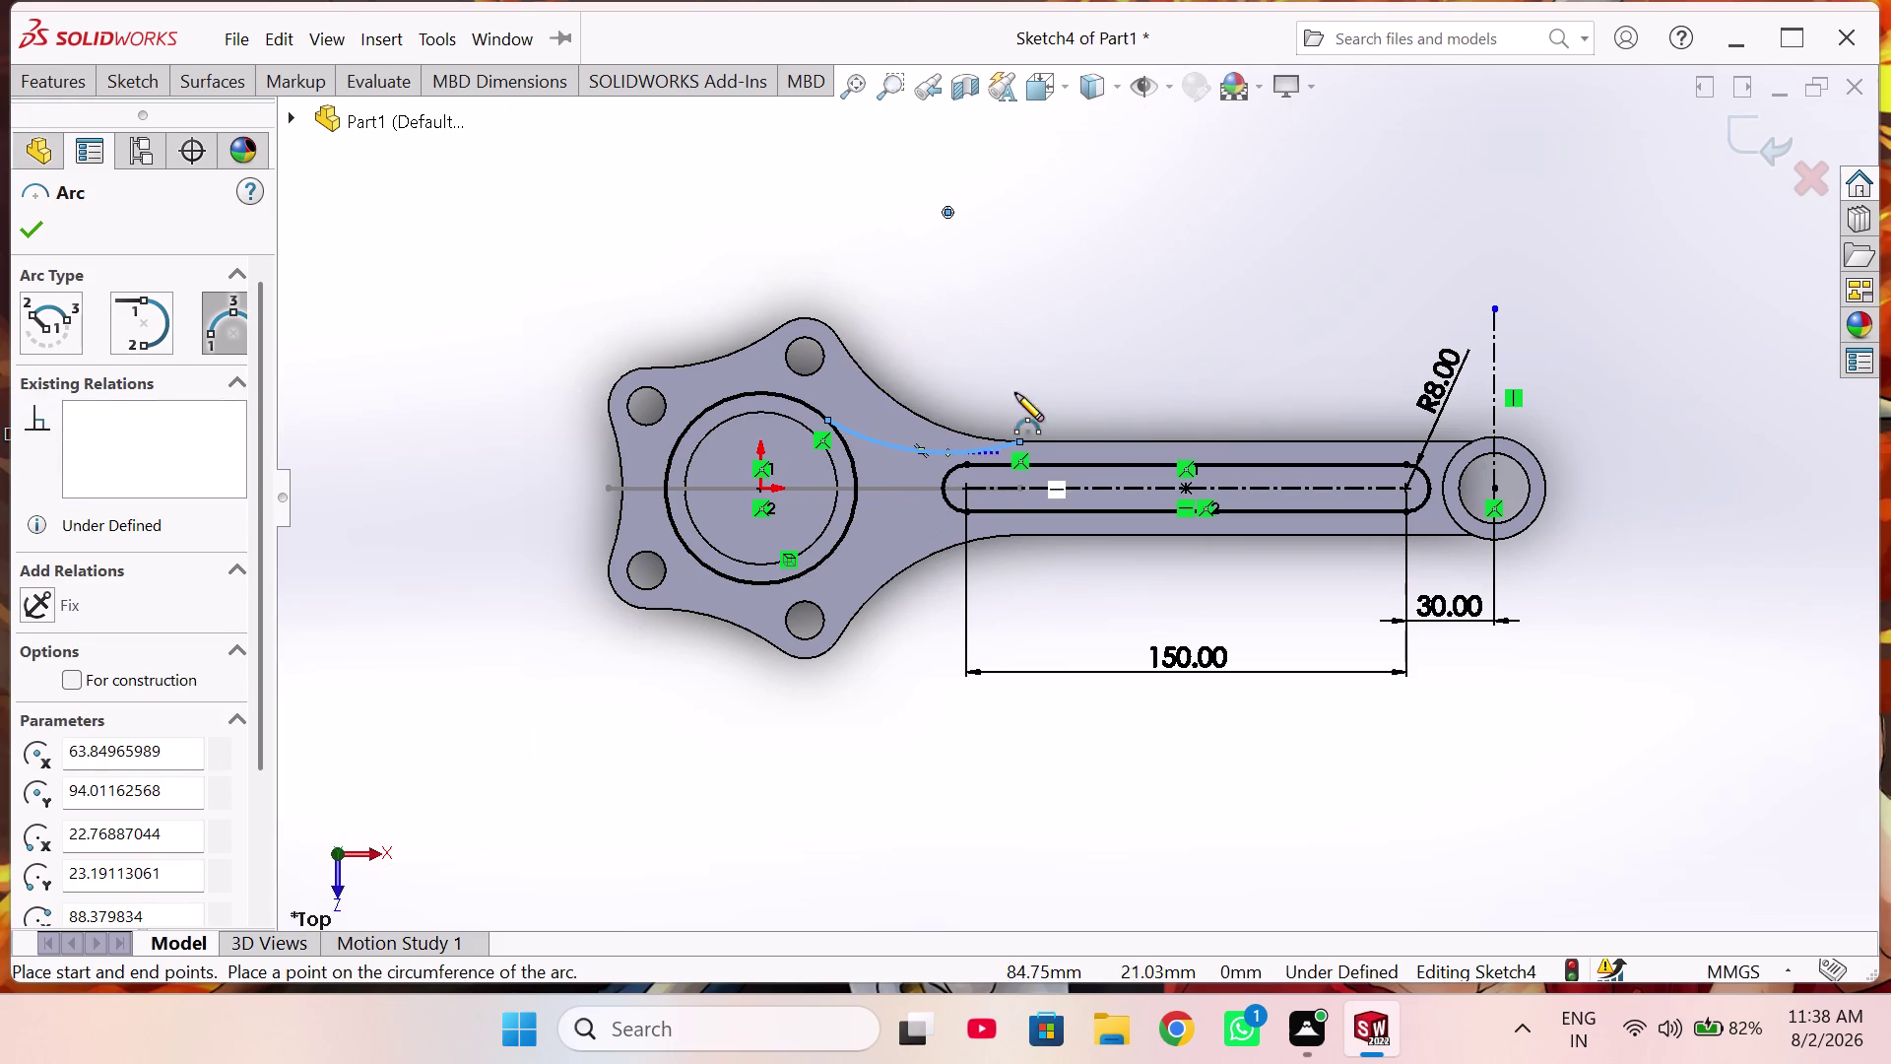
Dimension the new arc to an R72 mm radius.
right_drag(1016, 354, 1019, 226)
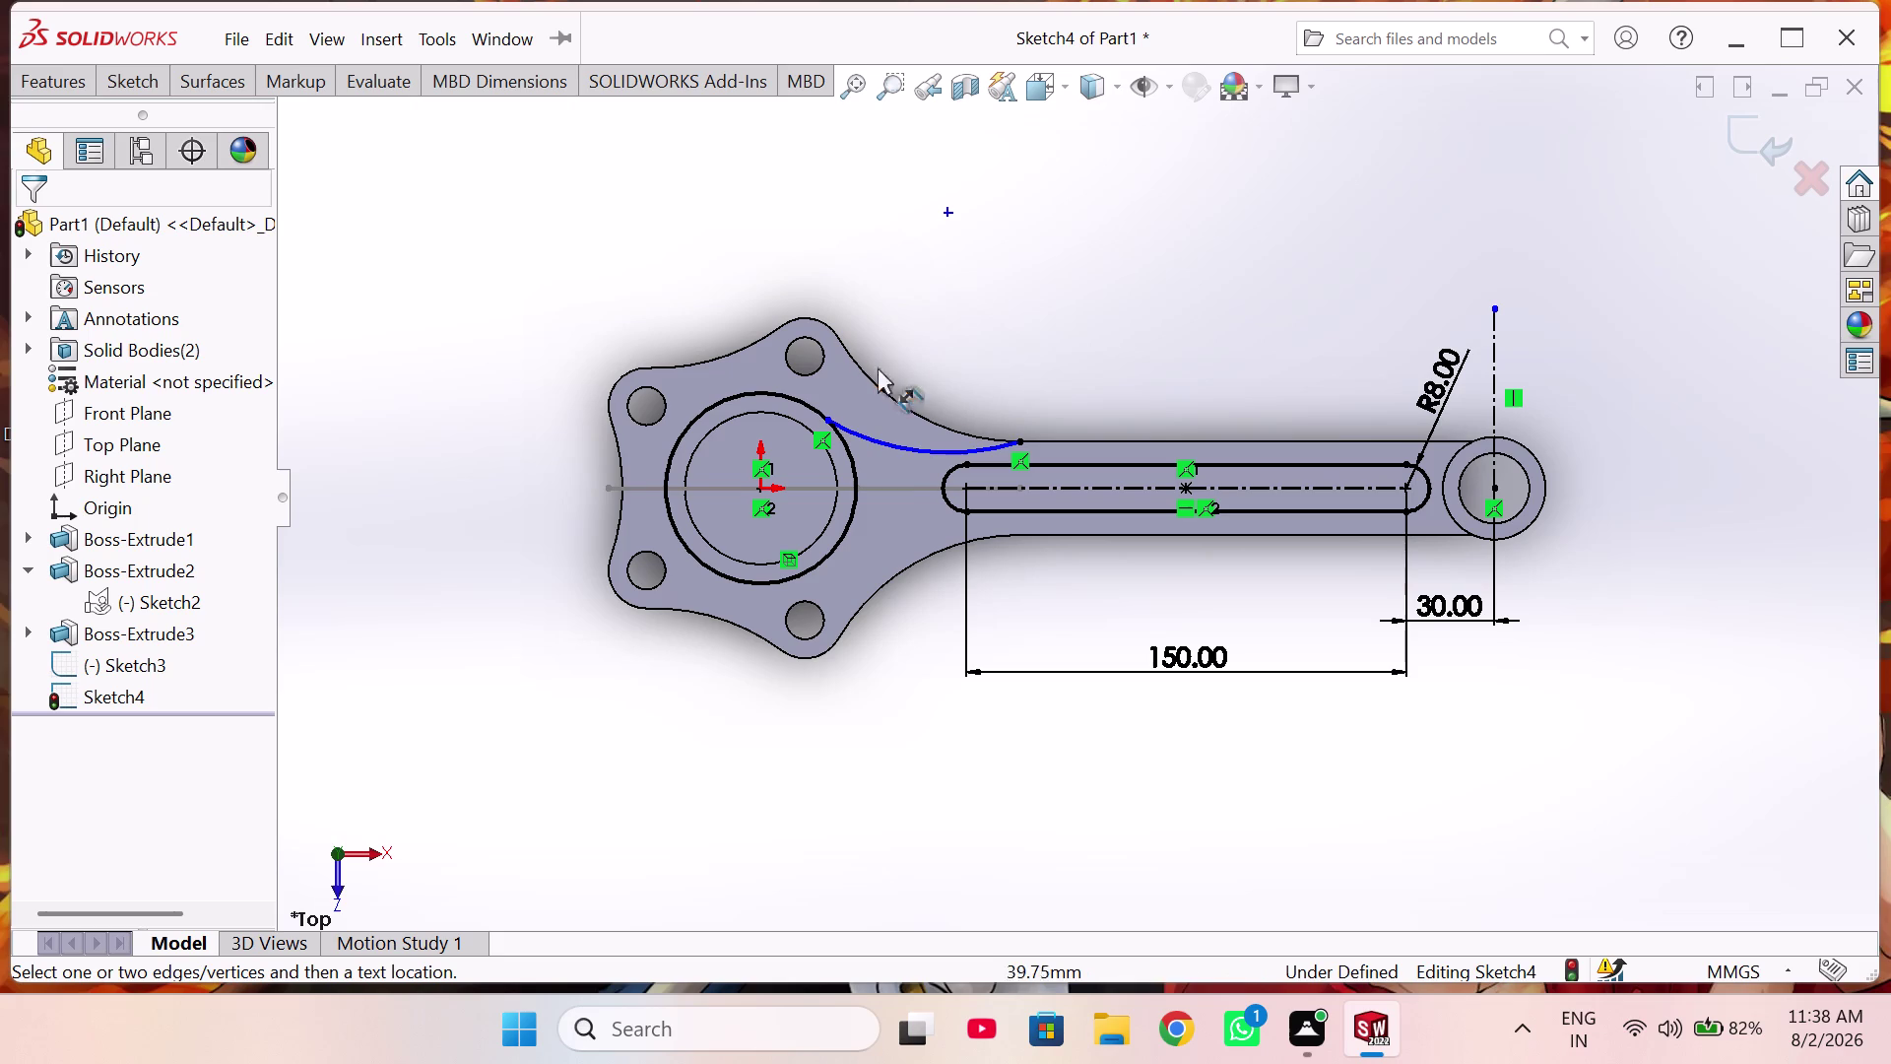
click(898, 449)
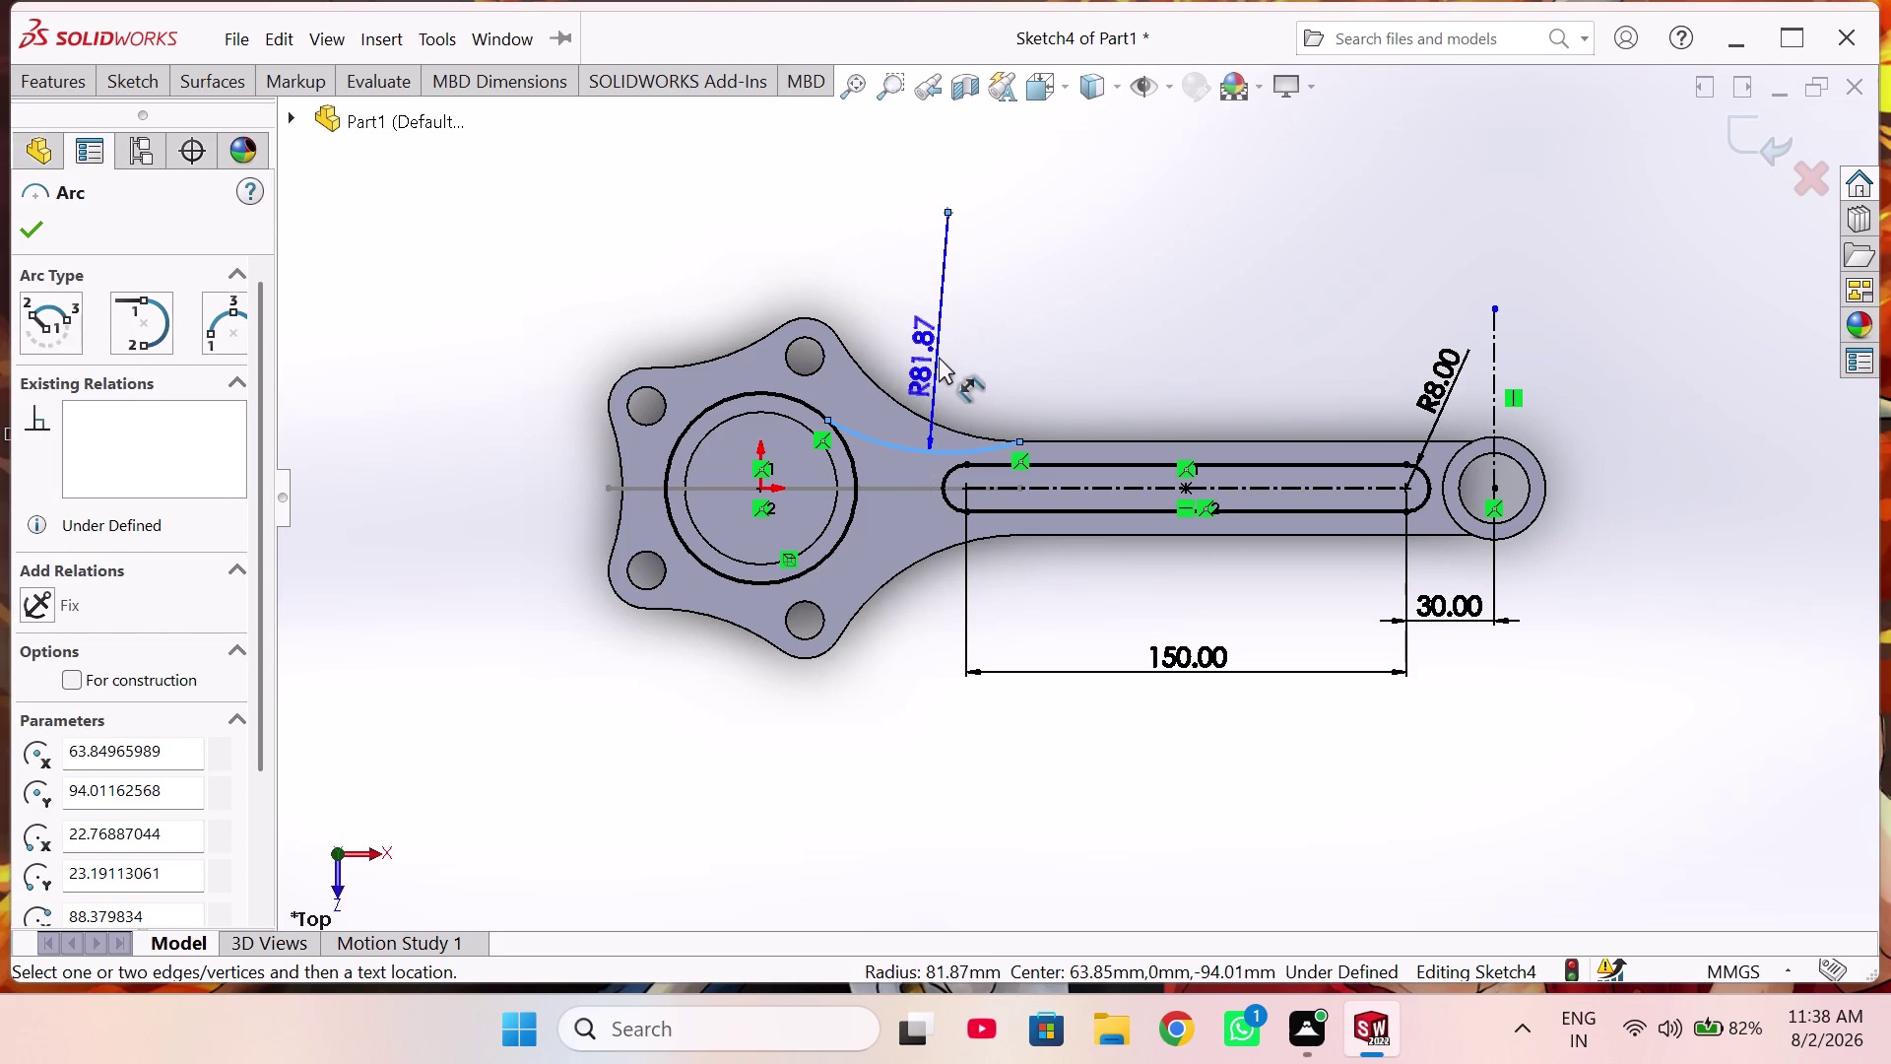
click(939, 357)
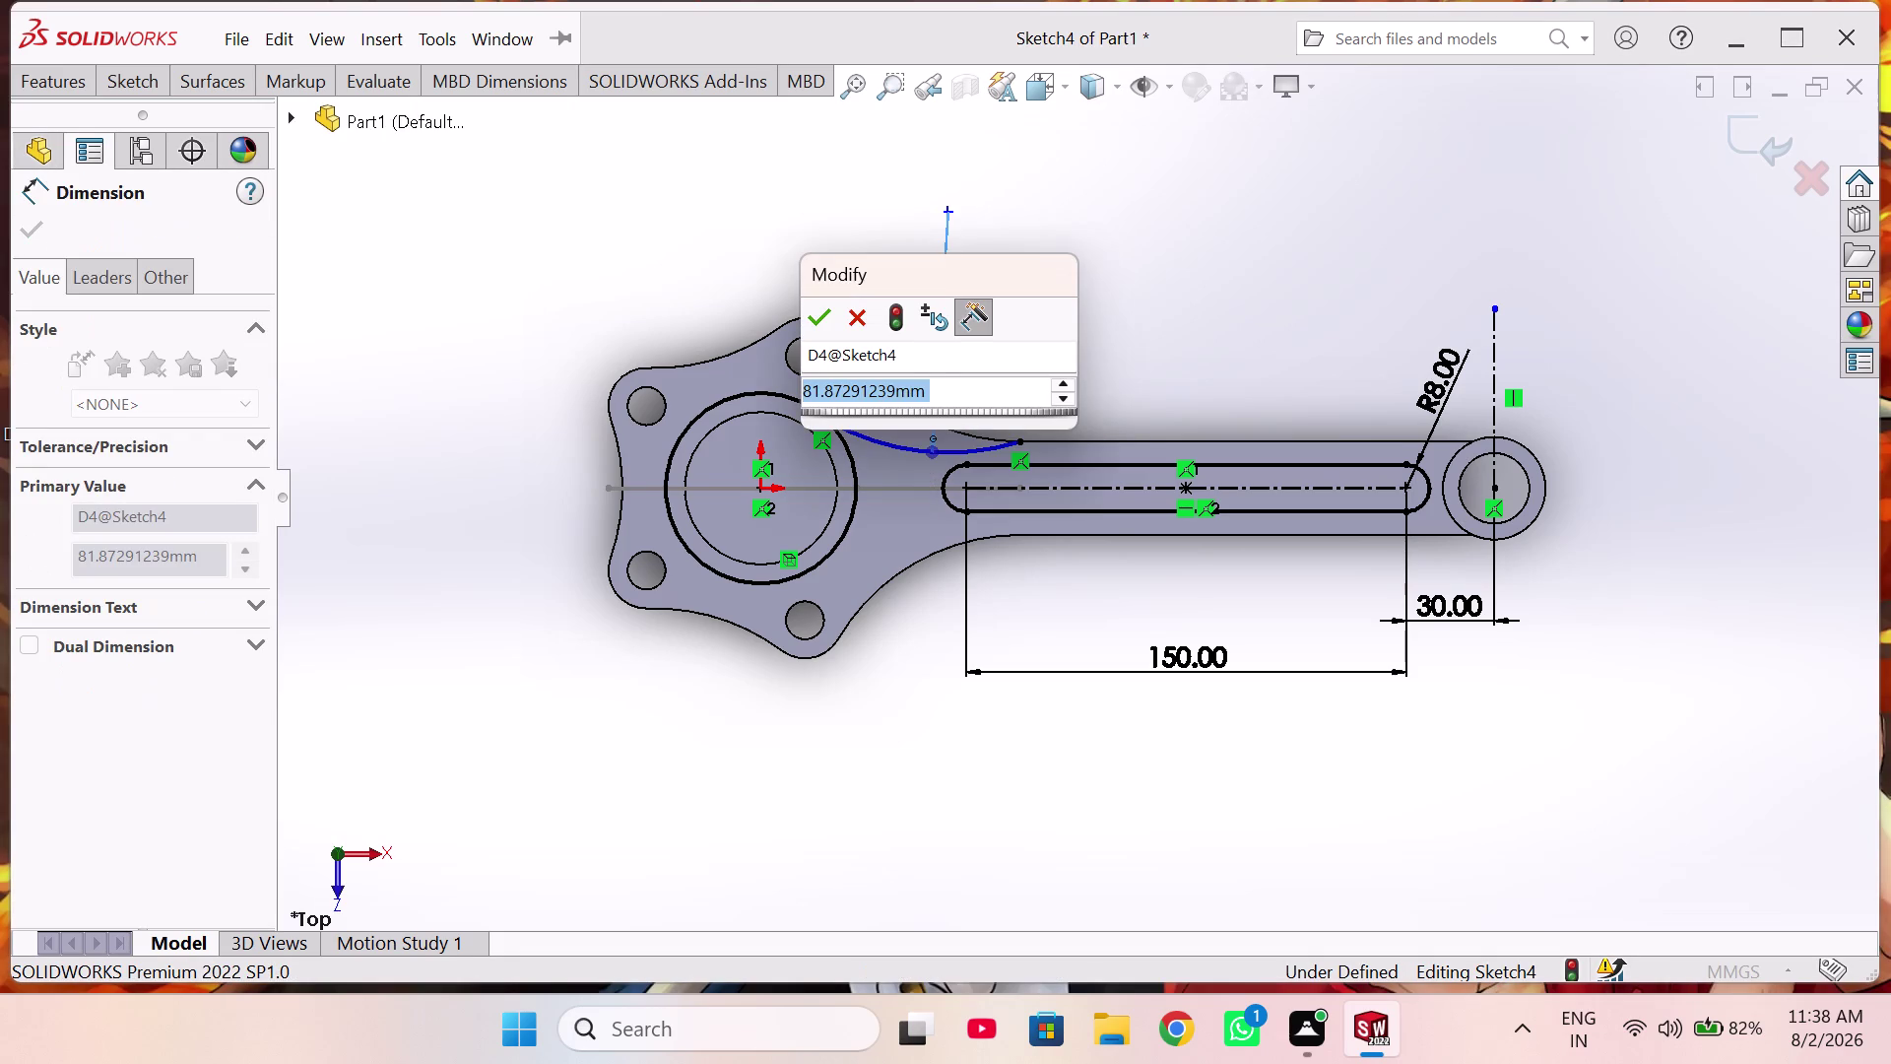
text(72)
key(Return)
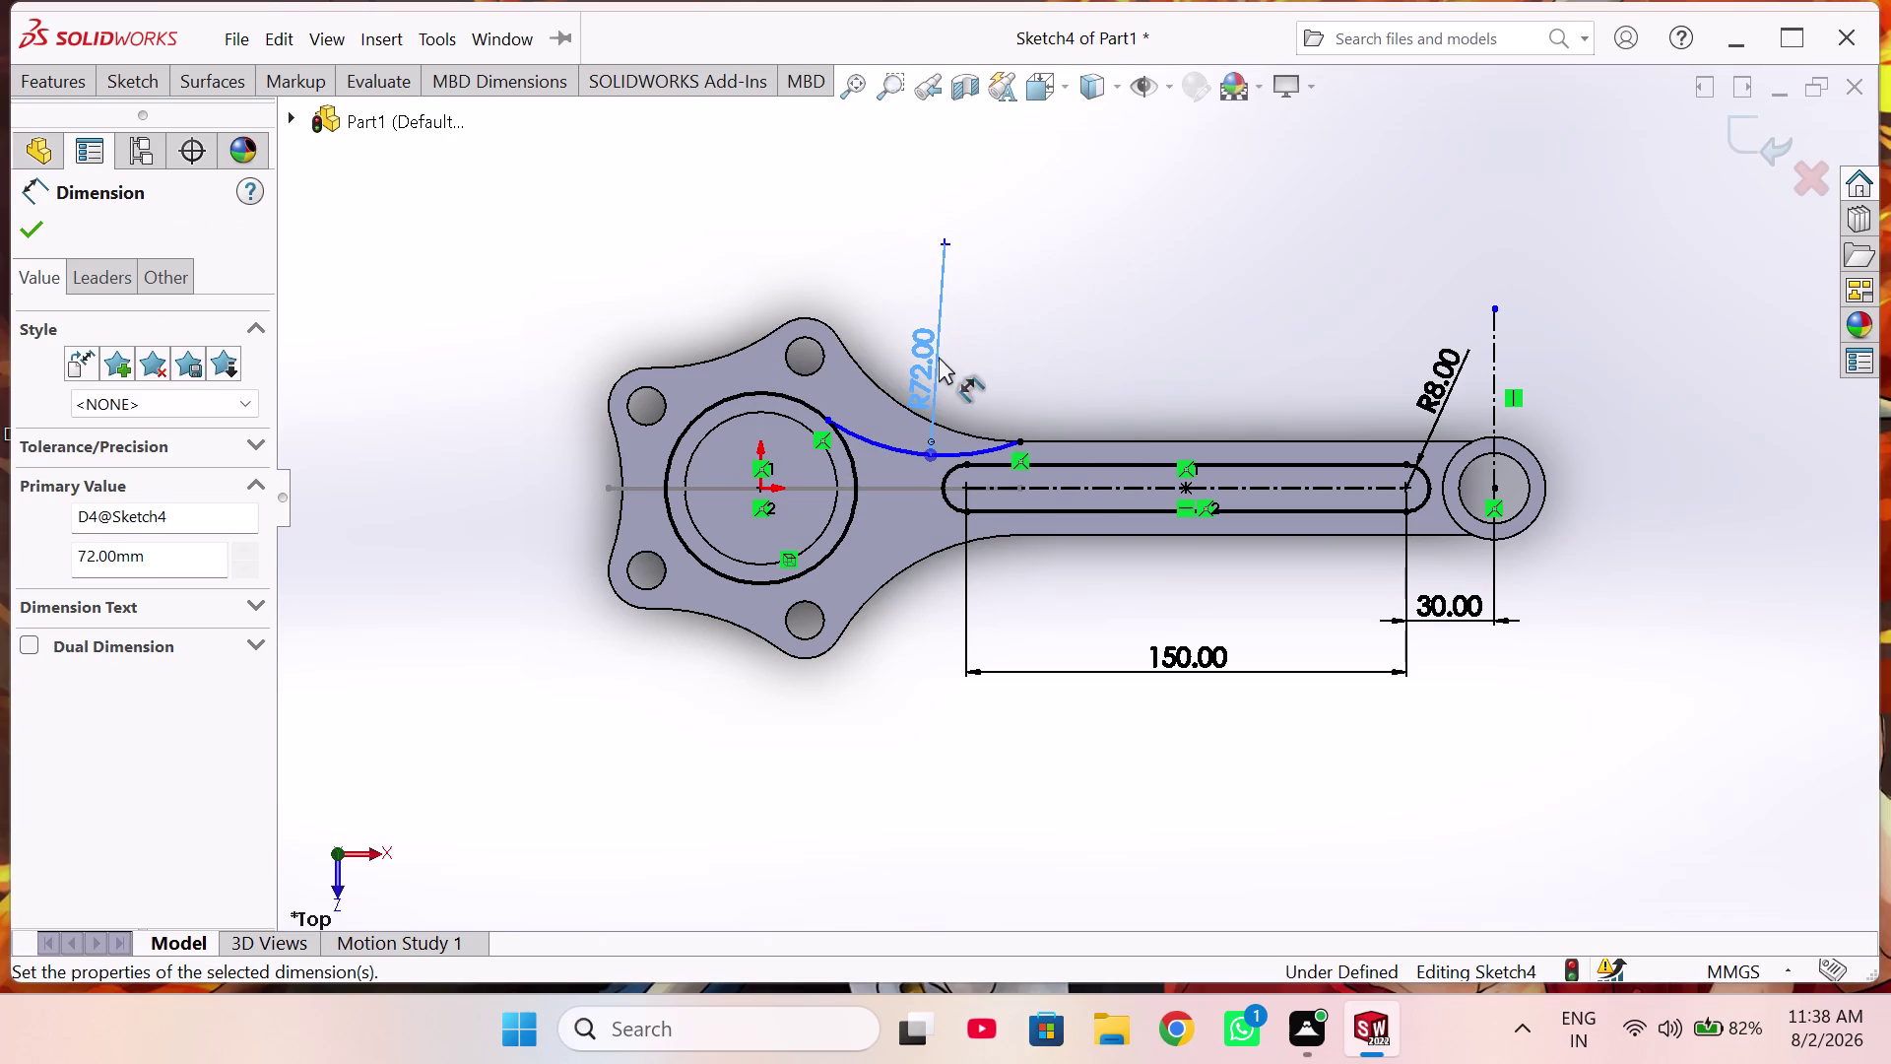
scroll(down, 3)
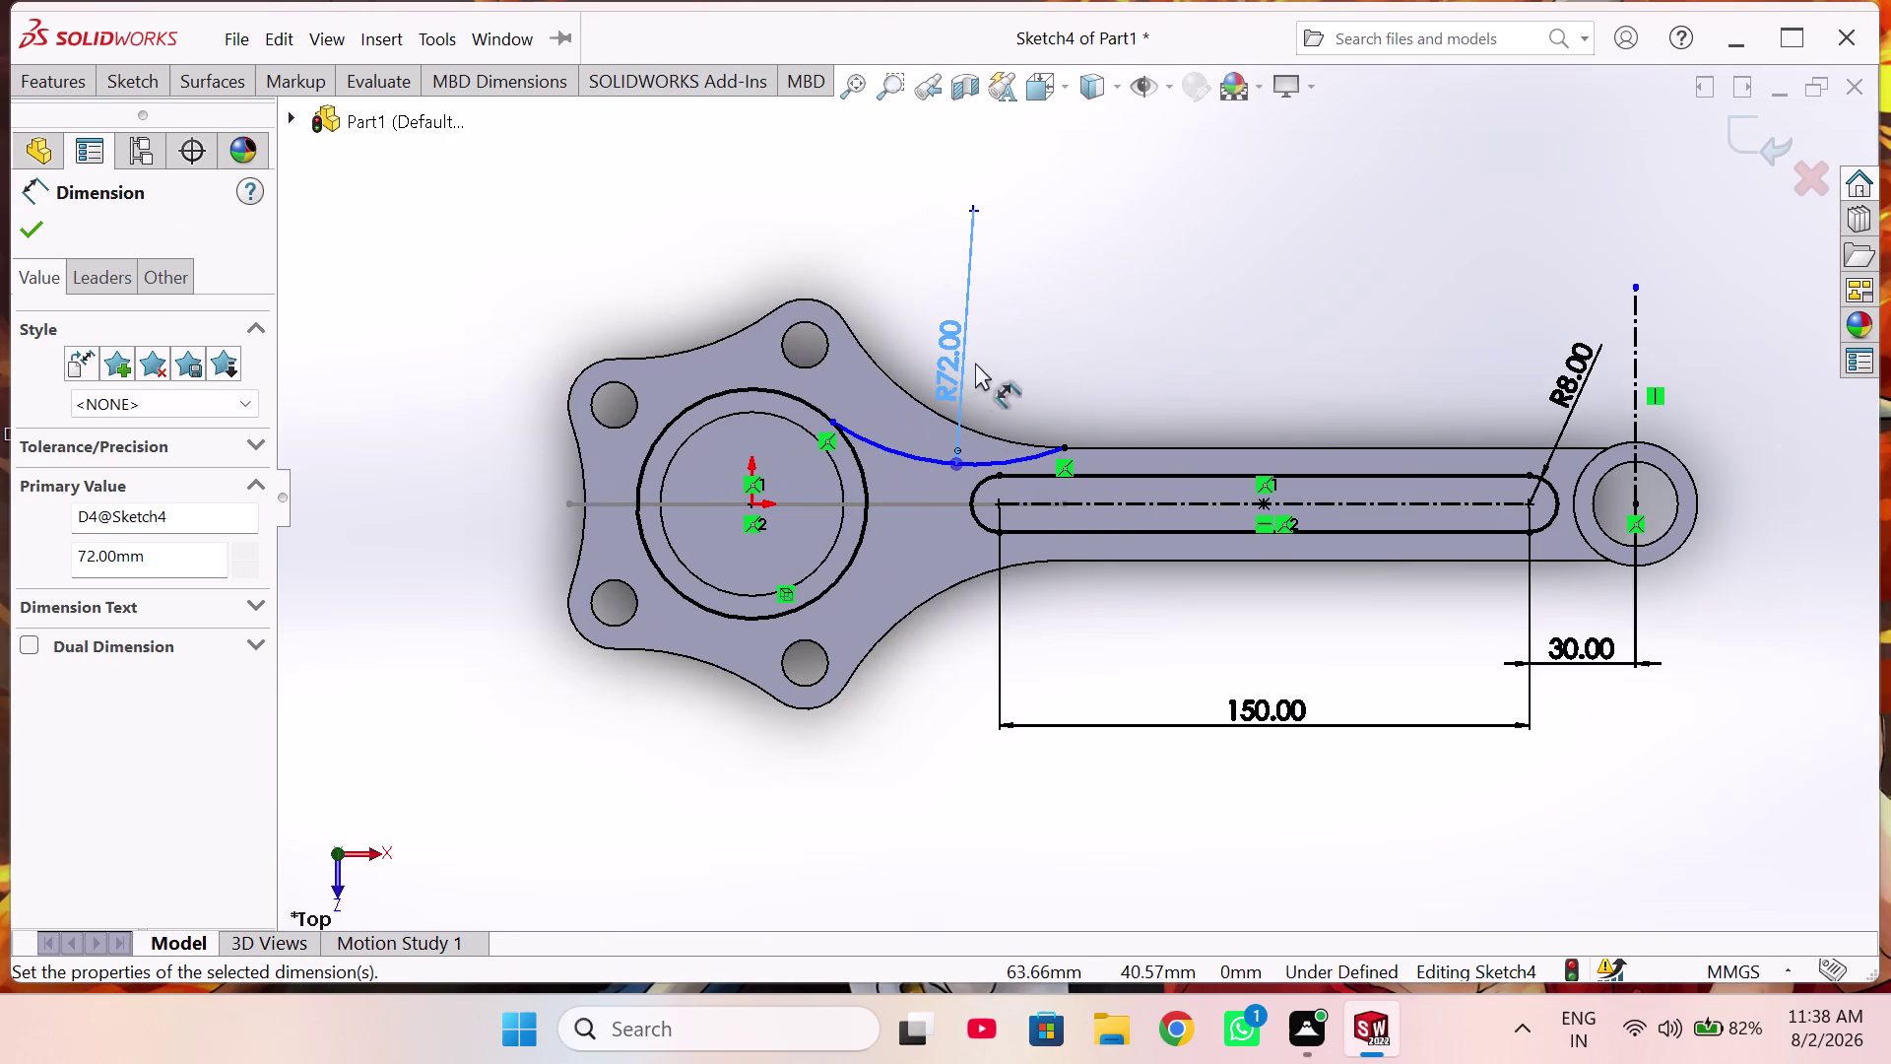
right_drag(1091, 325, 1102, 324)
click(1179, 429)
Zoom in and select the outer big-end circle.
scroll(down, 3)
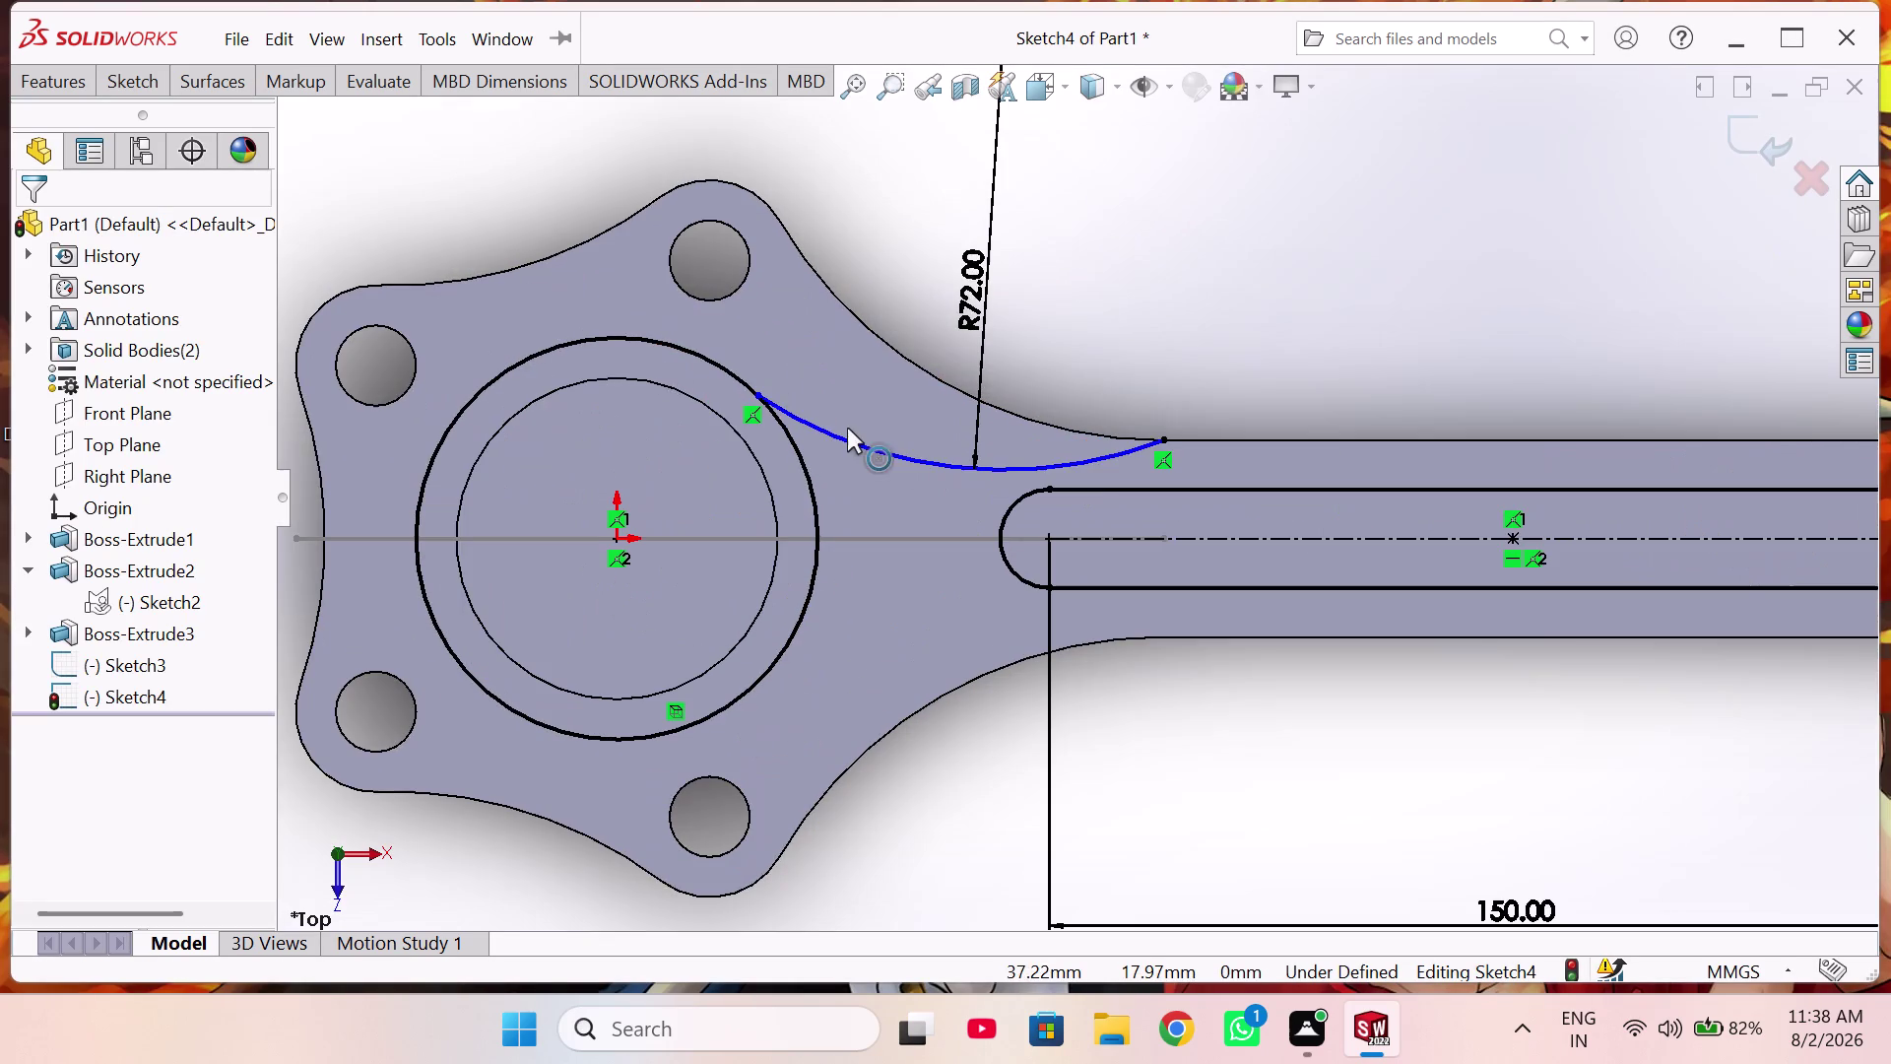
click(828, 427)
click(738, 378)
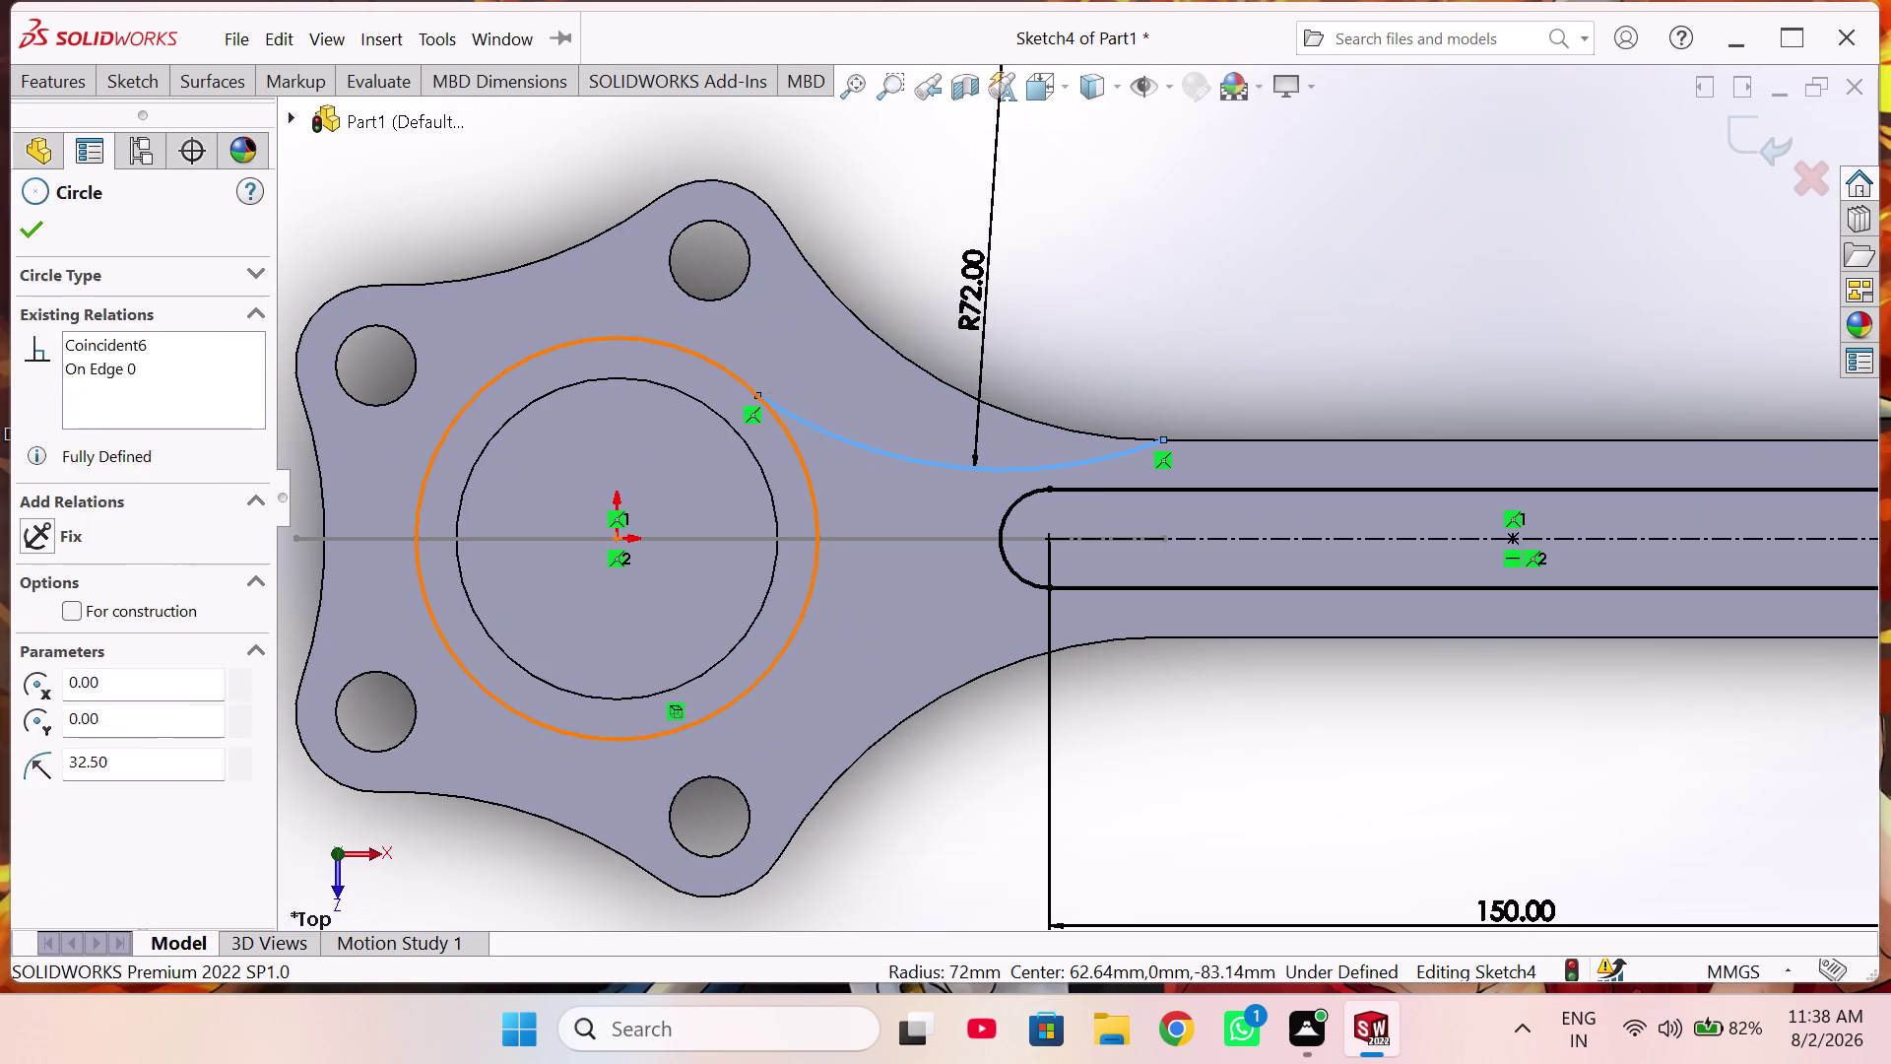
Make the R72 arc tangent to the outer big-end circle, then zoom out to the whole rod.
click(838, 272)
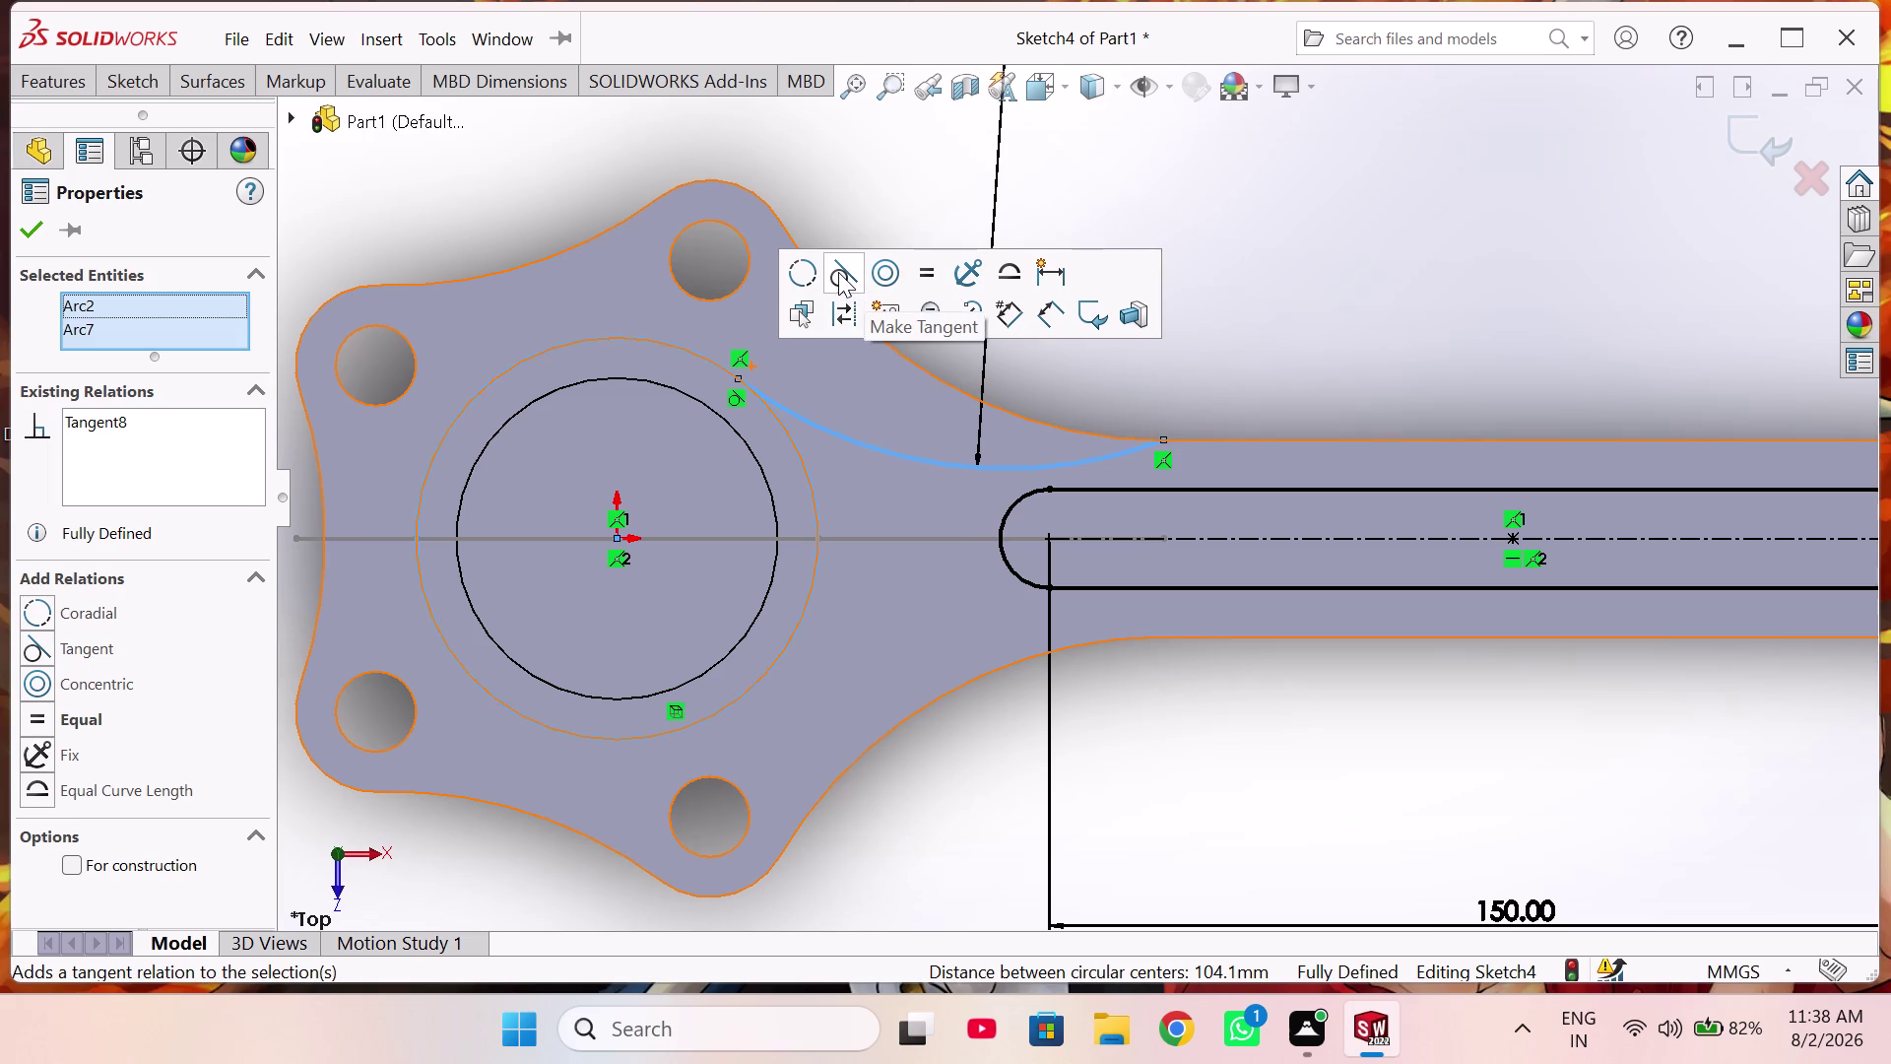
click(37, 229)
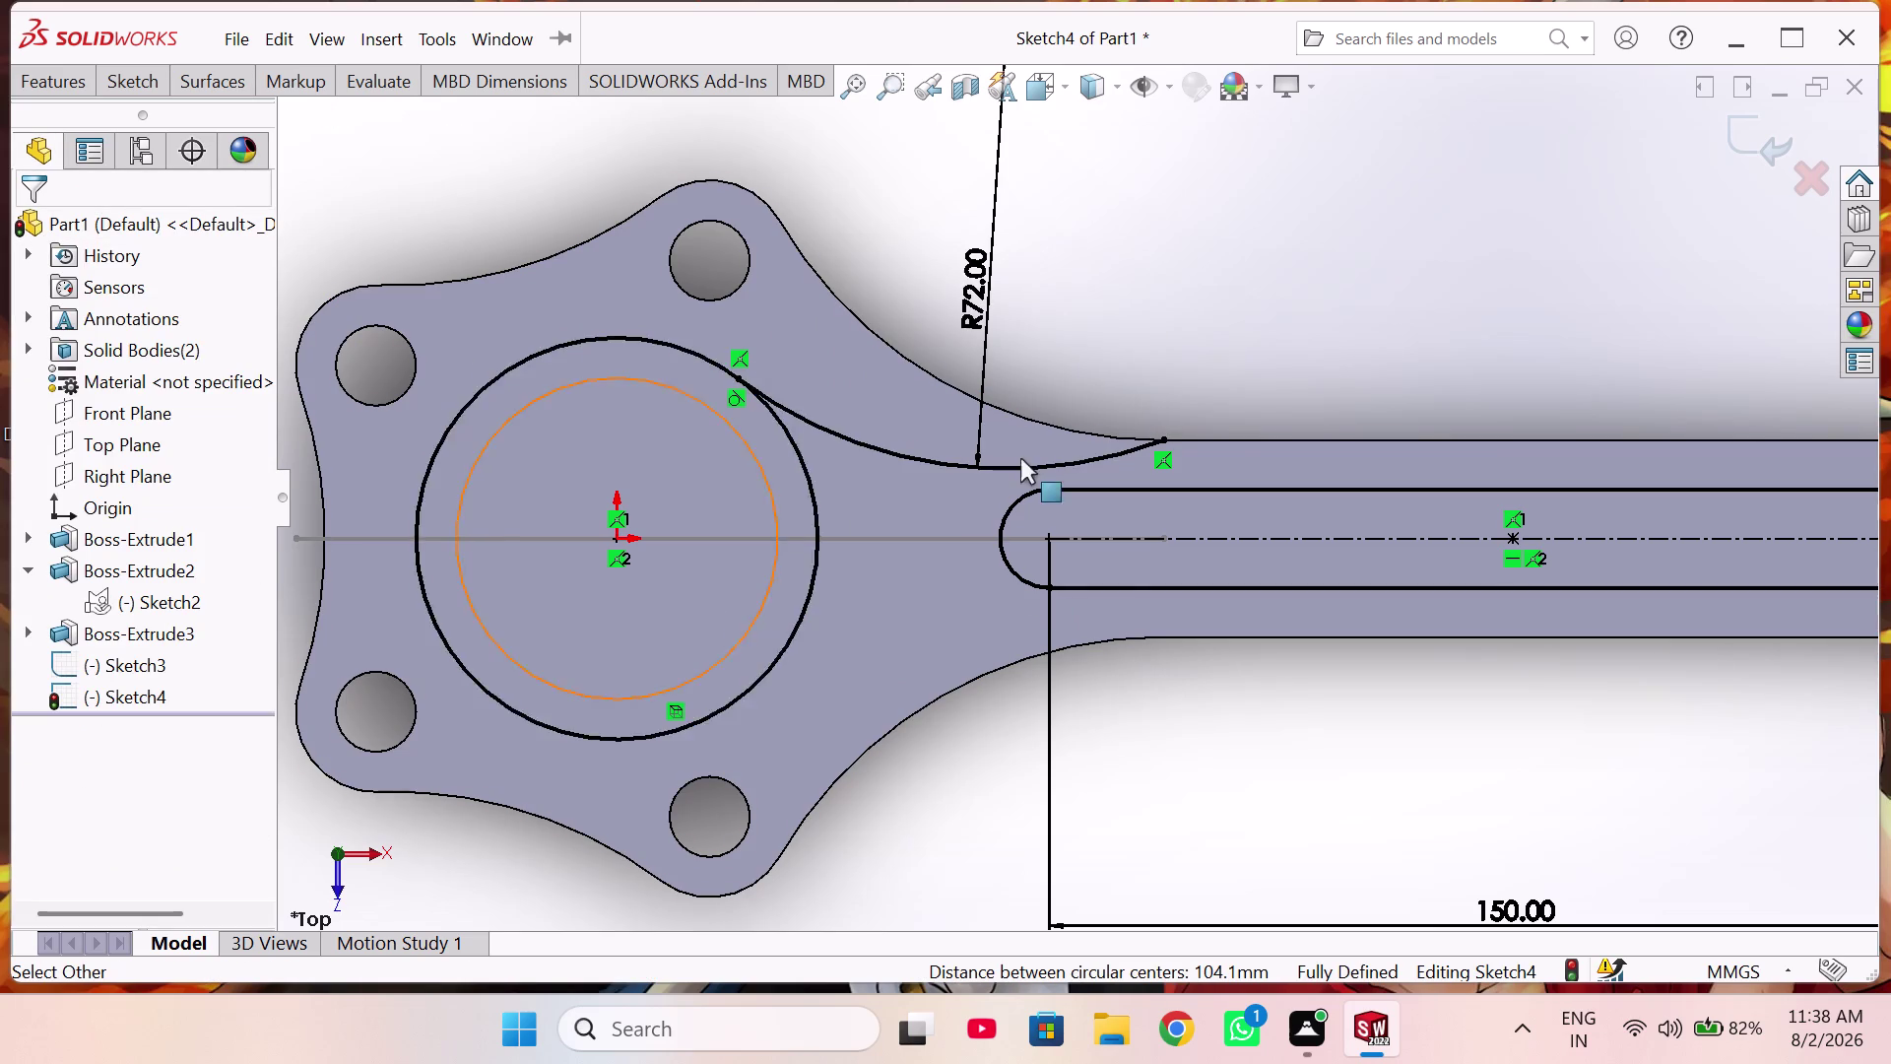
scroll(up, 3)
scroll(up, 3)
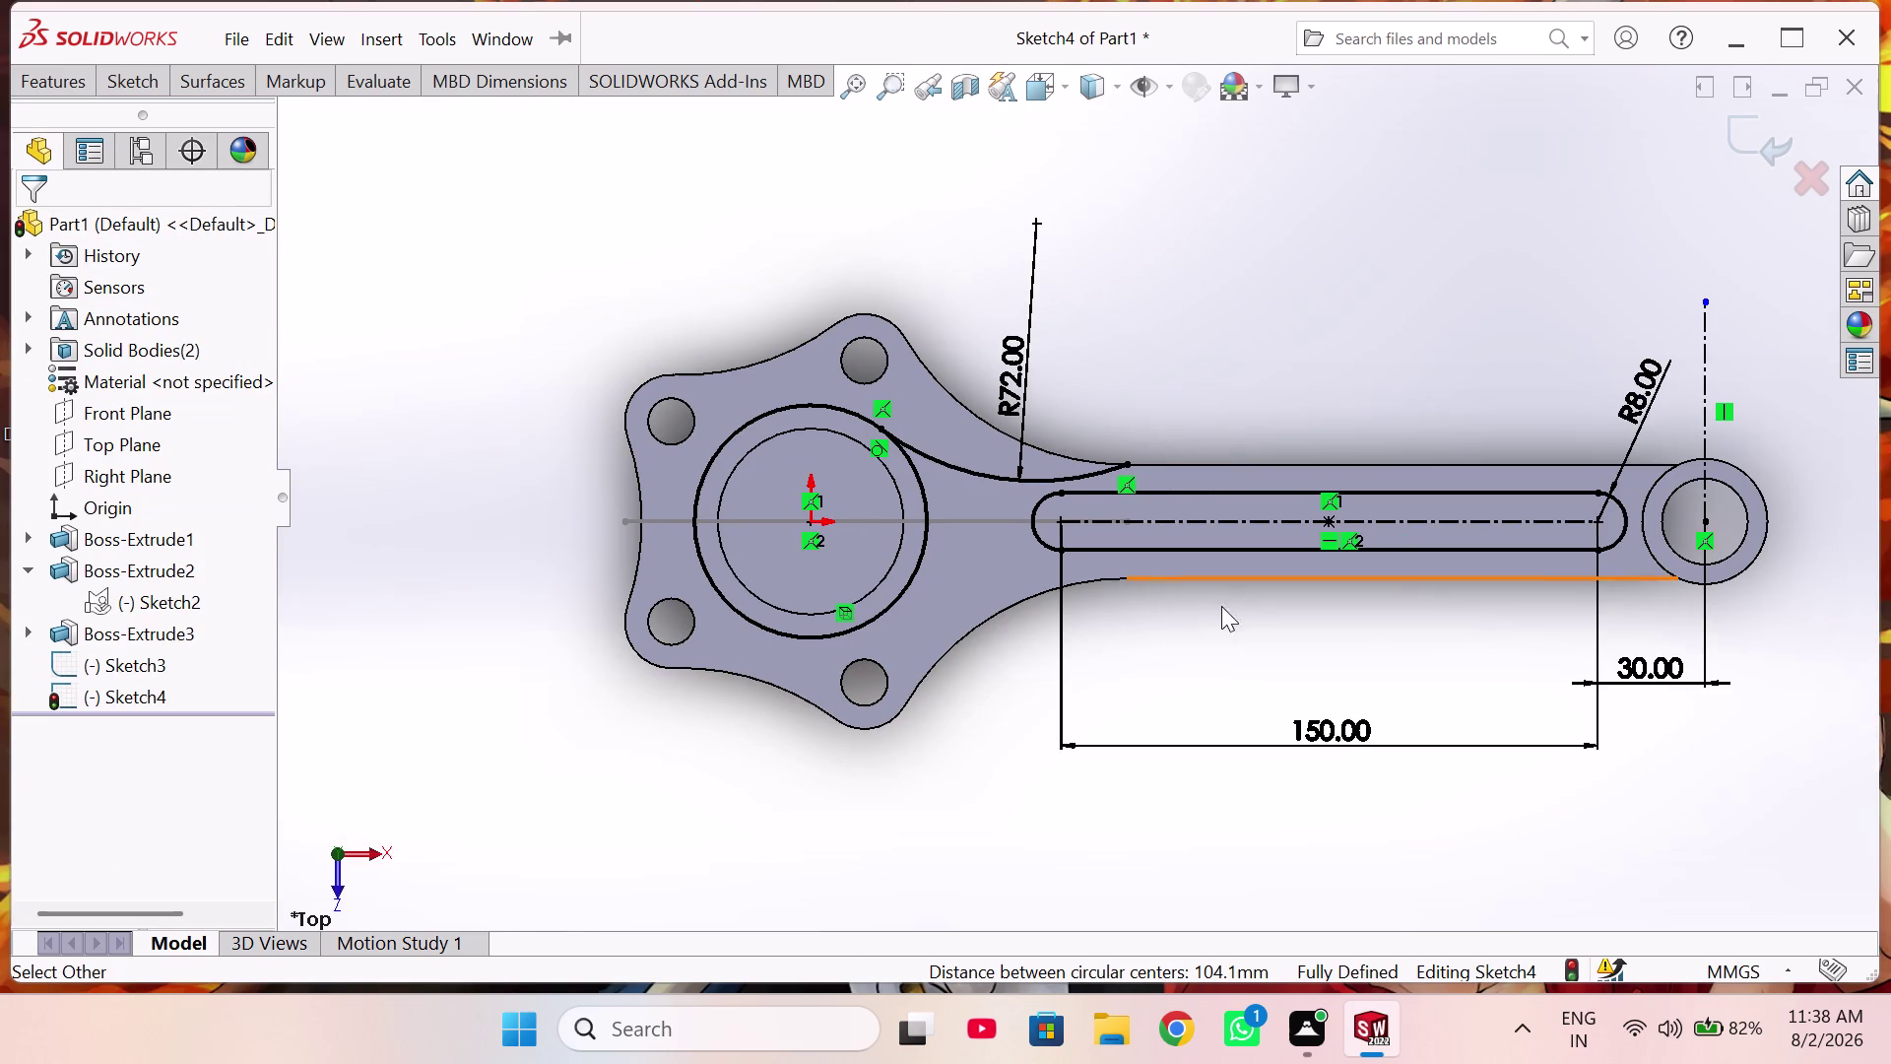
right_drag(1215, 318, 1216, 317)
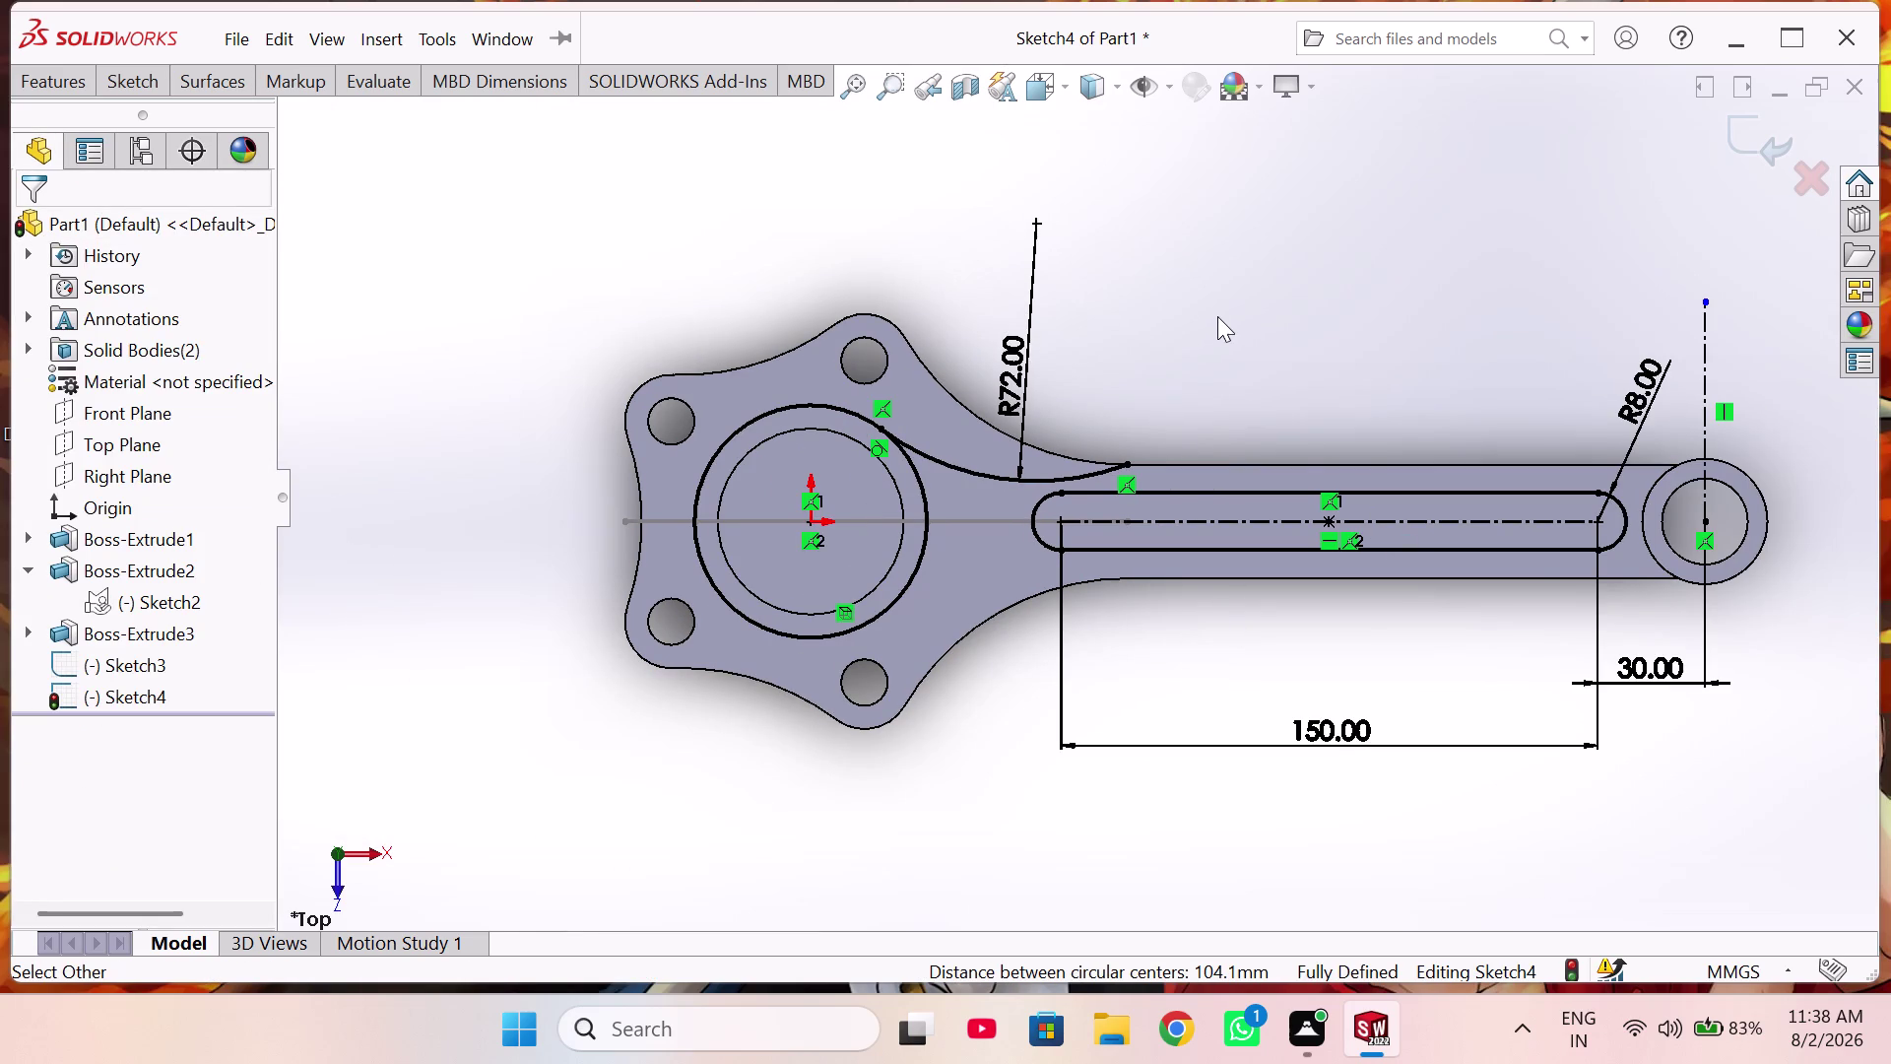
right_drag(1216, 317, 1224, 298)
click(133, 85)
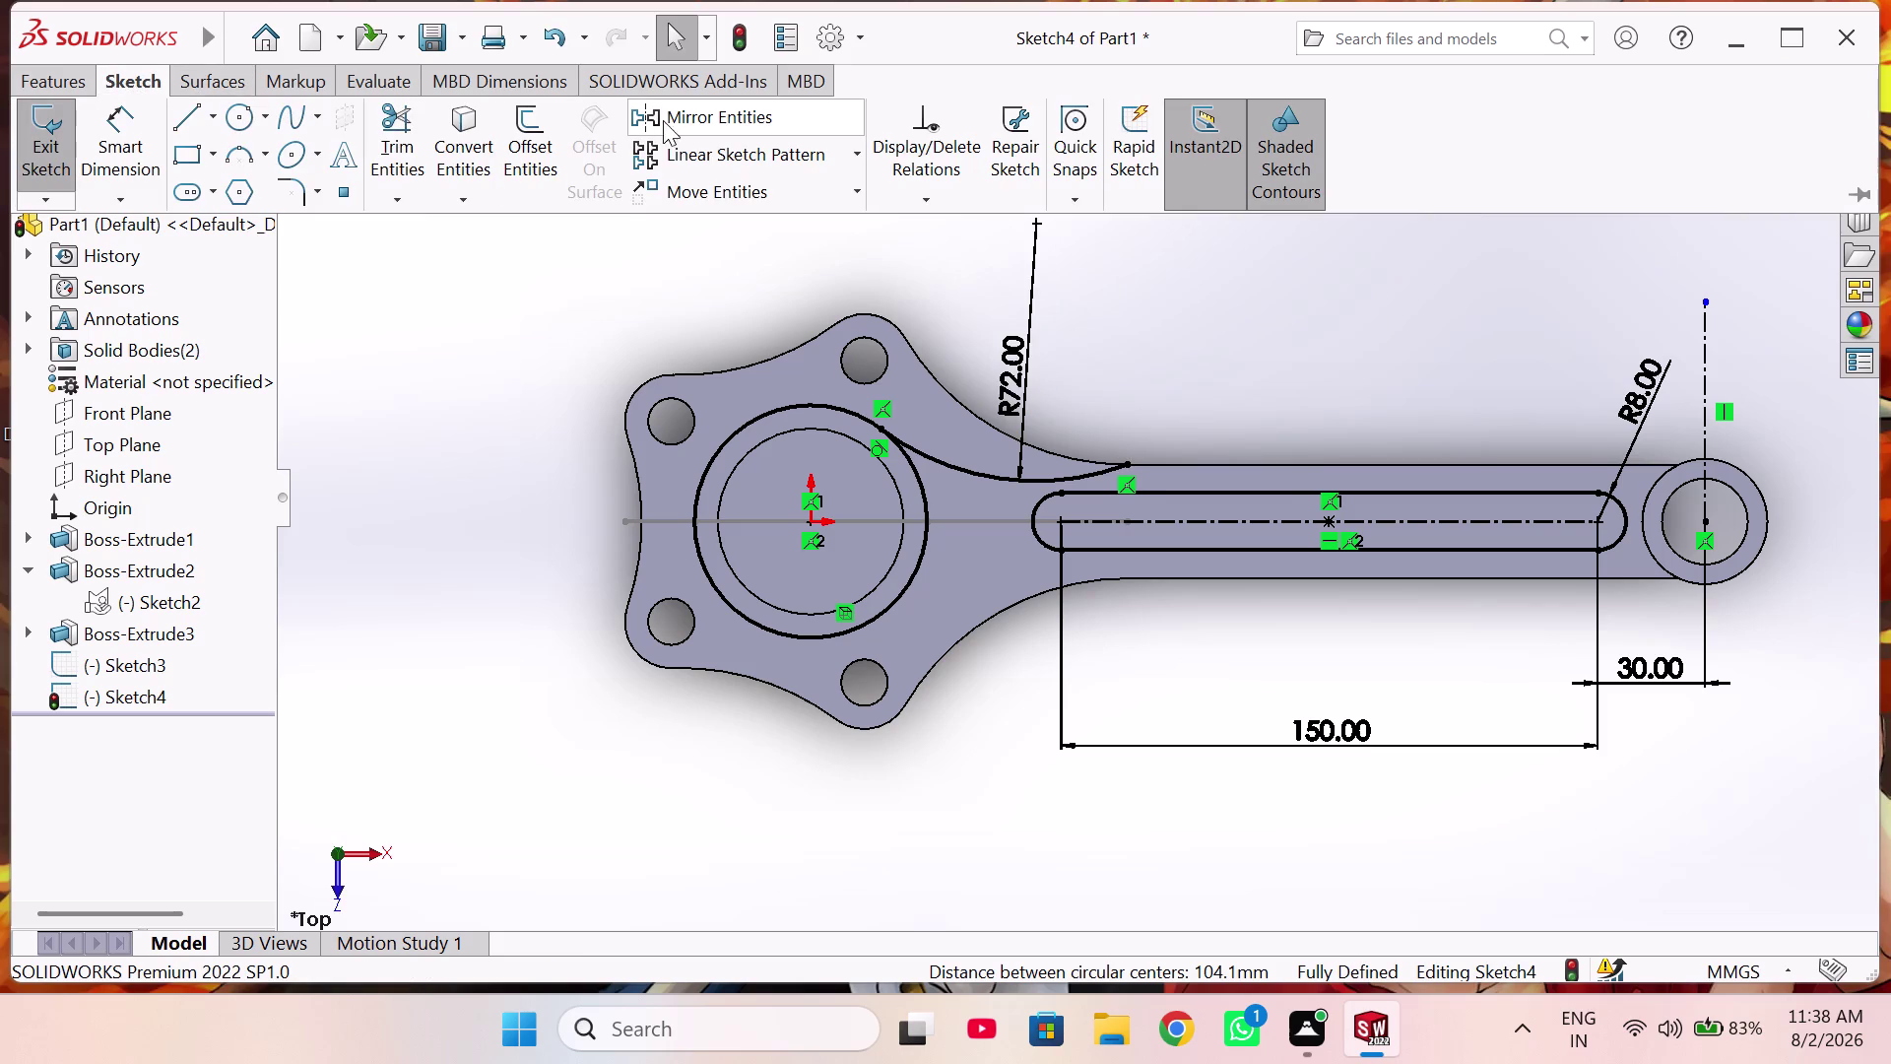
Start Mirror Entities with the R72 arc (Arc7) as the entity to mirror.
click(669, 120)
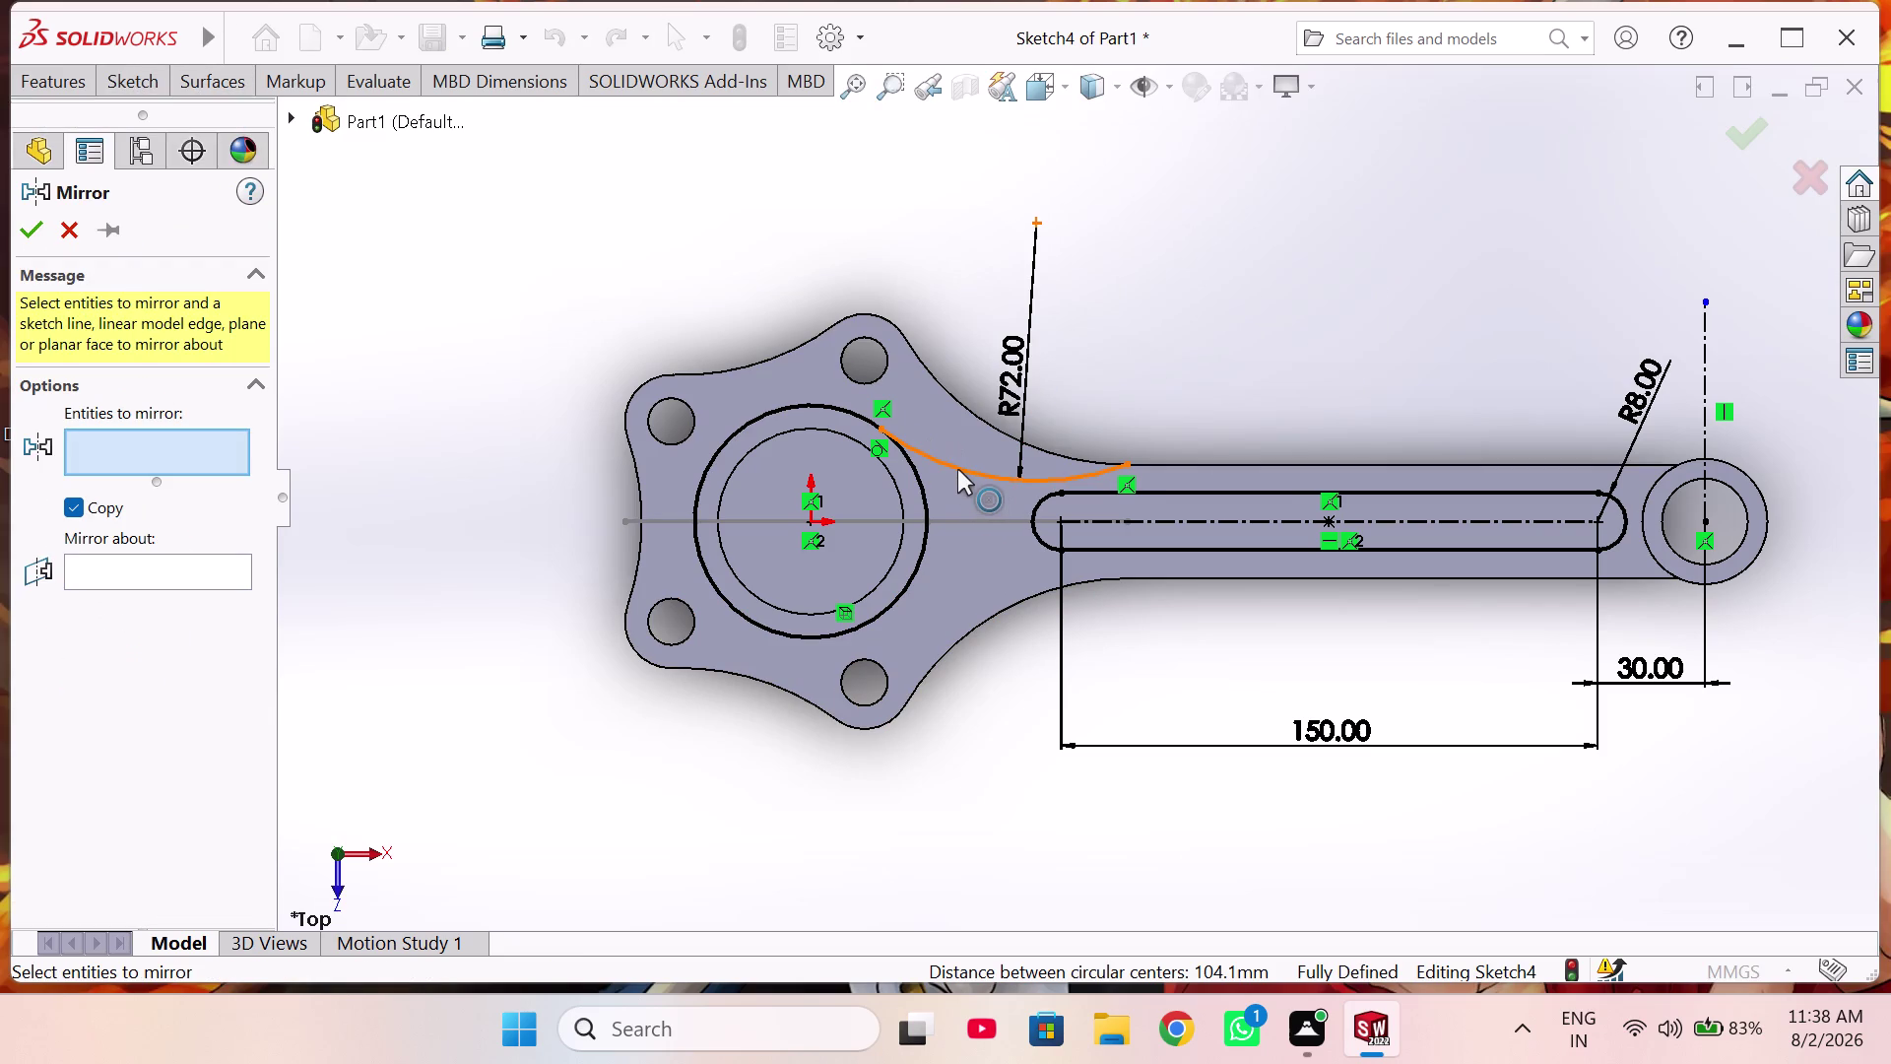
click(957, 469)
click(115, 570)
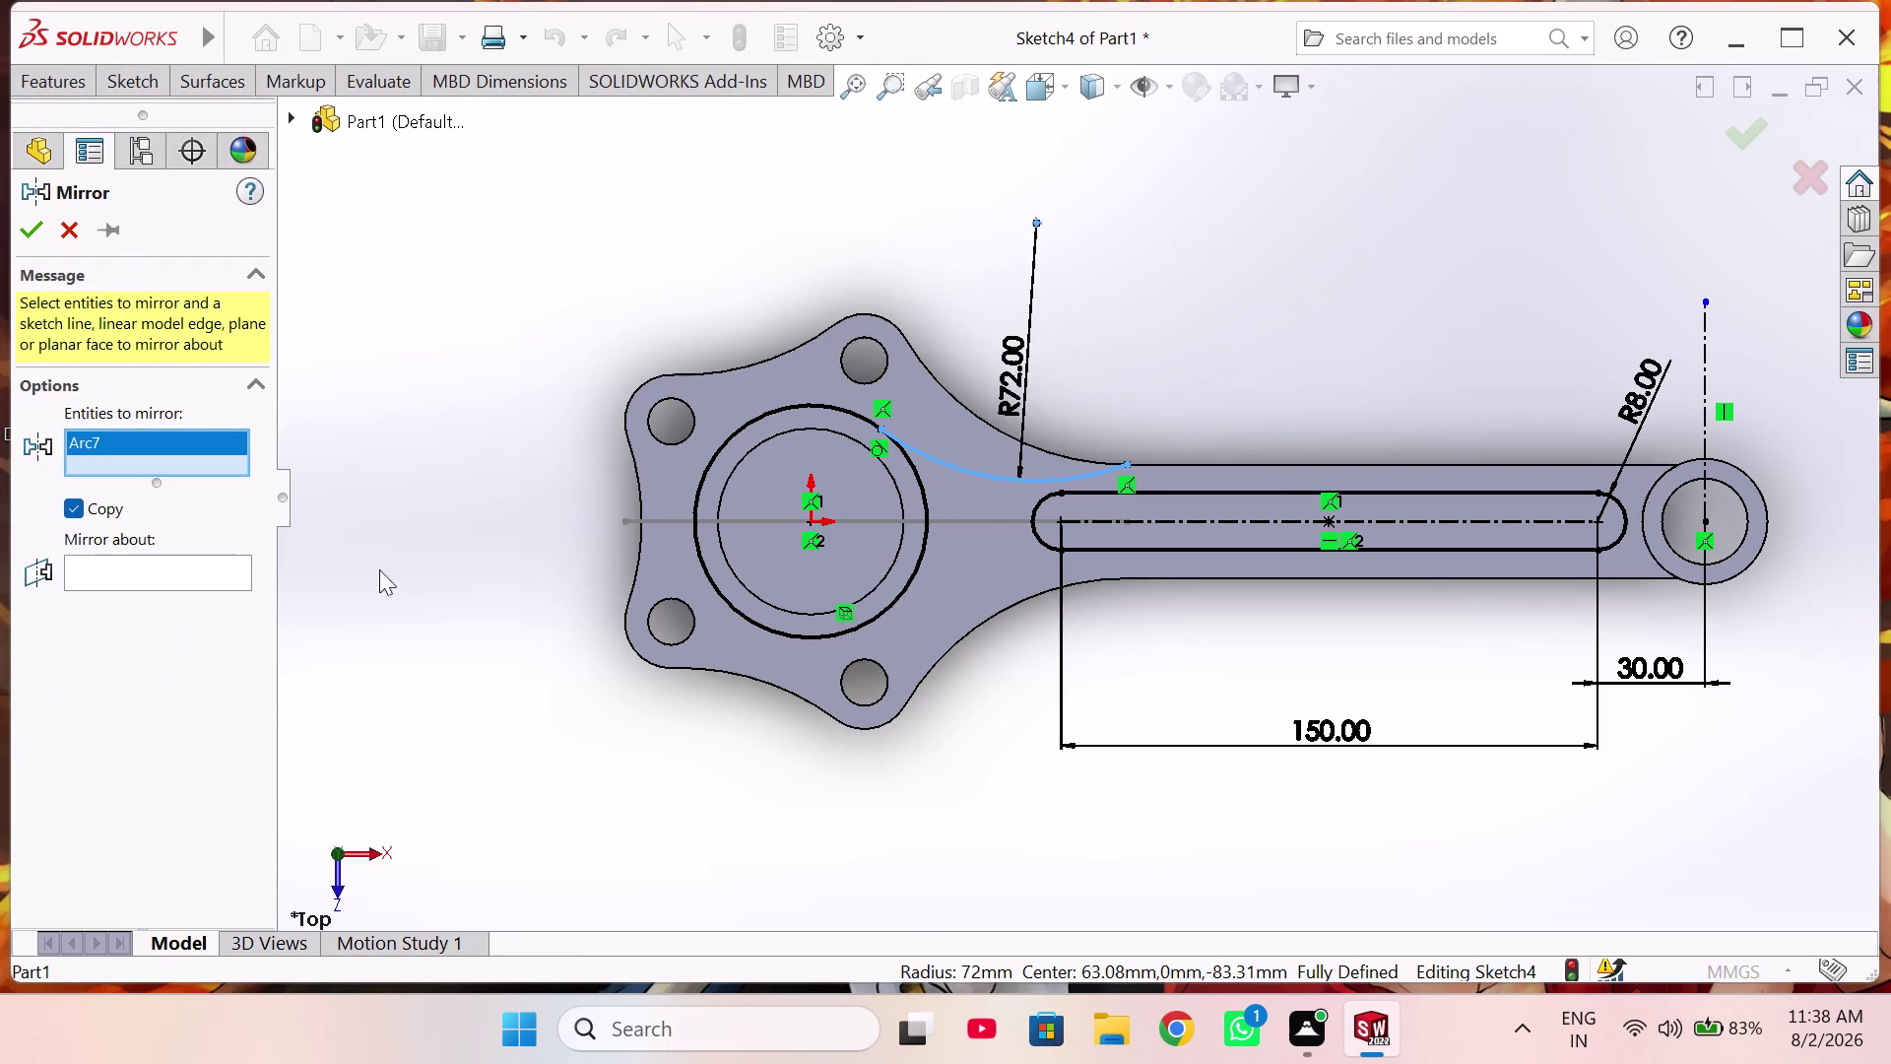
Pick the slot centreline as the mirror-about line.
click(1112, 519)
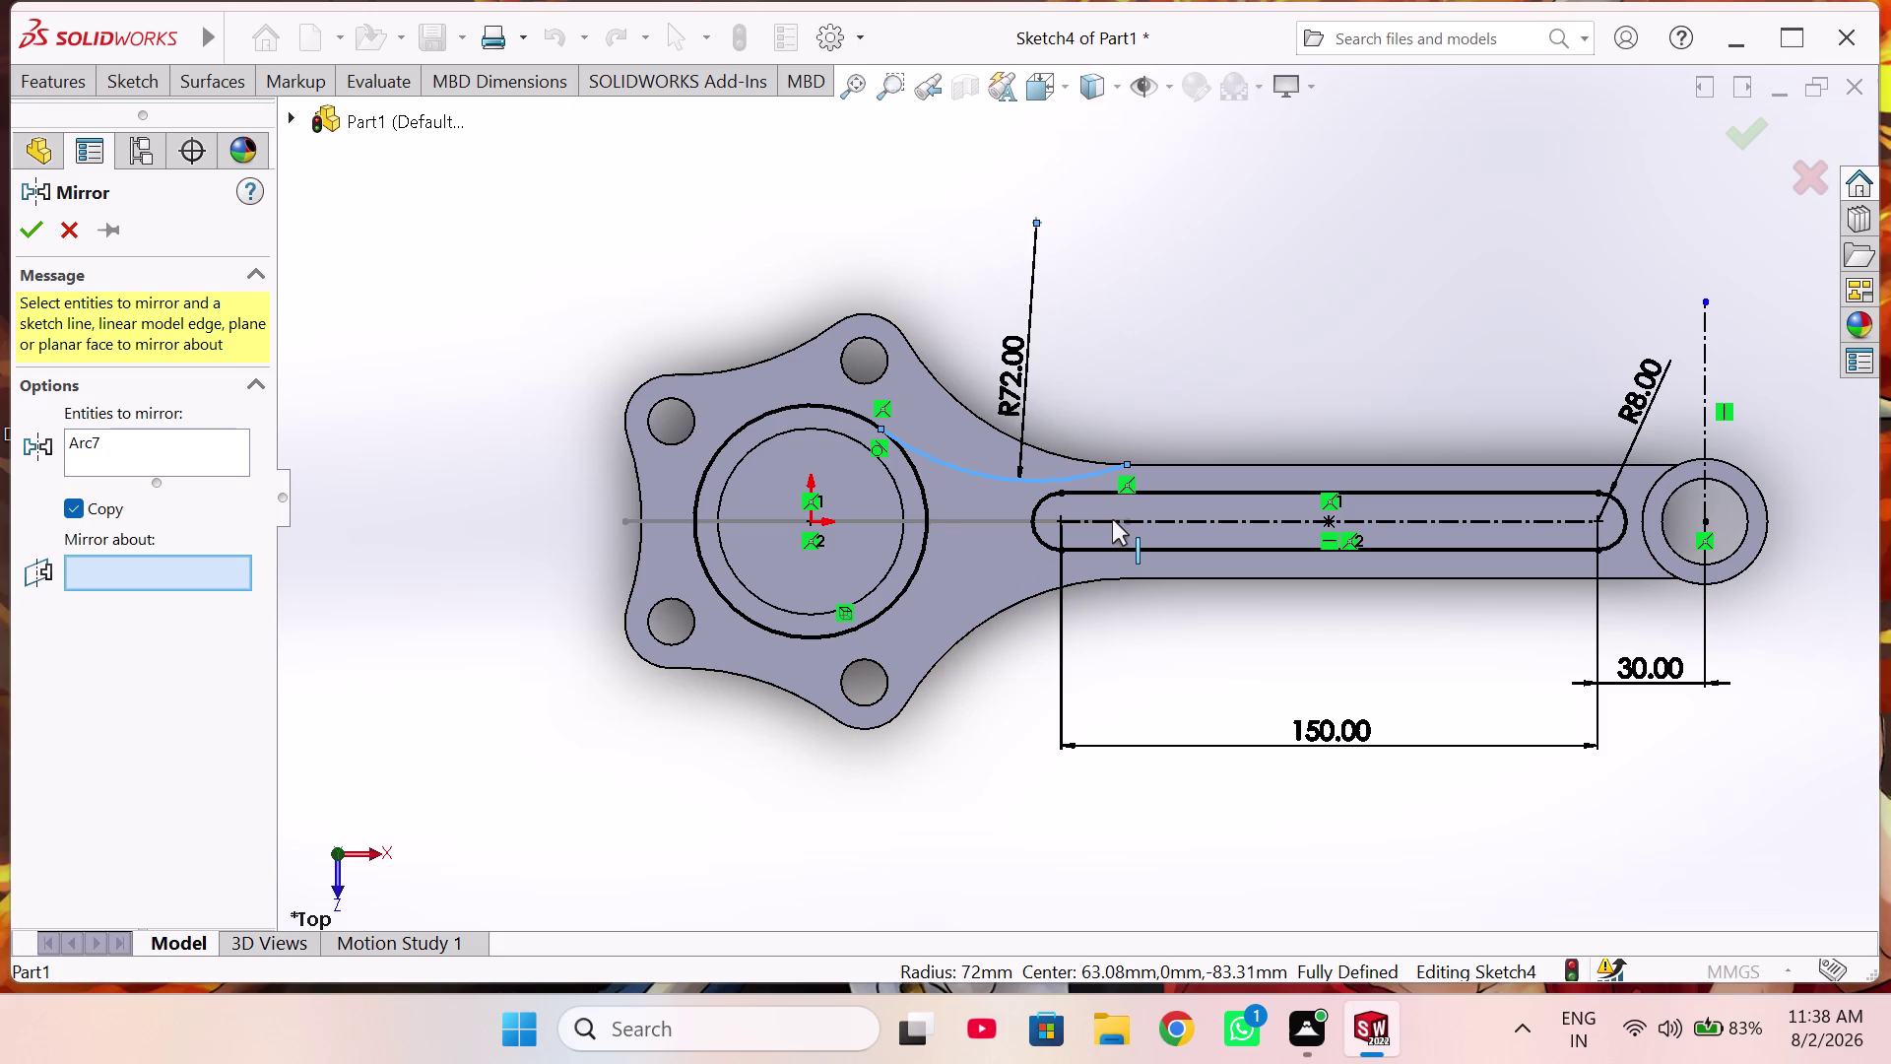
click(1101, 519)
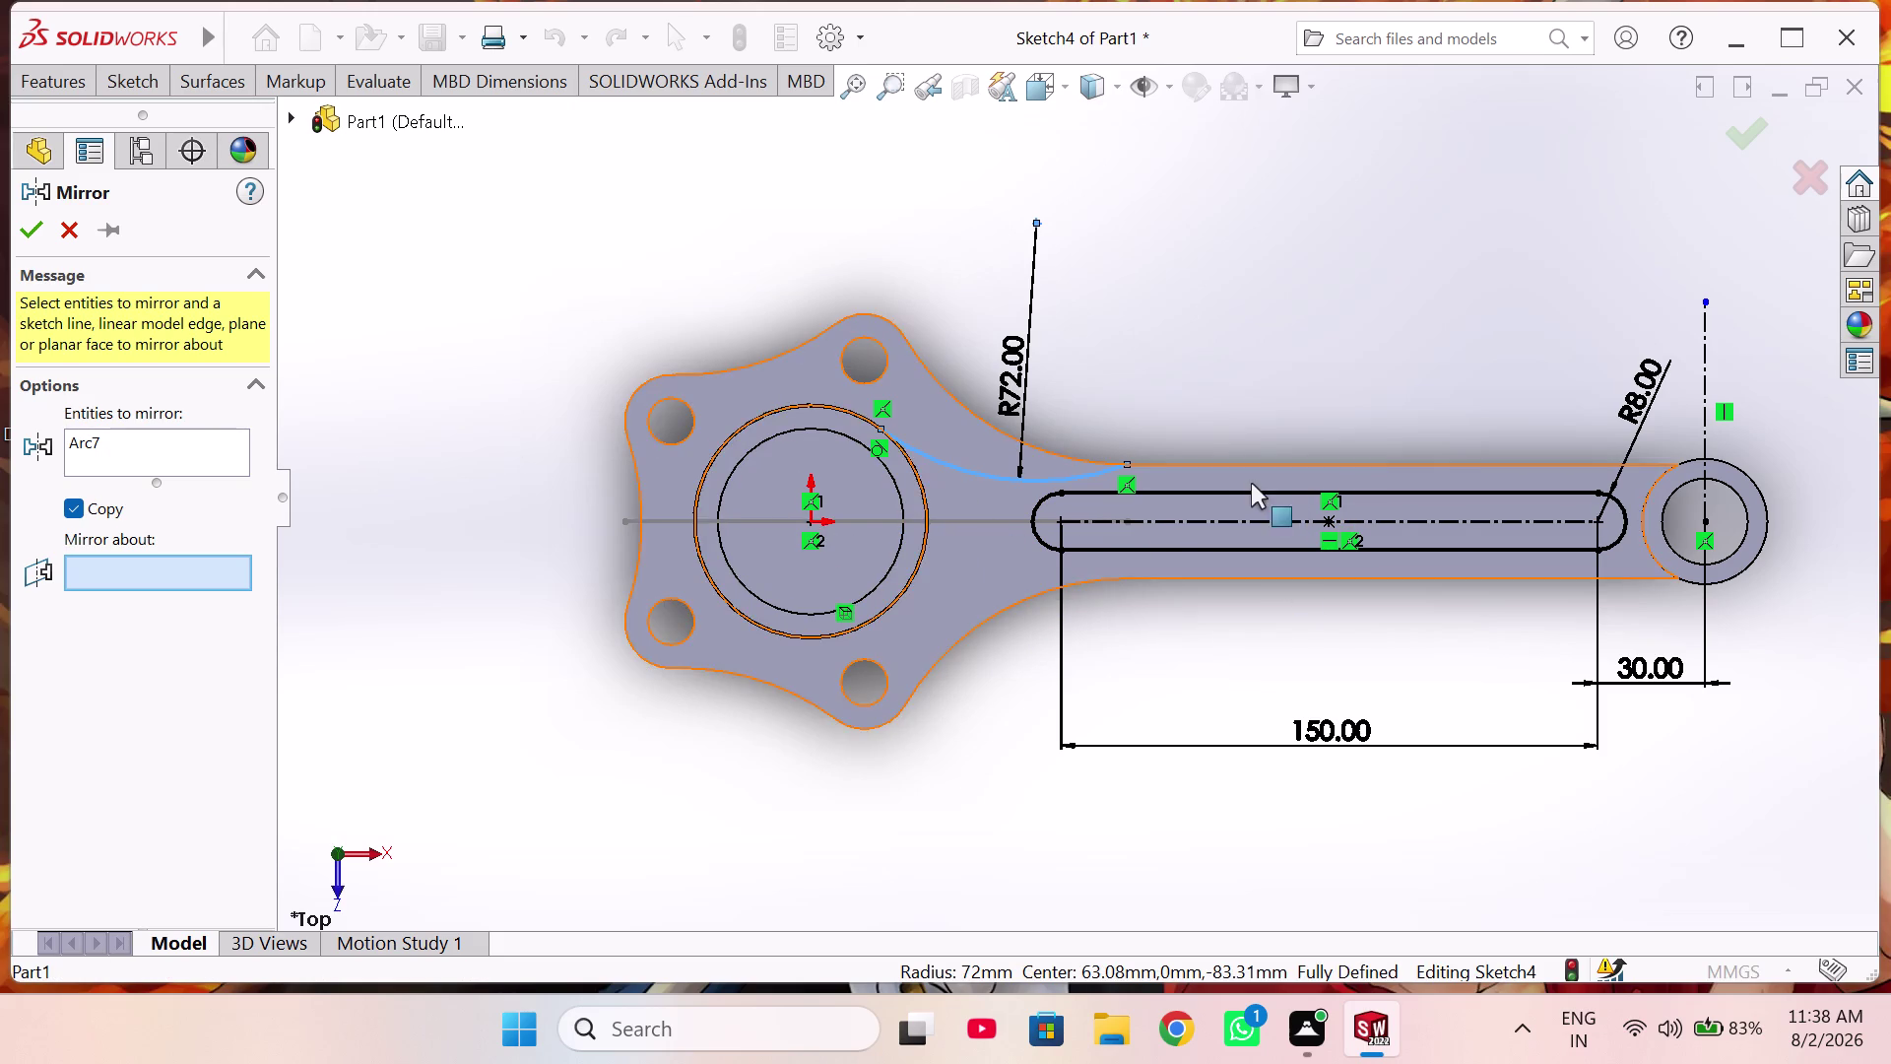
click(1233, 517)
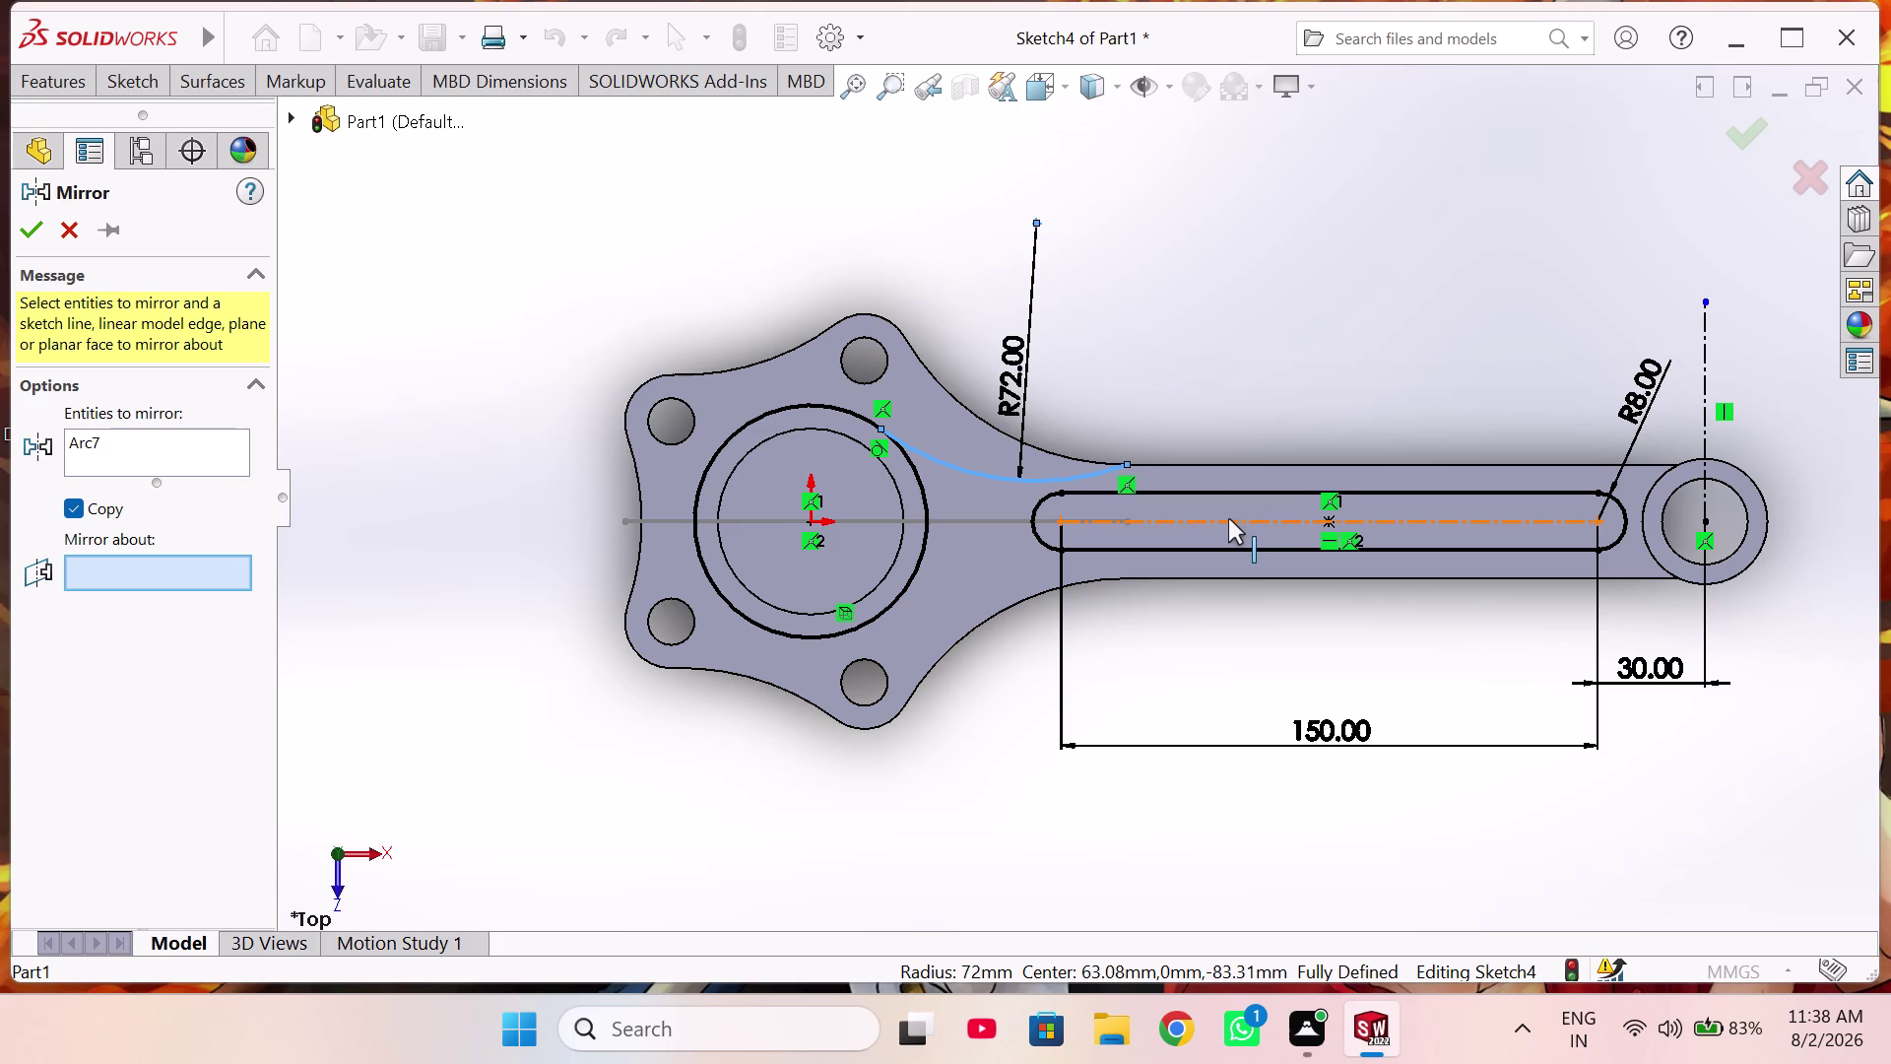
click(1226, 519)
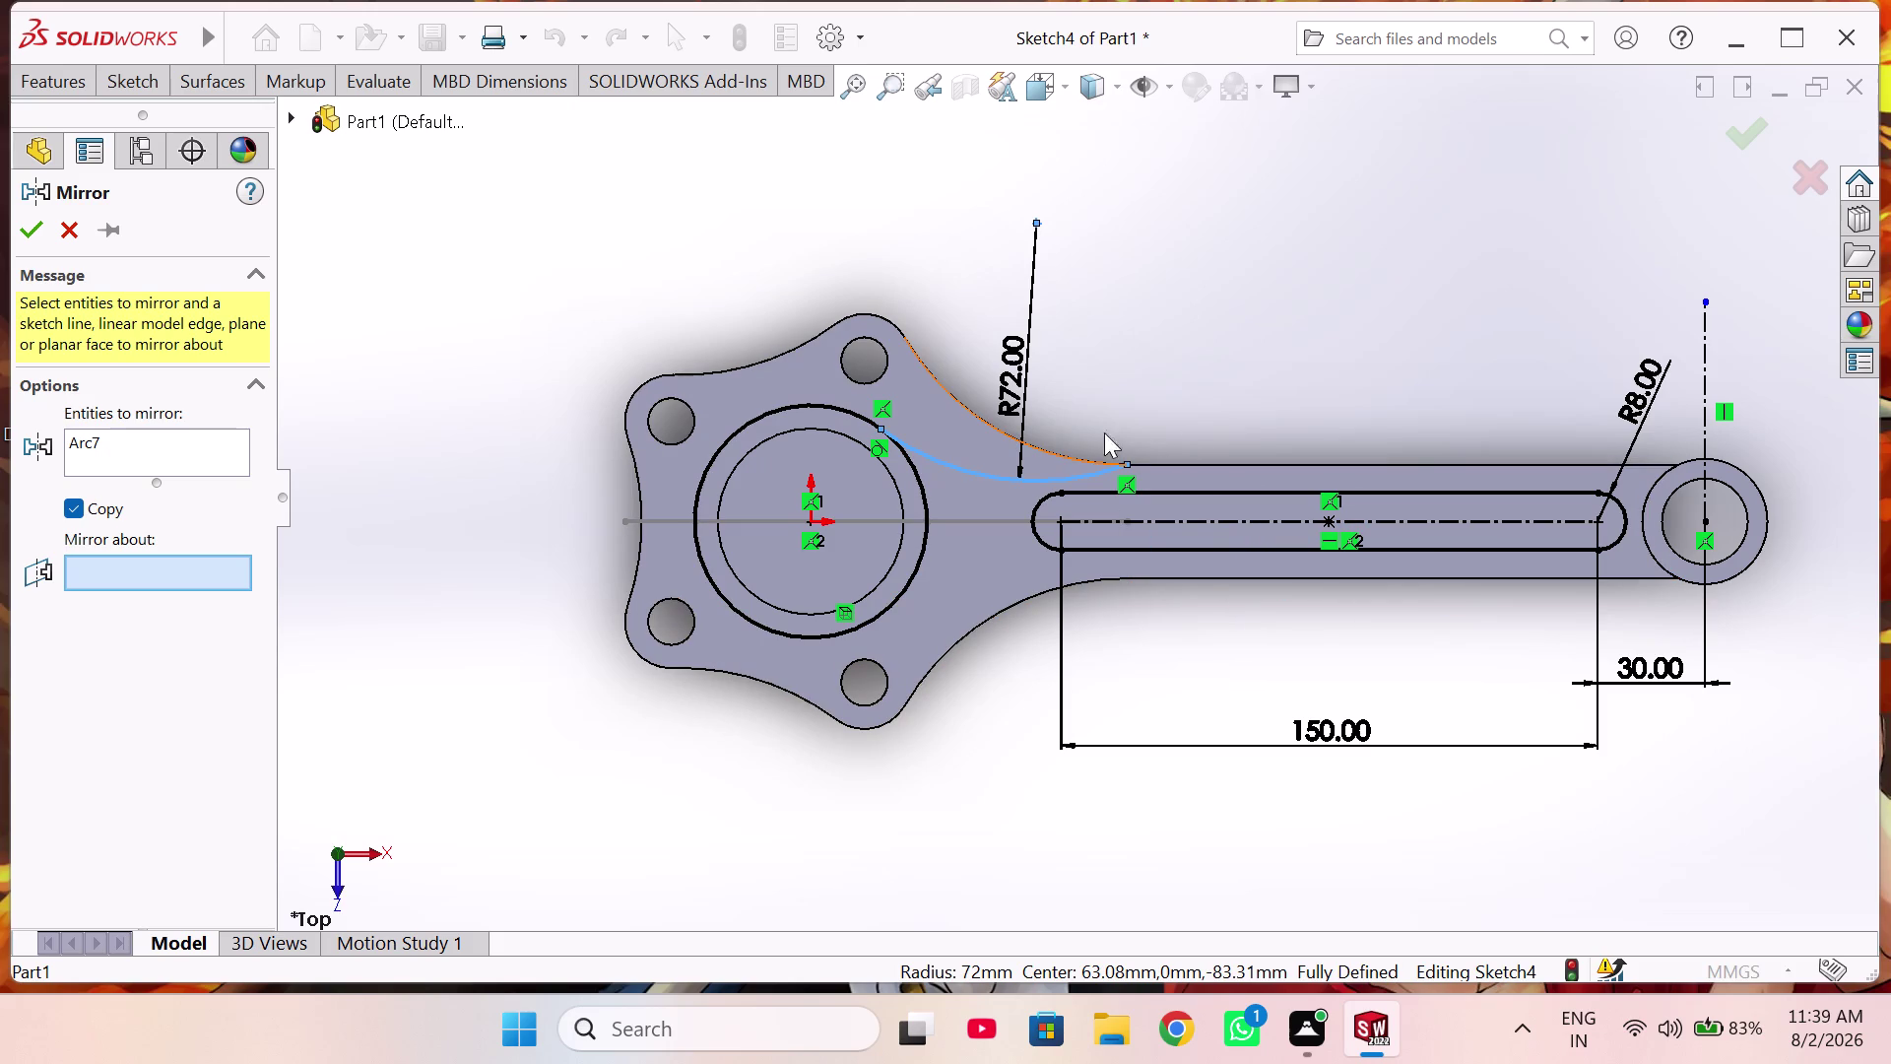
click(288, 114)
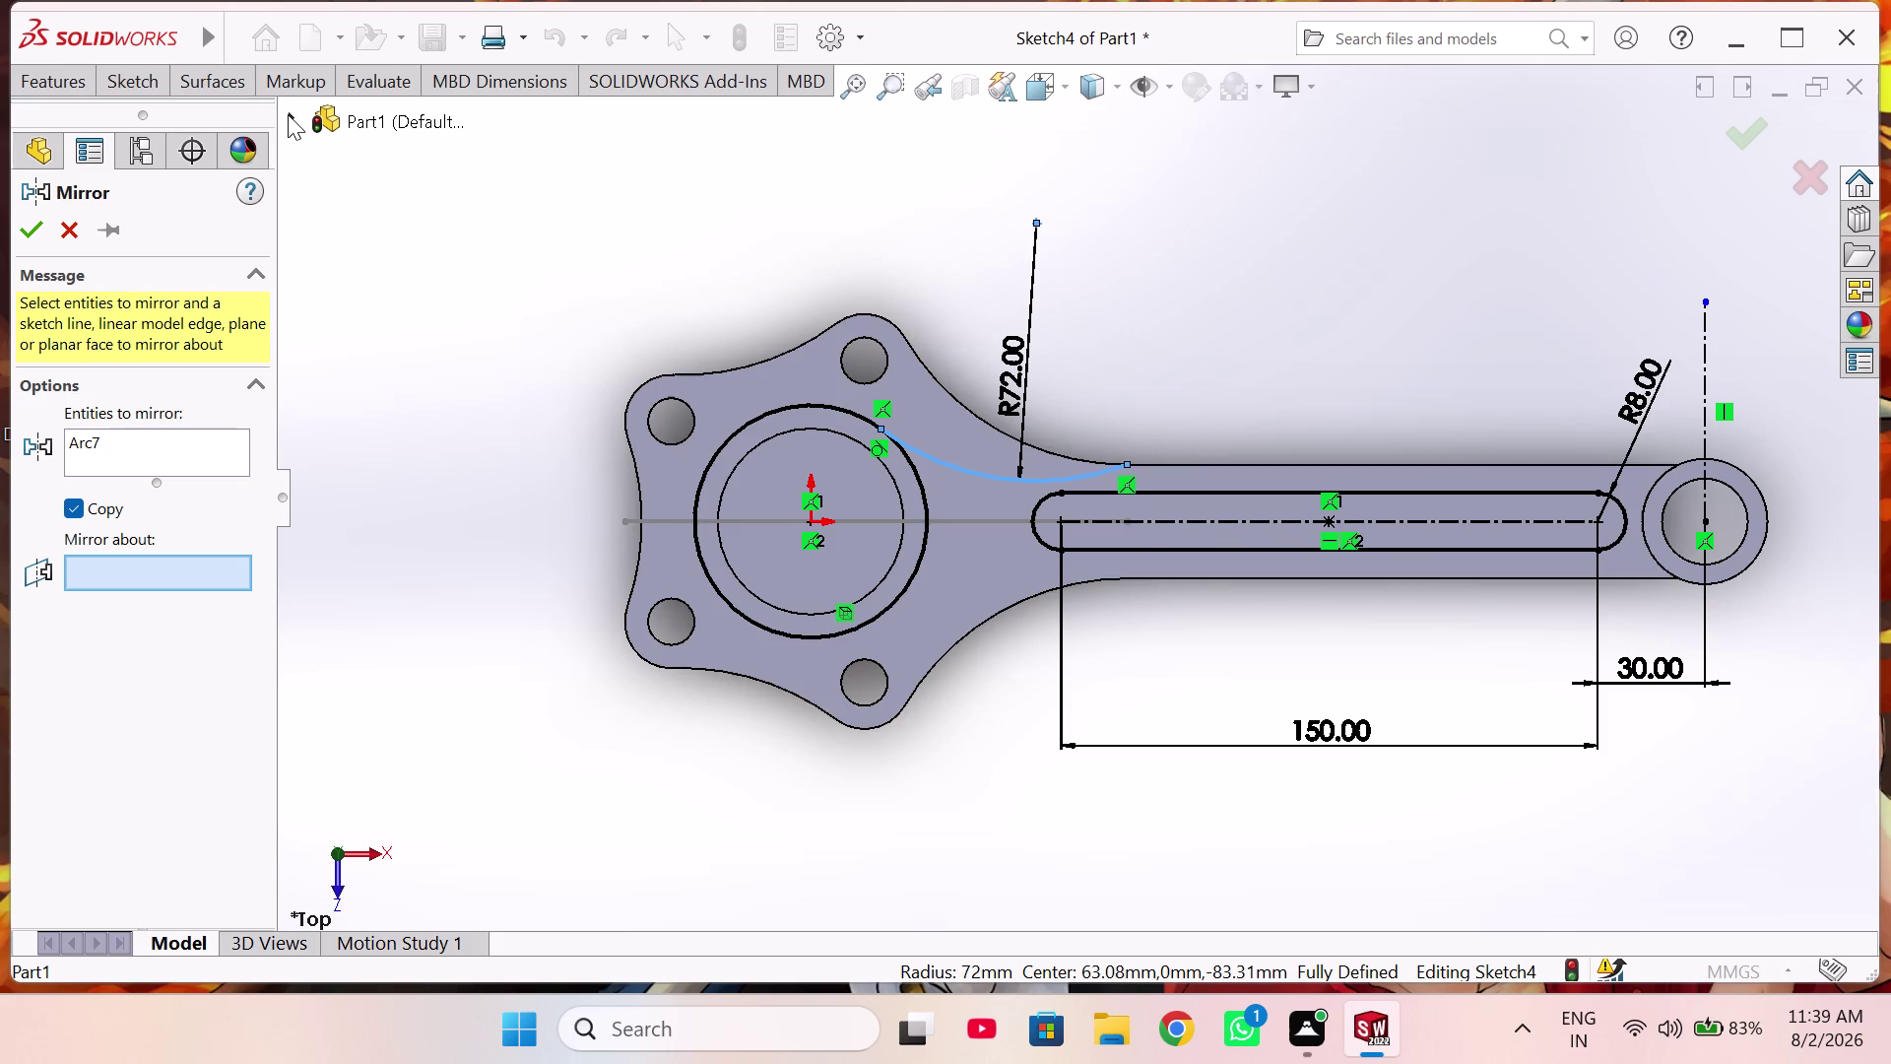